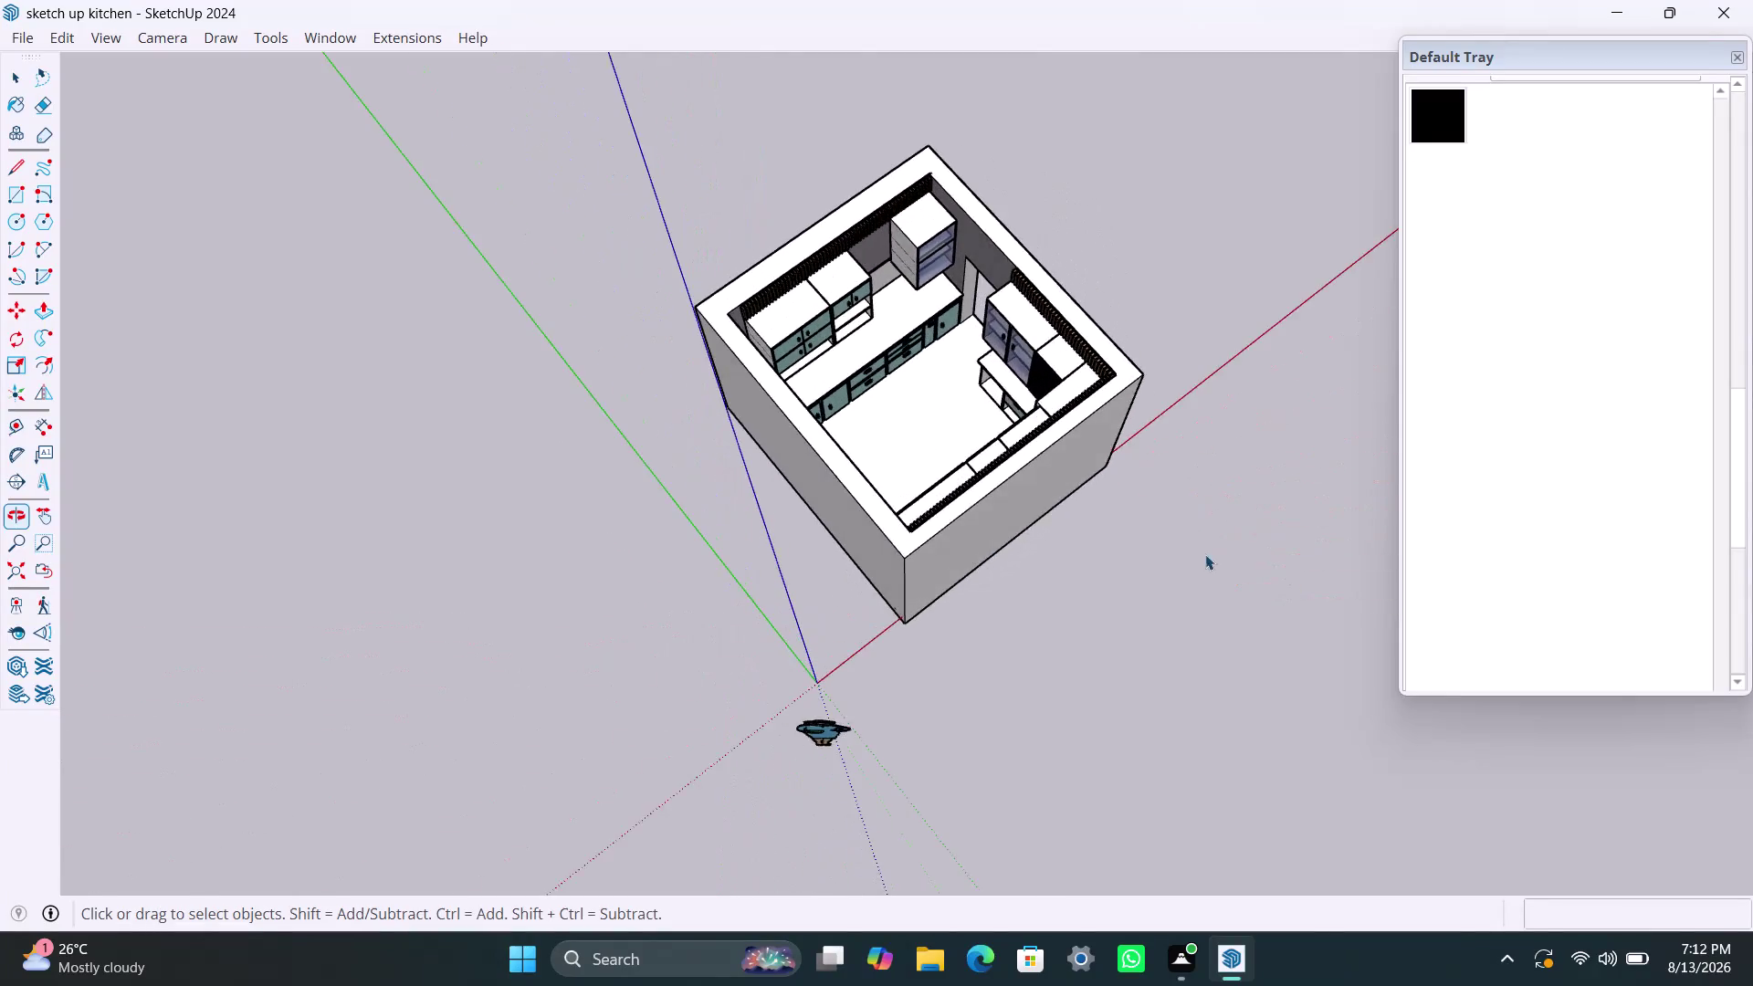
Orbit and zoom around the kitchen model to inspect the room interior.
scroll(up, 3)
scroll(up, 3)
middle_drag(843, 464, 1051, 500)
scroll(up, 3)
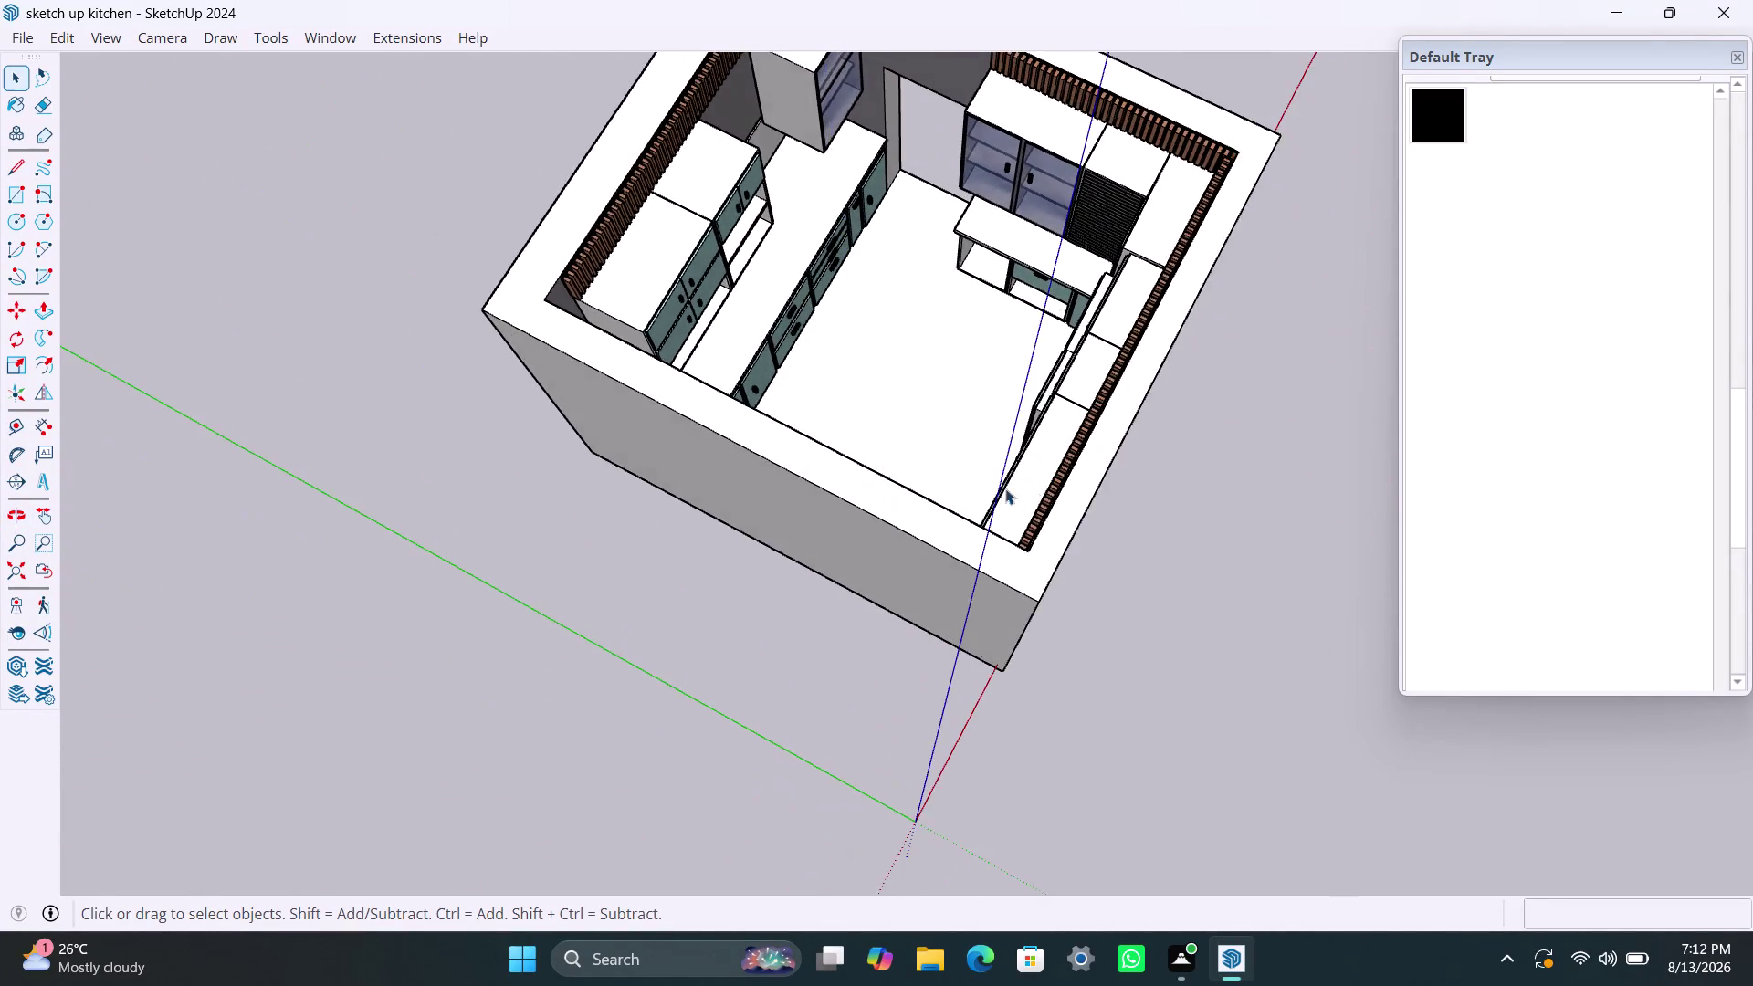
scroll(down, 3)
middle_drag(941, 485, 1055, 457)
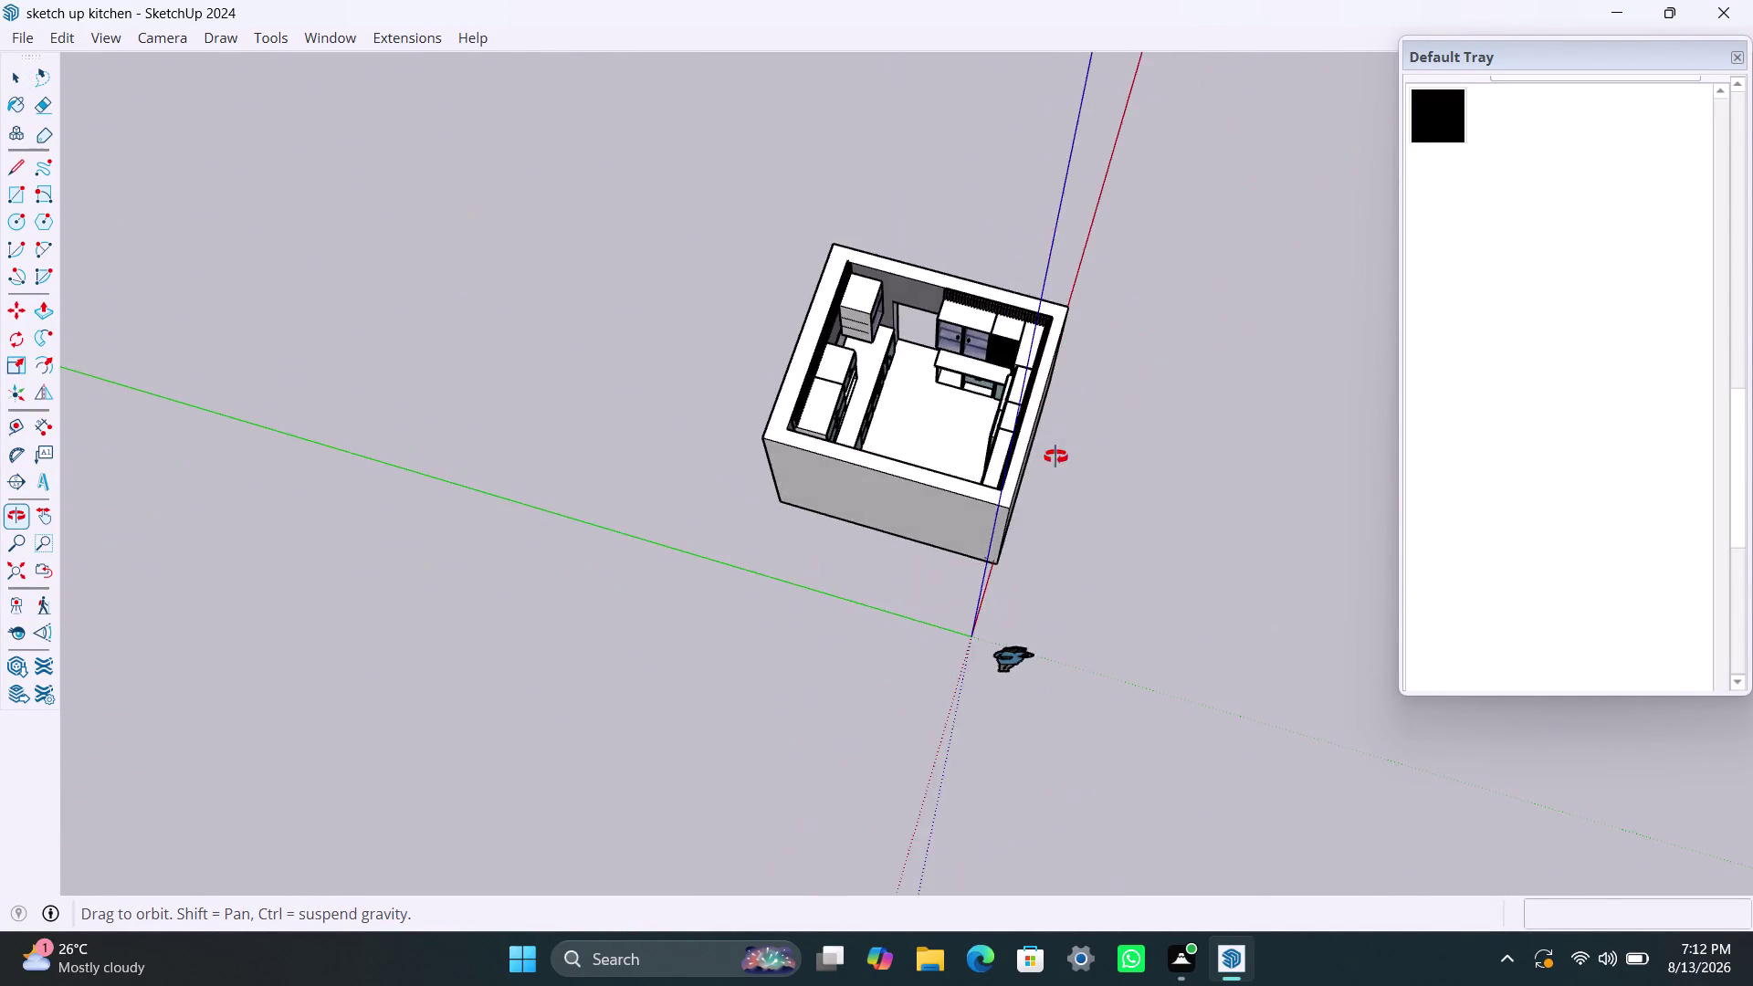
middle_drag(1055, 456, 875, 457)
scroll(up, 3)
scroll(up, 3)
middle_drag(1044, 493, 528, 366)
scroll(down, 3)
middle_drag(1017, 505, 641, 442)
scroll(up, 3)
middle_drag(1040, 561, 906, 575)
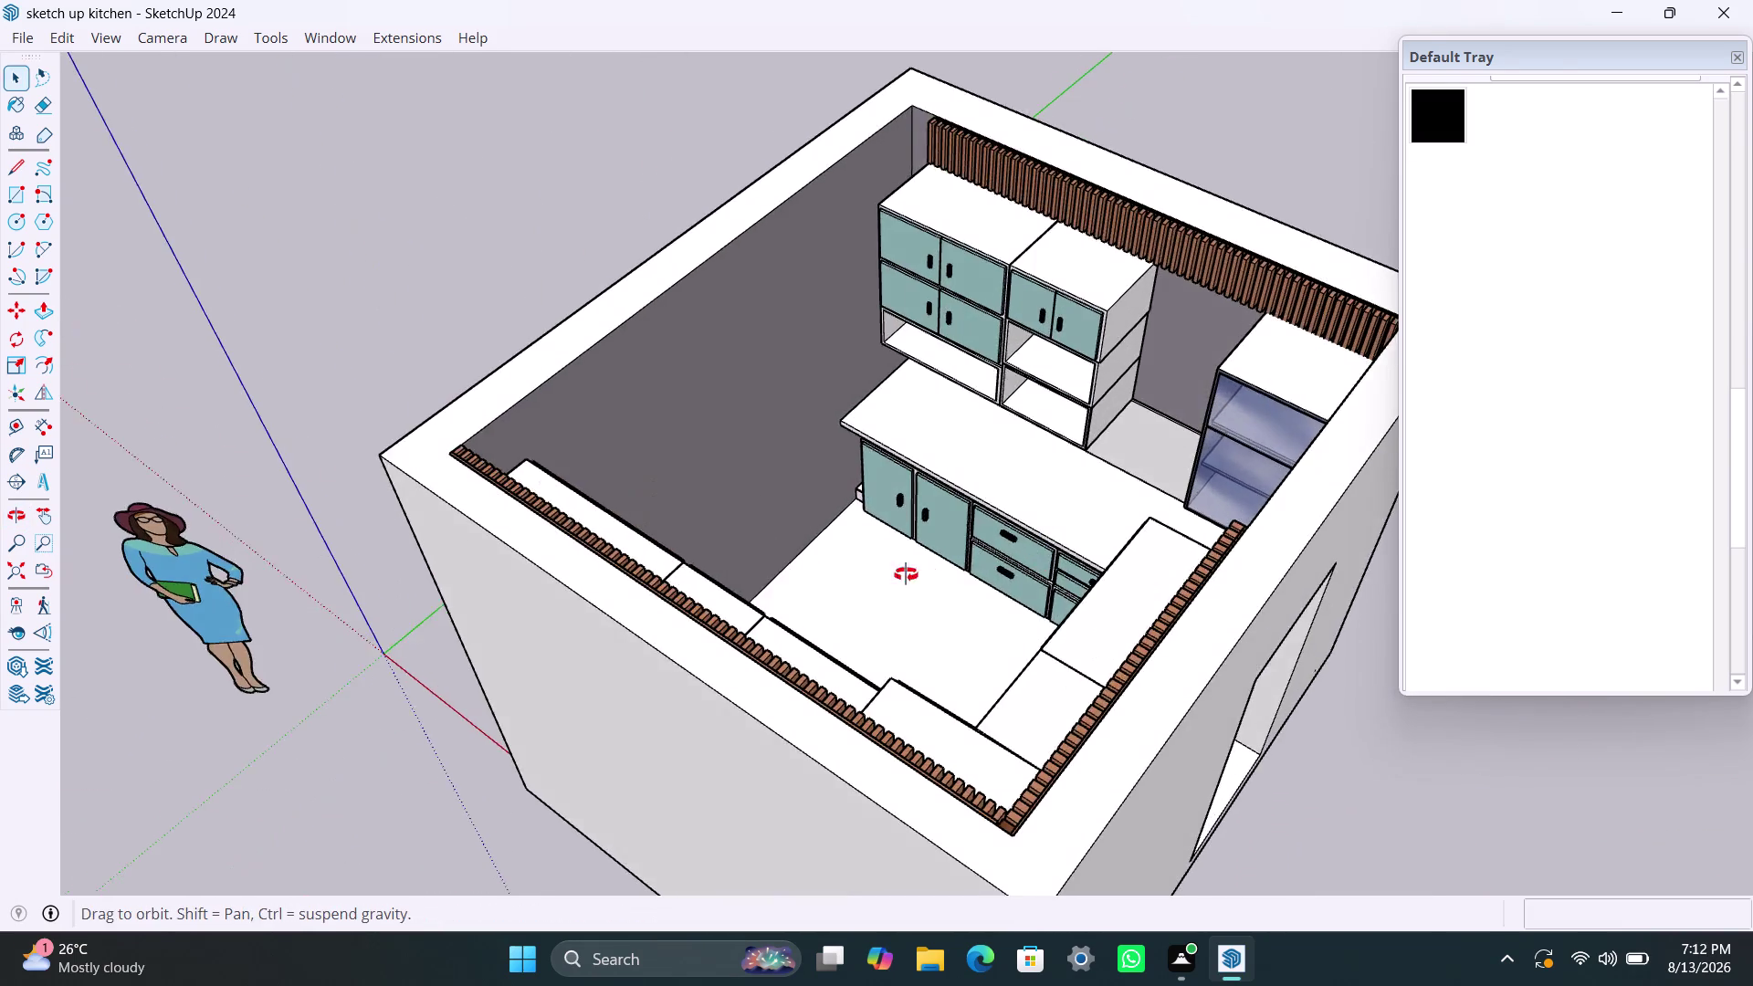
middle_drag(905, 575, 550, 492)
scroll(up, 3)
middle_drag(994, 574, 628, 517)
scroll(down, 3)
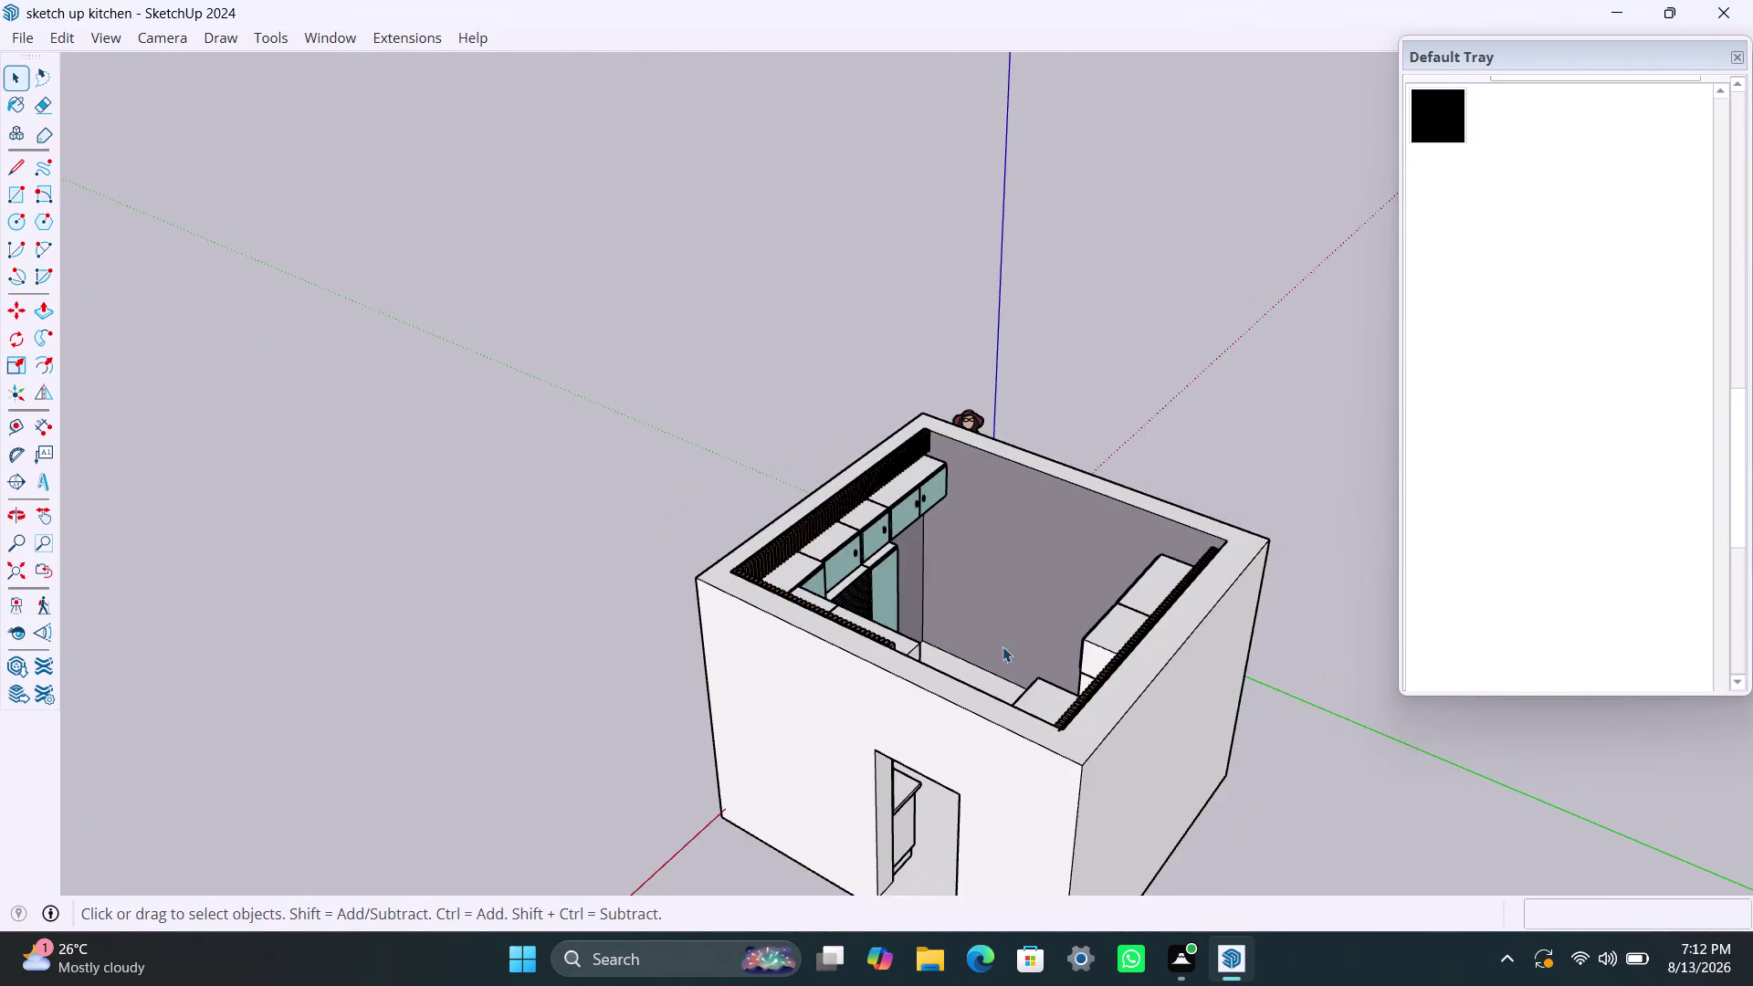
scroll(down, 3)
scroll(down, 3)
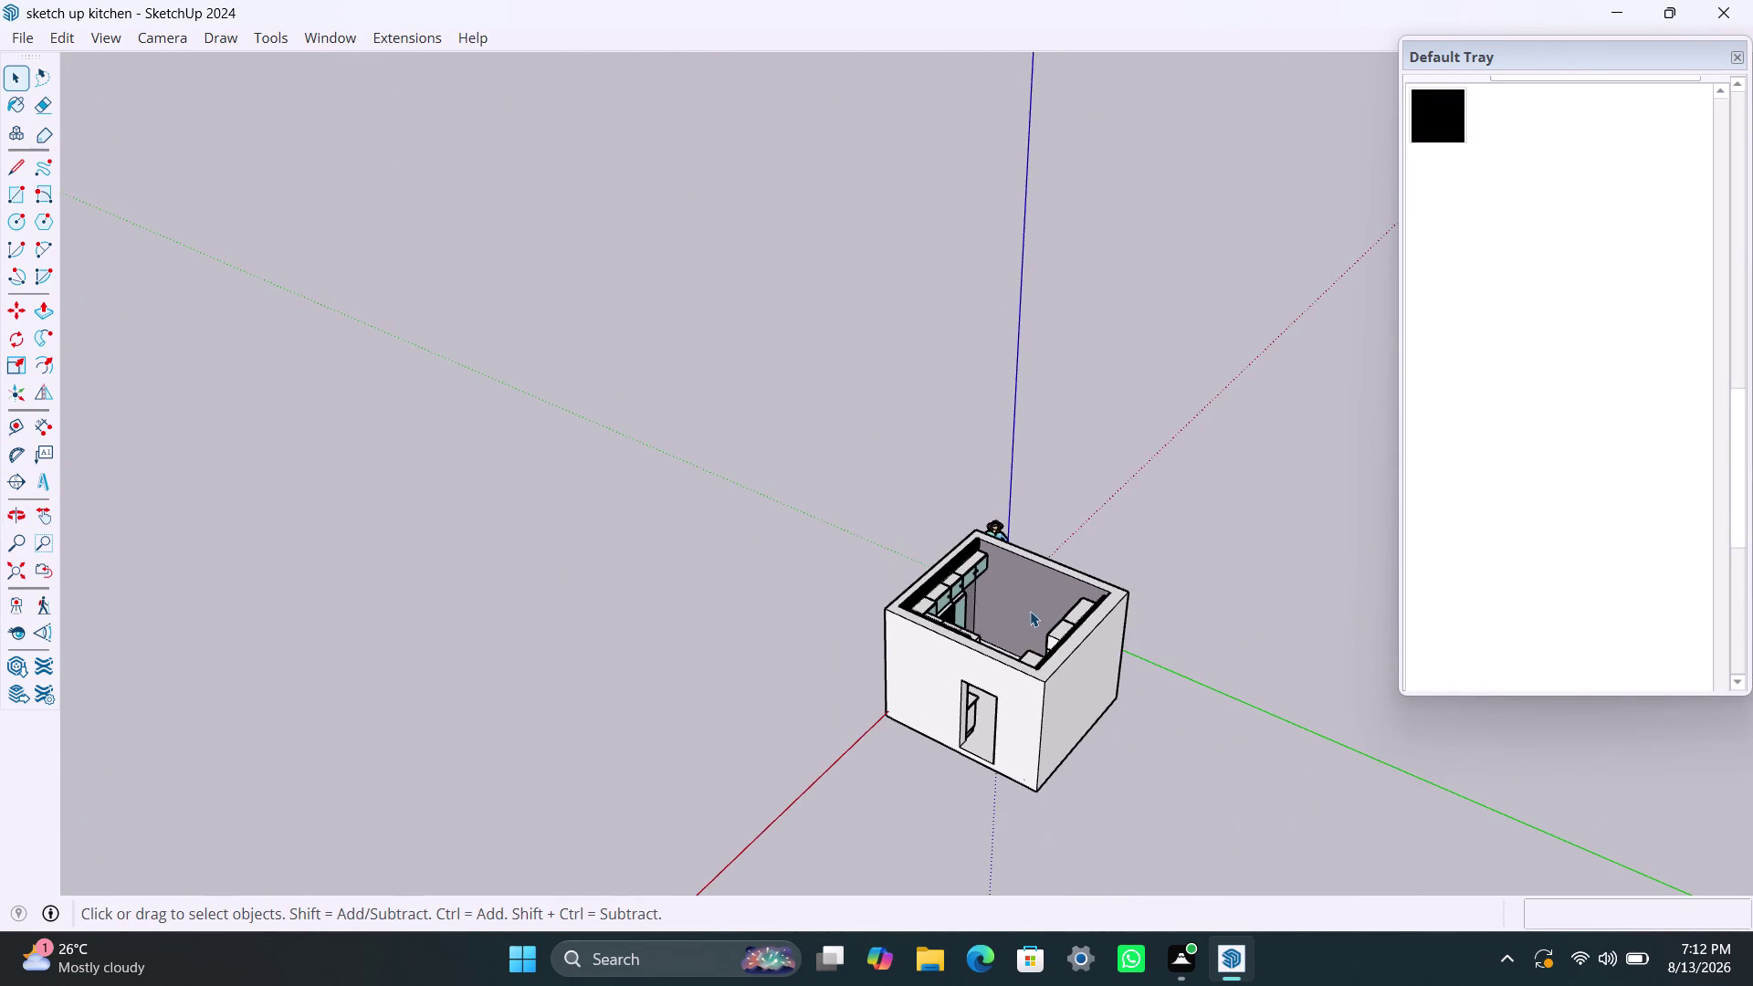
scroll(up, 3)
scroll(up, 3)
scroll(up, 3)
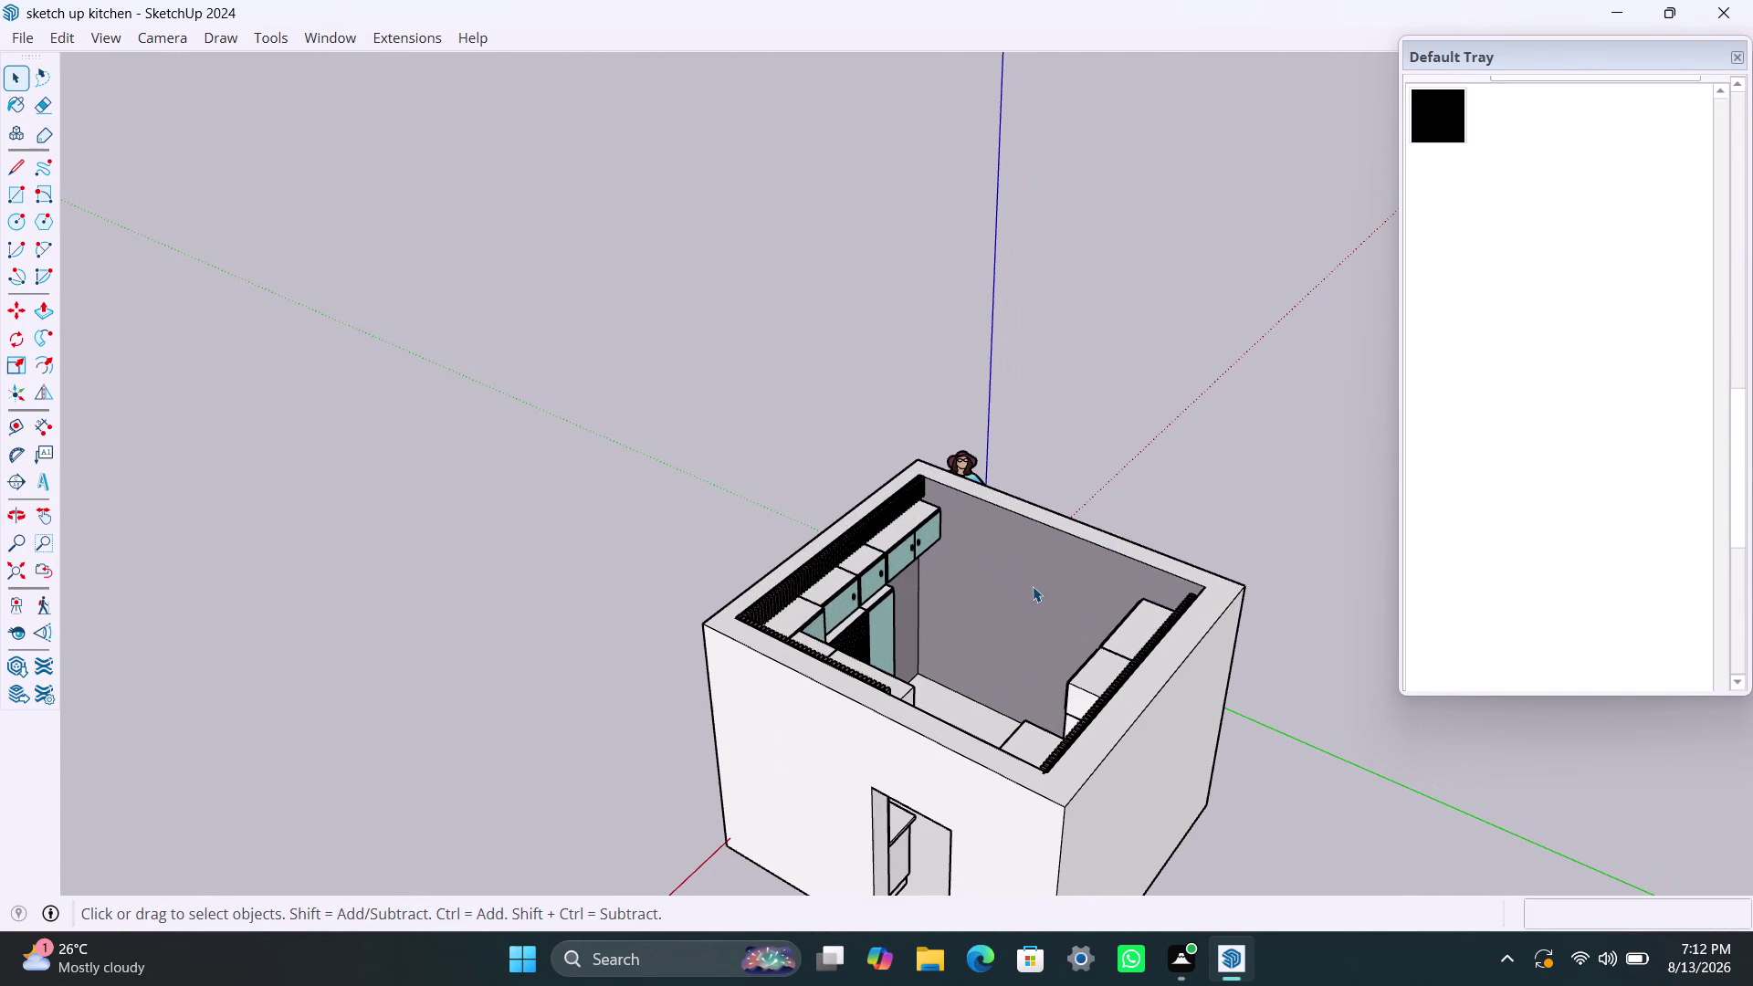
scroll(up, 3)
scroll(down, 3)
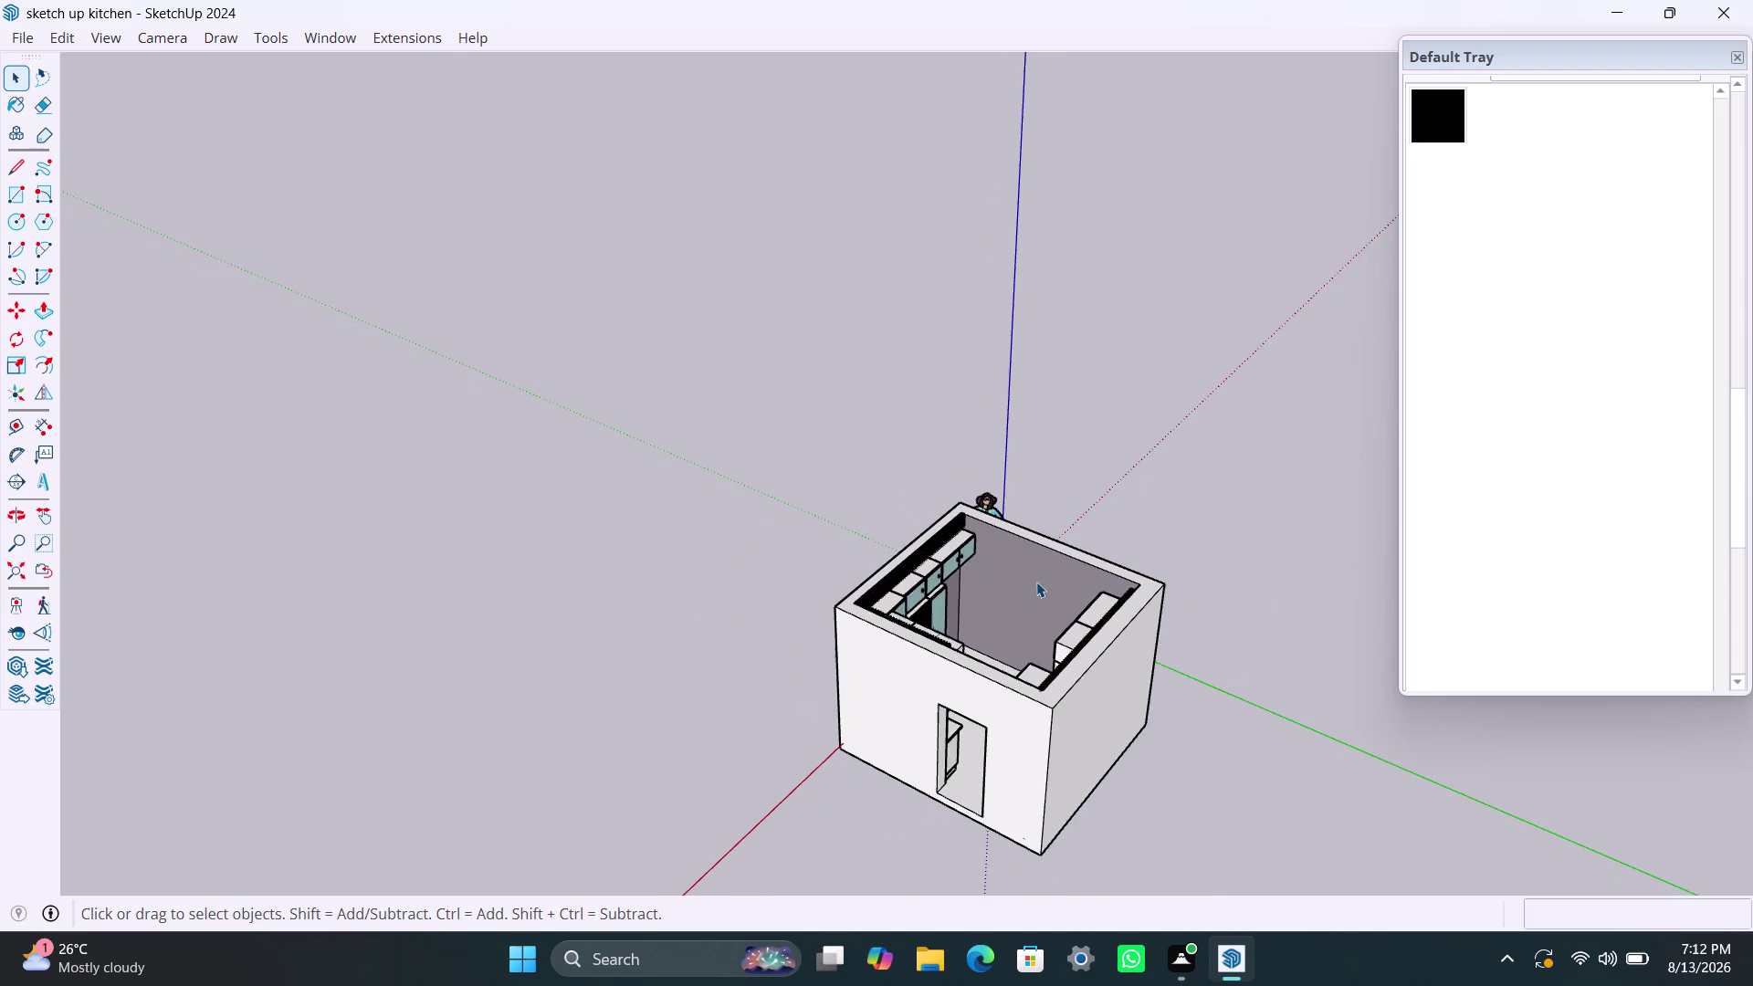
scroll(down, 3)
scroll(up, 3)
scroll(up, 3)
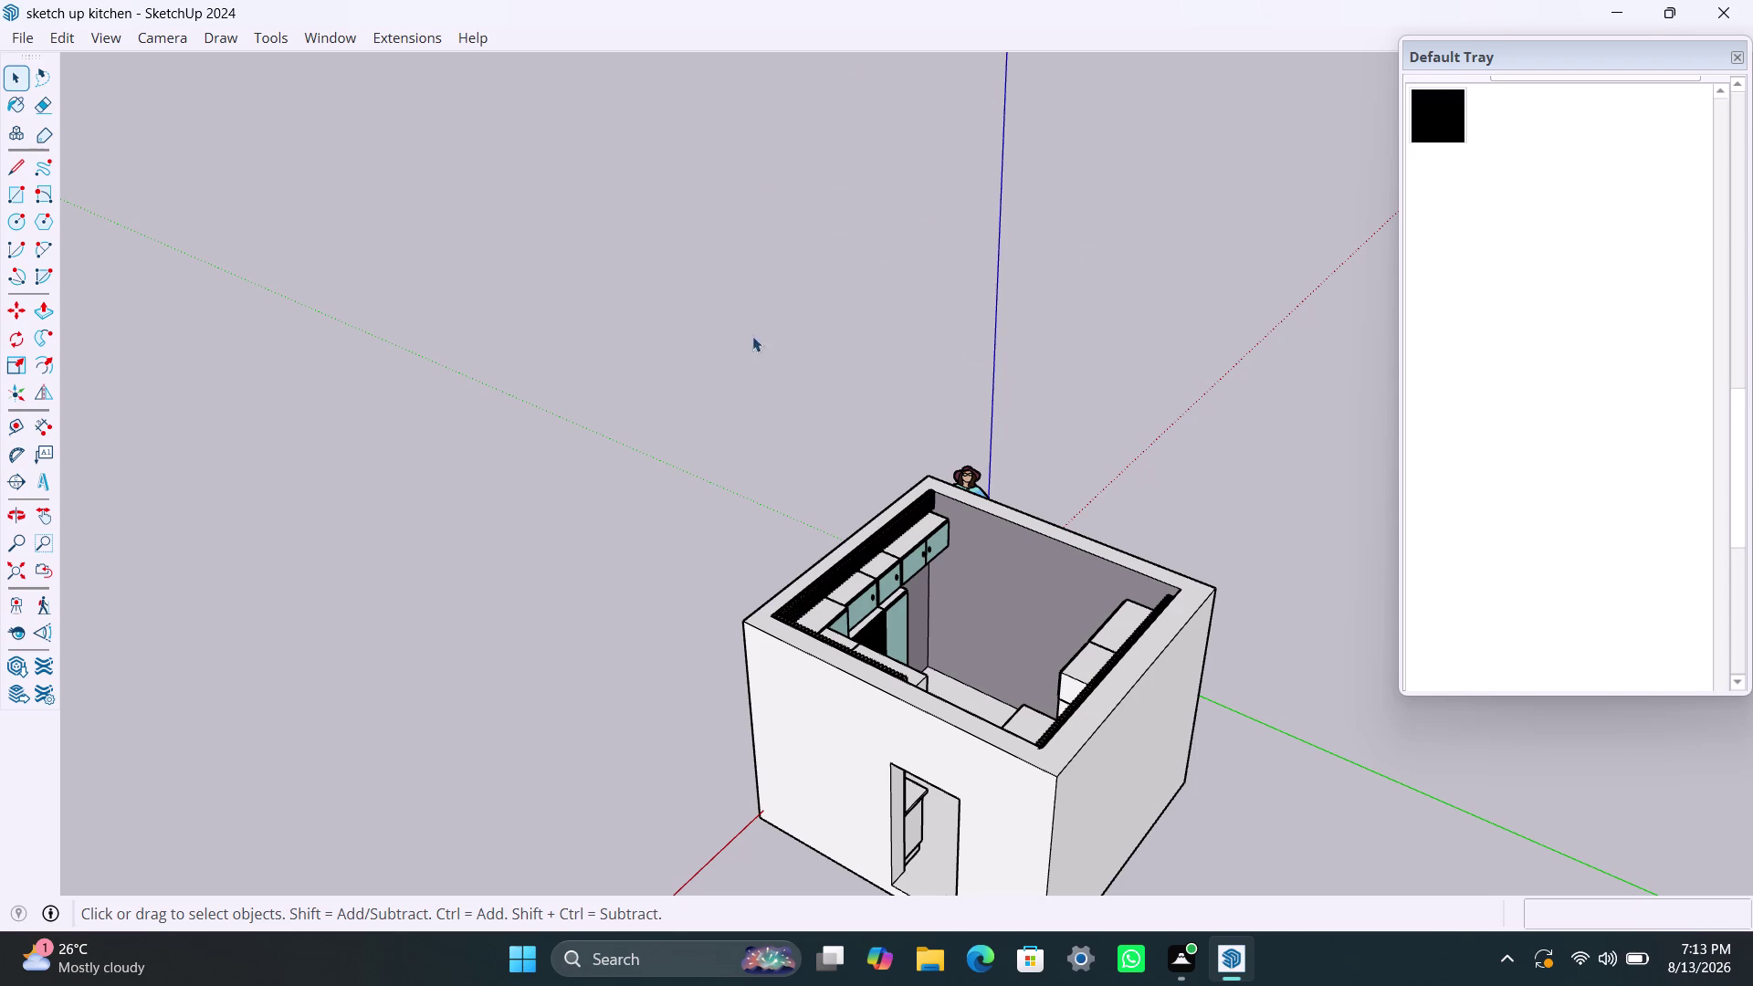
scroll(down, 3)
Cancel an accidental Scale command and orbit down over the kitchen cabinets.
key(a)
key(s)
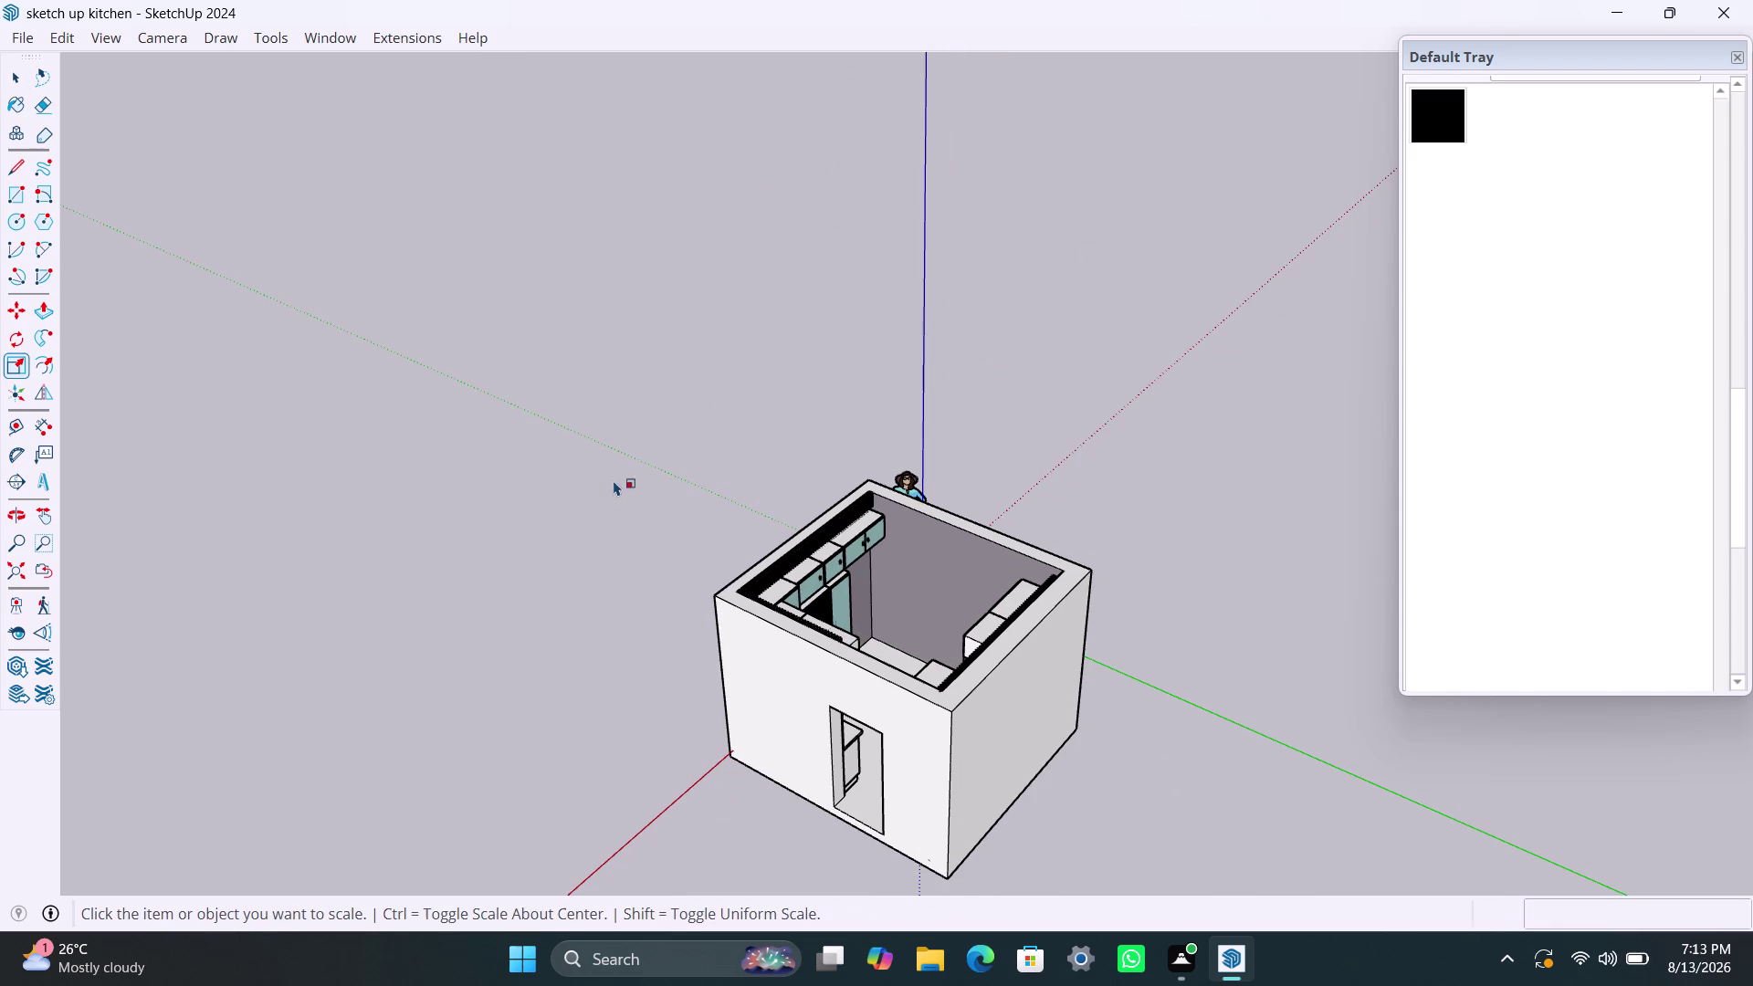
text(r)
key(space)
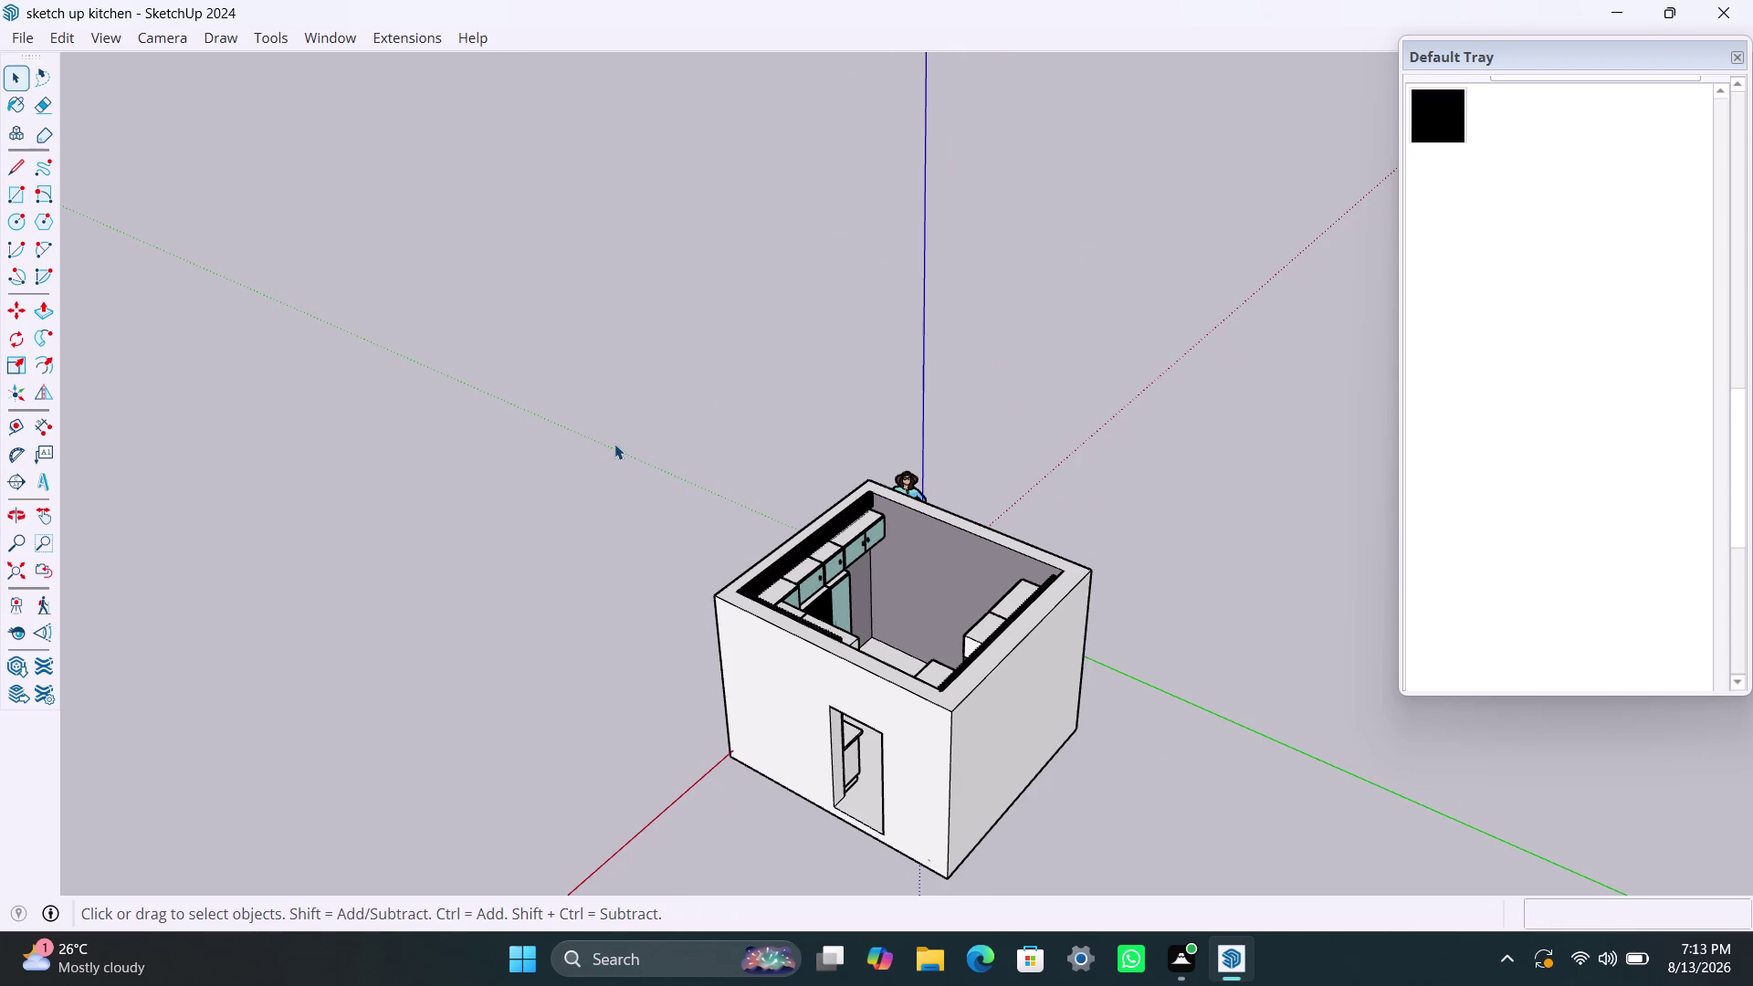
scroll(down, 3)
middle_drag(792, 573, 360, 497)
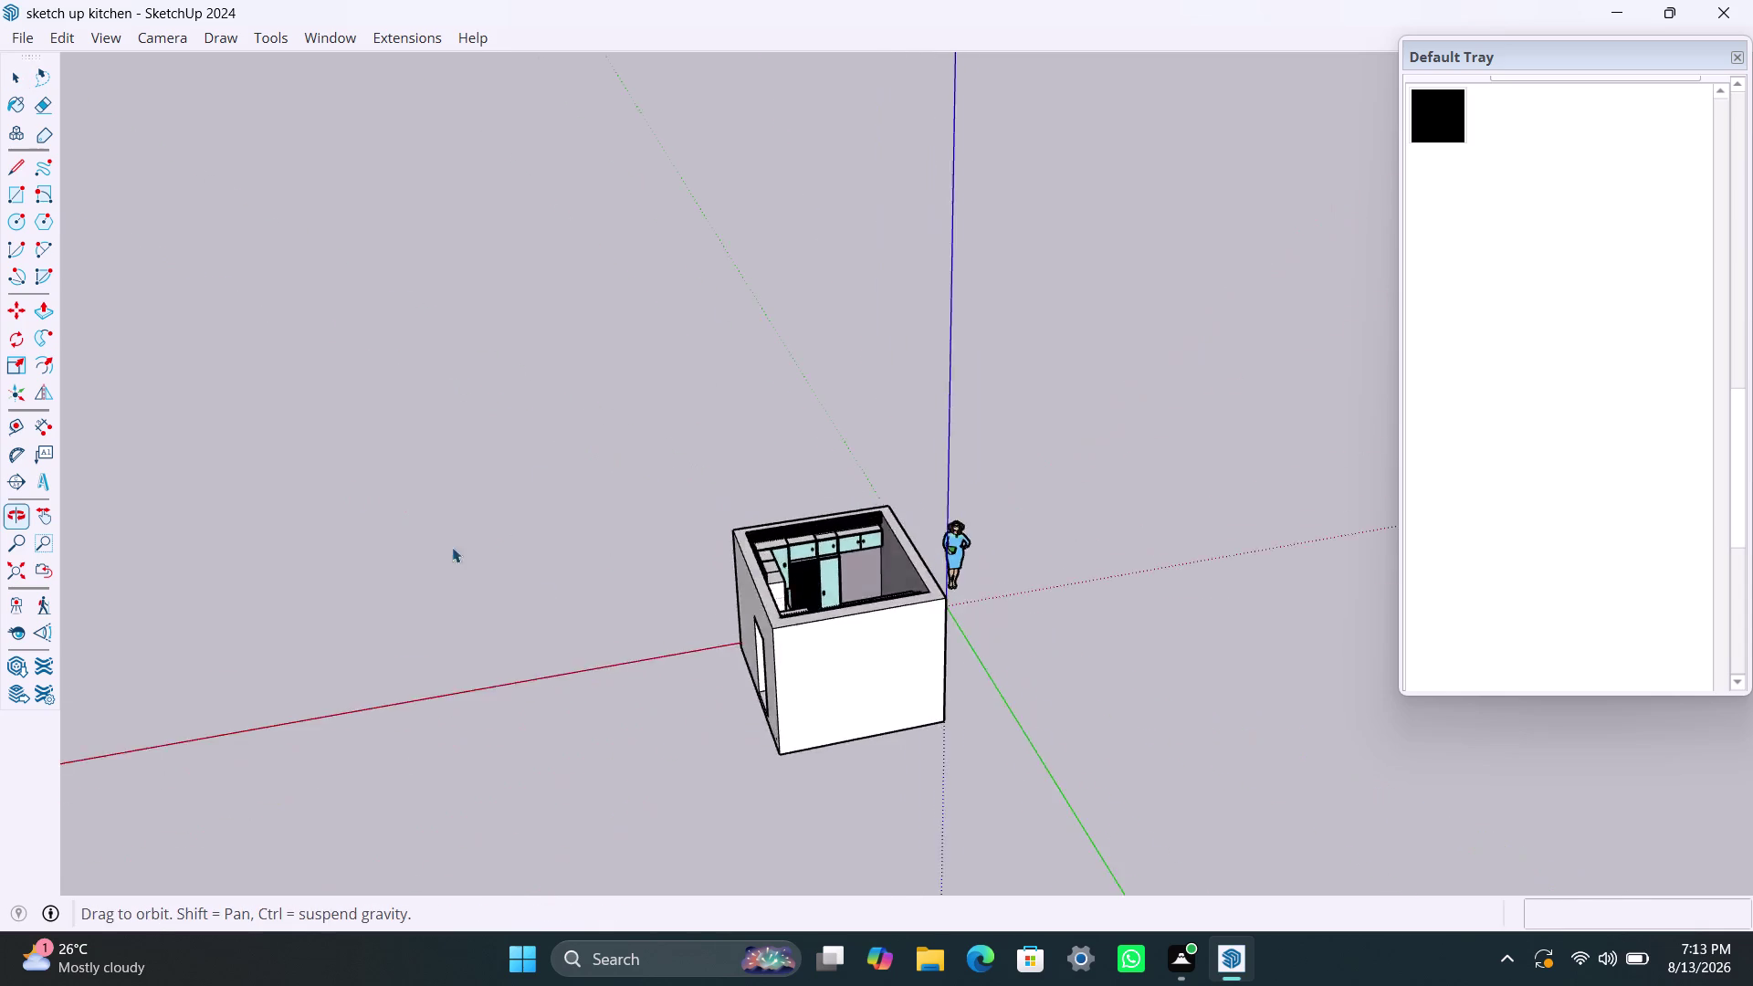
scroll(up, 3)
middle_drag(704, 508, 972, 635)
scroll(up, 3)
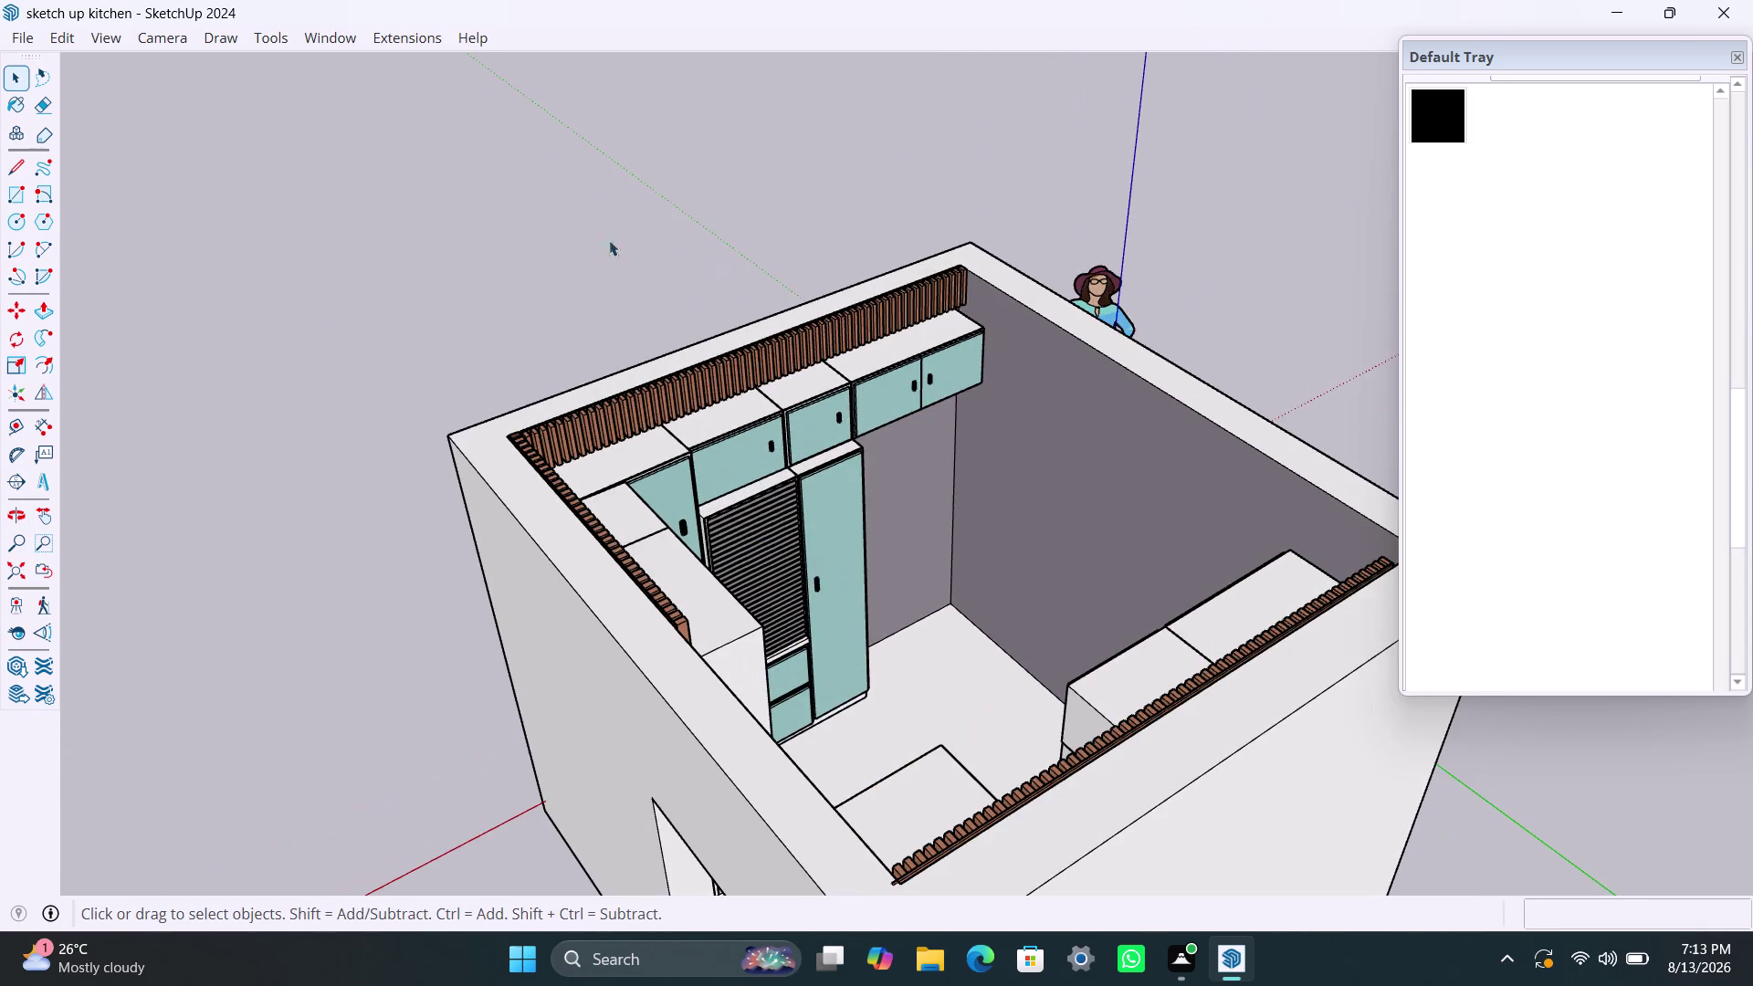
scroll(down, 3)
scroll(down, 3)
middle_drag(582, 357, 897, 542)
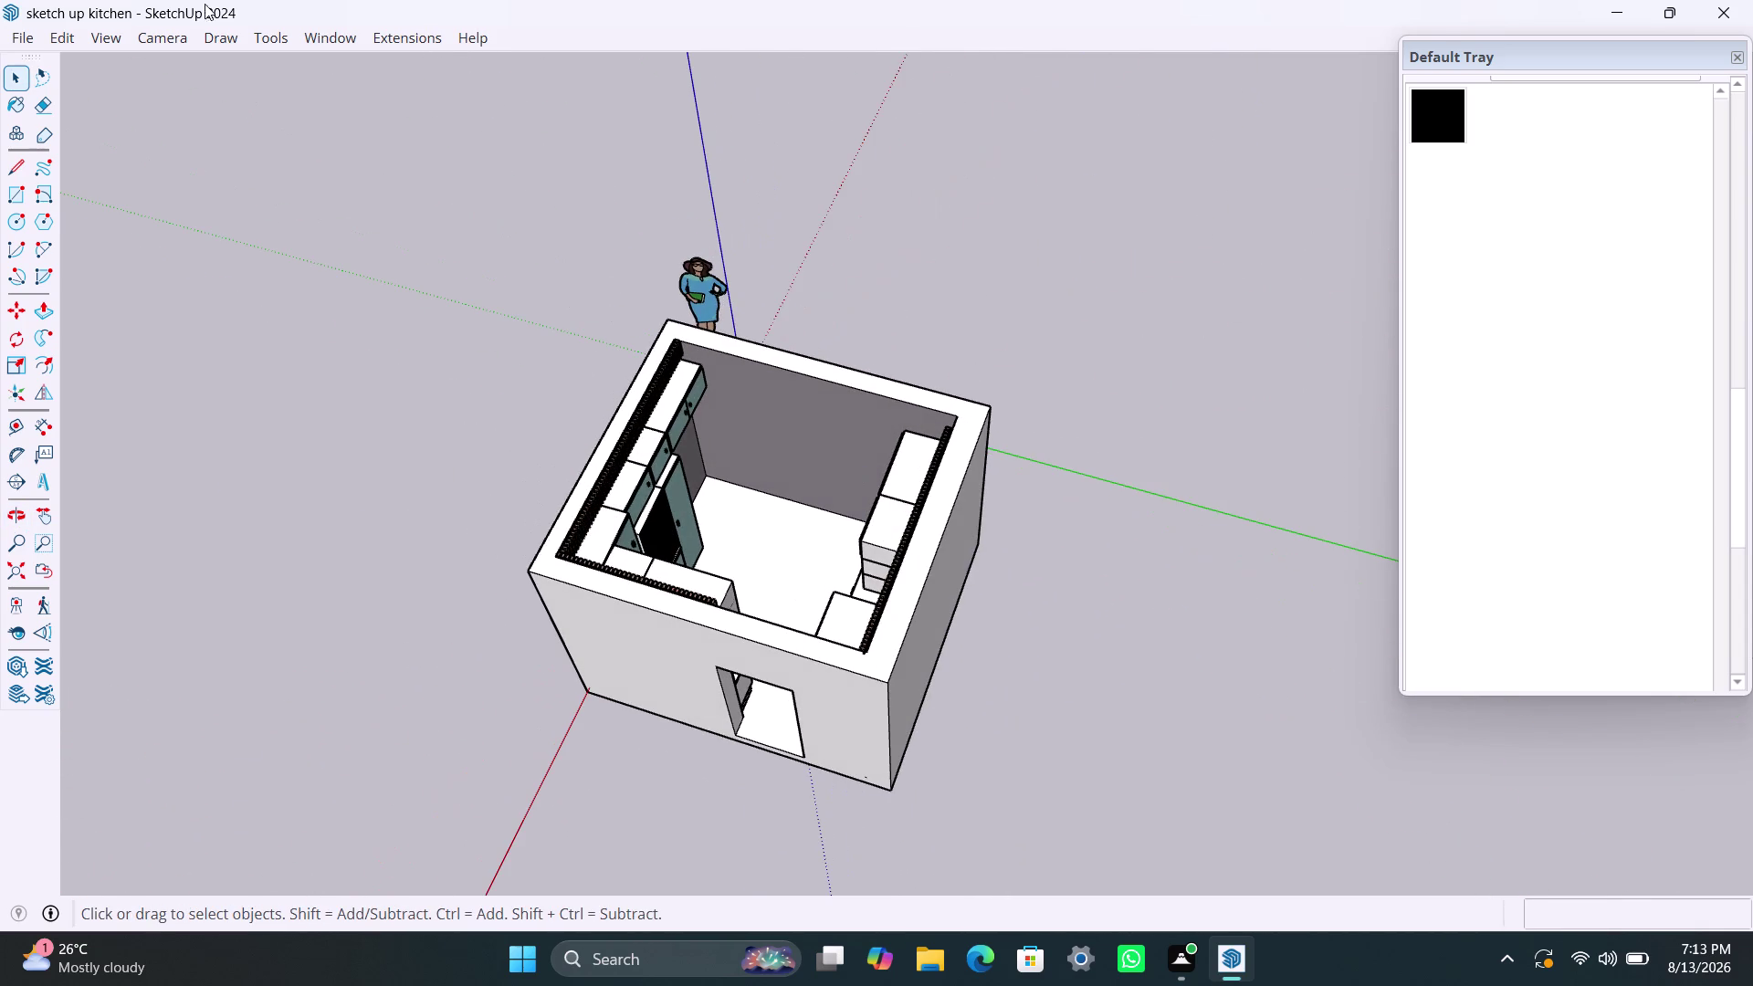
scroll(up, 3)
middle_drag(678, 582, 908, 561)
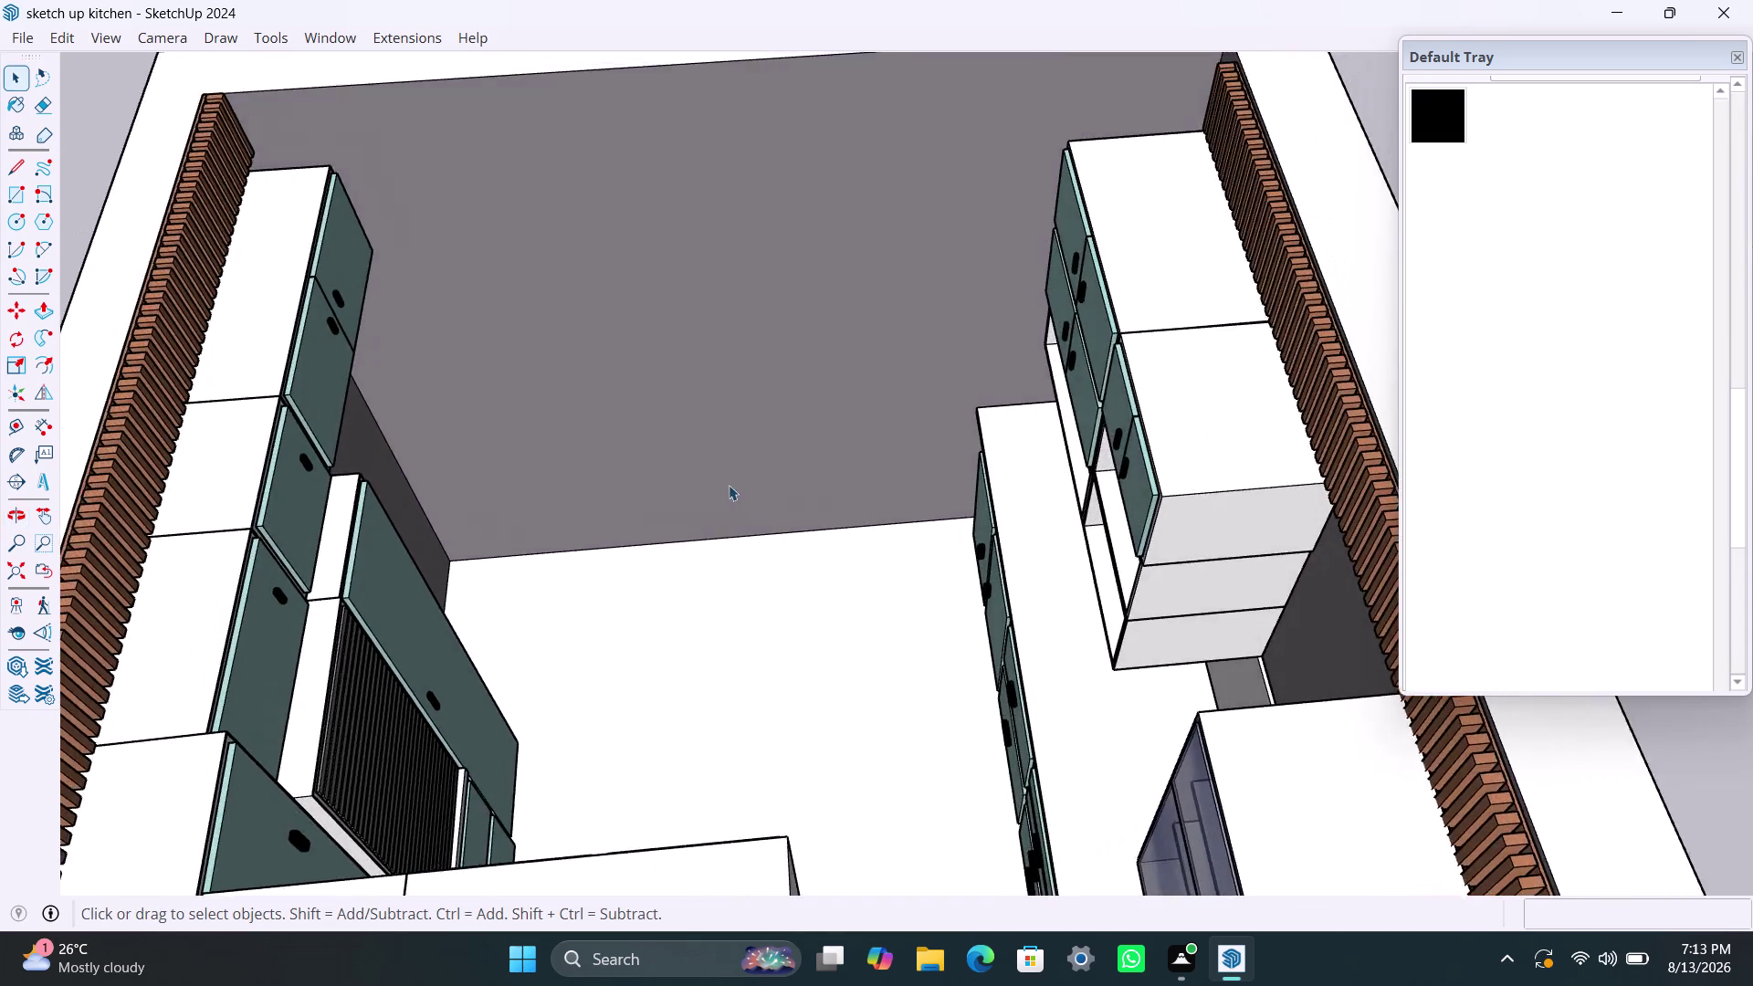
scroll(up, 3)
scroll(up, 3)
scroll(down, 3)
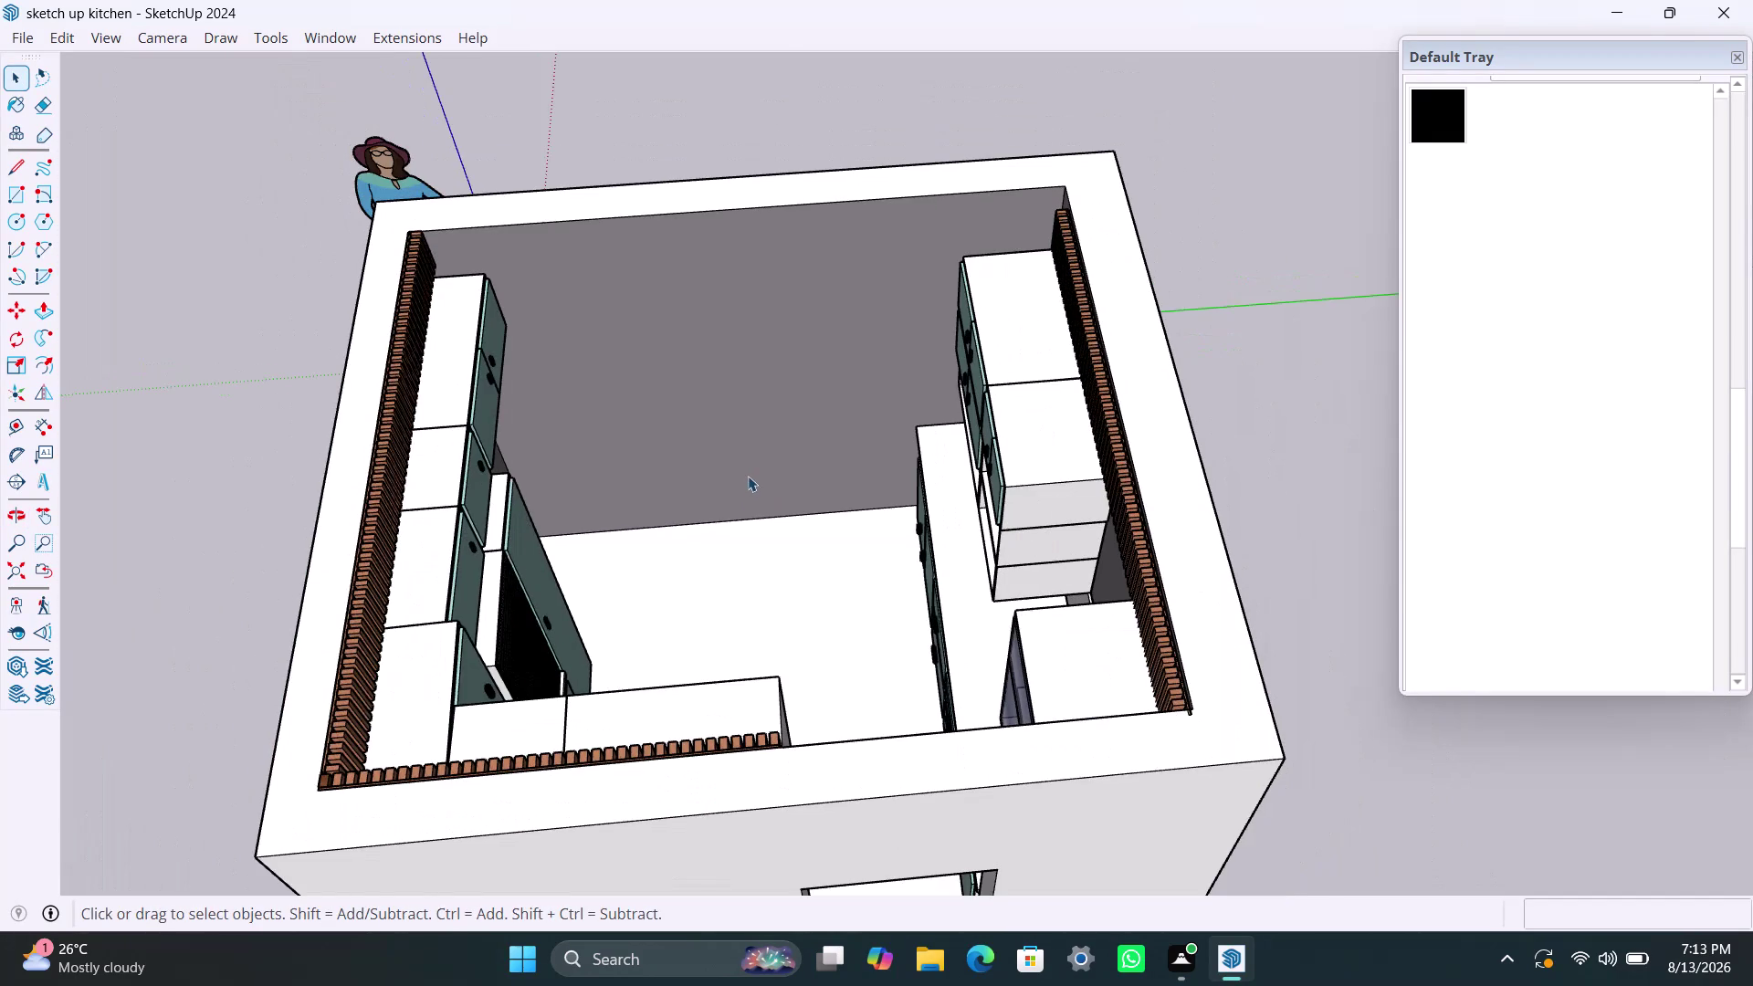
Trigger the Scale and Offset shortcuts, then cancel back to selecting.
key(s)
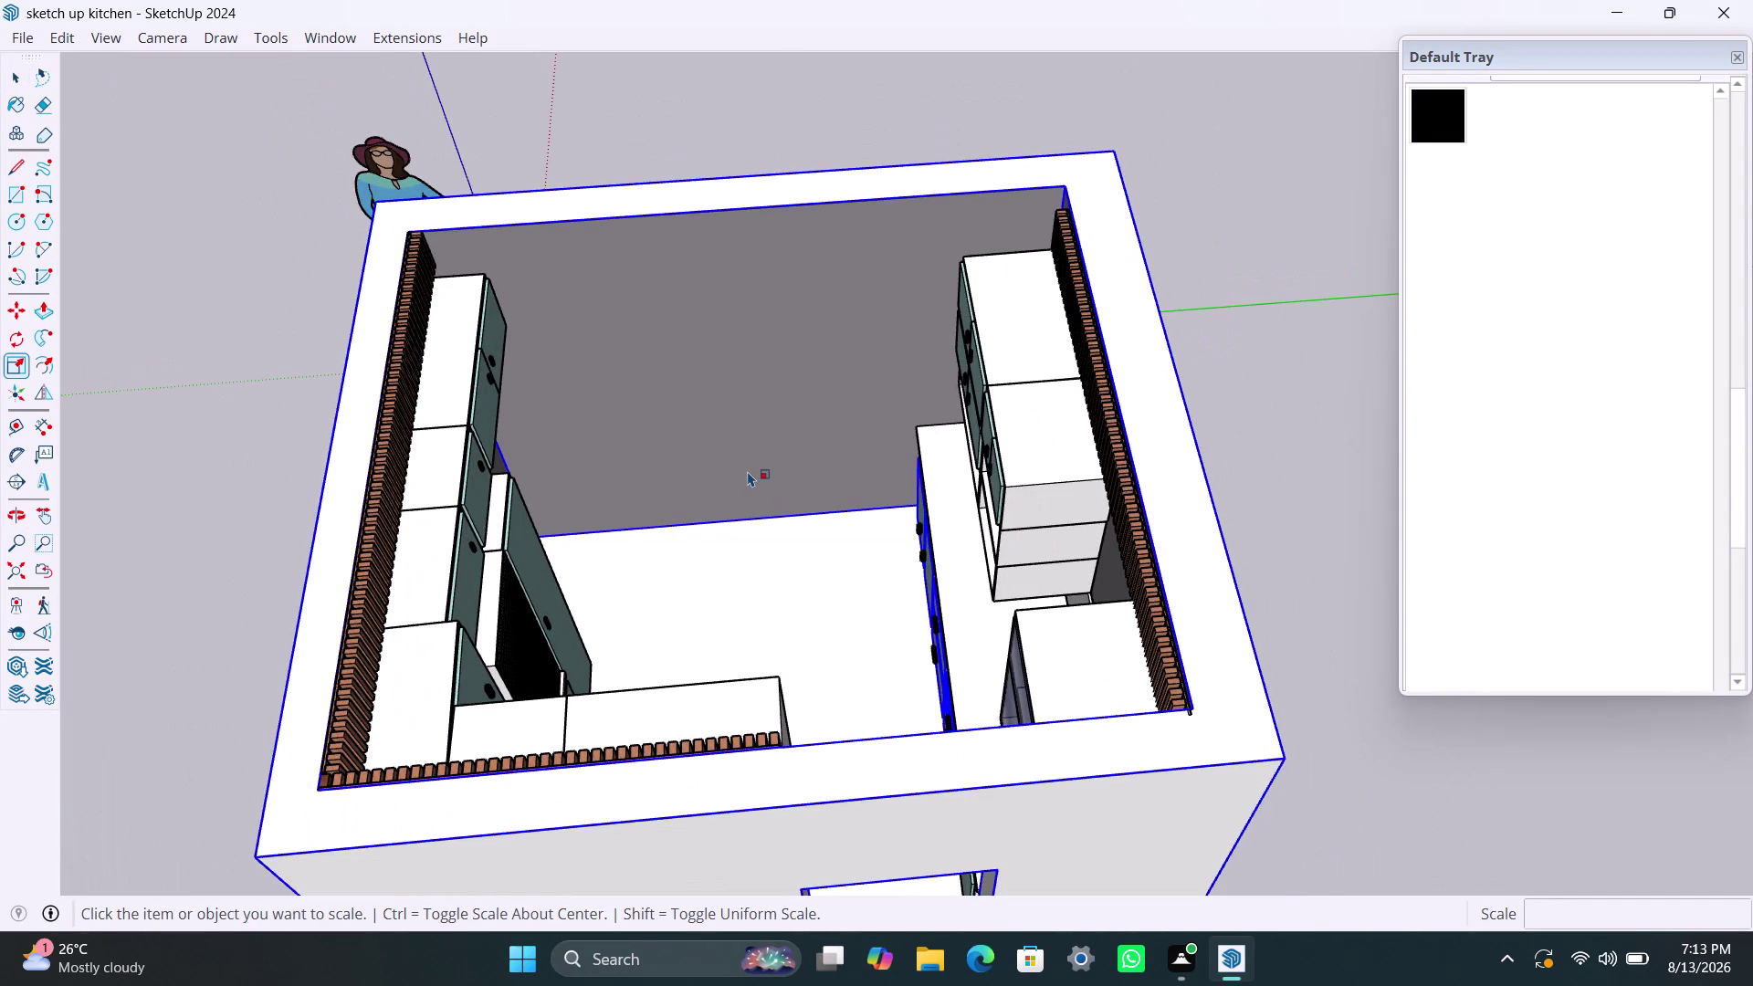
key(Escape)
key(space)
key(Escape)
key(space)
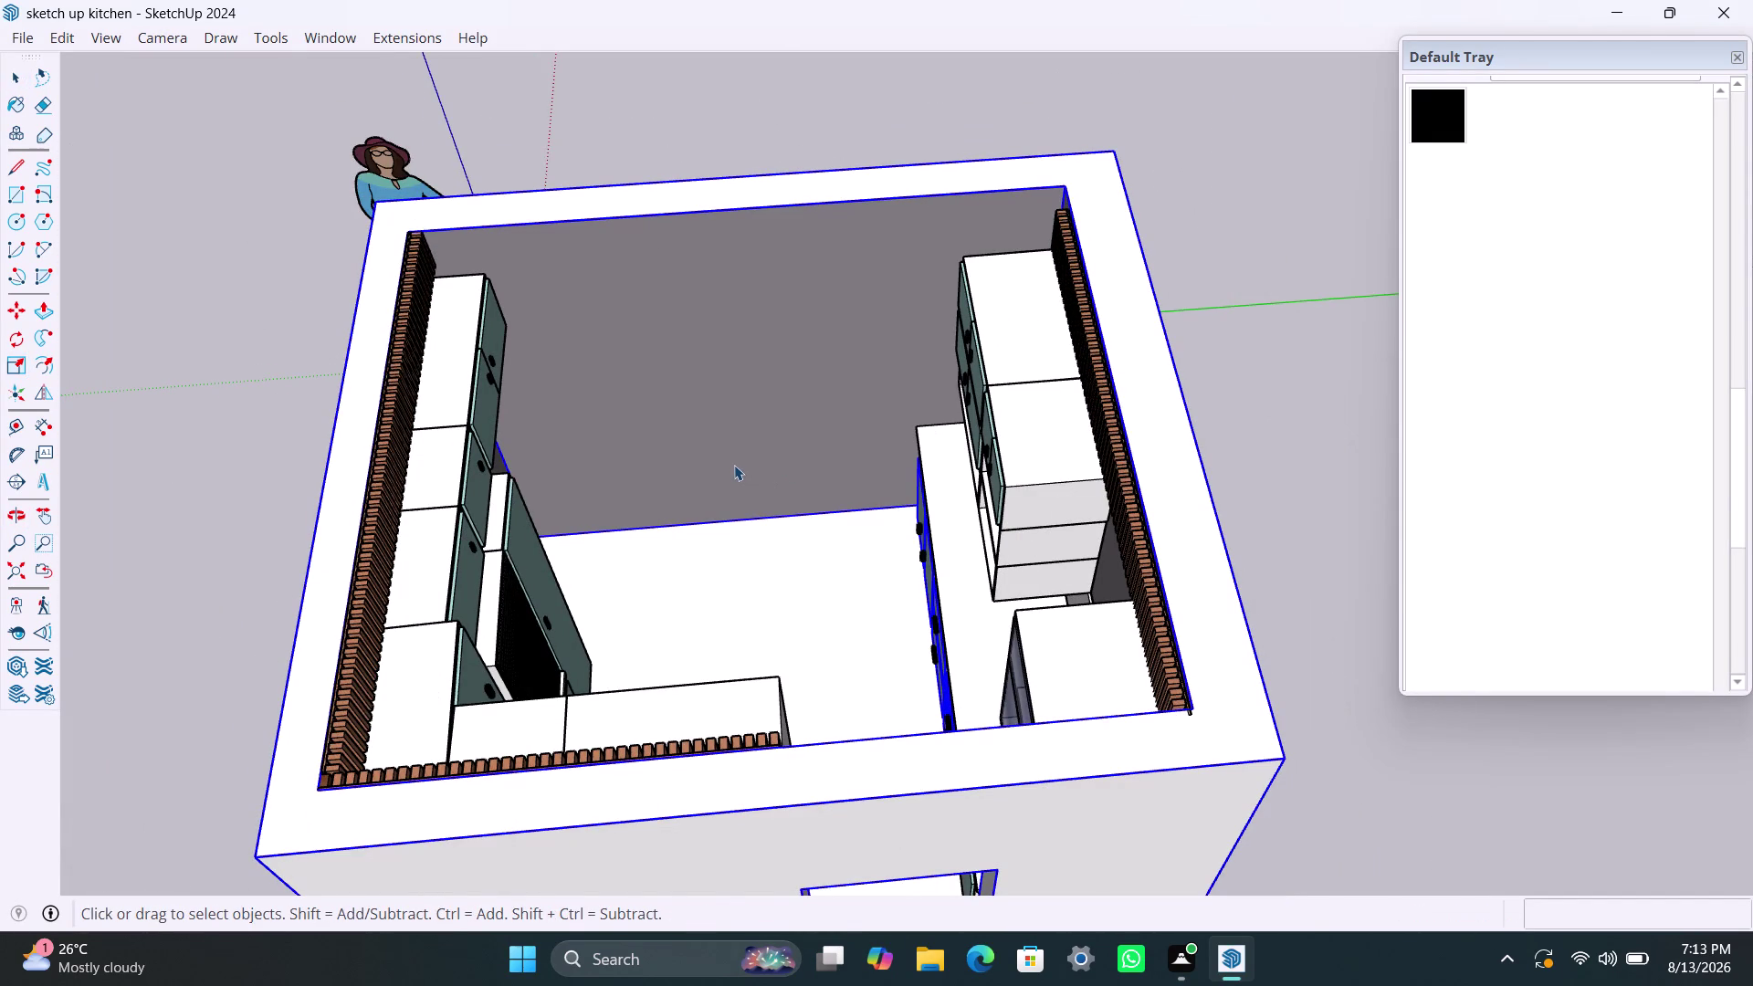
key(f)
scroll(down, 3)
scroll(down, 3)
click(826, 290)
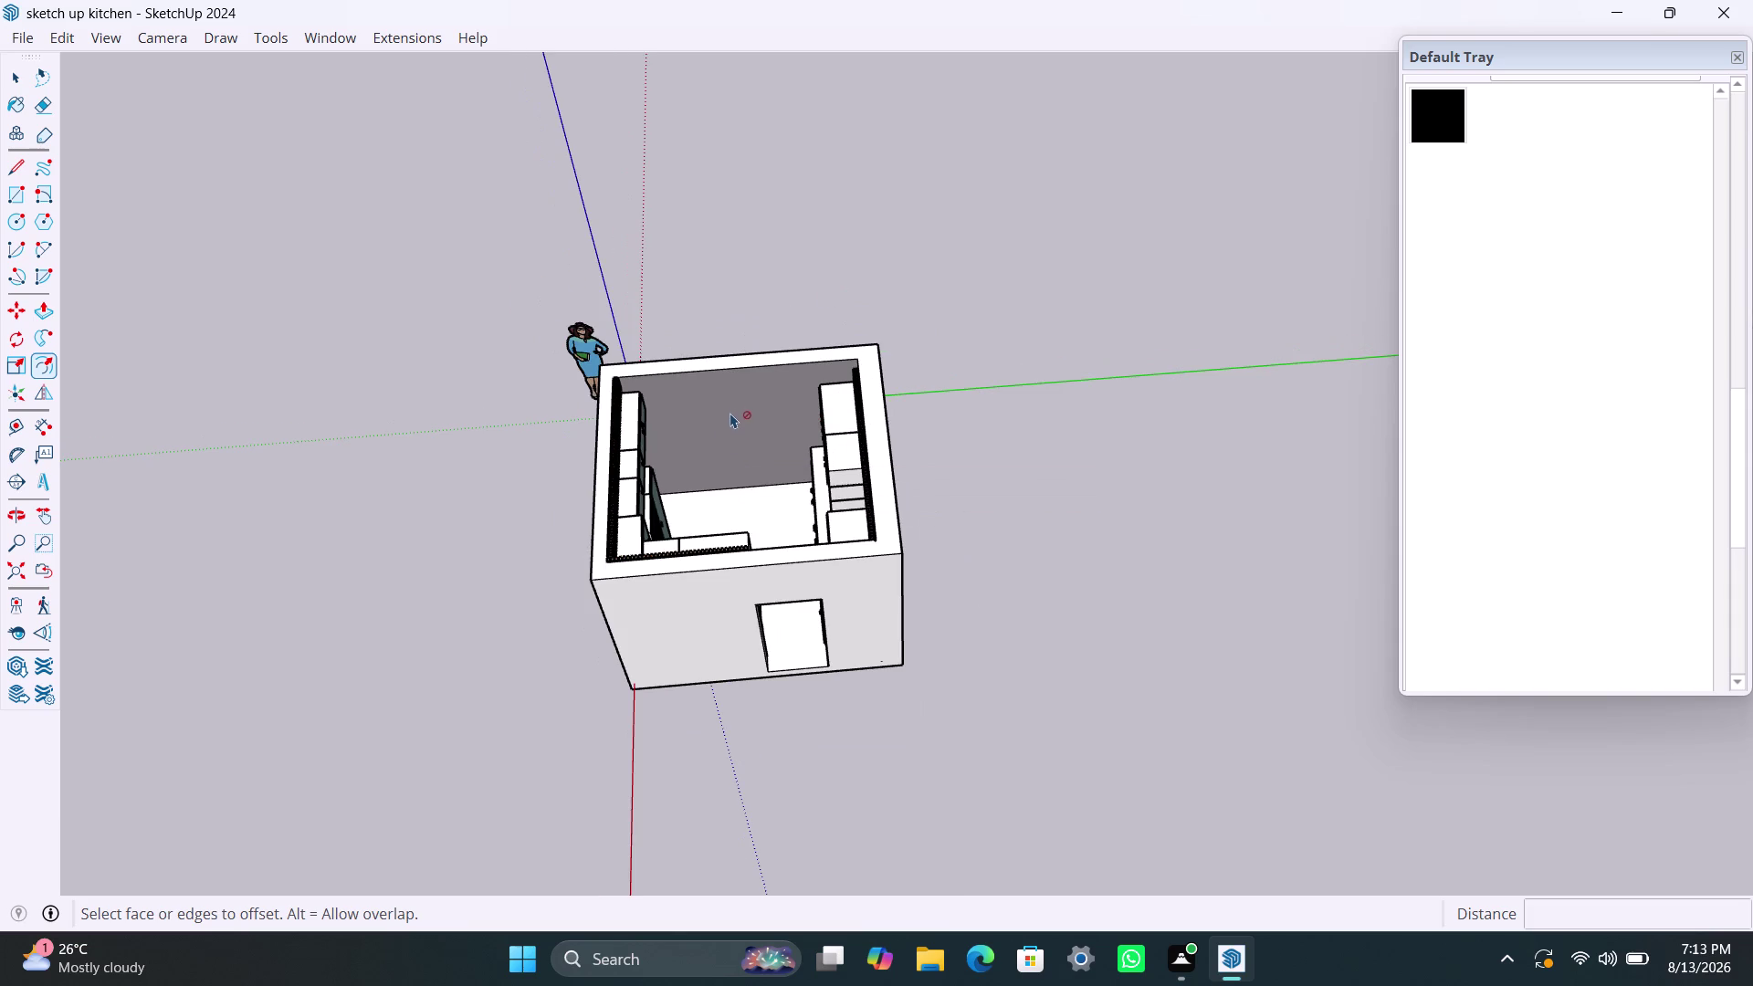
scroll(up, 3)
scroll(down, 3)
scroll(up, 3)
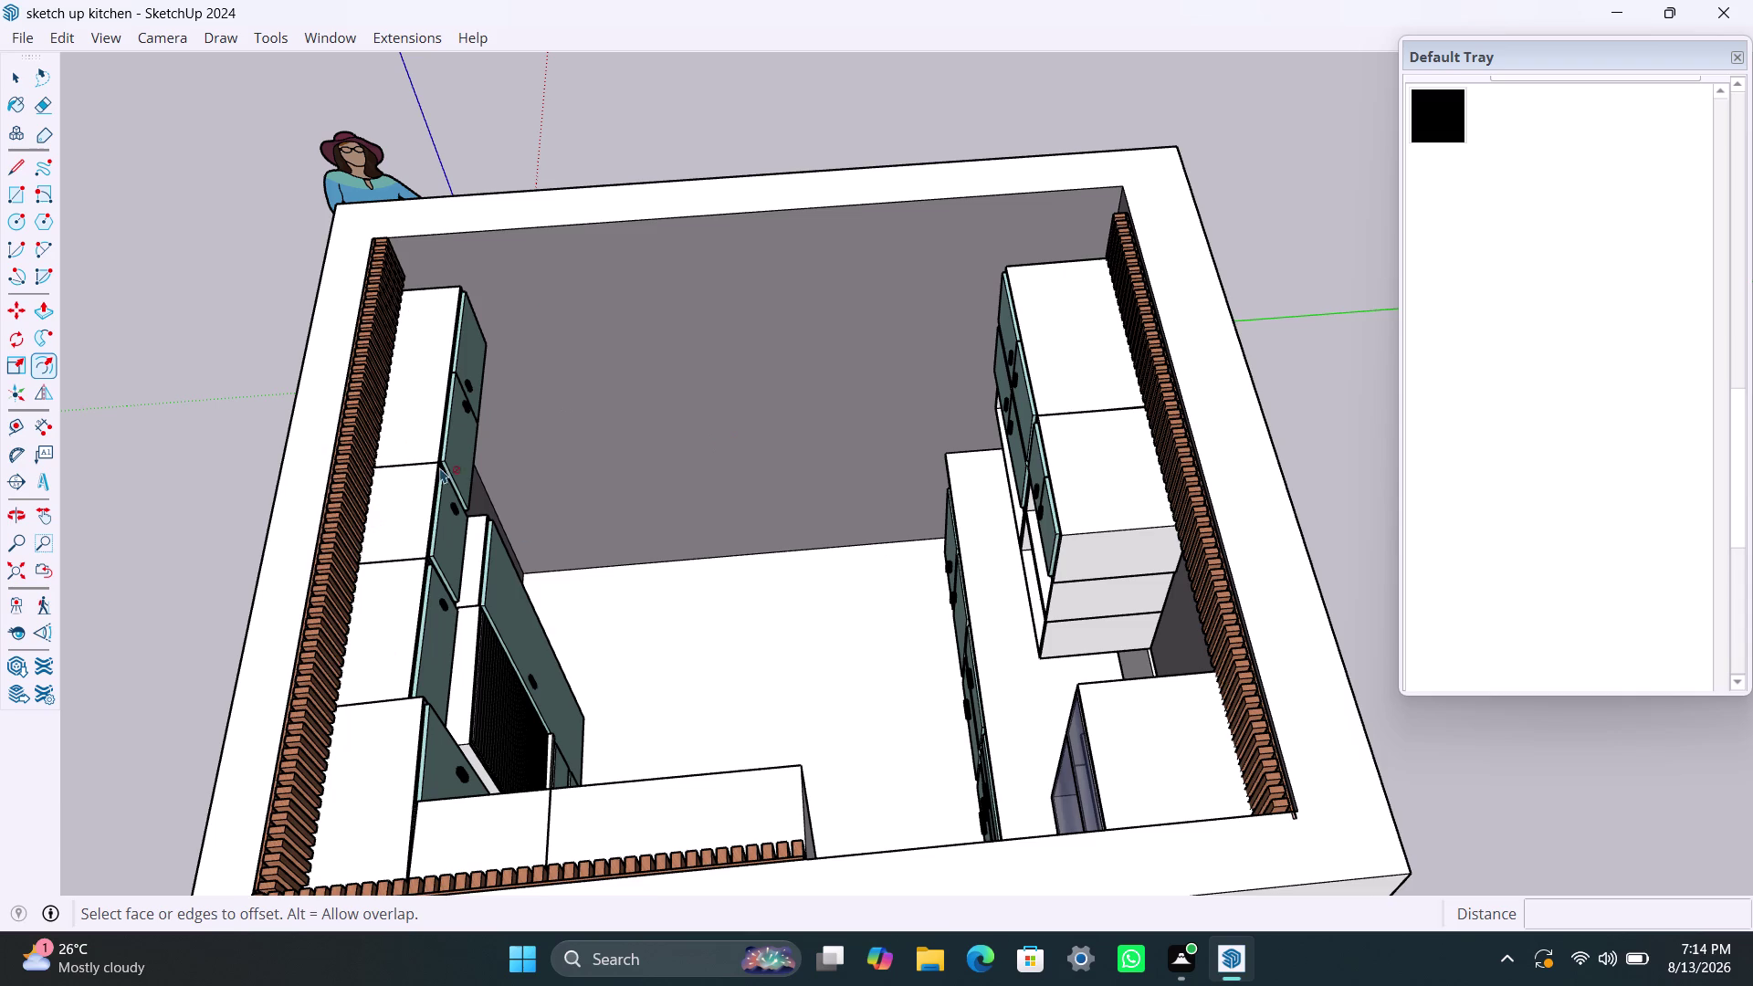
text(aq)
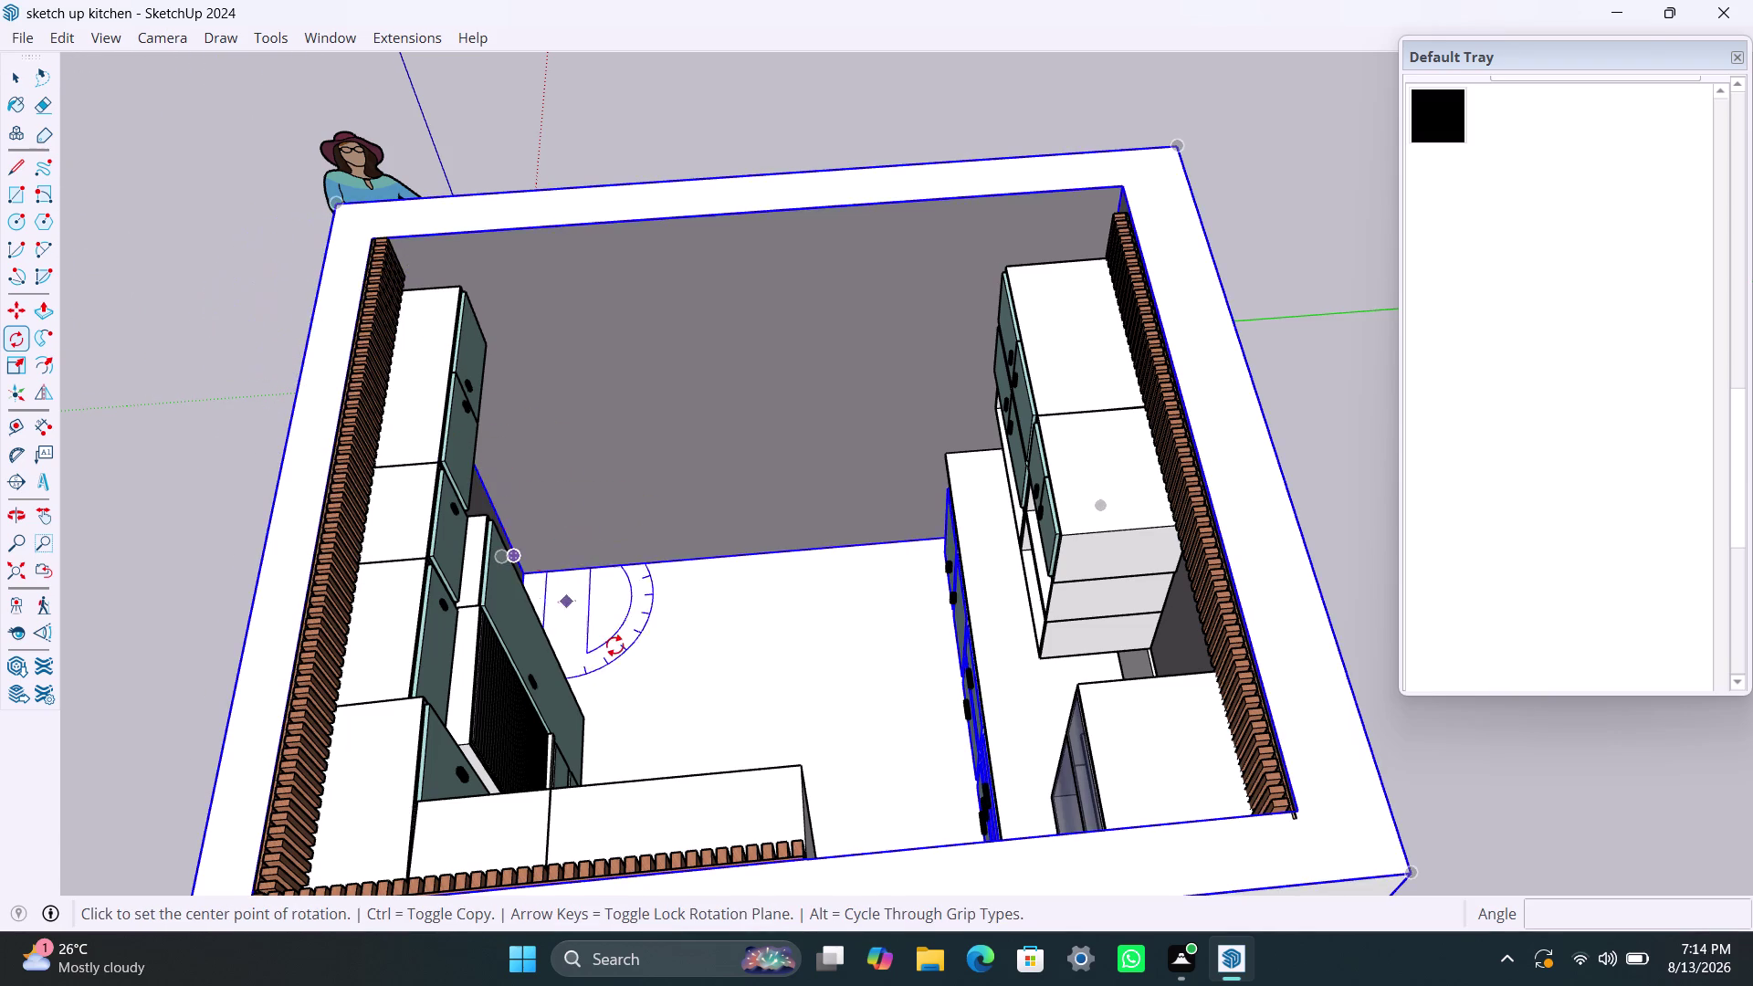
Return to the Select tool and orbit to another side of the room.
scroll(down, 3)
middle_drag(645, 622, 79, 663)
key(Escape)
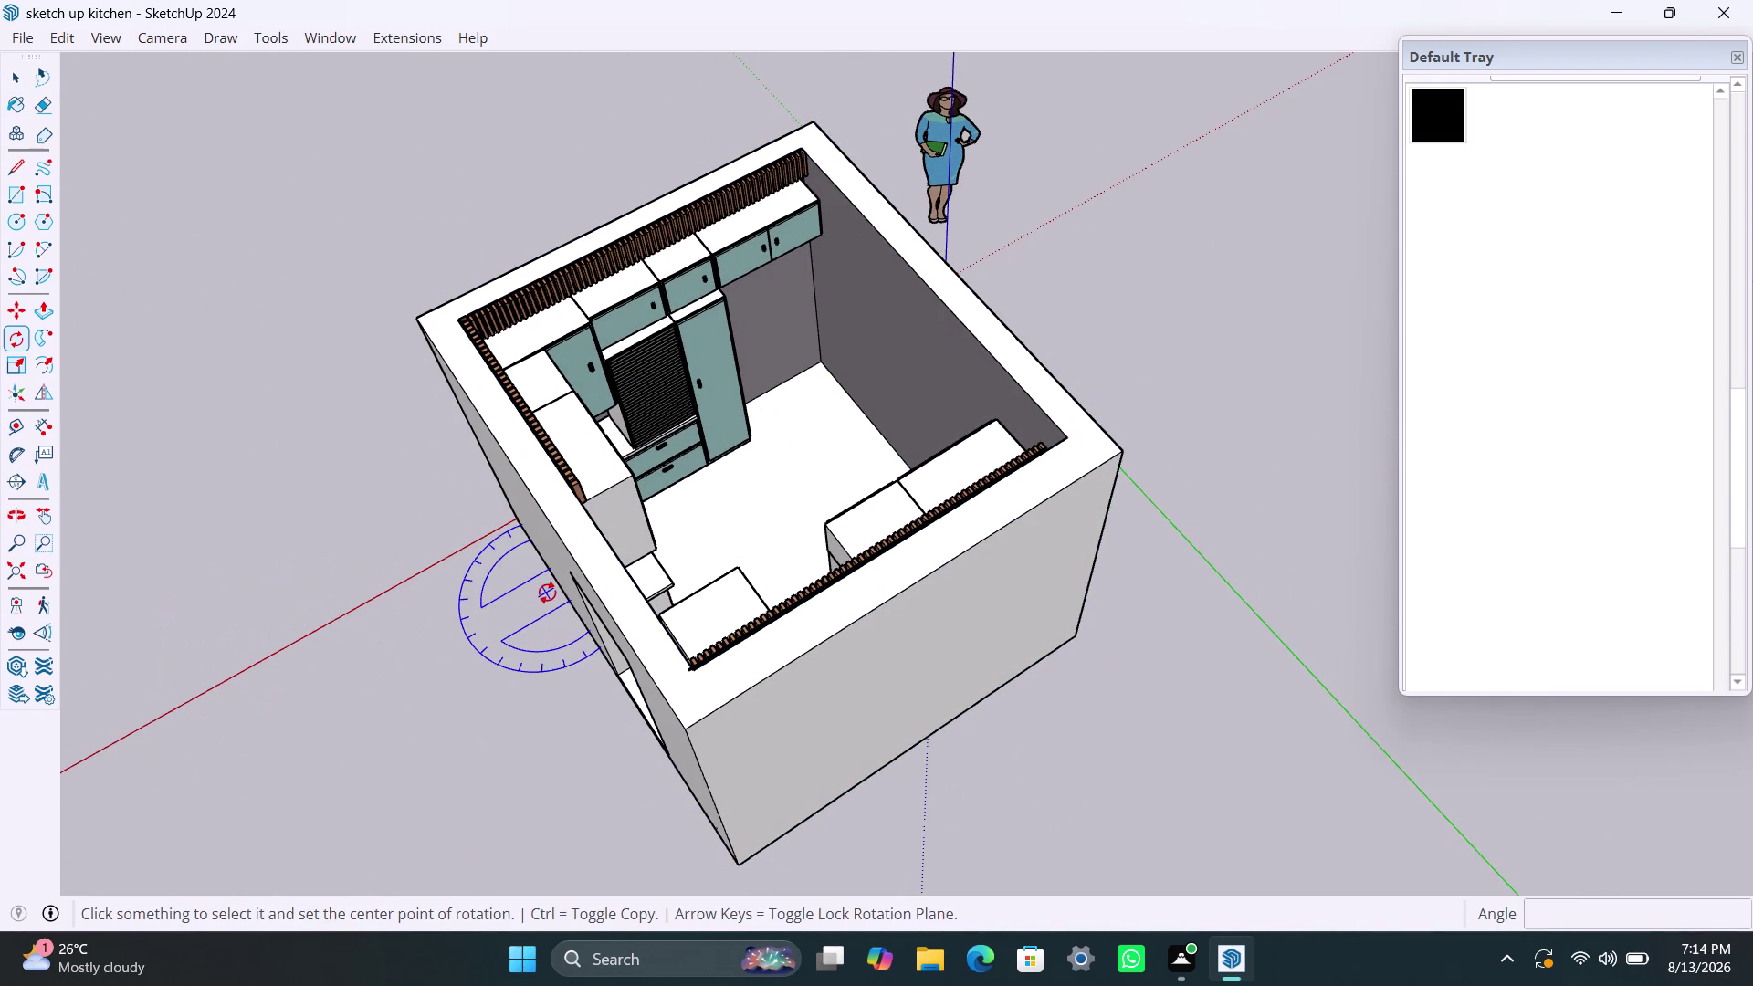
key(Escape)
key(Escape)
key(Escape)
key(space)
key(space)
scroll(up, 3)
Move close to the tall cabinet and delete its door handle.
middle_drag(727, 517, 726, 520)
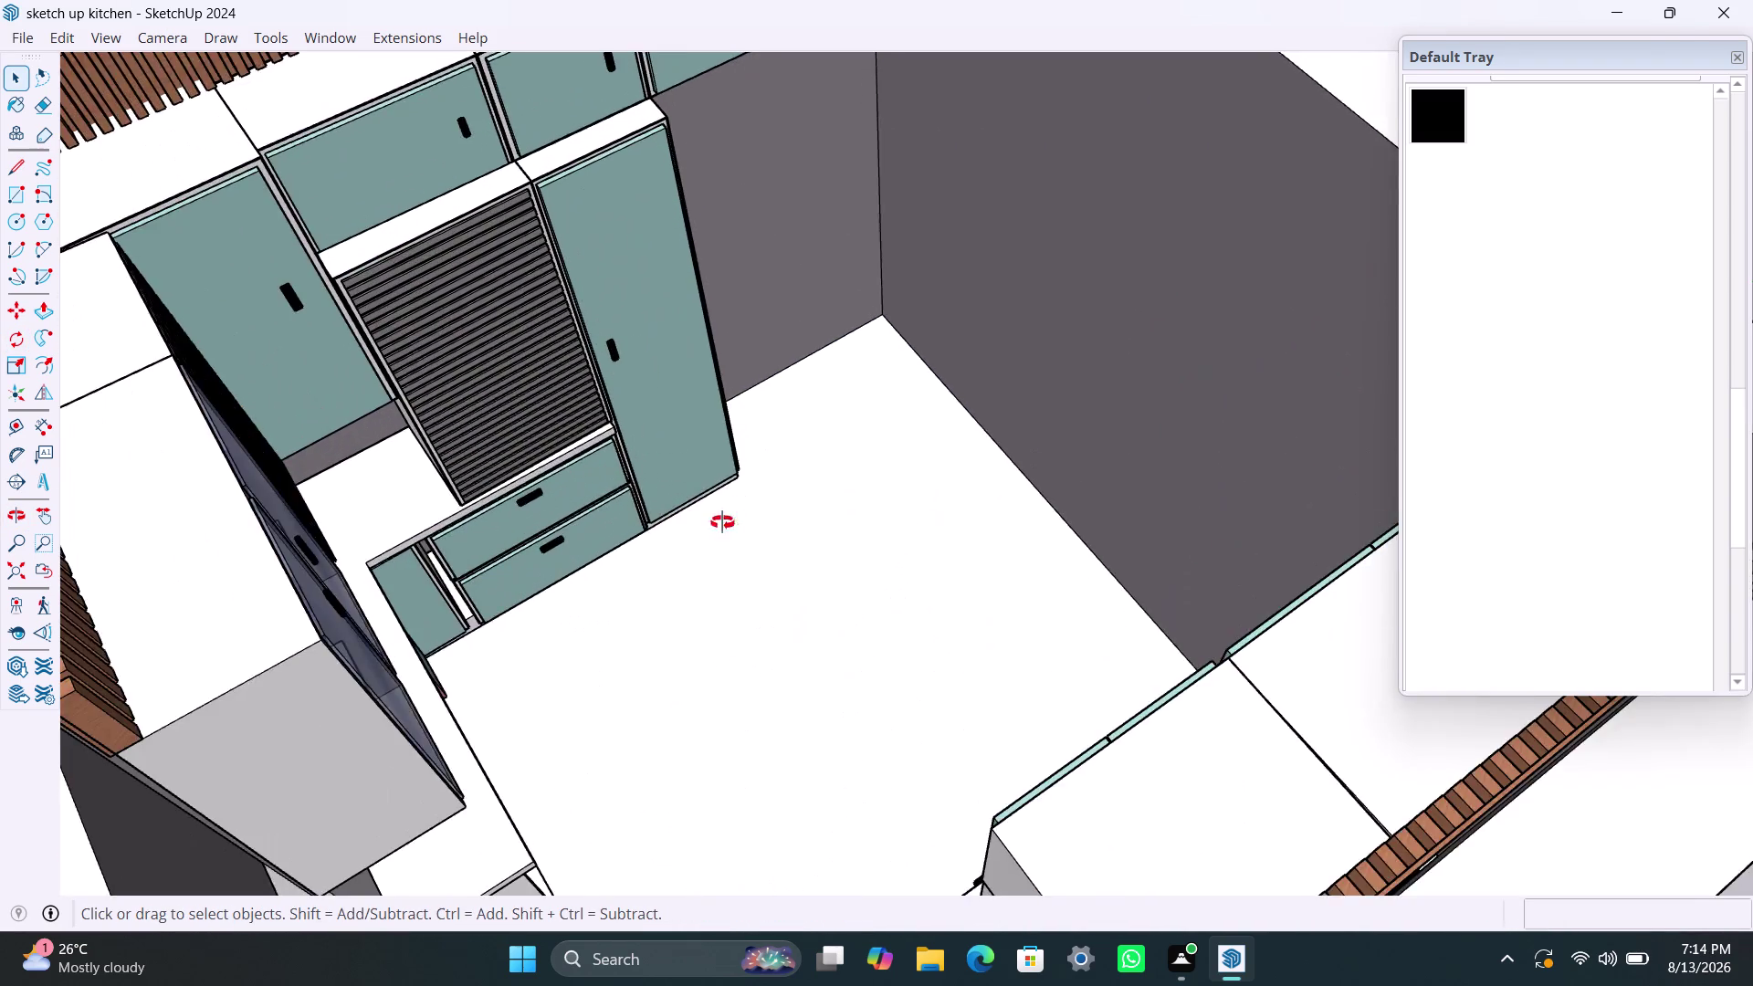
middle_drag(726, 521, 558, 533)
scroll(up, 3)
click(702, 232)
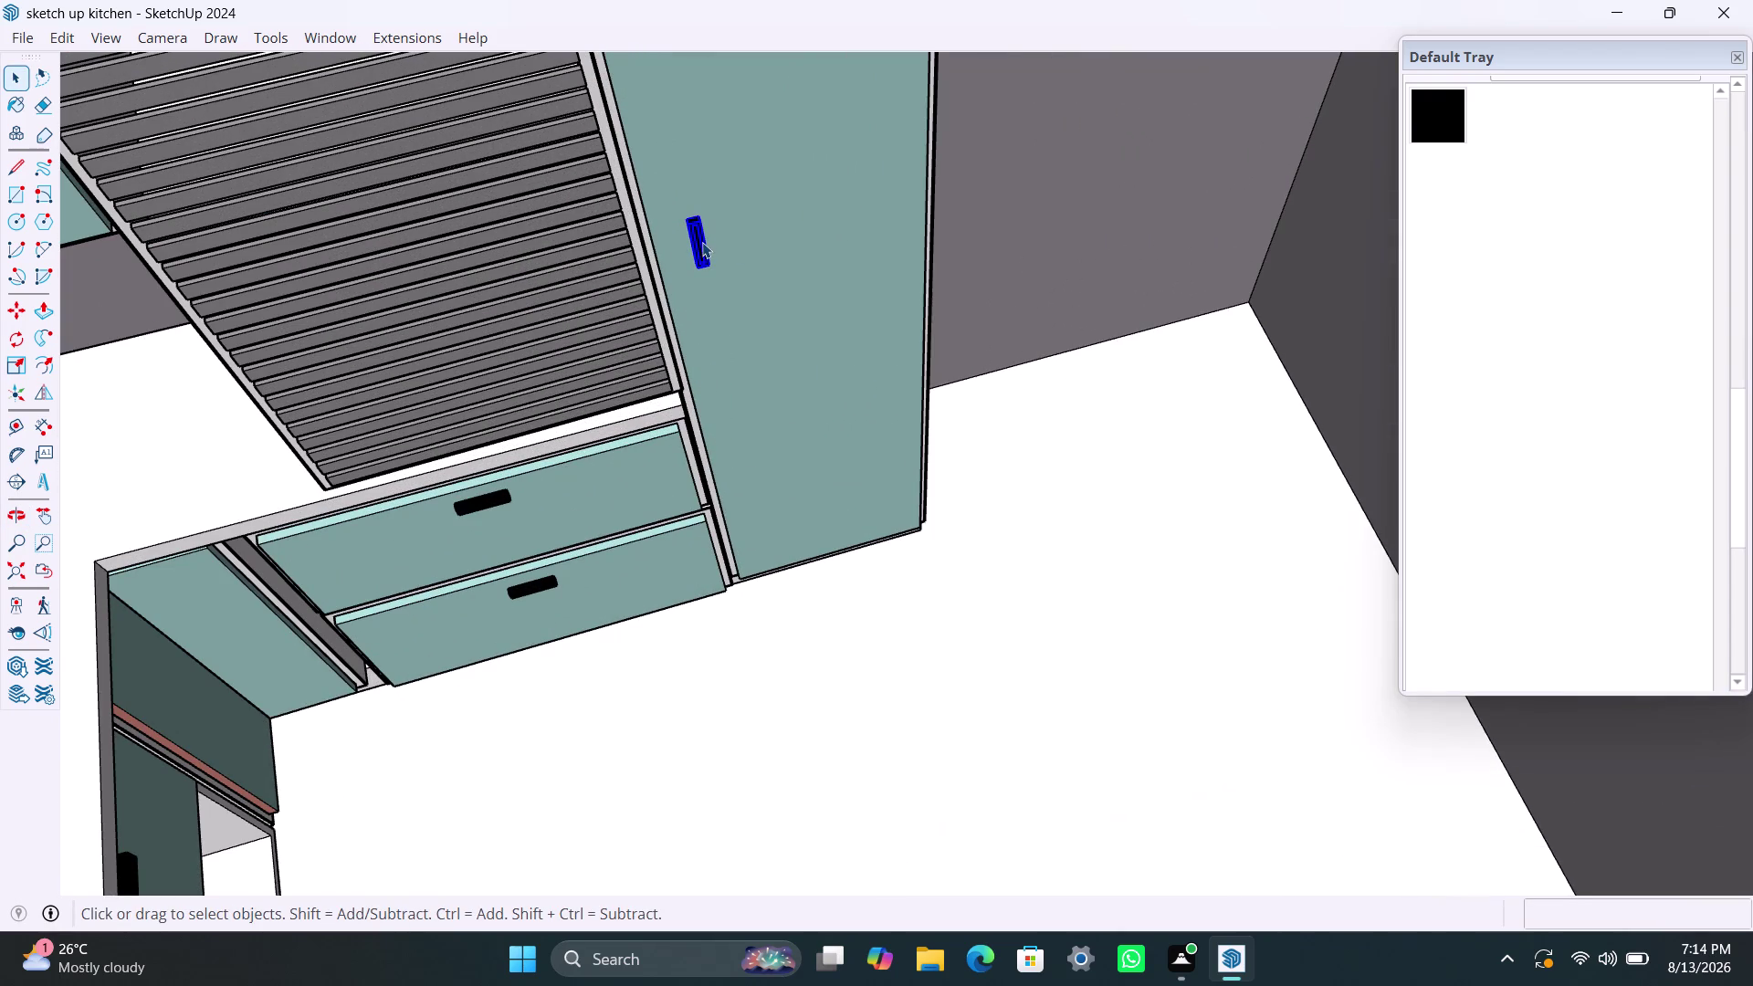
key(BackSpace)
key(Delete)
scroll(down, 3)
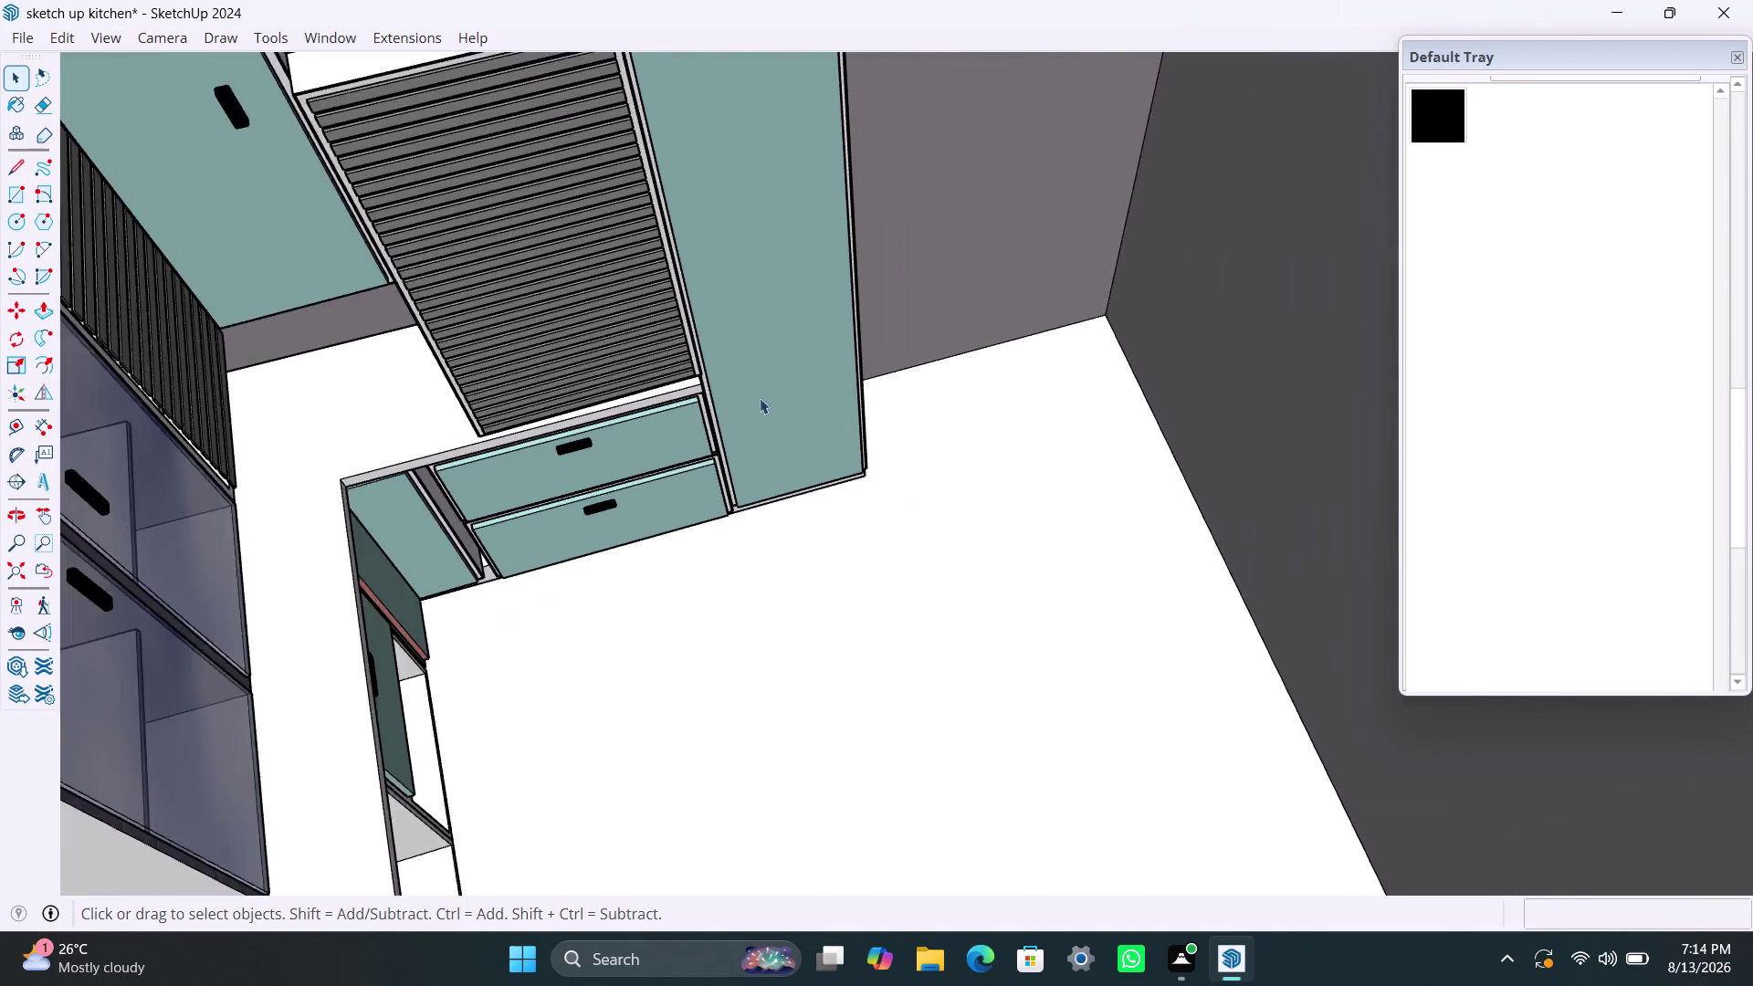
scroll(down, 3)
Open the upper wall cabinets for editing and zoom toward their doors.
click(766, 125)
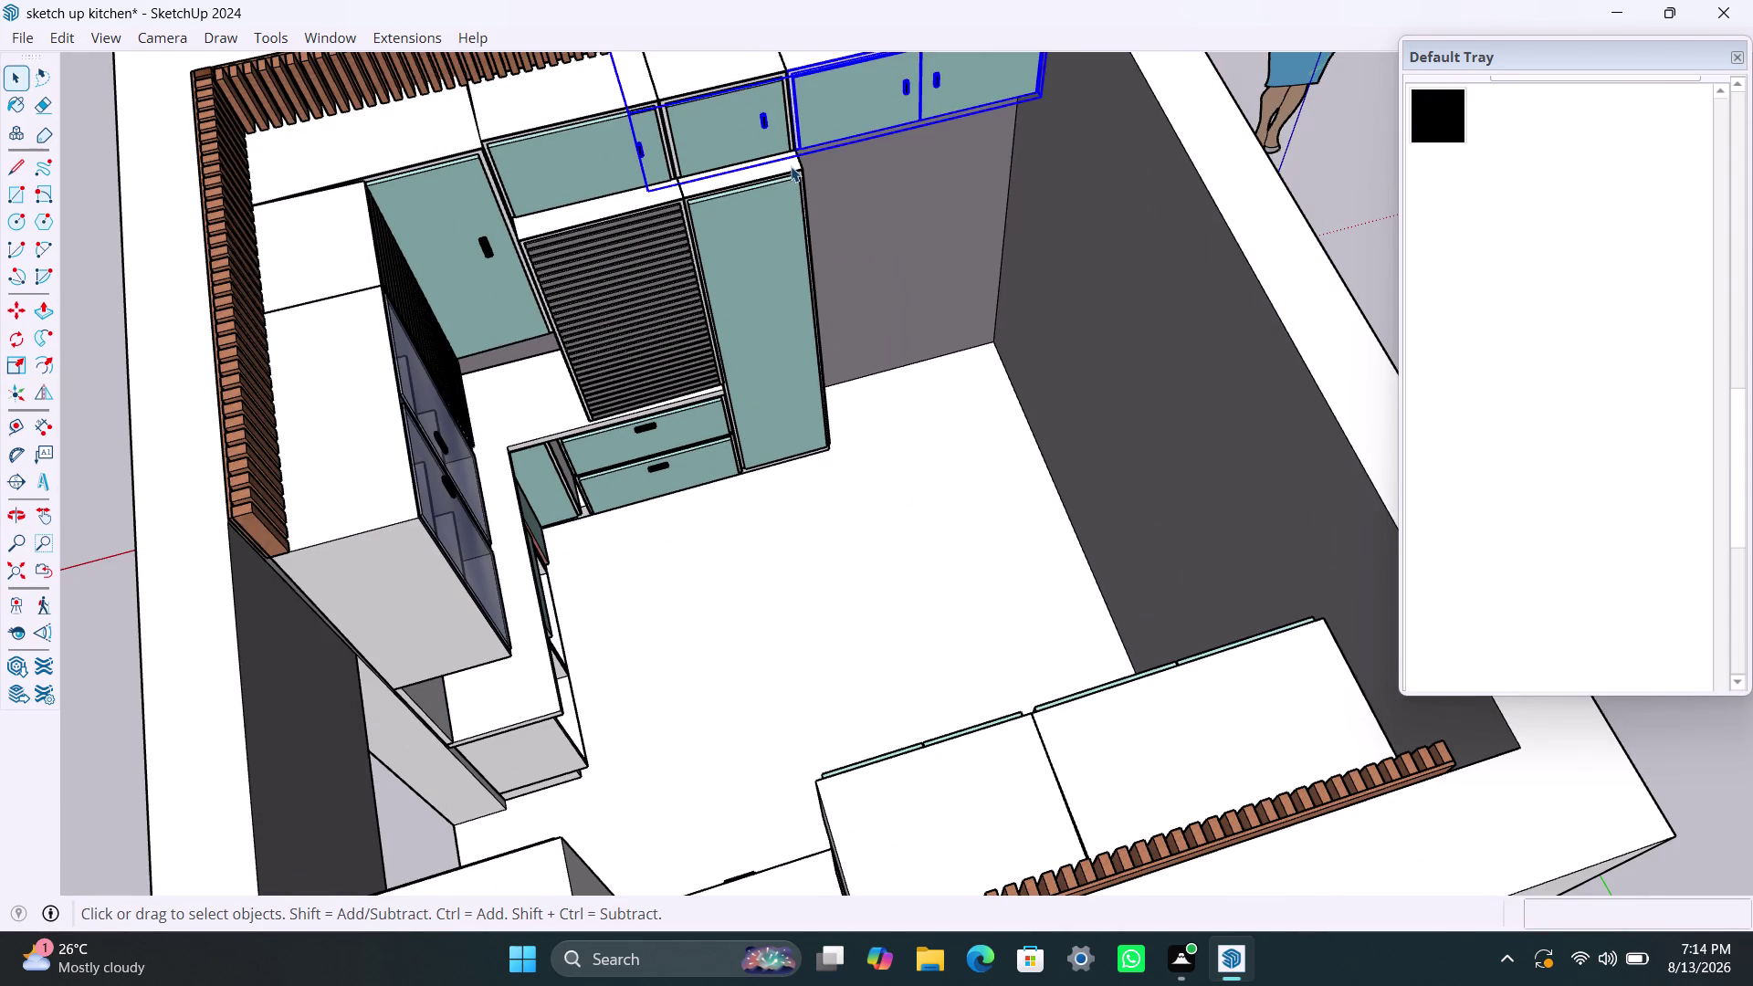
scroll(up, 3)
triple_click(764, 123)
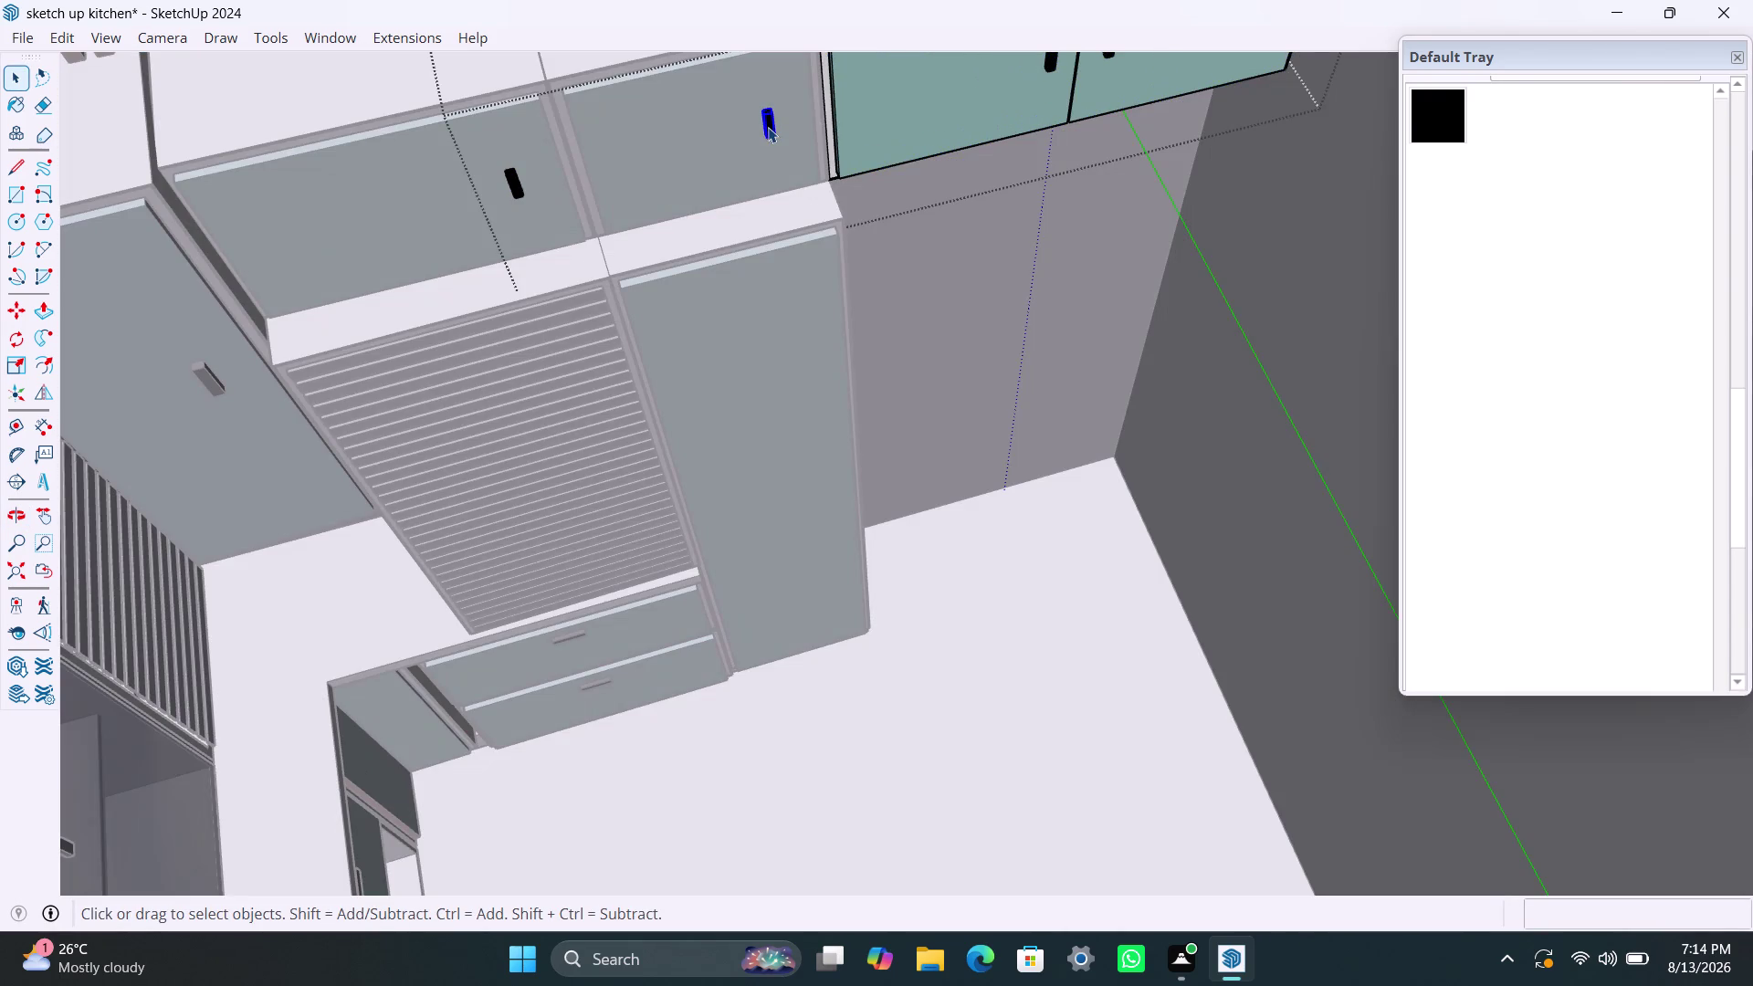
key(Delete)
scroll(down, 3)
middle_drag(654, 412, 523, 416)
scroll(up, 3)
scroll(up, 3)
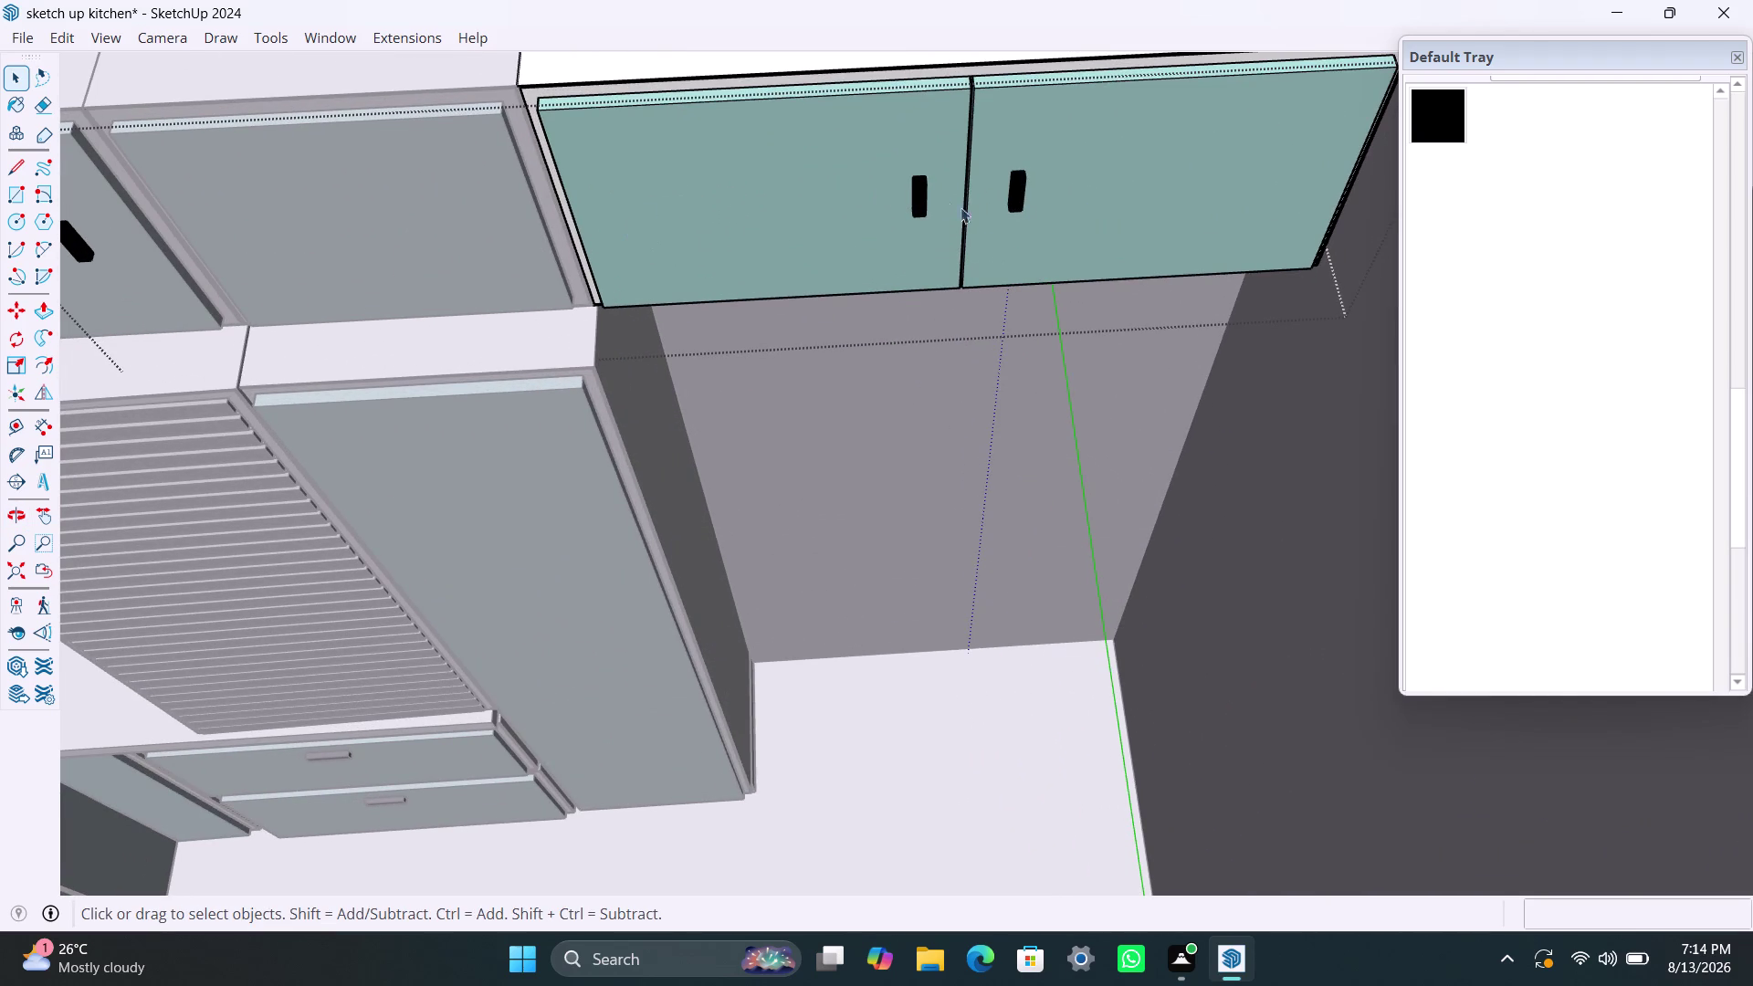
scroll(up, 3)
Delete handles from the upper wall cabinet doors.
double_click(916, 191)
click(919, 193)
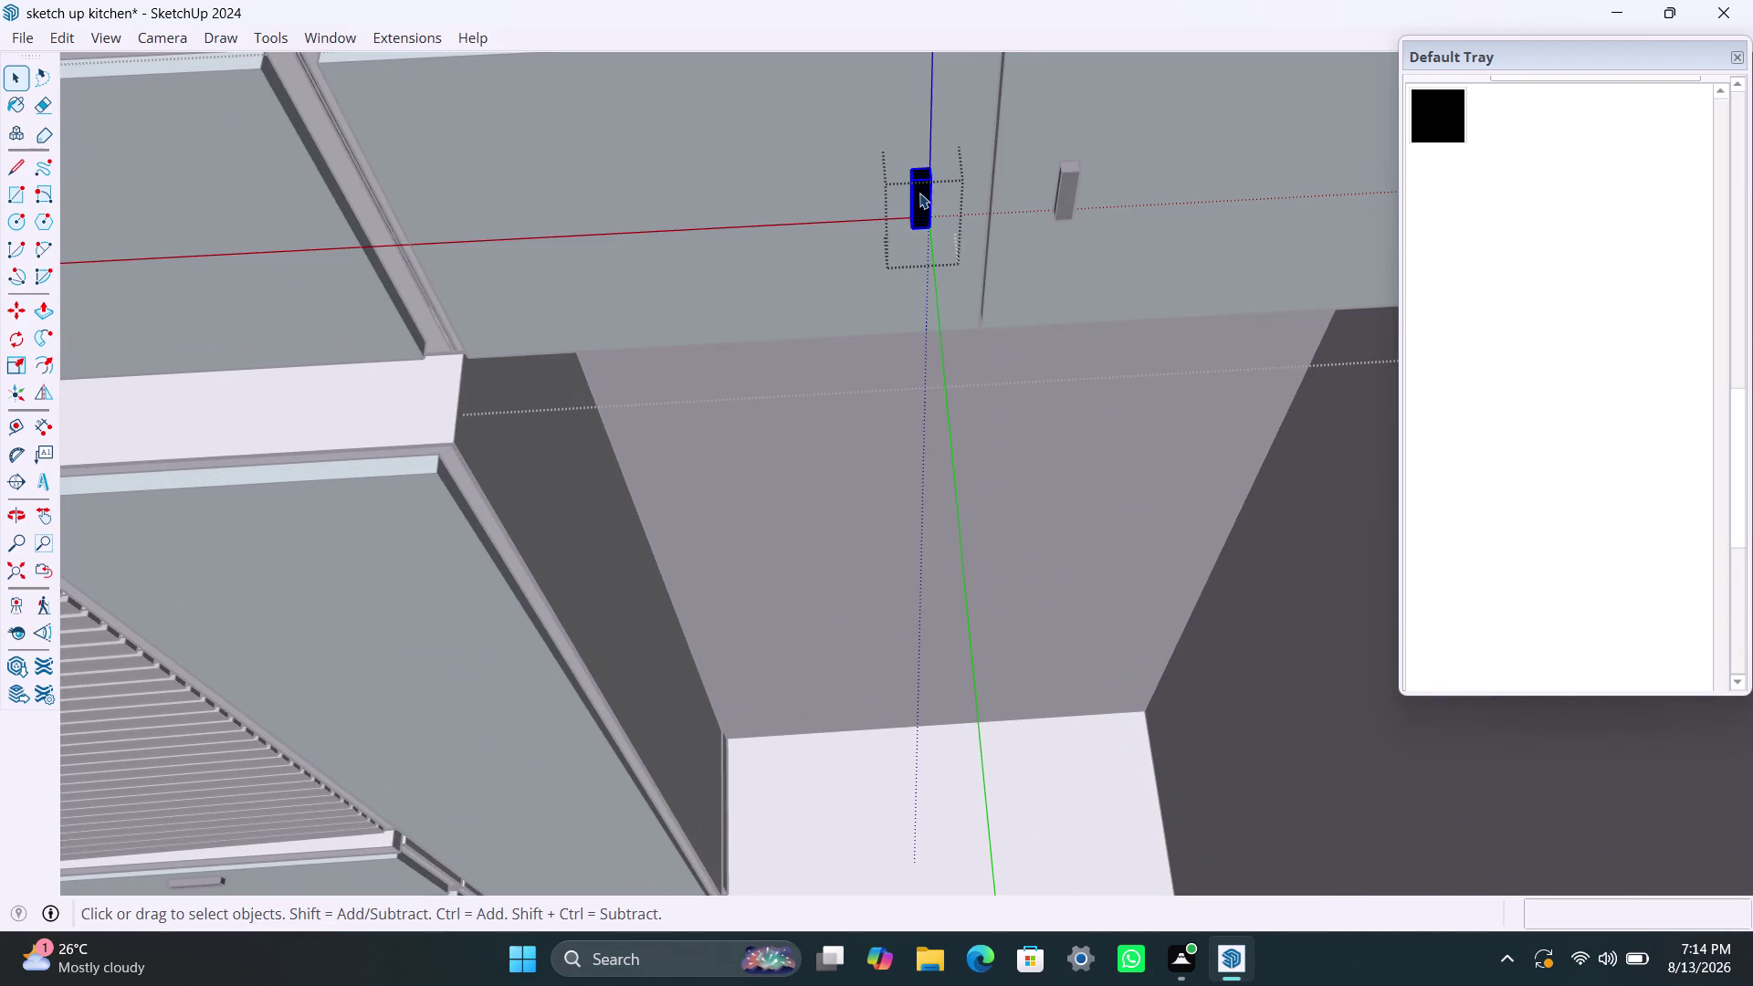
key(Delete)
triple_click(1072, 200)
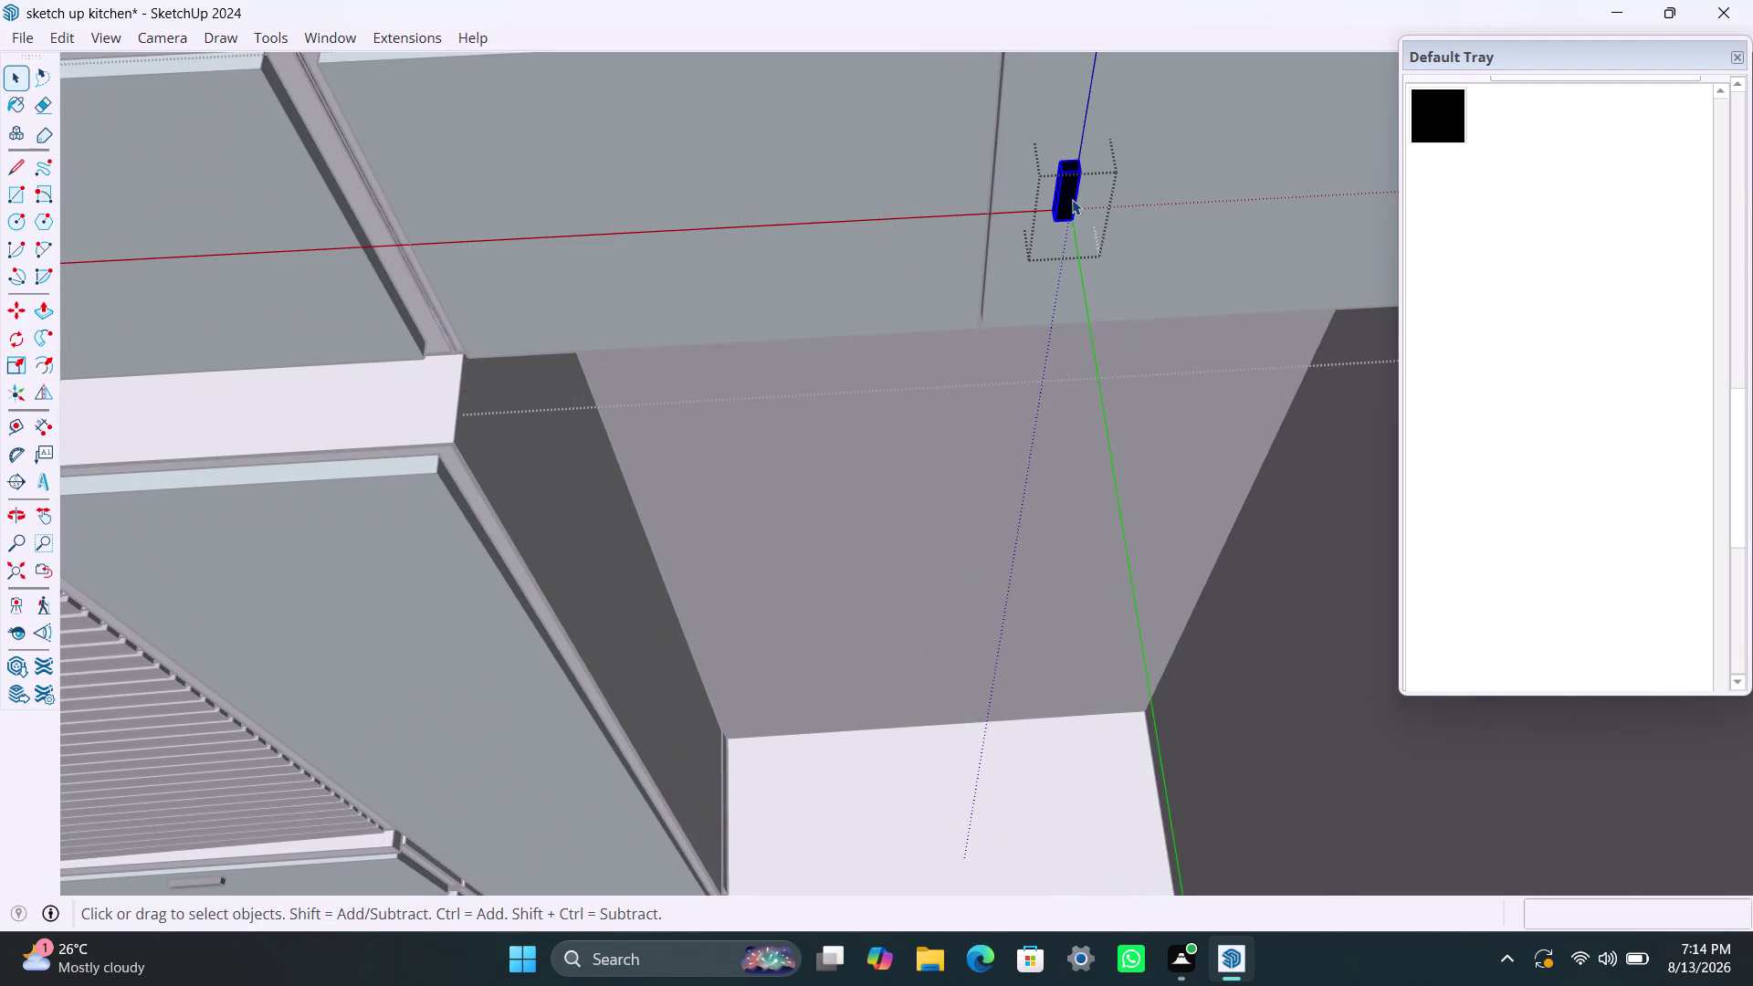
key(Delete)
scroll(down, 3)
click(529, 79)
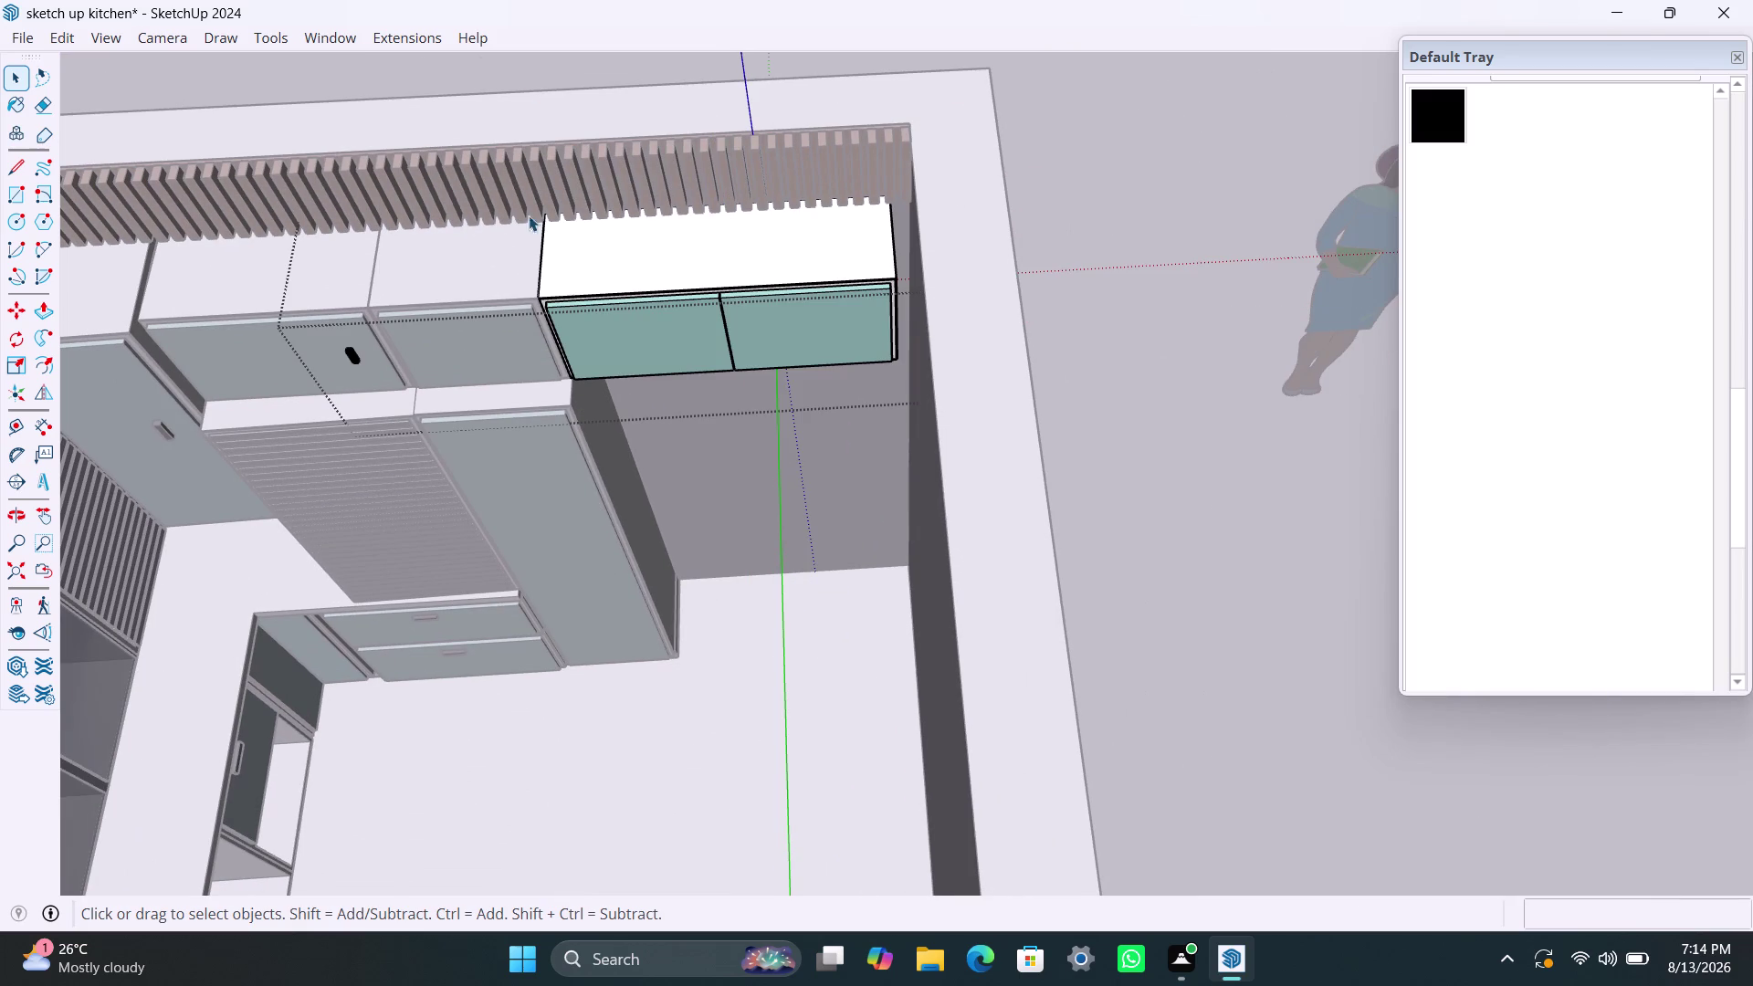
click(349, 353)
key(Delete)
scroll(down, 3)
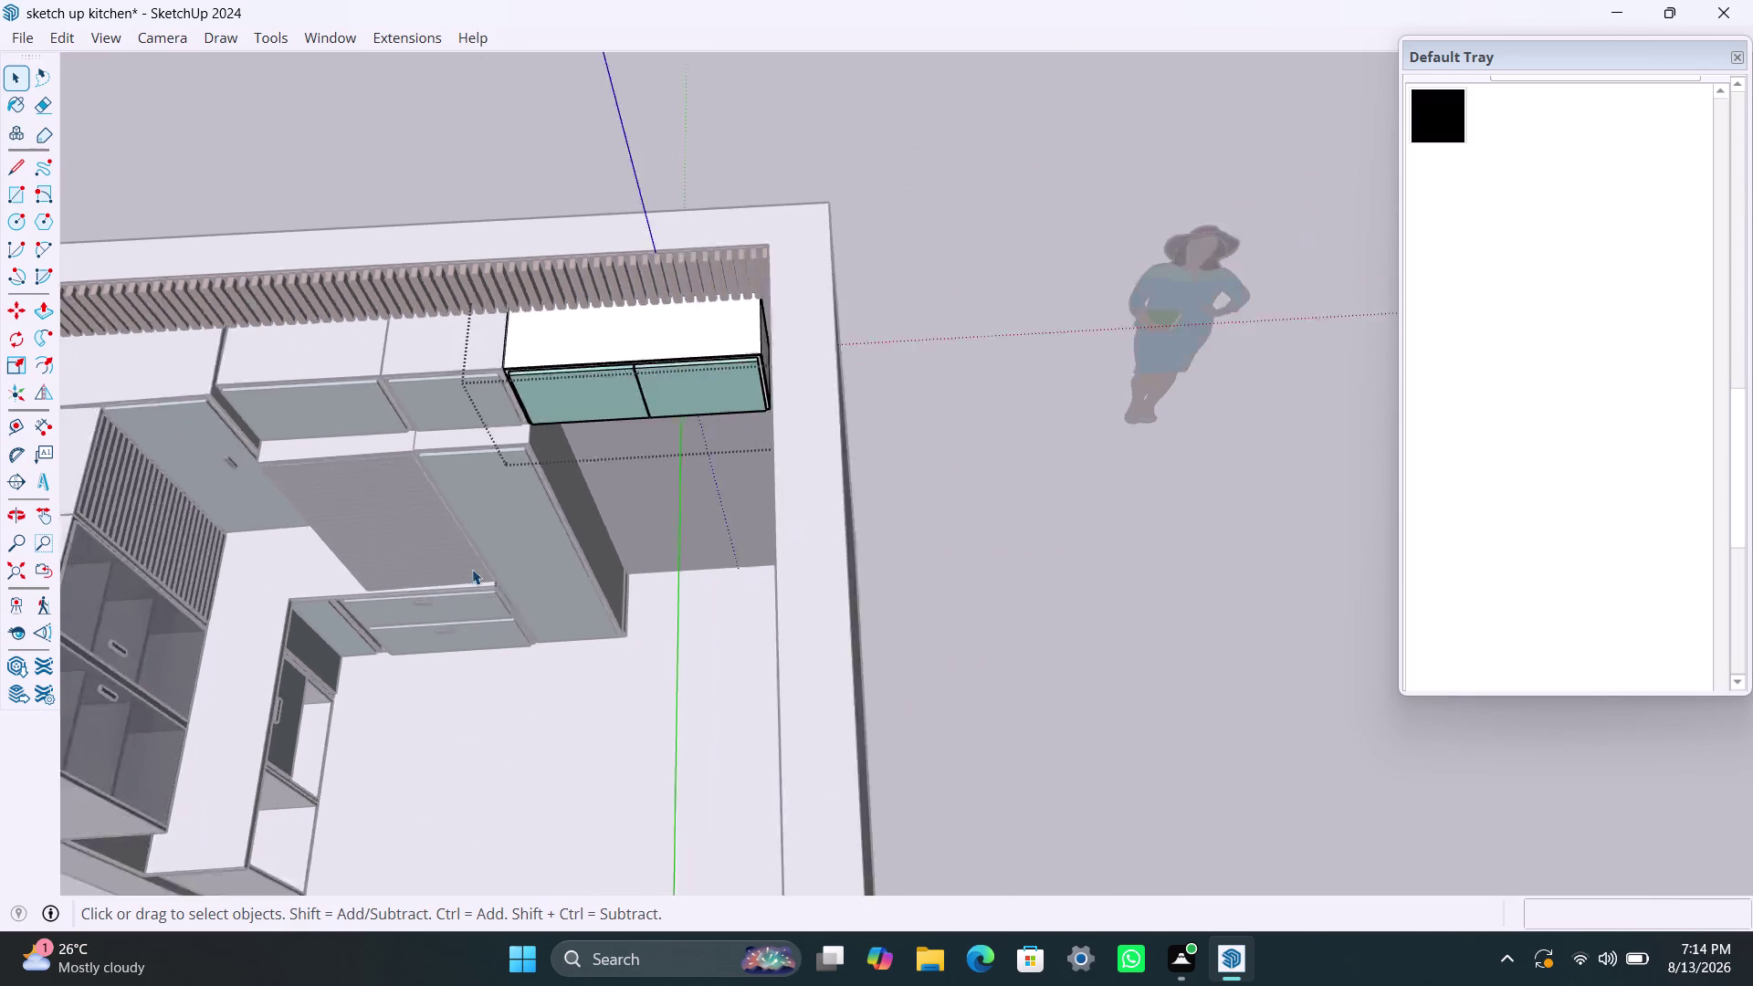
scroll(down, 3)
click(640, 245)
Orbit down into the kitchen and remove the tall door's handle.
scroll(up, 3)
middle_drag(472, 529, 289, 507)
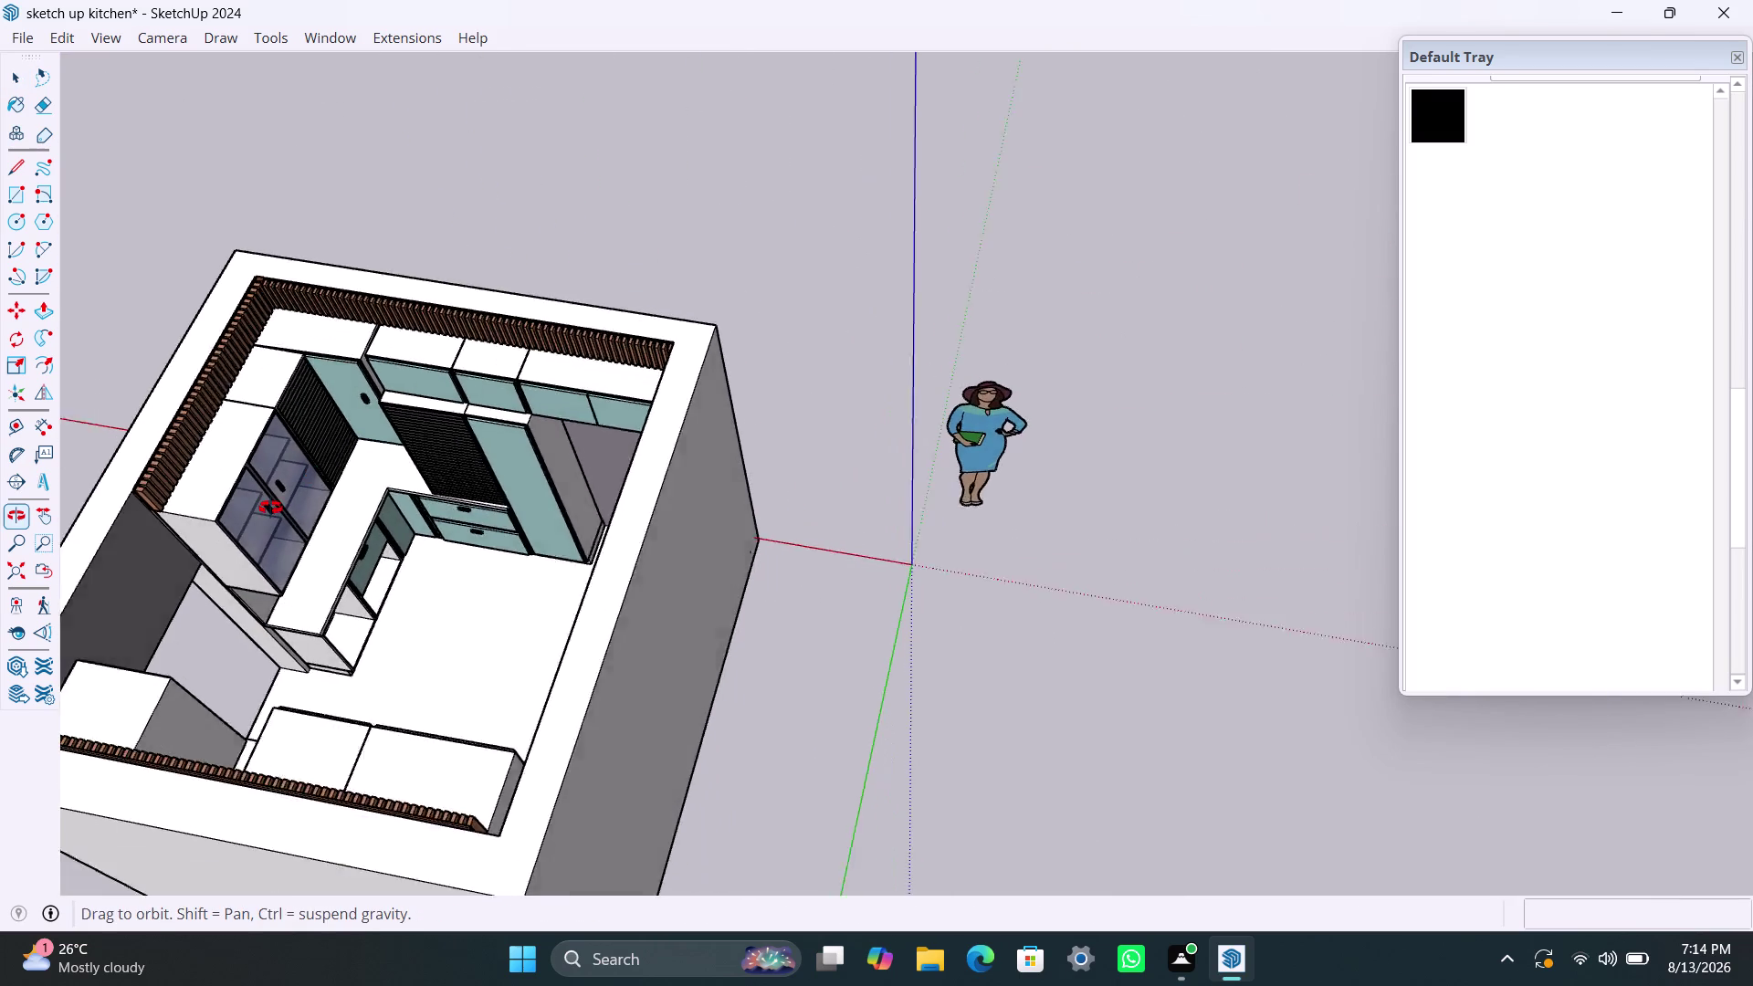
middle_drag(288, 507, 247, 506)
scroll(up, 3)
scroll(up, 3)
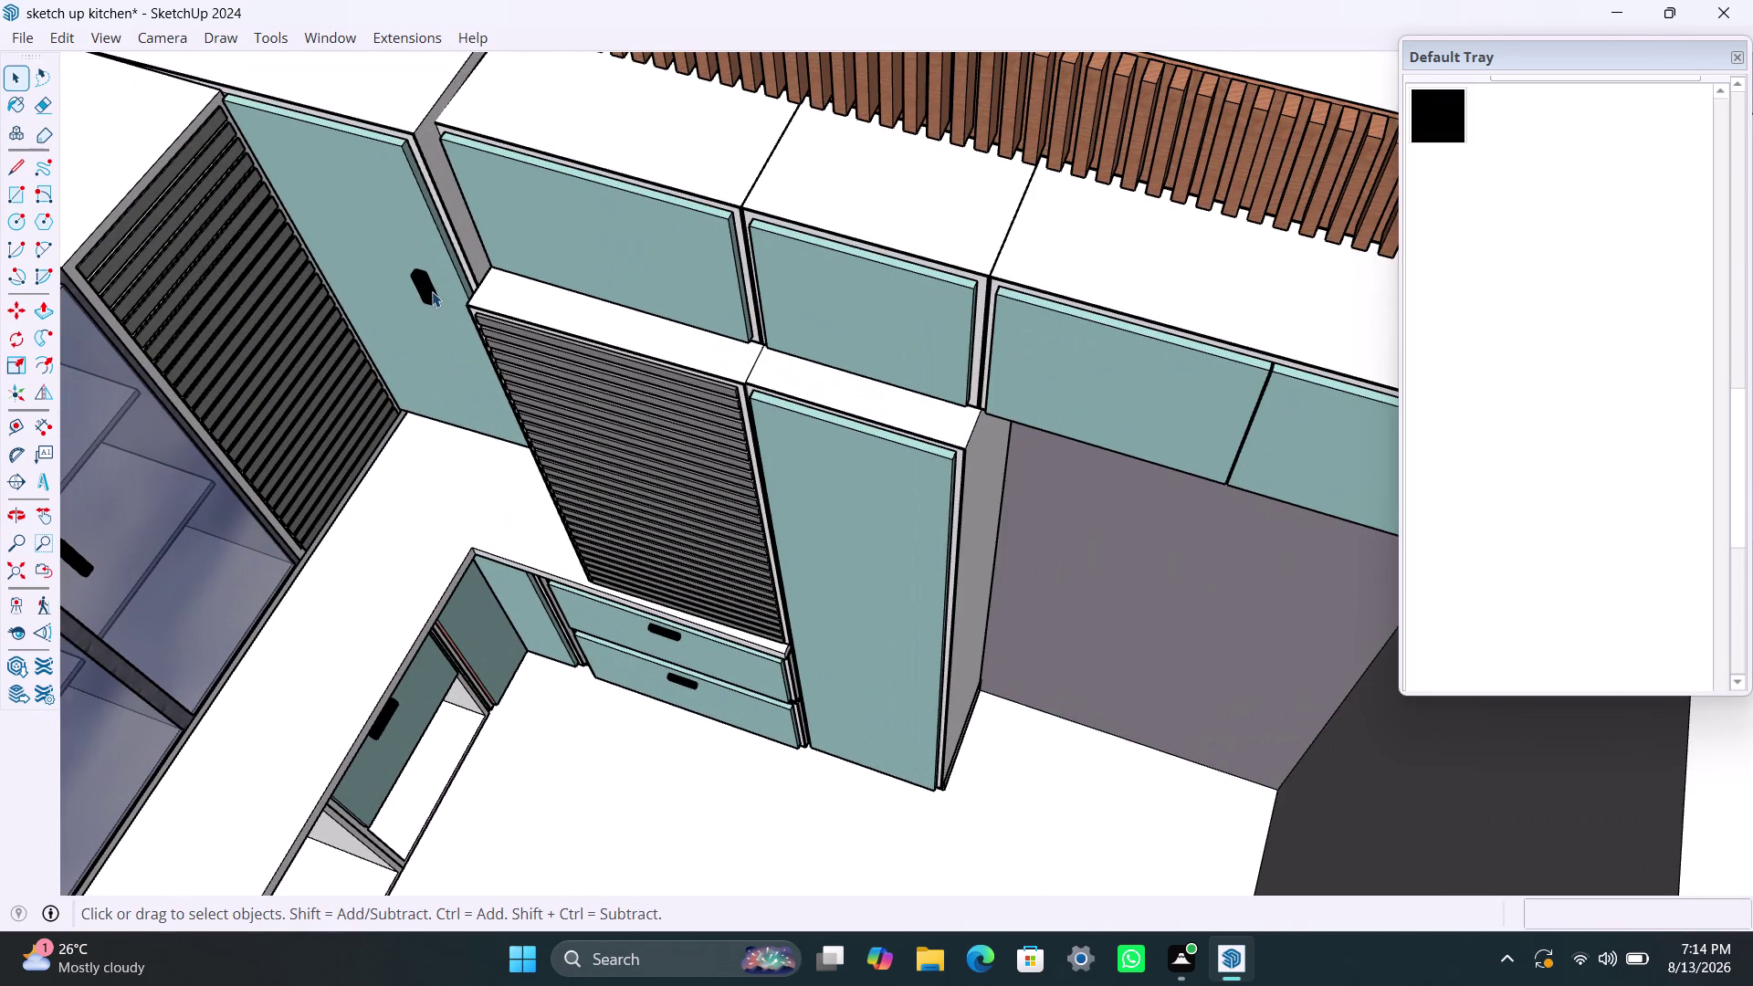
click(432, 291)
triple_click(429, 293)
key(Delete)
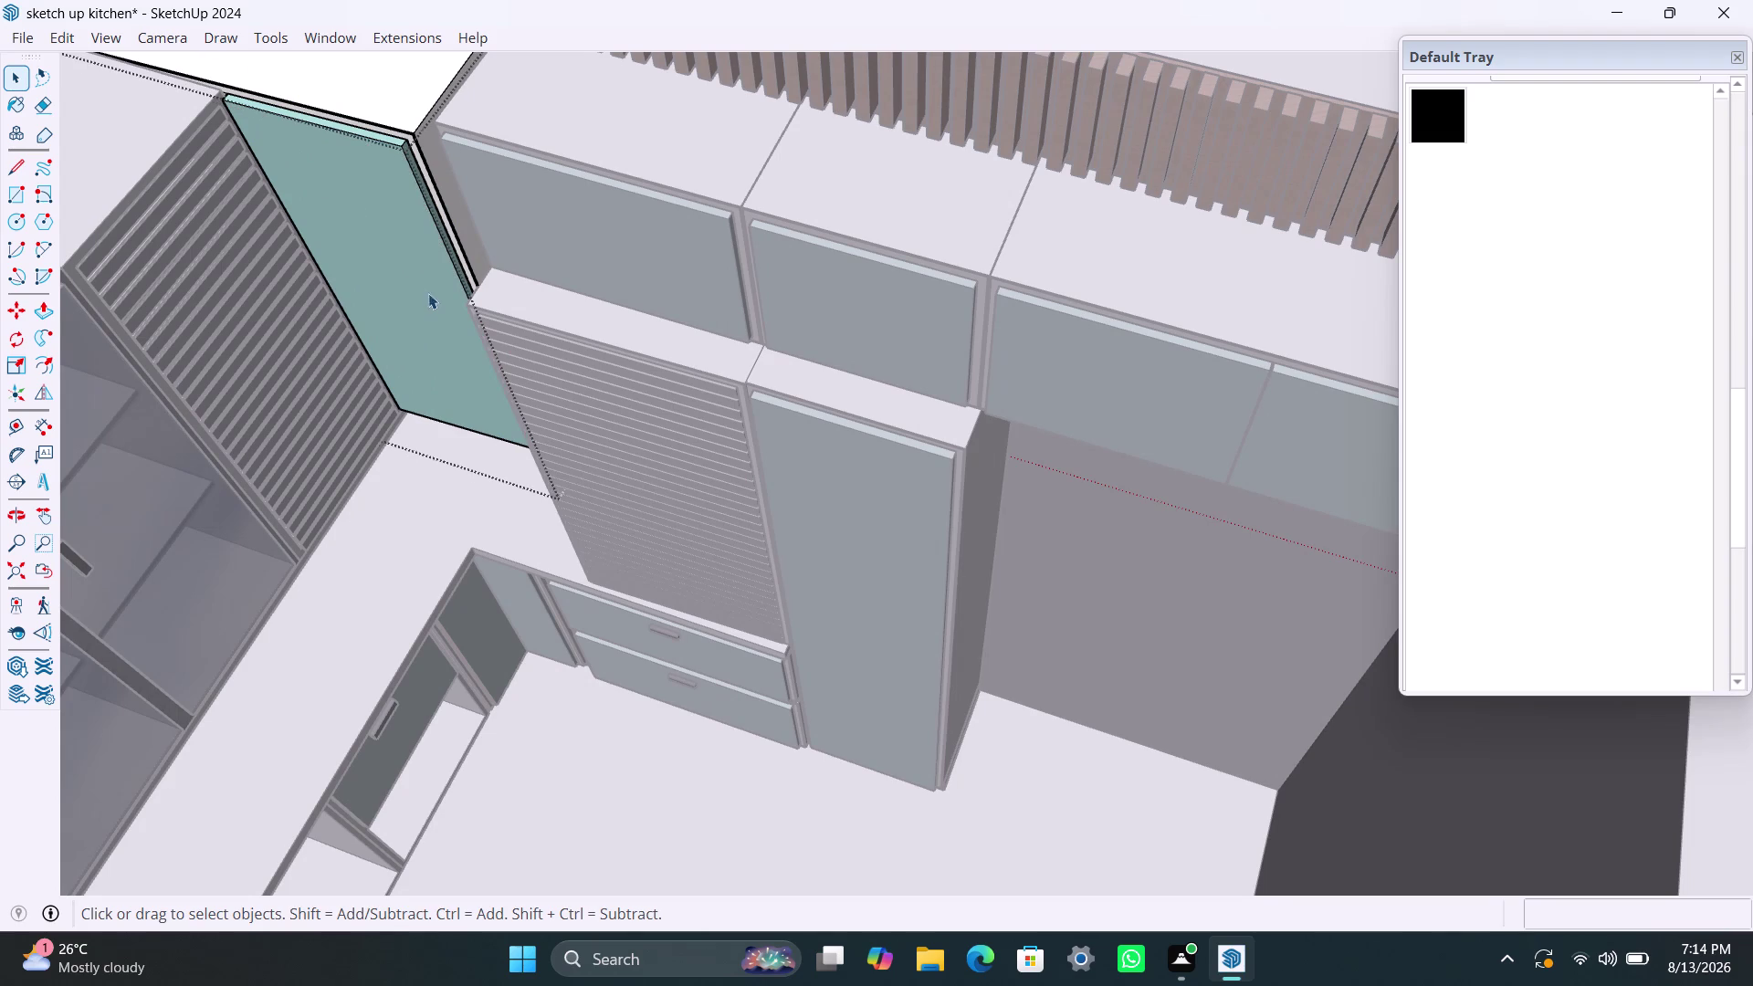
scroll(down, 3)
scroll(down, 3)
click(635, 296)
scroll(down, 3)
Delete the handle on the lower corner cabinet door.
middle_drag(427, 543, 227, 555)
scroll(up, 3)
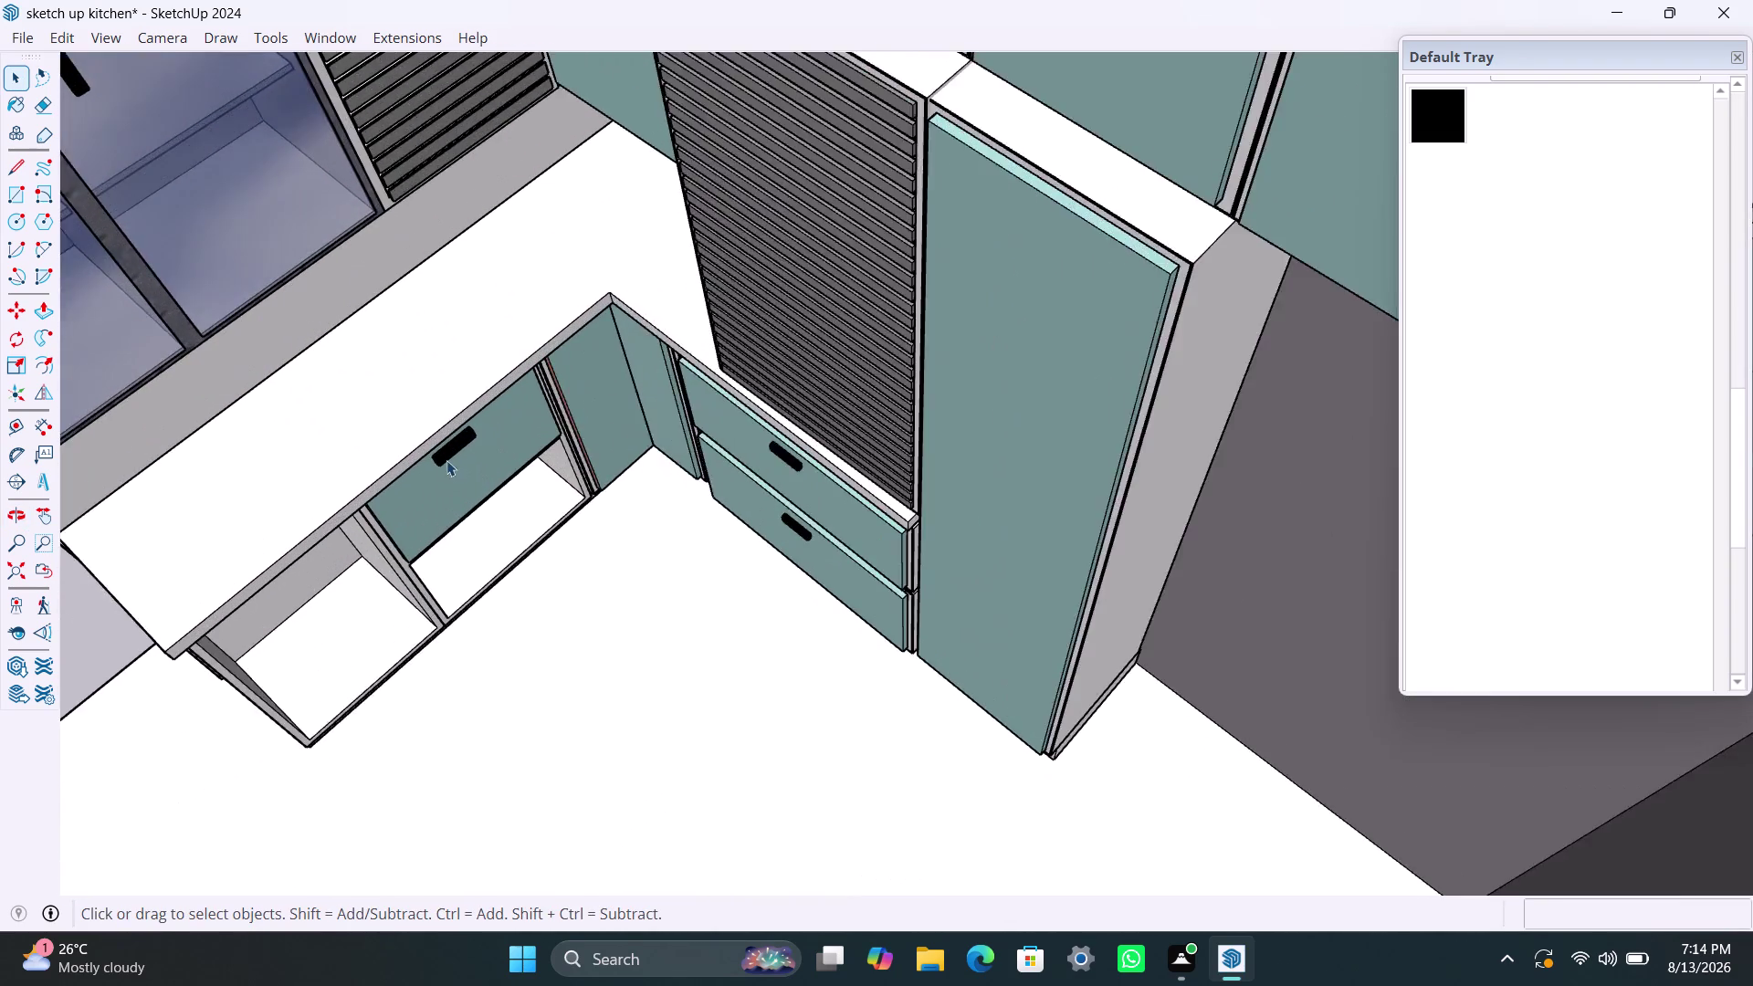
scroll(up, 3)
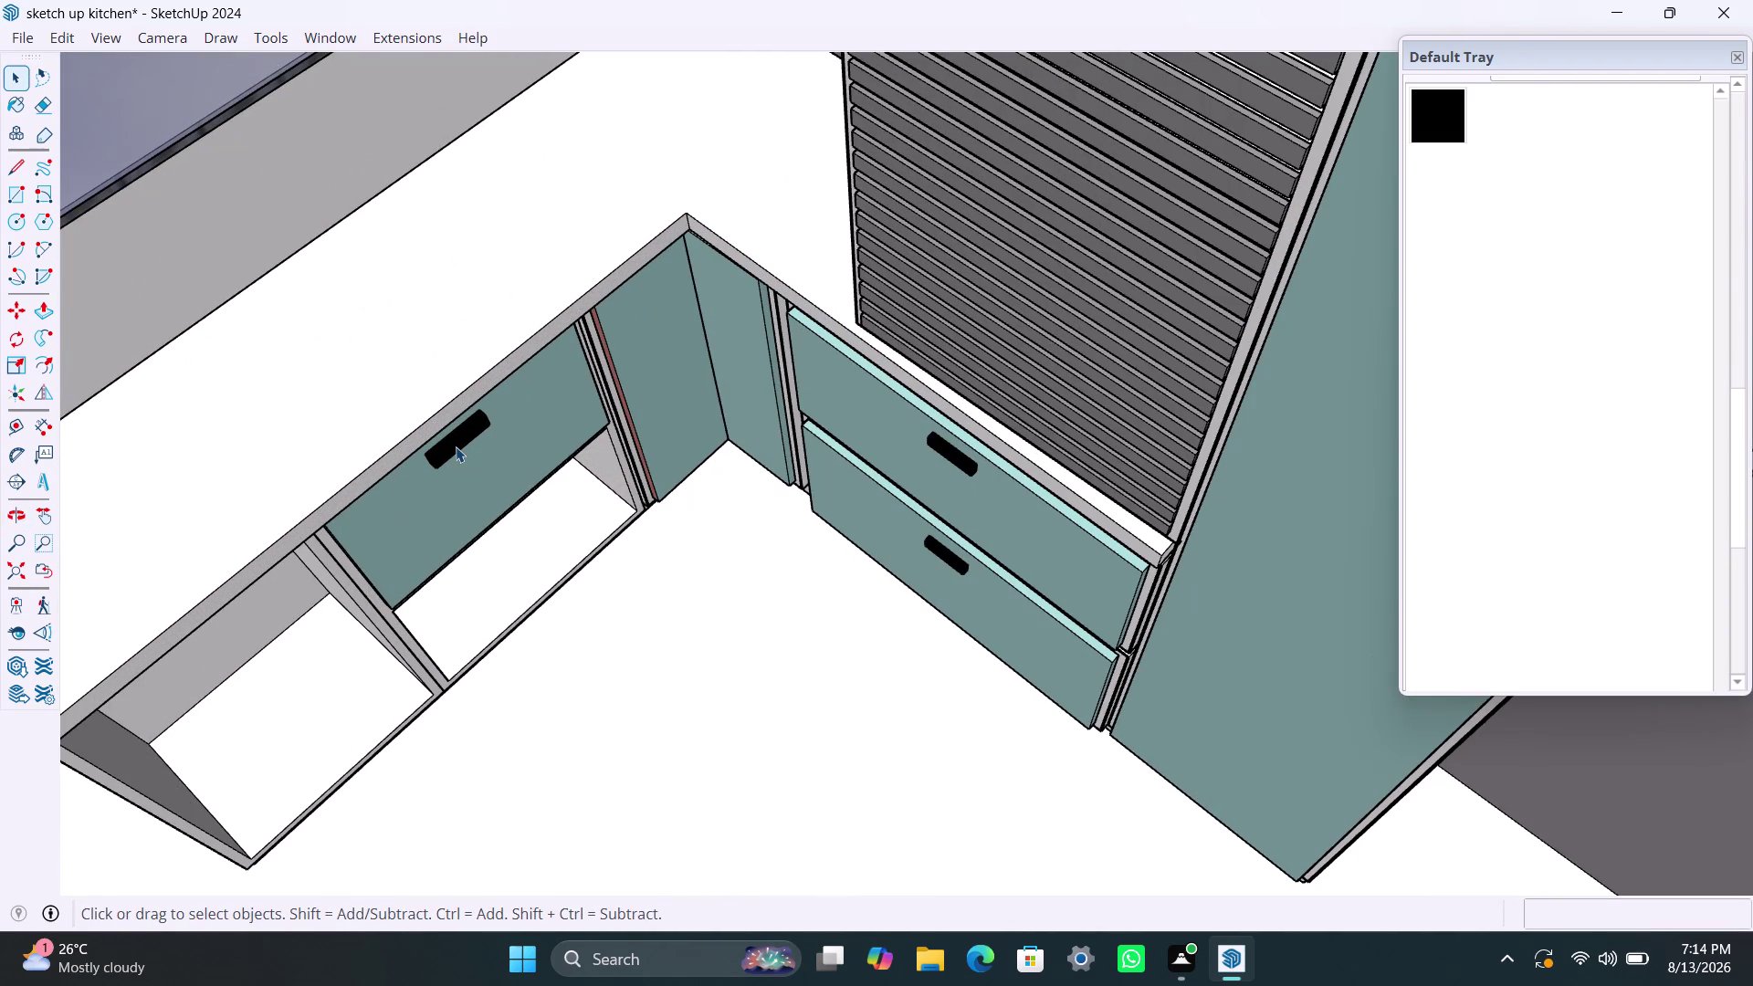
click(455, 447)
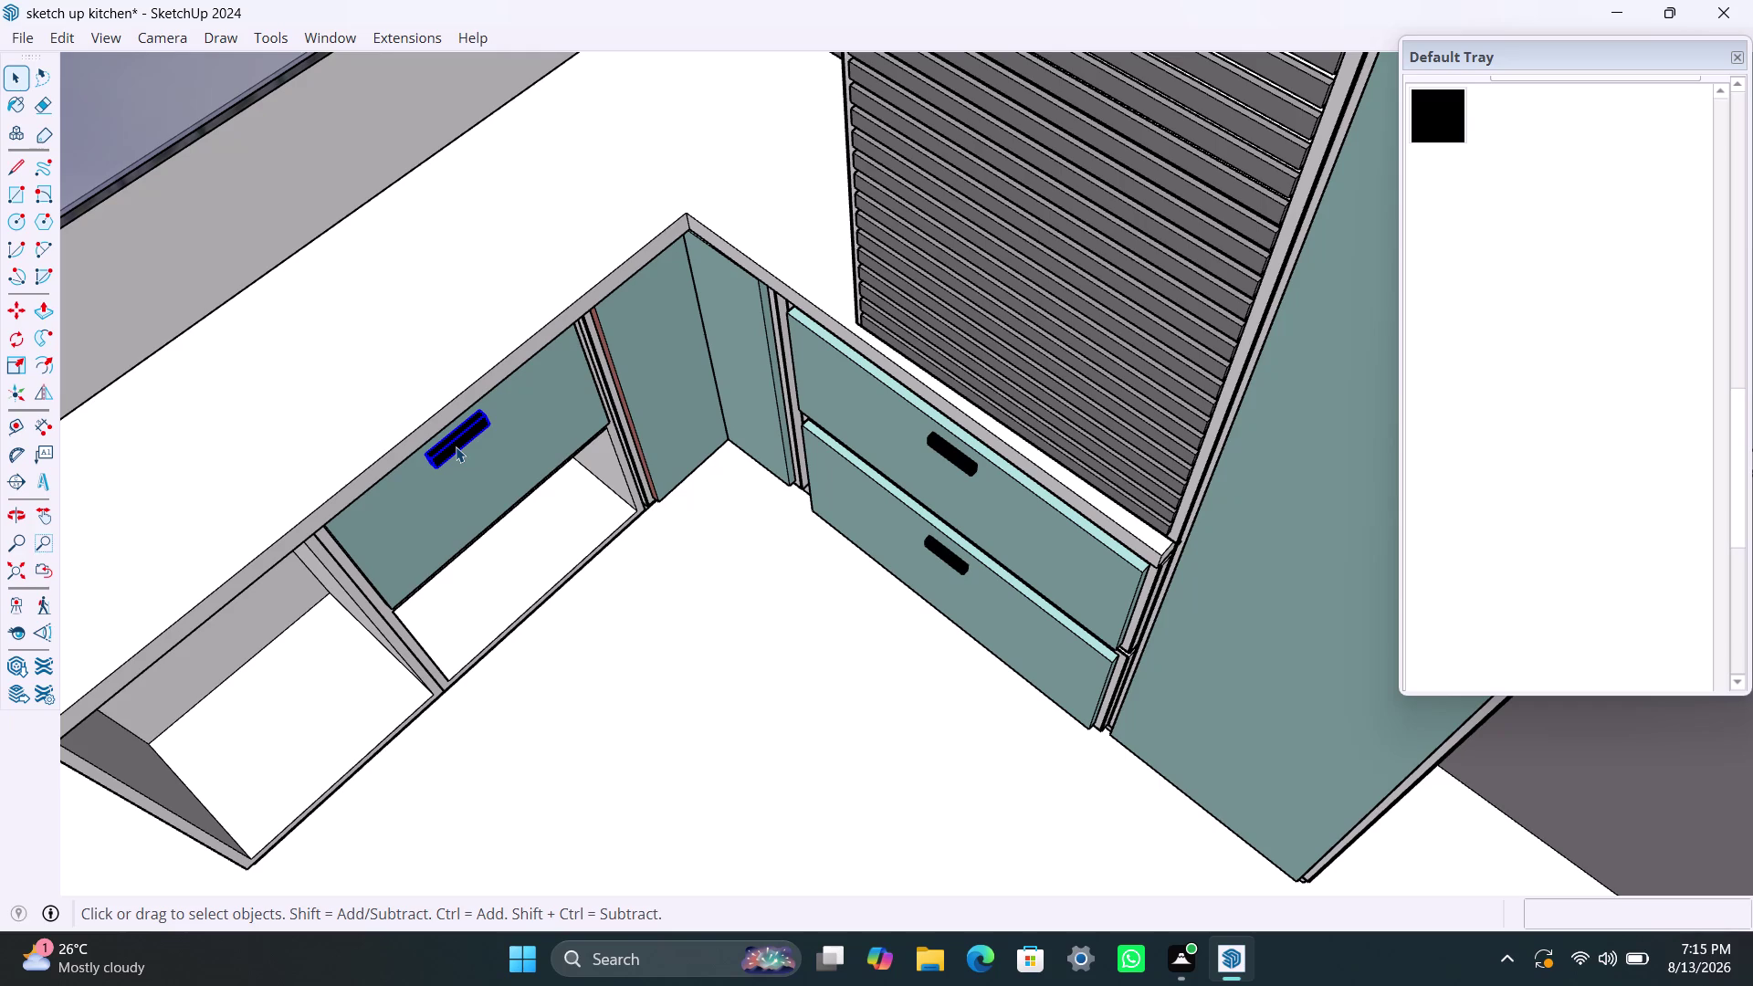
key(Delete)
Delete the upper and lower drawer handles of the drawer unit.
click(945, 550)
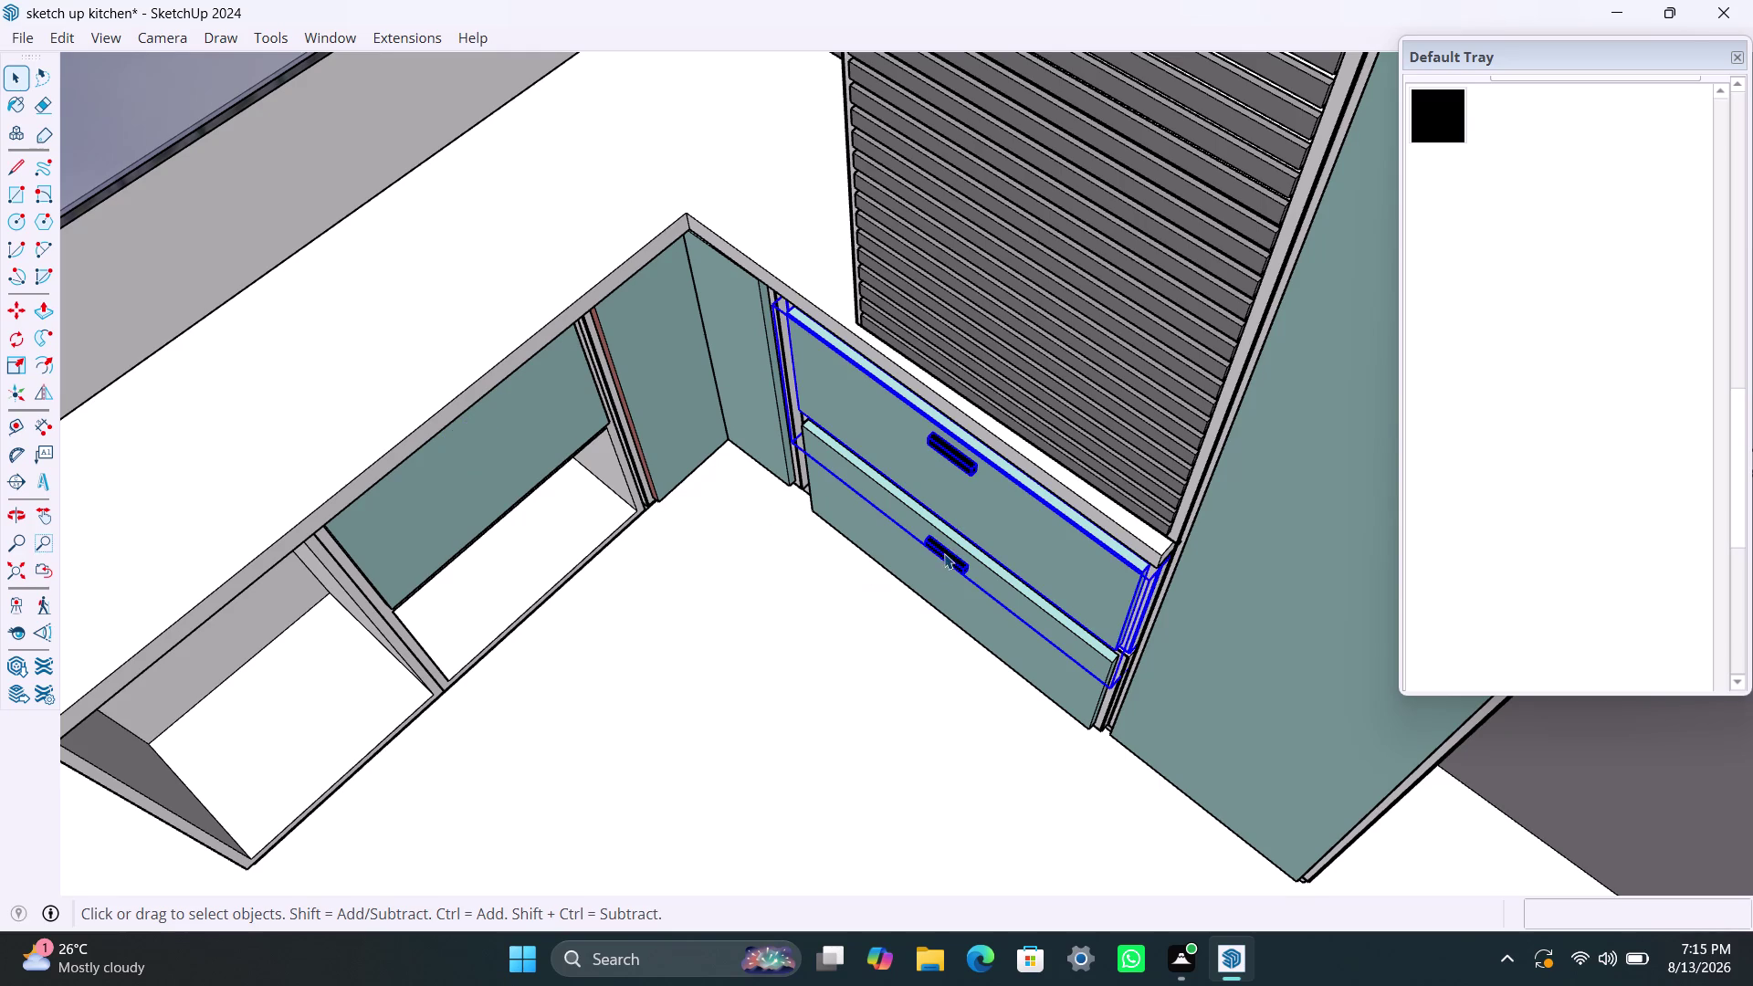
triple_click(948, 450)
click(952, 456)
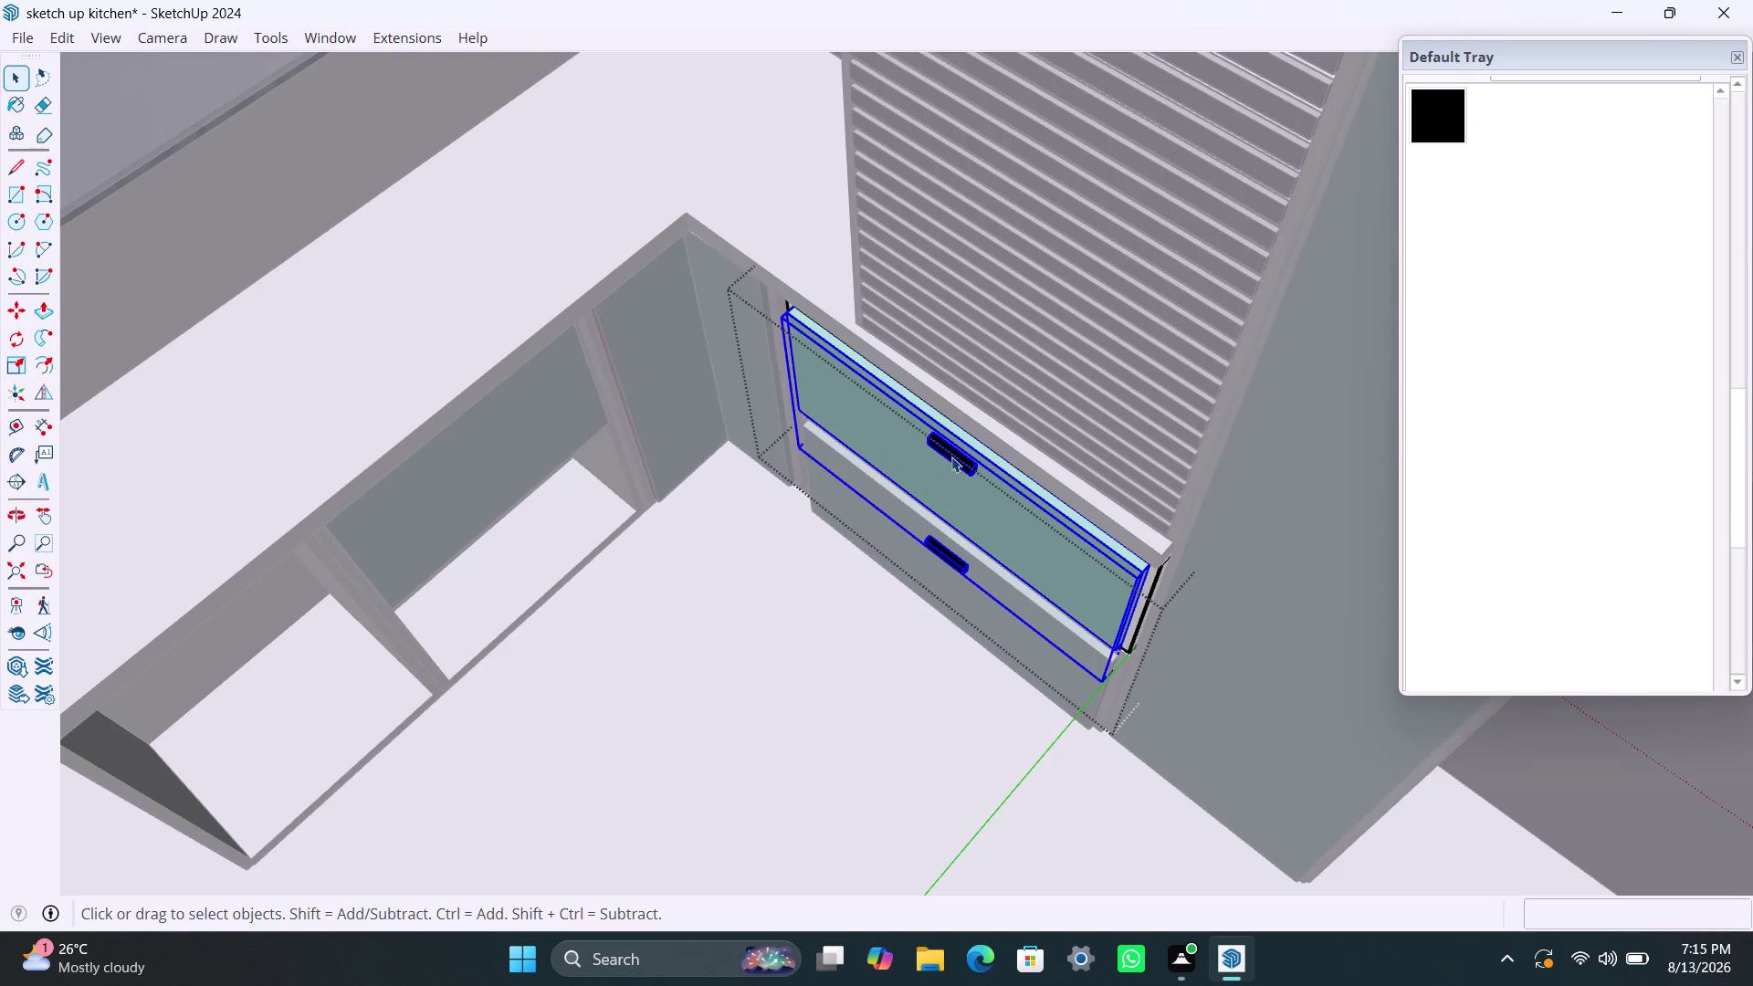
scroll(up, 3)
click(952, 462)
triple_click(952, 458)
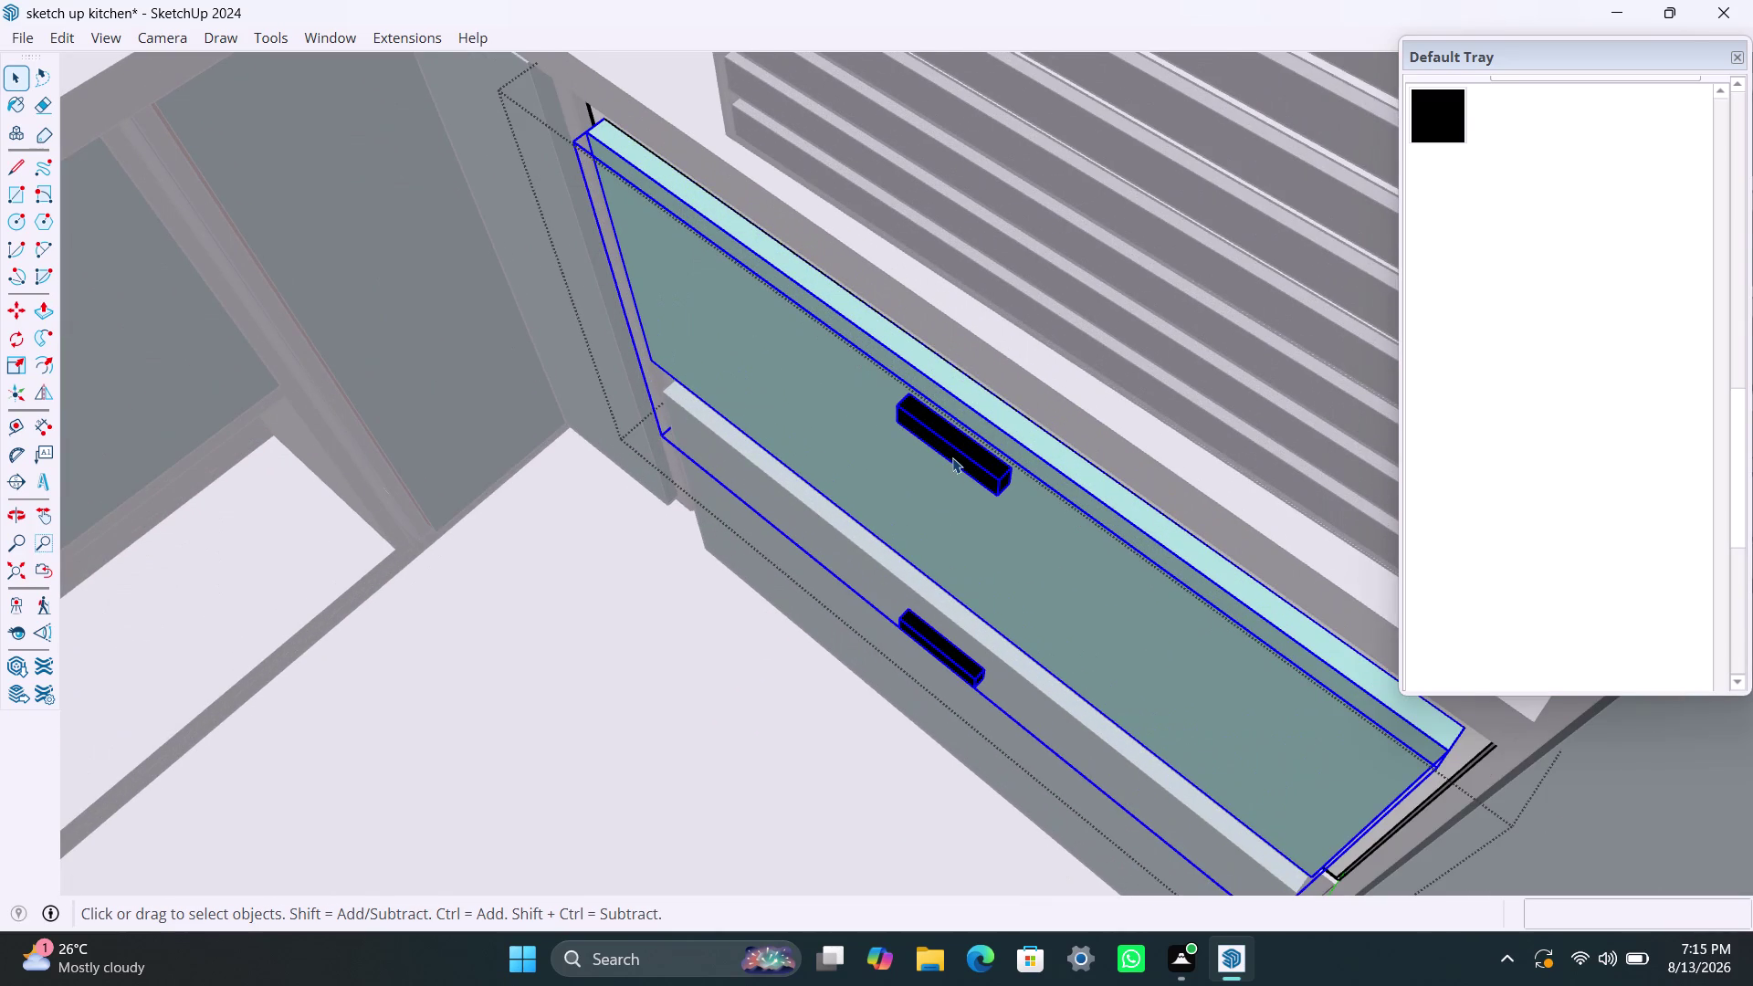
key(Delete)
click(935, 650)
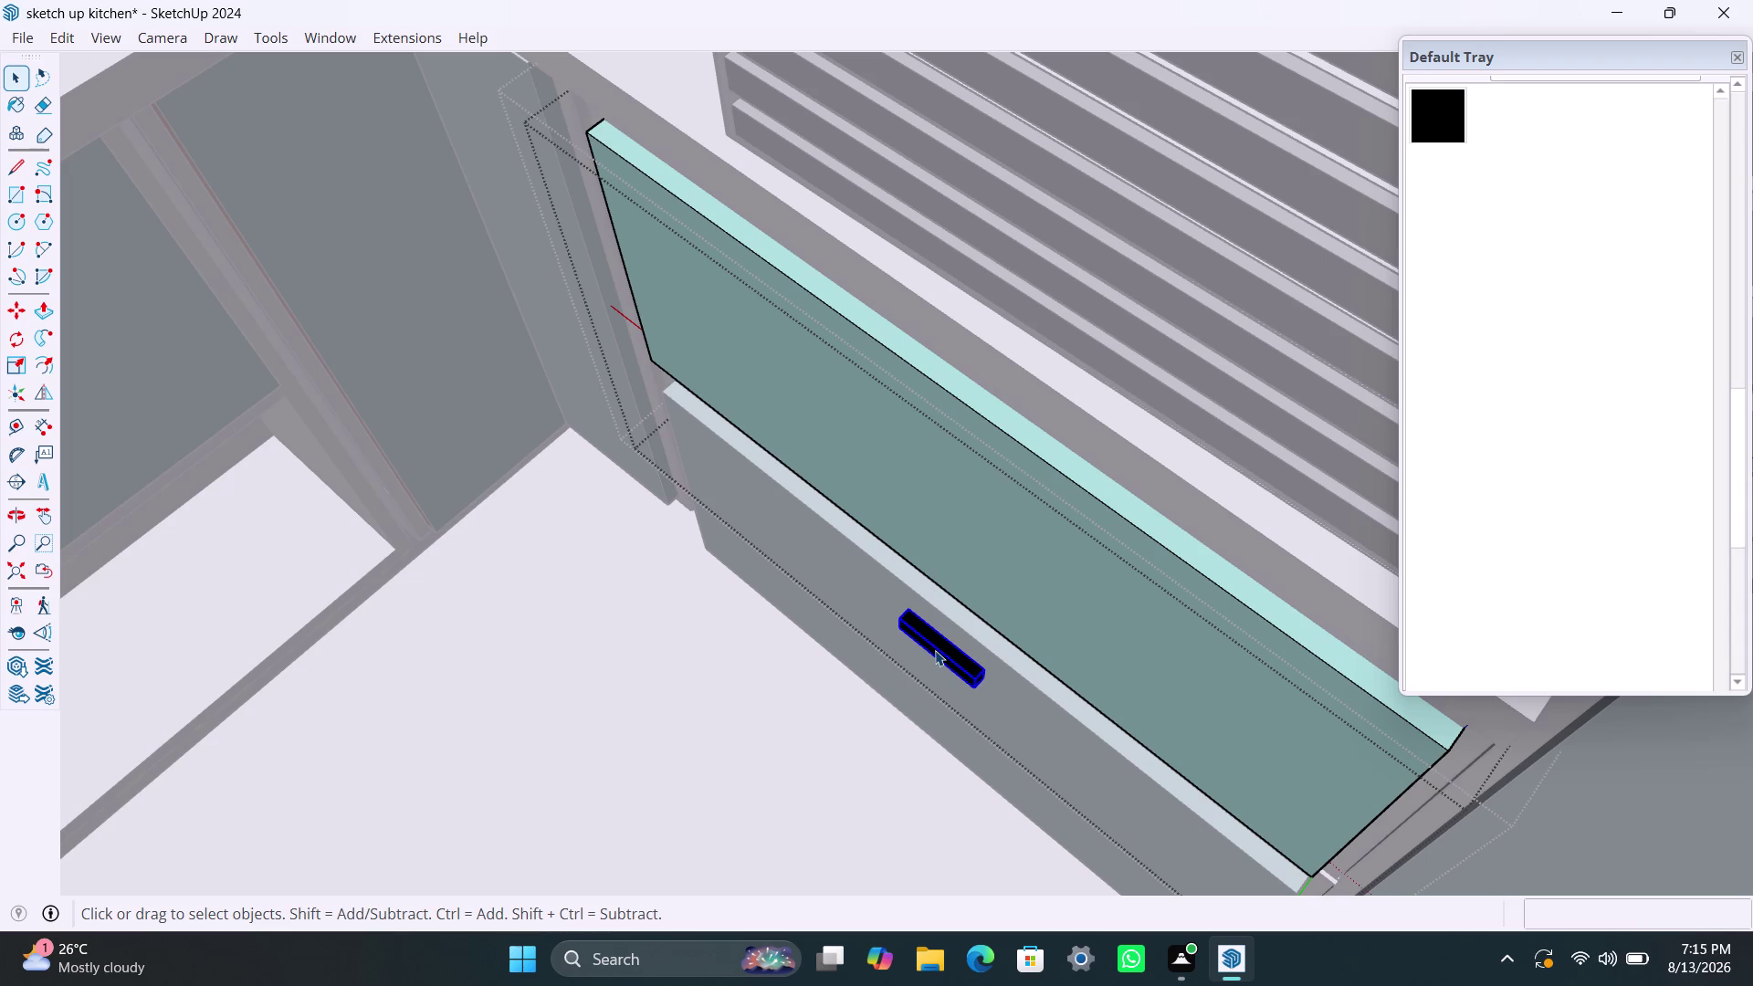
key(Delete)
Delete the handles on both glass wall cabinet doors.
scroll(down, 3)
middle_drag(616, 547, 374, 600)
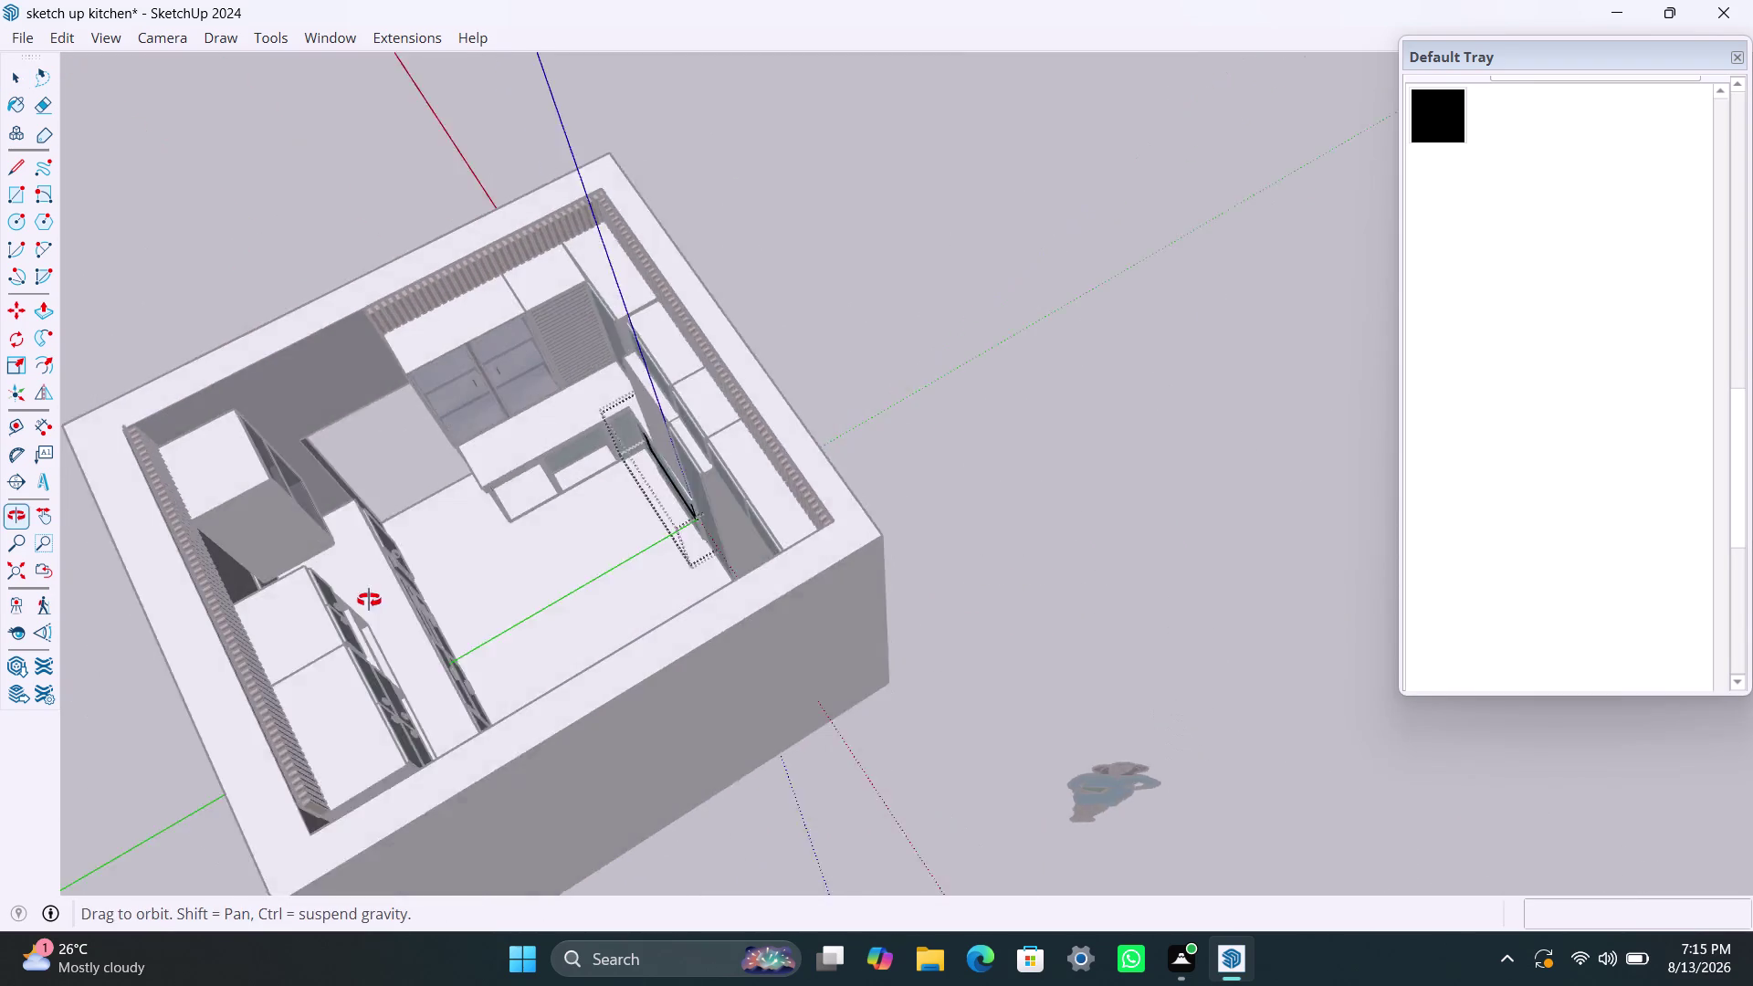
middle_drag(374, 600, 366, 600)
click(879, 382)
double_click(863, 229)
scroll(up, 3)
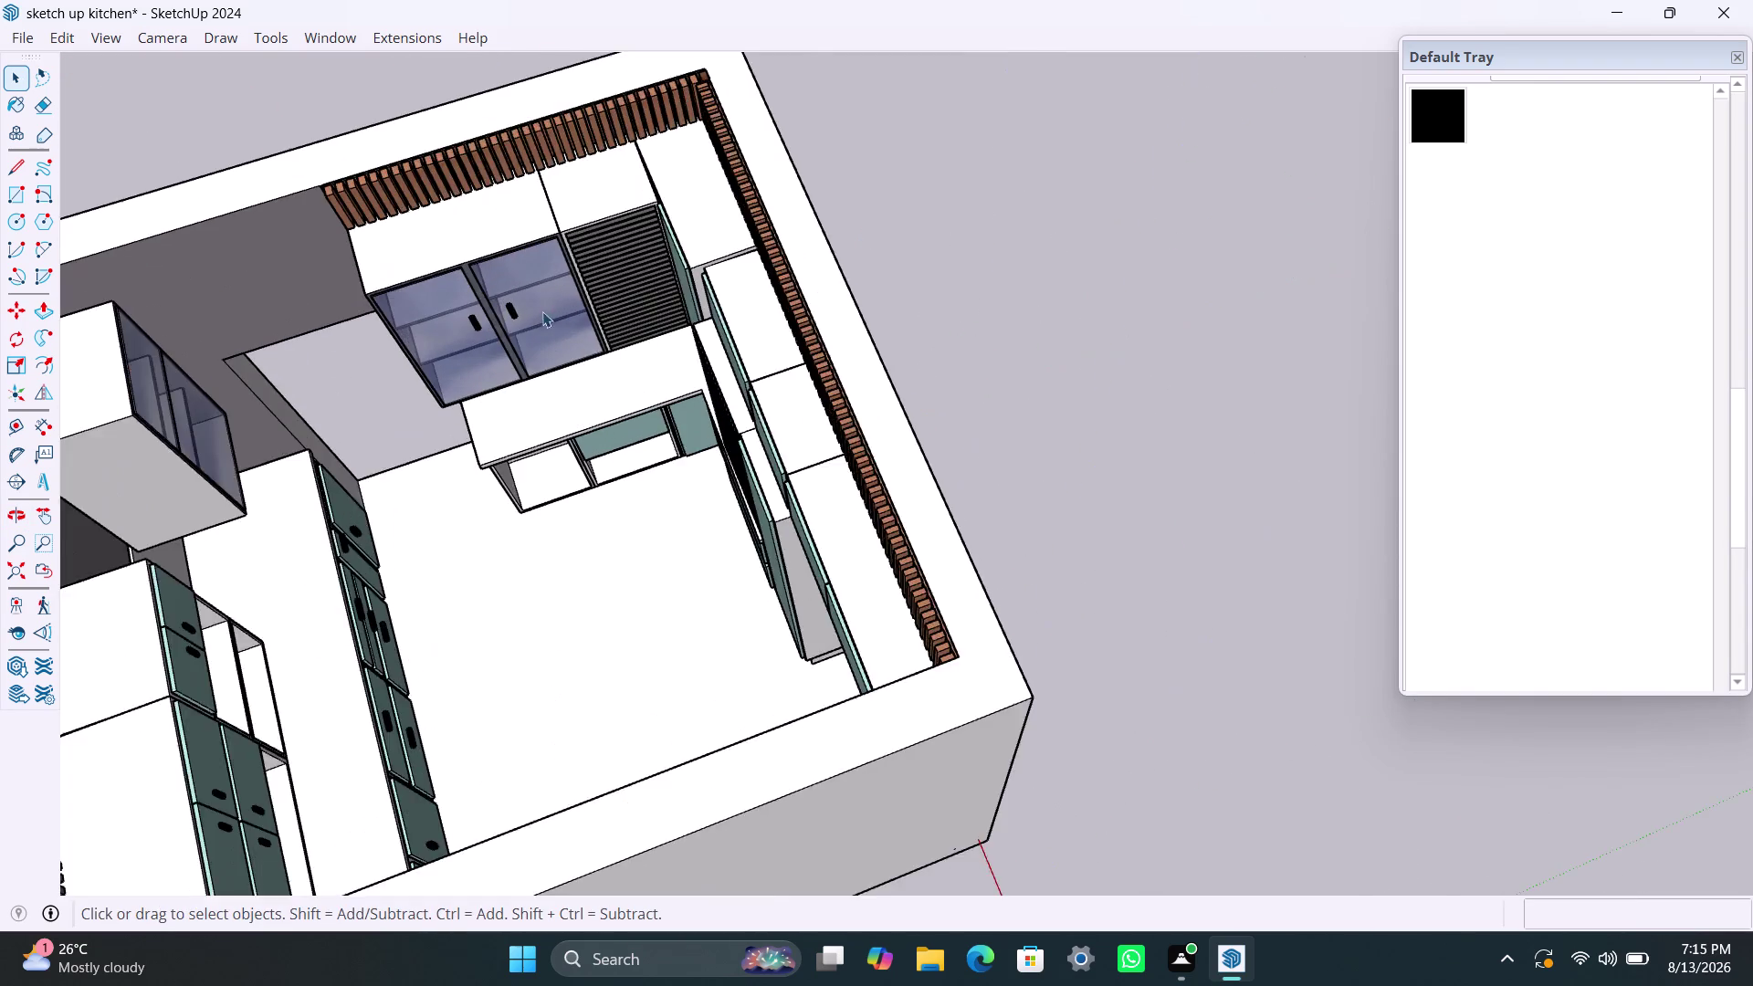
scroll(up, 3)
scroll(up, 3)
click(489, 309)
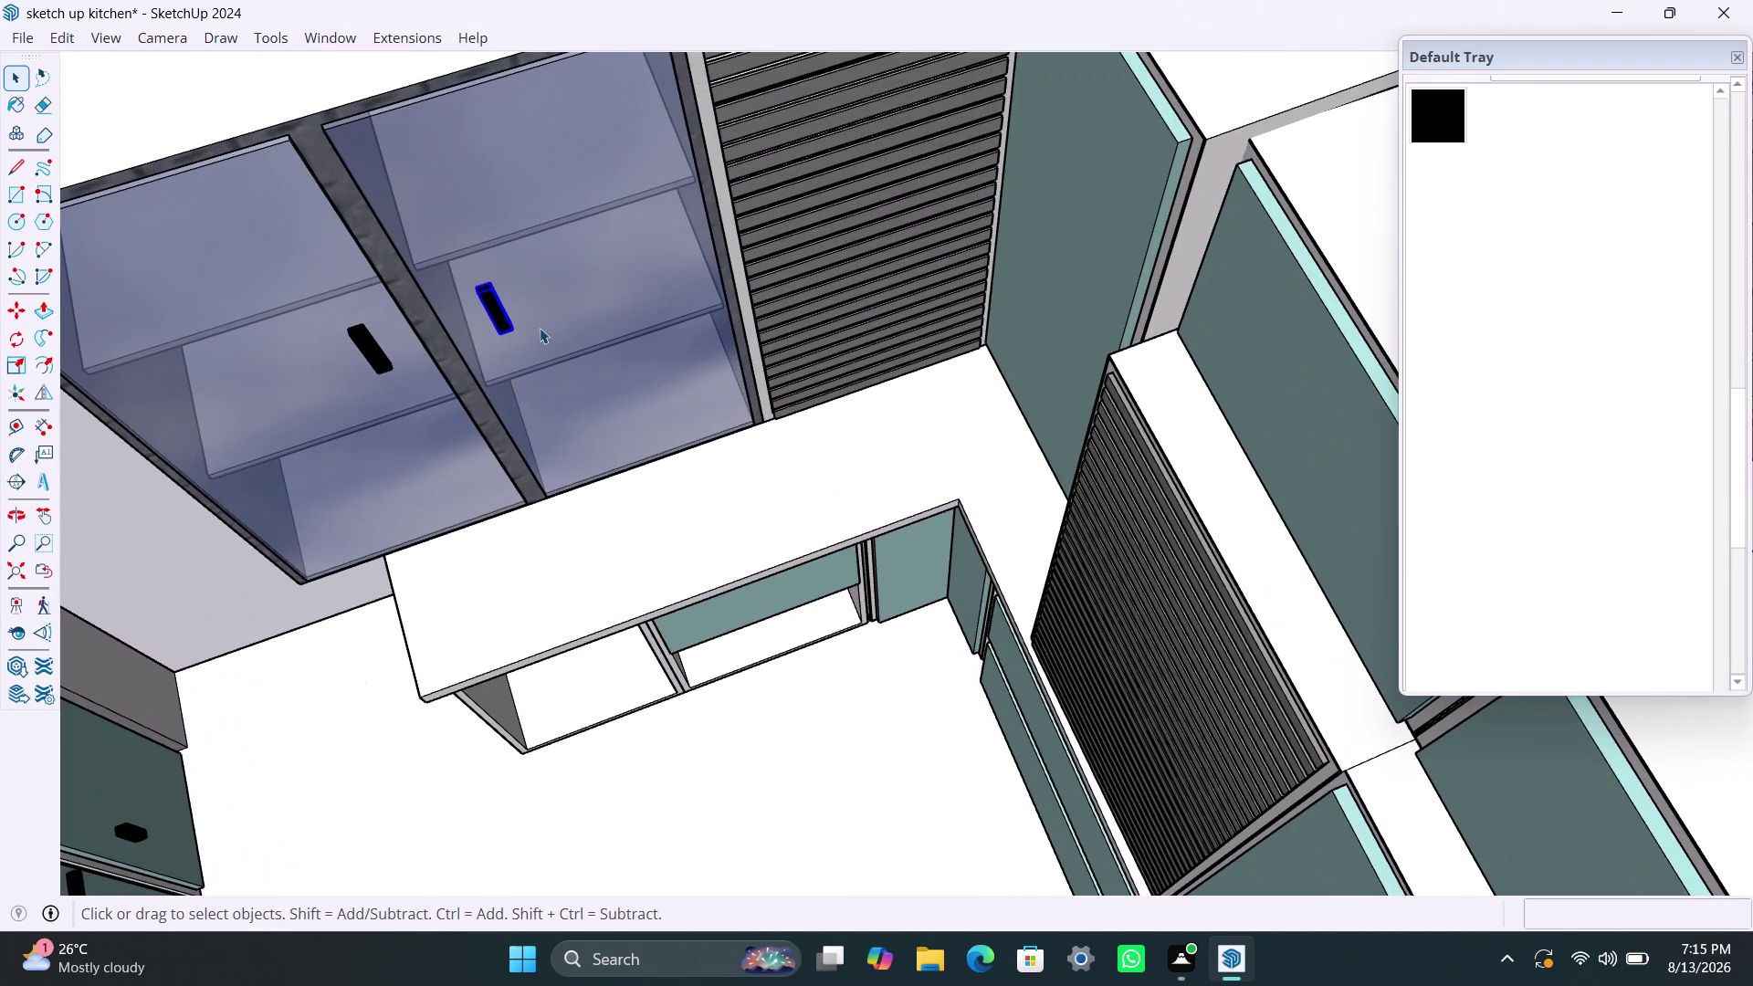
key(Delete)
click(362, 345)
key(Delete)
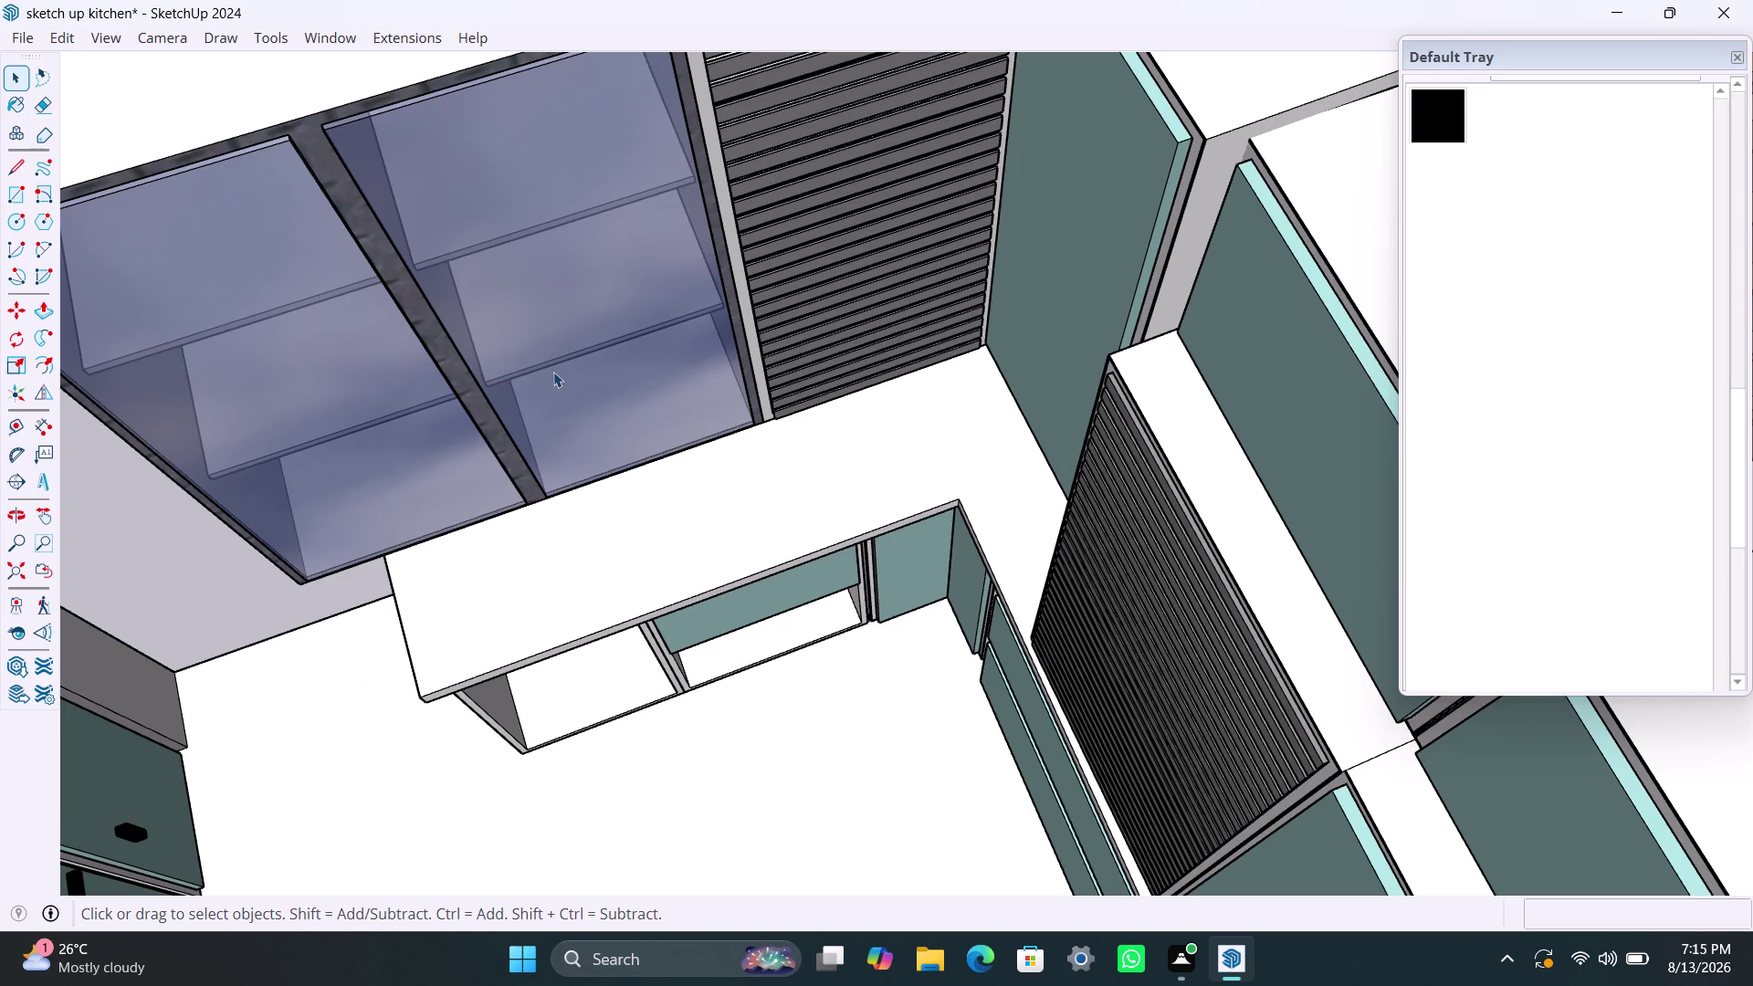
Orbit around the room toward the counter cabinets.
scroll(down, 3)
scroll(down, 3)
scroll(down, 3)
middle_drag(613, 438, 561, 480)
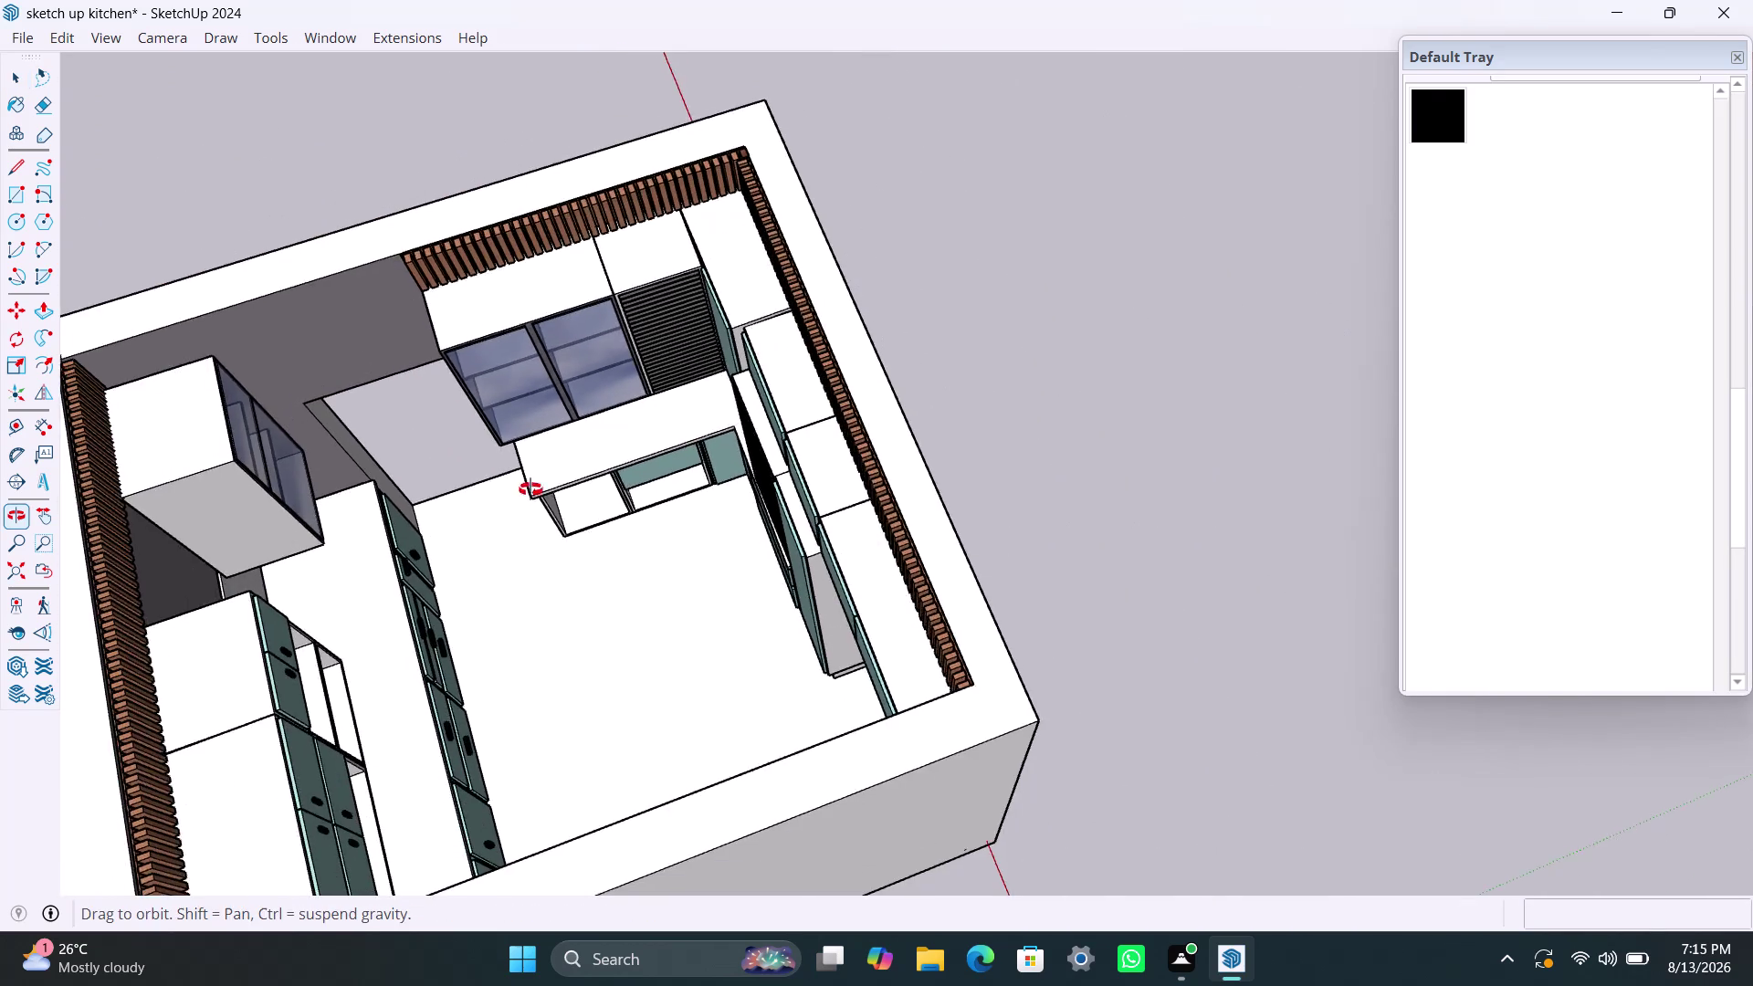
middle_drag(562, 481, 278, 450)
scroll(up, 3)
middle_drag(610, 439, 265, 449)
scroll(down, 3)
middle_drag(601, 426, 381, 442)
scroll(up, 3)
middle_drag(719, 321, 665, 397)
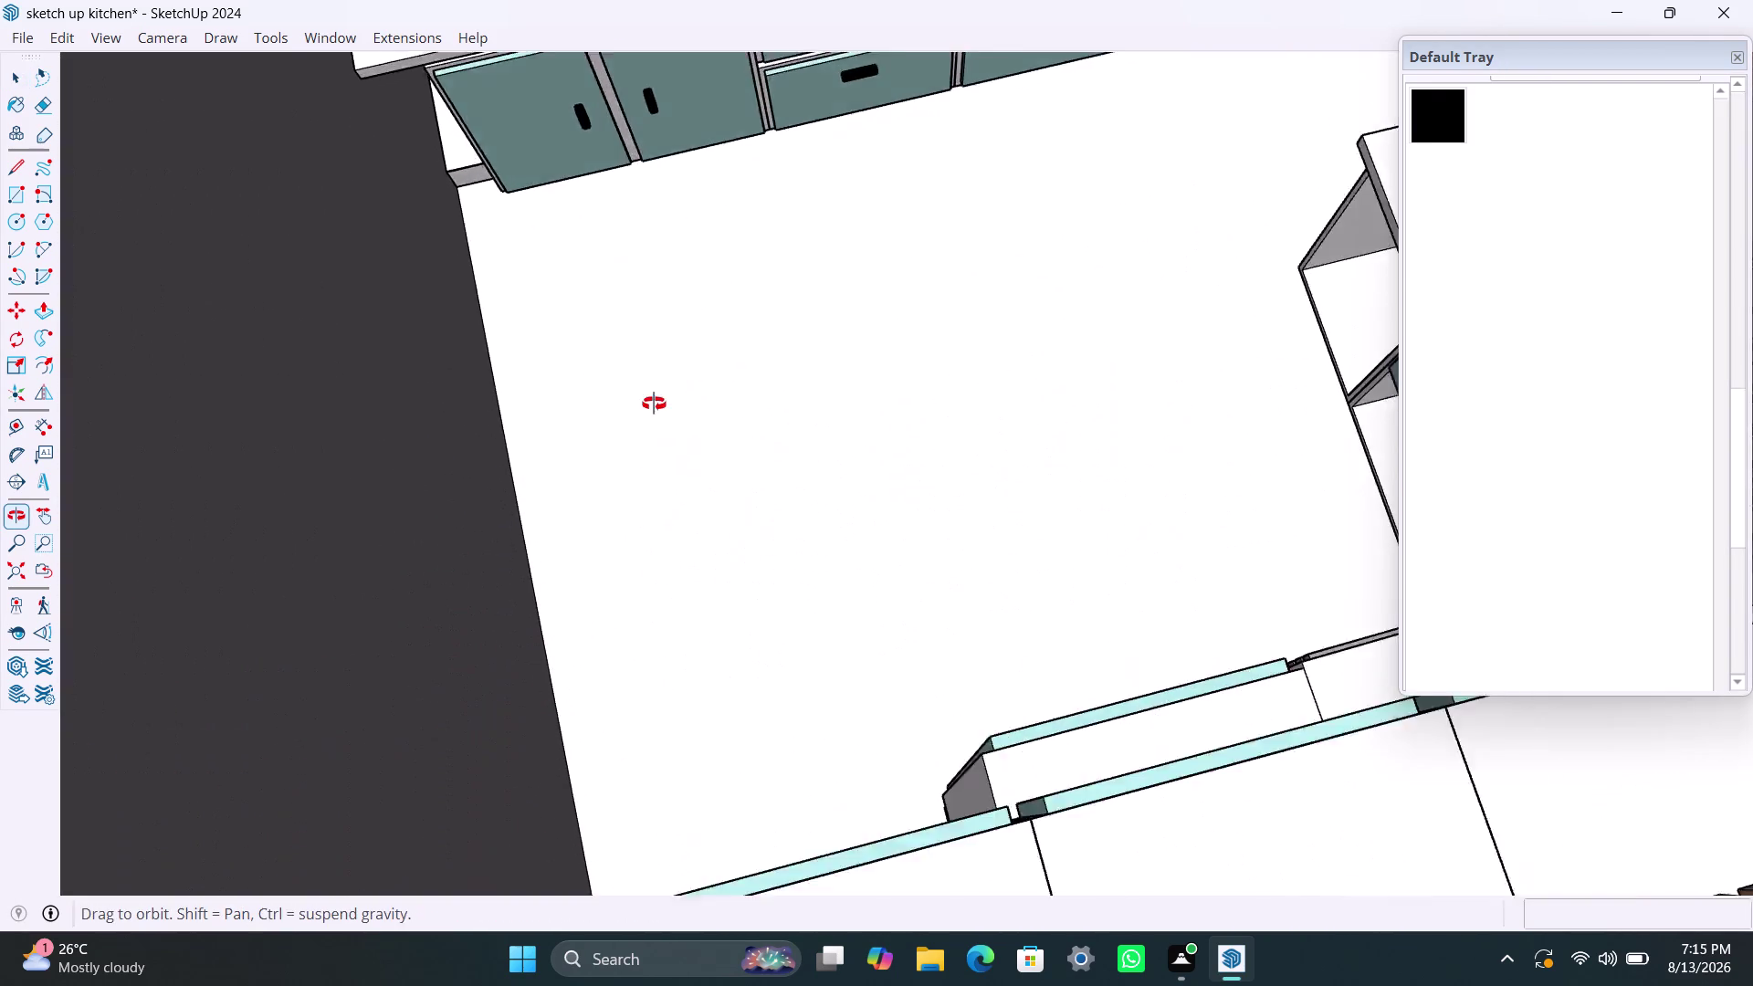
middle_drag(666, 397, 648, 401)
Delete three lower door handles and a drawer handle on the counter cabinets.
scroll(down, 3)
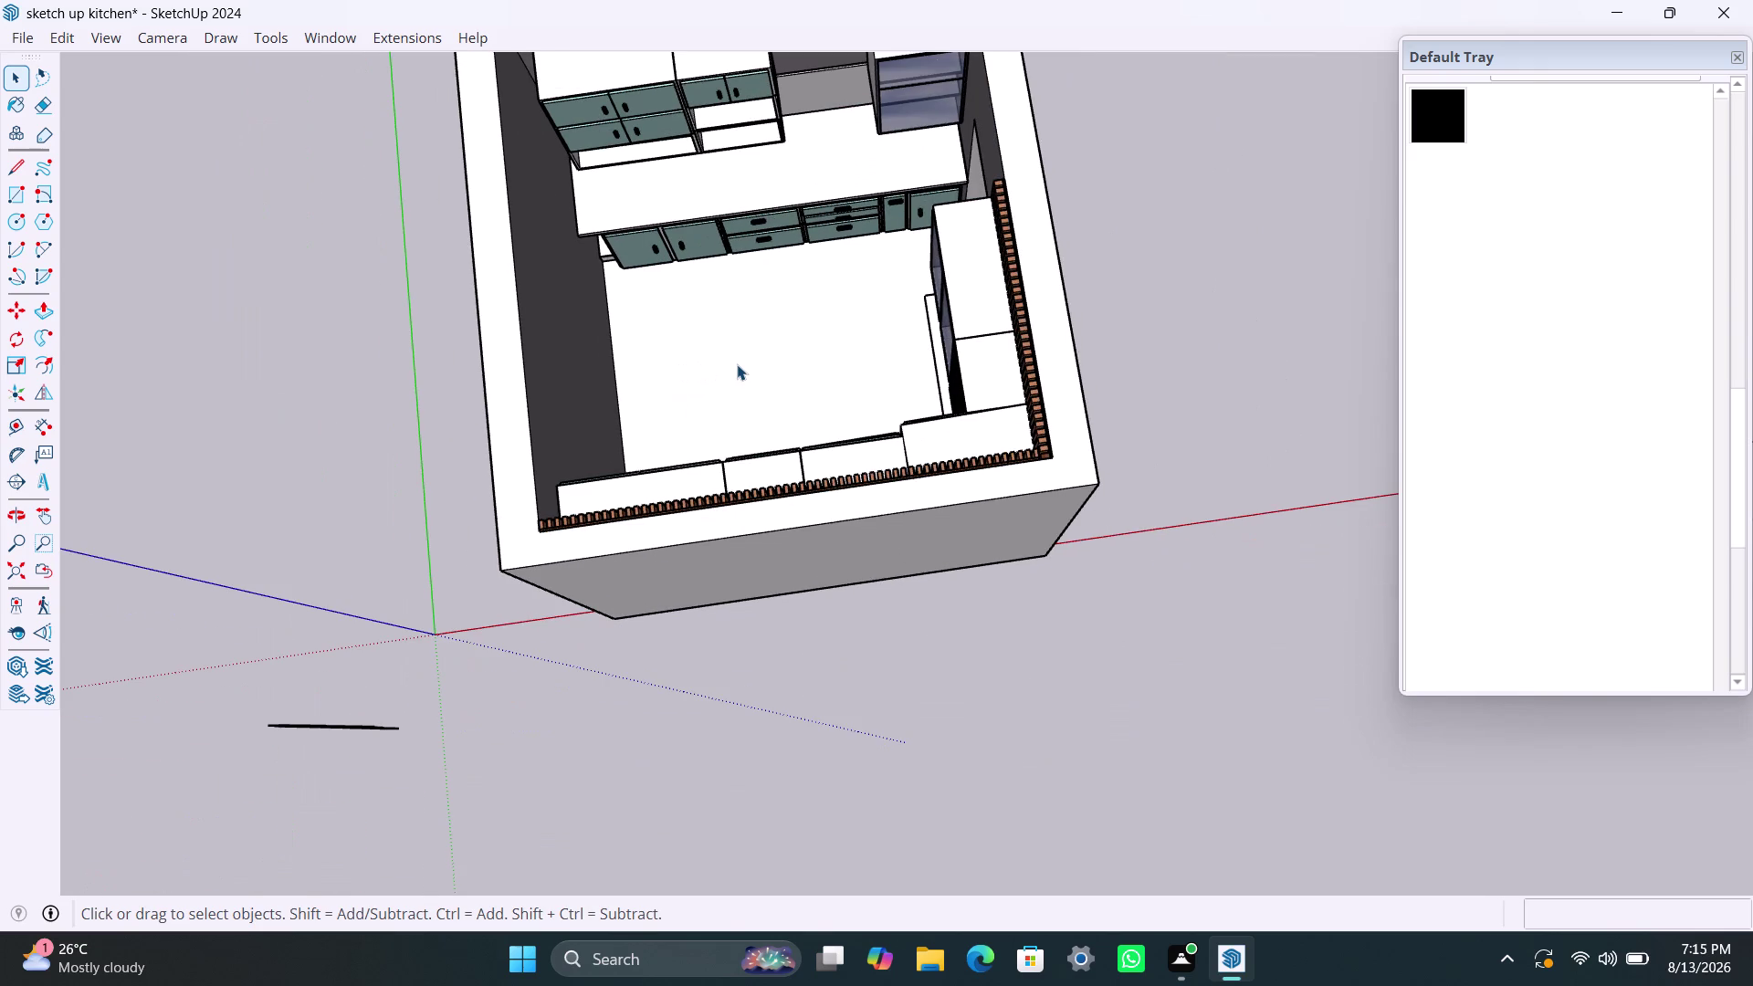
scroll(up, 3)
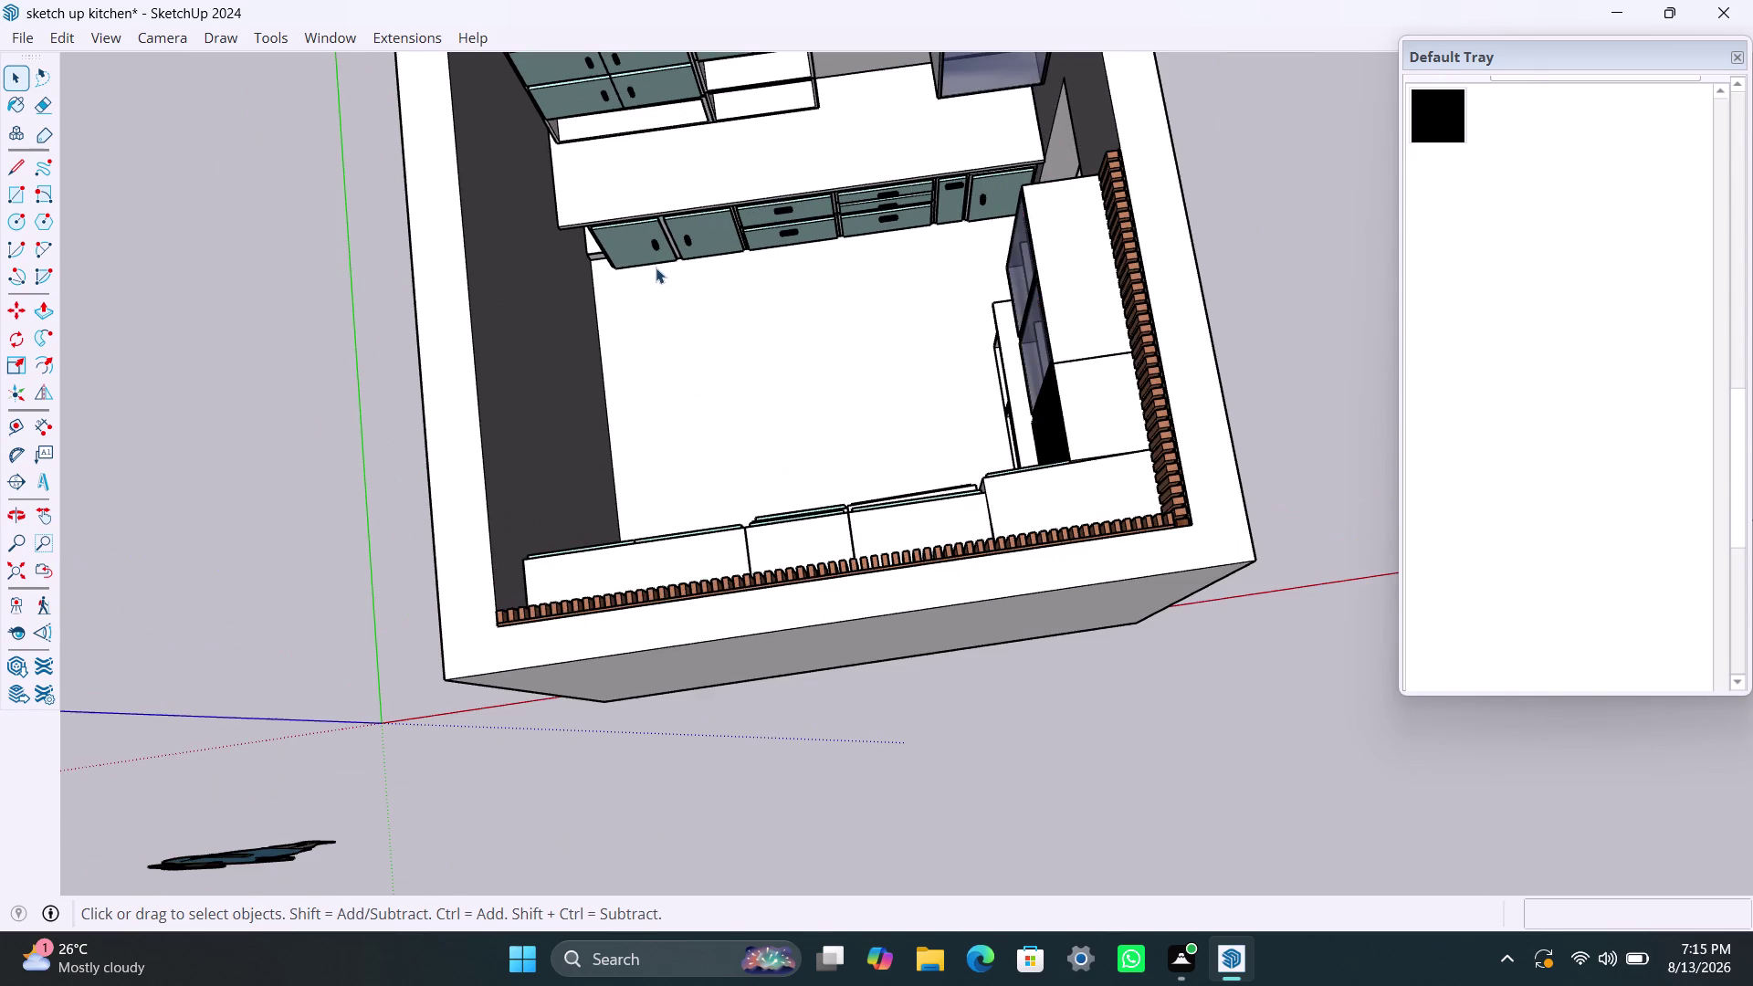
scroll(up, 3)
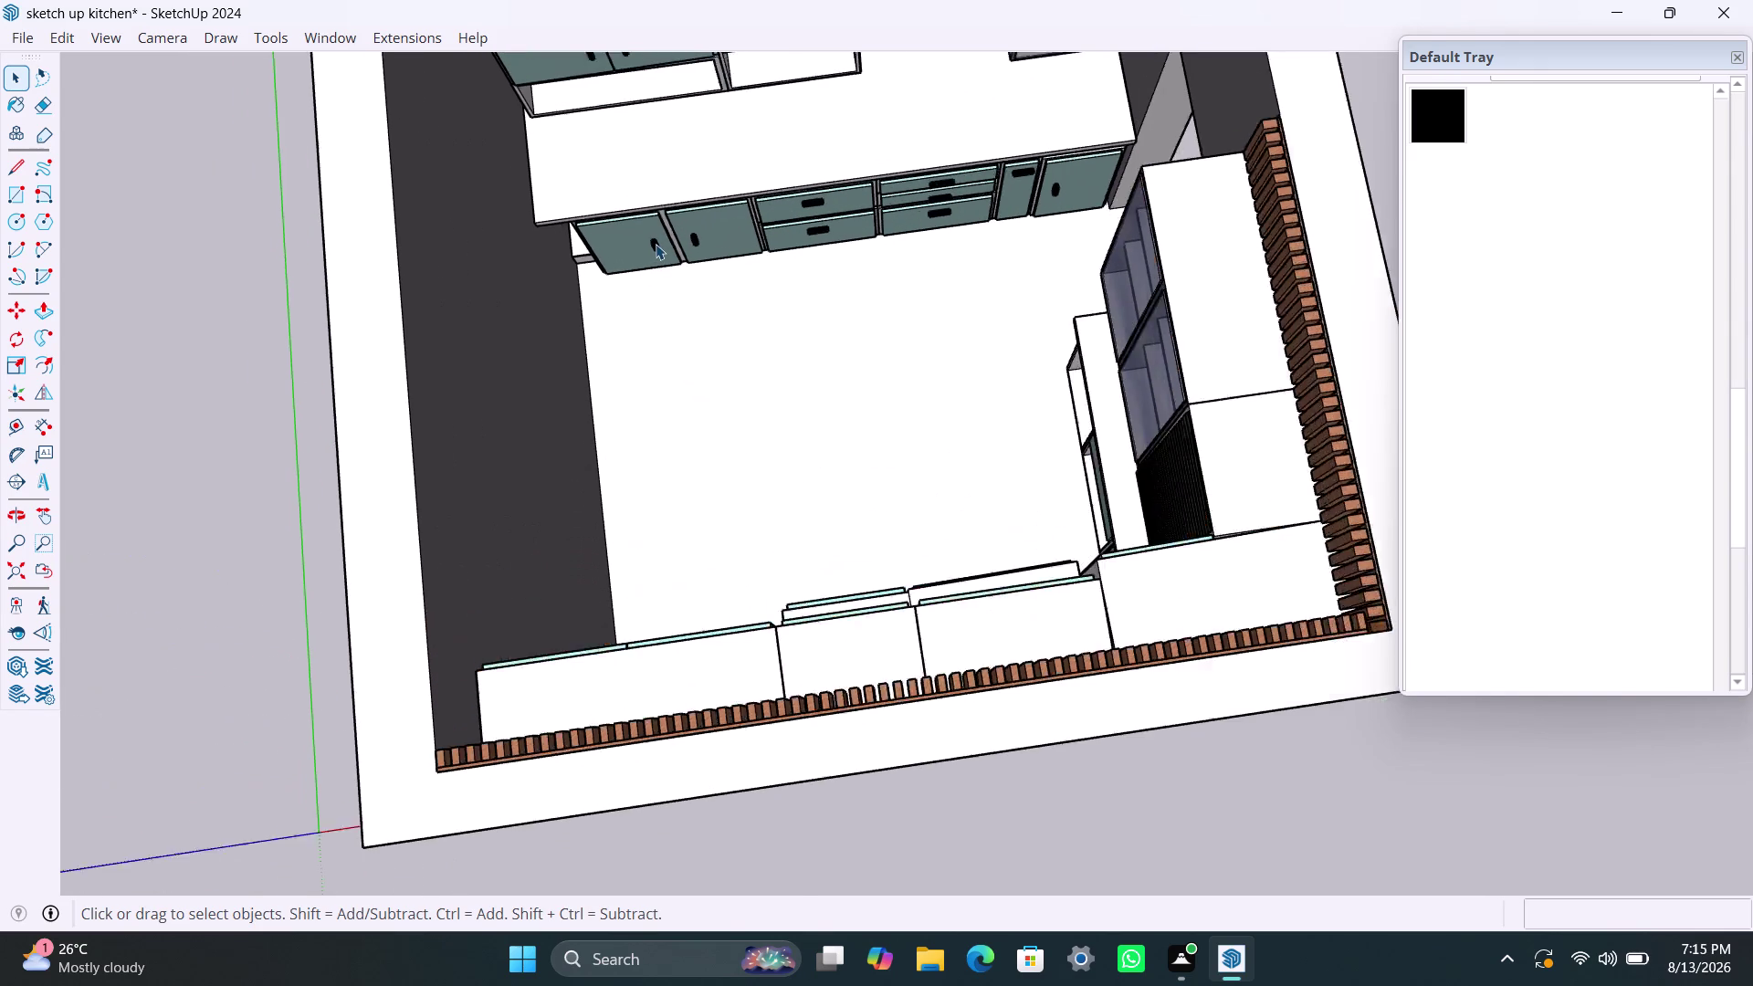
scroll(up, 3)
scroll(up, 3)
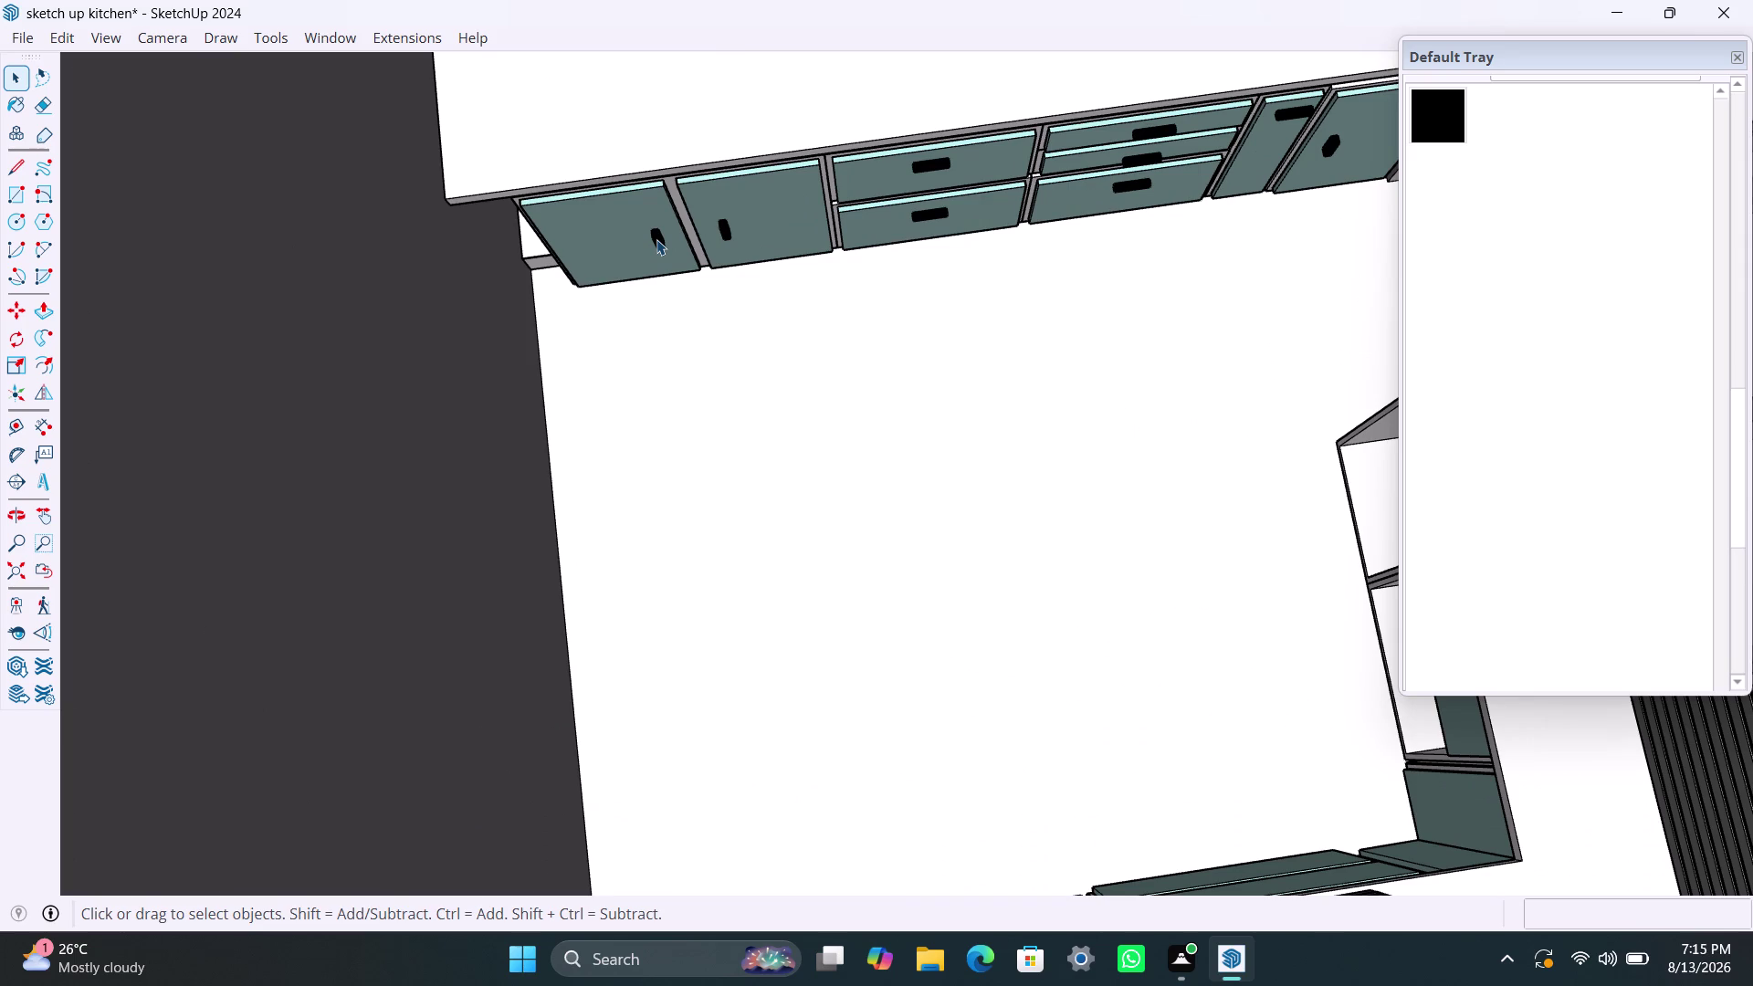
click(656, 240)
key(Delete)
click(732, 239)
key(Delete)
click(945, 167)
key(Delete)
click(935, 217)
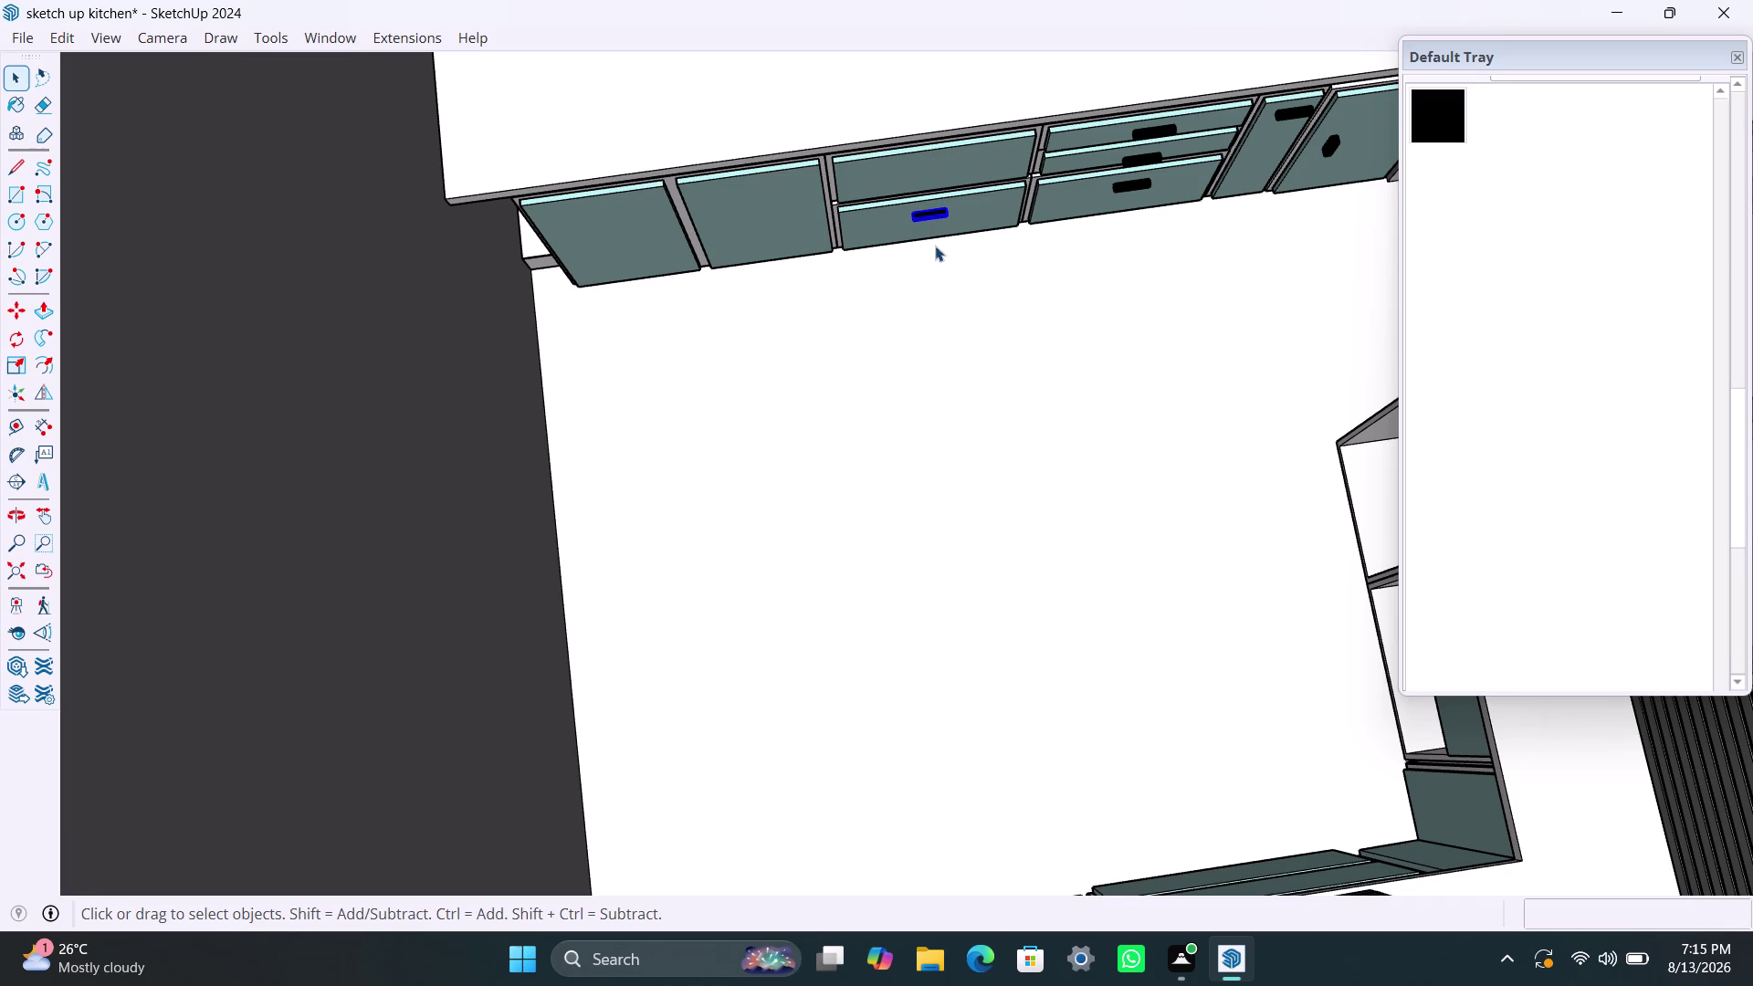
key(Delete)
Face the upper cabinets and delete six upper door handles.
scroll(down, 3)
scroll(up, 3)
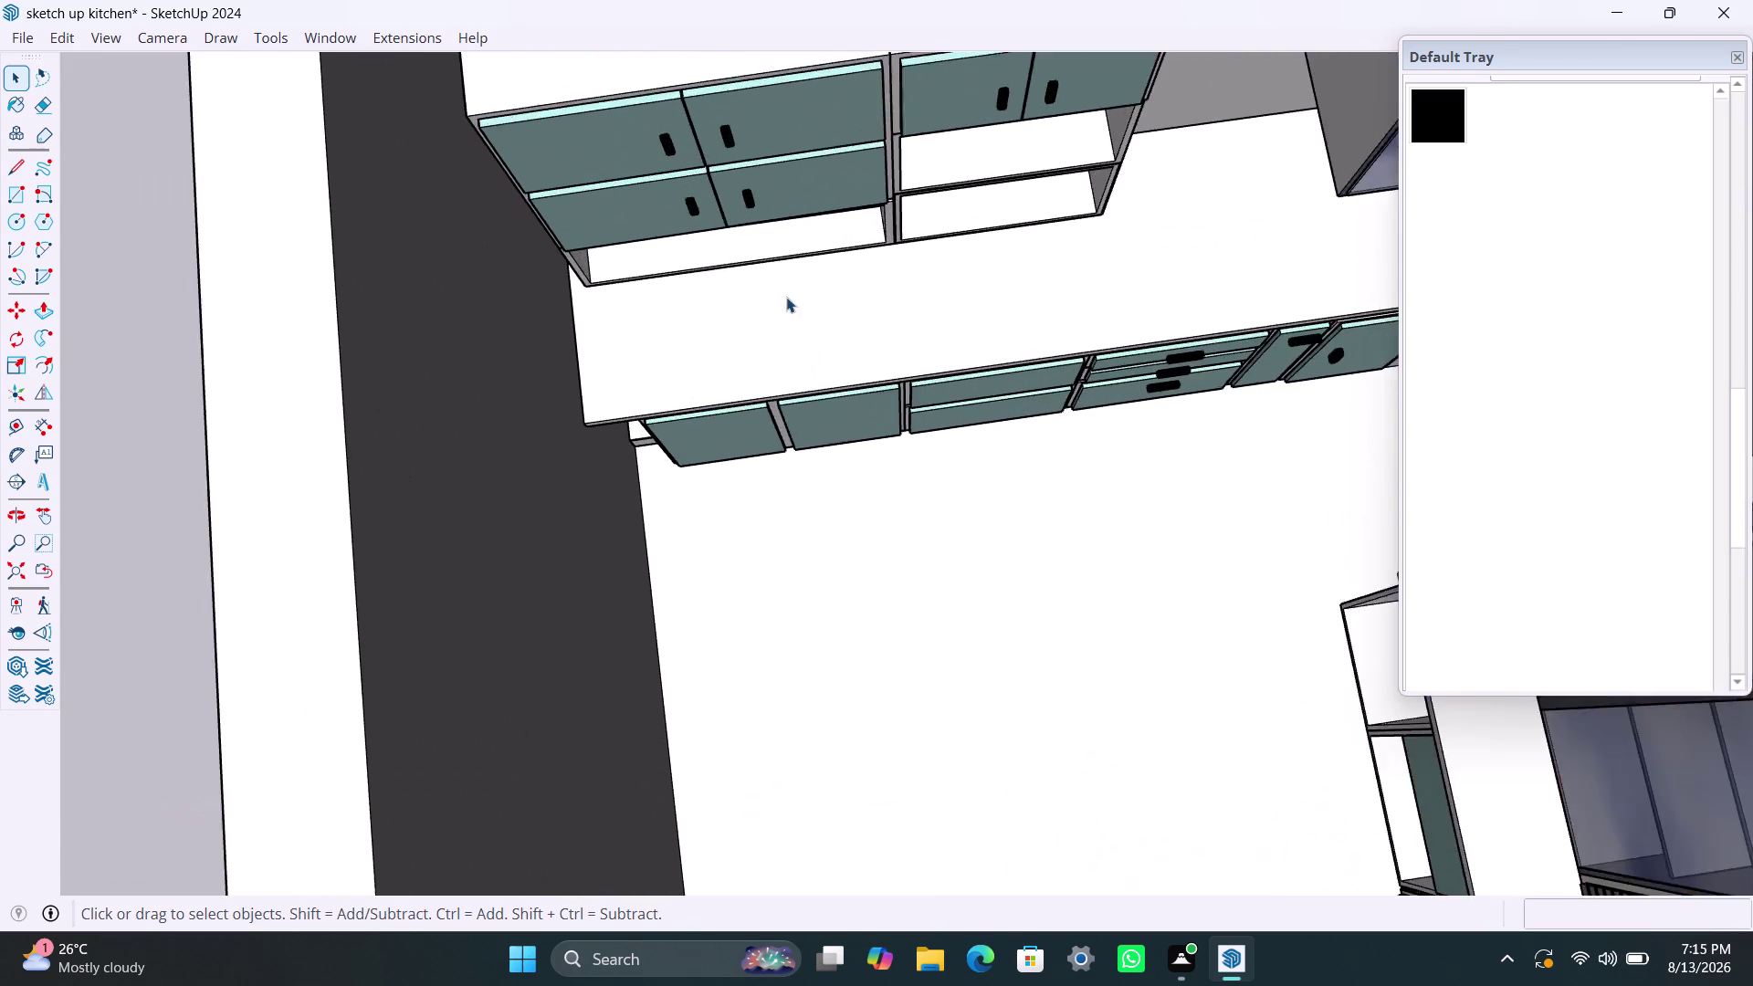
middle_drag(786, 296, 725, 65)
scroll(down, 3)
middle_drag(747, 320, 639, 406)
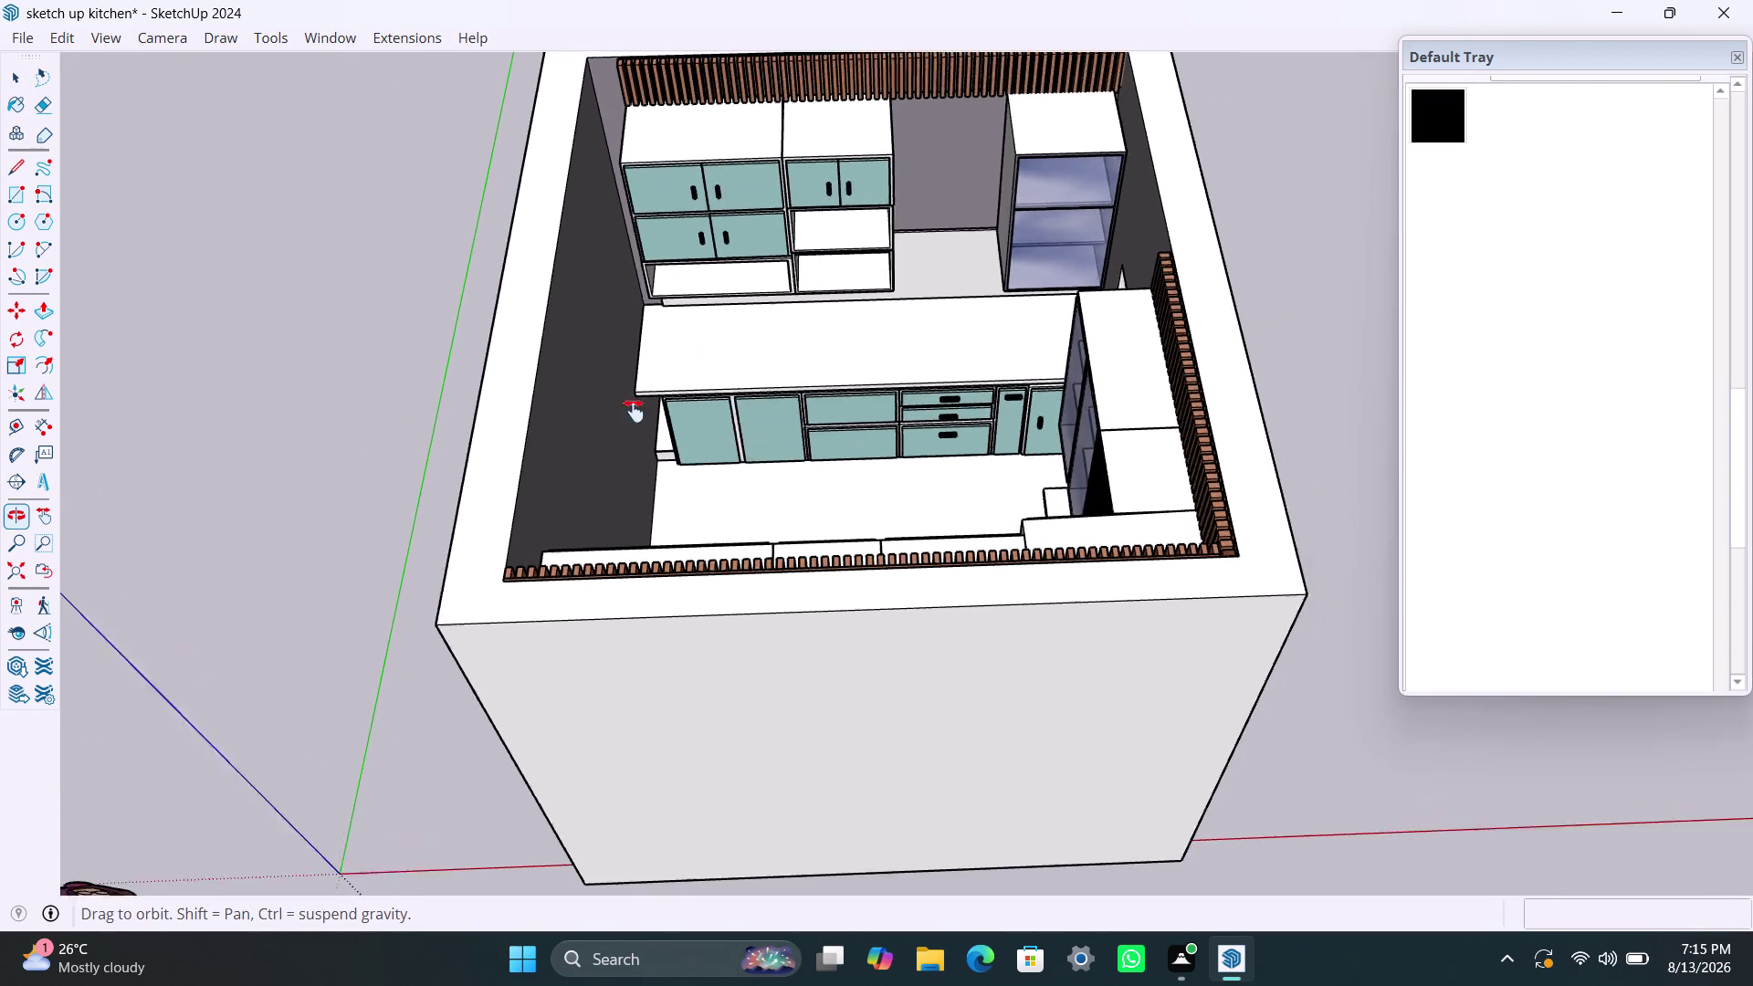
middle_drag(639, 406, 565, 488)
scroll(up, 3)
click(450, 312)
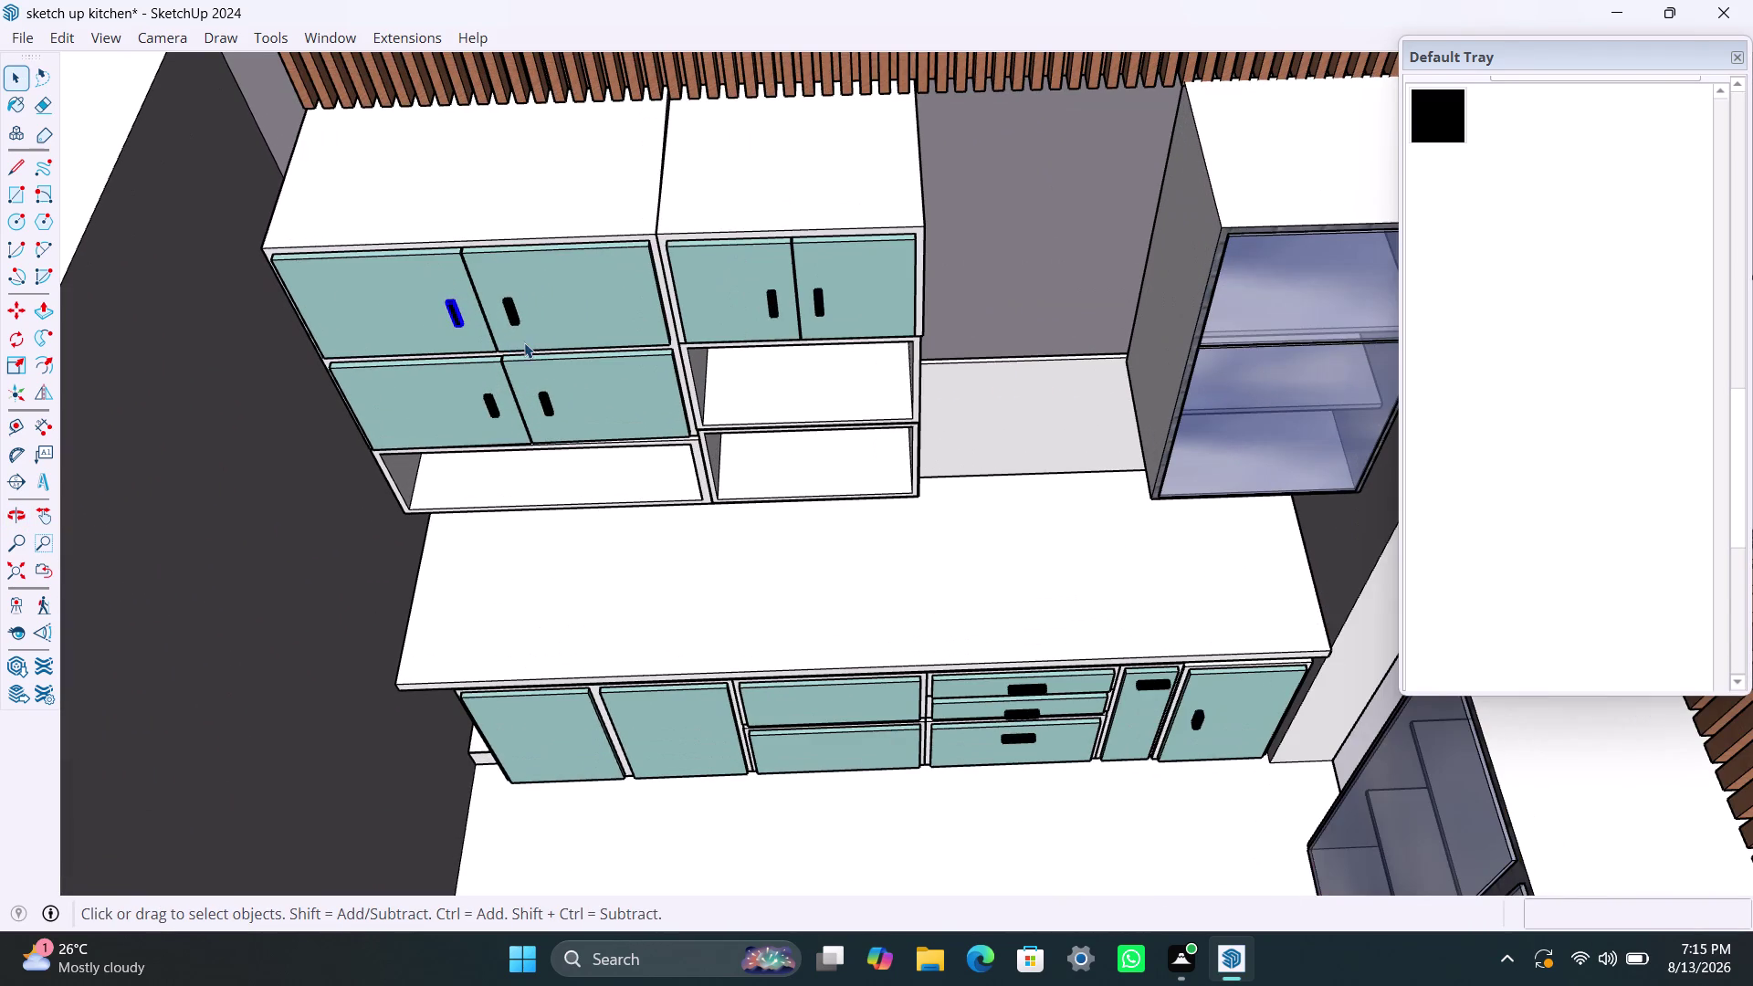
key(Delete)
click(516, 305)
key(Delete)
click(488, 402)
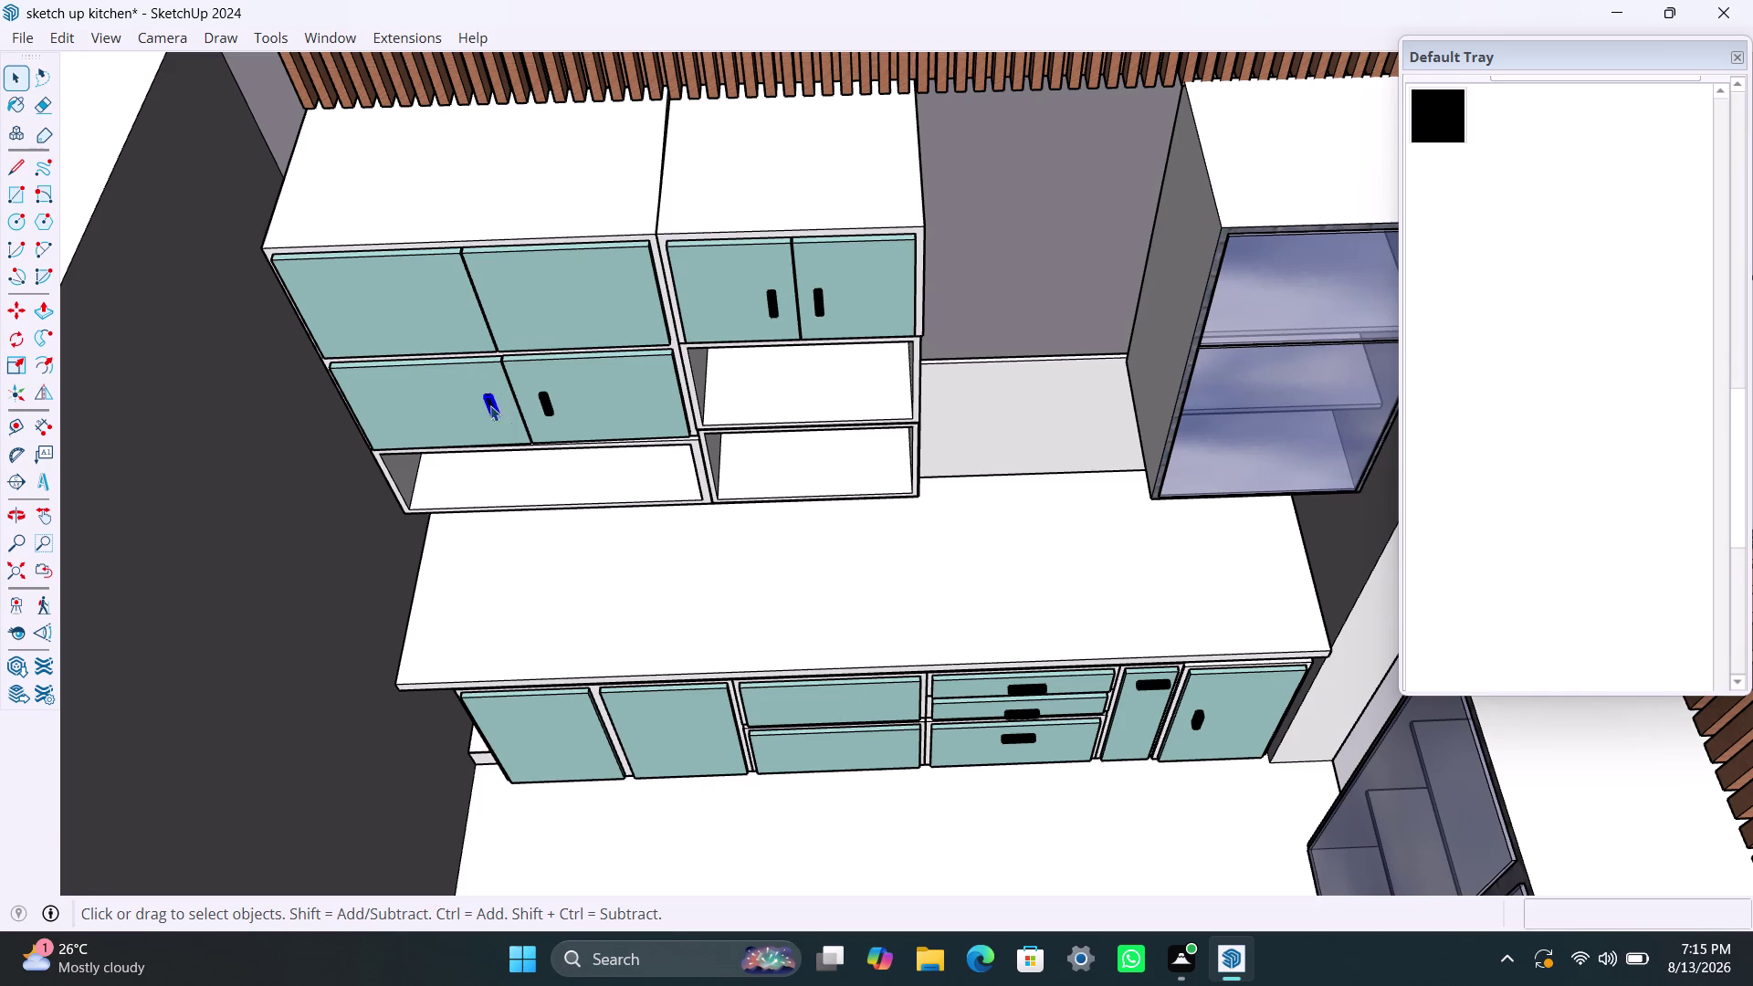
key(Delete)
click(547, 405)
key(Delete)
click(776, 305)
key(Delete)
click(821, 302)
key(Delete)
Delete three drawer handles, the tall narrow door's handle and one more handle.
scroll(down, 3)
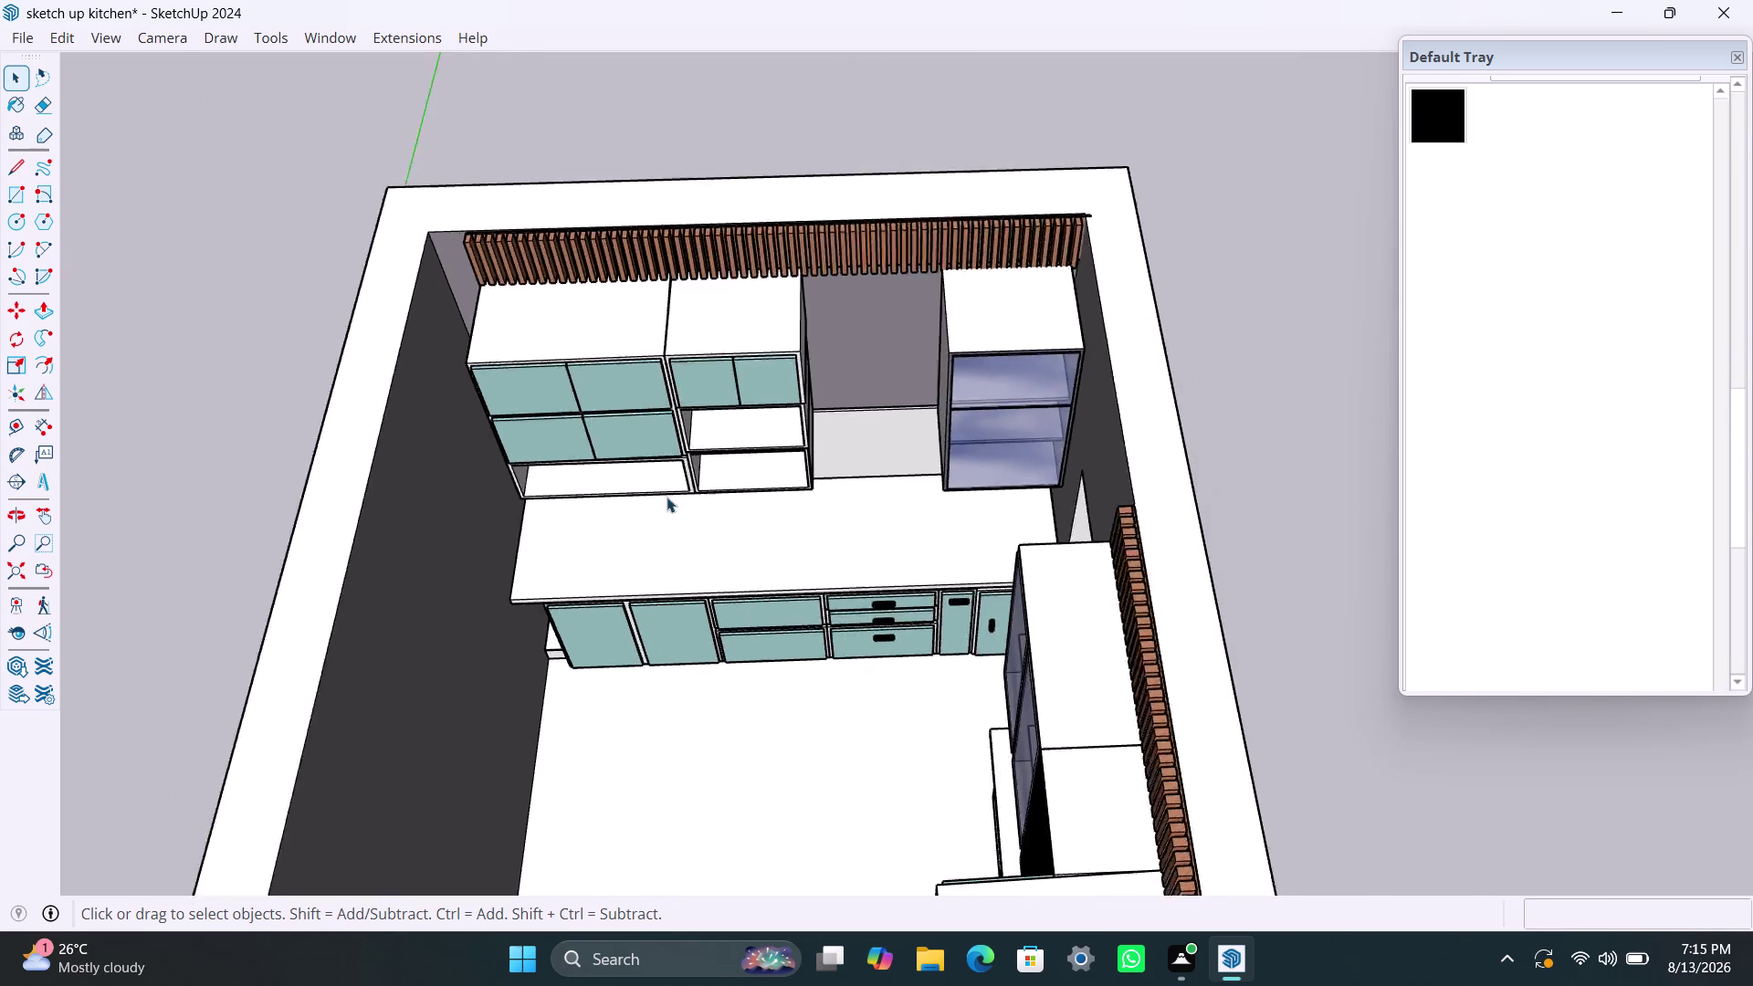
middle_drag(678, 504, 434, 502)
scroll(up, 3)
scroll(up, 3)
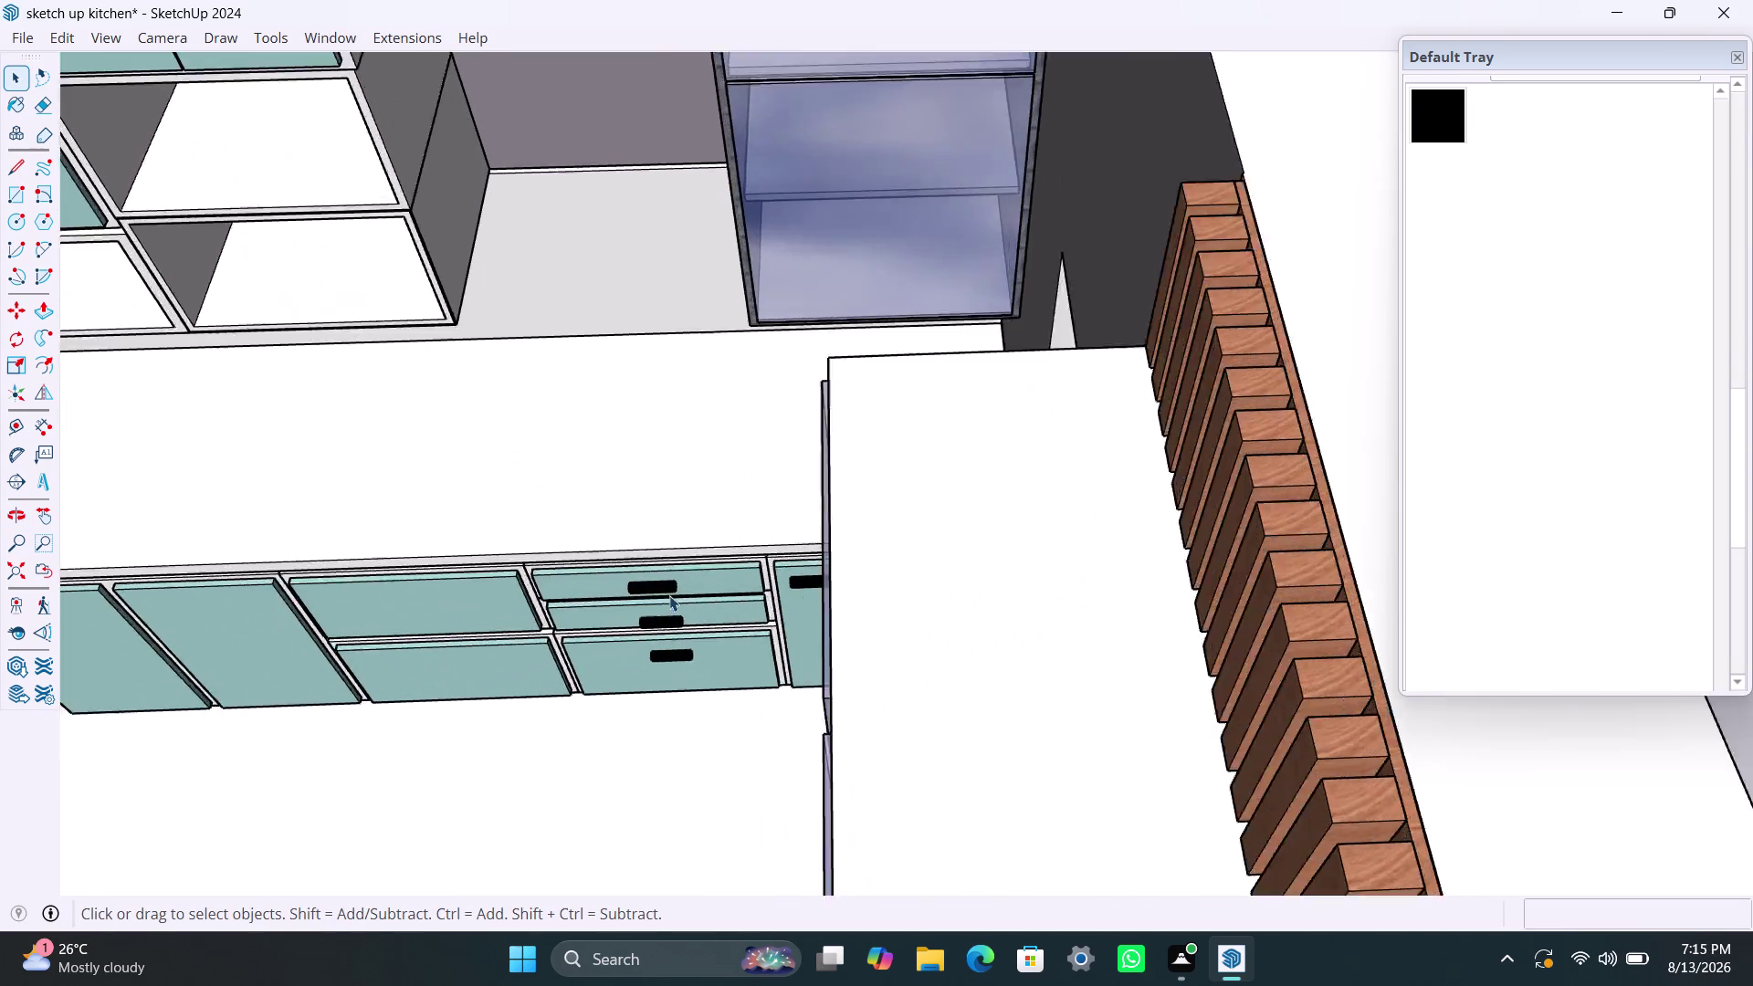
scroll(up, 3)
click(647, 583)
key(Delete)
click(646, 650)
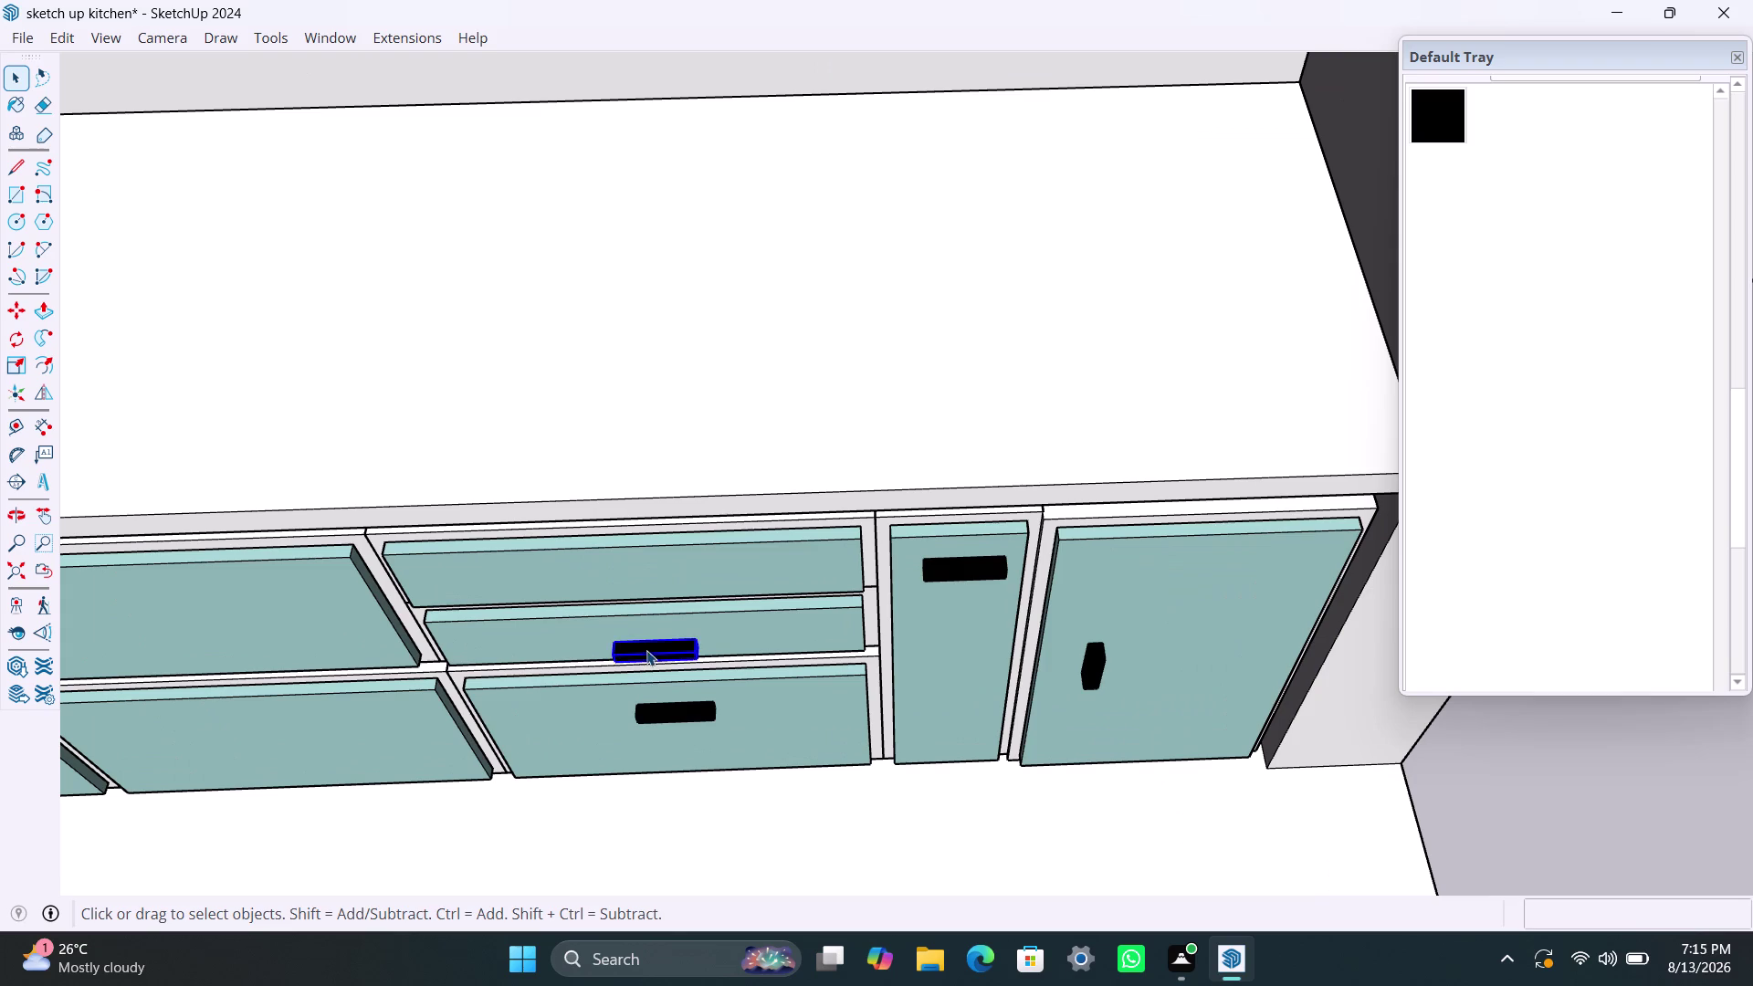
key(Delete)
click(659, 709)
key(Delete)
click(980, 571)
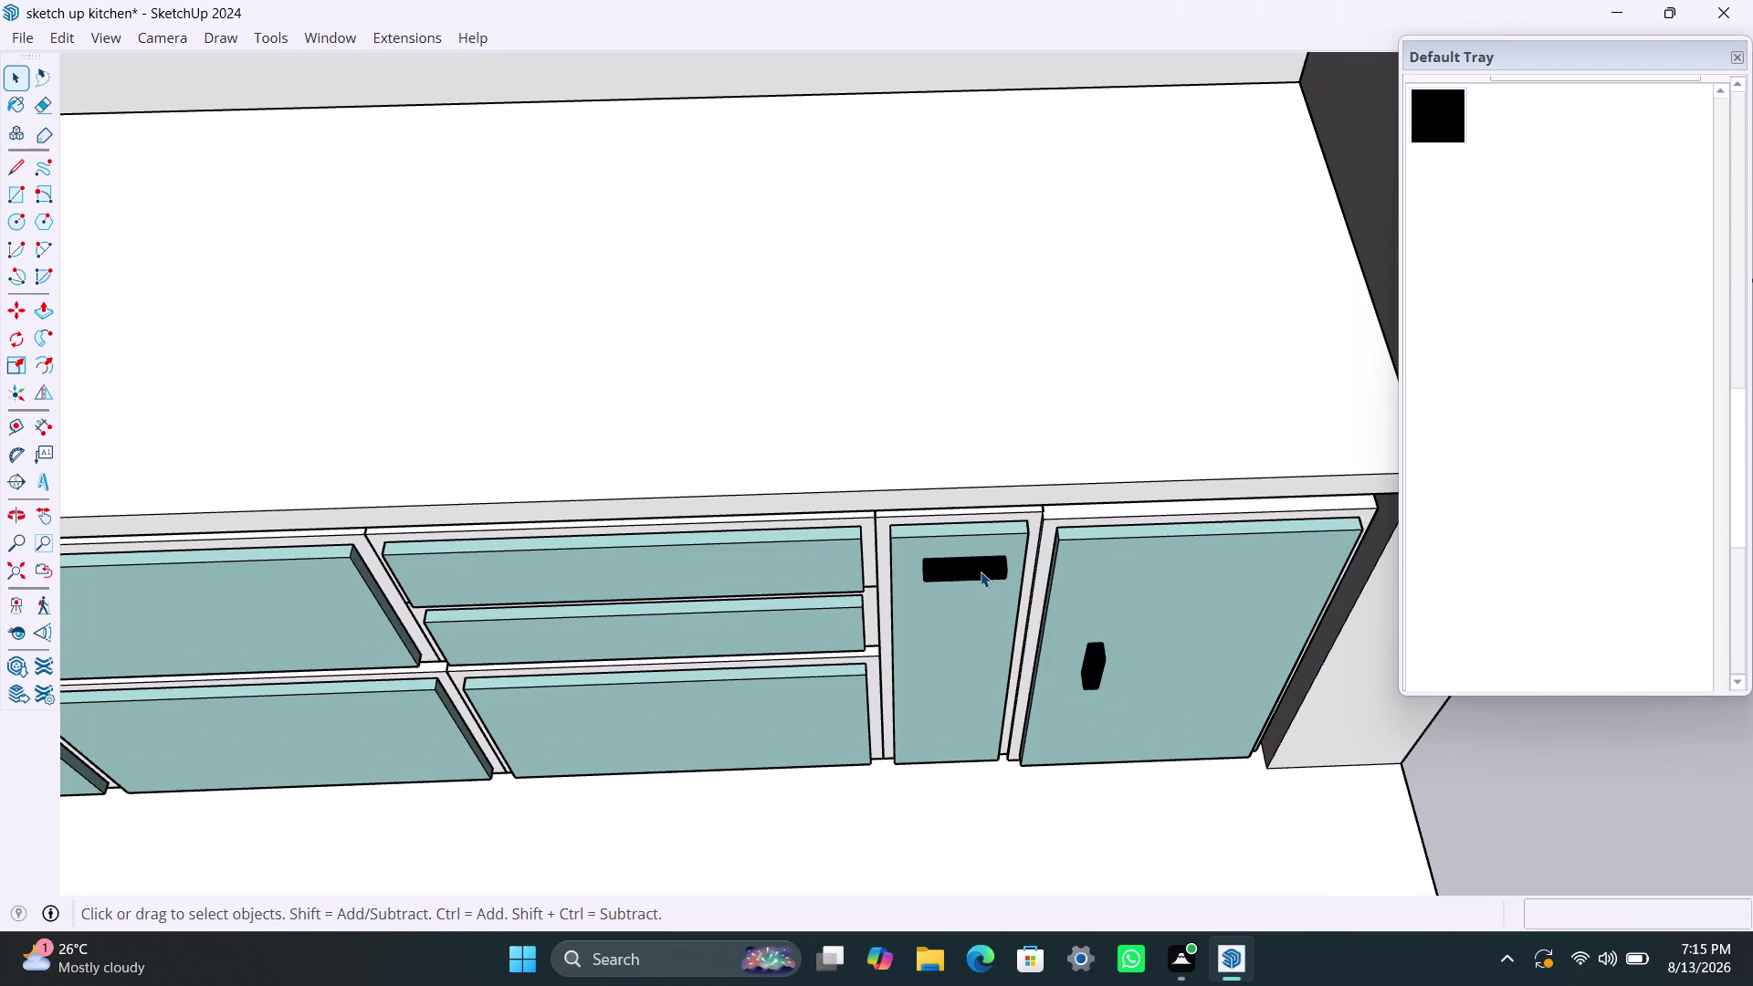
key(Delete)
click(1094, 662)
key(Delete)
scroll(down, 3)
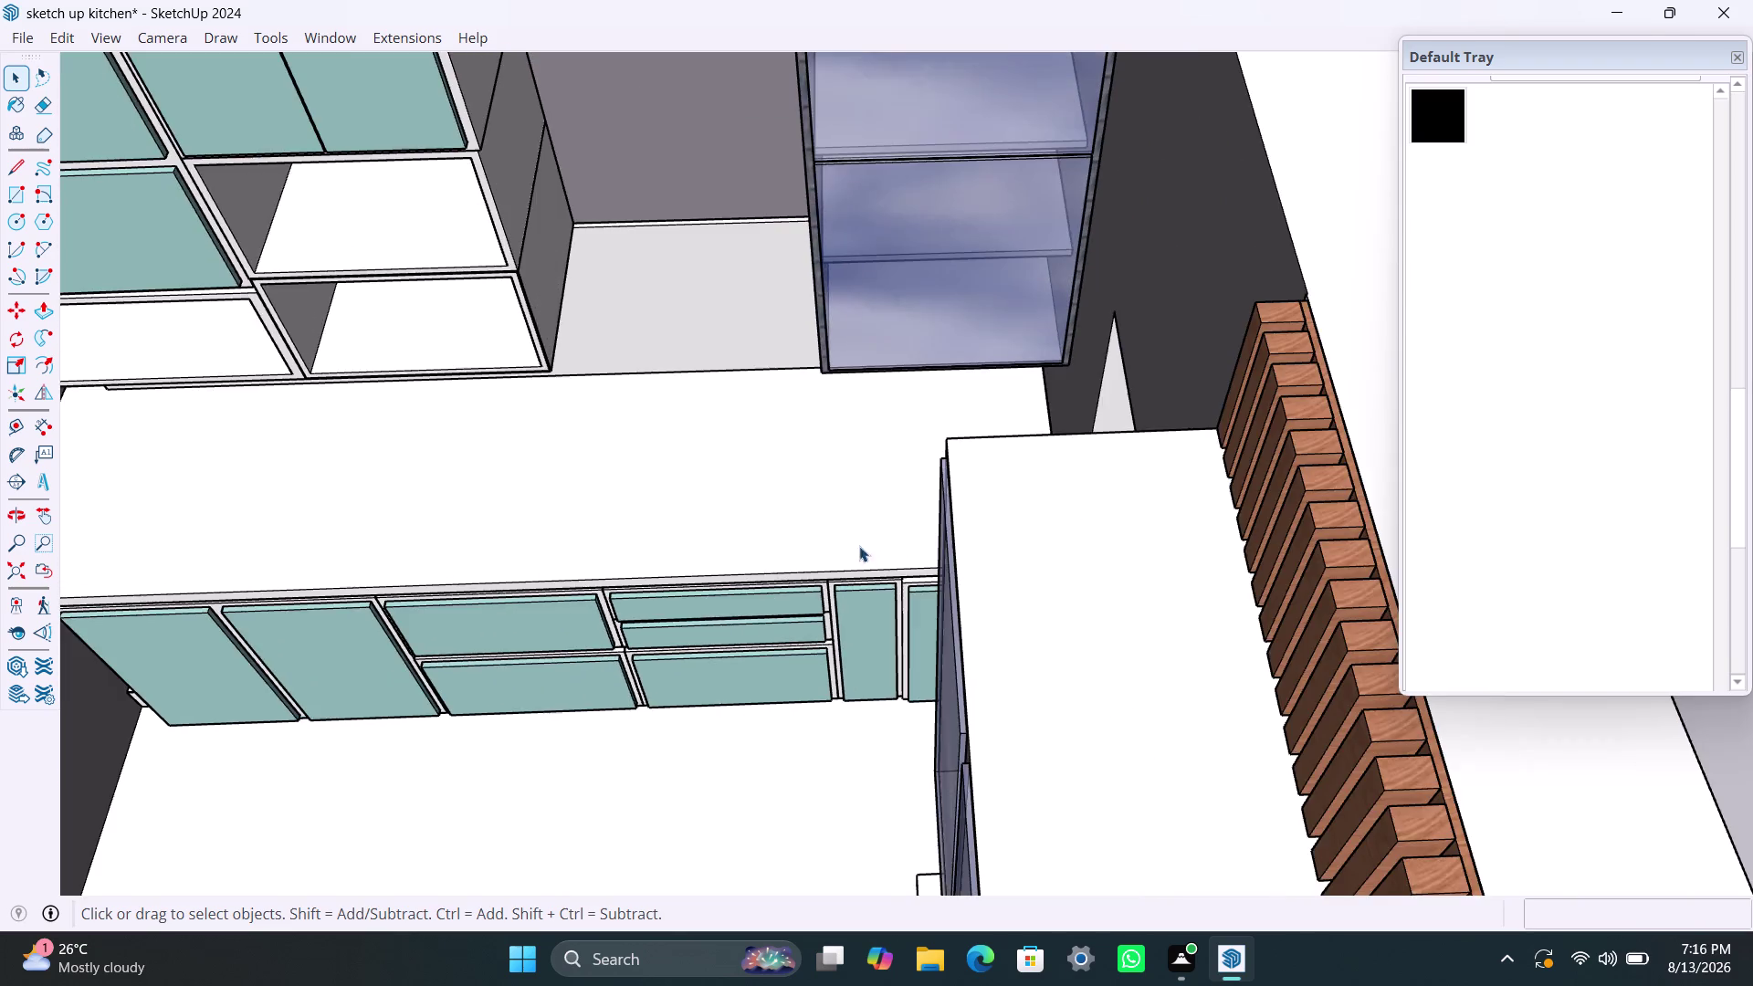
Orbit and zoom around the kitchen to bring the corner cabinet door edge into view.
scroll(down, 3)
middle_drag(715, 612, 1038, 537)
scroll(up, 3)
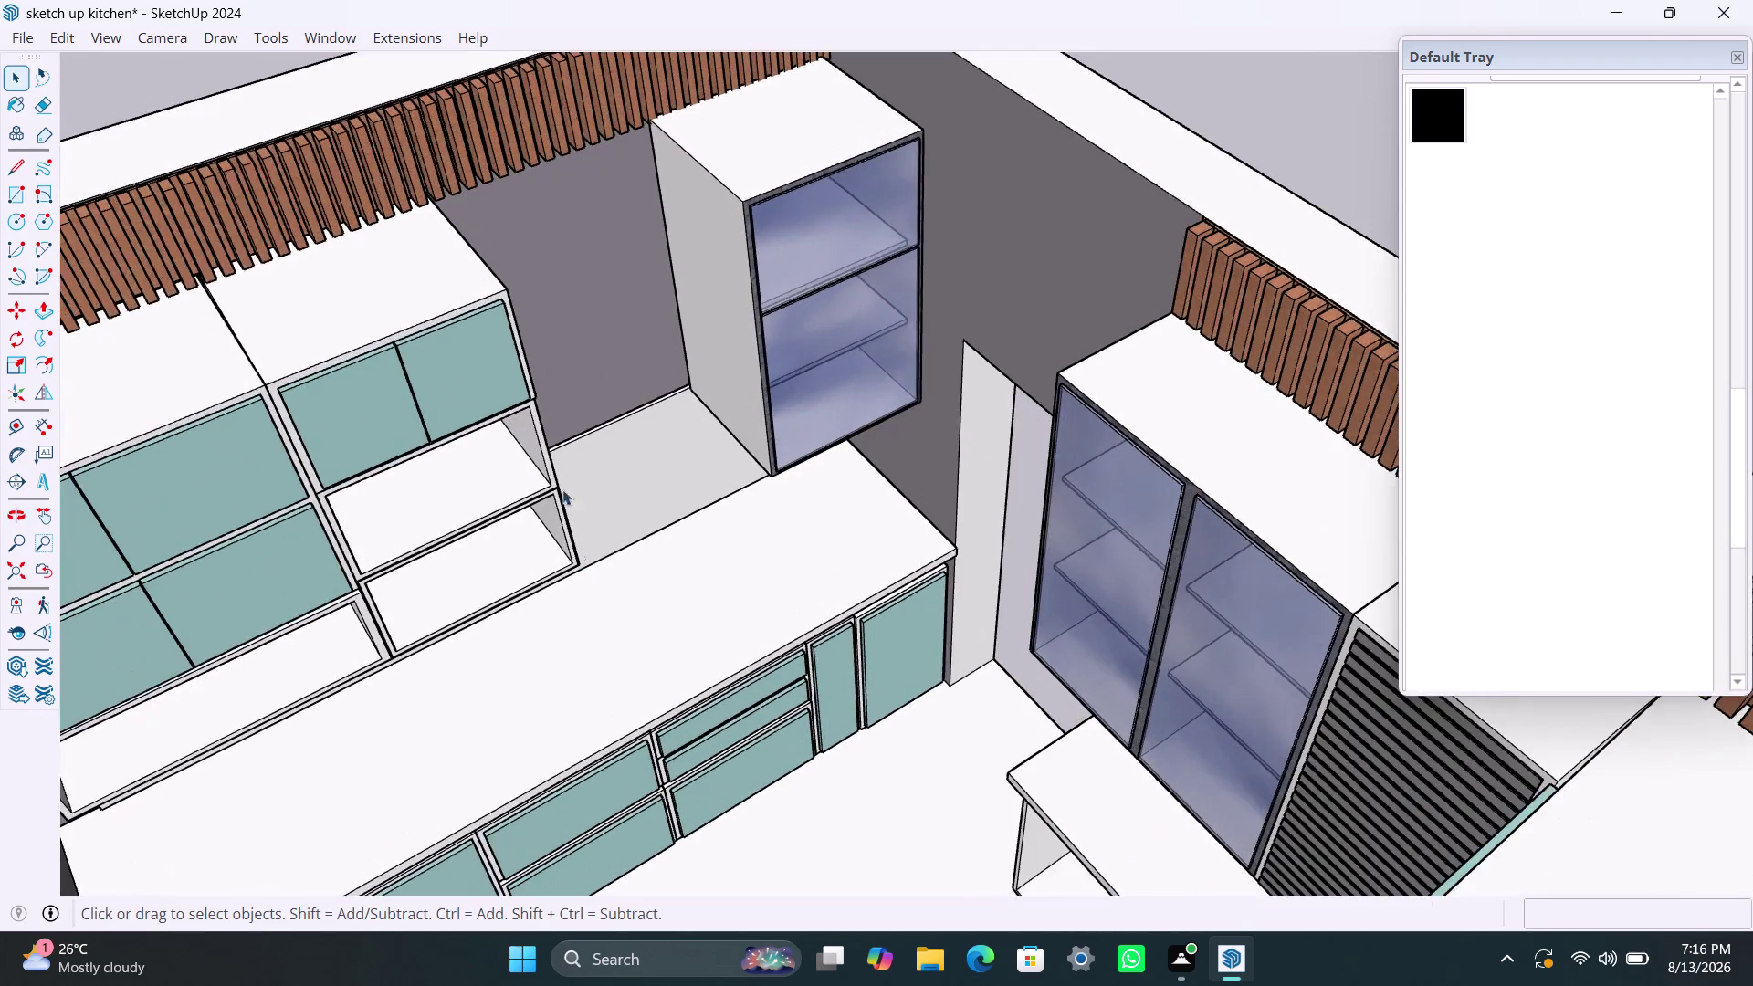
scroll(down, 3)
middle_drag(477, 617, 998, 642)
scroll(up, 3)
scroll(down, 3)
middle_drag(727, 712, 1244, 707)
scroll(up, 3)
scroll(up, 3)
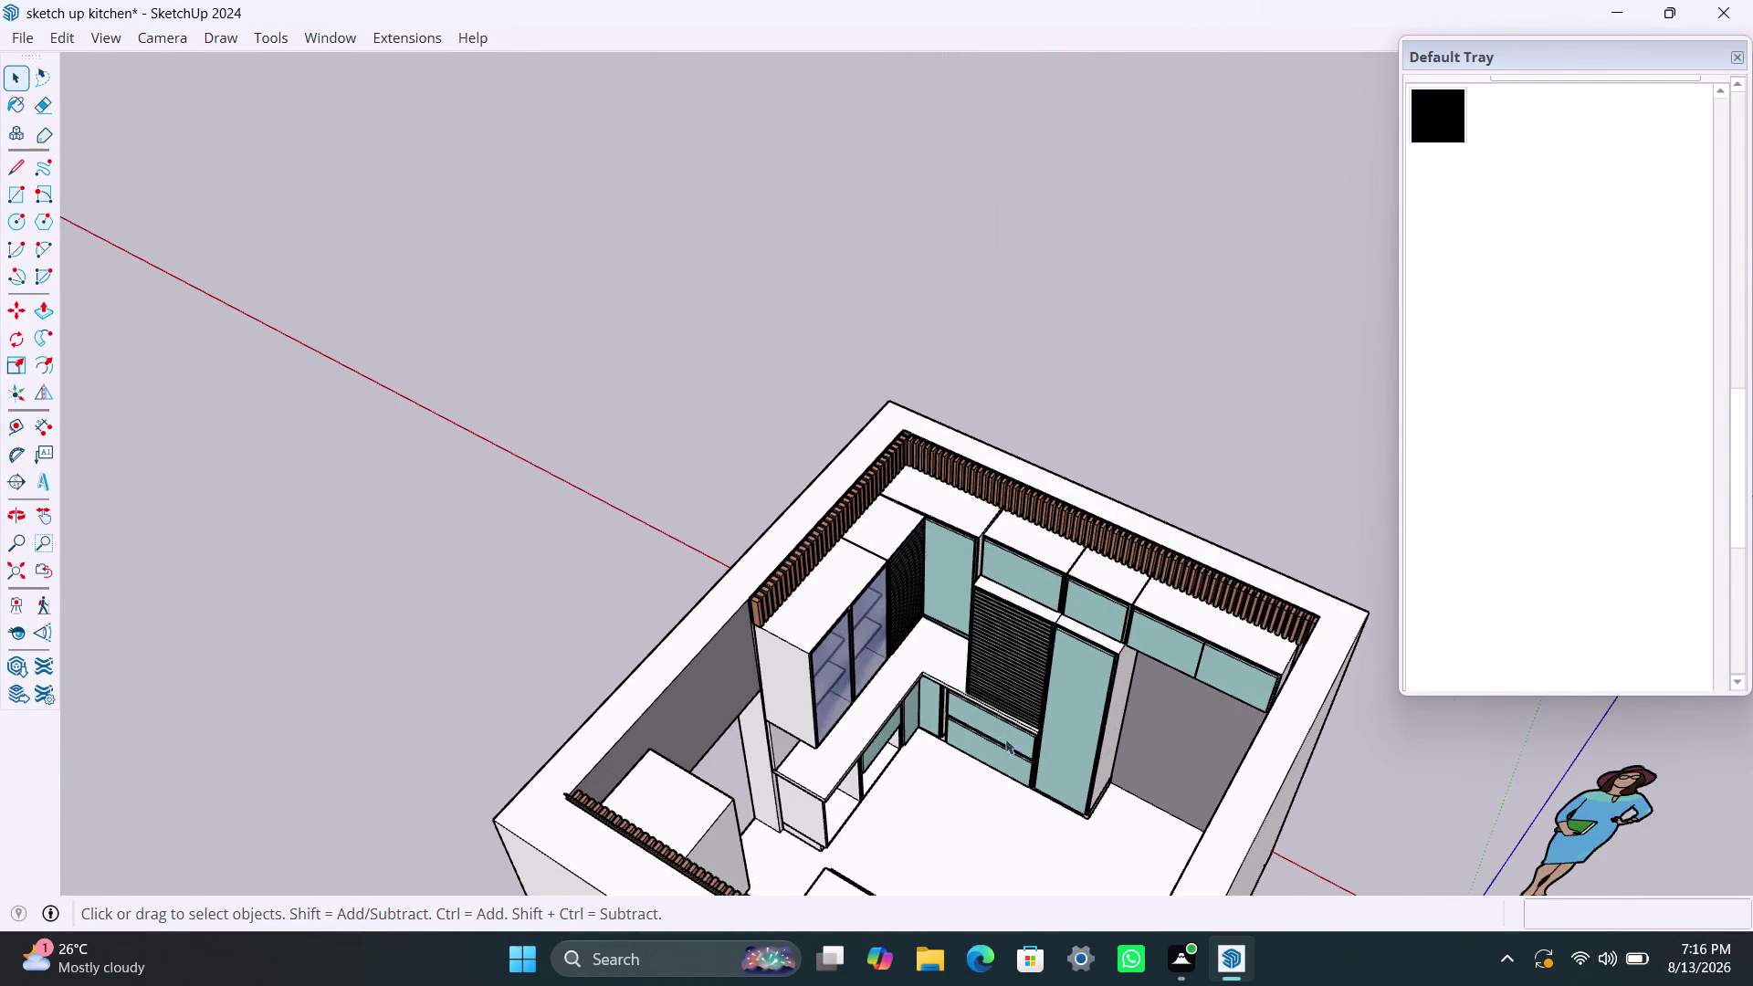
scroll(up, 3)
middle_drag(951, 776, 1225, 741)
scroll(down, 3)
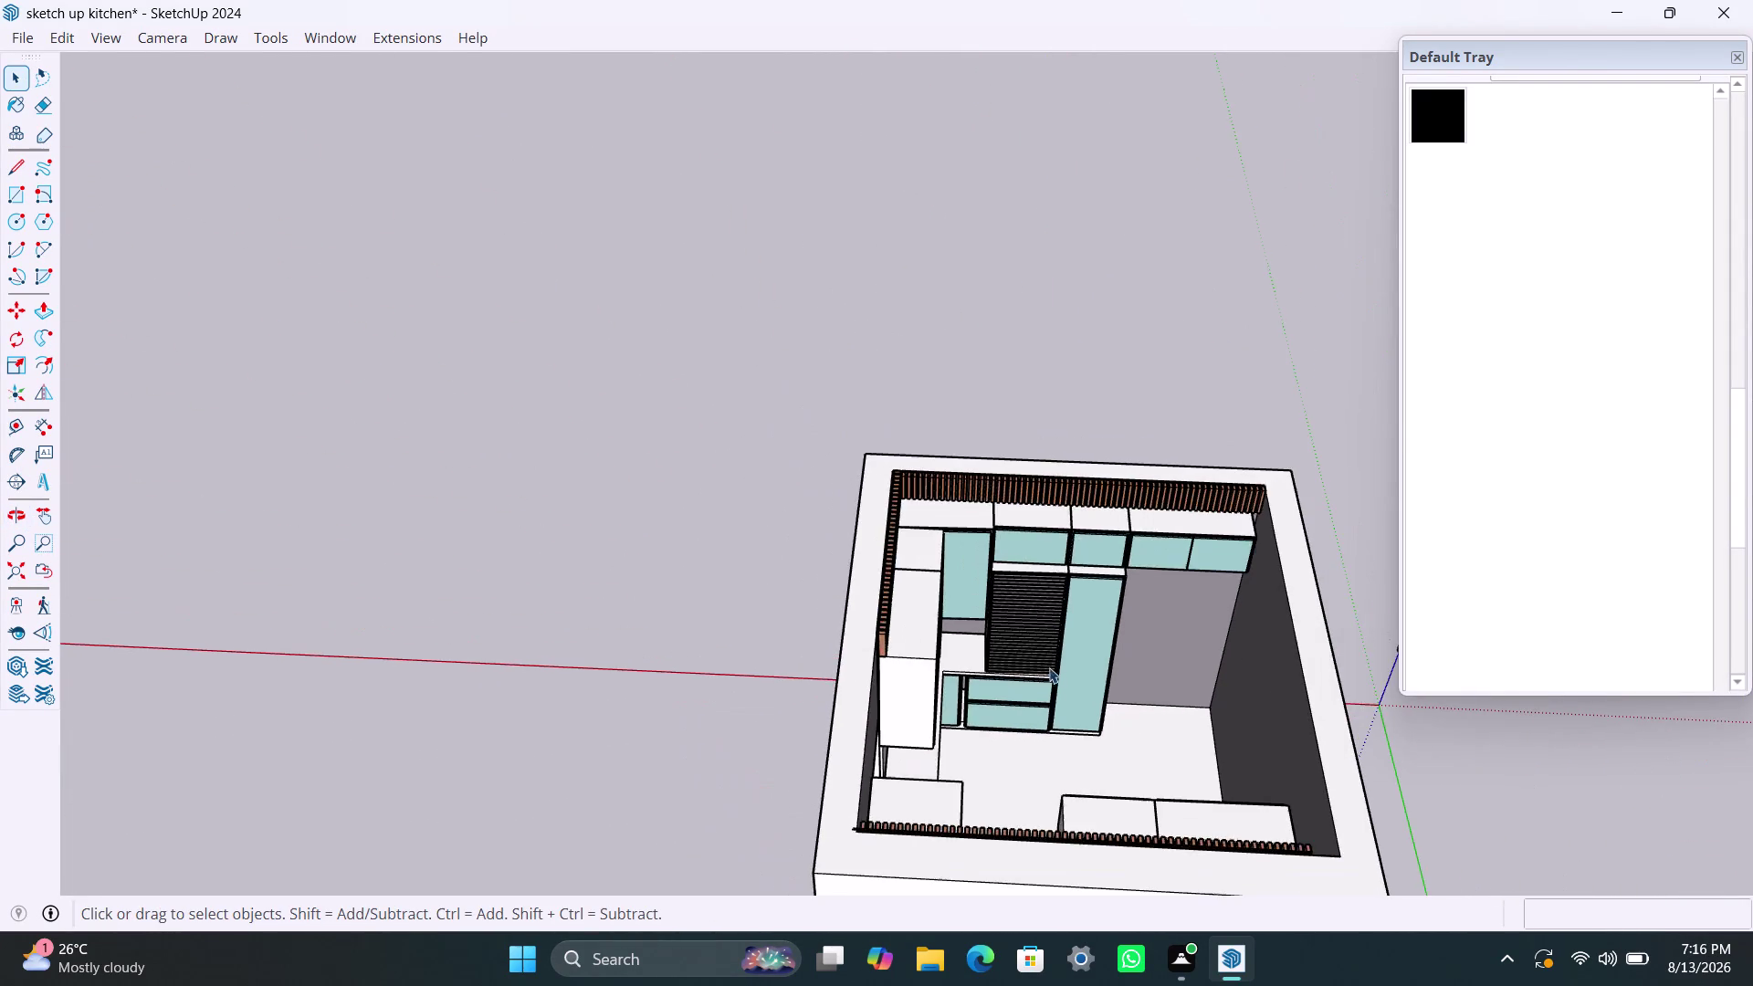
scroll(down, 3)
middle_drag(1073, 643, 667, 533)
scroll(up, 3)
middle_drag(660, 610, 706, 661)
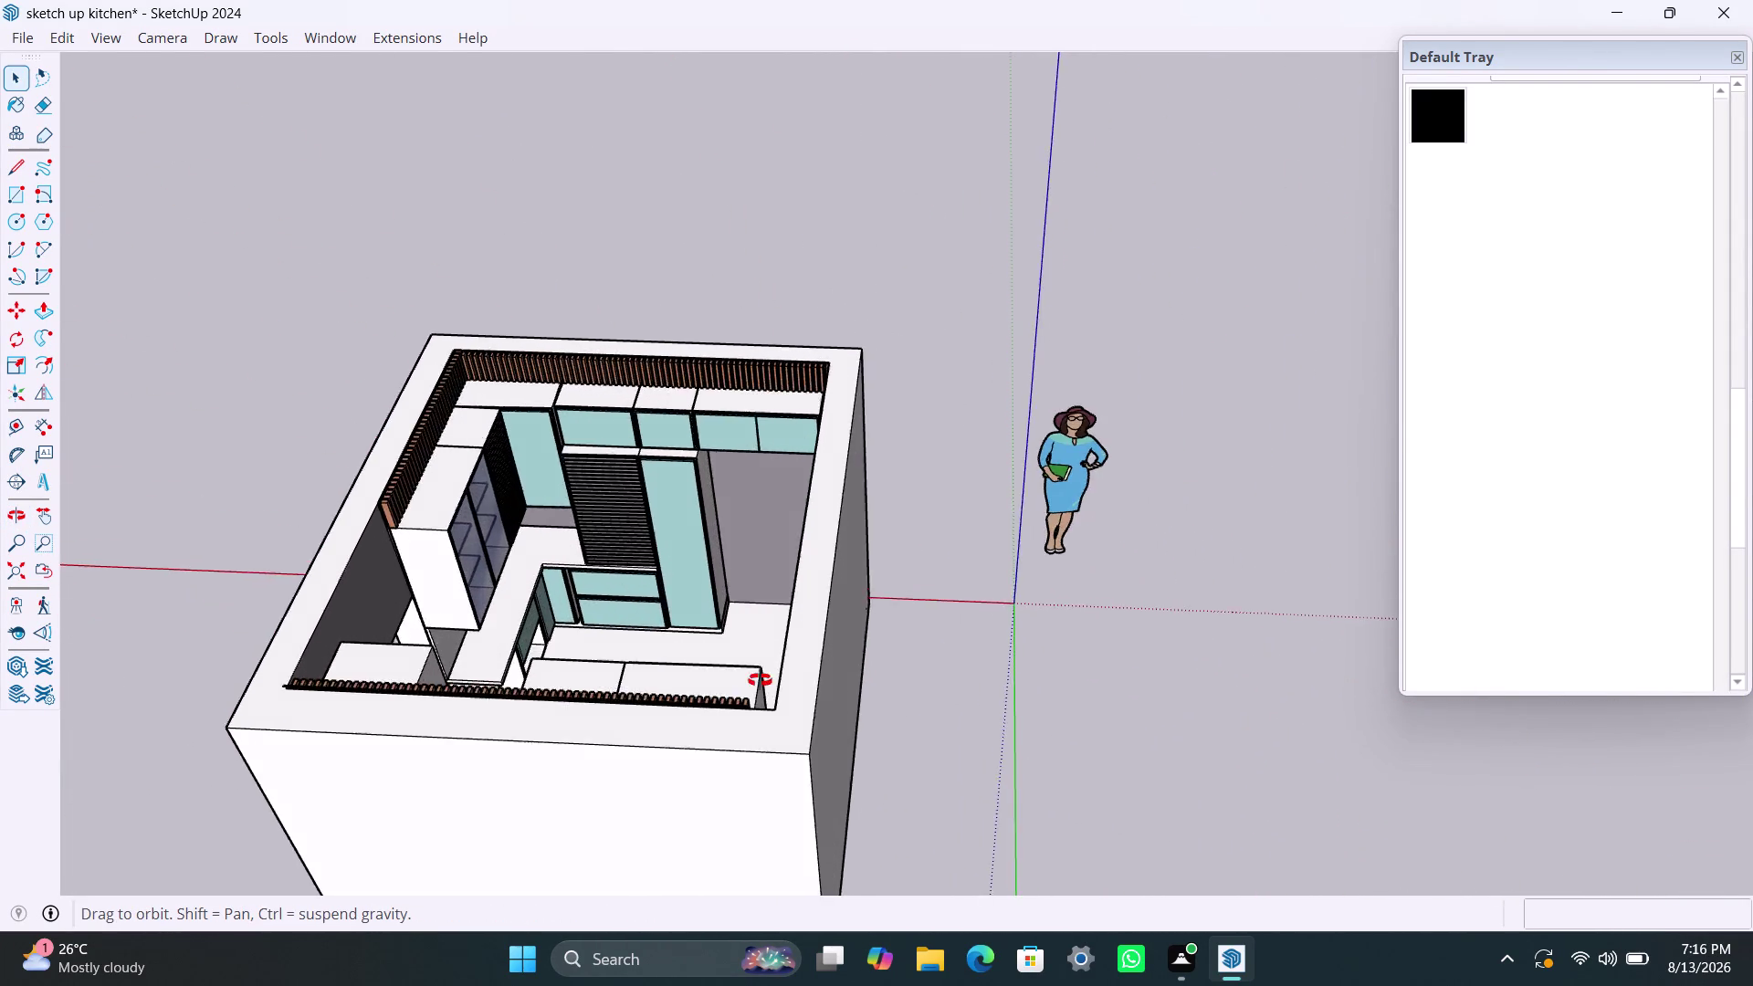
middle_drag(706, 661, 666, 643)
scroll(up, 3)
scroll(up, 3)
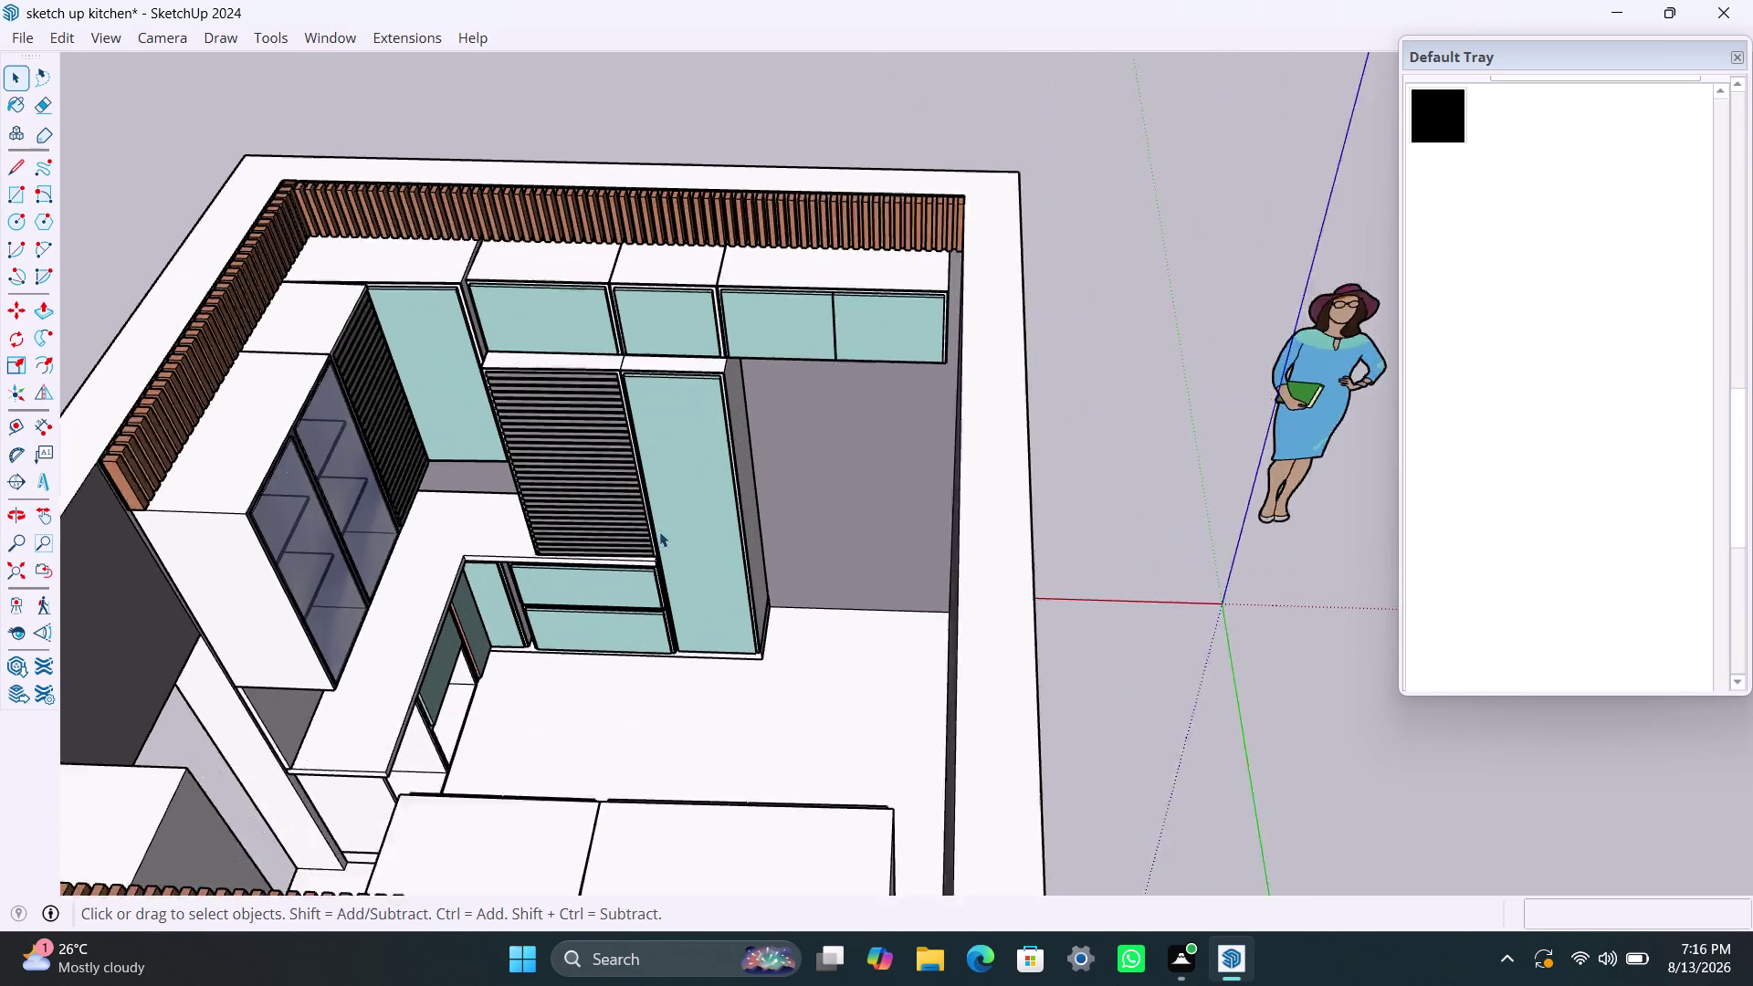
scroll(up, 3)
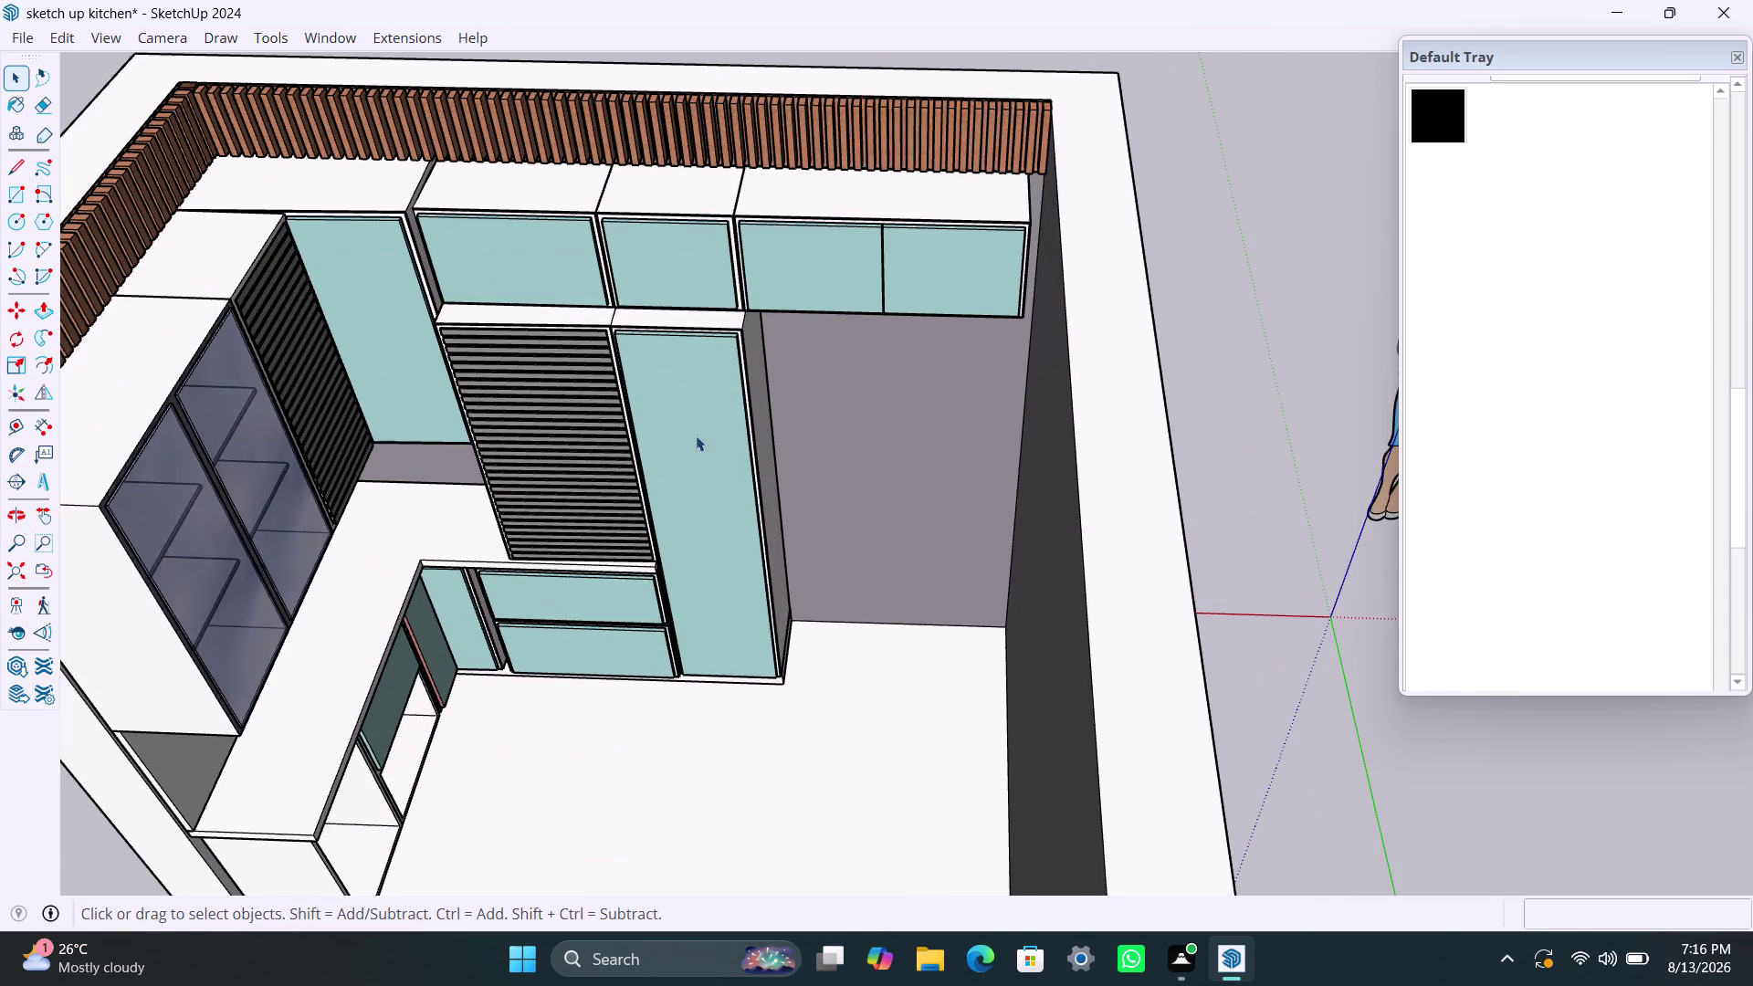
scroll(down, 3)
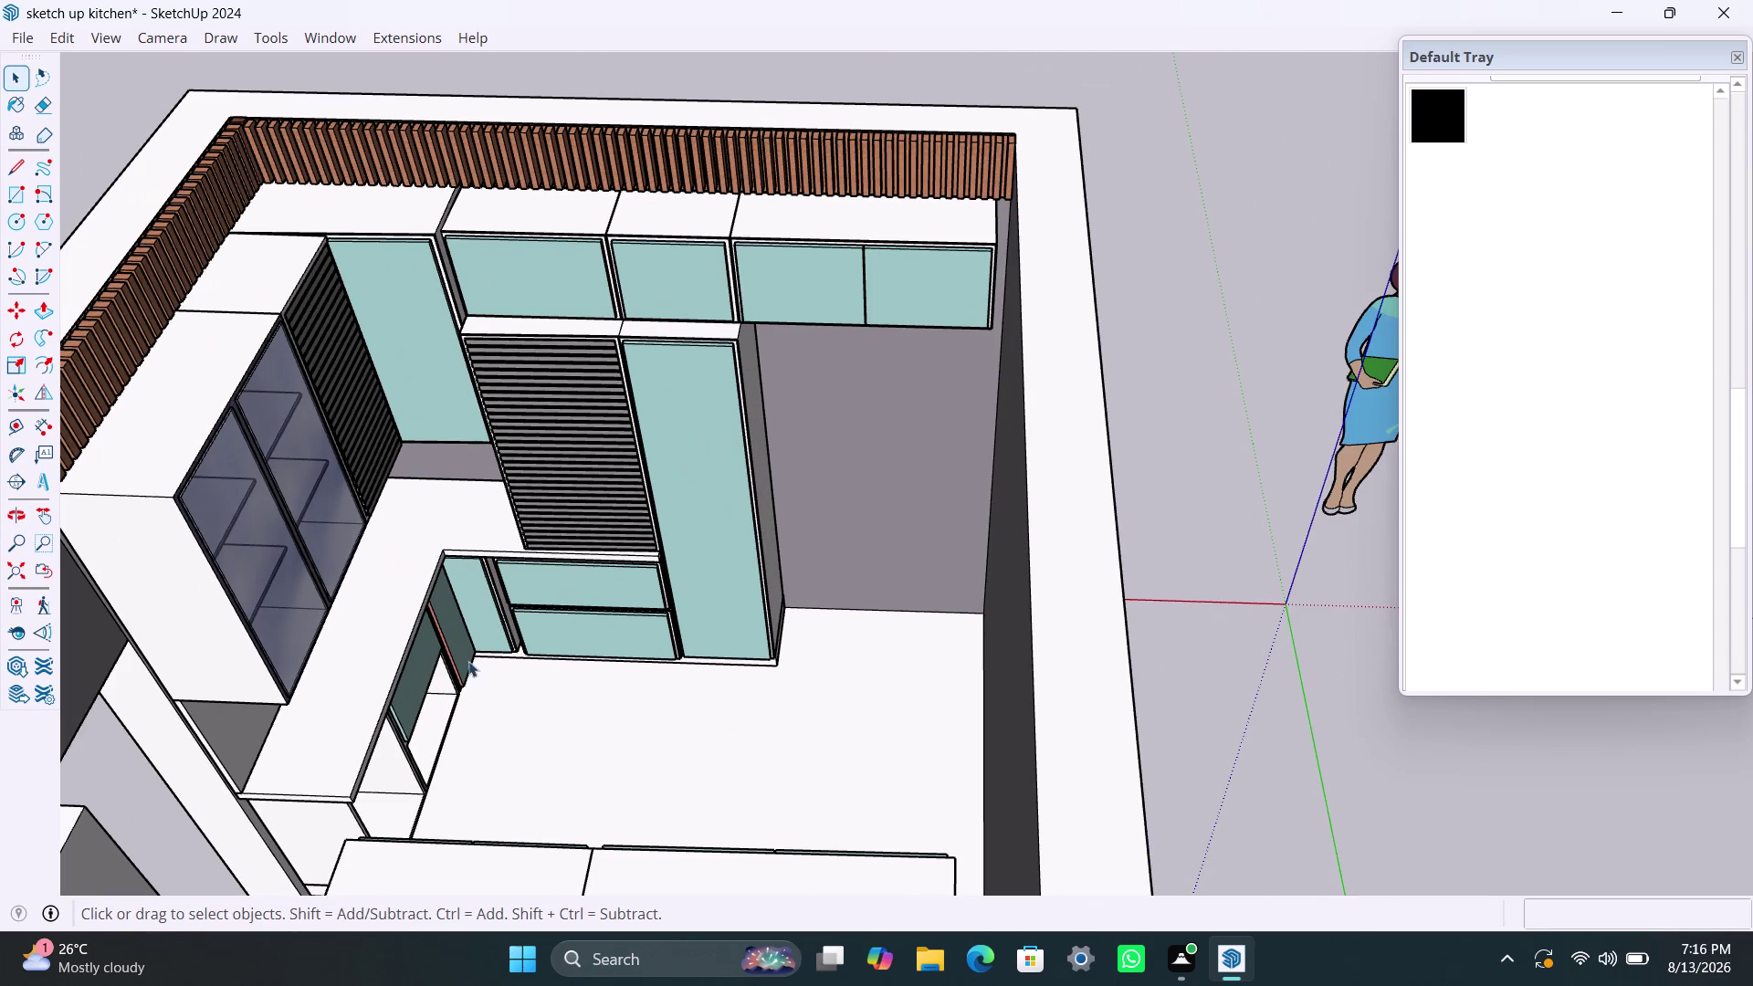
scroll(up, 3)
Select the door piece and pick the teal In Model material in the Materials tray.
triple_click(380, 533)
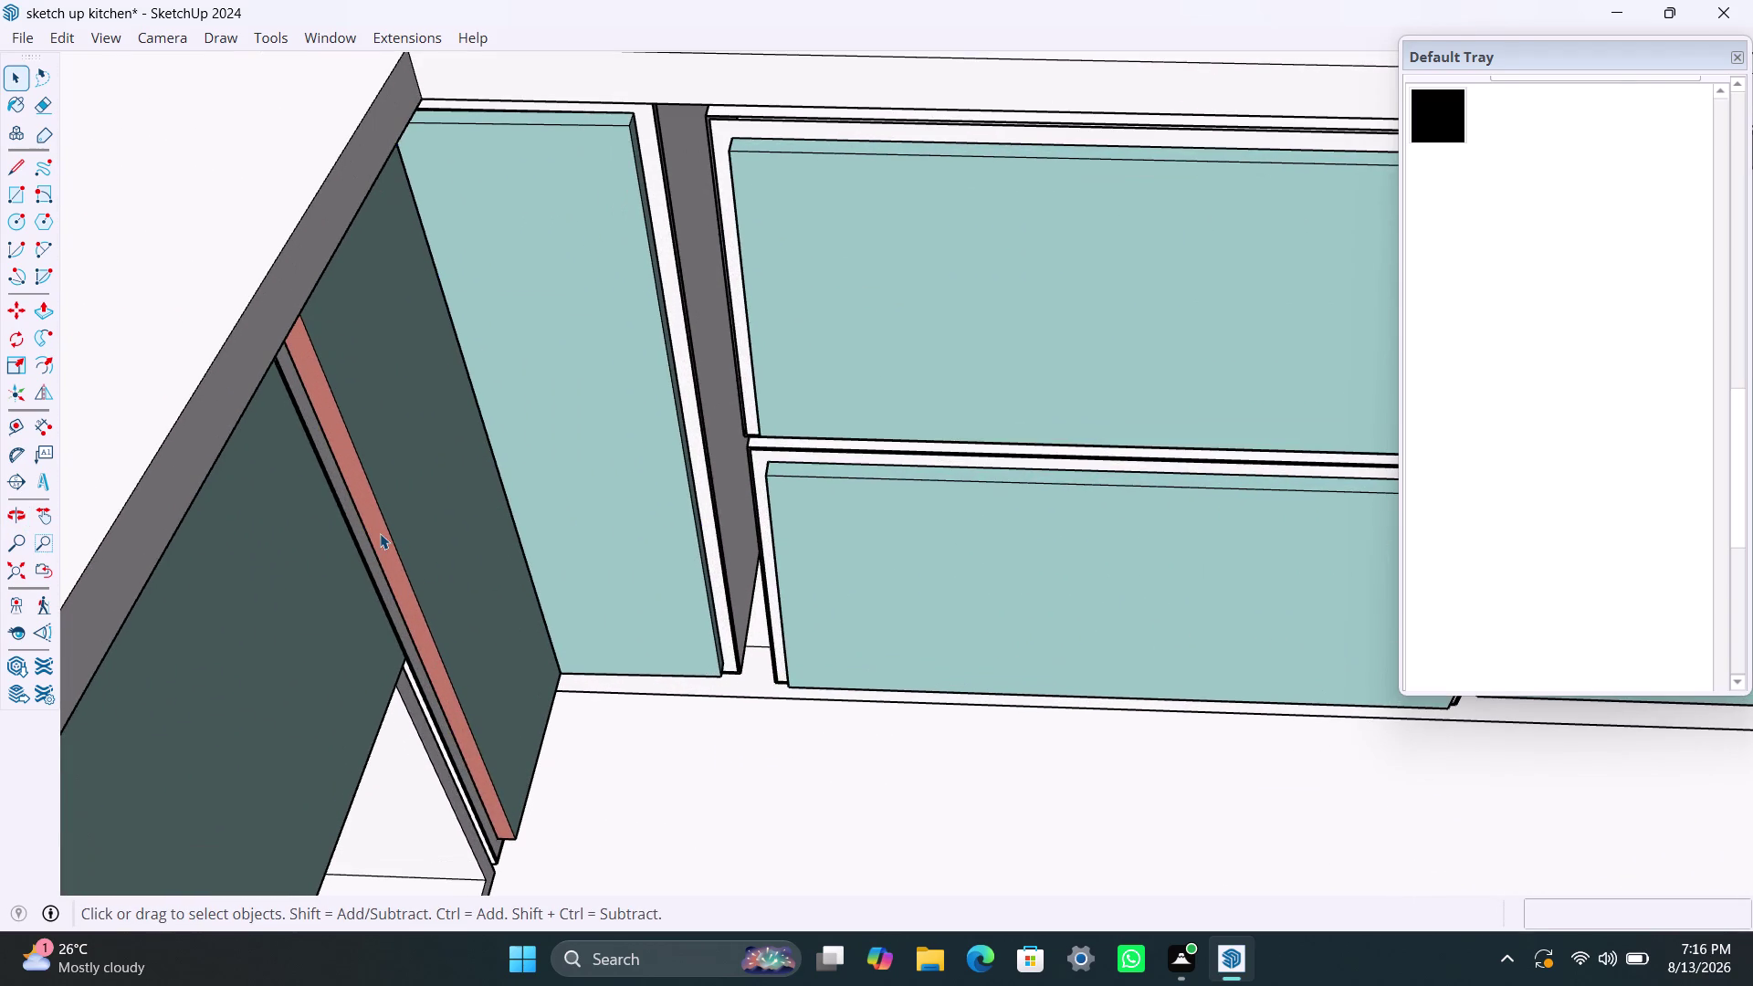
click(379, 533)
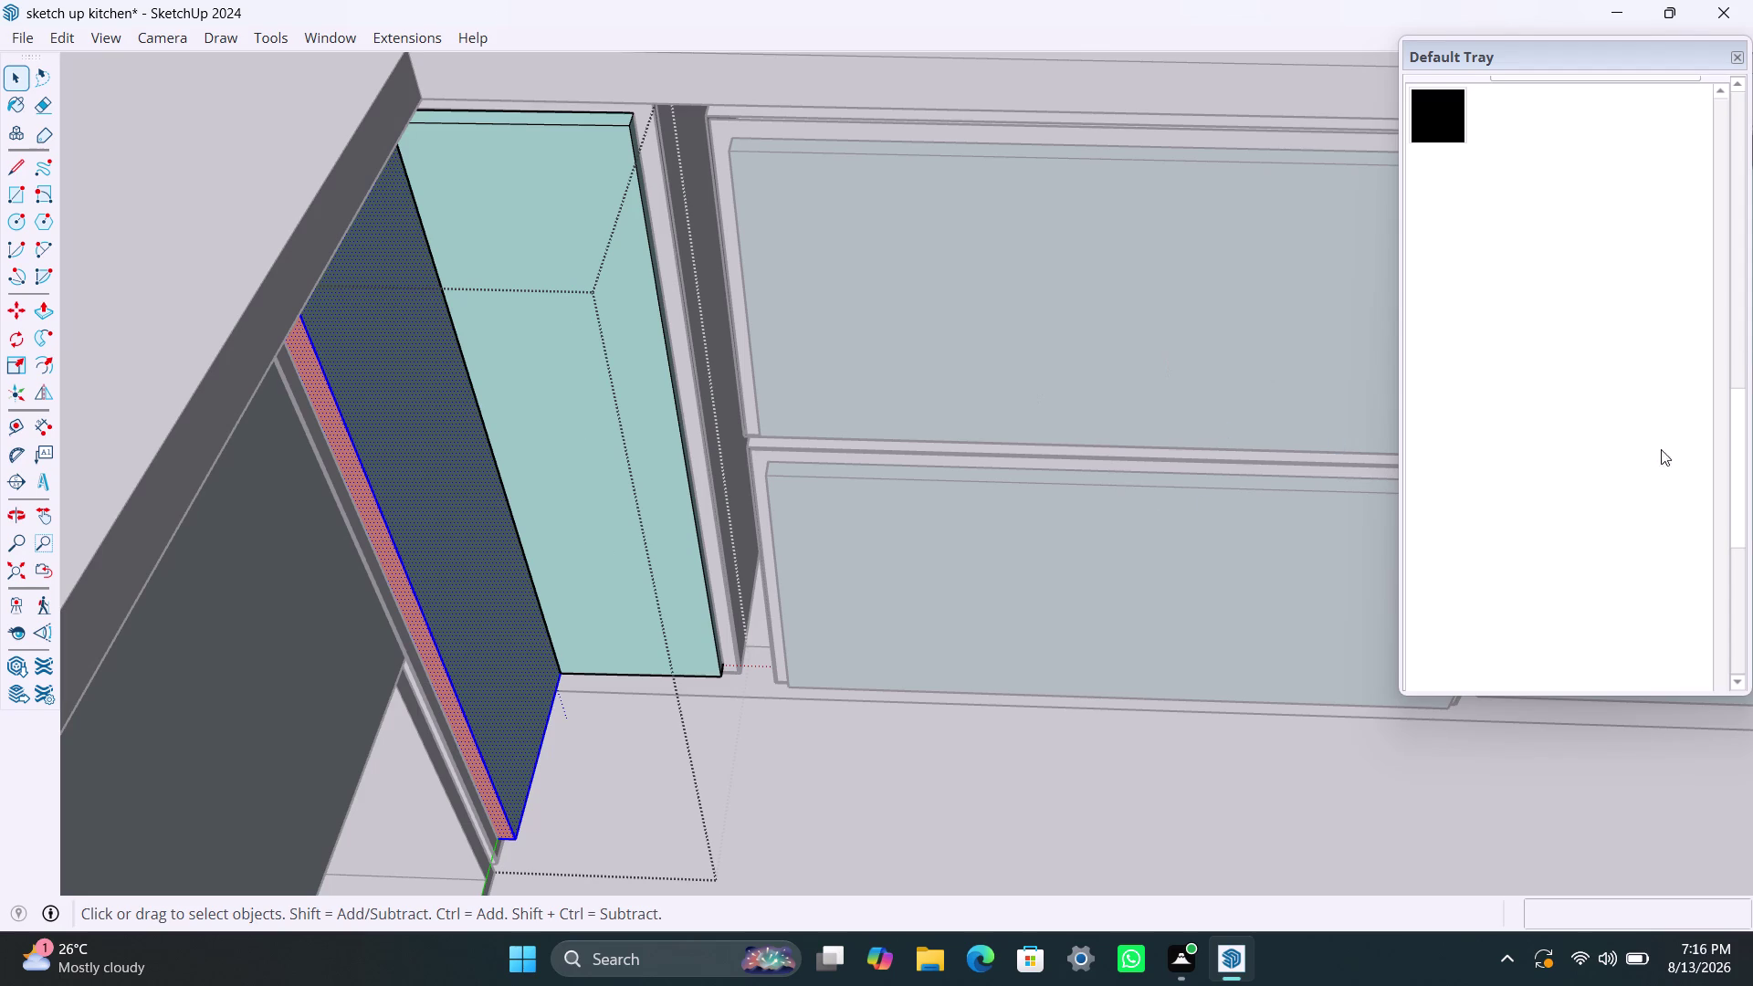
scroll(up, 3)
scroll(up, 3)
scroll(up, 3)
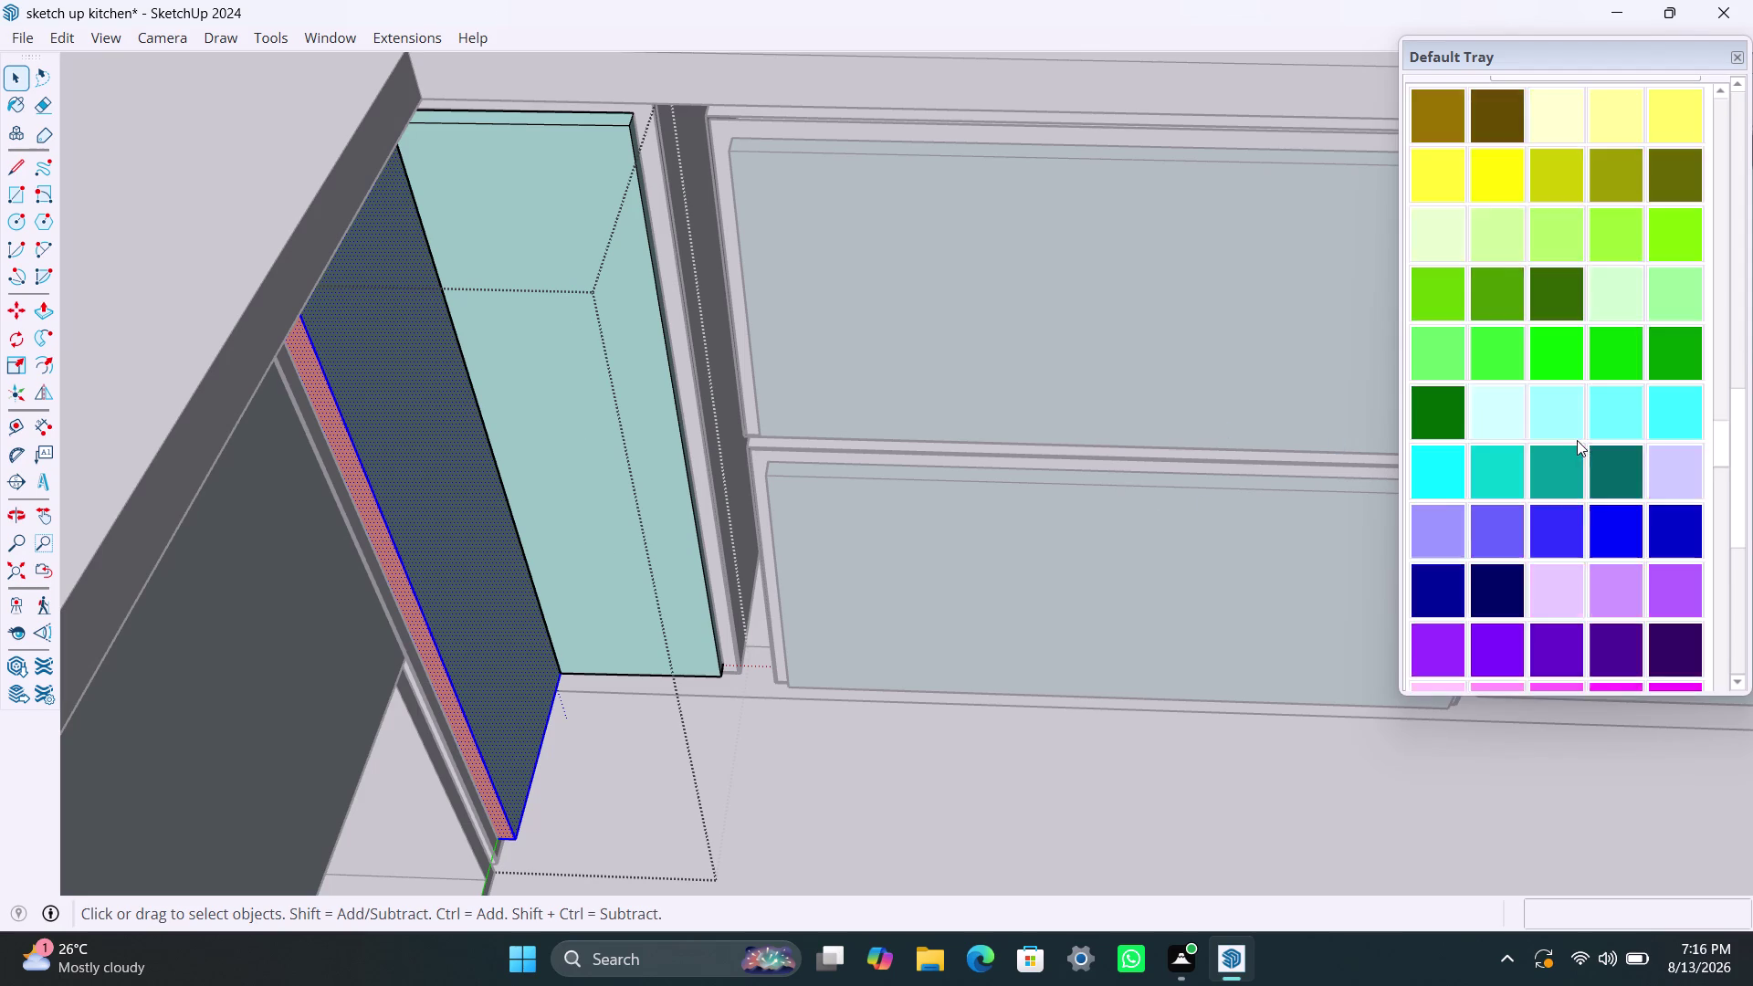
scroll(up, 3)
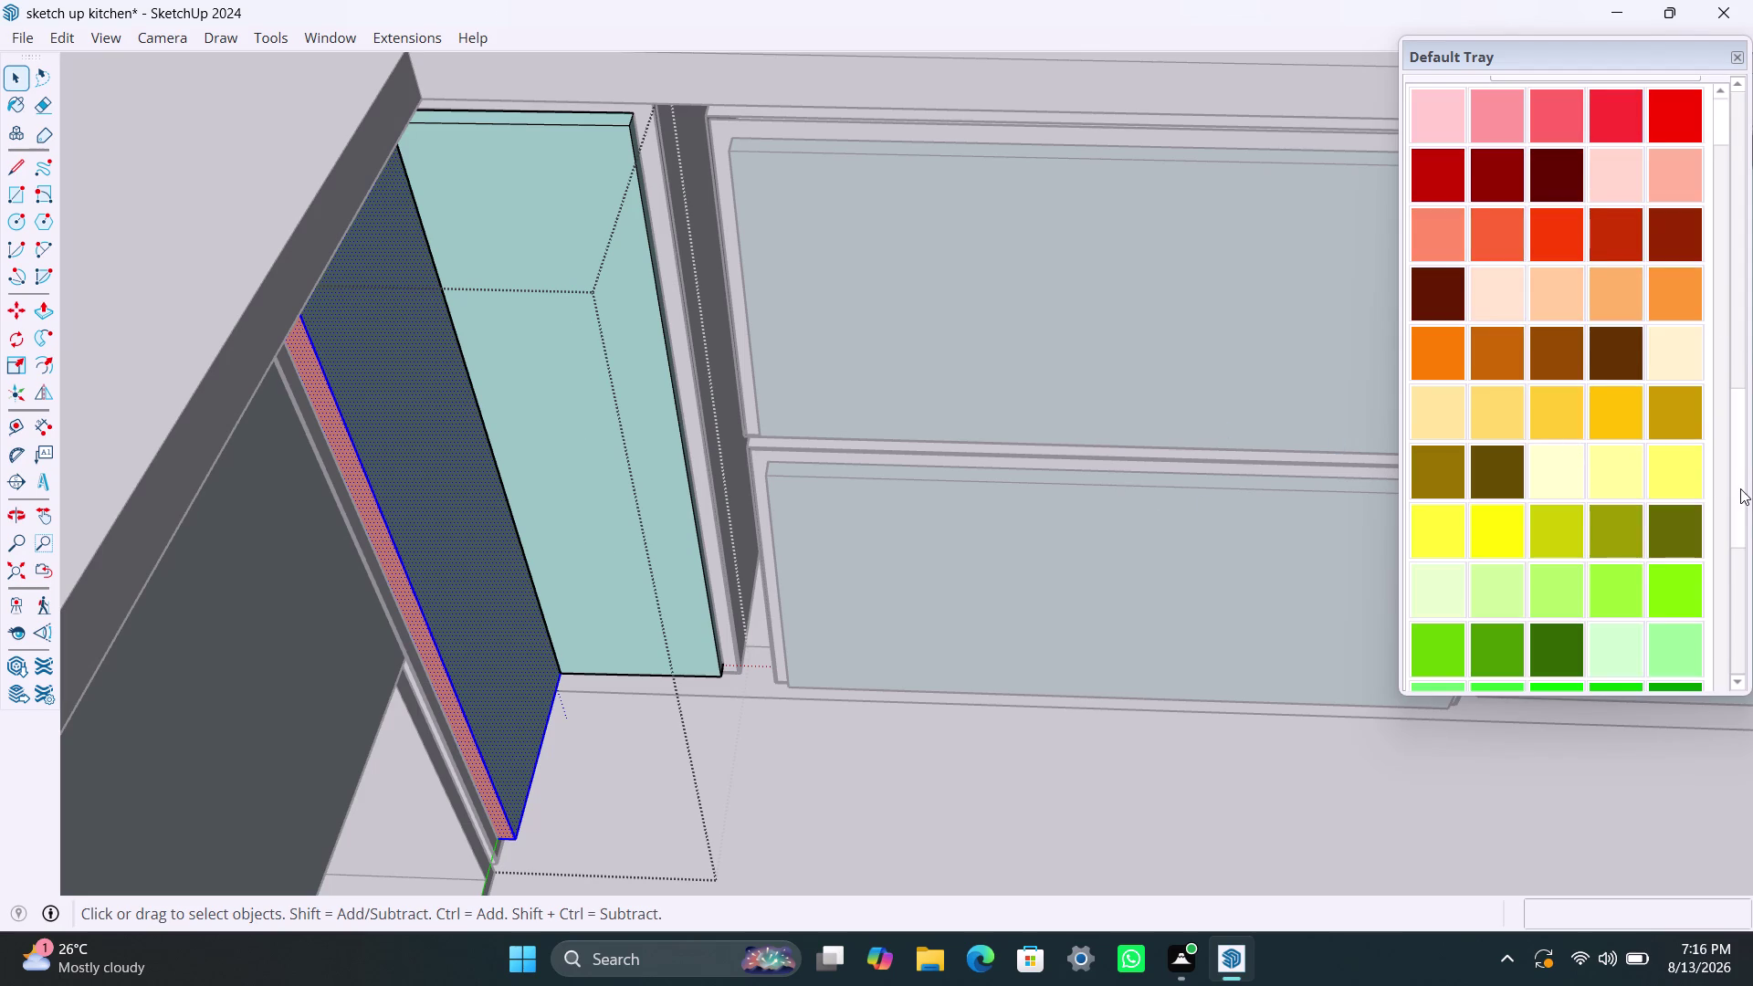
drag(1741, 489, 1752, 376)
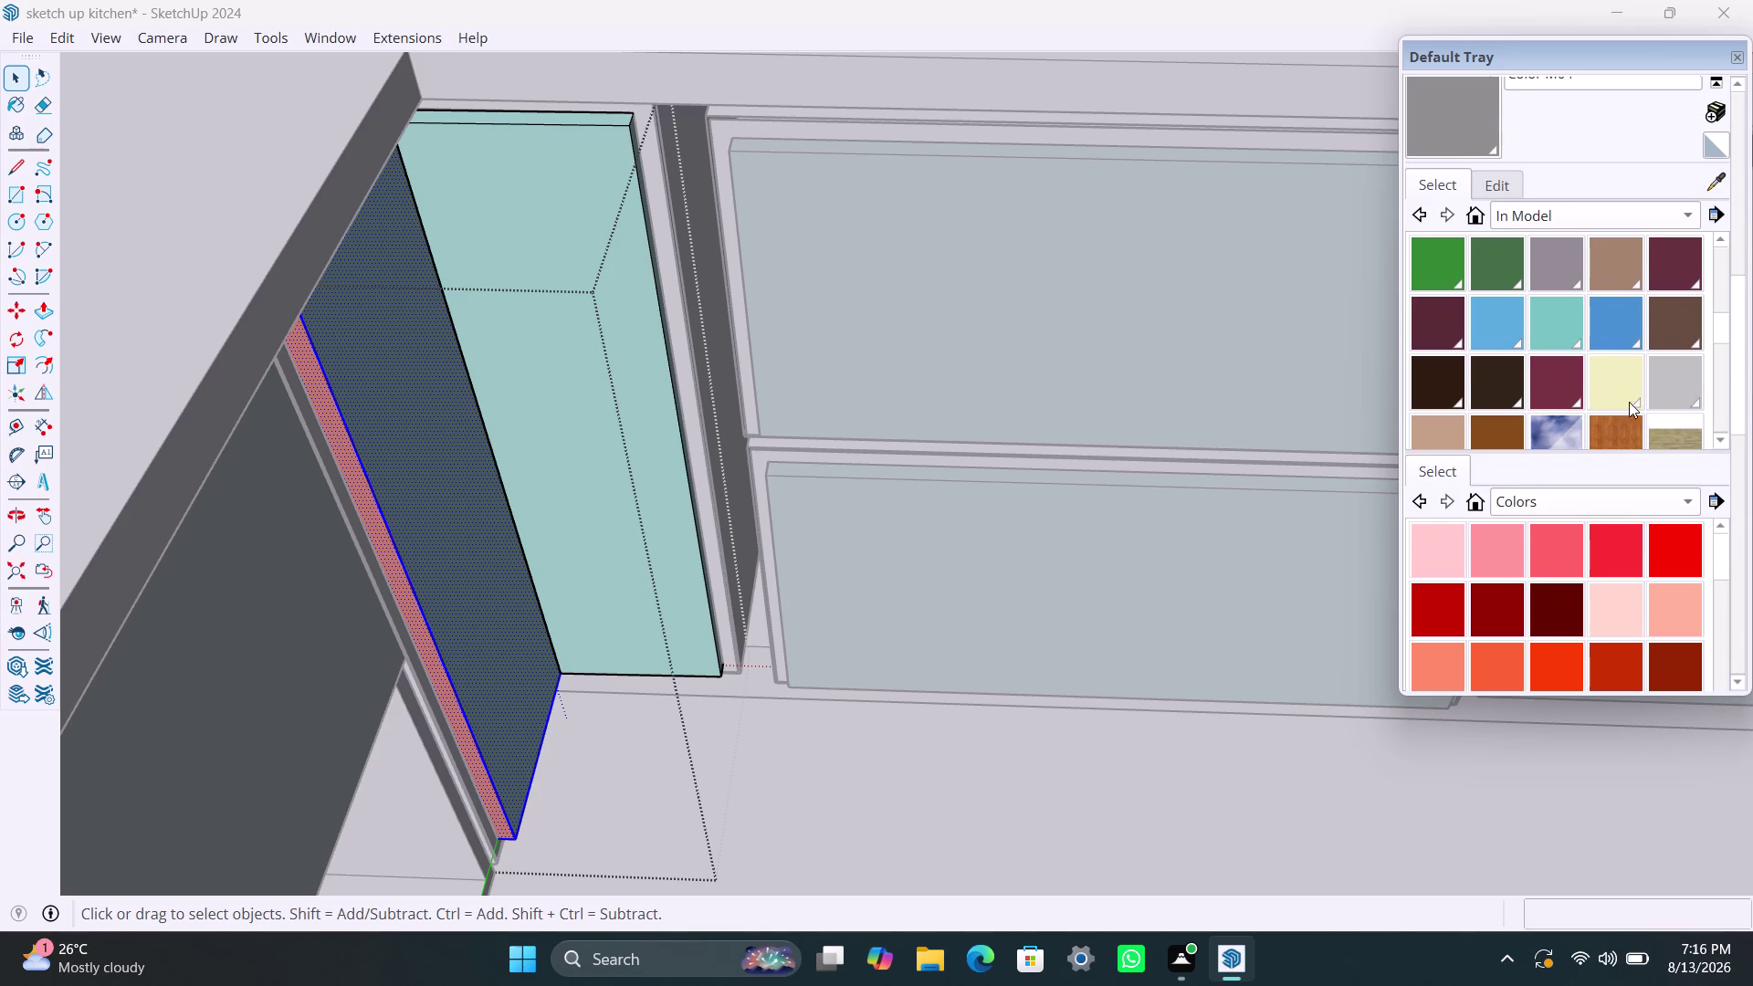
click(1565, 307)
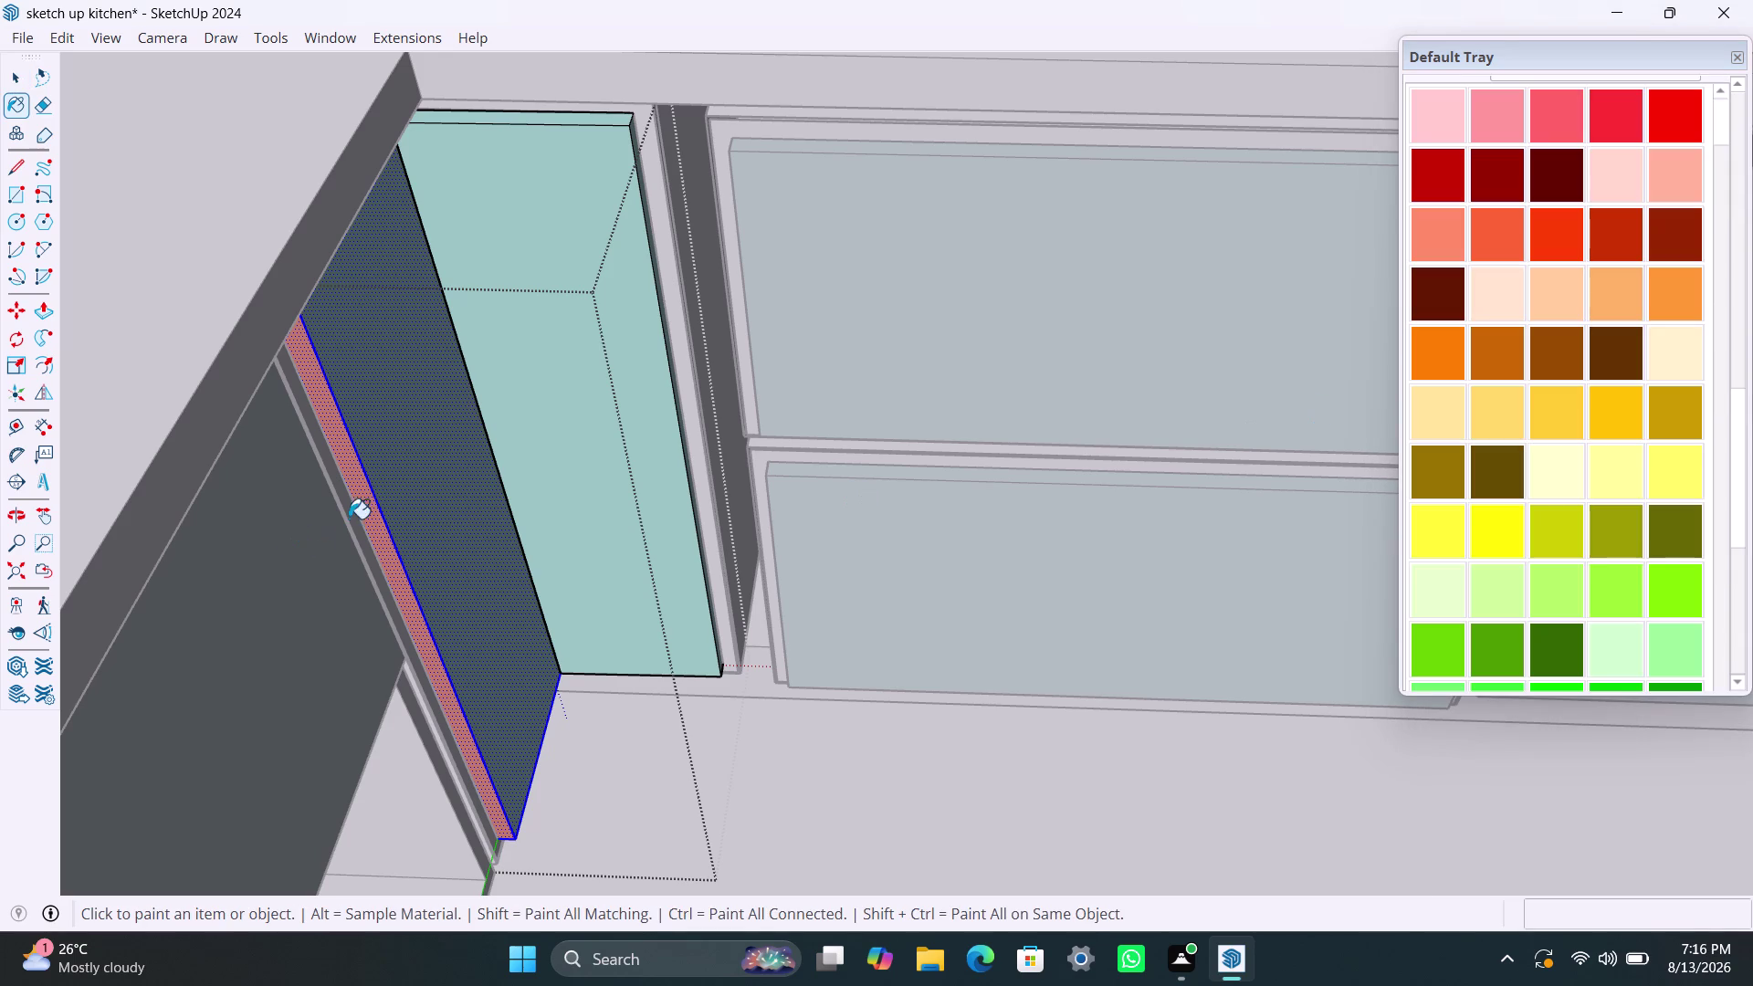
Paint the salmon strip teal and finish editing the cabinet group.
click(362, 495)
key(space)
click(715, 772)
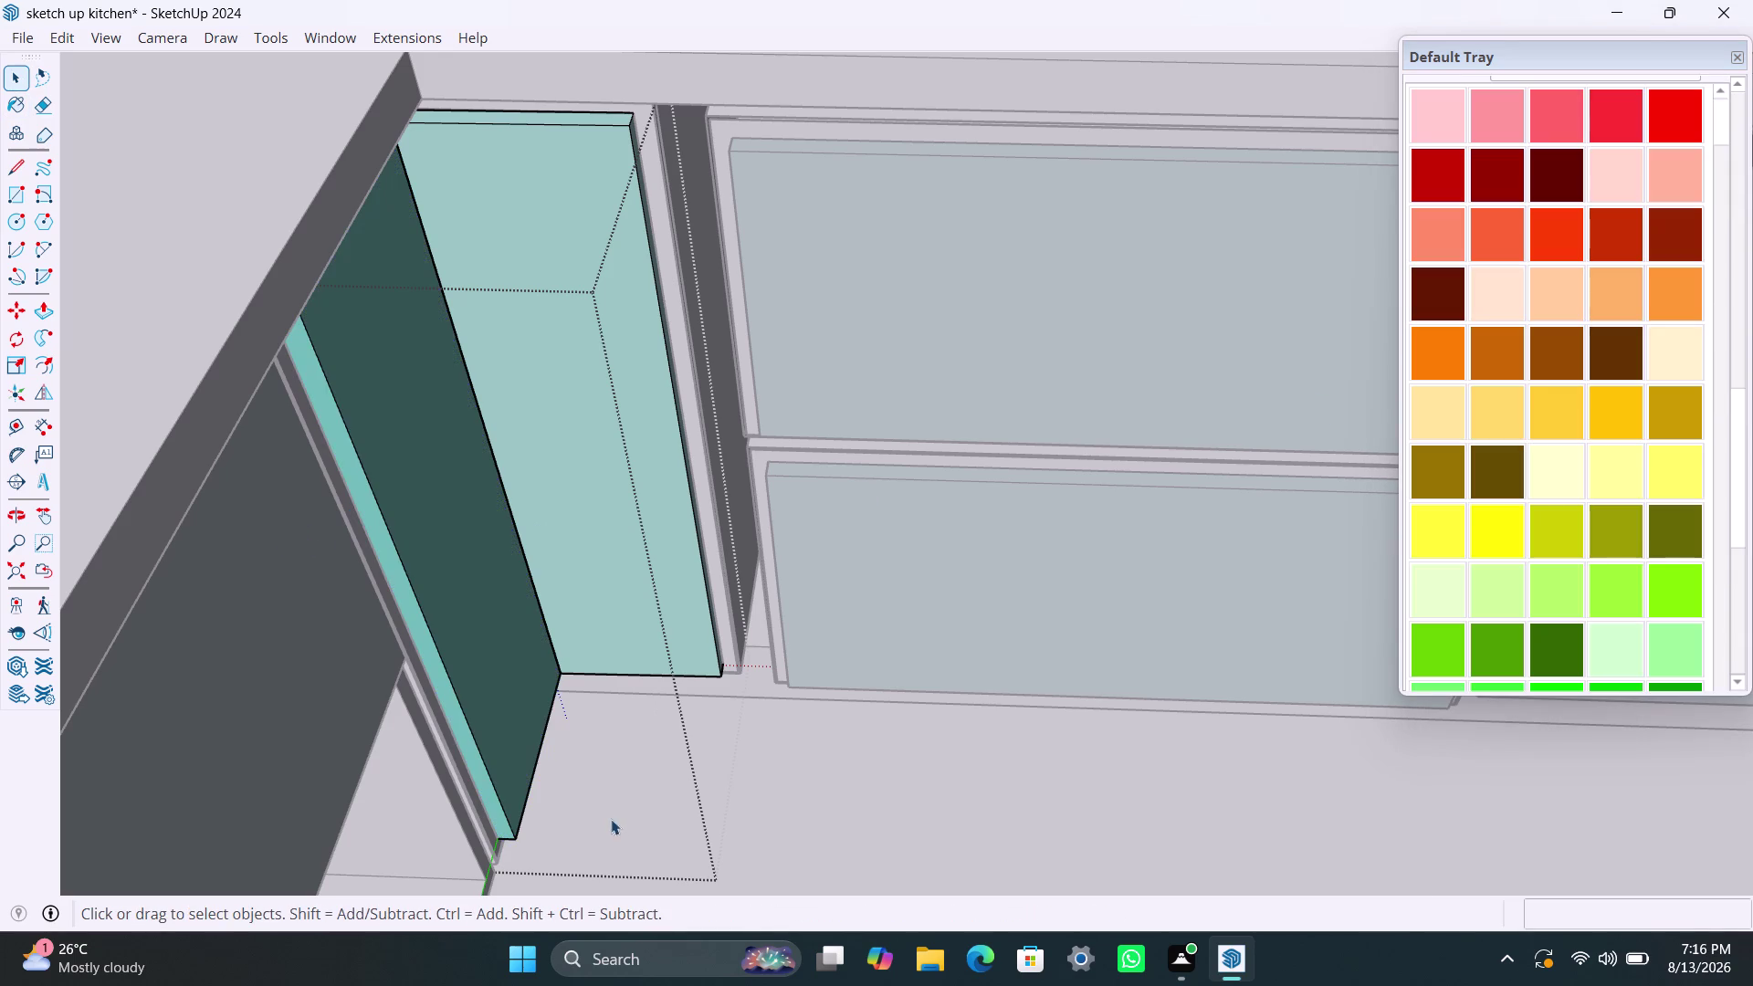
double_click(706, 787)
double_click(792, 782)
scroll(down, 3)
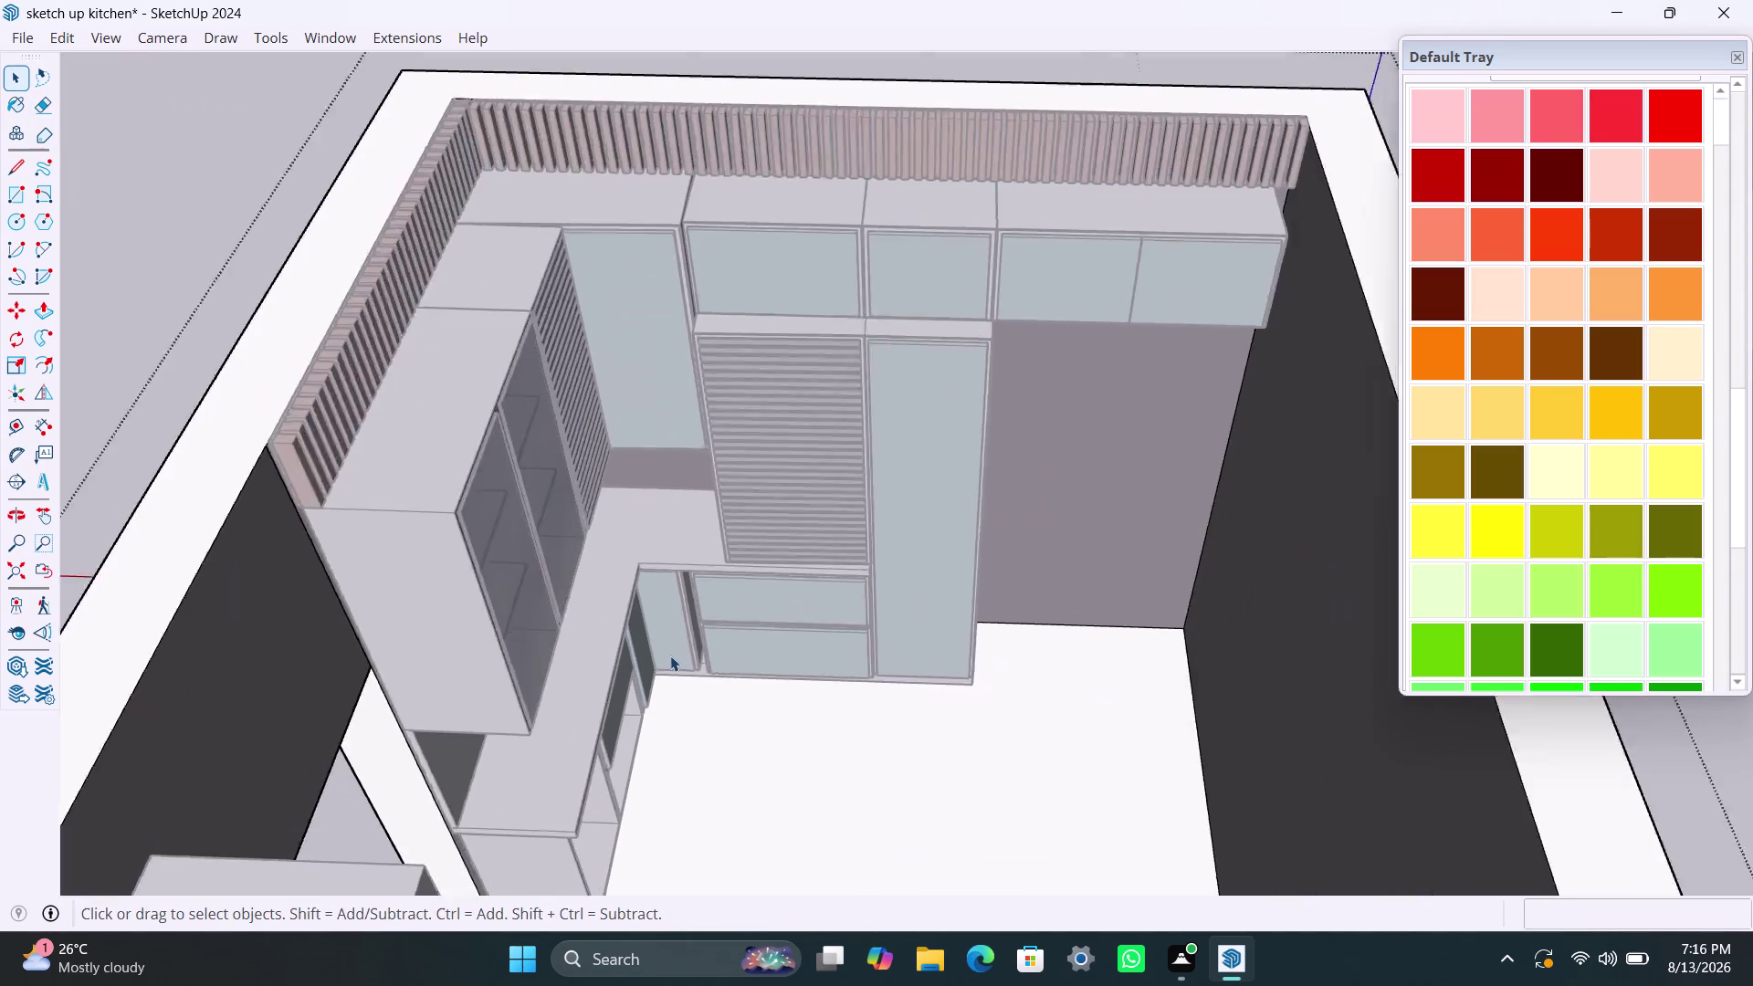
scroll(down, 3)
click(332, 460)
double_click(358, 477)
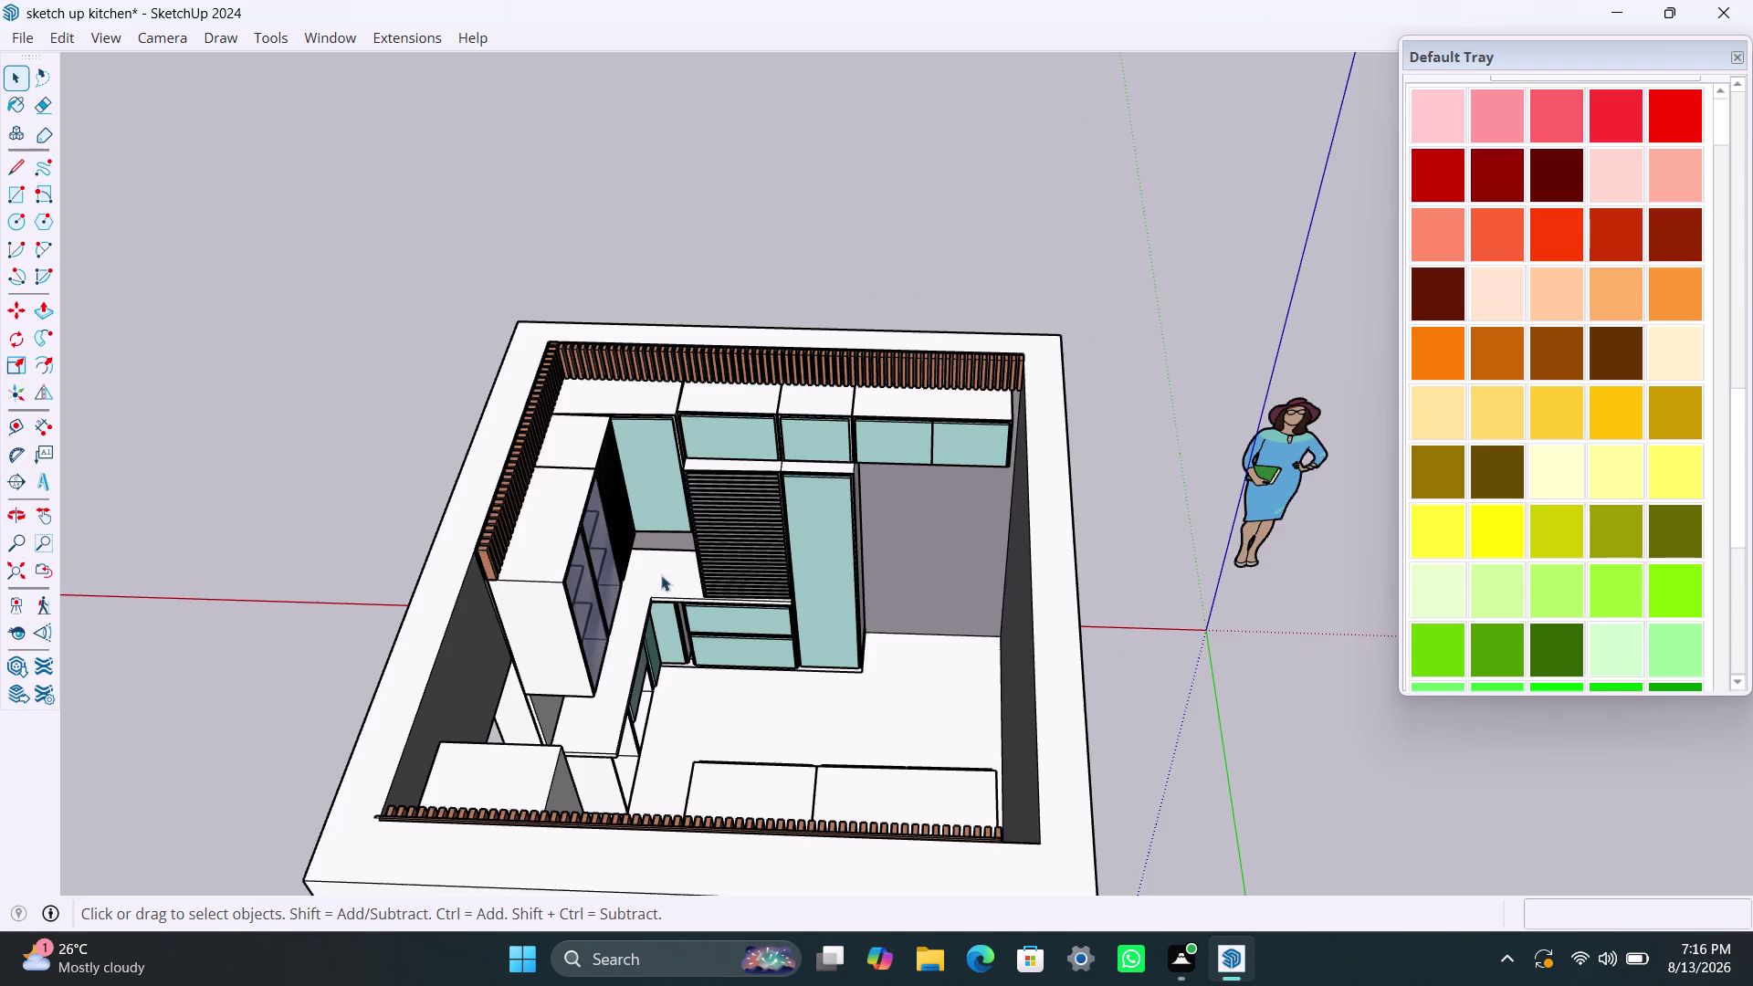
scroll(up, 3)
scroll(down, 3)
middle_drag(823, 767, 625, 767)
scroll(up, 3)
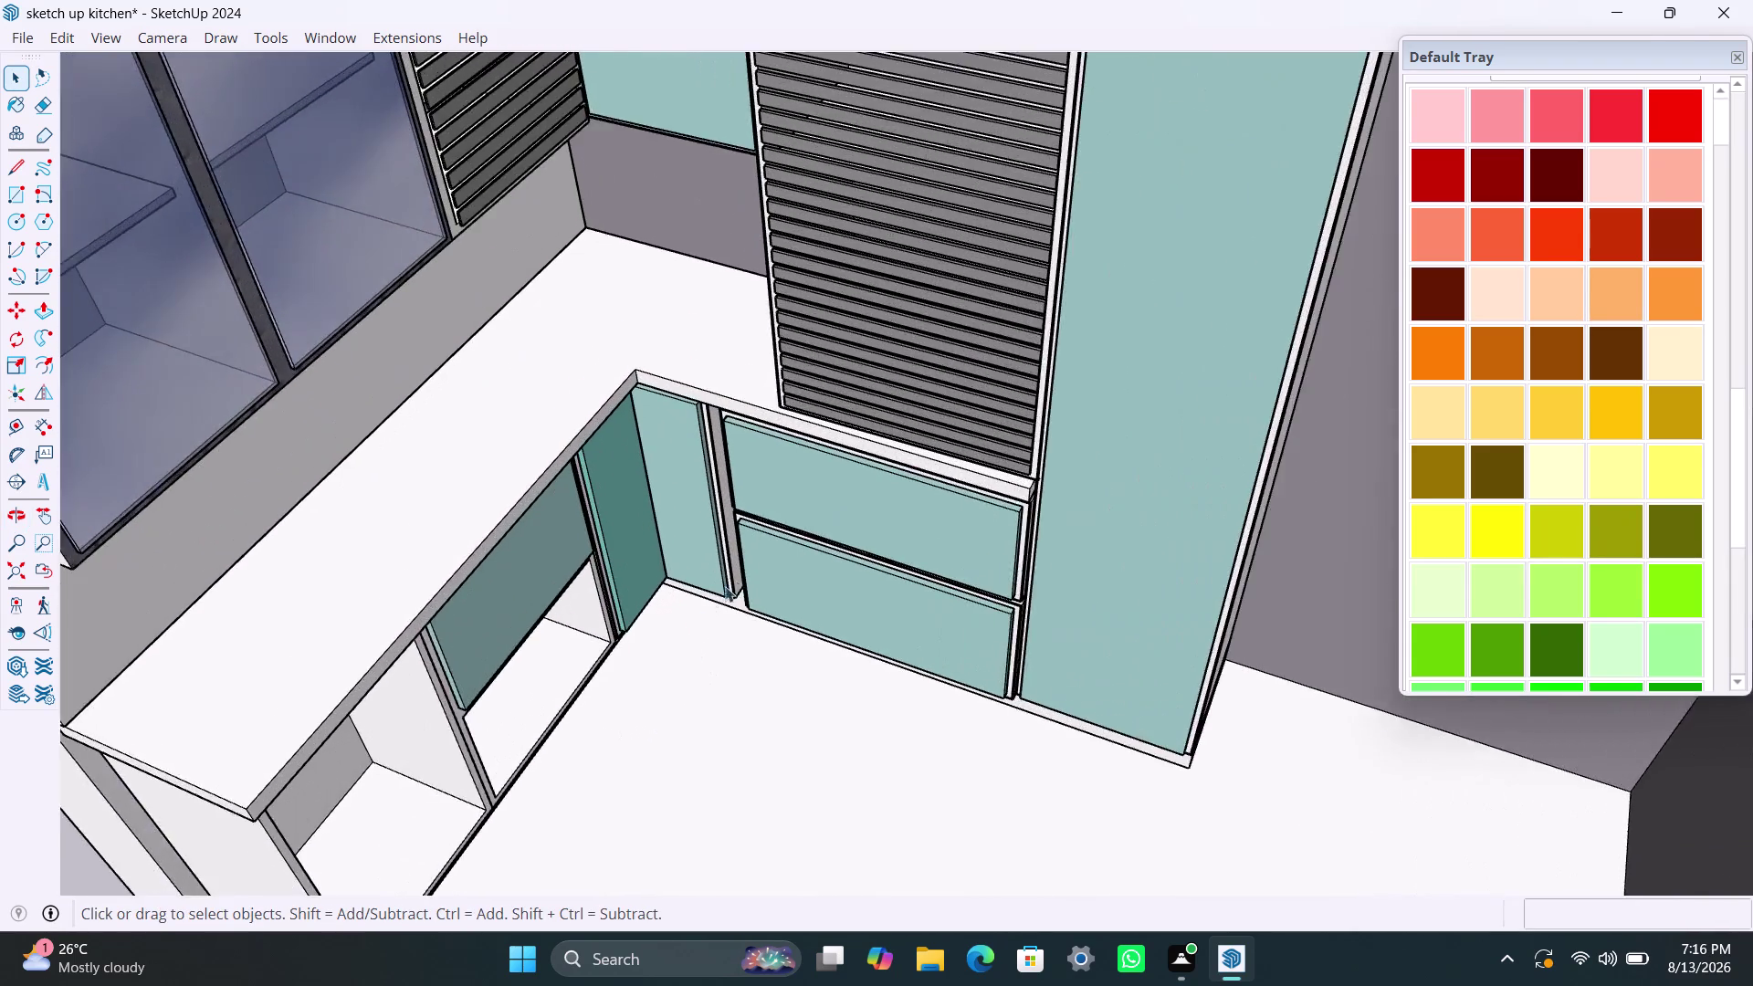
scroll(up, 3)
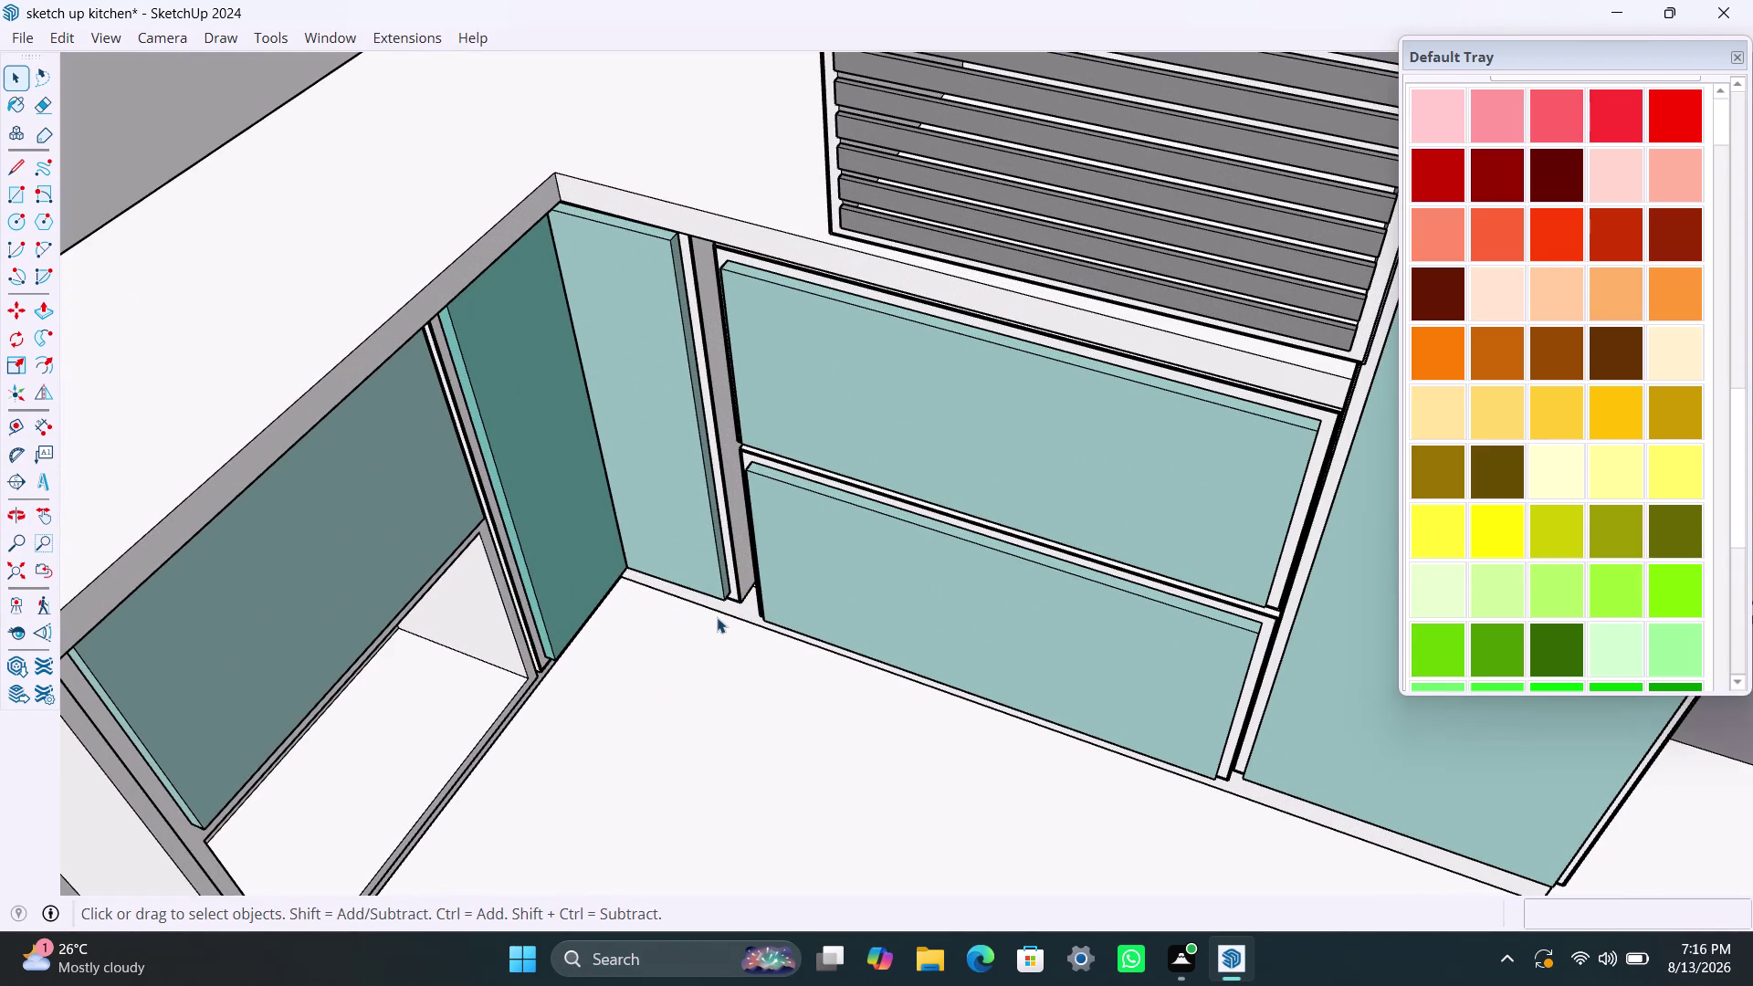
scroll(down, 3)
scroll(down, 3)
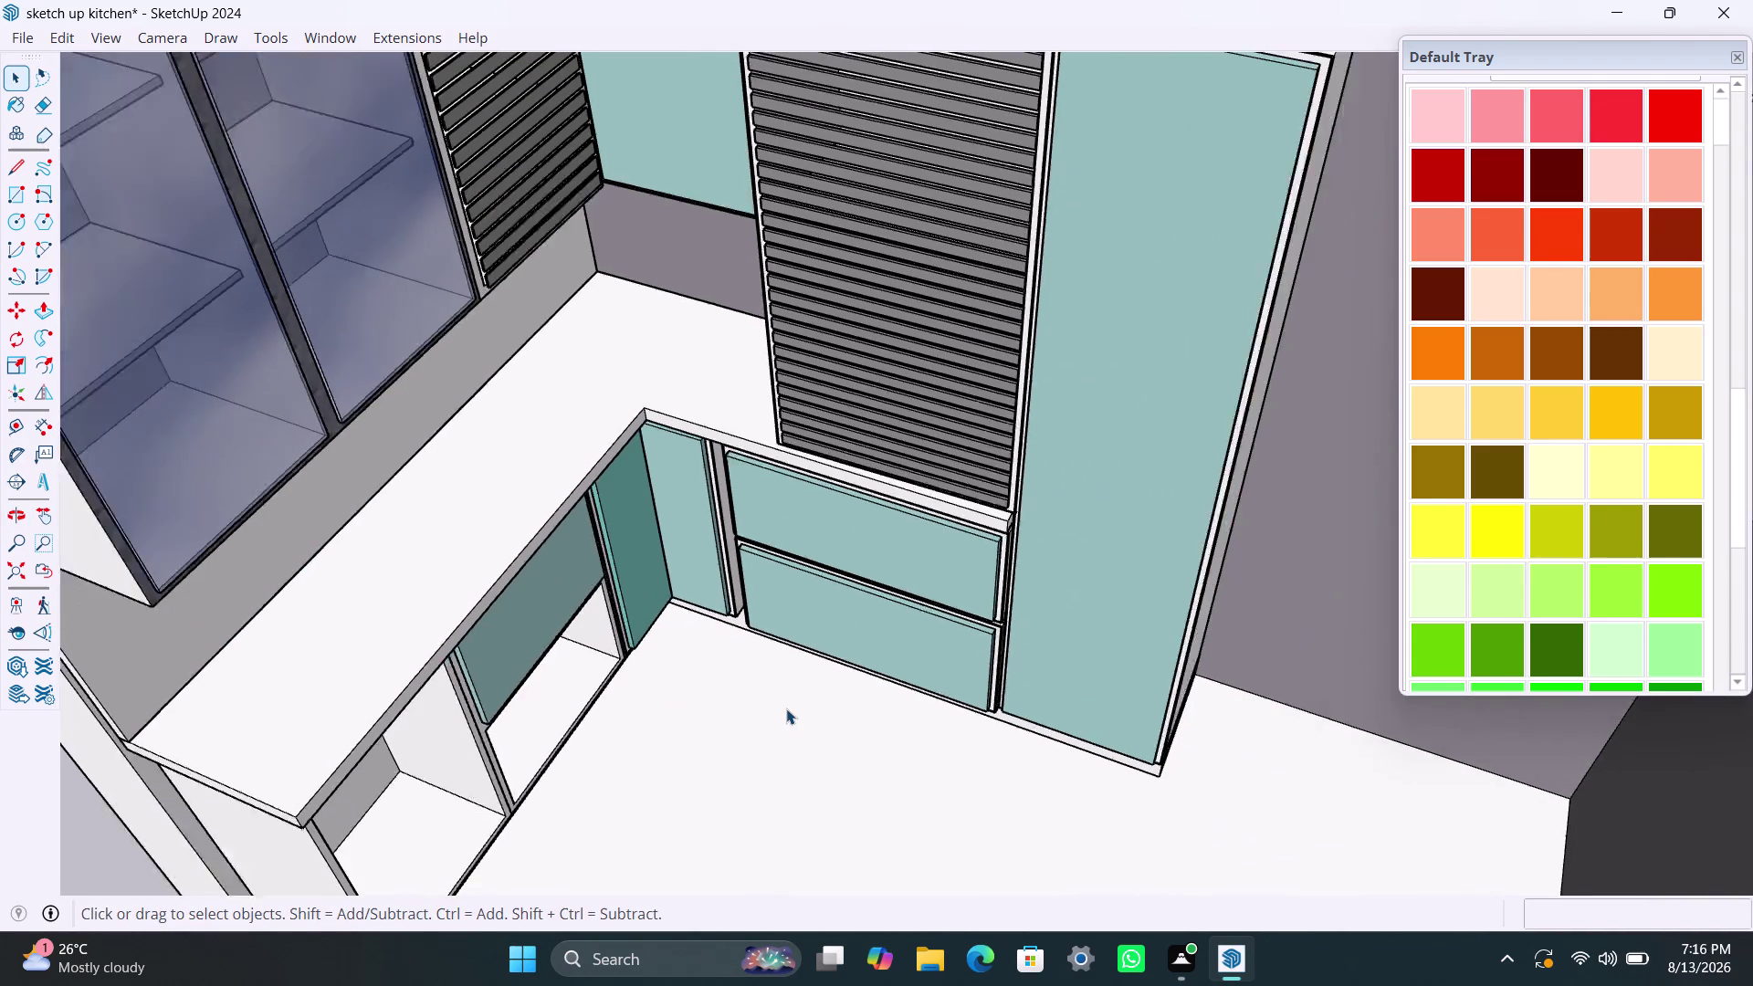
scroll(down, 3)
scroll(down, 3)
middle_drag(831, 750, 928, 769)
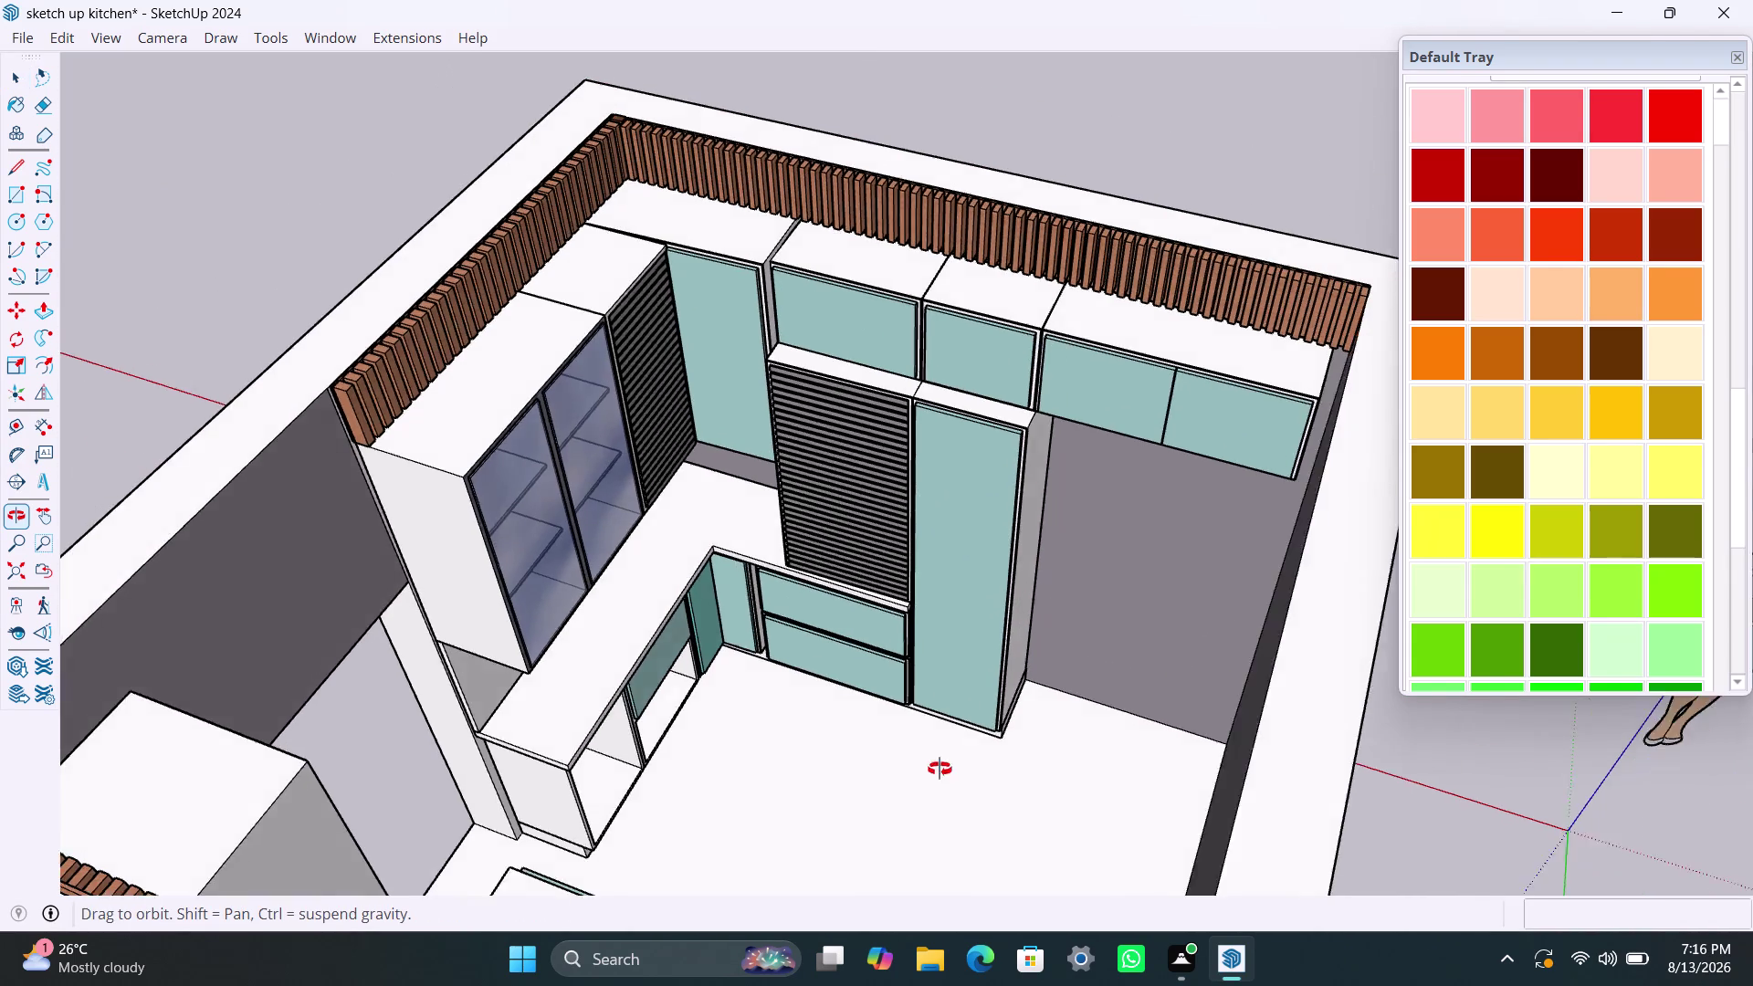
middle_drag(928, 769, 1108, 701)
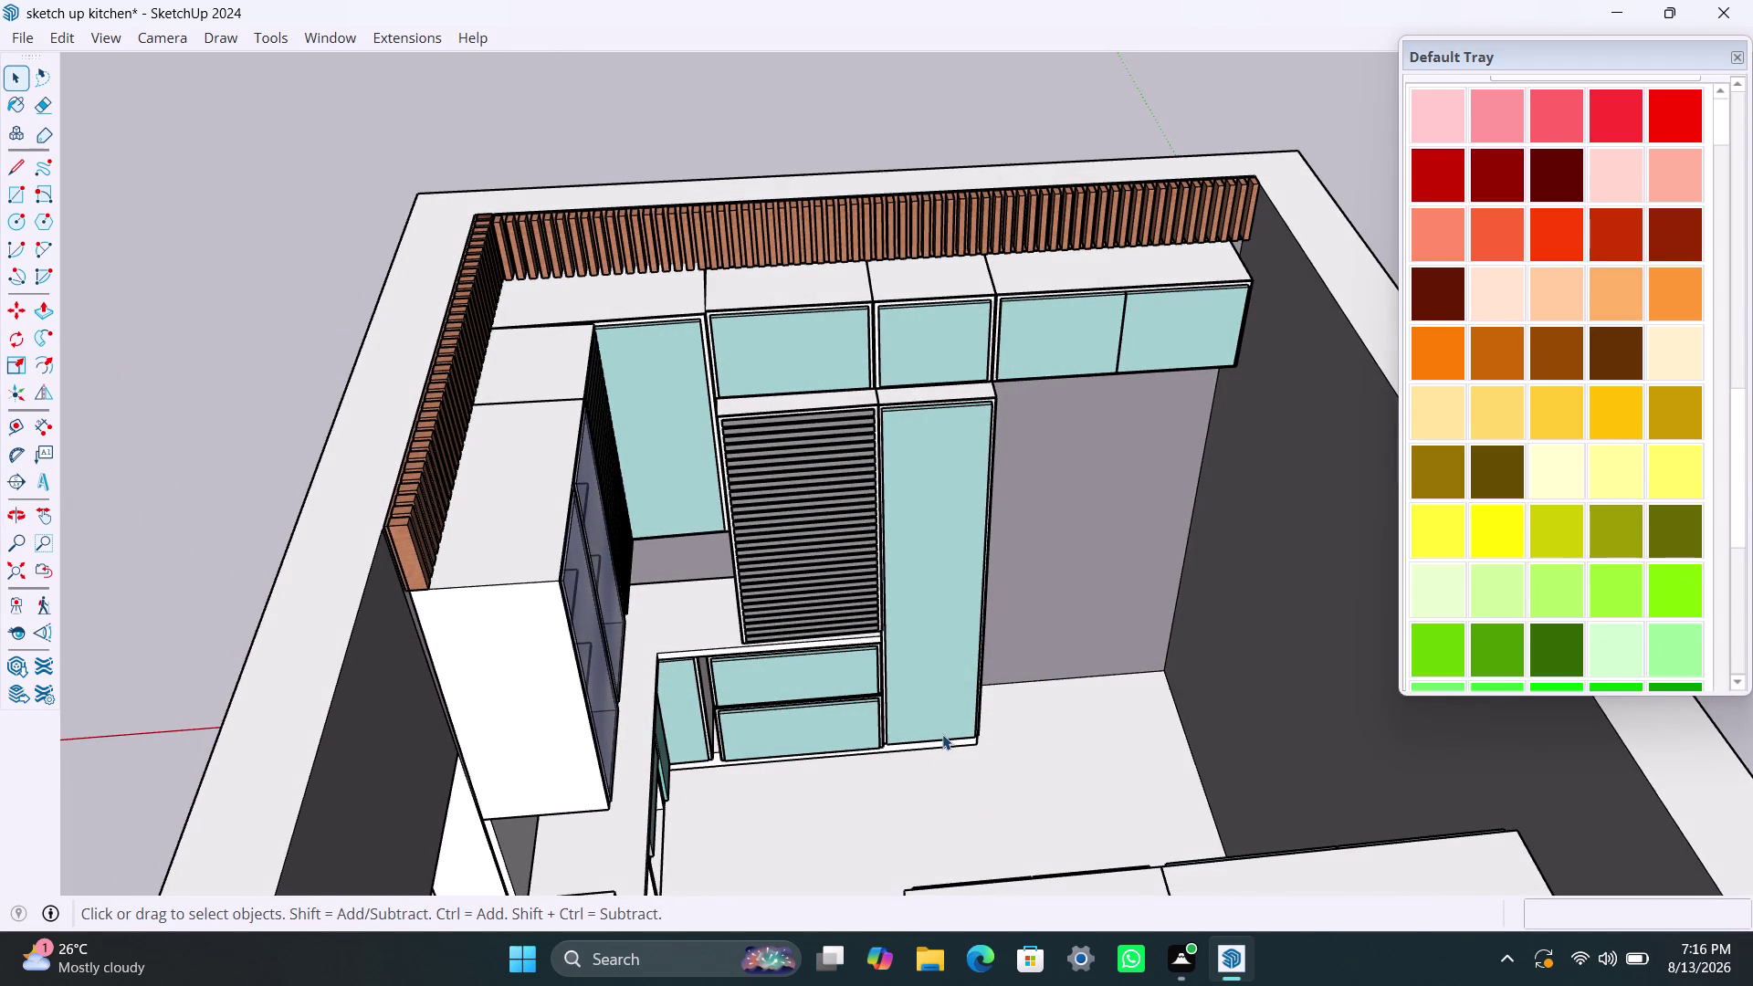
scroll(down, 3)
scroll(up, 3)
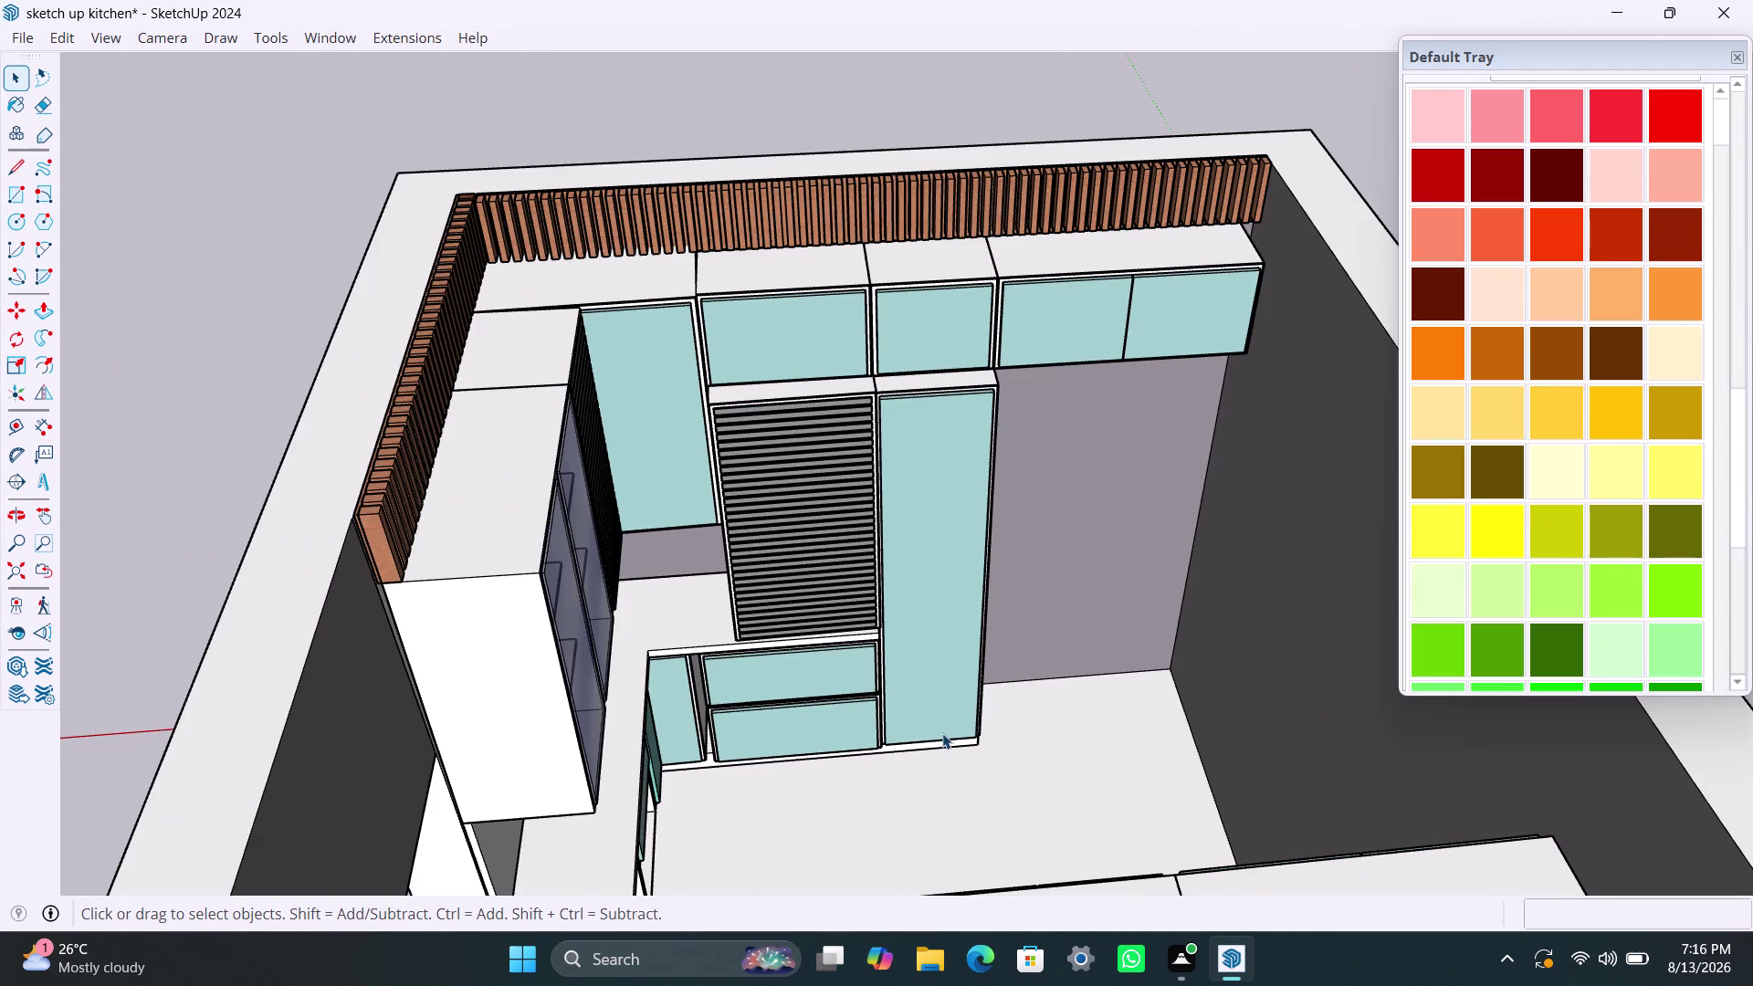
scroll(down, 3)
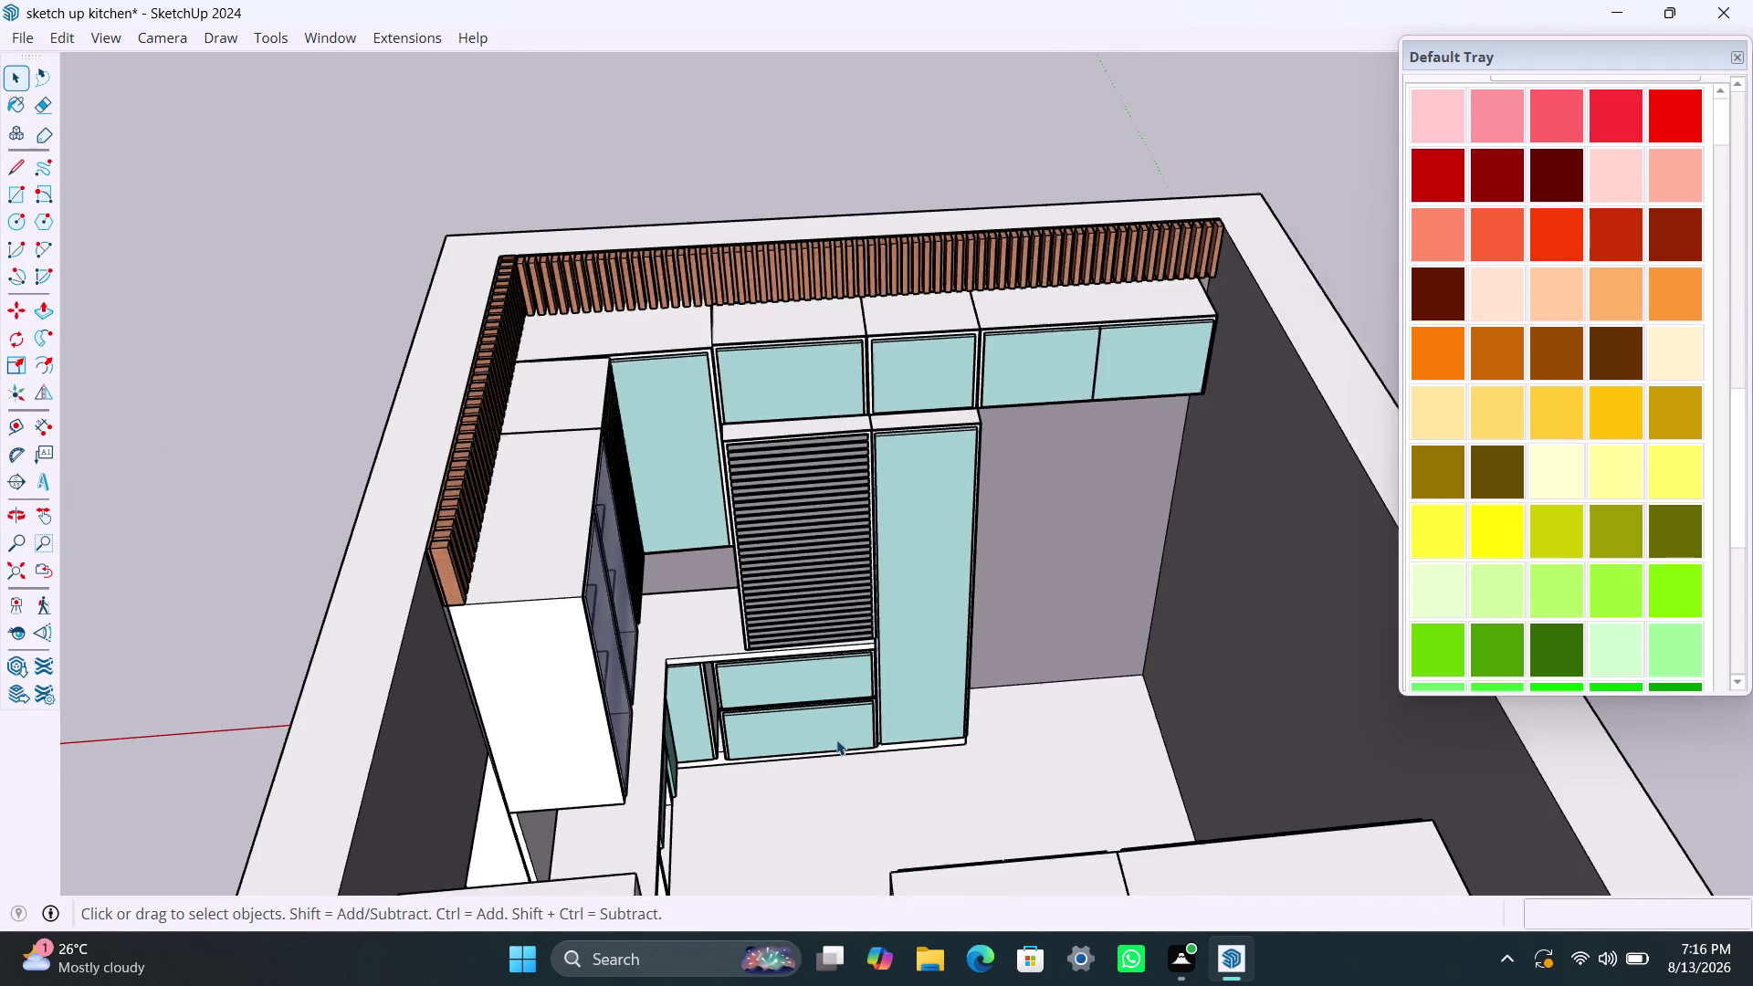
middle_drag(887, 751, 332, 719)
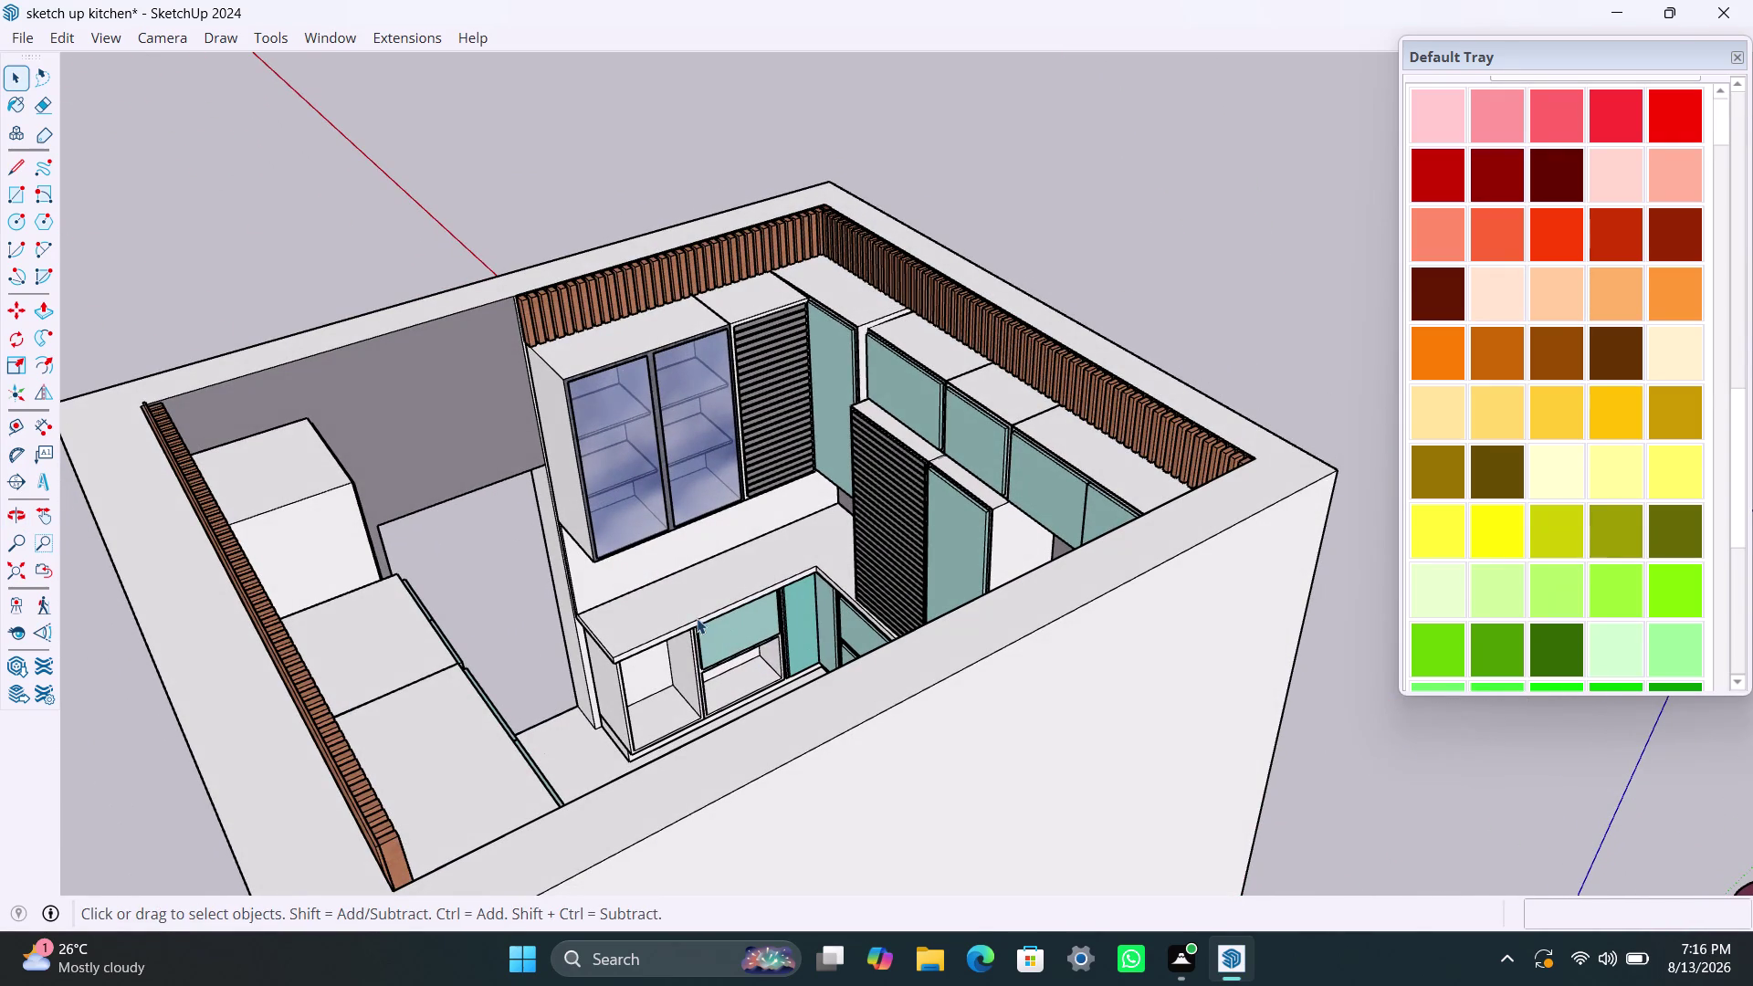
middle_drag(723, 618, 388, 624)
scroll(down, 3)
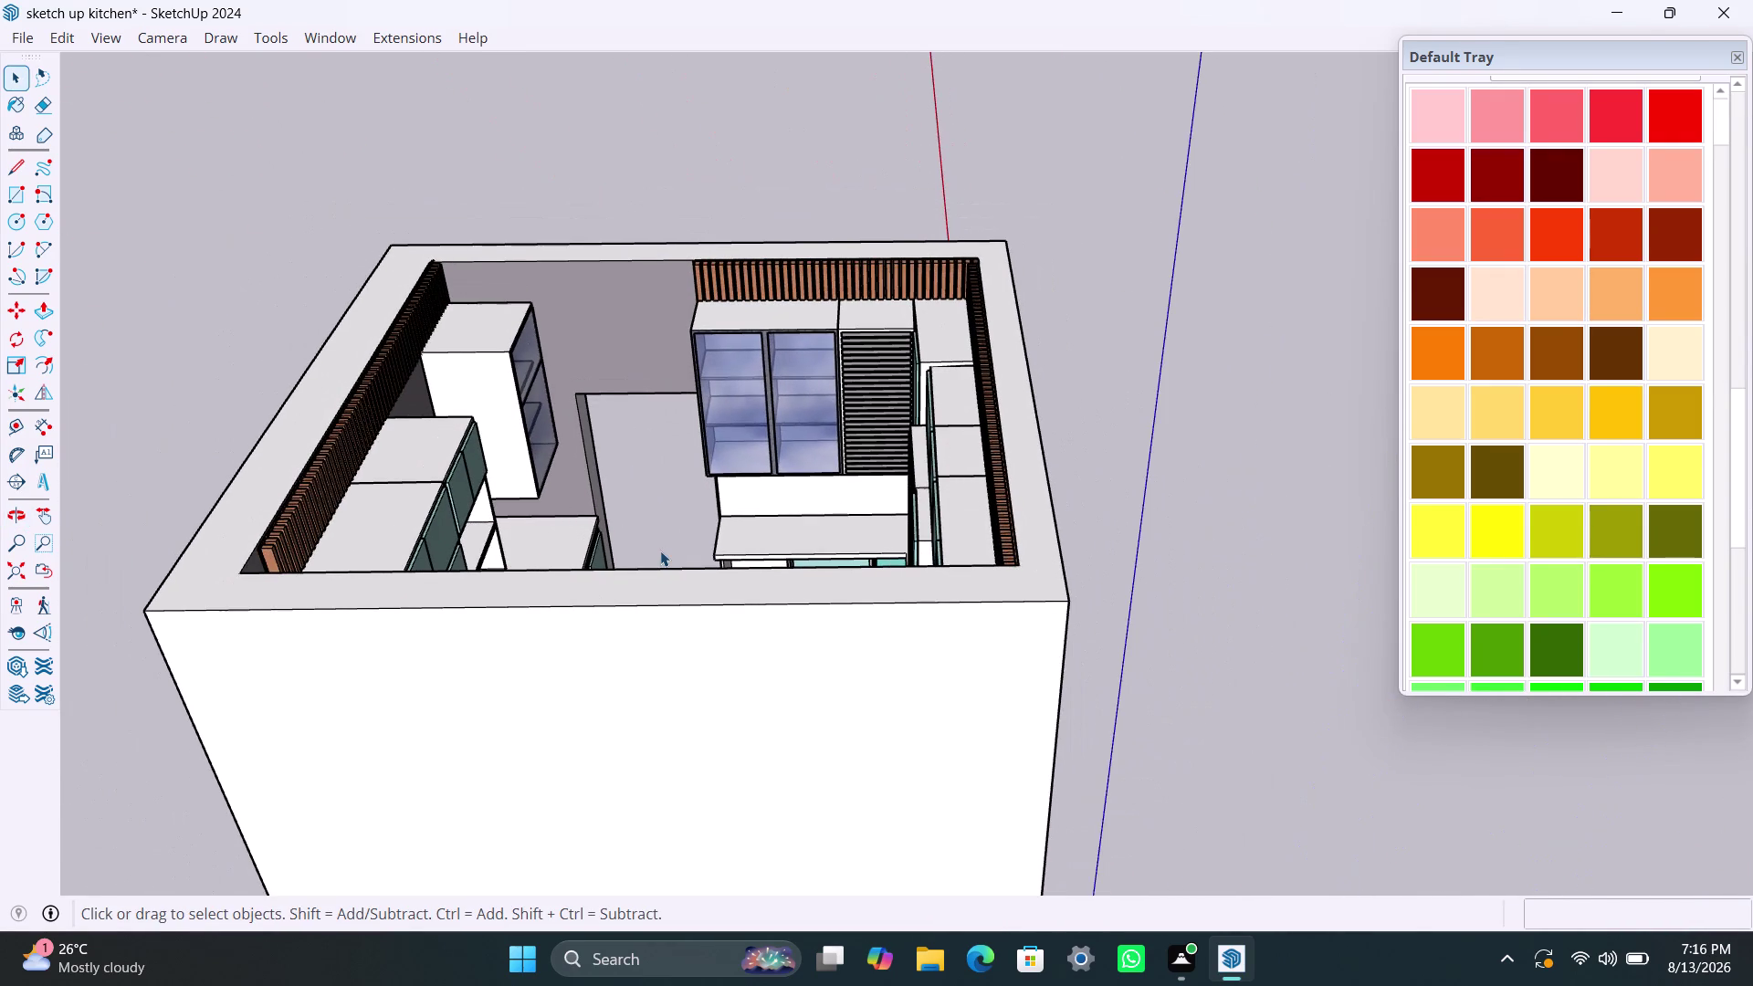
scroll(down, 3)
middle_drag(679, 501, 515, 629)
scroll(up, 3)
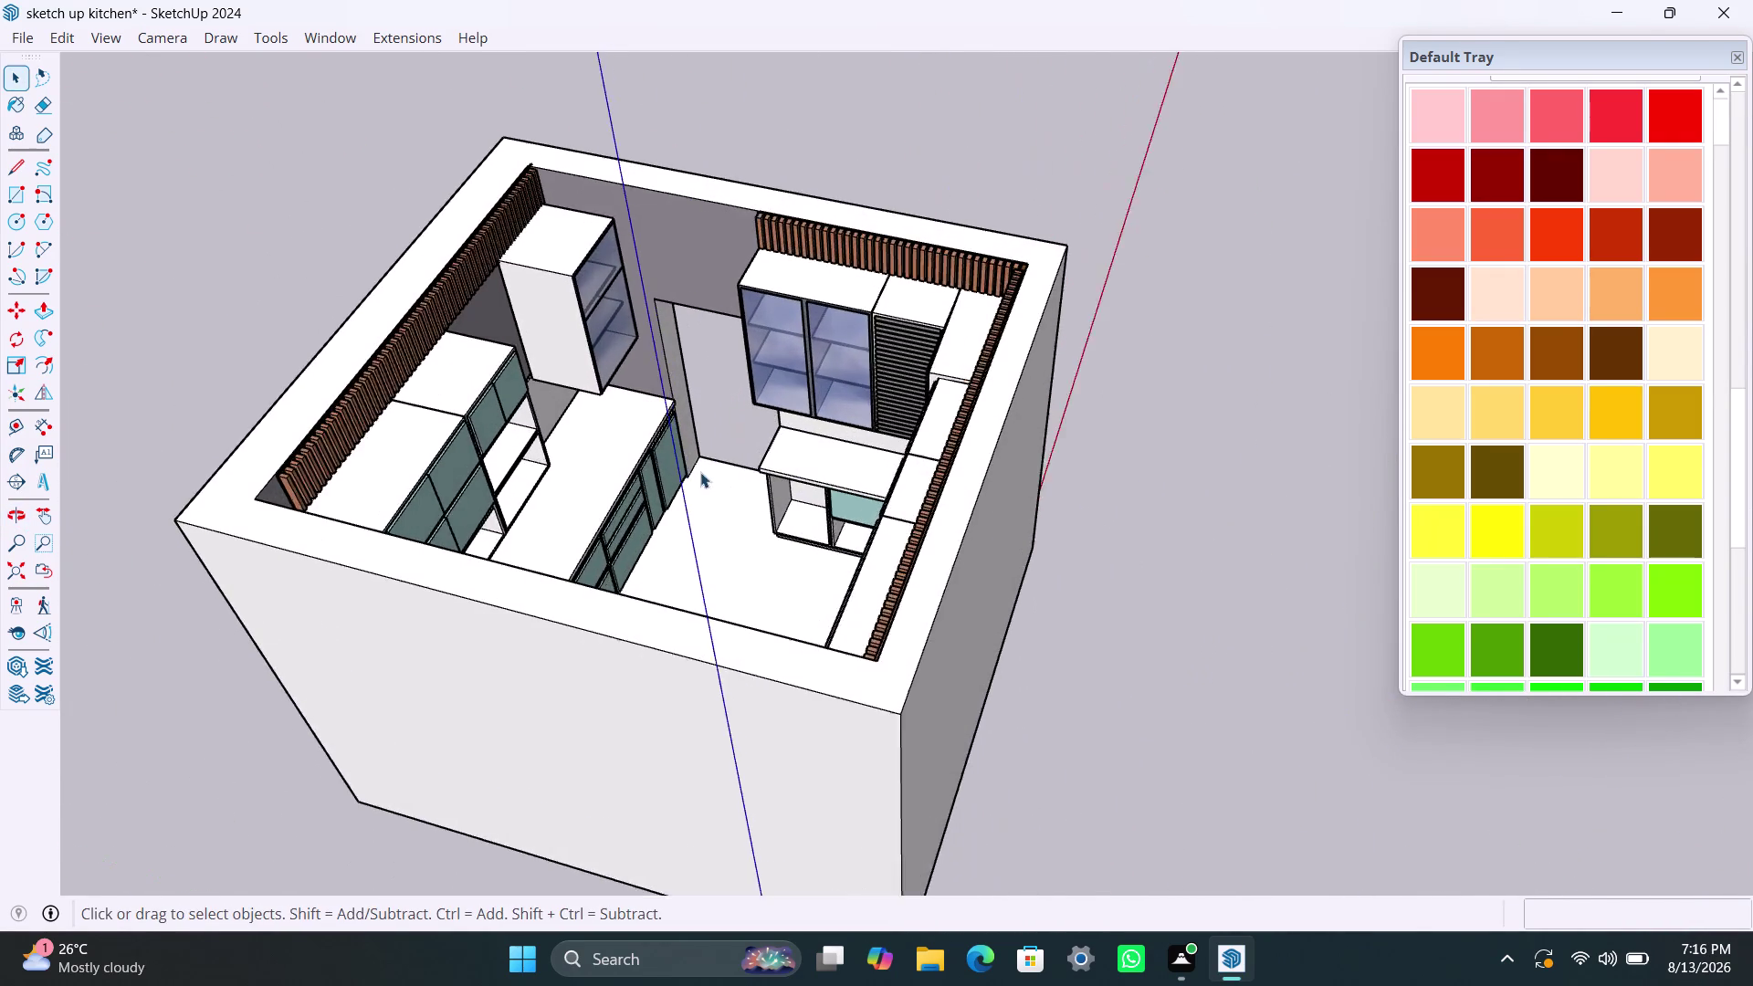
middle_drag(712, 458, 556, 605)
scroll(up, 3)
middle_drag(637, 645, 360, 679)
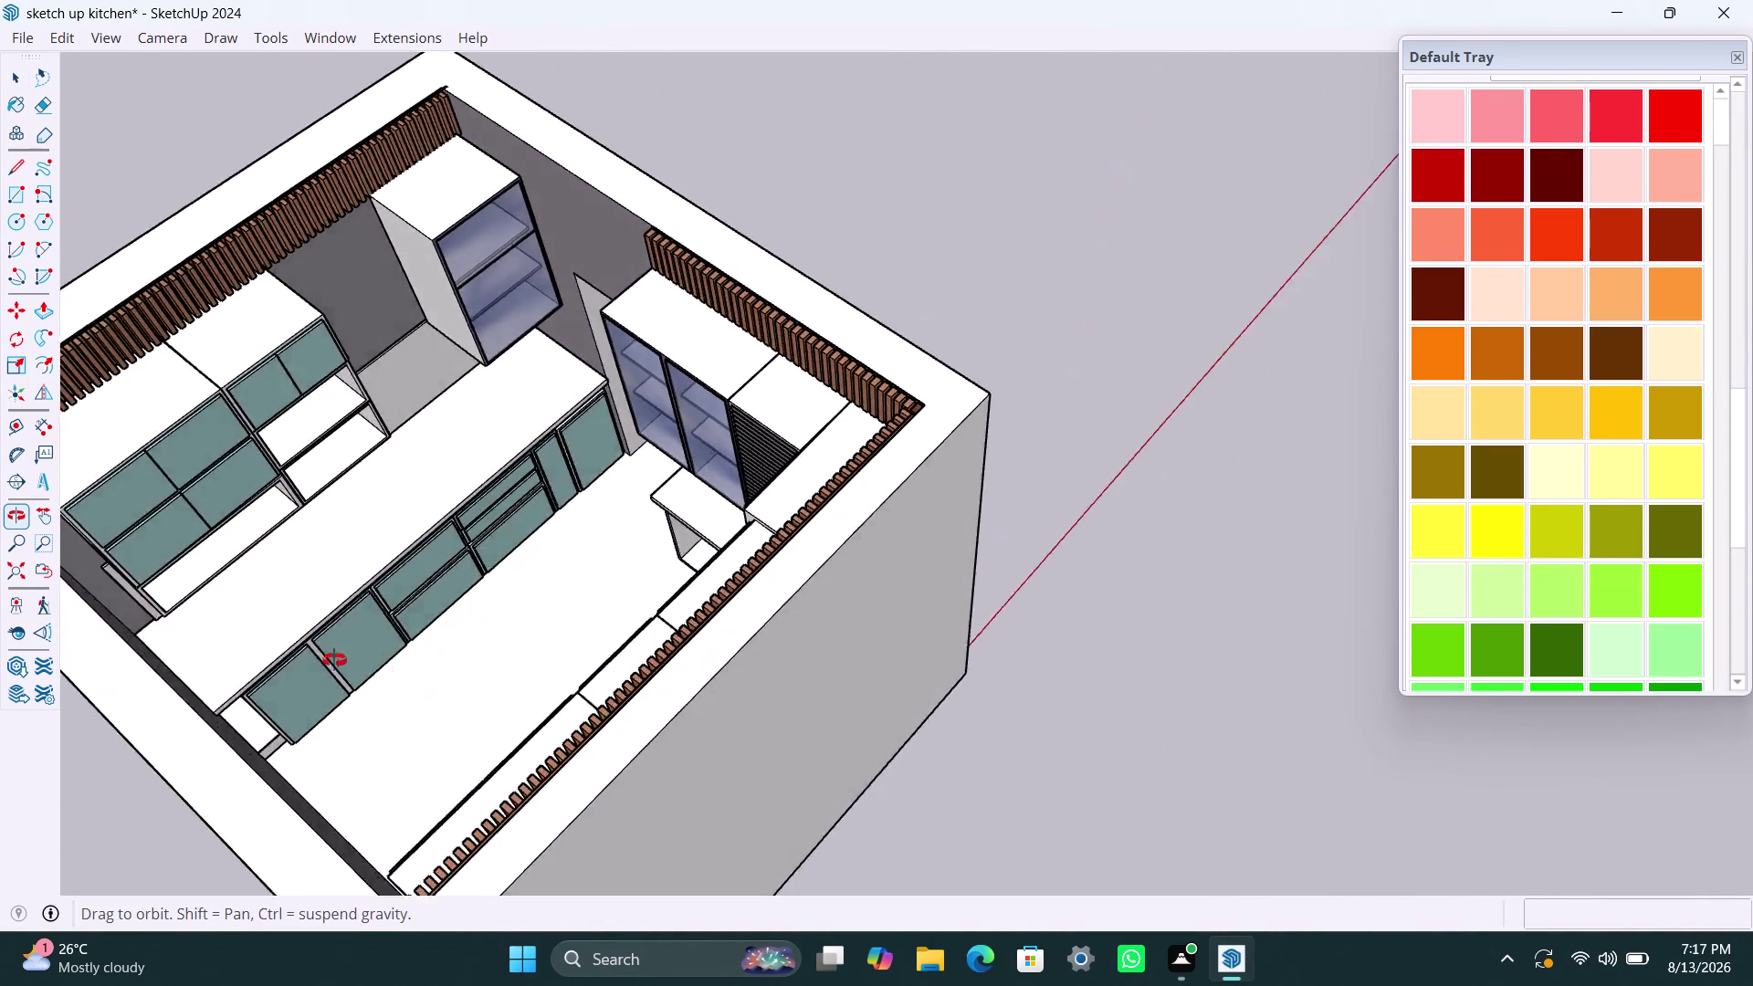
middle_drag(361, 679, 297, 625)
scroll(up, 3)
middle_drag(578, 454, 372, 431)
scroll(down, 3)
scroll(up, 3)
scroll(up, 3)
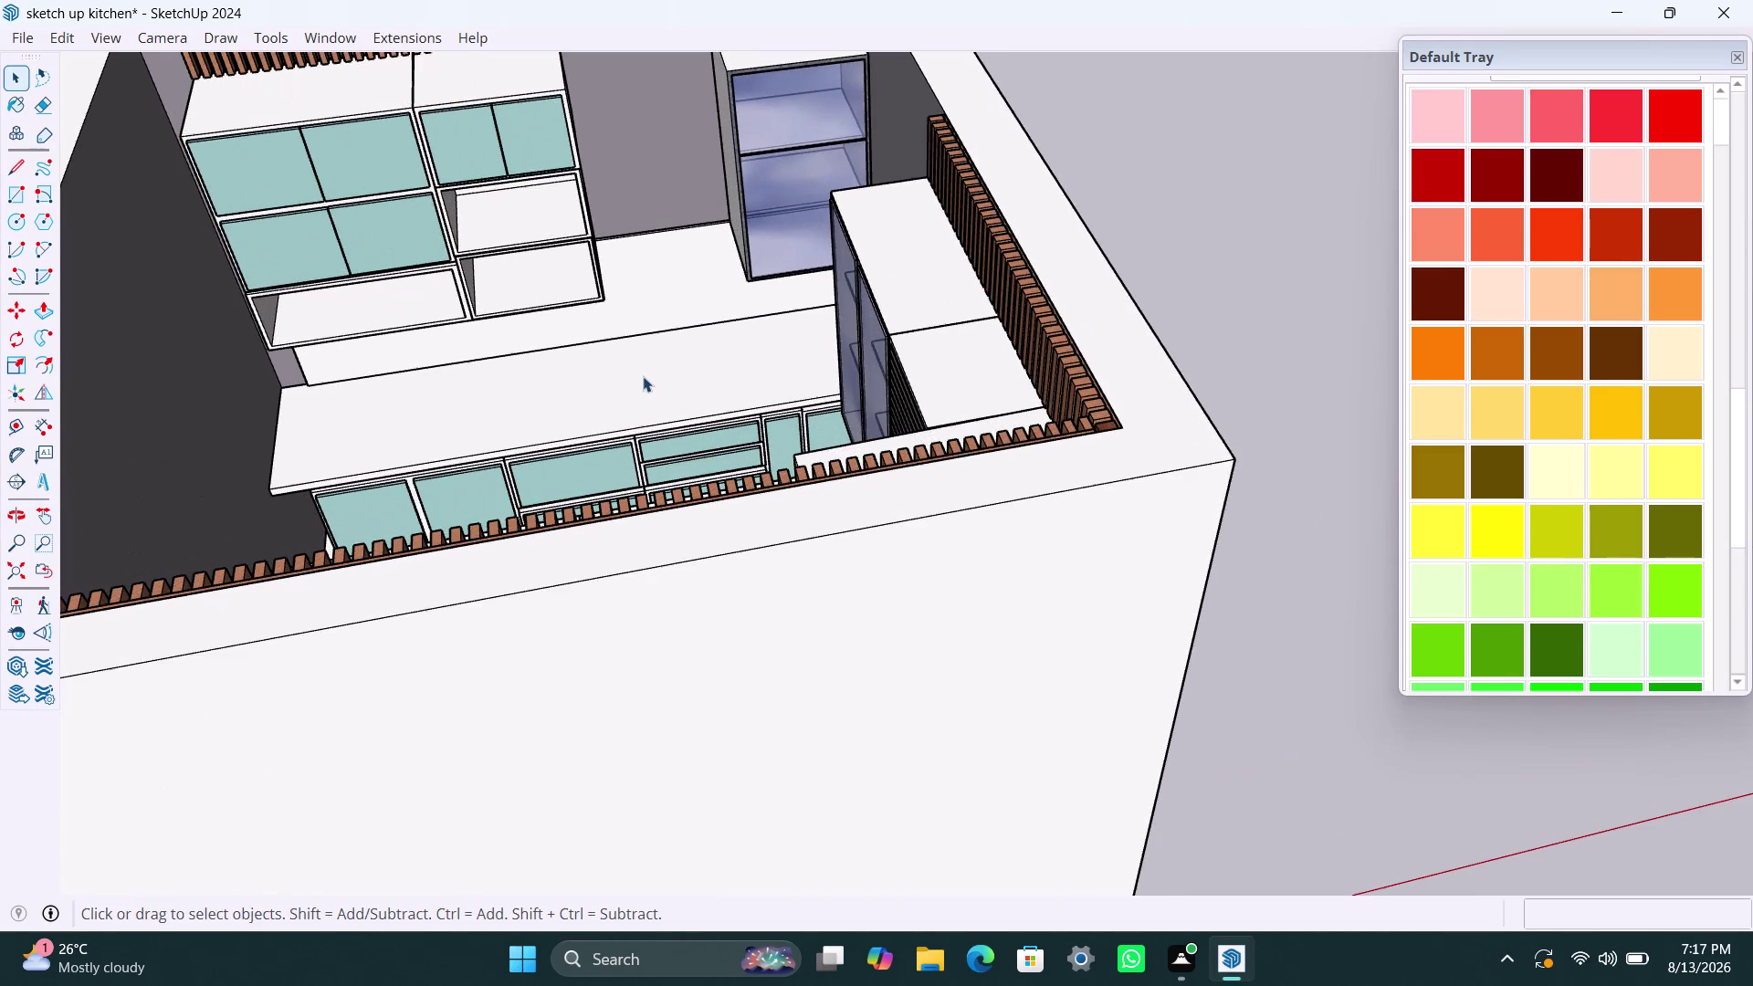
scroll(down, 3)
middle_drag(671, 391, 1047, 529)
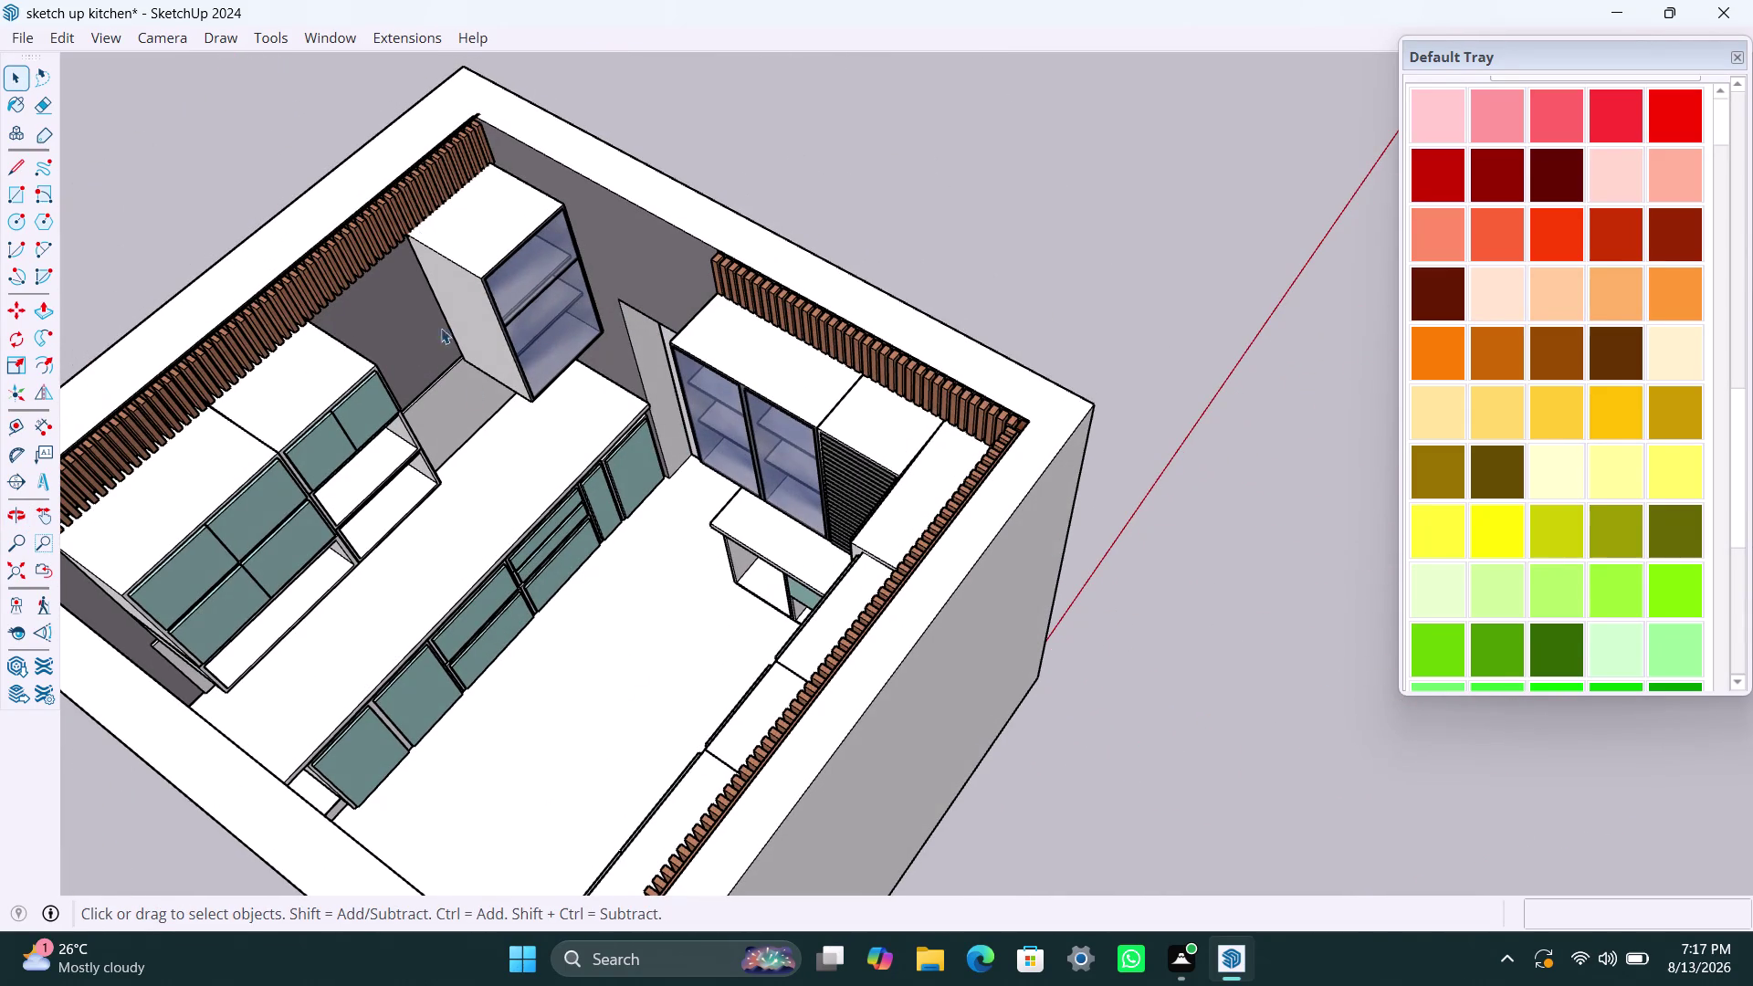
scroll(down, 3)
middle_drag(510, 499, 797, 519)
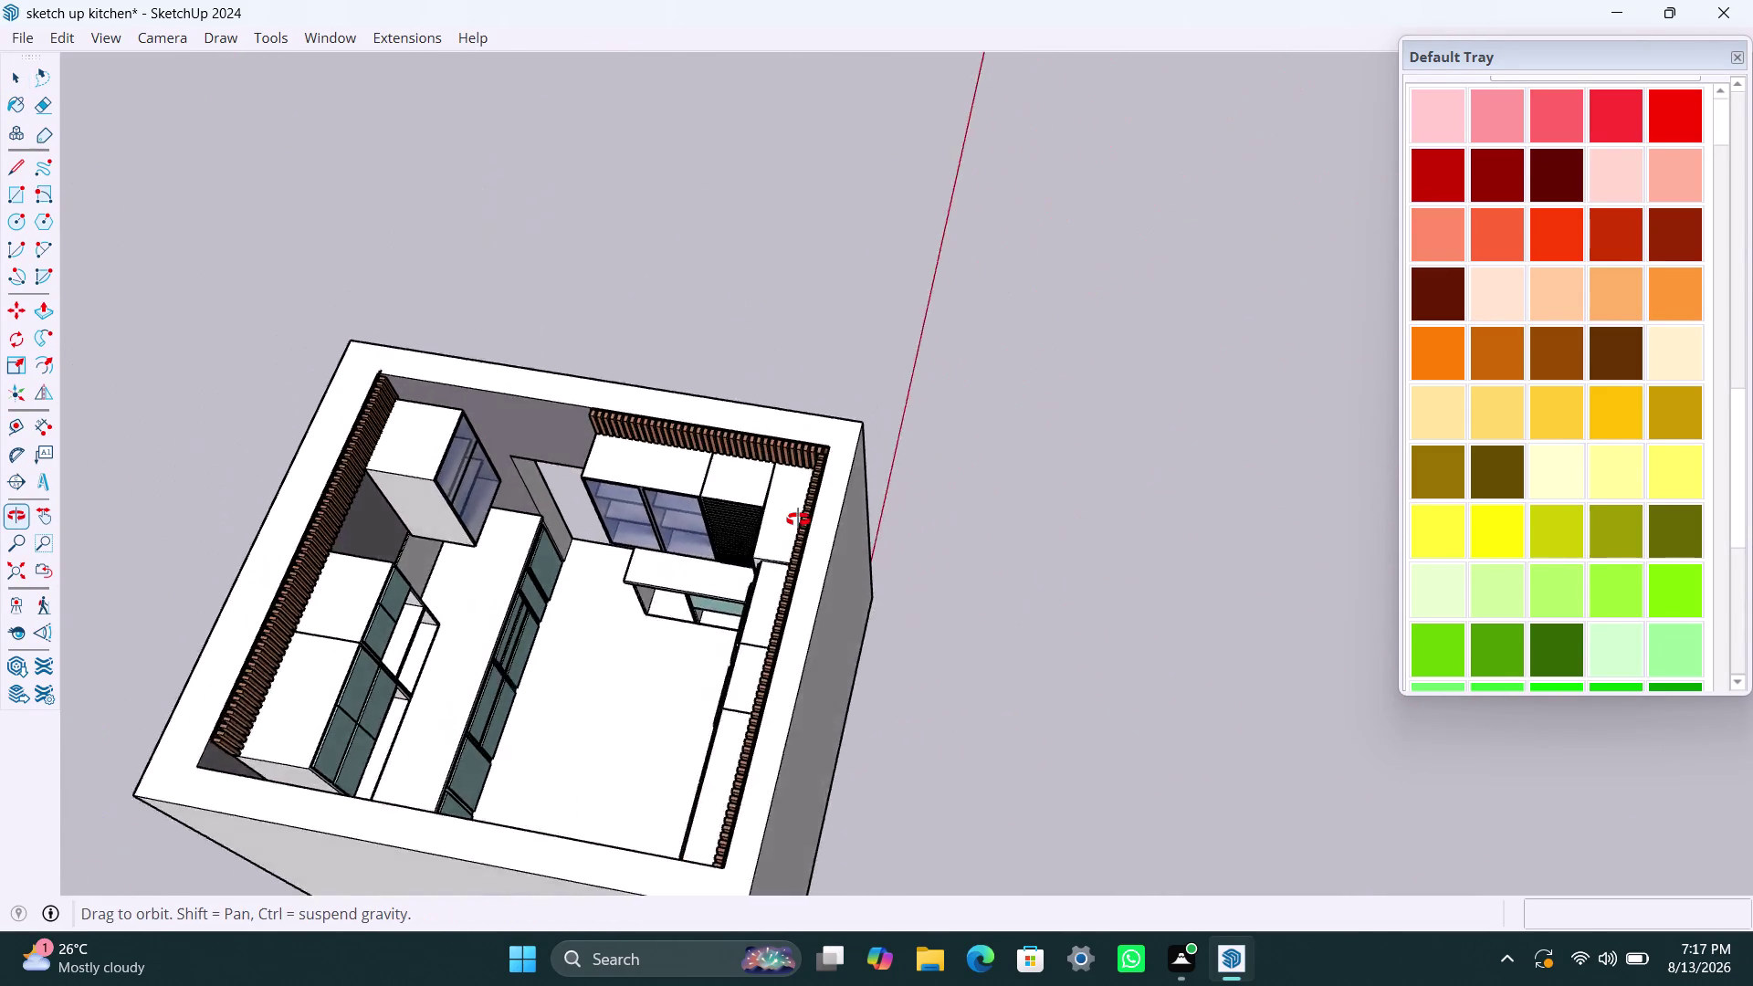
middle_drag(797, 519, 798, 520)
scroll(up, 3)
middle_drag(607, 637, 725, 545)
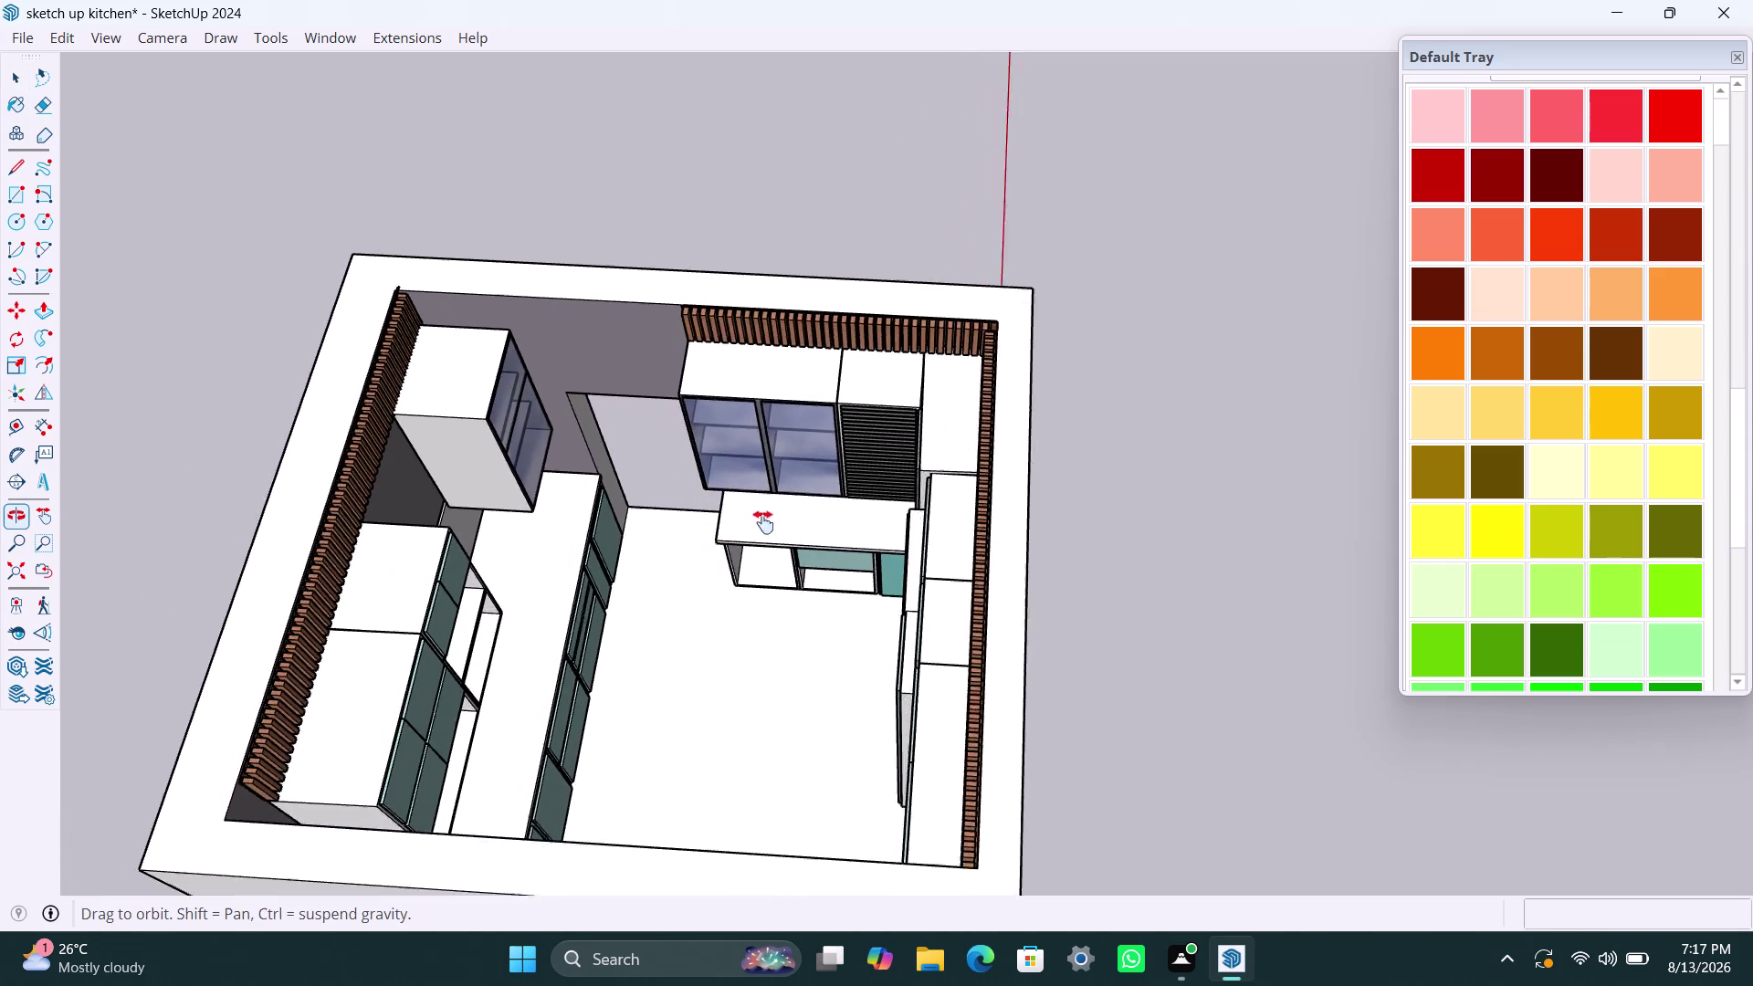
middle_drag(725, 545, 853, 482)
scroll(up, 3)
scroll(up, 3)
scroll(up, 3)
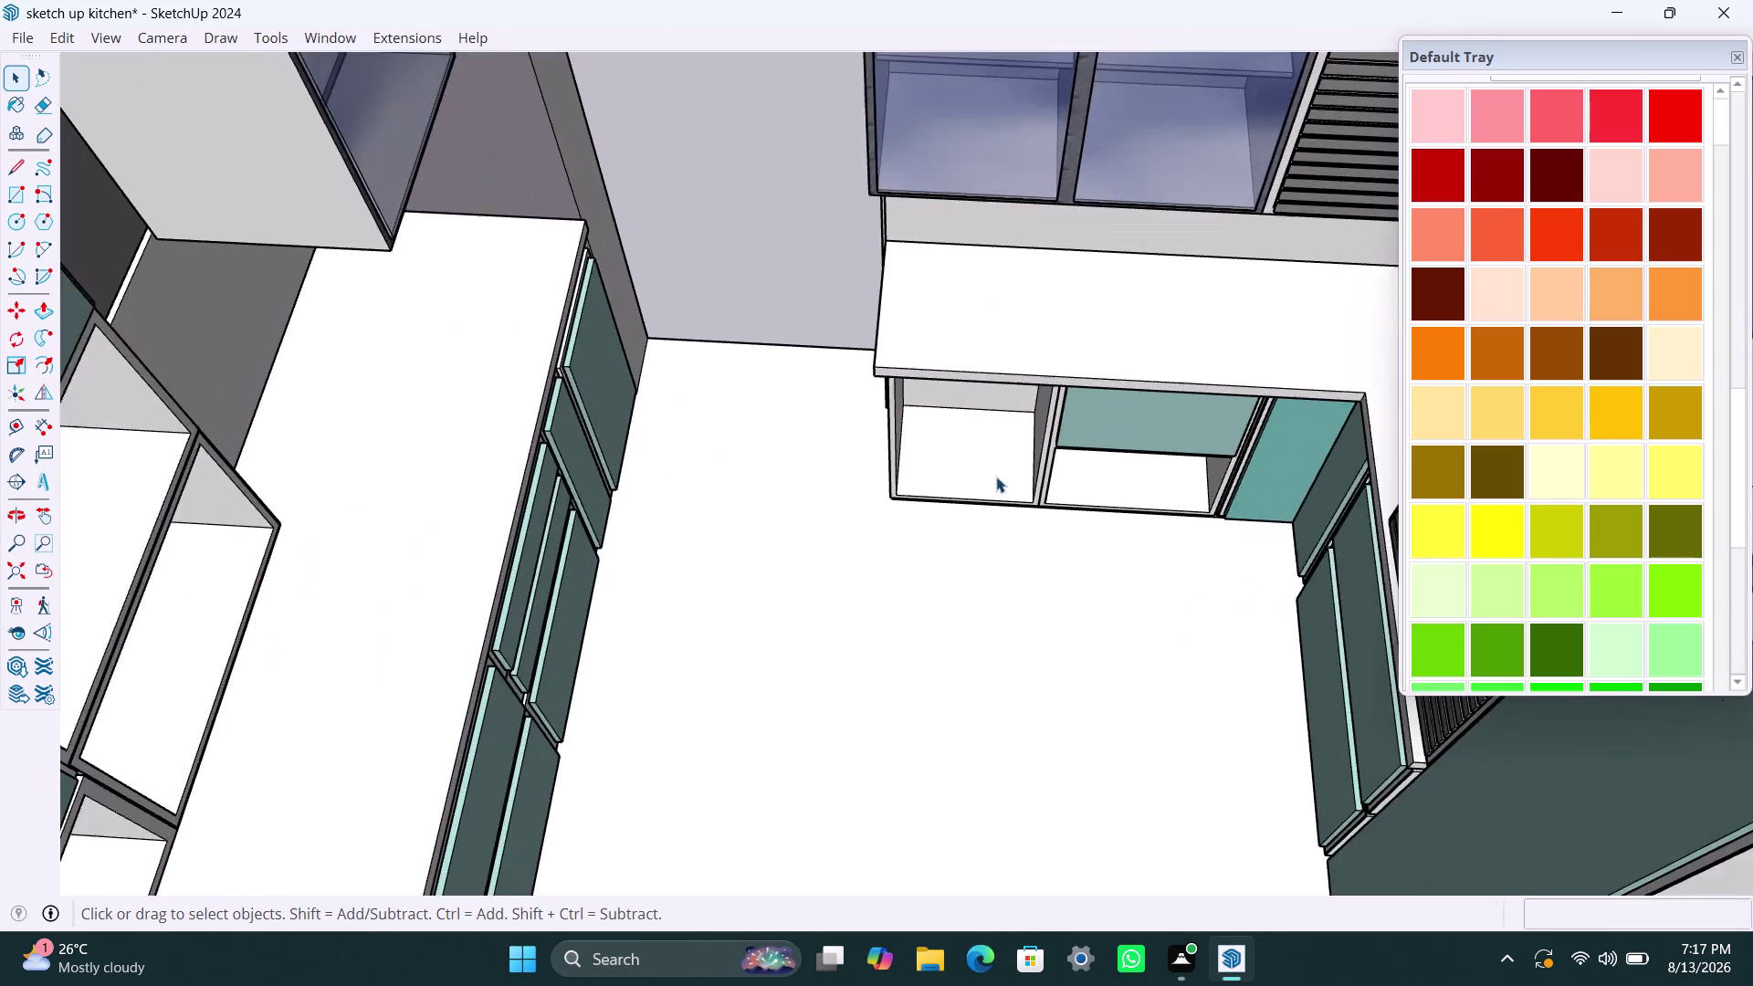
middle_drag(975, 488, 917, 329)
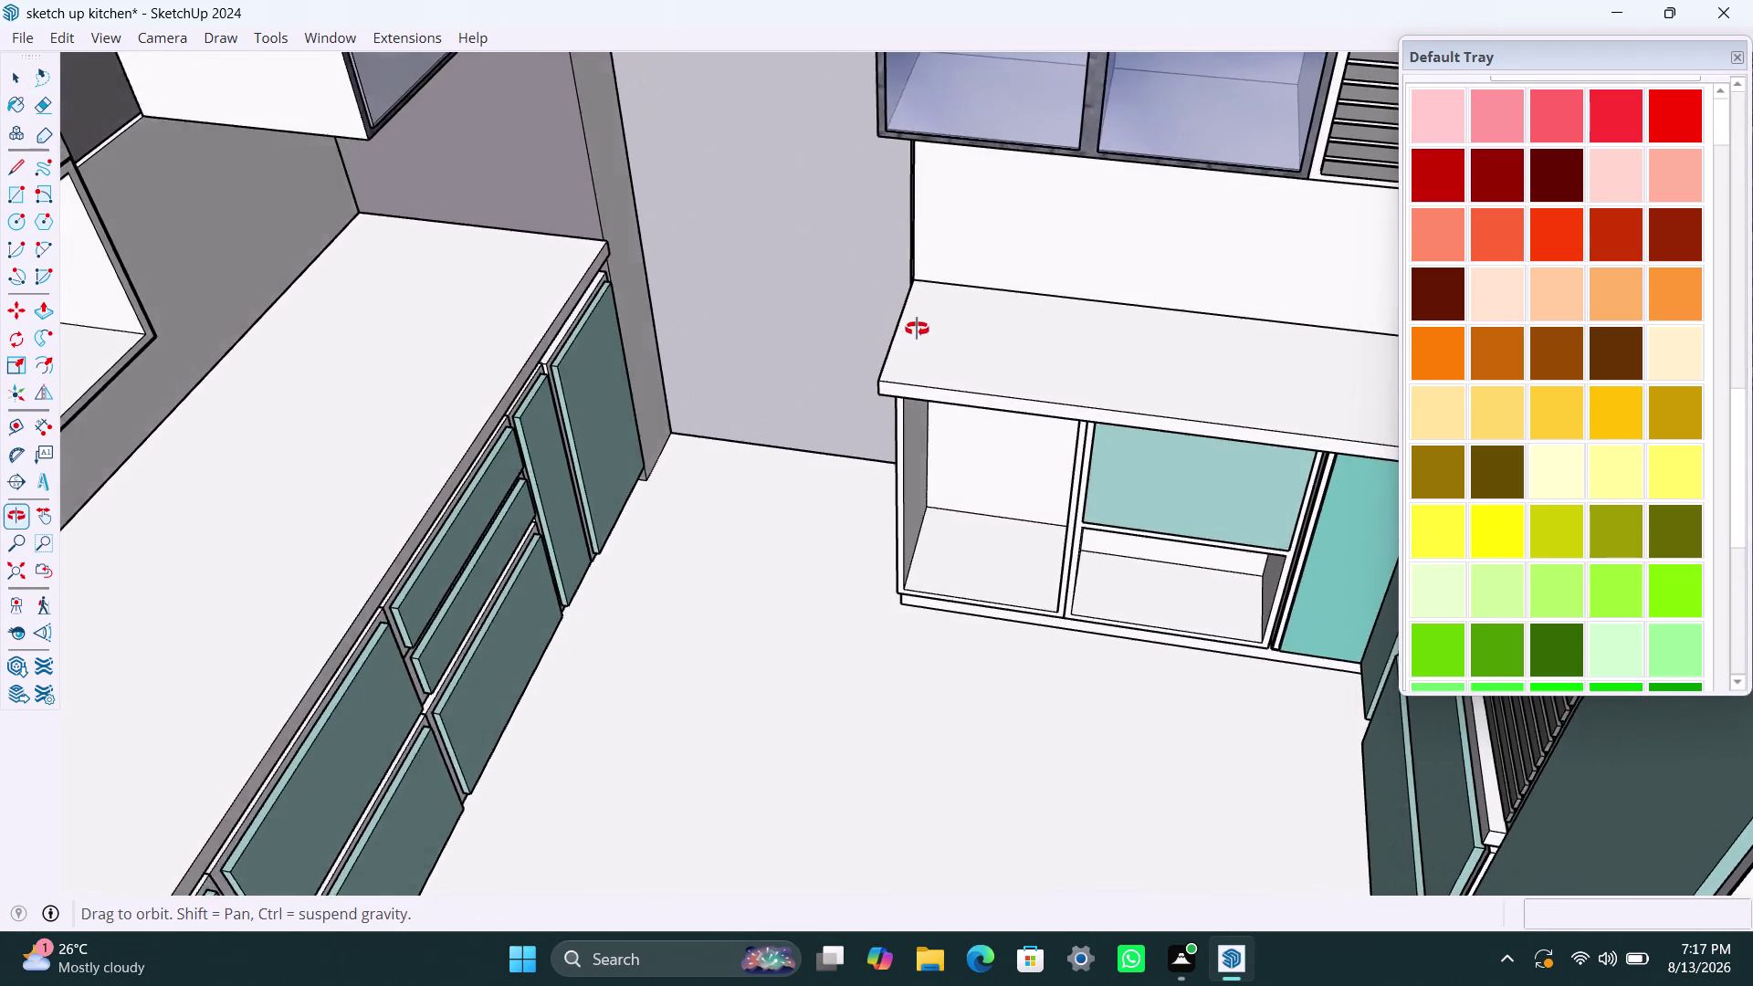
middle_drag(916, 329, 924, 423)
scroll(down, 3)
middle_drag(909, 467, 1492, 614)
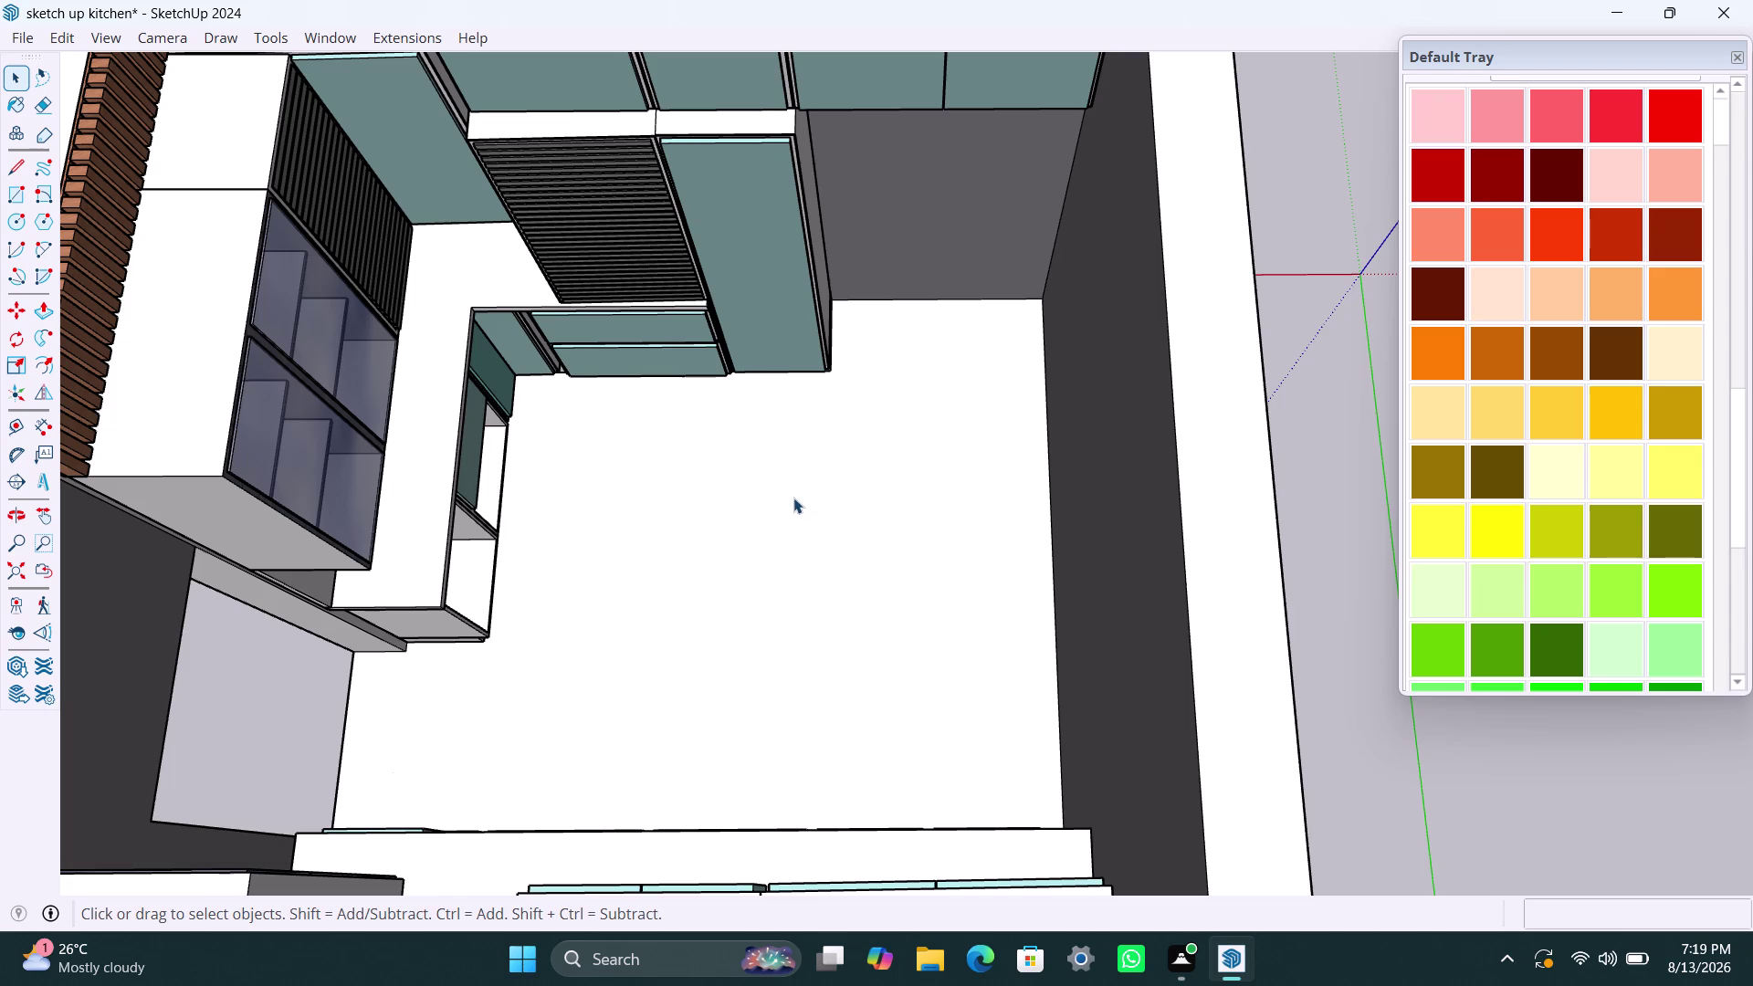
scroll(down, 3)
scroll(up, 3)
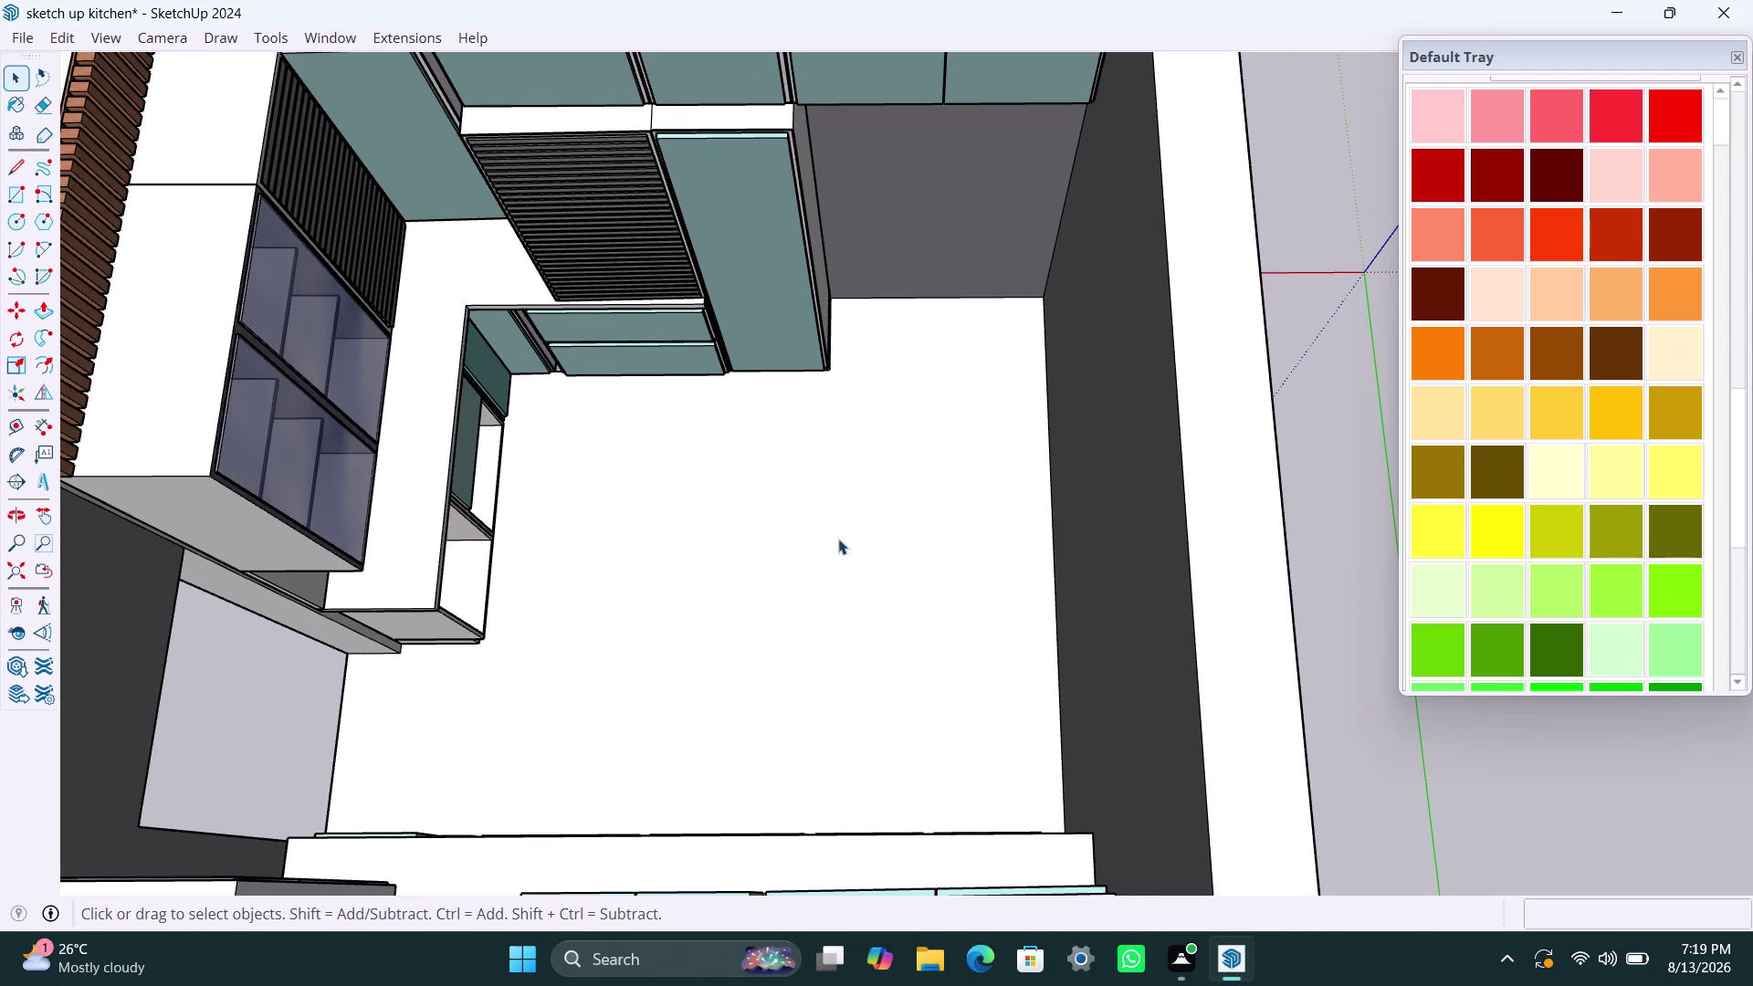
scroll(down, 3)
scroll(up, 3)
middle_drag(905, 554, 685, 591)
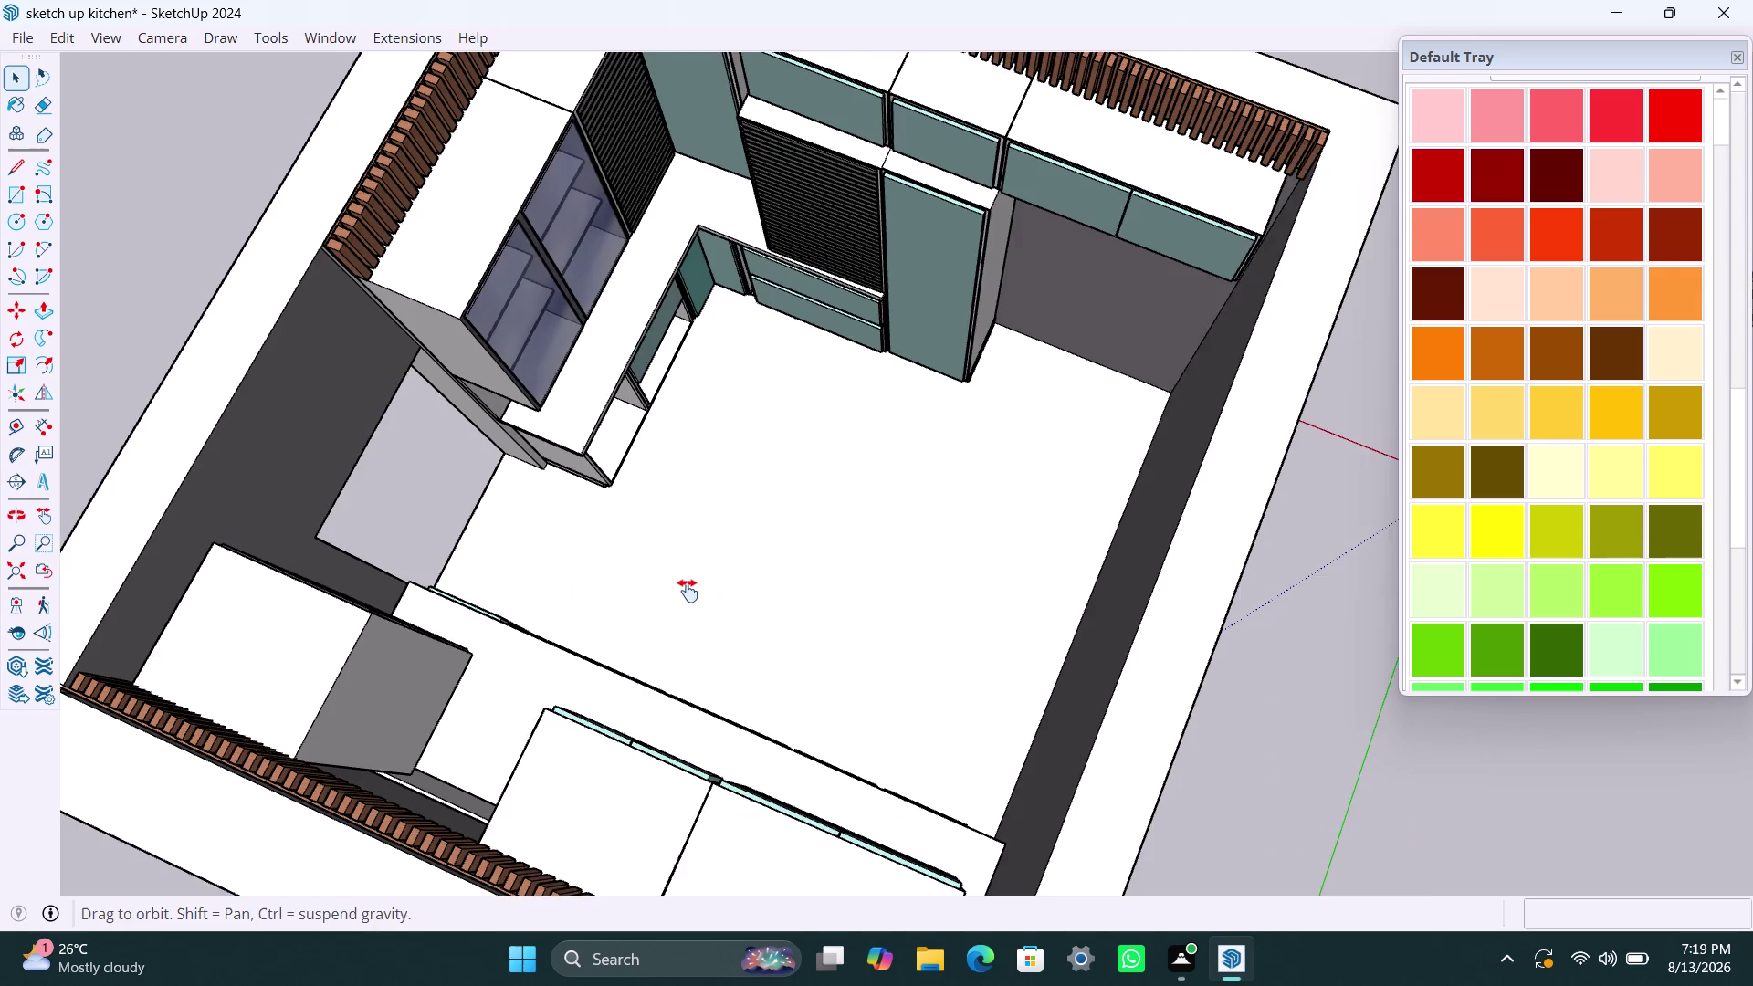
middle_drag(685, 591, 710, 574)
middle_drag(839, 564, 567, 479)
scroll(down, 3)
middle_drag(567, 470, 853, 483)
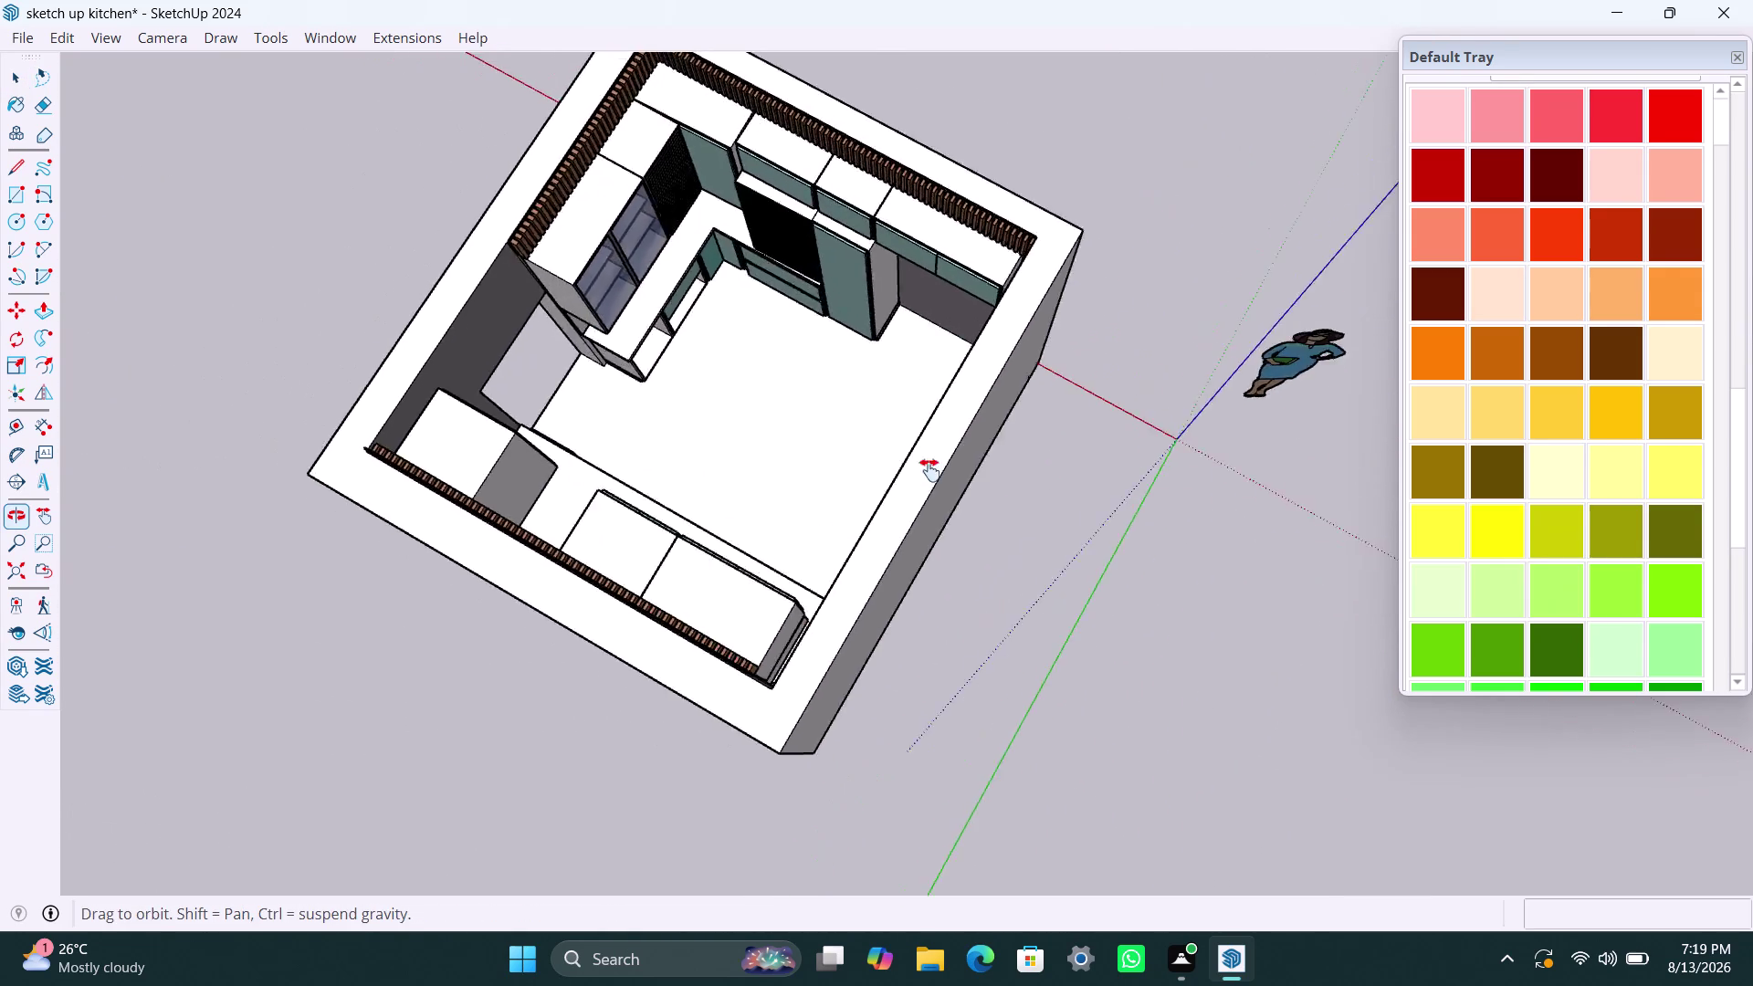
middle_drag(853, 482, 979, 464)
scroll(up, 3)
middle_drag(839, 415, 1294, 515)
scroll(down, 3)
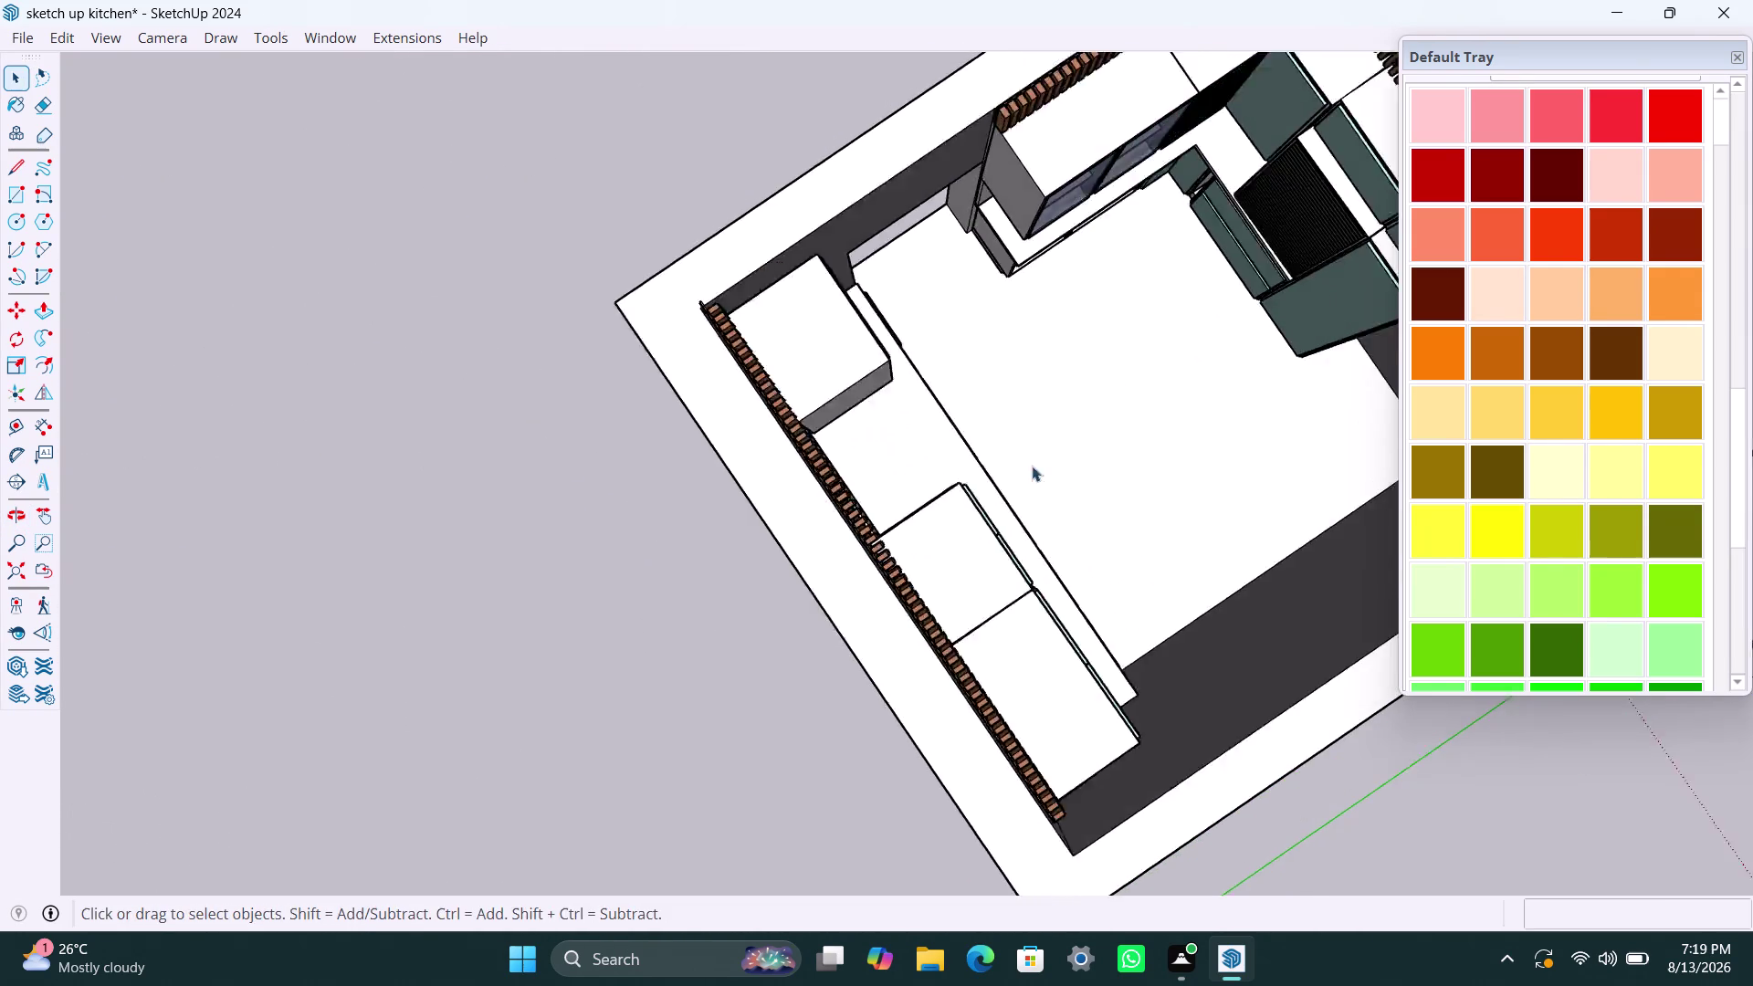
middle_drag(1179, 517, 1312, 440)
scroll(up, 3)
middle_drag(724, 320, 729, 338)
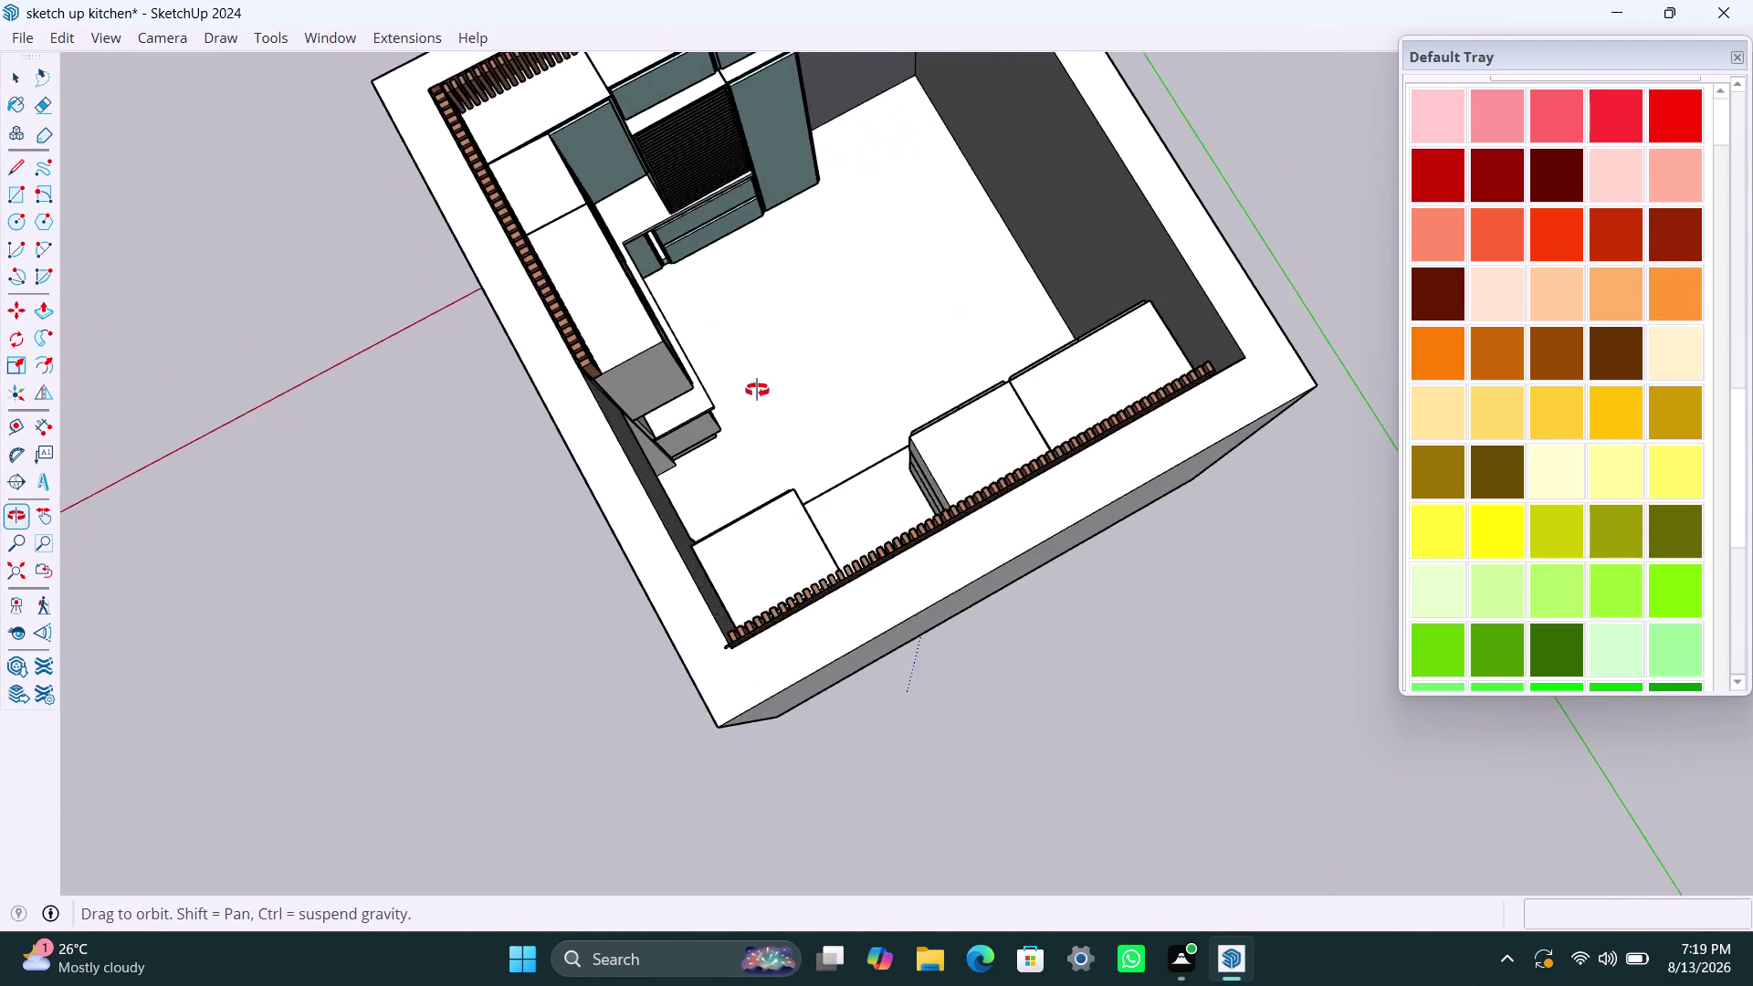
middle_drag(729, 338, 919, 294)
scroll(down, 3)
middle_drag(893, 306, 794, 592)
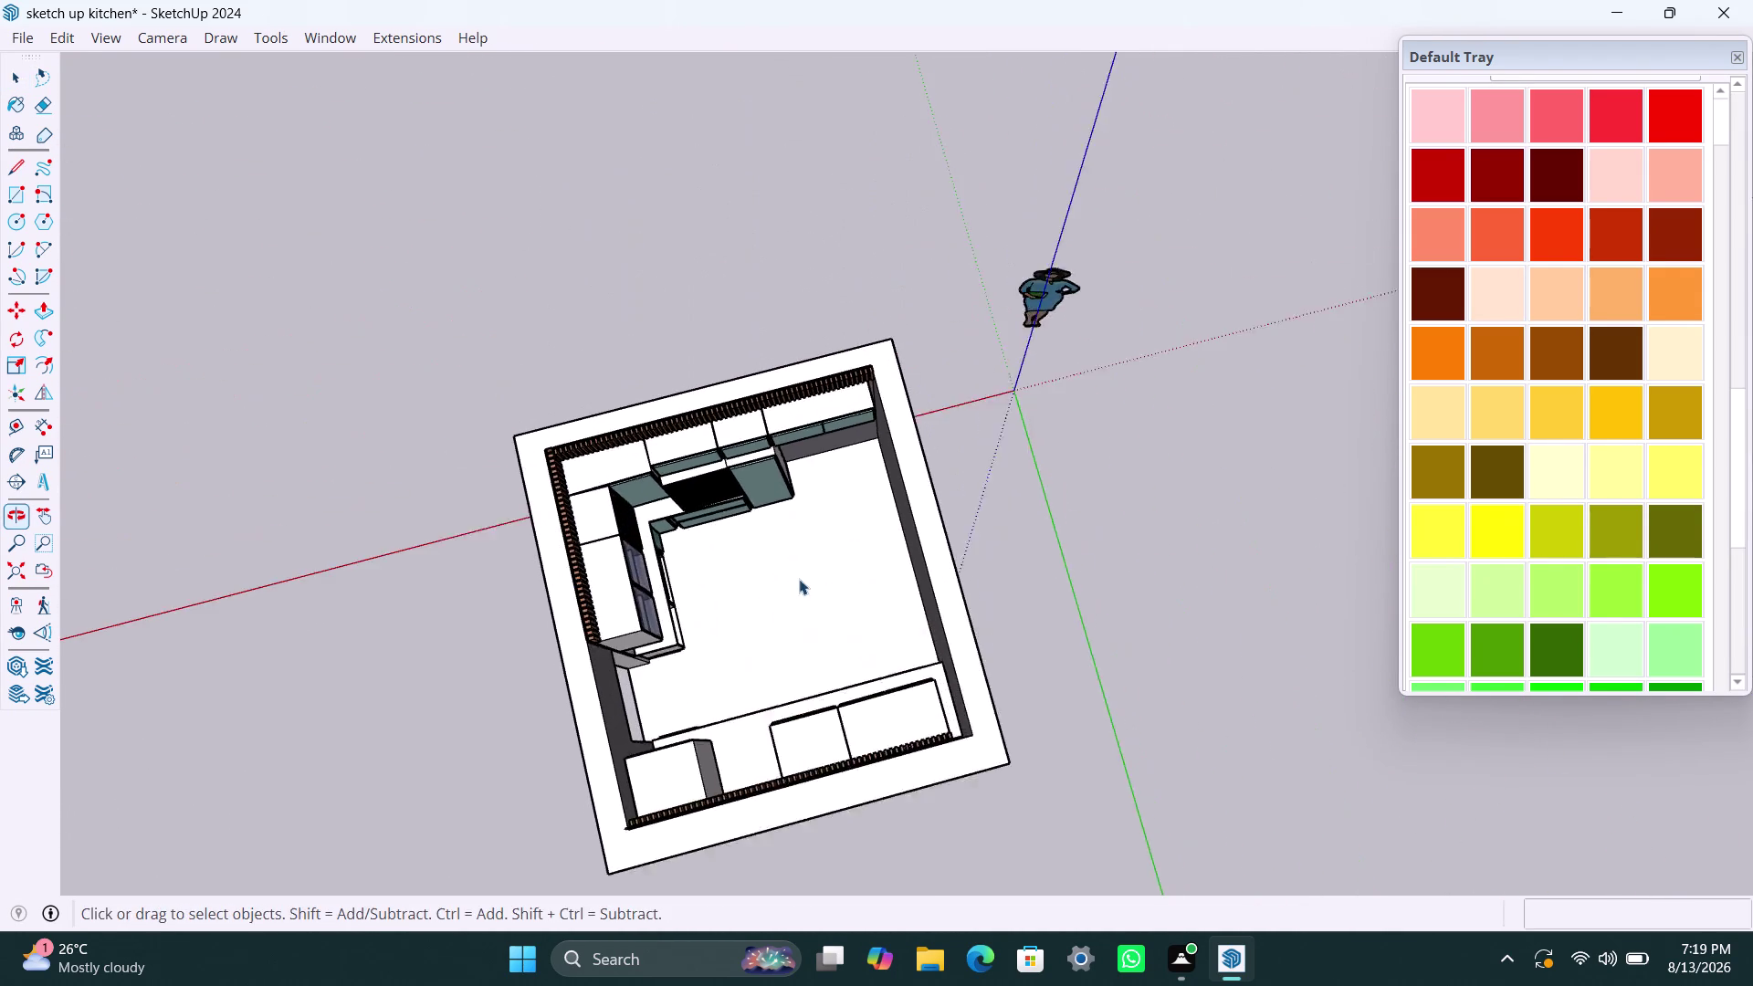
scroll(up, 3)
middle_drag(740, 638, 1005, 481)
scroll(up, 3)
scroll(up, 3)
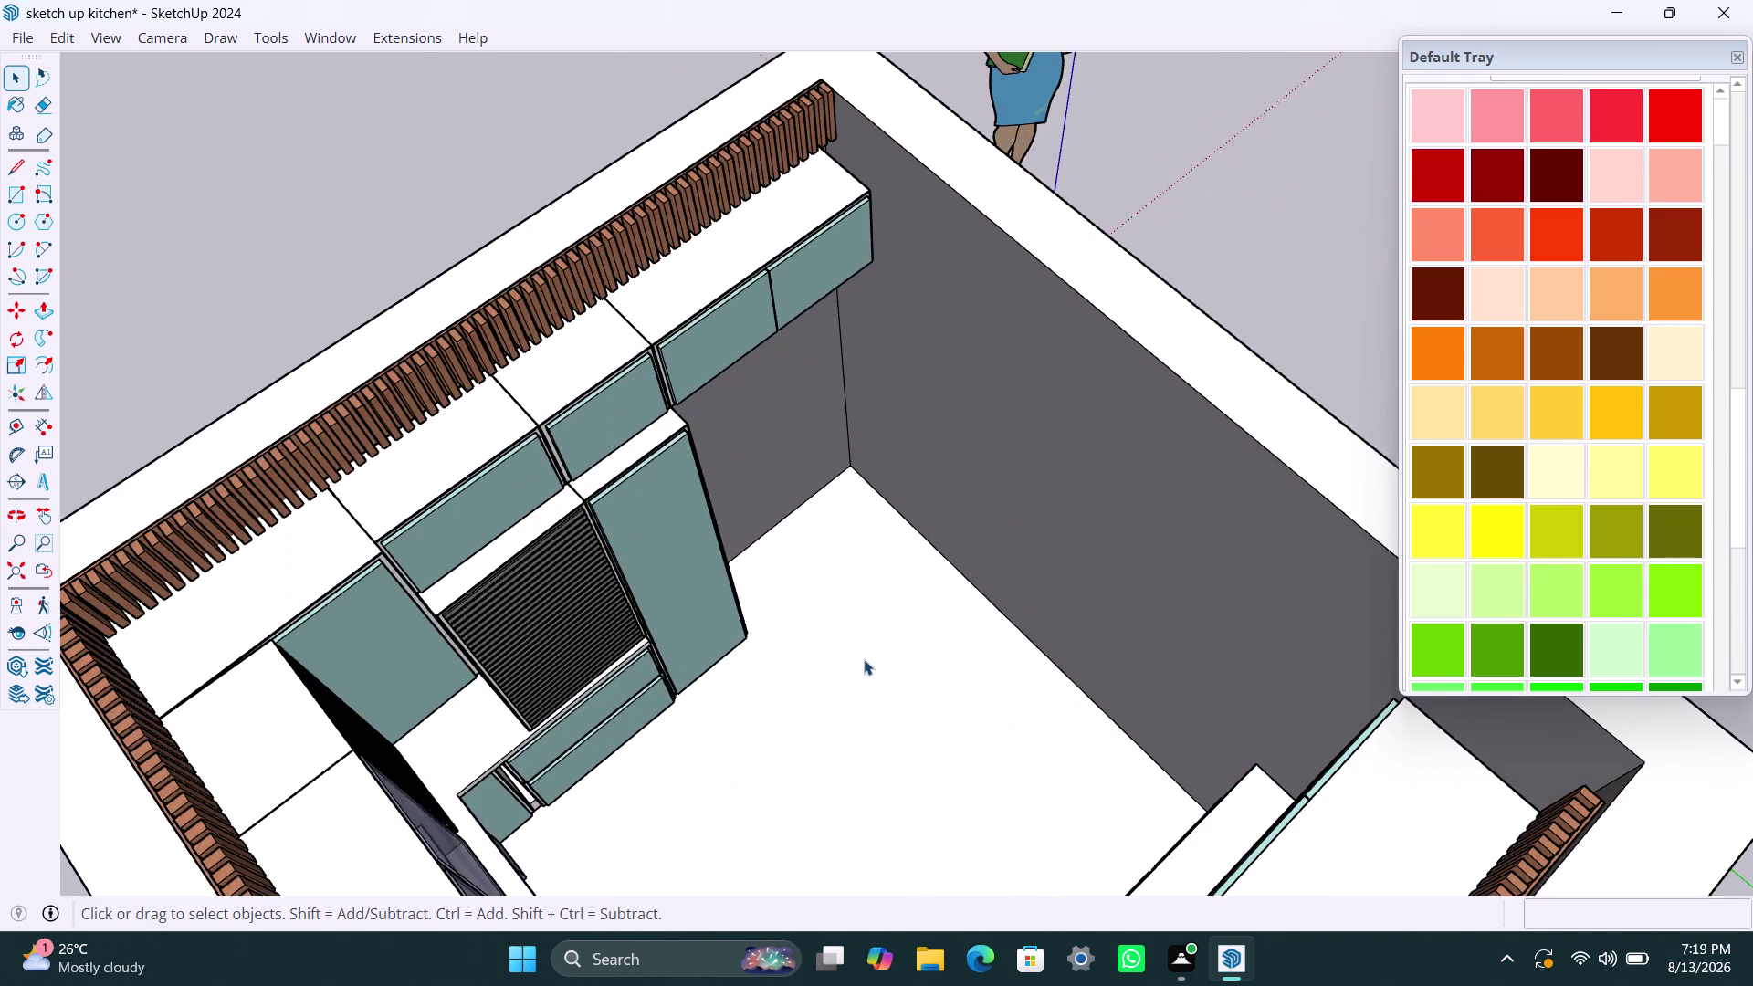
scroll(down, 3)
middle_drag(864, 659, 850, 659)
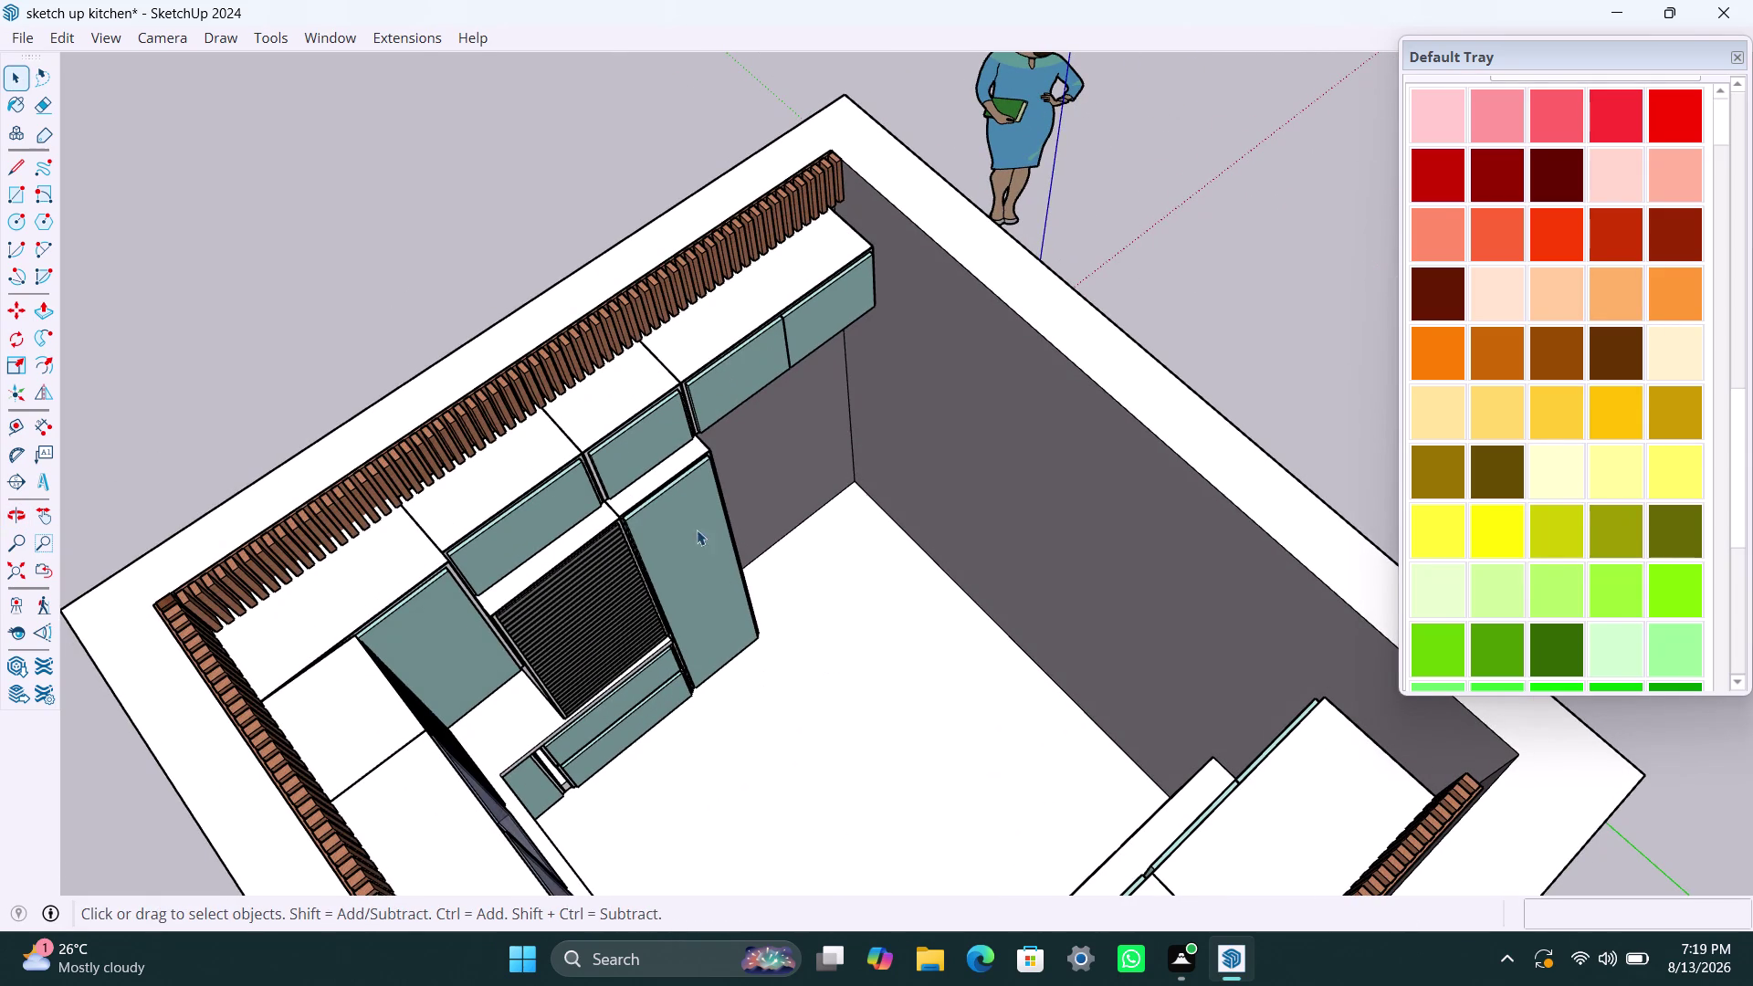
key(space)
key(space)
key(space)
key(space)
middle_drag(719, 726, 650, 723)
scroll(down, 3)
middle_drag(730, 697, 781, 633)
key(space)
scroll(down, 3)
scroll(up, 3)
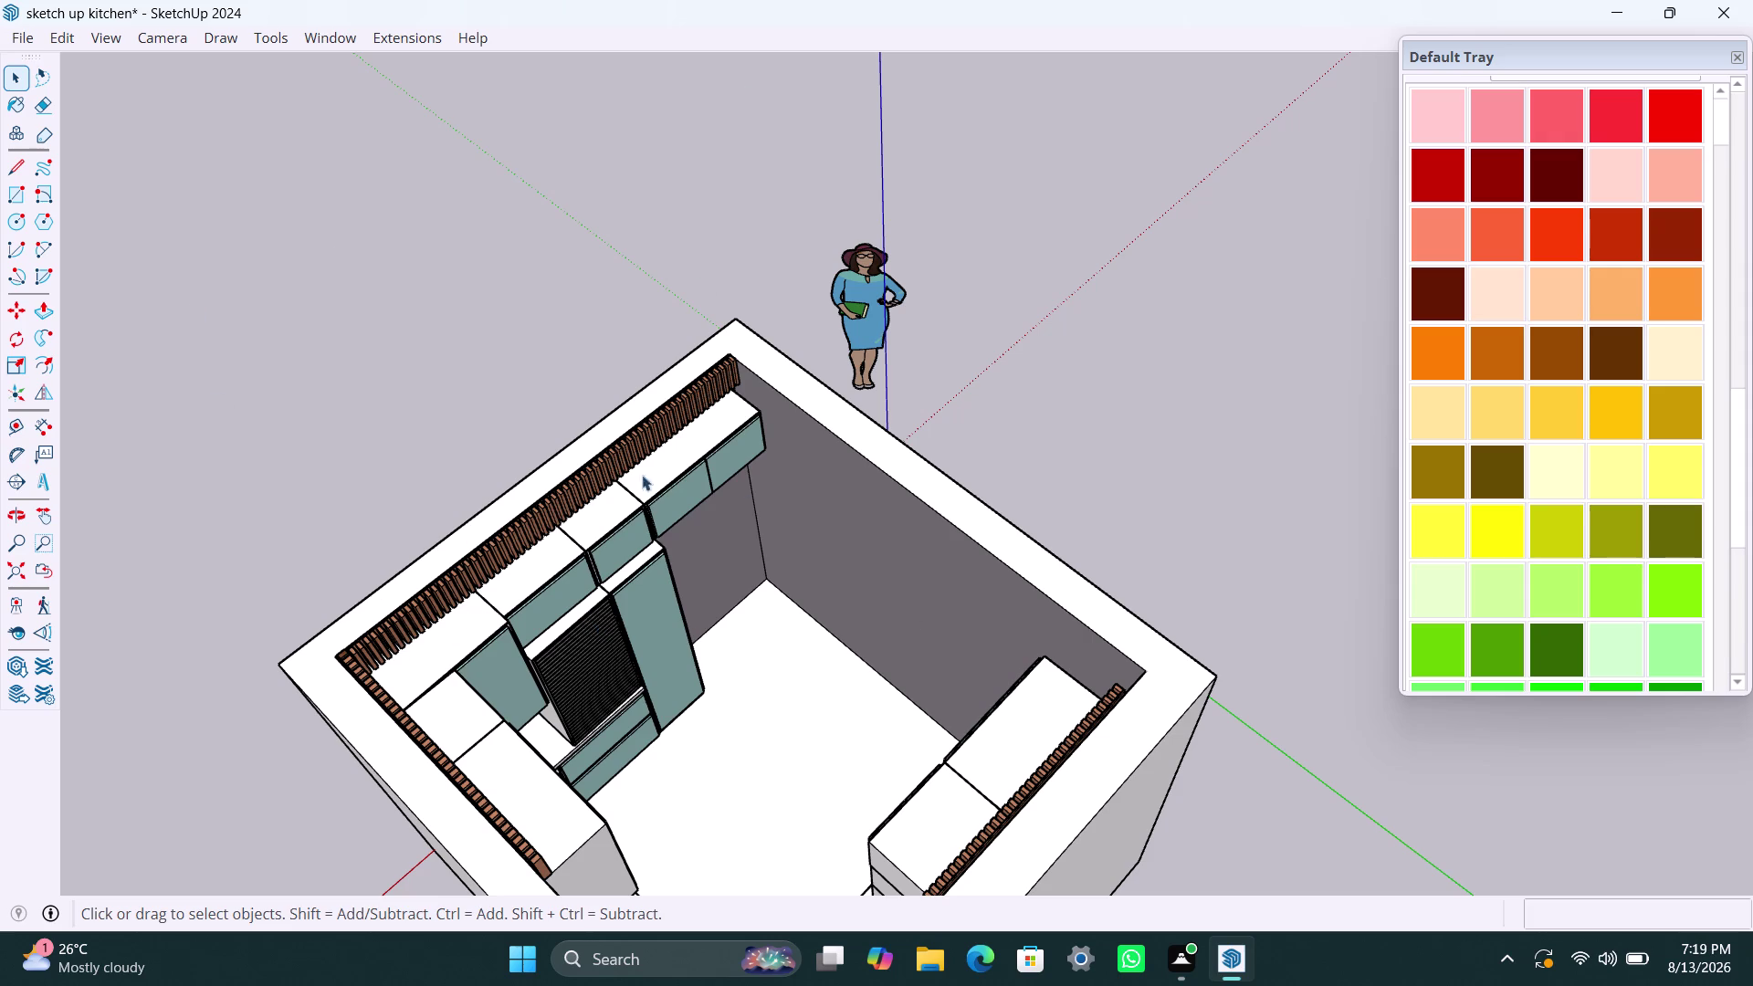
scroll(down, 3)
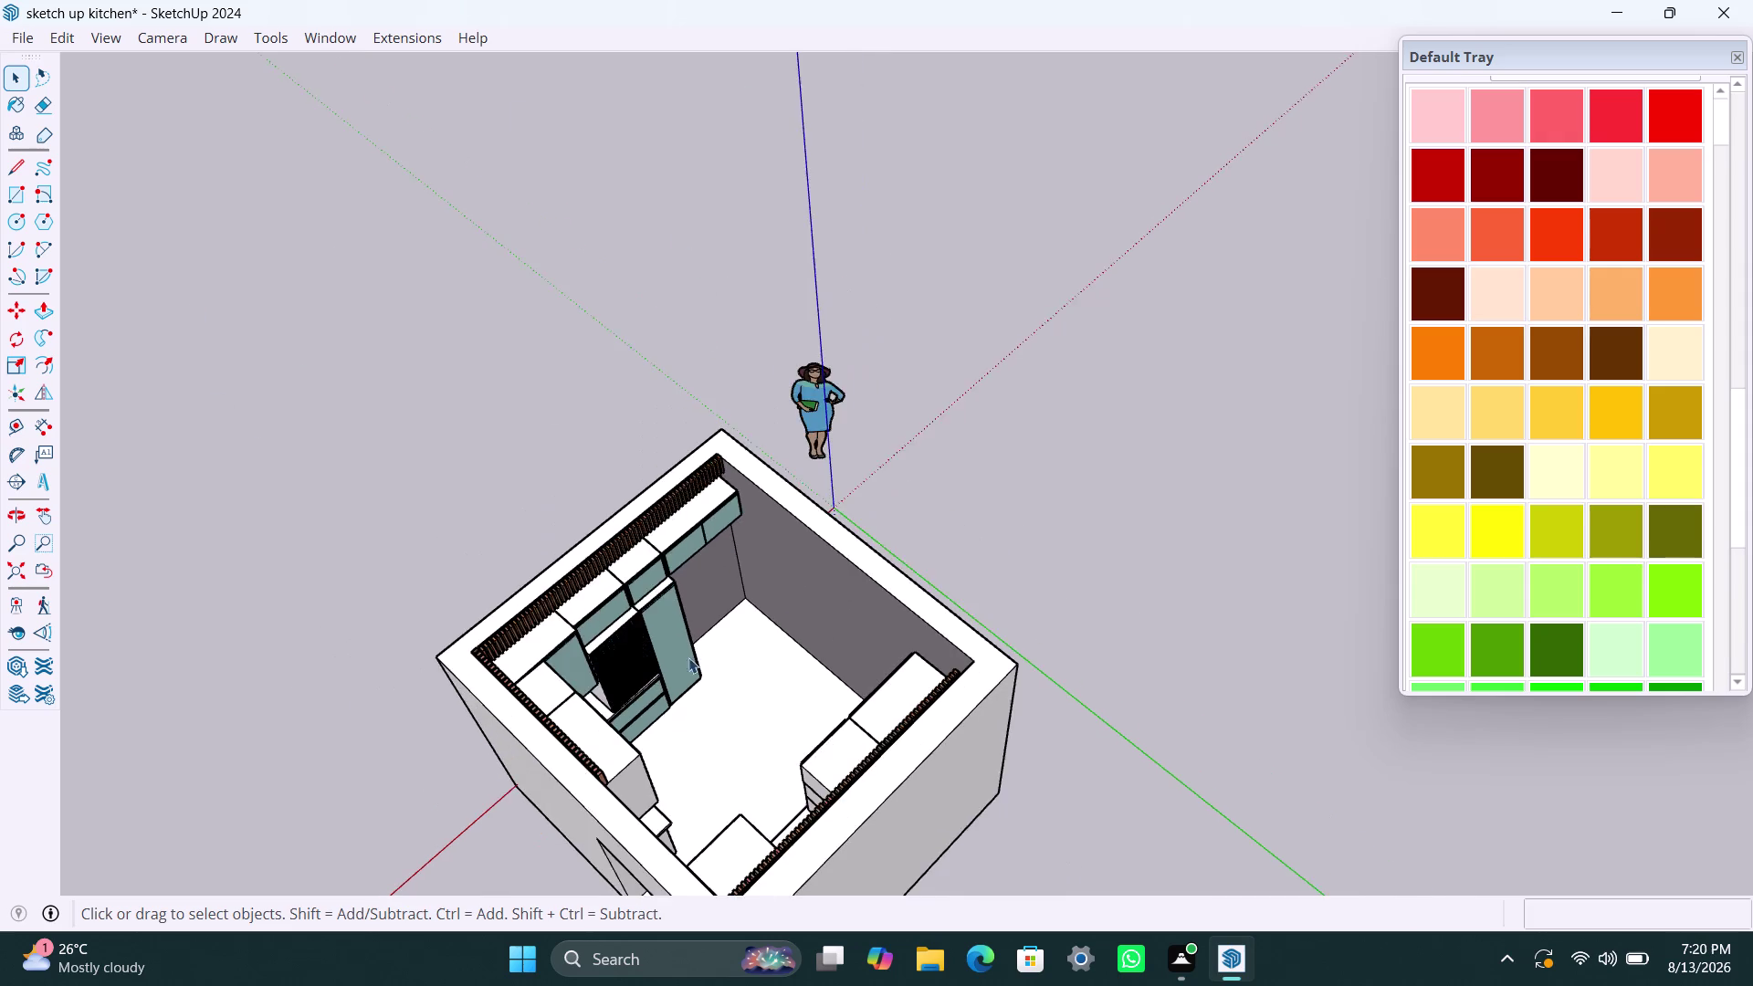
middle_drag(684, 652, 234, 705)
scroll(down, 3)
middle_drag(639, 615, 607, 621)
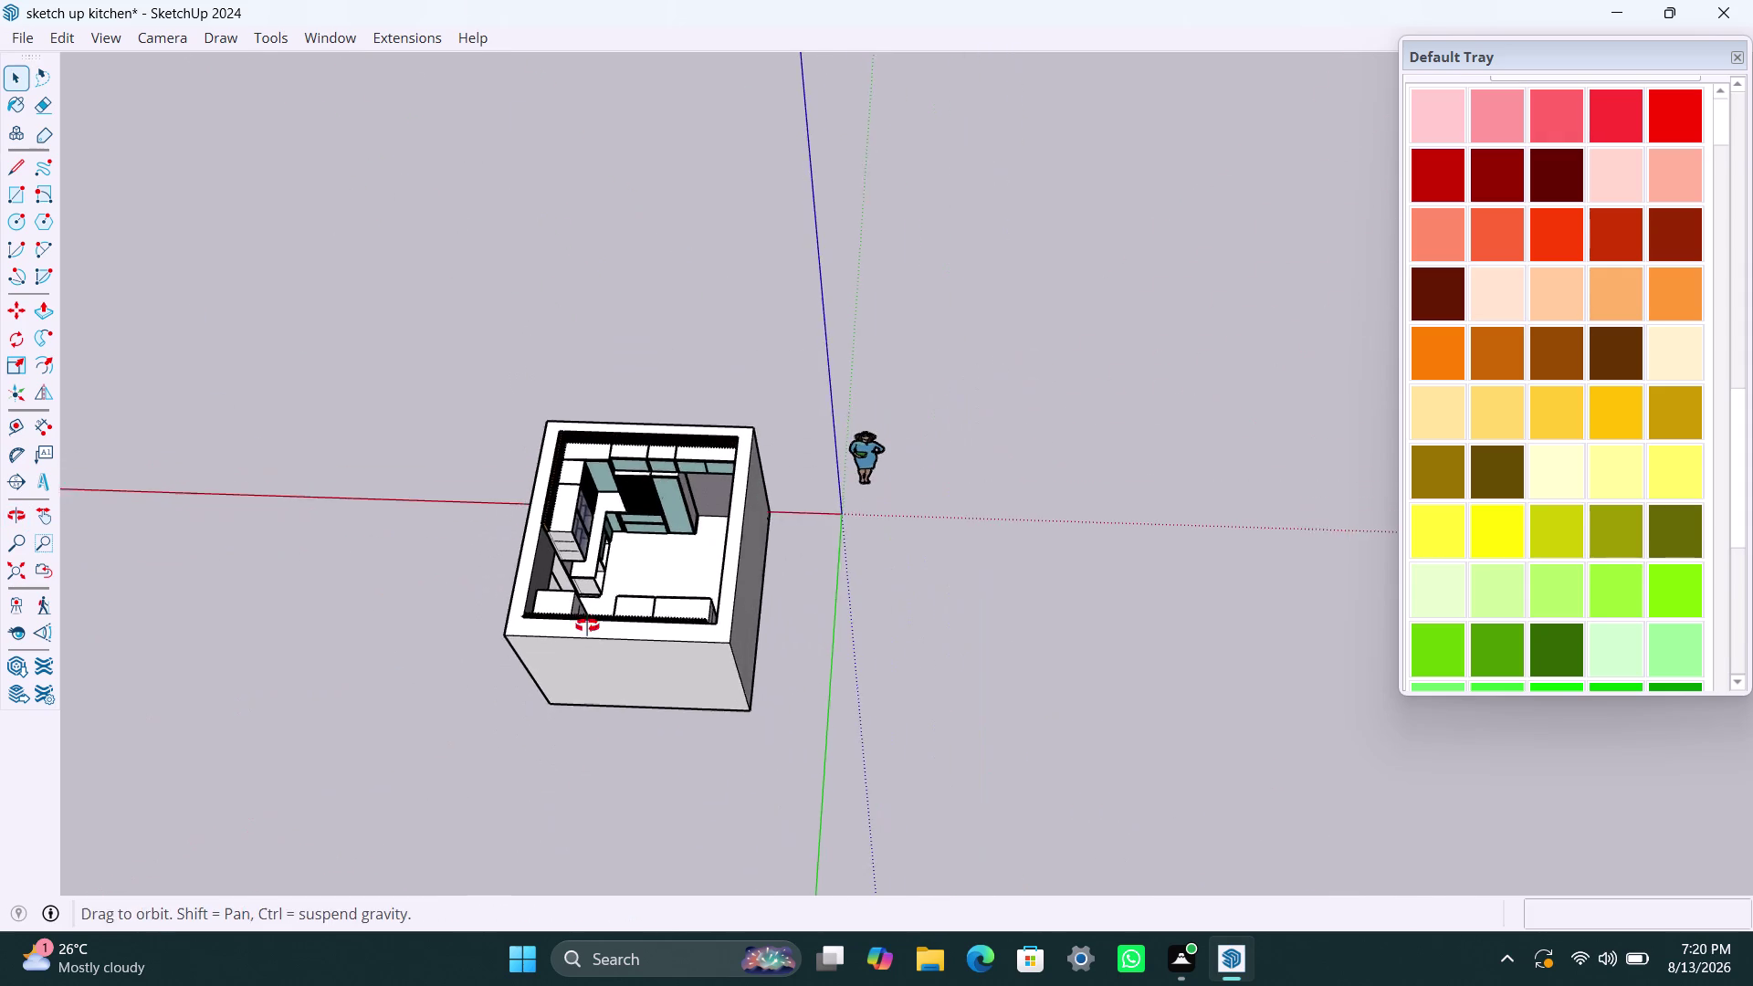
middle_drag(607, 621, 433, 654)
scroll(up, 3)
scroll(up, 3)
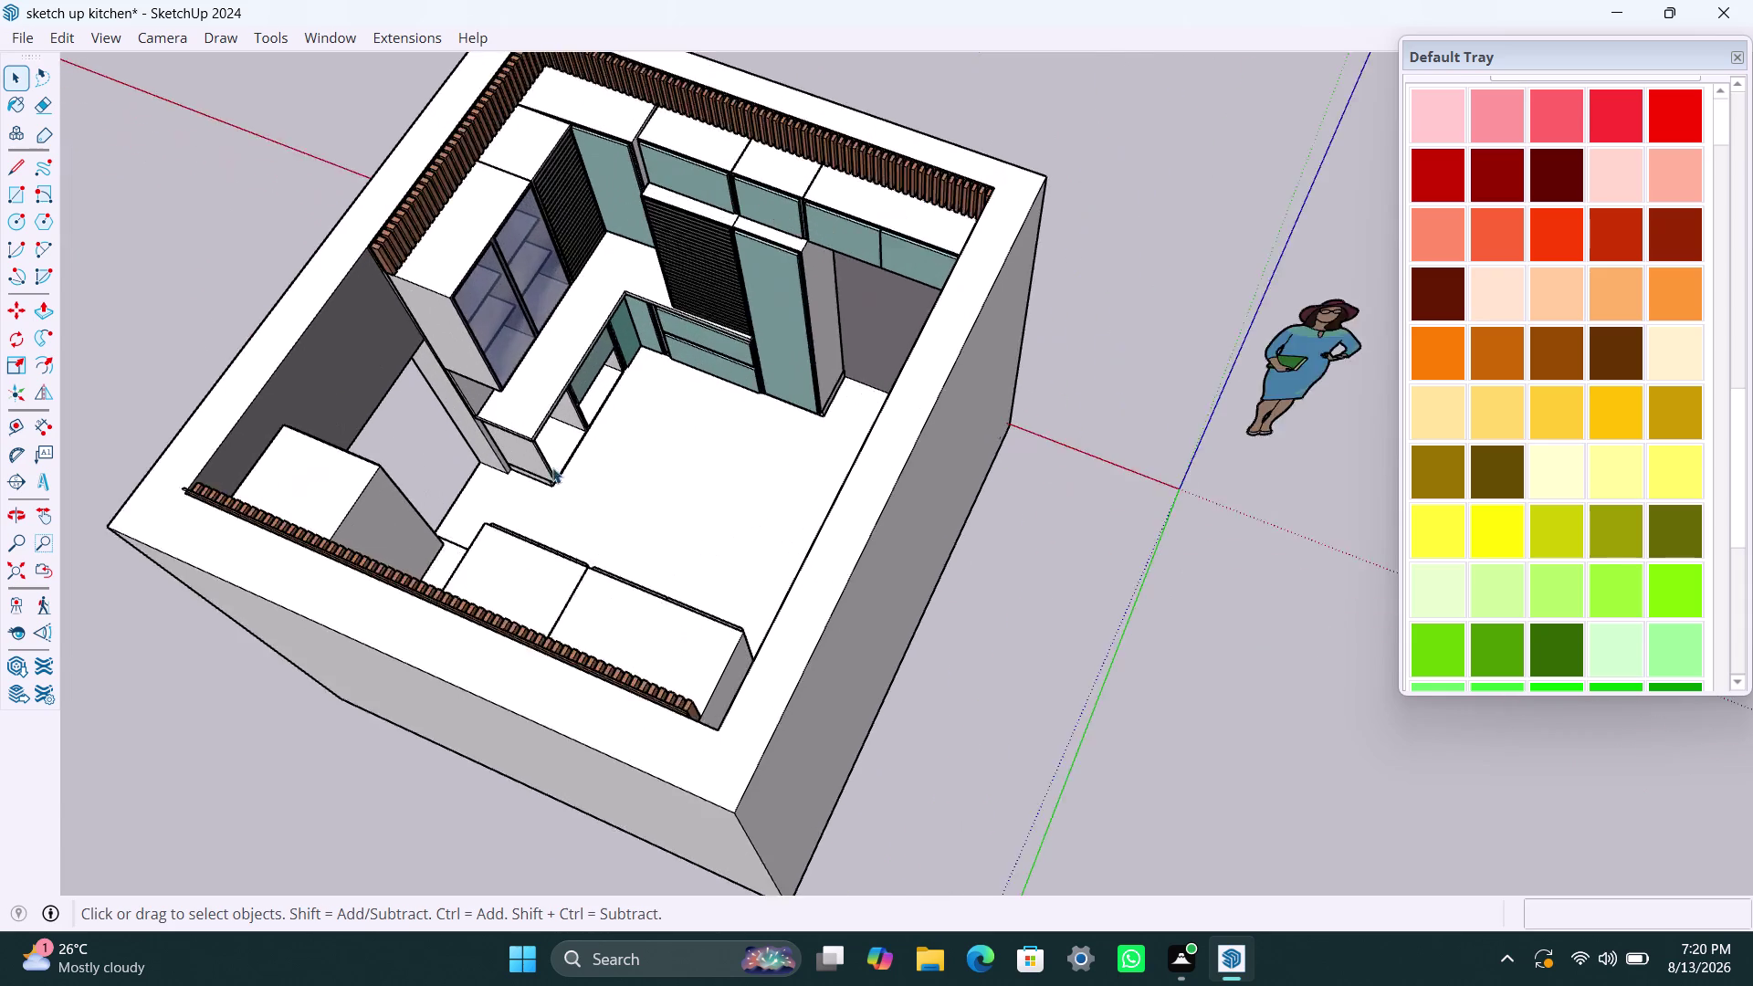
scroll(up, 3)
middle_drag(535, 485, 763, 541)
scroll(up, 3)
scroll(down, 3)
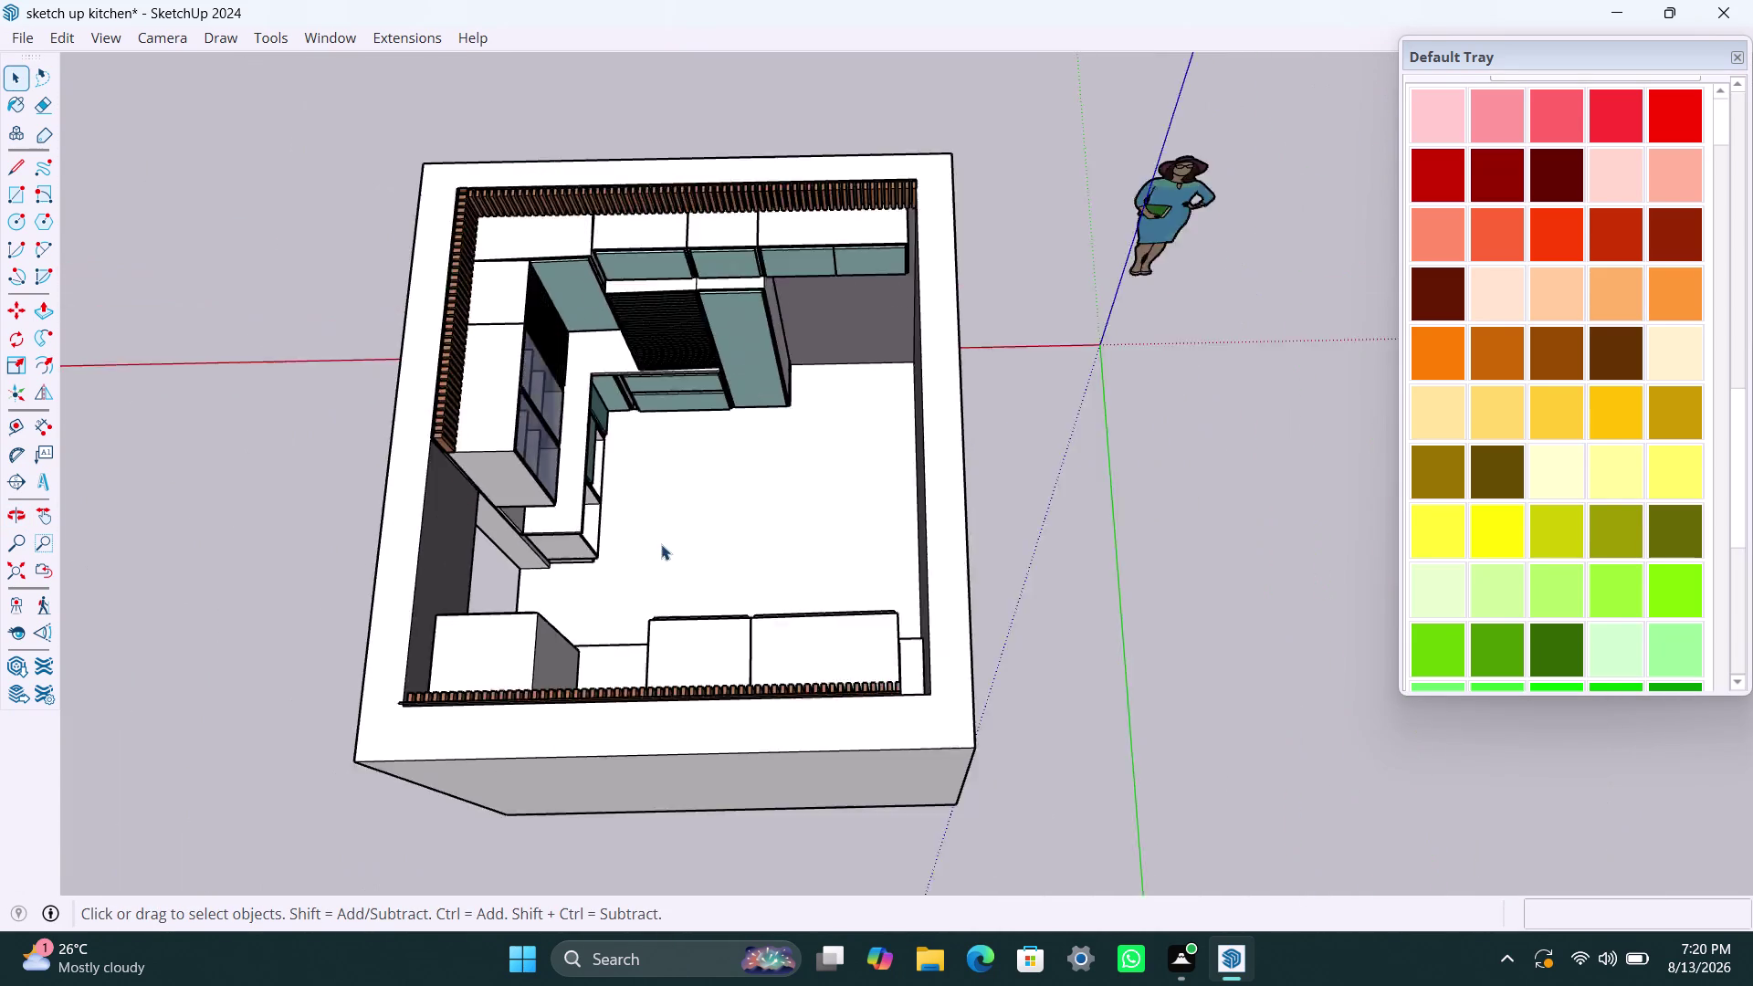
scroll(down, 3)
middle_drag(657, 549, 775, 567)
scroll(up, 3)
middle_drag(754, 568, 684, 576)
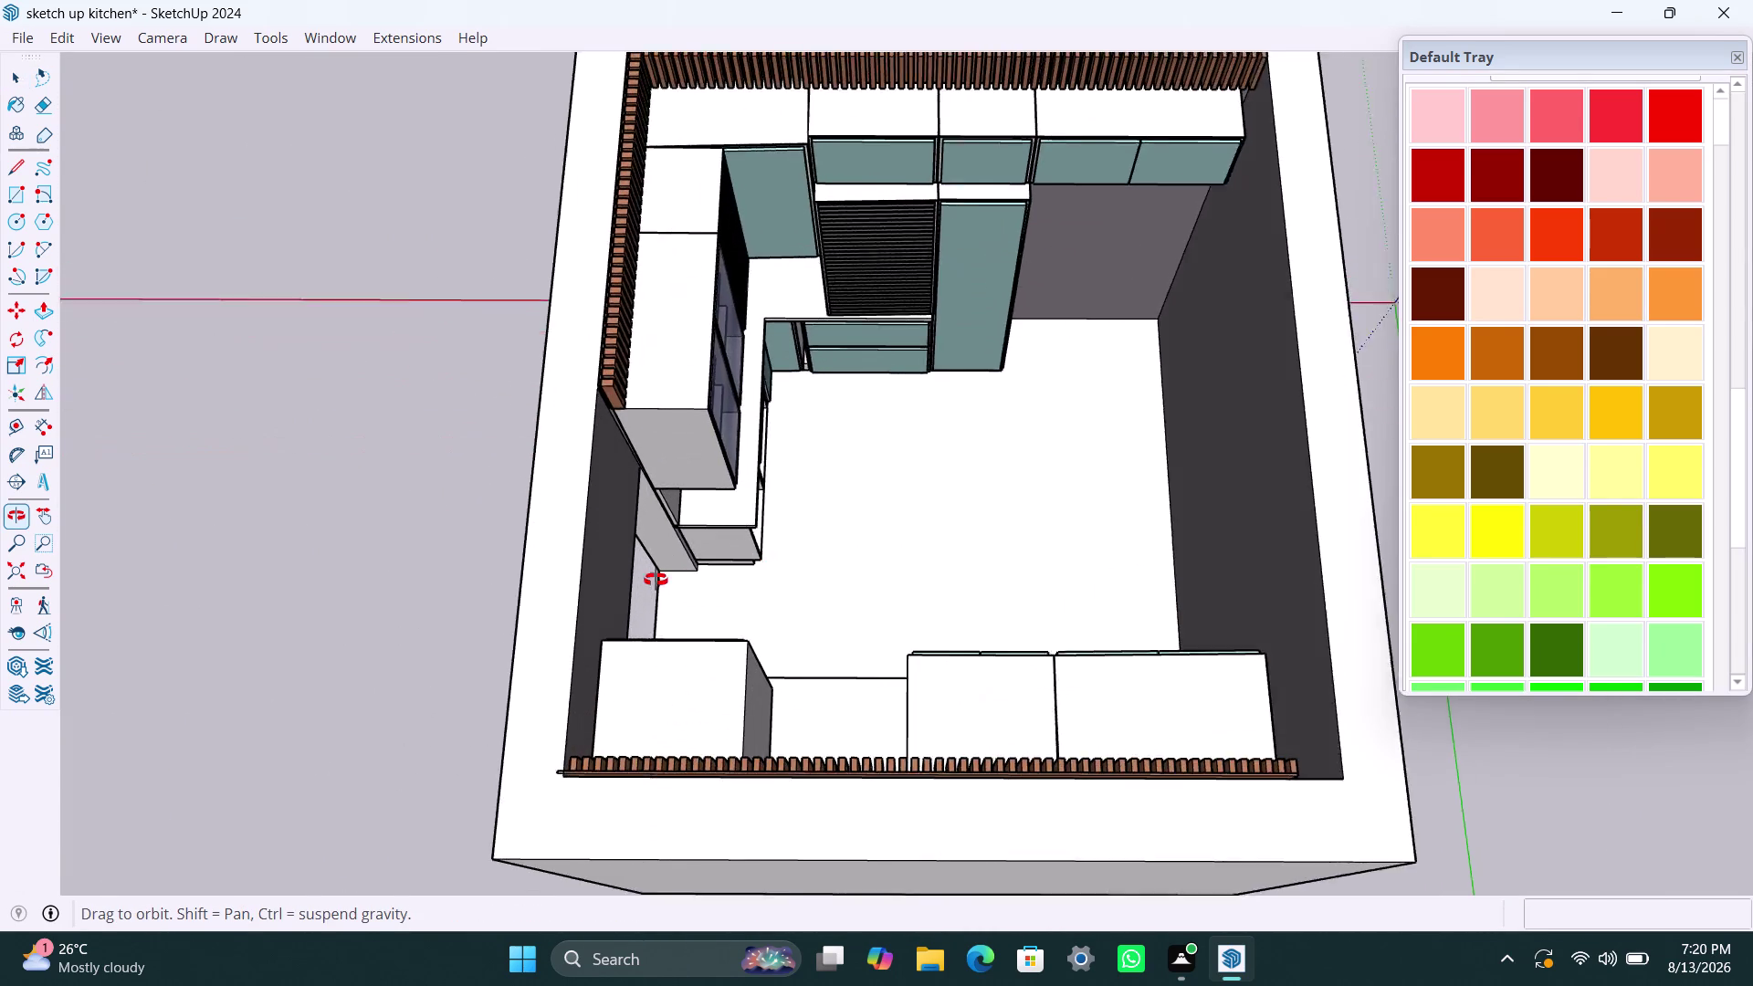
middle_drag(684, 576, 842, 578)
scroll(up, 3)
middle_drag(827, 450, 748, 479)
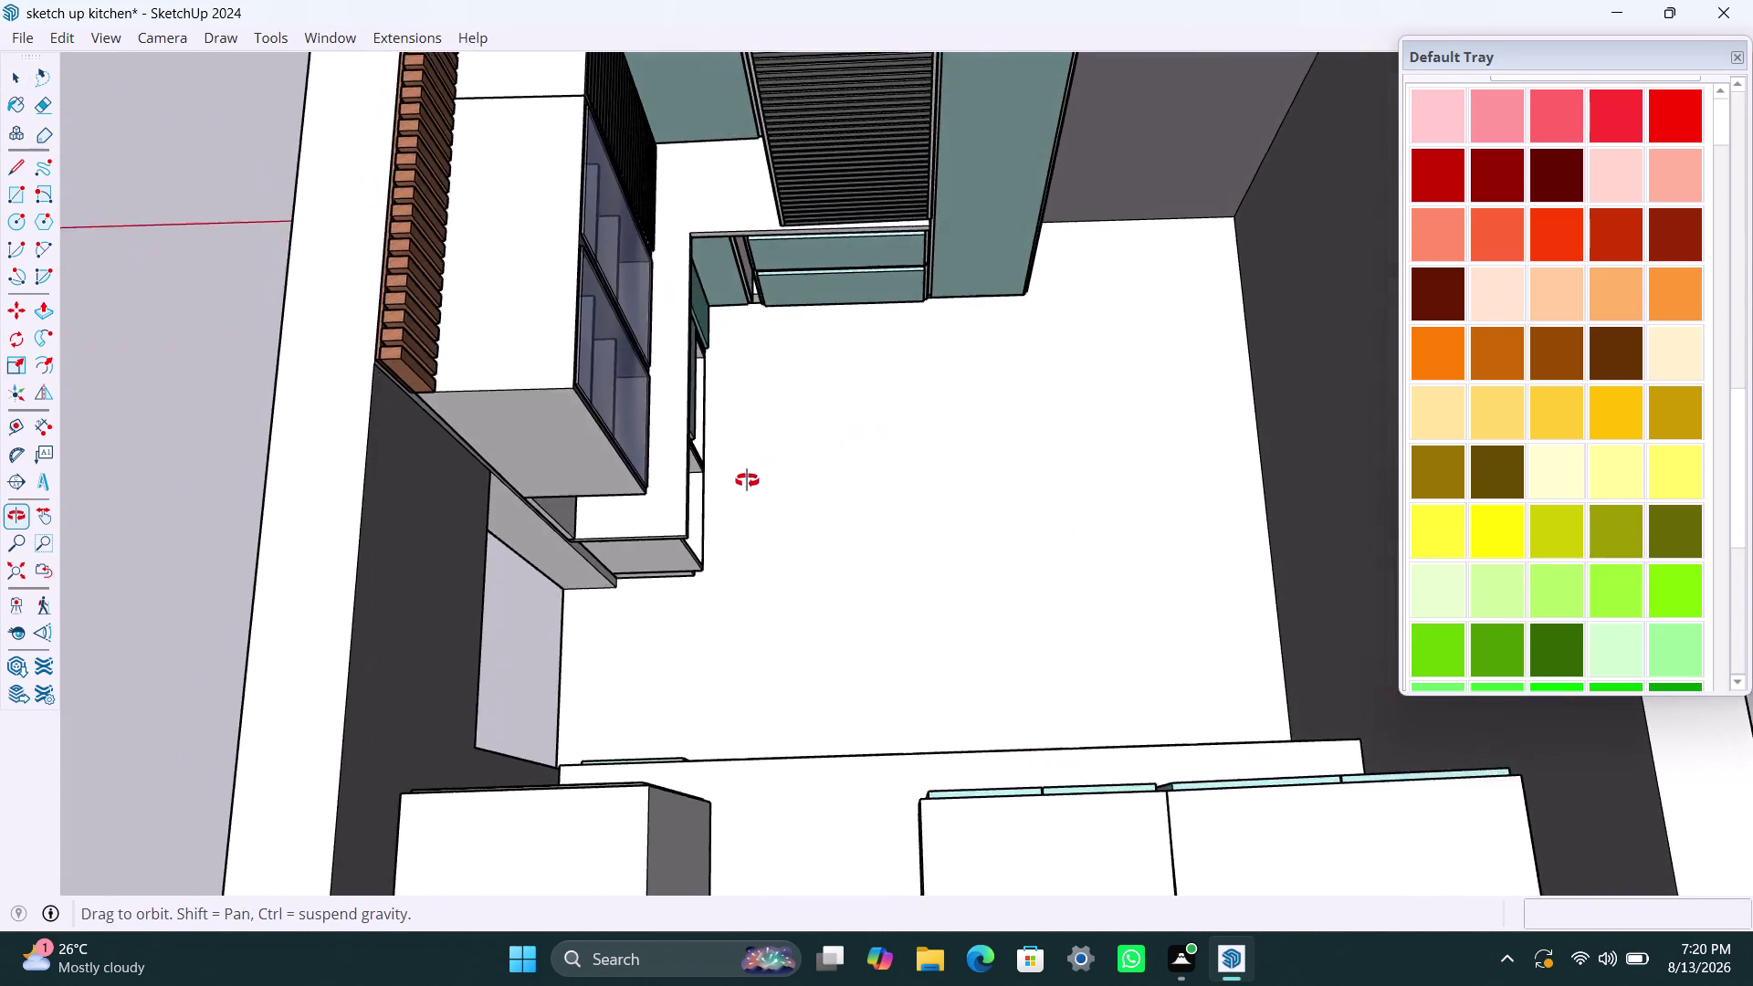
middle_drag(747, 479, 955, 493)
scroll(down, 3)
scroll(up, 3)
middle_drag(753, 457, 911, 474)
scroll(down, 3)
middle_drag(817, 474, 674, 495)
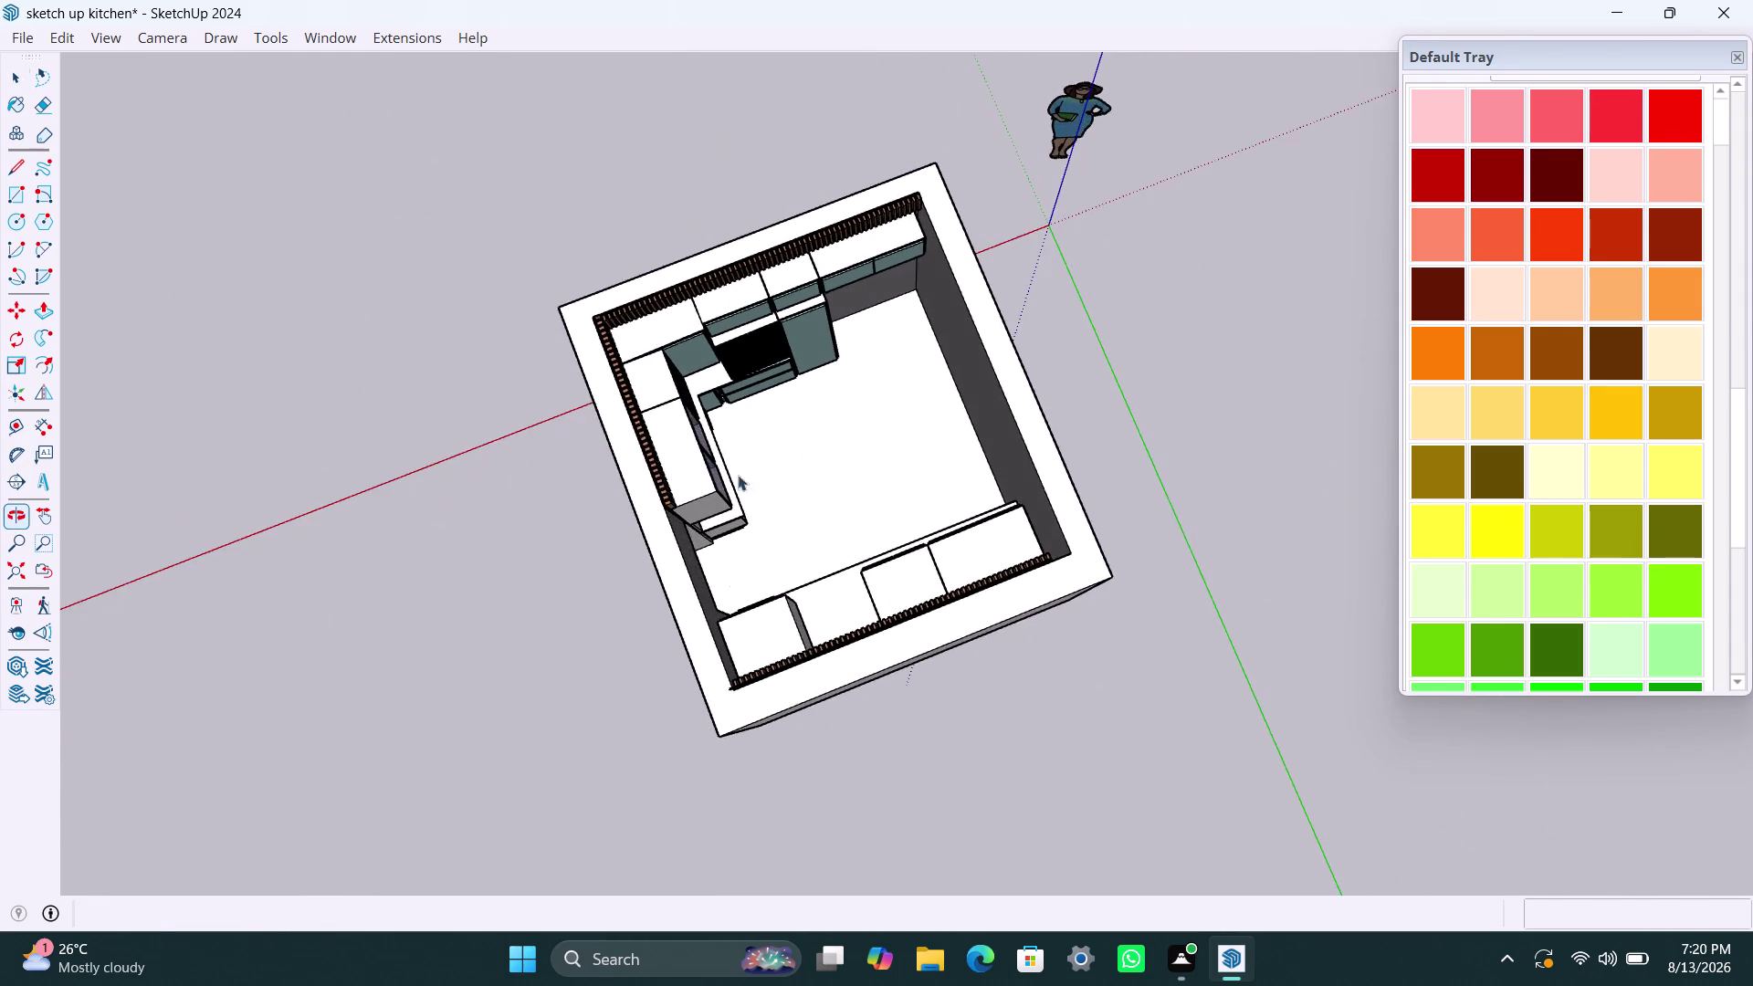
scroll(down, 3)
middle_drag(811, 497, 511, 529)
scroll(up, 3)
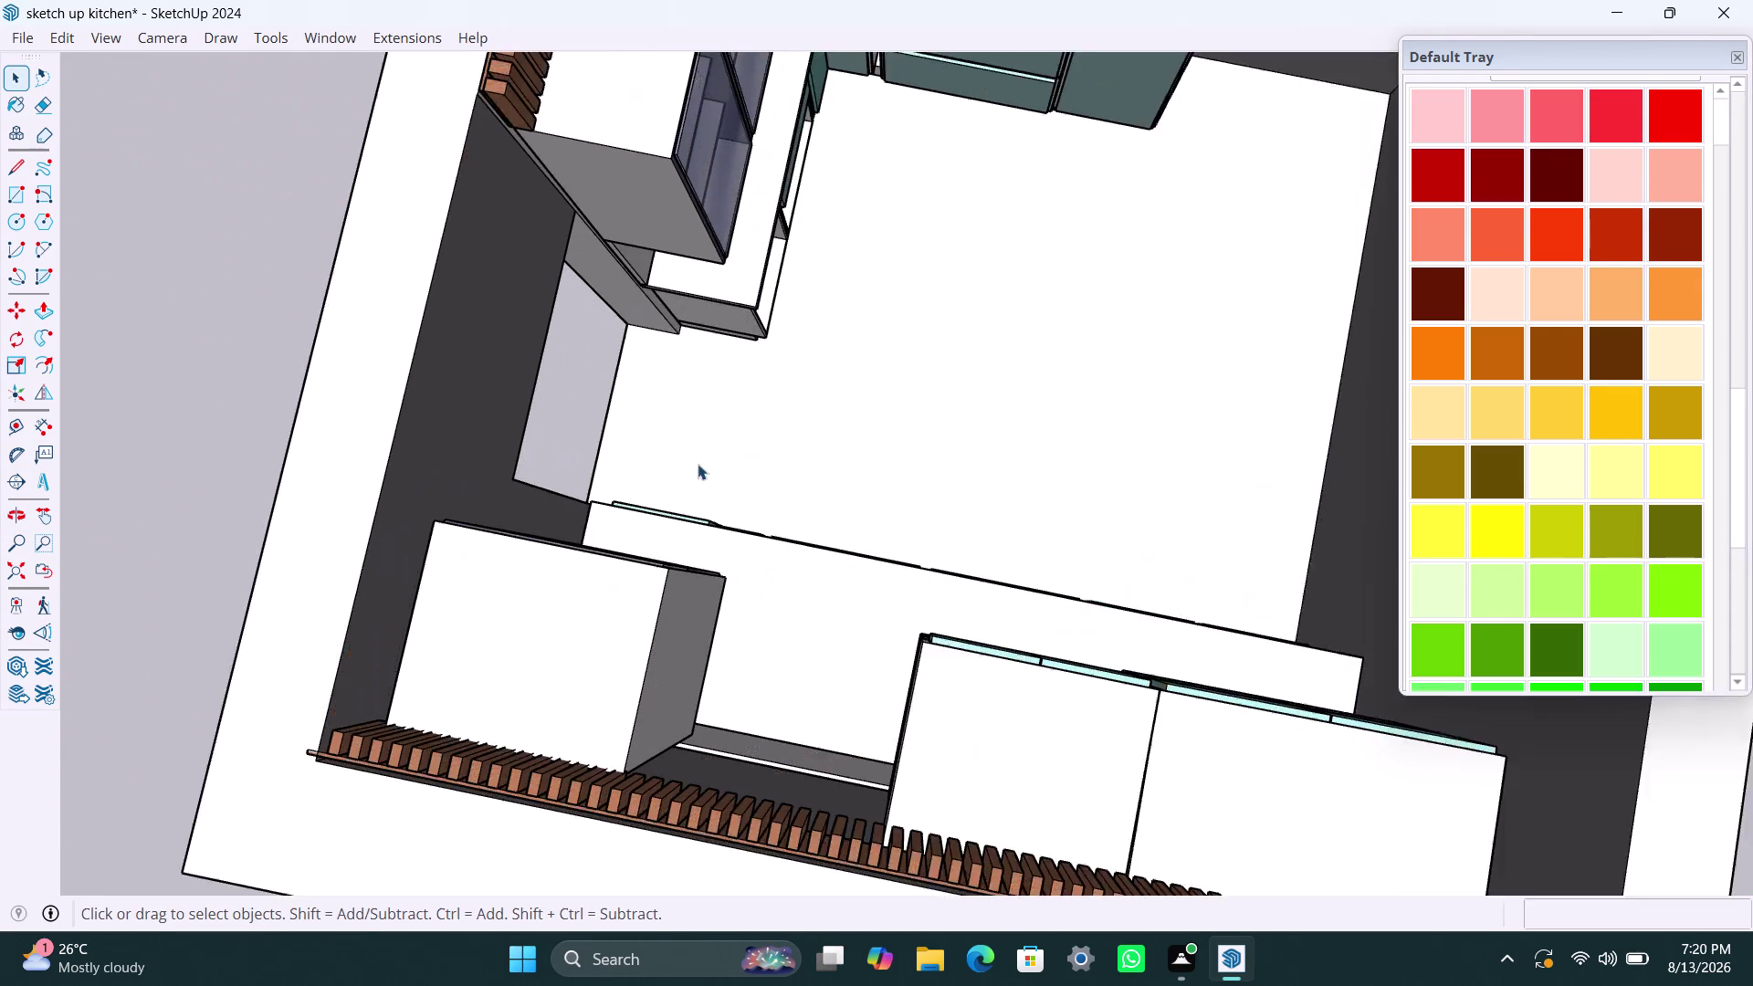
middle_drag(679, 471, 1056, 469)
scroll(down, 3)
middle_drag(672, 552, 1104, 505)
scroll(up, 3)
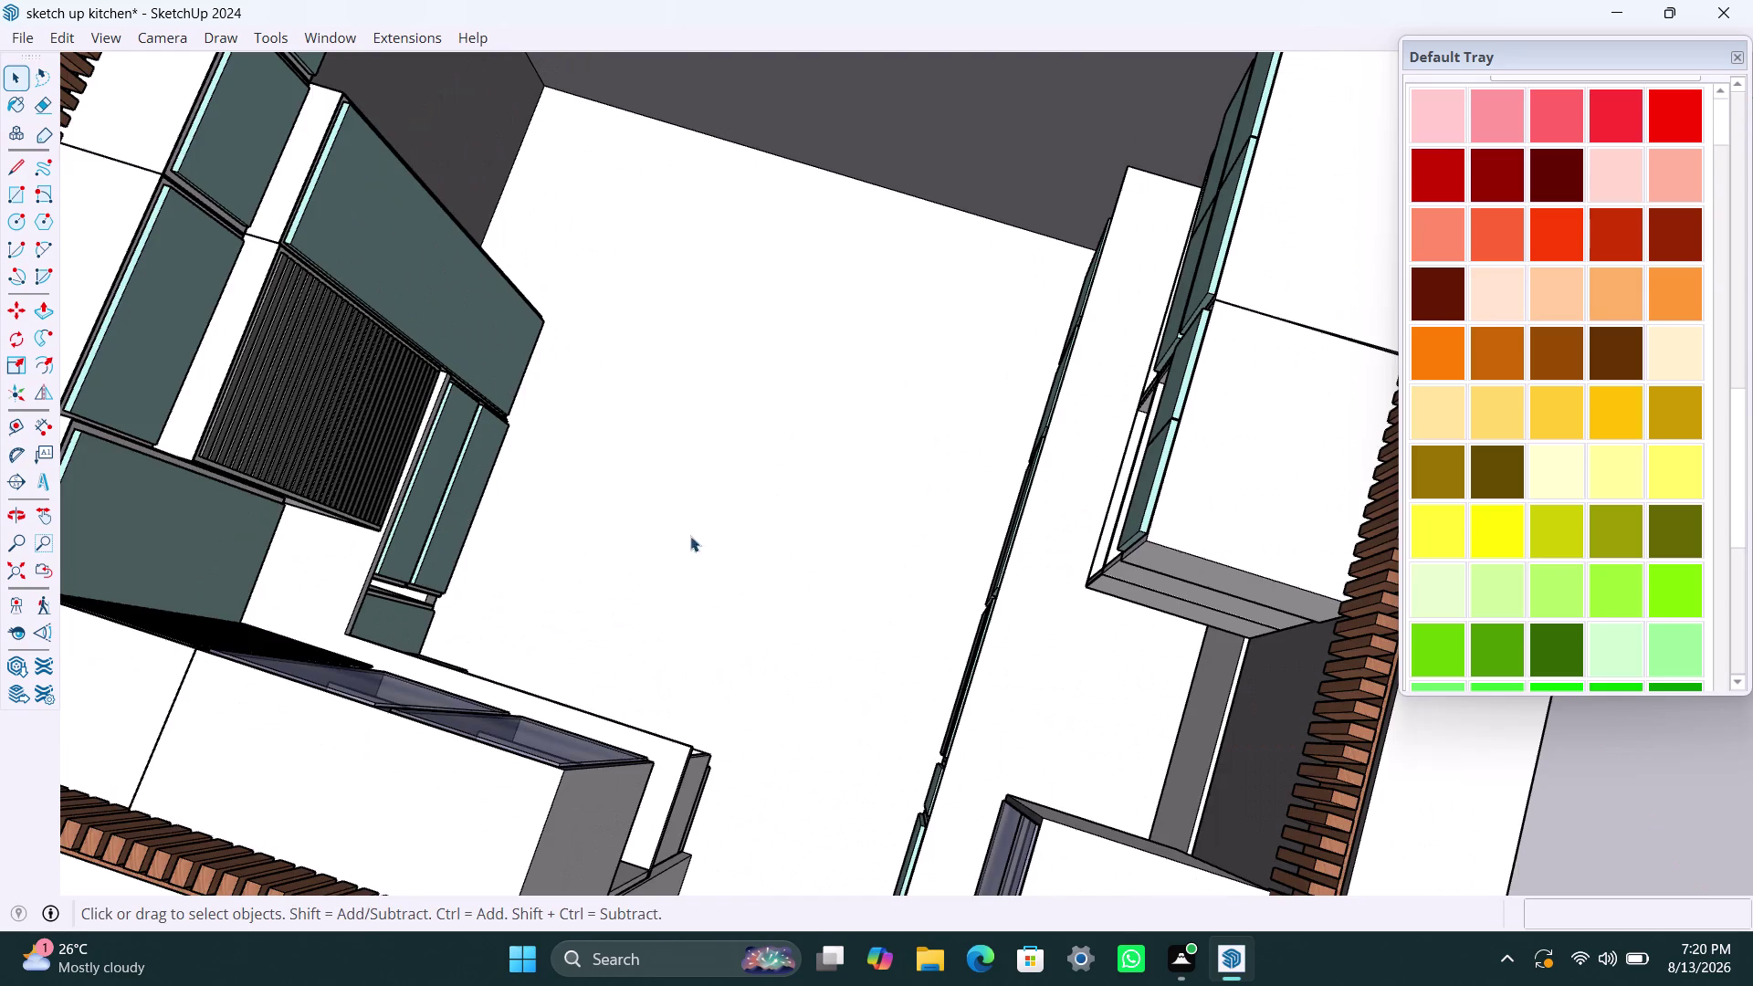
middle_drag(690, 536, 933, 431)
scroll(down, 3)
middle_drag(608, 546, 1101, 520)
scroll(up, 3)
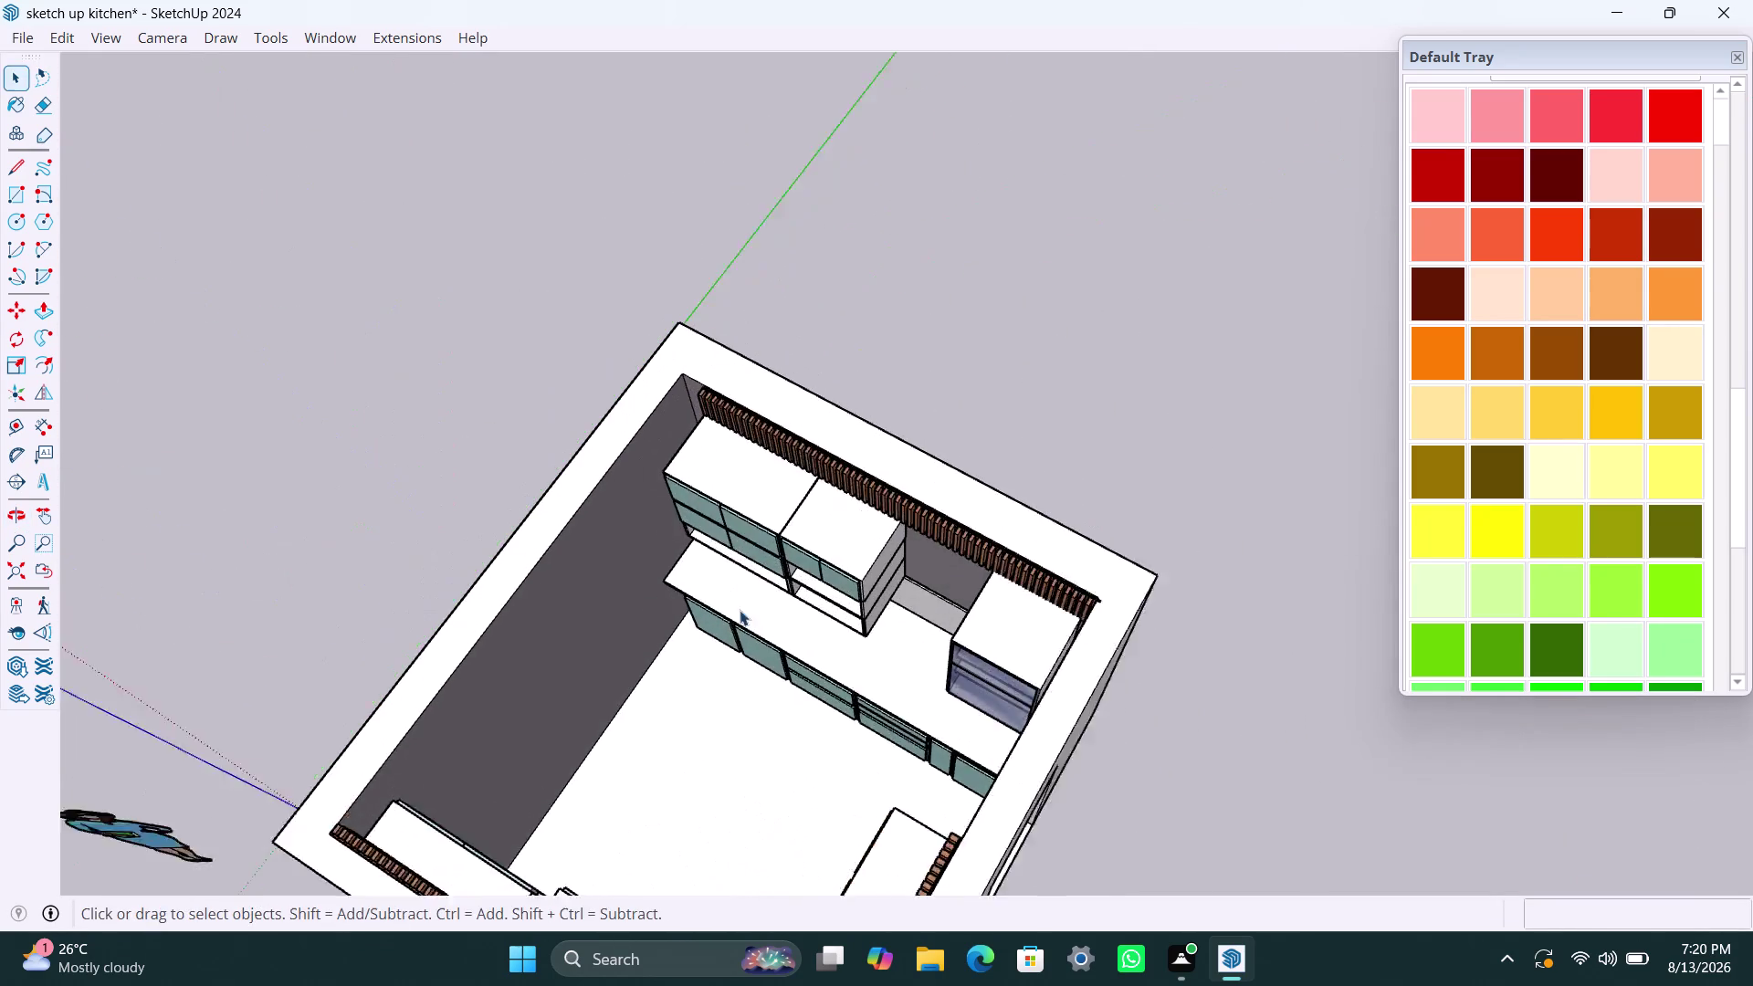
middle_drag(698, 723, 961, 490)
scroll(up, 3)
middle_drag(765, 734, 815, 605)
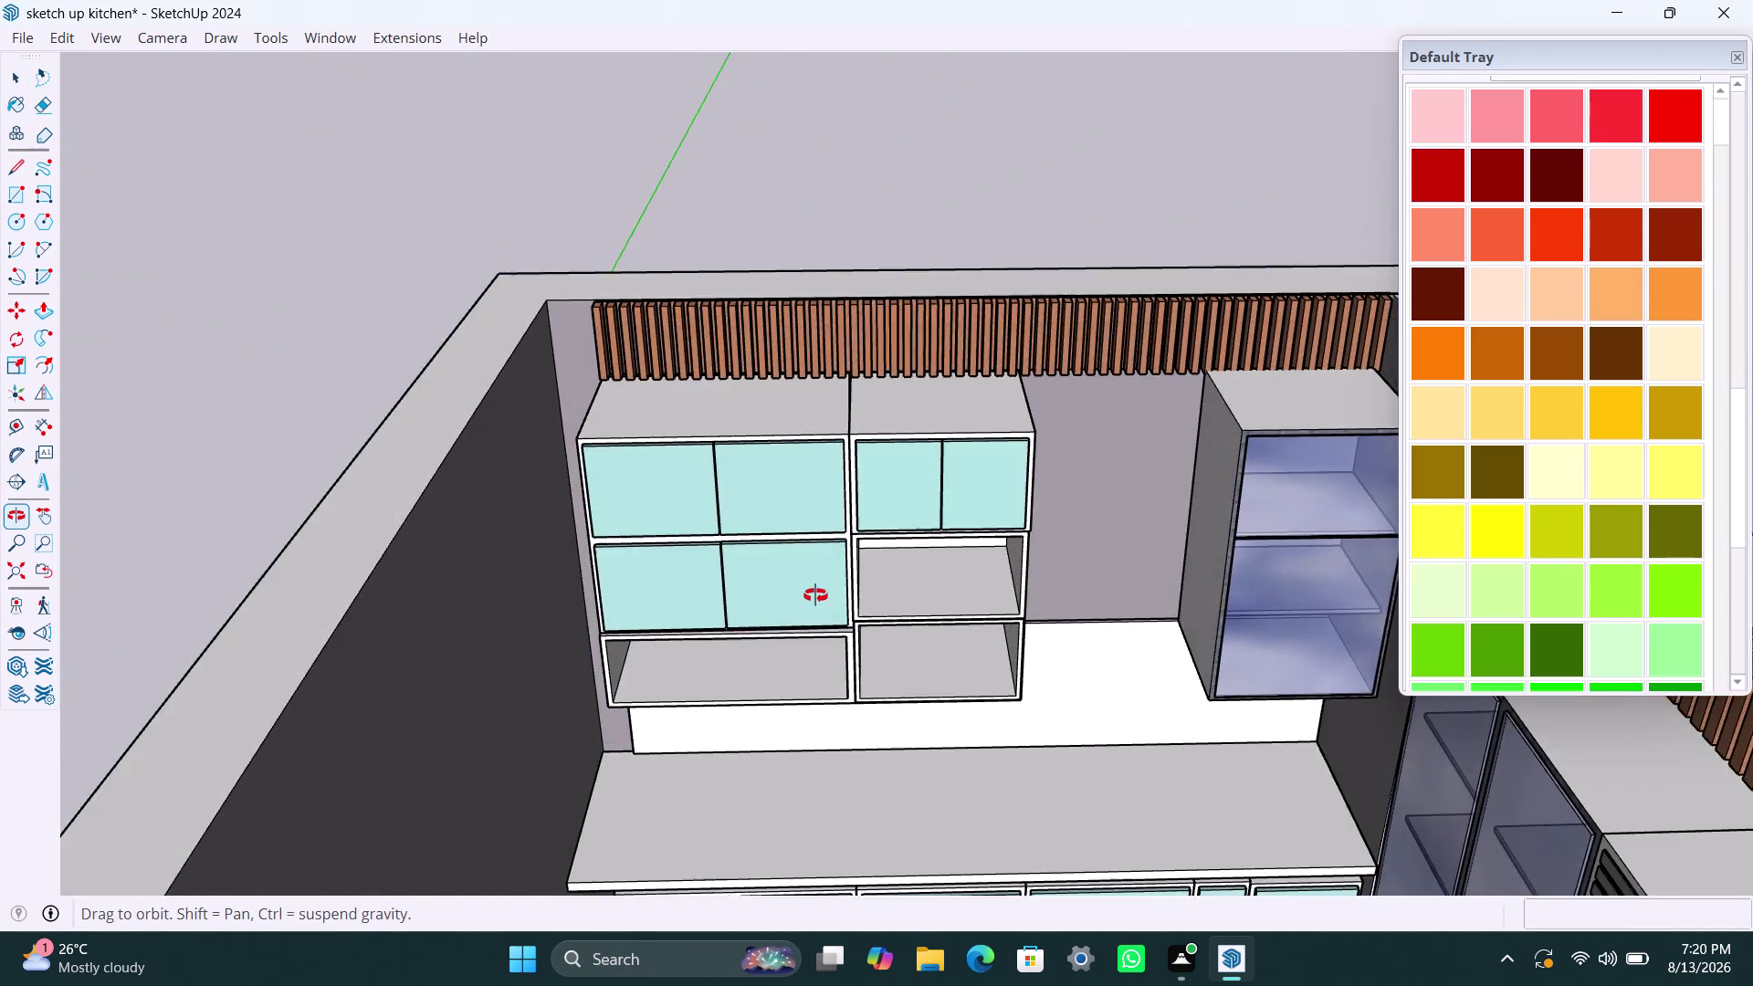
middle_drag(815, 606, 813, 536)
scroll(down, 3)
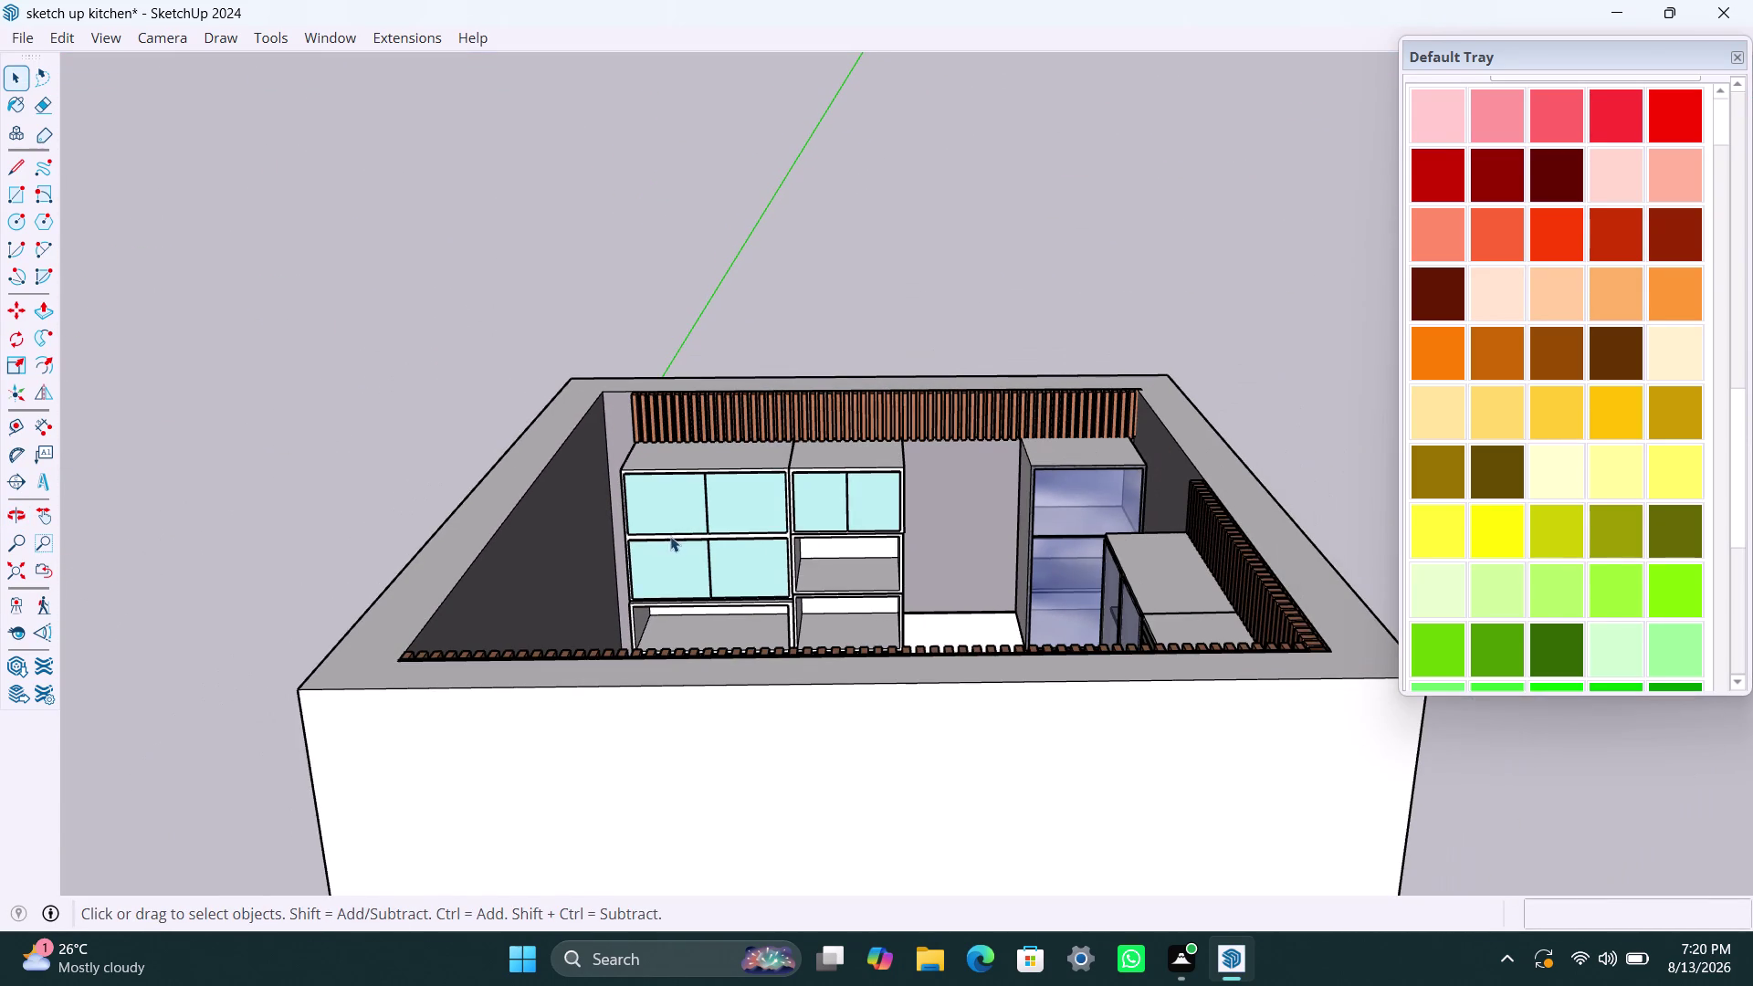
scroll(down, 3)
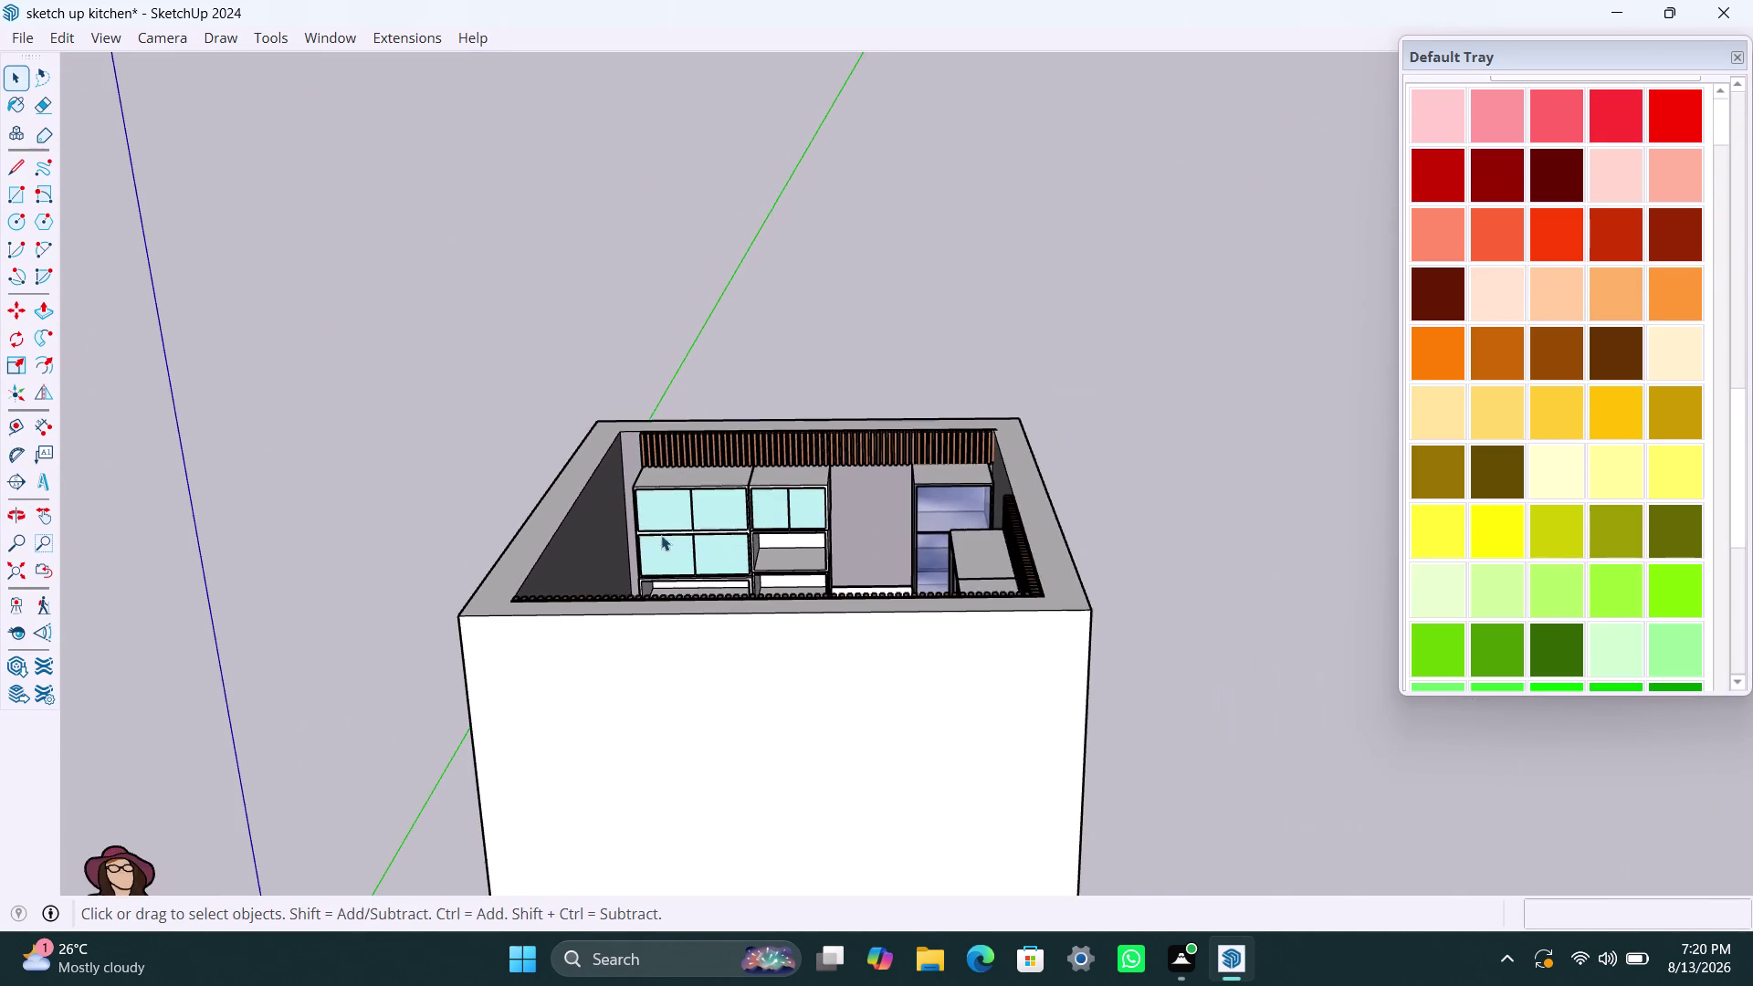
middle_drag(663, 536, 786, 587)
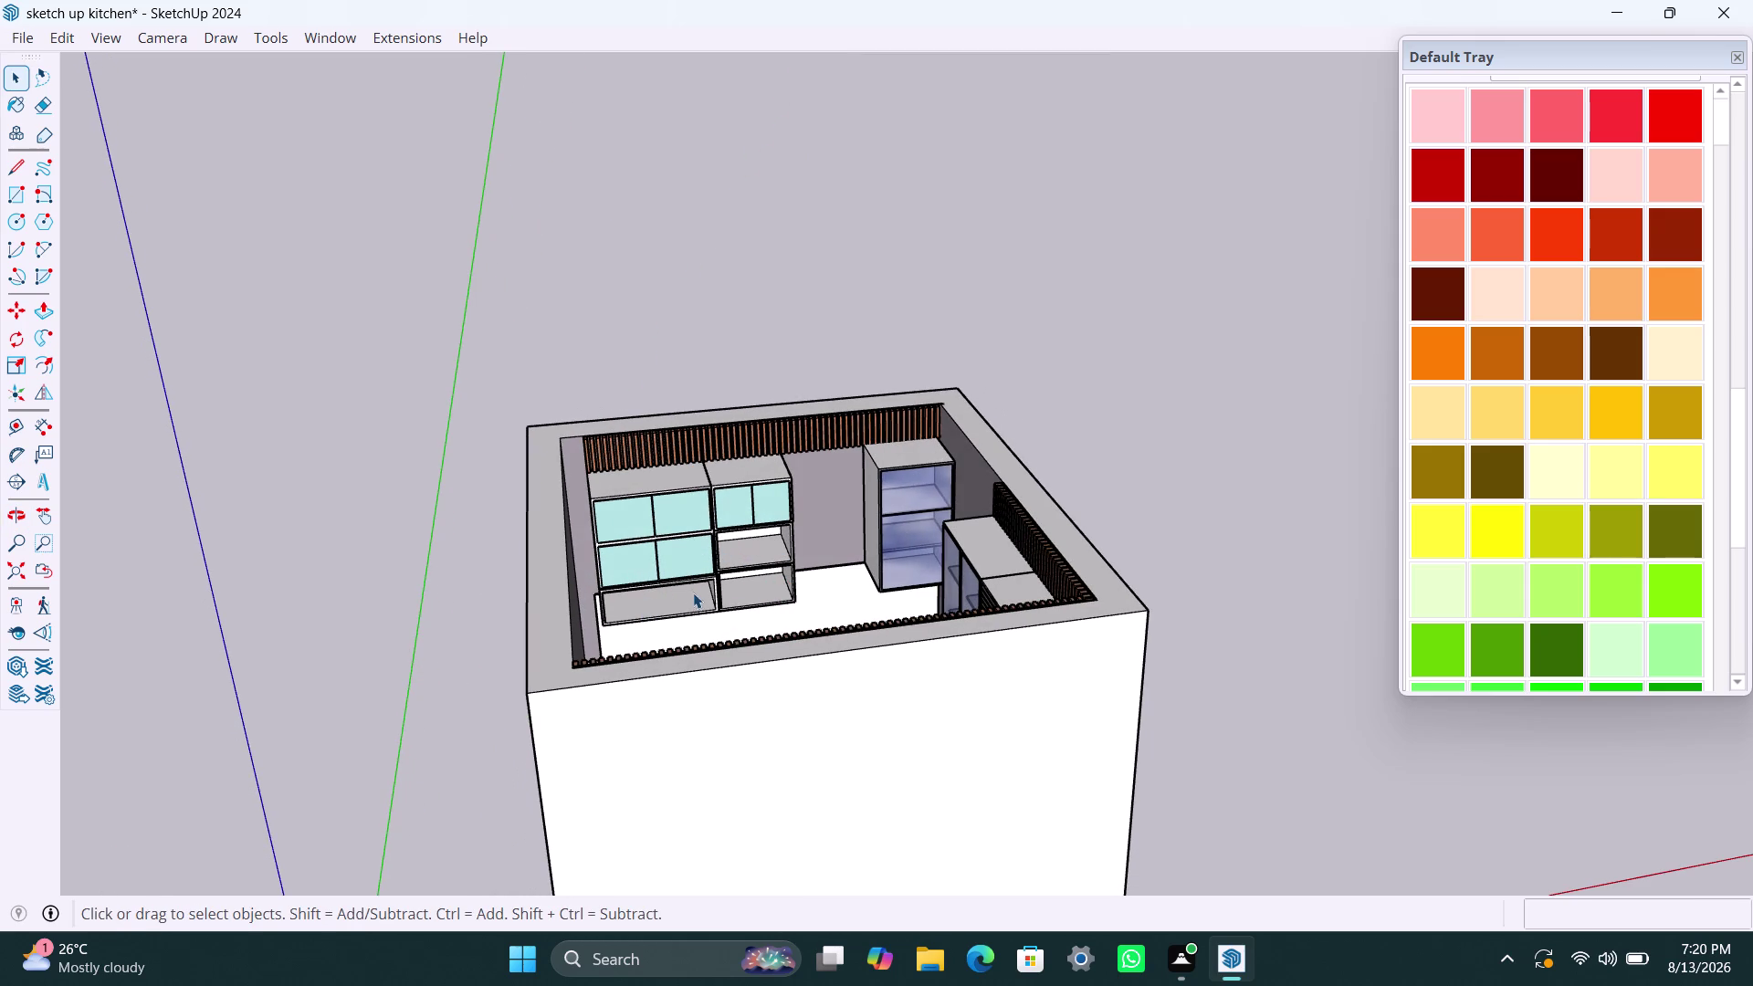
middle_drag(693, 593, 911, 630)
middle_drag(794, 630, 534, 583)
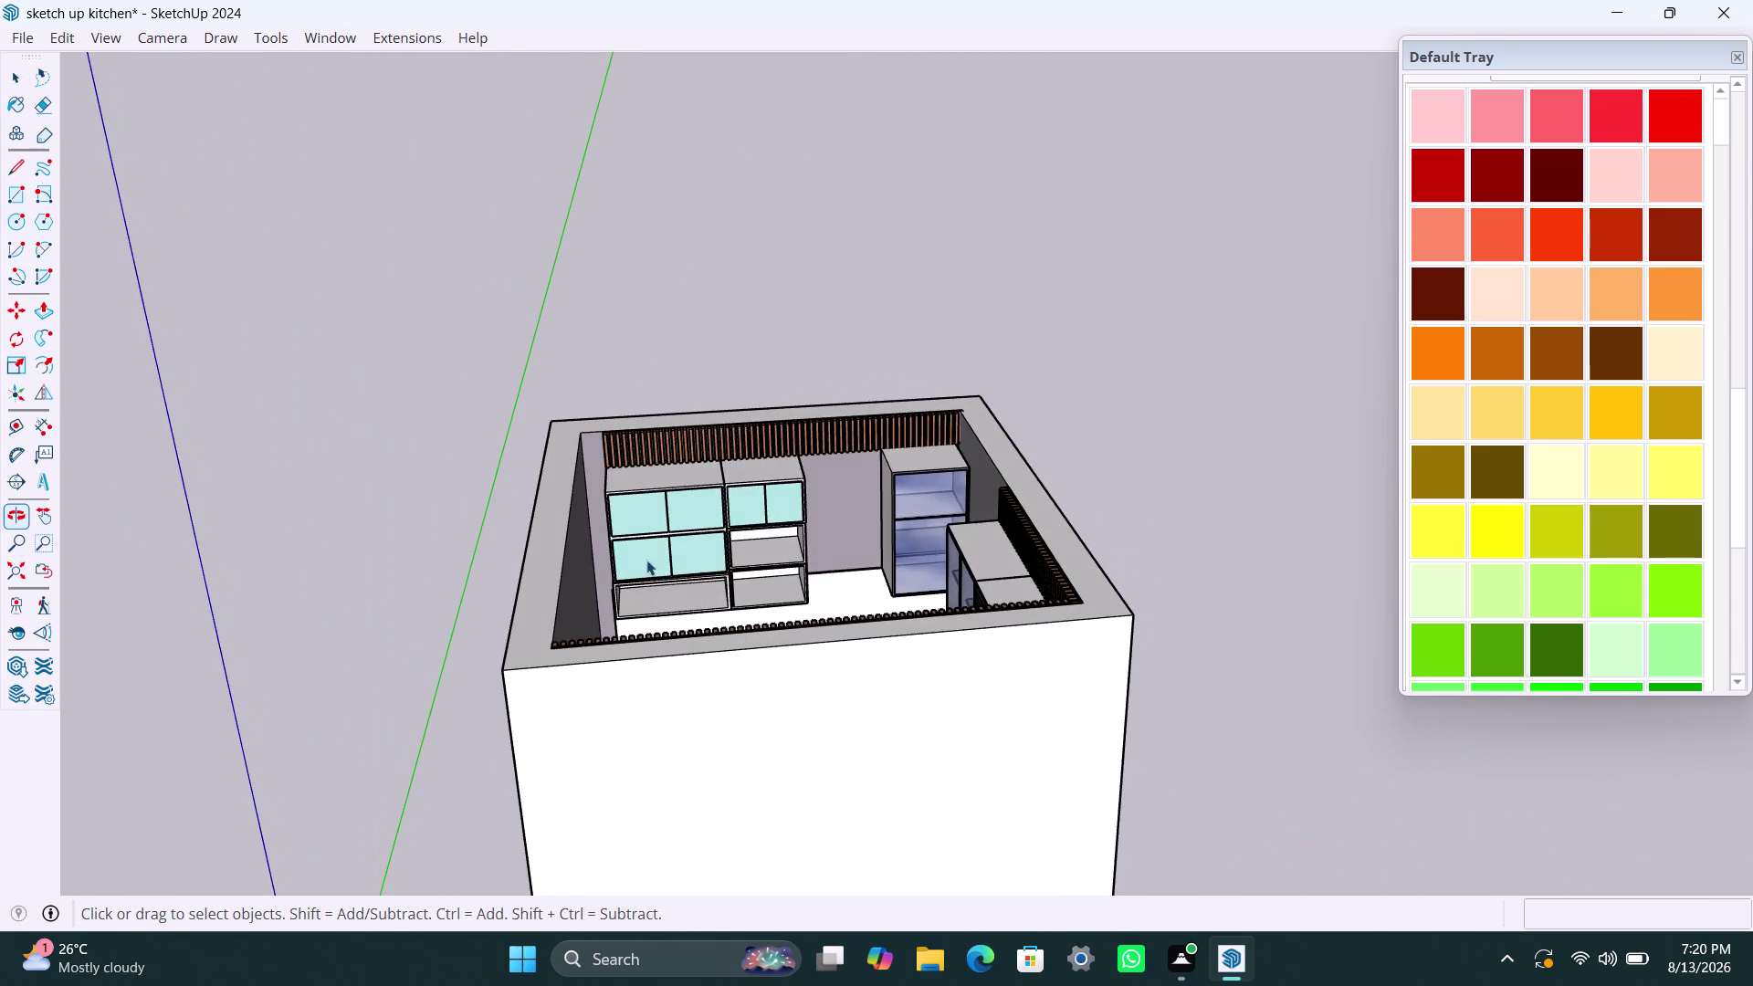
scroll(up, 3)
scroll(up, 3)
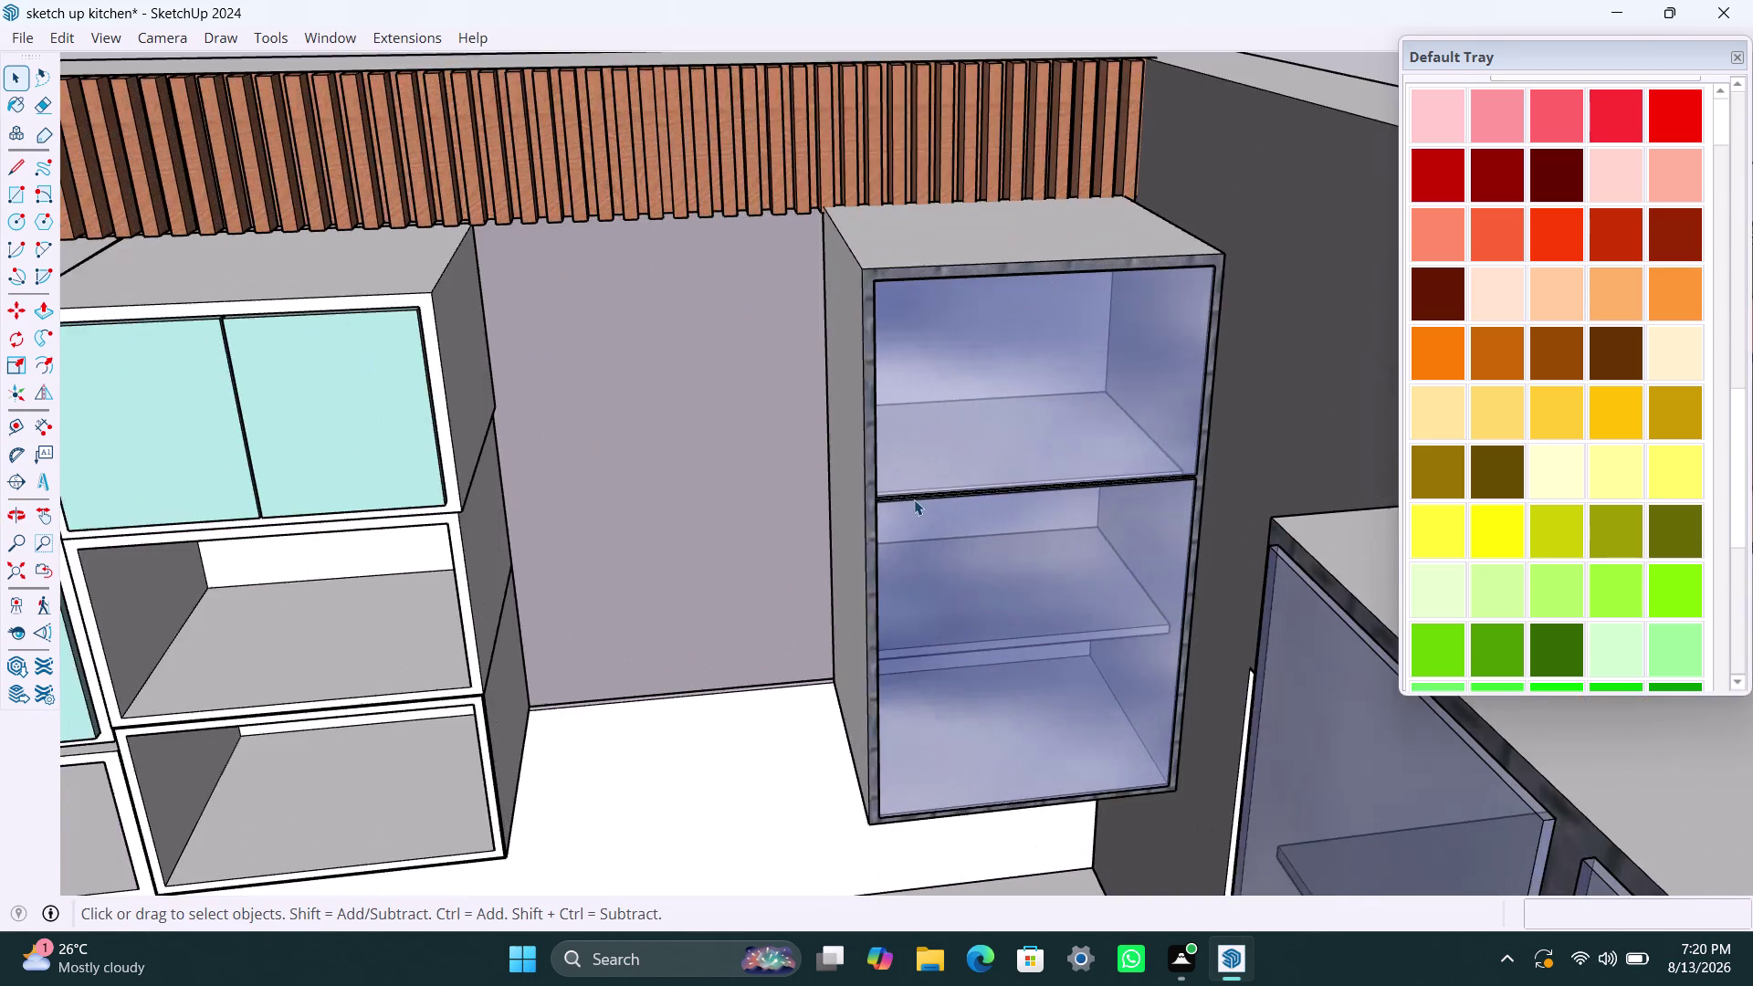
scroll(up, 3)
scroll(up, 3)
middle_drag(910, 531, 844, 414)
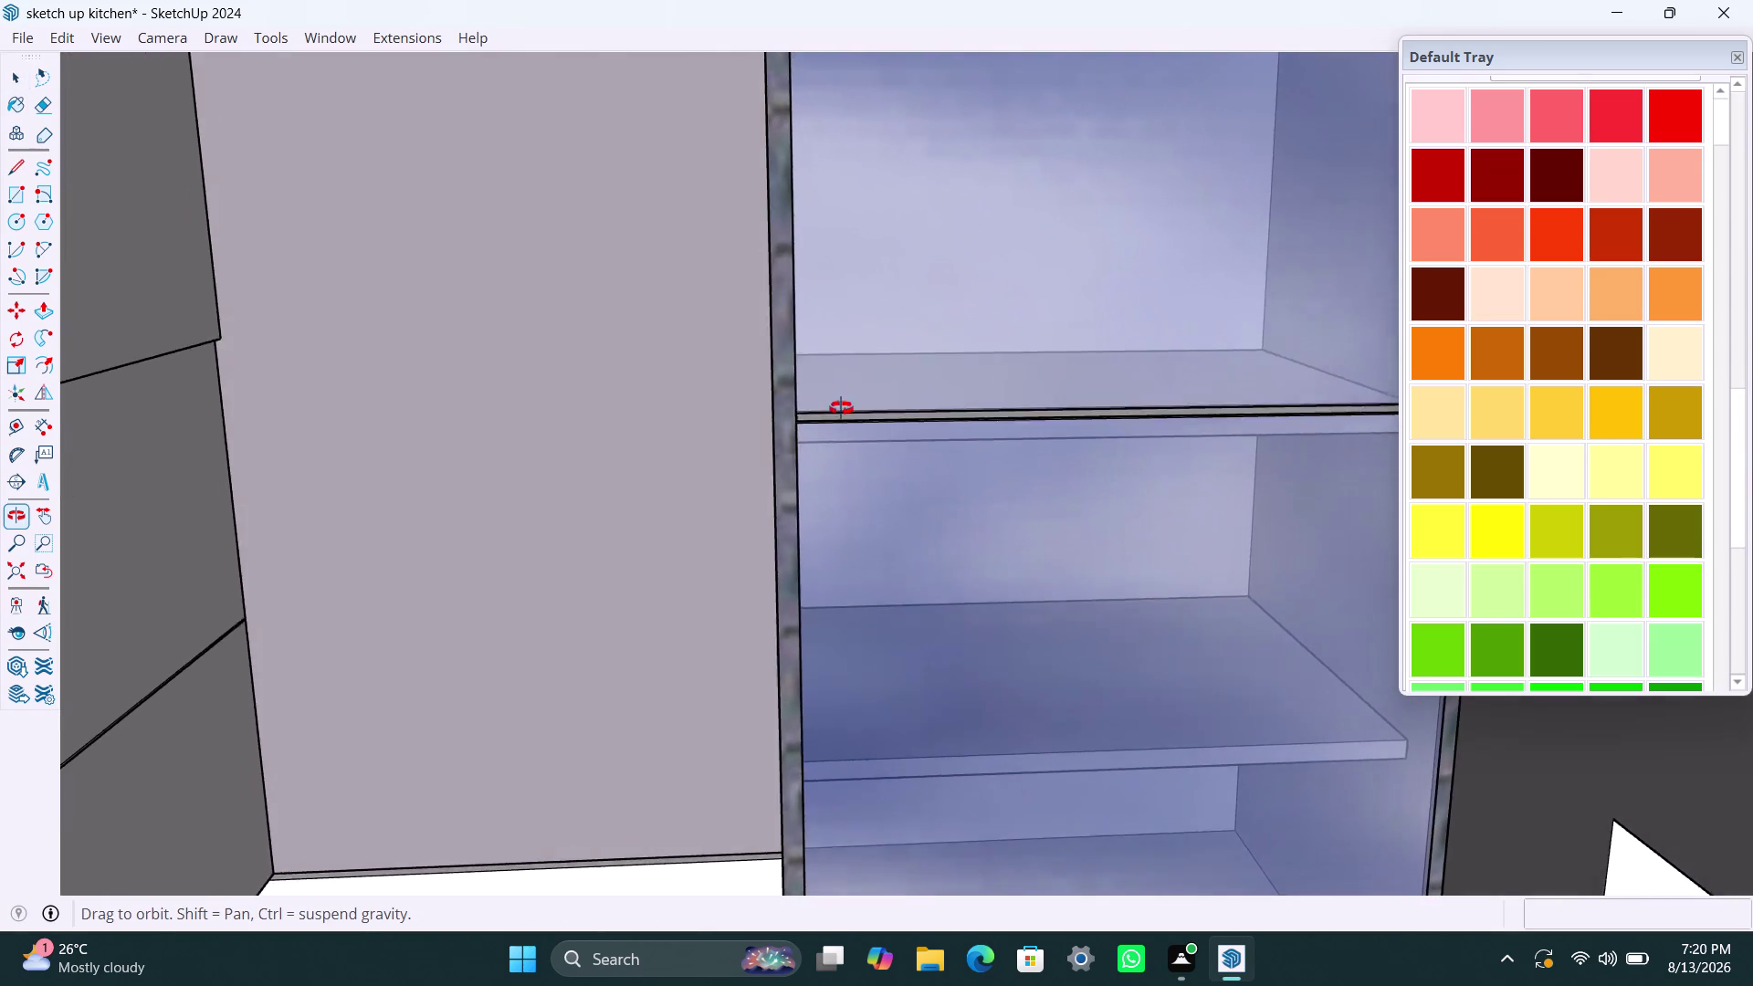
middle_drag(844, 414, 836, 402)
scroll(down, 3)
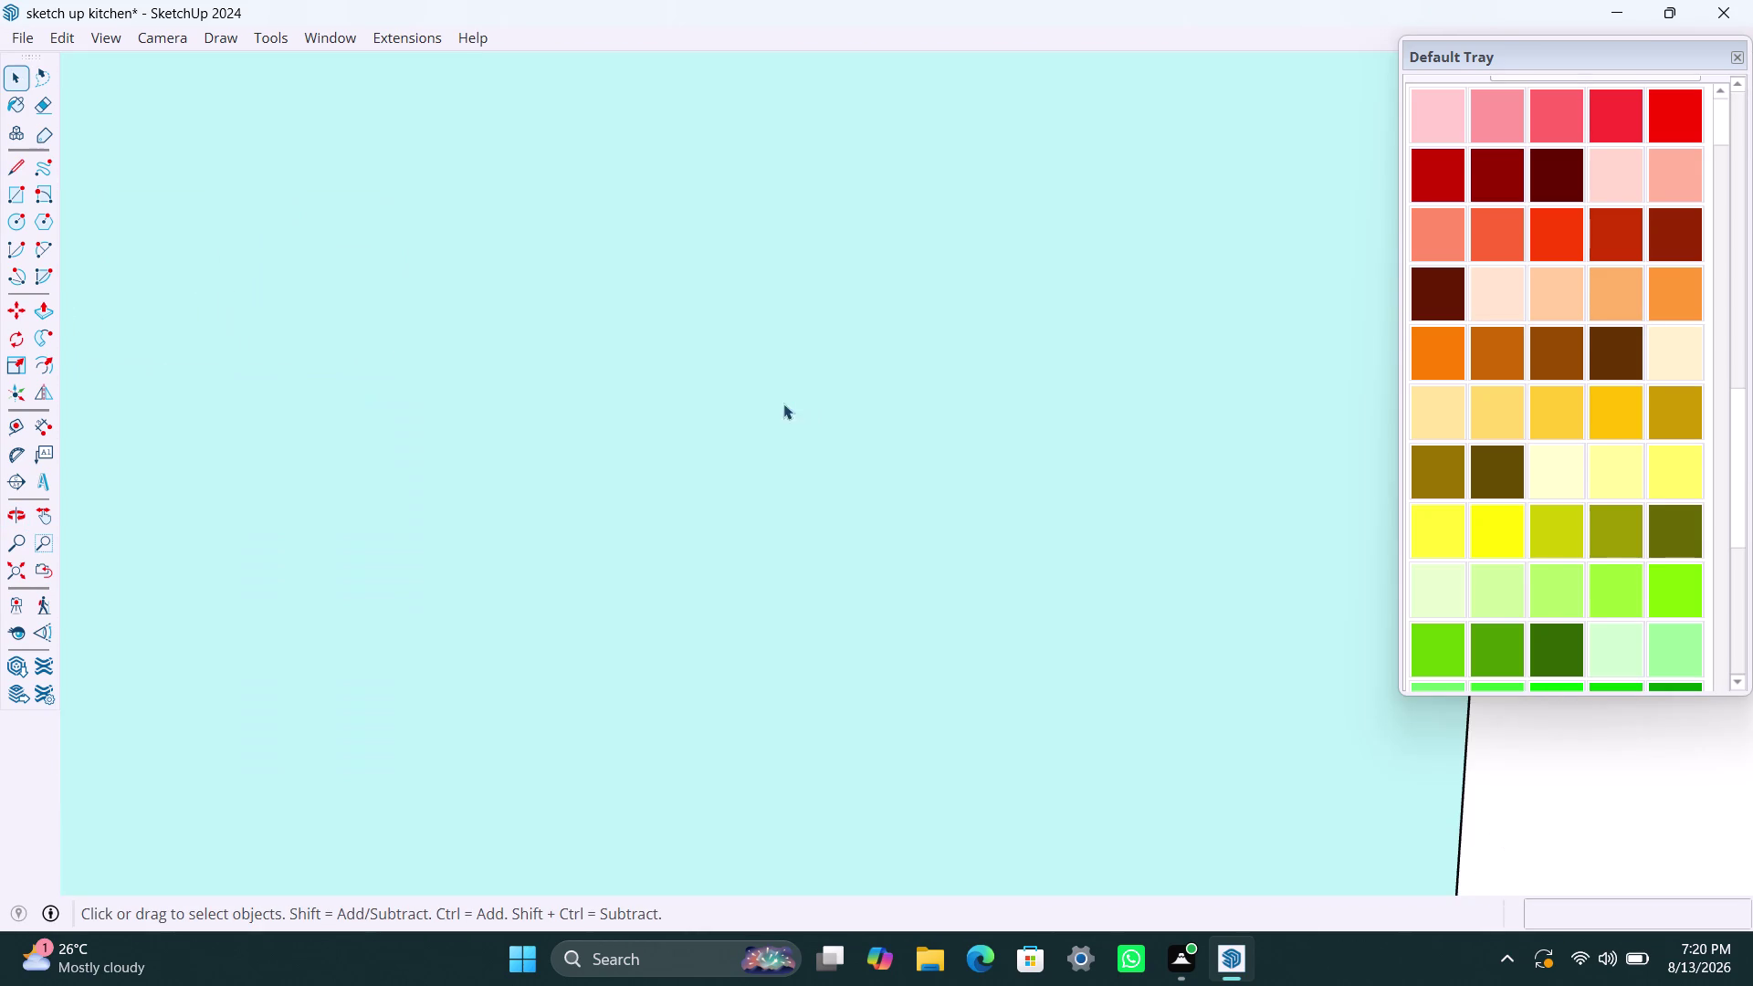
click(23, 579)
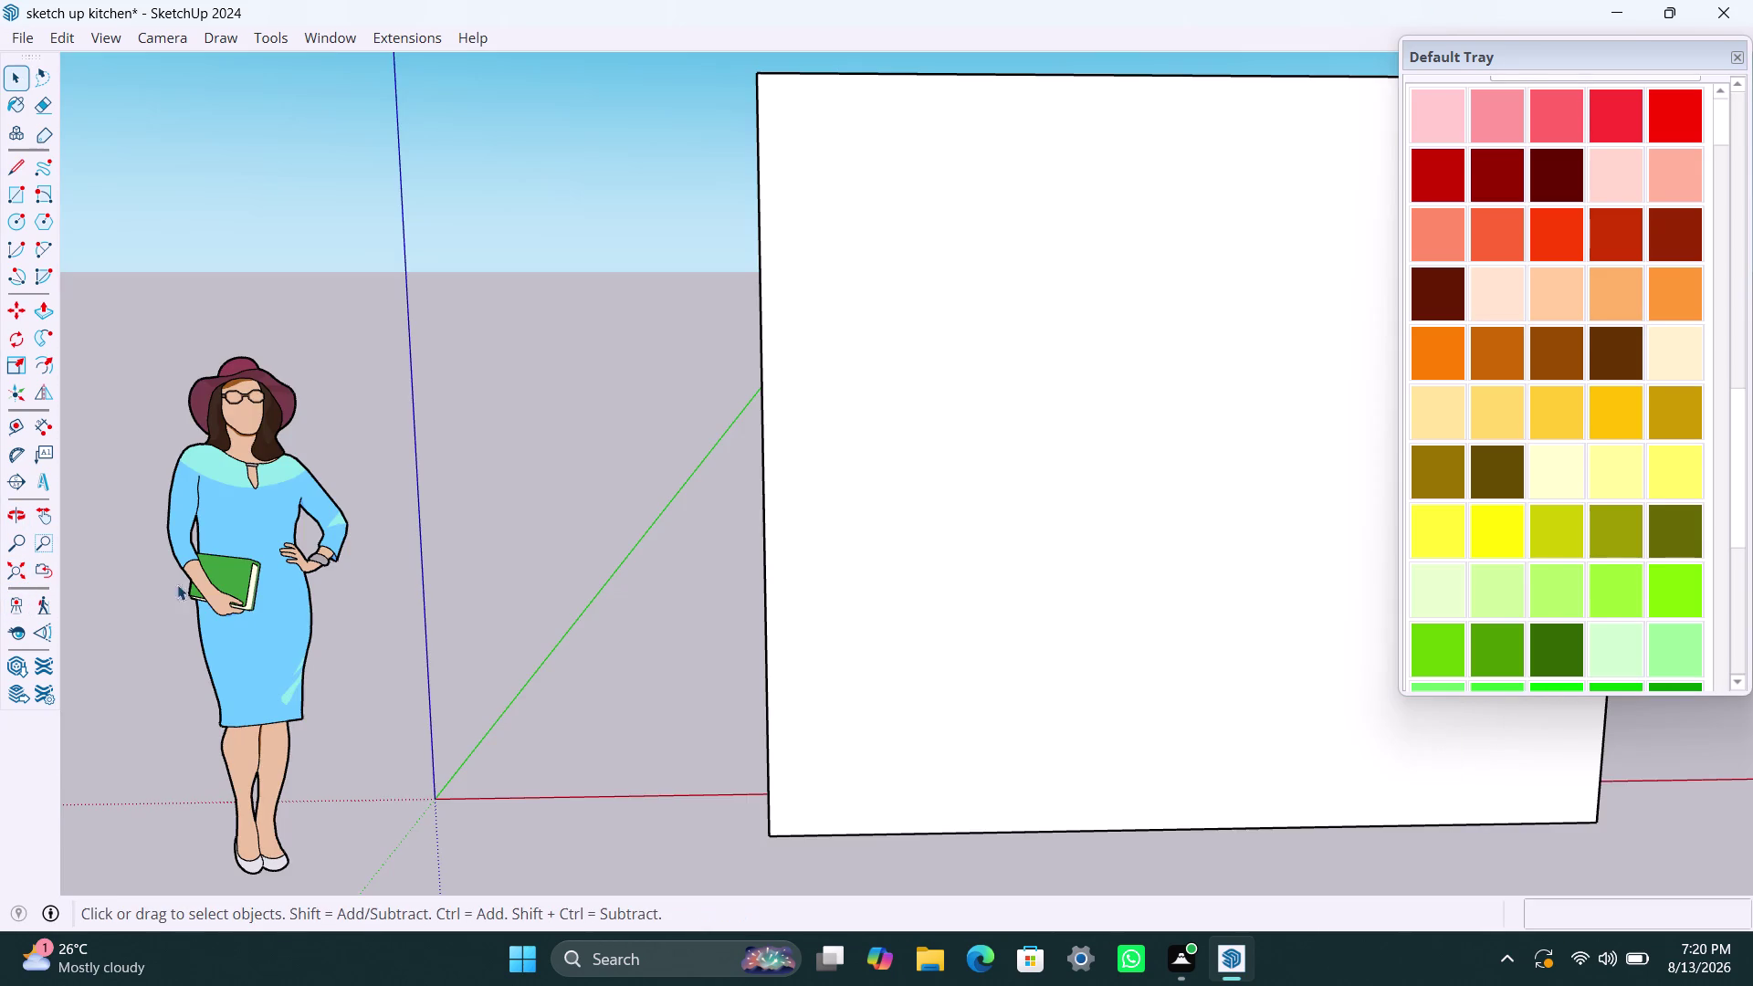
scroll(down, 3)
middle_drag(539, 502, 360, 755)
scroll(down, 3)
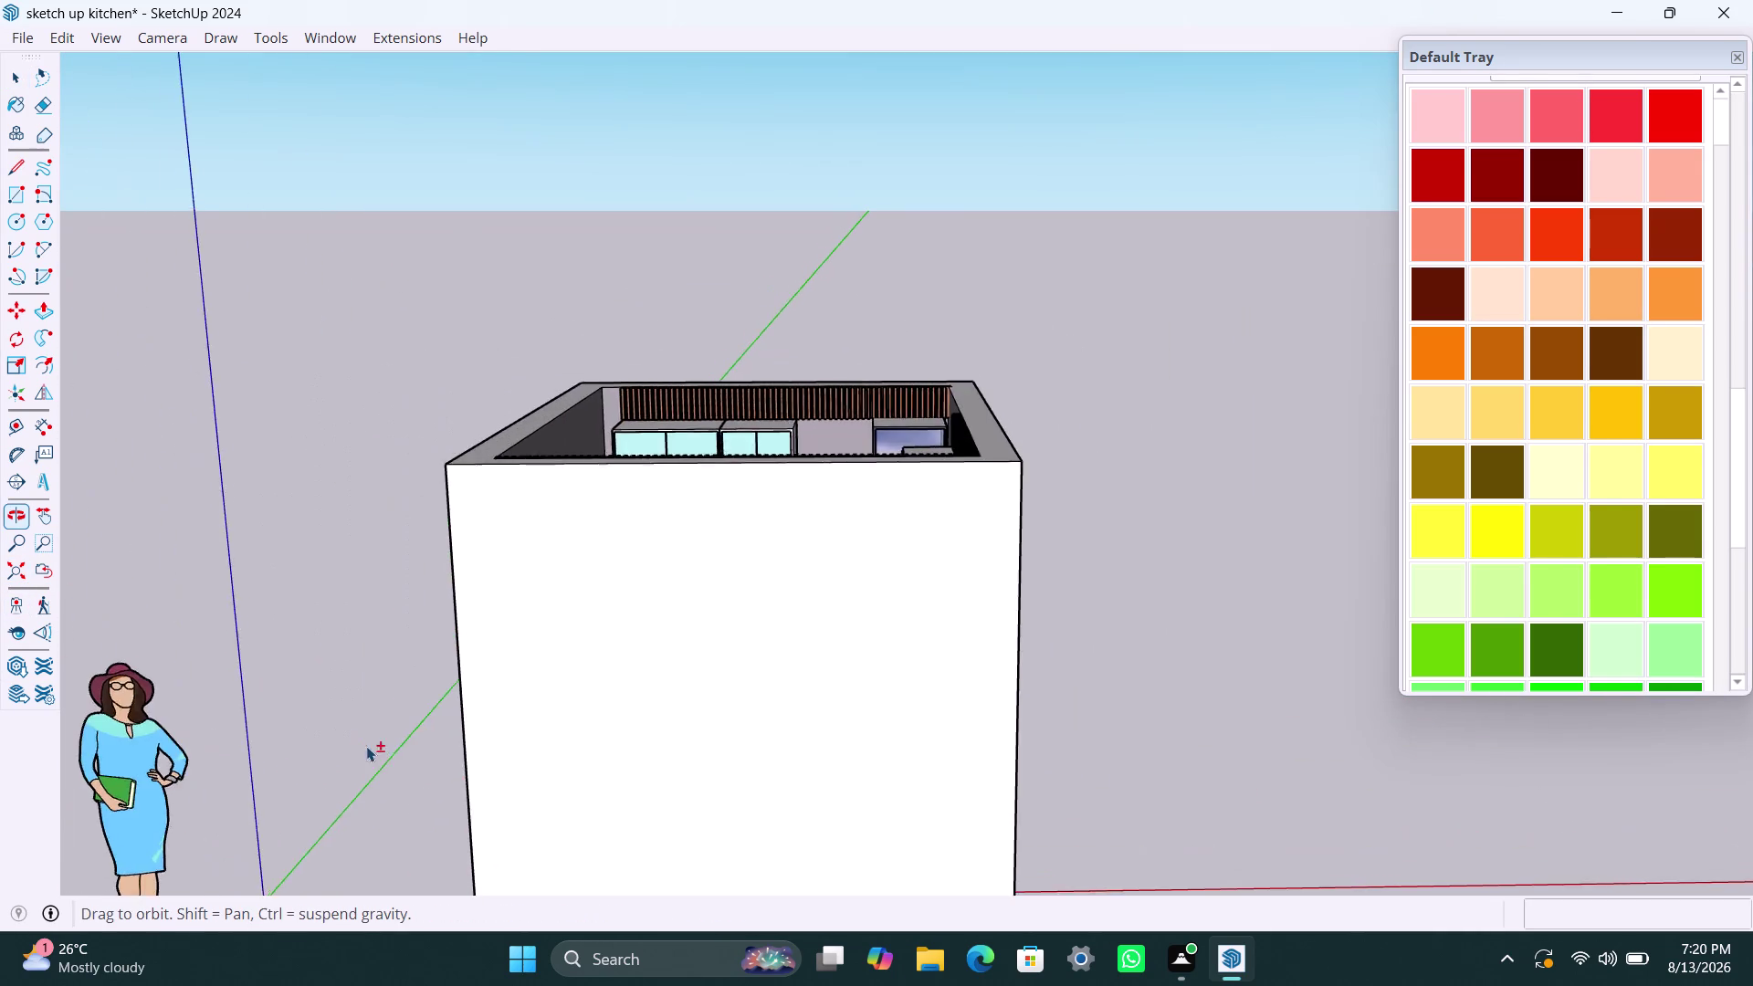
middle_drag(359, 755, 360, 753)
scroll(down, 3)
middle_drag(576, 700, 147, 714)
scroll(down, 3)
middle_drag(501, 663, 129, 712)
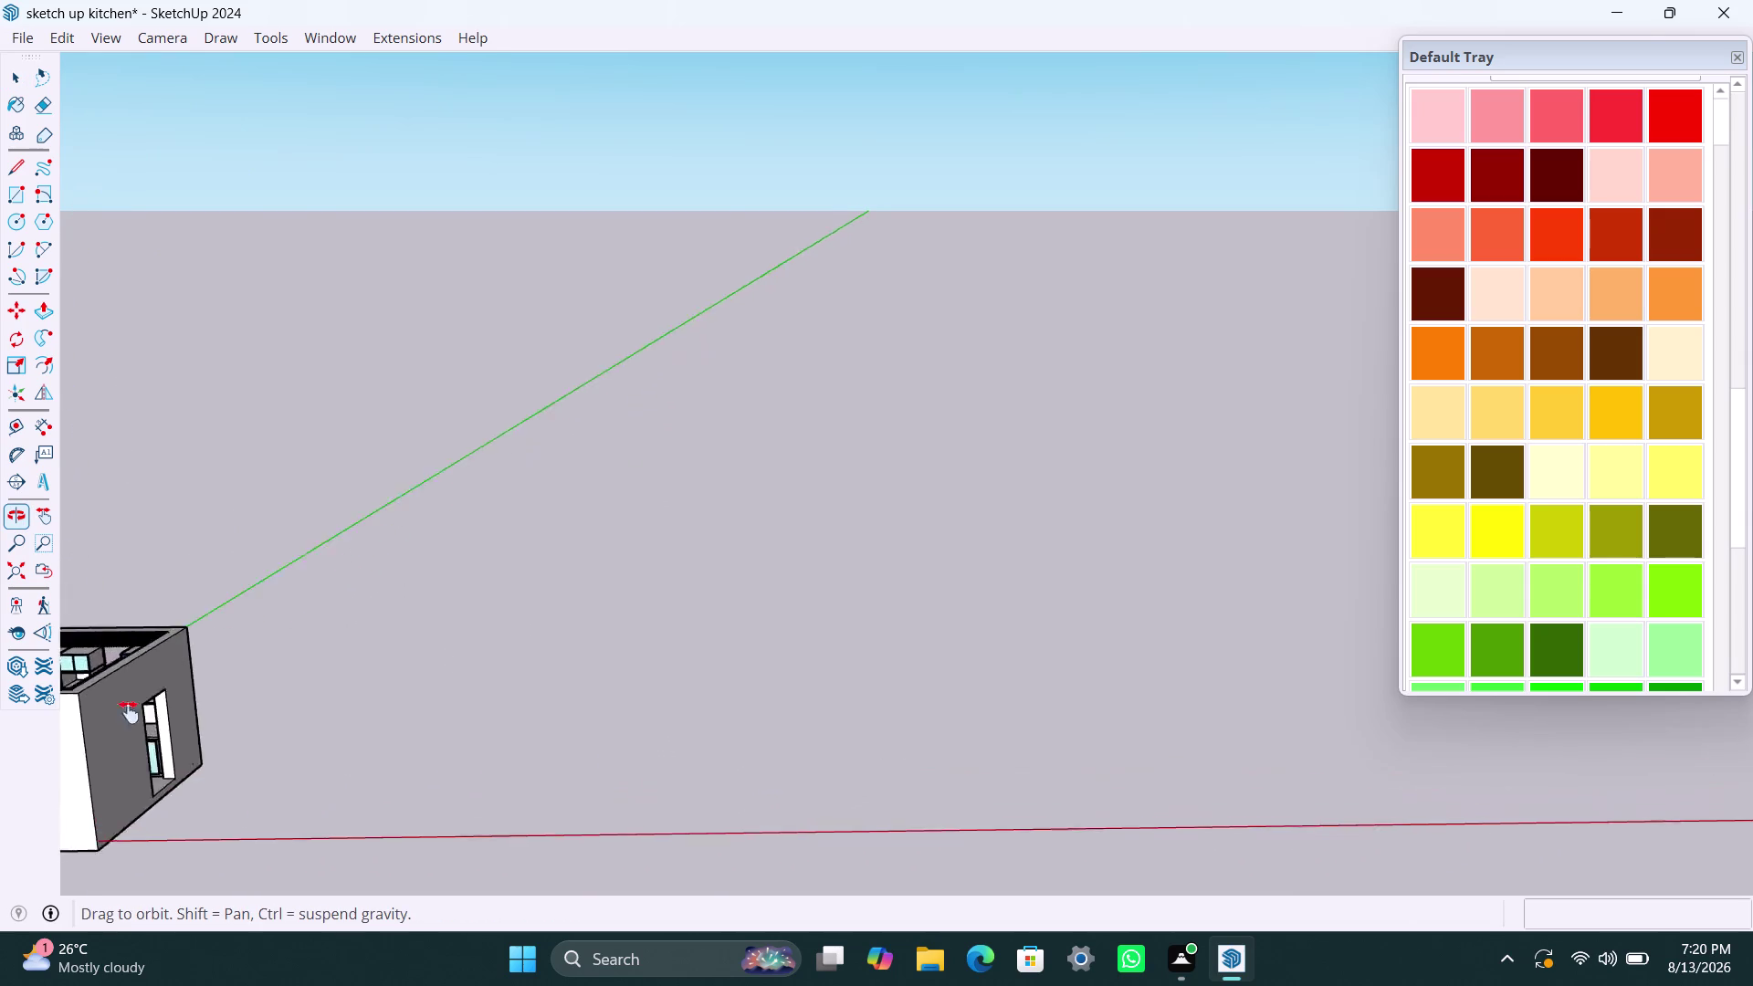
middle_drag(128, 713, 668, 564)
middle_drag(565, 600, 0, 478)
scroll(up, 3)
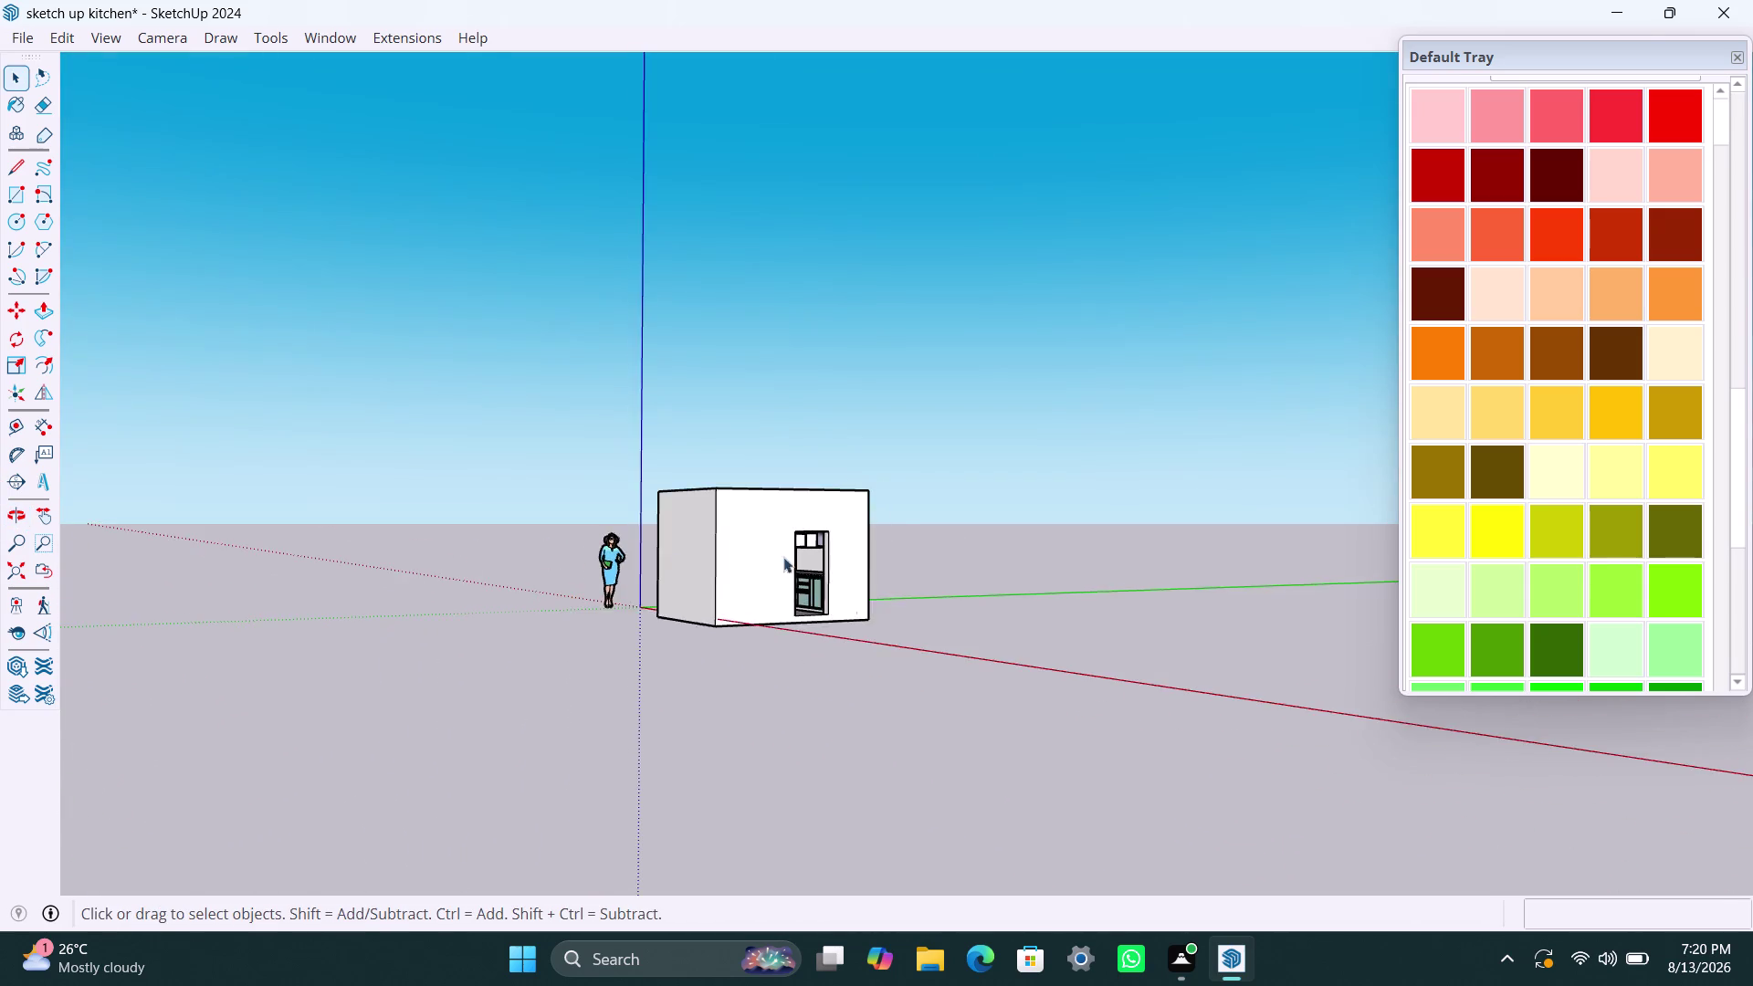
scroll(up, 3)
middle_drag(823, 504, 630, 792)
scroll(up, 3)
middle_drag(599, 630, 533, 806)
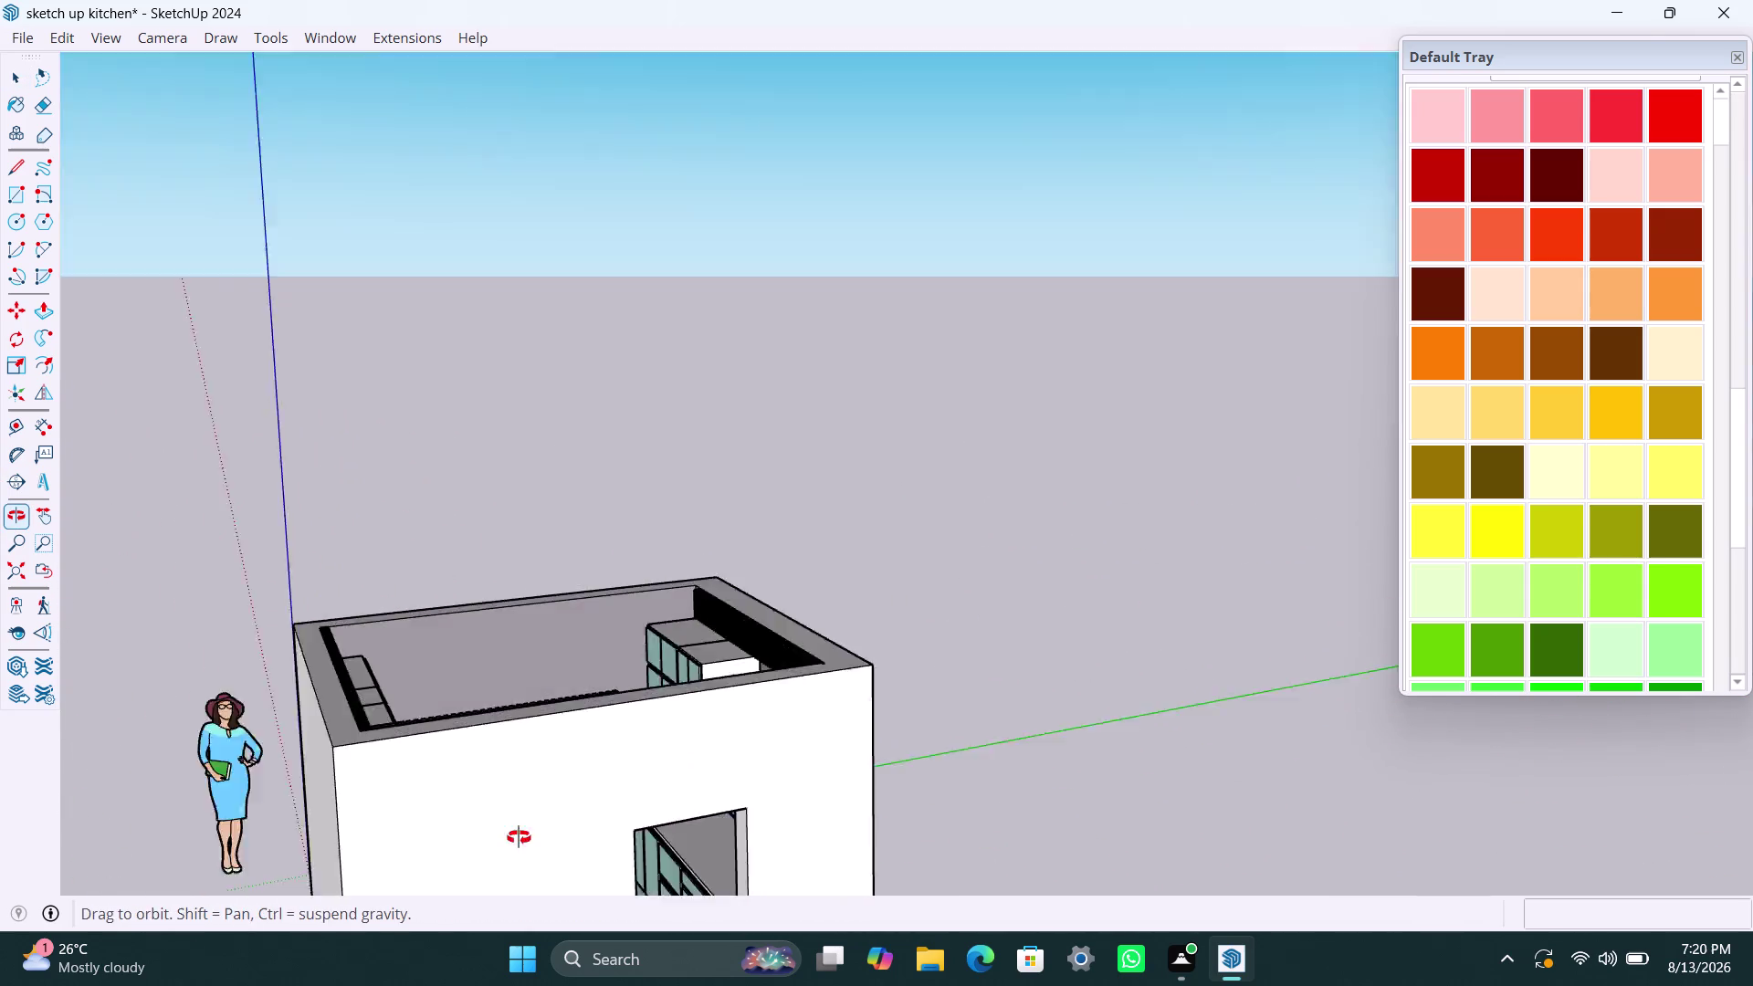
middle_drag(534, 806, 496, 892)
scroll(up, 3)
middle_drag(654, 597, 517, 744)
scroll(up, 3)
middle_drag(659, 435, 739, 439)
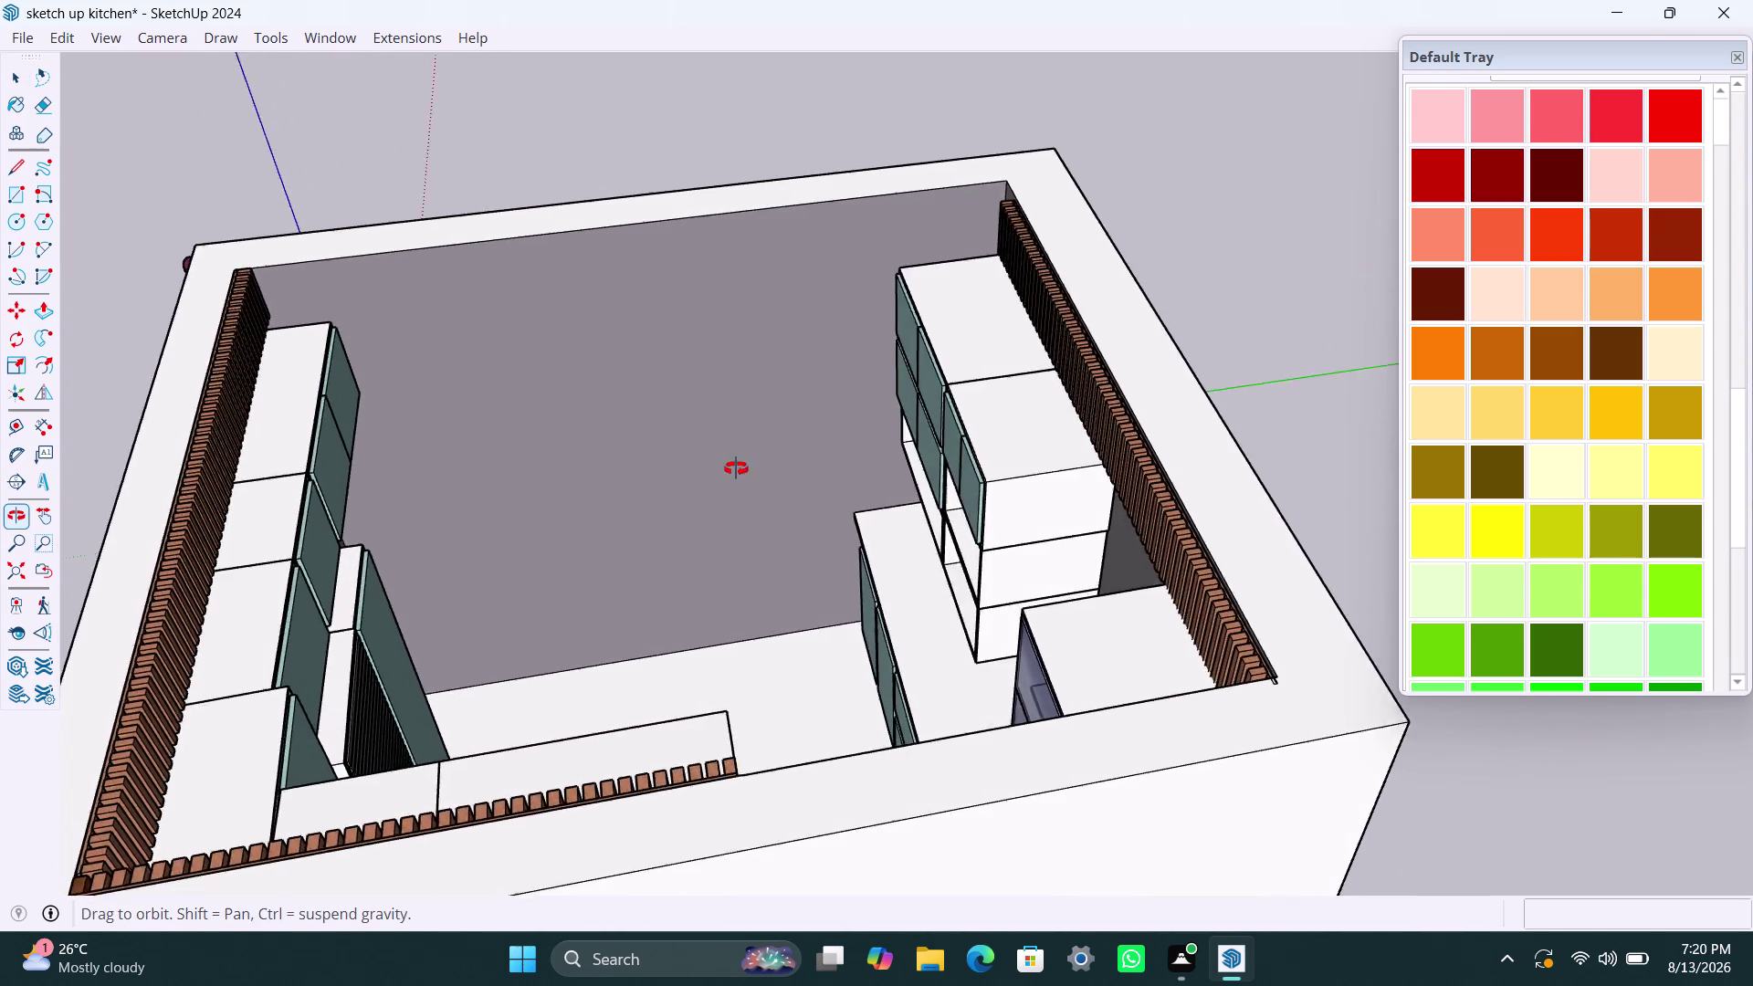
middle_drag(739, 440, 441, 514)
scroll(down, 3)
middle_drag(516, 438, 745, 441)
scroll(down, 3)
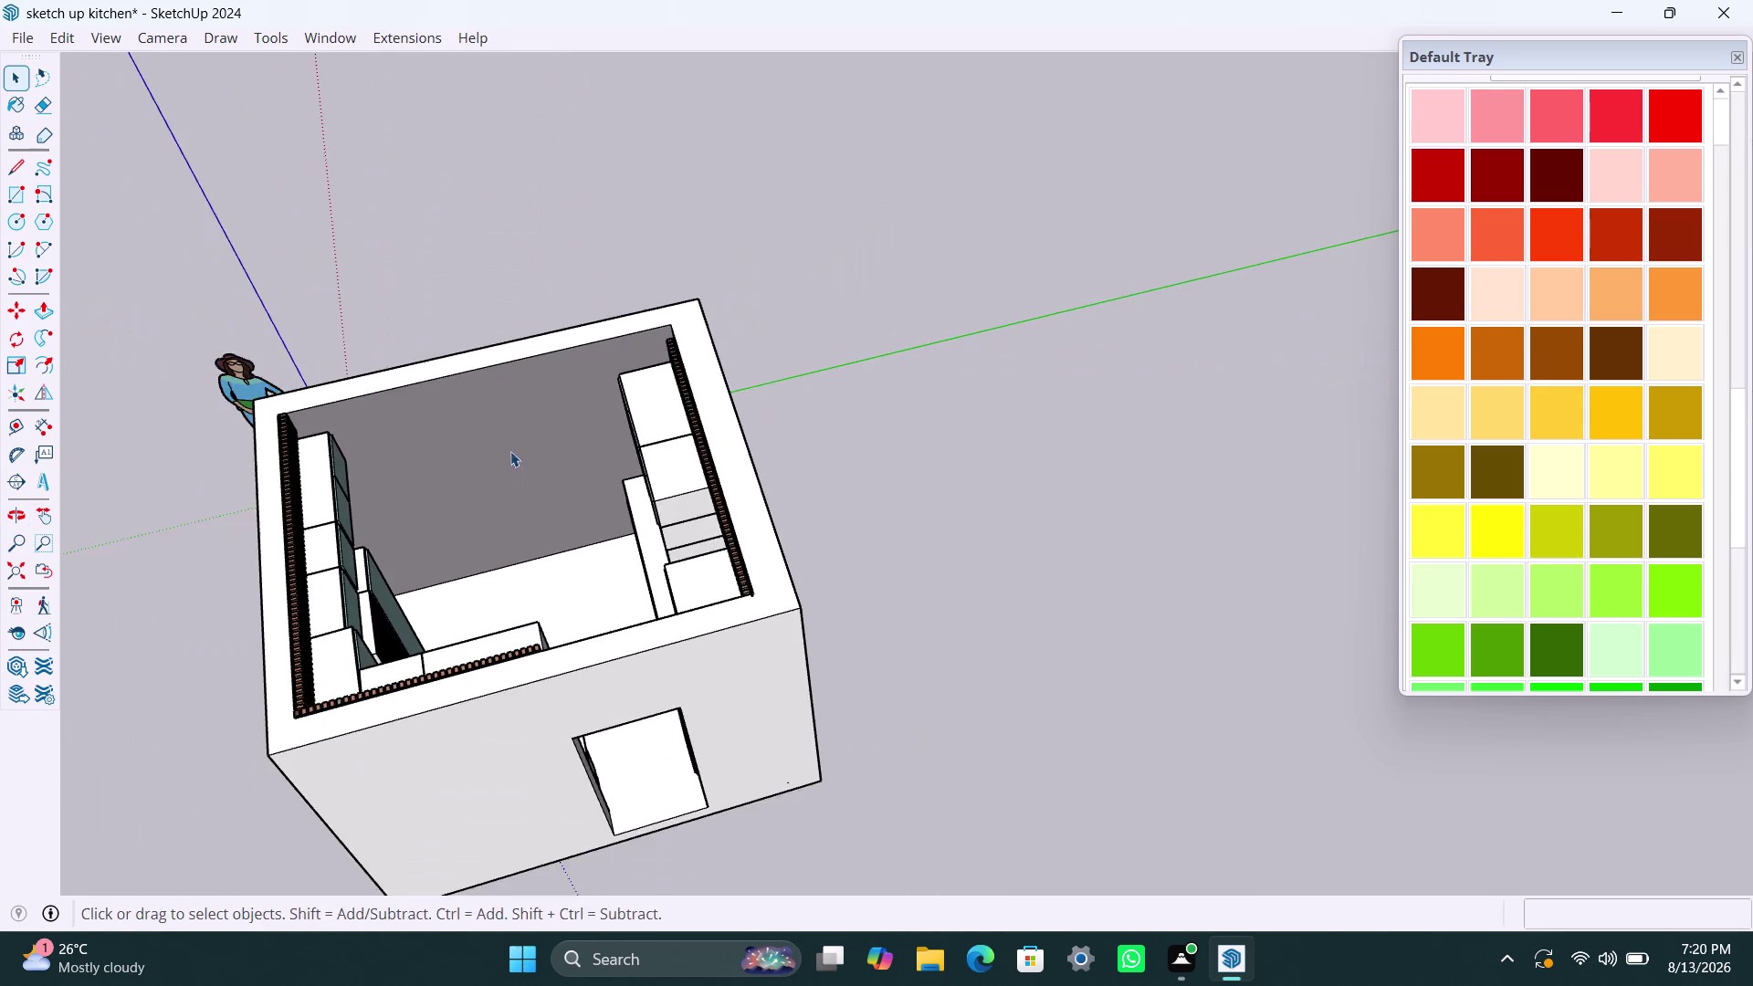
middle_drag(510, 451, 385, 454)
Draw a rectangle across the wall tops and make it a group.
key(r)
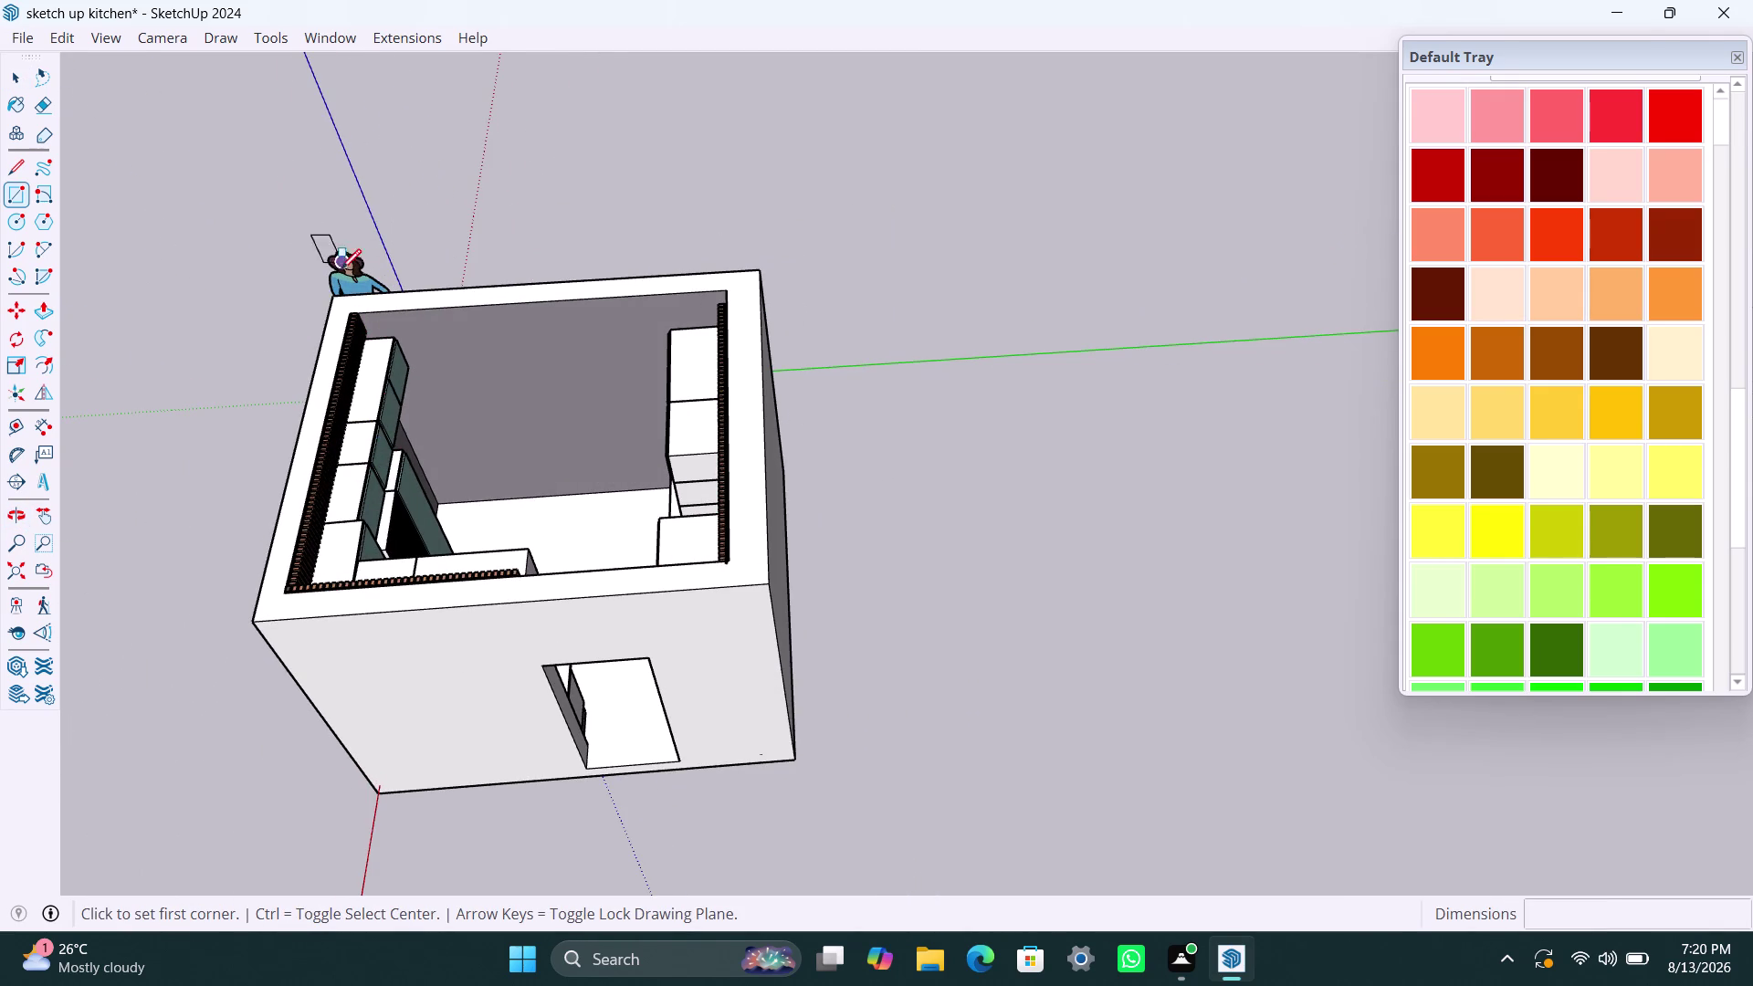
click(338, 297)
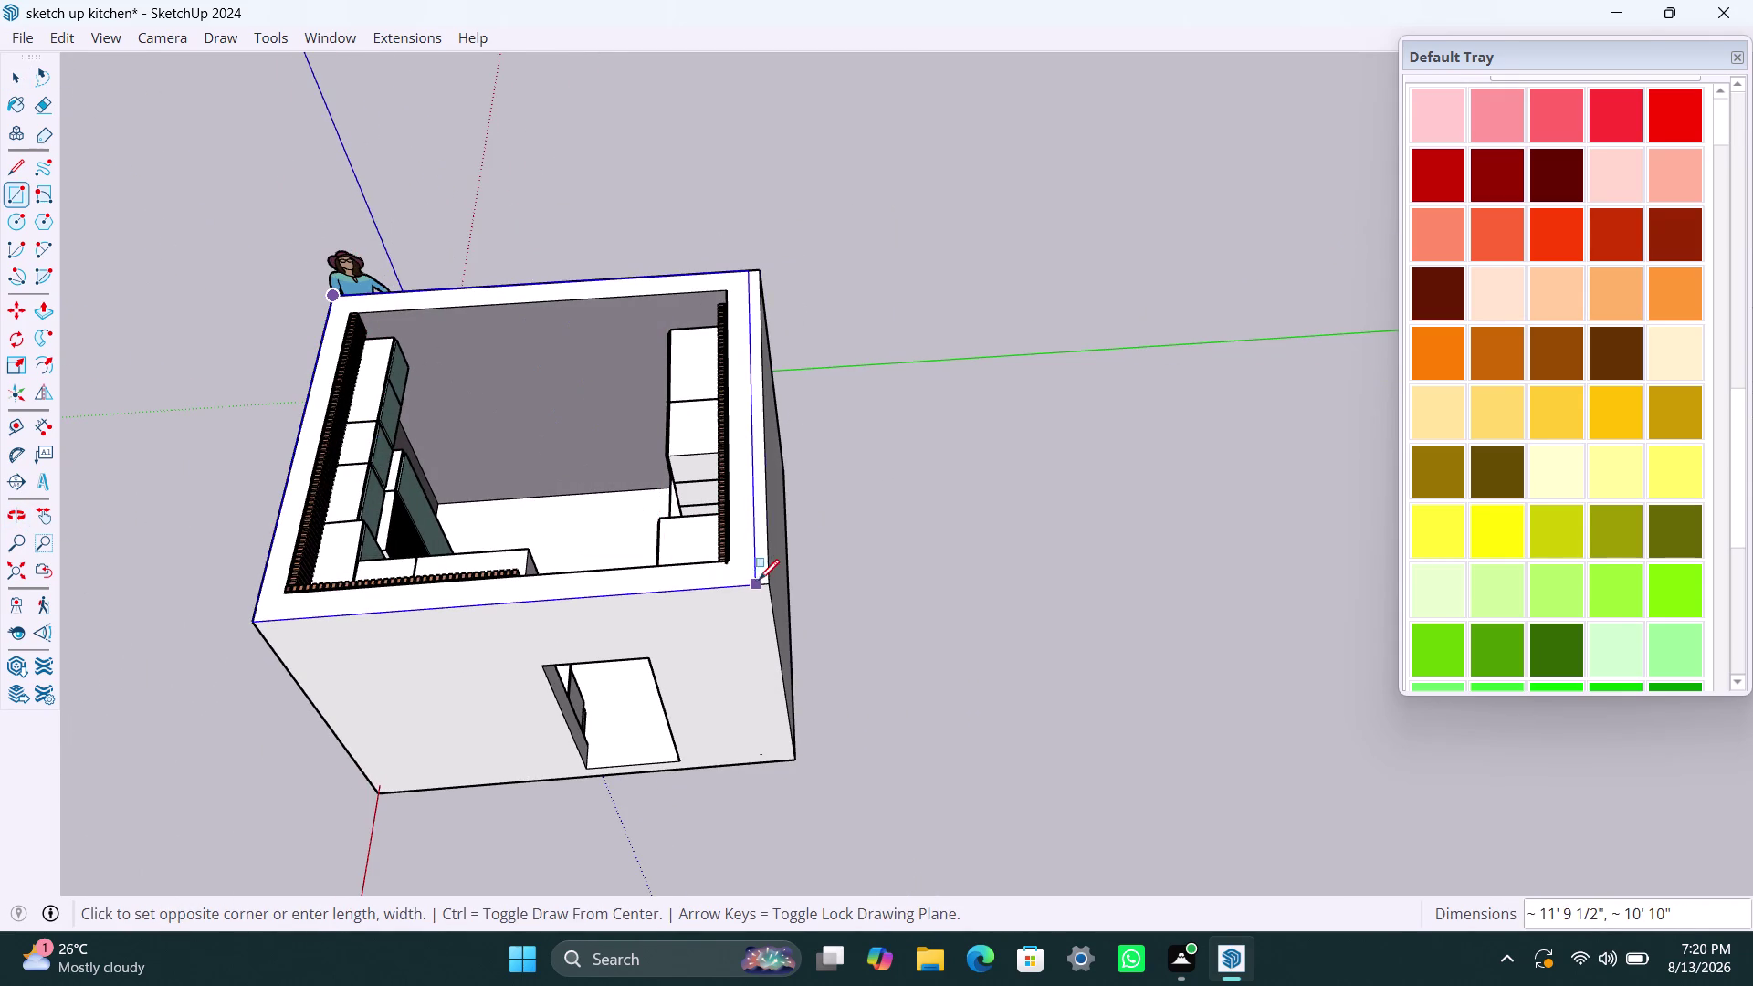
click(764, 581)
key(space)
double_click(633, 514)
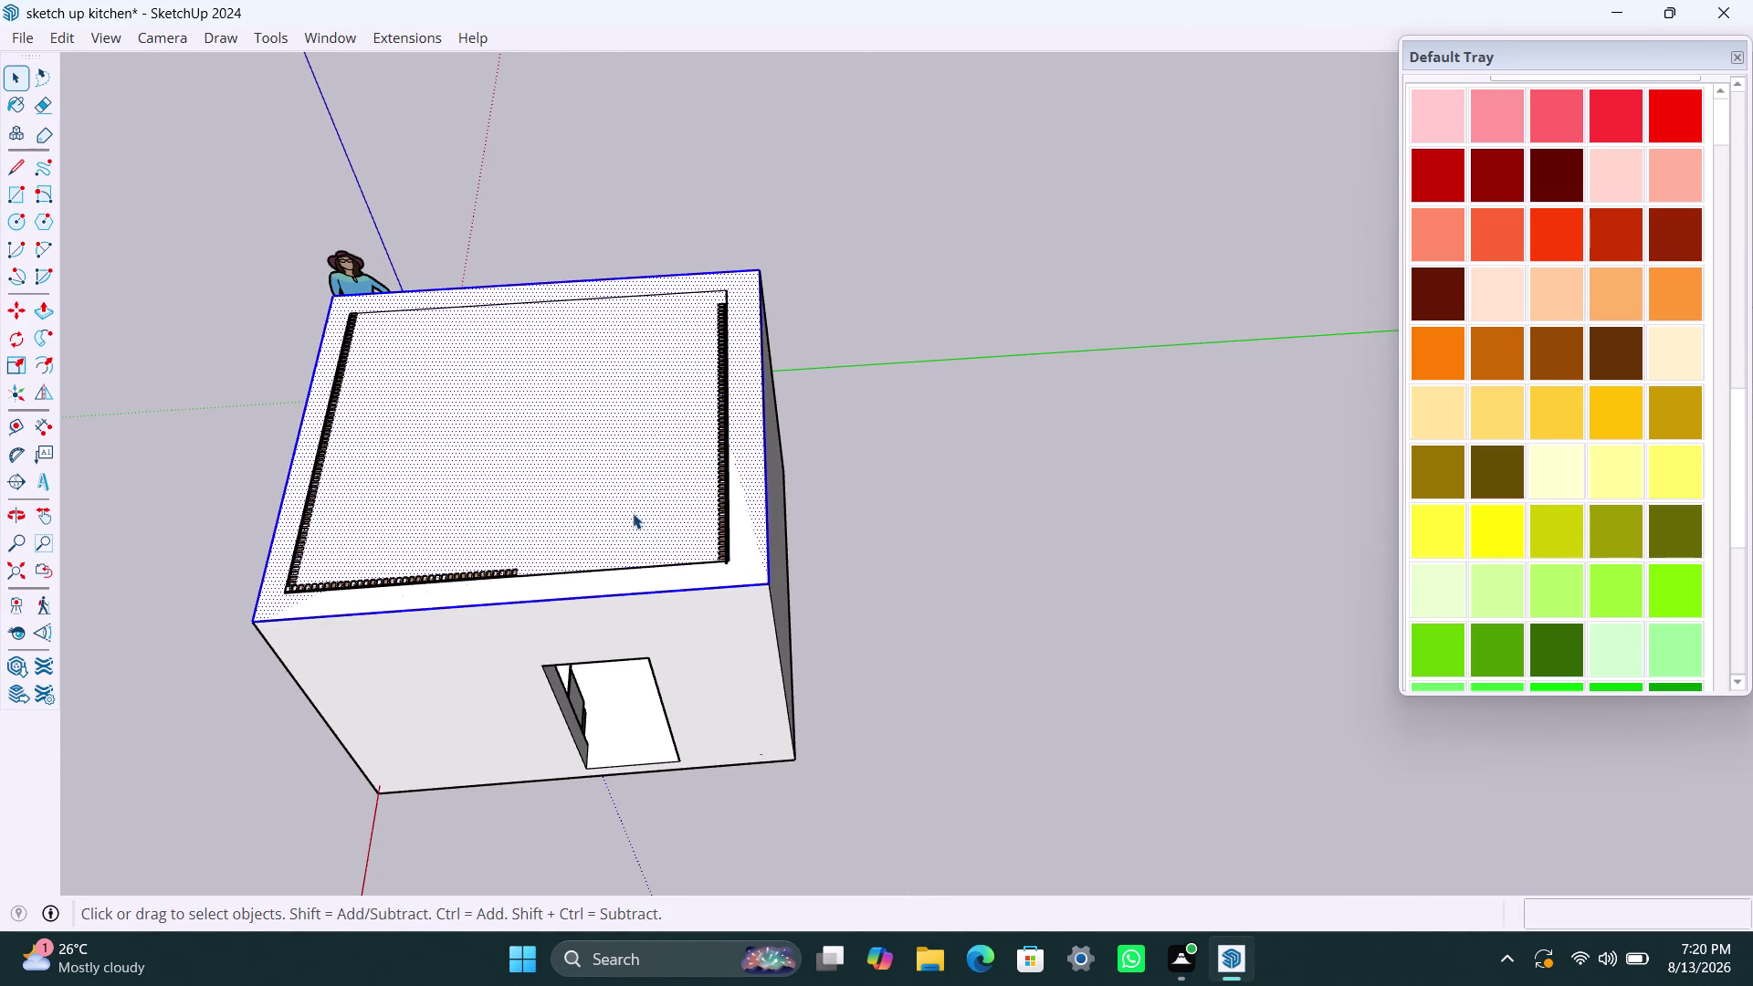
right_click(632, 513)
click(754, 215)
Push/Pull the roof face up 6" inside the group and exit it.
triple_click(534, 432)
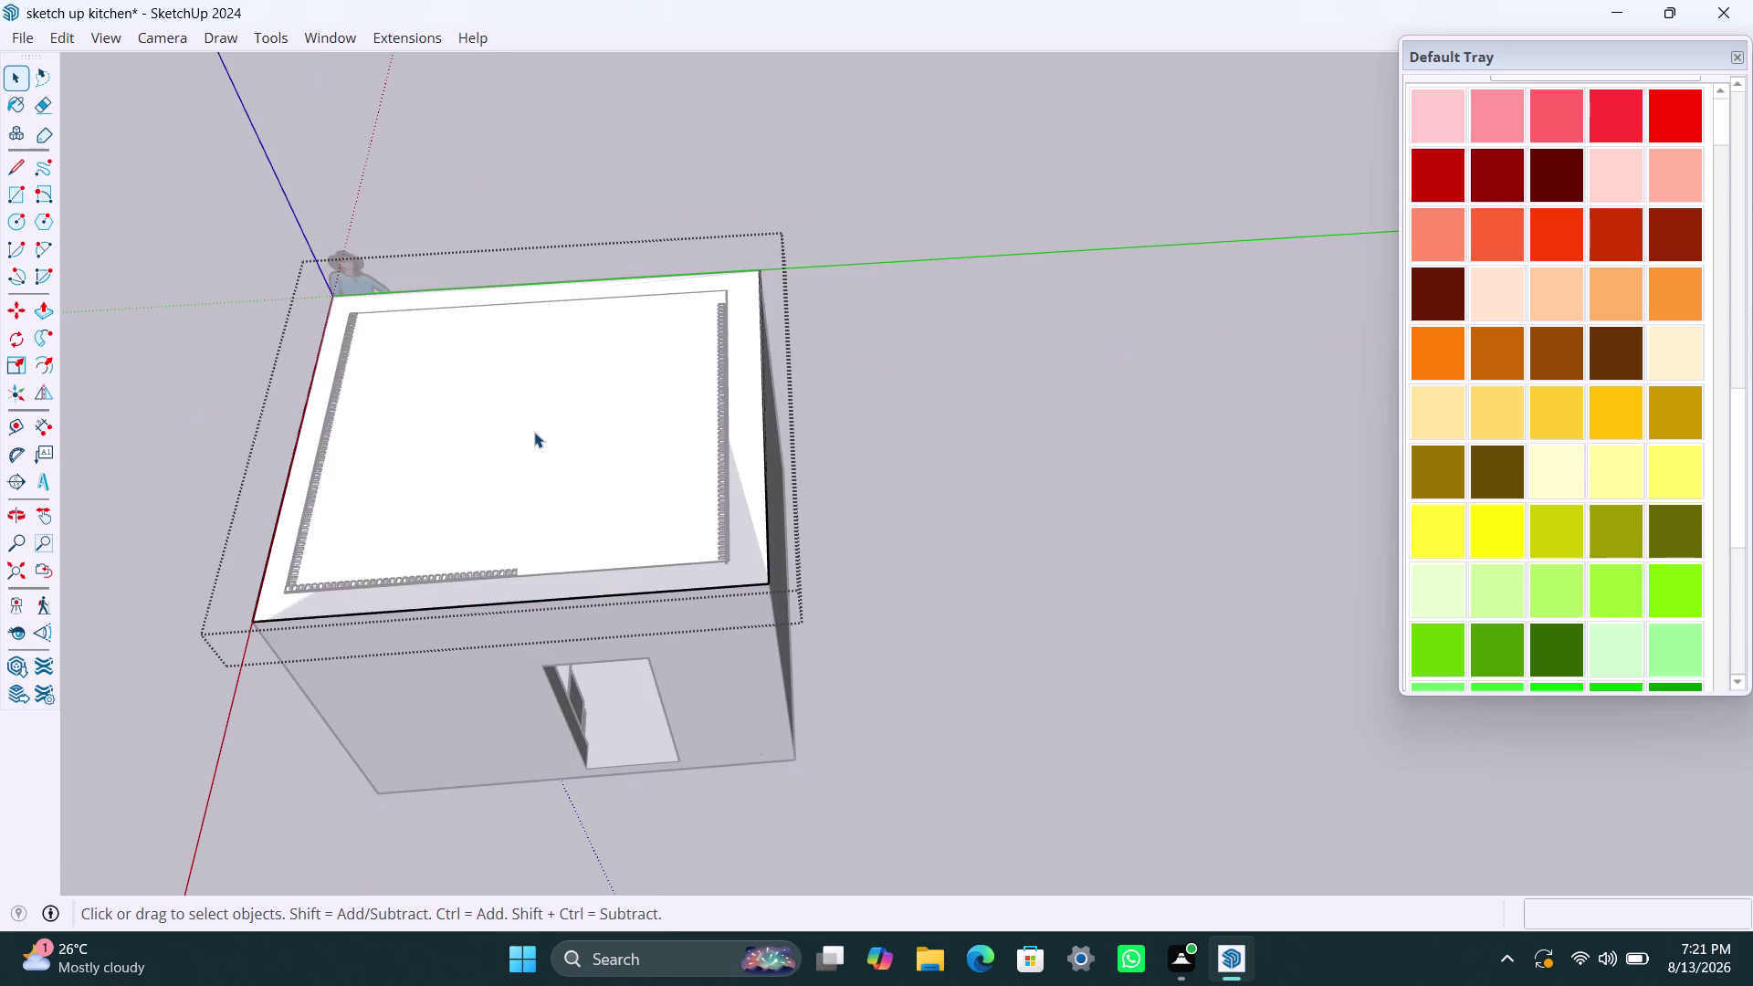
key(p)
click(534, 432)
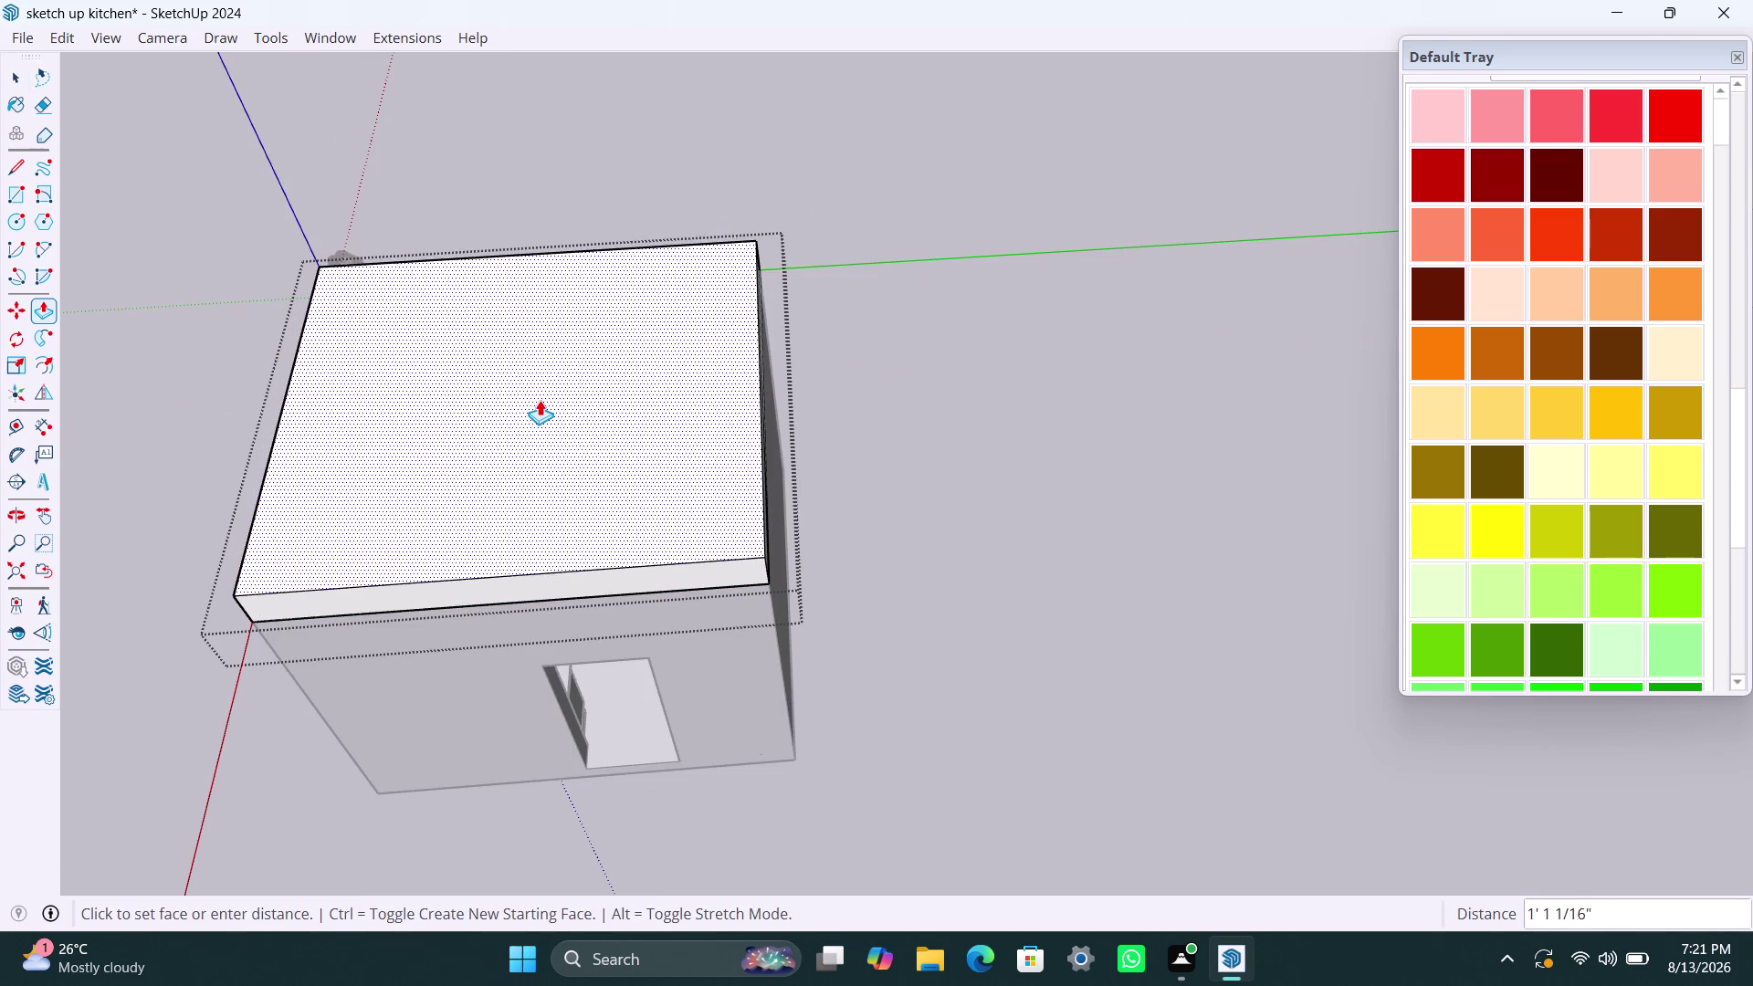
text(6)
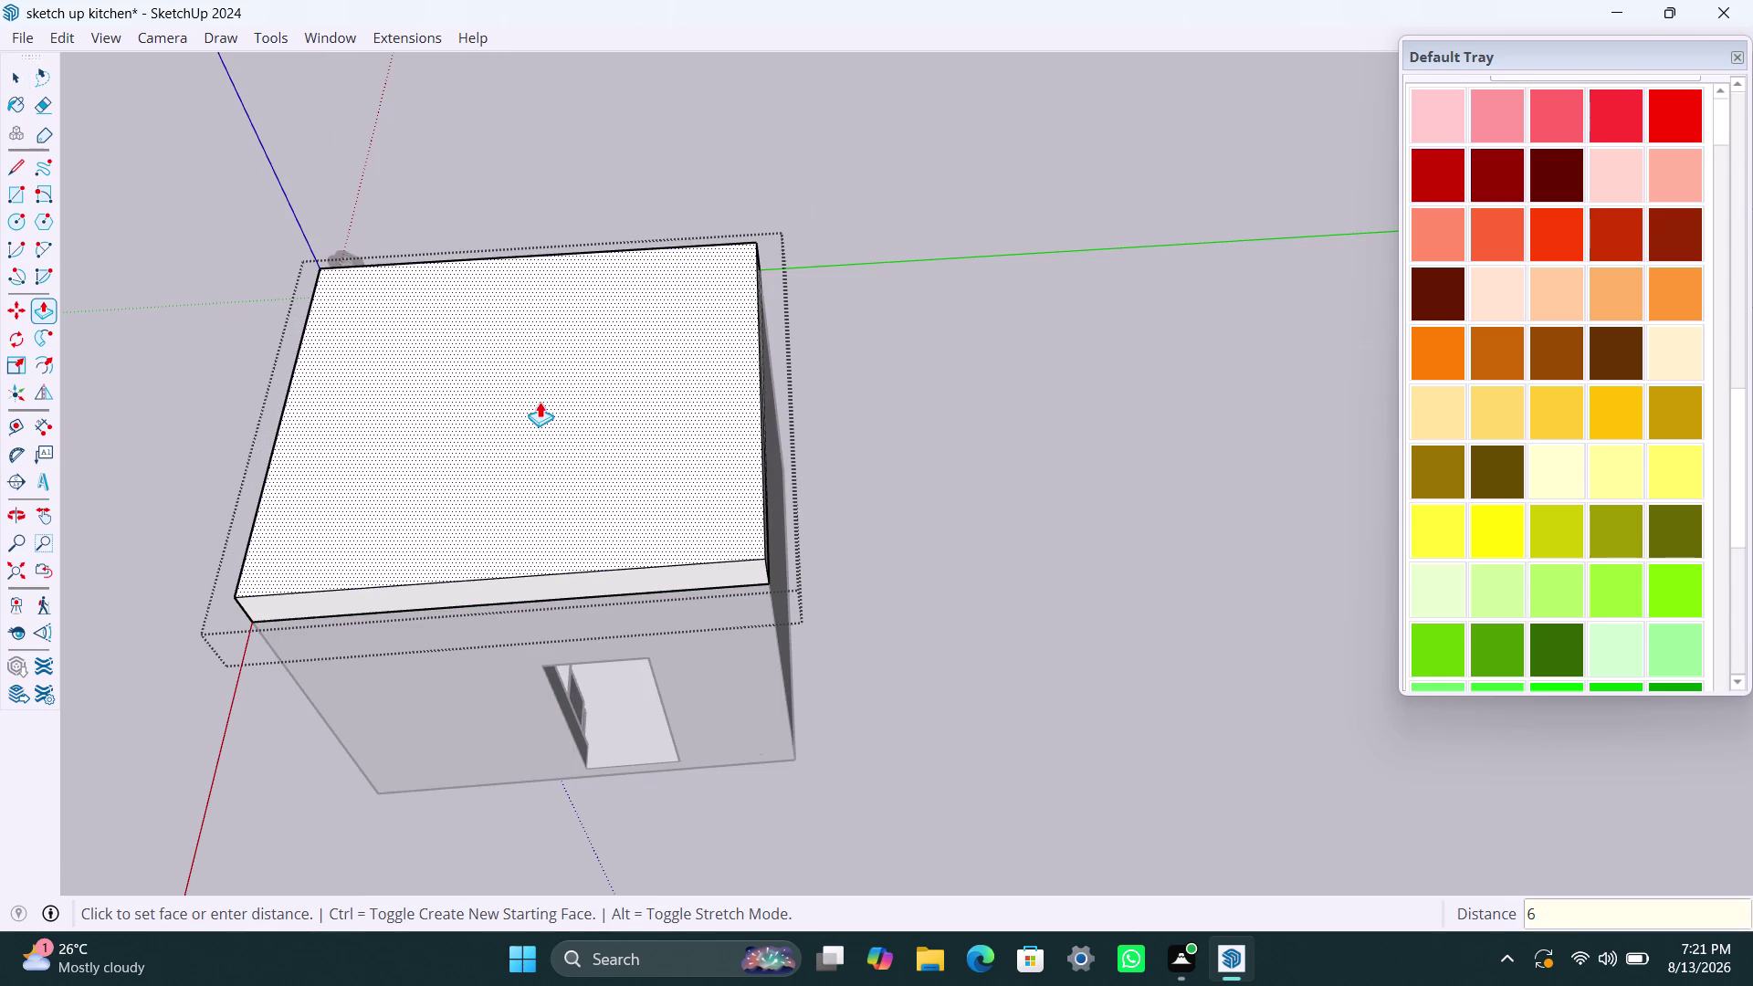
text(")
key(Return)
key(space)
click(898, 482)
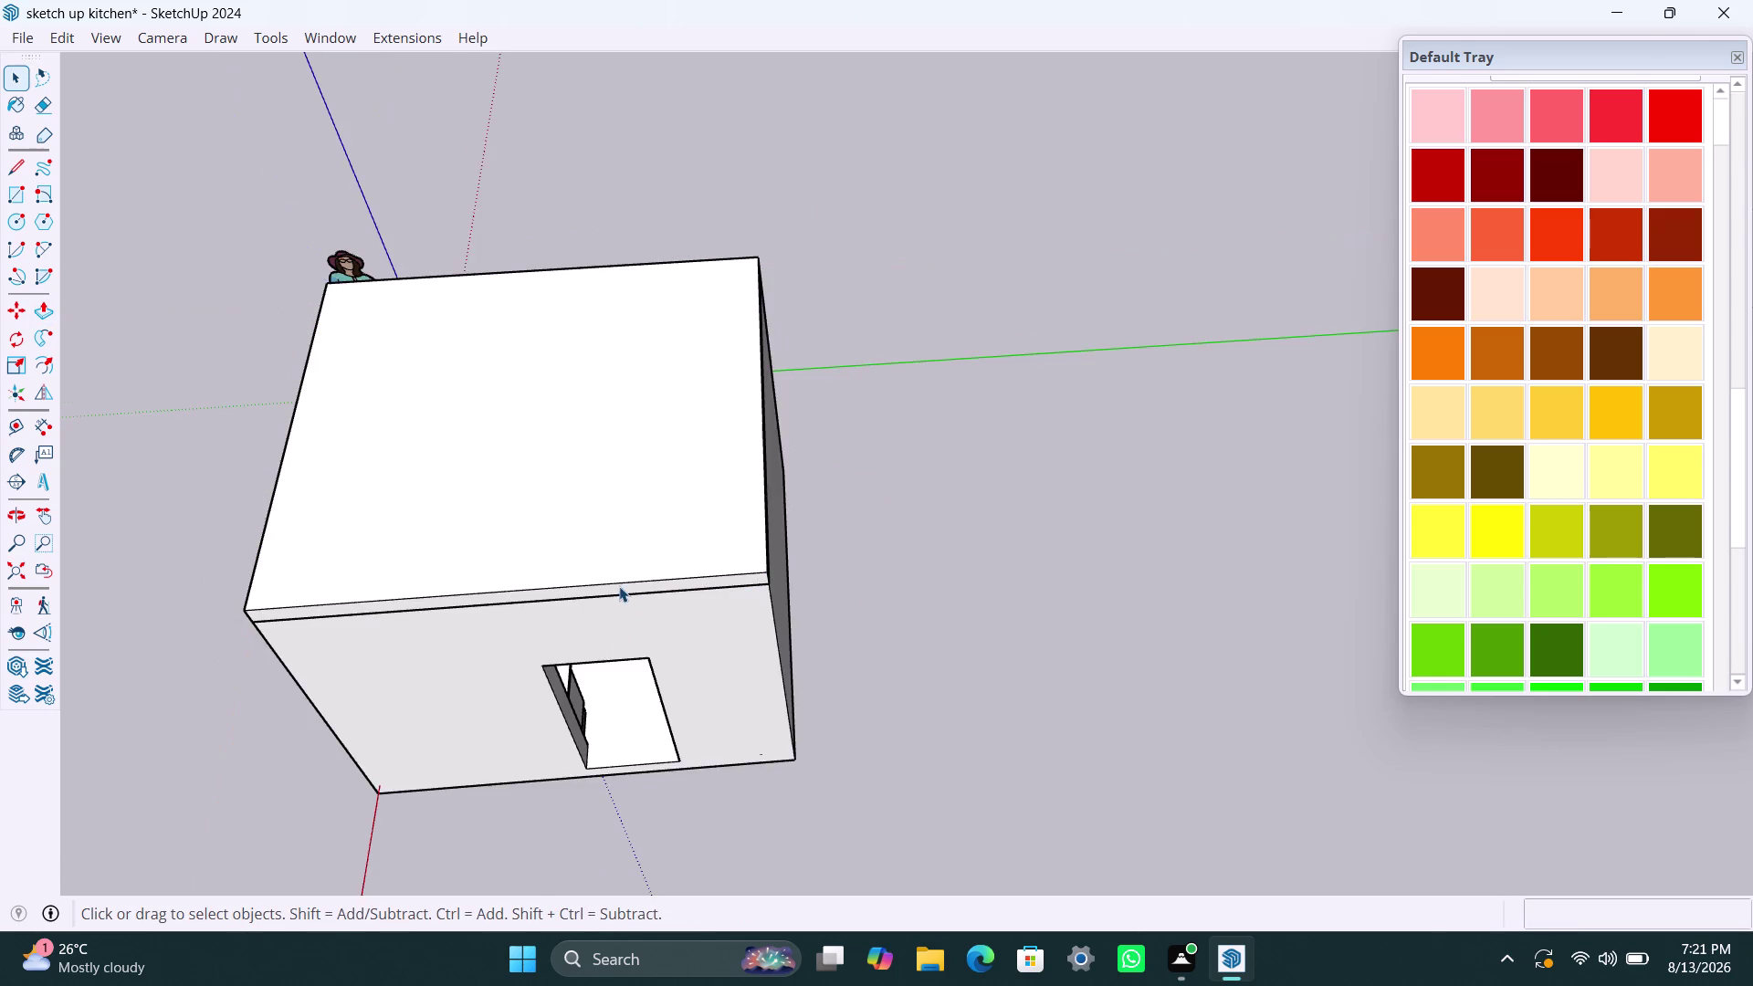
scroll(up, 3)
middle_drag(628, 681, 631, 374)
scroll(down, 3)
middle_drag(580, 696, 585, 469)
scroll(up, 3)
scroll(up, 3)
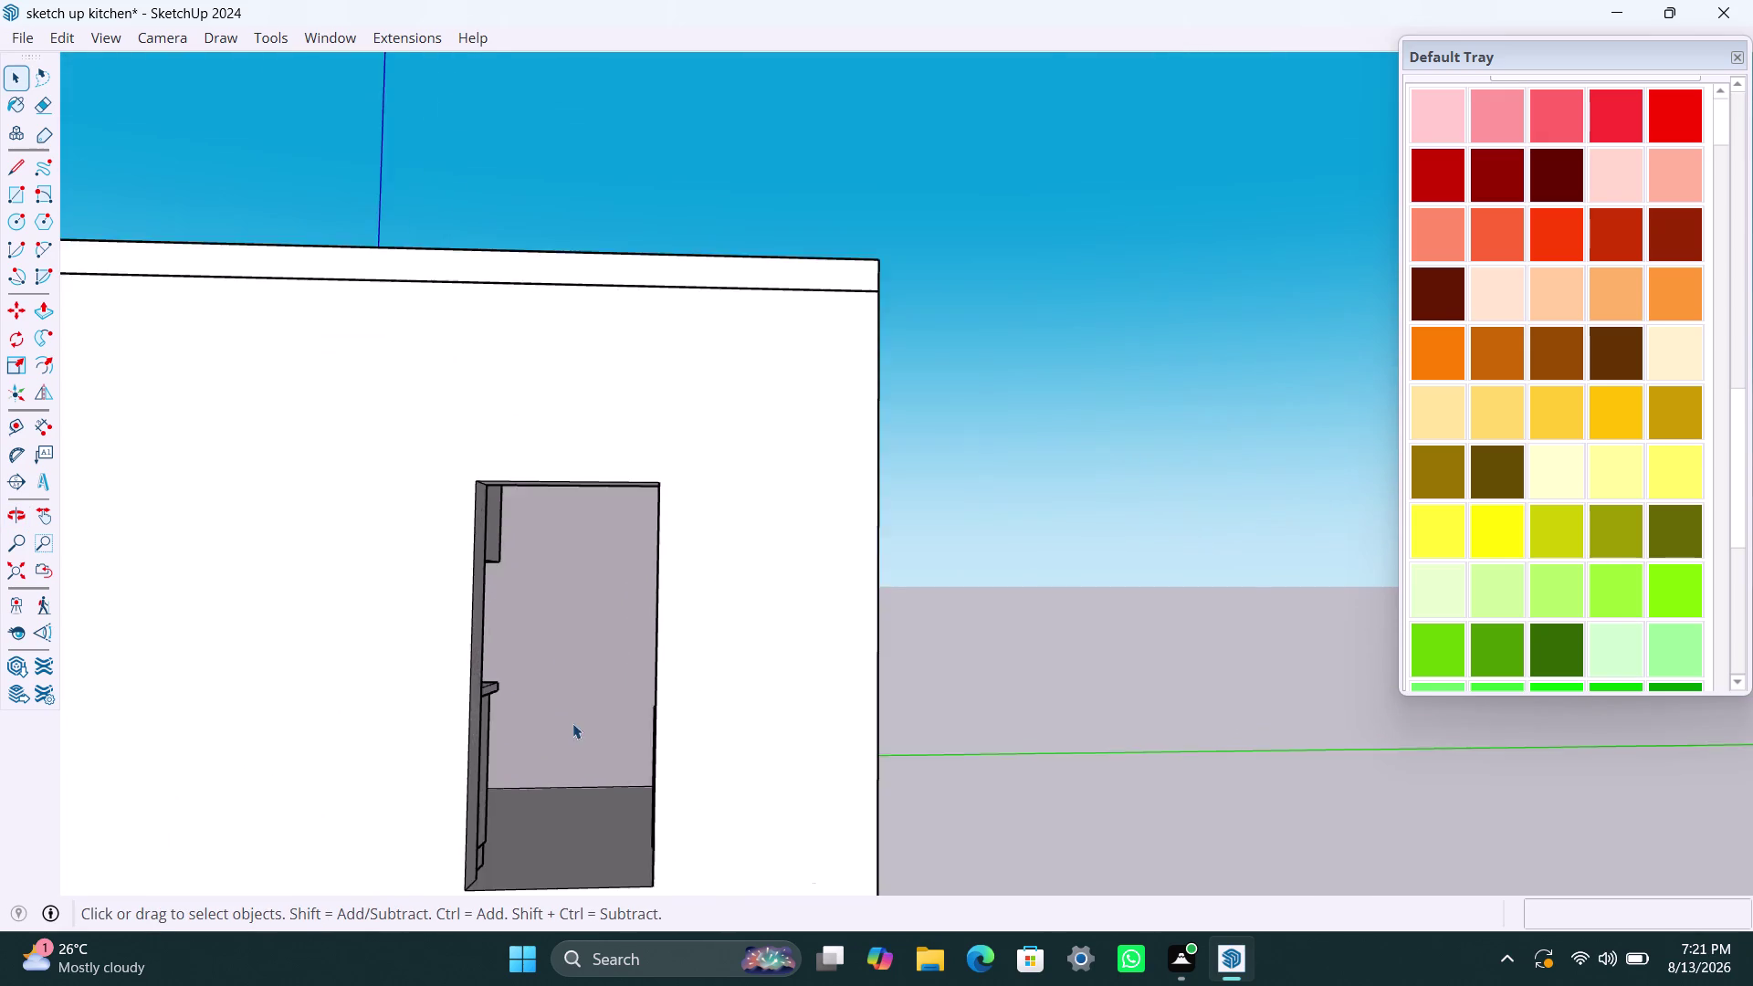
scroll(up, 3)
middle_drag(592, 731, 341, 753)
scroll(down, 3)
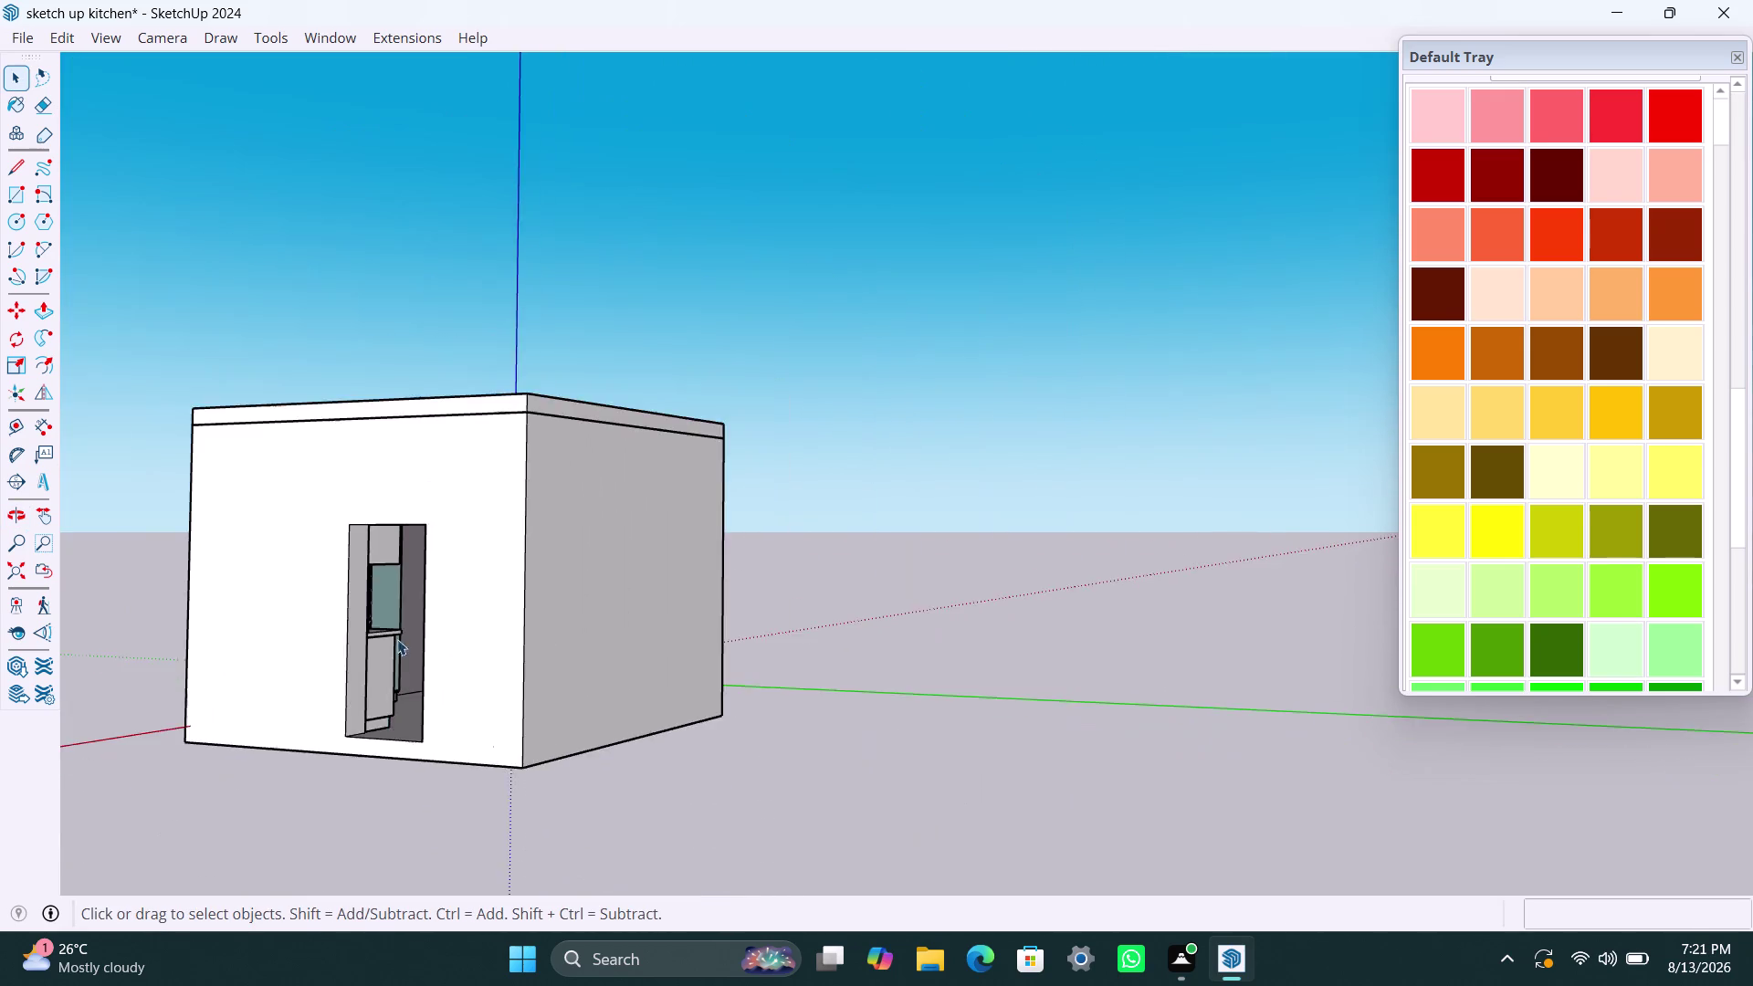
middle_drag(397, 640, 716, 736)
scroll(down, 3)
middle_drag(534, 685, 514, 767)
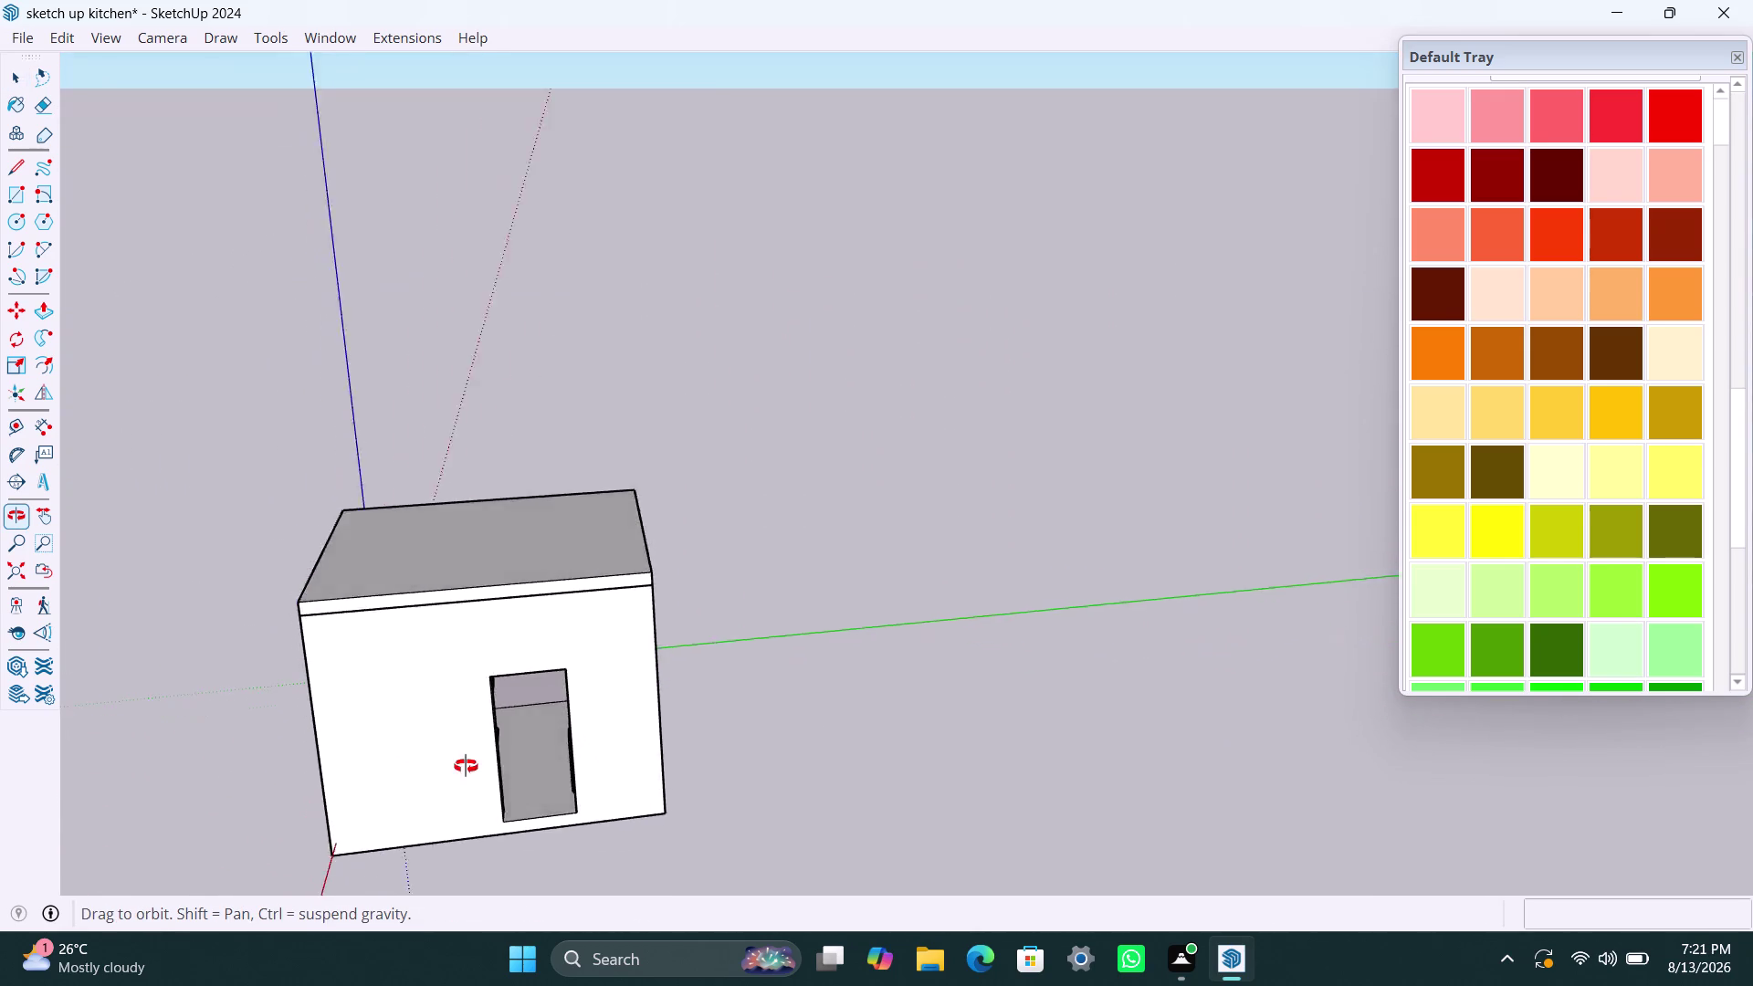
middle_drag(515, 767, 378, 734)
click(21, 602)
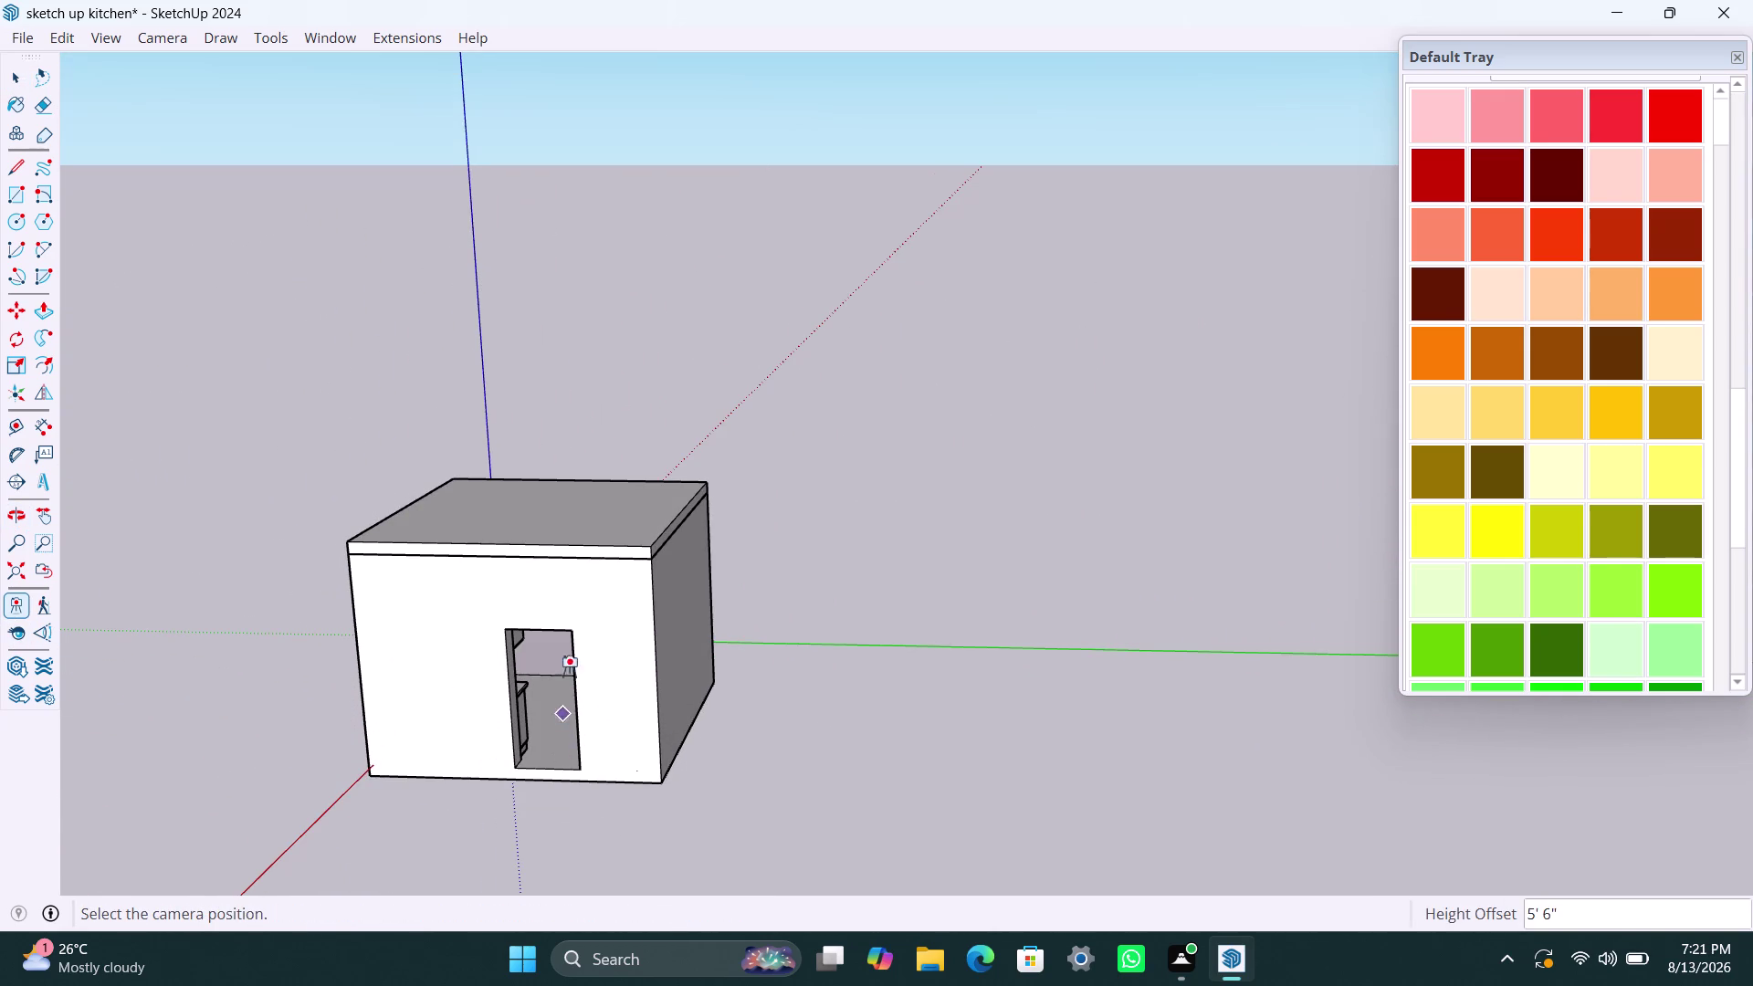
click(544, 672)
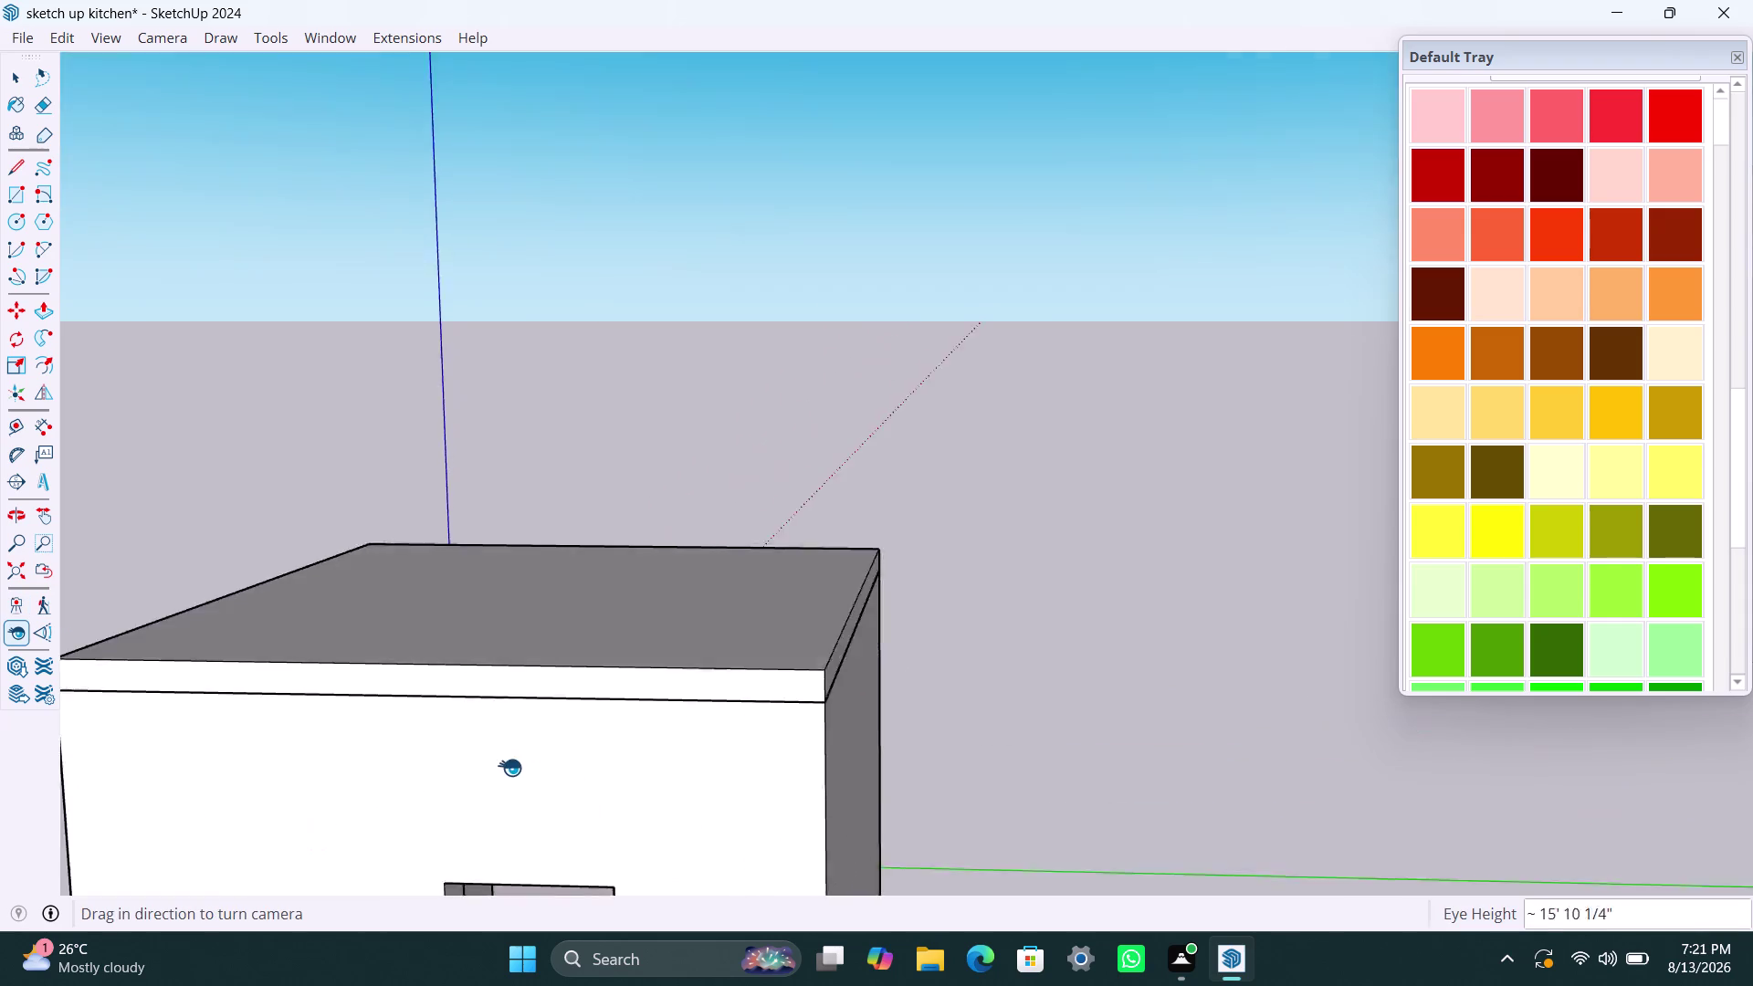
scroll(down, 3)
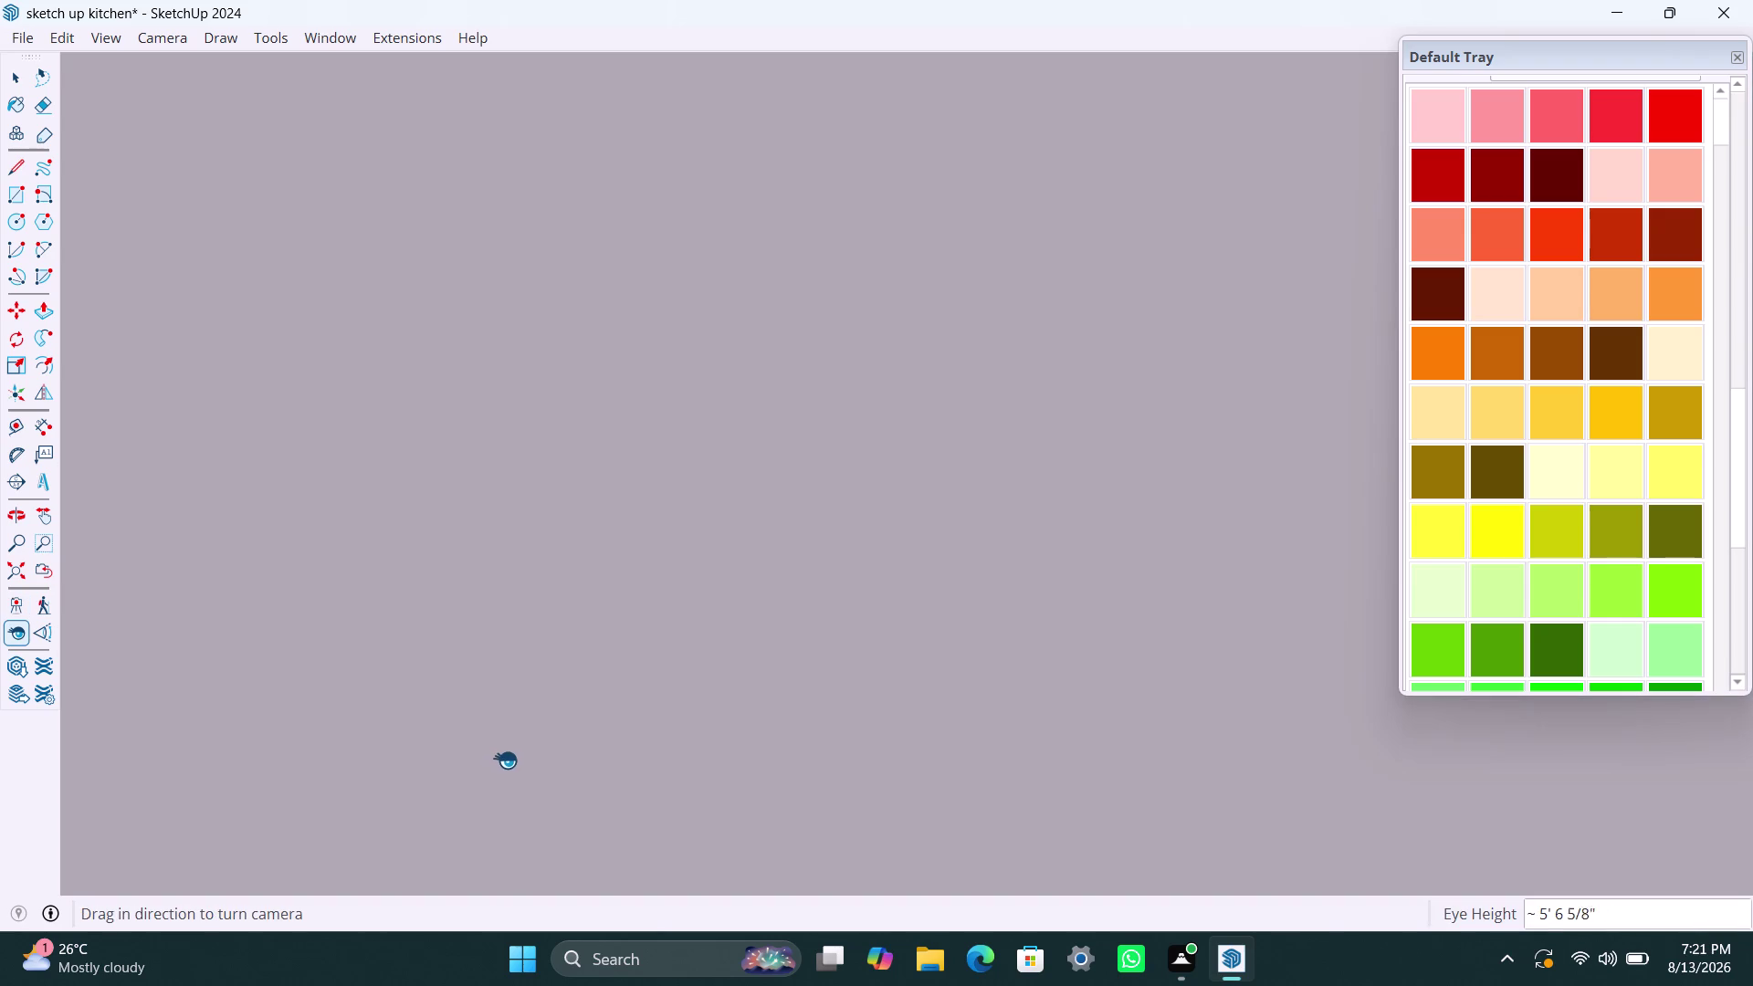
scroll(down, 3)
middle_drag(501, 703, 512, 697)
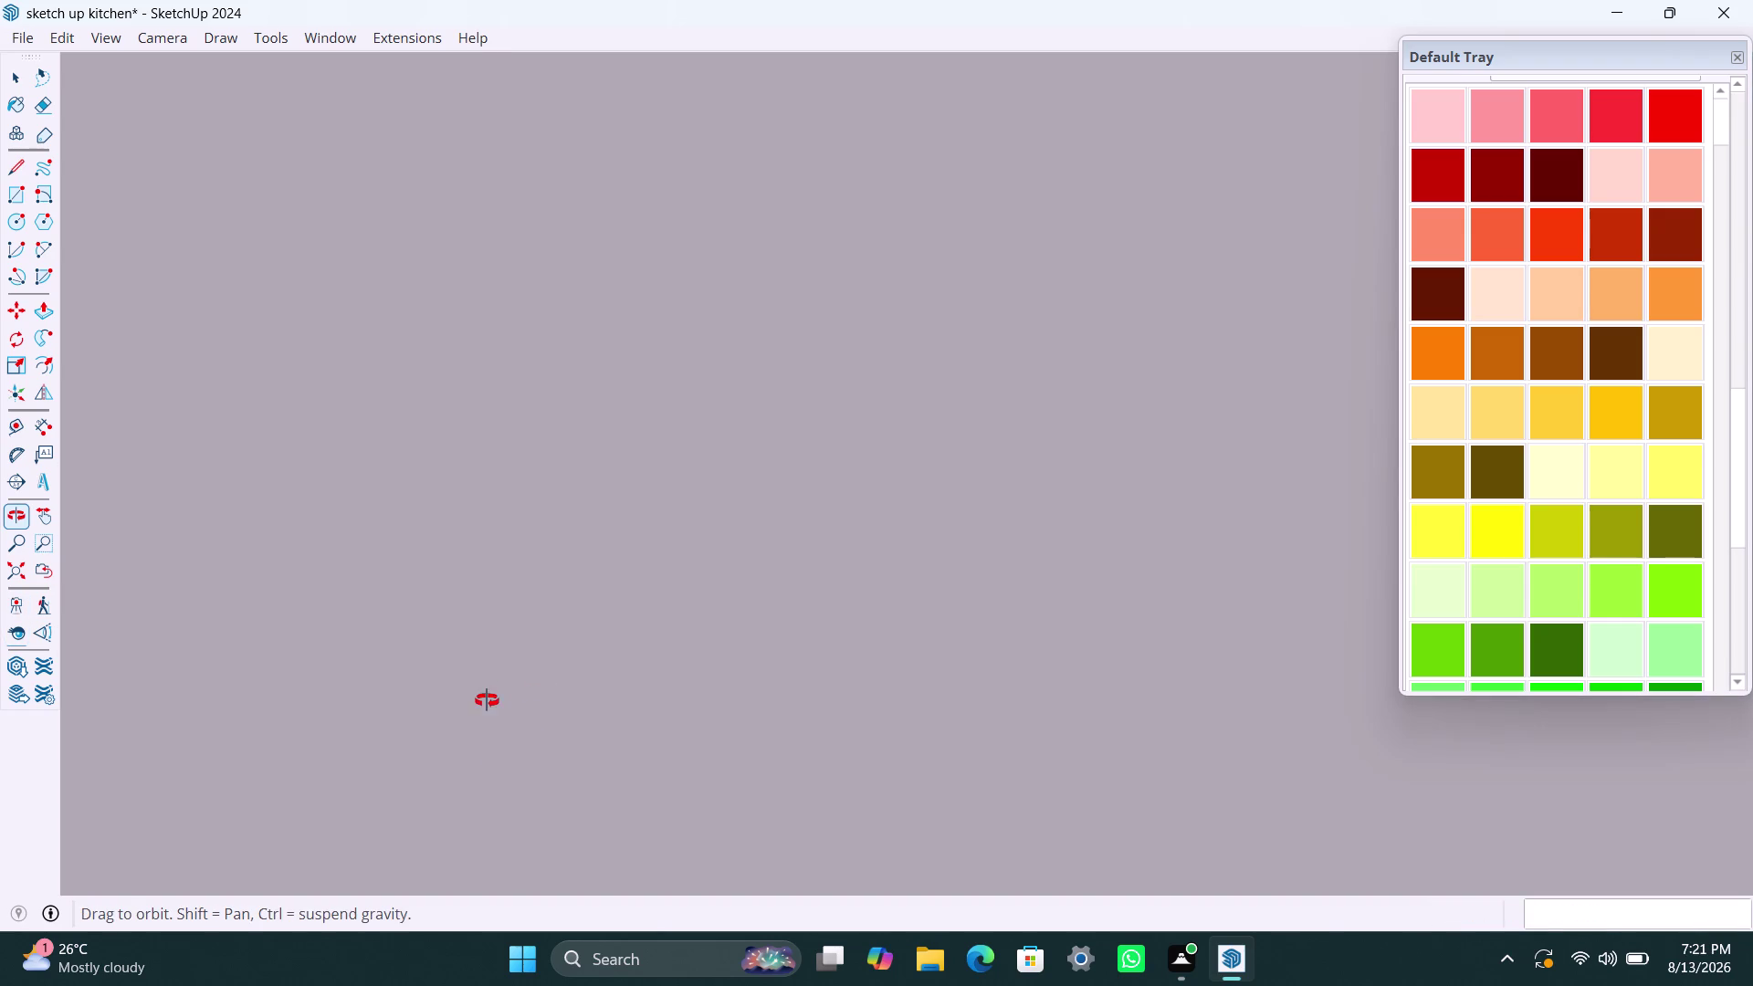
middle_drag(512, 697, 18, 788)
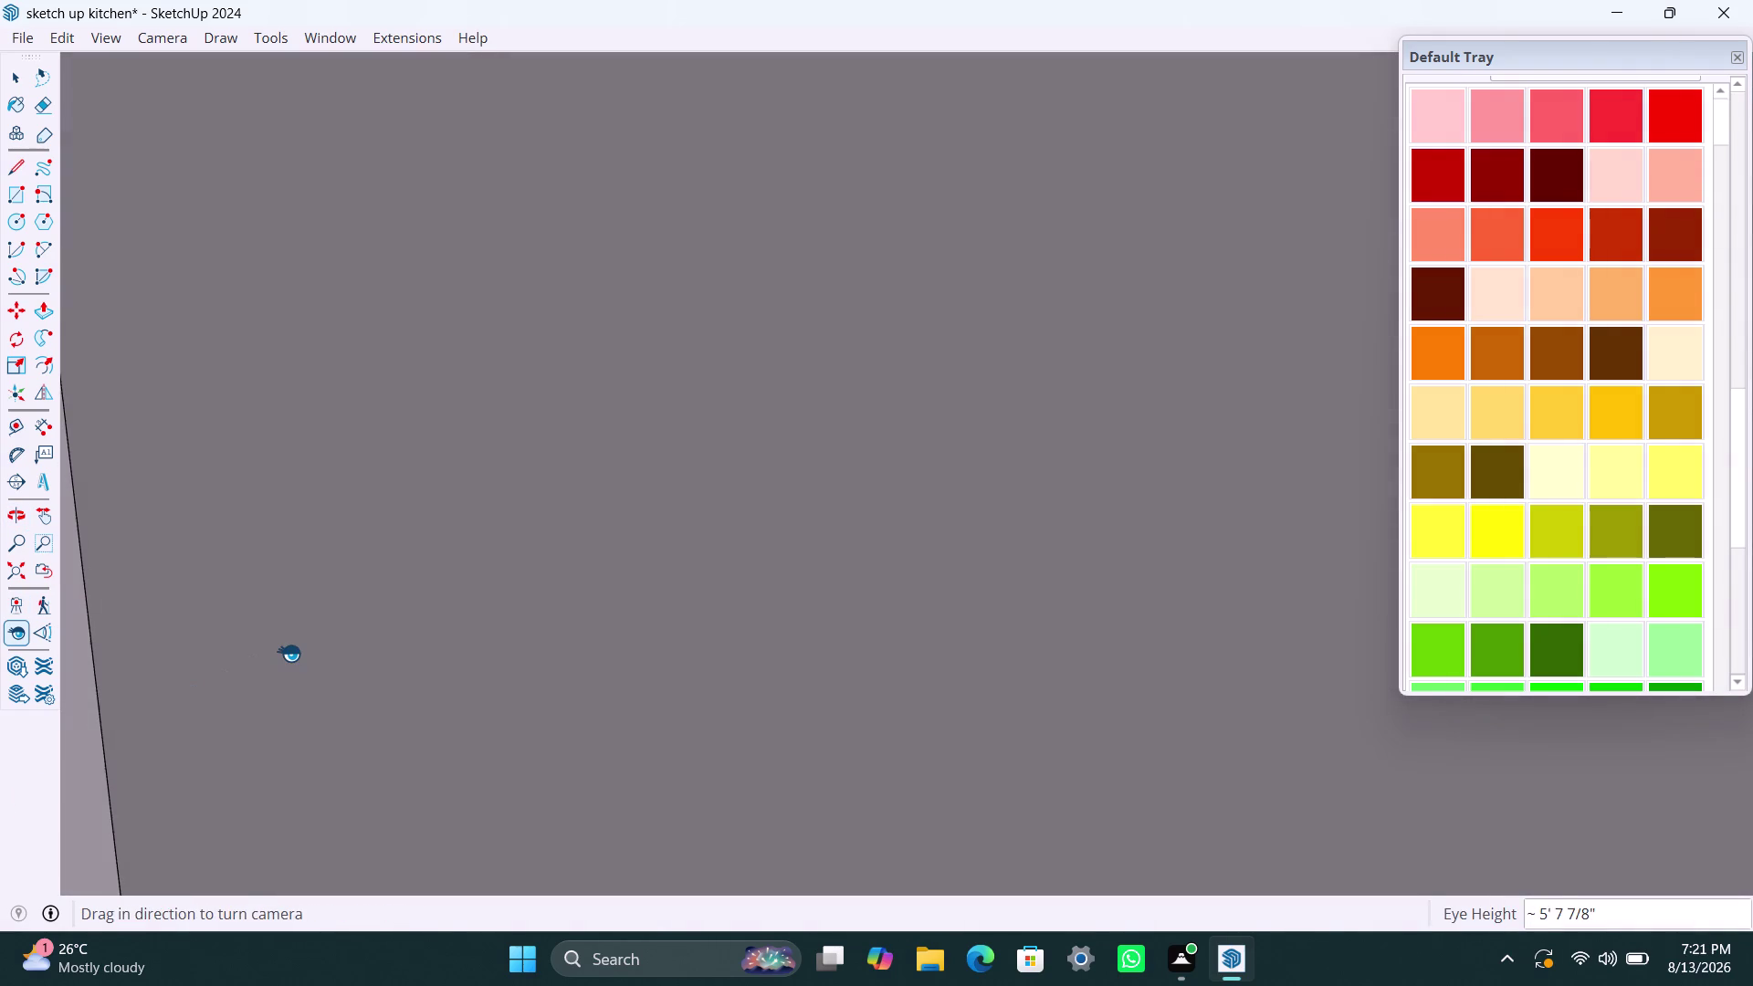
scroll(down, 3)
scroll(down, 3)
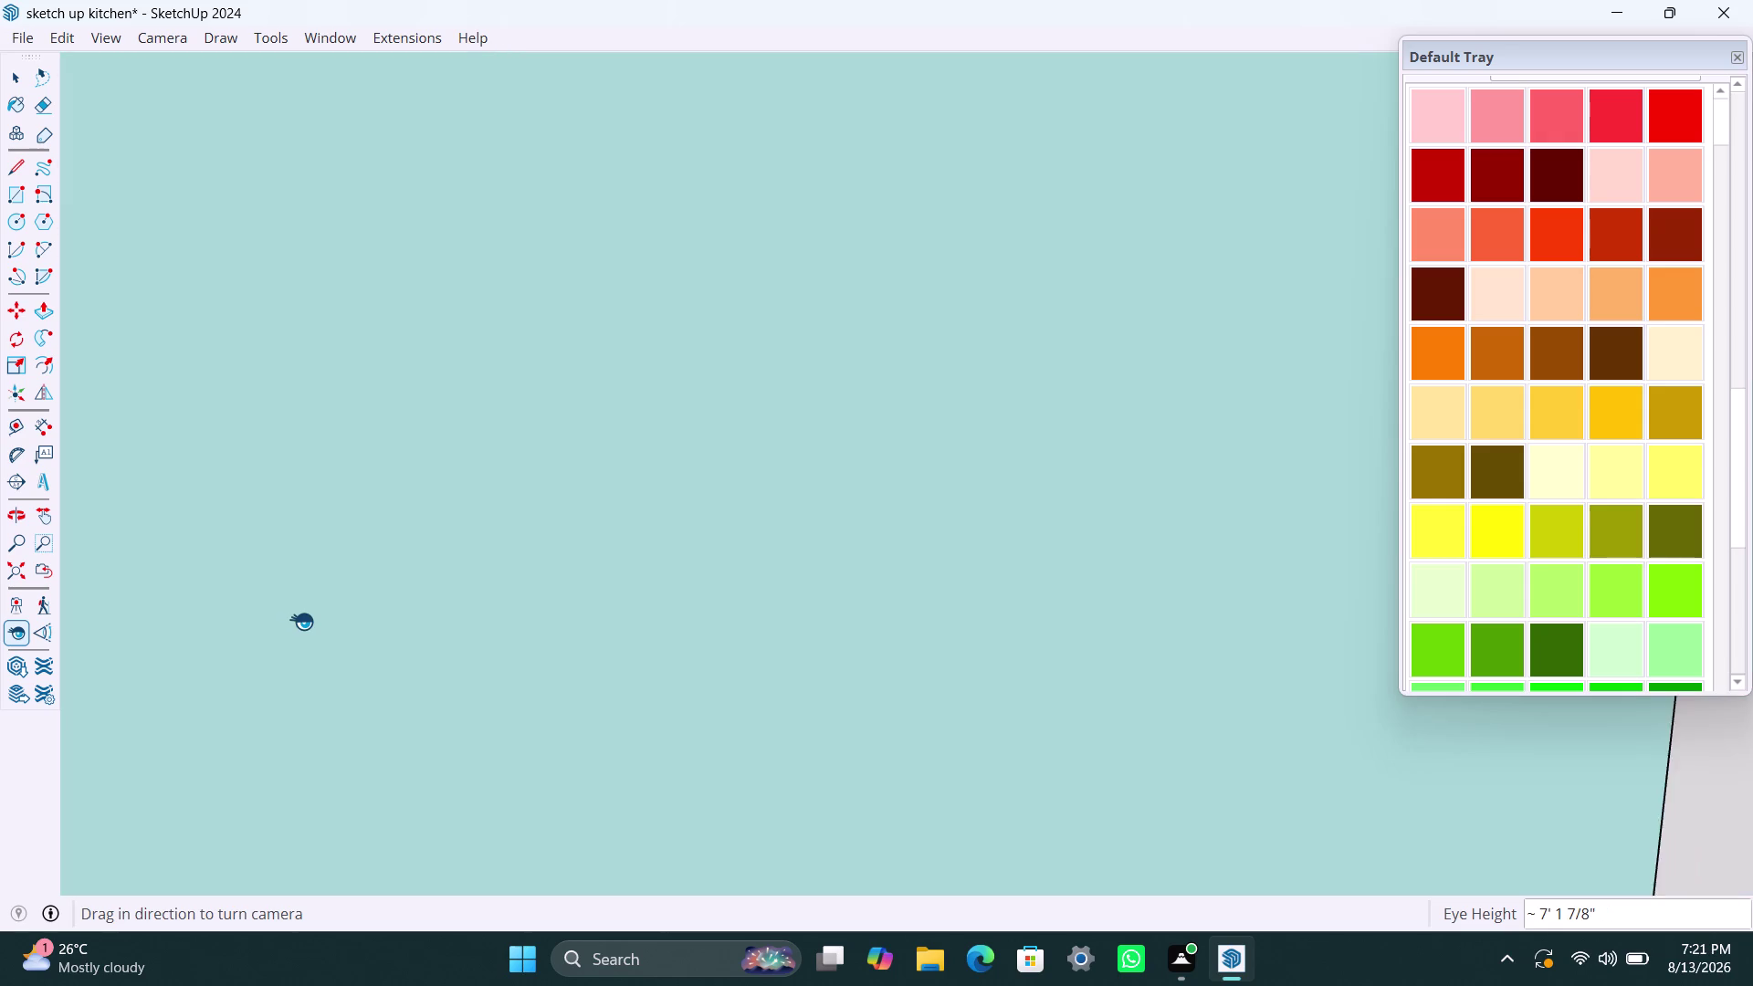
scroll(up, 3)
scroll(down, 3)
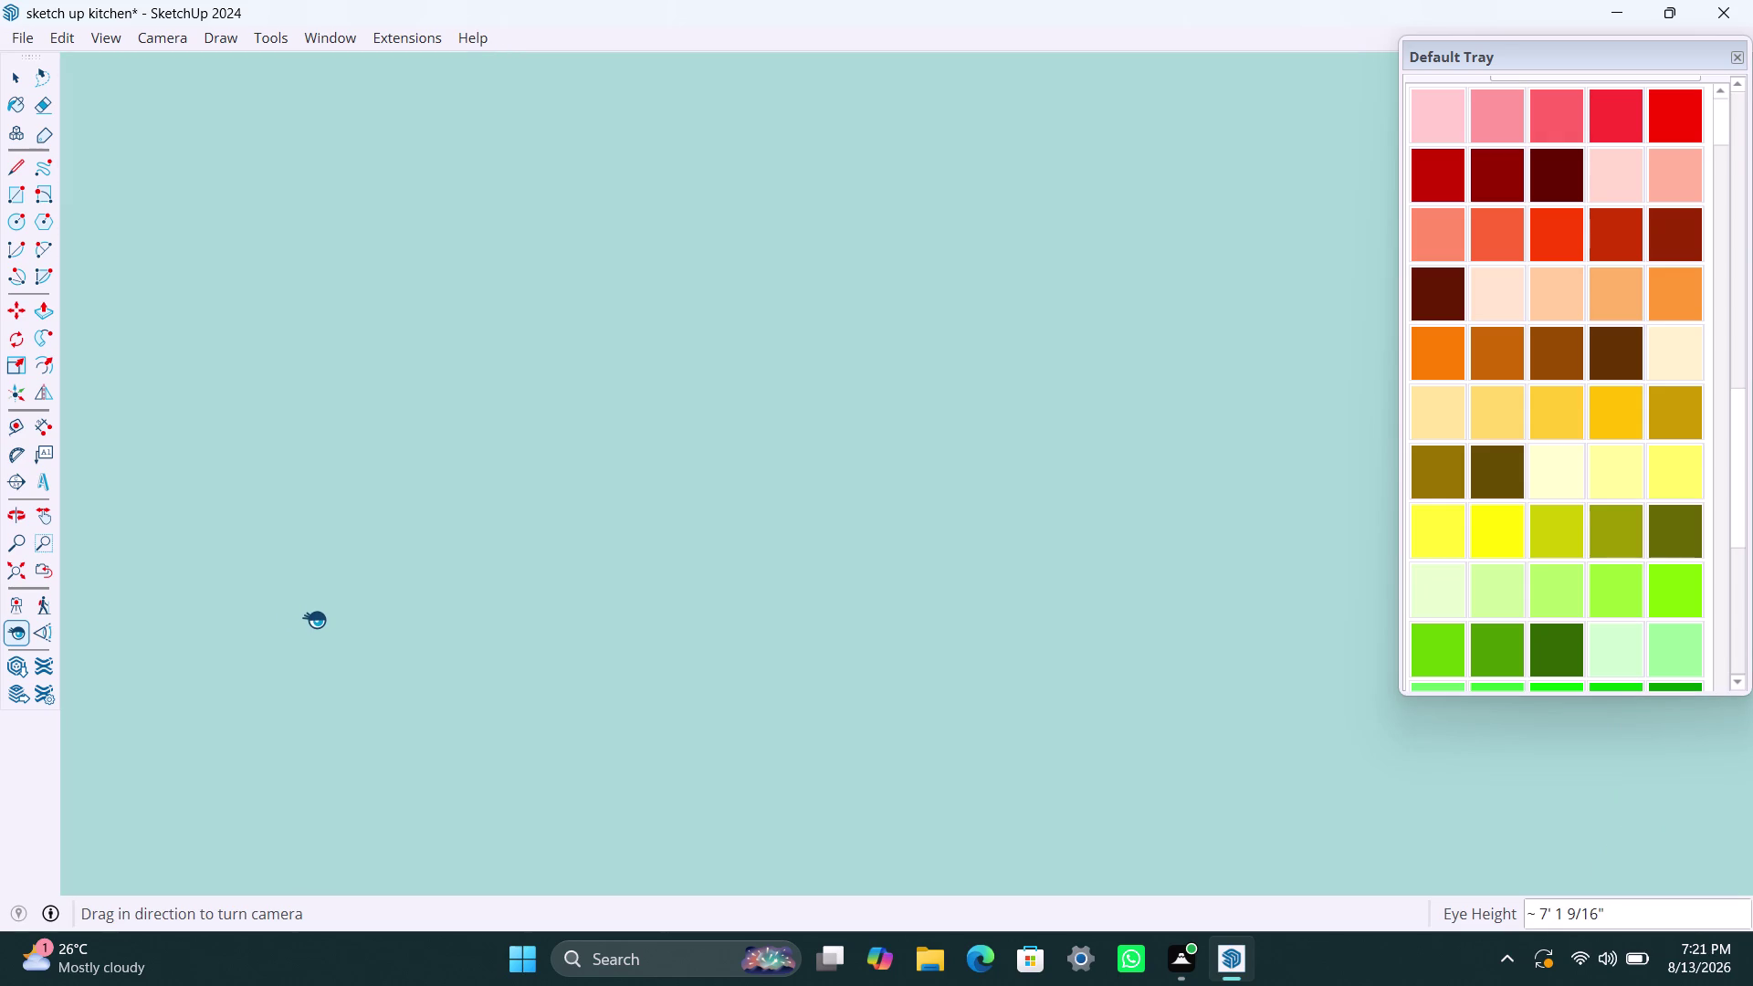
scroll(down, 3)
scroll(down, 3)
scroll(down, 3)
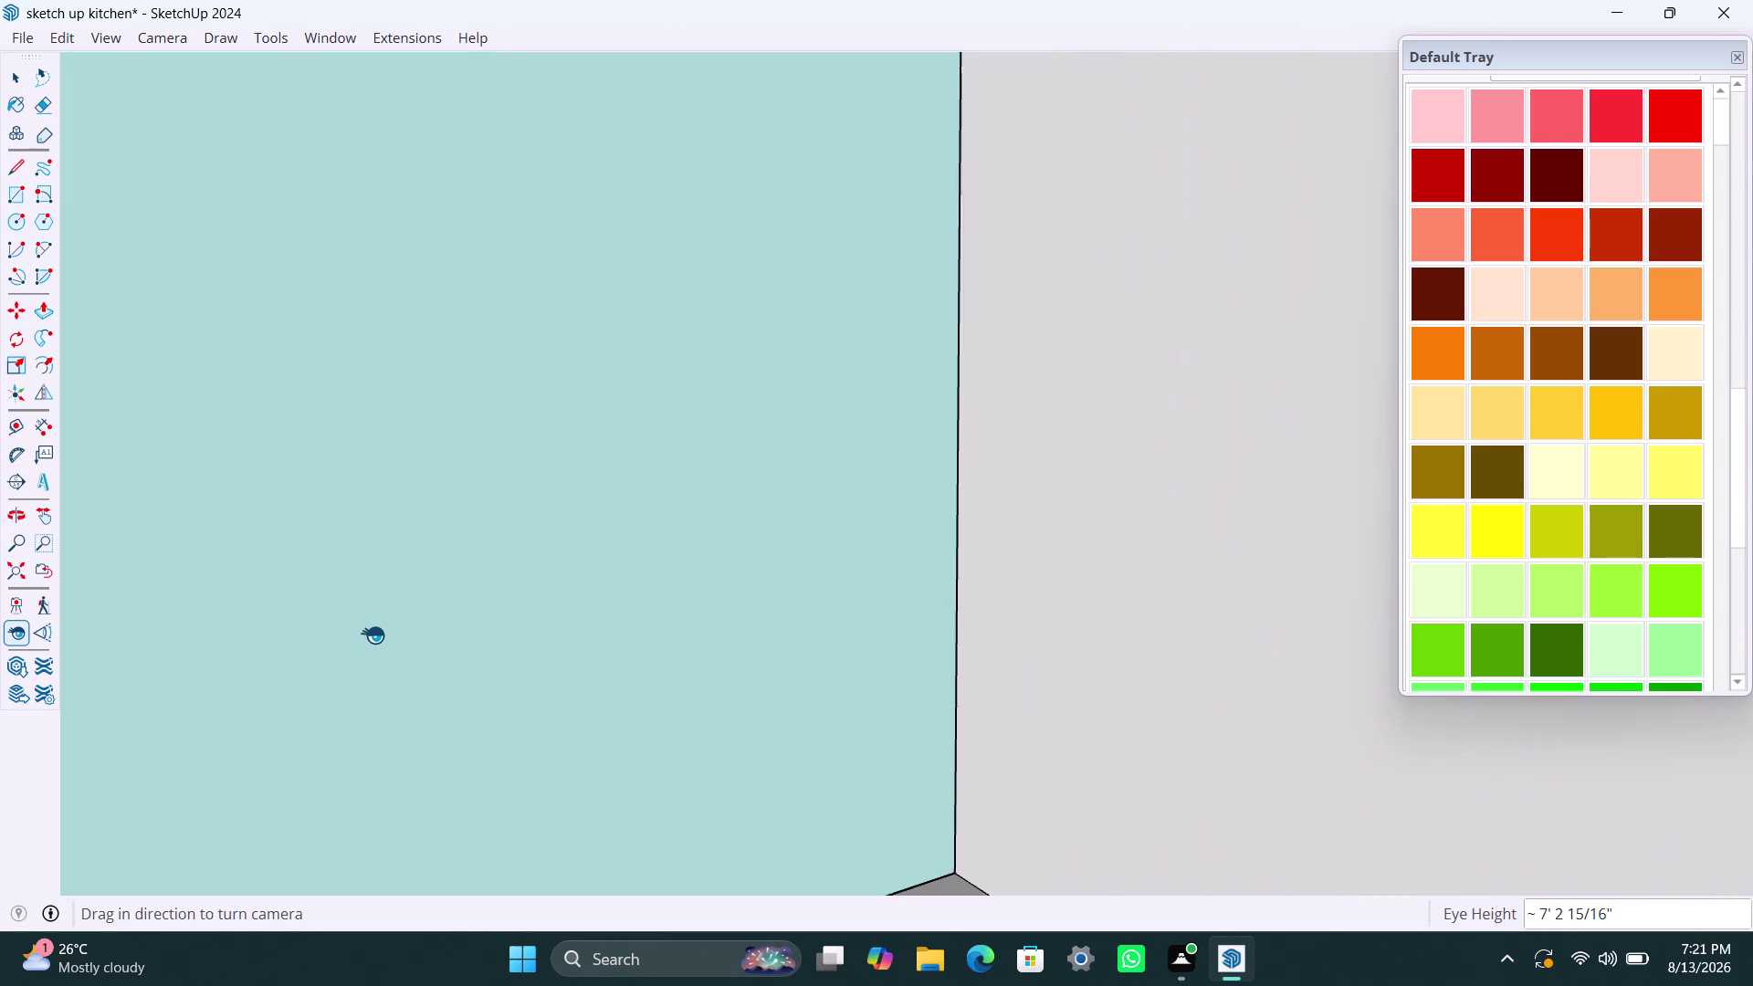
scroll(down, 3)
scroll(down, 3)
scroll(down, 3)
scroll(down, 3)
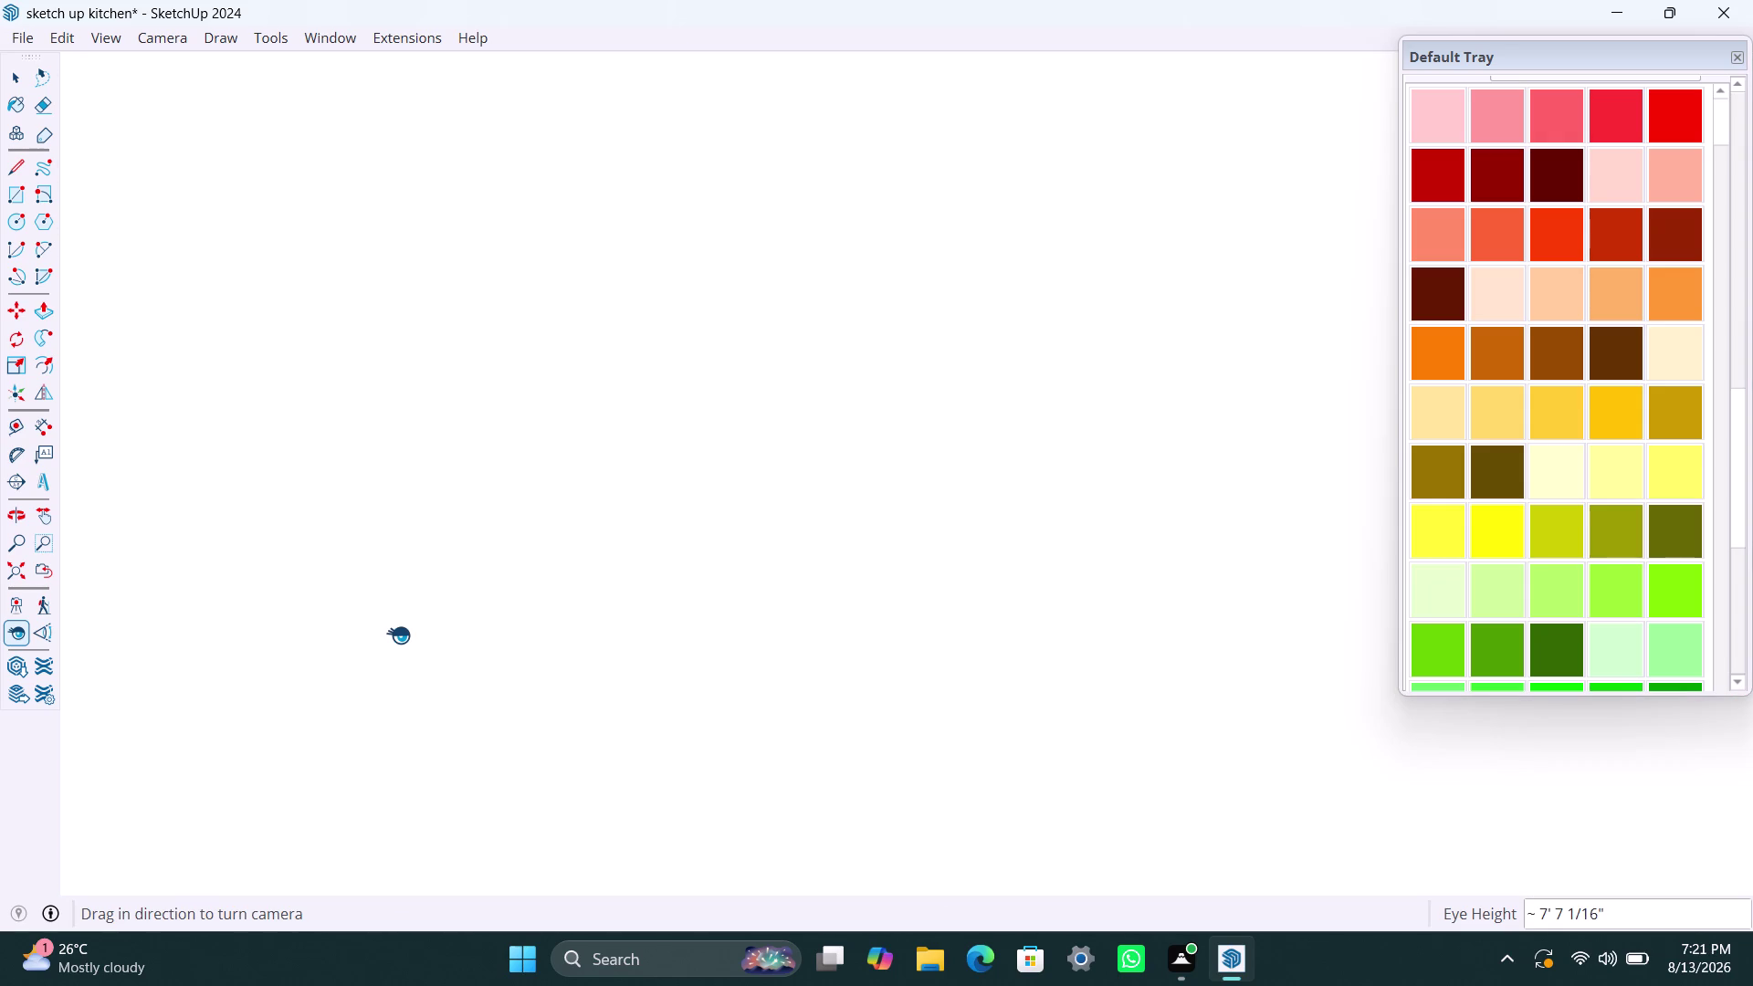
scroll(up, 3)
scroll(up, 3)
click(16, 624)
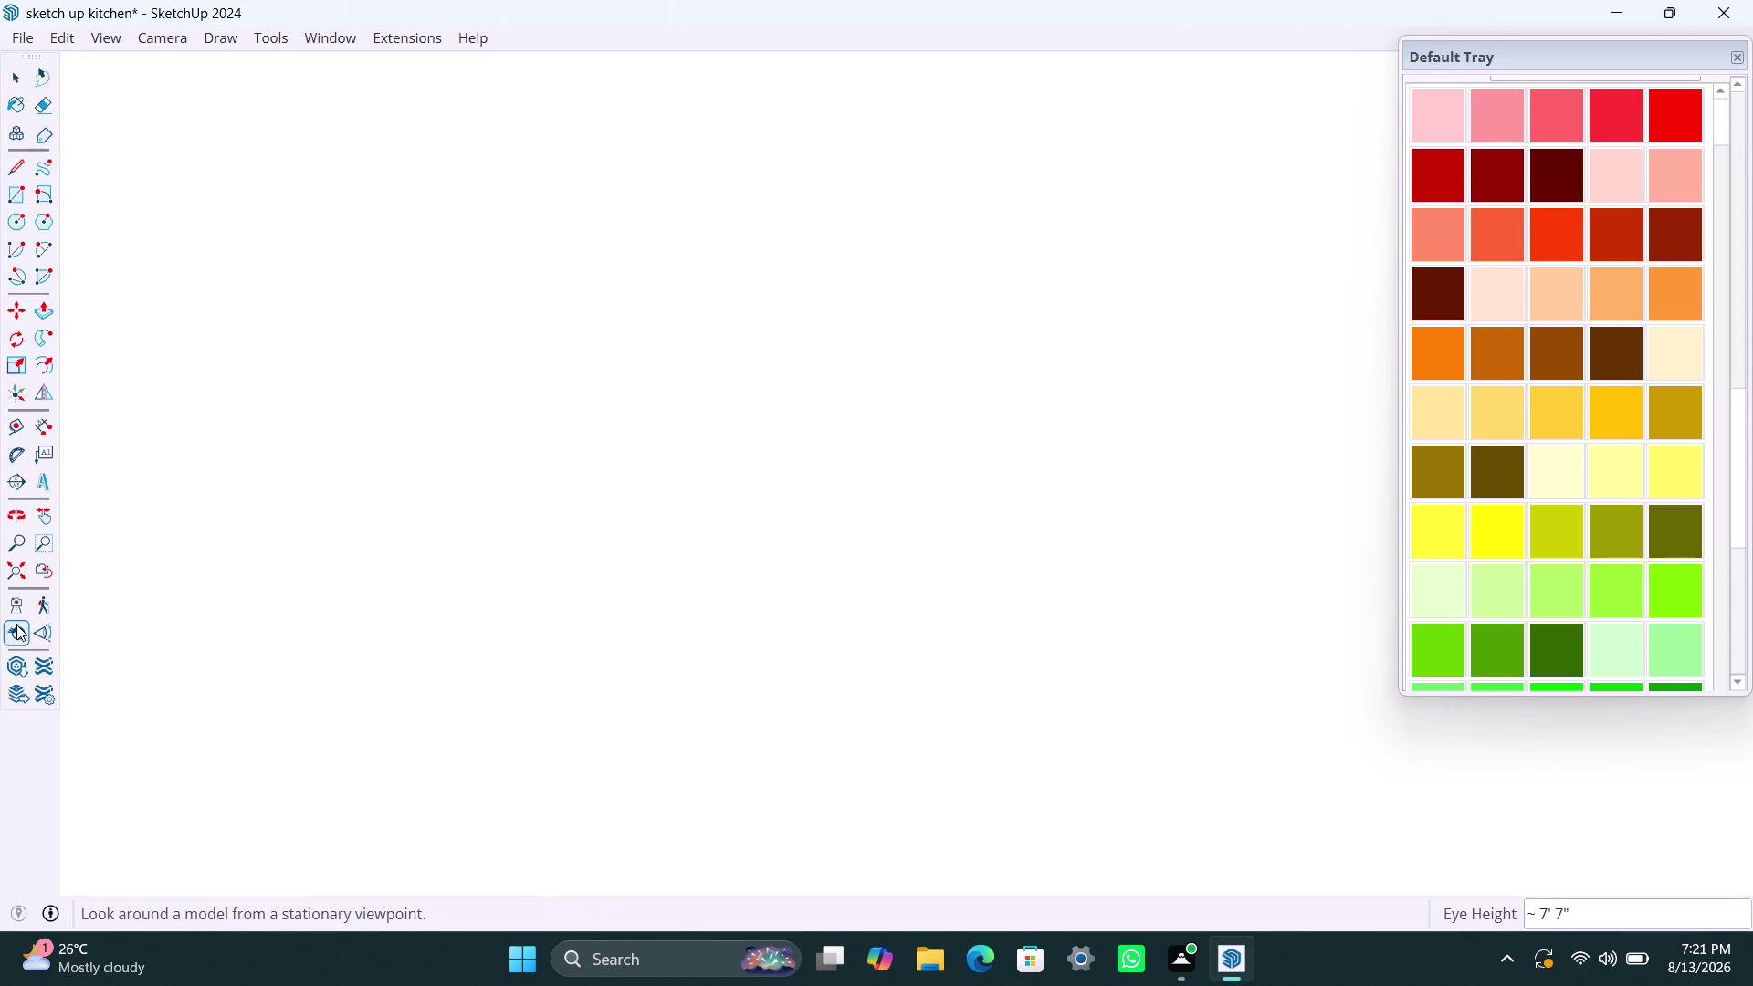
click(17, 611)
scroll(down, 3)
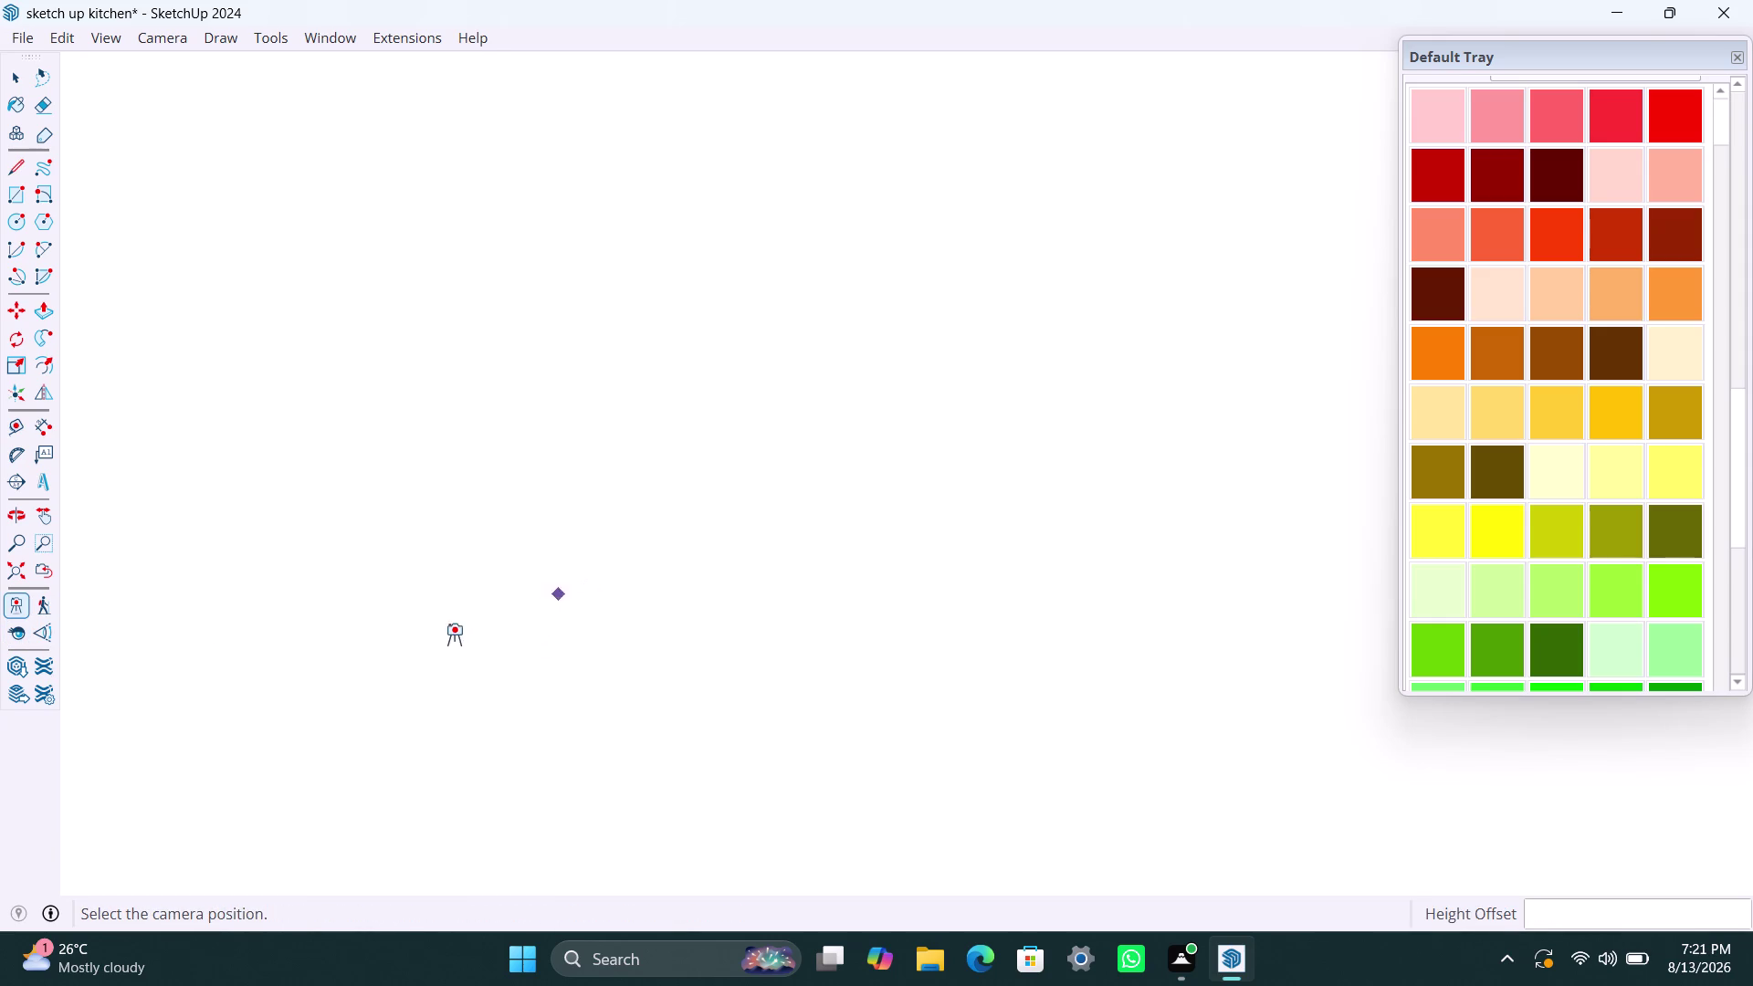
click(11, 568)
scroll(down, 3)
middle_drag(553, 612, 639, 682)
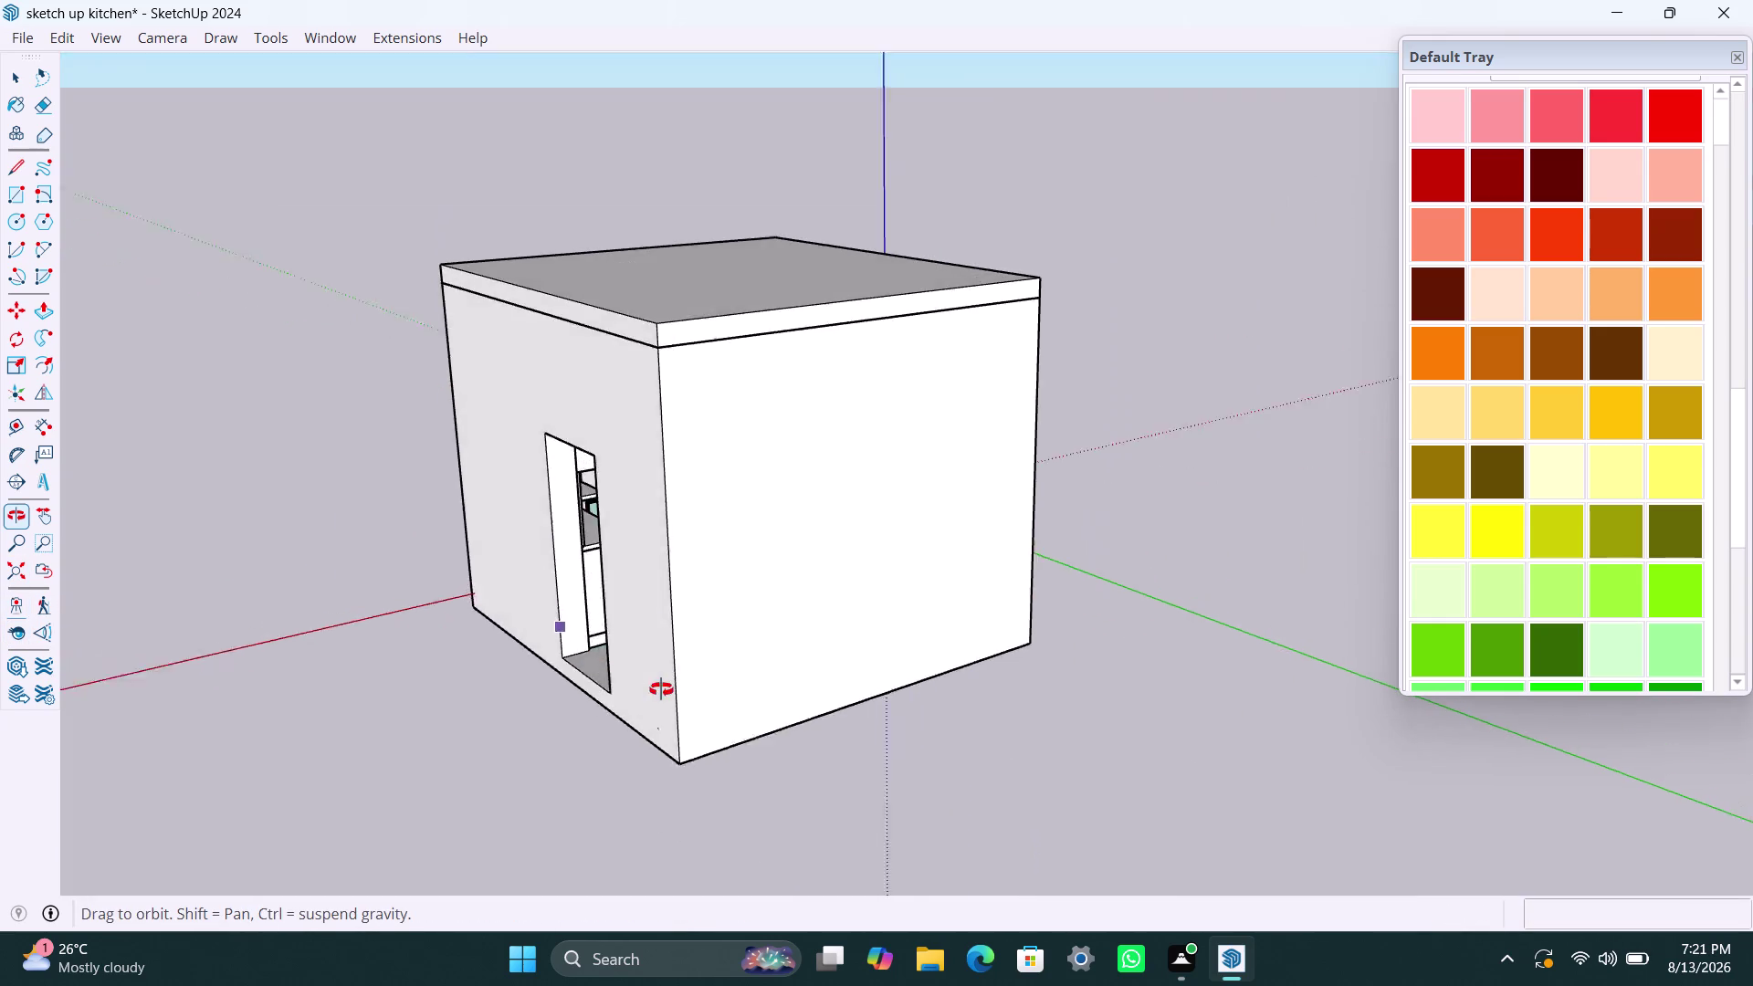
middle_drag(639, 682, 807, 715)
scroll(up, 3)
middle_drag(676, 575, 735, 583)
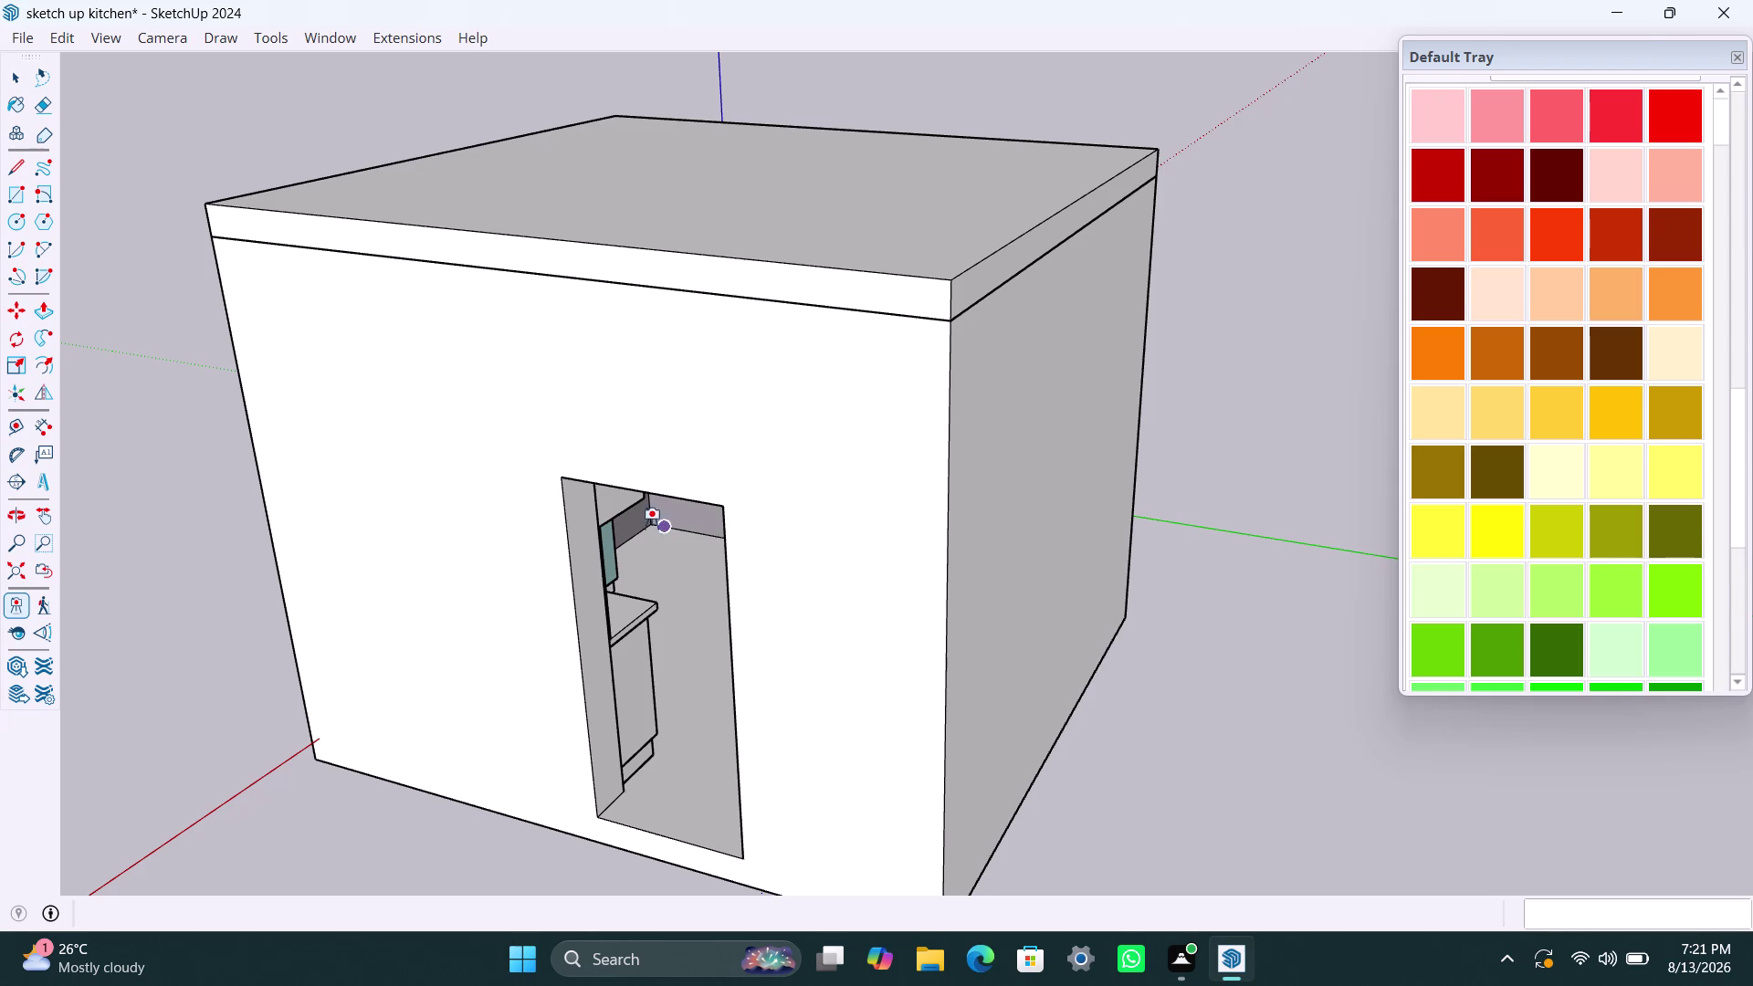
scroll(up, 3)
click(643, 527)
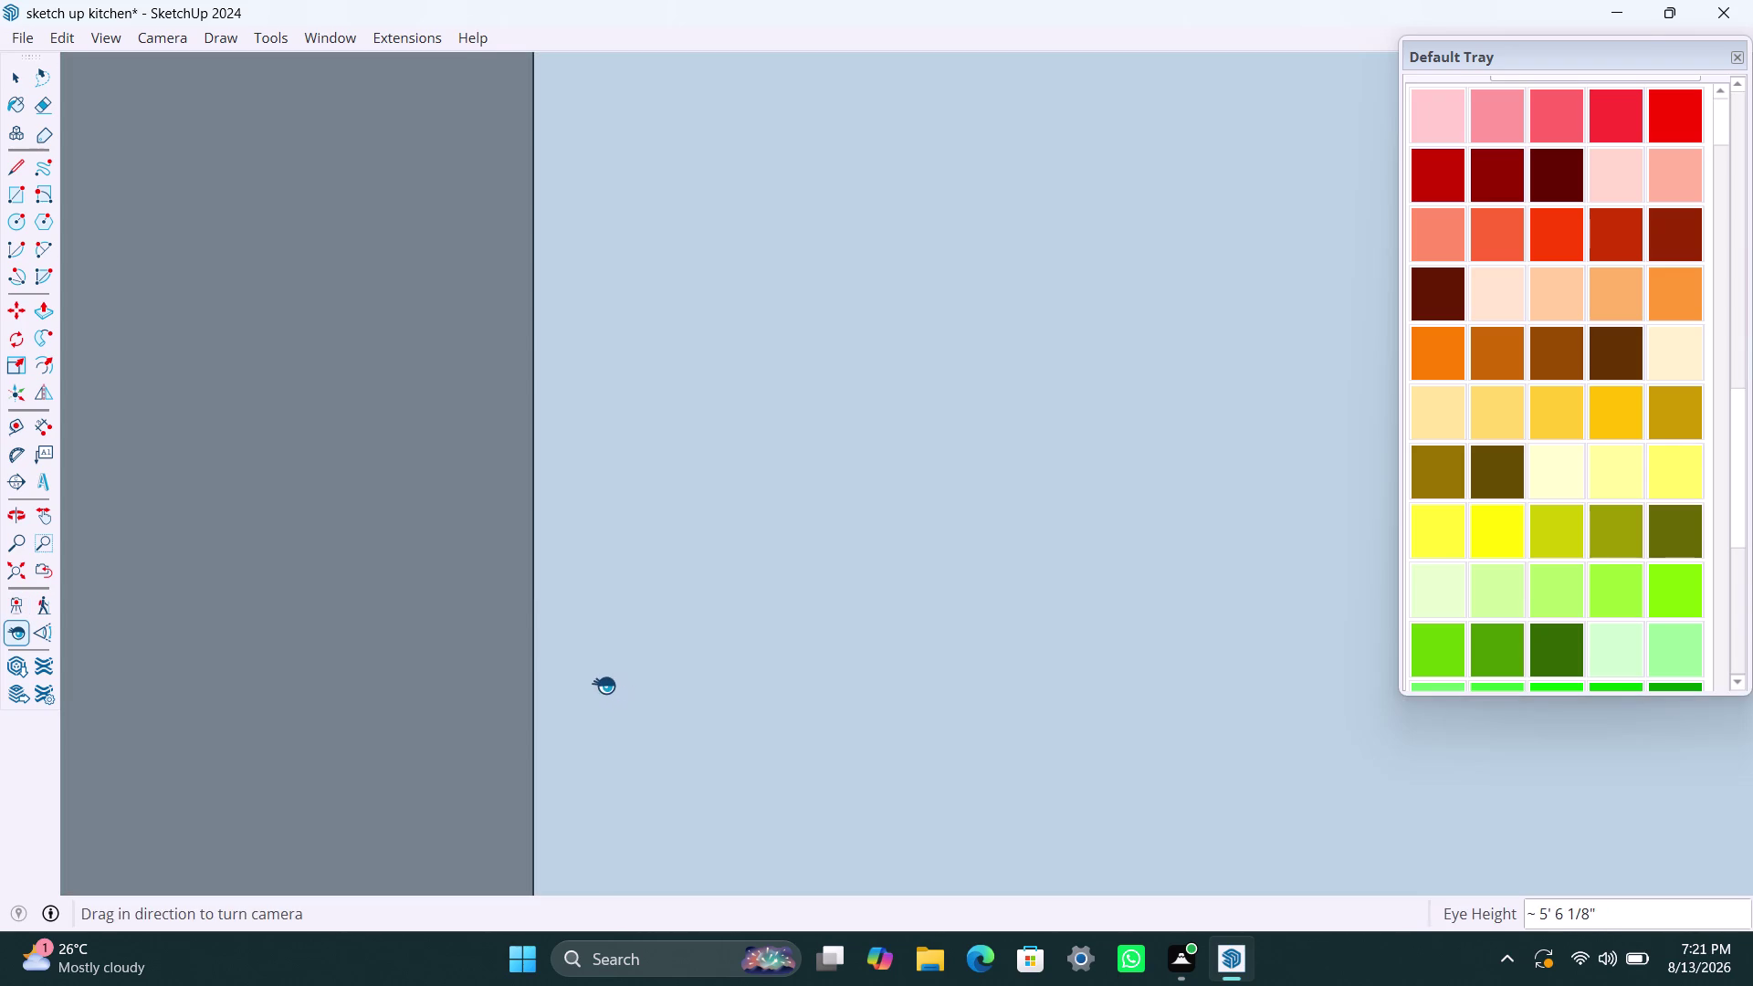
scroll(down, 3)
scroll(down, 3)
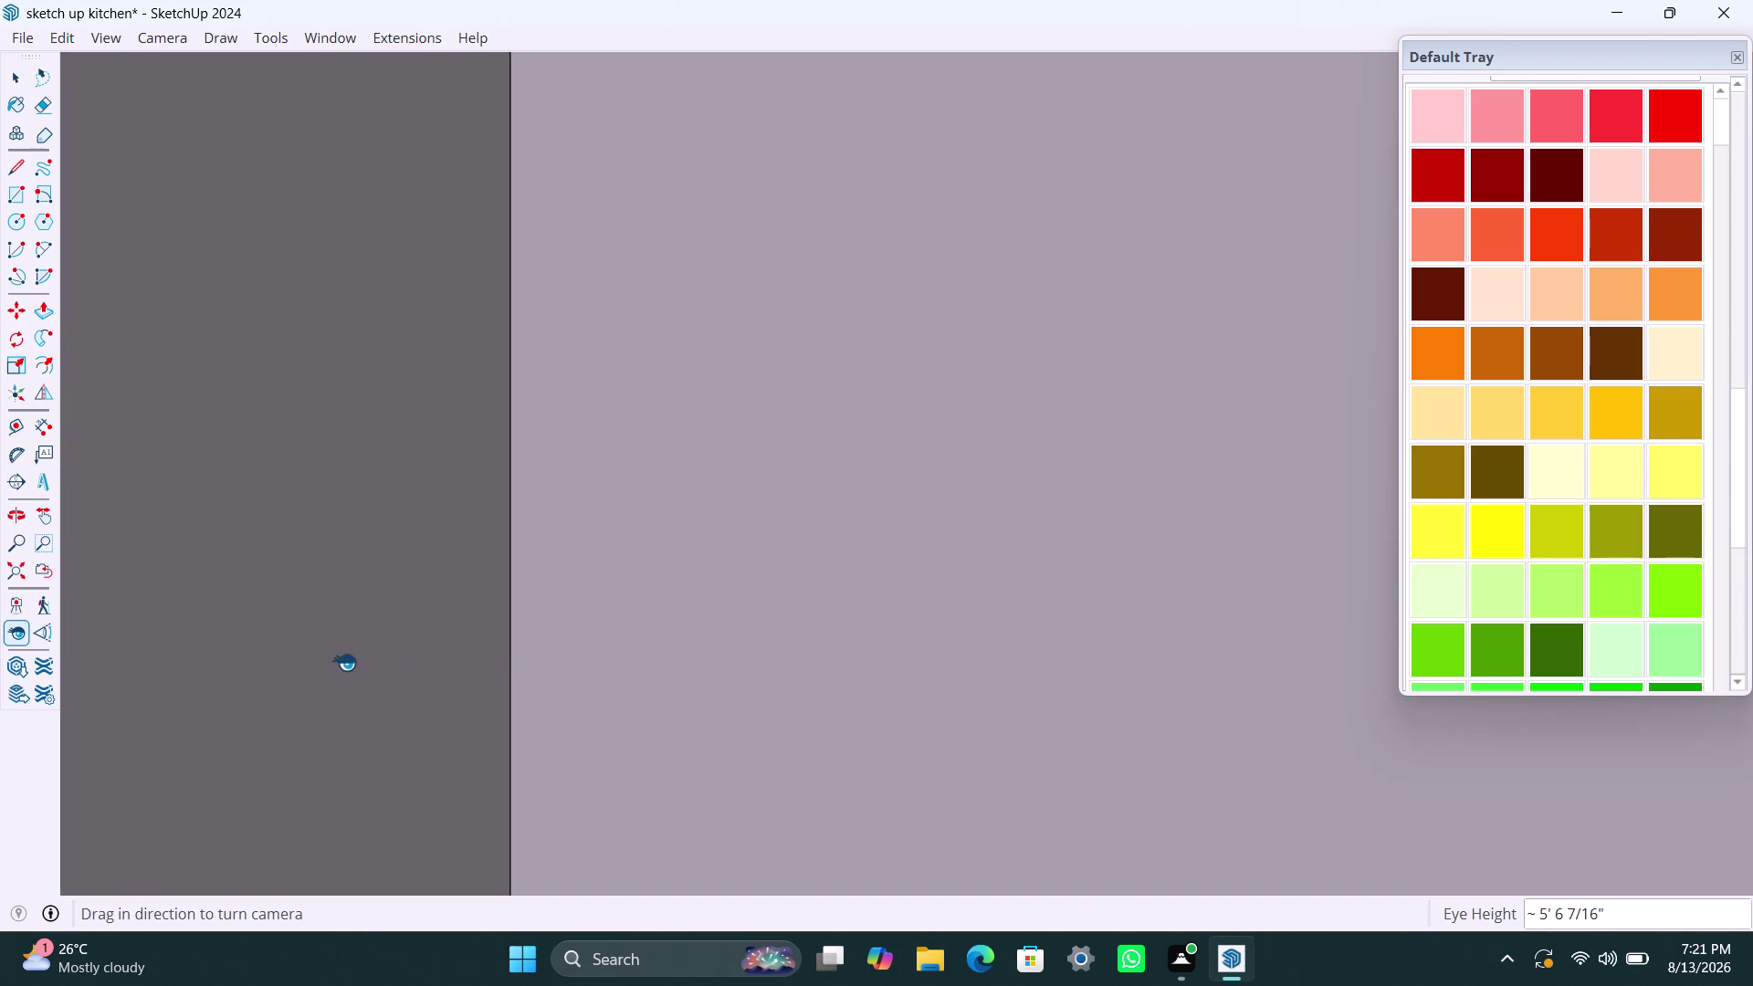
middle_drag(340, 662, 963, 653)
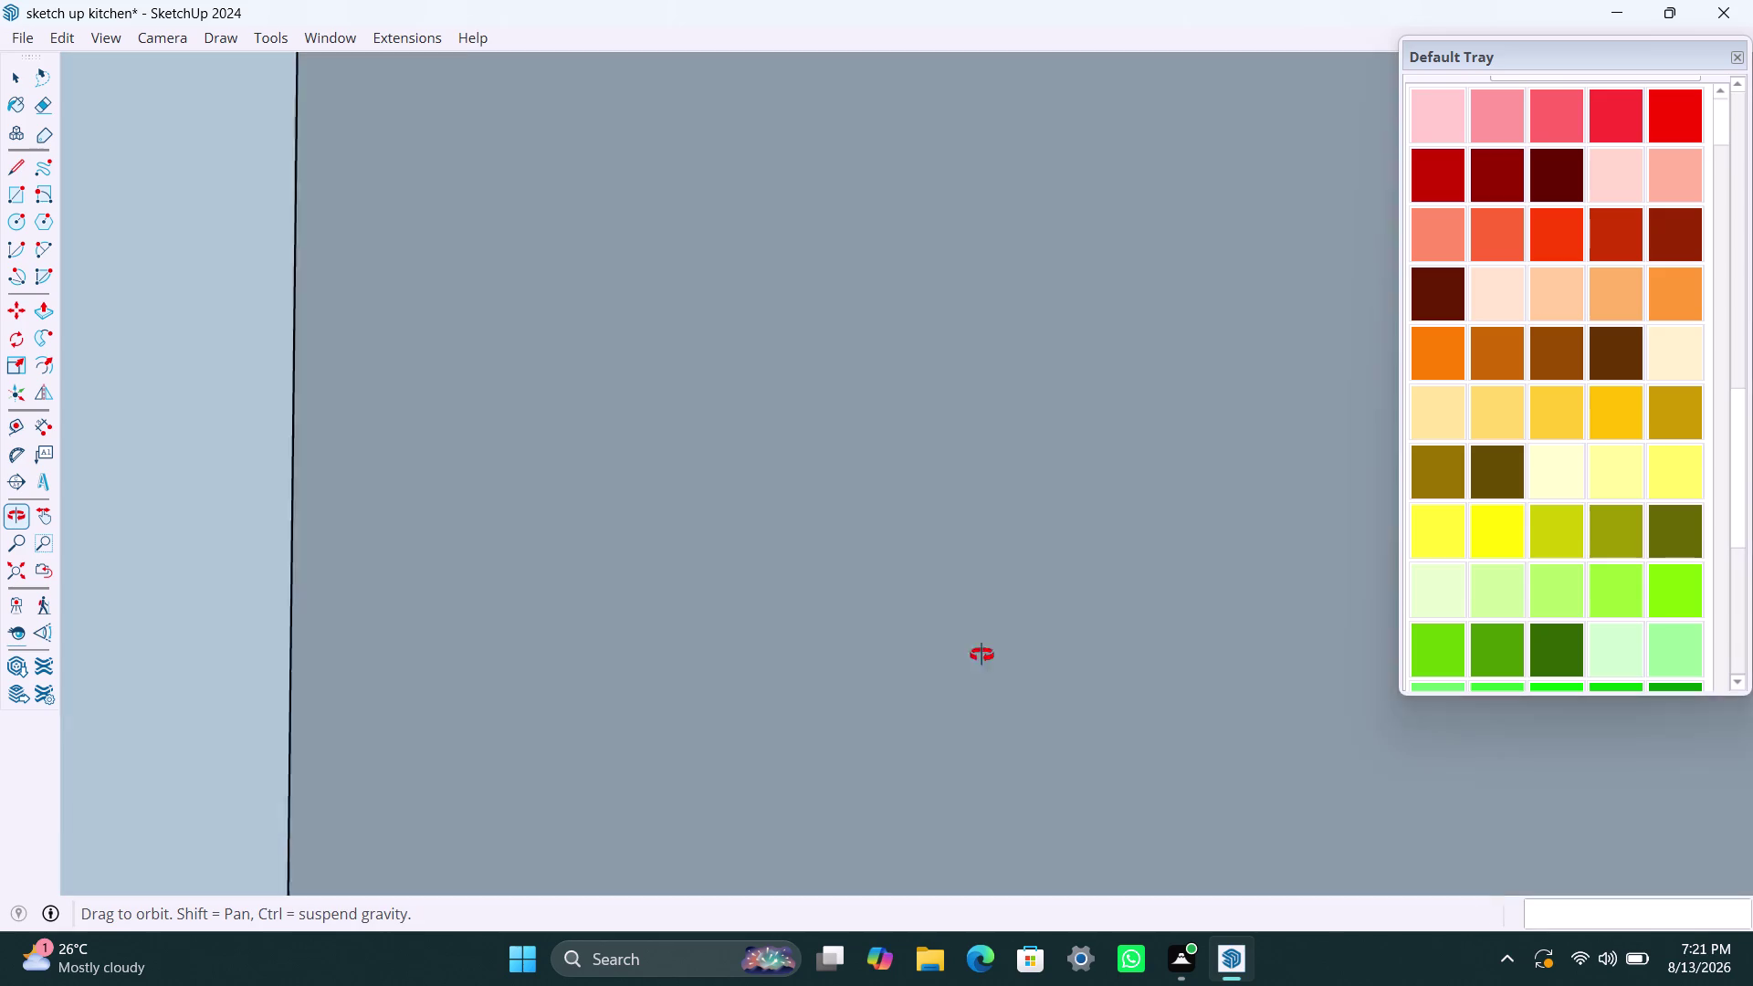
middle_drag(963, 652, 1747, 782)
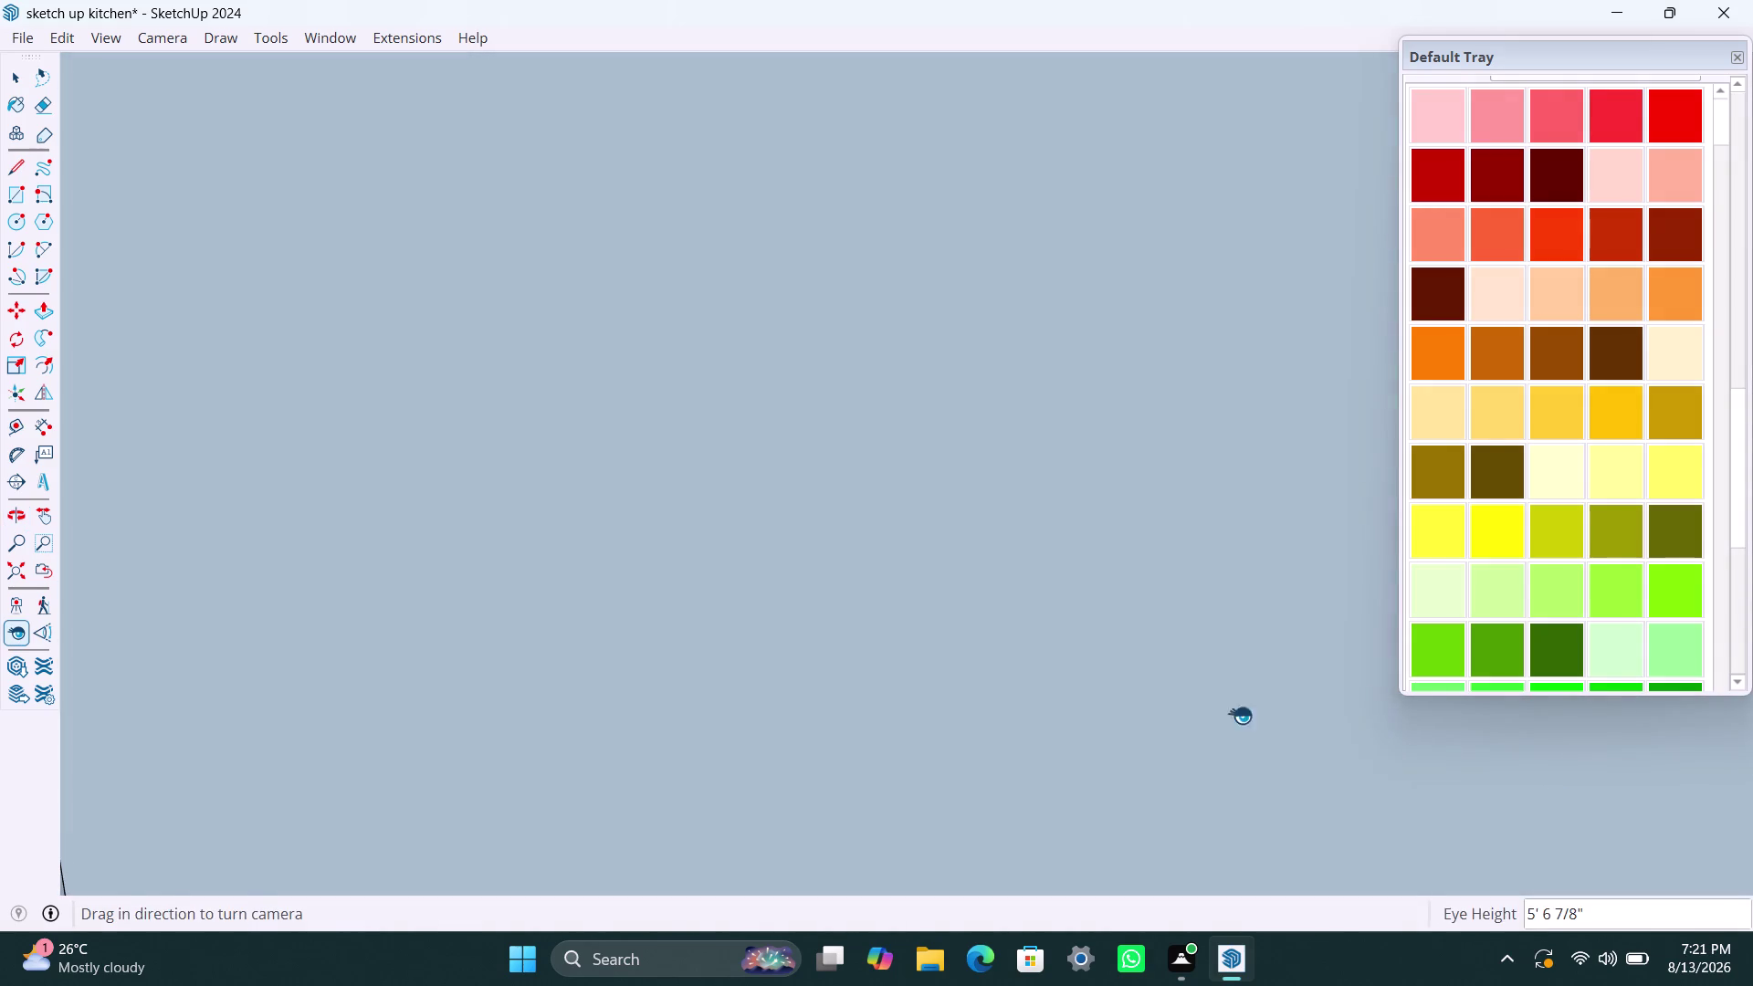
middle_drag(1173, 684, 1486, 739)
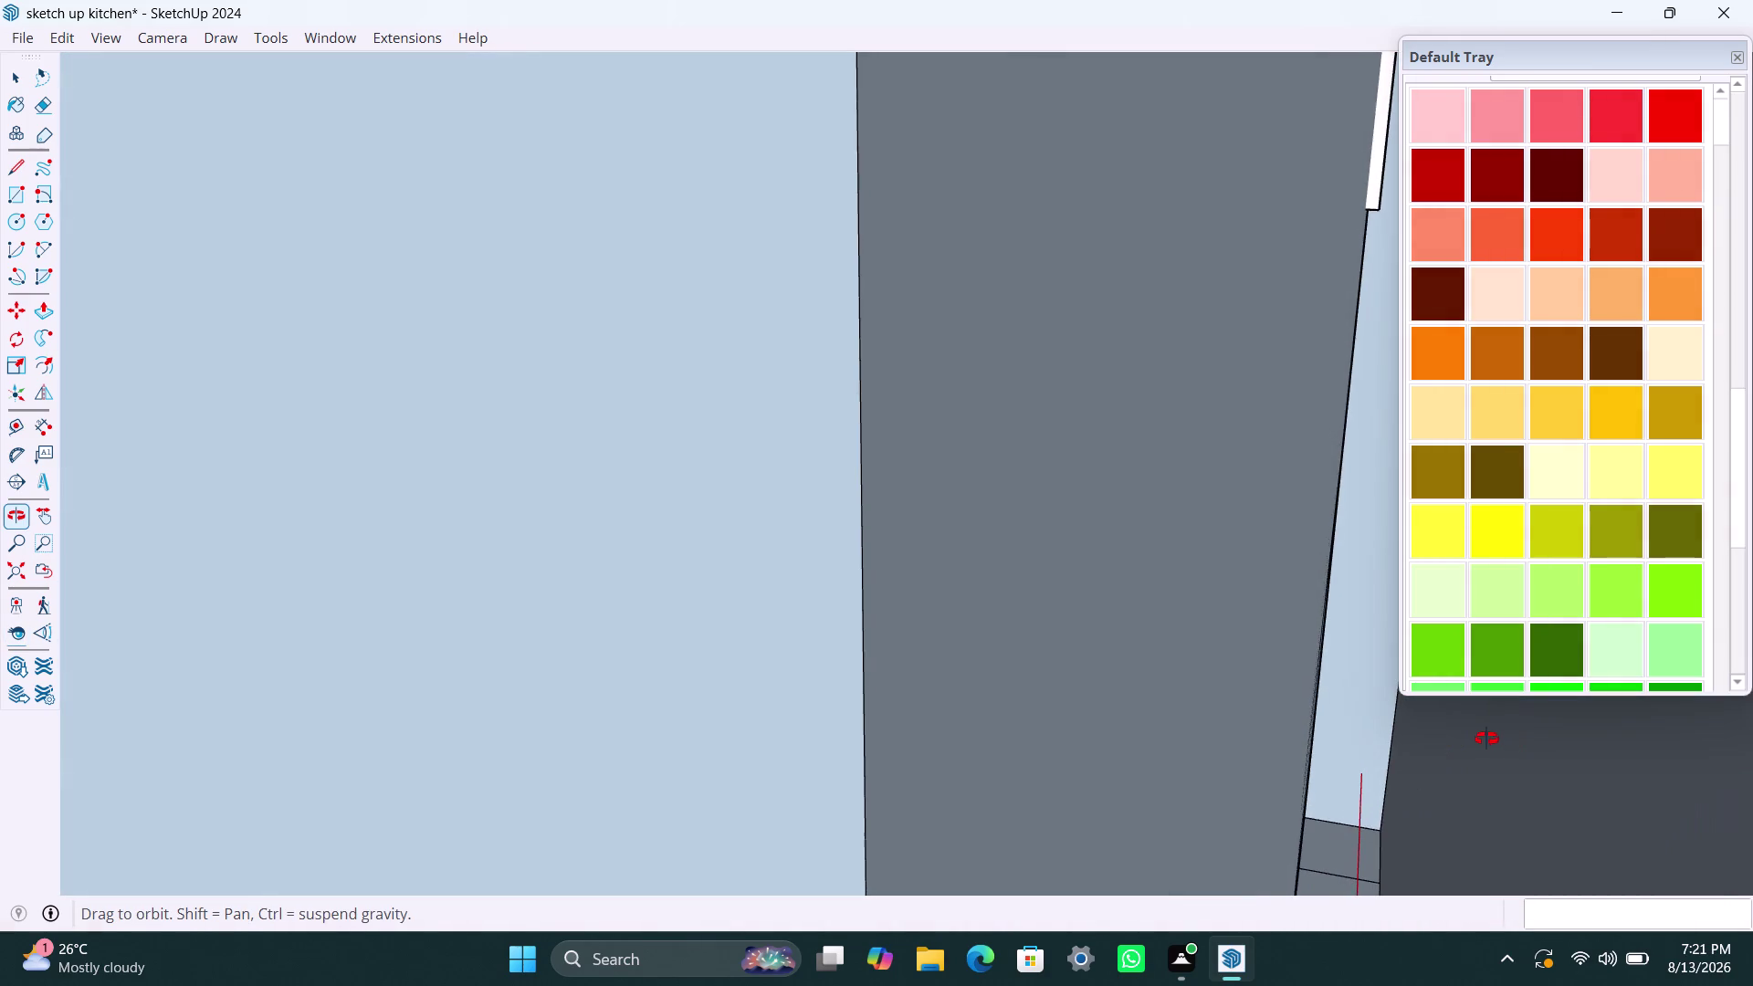
middle_drag(1487, 739, 1596, 735)
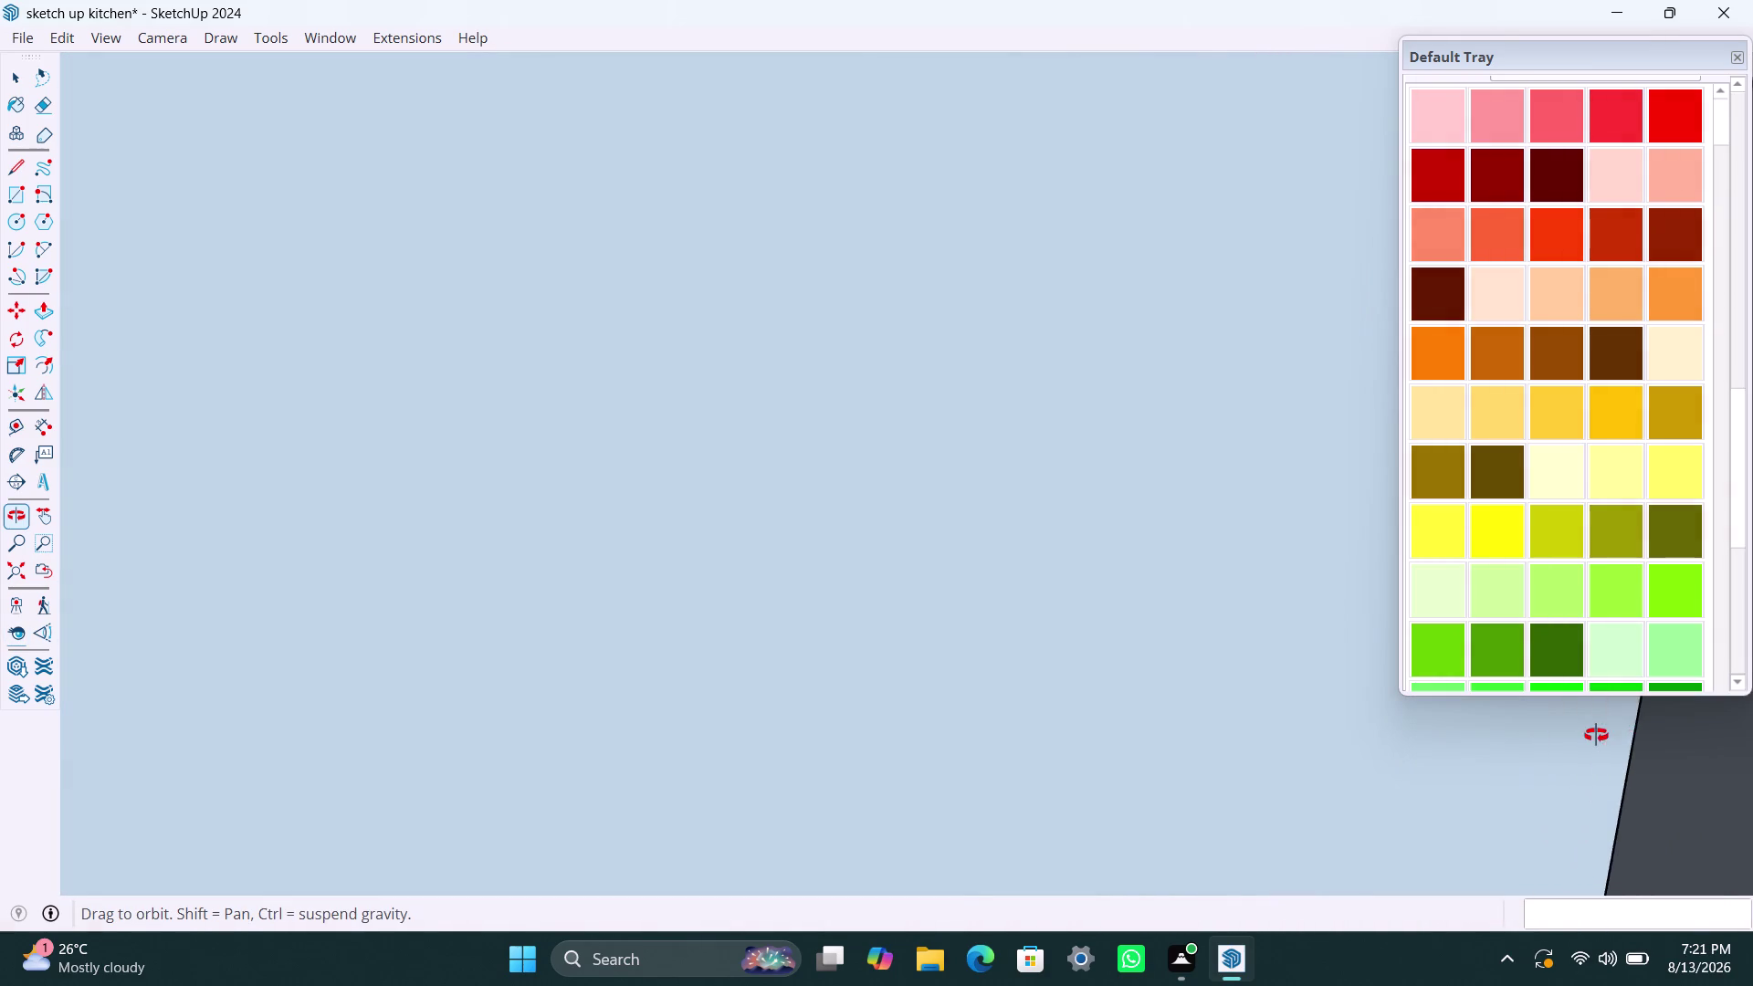
middle_drag(1596, 735, 1333, 705)
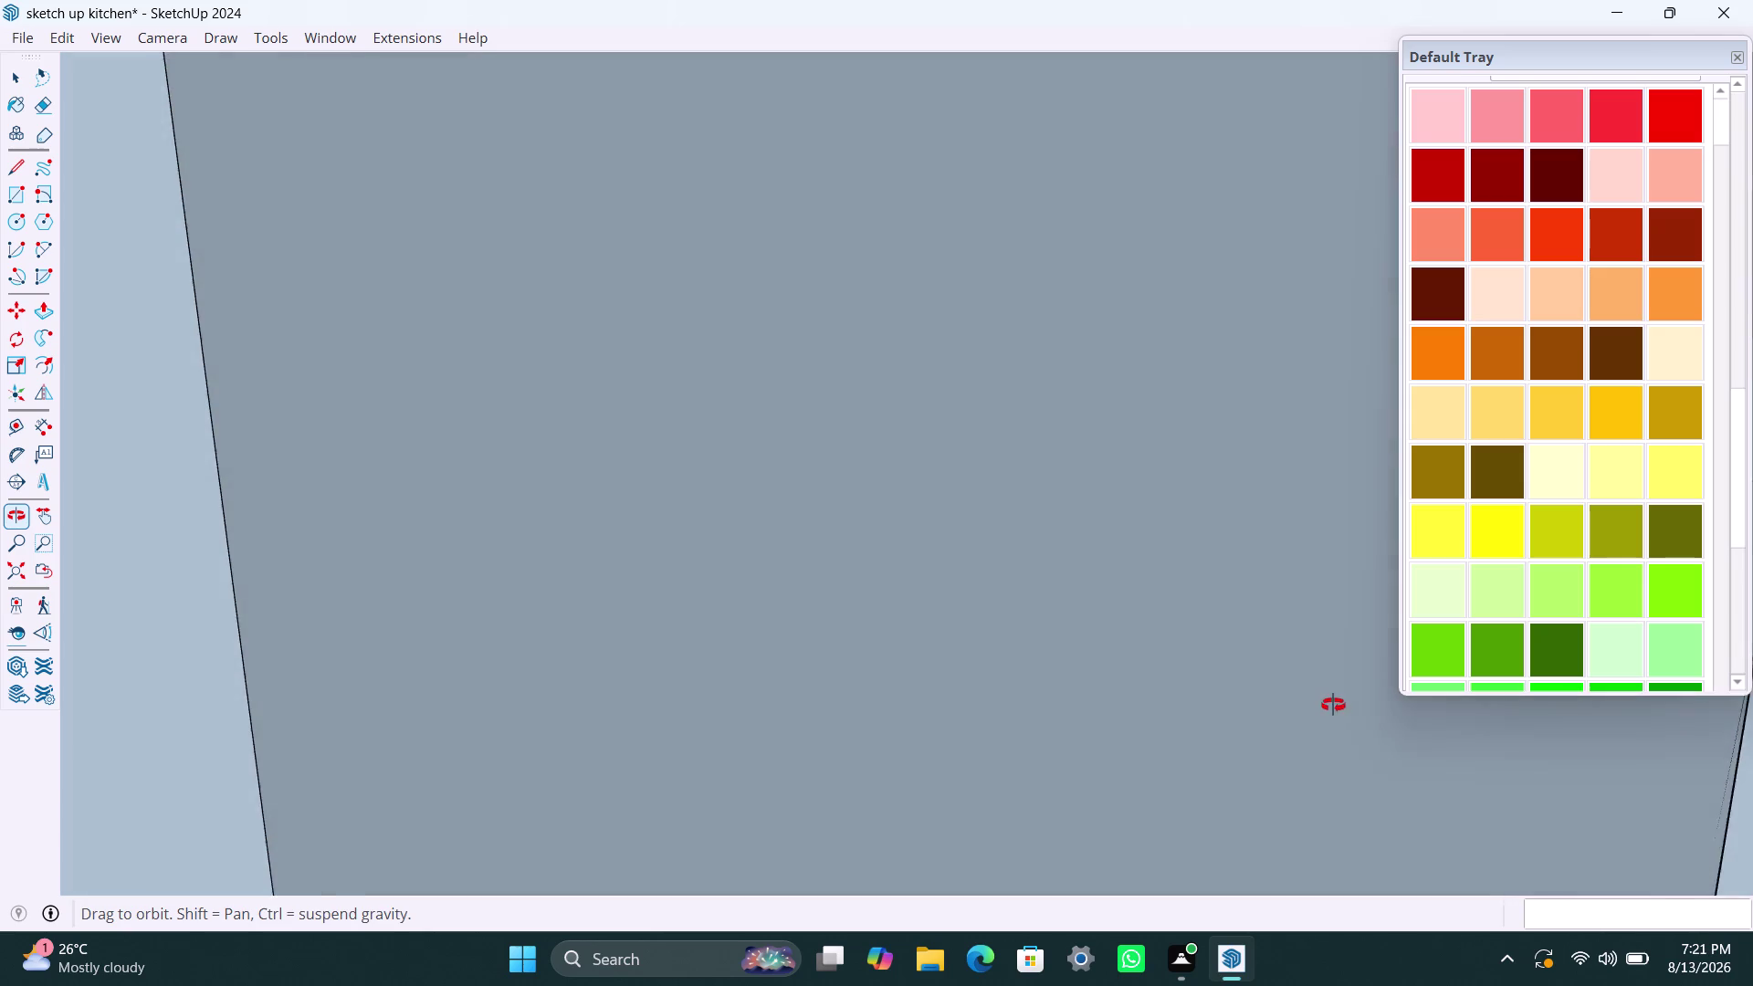
middle_drag(1333, 705, 1616, 730)
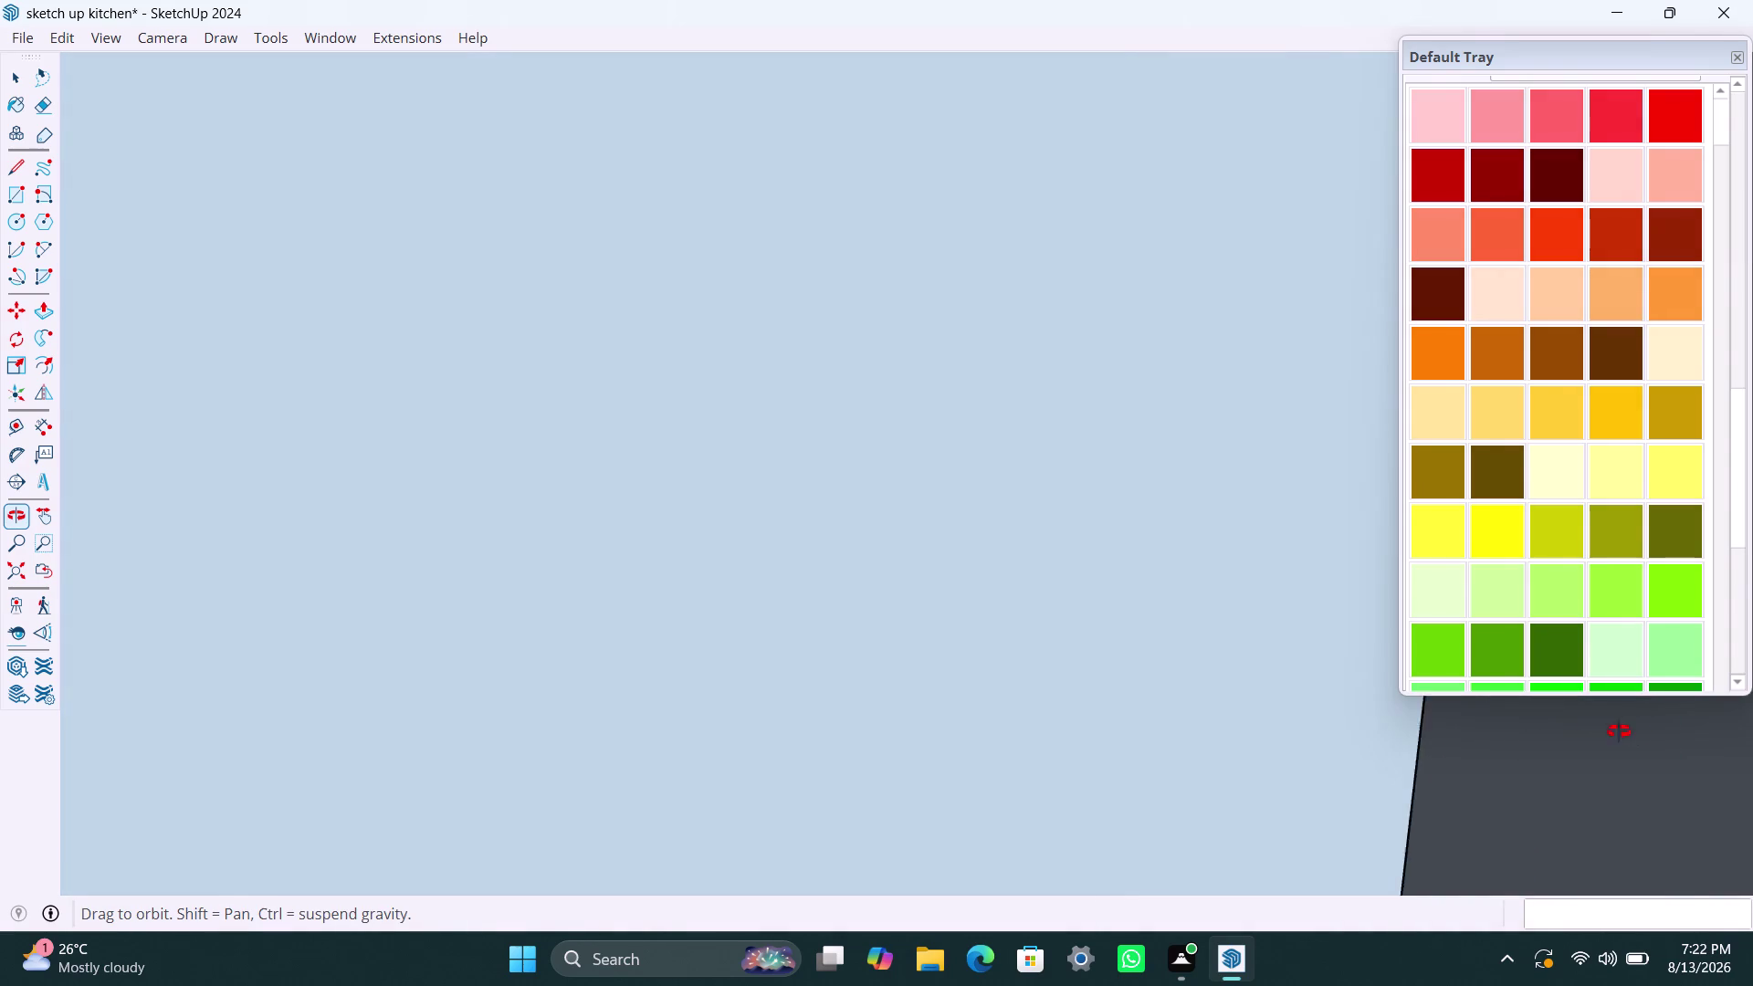
middle_drag(1616, 730, 1722, 751)
scroll(down, 3)
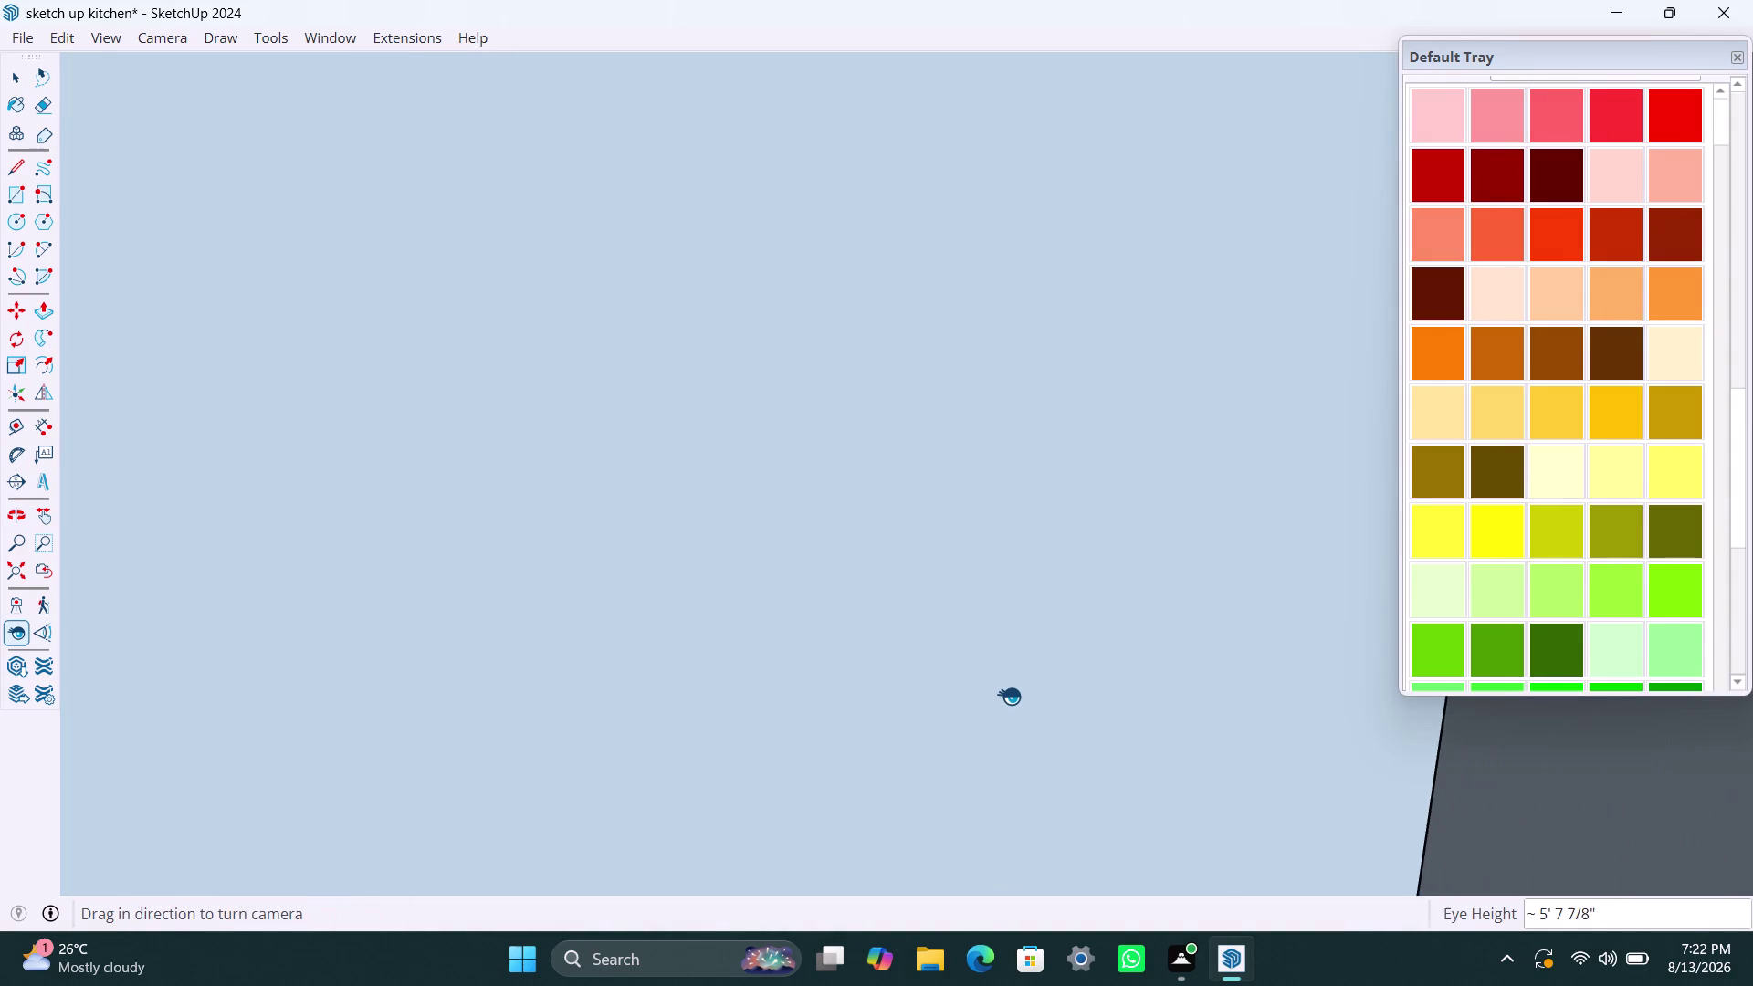
scroll(down, 3)
scroll(down, 3)
scroll(down, 3)
scroll(up, 3)
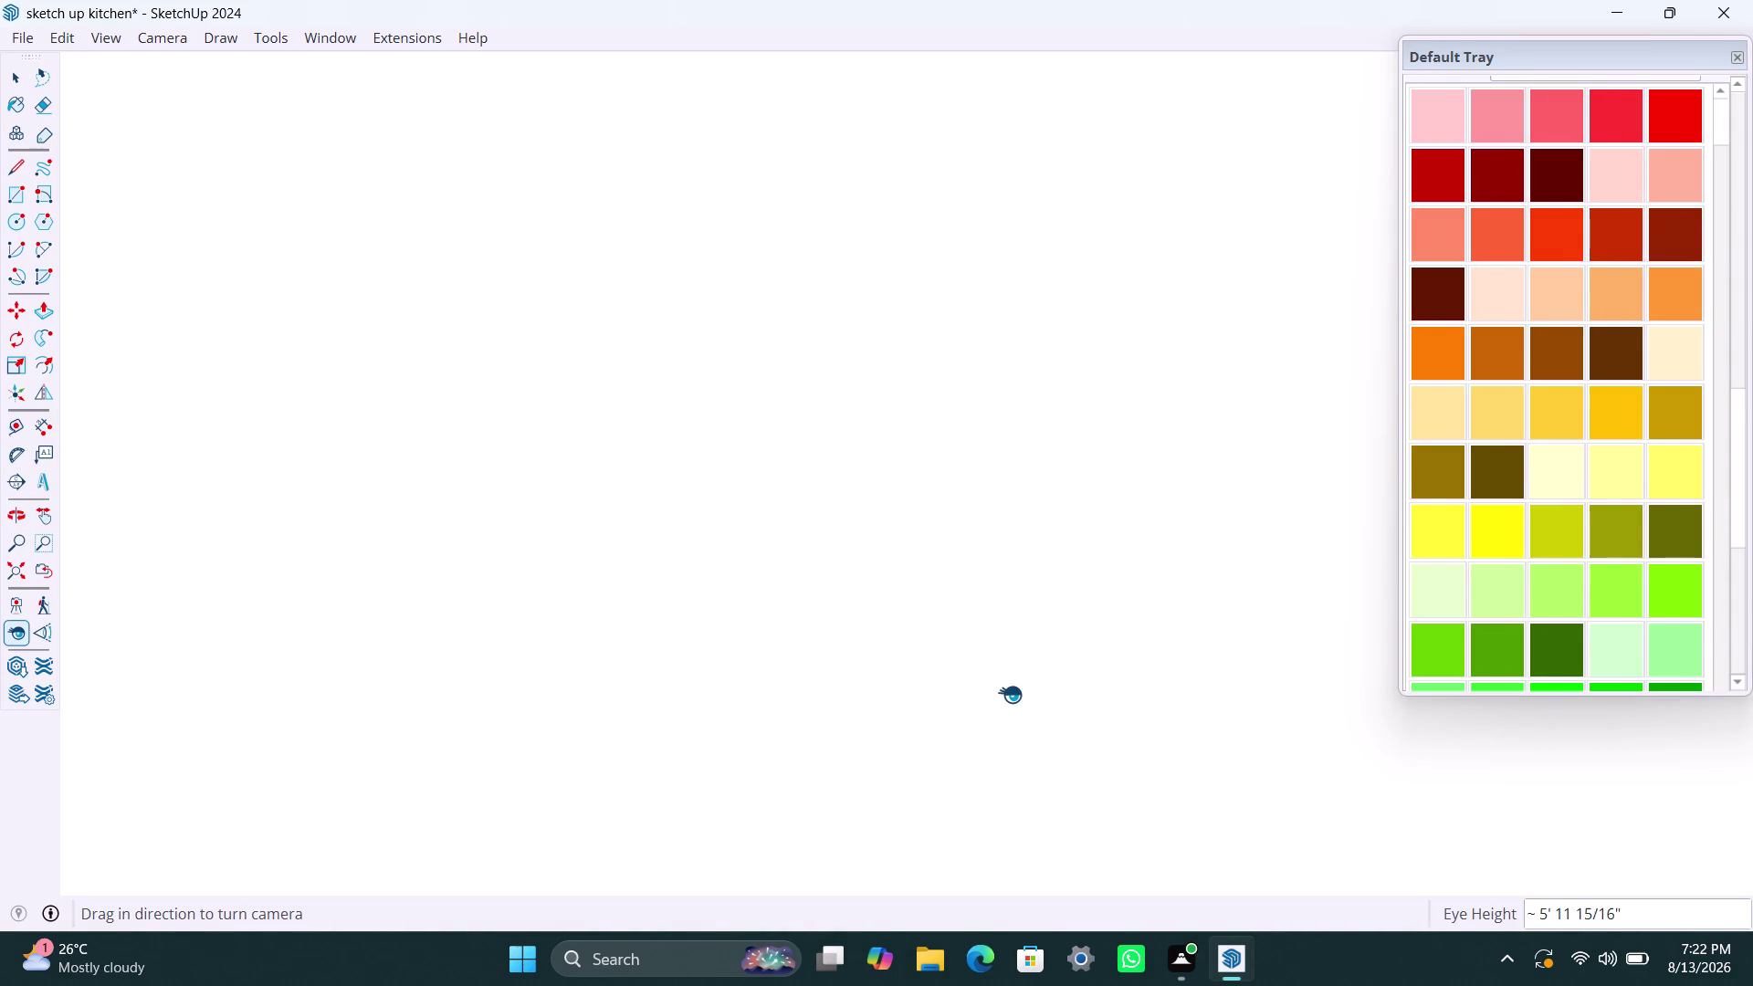
scroll(up, 3)
scroll(up, 3)
scroll(up, 3)
scroll(up, 3)
scroll(up, 3)
scroll(up, 3)
scroll(up, 3)
middle_drag(1010, 692, 1158, 697)
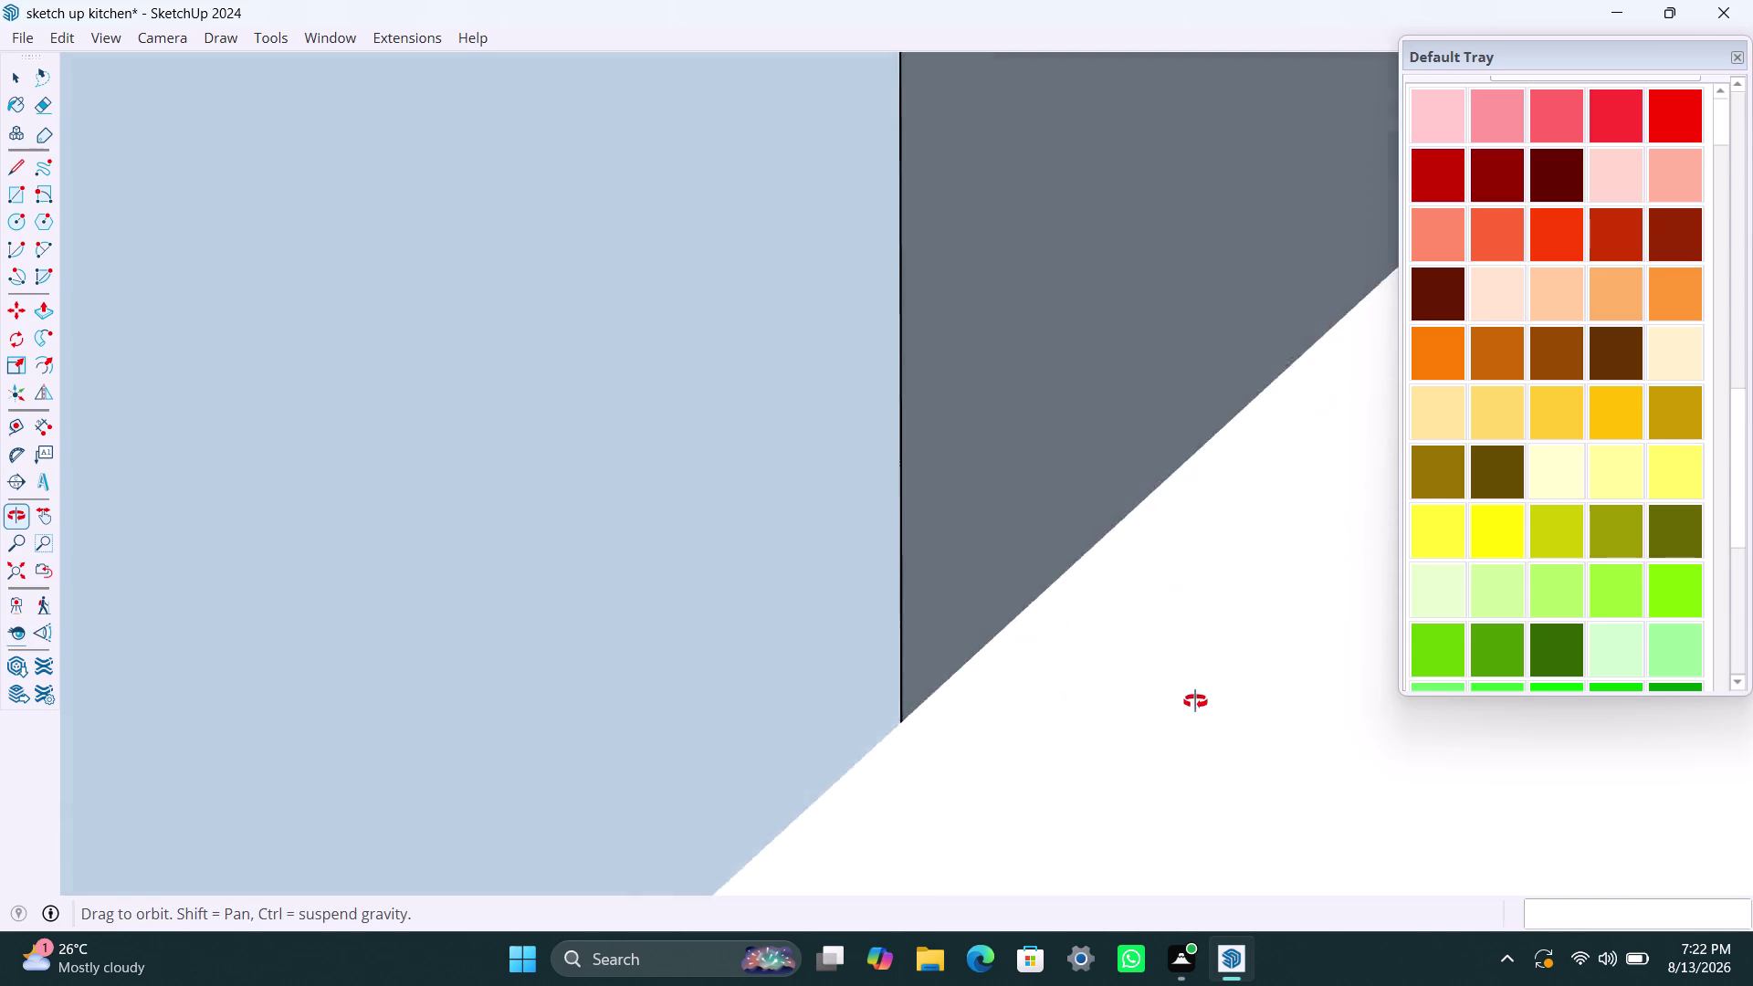
middle_drag(1157, 697, 1289, 679)
scroll(up, 3)
scroll(down, 3)
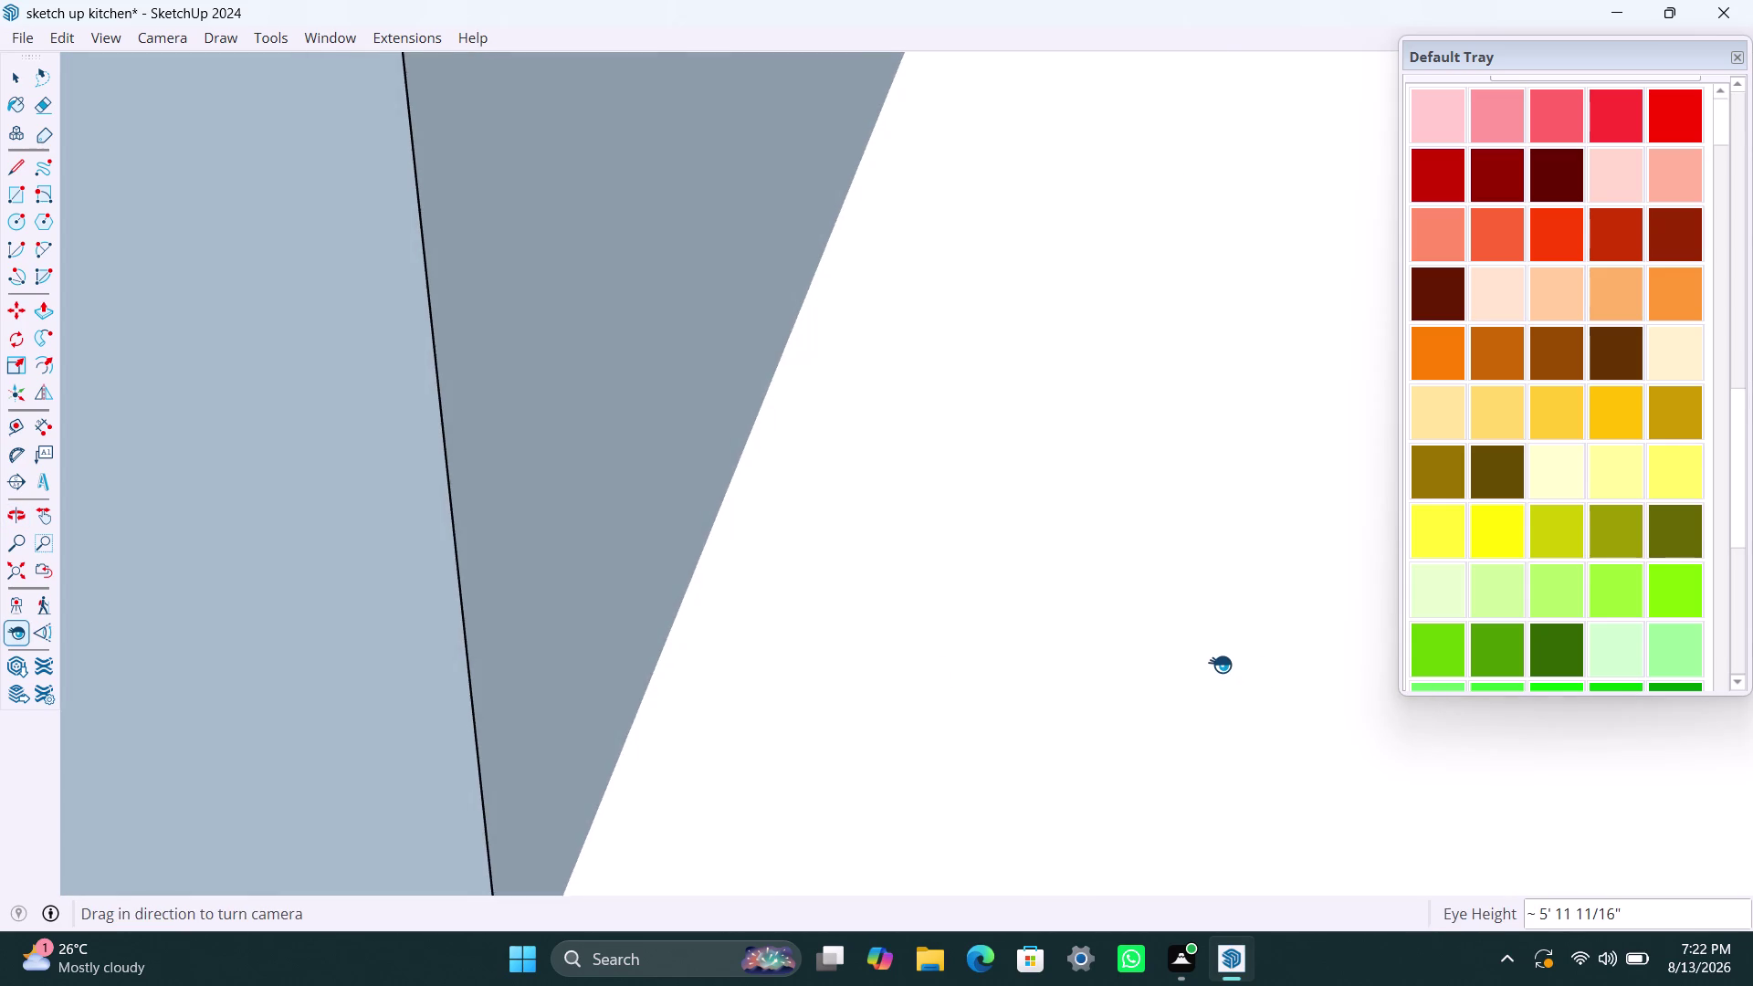
scroll(down, 3)
scroll(up, 3)
scroll(down, 3)
scroll(down, 3)
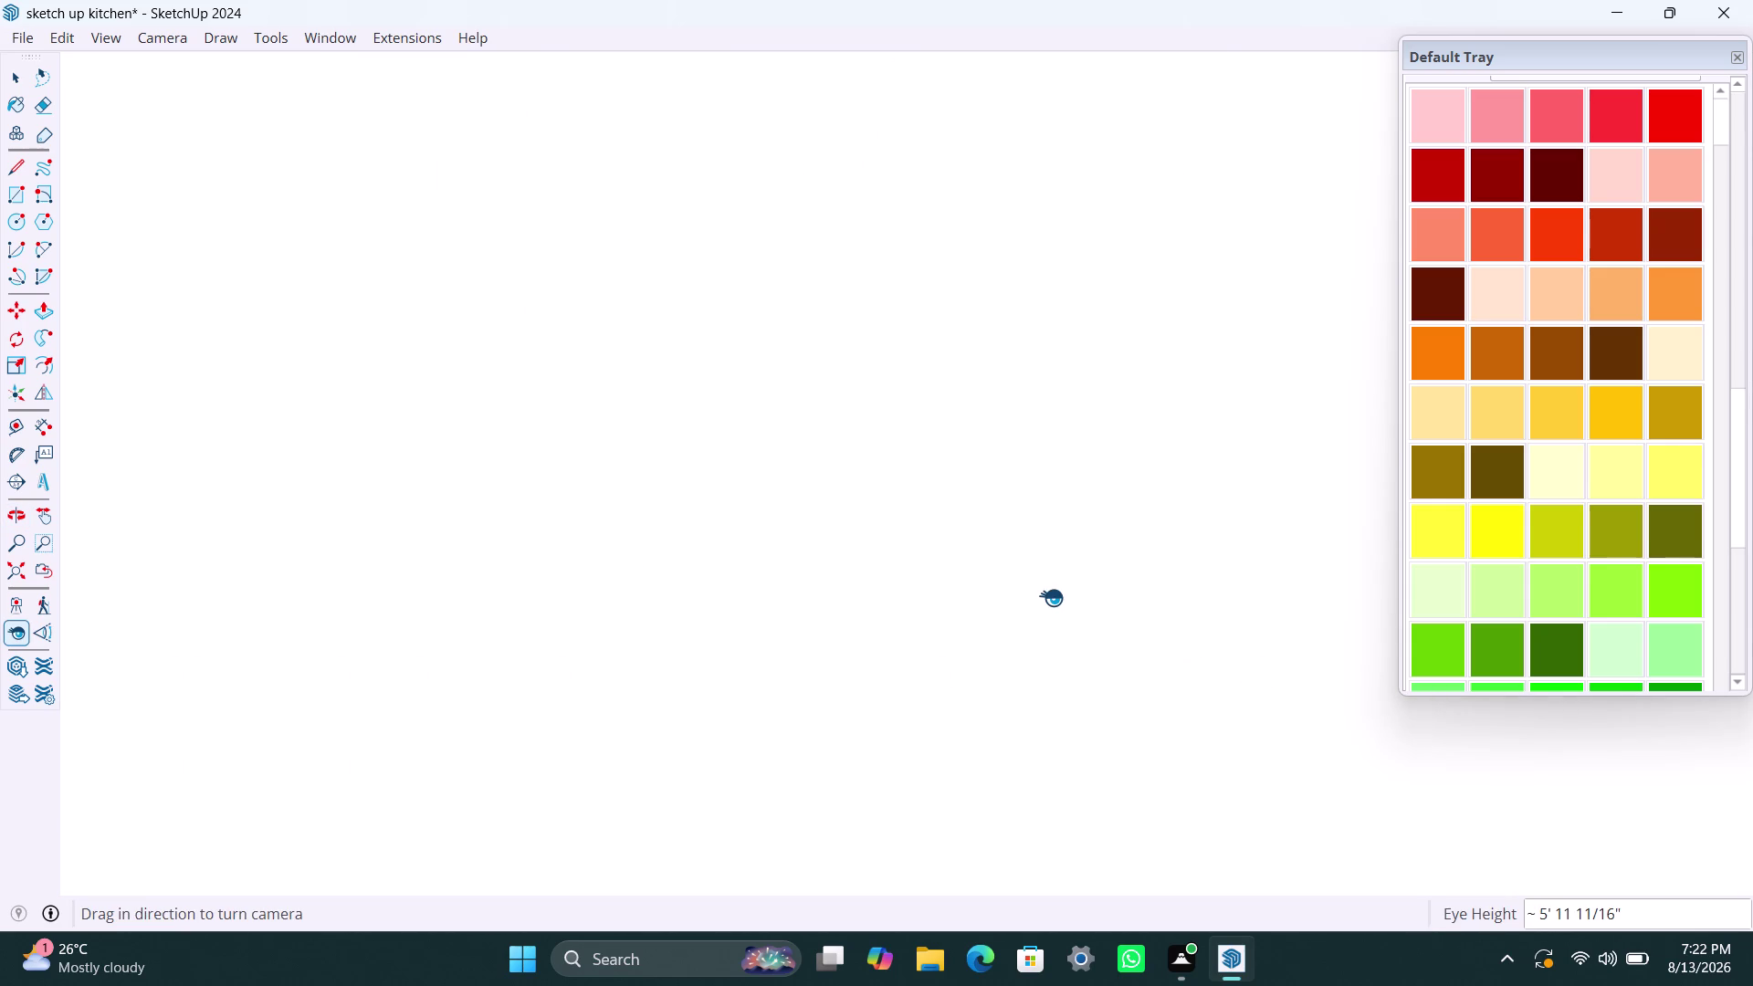
scroll(down, 3)
middle_drag(1011, 552, 1005, 694)
scroll(down, 3)
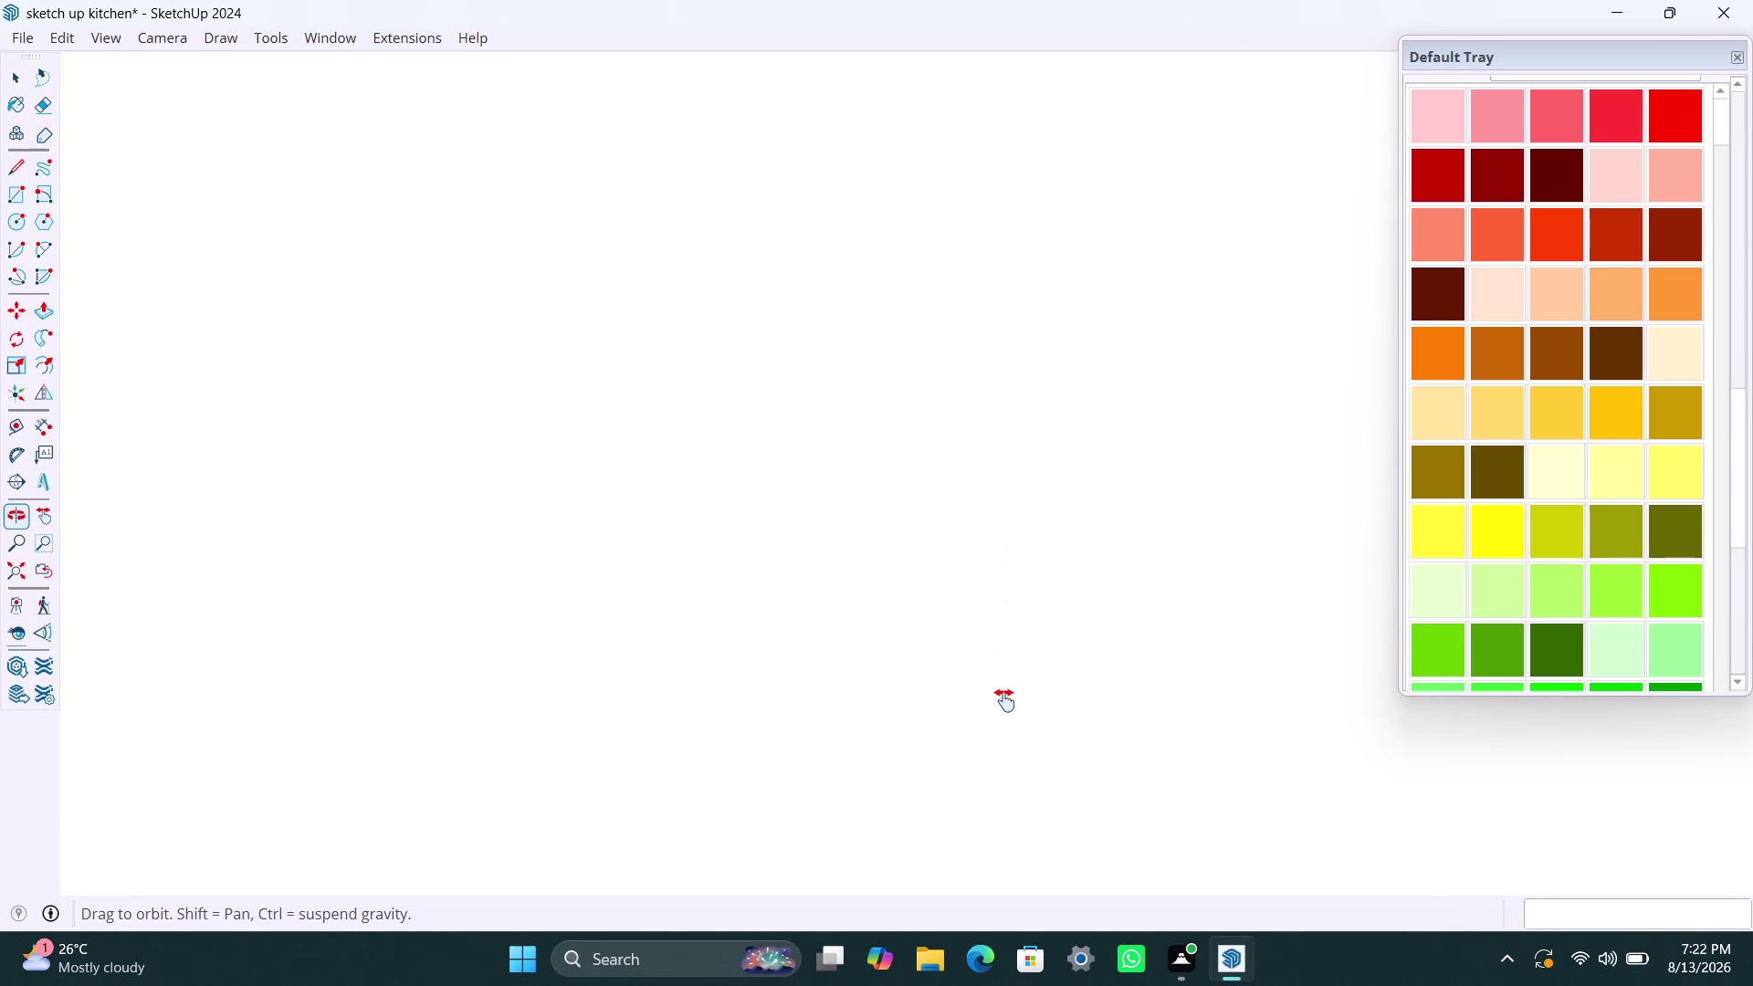
middle_drag(1006, 694, 998, 724)
scroll(down, 3)
scroll(up, 3)
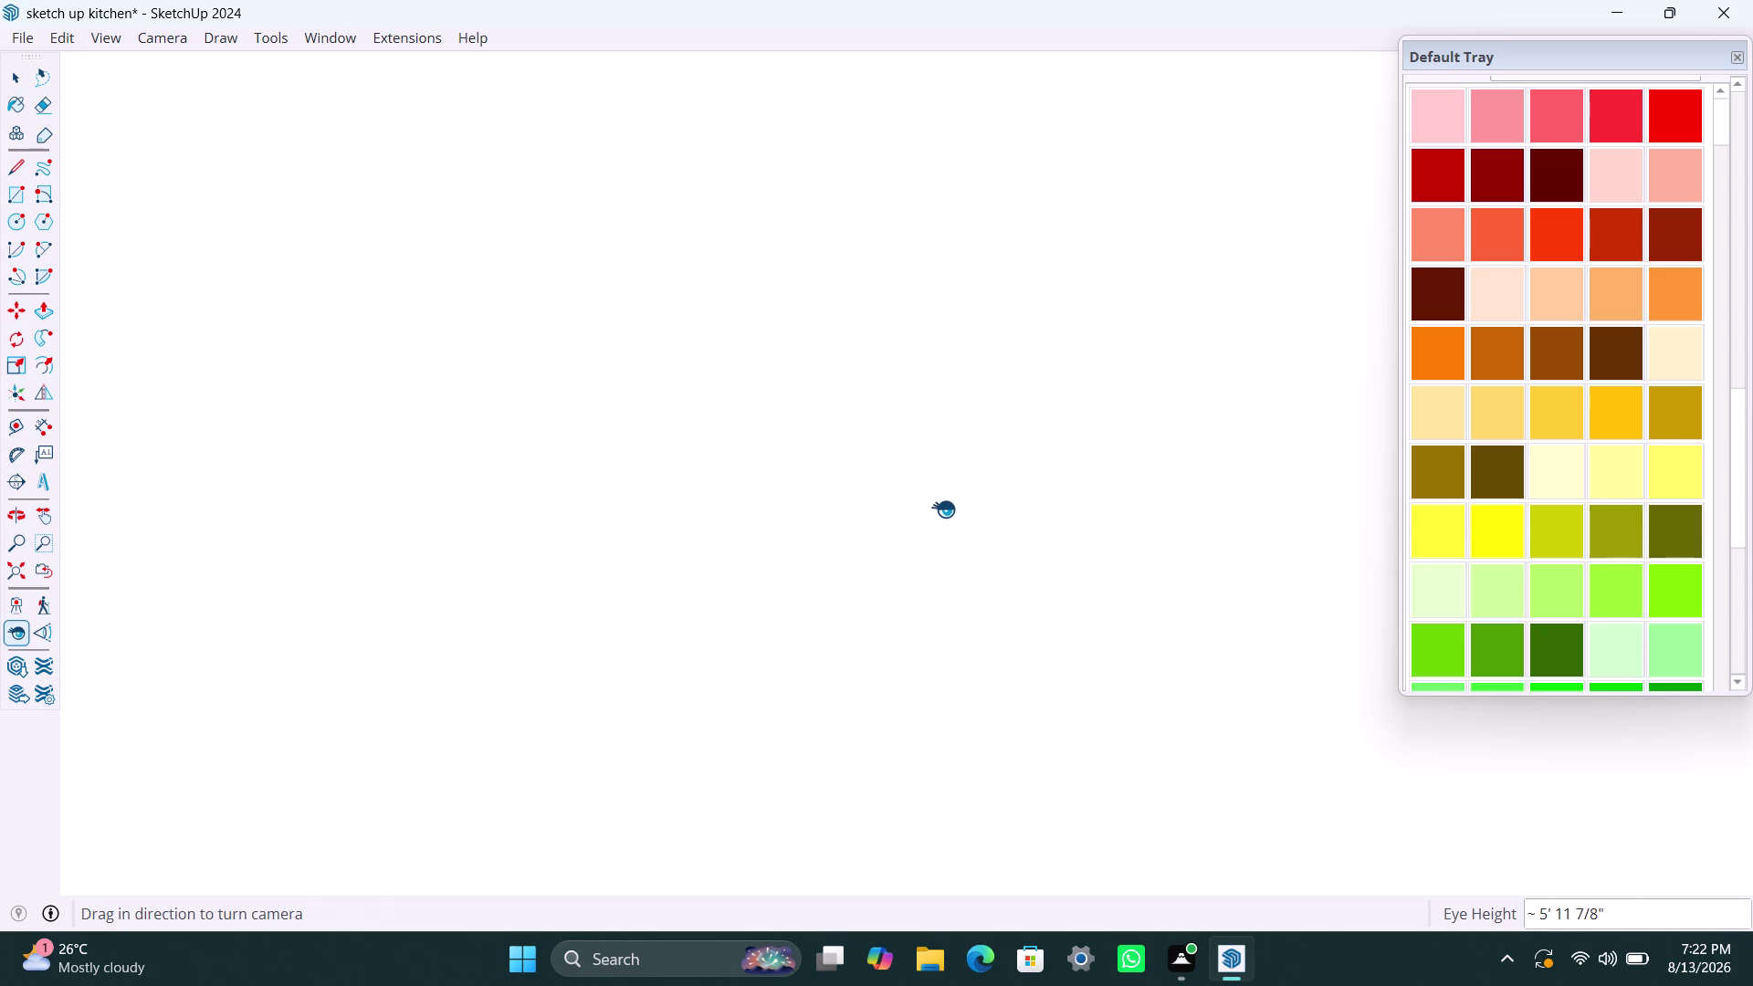
scroll(up, 3)
middle_drag(951, 502, 954, 507)
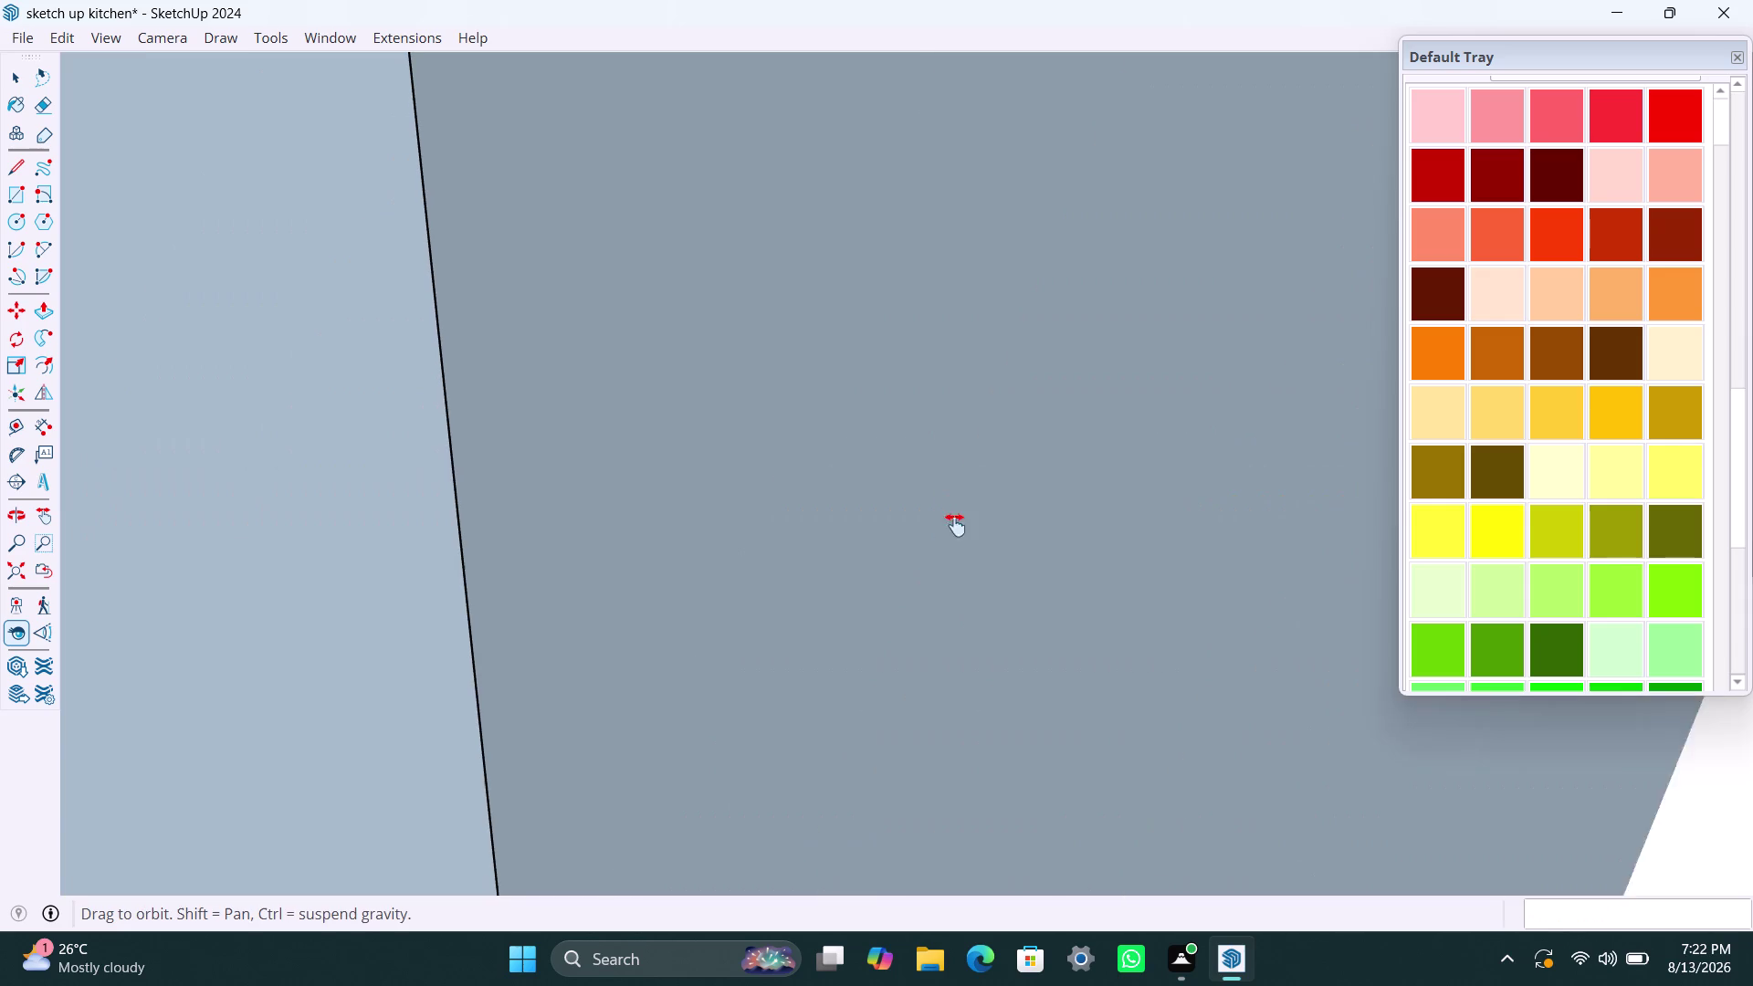
middle_drag(953, 507, 968, 476)
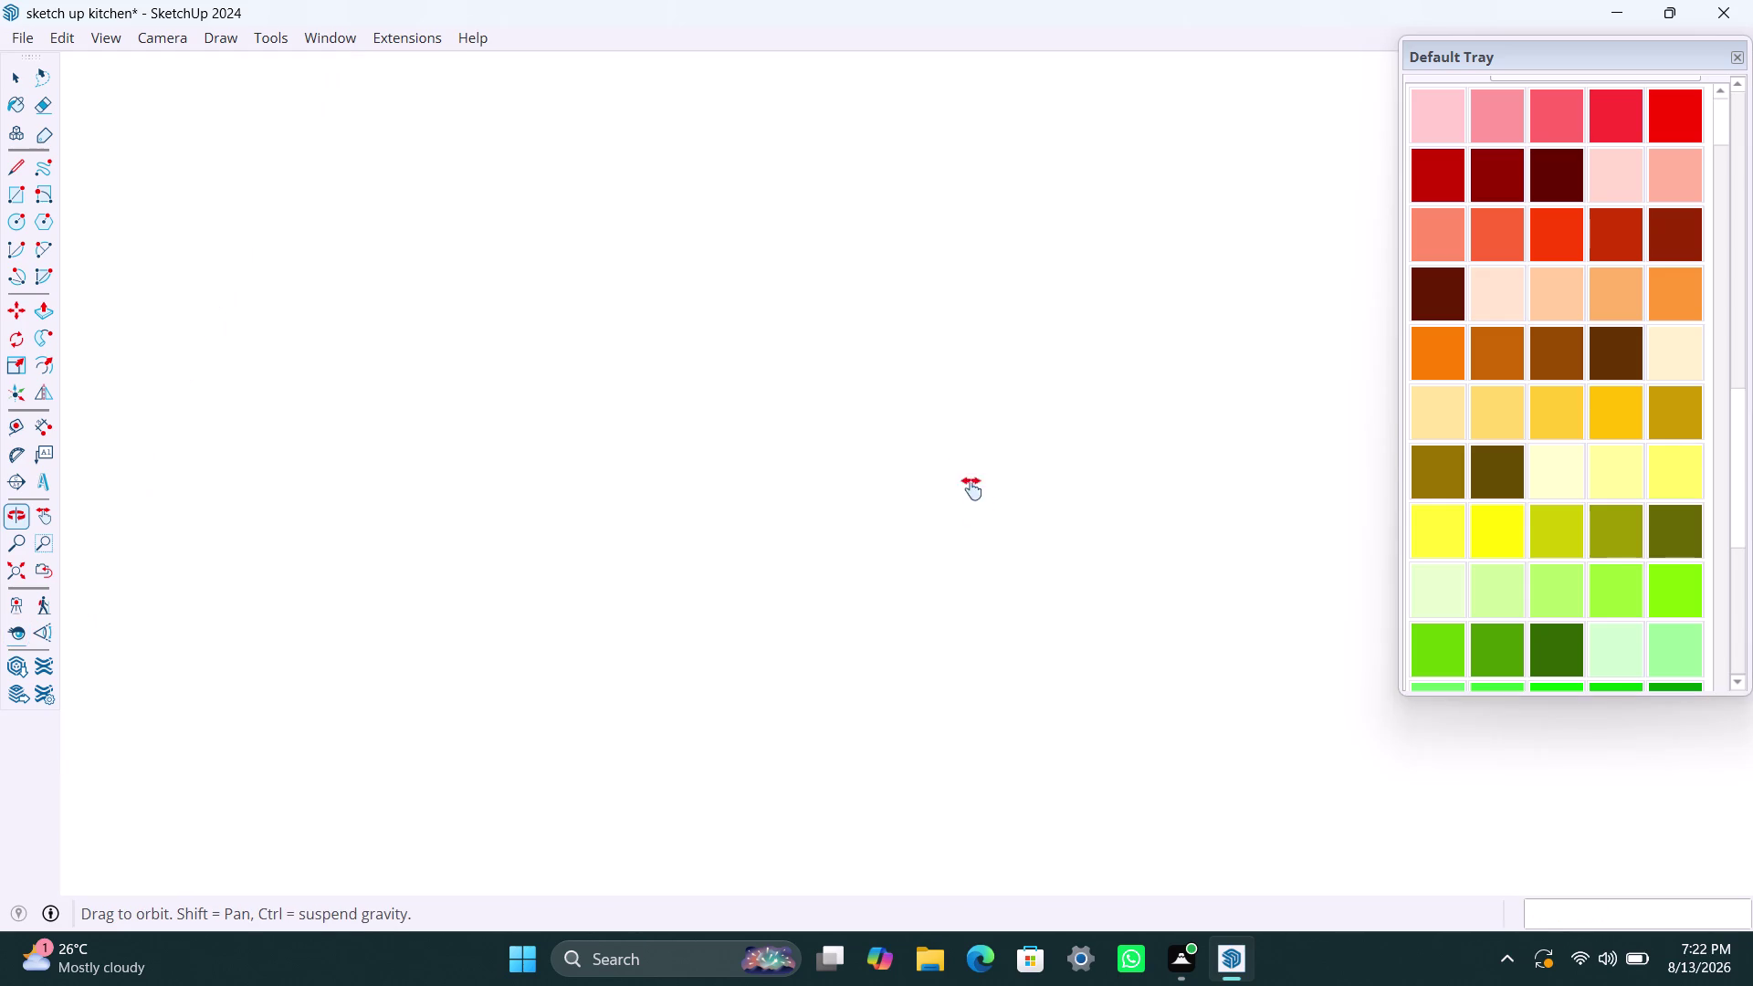
middle_drag(968, 476, 969, 123)
middle_drag(969, 122, 959, 0)
scroll(down, 3)
scroll(down, 3)
scroll(down, 3)
scroll(down, 3)
scroll(down, 3)
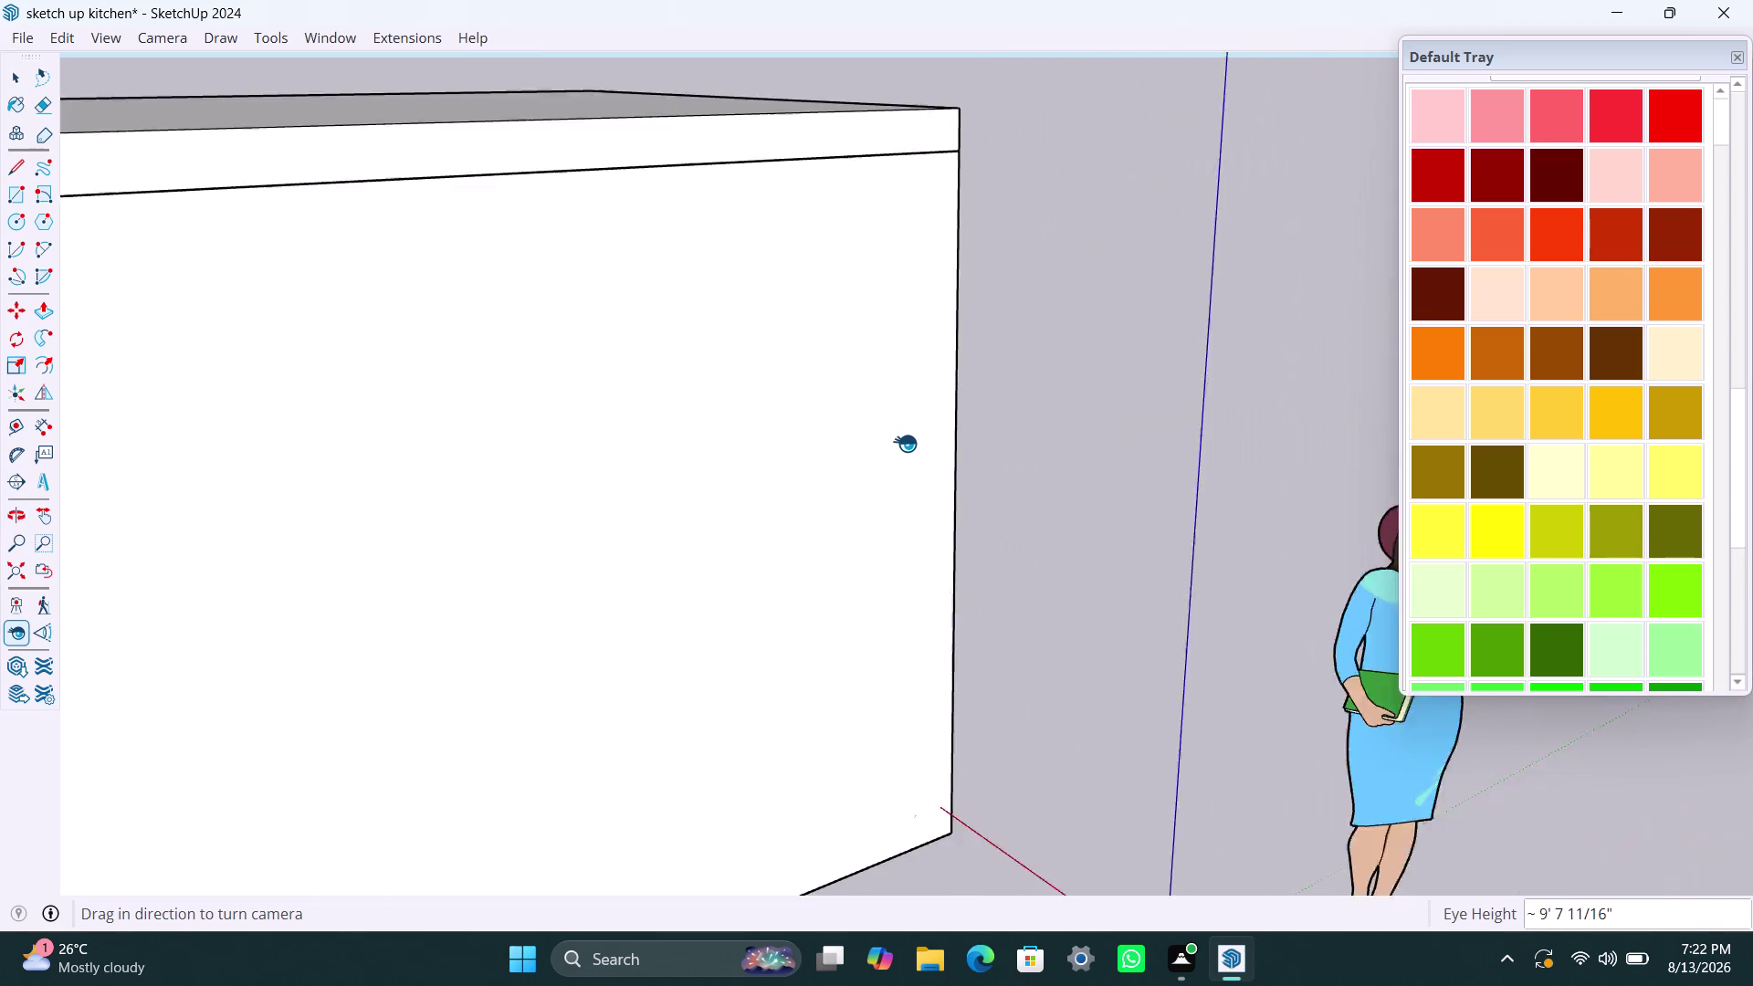
scroll(down, 3)
middle_drag(641, 631, 981, 607)
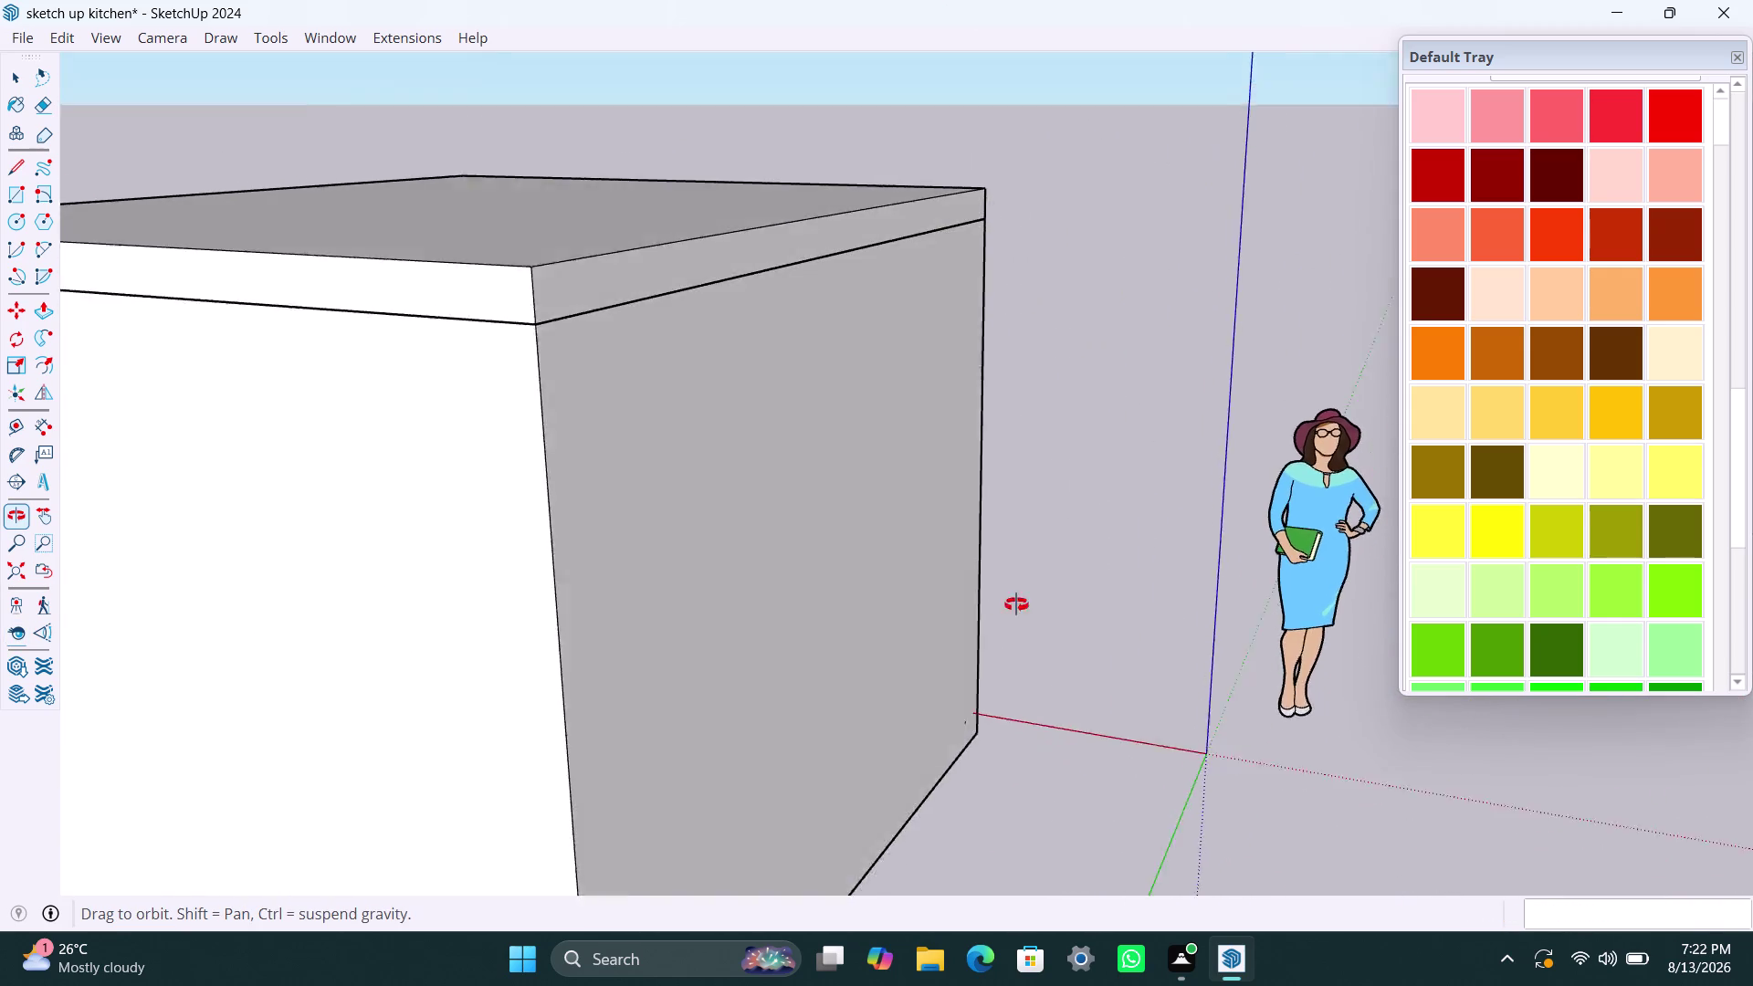
middle_drag(982, 607, 213, 563)
scroll(down, 3)
middle_drag(670, 569, 546, 591)
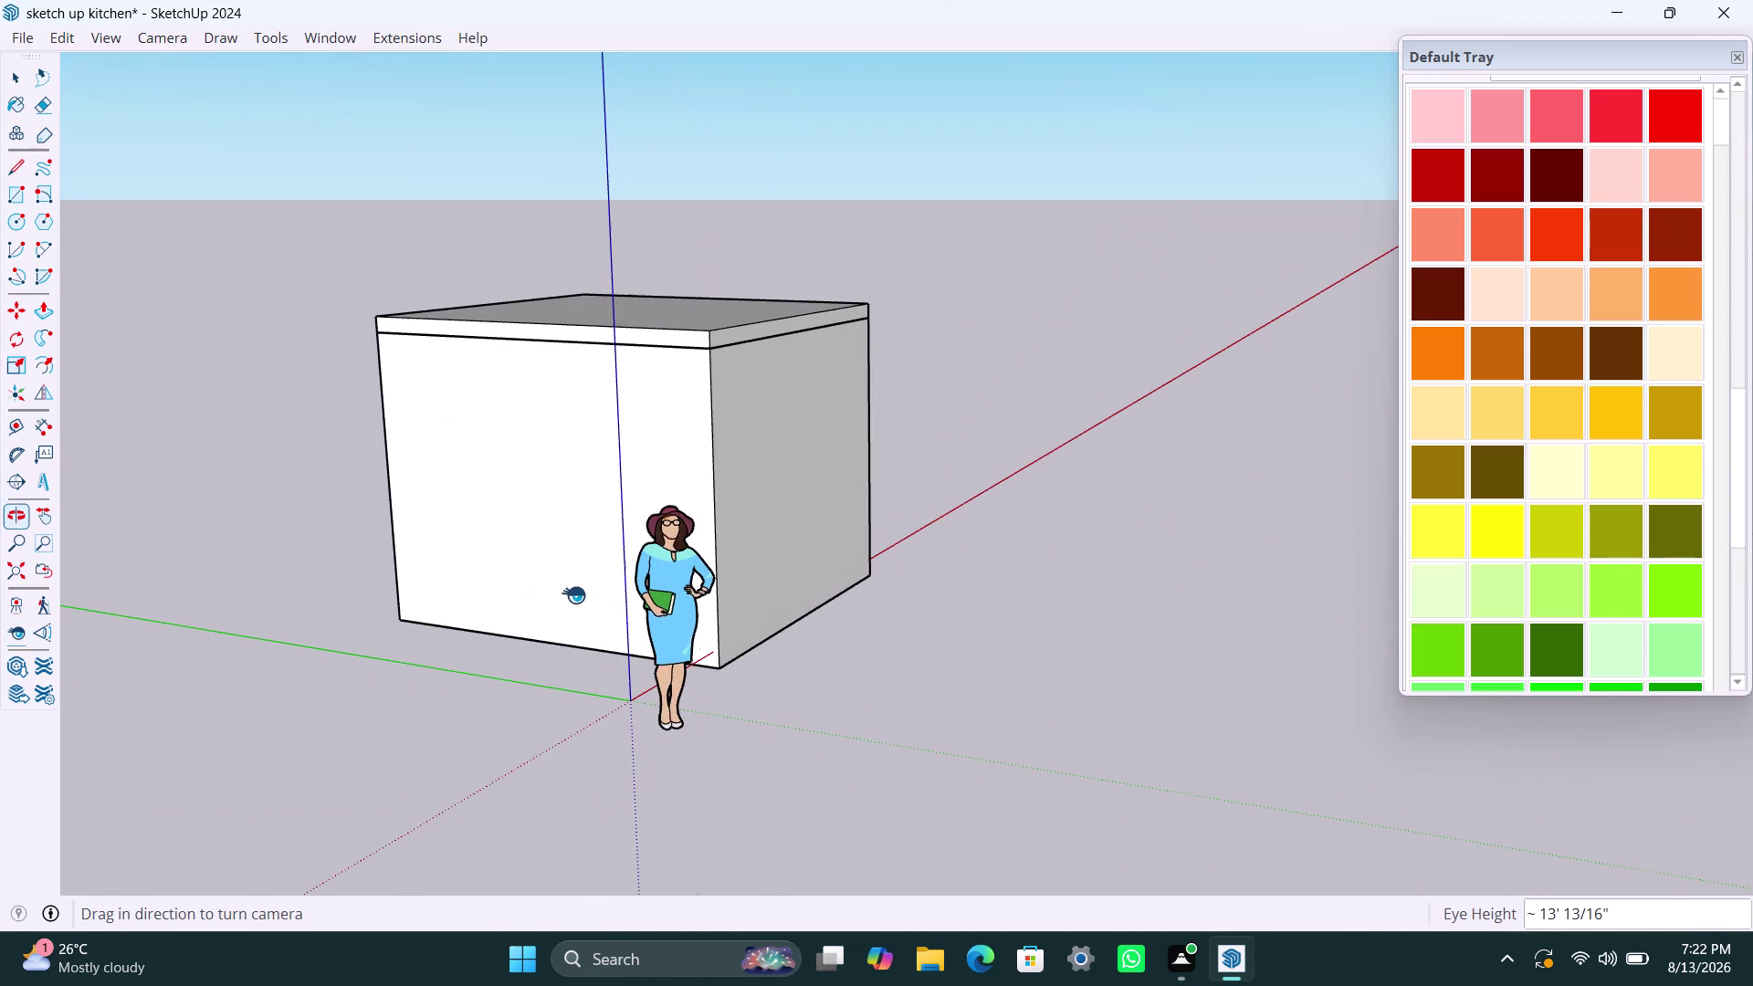
click(602, 619)
scroll(up, 3)
scroll(up, 3)
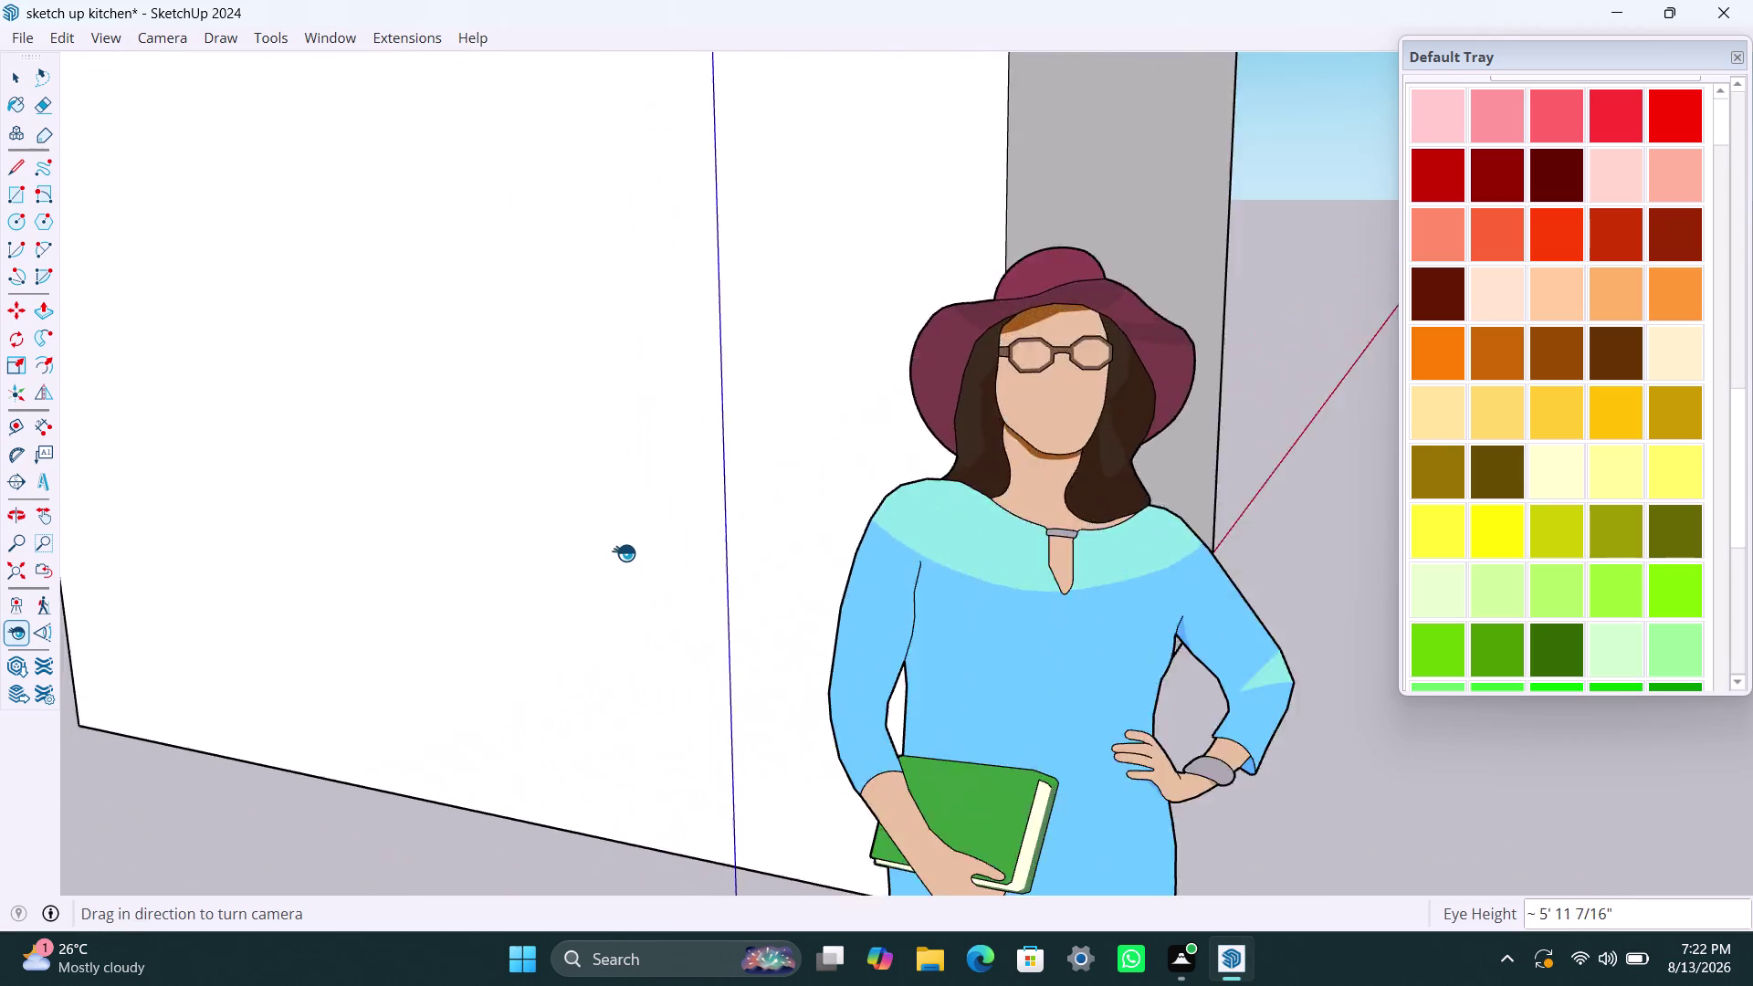
scroll(up, 3)
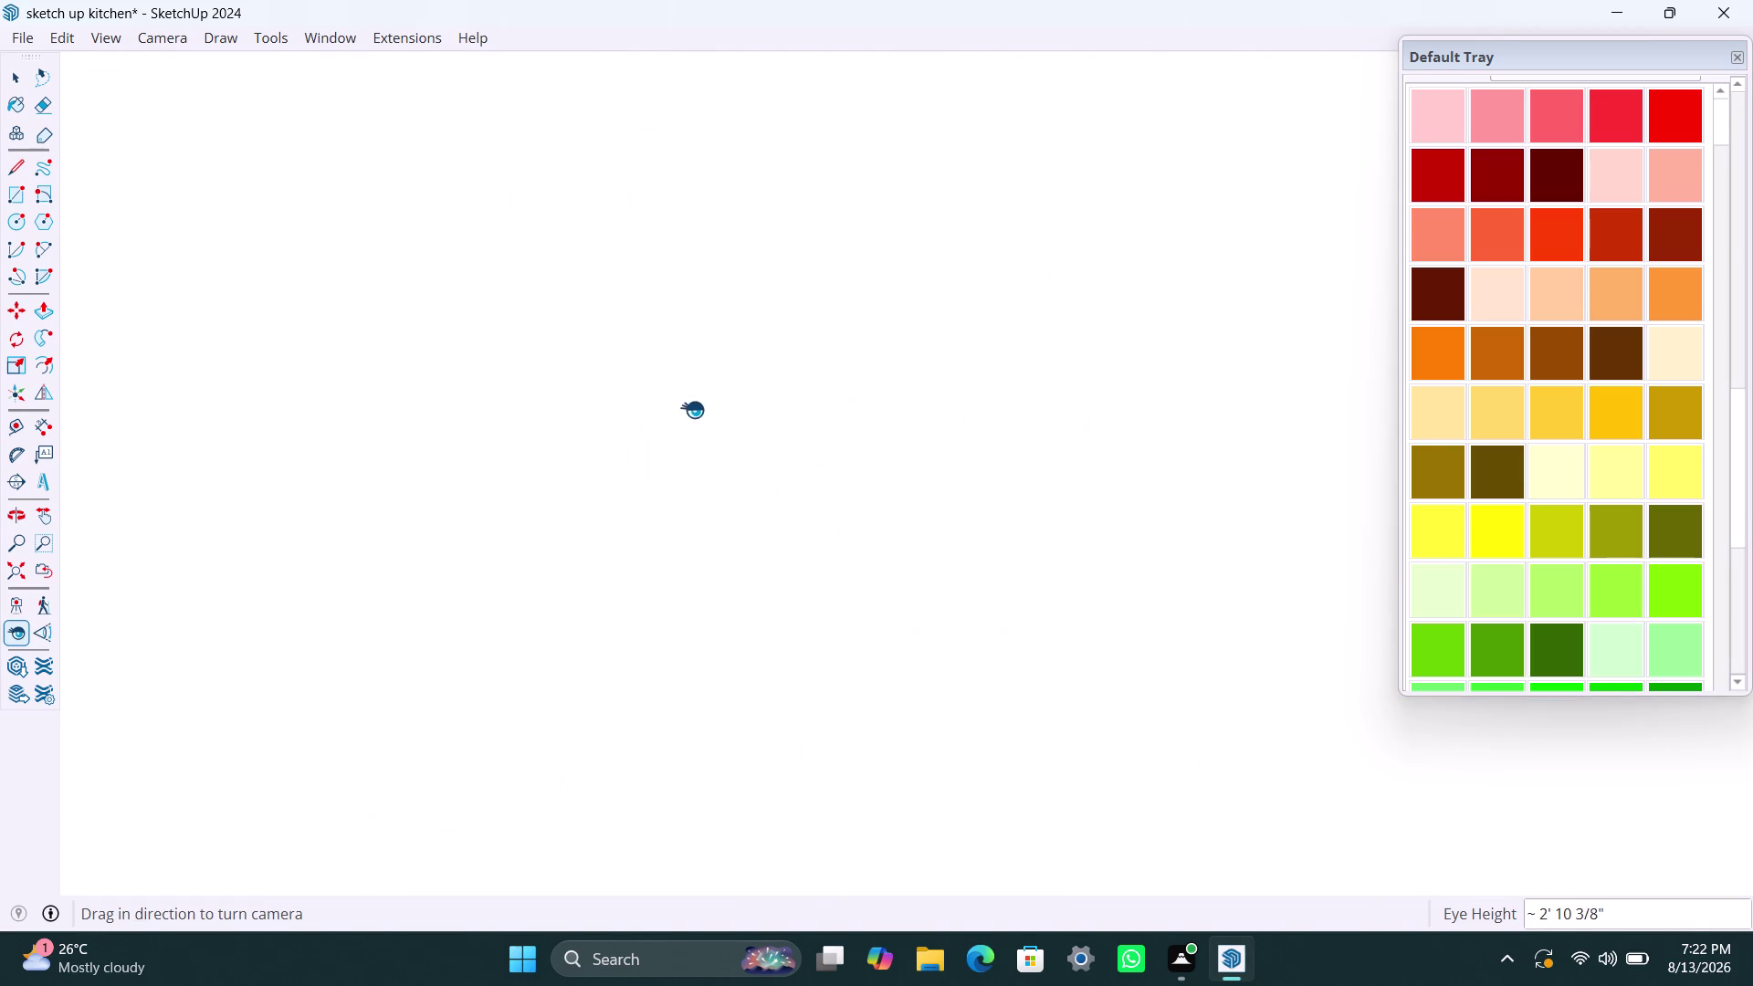
scroll(down, 3)
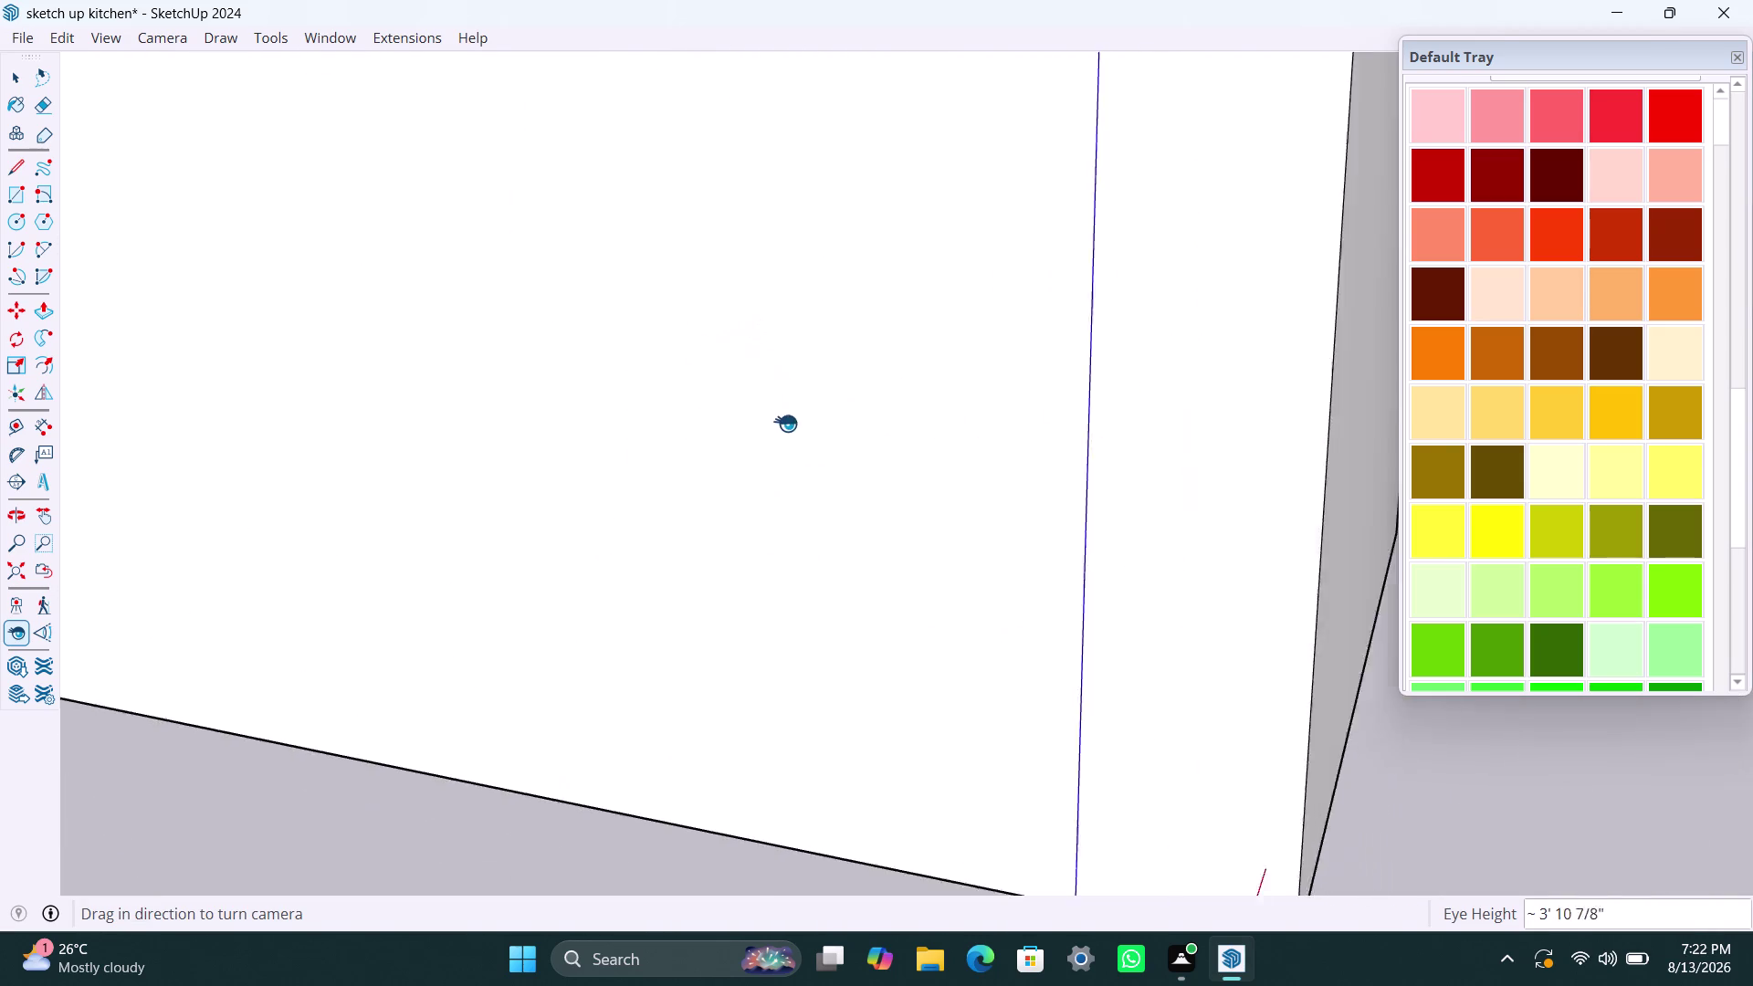
scroll(down, 3)
middle_drag(1014, 315, 389, 327)
scroll(up, 3)
middle_drag(948, 366, 294, 301)
scroll(up, 3)
middle_drag(1021, 528, 517, 491)
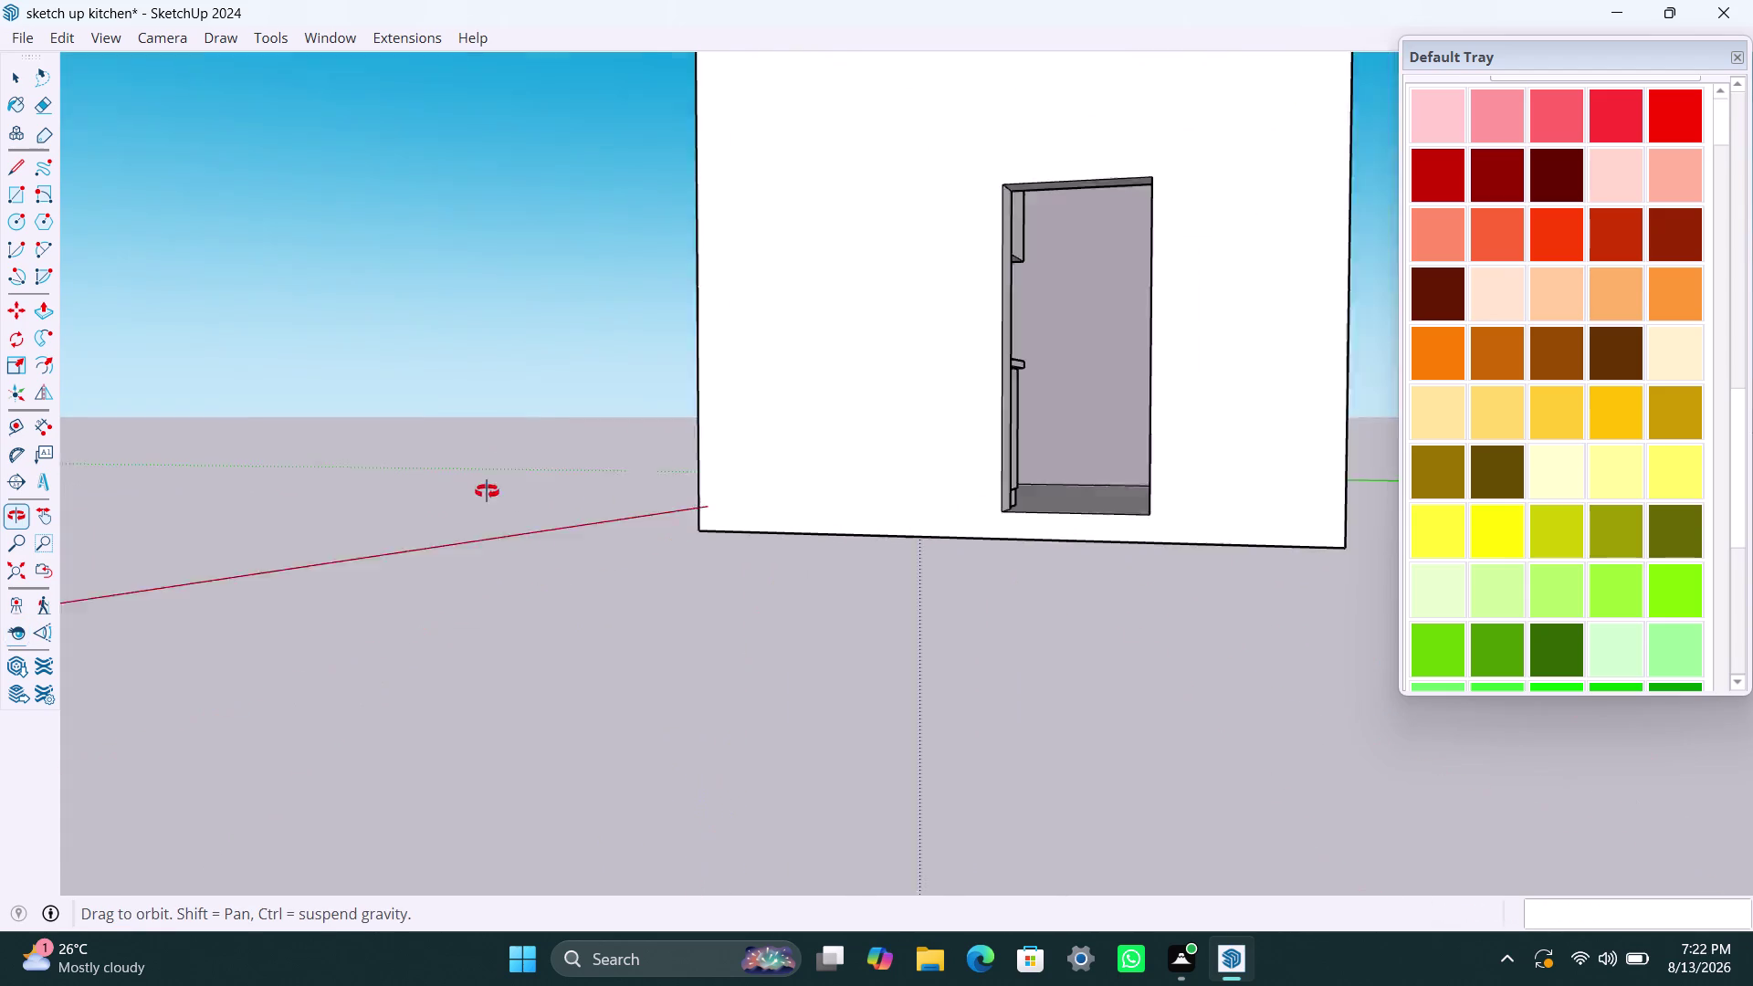
Orbit toward the opening and place the camera on the floor inside the room.
middle_drag(517, 491, 528, 642)
scroll(up, 3)
scroll(up, 3)
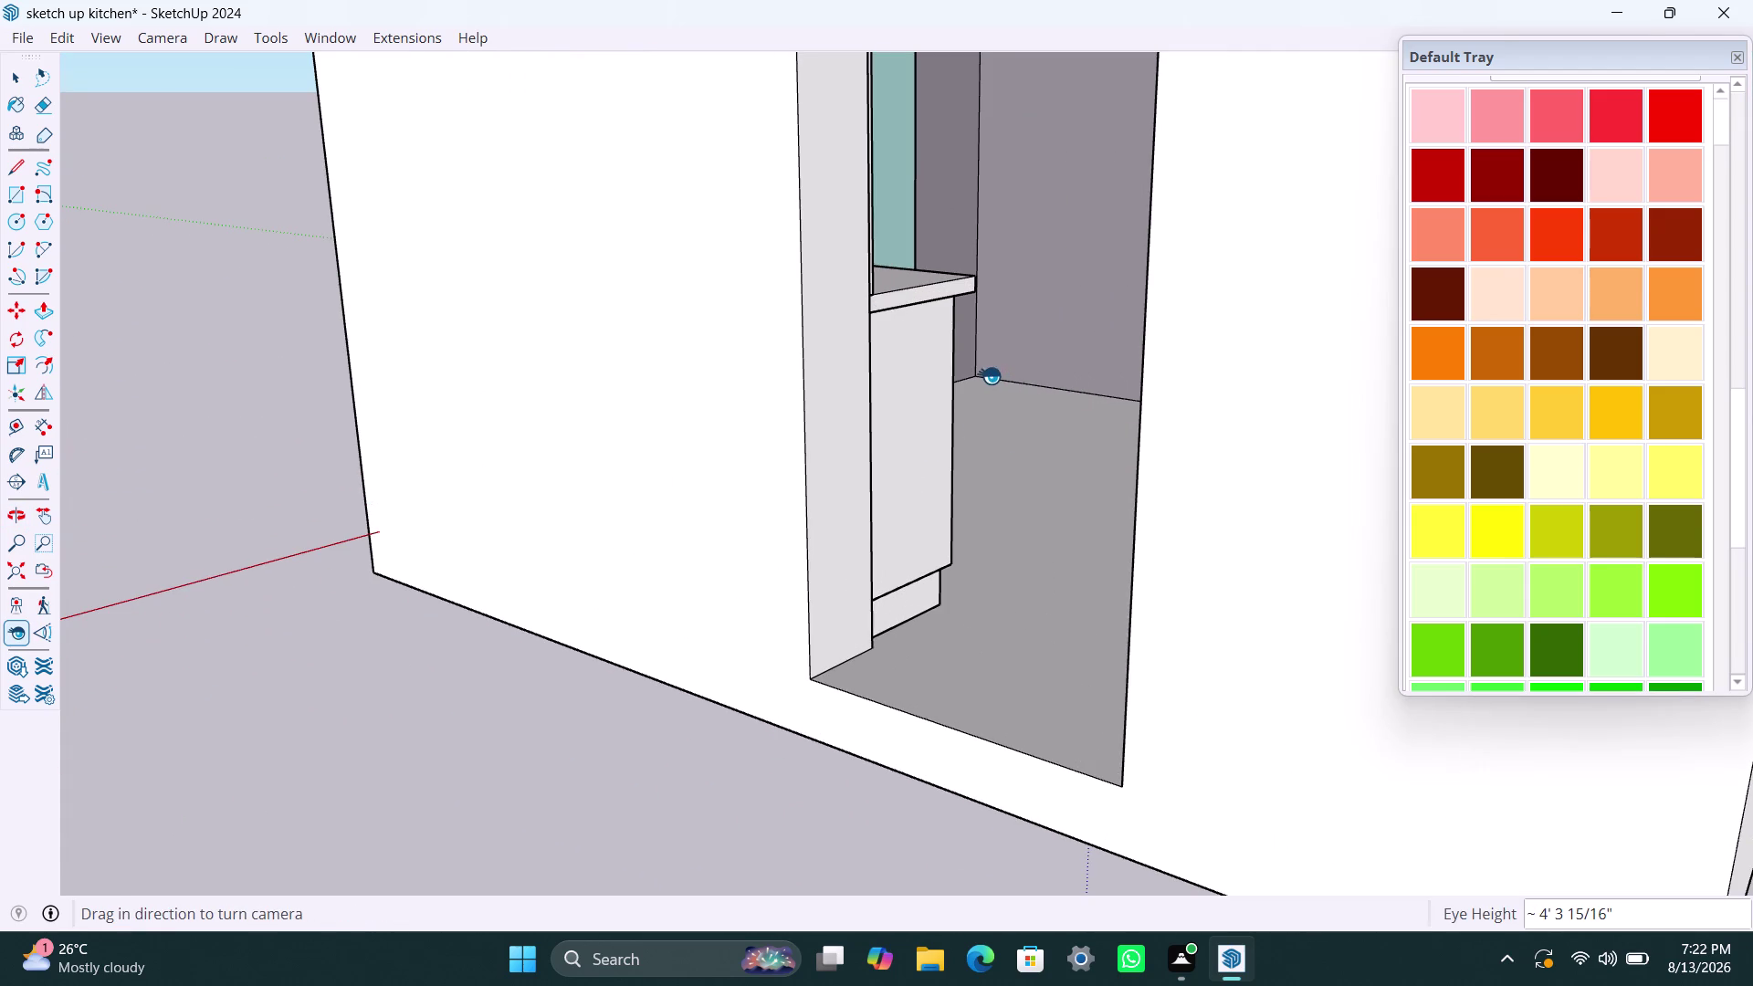
click(989, 376)
double_click(978, 374)
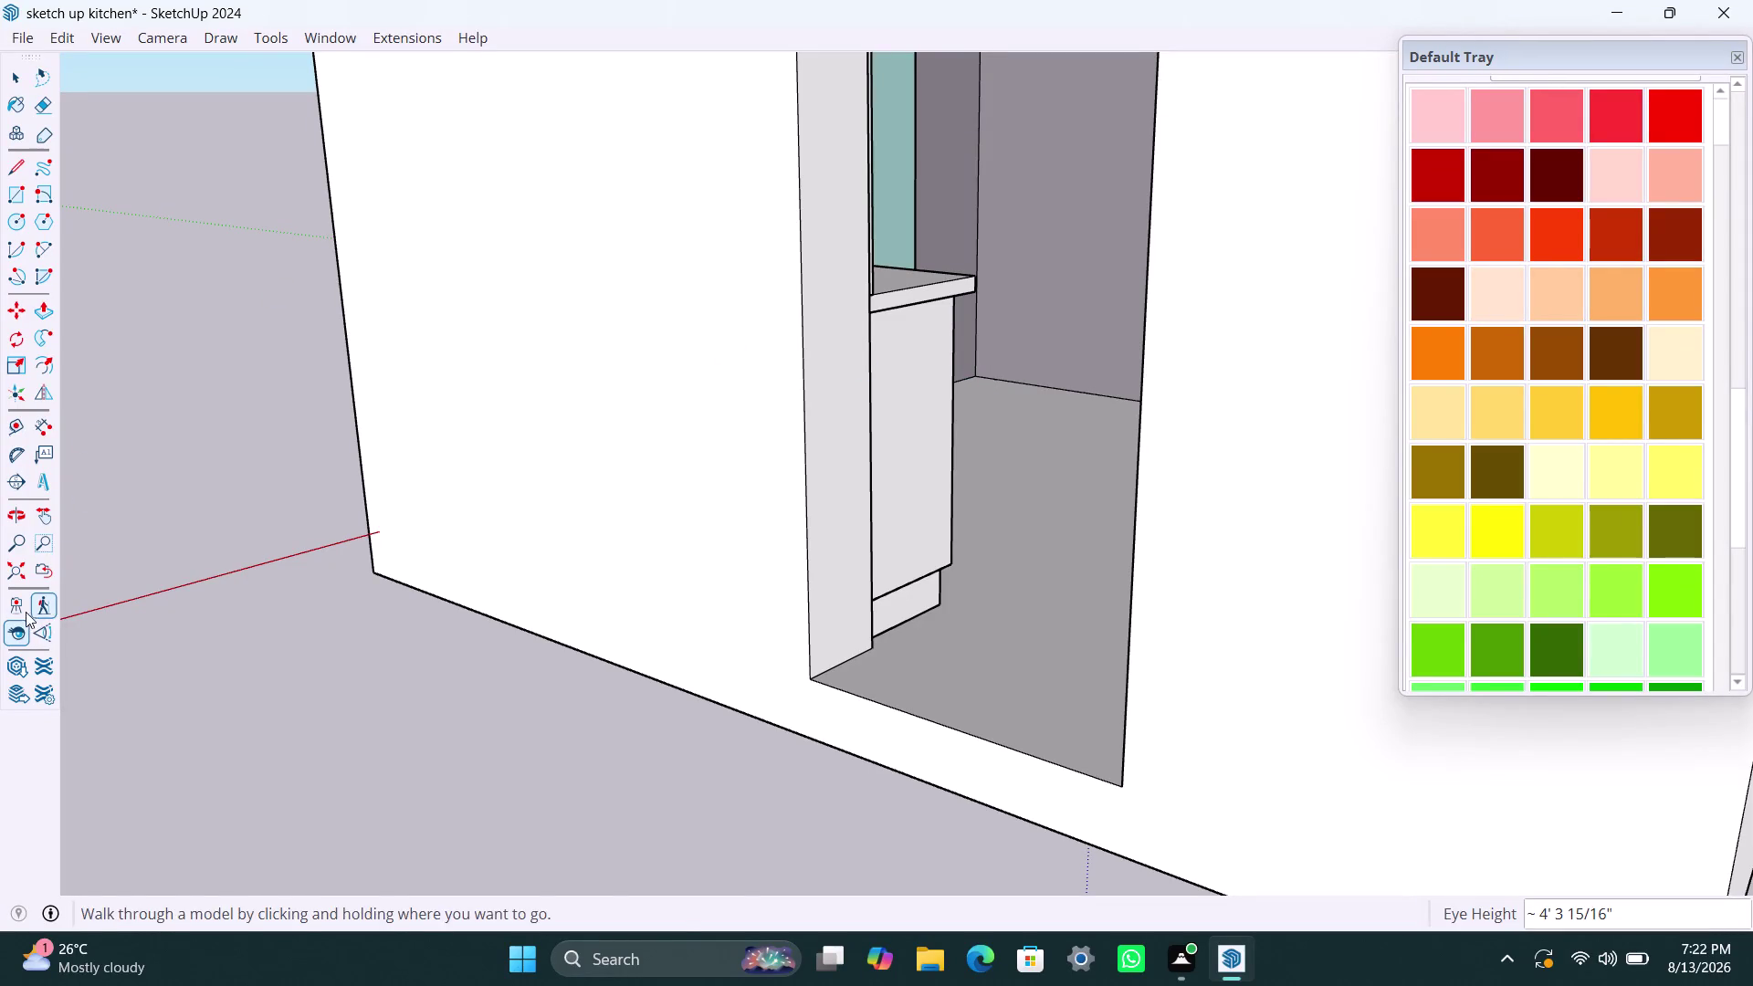
click(26, 610)
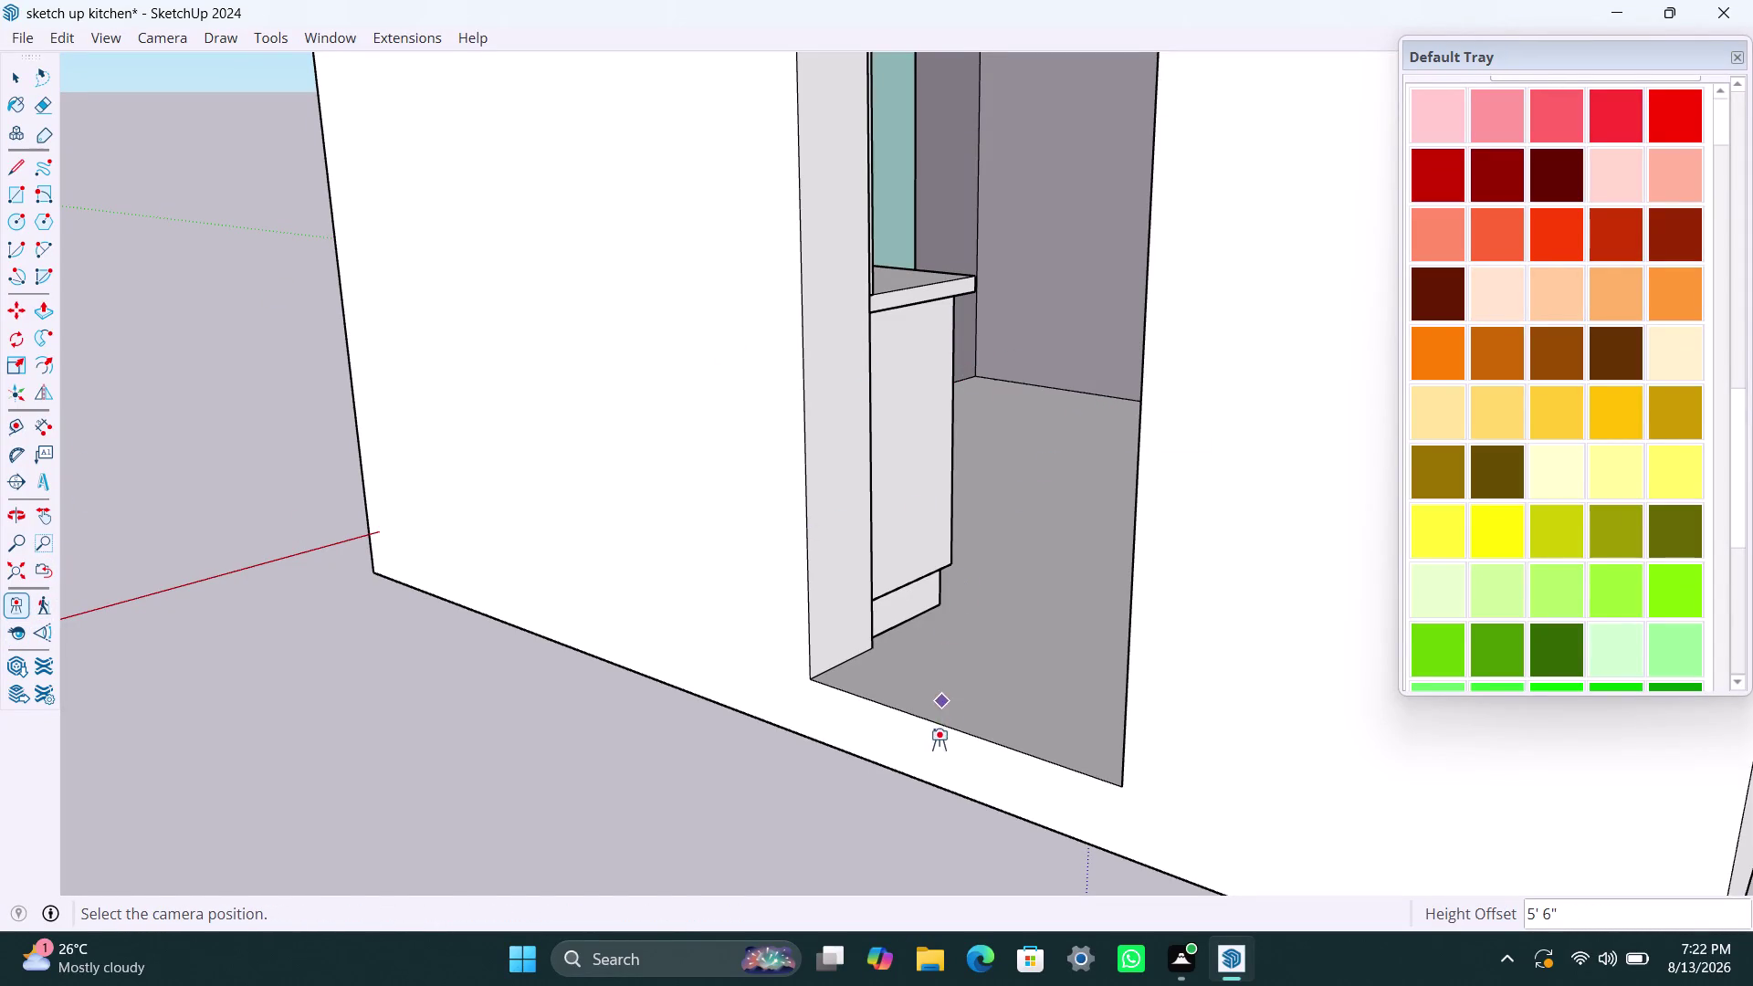
click(952, 718)
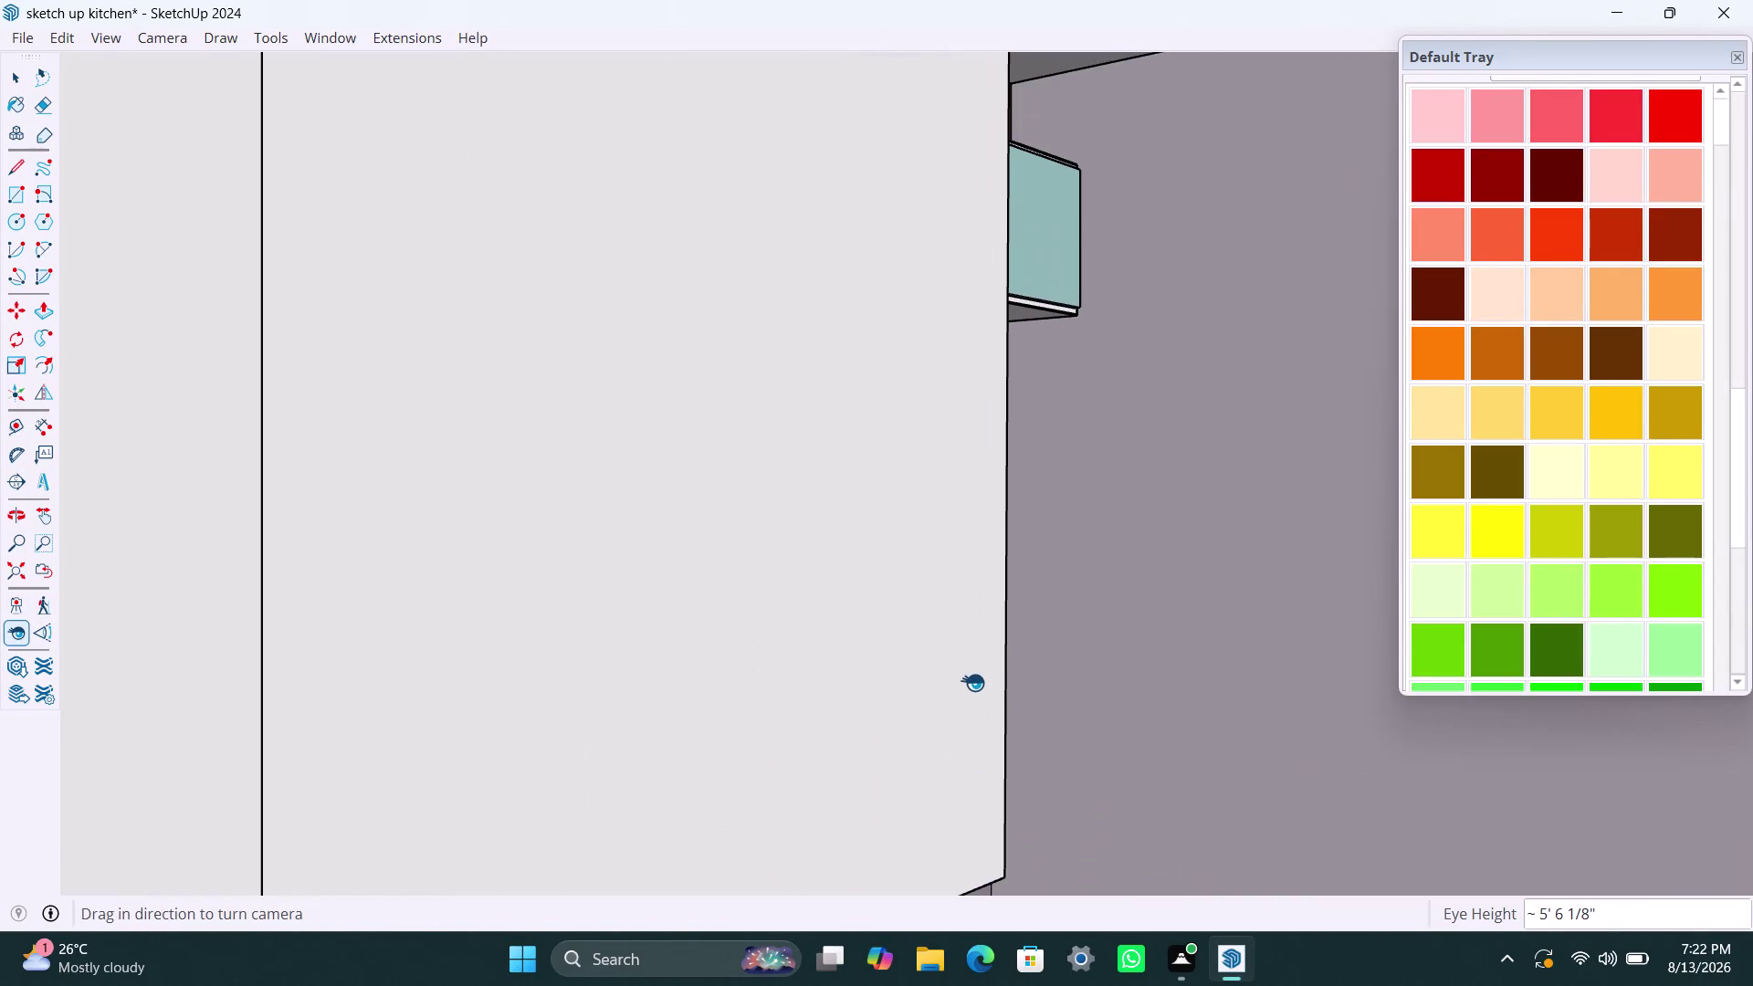
Orbit back out and swing the view to look down on the room from above.
scroll(down, 3)
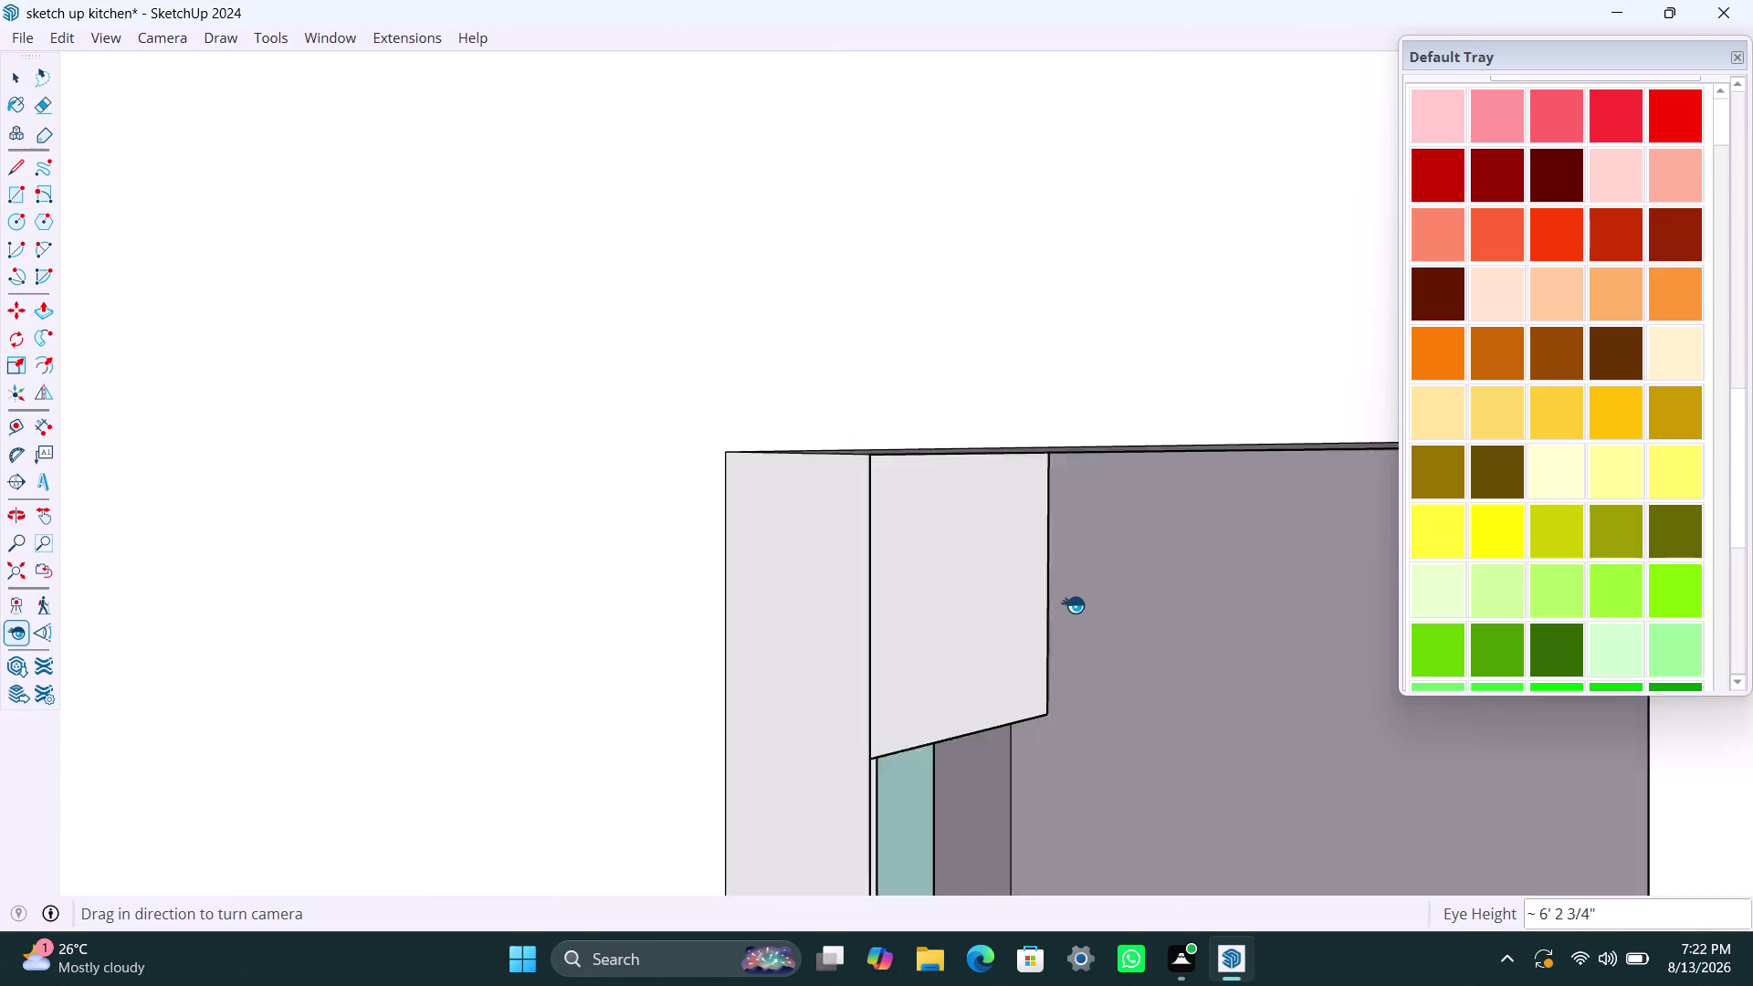
middle_drag(1063, 746, 952, 389)
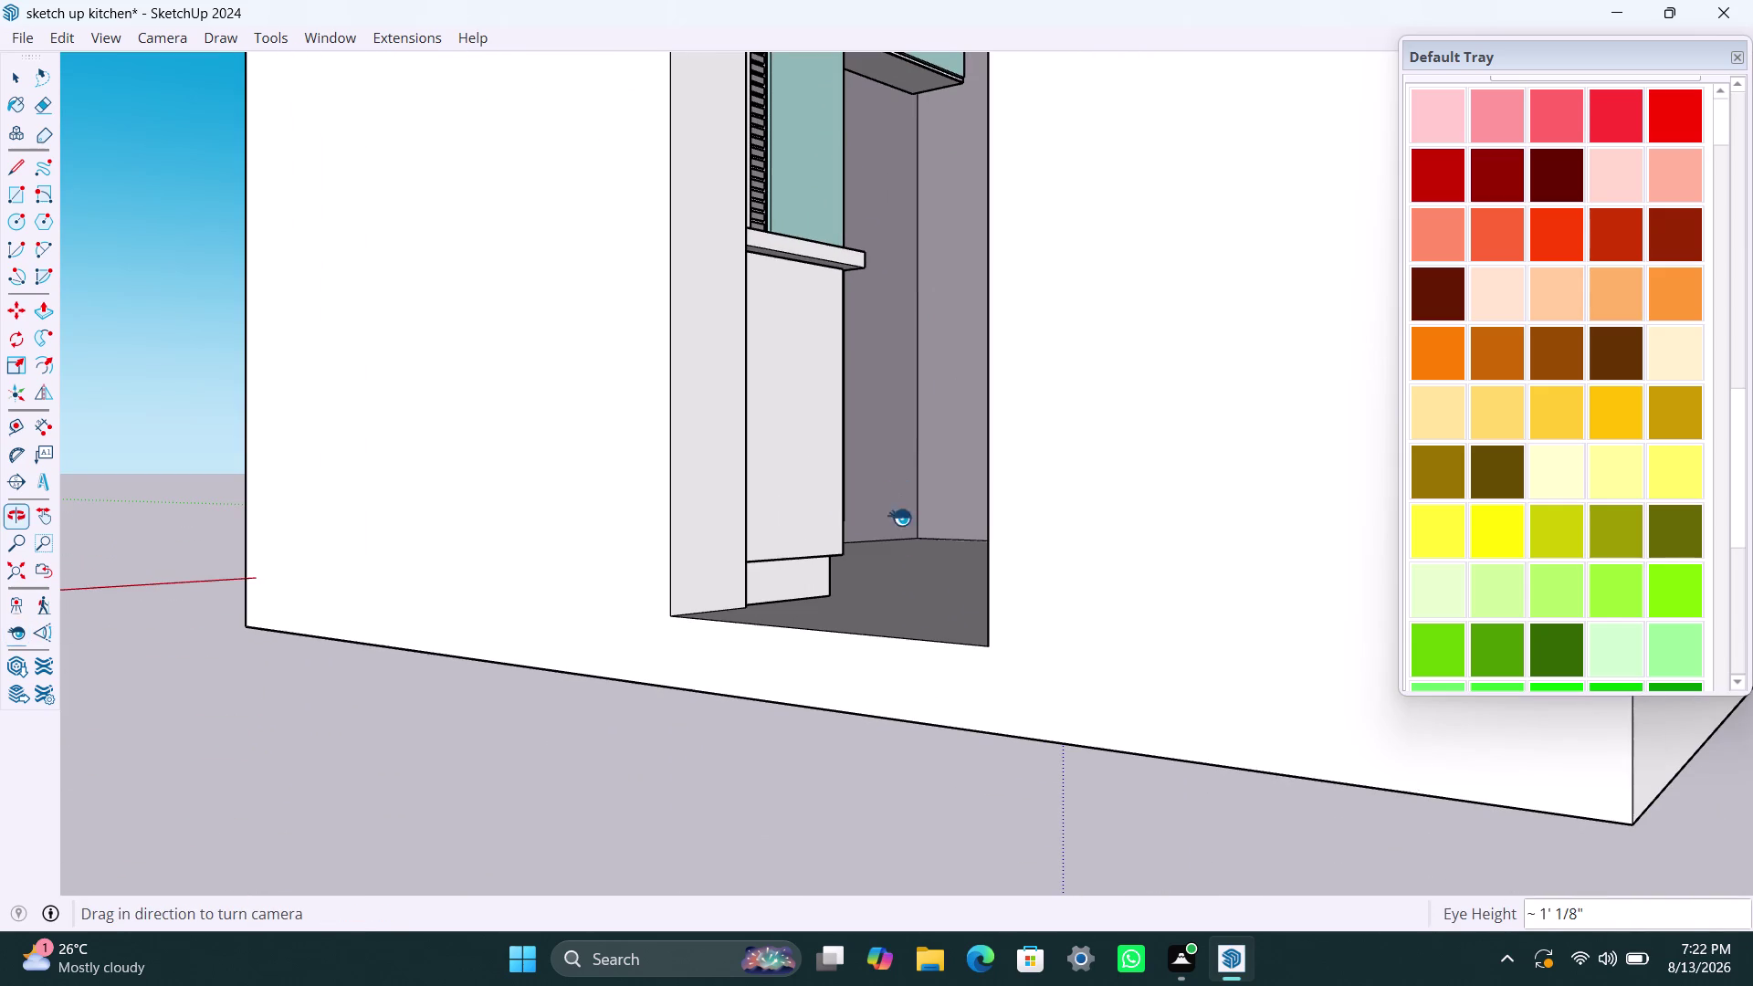
click(20, 601)
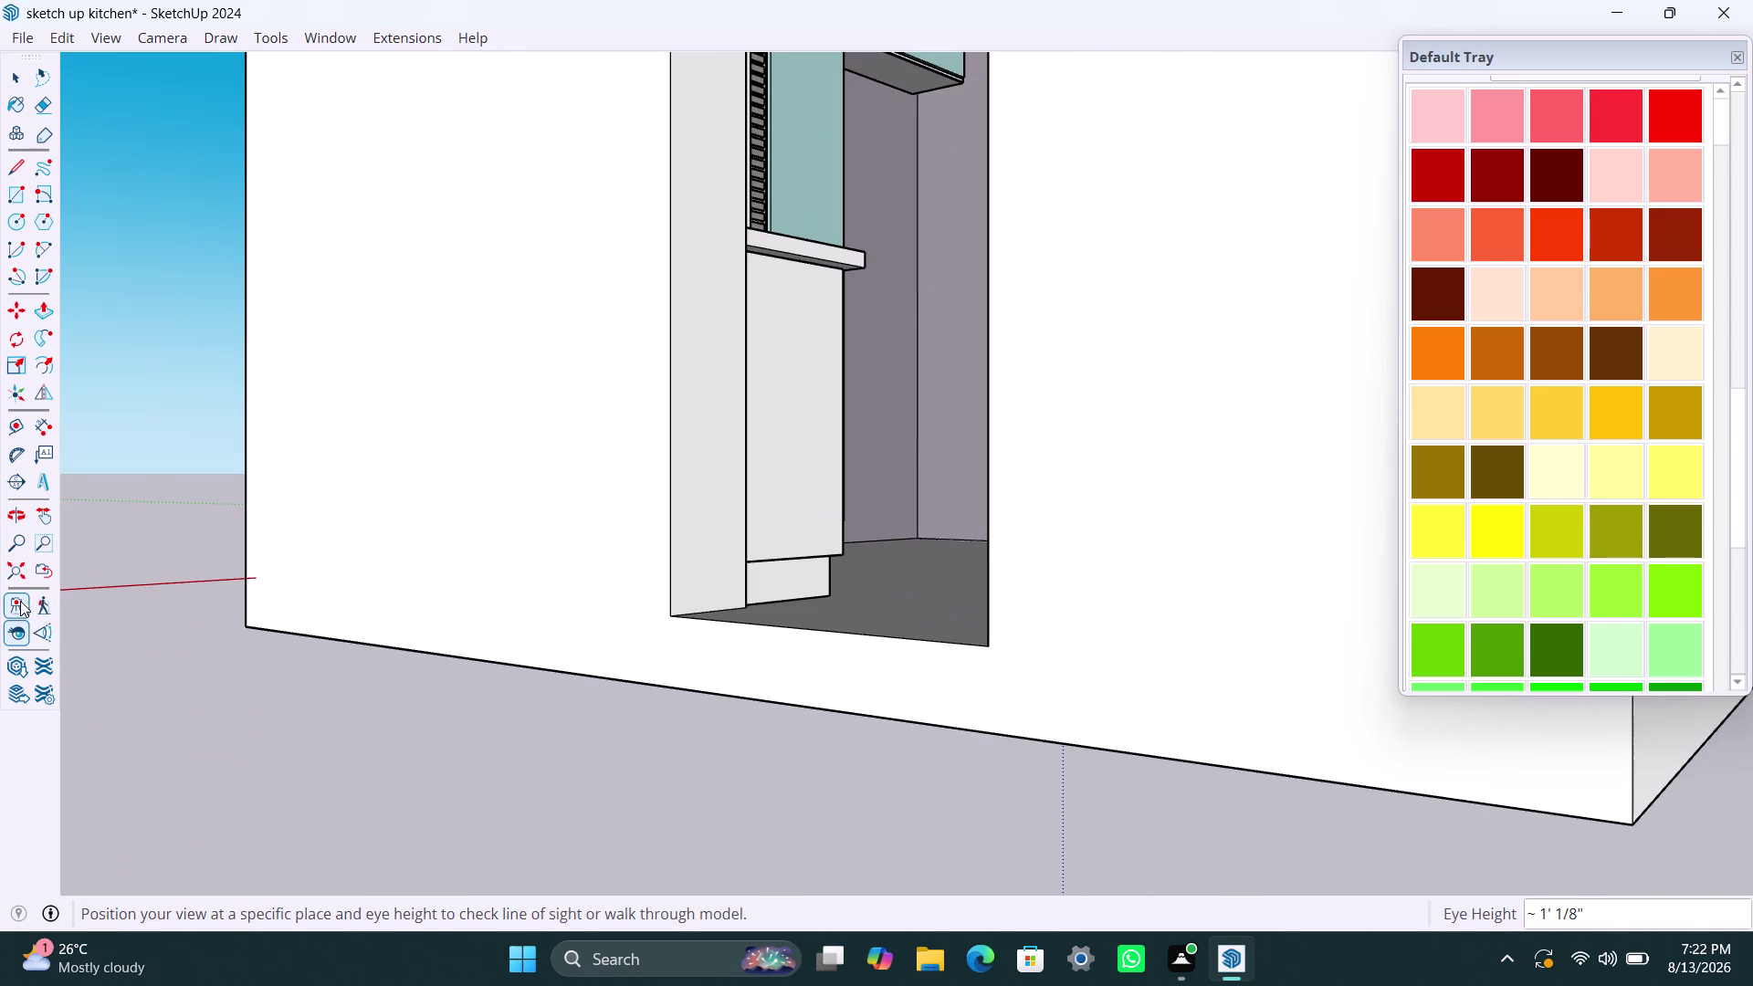
click(865, 541)
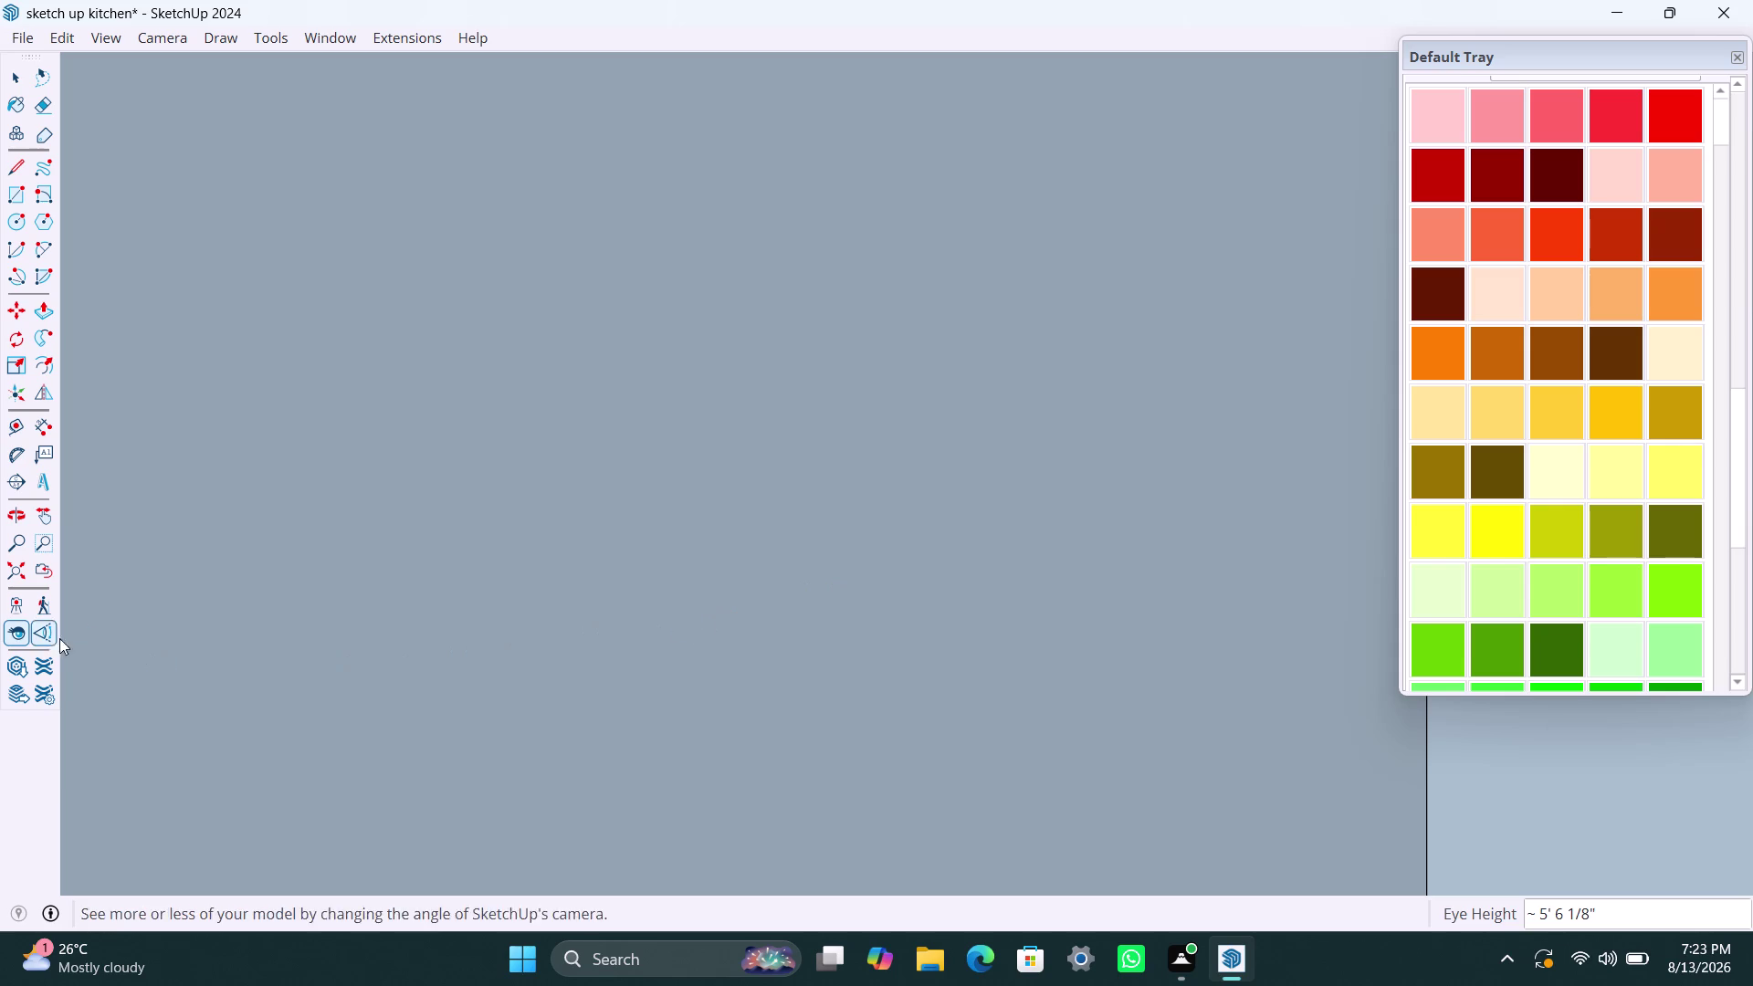
key(Escape)
scroll(down, 3)
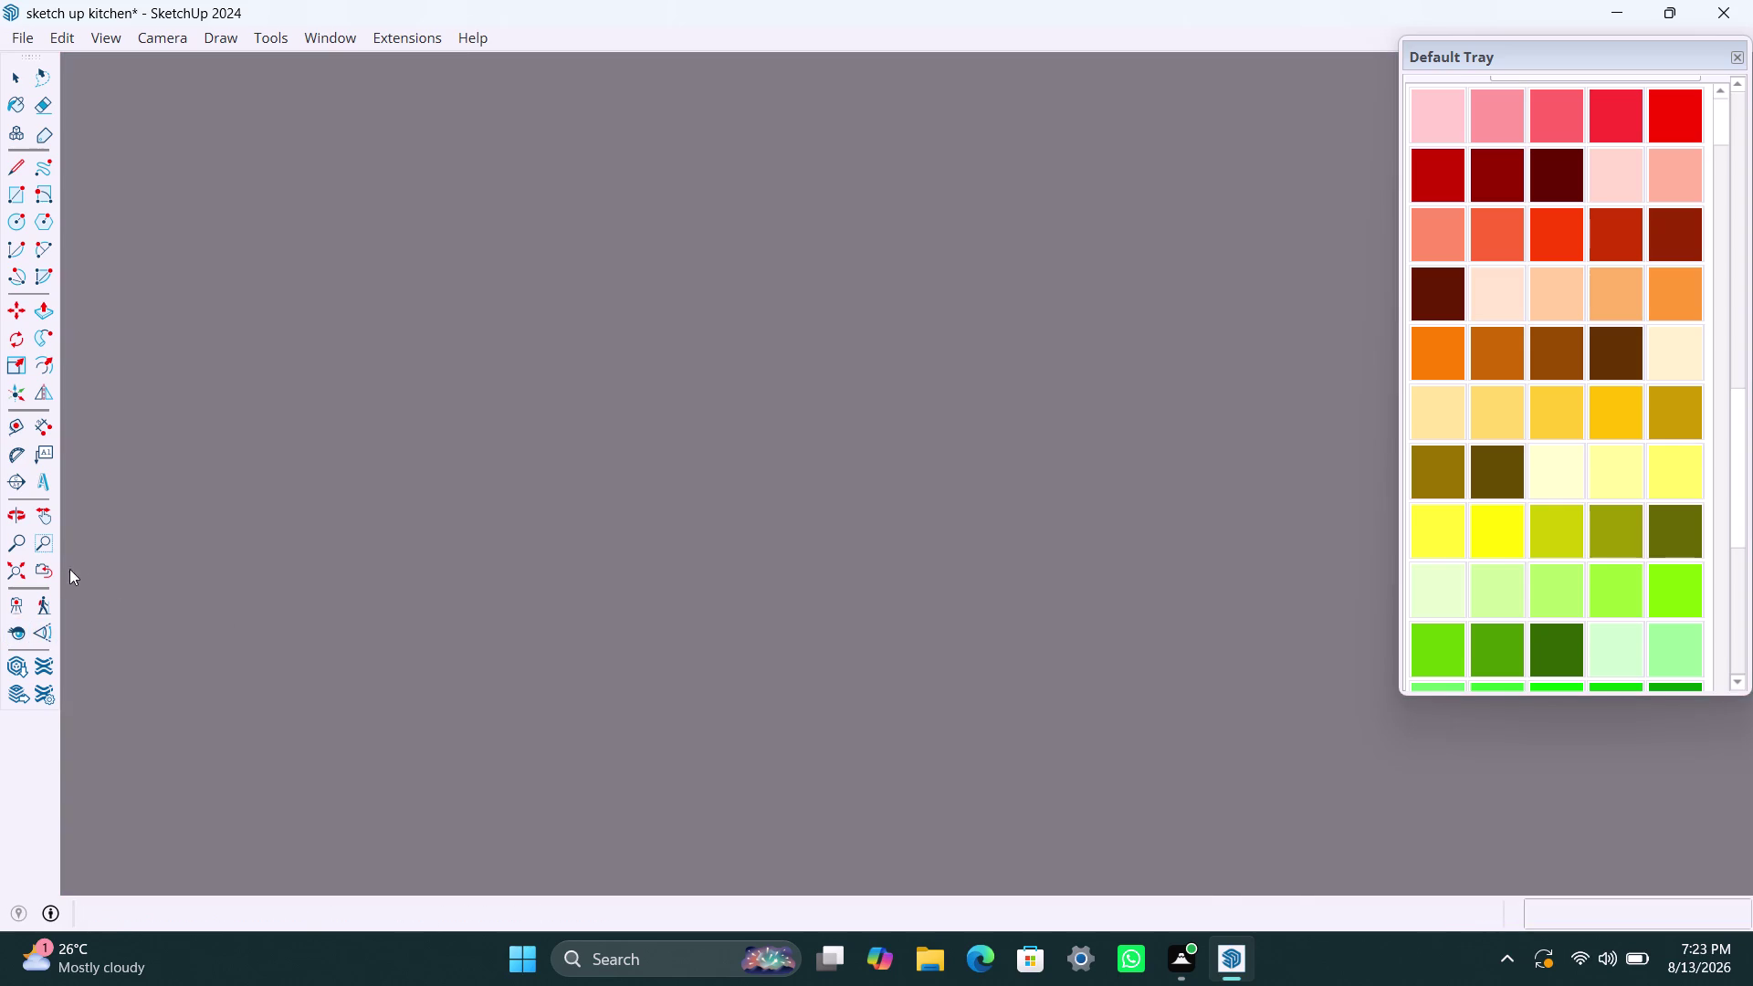
click(21, 571)
scroll(down, 3)
middle_drag(569, 571, 1050, 672)
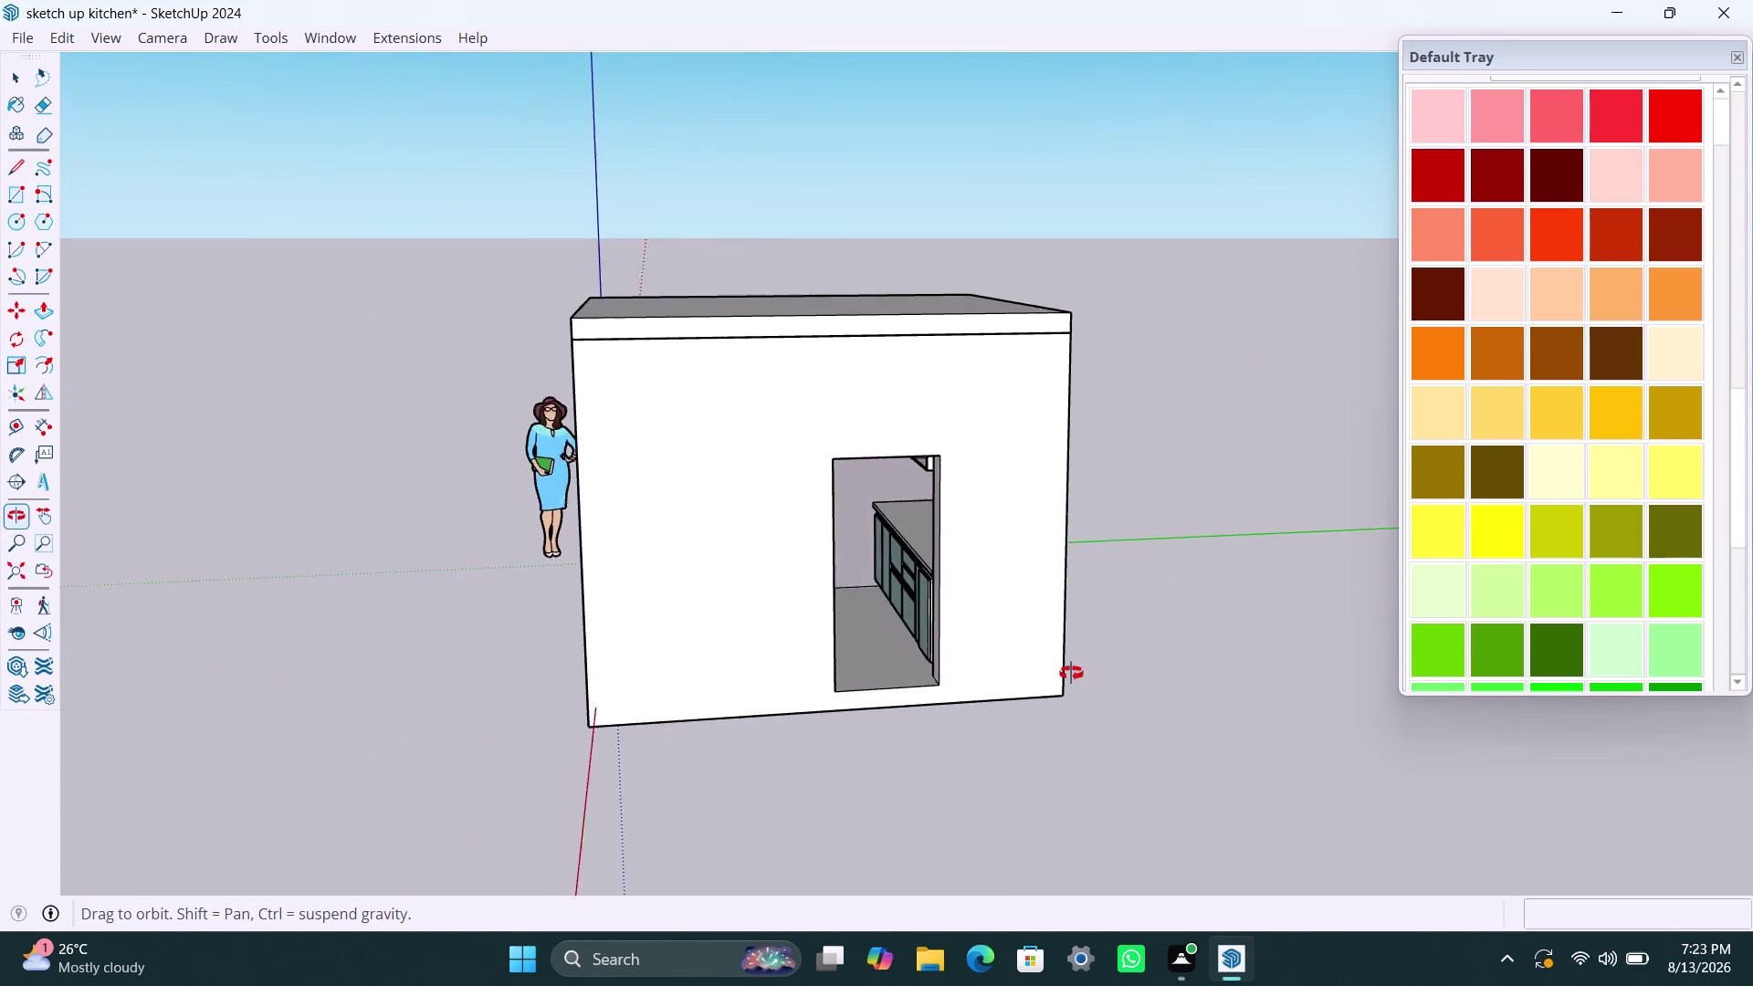
middle_drag(1050, 671, 1109, 677)
scroll(down, 3)
Tilt the view and select the whole roof slab.
middle_drag(806, 374, 625, 594)
click(766, 323)
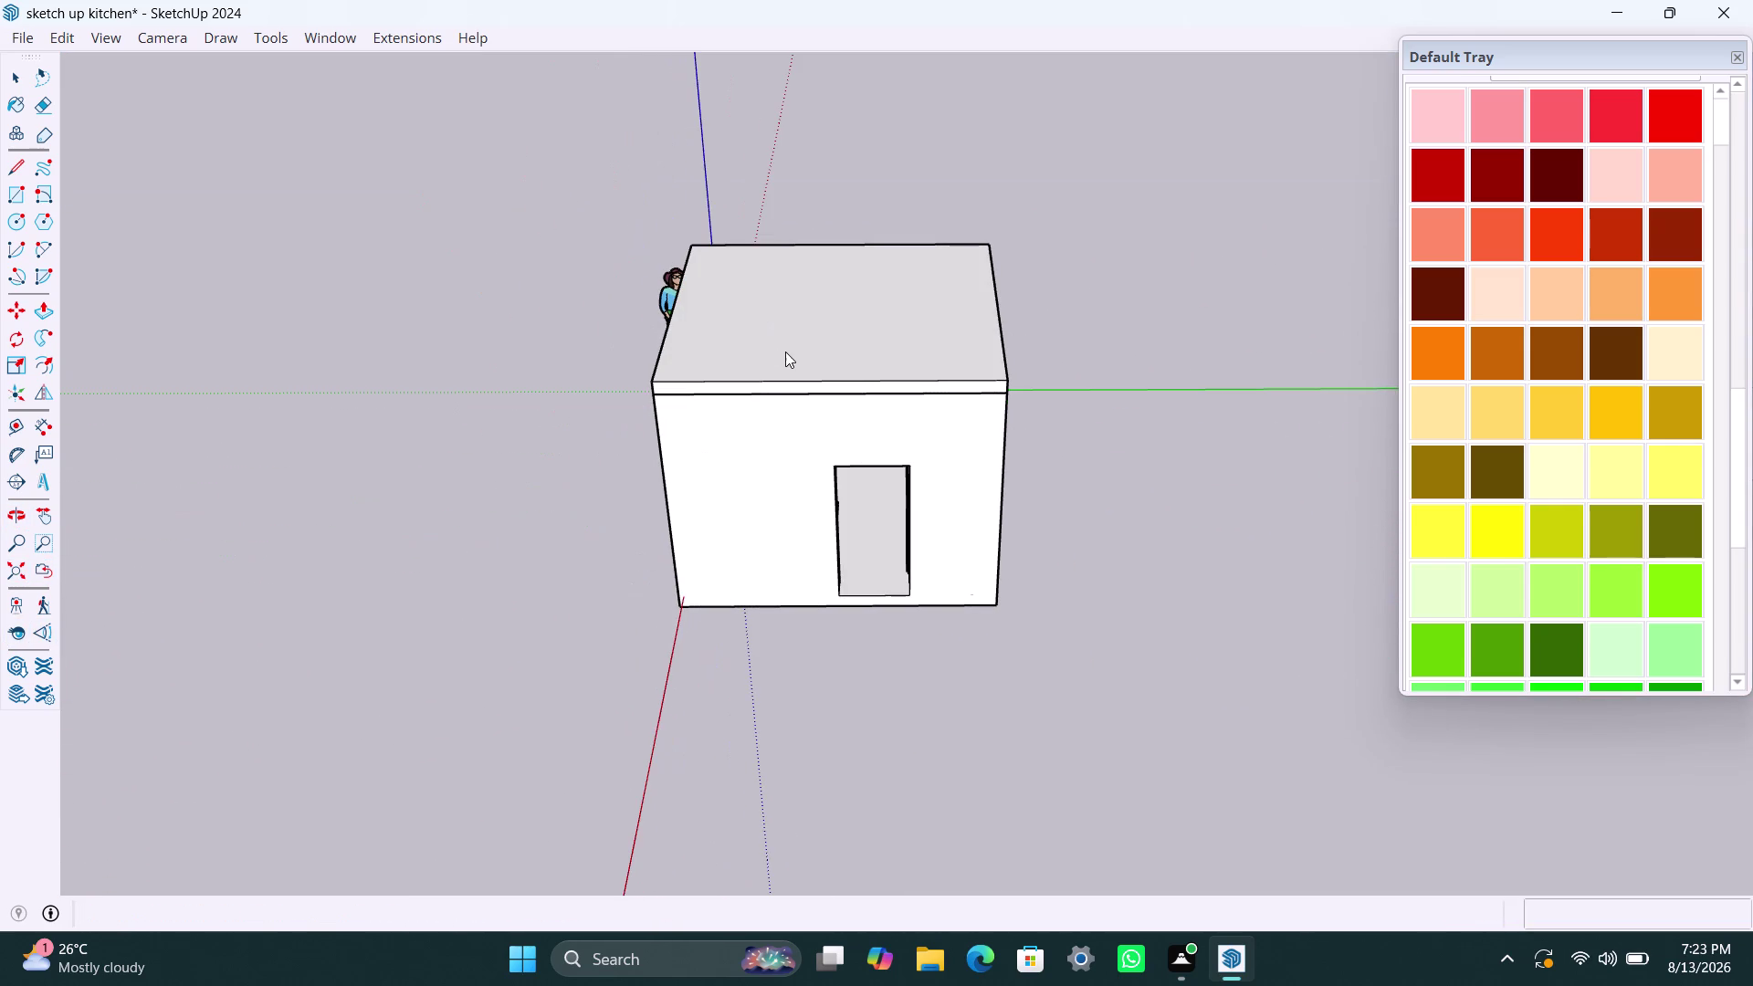
click(782, 351)
click(781, 356)
triple_click(786, 380)
triple_click(500, 410)
key(Escape)
key(Escape)
key(space)
click(901, 380)
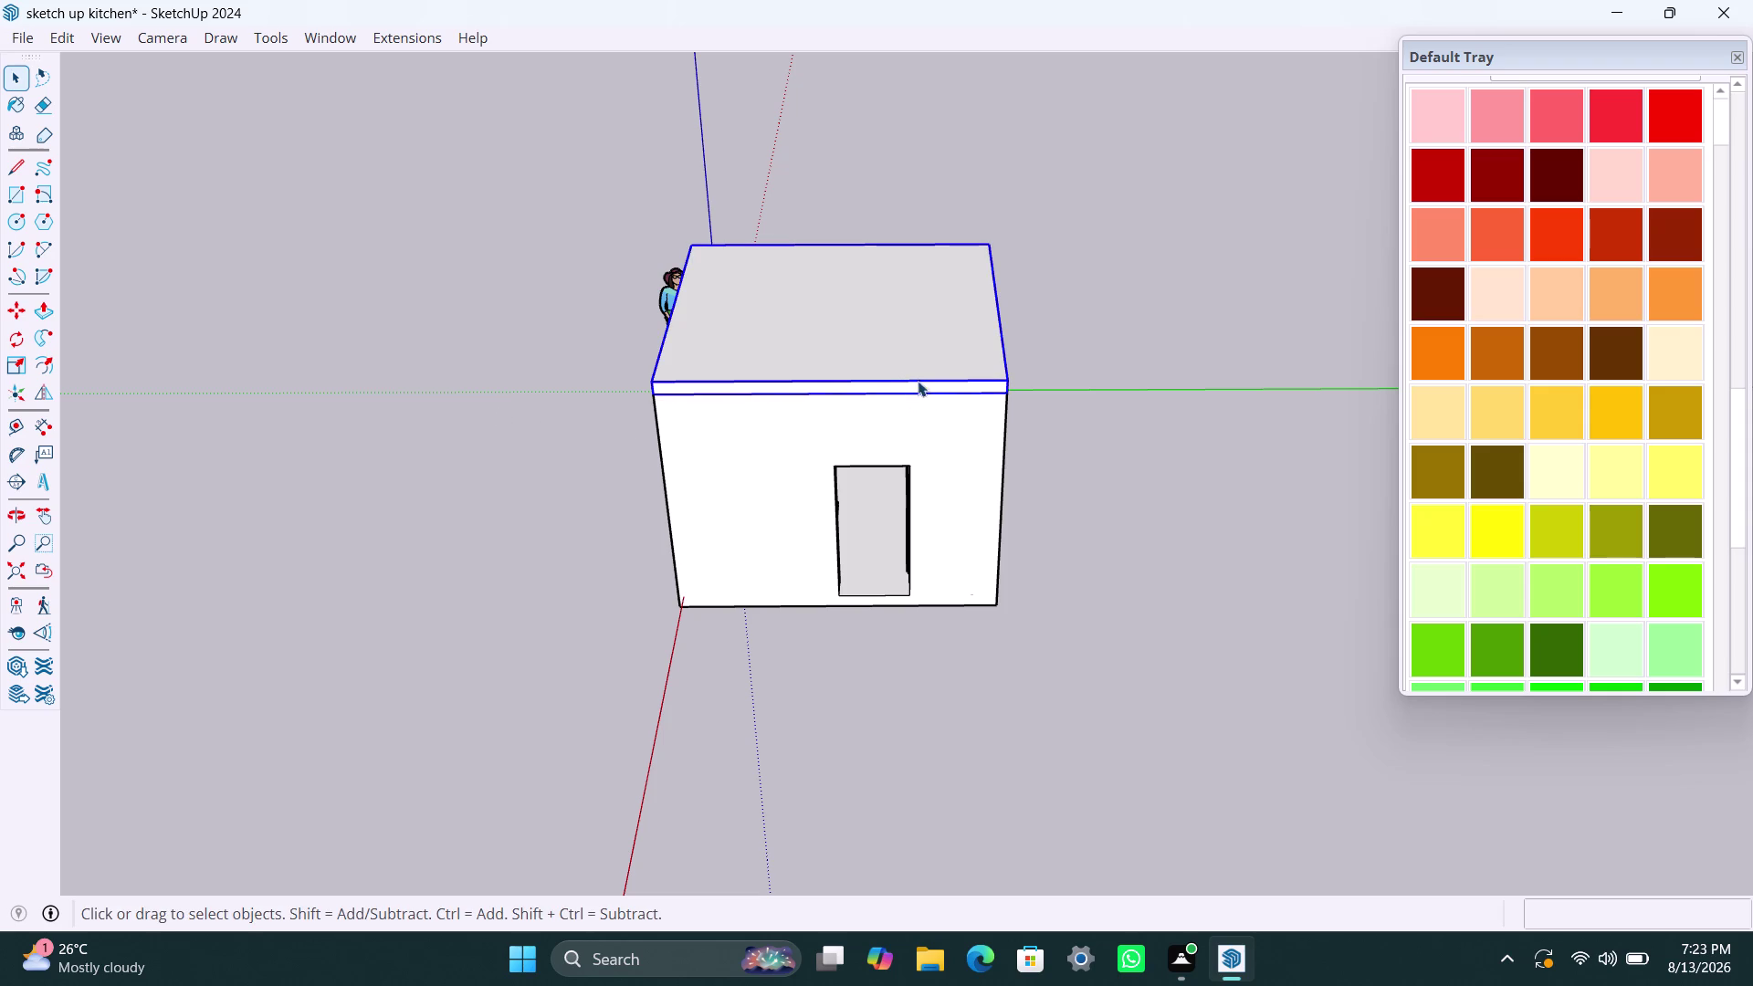
Move the roof slab beside the room with M and clear the selection.
key(m)
click(917, 375)
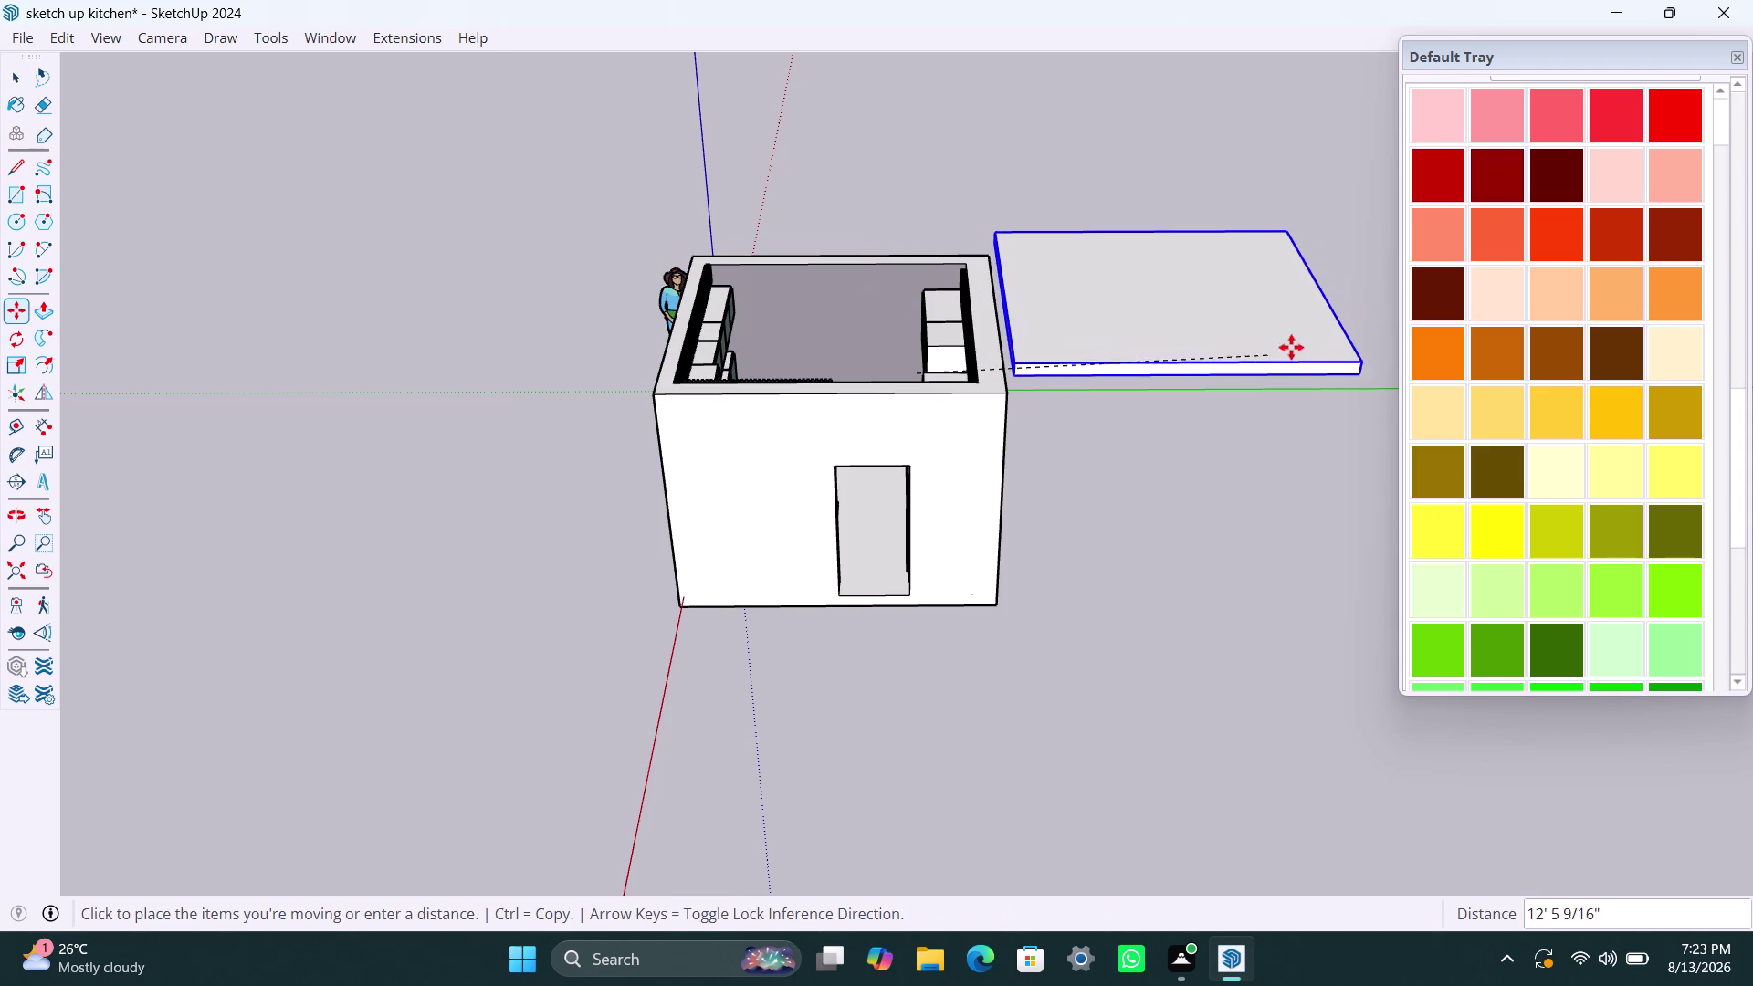
click(1311, 337)
key(space)
click(1190, 499)
scroll(down, 3)
middle_drag(825, 331, 824, 332)
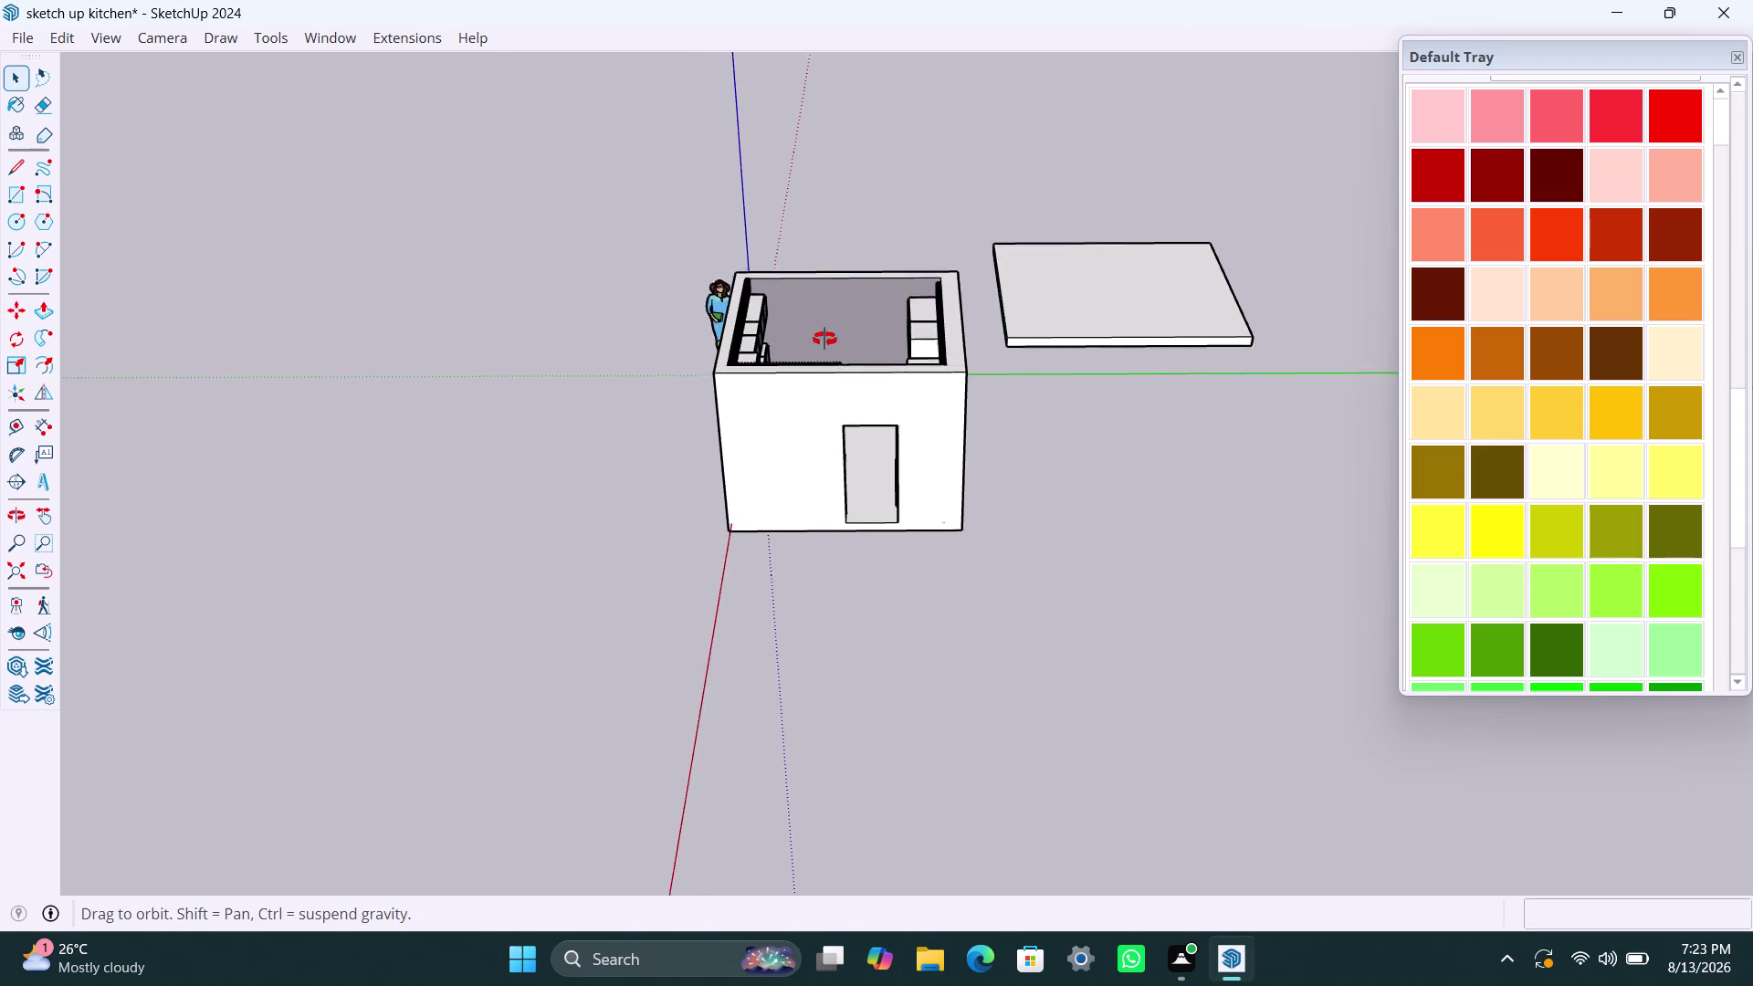
middle_drag(824, 332, 1654, 701)
scroll(up, 3)
middle_drag(791, 563, 946, 545)
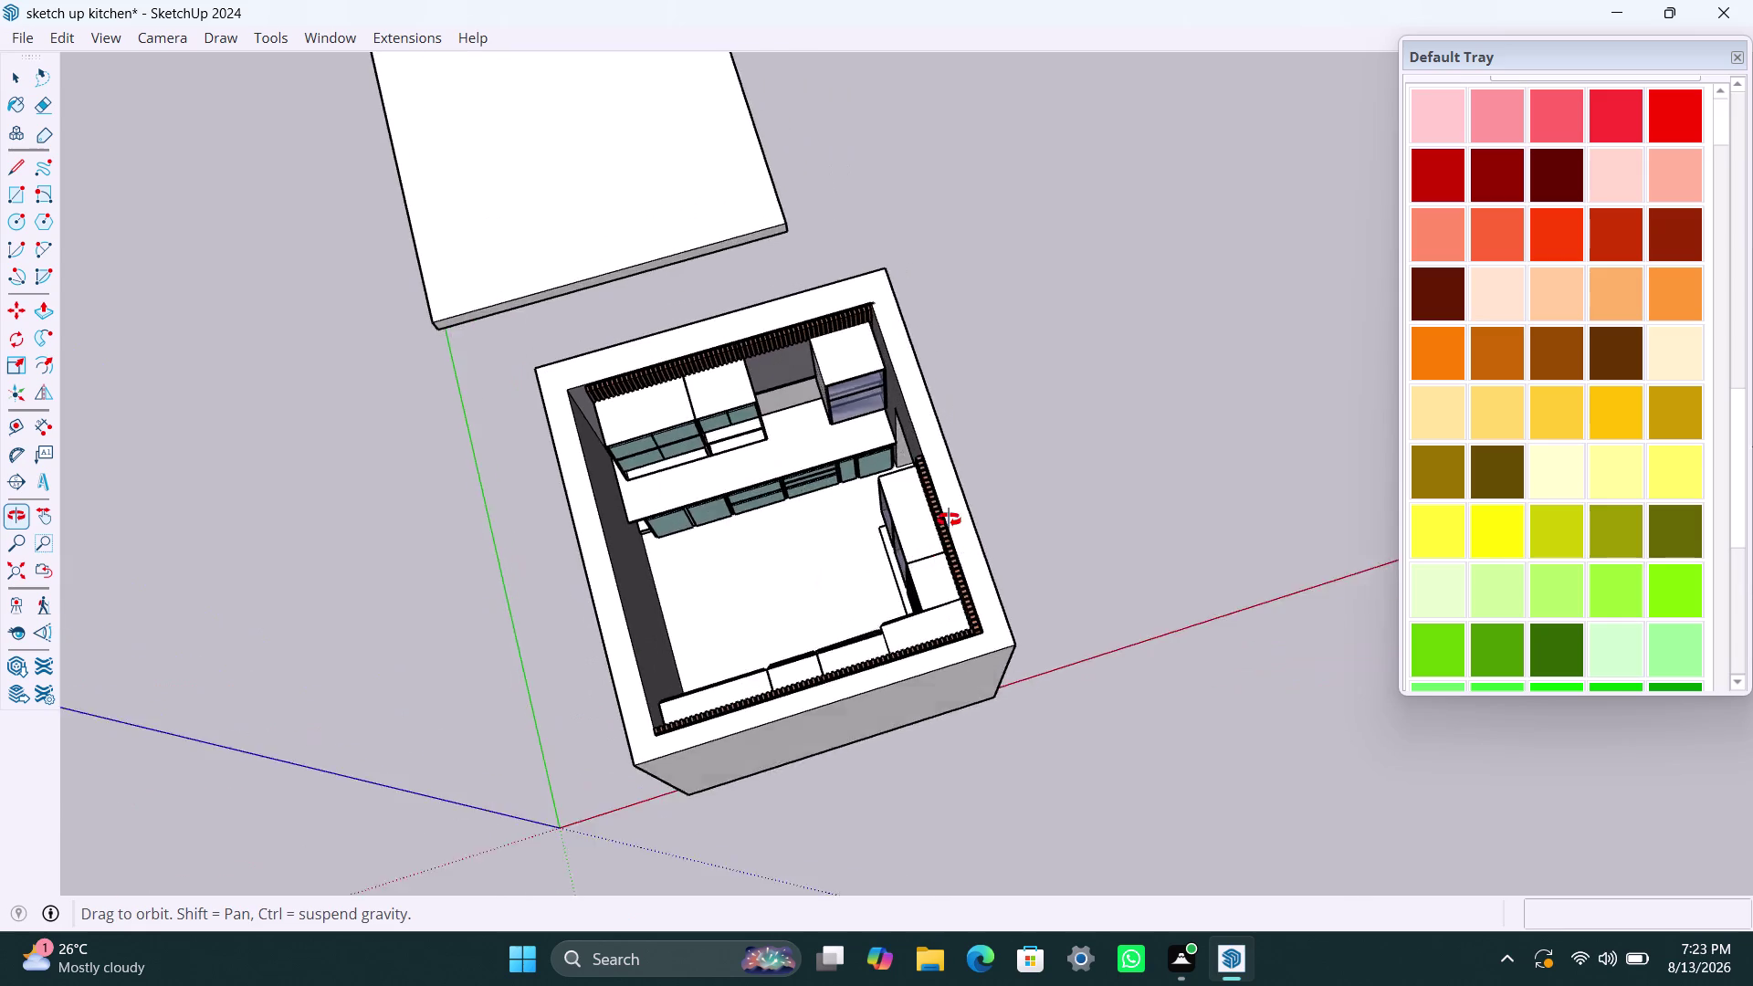
middle_drag(946, 545, 962, 398)
scroll(up, 3)
middle_drag(835, 658, 706, 720)
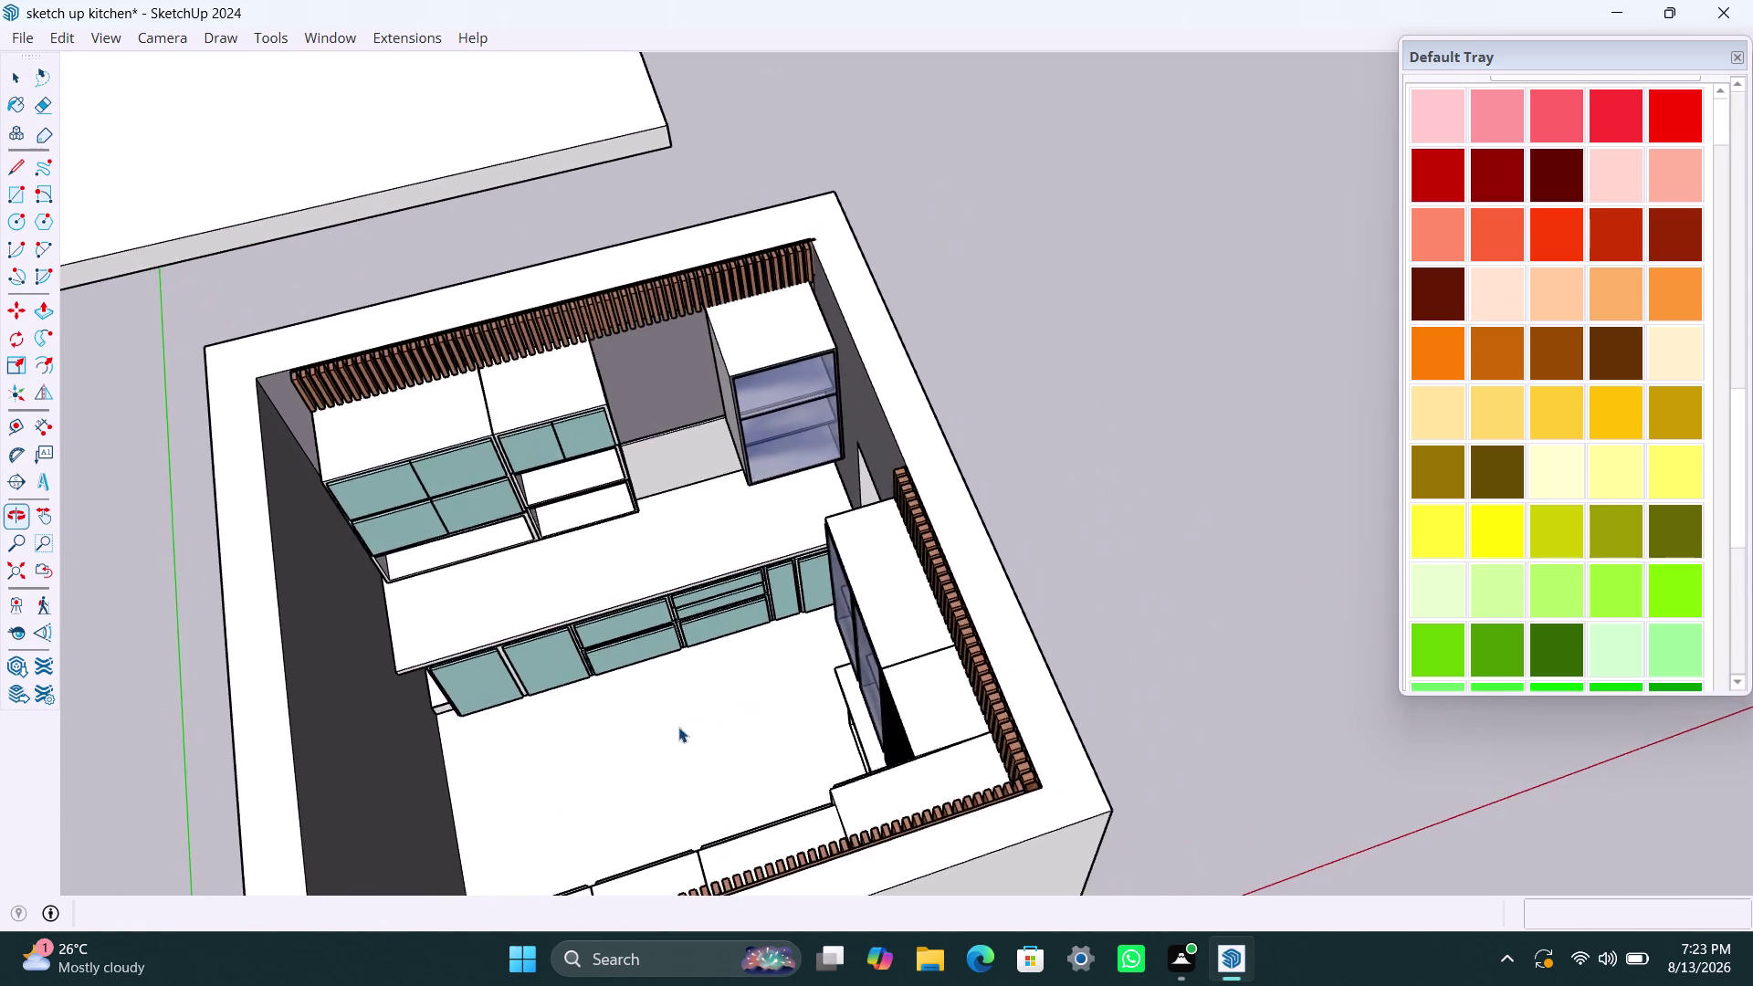
scroll(up, 3)
middle_drag(903, 695, 639, 734)
scroll(down, 3)
middle_drag(641, 616, 835, 689)
scroll(up, 3)
middle_drag(745, 665, 918, 696)
scroll(down, 3)
middle_drag(922, 682, 828, 713)
scroll(up, 3)
middle_drag(959, 758, 950, 767)
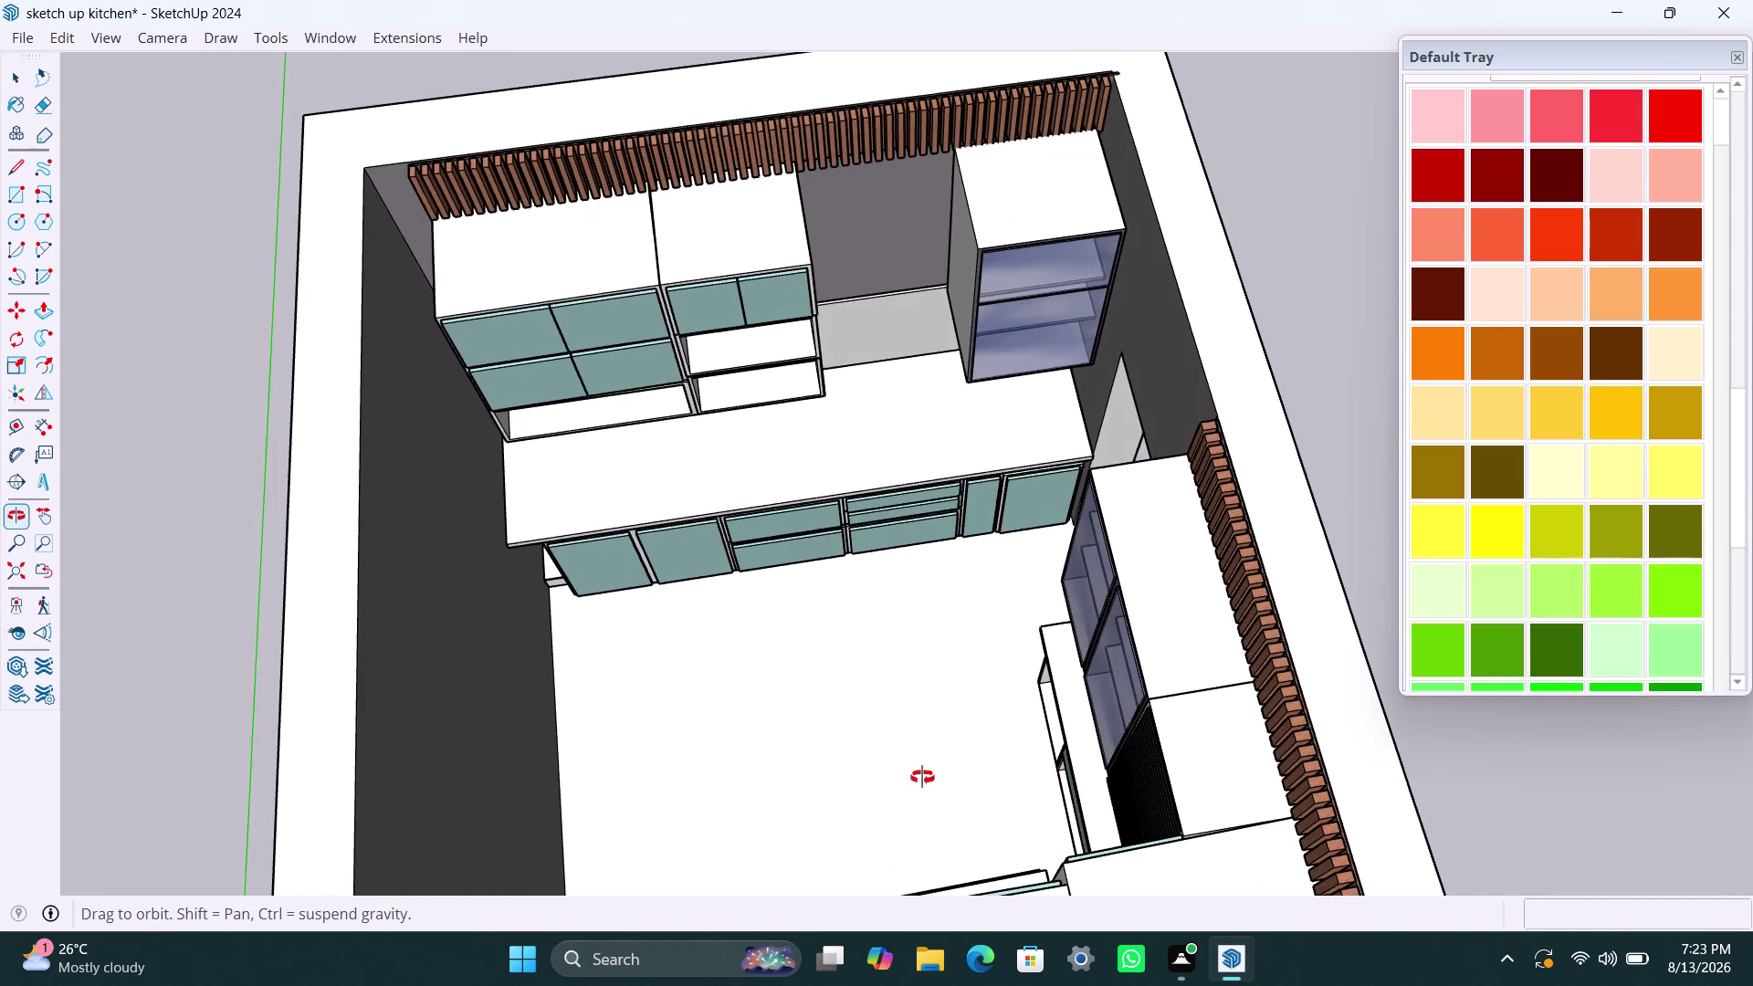
middle_drag(950, 767, 869, 778)
scroll(down, 3)
scroll(down, 3)
middle_drag(769, 737, 963, 744)
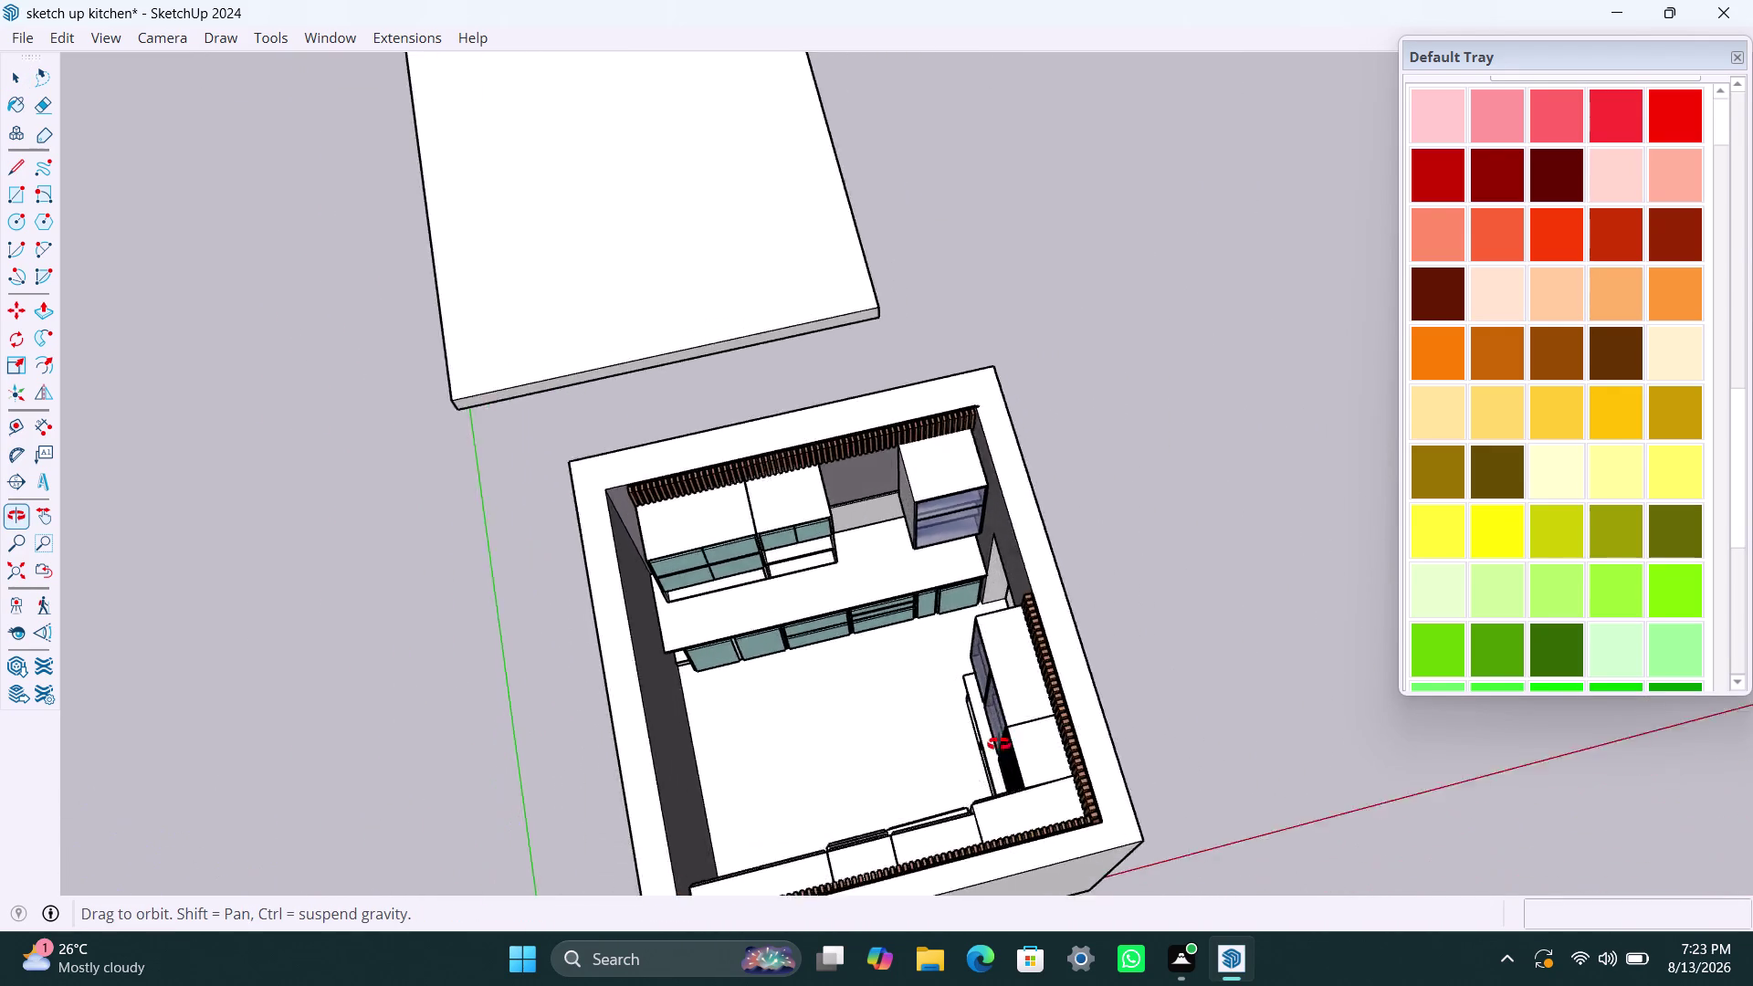
middle_drag(964, 744, 1662, 691)
scroll(down, 3)
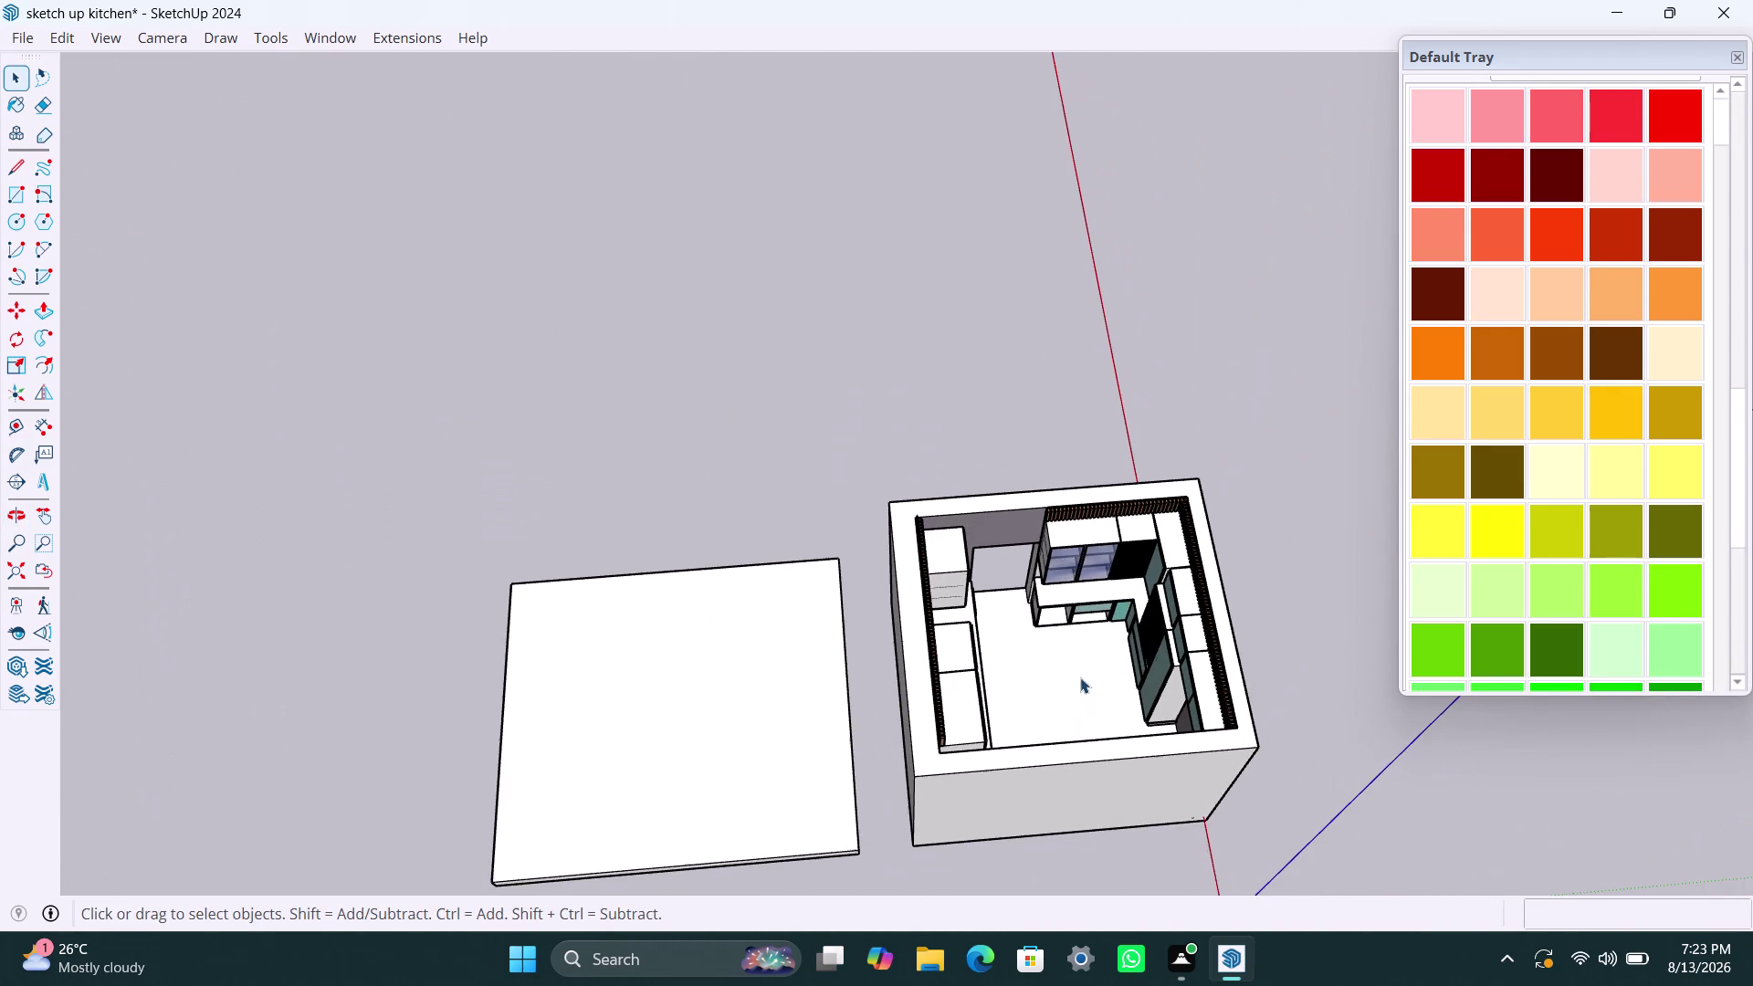
middle_drag(1080, 678, 979, 472)
scroll(down, 3)
middle_drag(995, 536, 915, 771)
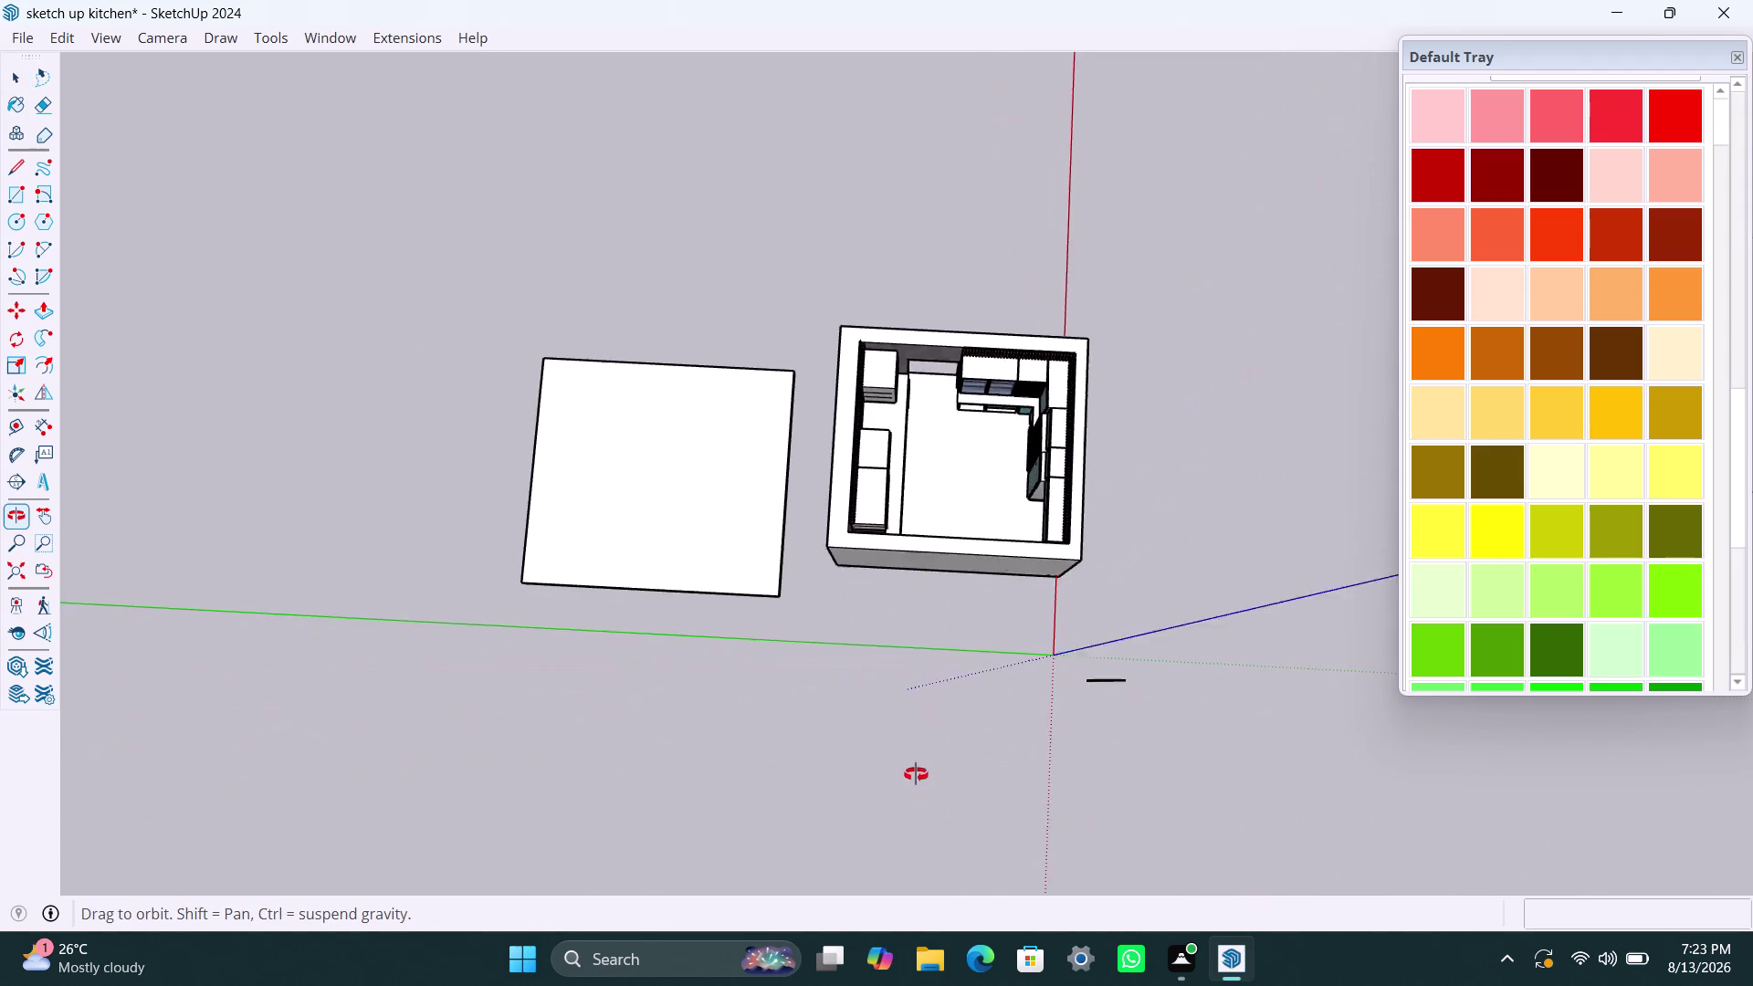
middle_drag(916, 771, 915, 788)
scroll(up, 3)
scroll(up, 3)
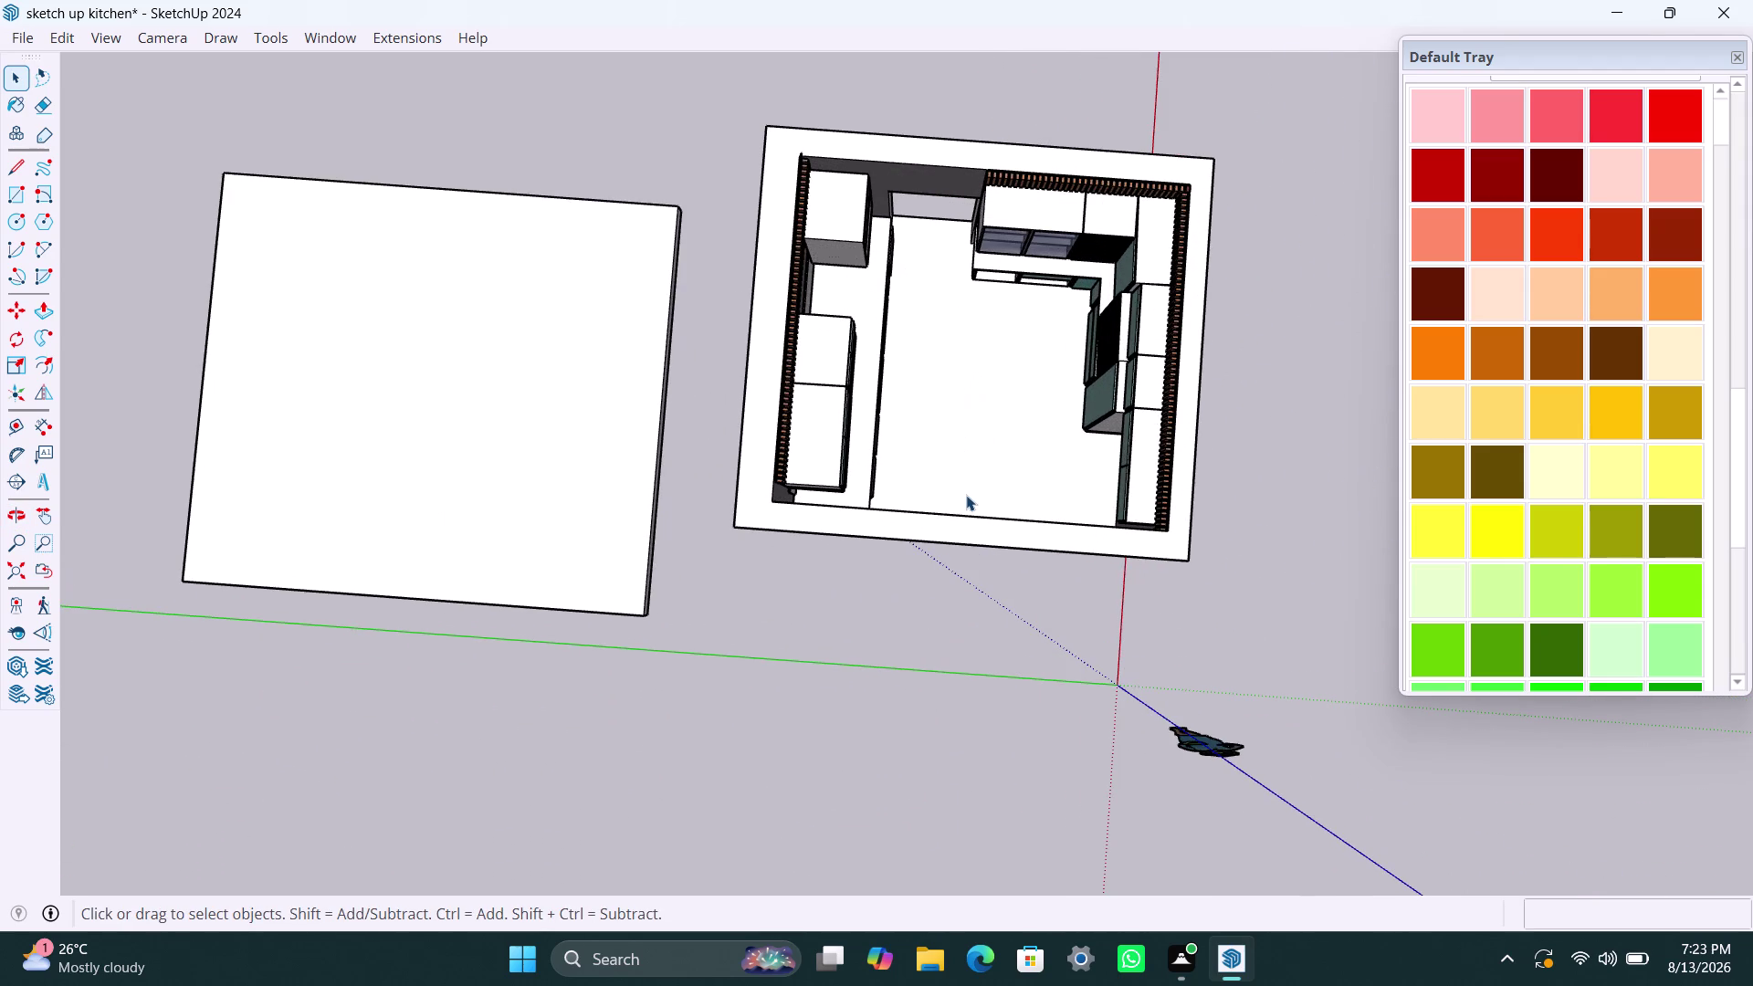
scroll(up, 3)
middle_drag(956, 519, 962, 458)
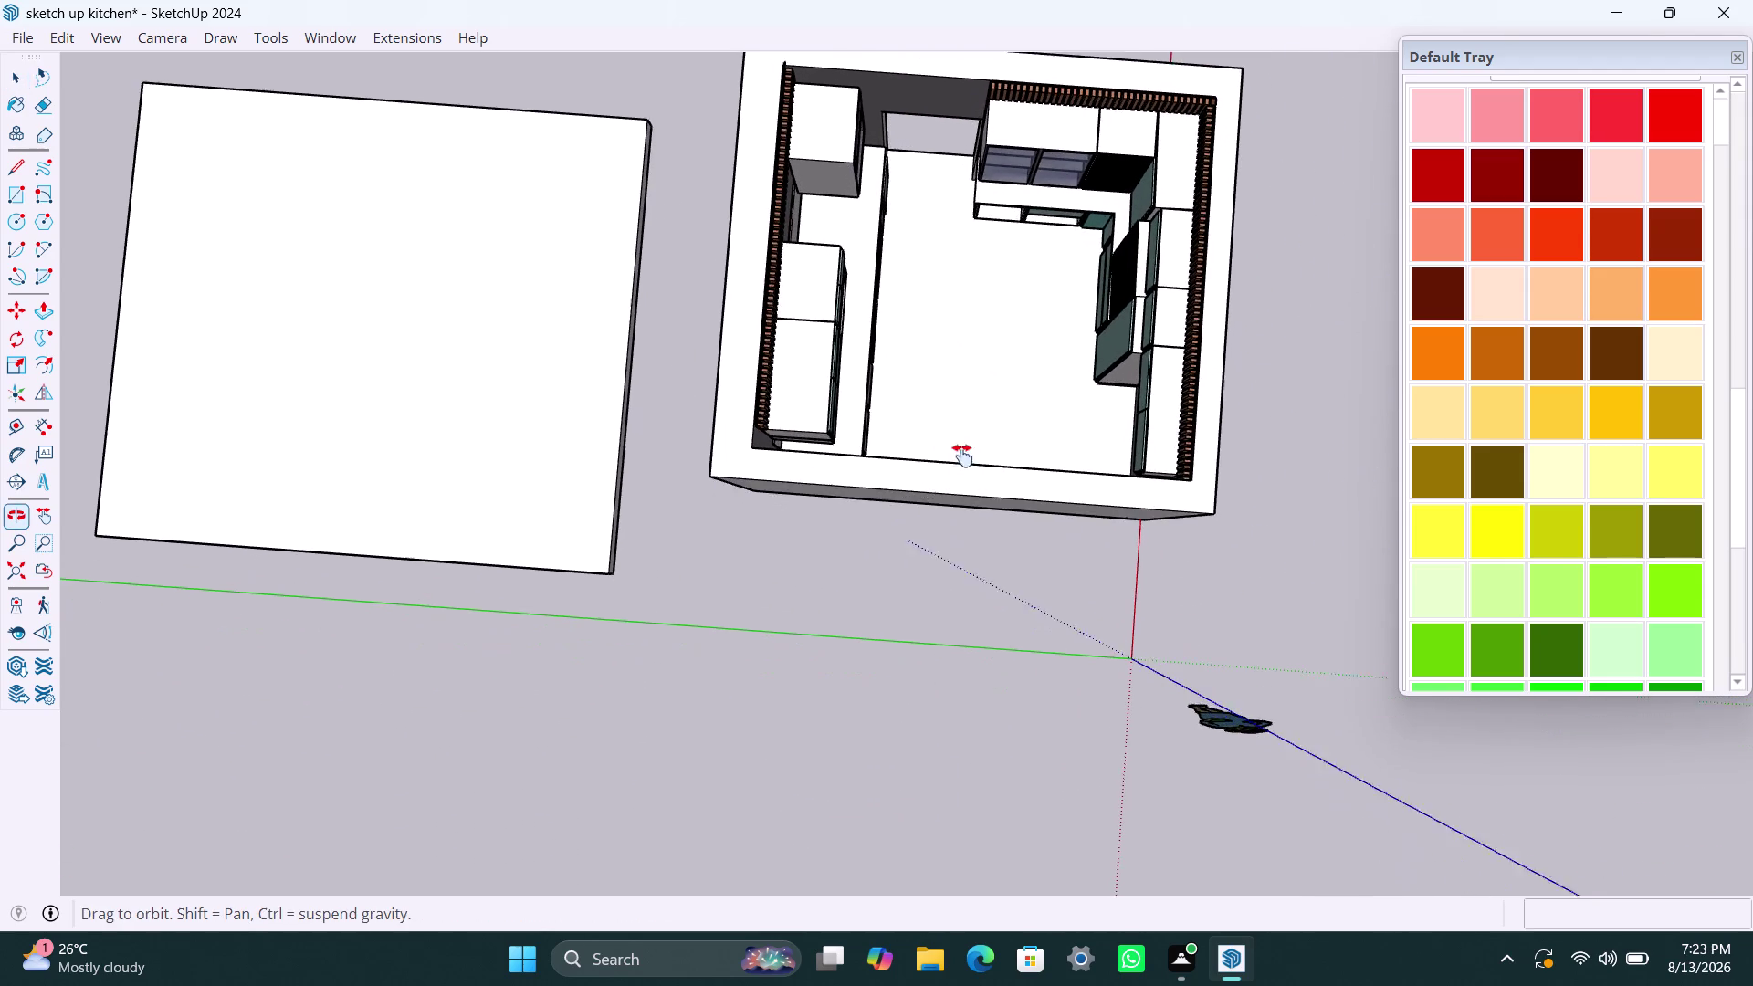
middle_drag(962, 458, 962, 455)
scroll(up, 3)
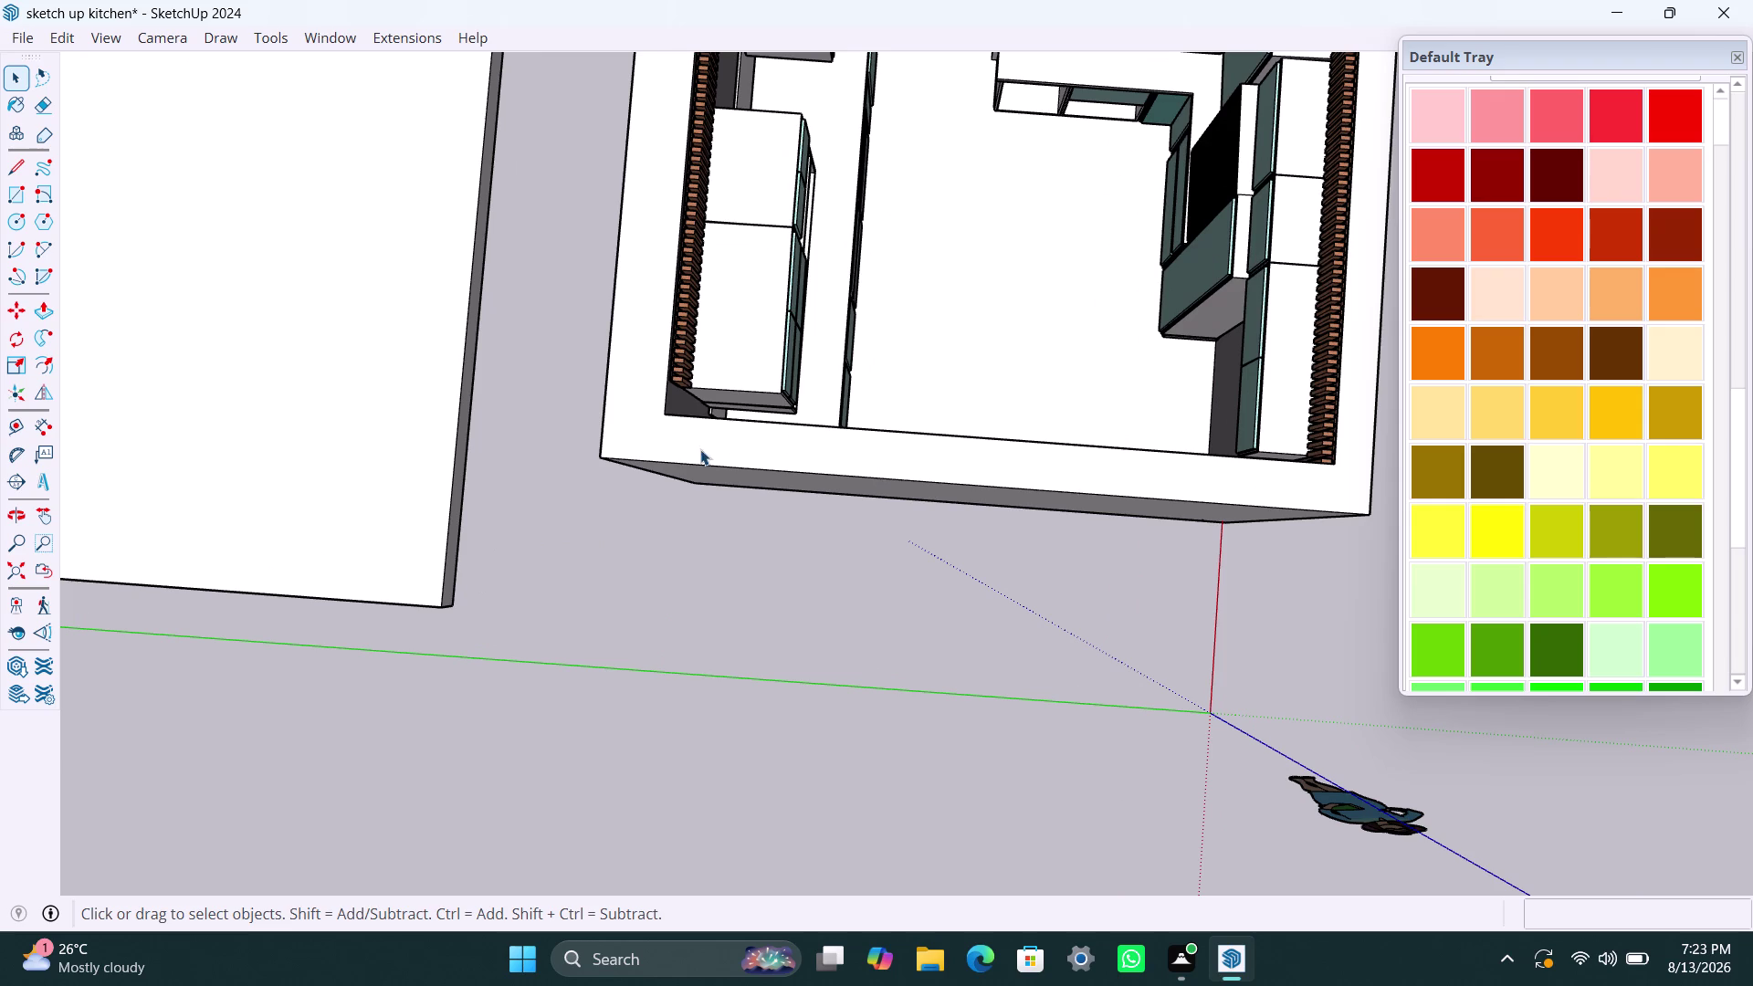
Open the room group and draw a line across the front wall's top face.
double_click(834, 428)
click(836, 440)
key(l)
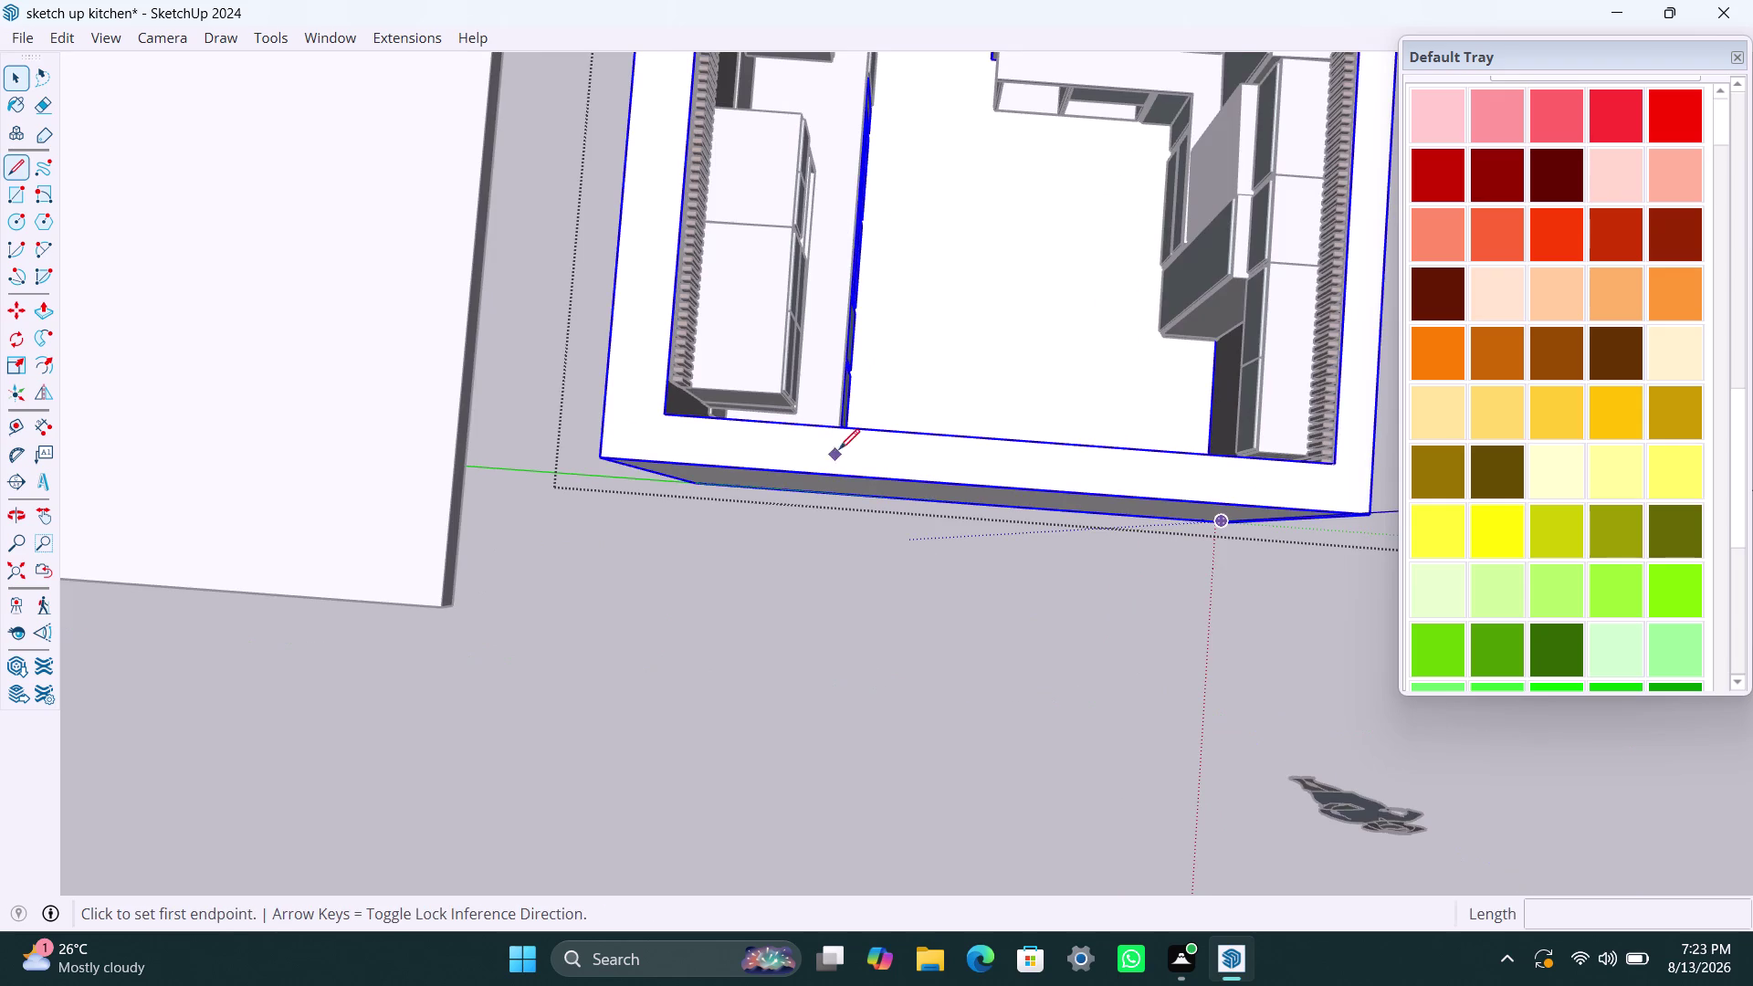
click(848, 429)
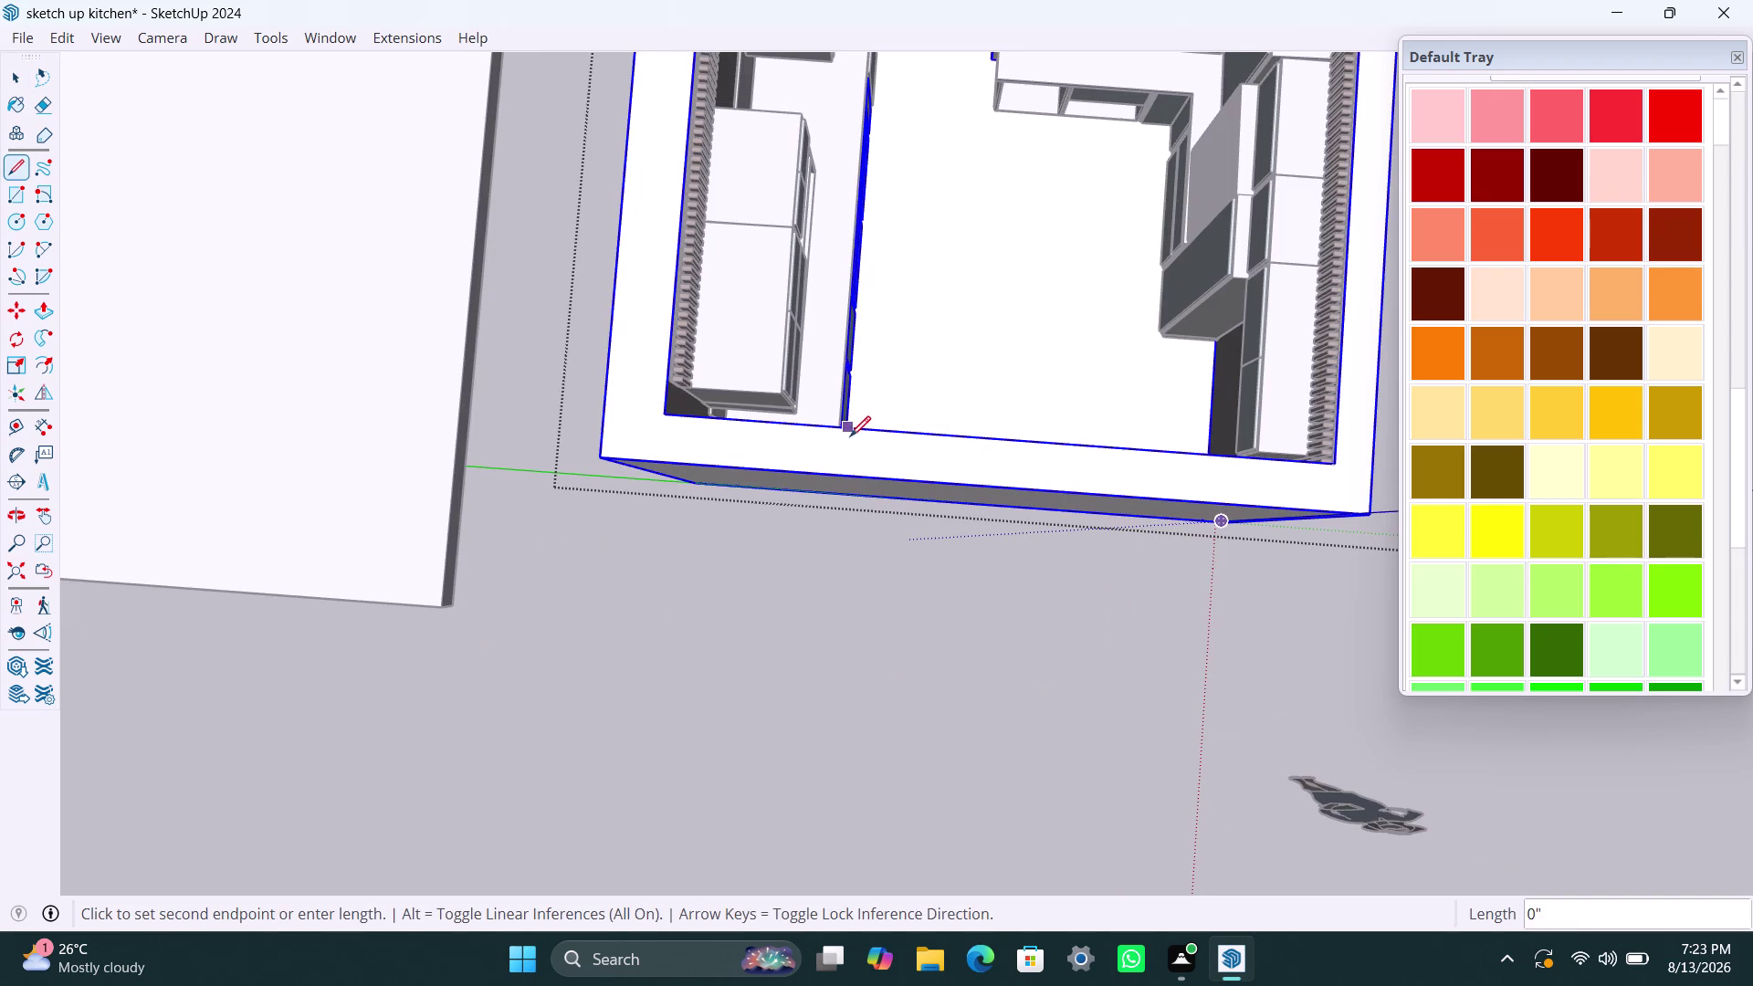
click(846, 476)
key(space)
Click around the wall top, then undo the first line with four Ctrl+Z.
click(1010, 483)
click(881, 469)
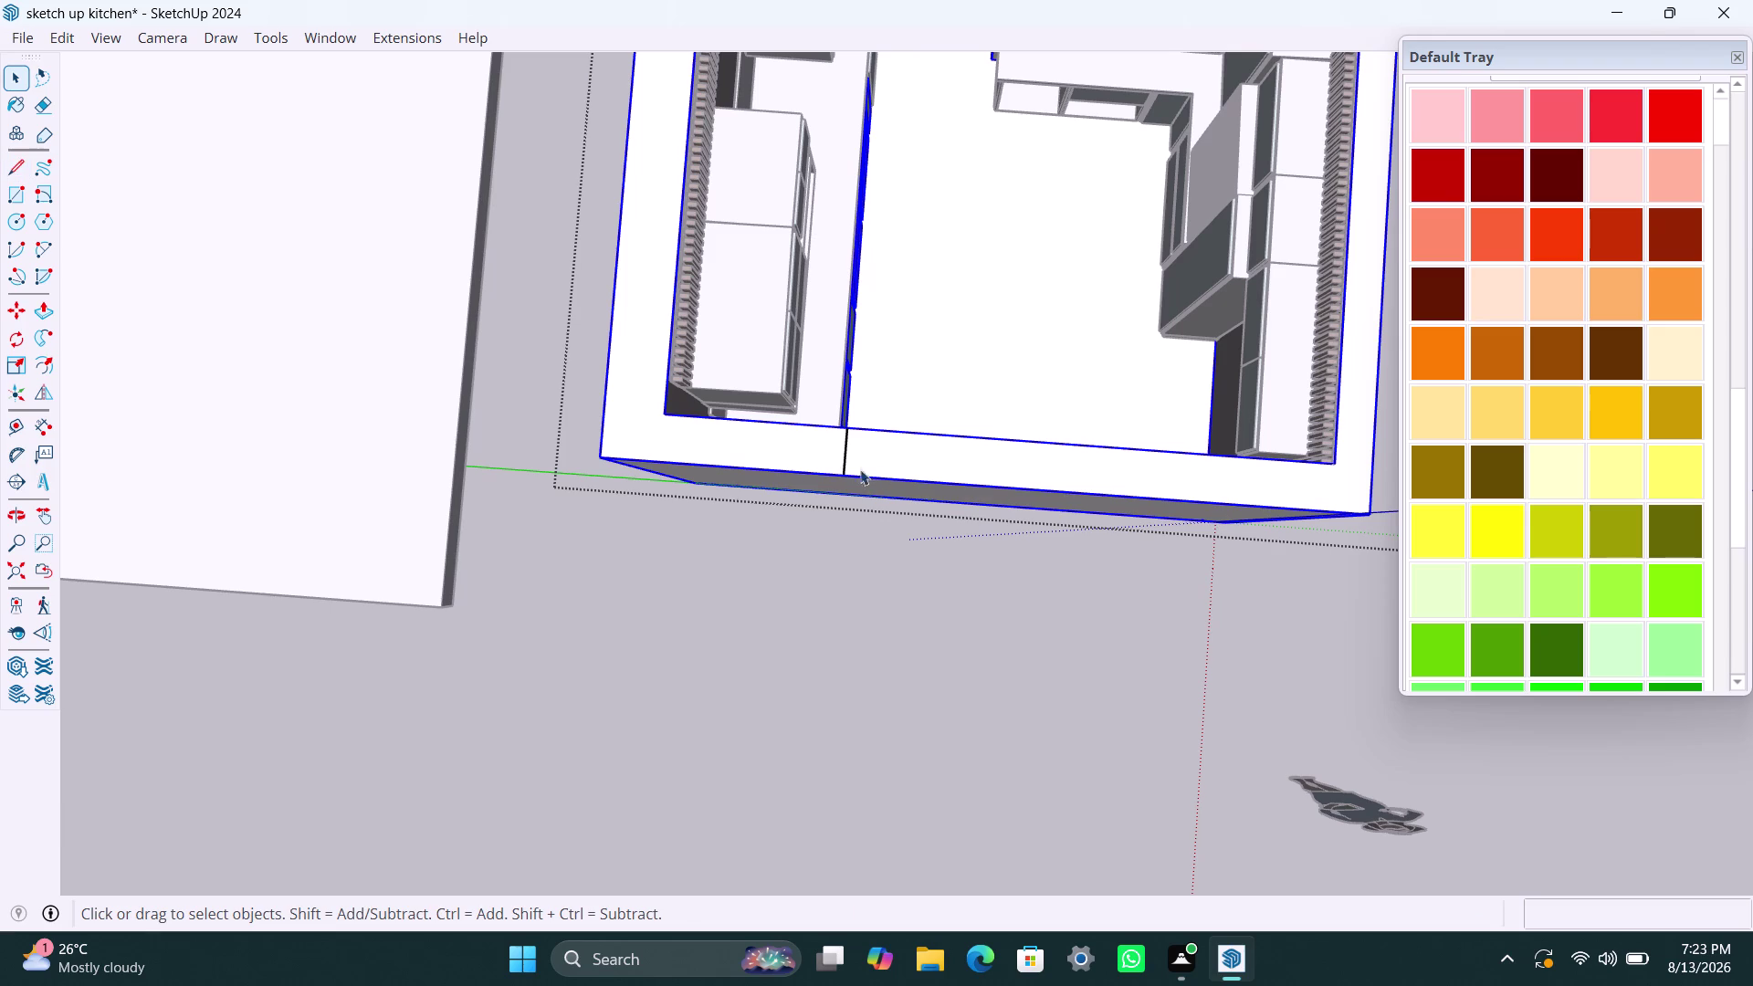
click(785, 460)
click(860, 451)
click(847, 452)
click(819, 580)
click(790, 451)
click(884, 455)
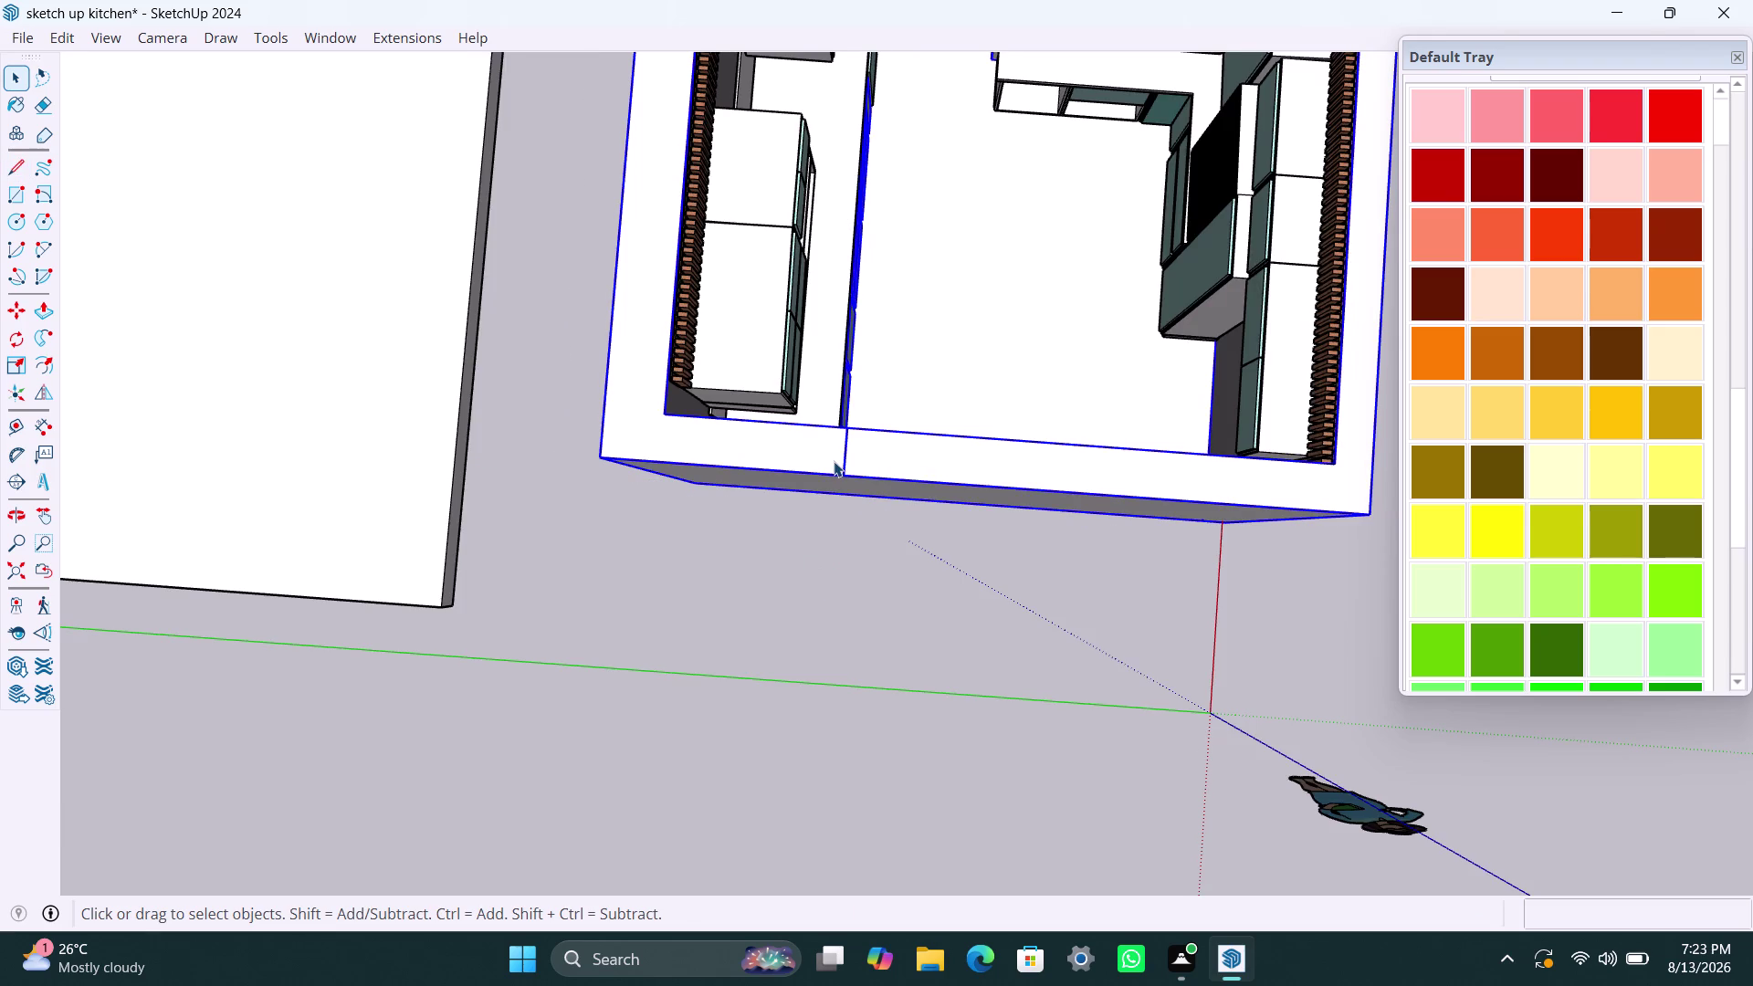
triple_click(834, 461)
double_click(833, 461)
click(825, 456)
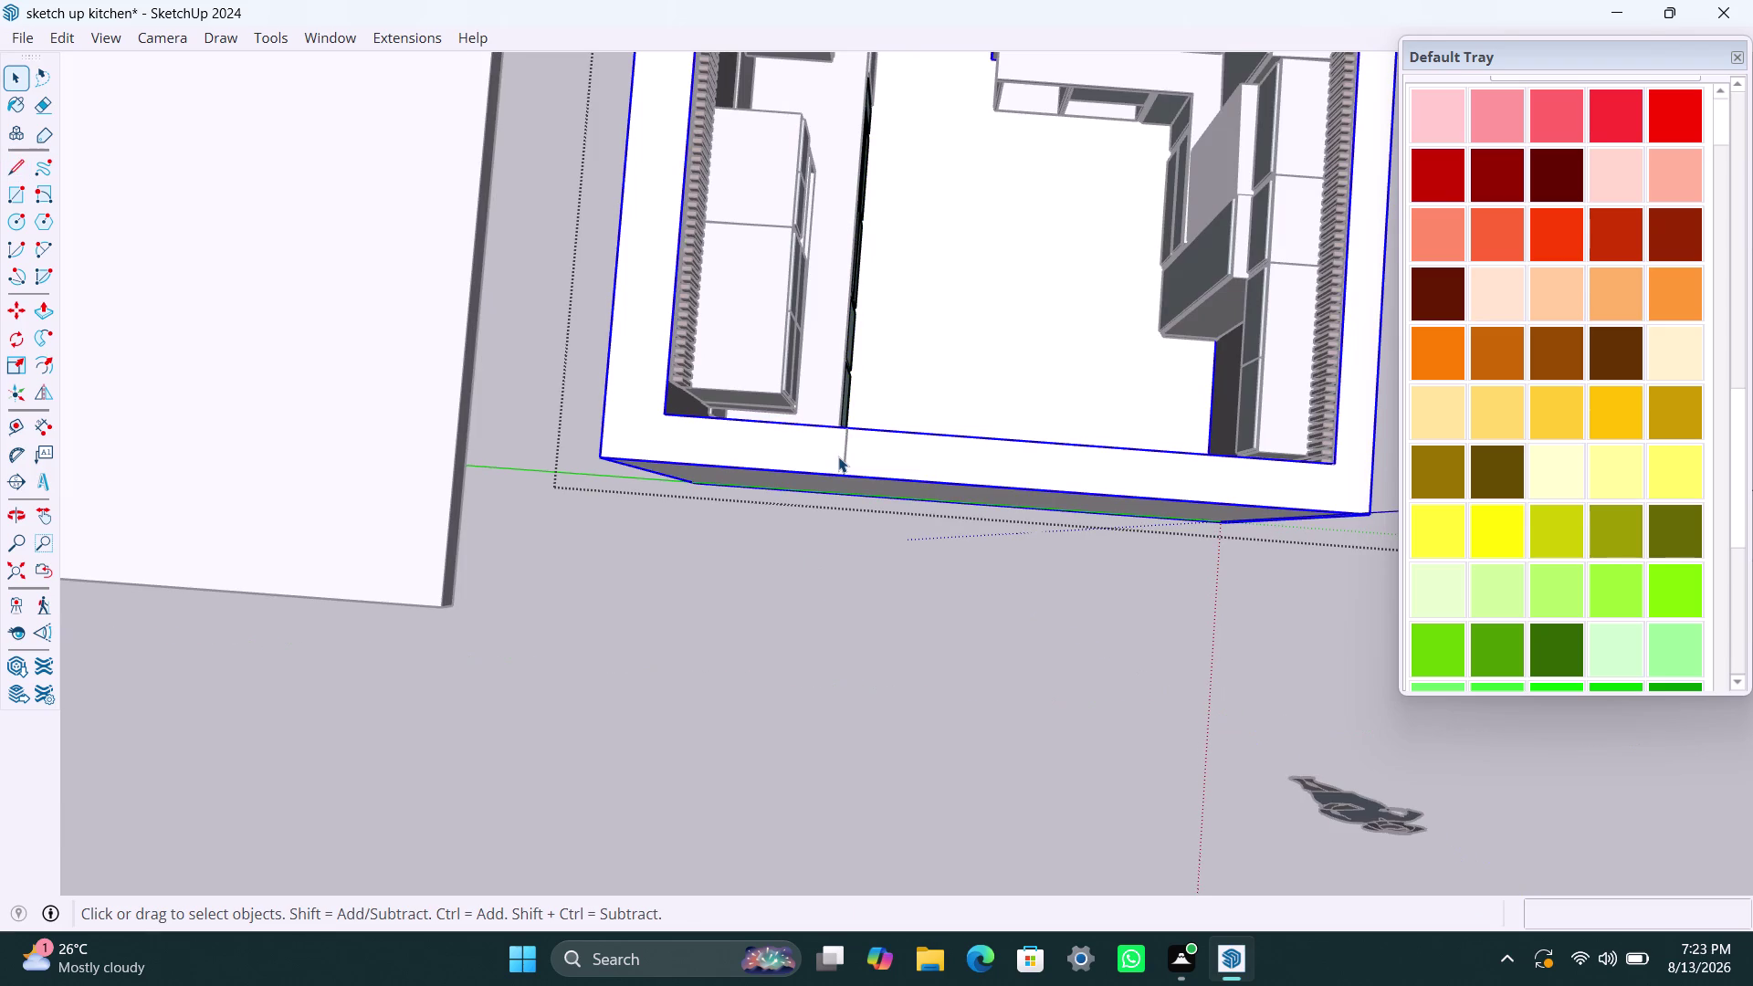
key(ctrl+z)
key(ctrl+z)
key(ctrl+z)
key(ctrl+z)
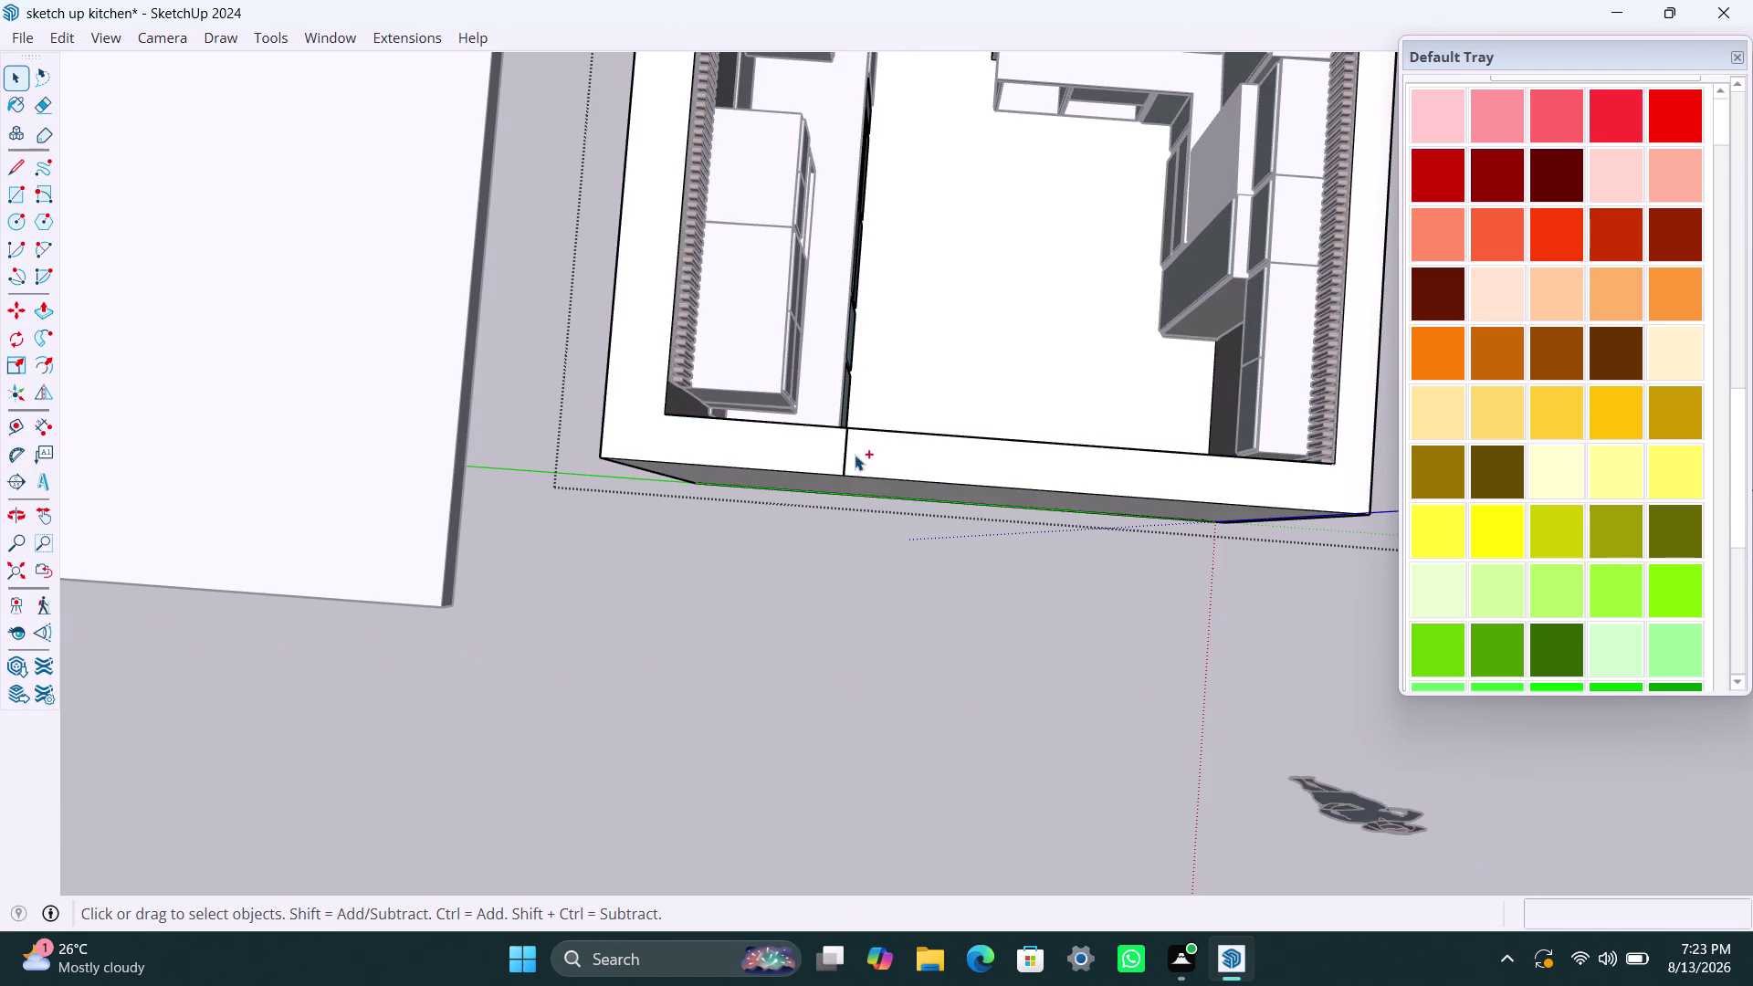
Select the wall top and redraw the line from the partition's wall corner across it.
scroll(up, 3)
triple_click(835, 451)
triple_click(836, 451)
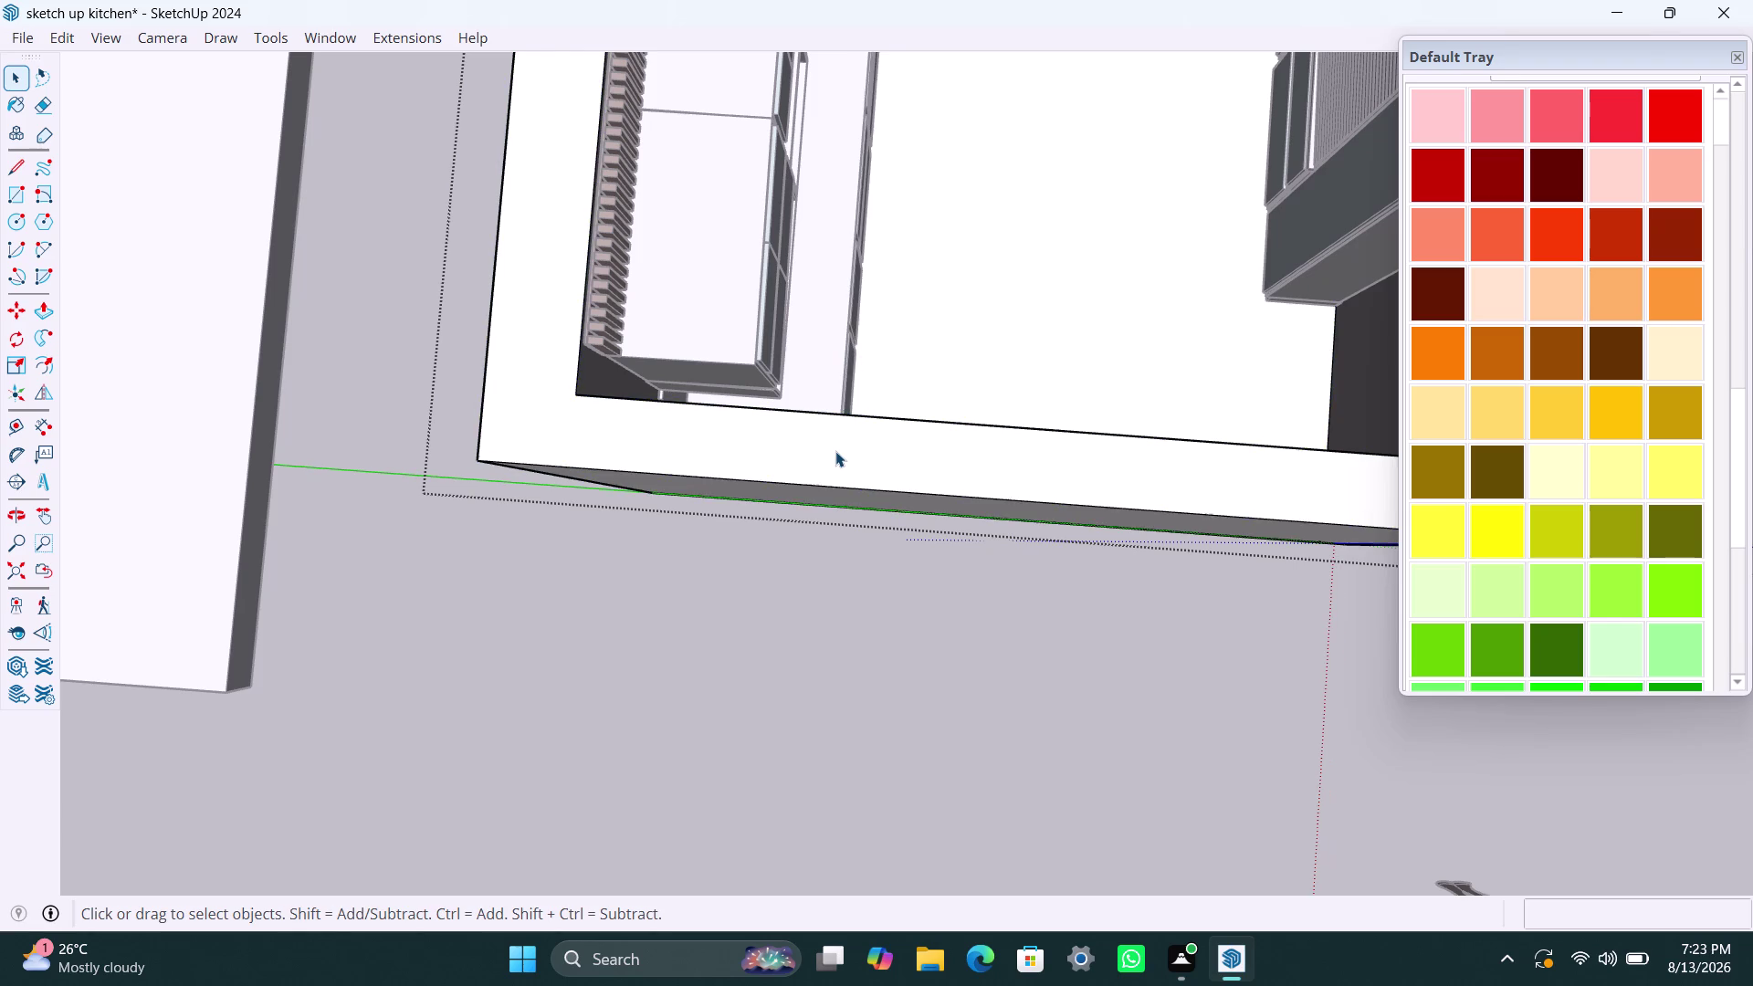
click(824, 454)
click(833, 452)
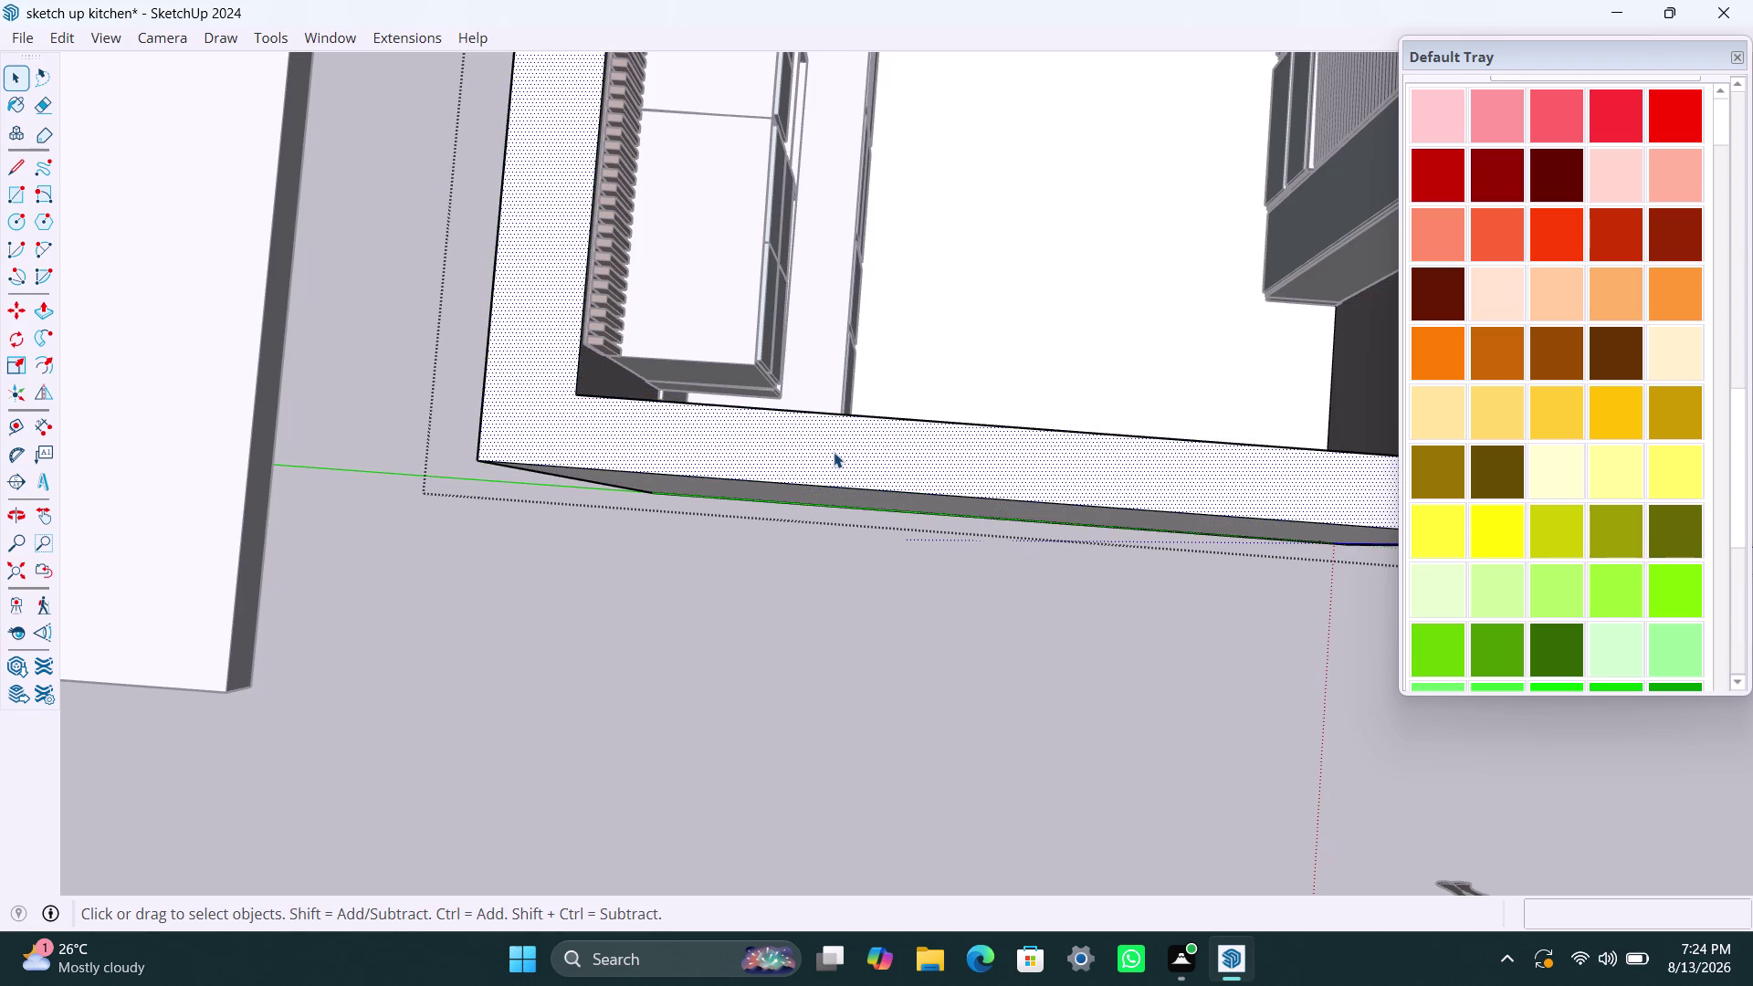
key(l)
click(843, 414)
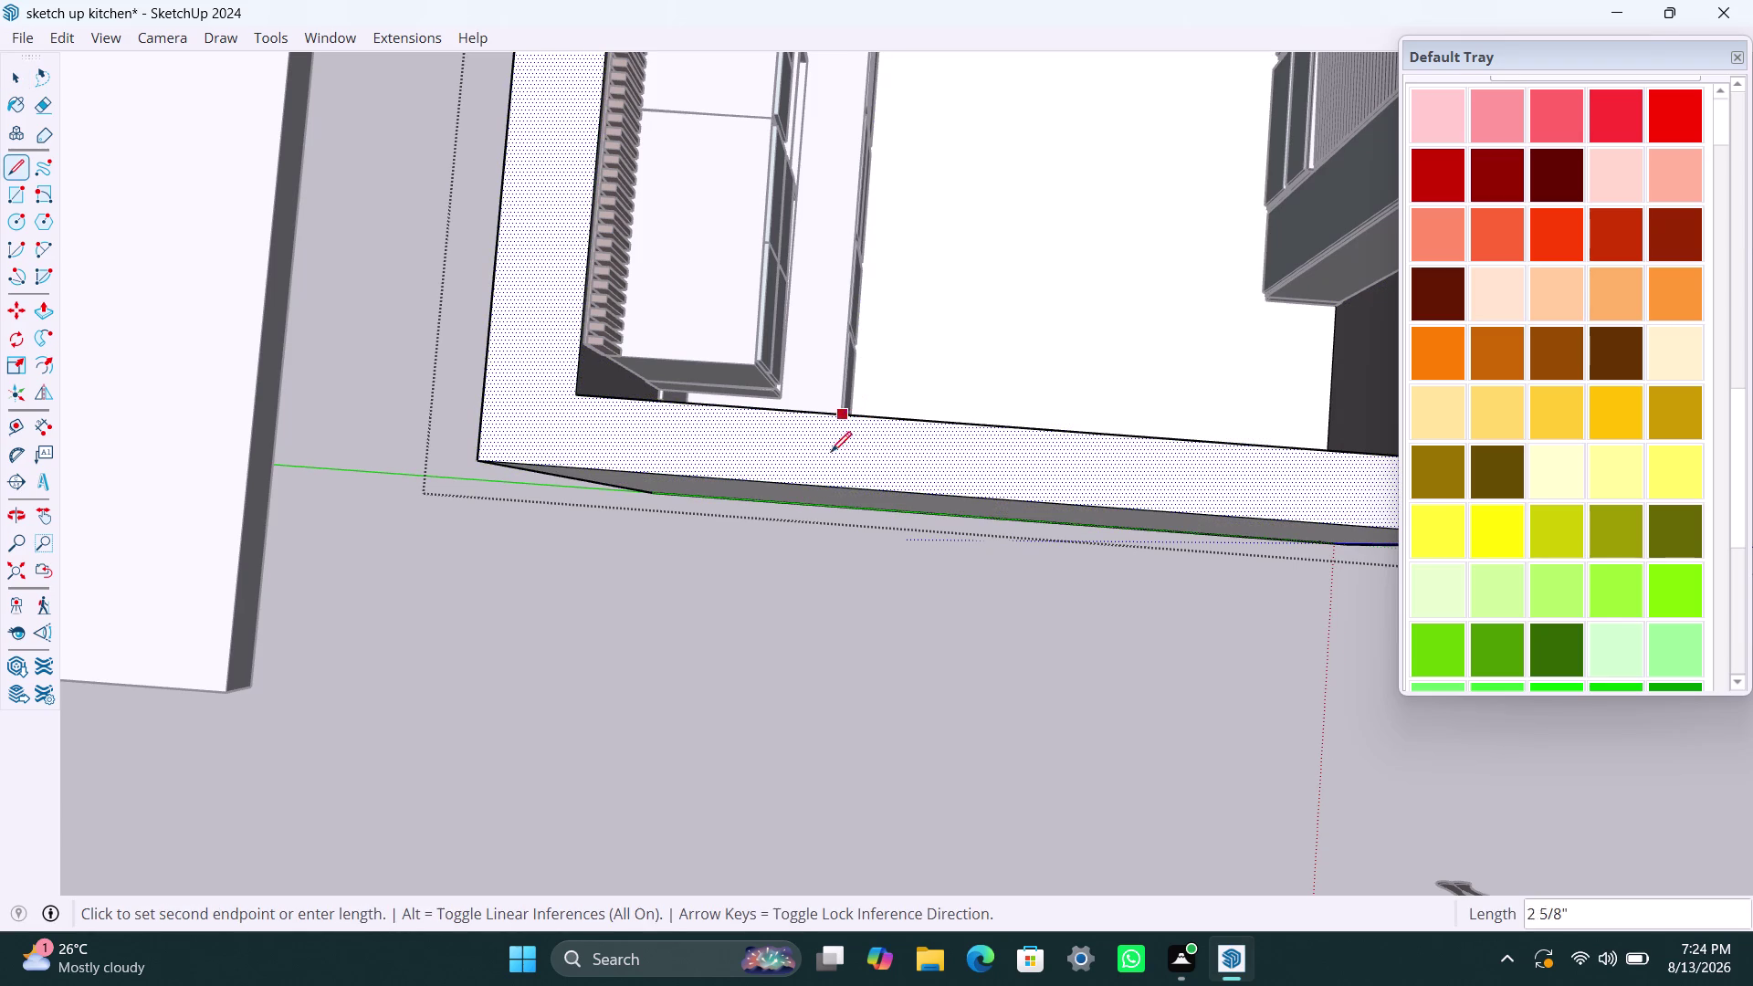
click(826, 489)
key(space)
Click around the split wall top and zoom out.
click(792, 447)
click(872, 461)
click(791, 465)
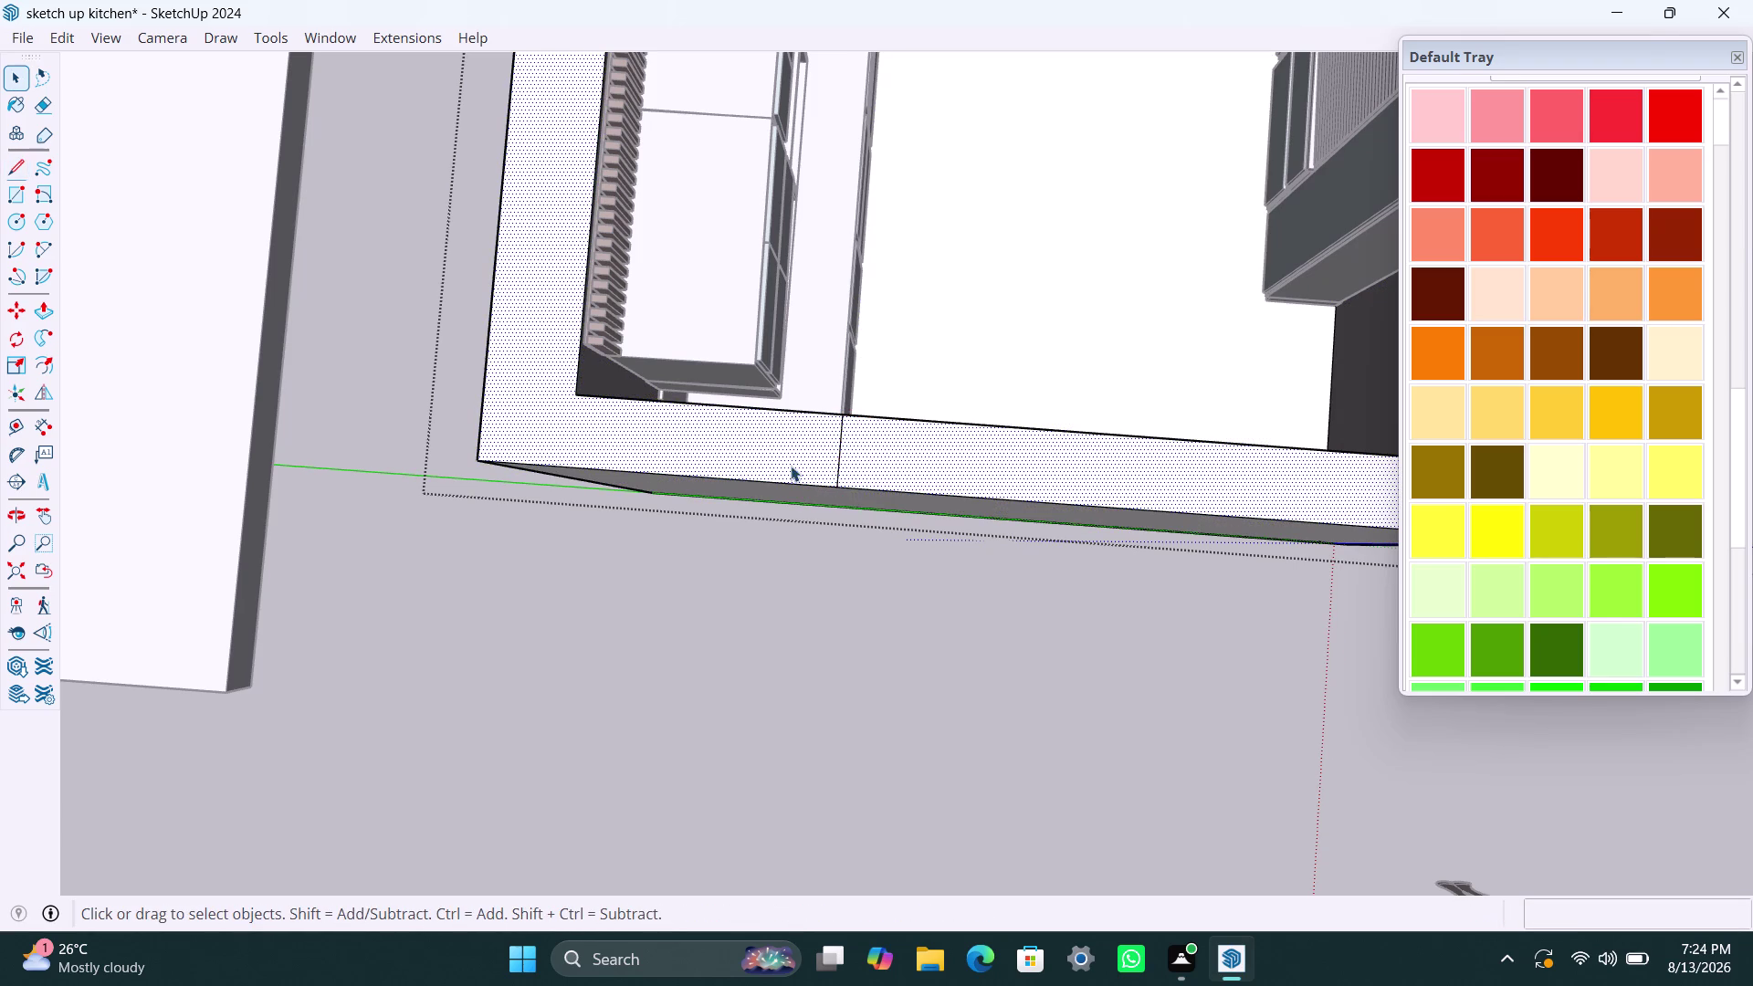
click(820, 463)
double_click(897, 474)
scroll(down, 3)
scroll(down, 3)
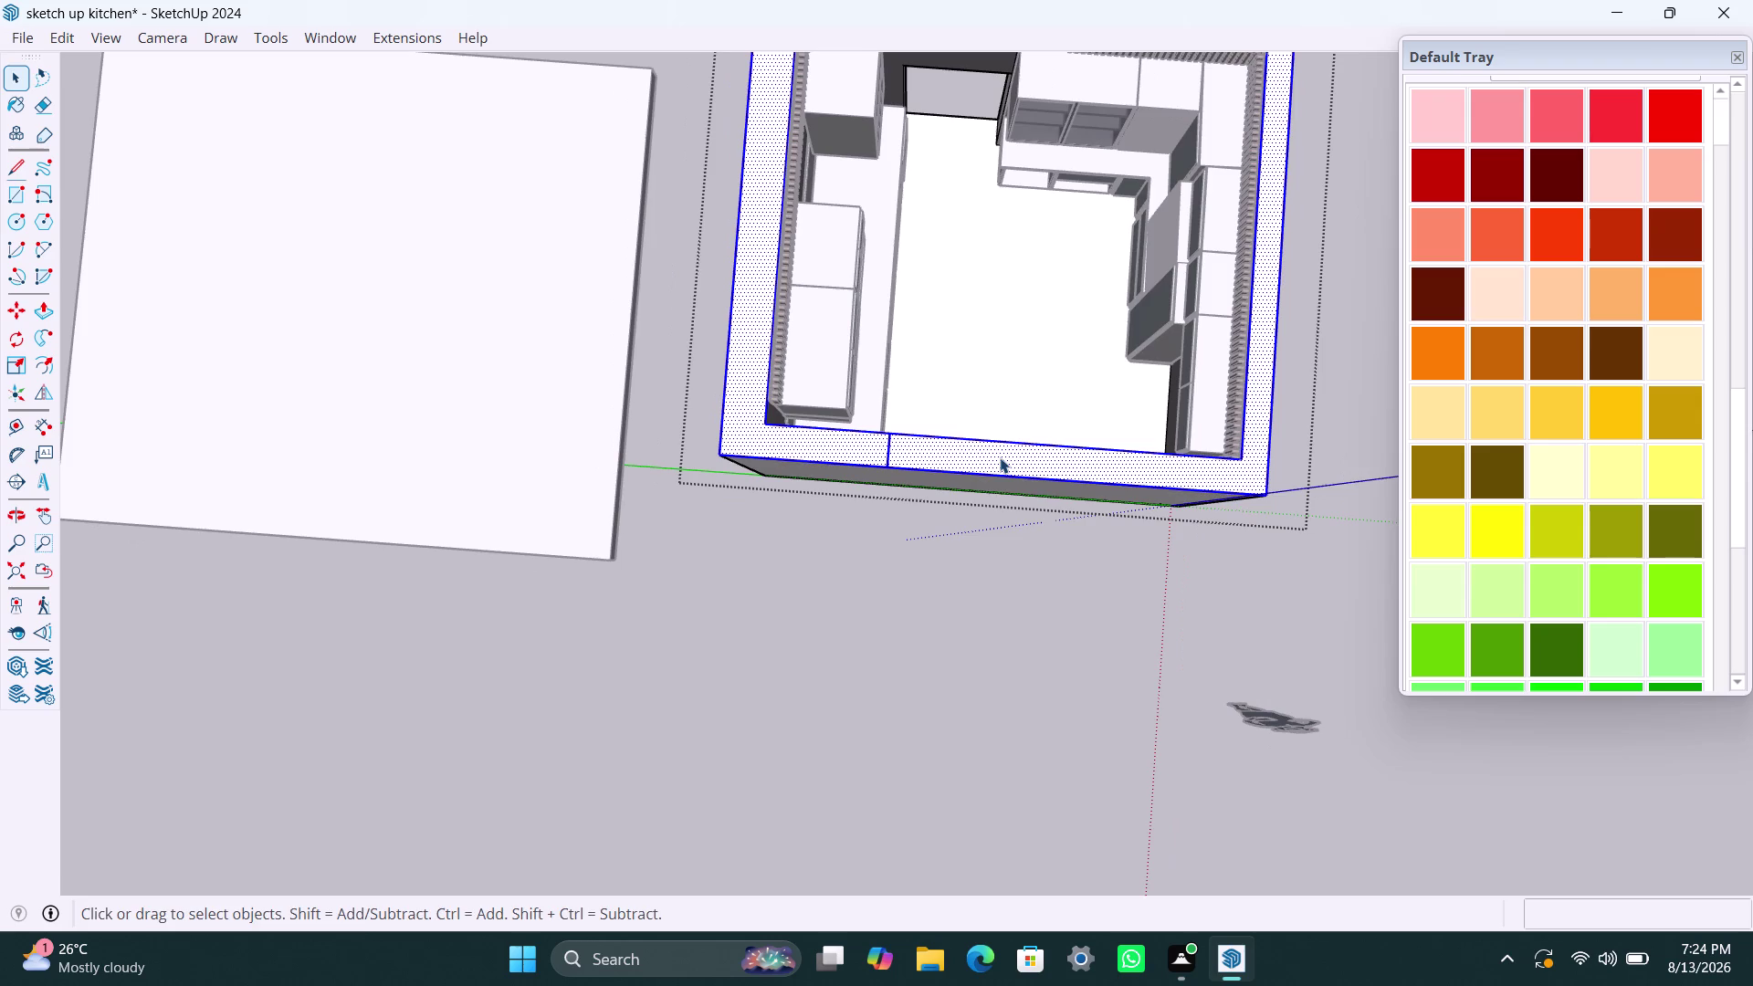
Orbit along the front wall and out over the whole room, clearing the selection.
middle_drag(1000, 457, 719, 578)
scroll(up, 3)
middle_drag(739, 580, 691, 718)
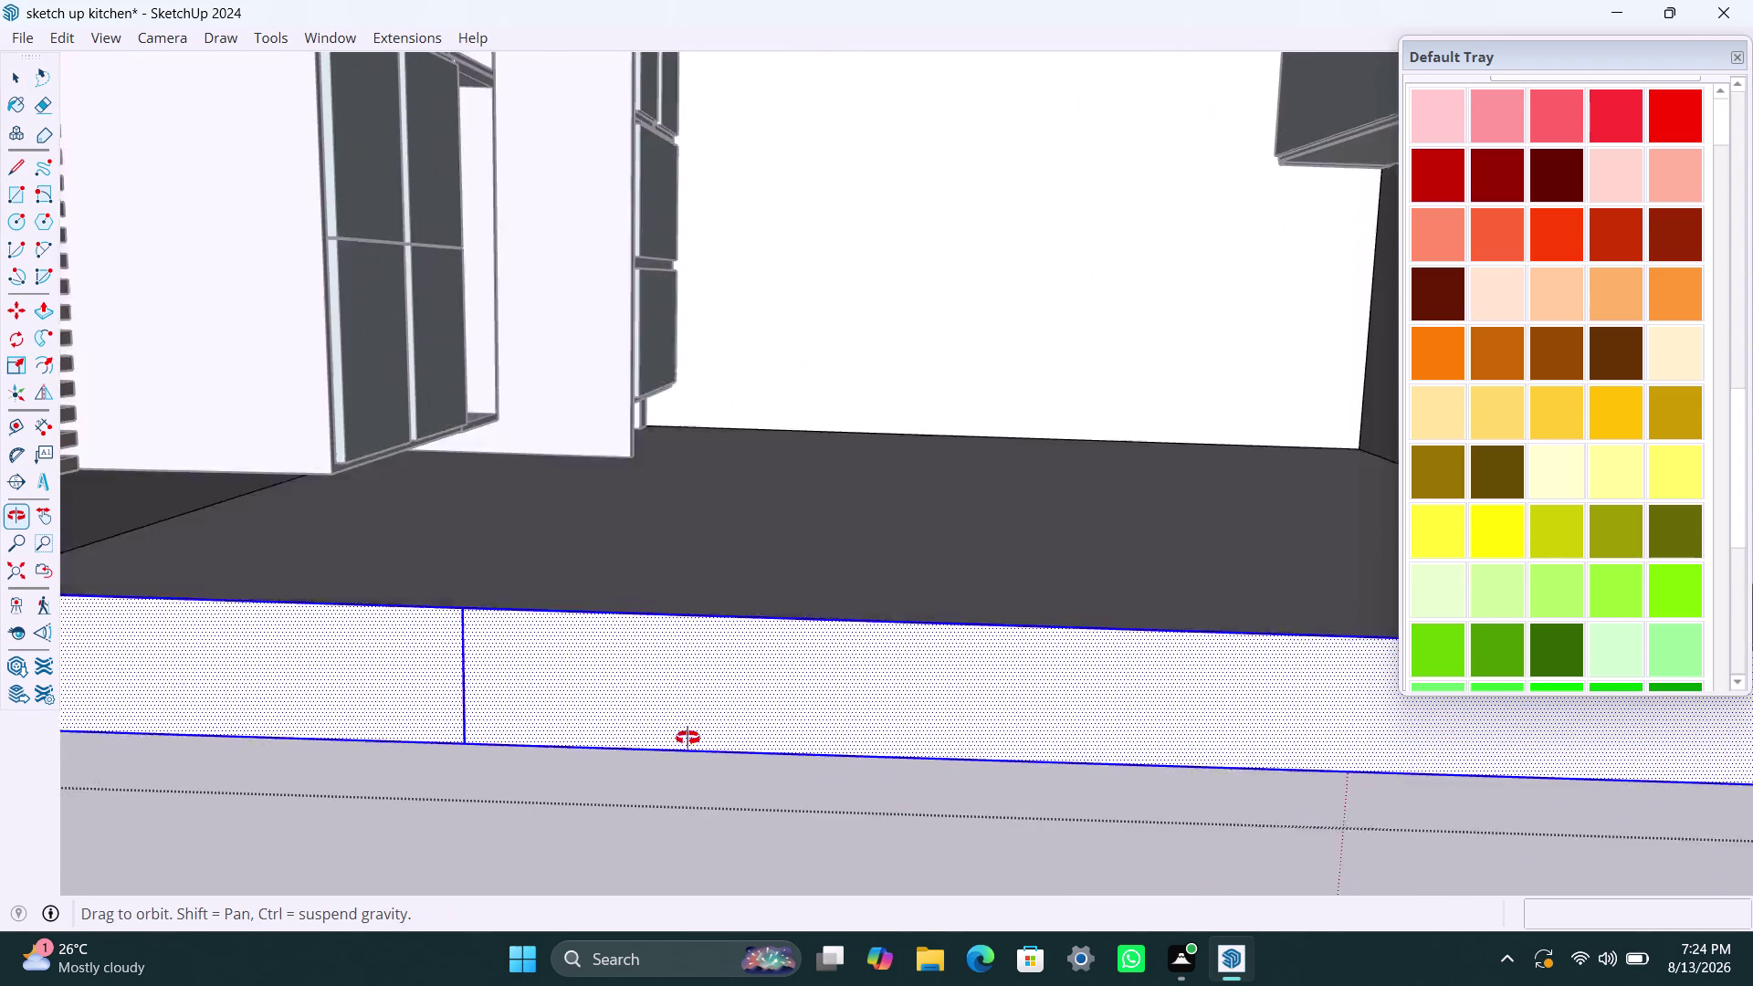
middle_drag(690, 718, 678, 741)
click(395, 691)
click(582, 731)
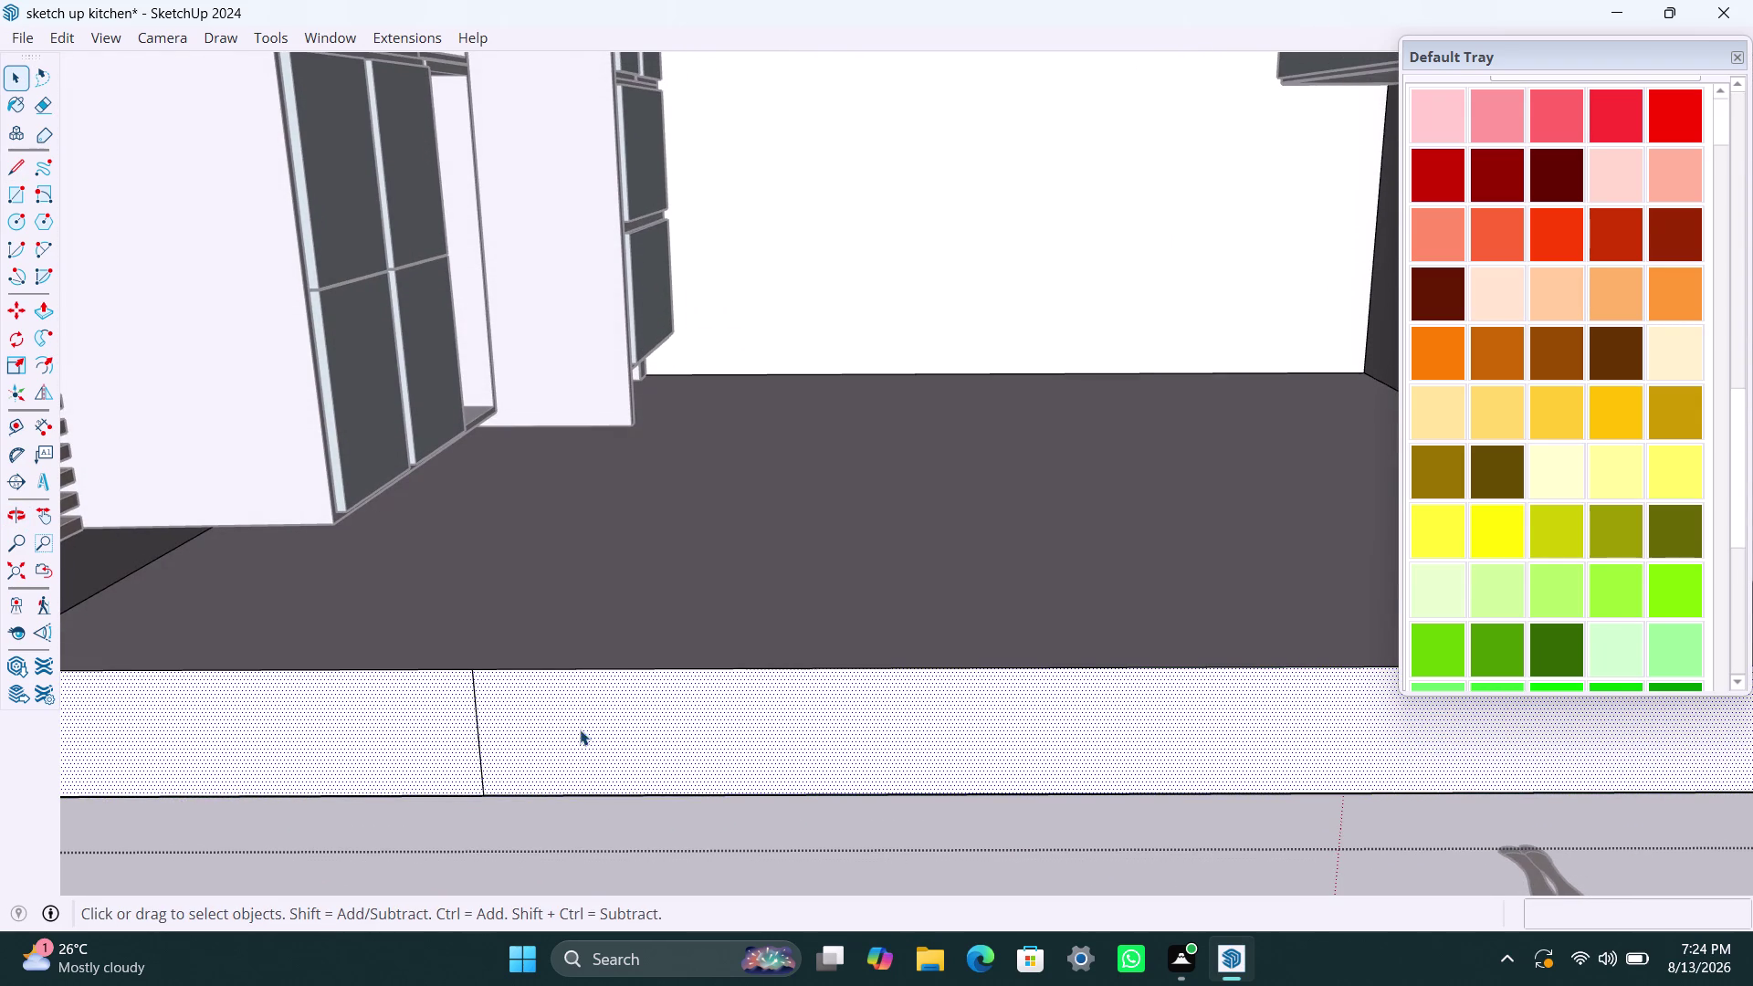
scroll(down, 3)
middle_drag(930, 530, 1025, 648)
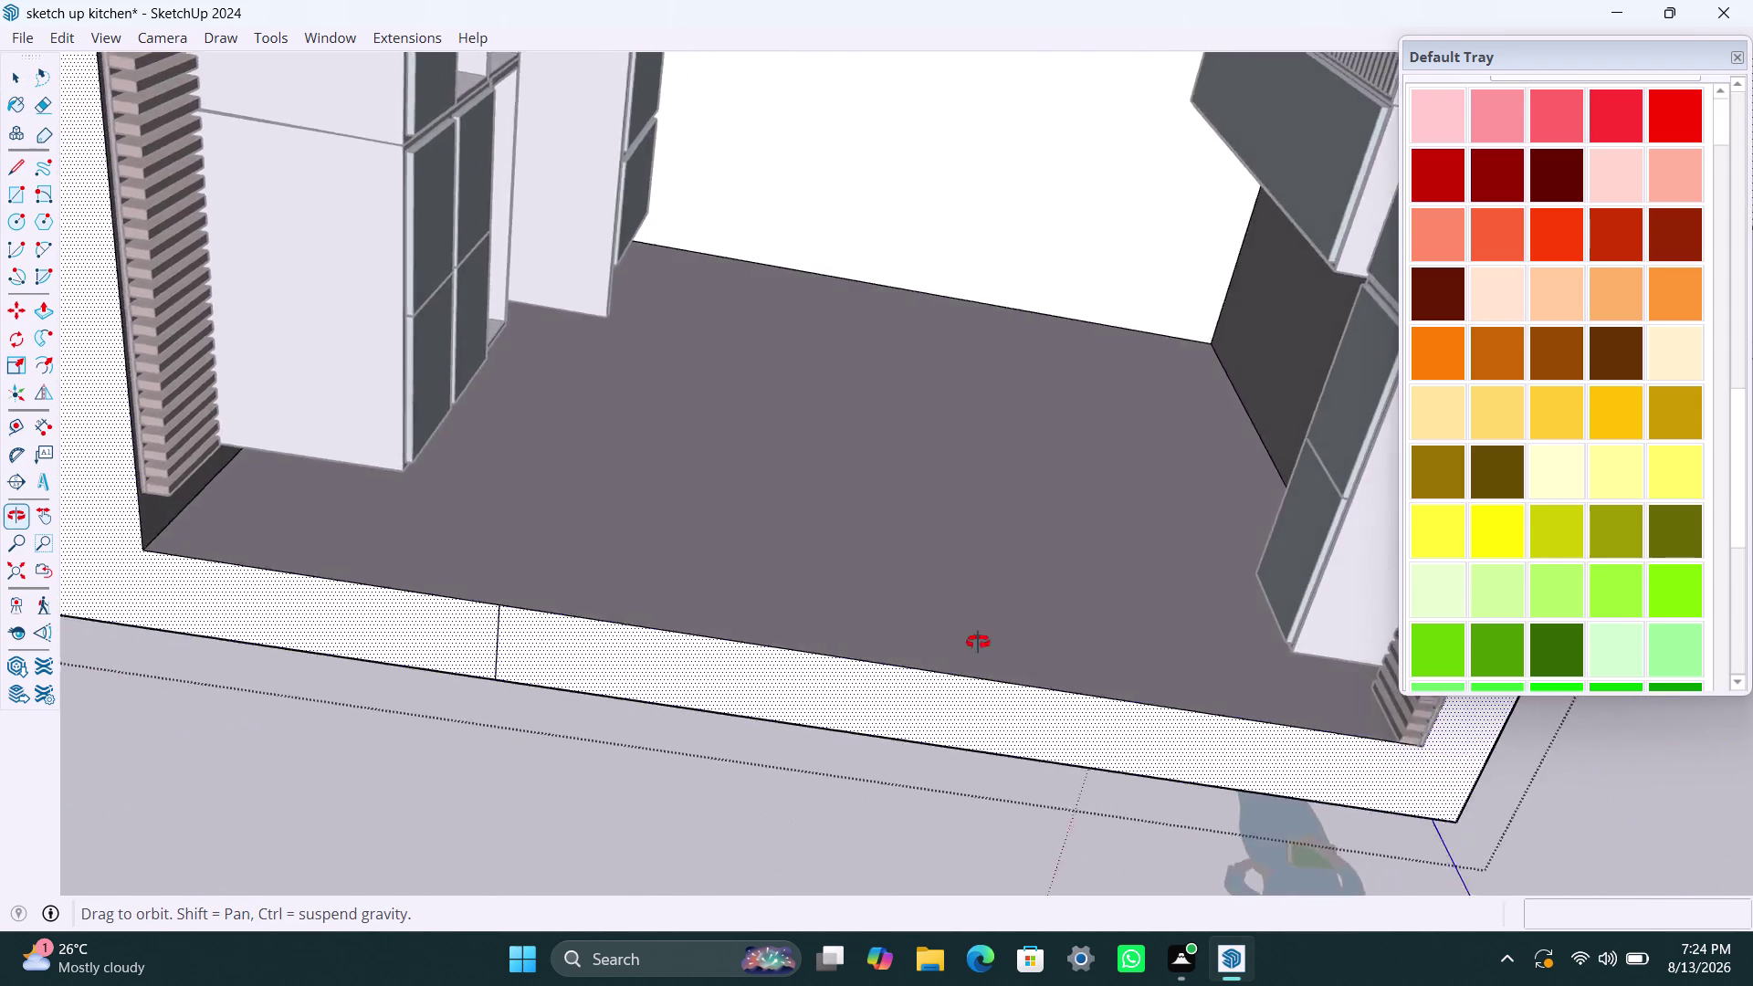
middle_drag(1025, 648, 244, 563)
scroll(down, 3)
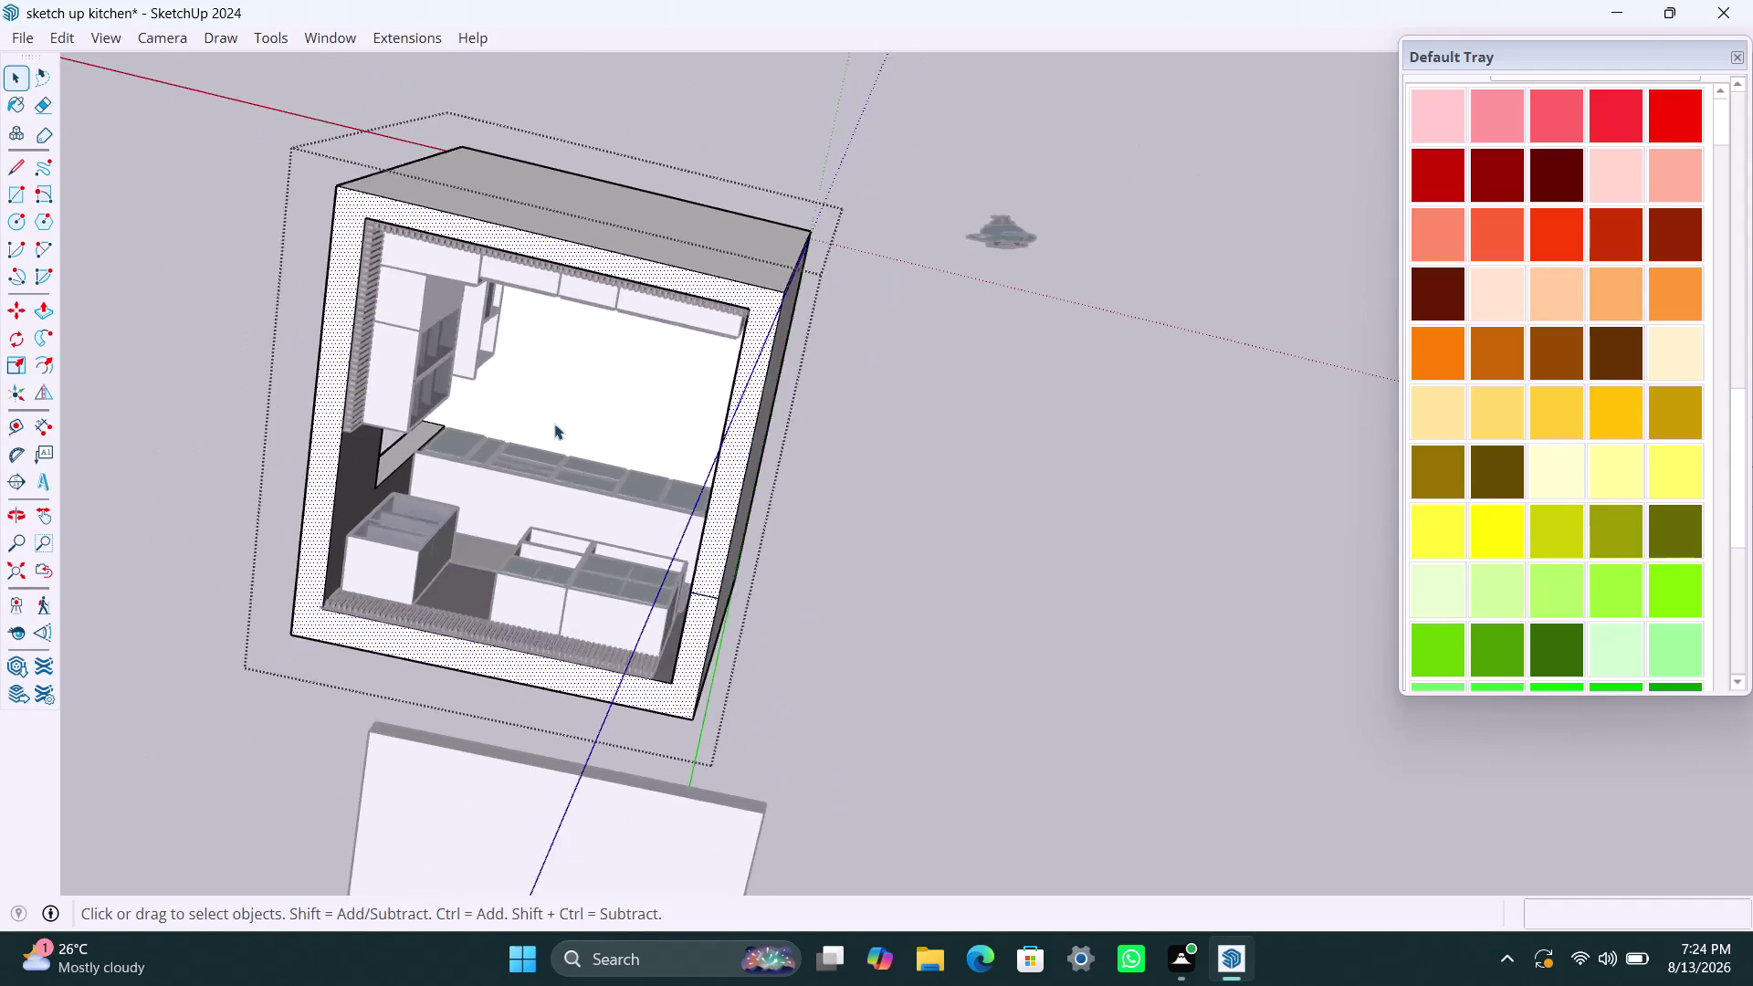
middle_drag(498, 467, 279, 329)
scroll(up, 3)
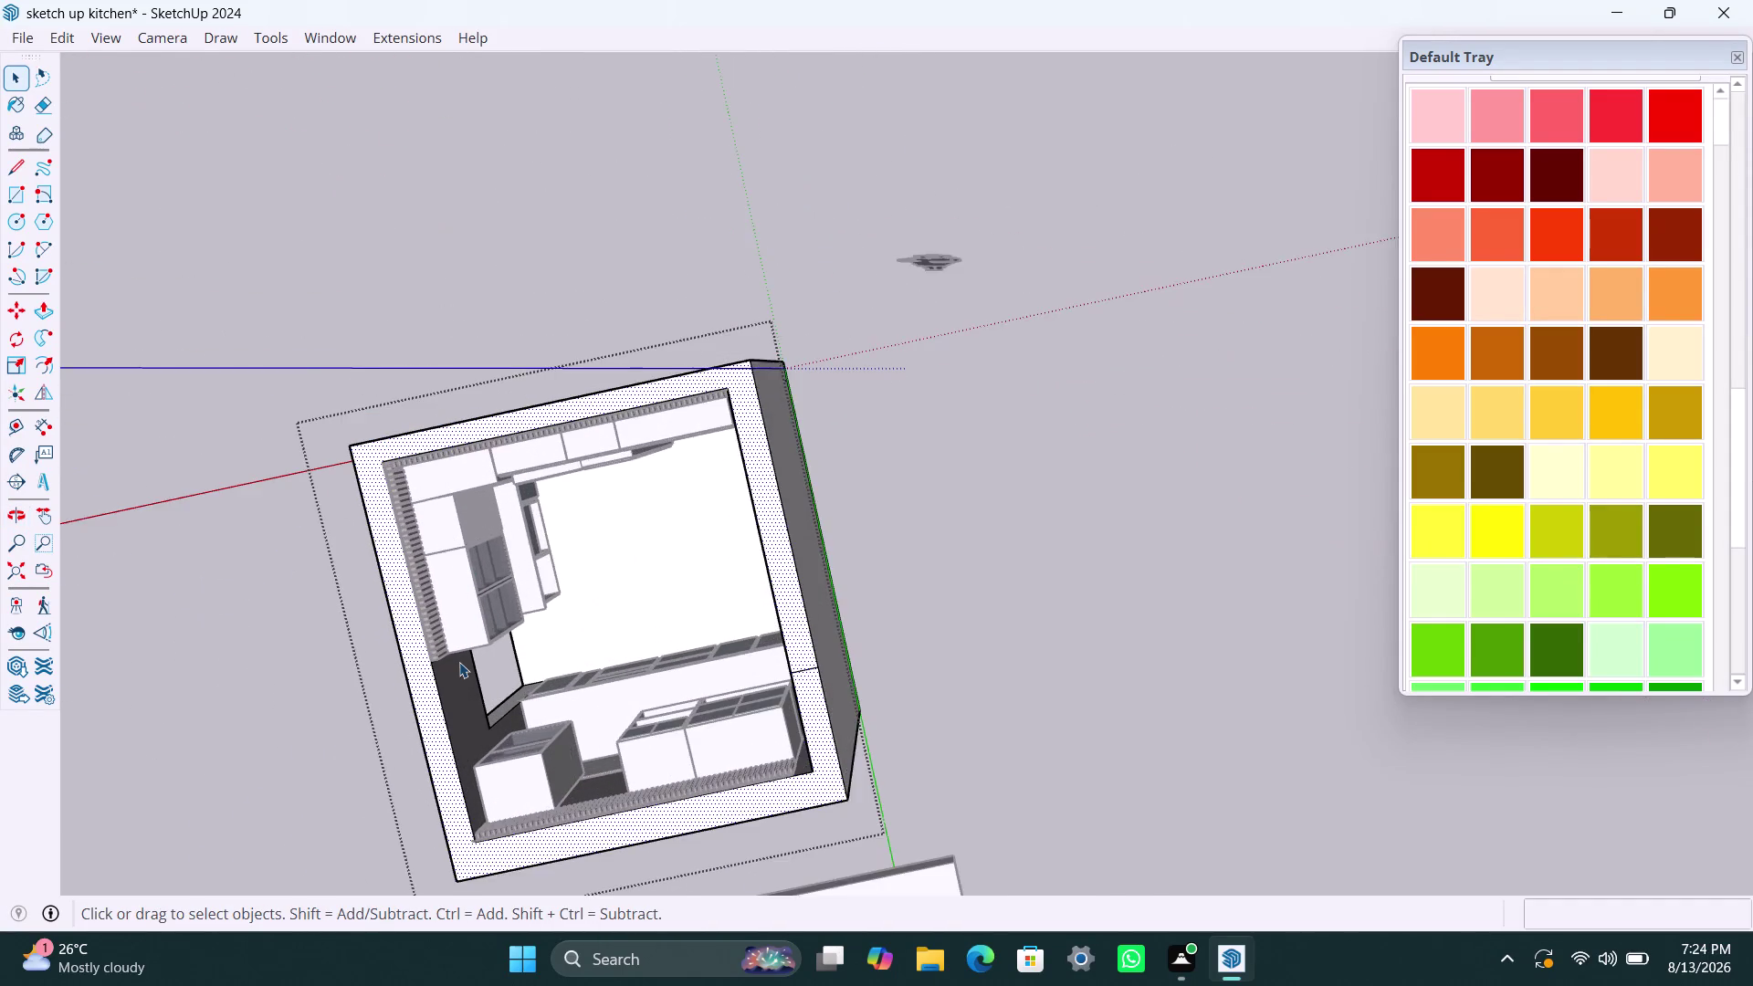
scroll(up, 3)
Orbit down into the room and zoom in on the back wall beside the cabinets.
middle_drag(457, 663, 374, 479)
scroll(down, 3)
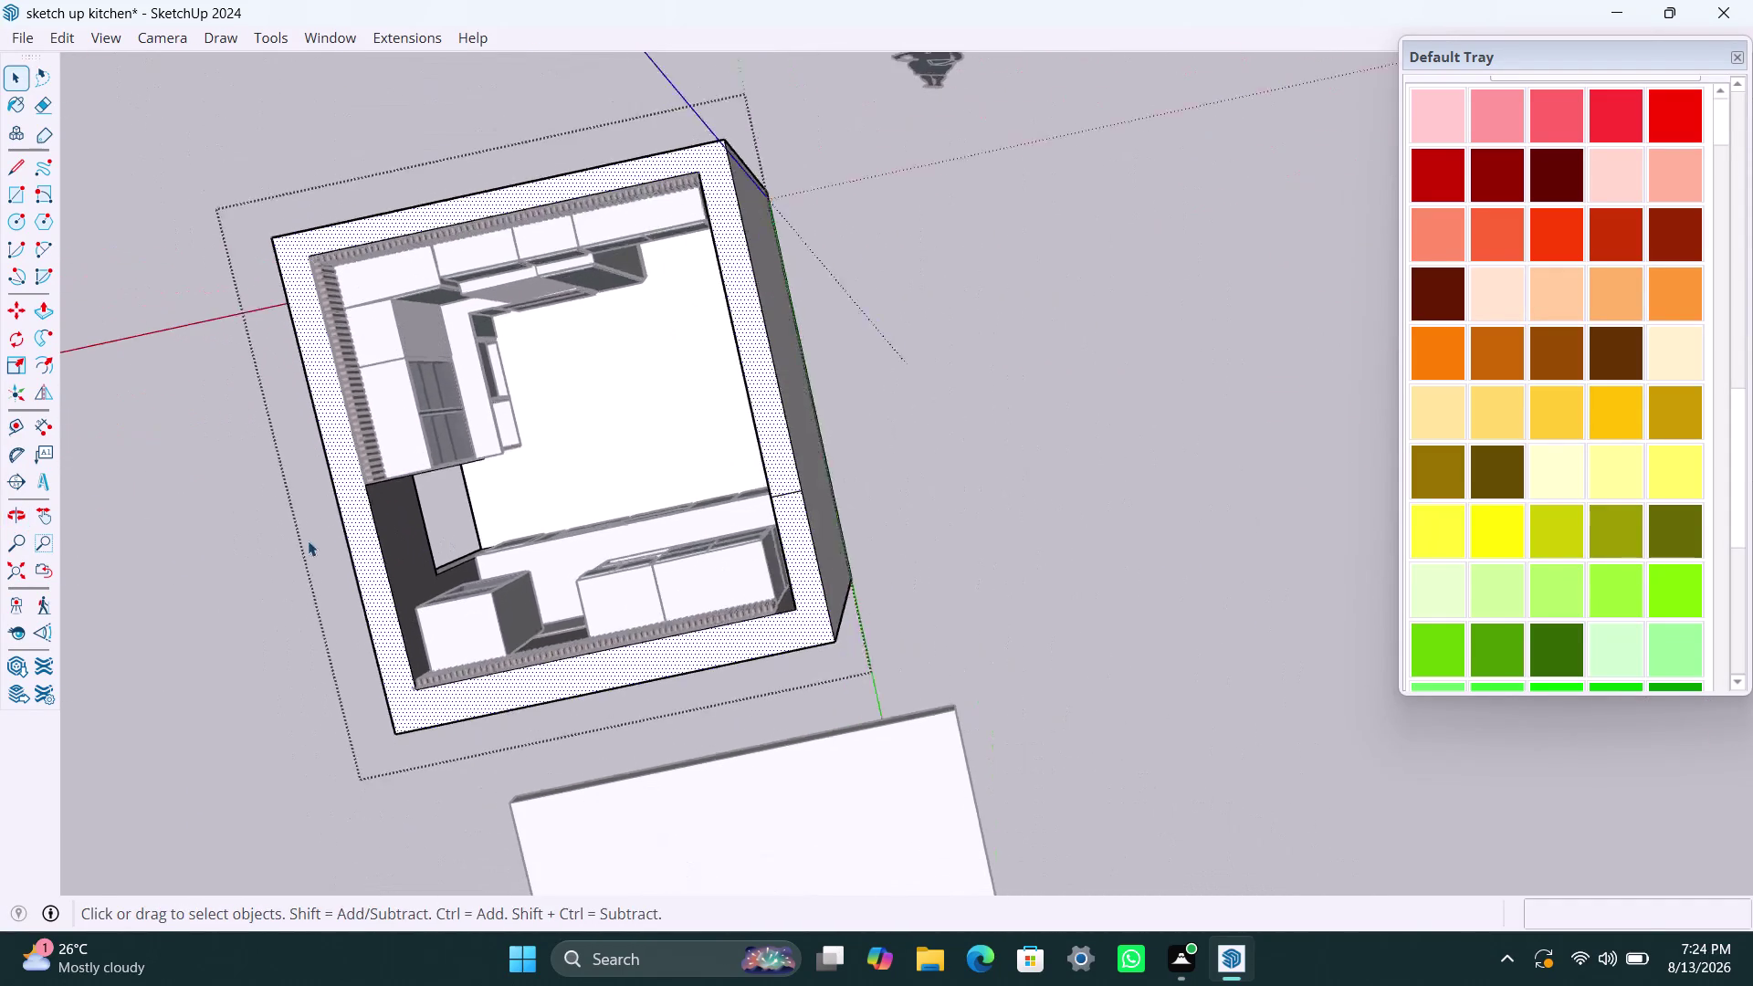
middle_drag(292, 548, 559, 221)
scroll(down, 3)
middle_drag(400, 420, 437, 452)
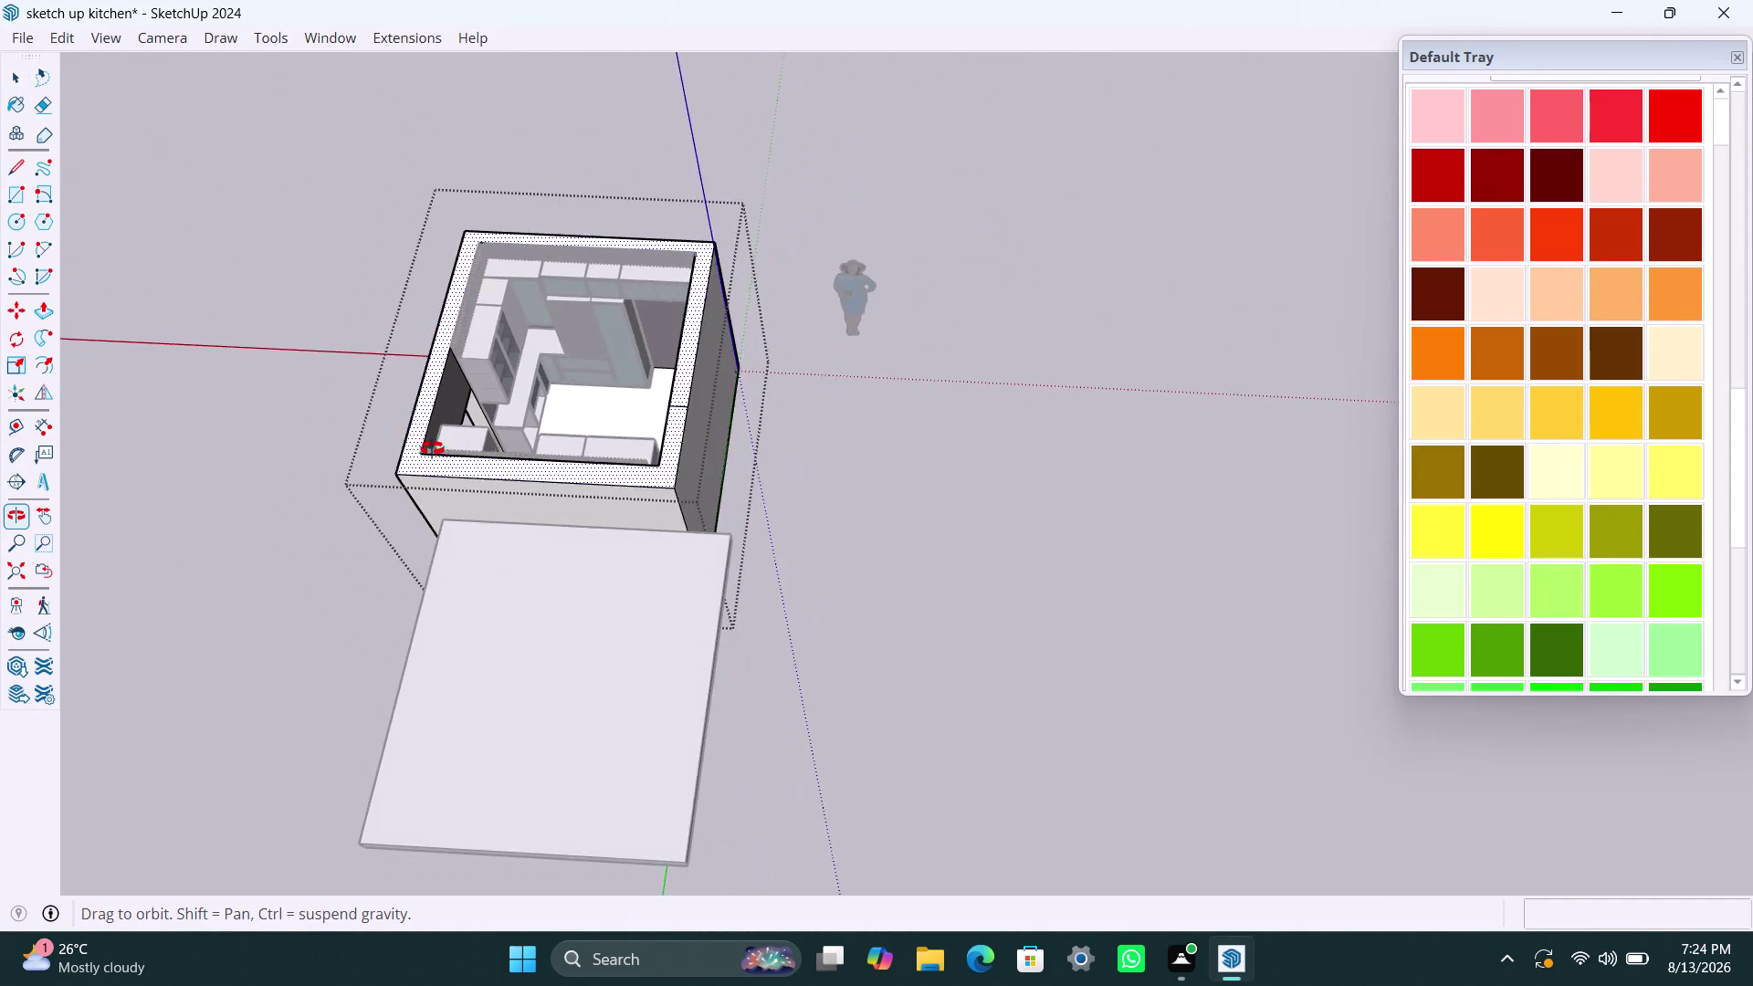
middle_drag(437, 452, 1208, 431)
scroll(up, 3)
middle_drag(769, 735, 801, 742)
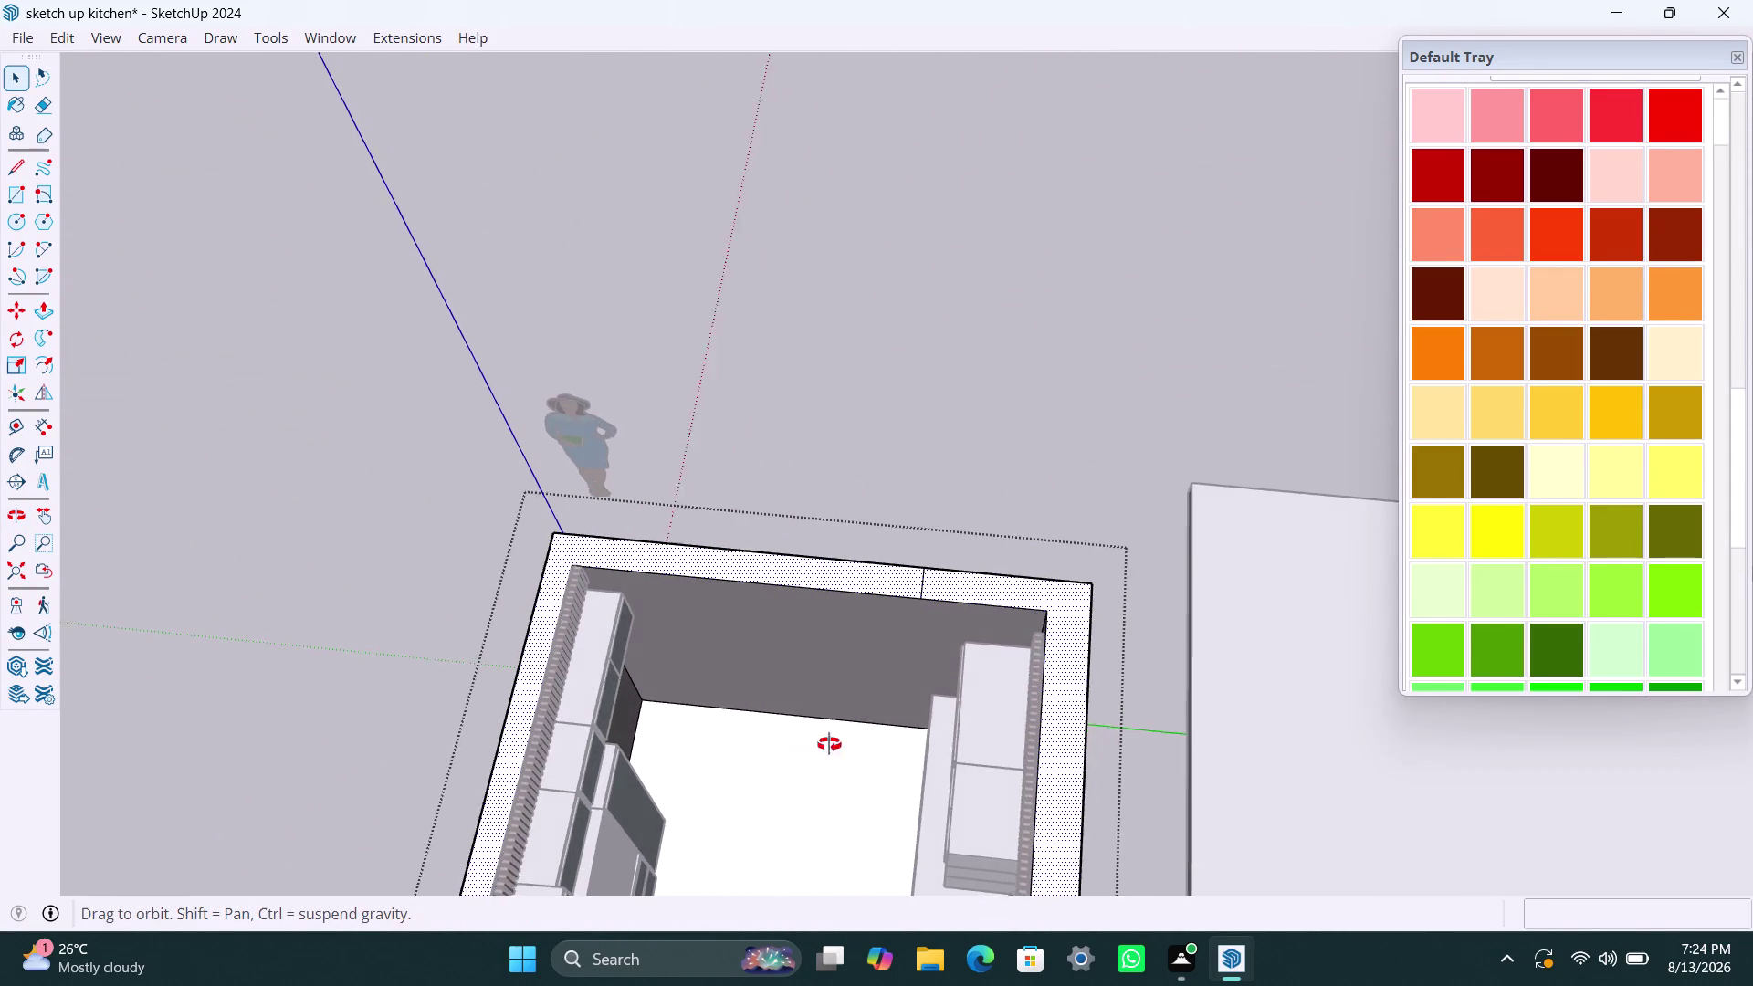
middle_drag(802, 742, 869, 725)
scroll(up, 3)
middle_drag(943, 770, 909, 759)
scroll(up, 3)
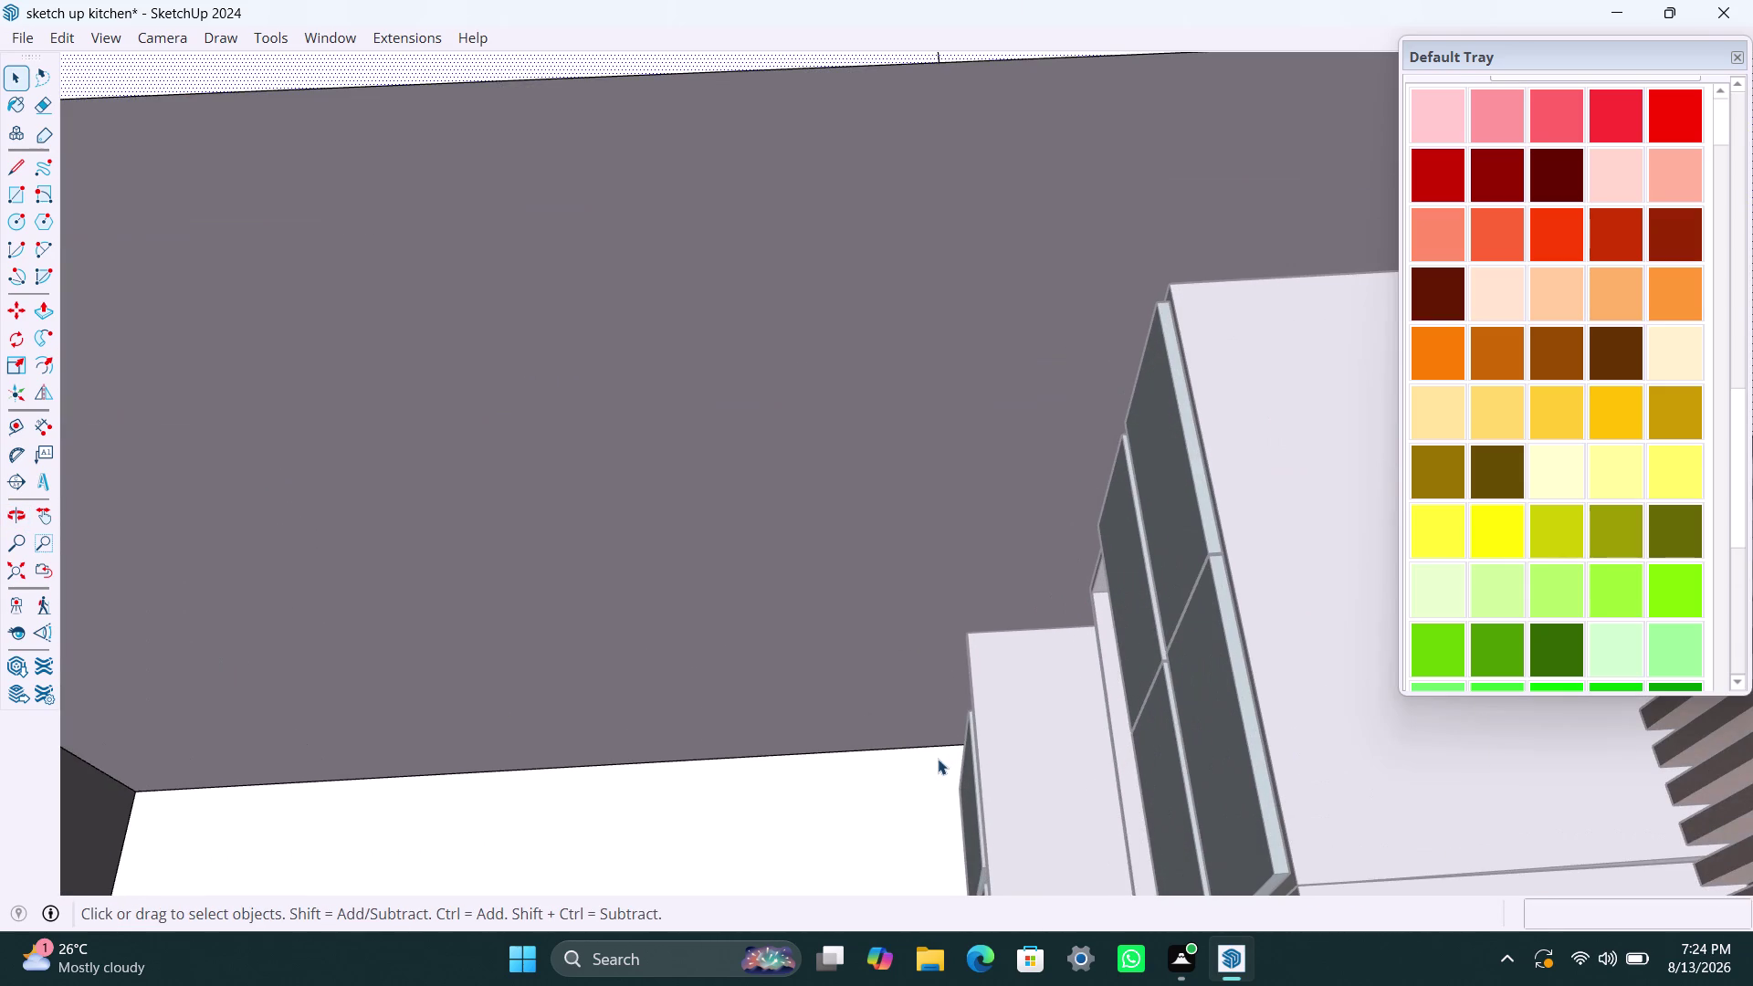
Draw a vertical line from the cabinet's top corner up to the wall's top edge.
key(l)
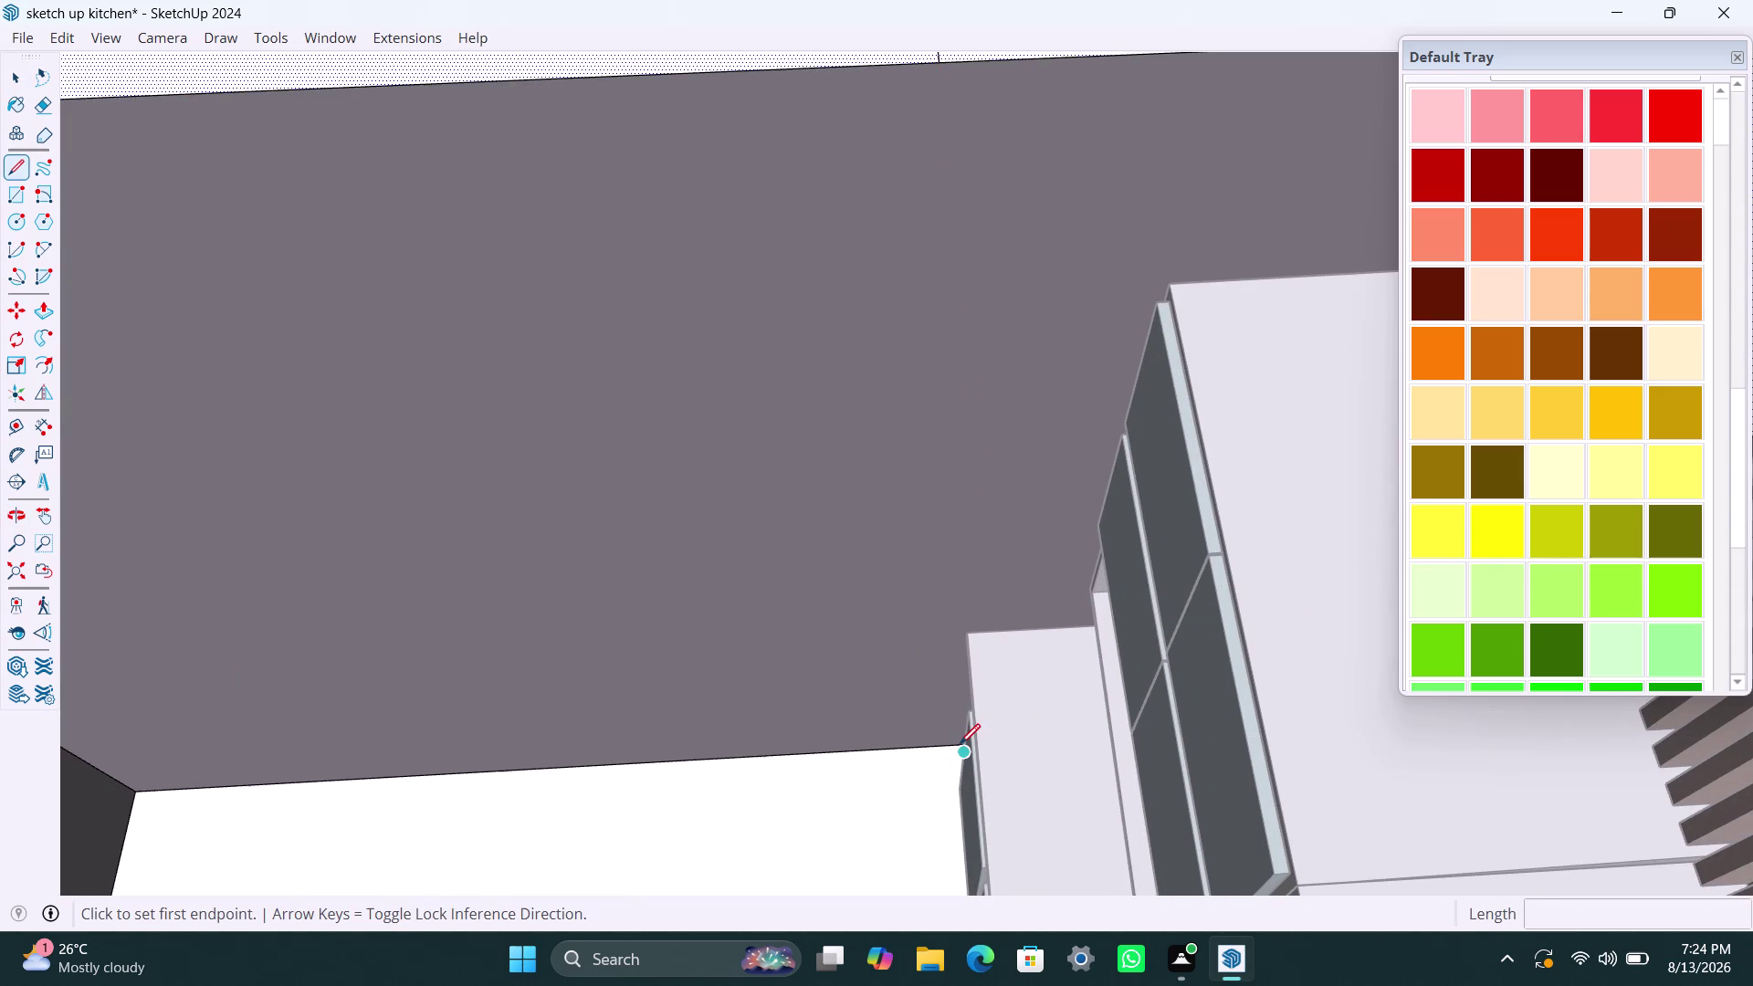
click(959, 745)
scroll(down, 3)
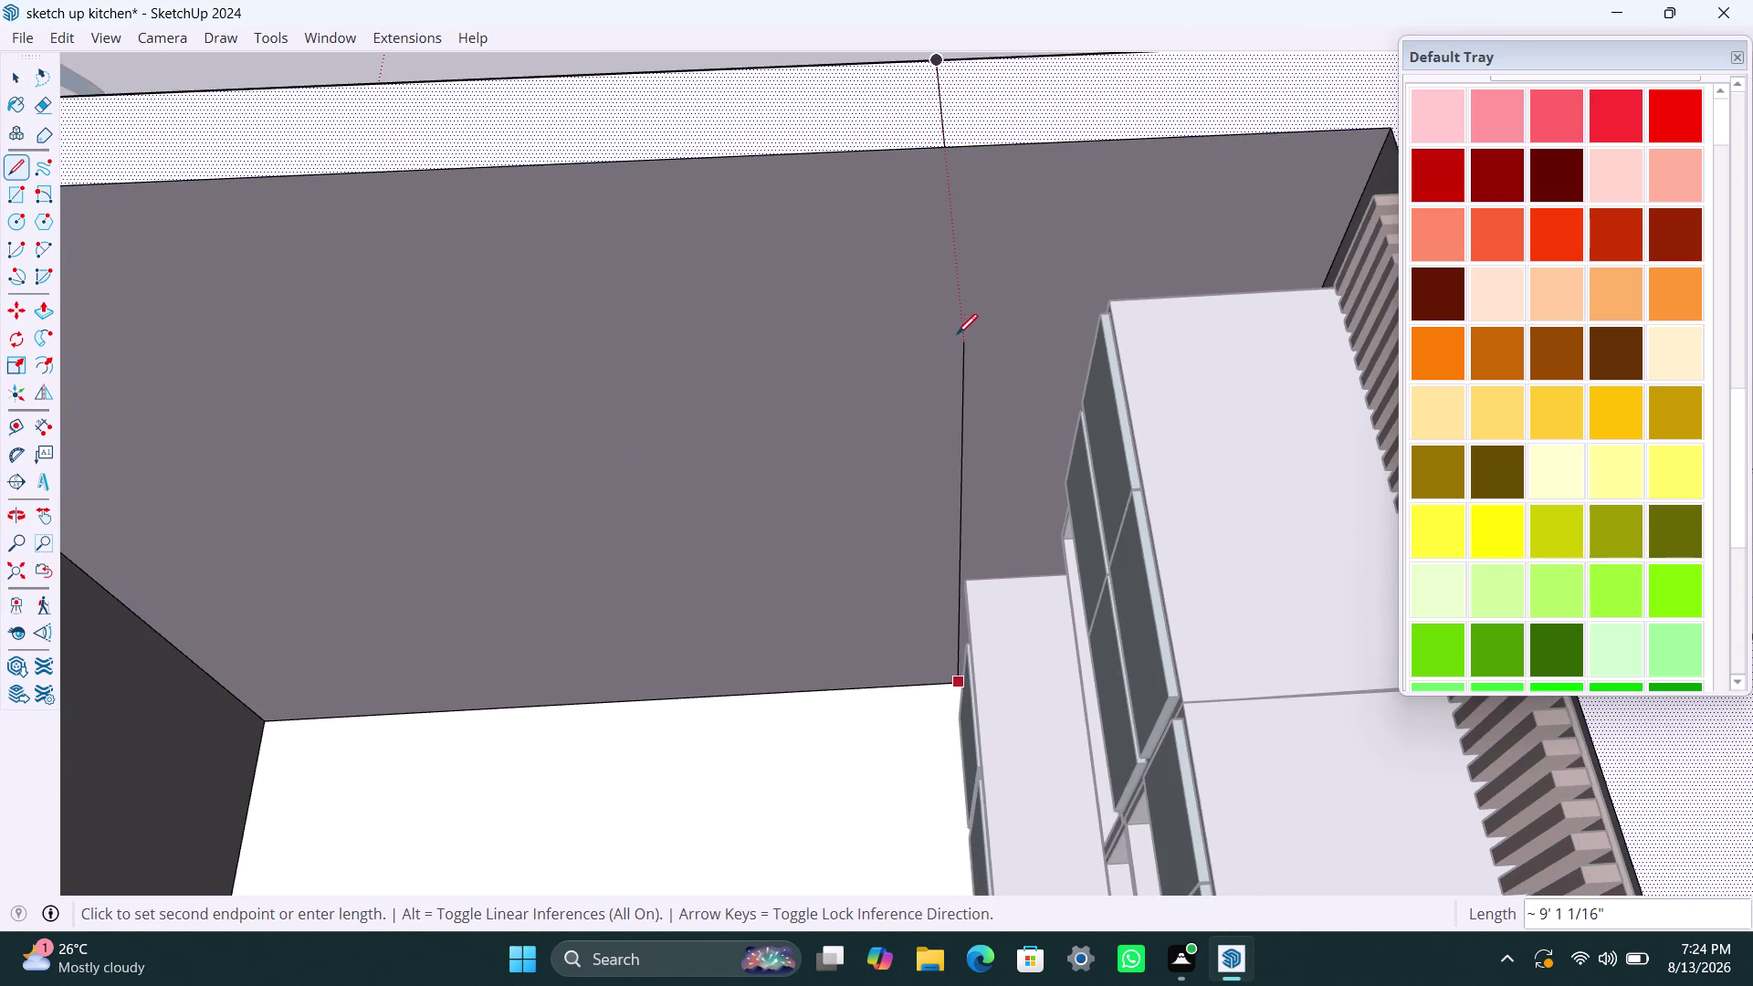
click(948, 167)
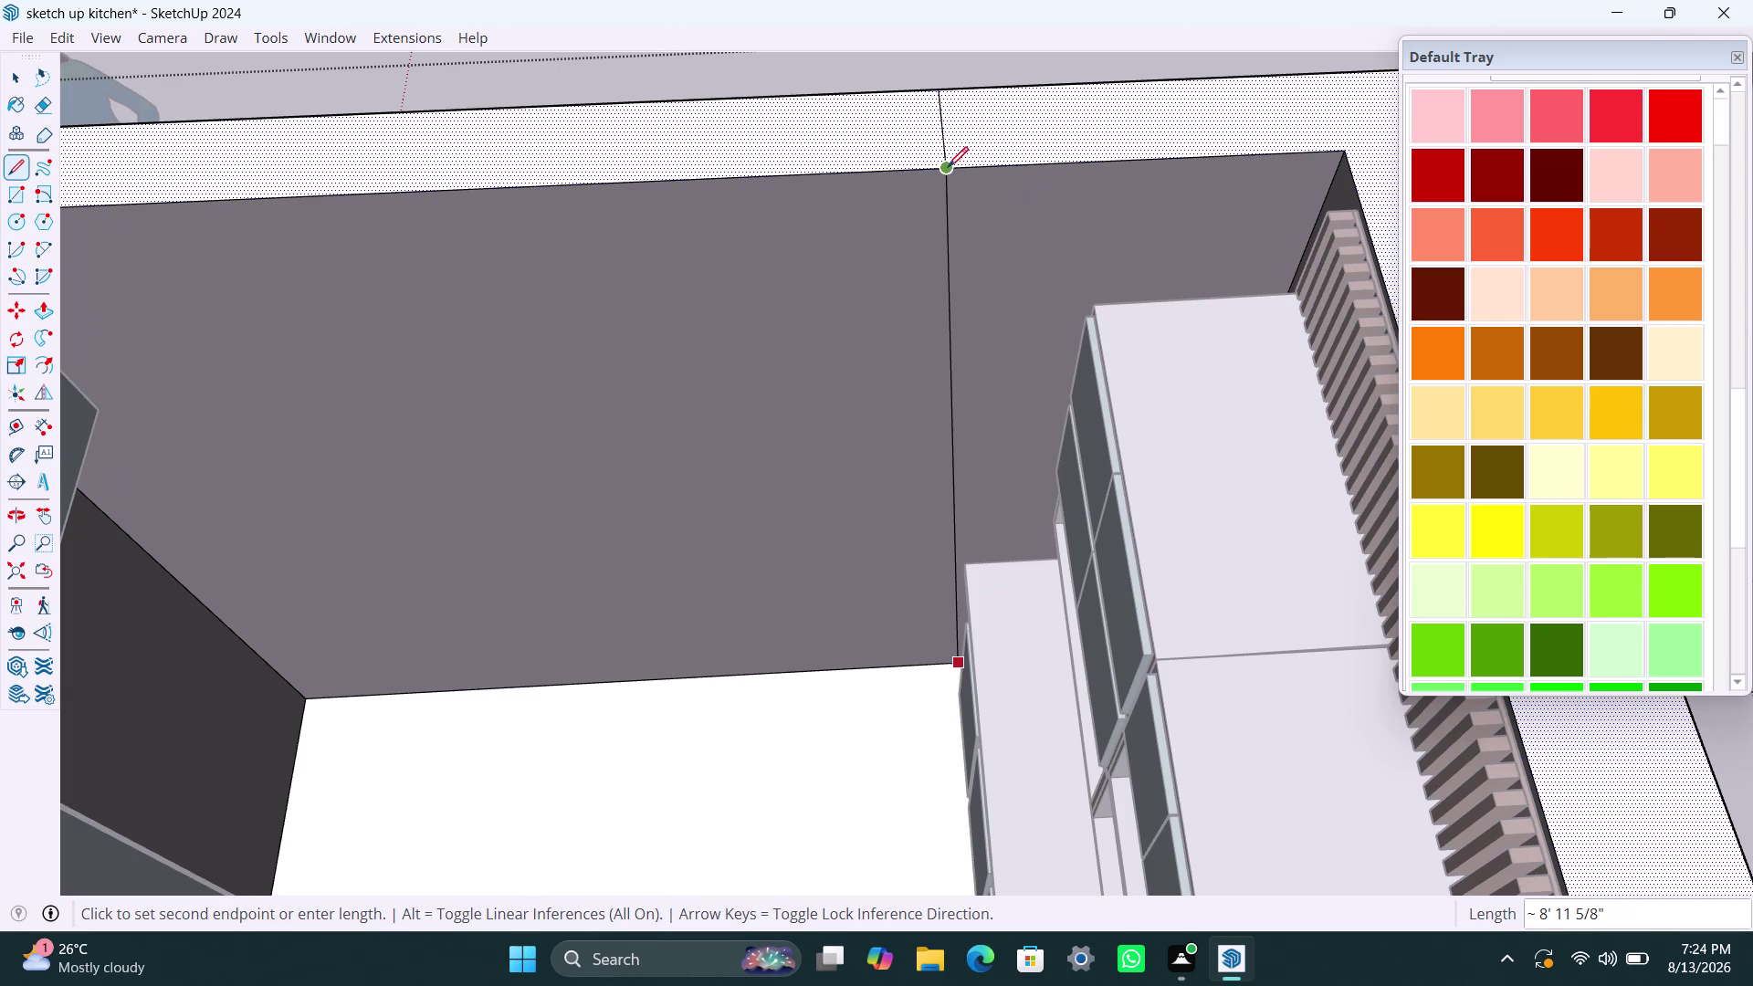
key(space)
Select the split wall faces, then orbit back out to see the whole room.
click(989, 123)
double_click(990, 226)
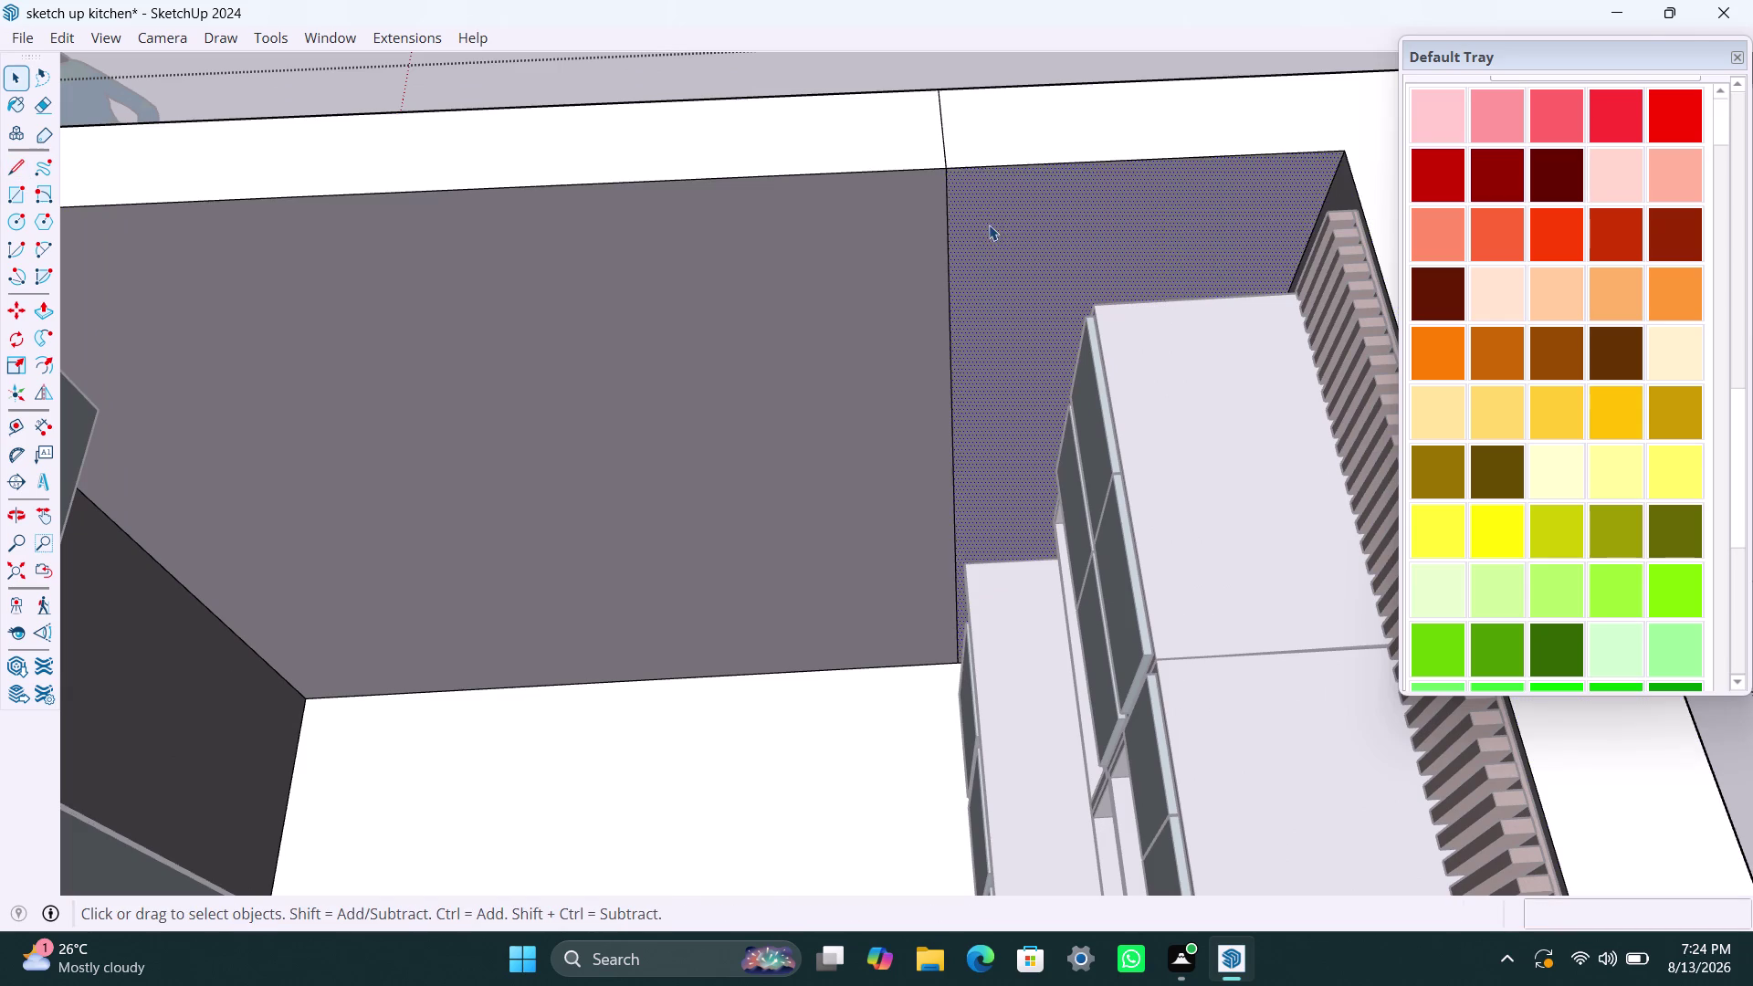
click(927, 233)
scroll(down, 3)
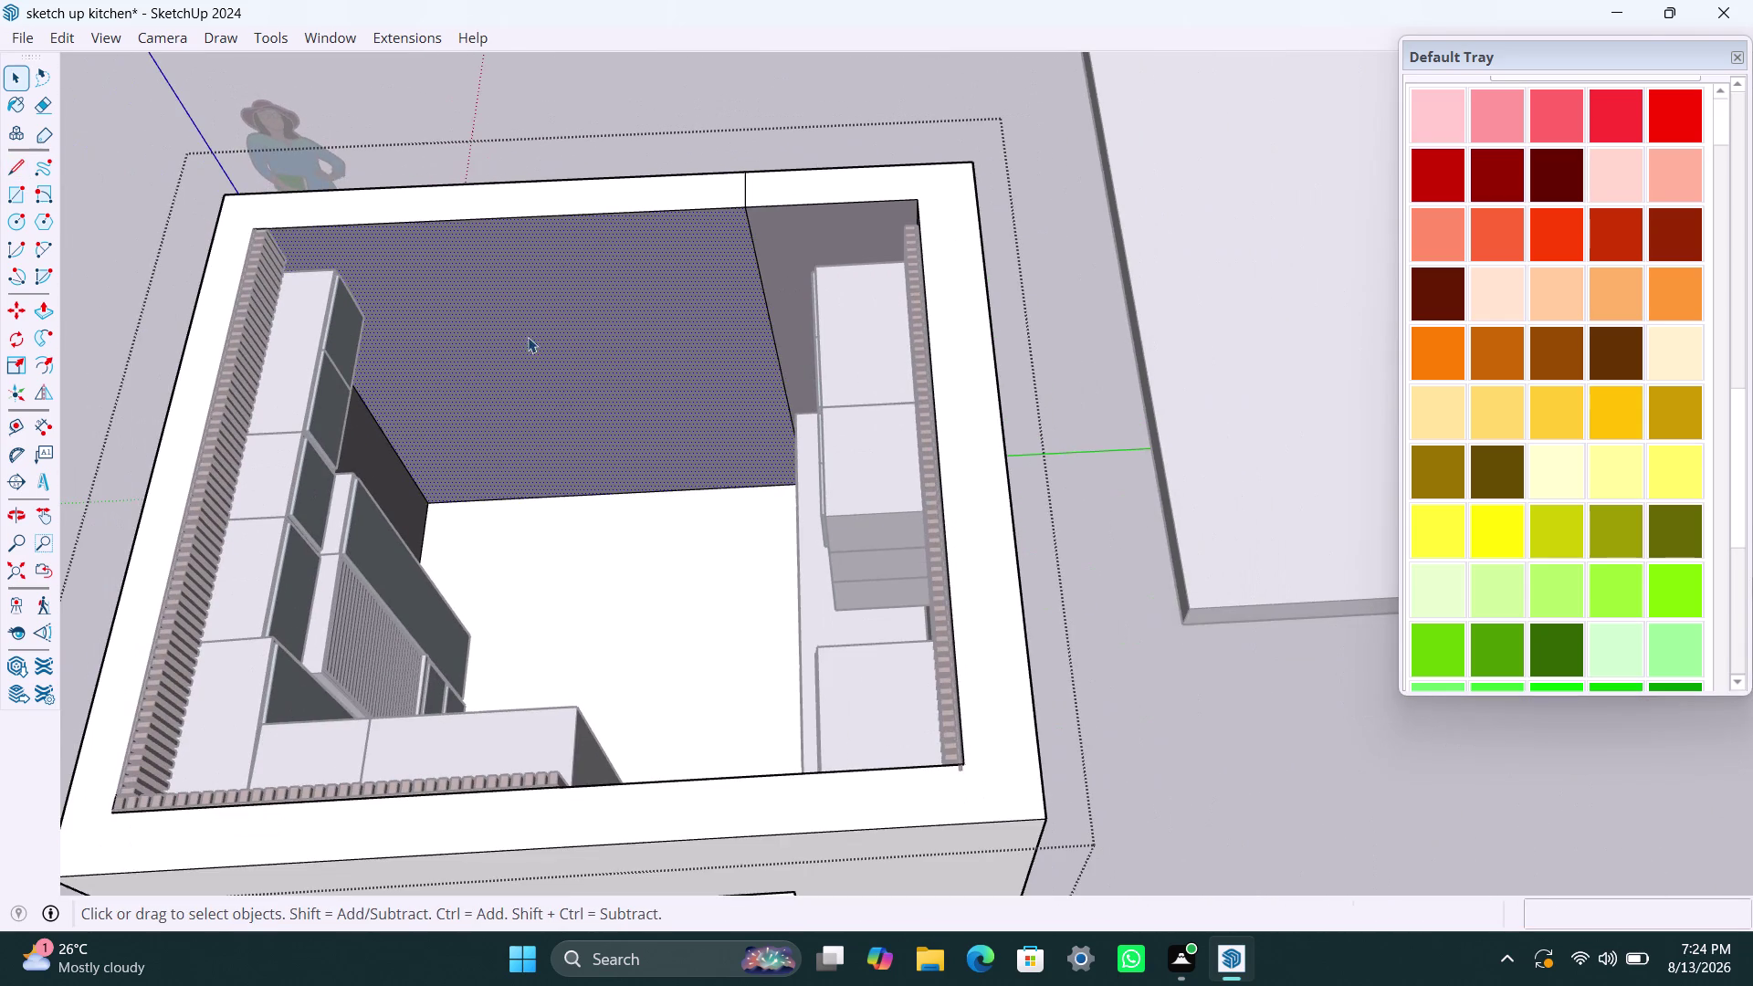
middle_drag(508, 350, 838, 410)
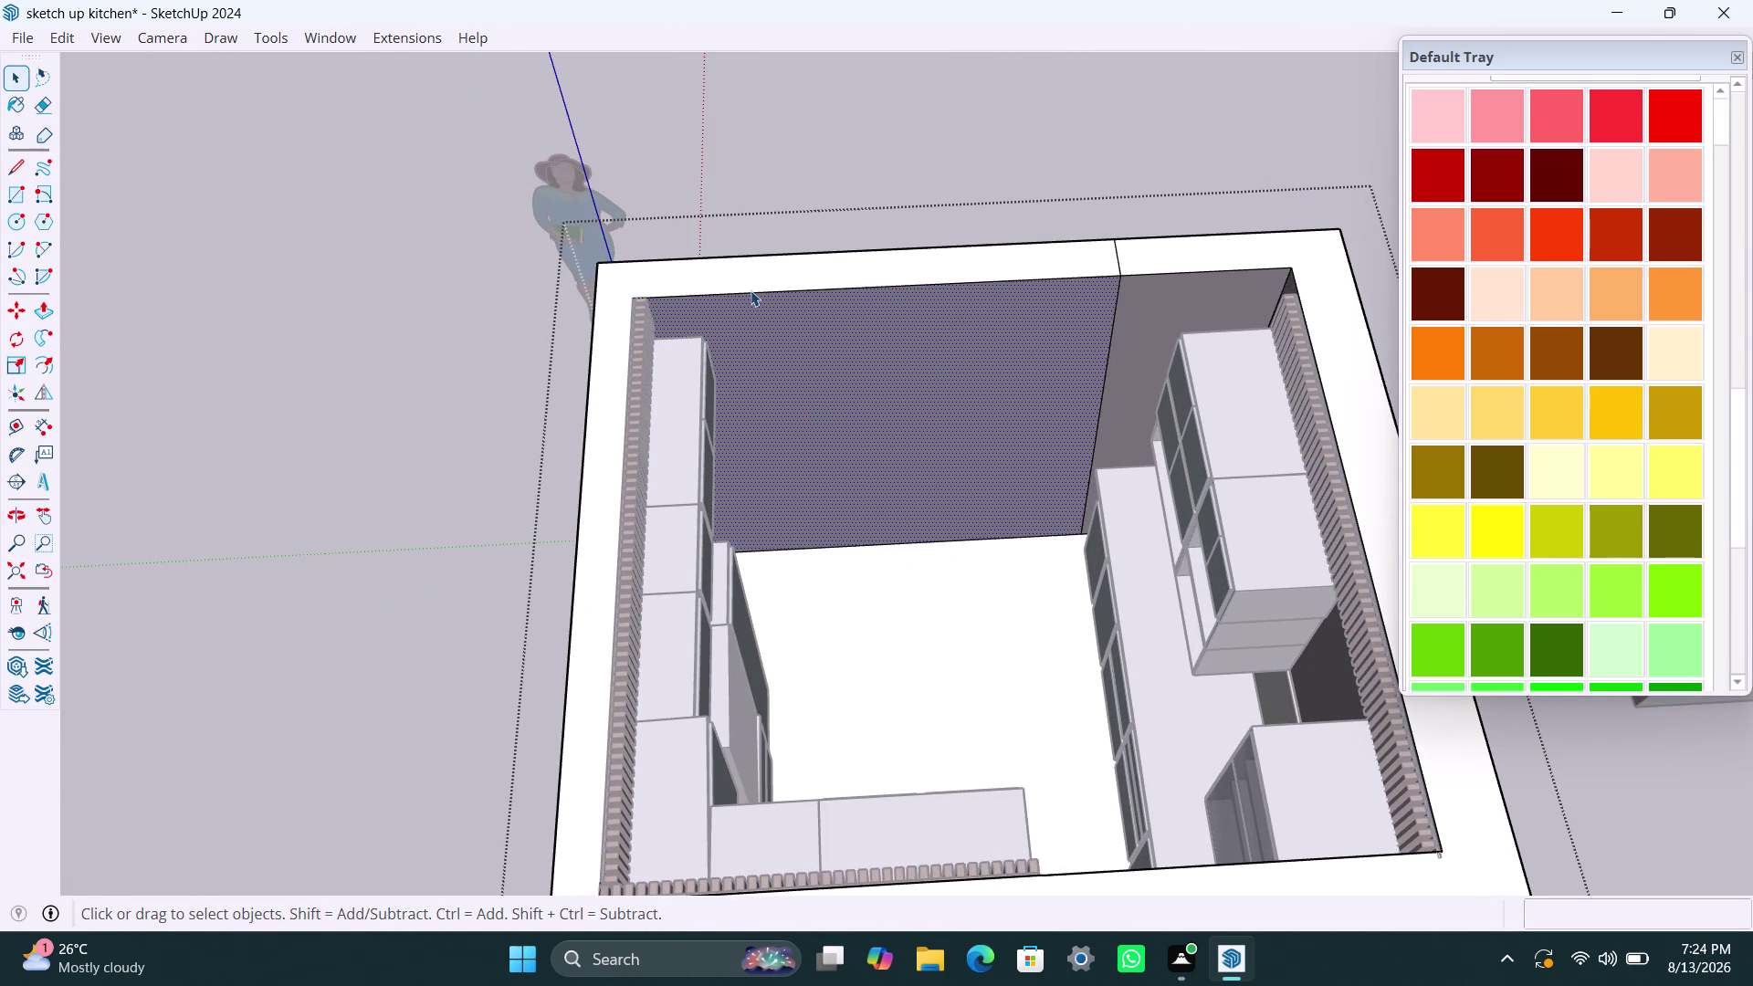
Draw a second vertical line up the back wall and across its top thickness.
key(l)
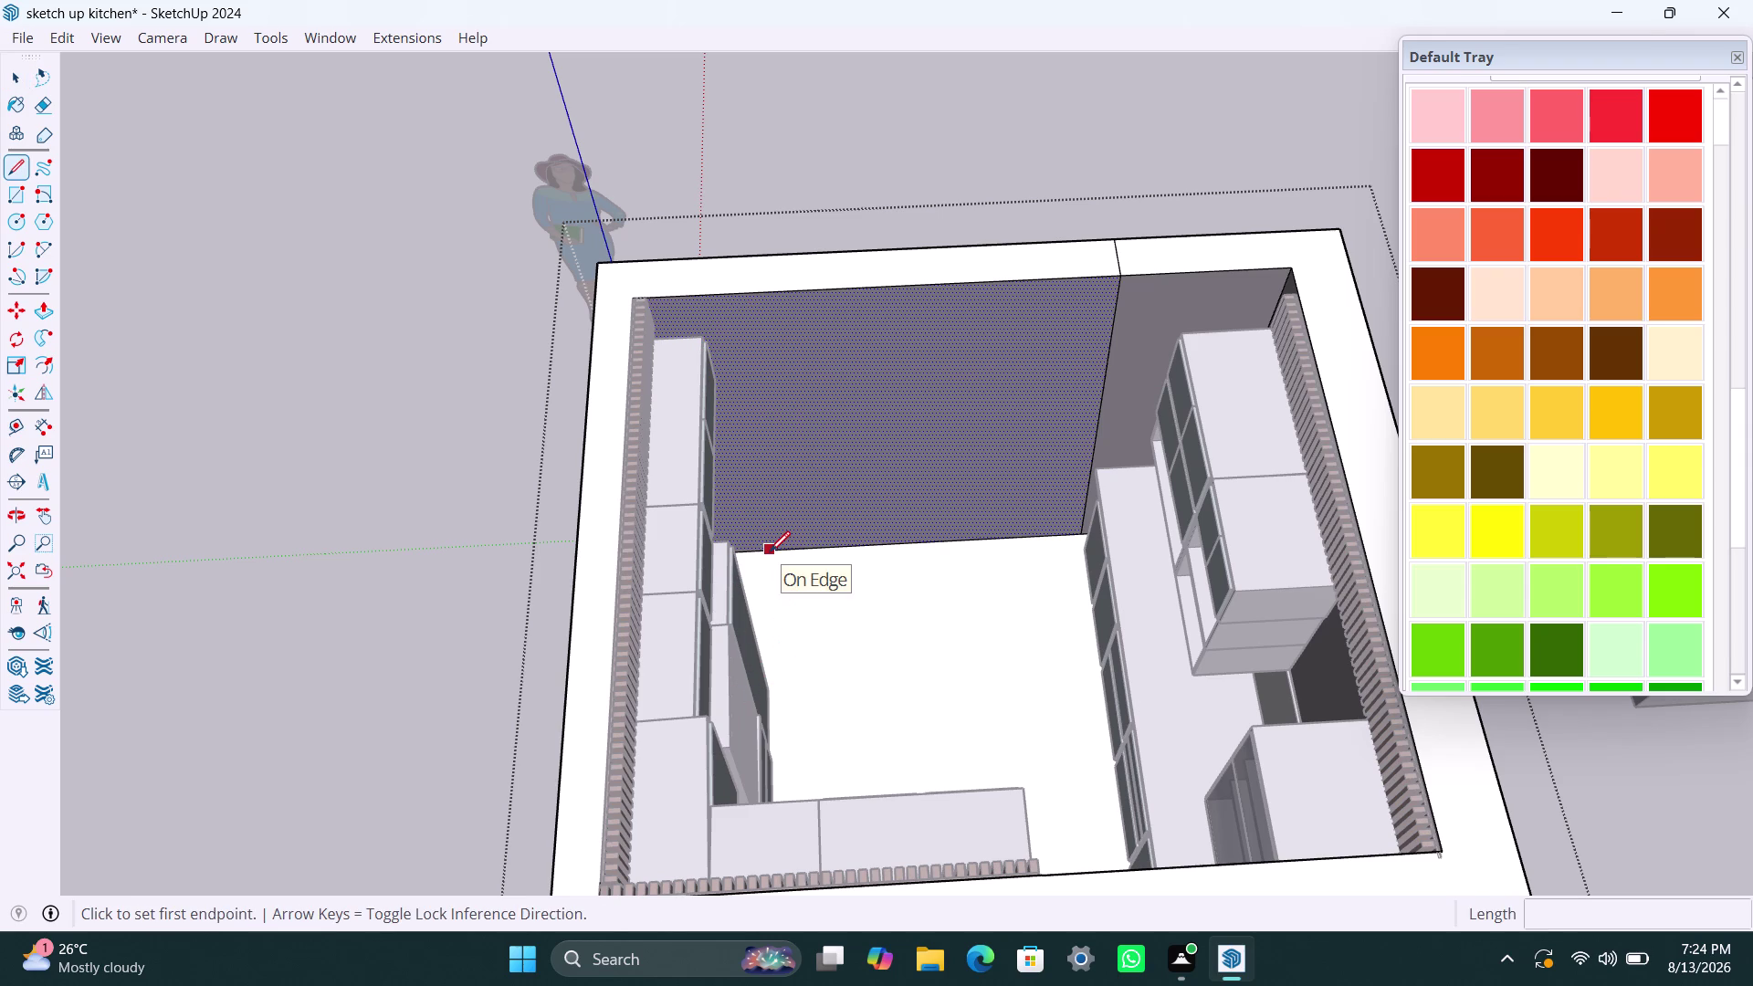
click(770, 552)
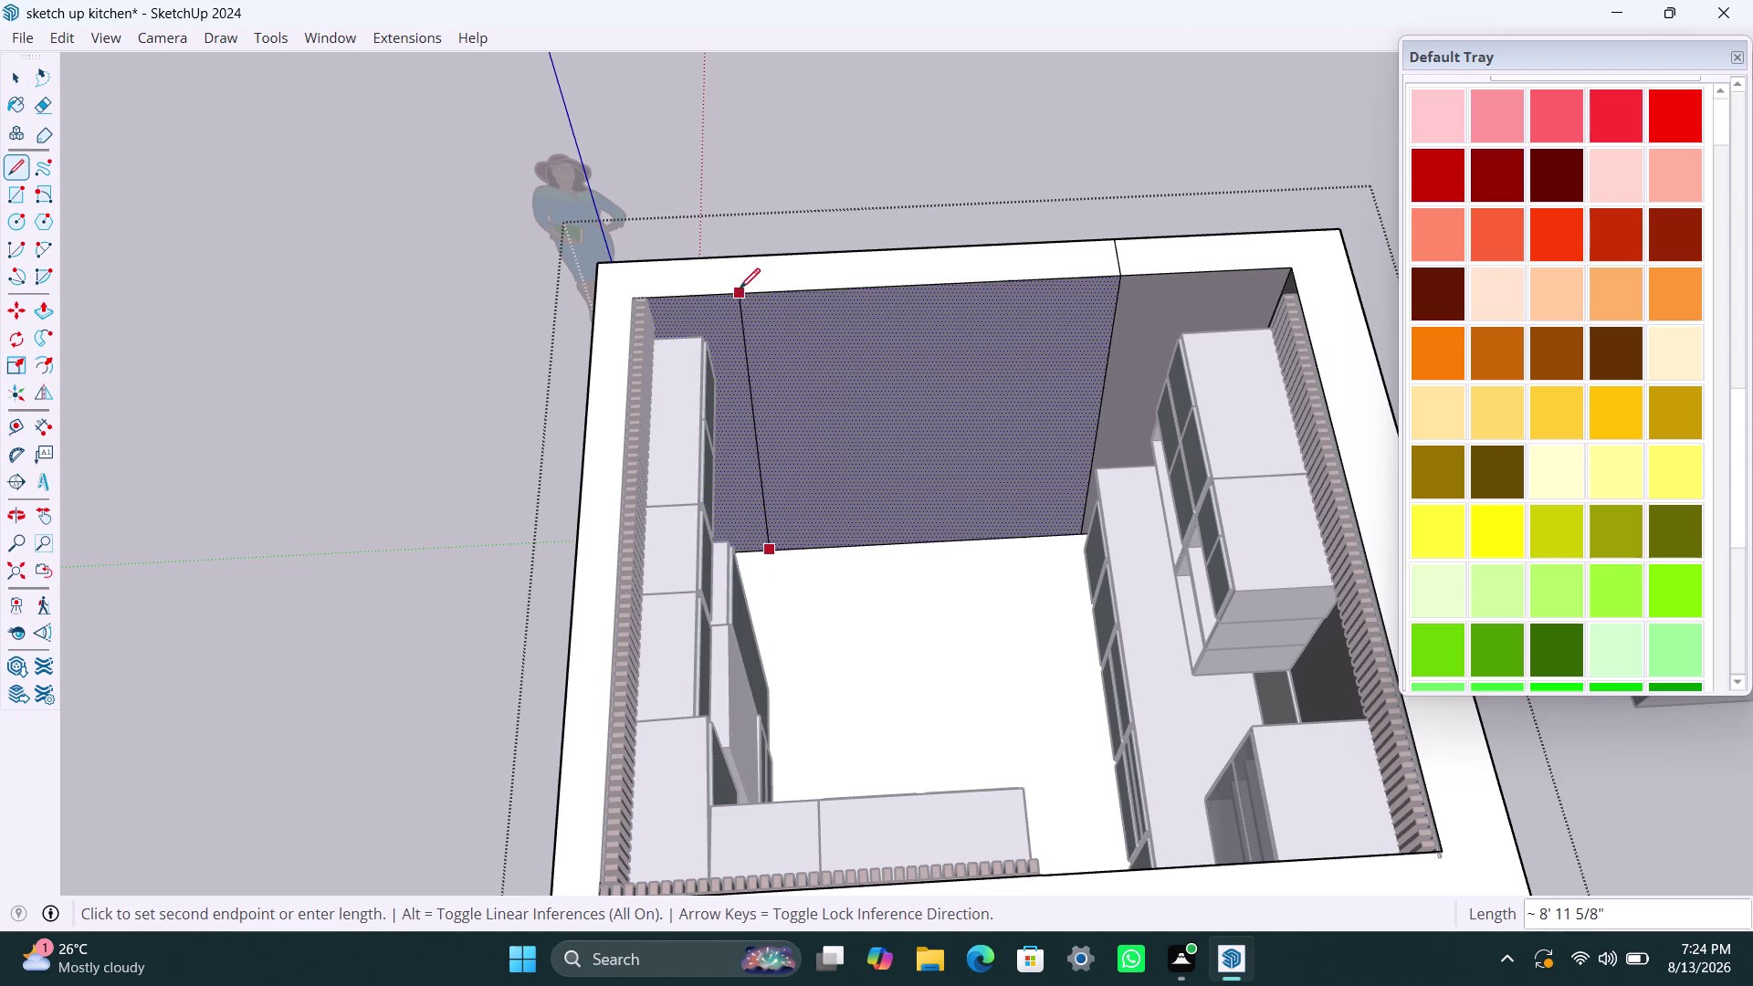
click(738, 287)
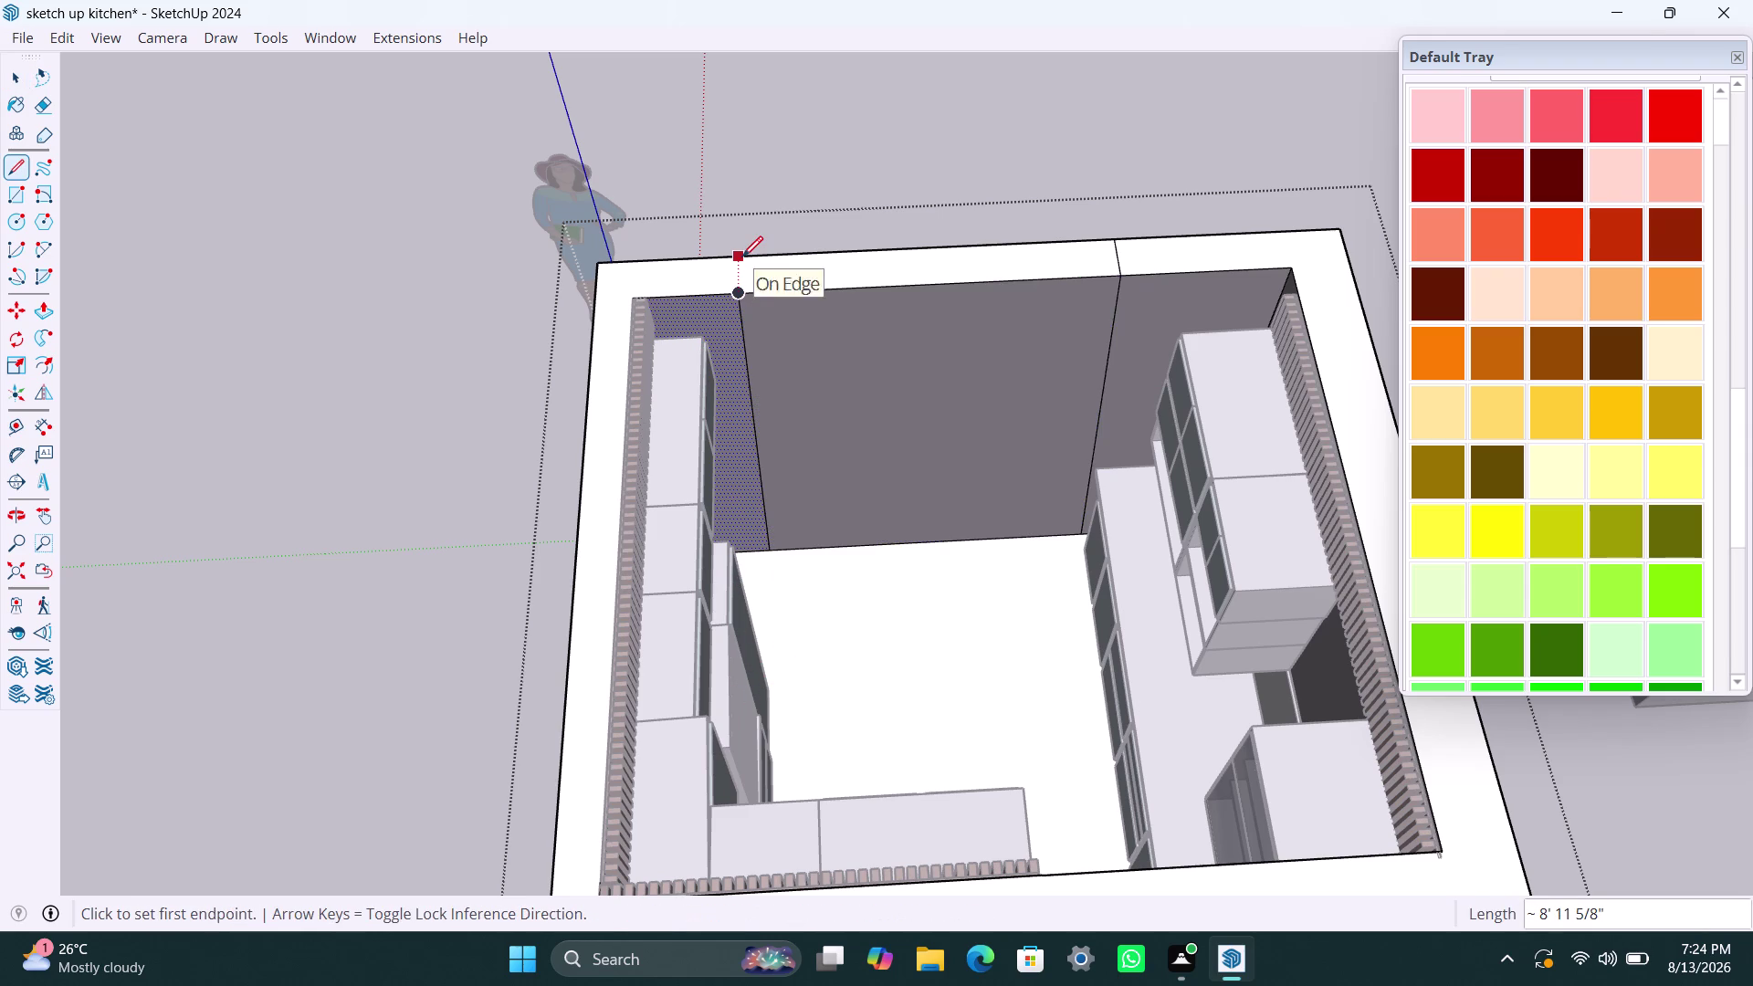
click(742, 256)
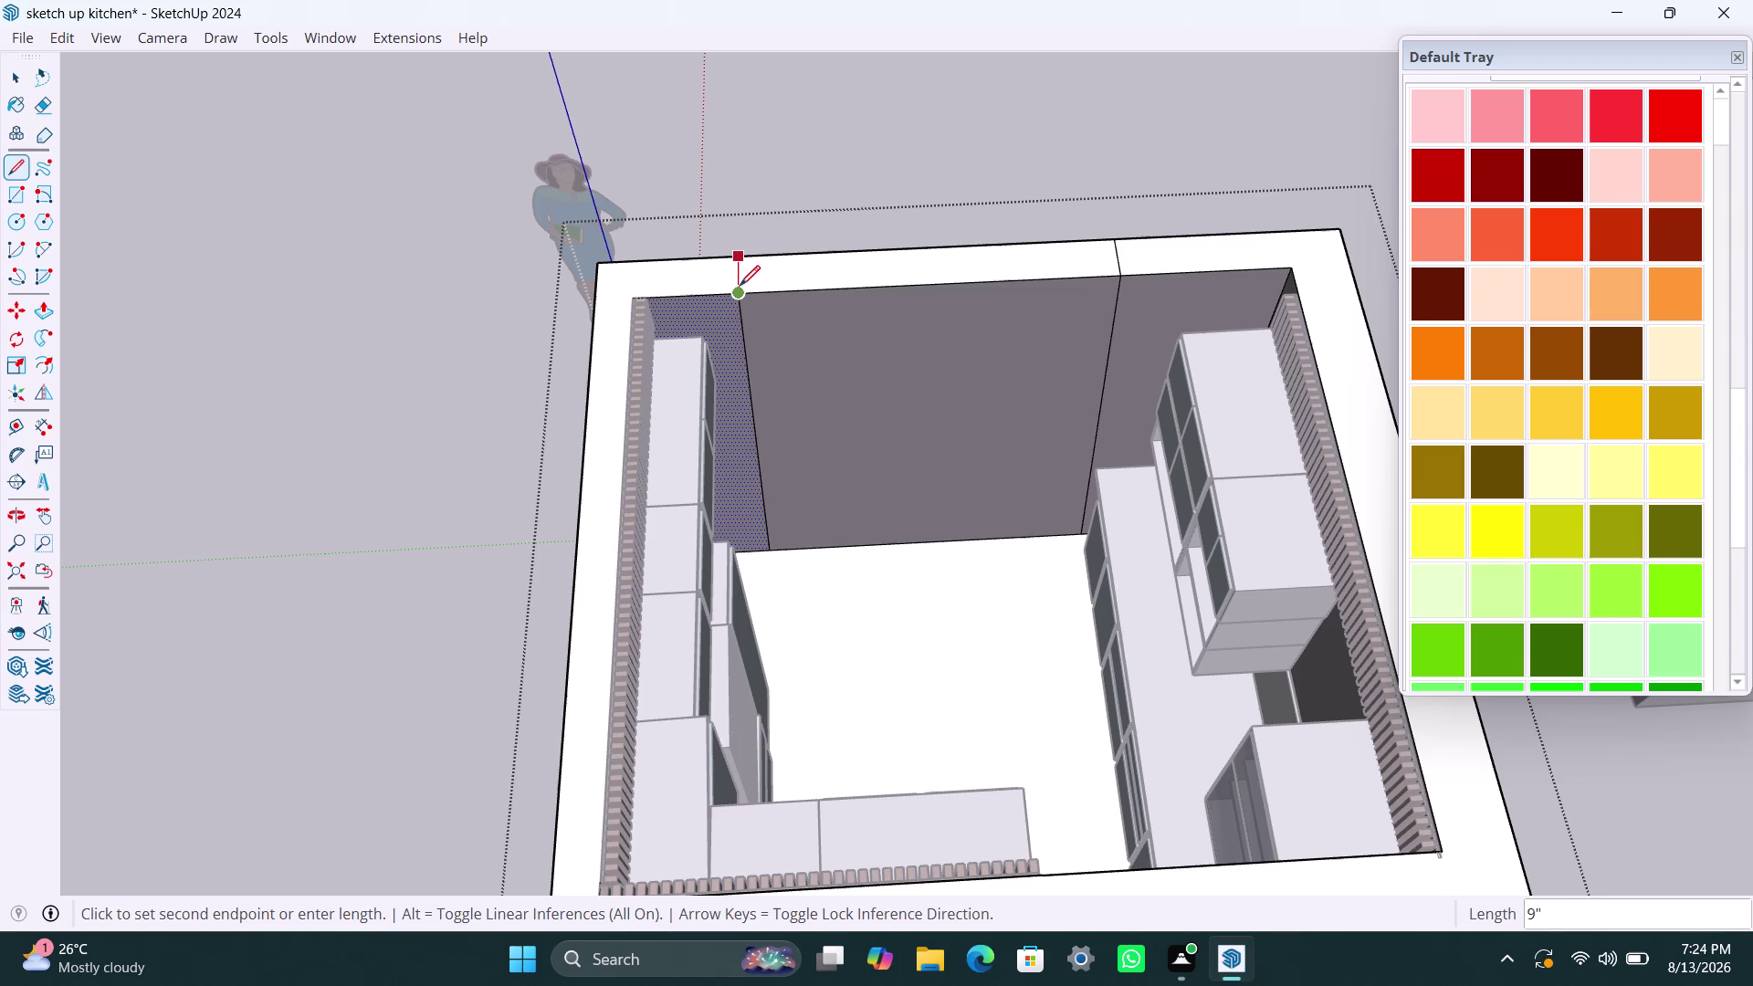
click(737, 291)
key(space)
Select the wall top strip between the two lines along with its edges.
click(758, 217)
click(786, 270)
click(691, 286)
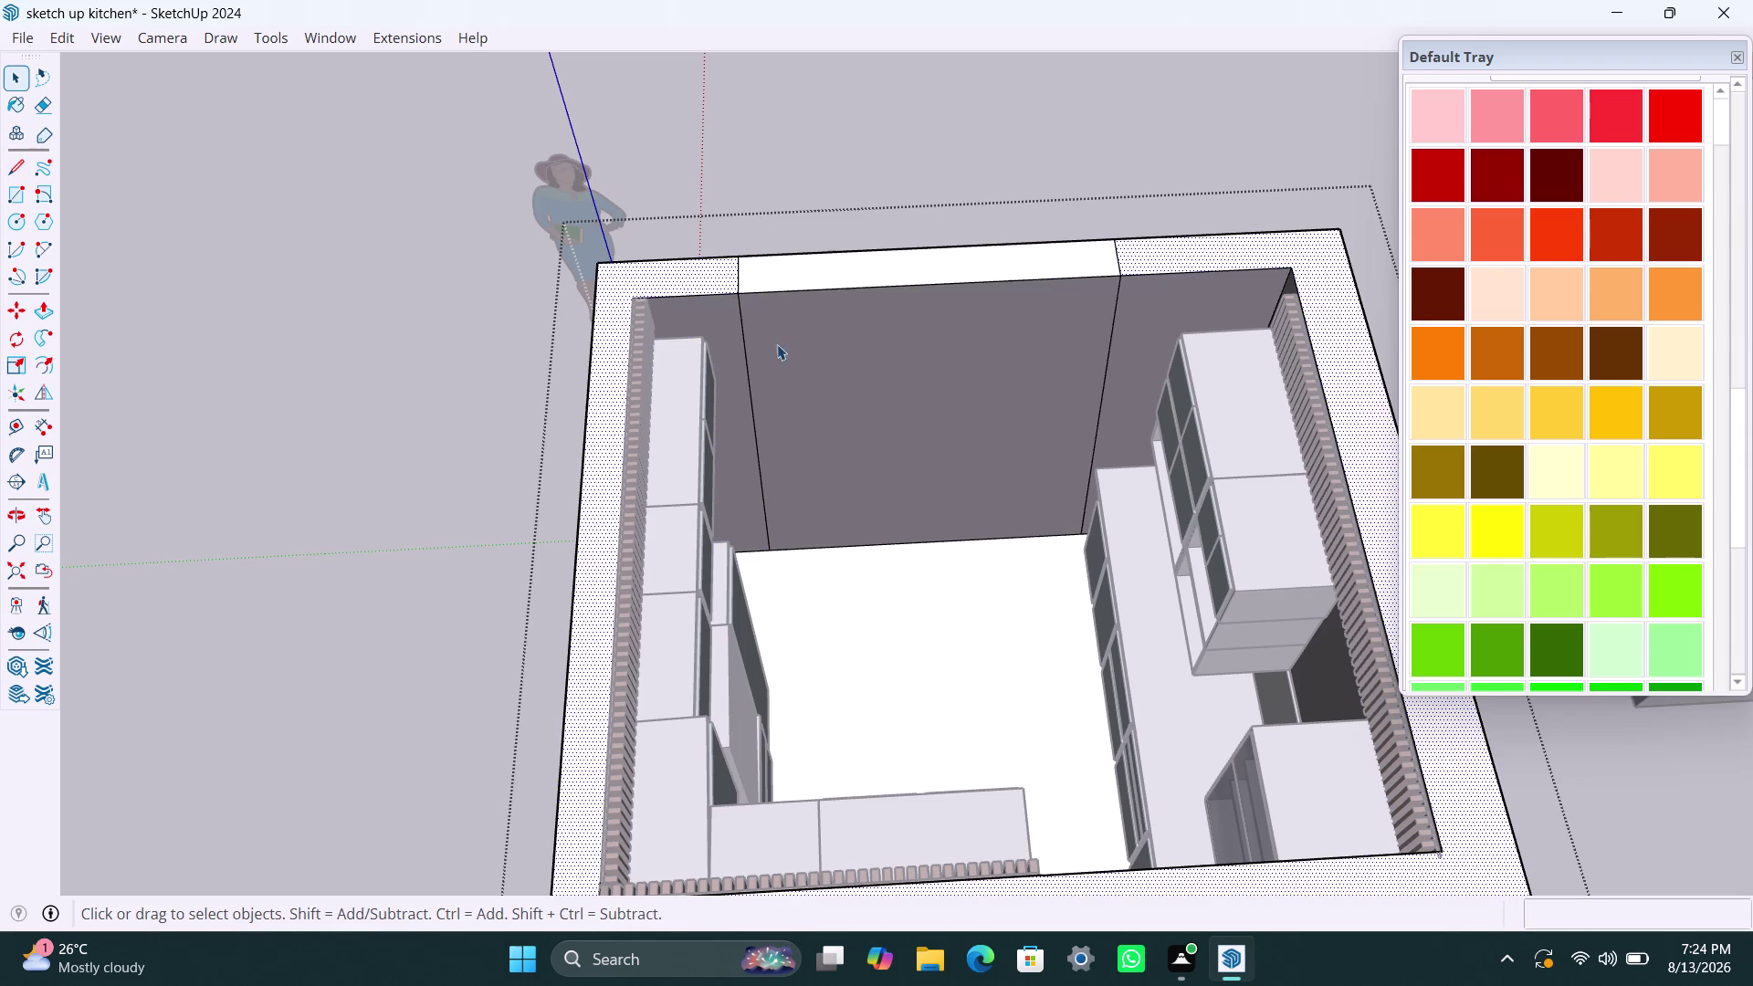
click(718, 320)
click(835, 281)
triple_click(884, 282)
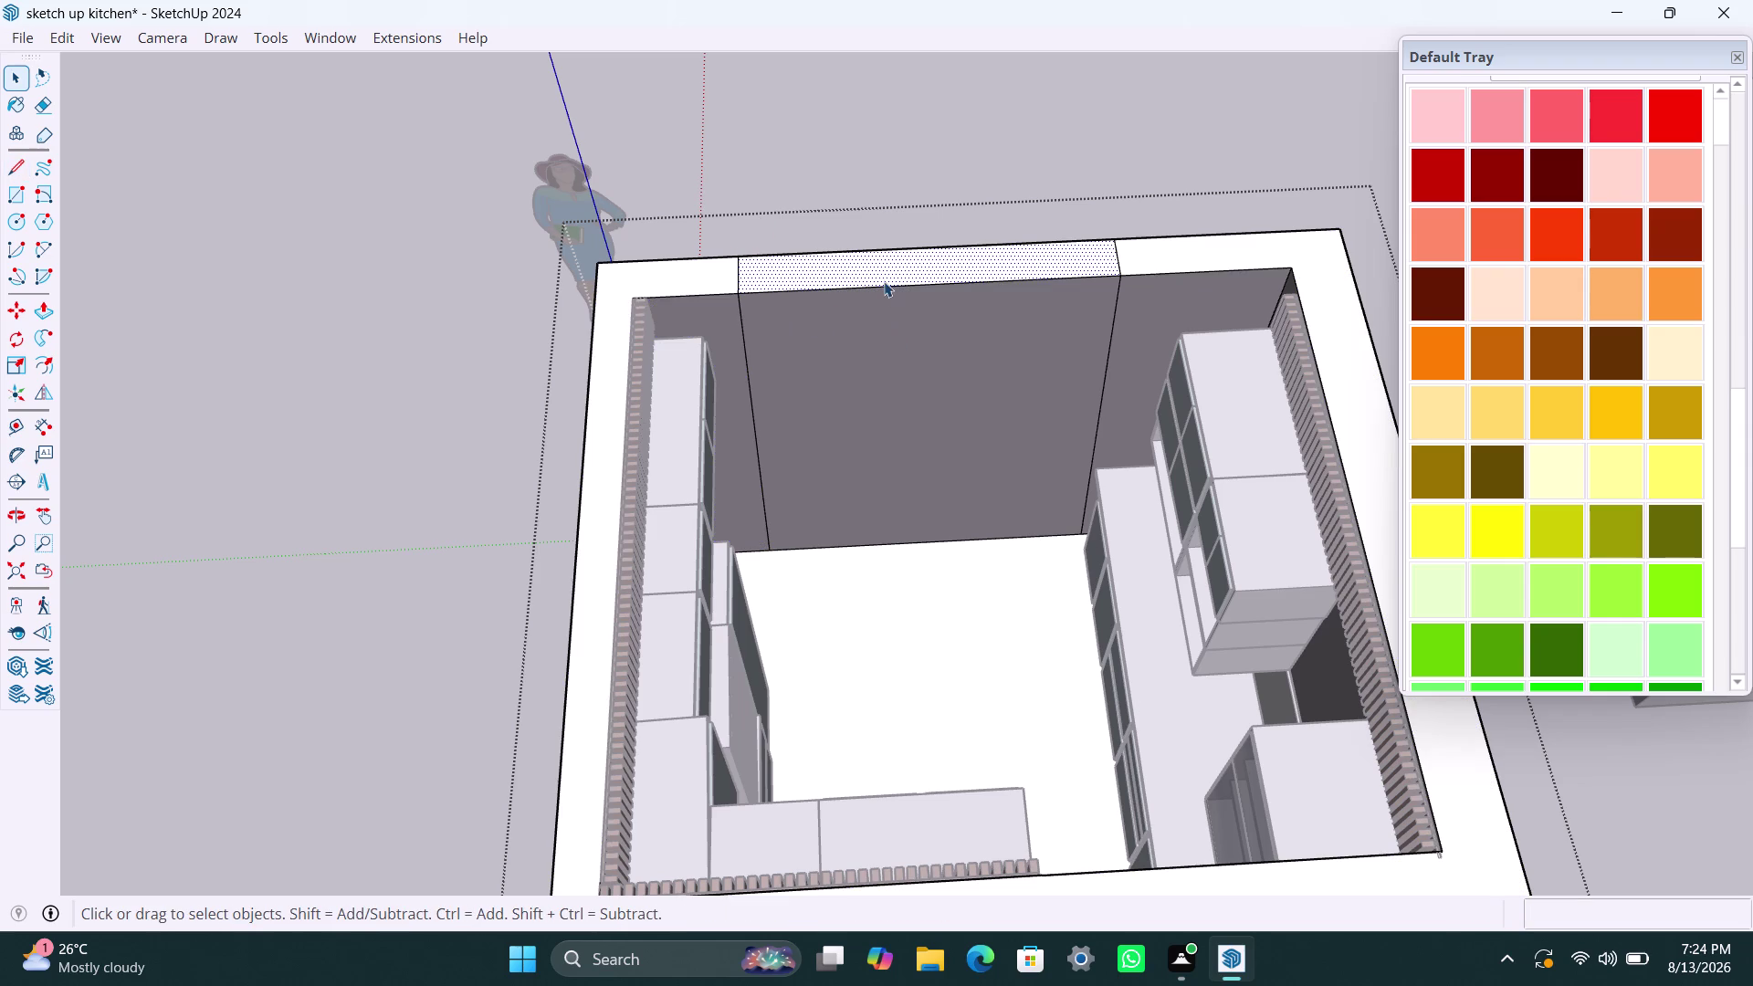
Select the middle wall section, test deleting it, undo, and reselect it.
click(883, 280)
double_click(894, 313)
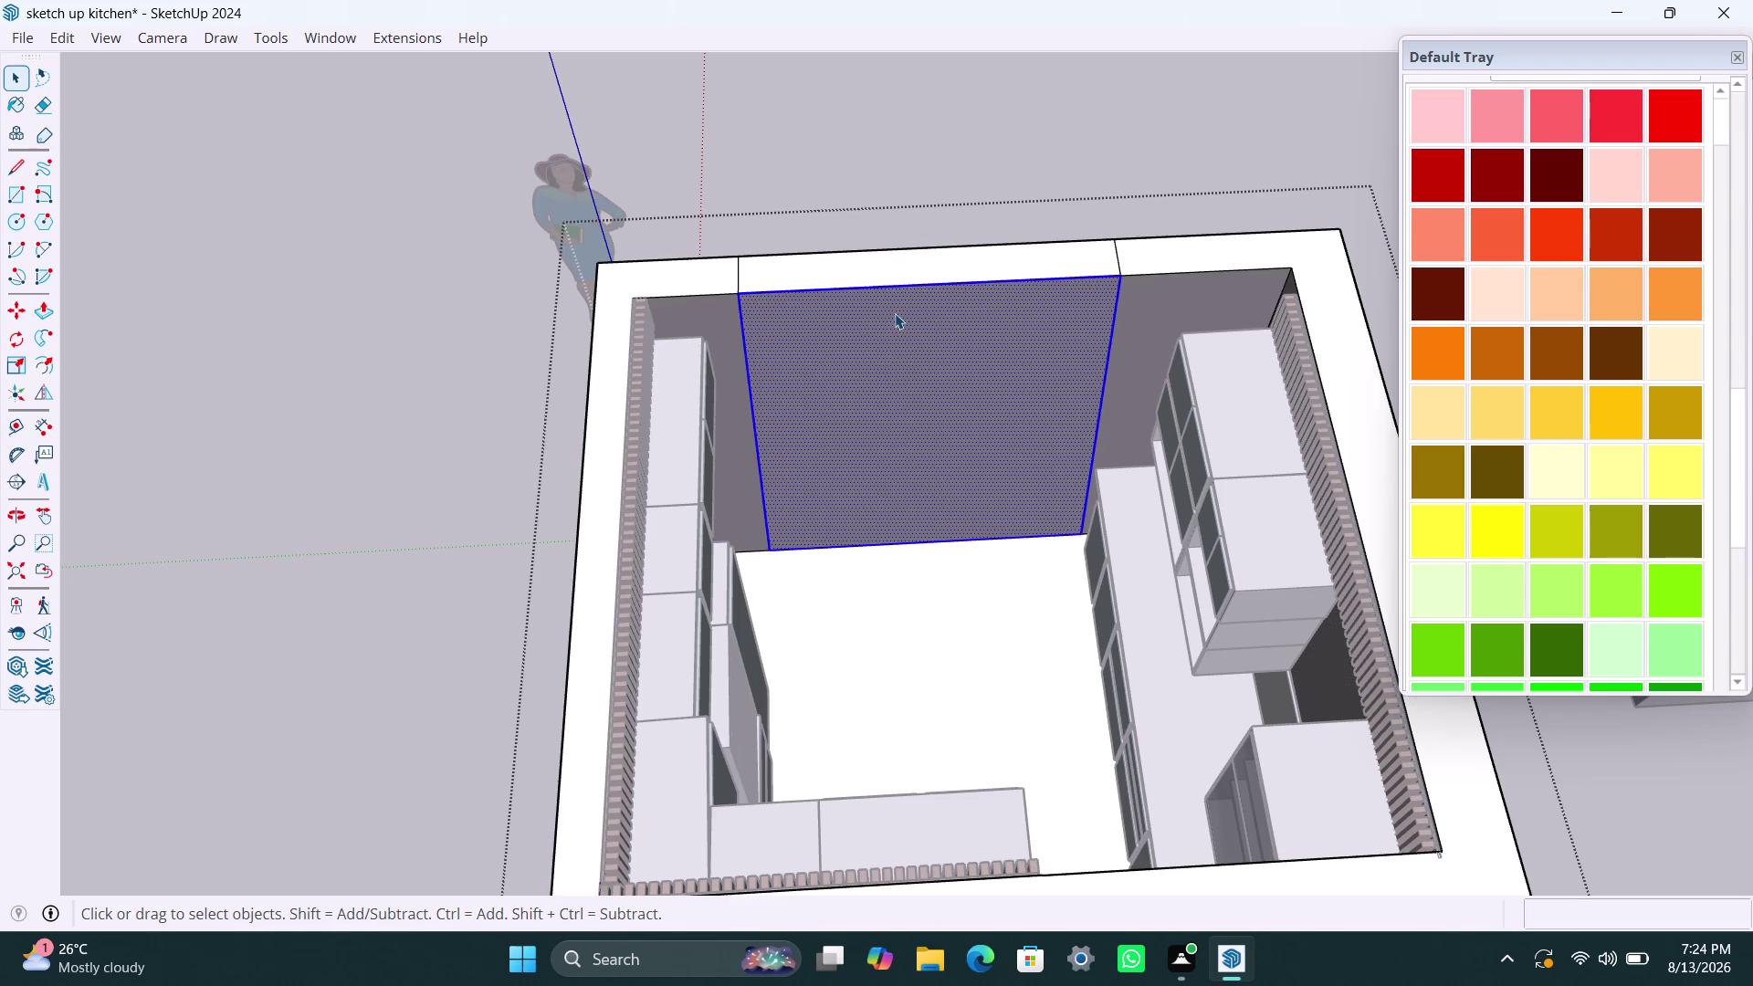
key(Delete)
key(ctrl+z)
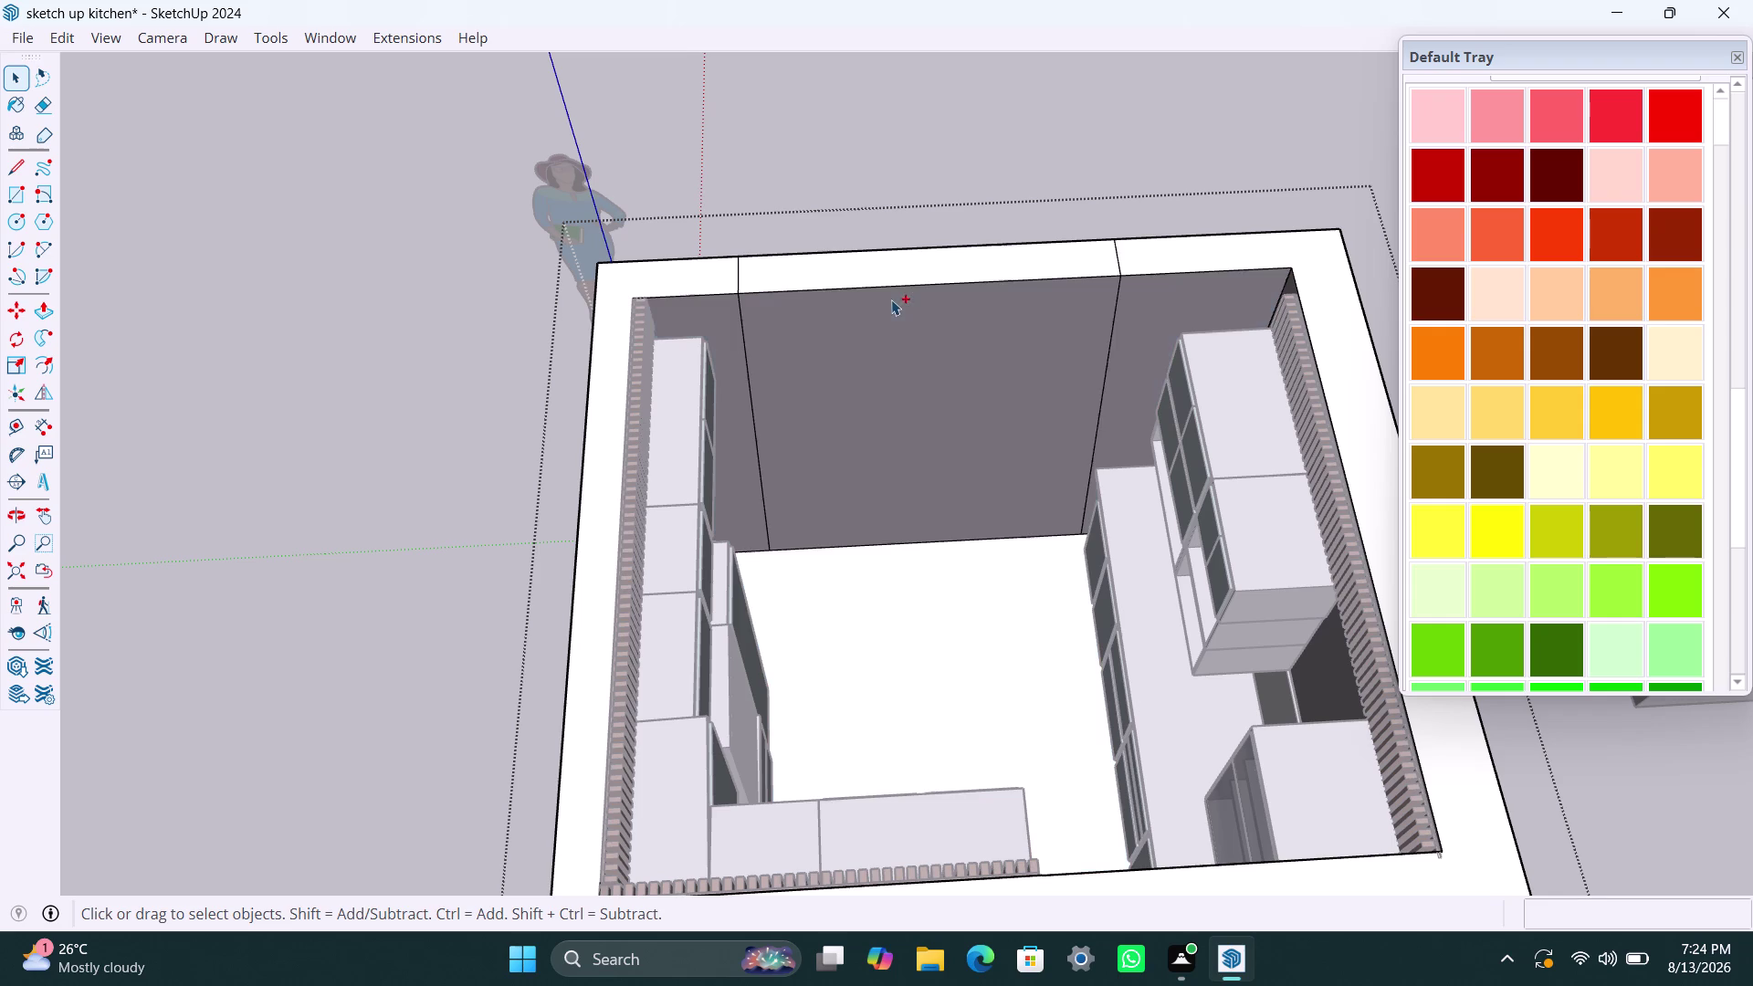
key(space)
click(875, 324)
Undo a trial deletion of the middle section and draw a line along the wall base.
double_click(875, 323)
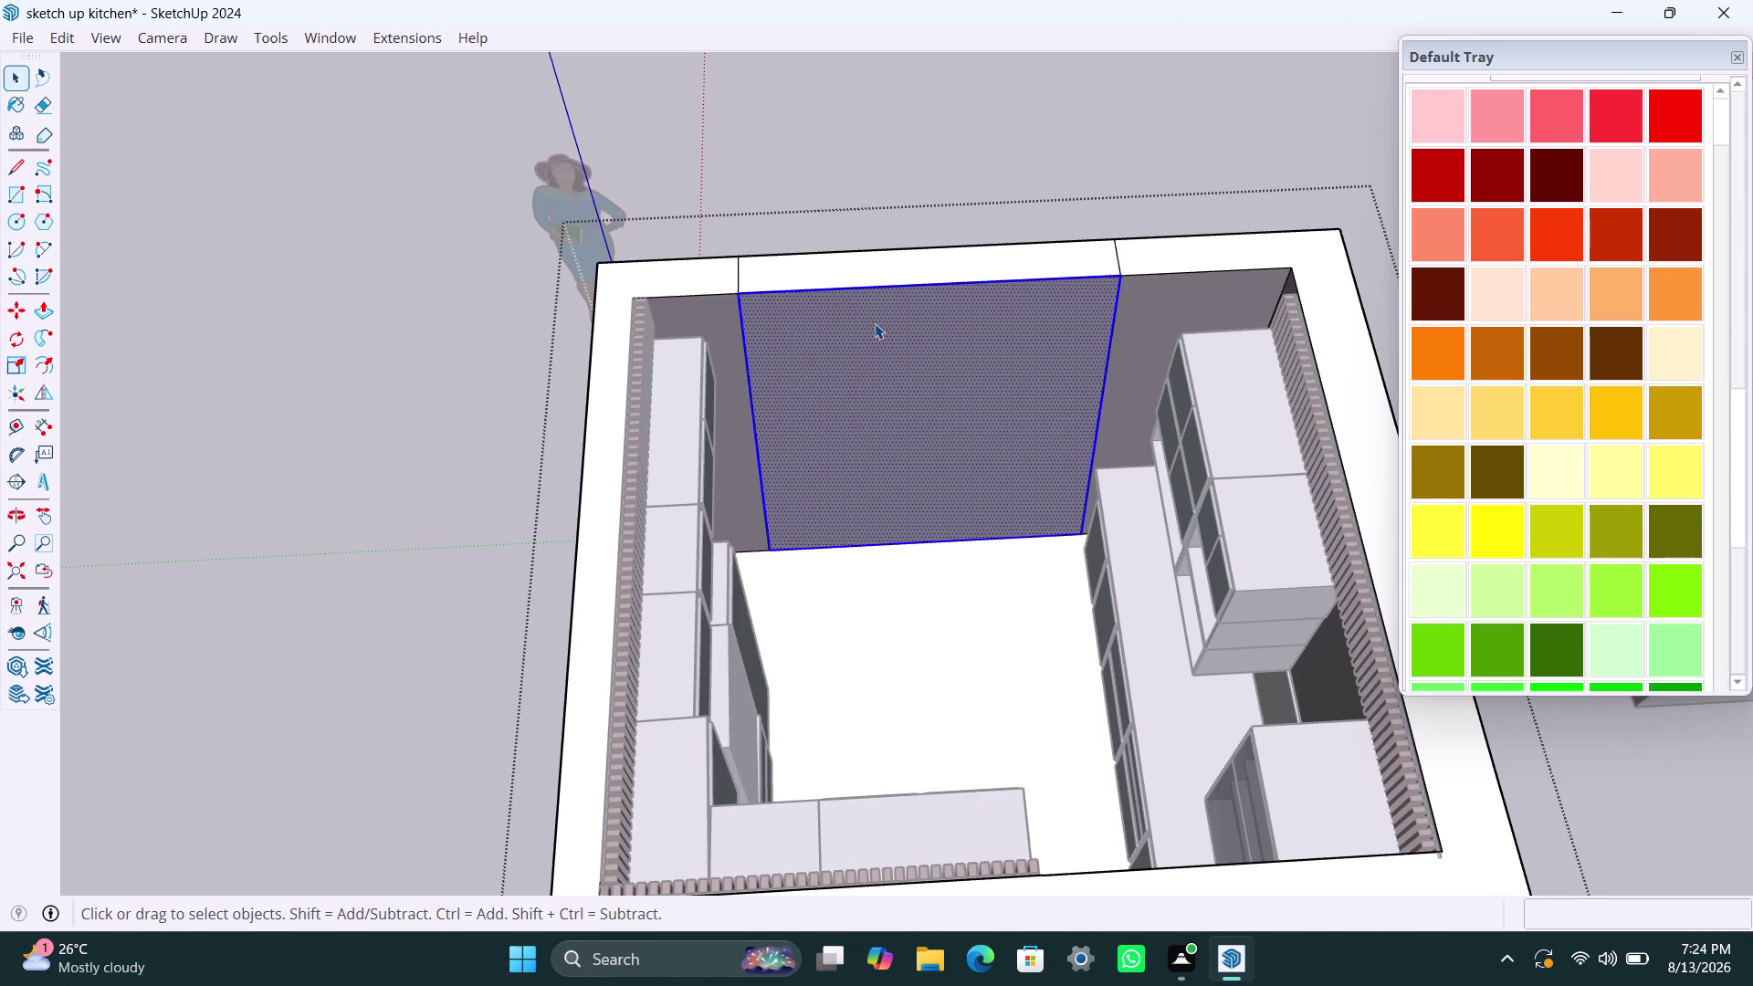
key(Delete)
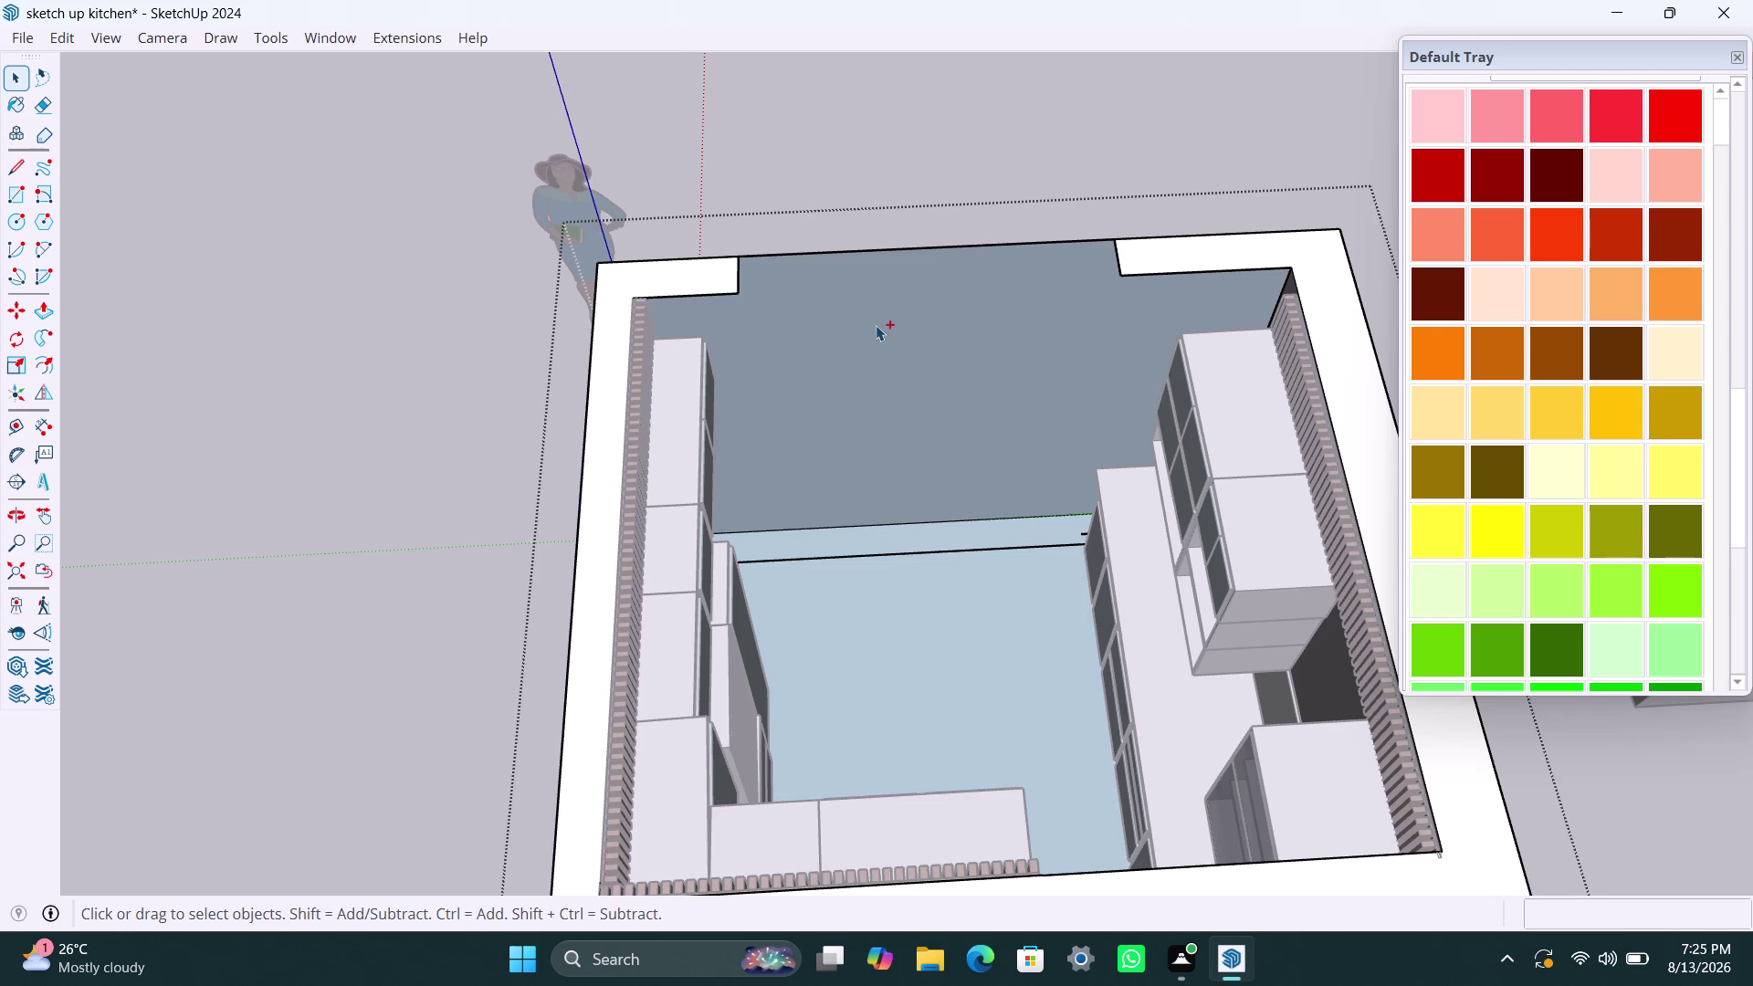
key(ctrl+z)
key(space)
key(l)
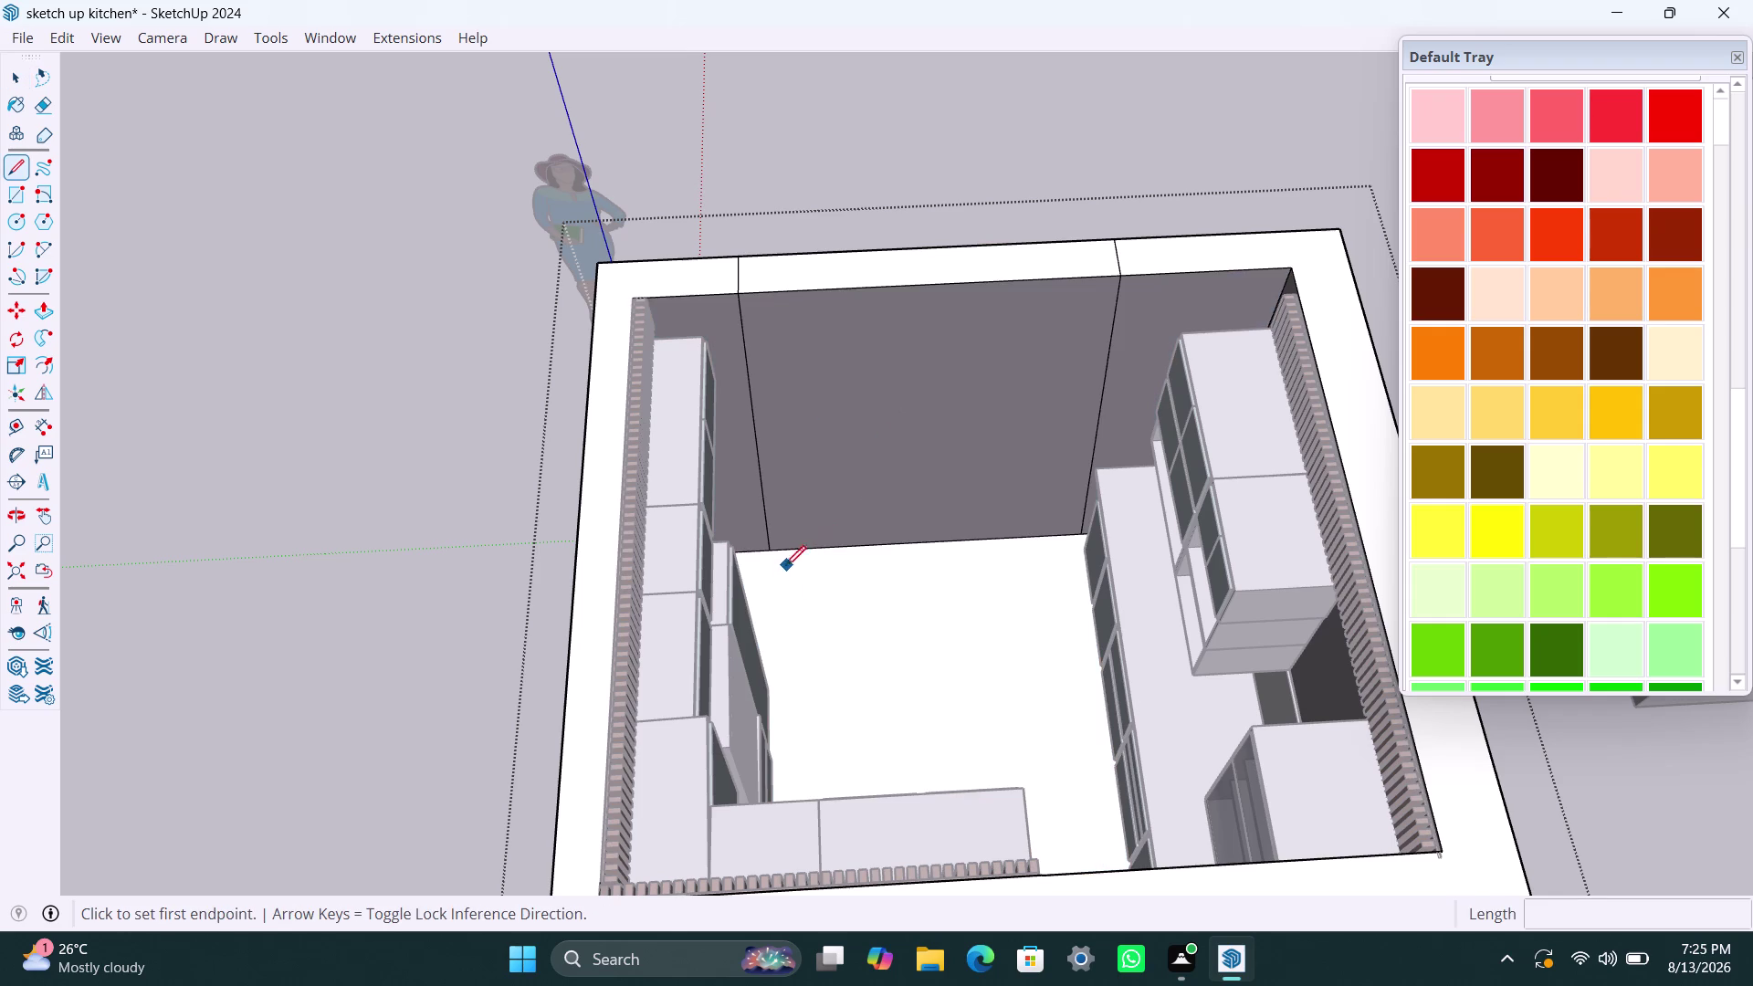
click(772, 552)
click(1081, 529)
key(space)
Delete the middle wall face and the wall top strip above the gap.
click(950, 377)
key(Delete)
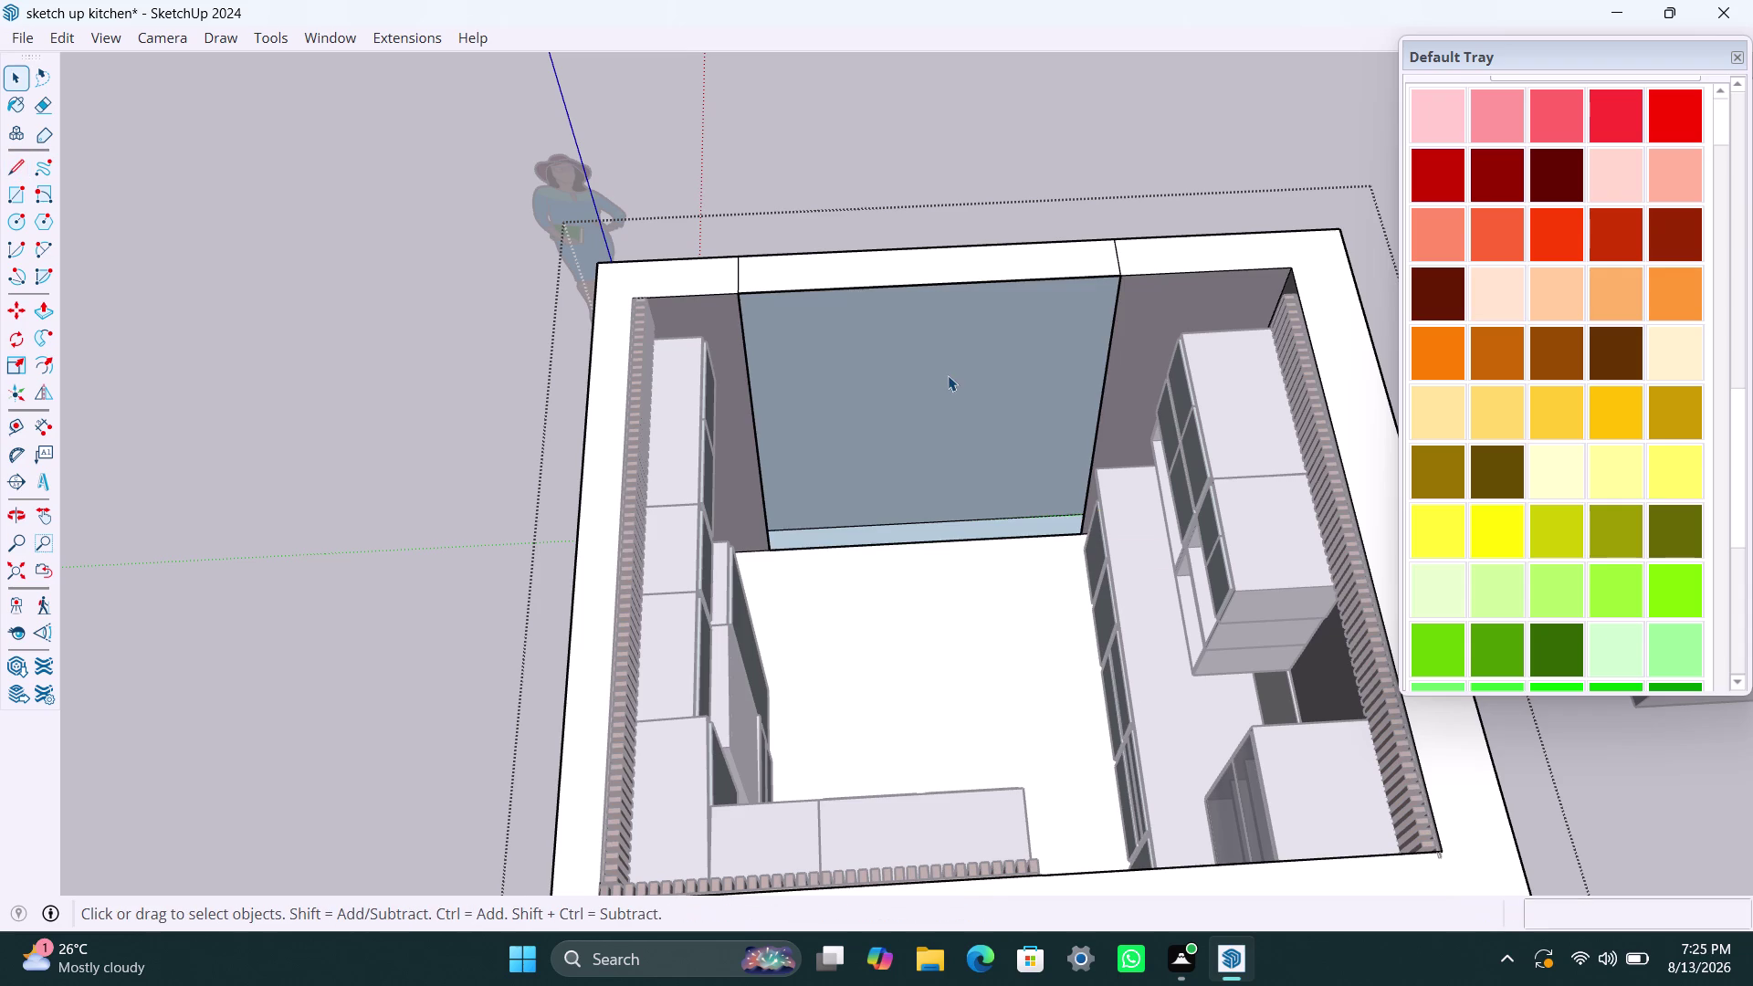
click(924, 283)
key(Delete)
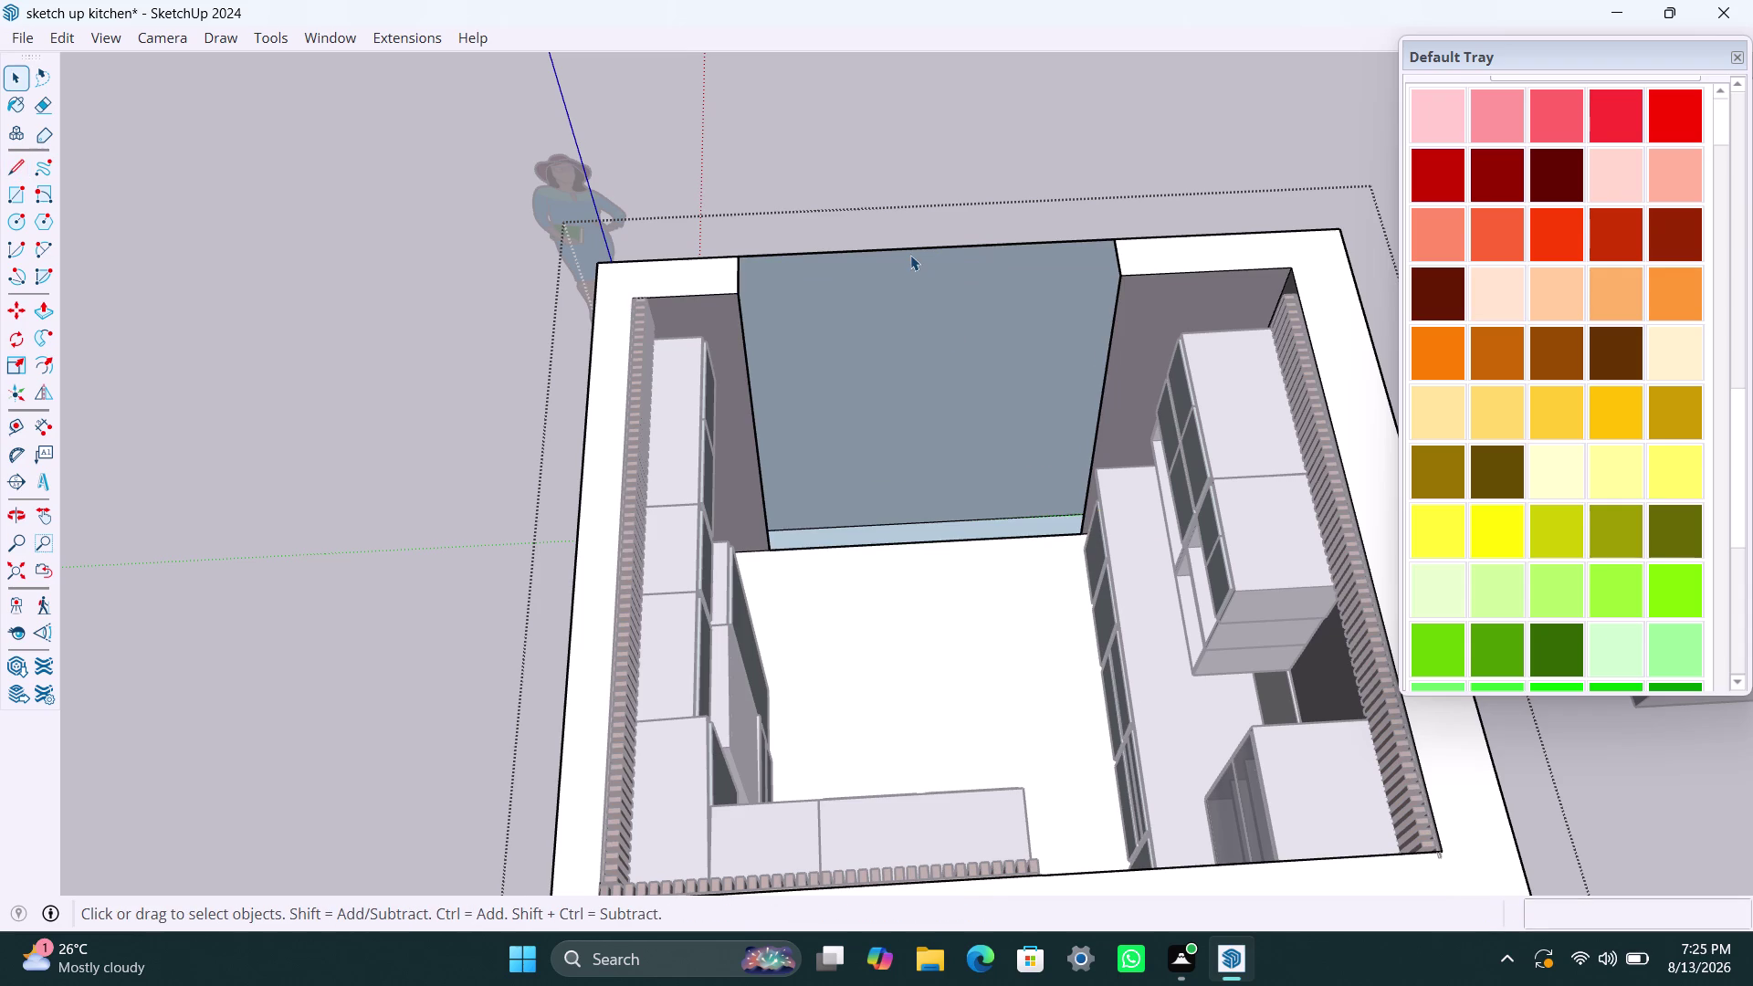
Select and delete the remaining faces of the wall section, then zoom out.
click(910, 254)
click(910, 254)
click(904, 246)
click(906, 250)
key(Delete)
click(930, 523)
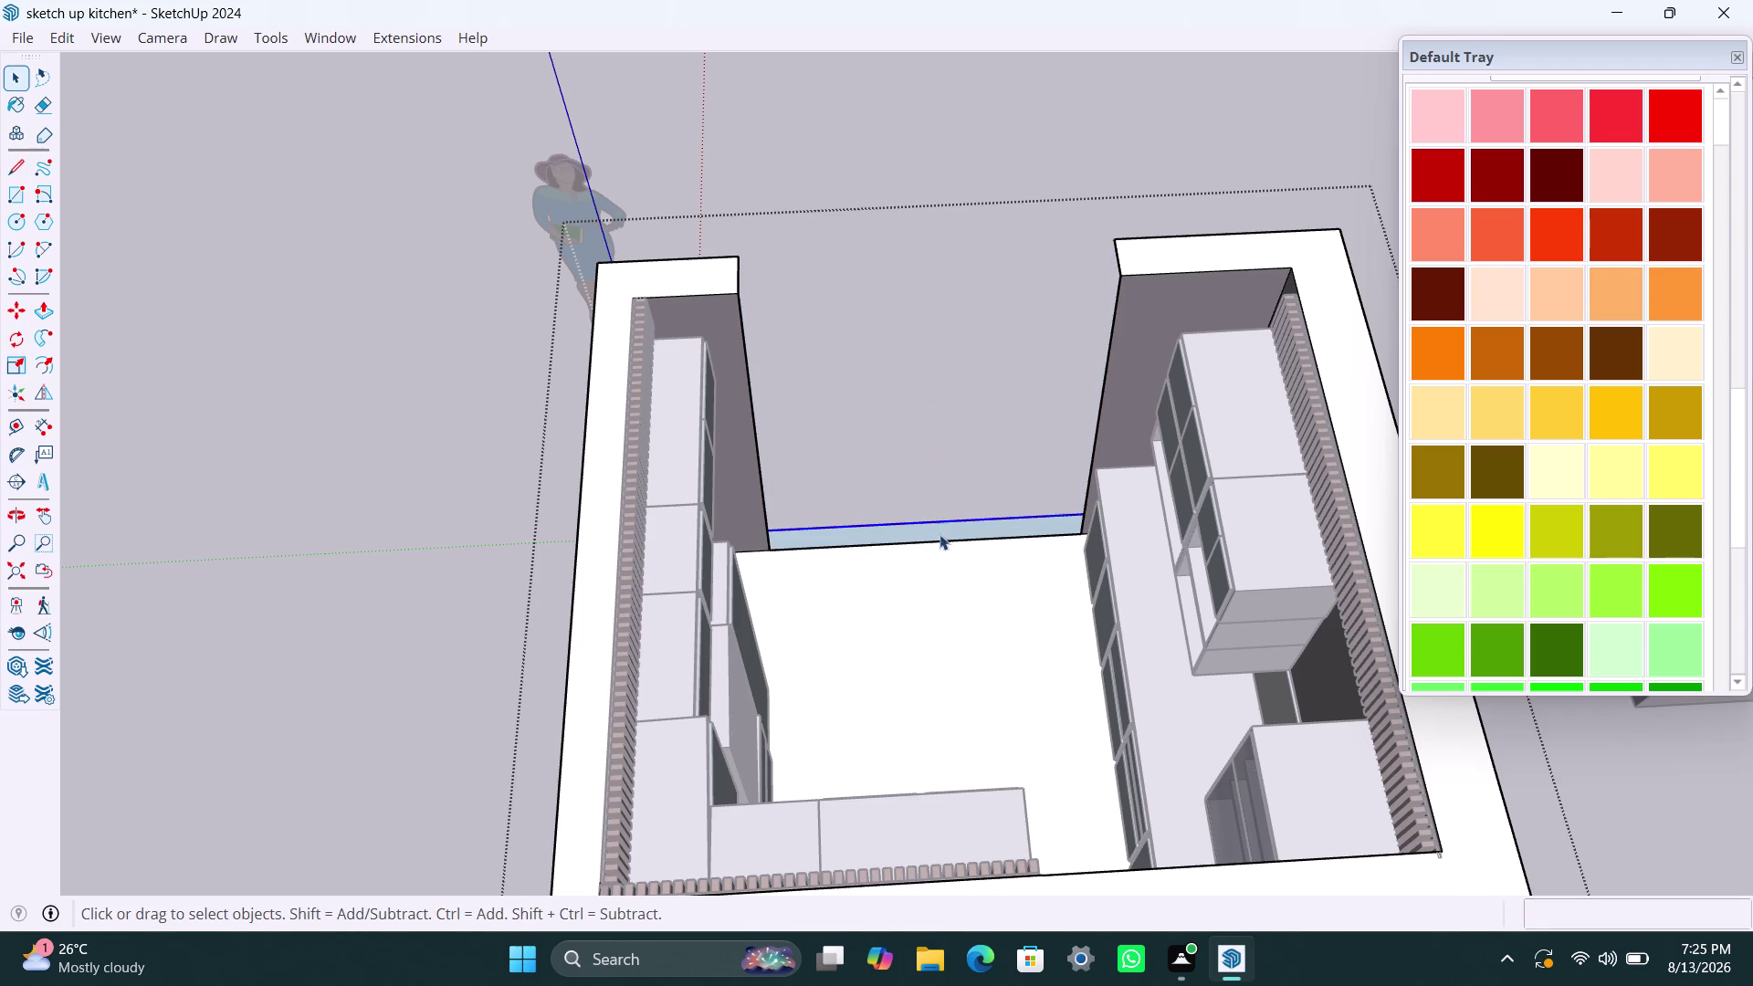
scroll(down, 3)
scroll(down, 3)
Orbit outside to view the outer front wall and undo the last change.
middle_drag(890, 599, 1480, 652)
scroll(up, 3)
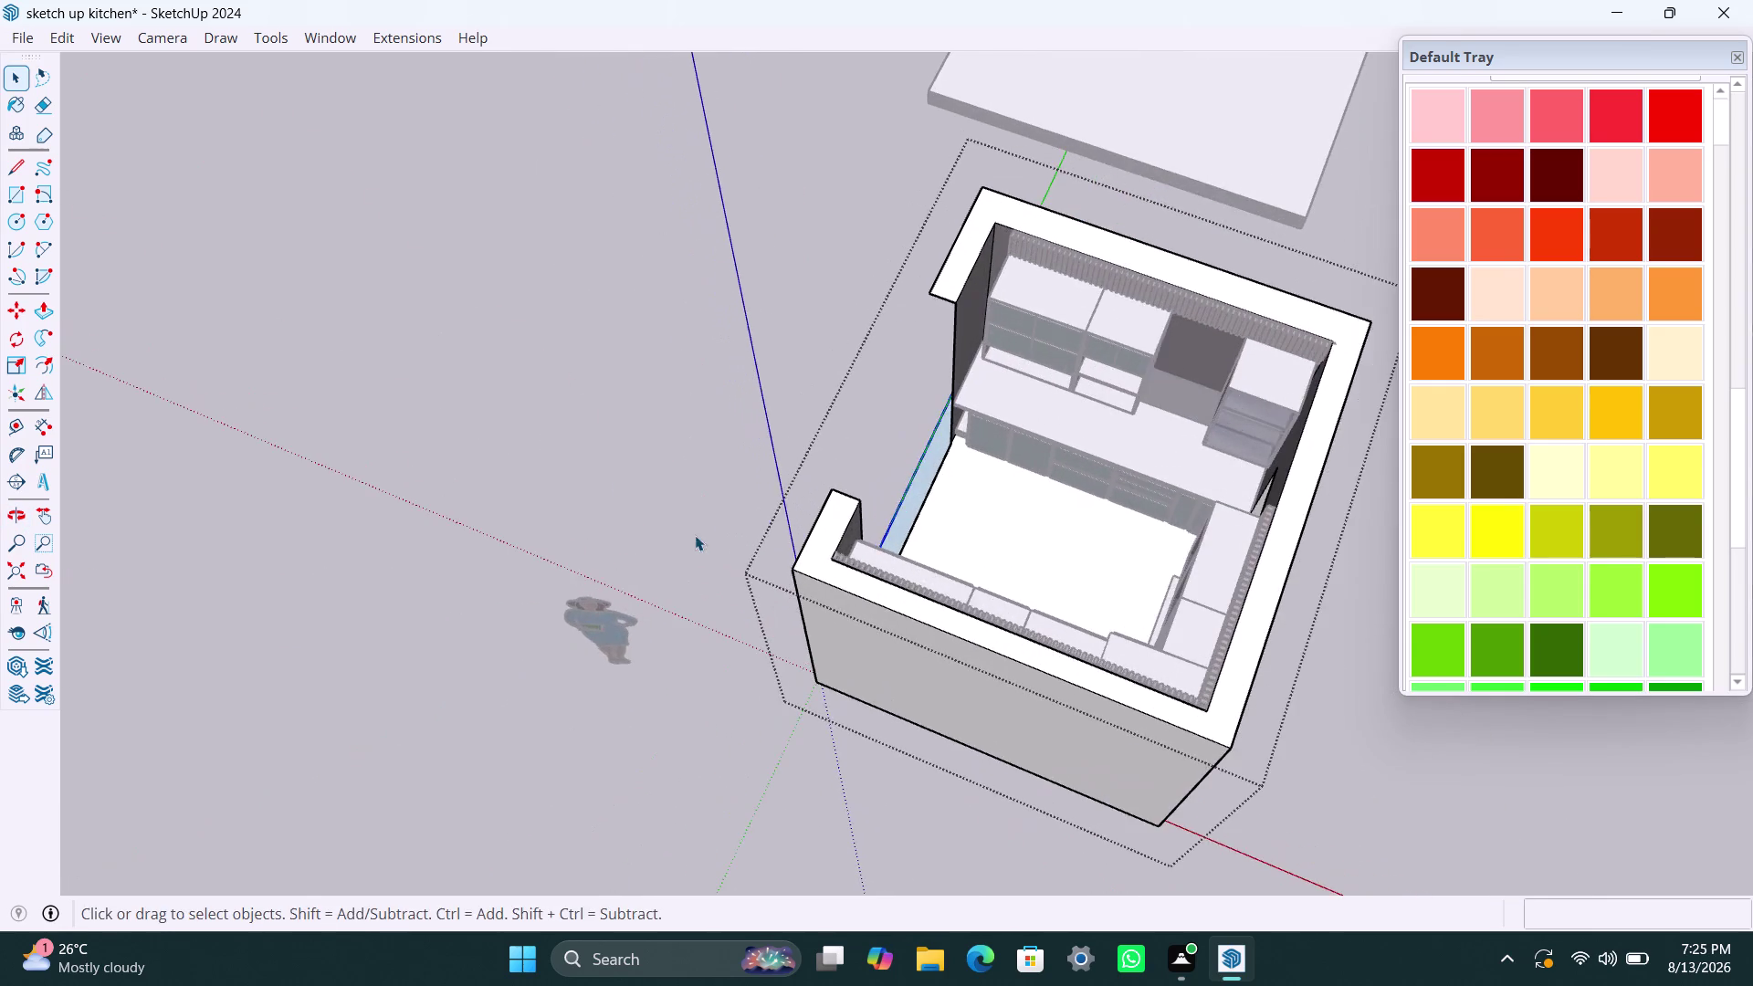
middle_drag(692, 549, 1491, 663)
scroll(up, 3)
middle_drag(824, 632, 1201, 546)
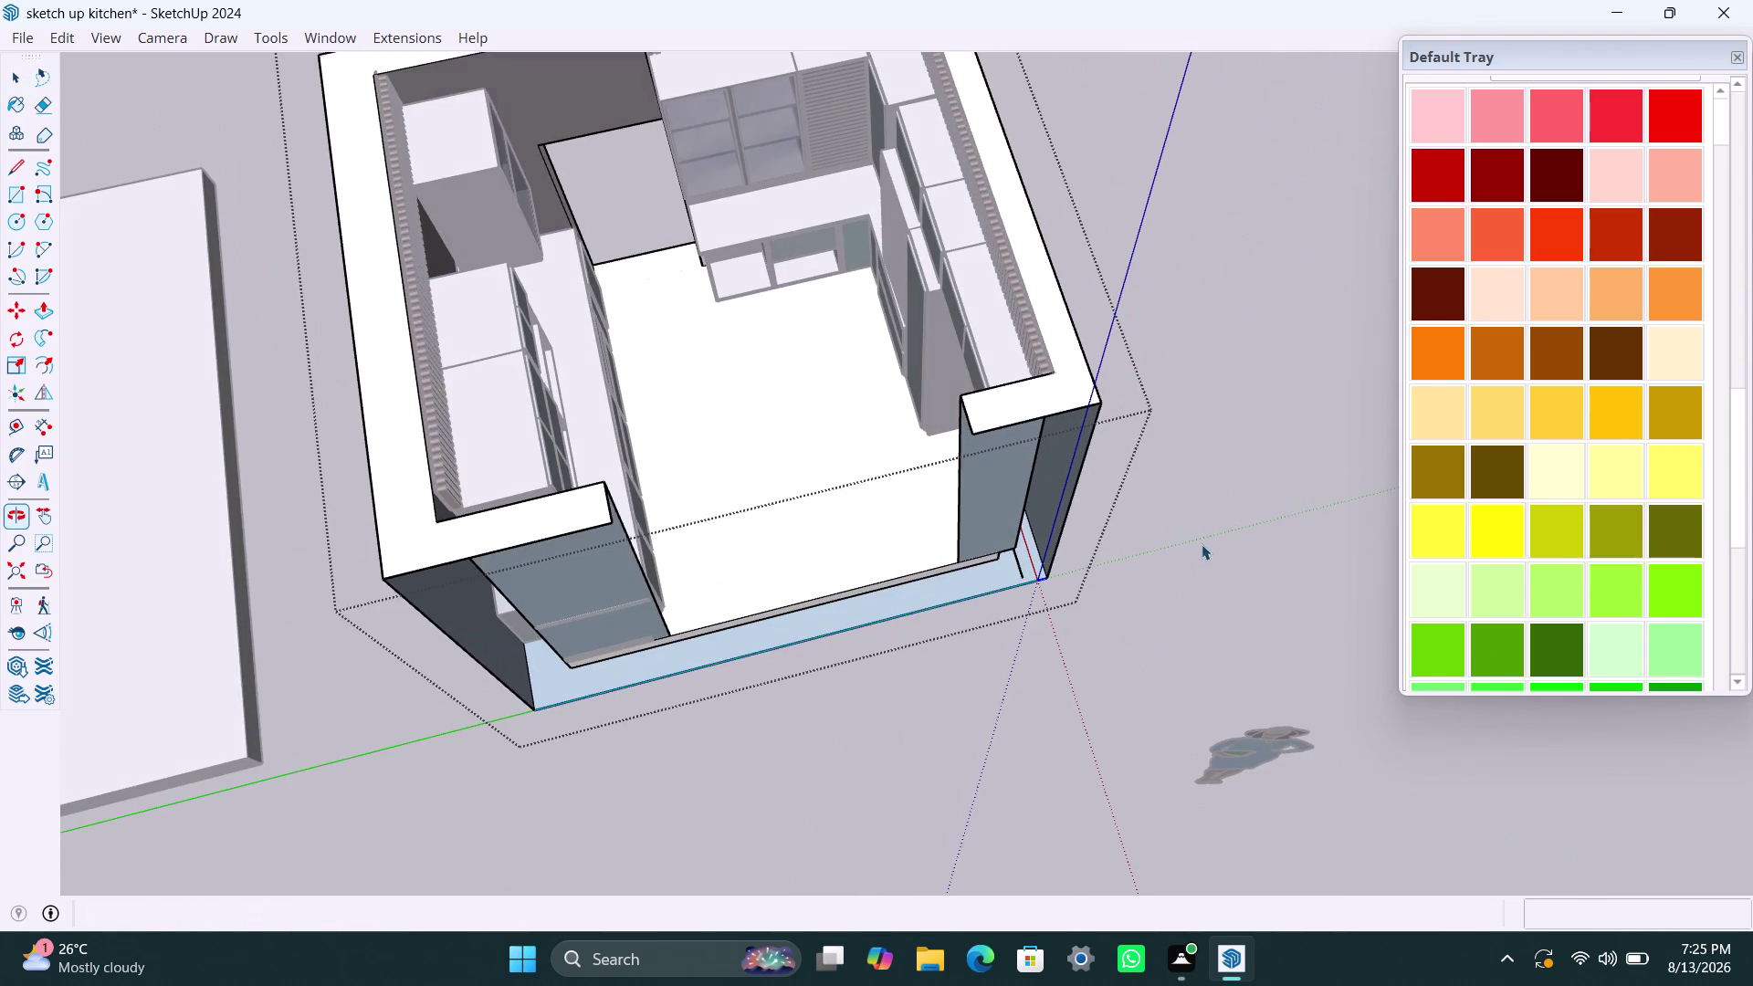
key(ctrl+z)
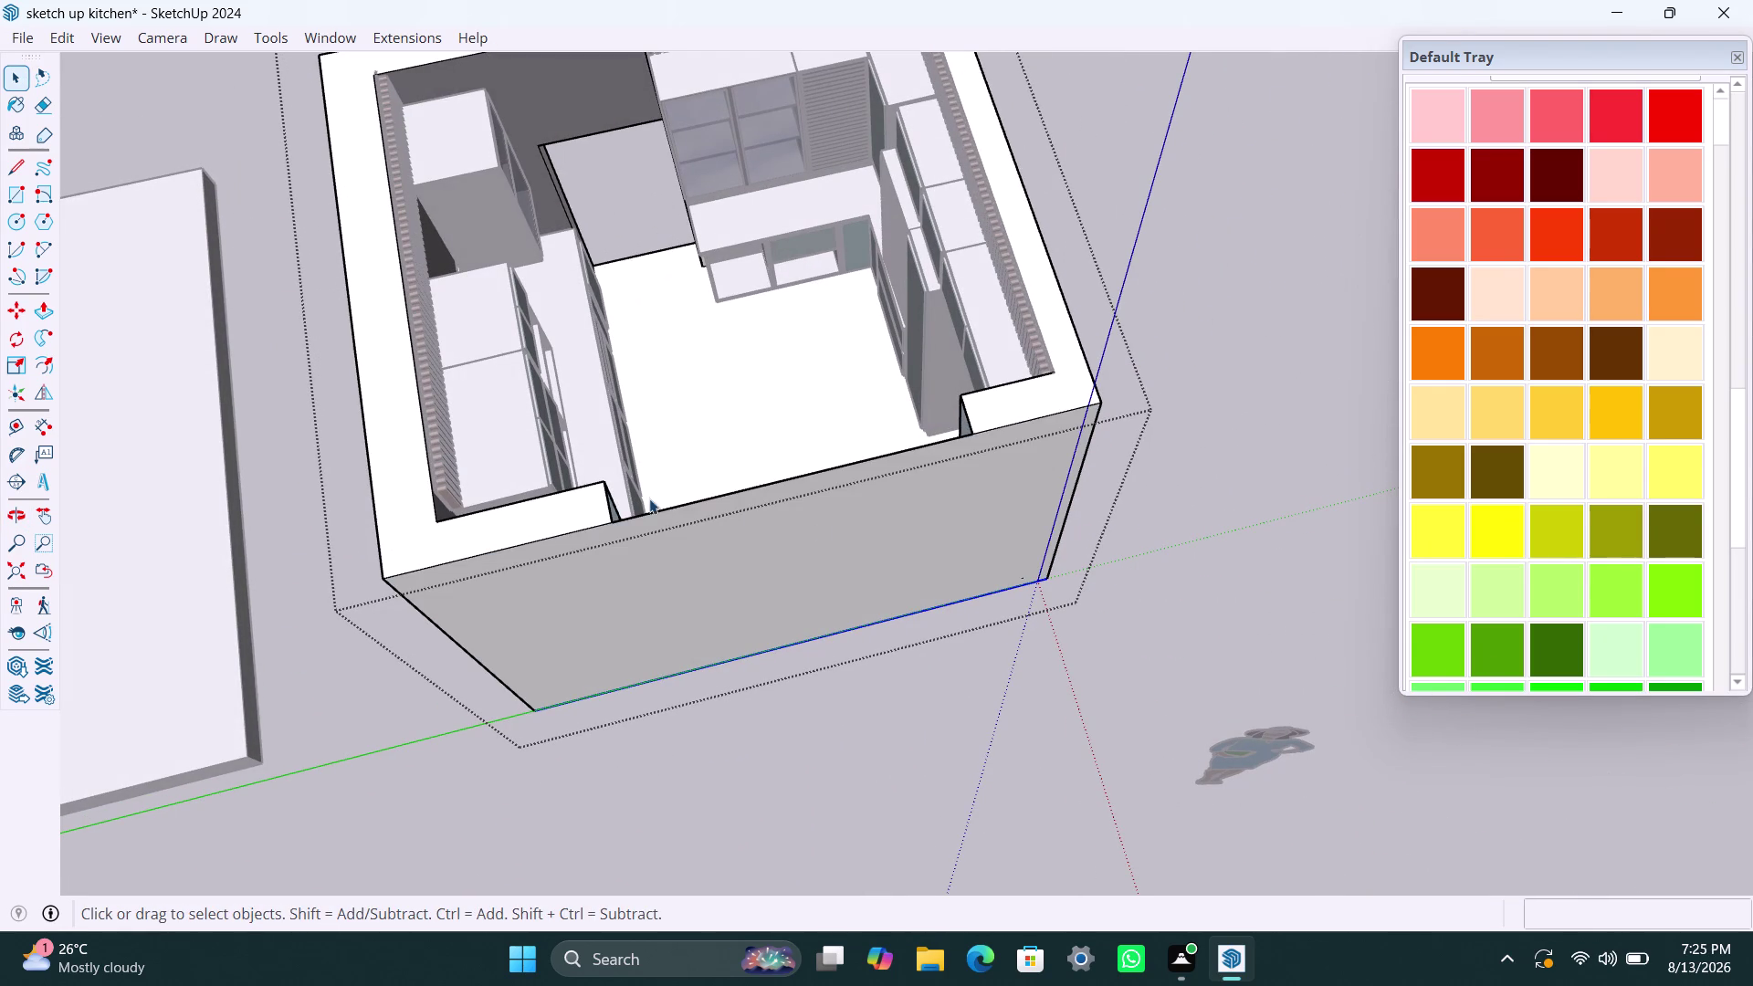
Draw a vertical line from the wall's outer corner down to its bottom edge.
key(l)
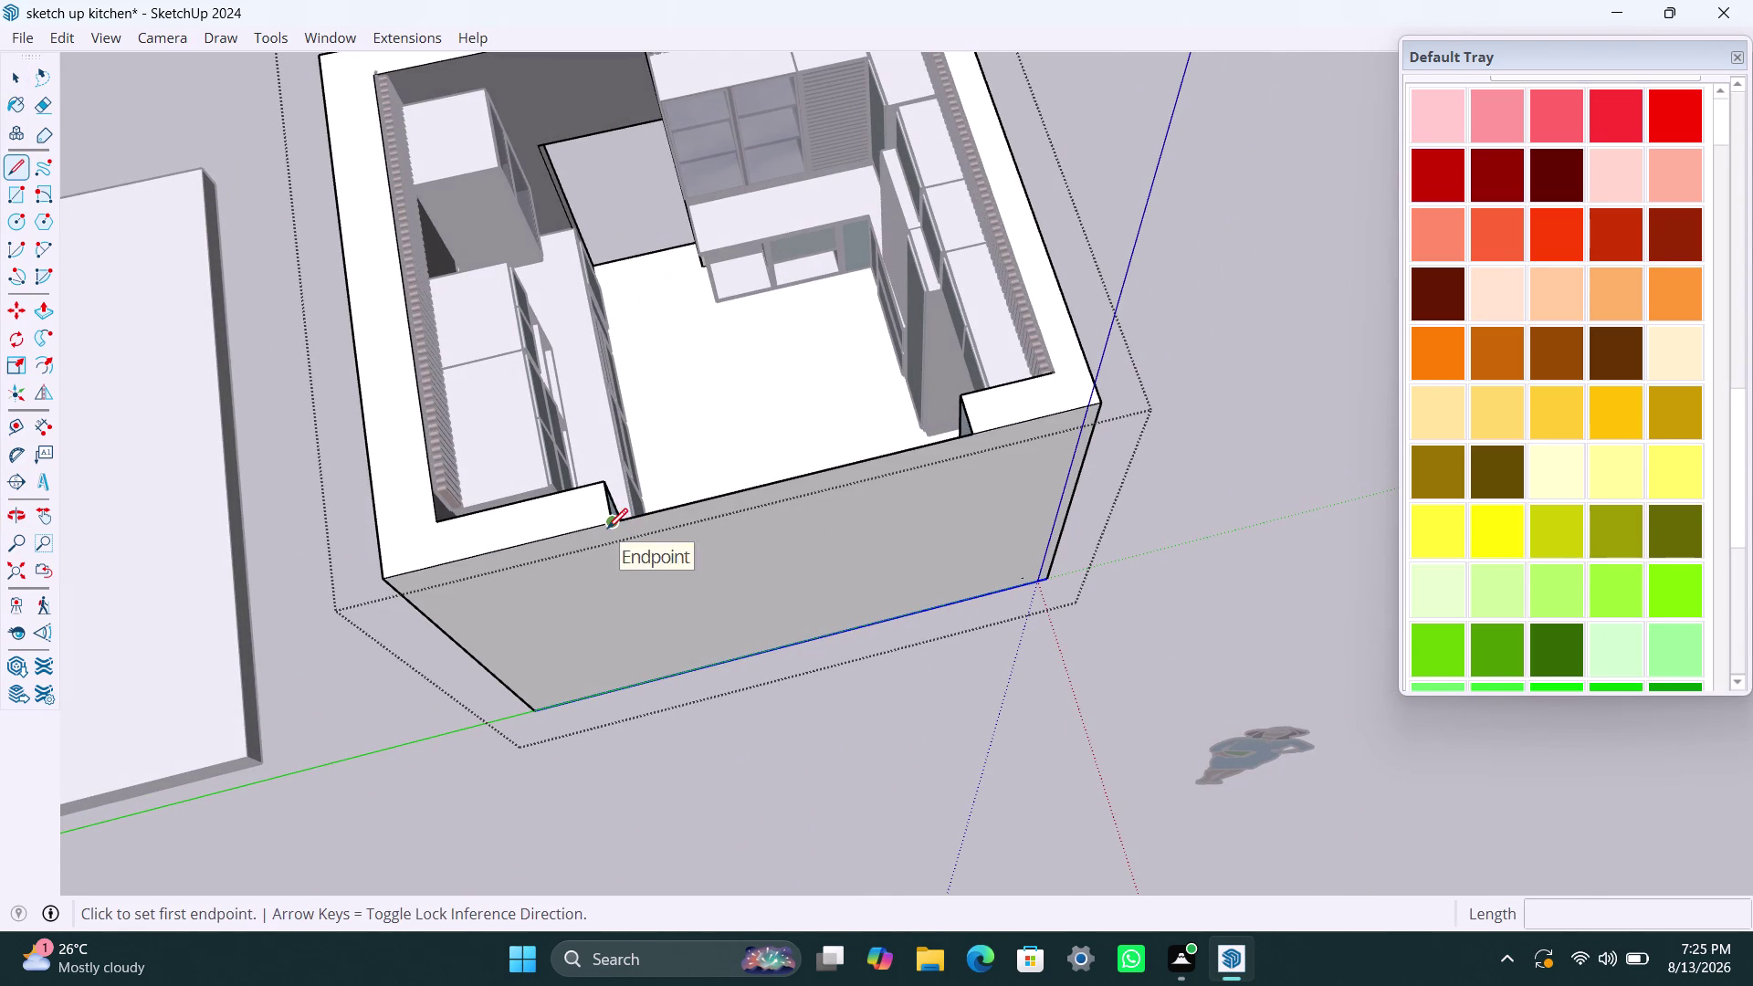
click(607, 528)
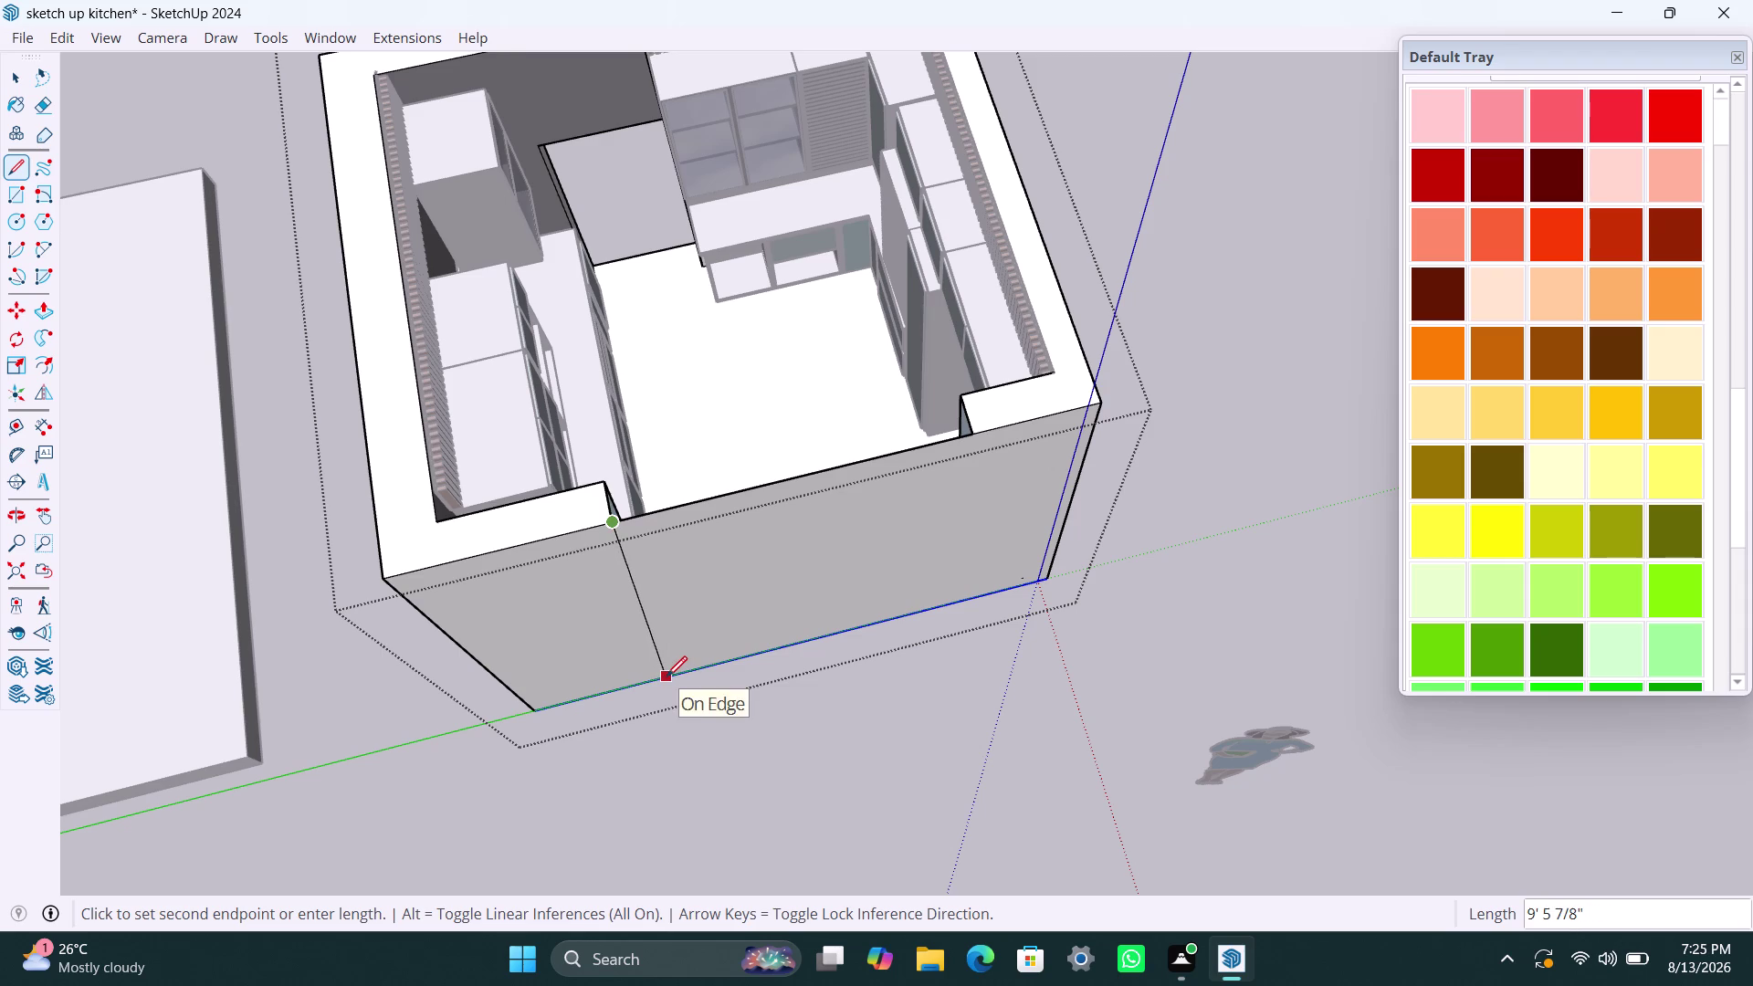
scroll(up, 3)
middle_drag(665, 685, 608, 424)
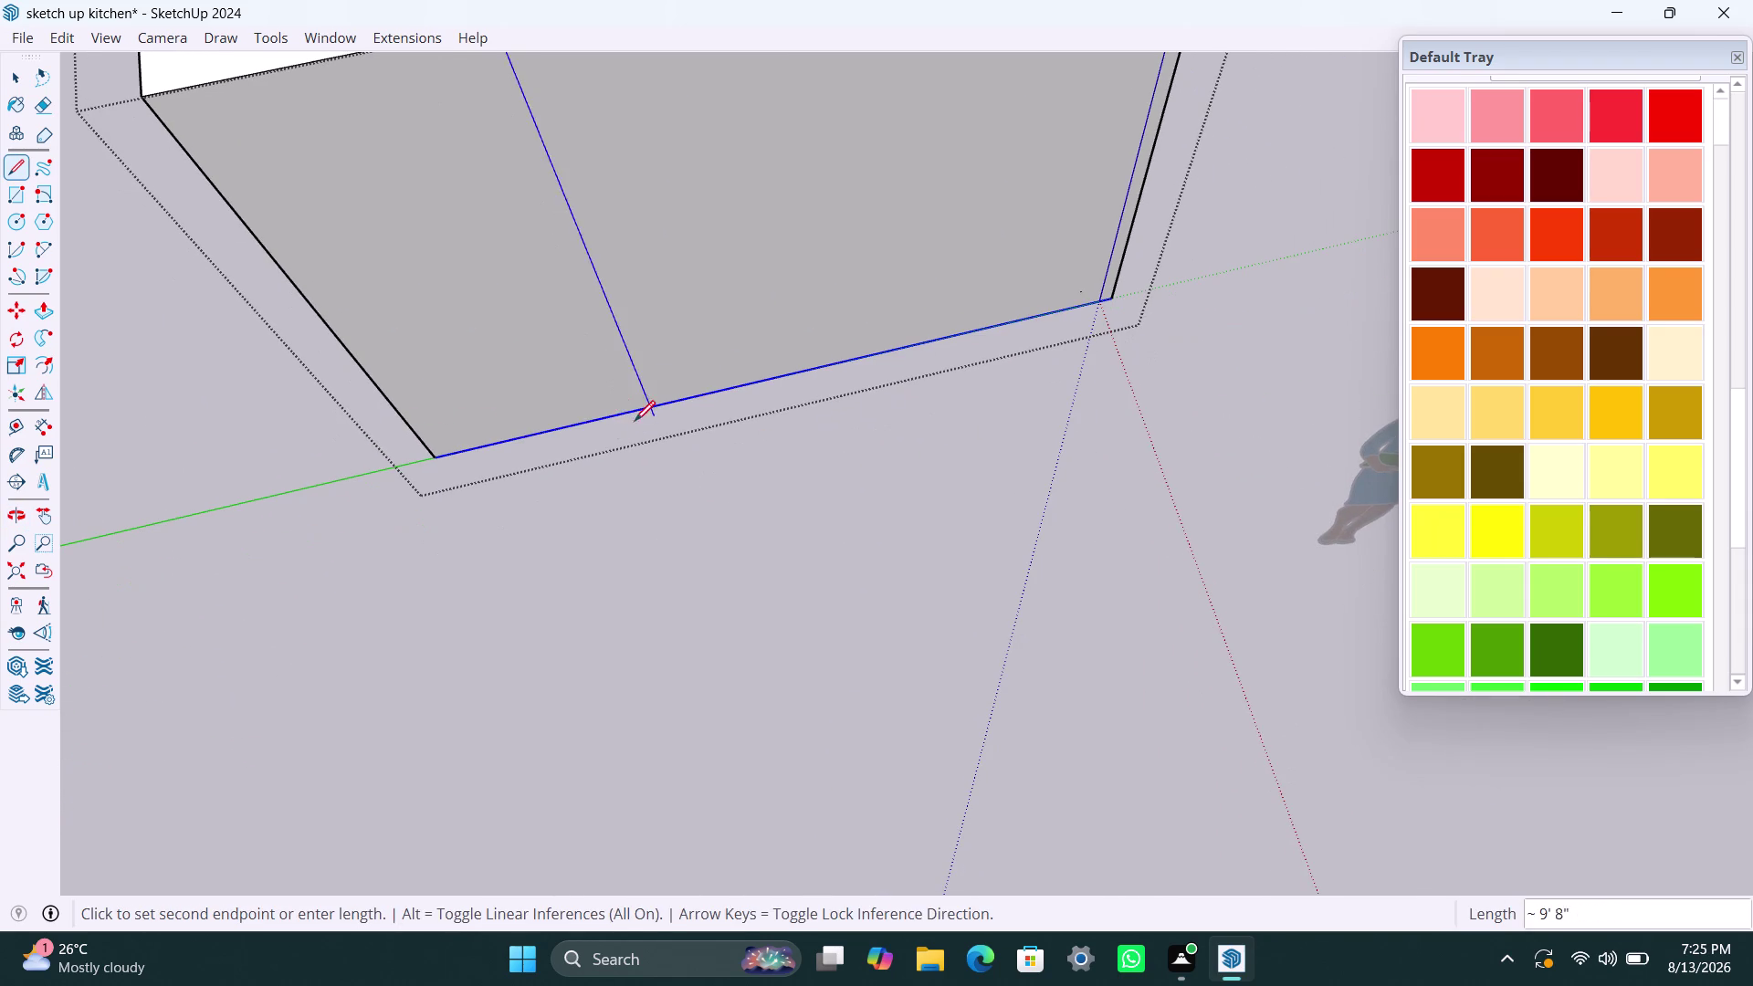
click(627, 414)
key(space)
scroll(down, 3)
middle_drag(802, 431, 723, 509)
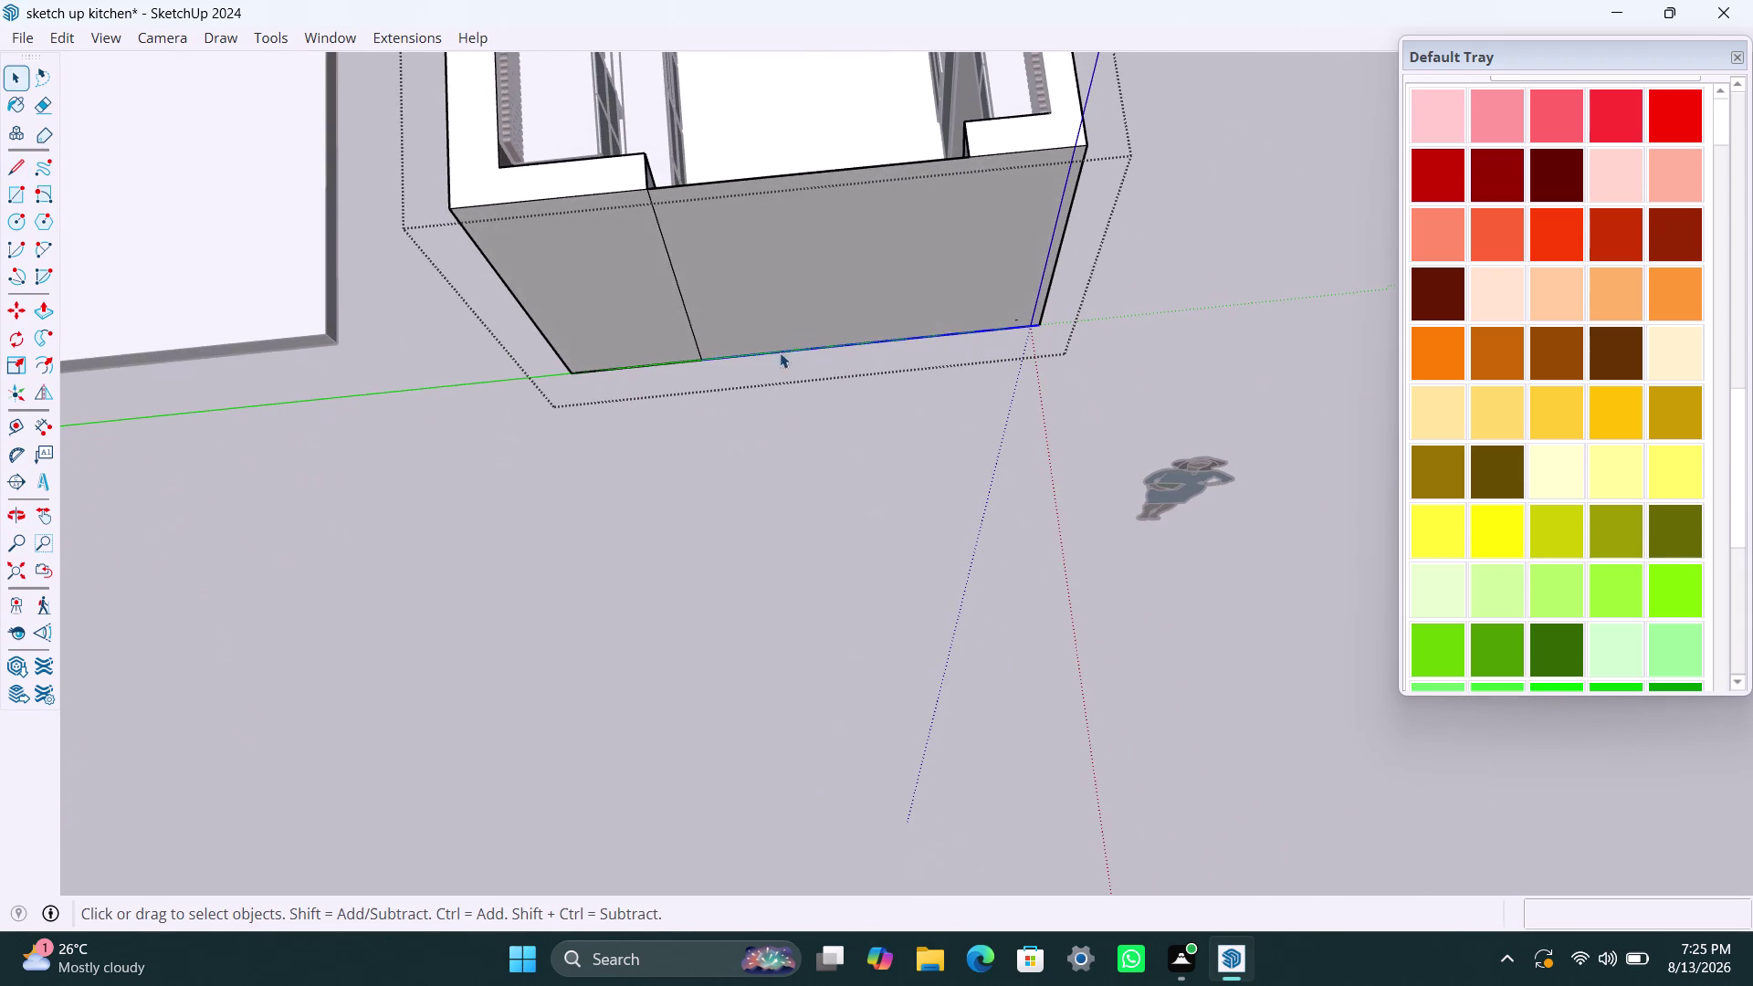
click(823, 287)
click(624, 267)
scroll(down, 3)
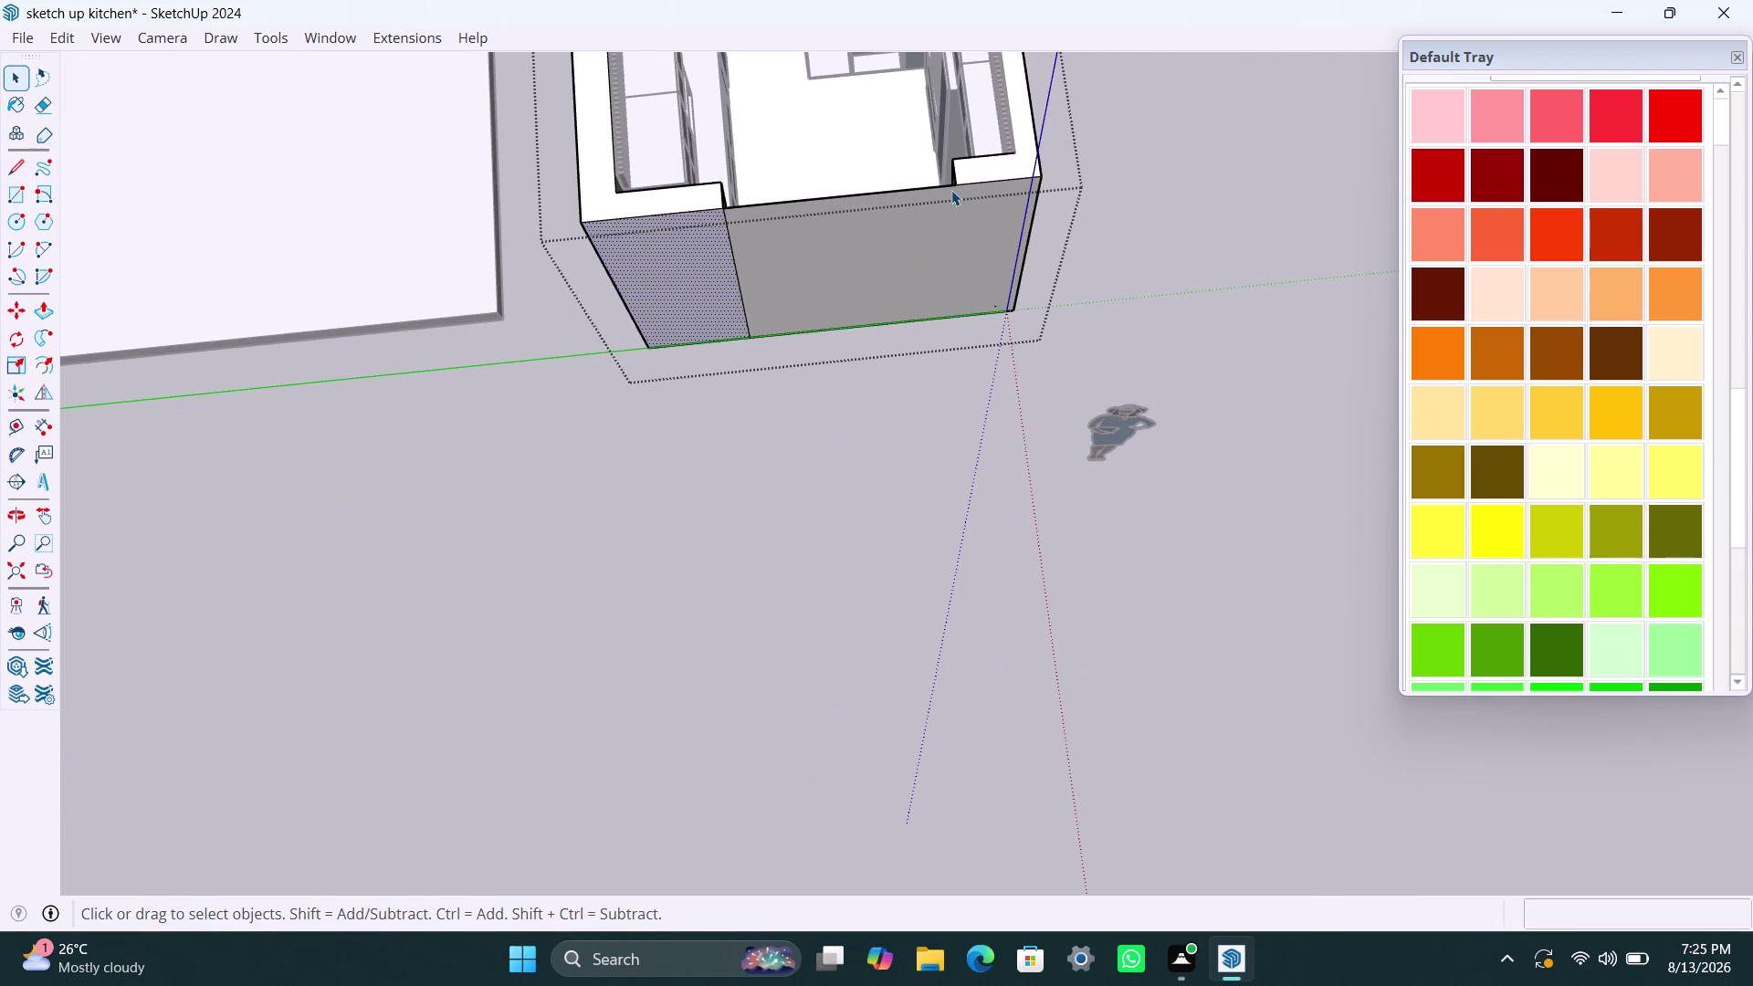
Draw a vertical line from the opening's top to the wall base and delete the doorway face.
key(l)
click(954, 186)
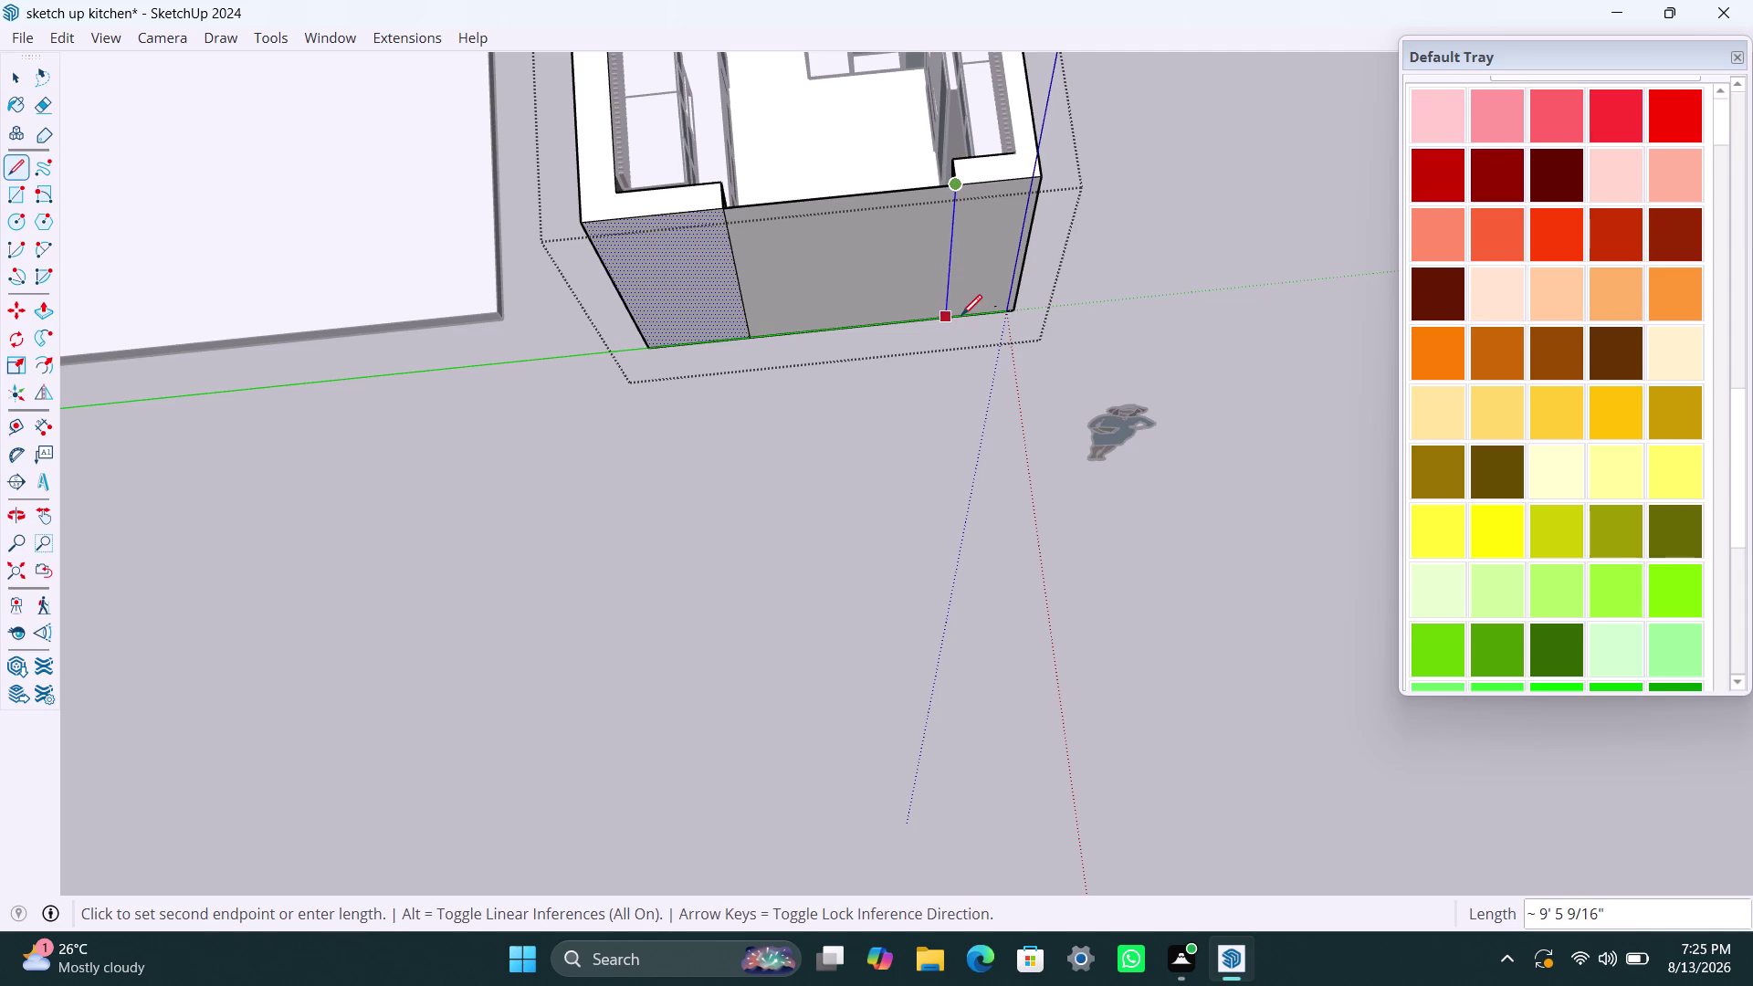
click(967, 311)
key(space)
click(881, 264)
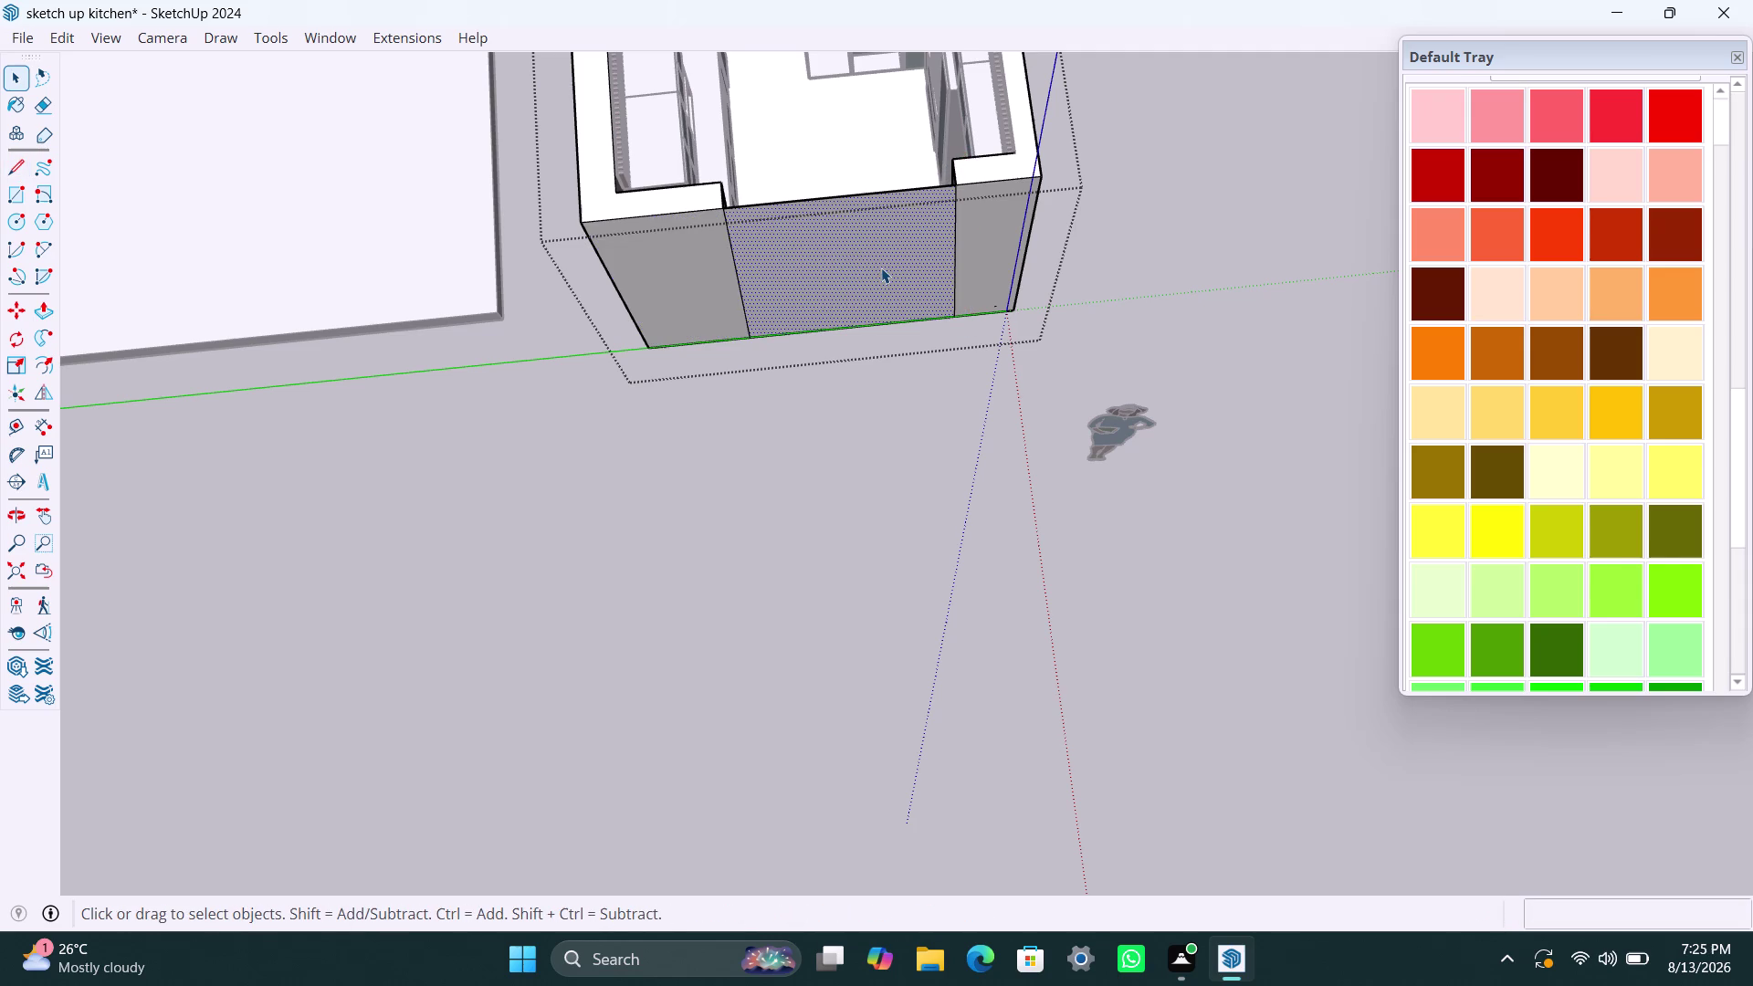
key(Delete)
Select the edge across the doorway top and the surface visible through it.
click(870, 199)
click(869, 192)
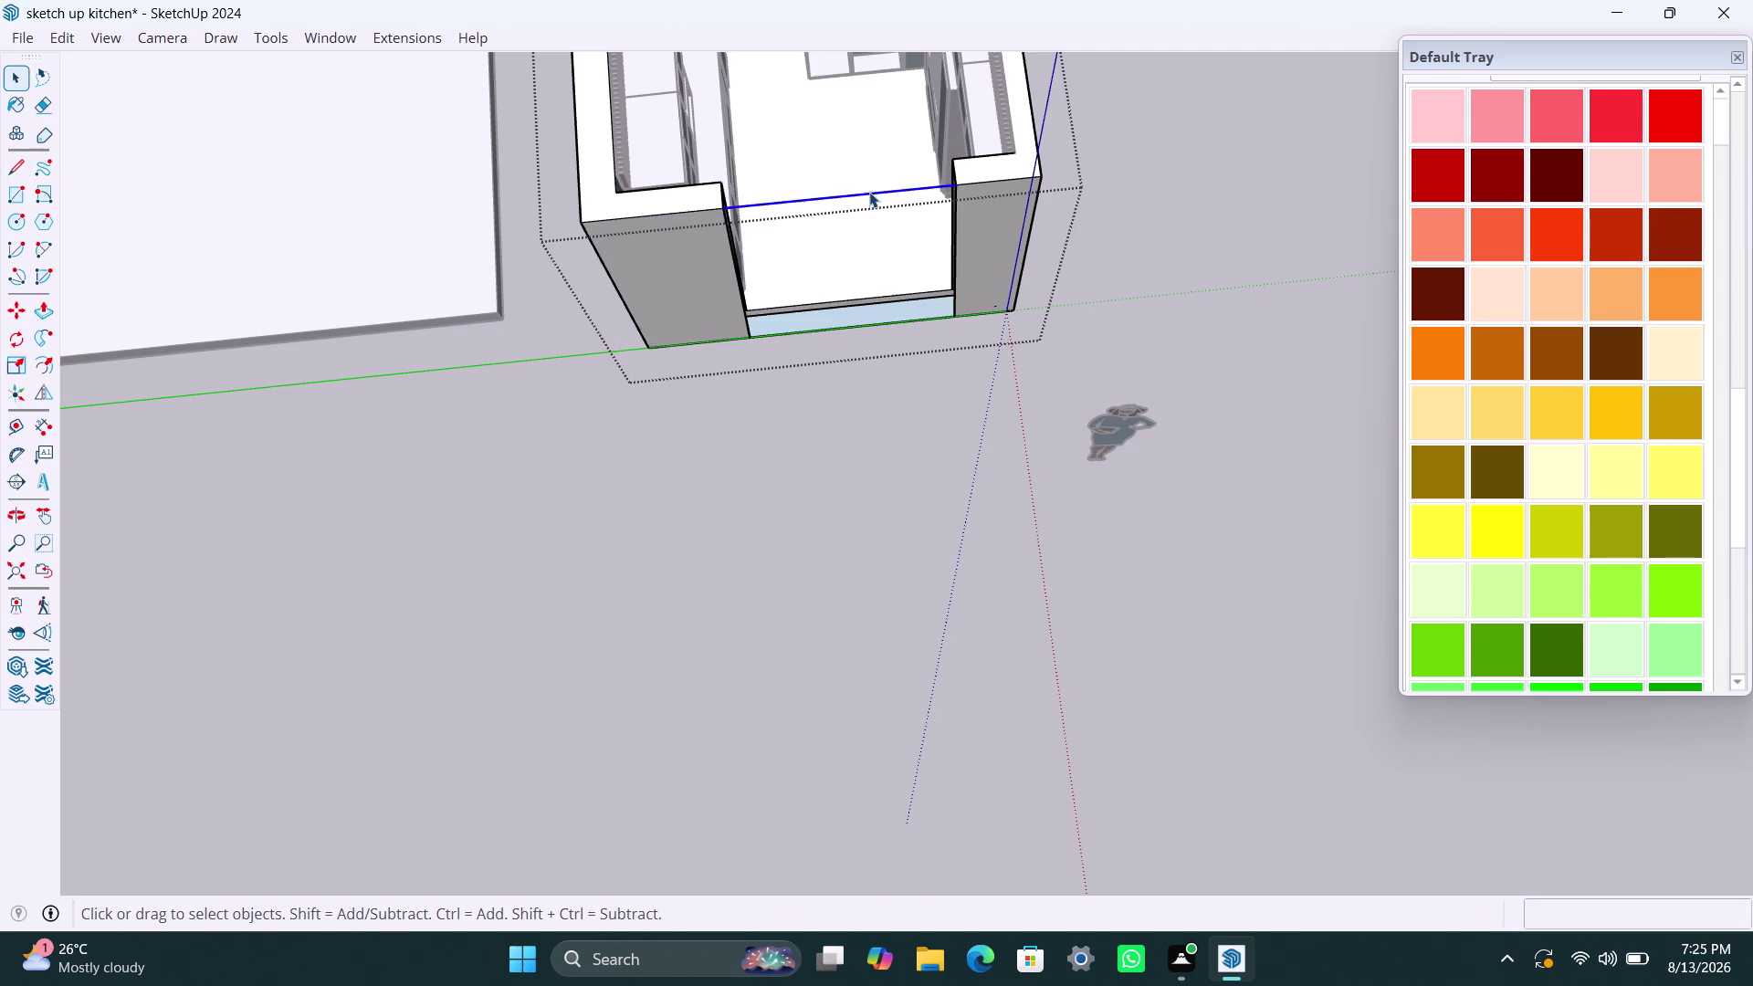
key(BackSpace)
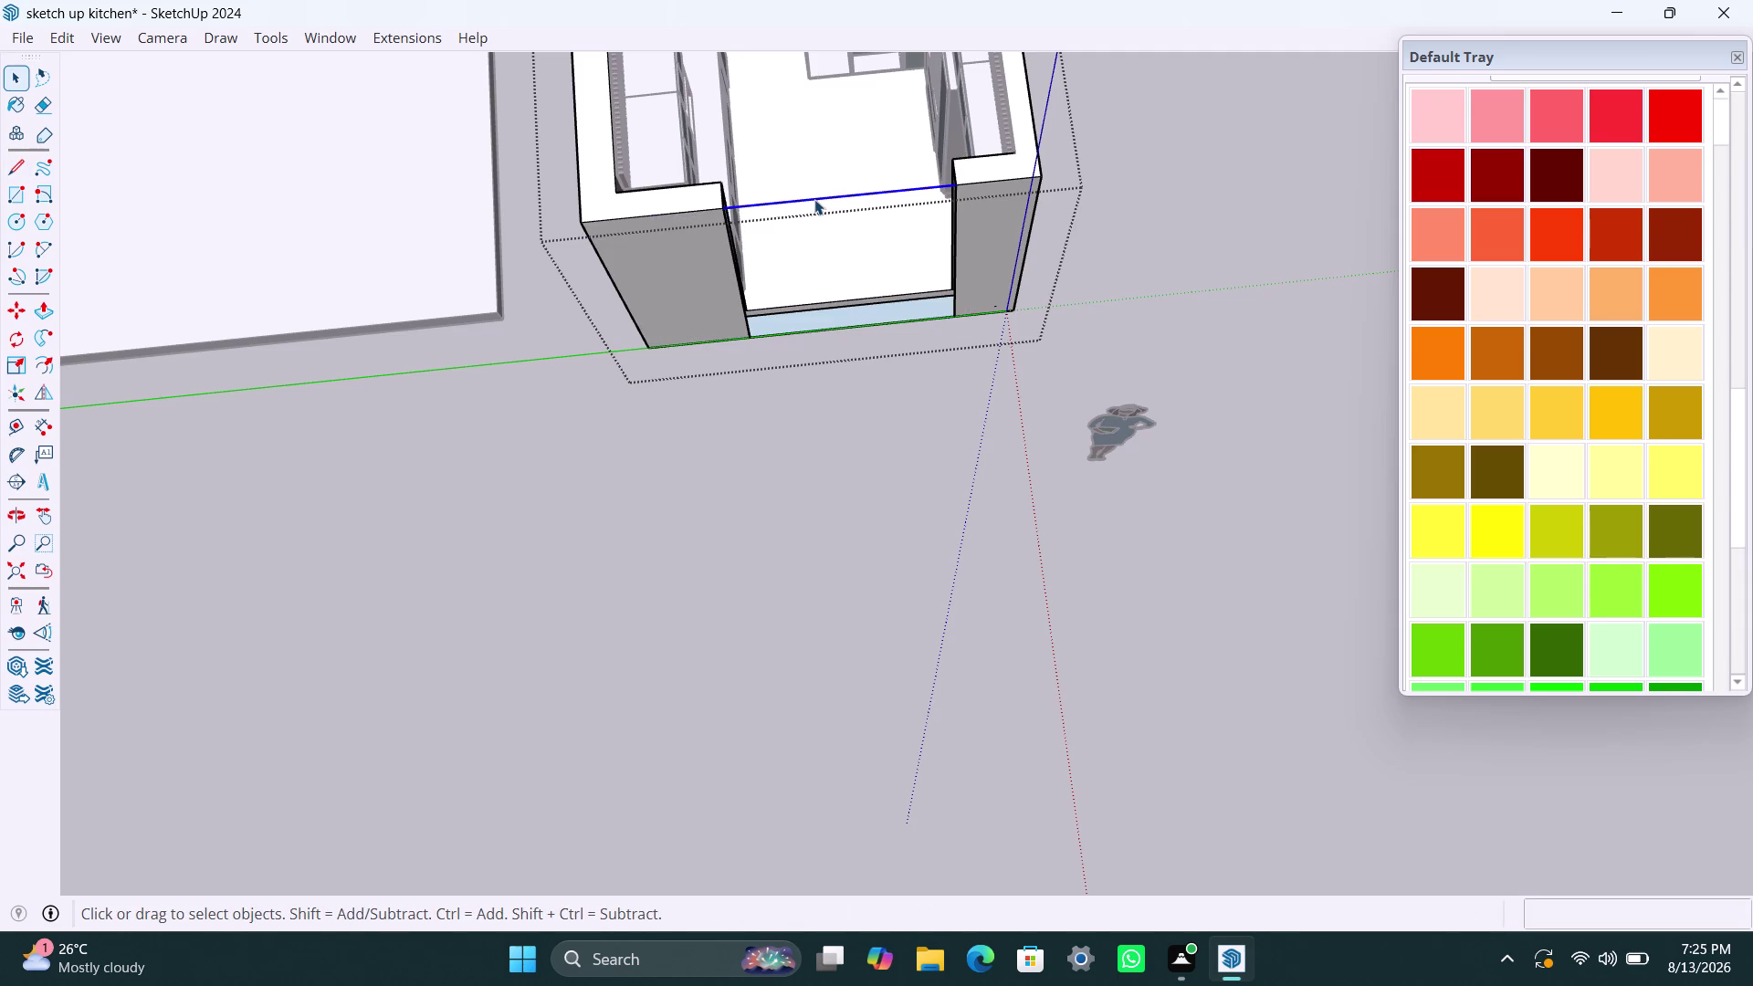
click(815, 199)
click(813, 195)
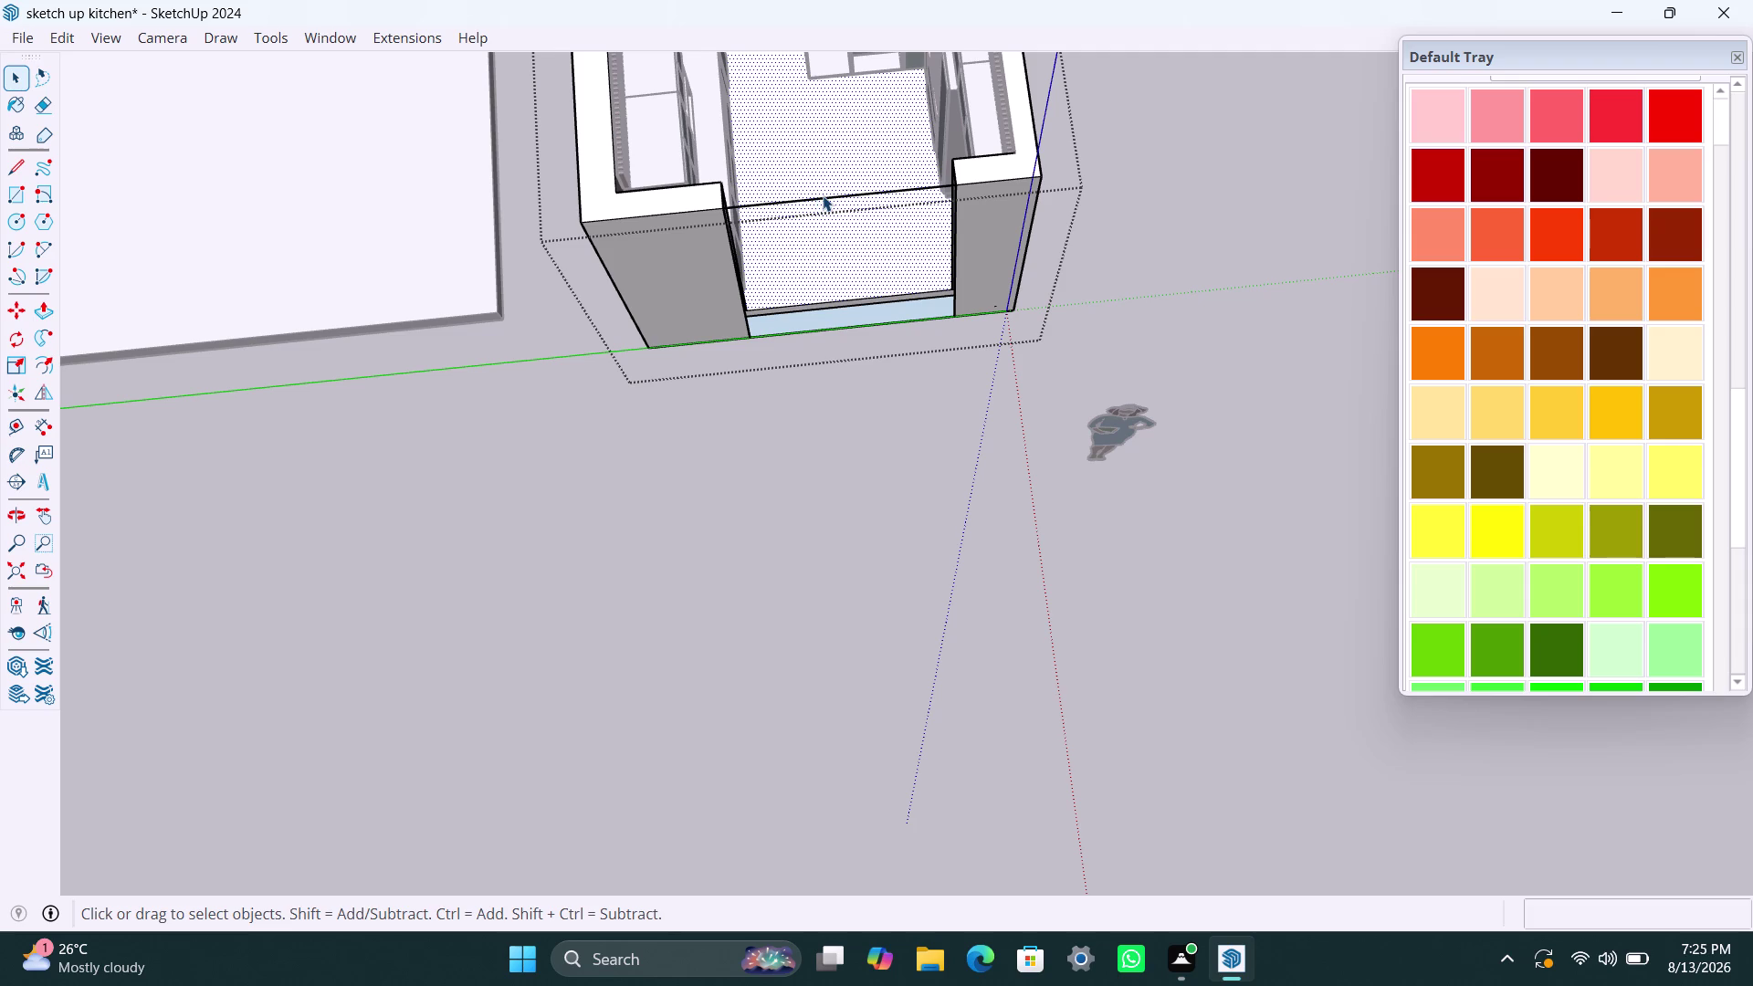
Zoom in, delete the leftover edge above the doorway, and view it from another angle.
scroll(up, 3)
click(822, 196)
click(824, 195)
scroll(up, 3)
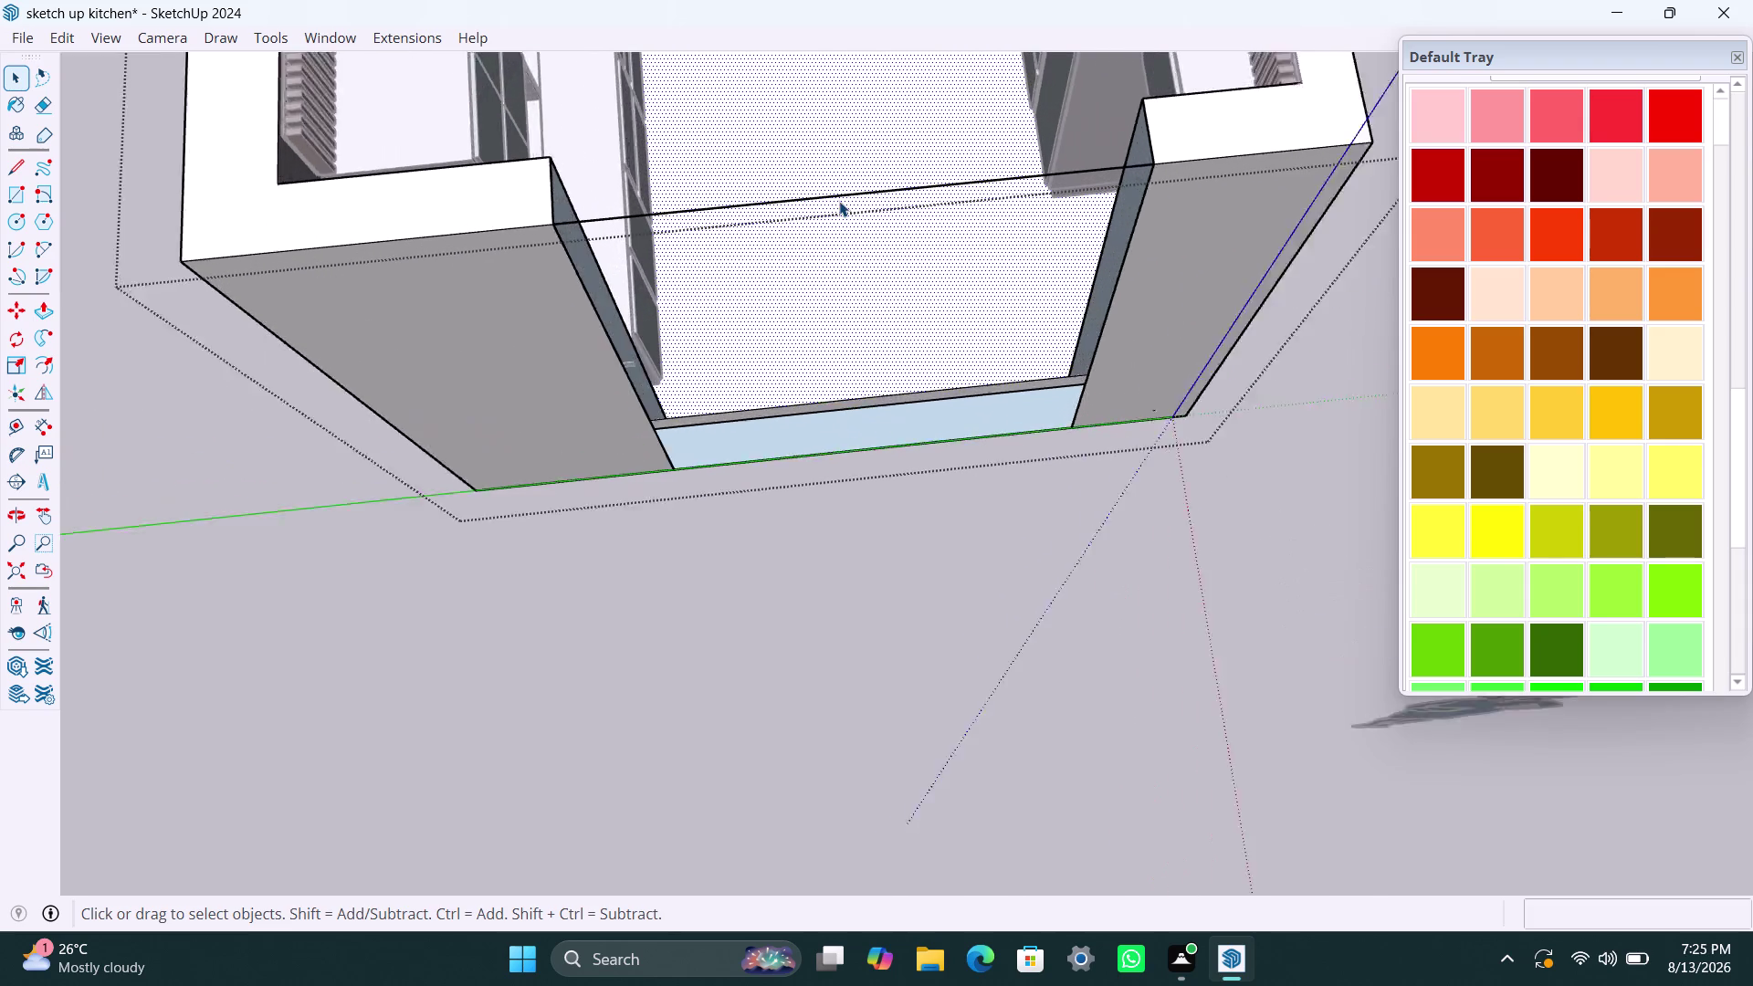
scroll(up, 3)
click(824, 195)
key(BackSpace)
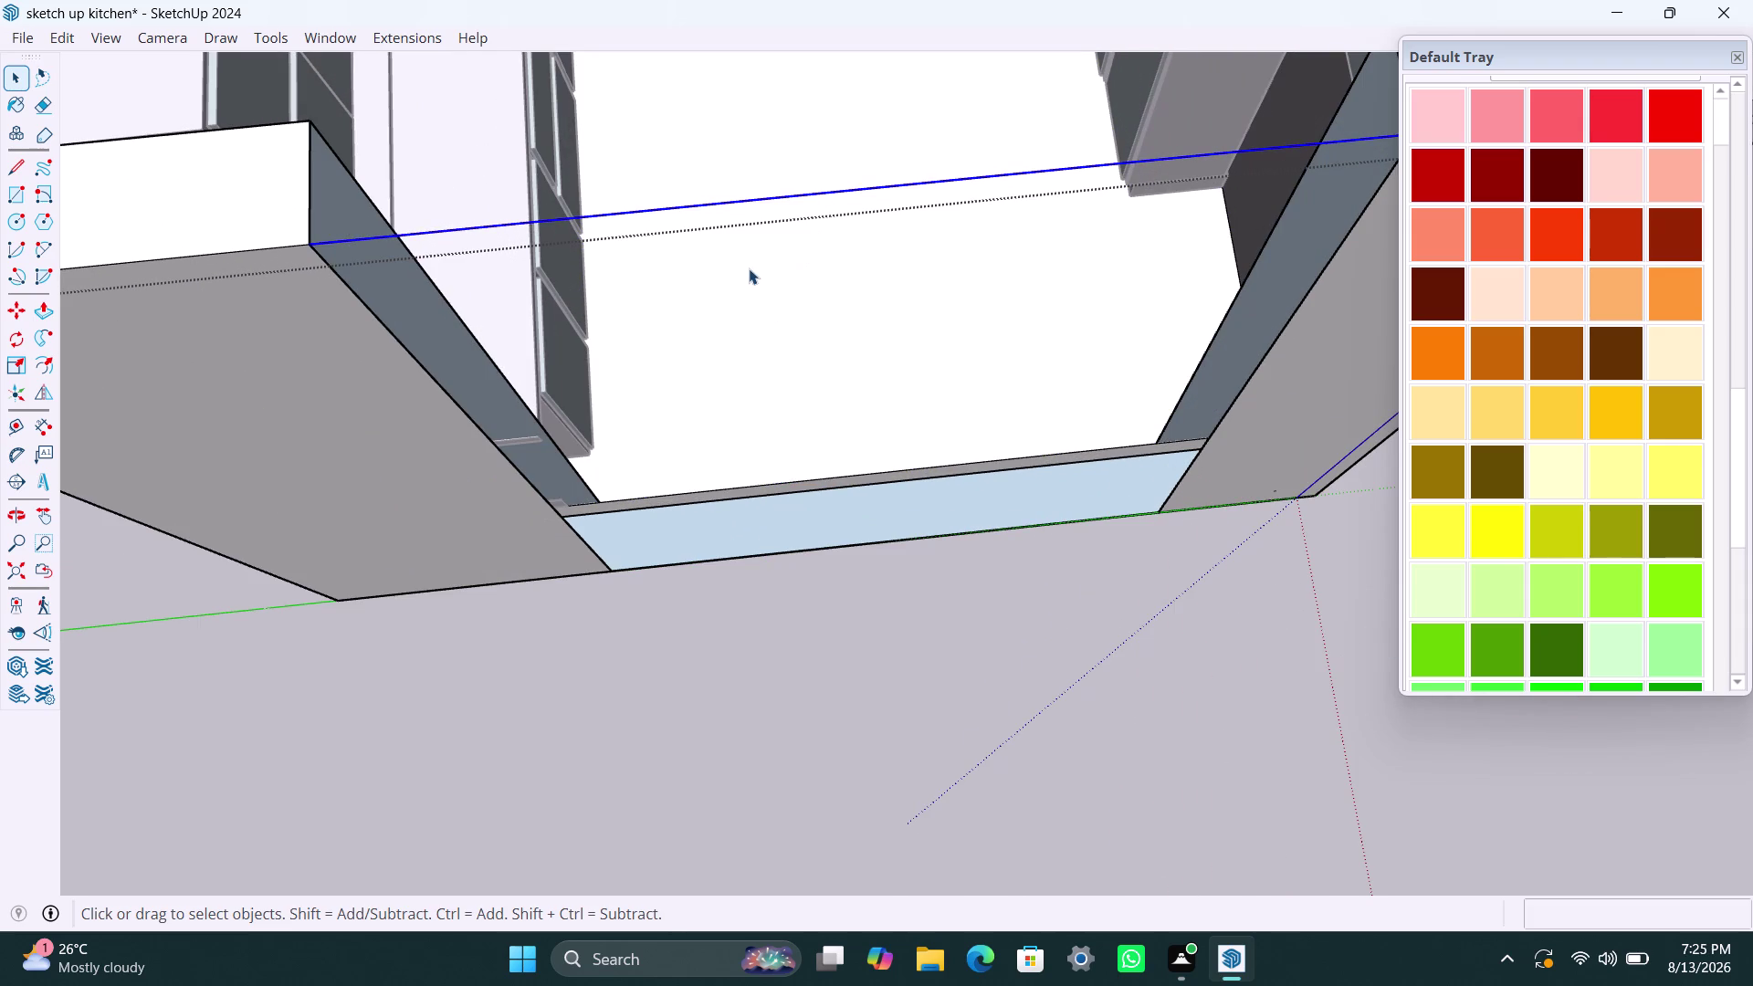
key(Delete)
scroll(down, 3)
middle_drag(695, 627, 516, 619)
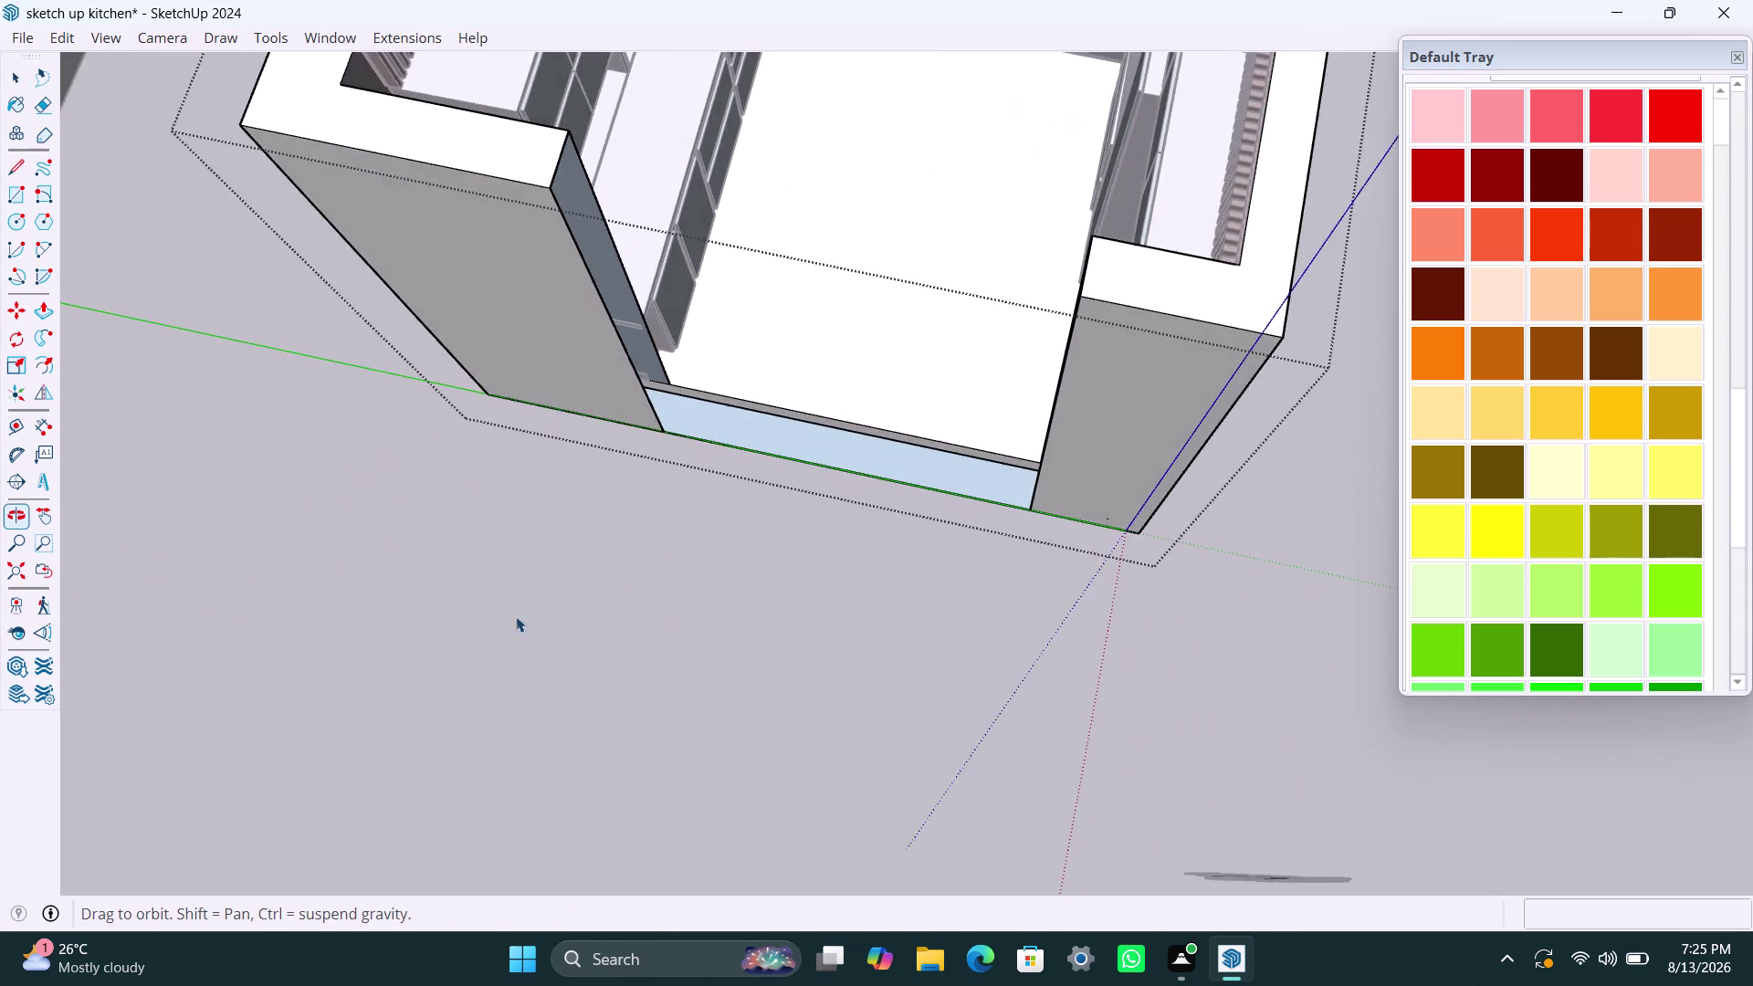
scroll(up, 3)
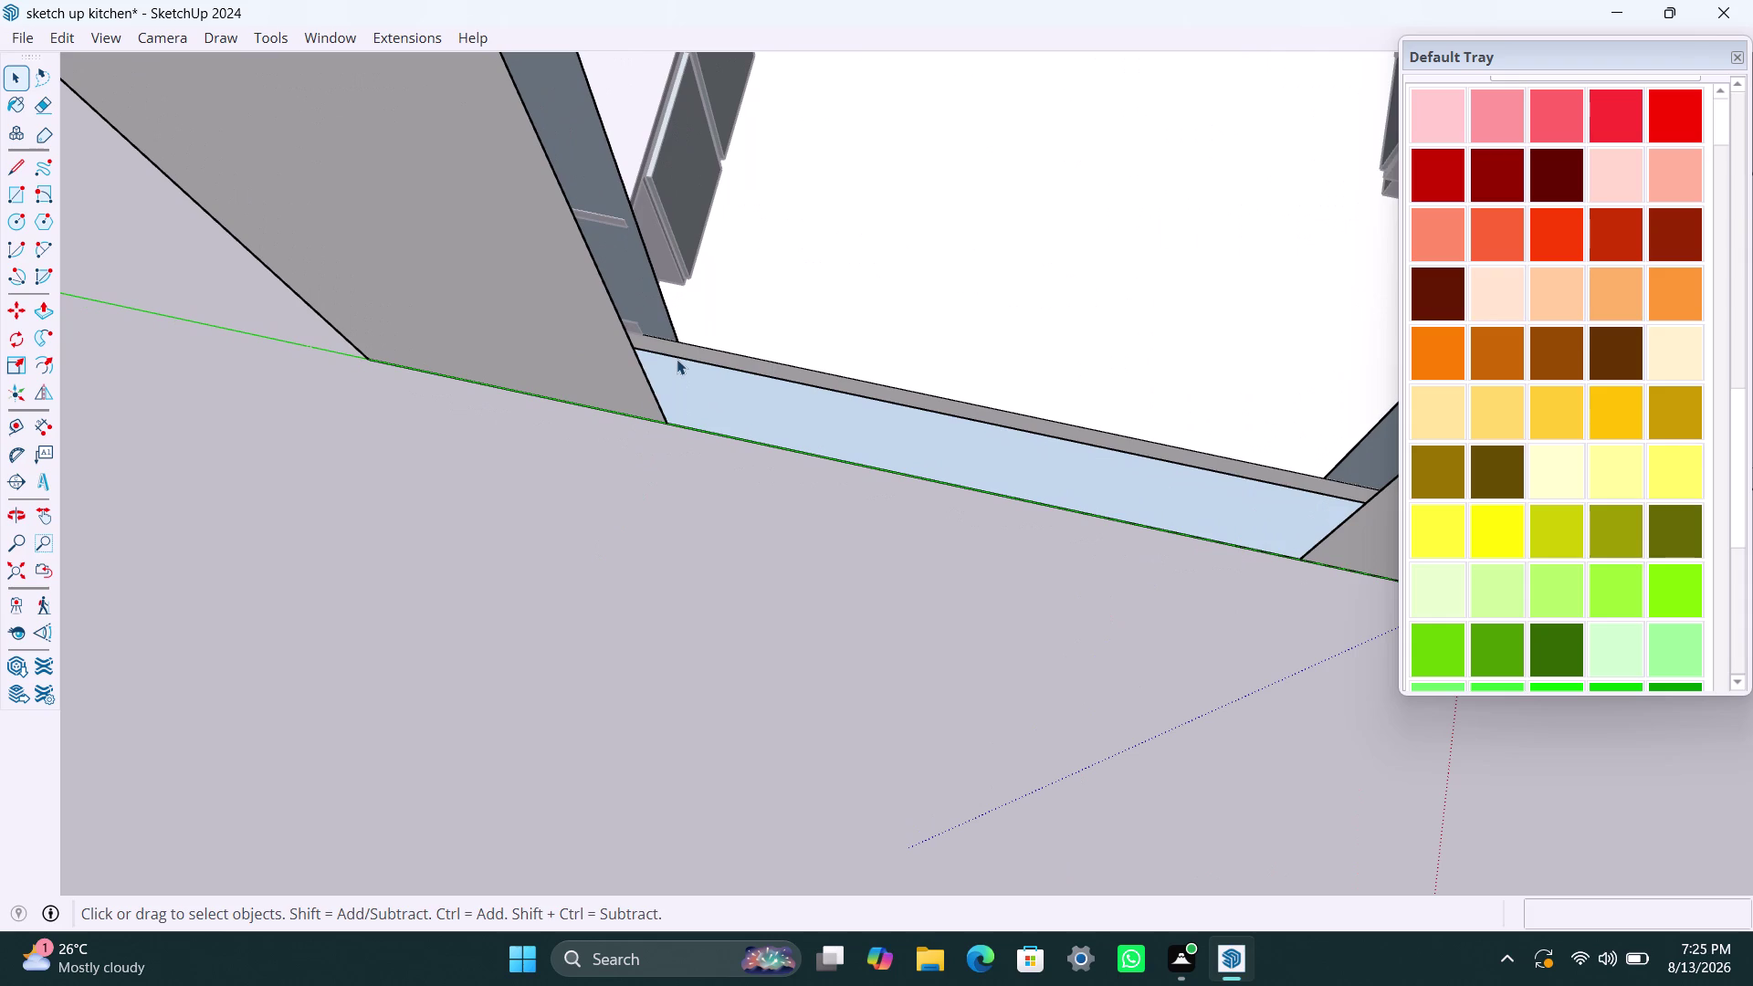
key(l)
click(681, 342)
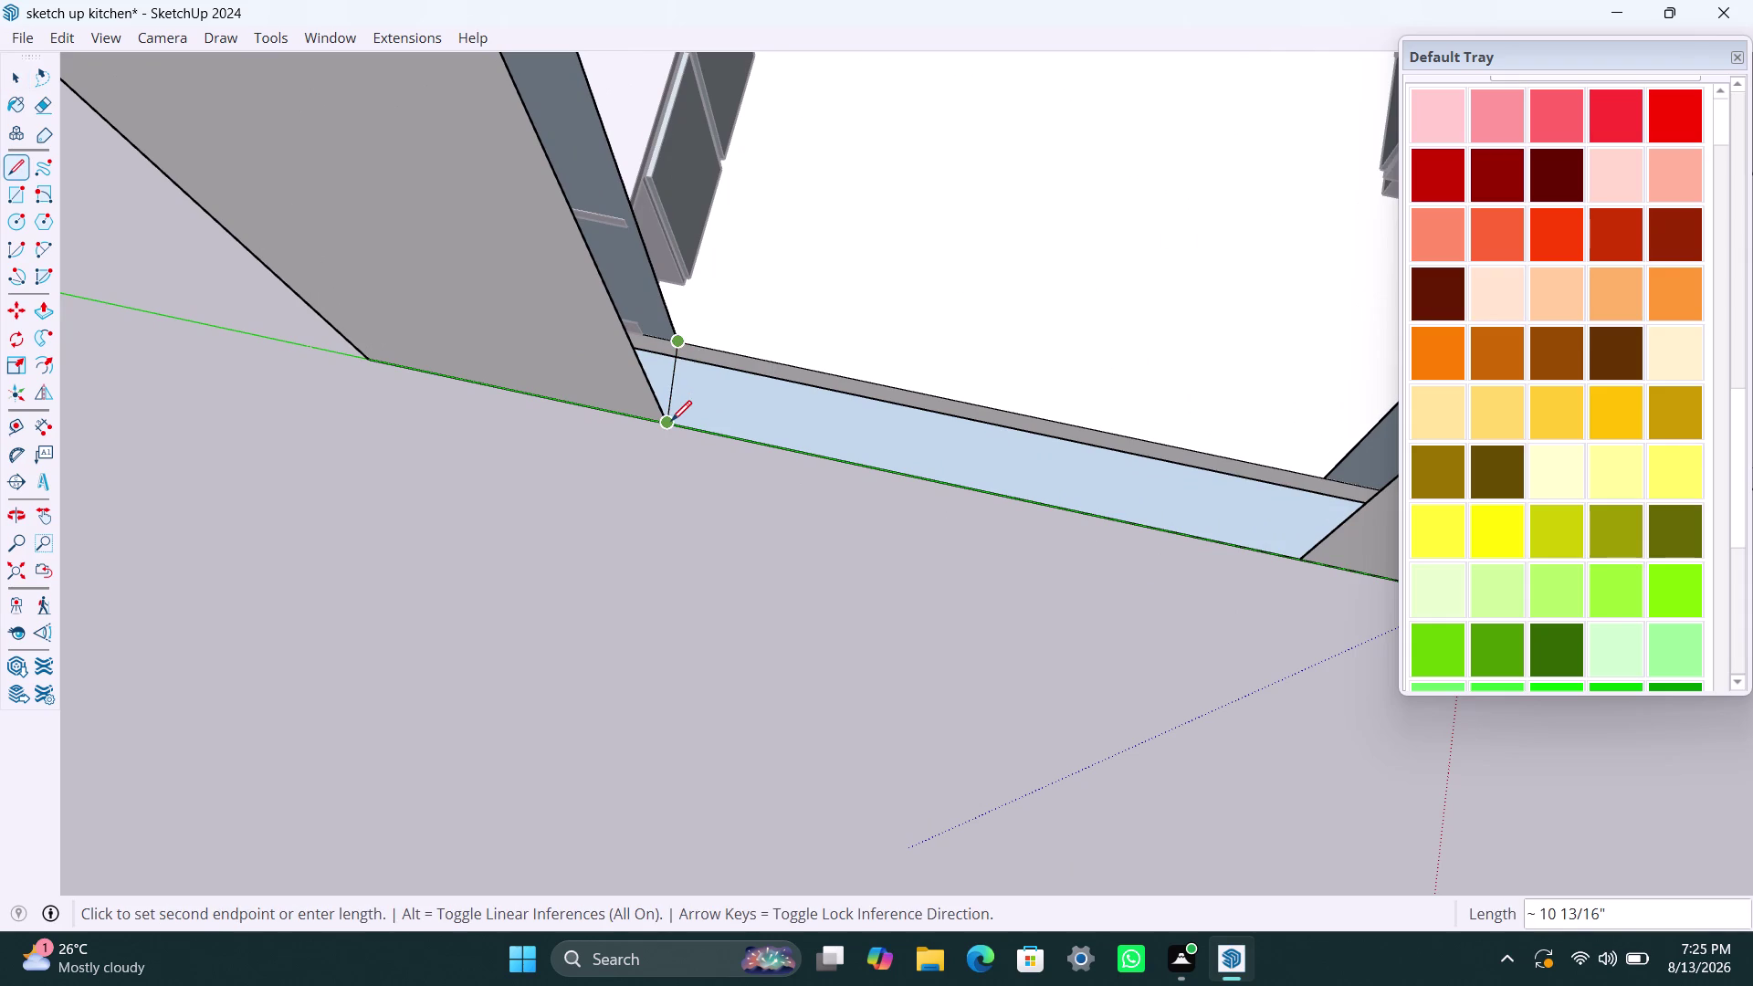
click(671, 421)
key(space)
click(672, 547)
scroll(down, 3)
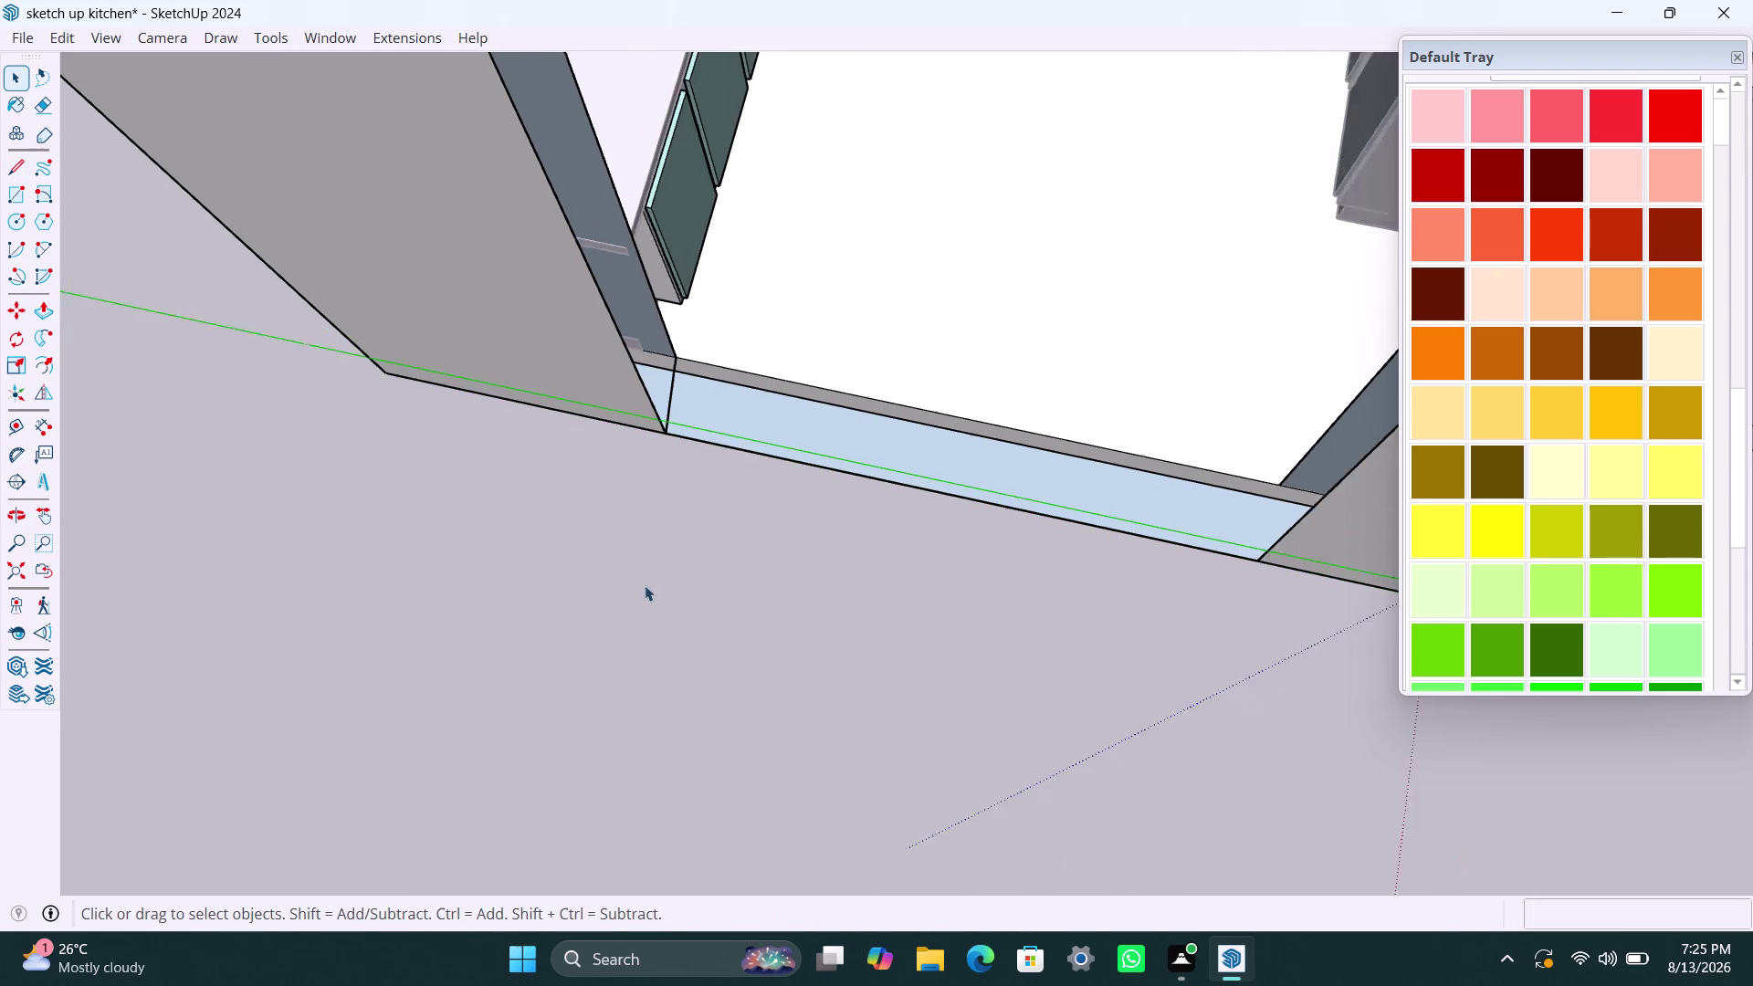
scroll(down, 3)
middle_drag(718, 641, 285, 423)
scroll(up, 3)
scroll(up, 3)
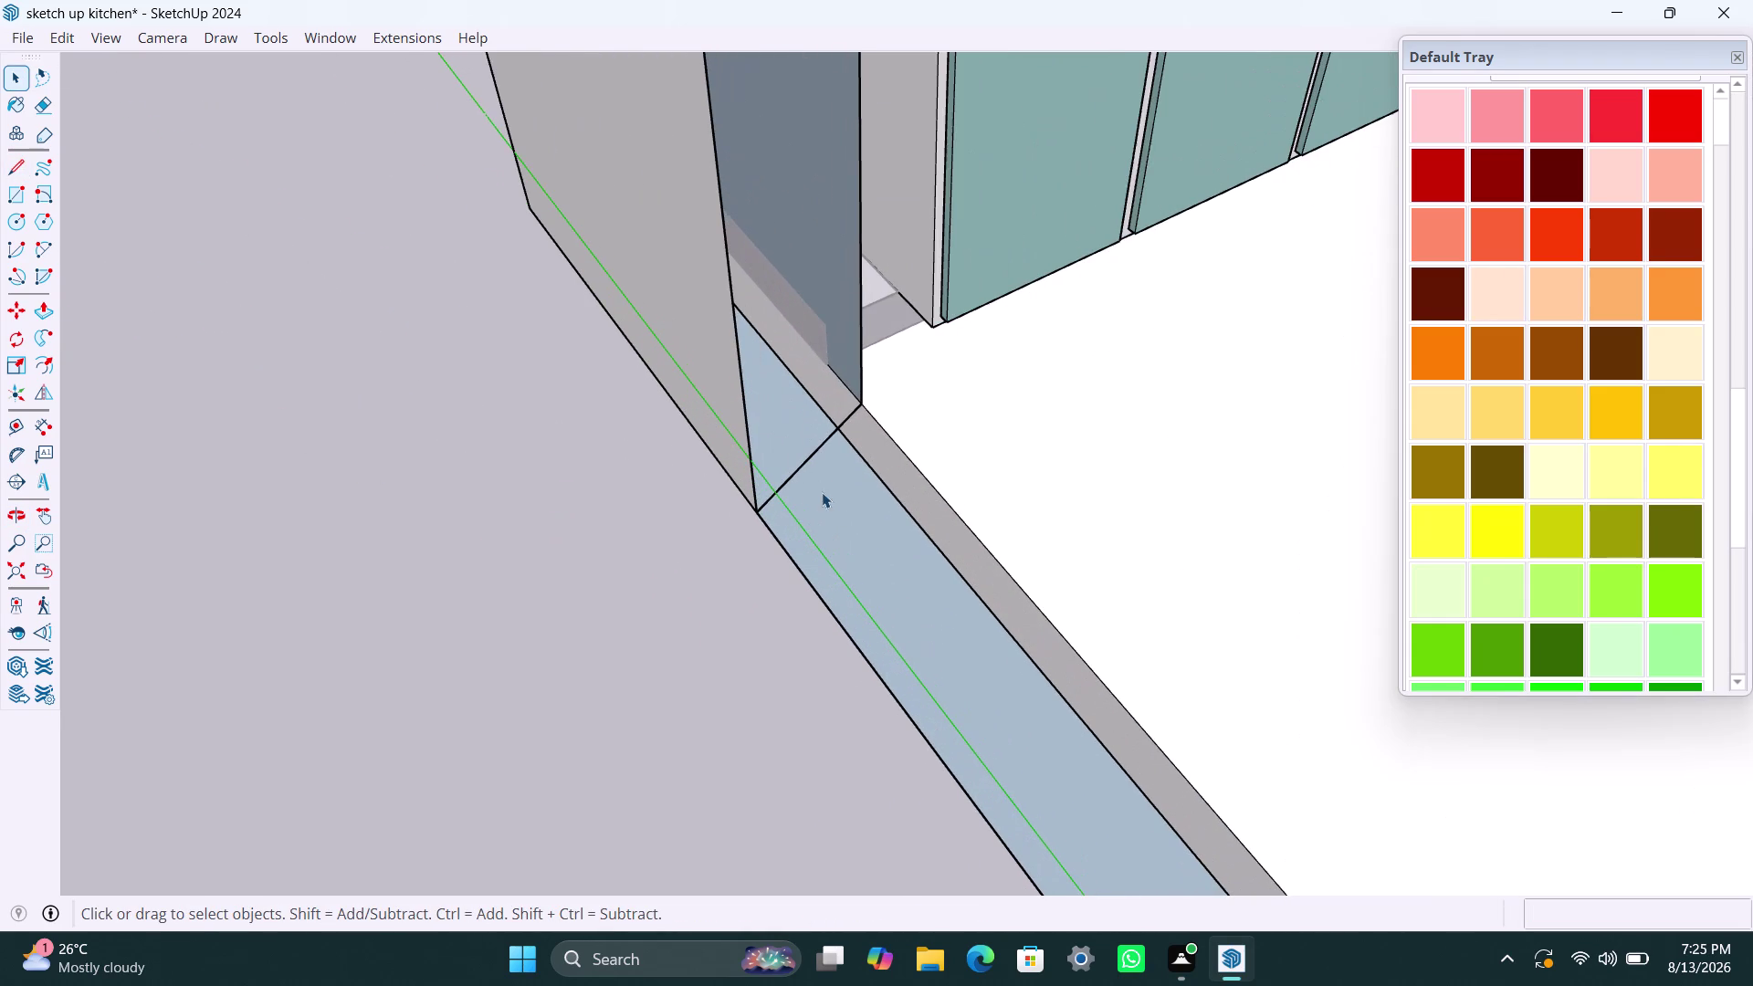
scroll(up, 3)
key(ctrl+z)
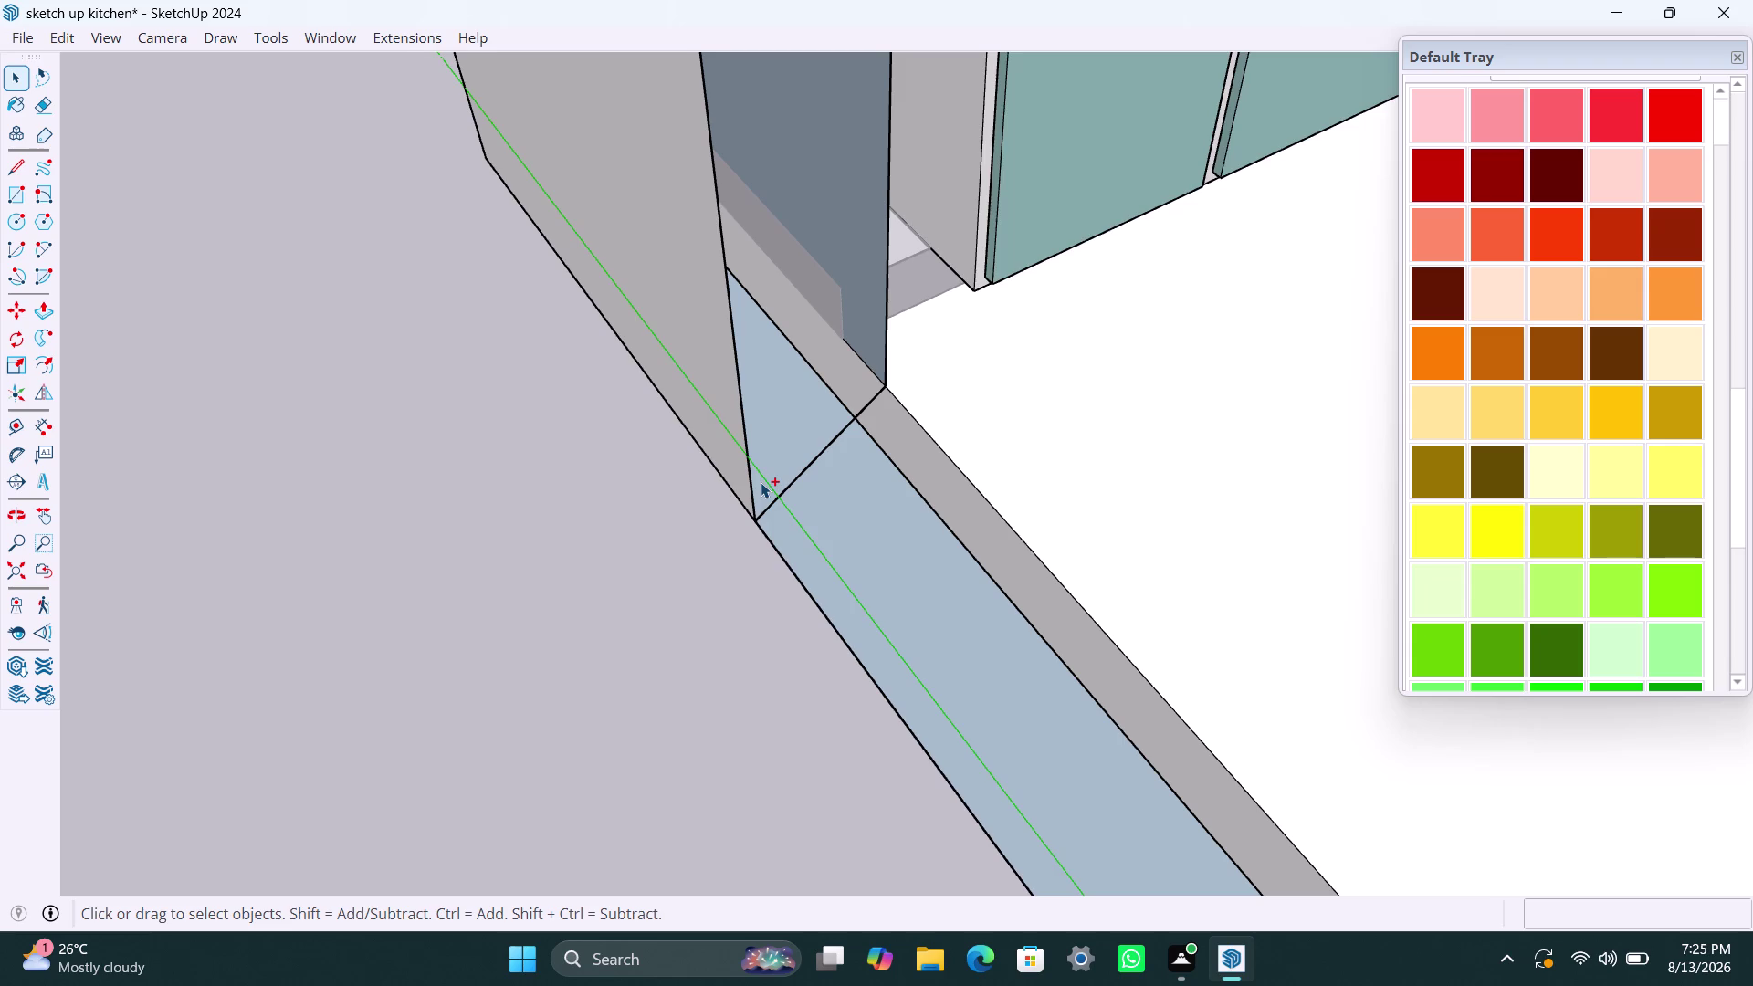
key(ctrl+z)
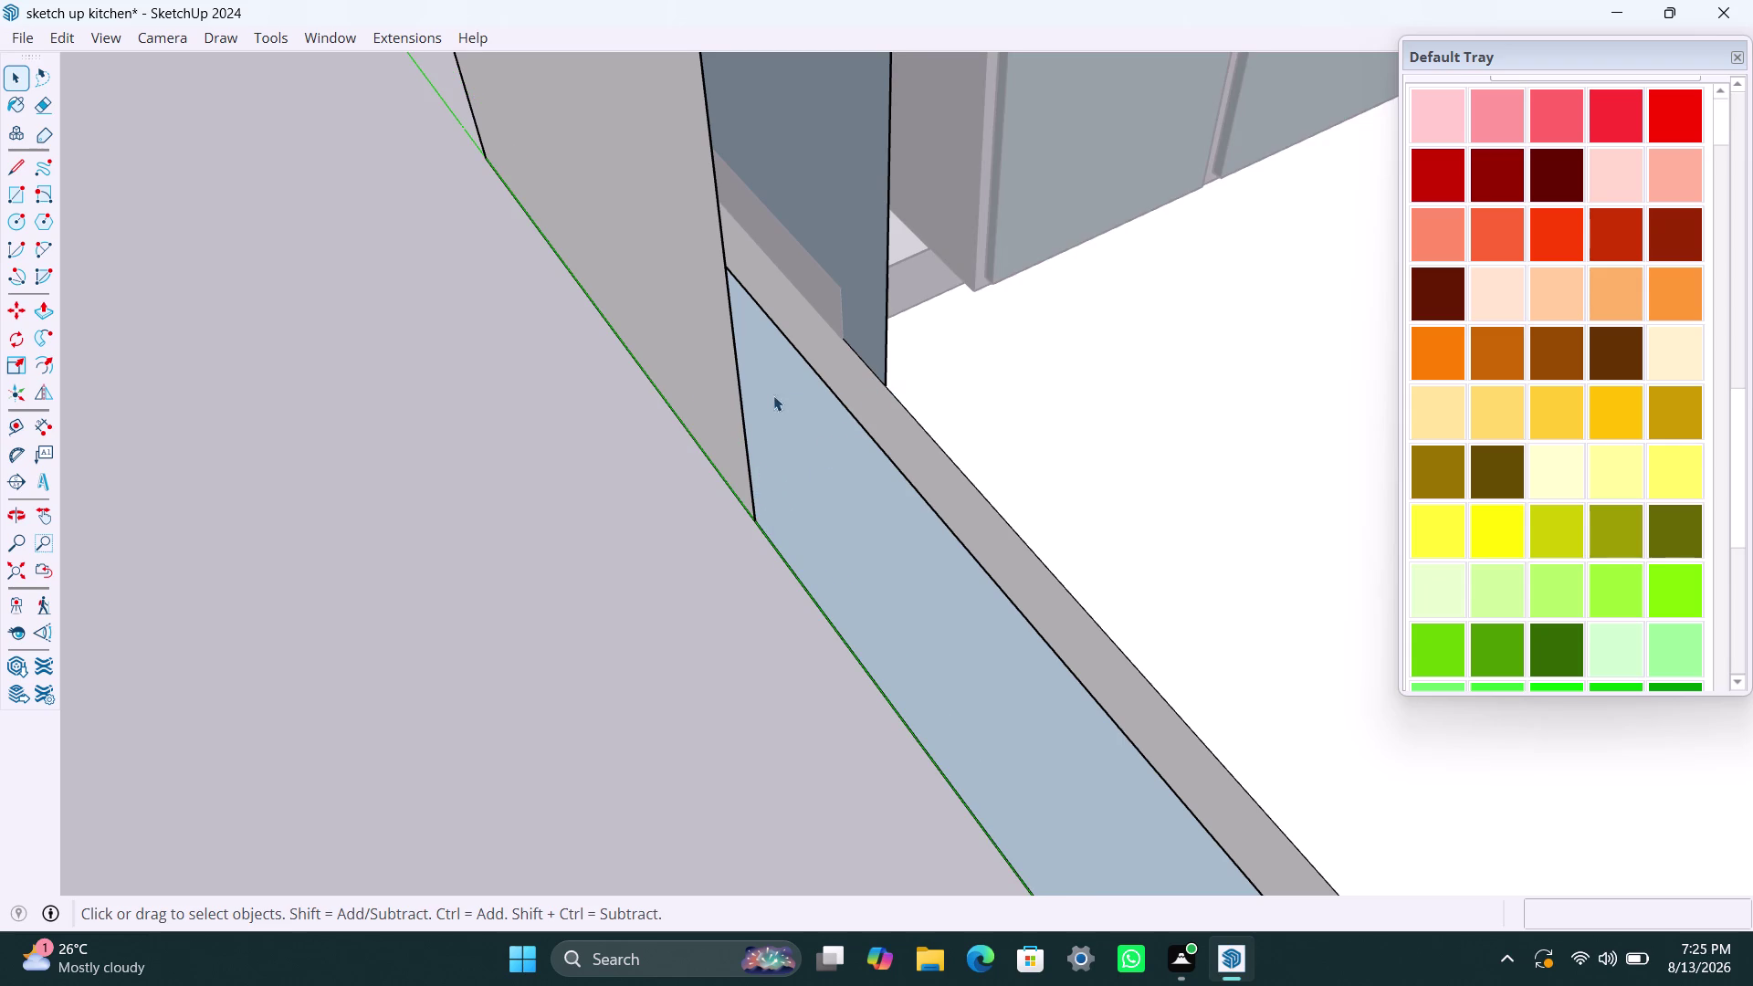
key(l)
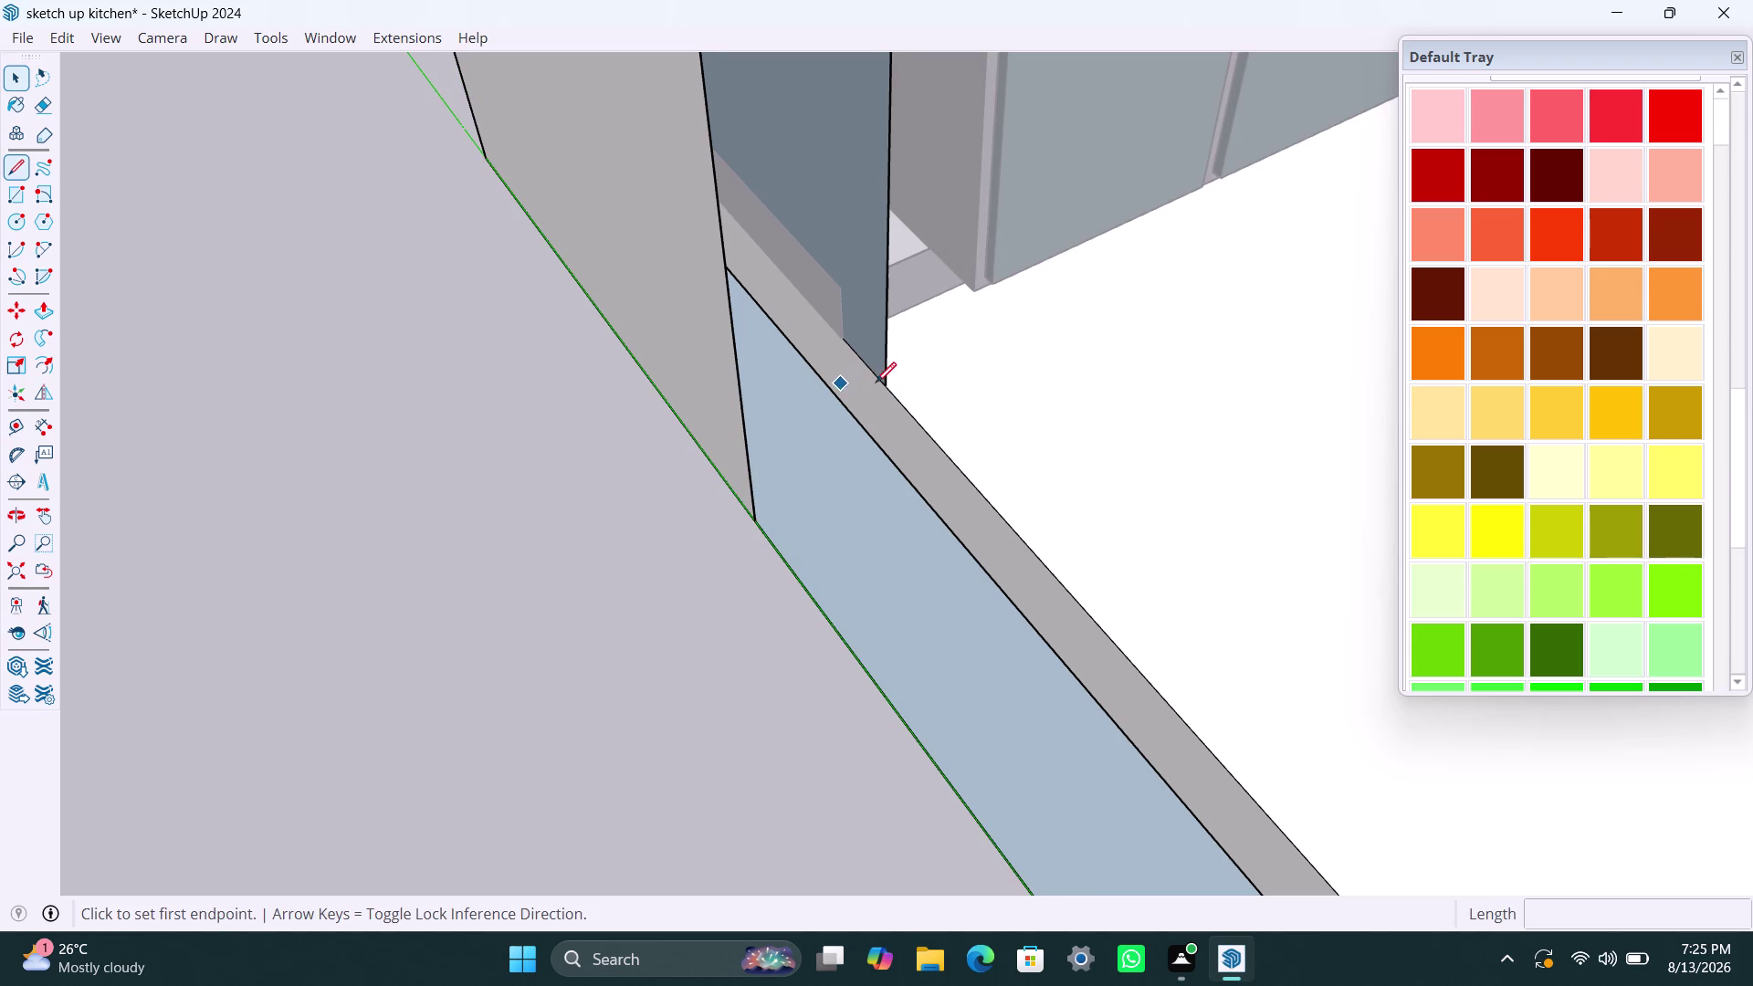
click(886, 384)
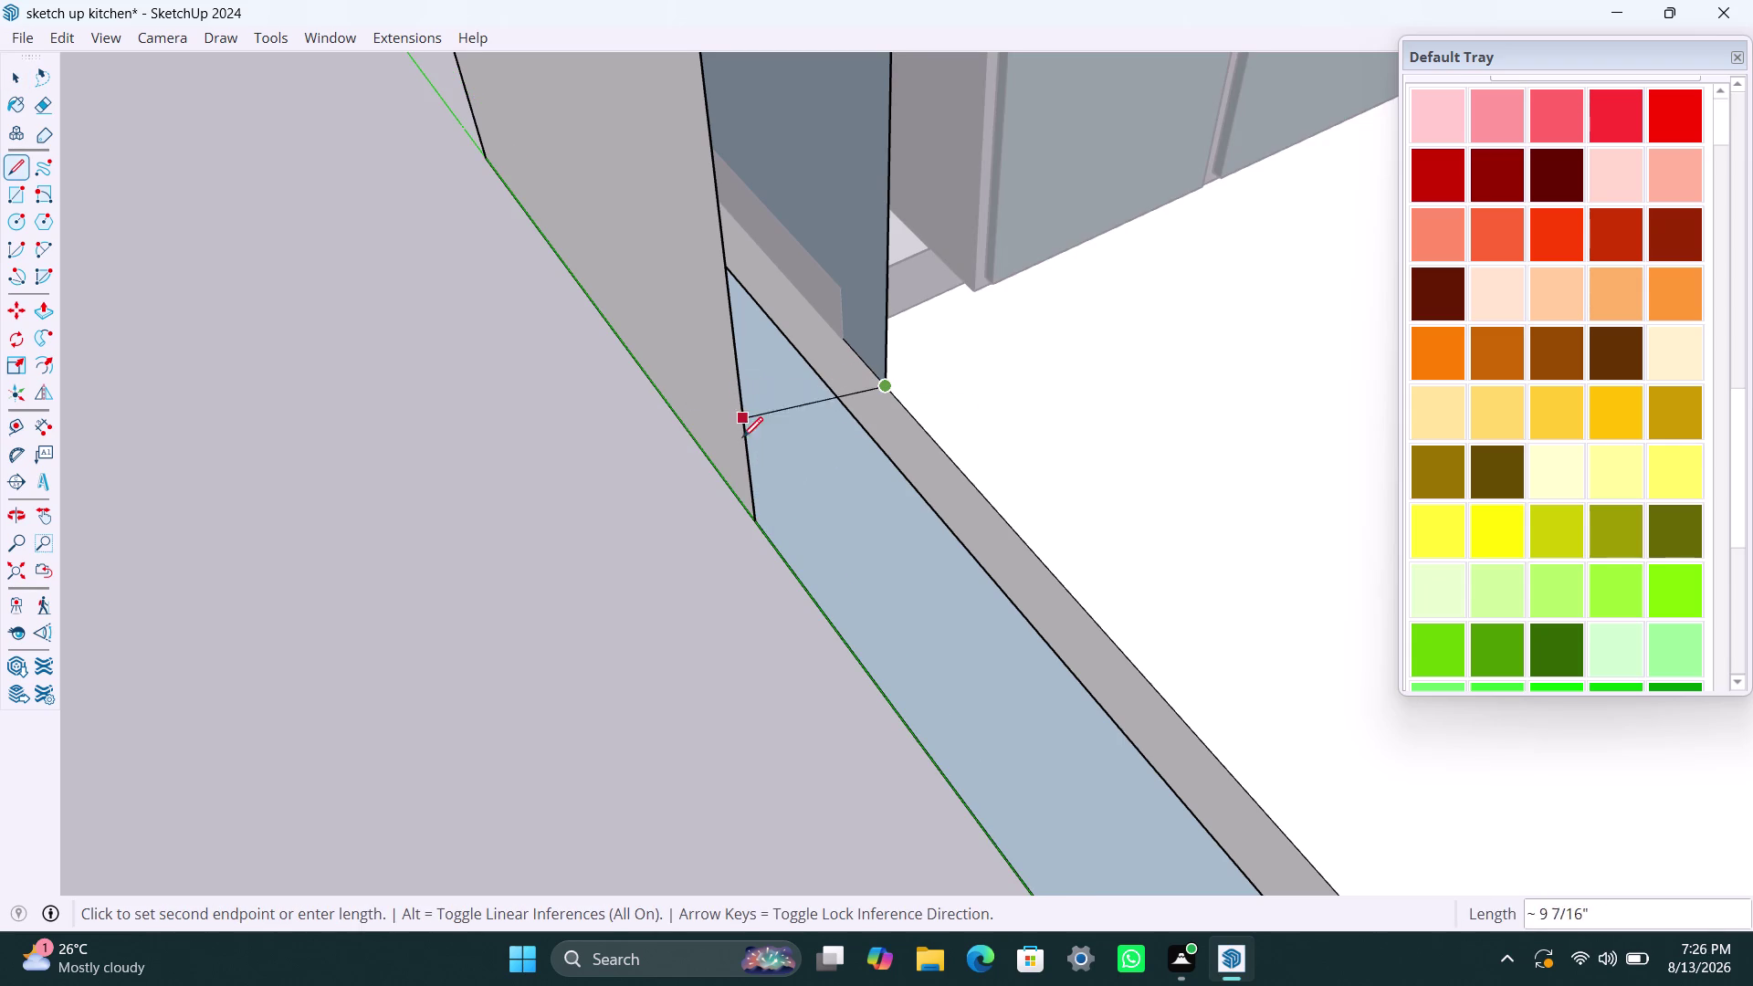
click(747, 450)
key(space)
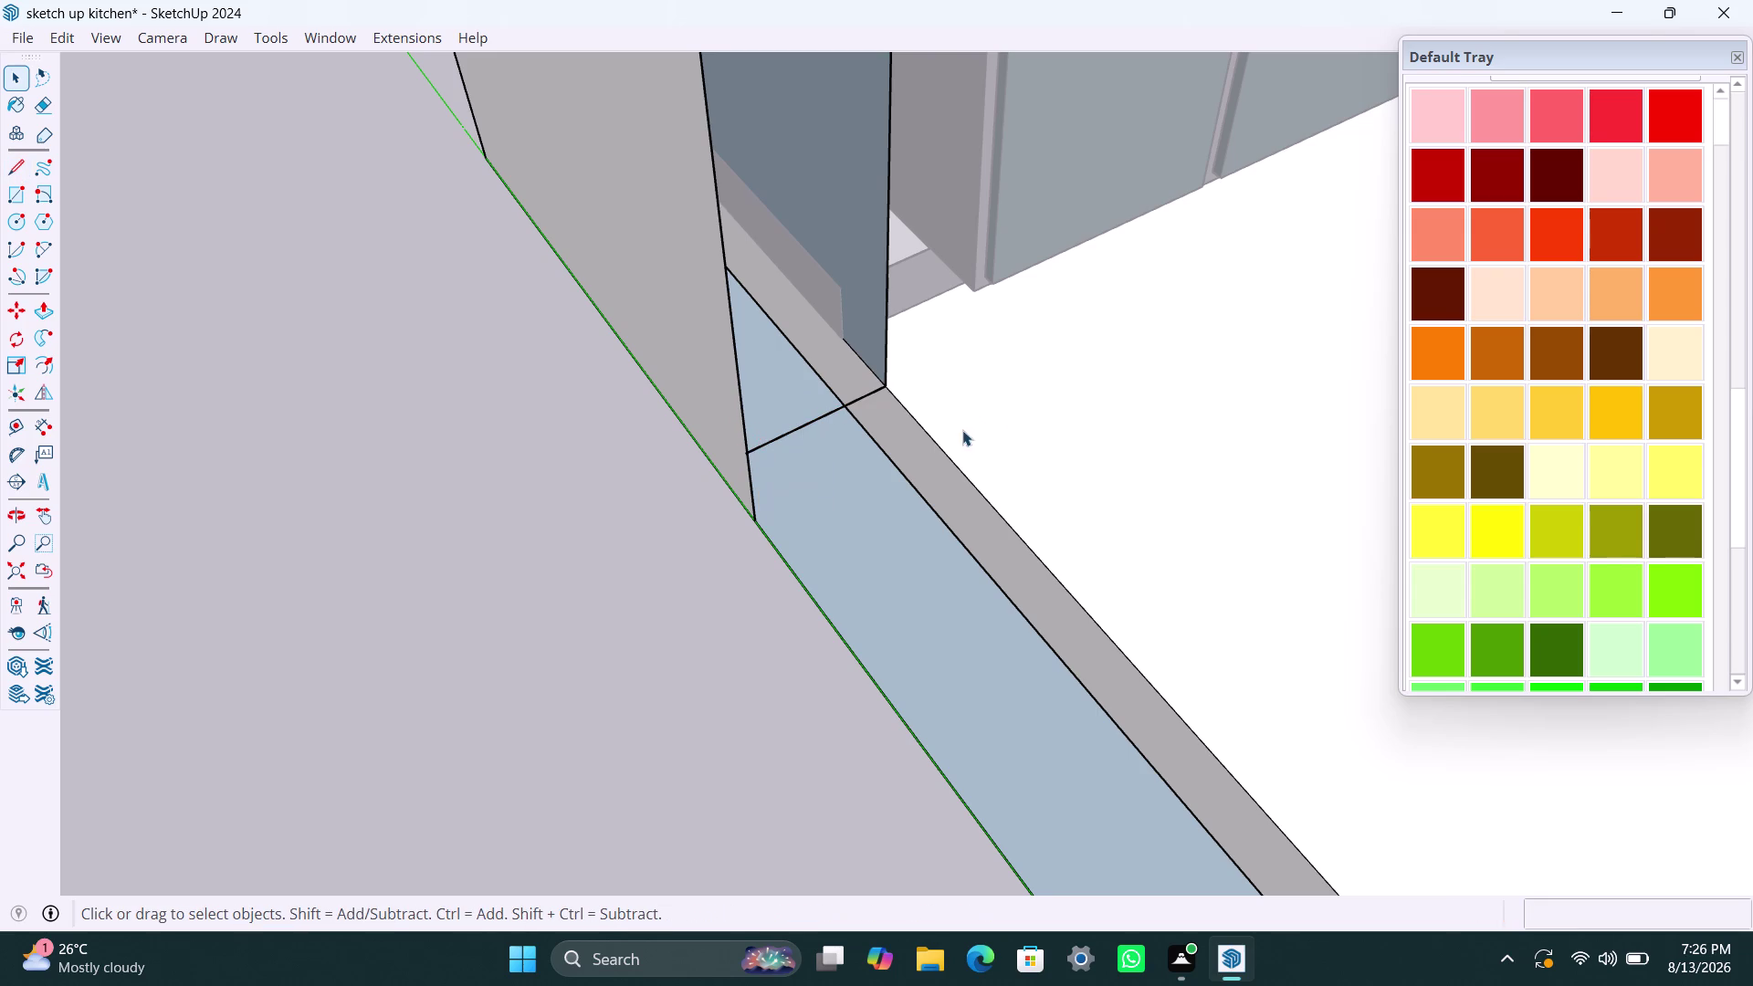
click(1005, 405)
scroll(down, 3)
scroll(down, 3)
scroll(down, 3)
key(l)
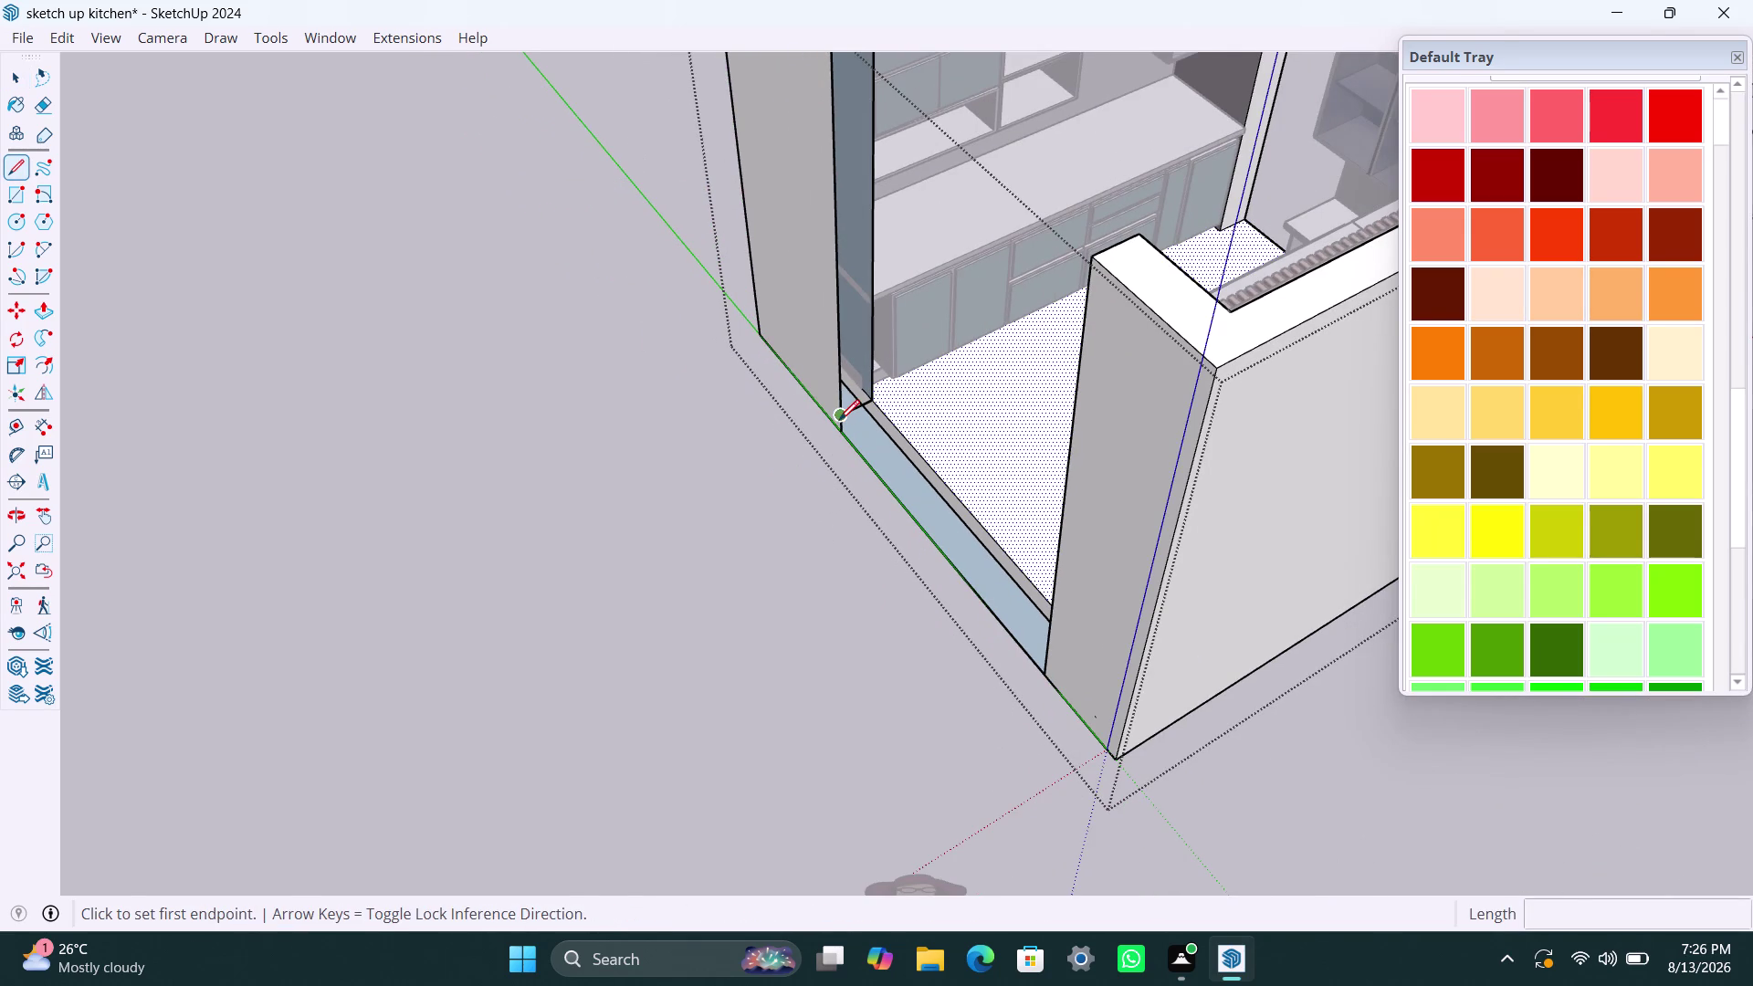
click(840, 414)
scroll(down, 3)
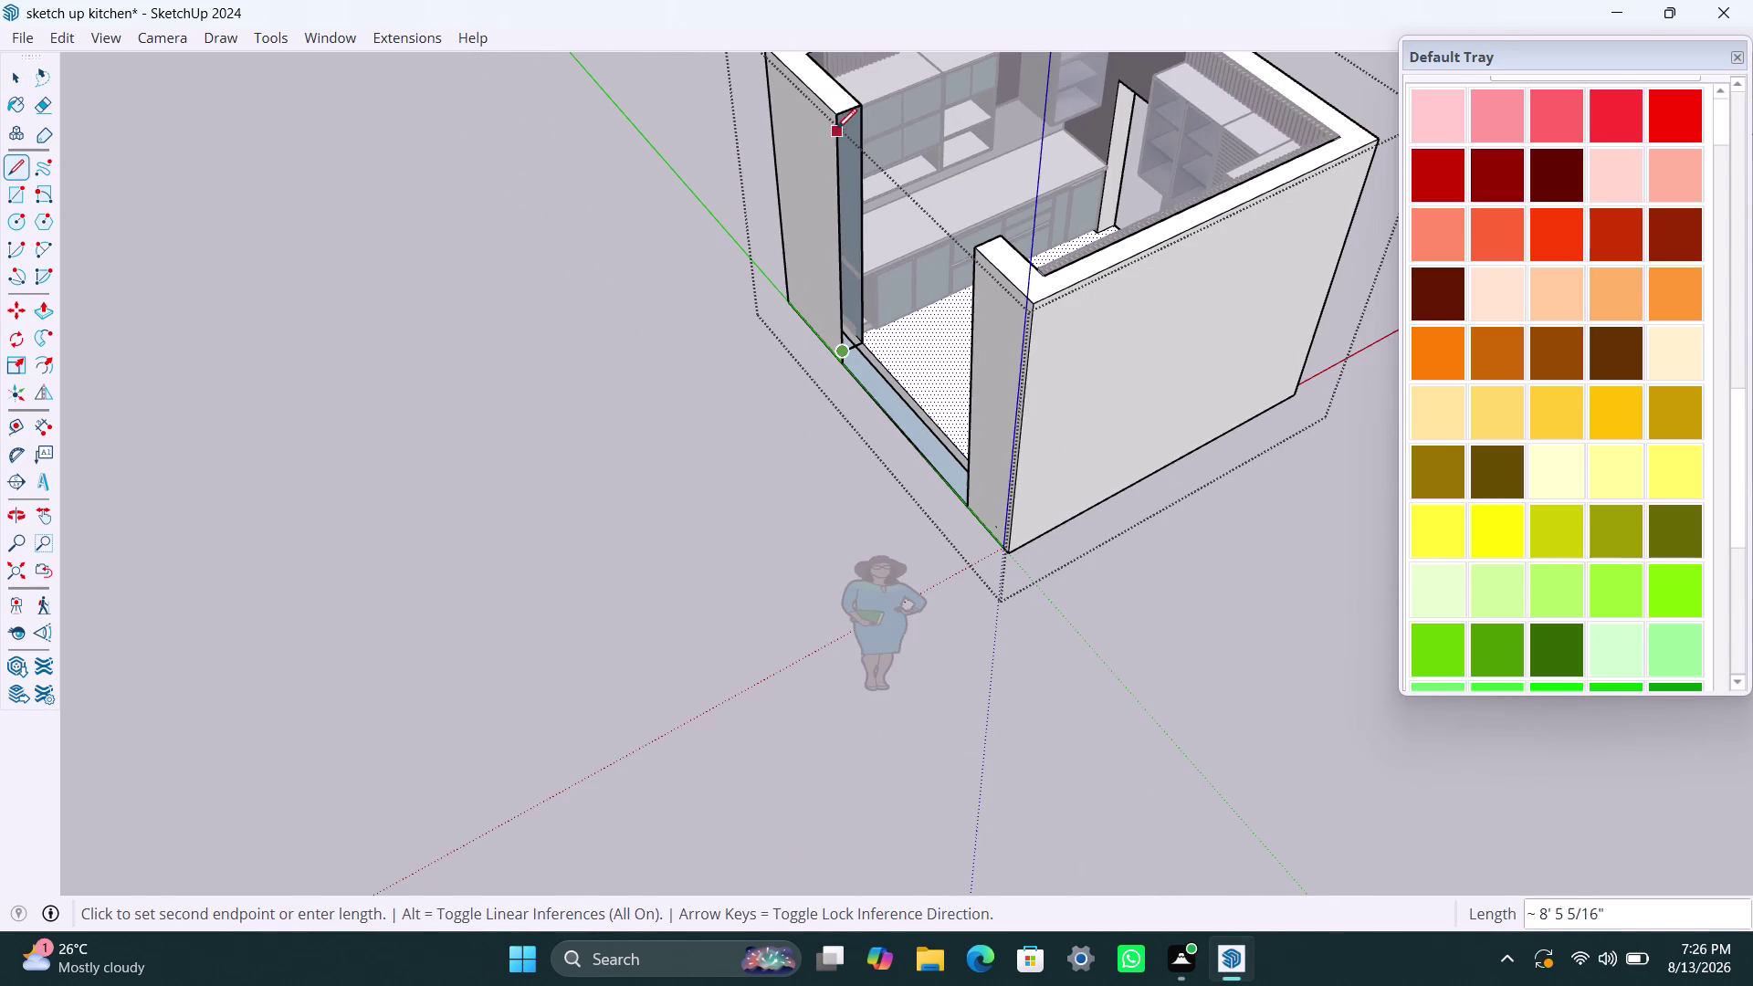
click(836, 122)
key(space)
click(669, 422)
scroll(down, 3)
middle_drag(618, 497, 1317, 543)
scroll(up, 3)
middle_drag(834, 633, 836, 637)
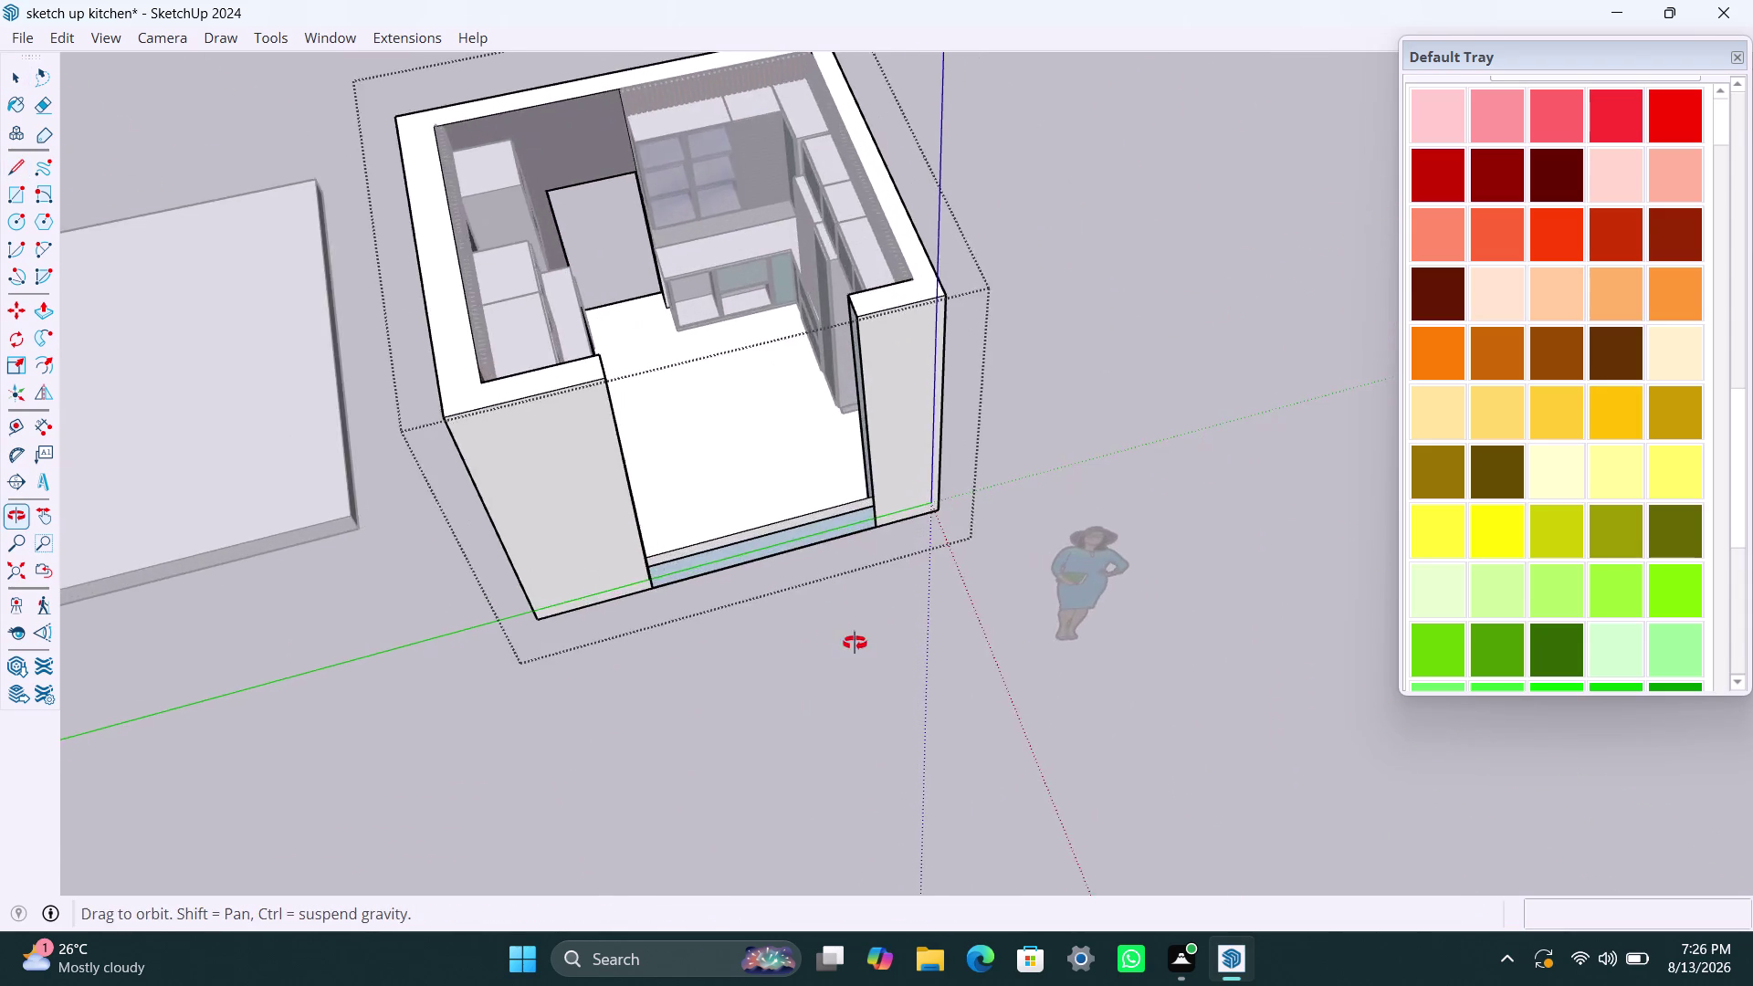
middle_drag(835, 636, 1129, 635)
scroll(up, 3)
key(l)
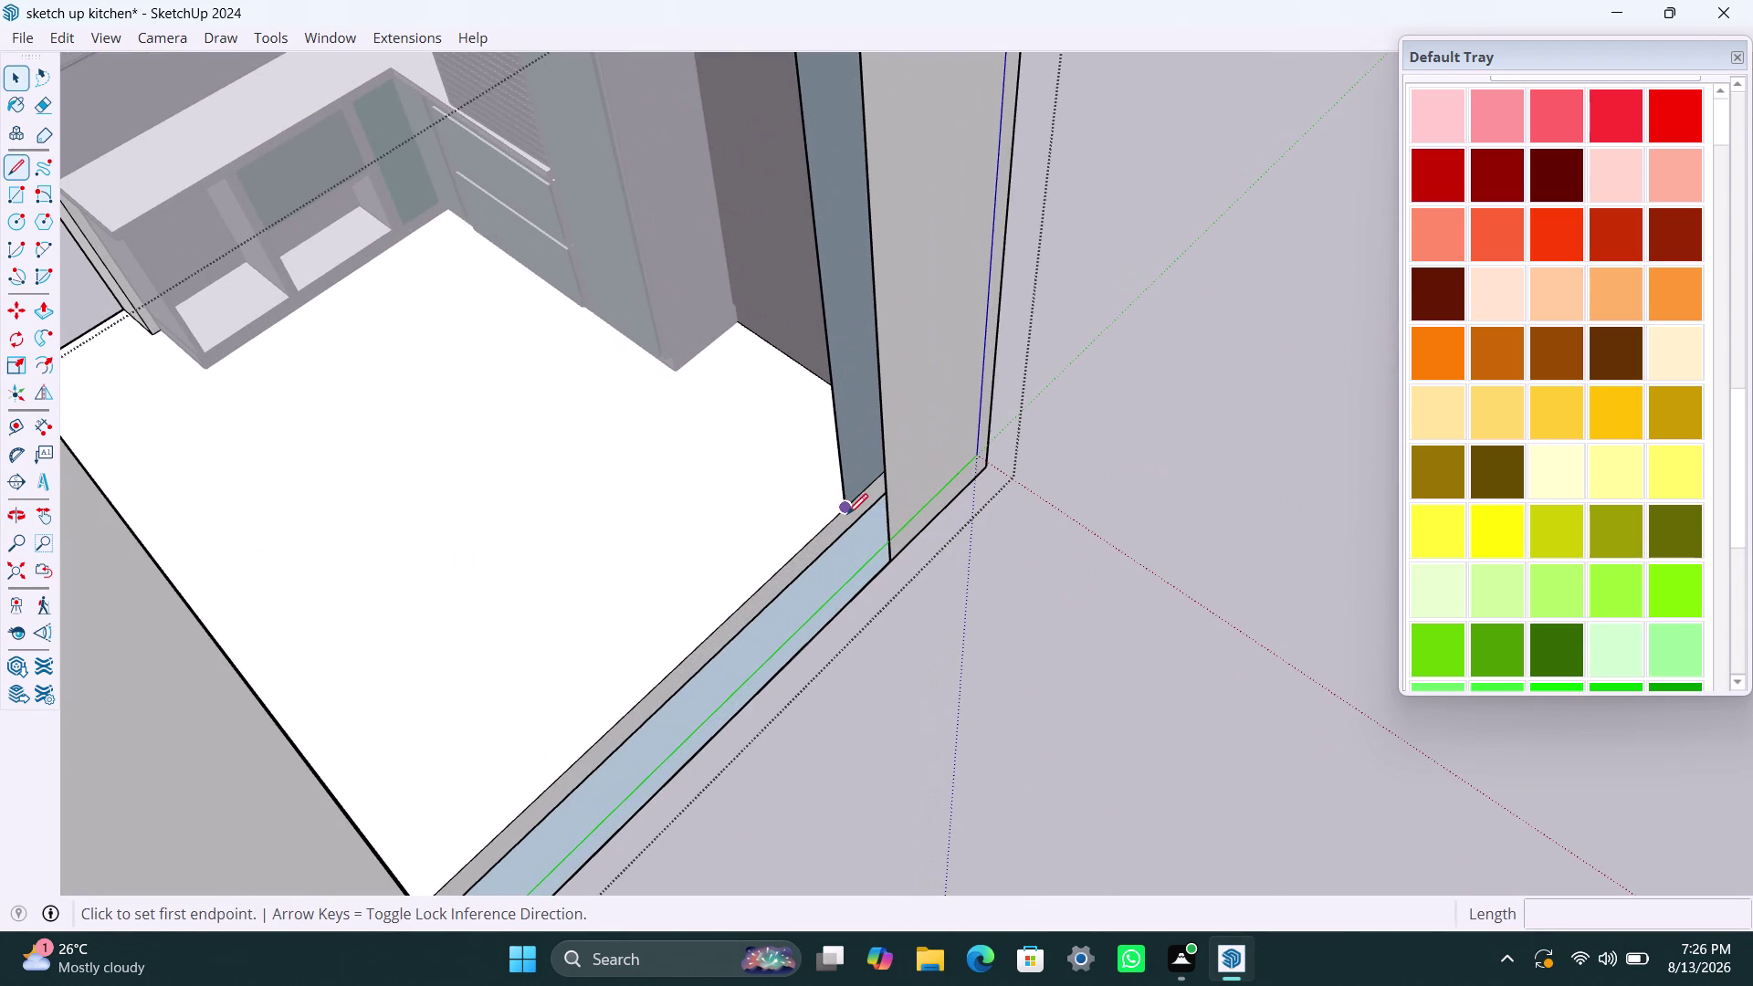
click(849, 503)
click(895, 537)
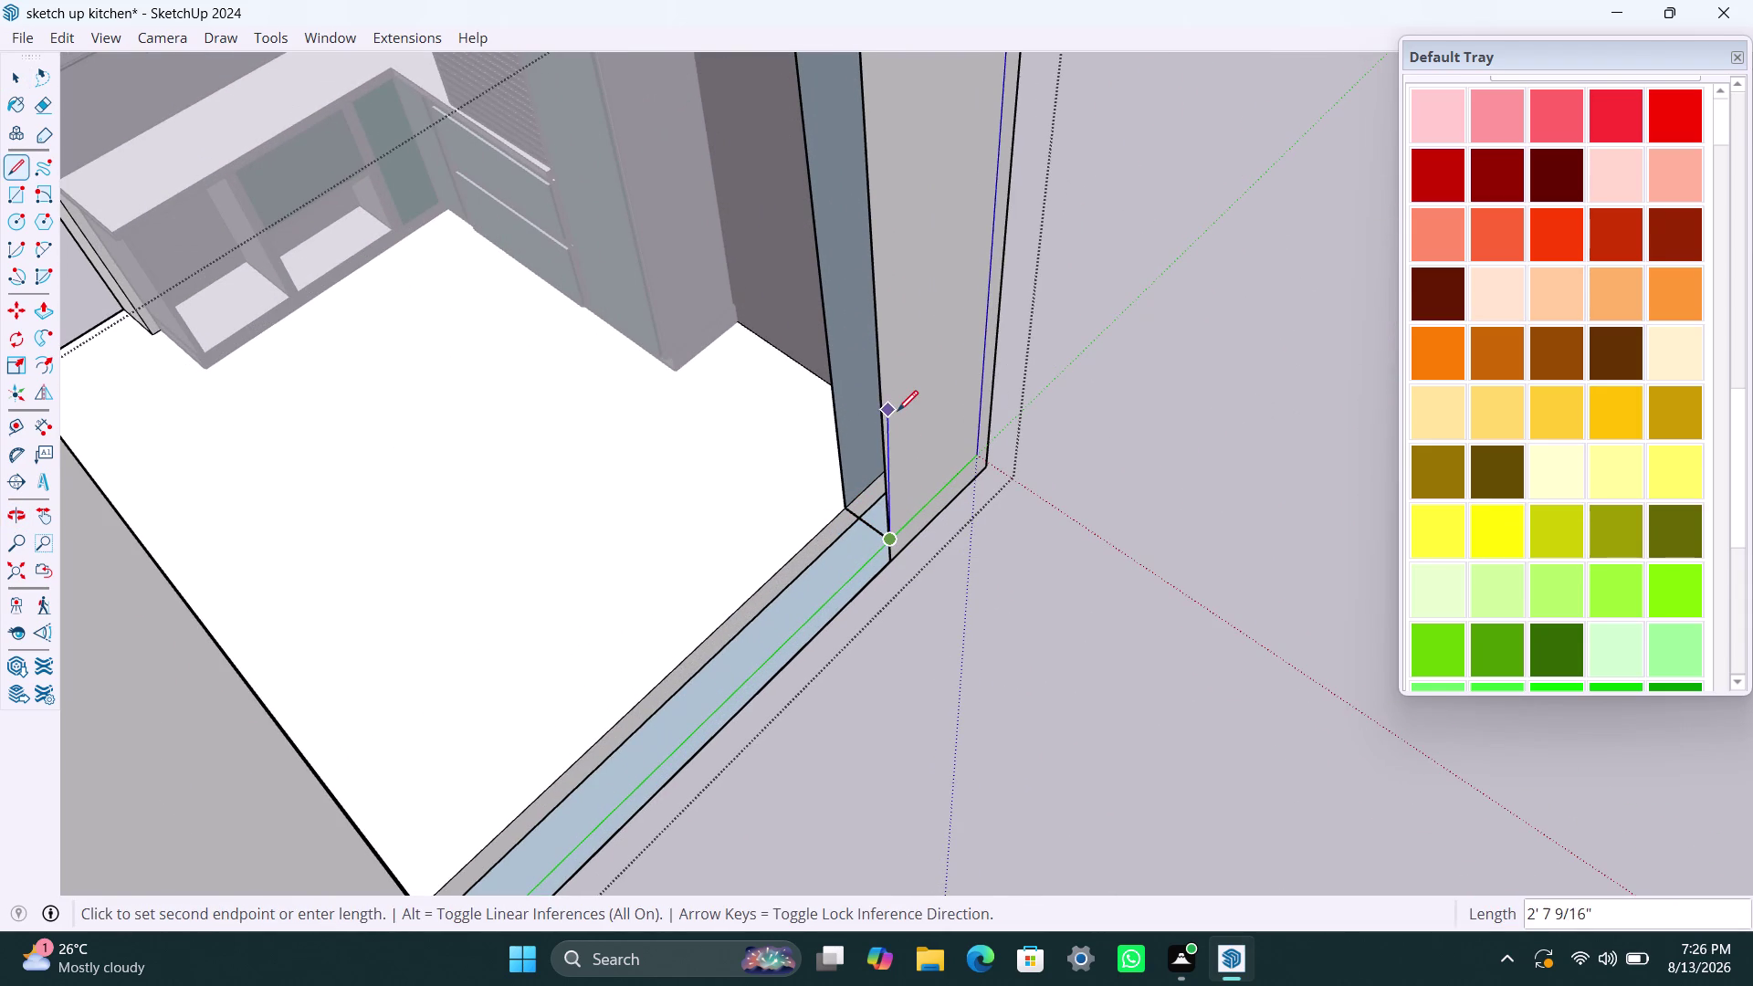
click(881, 388)
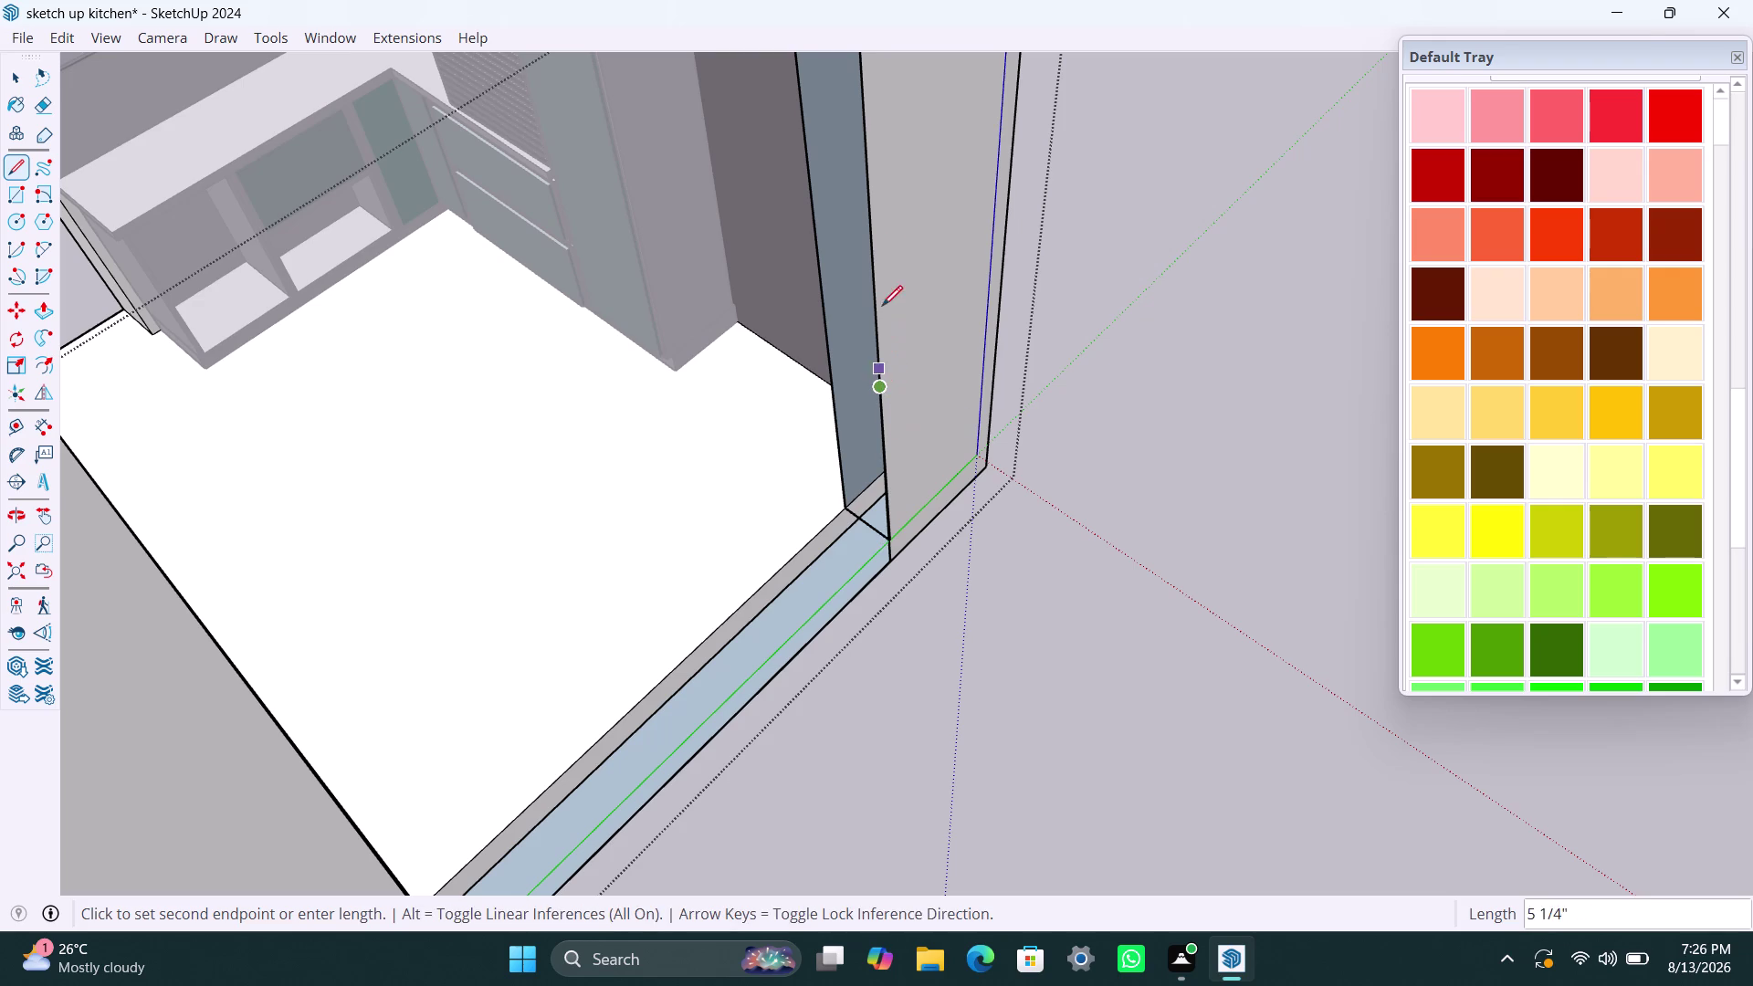
scroll(down, 3)
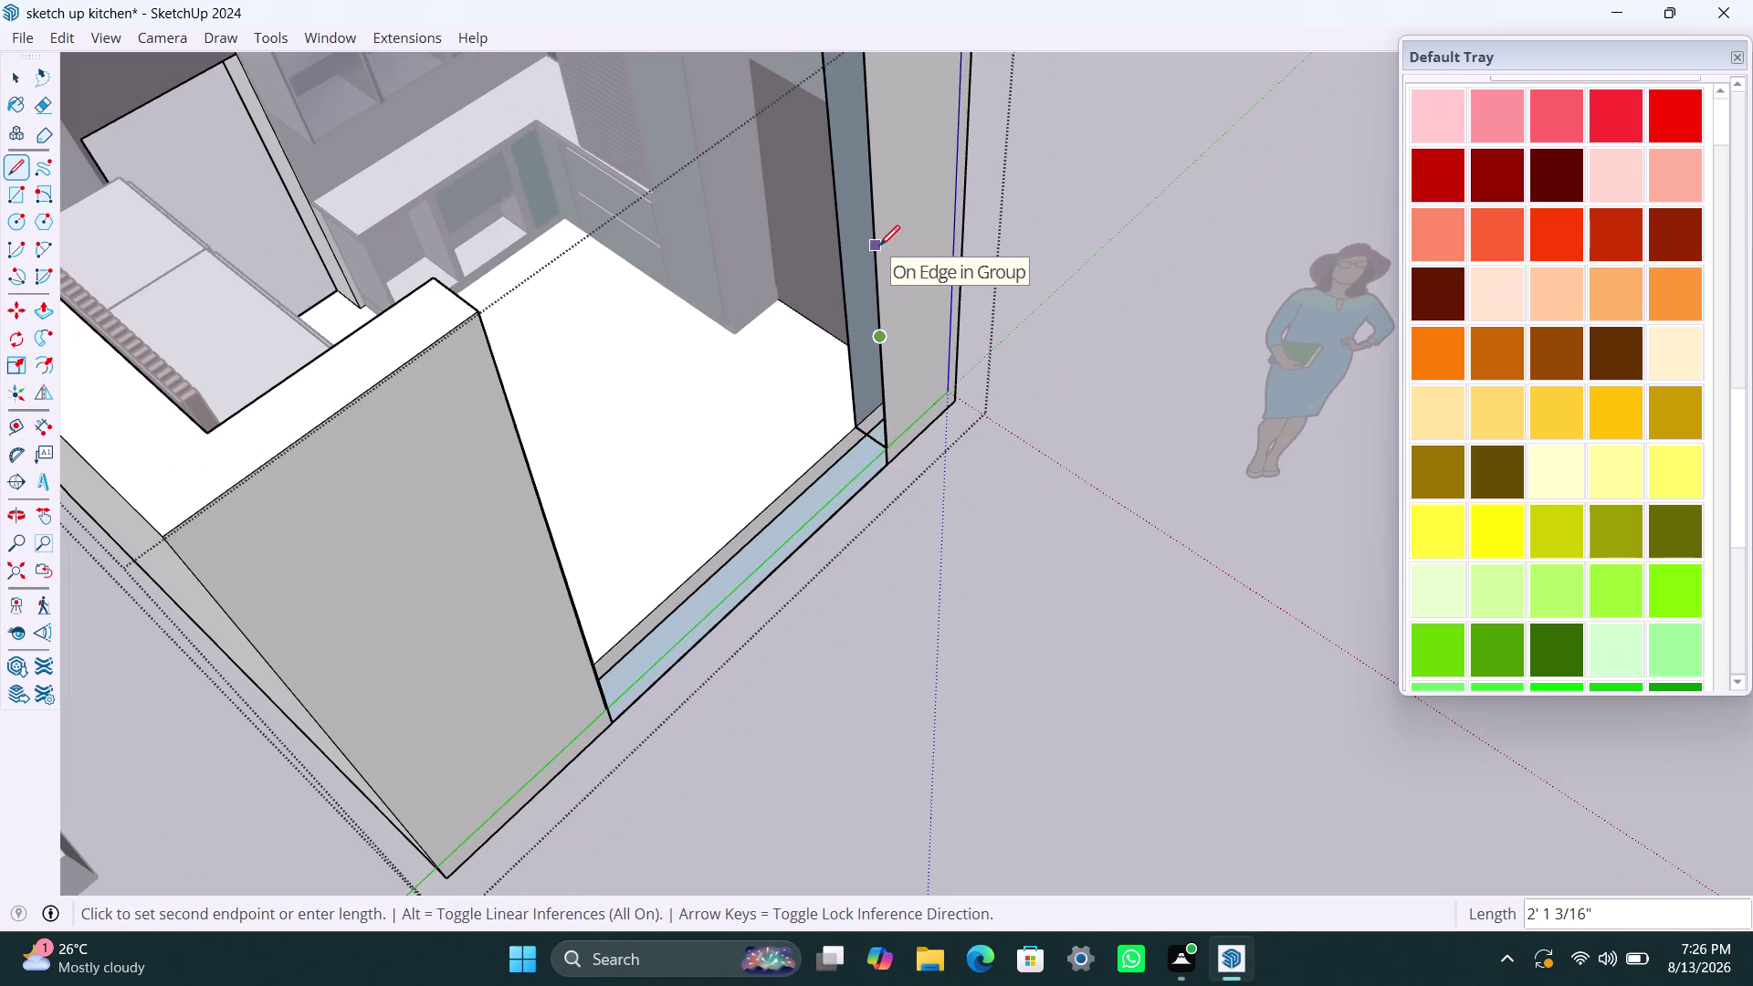
key(ctrl+z)
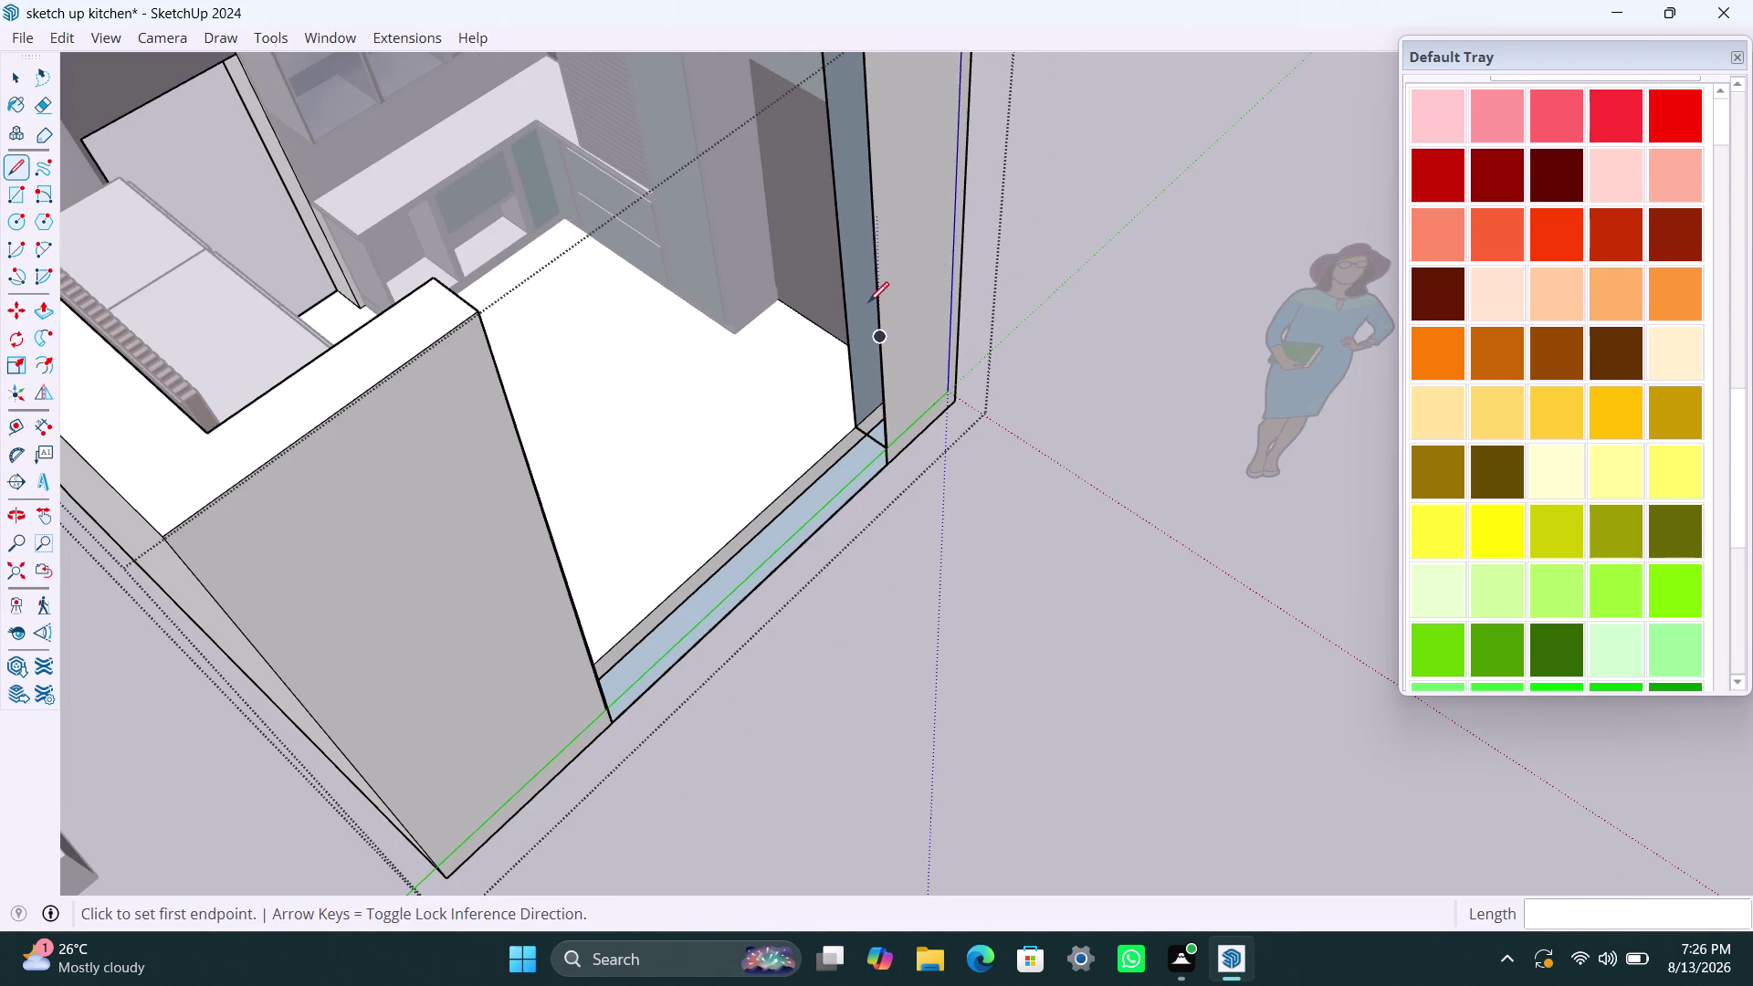
key(ctrl+z)
click(887, 445)
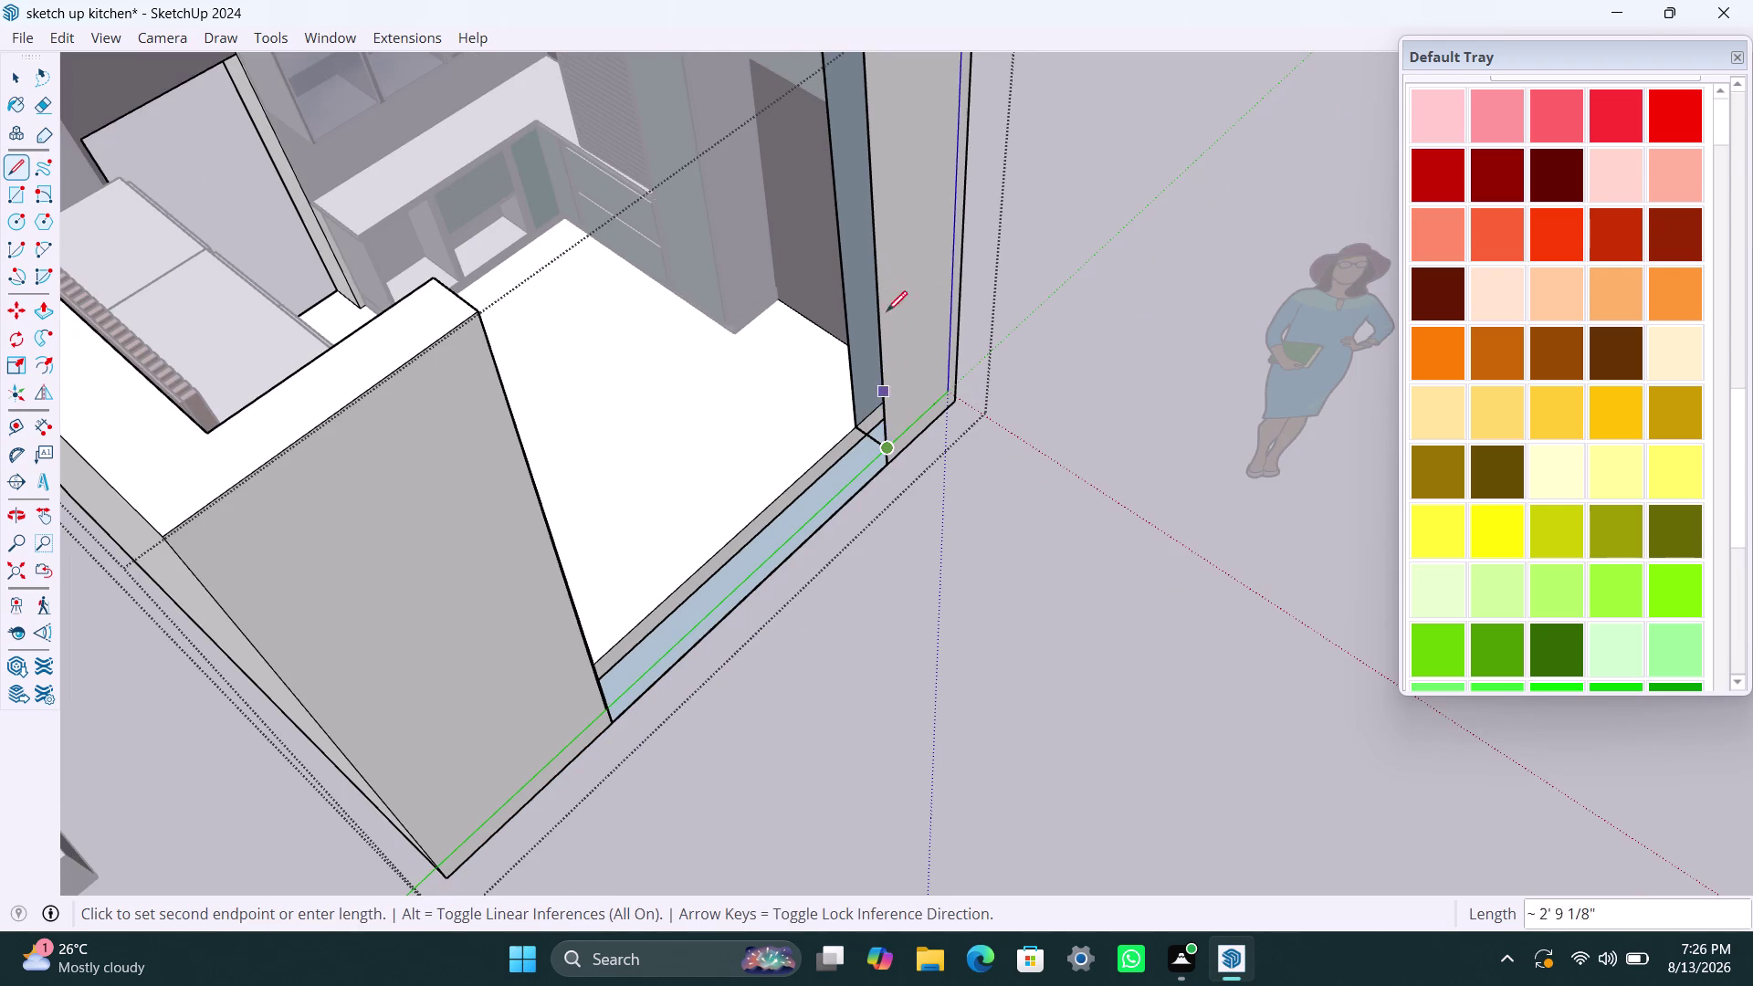
scroll(down, 3)
middle_drag(890, 312, 841, 514)
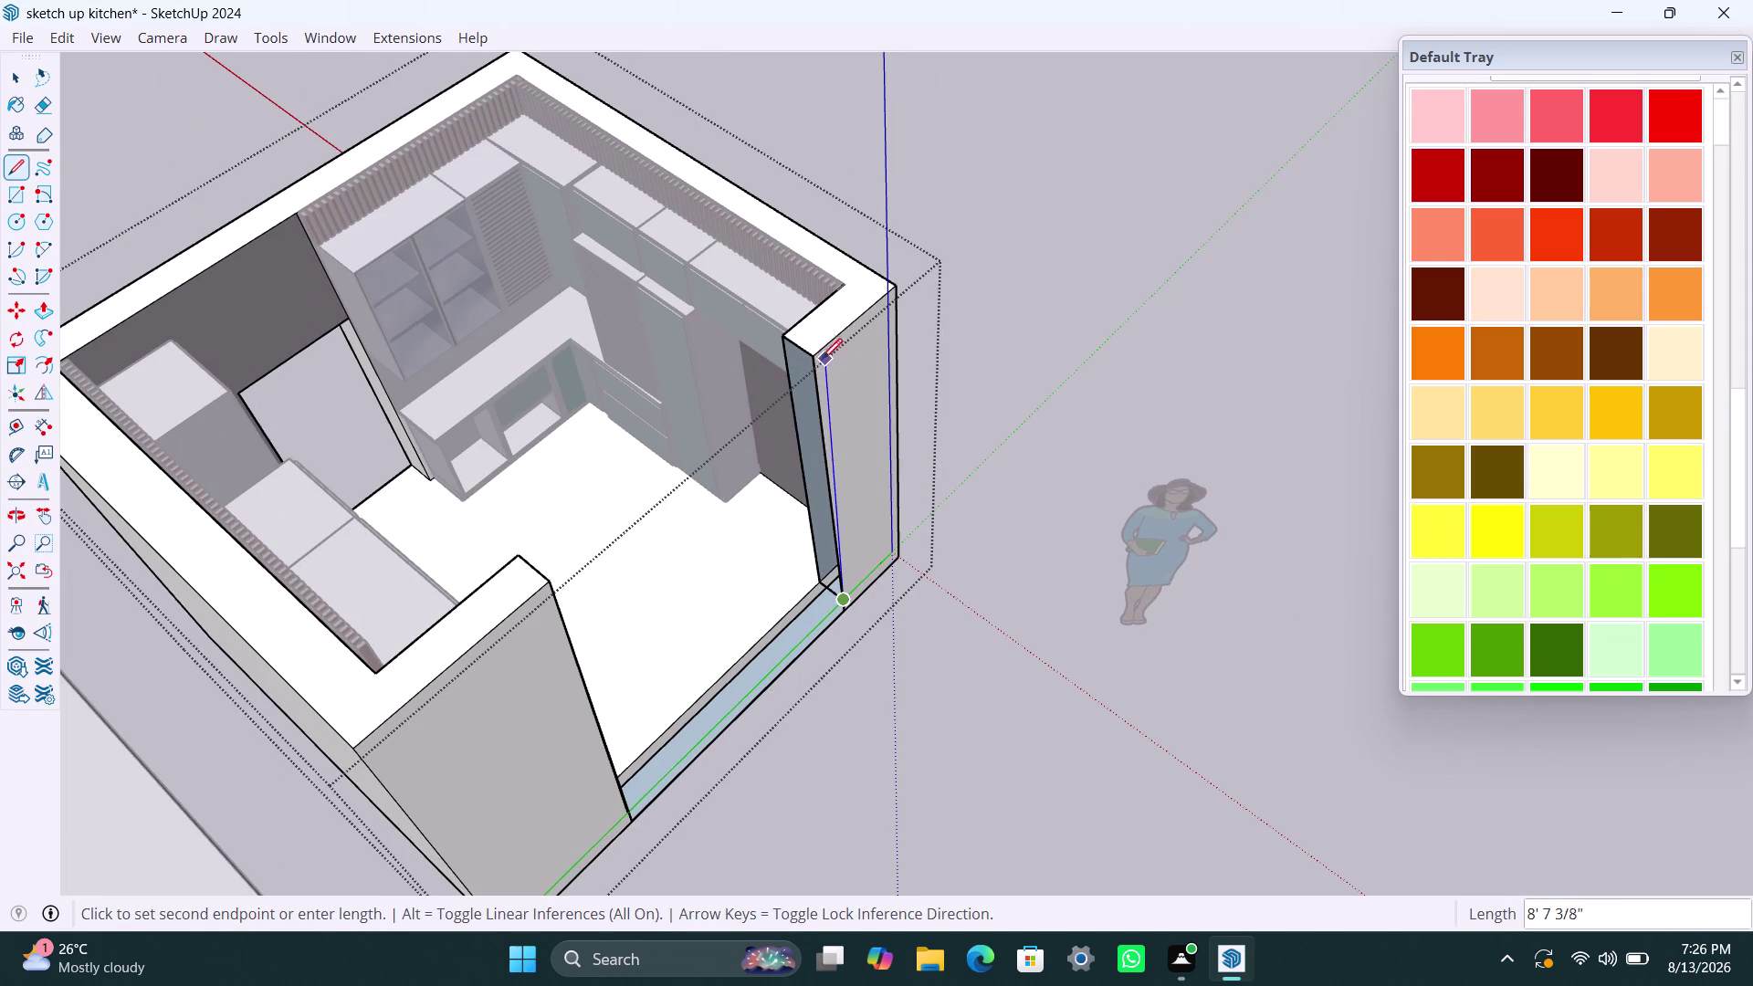
click(811, 358)
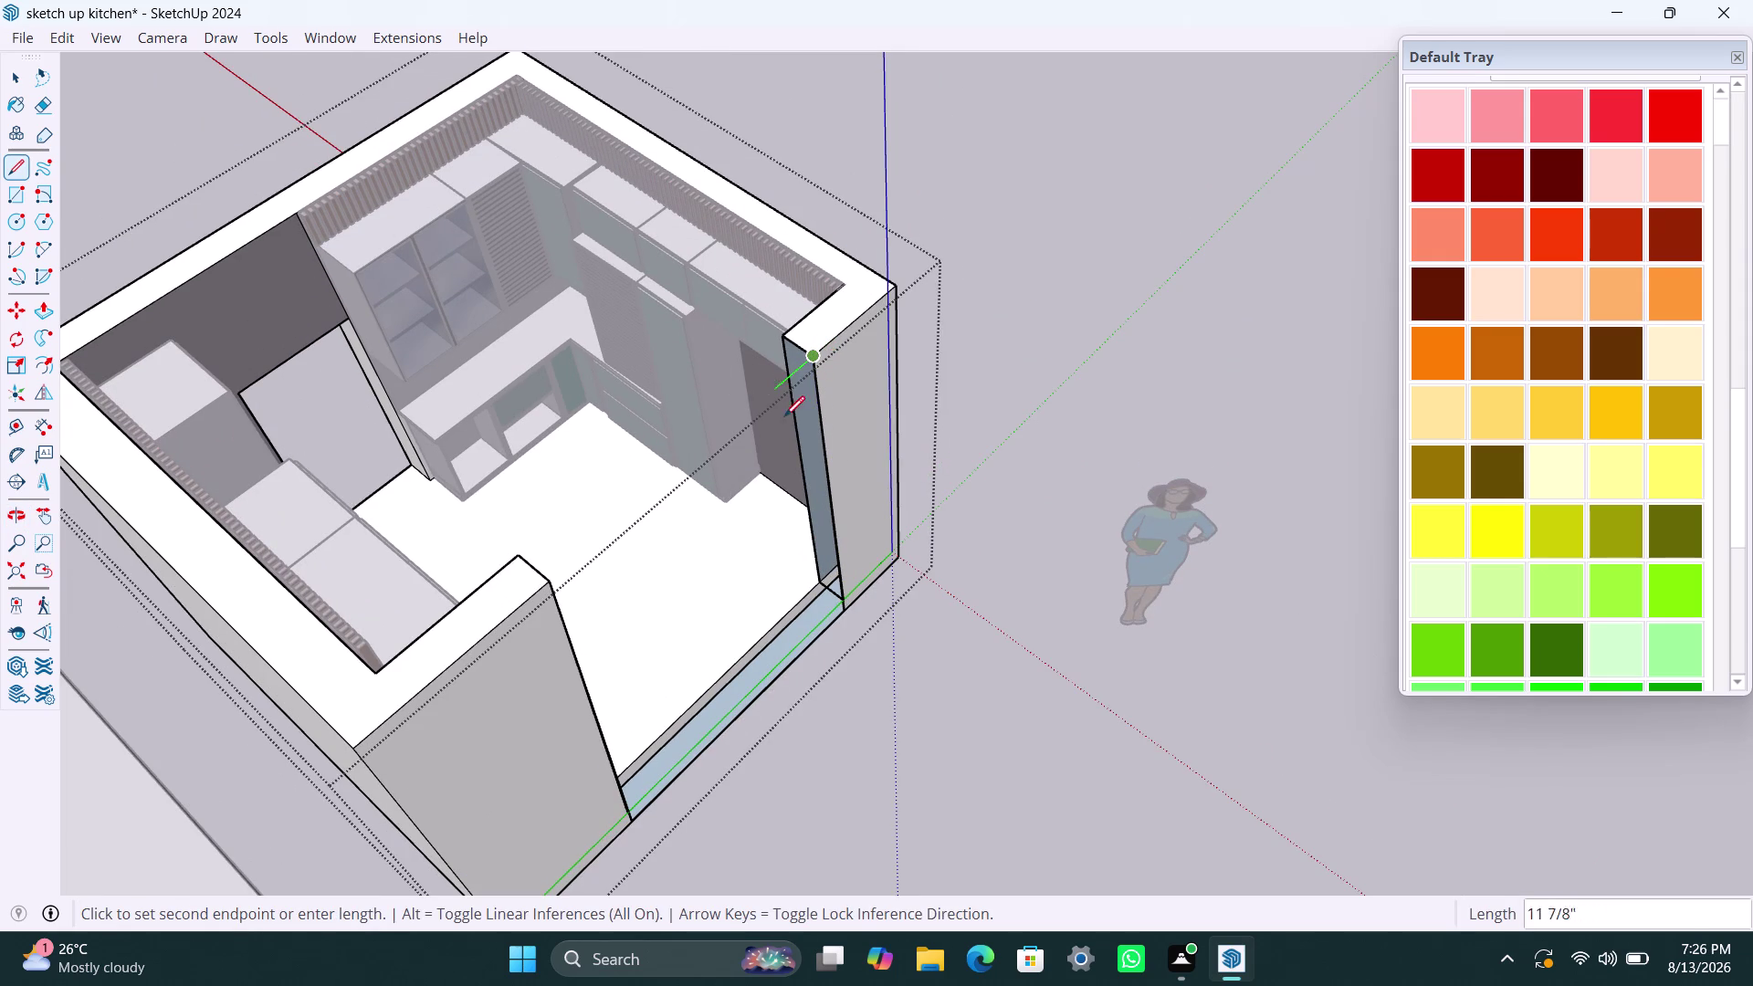
scroll(up, 3)
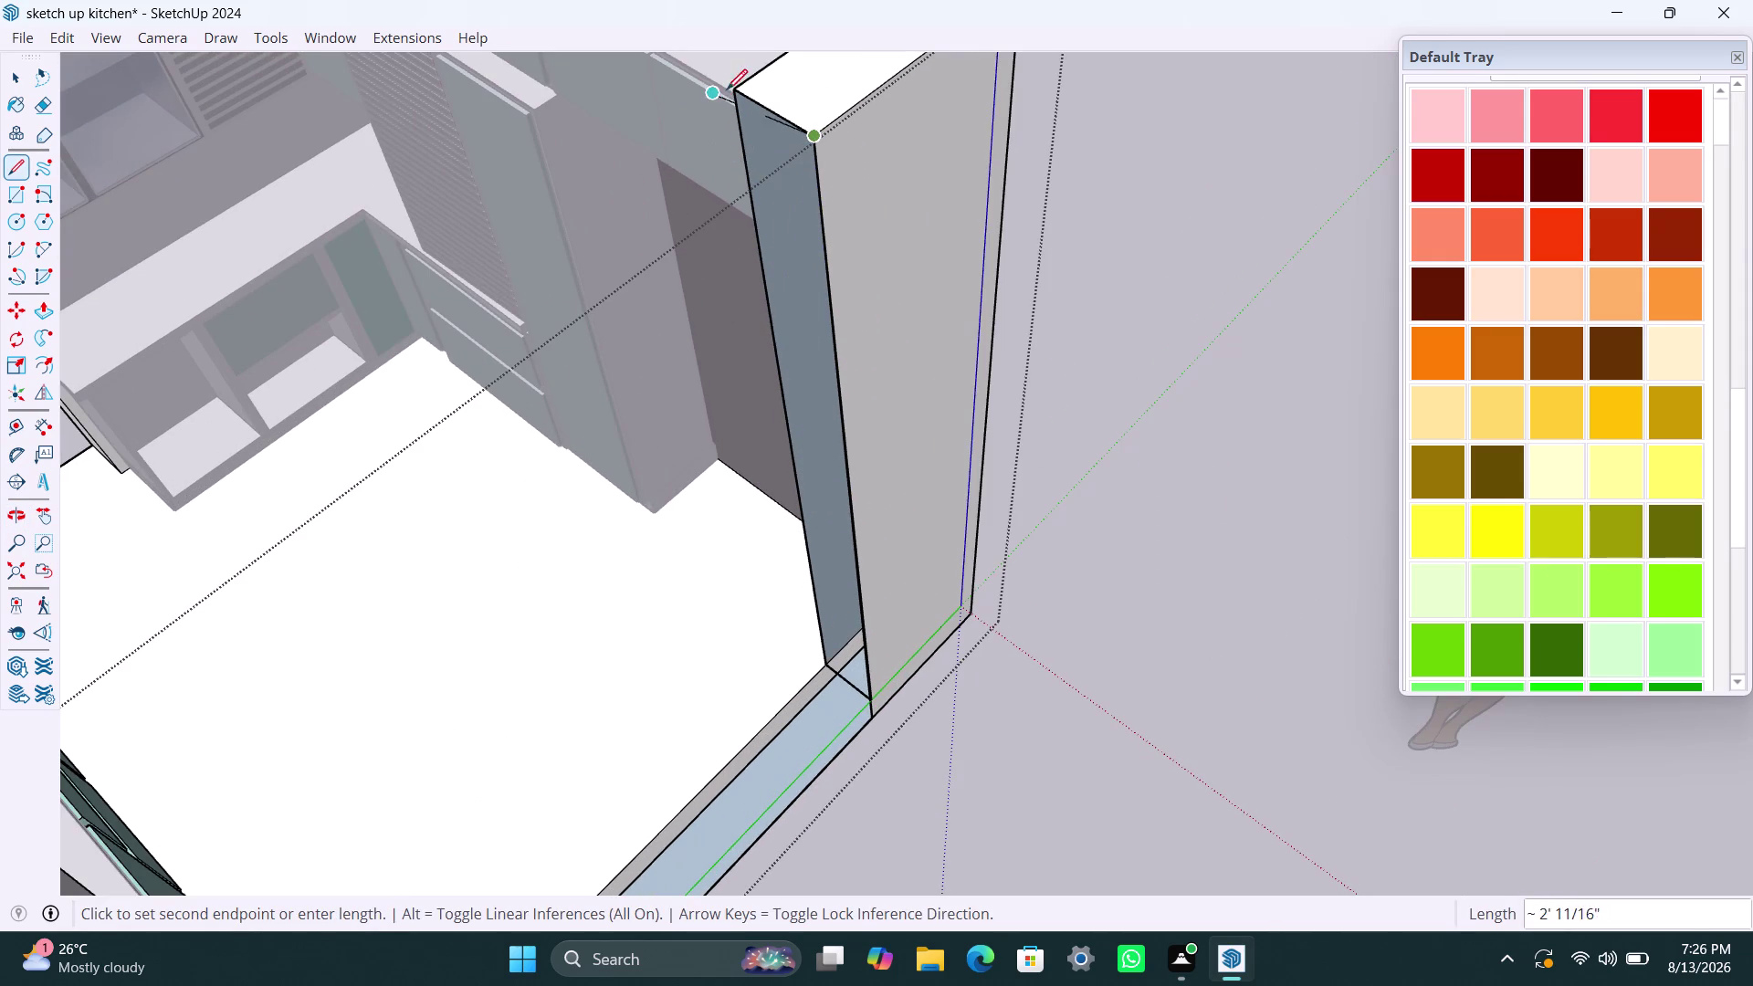
click(745, 99)
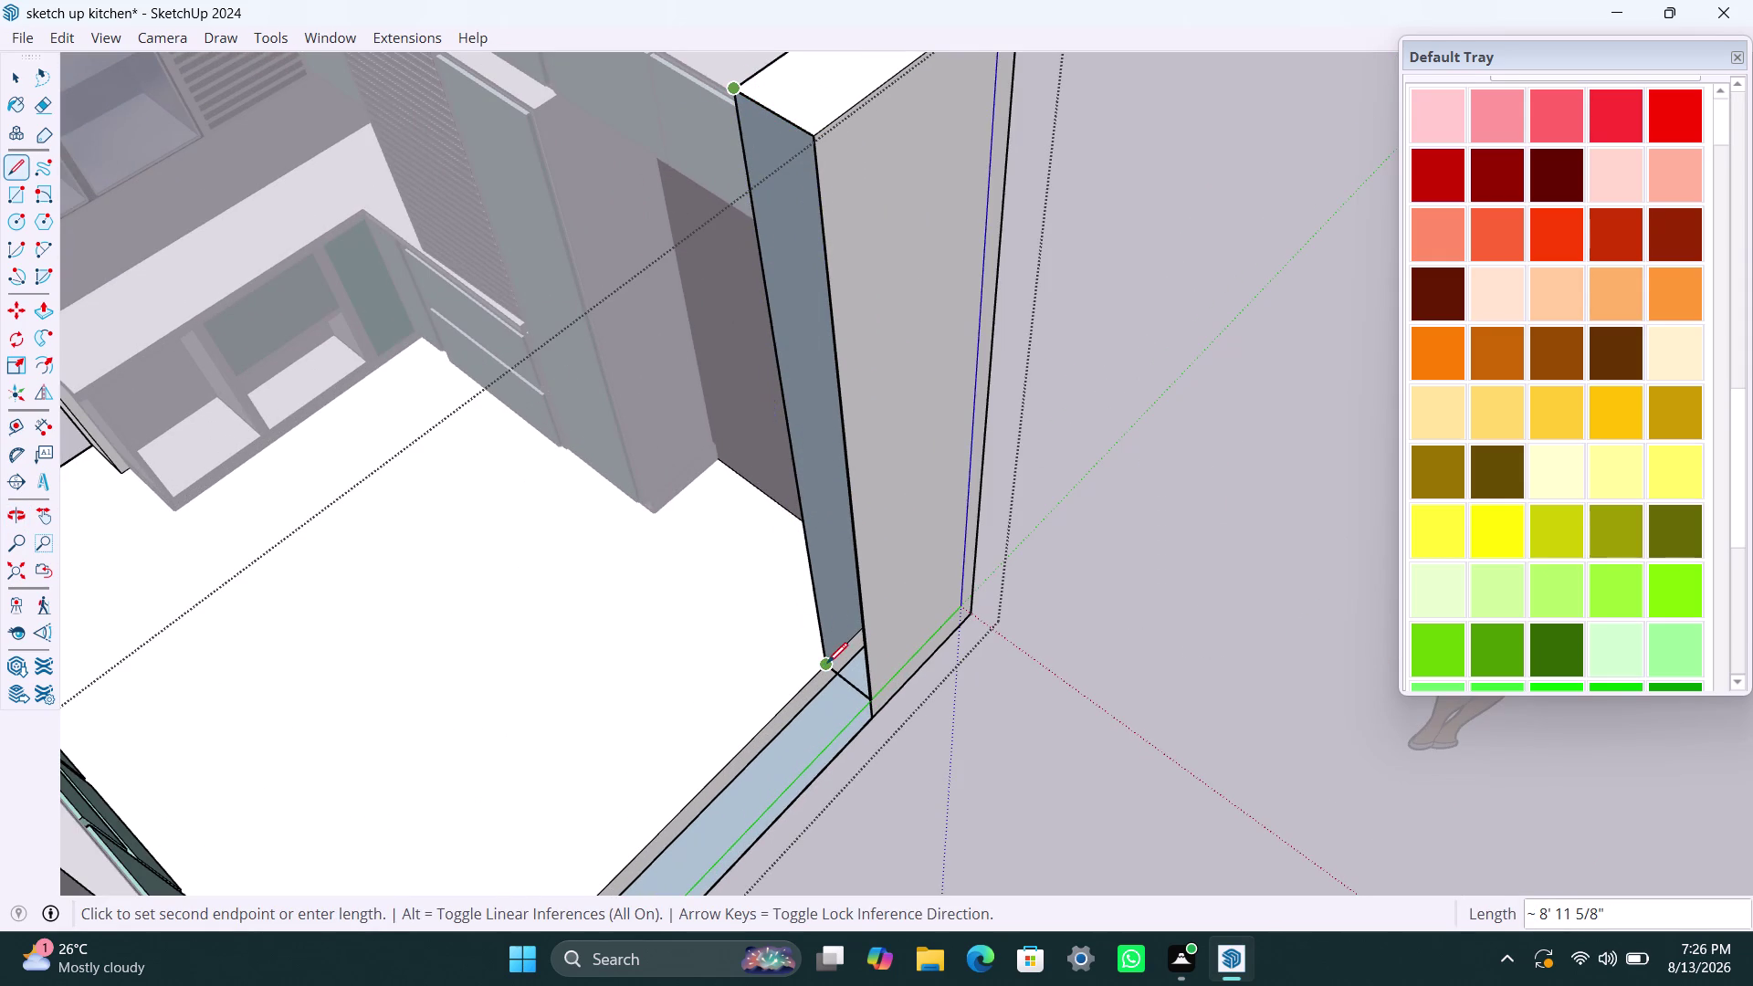
click(829, 662)
key(space)
click(998, 699)
scroll(up, 3)
scroll(down, 3)
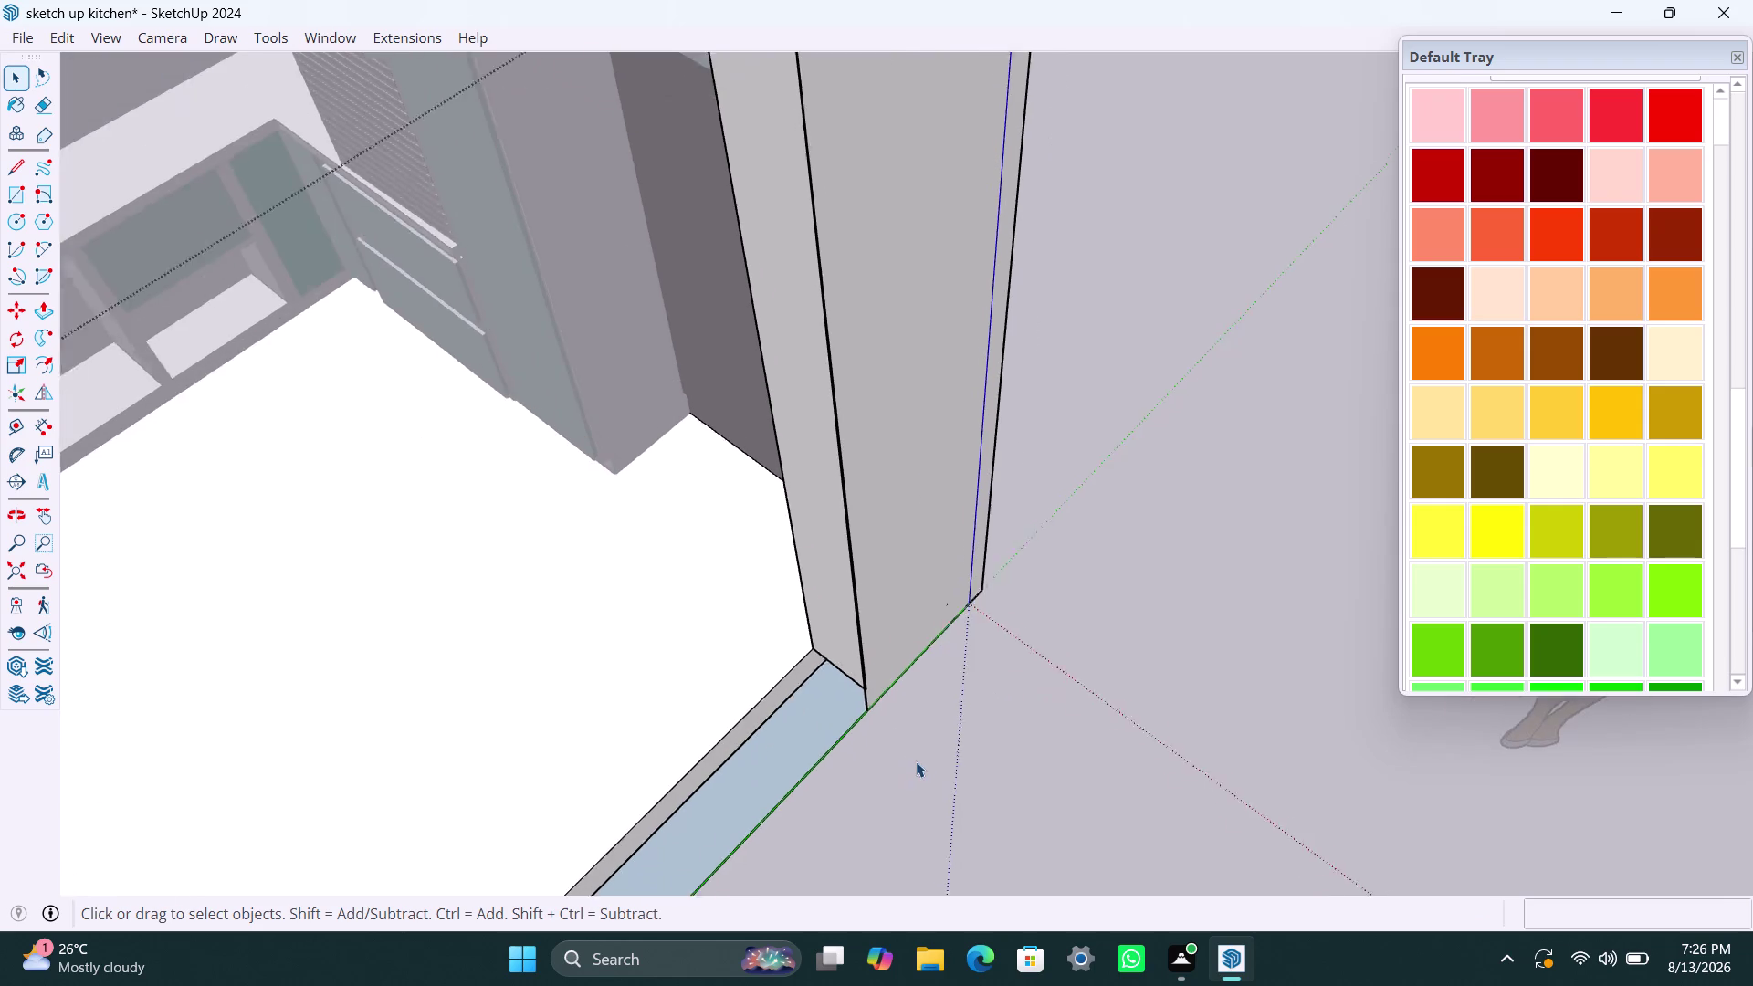
scroll(down, 3)
middle_drag(917, 761, 505, 671)
double_click(1118, 583)
click(1111, 583)
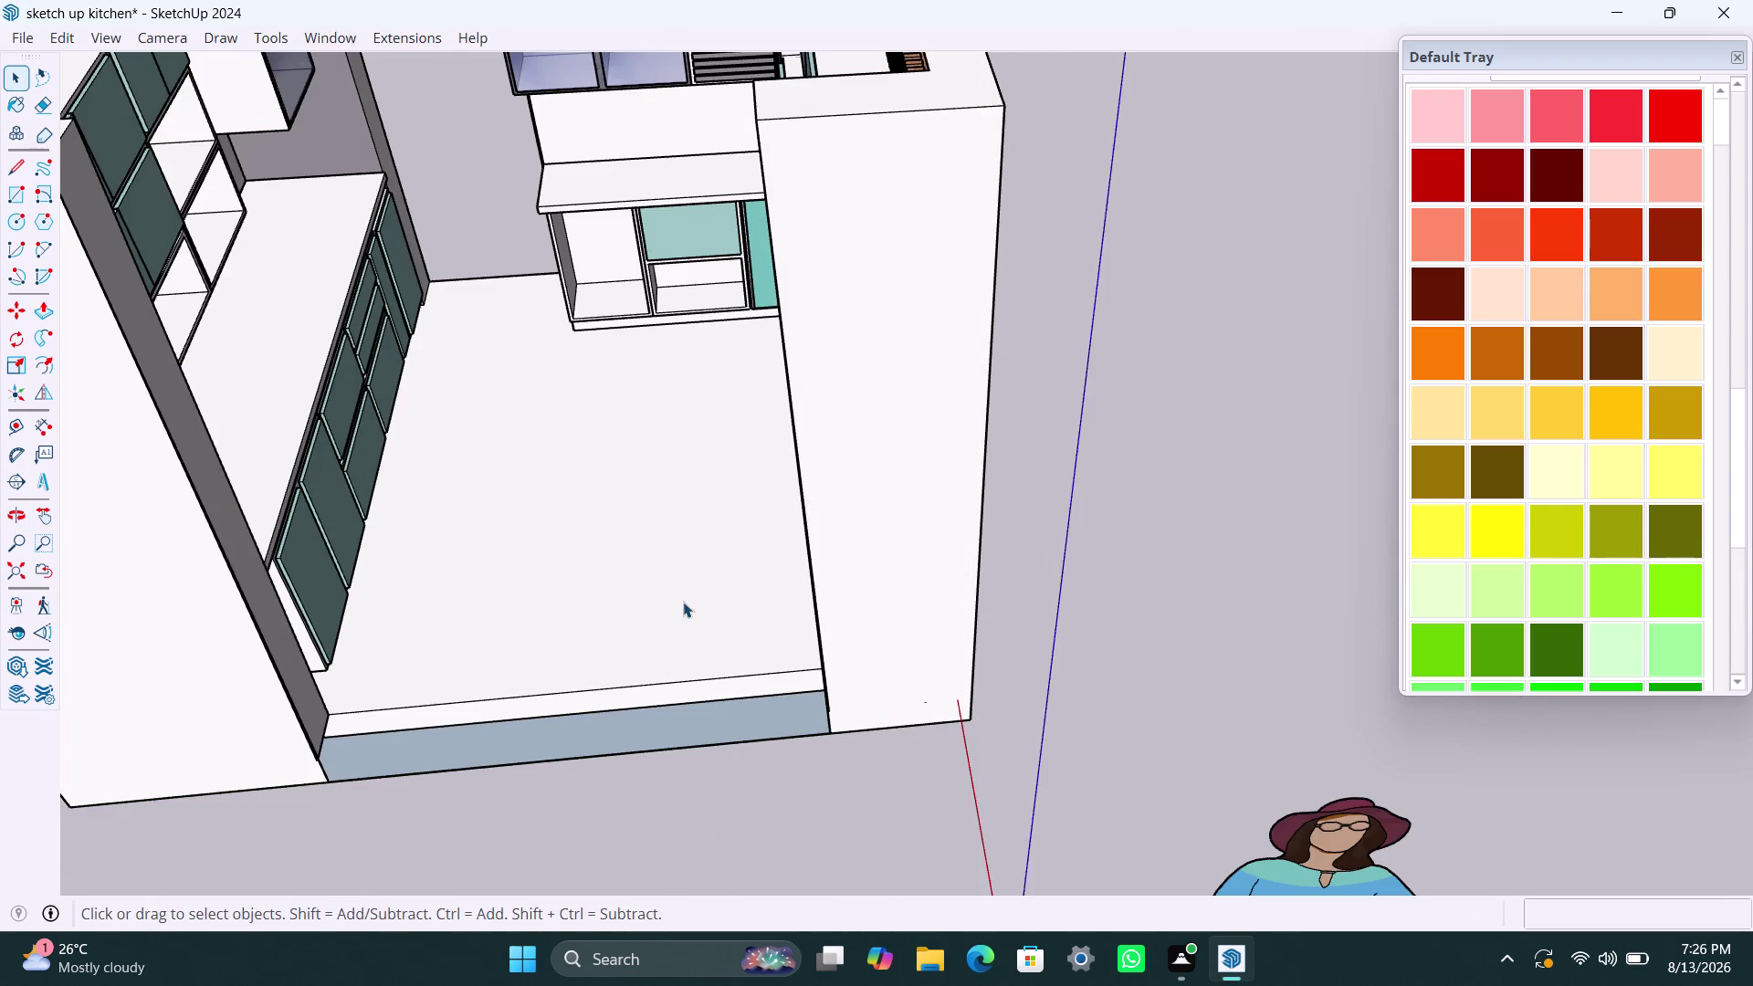
scroll(down, 3)
scroll(up, 3)
scroll(up, 3)
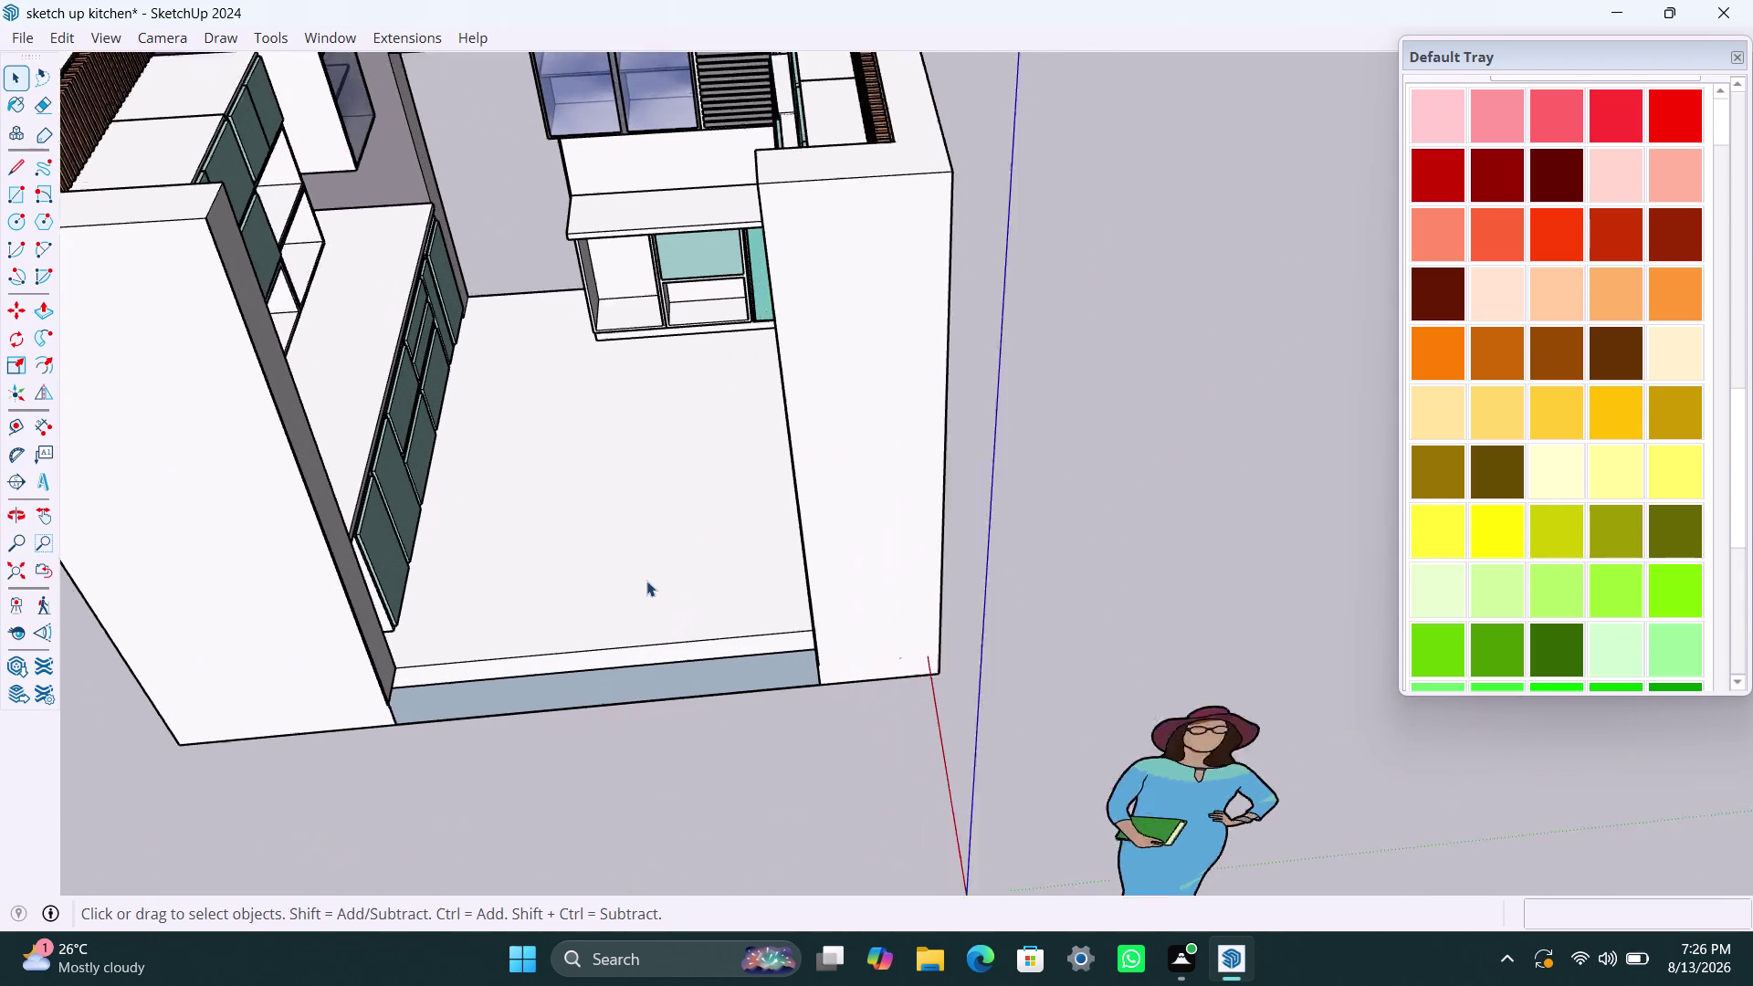
scroll(up, 3)
middle_drag(694, 556, 454, 605)
scroll(up, 3)
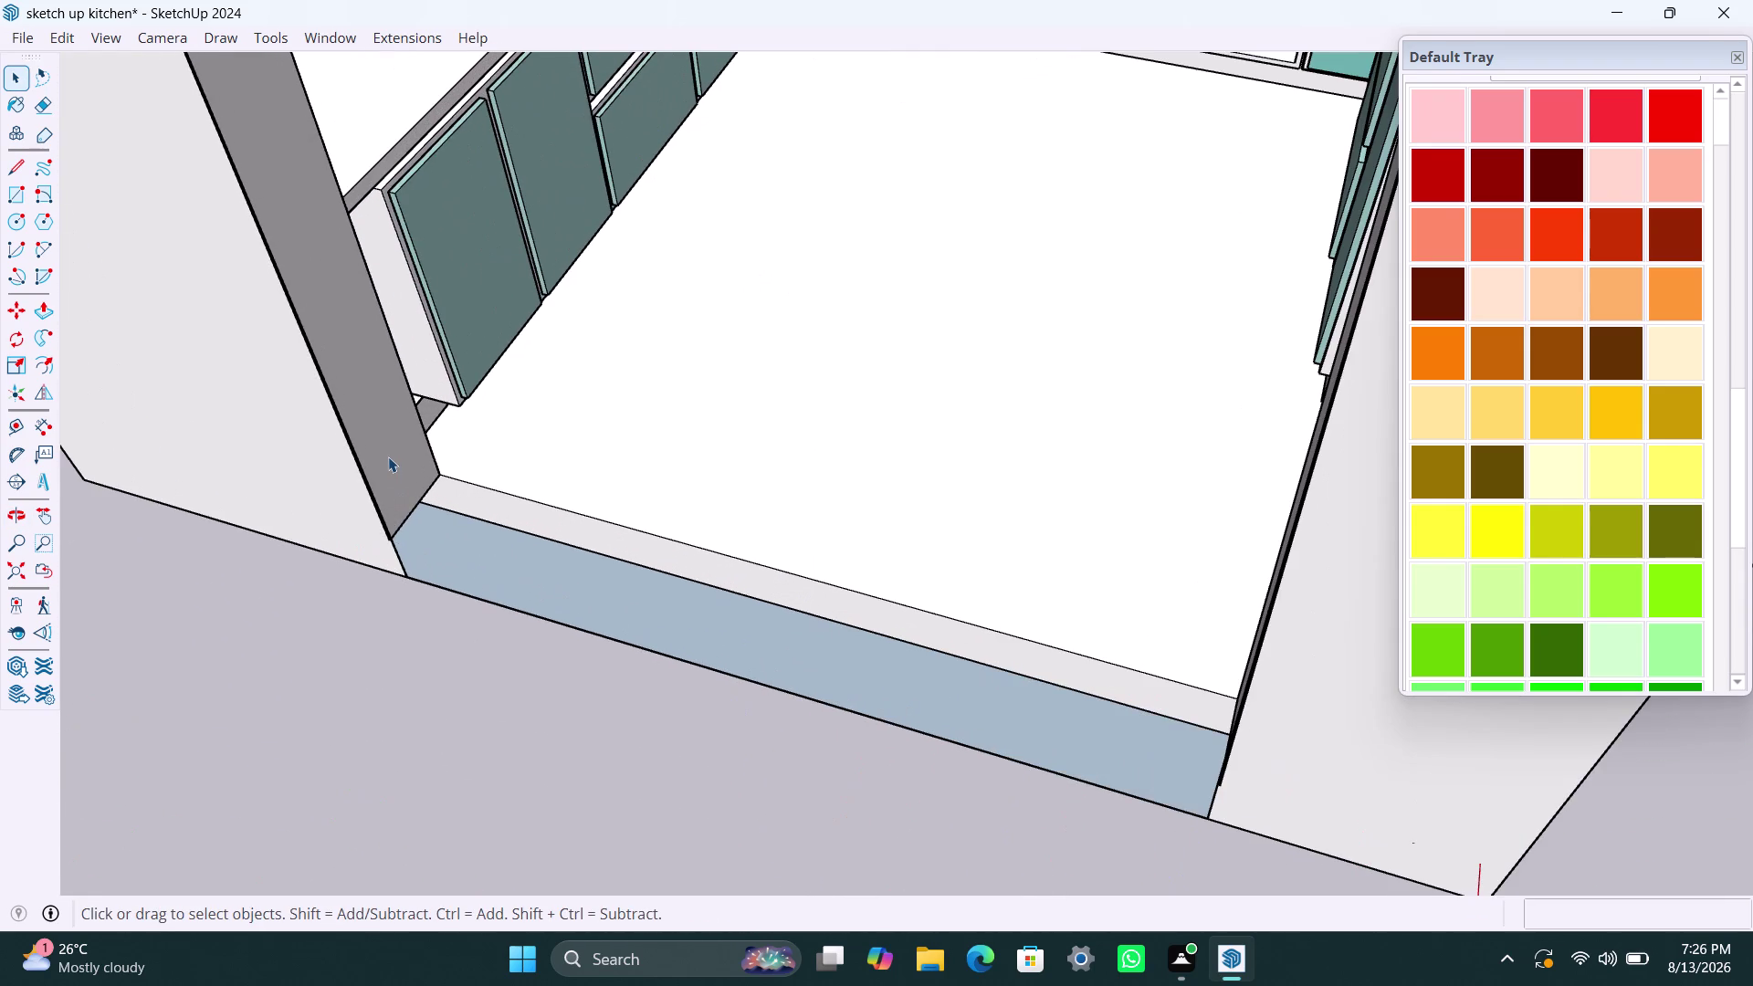
click(388, 456)
triple_click(388, 457)
triple_click(383, 456)
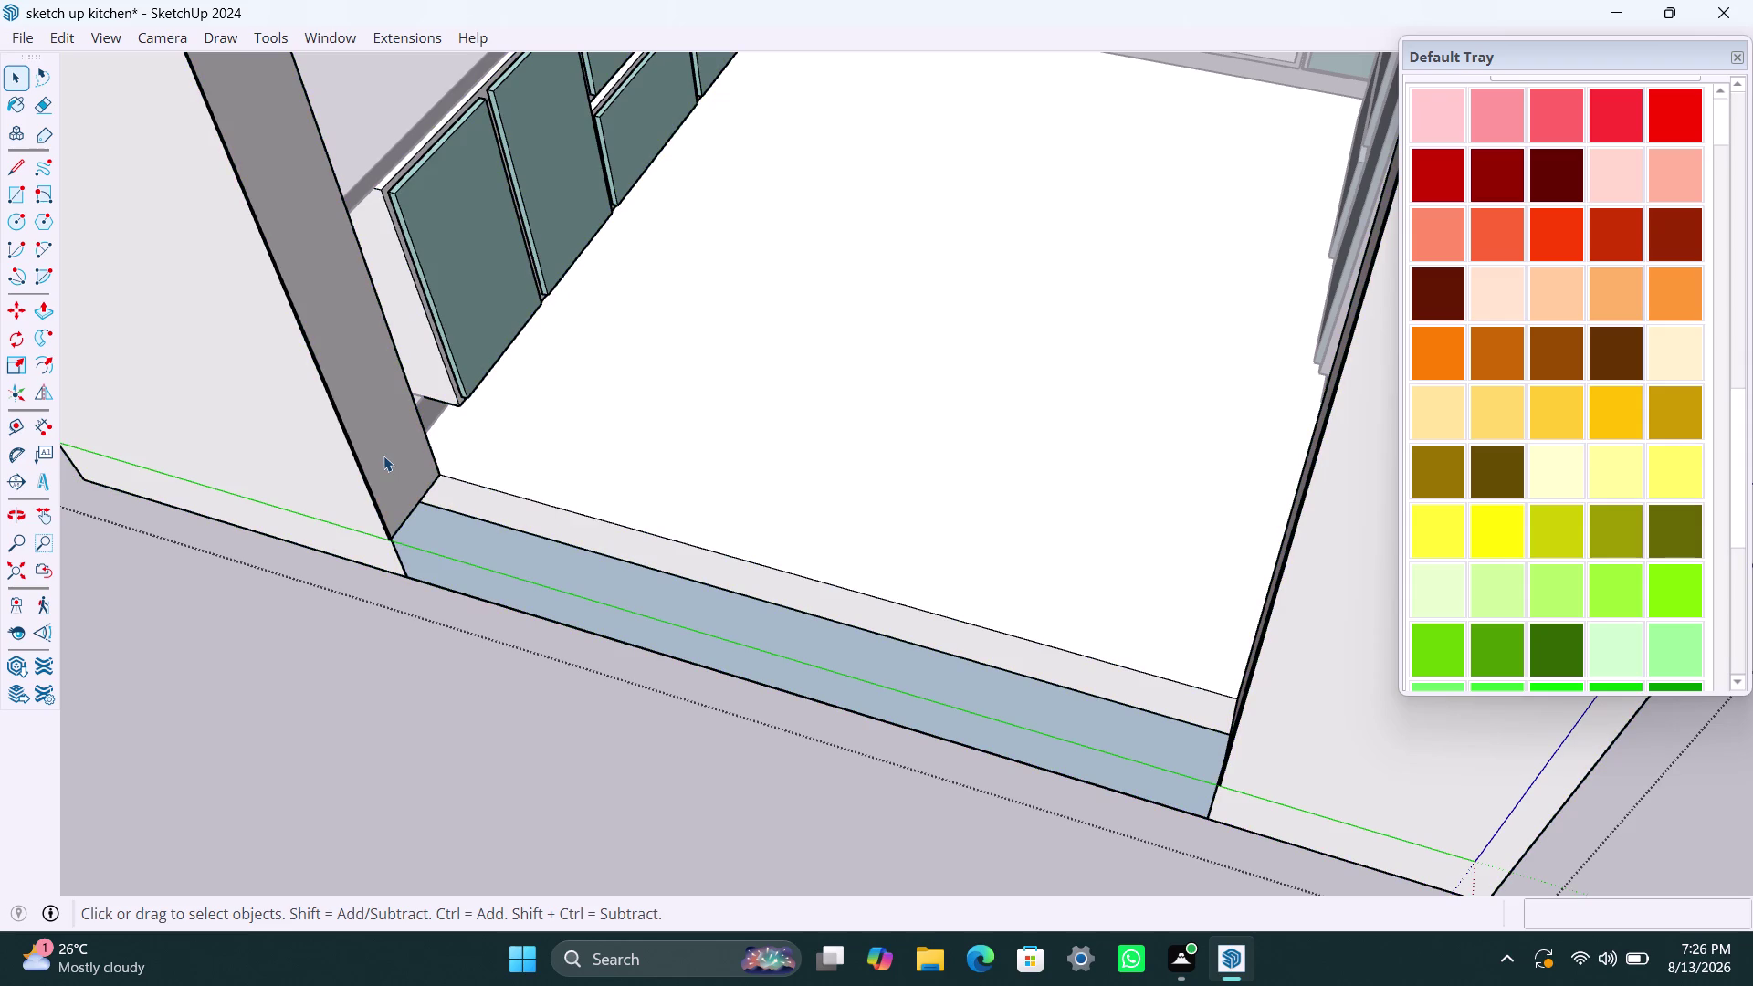
triple_click(373, 455)
click(375, 452)
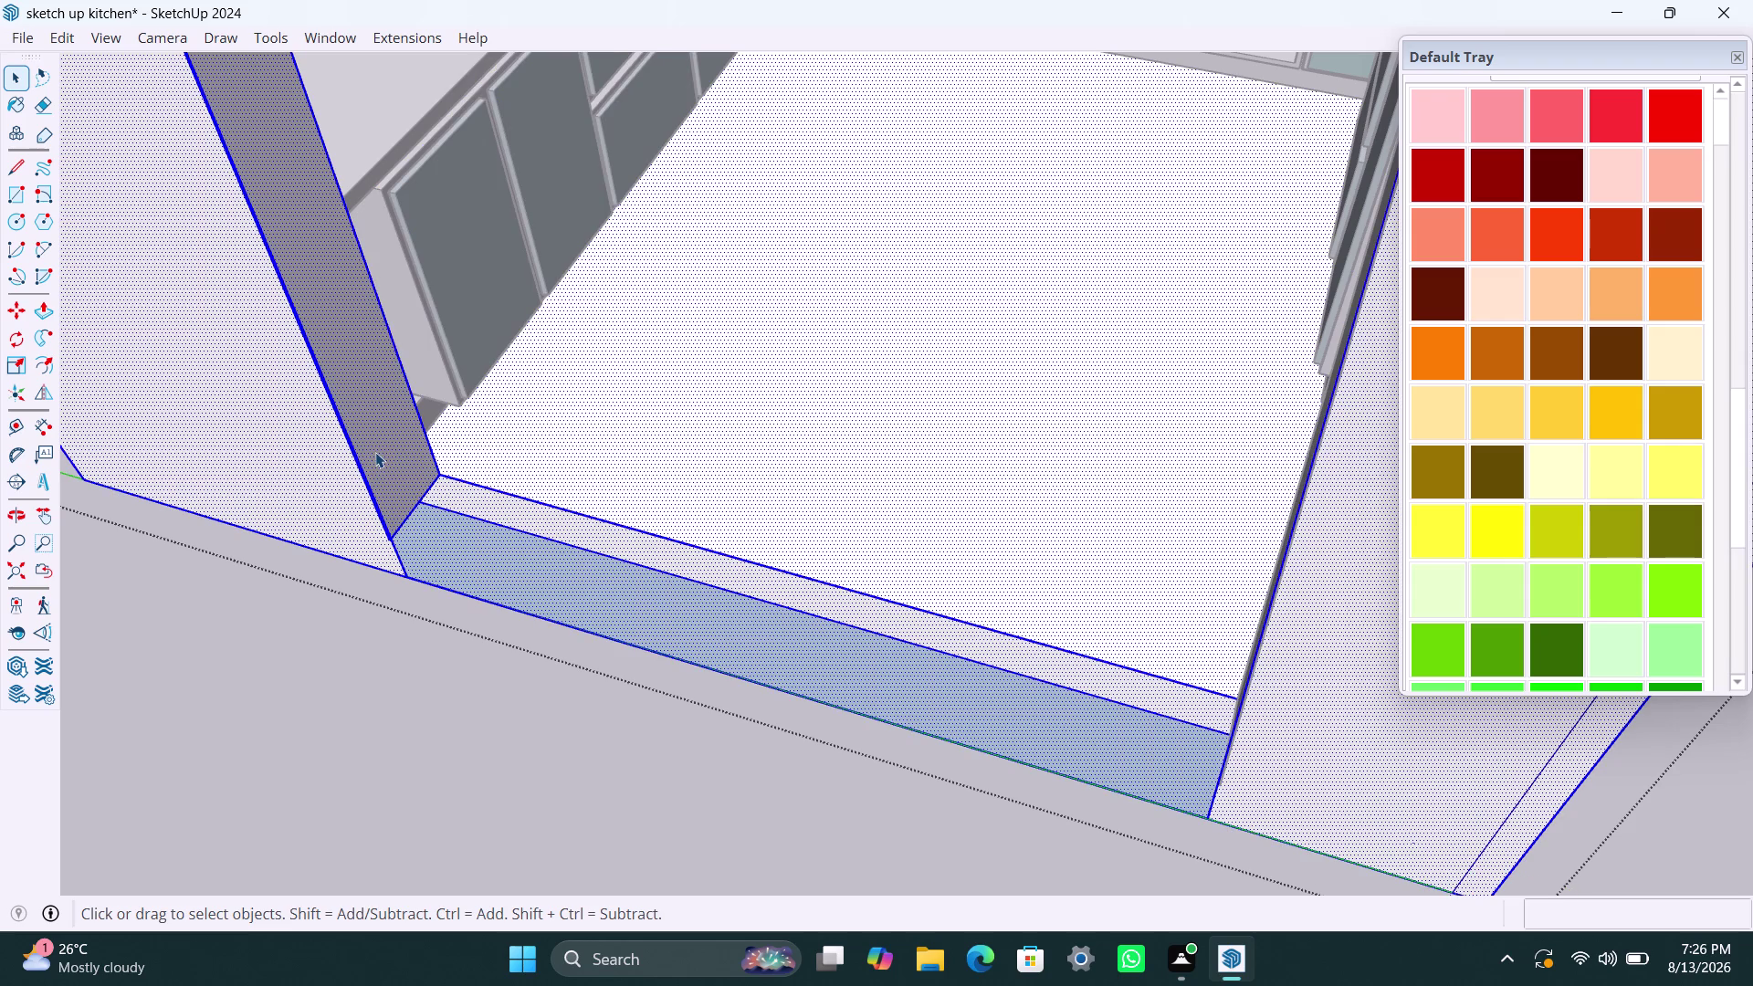
double_click(375, 452)
click(379, 438)
key(p)
click(391, 445)
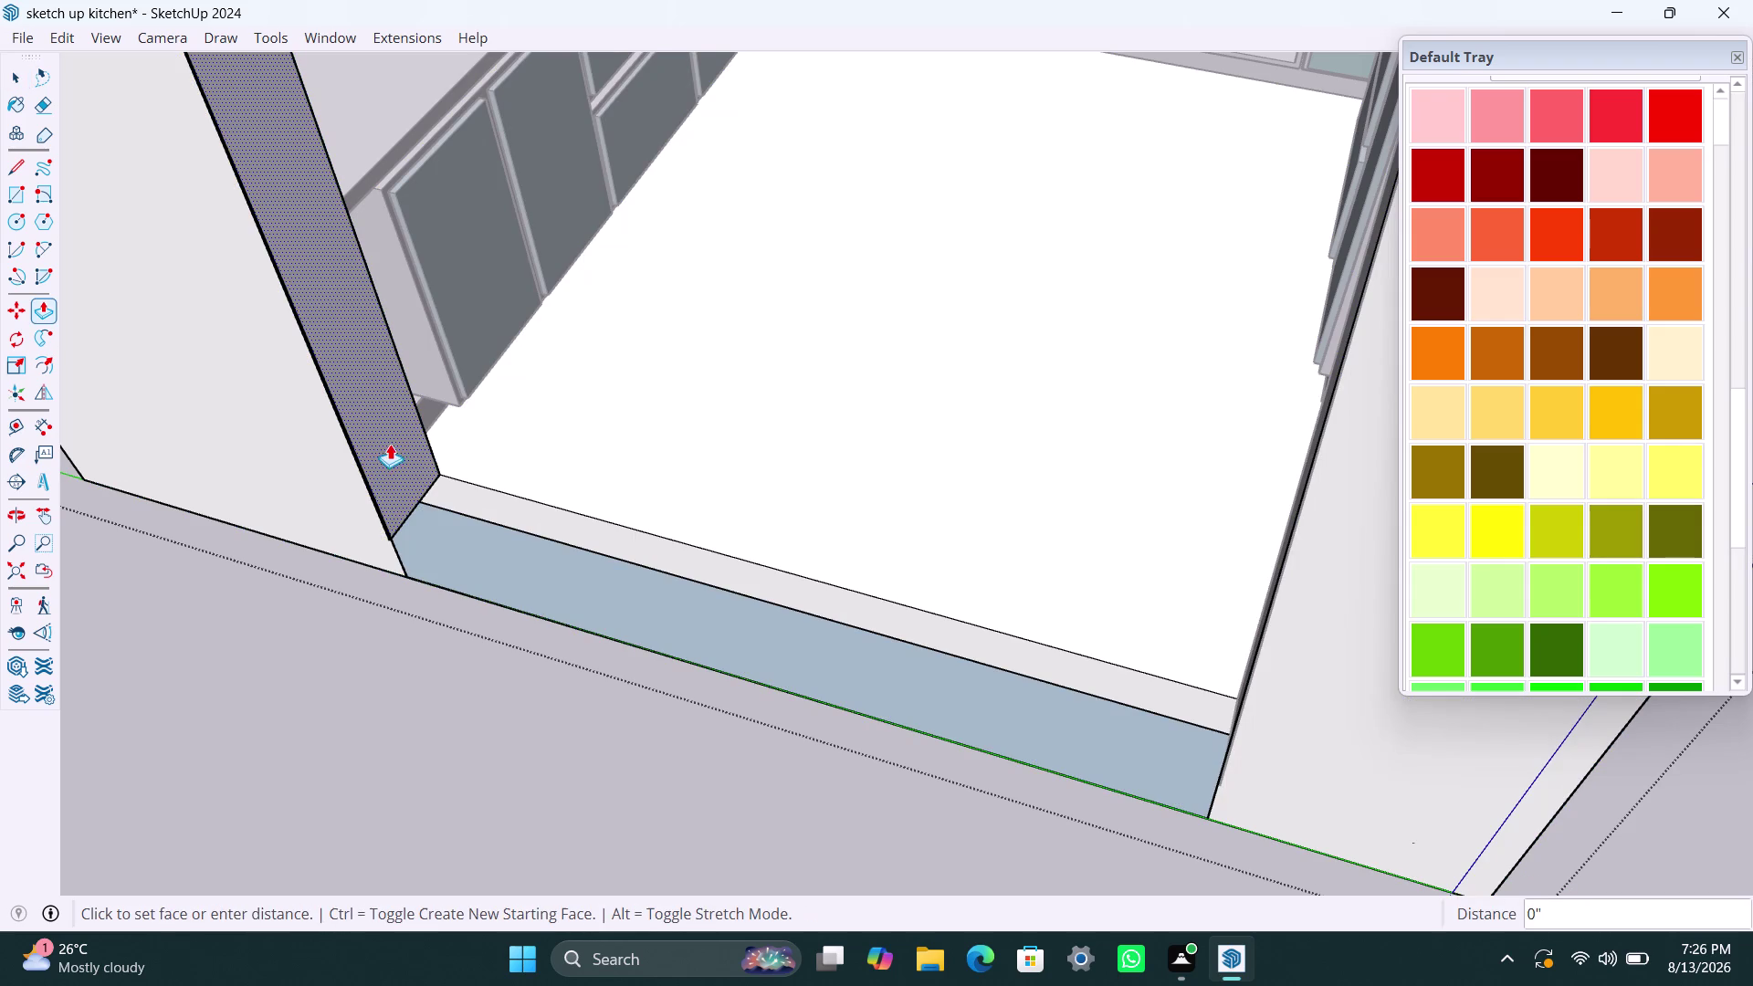
key(space)
click(518, 418)
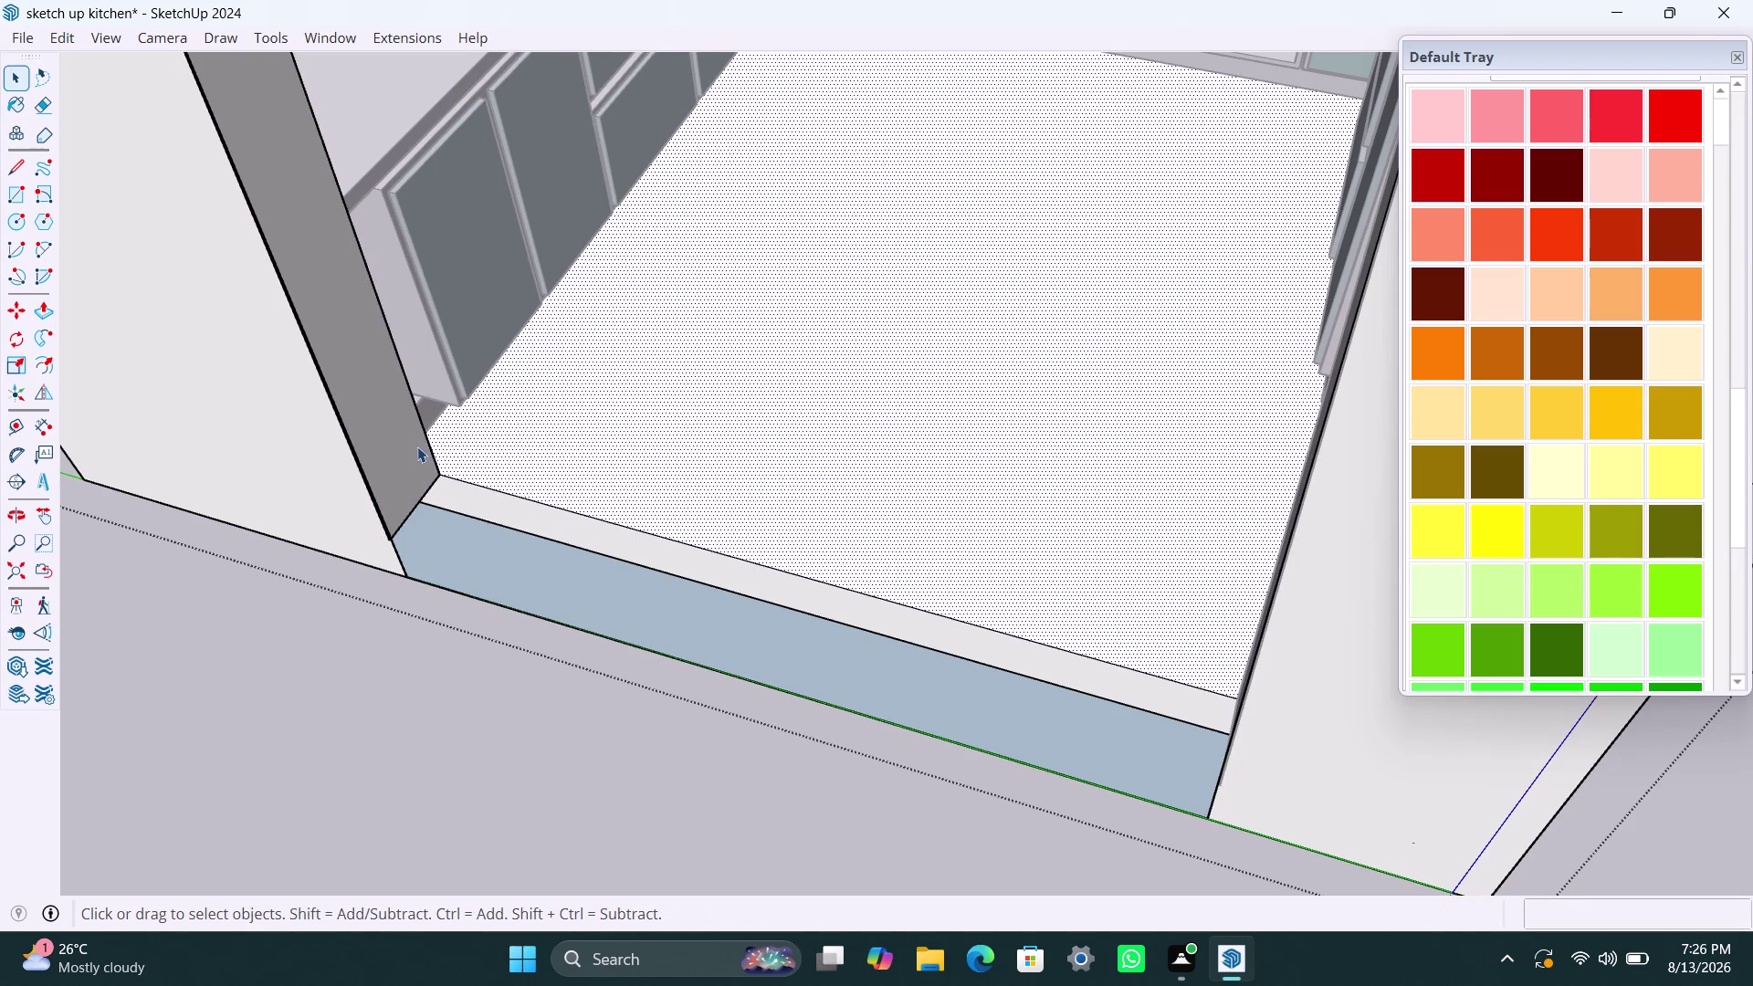
click(417, 447)
triple_click(402, 460)
click(401, 460)
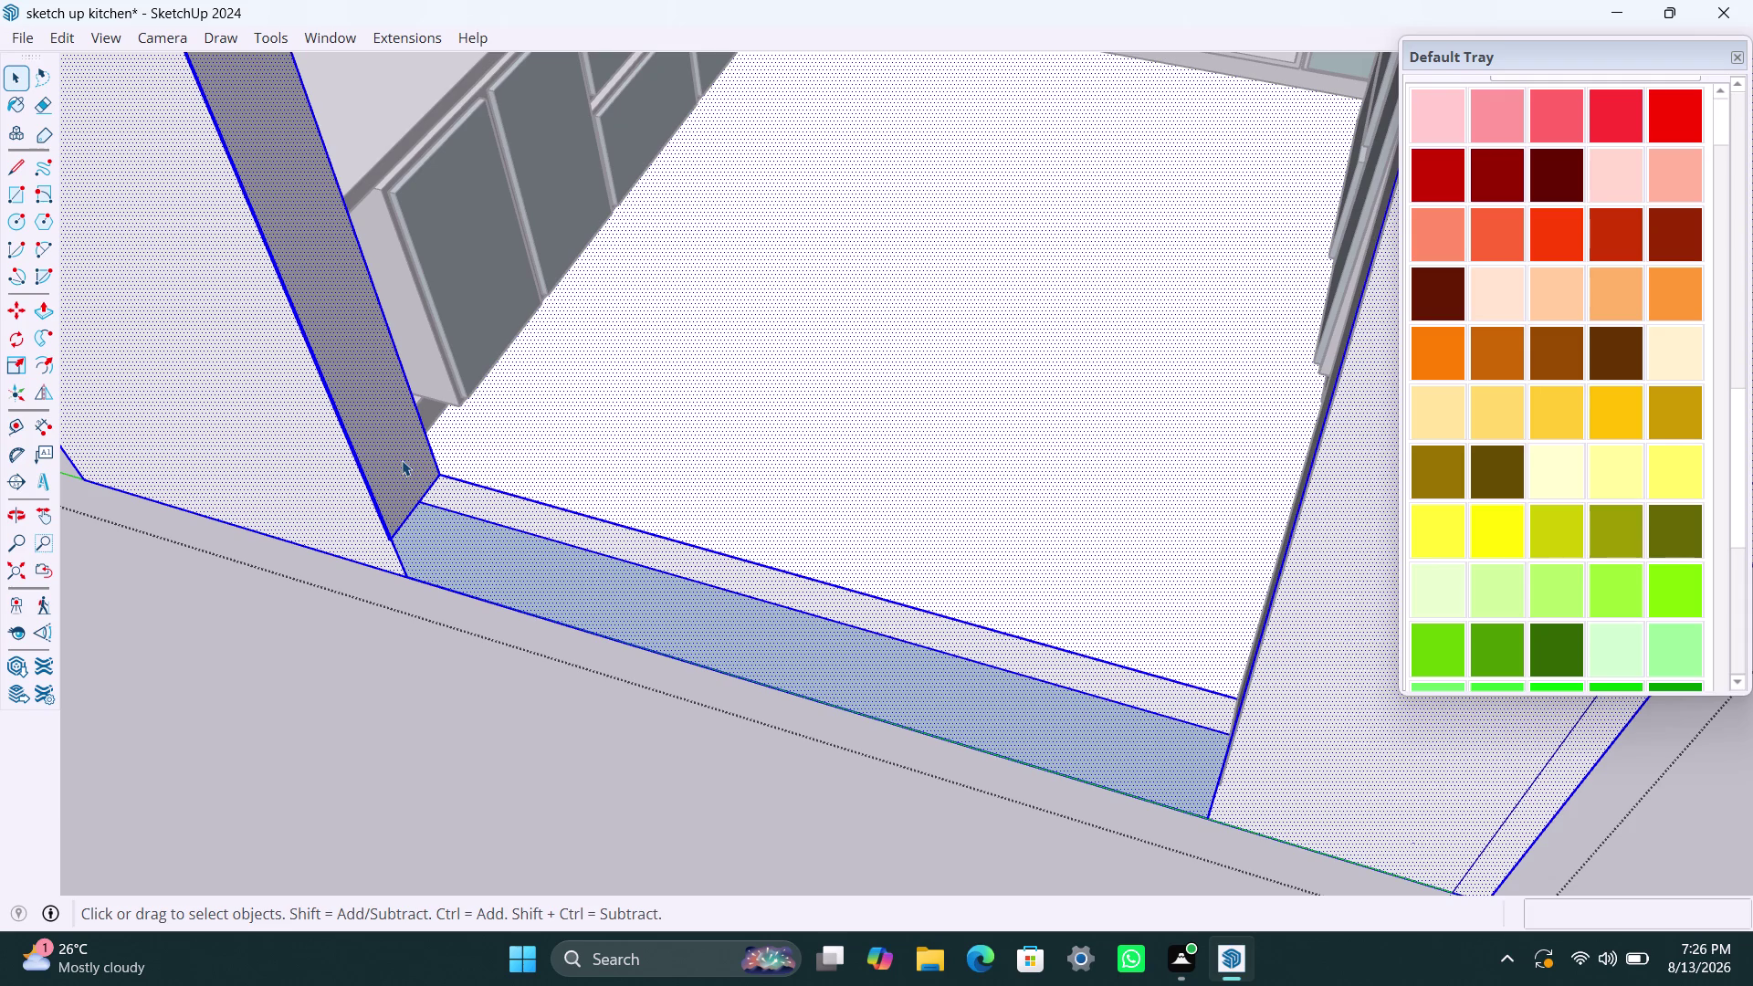
key(p)
click(400, 462)
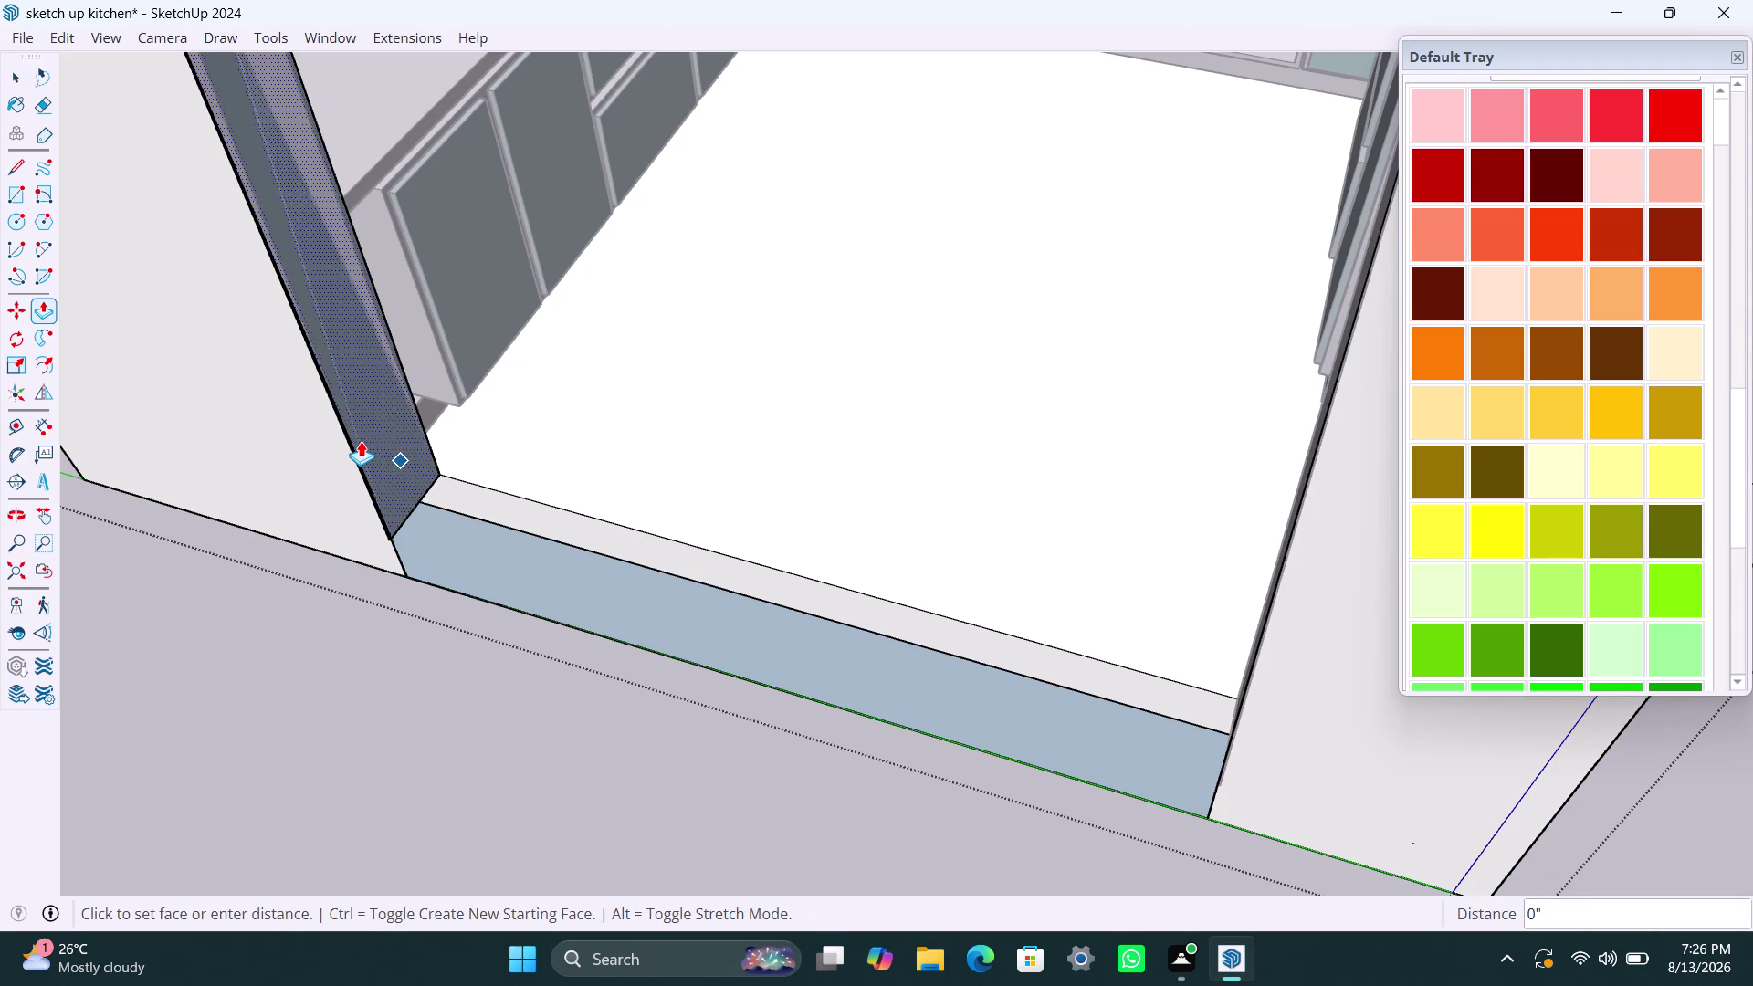
key(space)
click(497, 421)
scroll(down, 3)
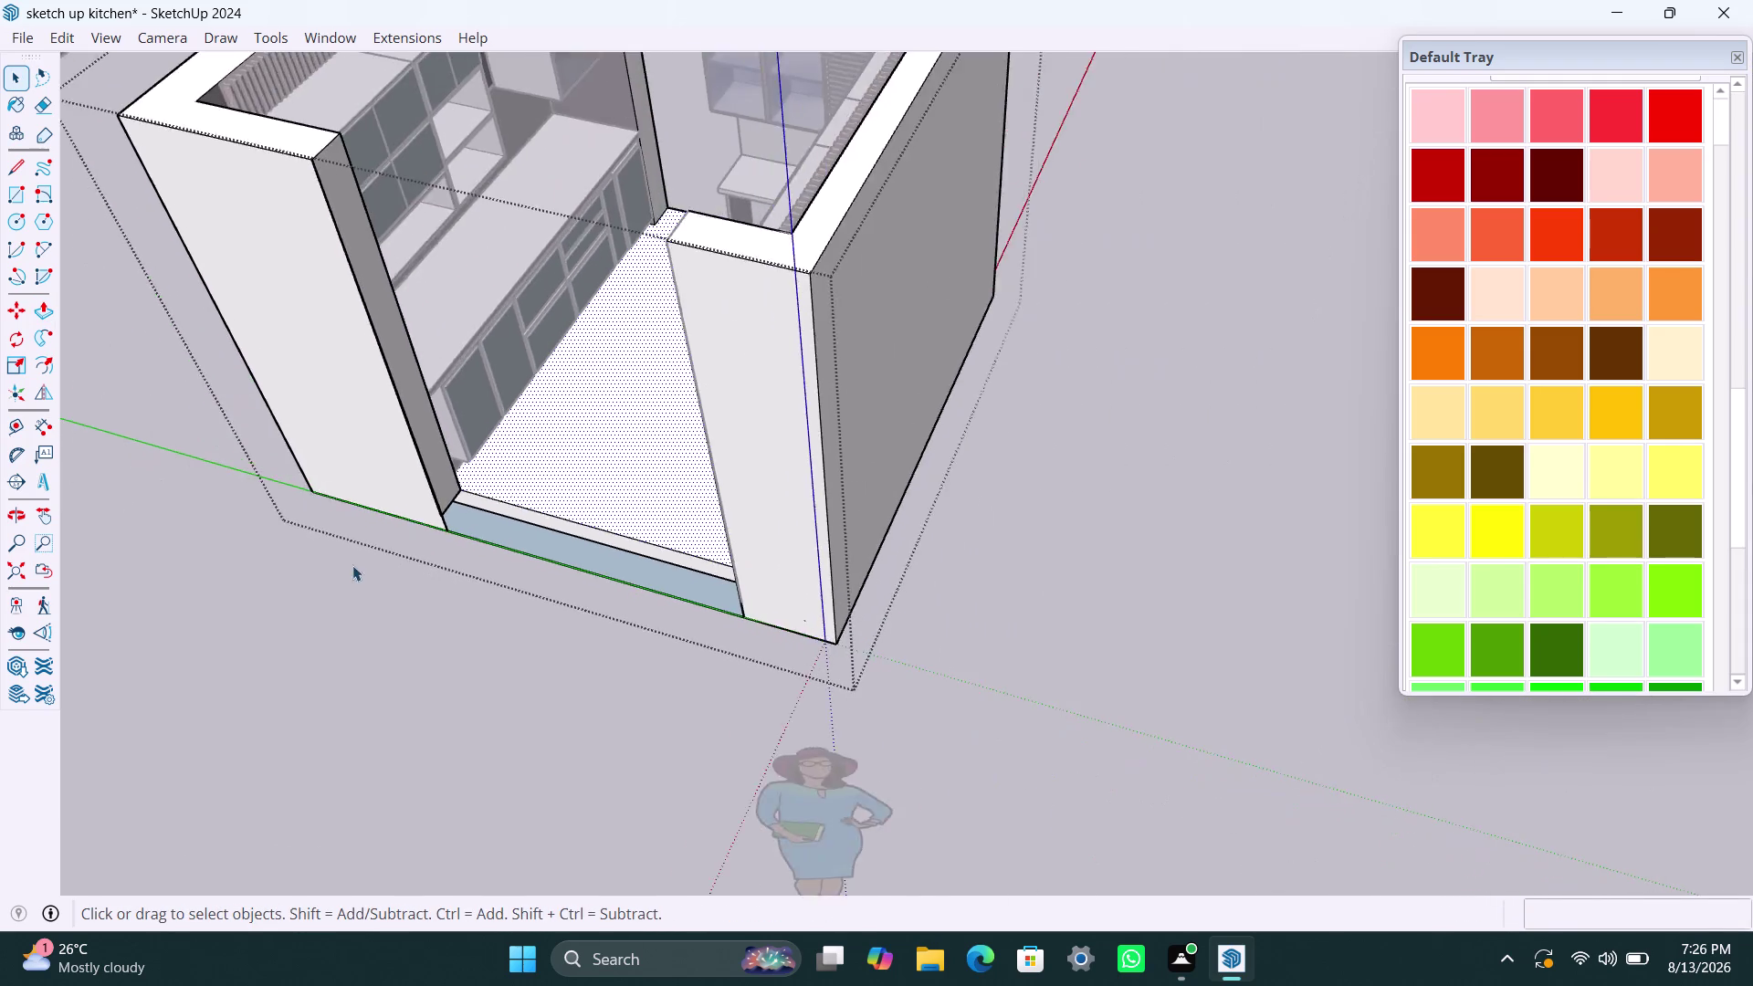
middle_drag(352, 567, 538, 650)
double_click(932, 590)
click(936, 579)
click(940, 566)
click(941, 556)
double_click(945, 546)
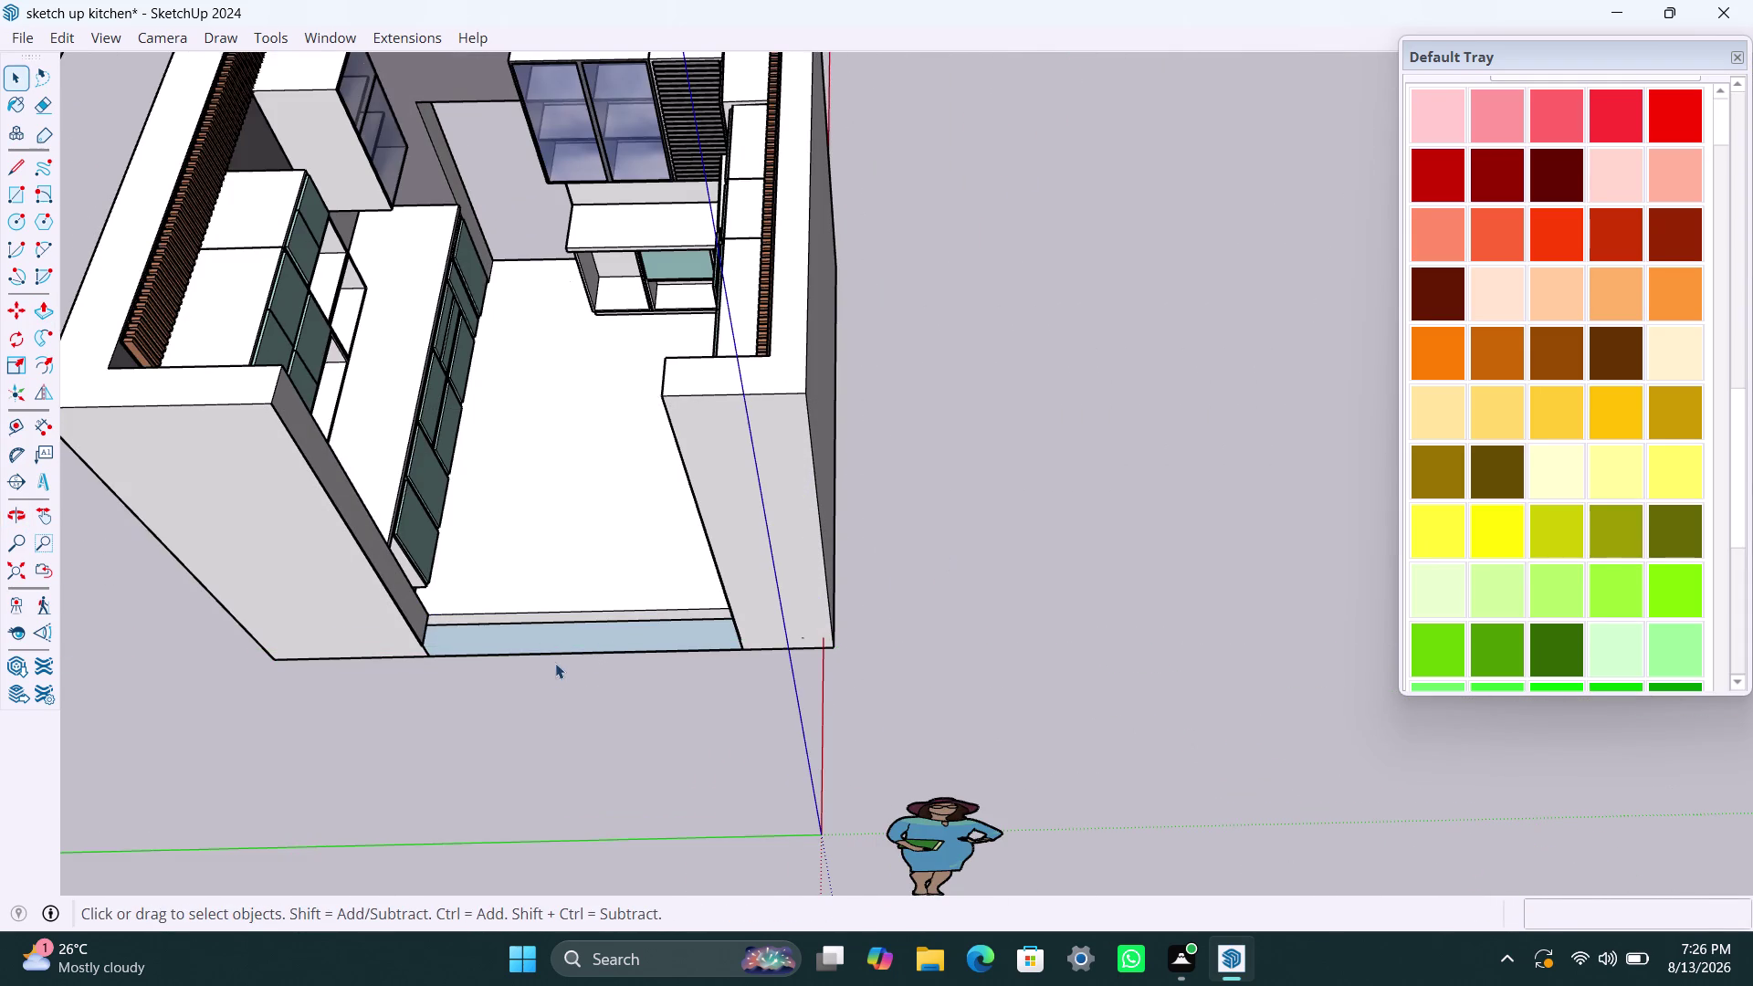
scroll(down, 3)
middle_drag(526, 668, 386, 657)
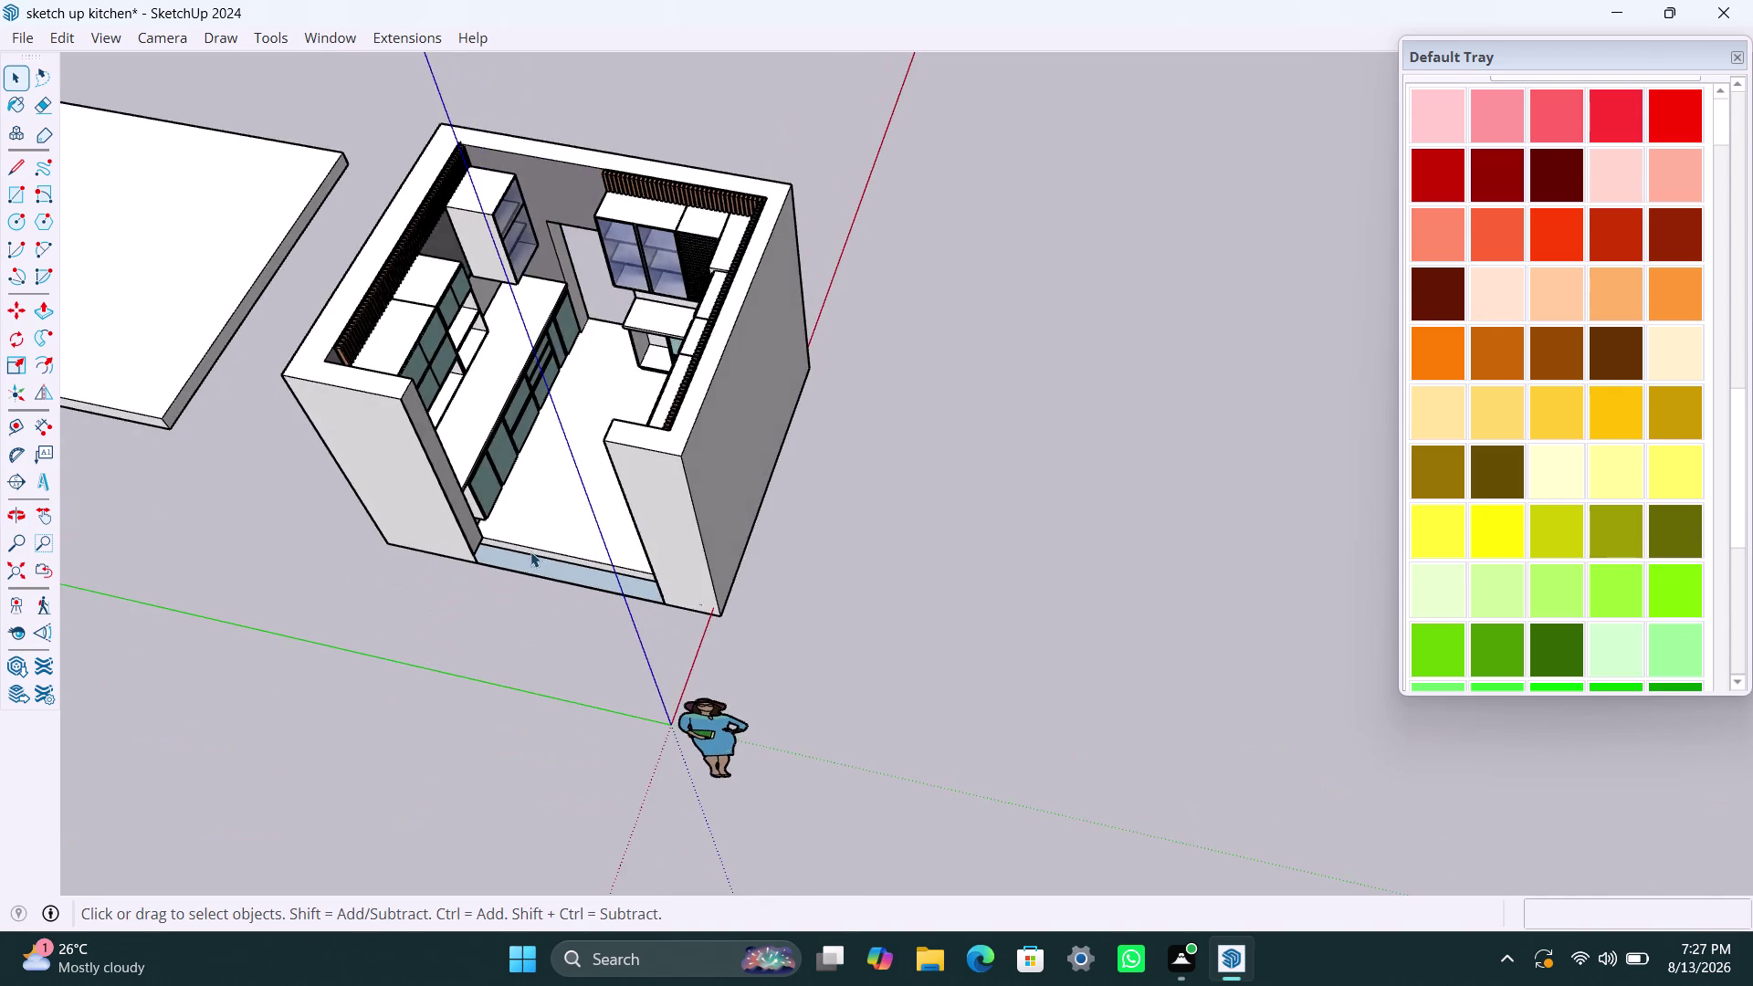
scroll(up, 3)
scroll(up, 3)
middle_drag(750, 563, 691, 760)
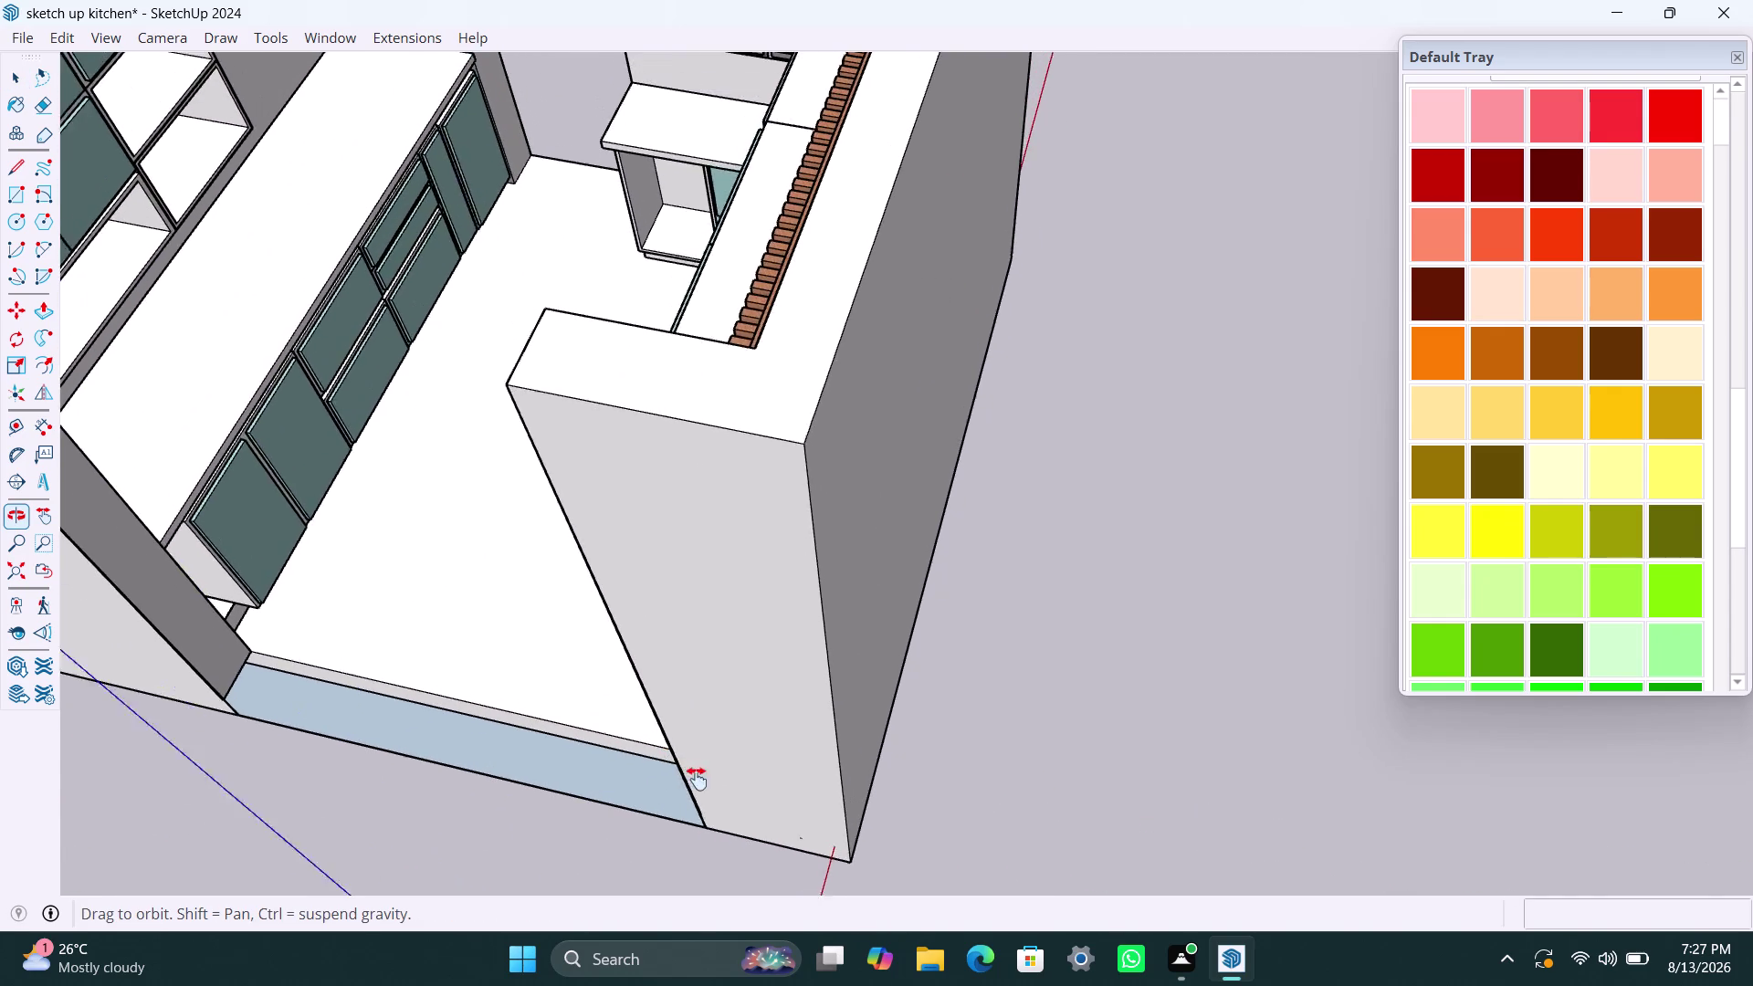
middle_drag(690, 761, 884, 803)
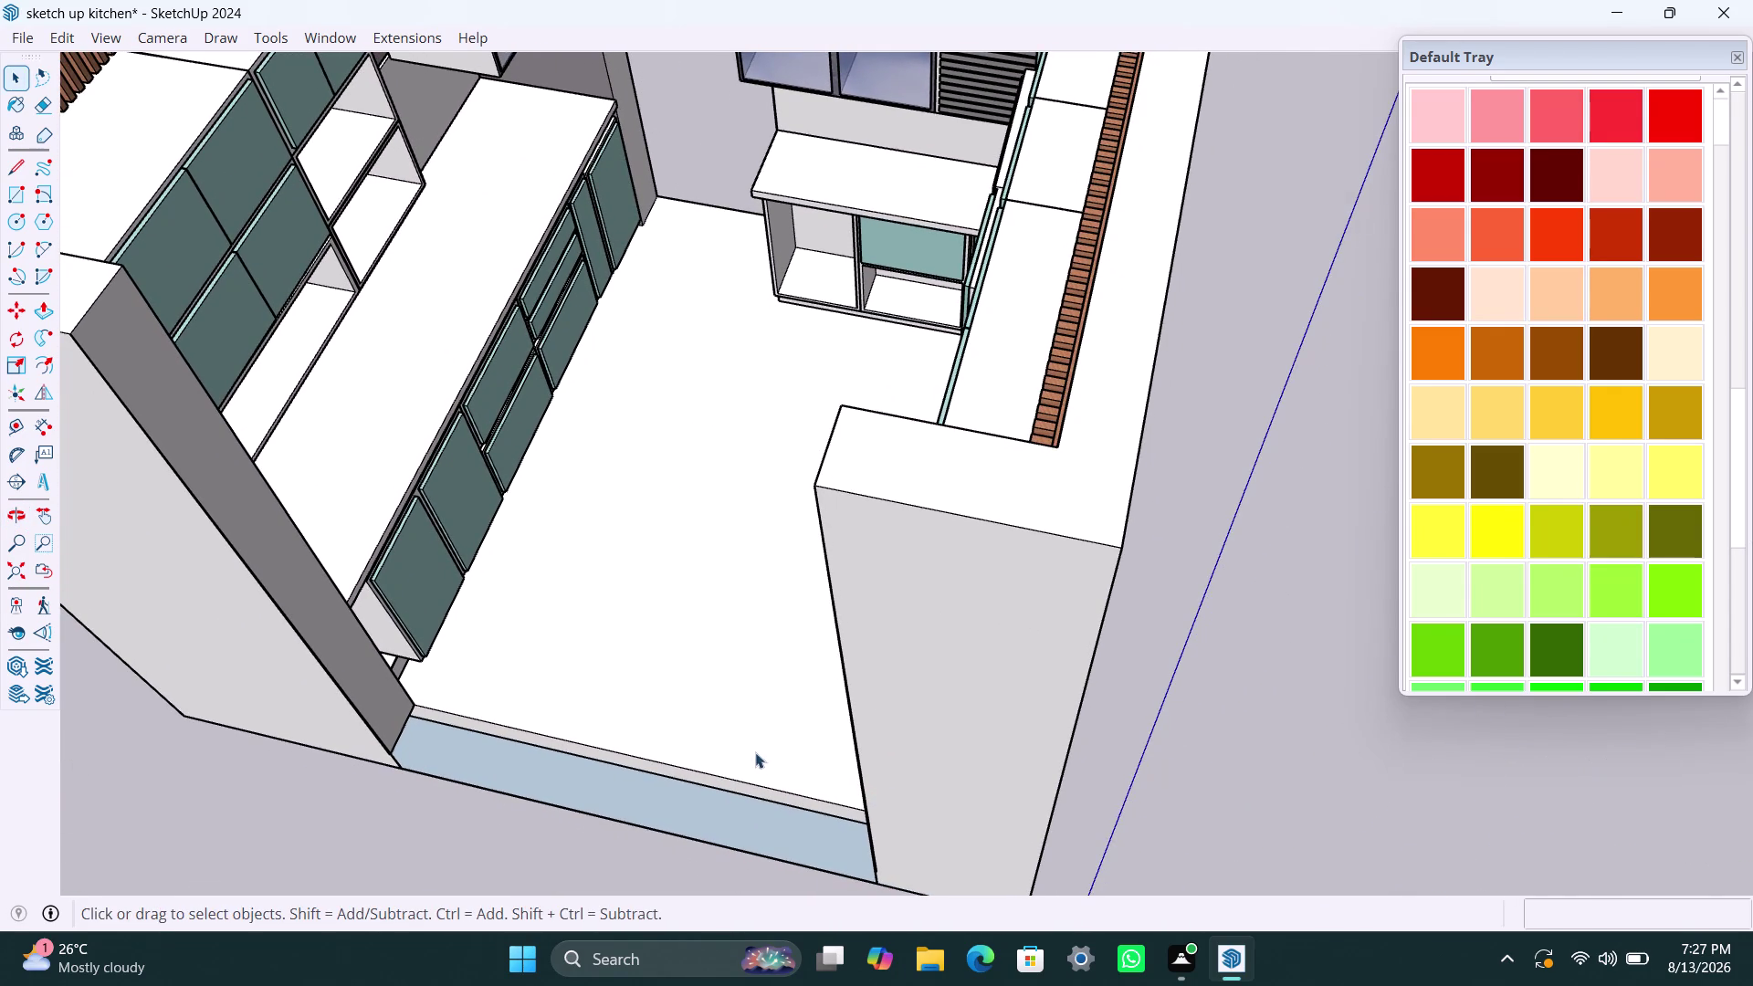
middle_drag(689, 718, 1147, 646)
scroll(down, 3)
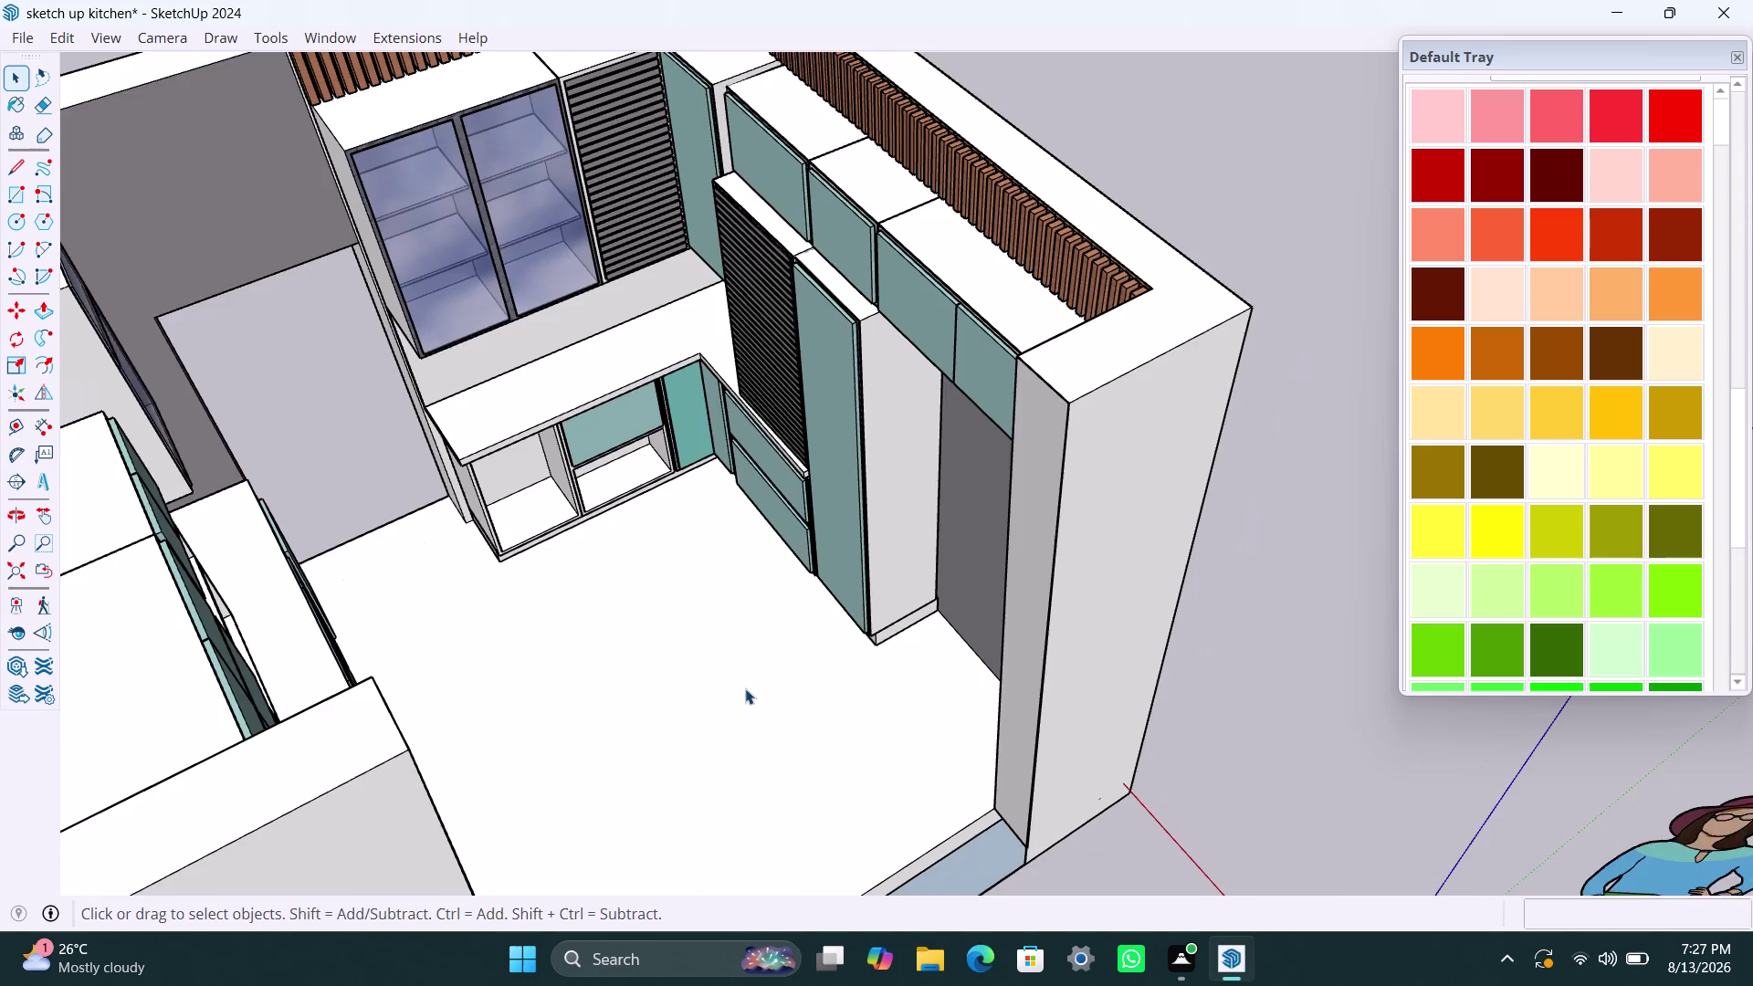
middle_drag(736, 689, 696, 461)
scroll(down, 3)
middle_drag(848, 611, 653, 405)
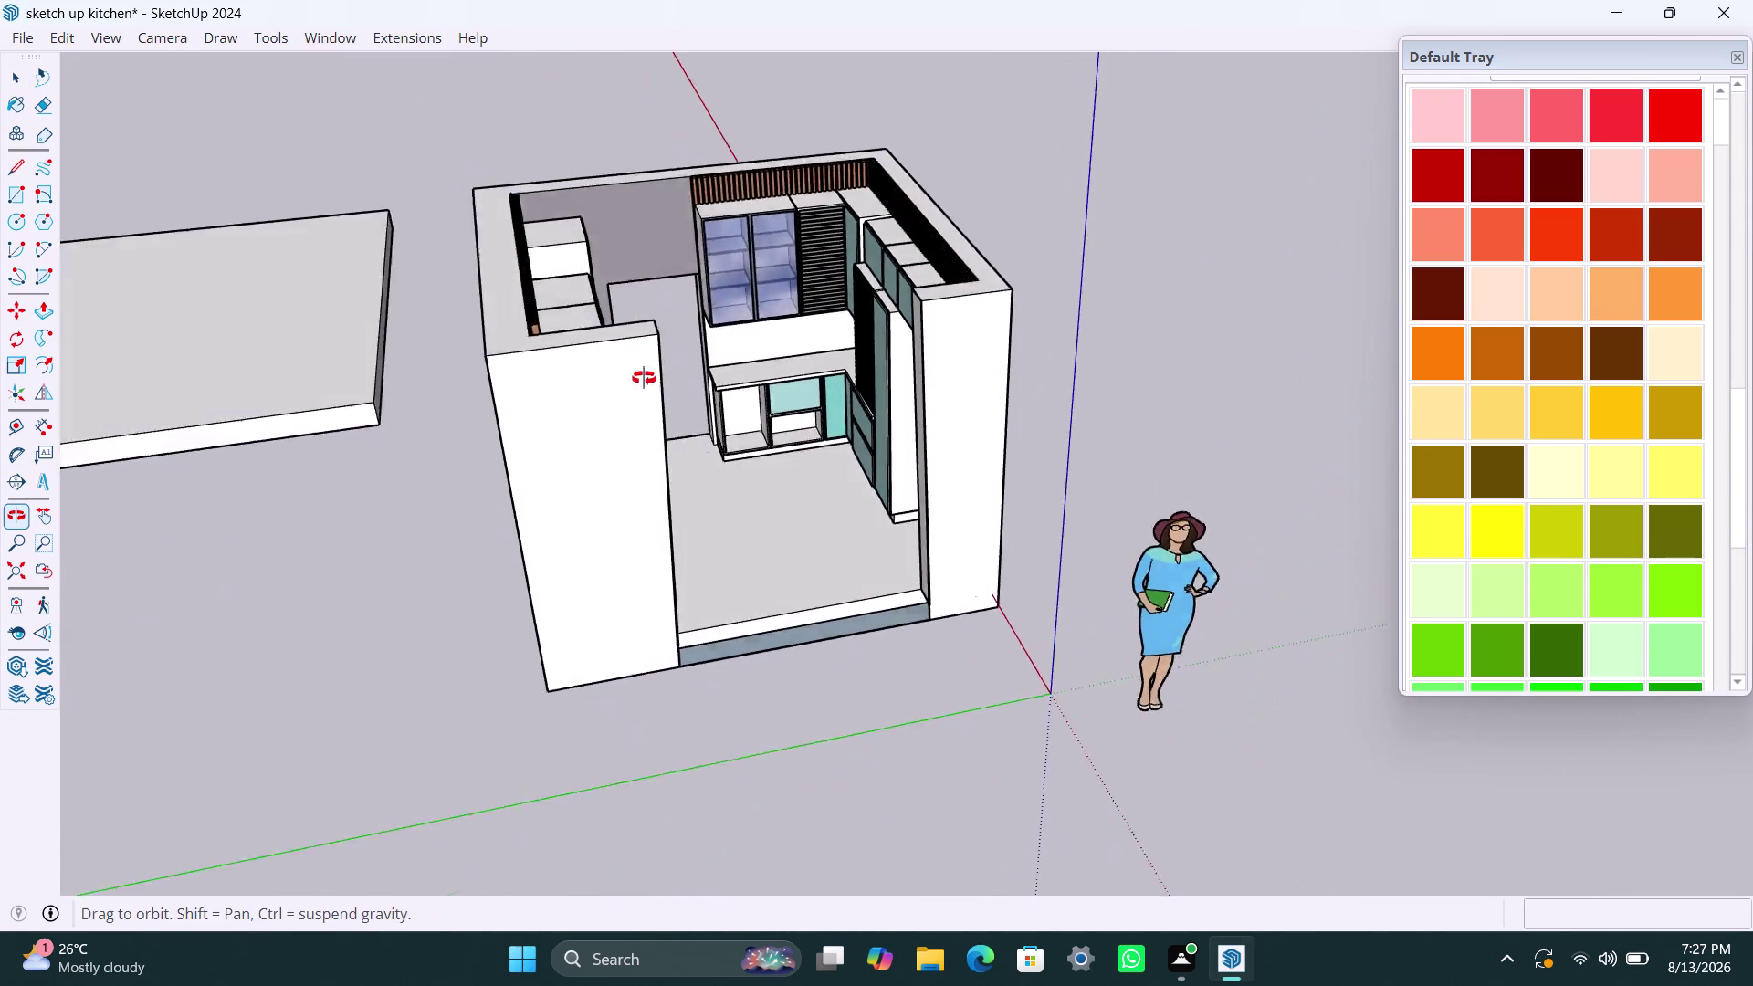
middle_drag(653, 406, 304, 305)
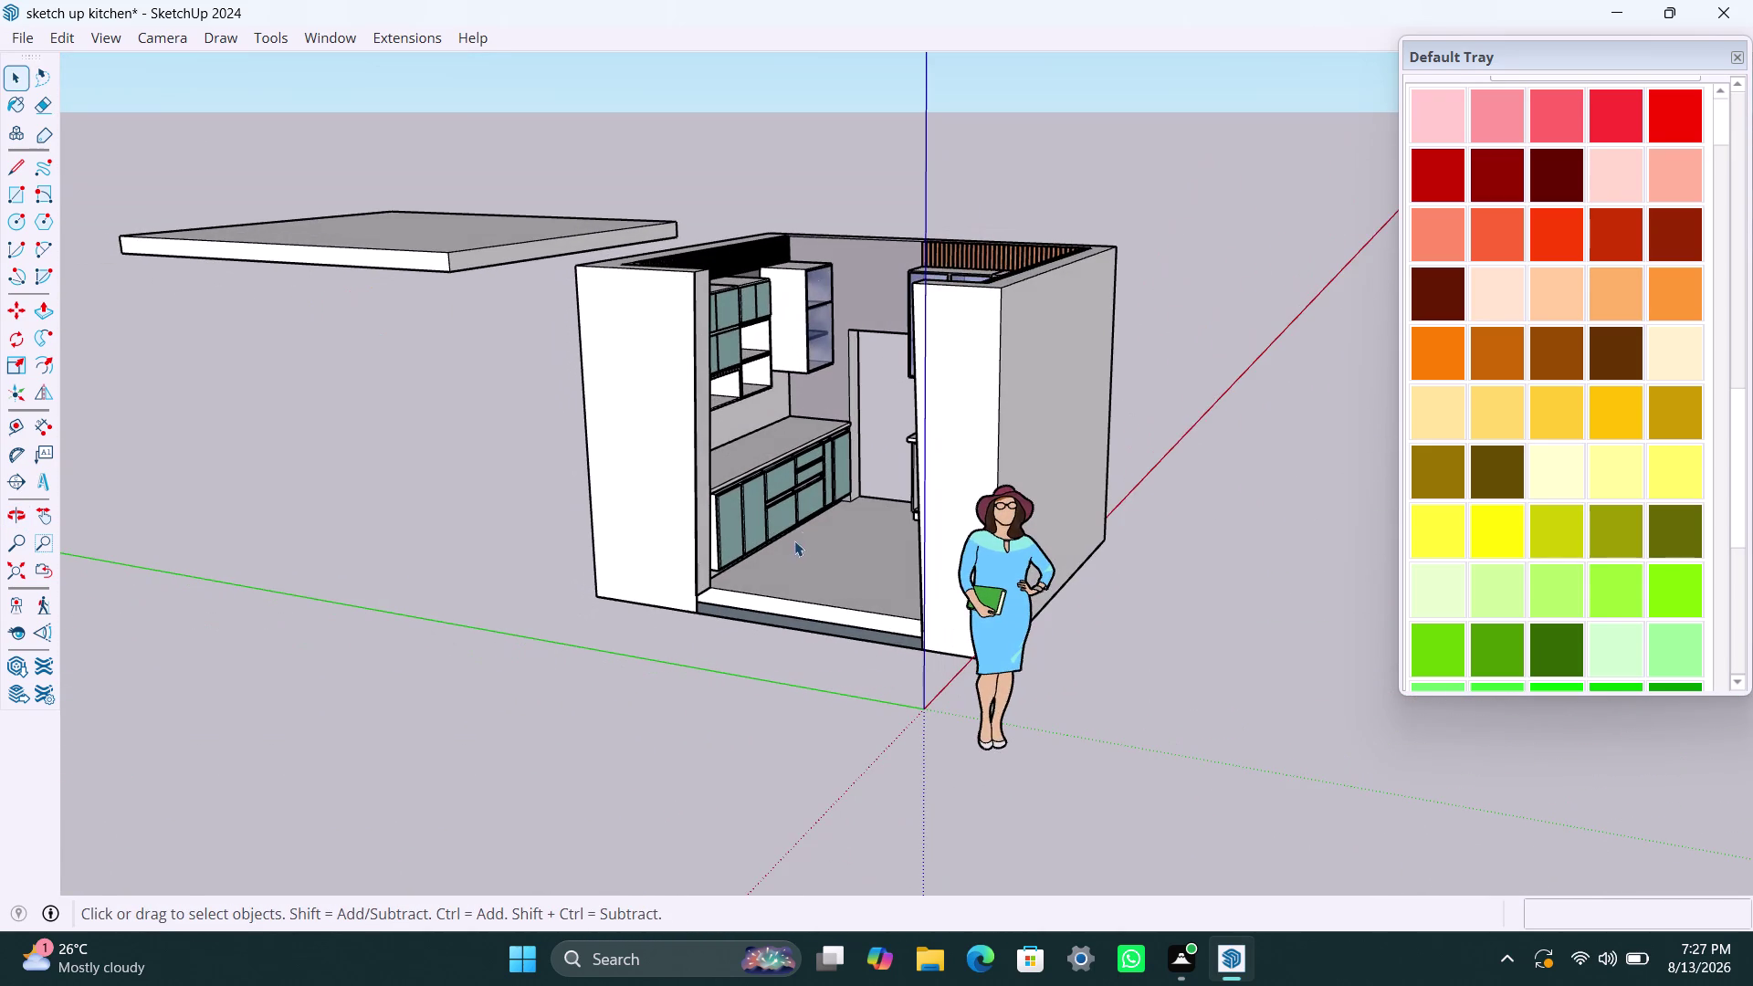
scroll(up, 3)
middle_drag(827, 549, 1315, 617)
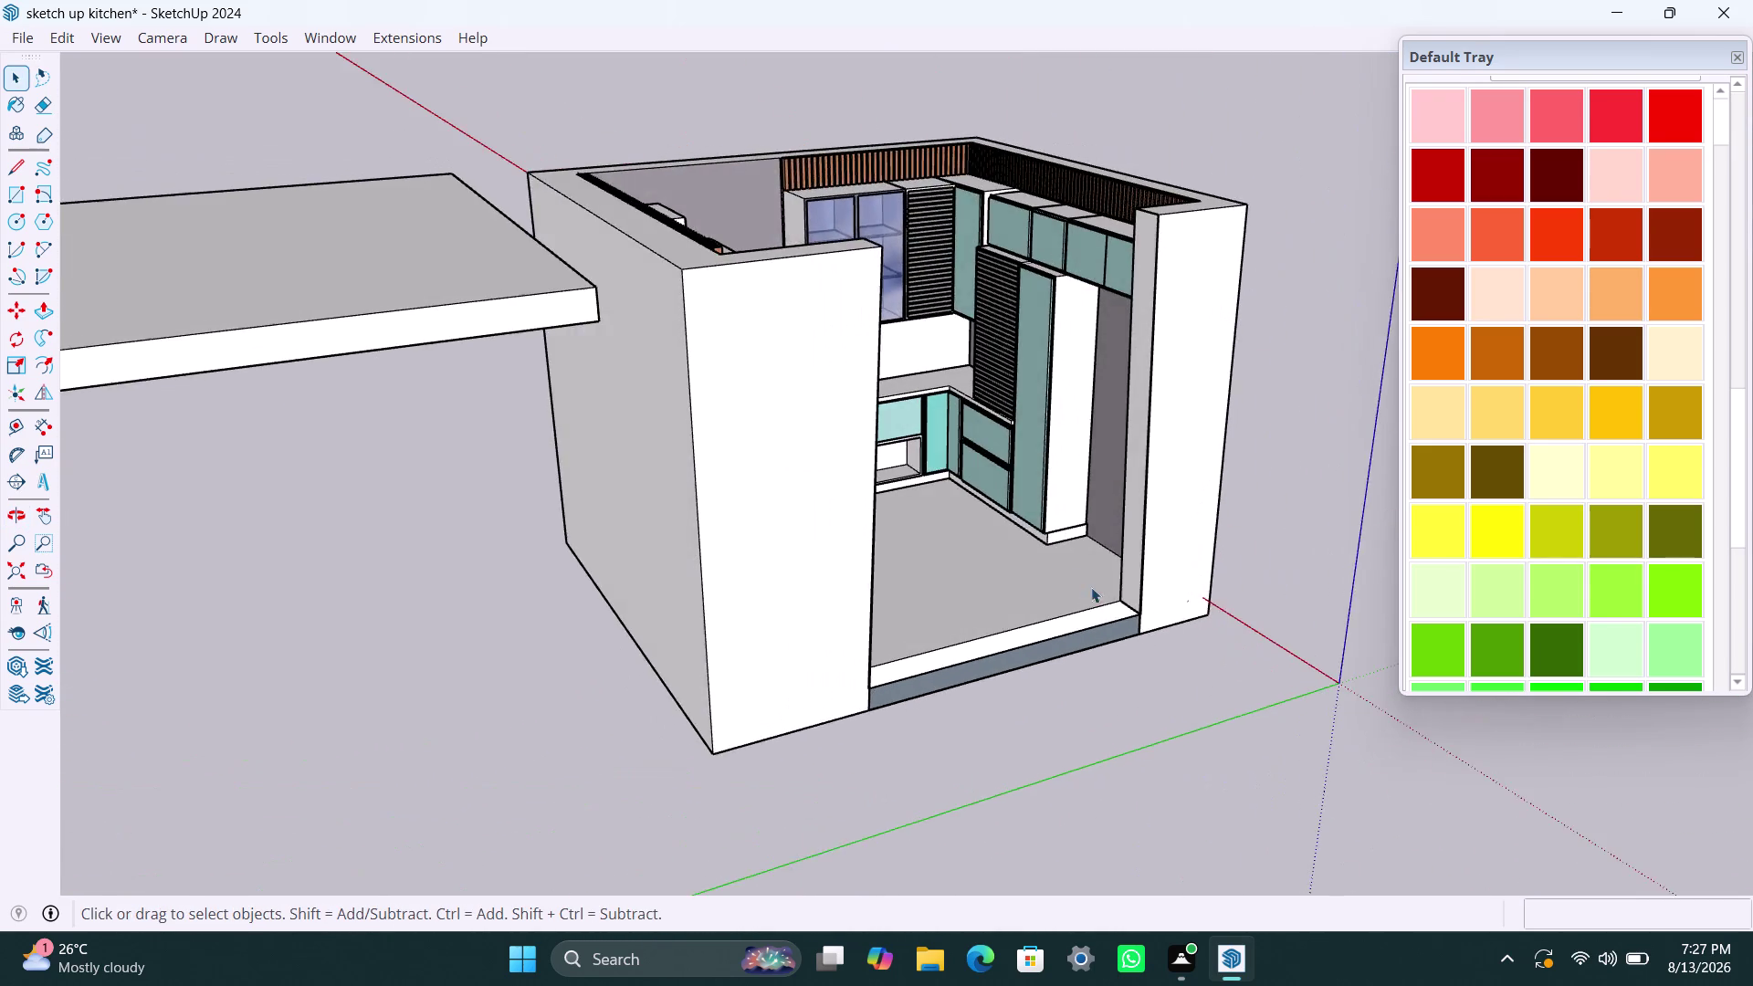
scroll(up, 3)
scroll(up, 3)
Try a push/pull on the doorway wall's inner face, then undo it.
click(1162, 594)
triple_click(1163, 594)
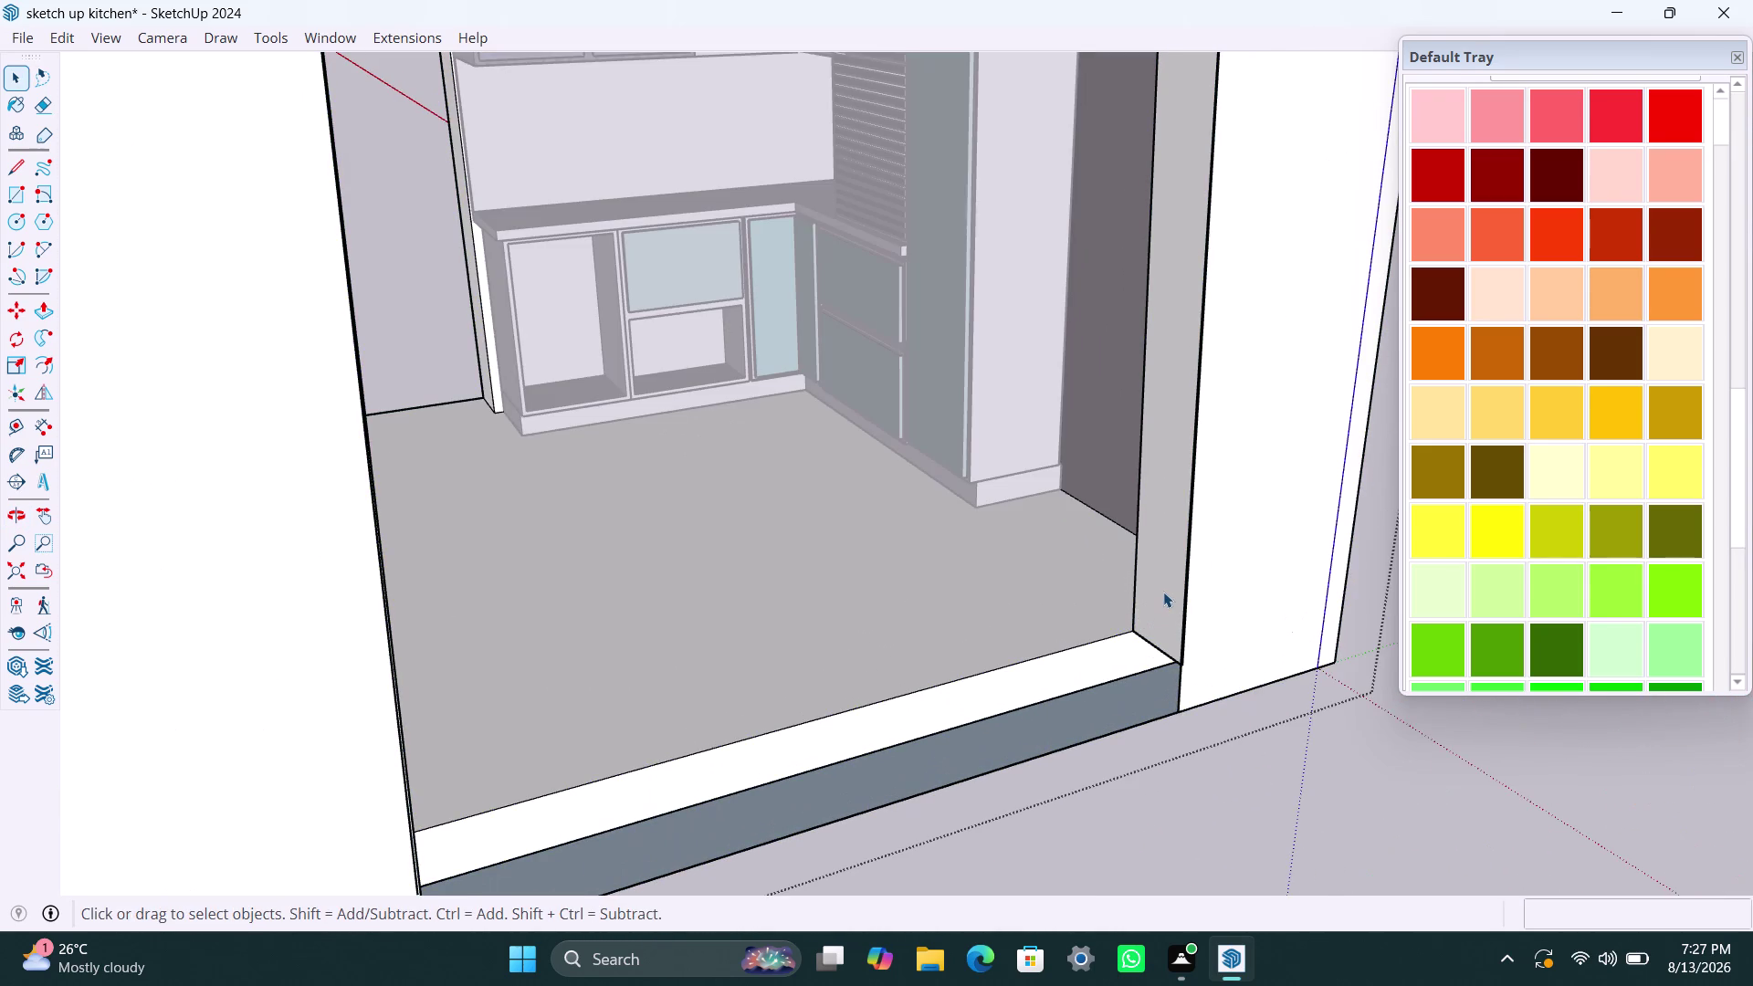
click(1164, 590)
click(1159, 597)
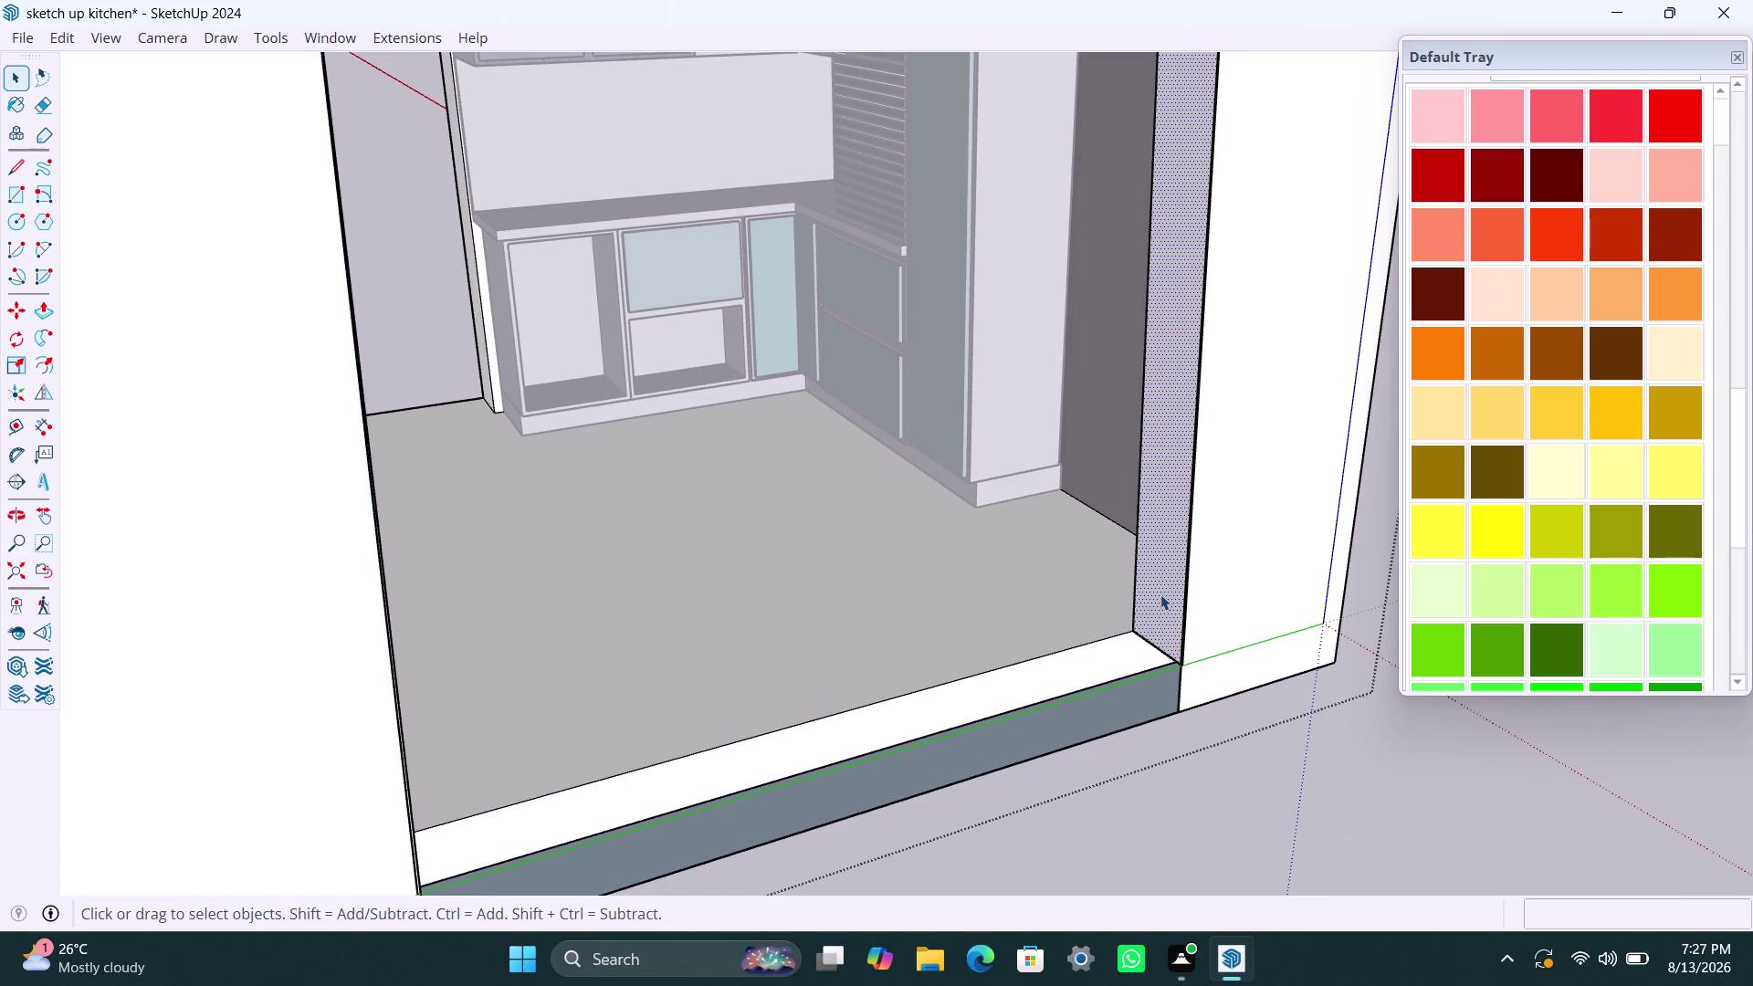
key(p)
click(1160, 588)
key(space)
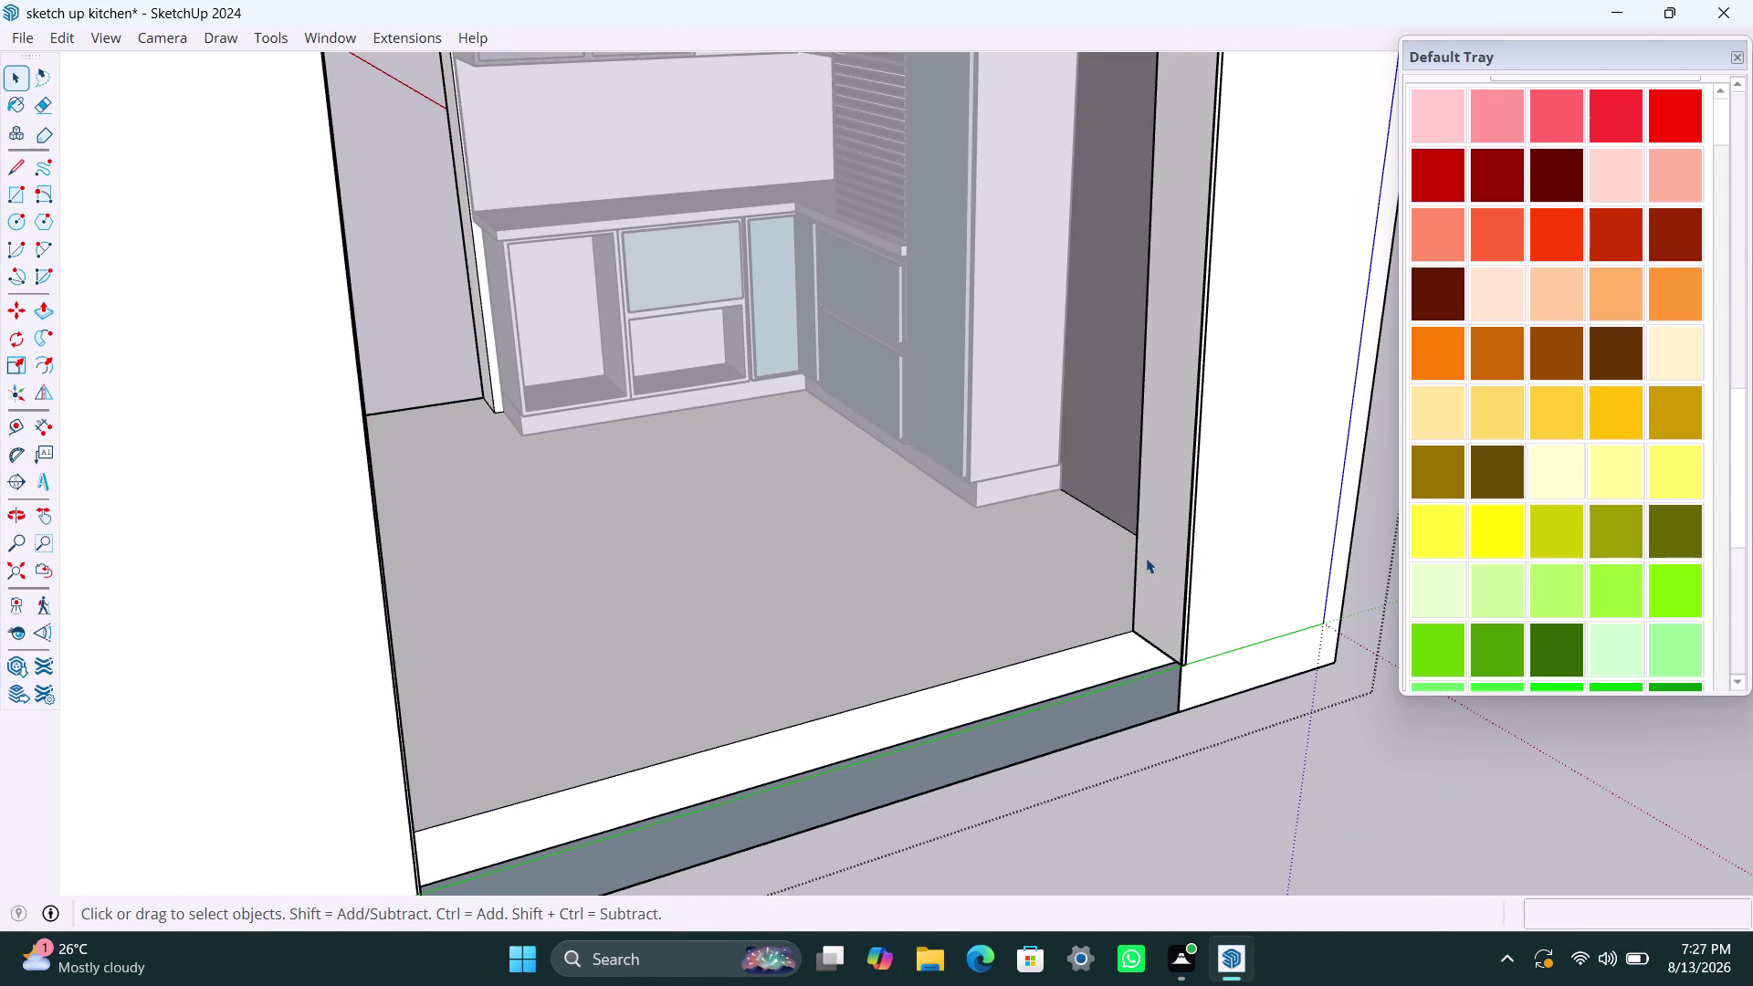
key(ctrl+z)
Orbit round to face the doorway and select only the threshold's top face.
scroll(down, 3)
middle_drag(936, 533, 793, 588)
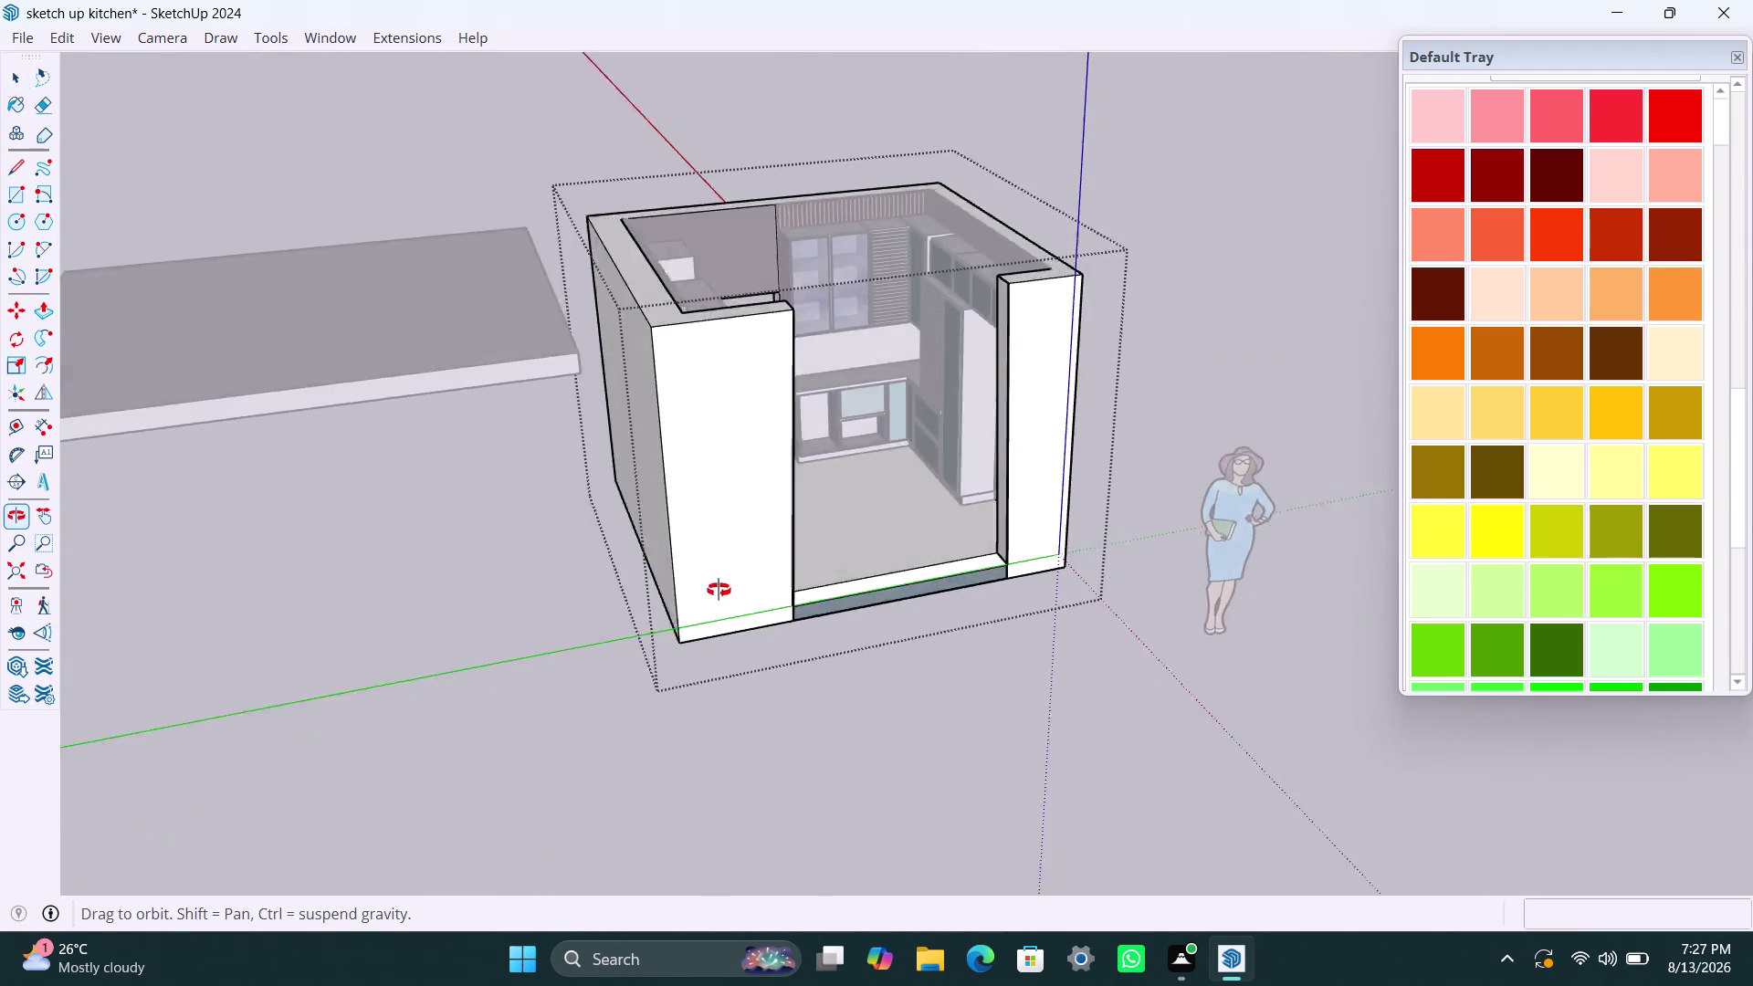
middle_drag(792, 588, 569, 590)
scroll(up, 3)
key(space)
click(797, 594)
double_click(807, 521)
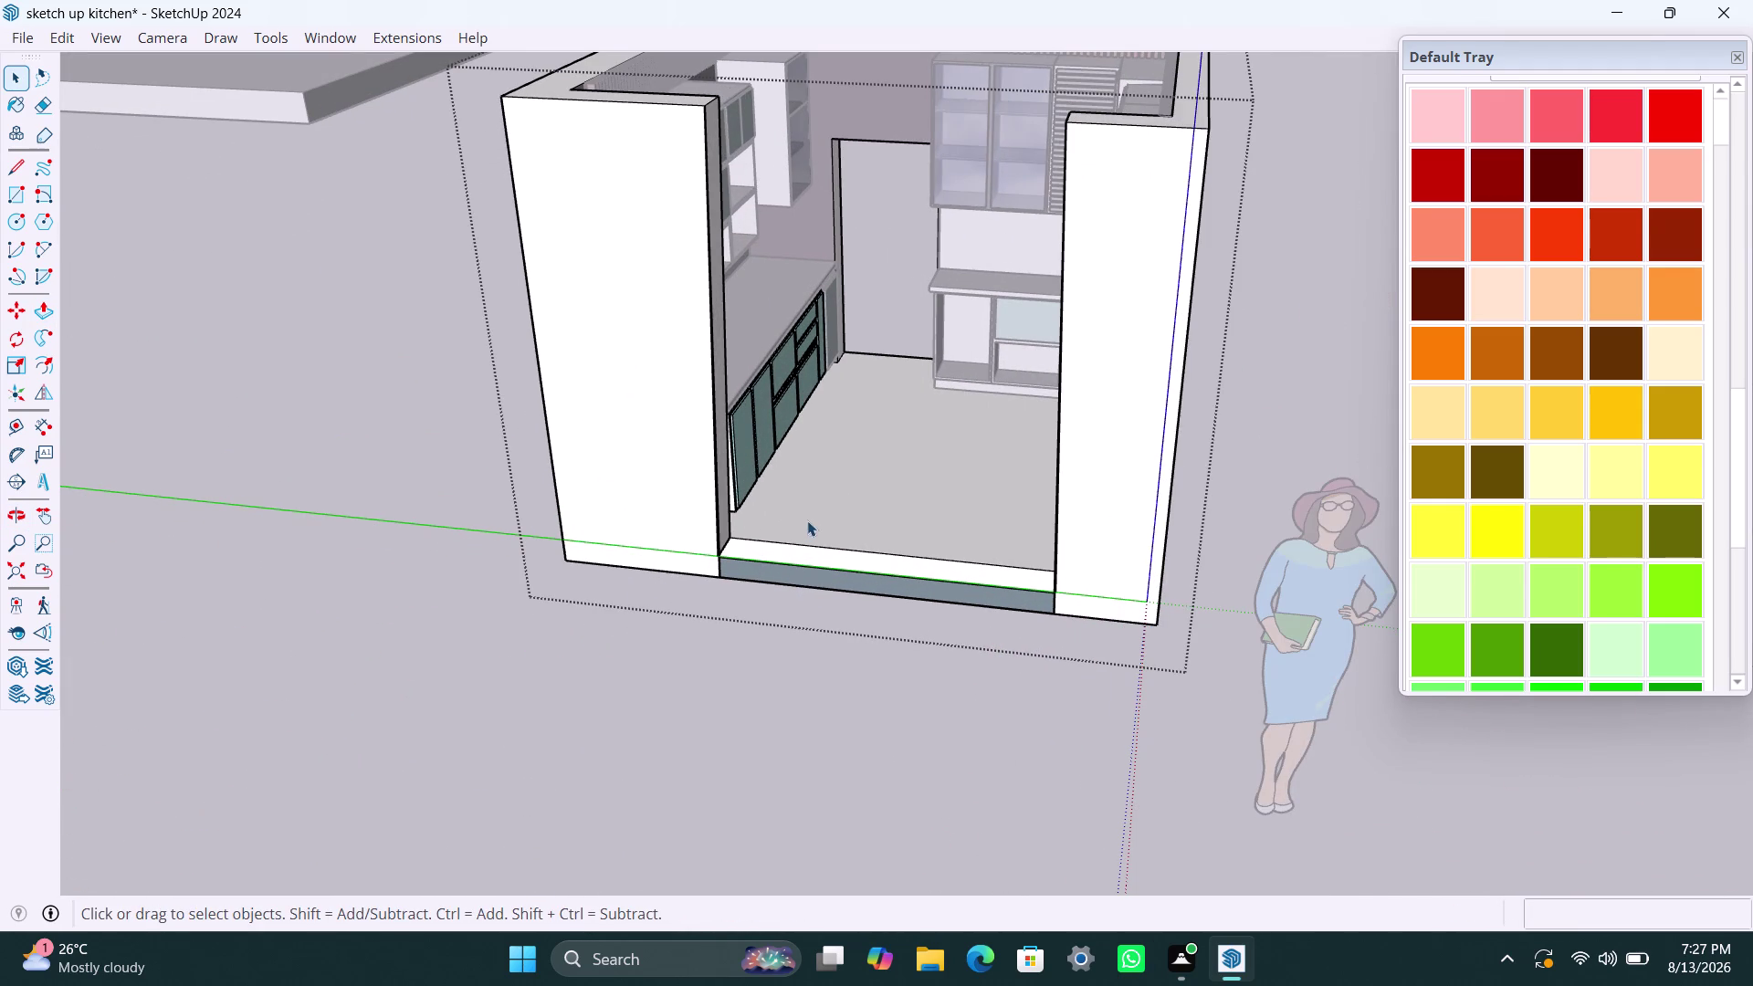
triple_click(861, 553)
triple_click(862, 558)
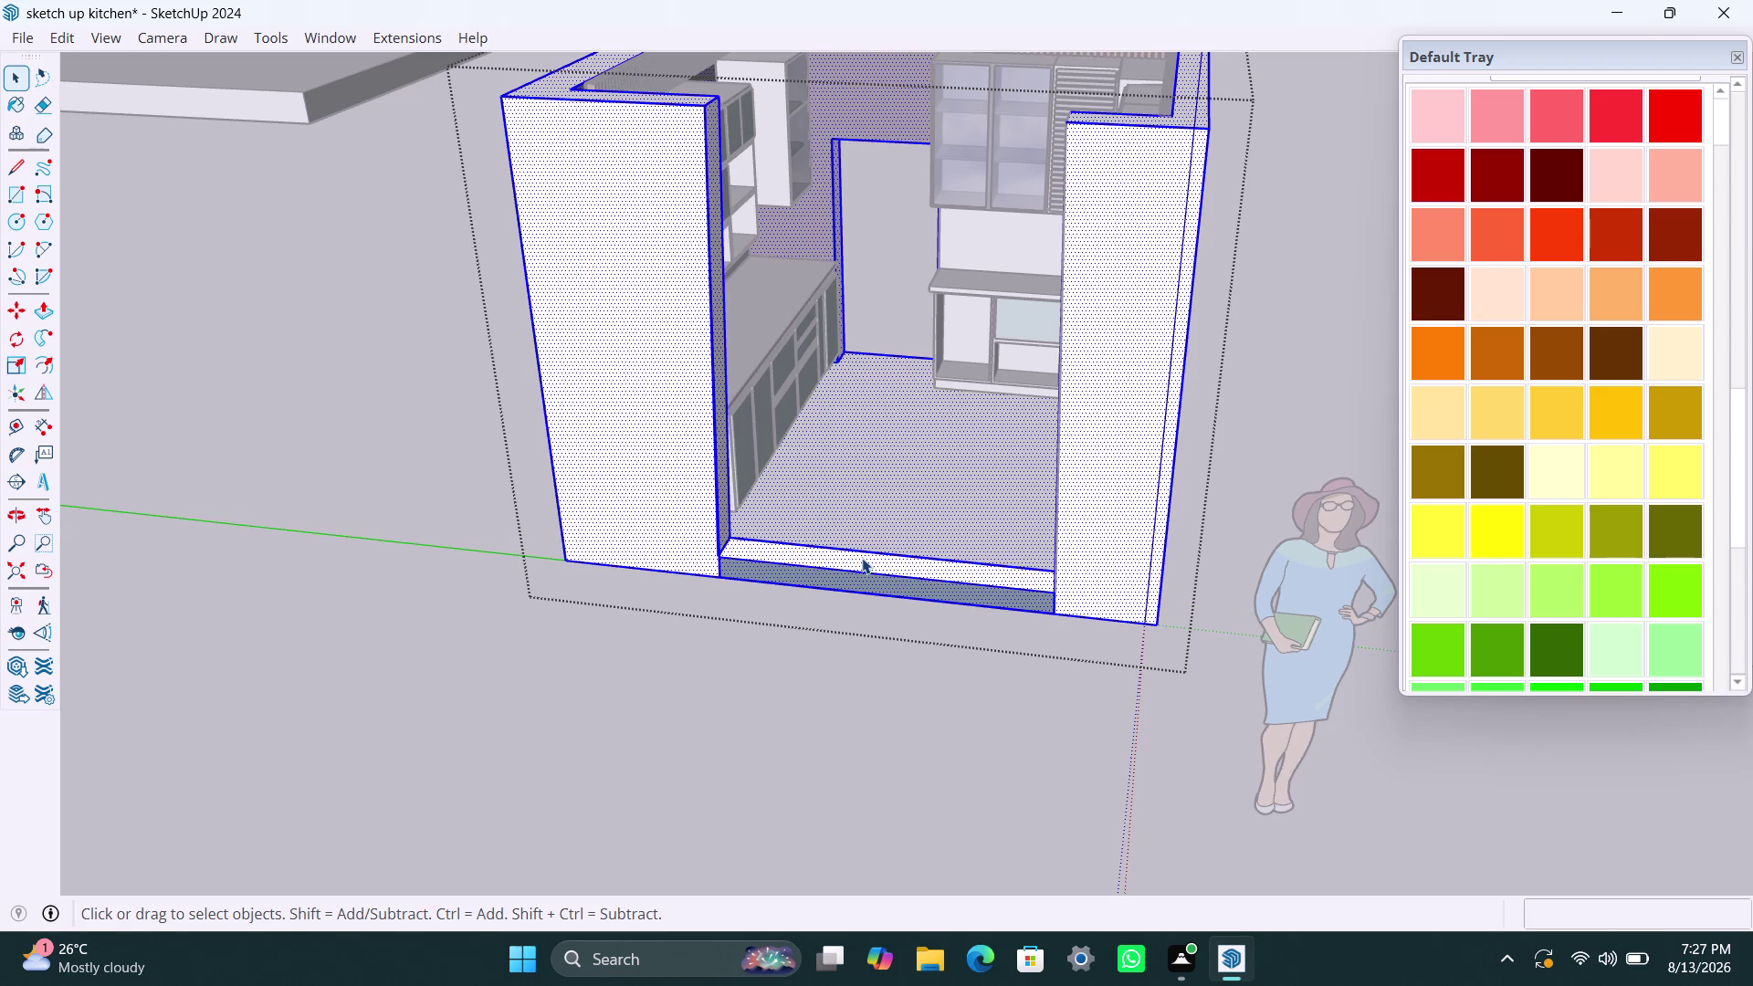
scroll(up, 3)
double_click(869, 560)
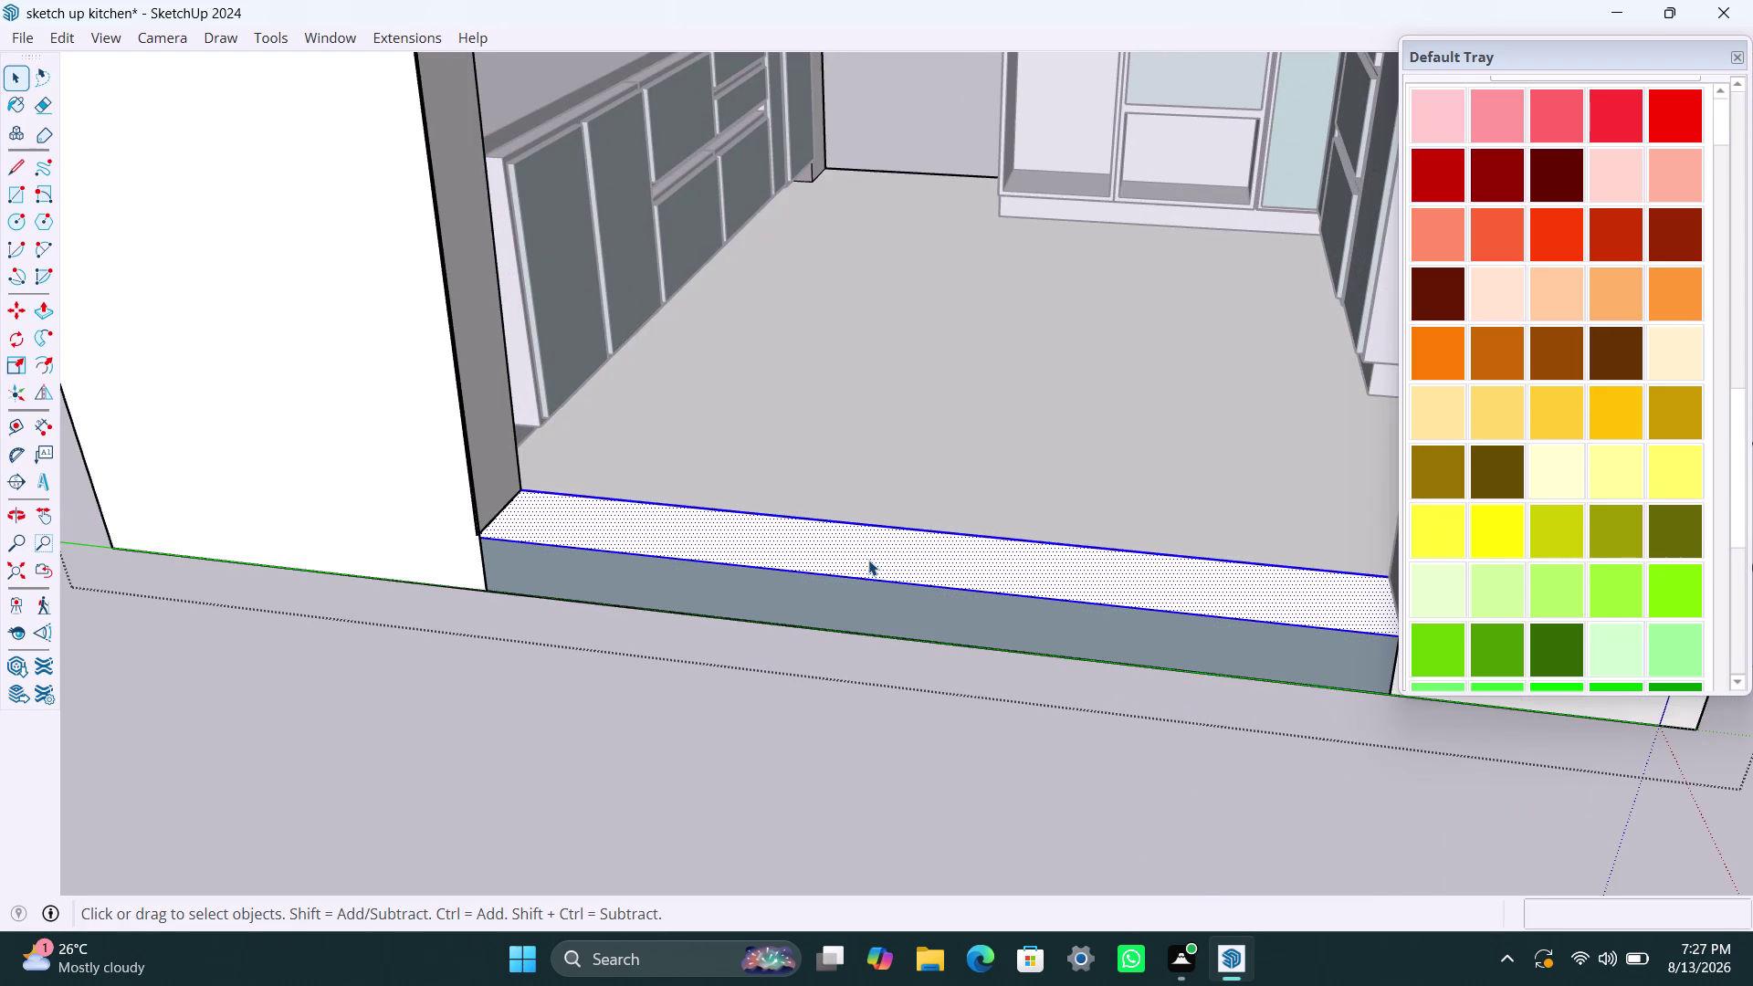
click(867, 557)
click(868, 557)
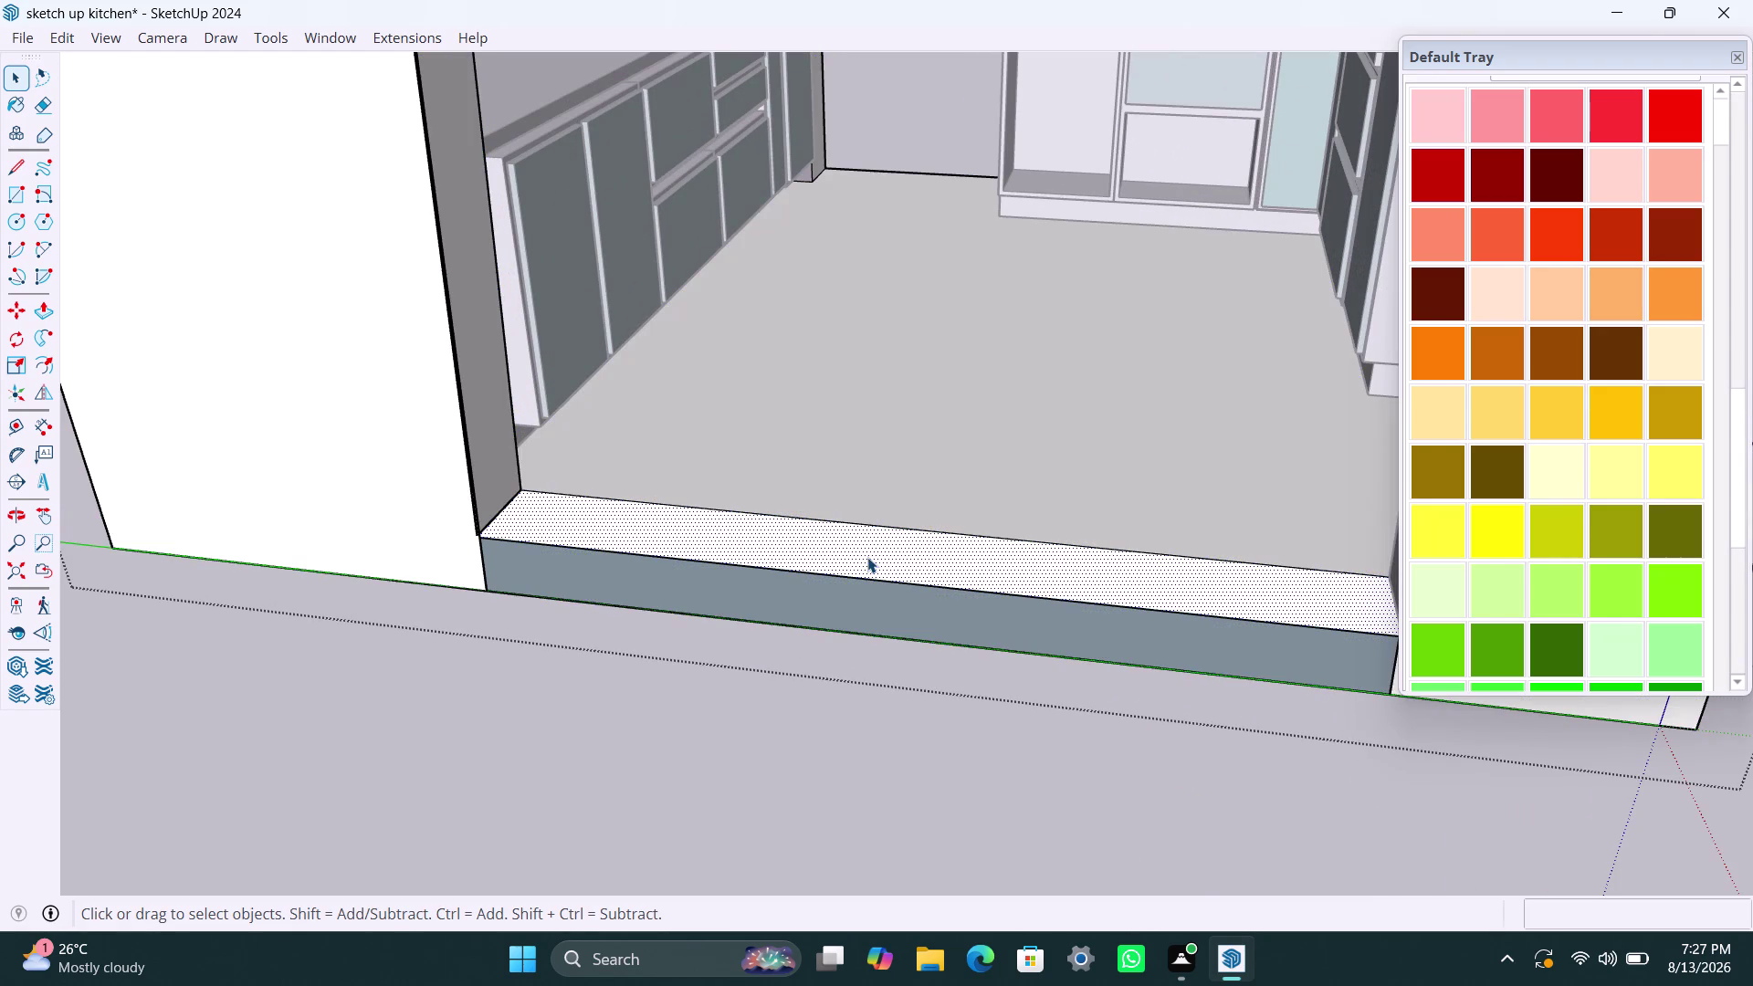
Start pushing the threshold face, then undo repeatedly back through the recent edits.
key(p)
click(867, 557)
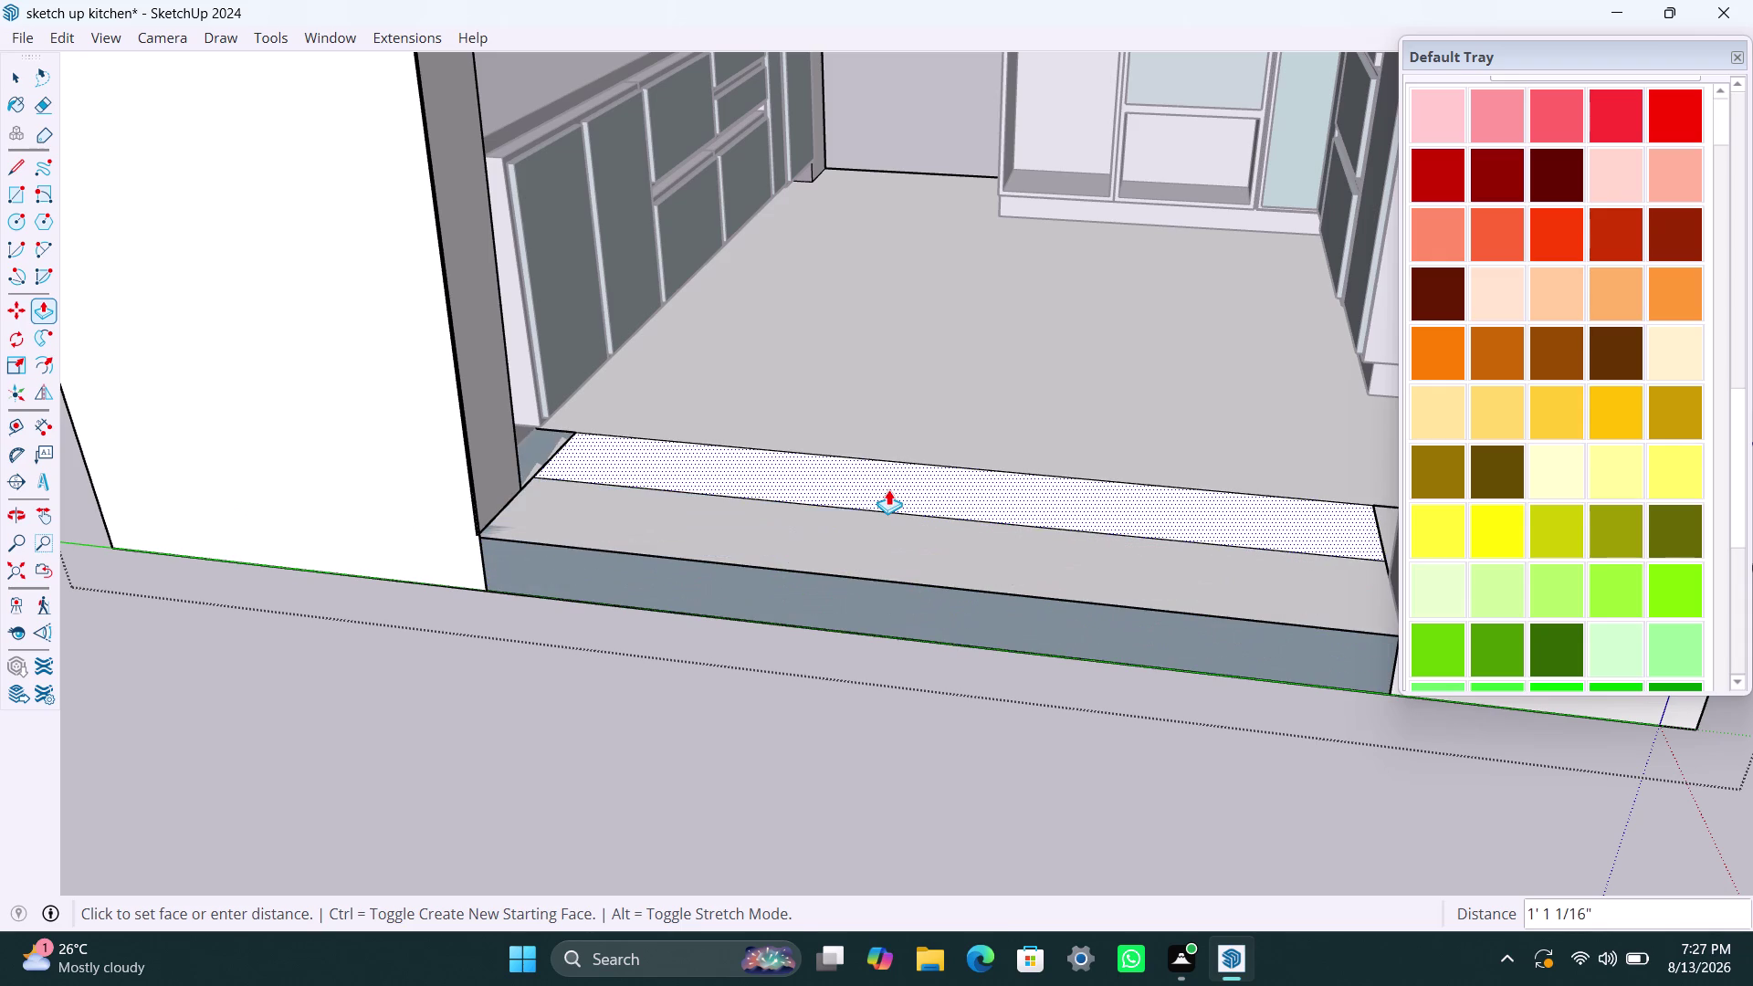
key(ctrl+z)
key(ctrl+z)
key(ctrl+z)
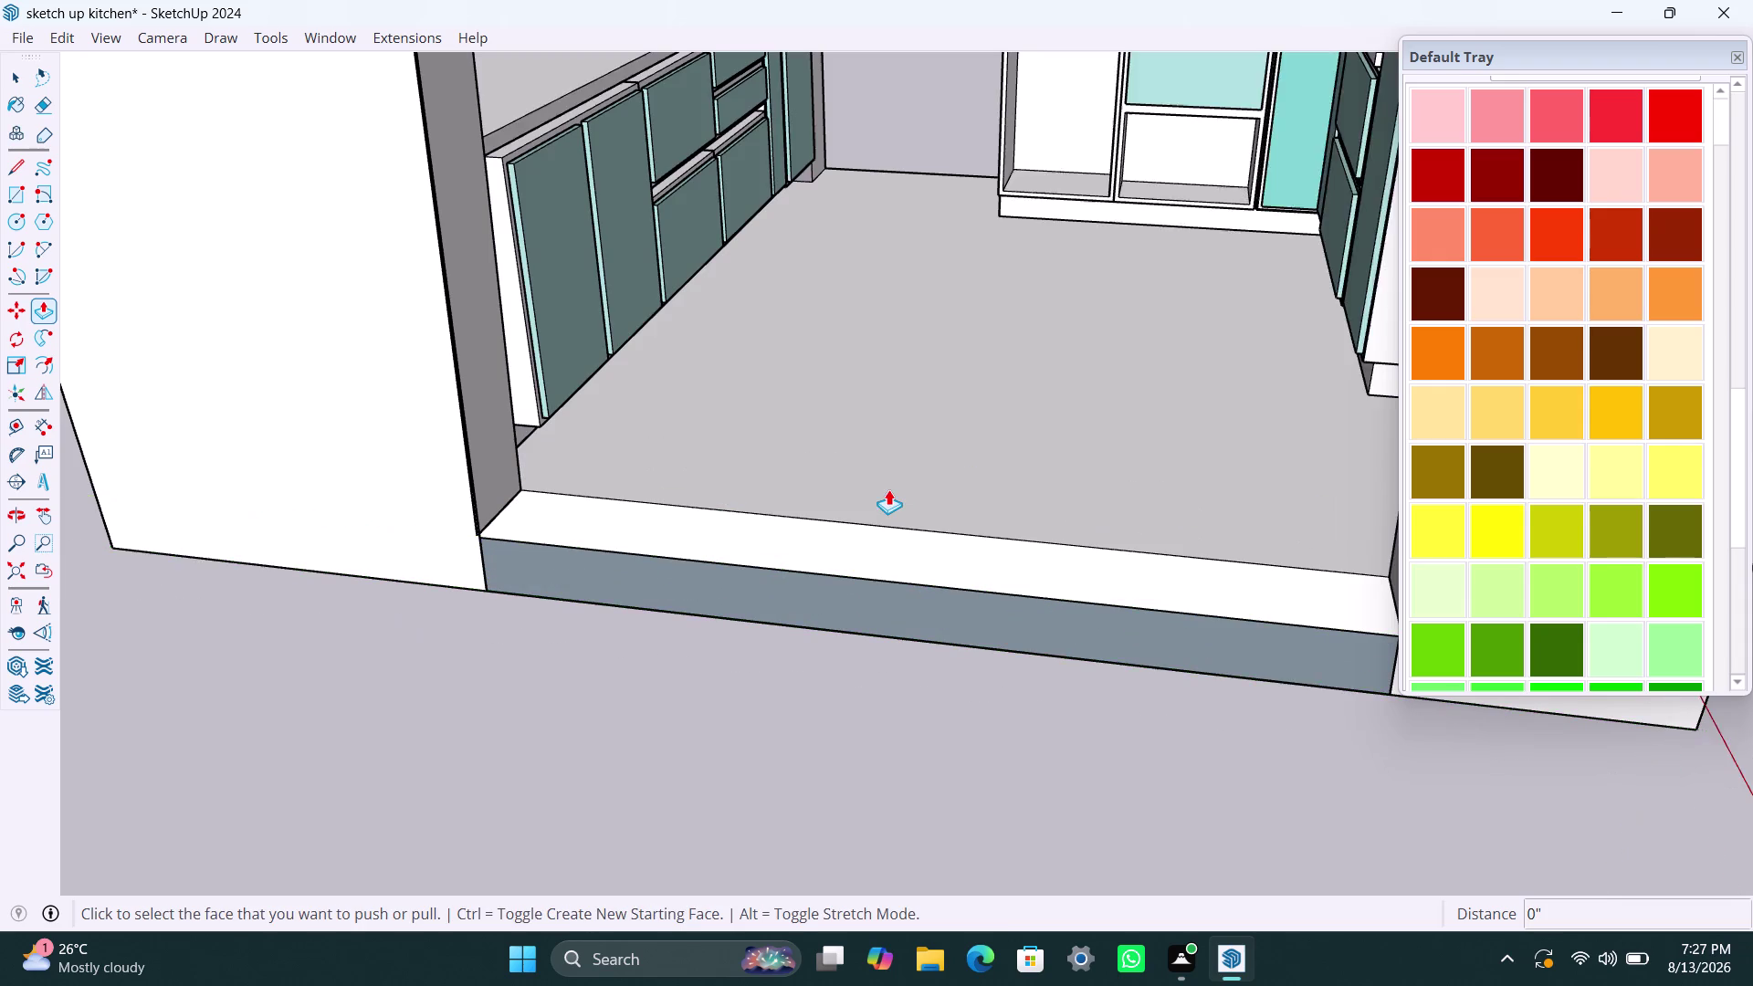
key(ctrl+z)
key(ctrl+z)
key(ctrl+z)
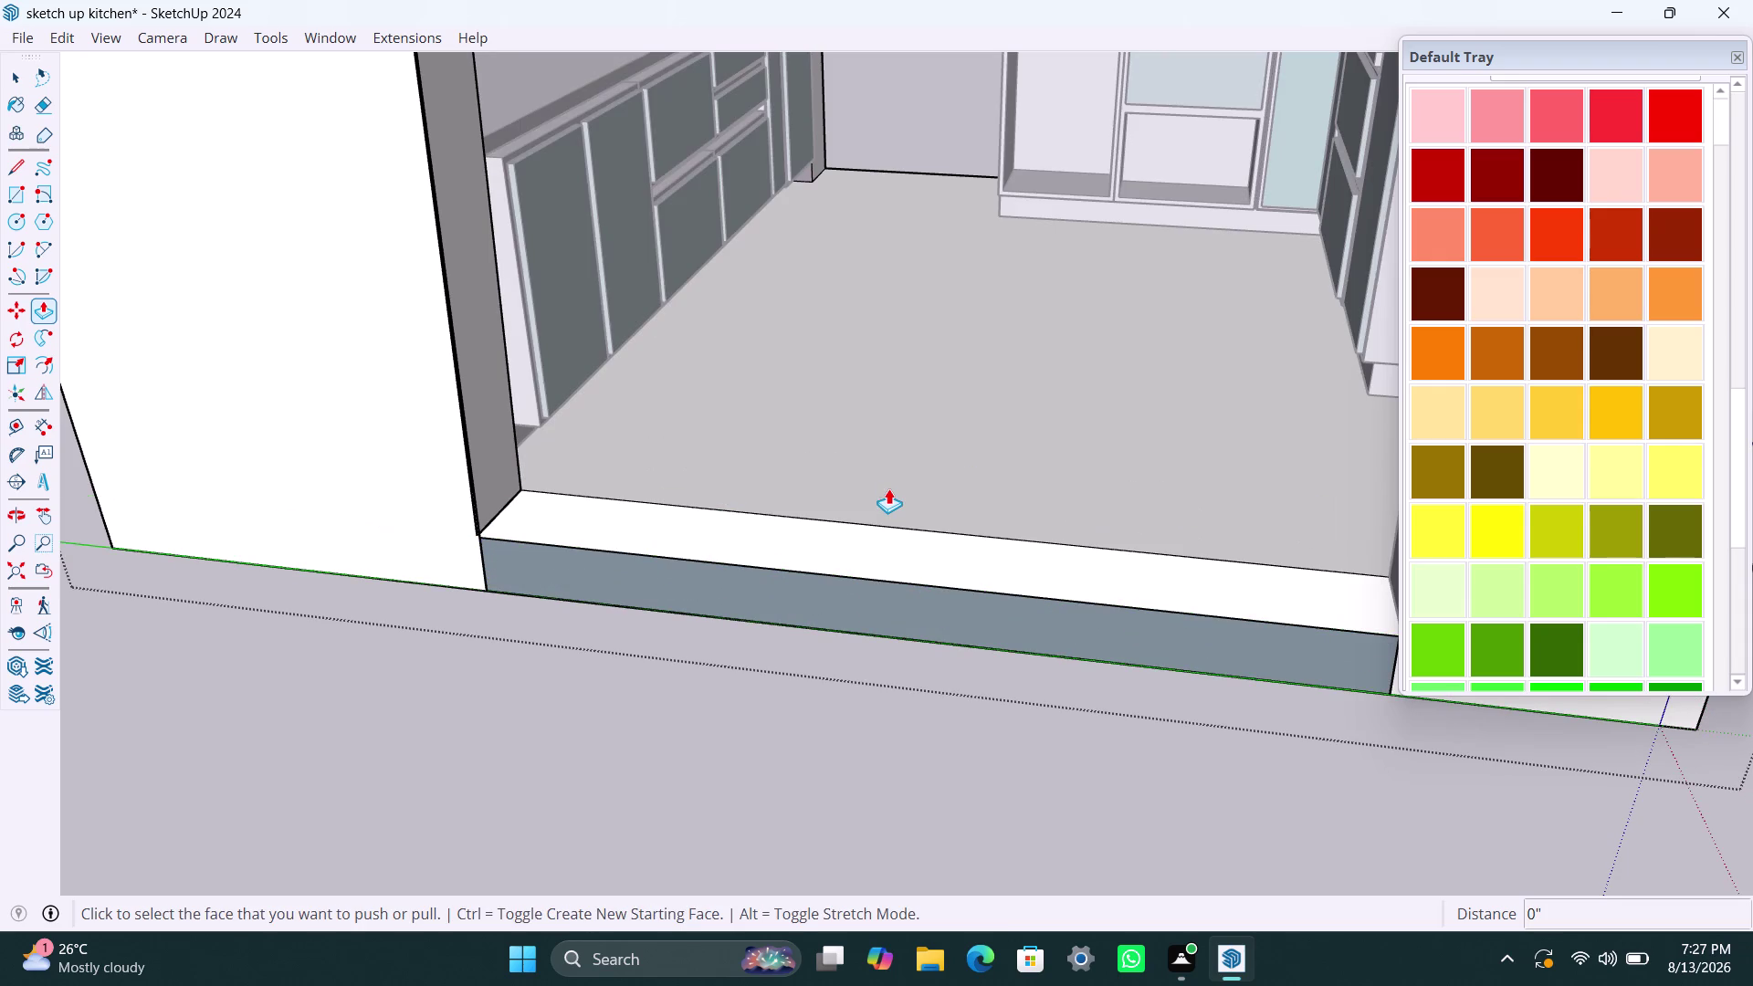
key(ctrl+z)
key(ctrl+z)
key(ctrl+z)
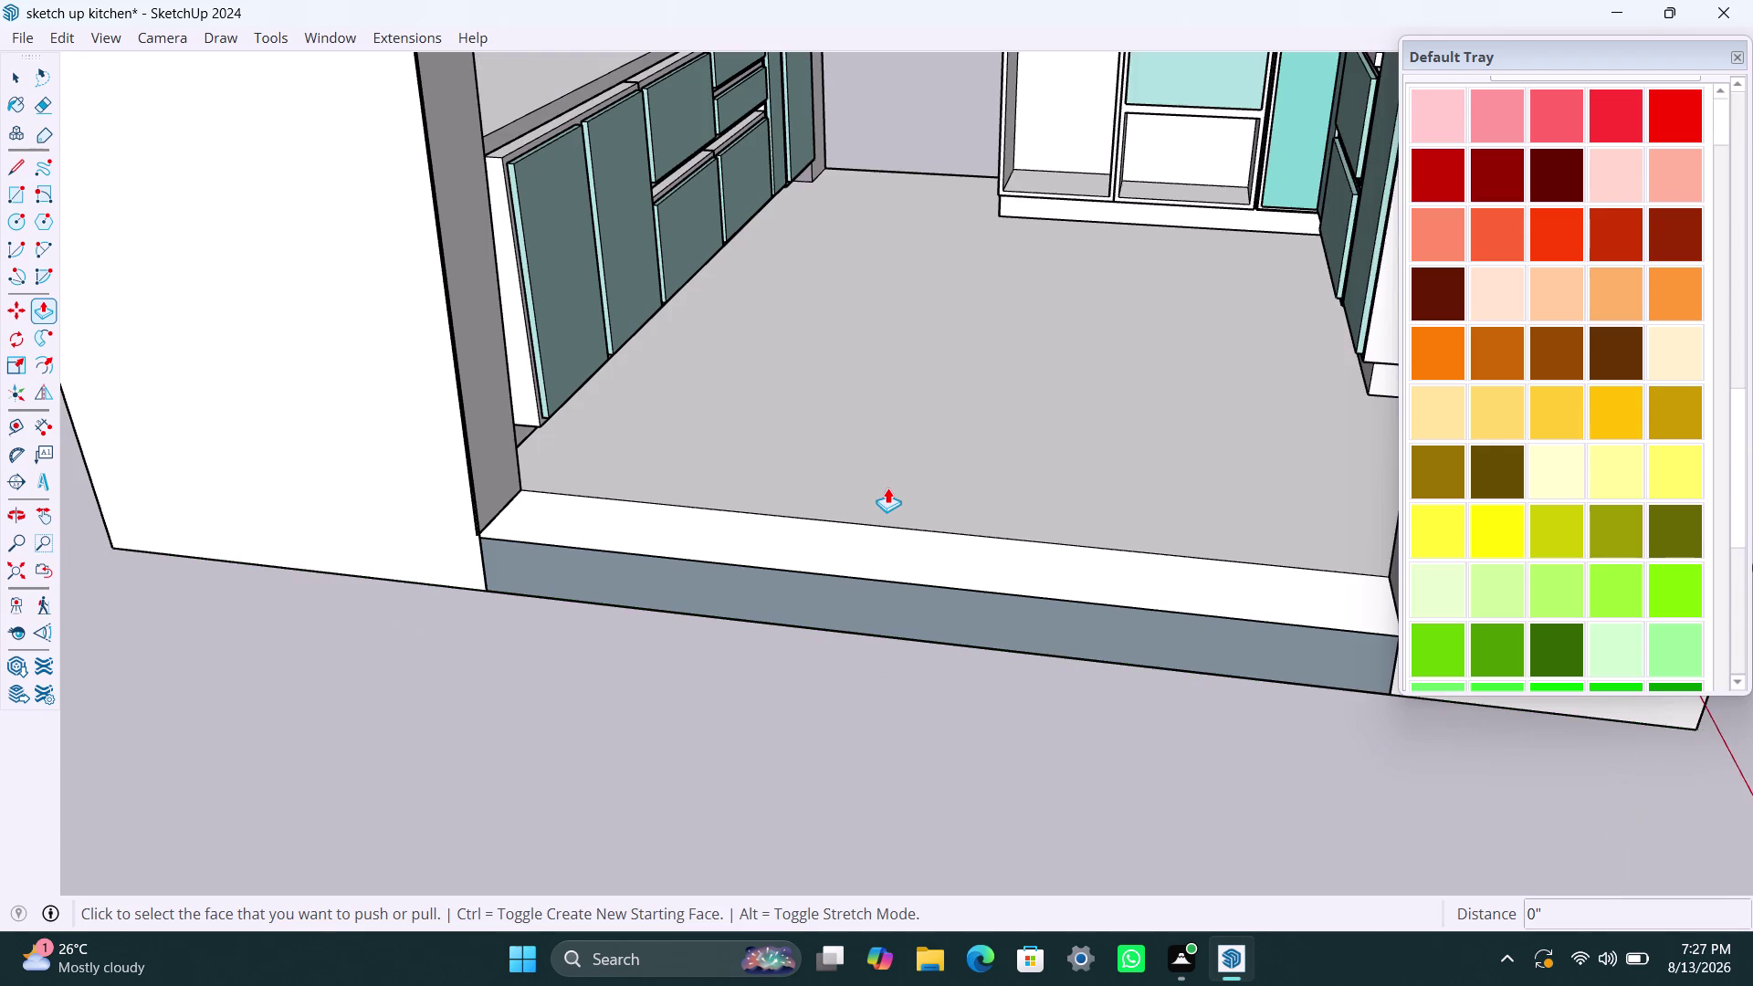
key(ctrl+z)
key(ctrl+z)
key(ctrl+z)
key(ctrl+z)
key(ctrl+z)
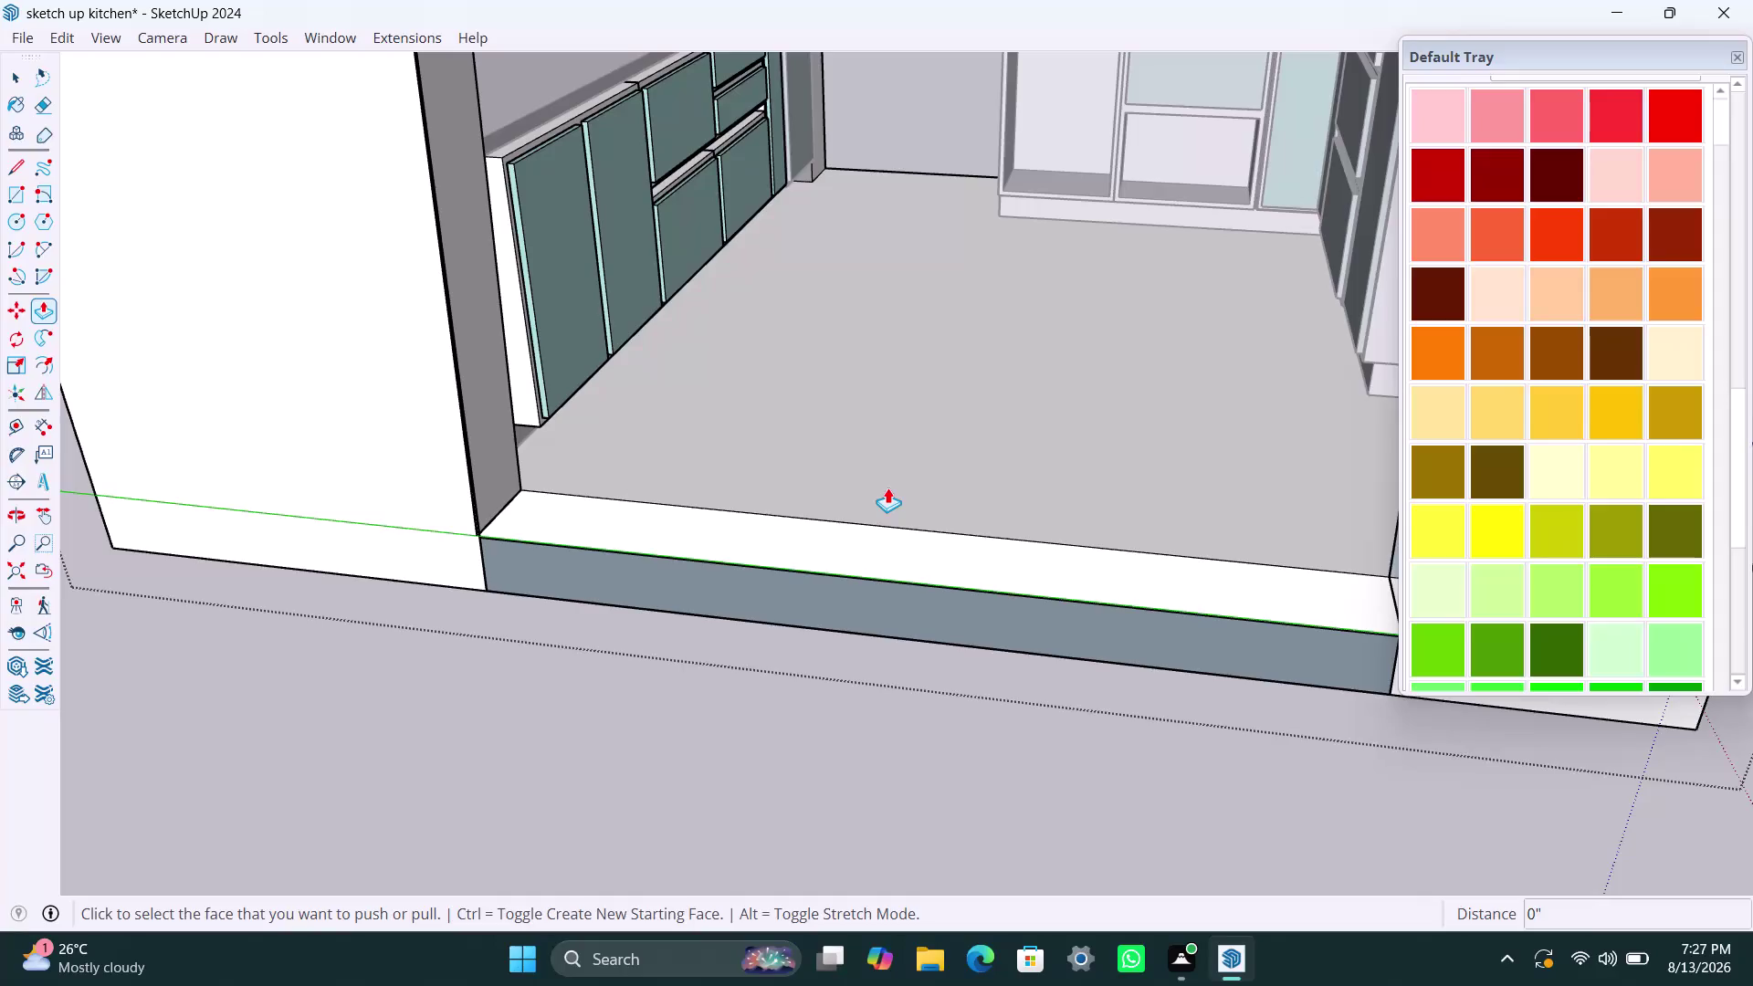
key(ctrl+z)
key(ctrl+z)
key(ctrl+z)
key(ctrl+z)
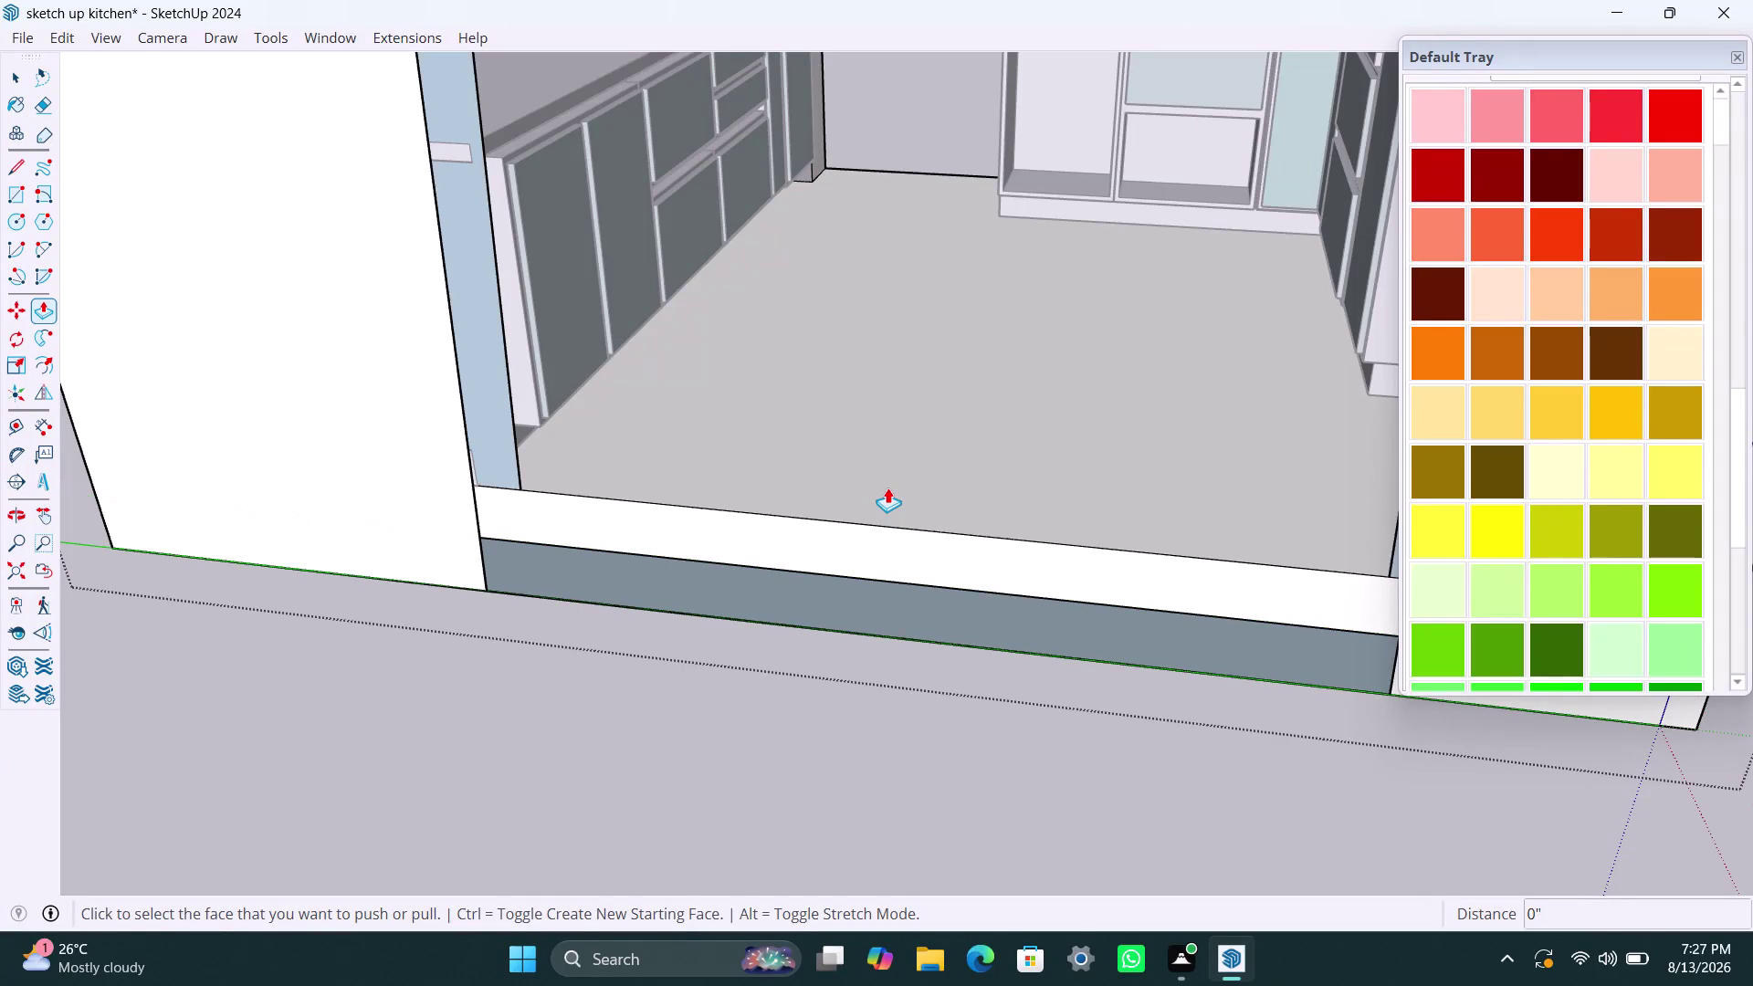
Push the ledge under the front opening down to a thin strip near floor level.
scroll(down, 3)
scroll(down, 3)
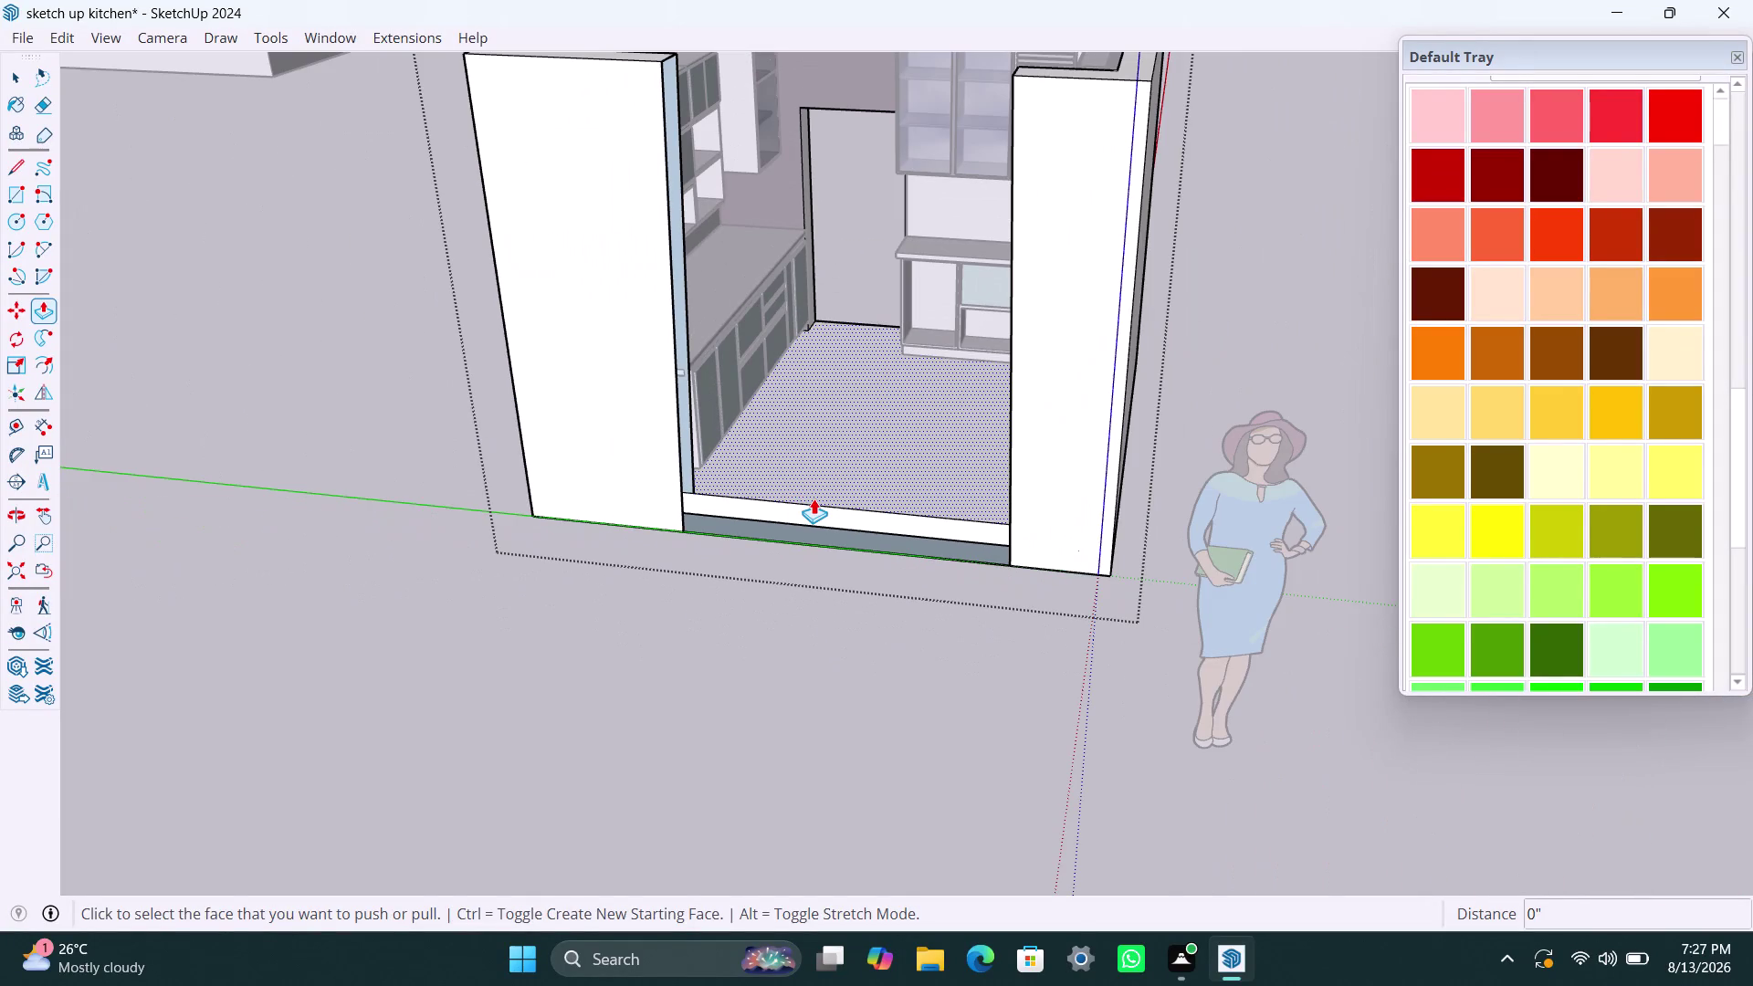
click(820, 507)
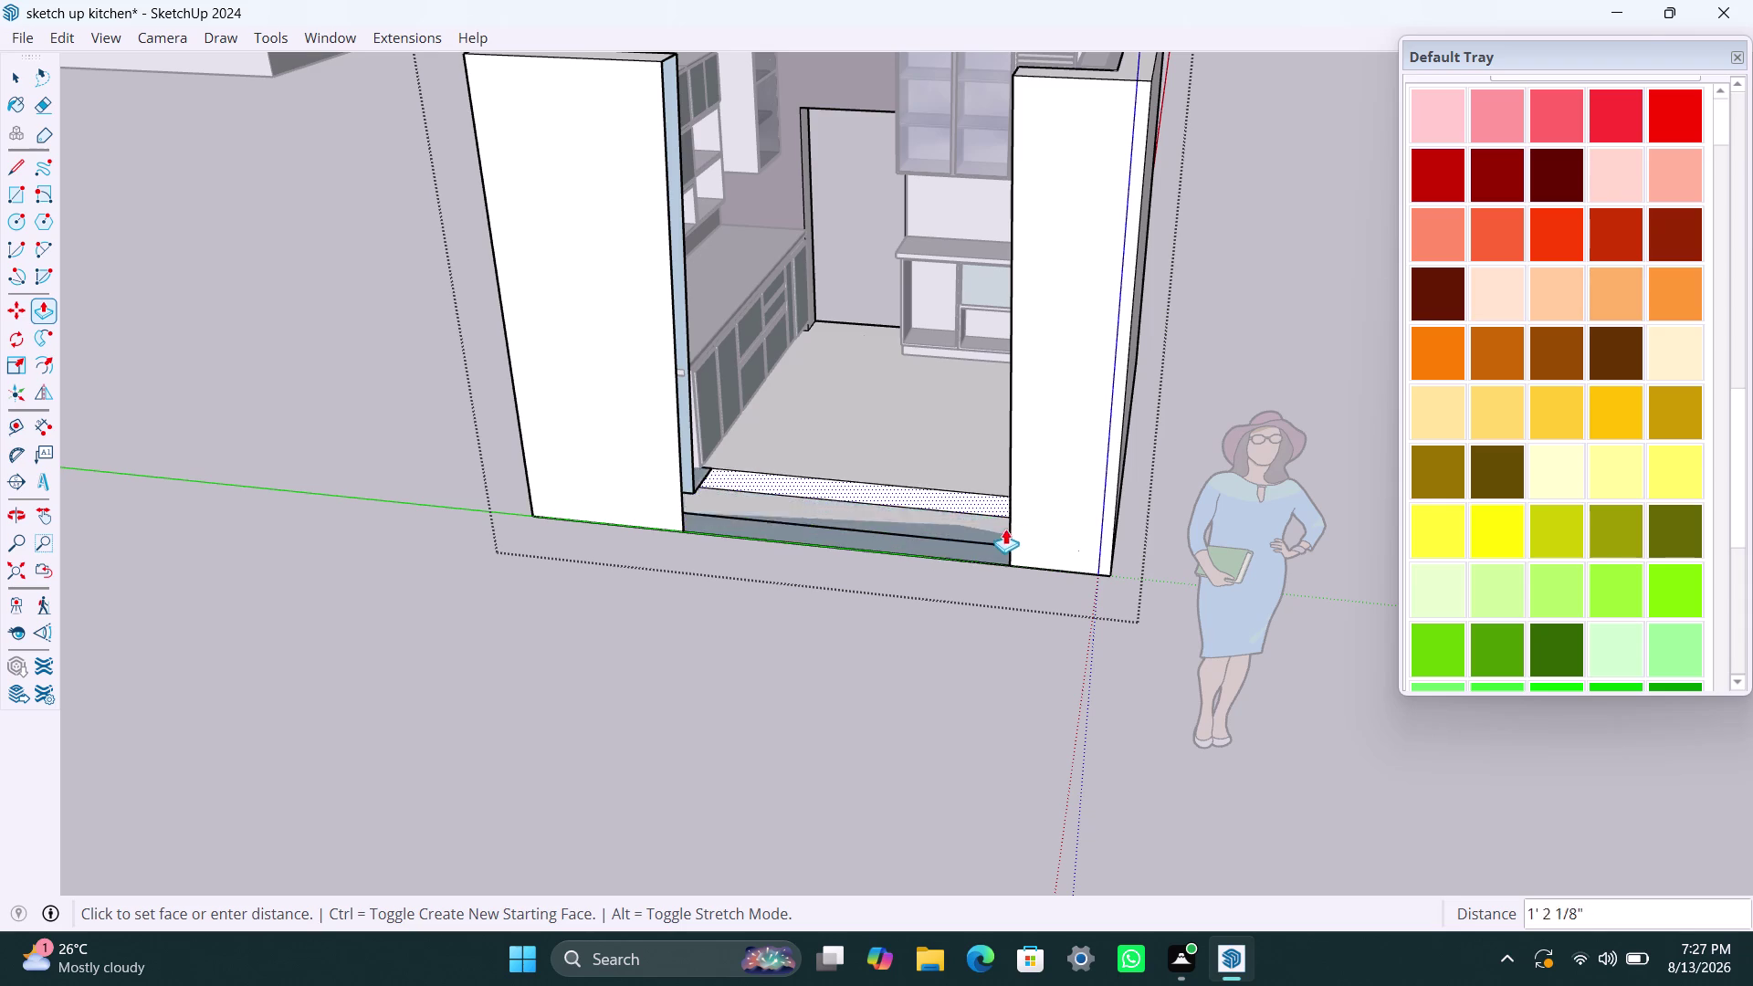
click(1030, 536)
key(space)
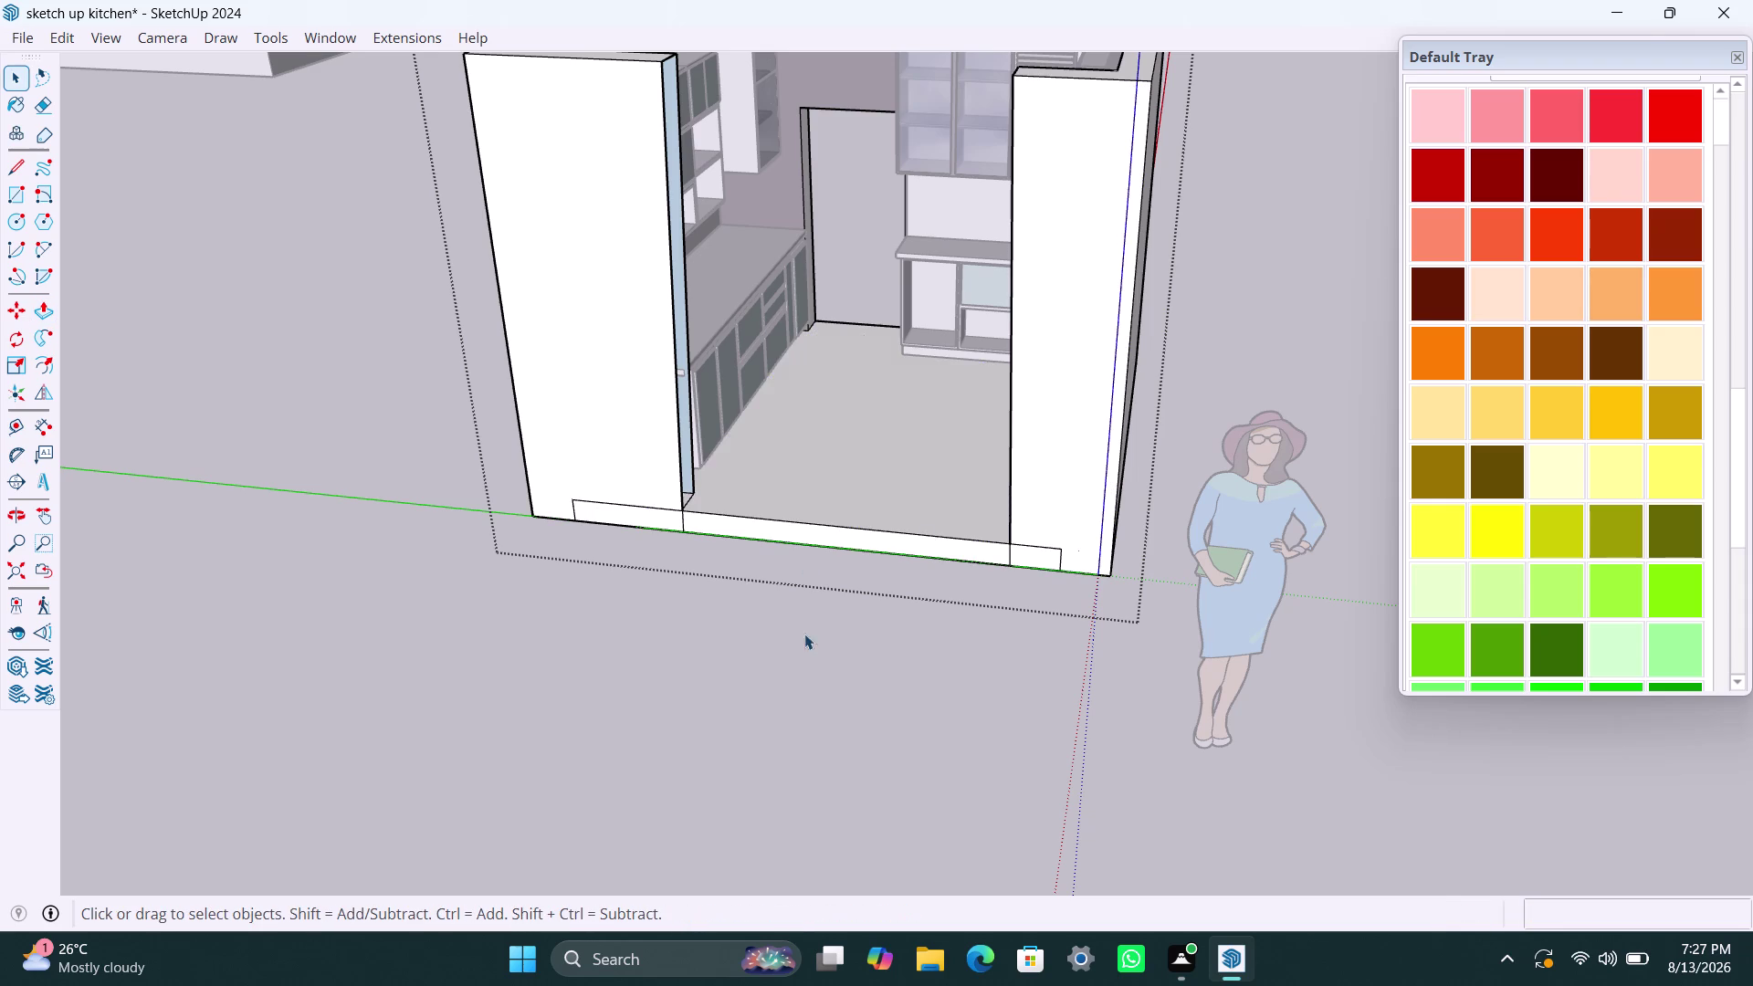
Select the wall group, then orbit round to view the room's front wall.
click(804, 638)
scroll(up, 3)
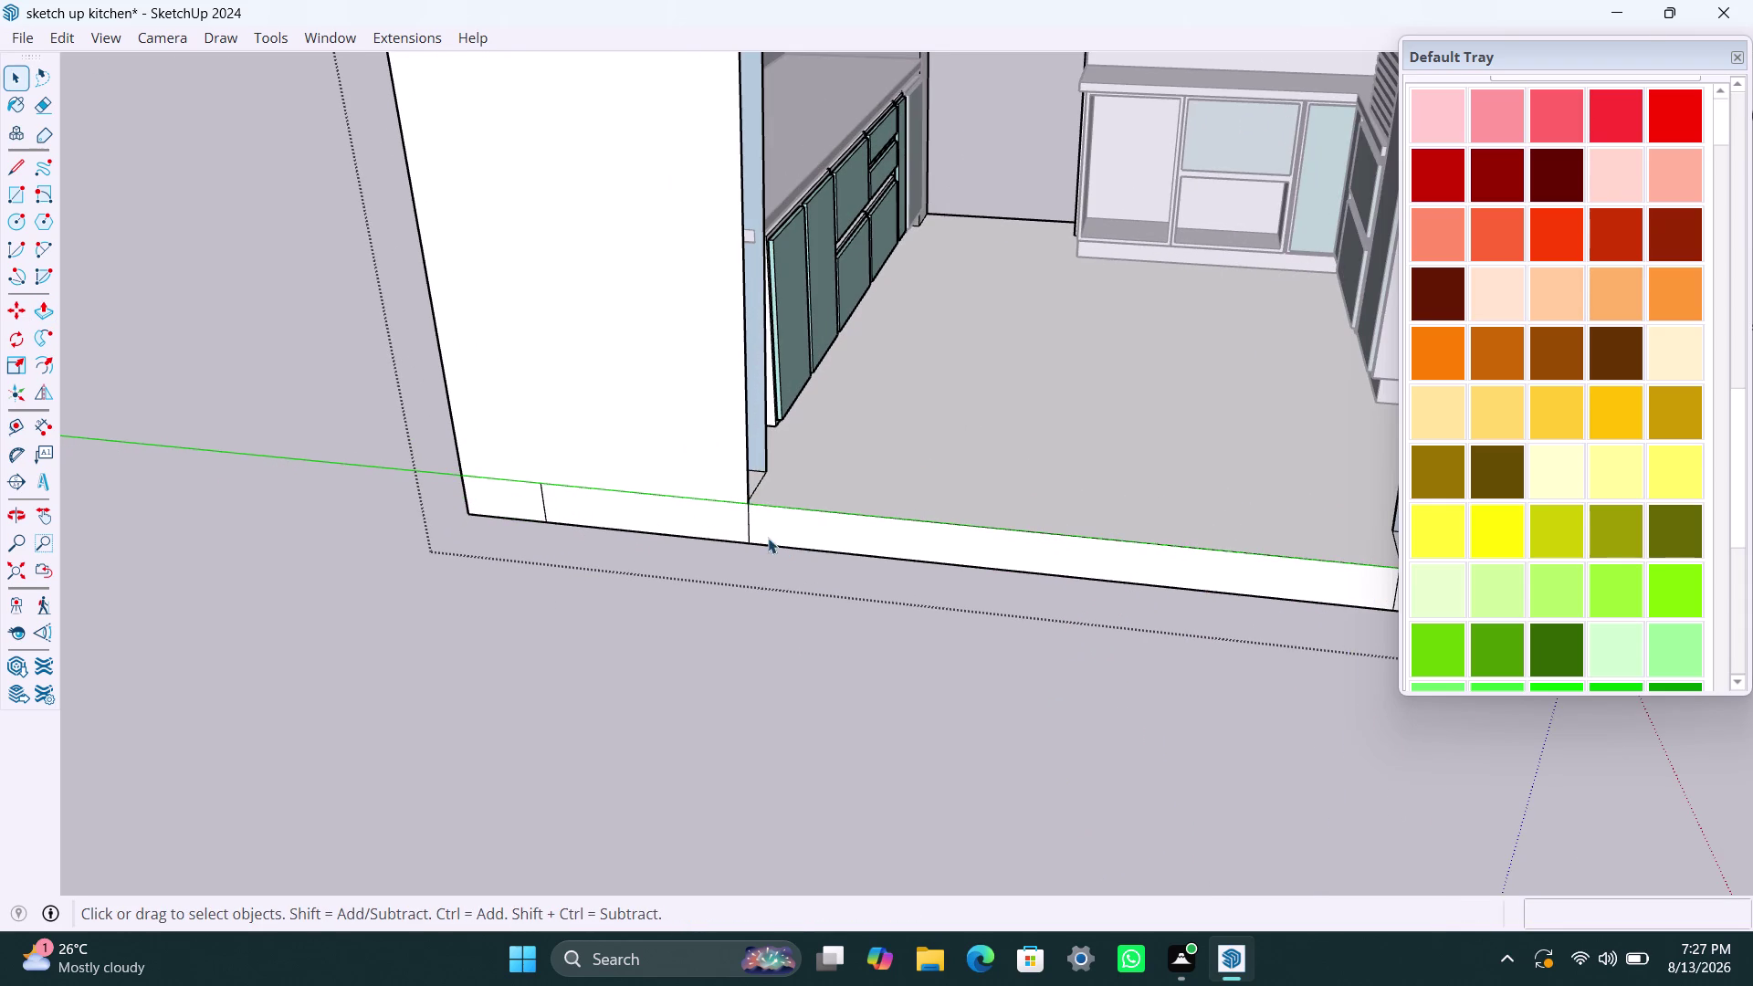
click(749, 520)
click(751, 527)
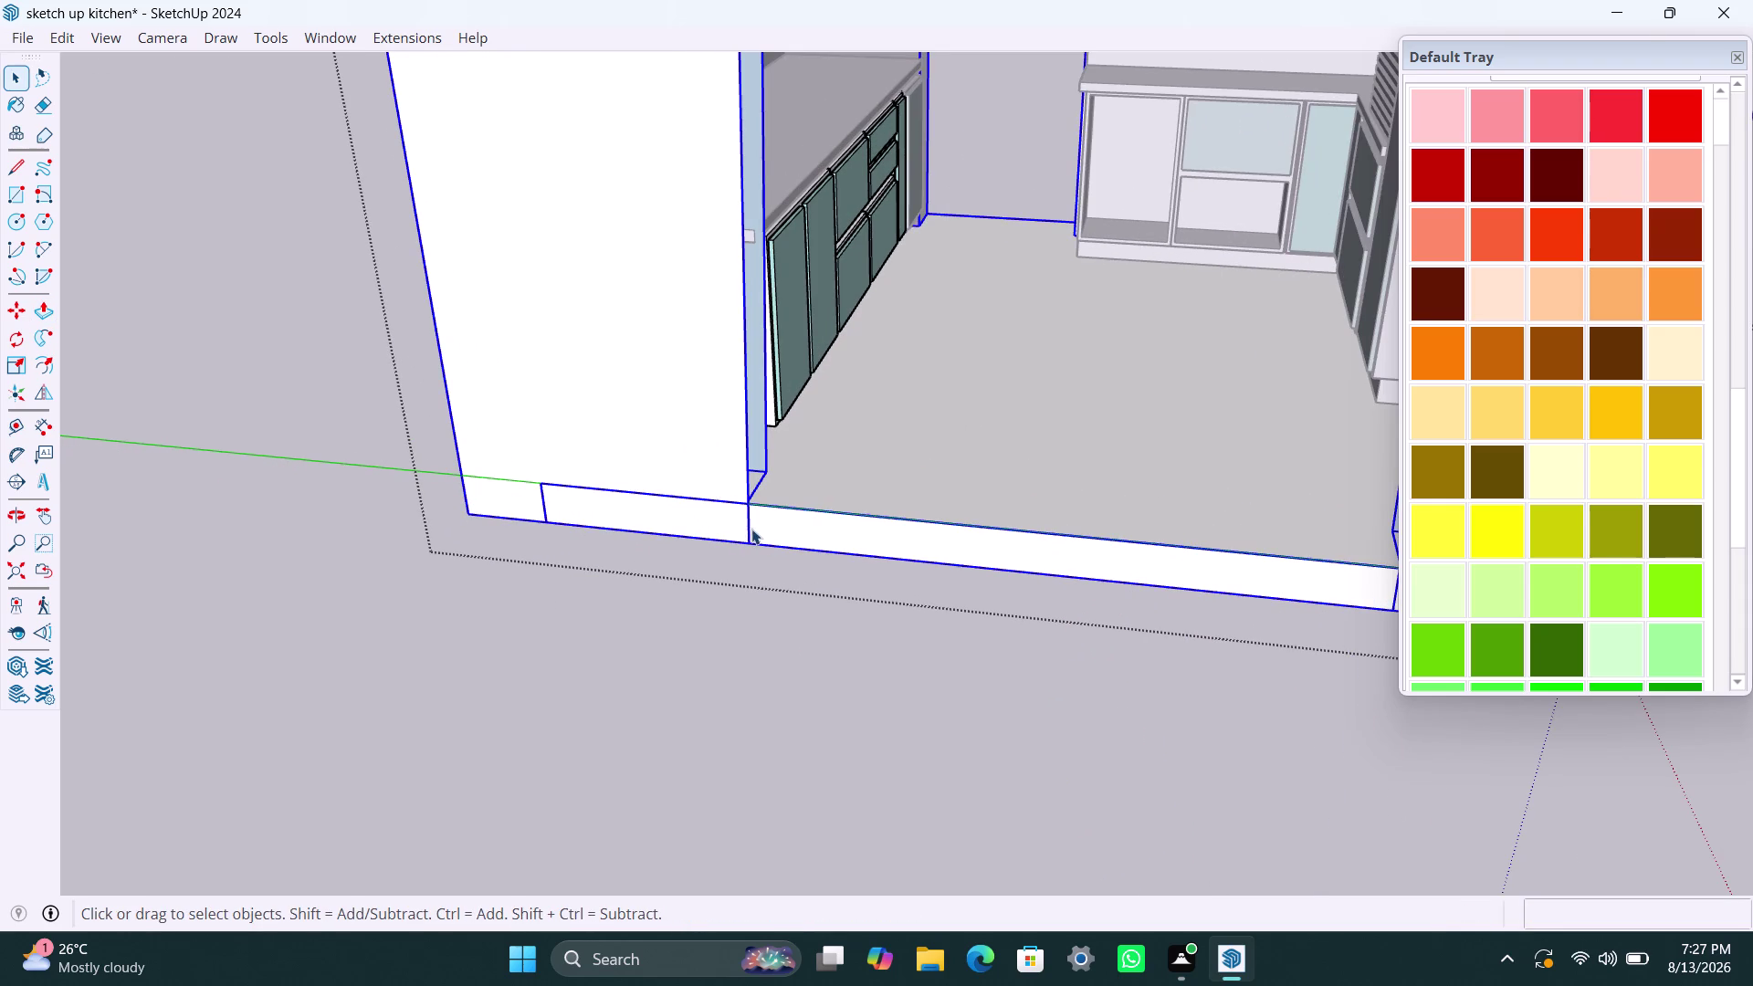
scroll(down, 3)
middle_drag(952, 446, 775, 517)
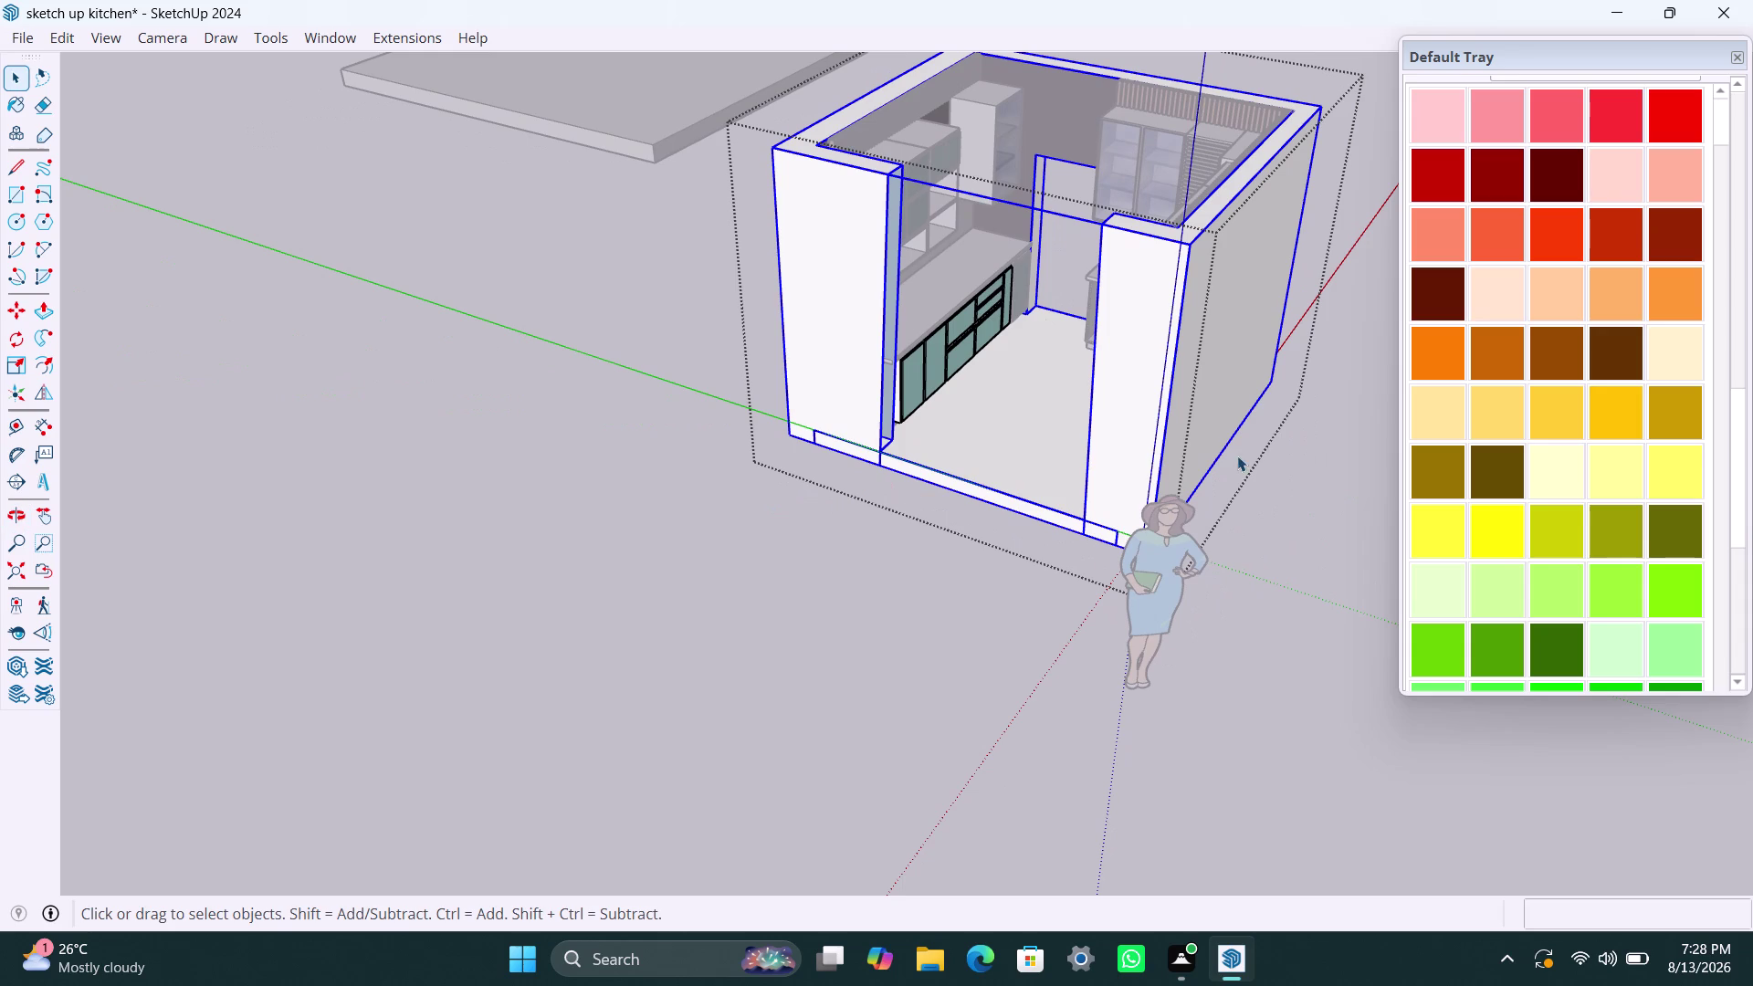
click(1237, 460)
scroll(up, 3)
middle_drag(918, 550, 1310, 605)
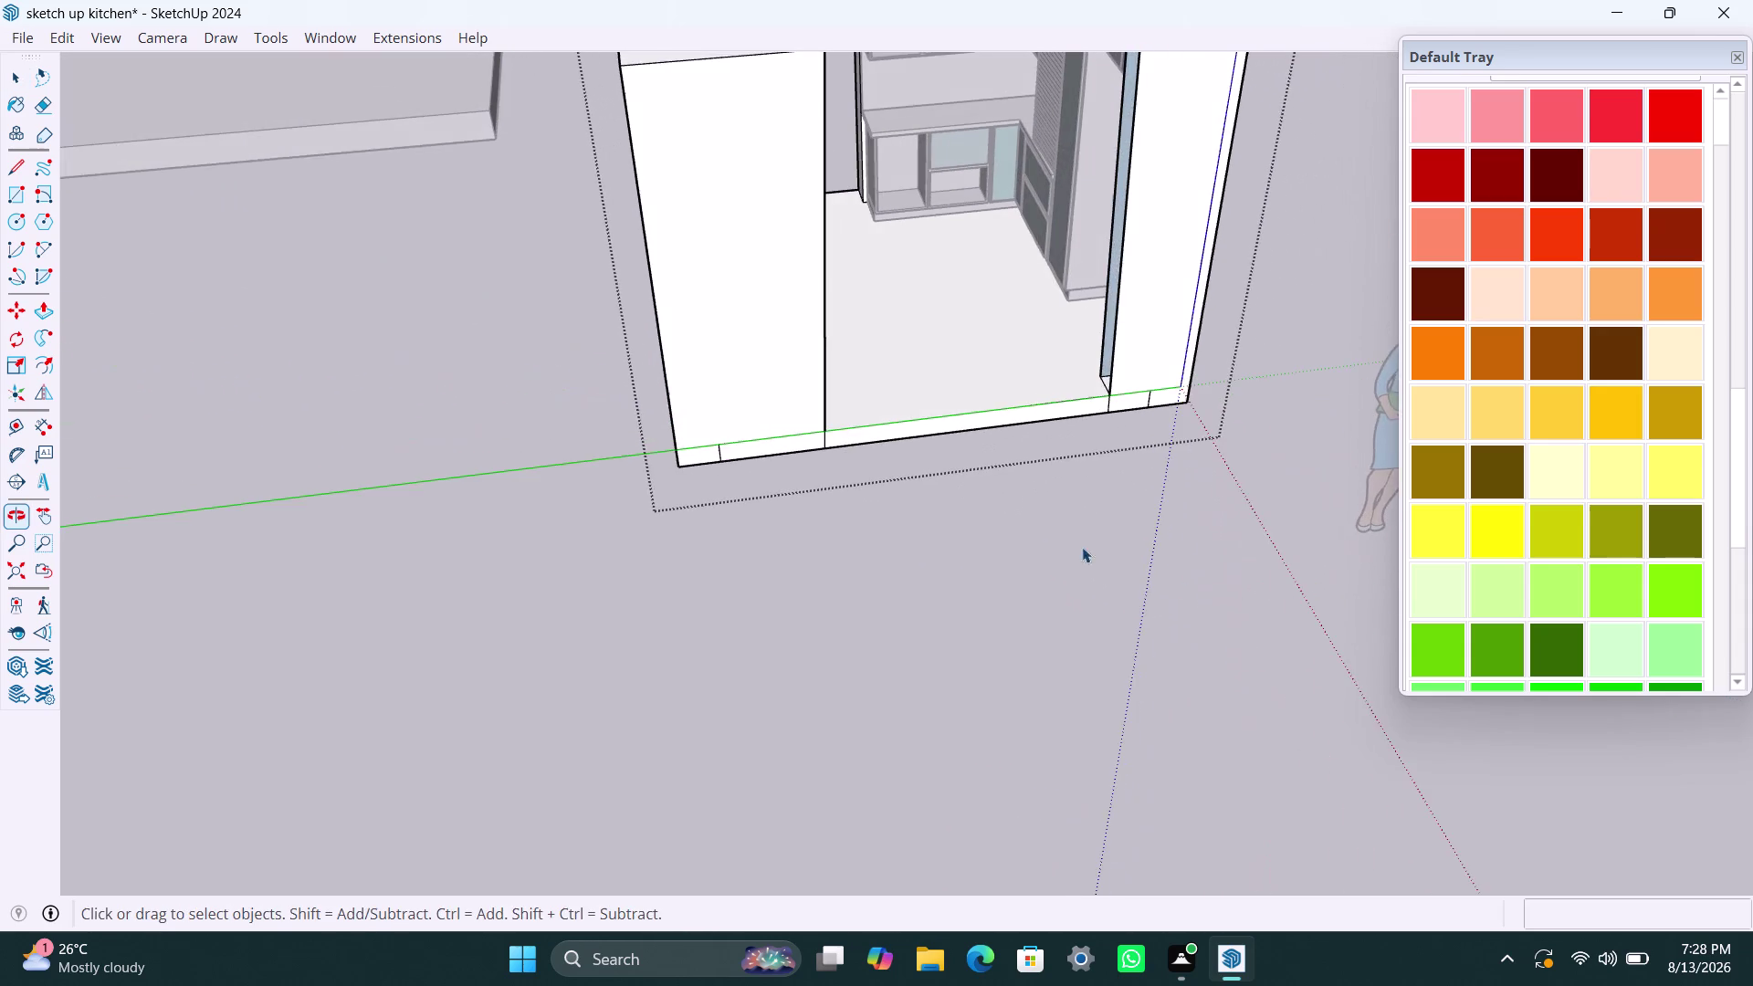
scroll(up, 3)
middle_drag(1069, 472, 770, 492)
scroll(down, 3)
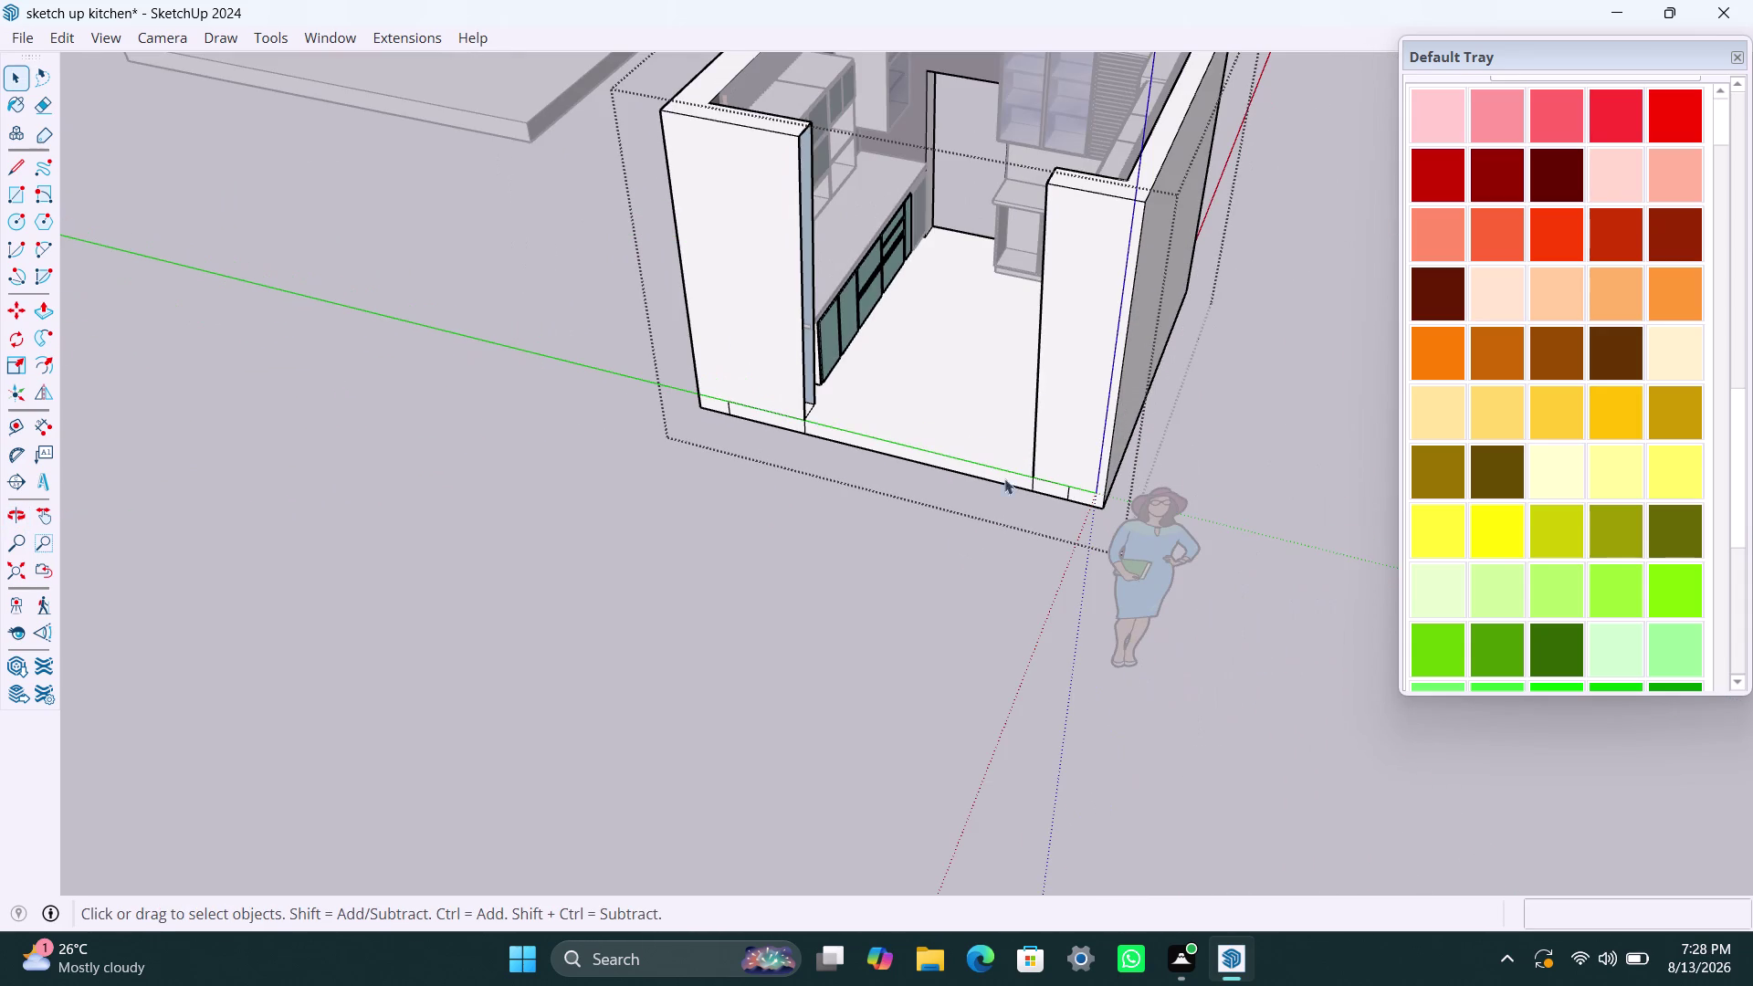
Draw a vertical line from the top of the right wall down to its base.
key(l)
click(1048, 183)
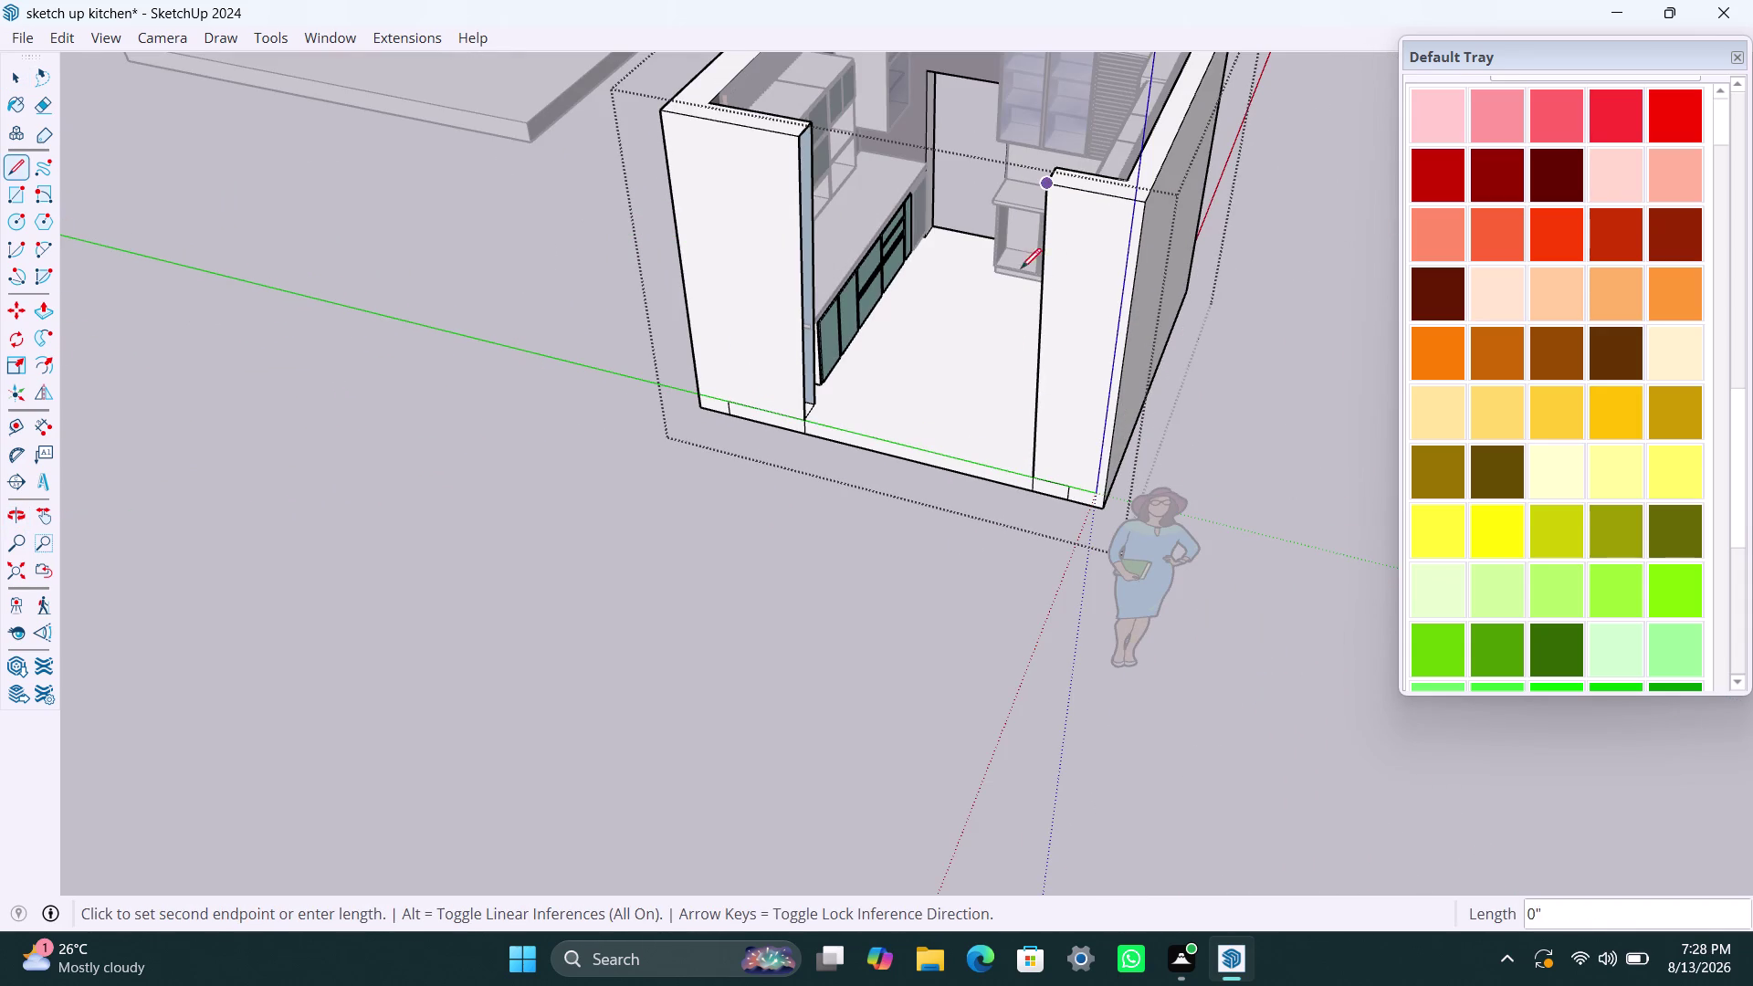
click(1010, 489)
key(space)
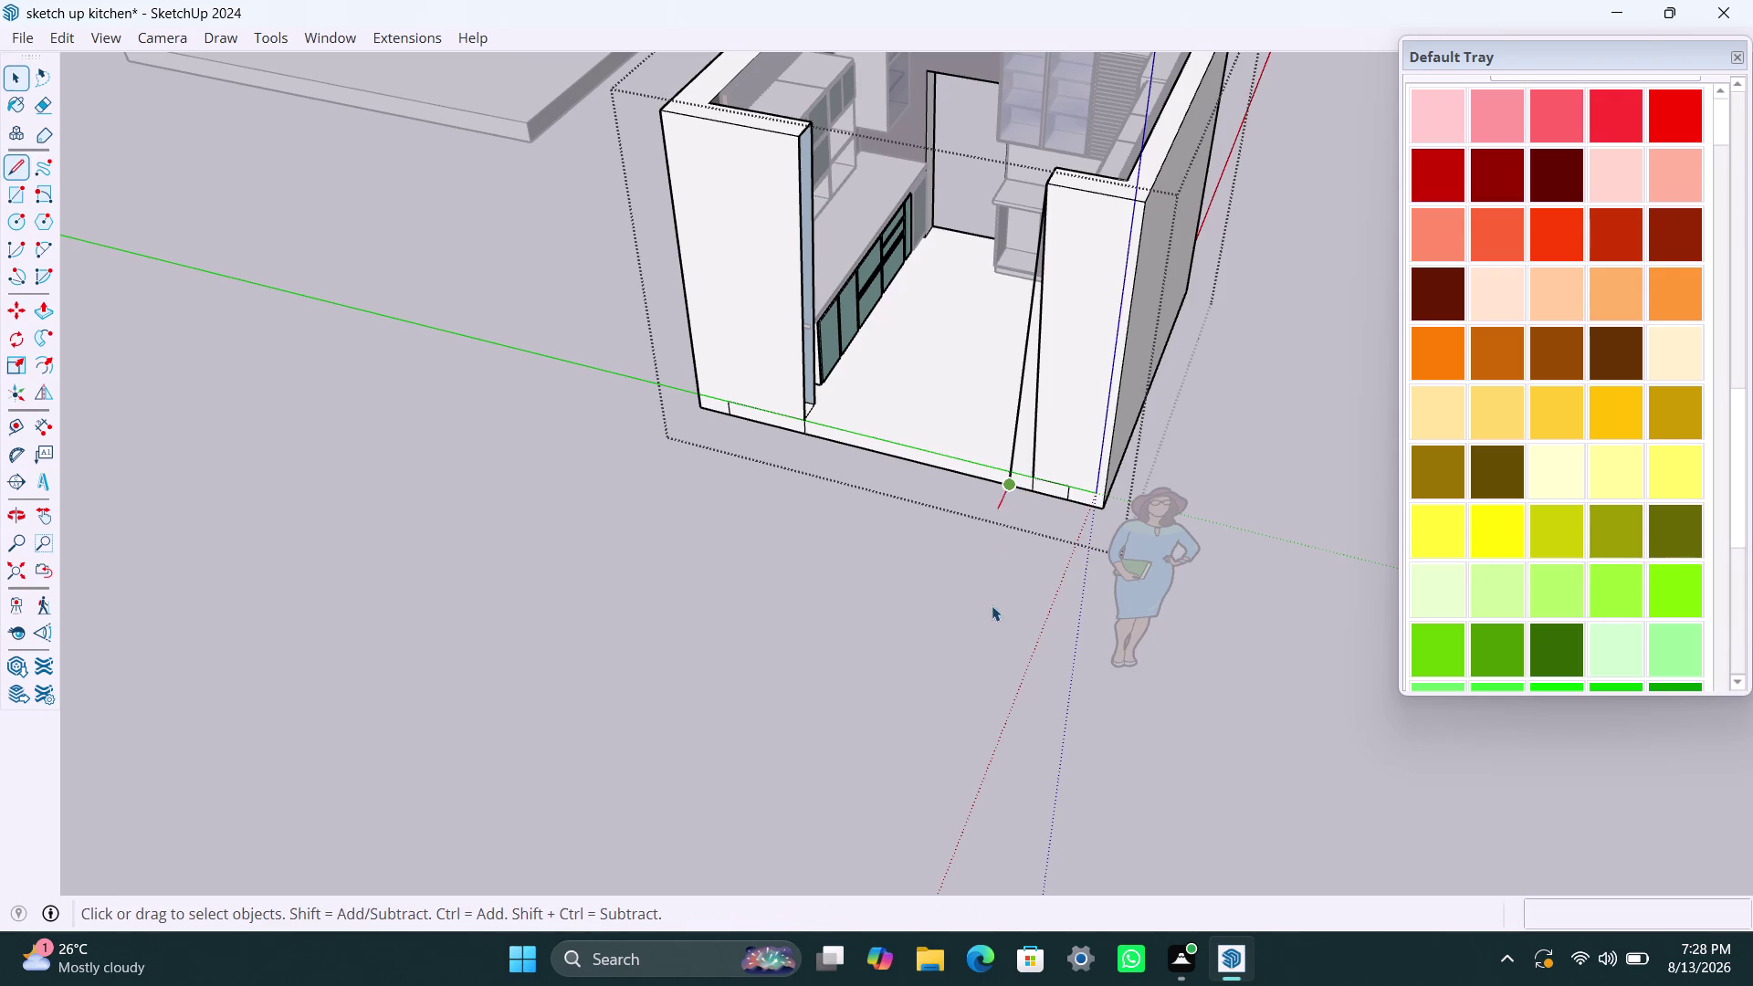
Open the wall group, delete the new vertical line, then undo the deletion.
click(999, 615)
click(1037, 436)
triple_click(1032, 436)
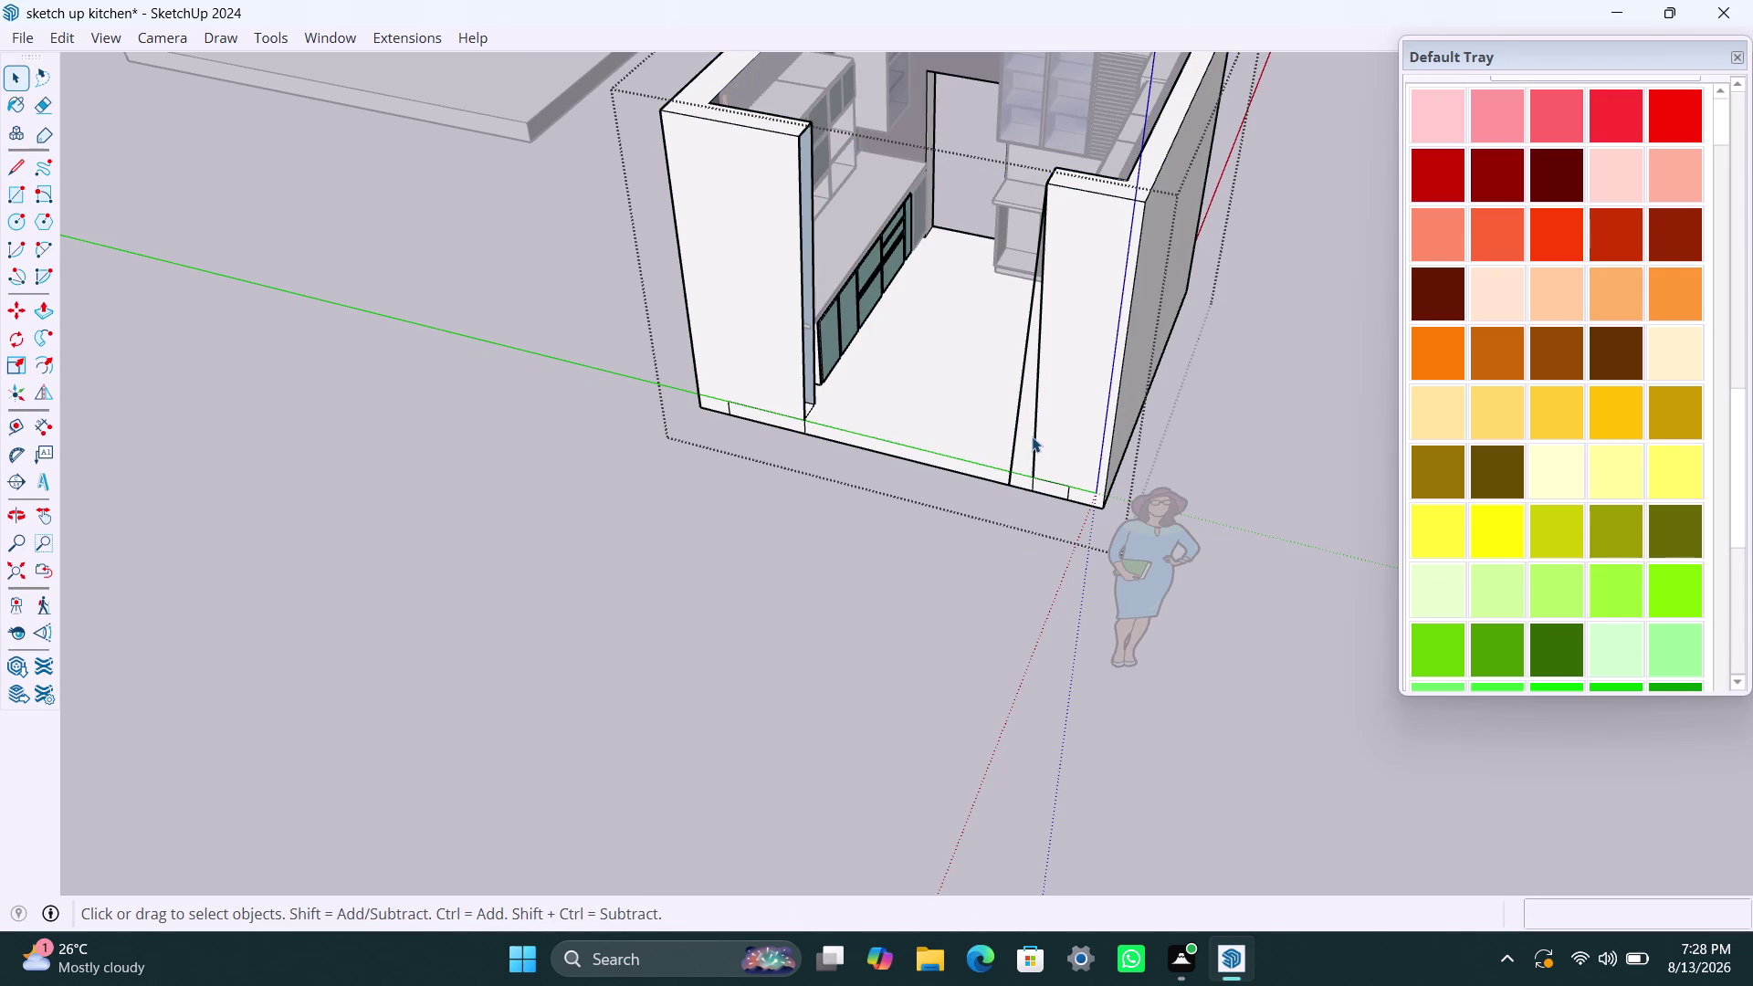
triple_click(1032, 435)
triple_click(1032, 435)
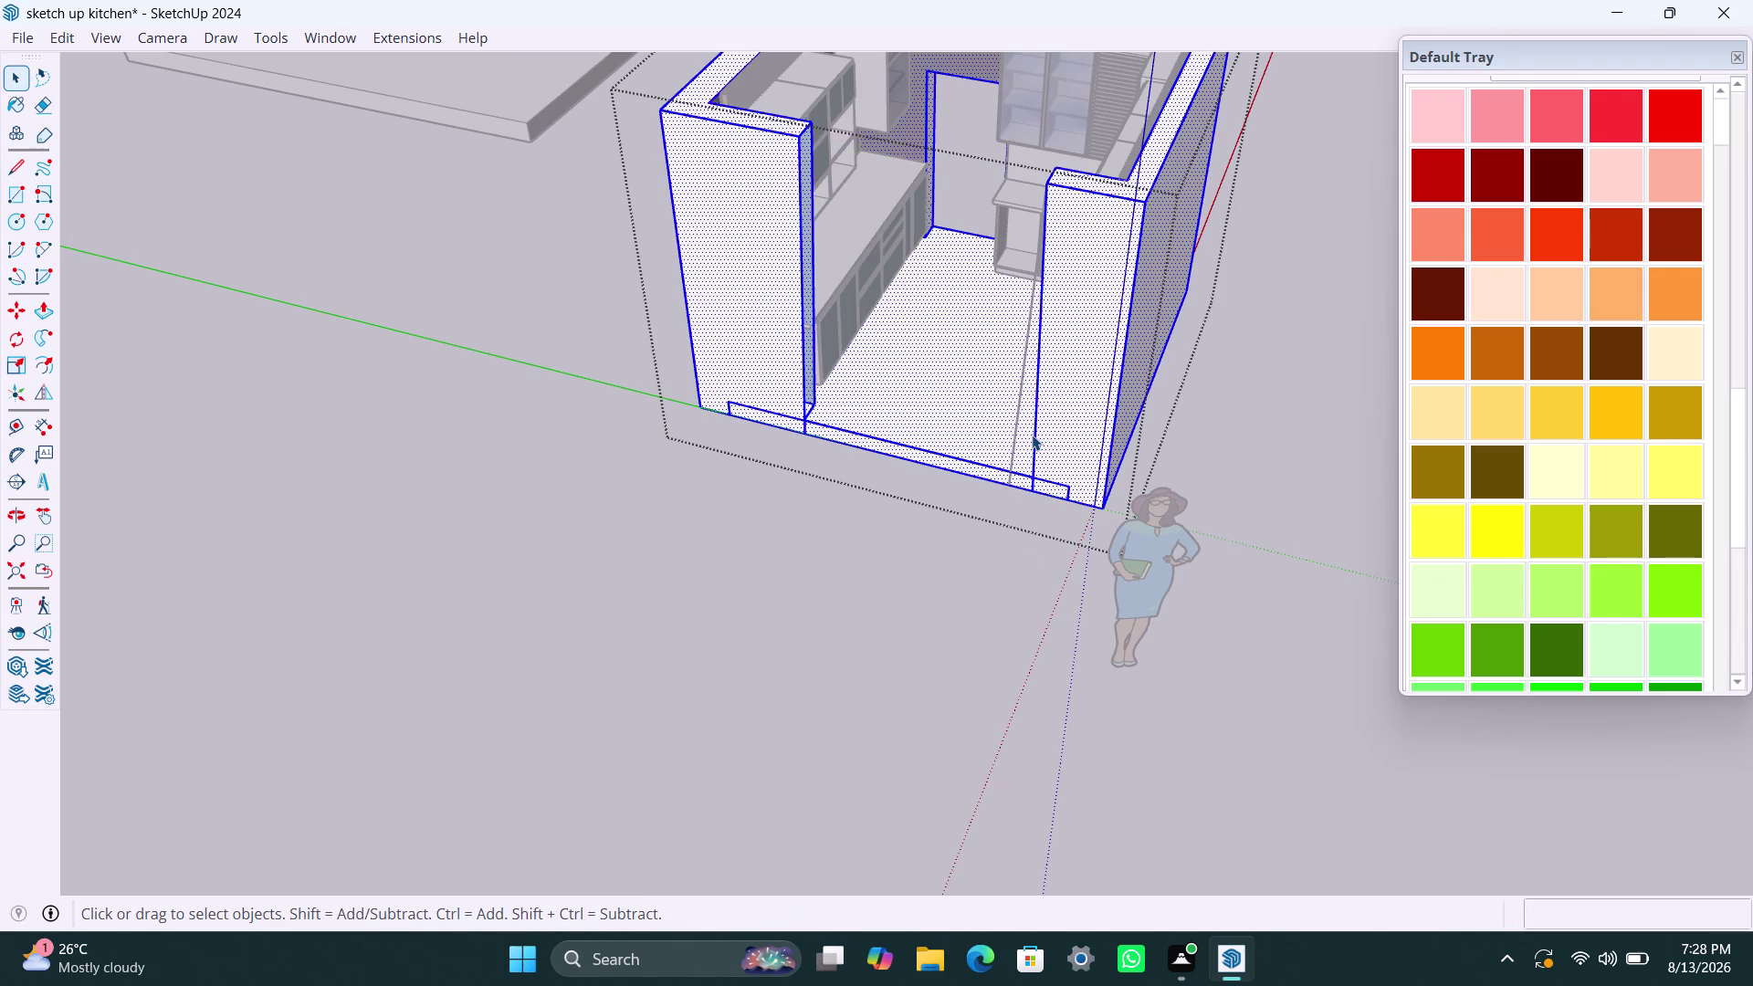
double_click(1031, 433)
click(1031, 425)
scroll(up, 3)
click(1033, 409)
click(1037, 403)
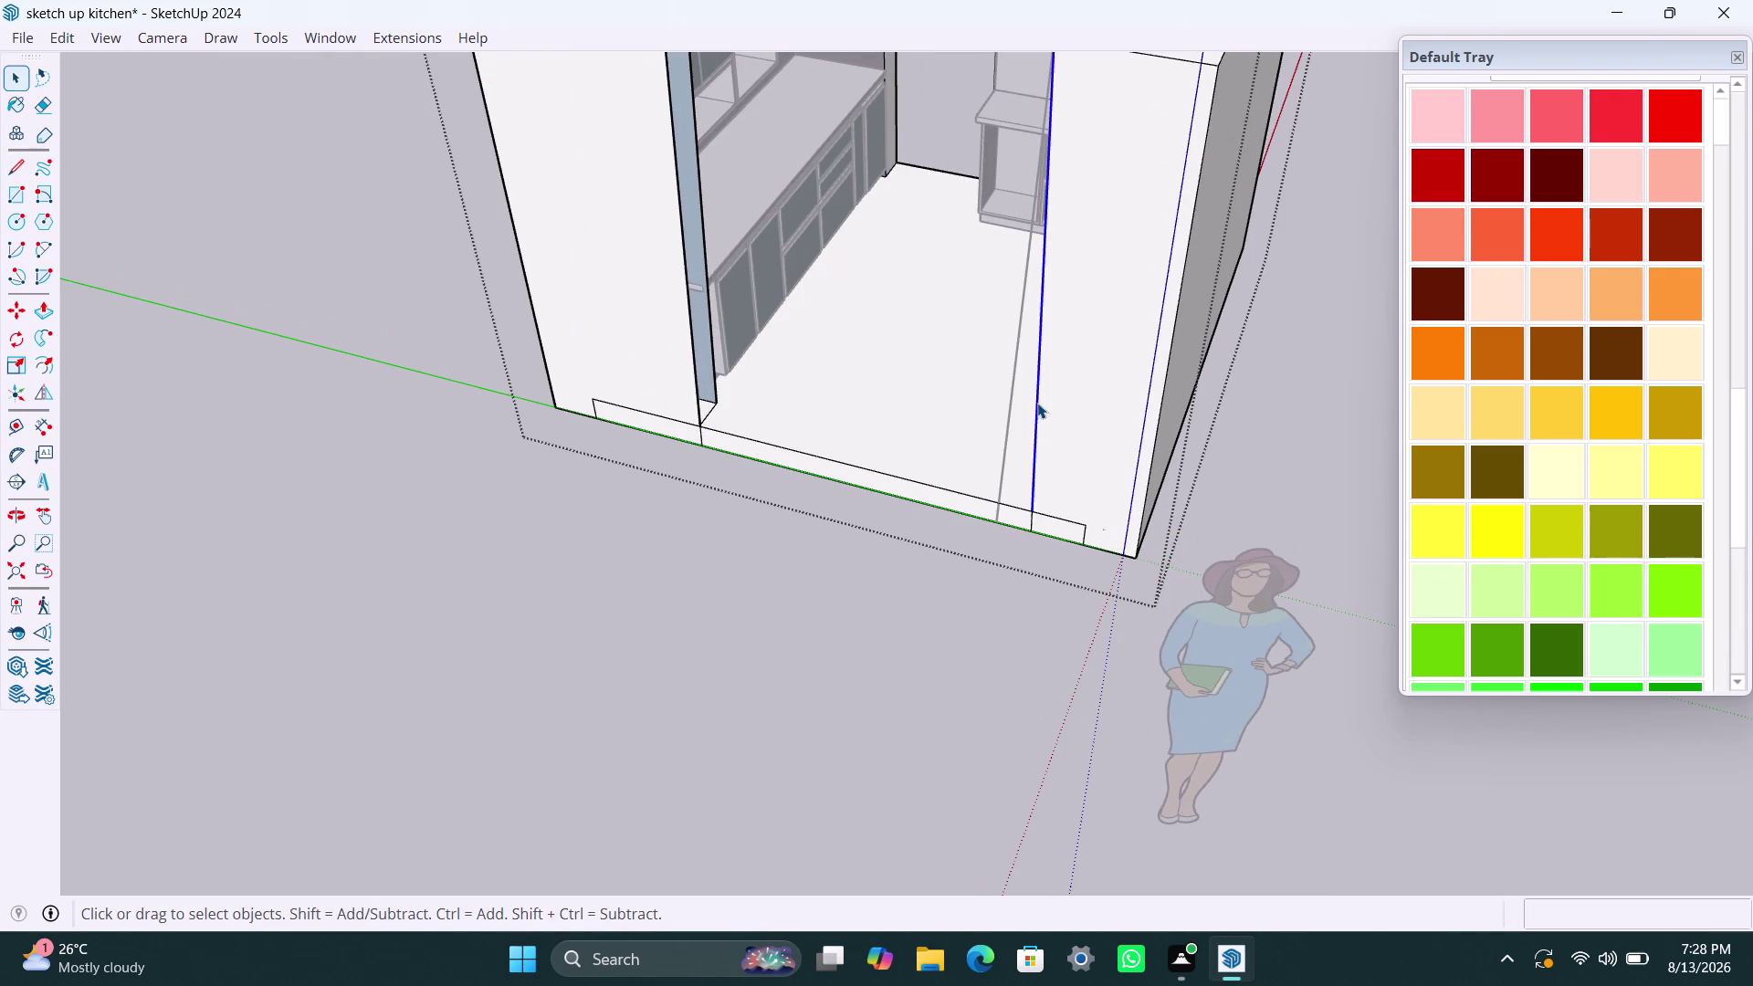
key(Delete)
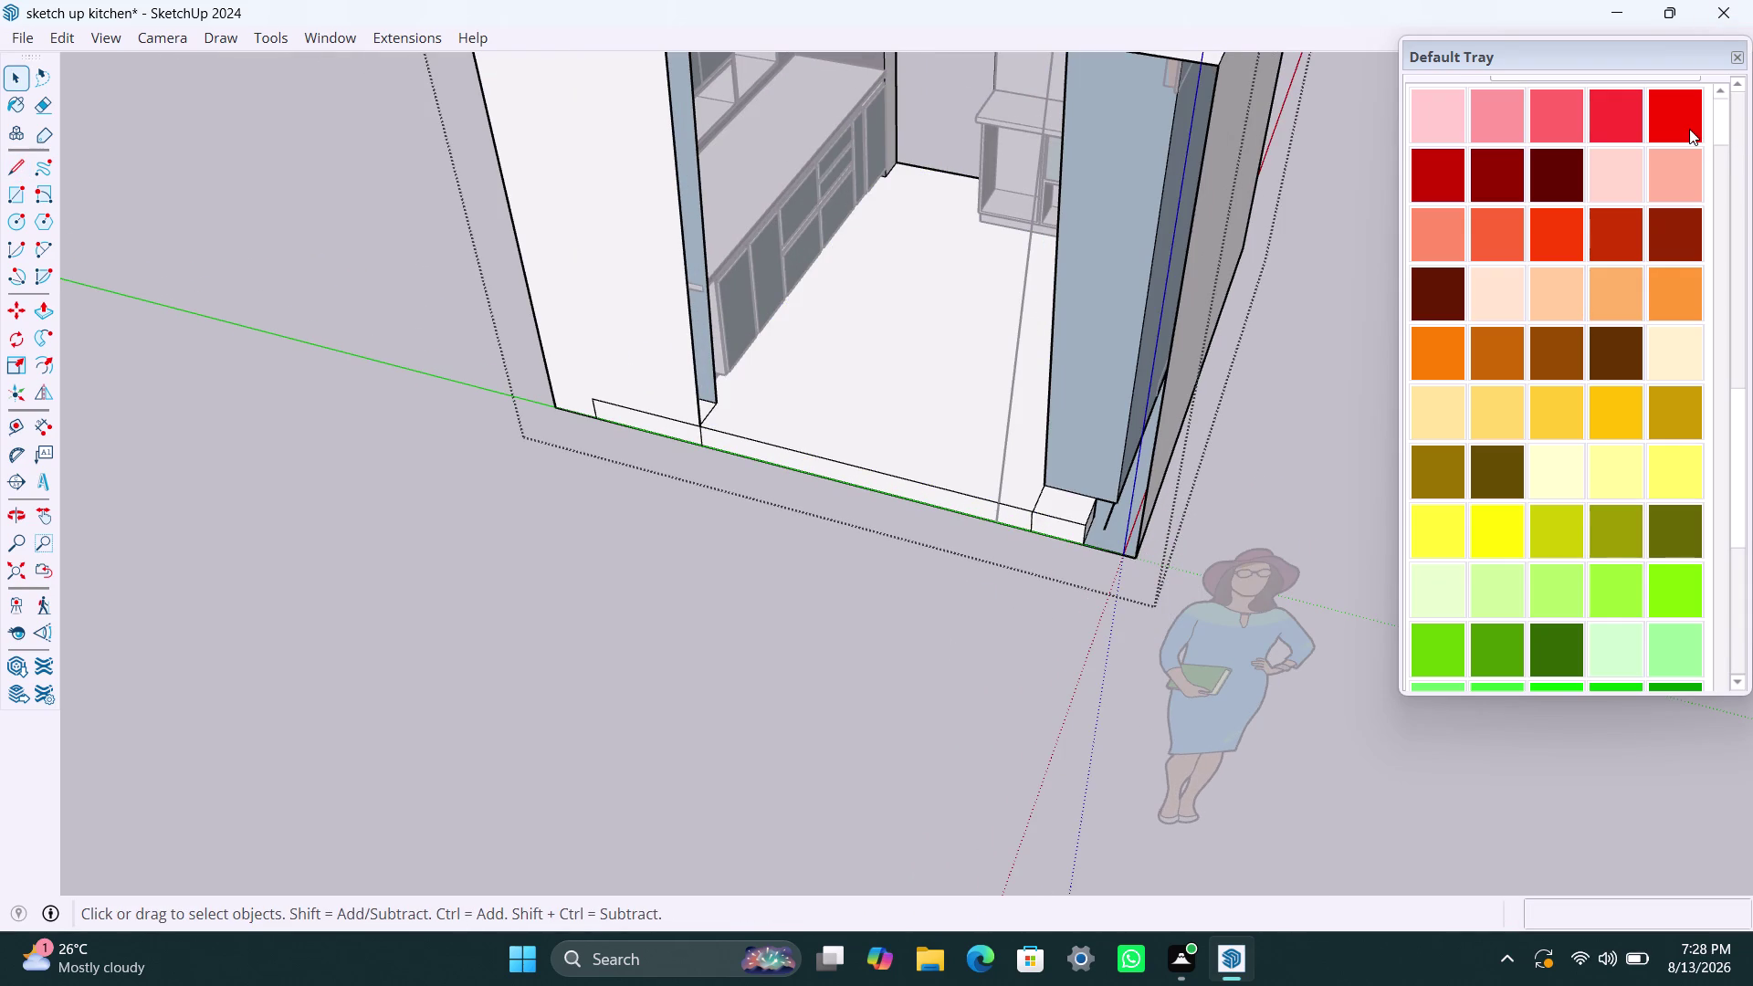
key(ctrl+z)
Select geometry near the wall base, then orbit around the room from outside.
scroll(down, 3)
scroll(down, 3)
middle_drag(843, 553, 1093, 608)
scroll(up, 3)
click(933, 639)
triple_click(826, 602)
double_click(824, 601)
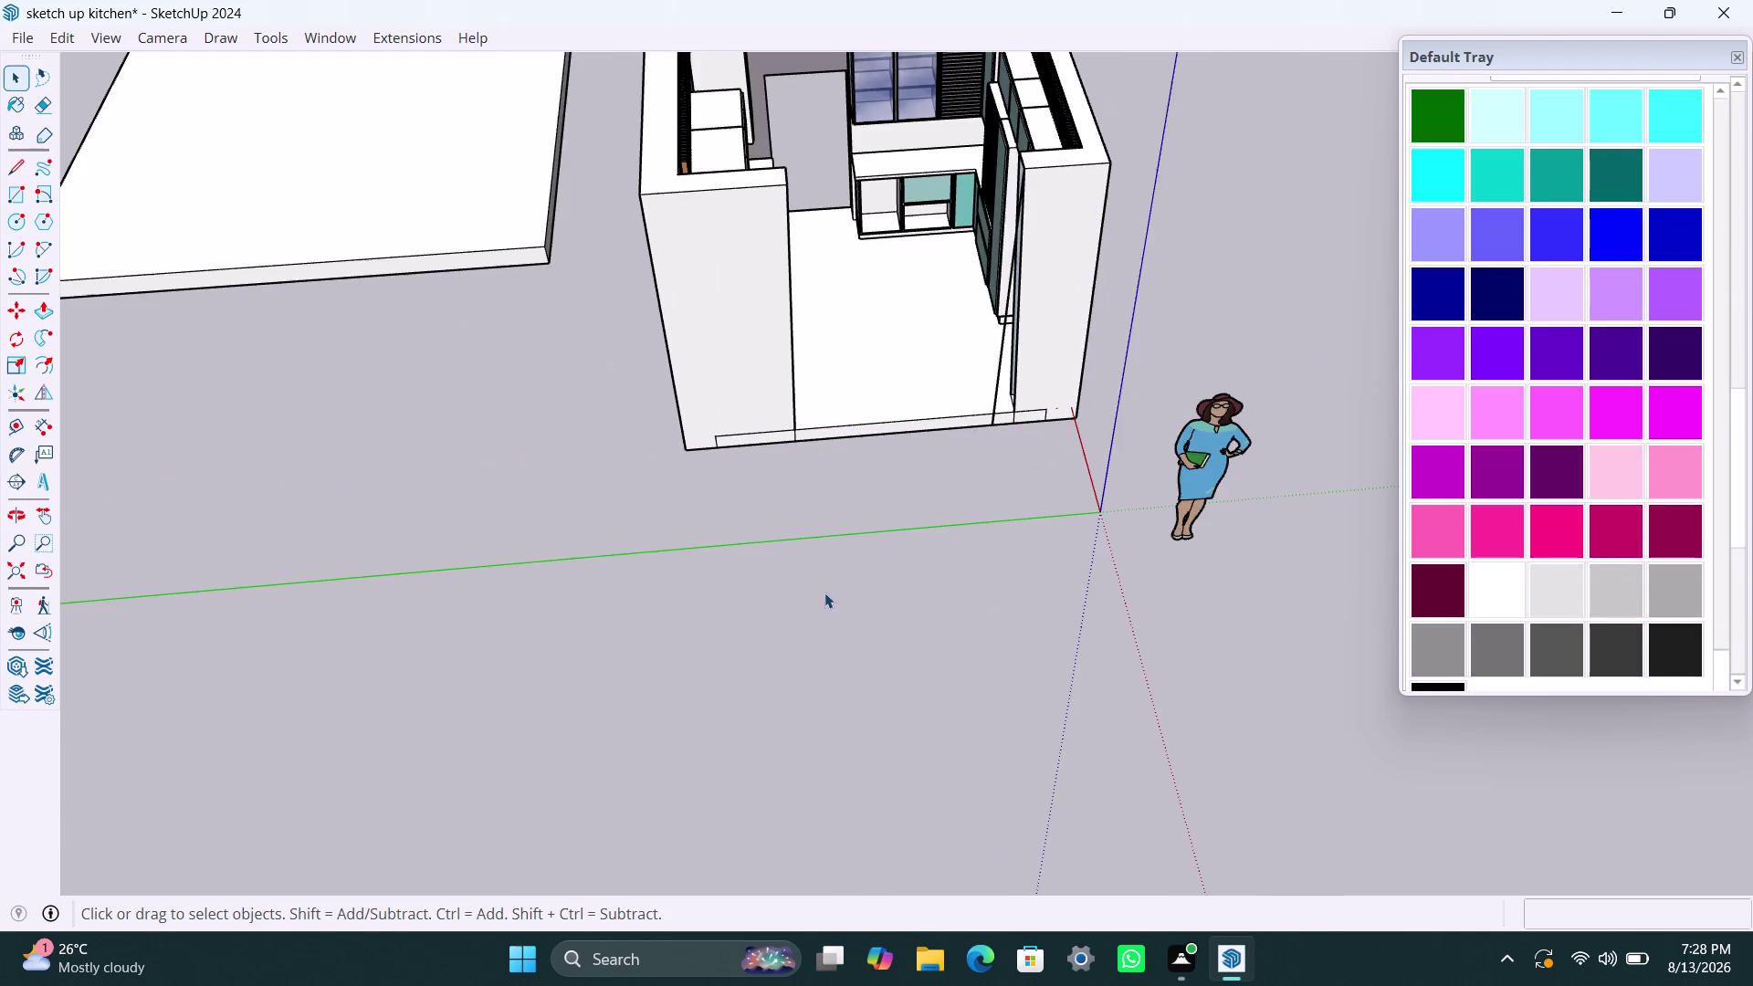
drag(827, 585, 829, 576)
scroll(down, 3)
middle_drag(970, 425, 728, 605)
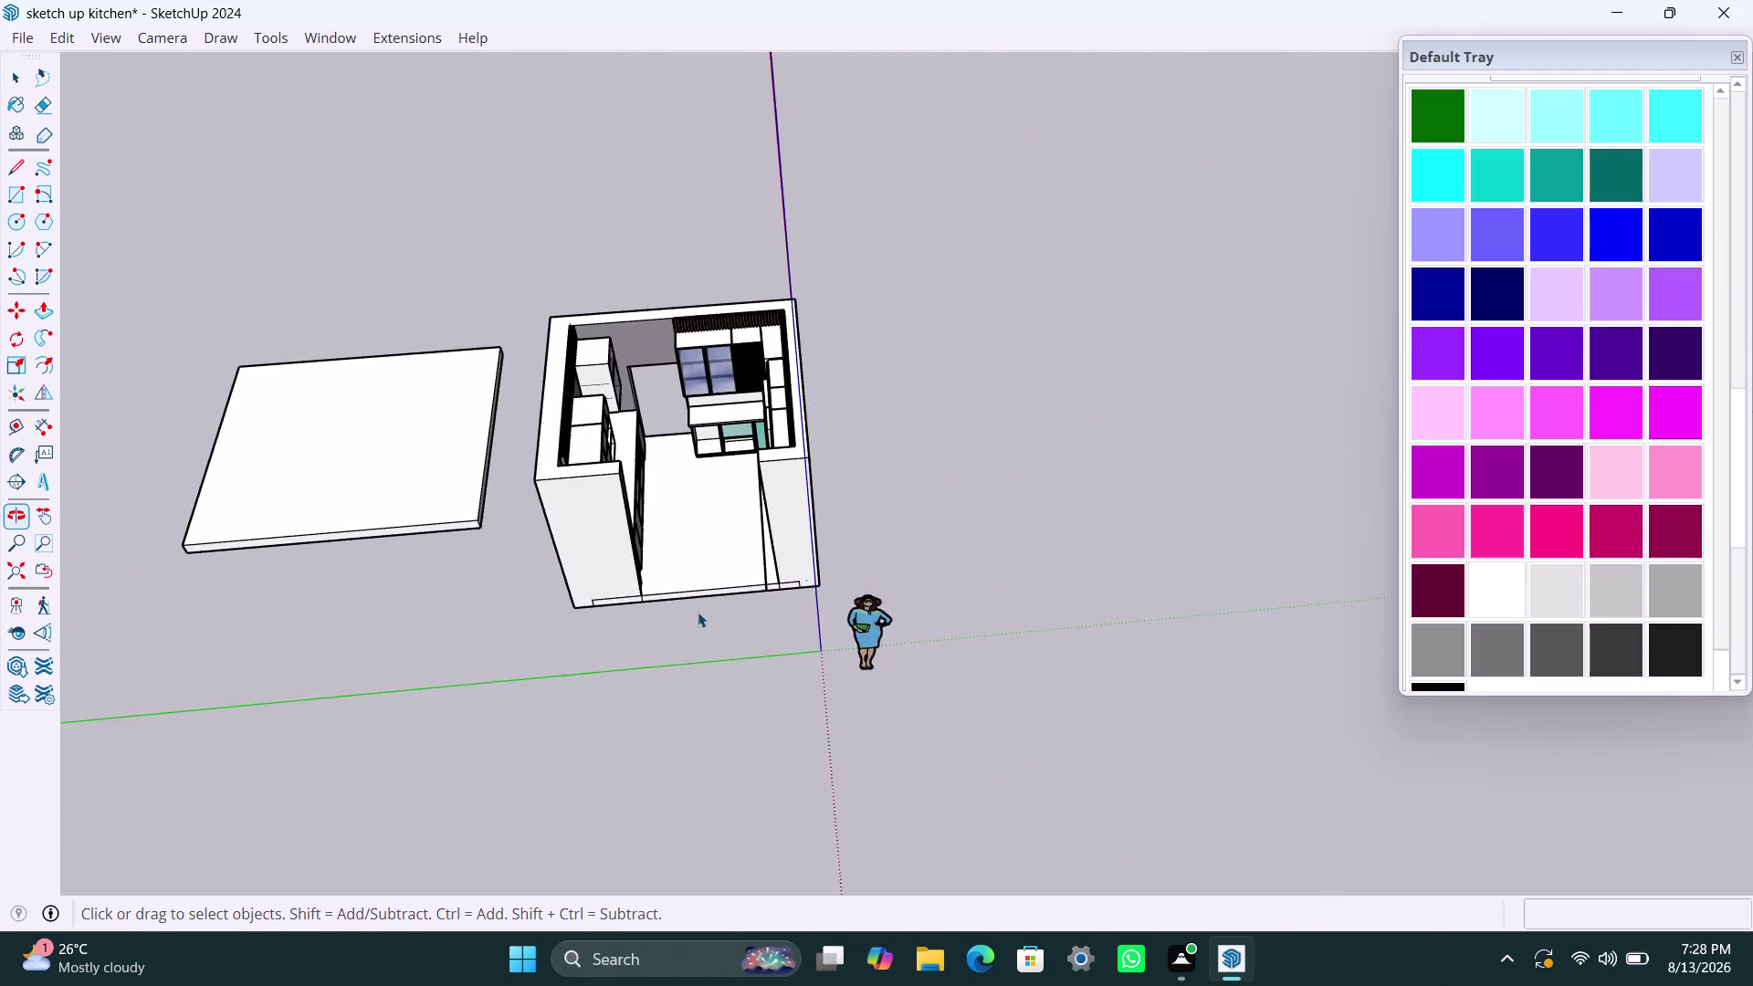
scroll(up, 3)
middle_drag(741, 623, 231, 583)
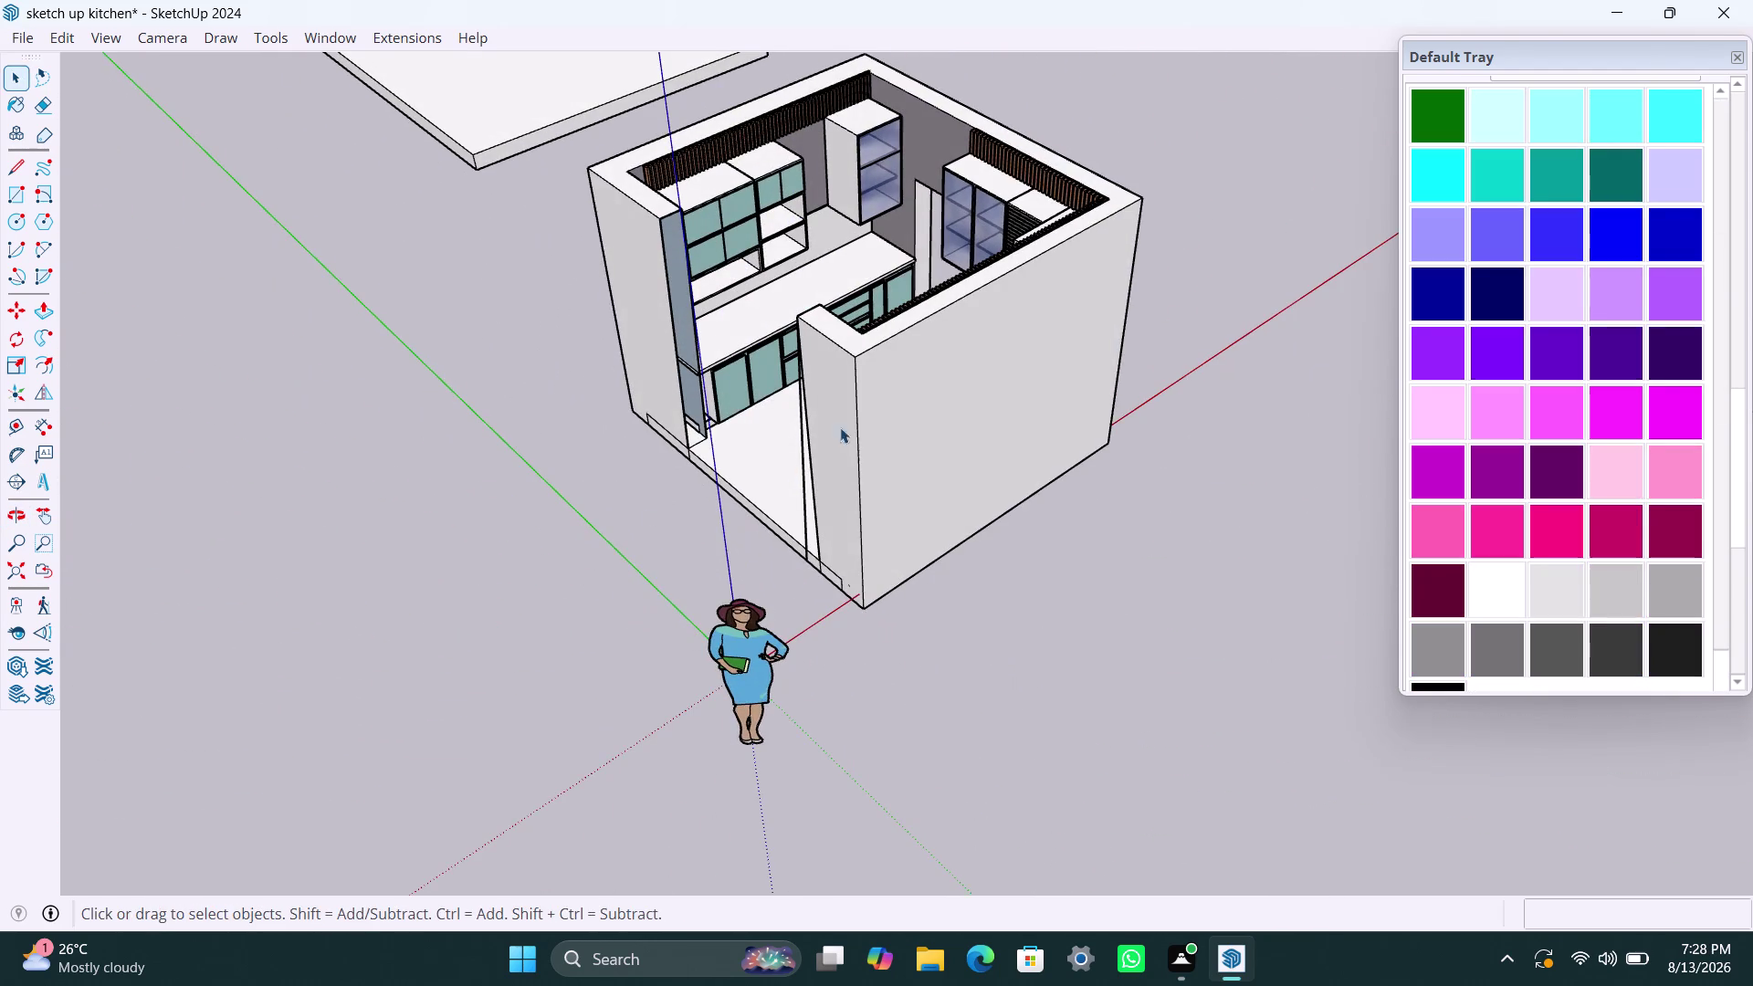
middle_drag(969, 346, 629, 397)
scroll(up, 3)
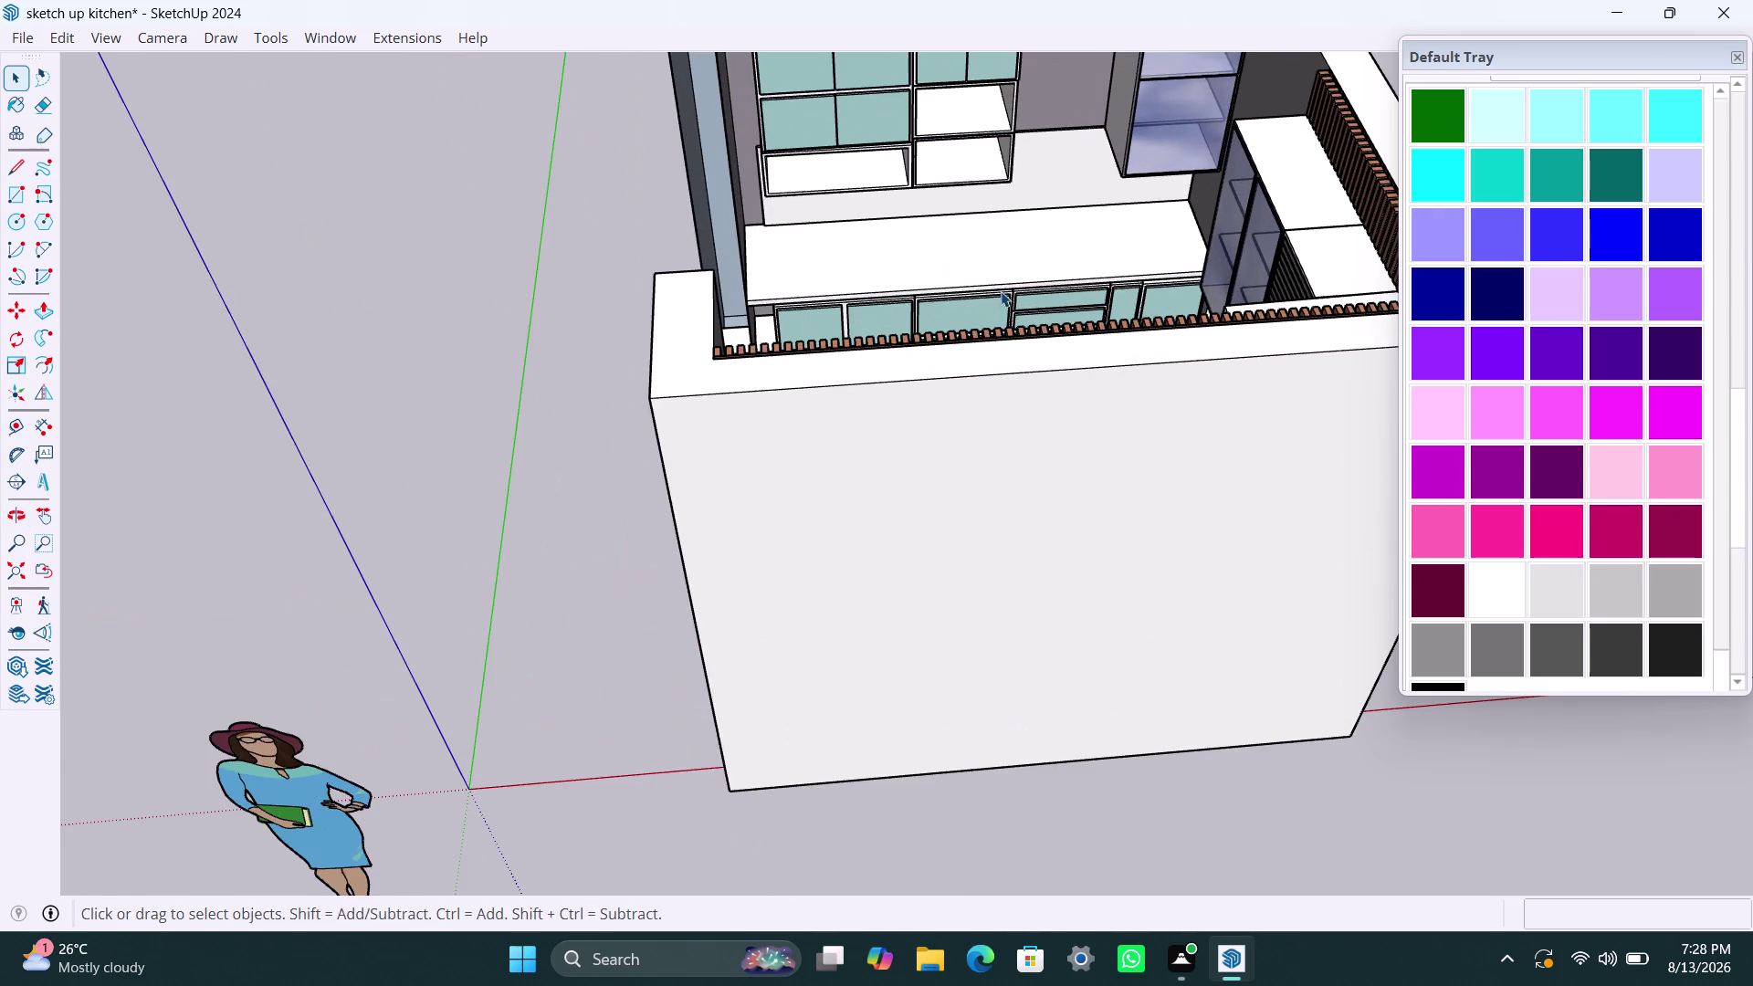
middle_drag(1001, 293, 888, 606)
scroll(up, 3)
middle_drag(846, 669, 838, 636)
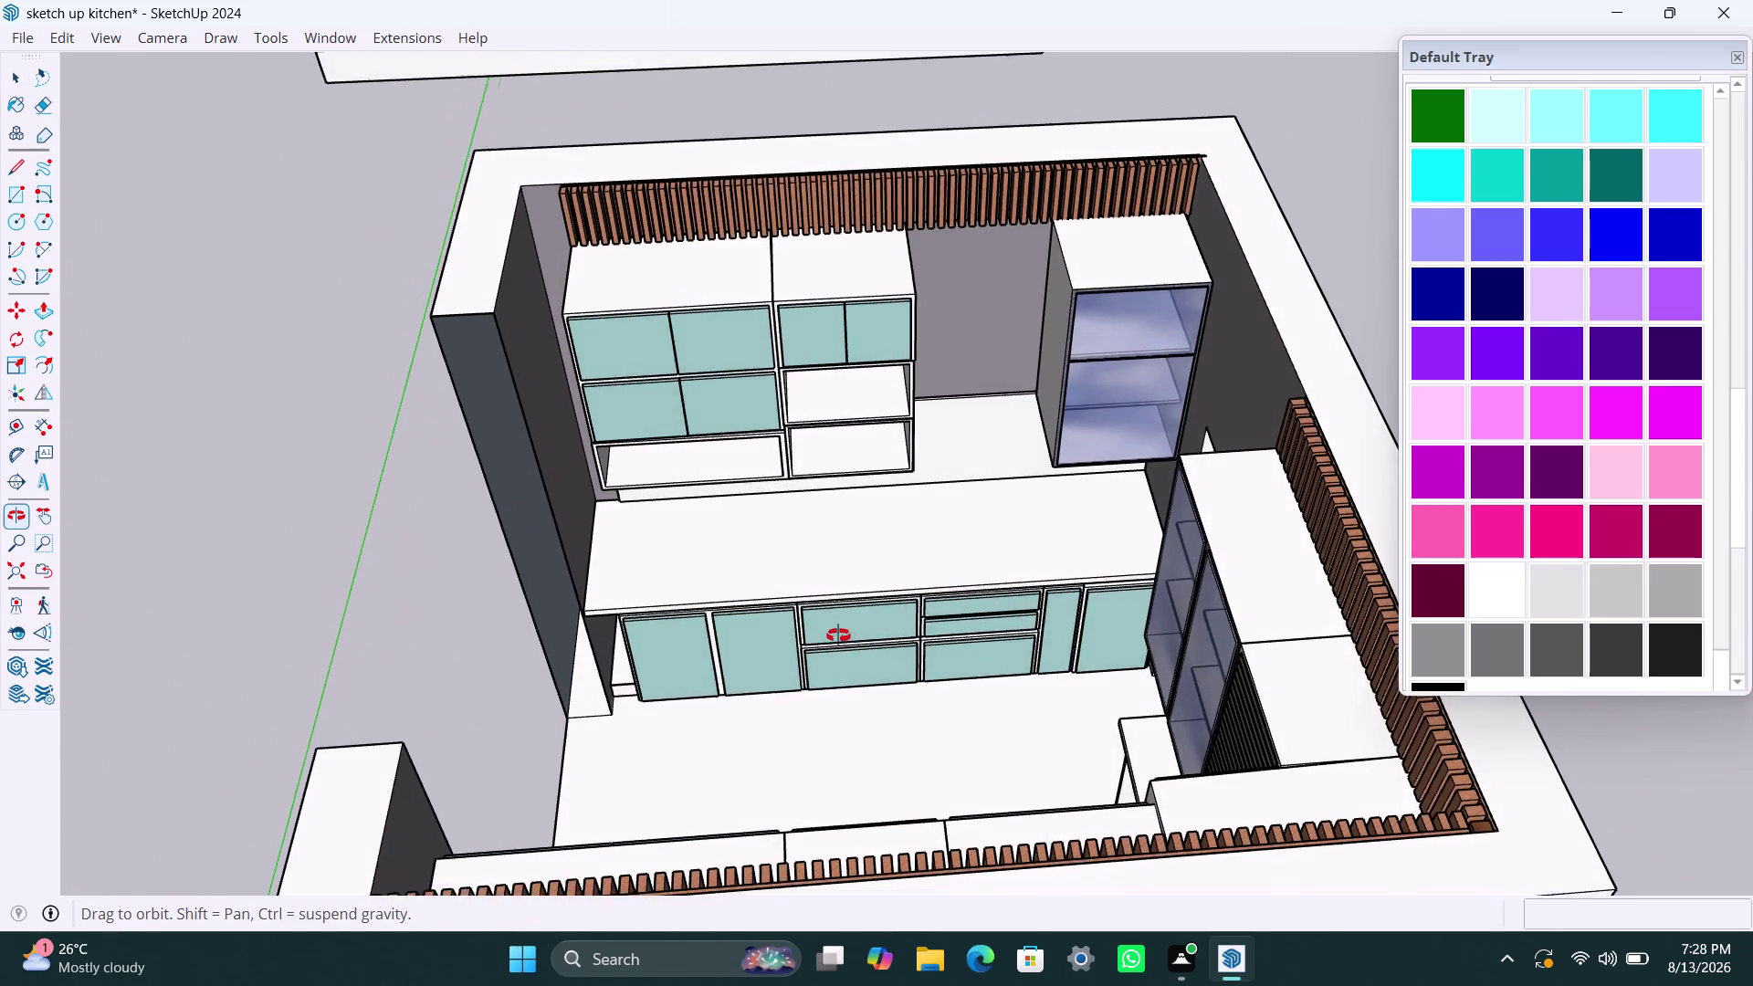
middle_drag(838, 636, 823, 567)
scroll(up, 3)
middle_drag(876, 728, 798, 670)
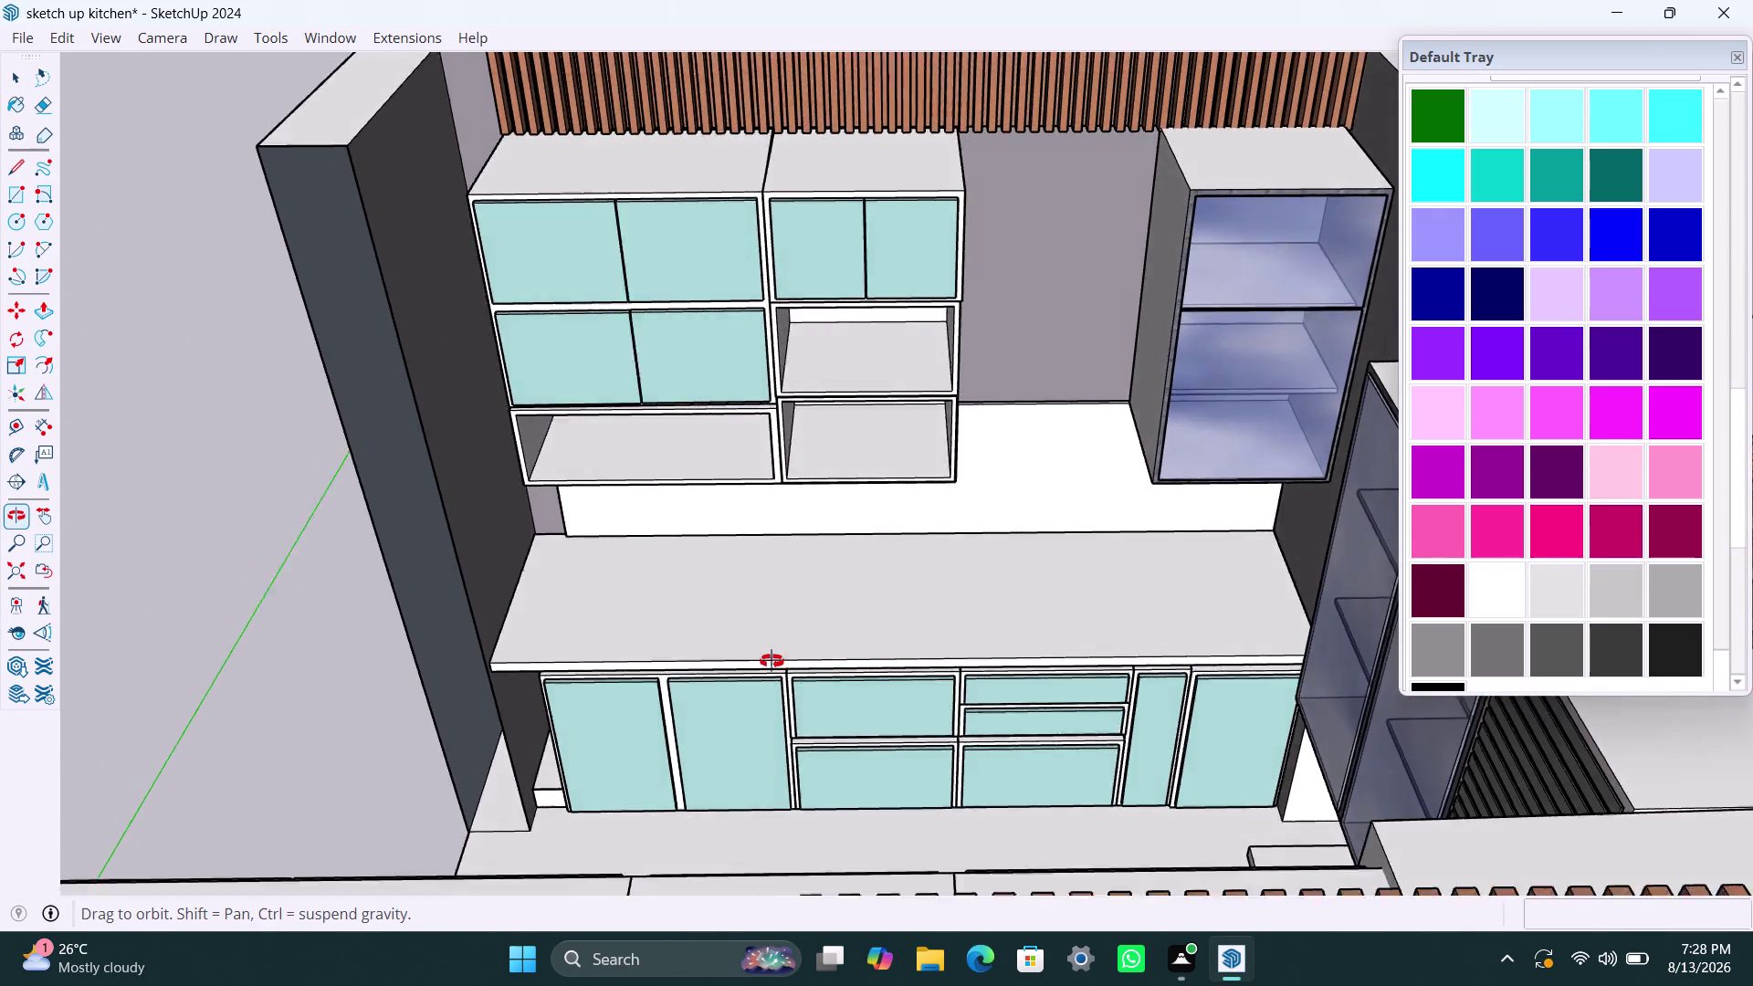
middle_drag(798, 670, 818, 697)
scroll(down, 3)
scroll(up, 3)
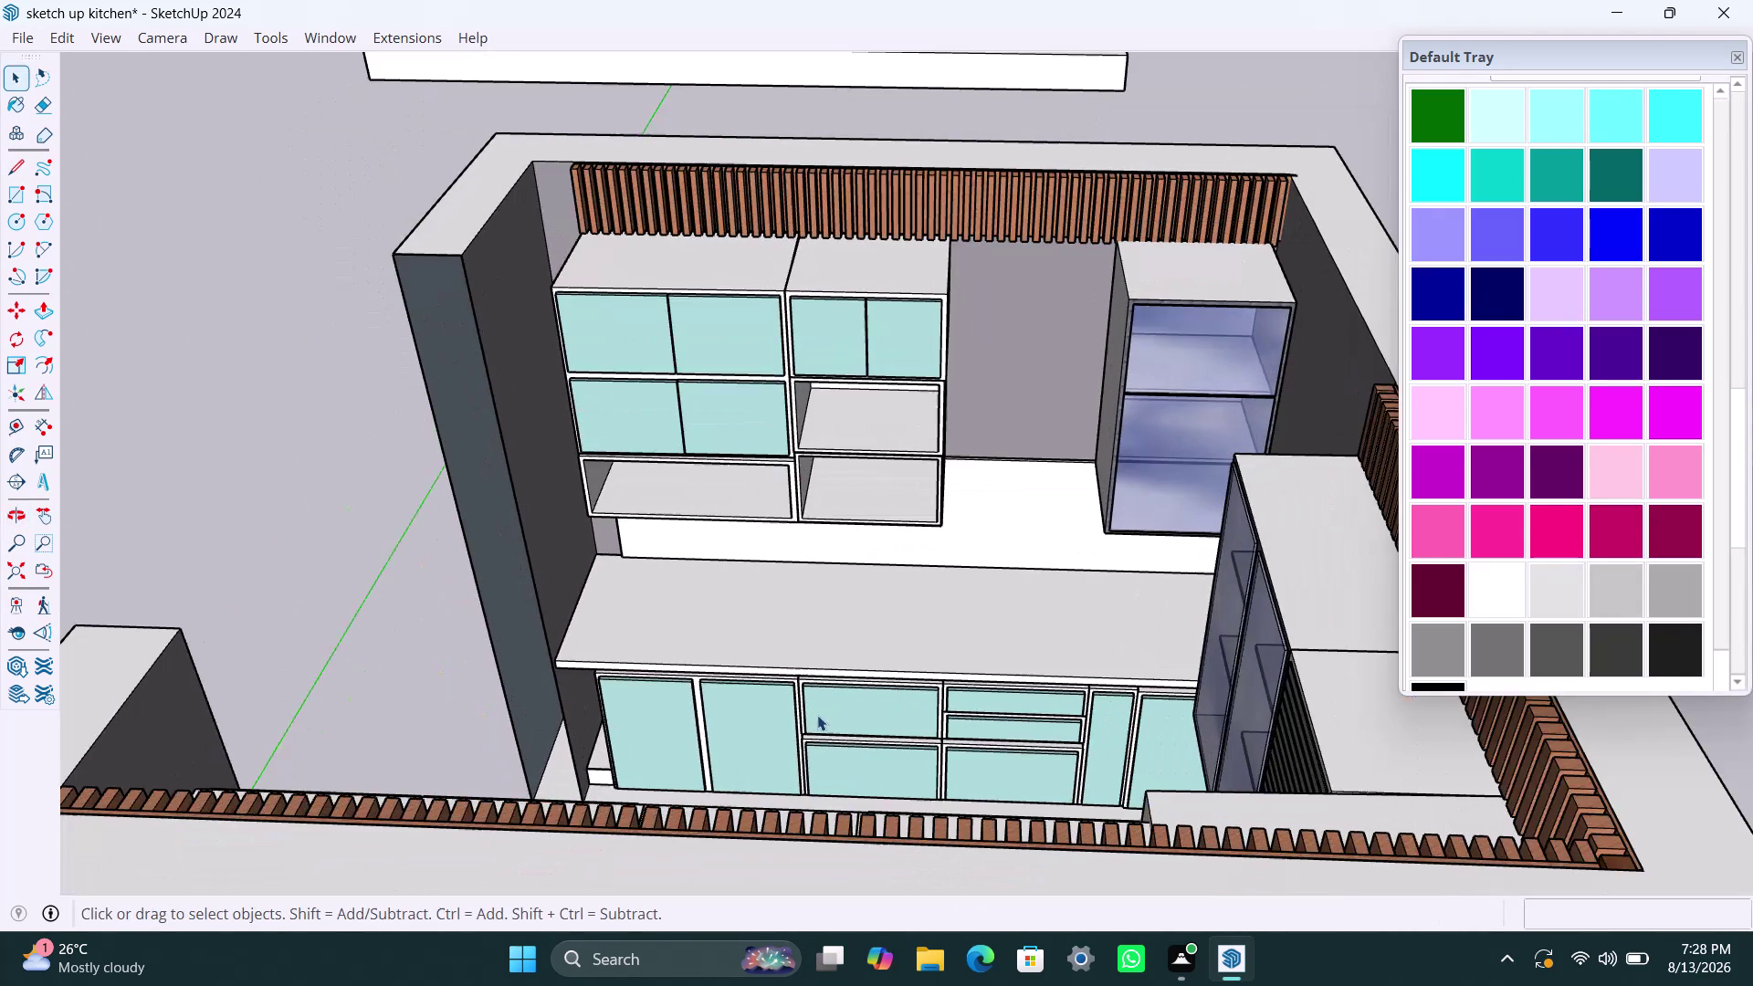
click(1735, 51)
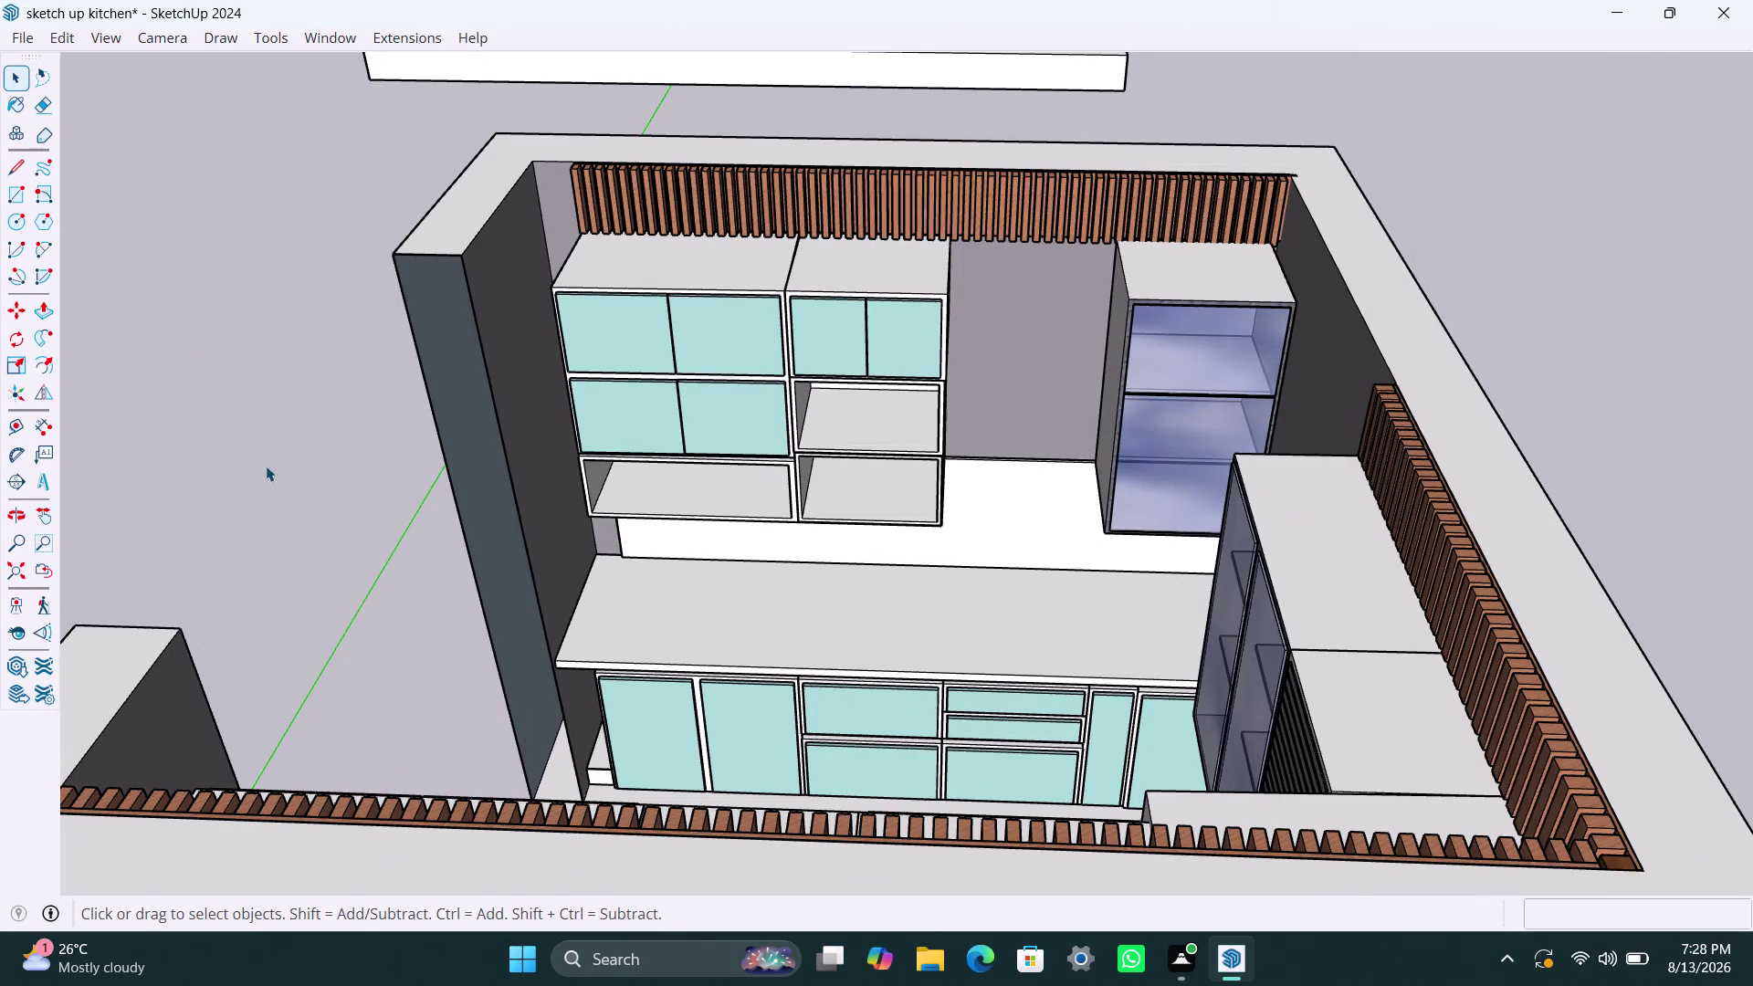
scroll(down, 3)
middle_drag(425, 583, 1199, 724)
scroll(down, 3)
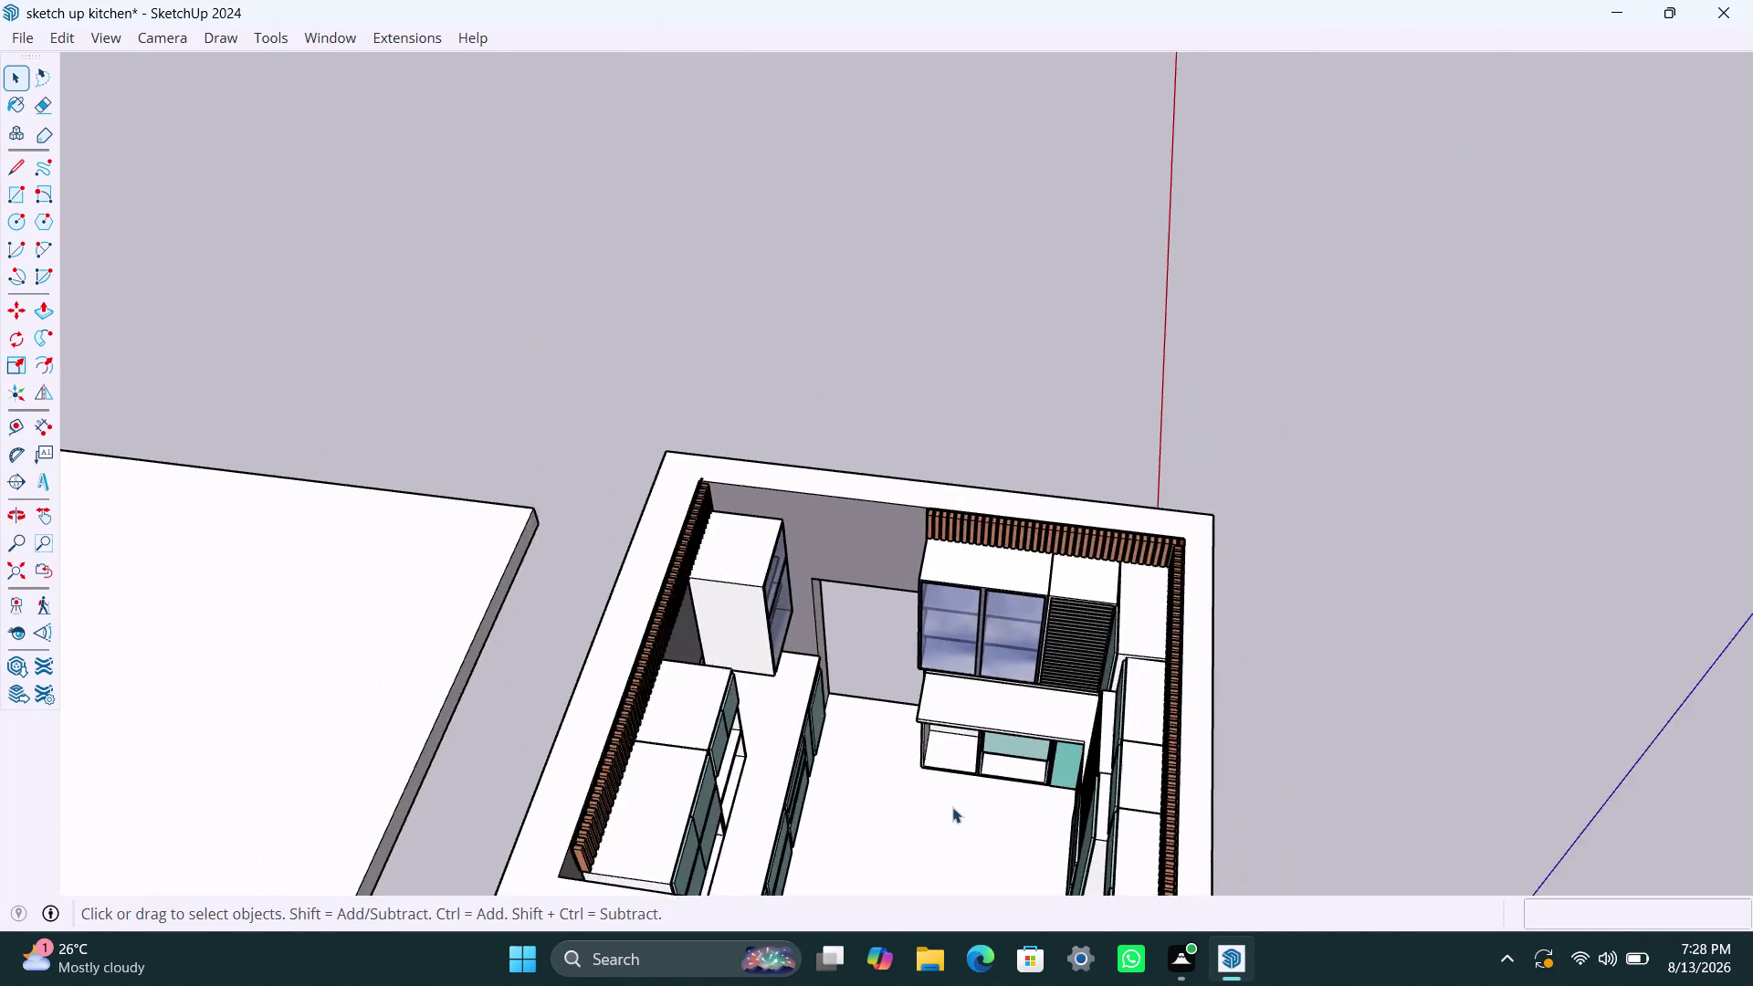
Place the eye-level camera in front of the kitchen and turn it toward the doorway.
middle_drag(951, 807, 799, 484)
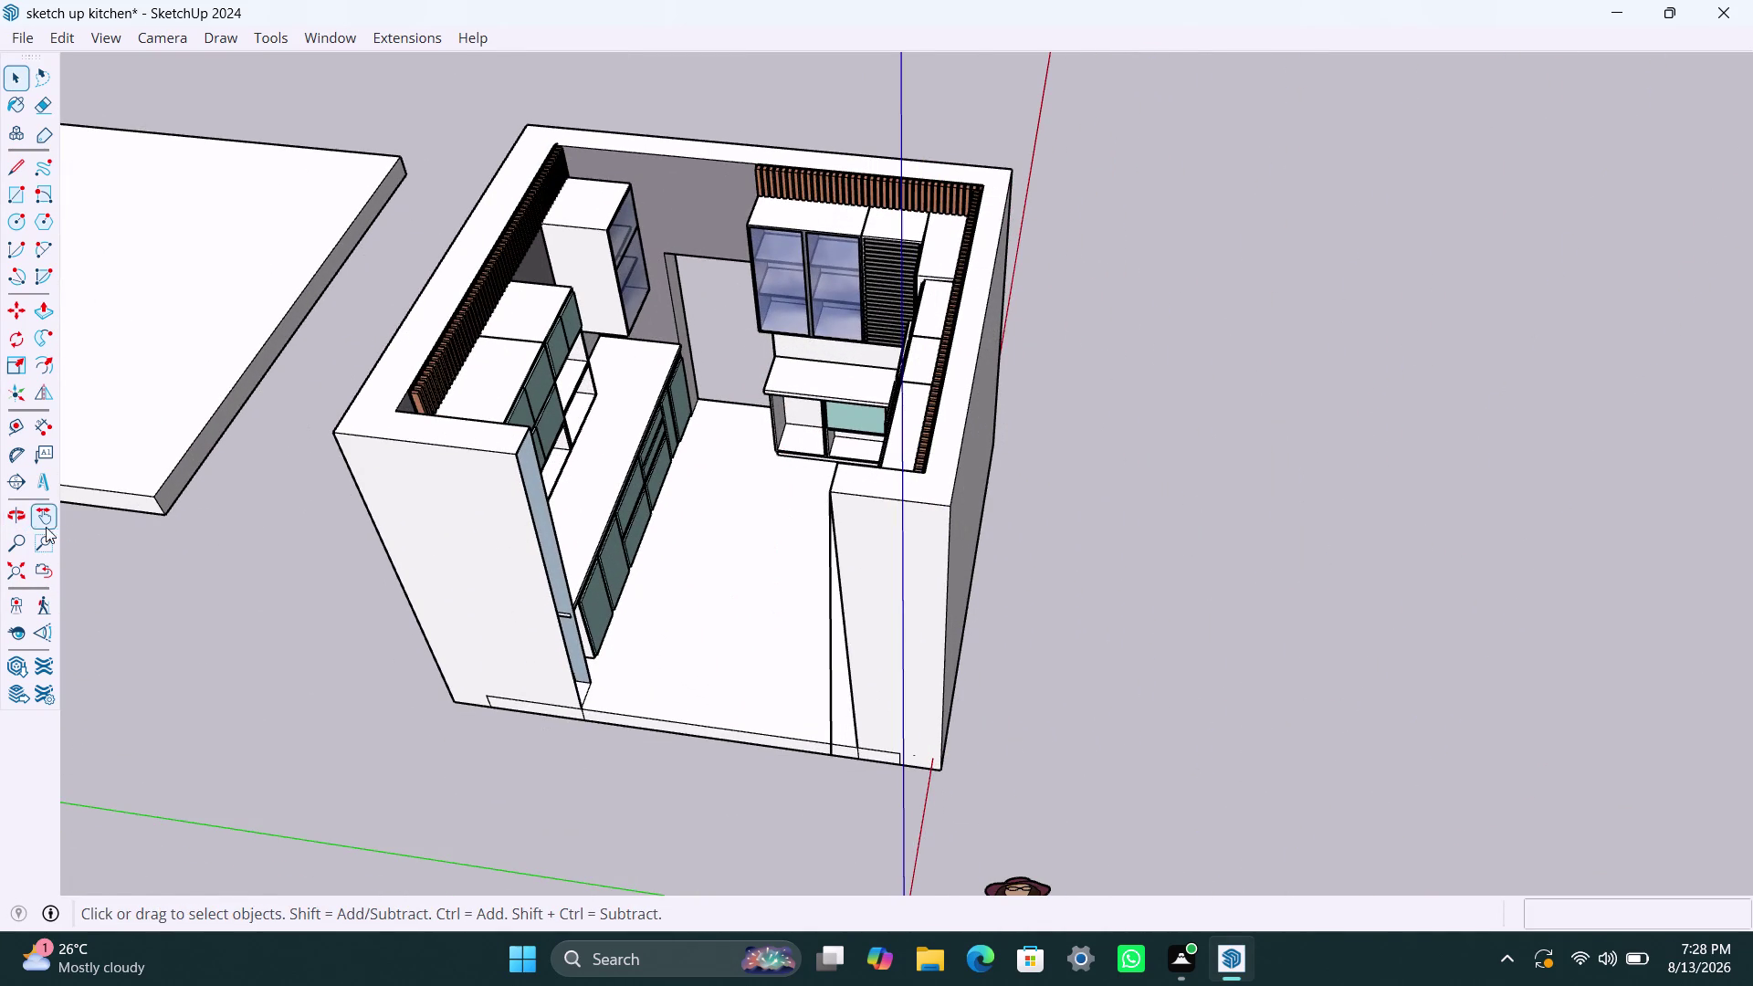
click(20, 596)
click(604, 699)
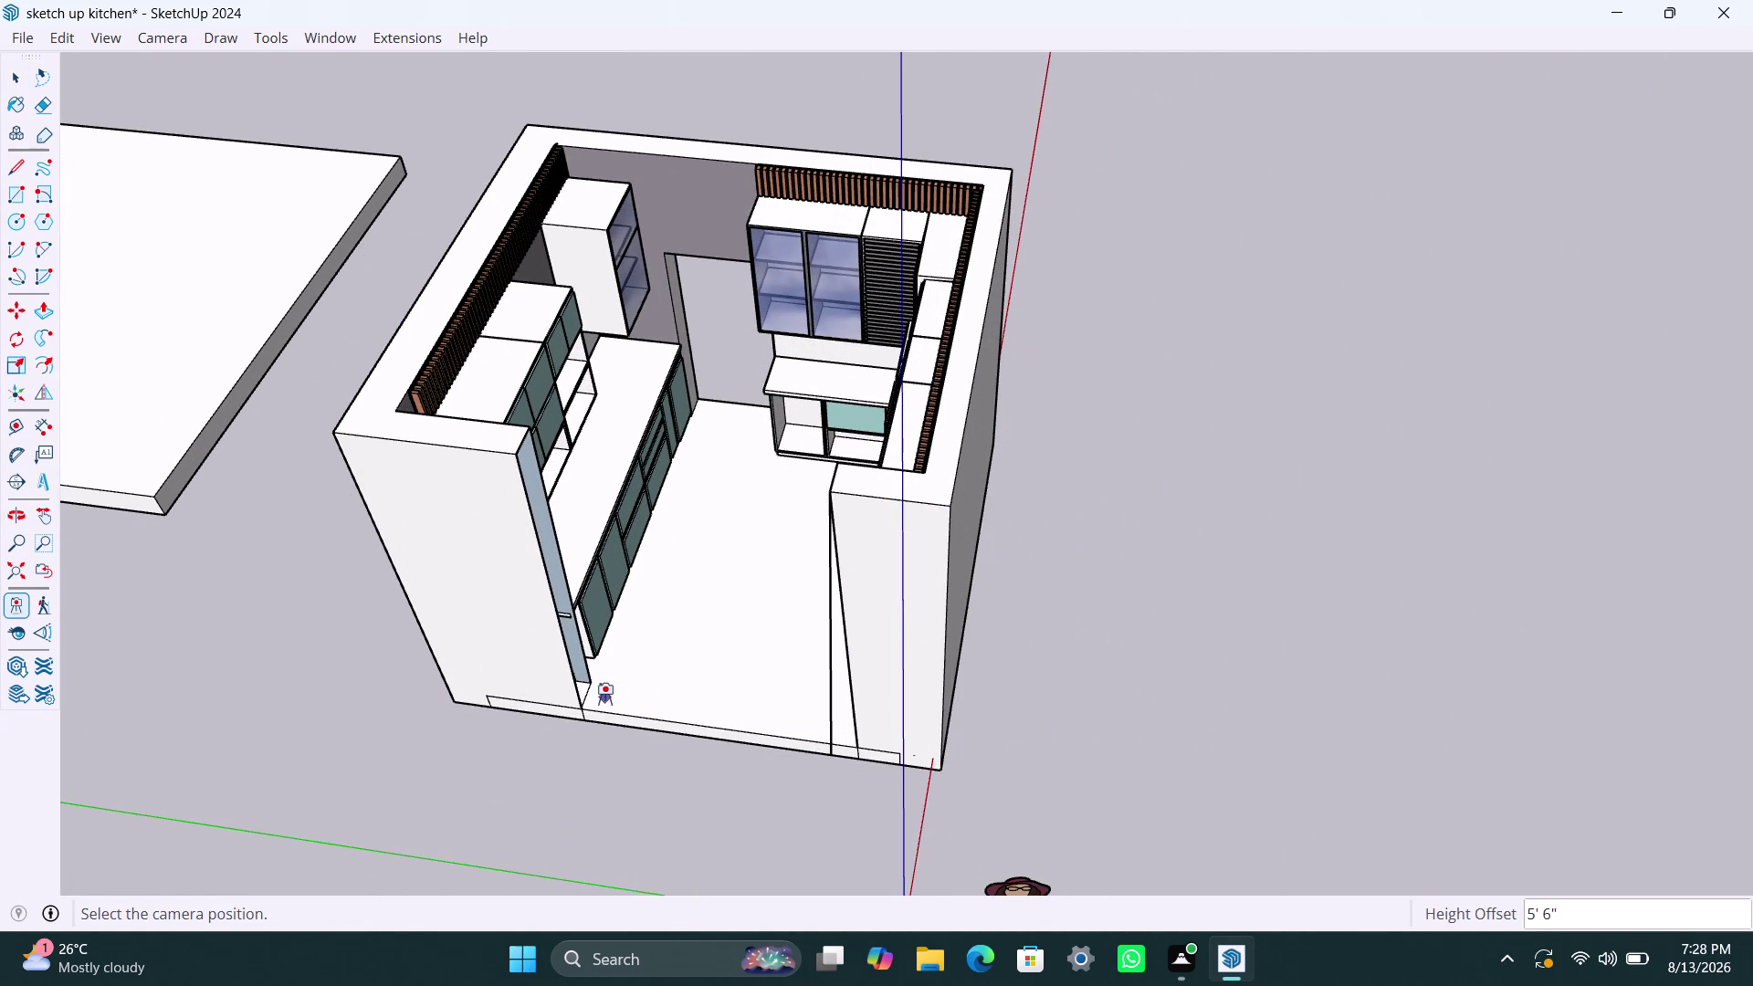
scroll(down, 3)
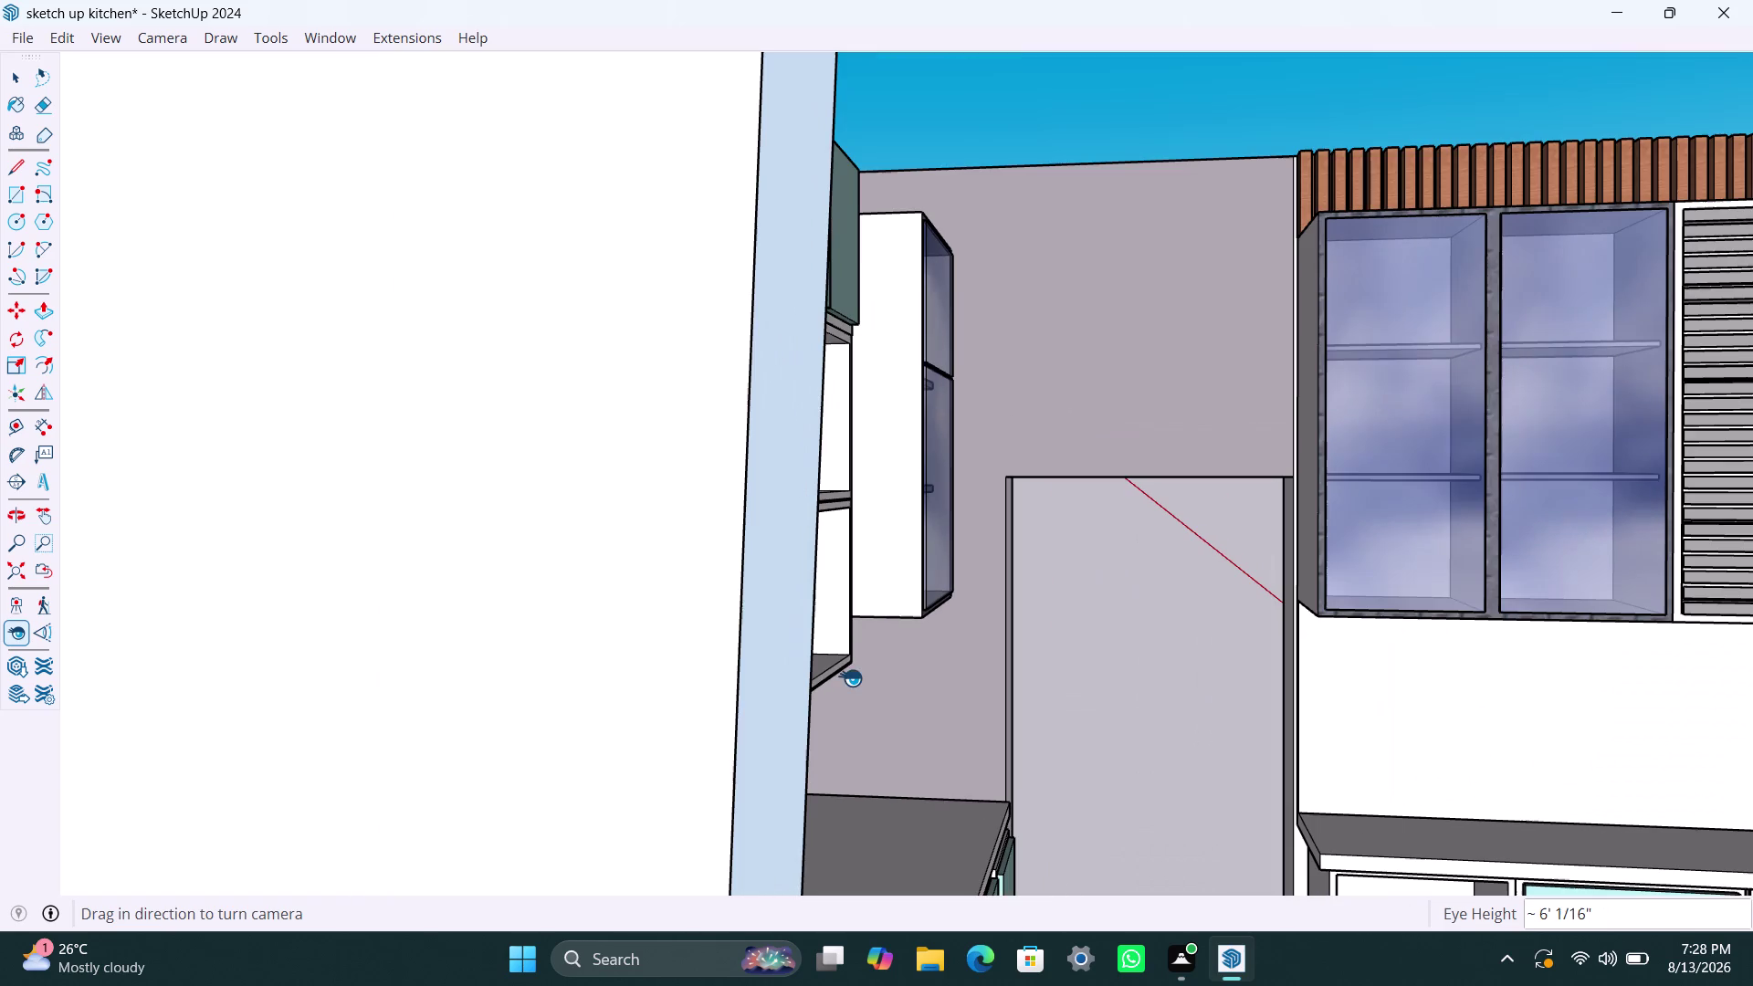
scroll(down, 3)
middle_drag(900, 659, 888, 392)
middle_drag(885, 461, 985, 559)
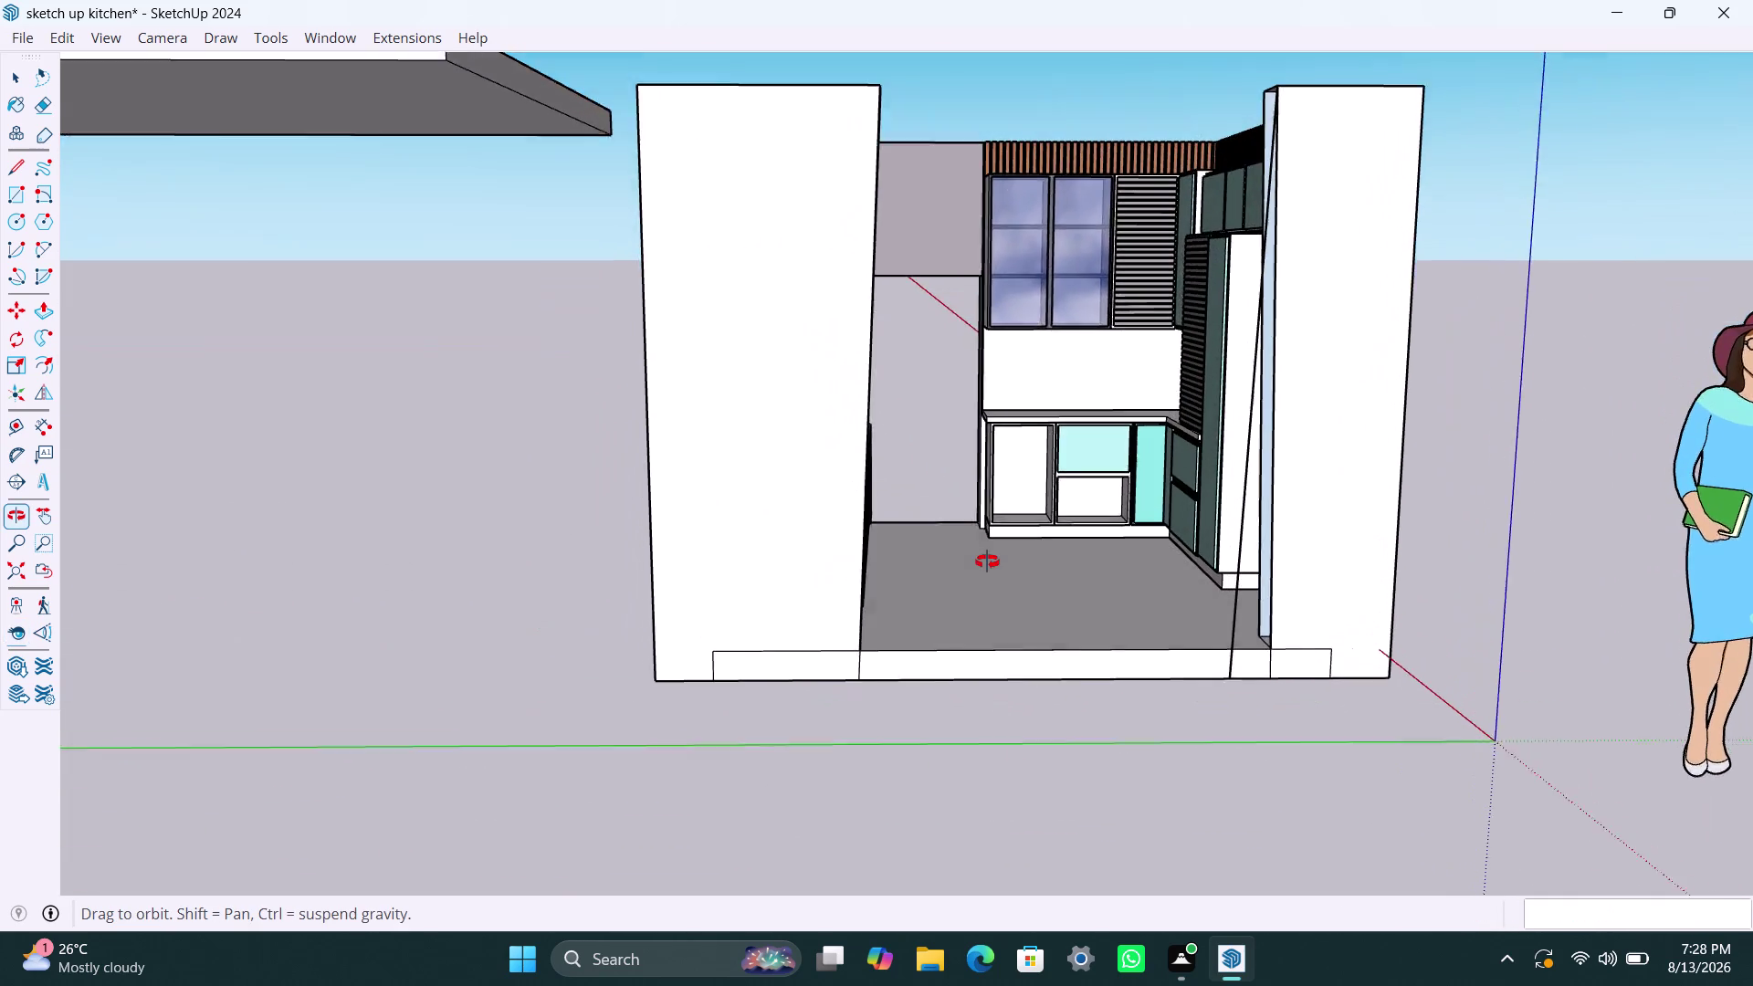
middle_drag(985, 558, 1022, 600)
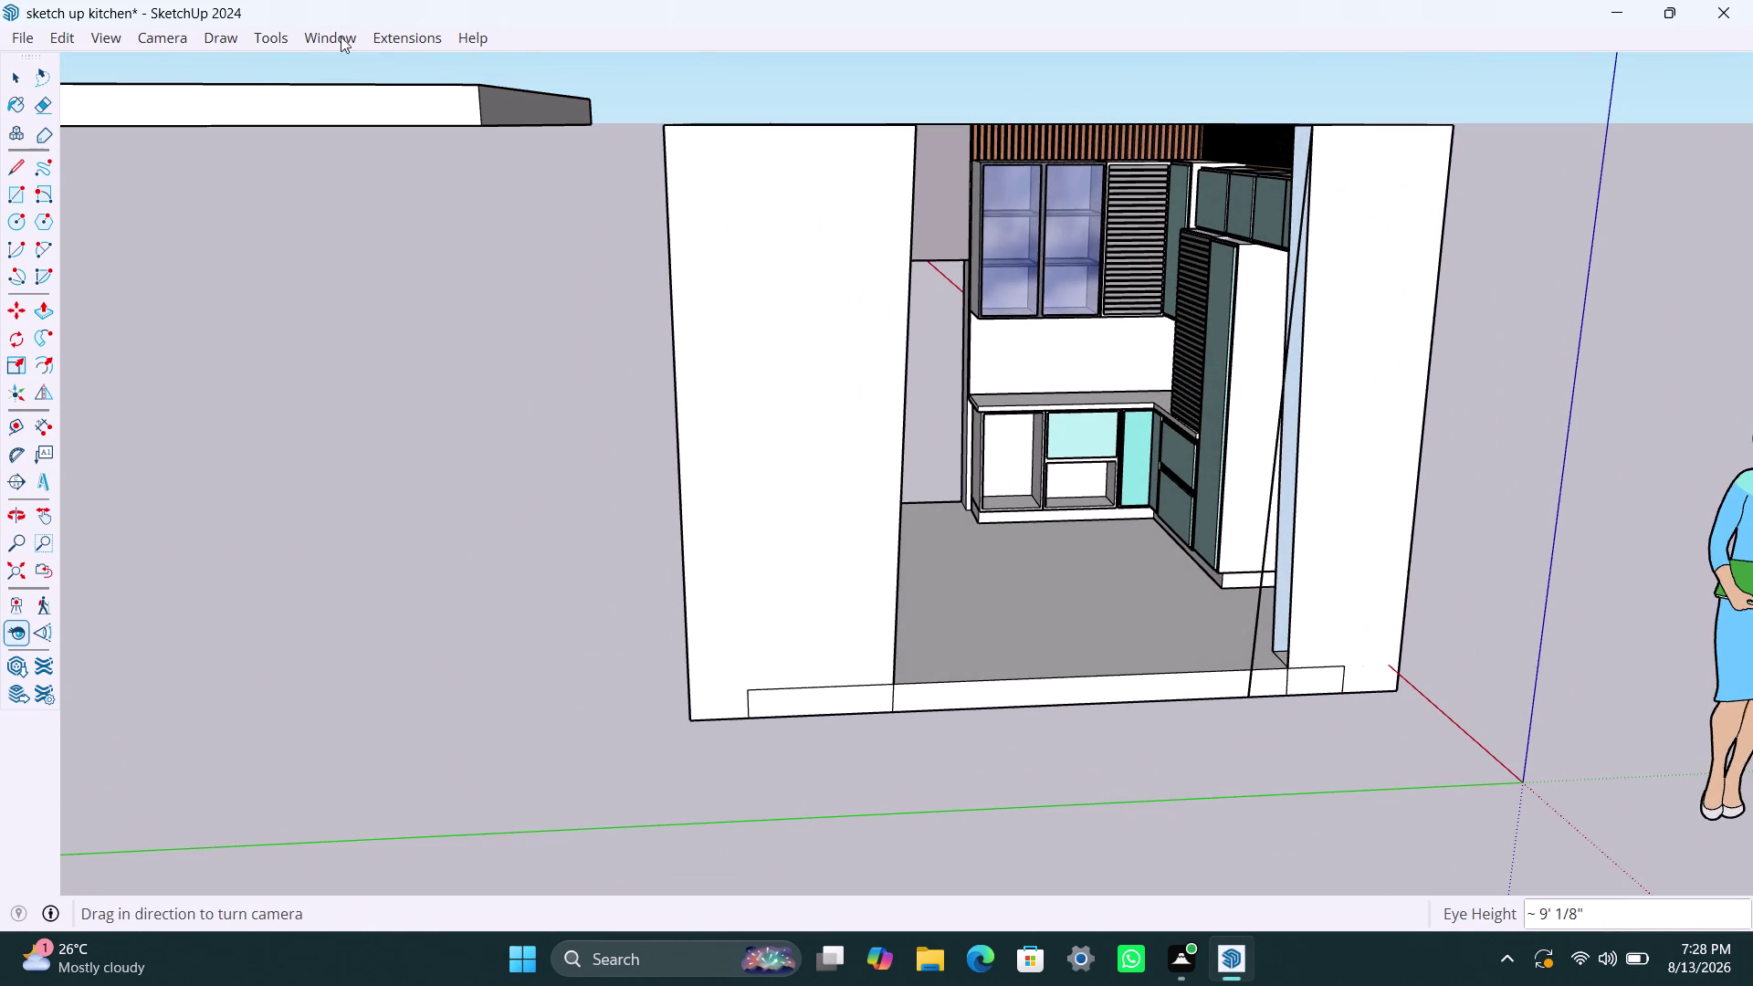
click(153, 30)
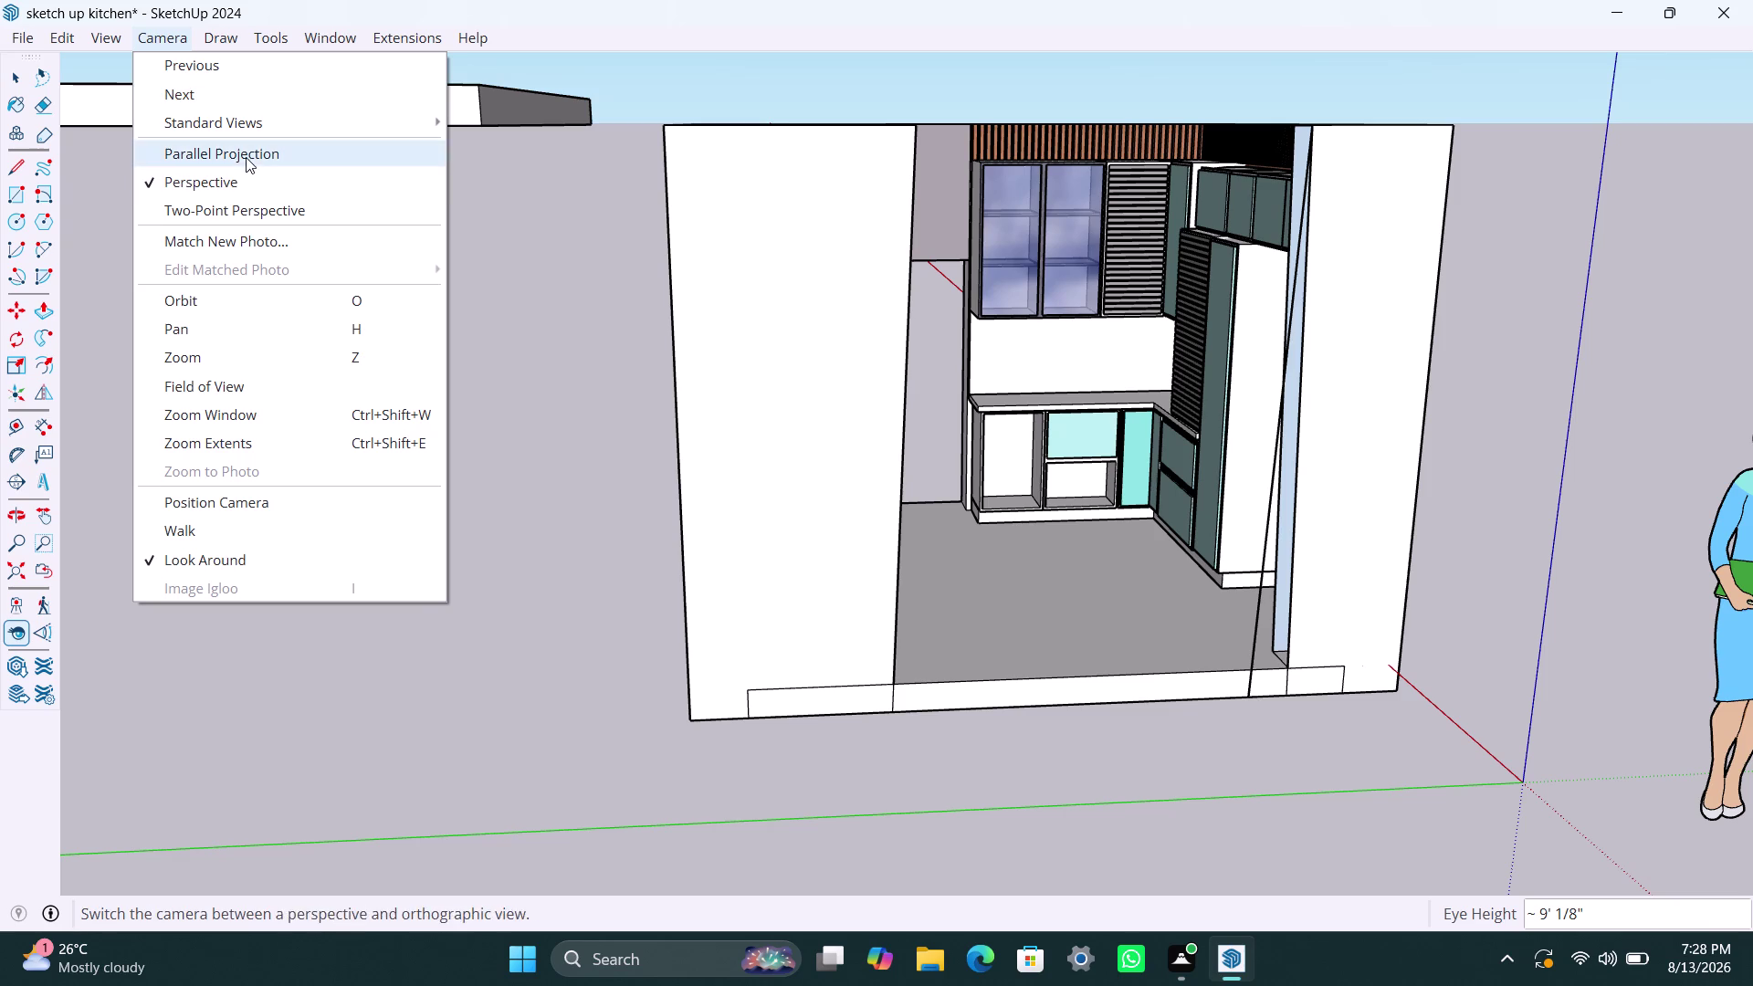
Reframe the kitchen box and place the eye-level camera inside the room.
click(253, 213)
scroll(down, 3)
middle_drag(888, 588, 889, 582)
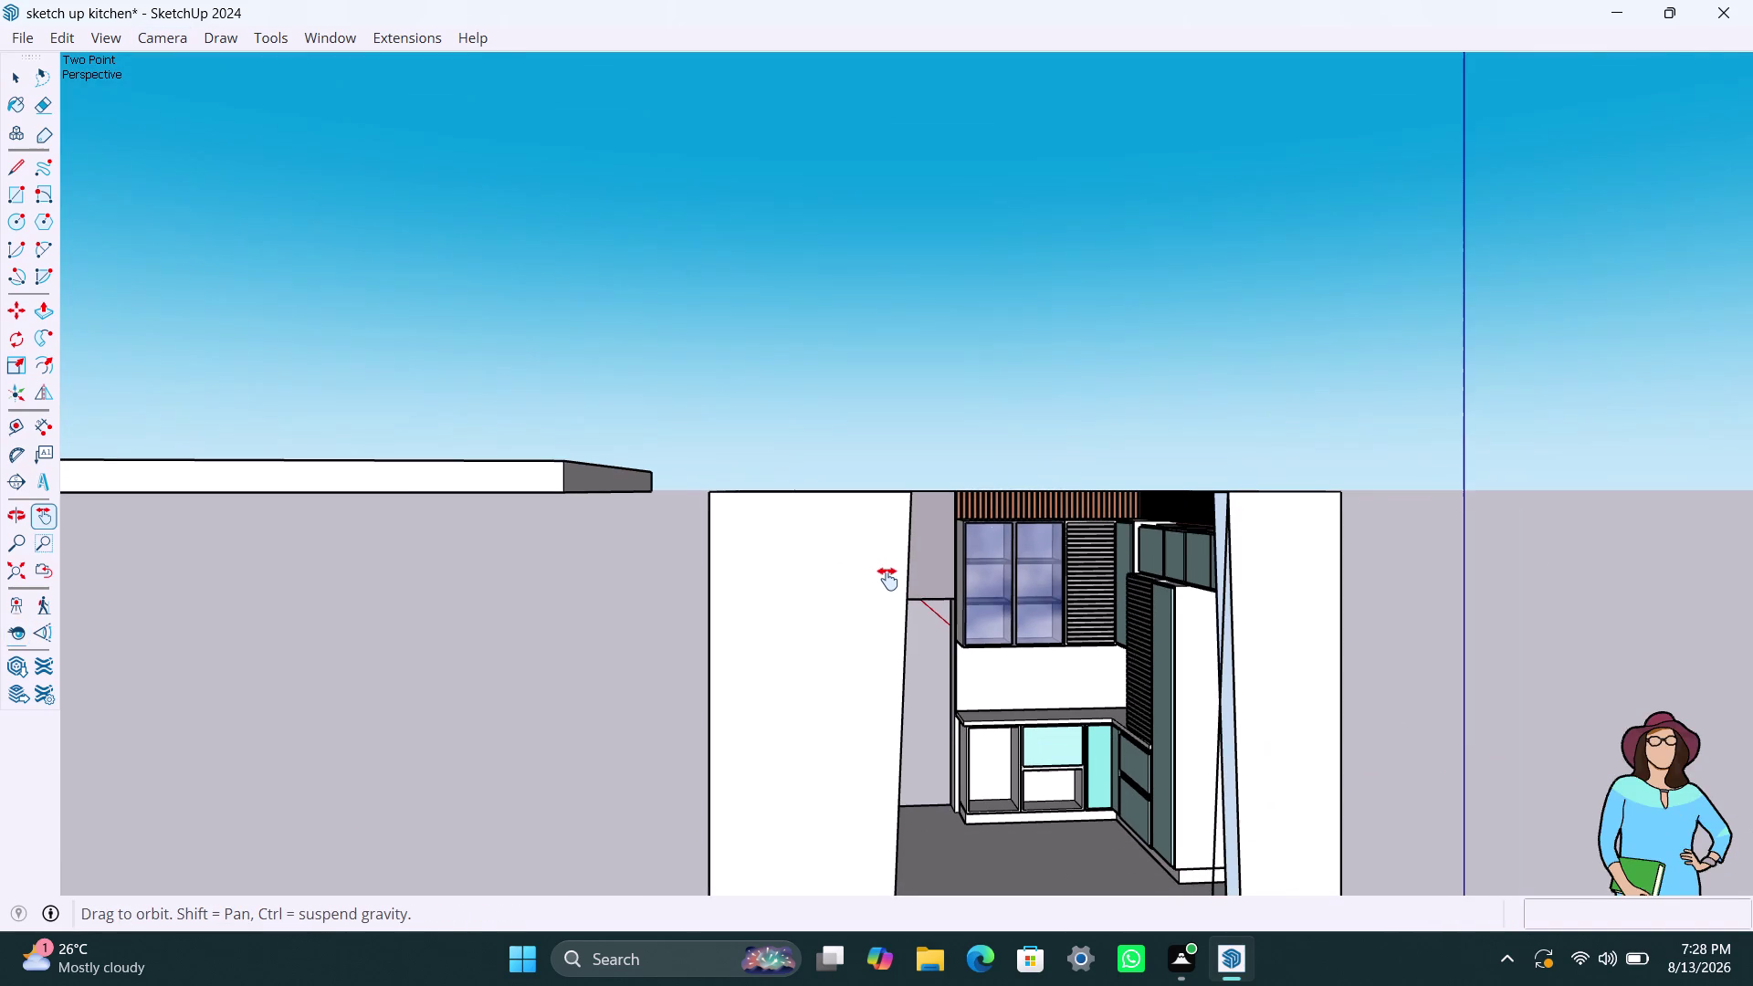
middle_drag(888, 581, 873, 402)
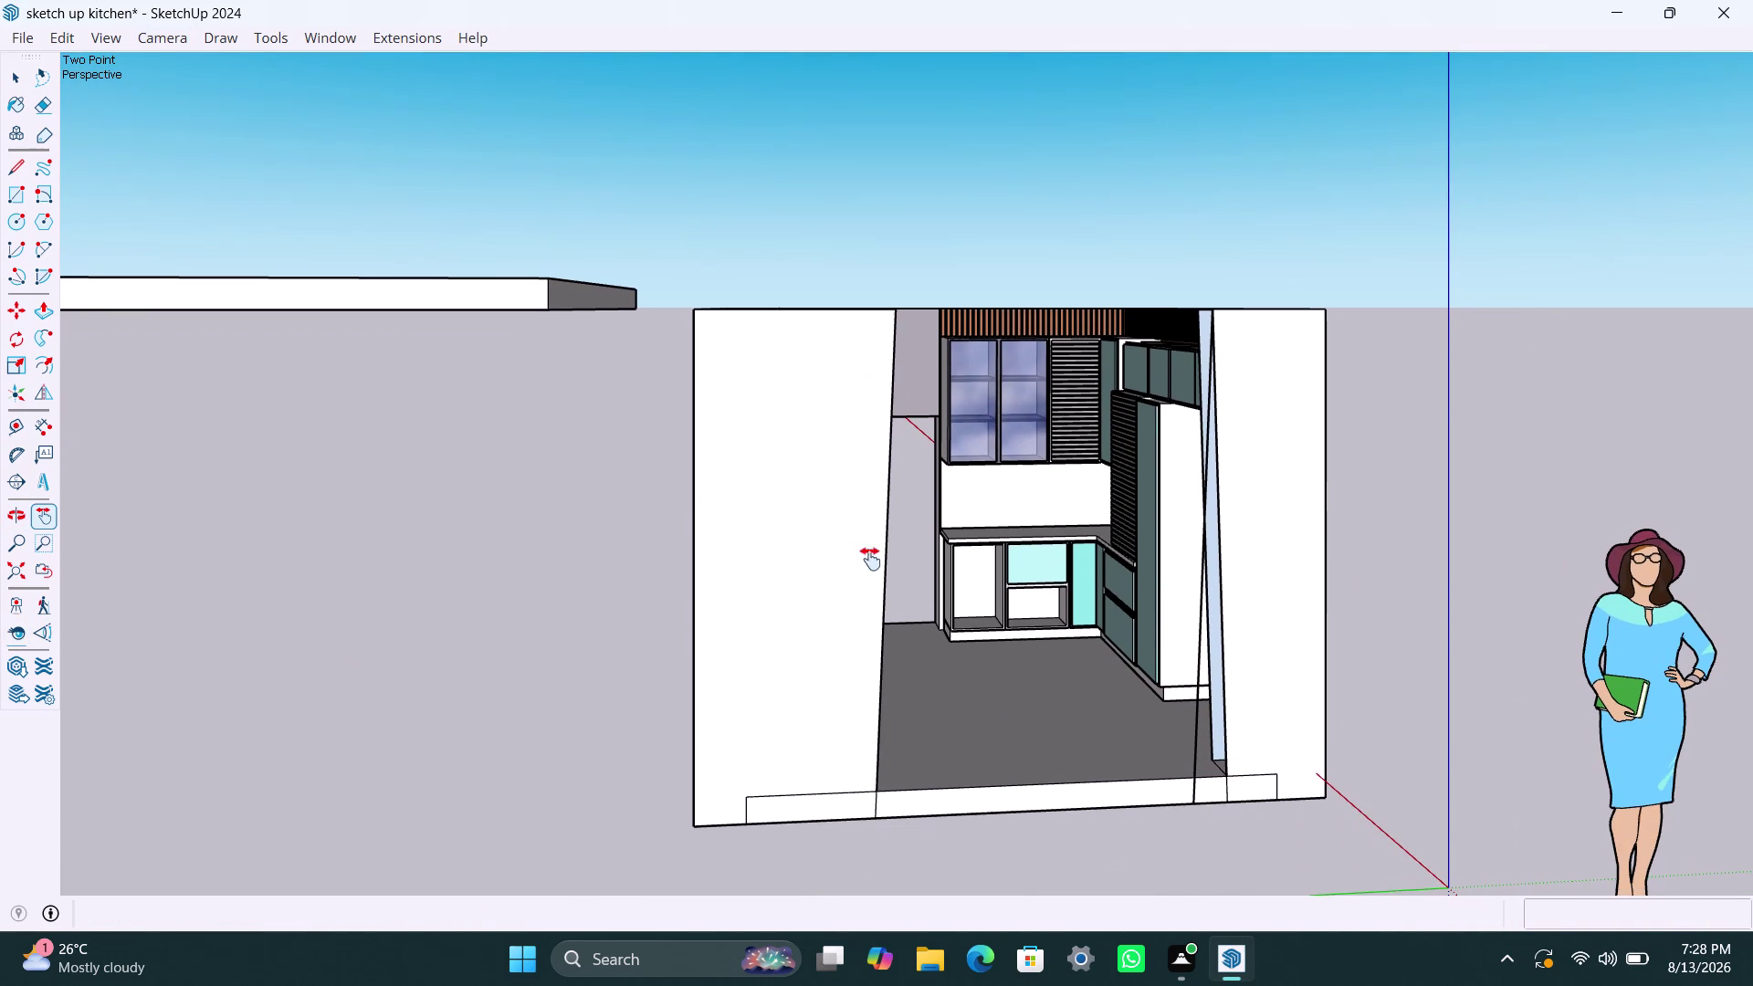
click(17, 594)
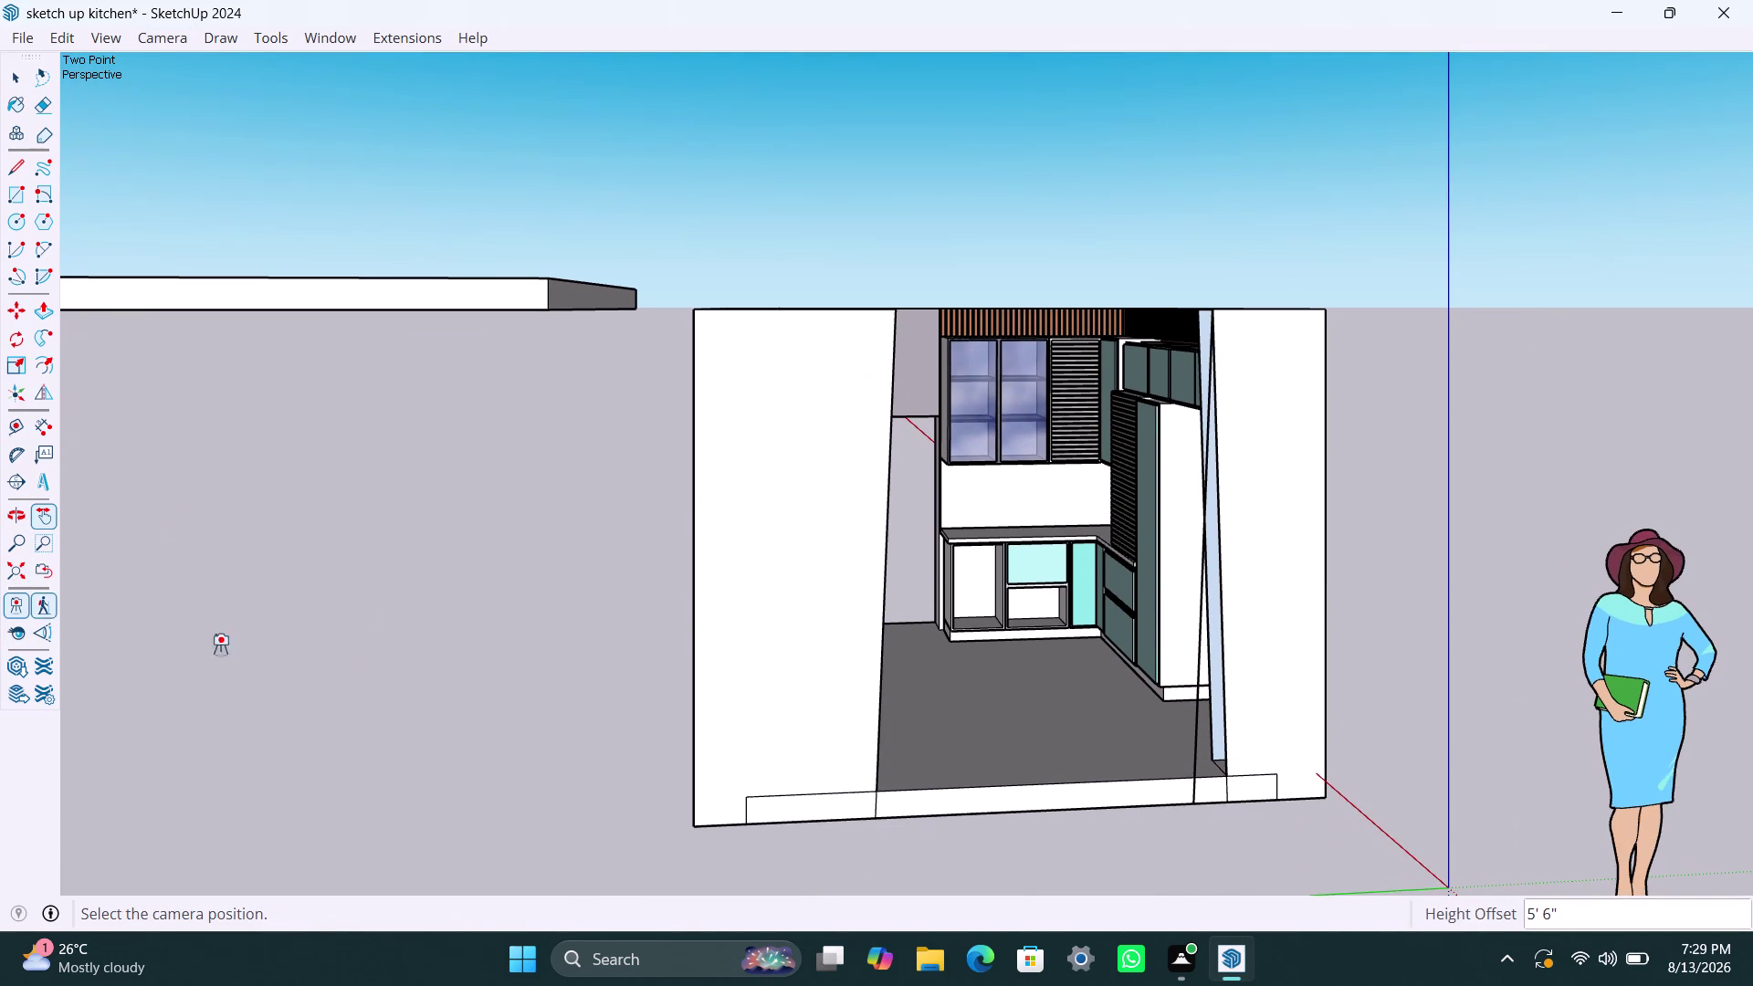
click(1096, 649)
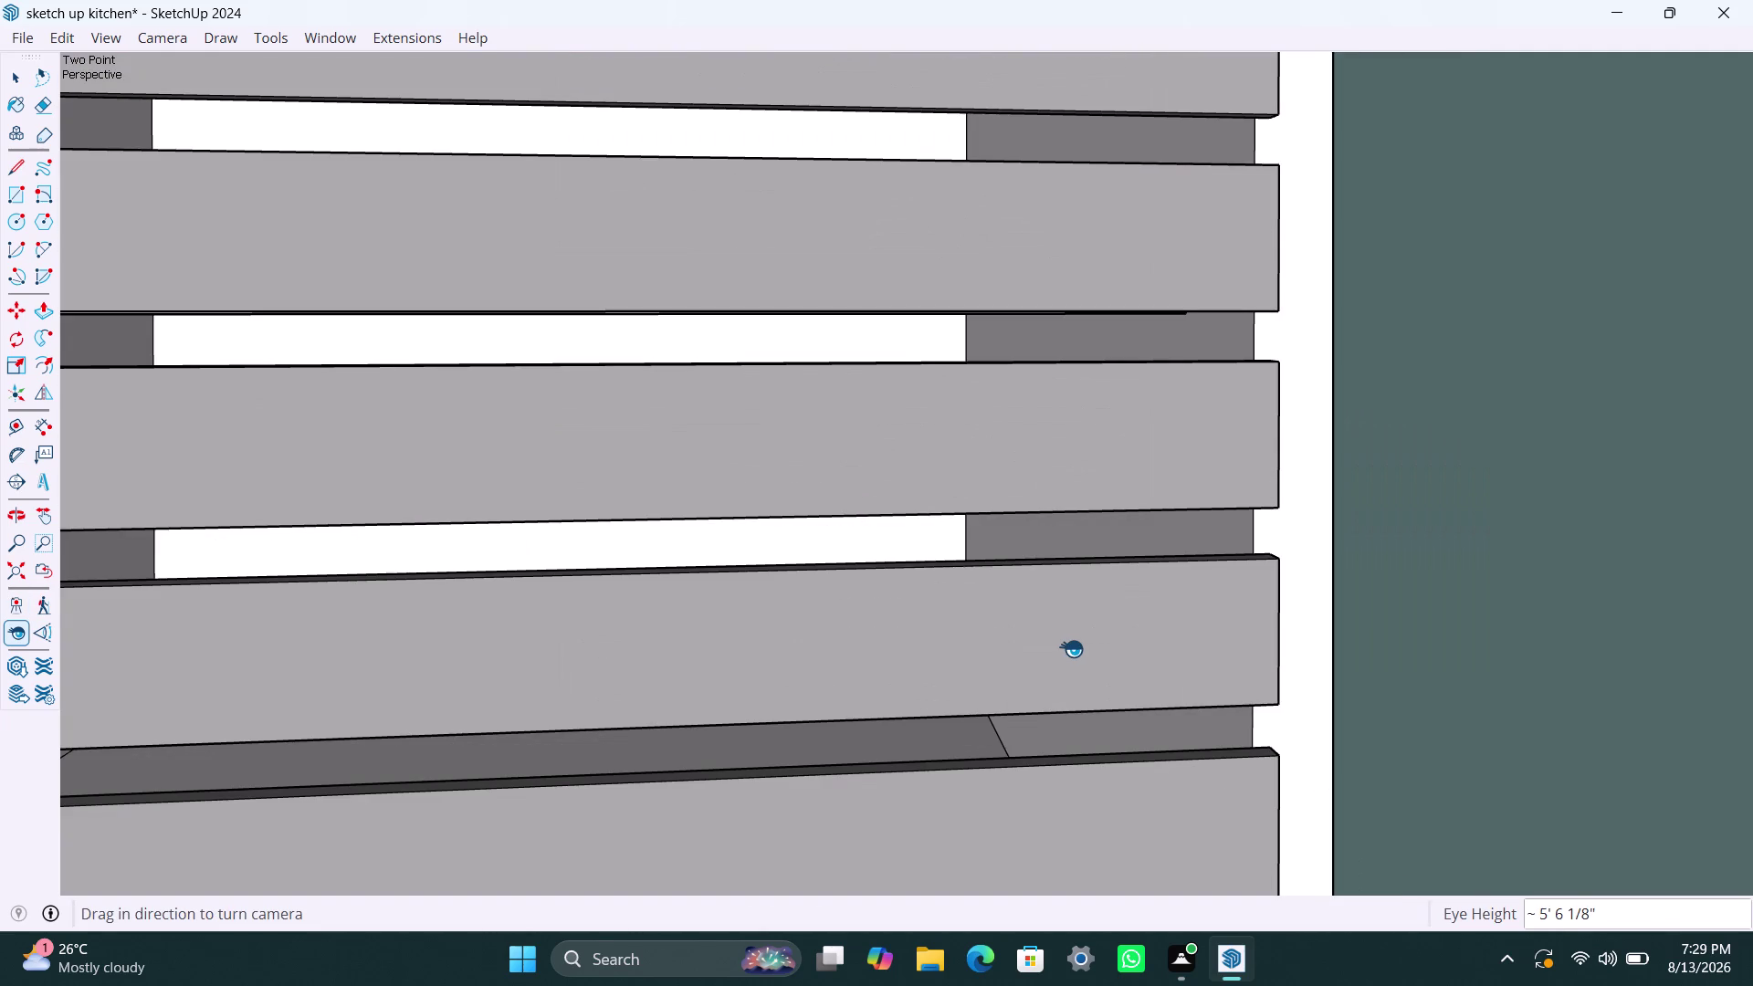
Sweep the eye-height view from the slatted wall and glass cabinets to open sky.
scroll(down, 3)
scroll(down, 3)
scroll(down, 3)
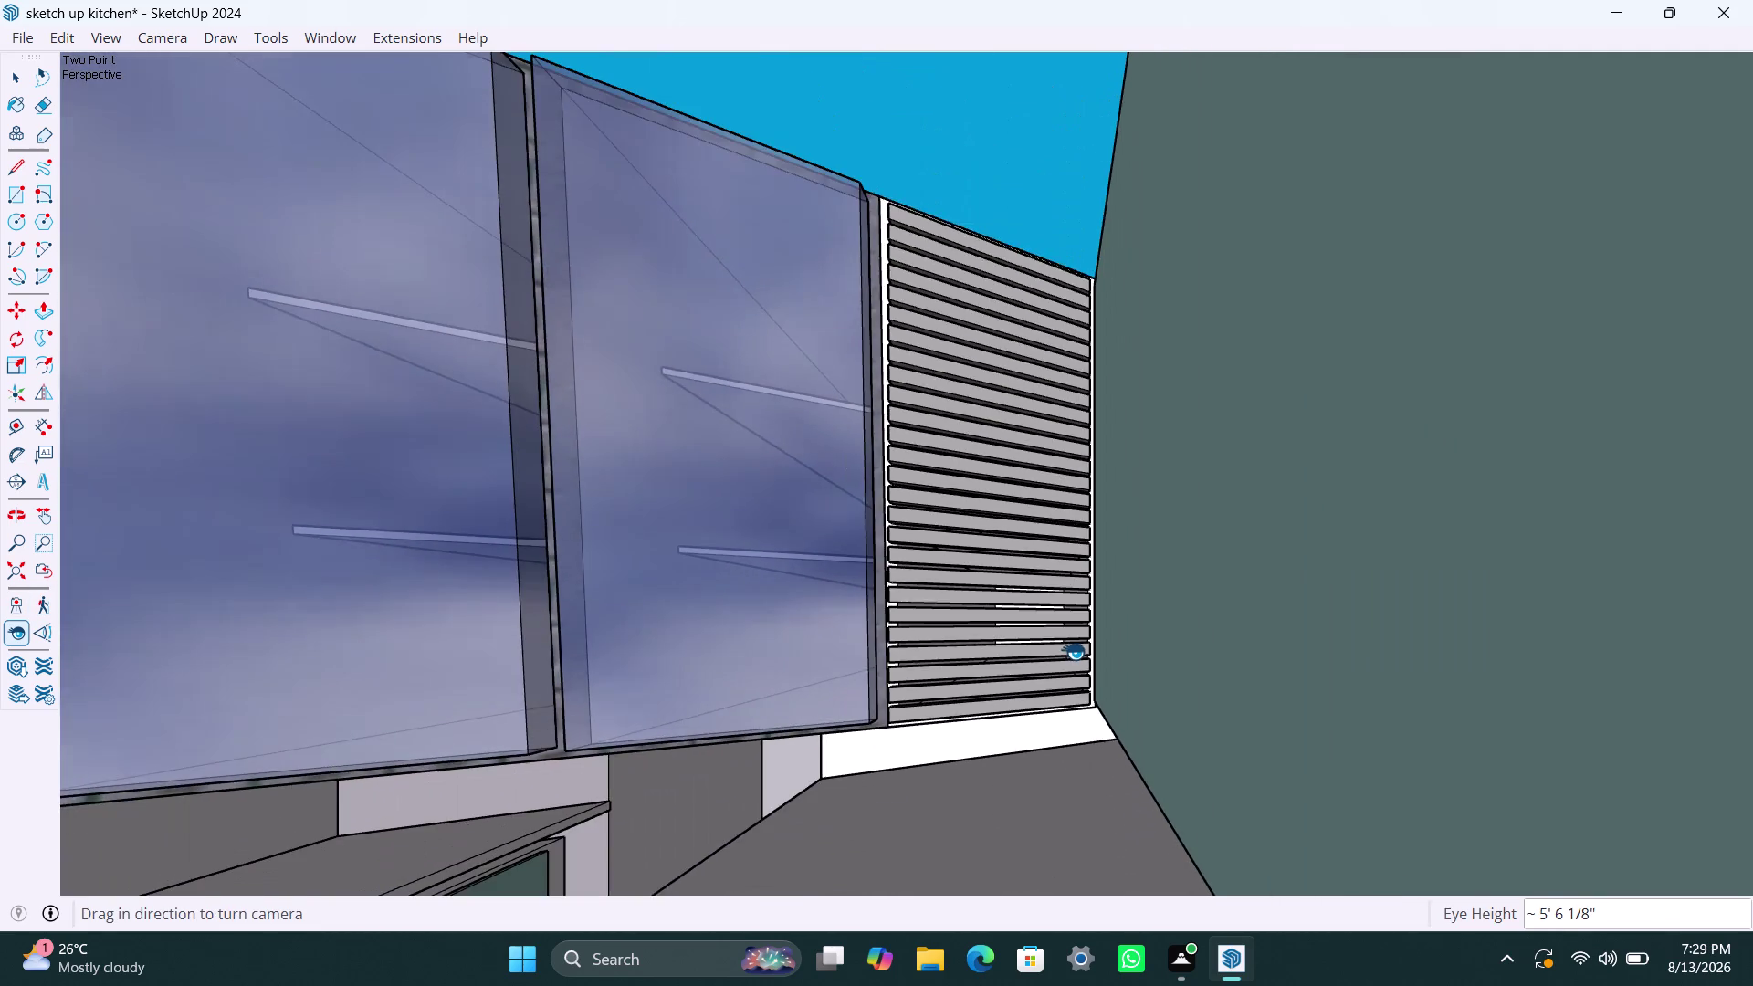
scroll(down, 3)
scroll(down, 3)
scroll(down, 3)
scroll(down, 3)
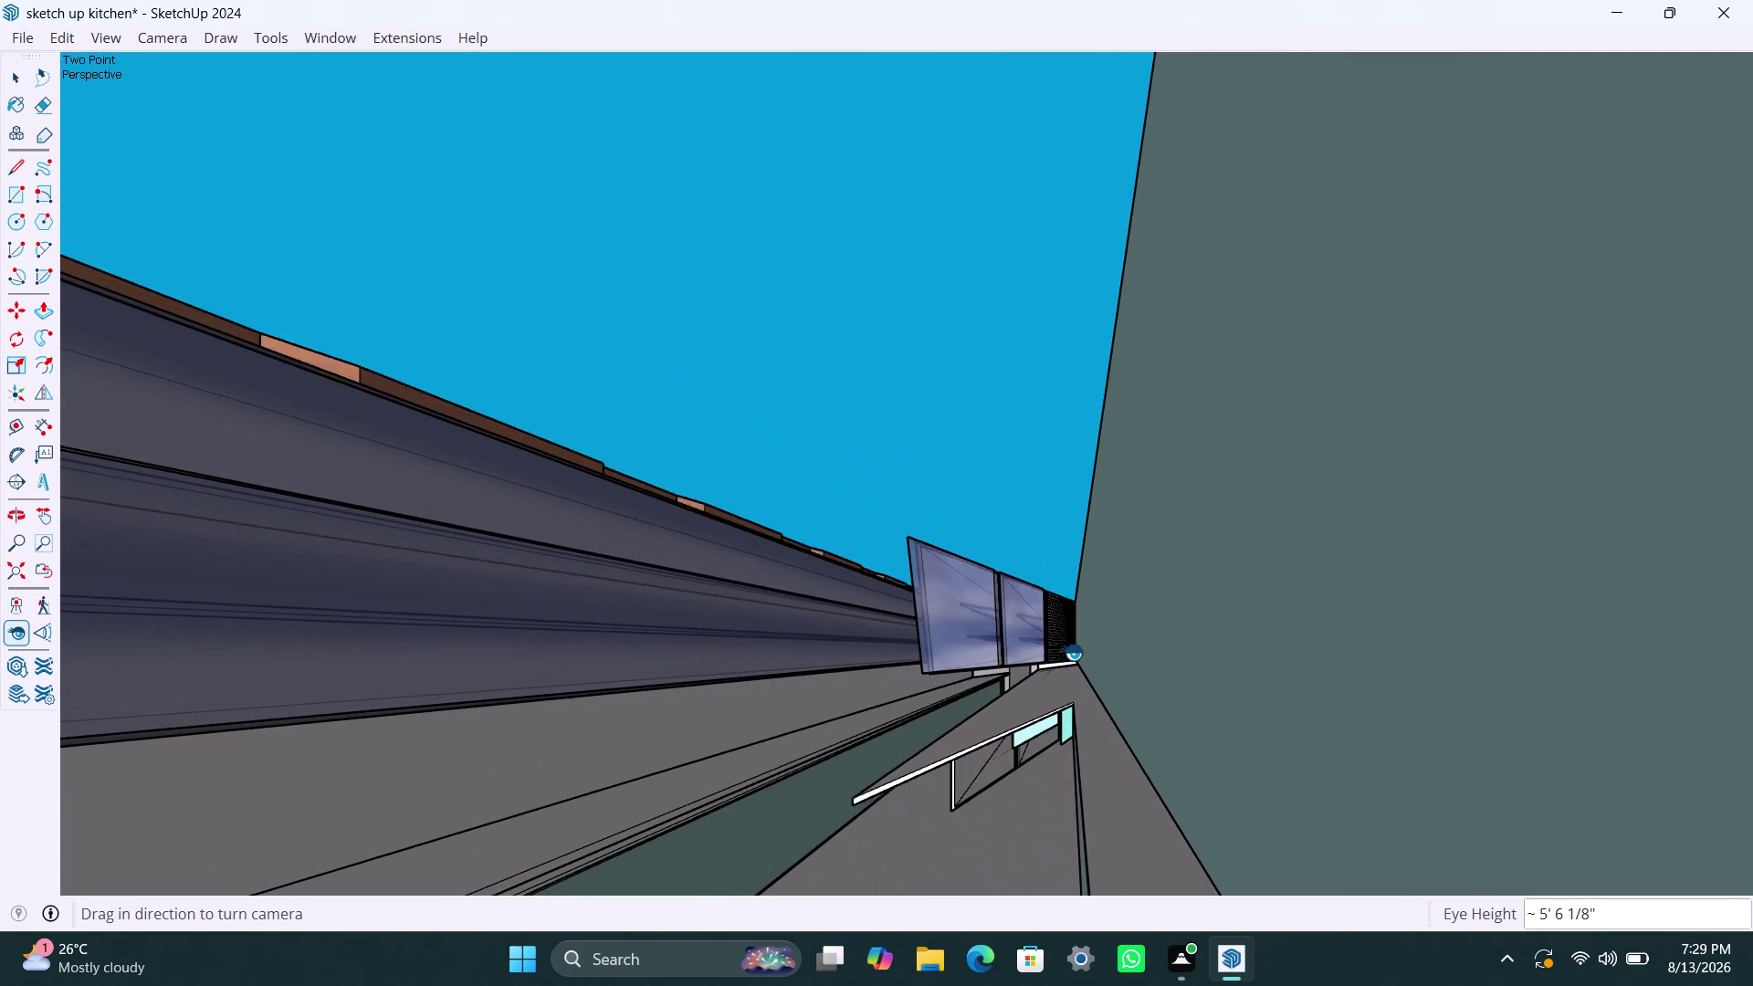
scroll(down, 3)
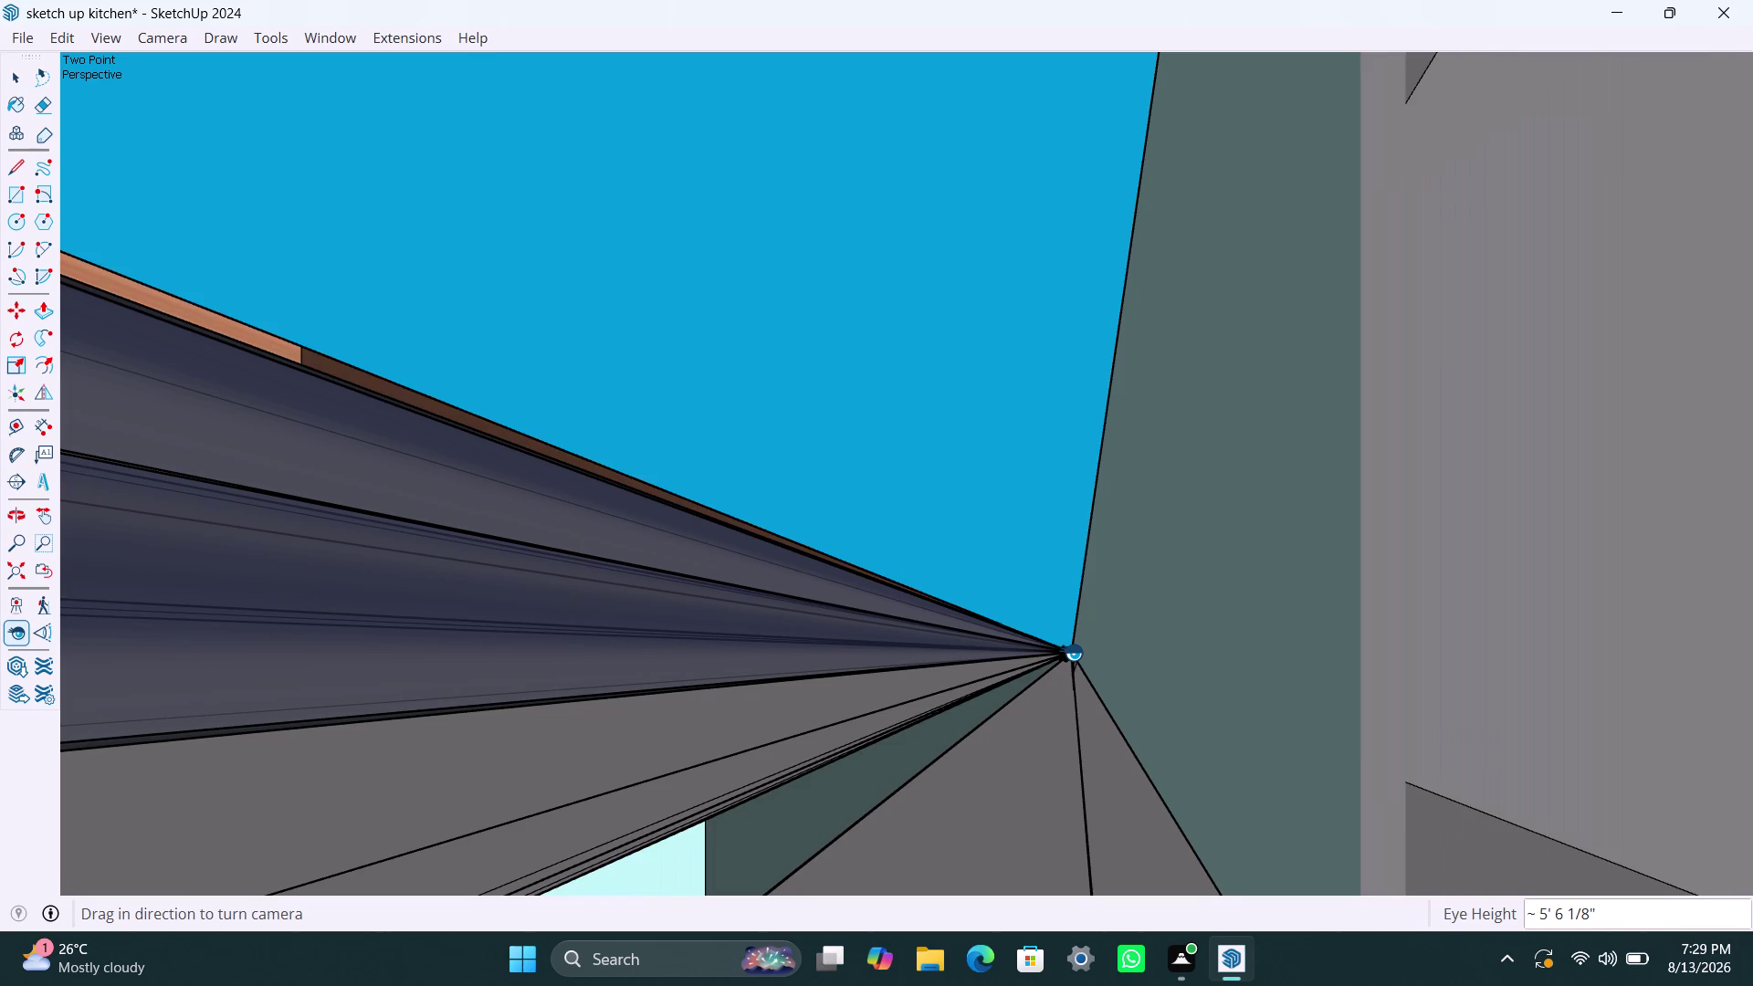
scroll(down, 3)
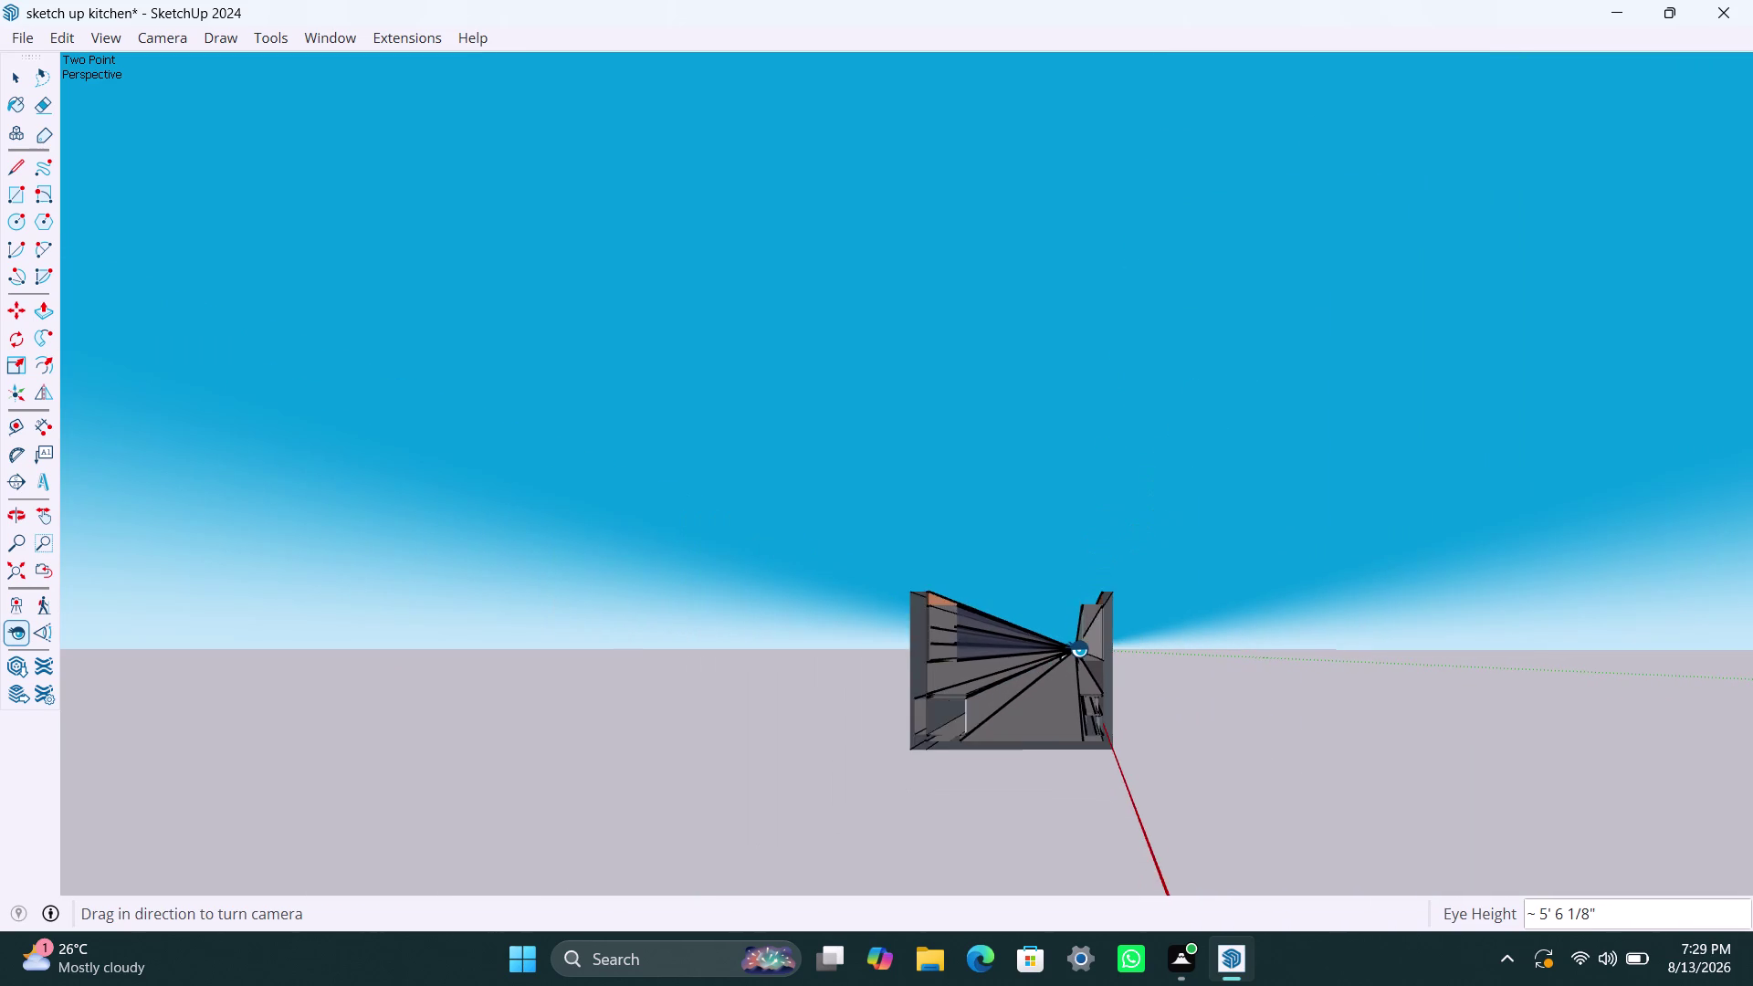
scroll(down, 3)
scroll(down, 3)
scroll(up, 3)
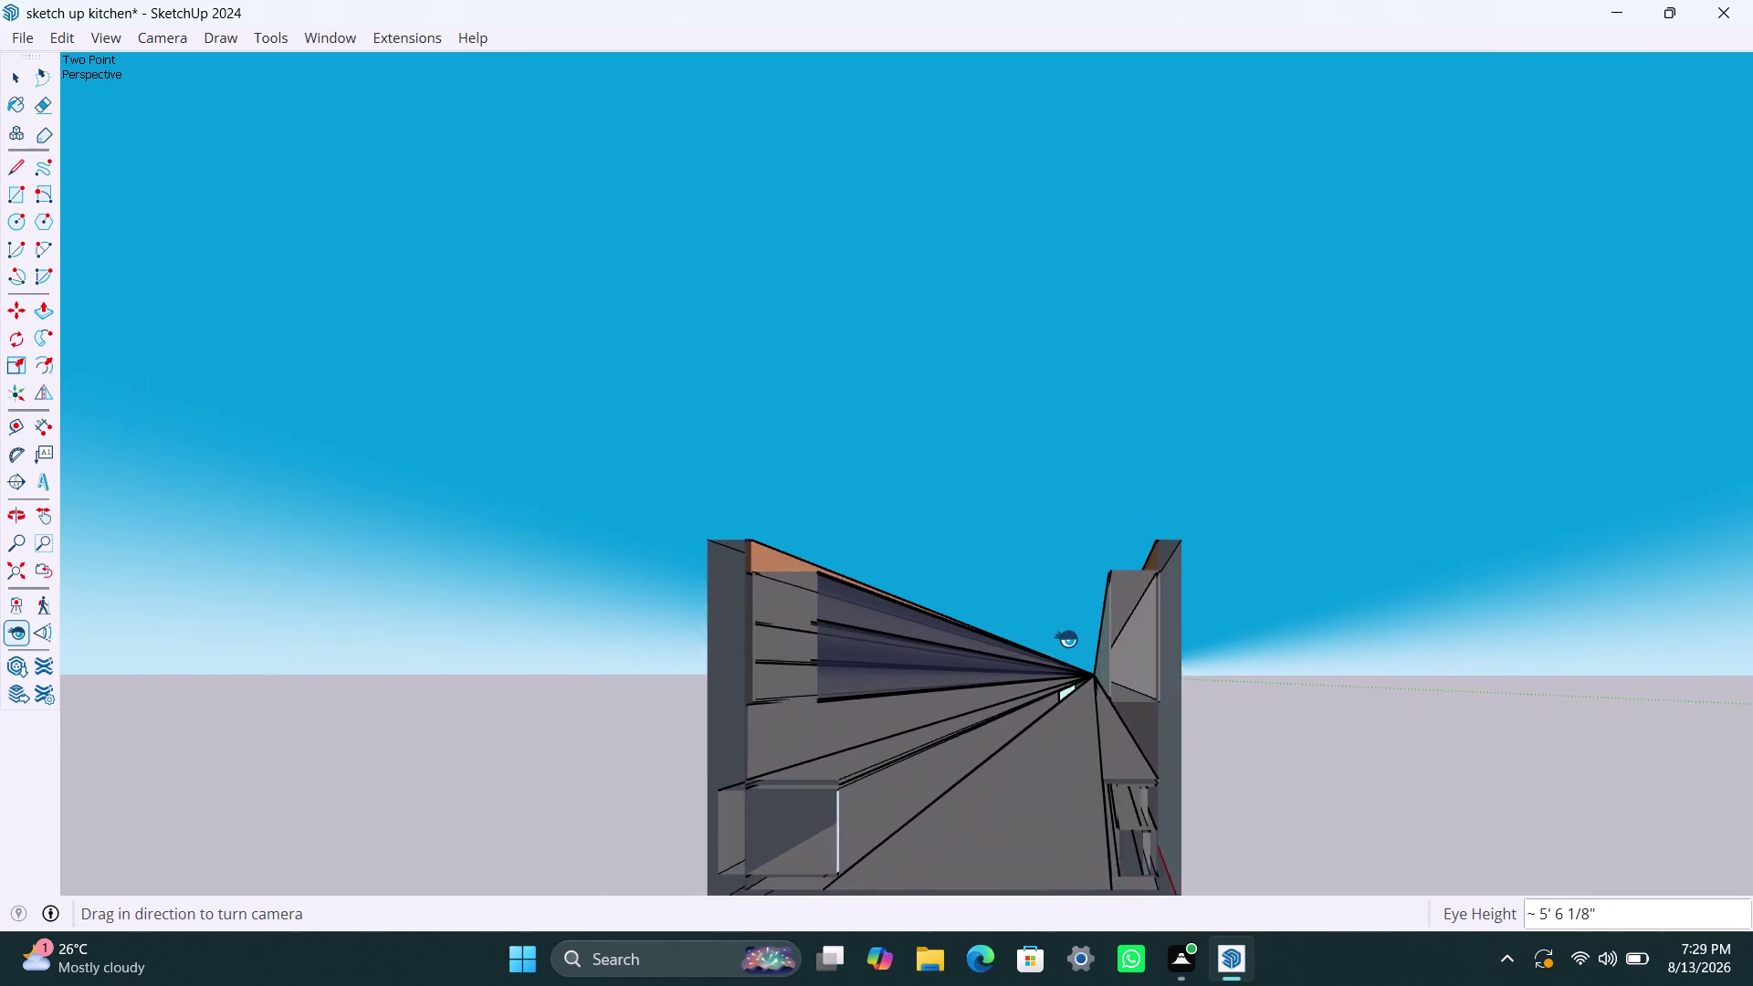
scroll(up, 3)
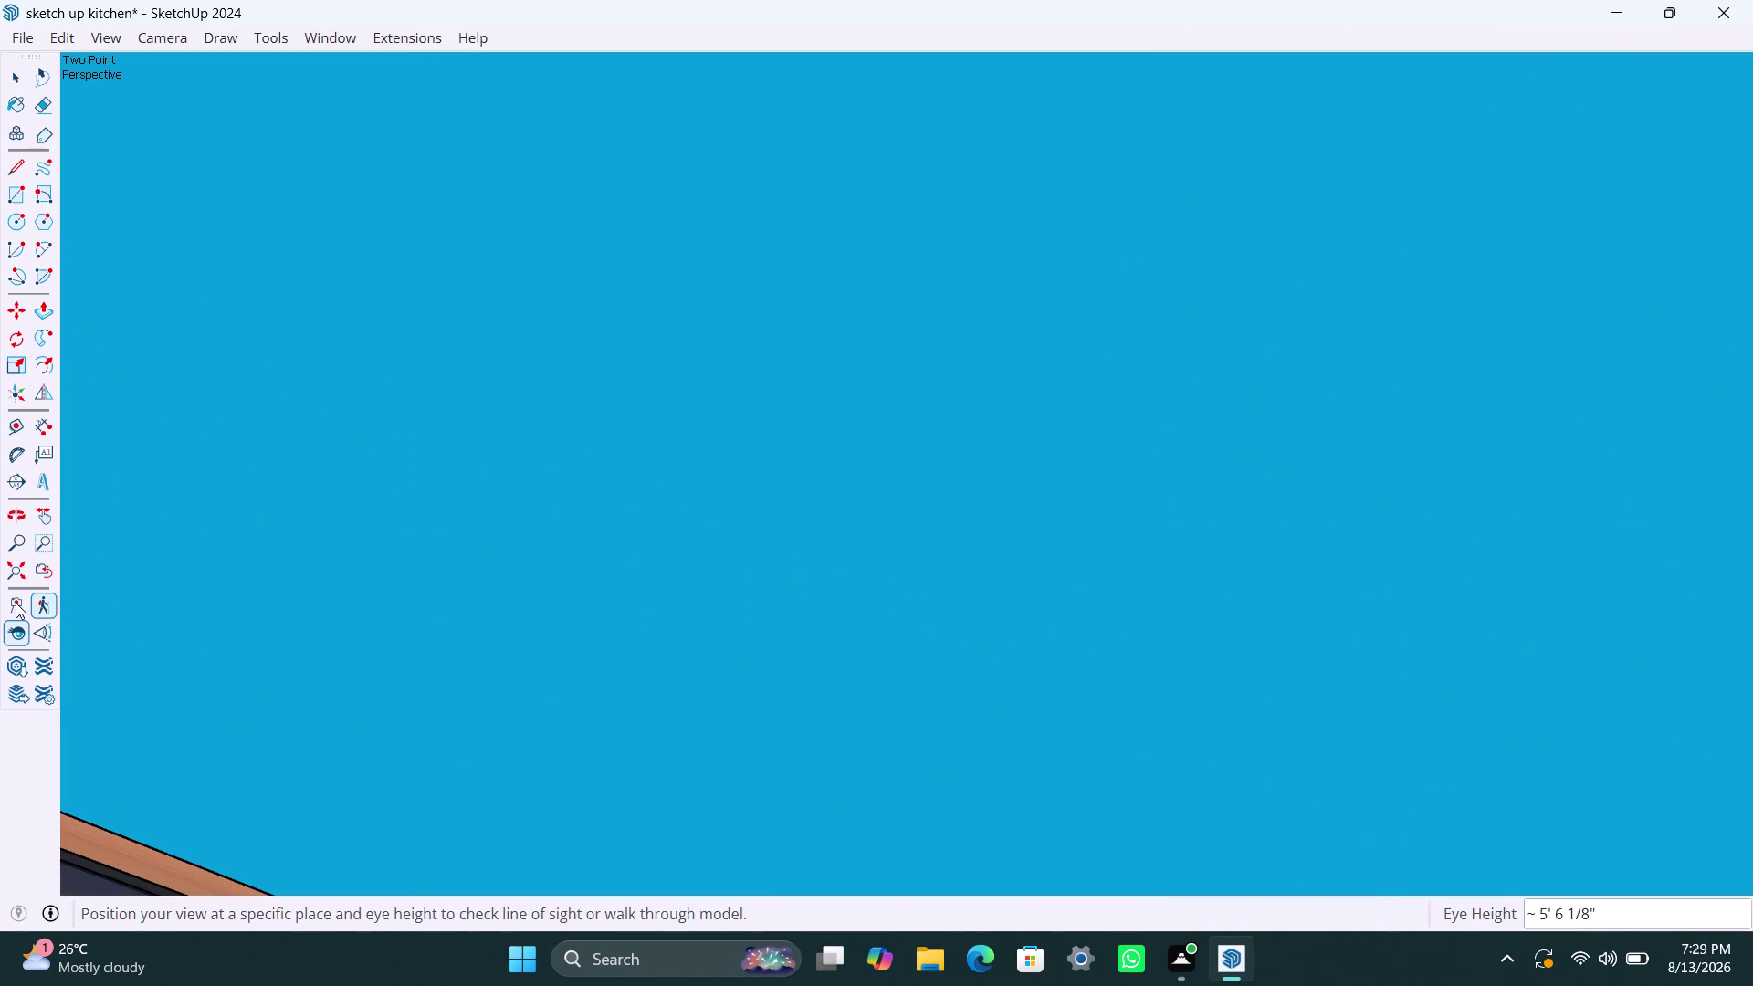
Cancel the Position Camera attempt and escape out of the active tool.
click(16, 602)
click(24, 576)
scroll(down, 3)
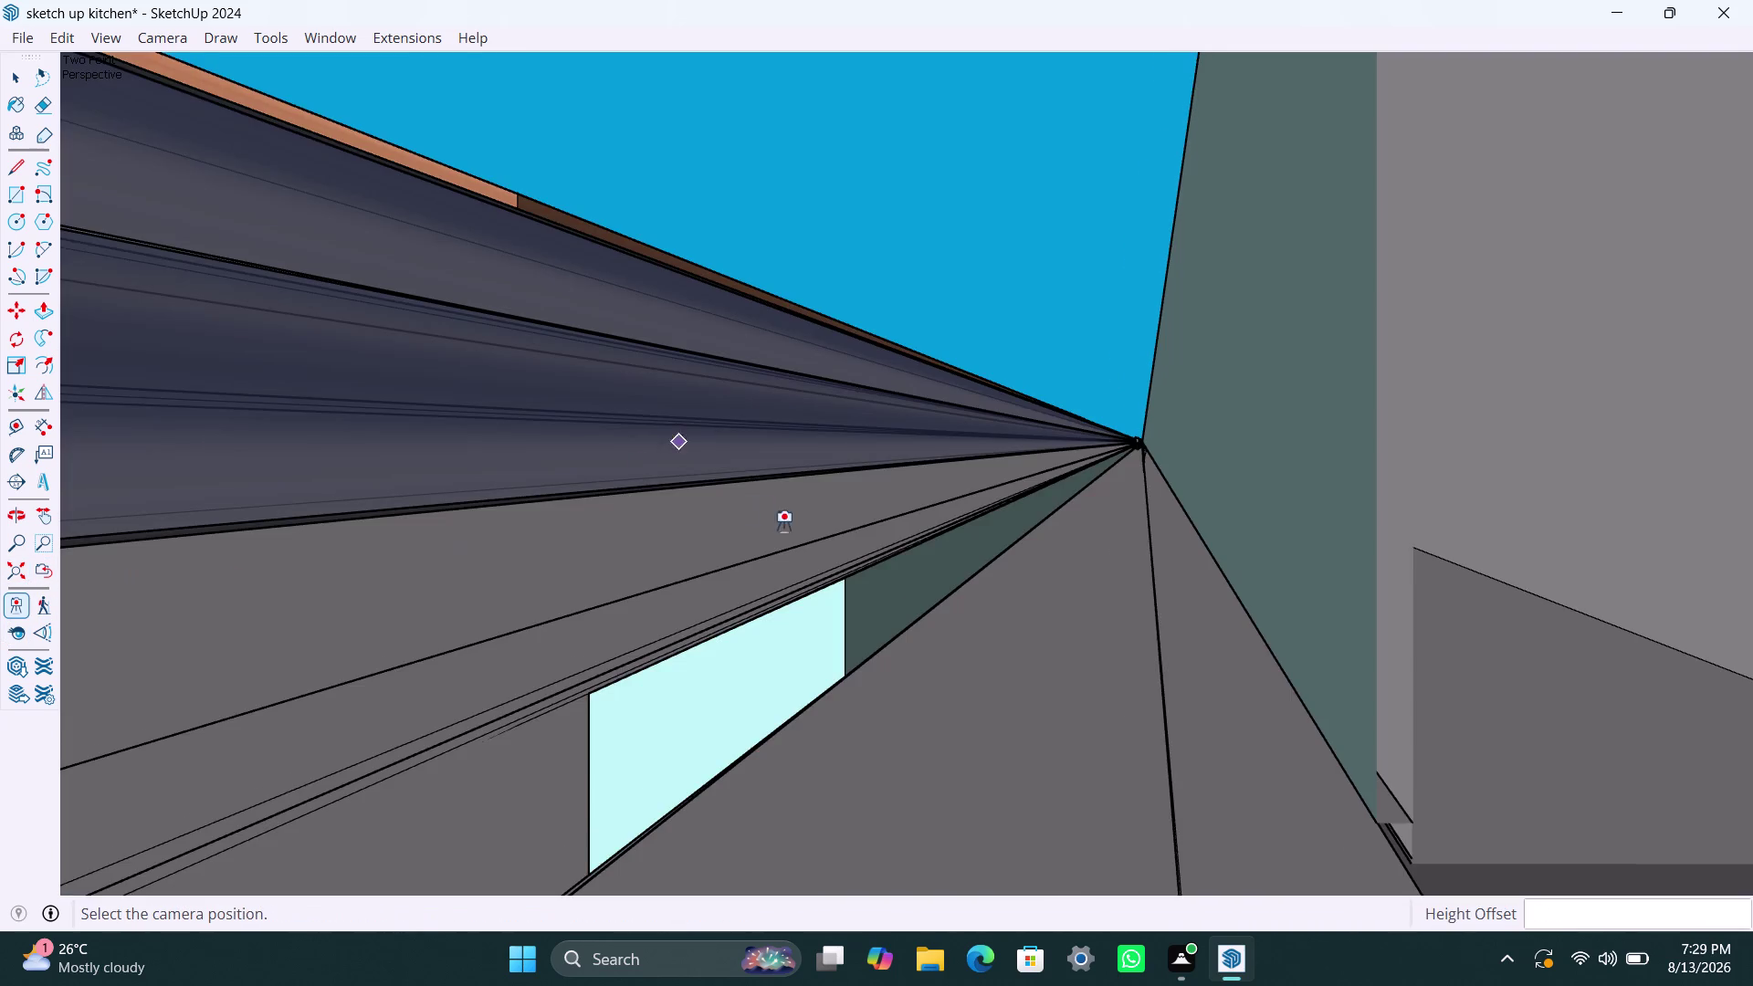
click(21, 572)
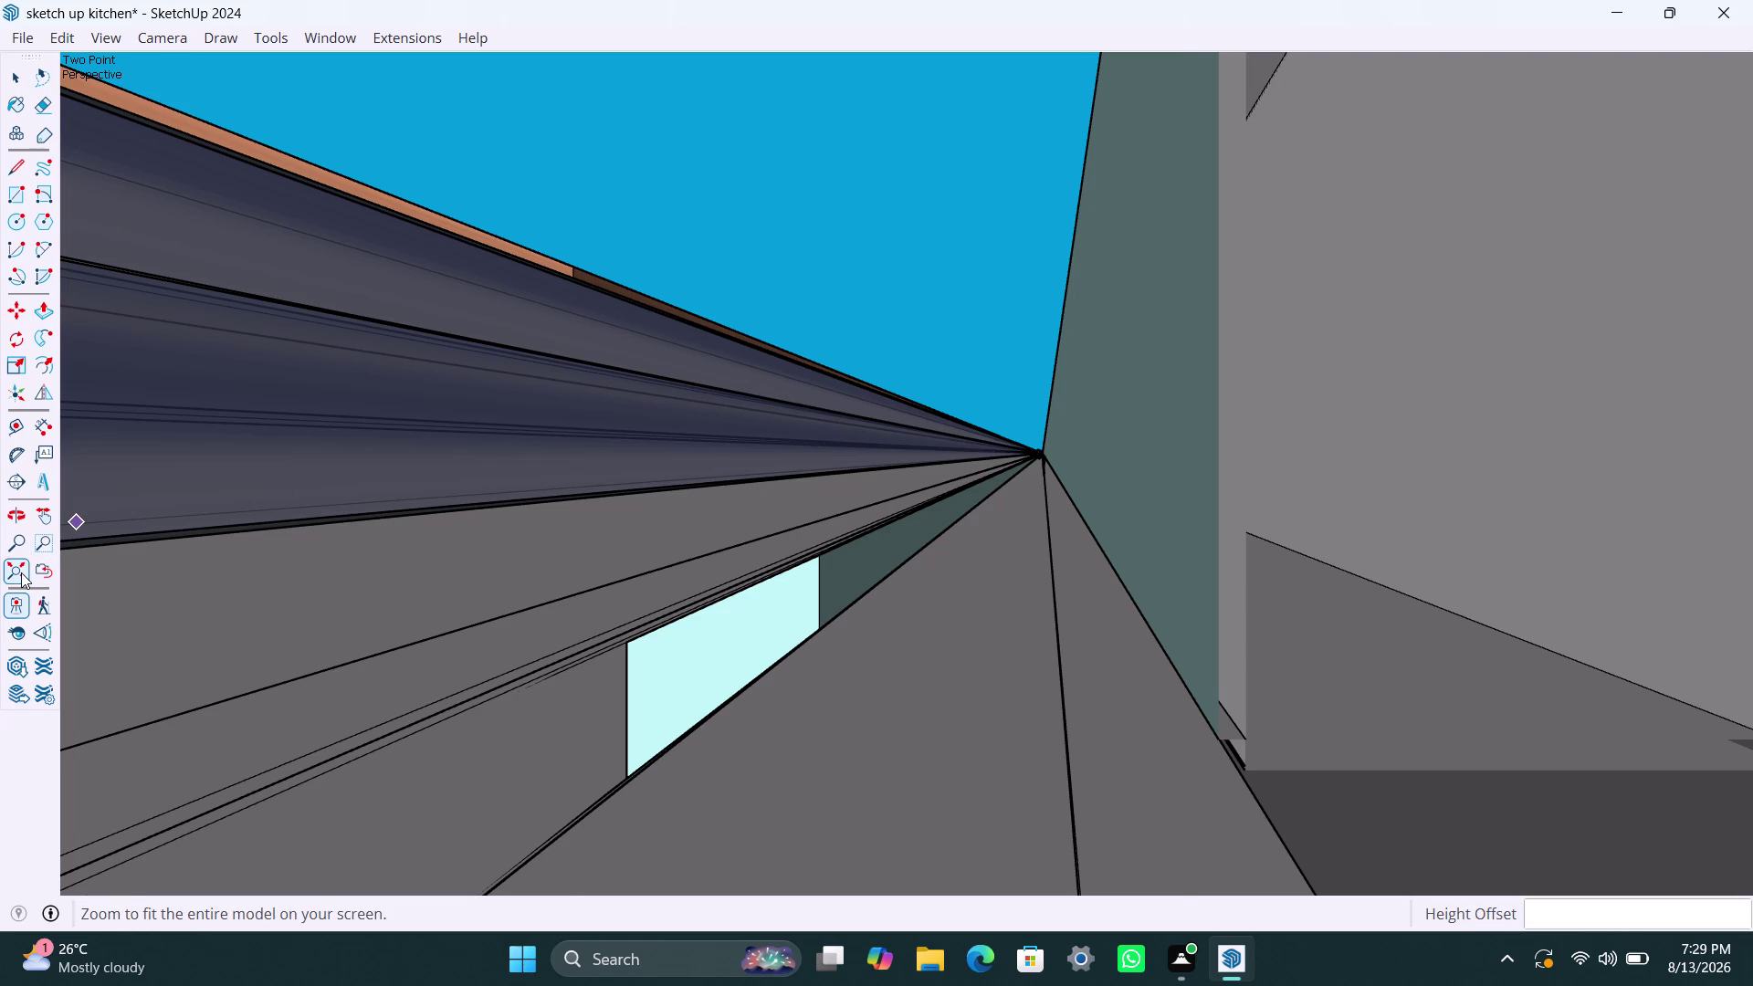
triple_click(21, 572)
double_click(20, 572)
key(Escape)
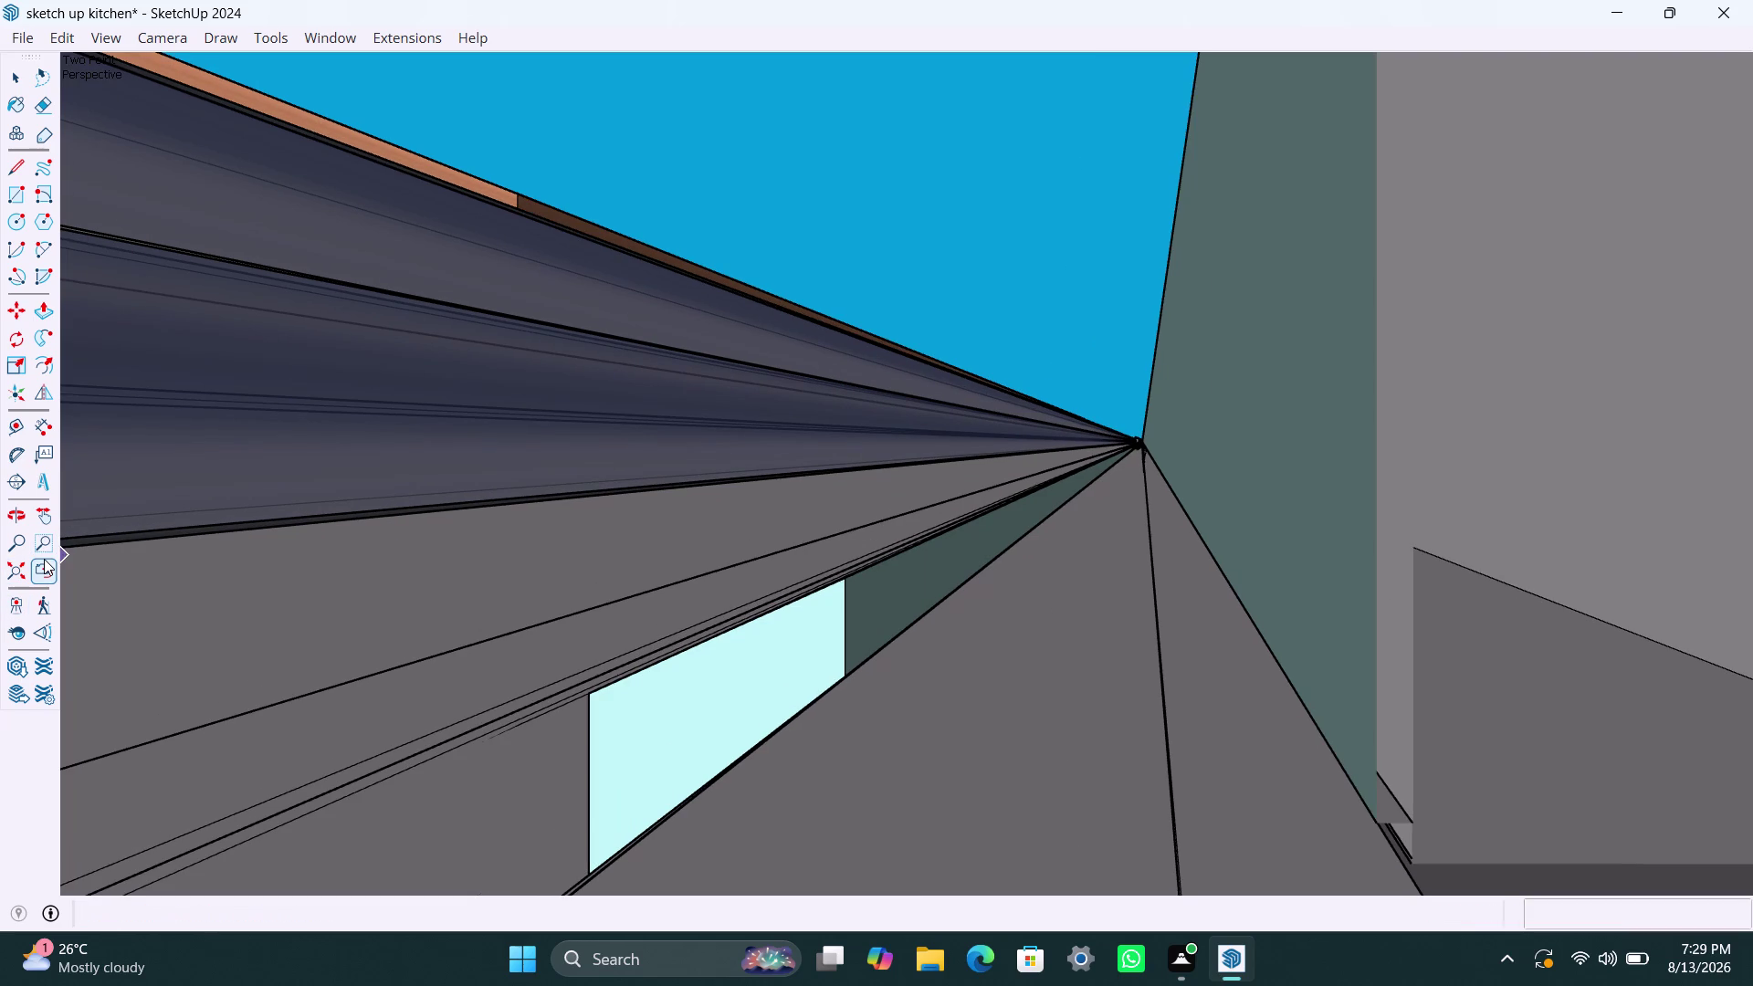
key(Escape)
key(Escape)
Return to the Select tool and zoom the view back out over the model.
key(space)
key(space)
key(space)
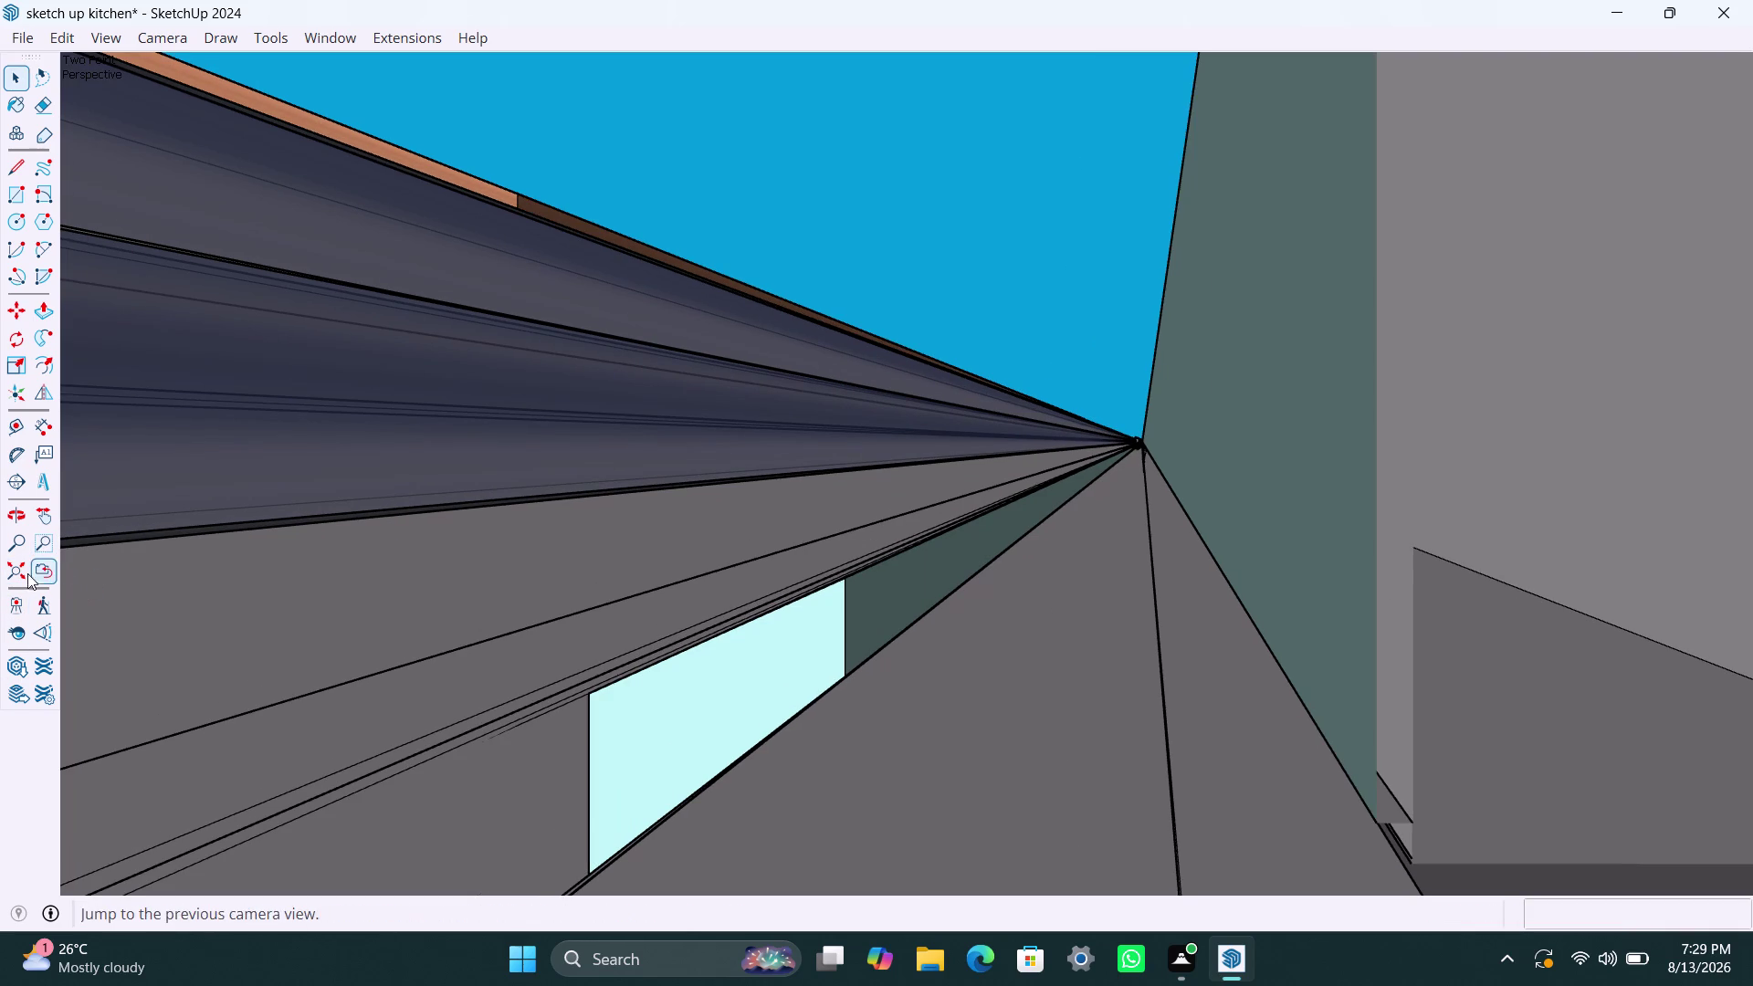
click(24, 573)
scroll(down, 3)
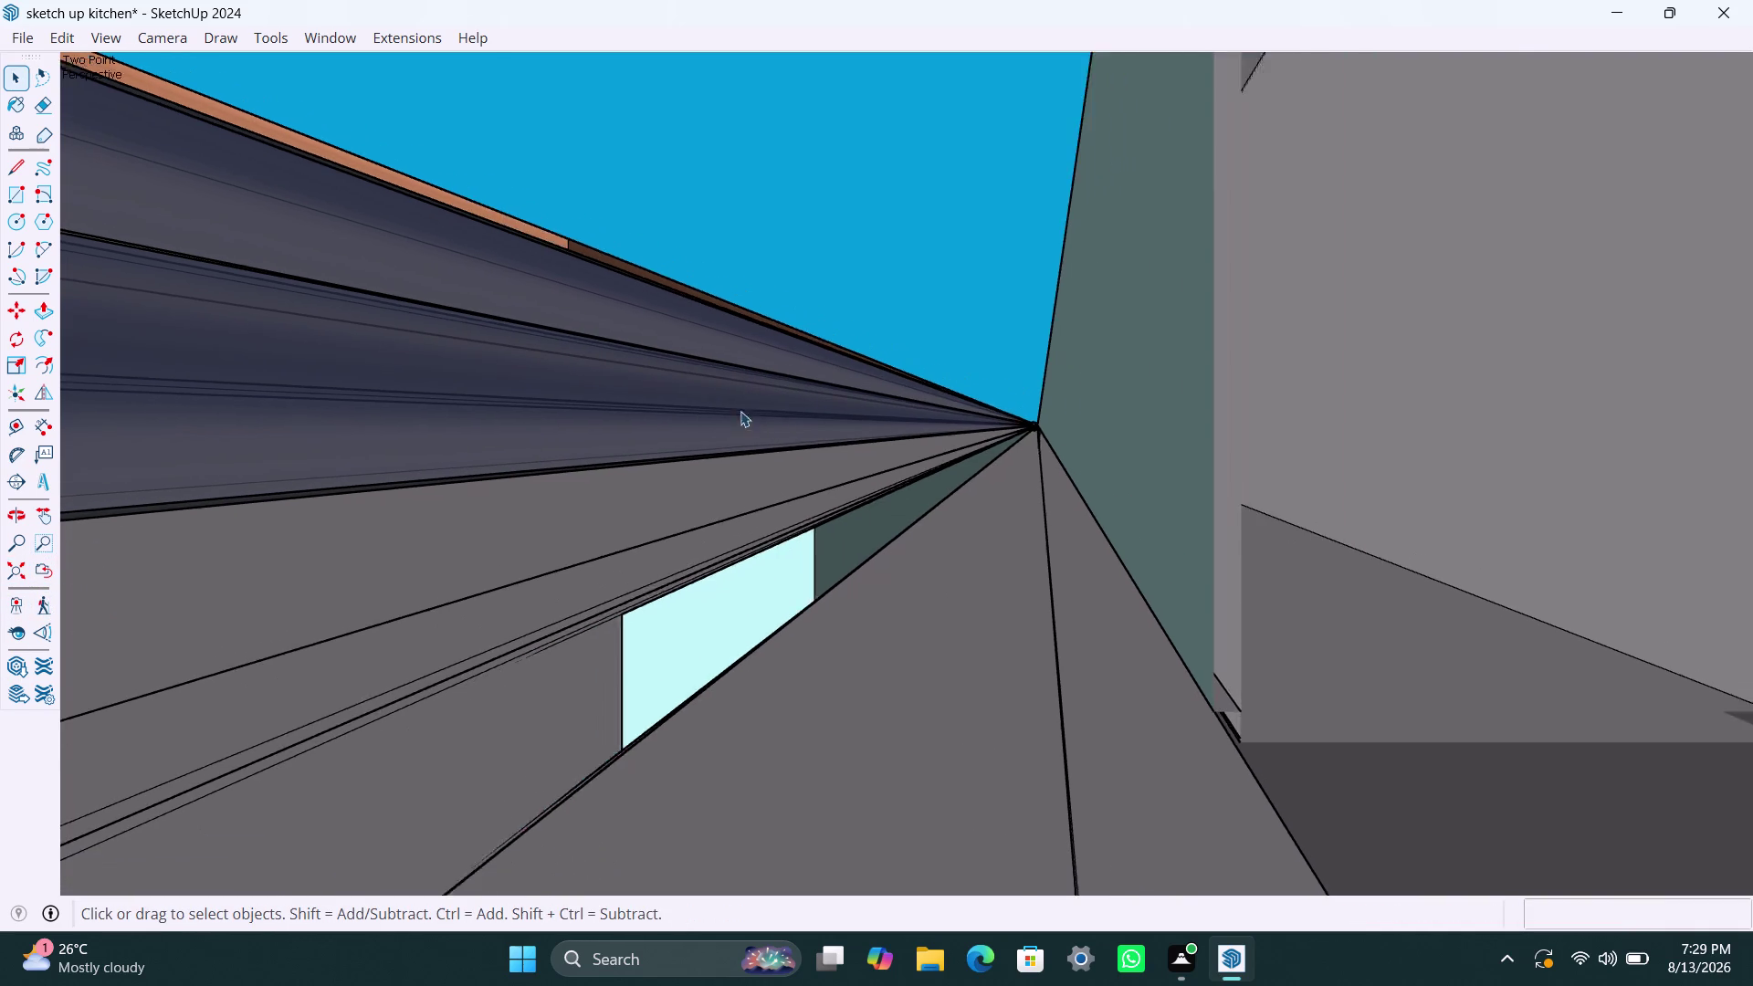
scroll(down, 3)
triple_click(1142, 347)
click(1144, 347)
scroll(down, 3)
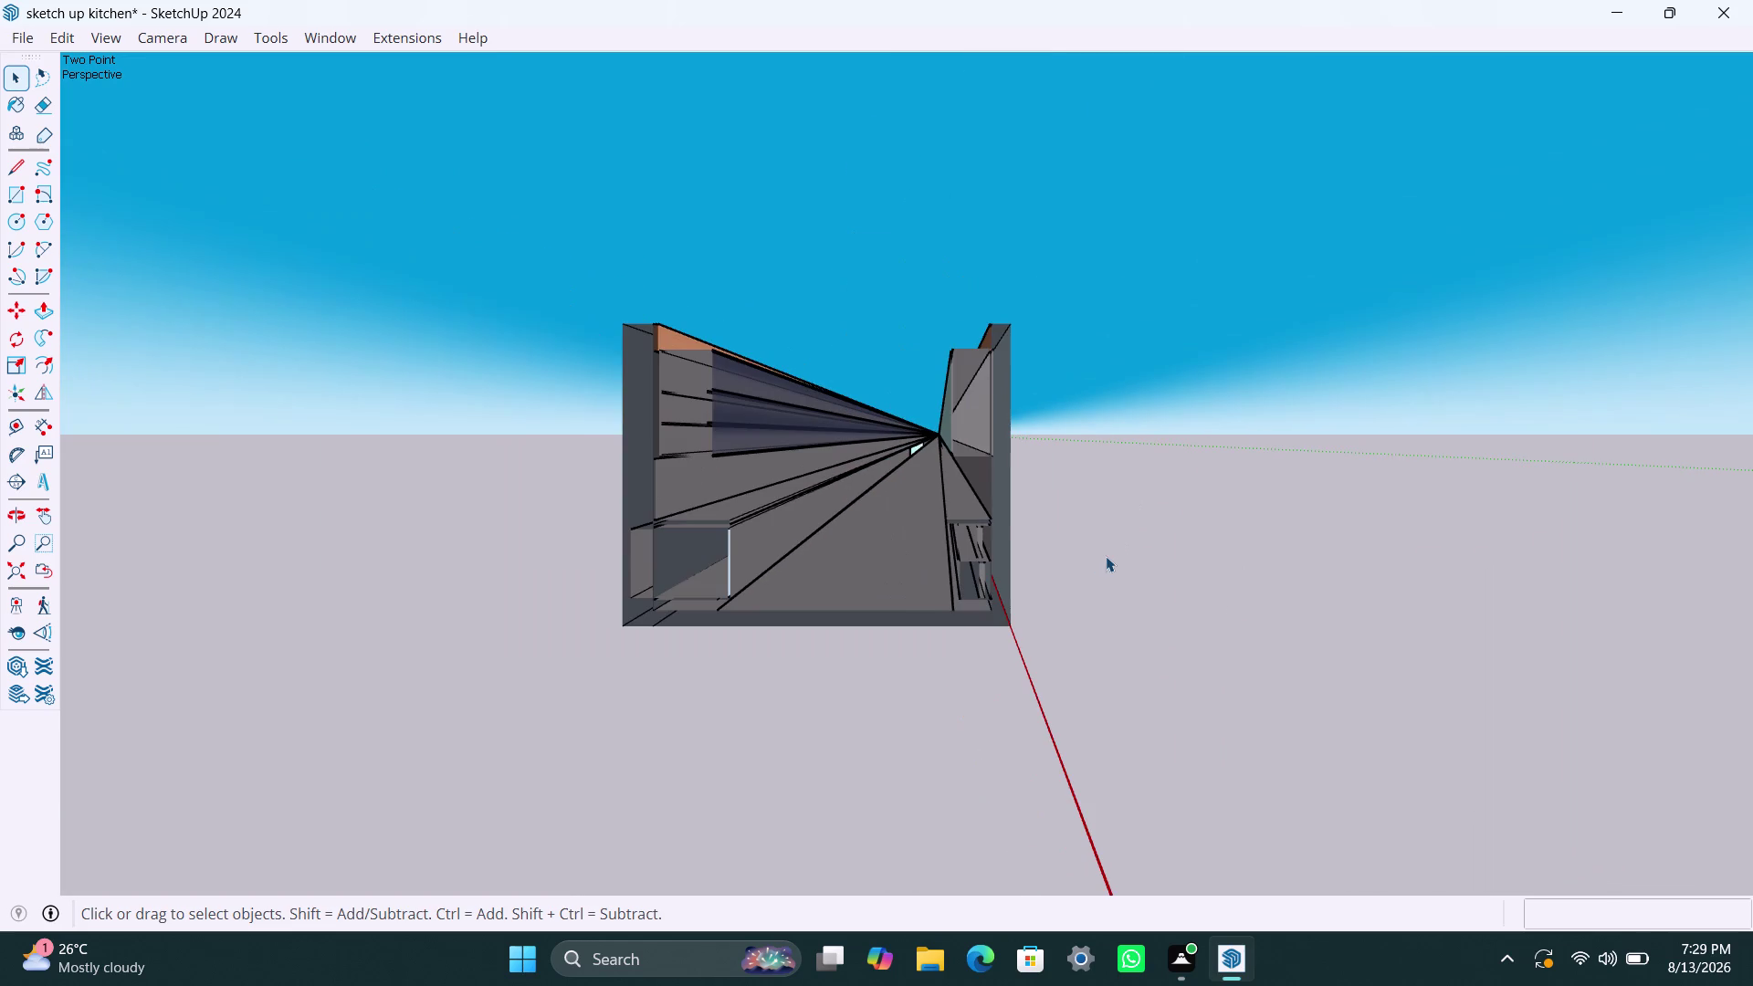
Shift the kitchen left in view, undo that, and zoom out again.
middle_drag(1117, 549, 787, 595)
key(ctrl+z)
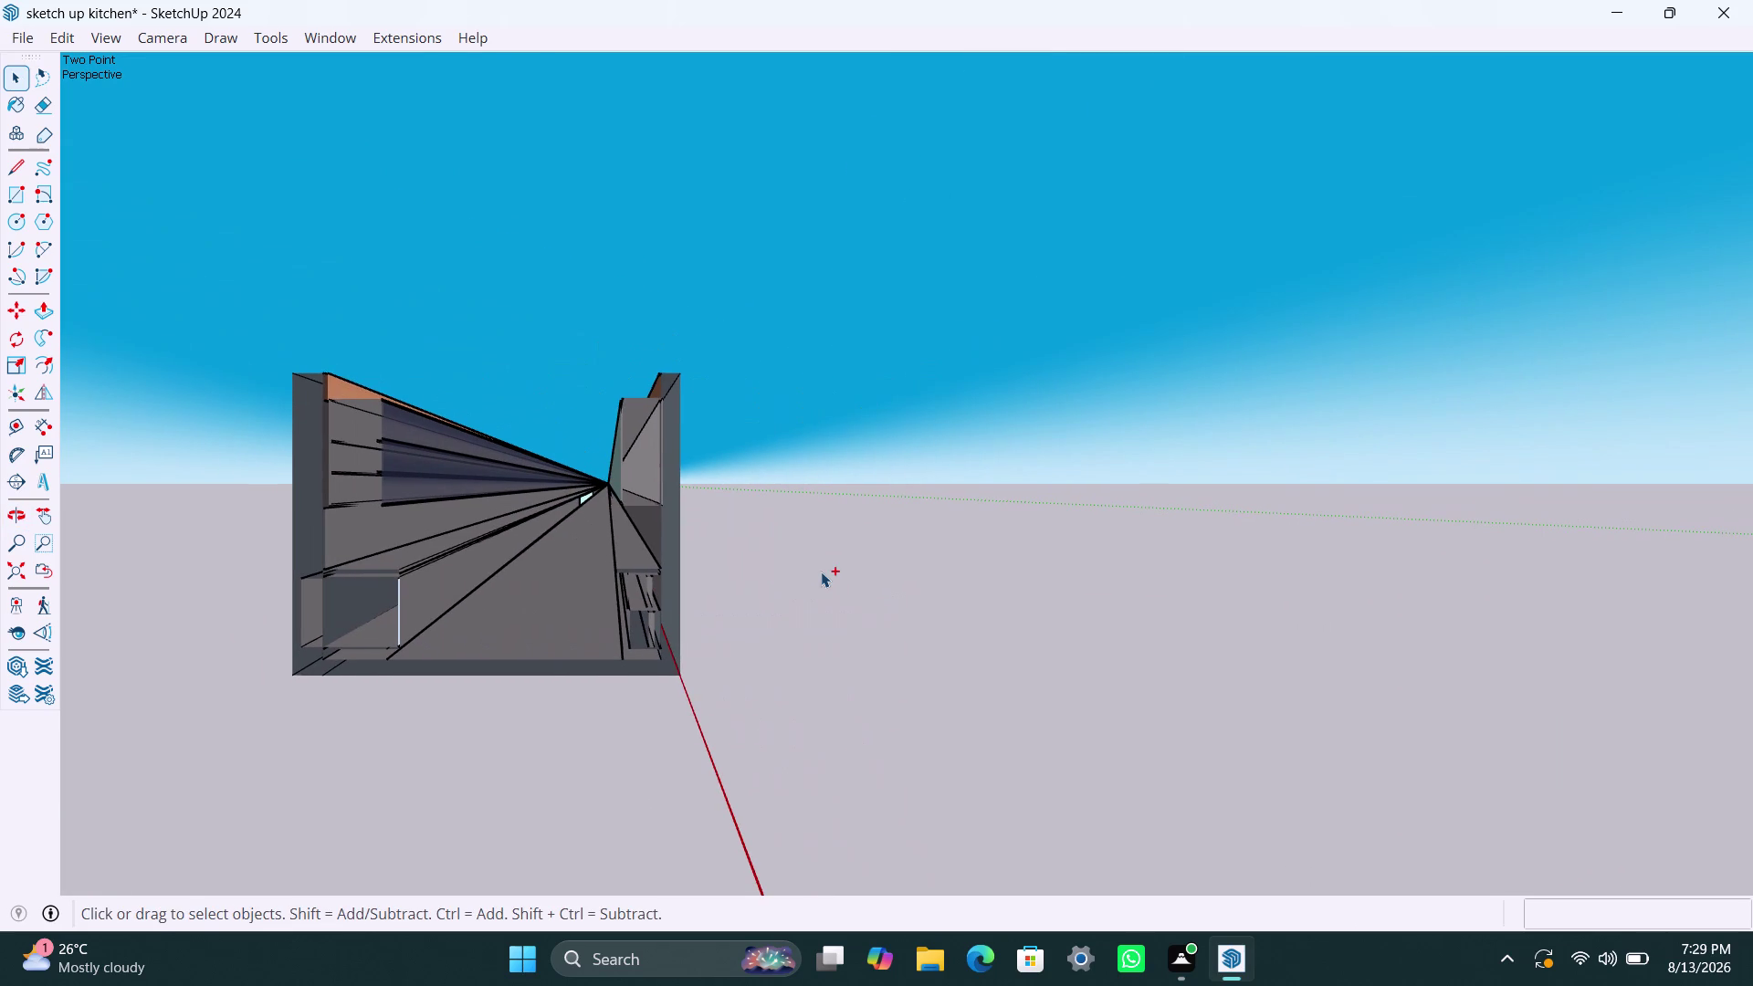
key(ctrl+z)
click(935, 540)
scroll(down, 3)
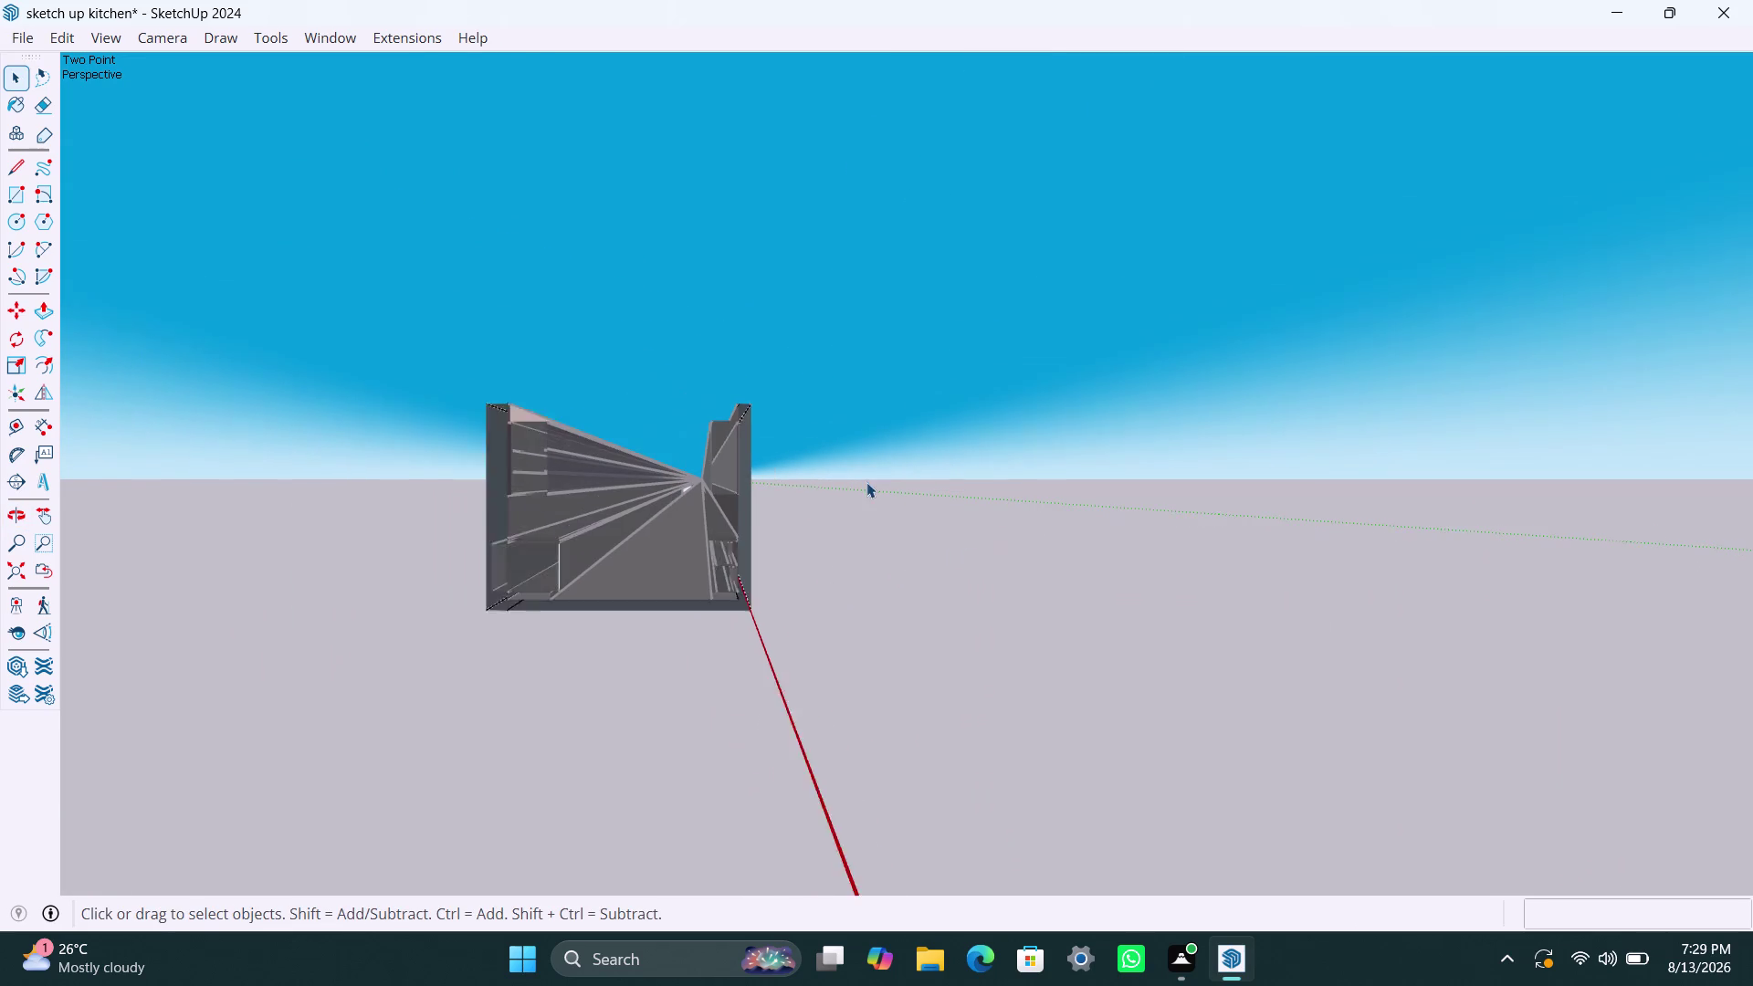
Orbit to look down on the kitchen and center the model and figure.
middle_drag(547, 648, 701, 689)
triple_click(858, 417)
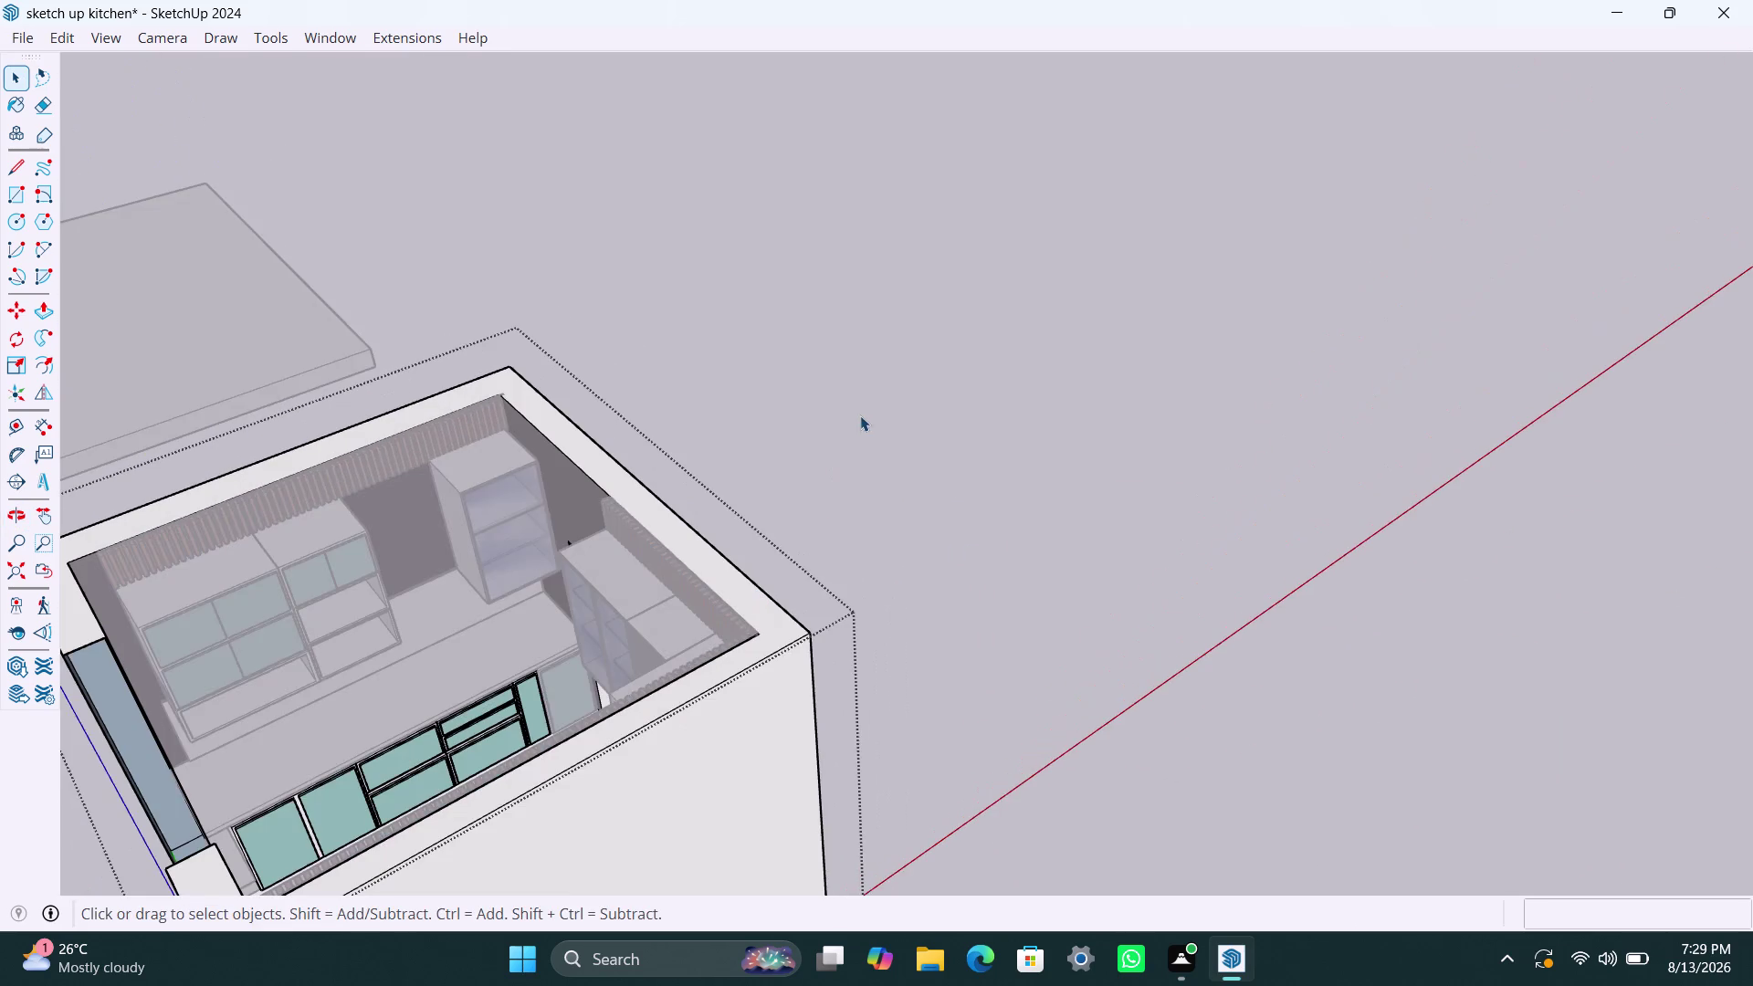
click(861, 412)
scroll(down, 3)
middle_drag(375, 659, 527, 693)
scroll(down, 3)
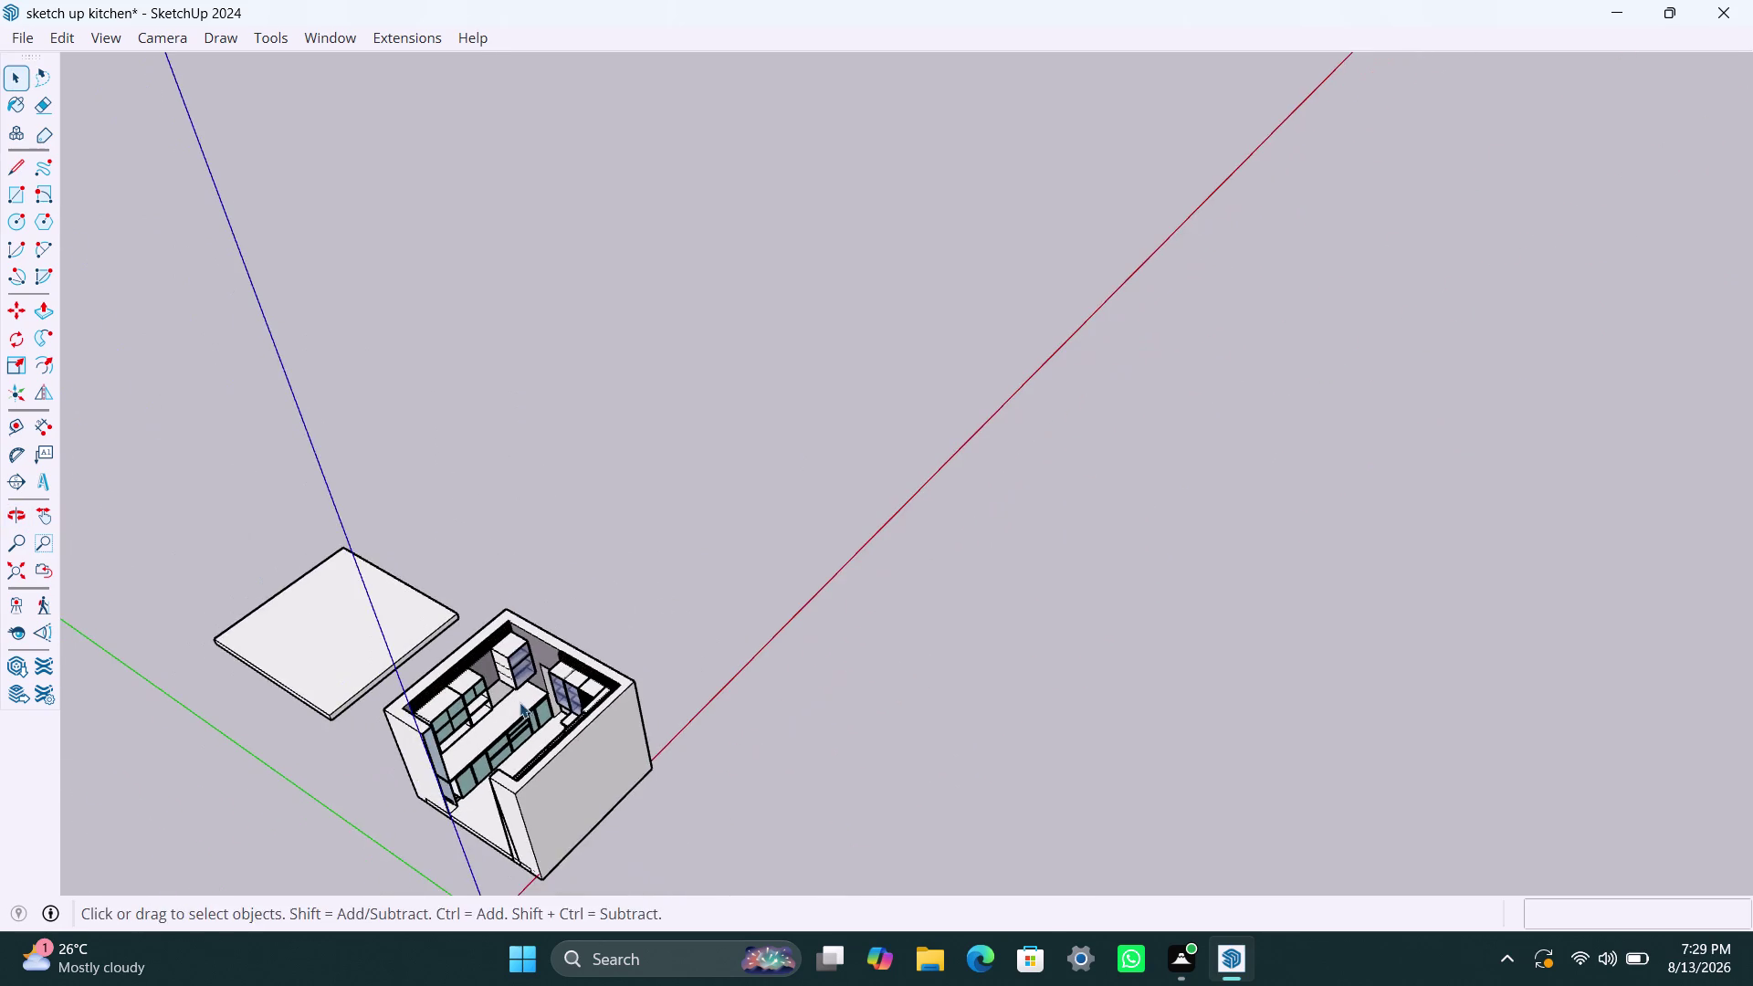
middle_drag(514, 702, 695, 462)
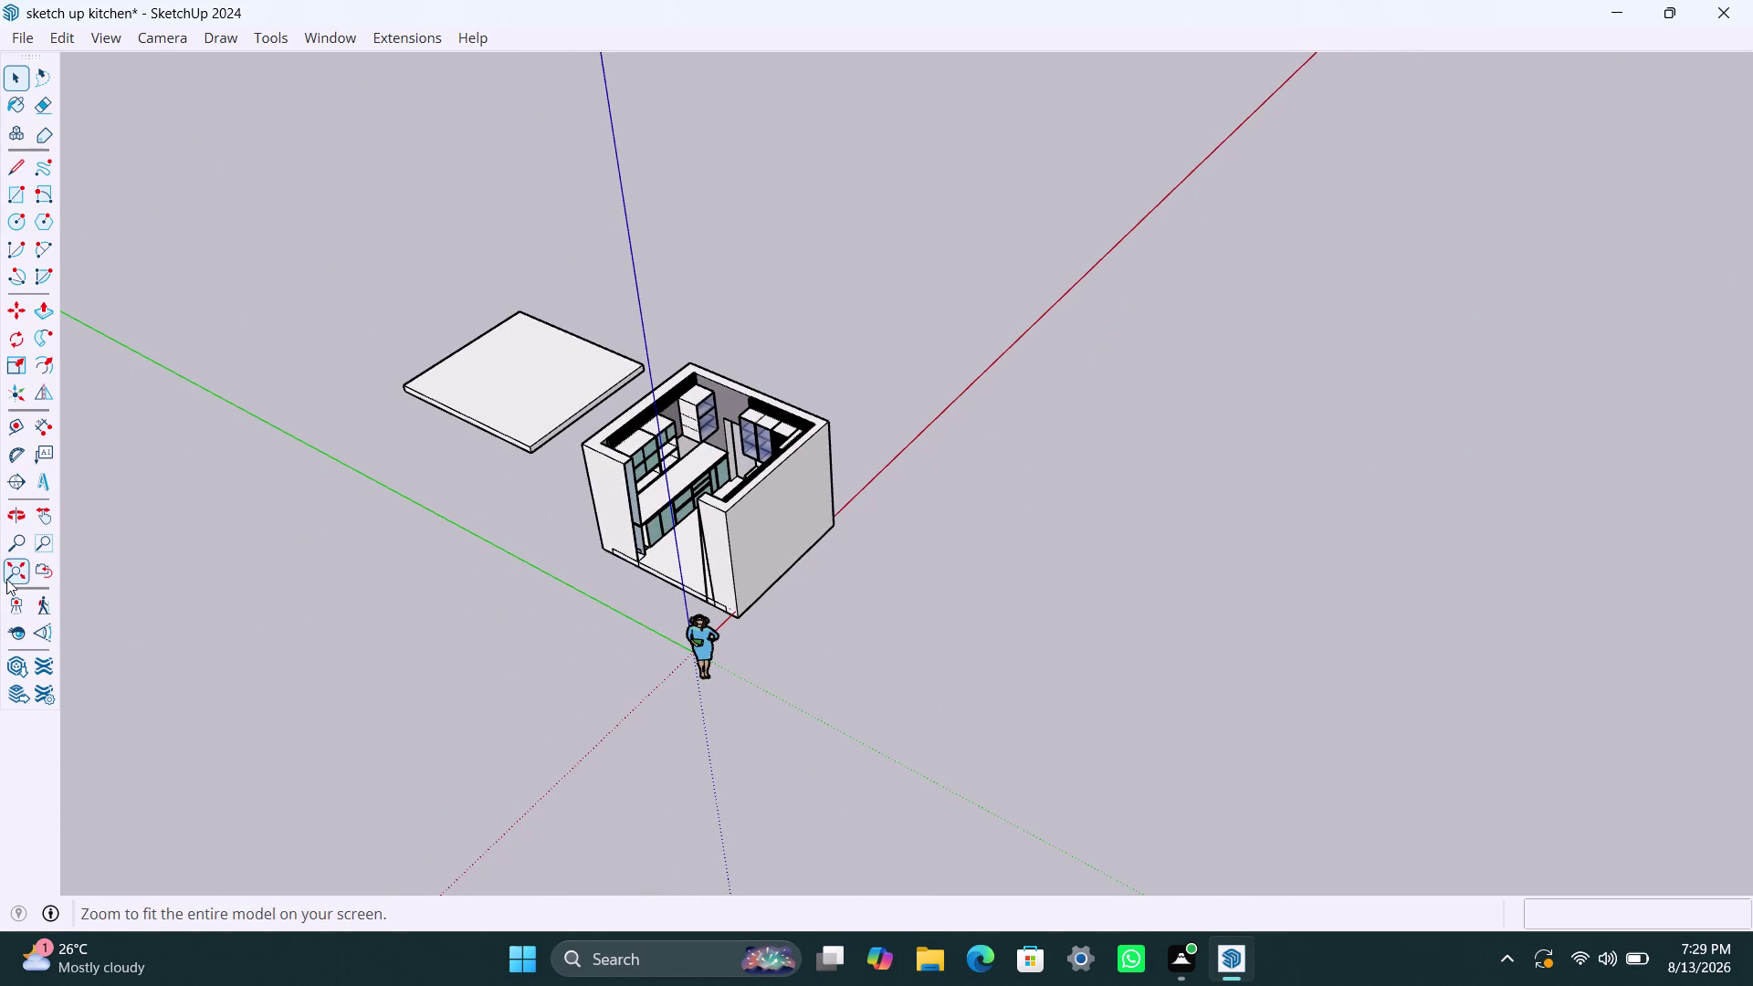
Fit the model on screen, place the camera inside, then view from farther off.
click(18, 600)
click(652, 641)
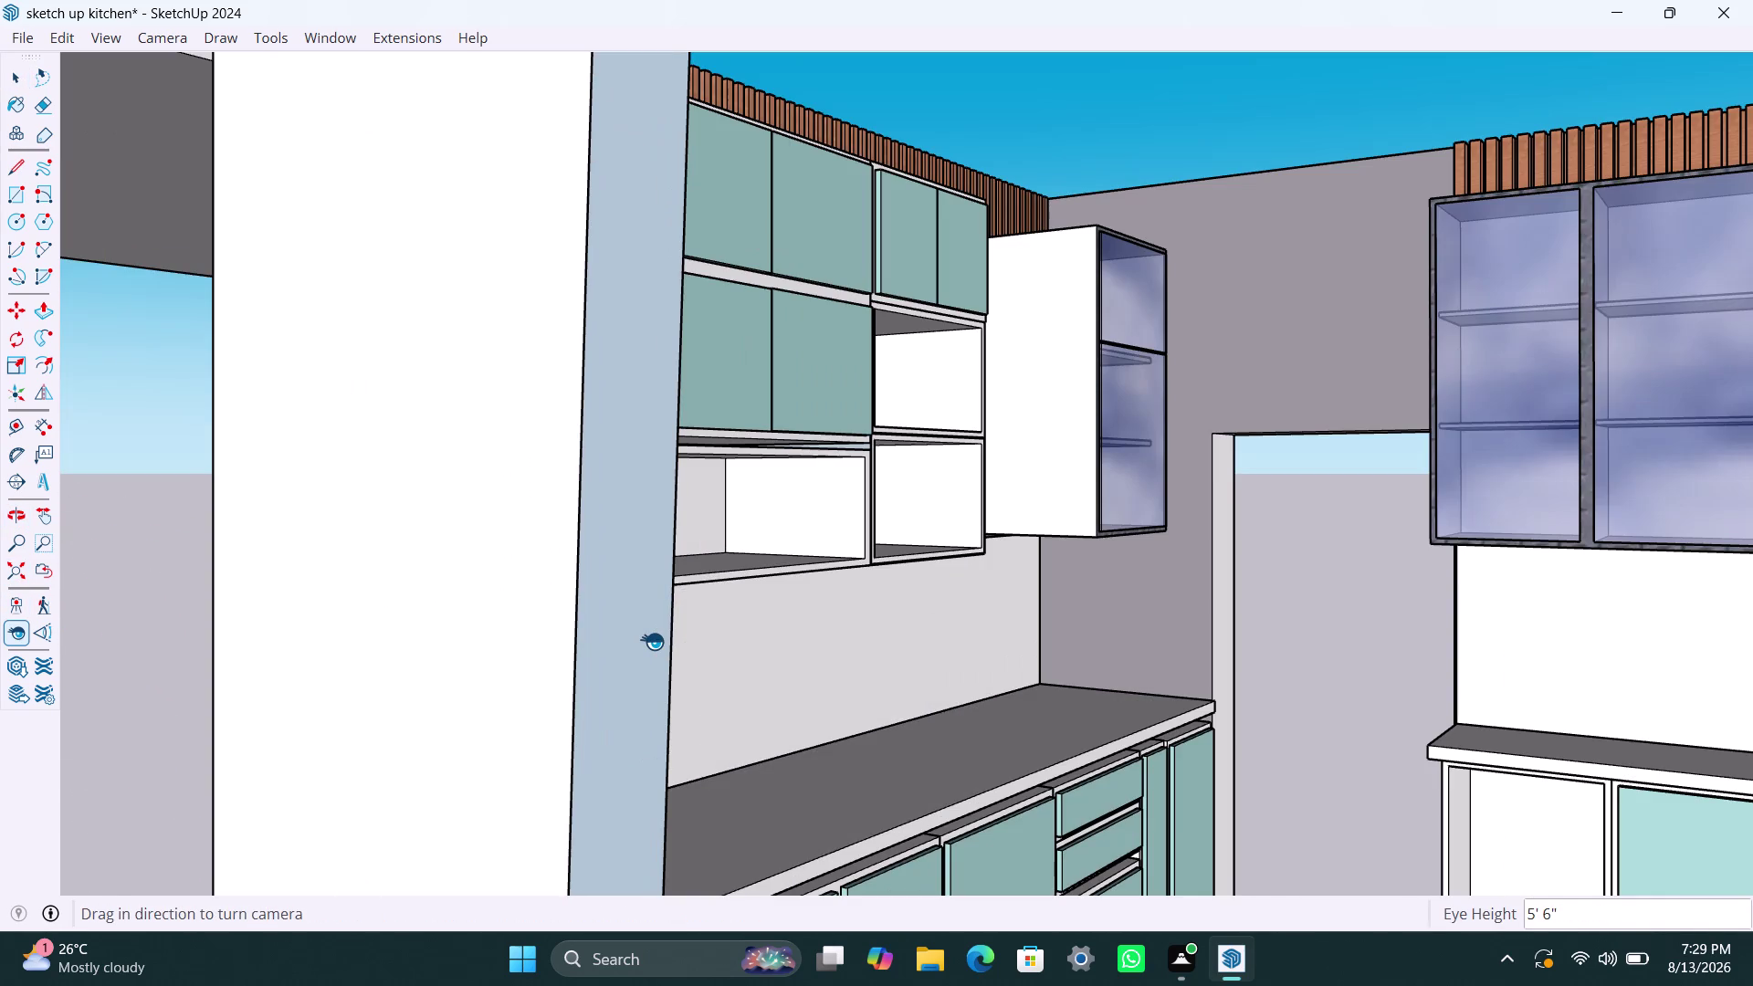
scroll(down, 3)
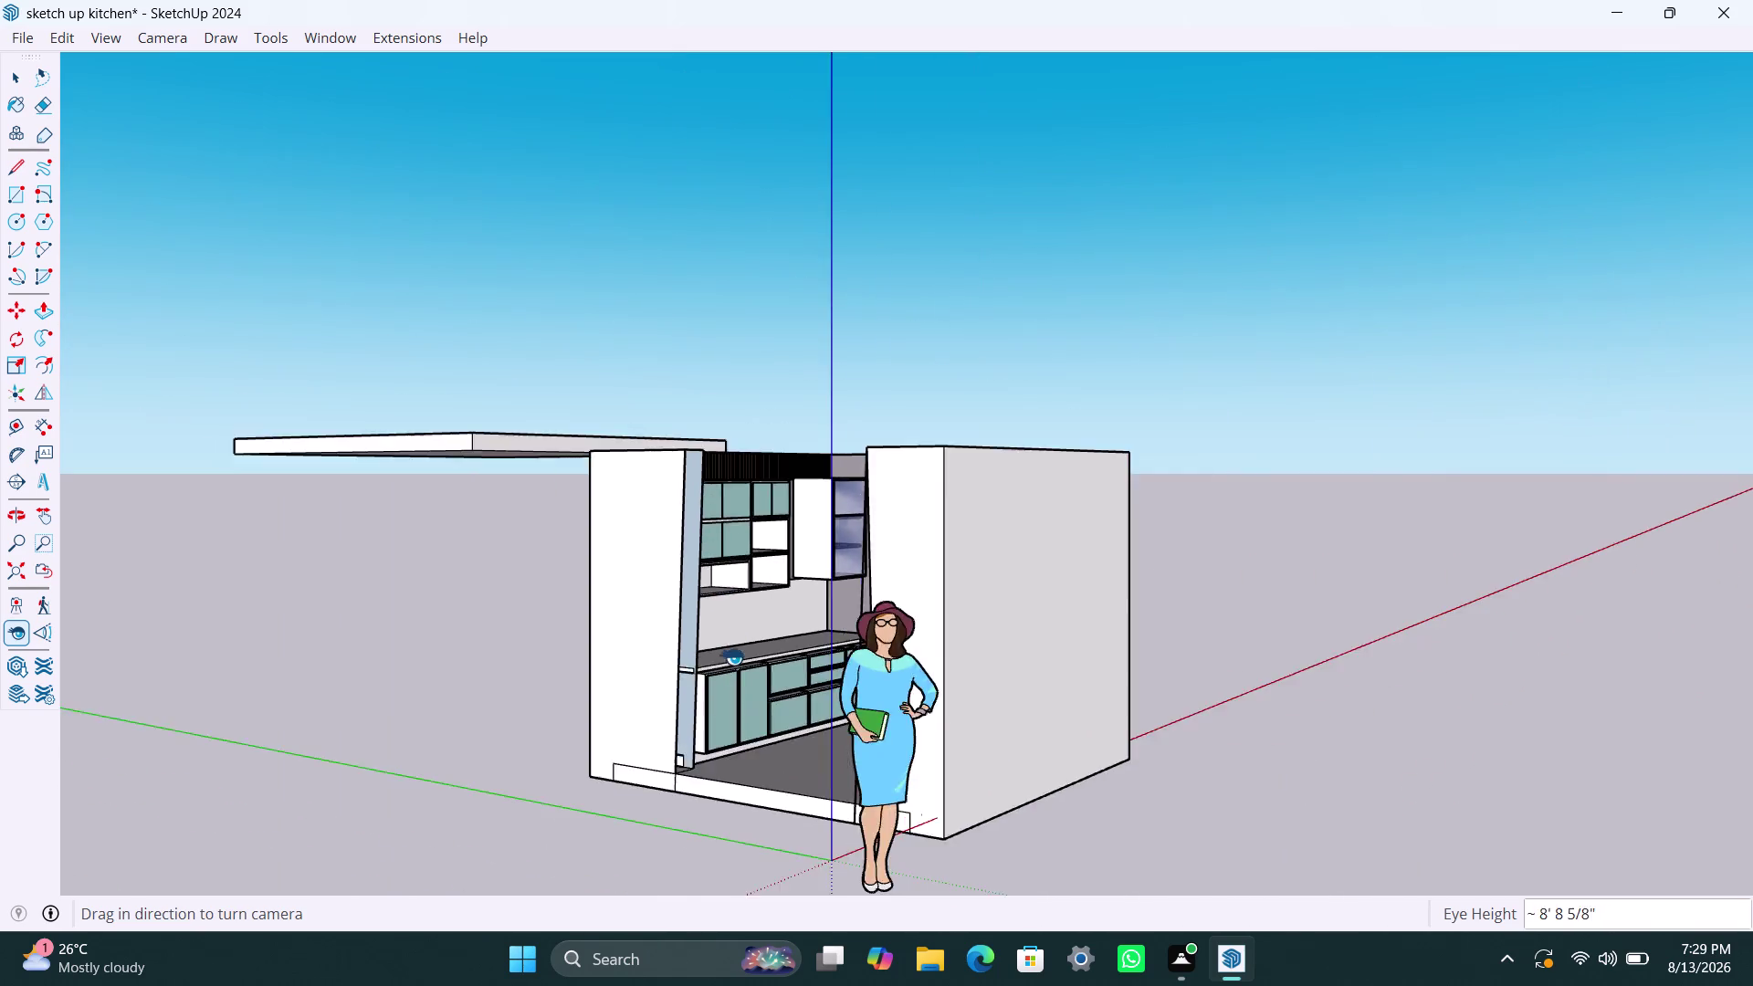
scroll(down, 3)
middle_drag(600, 766, 1002, 700)
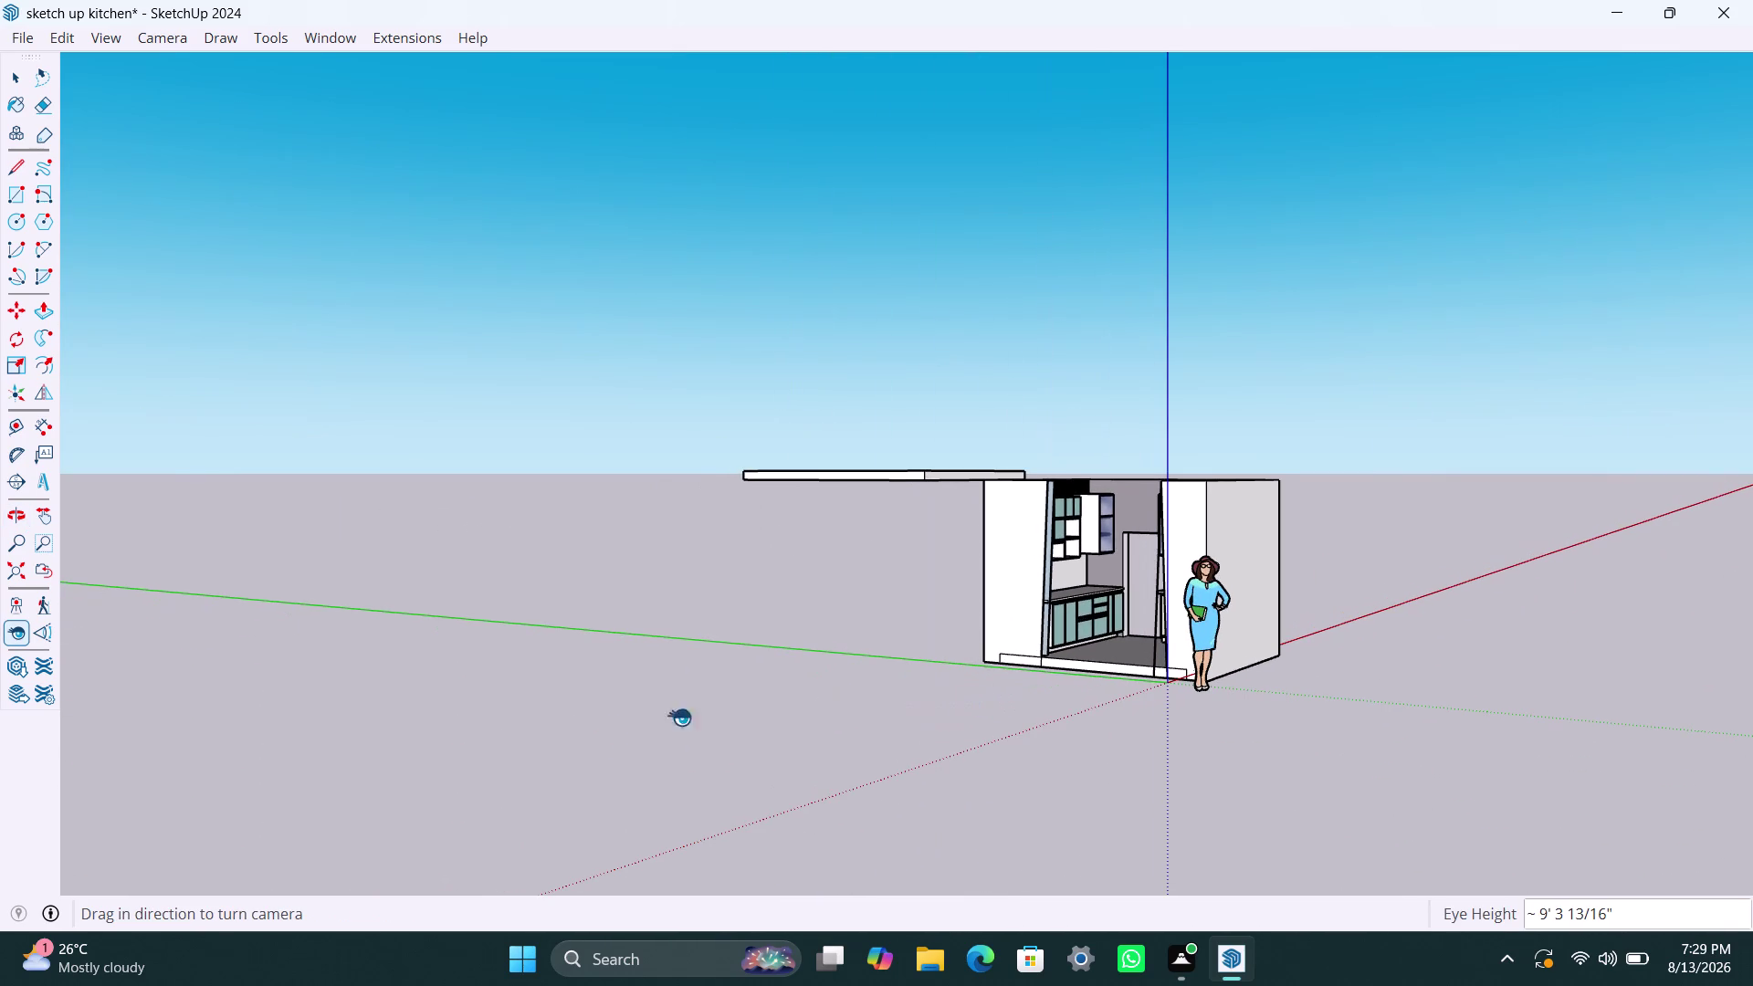
Try standing the camera near the kitchen opening and then facing the countertop.
click(19, 603)
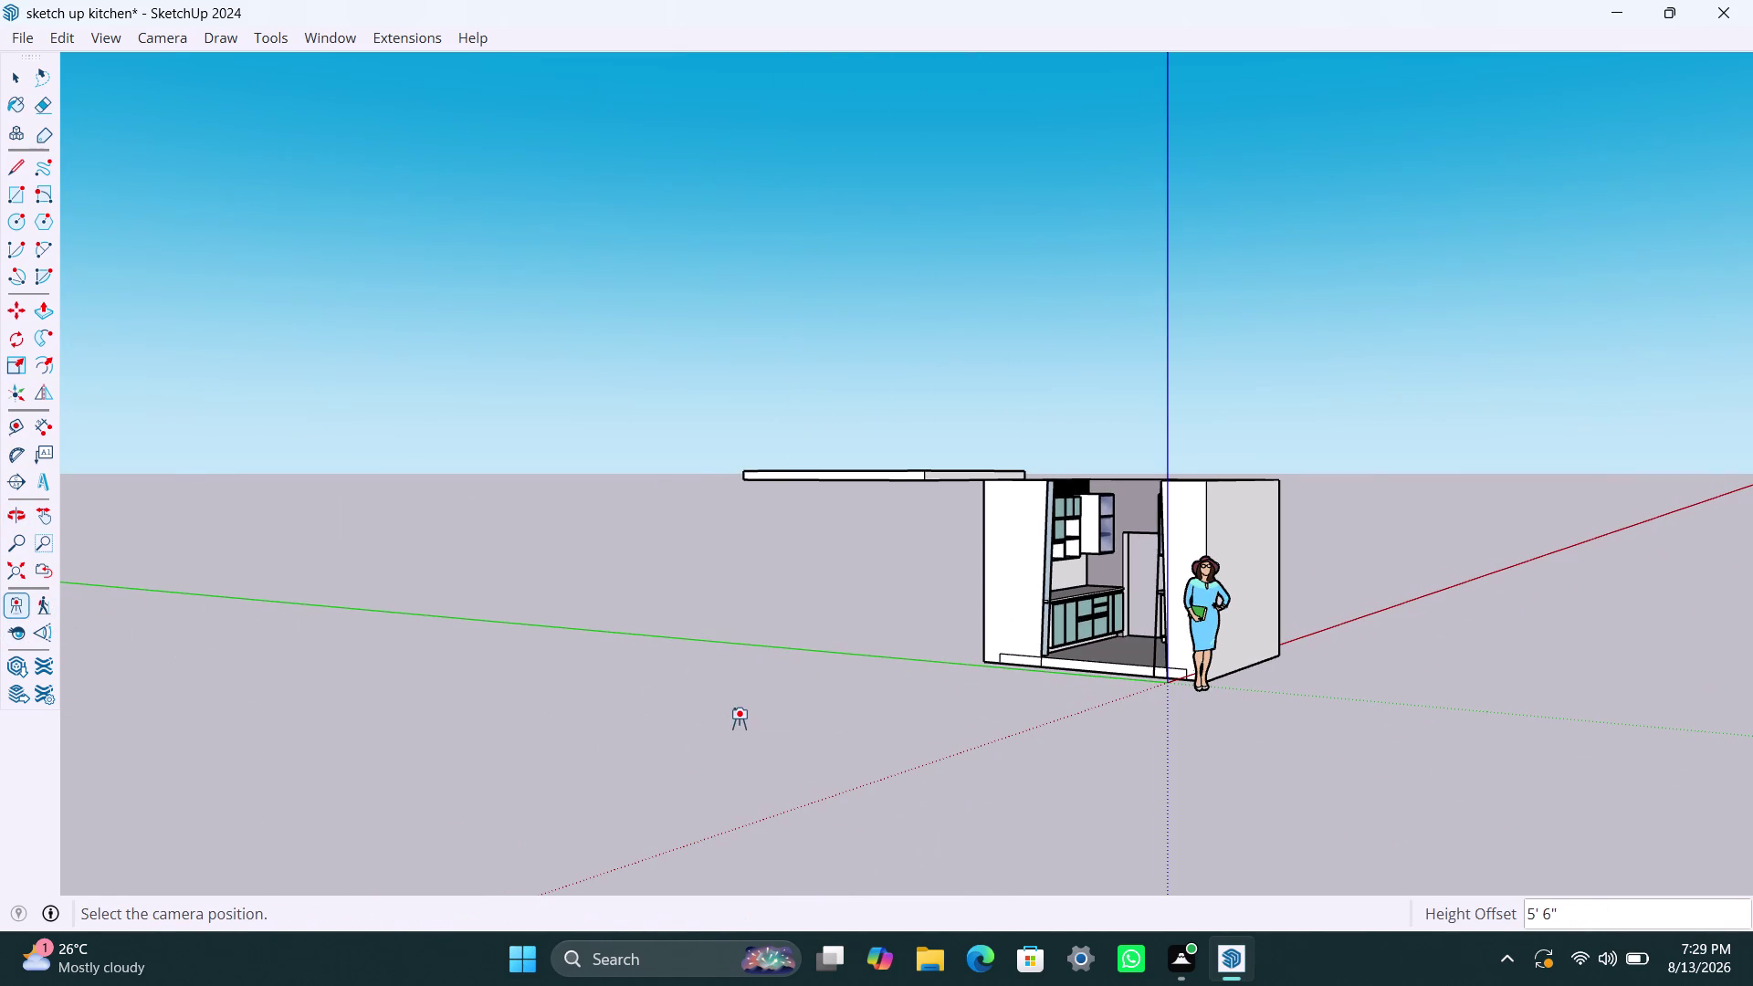
click(1139, 717)
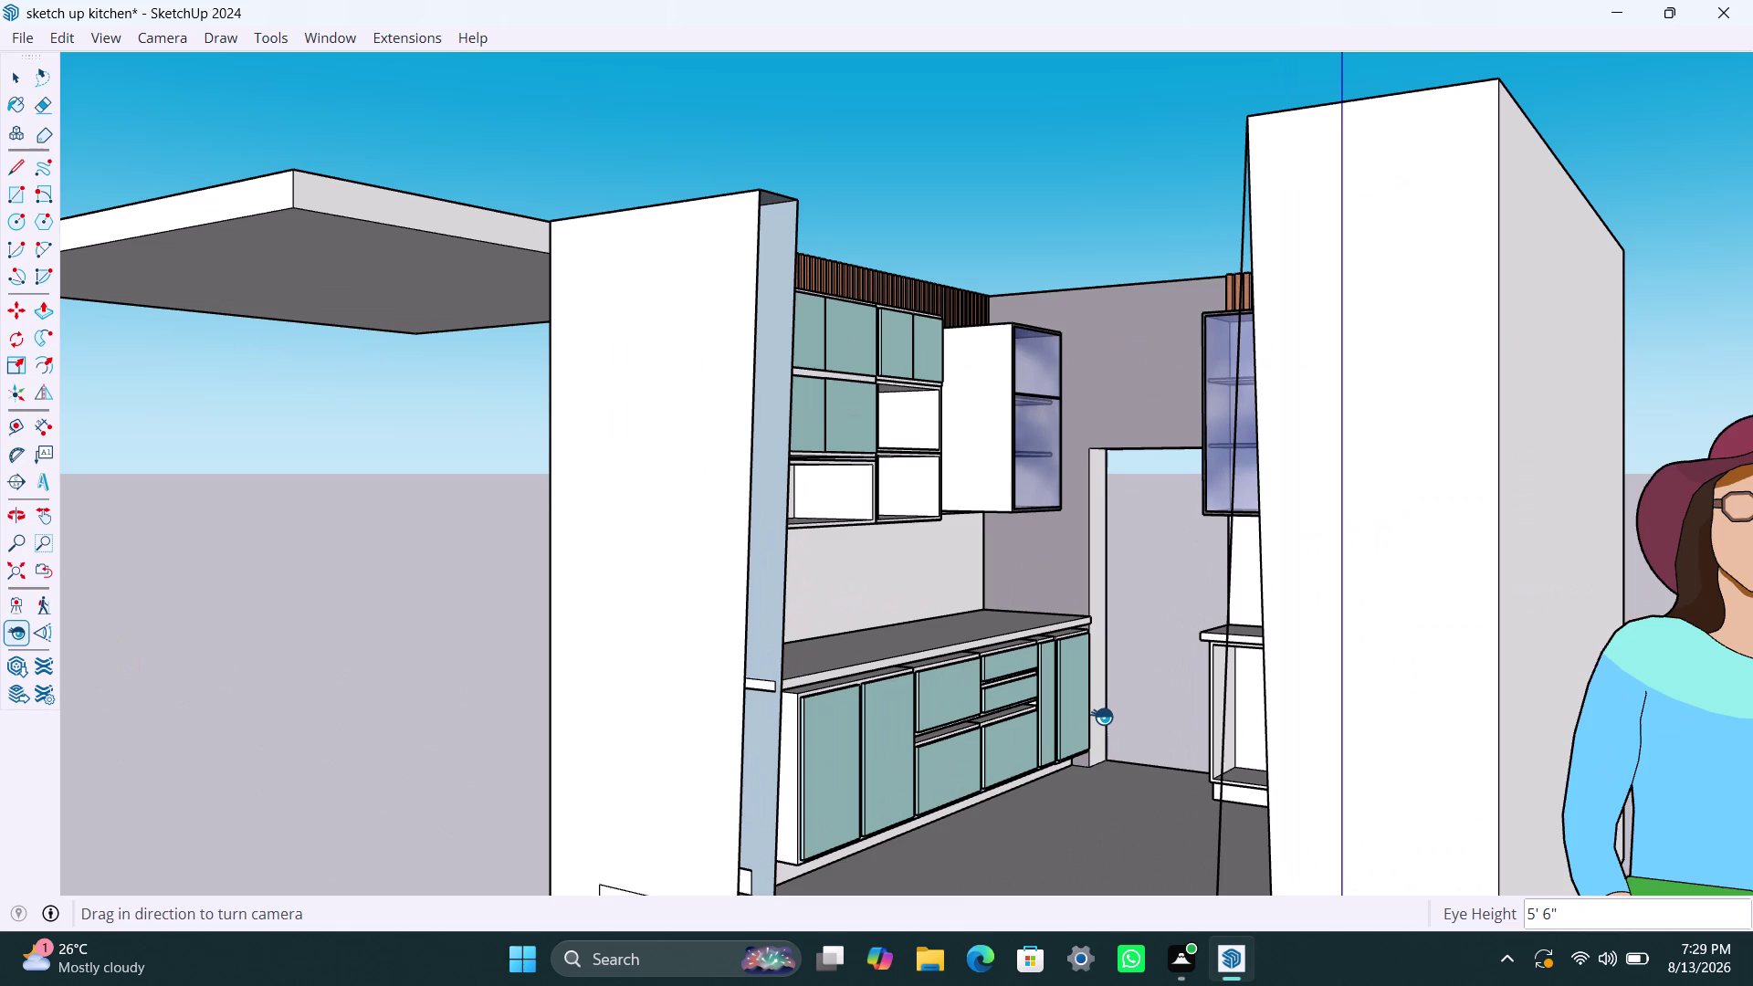
click(22, 607)
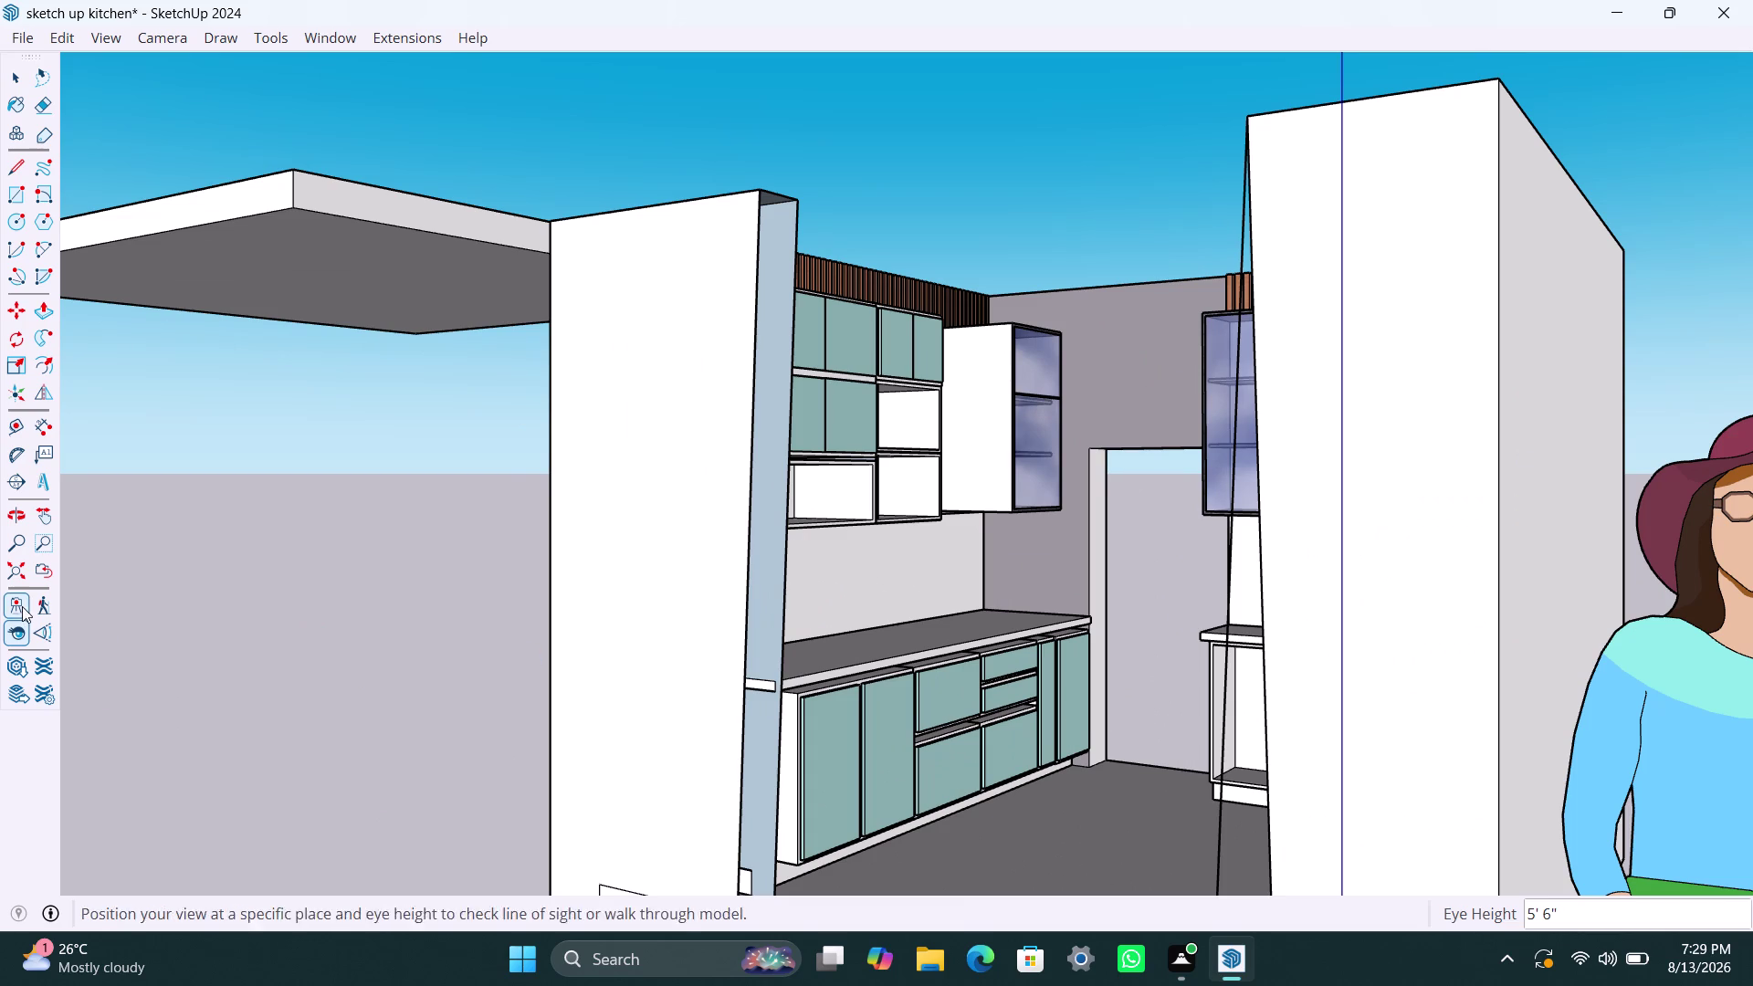
scroll(down, 3)
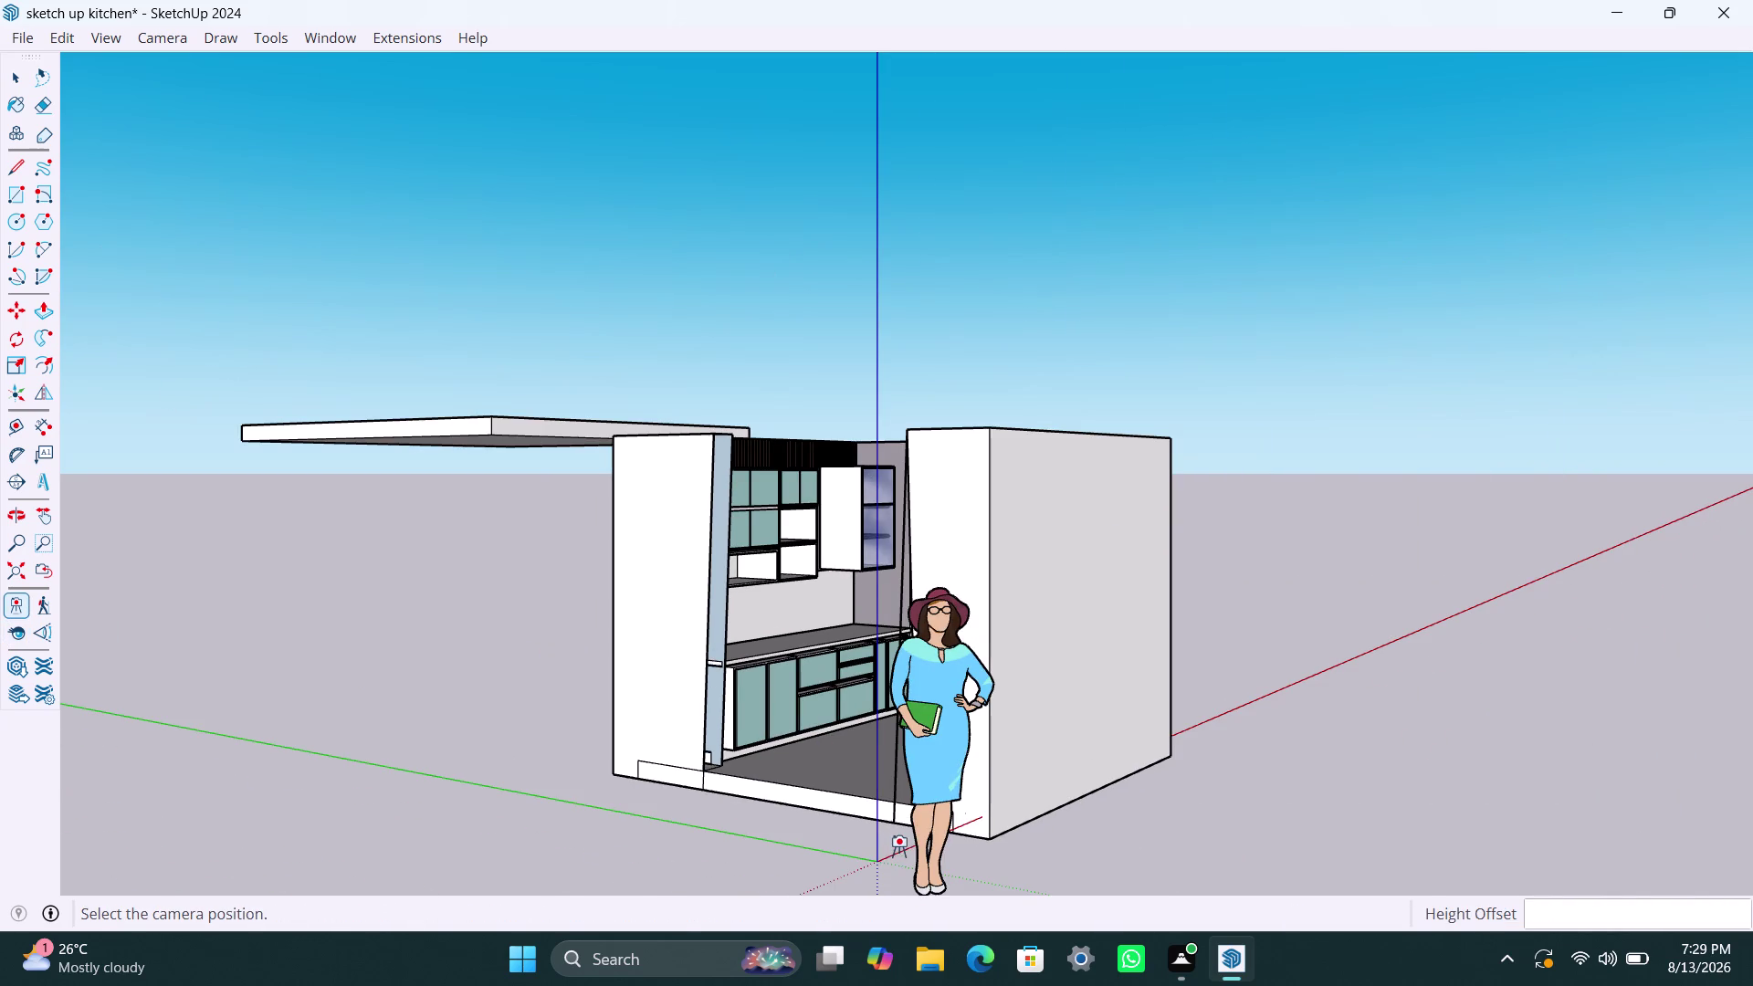
click(899, 851)
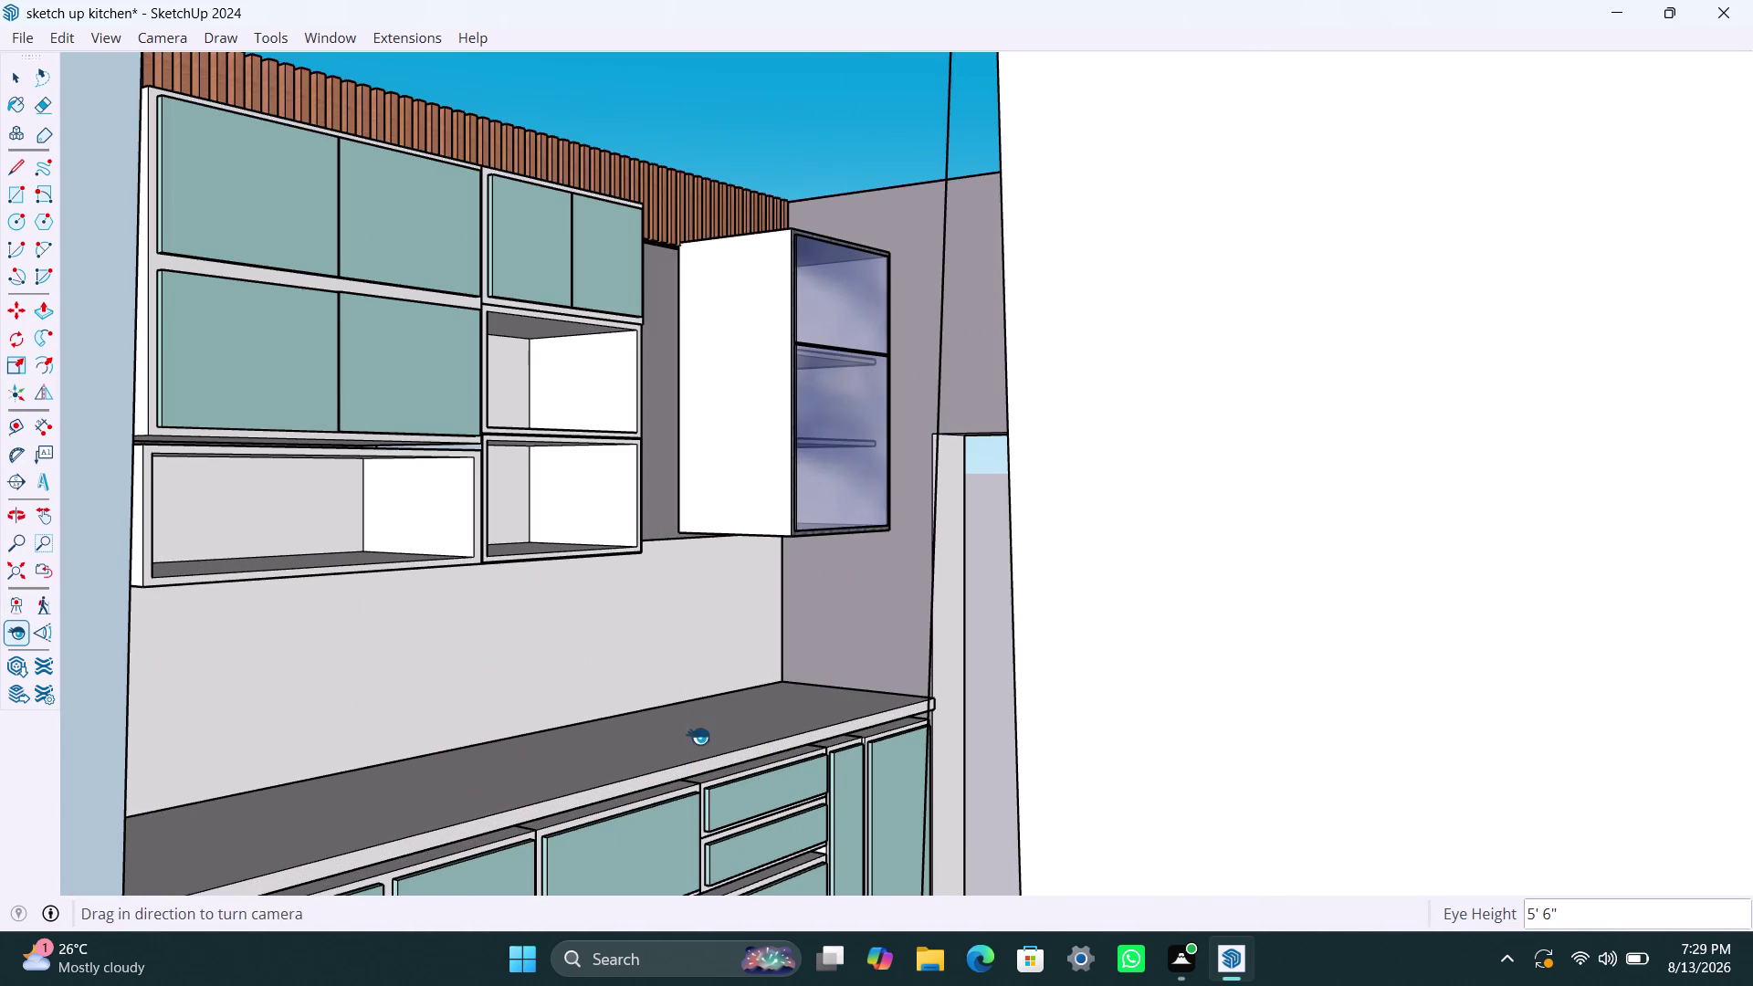
Escape out of Position Camera and return to the Select tool.
click(27, 608)
scroll(down, 3)
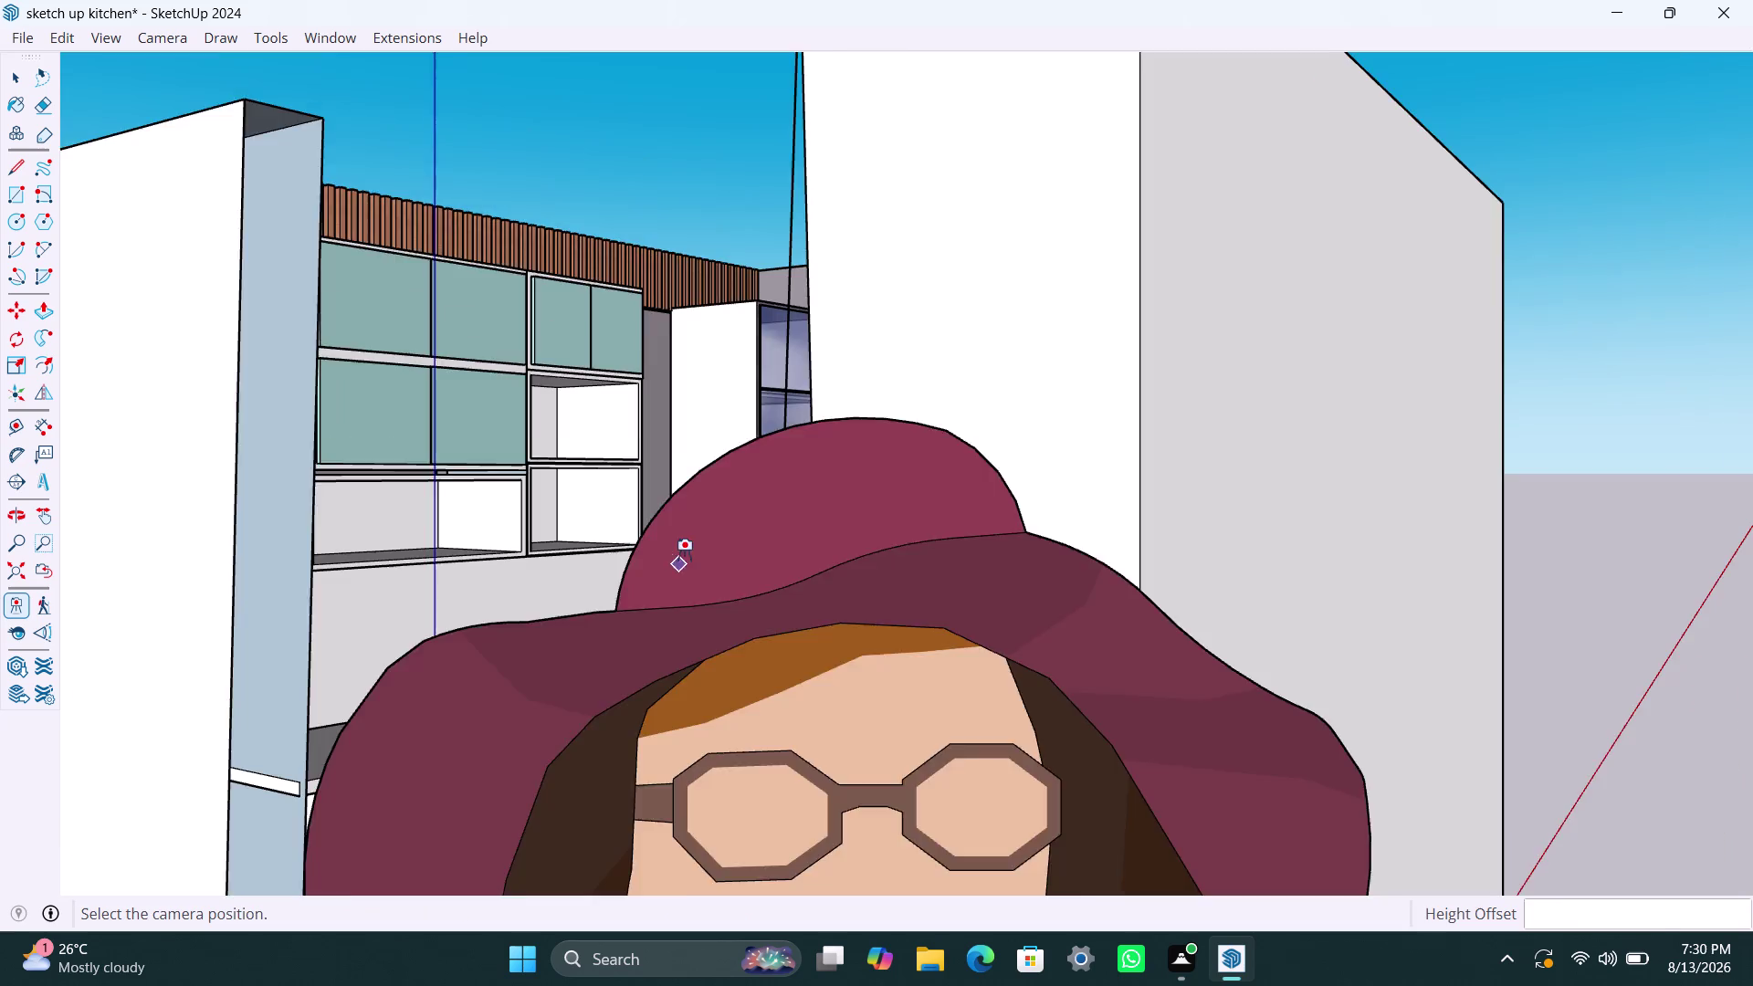
scroll(down, 3)
key(Escape)
key(Escape)
key(Escape)
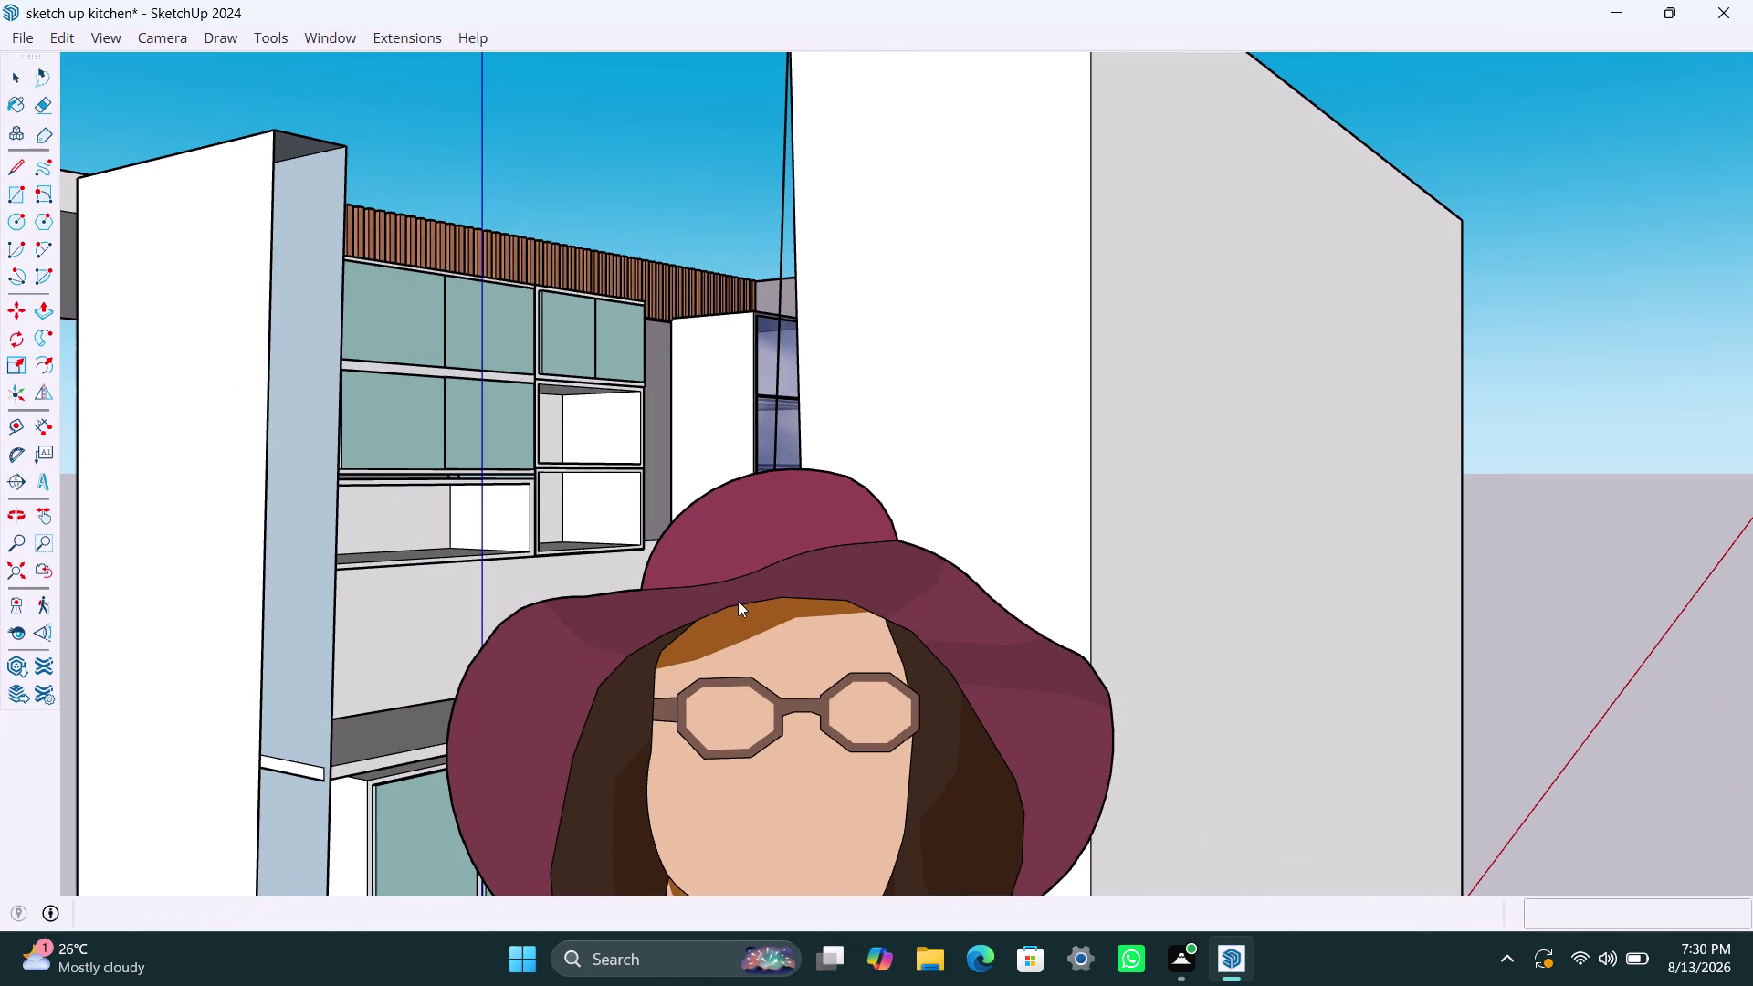
click(727, 570)
key(space)
click(748, 585)
key(Delete)
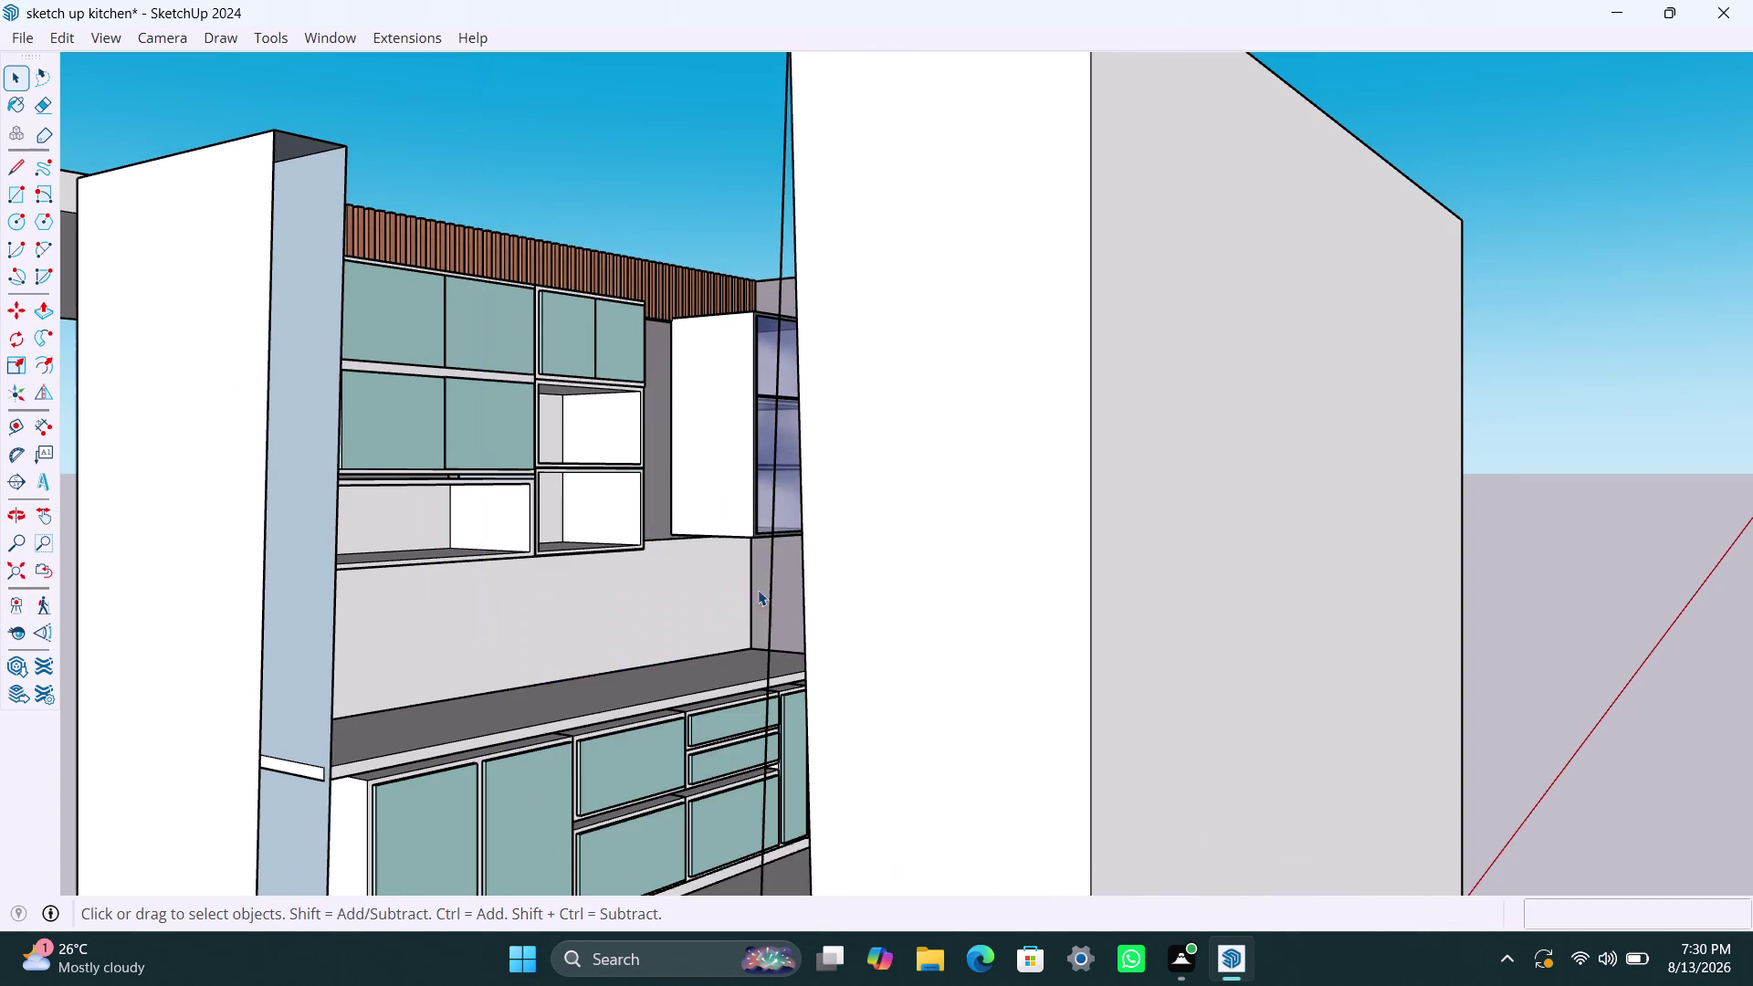
Orbit out to see the whole room, then stand inside the kitchen at eye level.
scroll(down, 3)
scroll(down, 3)
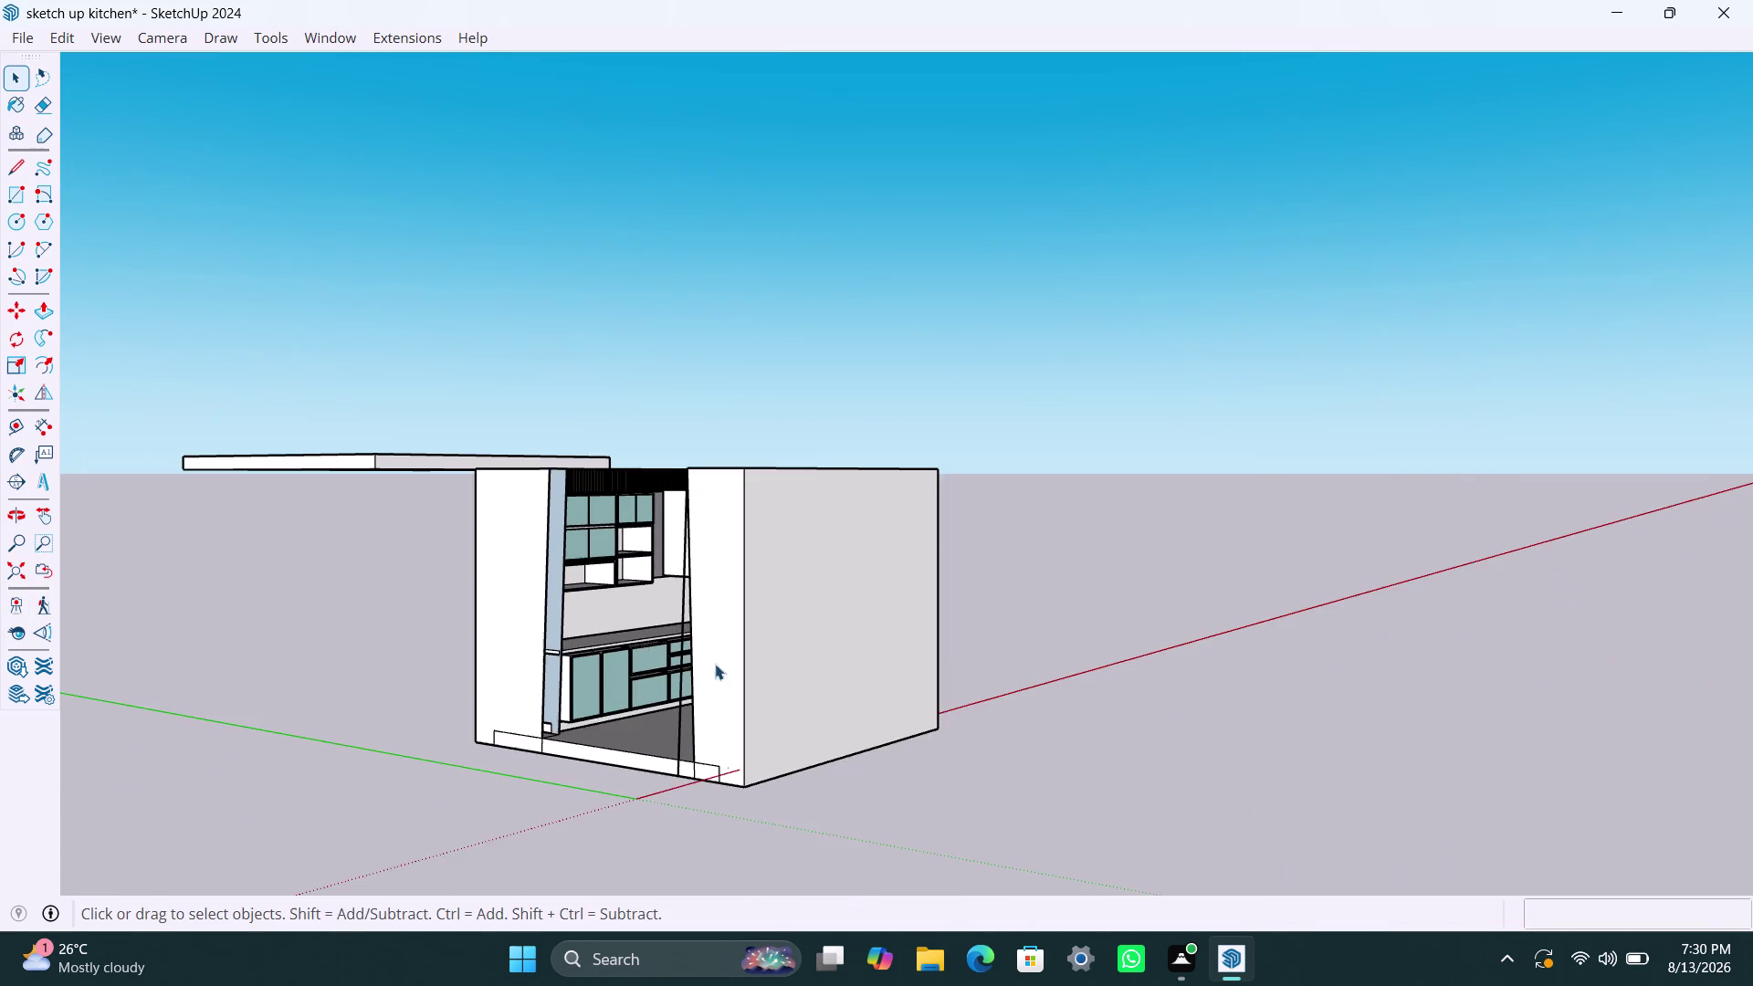
middle_drag(791, 671, 580, 819)
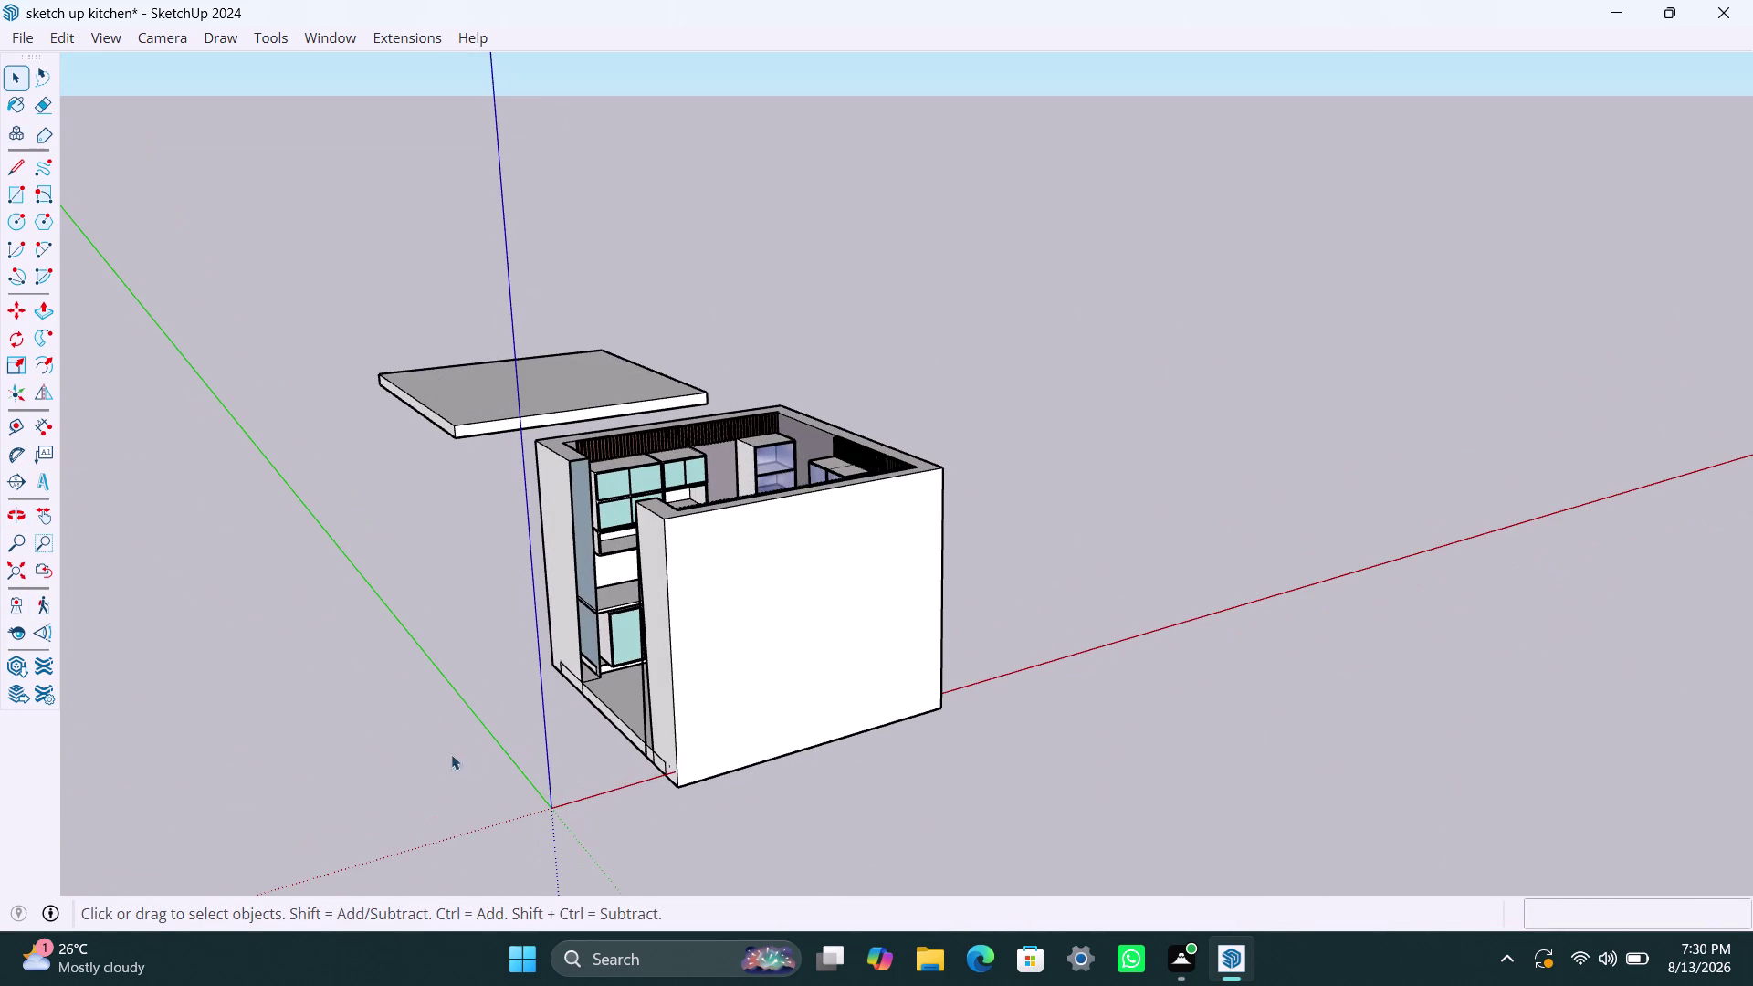
click(19, 607)
click(590, 748)
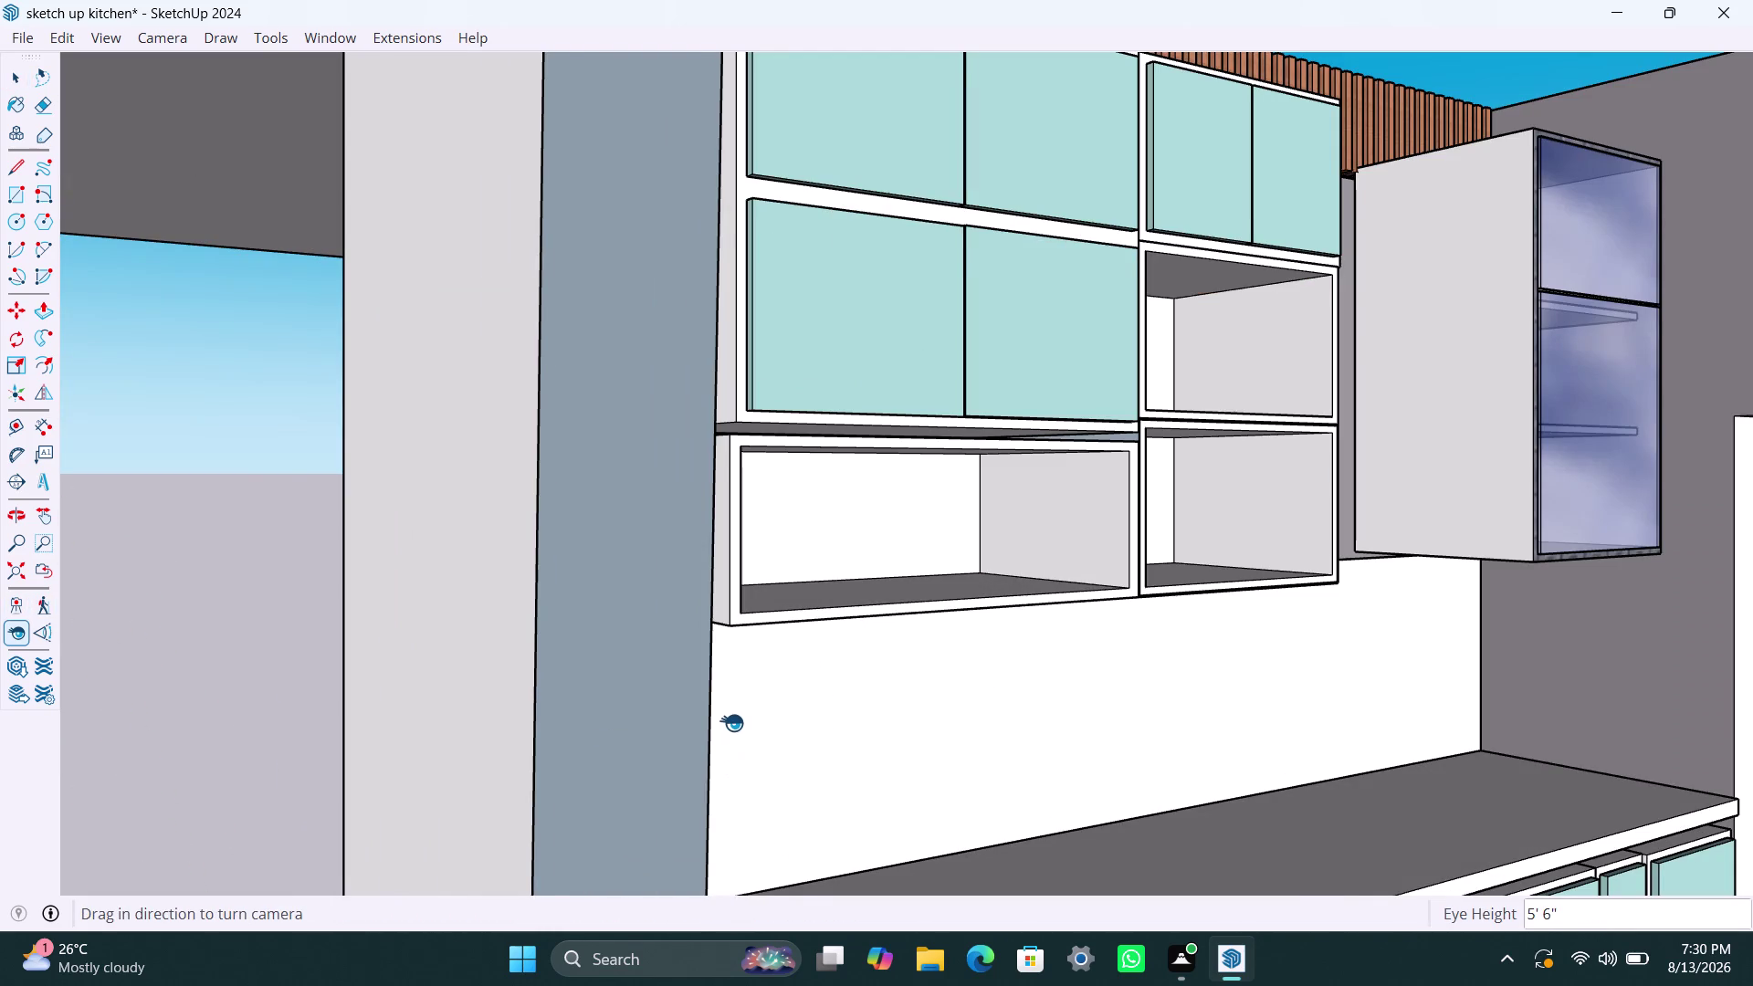
Orbit to the room's open side, stand facing the doorway, and return to Select.
scroll(down, 3)
scroll(down, 3)
scroll(down, 3)
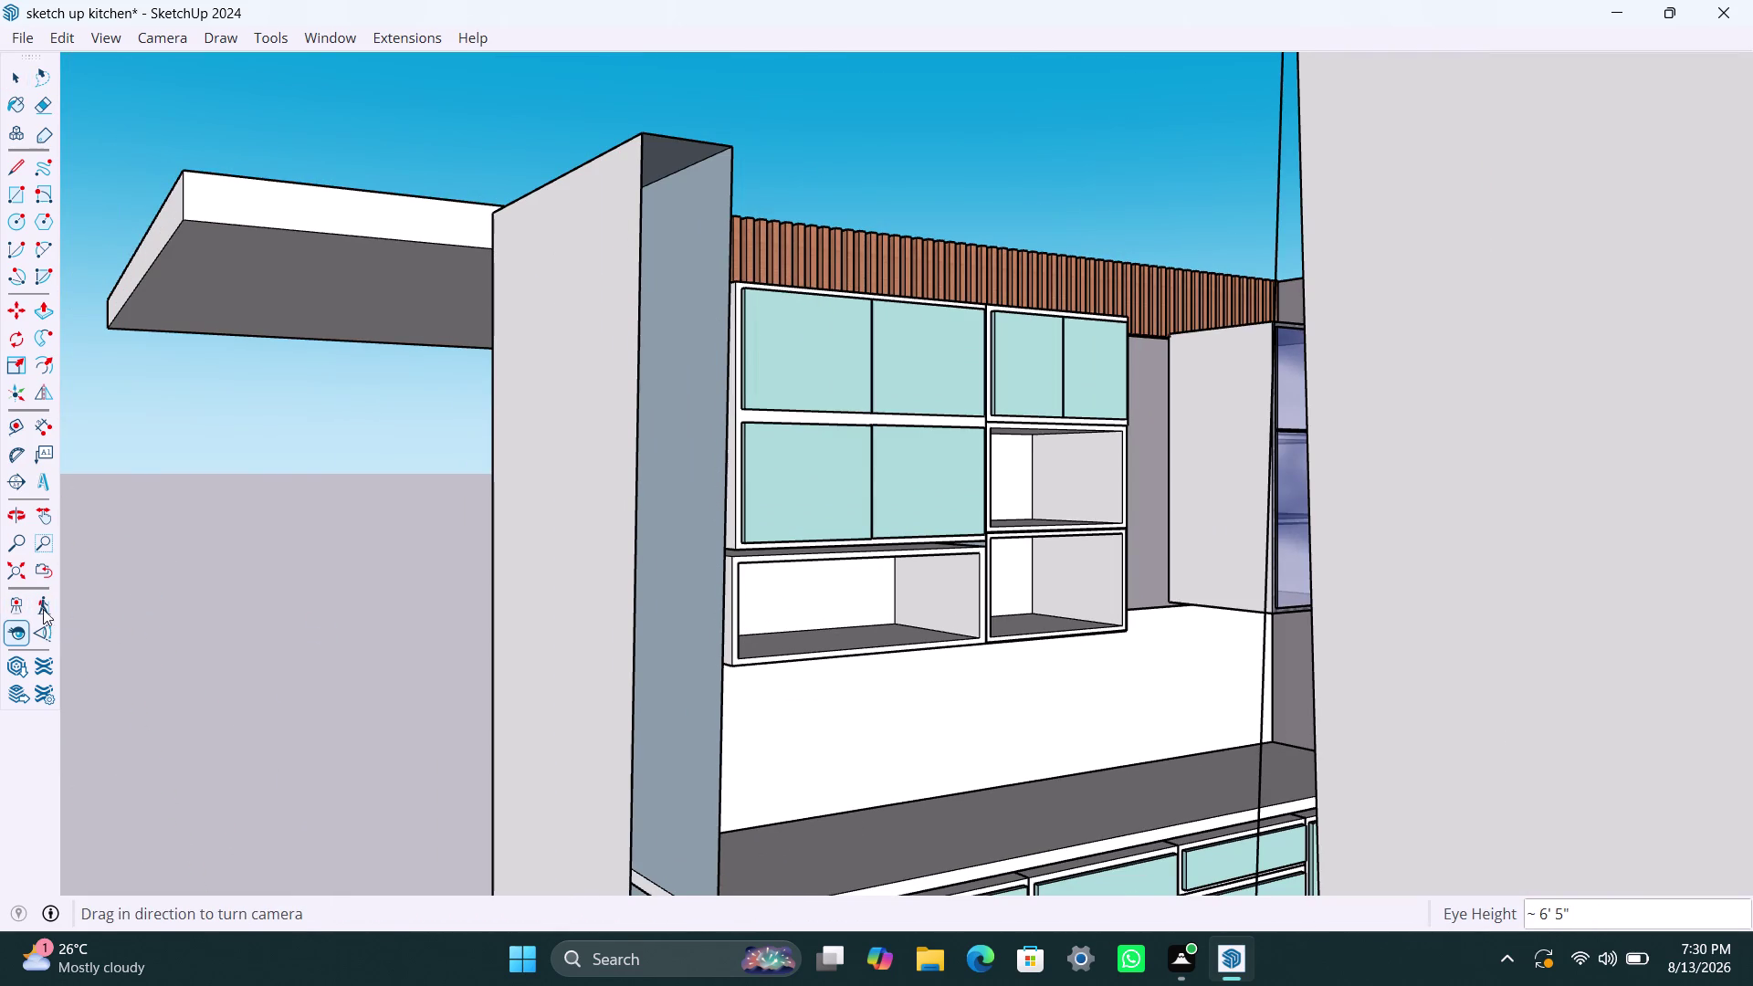
scroll(down, 3)
middle_drag(740, 734, 1139, 726)
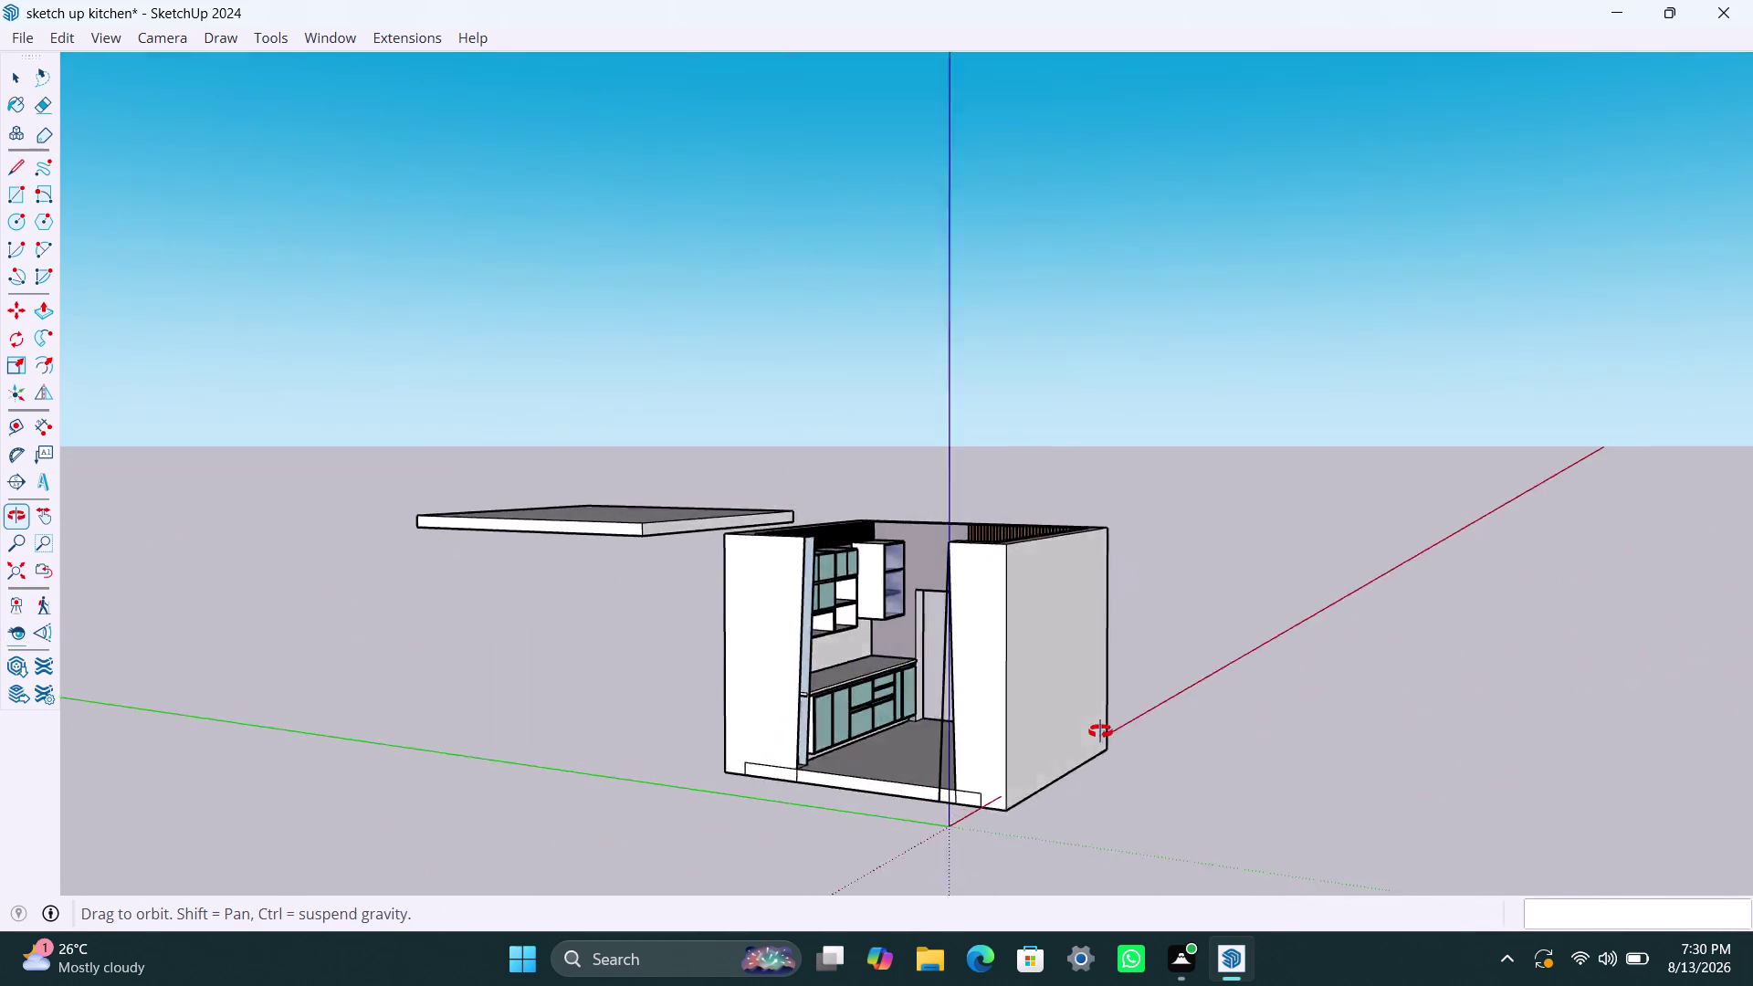
middle_drag(1139, 726, 1286, 696)
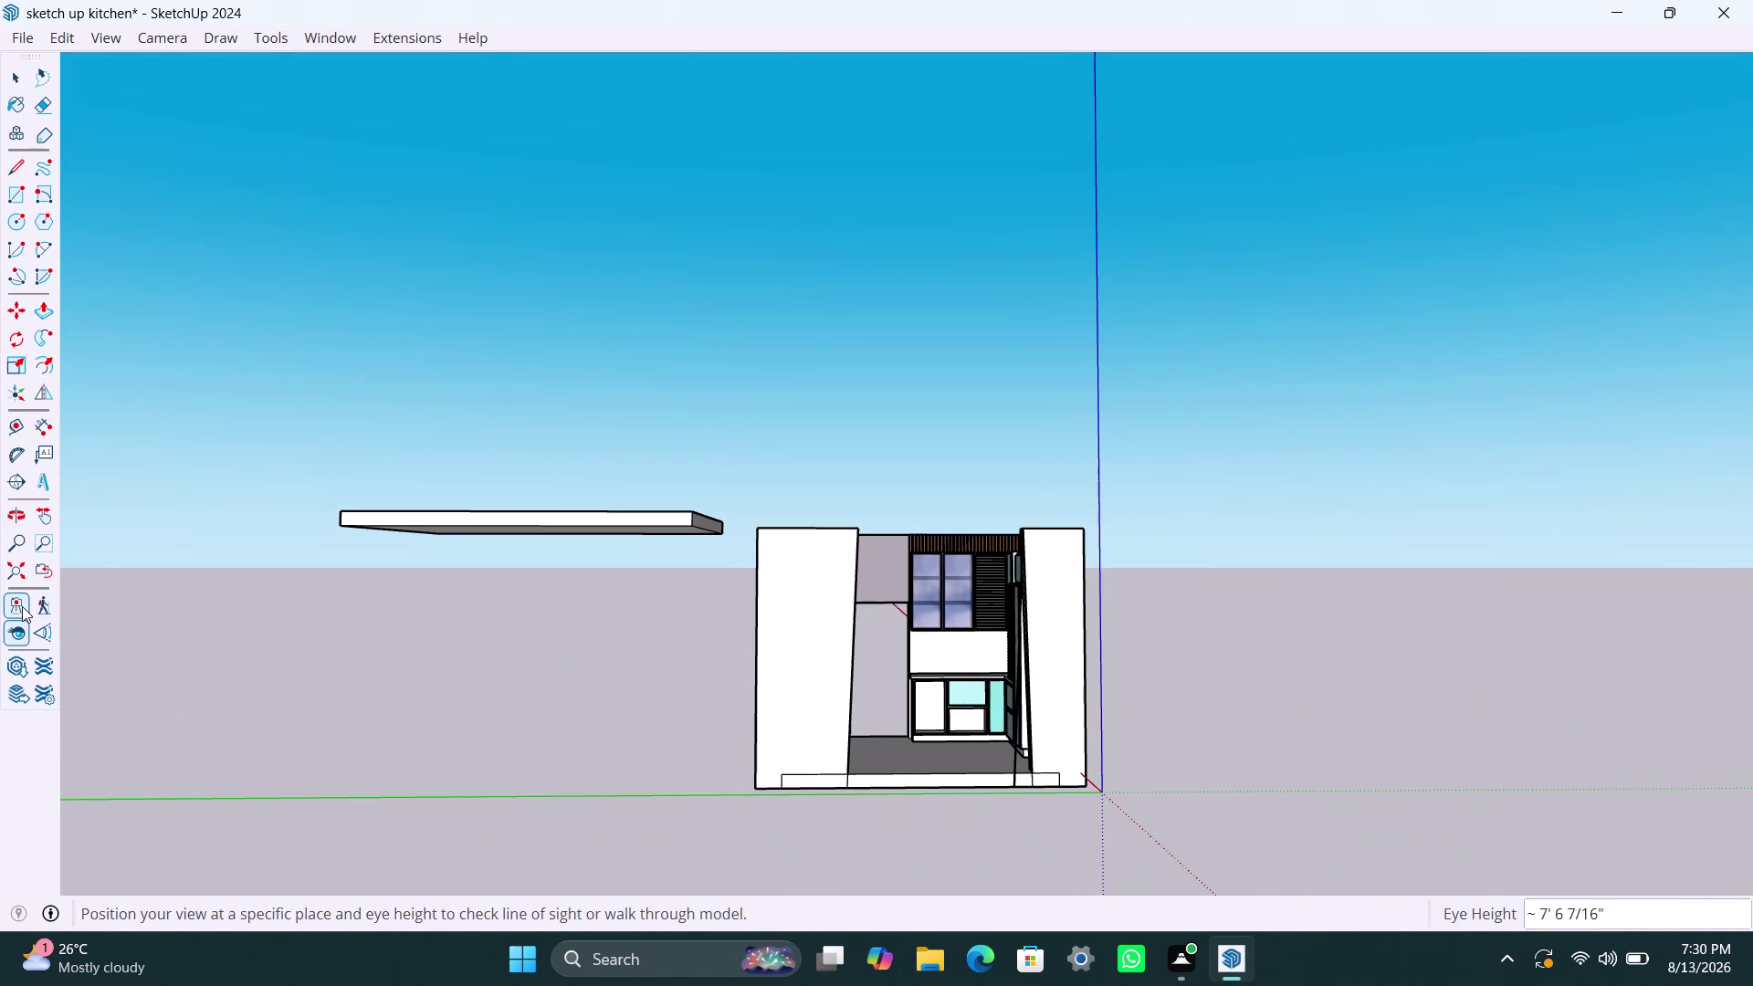
click(22, 606)
click(925, 831)
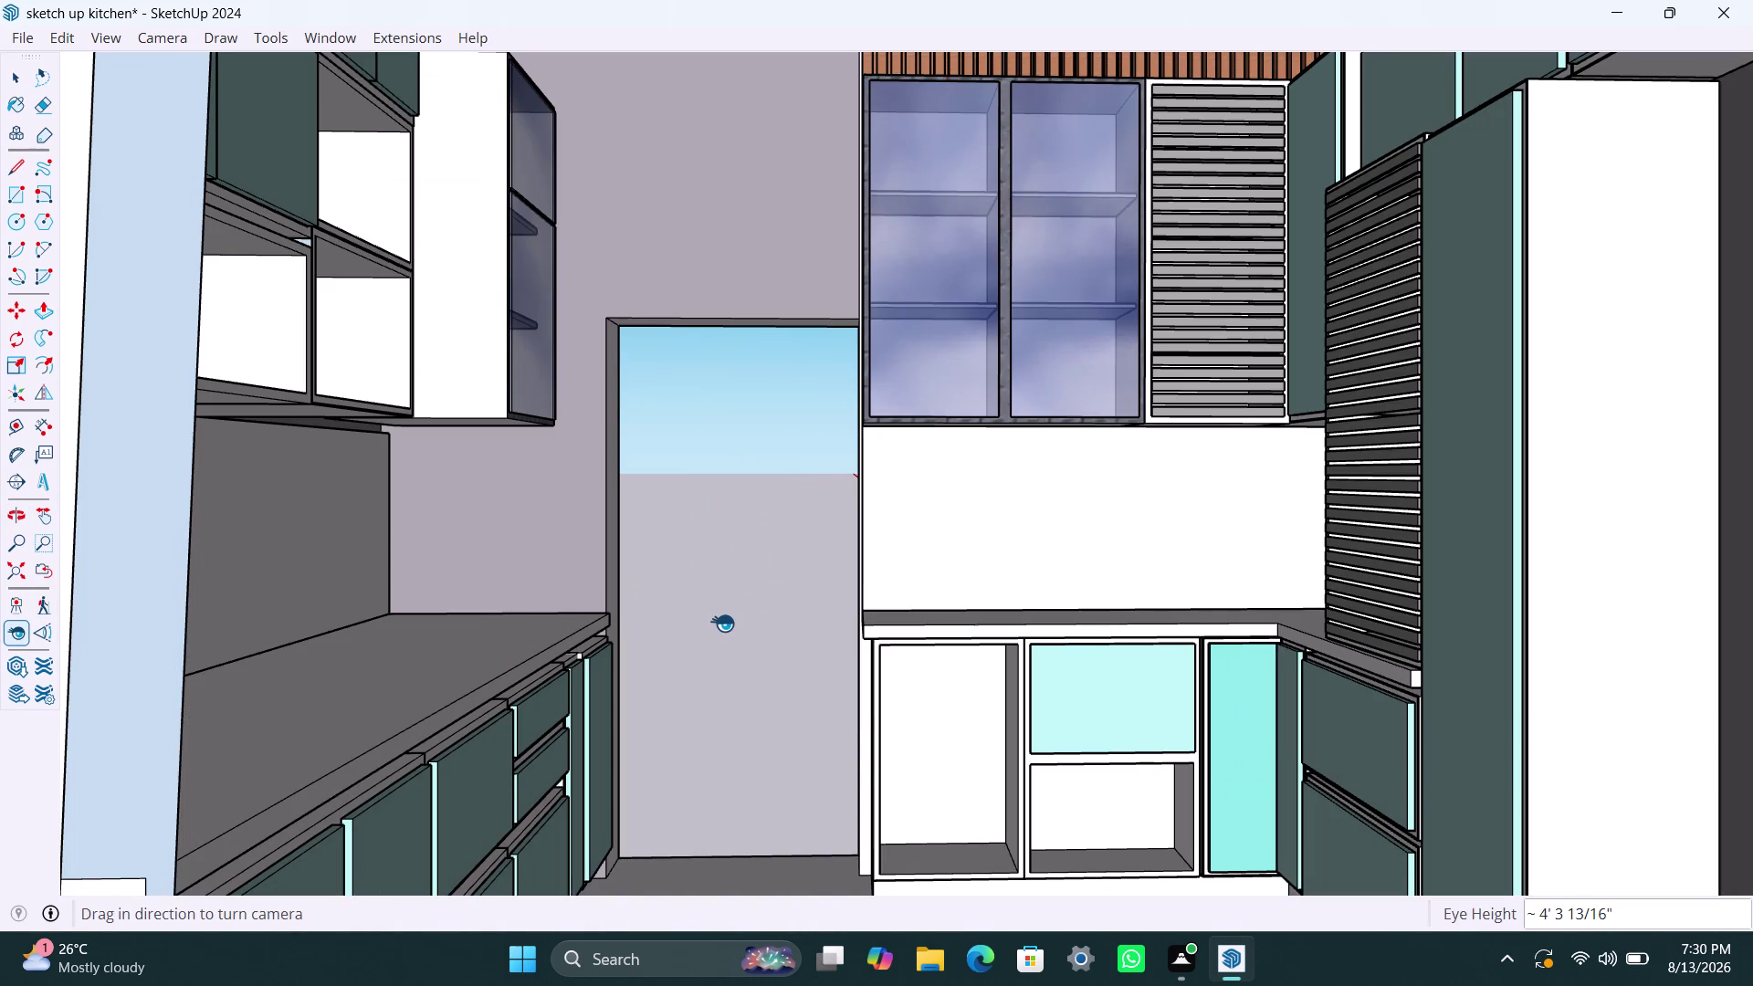
key(space)
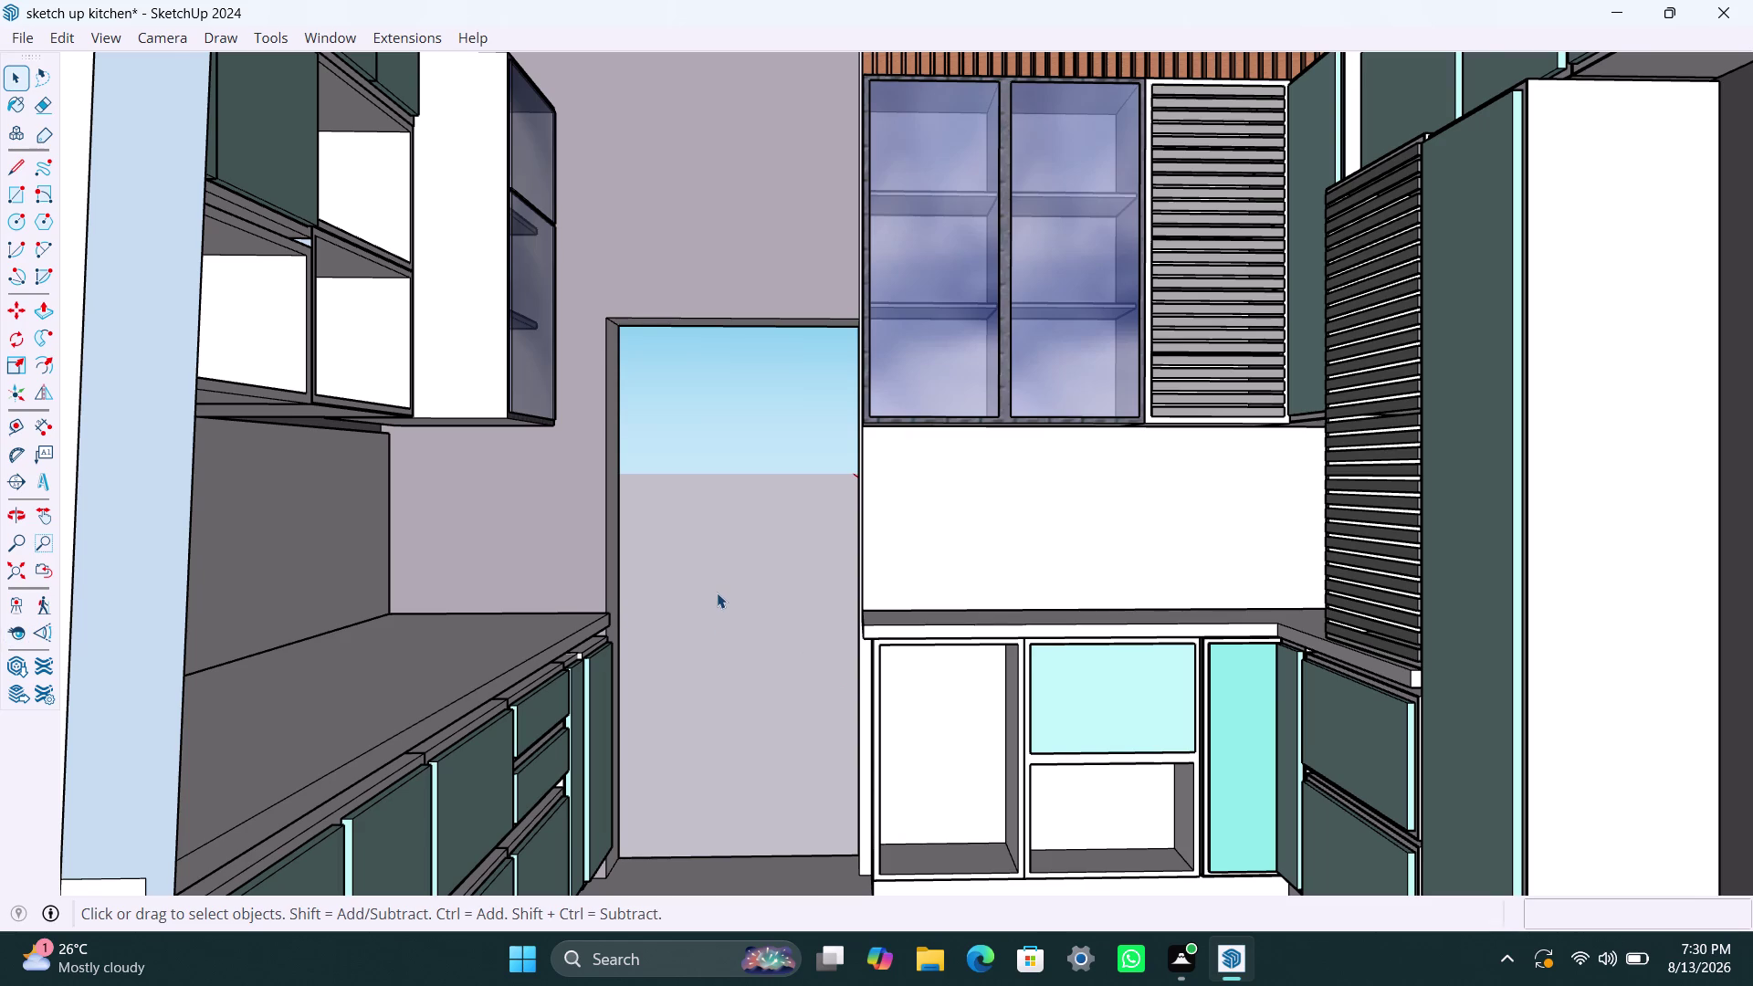
Orbit around the outside of the kitchen box.
scroll(down, 3)
scroll(down, 3)
scroll(down, 3)
middle_drag(1139, 628, 417, 622)
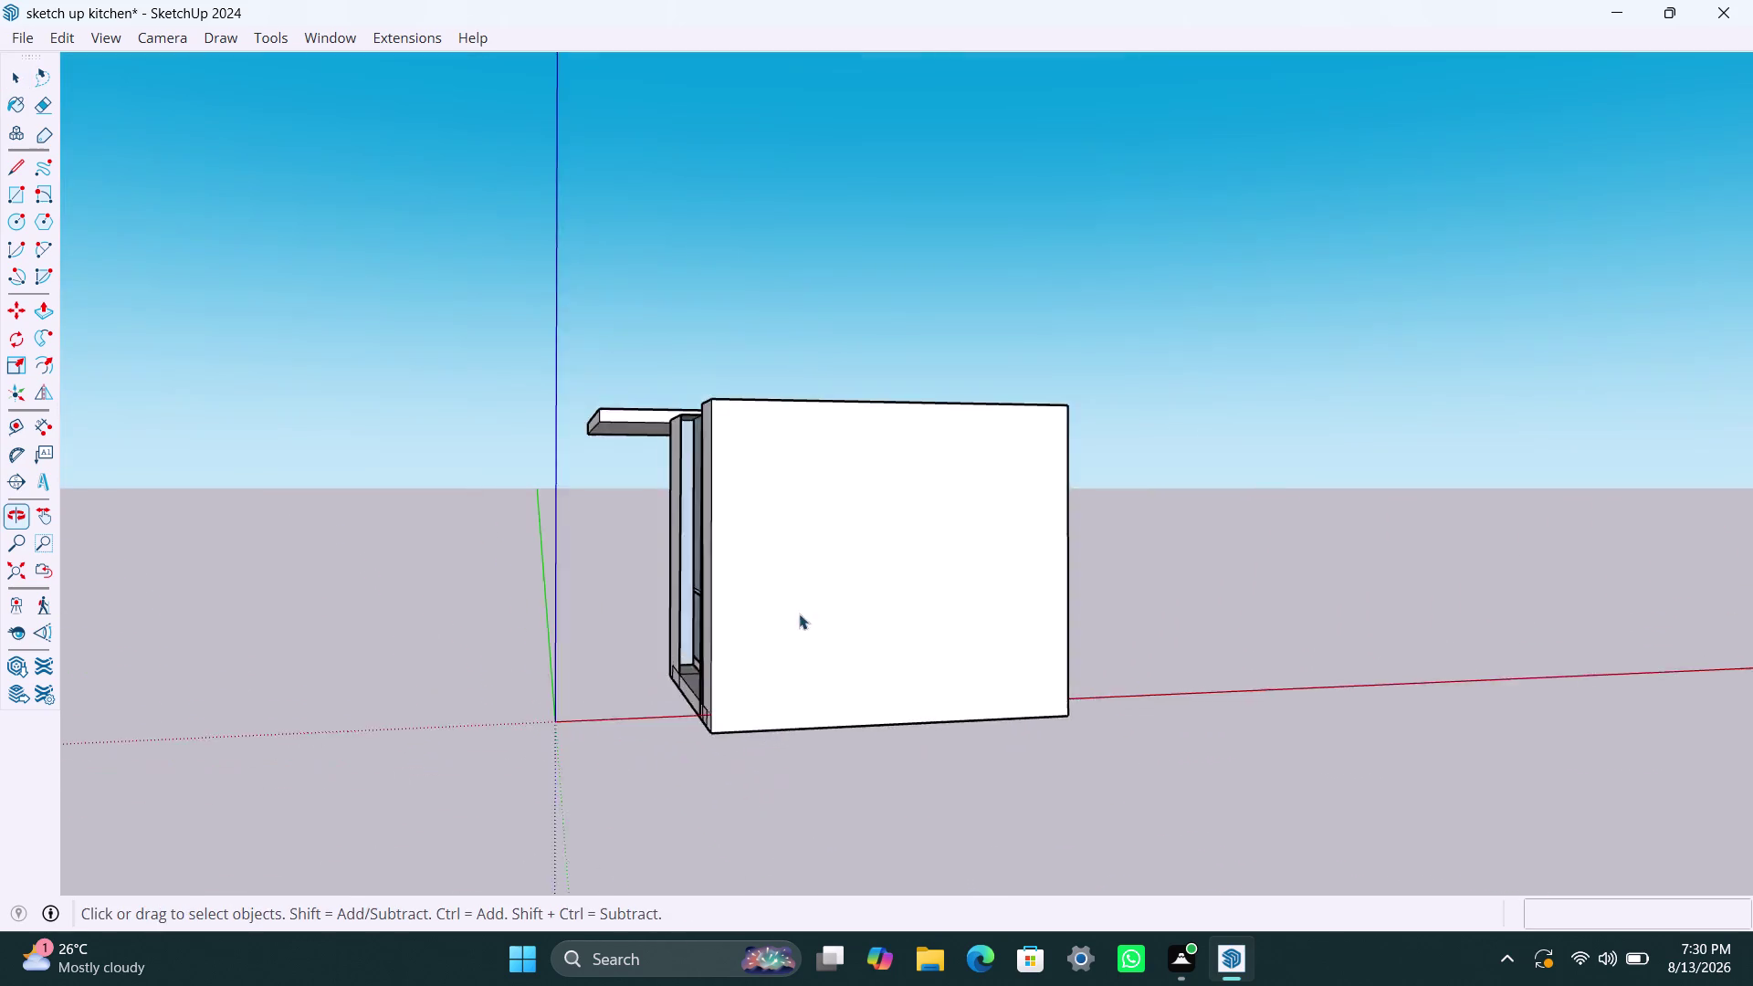
scroll(down, 3)
middle_drag(1080, 669, 180, 567)
scroll(up, 3)
Line up a straight view of the door opening and stand at the doorway at eye level.
middle_drag(974, 730, 767, 798)
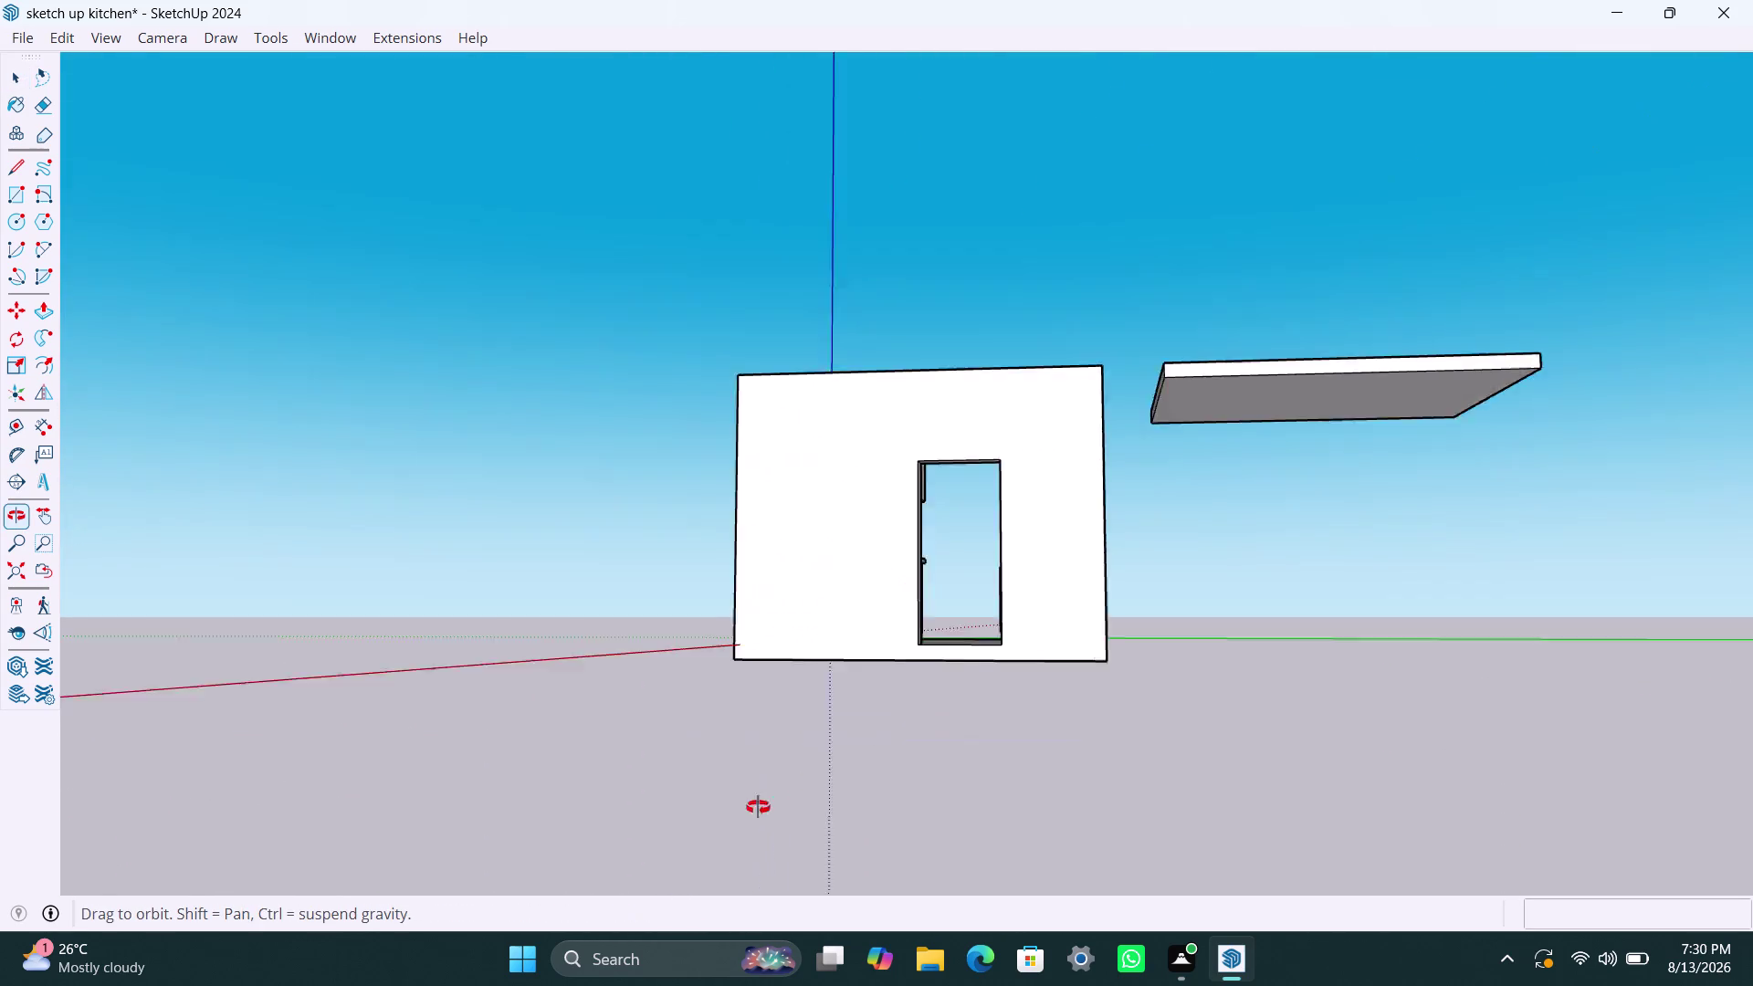
middle_drag(768, 798, 721, 842)
scroll(up, 3)
middle_drag(880, 707, 1054, 731)
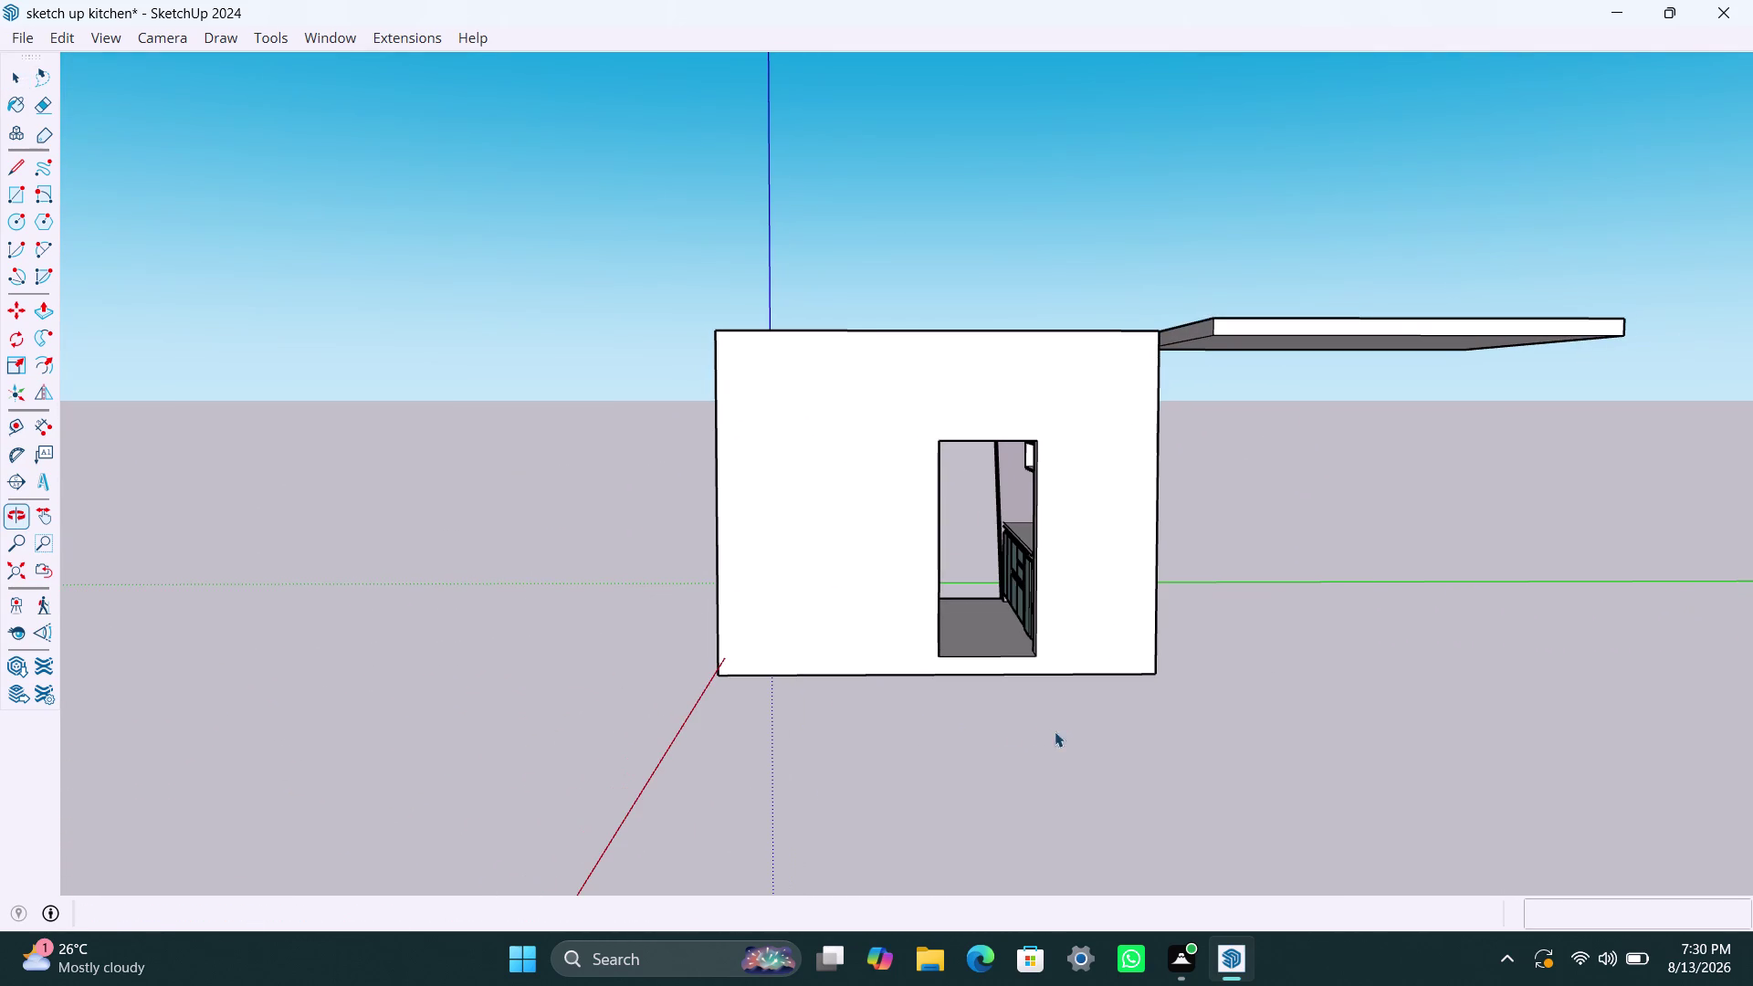
click(17, 605)
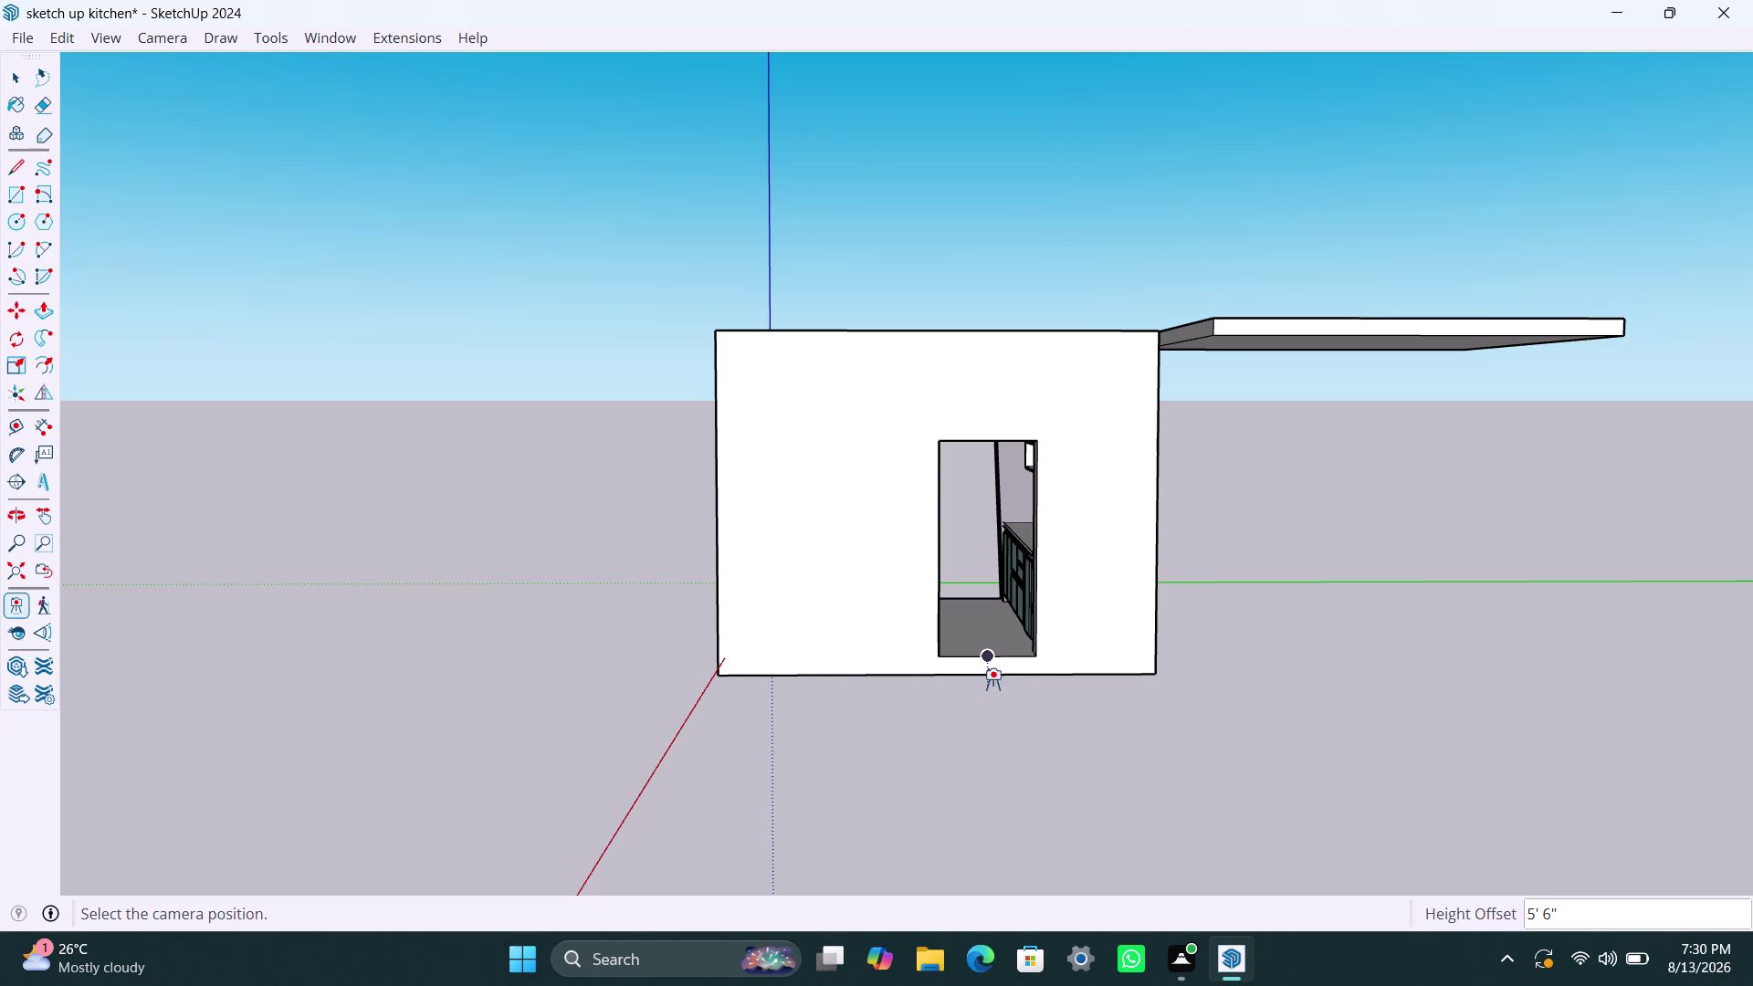
click(994, 682)
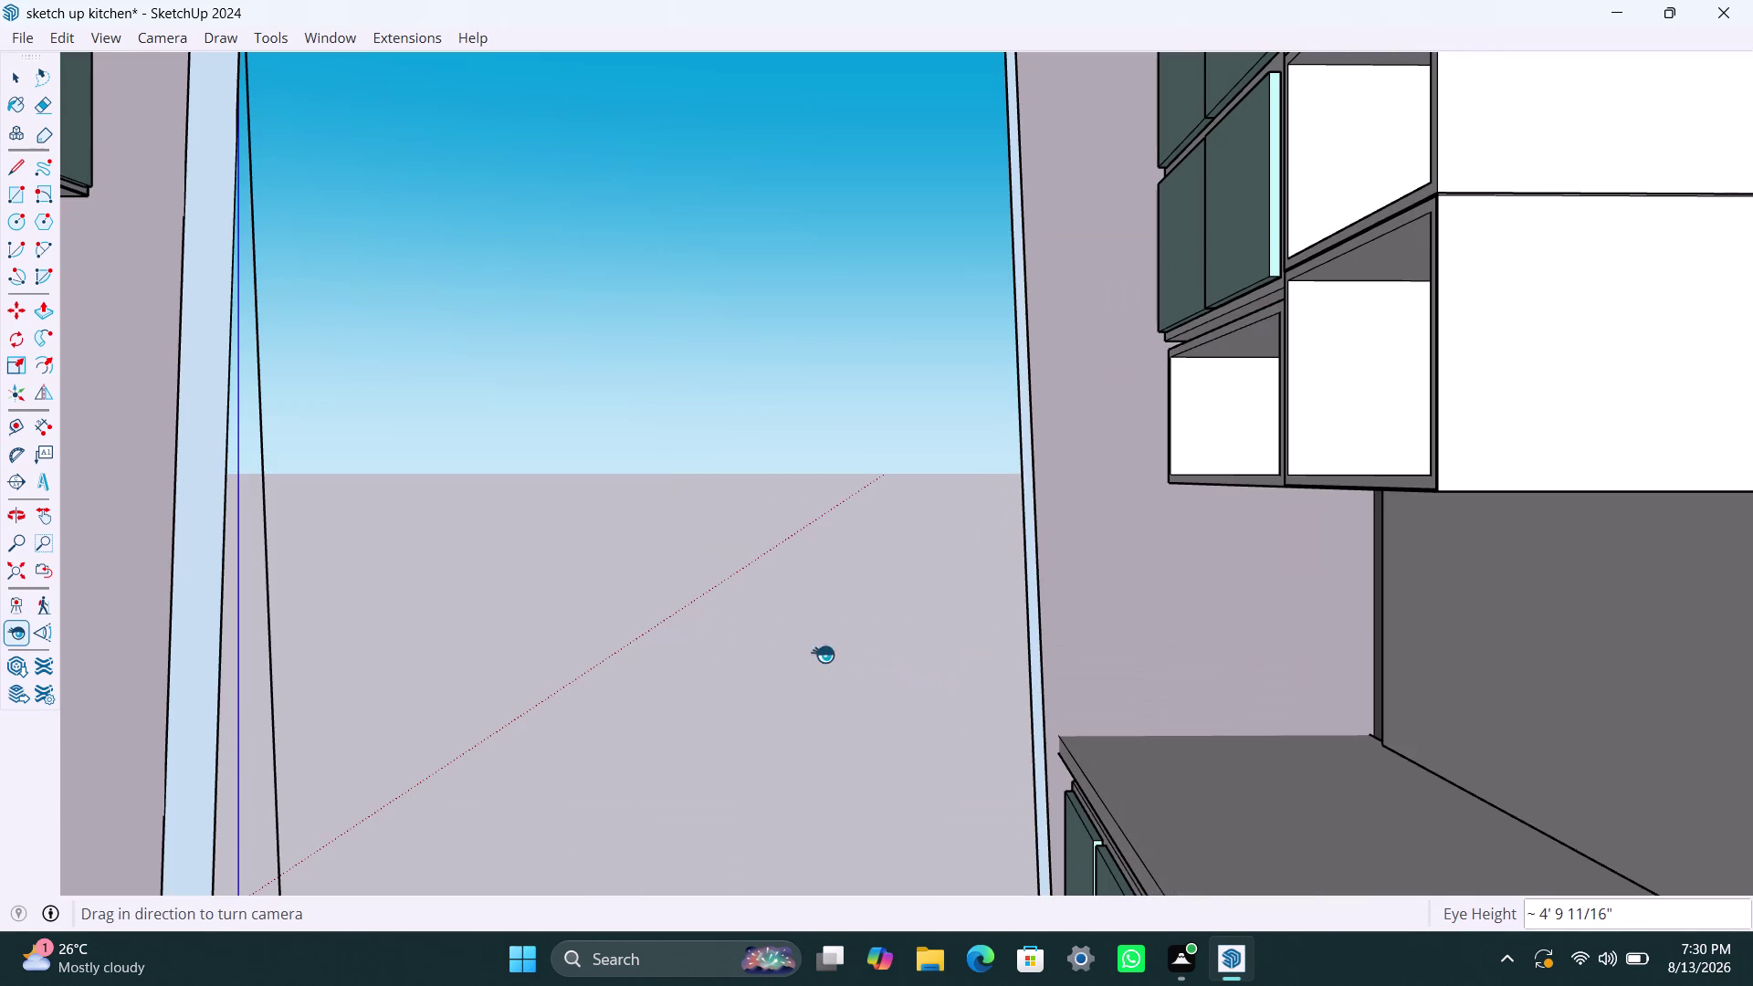
Orbit back out and around to a front view into the open kitchen.
scroll(down, 3)
scroll(down, 3)
middle_drag(585, 599, 619, 623)
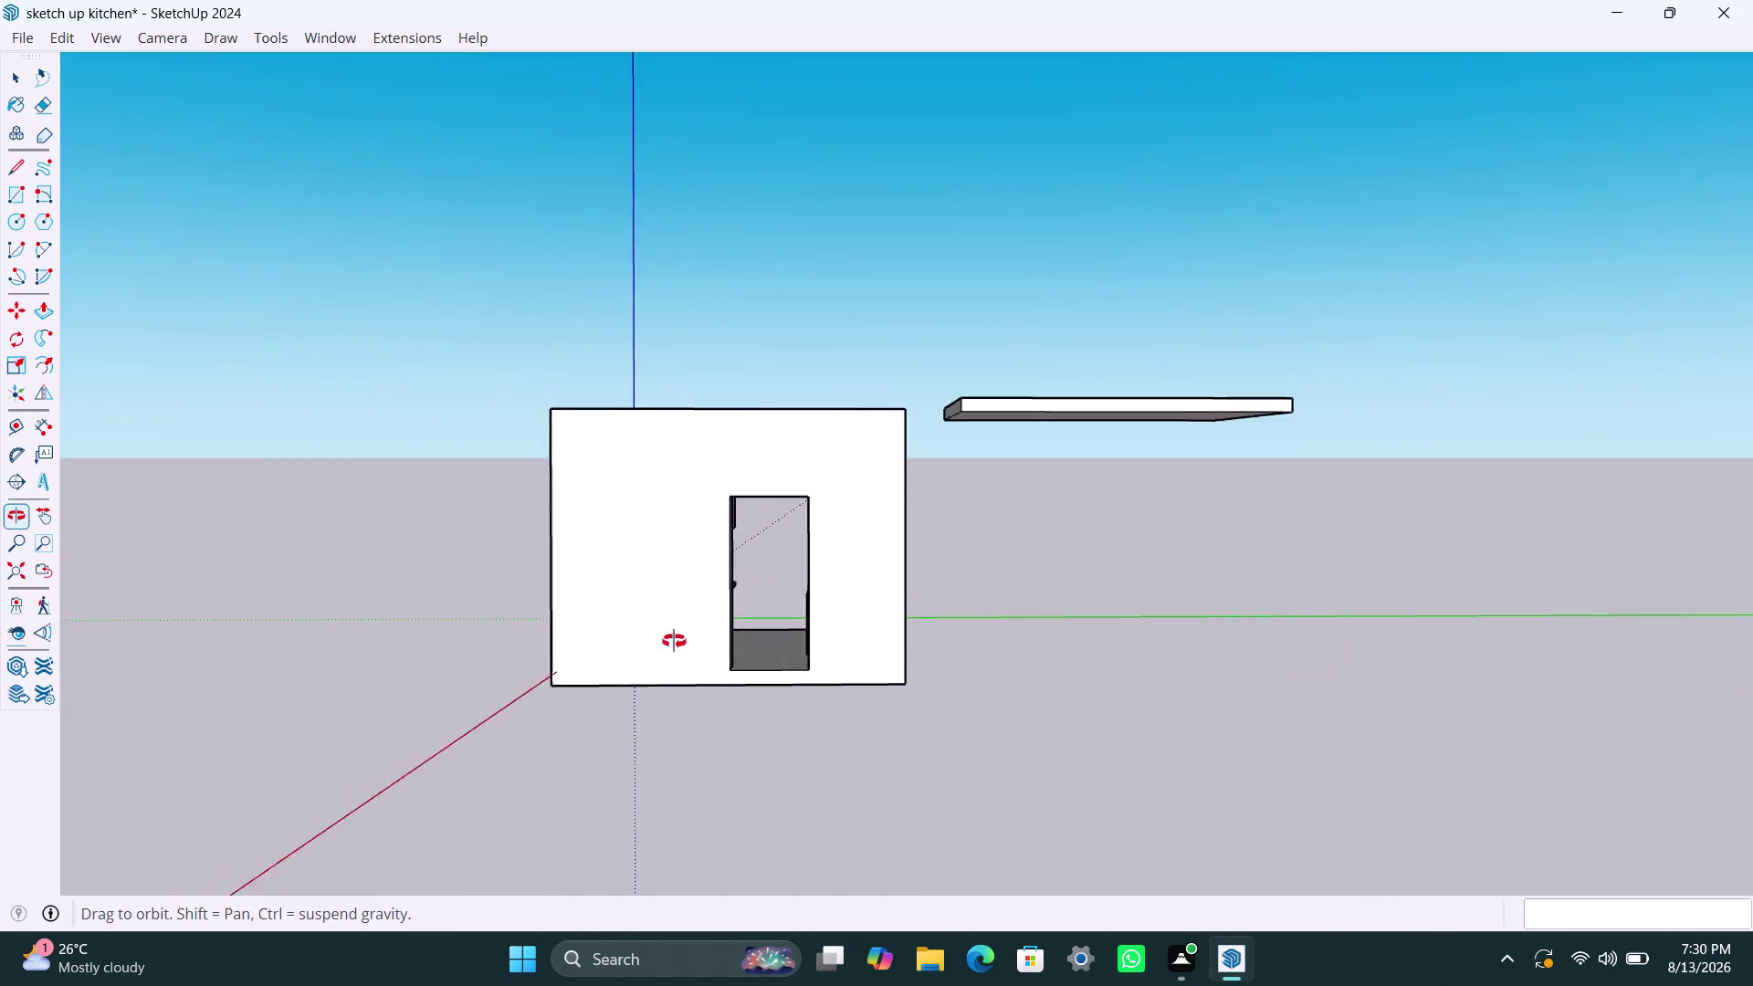
middle_drag(619, 623, 1481, 488)
scroll(down, 3)
middle_drag(629, 629, 1573, 640)
scroll(up, 3)
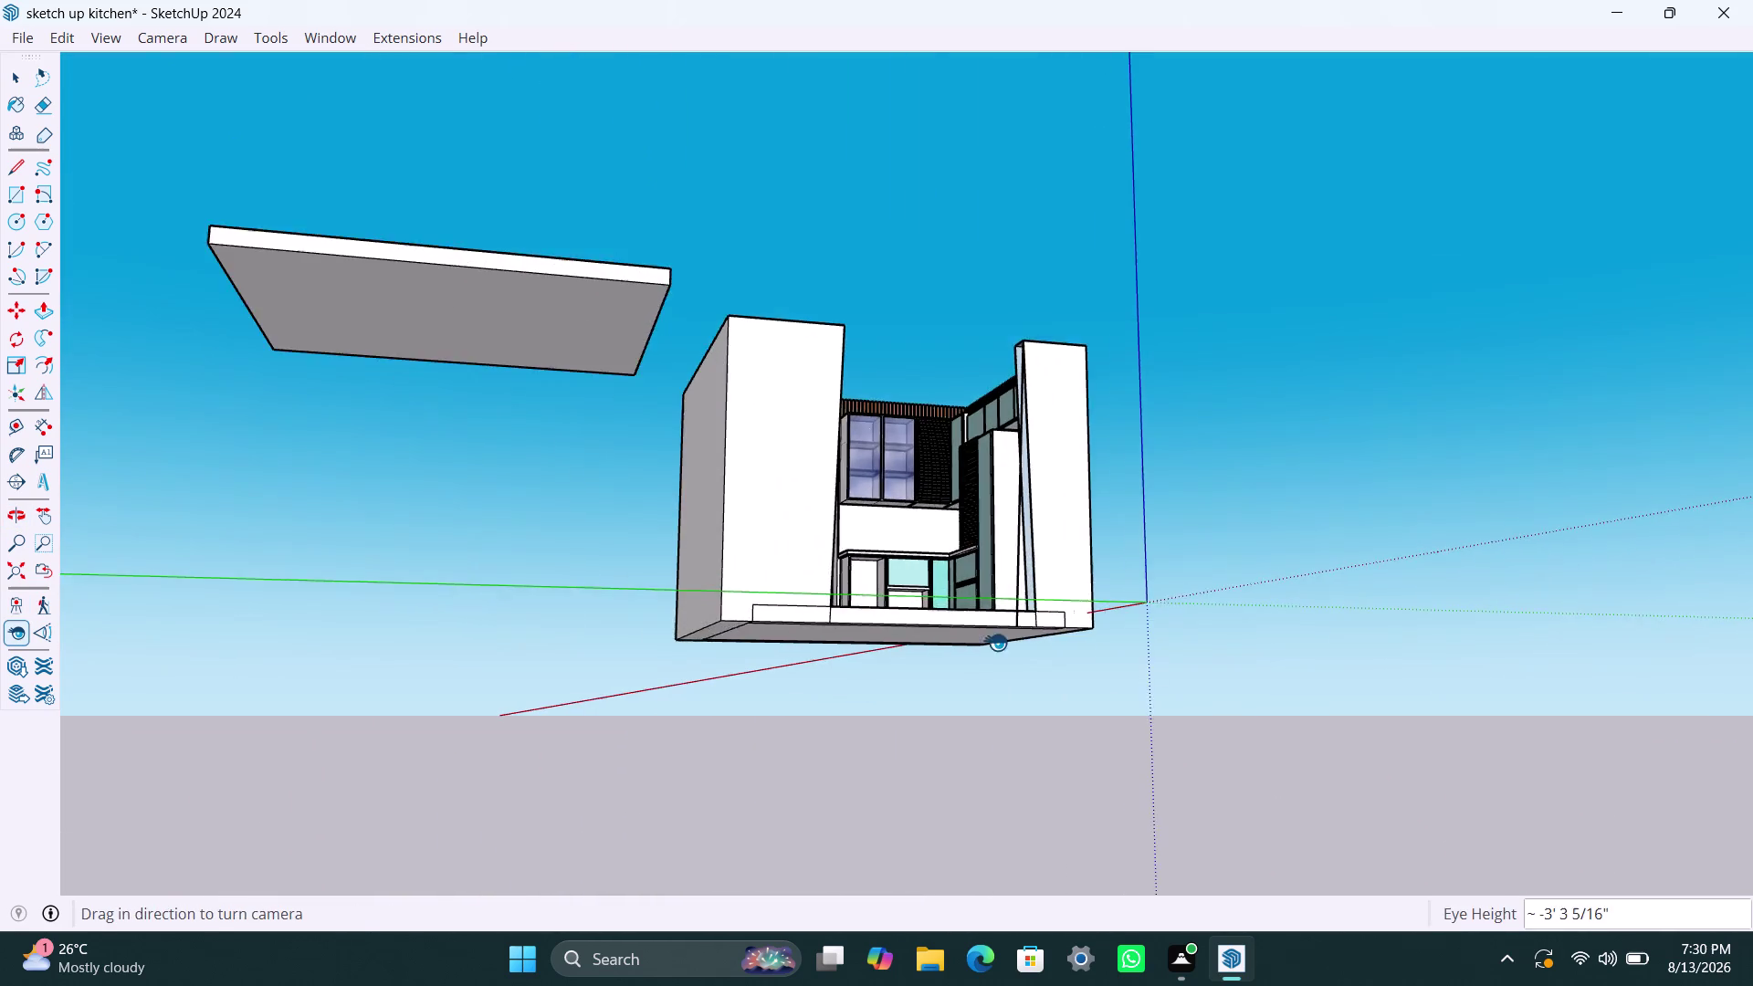
middle_drag(1002, 644, 794, 808)
scroll(up, 3)
middle_drag(902, 635, 985, 669)
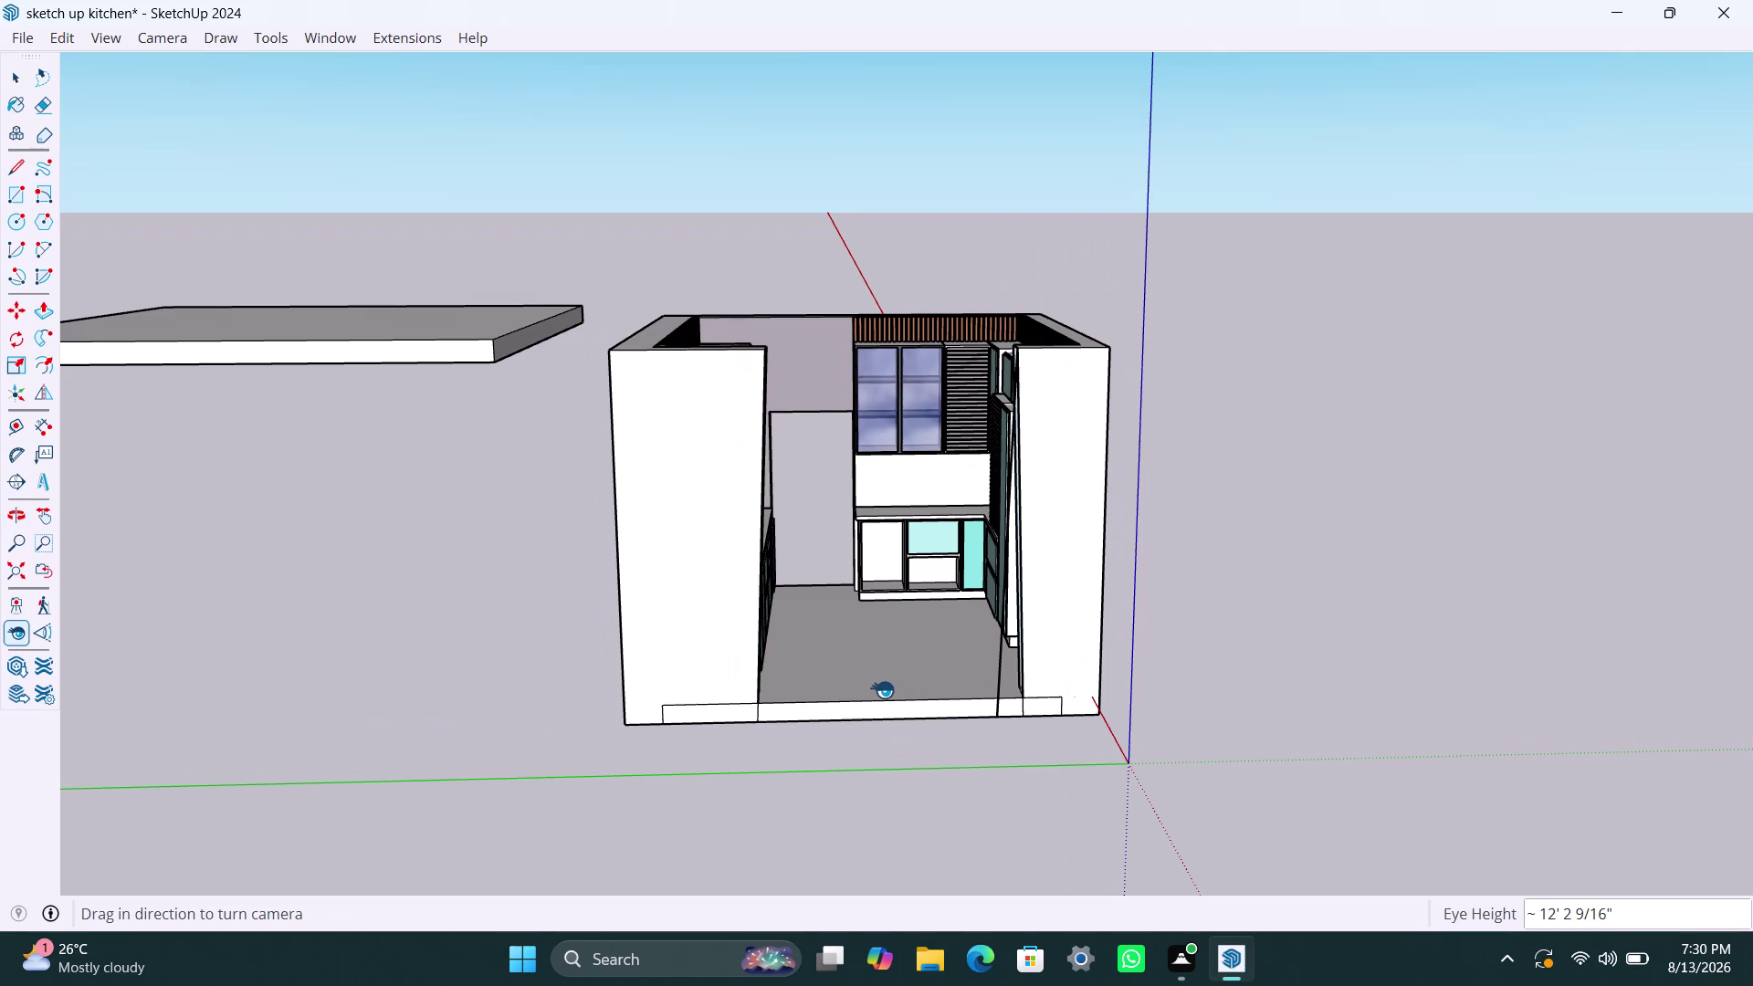
Stand inside the kitchen by the glass cabinets, then at another interior spot.
click(16, 595)
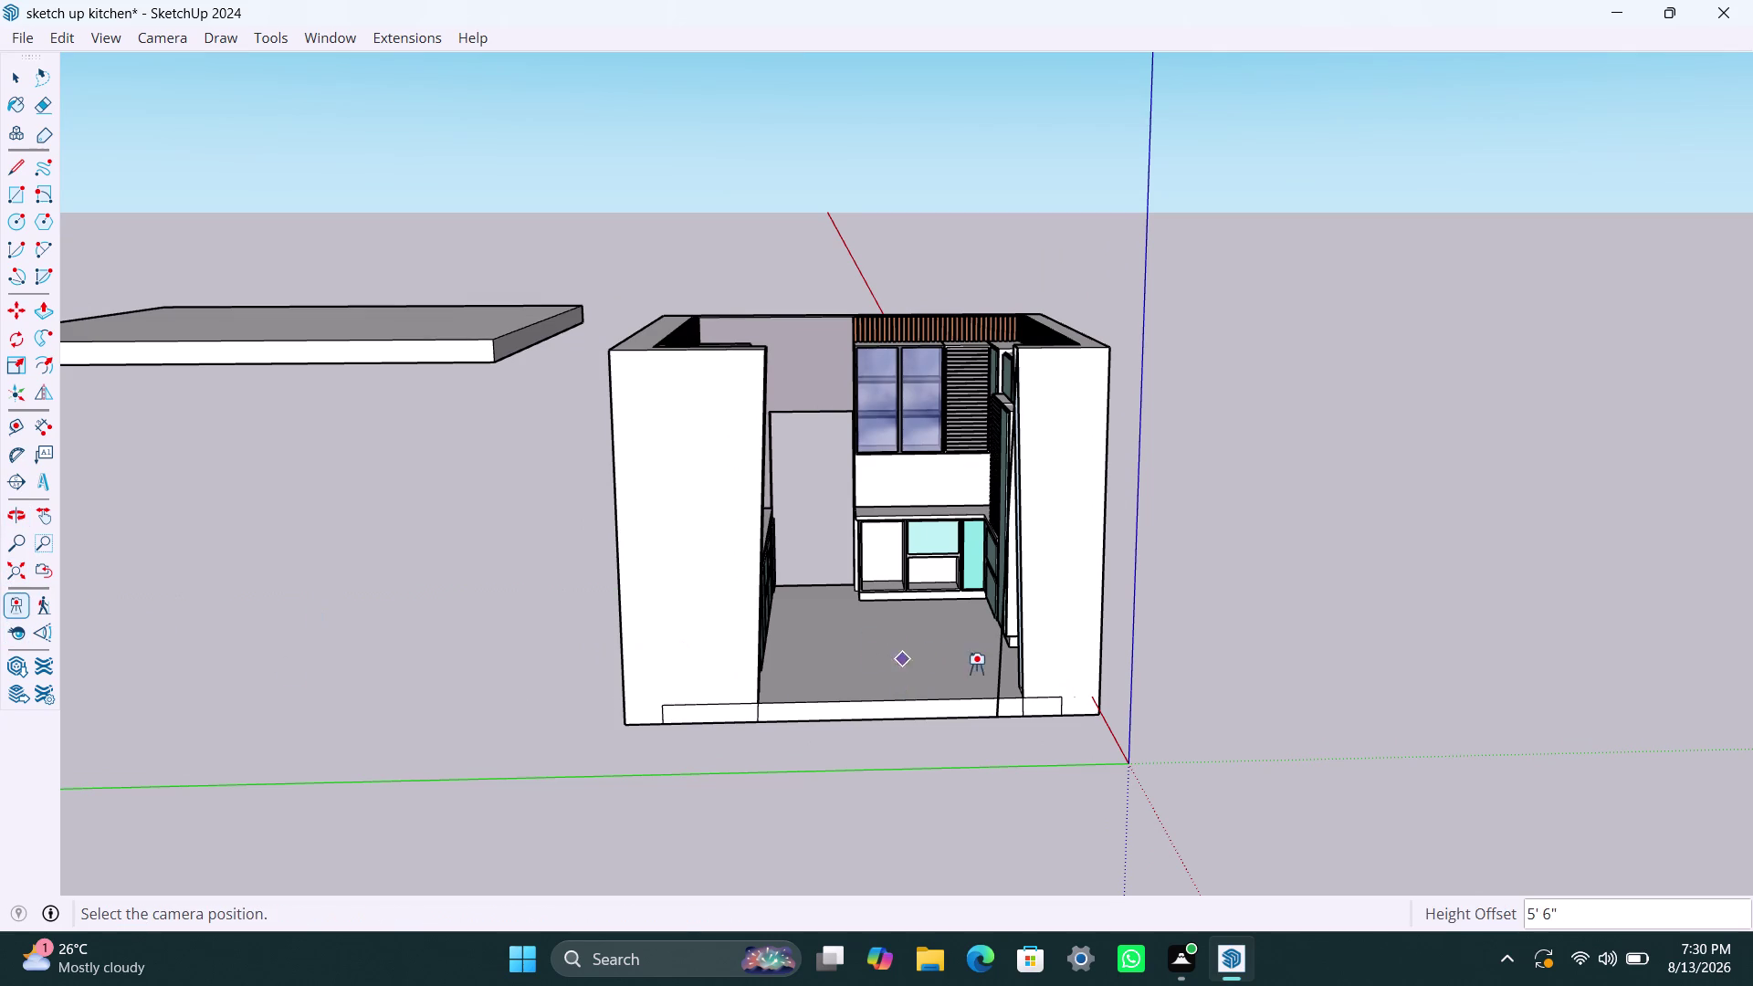
click(989, 691)
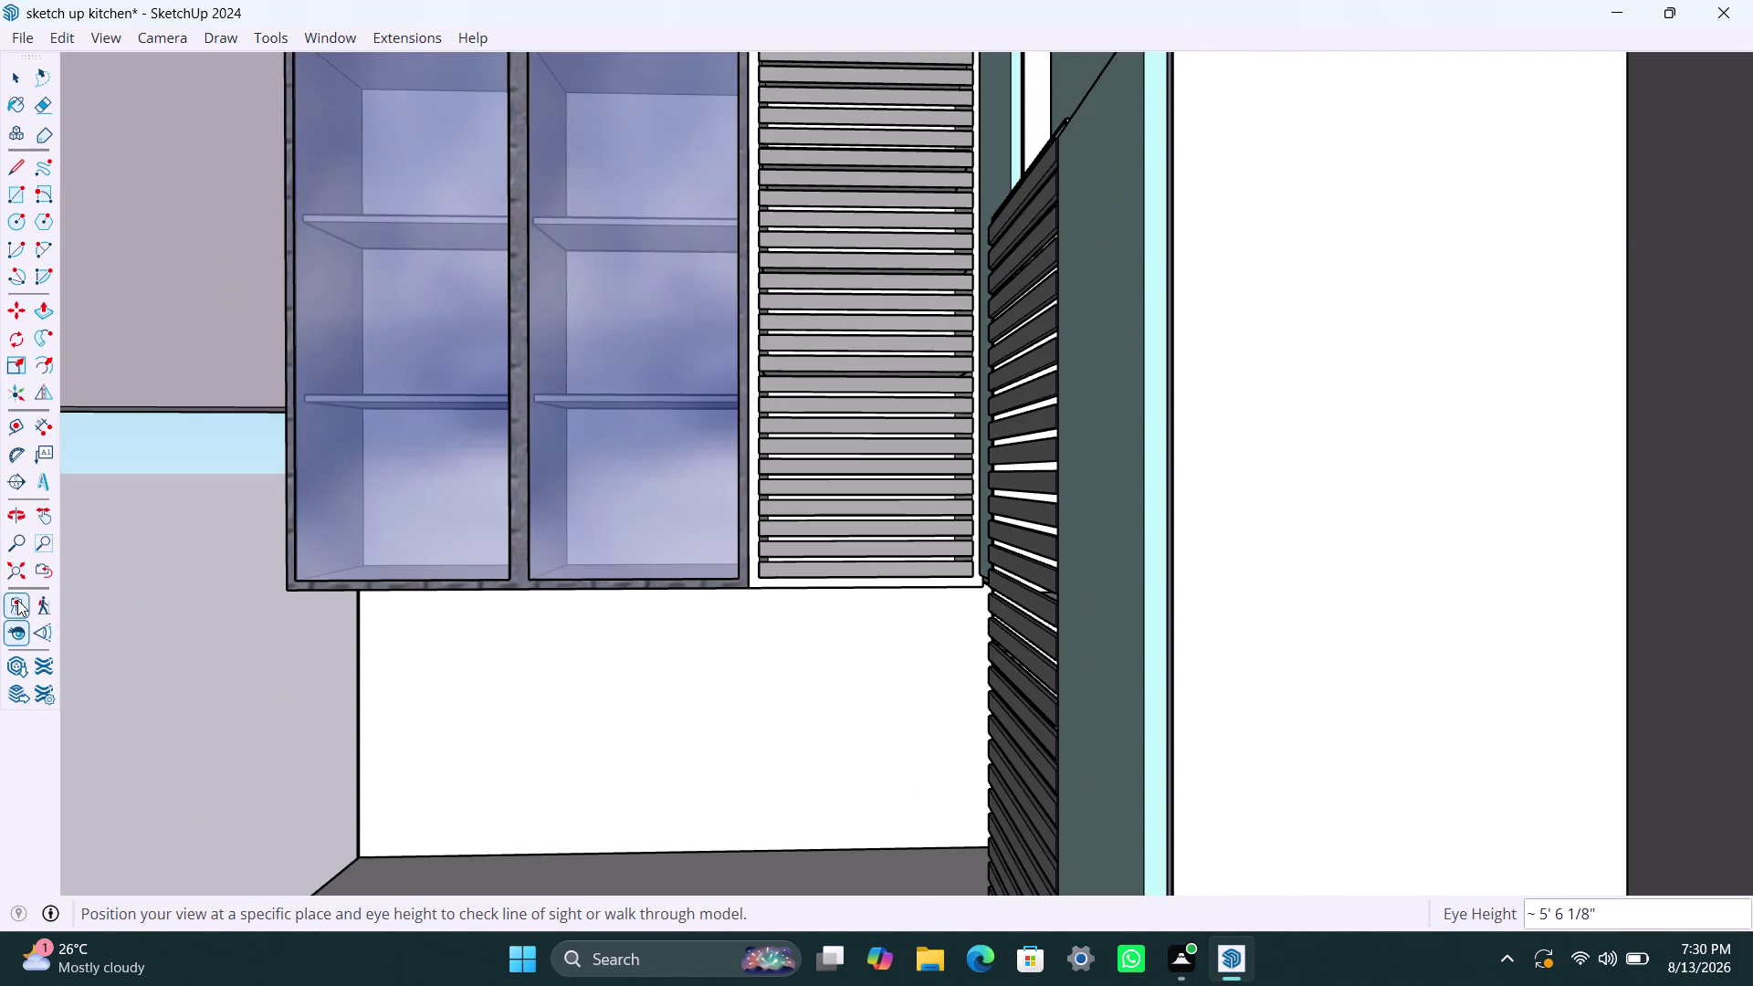
scroll(down, 3)
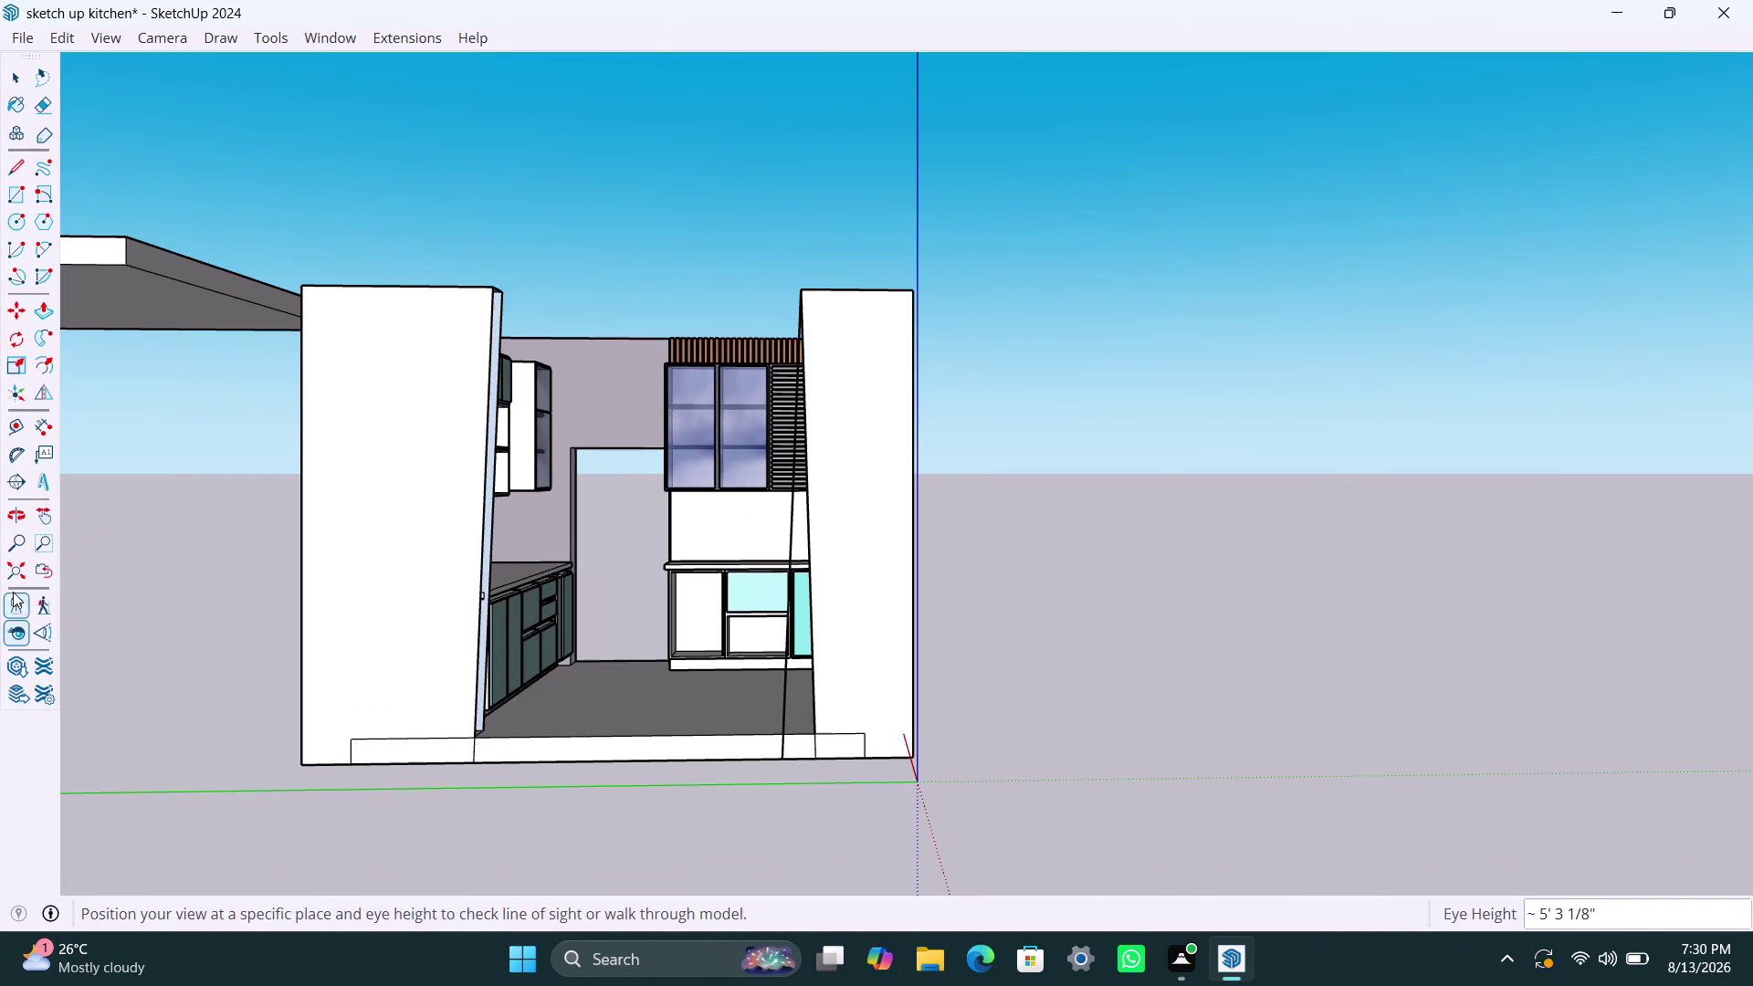
click(16, 598)
click(801, 674)
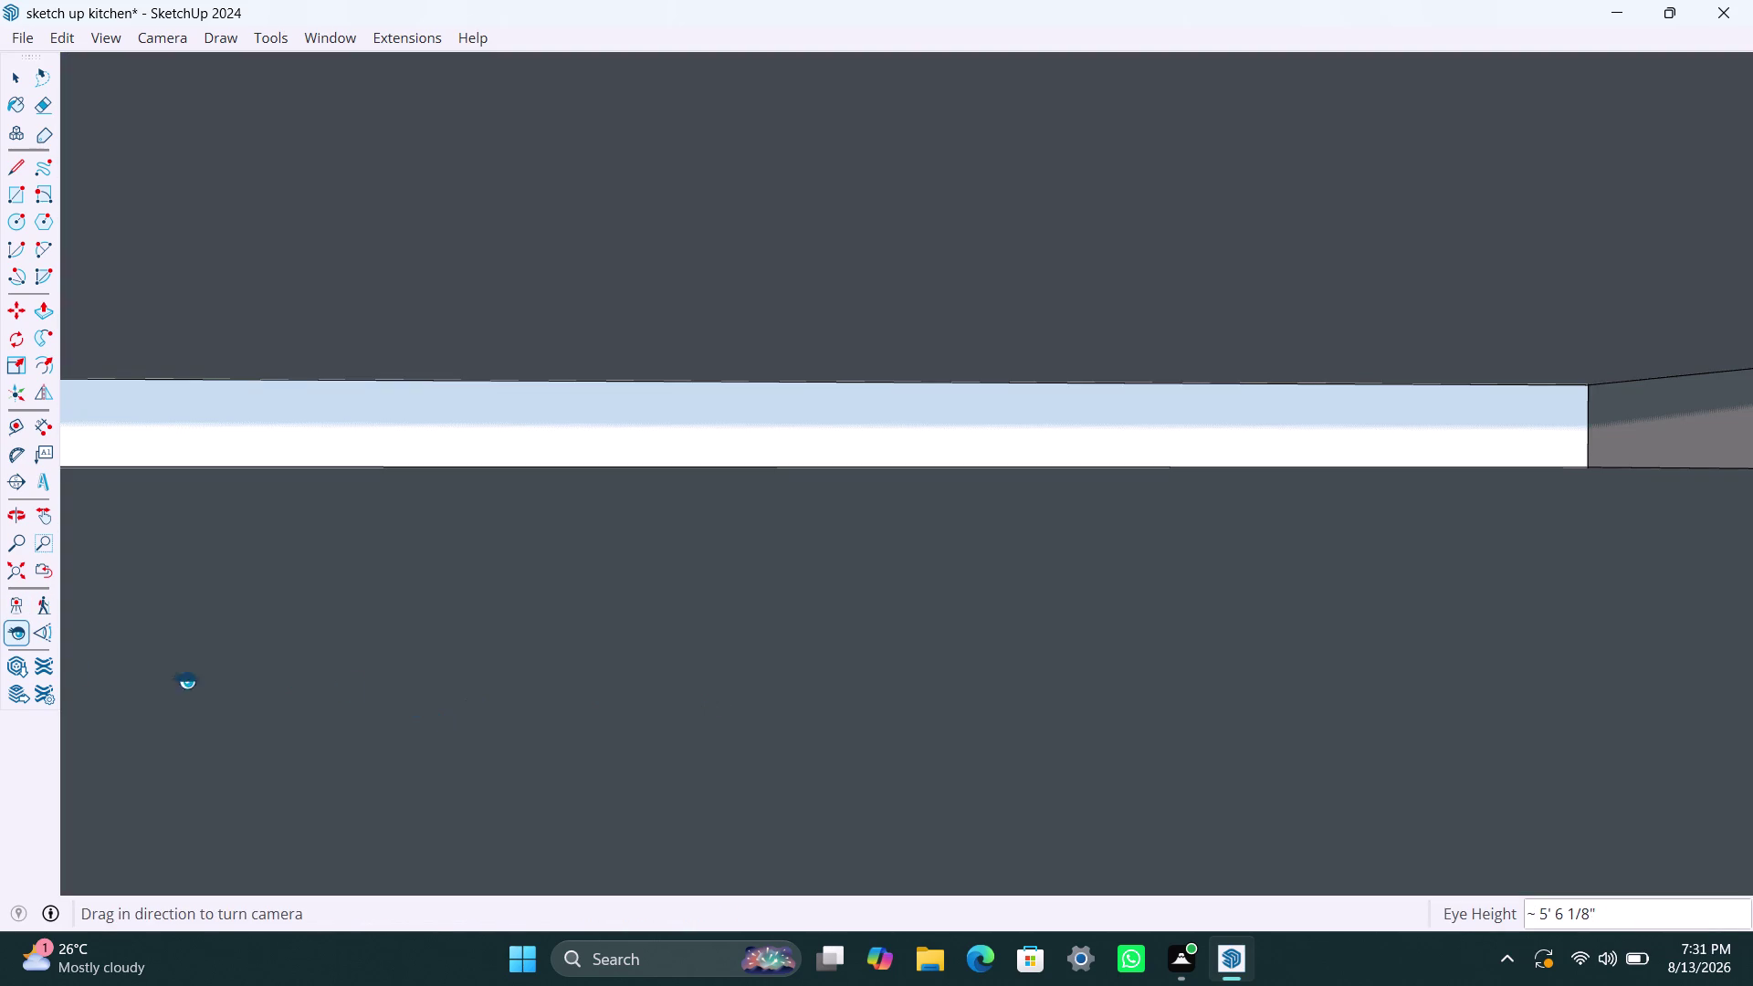
scroll(down, 3)
scroll(down, 3)
Orbit up above the room to look down into the open kitchen.
click(17, 570)
scroll(down, 3)
middle_drag(1076, 382, 874, 482)
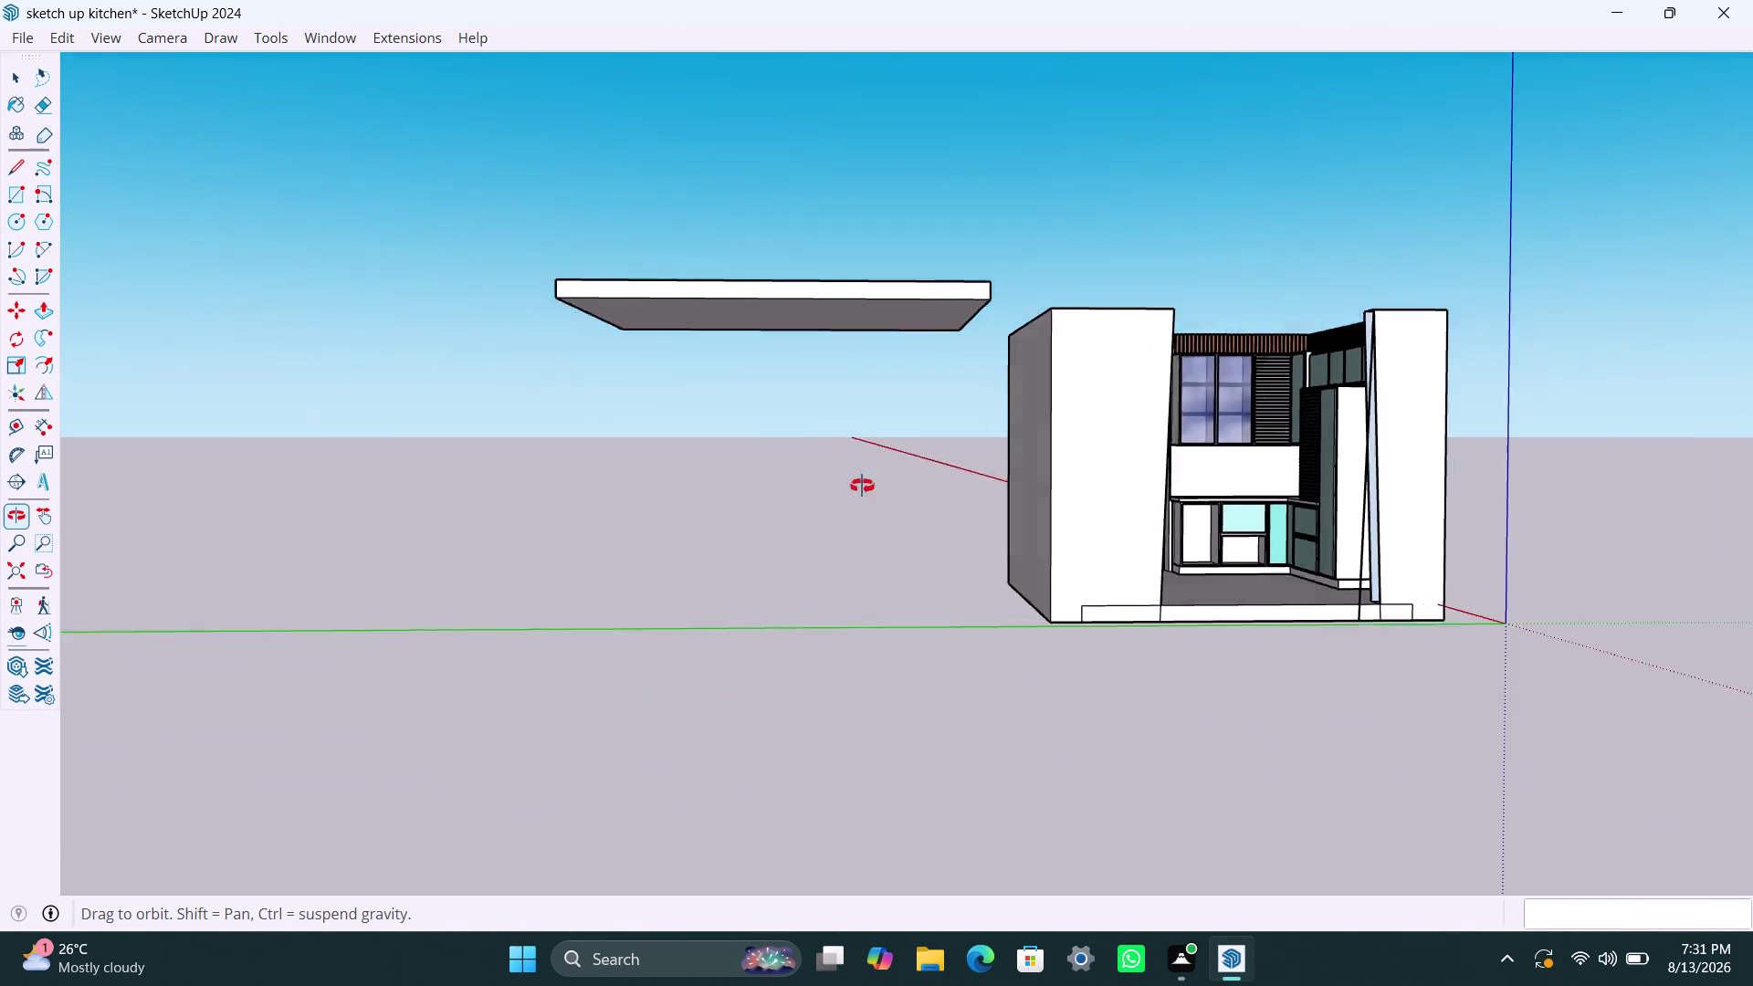
middle_drag(874, 482, 337, 515)
middle_drag(412, 453, 284, 601)
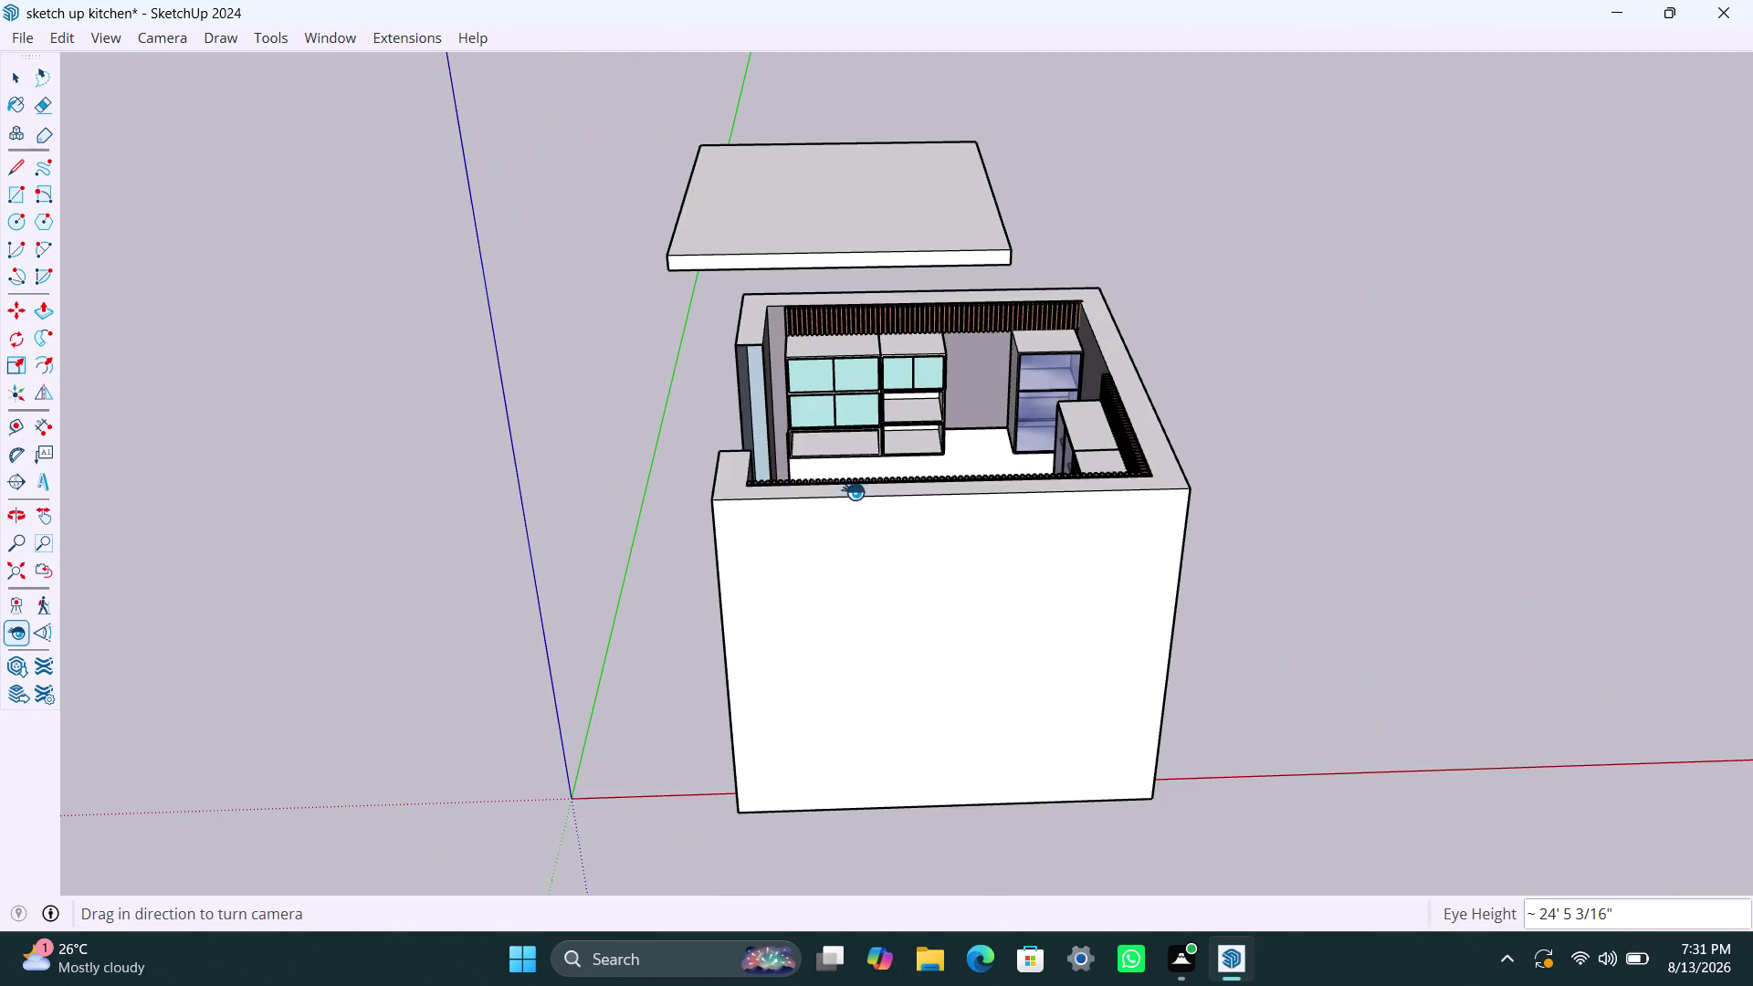
Look straight down into the kitchen and set a standing viewpoint on its floor.
scroll(up, 3)
middle_drag(844, 478, 794, 920)
middle_drag(935, 626, 921, 704)
click(15, 603)
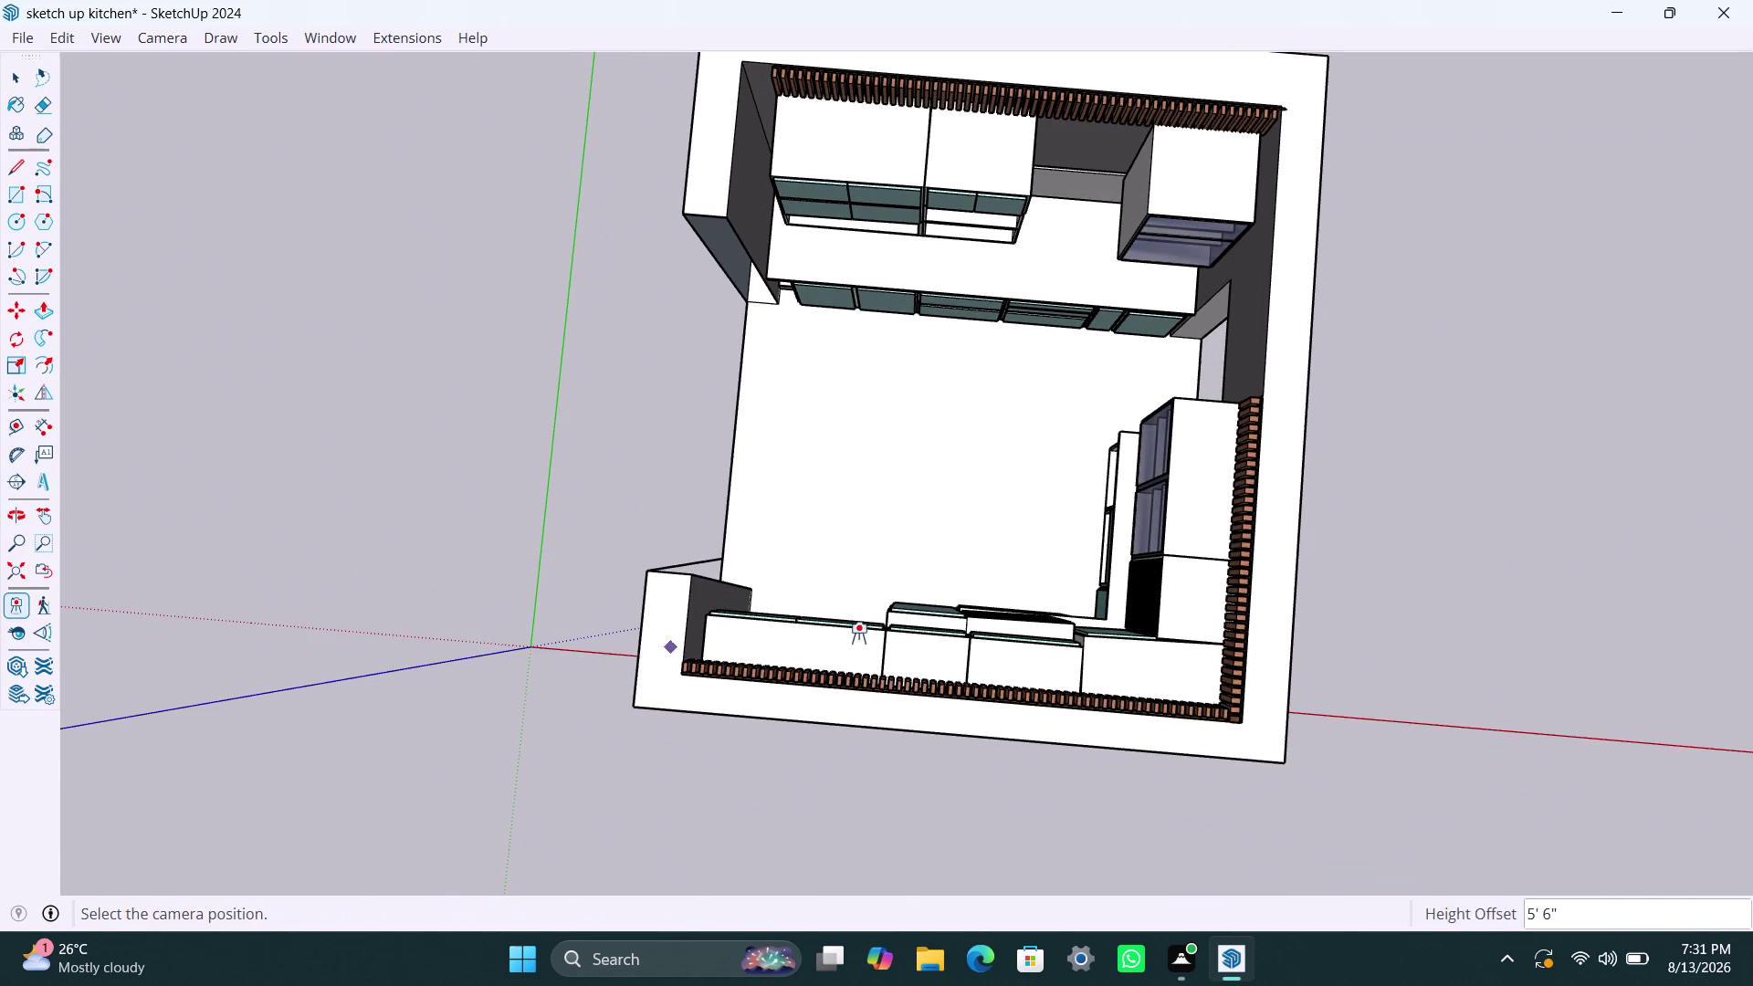
click(944, 593)
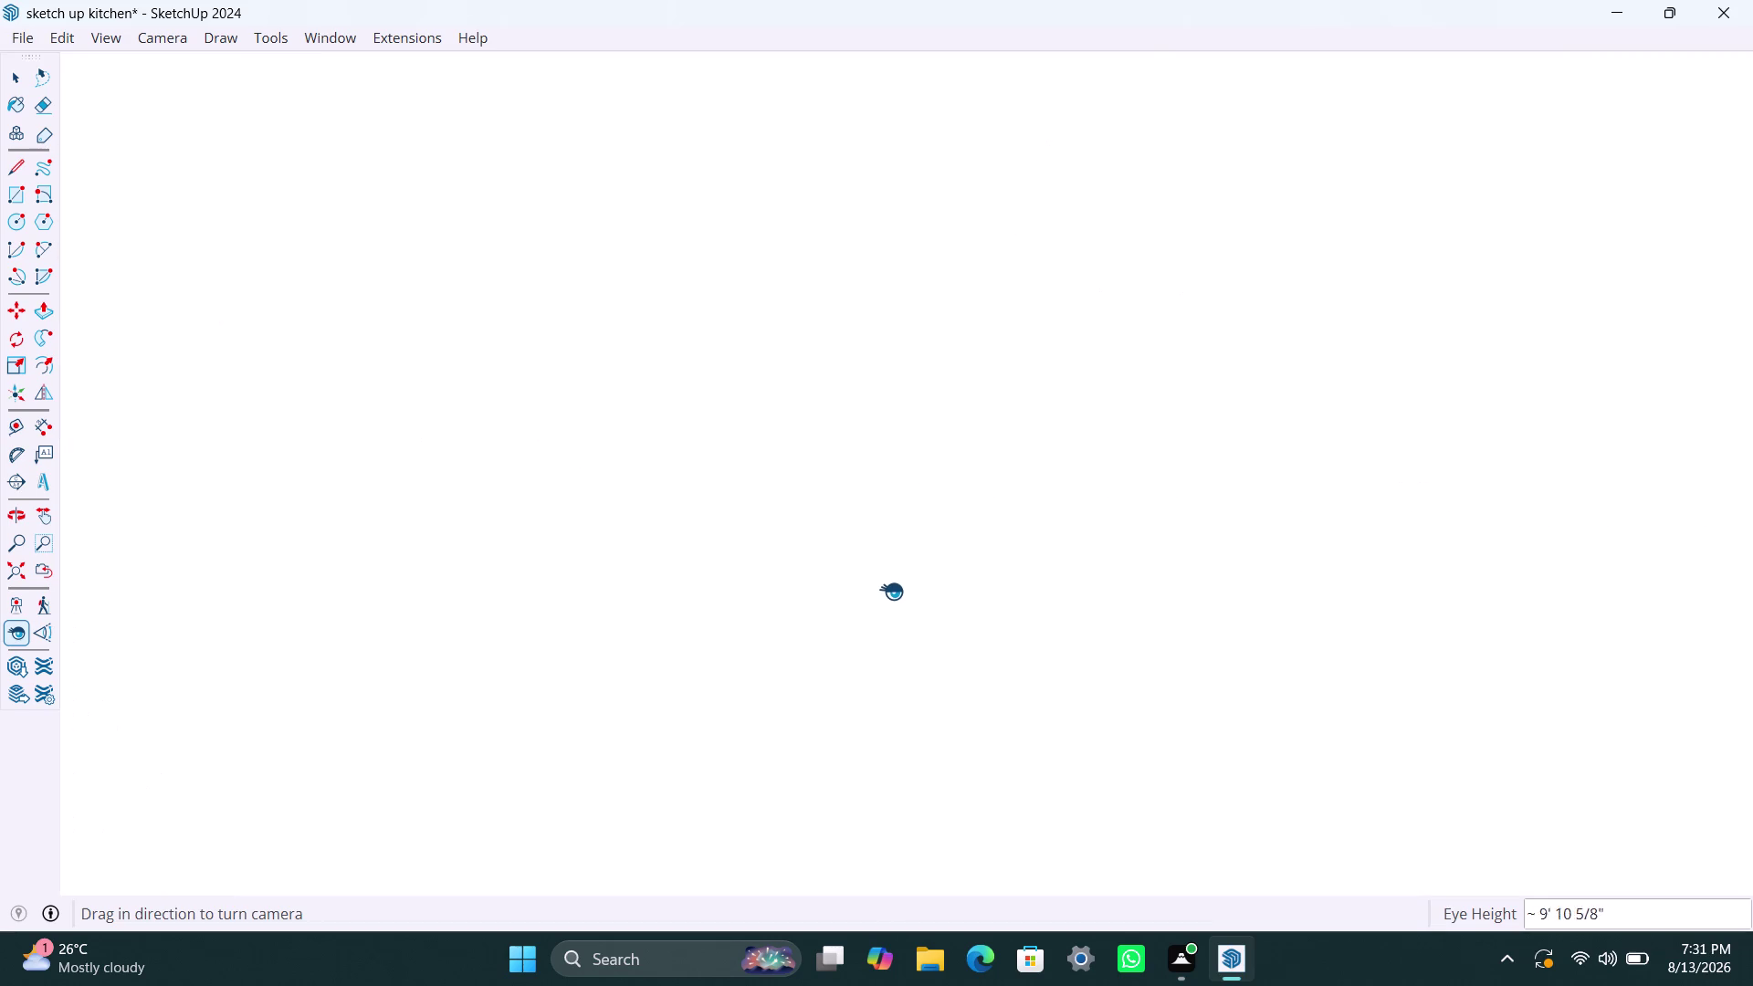
Reposition the standing viewpoint at a new spot and then near the wall.
scroll(down, 3)
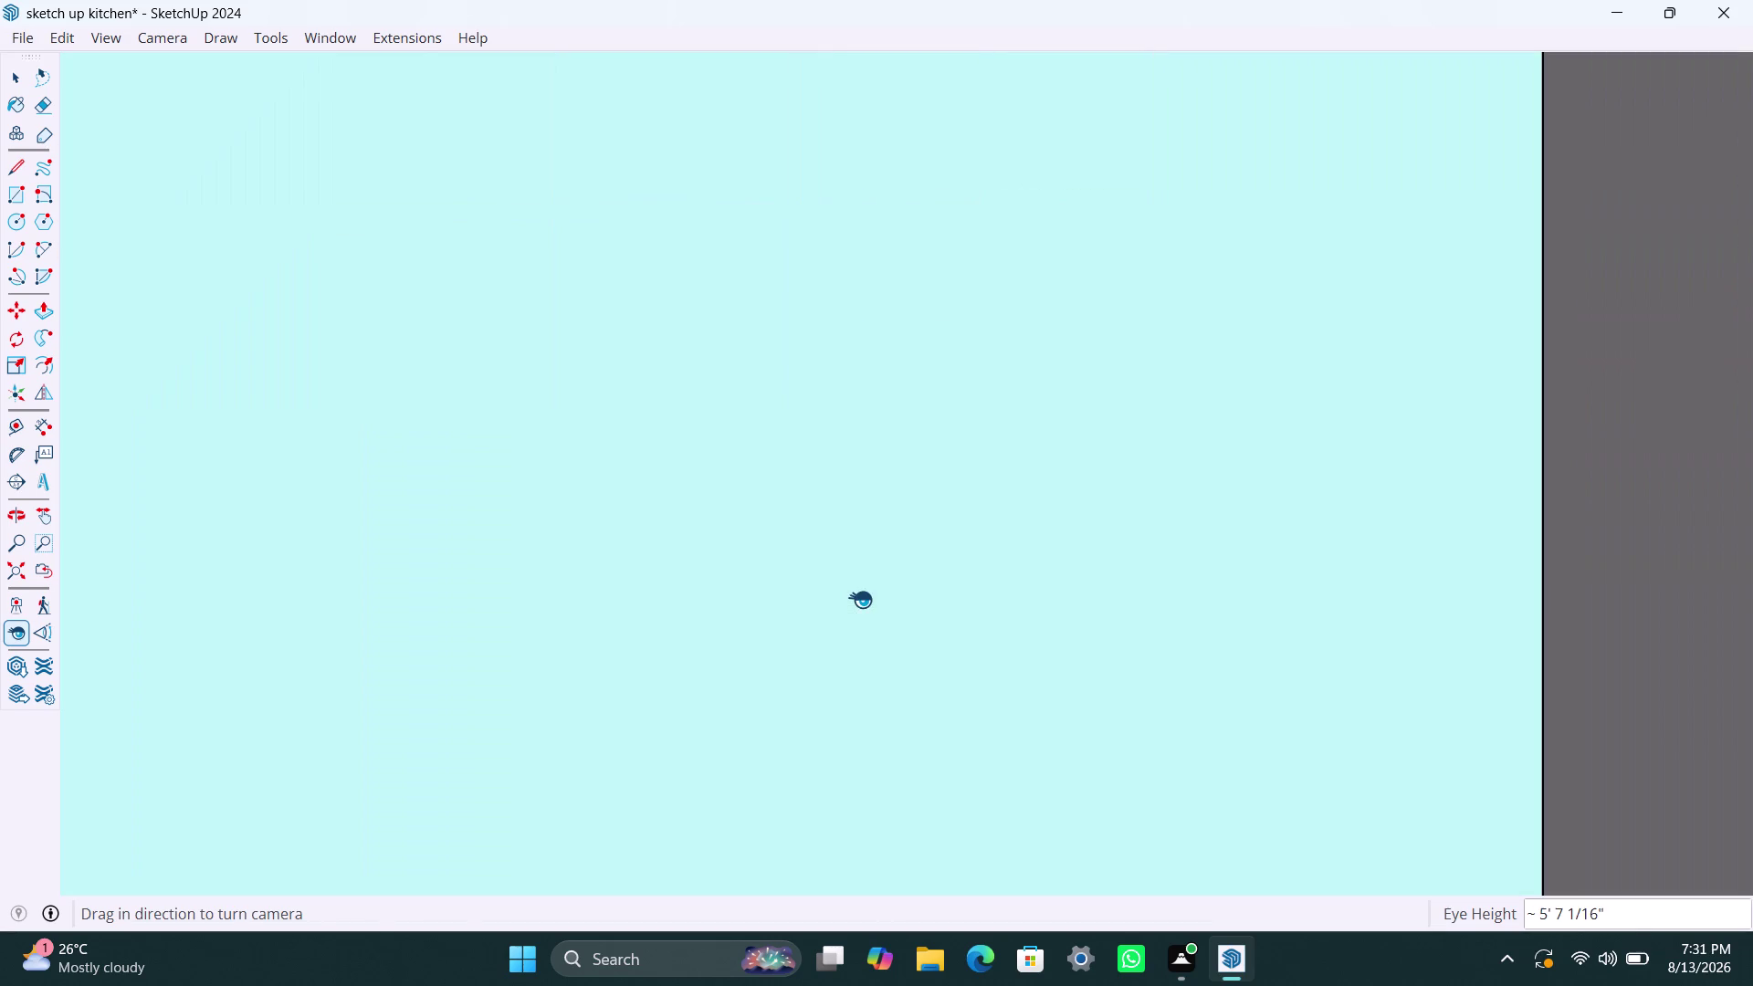
click(17, 599)
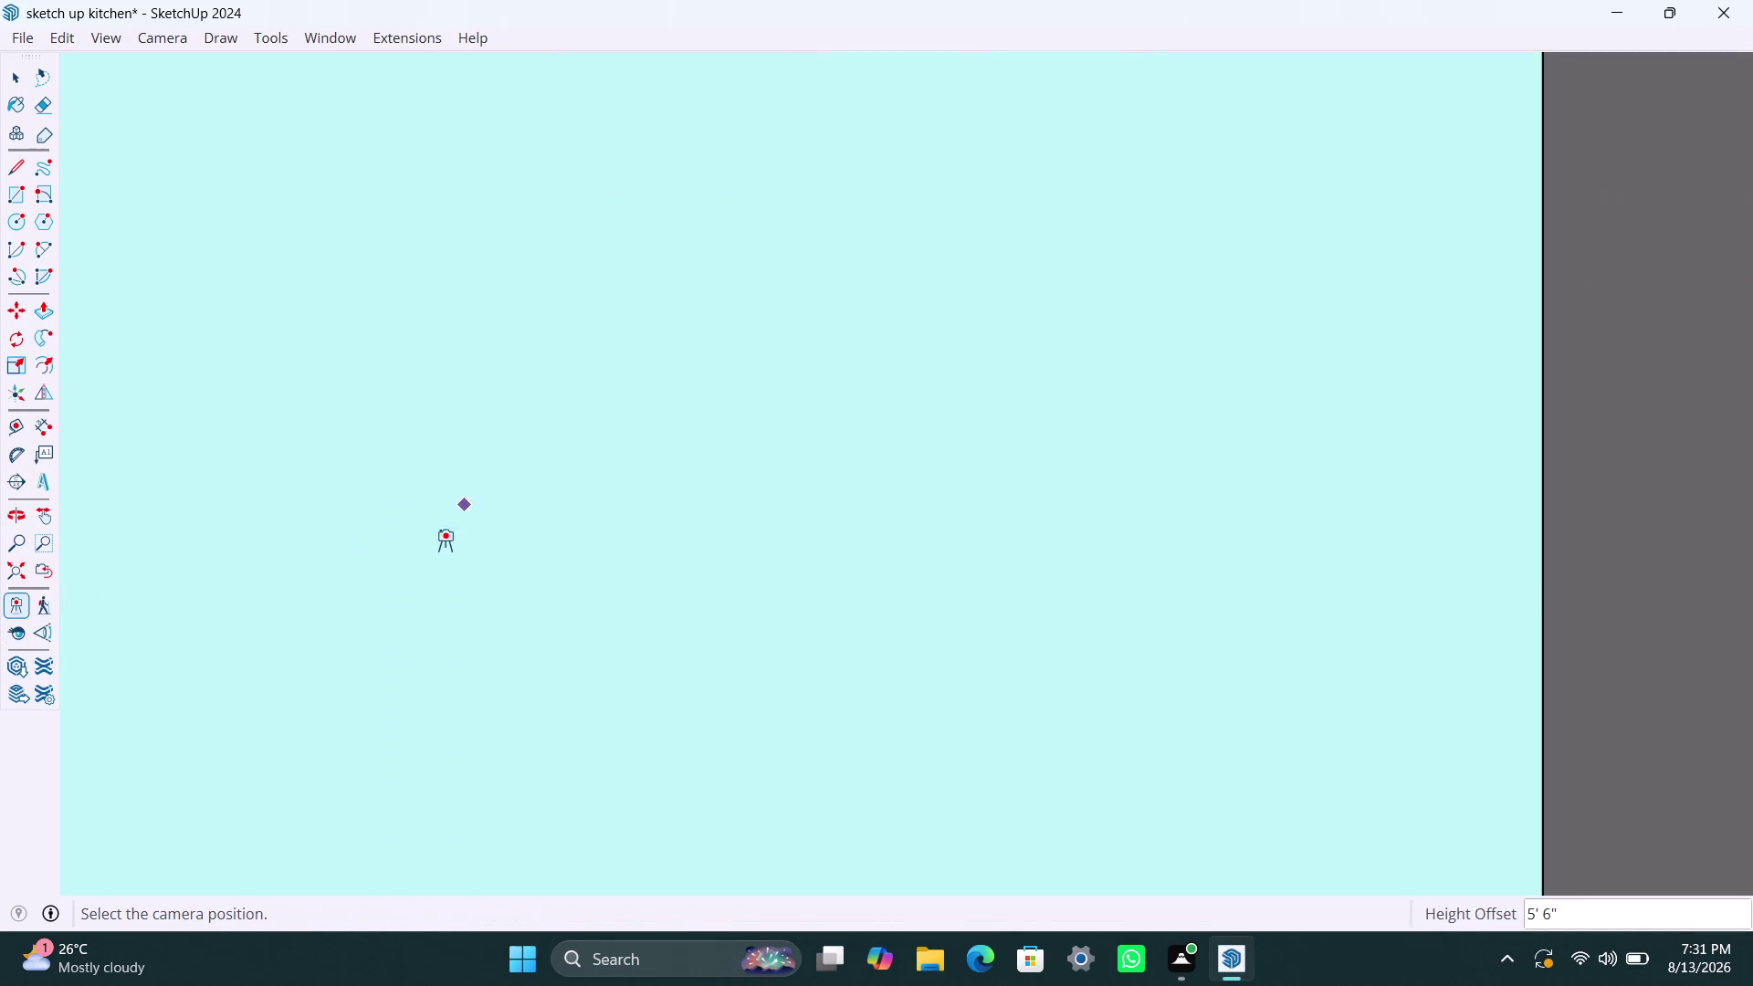
click(11, 574)
scroll(down, 3)
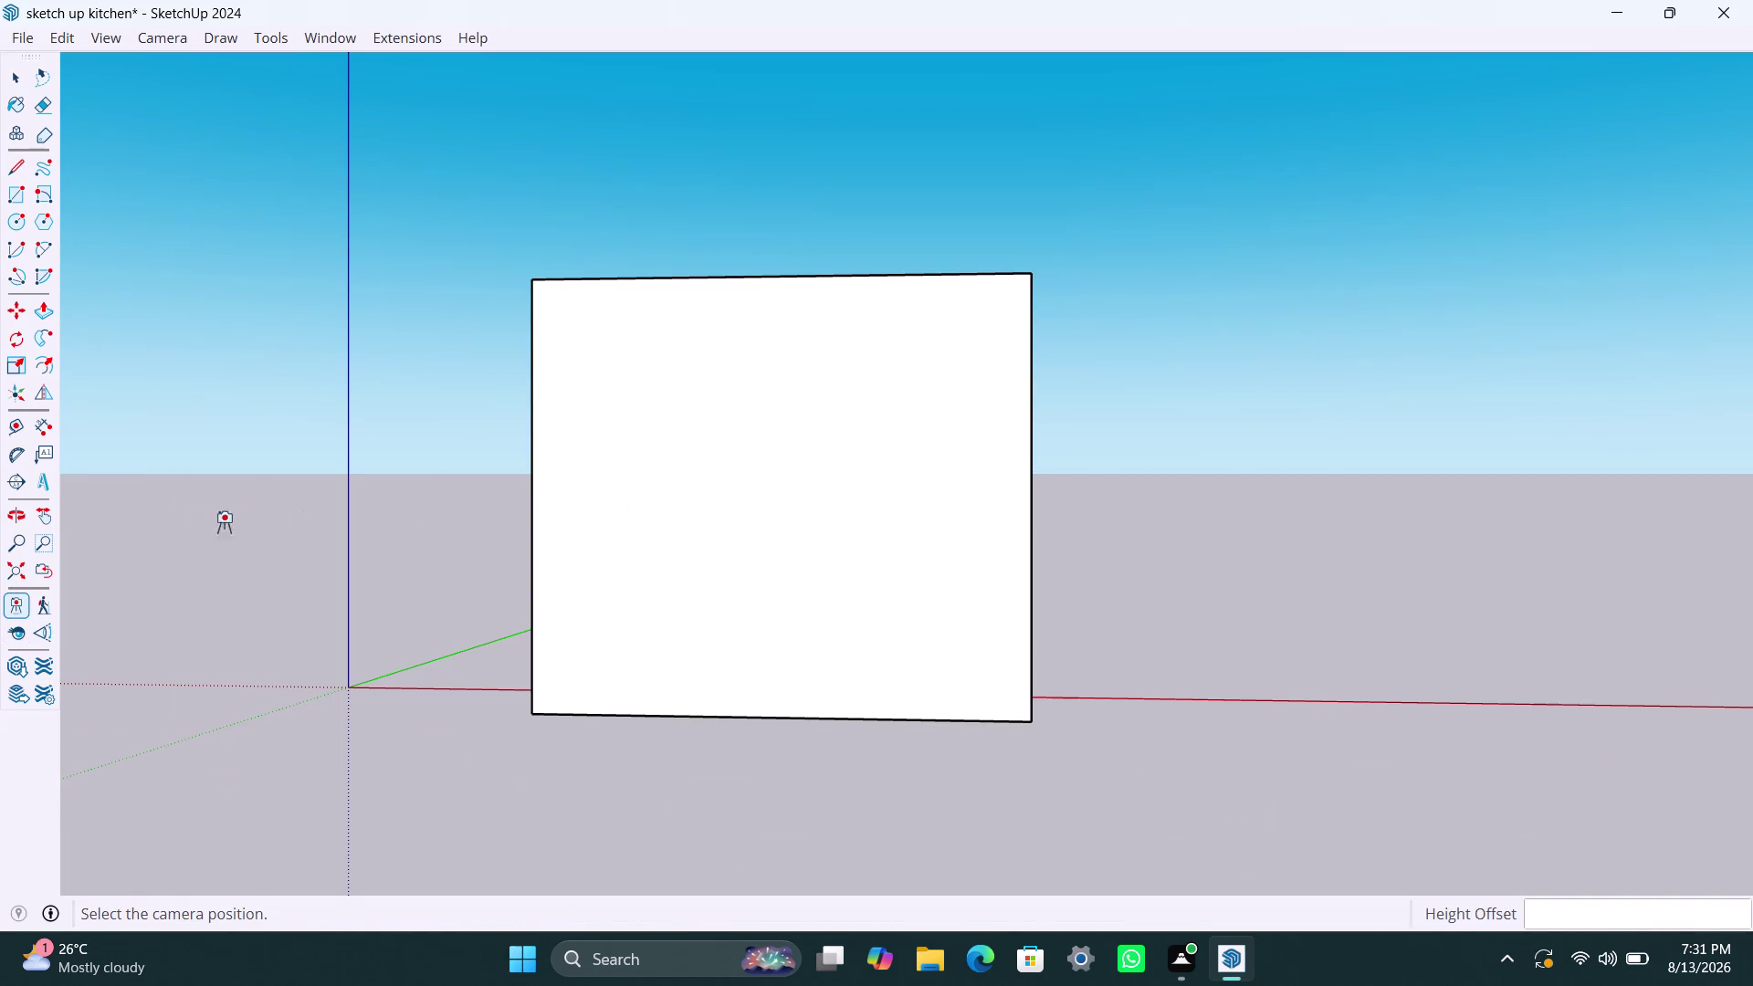
click(9, 599)
click(757, 762)
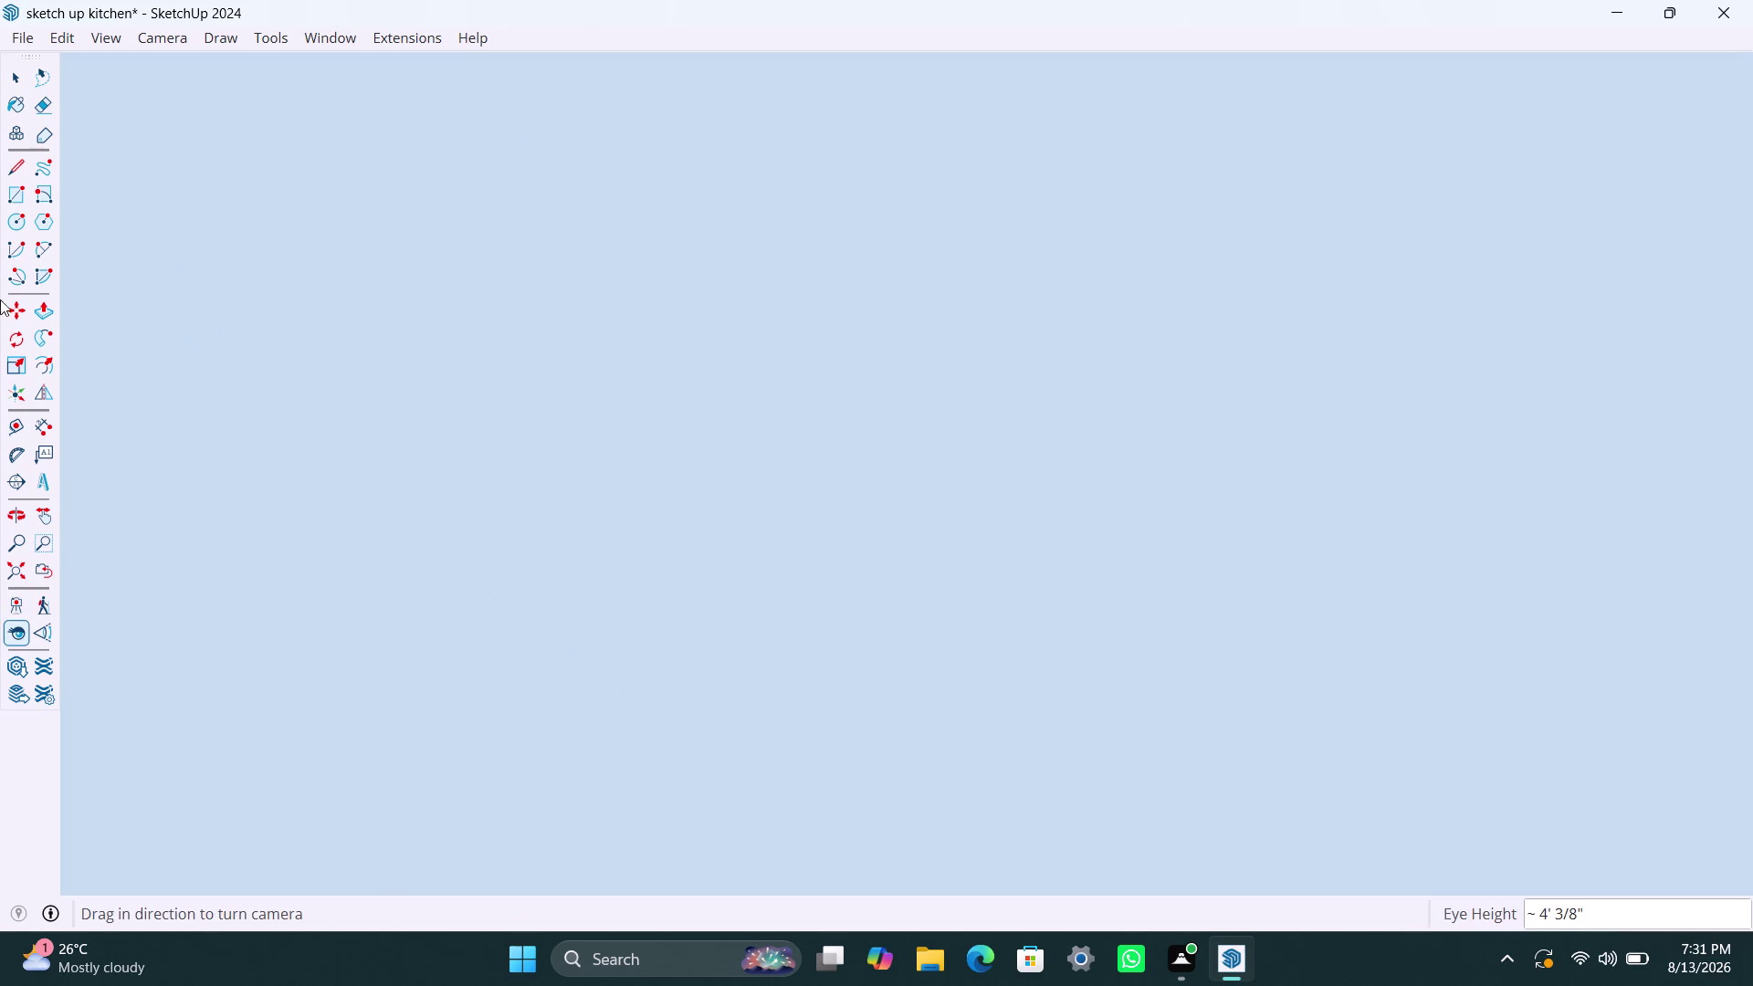
Fit the entire model into view.
click(21, 599)
scroll(down, 3)
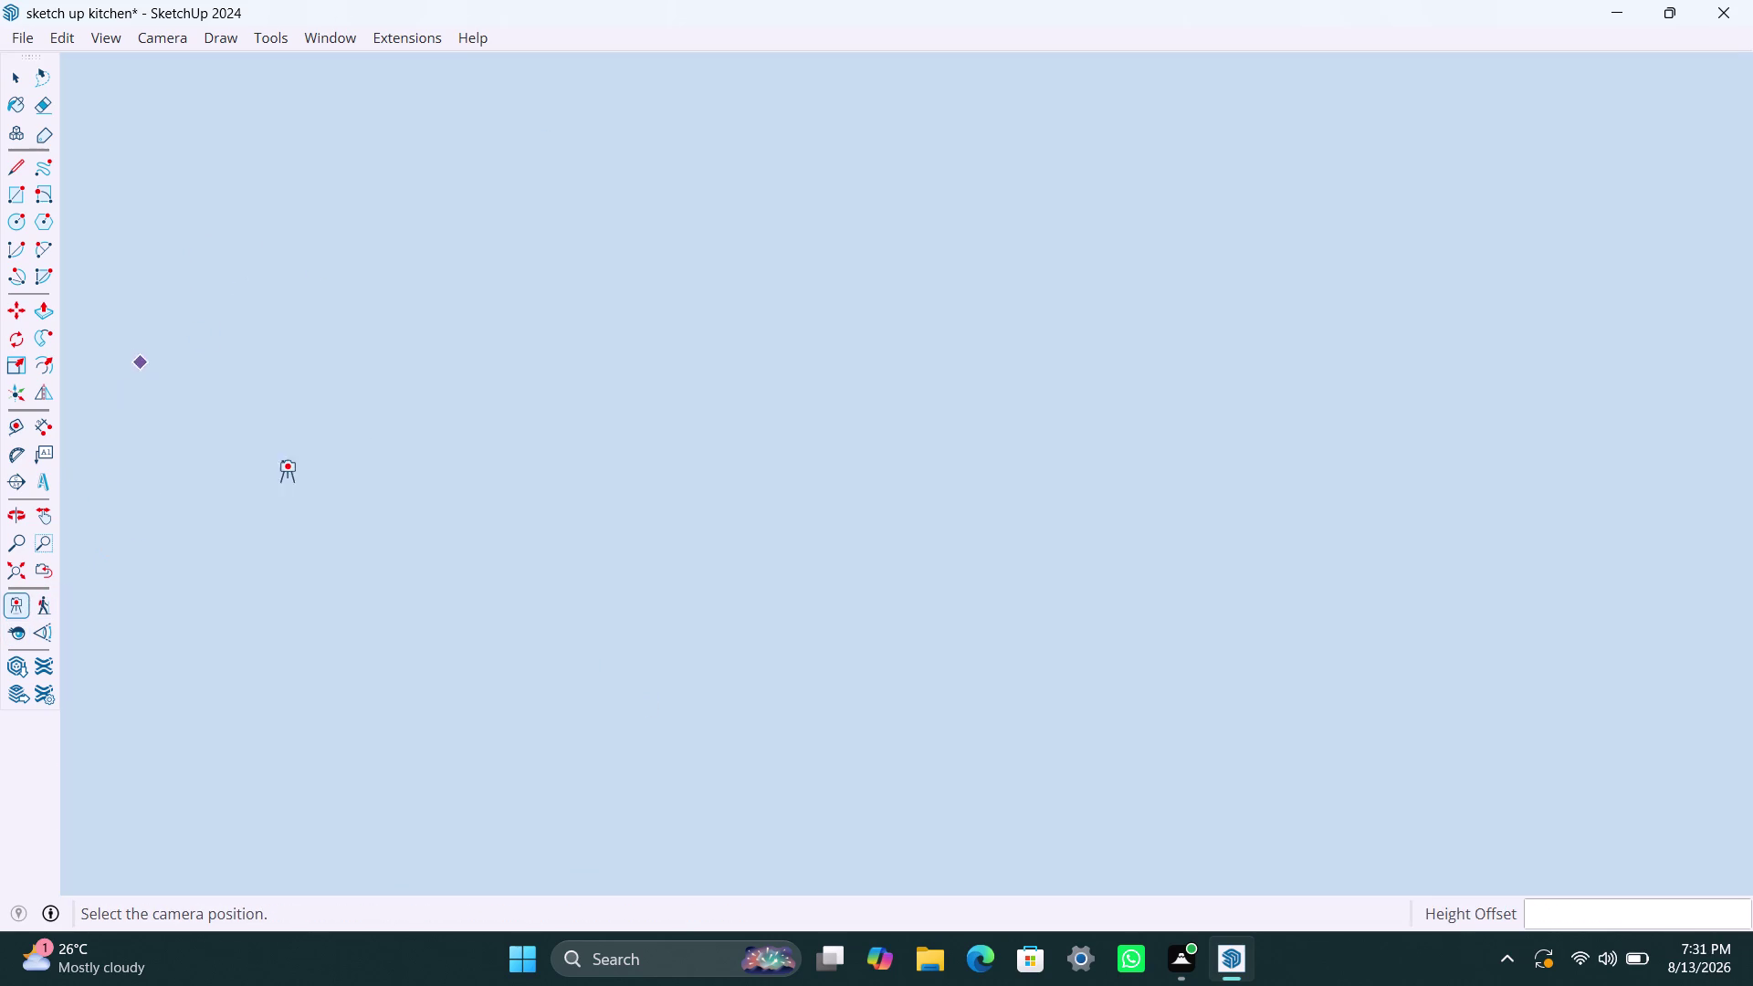
scroll(down, 3)
click(19, 564)
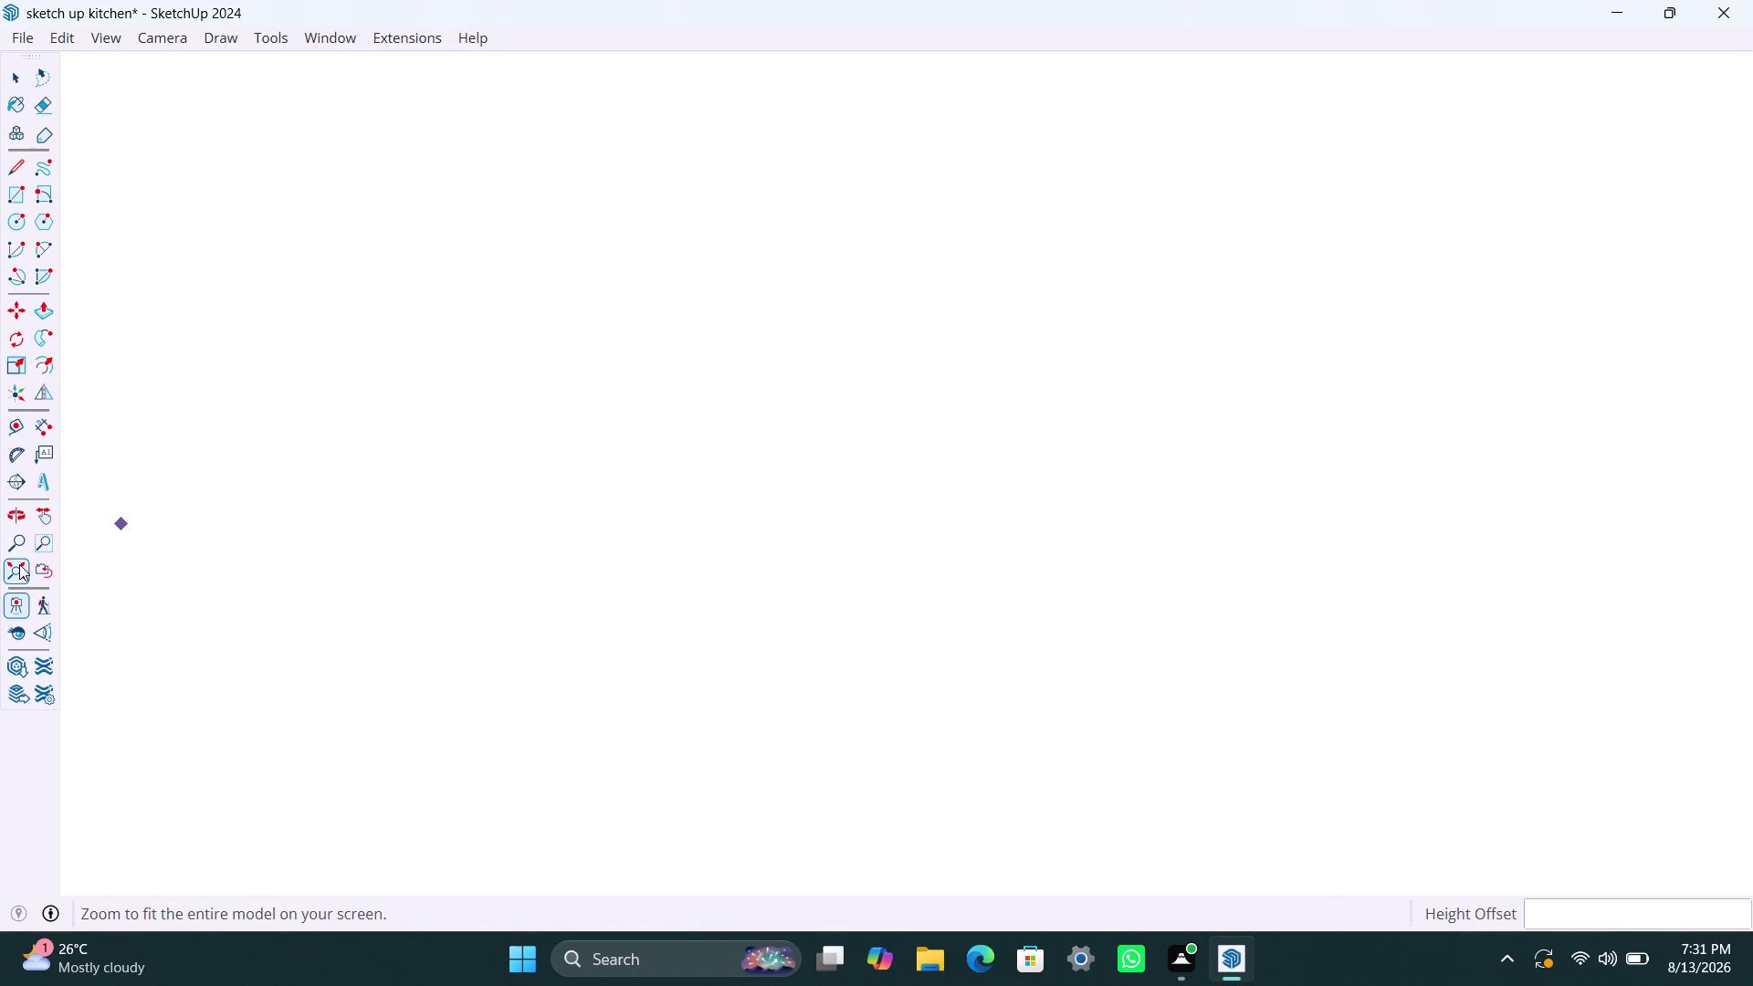
scroll(down, 3)
Orbit to face the kitchen interior and place the camera inside.
middle_drag(284, 519, 309, 540)
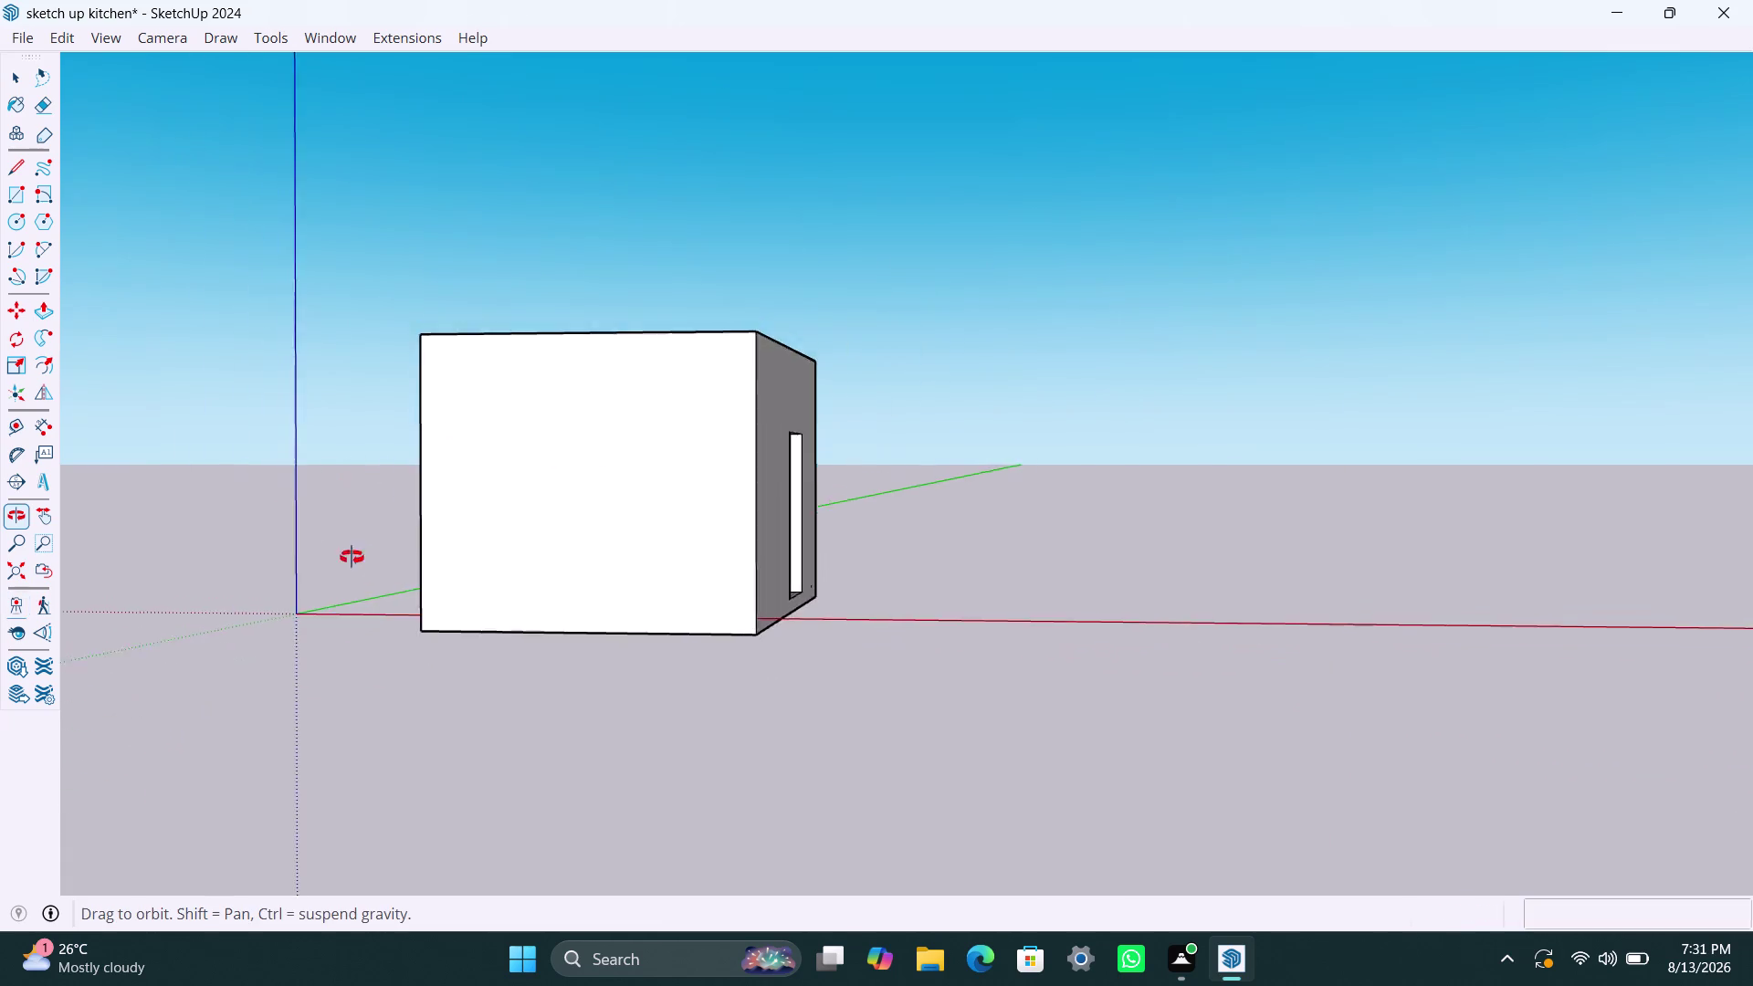
middle_drag(308, 539, 986, 667)
scroll(down, 3)
middle_drag(231, 725, 578, 763)
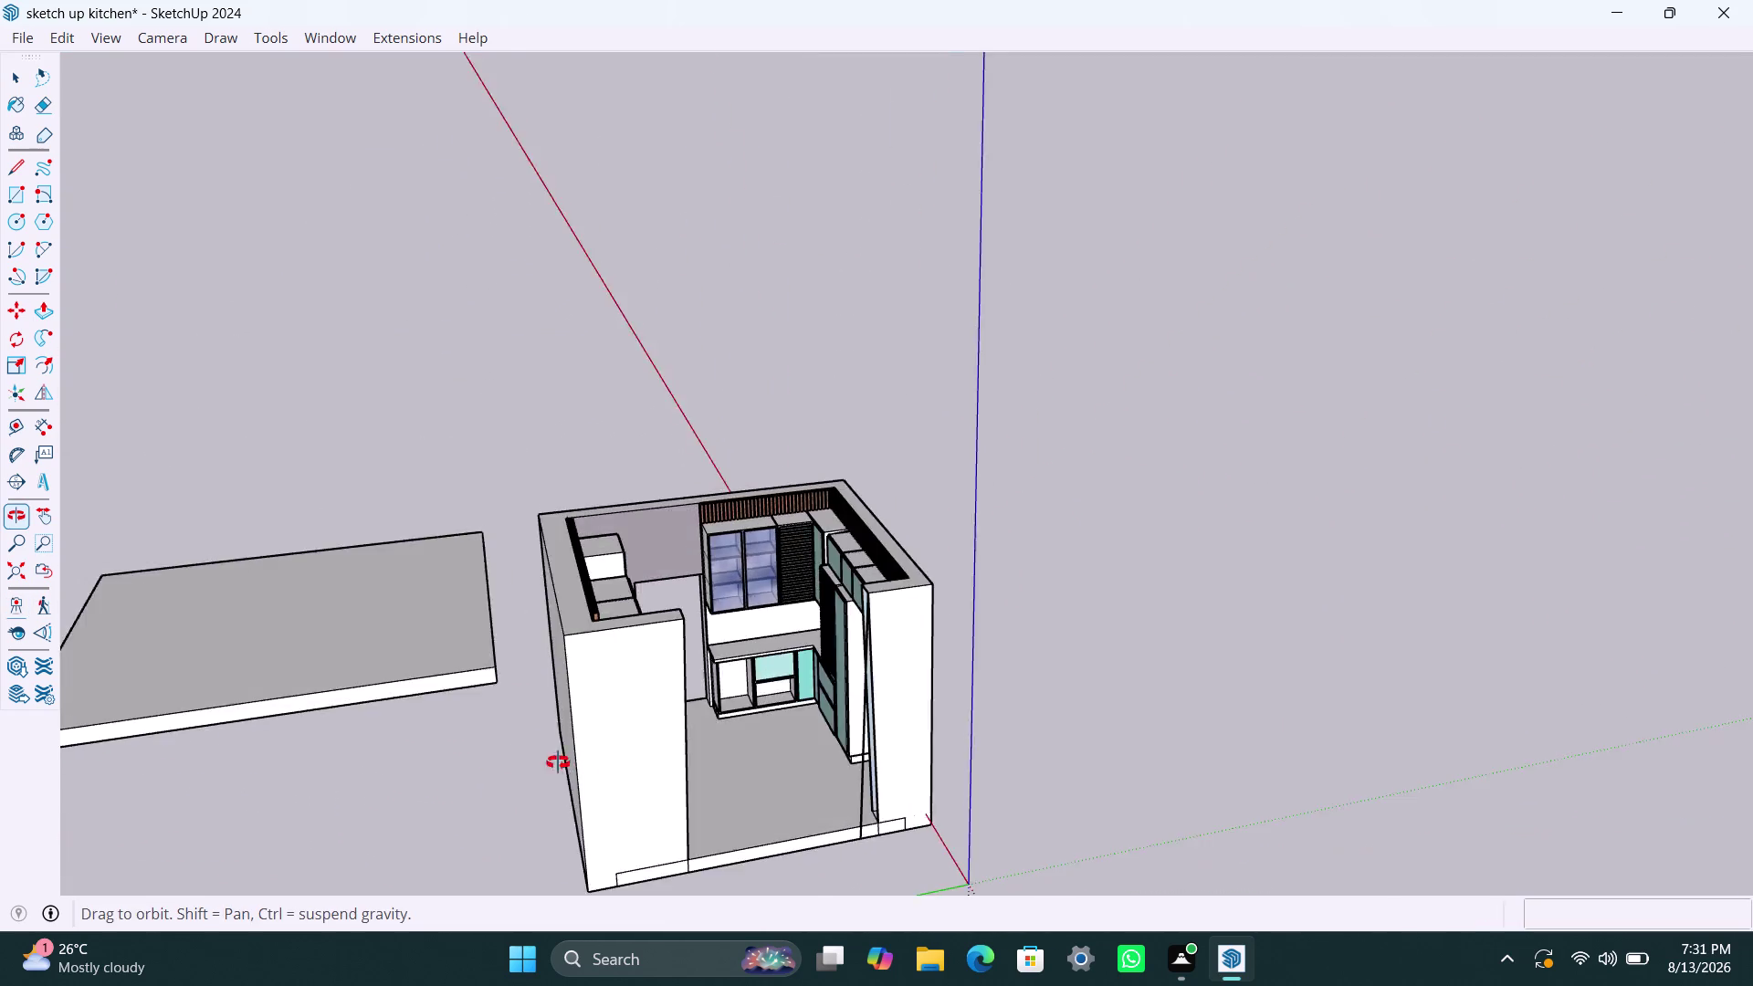
middle_drag(579, 763, 489, 756)
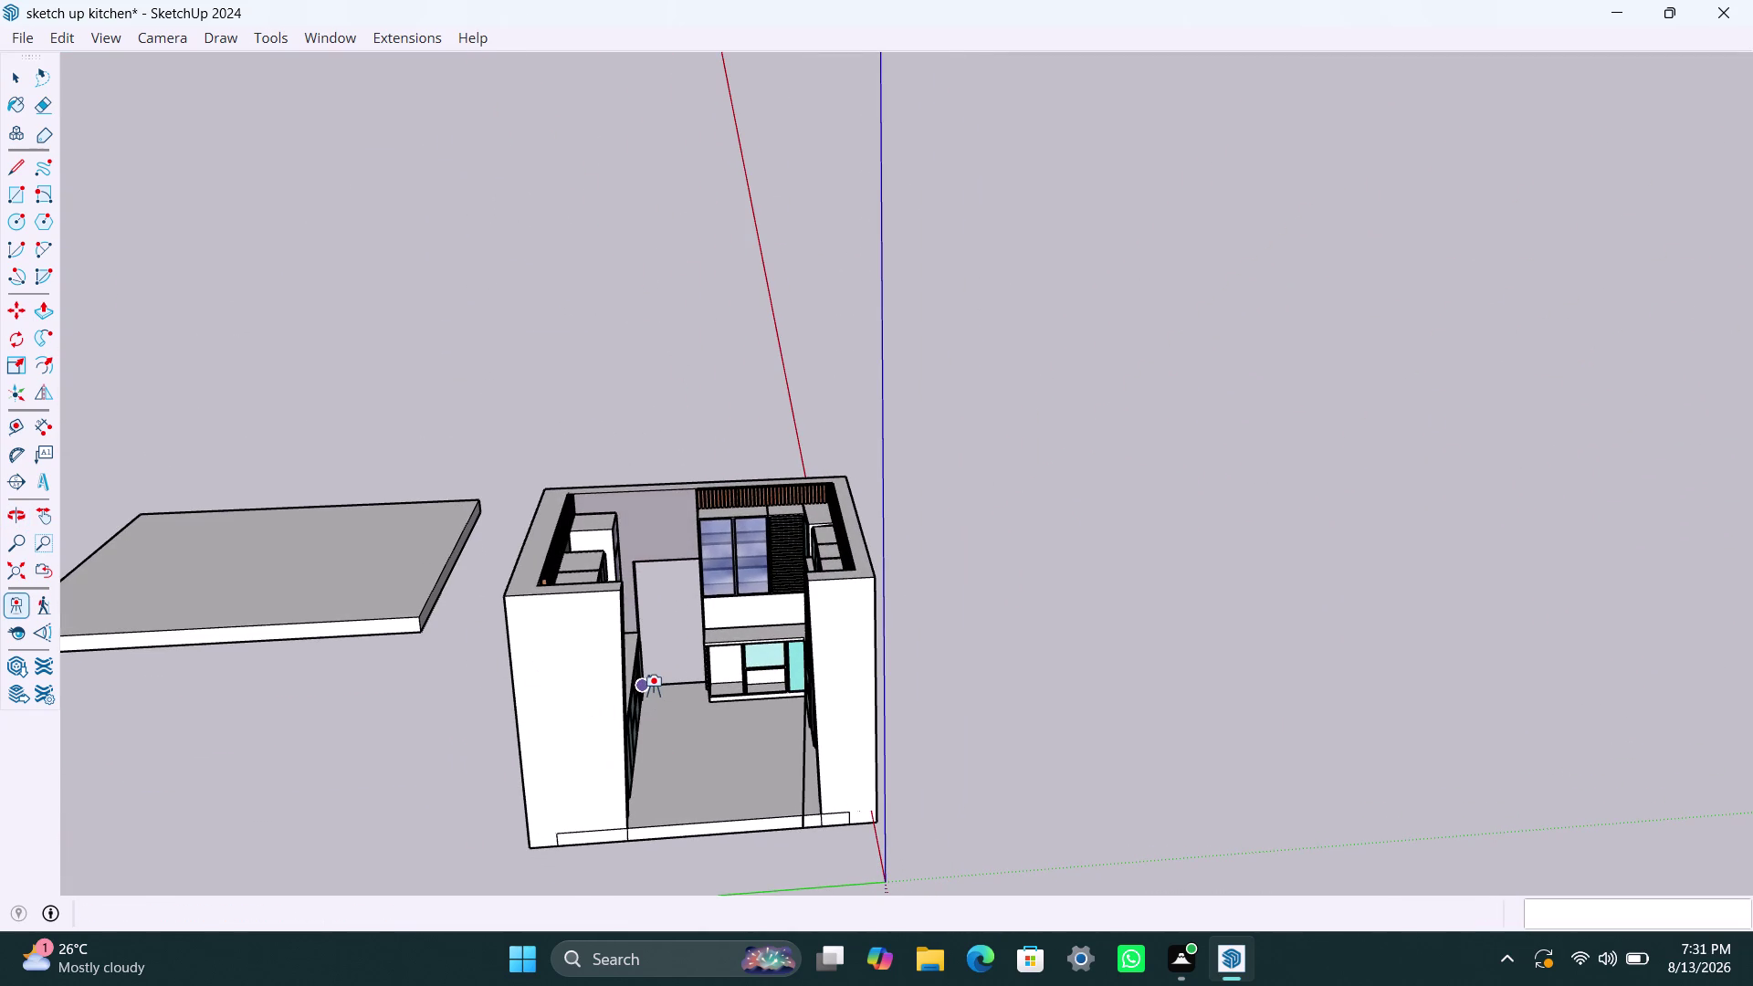
click(653, 683)
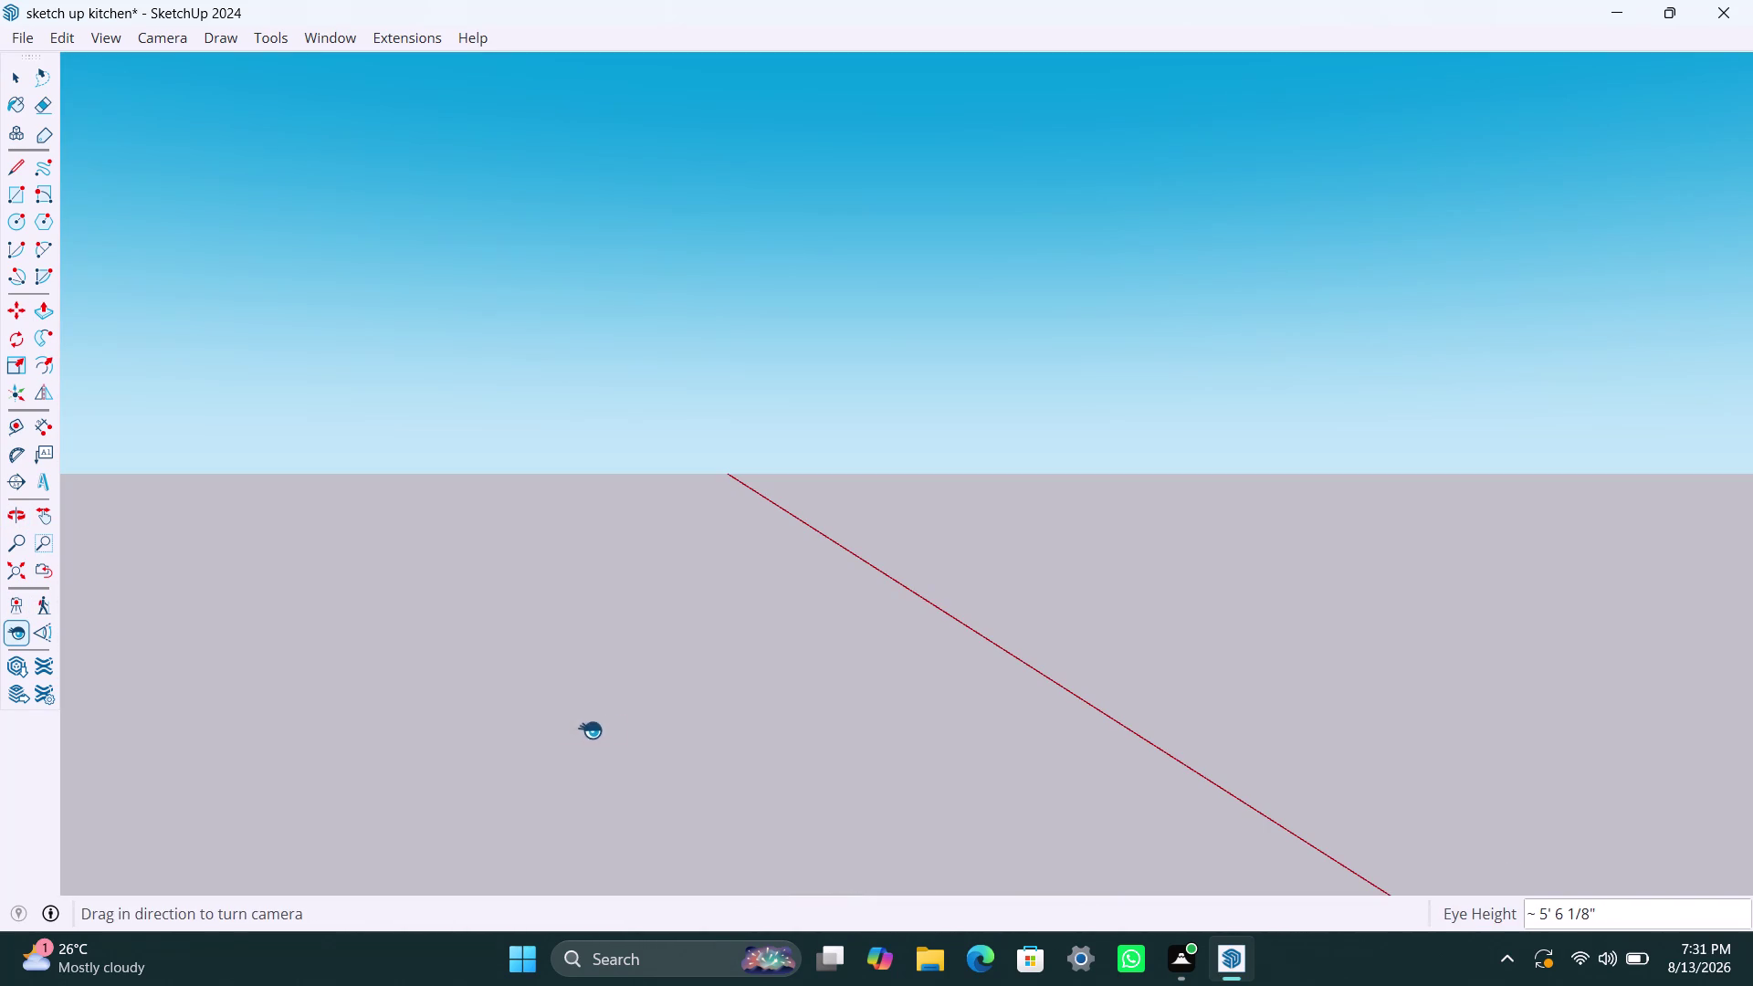
Stand the camera at a different spot inside the kitchen.
scroll(down, 3)
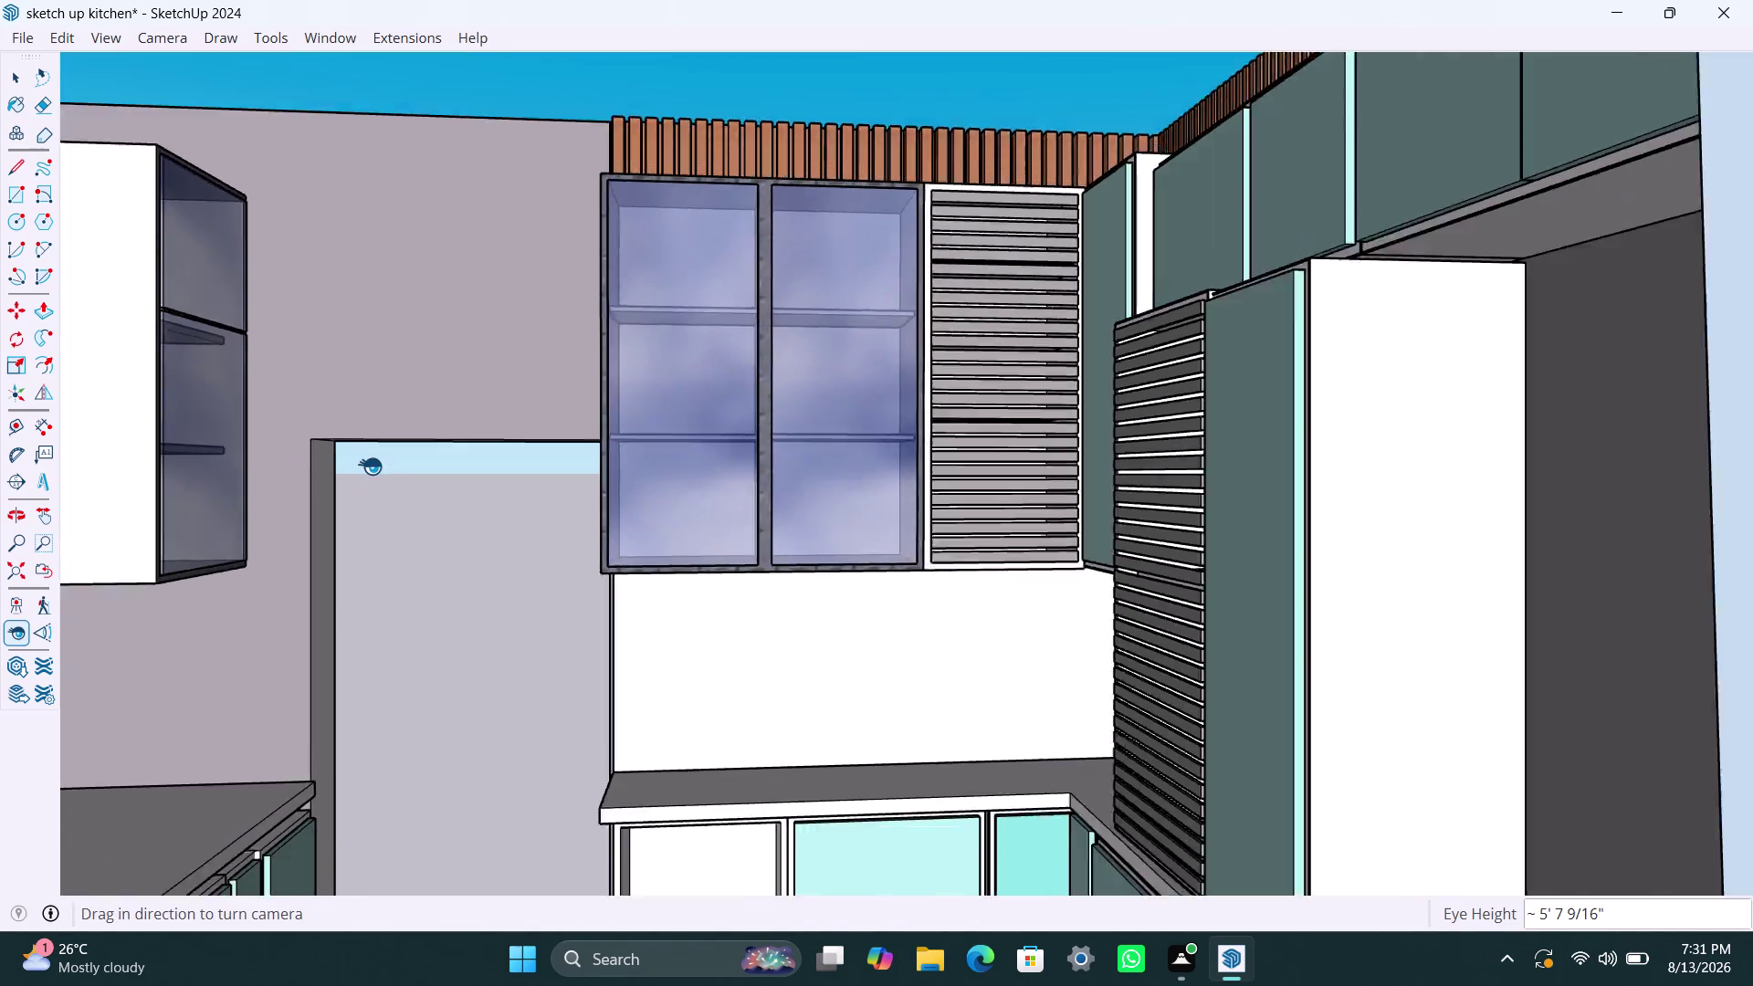
scroll(down, 3)
scroll(down, 3)
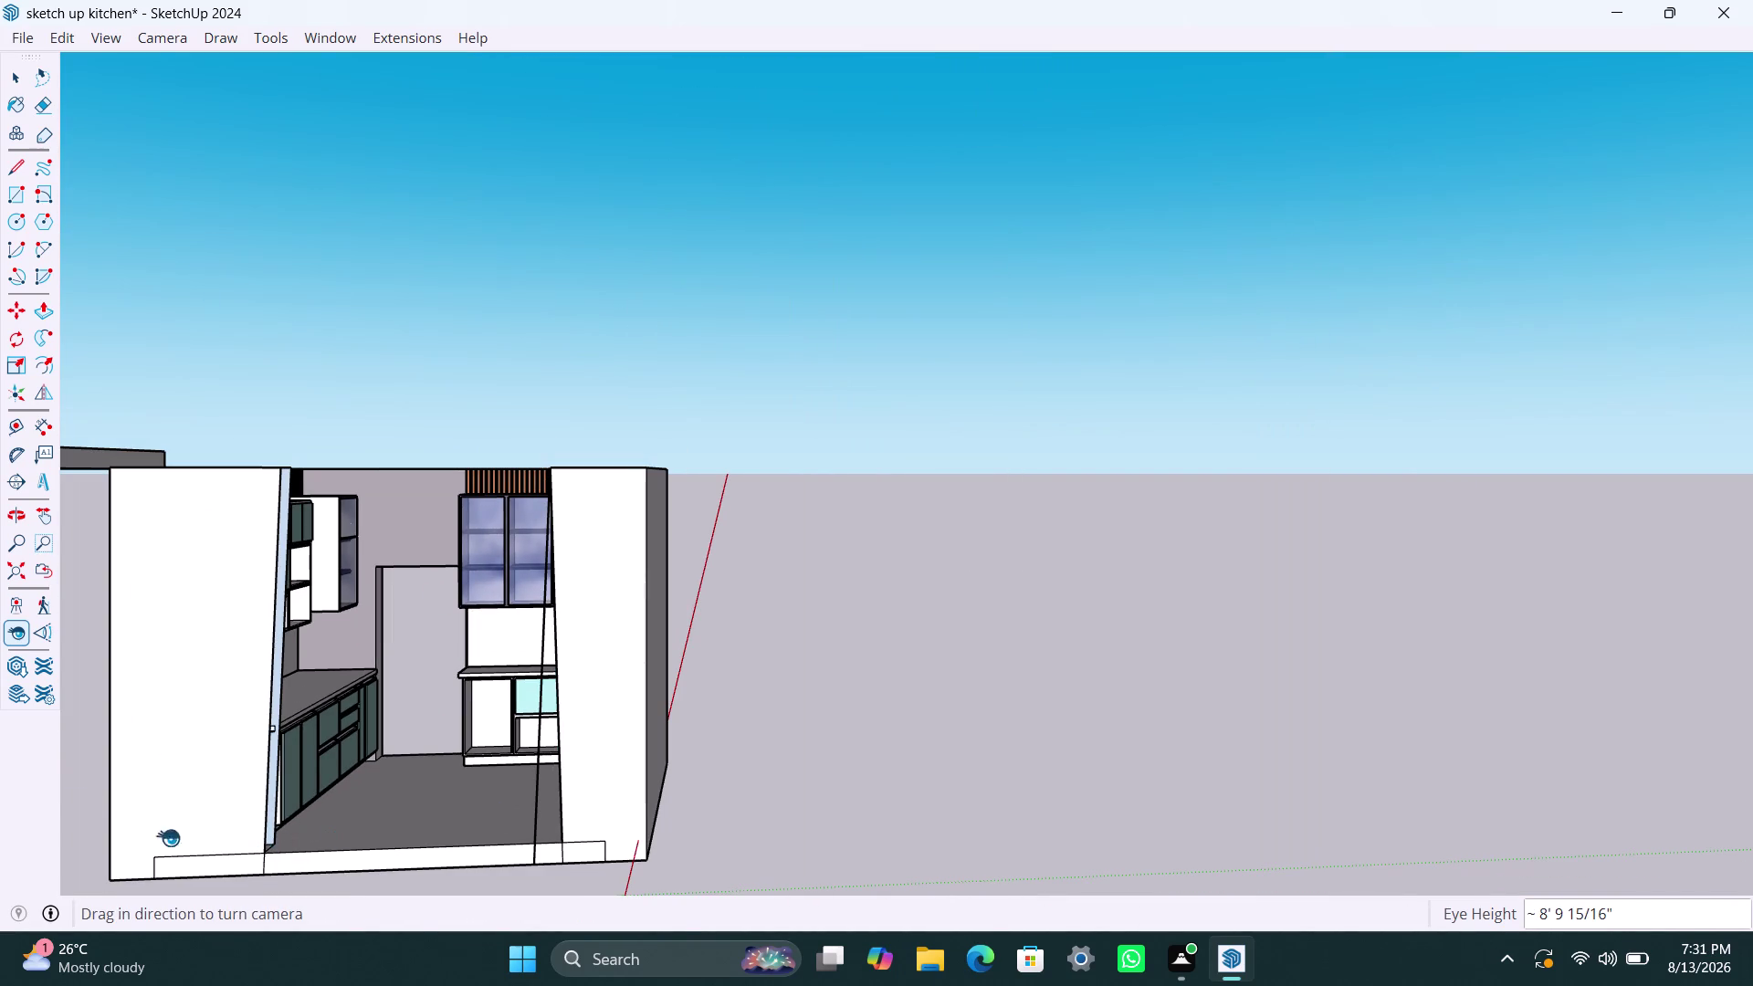
click(6, 608)
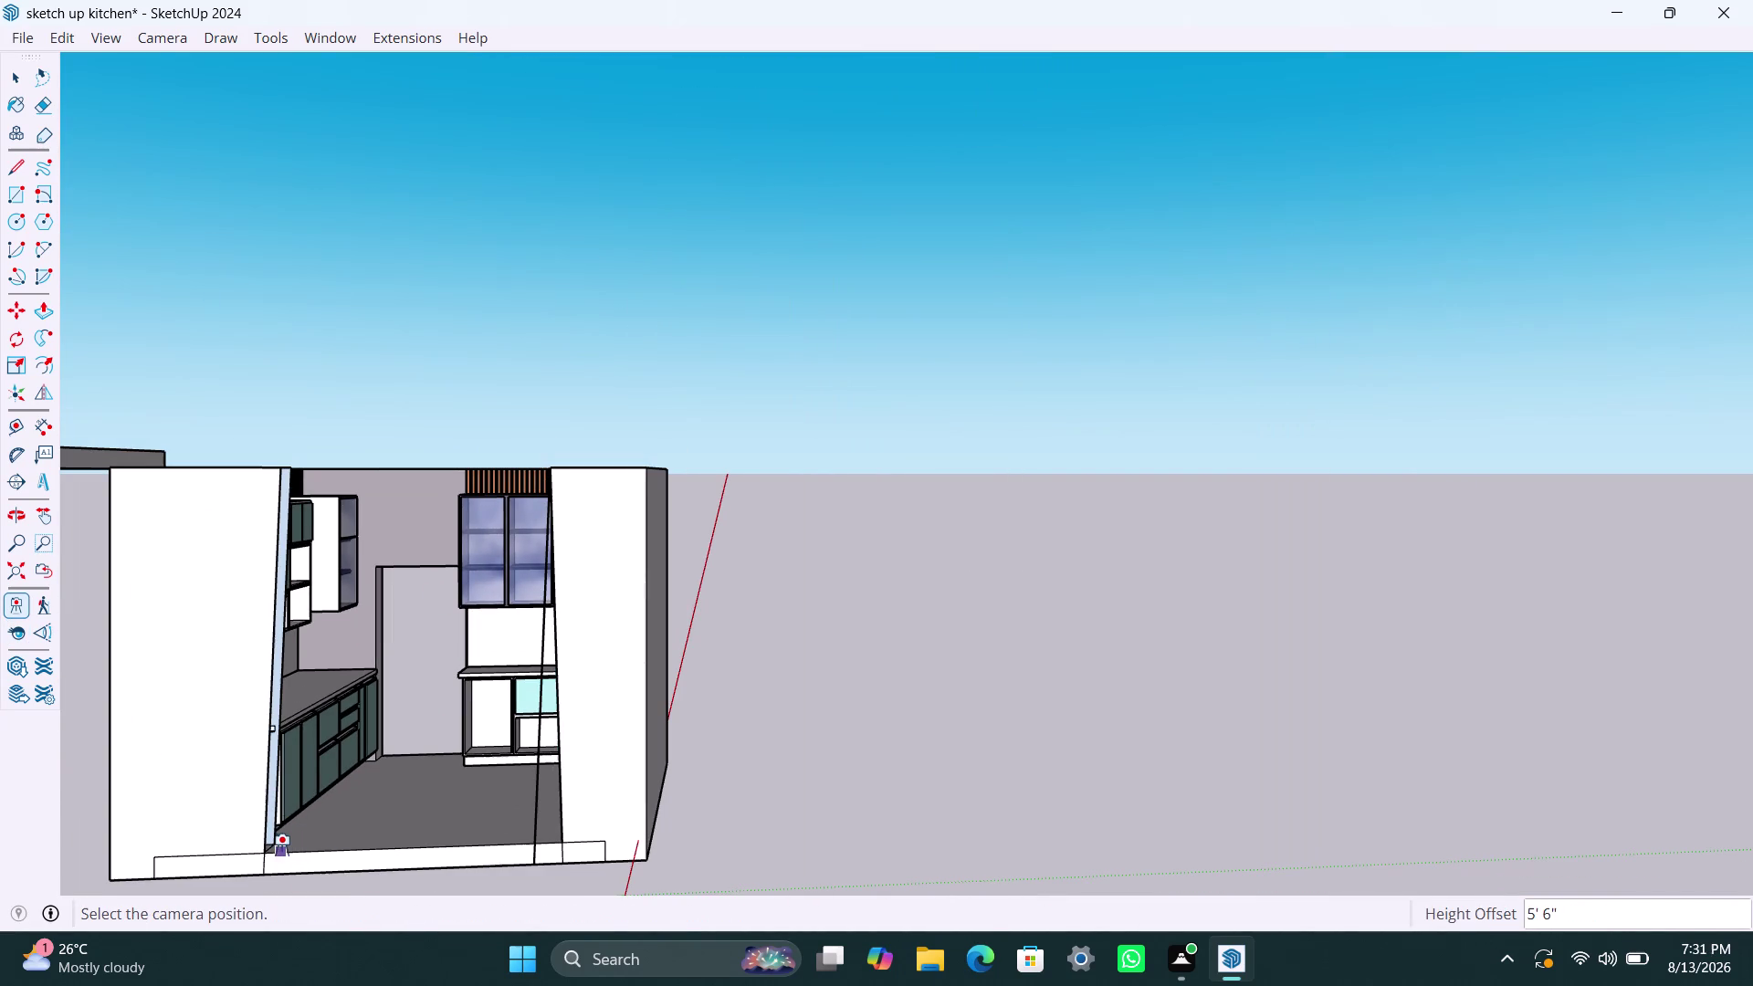
click(280, 847)
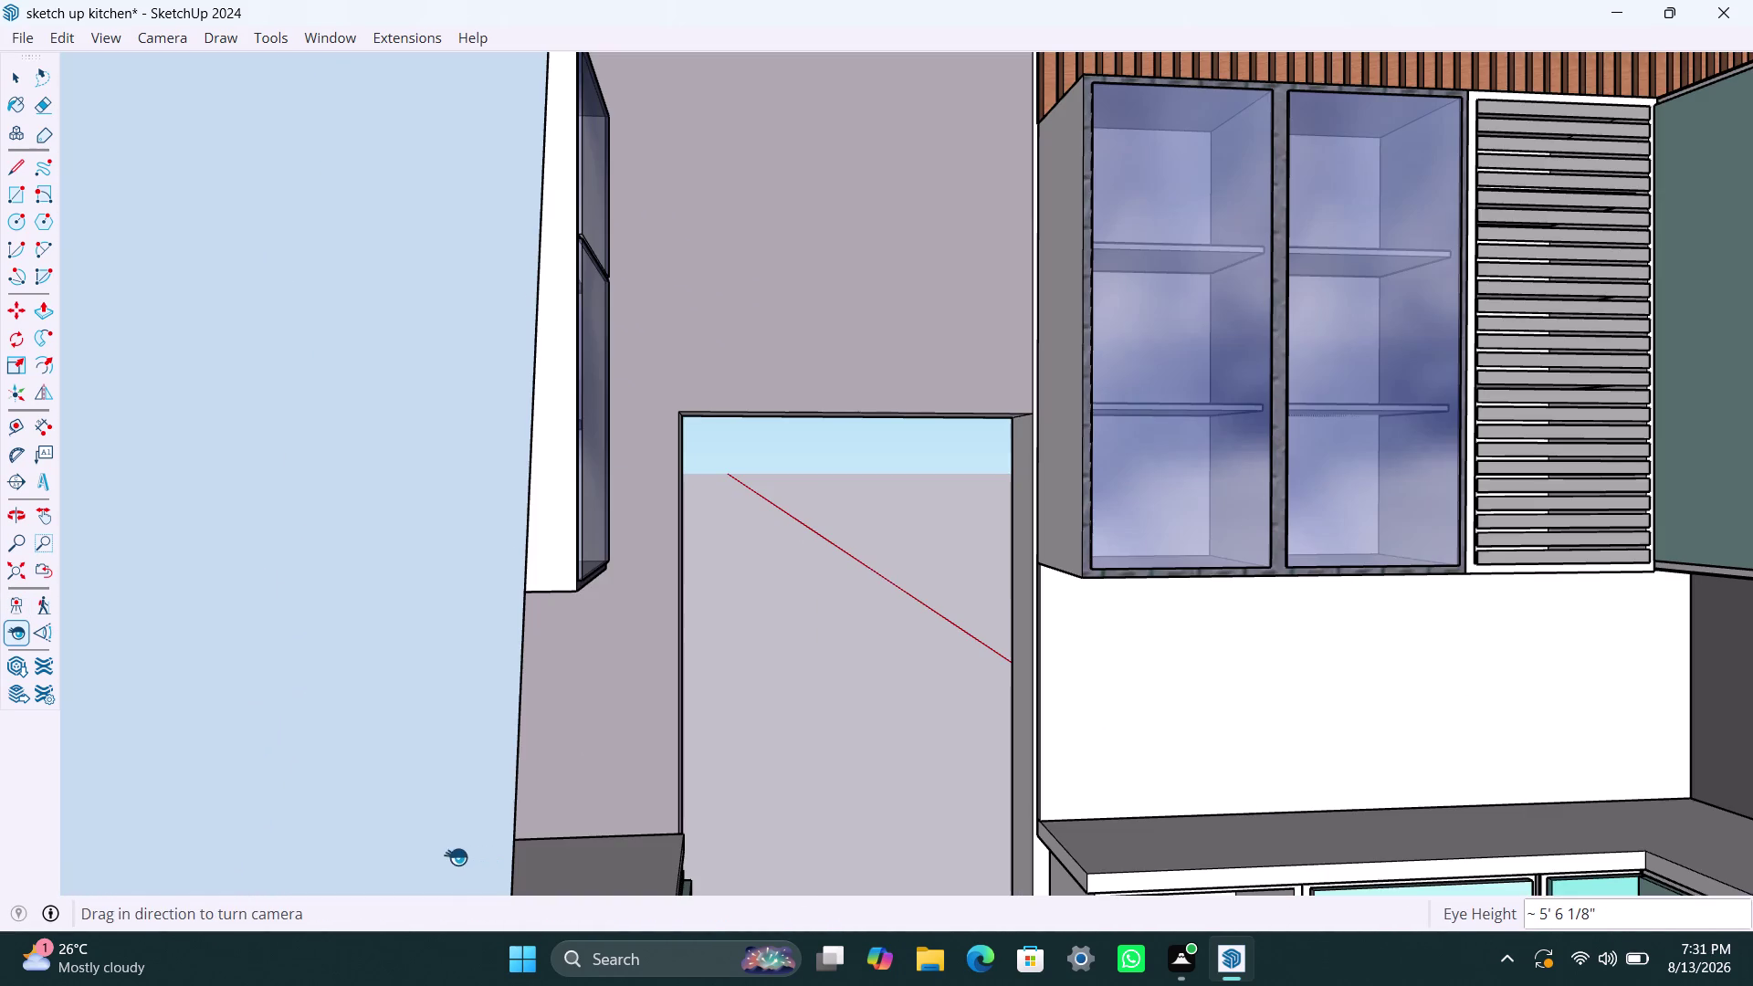
Turn the view toward the doorway and the glass wall cabinets.
middle_drag(582, 731, 699, 752)
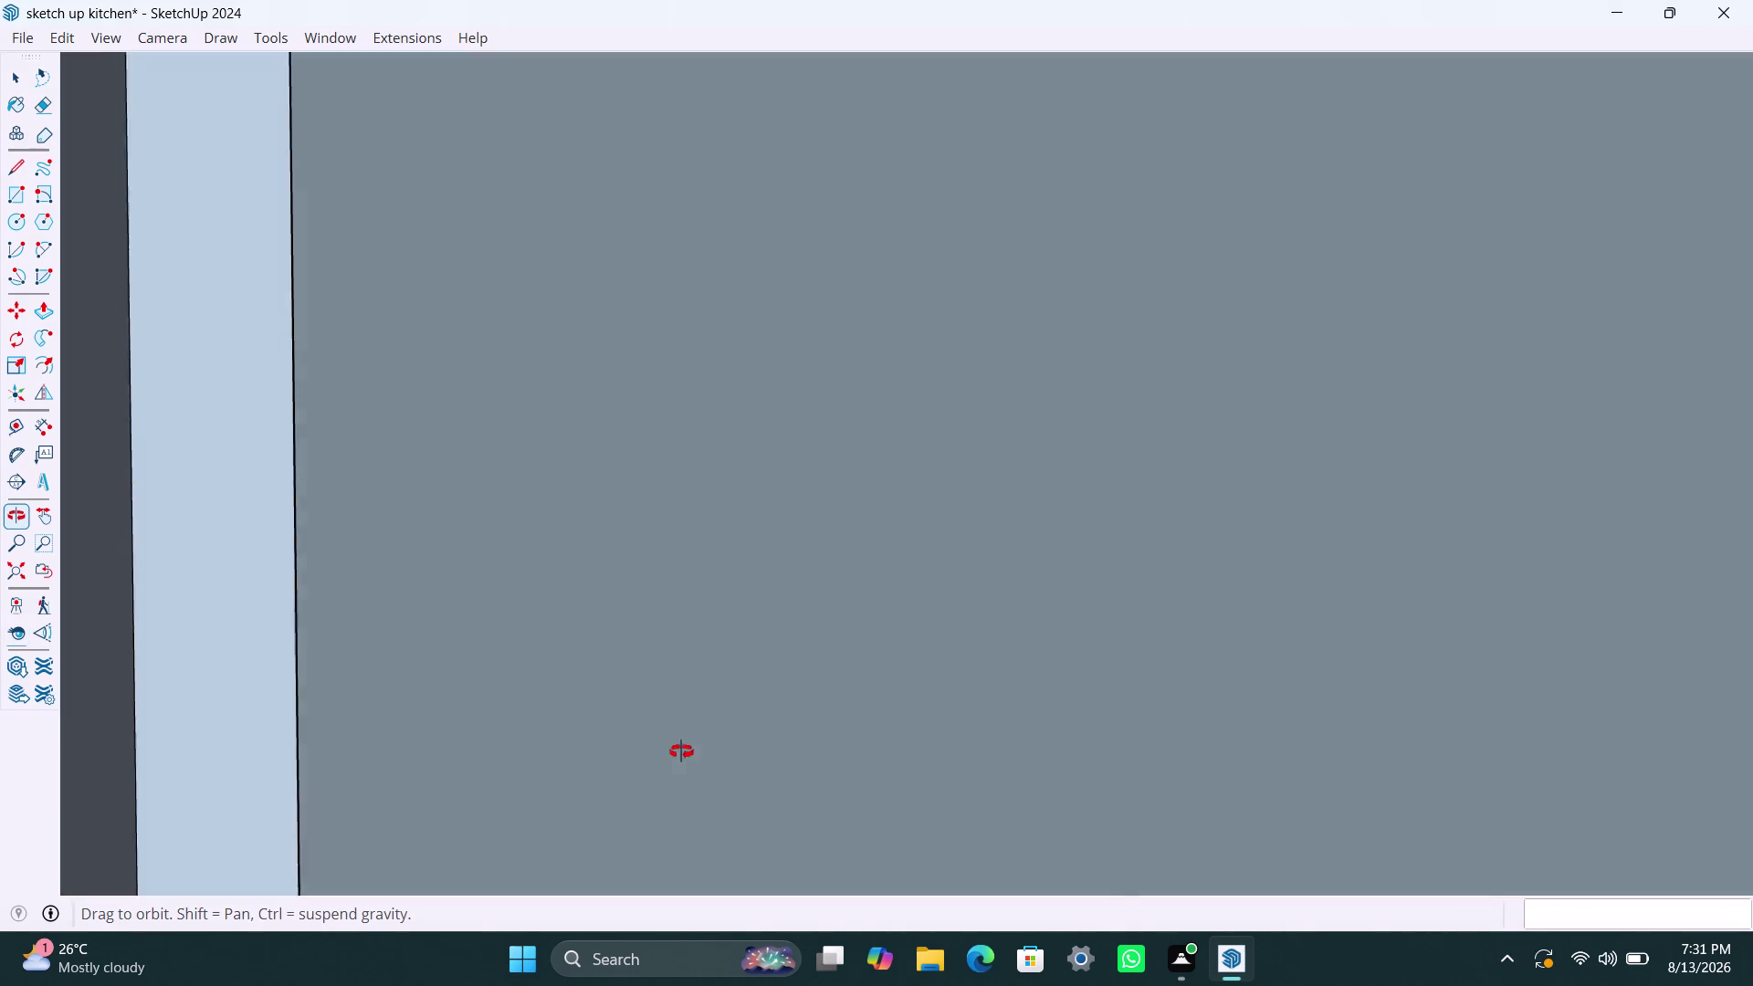
middle_drag(699, 751, 263, 745)
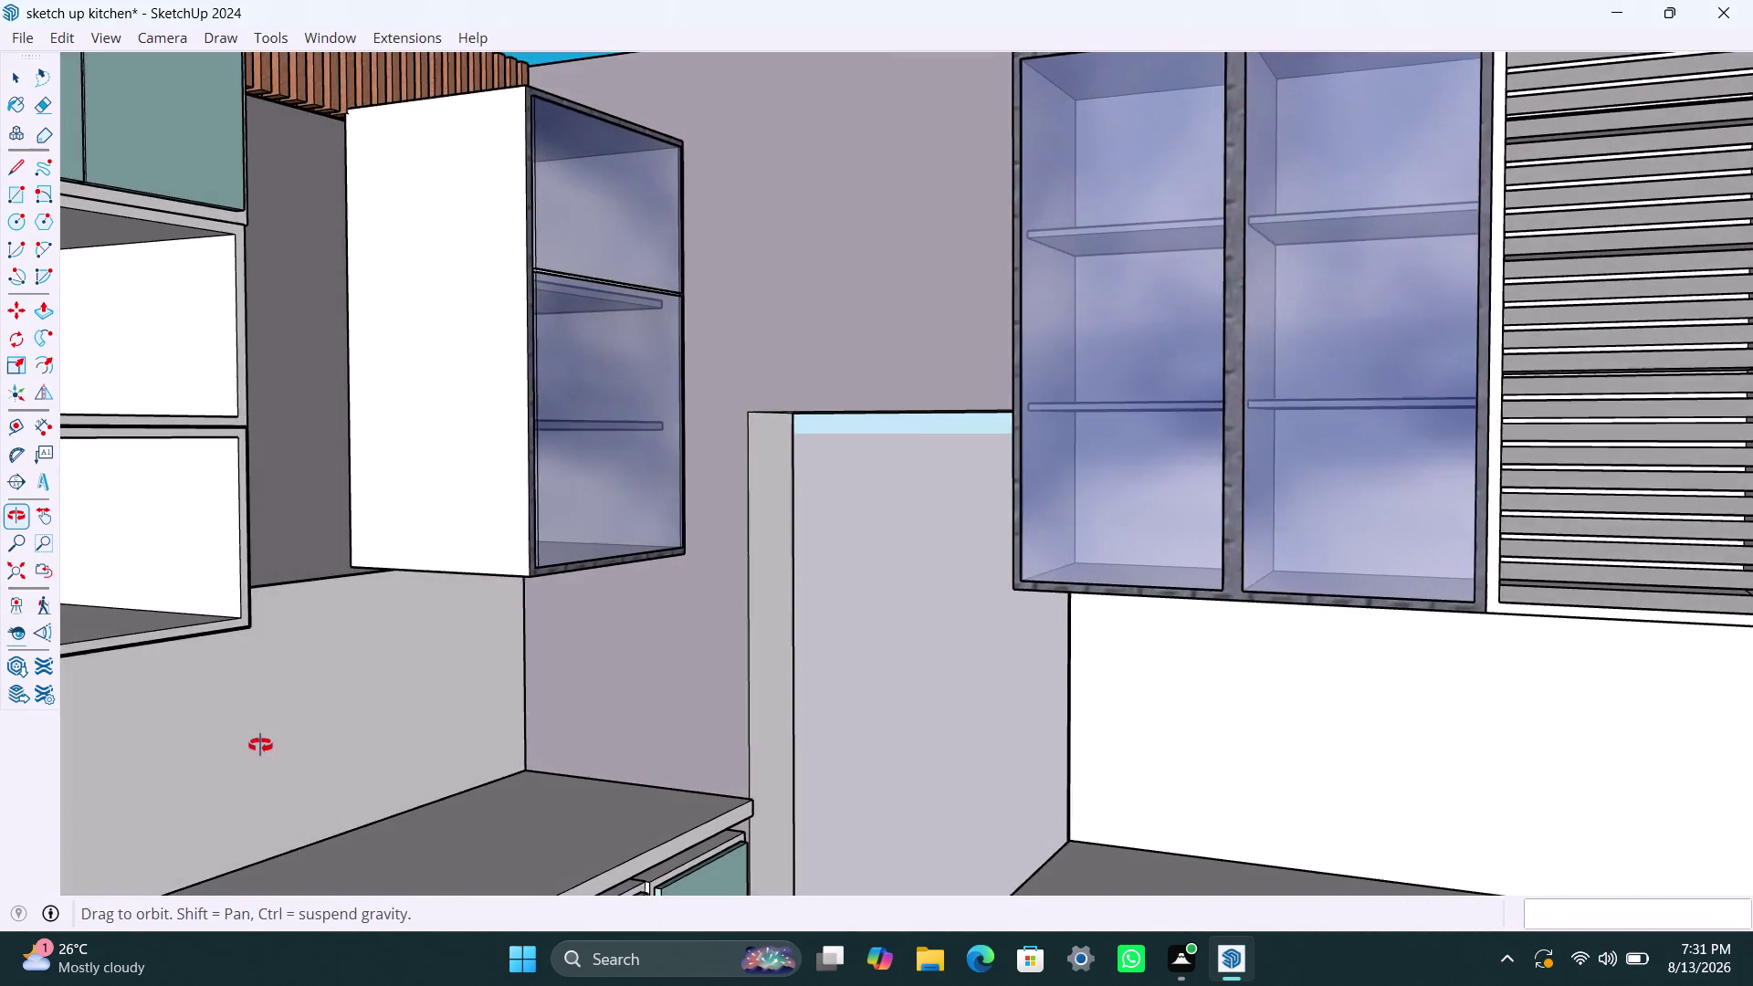
middle_drag(264, 745, 161, 739)
scroll(down, 3)
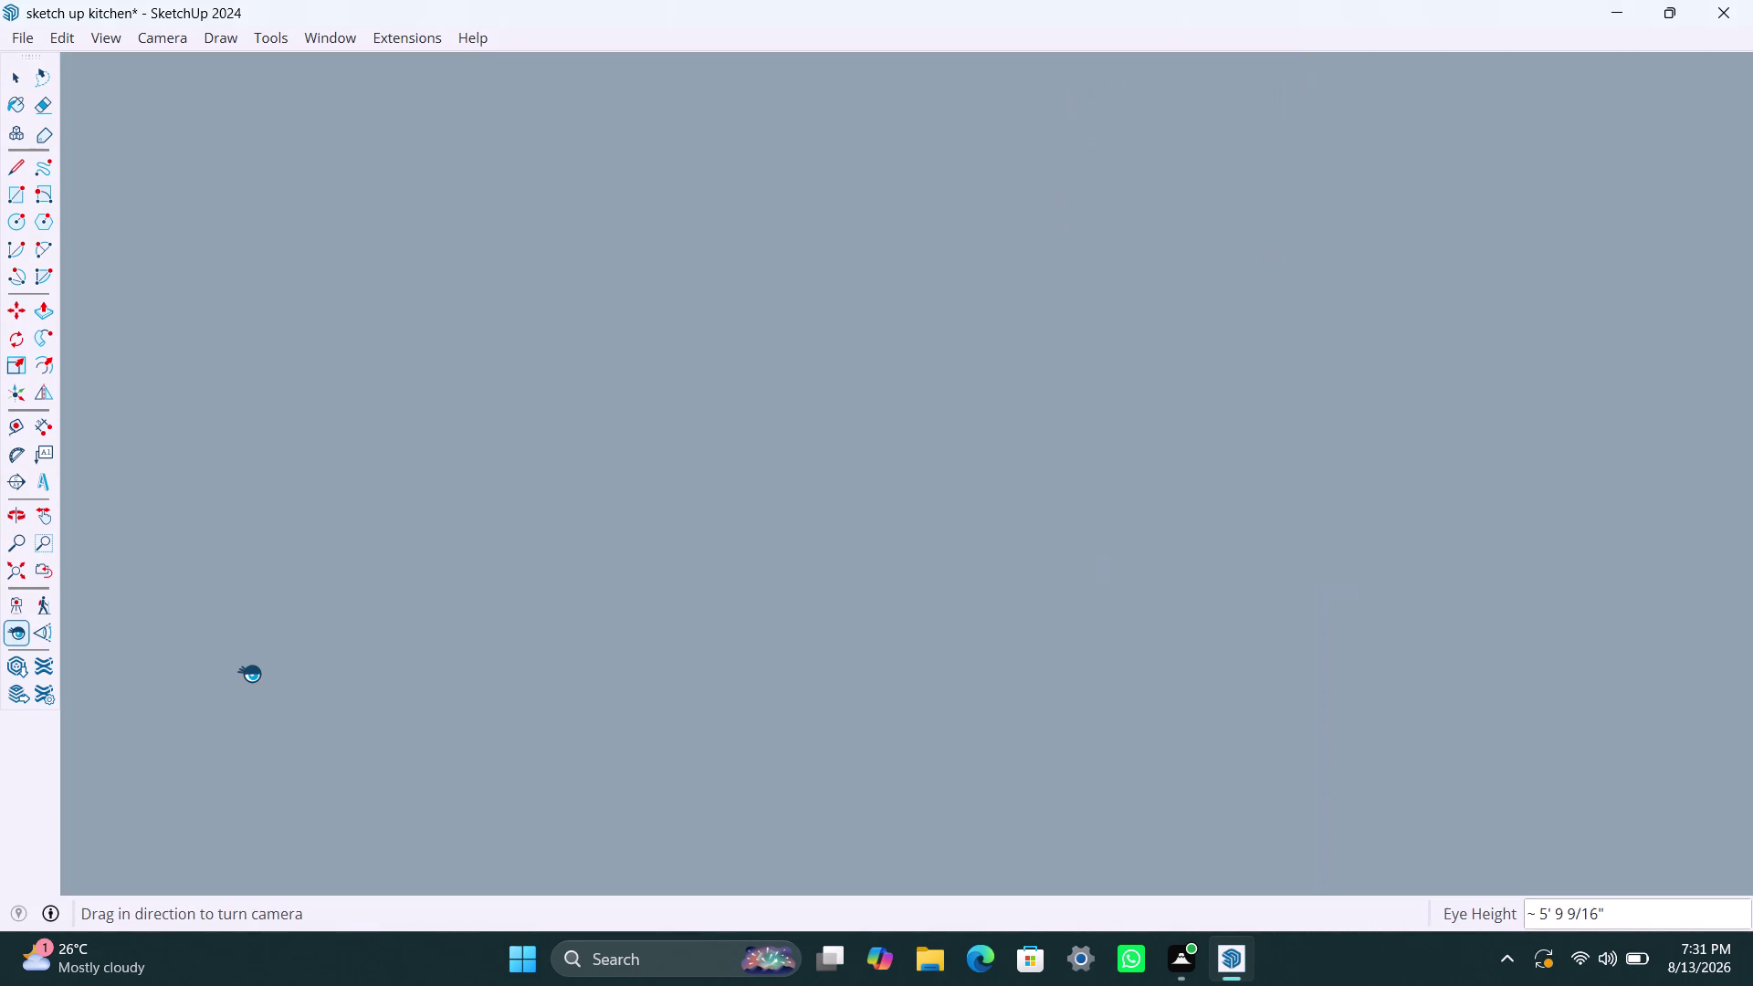
scroll(down, 3)
scroll(down, 3)
click(13, 604)
Place the camera at eye level beside the cabinets.
scroll(down, 3)
click(16, 564)
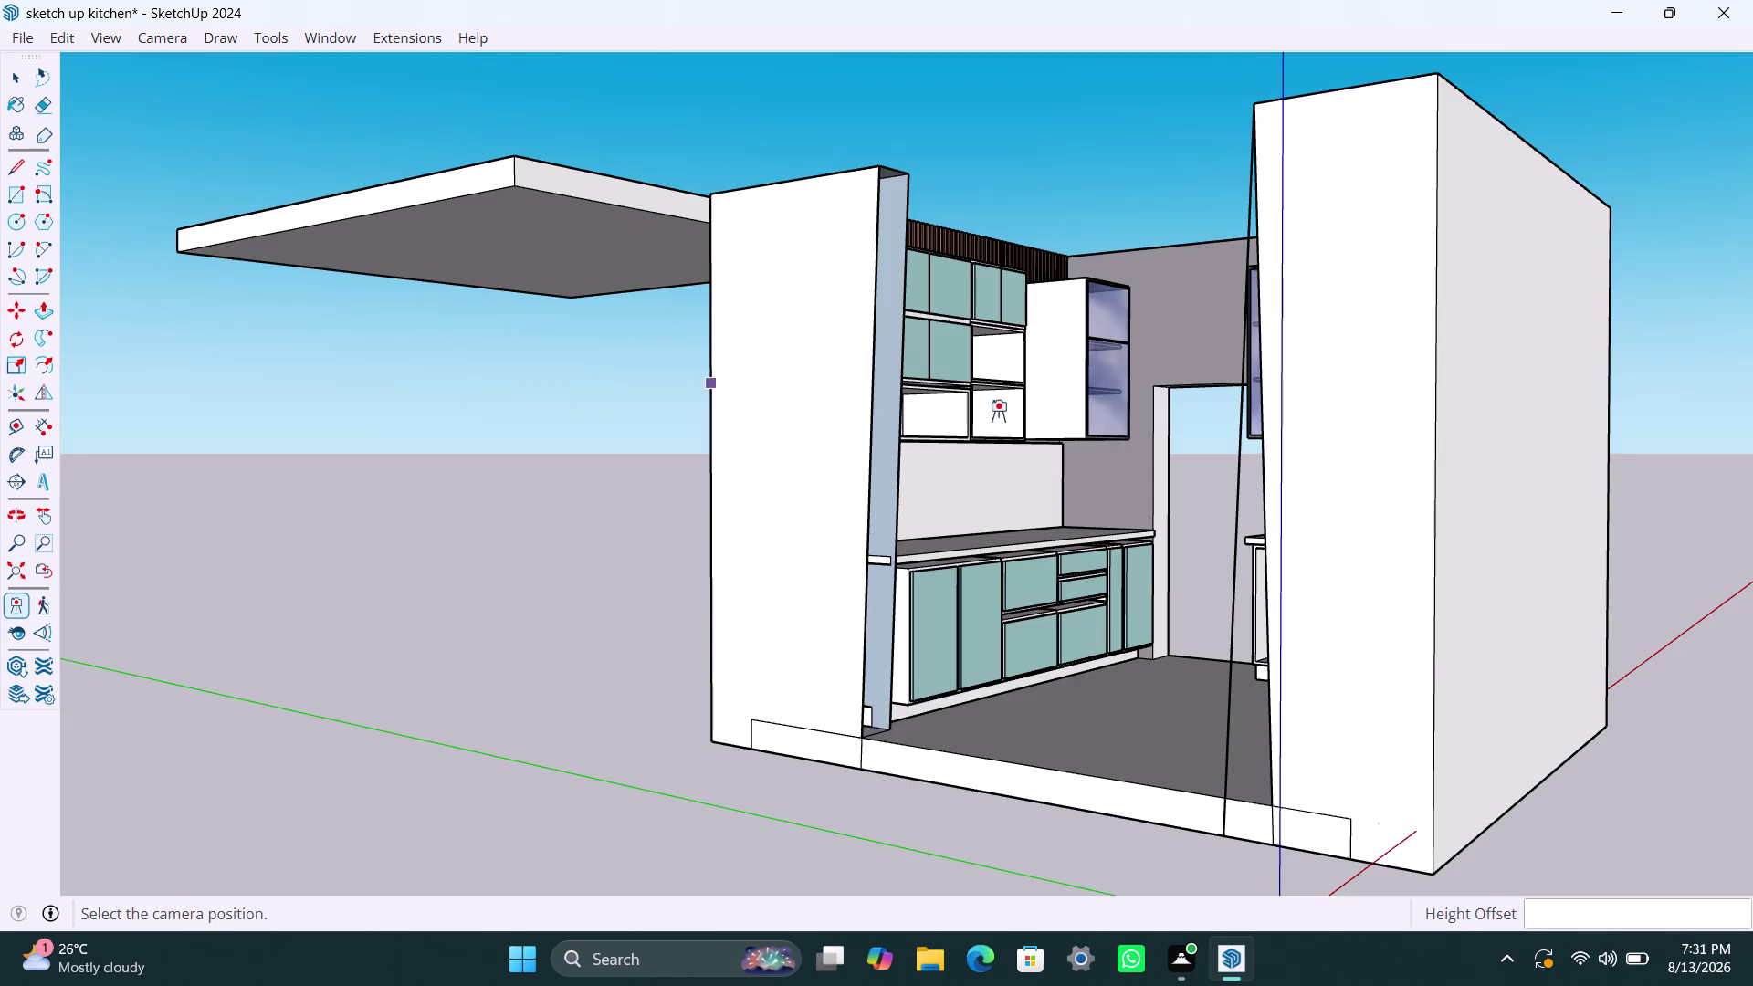
click(924, 807)
Orbit and zoom around the open shelf cabinets and past the cabinet wall.
middle_drag(971, 741, 987, 741)
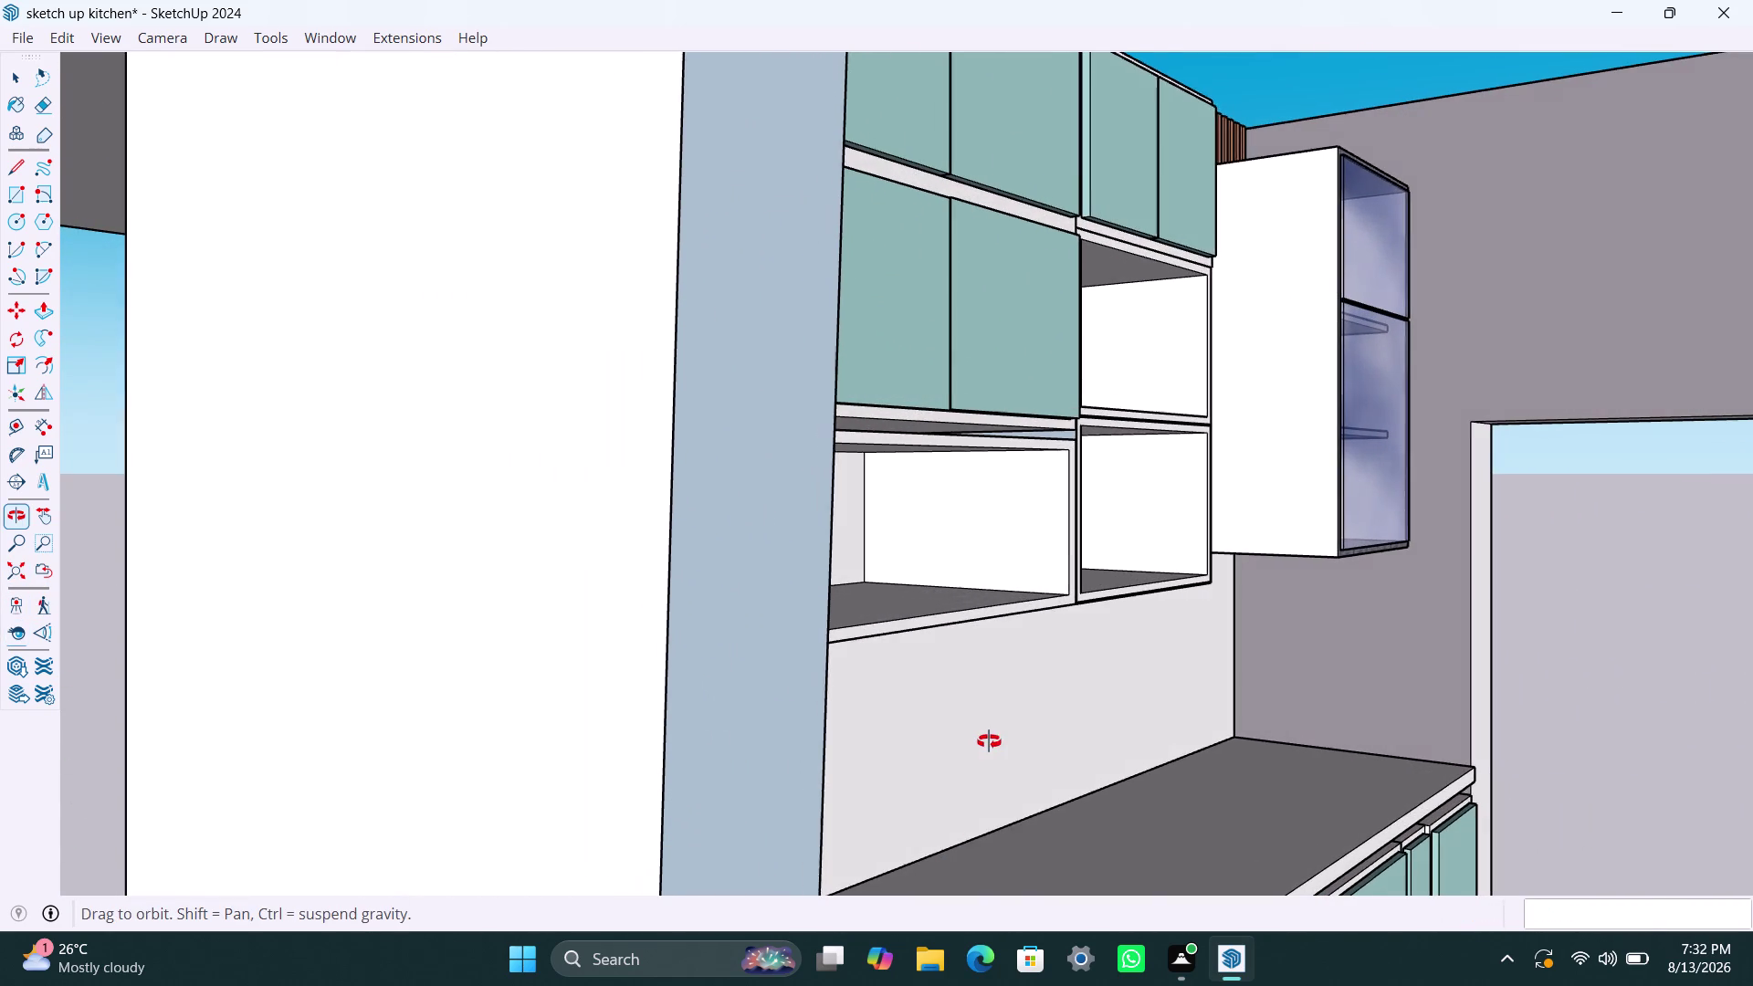
middle_drag(987, 741, 735, 743)
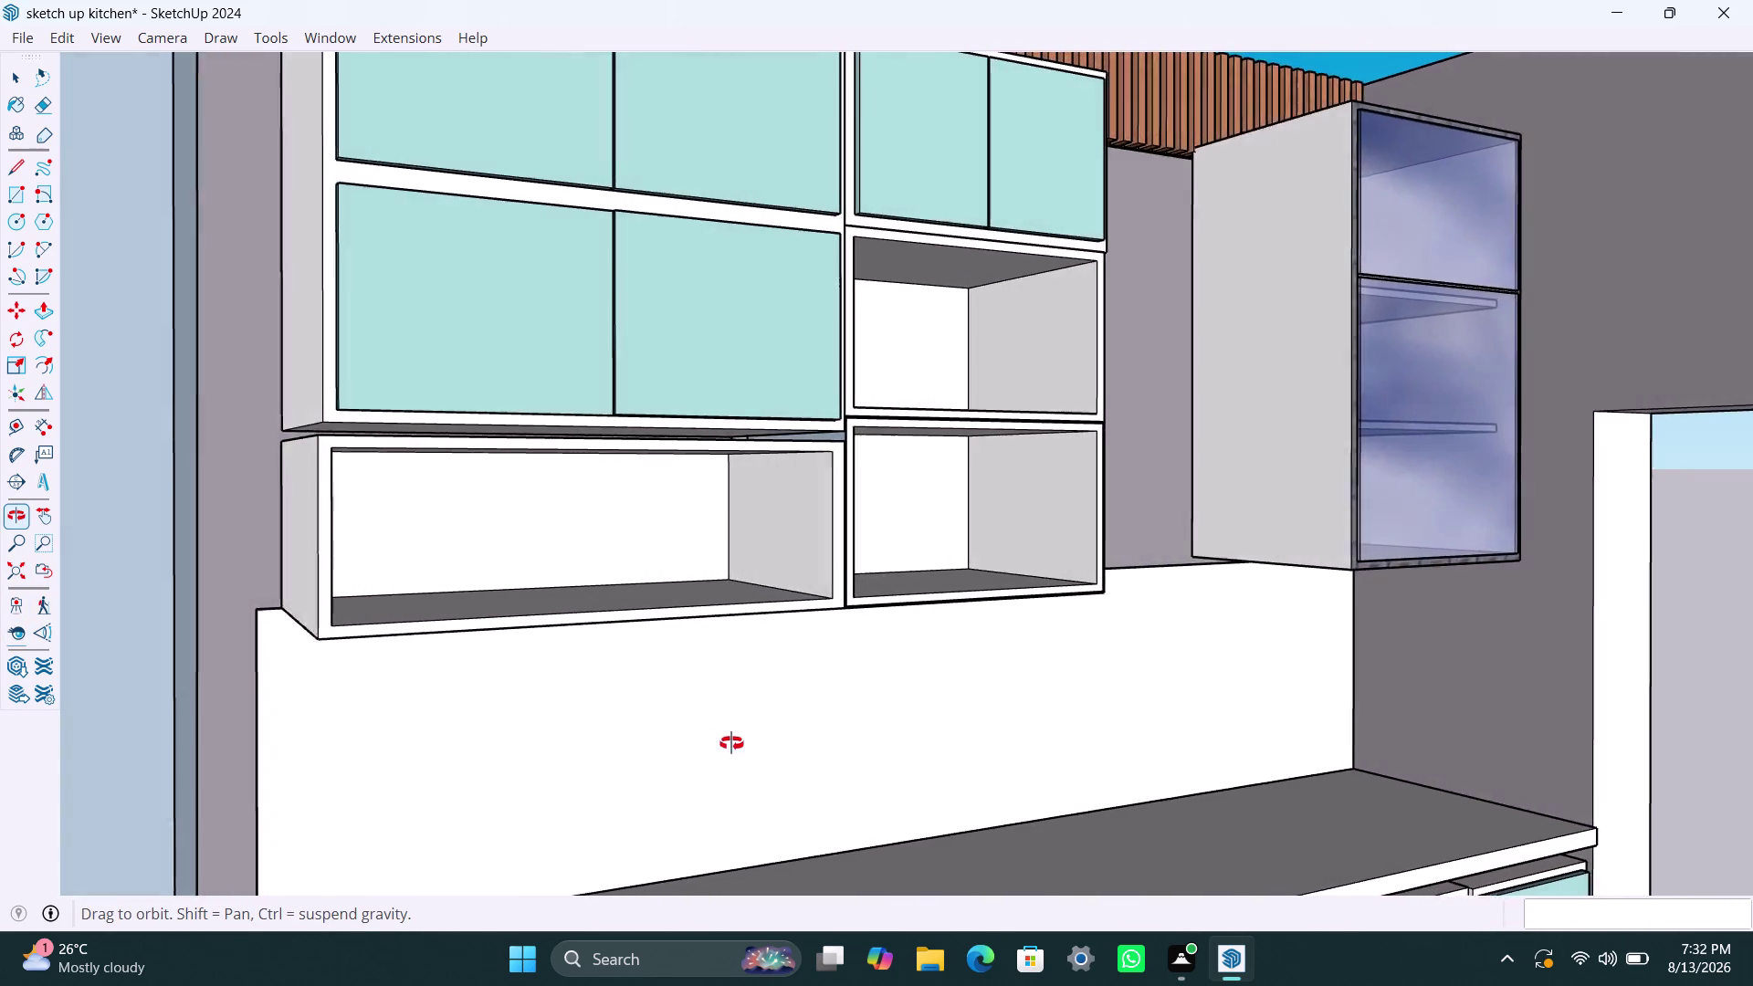
middle_drag(735, 743, 581, 743)
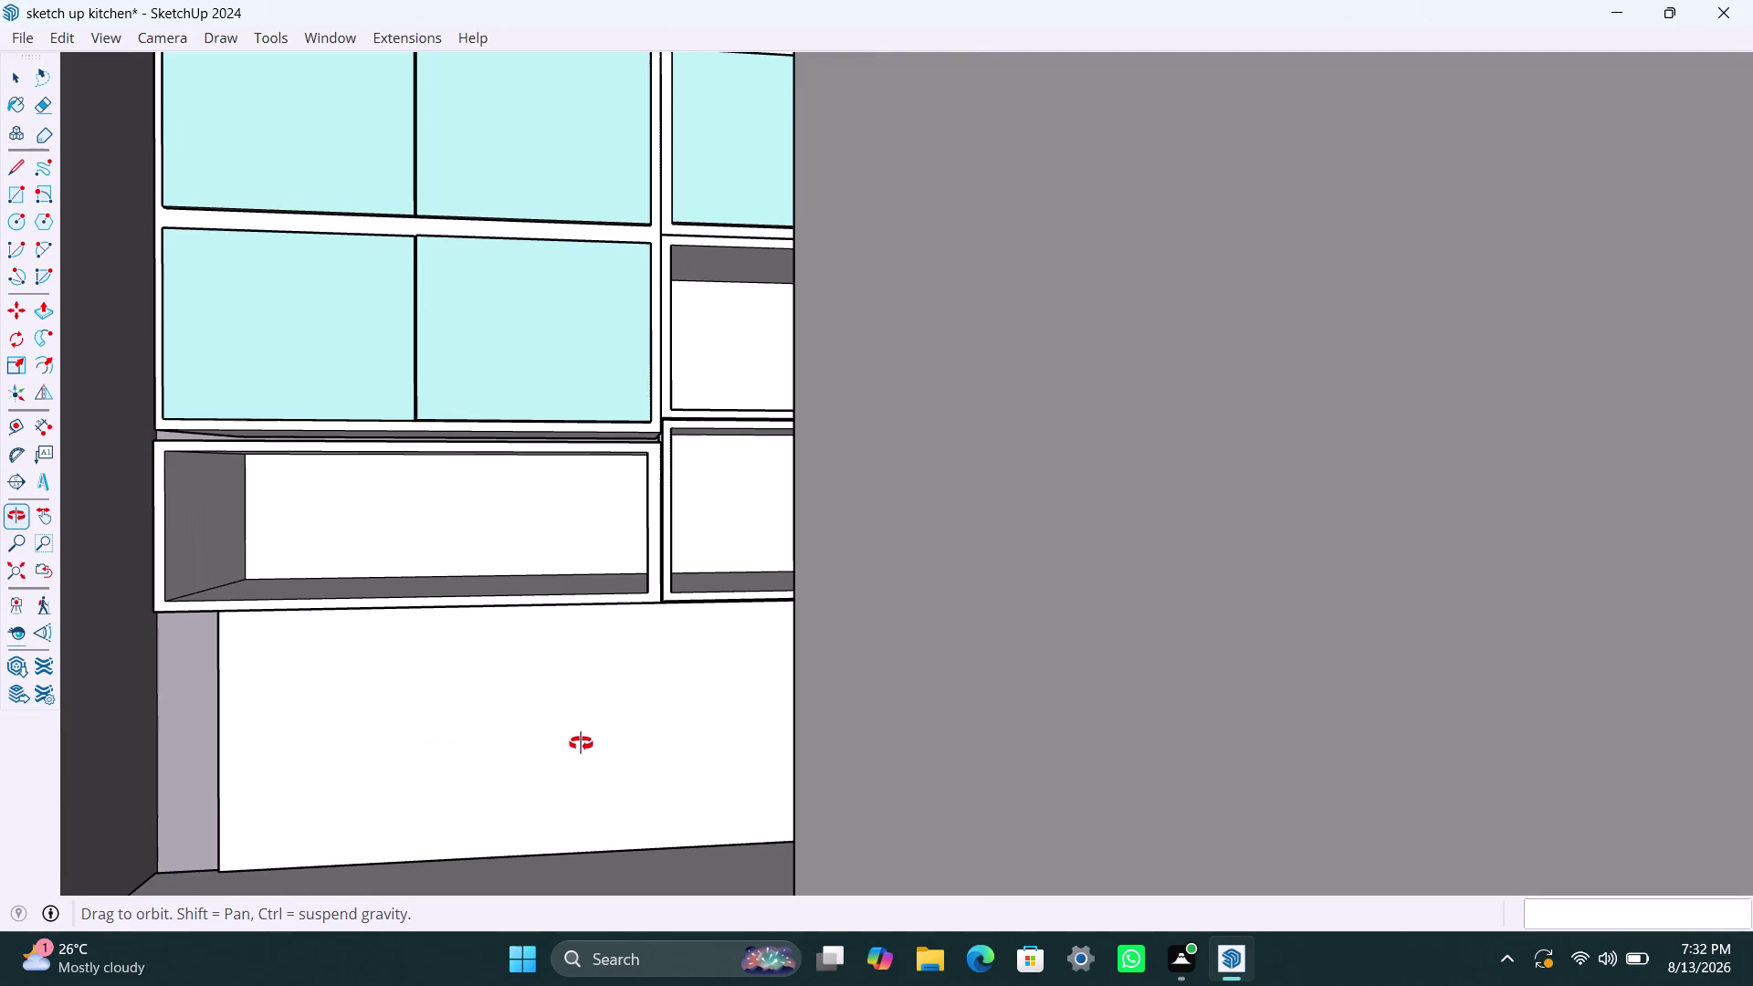
middle_drag(581, 743, 649, 745)
scroll(down, 3)
scroll(down, 3)
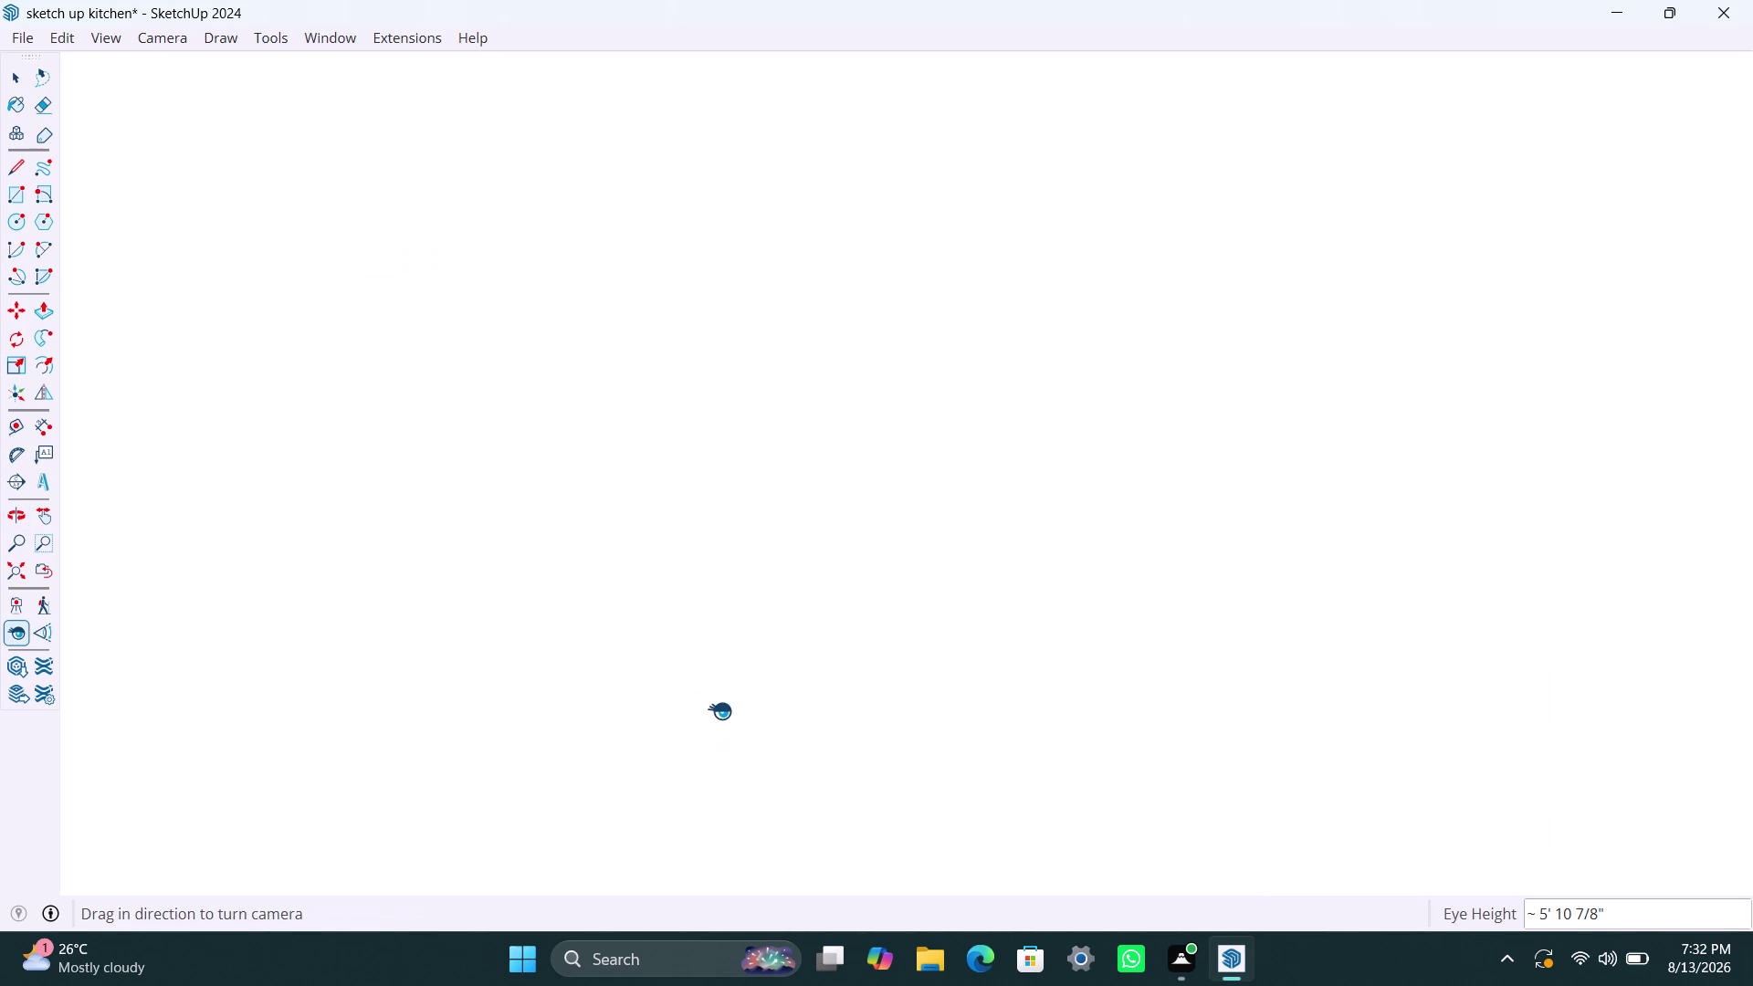
scroll(up, 3)
scroll(up, 3)
scroll(up, 3)
scroll(up, 3)
scroll(down, 3)
scroll(down, 3)
Zoom to extents and orbit to view the whole room from outside.
click(24, 577)
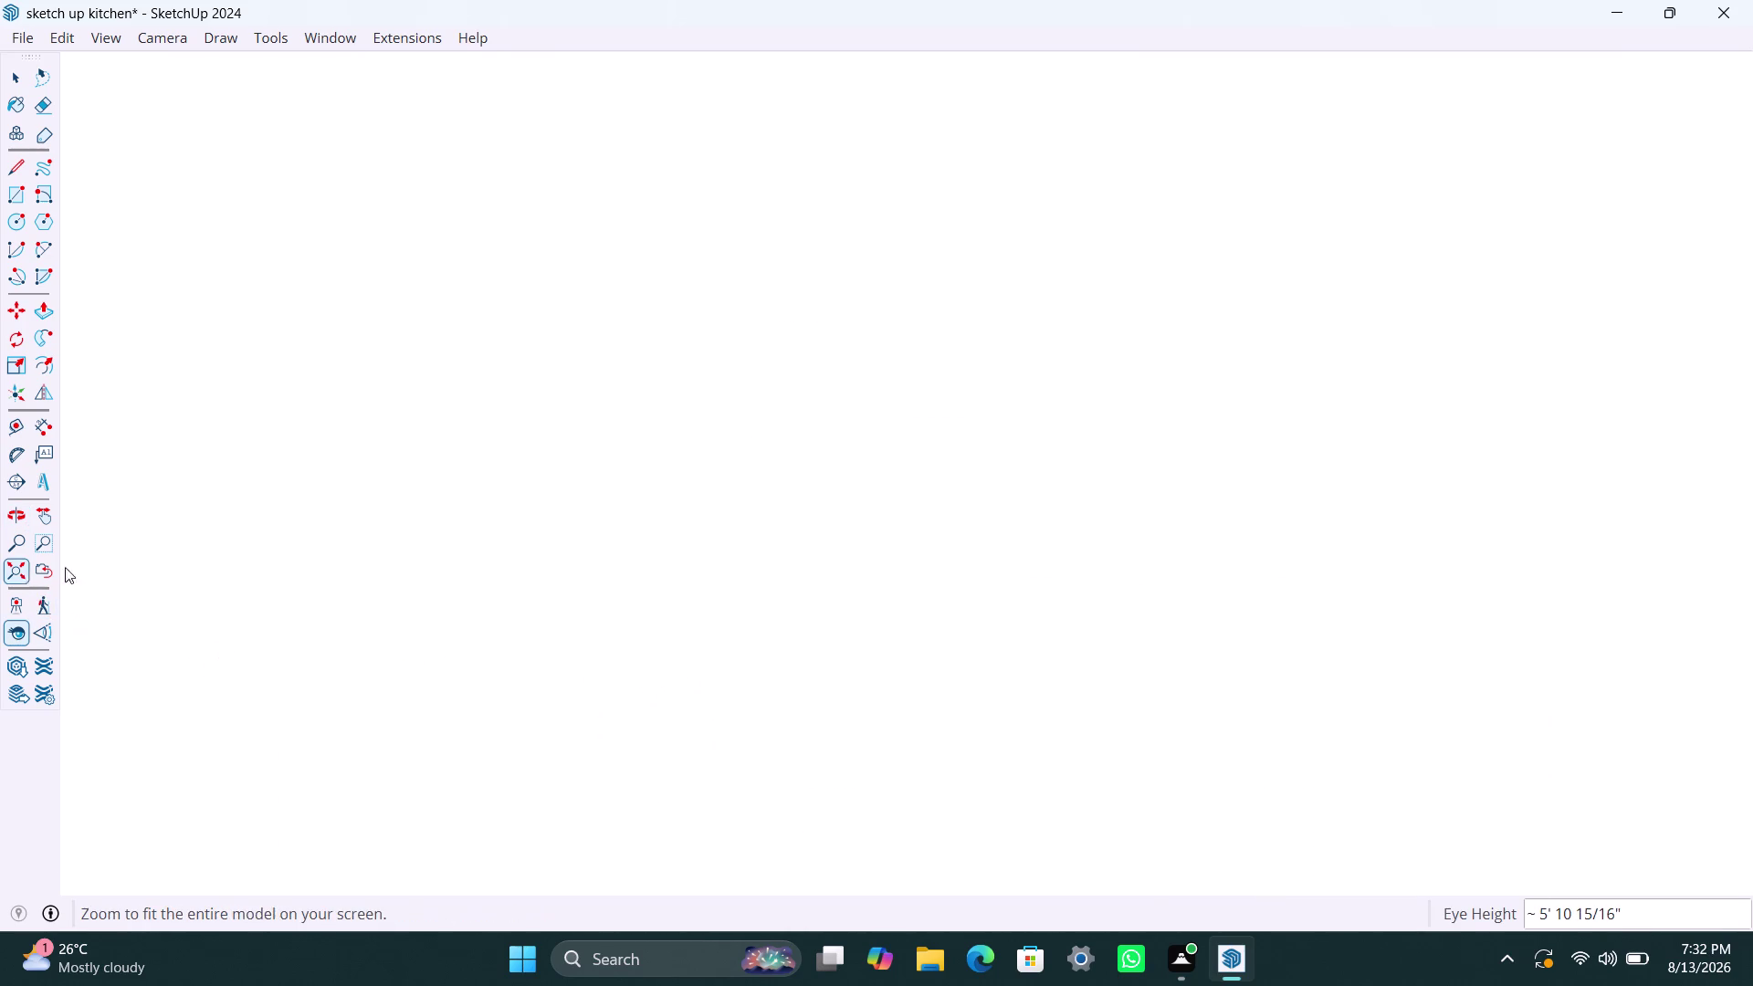
scroll(down, 3)
middle_drag(689, 645, 1257, 670)
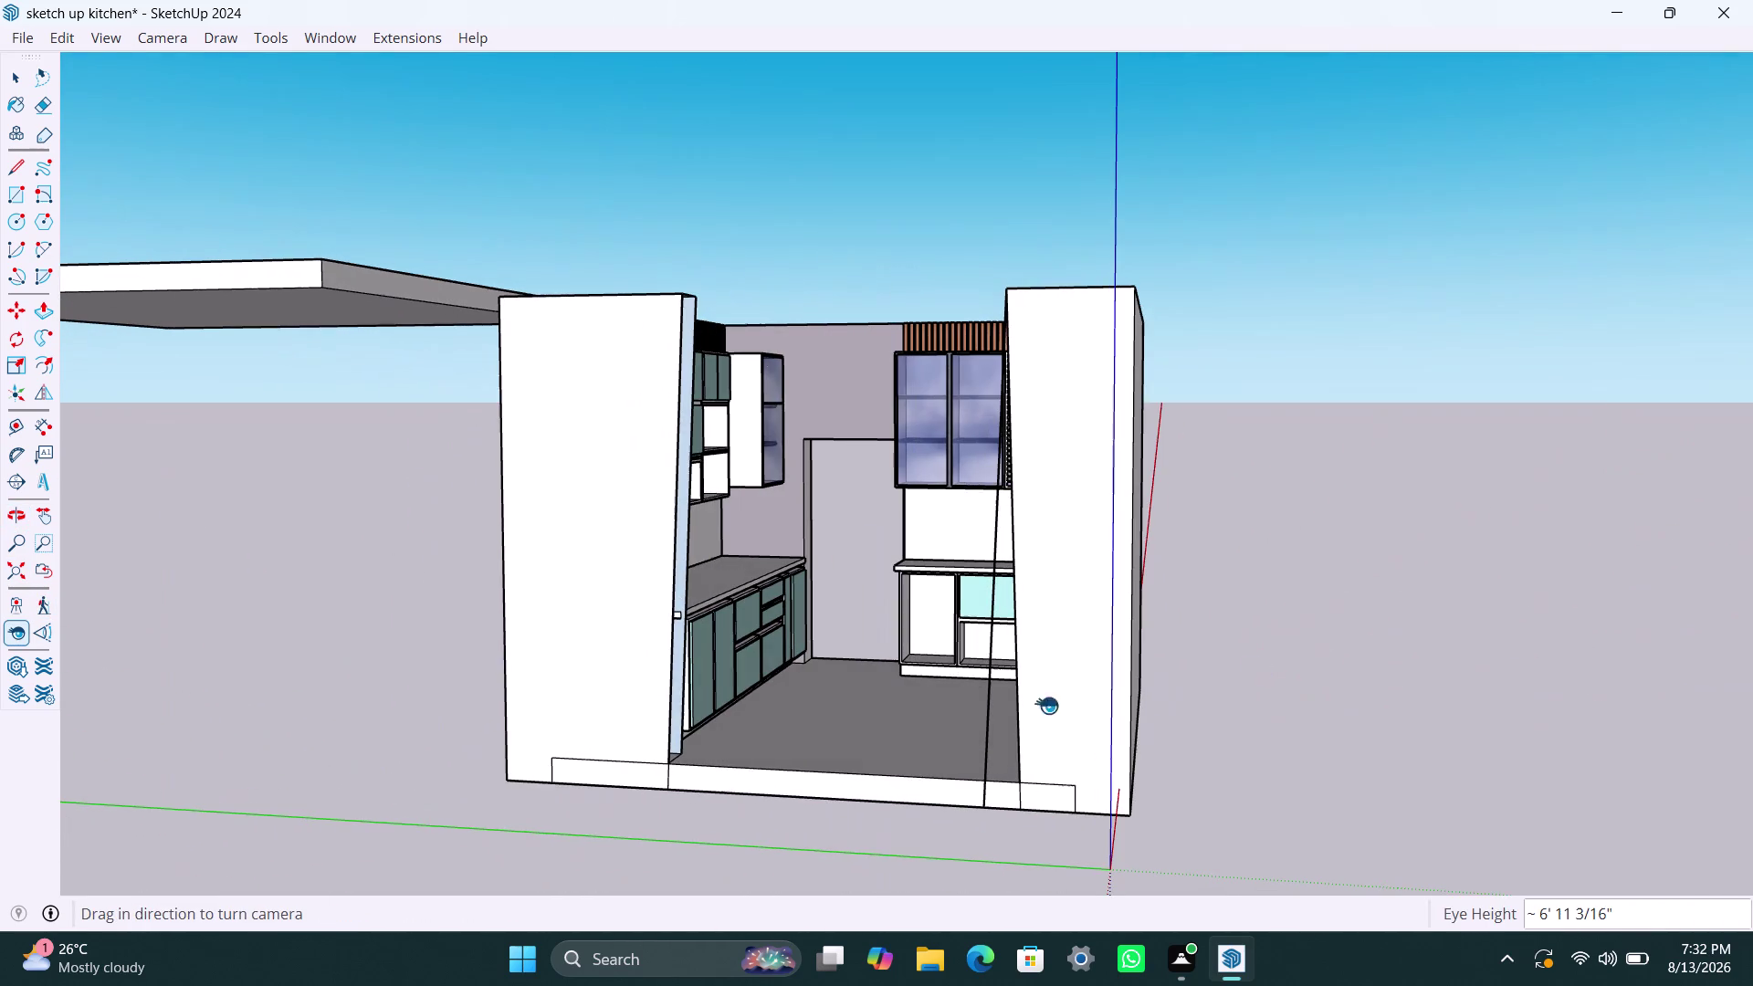
key(Escape)
key(Escape)
key(Escape)
scroll(down, 3)
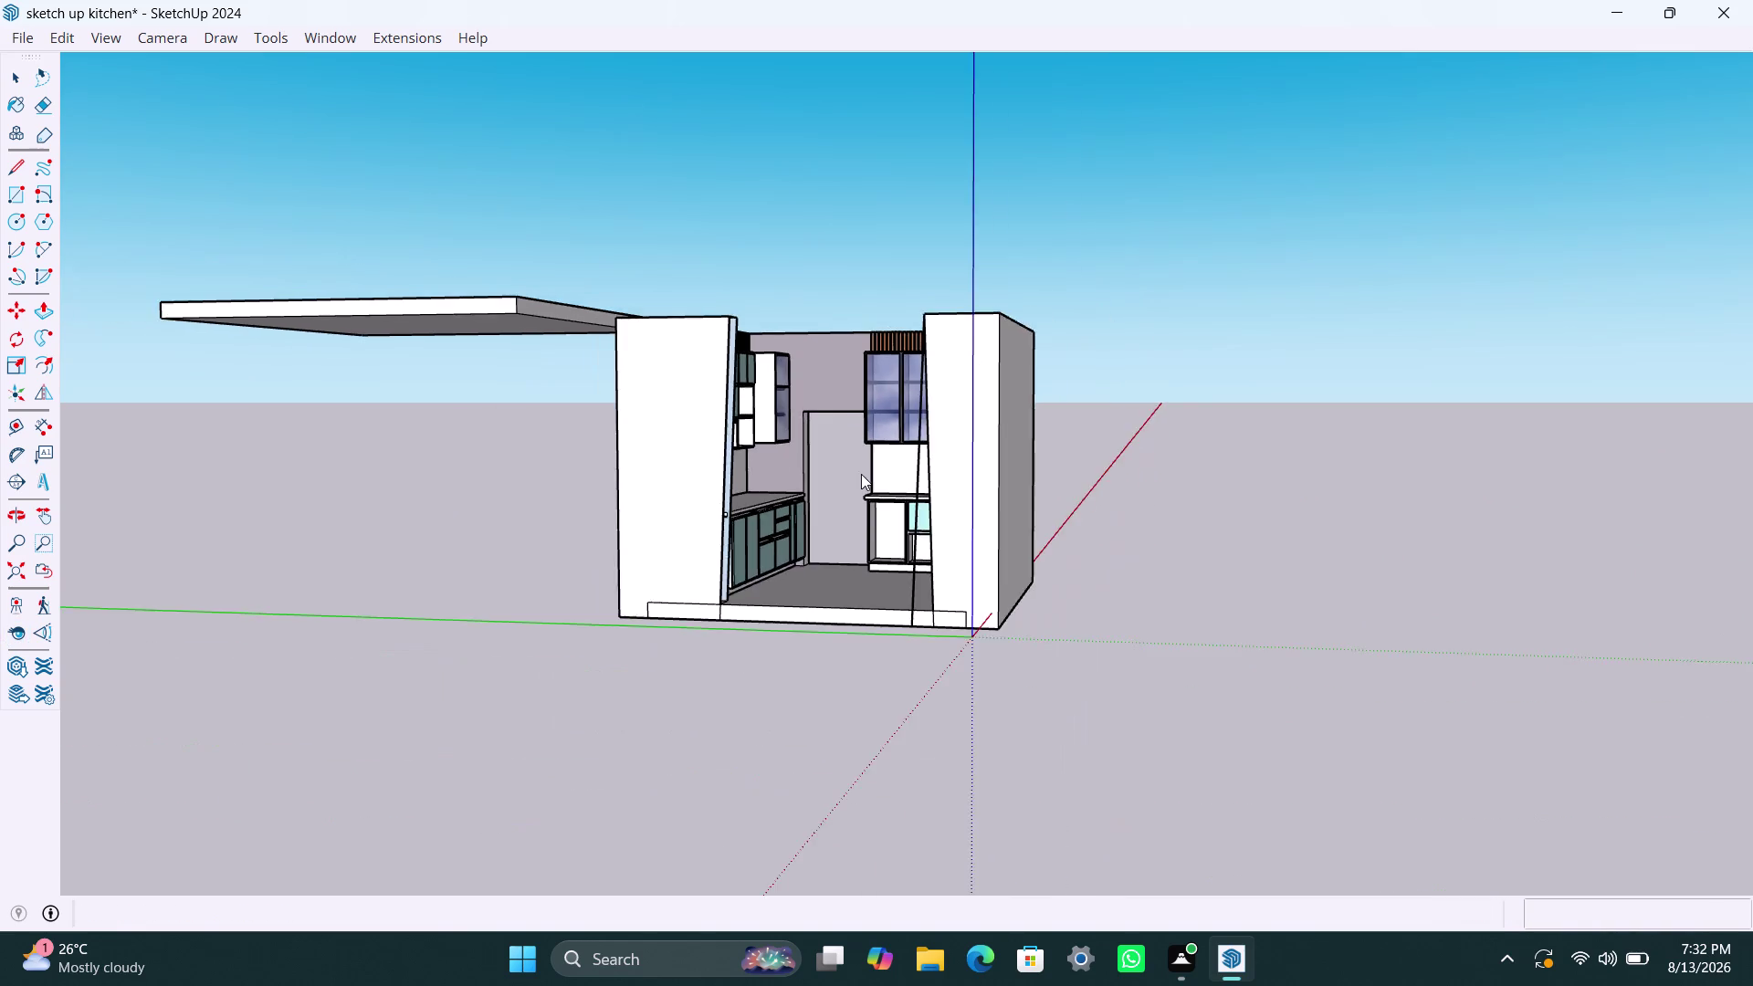
middle_drag(856, 523, 871, 651)
Undo the five most recent edits.
key(ctrl+z)
key(ctrl+z)
key(ctrl+z)
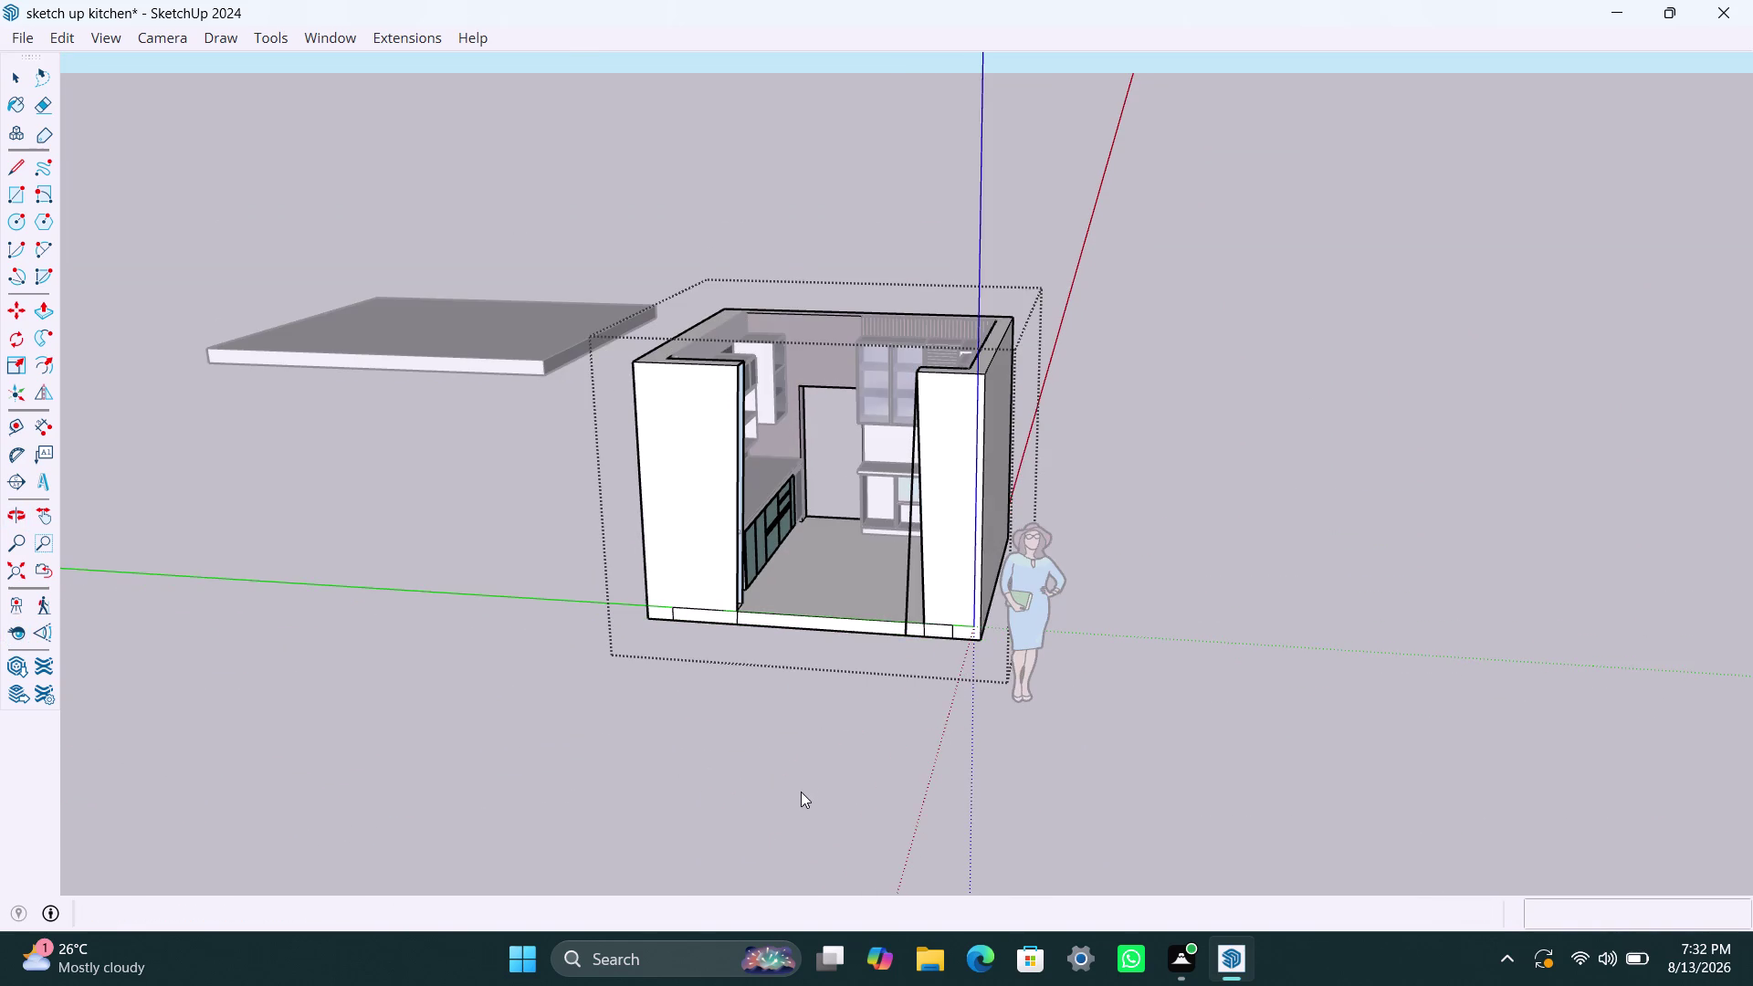
key(ctrl+z)
key(ctrl+z)
Undo ten earlier edits until the closed front wall is restored.
key(ctrl+z)
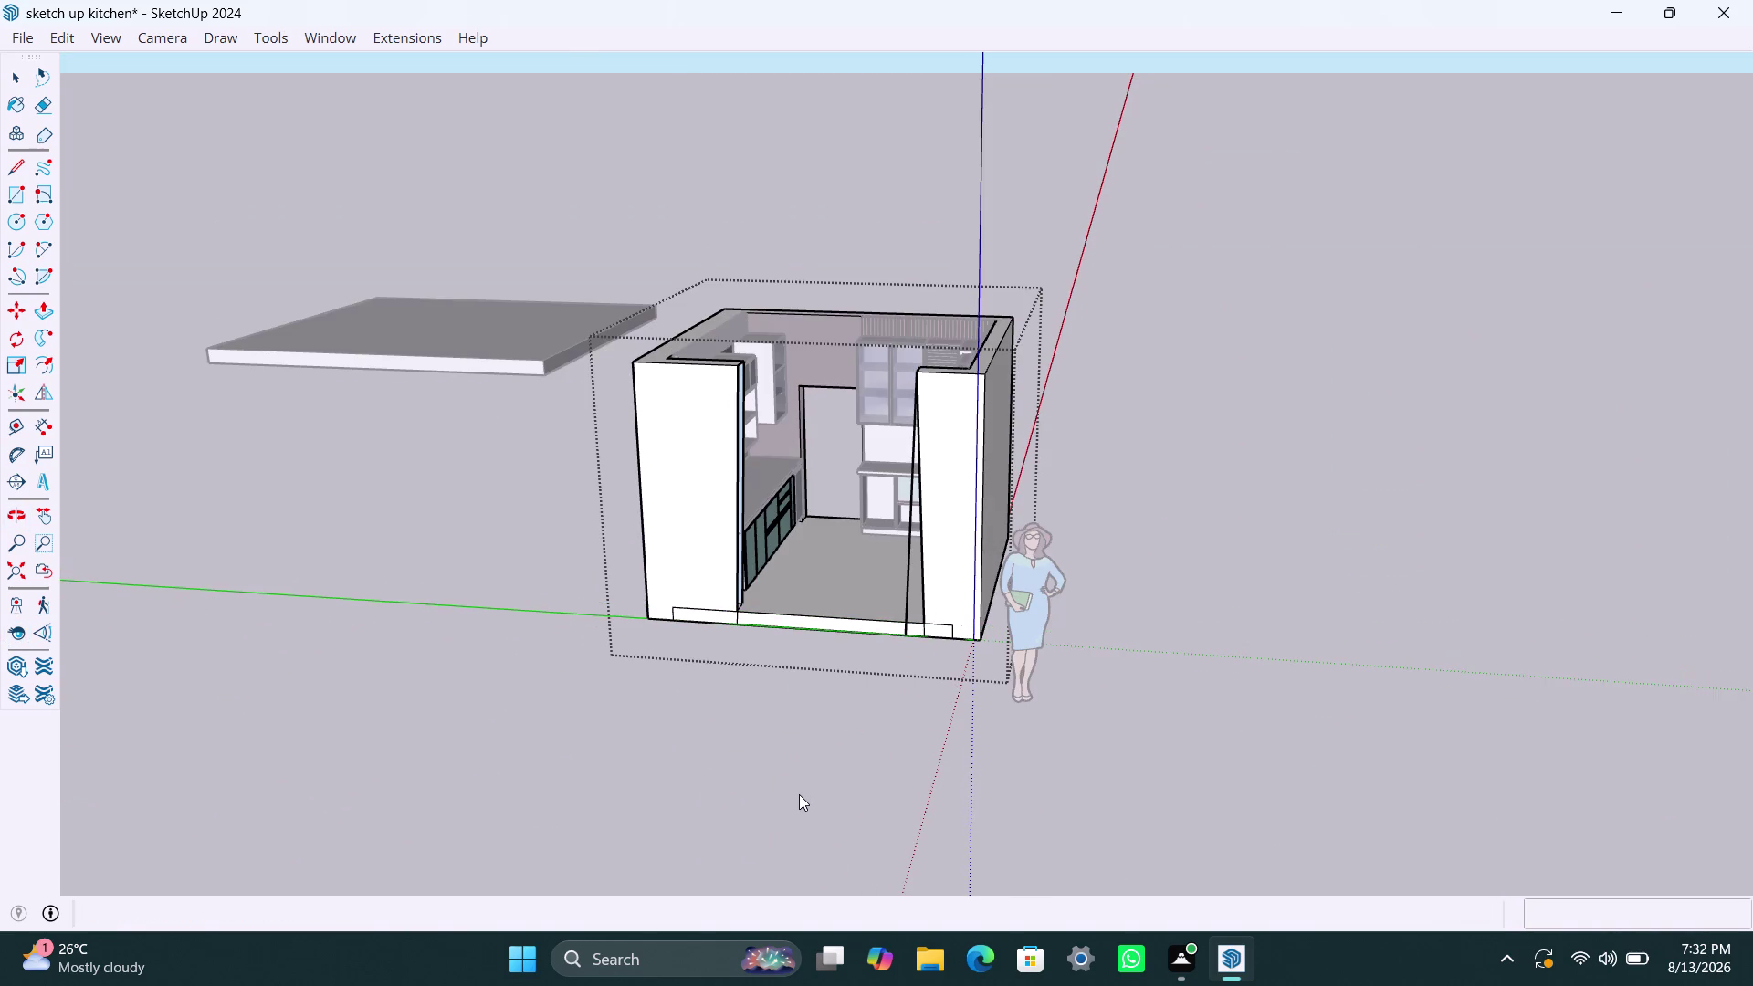
key(ctrl+z)
key(ctrl+z)
key(ctrl+z)
key(ctrl+z)
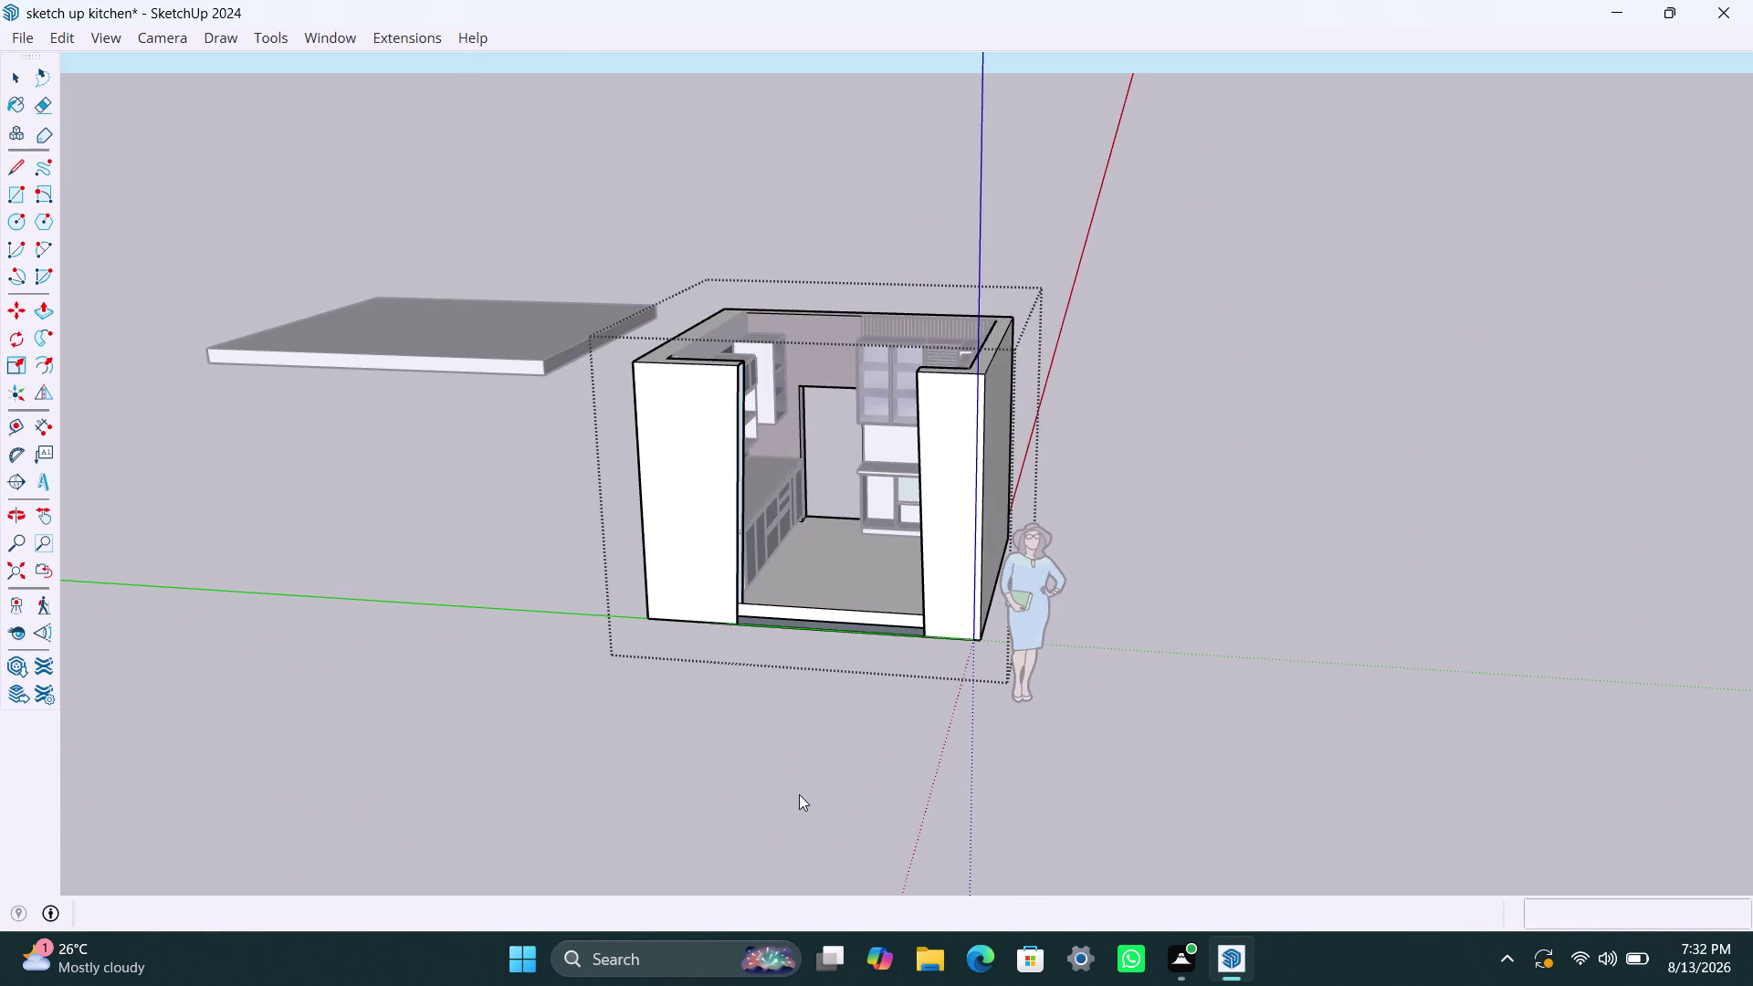
key(ctrl+z)
key(ctrl+z)
key(ctrl+z)
key(ctrl+z)
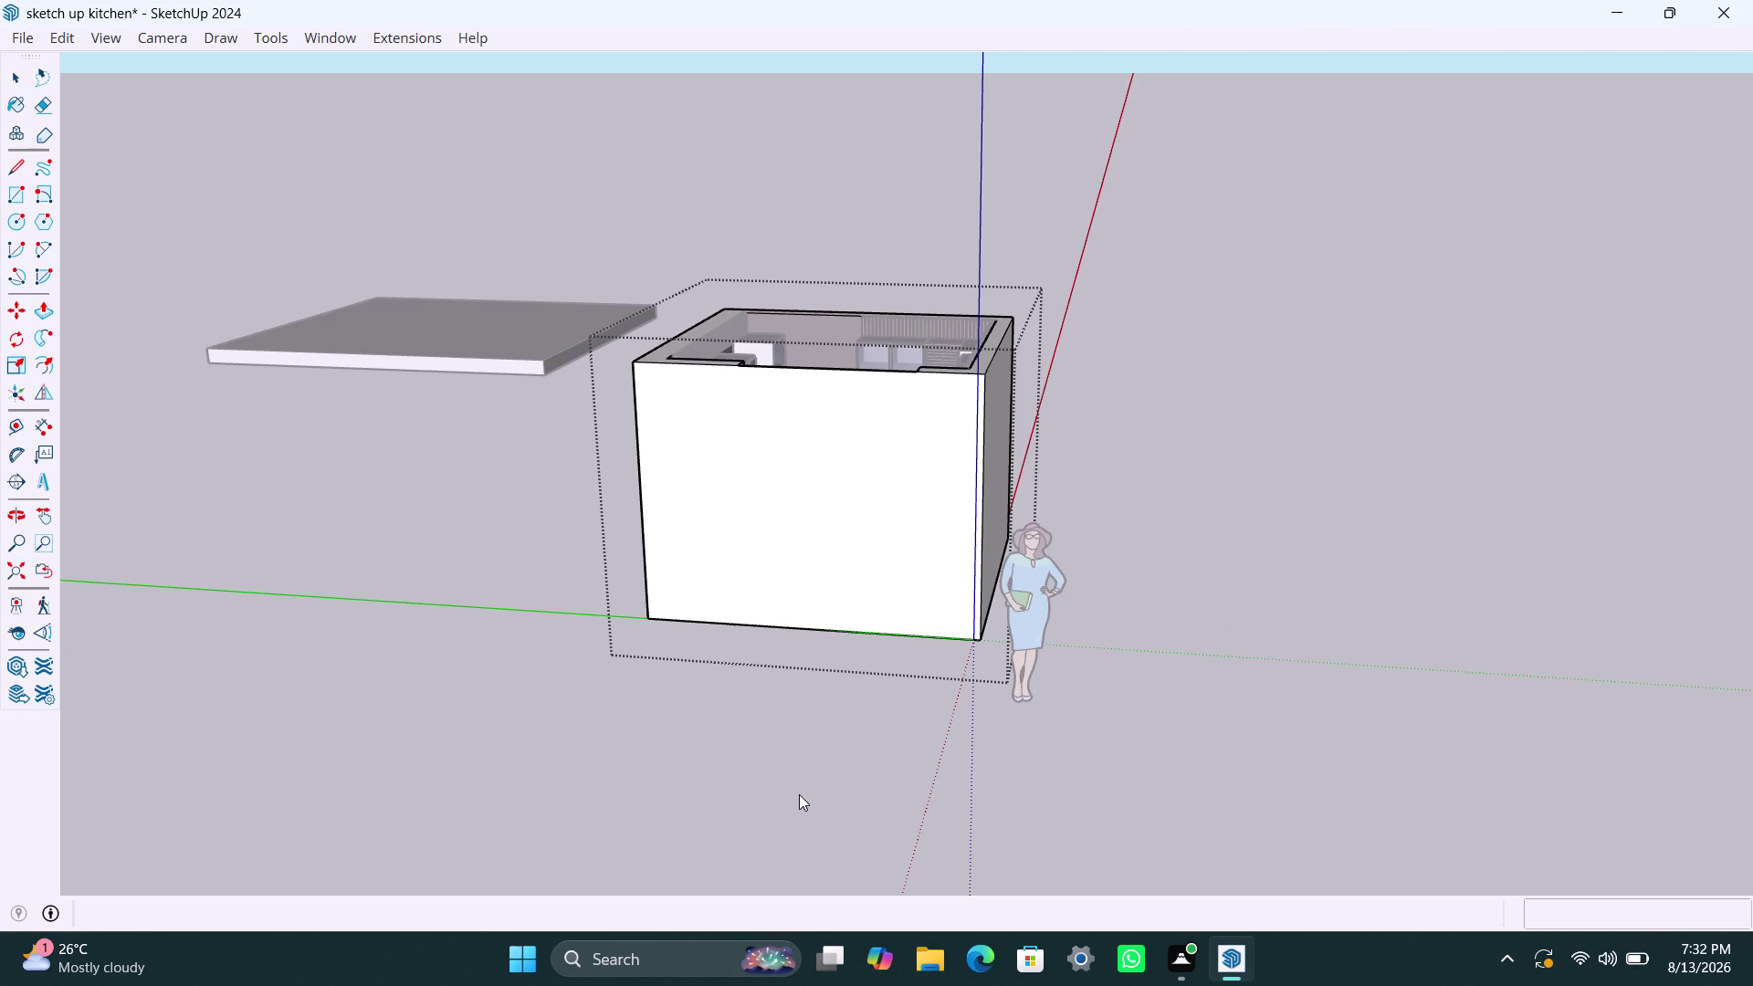
key(ctrl+z)
Undo six more edits and orbit down onto the room and door opening.
scroll(down, 3)
middle_drag(793, 444, 716, 870)
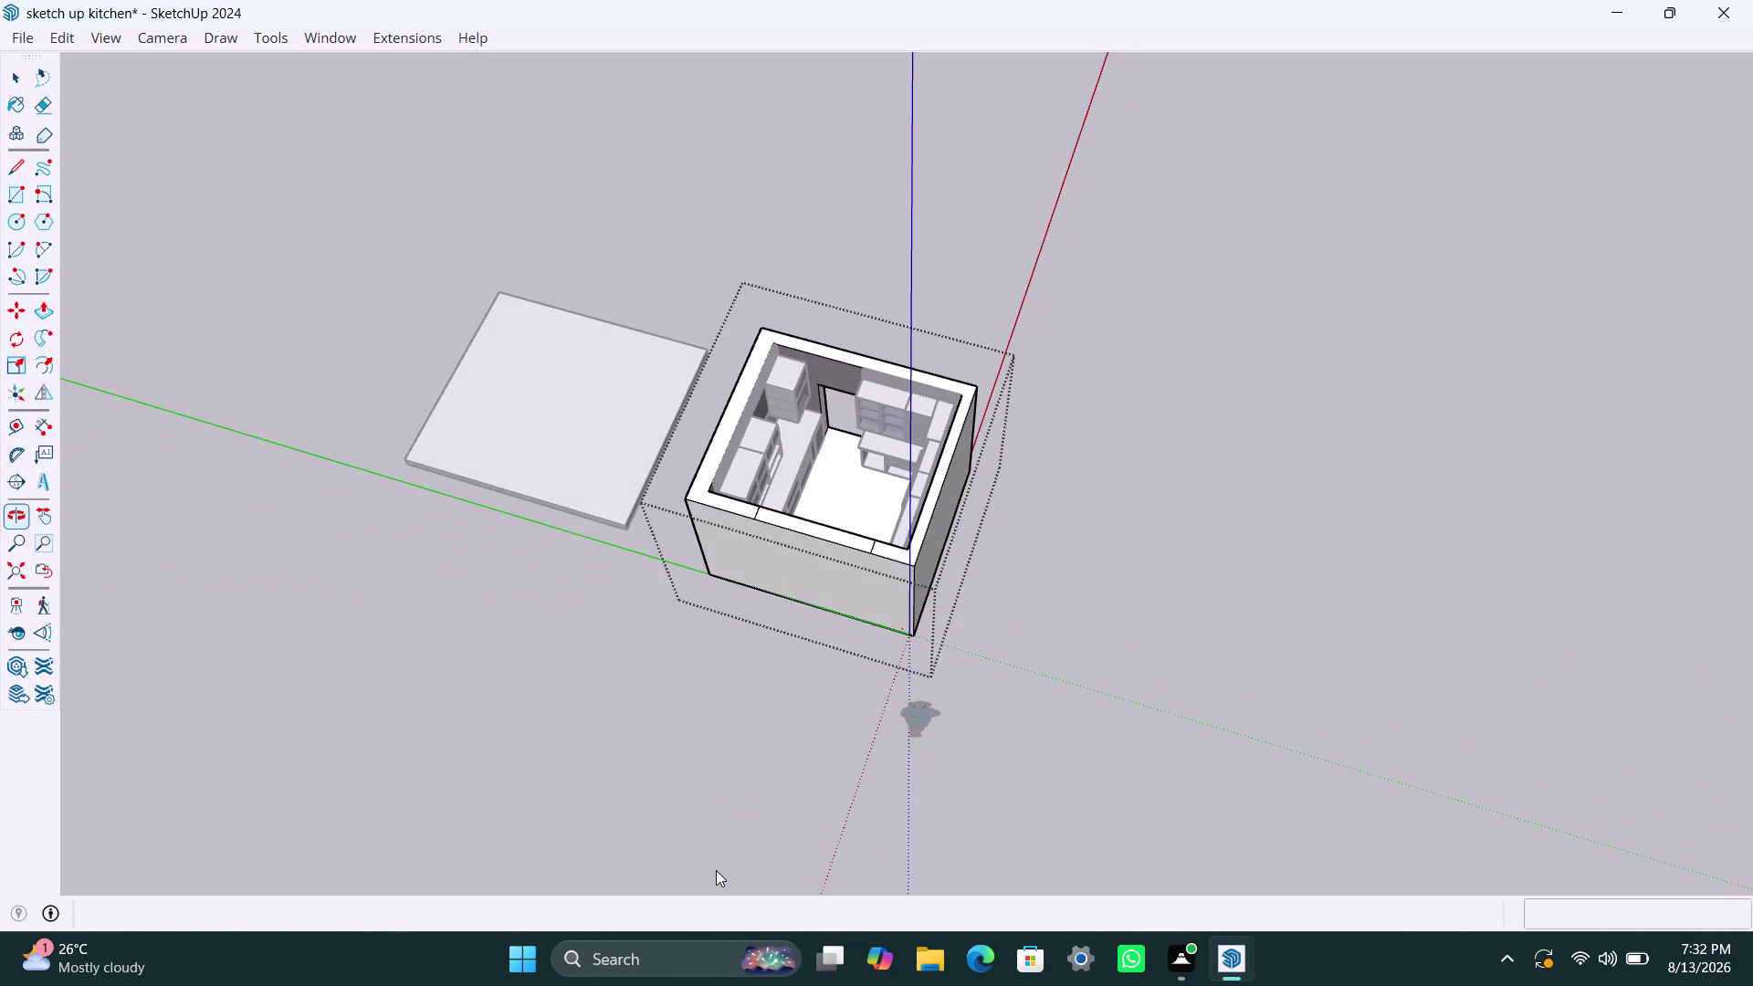
key(ctrl+z)
key(ctrl+z)
key(ctrl+z)
key(ctrl+z)
key(ctrl+z)
key(ctrl+z)
scroll(down, 3)
middle_drag(856, 527, 139, 612)
scroll(up, 3)
middle_drag(807, 399, 239, 170)
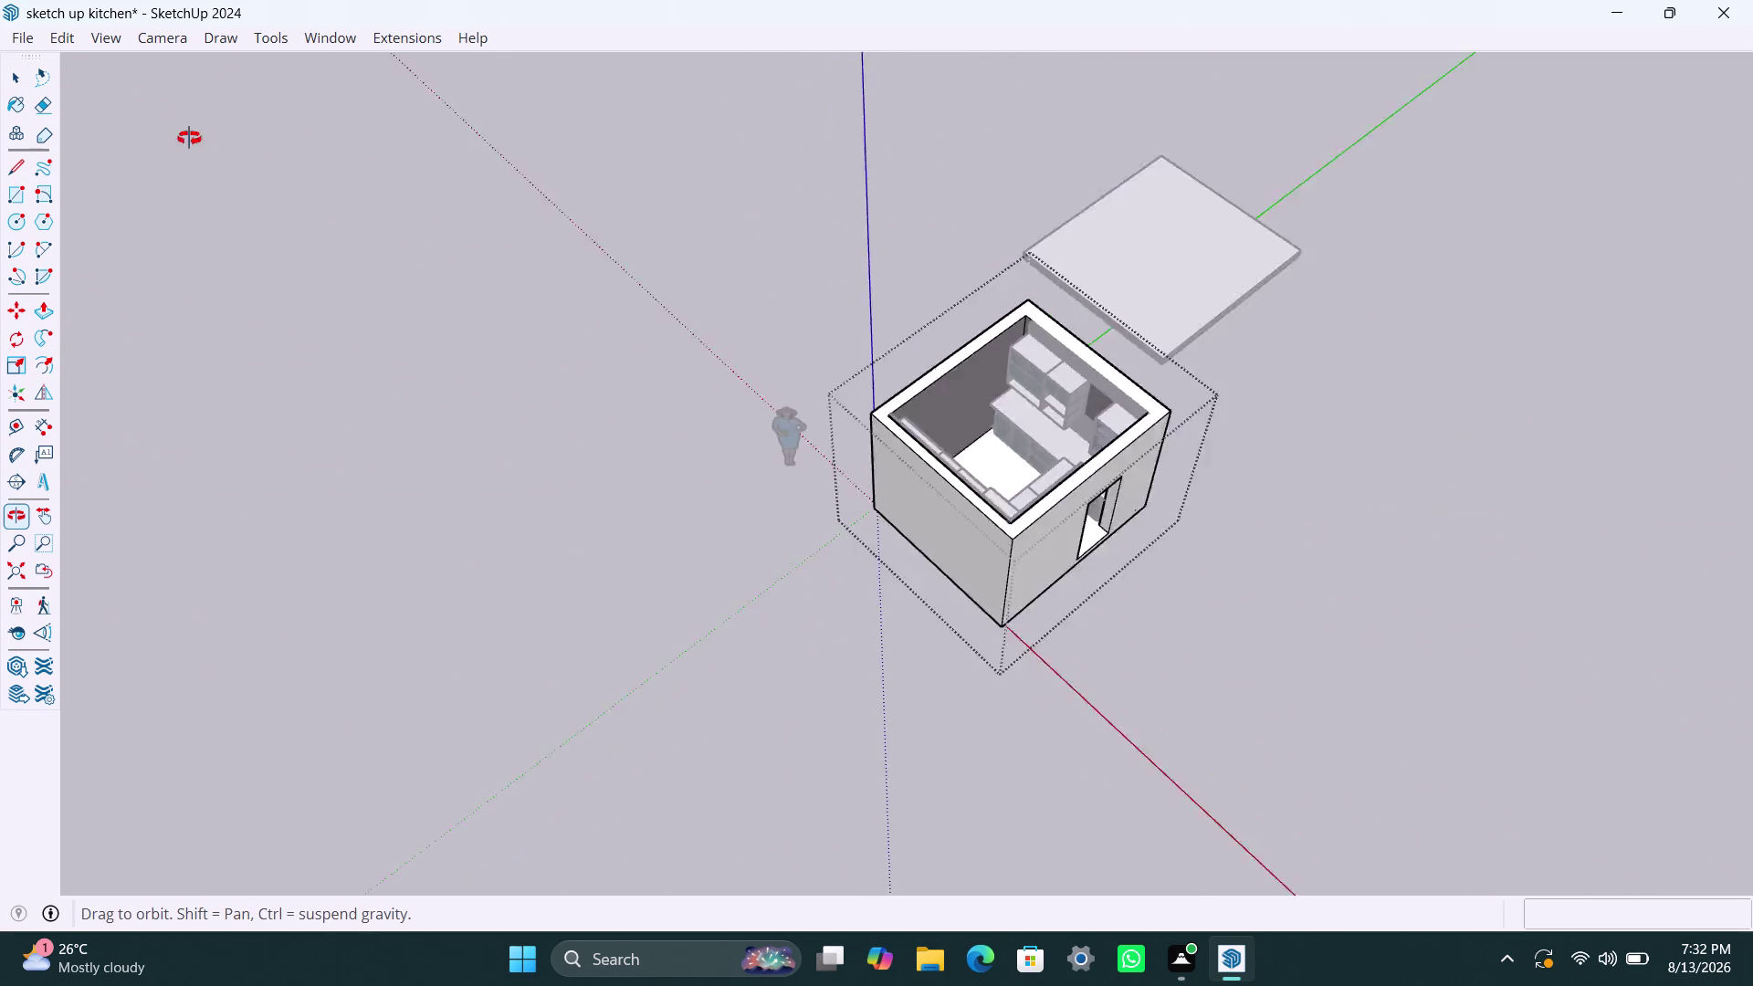
middle_drag(239, 171, 163, 122)
Select parts of the kitchen model, then deselect it.
triple_click(1403, 561)
double_click(1405, 561)
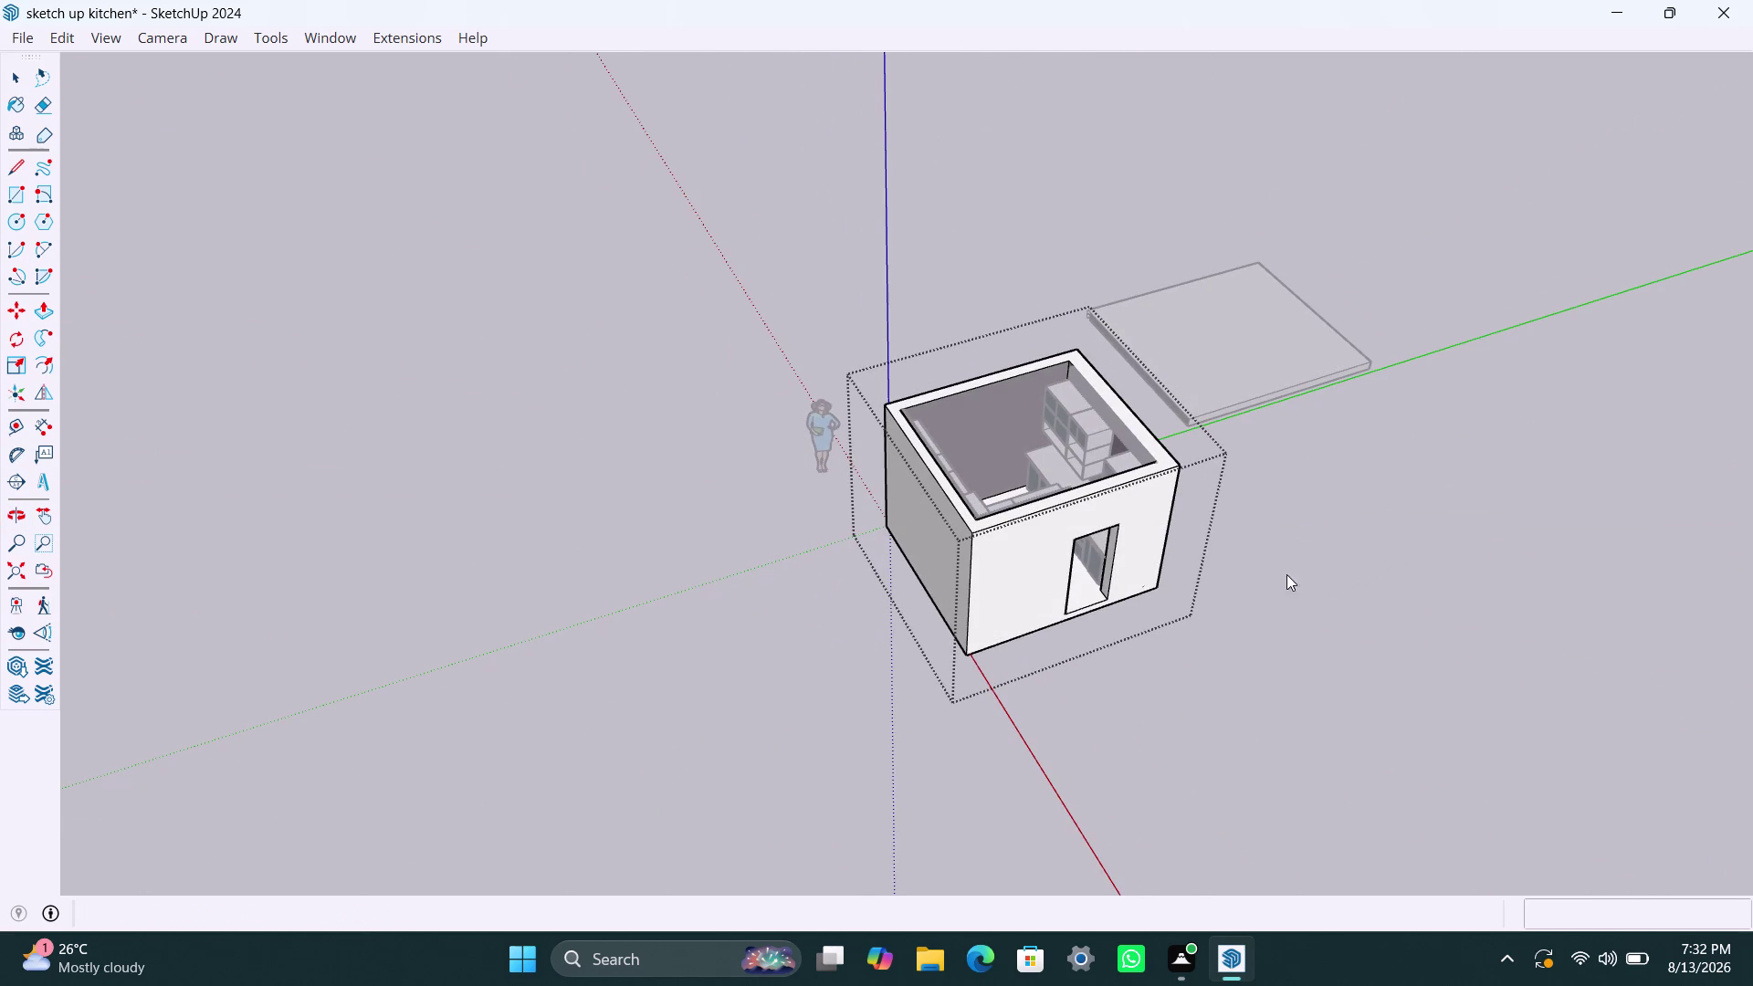
key(ctrl+z)
double_click(1272, 567)
key(space)
click(1277, 558)
key(space)
triple_click(1304, 461)
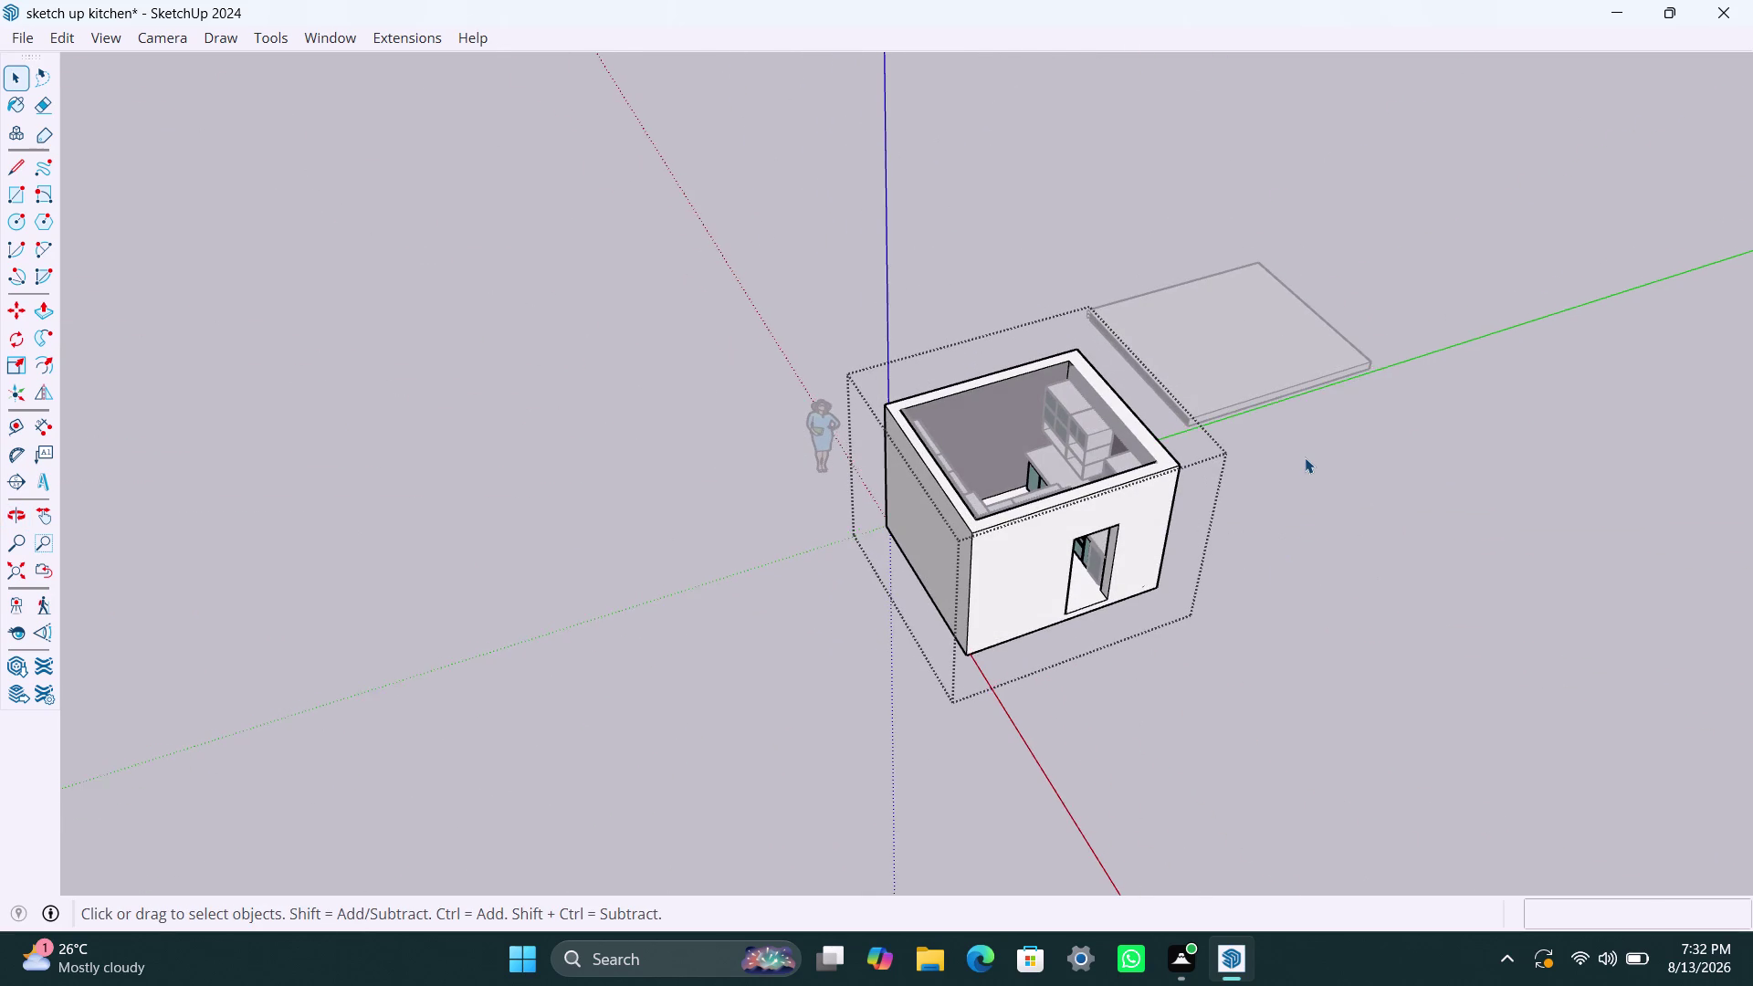
click(1306, 456)
Orbit to a top-down view of the cabinets and fit the model in view.
scroll(up, 3)
middle_drag(1098, 691, 716, 759)
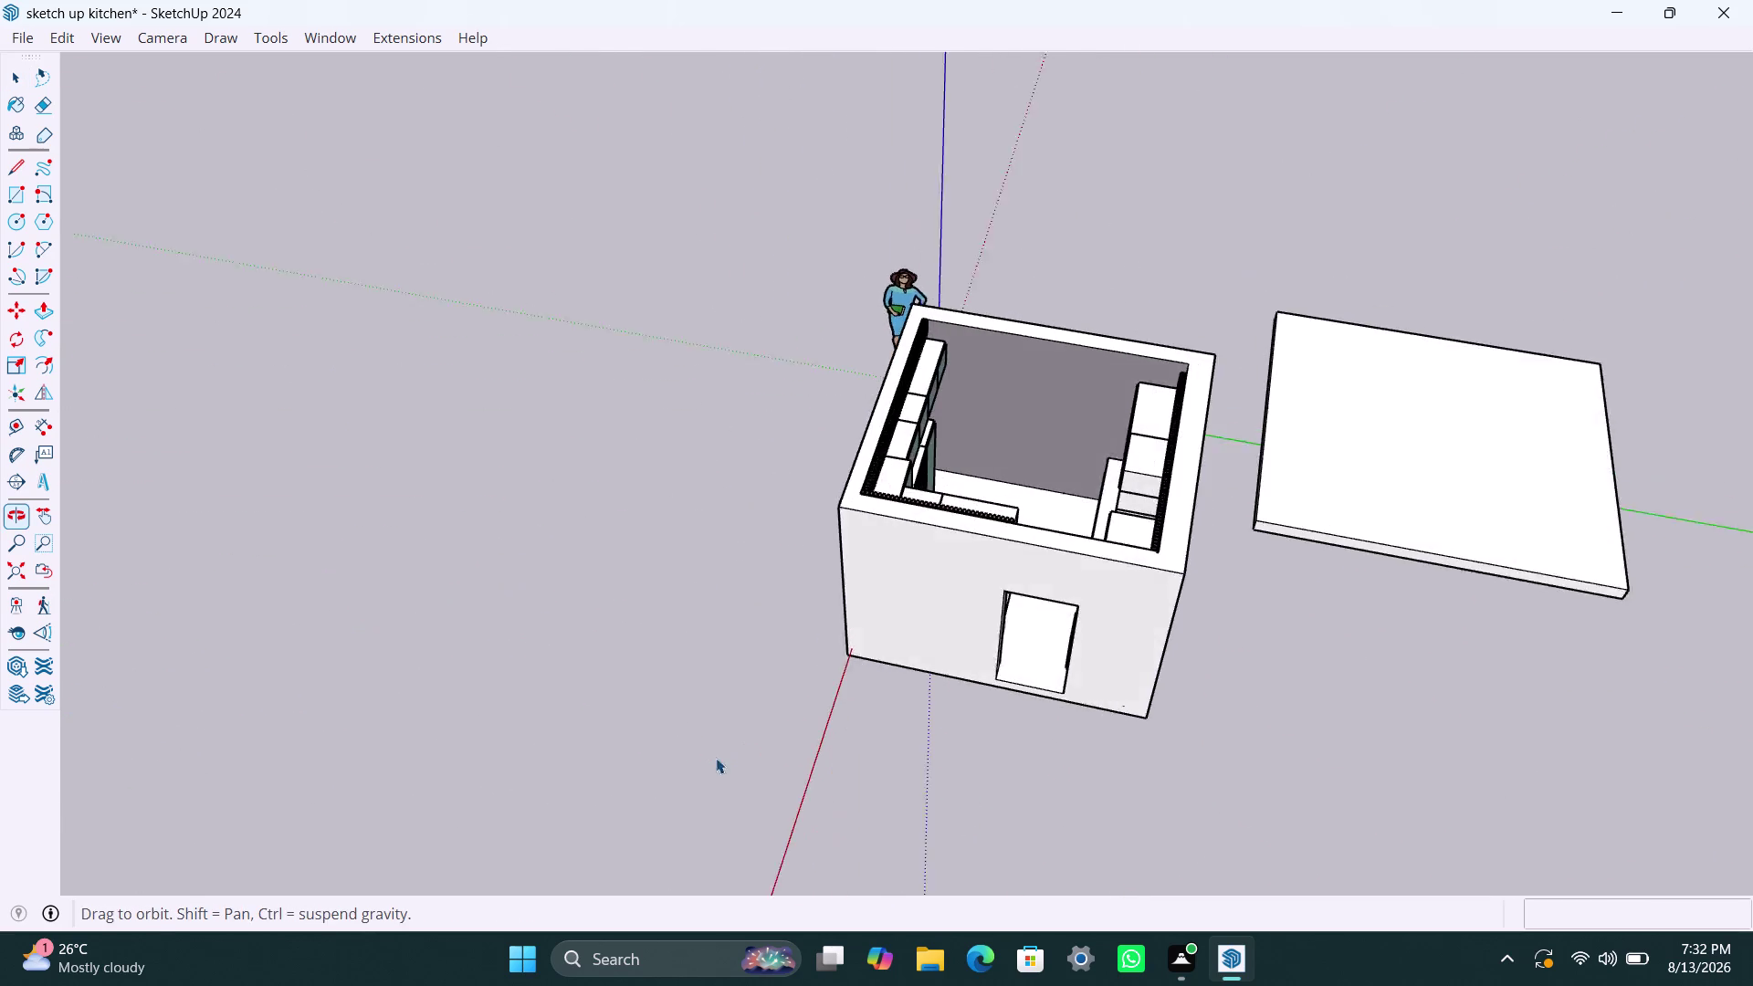
scroll(up, 3)
middle_drag(1003, 548, 592, 798)
scroll(up, 3)
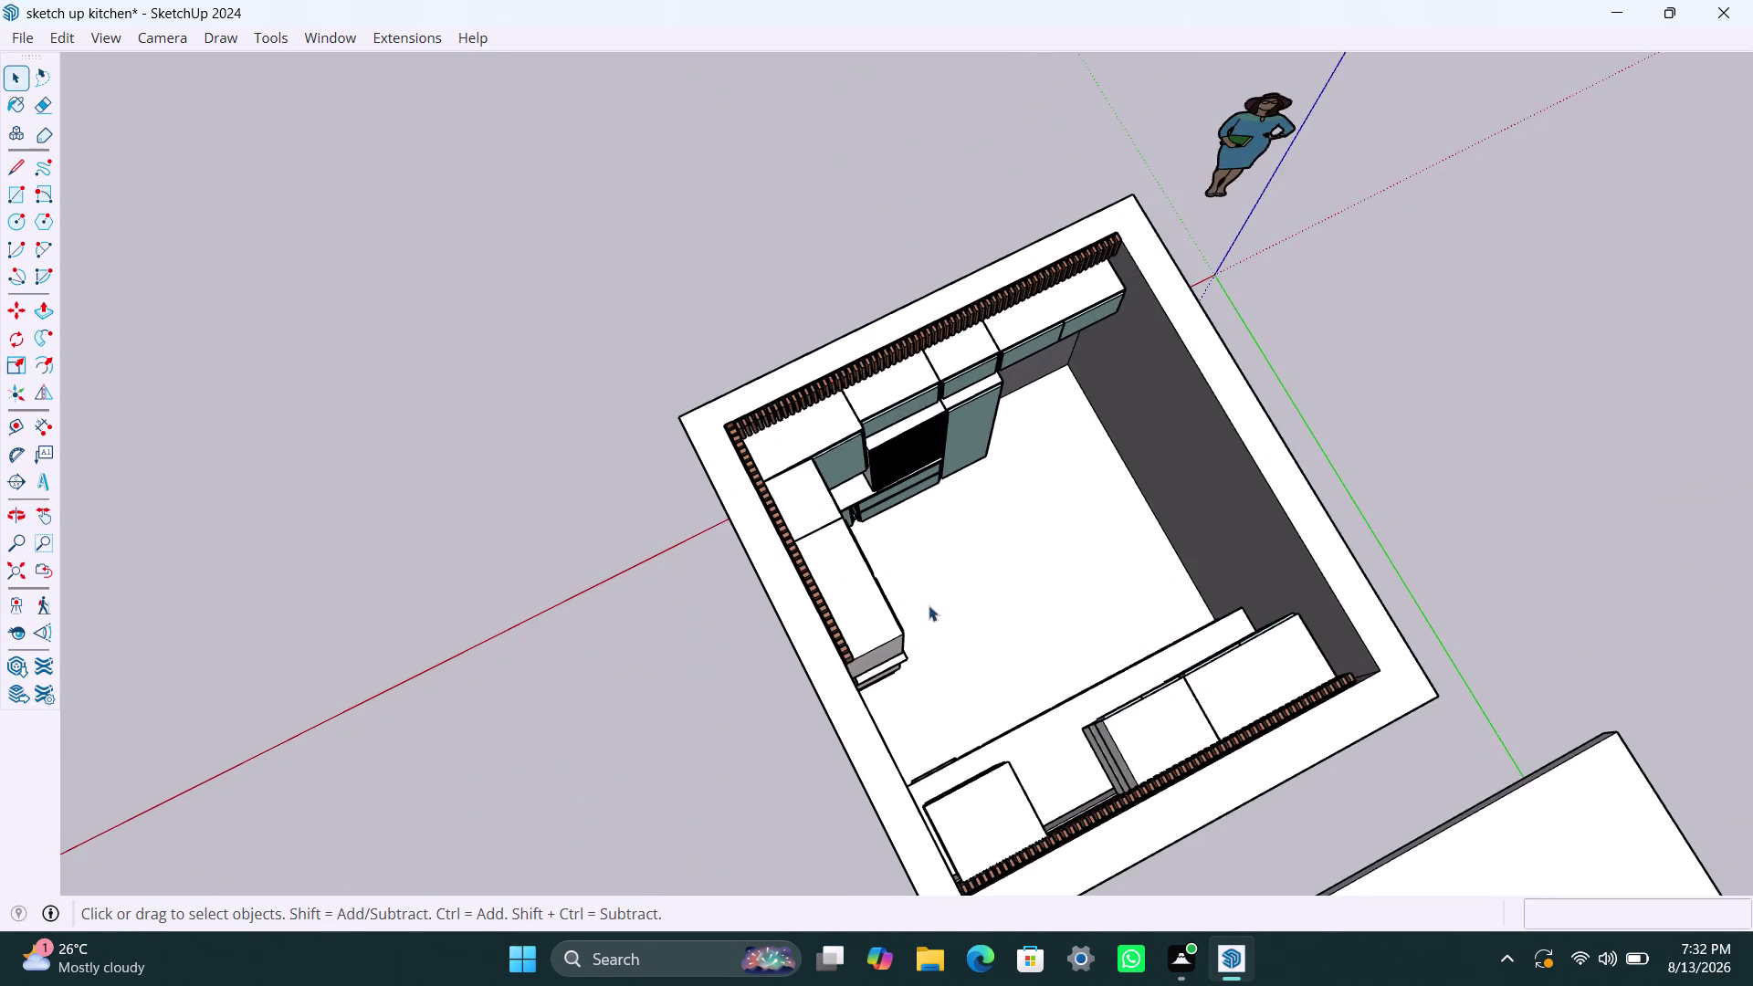
middle_drag(929, 605, 543, 406)
middle_drag(910, 698, 749, 848)
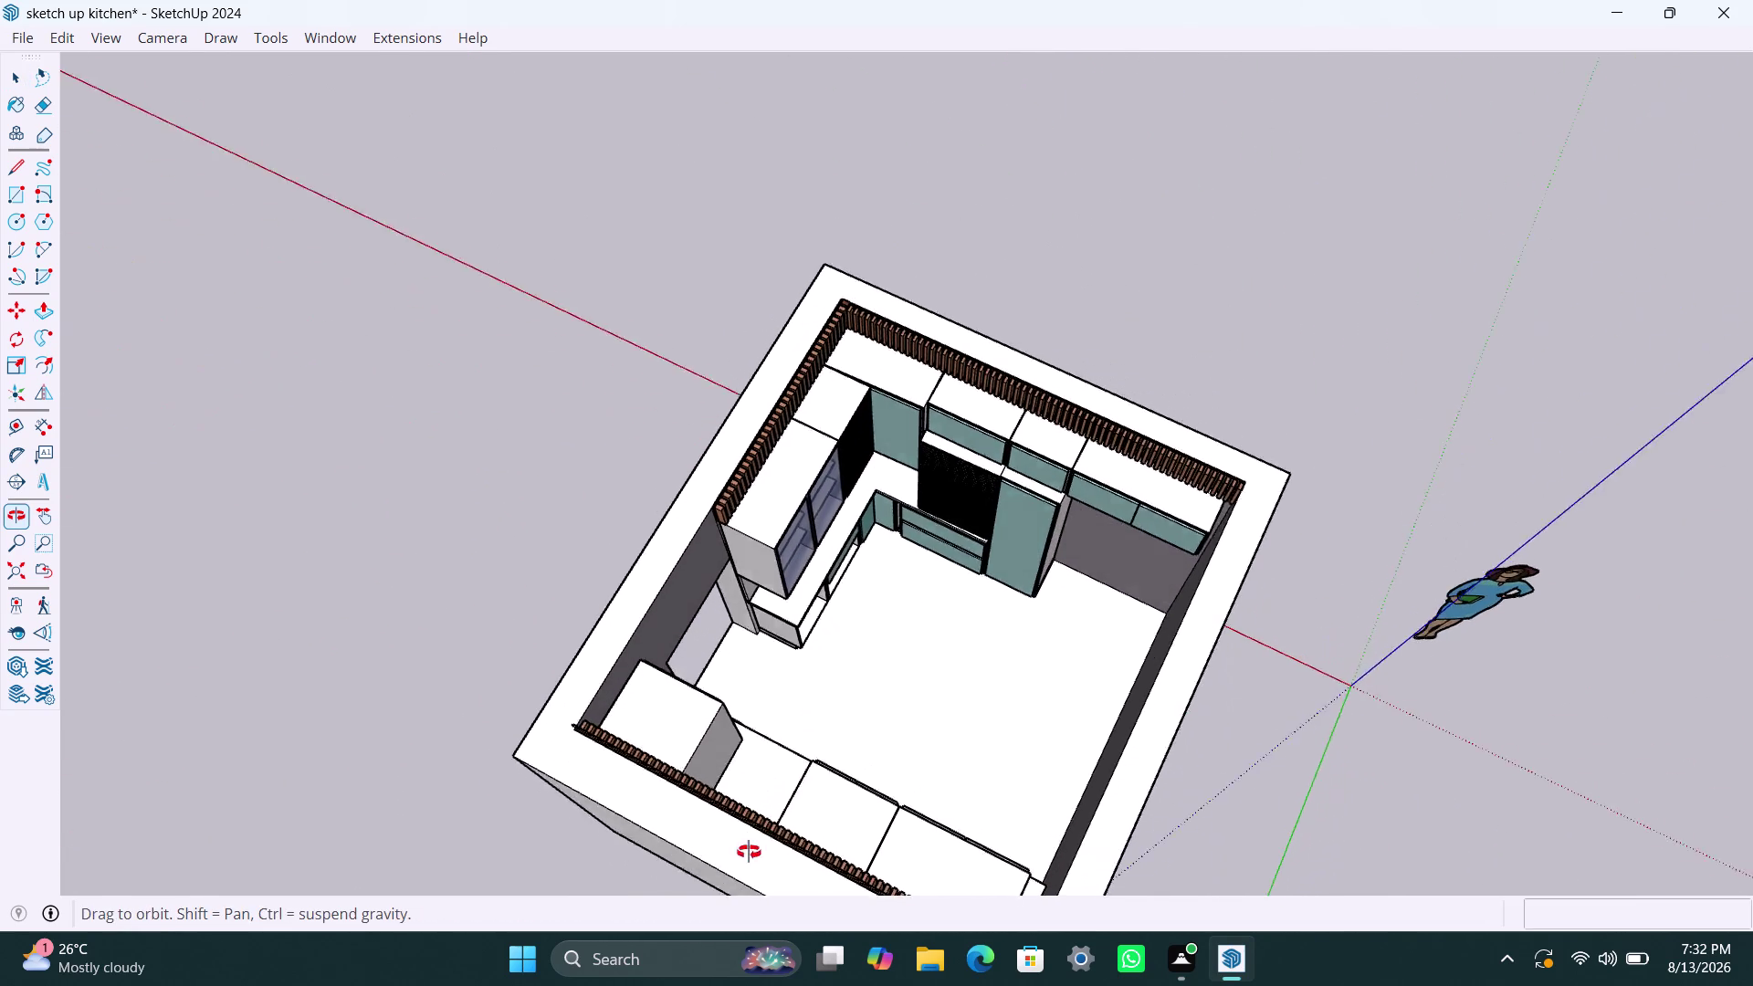
middle_drag(750, 848, 749, 852)
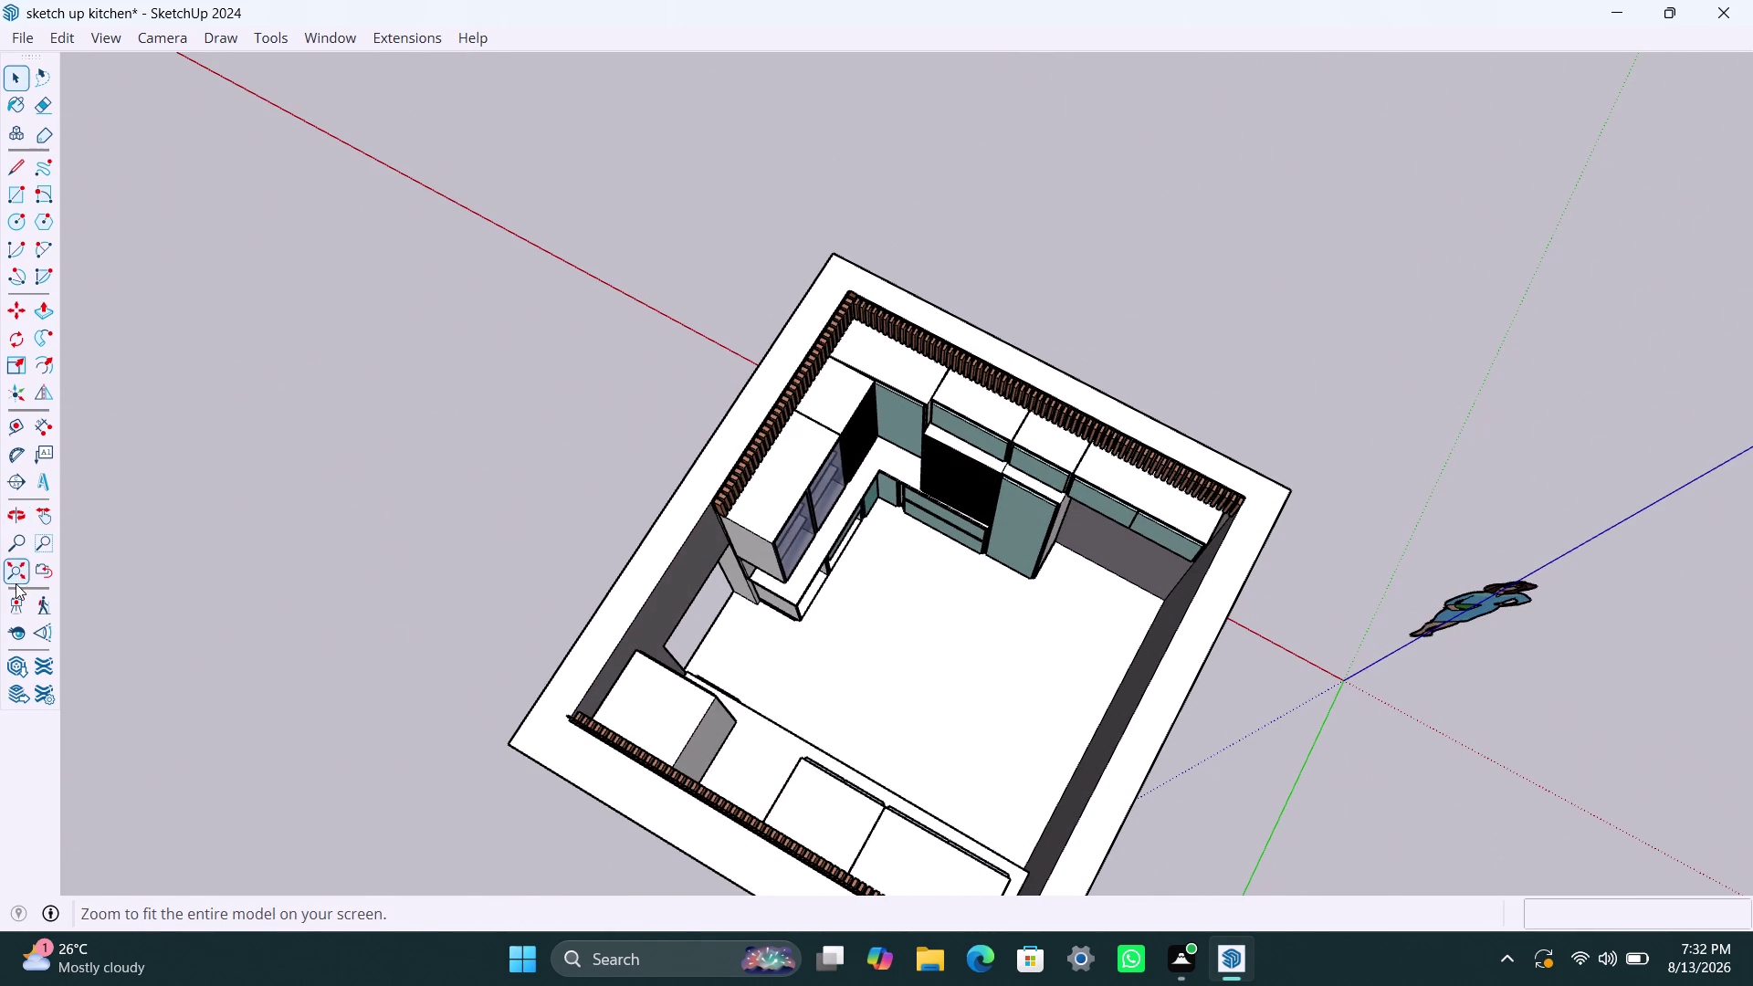
click(15, 591)
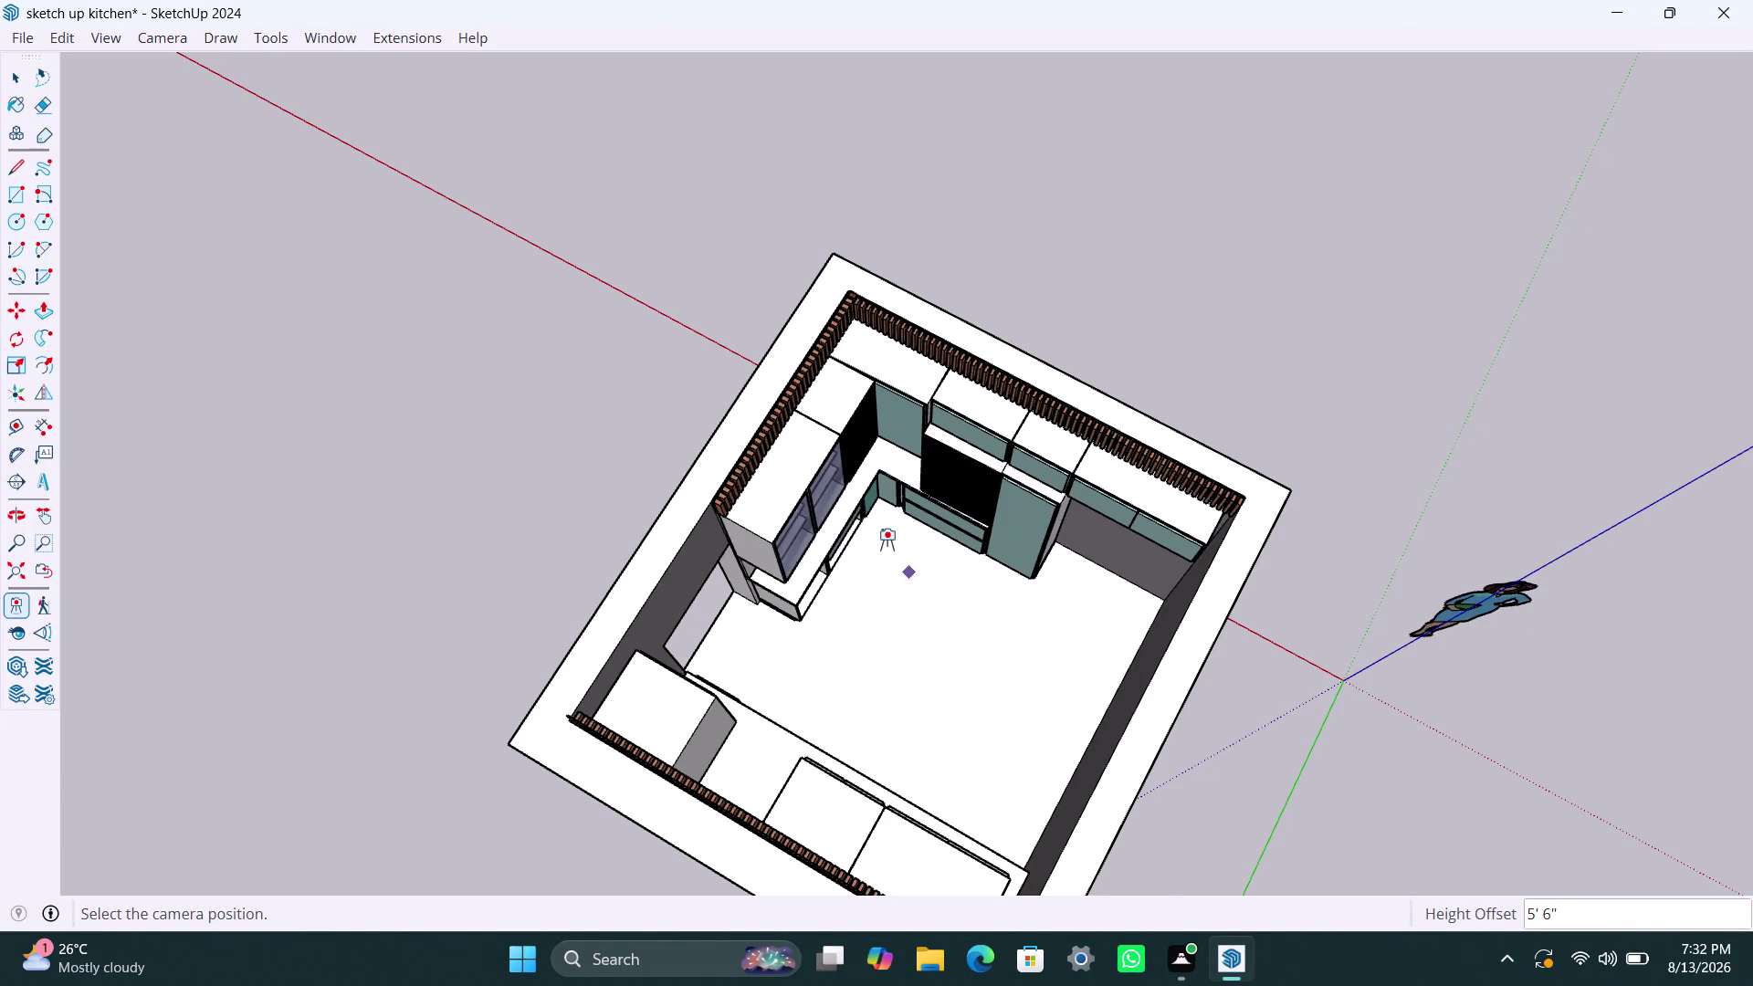
click(884, 510)
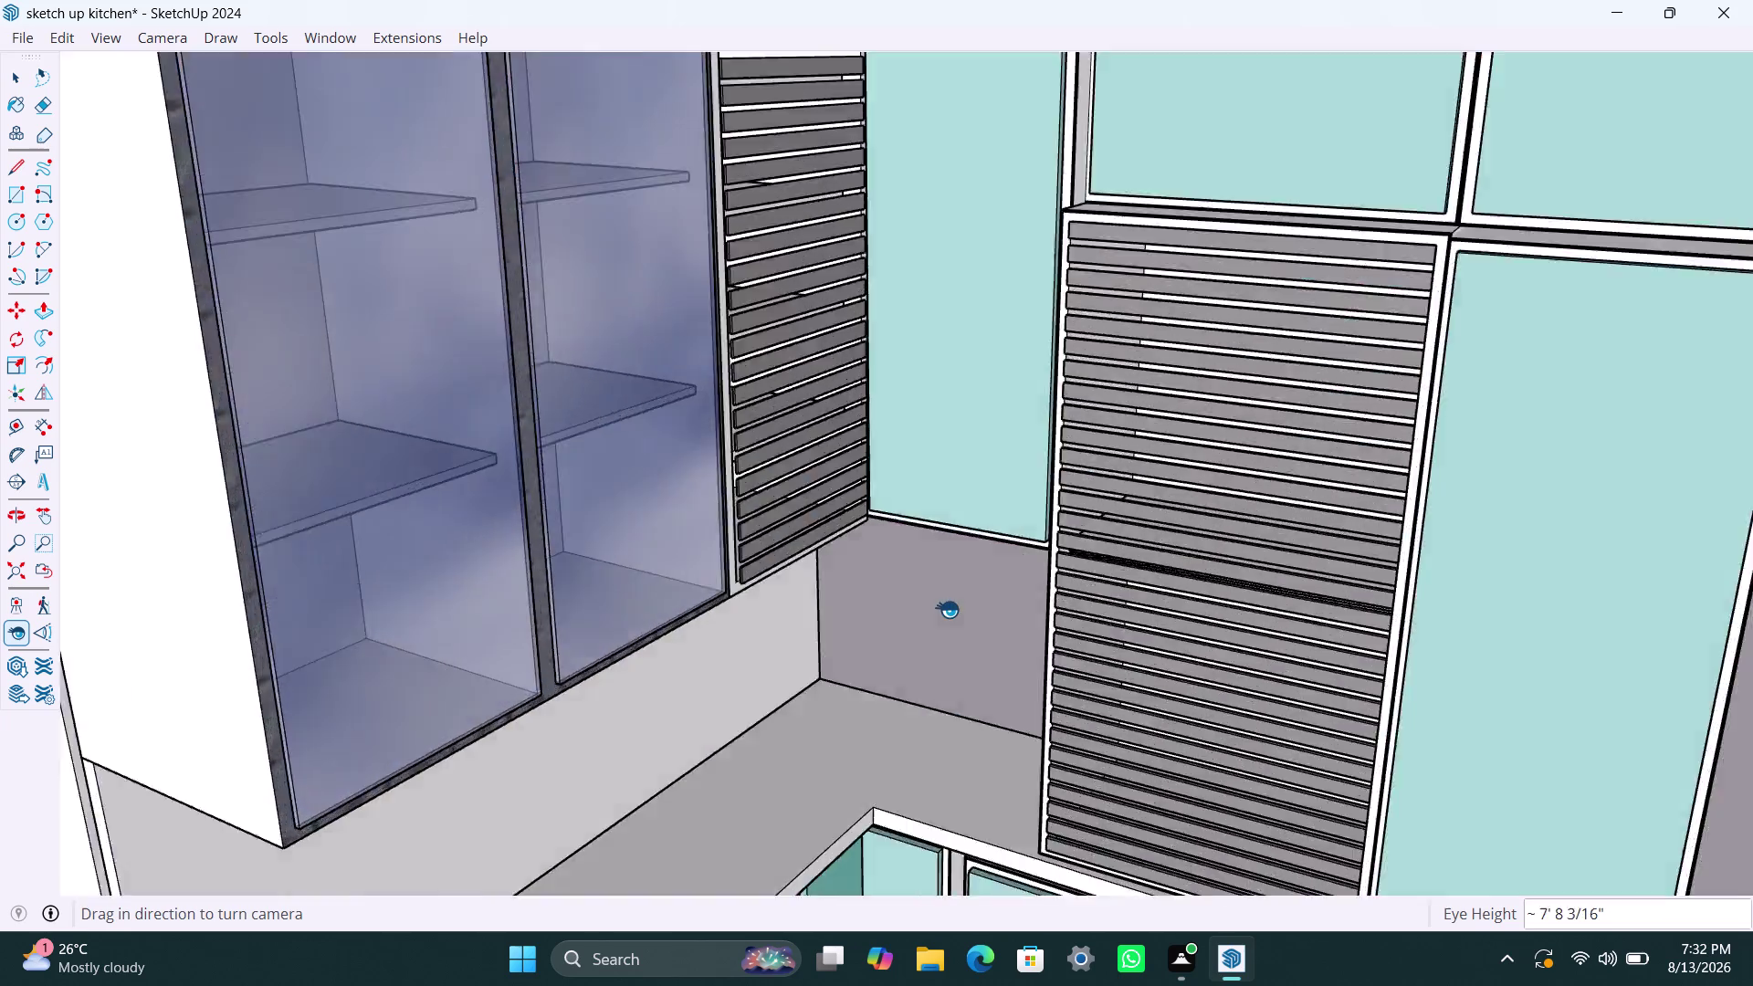
click(20, 606)
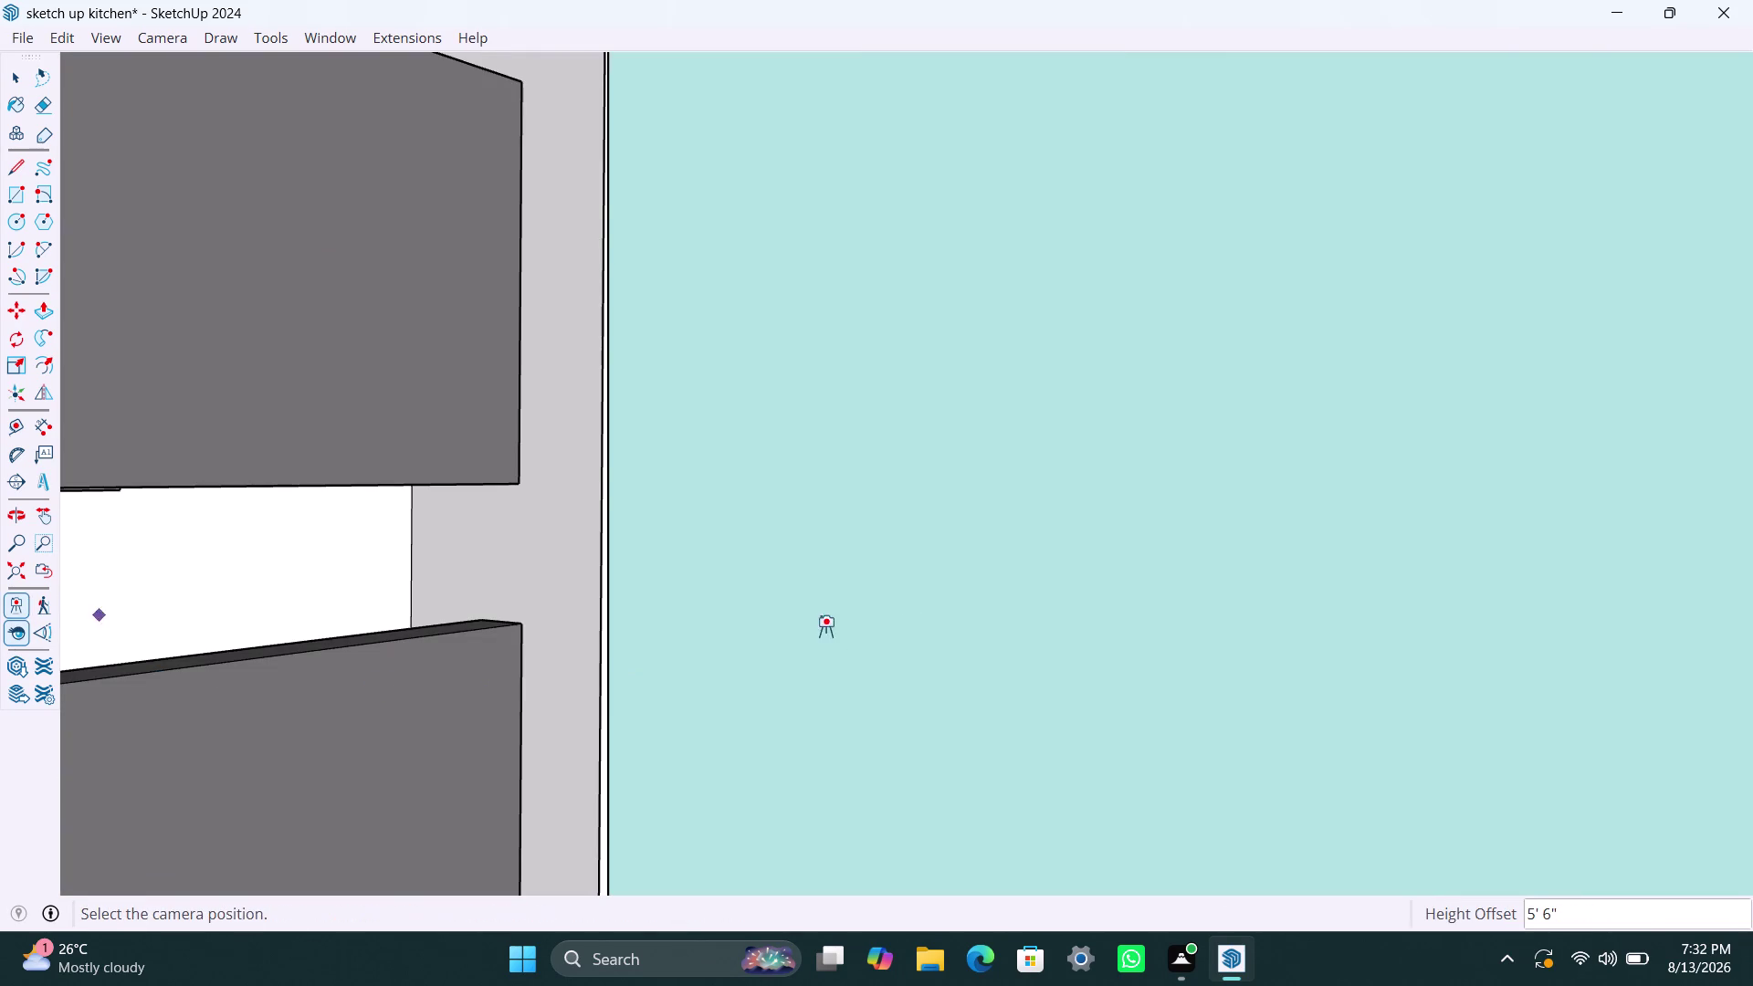
click(20, 561)
scroll(down, 3)
middle_drag(1337, 378, 1253, 501)
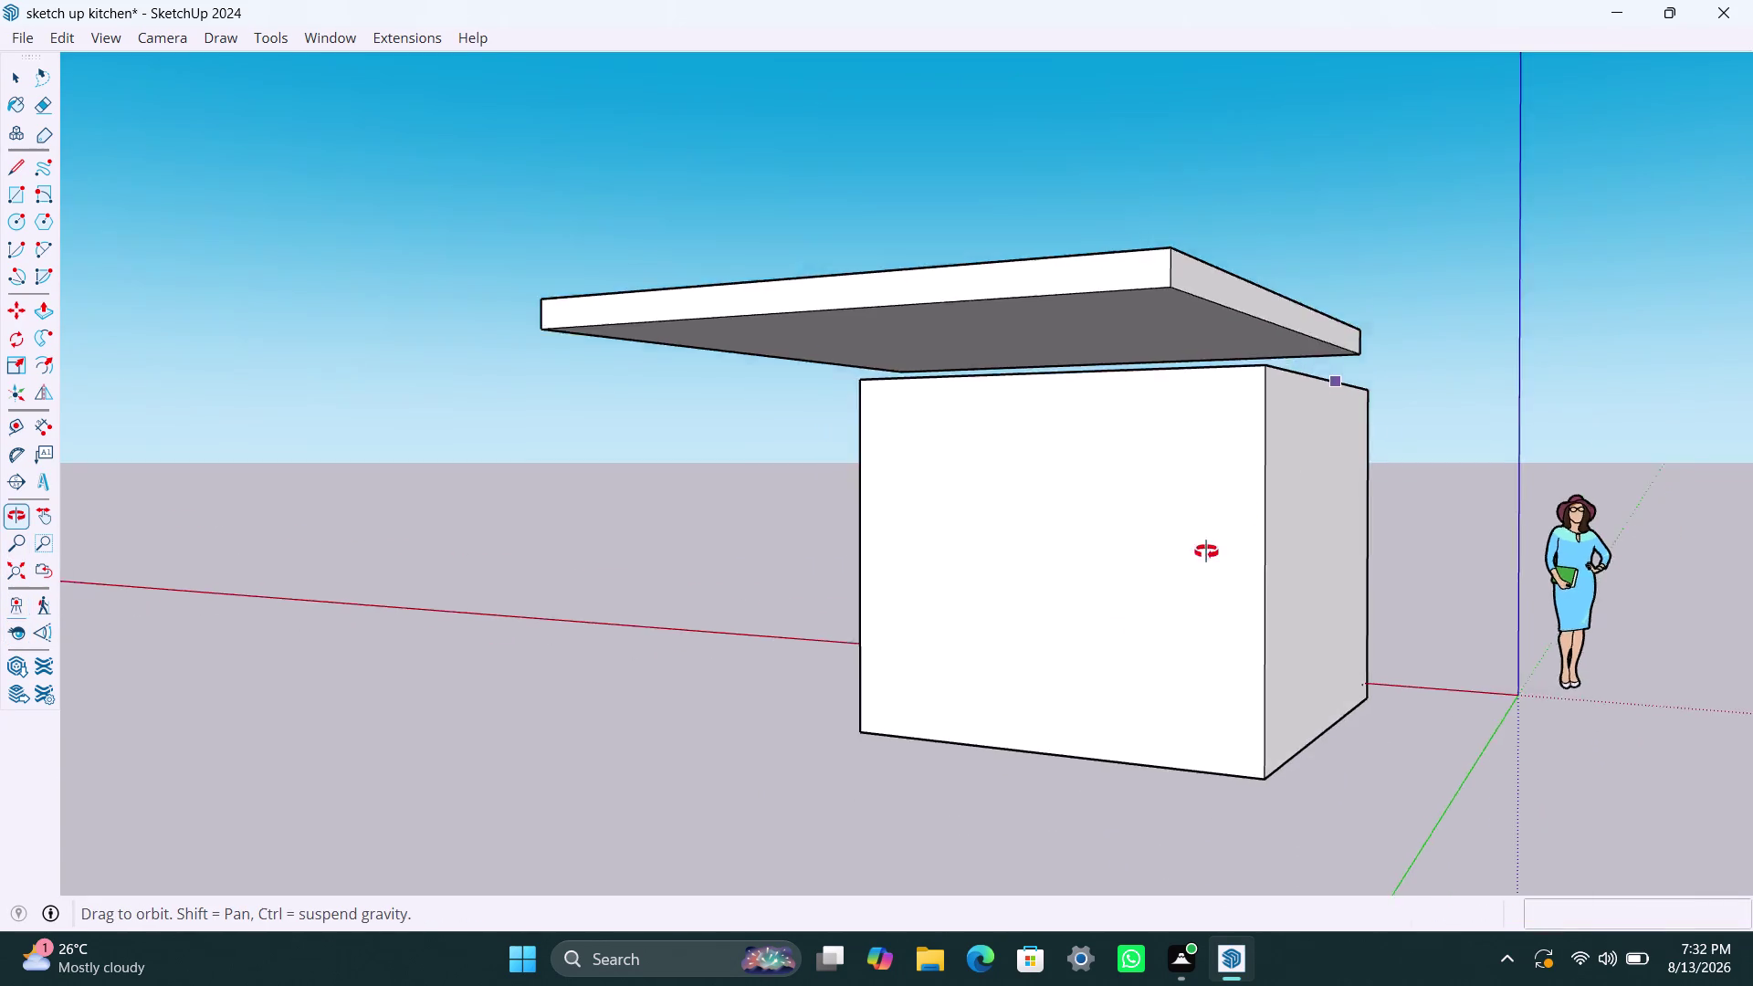
middle_drag(1253, 501, 665, 837)
middle_drag(968, 715, 702, 826)
scroll(up, 3)
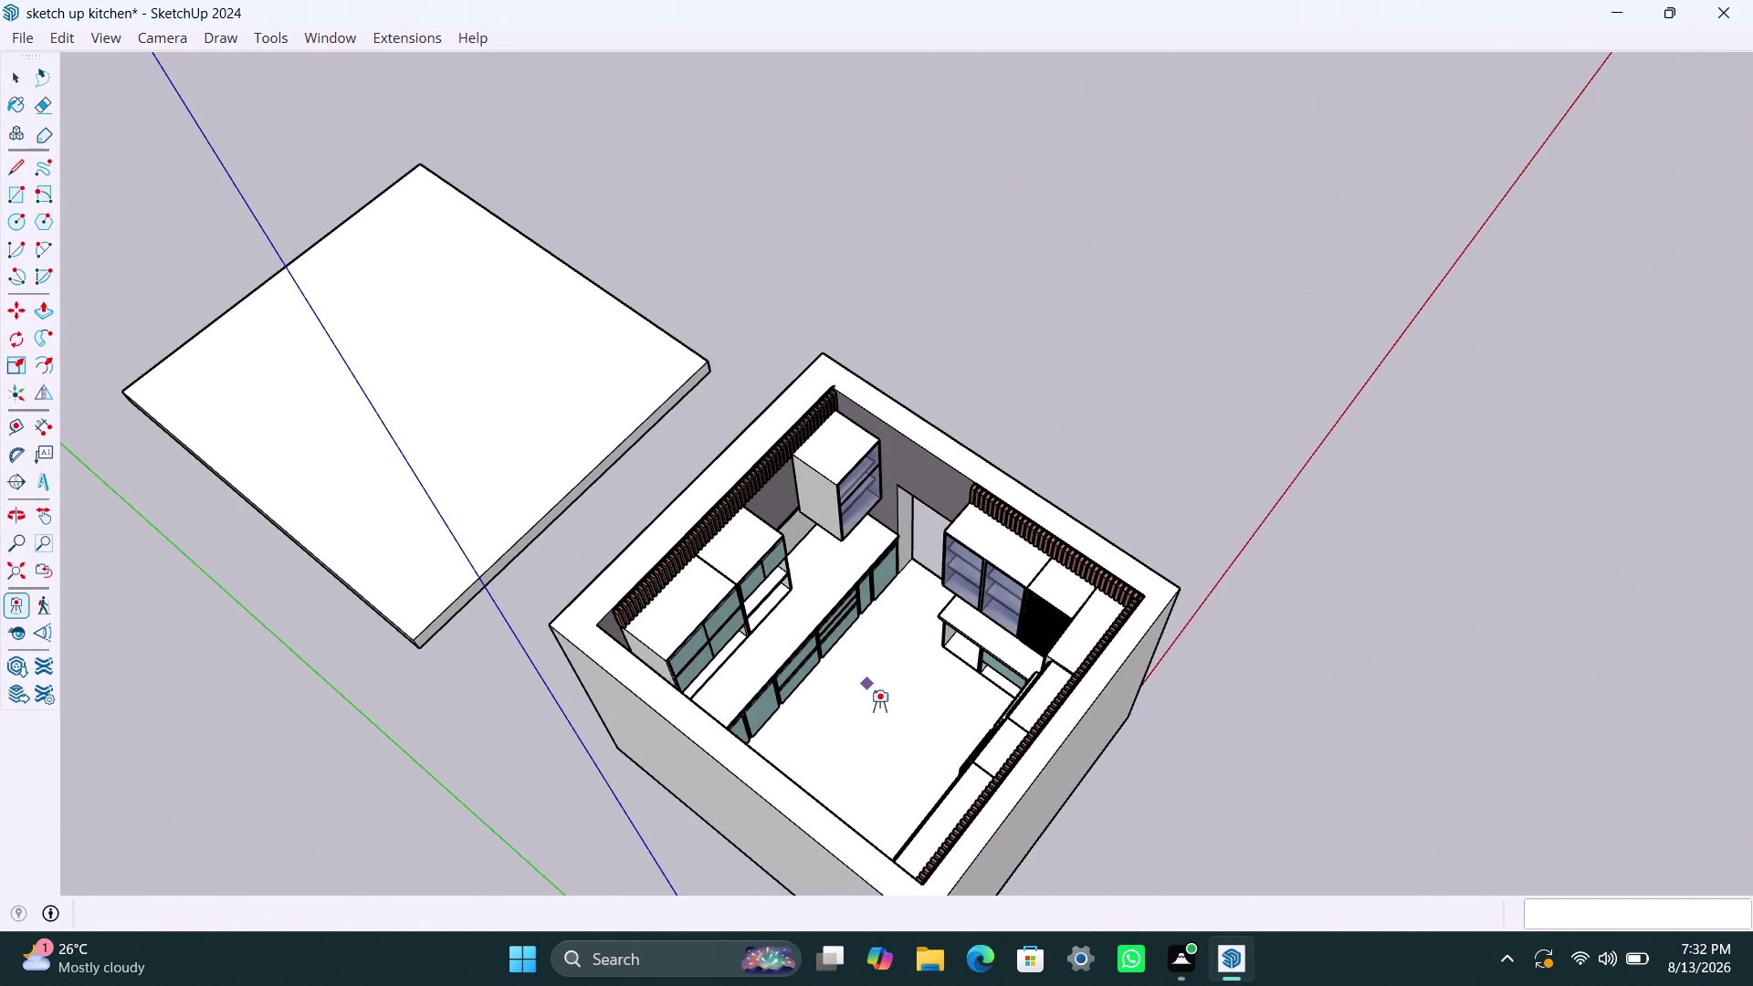
middle_drag(888, 756, 846, 887)
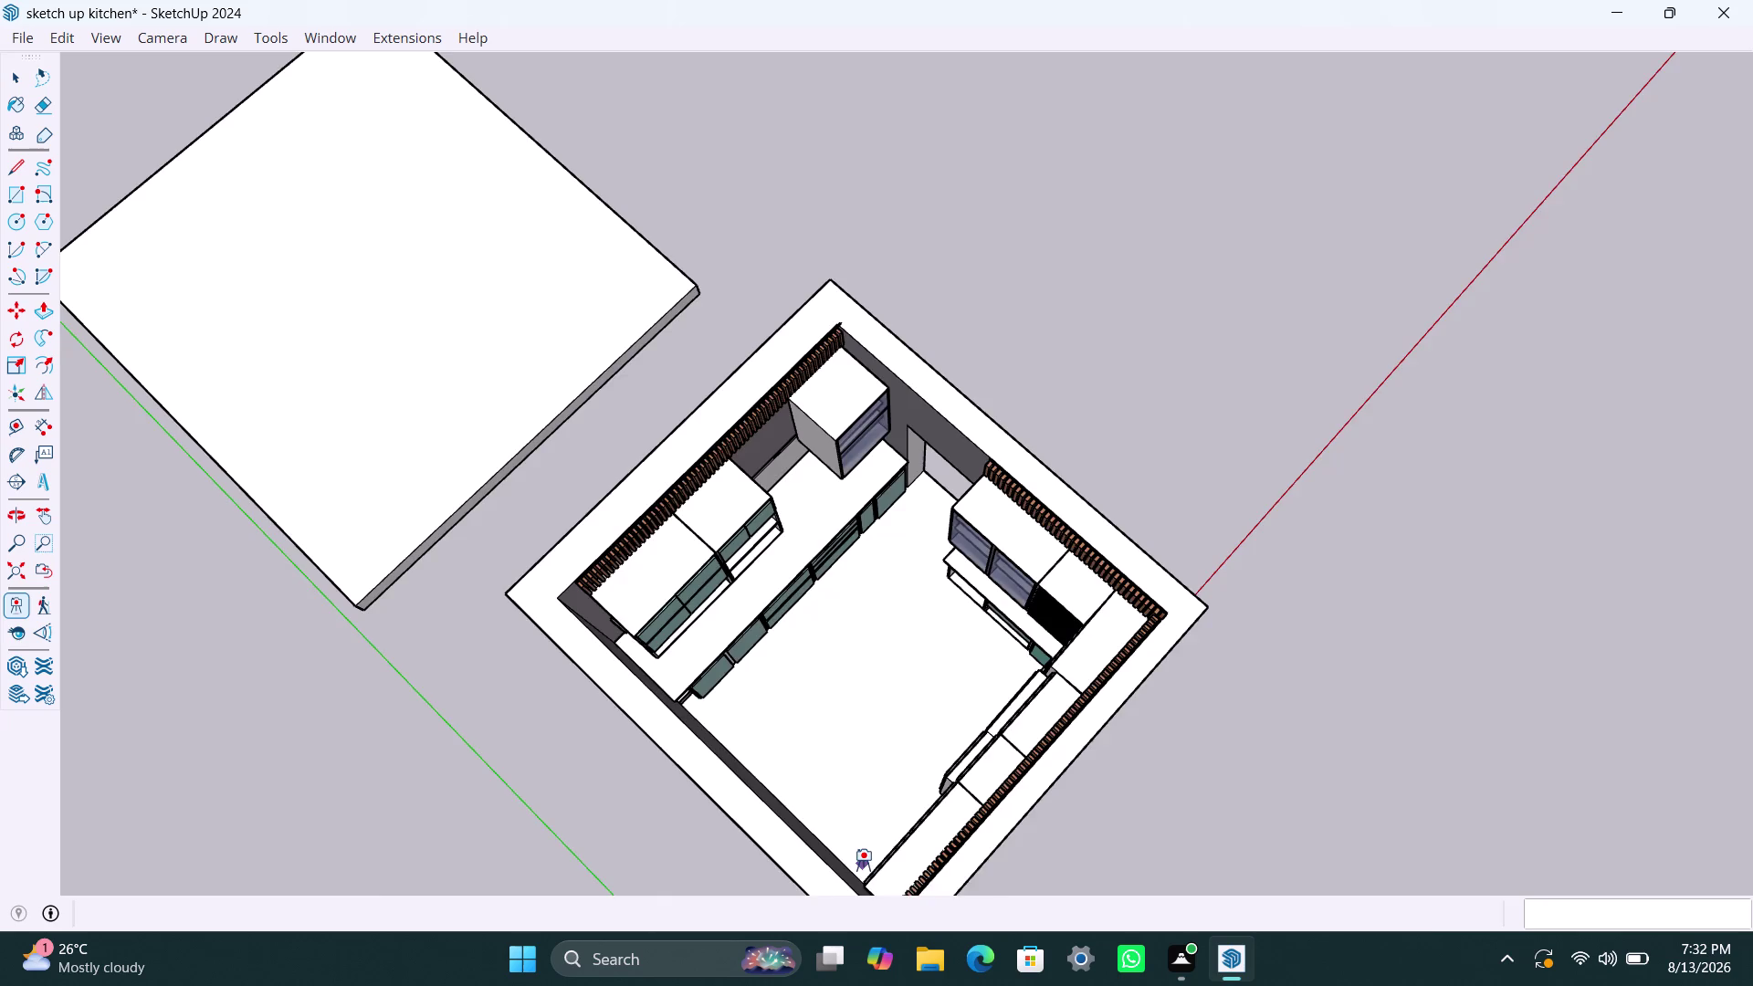
click(862, 864)
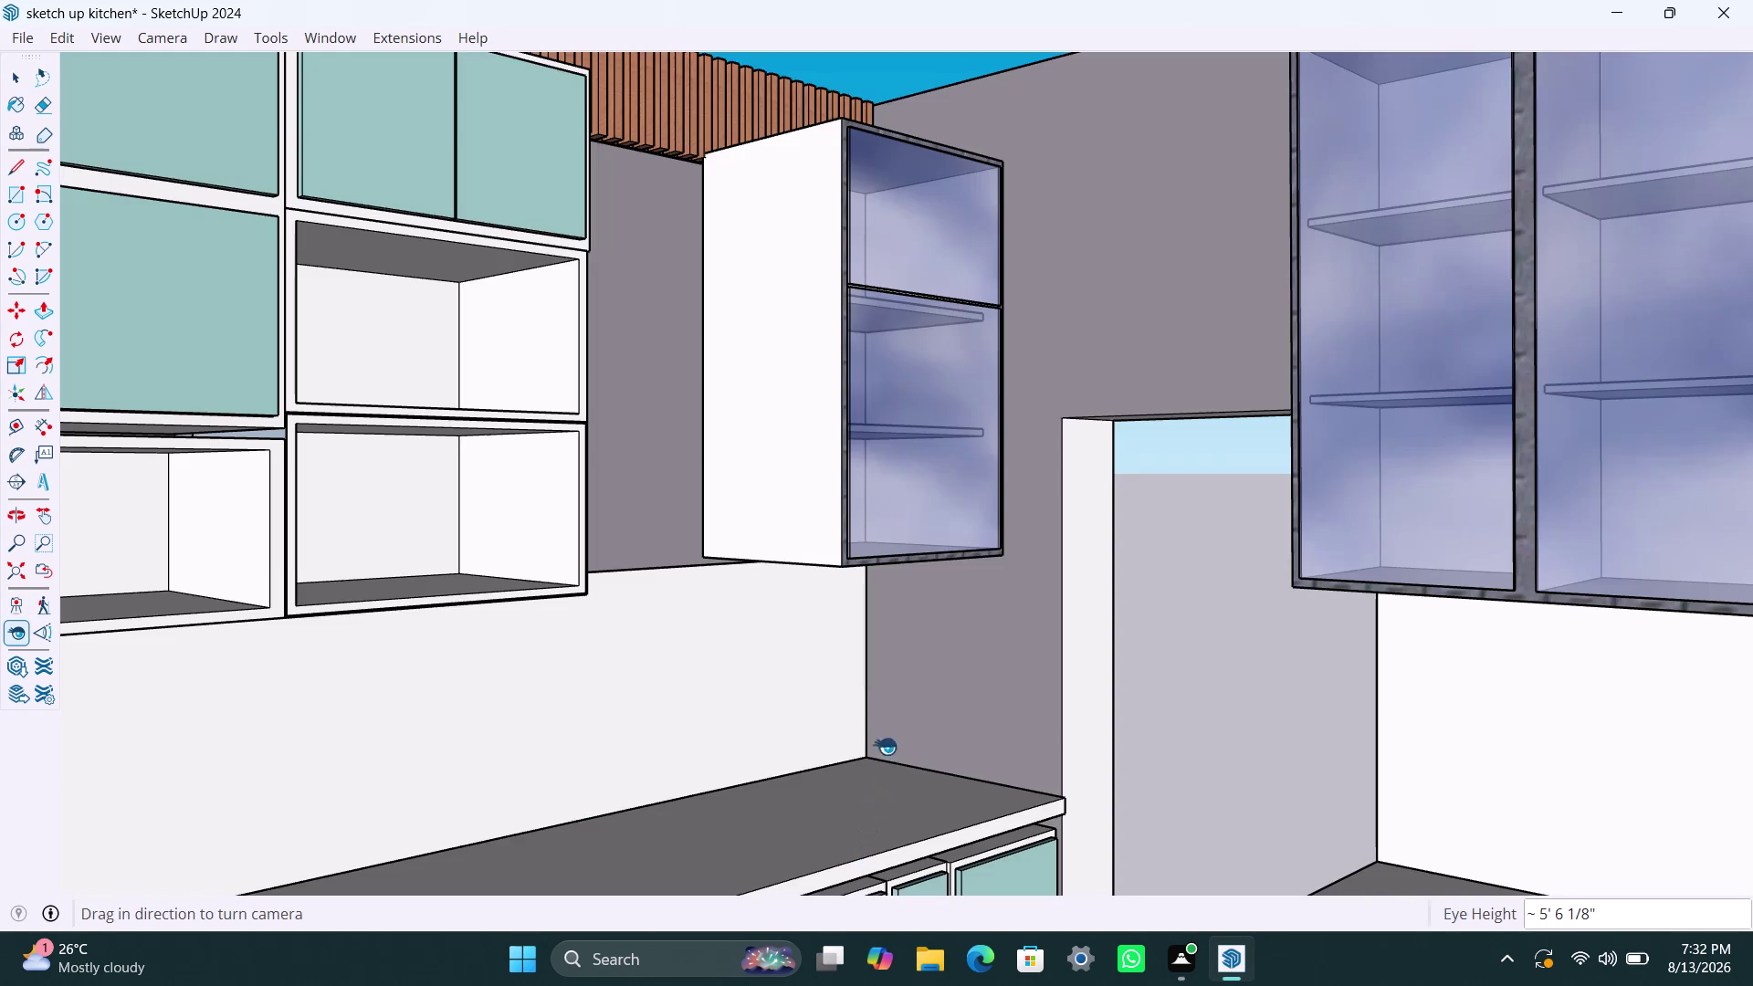
middle_drag(852, 702, 846, 702)
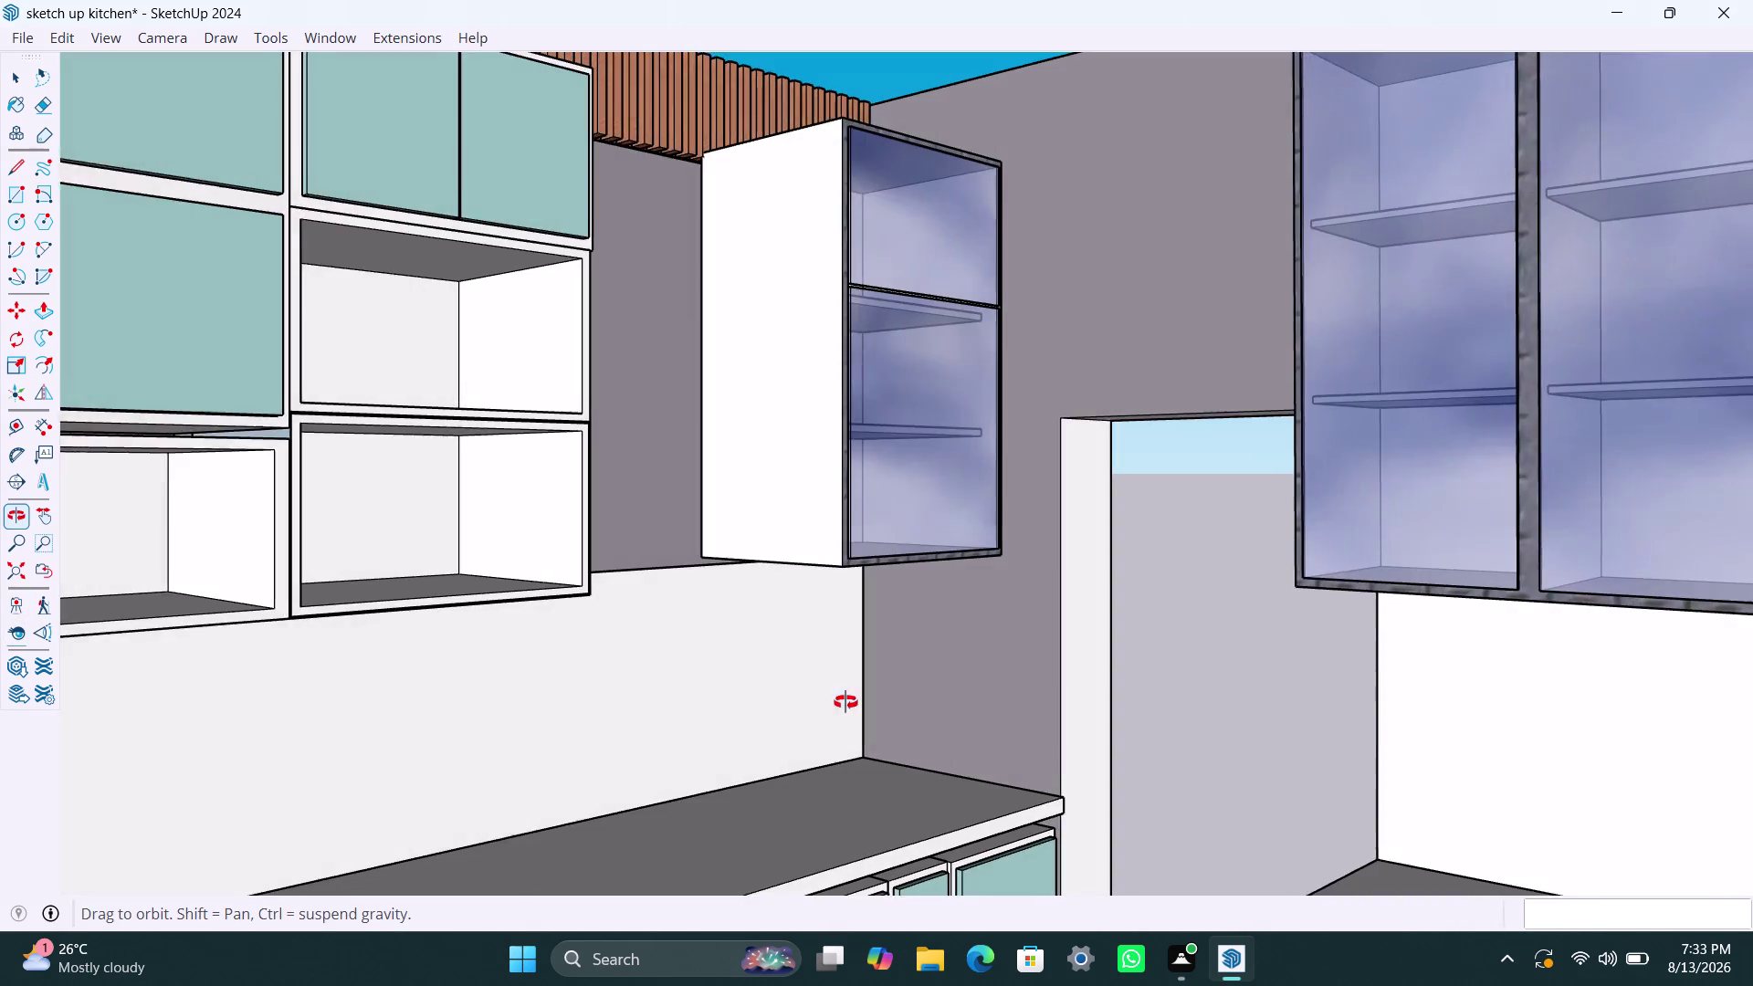
middle_drag(845, 702, 766, 714)
scroll(down, 3)
scroll(up, 3)
scroll(up, 3)
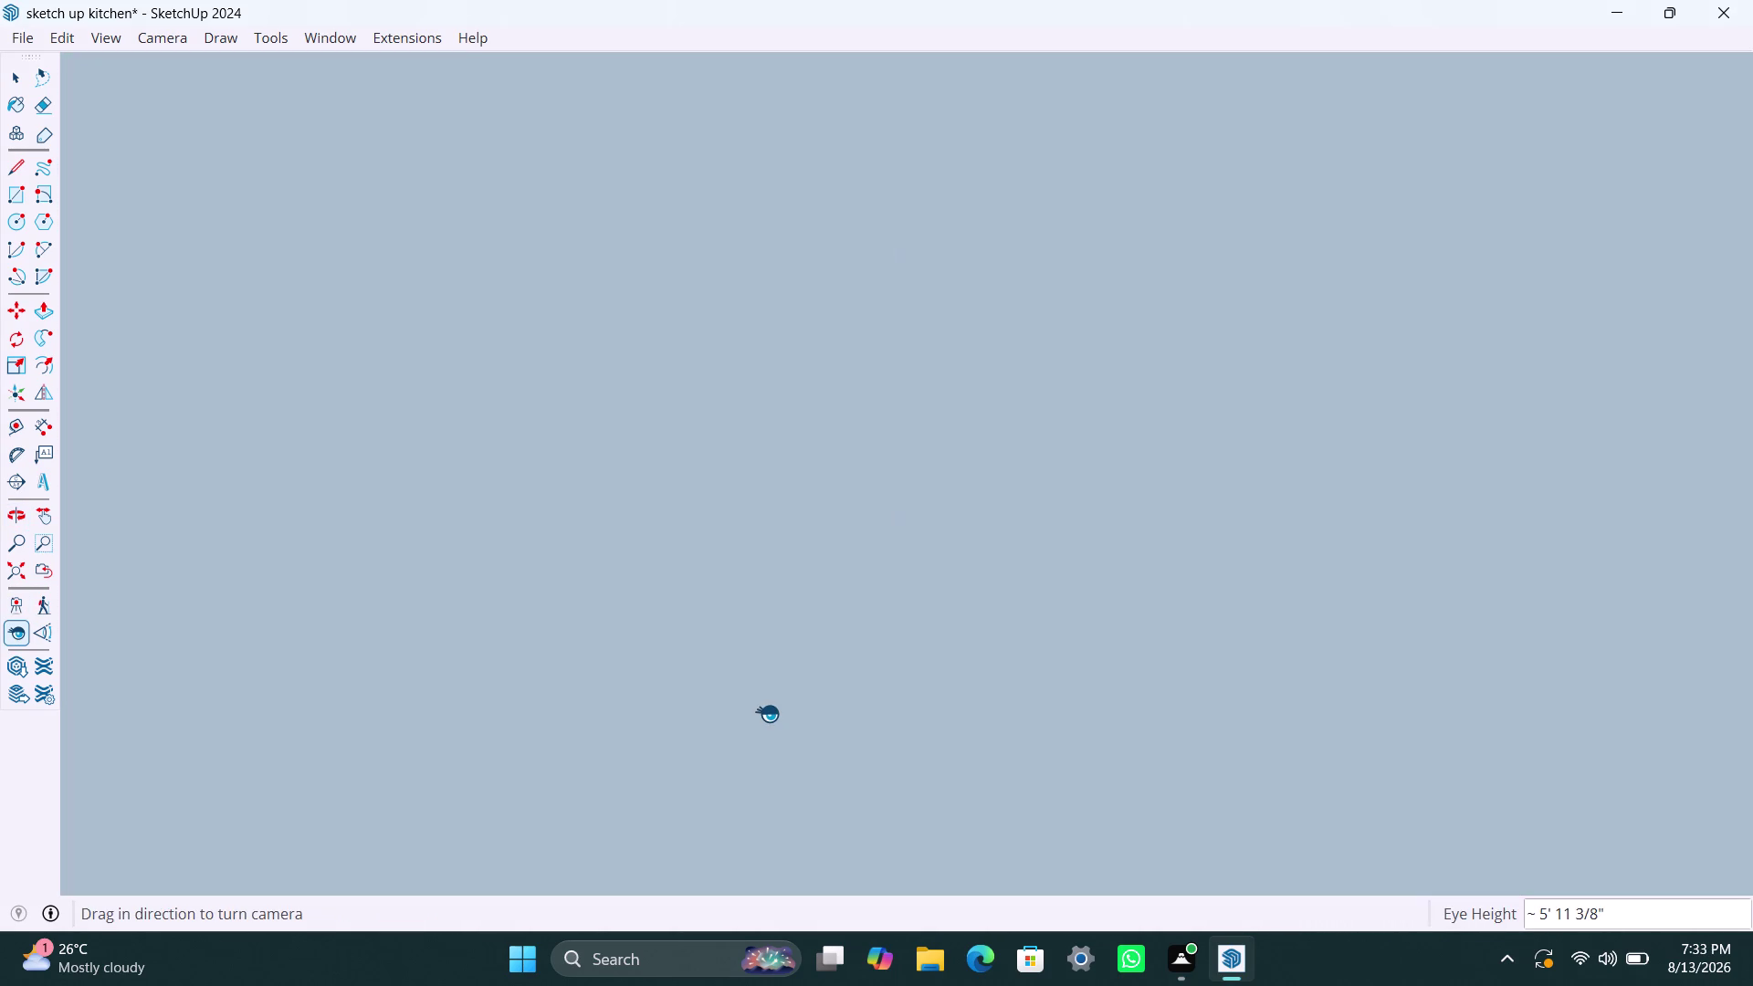
scroll(down, 3)
scroll(down, 3)
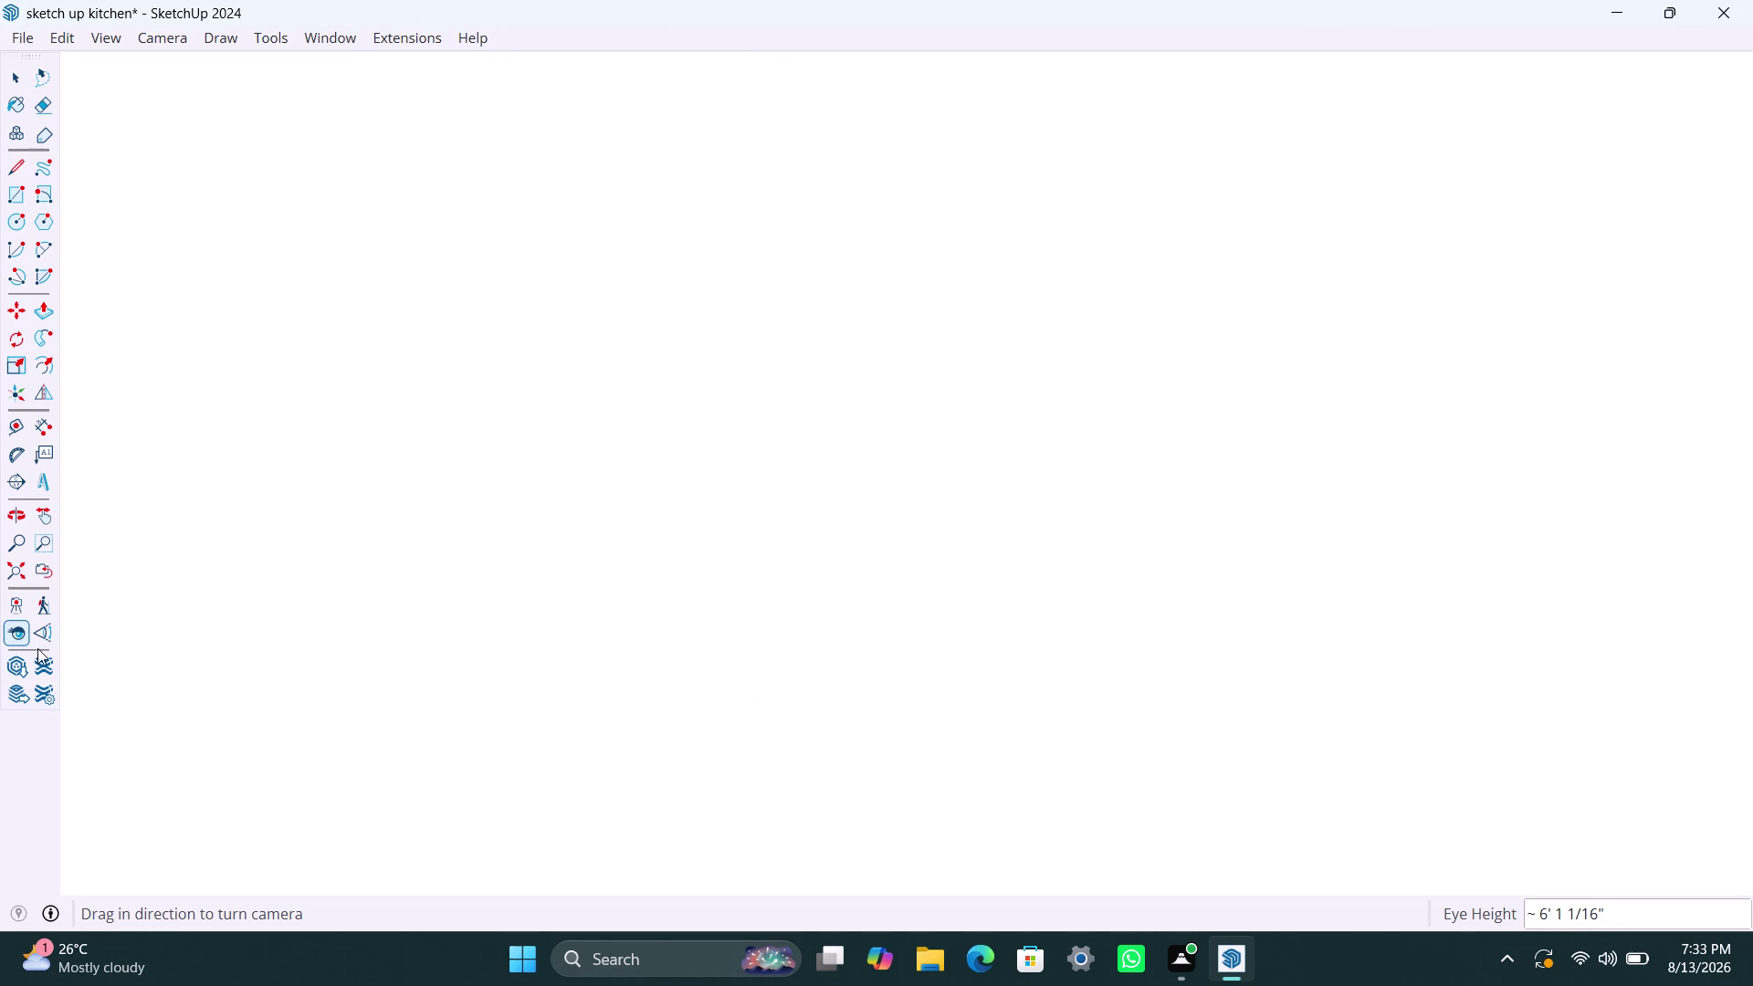
click(24, 607)
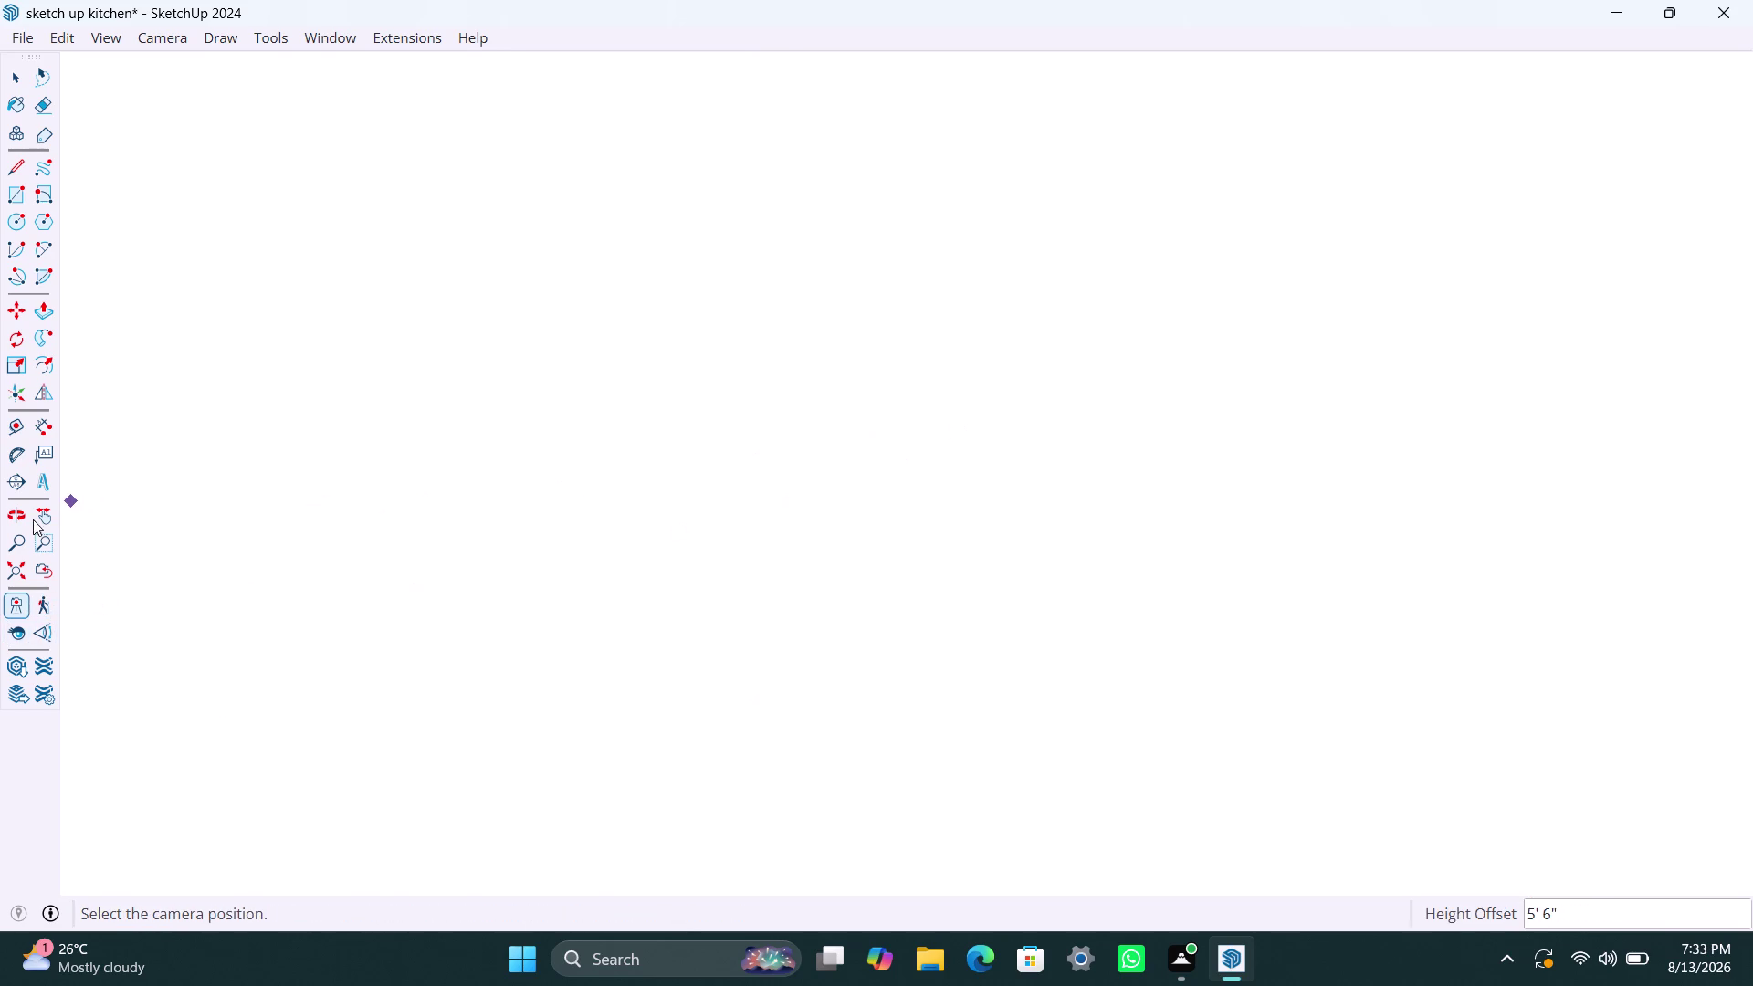
click(17, 564)
scroll(down, 3)
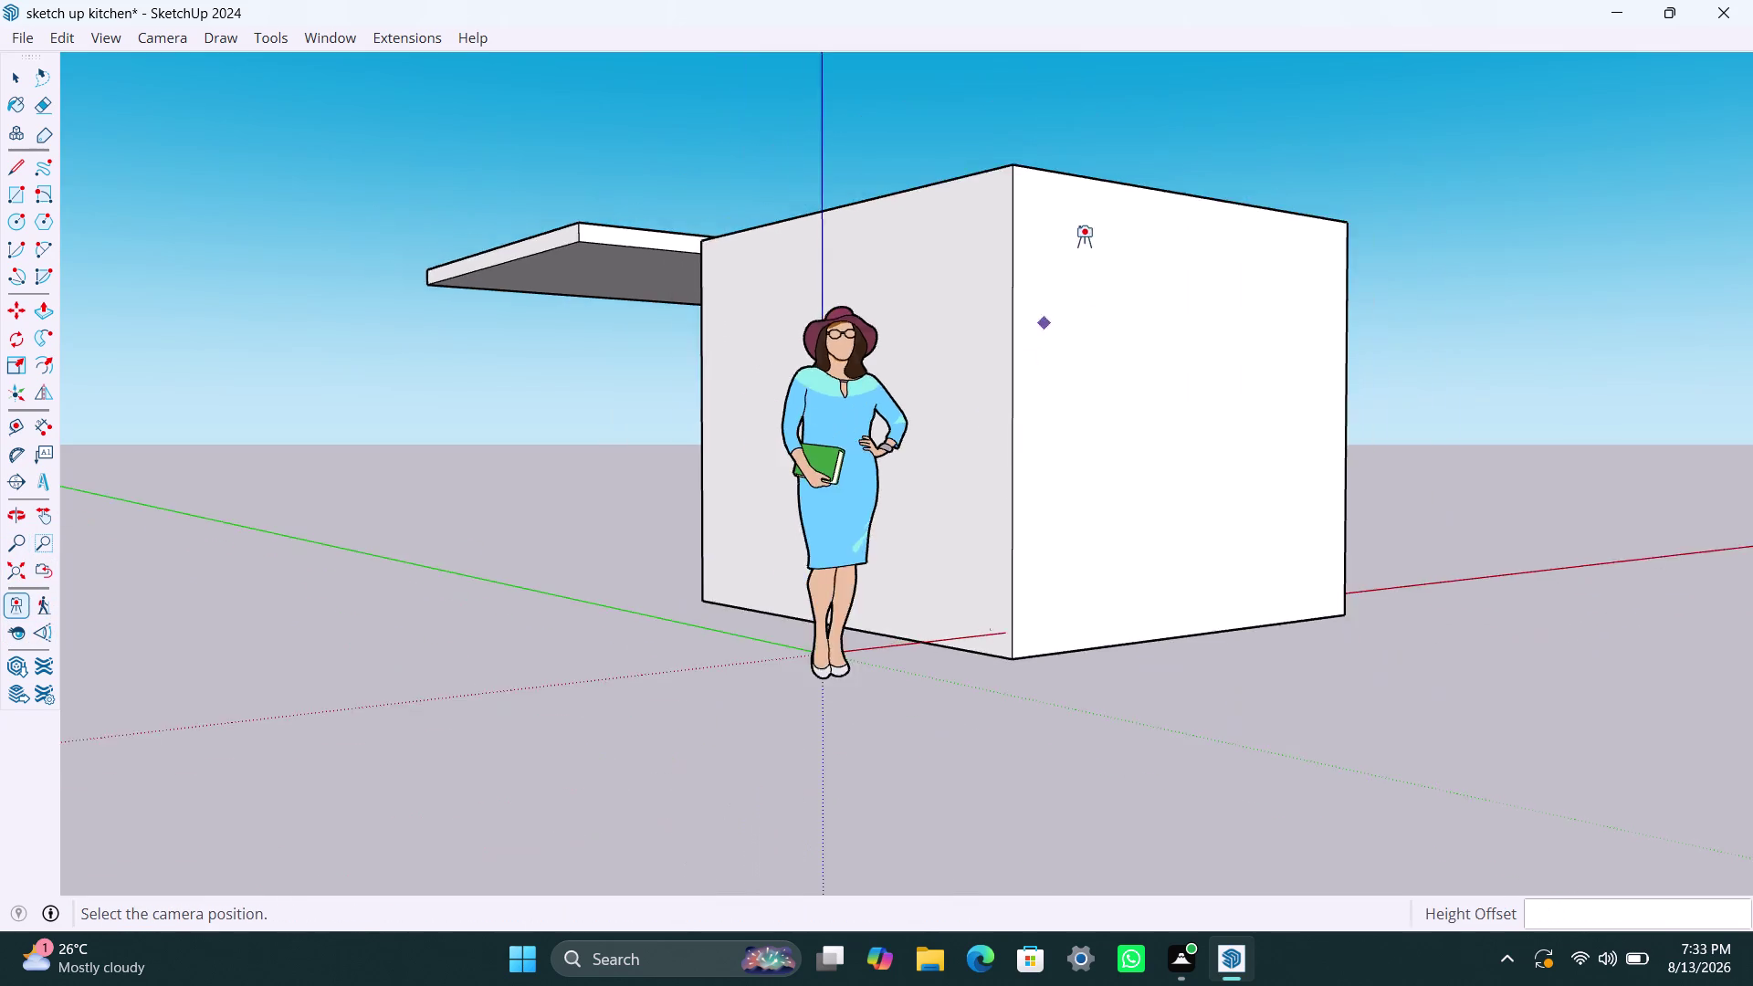
middle_drag(1084, 241, 895, 967)
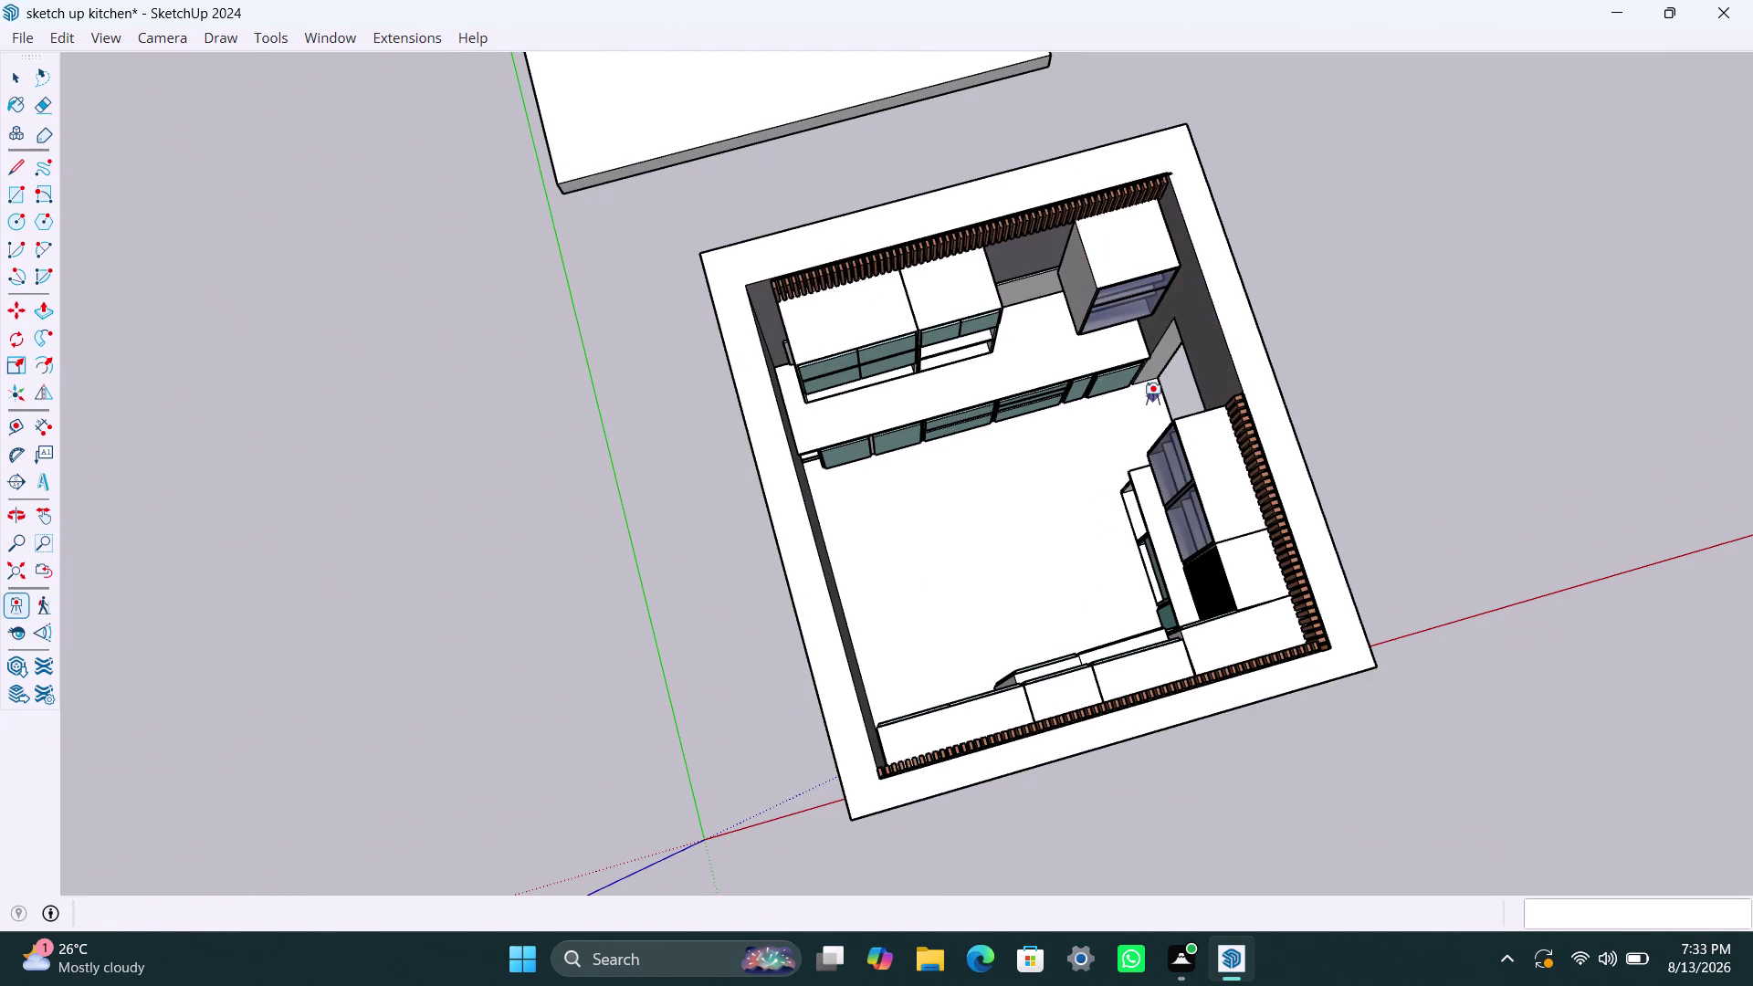
click(1152, 398)
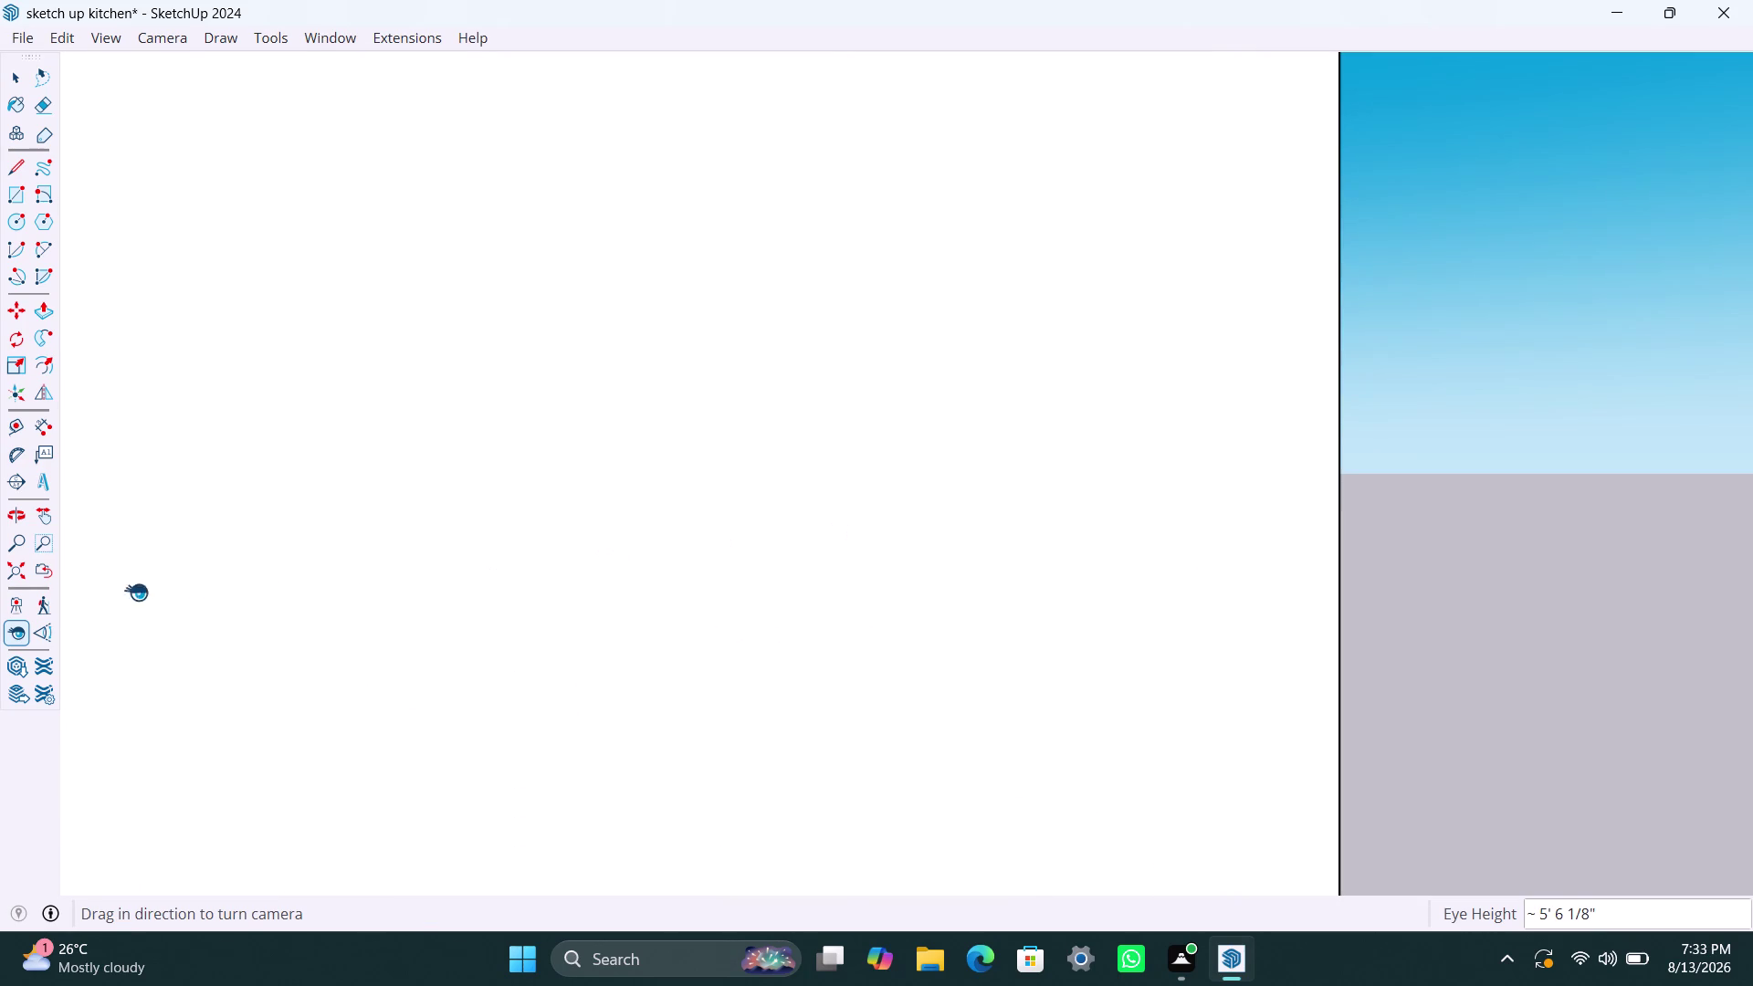
click(15, 602)
scroll(down, 3)
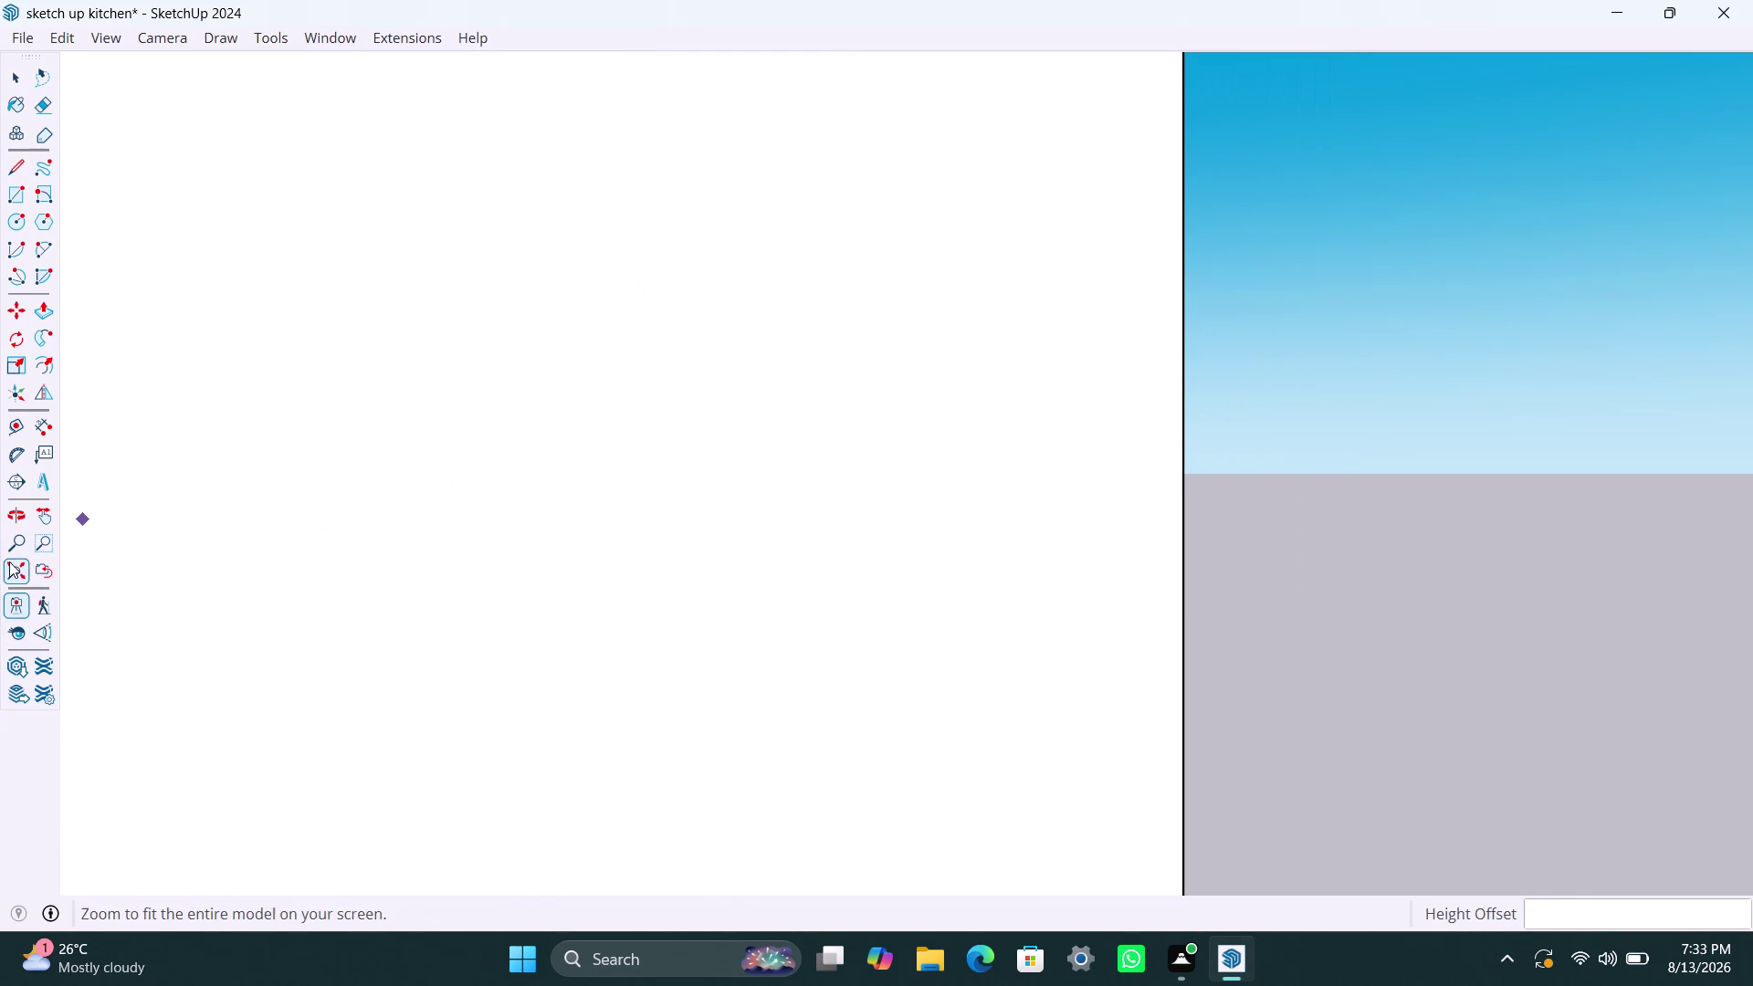
click(11, 569)
scroll(down, 3)
middle_drag(1056, 404, 518, 603)
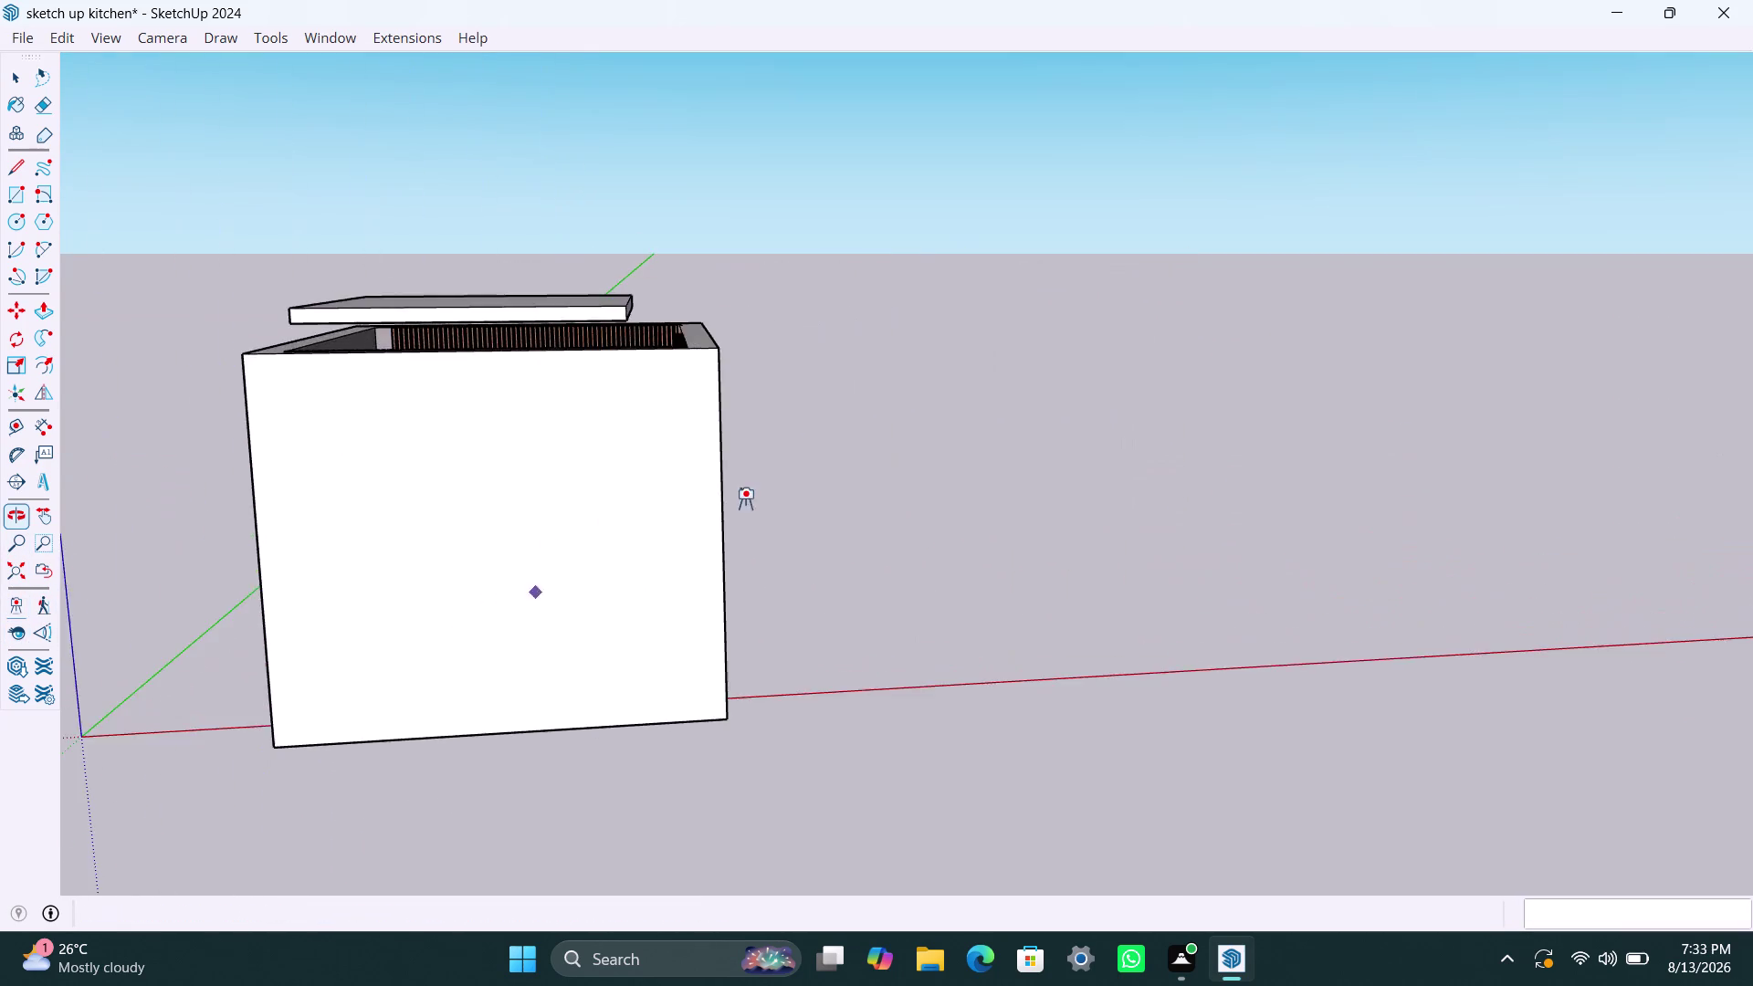
scroll(down, 3)
middle_drag(839, 509, 192, 666)
middle_drag(347, 601, 0, 603)
scroll(up, 3)
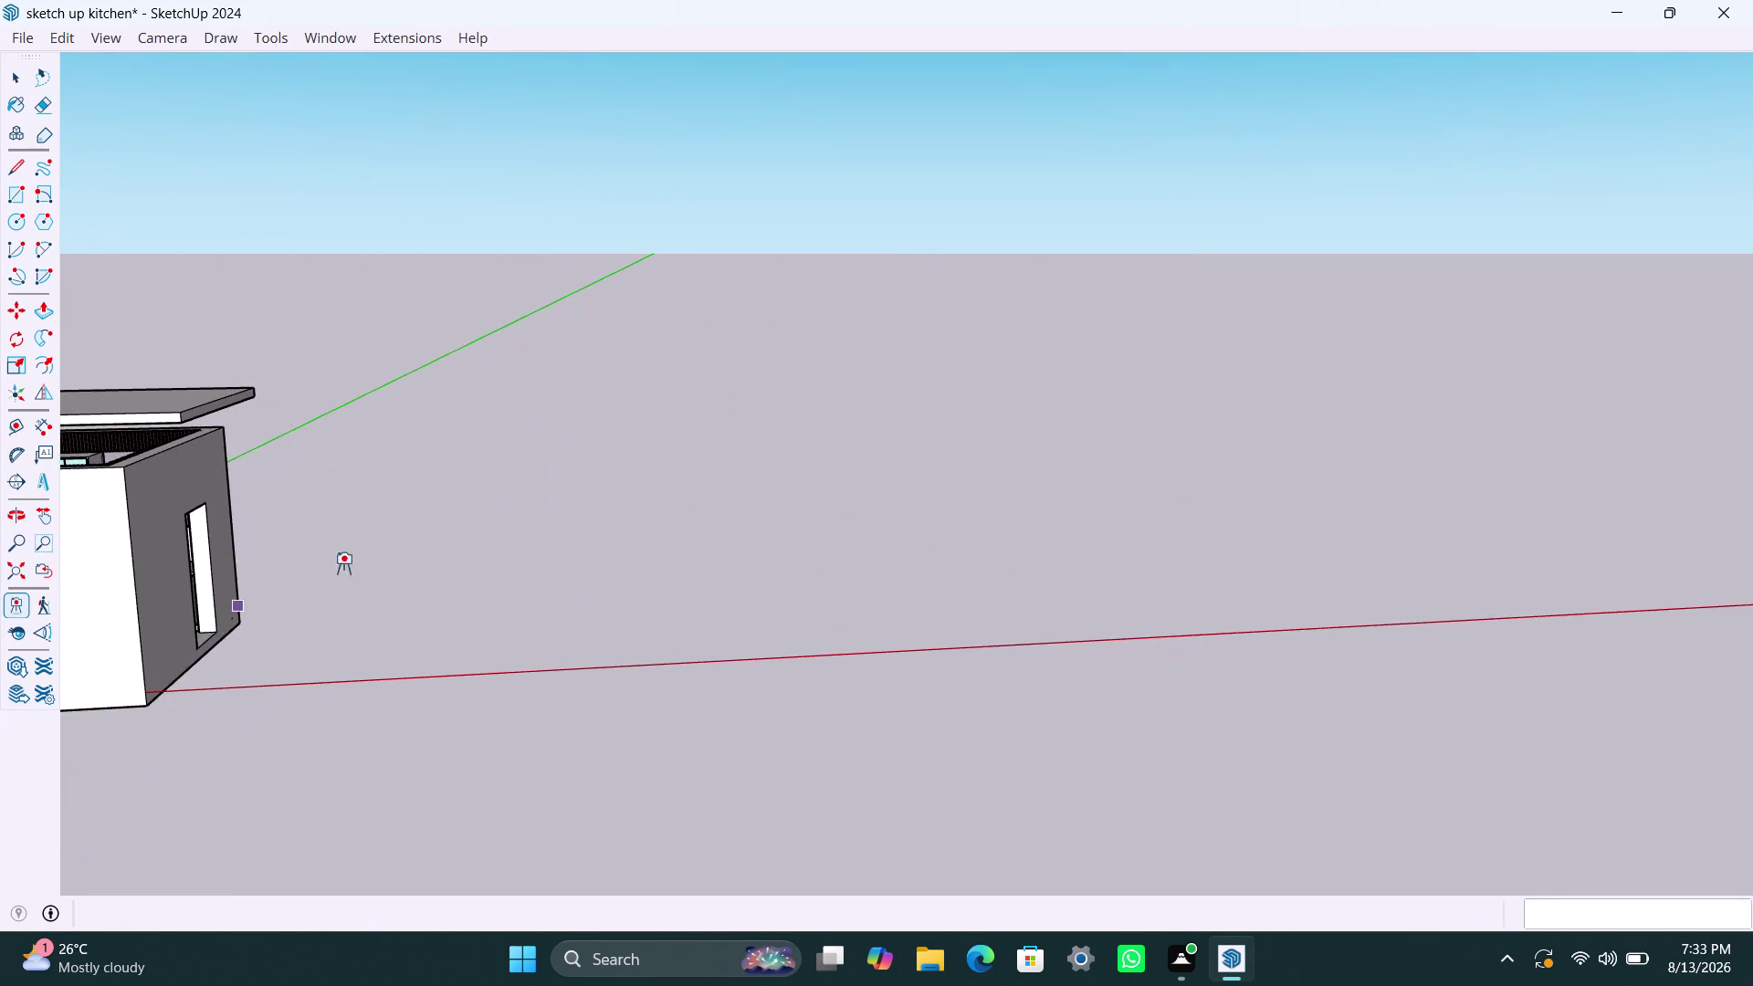
middle_drag(604, 564, 1345, 529)
scroll(down, 3)
middle_drag(873, 564, 889, 707)
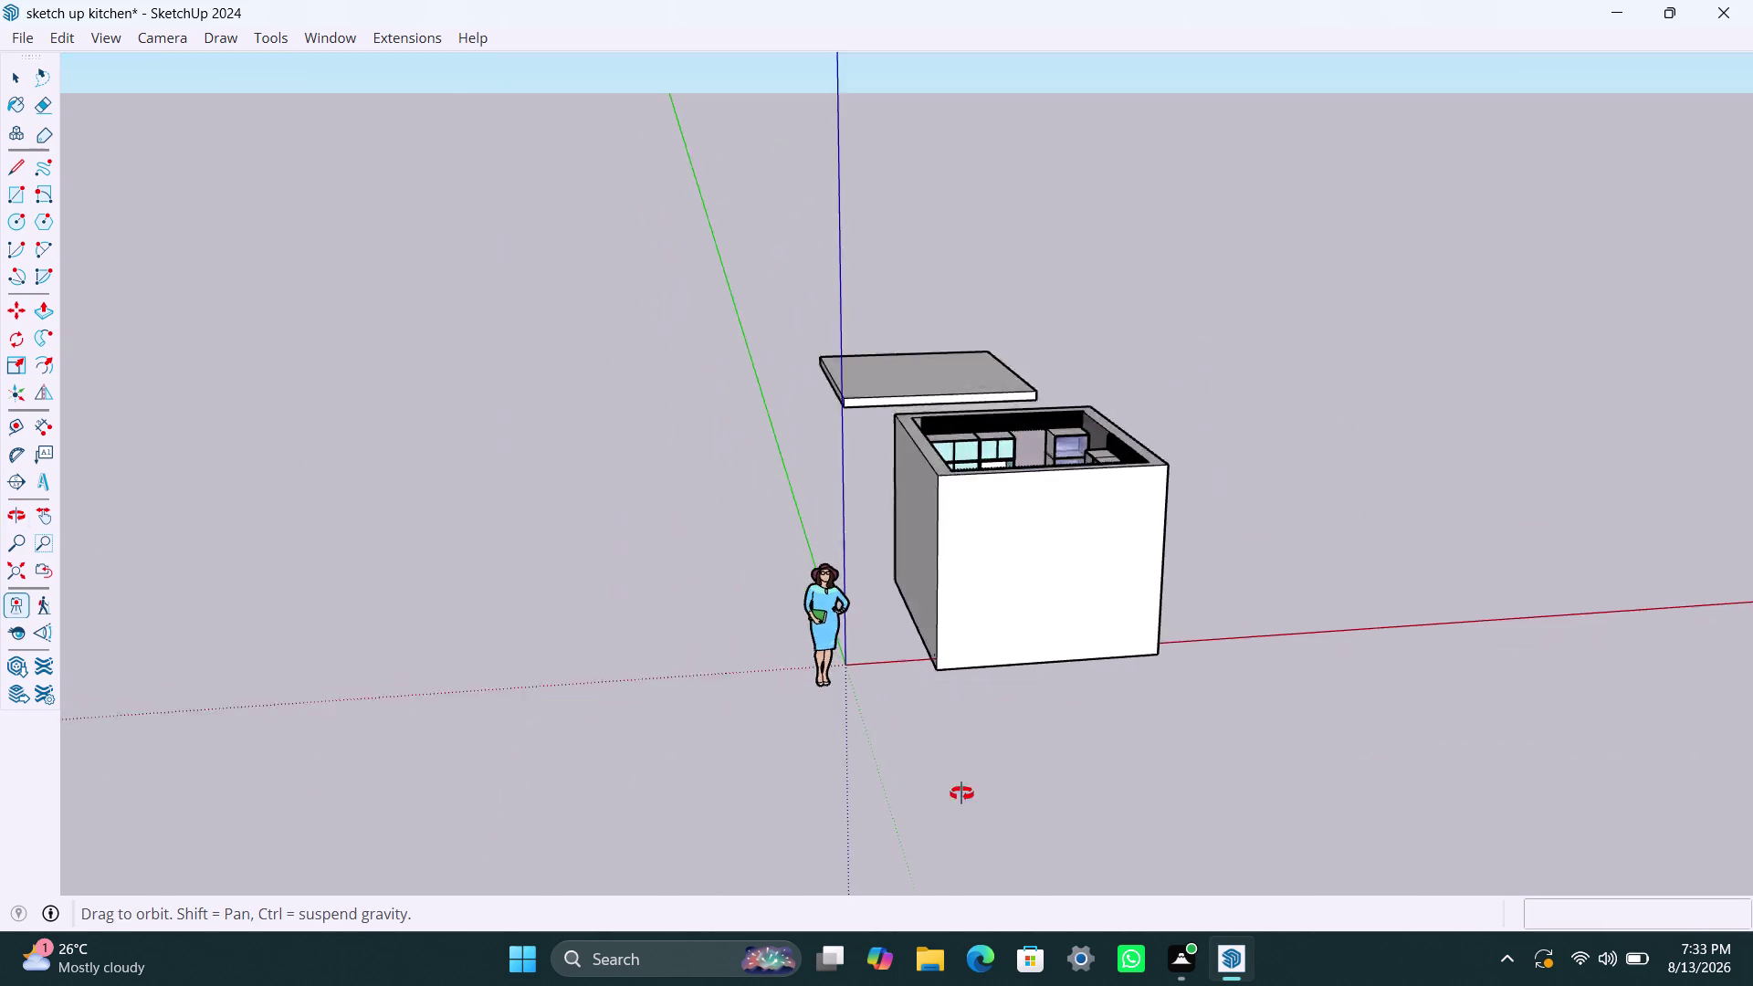
middle_drag(888, 706, 1530, 821)
middle_drag(774, 541, 801, 983)
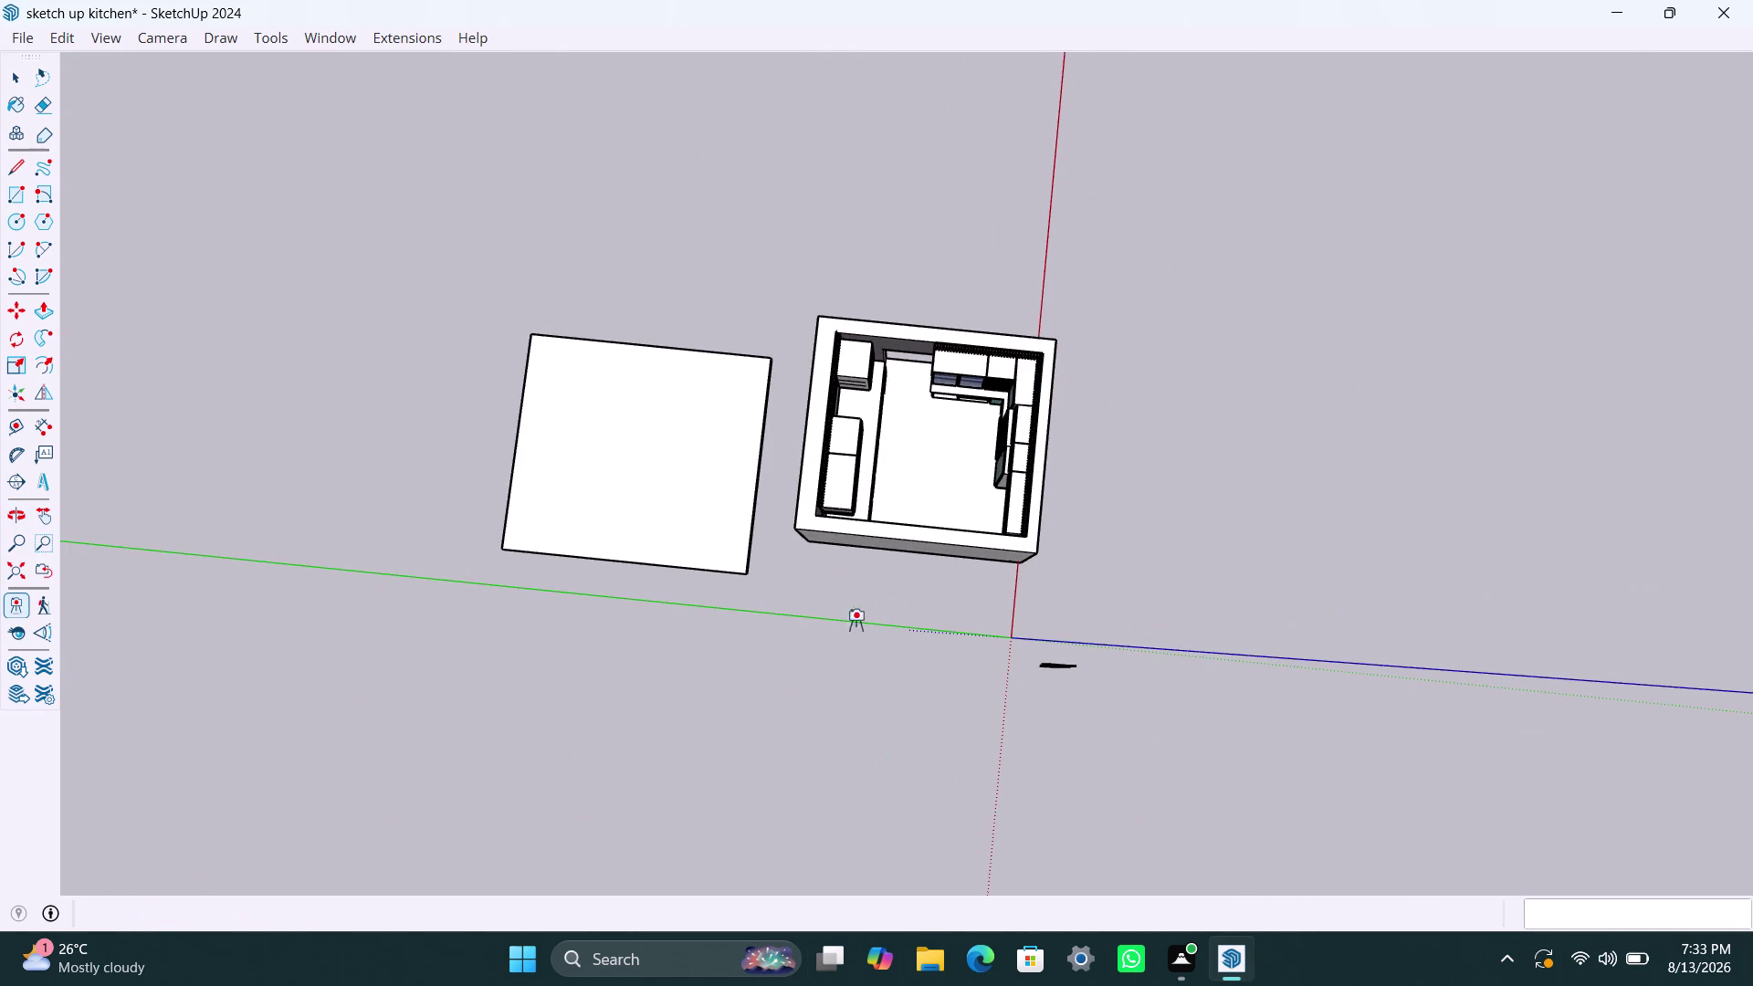
key(space)
key(space)
key(space)
scroll(up, 3)
middle_drag(897, 602, 887, 447)
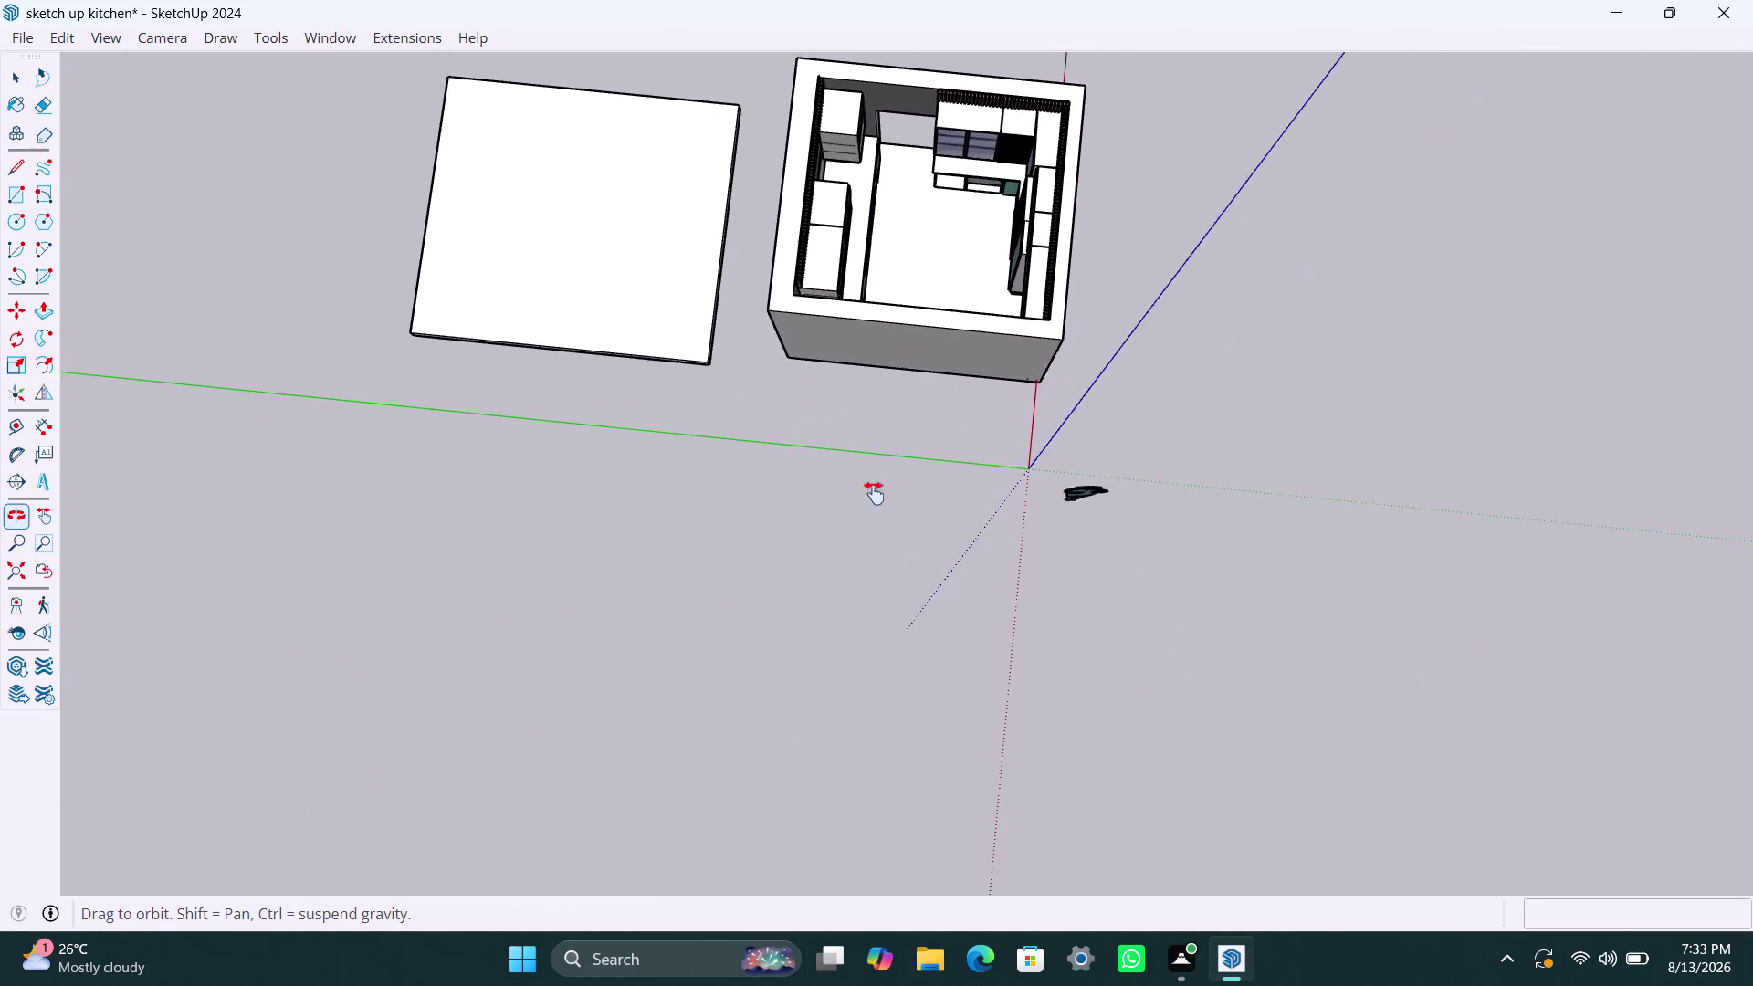
middle_drag(887, 447, 840, 726)
scroll(up, 3)
middle_drag(854, 614, 916, 221)
scroll(up, 3)
middle_drag(865, 590, 861, 593)
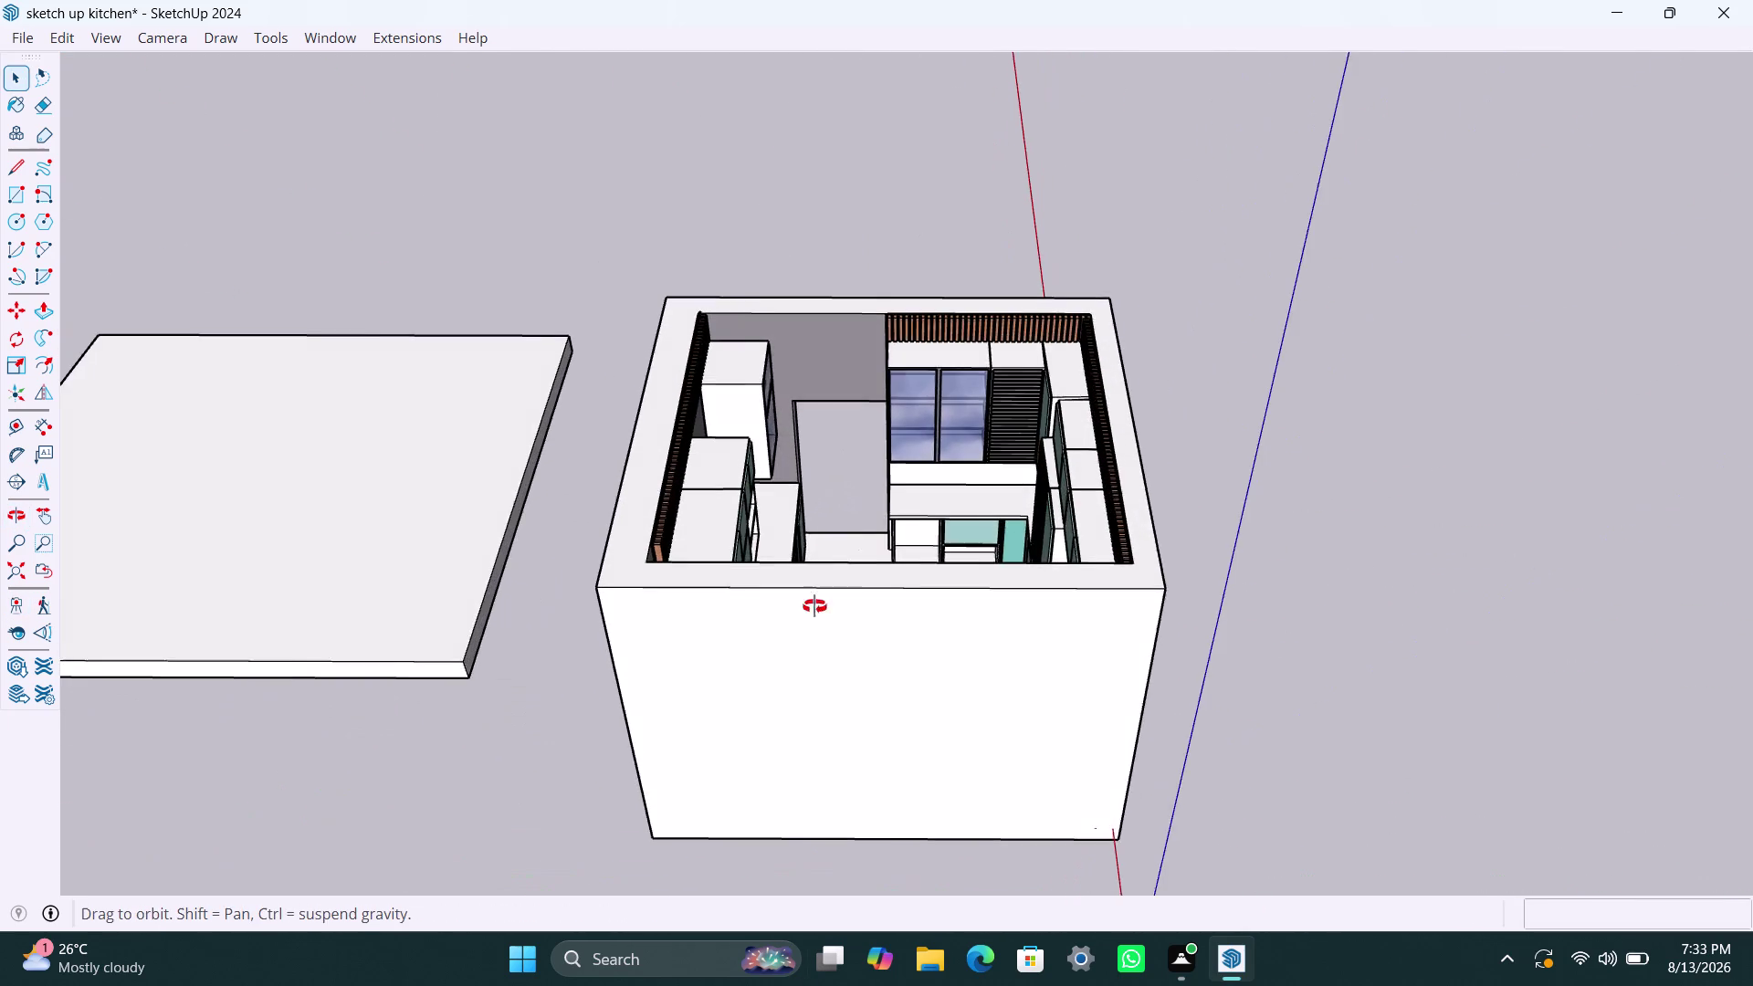
middle_drag(861, 593, 242, 675)
middle_drag(808, 533, 279, 544)
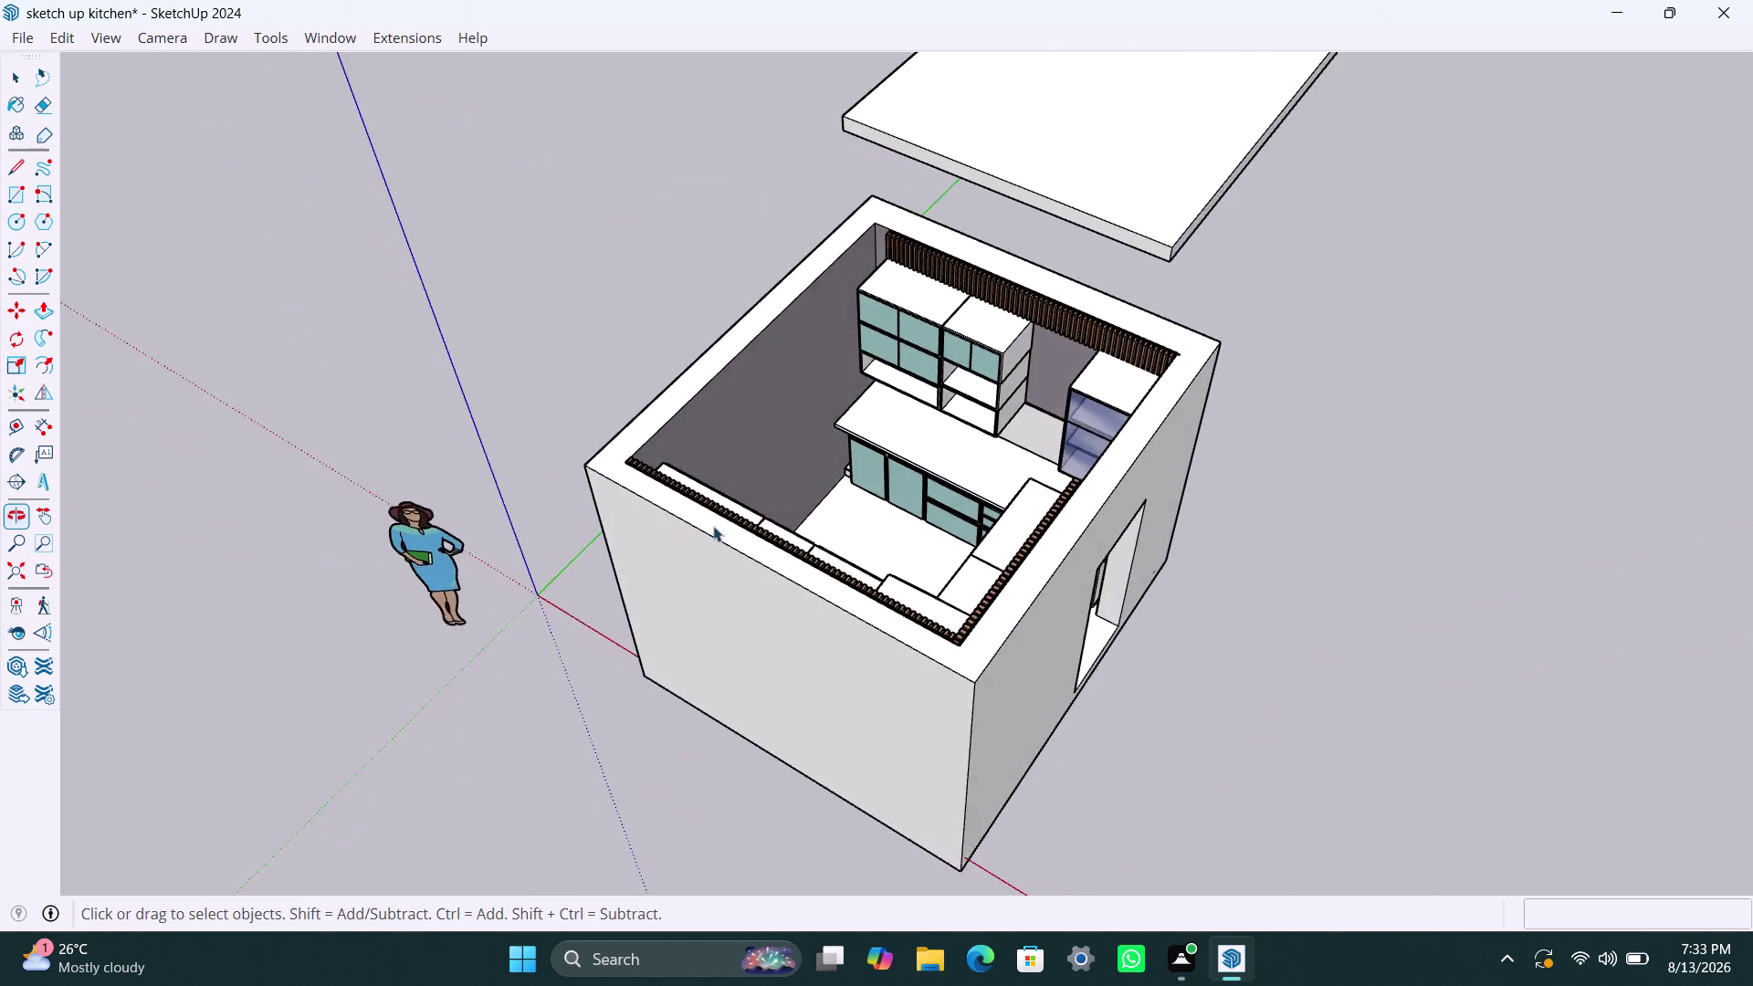
scroll(up, 3)
middle_drag(909, 481, 466, 468)
scroll(up, 3)
middle_drag(998, 490, 864, 508)
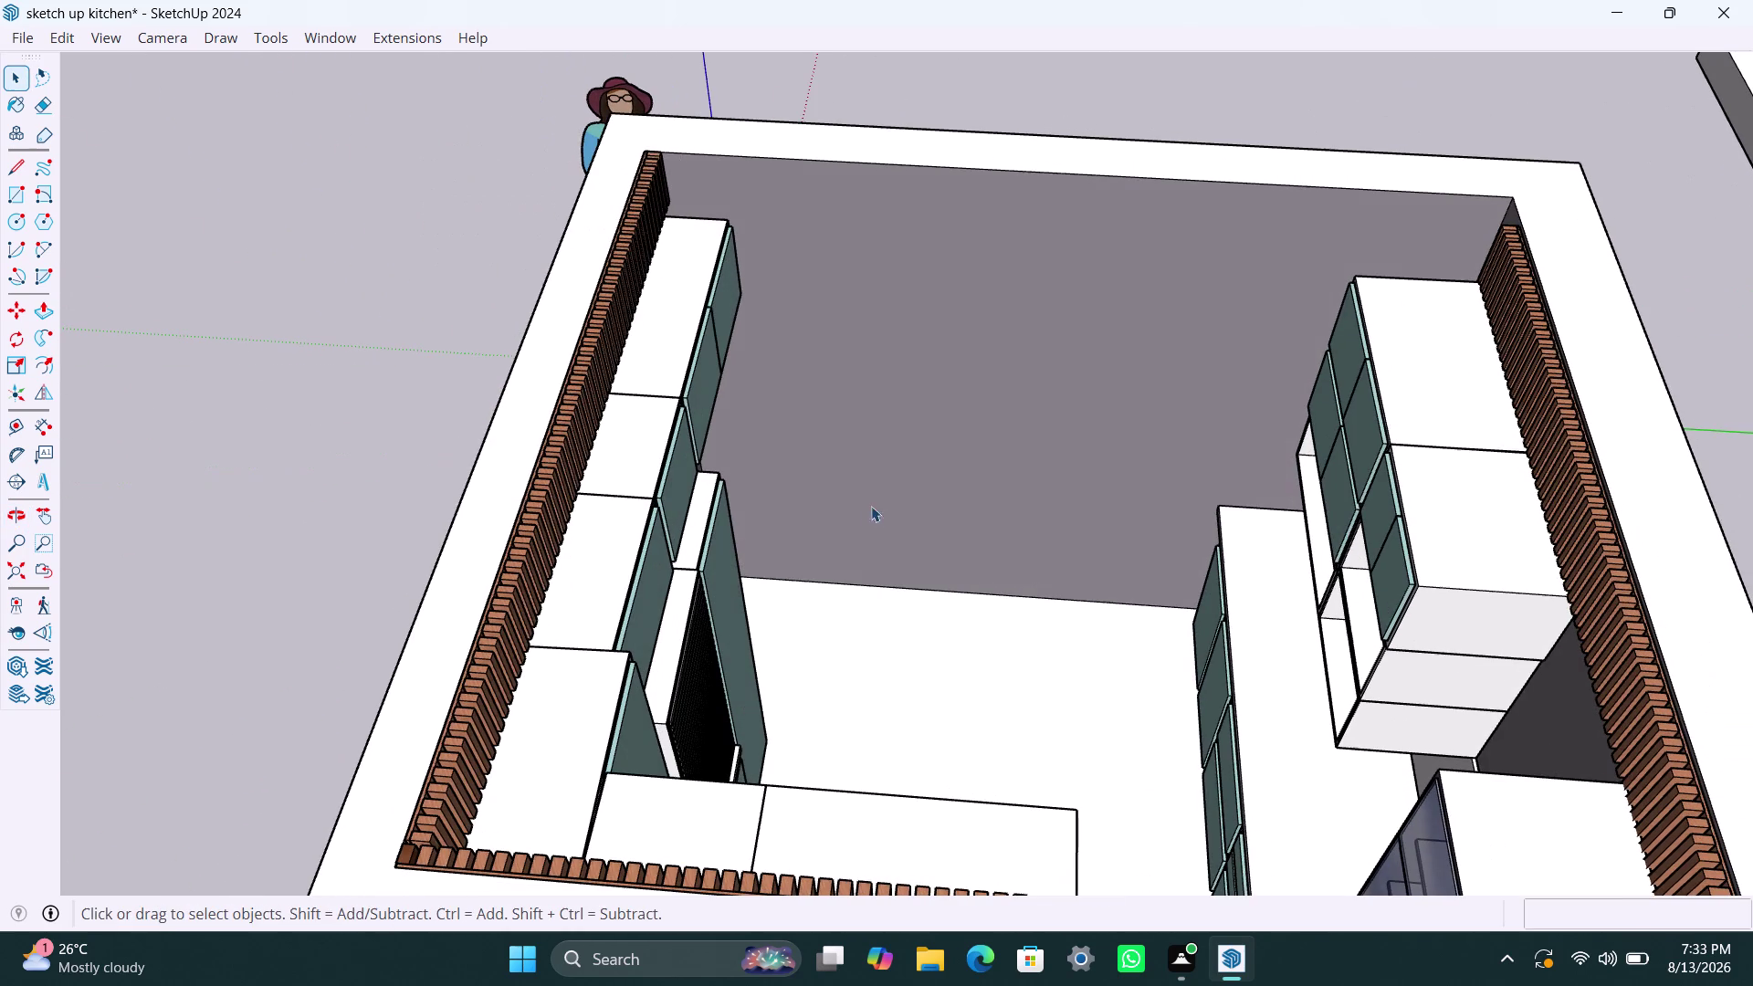
Select the room's walls and the top face of the walls.
drag(934, 110, 950, 132)
click(1023, 212)
triple_click(1020, 212)
triple_click(1019, 213)
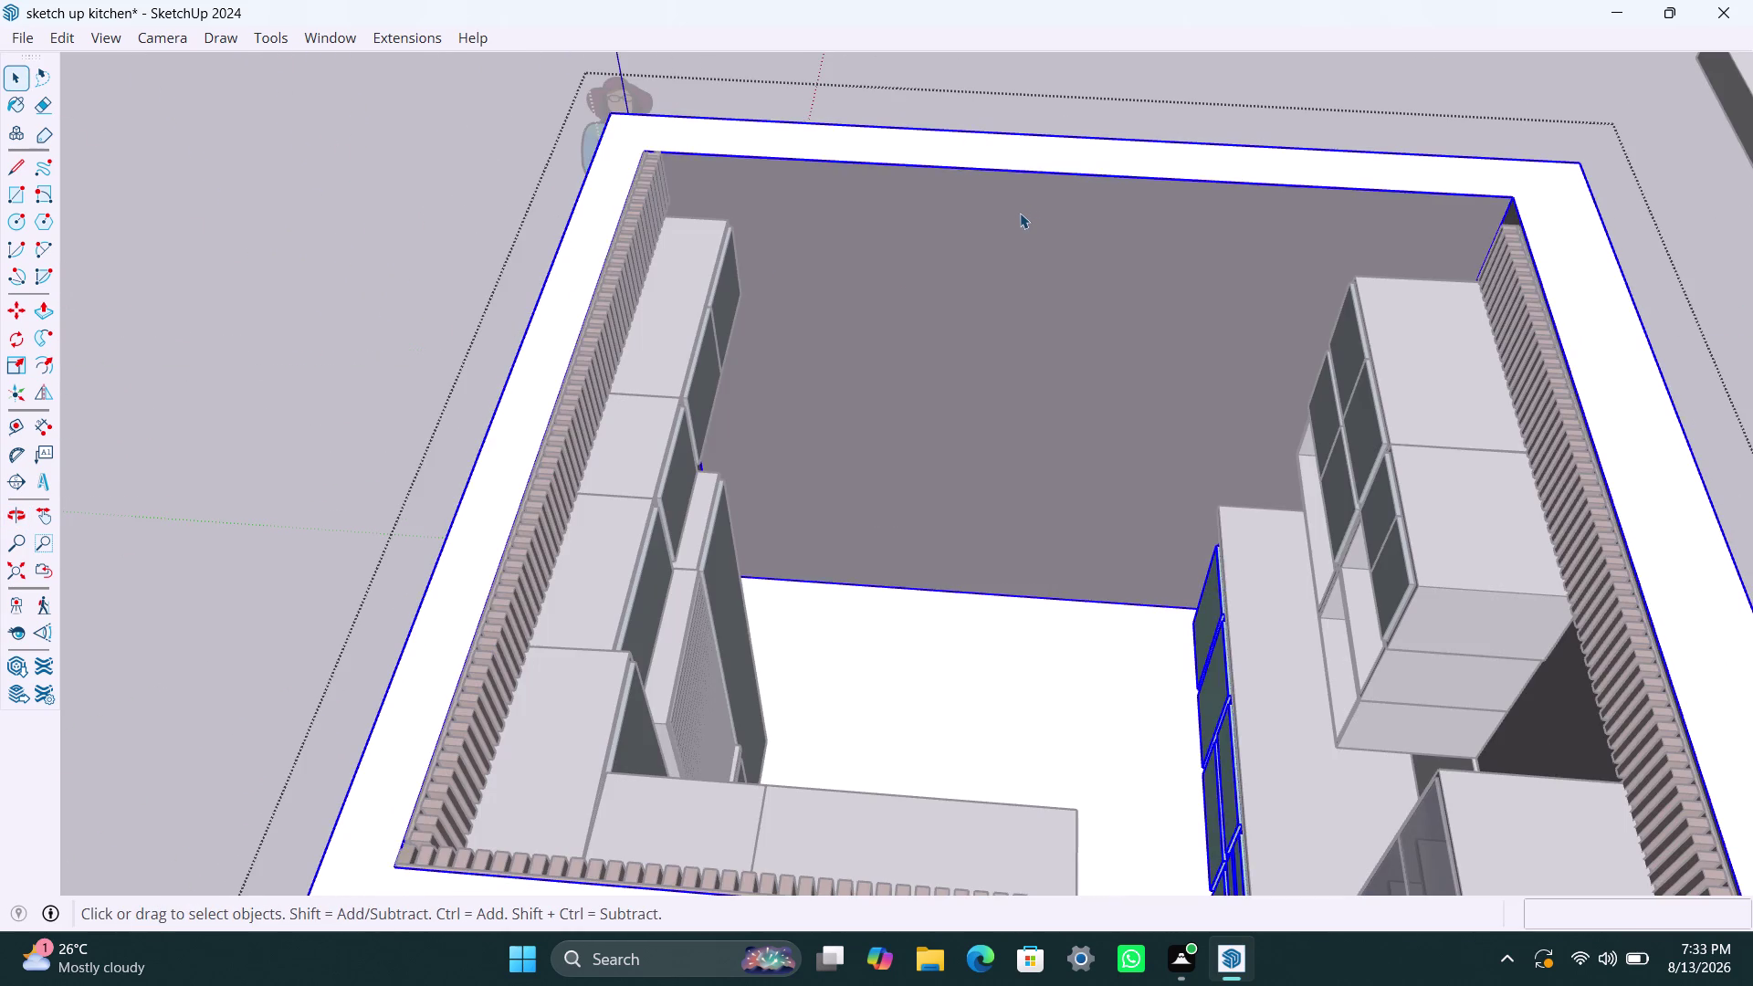
click(1016, 191)
click(1011, 162)
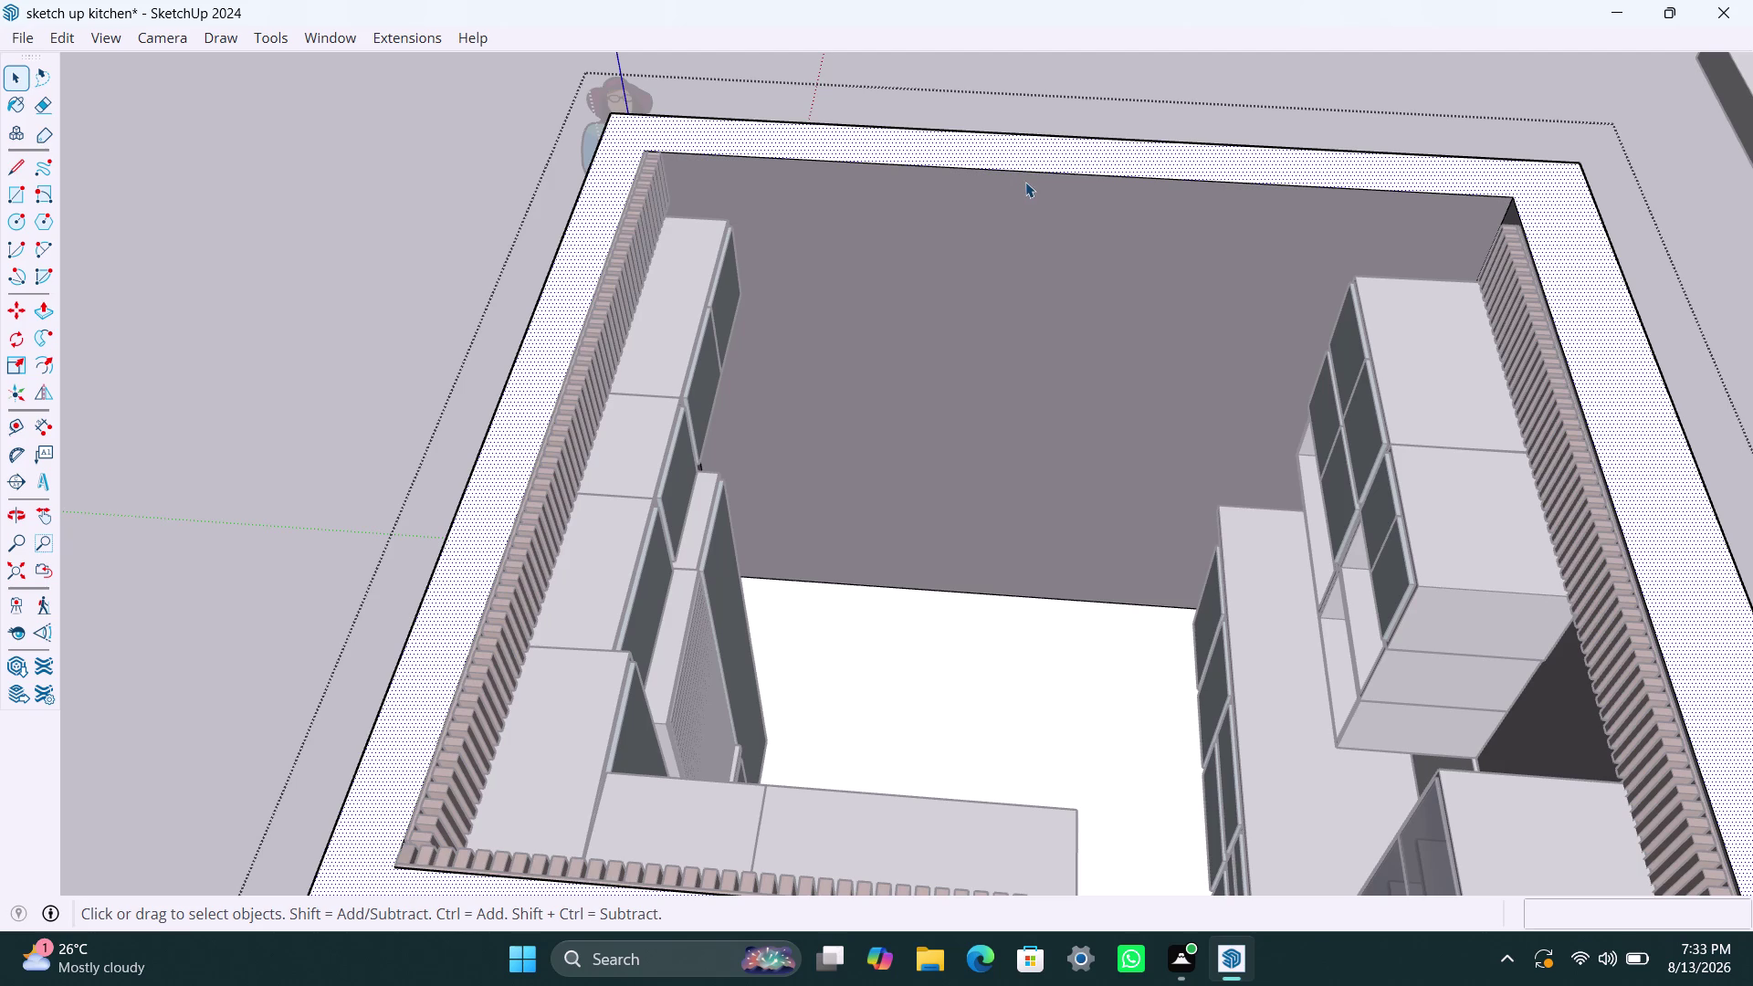
Draw a line down the back wall, cancelling a stray second line.
key(l)
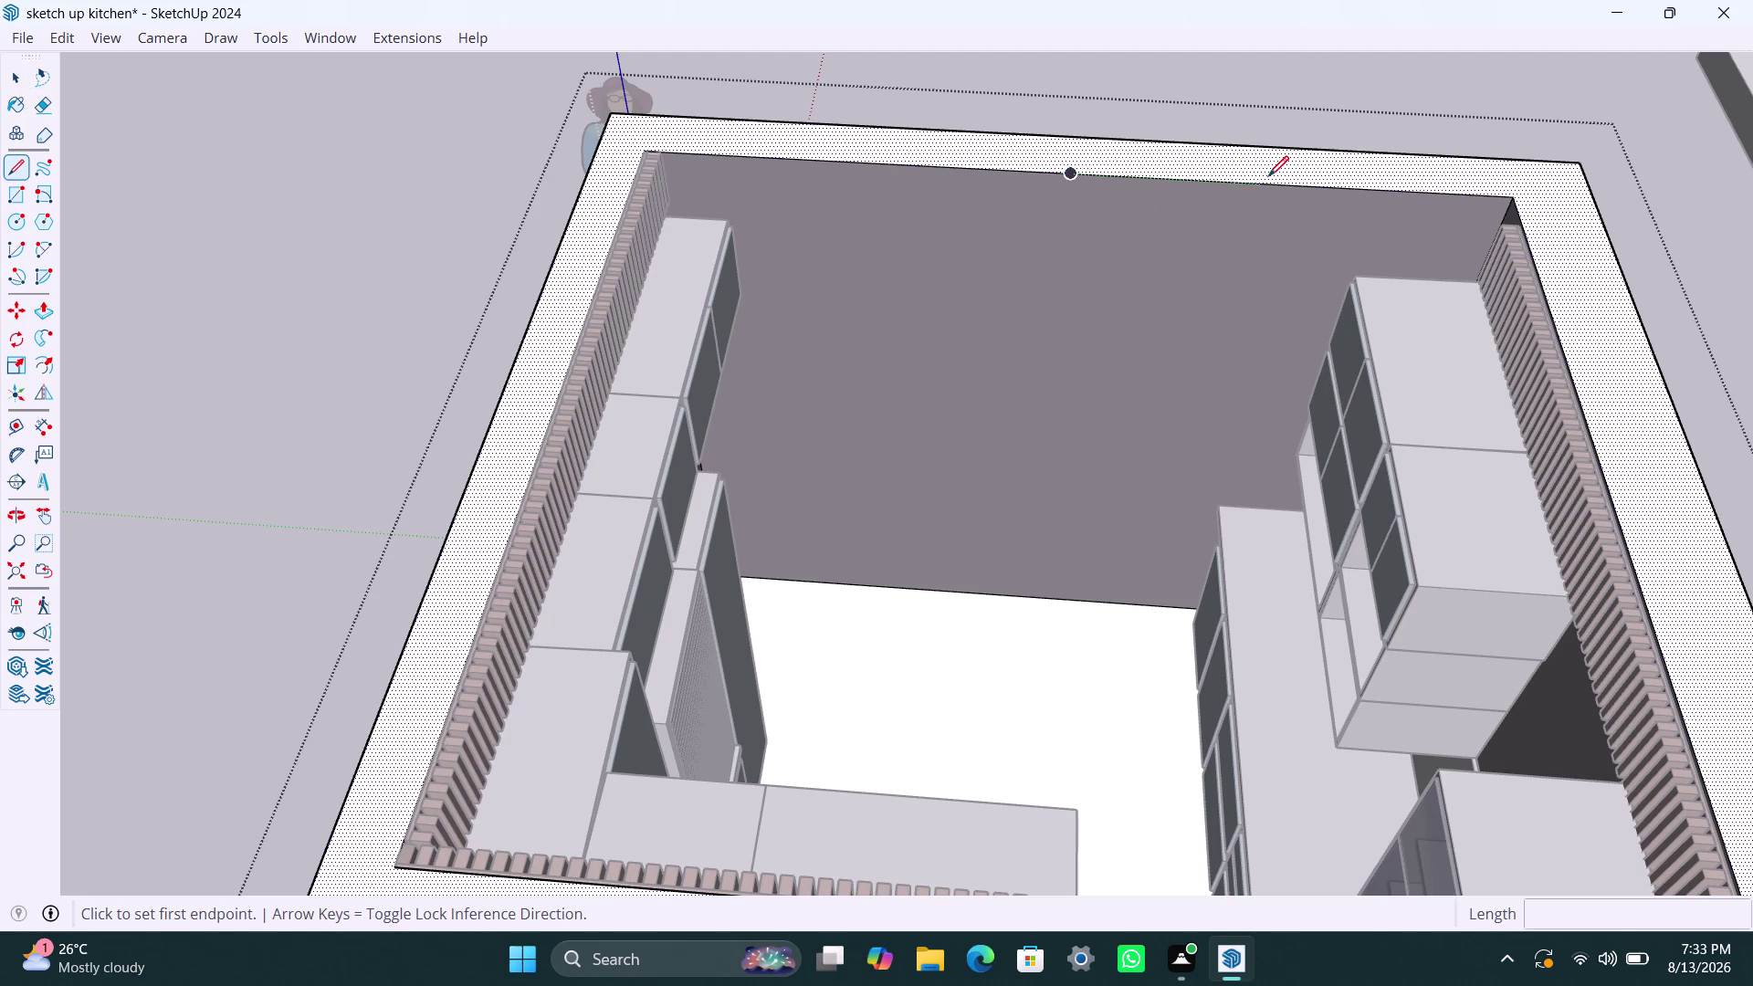
click(1069, 175)
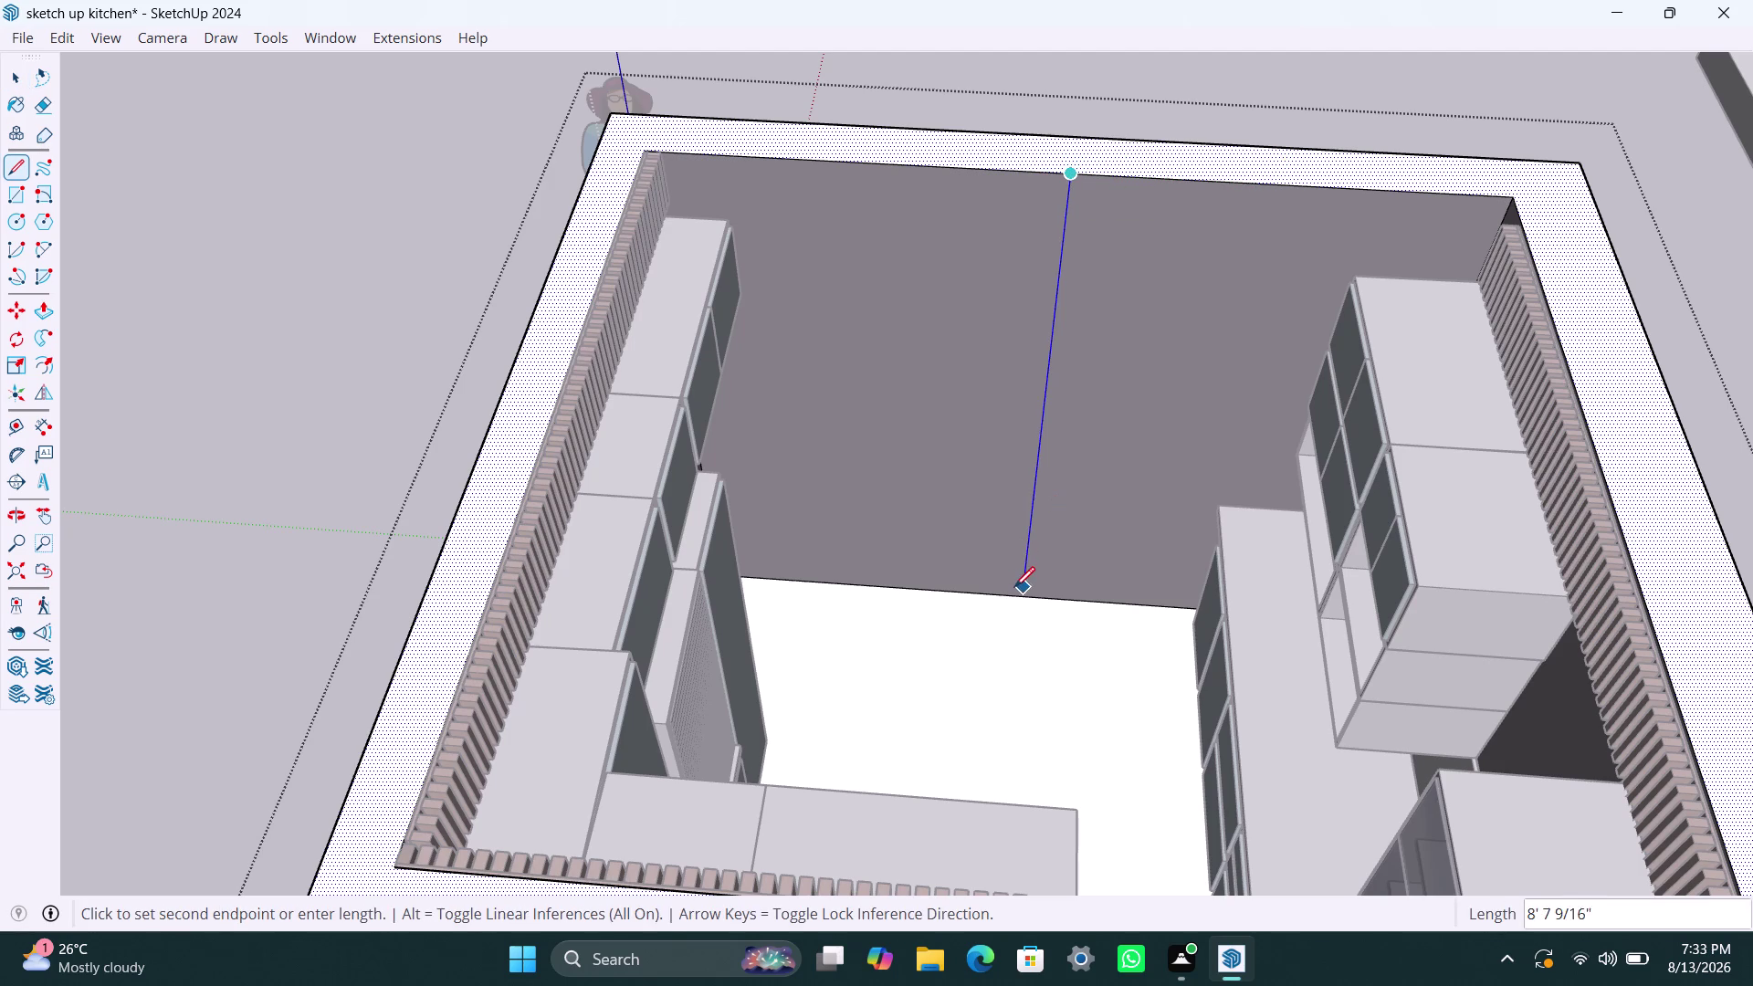
click(1044, 594)
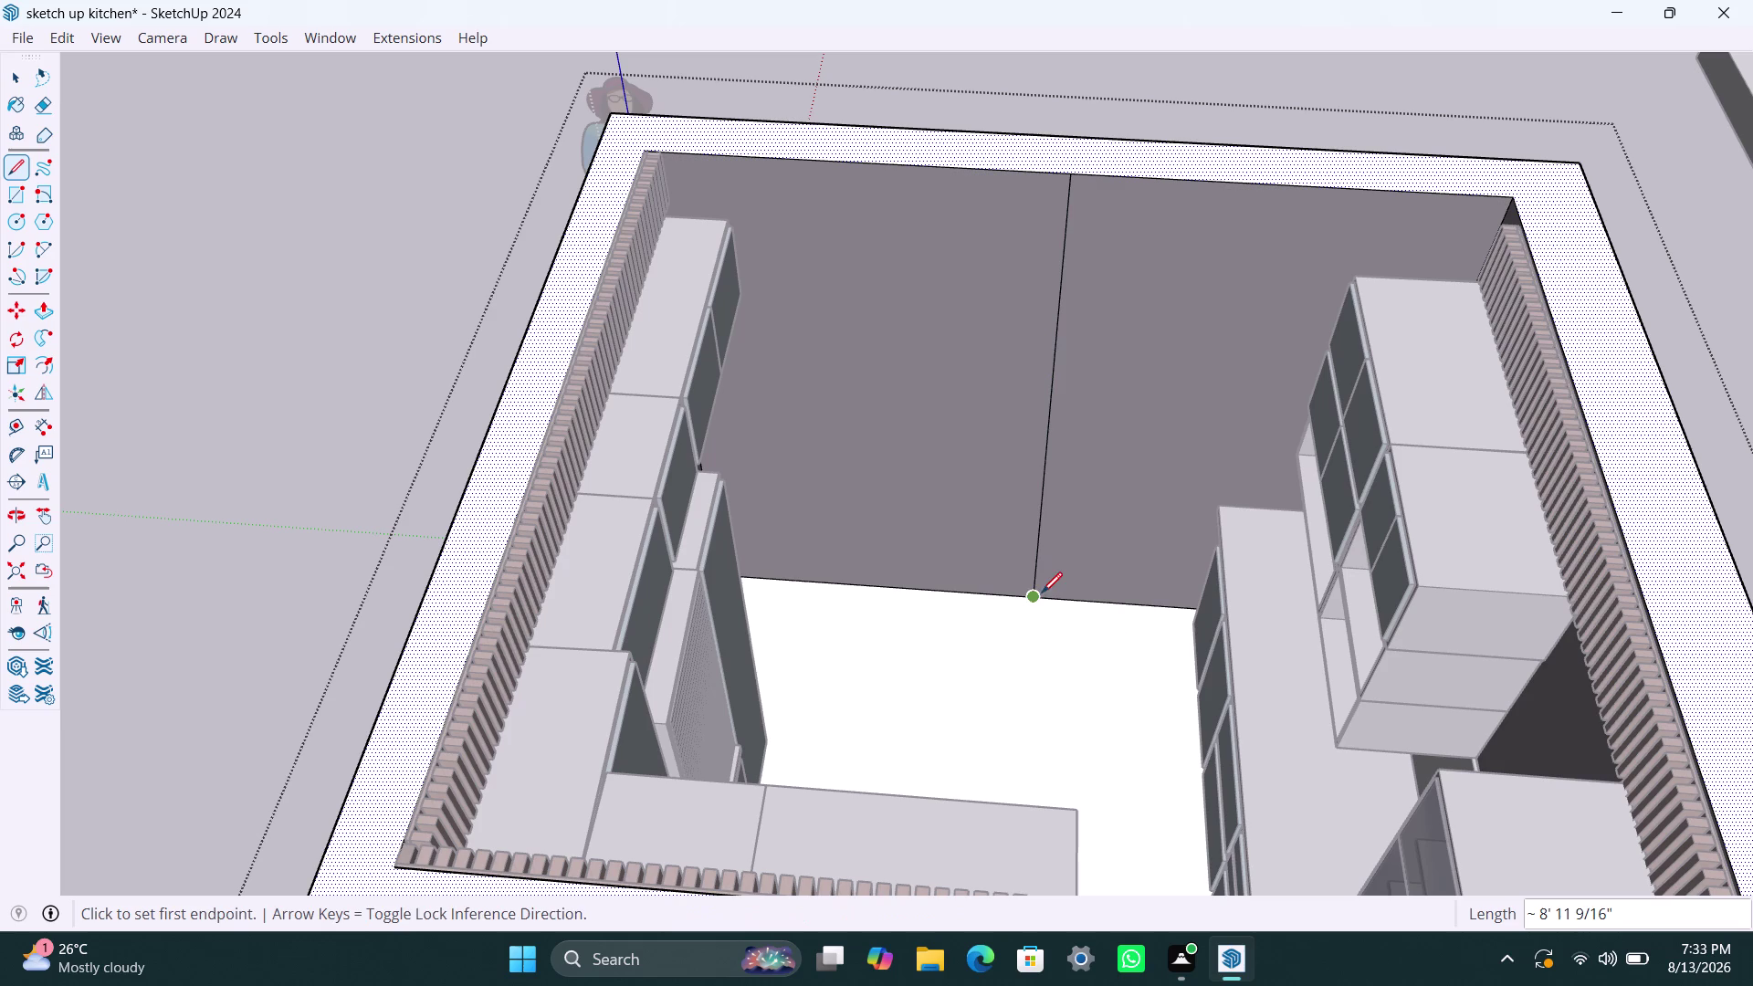
drag(1028, 478, 1045, 131)
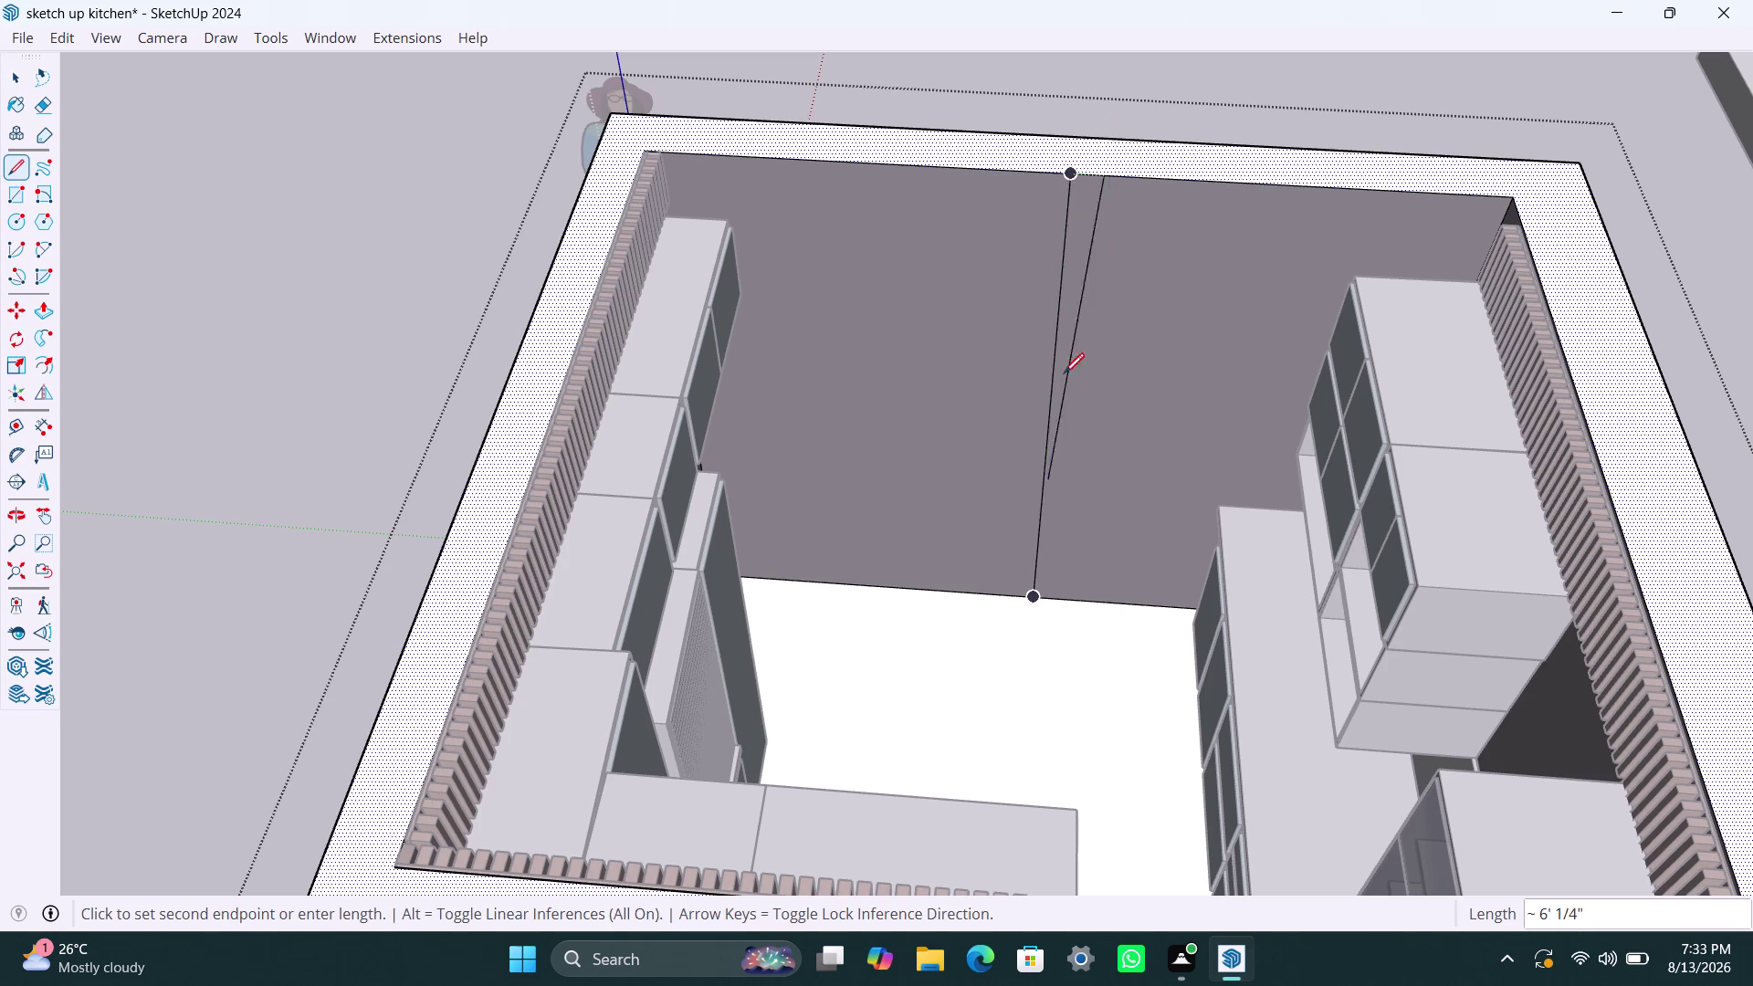
key(Escape)
click(1074, 178)
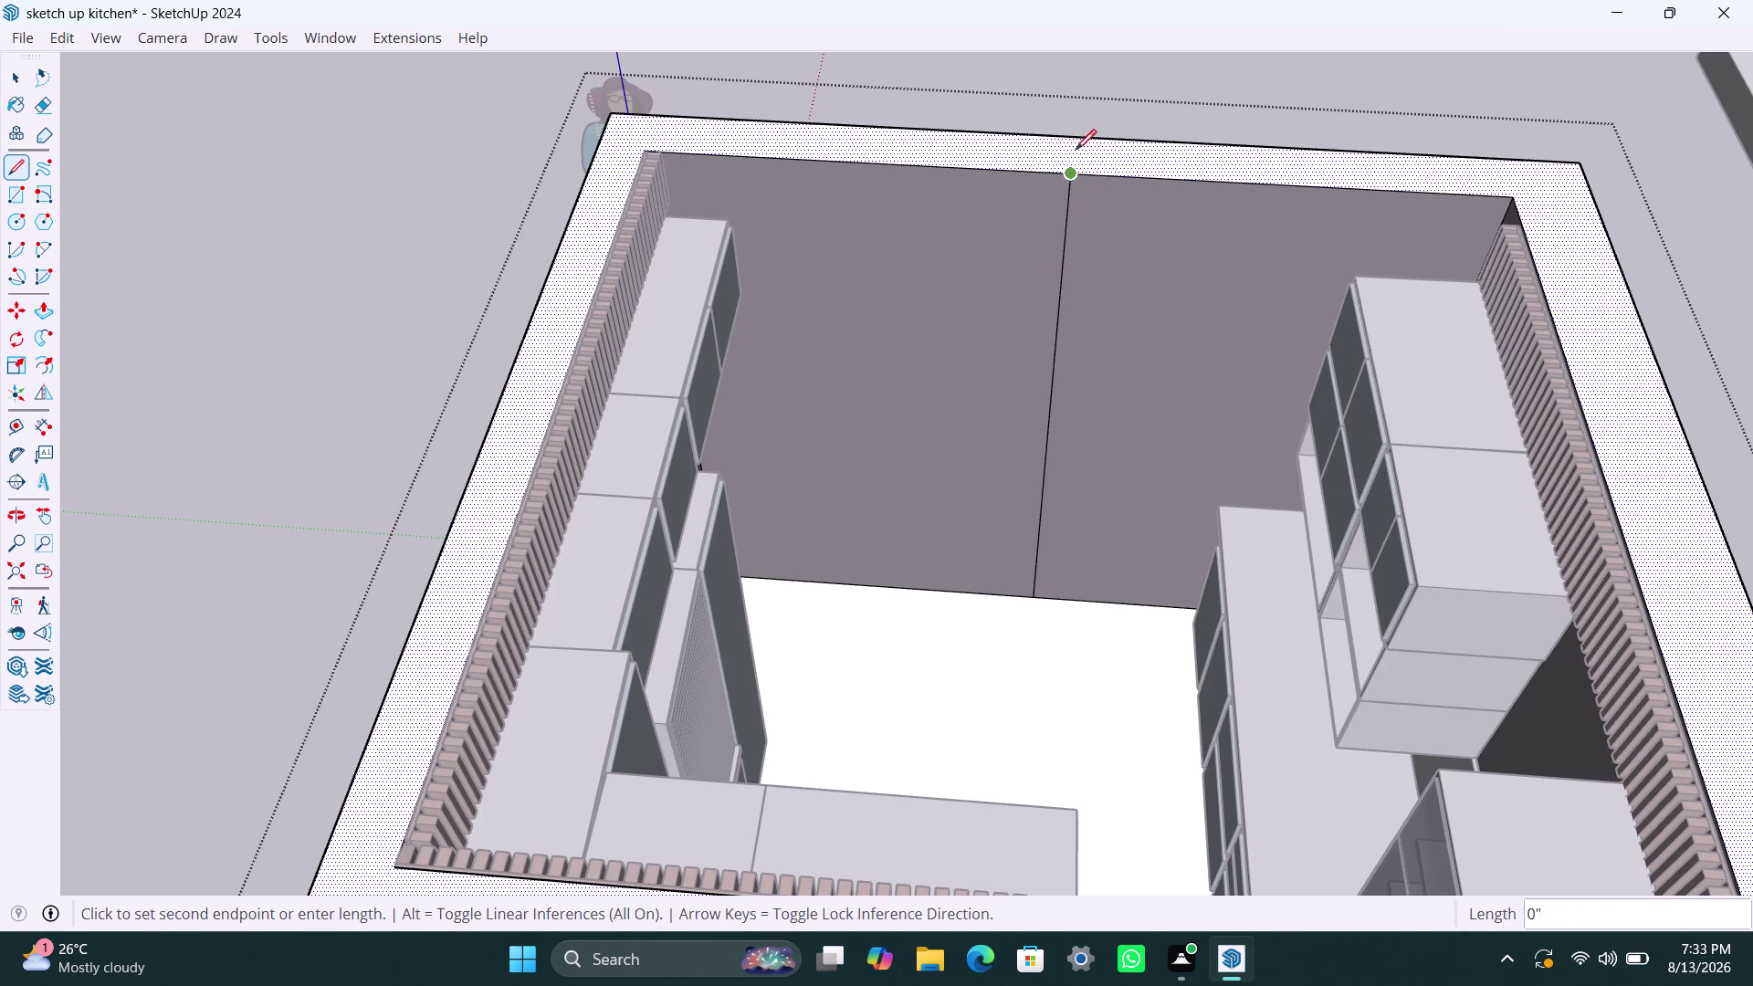
click(1081, 134)
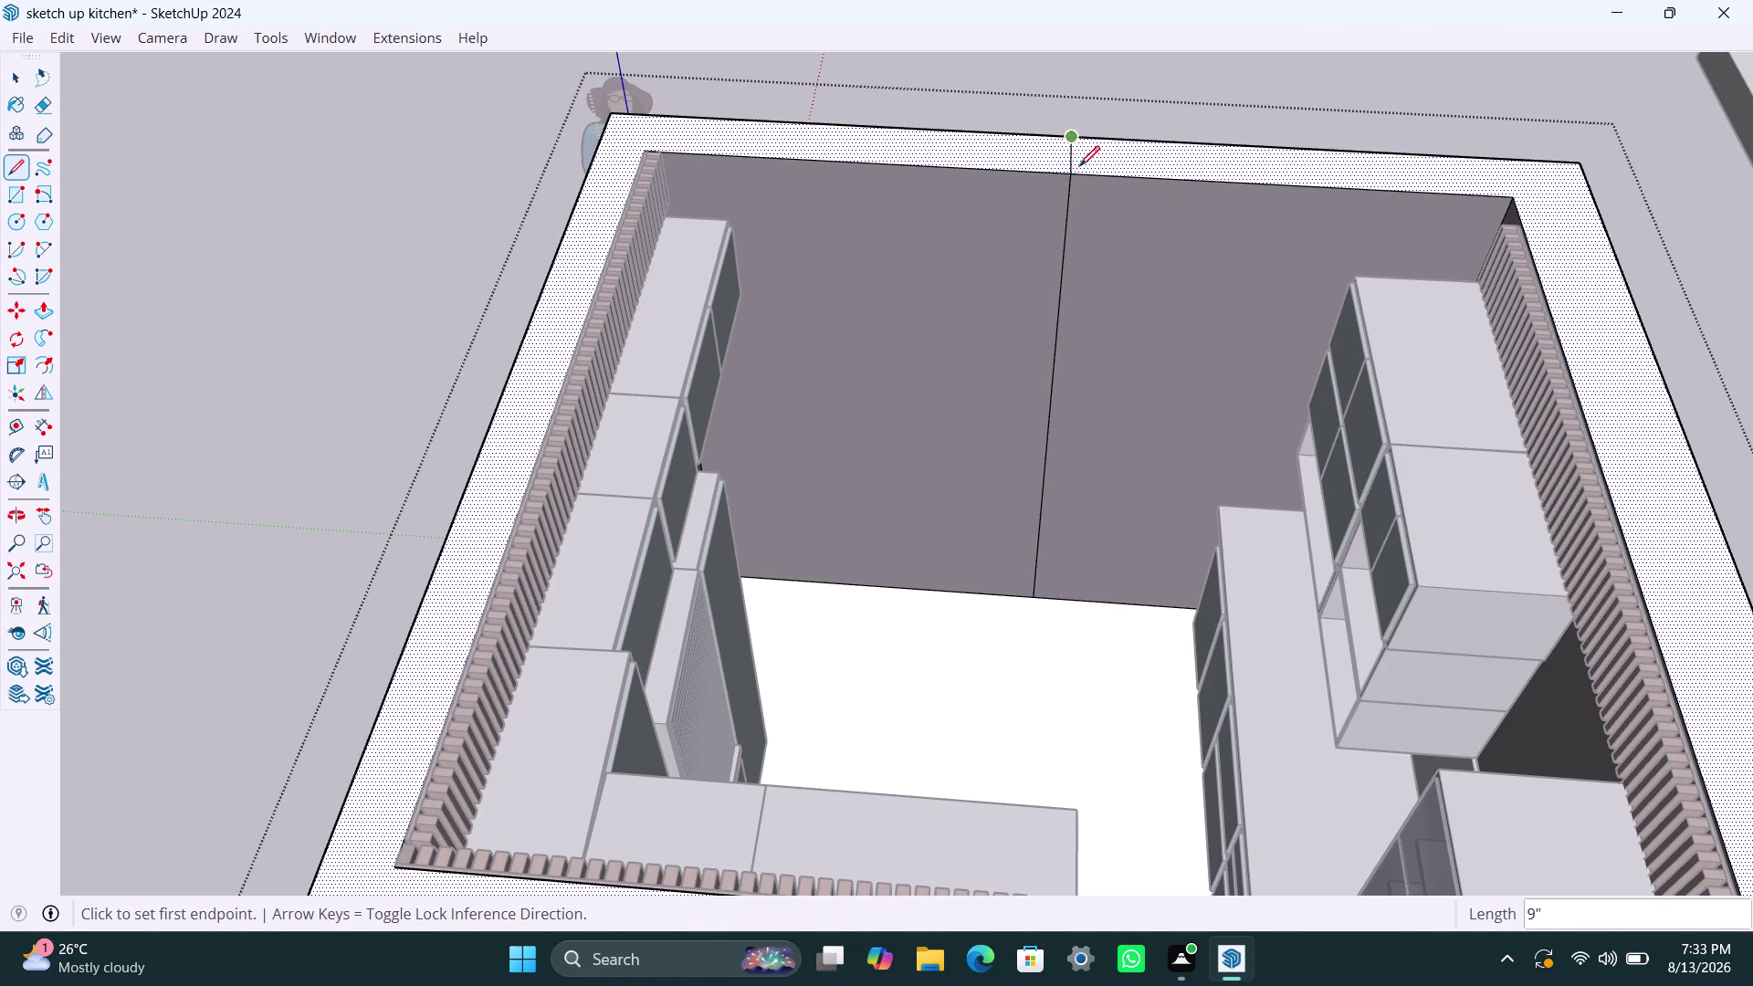
Orbit around the room until facing the outer front wall squarely.
scroll(down, 3)
middle_drag(1169, 303, 787, 410)
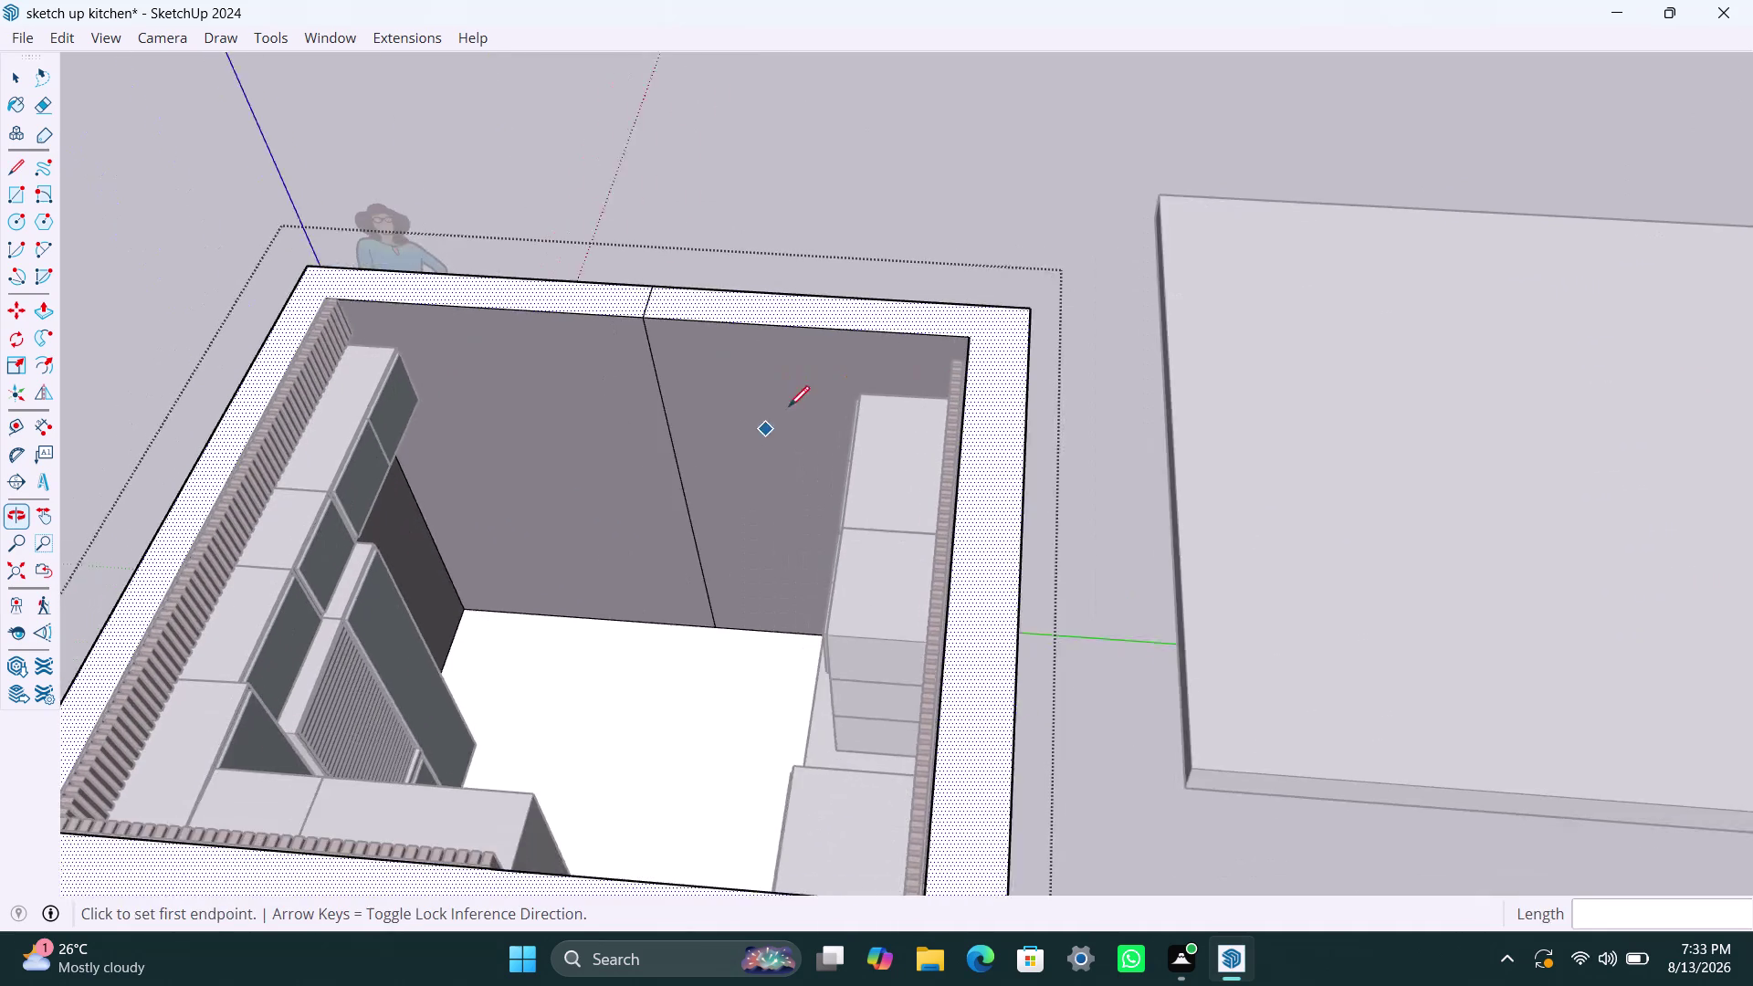
scroll(down, 3)
middle_drag(1021, 204, 193, 821)
scroll(up, 3)
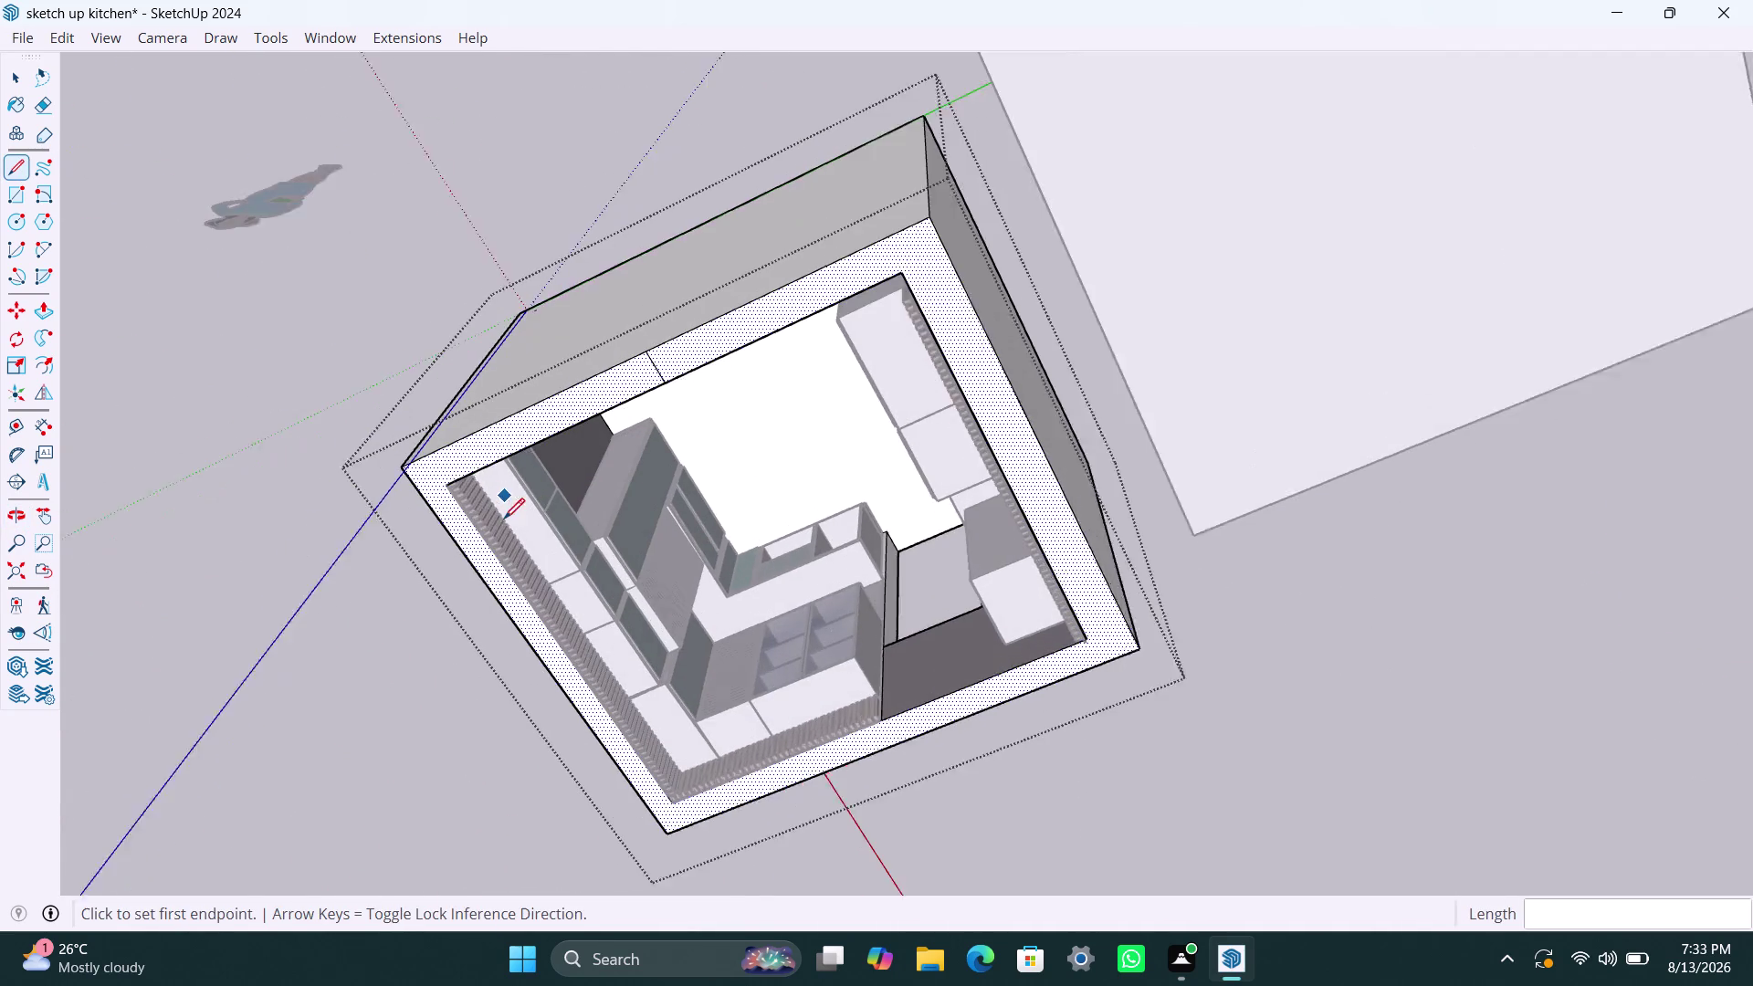
middle_drag(467, 582, 151, 481)
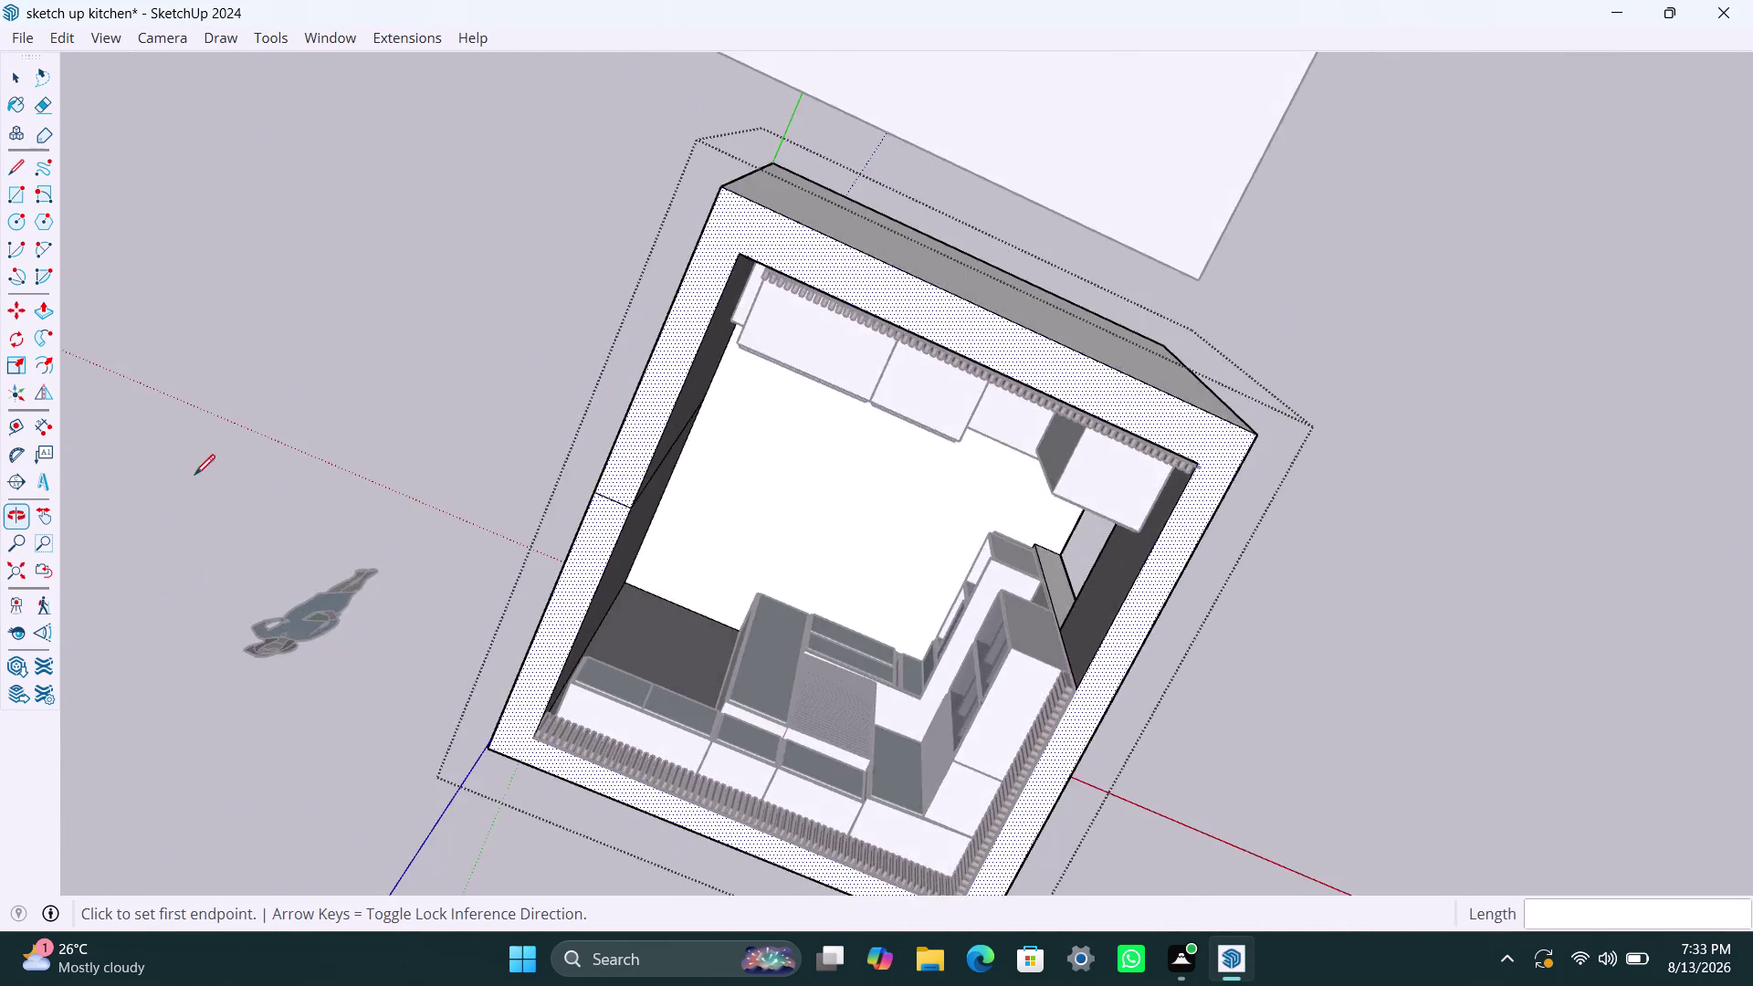
scroll(down, 3)
scroll(down, 3)
middle_drag(196, 591, 367, 665)
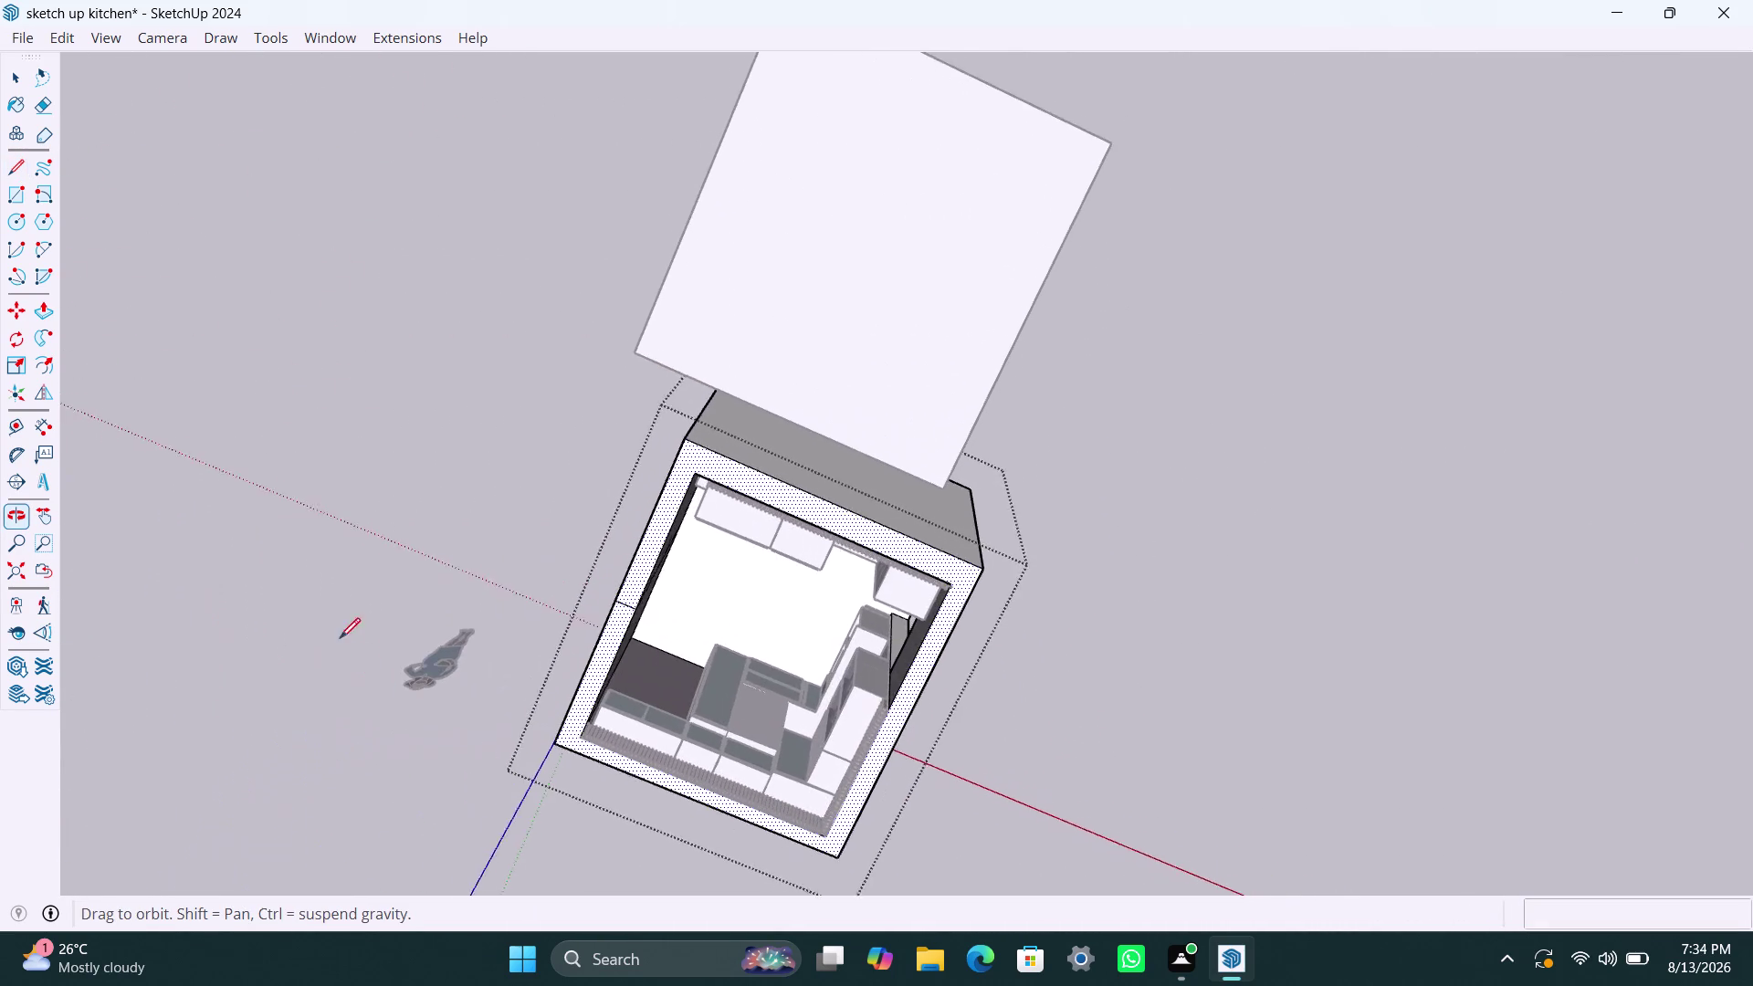
middle_drag(367, 665, 355, 645)
scroll(down, 3)
middle_drag(297, 656, 293, 449)
scroll(down, 3)
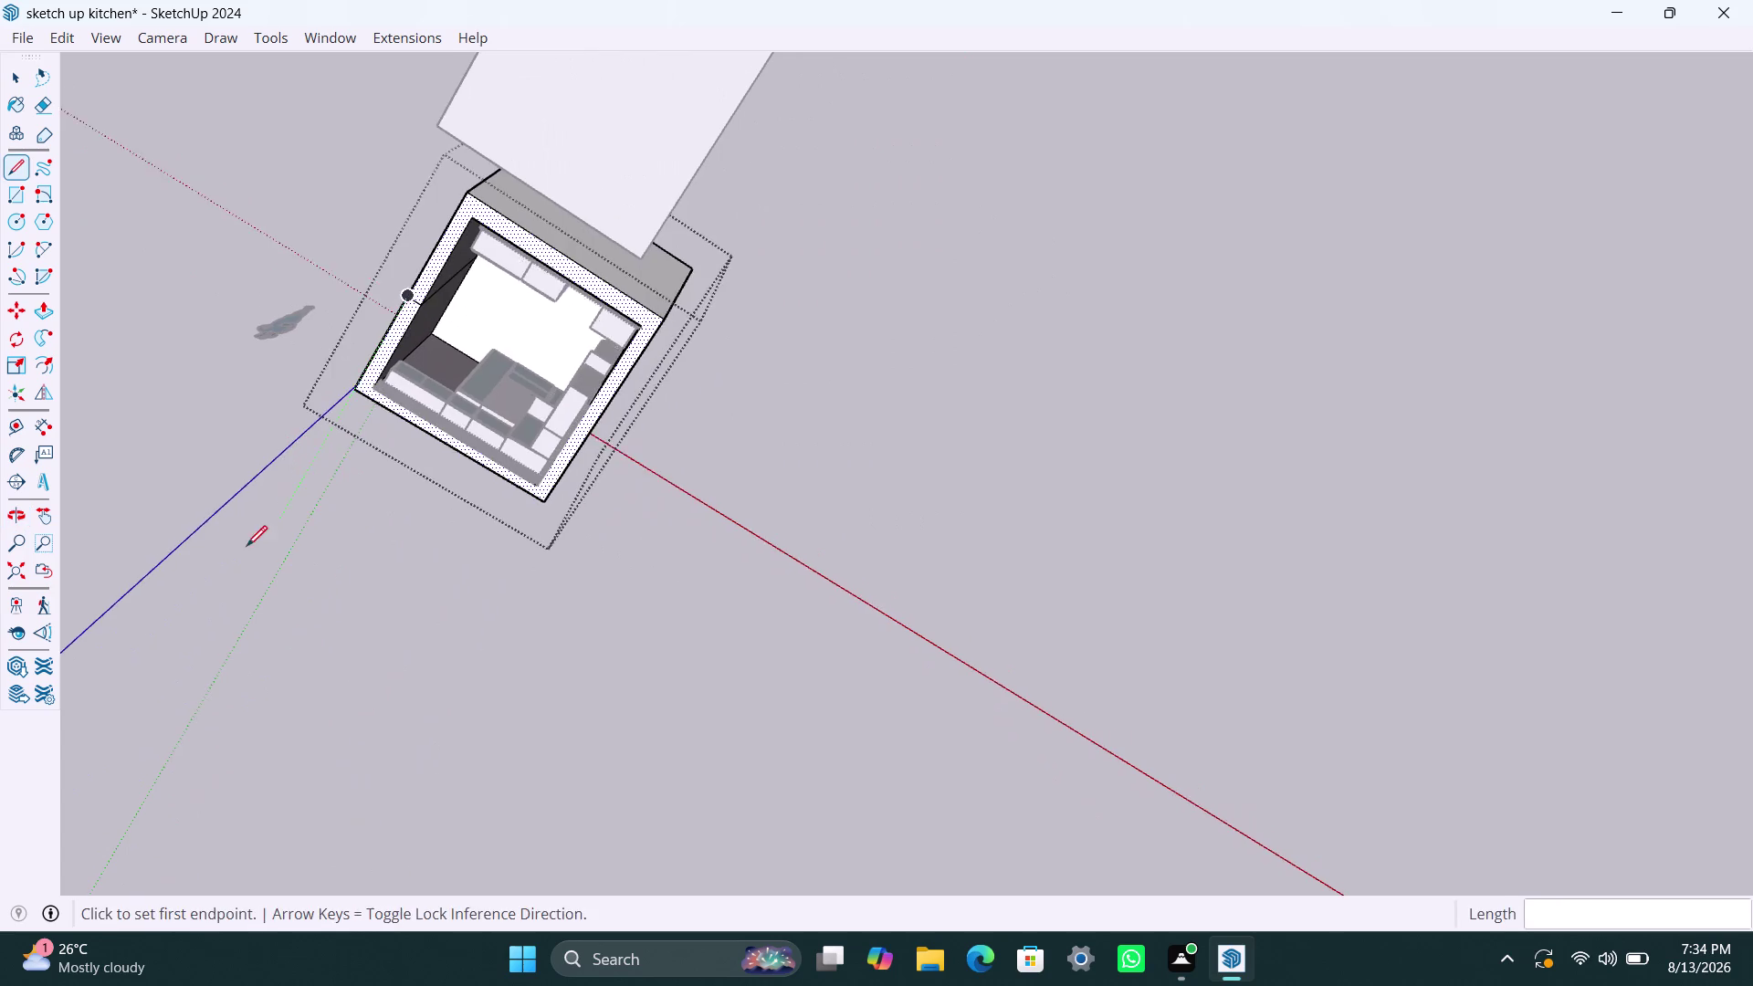
middle_drag(202, 533, 323, 359)
scroll(down, 3)
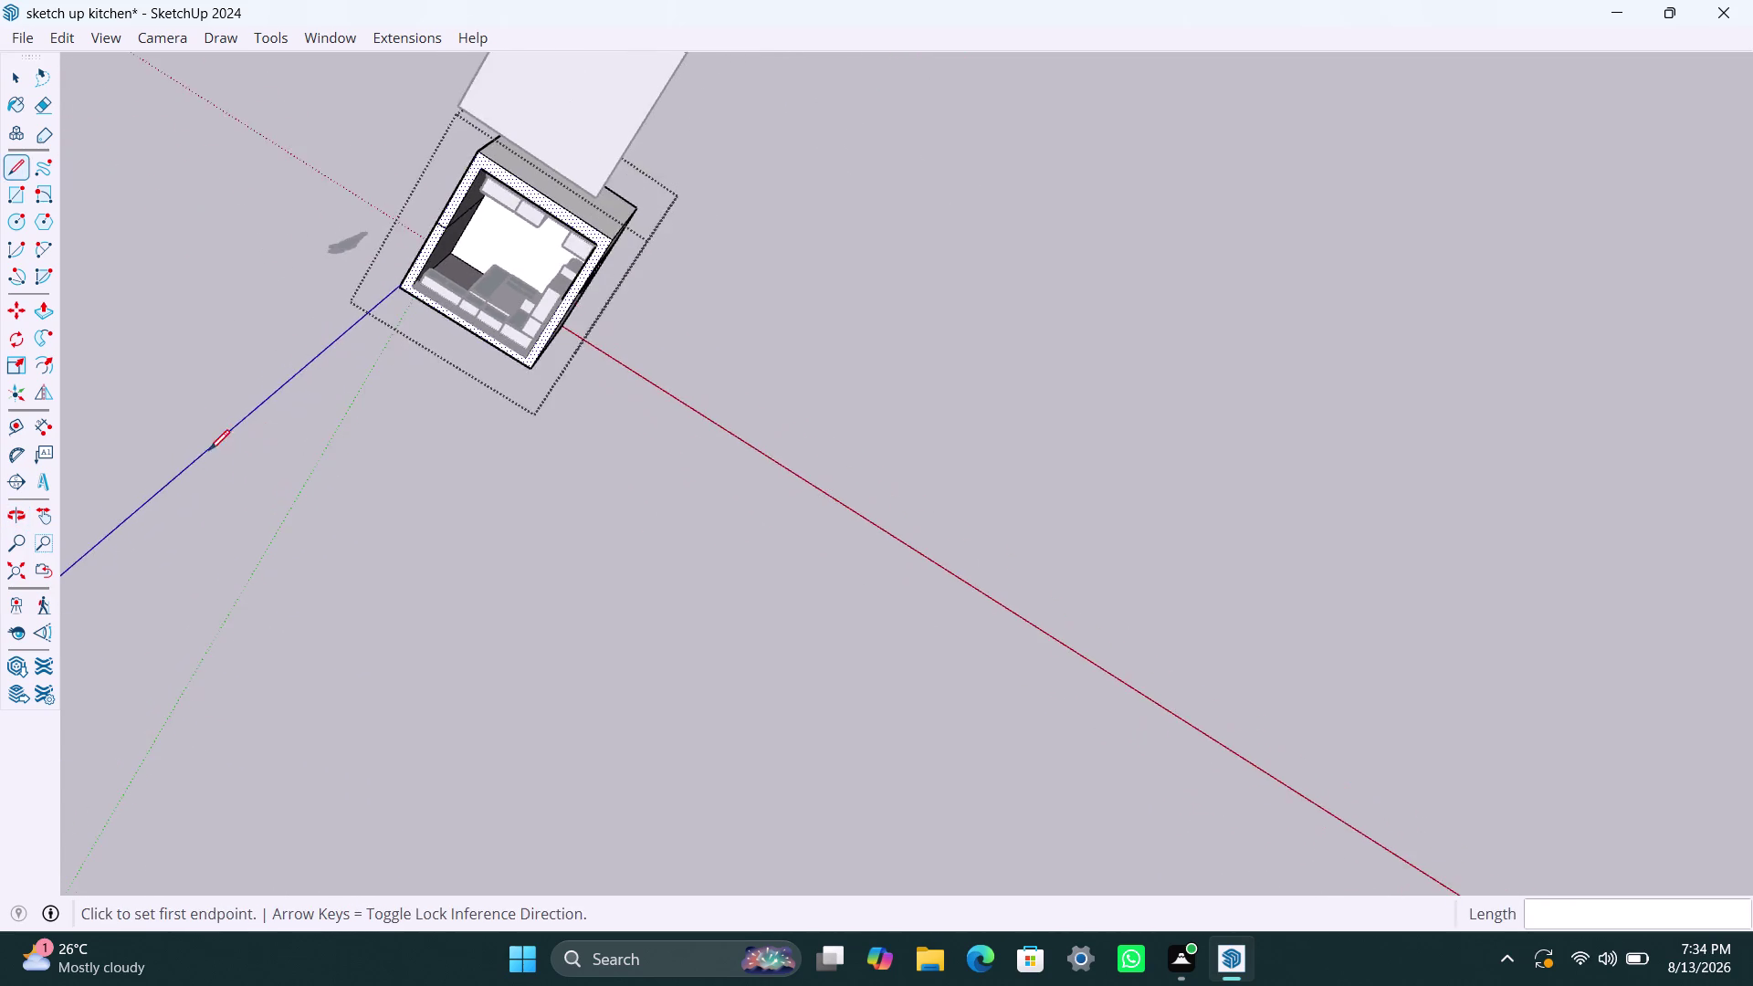
middle_drag(210, 451, 1655, 388)
scroll(up, 3)
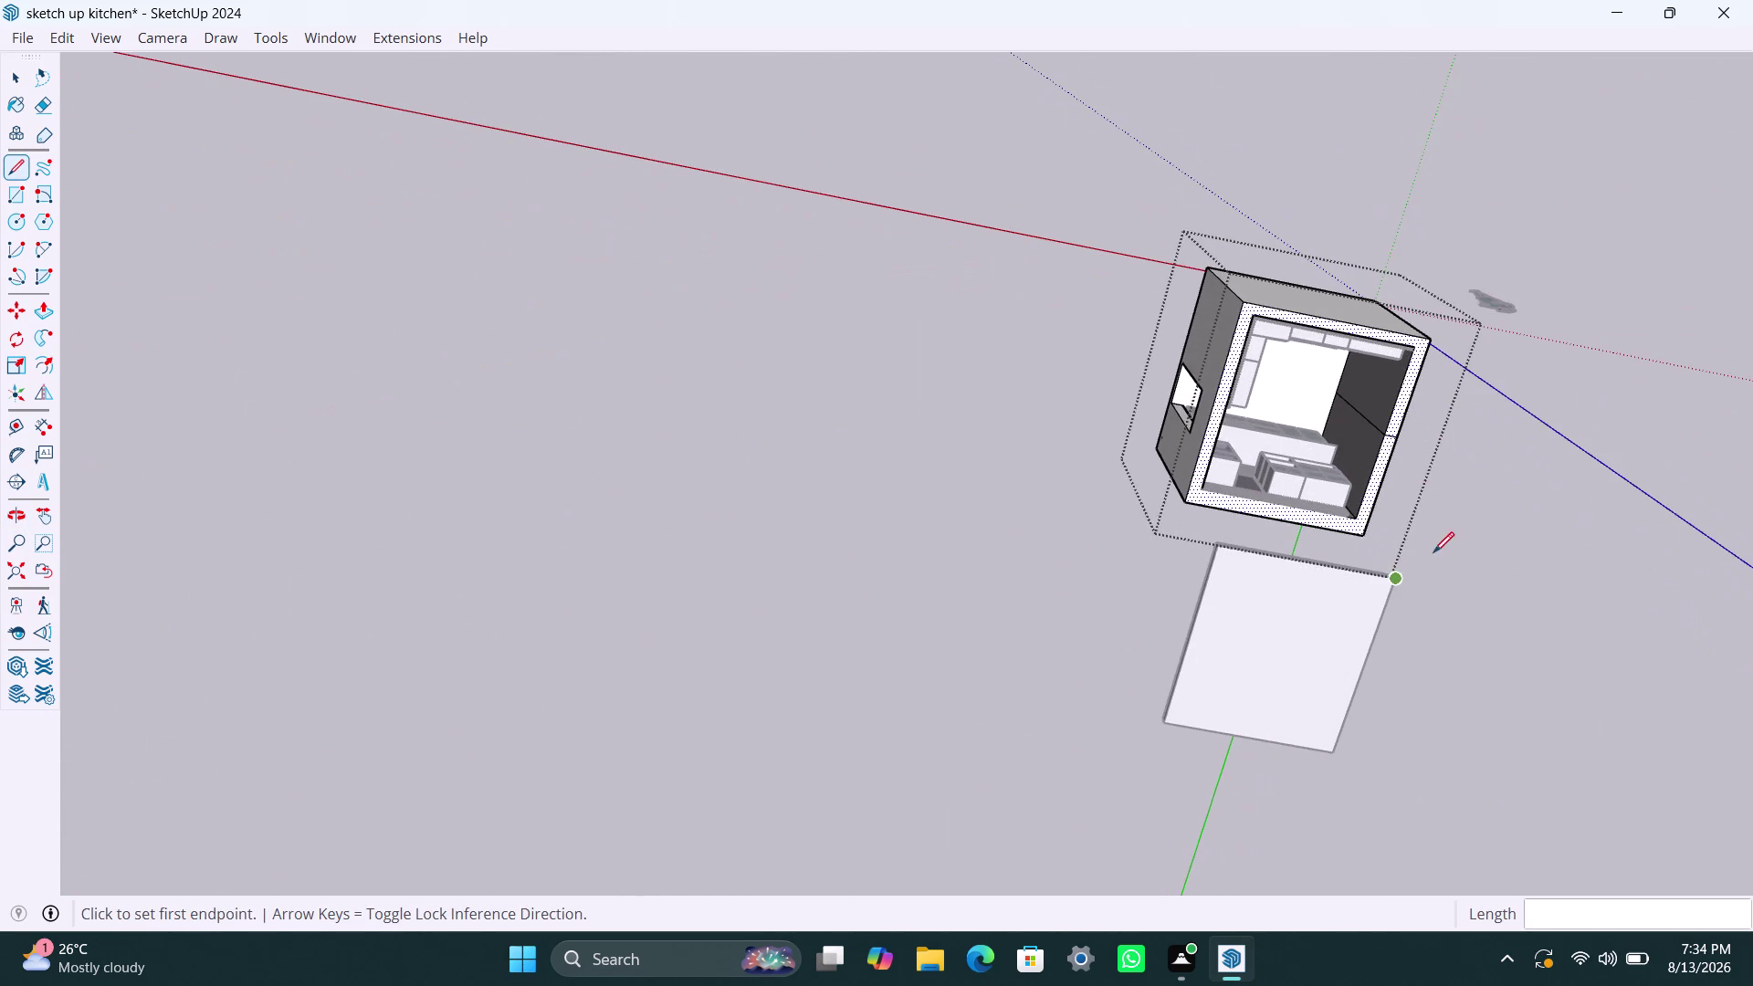
middle_drag(1474, 560, 820, 350)
scroll(up, 3)
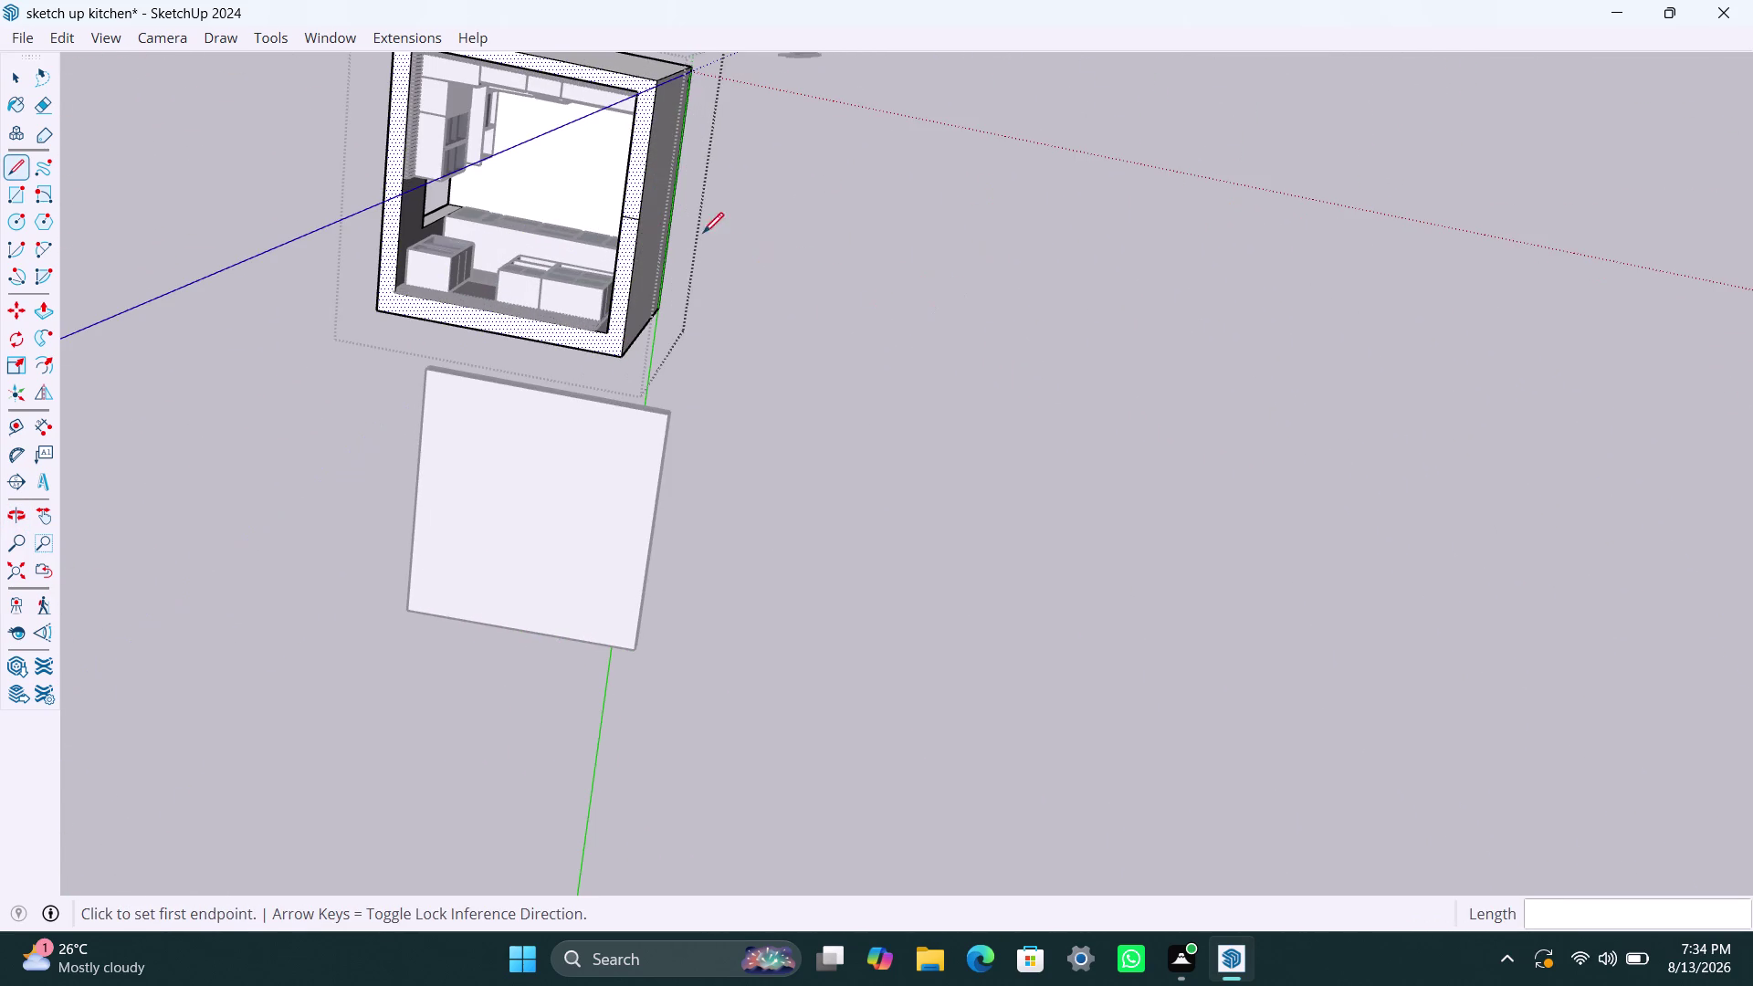
scroll(up, 3)
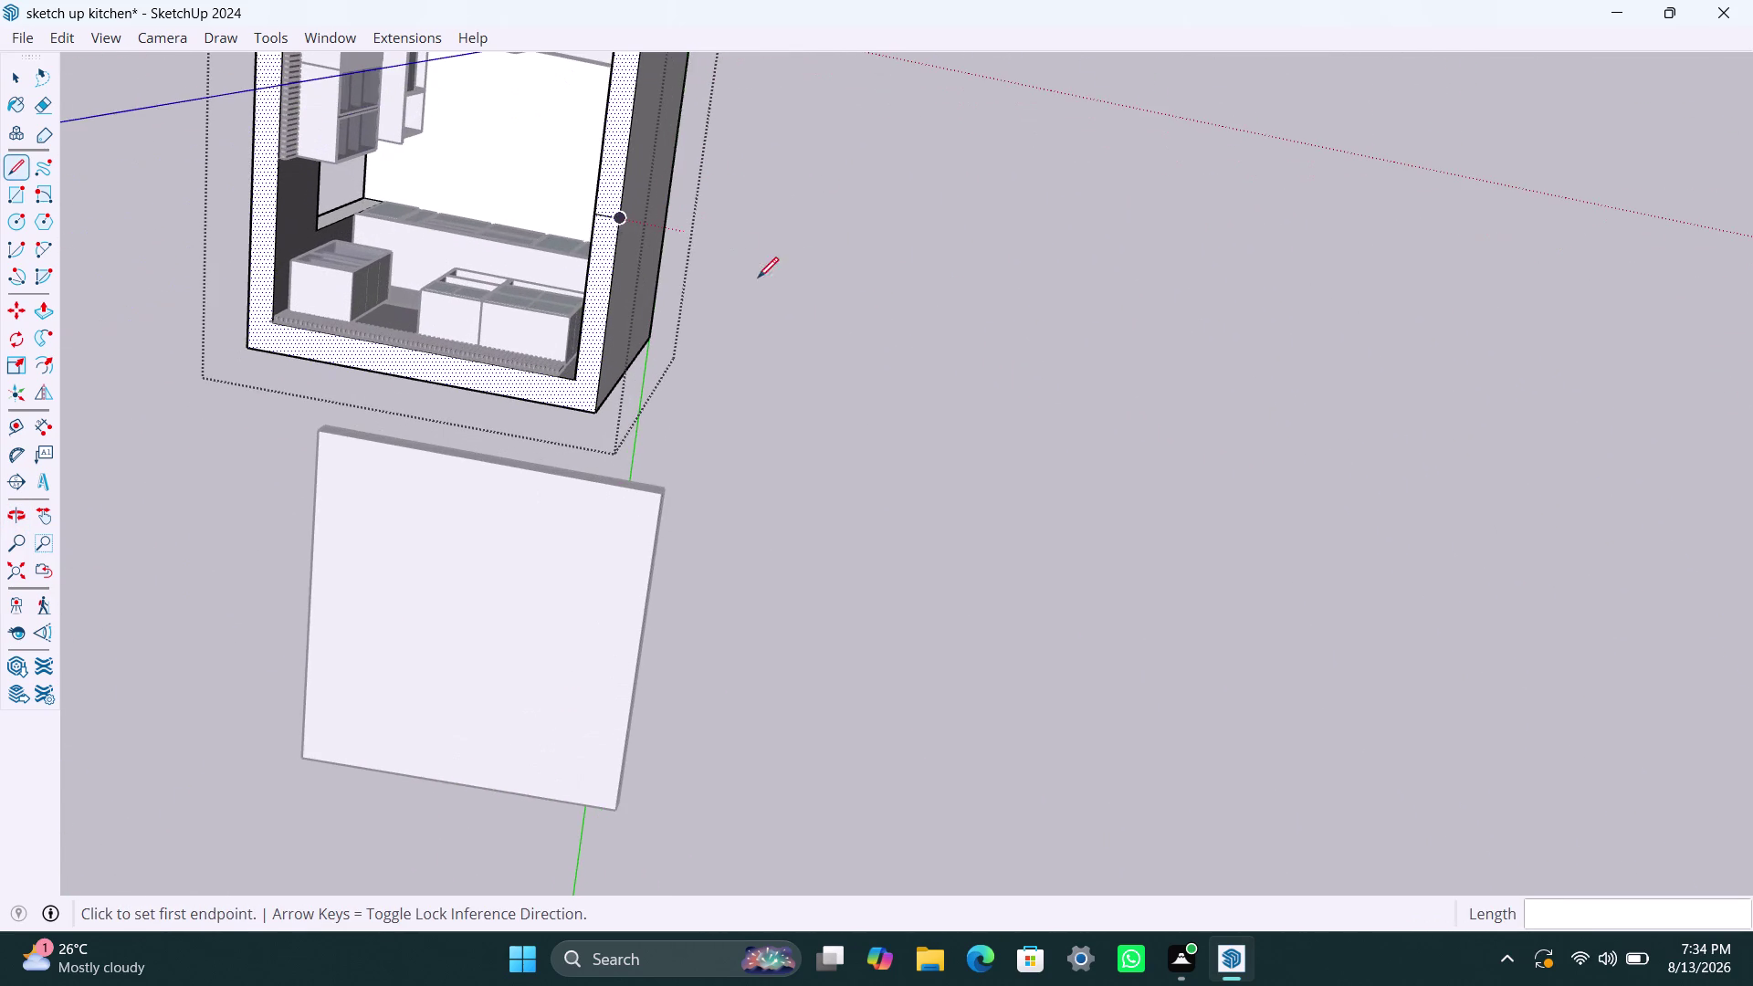
scroll(up, 3)
middle_drag(934, 477, 0, 212)
scroll(down, 3)
scroll(down, 3)
middle_drag(888, 674, 1064, 614)
scroll(down, 3)
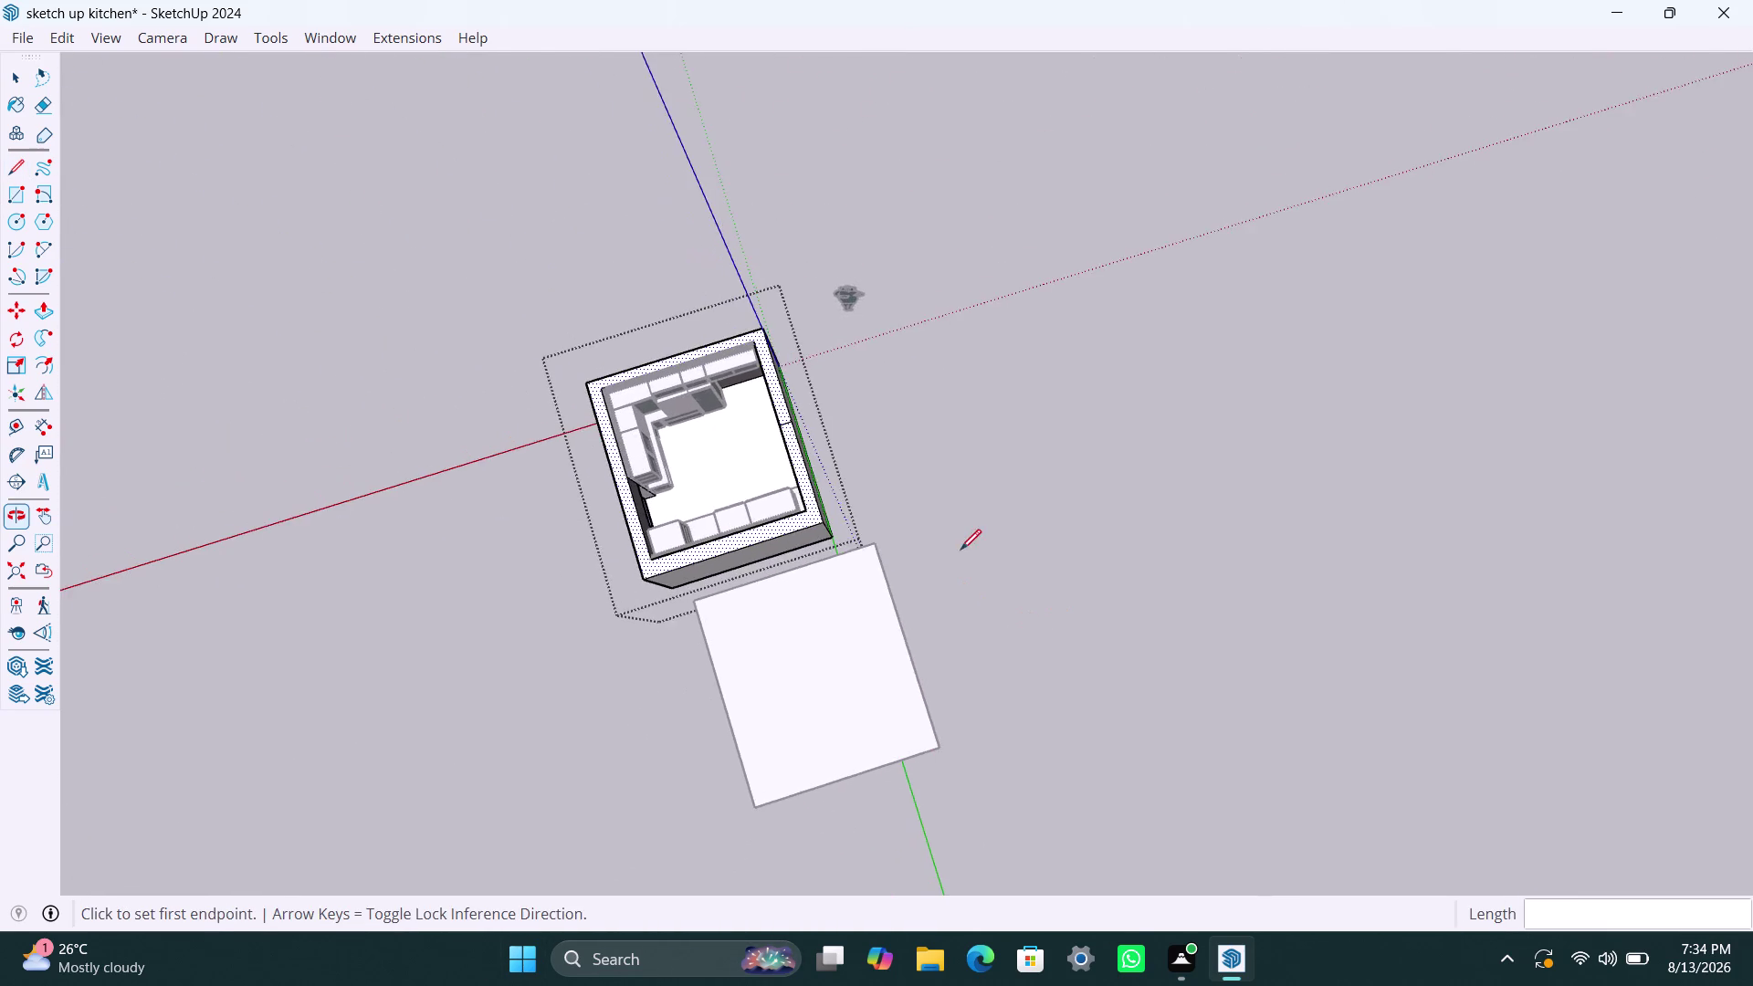
scroll(up, 3)
middle_drag(1151, 520, 411, 195)
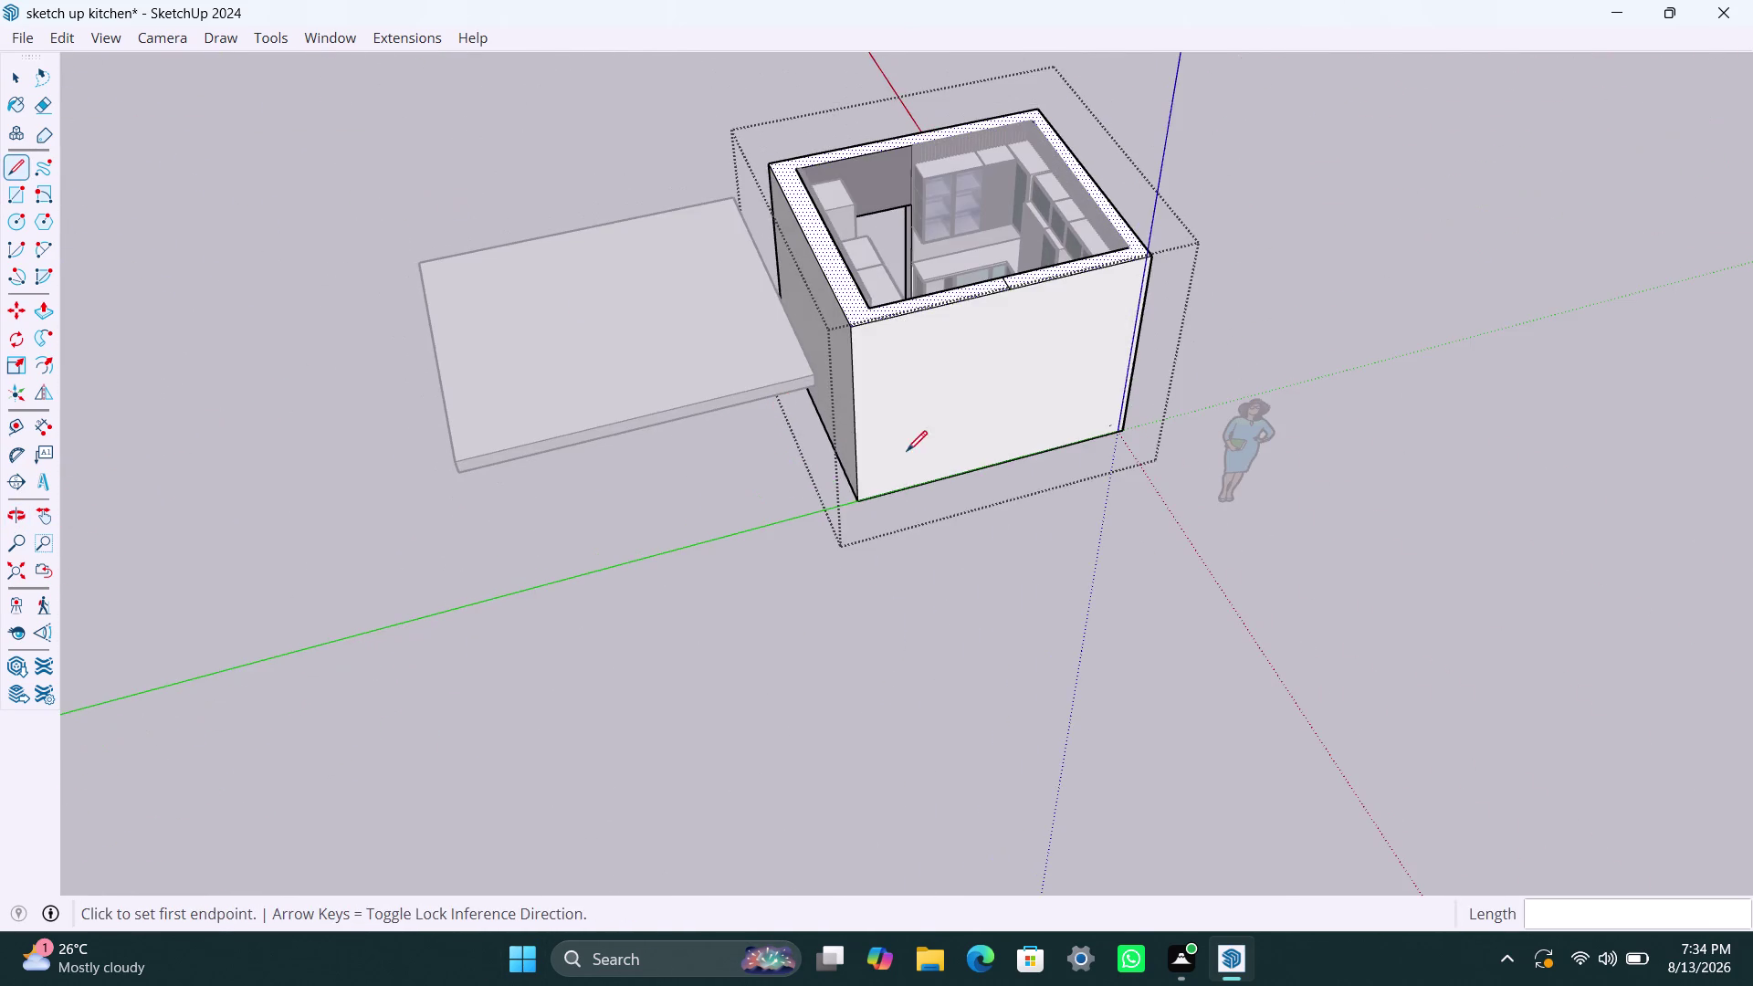
scroll(up, 3)
middle_drag(1087, 427, 924, 391)
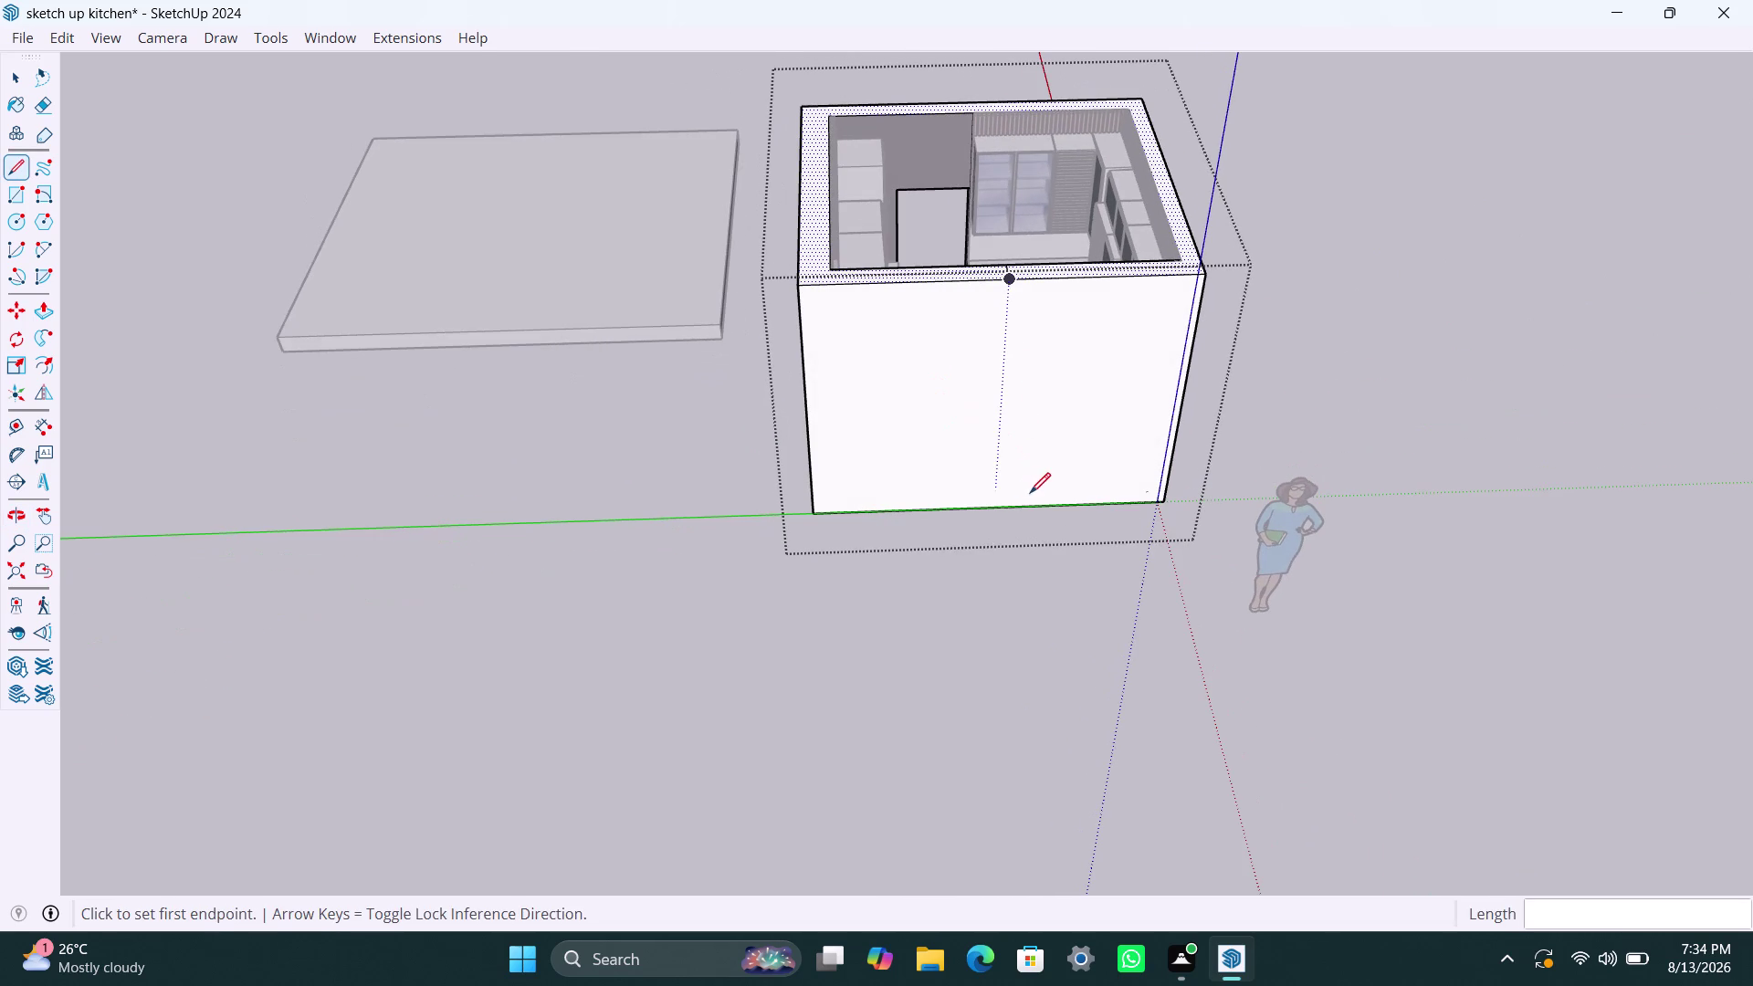
Draw a vertical line from the front wall's top-edge midpoint to its bottom edge.
click(1009, 281)
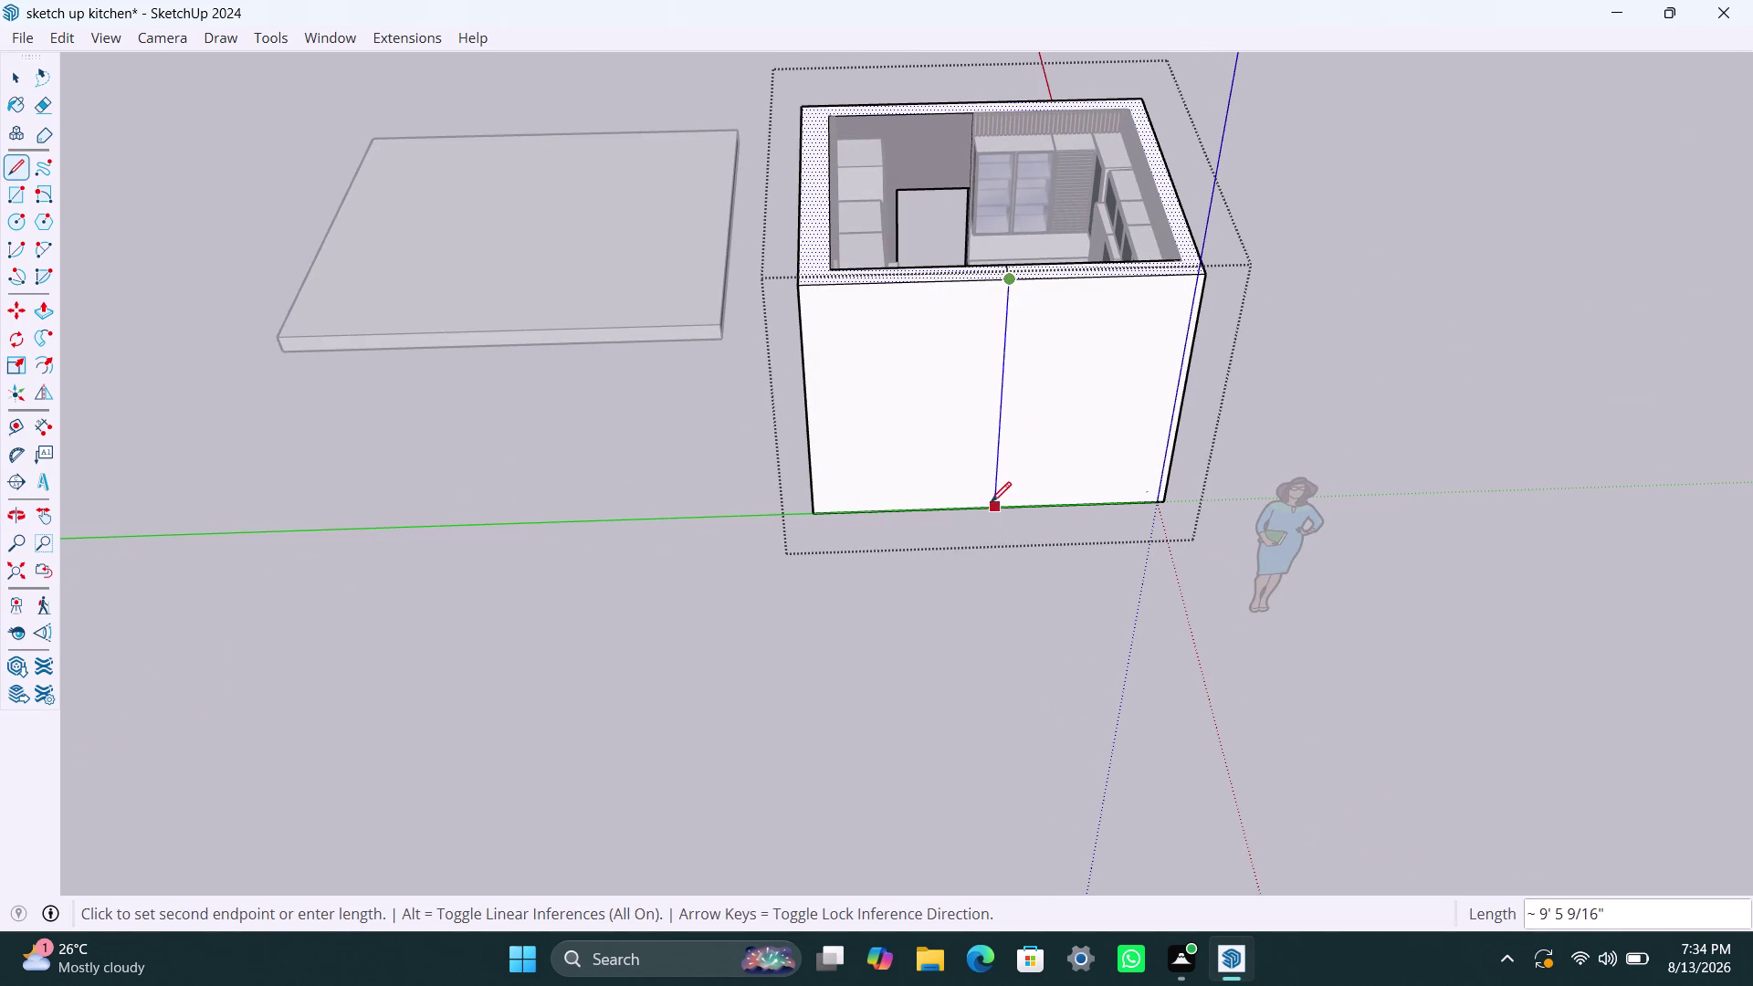
scroll(up, 3)
click(998, 511)
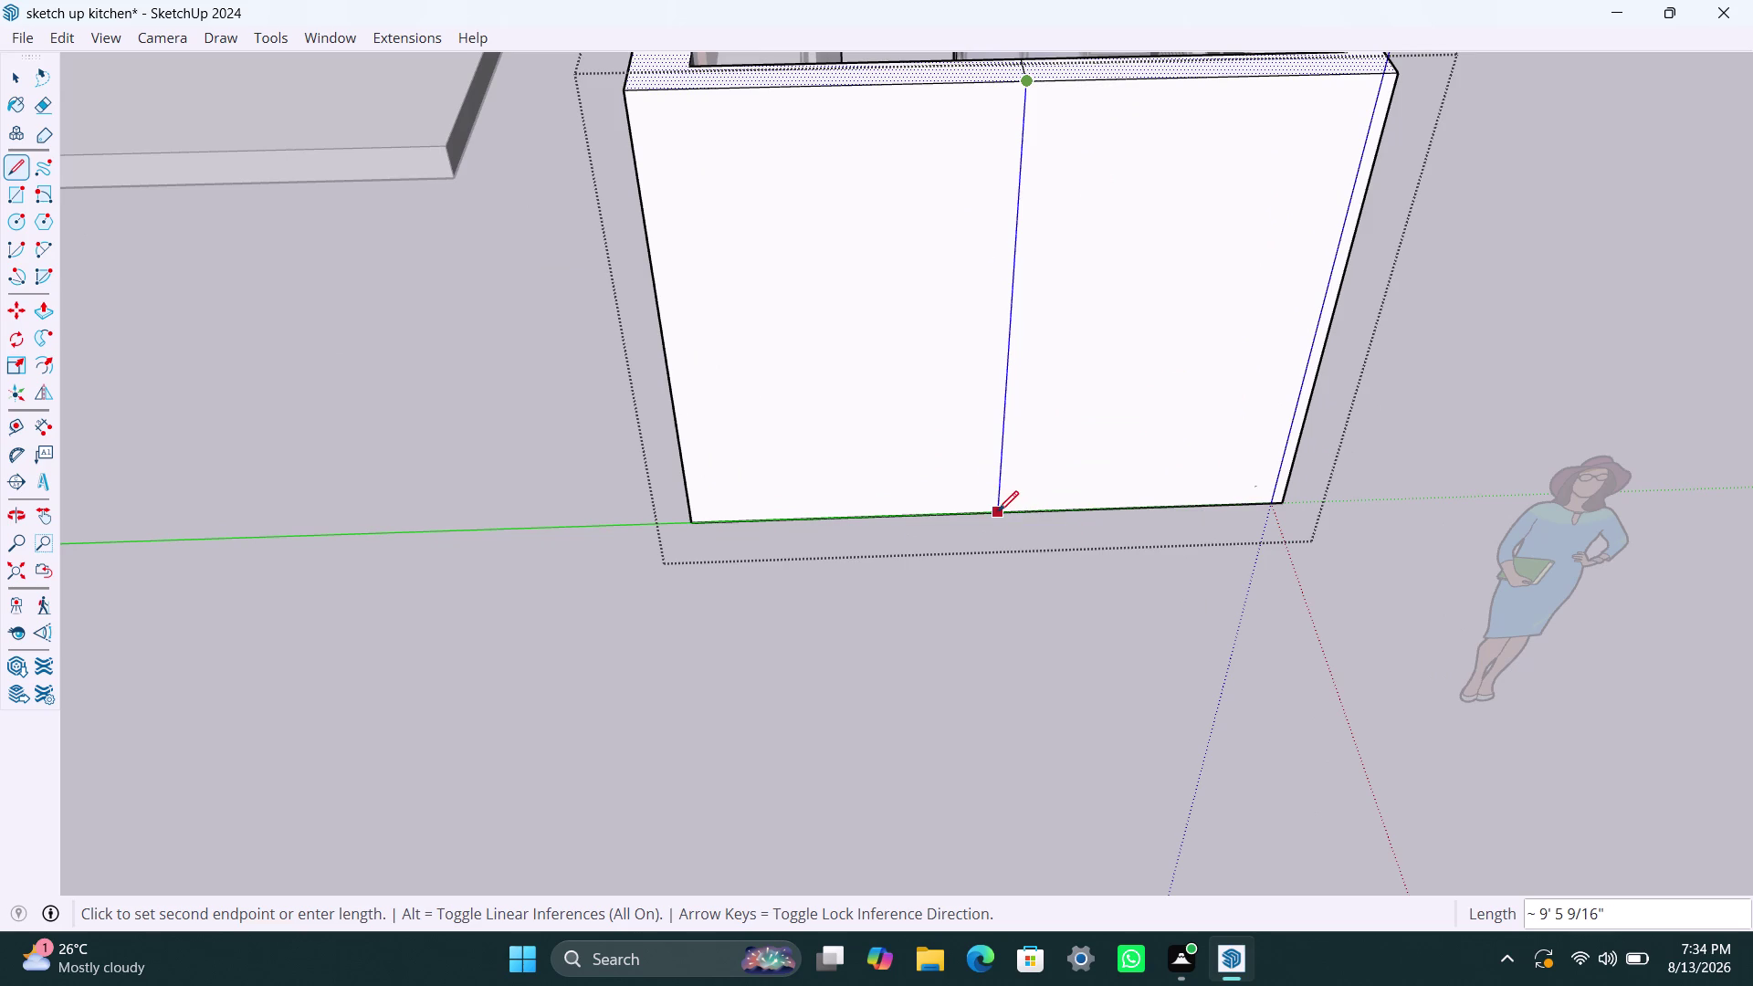
key(space)
scroll(down, 3)
middle_drag(1056, 452, 962, 539)
scroll(up, 3)
middle_drag(981, 607, 982, 603)
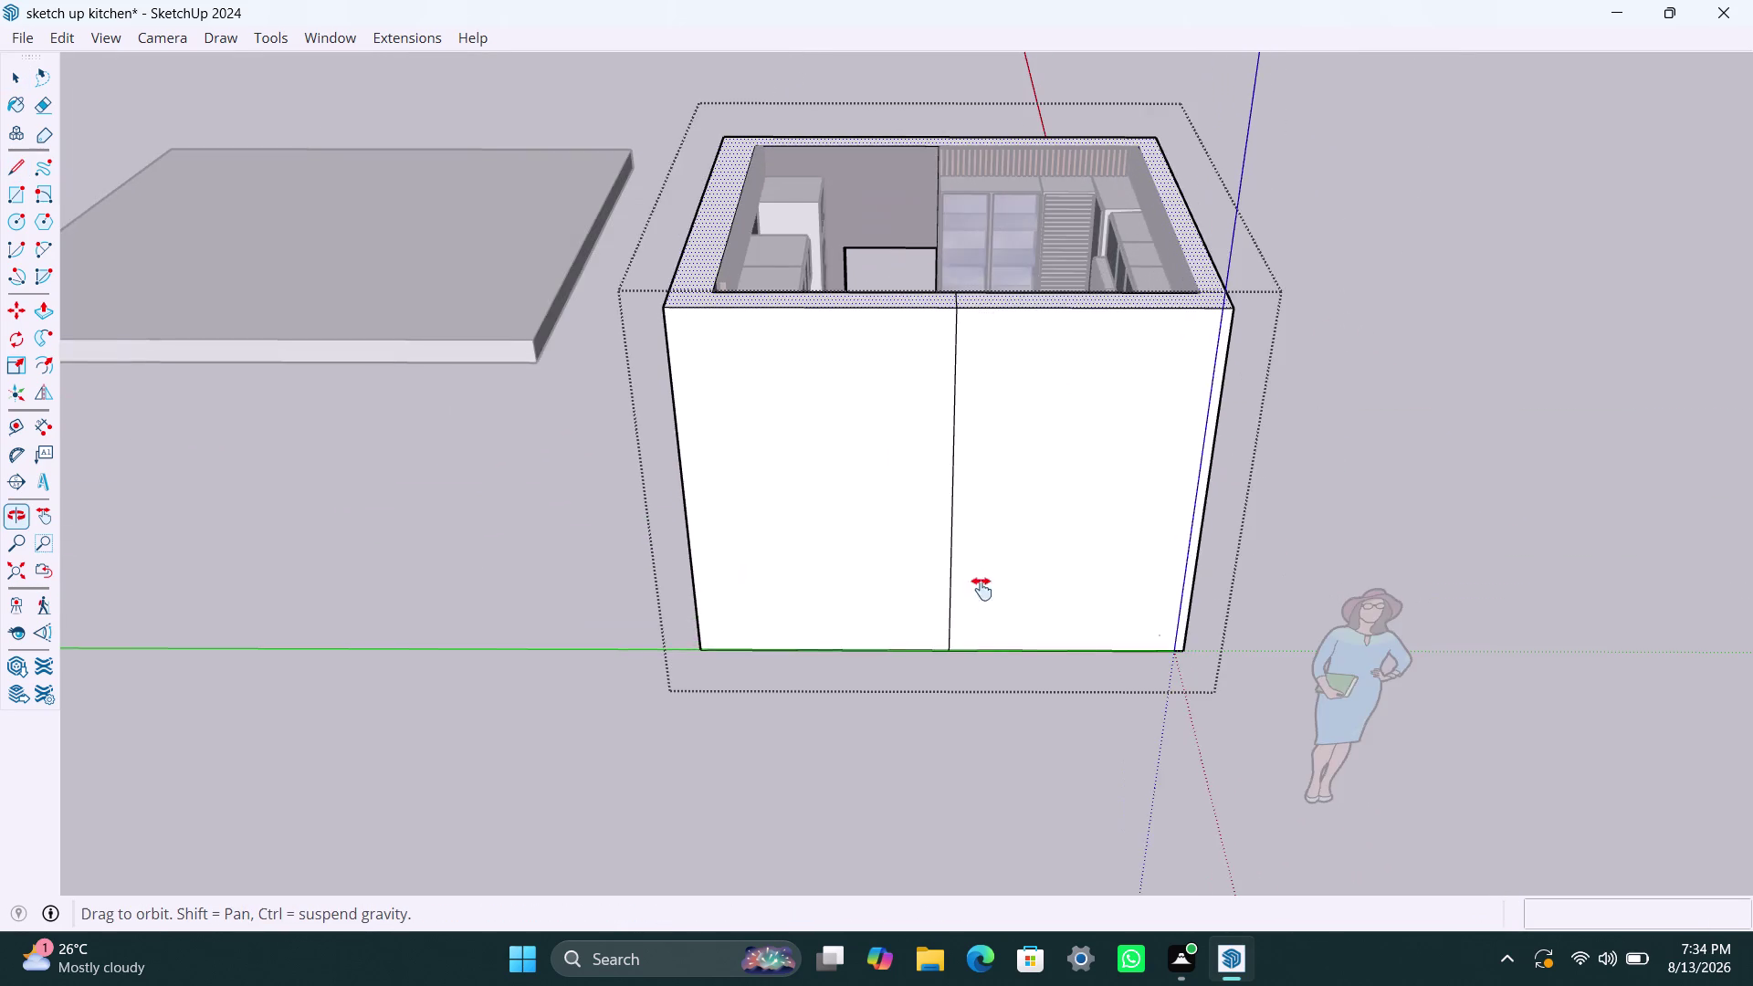
Orbit beneath the room model and delete the first stray left edge on the underside.
middle_drag(982, 604, 906, 583)
middle_drag(950, 435, 1006, 0)
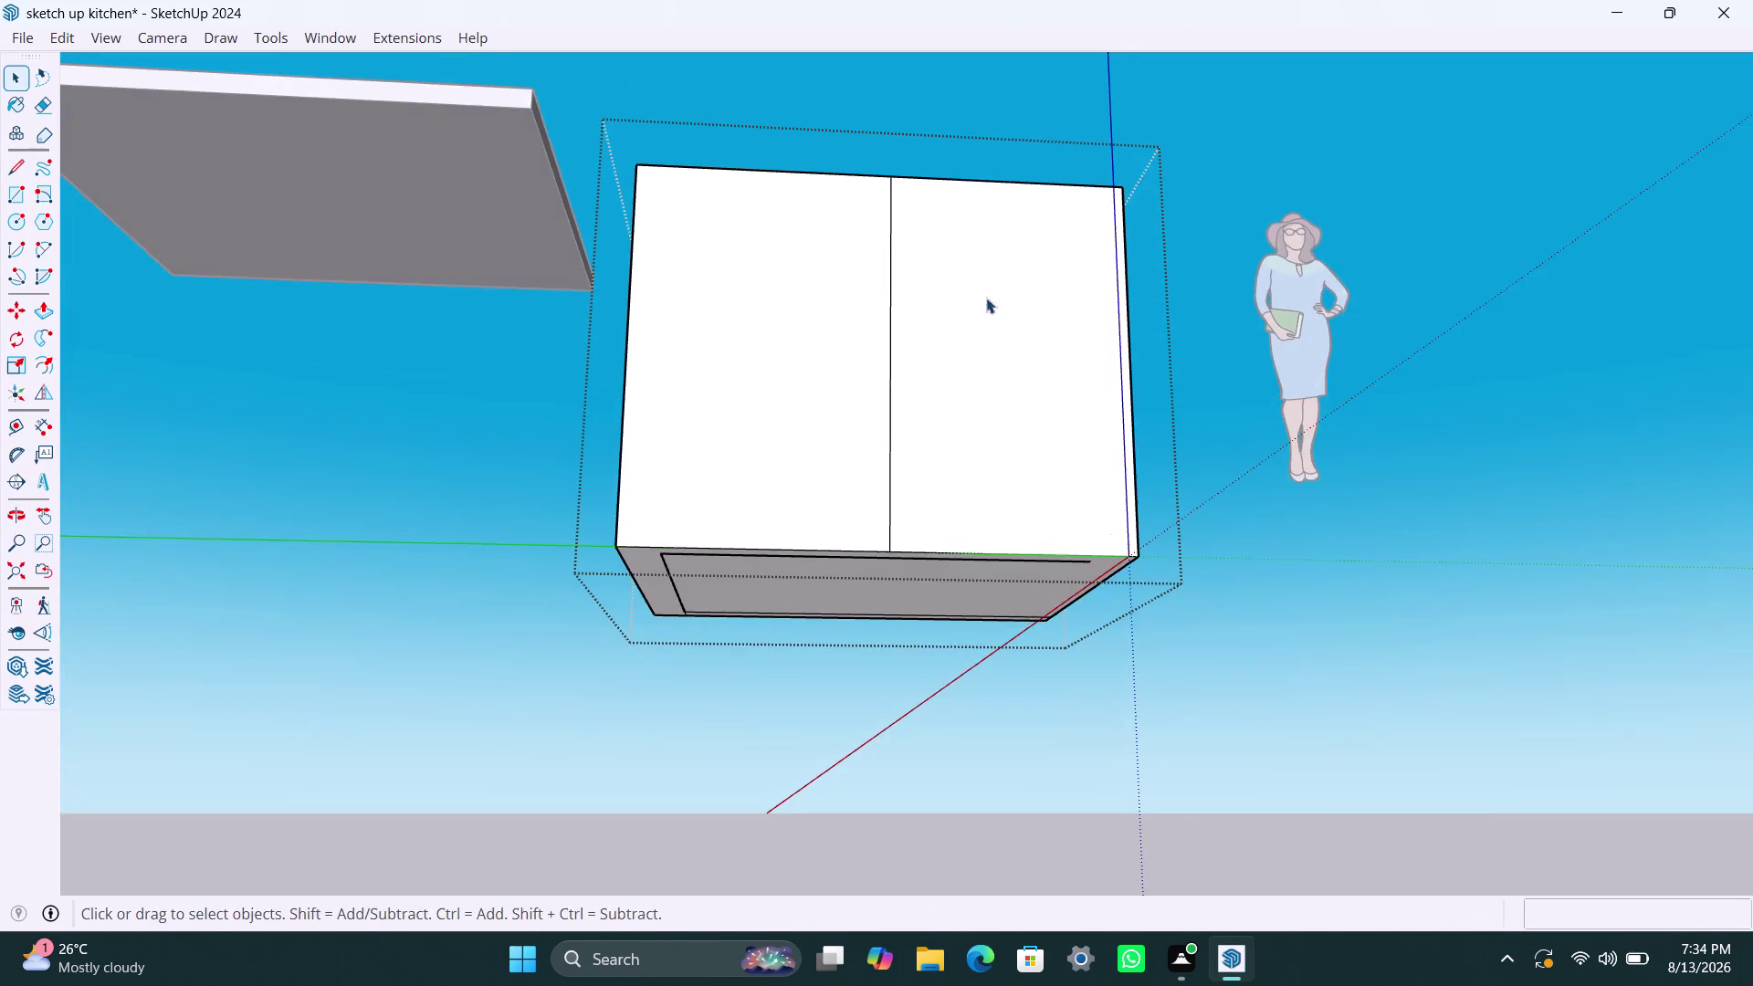
middle_drag(986, 313, 1012, 76)
scroll(up, 3)
middle_drag(884, 436, 906, 293)
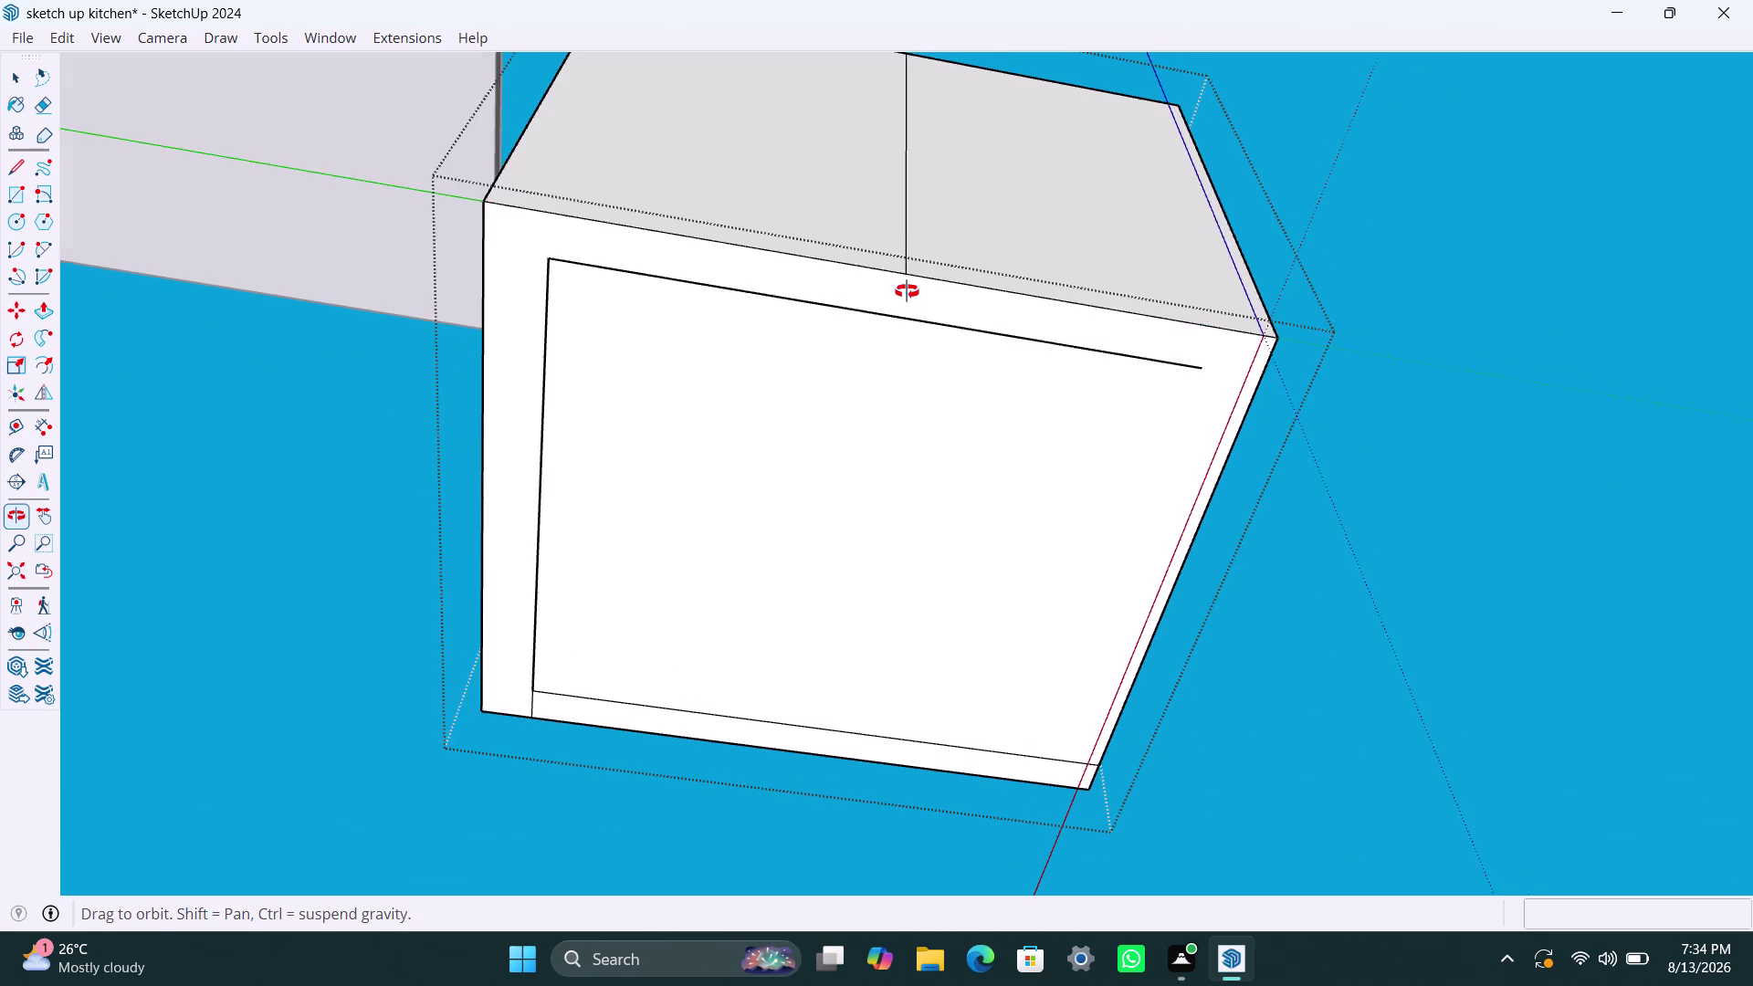
middle_drag(907, 293, 907, 291)
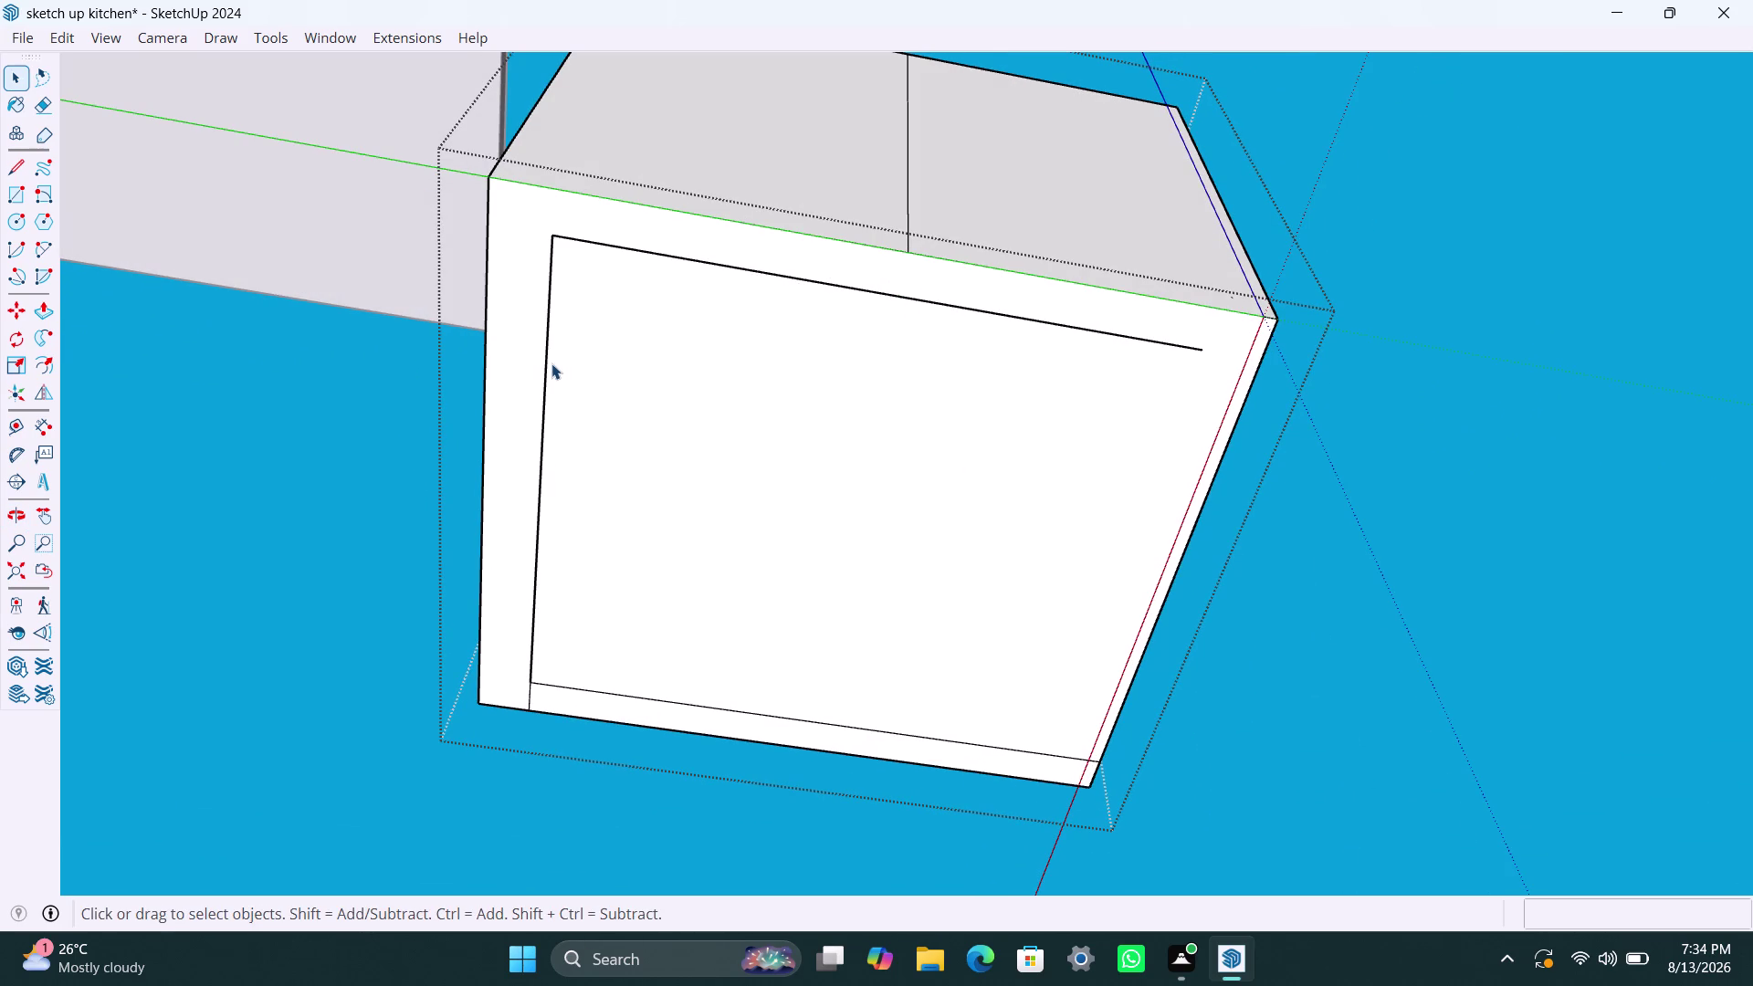
click(549, 360)
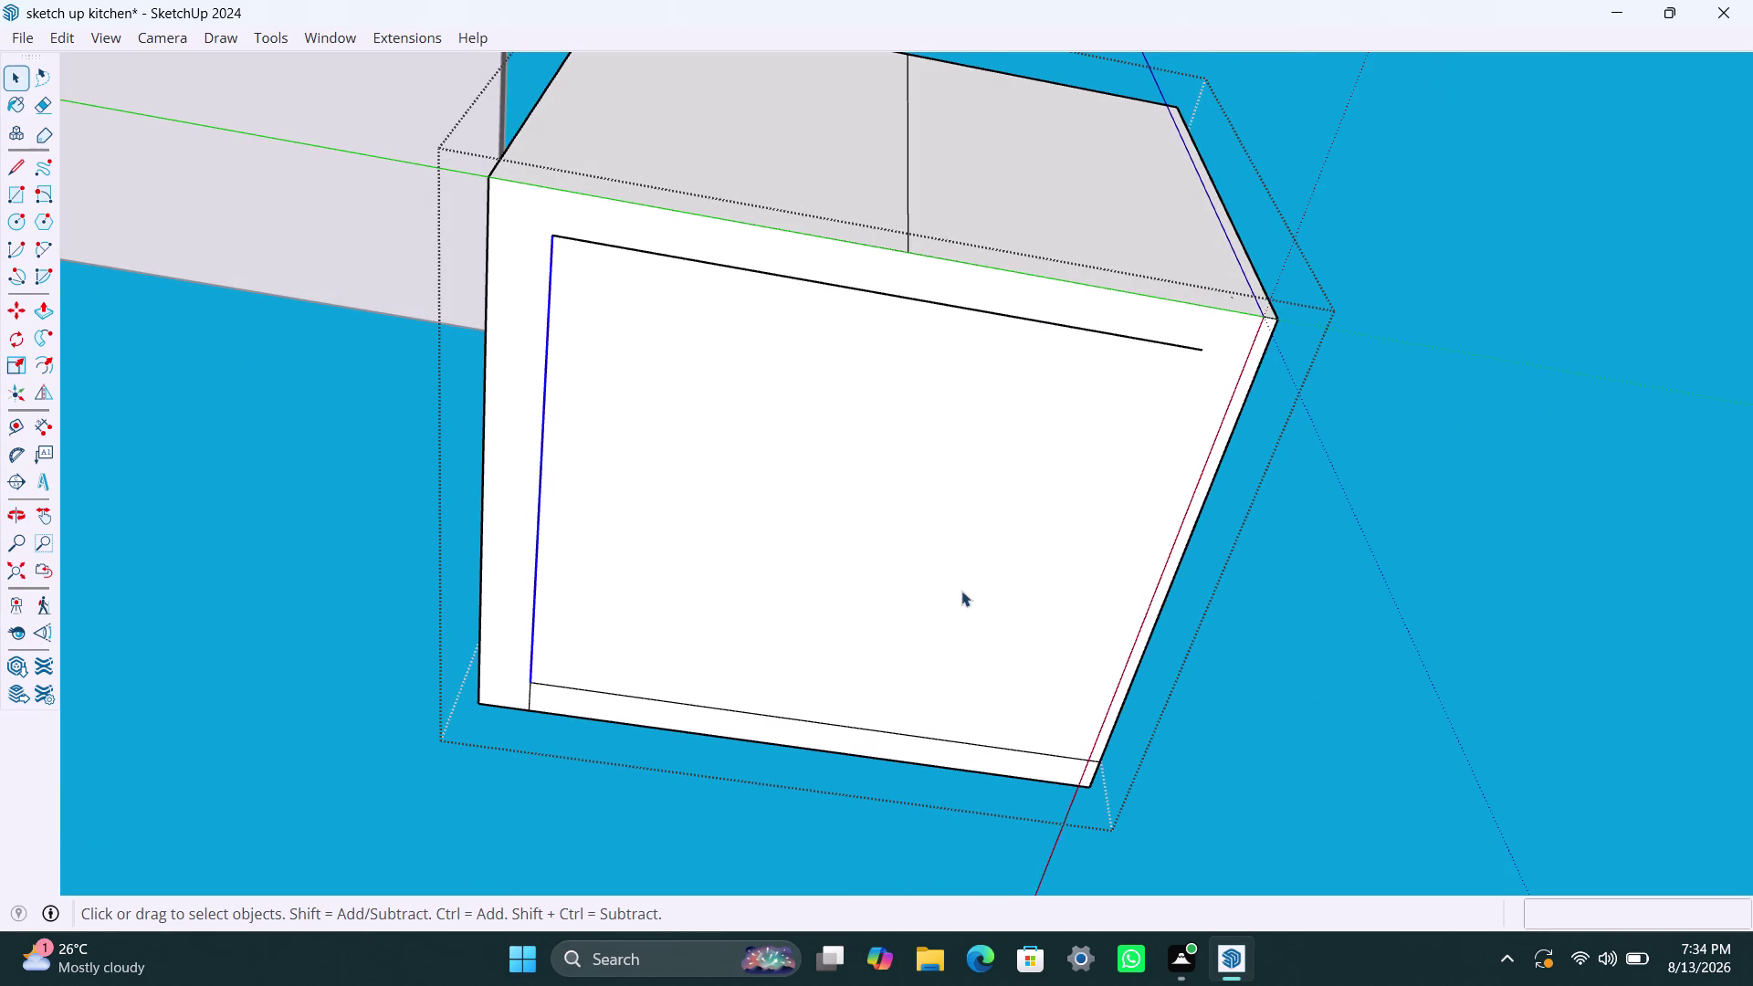
scroll(up, 3)
click(561, 708)
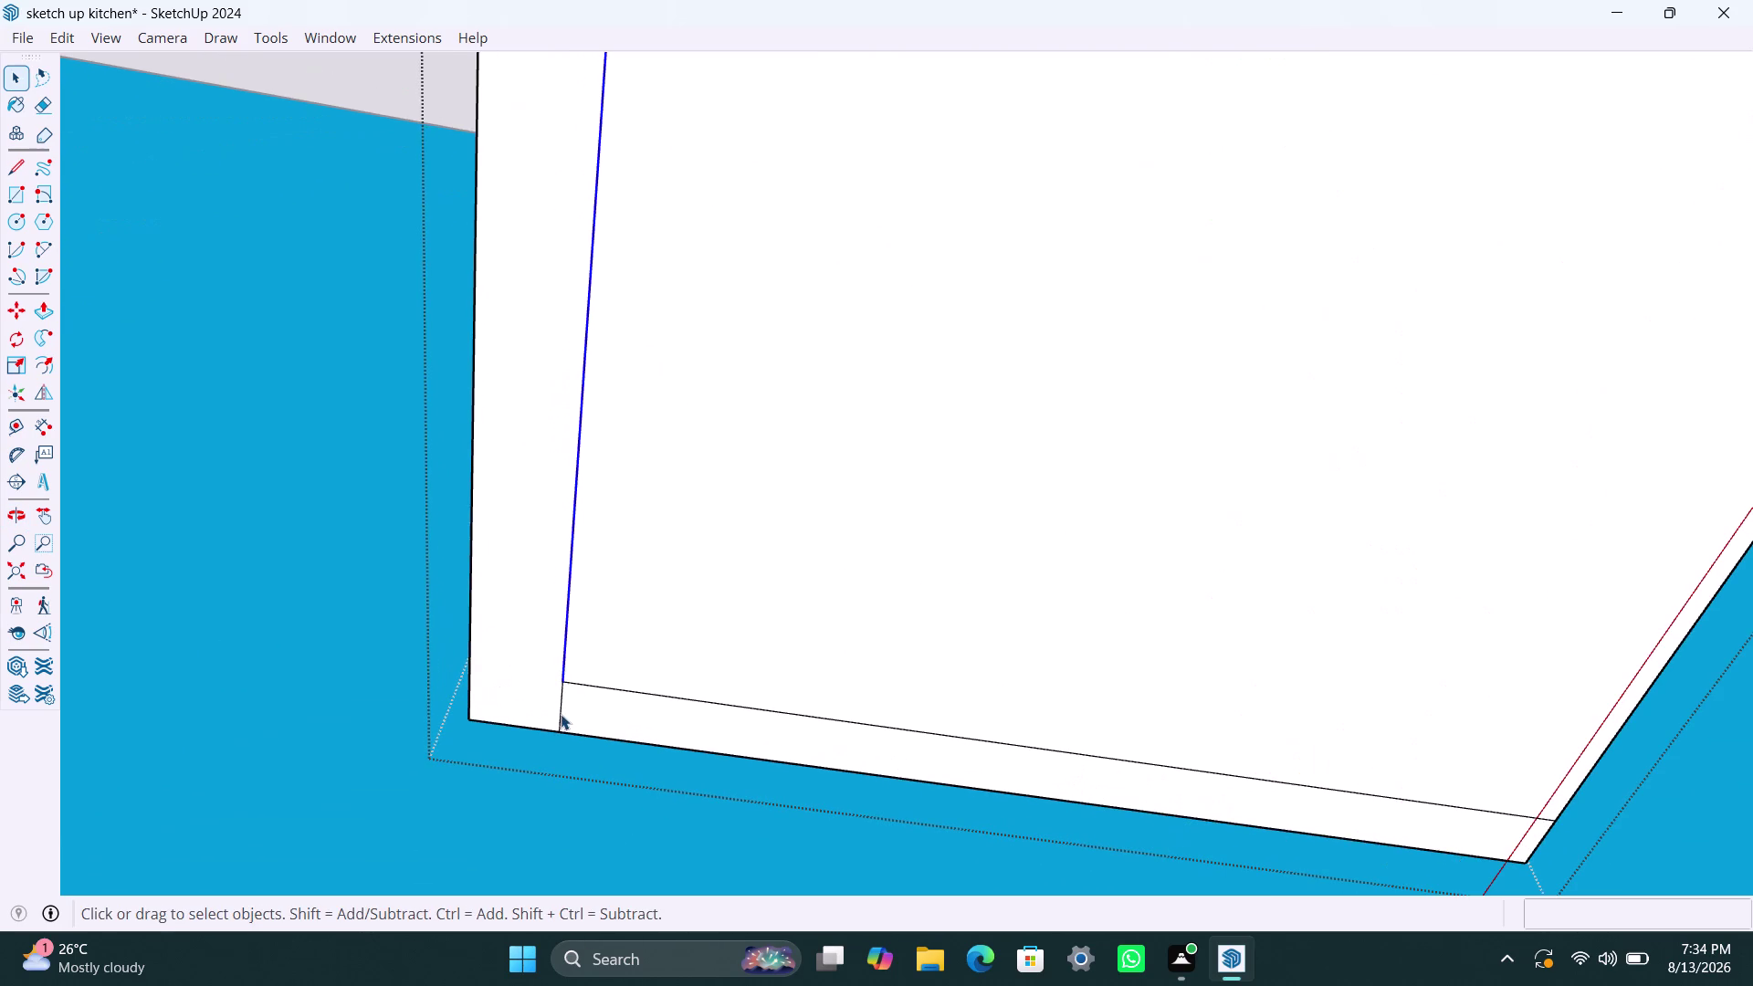
key(Delete)
Delete the remaining stray left and bottom edges from the underside.
click(561, 624)
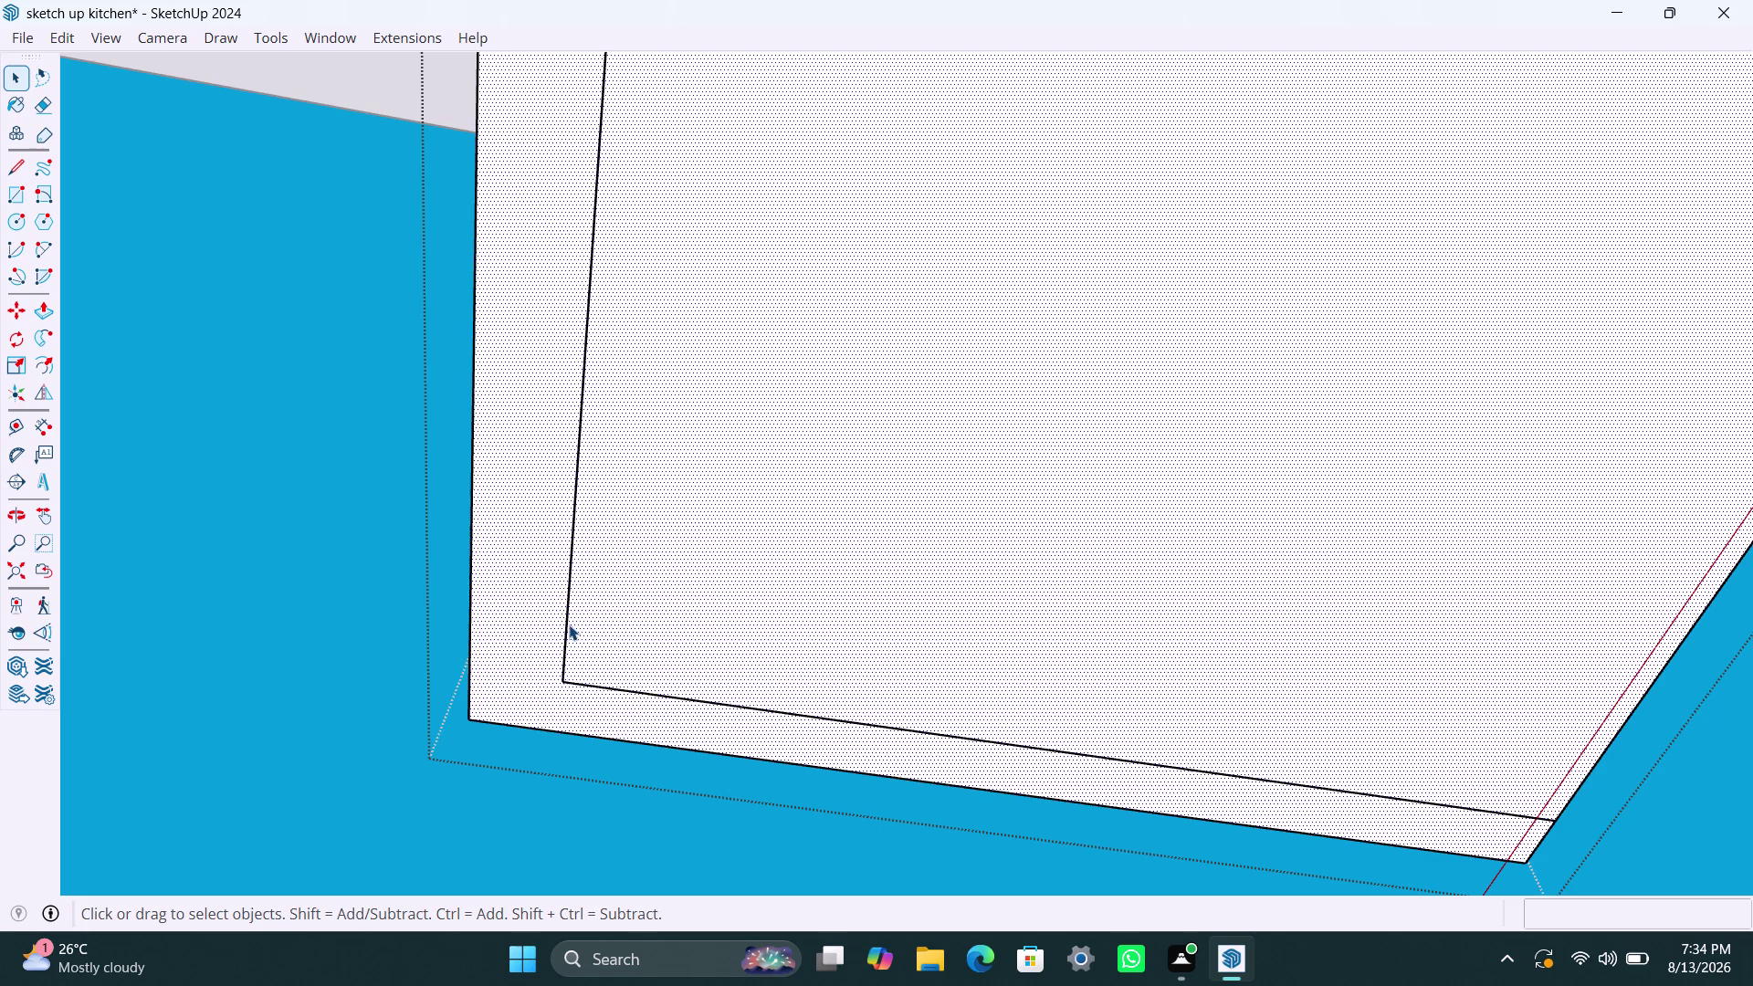
click(569, 624)
click(566, 624)
key(Delete)
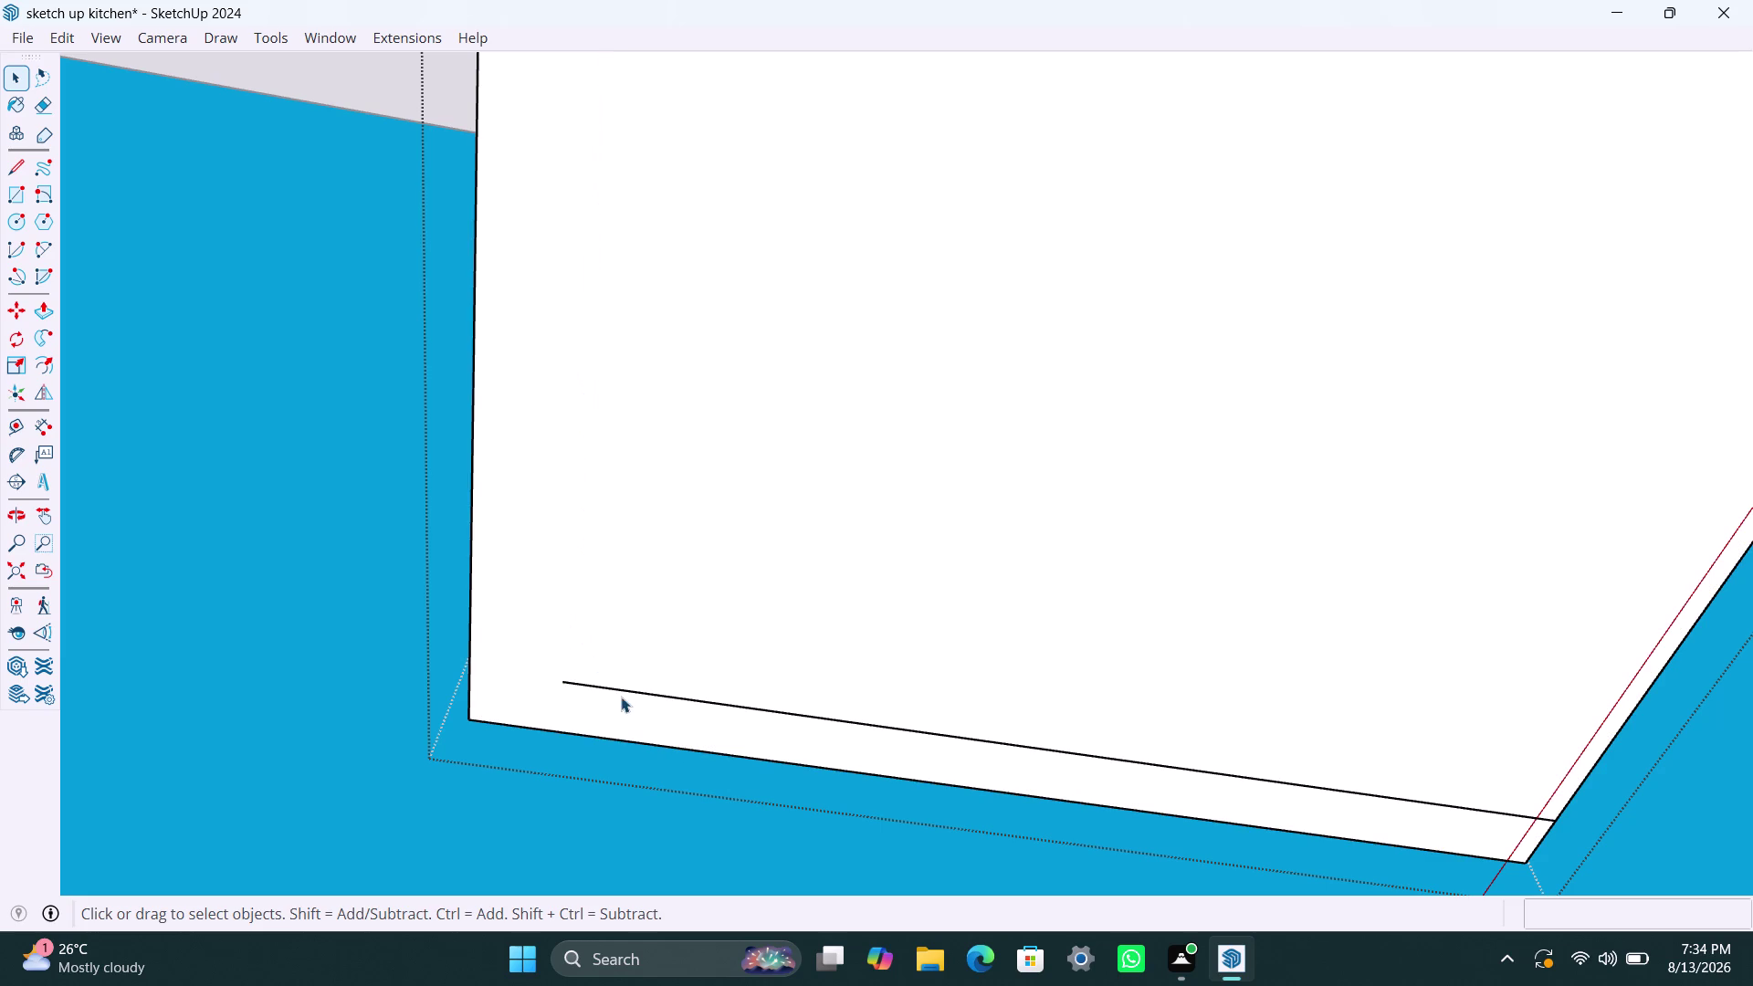
click(621, 687)
key(Delete)
scroll(down, 3)
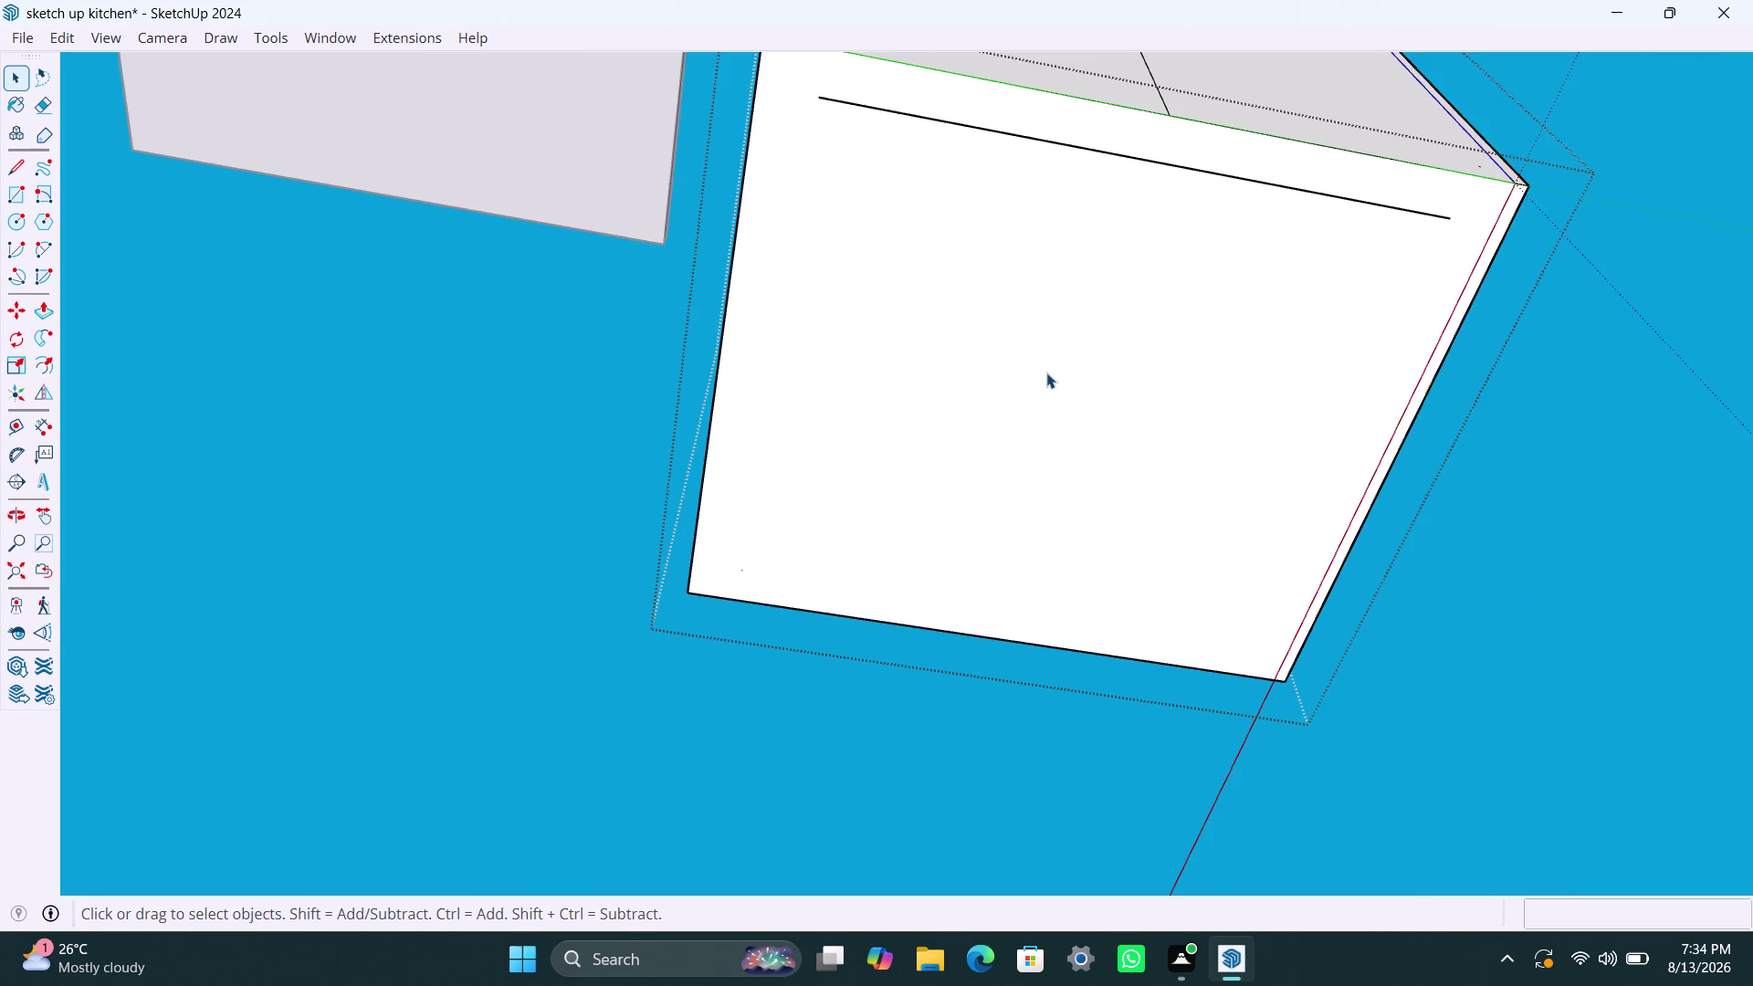
Draw a line from the wall's dividing line down to the underside's inner edge.
middle_drag(1046, 372, 986, 520)
scroll(up, 3)
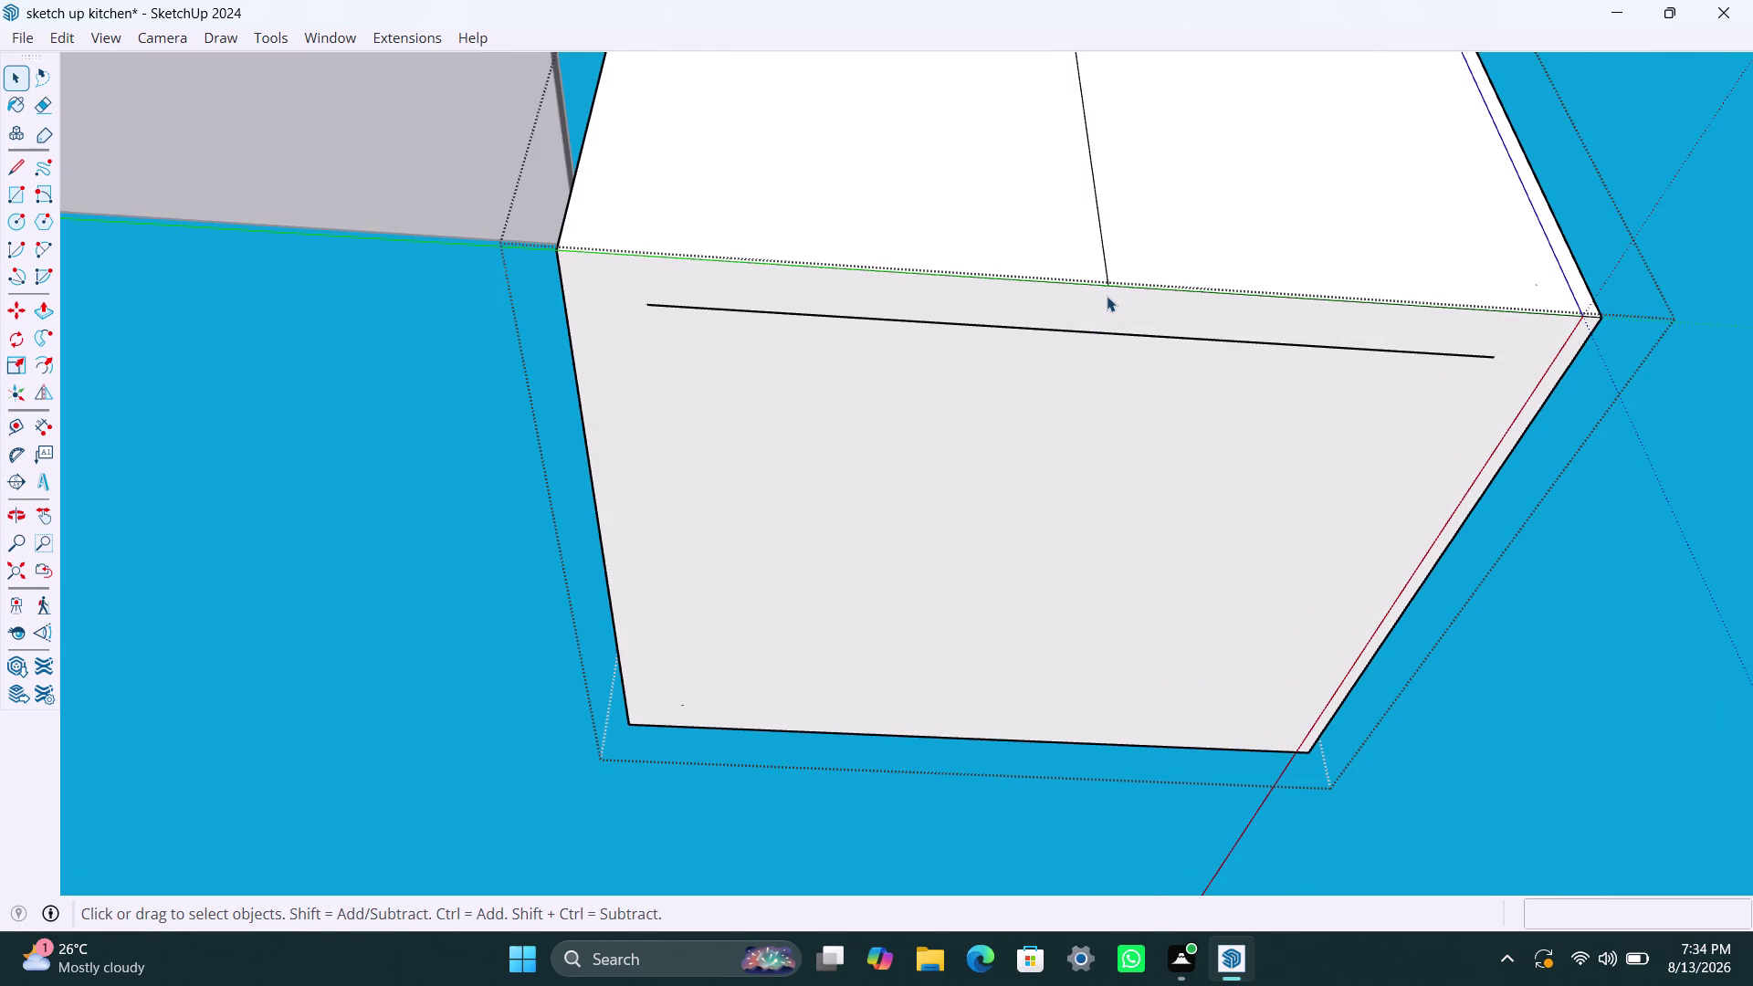
key(l)
click(1107, 288)
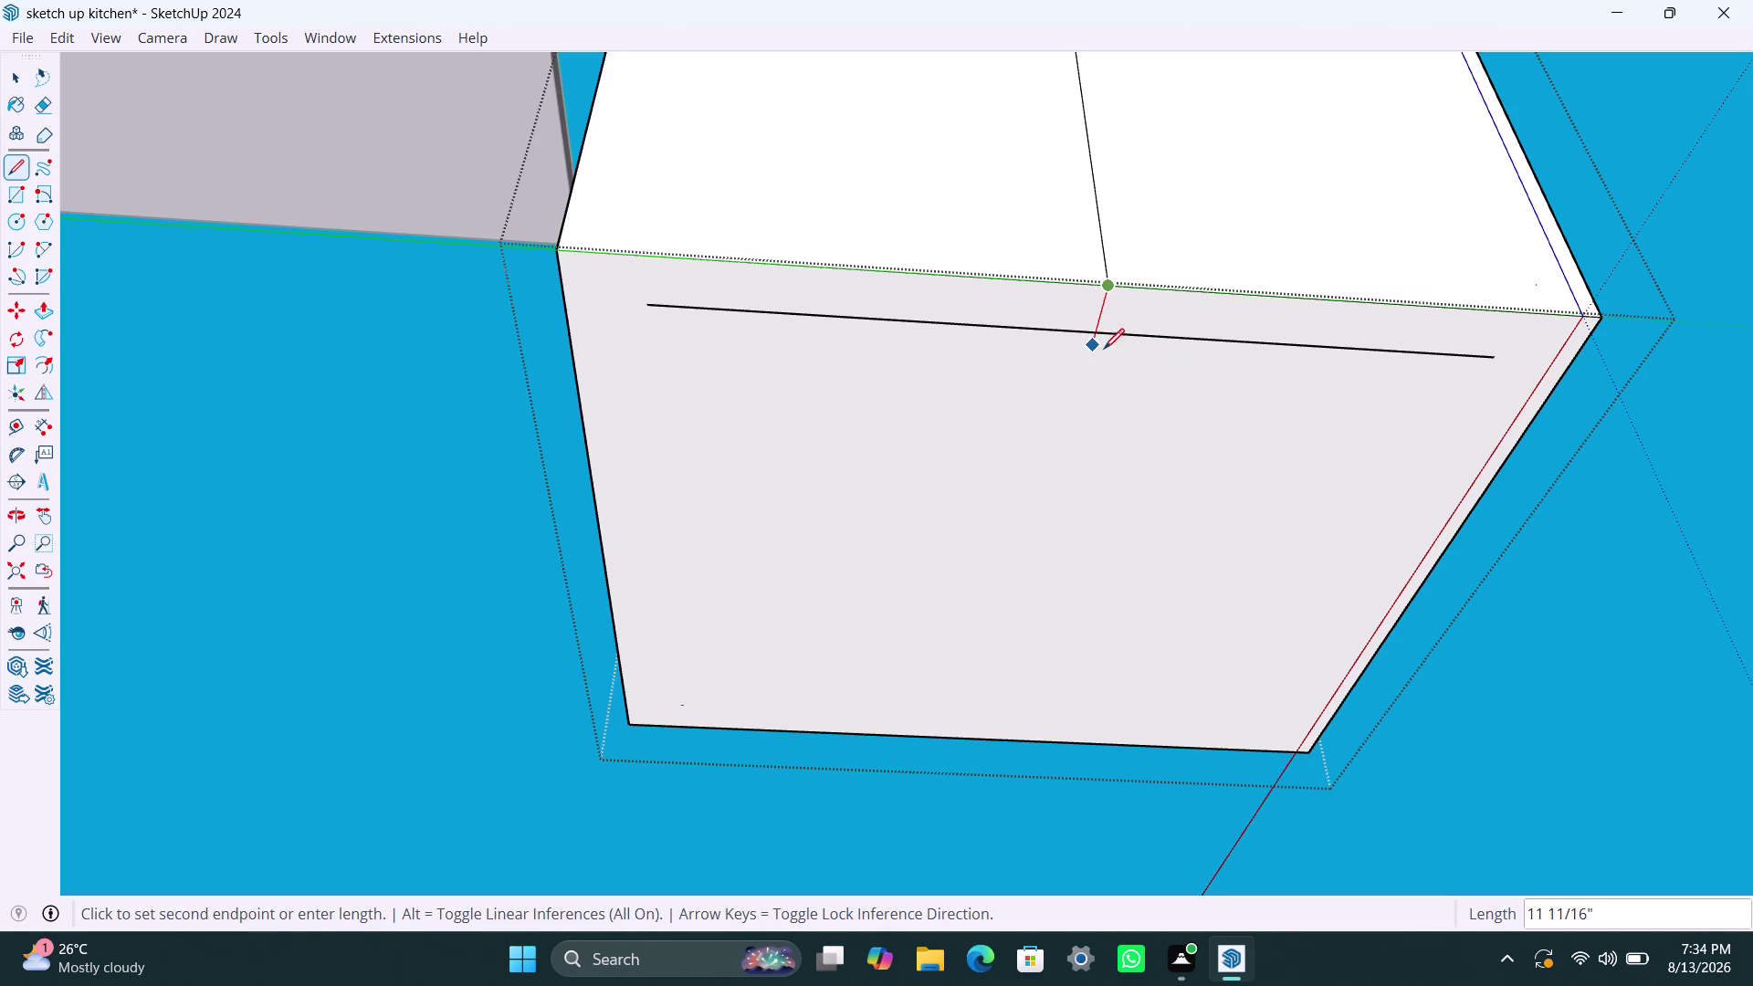
click(1100, 332)
key(space)
click(1562, 541)
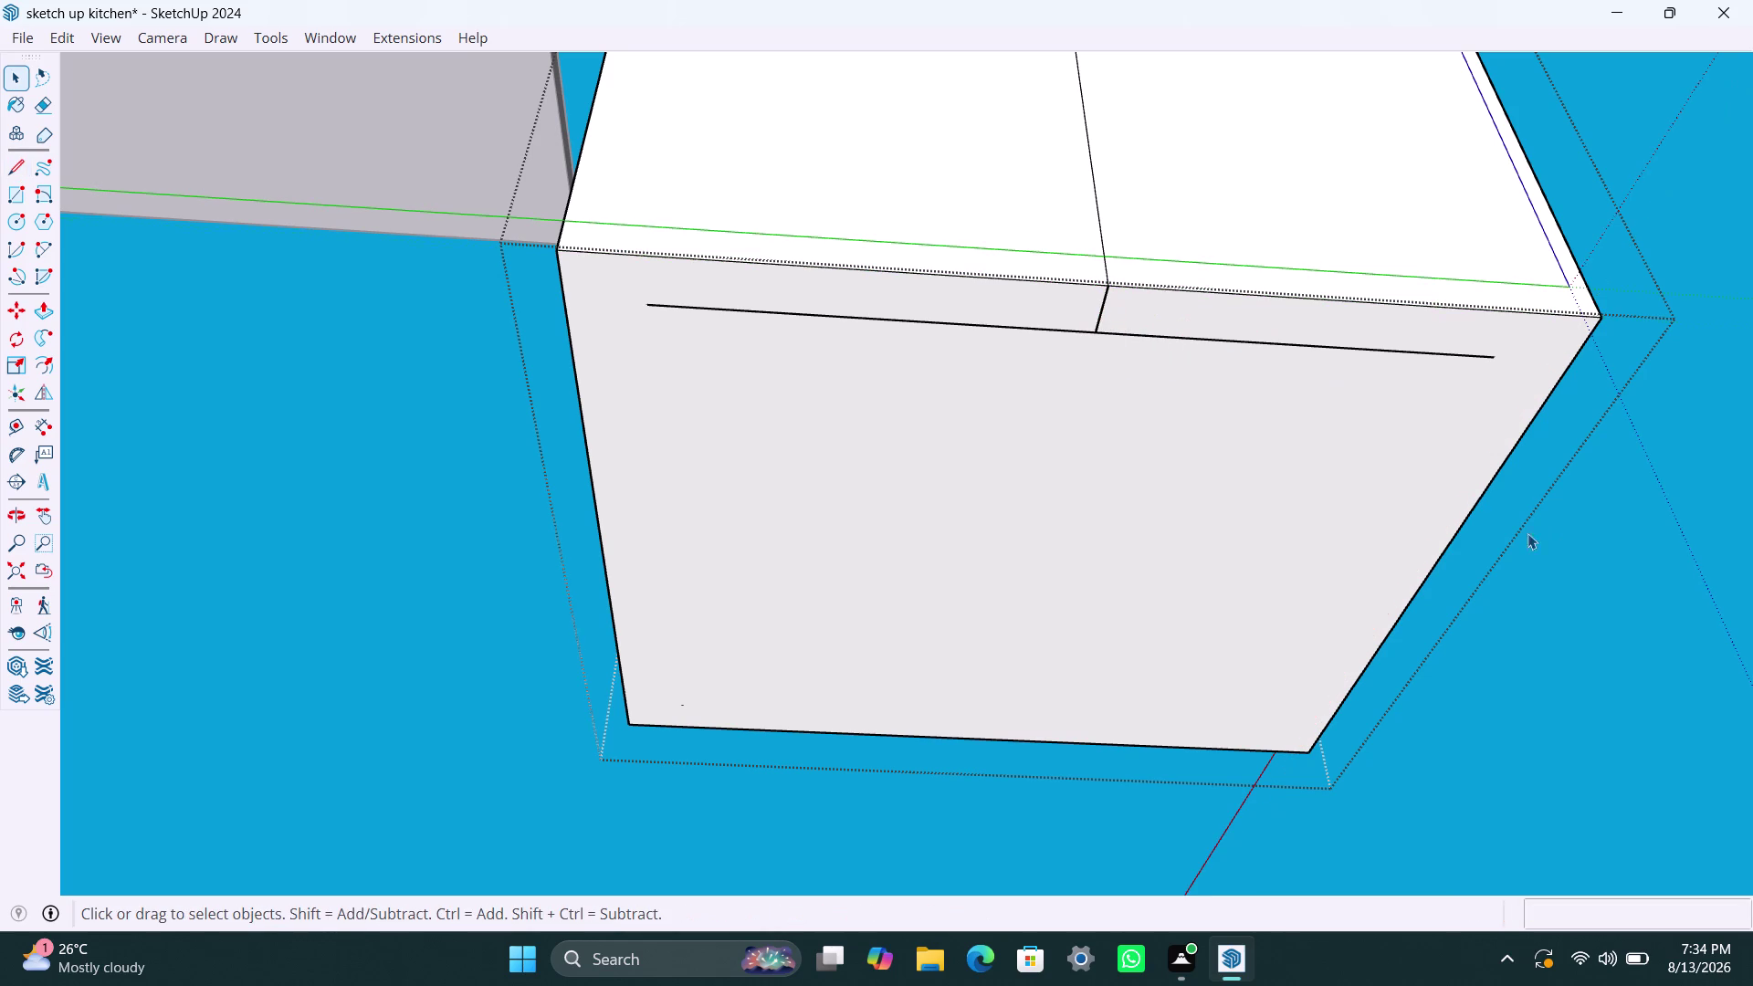
Delete the inner edge's right part, trimming it back to the new junction.
click(1165, 339)
triple_click(1165, 338)
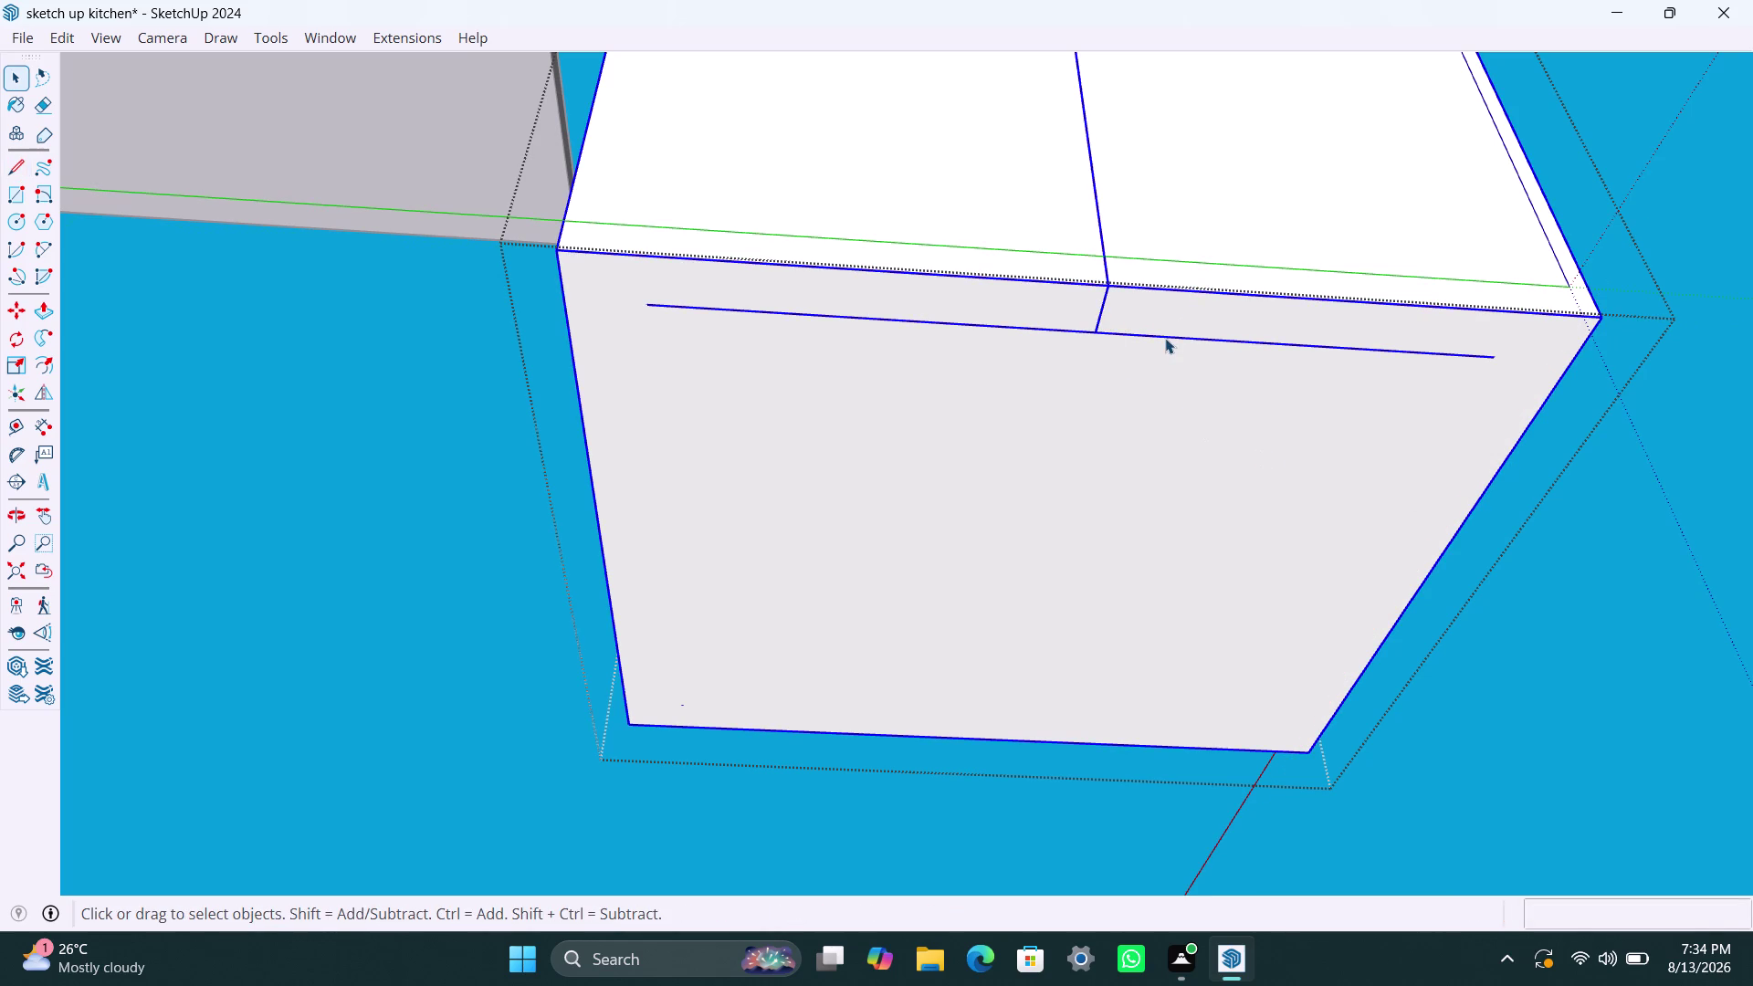
double_click(1165, 338)
click(1143, 337)
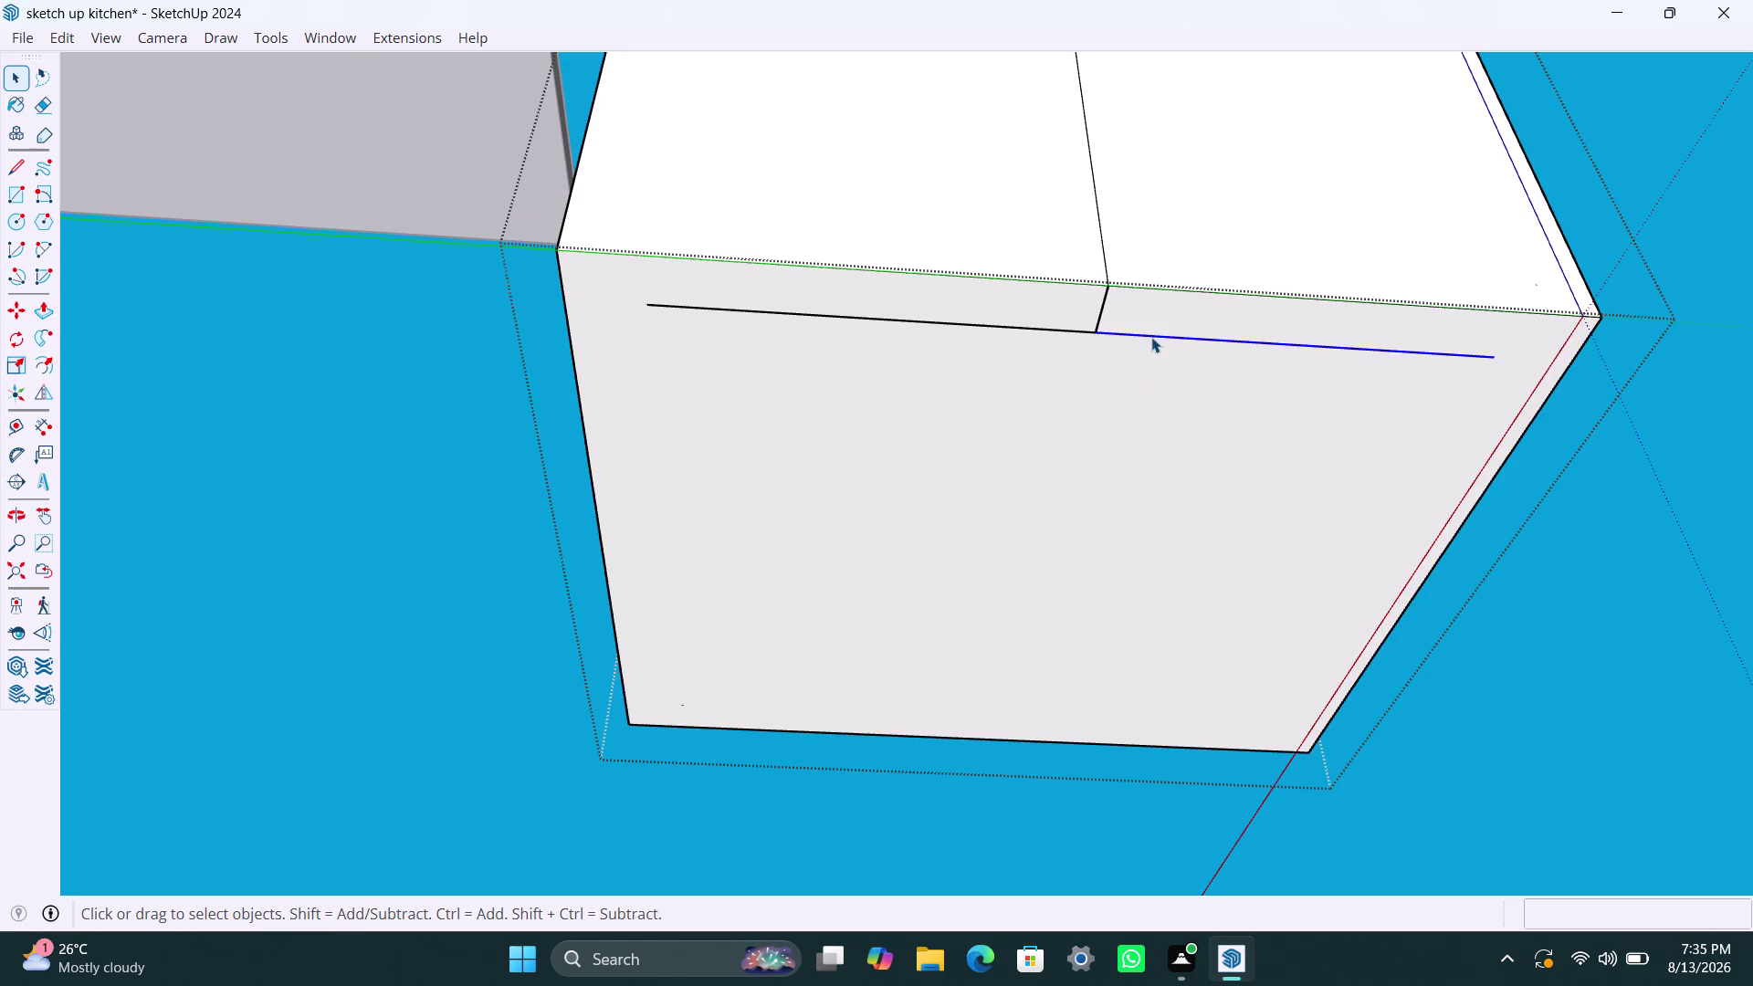
key(Delete)
click(1031, 331)
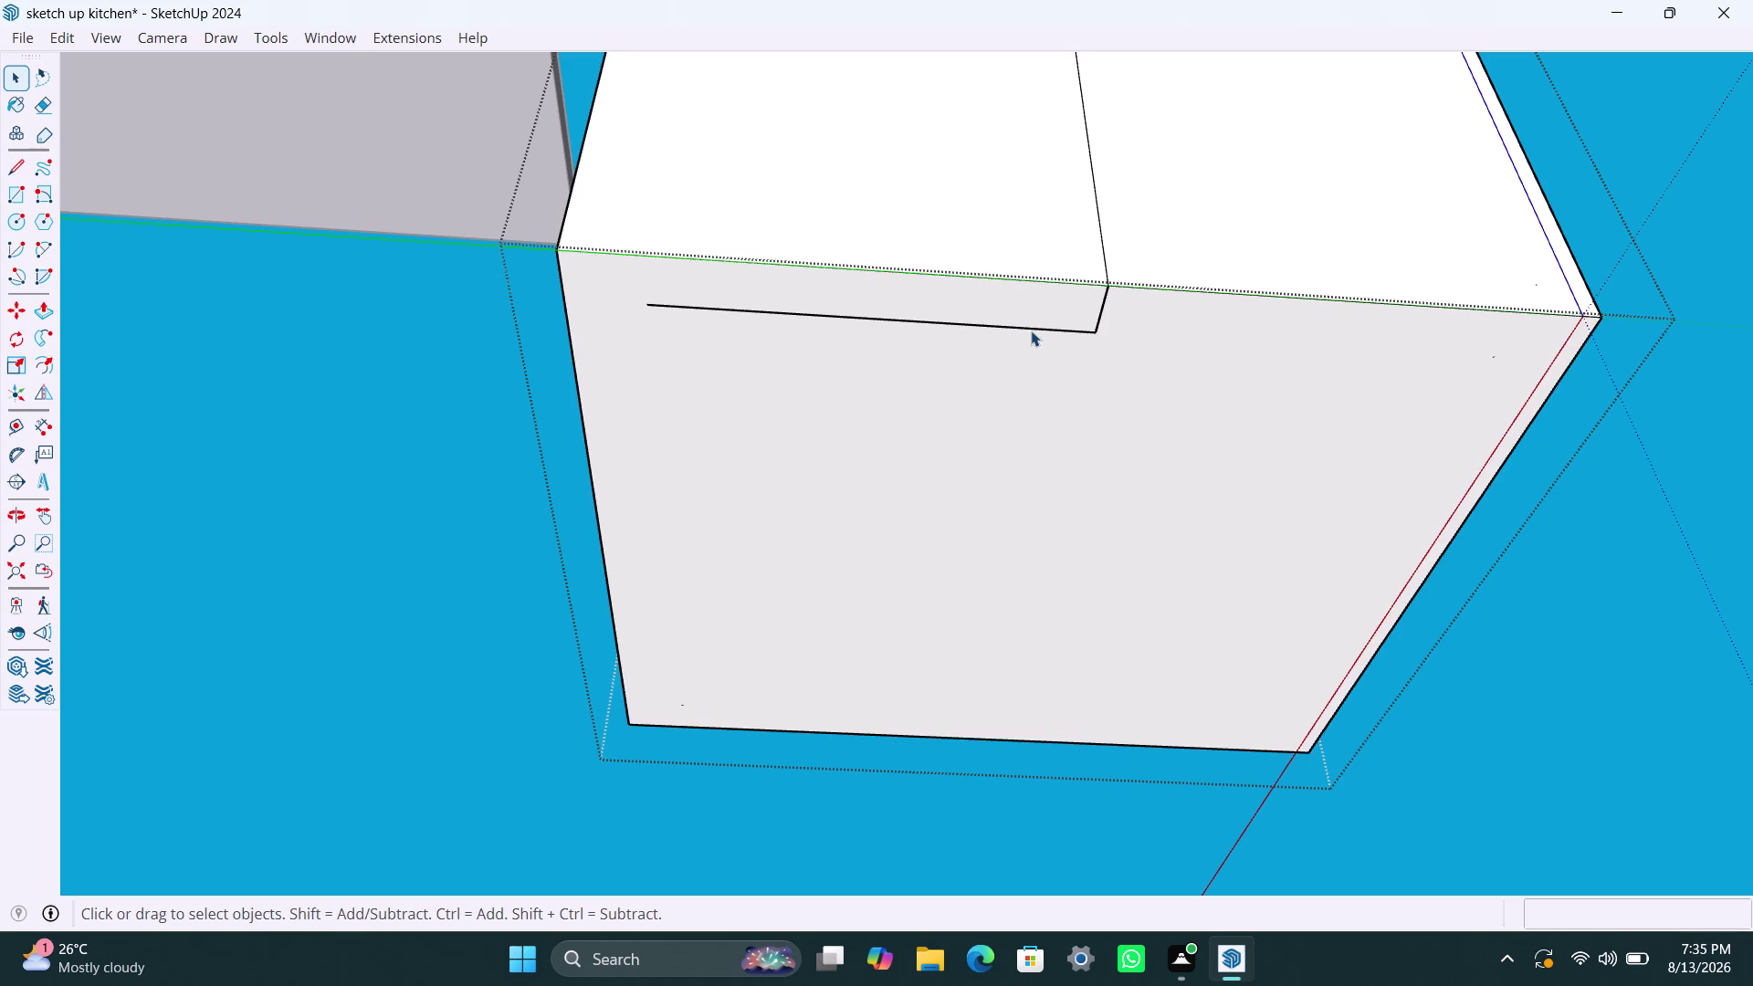
key(Delete)
scroll(down, 3)
middle_drag(1541, 609, 889, 682)
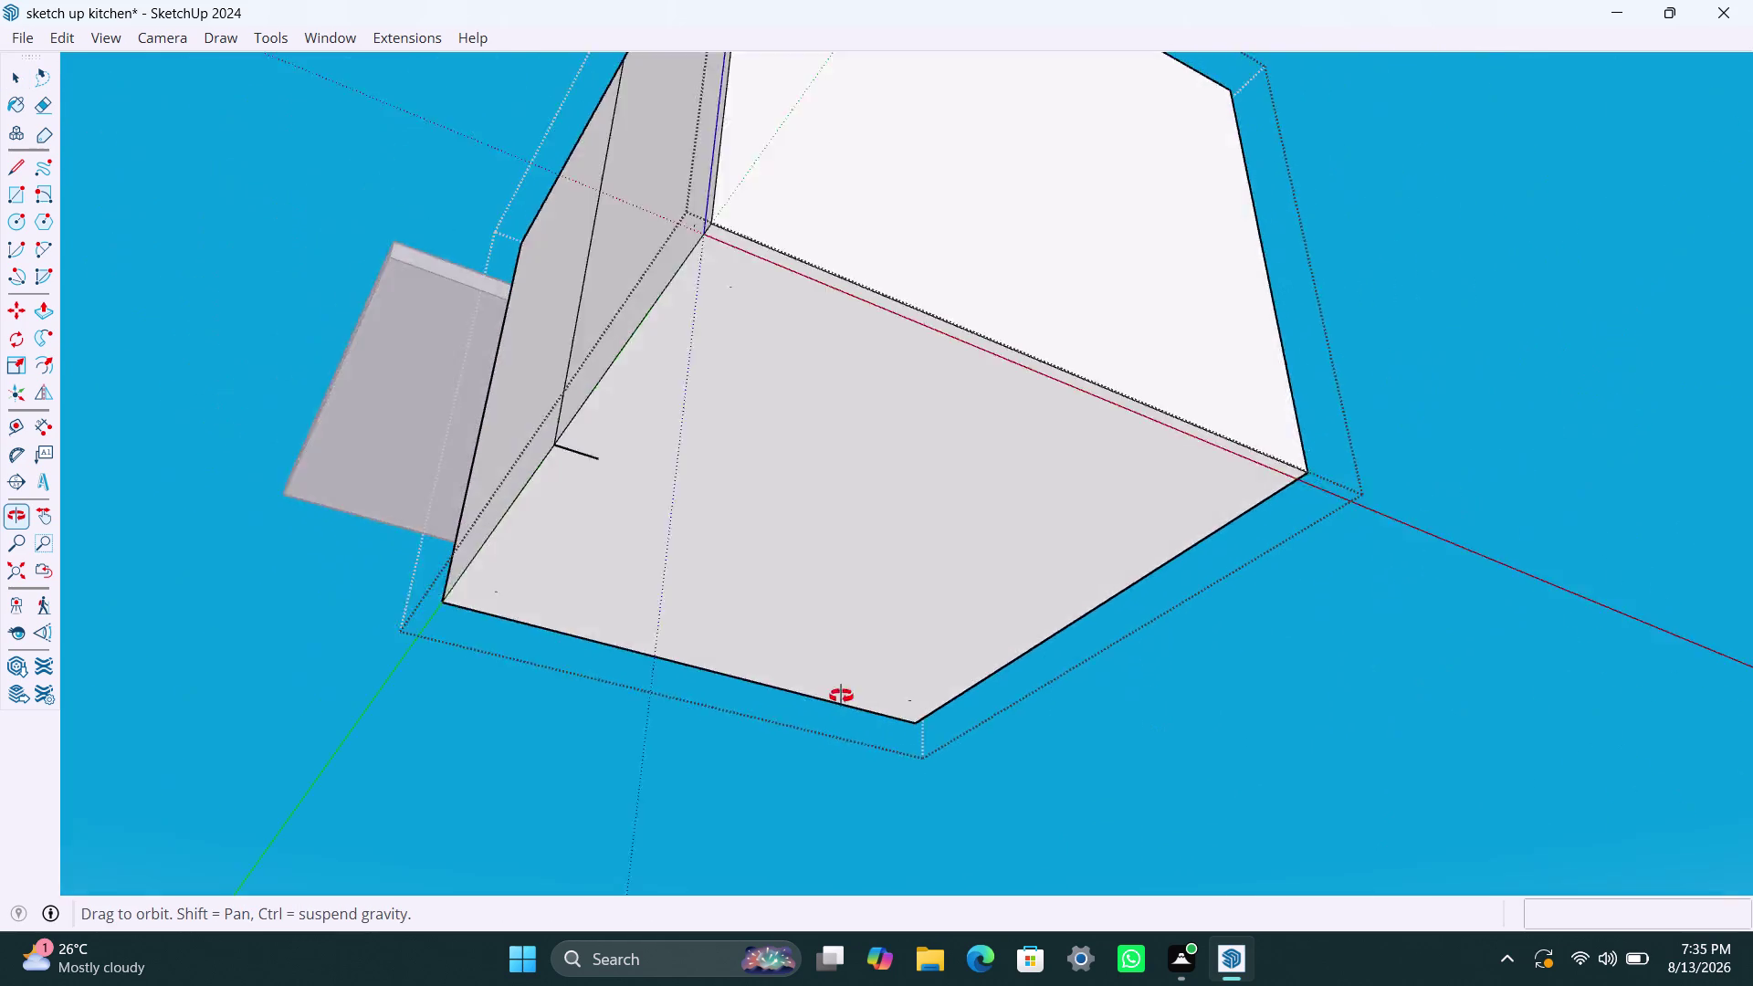
Orbit the model back upright to see the whole room box from above.
middle_drag(889, 682, 563, 985)
middle_drag(596, 289, 577, 915)
scroll(down, 3)
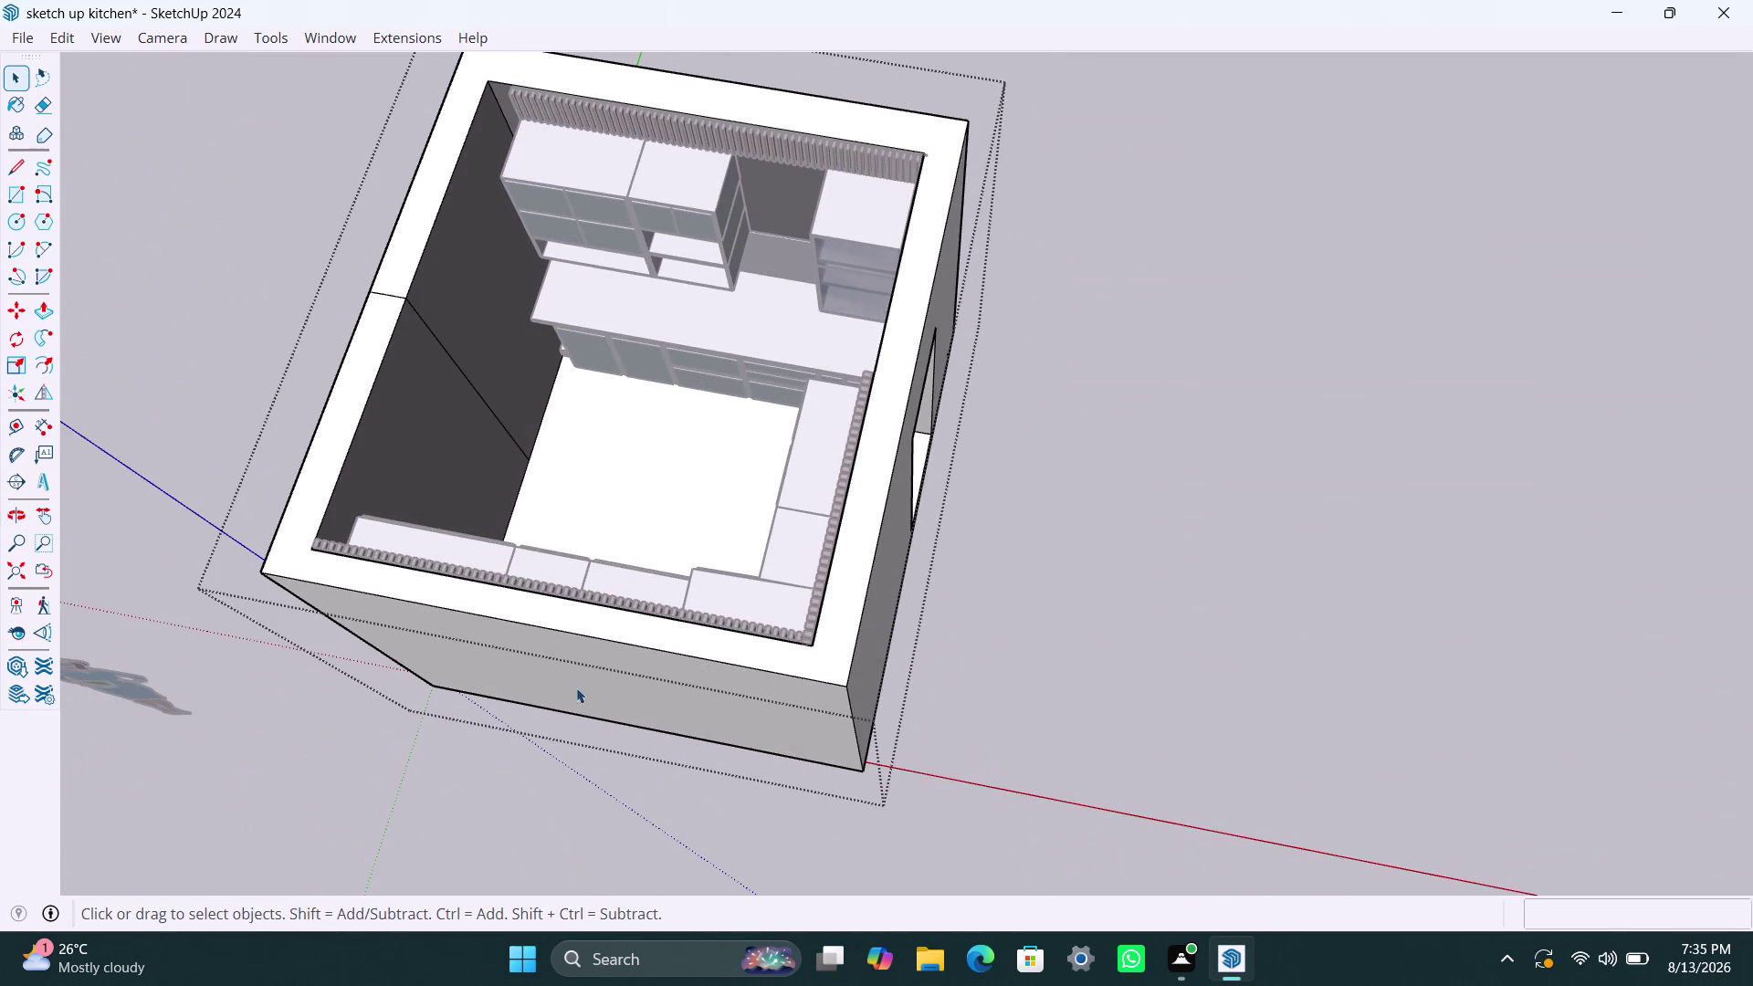
scroll(up, 3)
scroll(up, 3)
click(369, 289)
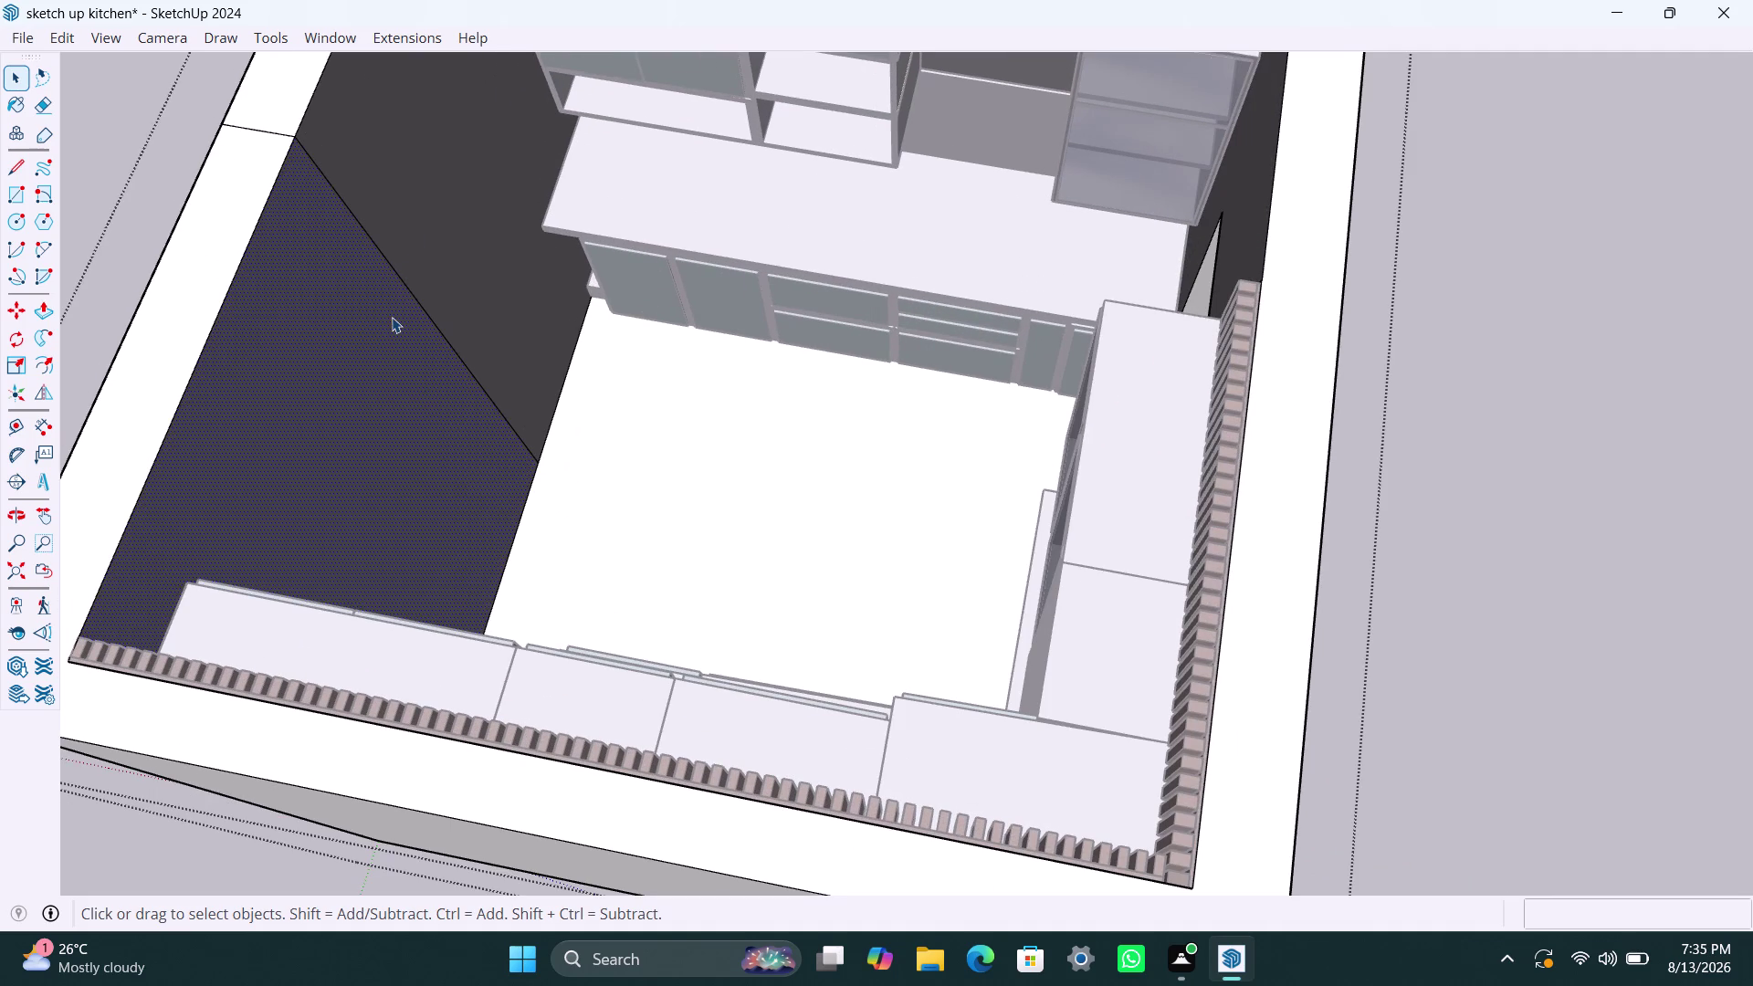
scroll(down, 3)
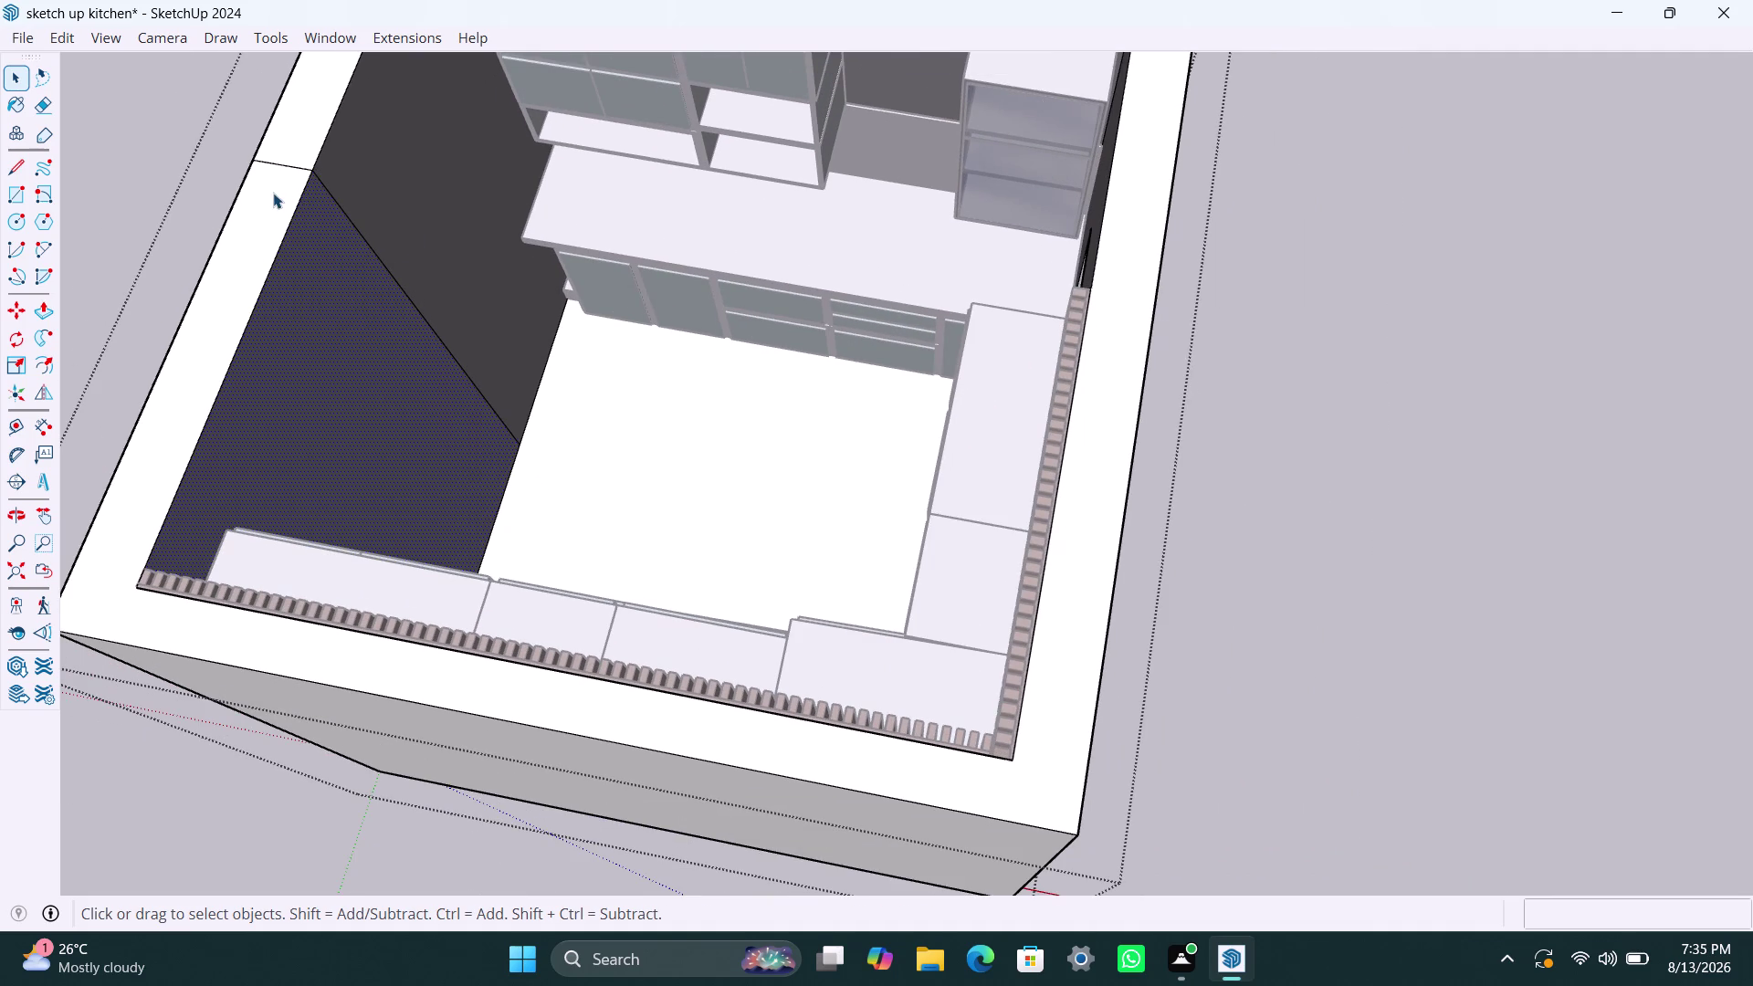
key(p)
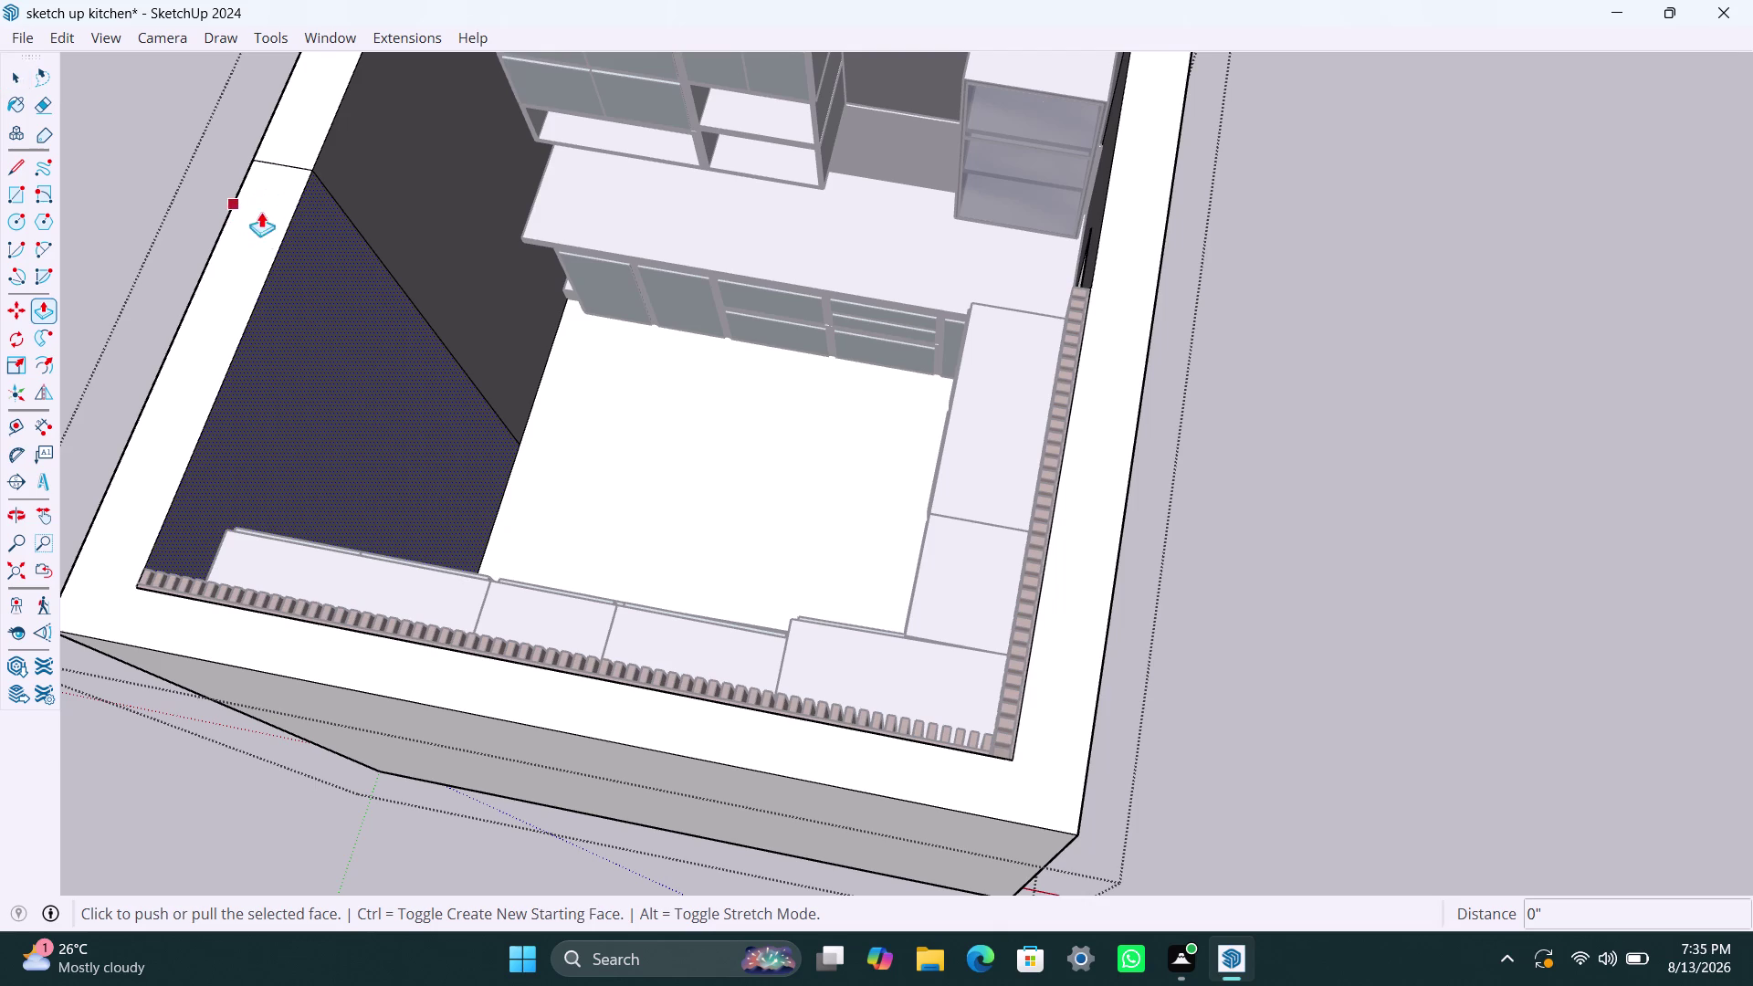
scroll(down, 3)
middle_drag(136, 342, 906, 269)
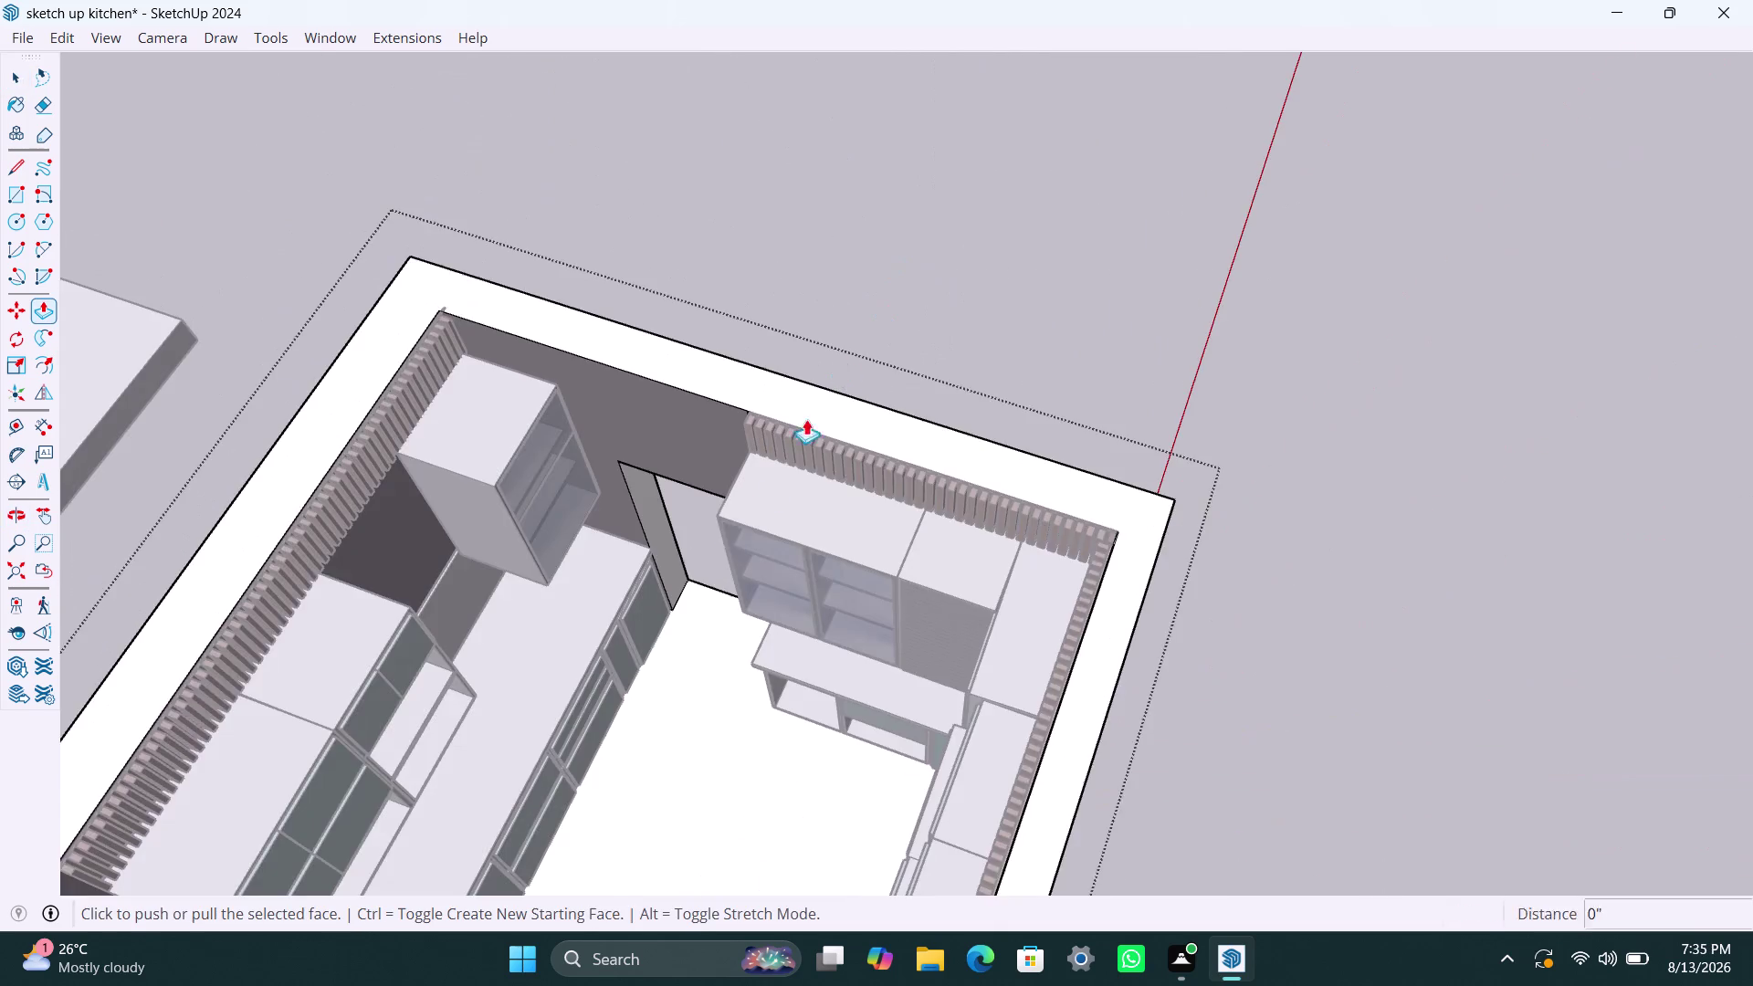
scroll(down, 3)
scroll(down, 3)
middle_drag(637, 640, 712, 369)
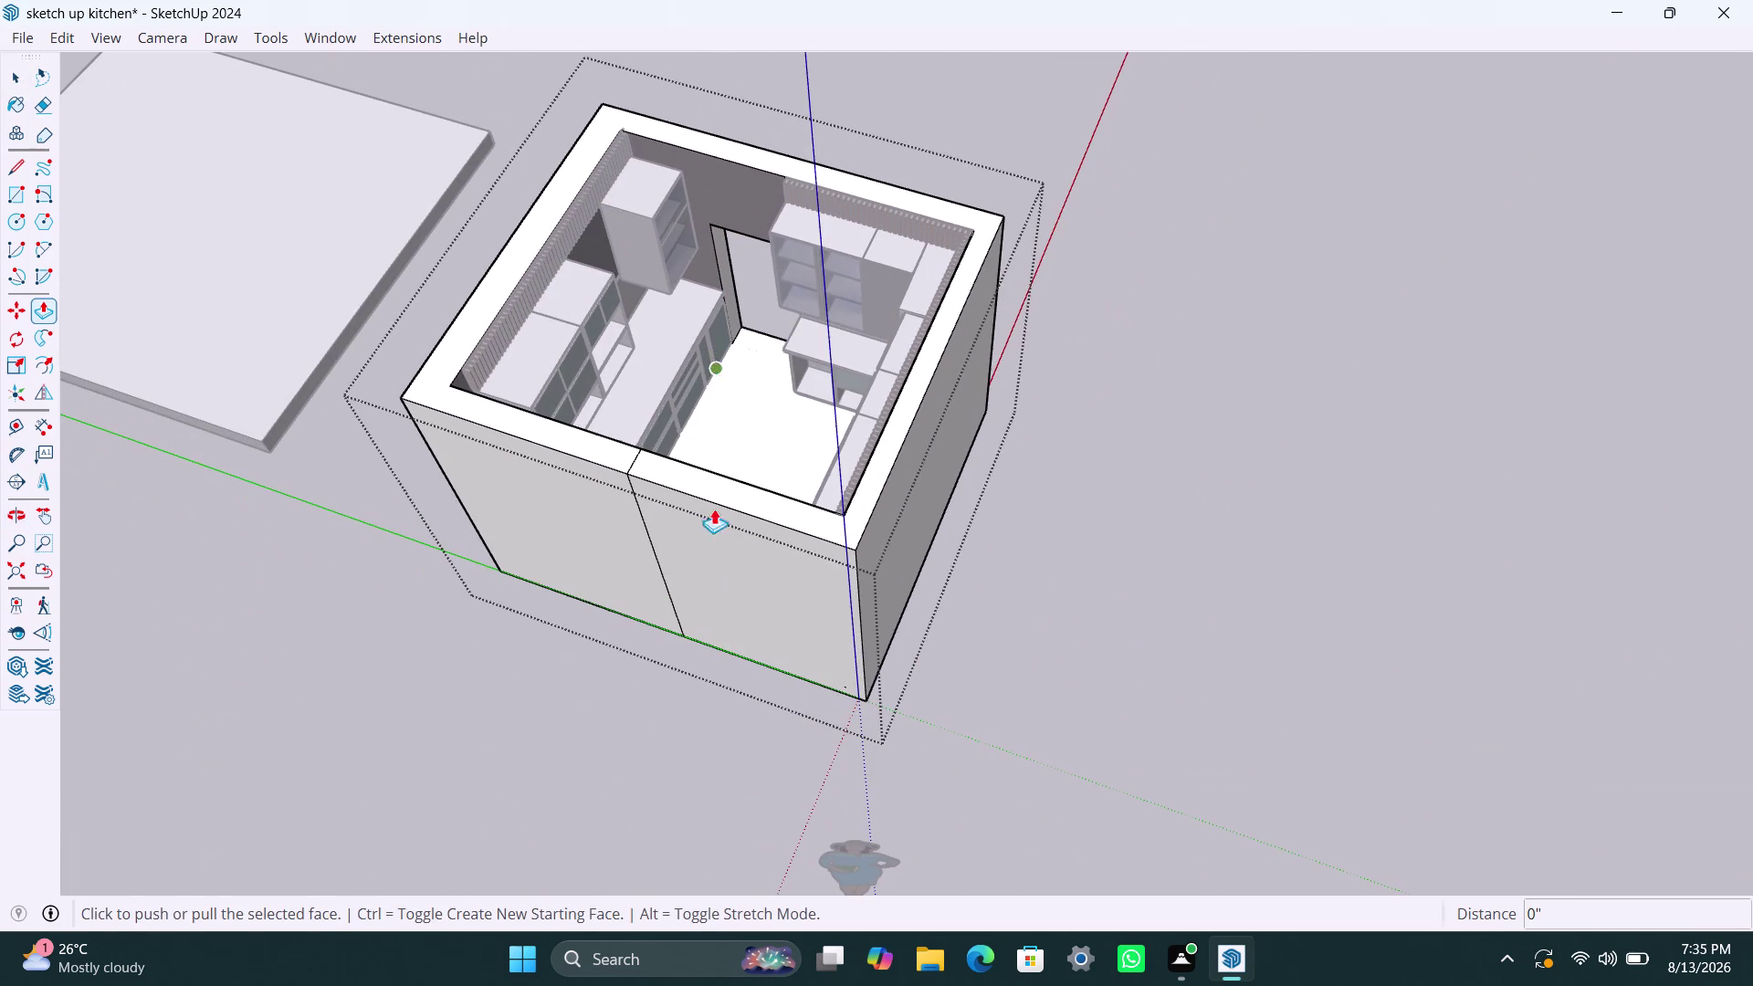
Push/pull the right part of the front outer wall outward into a projection.
key(space)
click(757, 565)
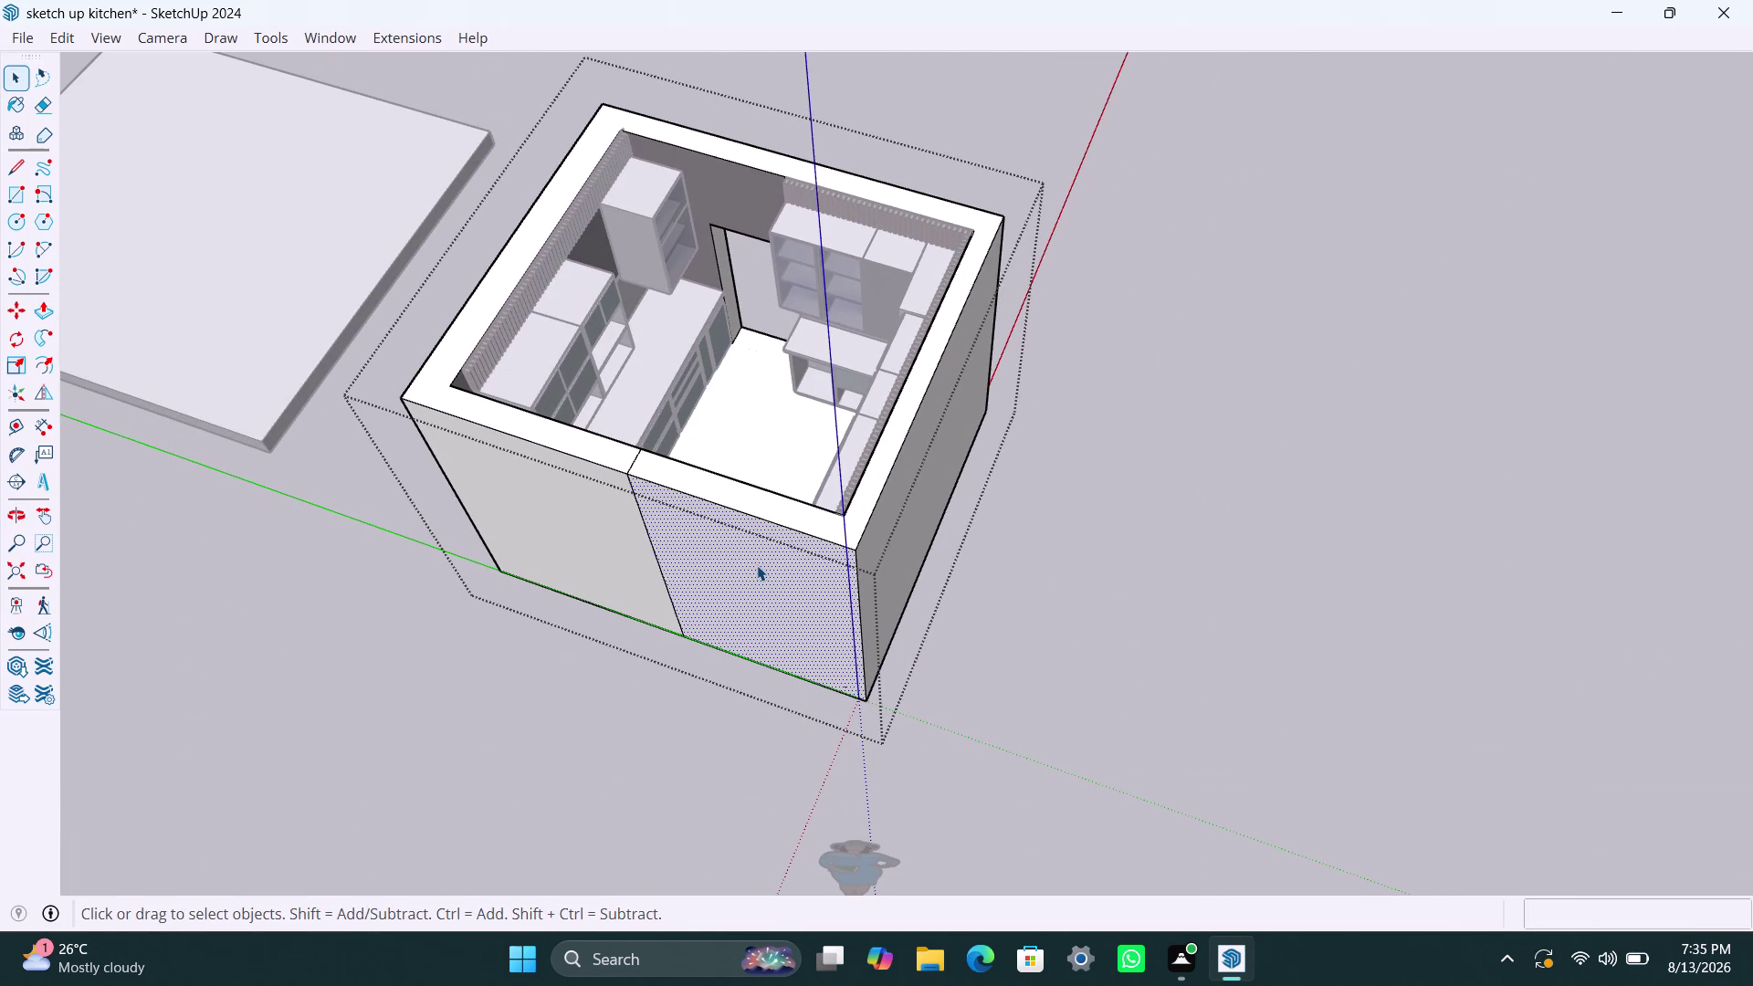
key(p)
click(757, 565)
click(734, 597)
key(space)
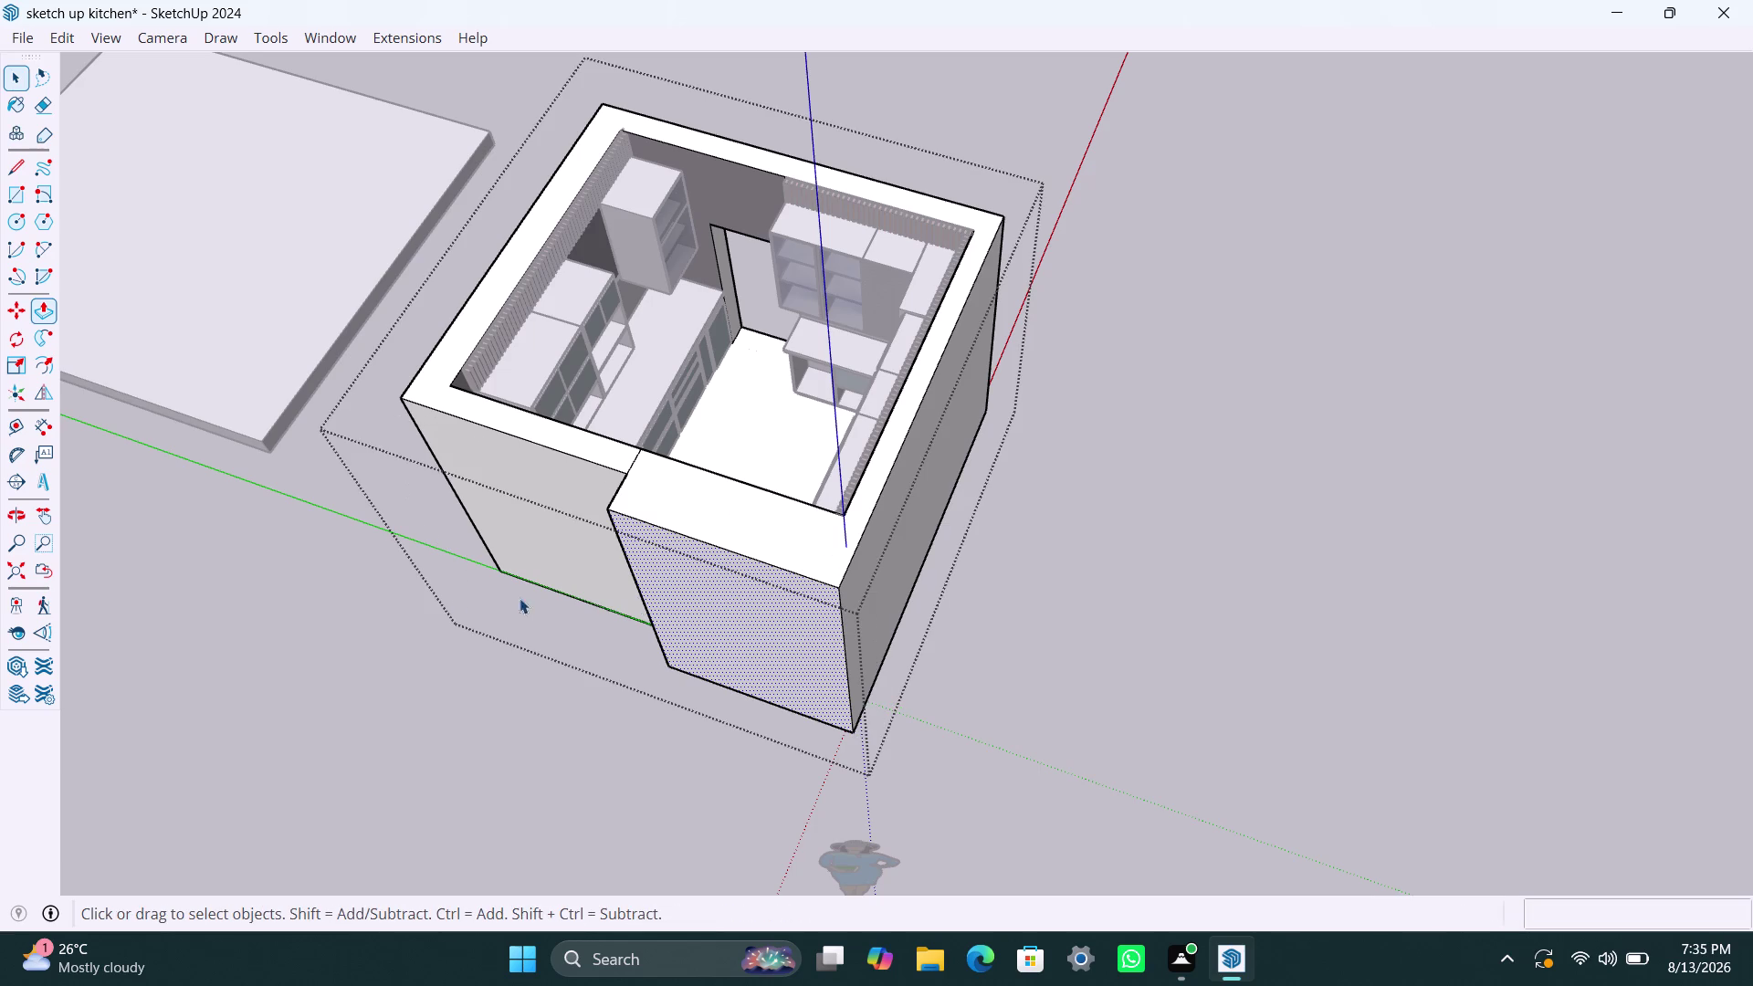
scroll(down, 3)
middle_drag(448, 622, 1020, 471)
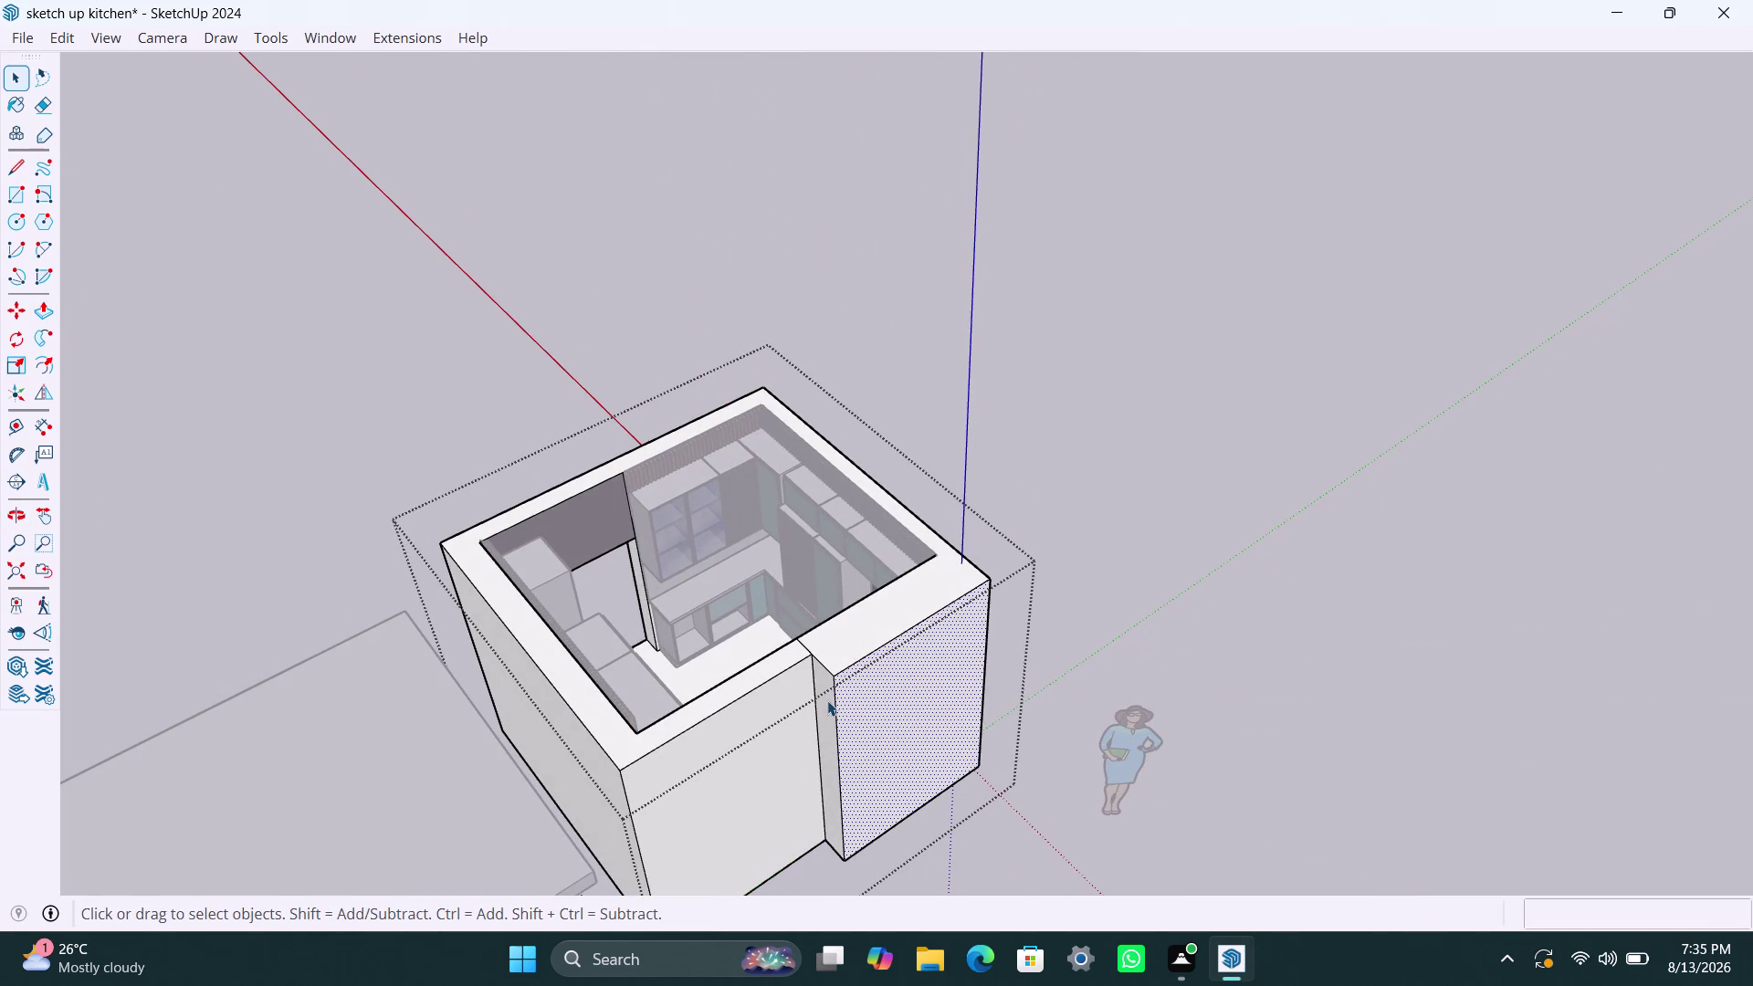
Push/pull the projection's narrow side face back, then undo the change.
click(828, 700)
key(p)
click(825, 707)
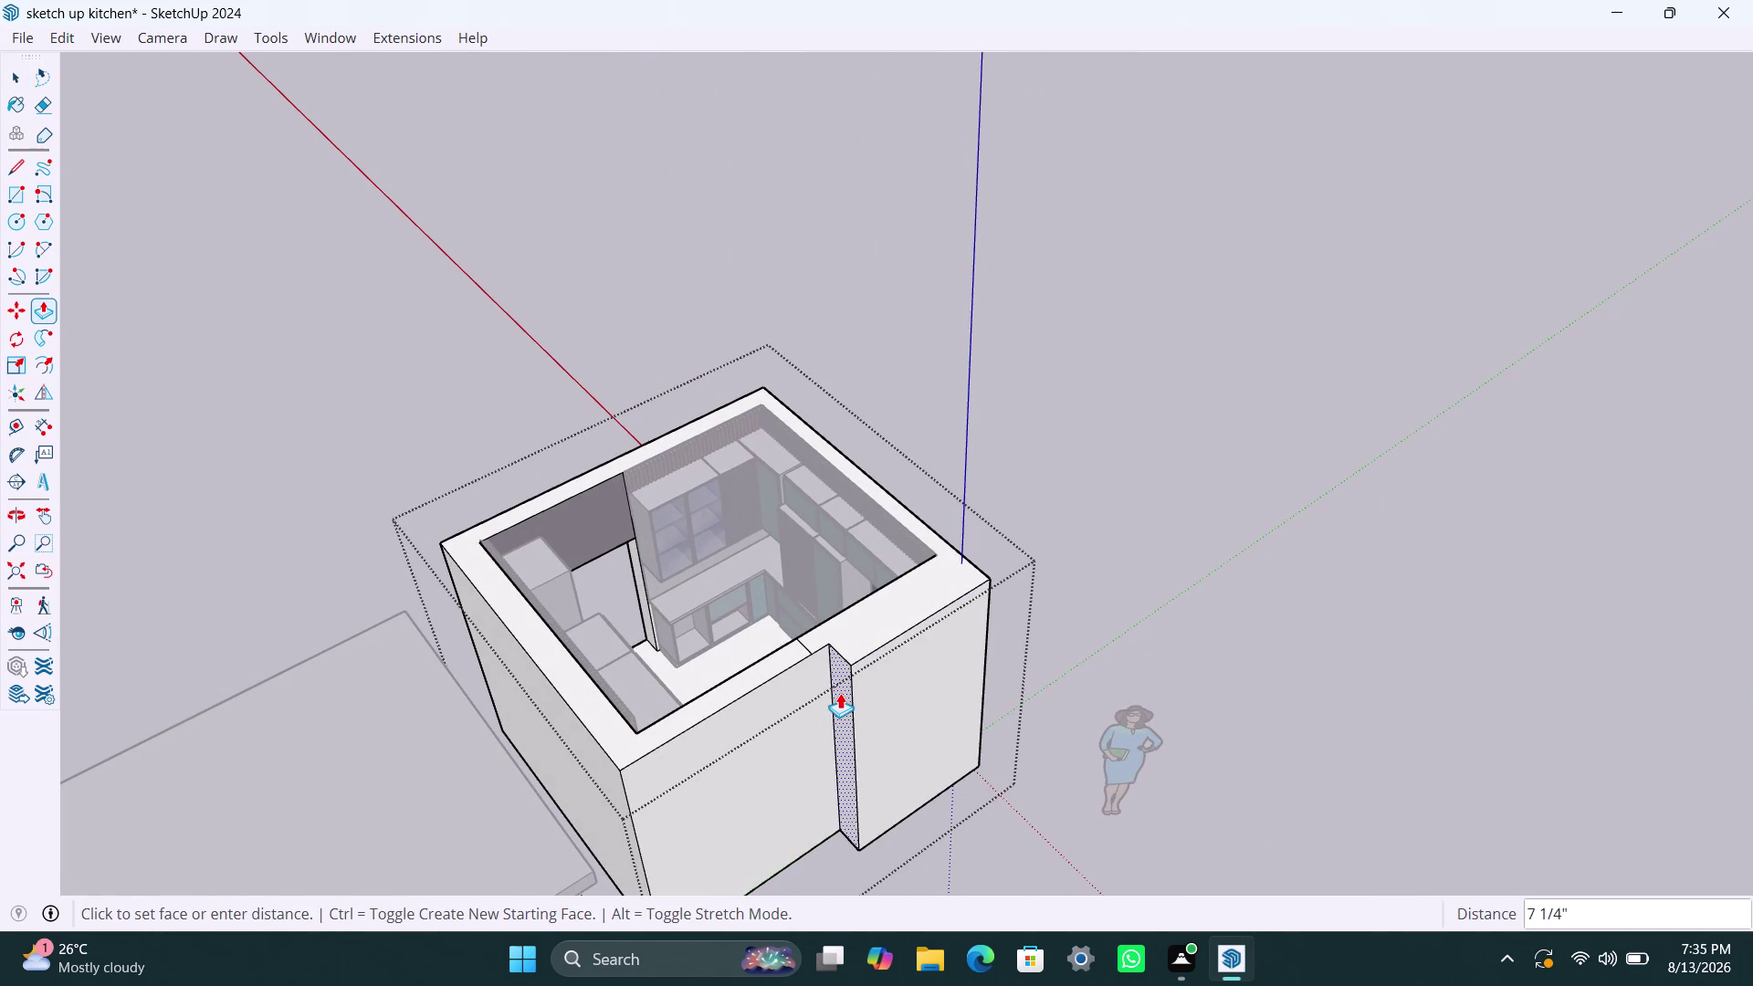
key(Escape)
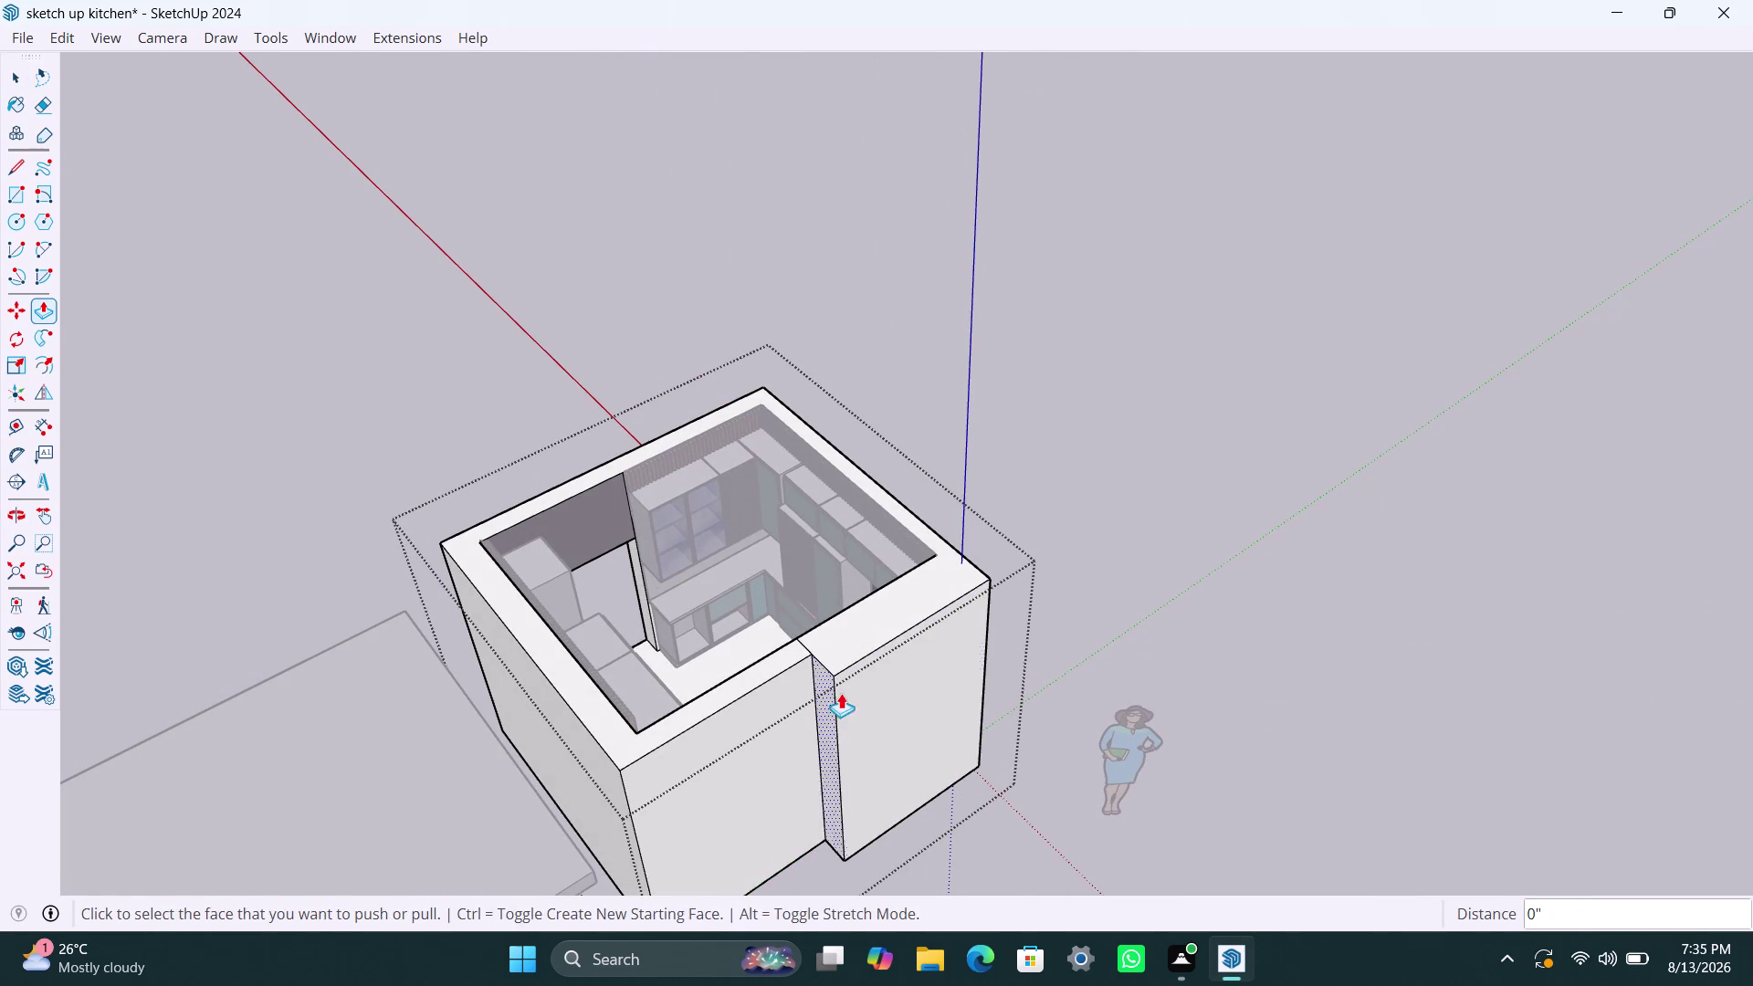
key(space)
key(ctrl+z)
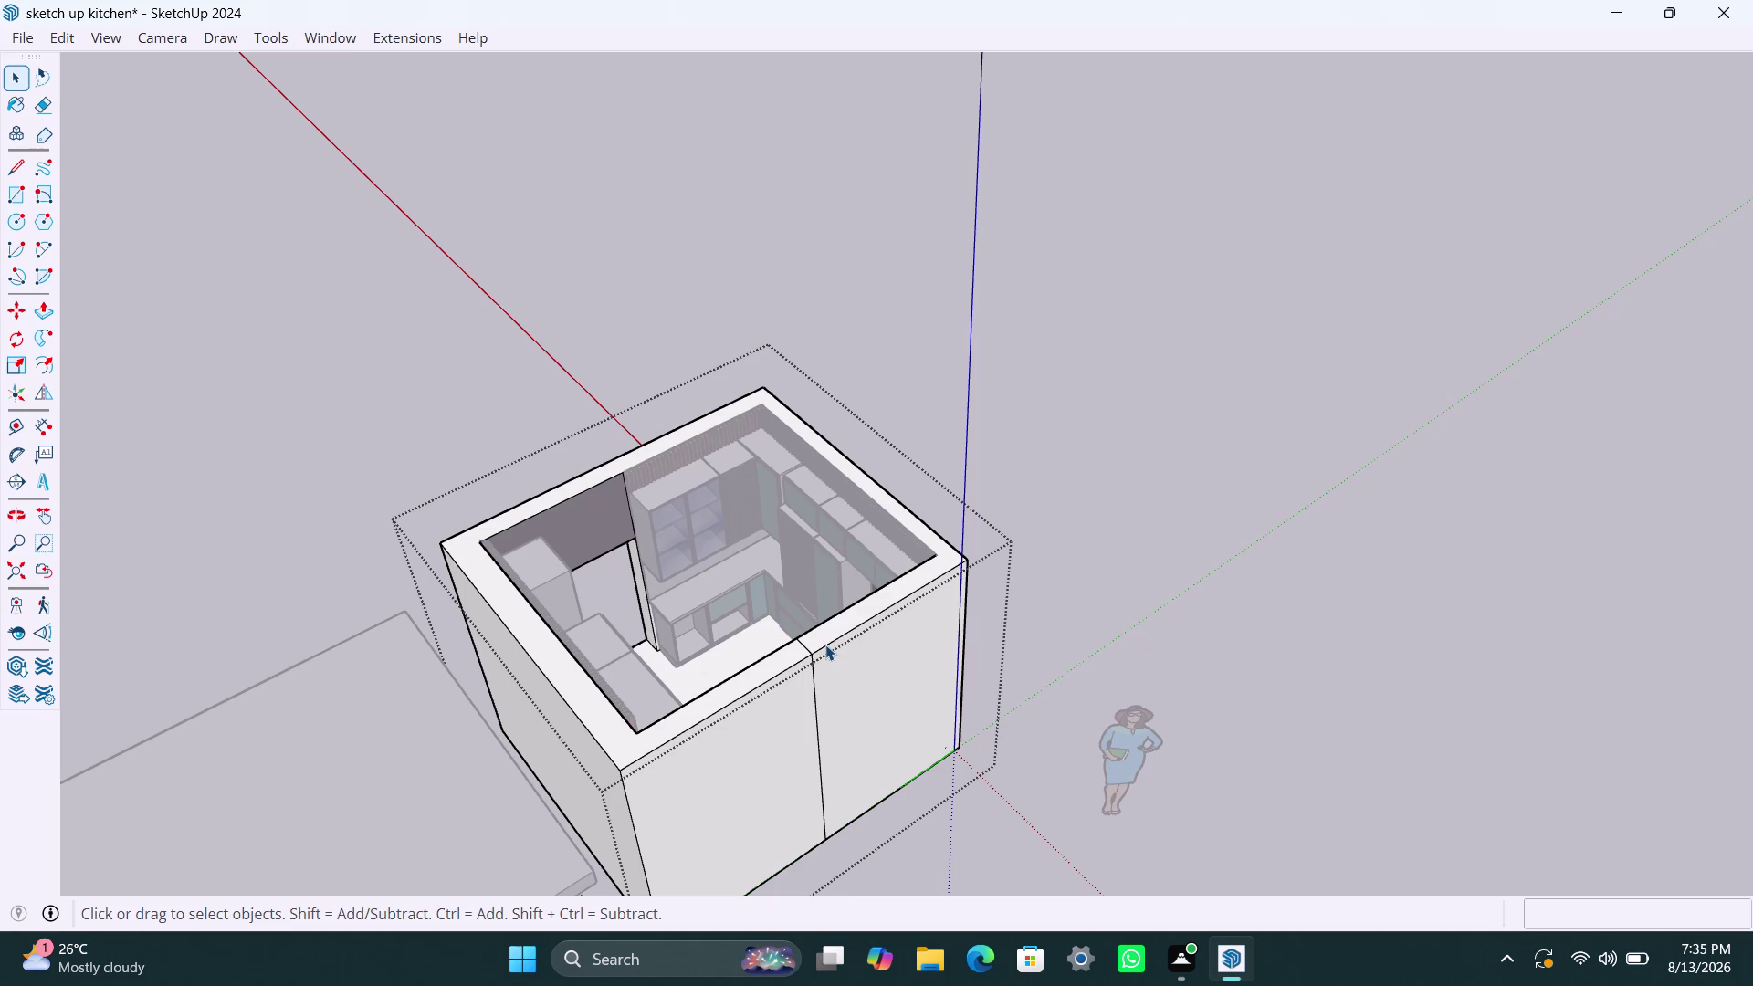
Select faces on the right front wall and along its top near the dividing edge.
click(820, 640)
click(806, 704)
click(847, 677)
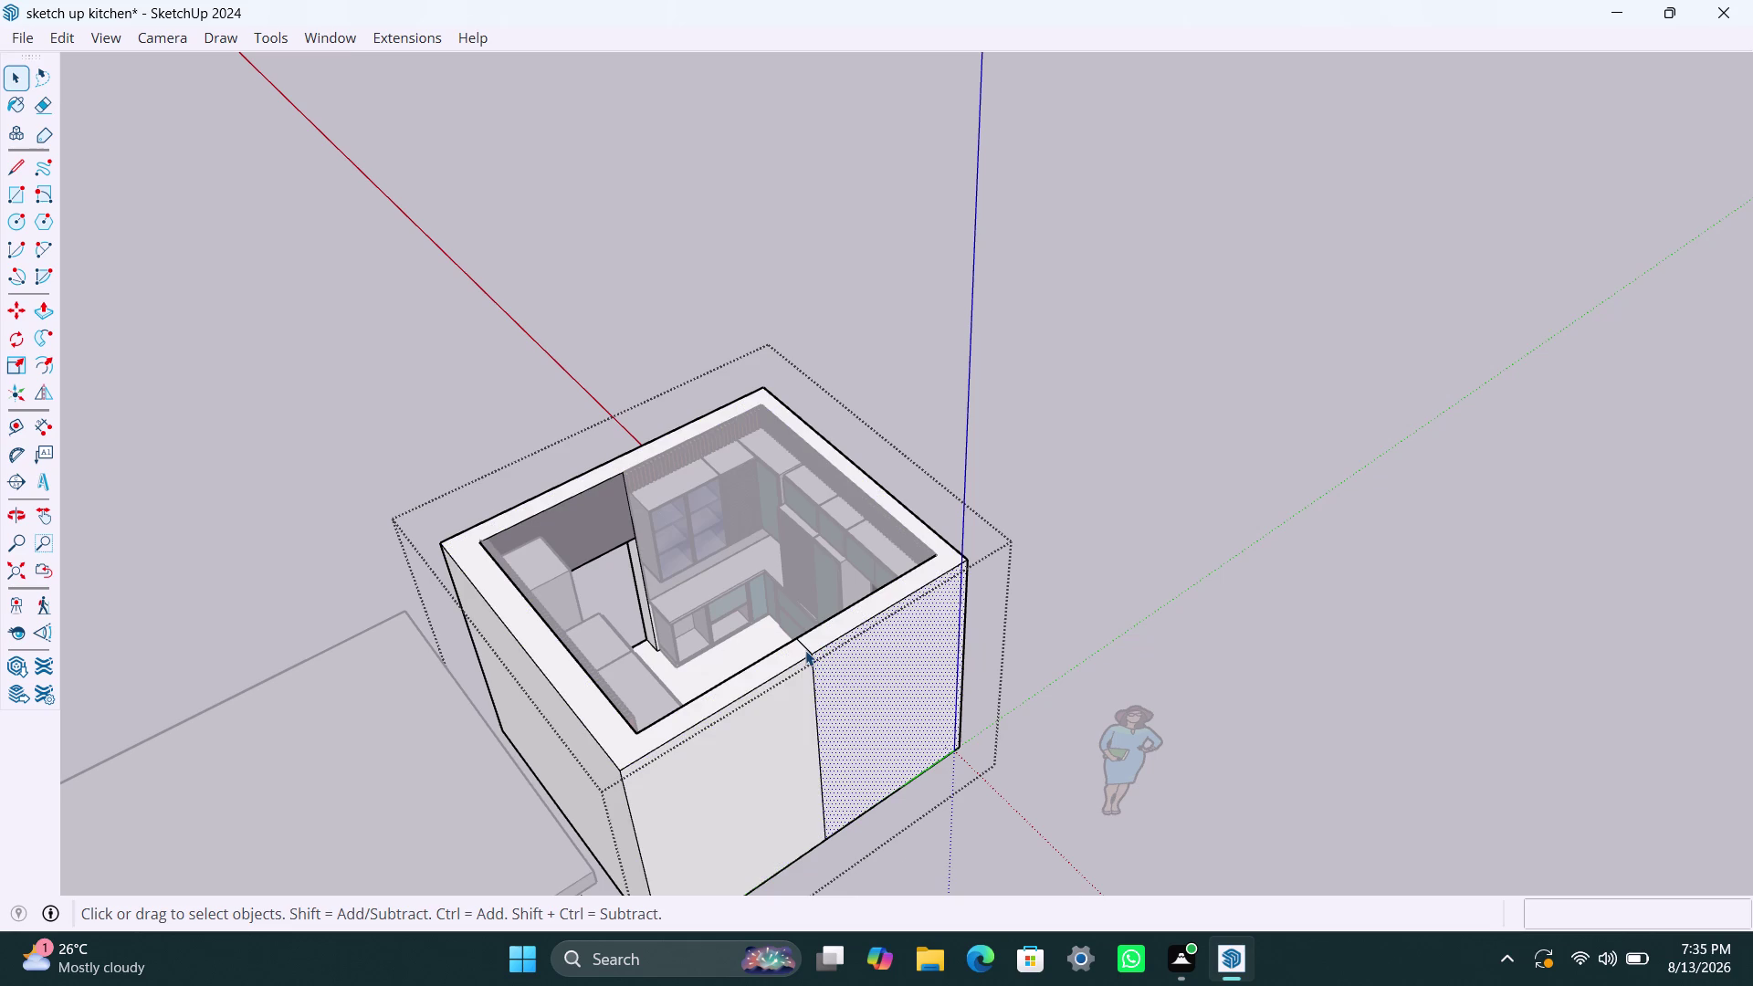
click(806, 650)
click(821, 636)
click(791, 652)
scroll(up, 3)
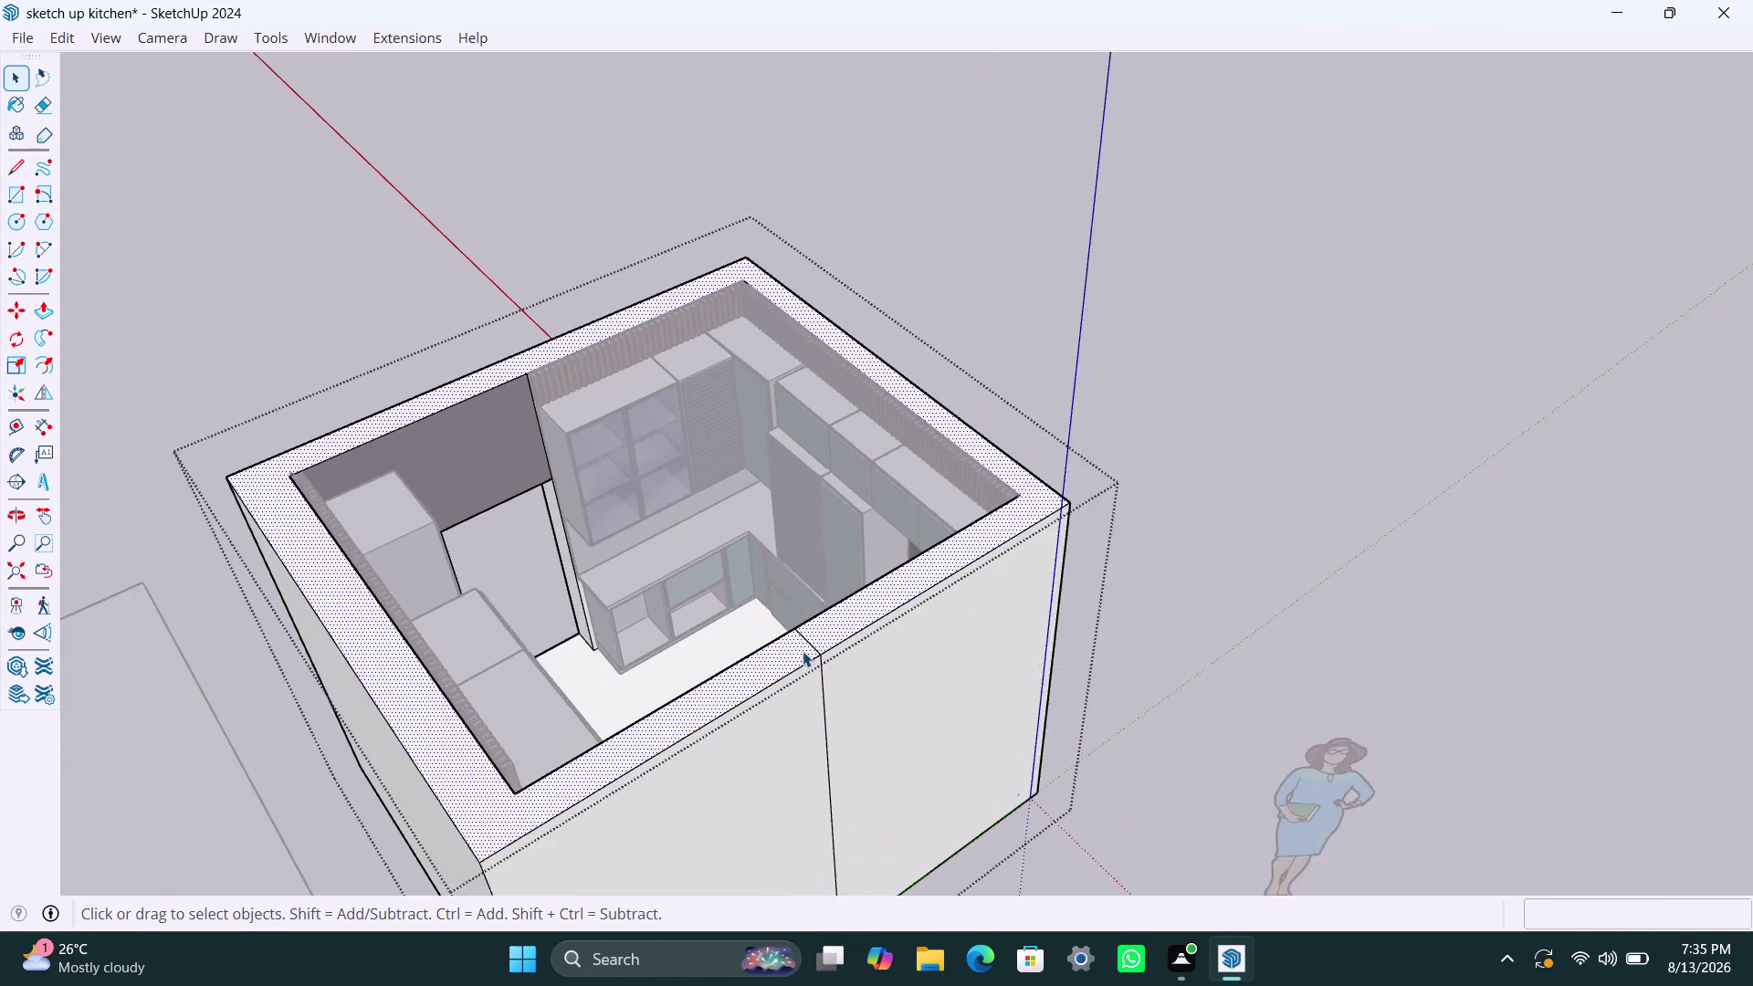
scroll(up, 3)
scroll(up, 3)
click(974, 640)
click(862, 690)
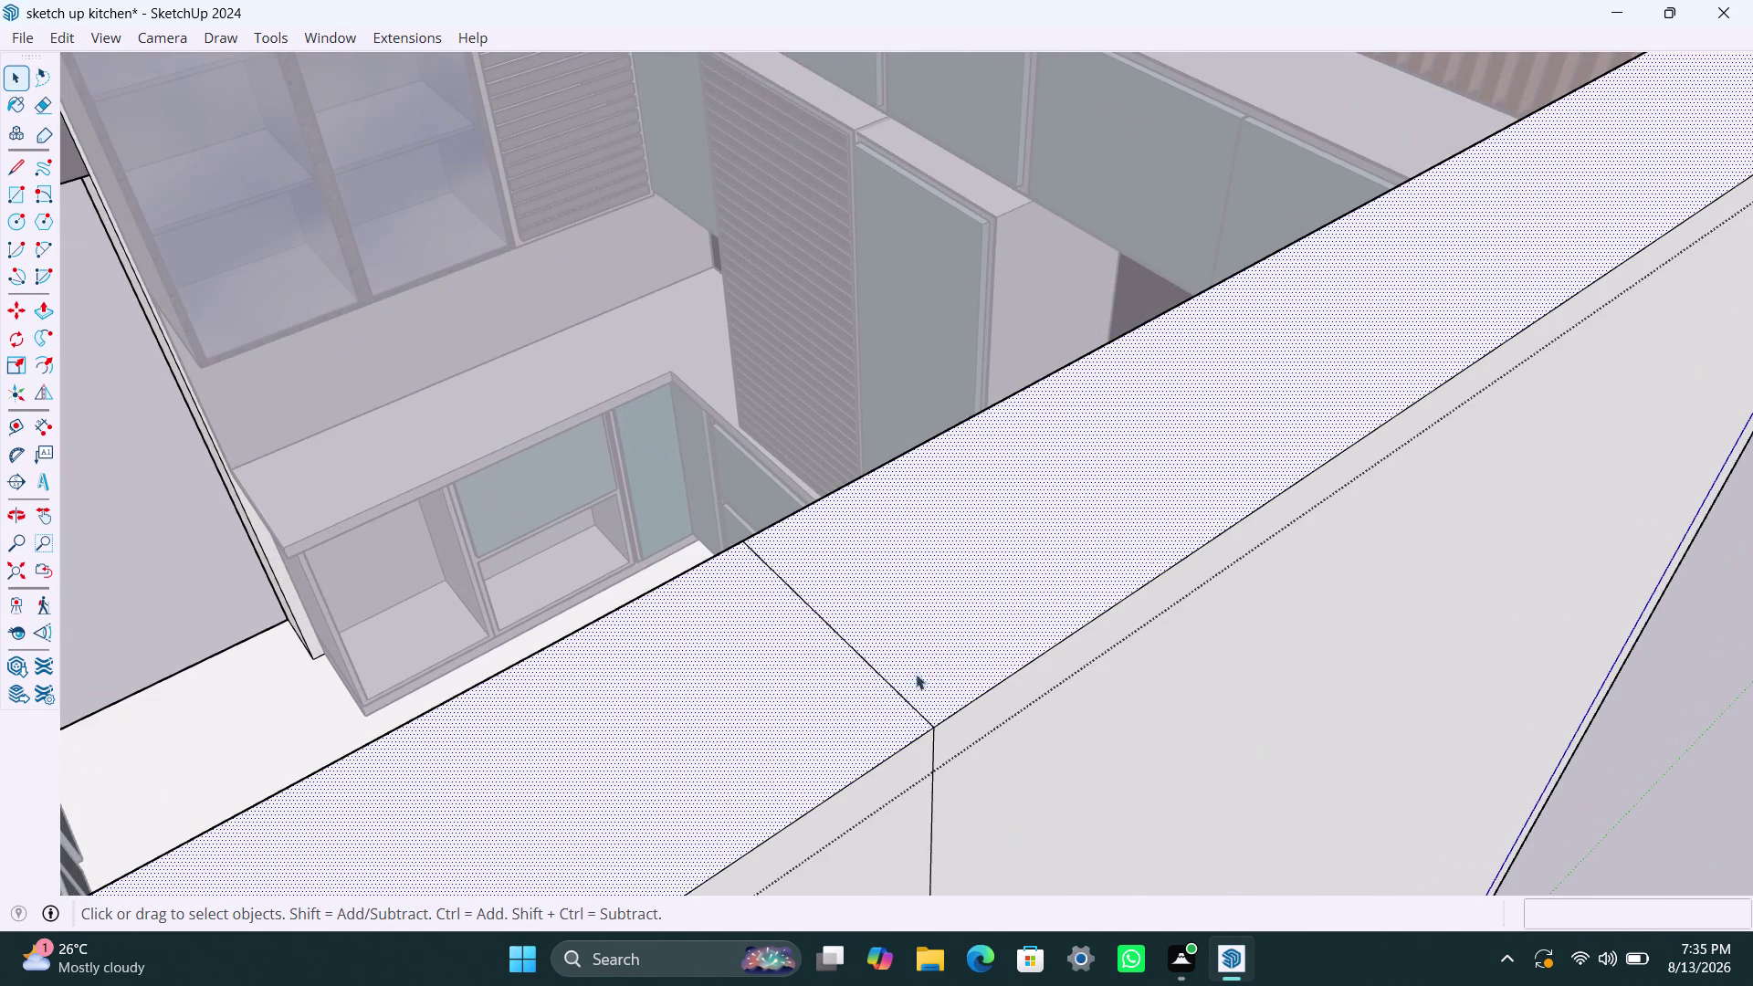
click(925, 654)
click(857, 745)
click(946, 686)
scroll(down, 3)
Orbit over the room toward the dark far inner walls and clear the selection.
middle_drag(769, 642, 778, 653)
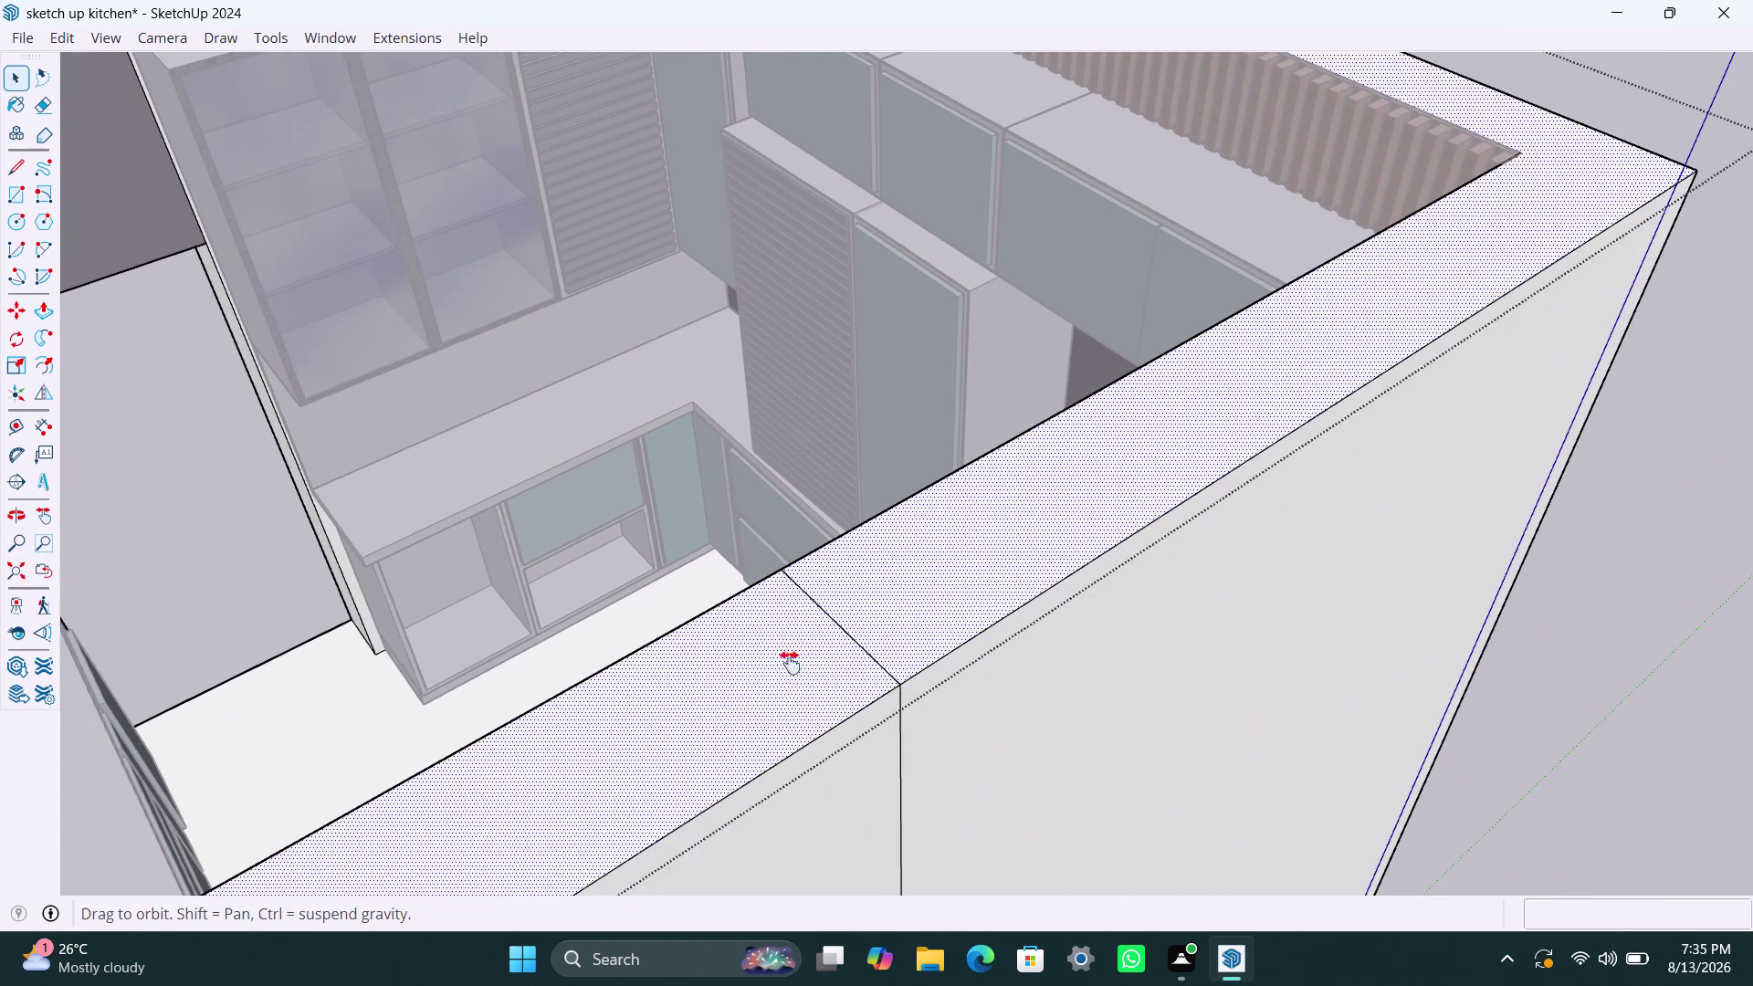
middle_drag(778, 654, 1114, 746)
scroll(down, 3)
middle_drag(863, 616, 1591, 797)
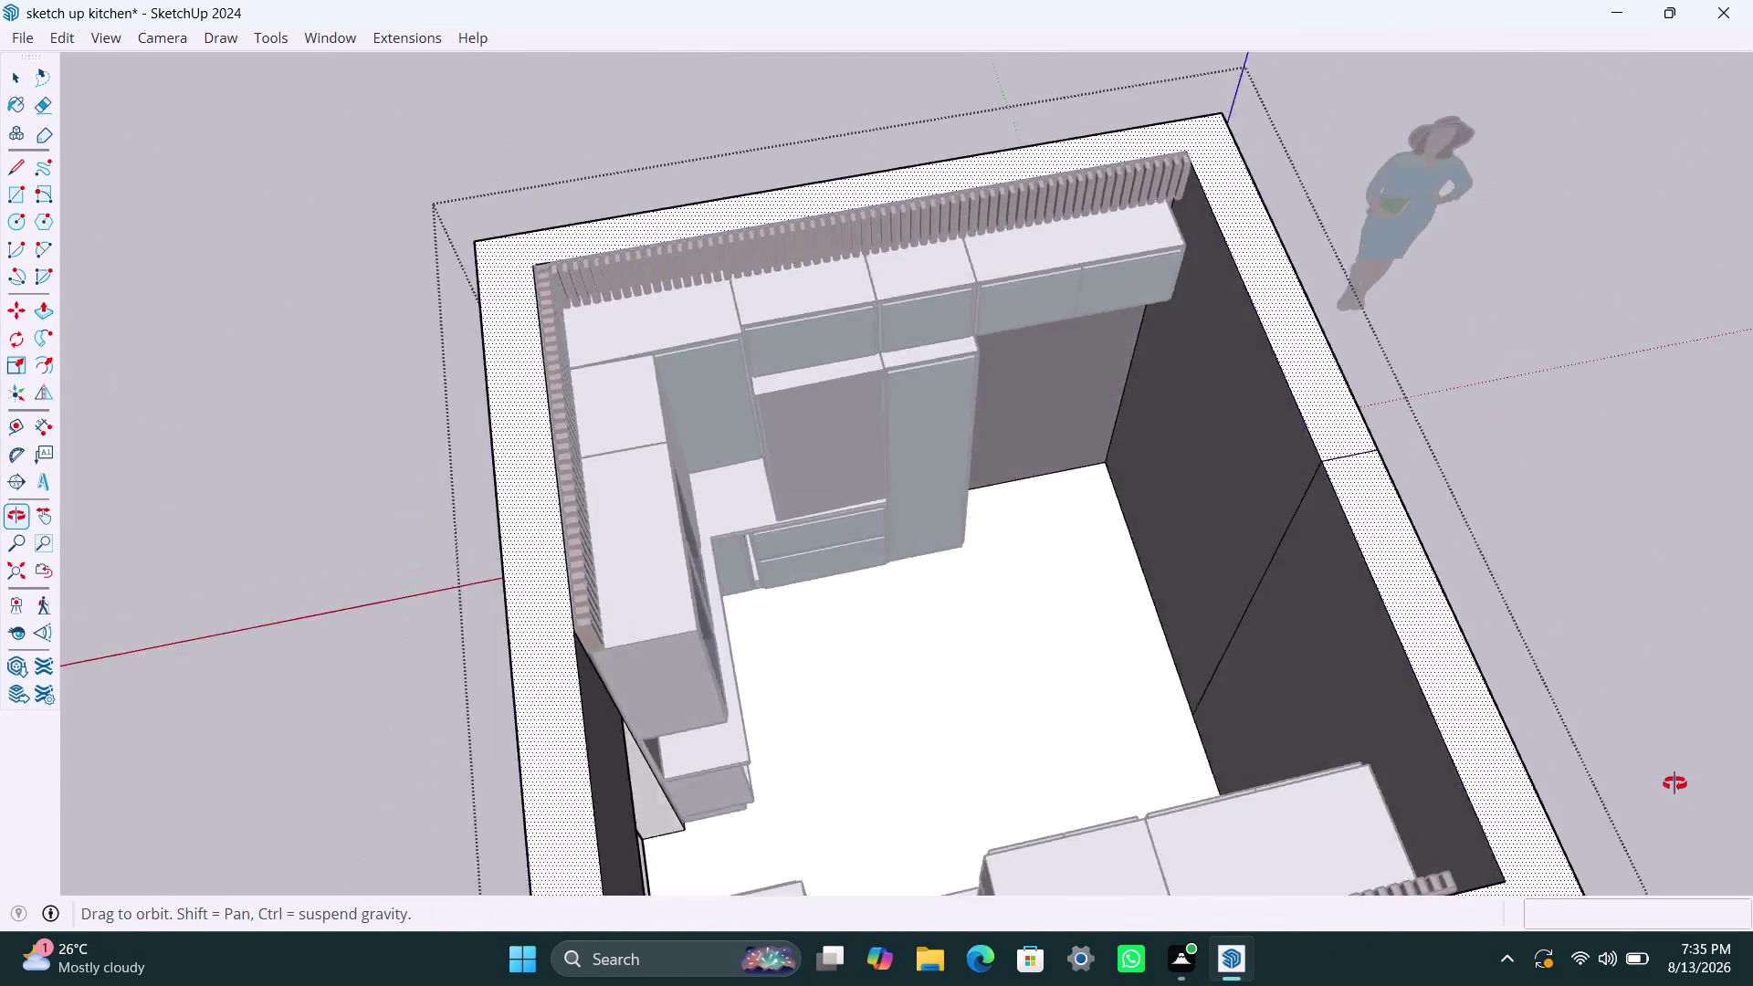
middle_drag(1590, 797, 1736, 744)
scroll(up, 3)
scroll(up, 3)
click(1311, 259)
click(1287, 300)
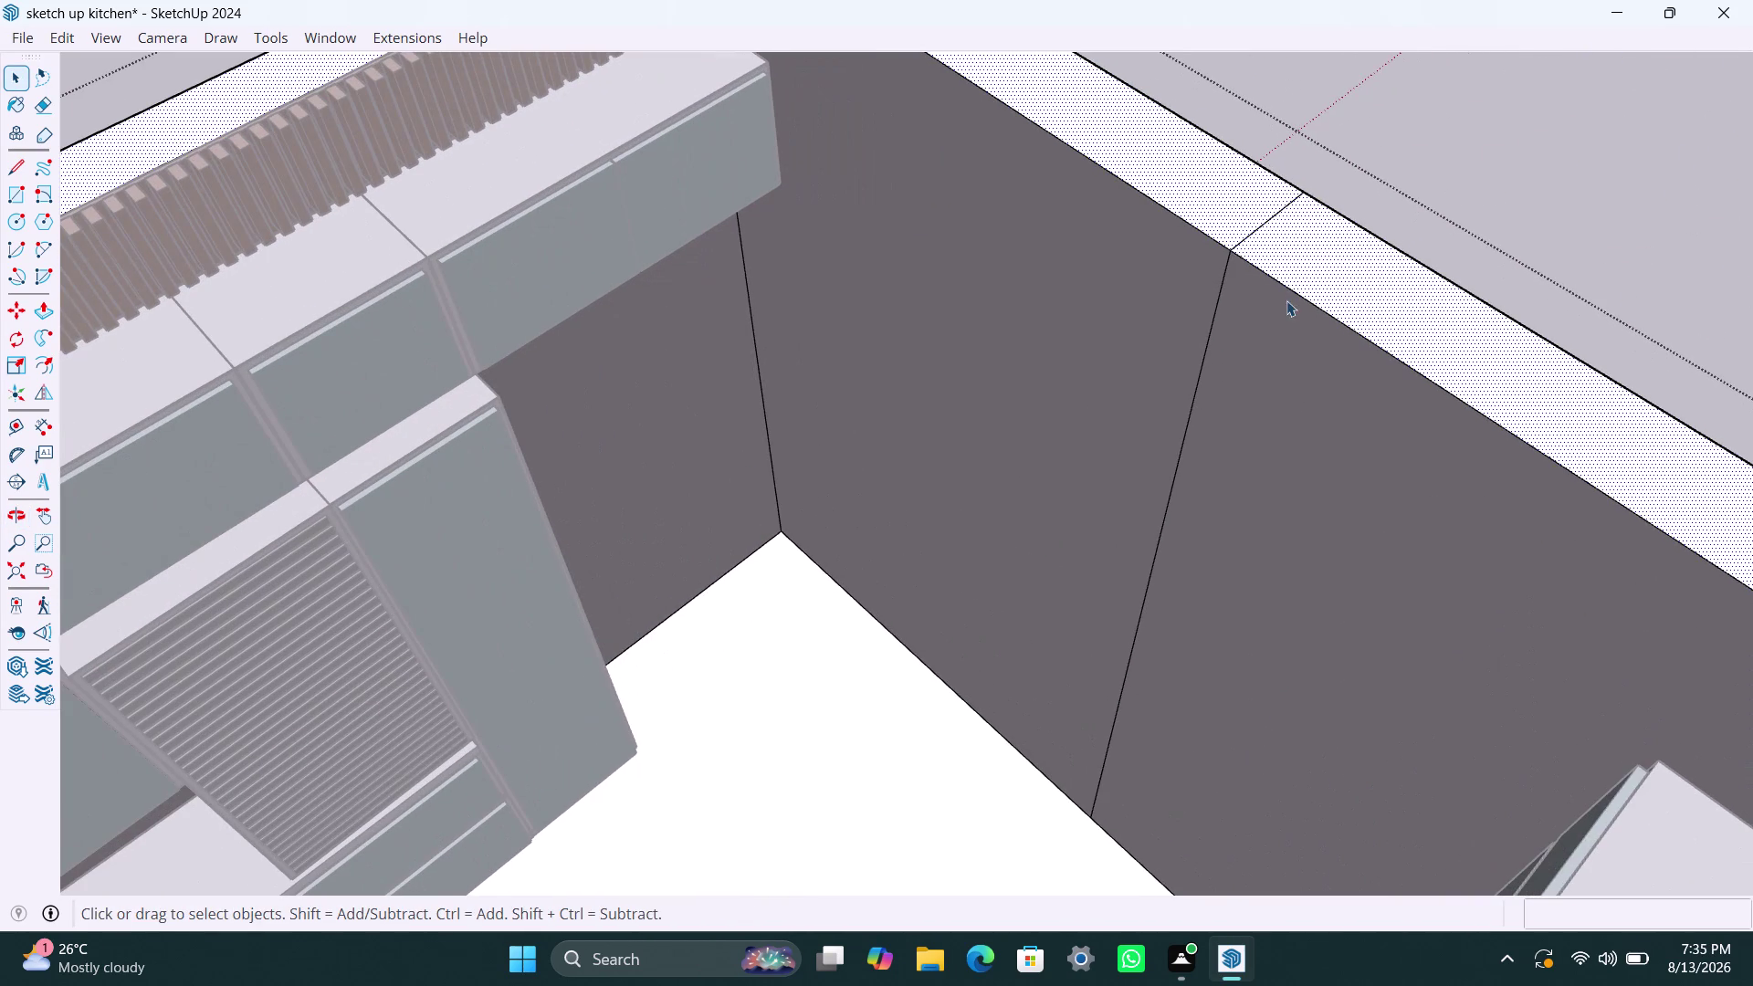
click(1321, 286)
click(1383, 275)
scroll(down, 3)
Select the connected inner corner wall faces and delete them.
middle_drag(1360, 350, 1289, 348)
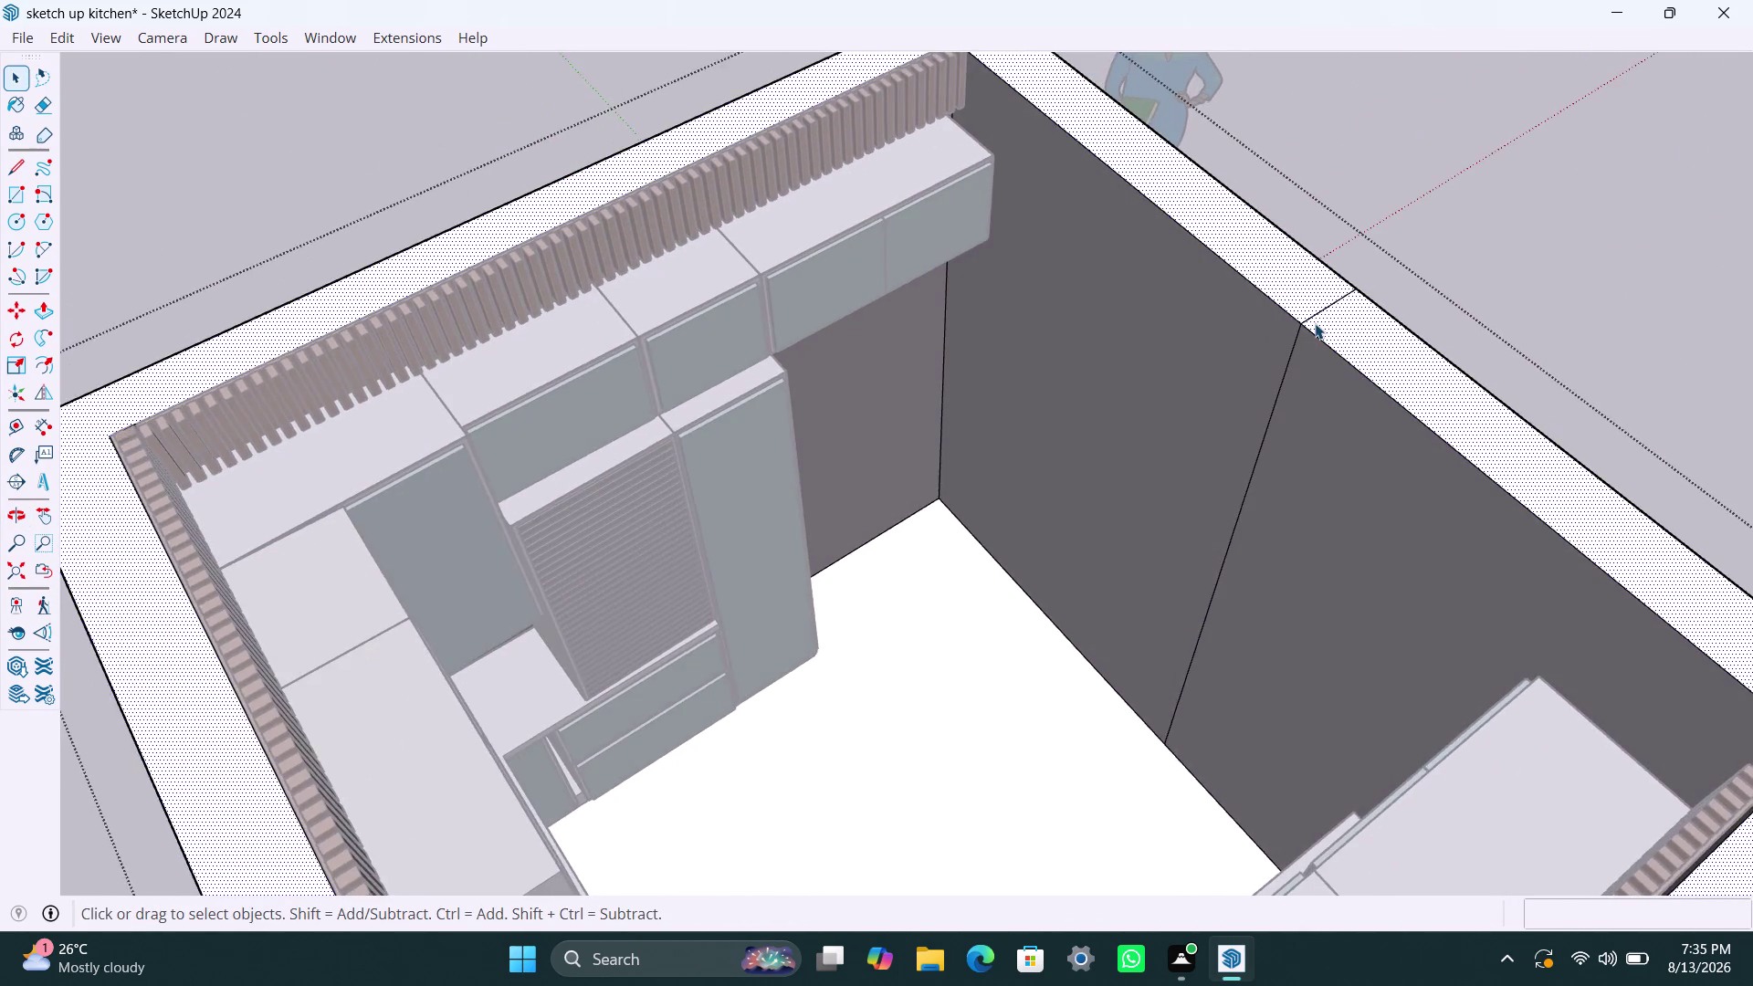
scroll(up, 3)
scroll(up, 3)
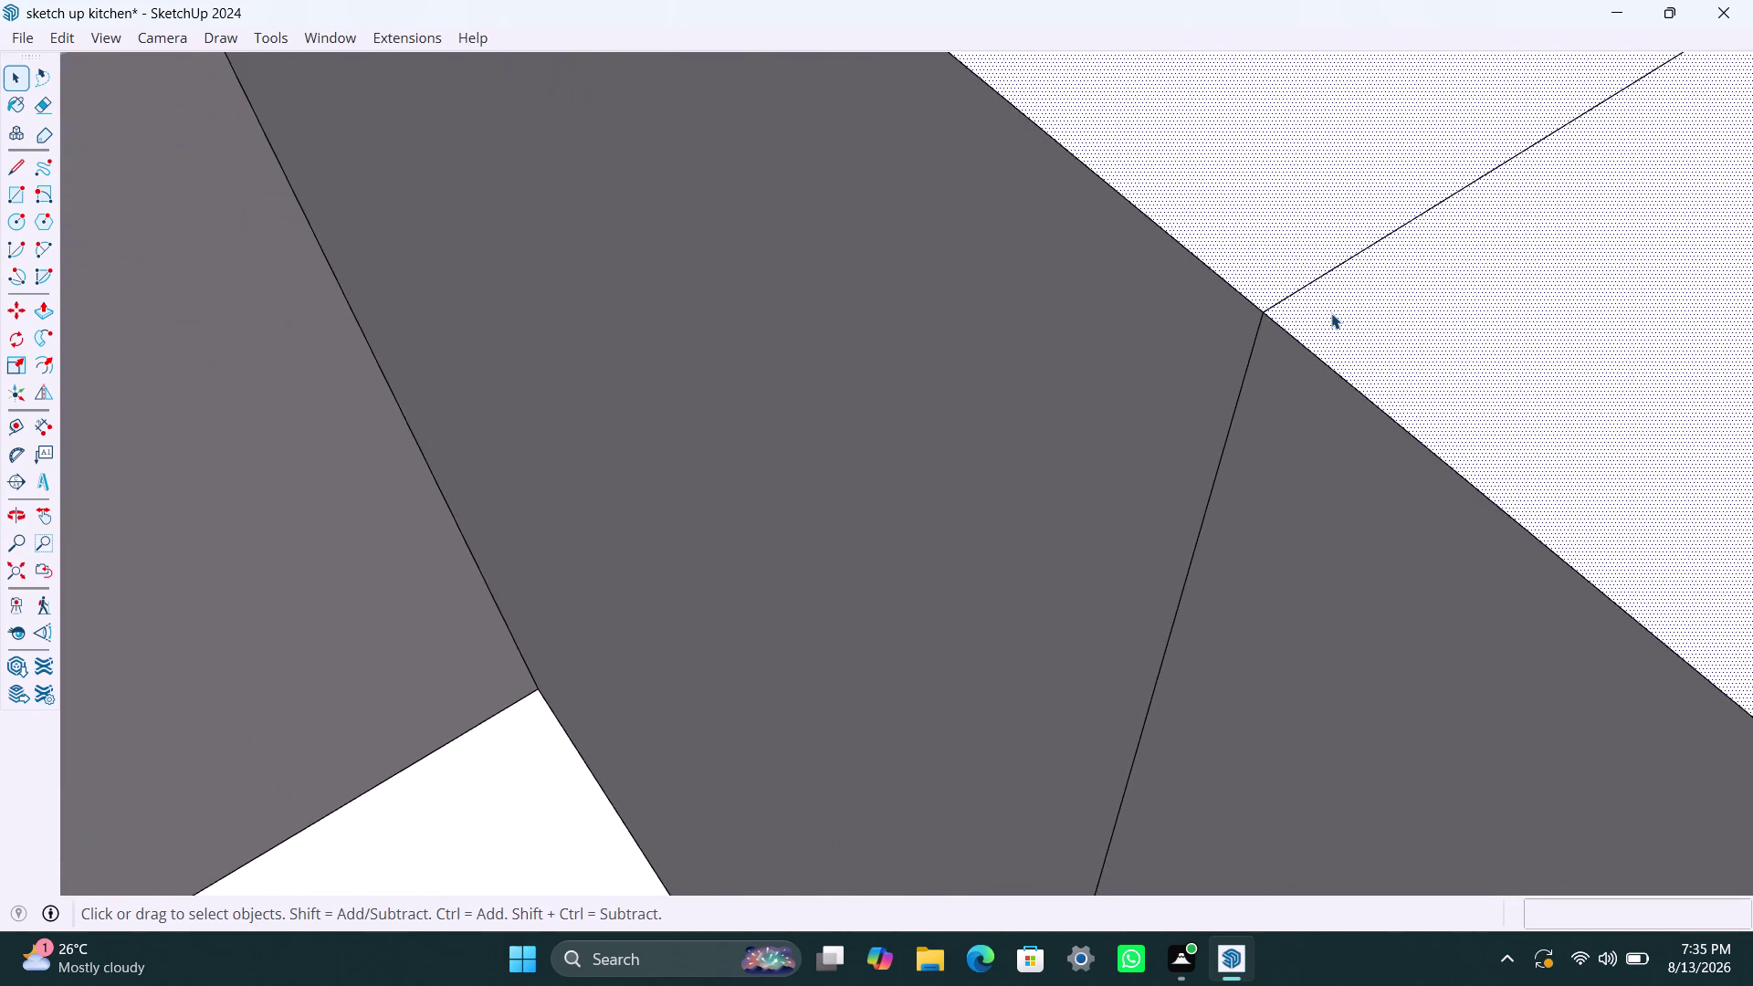
scroll(down, 3)
click(1456, 299)
triple_click(1412, 268)
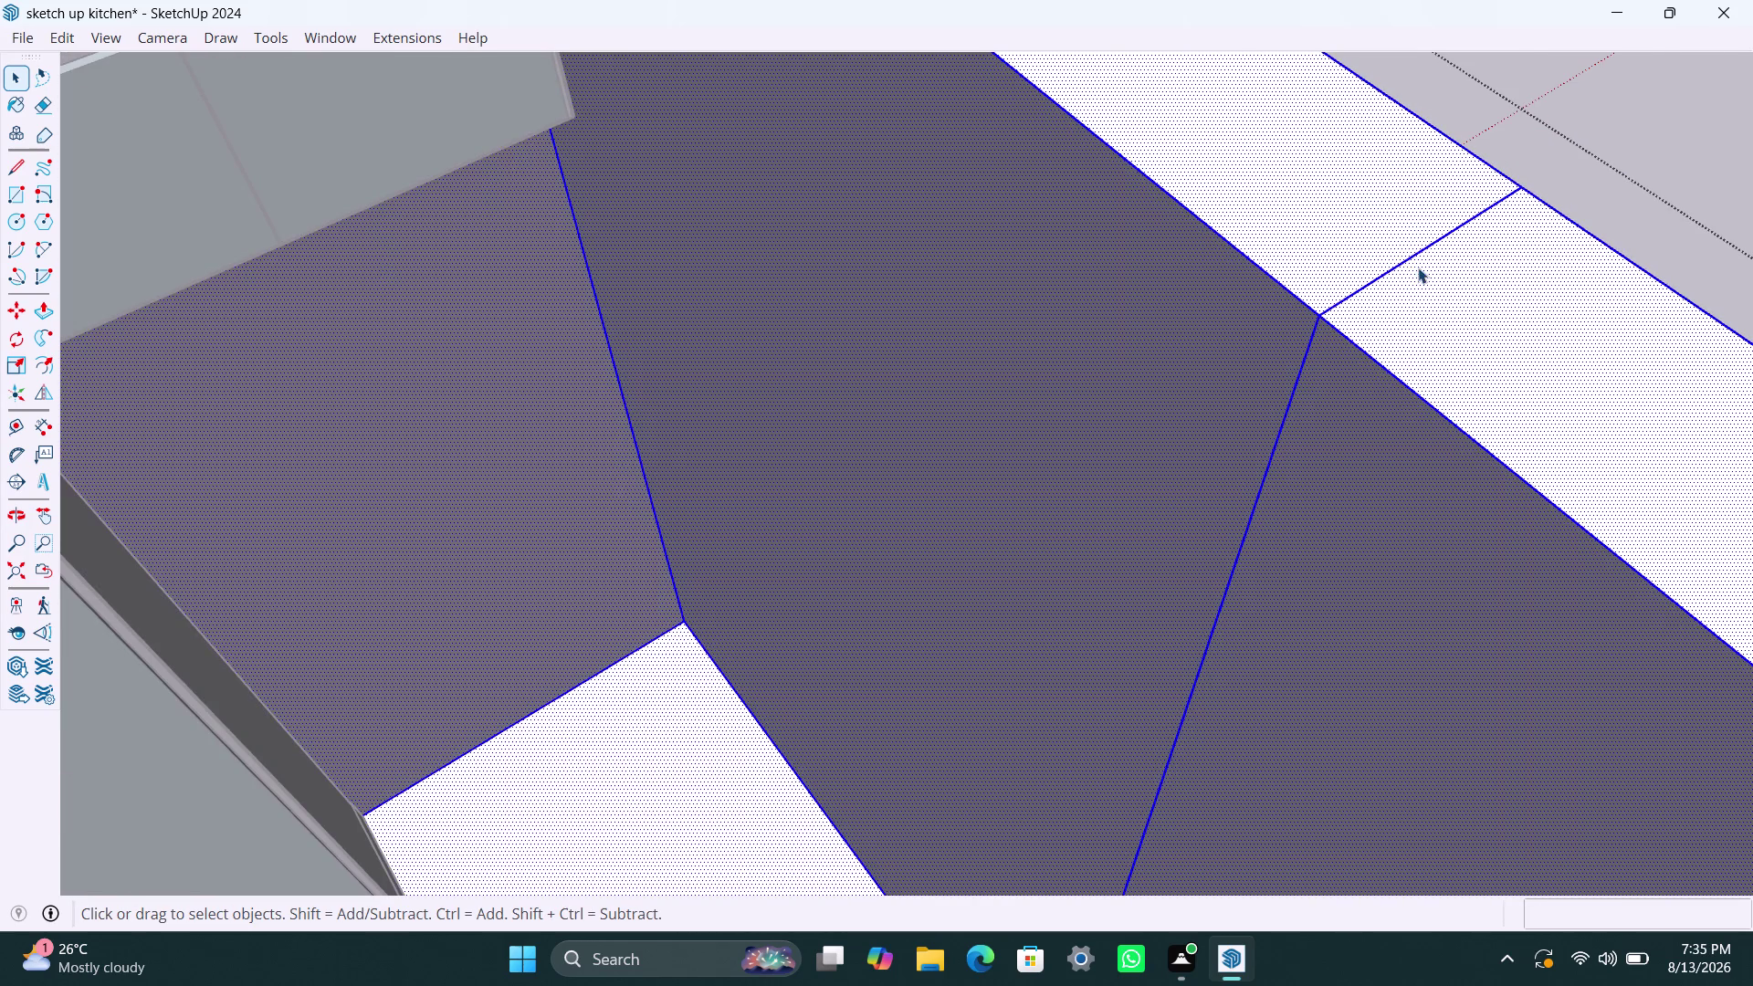
double_click(1408, 268)
key(BackSpace)
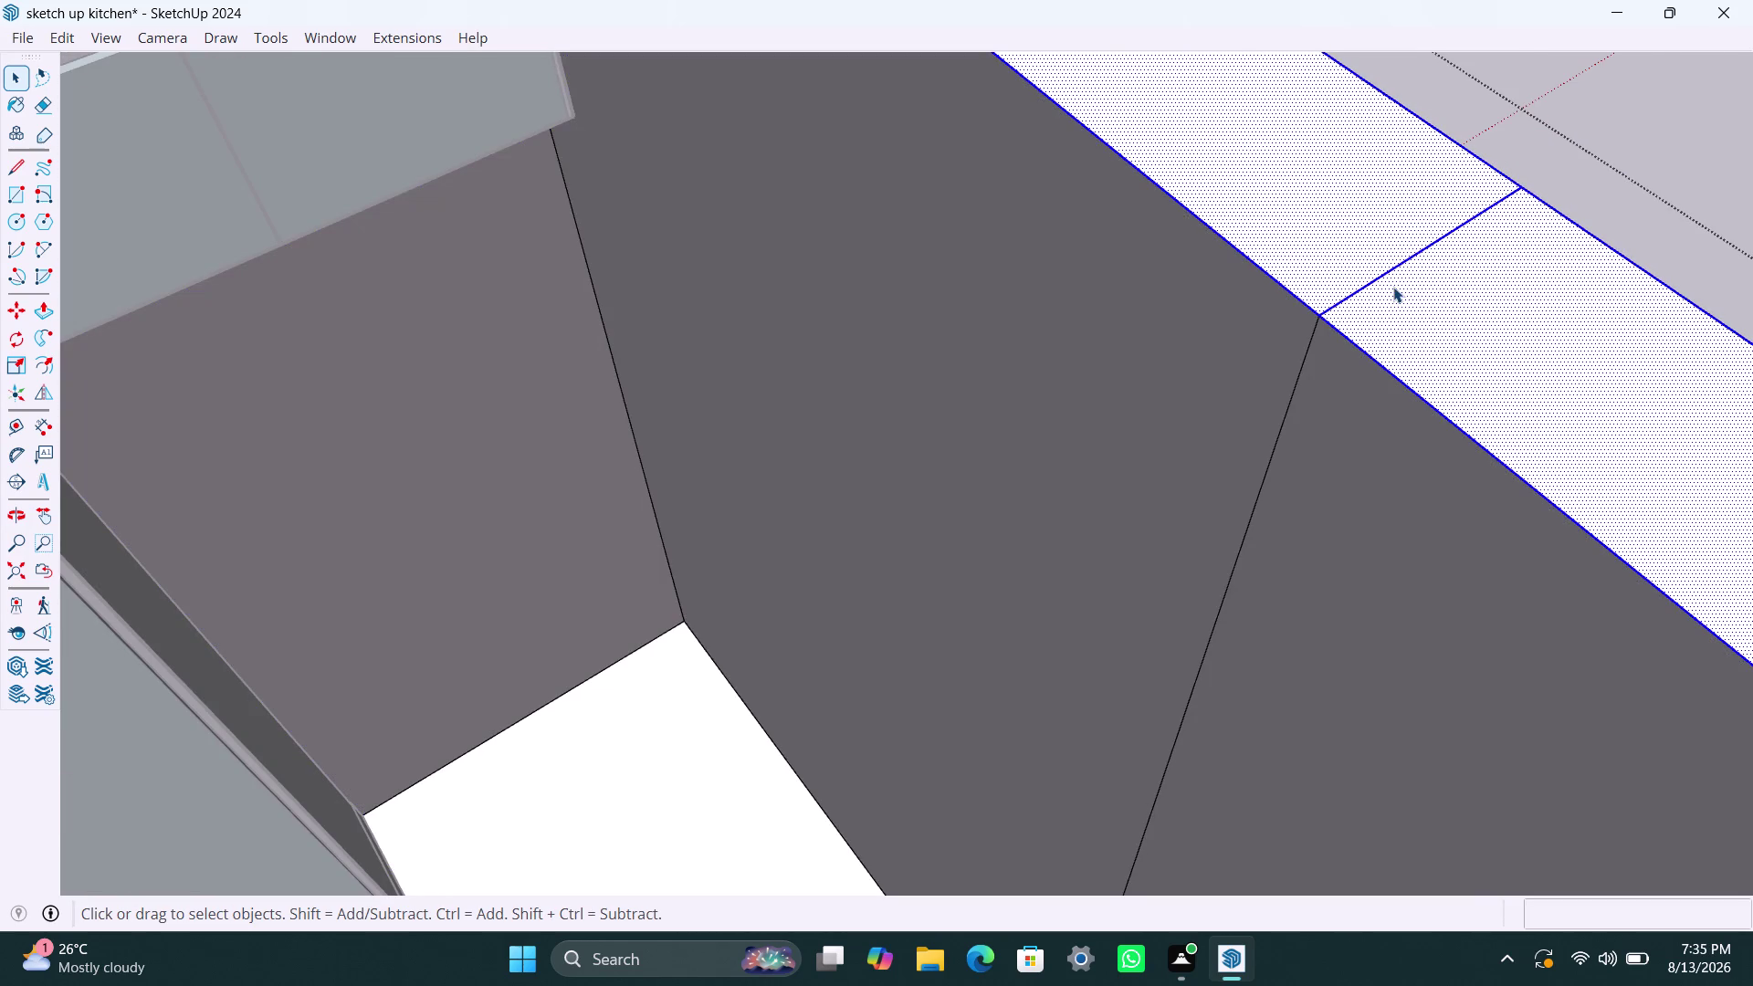
key(Delete)
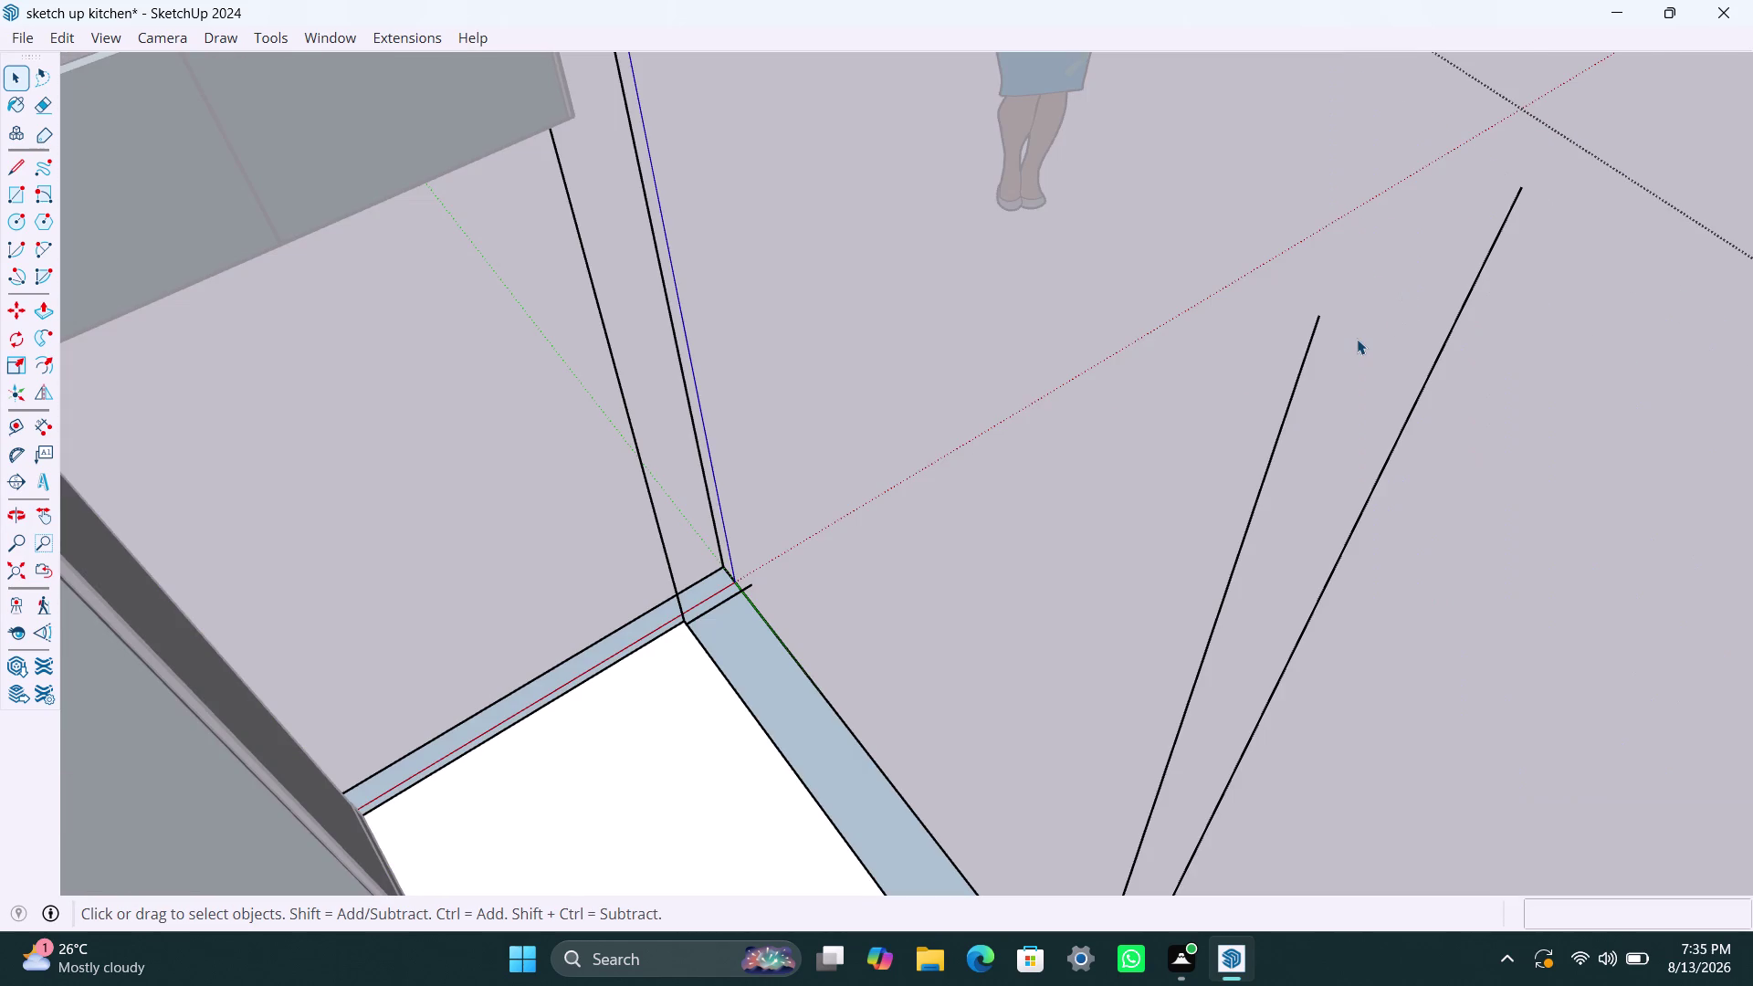
Undo the wall-face deletion and draw a line across the wall top from the corner.
key(ctrl+z)
click(1373, 283)
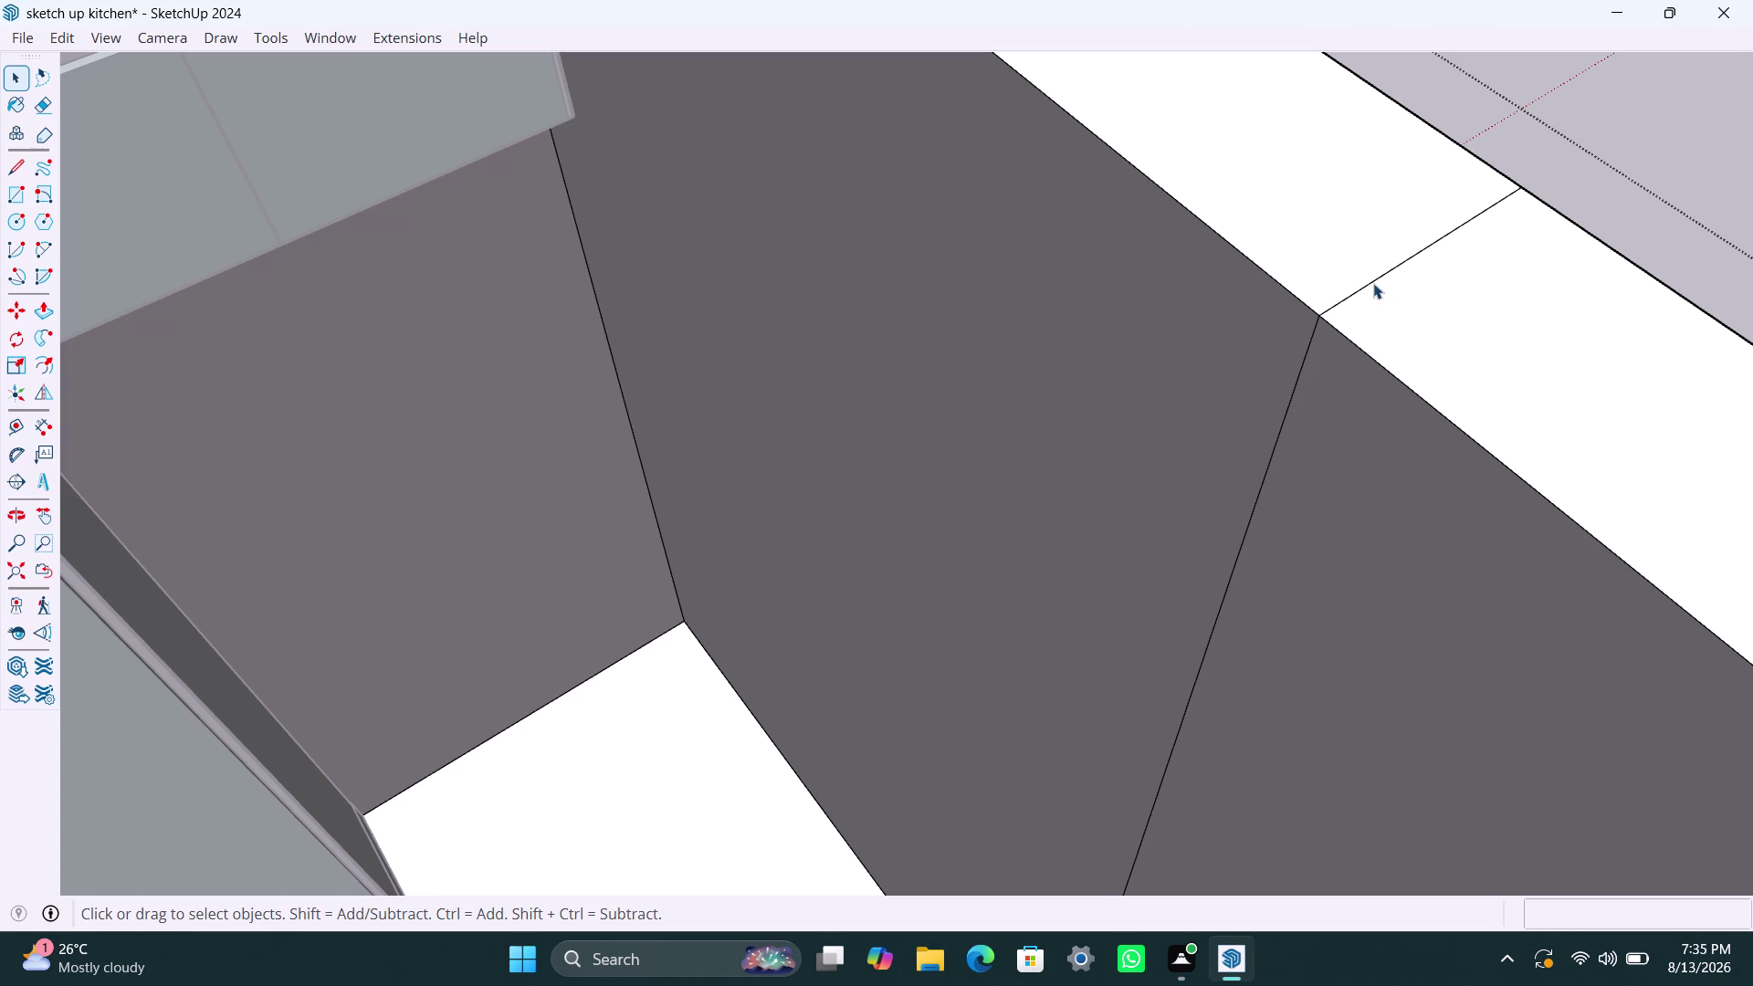
key(Delete)
key(l)
click(1320, 315)
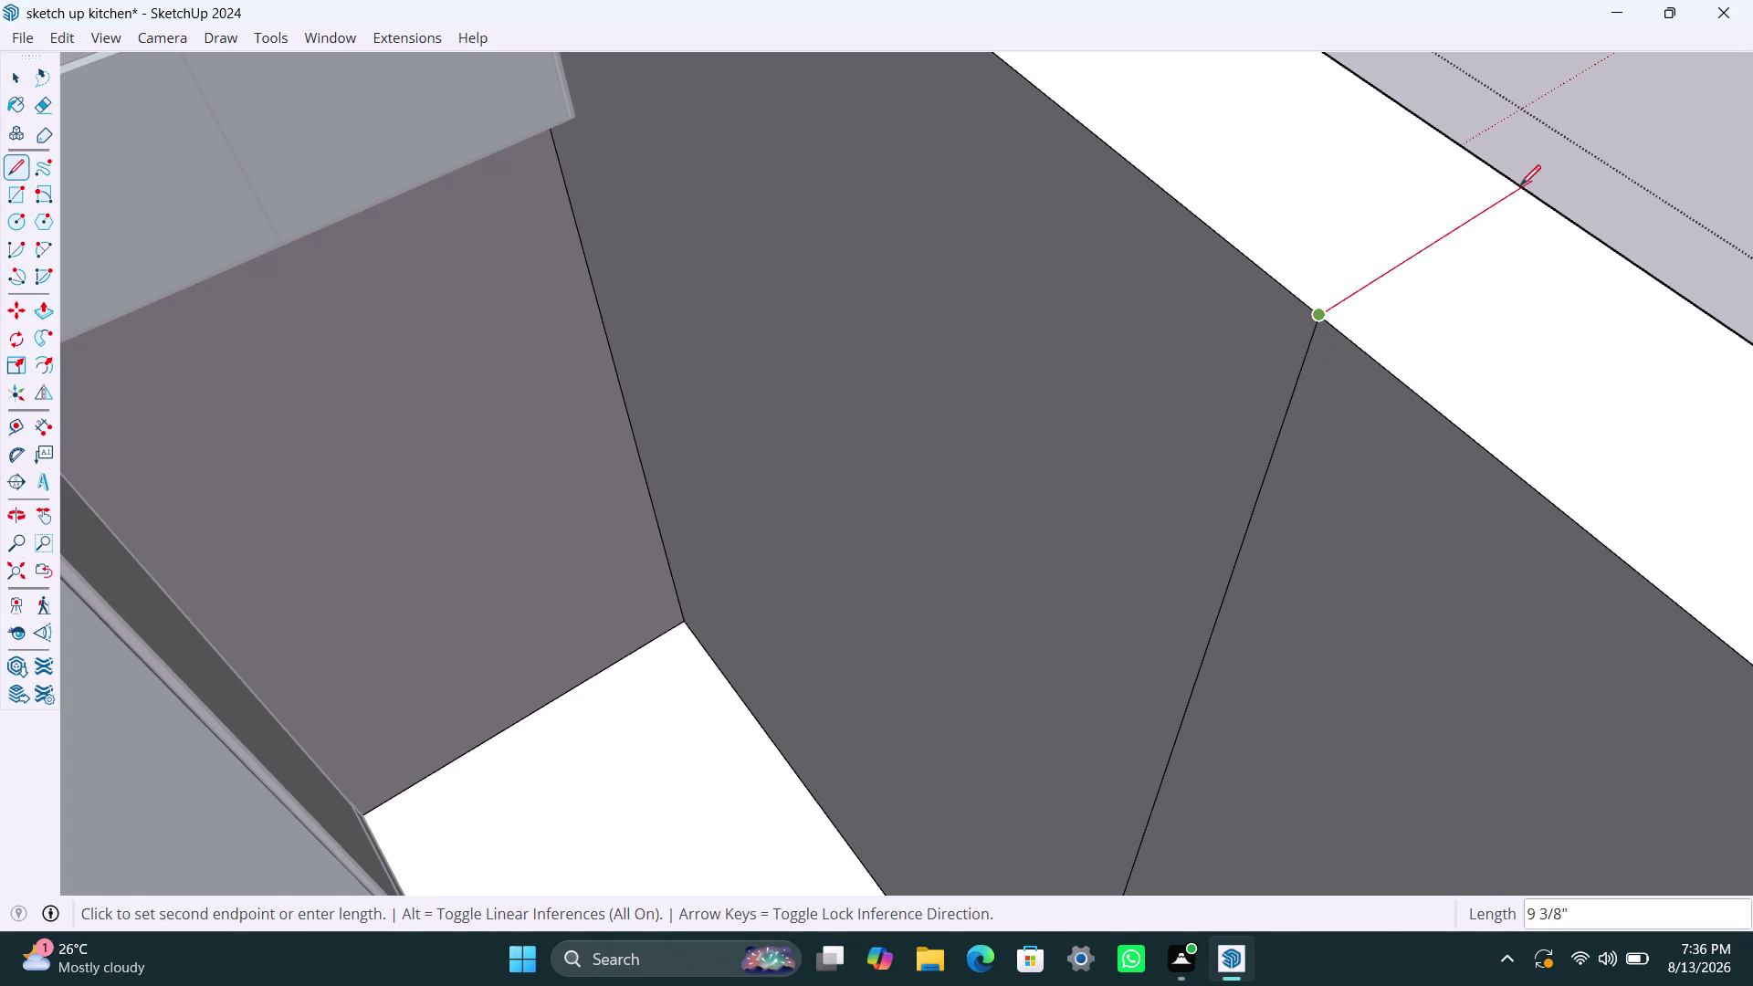
click(1520, 186)
key(space)
Select the top face of the wall.
click(1490, 272)
click(1396, 231)
click(1456, 302)
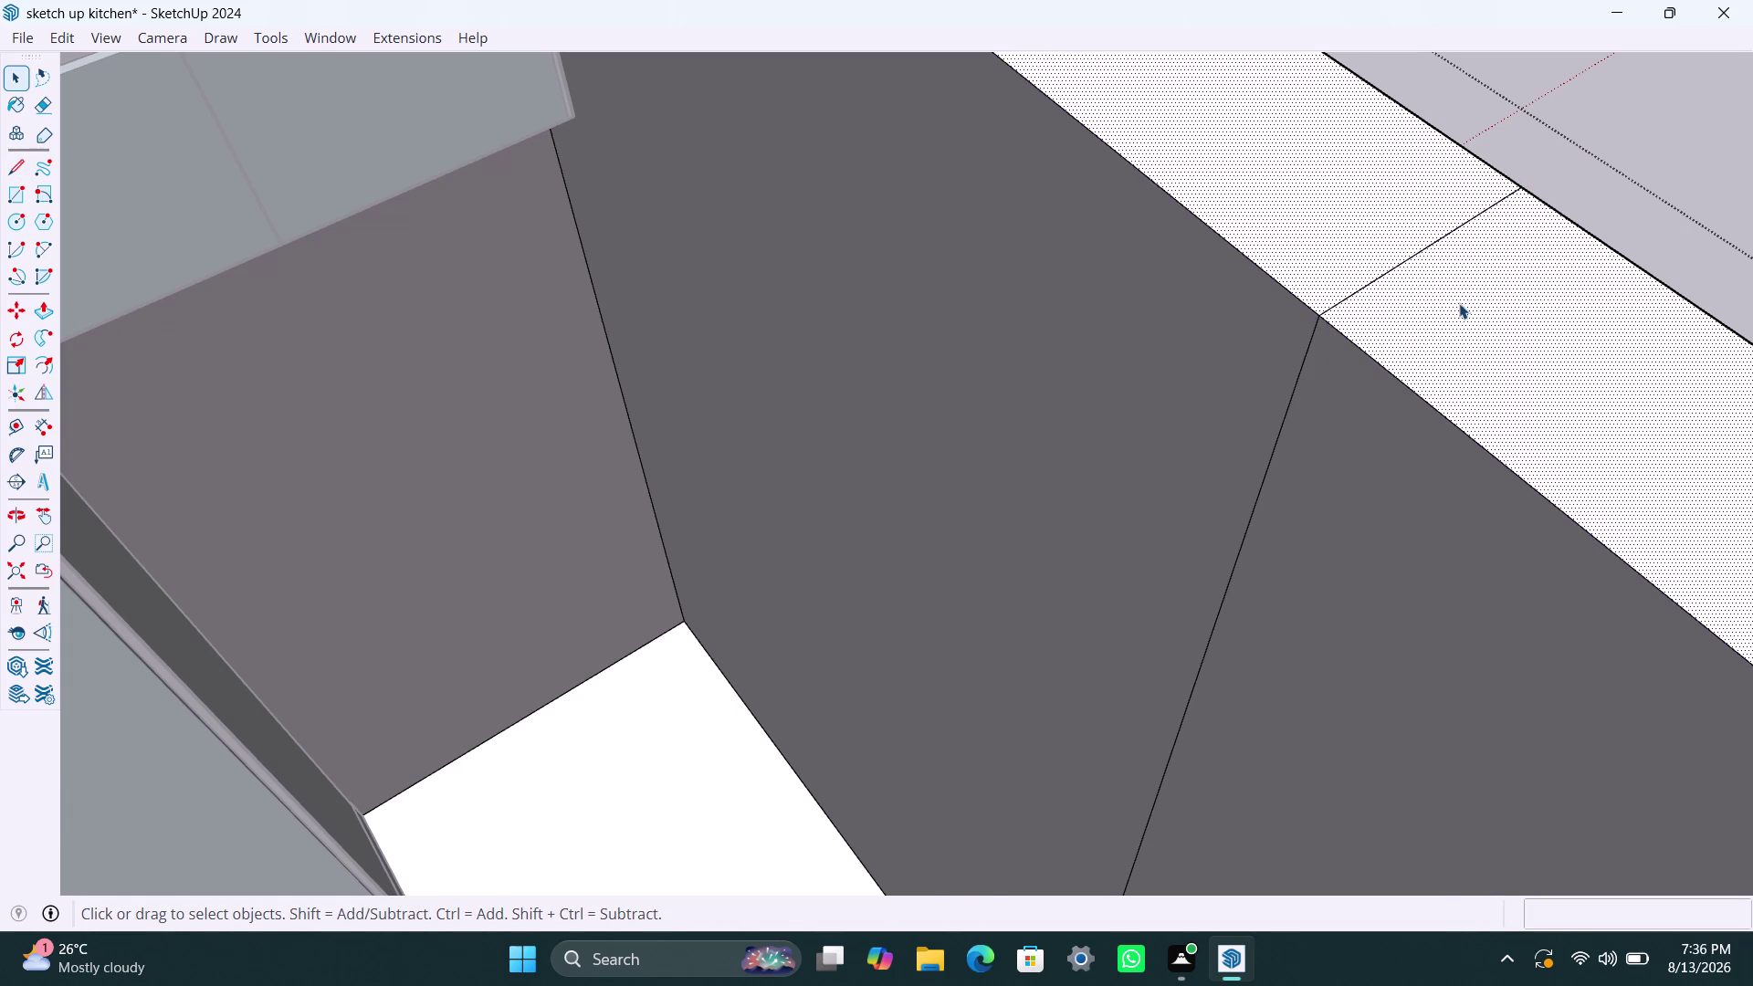
scroll(down, 3)
scroll(down, 3)
Orbit around past the wall to view it from the outside.
middle_drag(1487, 562, 803, 574)
scroll(down, 3)
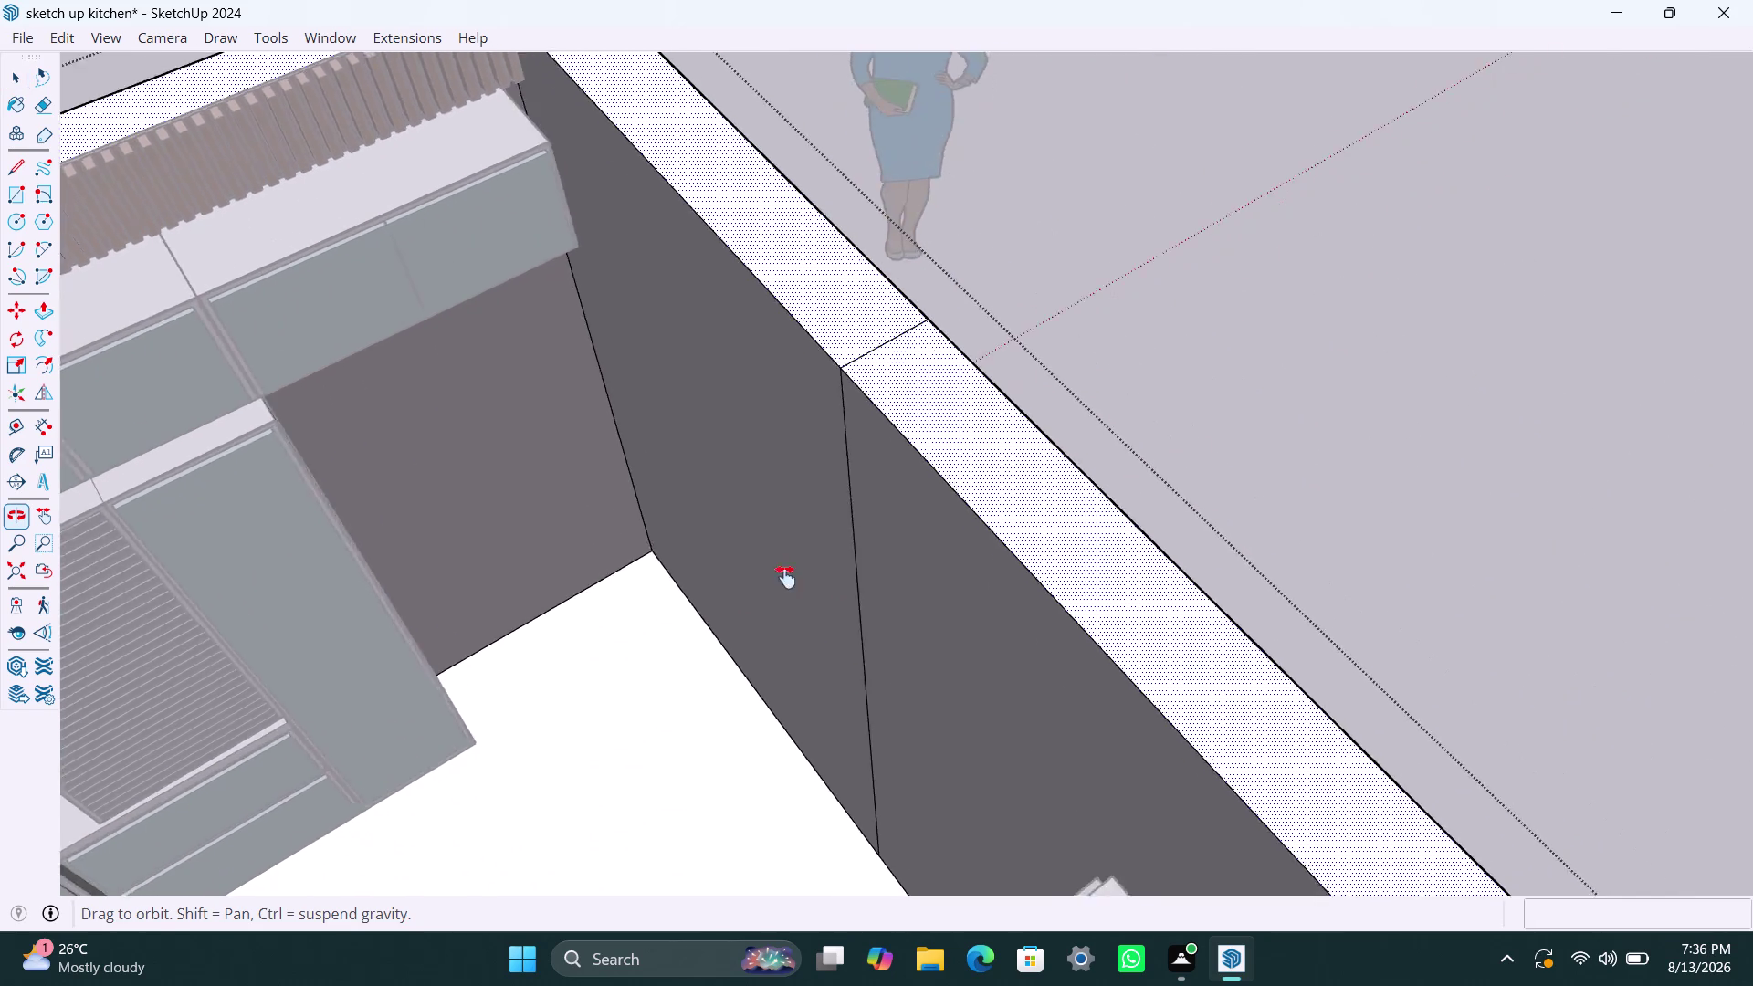
middle_drag(803, 574, 550, 640)
scroll(up, 3)
middle_drag(780, 480, 476, 527)
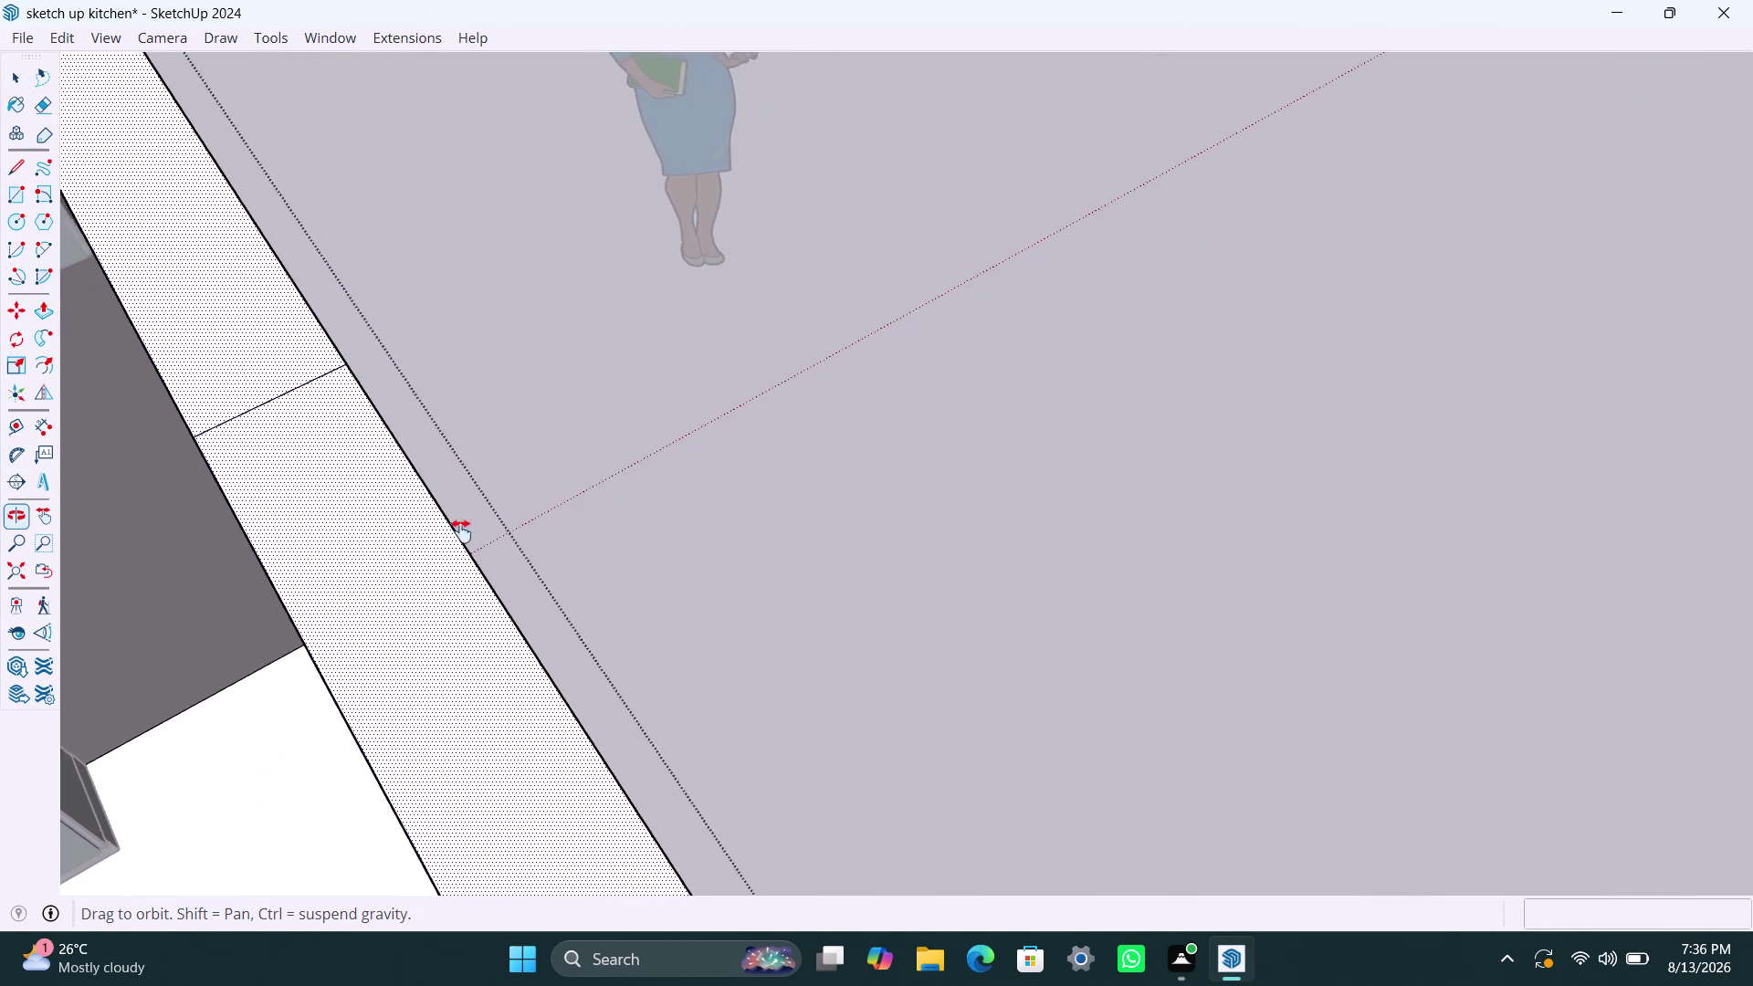
middle_drag(476, 528, 100, 636)
scroll(up, 3)
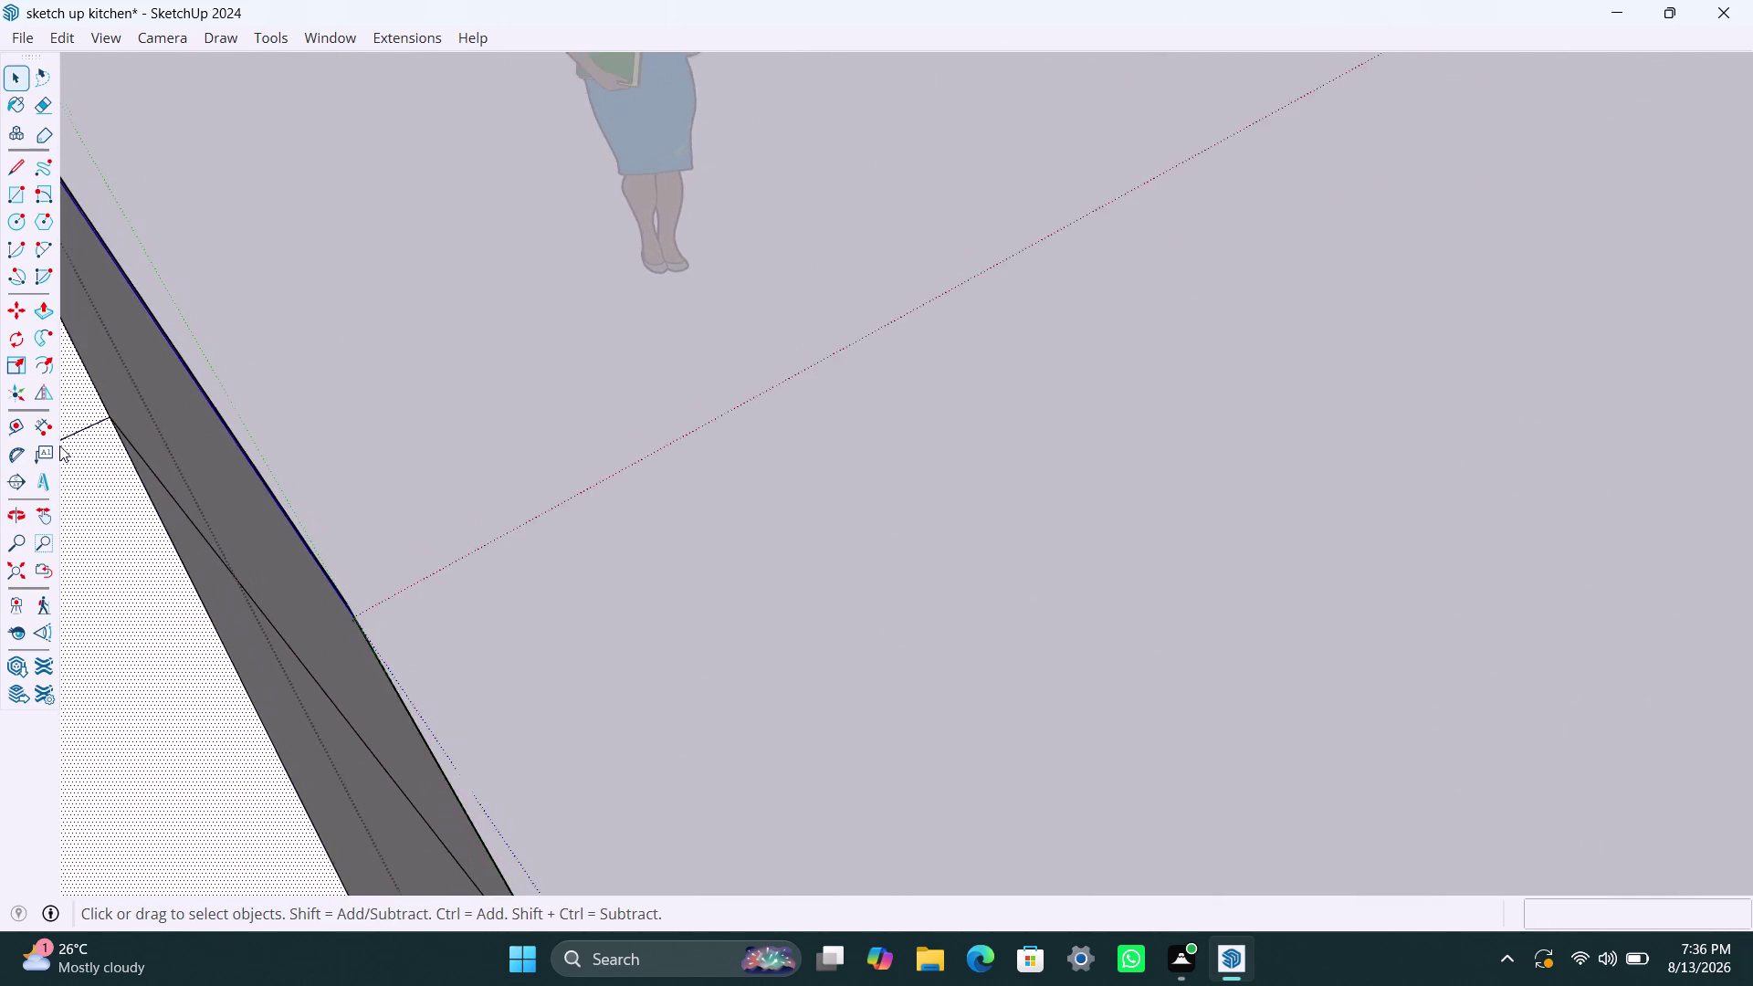
scroll(up, 3)
scroll(up, 3)
scroll(up, 3)
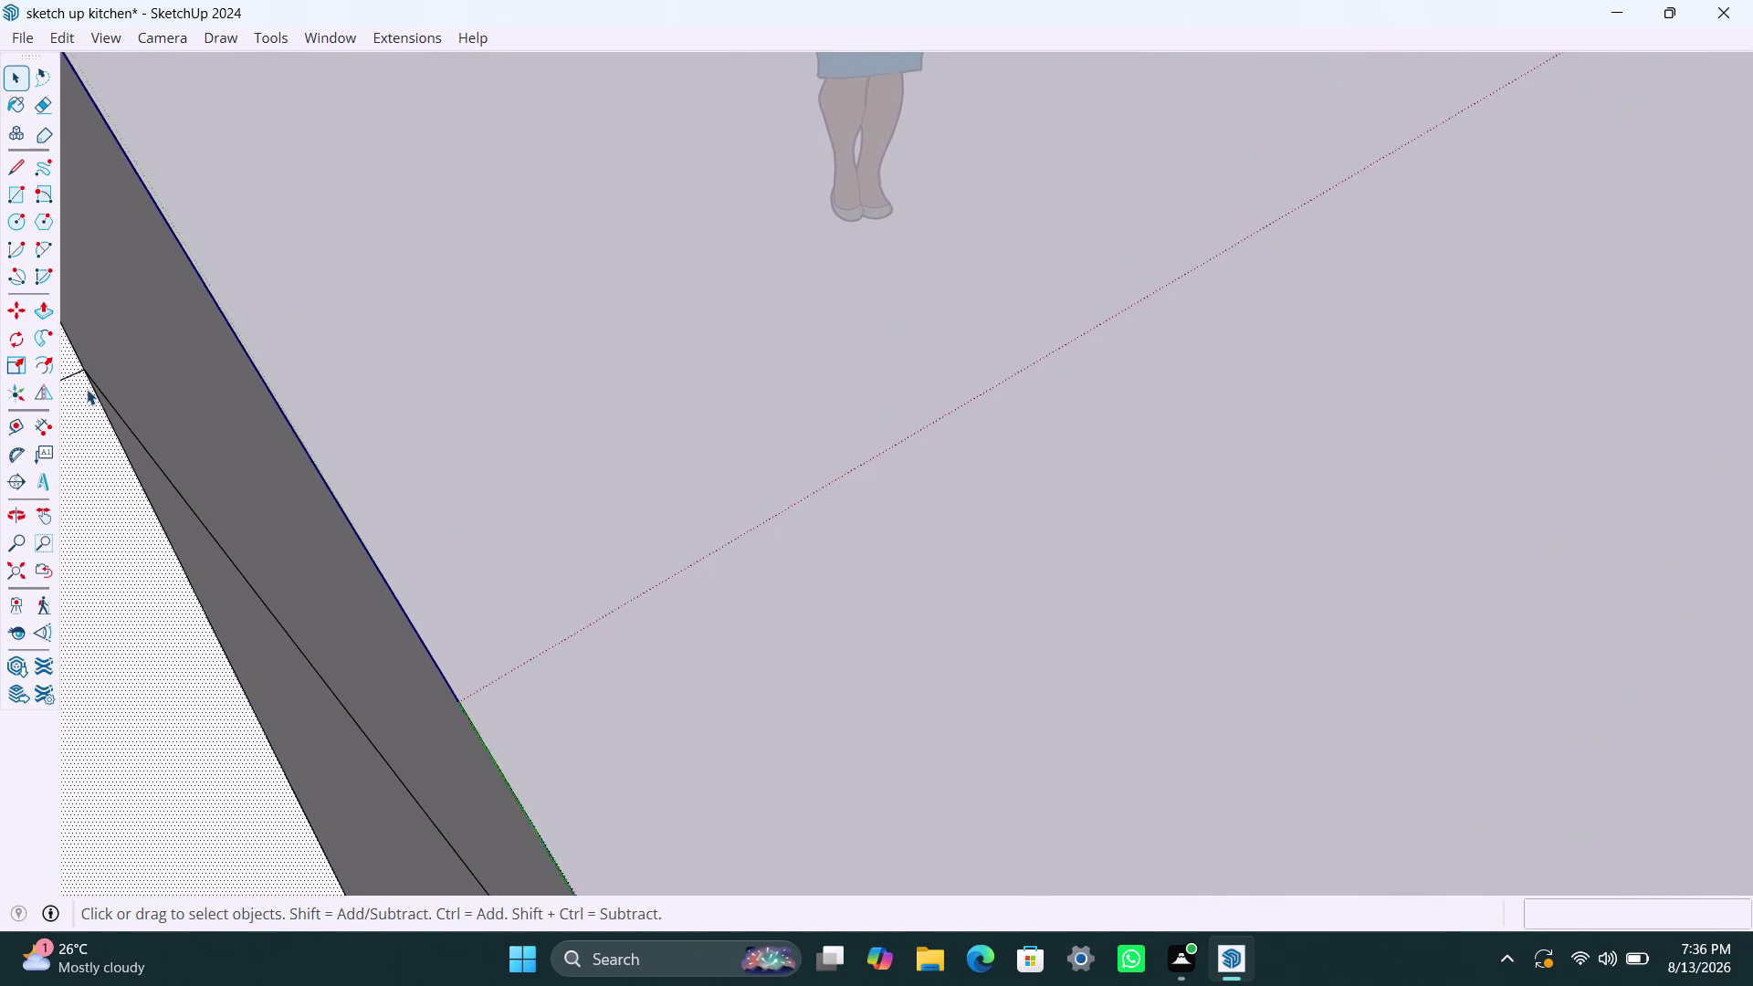
scroll(up, 3)
scroll(up, 3)
scroll(down, 3)
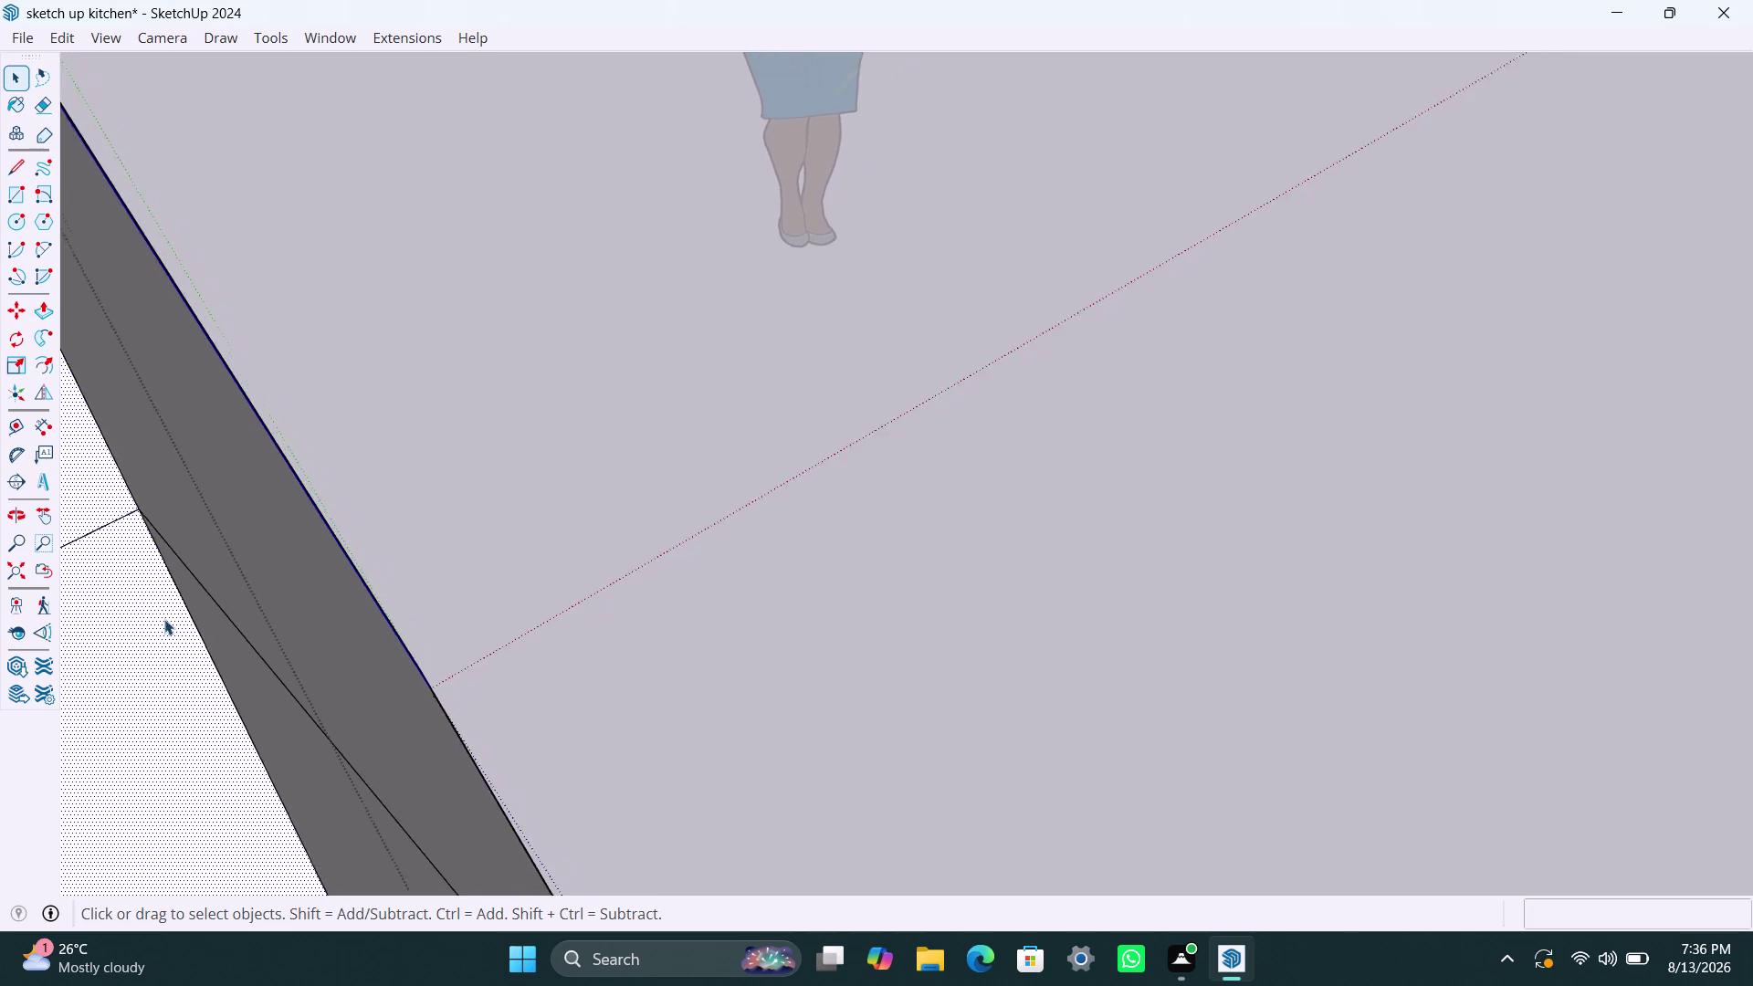
scroll(down, 3)
middle_drag(147, 774, 165, 768)
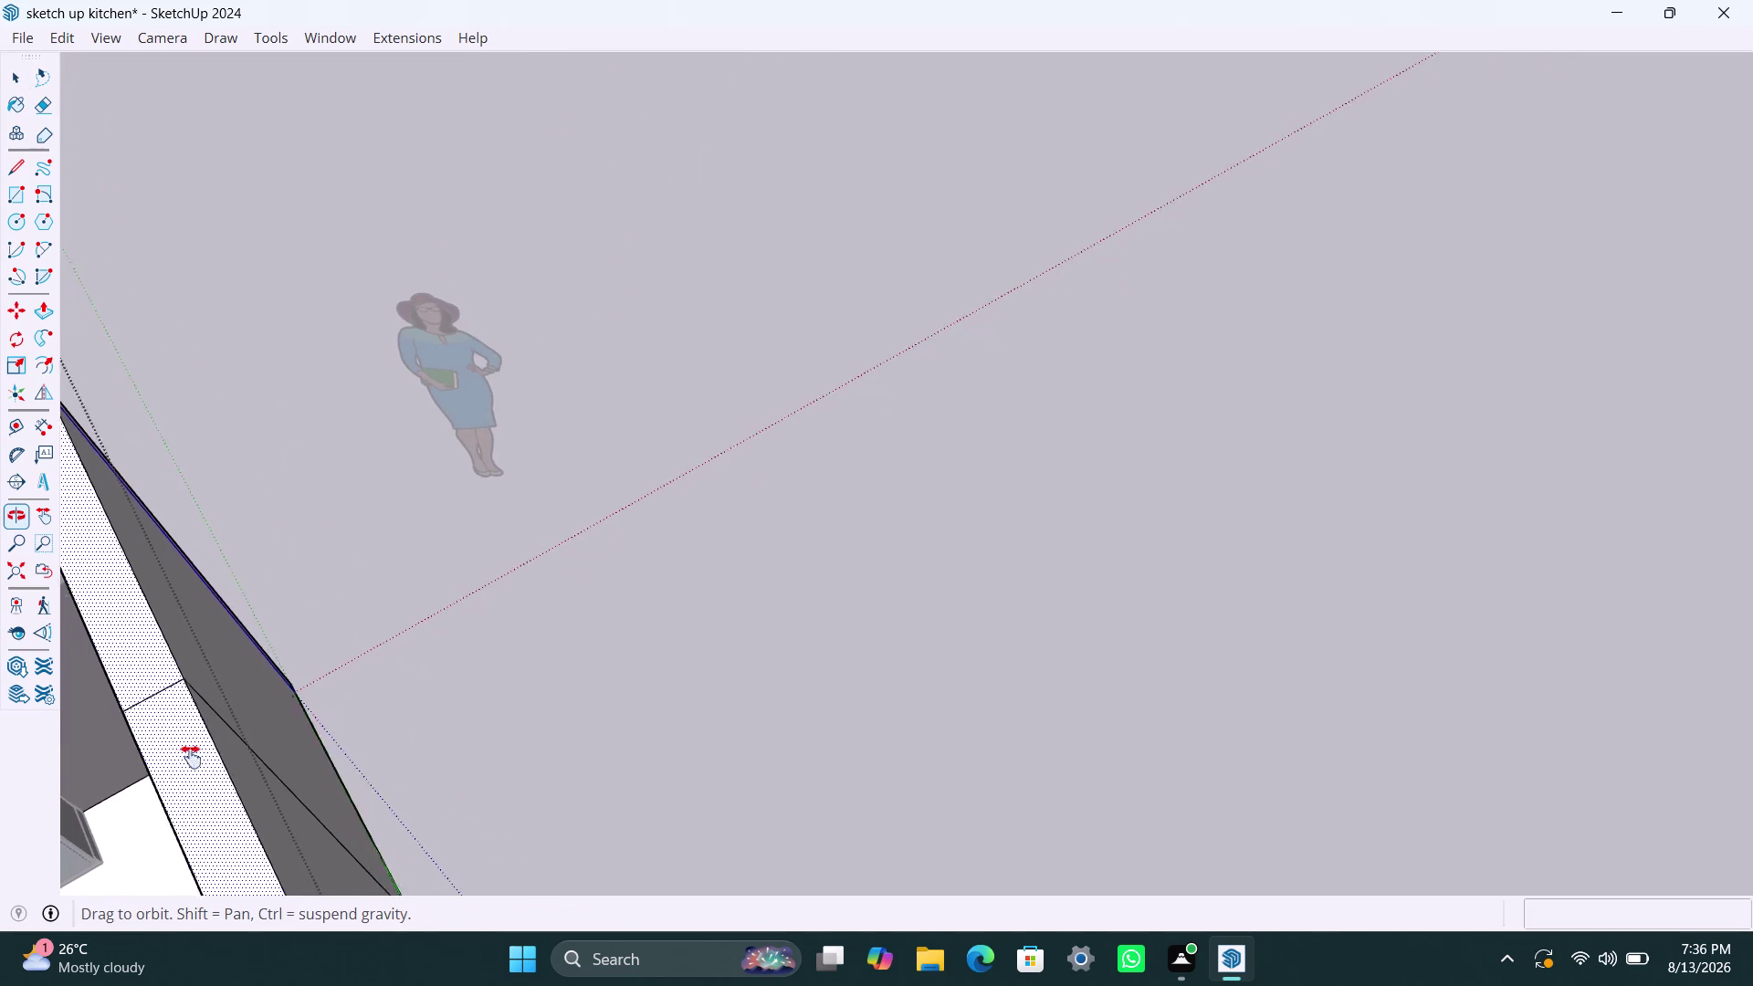
middle_drag(164, 768, 1078, 373)
scroll(up, 3)
click(942, 306)
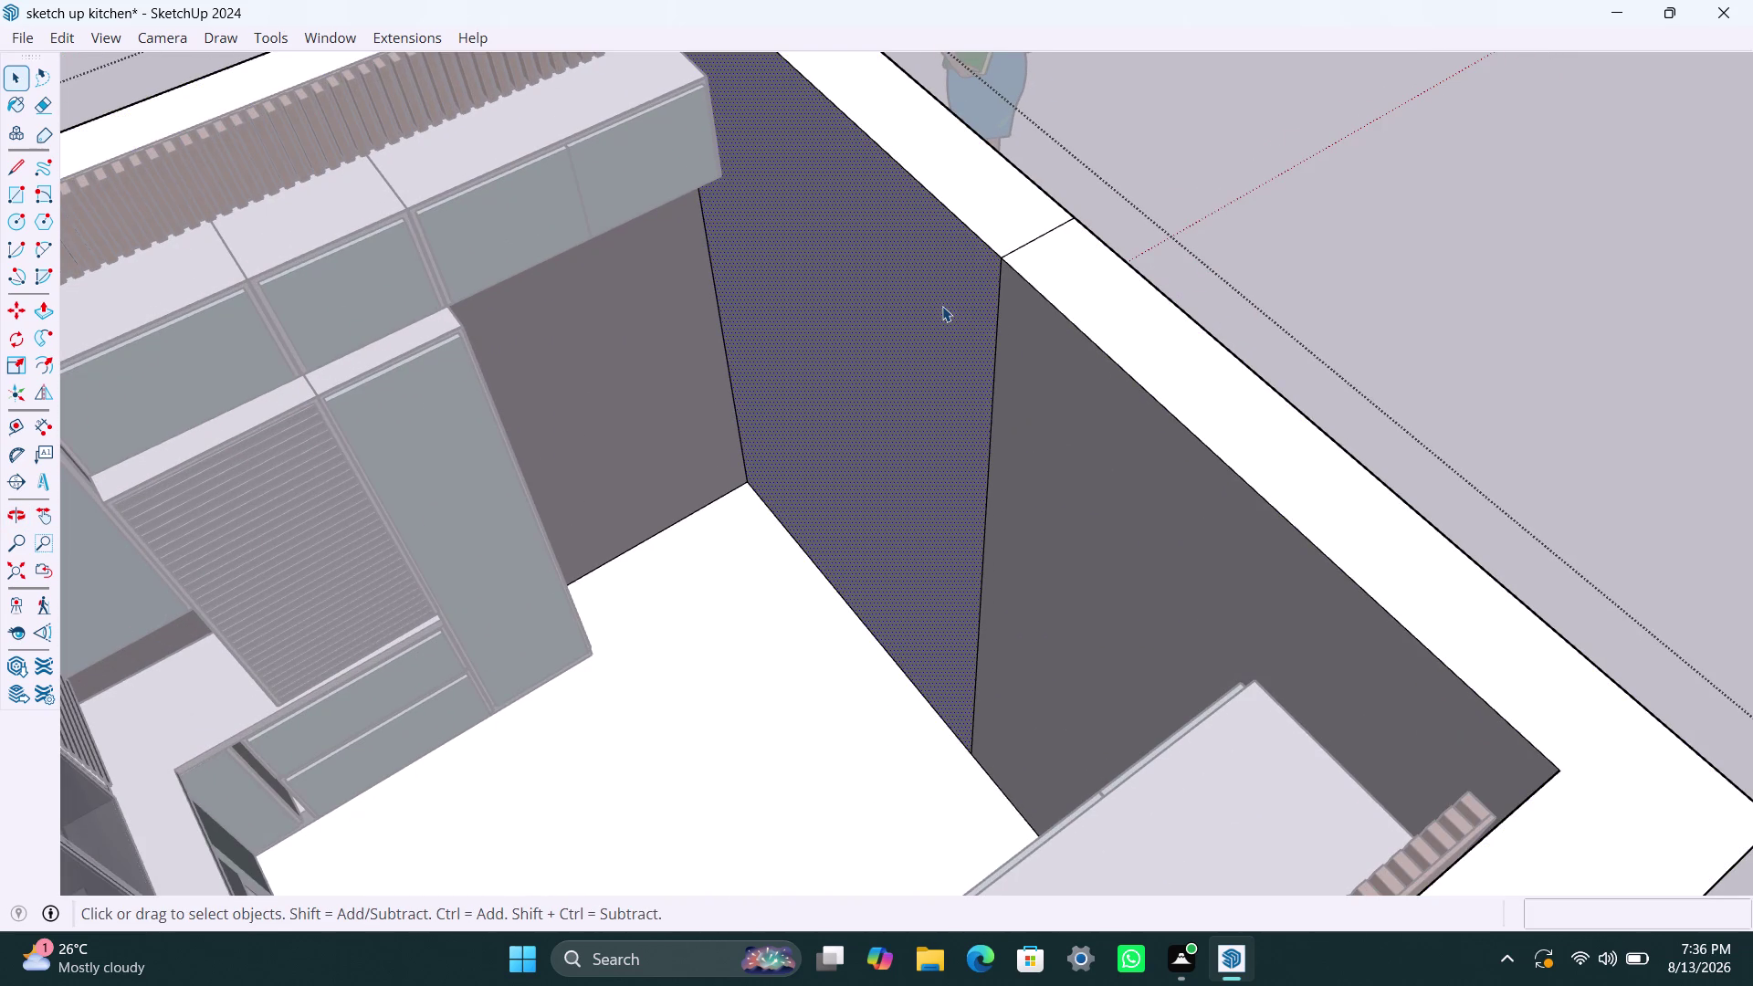
Select the wall faces inside the wall group and delete the dividing wall piece.
key(BackSpace)
key(Delete)
click(953, 258)
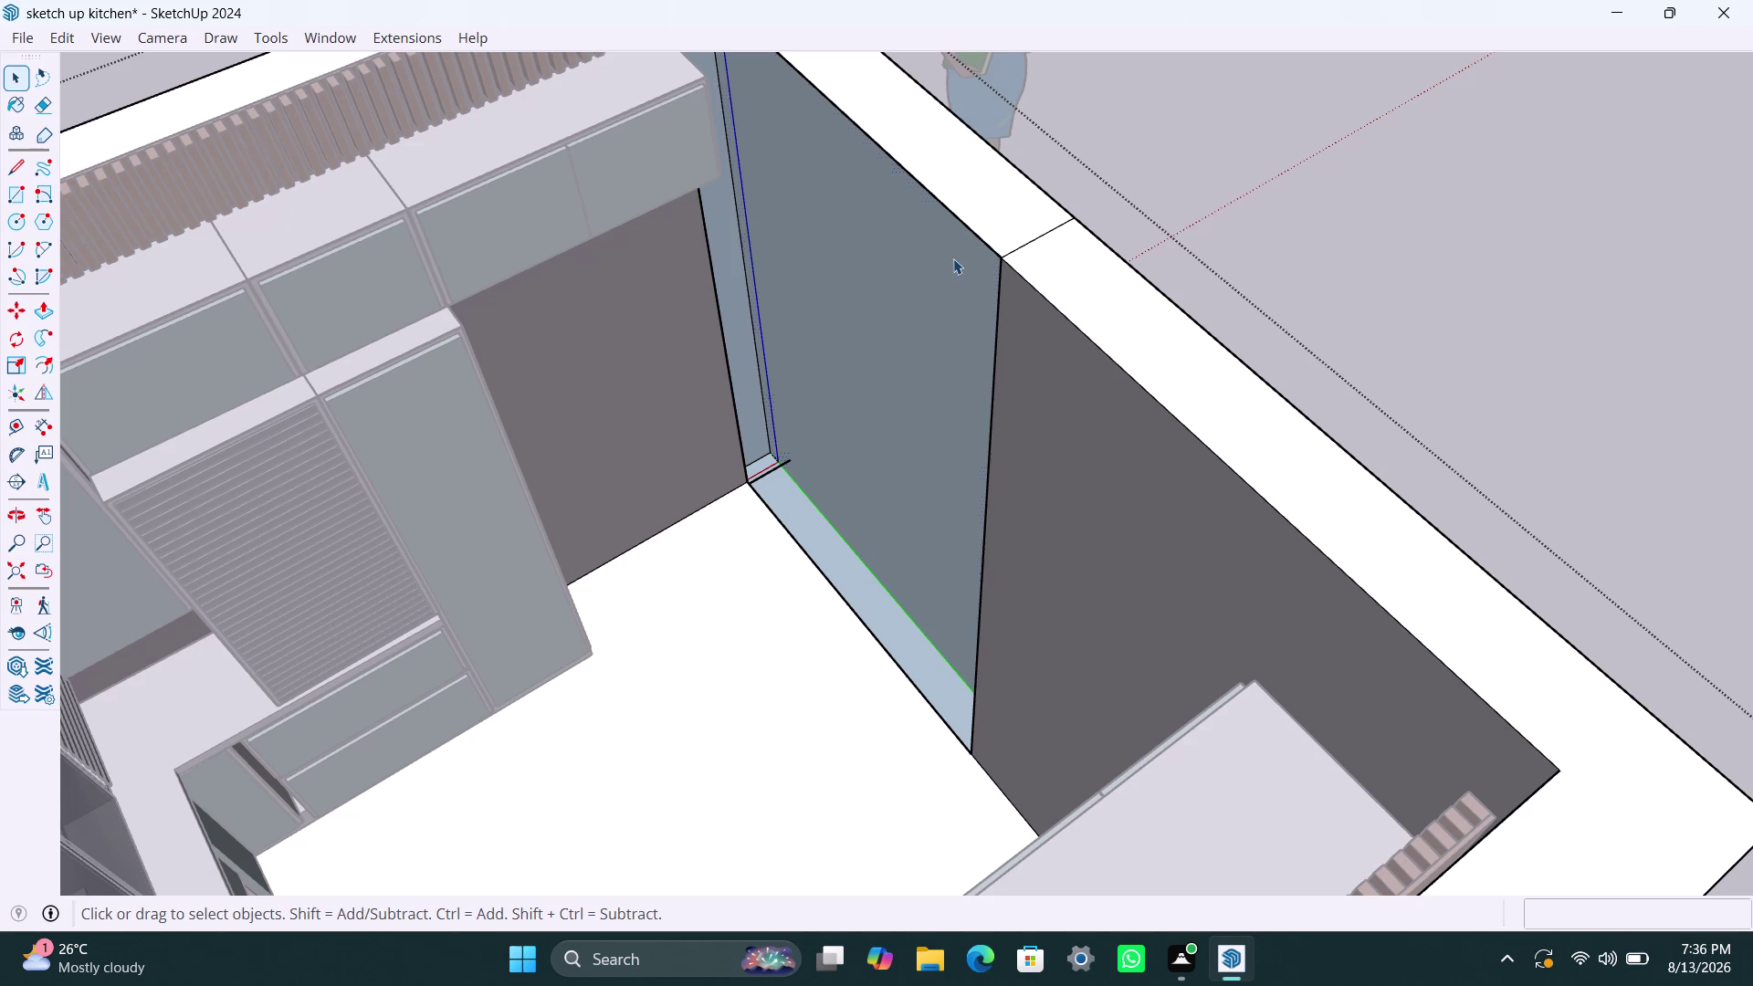
key(Delete)
click(956, 203)
click(957, 219)
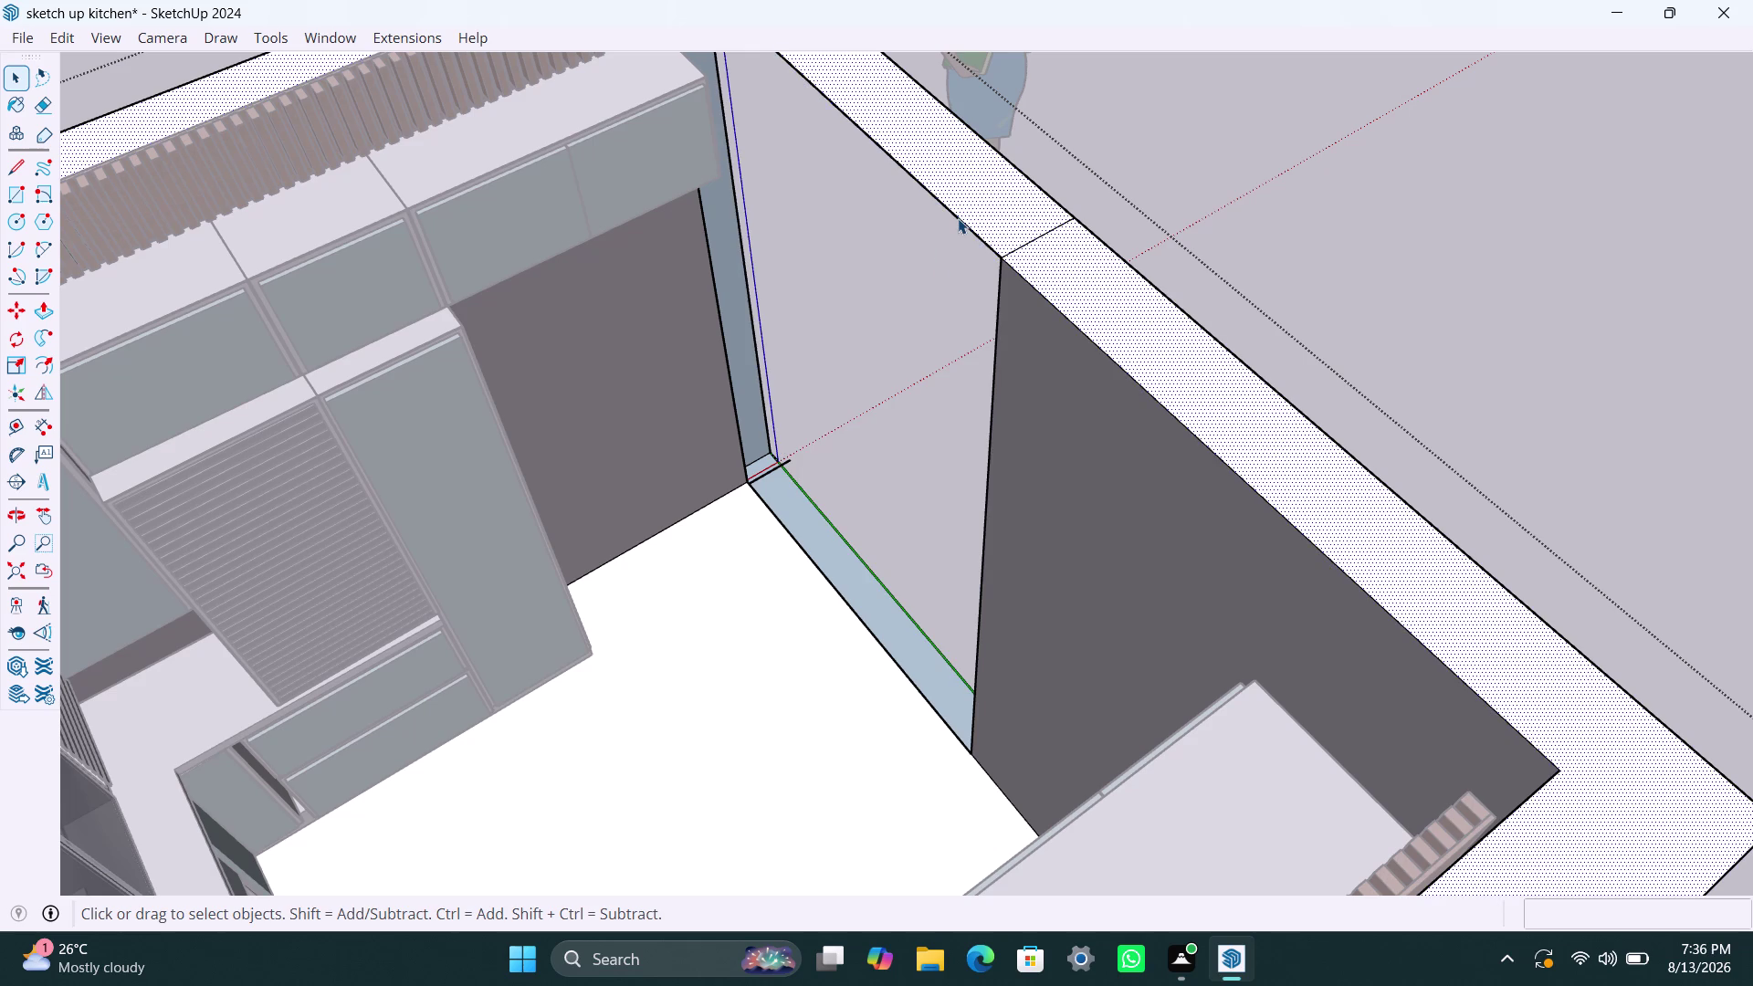
key(Delete)
click(1038, 182)
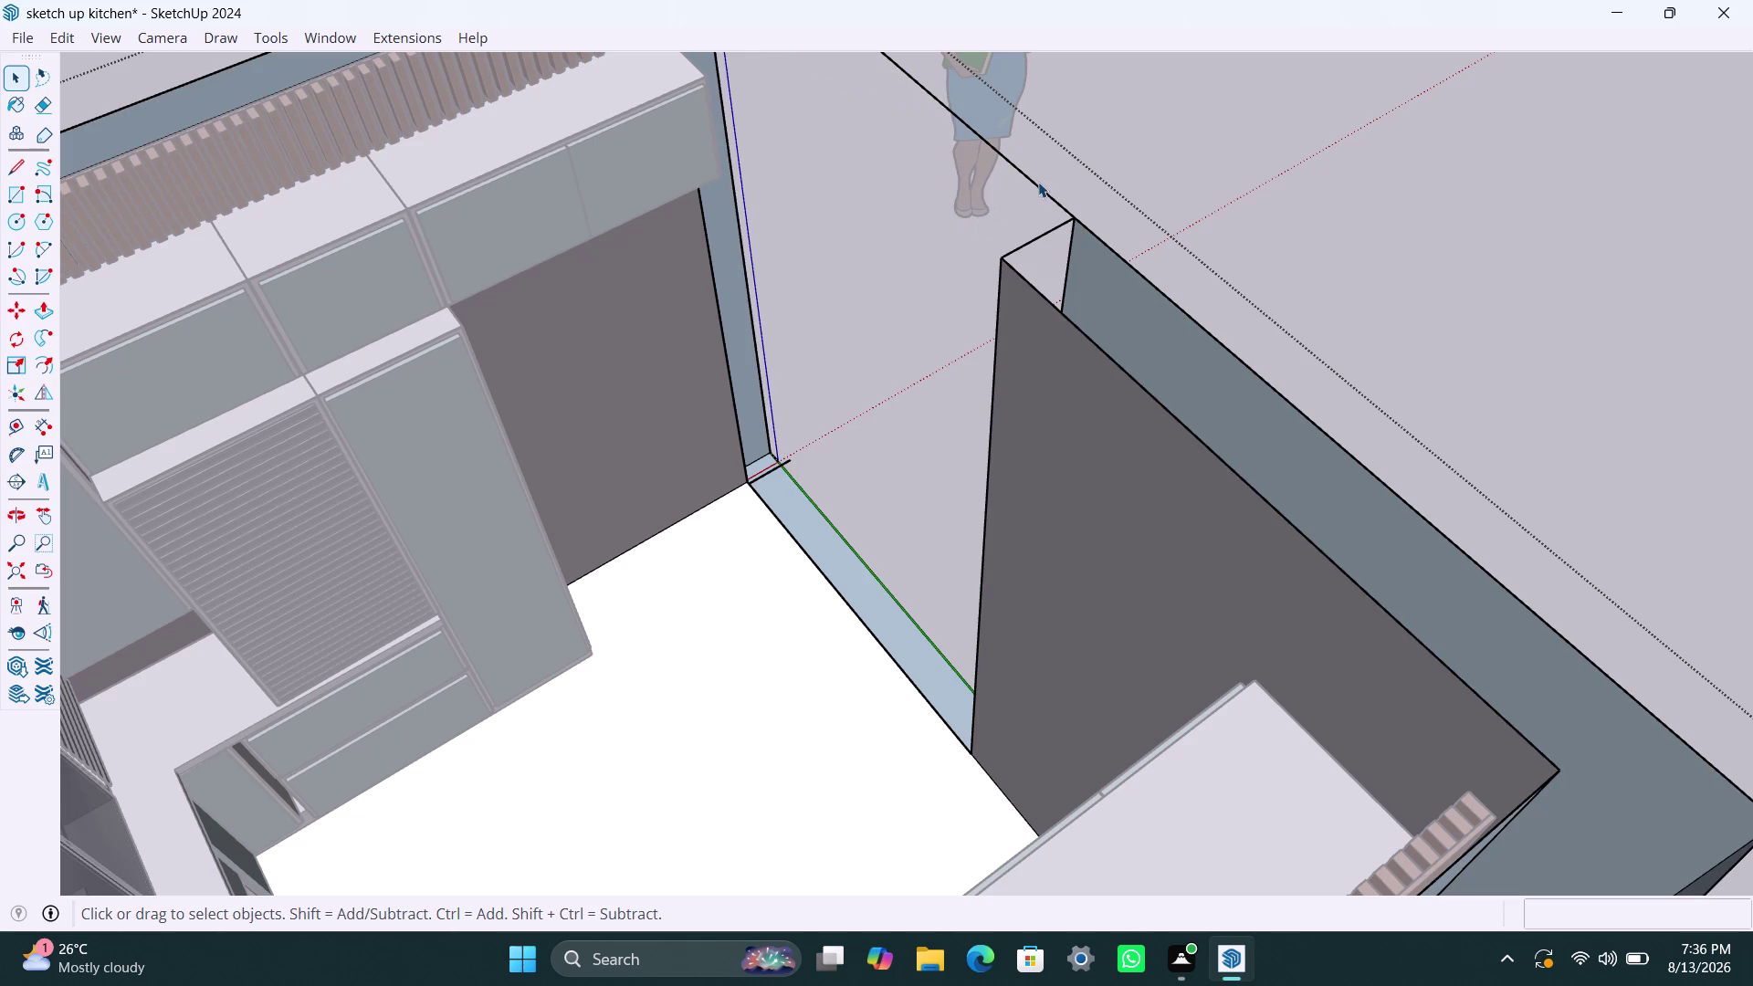
Undo the wall deletions repeatedly, then zoom out to view the room from above.
key(ctrl+z)
key(ctrl+z)
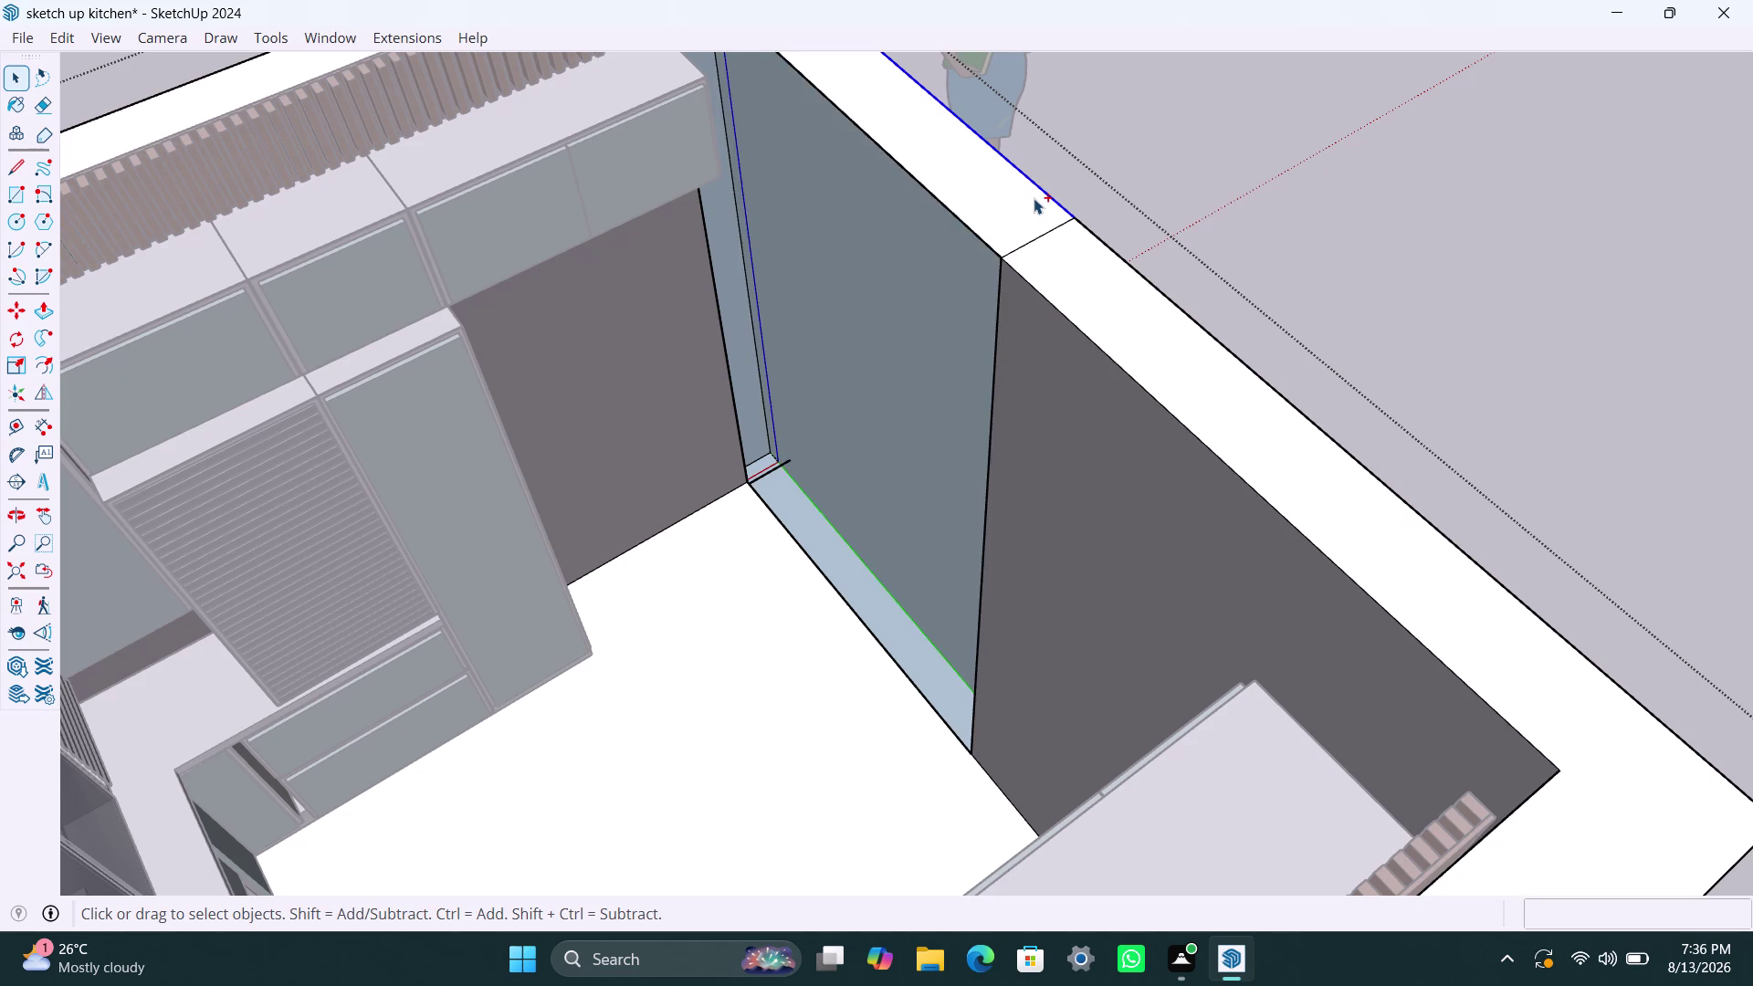
key(ctrl+z)
key(ctrl+z)
key(ctrl+z)
key(ctrl+z)
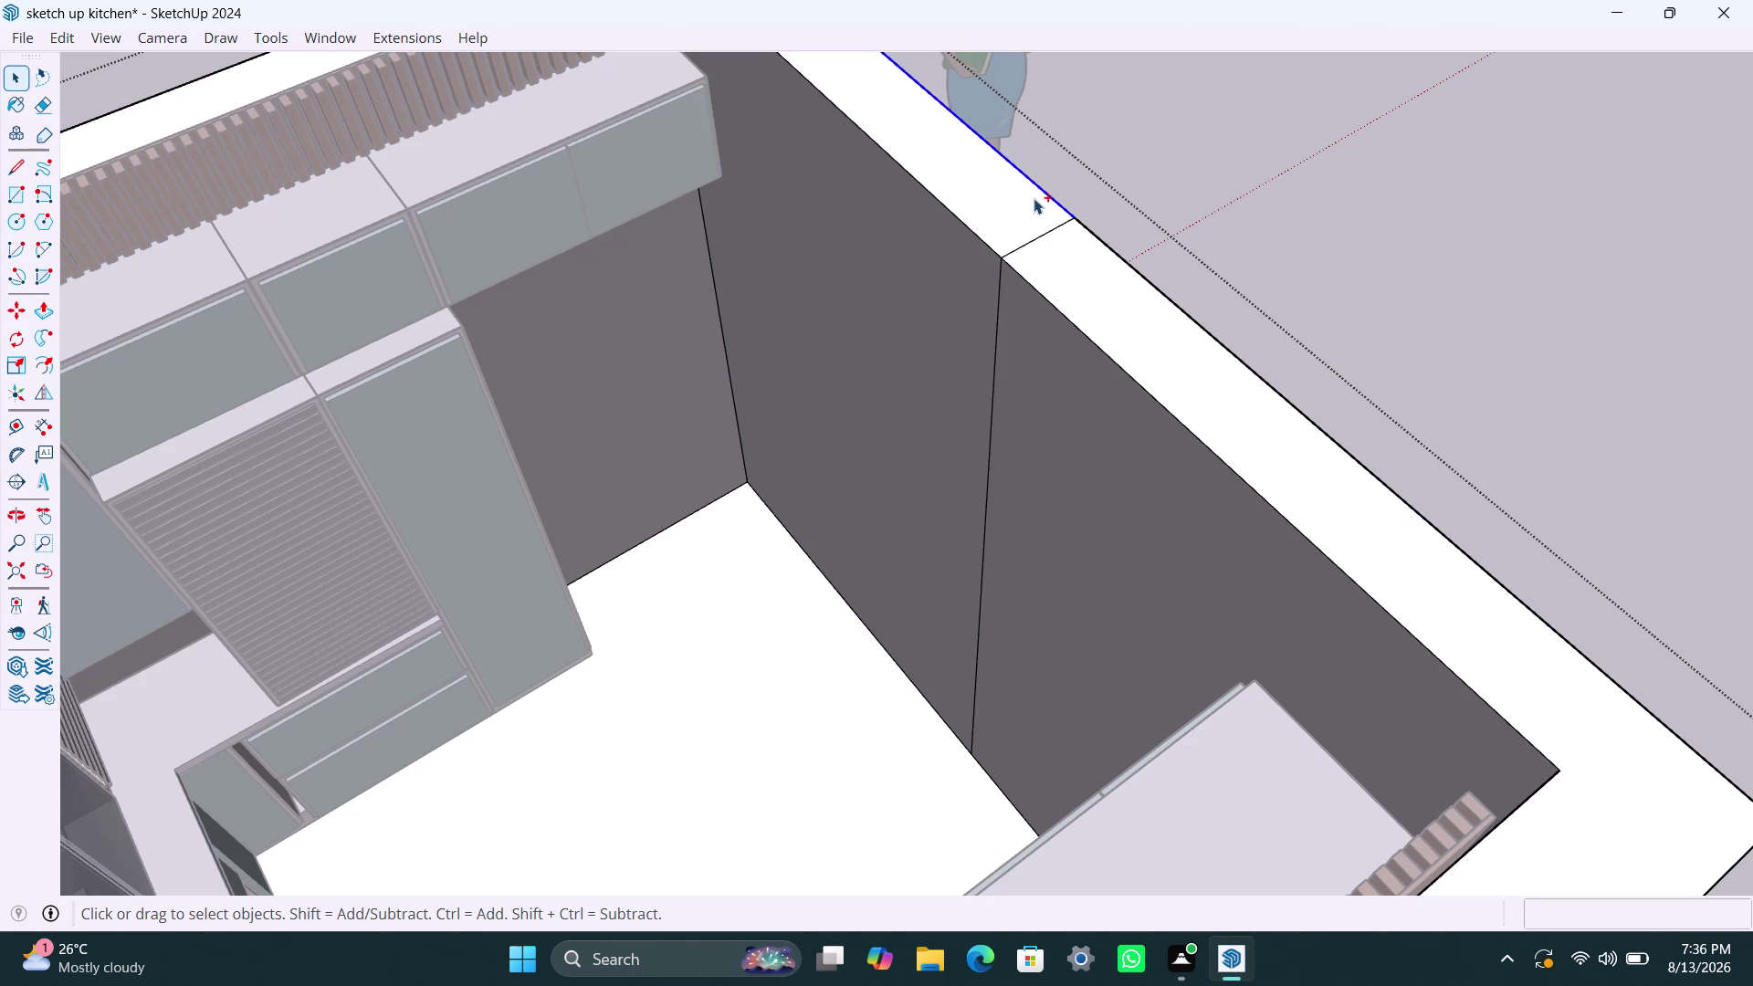
key(ctrl+z)
key(ctrl+z)
key(ctrl+z)
key(ctrl+z)
key(ctrl+z)
key(ctrl+z)
key(ctrl+z)
key(ctrl+z)
key(ctrl+z)
key(ctrl+x)
key(ctrl+z)
key(ctrl+z)
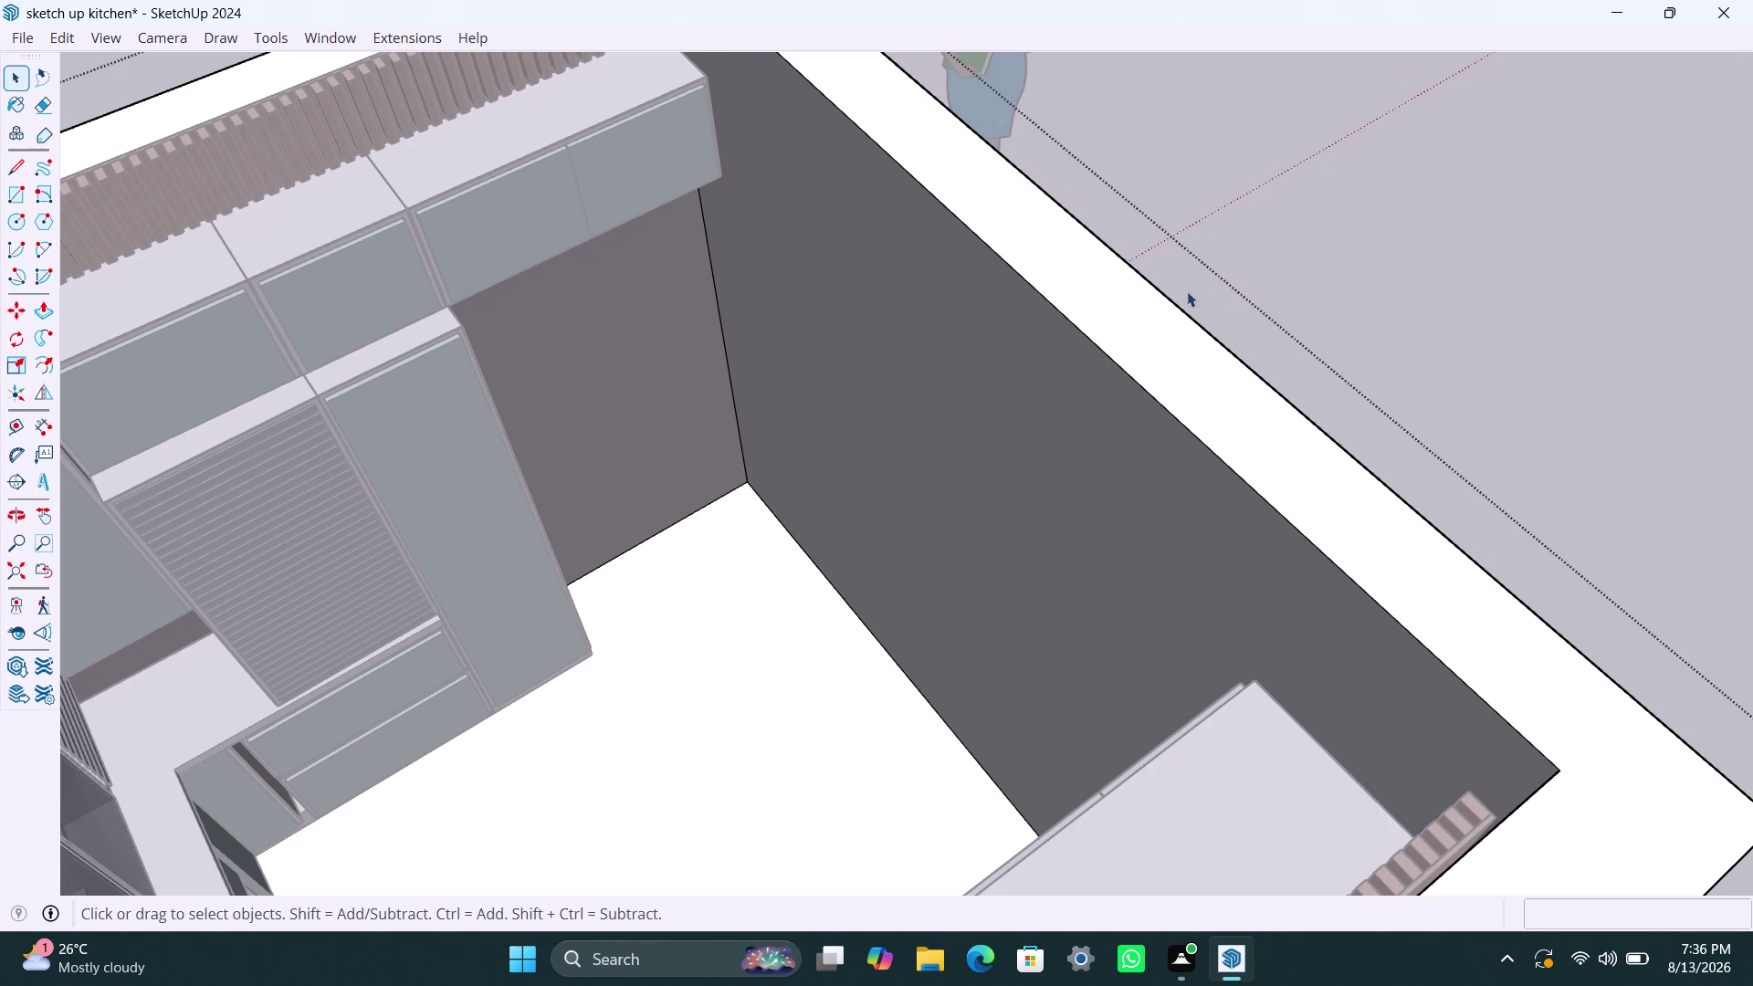
scroll(down, 3)
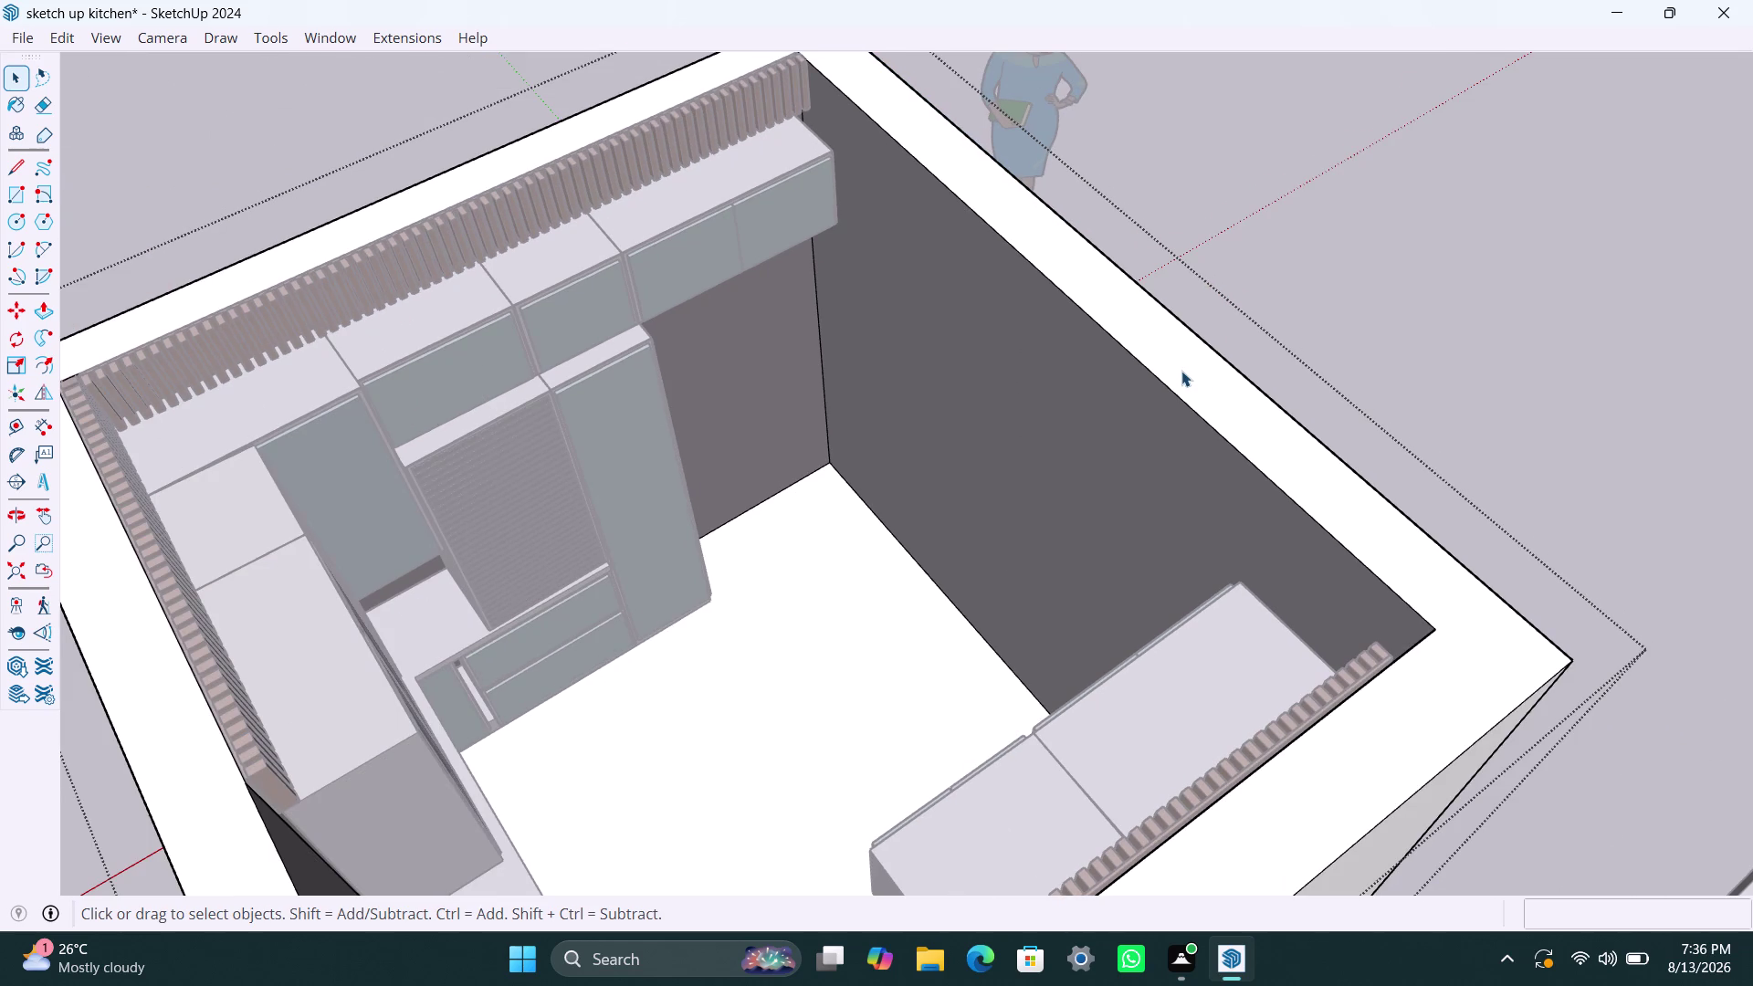
scroll(down, 3)
middle_drag(1357, 422, 1142, 427)
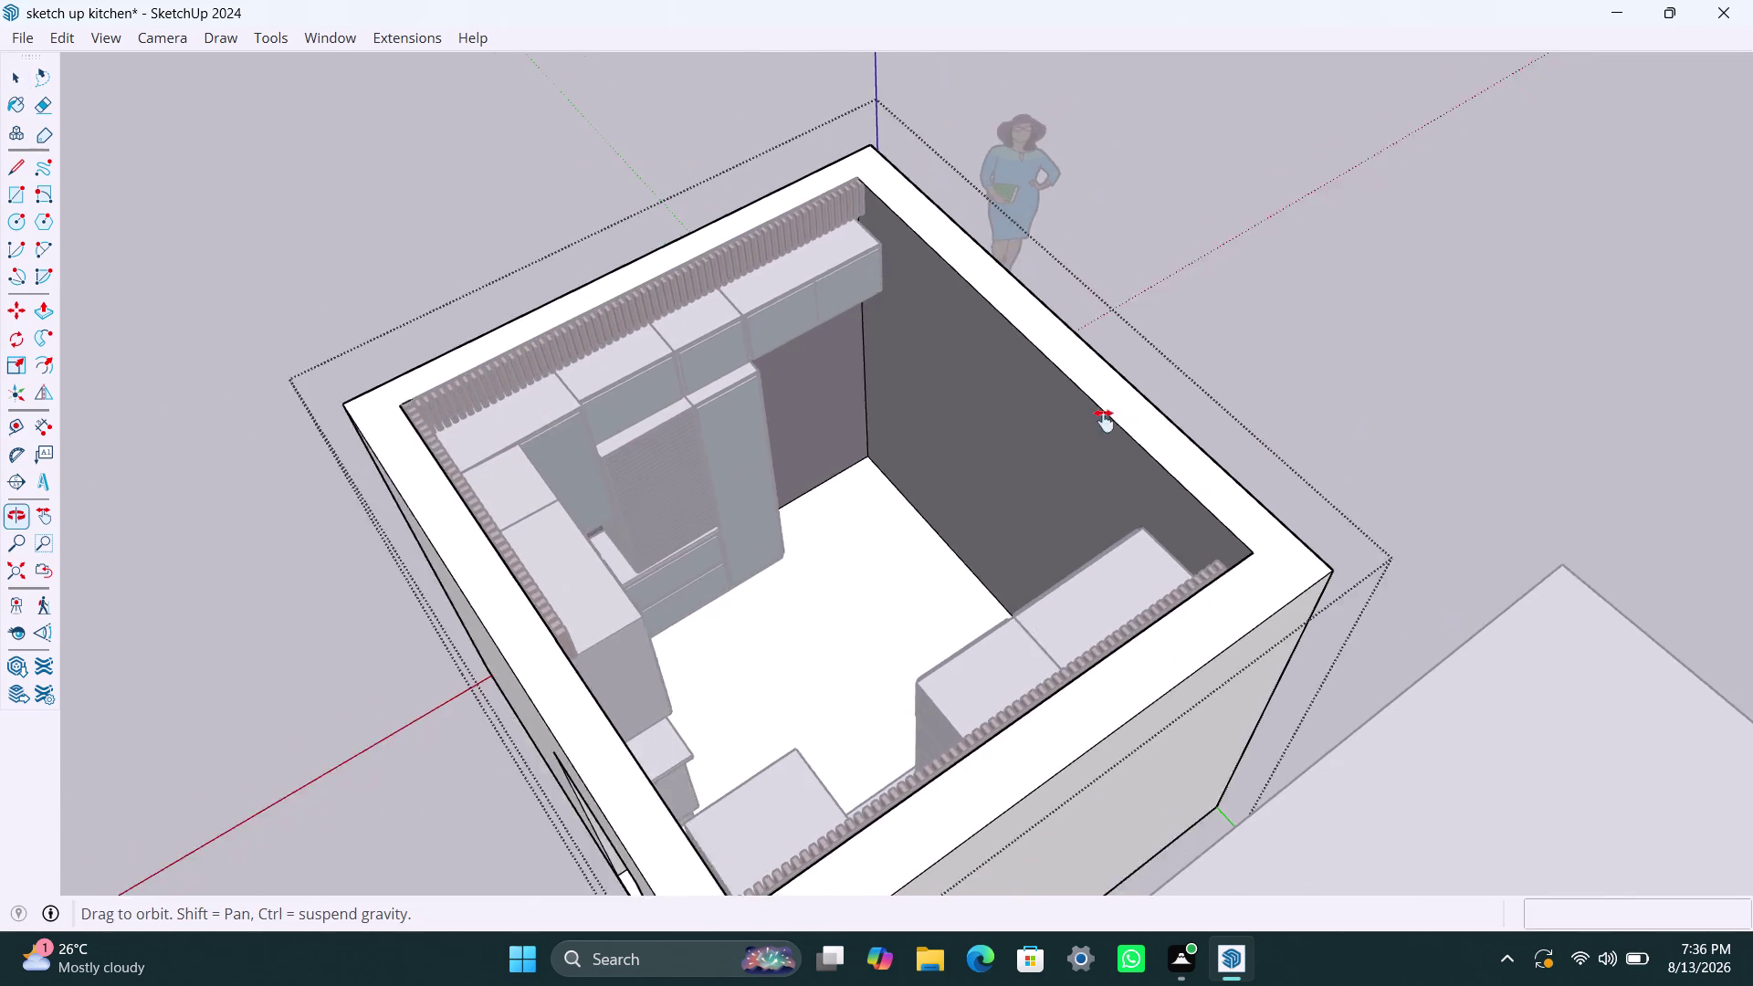
middle_drag(1143, 427, 1054, 409)
scroll(down, 3)
middle_drag(1303, 408, 417, 0)
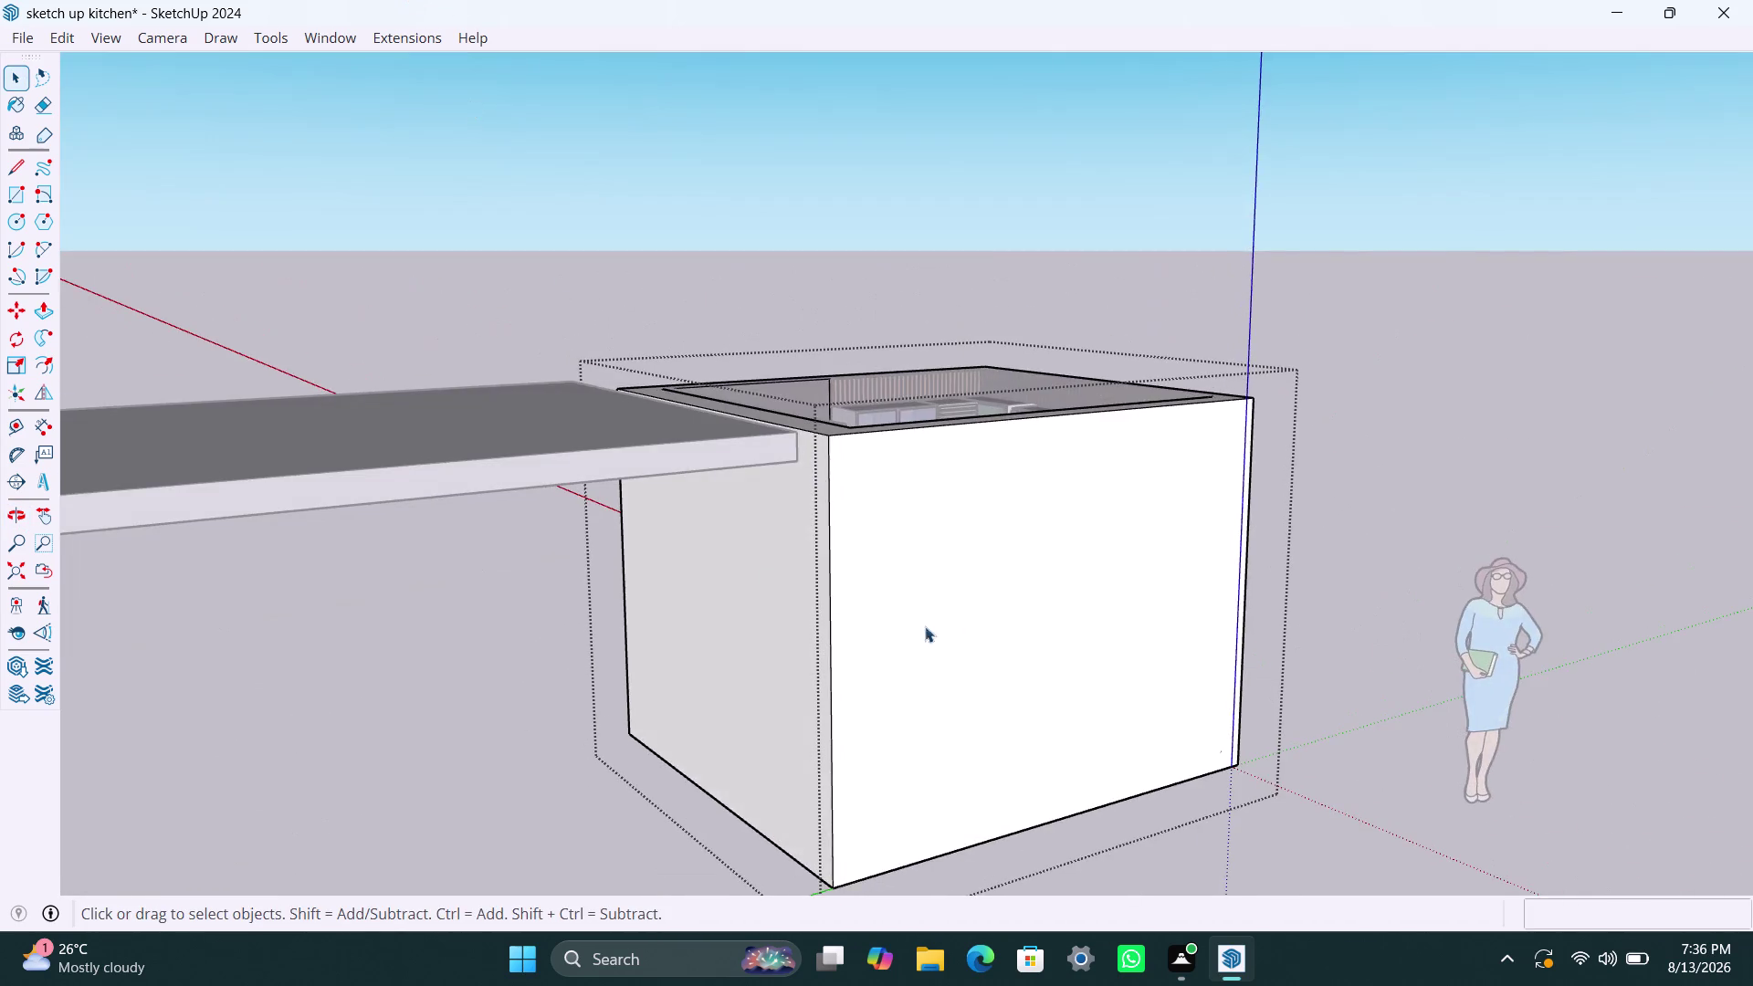
scroll(up, 3)
middle_drag(963, 613, 698, 664)
triple_click(1418, 533)
drag(1422, 533, 1422, 524)
drag(1402, 346, 1405, 332)
double_click(1405, 333)
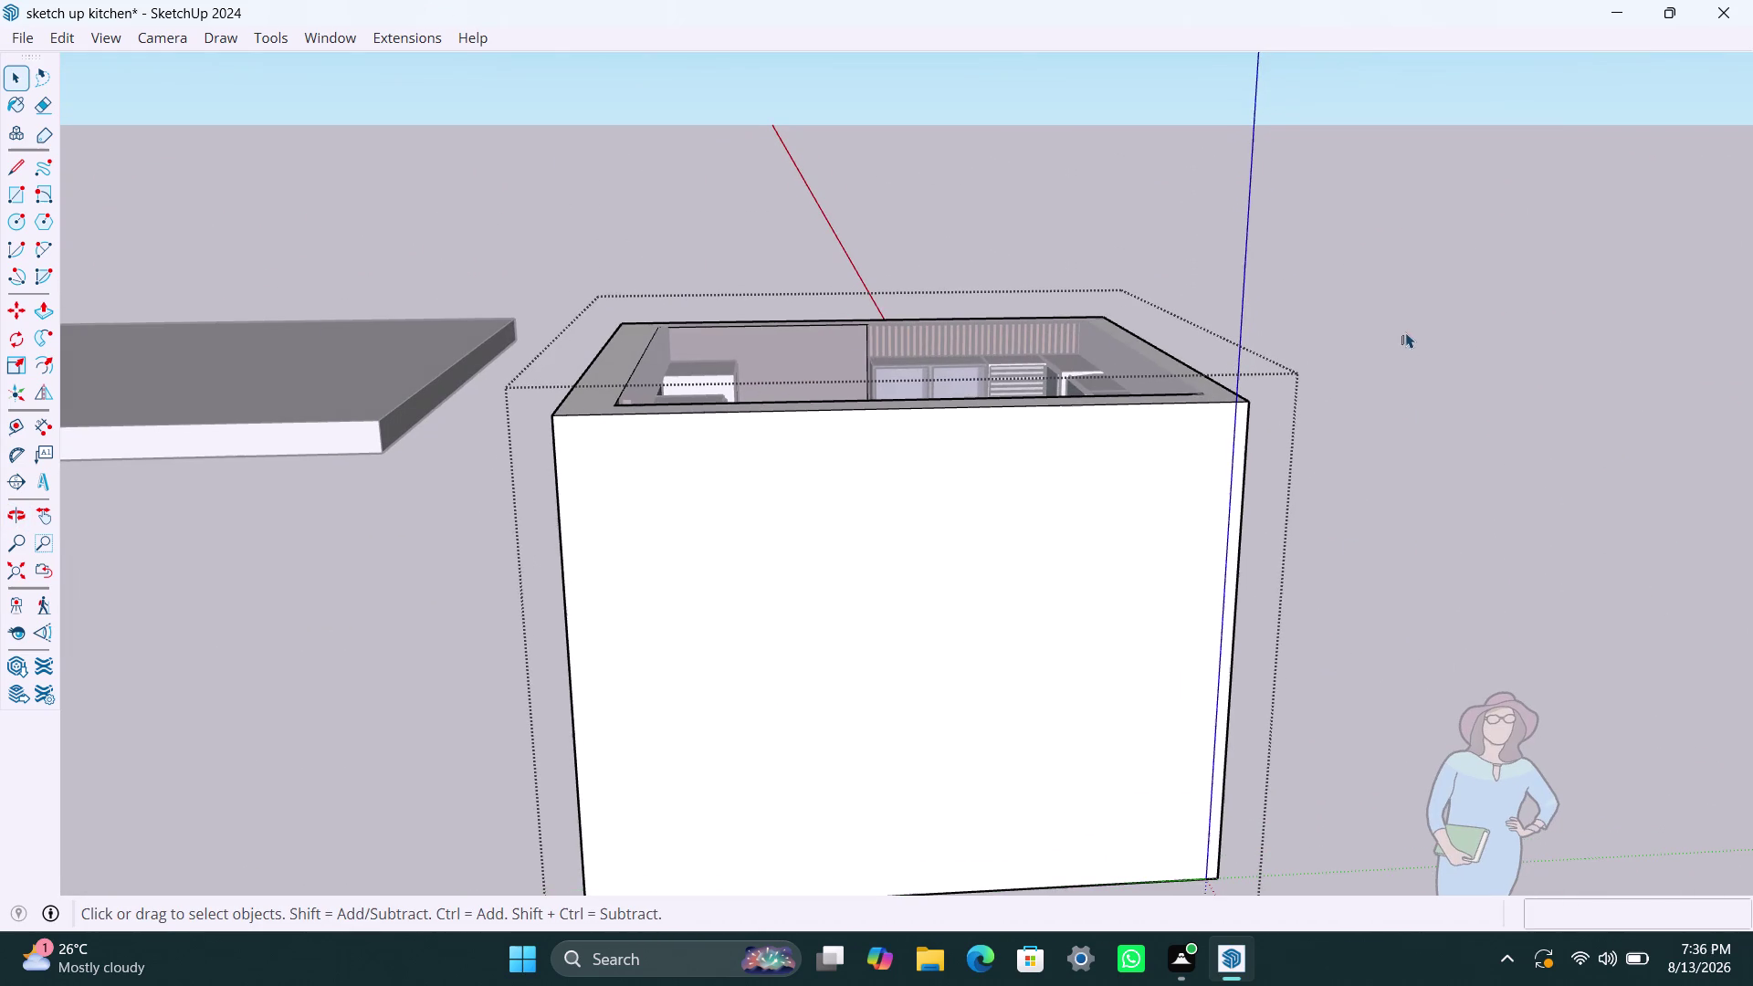
scroll(down, 3)
middle_drag(978, 422, 888, 891)
scroll(up, 3)
middle_drag(931, 628, 769, 796)
scroll(up, 3)
middle_drag(954, 723, 450, 610)
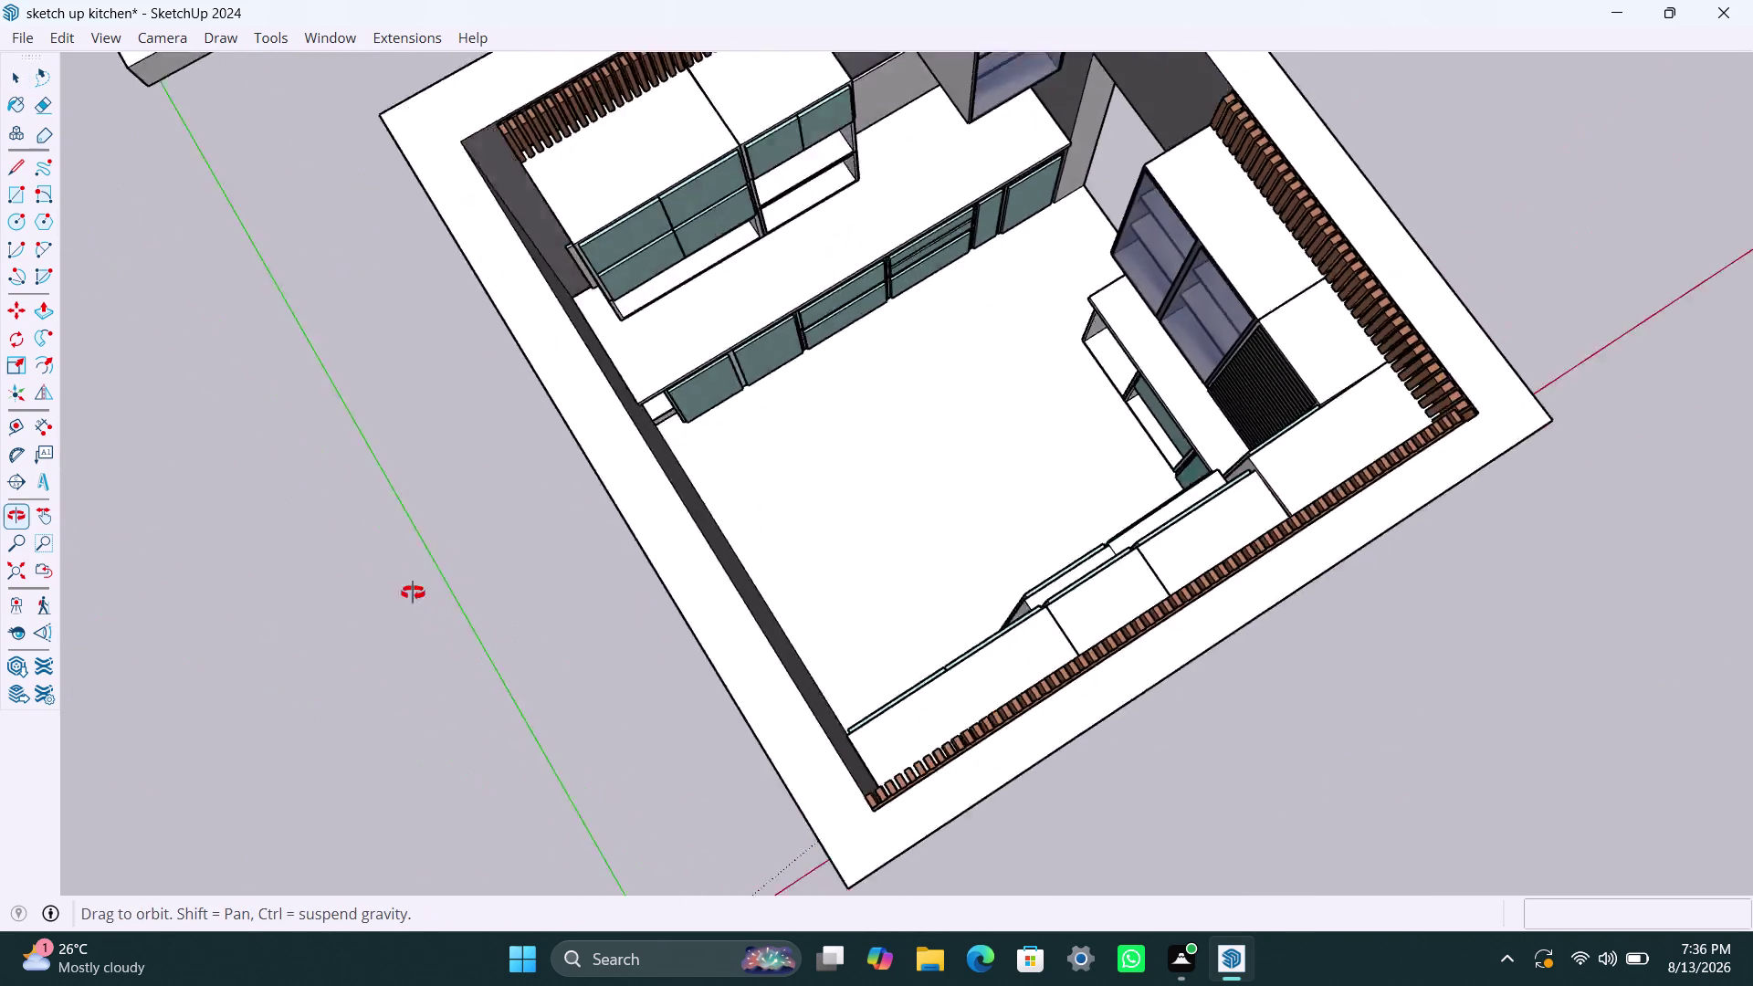
middle_drag(449, 610, 412, 592)
scroll(up, 3)
middle_drag(862, 577, 450, 491)
scroll(down, 3)
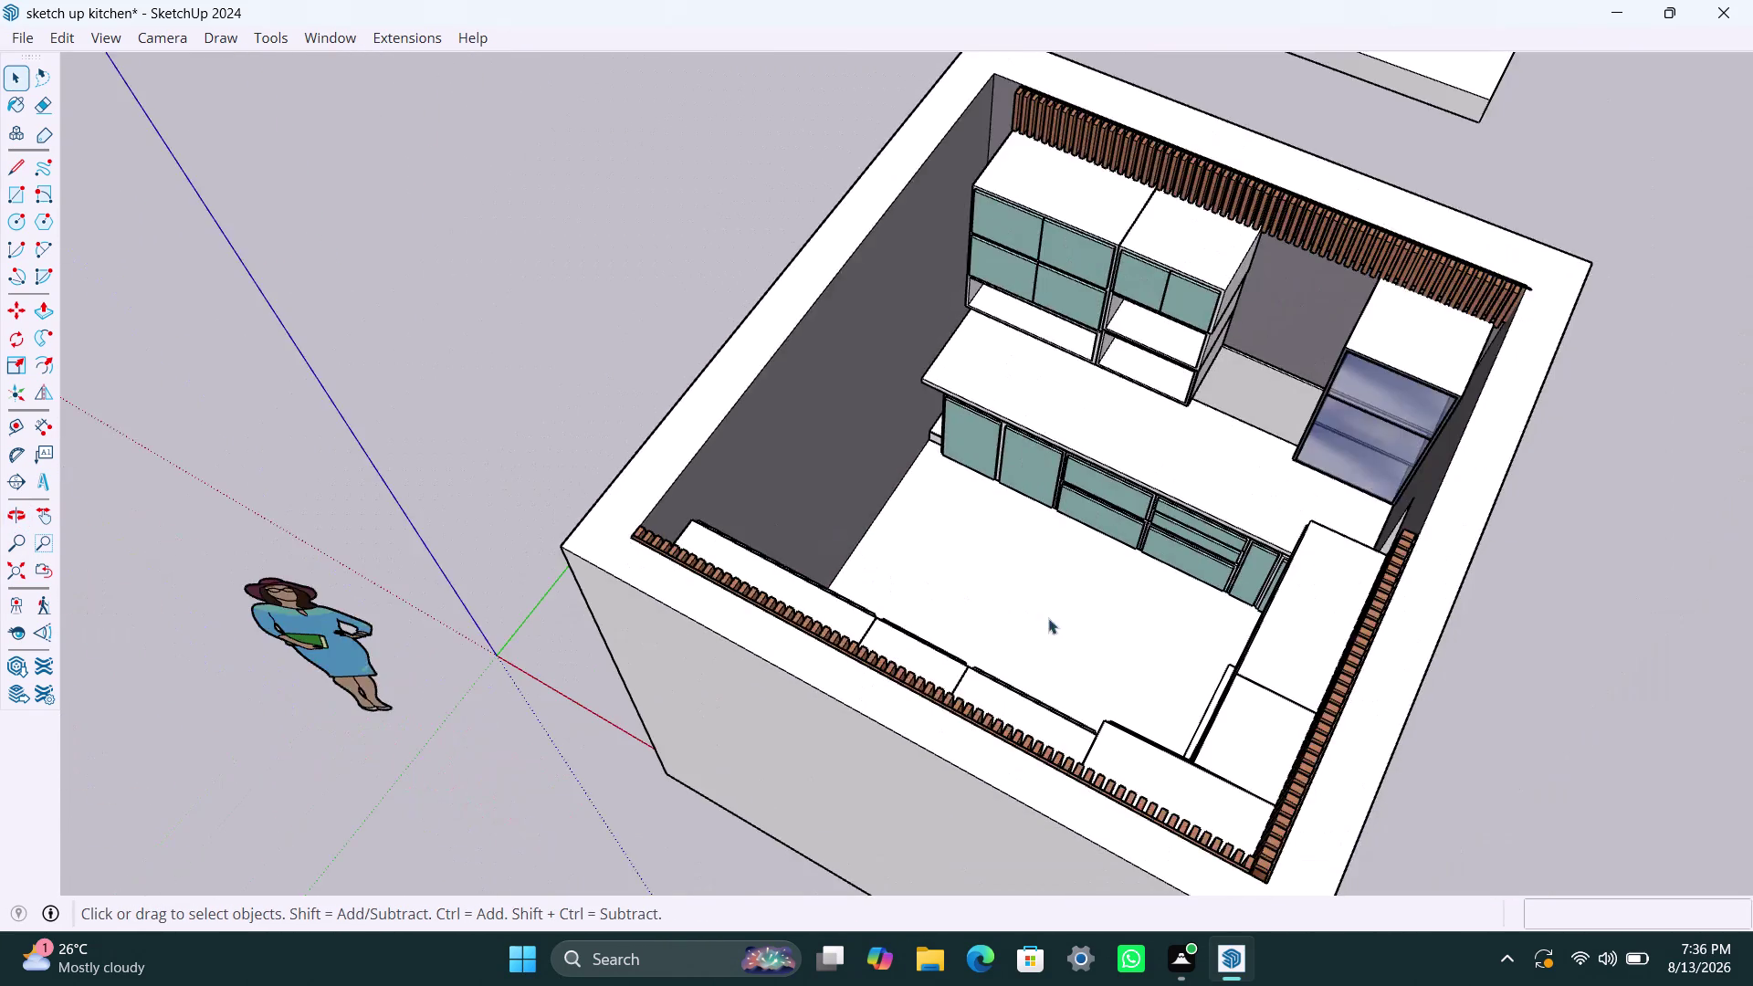
scroll(down, 3)
middle_drag(1072, 632, 1363, 618)
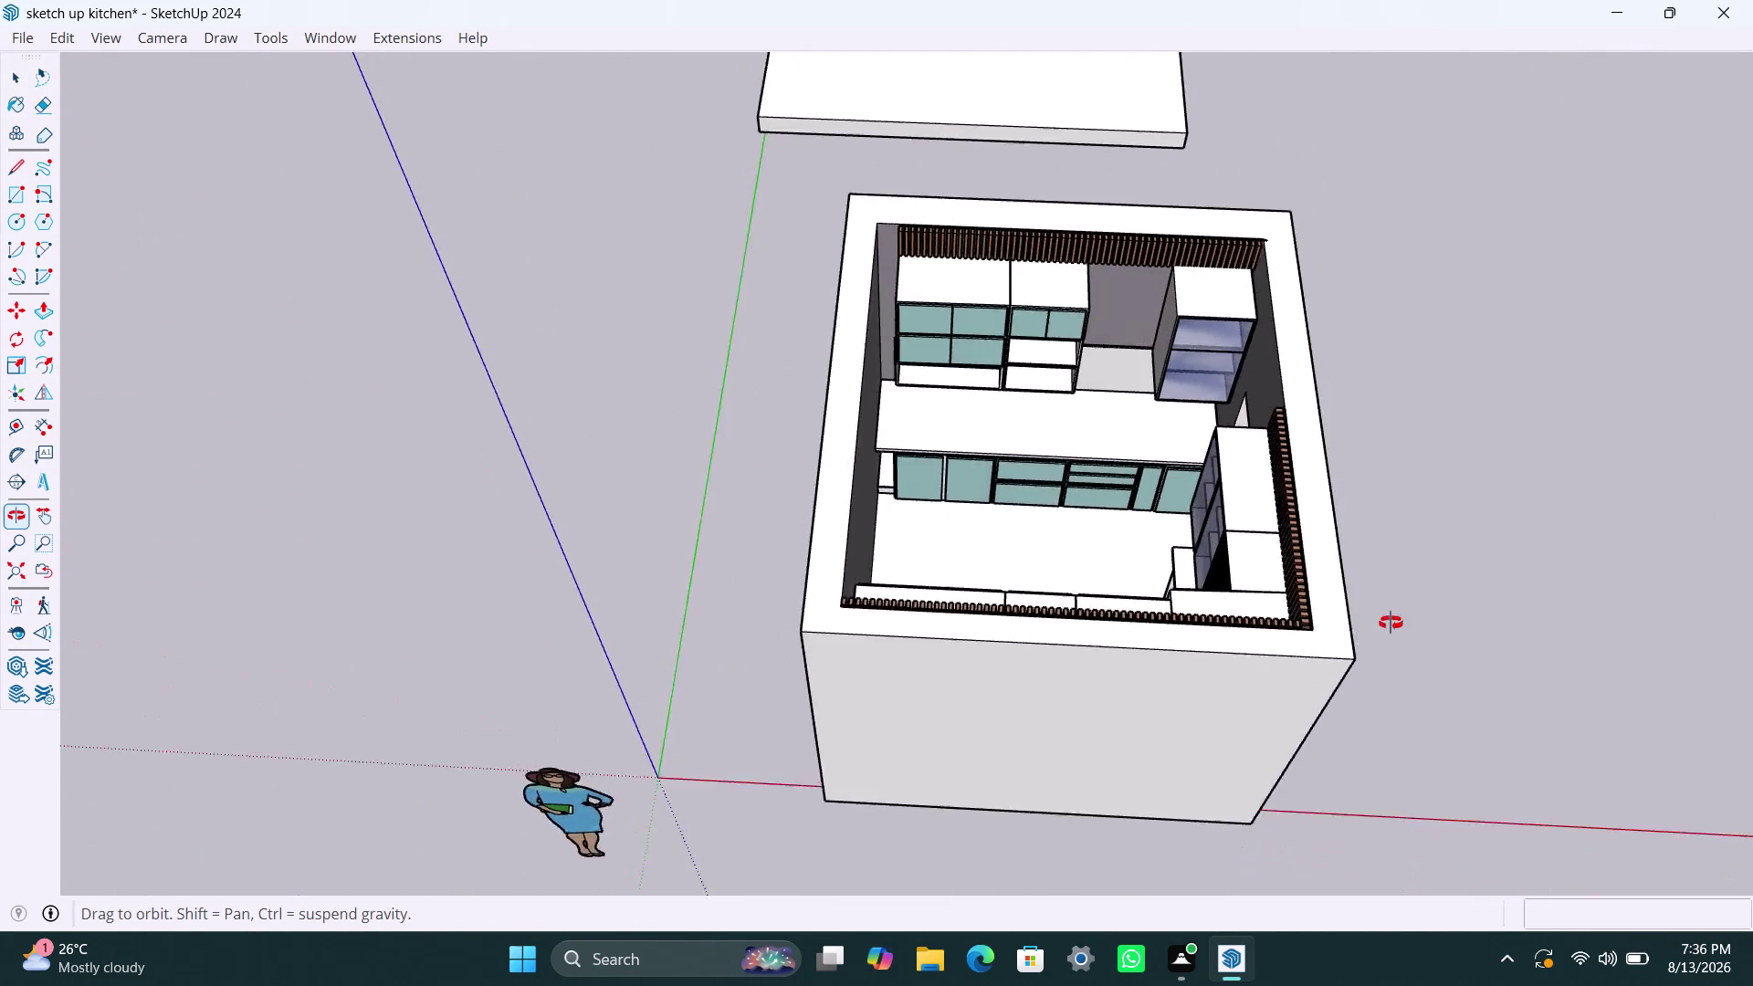
middle_drag(1363, 618, 1752, 654)
scroll(down, 3)
middle_drag(766, 552, 1444, 607)
scroll(down, 3)
middle_drag(1151, 520, 914, 501)
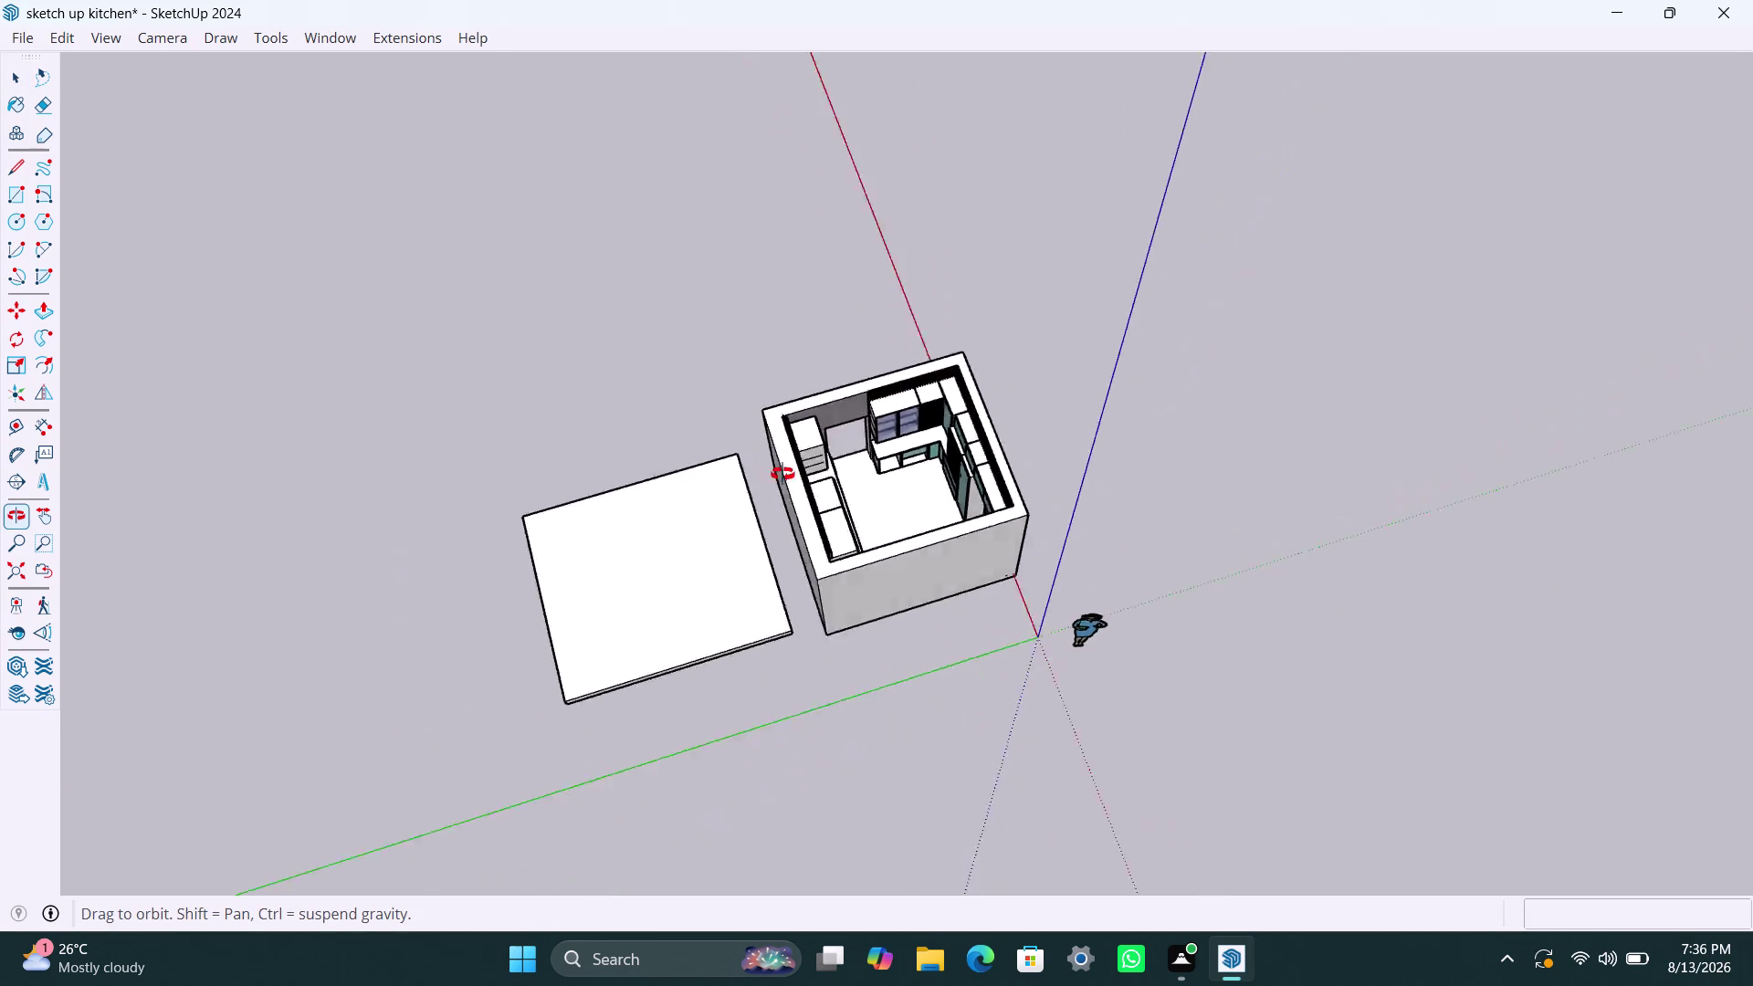
middle_drag(914, 500, 479, 365)
scroll(up, 3)
middle_drag(1072, 514, 564, 474)
scroll(up, 3)
middle_drag(953, 518, 959, 528)
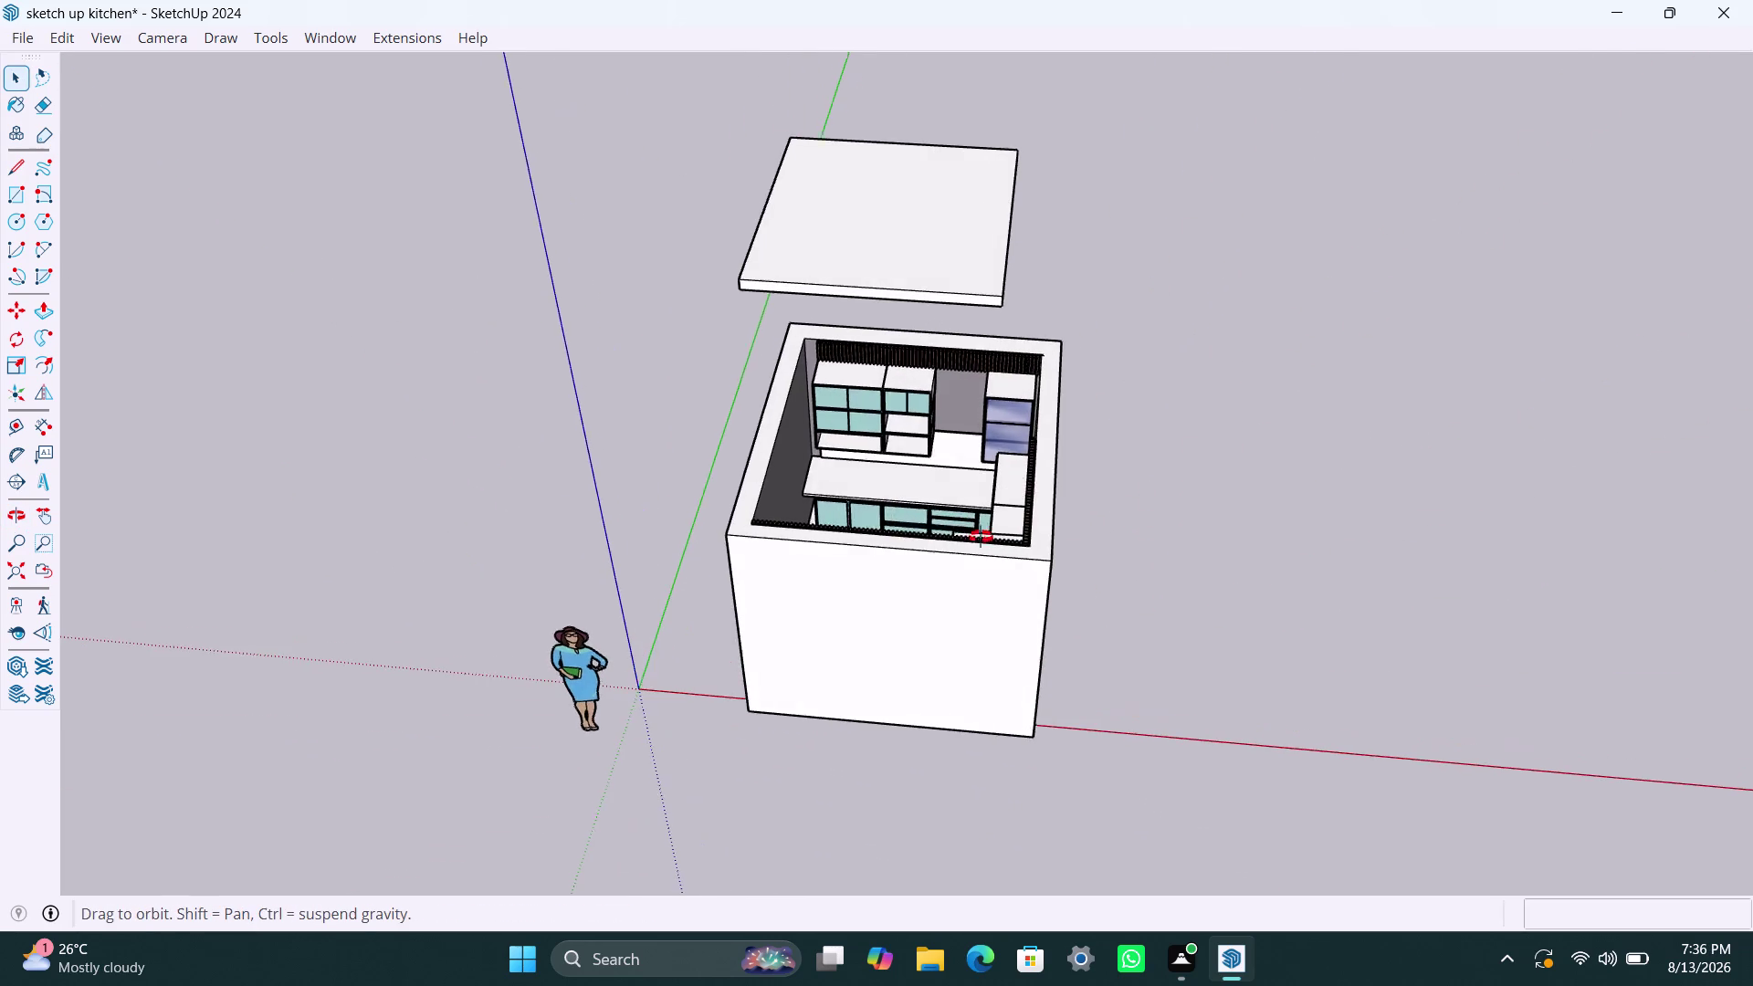
middle_drag(960, 528, 1752, 577)
scroll(up, 3)
middle_drag(842, 500, 1087, 591)
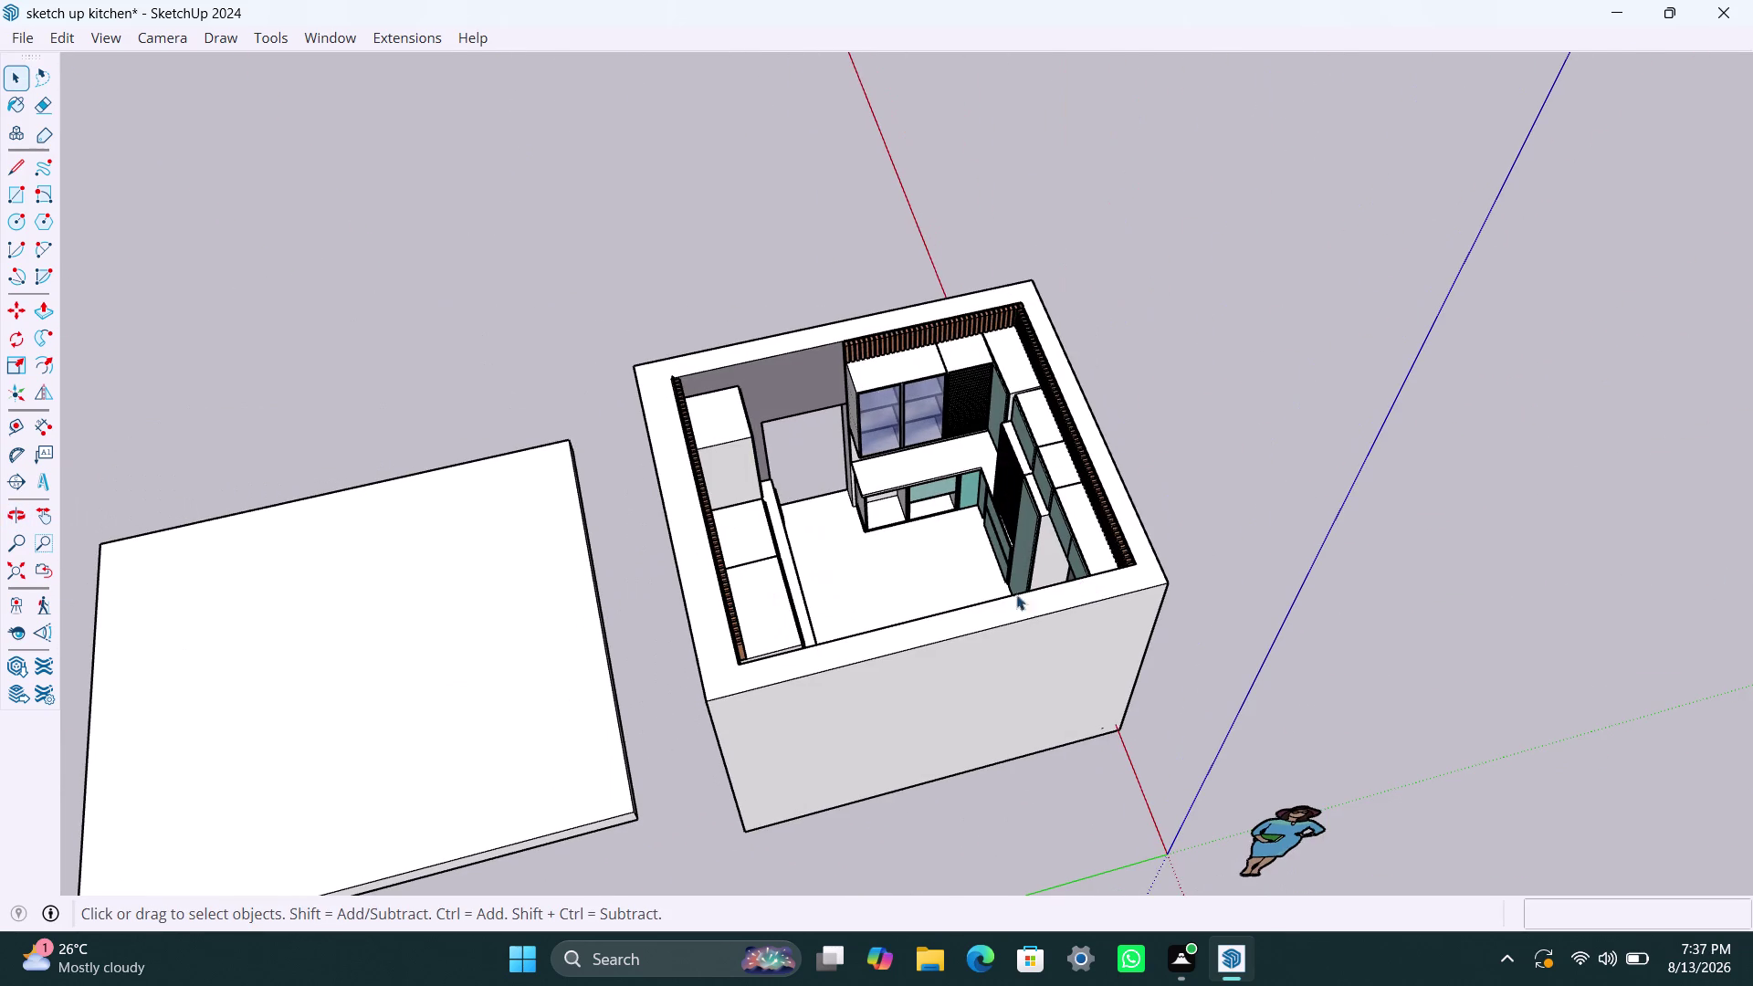
scroll(down, 3)
scroll(up, 3)
middle_drag(970, 585, 492, 561)
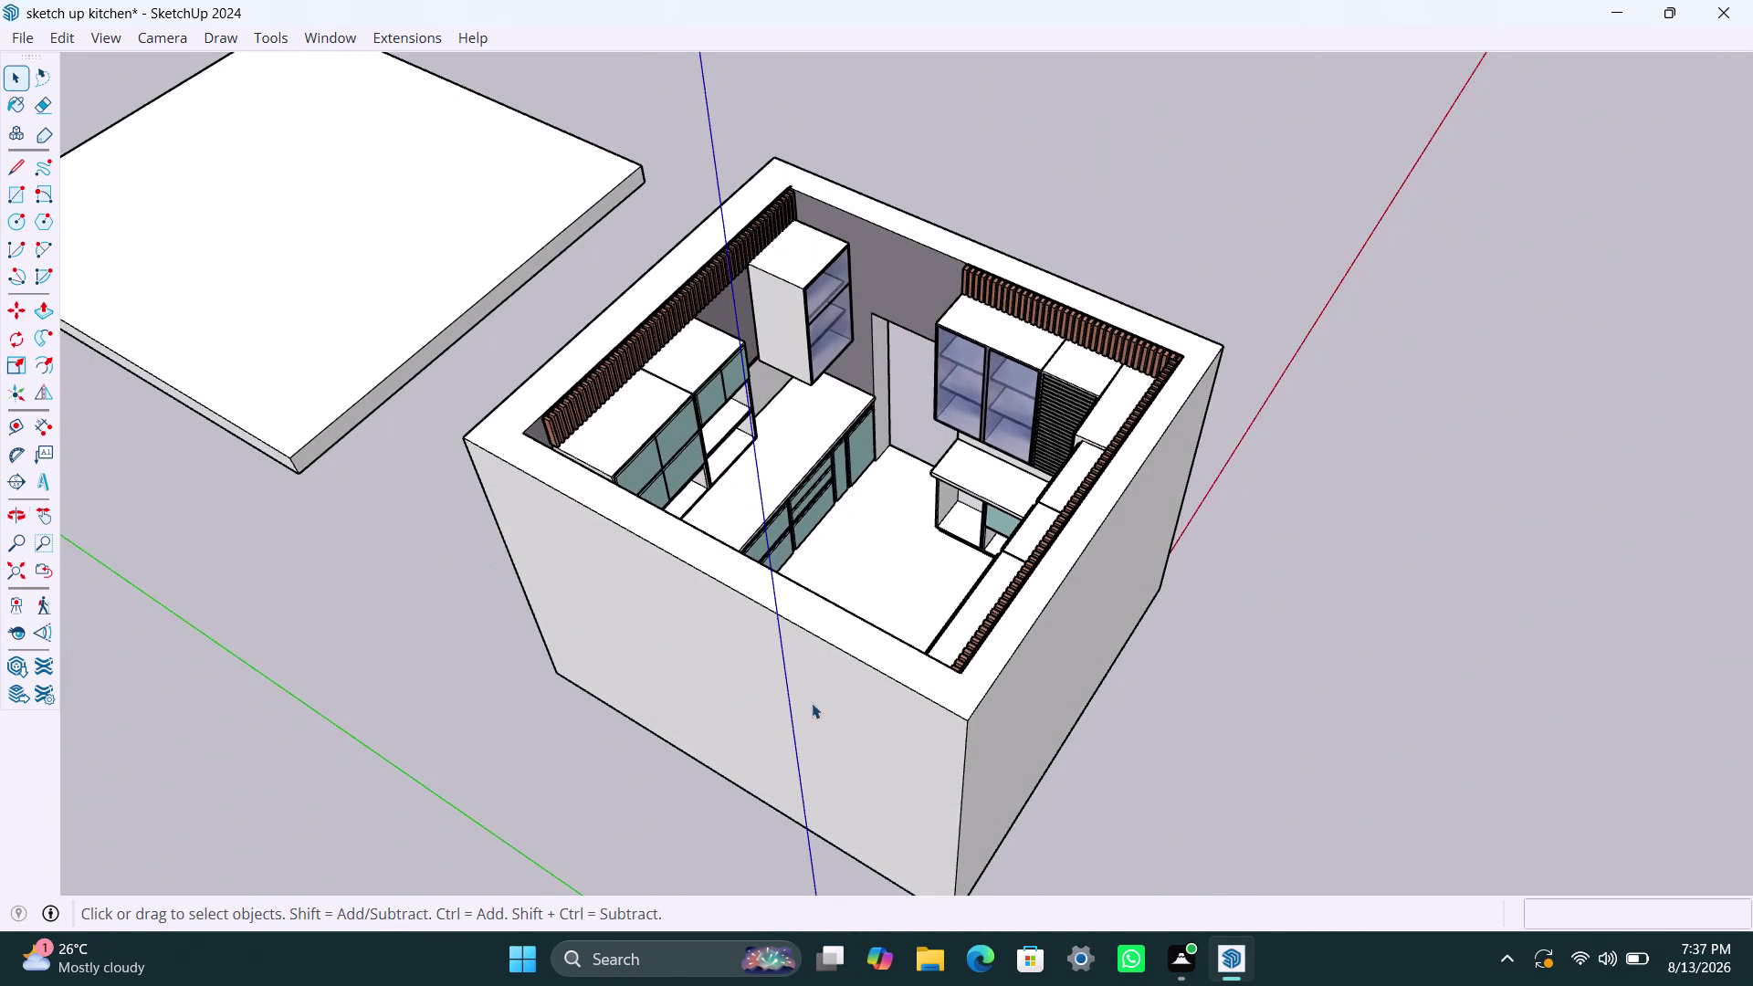
scroll(down, 3)
middle_drag(863, 680, 889, 701)
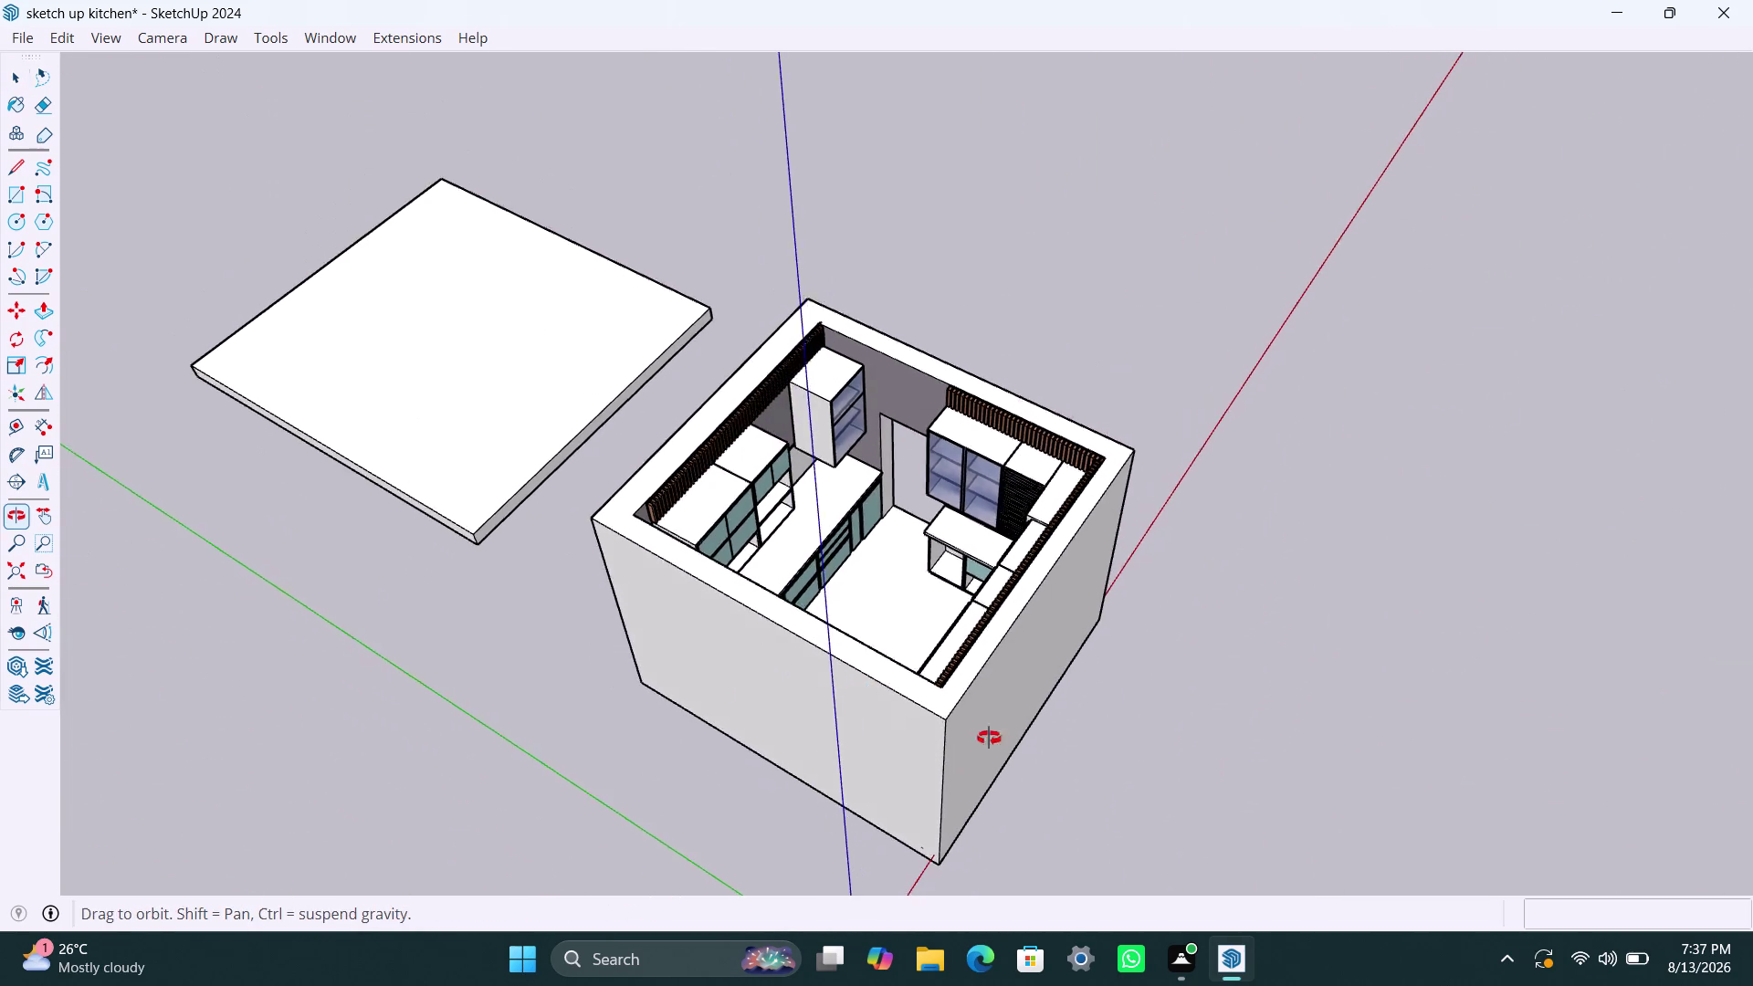
middle_drag(889, 702, 1585, 742)
scroll(up, 3)
middle_drag(897, 553, 1412, 610)
scroll(up, 3)
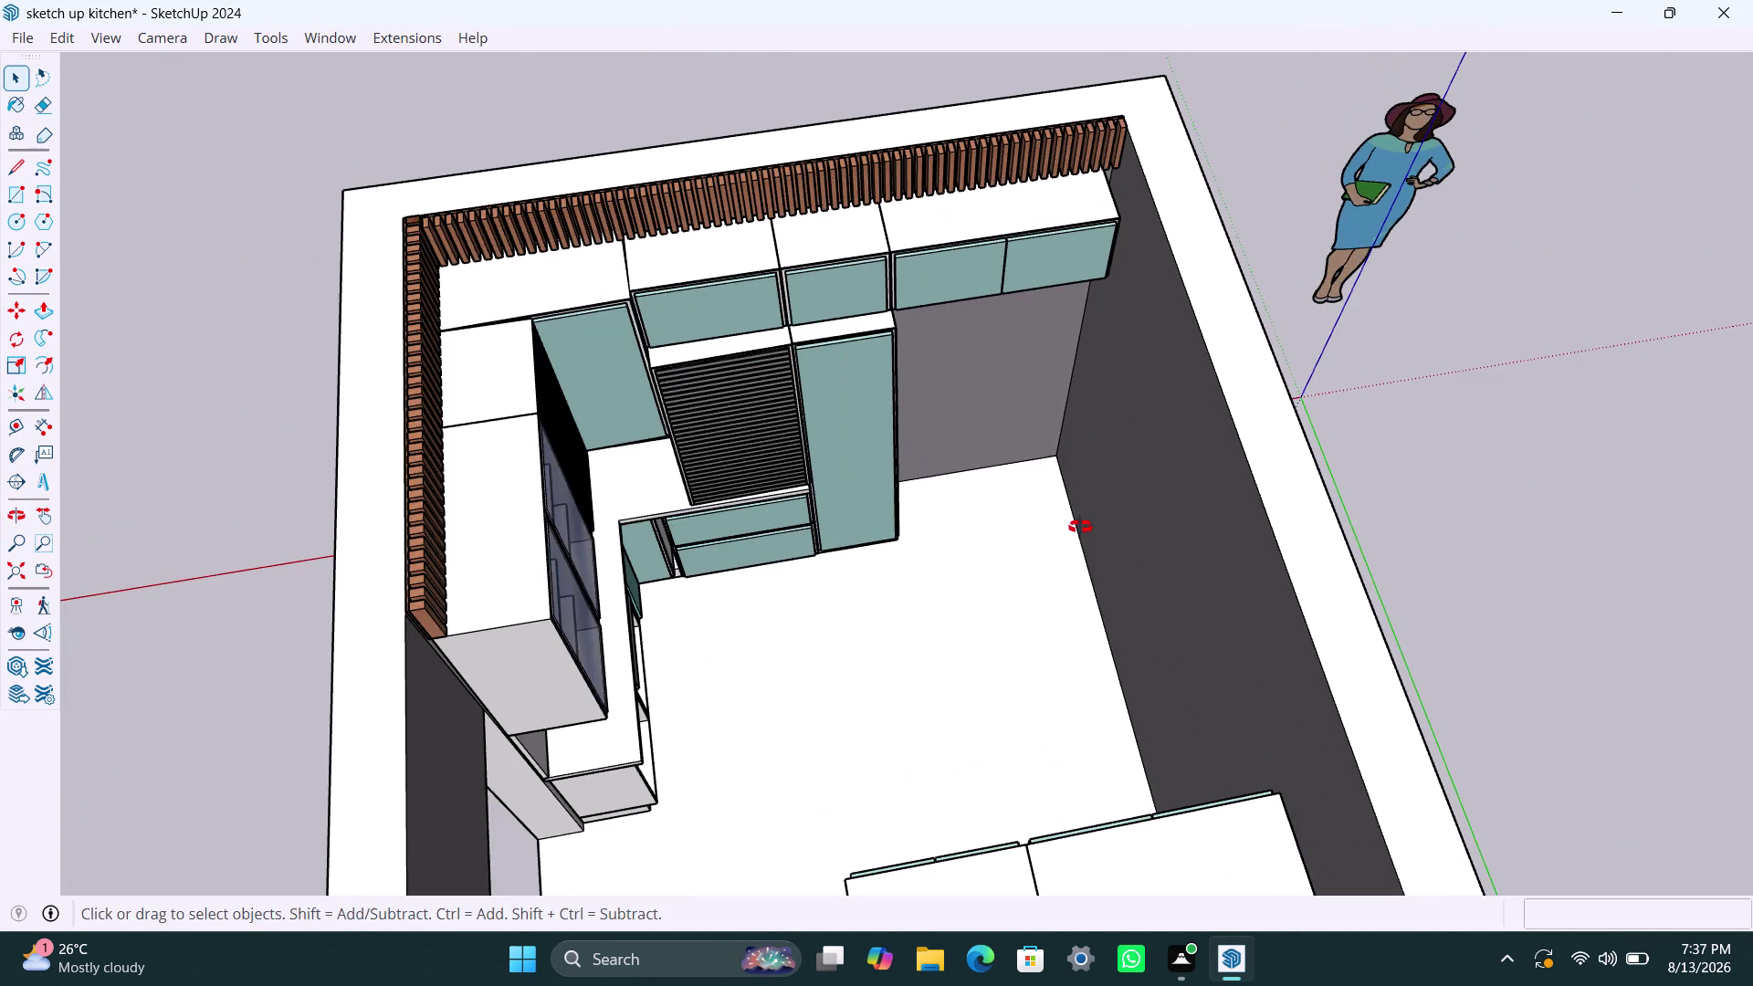
scroll(up, 3)
middle_drag(875, 603, 962, 657)
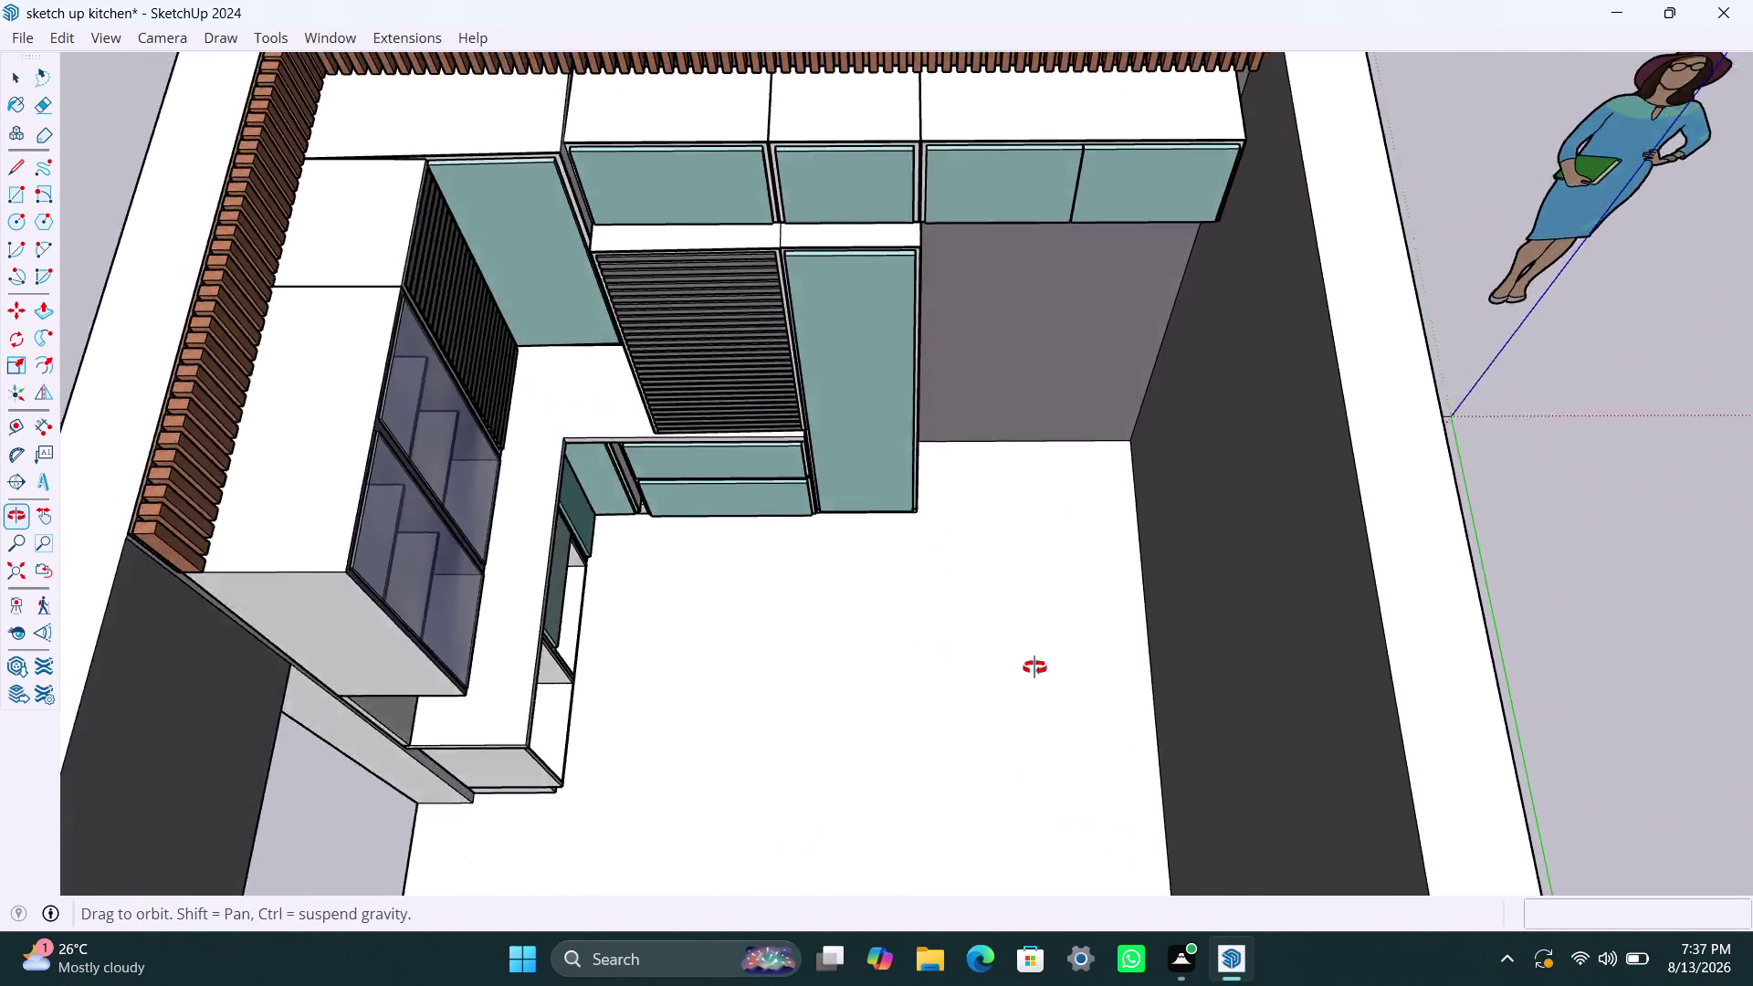
middle_drag(962, 657, 1631, 543)
scroll(down, 3)
middle_drag(1016, 434, 1121, 476)
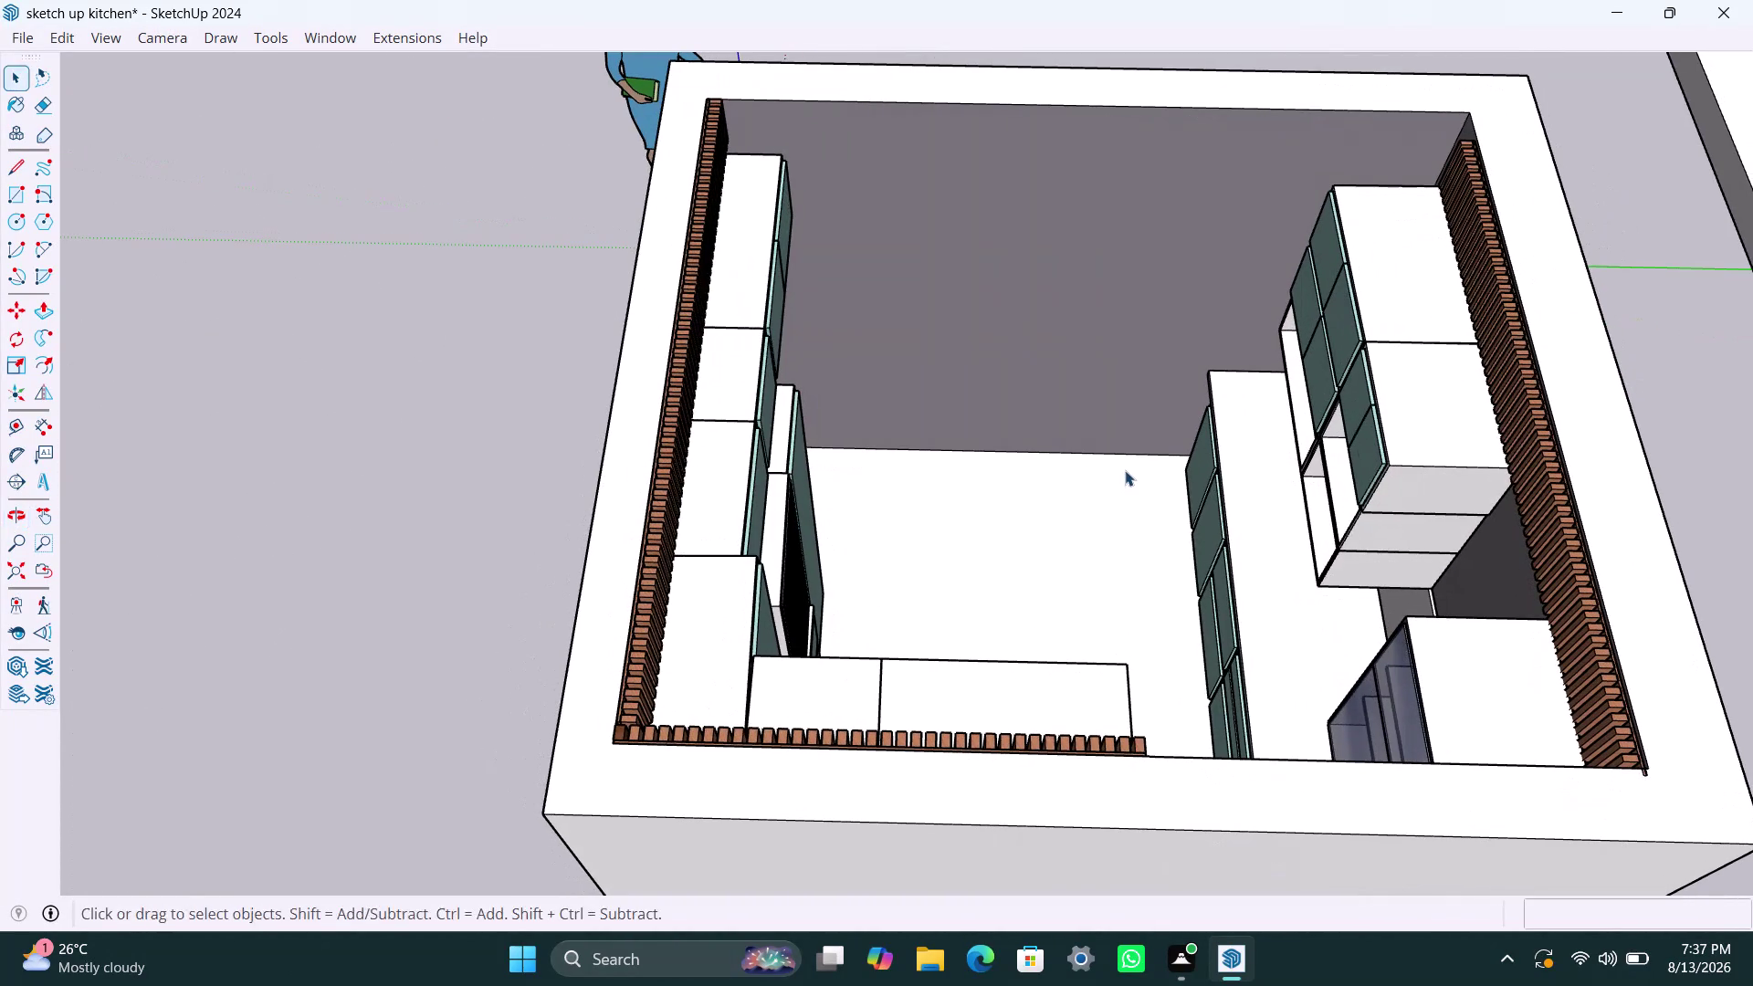
key(r)
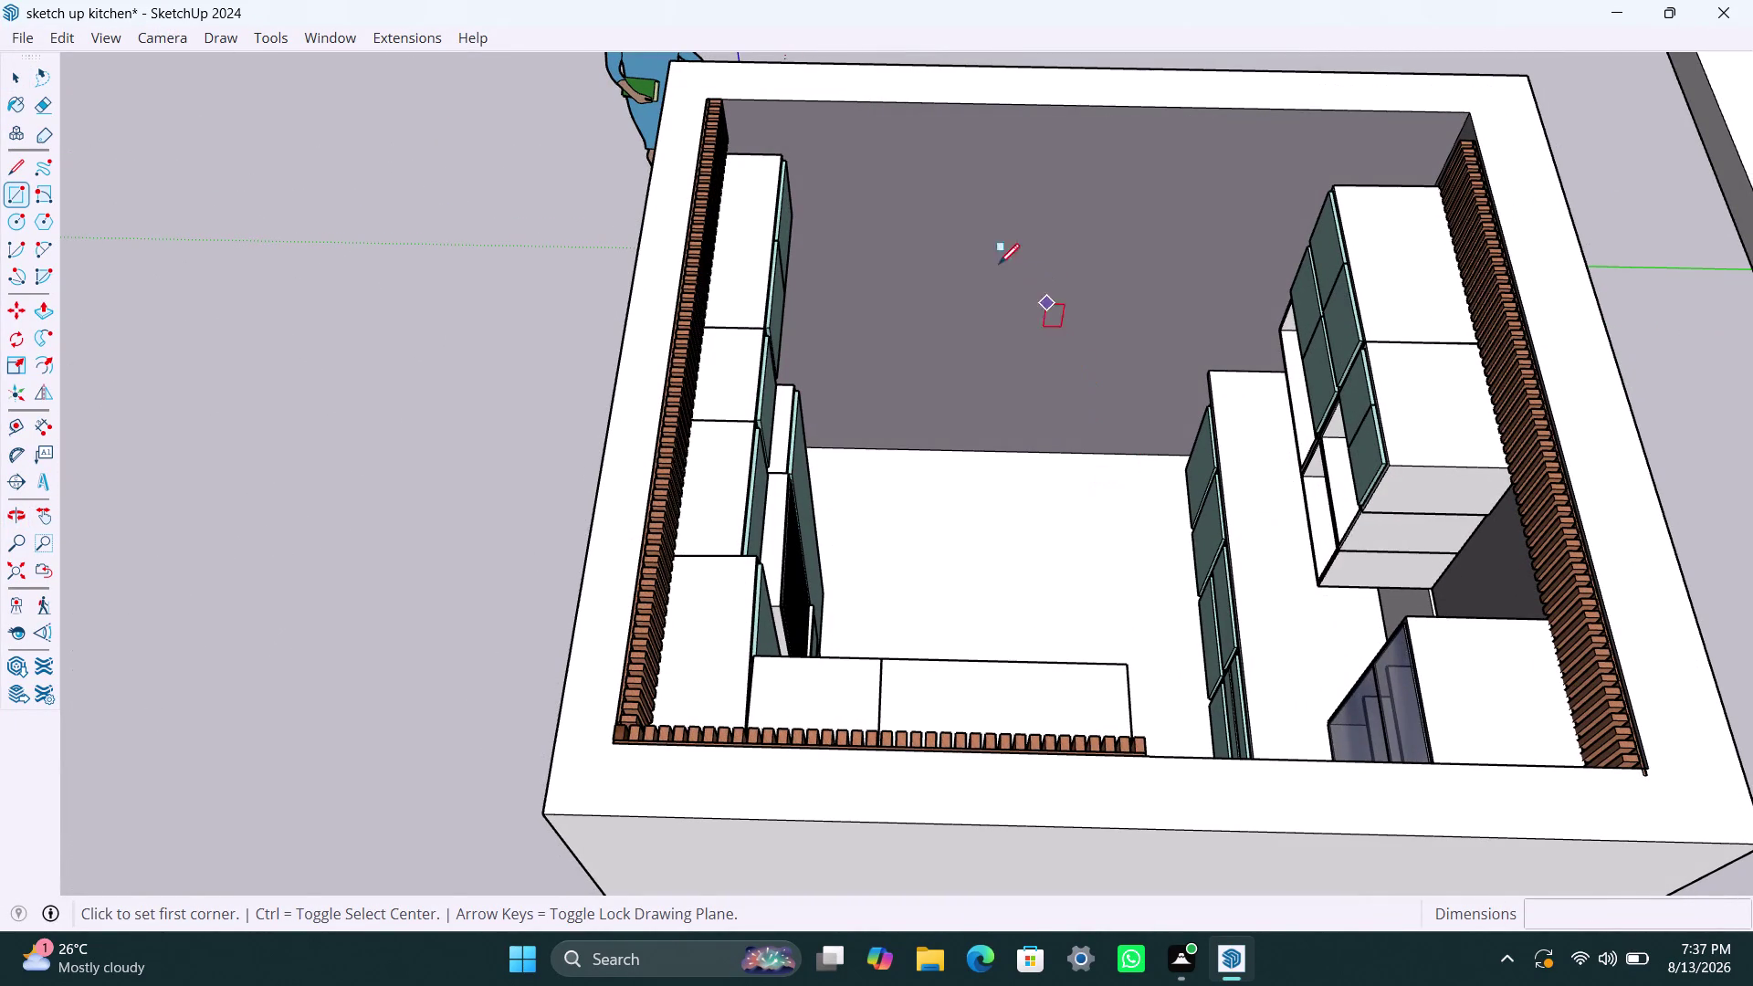
Draw a rectangle on the back wall from the top edge to the floor.
click(832, 103)
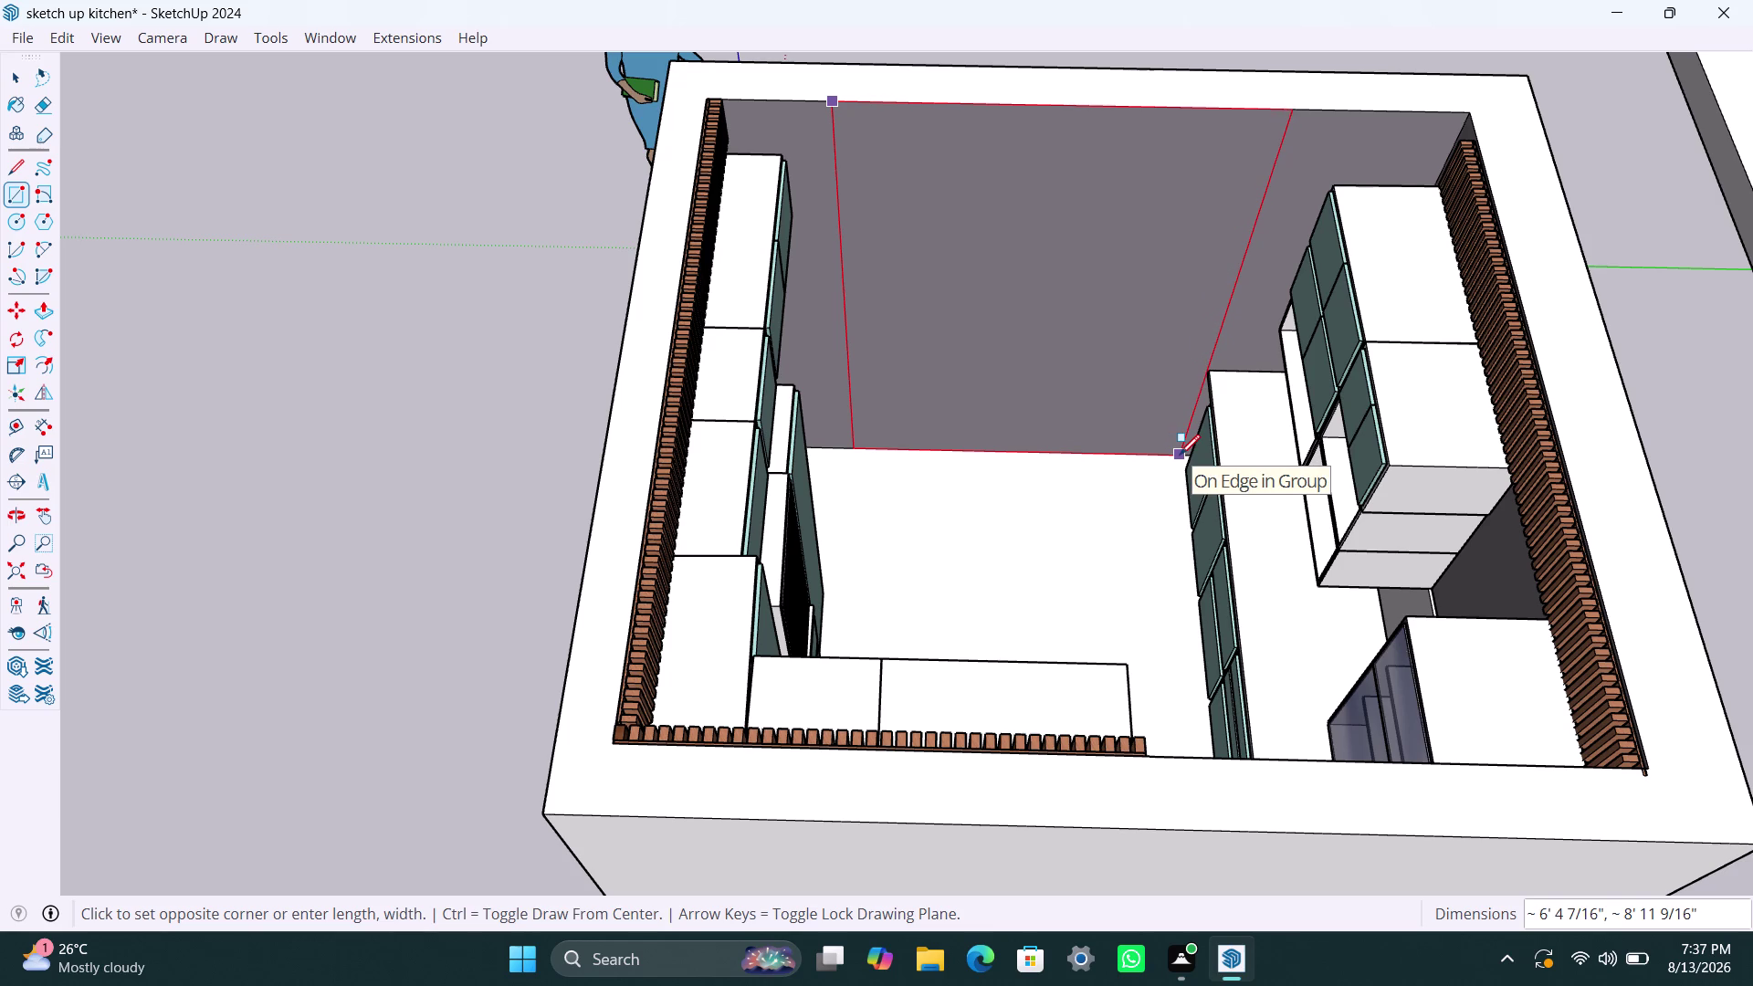
click(1179, 455)
key(space)
Select the new rectangle and start a Push/Pull on it, then cancel.
double_click(1023, 333)
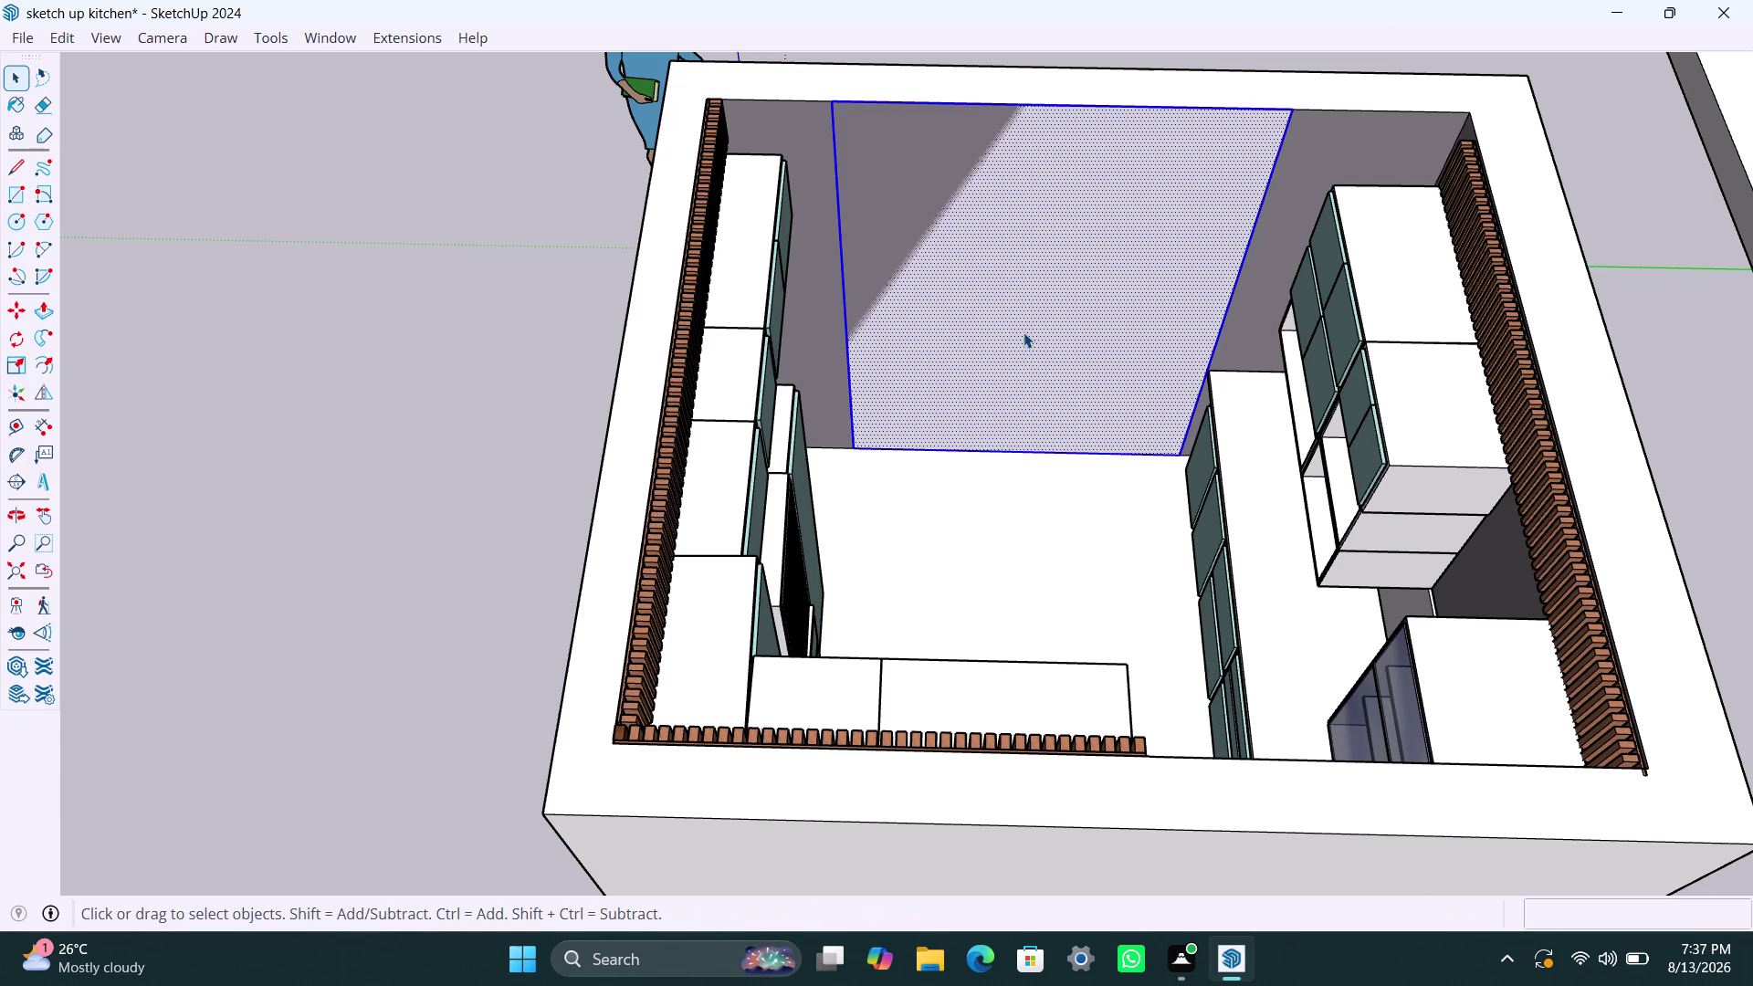
right_click(1024, 332)
click(1094, 537)
triple_click(1032, 319)
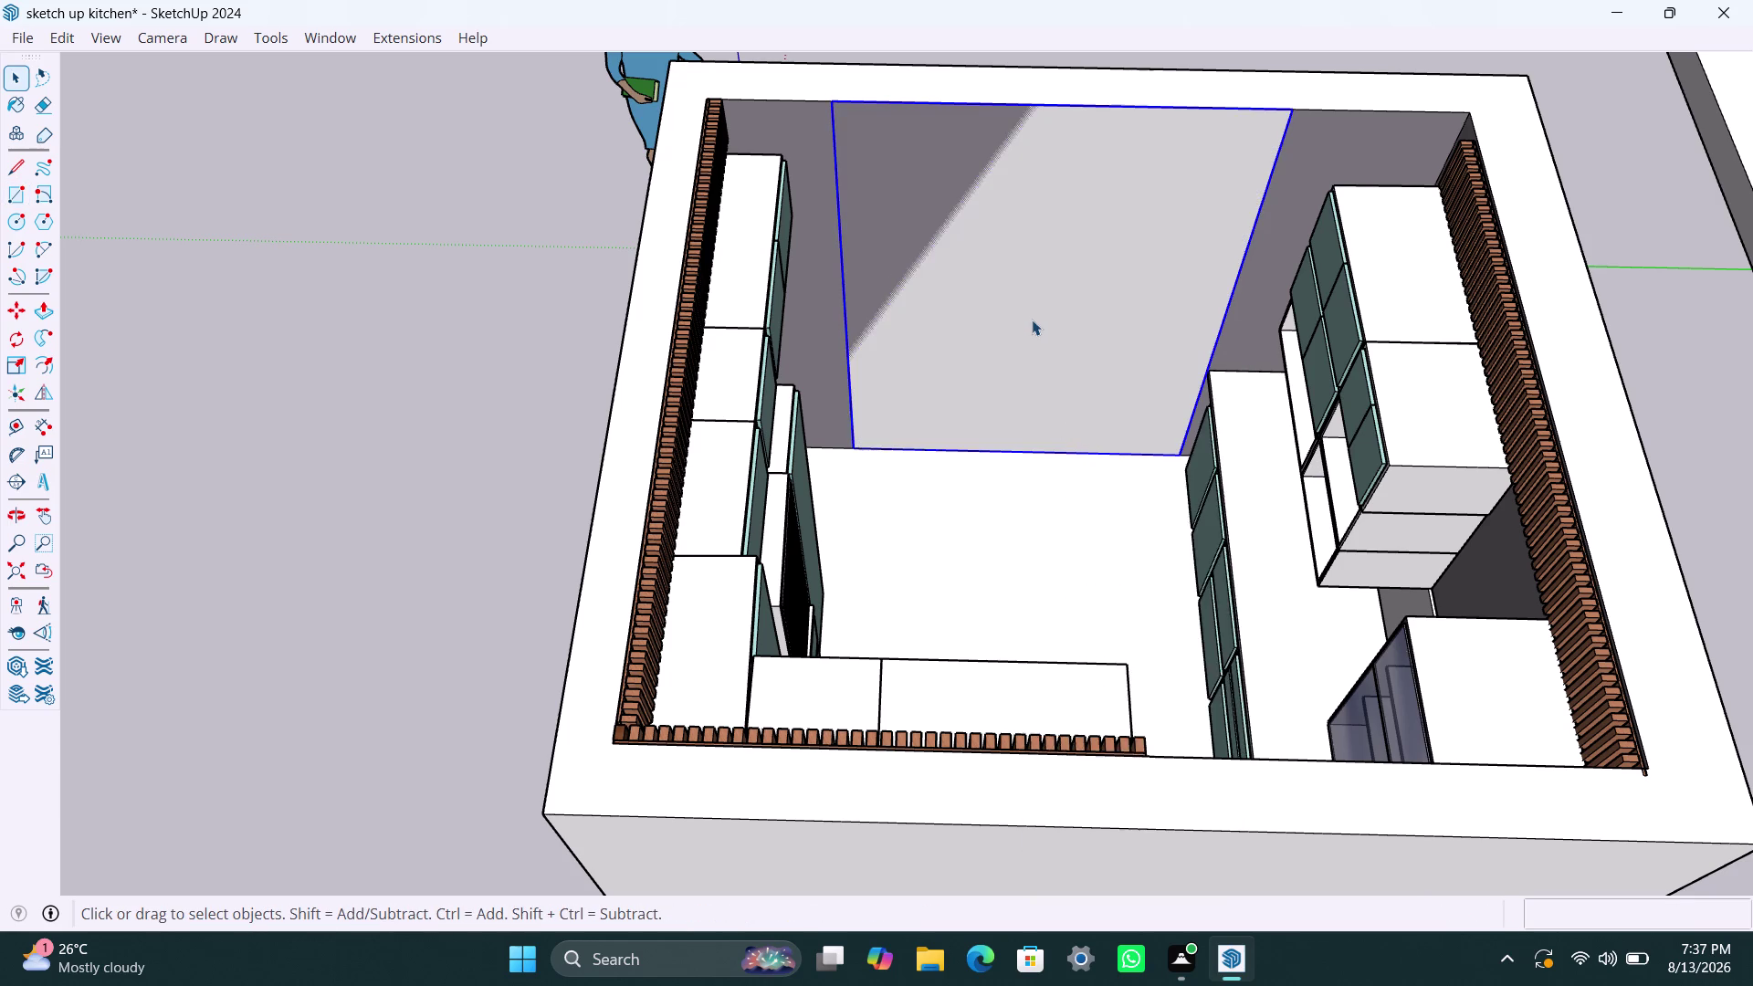
key(p)
click(1031, 318)
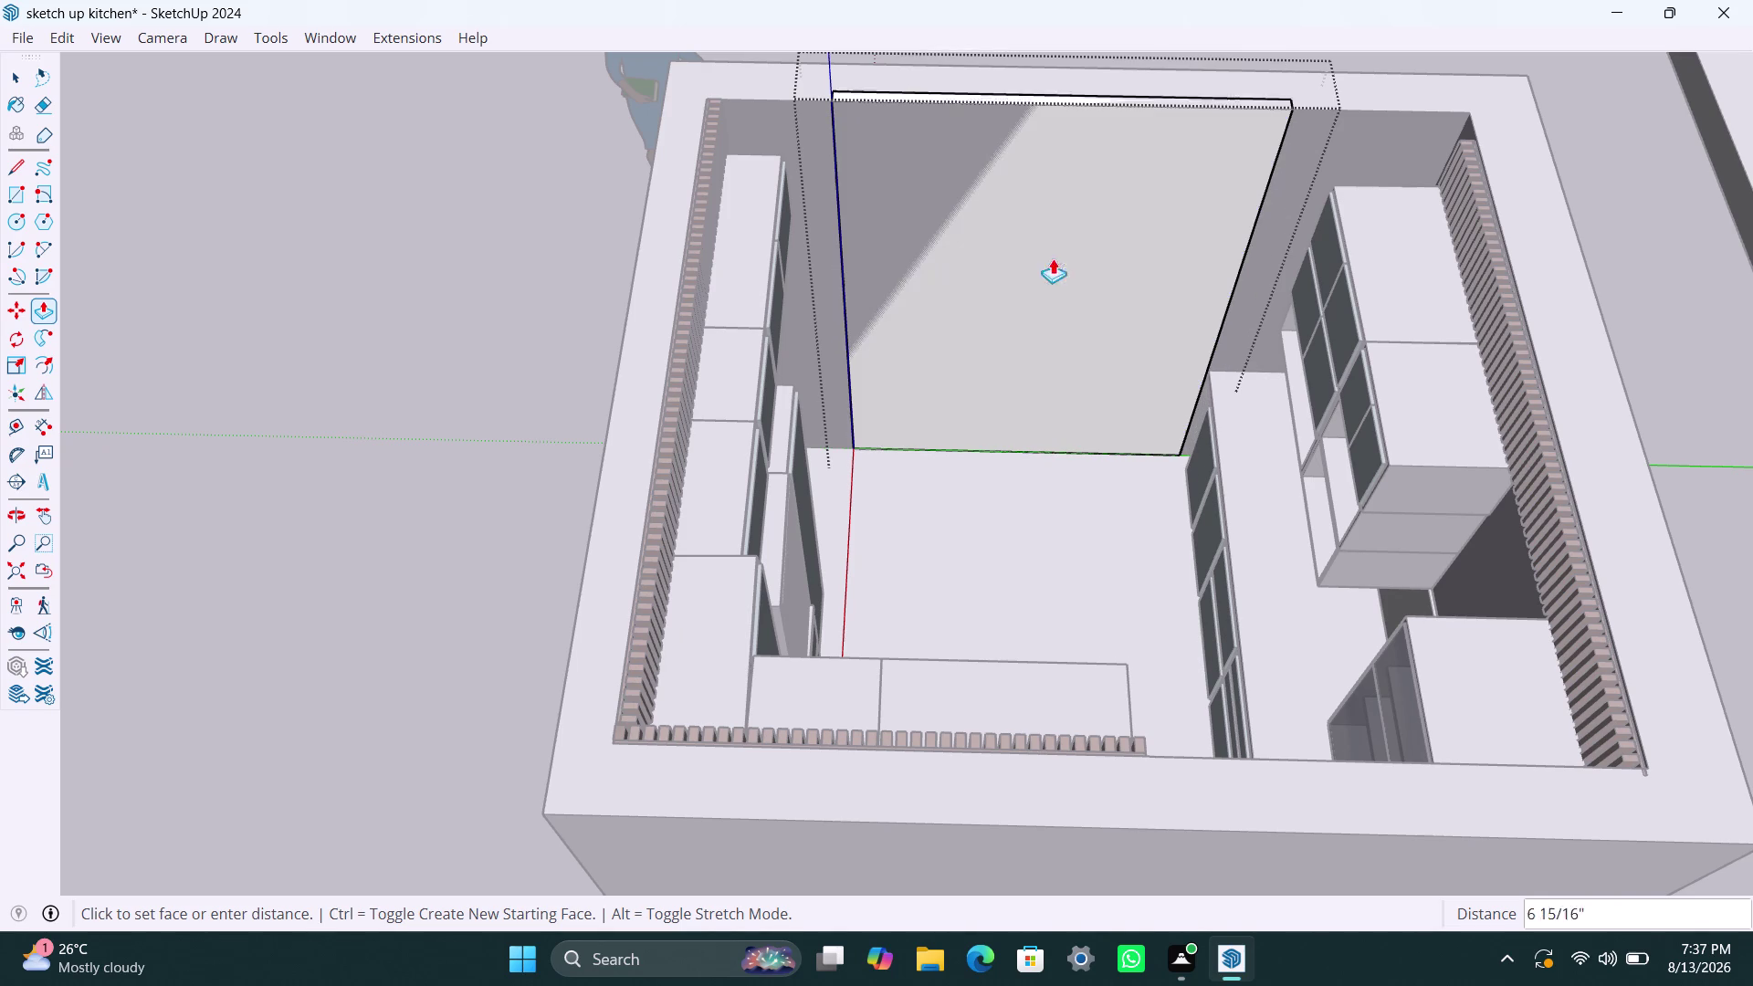
key(Escape)
click(1035, 288)
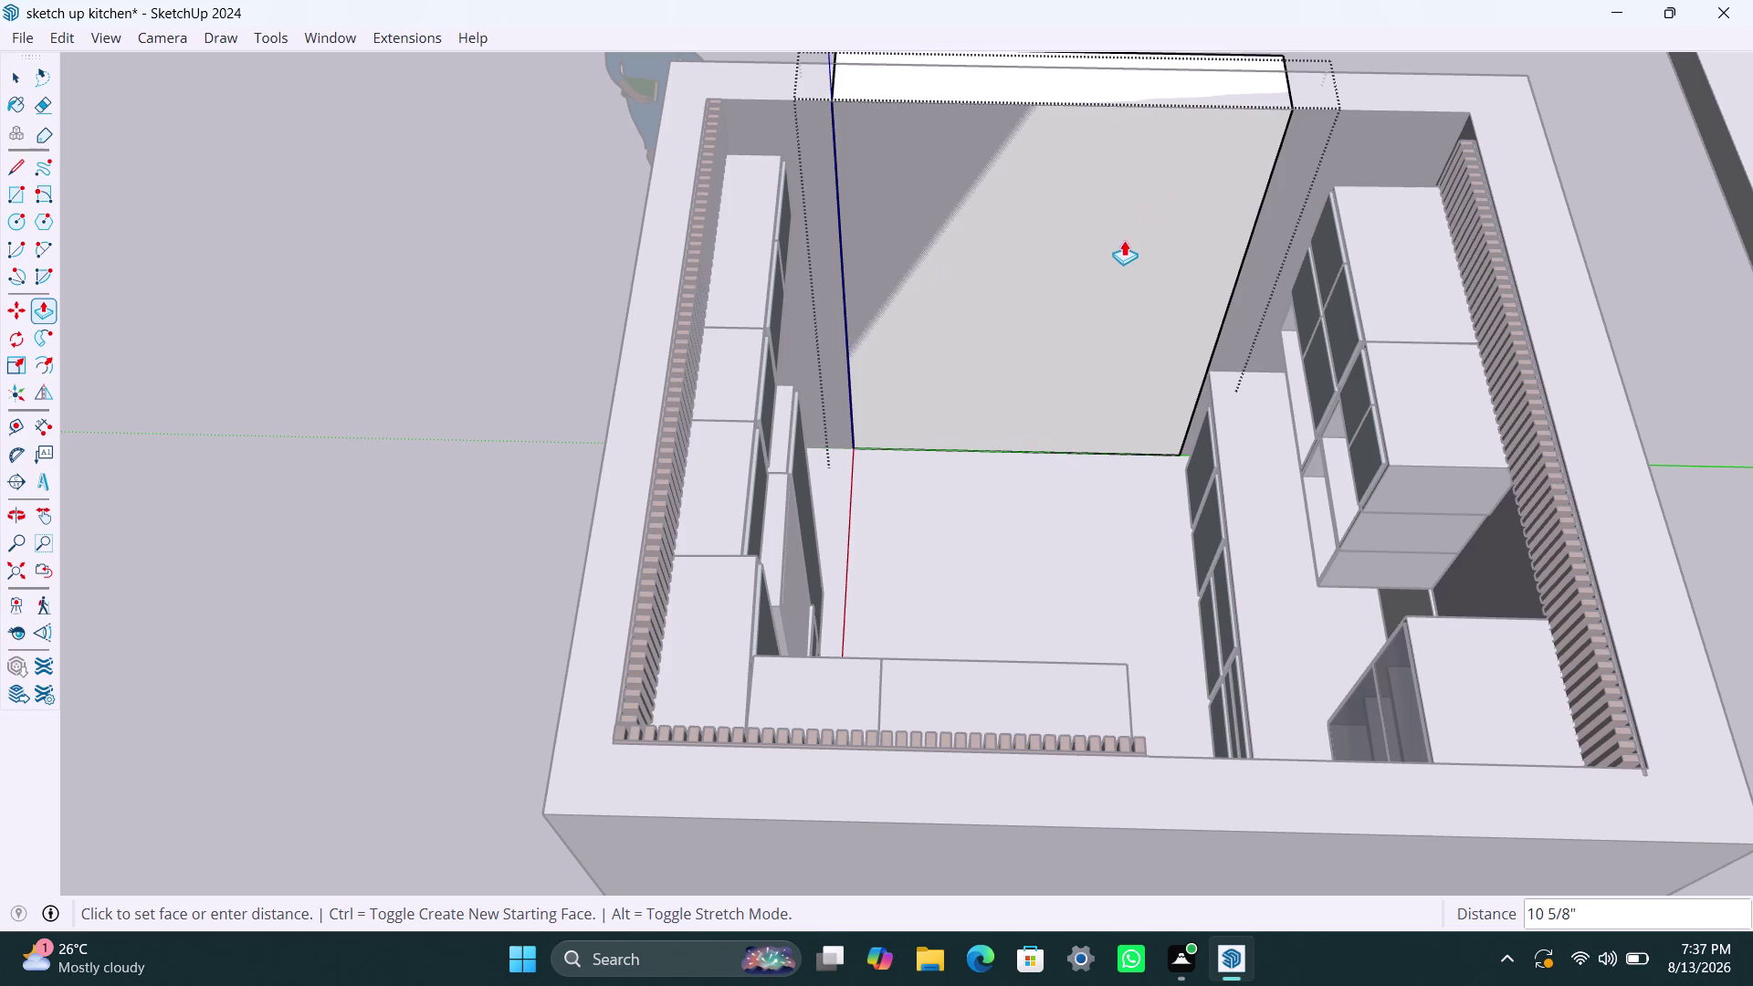
key(Escape)
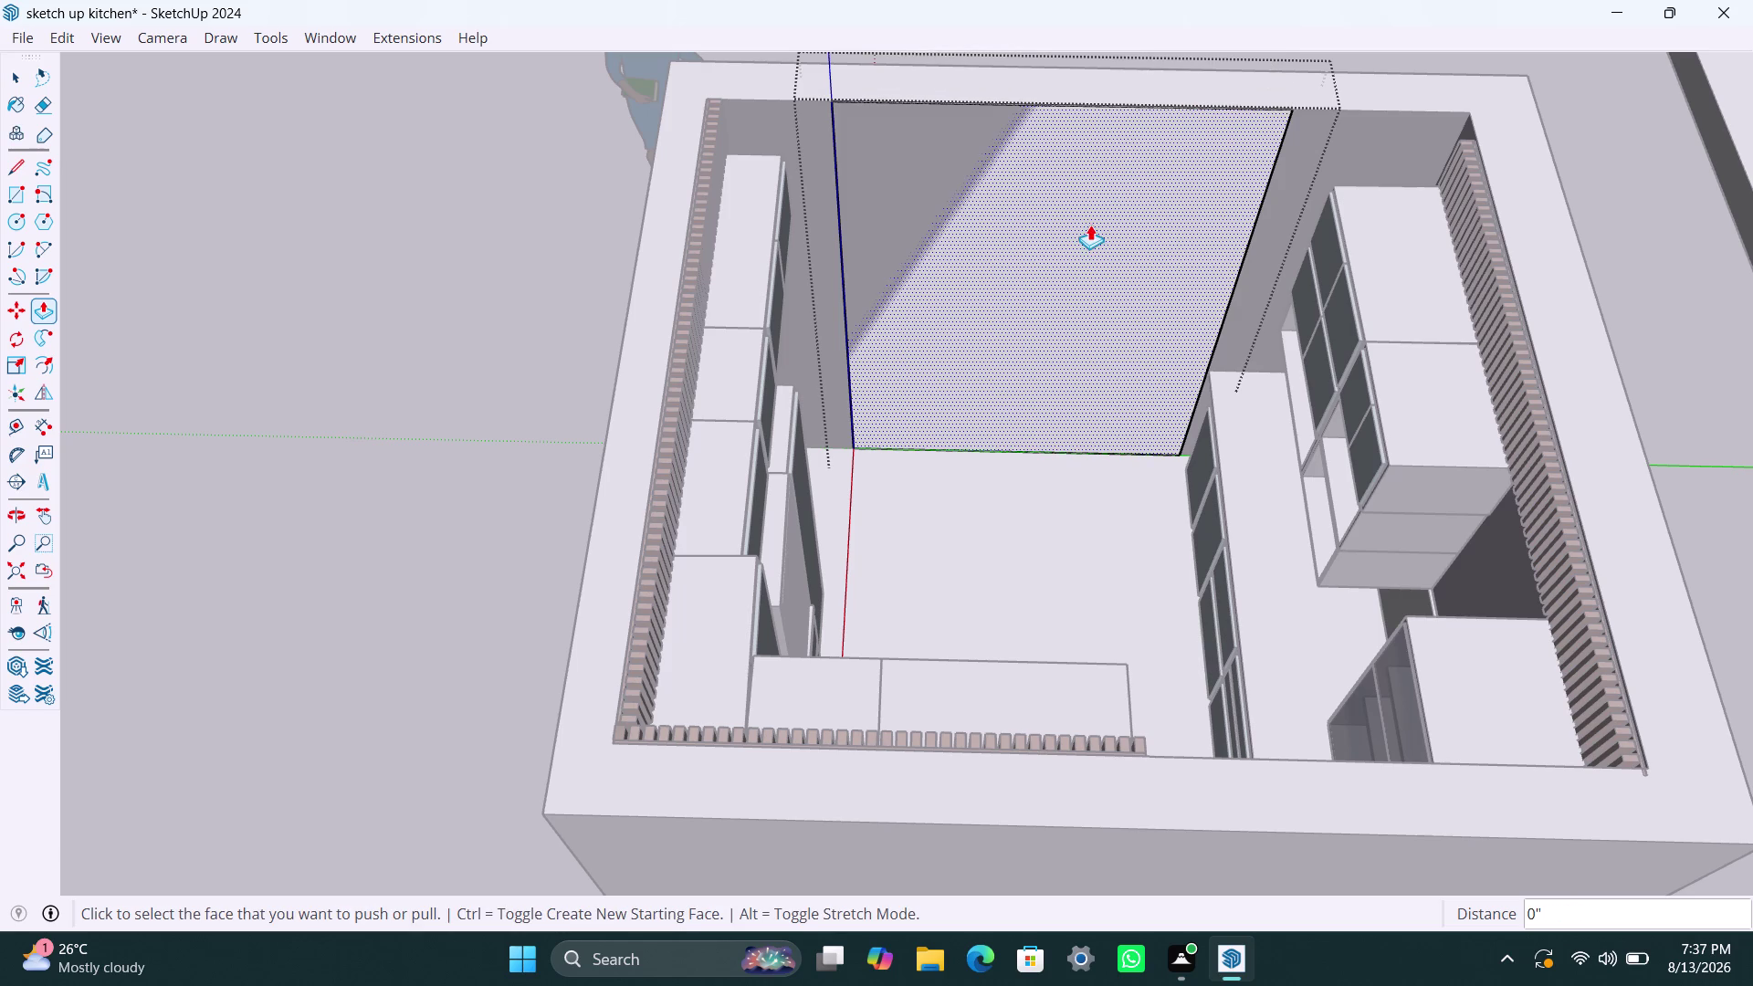
Open the back wall group for editing and select its inner face.
scroll(up, 3)
click(1006, 235)
key(Escape)
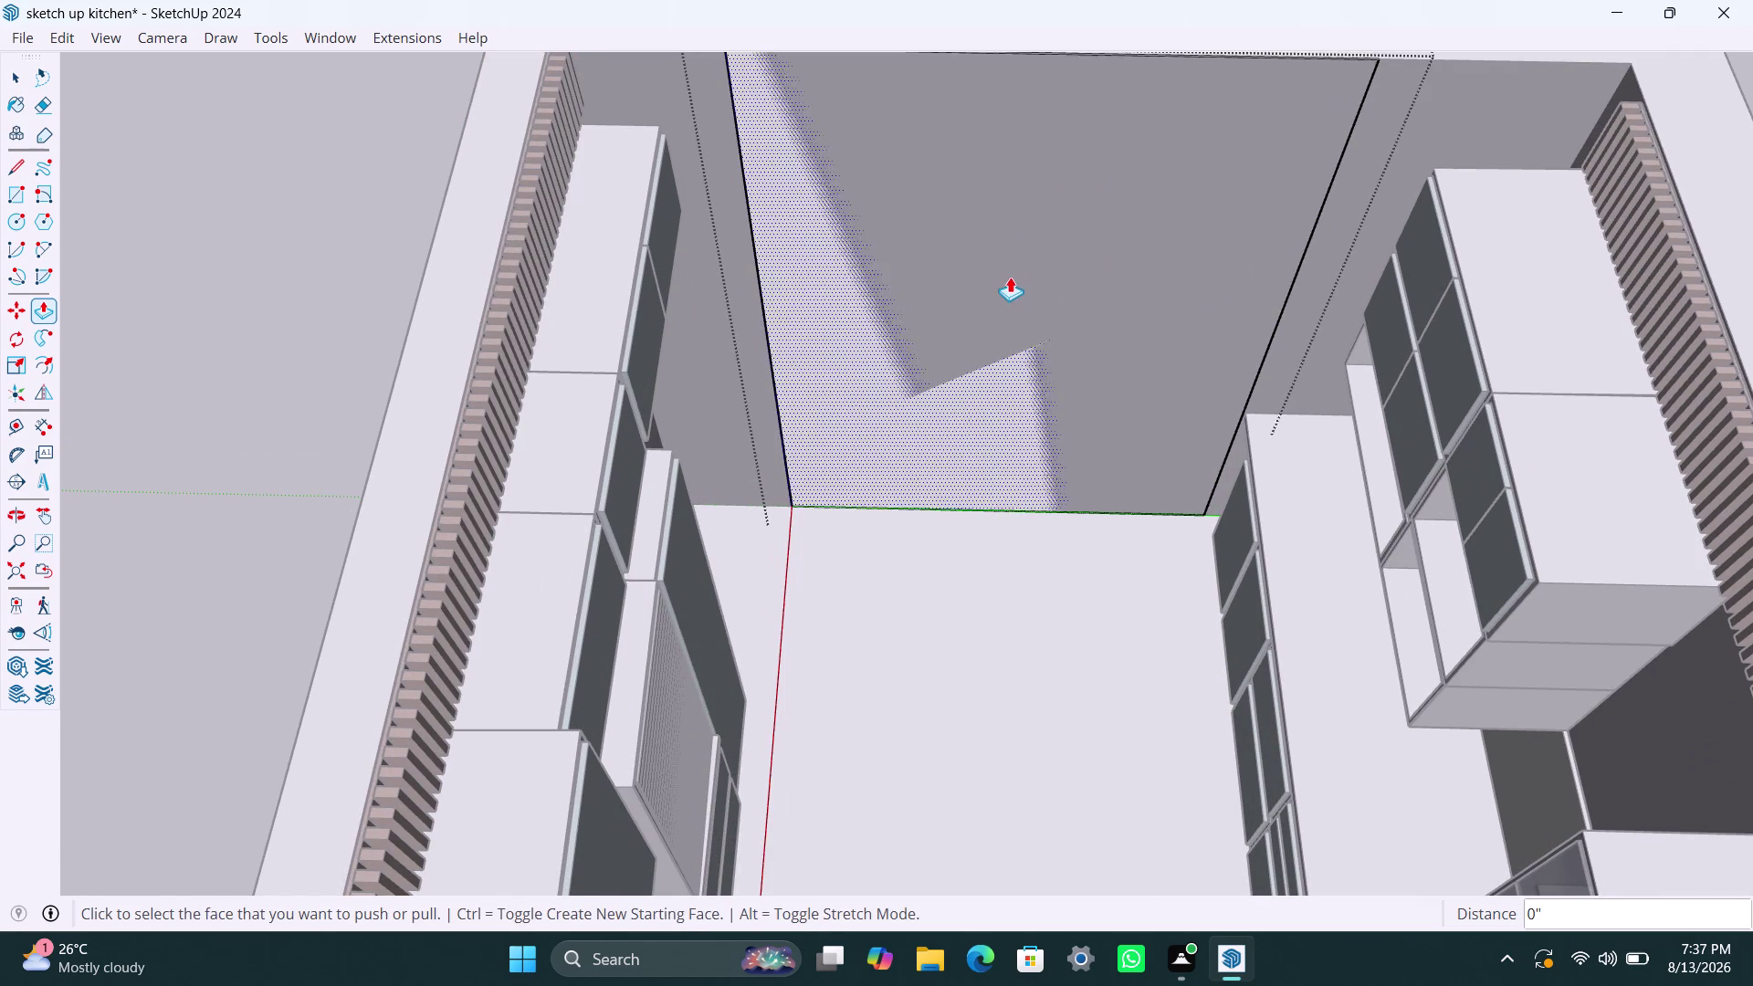
scroll(down, 3)
scroll(up, 3)
scroll(up, 3)
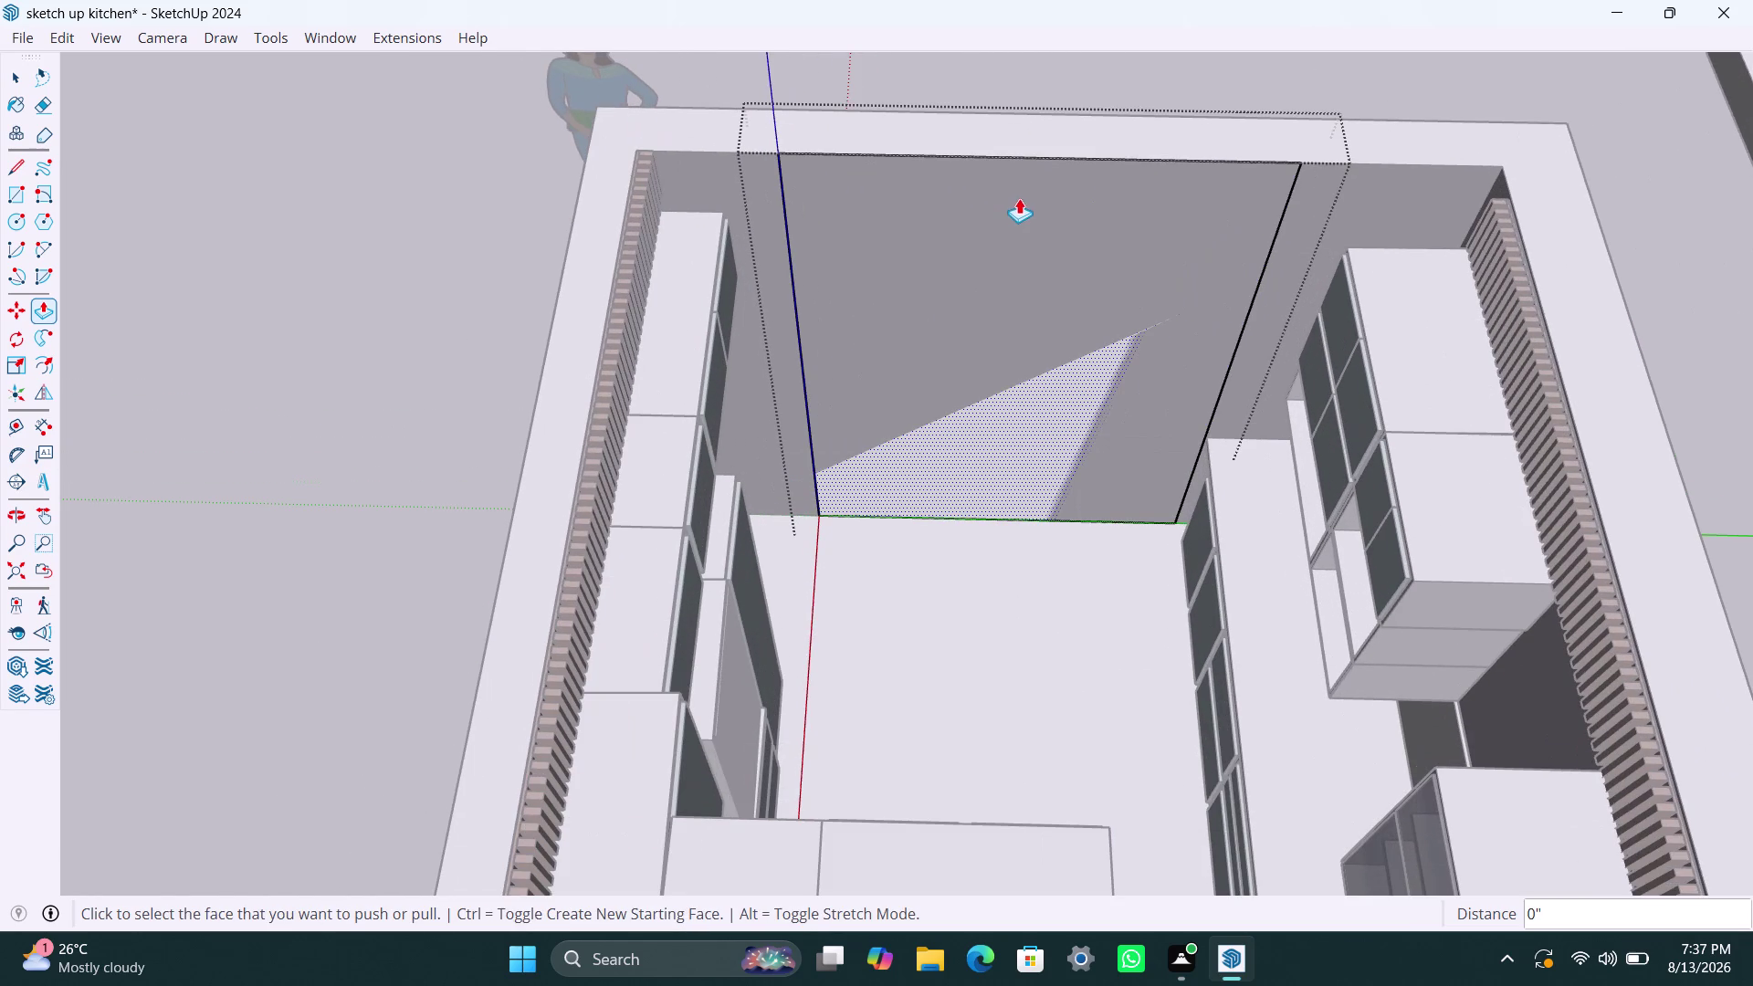
click(1035, 203)
key(space)
double_click(1007, 236)
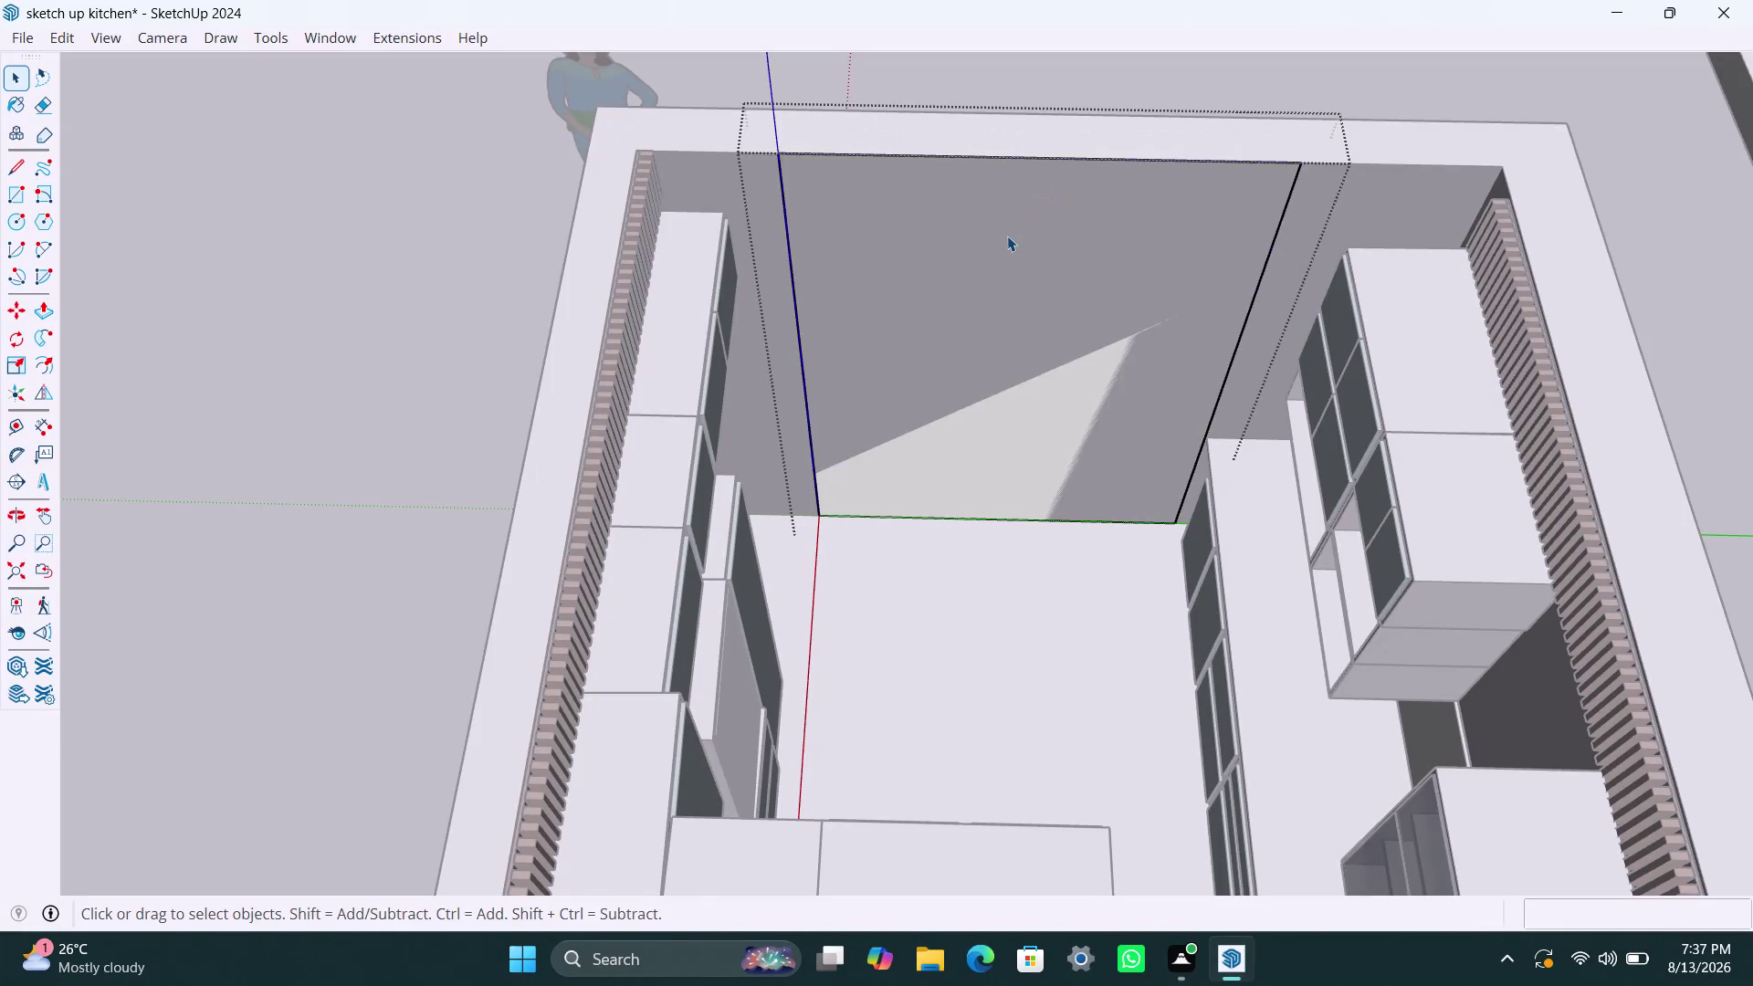
click(1007, 235)
click(1007, 236)
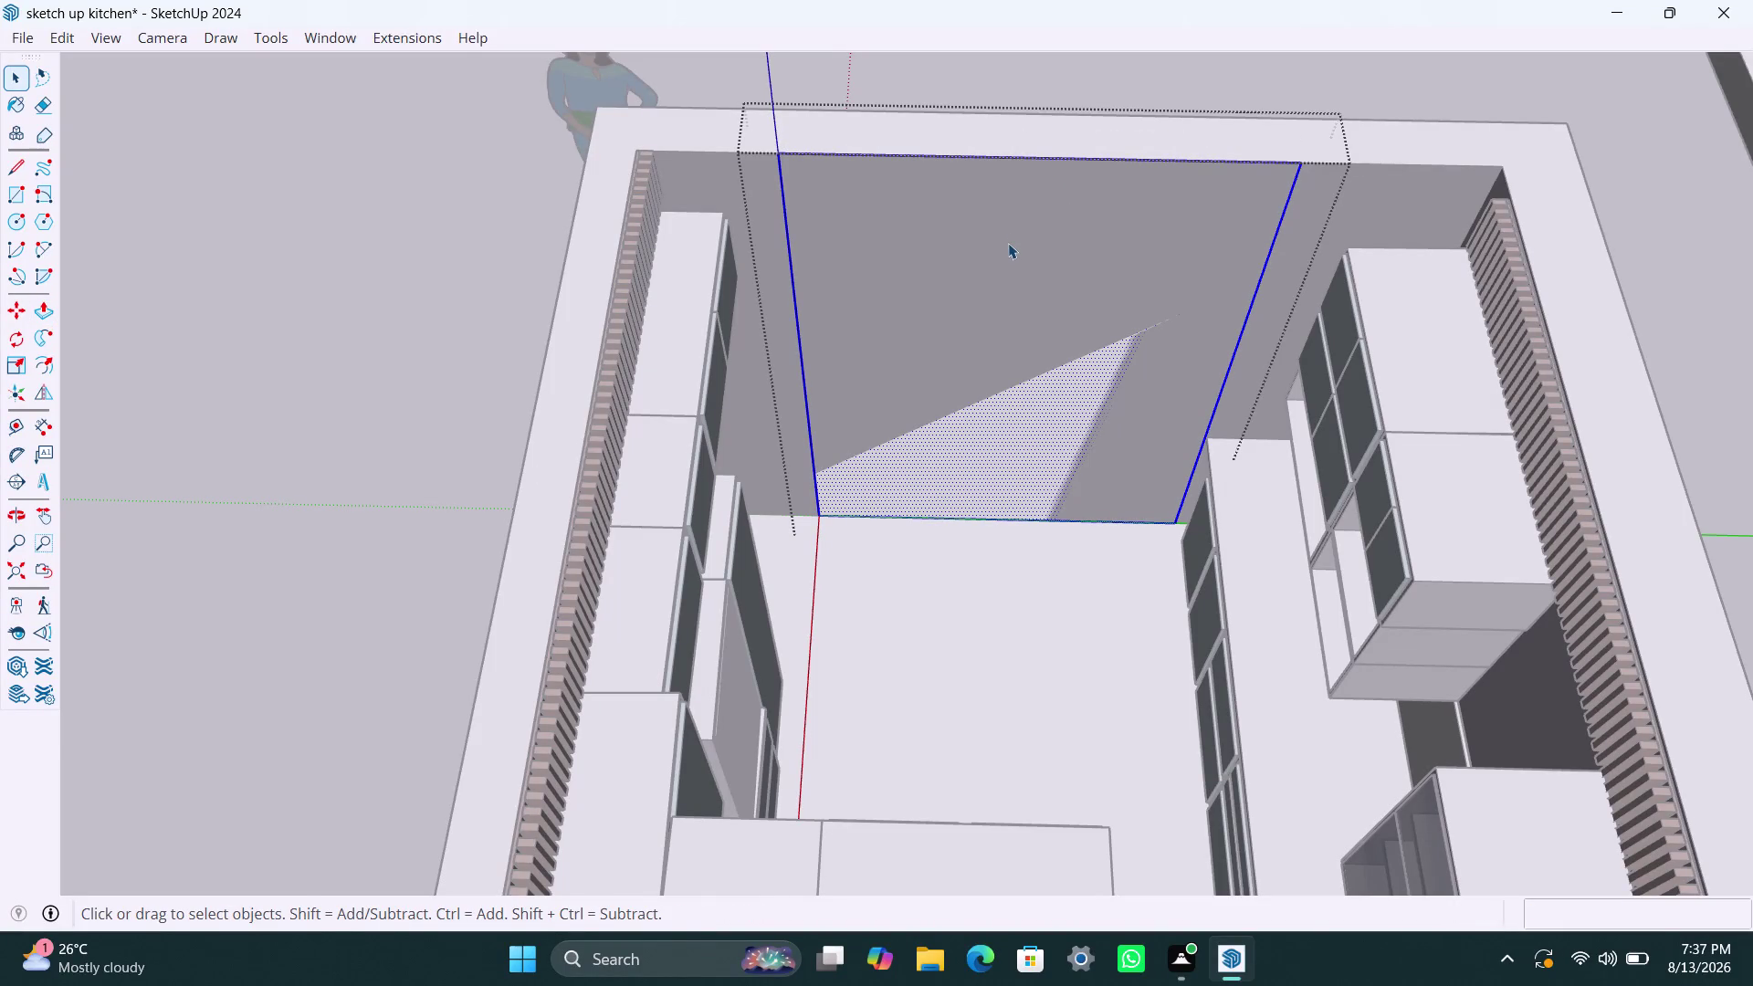
Push/pull the top of the back wall upward and orbit to inspect it from below.
key(p)
click(1008, 243)
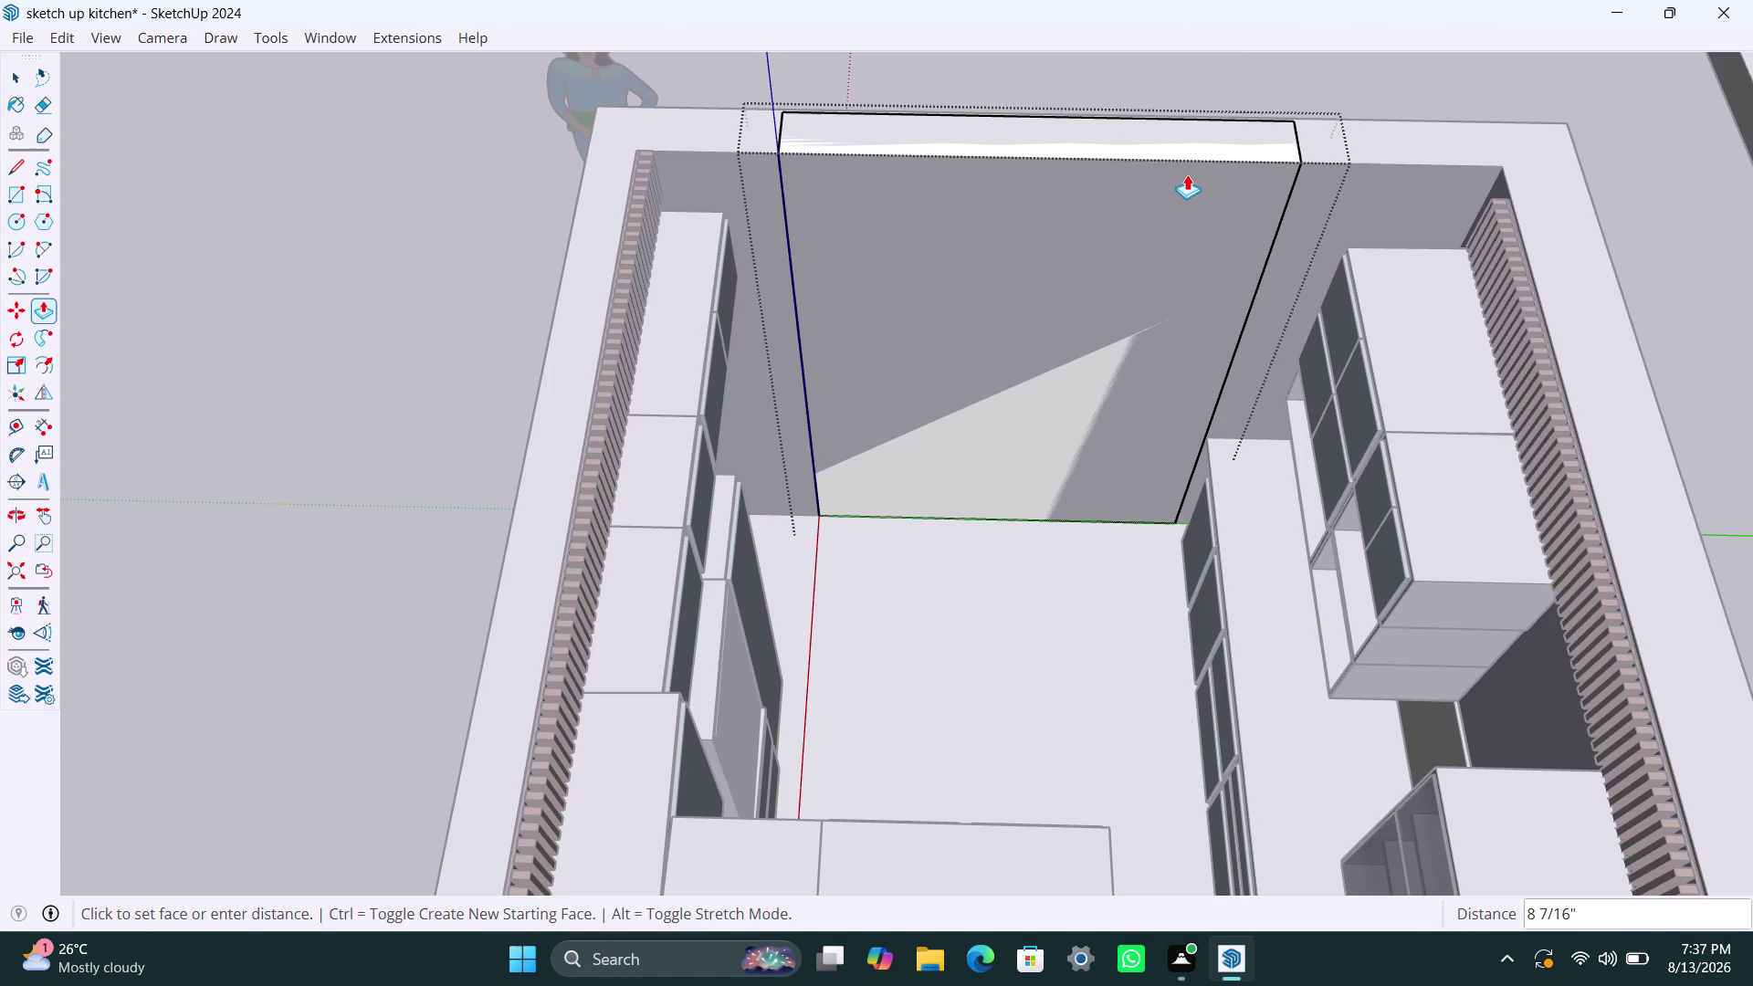
click(1187, 175)
key(space)
scroll(up, 3)
middle_drag(1115, 264, 1032, 301)
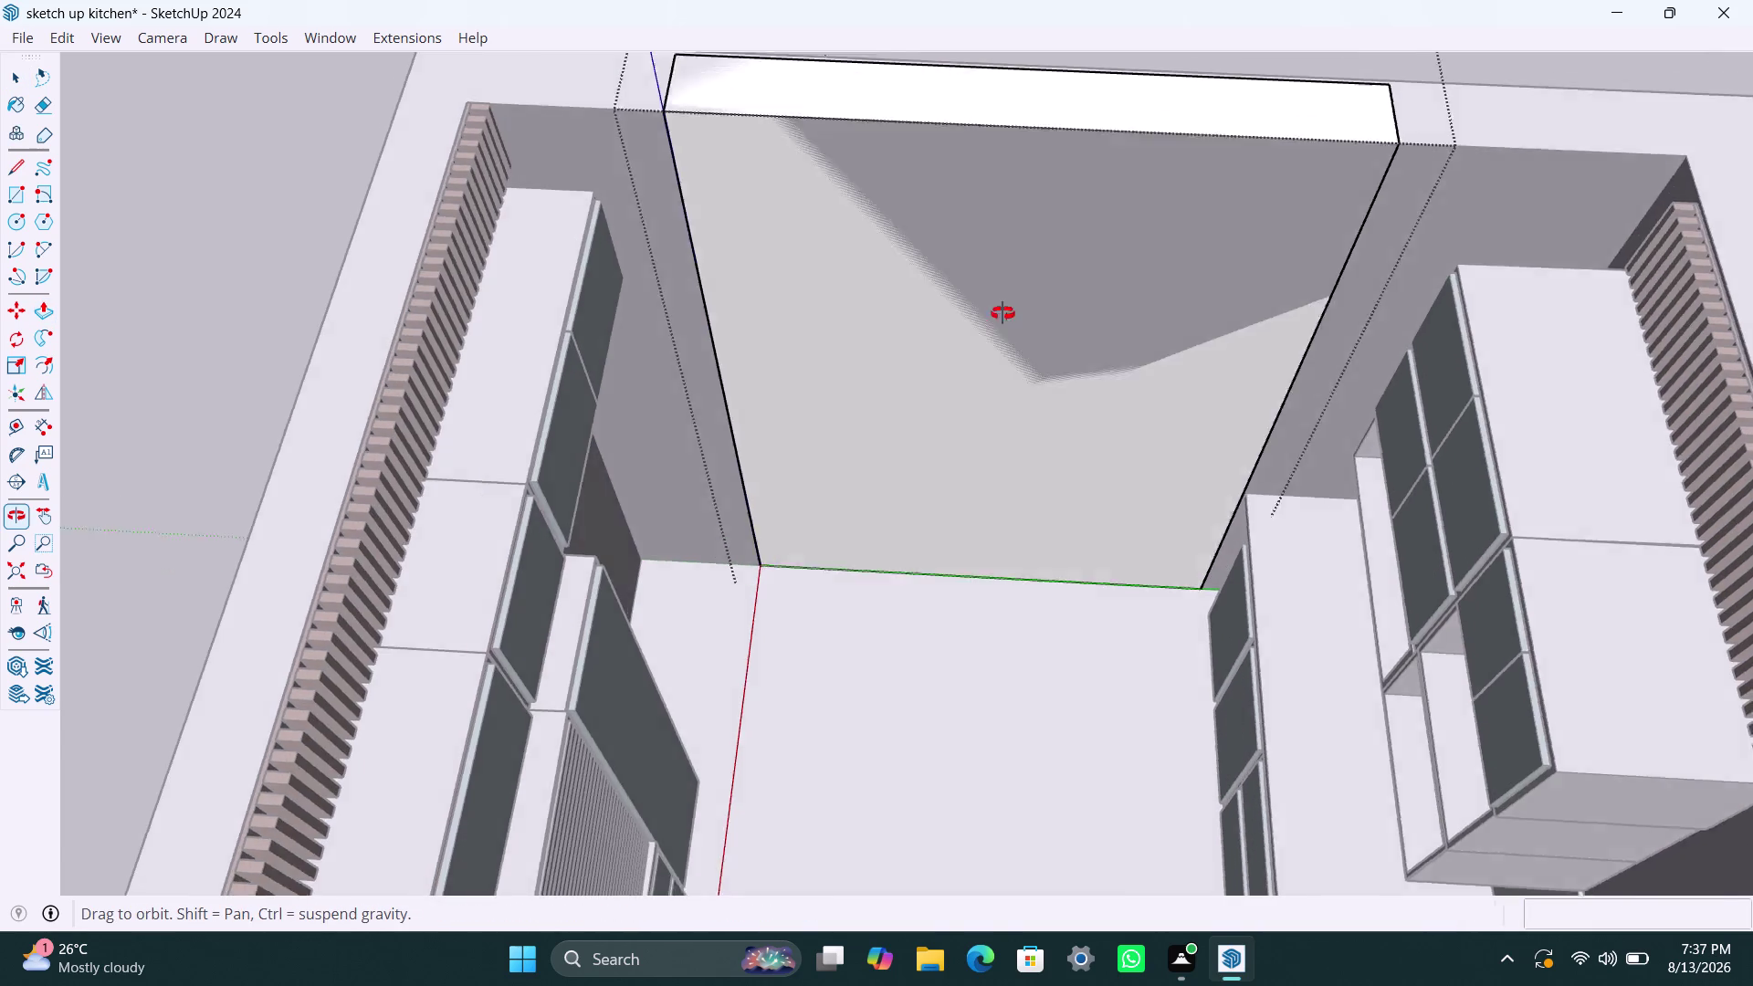
middle_drag(1031, 302, 780, 430)
scroll(up, 3)
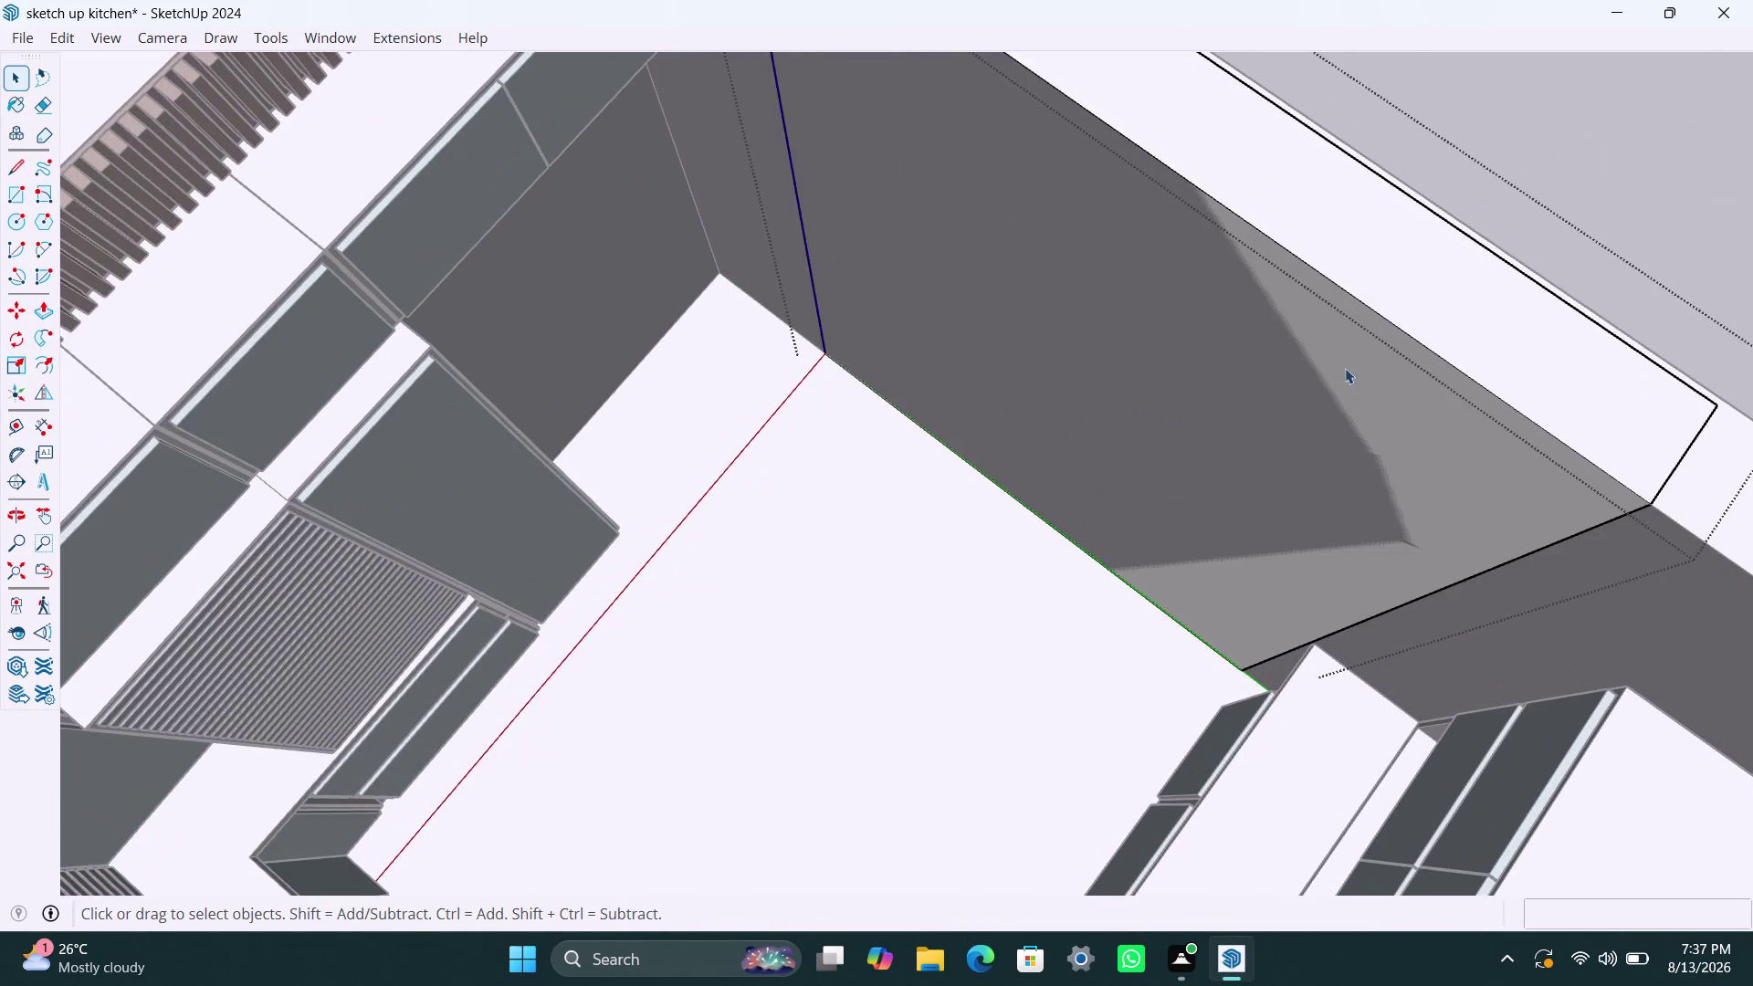
scroll(down, 3)
scroll(down, 3)
Undo the wall-top pull and return to an overhead room view.
key(ctrl+z)
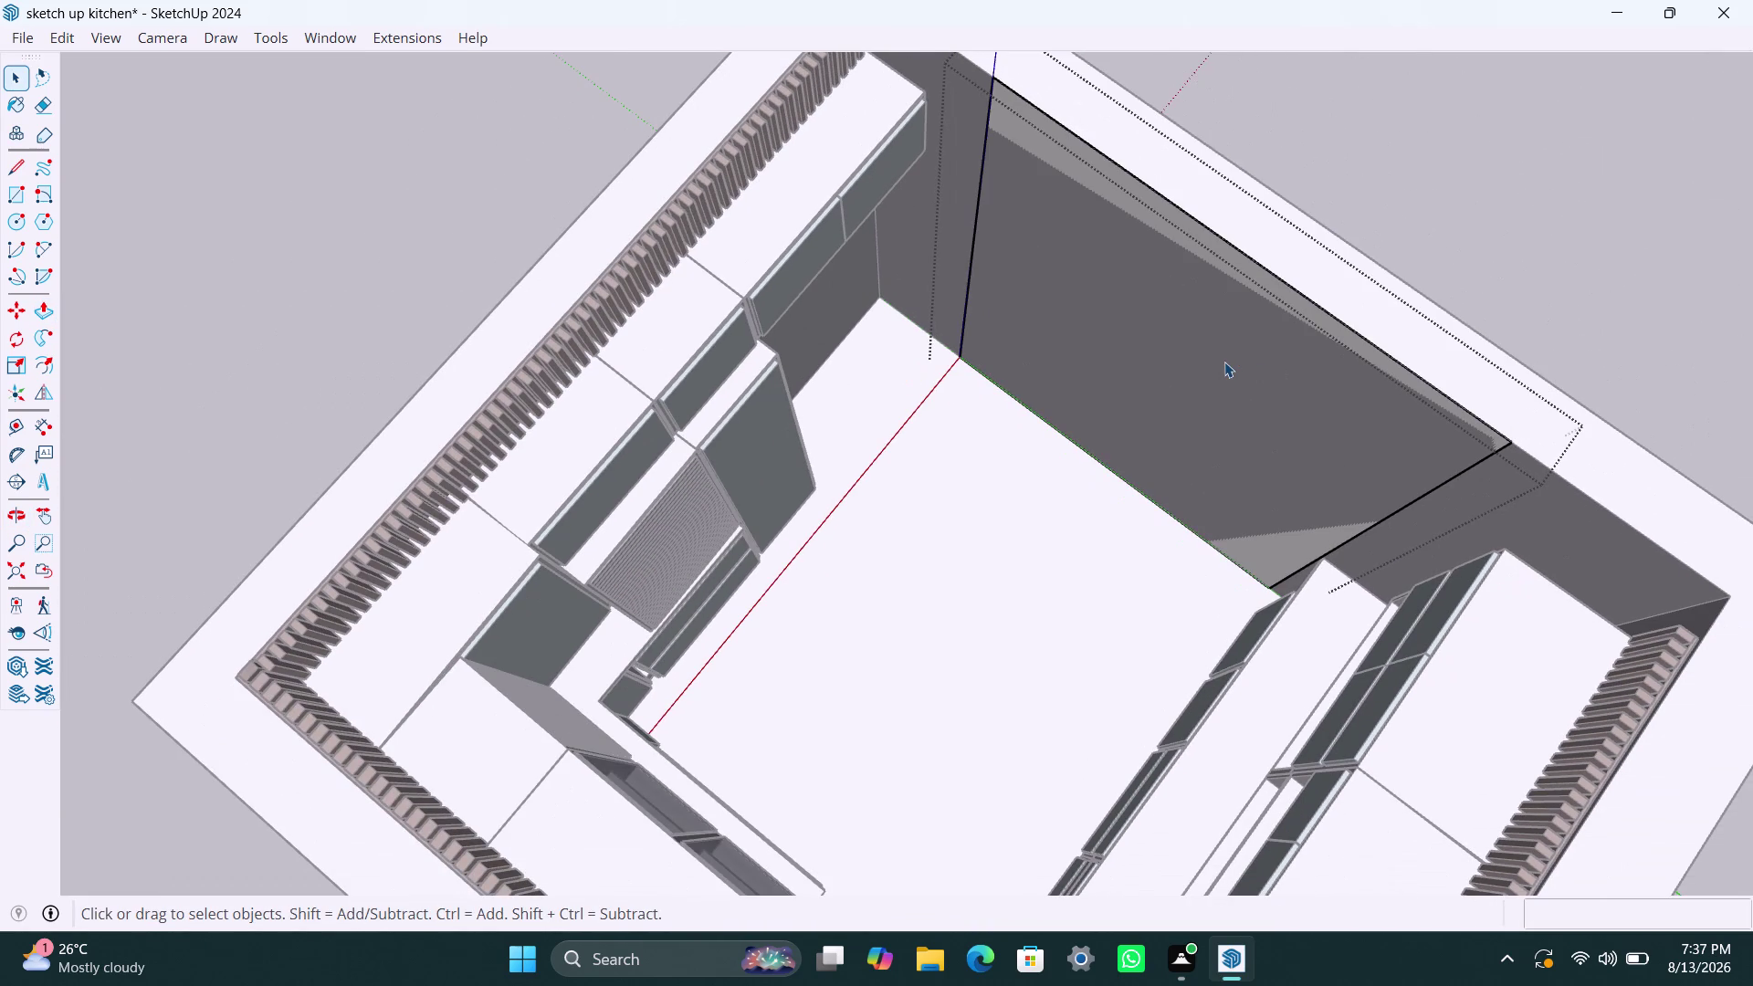
key(ctrl+z)
key(ctrl+z)
key(ctrl+z)
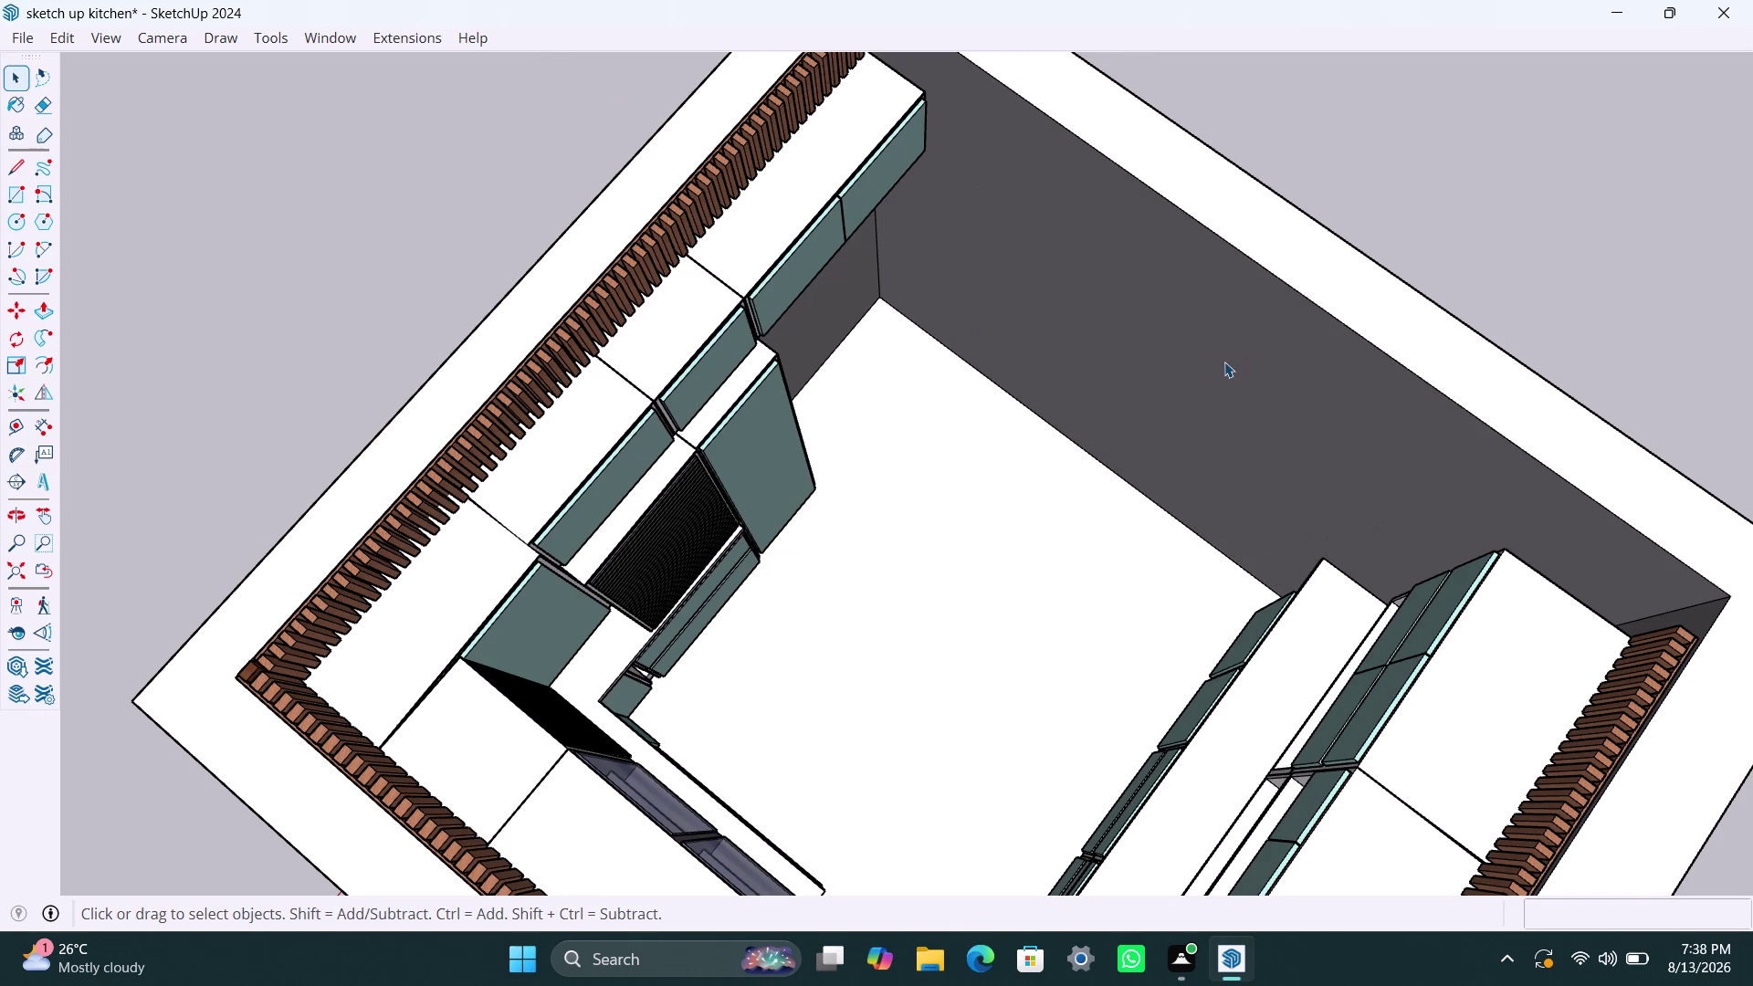
scroll(down, 3)
middle_drag(1041, 466, 1377, 444)
scroll(up, 3)
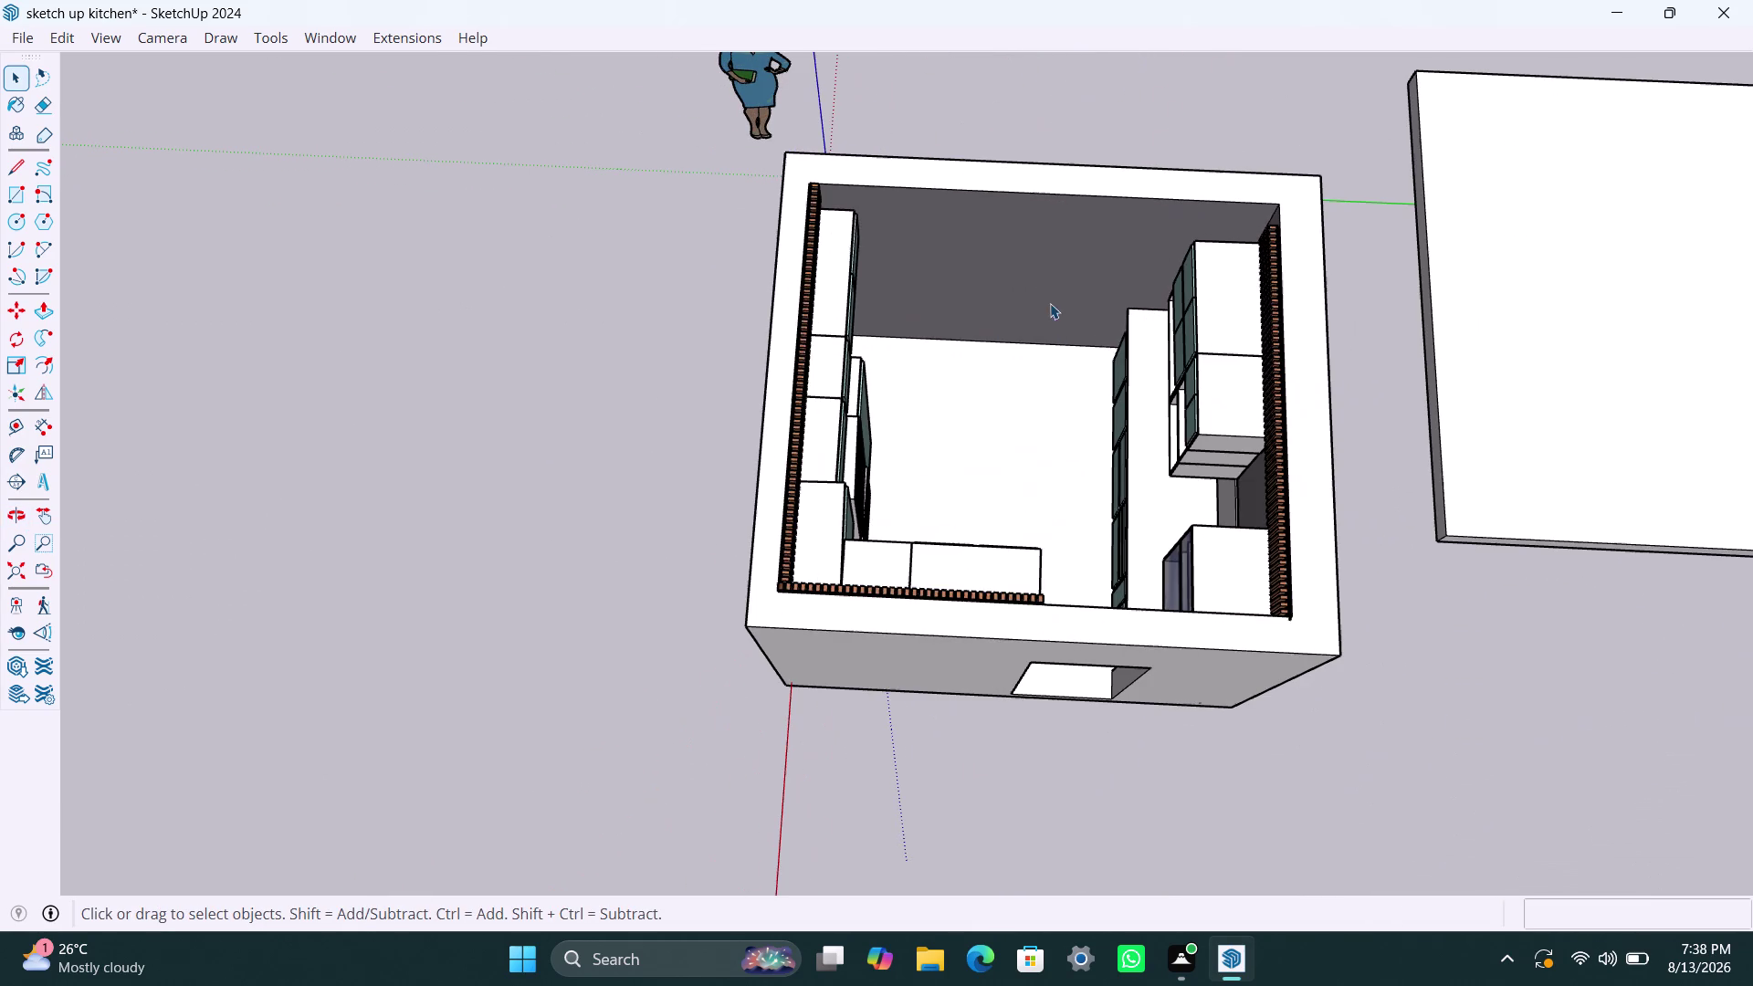
Draw a rectangle across the back wall and push/pull the middle section's top face.
key(r)
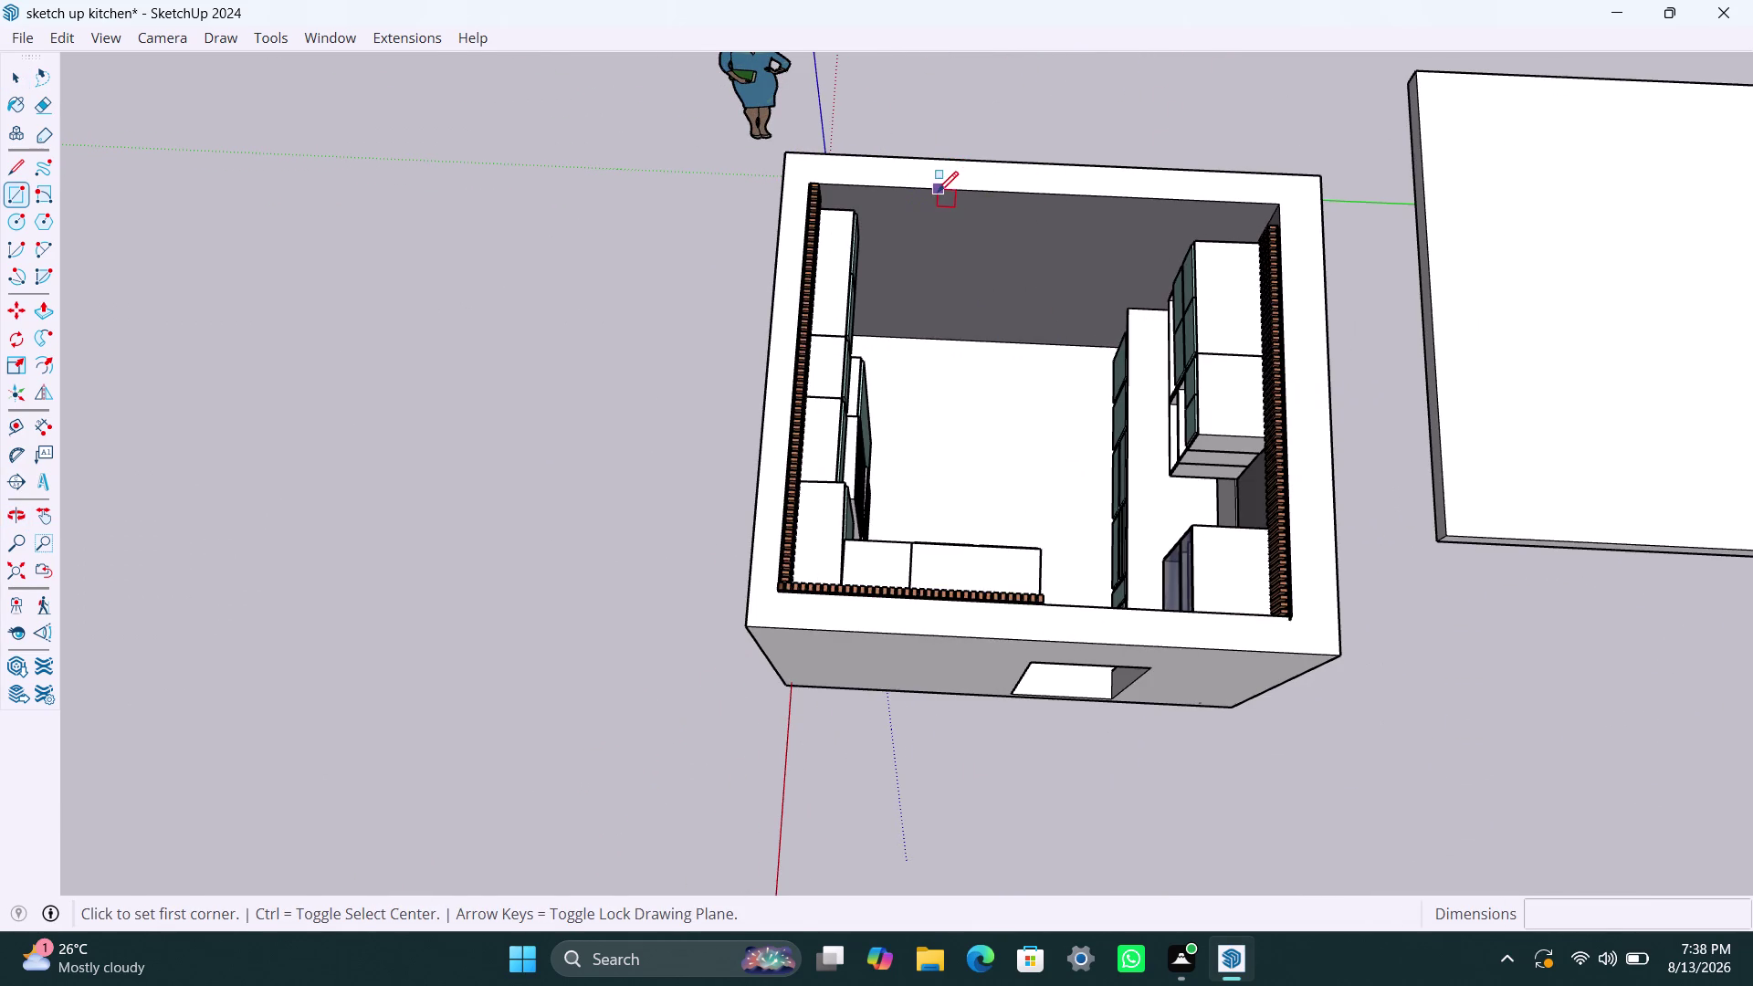
click(934, 191)
click(1074, 348)
key(space)
click(998, 279)
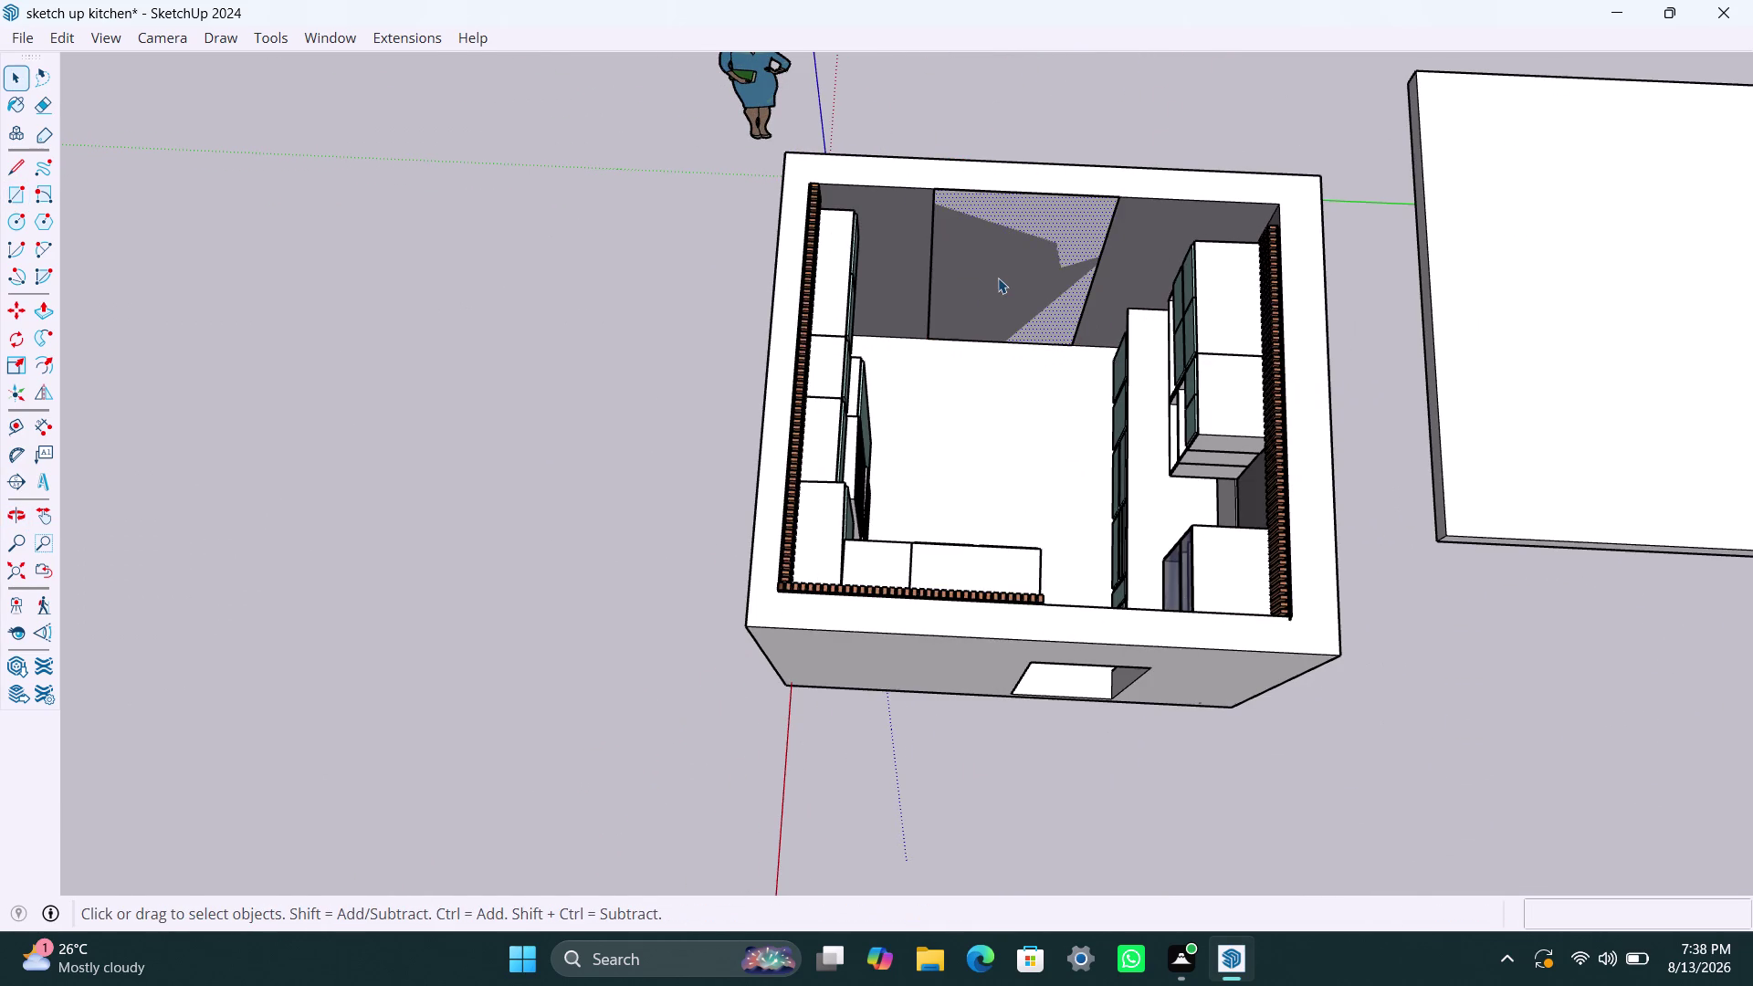
key(p)
click(998, 277)
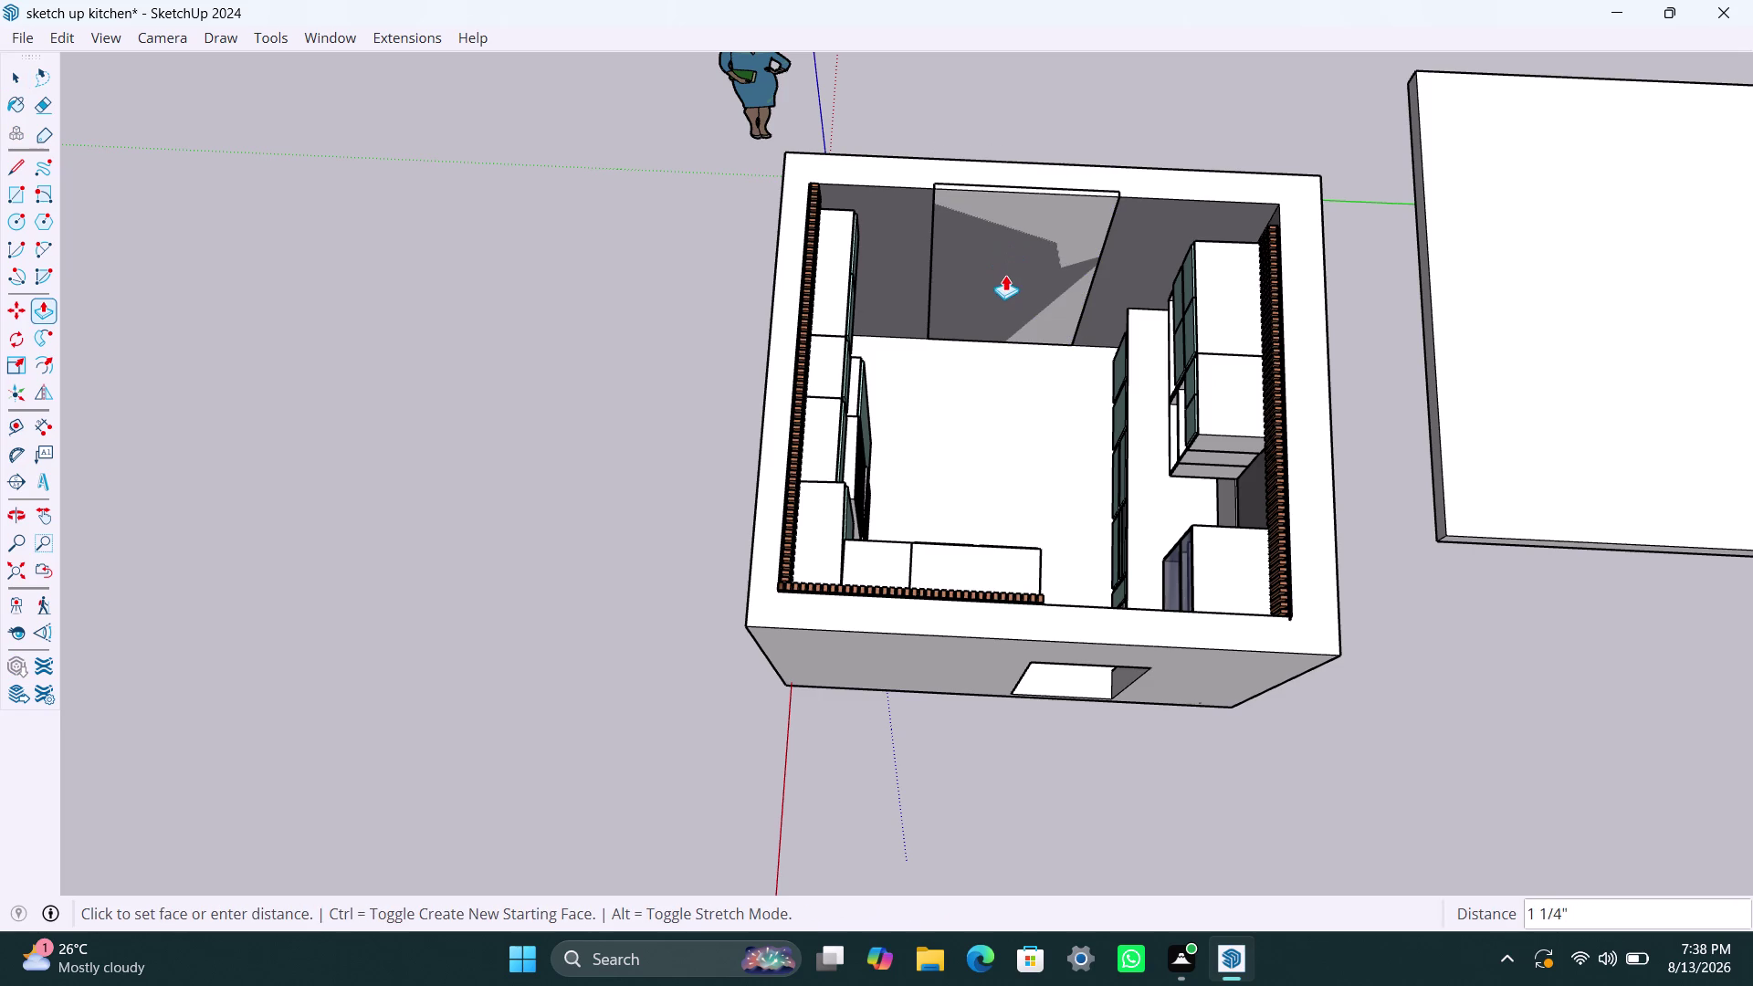
click(1010, 251)
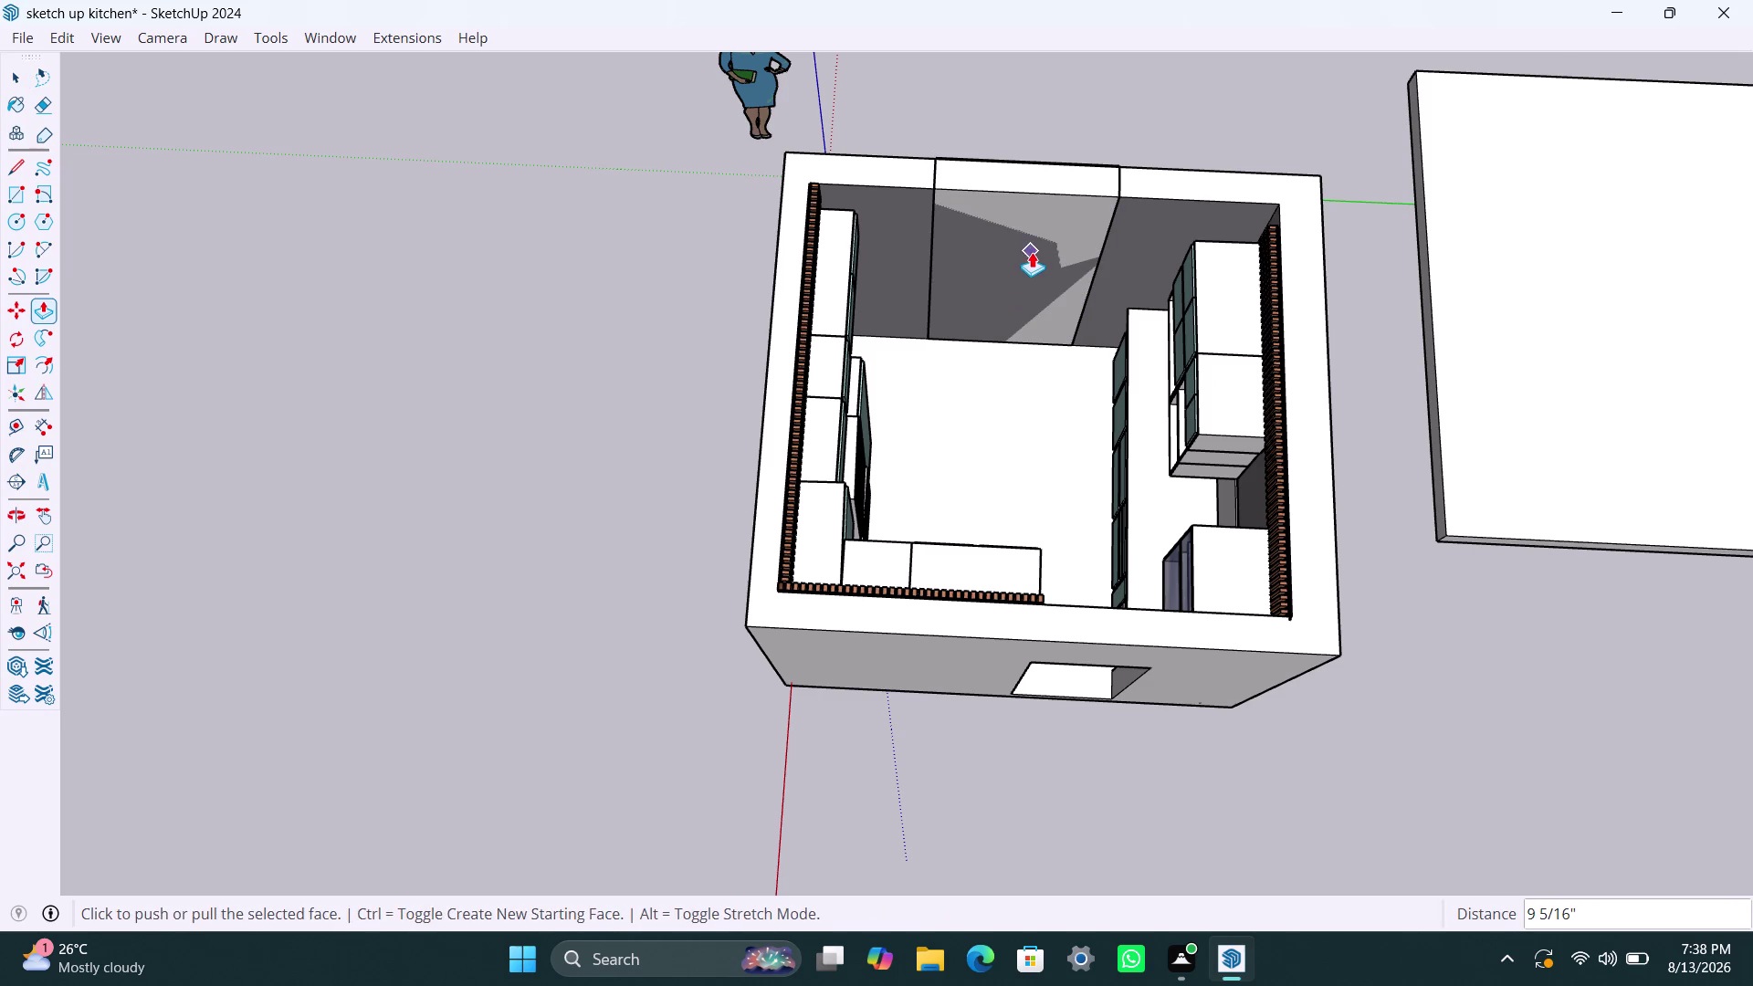
key(space)
Orbit to the outside of the back wall and select the middle section's outer face.
scroll(up, 3)
middle_drag(1081, 250, 553, 393)
scroll(up, 3)
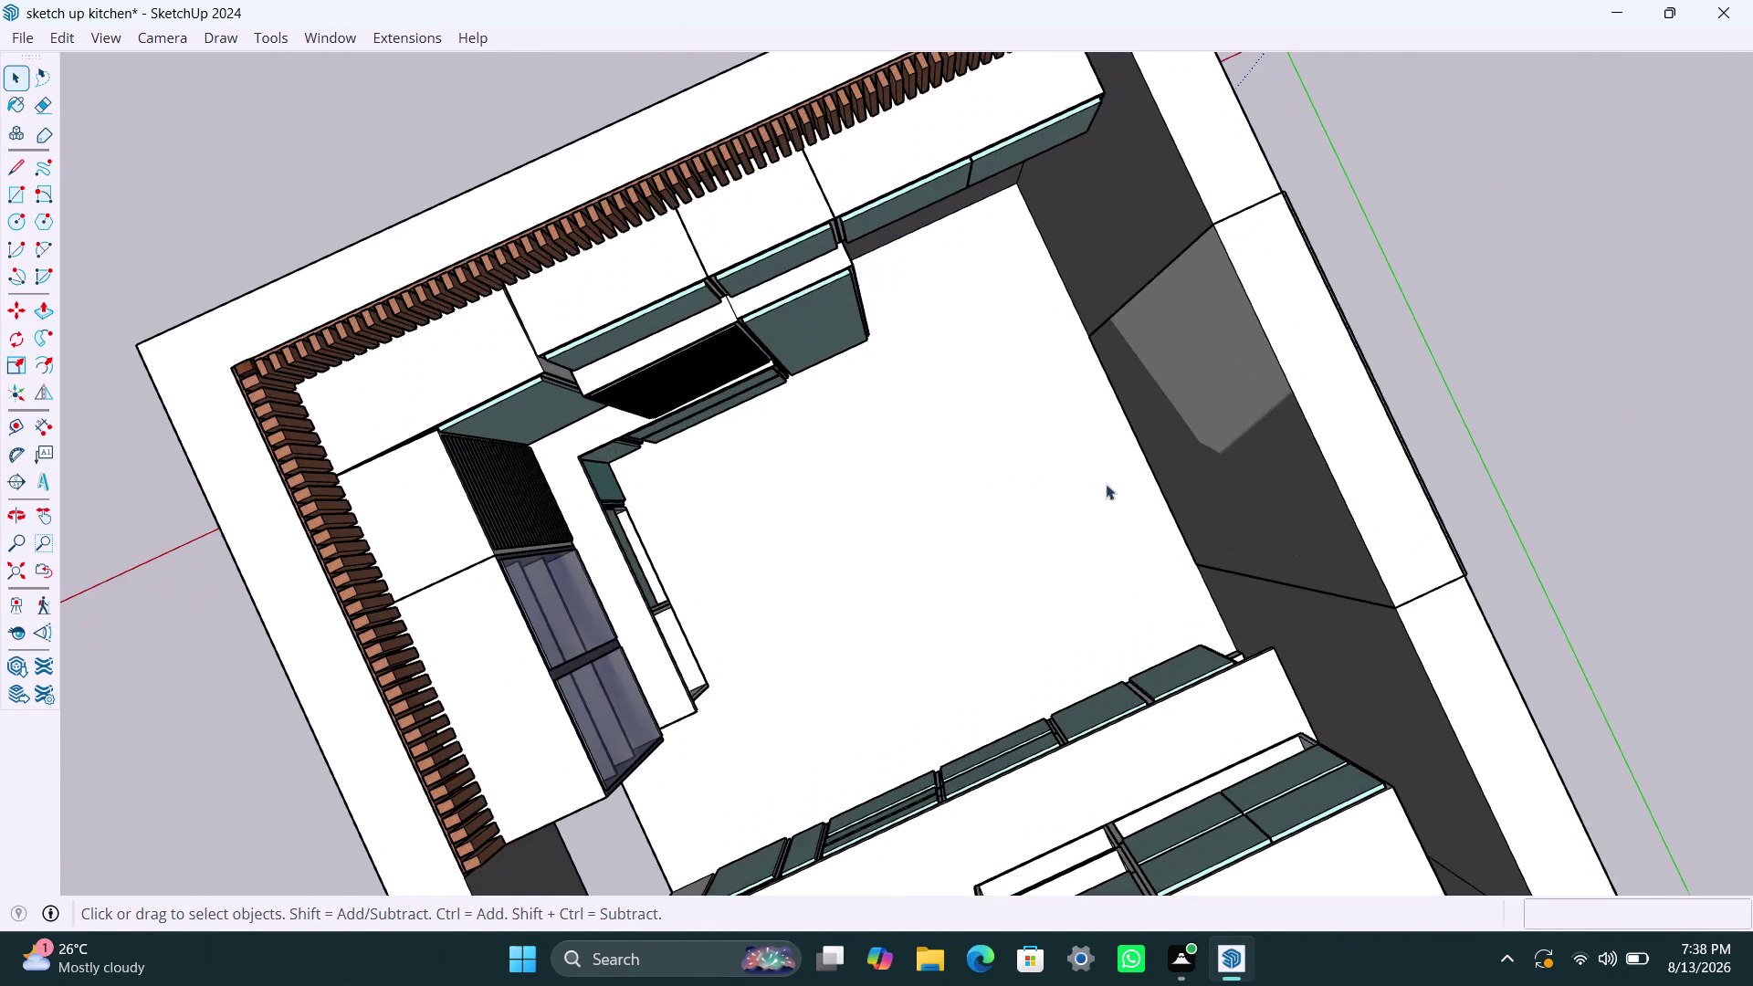
middle_drag(1152, 493, 526, 513)
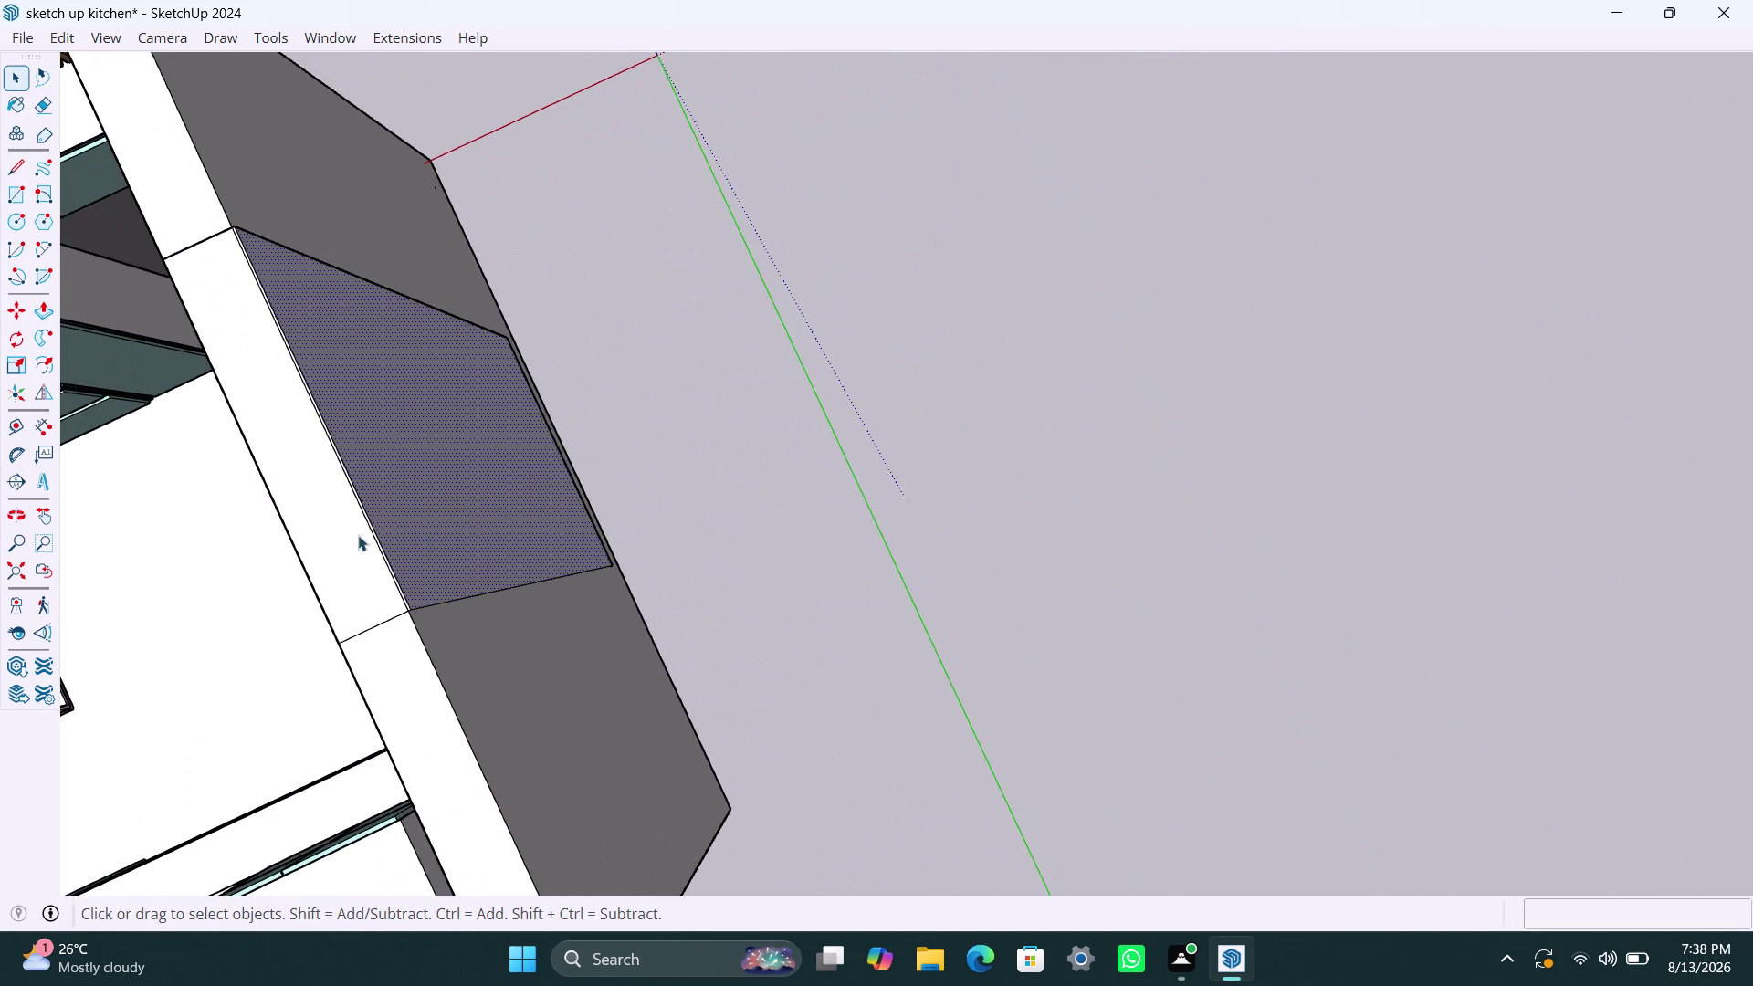
scroll(up, 3)
scroll(up, 3)
scroll(up, 3)
scroll(up, 3)
click(406, 641)
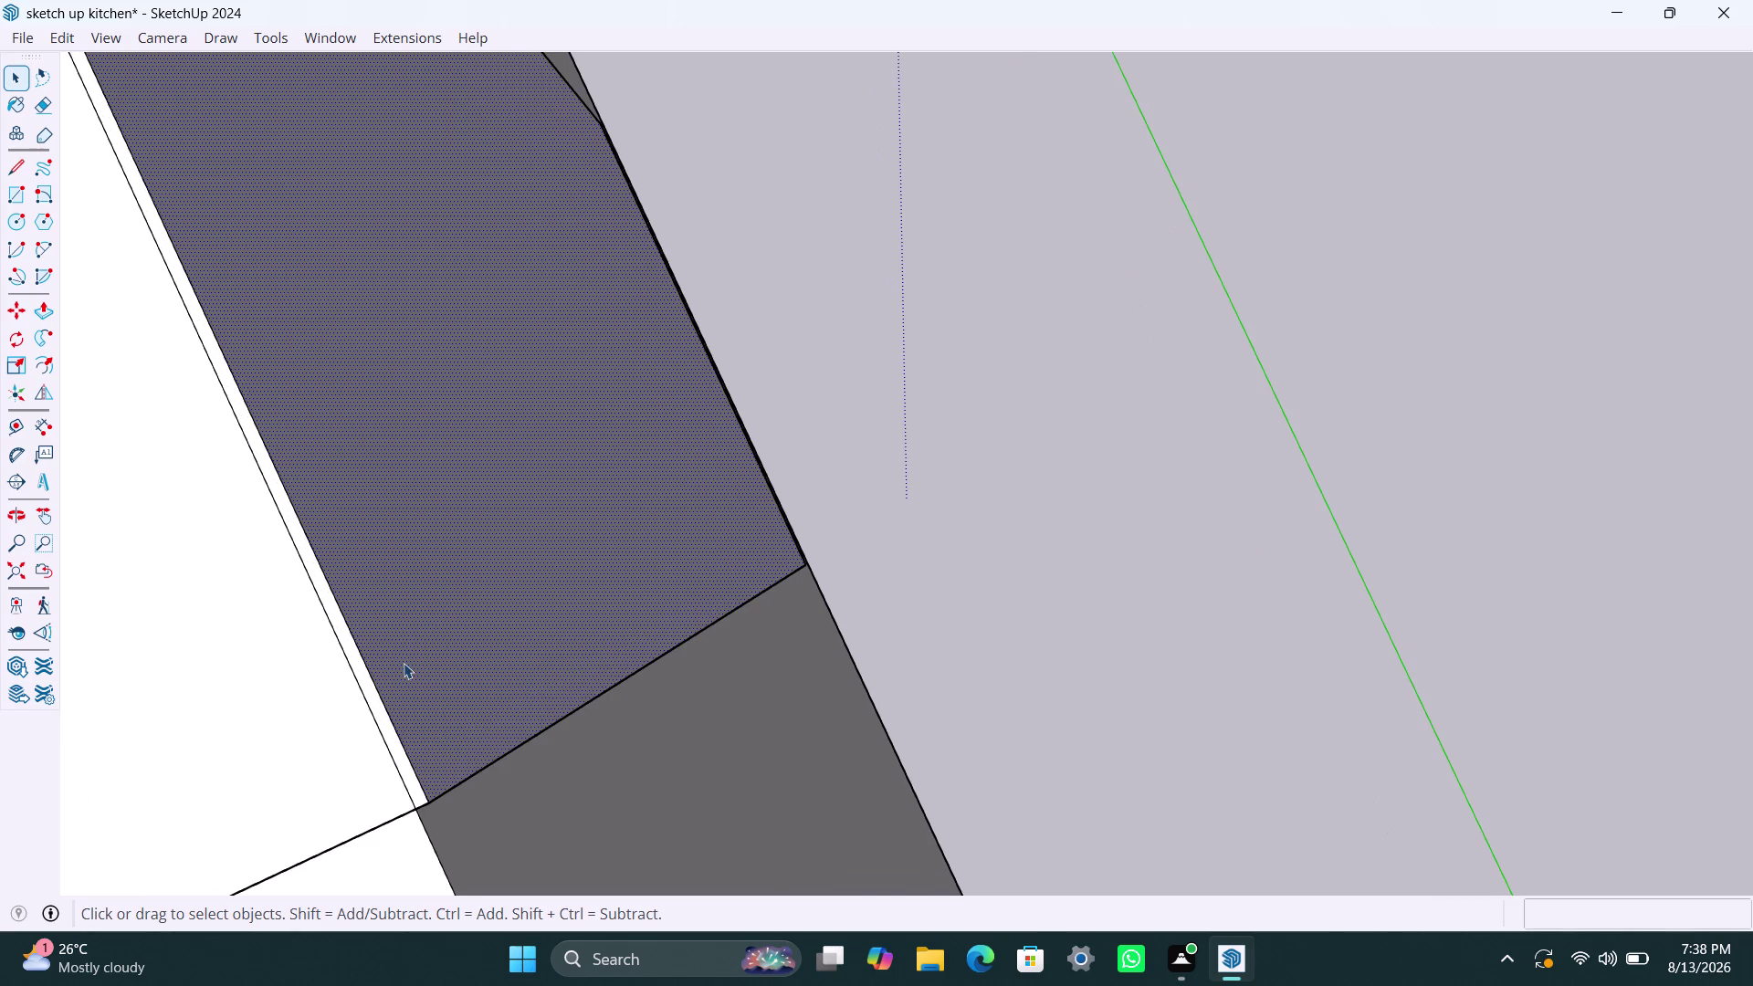
double_click(404, 663)
click(390, 709)
Push/pull the middle section's outer face outward, then orbit back toward the interior.
key(p)
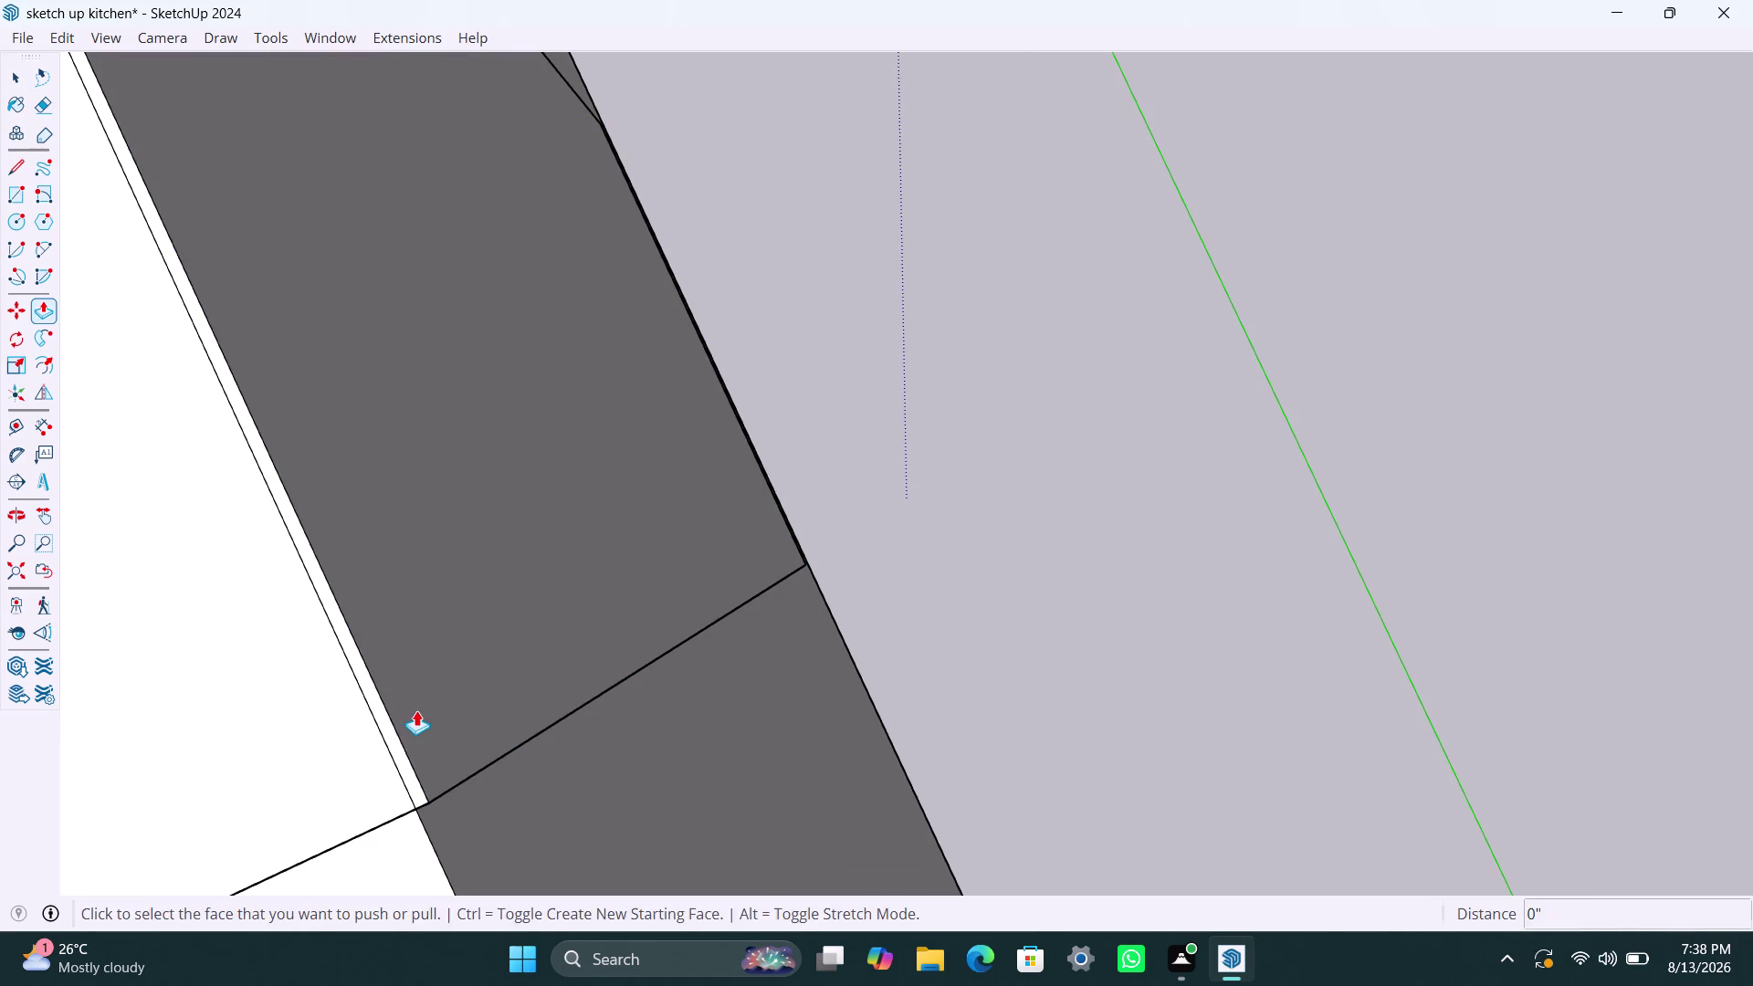
click(419, 710)
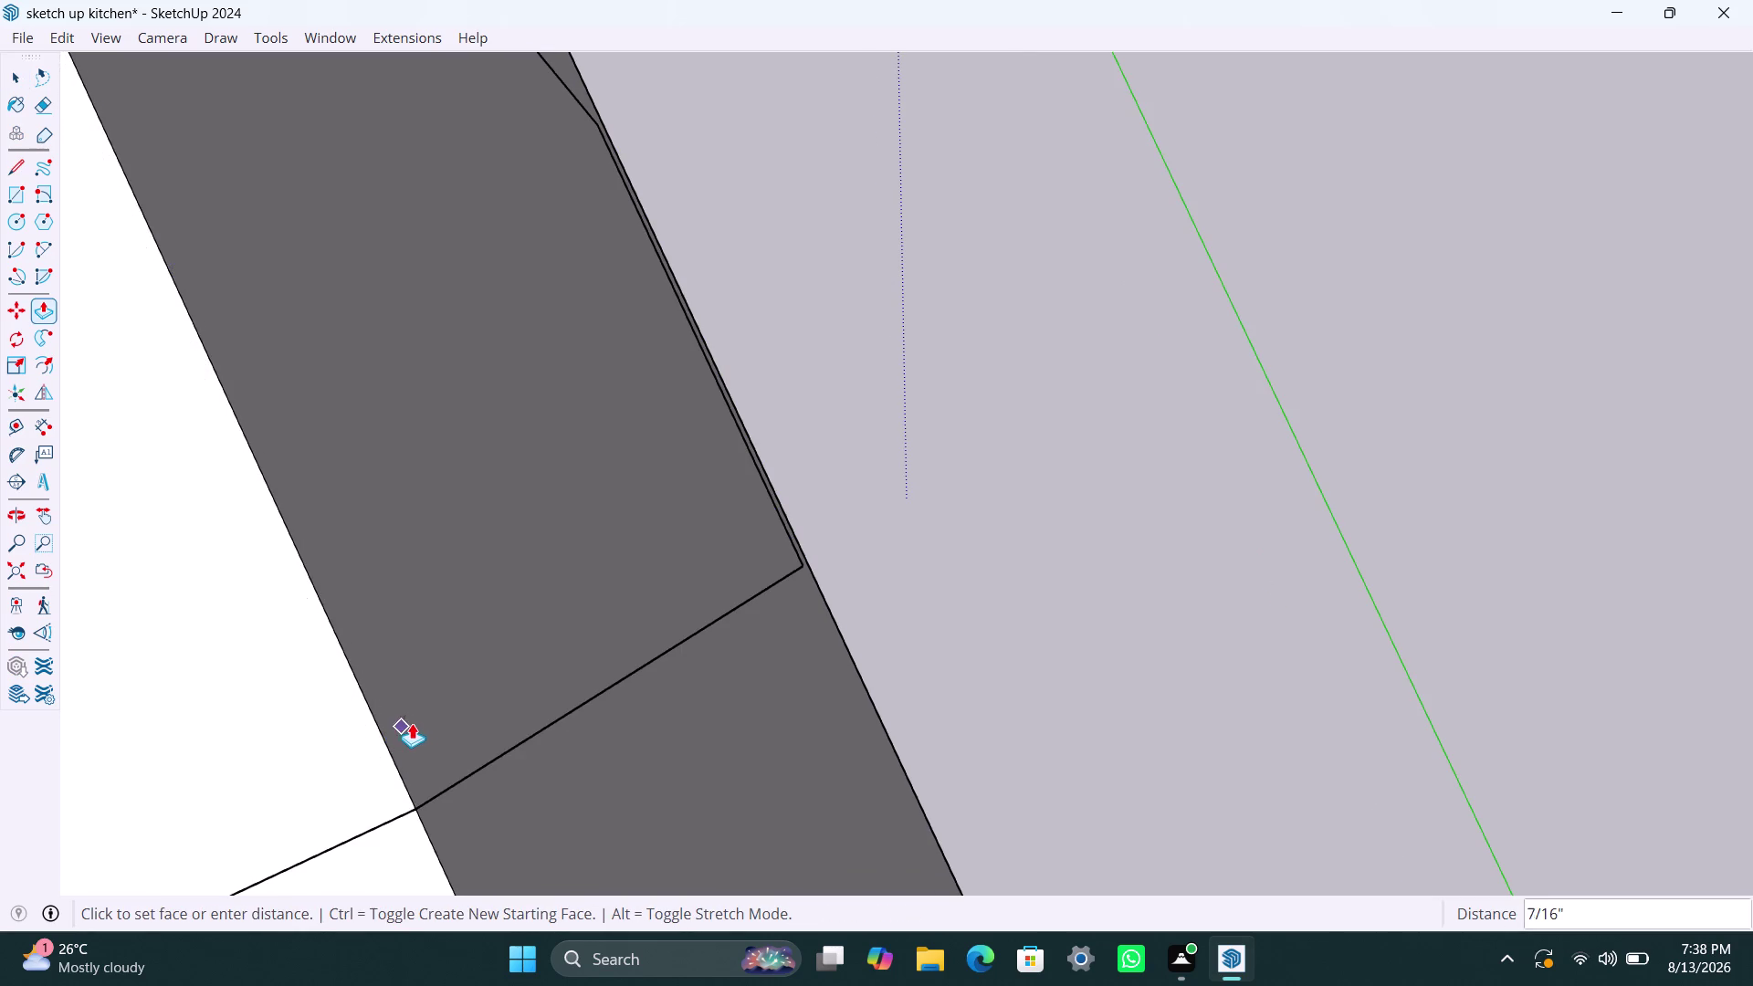
click(420, 722)
key(space)
scroll(down, 3)
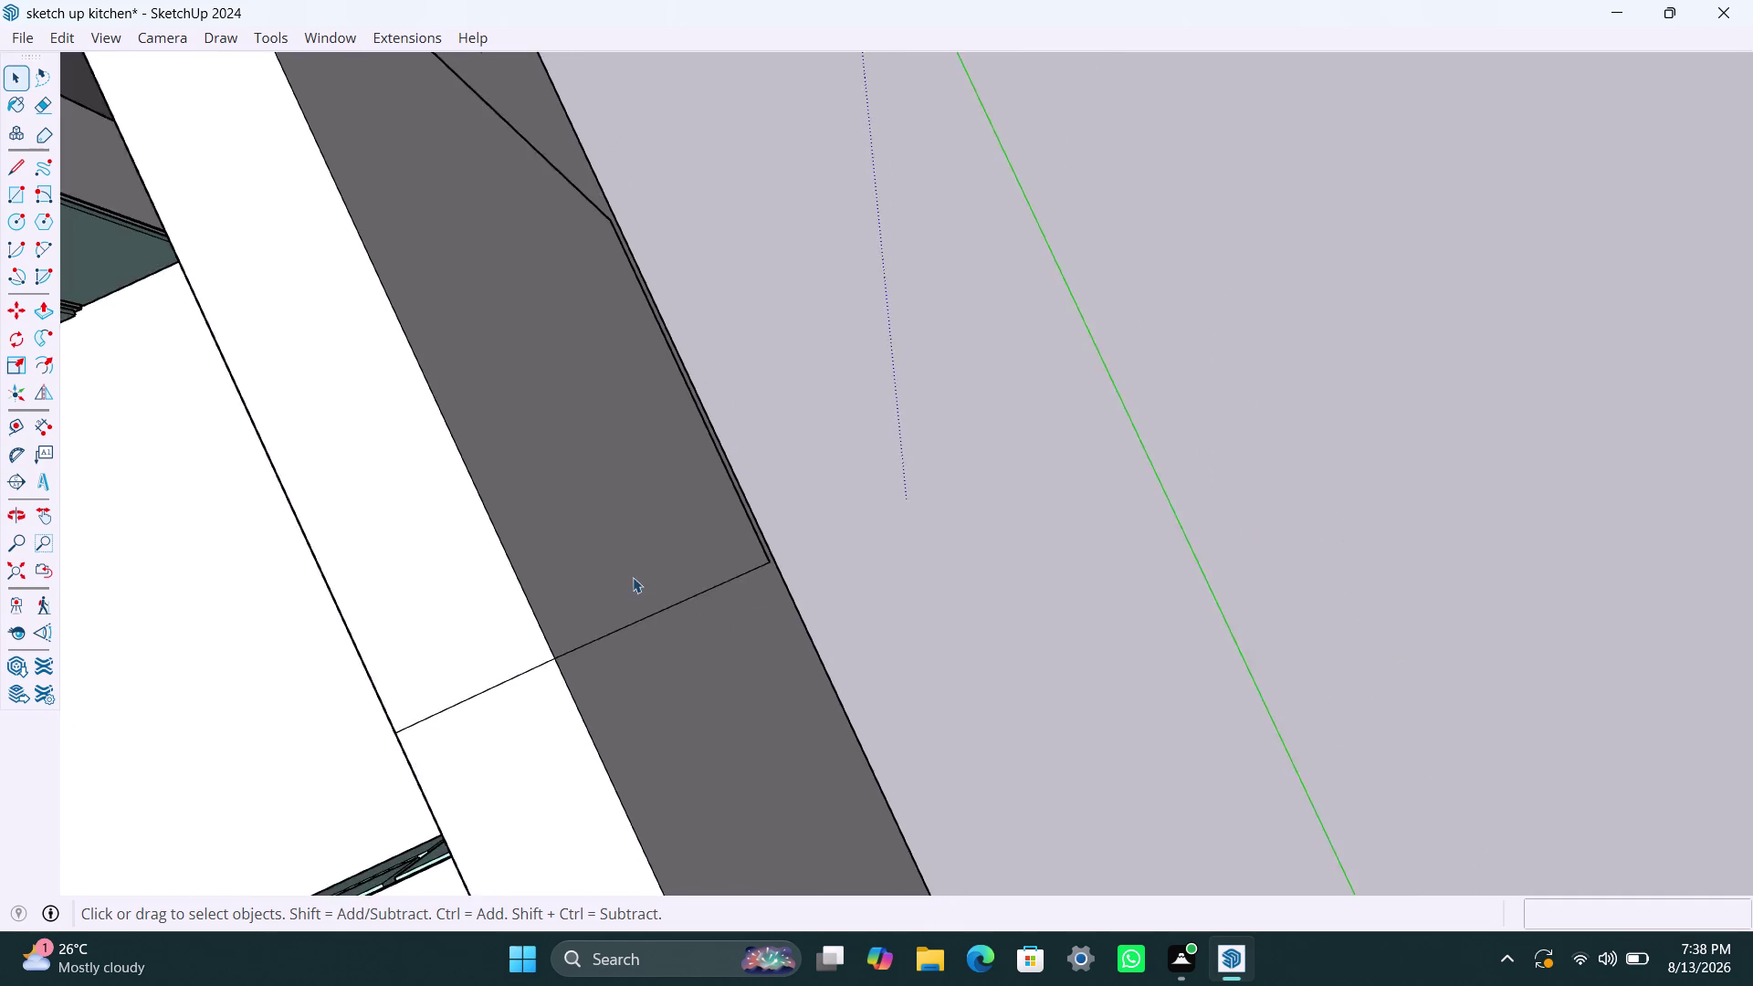
scroll(down, 3)
middle_drag(462, 597, 1081, 240)
Triple-click the back wall's middle section, delete it, then undo the deletion.
scroll(down, 3)
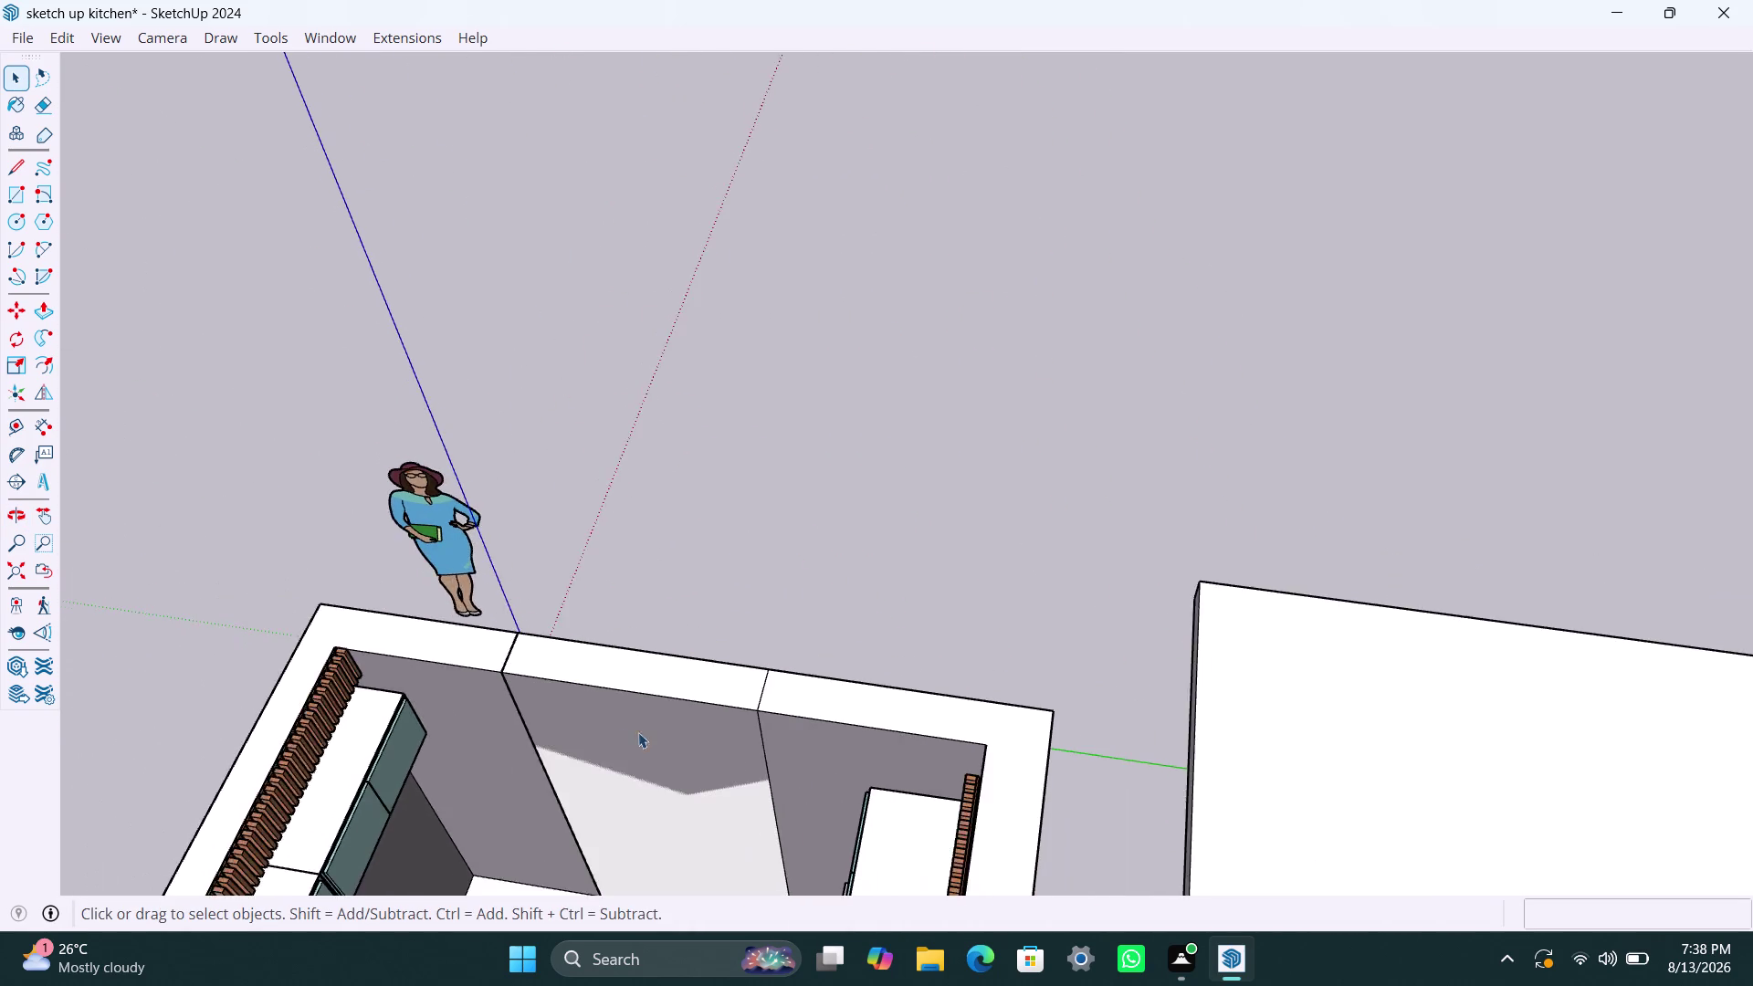
middle_drag(658, 729, 919, 435)
scroll(up, 3)
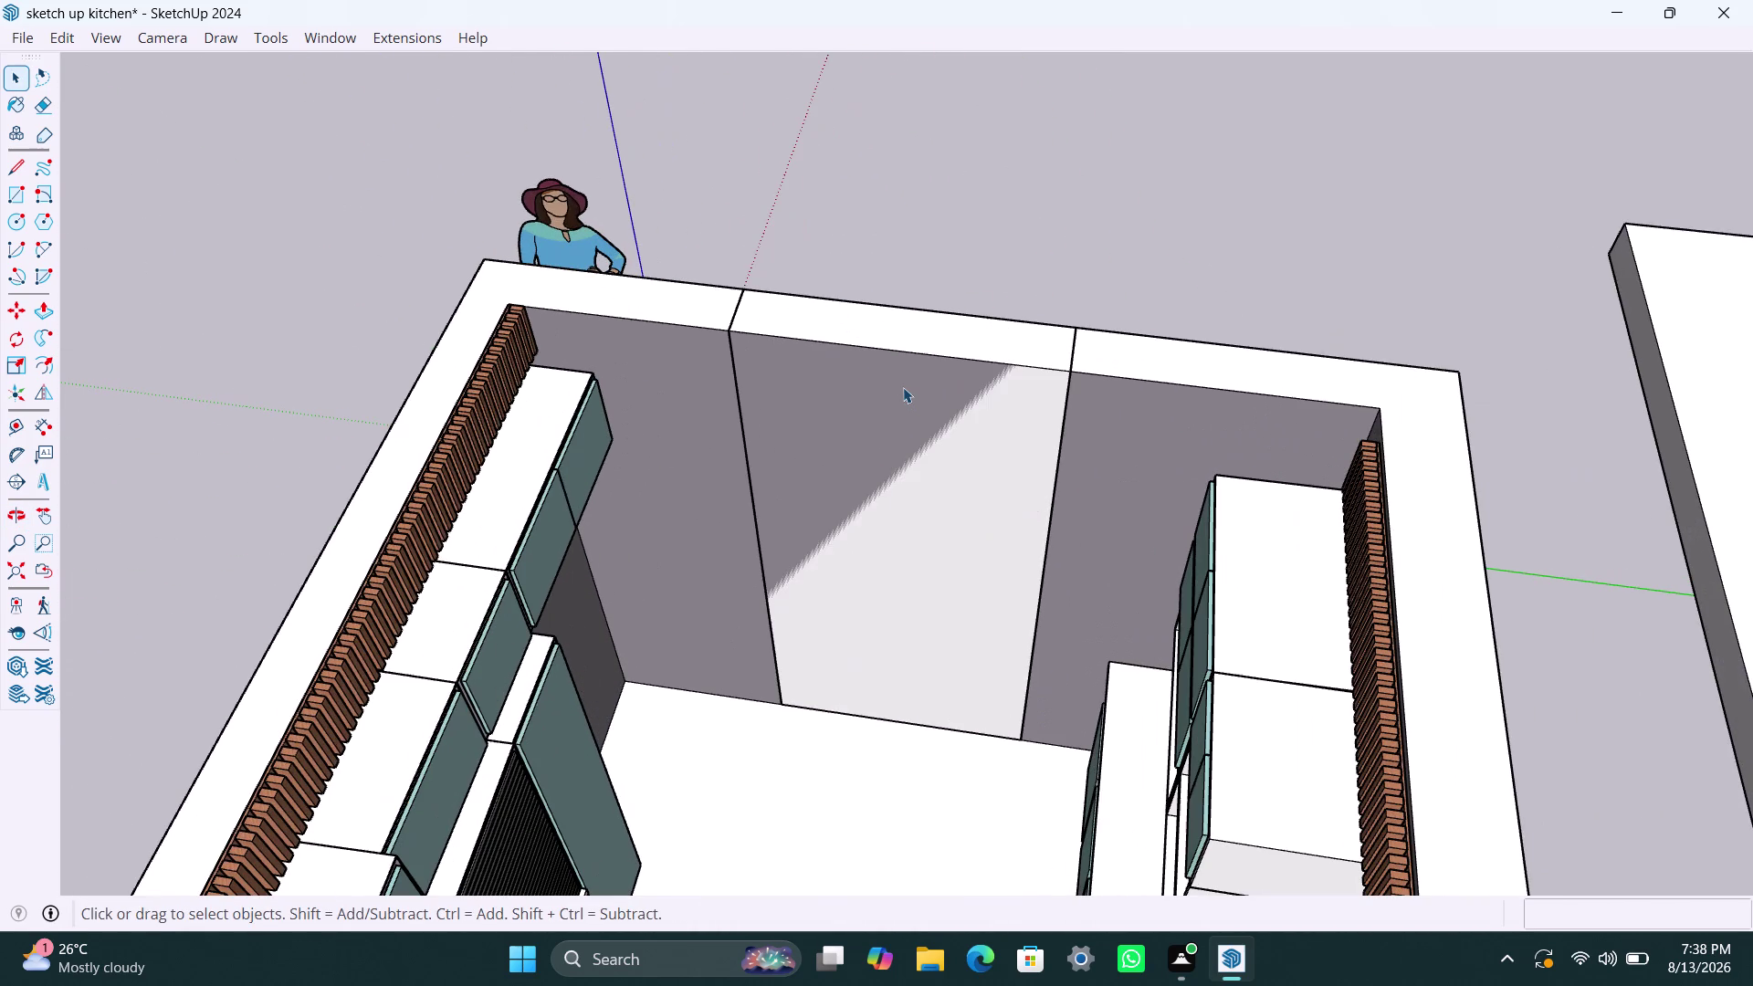
click(903, 387)
double_click(903, 387)
triple_click(903, 386)
click(903, 386)
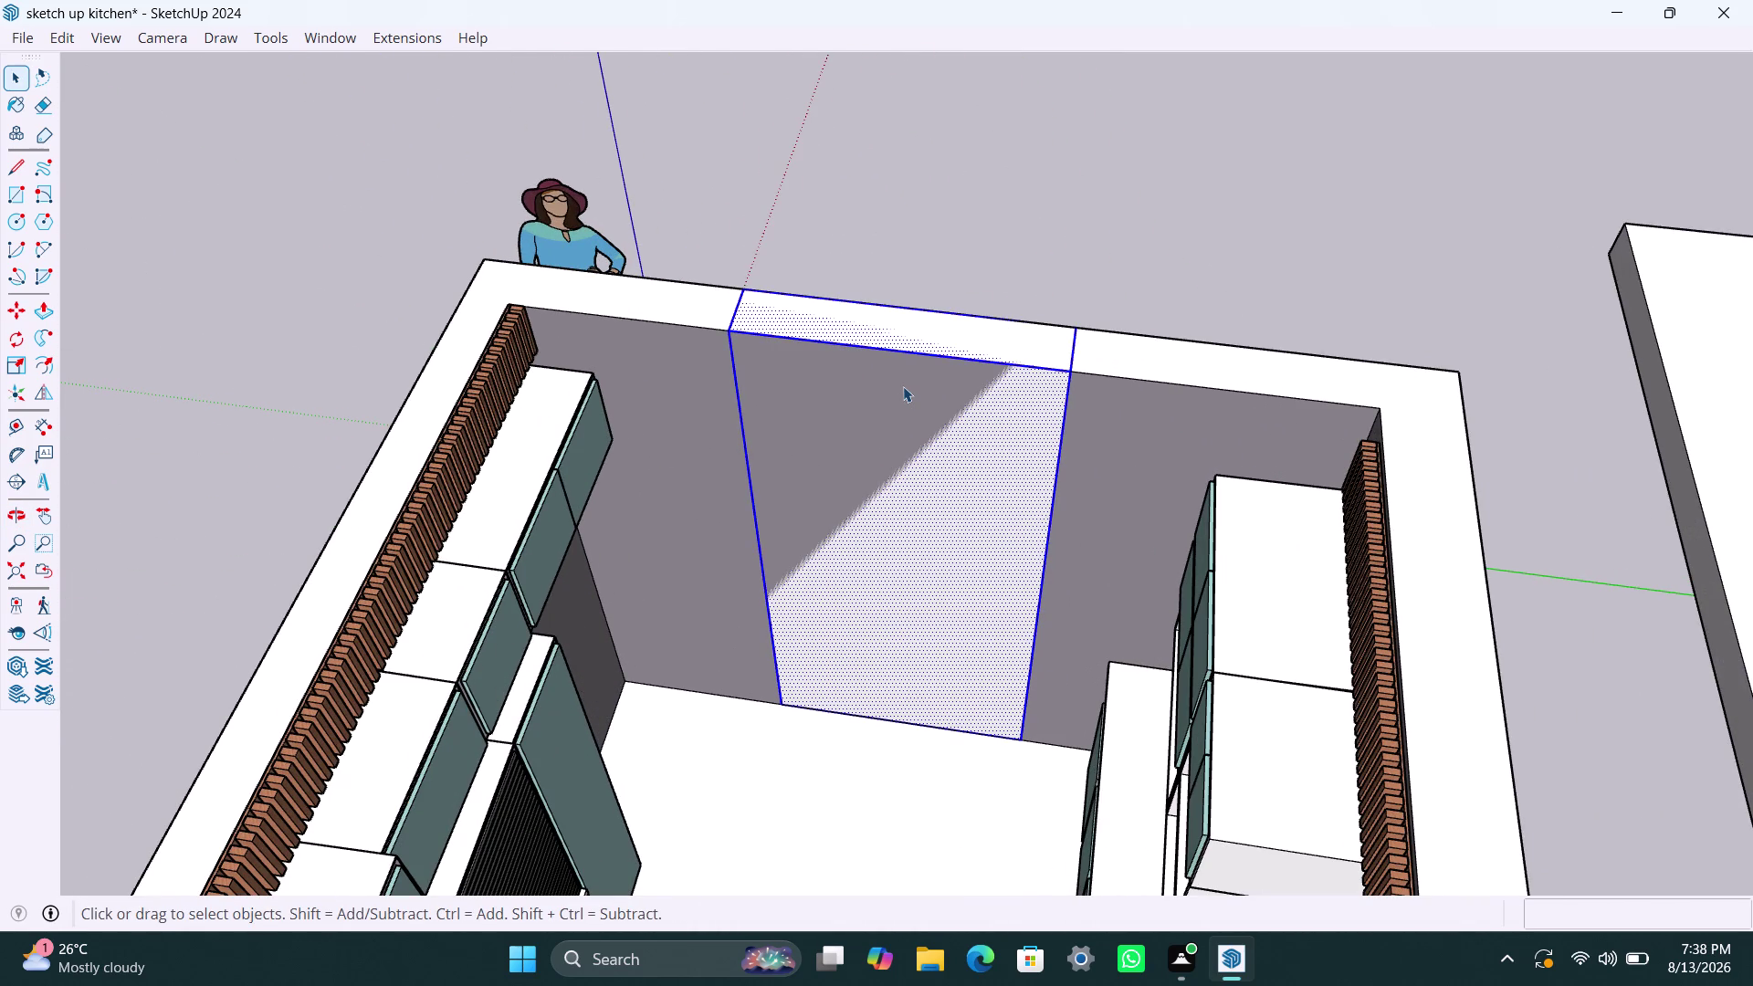
key(Delete)
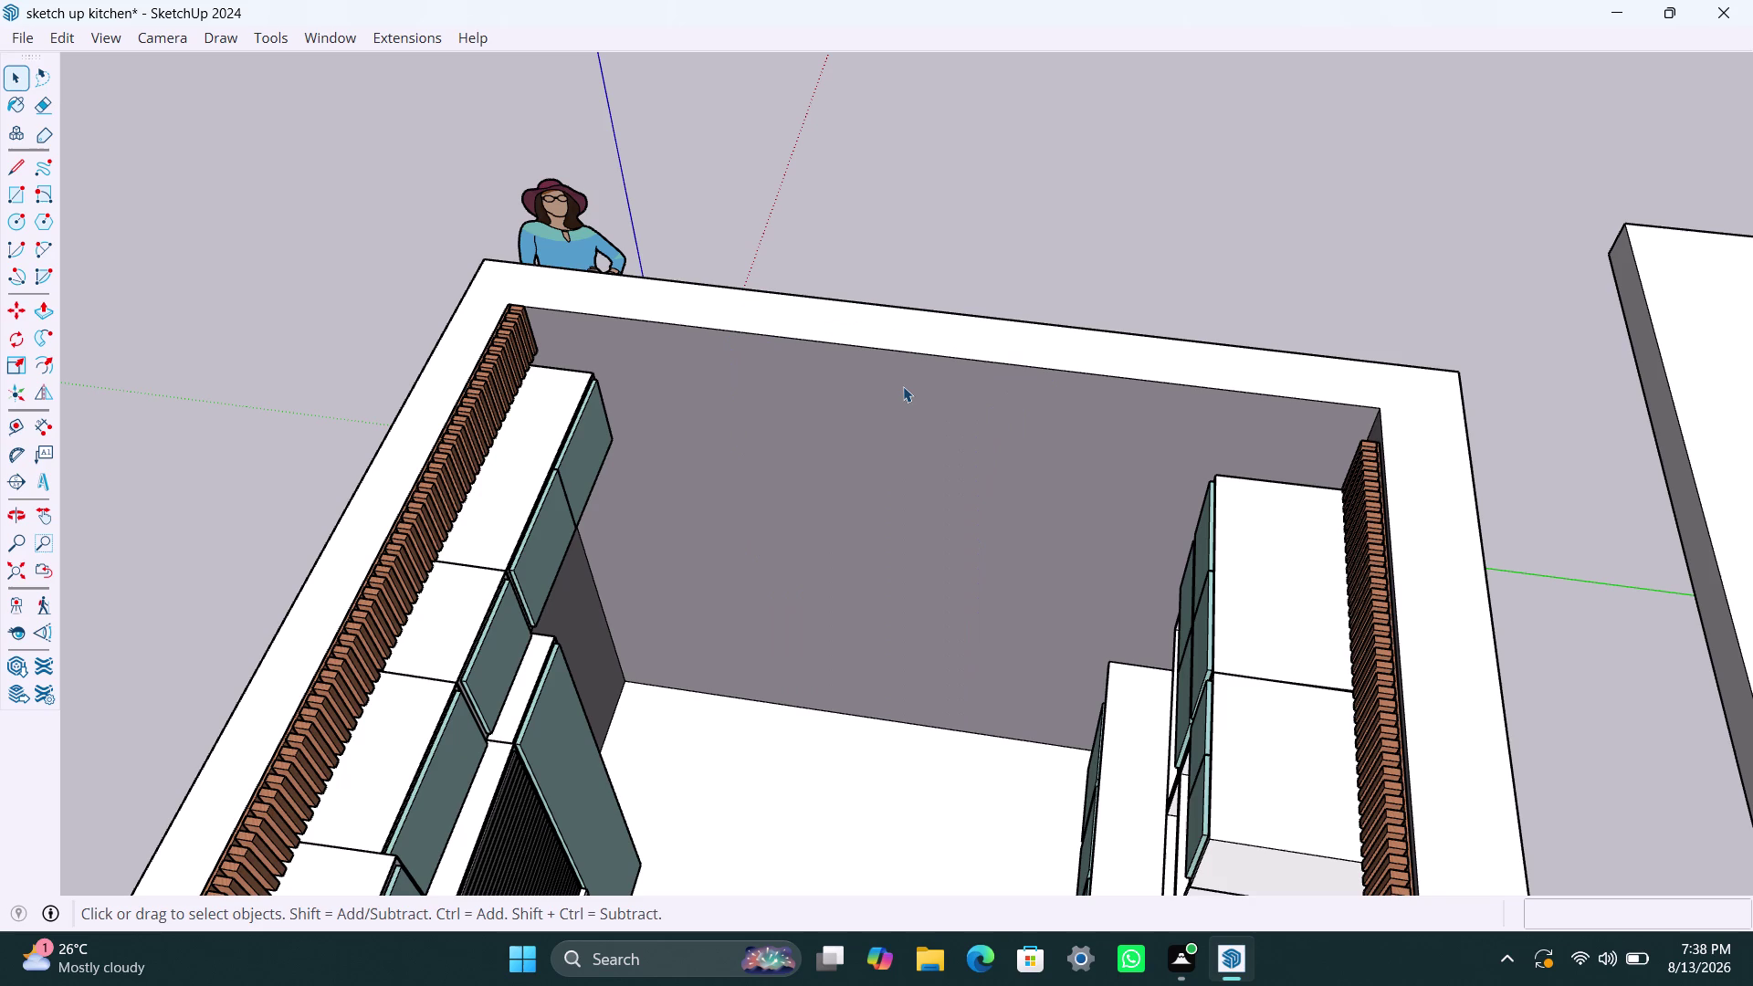
key(ctrl+z)
Reselect the middle wall section and try deleting it again, then undo.
triple_click(897, 390)
click(898, 391)
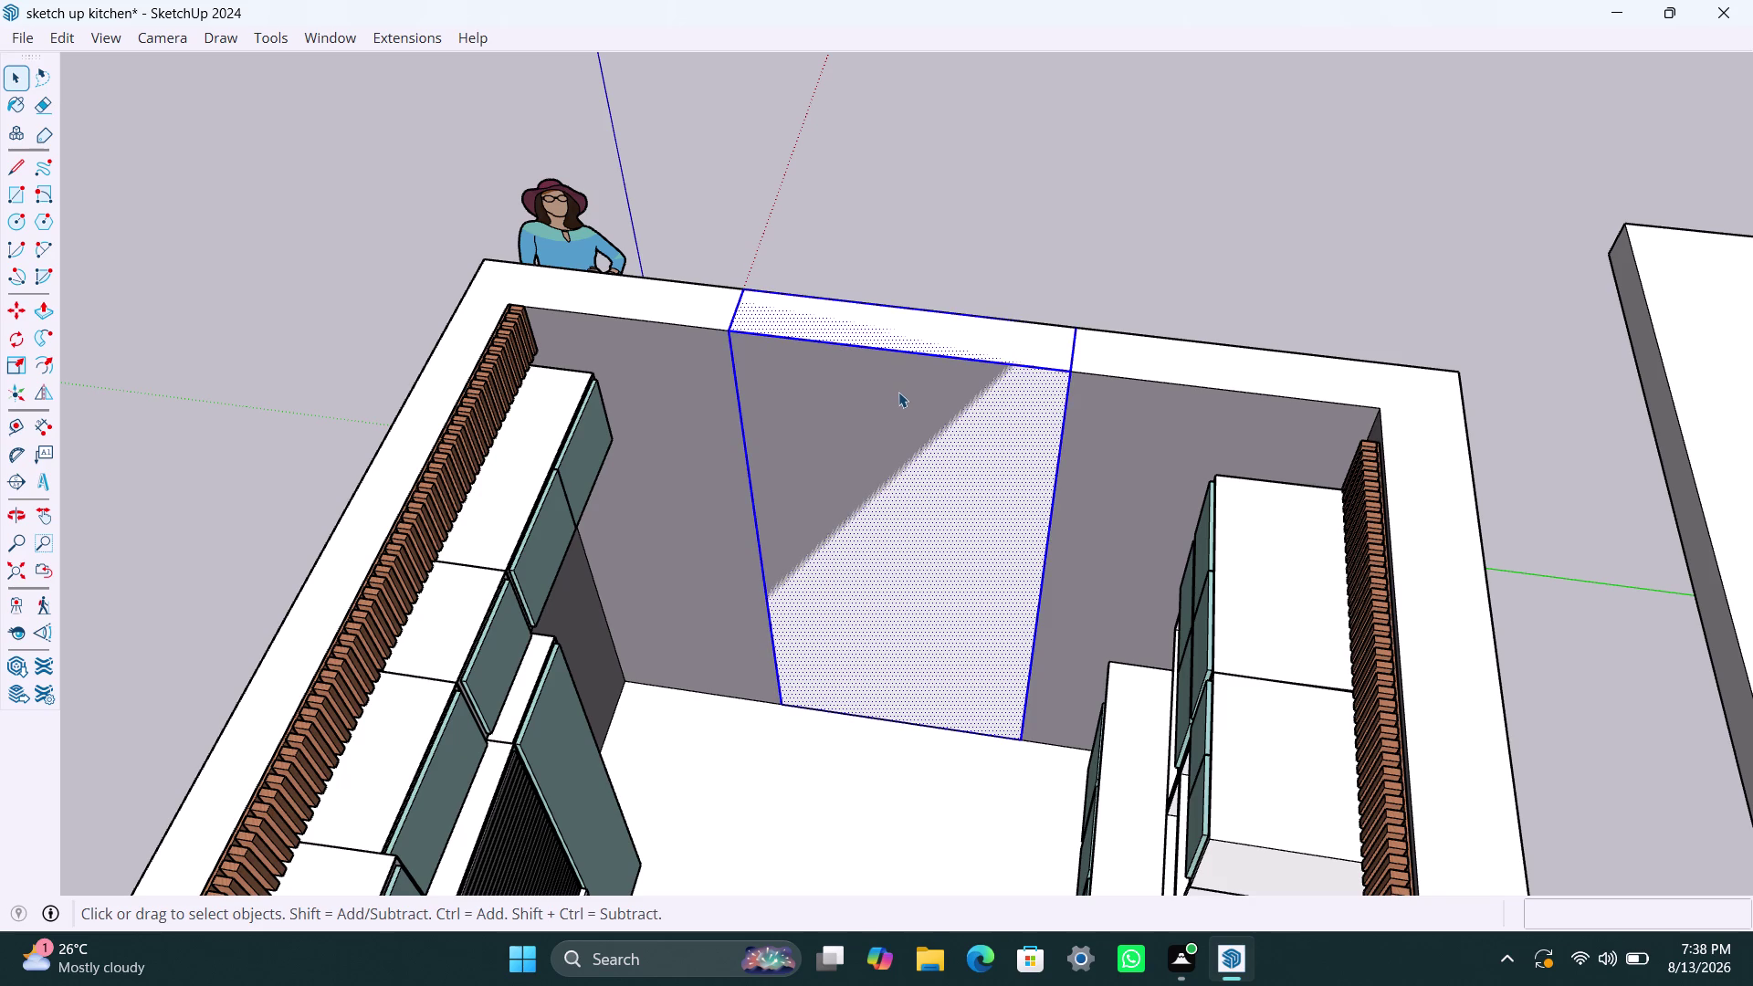
key(BackSpace)
key(Delete)
key(ctrl+z)
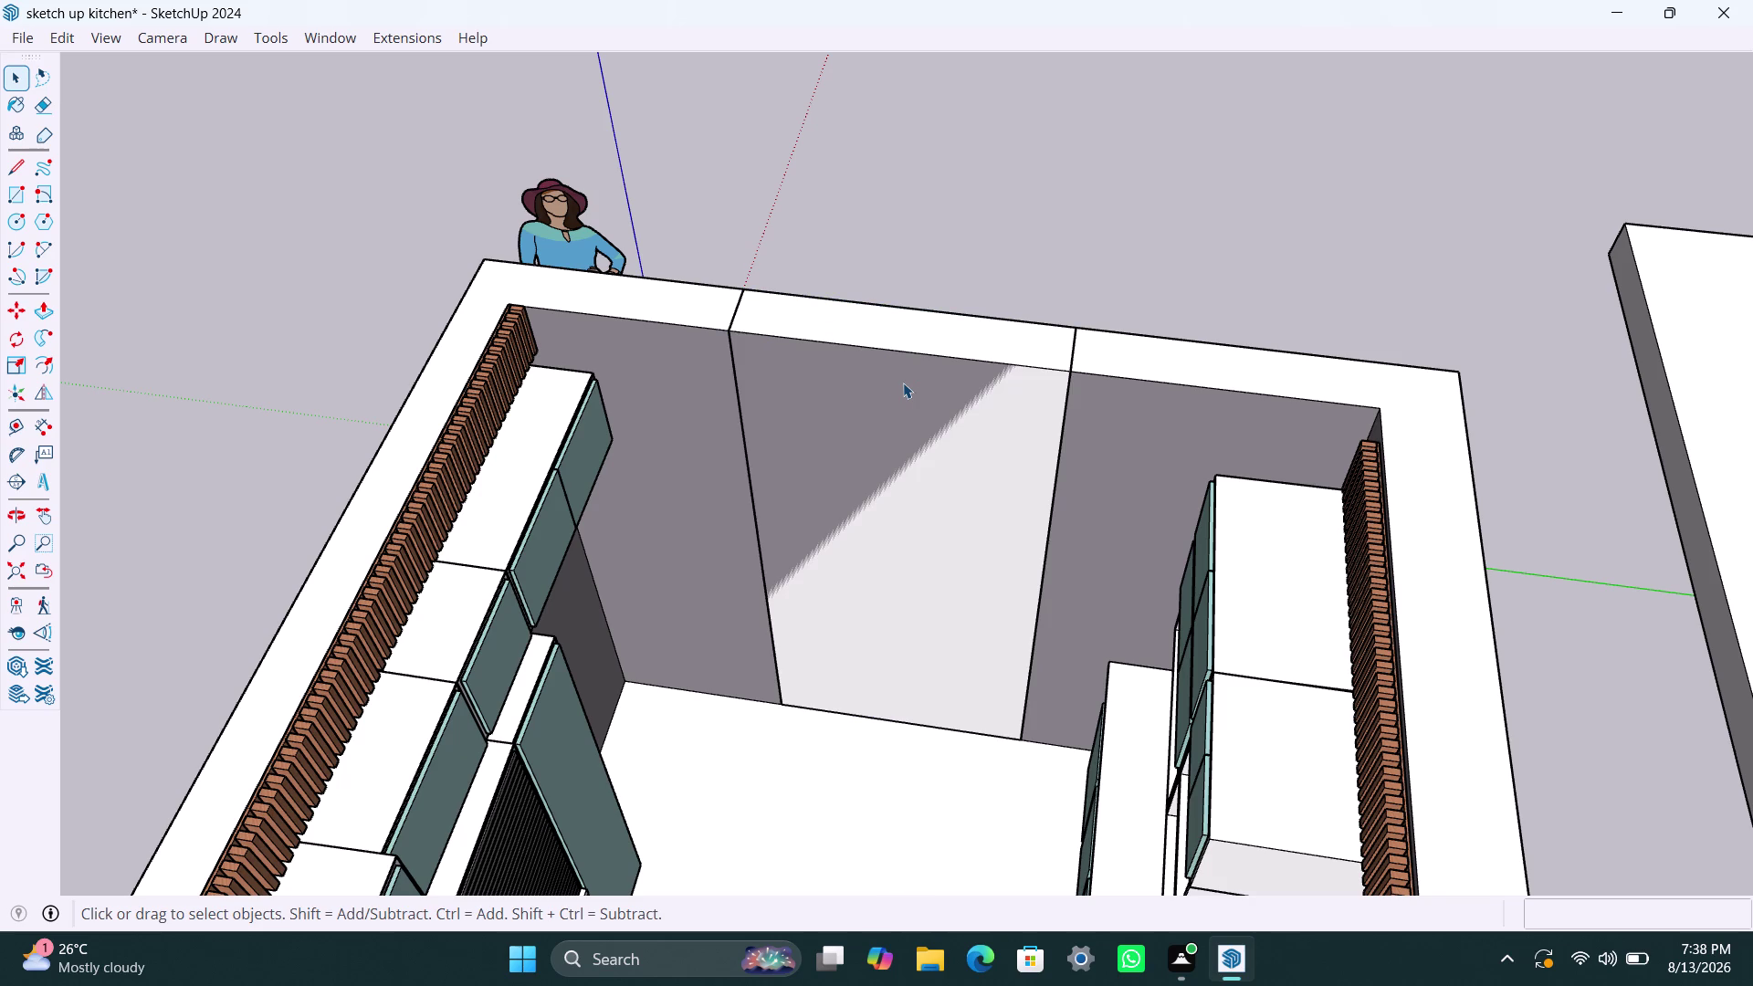
Select the whole middle section, remove it with Backspace, then undo the removals.
triple_click(903, 382)
click(903, 383)
double_click(903, 382)
key(BackSpace)
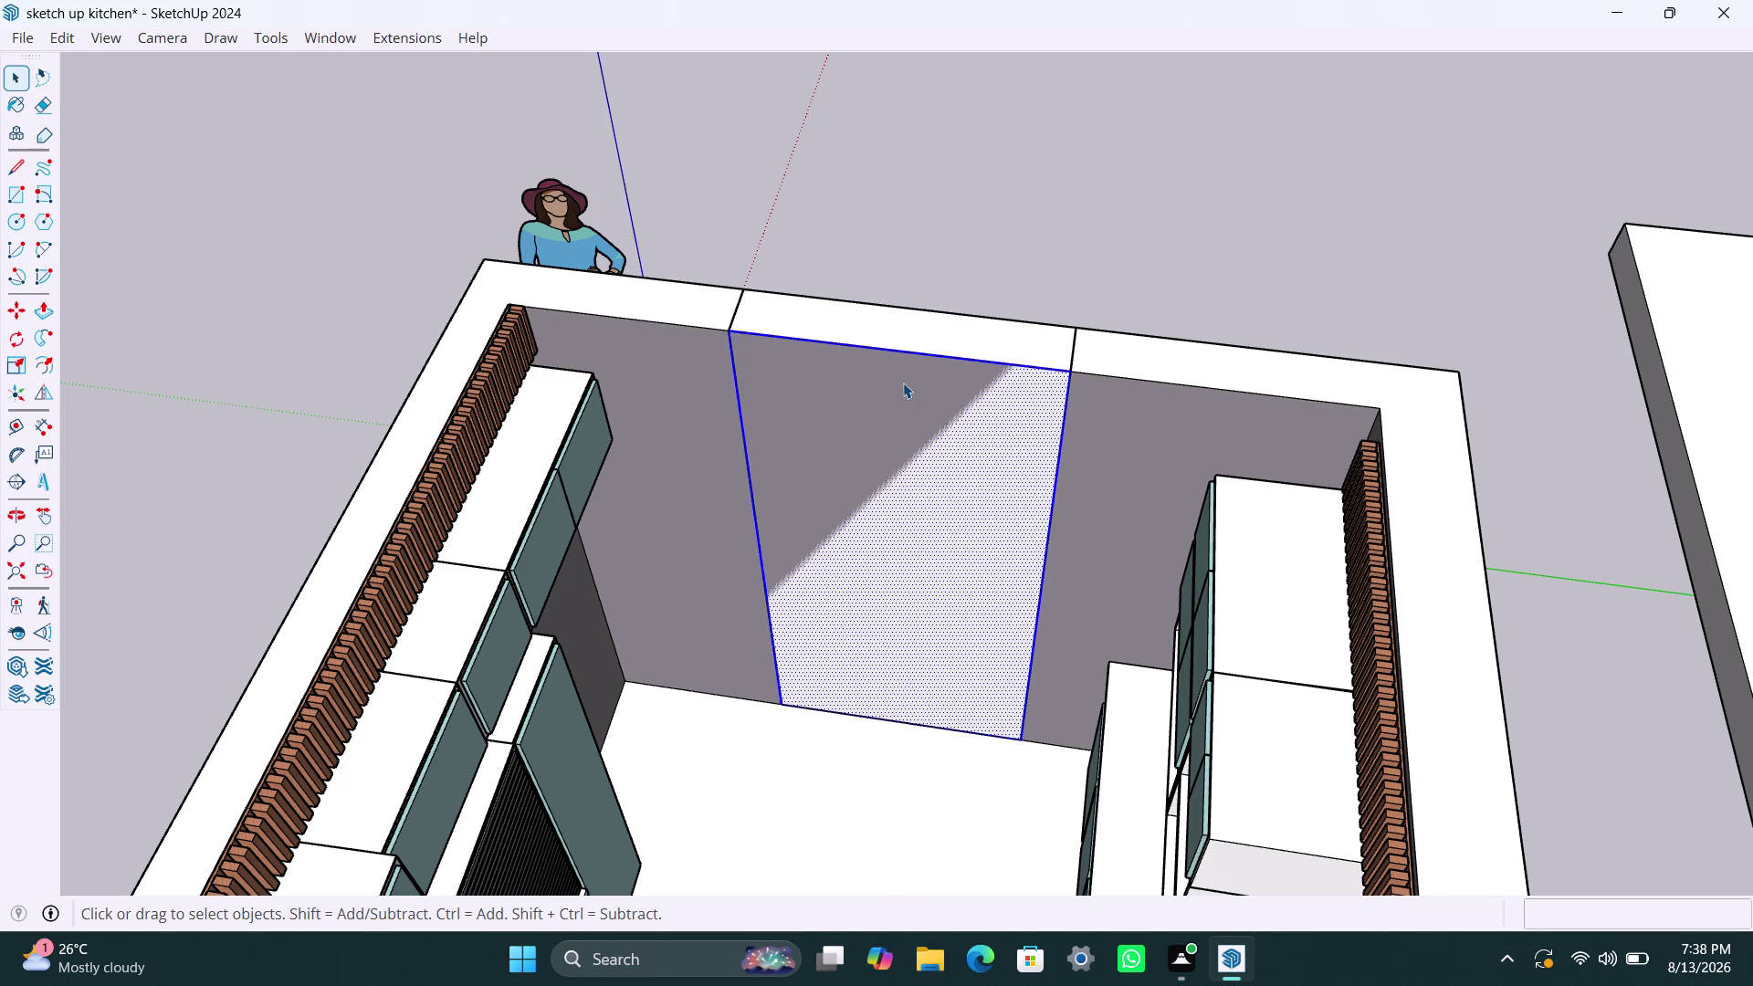
key(BackSpace)
key(BackSpace)
key(BackSpace)
key(BackSpace)
key(BackSpace)
key(ctrl+z)
key(ctrl+z)
key(ctrl+z)
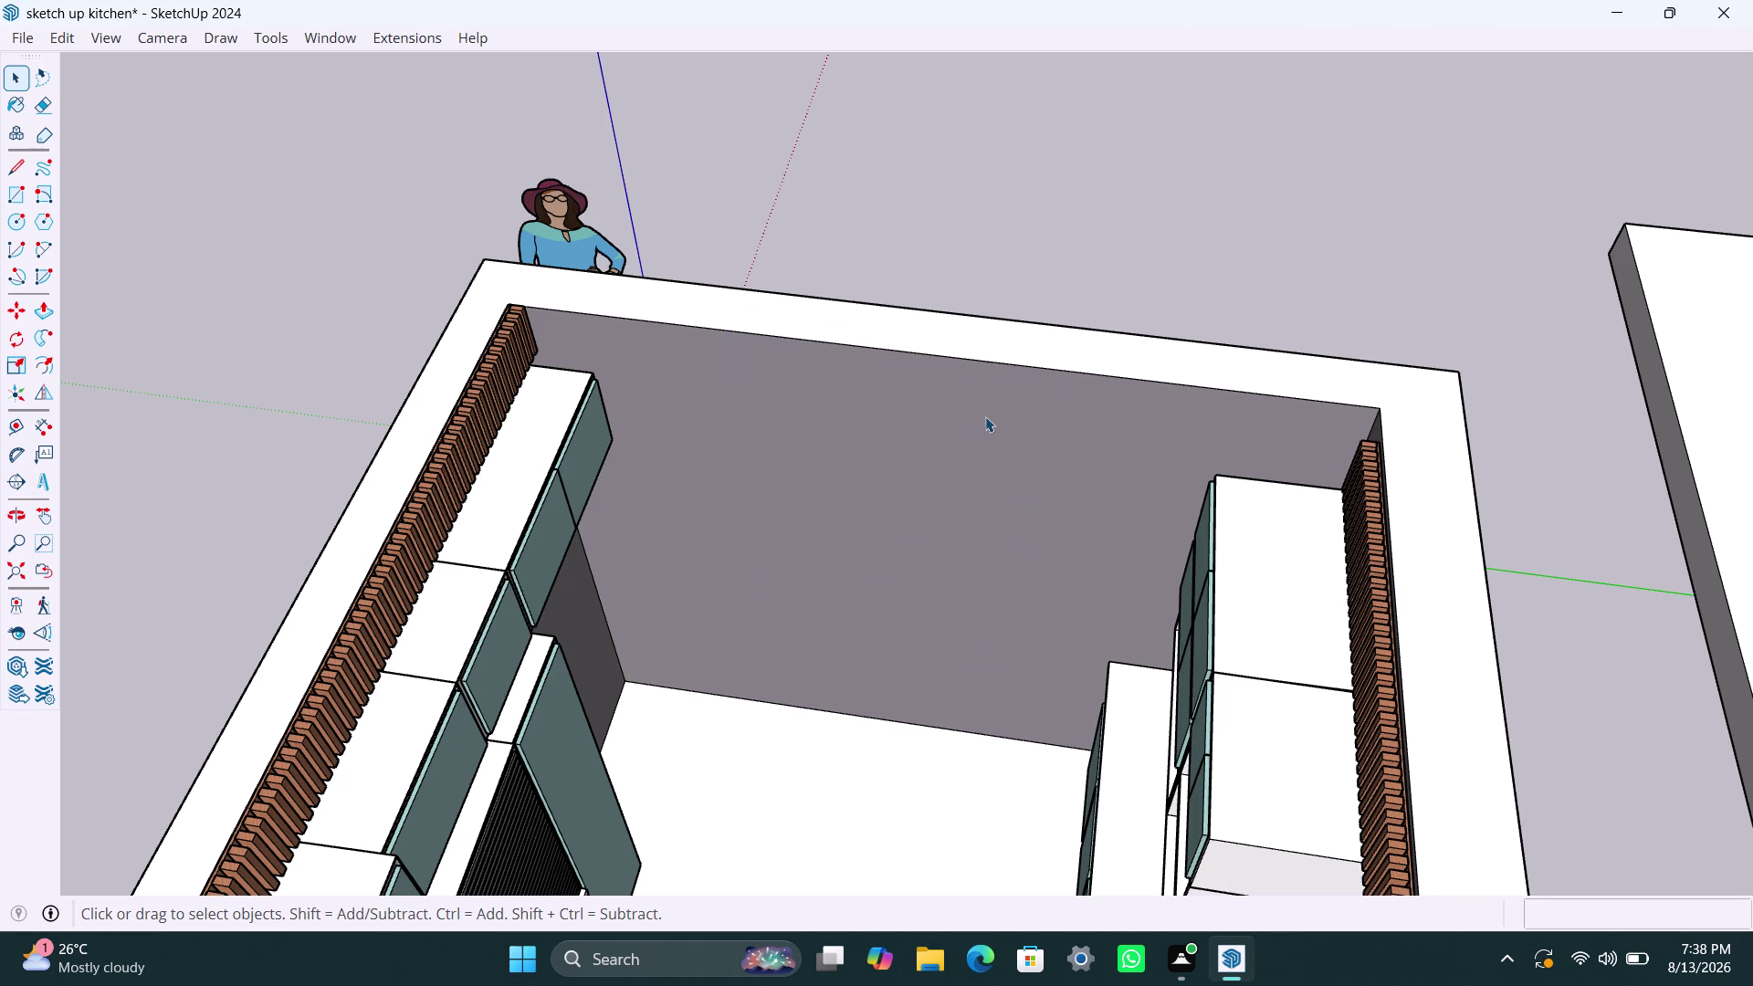
Orbit around the kitchen box and select the room model.
scroll(down, 3)
middle_drag(803, 526, 1002, 450)
drag(965, 451, 1110, 437)
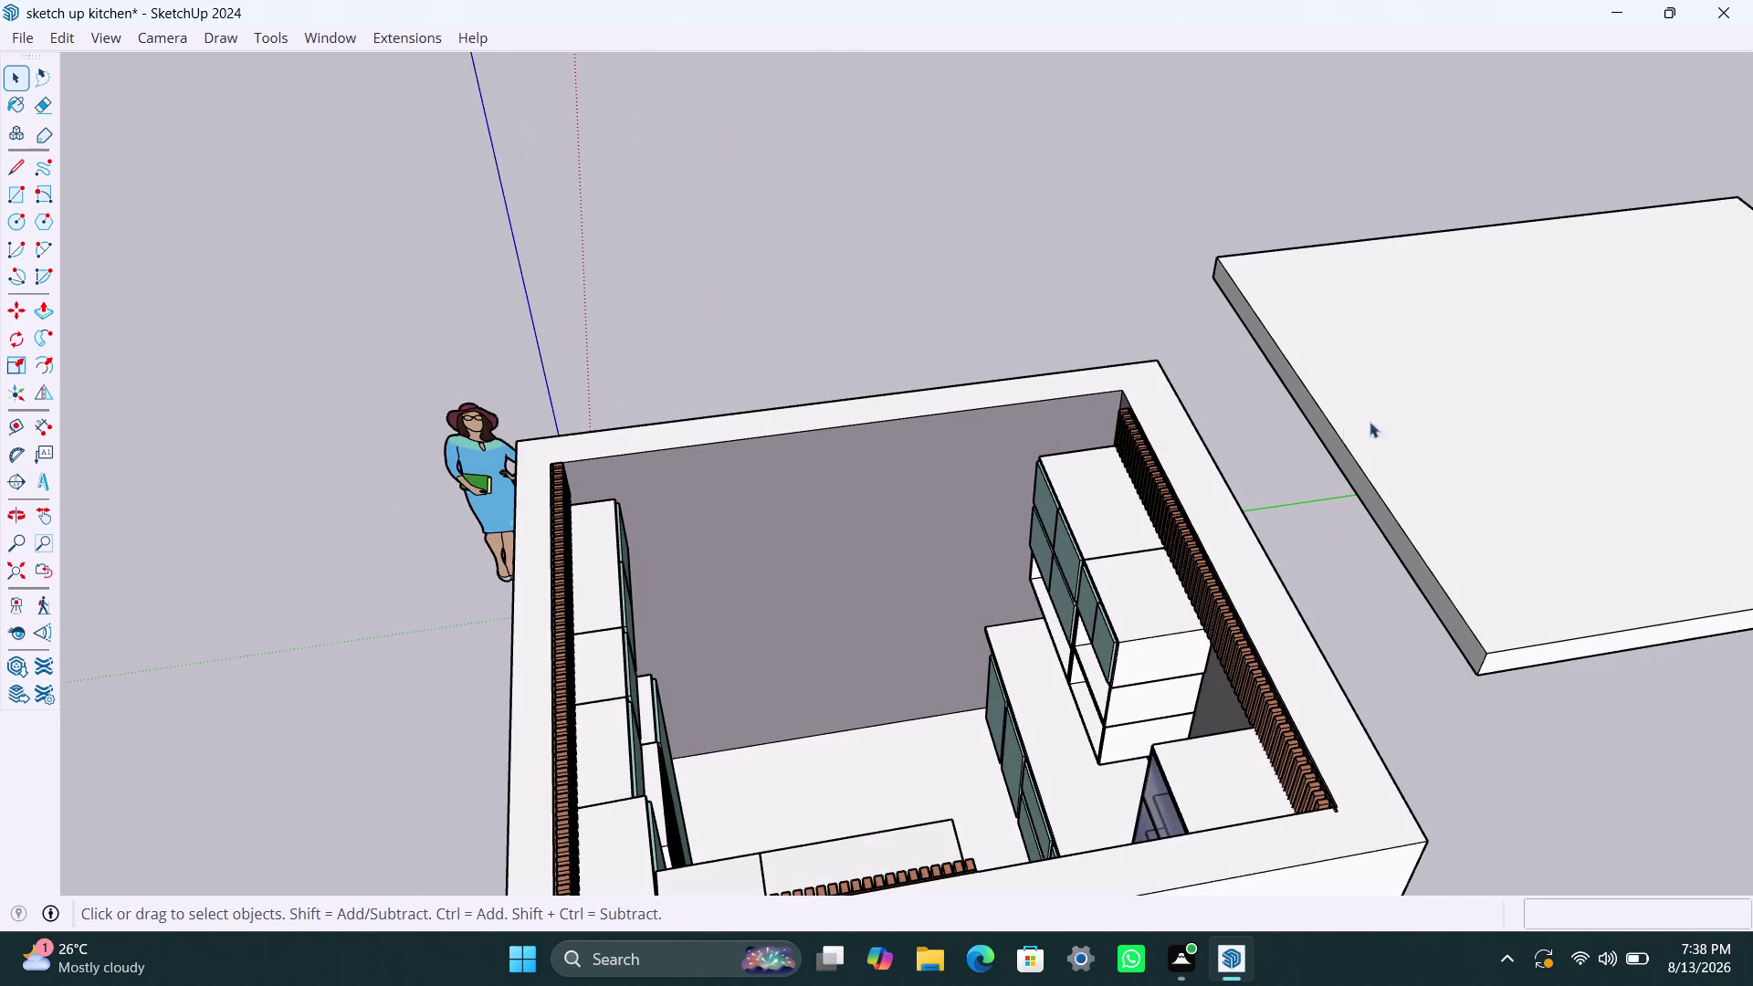
scroll(down, 3)
middle_drag(826, 555, 693, 565)
drag(794, 556, 915, 503)
scroll(up, 3)
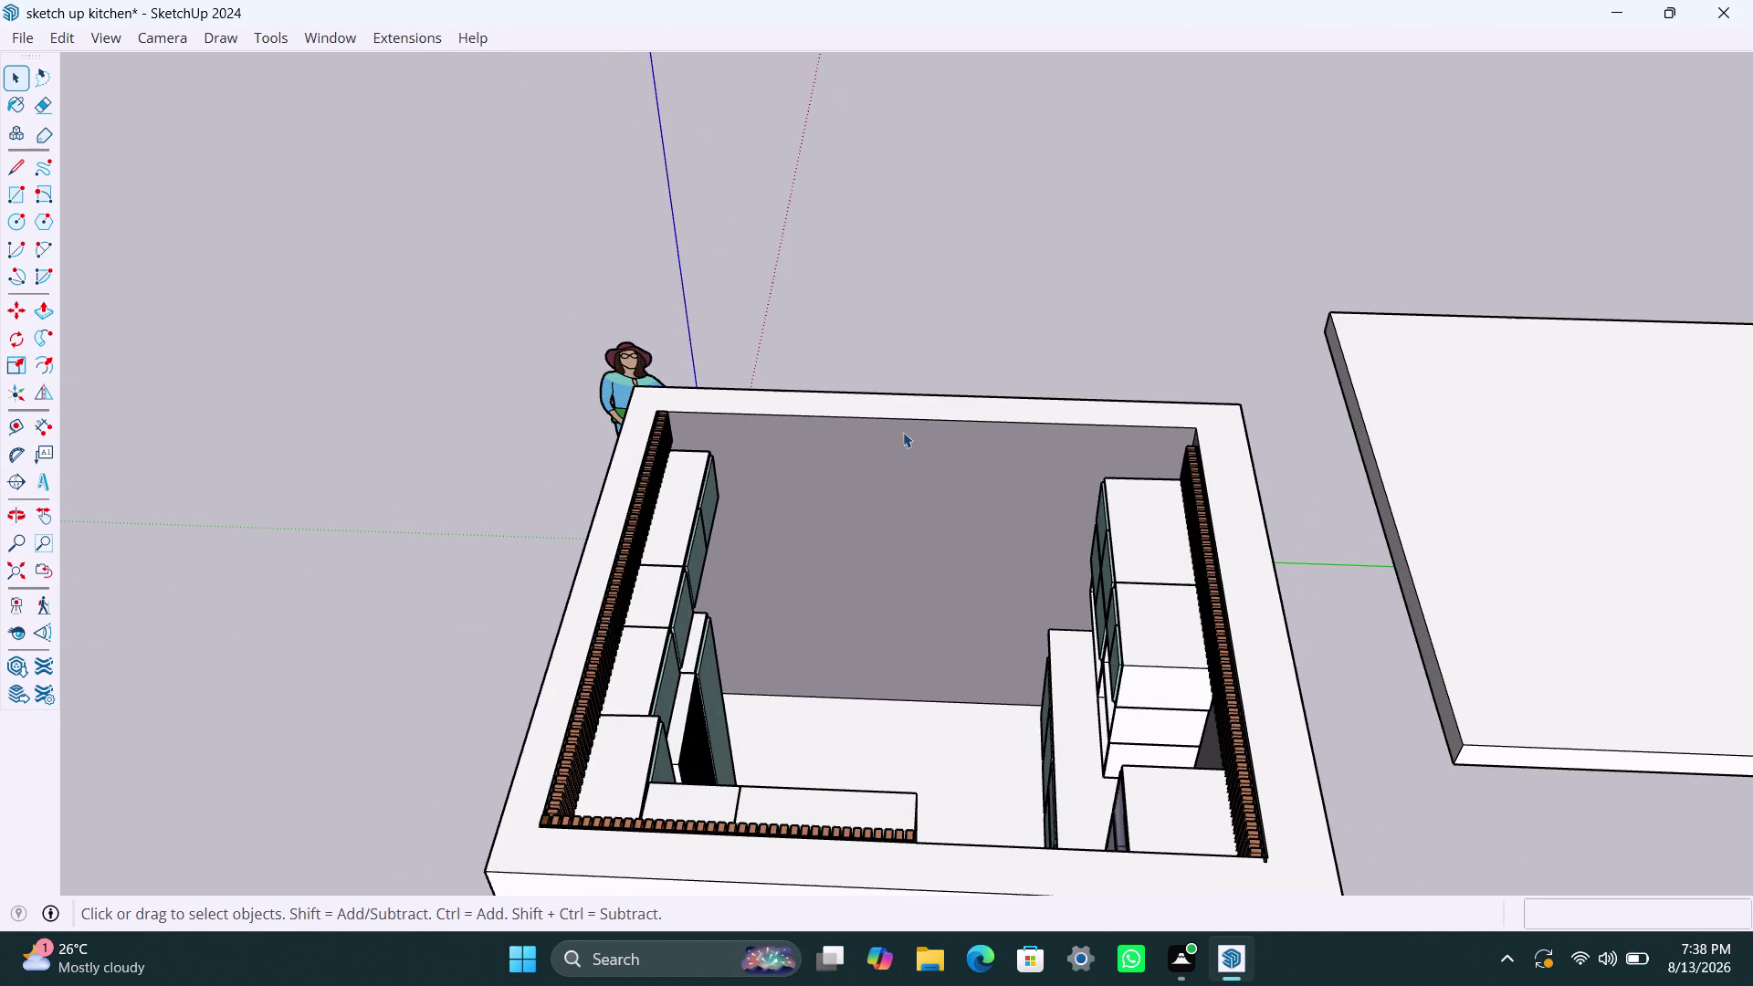
click(901, 416)
View the room from another side and enter the room group to pick the outer wall face.
scroll(down, 3)
middle_drag(977, 488, 485, 589)
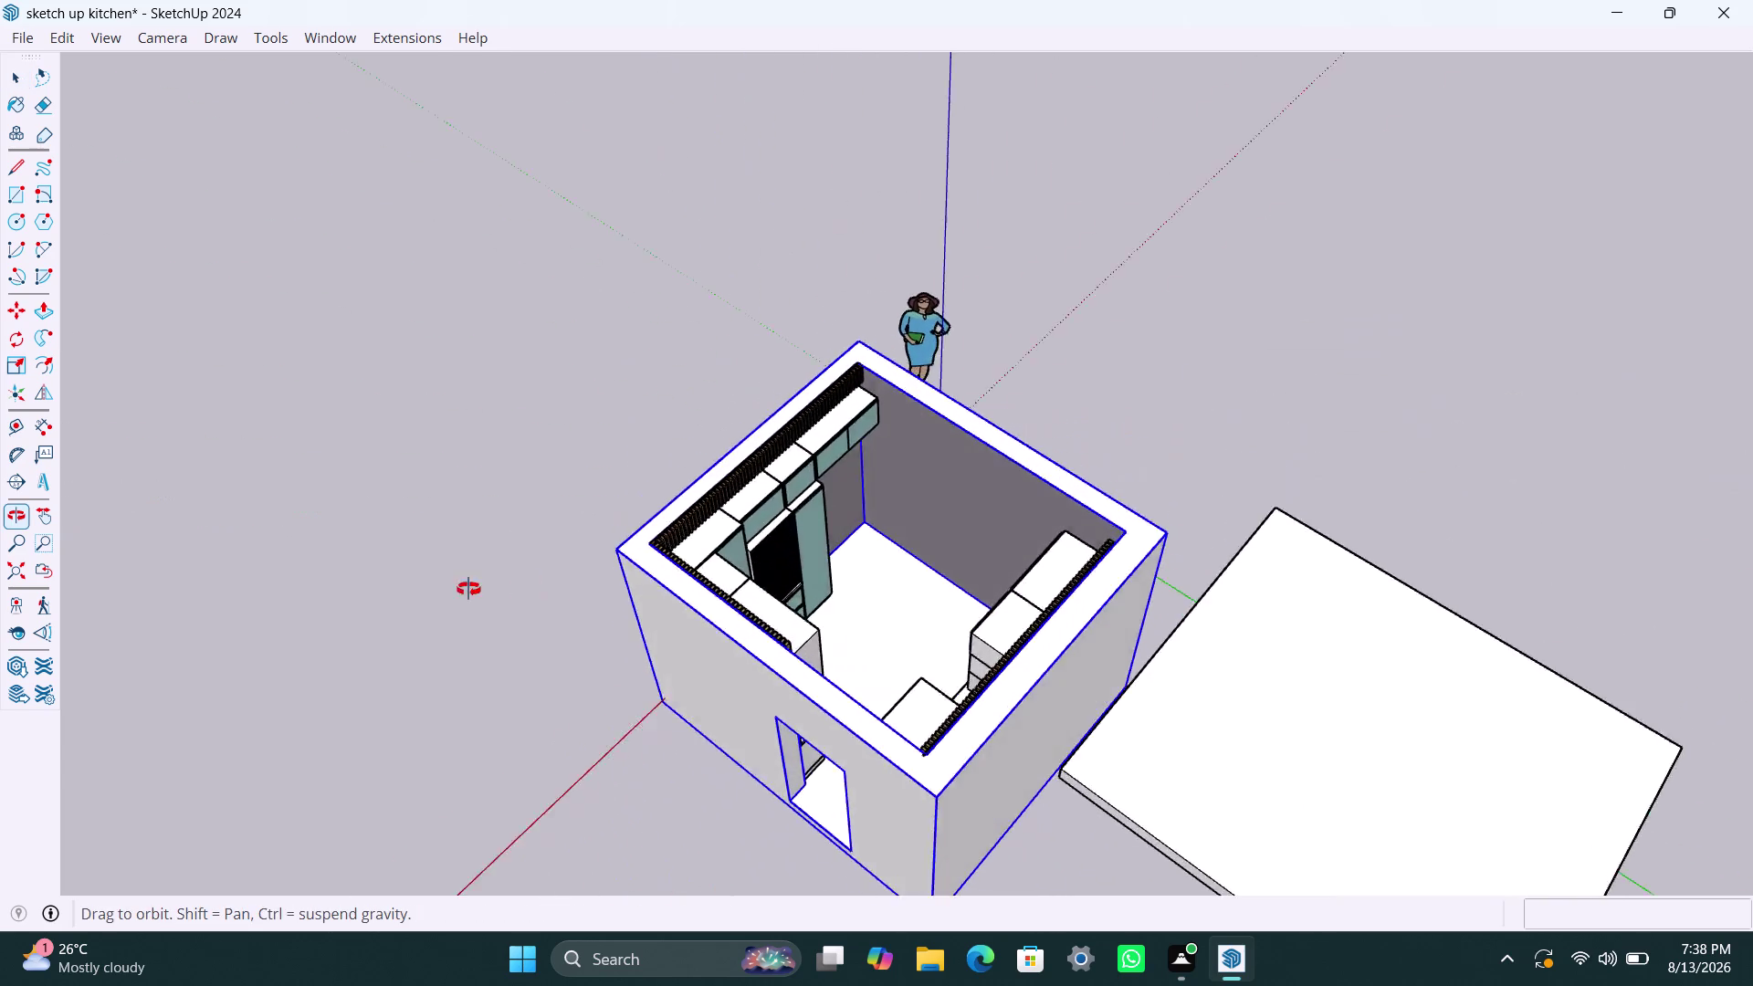
middle_drag(485, 589, 417, 577)
scroll(up, 3)
scroll(down, 3)
middle_drag(1113, 557, 391, 433)
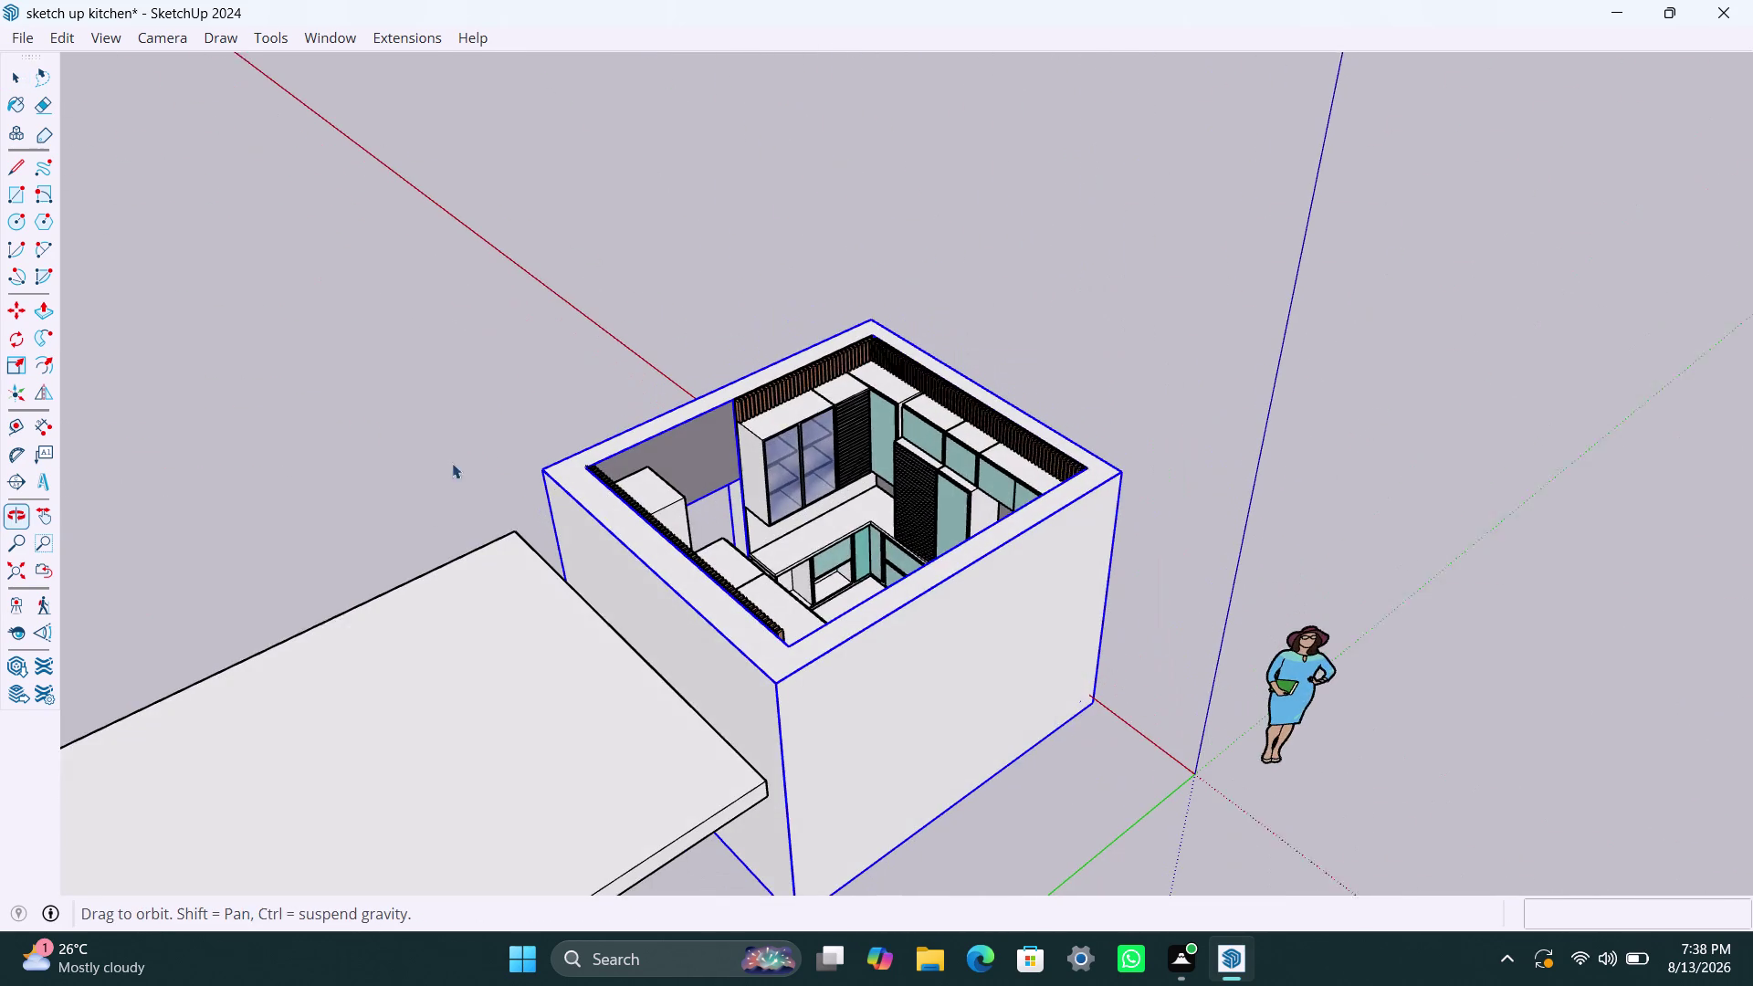
triple_click(922, 644)
click(922, 645)
double_click(906, 637)
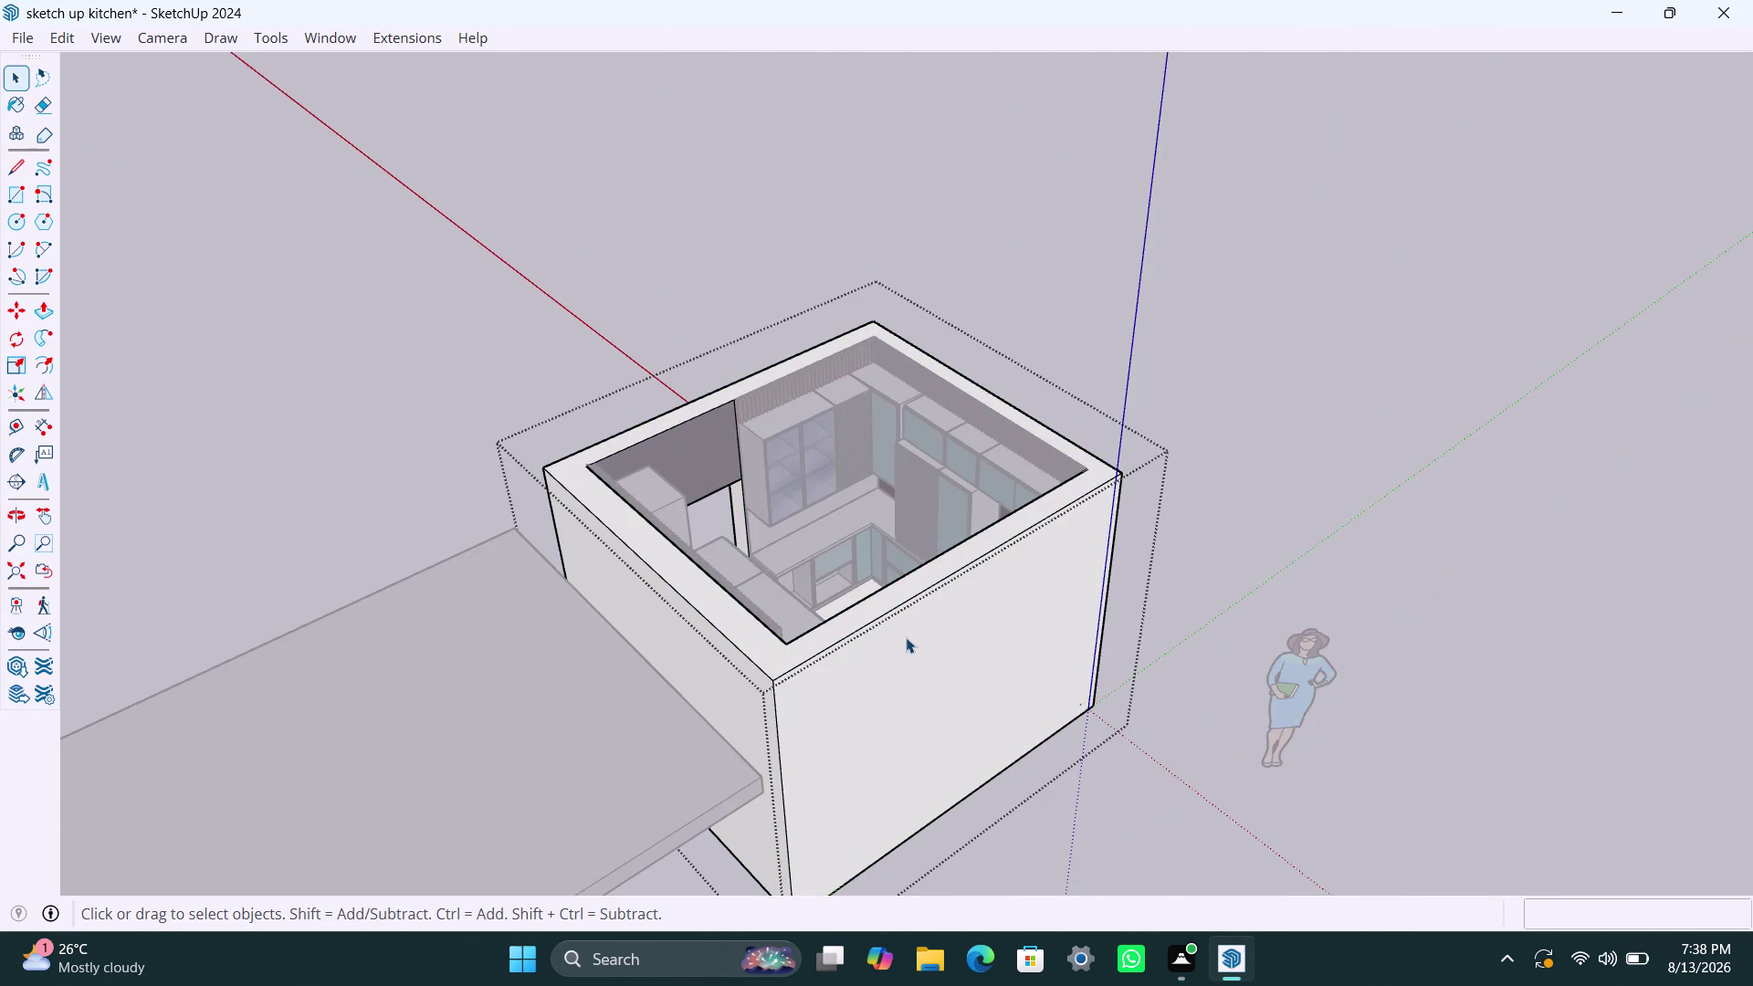
click(905, 637)
click(905, 638)
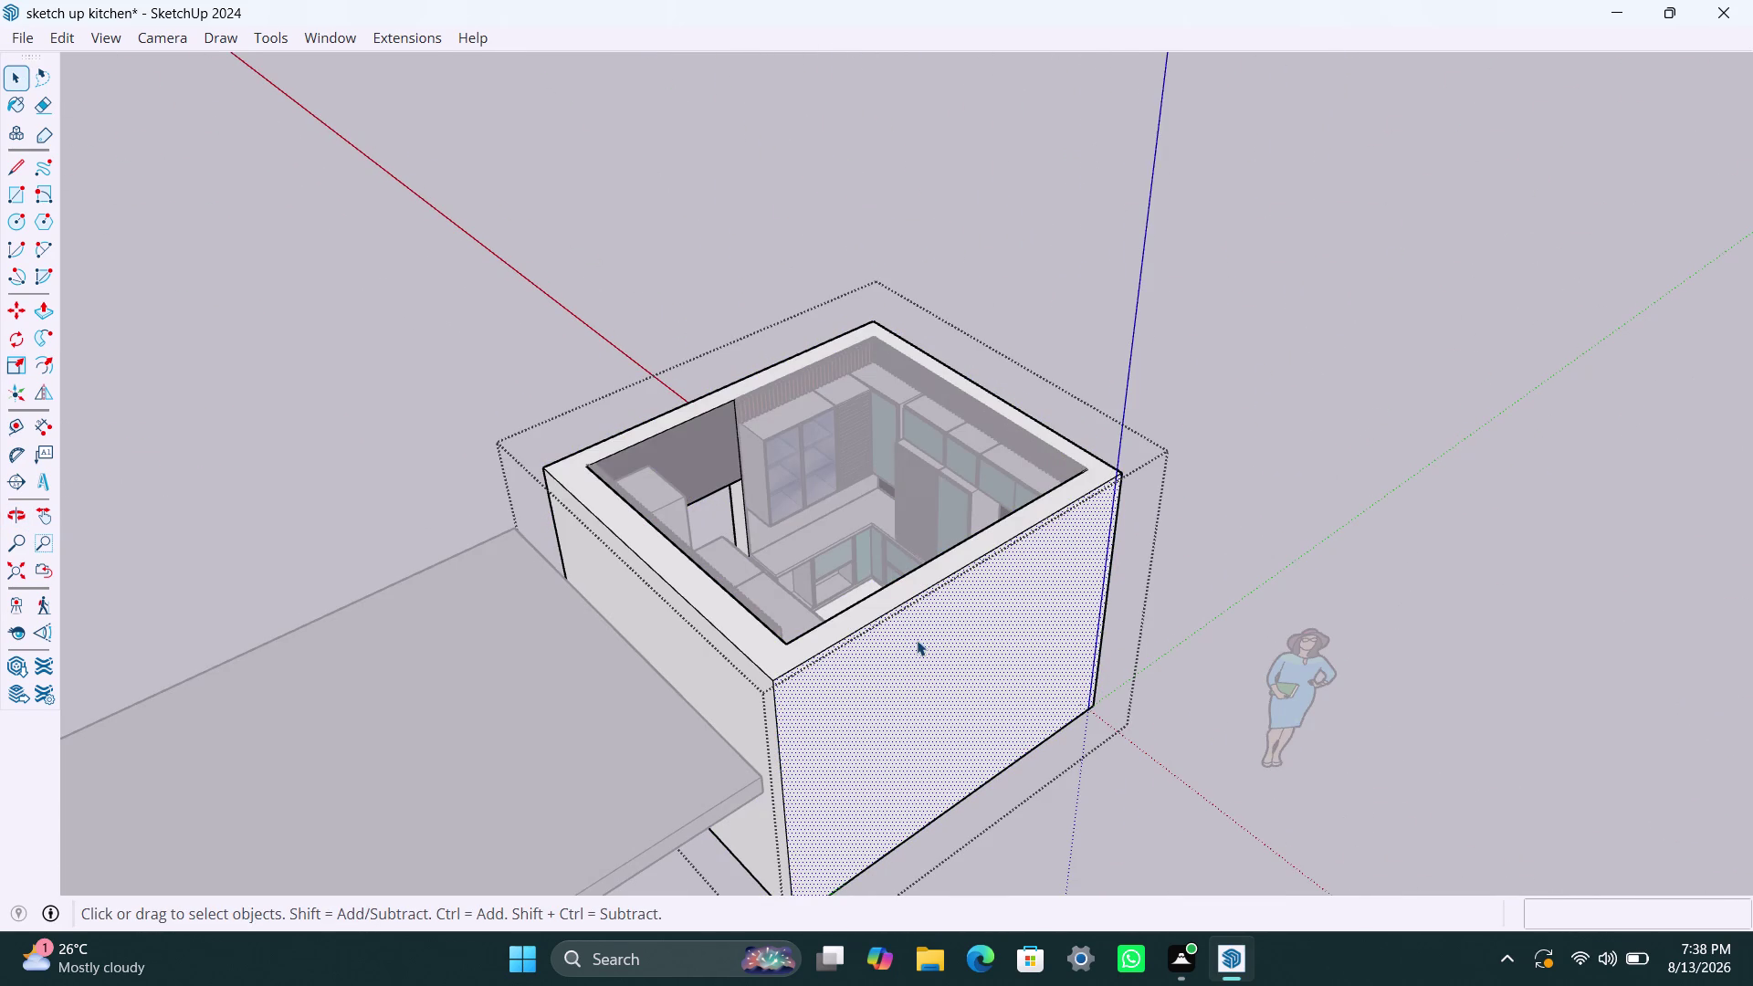
Draw a tall narrow rectangle on the outer wall face.
key(r)
click(919, 638)
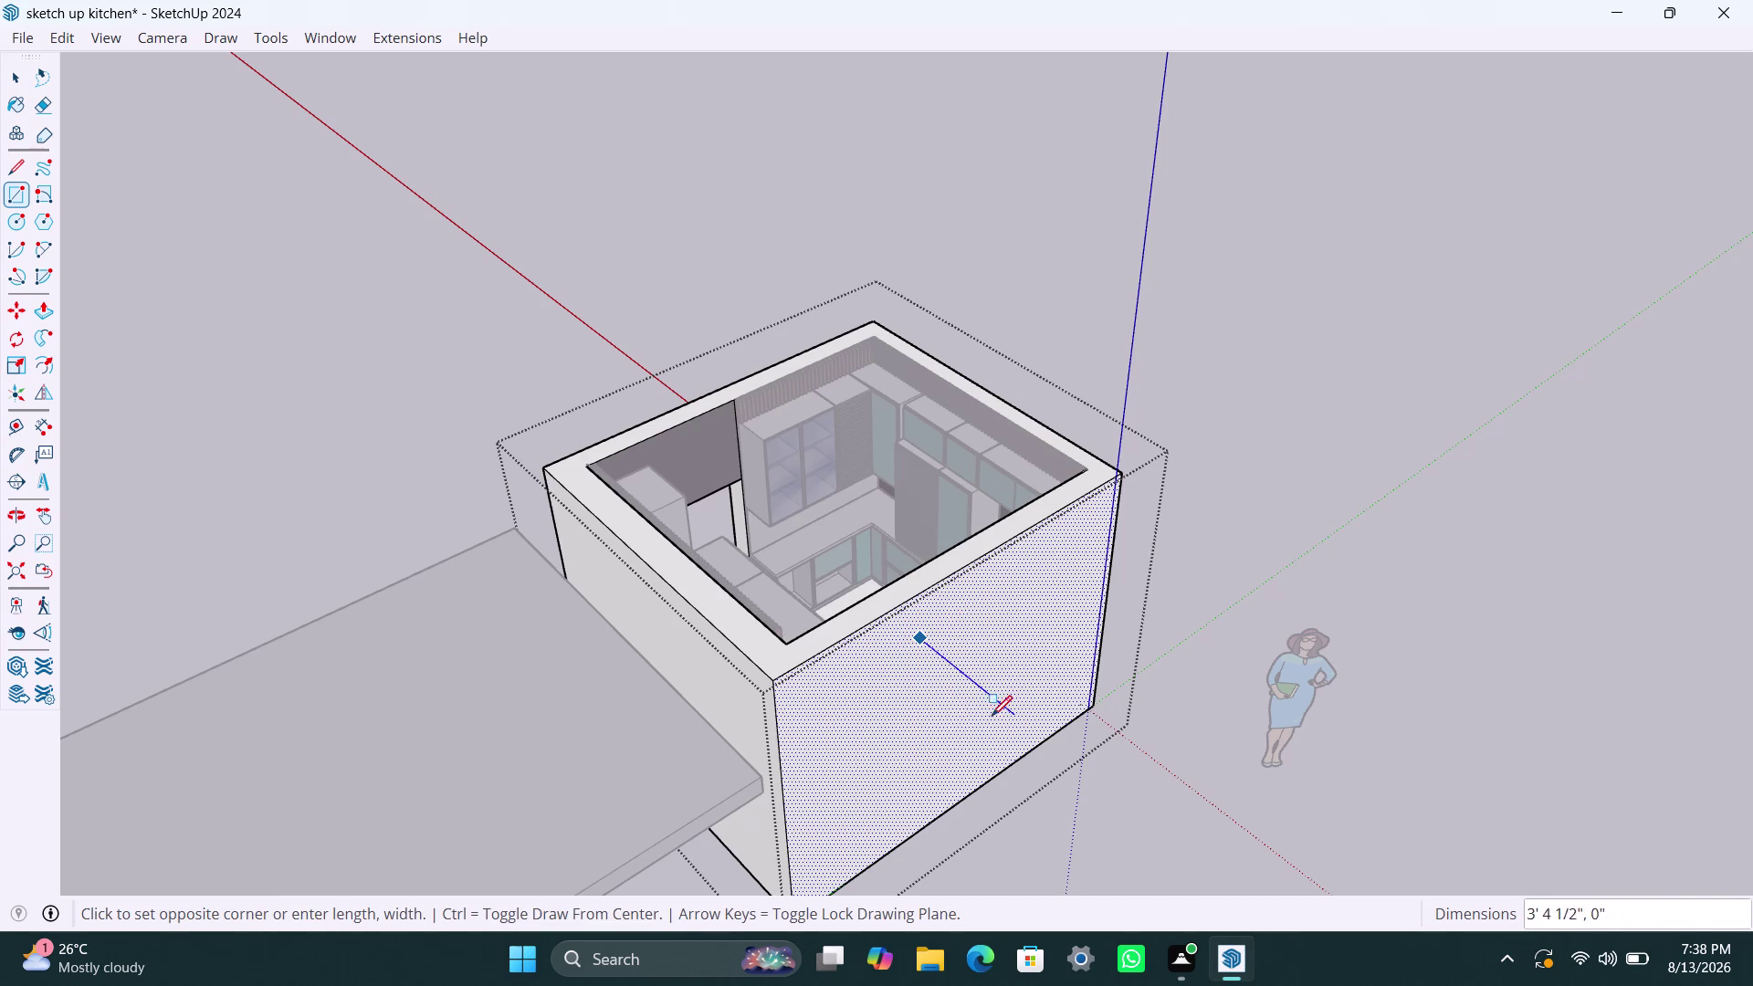
click(973, 721)
key(space)
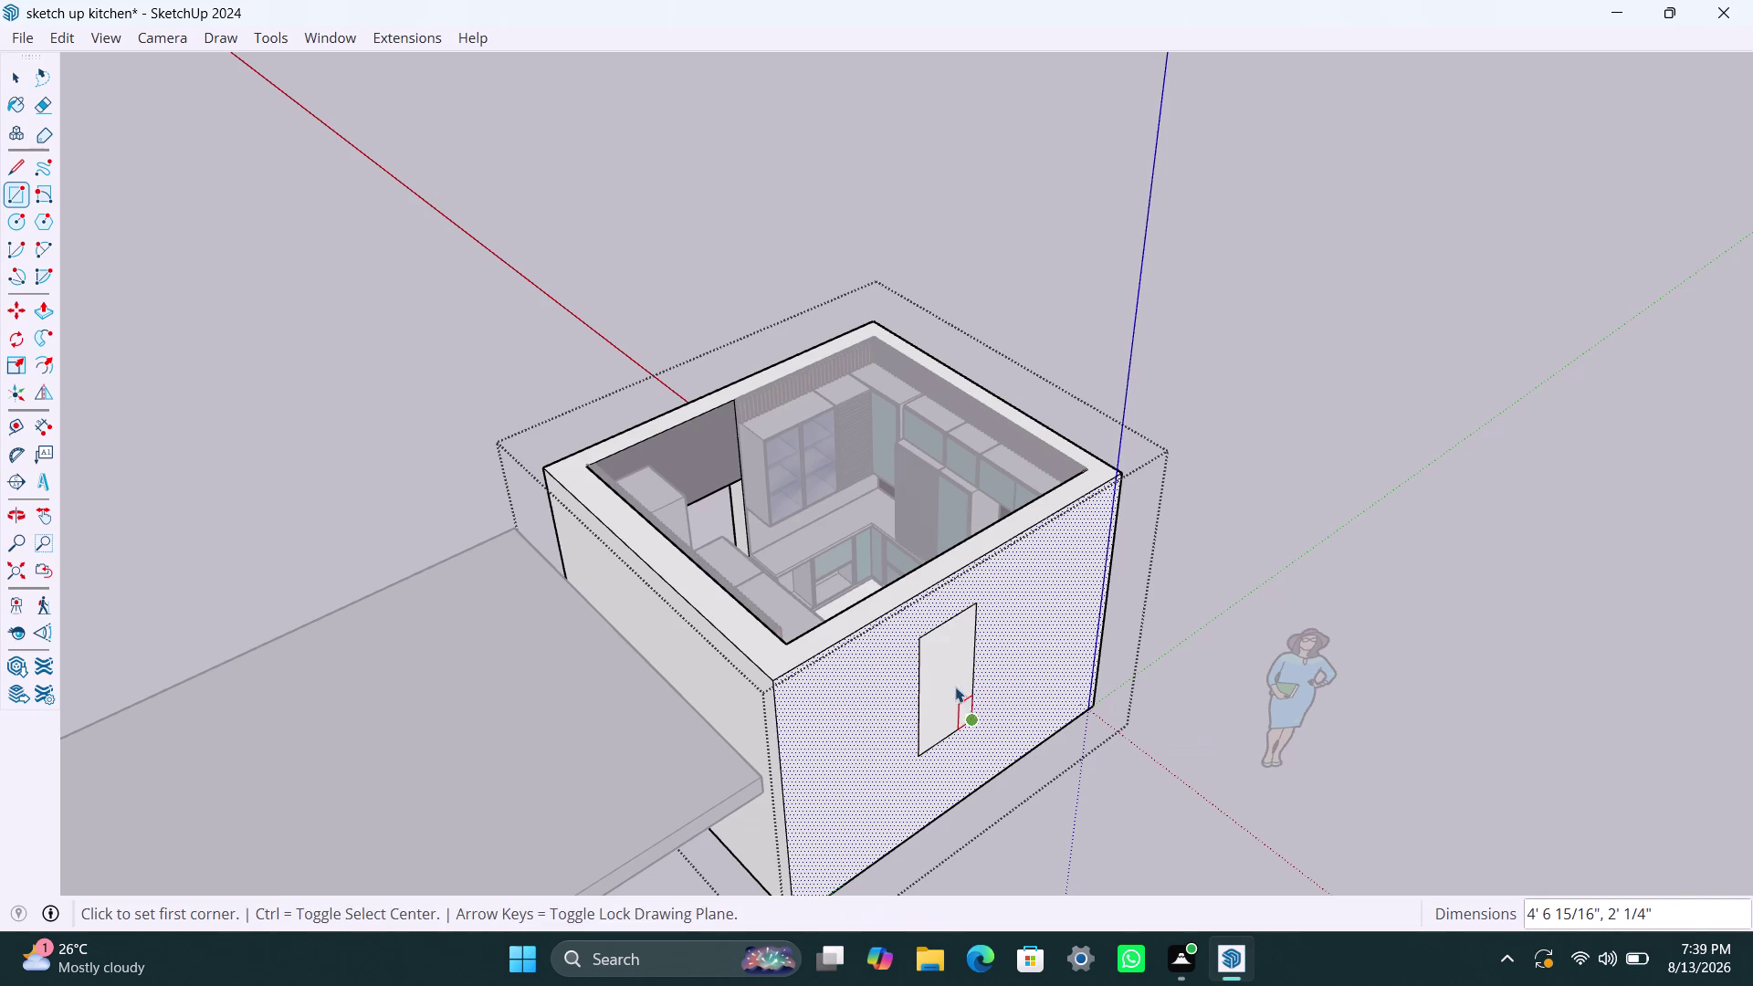
Push/Pull the rectangle through the wall to create the opening.
double_click(952, 683)
key(p)
click(952, 683)
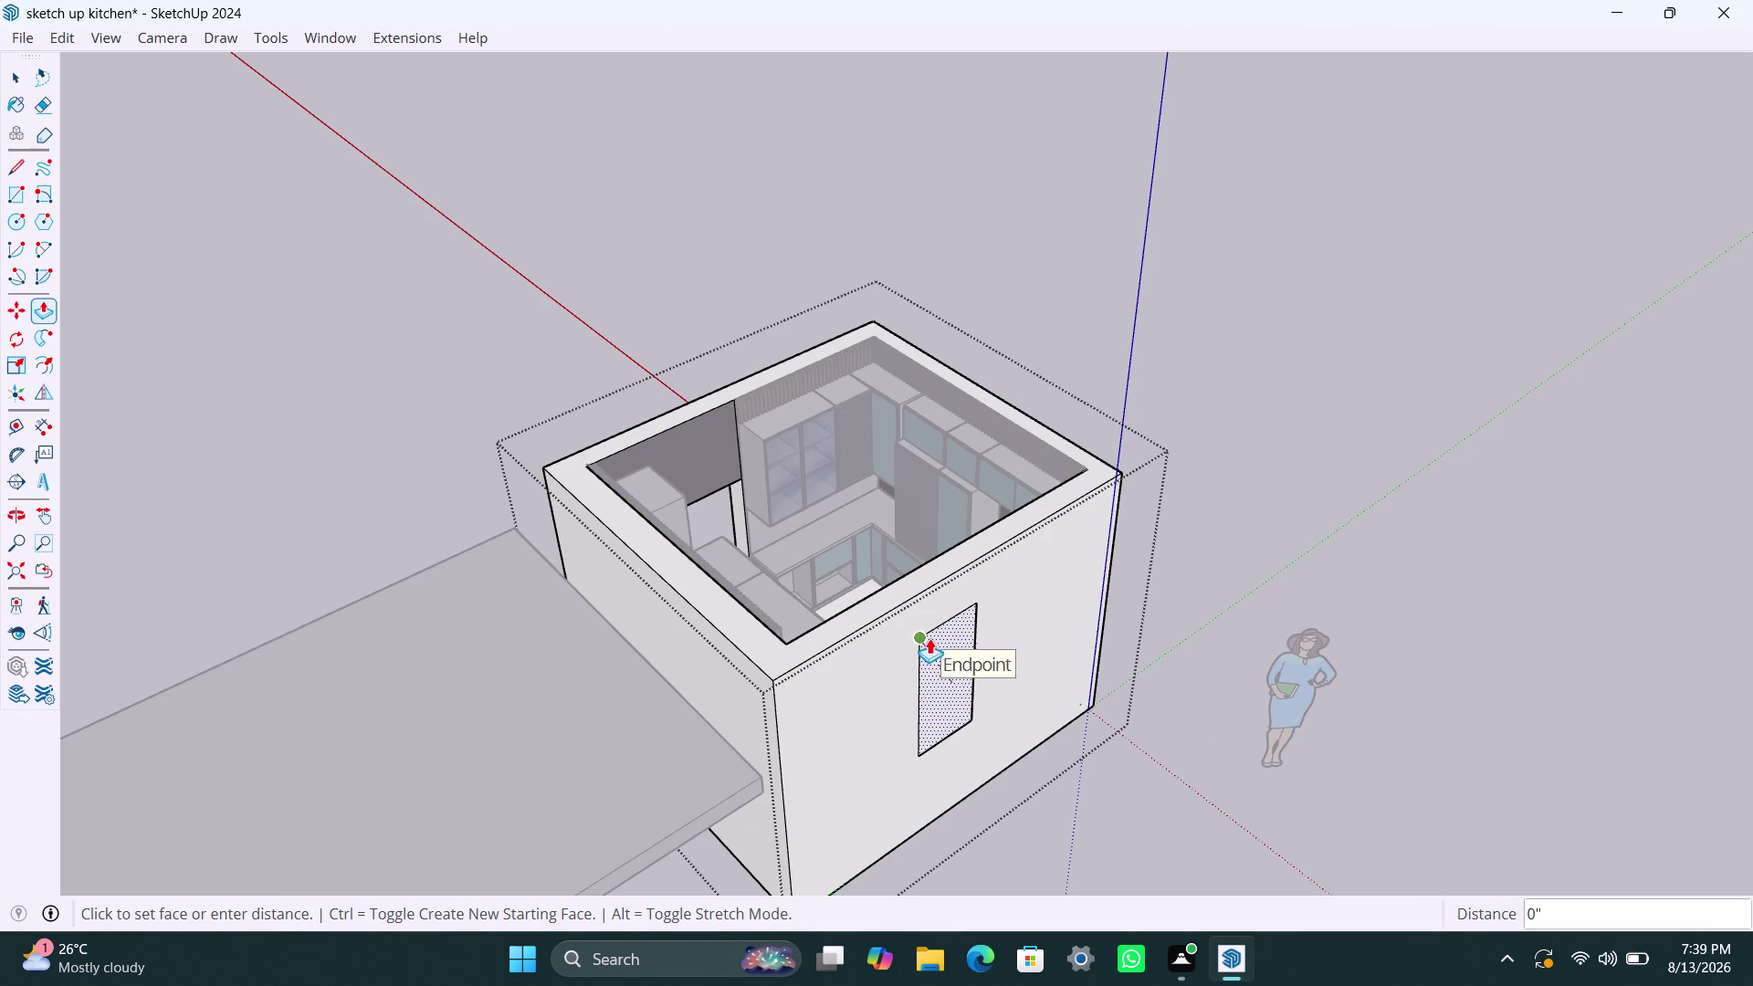
click(937, 657)
key(space)
scroll(down, 3)
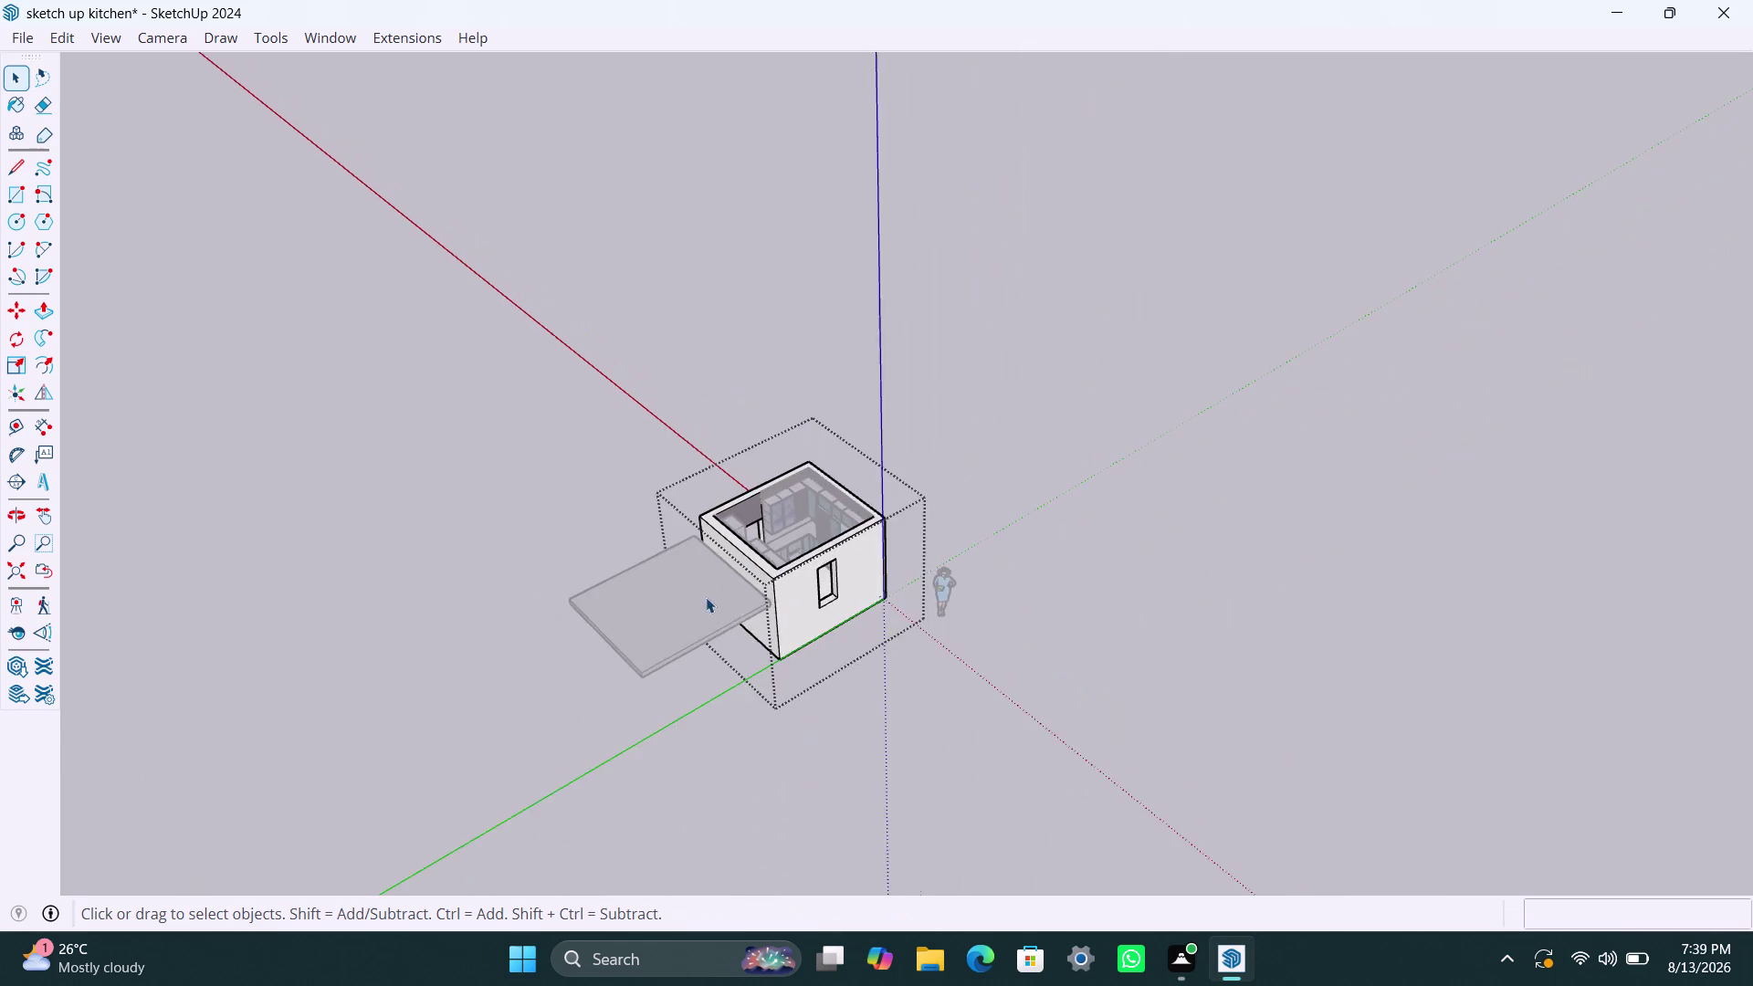
Orbit around the room model and escape out of the current editing context.
middle_drag(706, 599, 1578, 674)
click(786, 611)
scroll(up, 3)
double_click(680, 581)
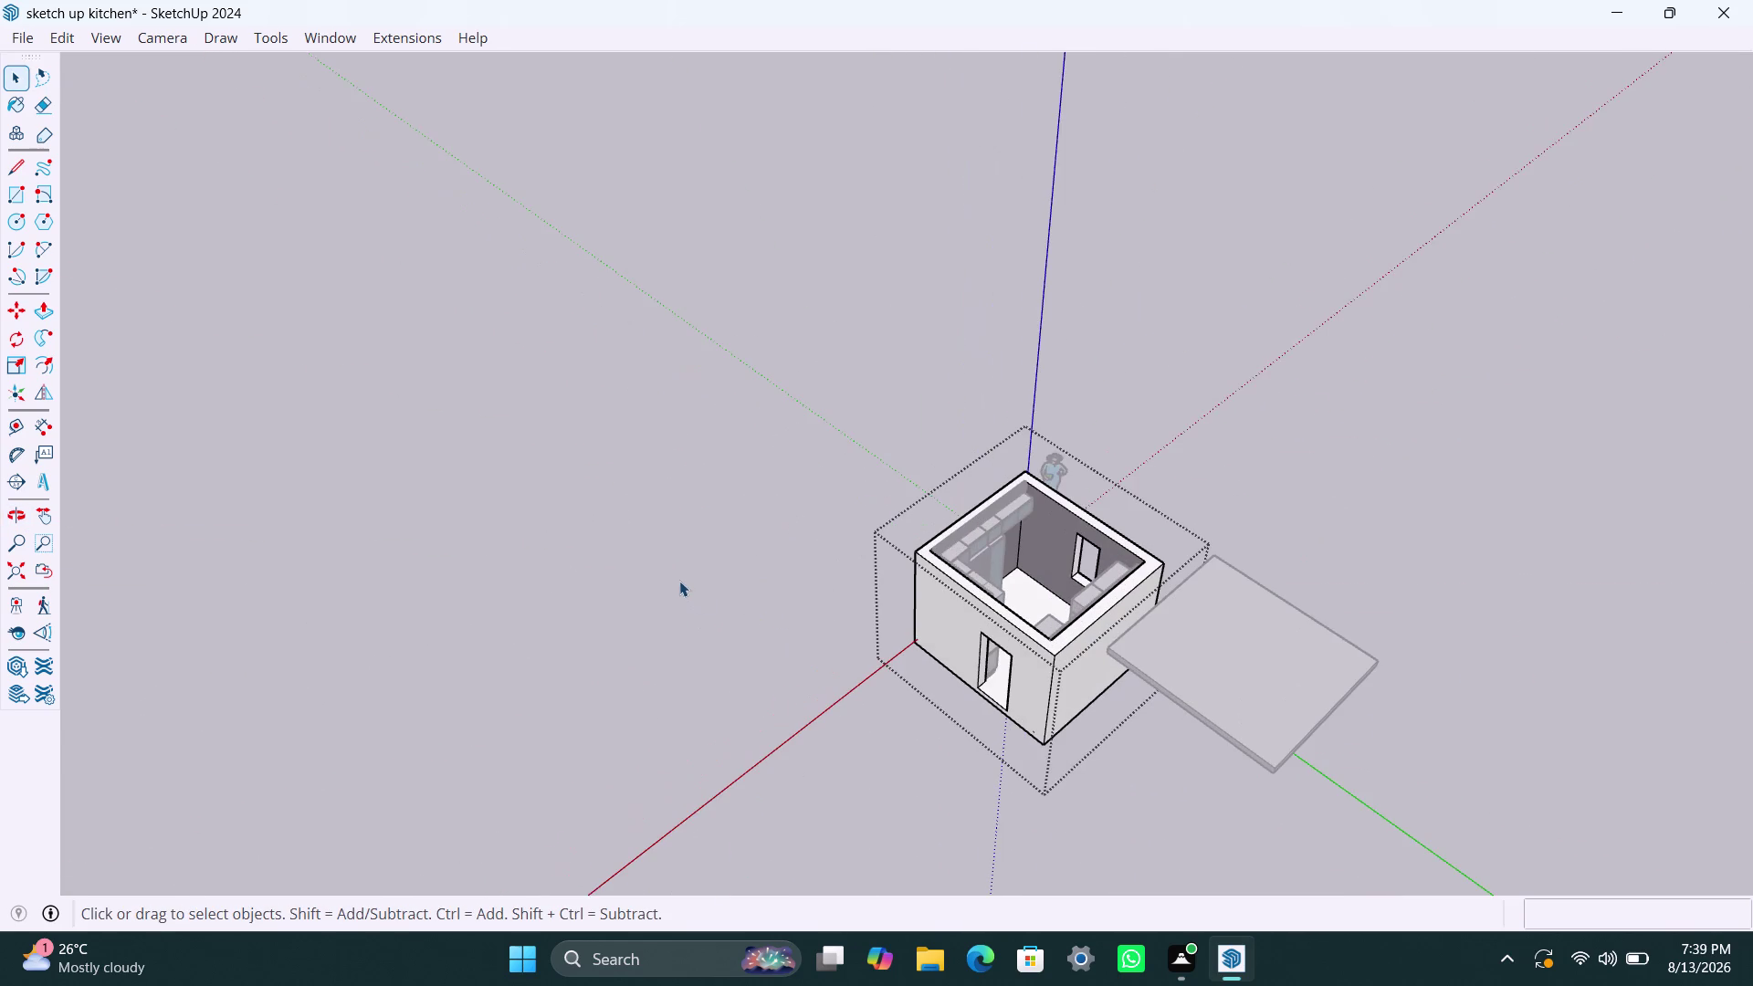
key(Escape)
key(Escape)
key(Escape)
scroll(up, 3)
Look down into the room and enter the wall group at the new opening.
middle_drag(922, 628, 1125, 711)
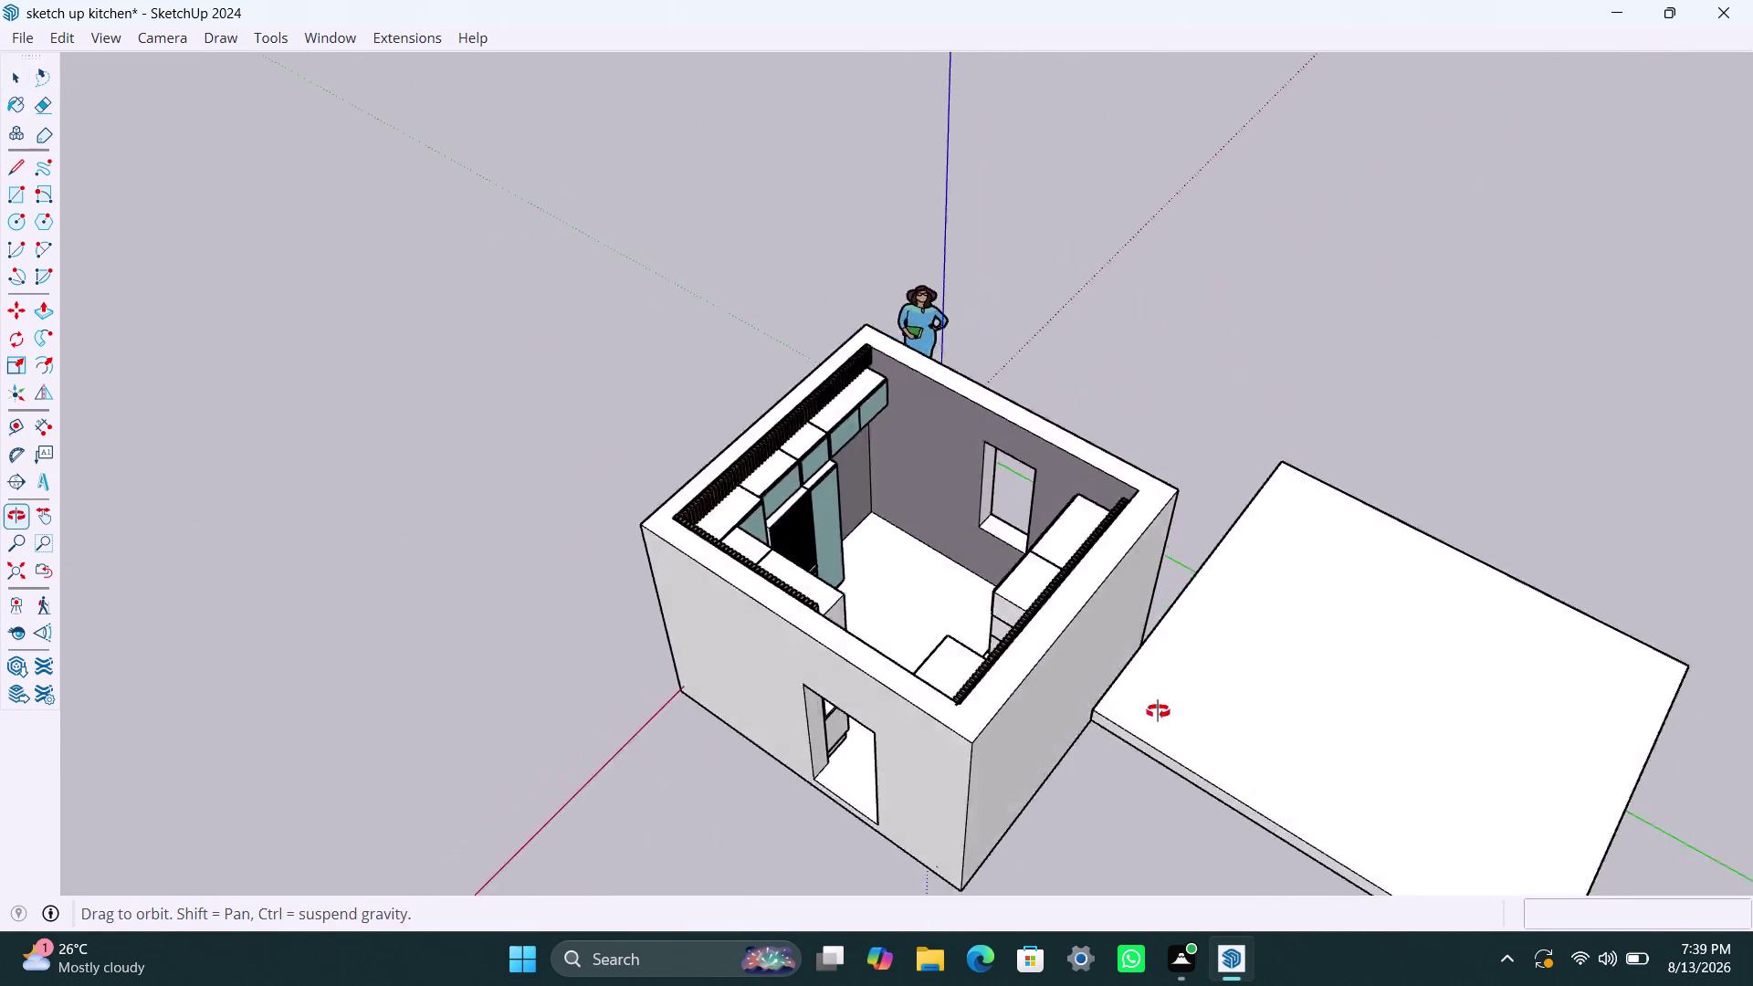
middle_drag(1124, 711, 1276, 707)
scroll(up, 3)
middle_drag(873, 565, 1312, 571)
scroll(up, 3)
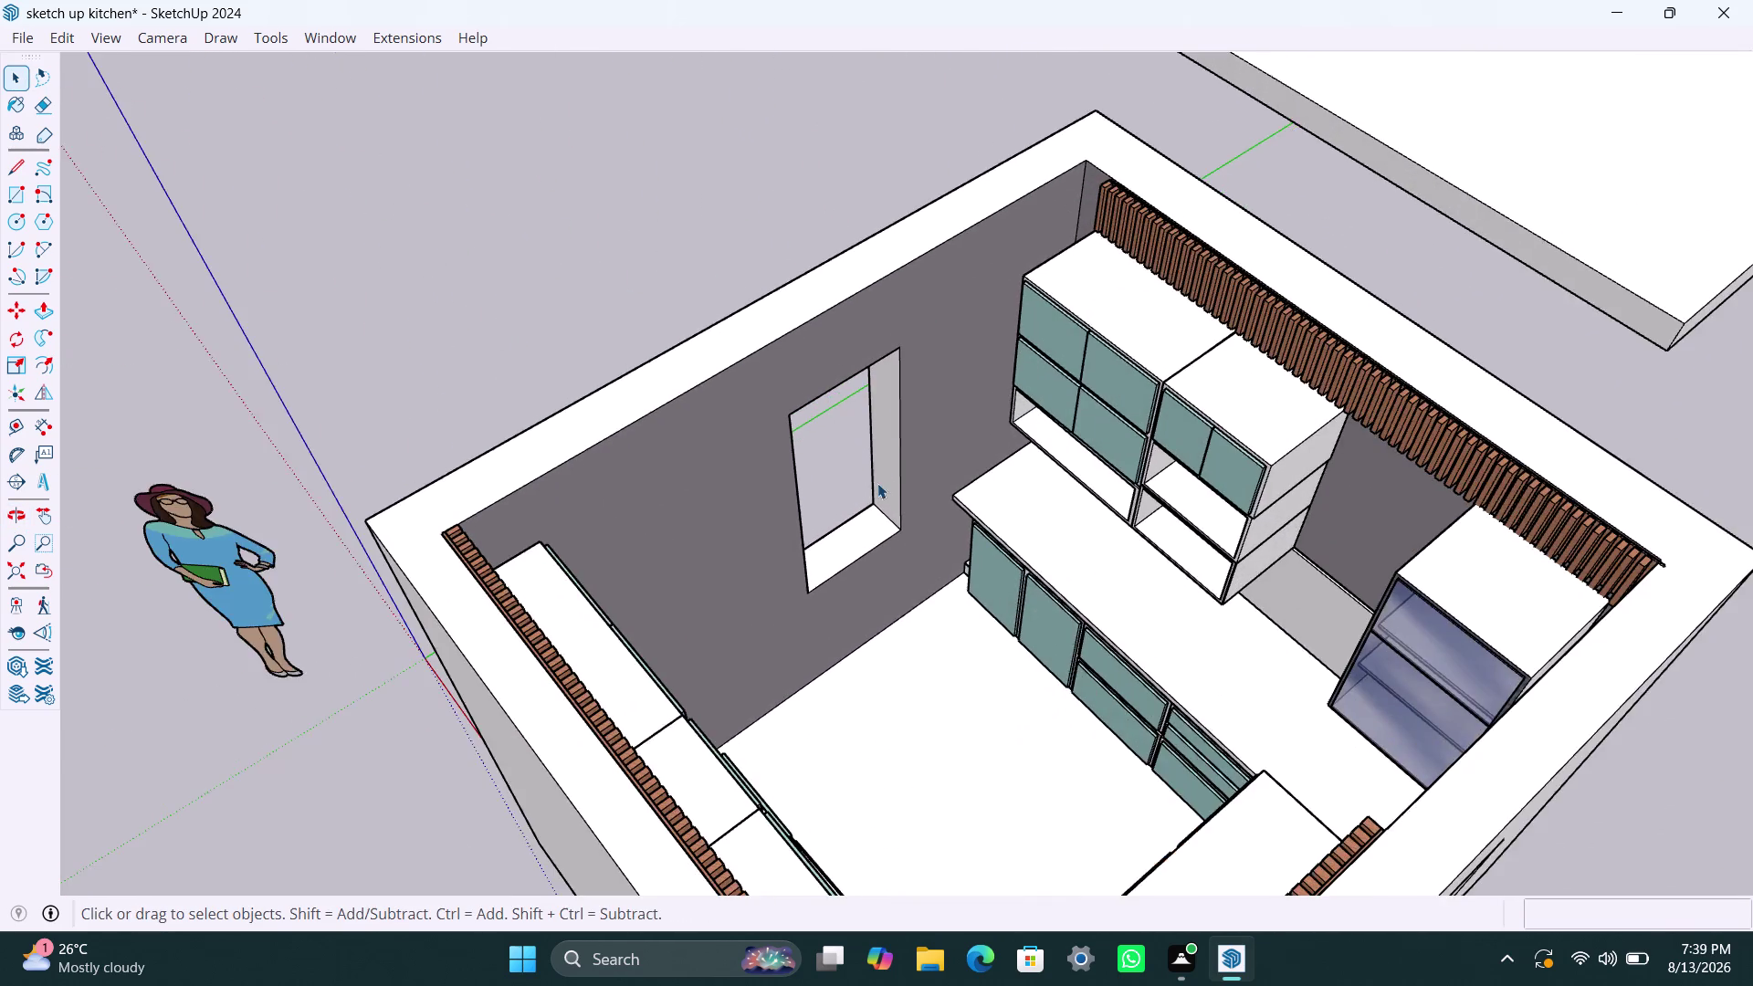
middle_drag(879, 485, 1037, 496)
click(823, 464)
triple_click(827, 466)
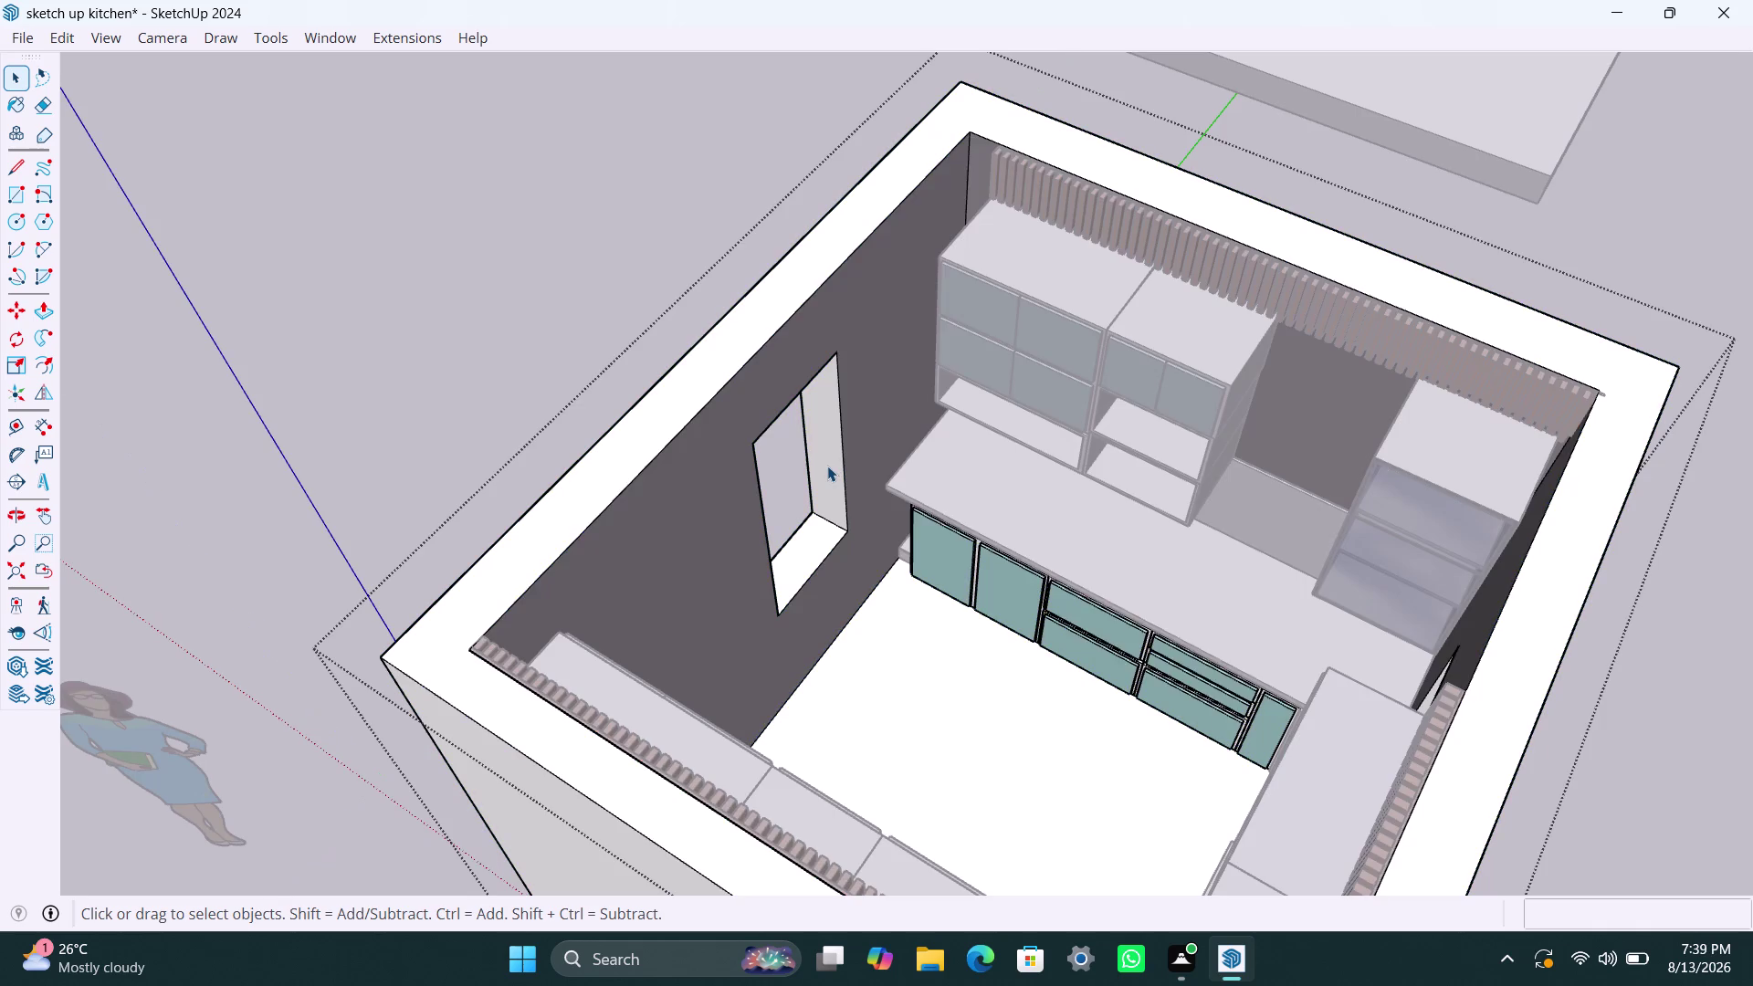
triple_click(829, 465)
double_click(829, 465)
click(828, 465)
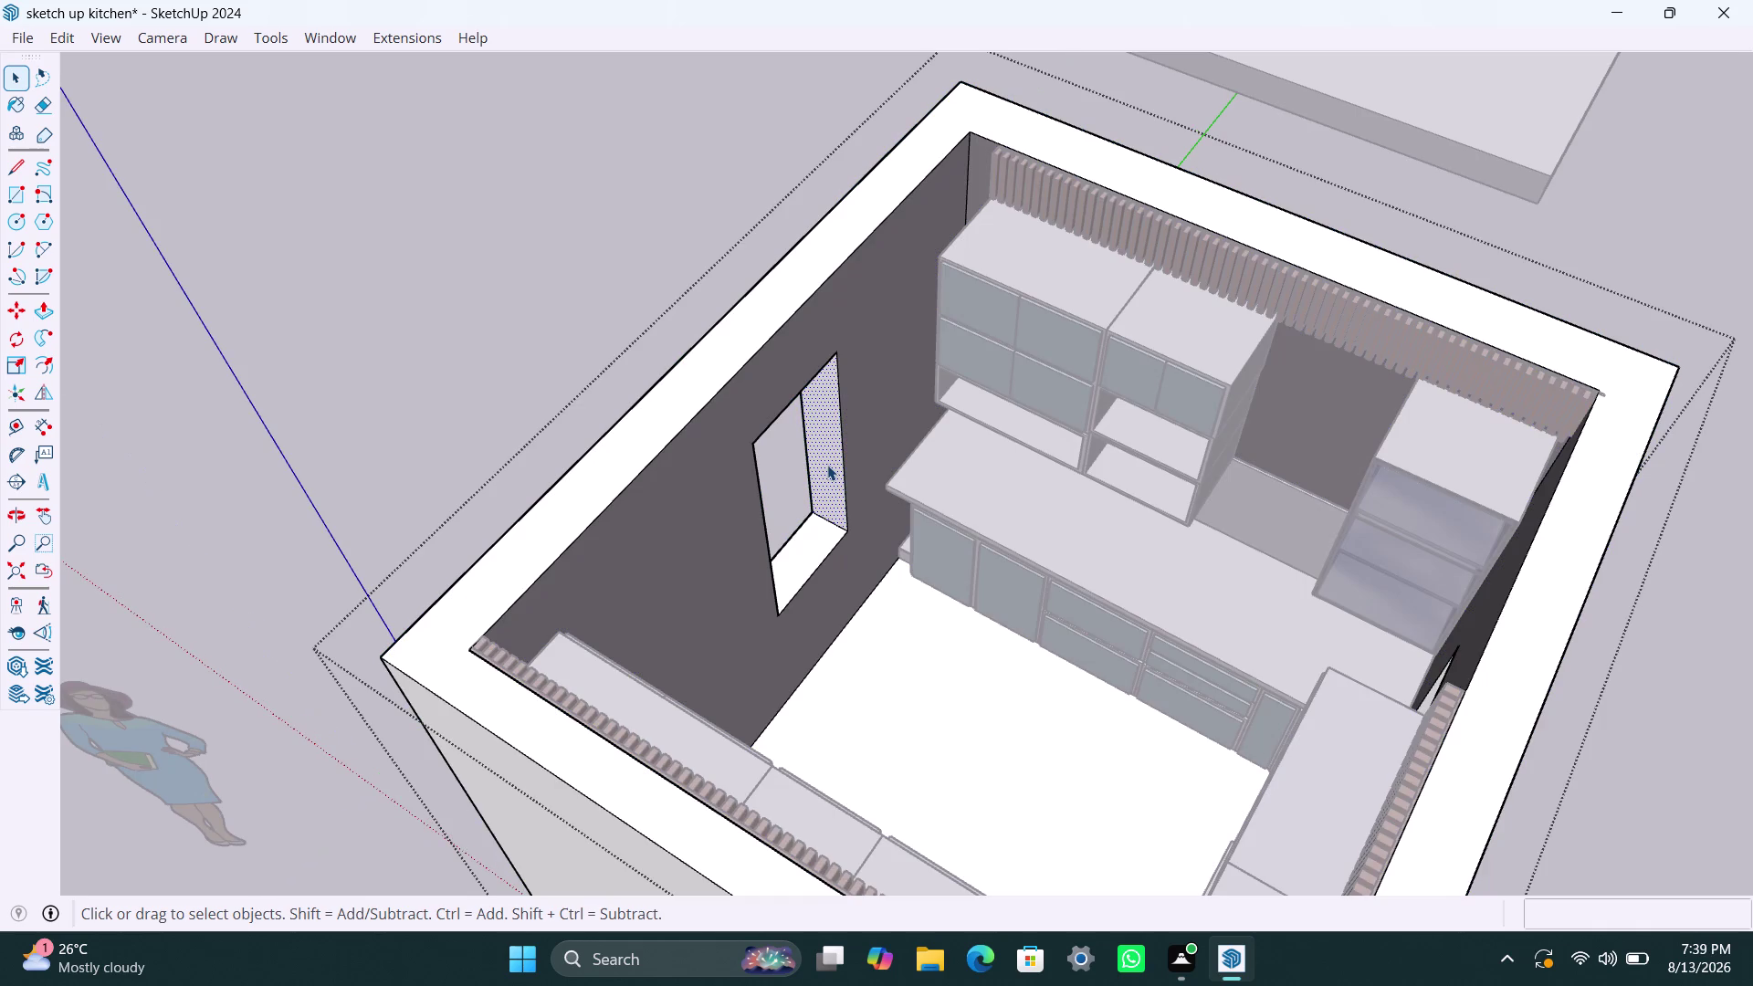
Push/Pull one inner face of the opening.
key(p)
click(828, 462)
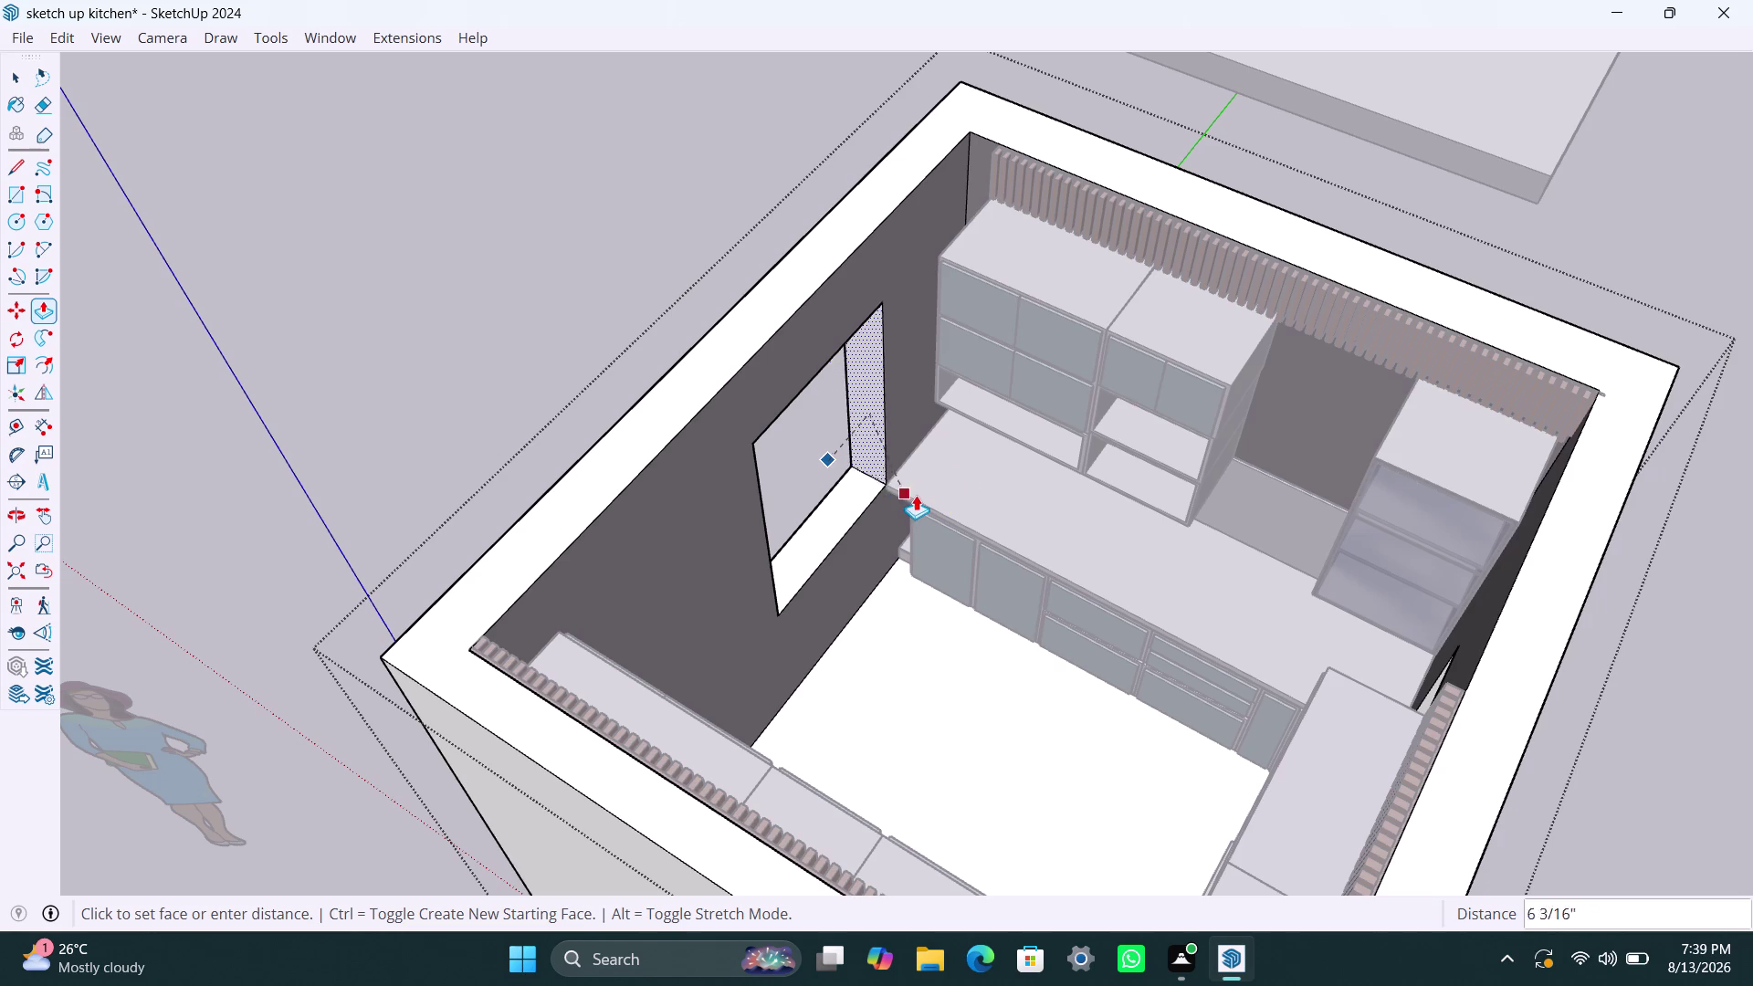
click(917, 494)
click(832, 512)
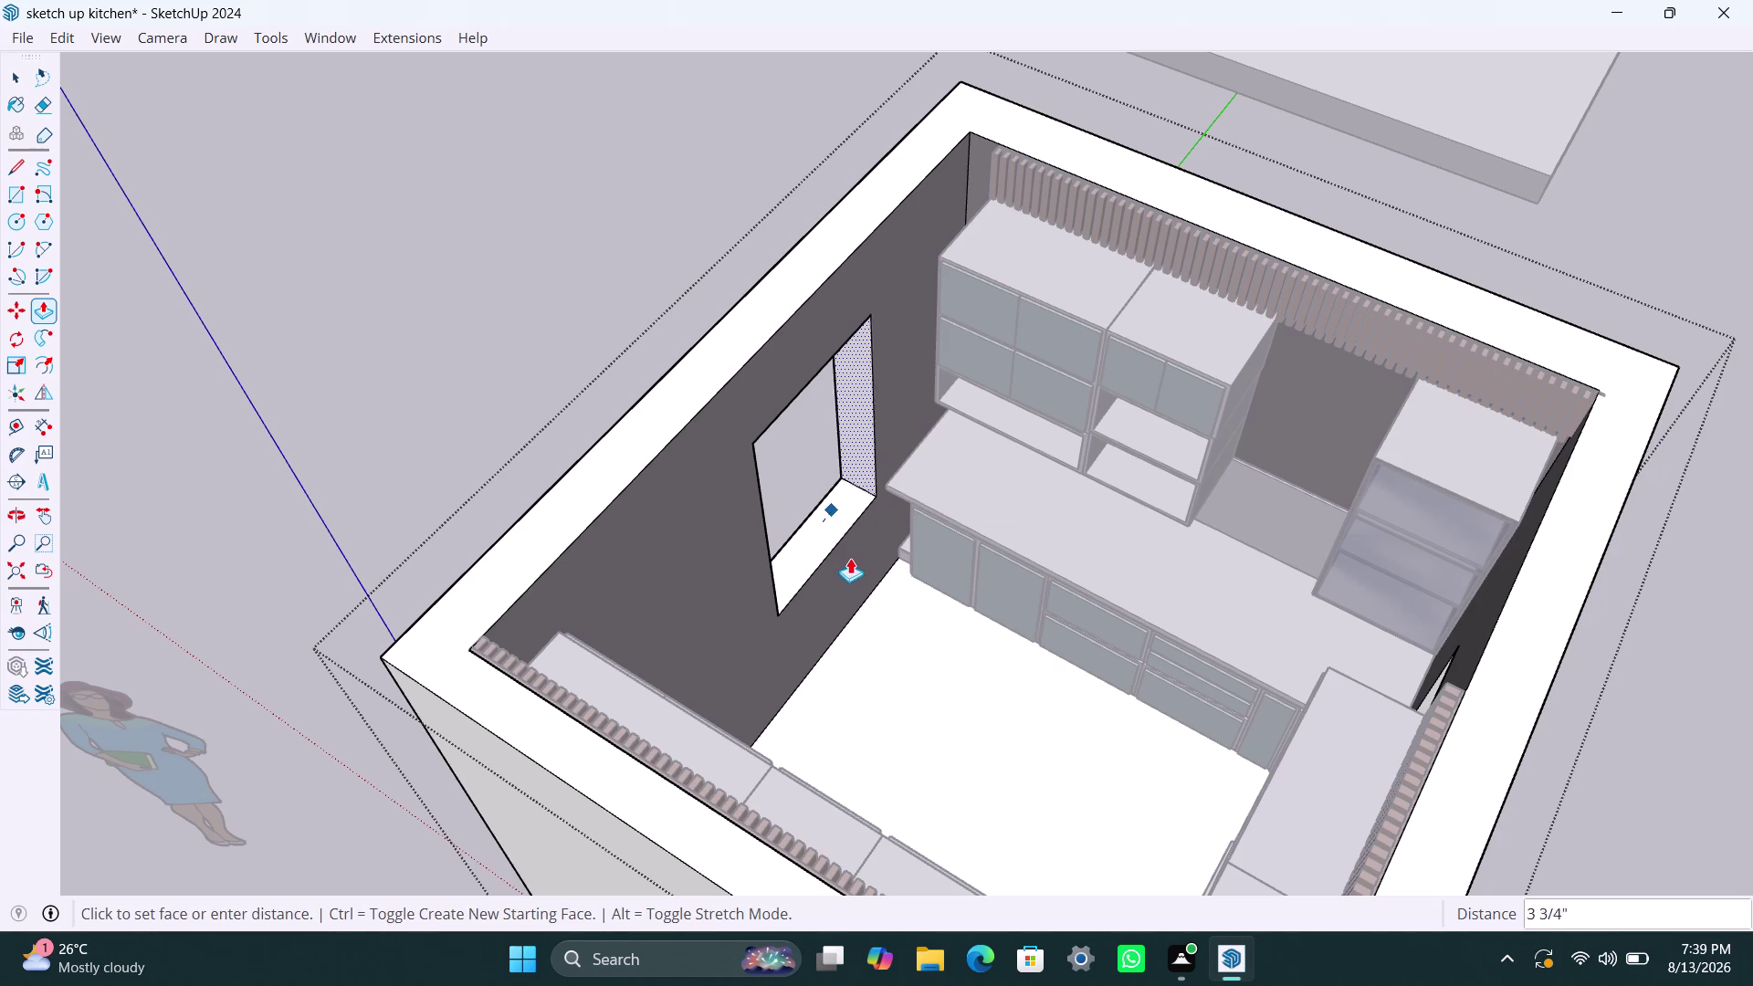
key(Escape)
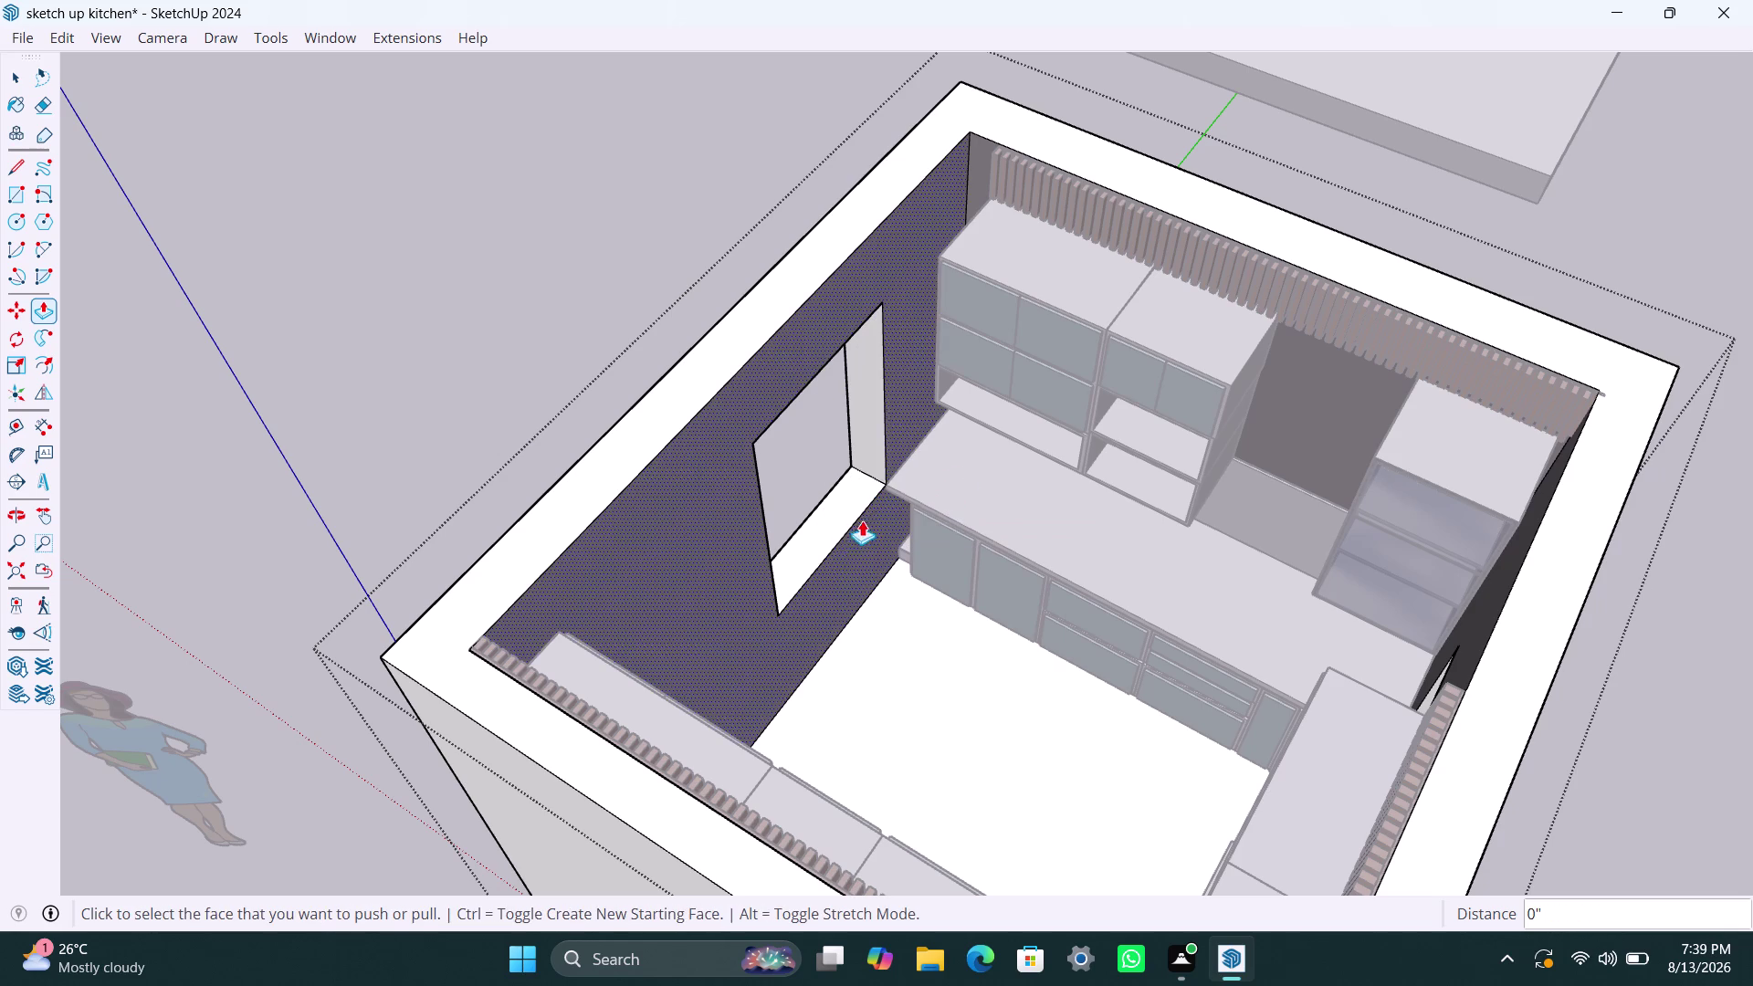
Push the opening's bottom face down to floor level.
click(830, 517)
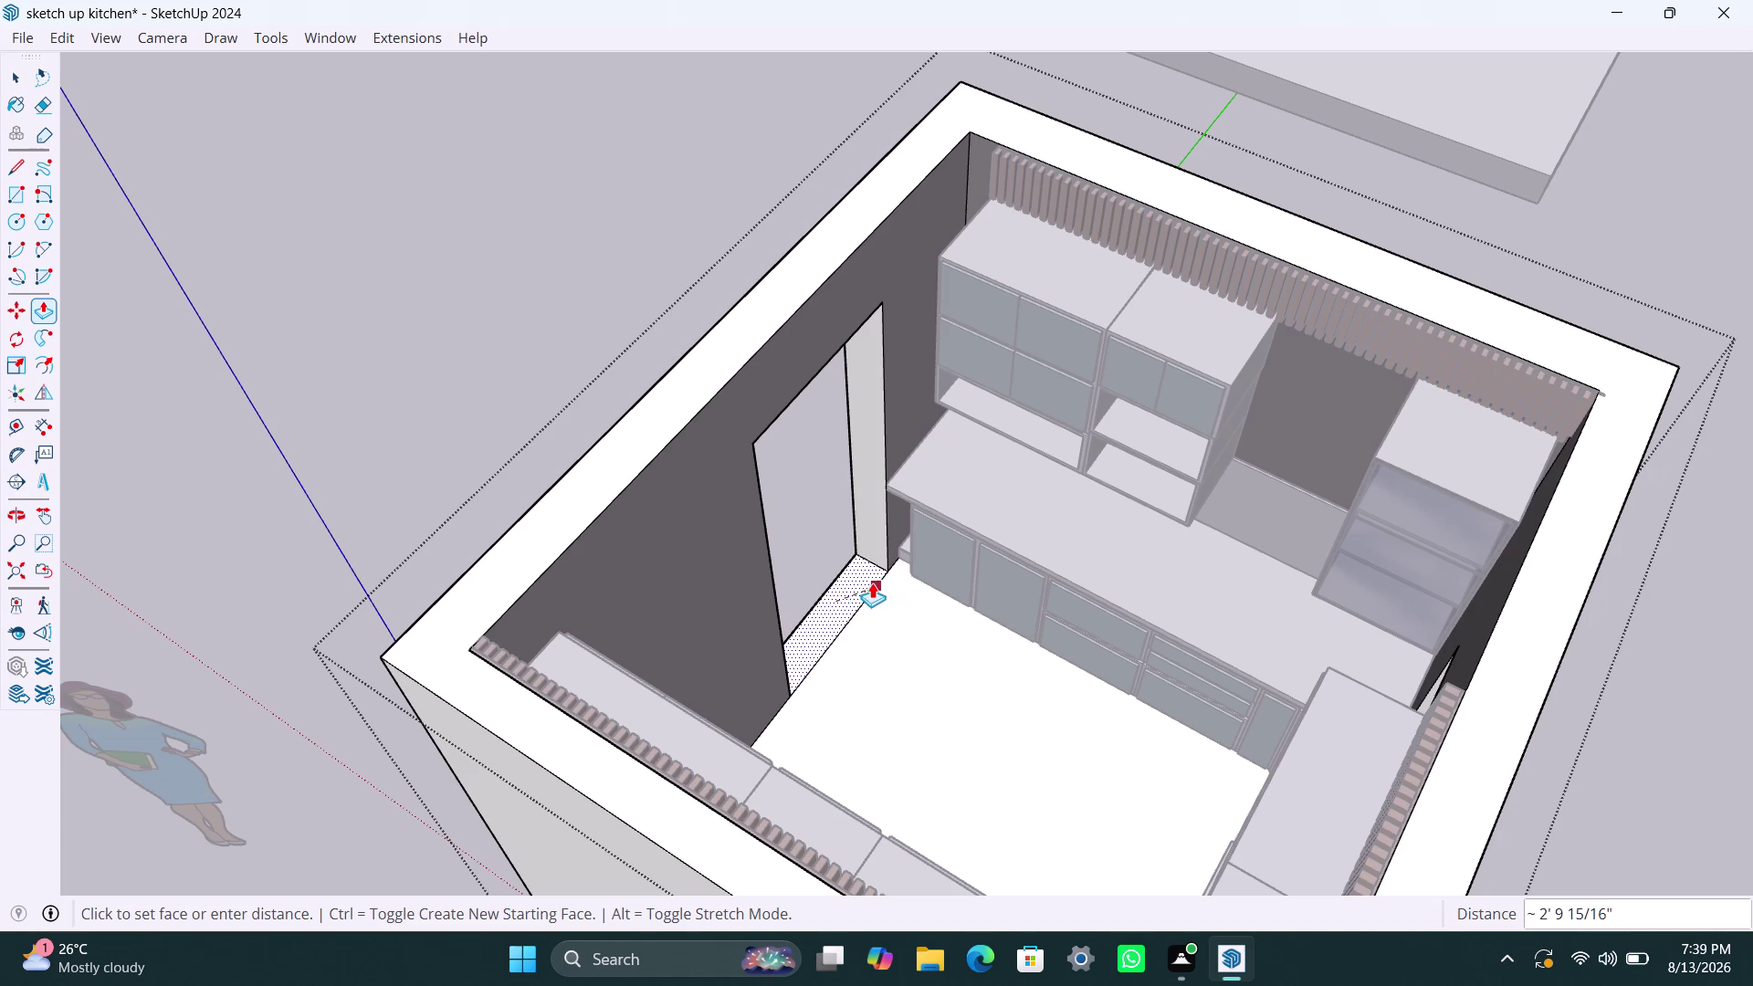
click(887, 583)
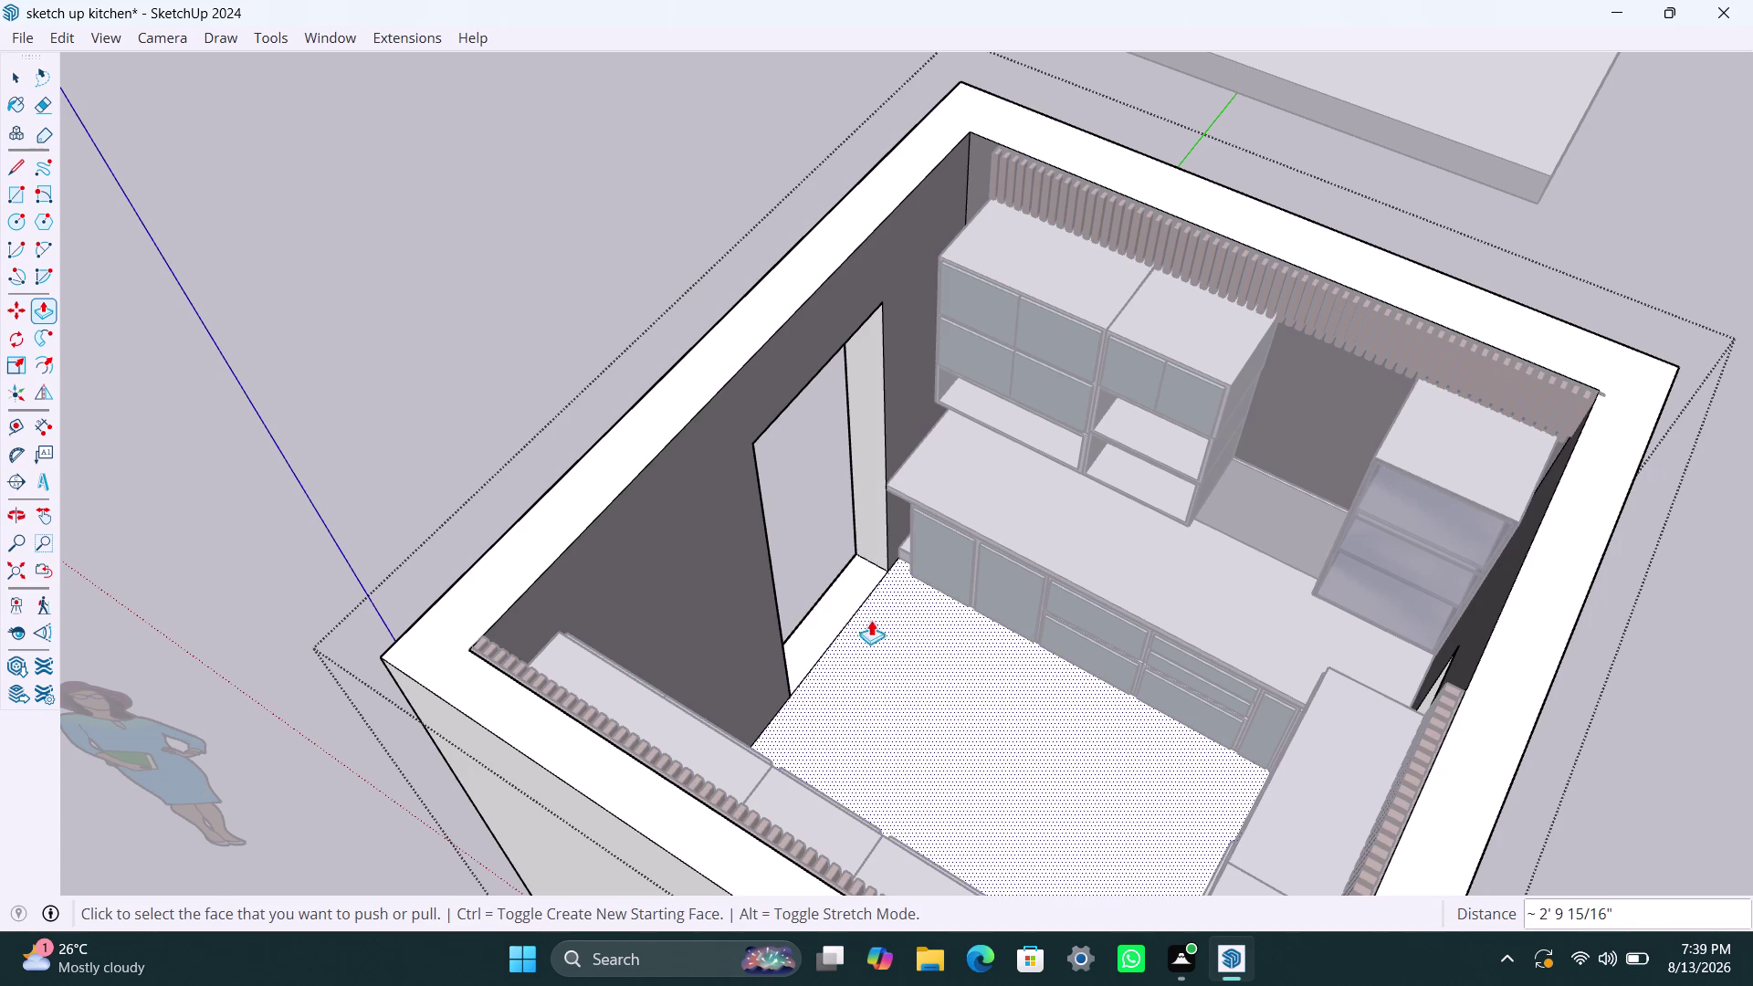
scroll(up, 3)
scroll(down, 3)
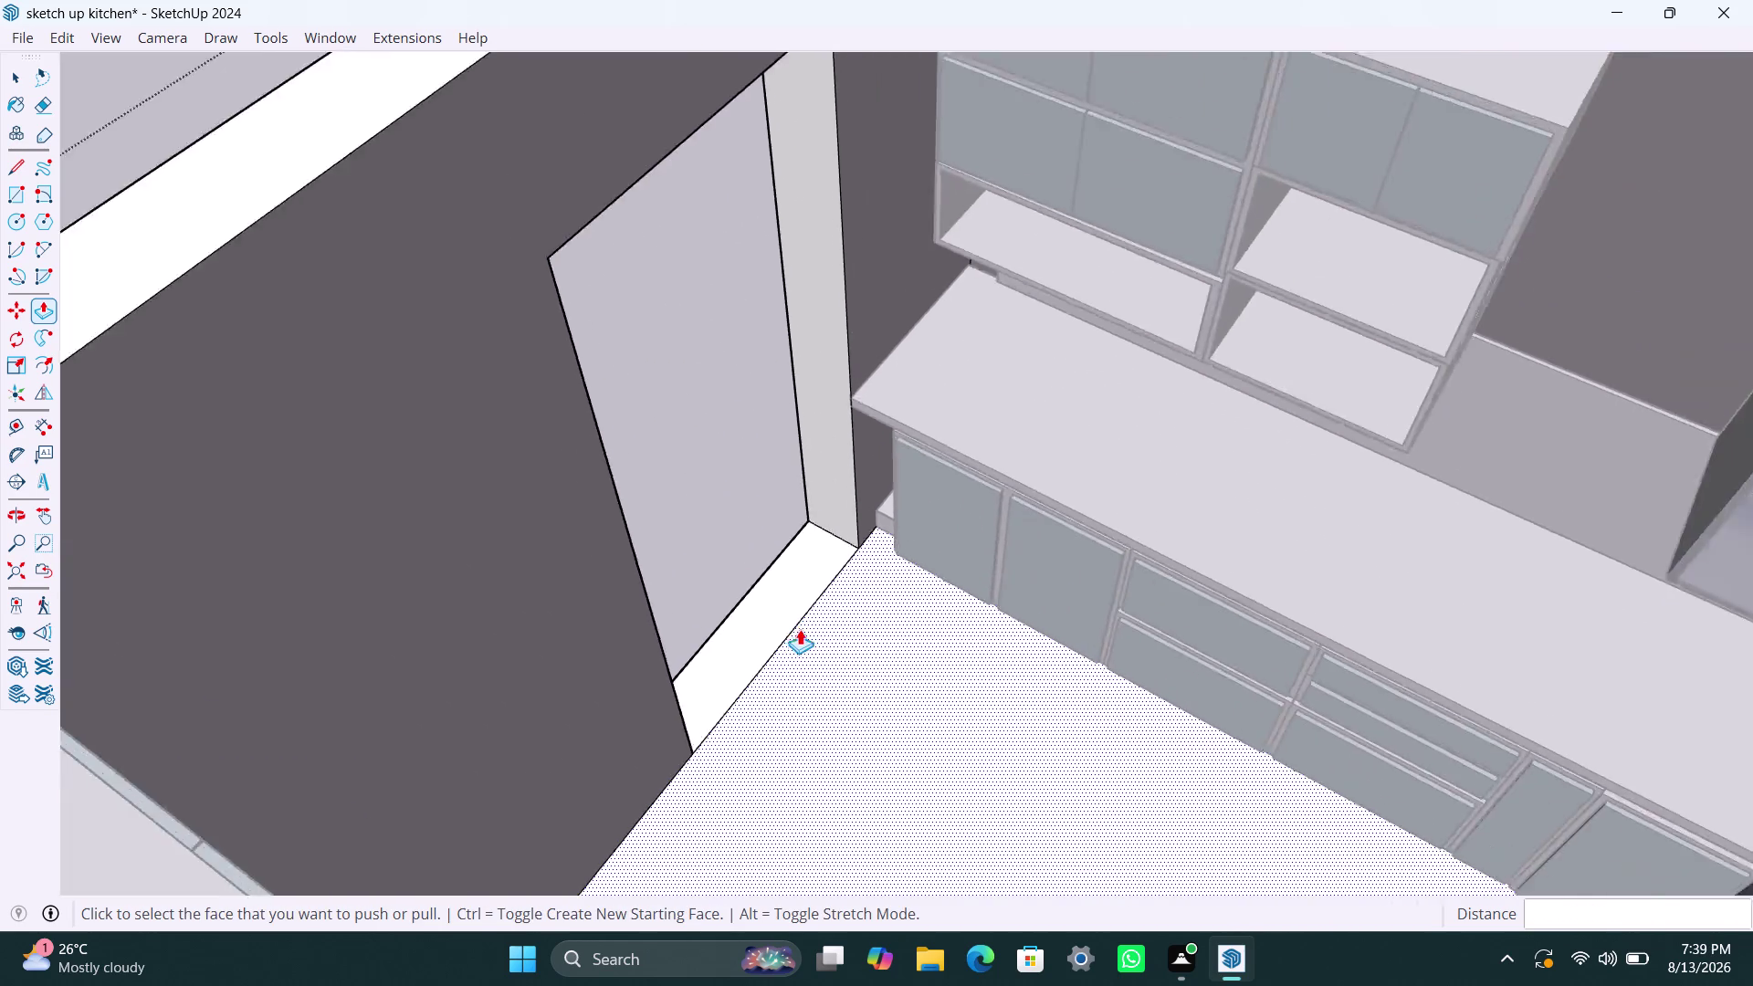
Orbit to the other wall opening and push/pull one of its faces.
scroll(down, 3)
middle_drag(884, 696, 791, 672)
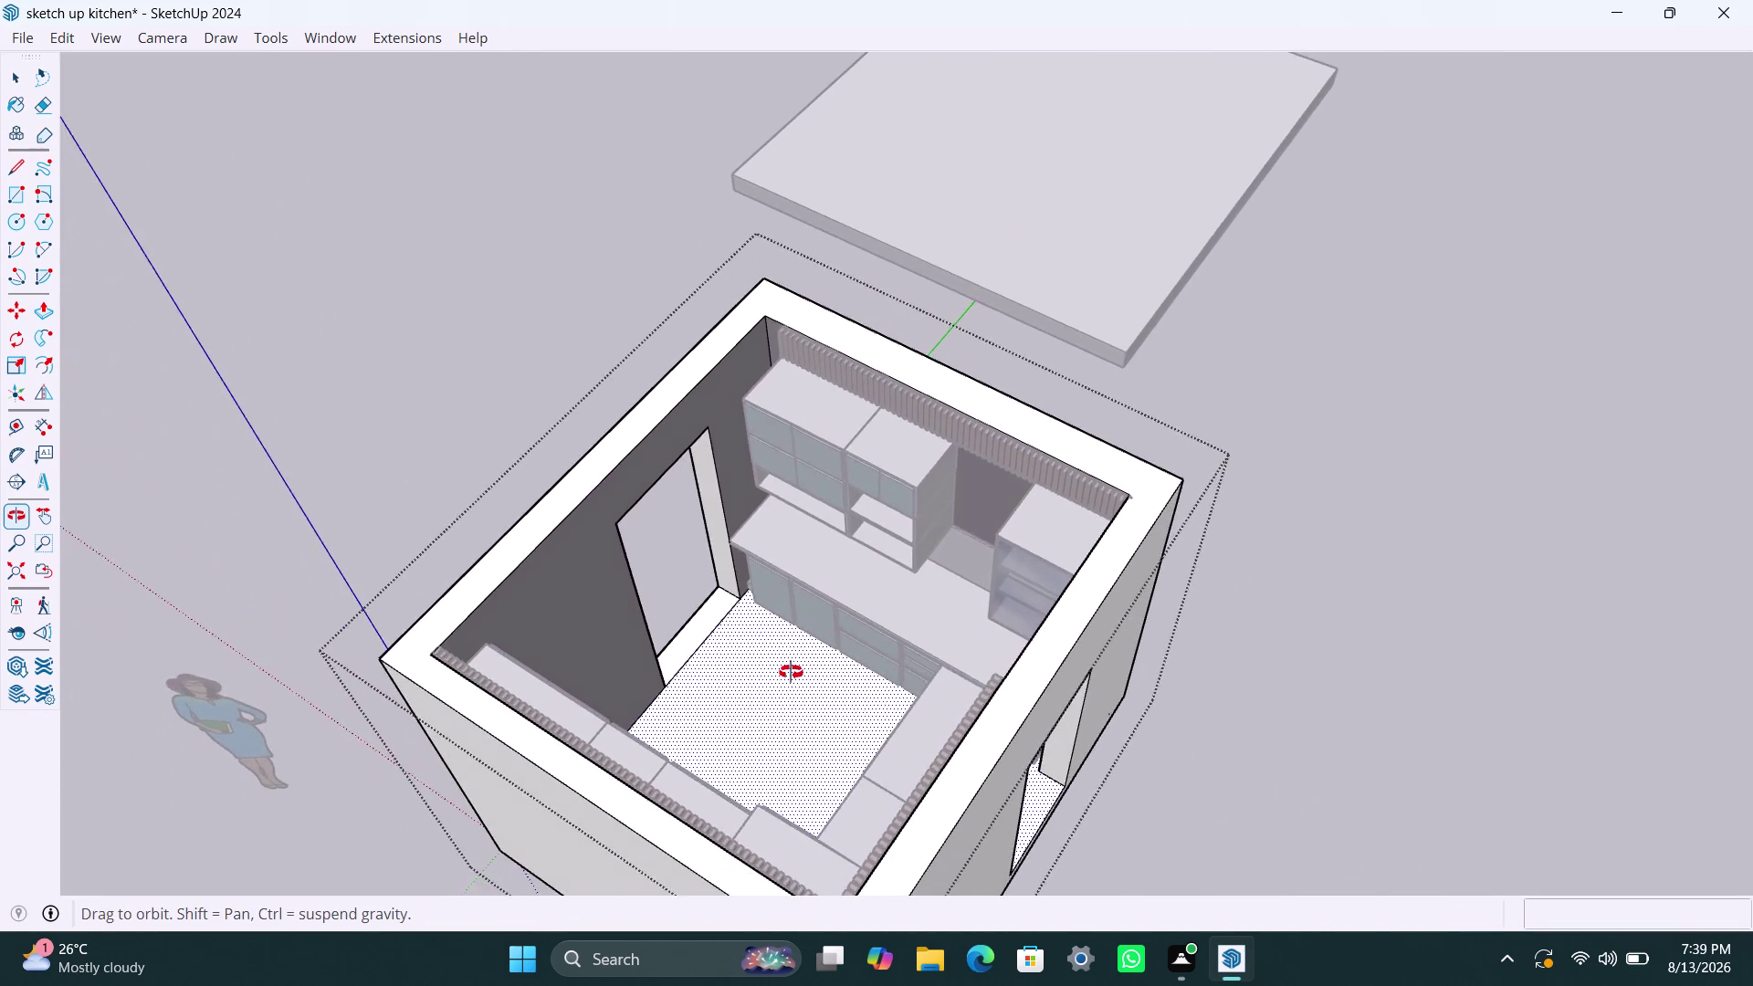
middle_drag(791, 672, 2, 465)
scroll(up, 3)
middle_drag(869, 552, 869, 556)
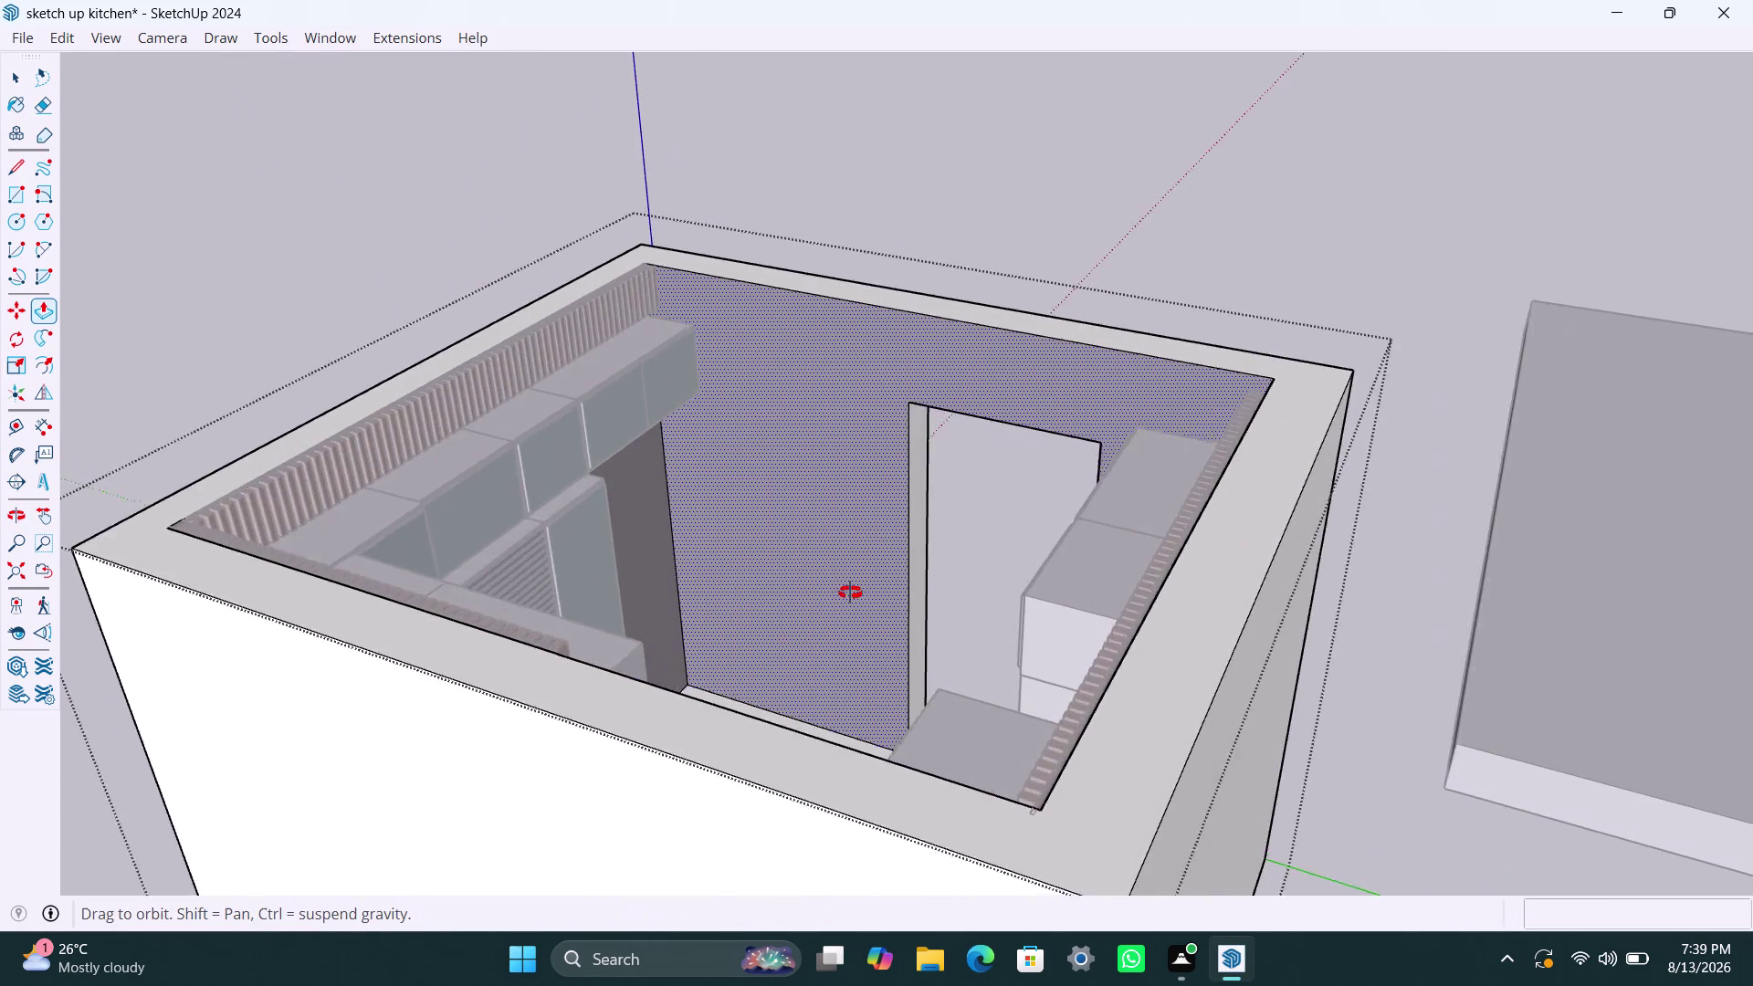
middle_drag(869, 556, 538, 684)
click(1084, 473)
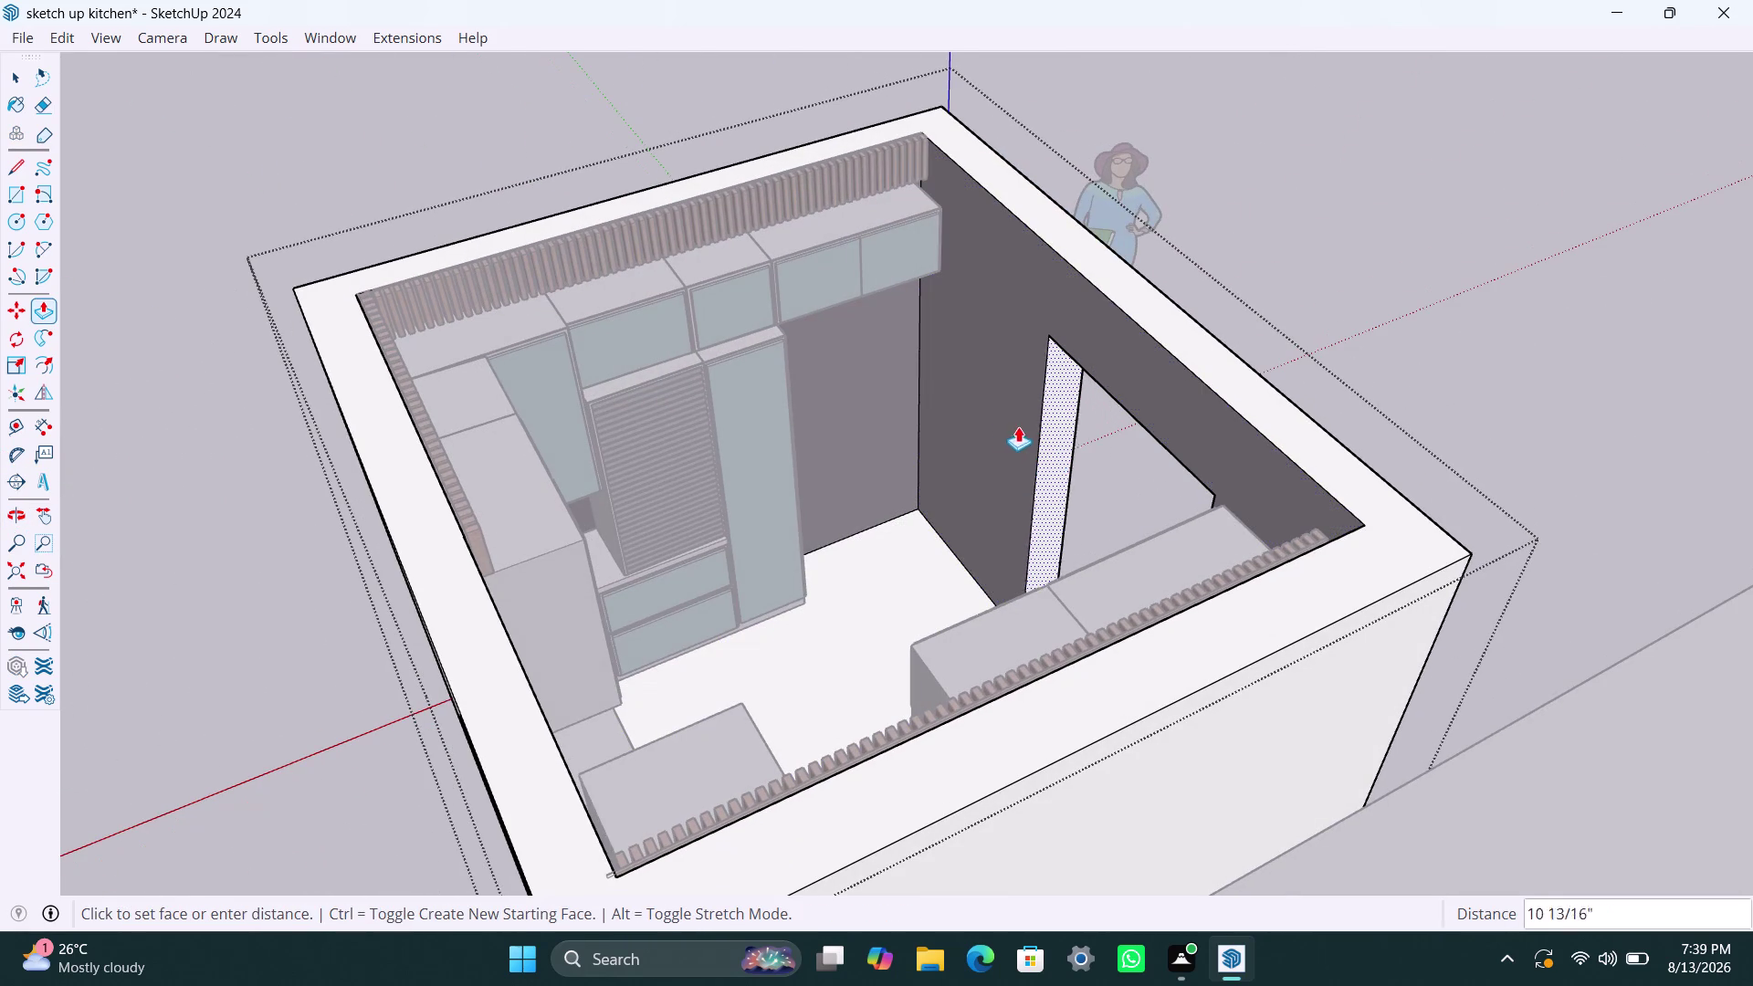
click(899, 253)
Look up at the wall tops and push a wall top to a new height.
scroll(down, 3)
middle_drag(685, 501, 1346, 588)
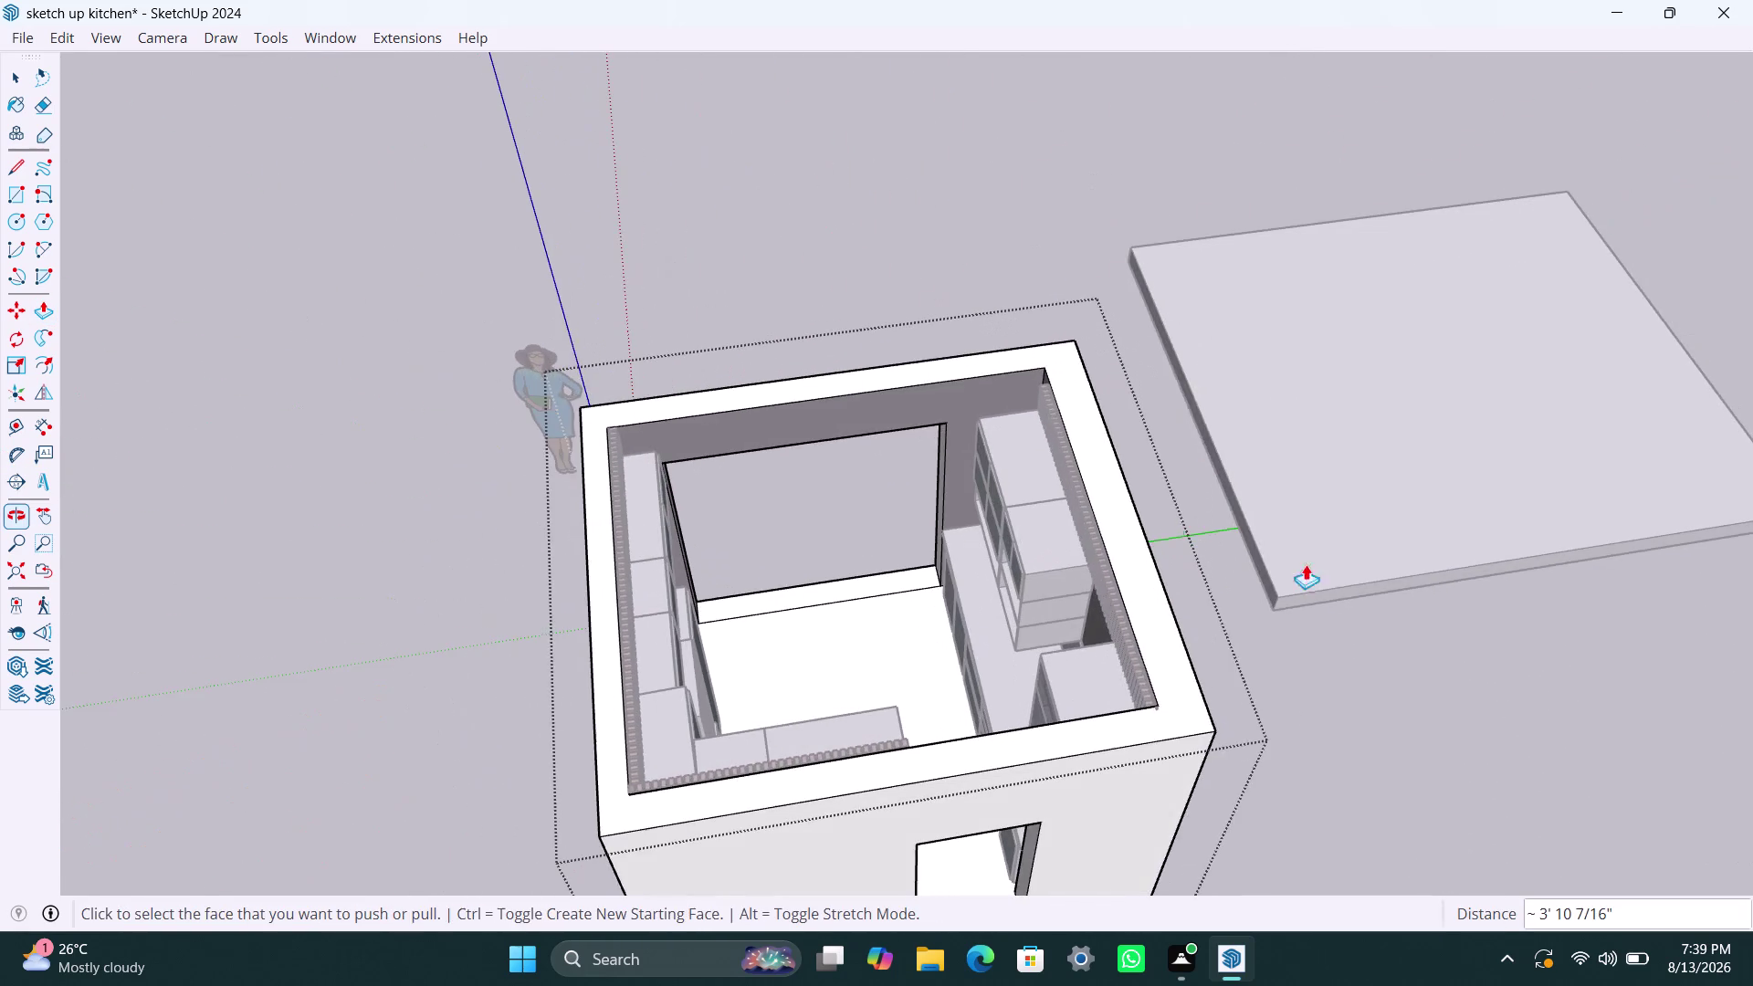
scroll(up, 3)
middle_drag(844, 453, 847, 240)
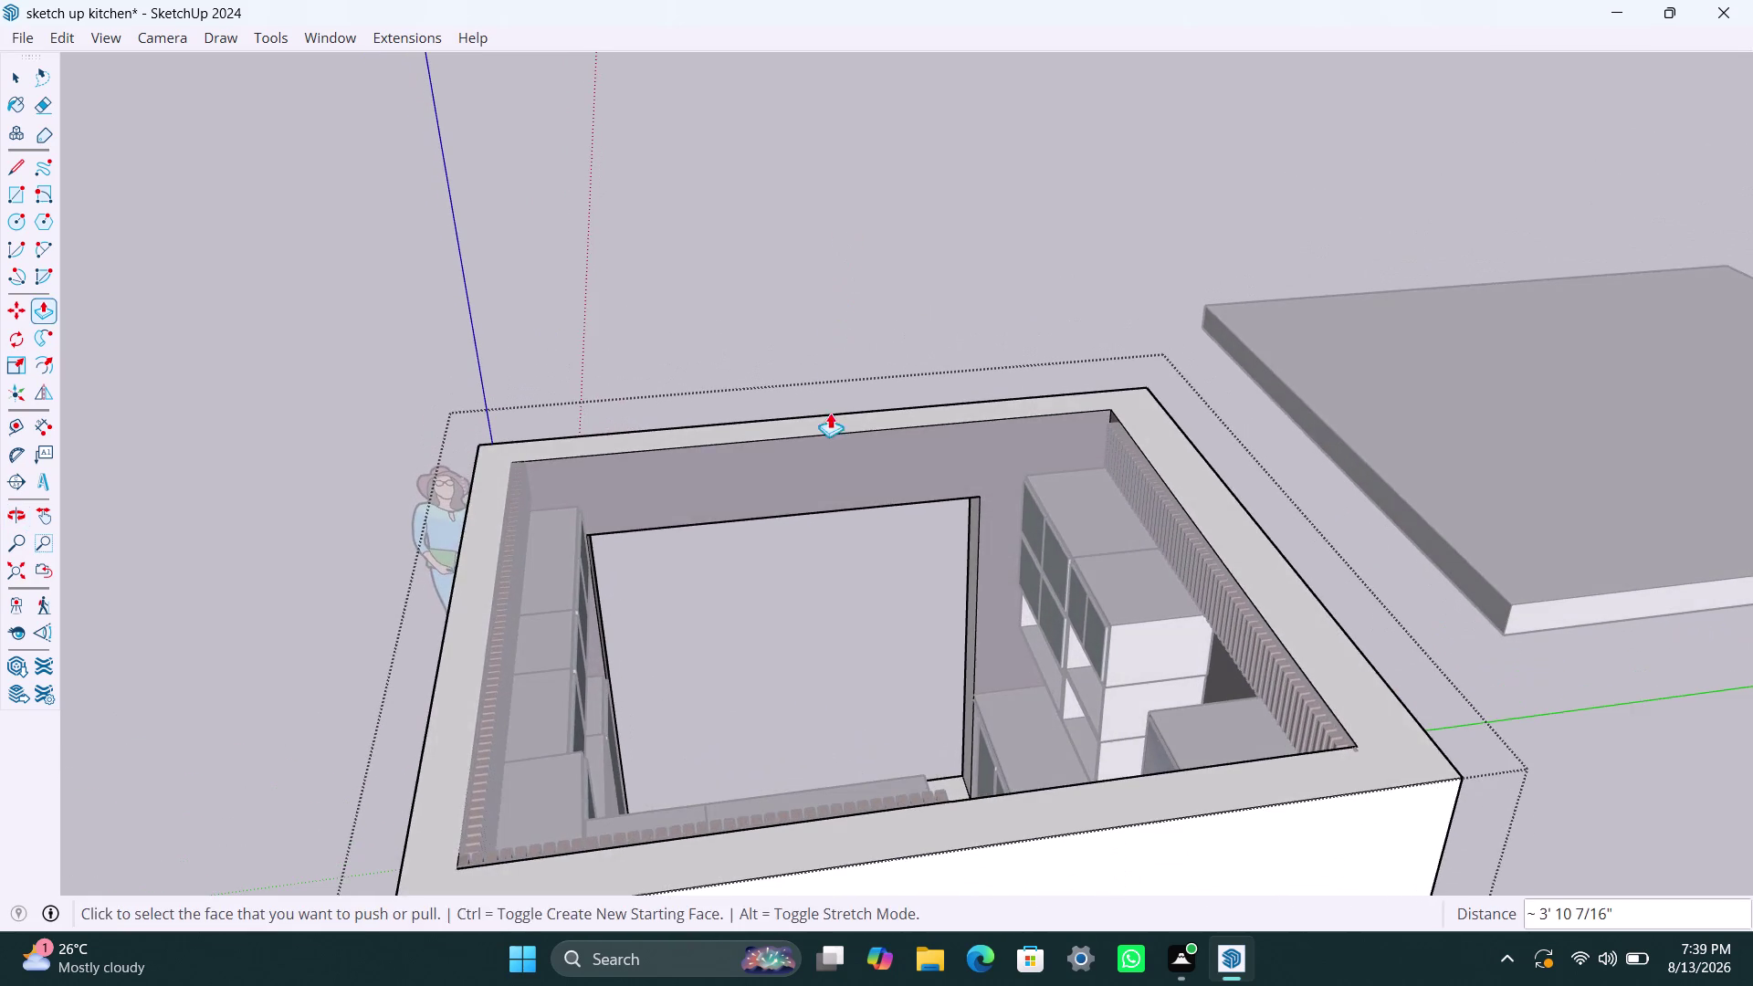
middle_drag(689, 508, 1752, 471)
middle_drag(776, 541, 1195, 475)
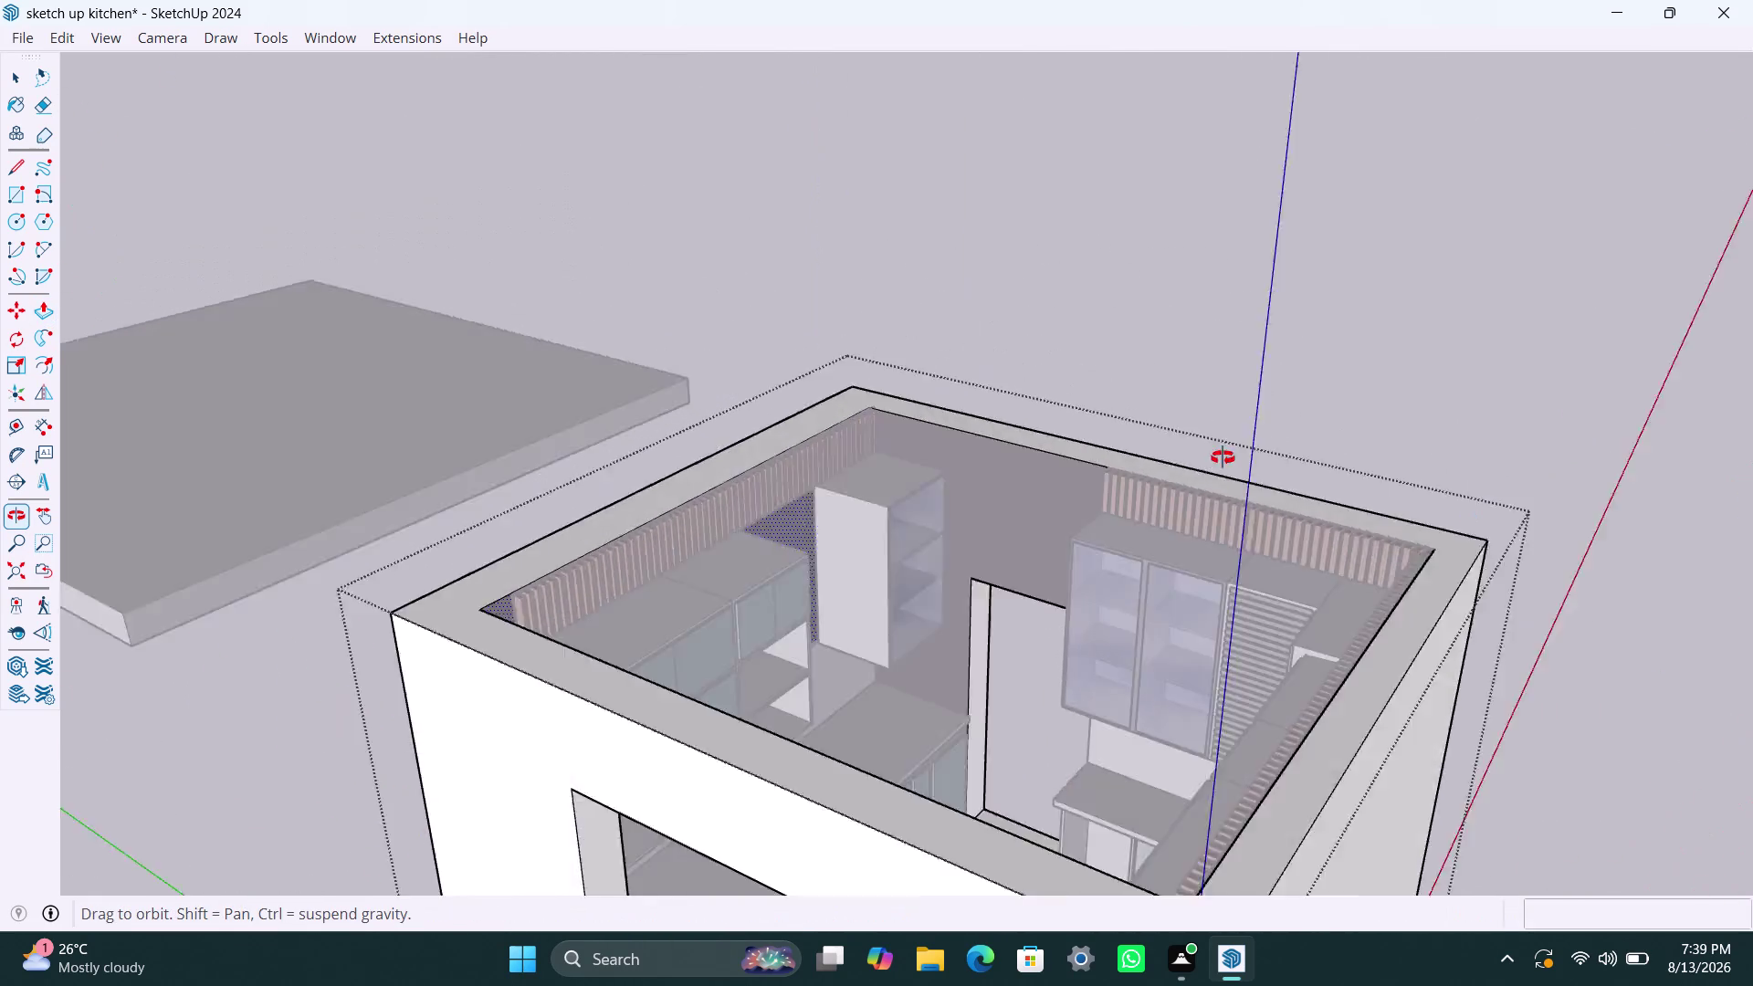
middle_drag(1194, 475, 13, 555)
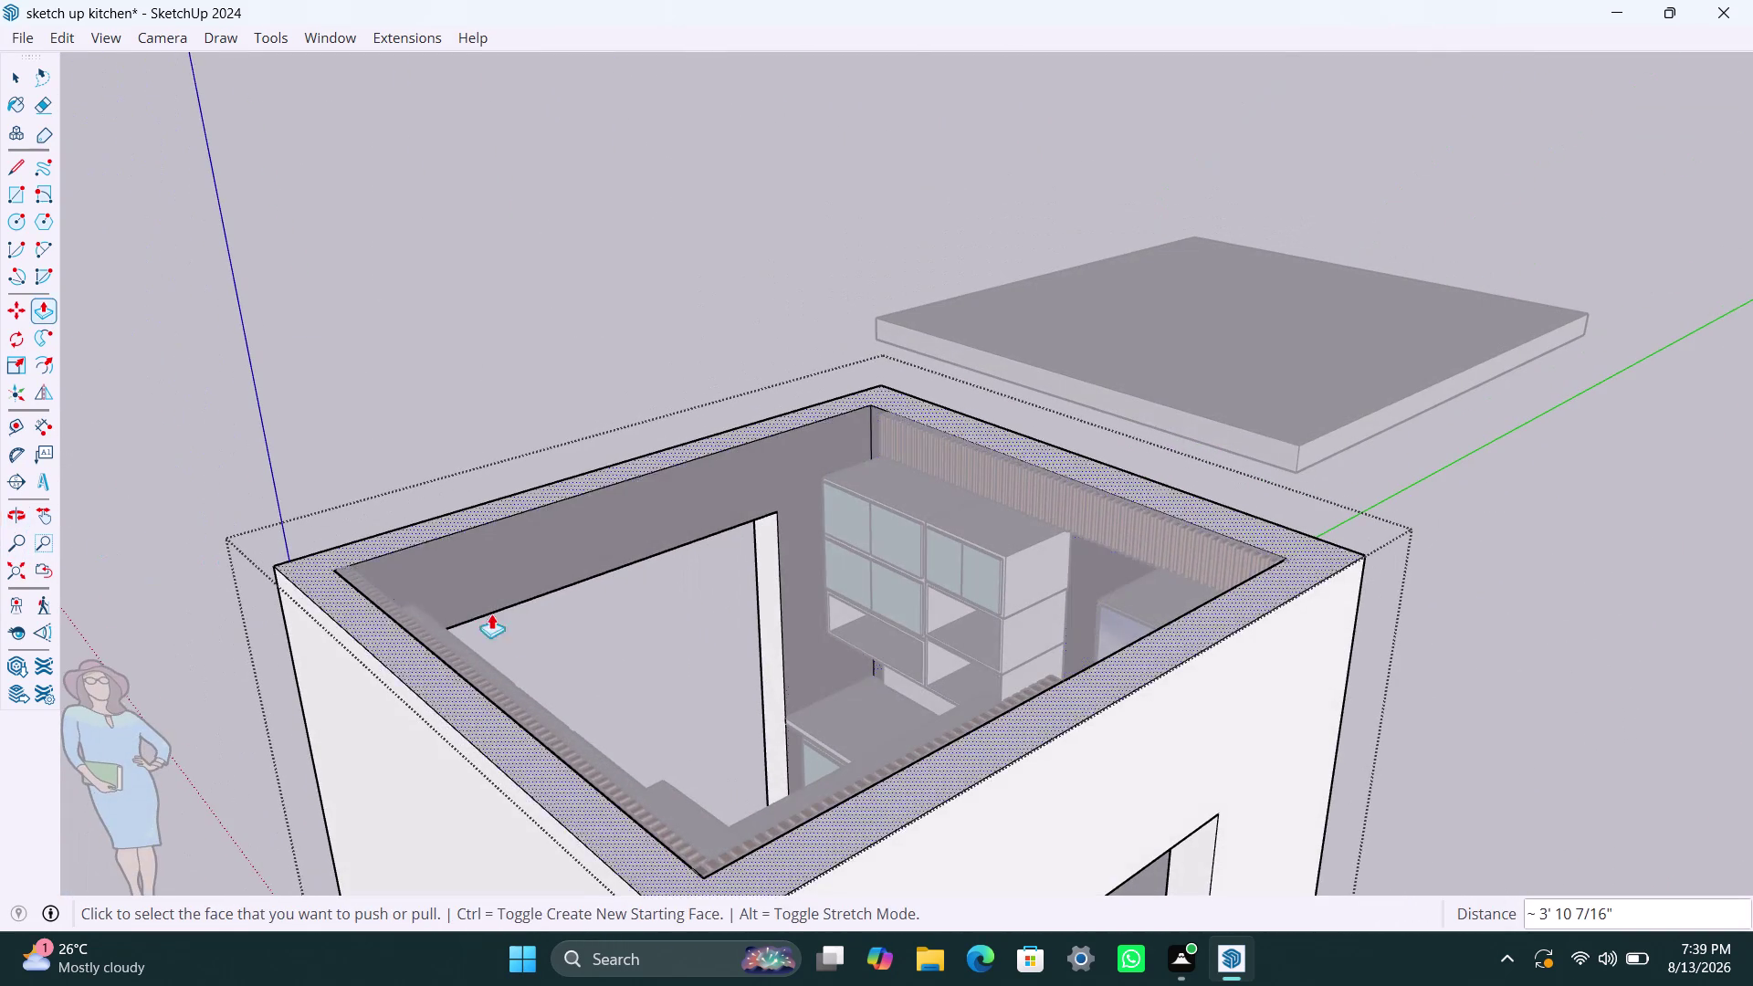
scroll(up, 3)
middle_drag(555, 627, 830, 117)
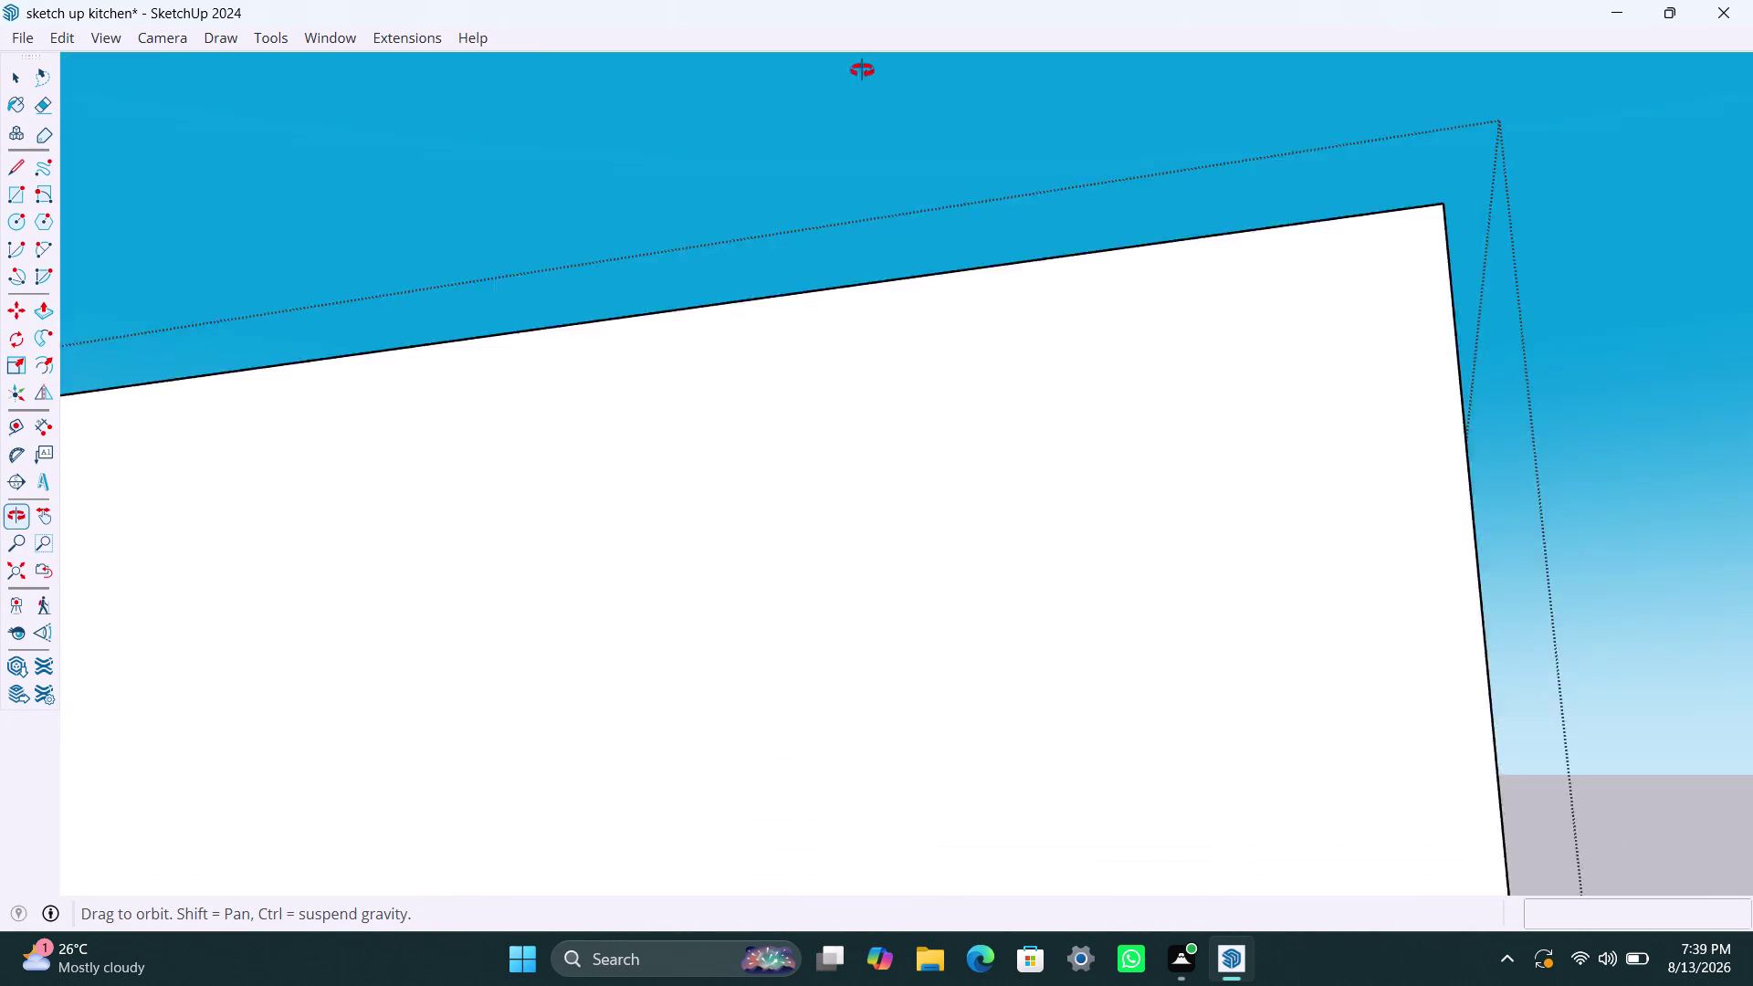
middle_drag(830, 117, 1606, 0)
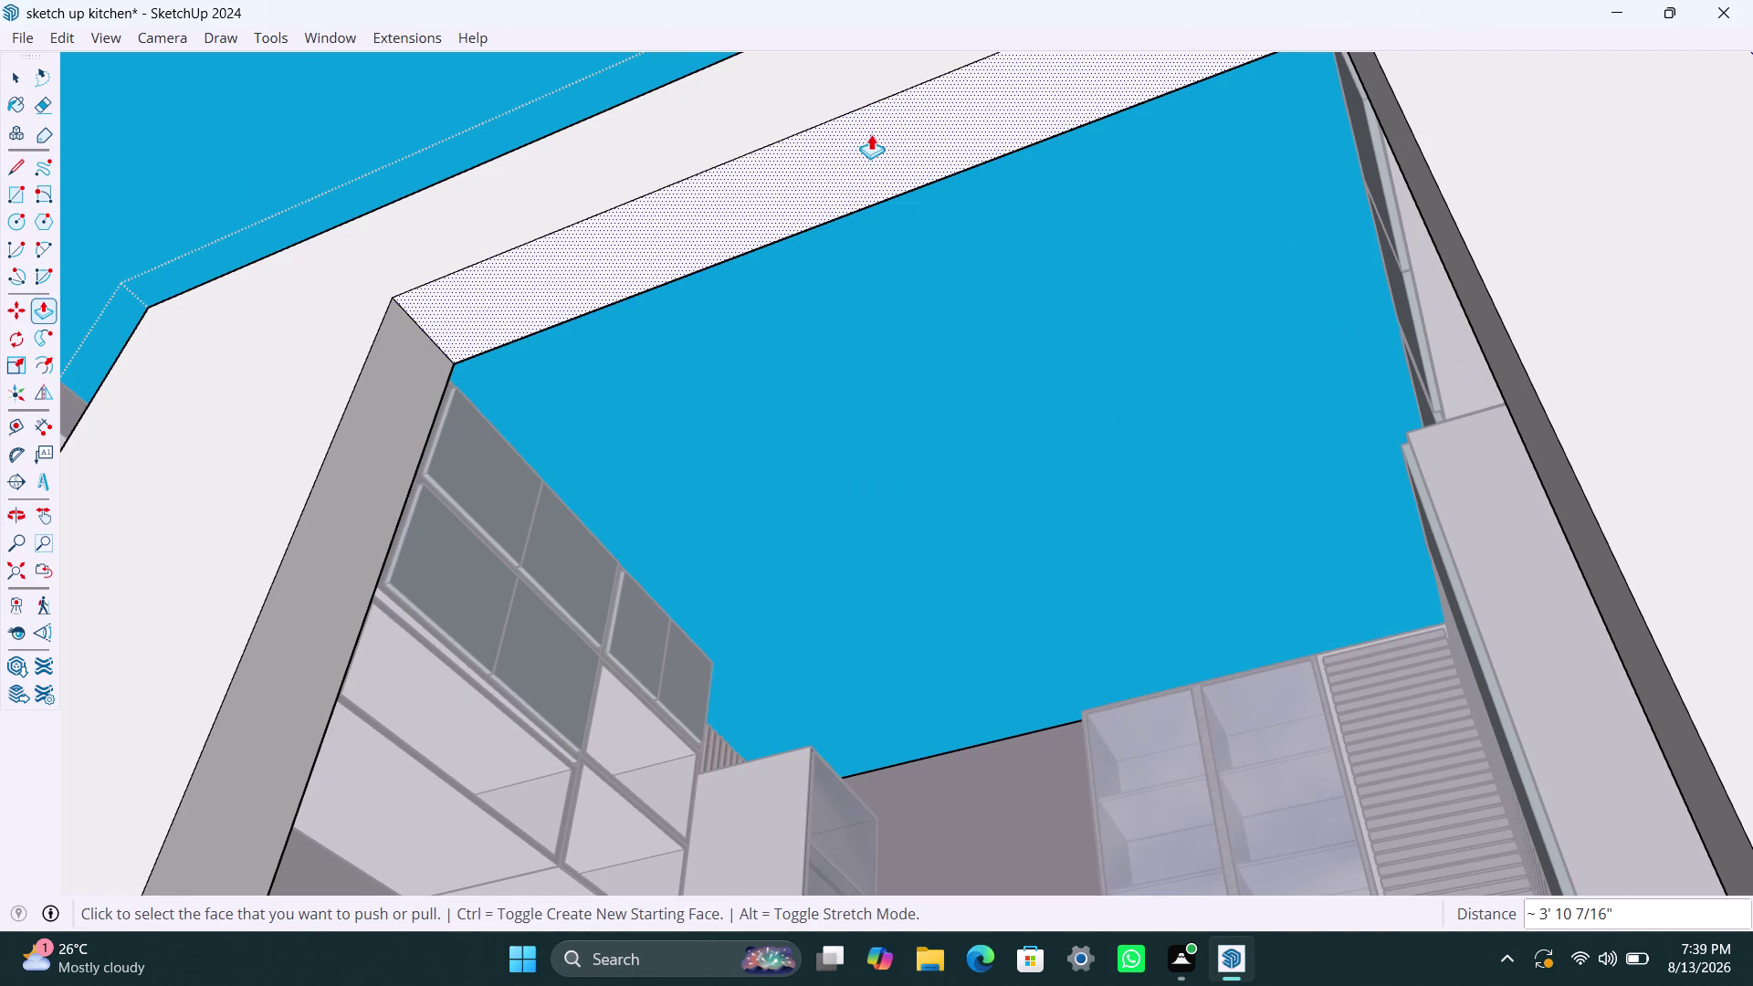
click(873, 135)
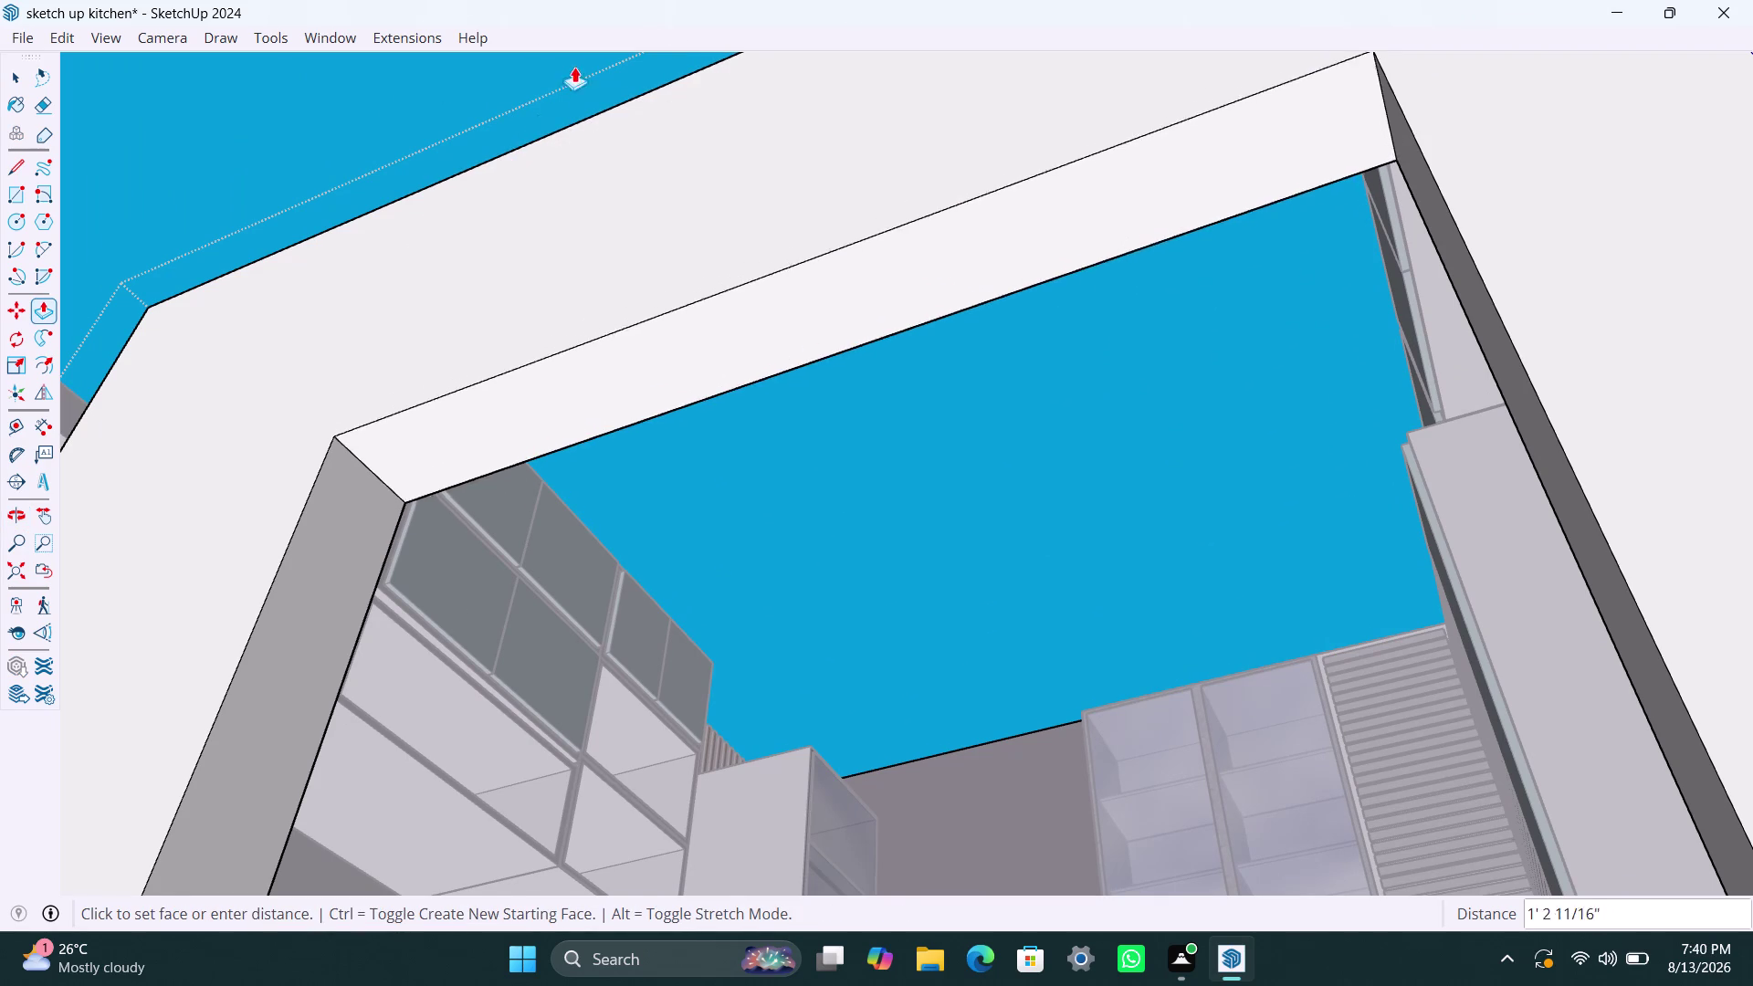
scroll(down, 3)
click(549, 181)
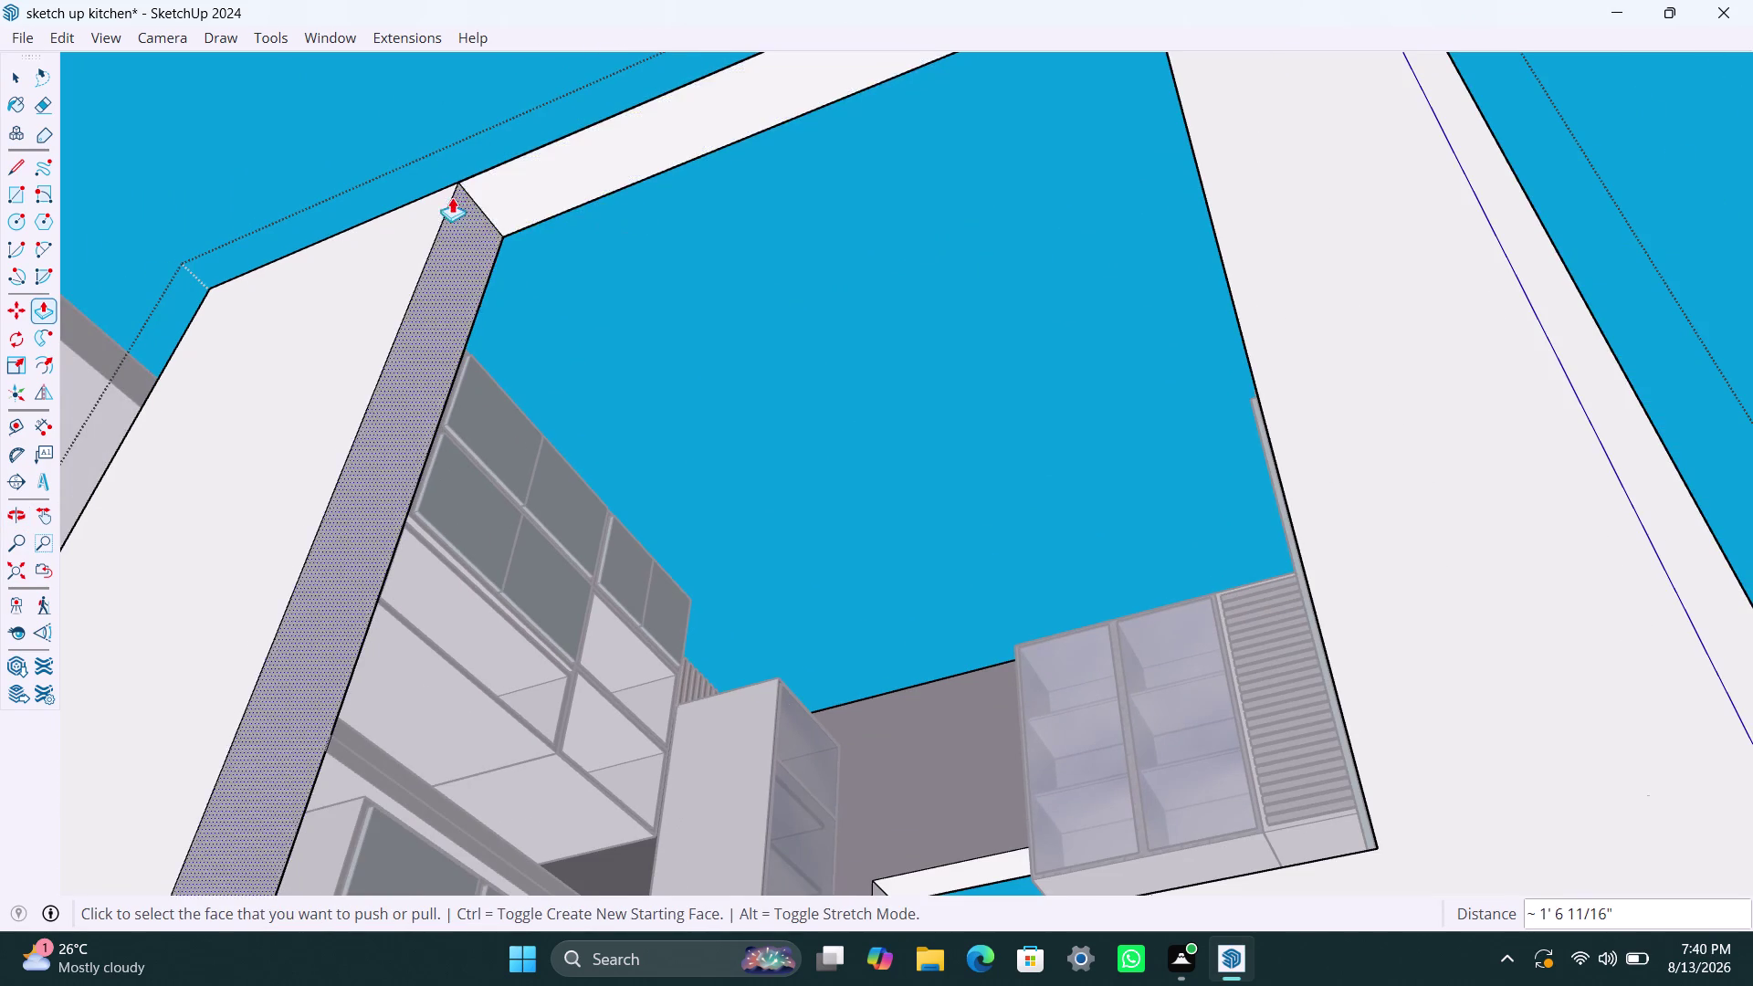
Orbit to view the room from outside and return to the Select tool.
scroll(down, 3)
middle_drag(503, 297, 751, 796)
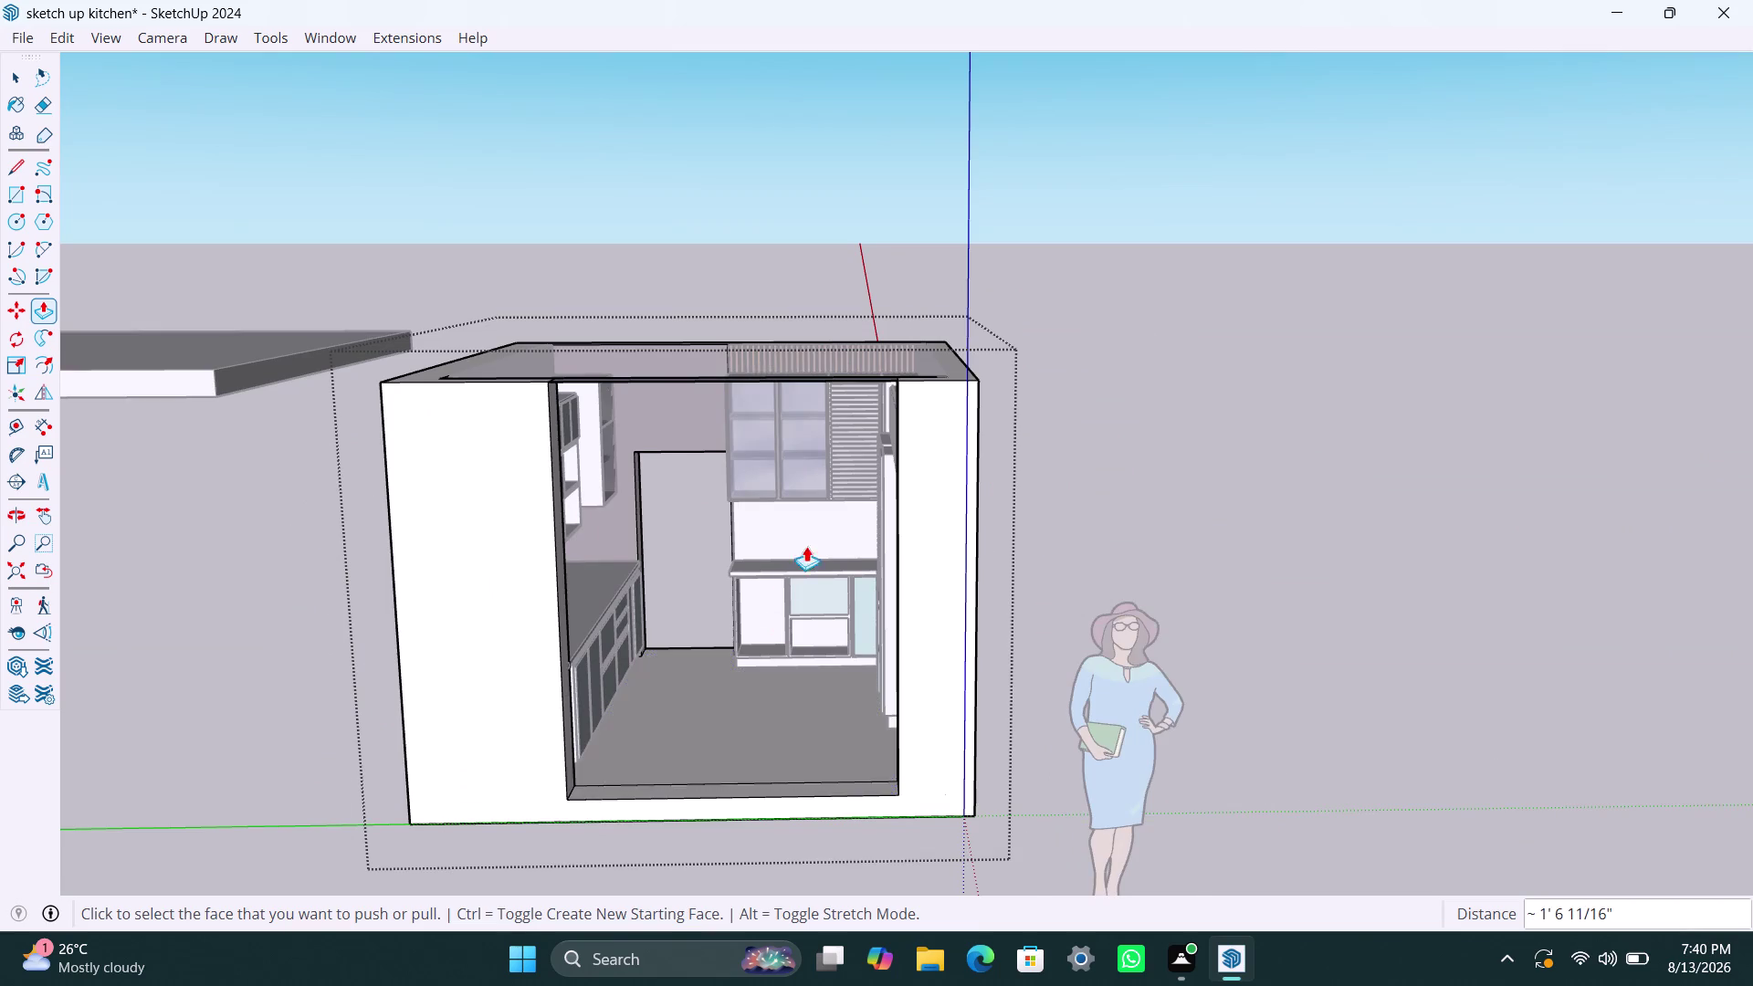
scroll(up, 3)
key(space)
key(space)
Orbit to the front of the kitchen and delete the scale figure.
key(space)
click(1171, 446)
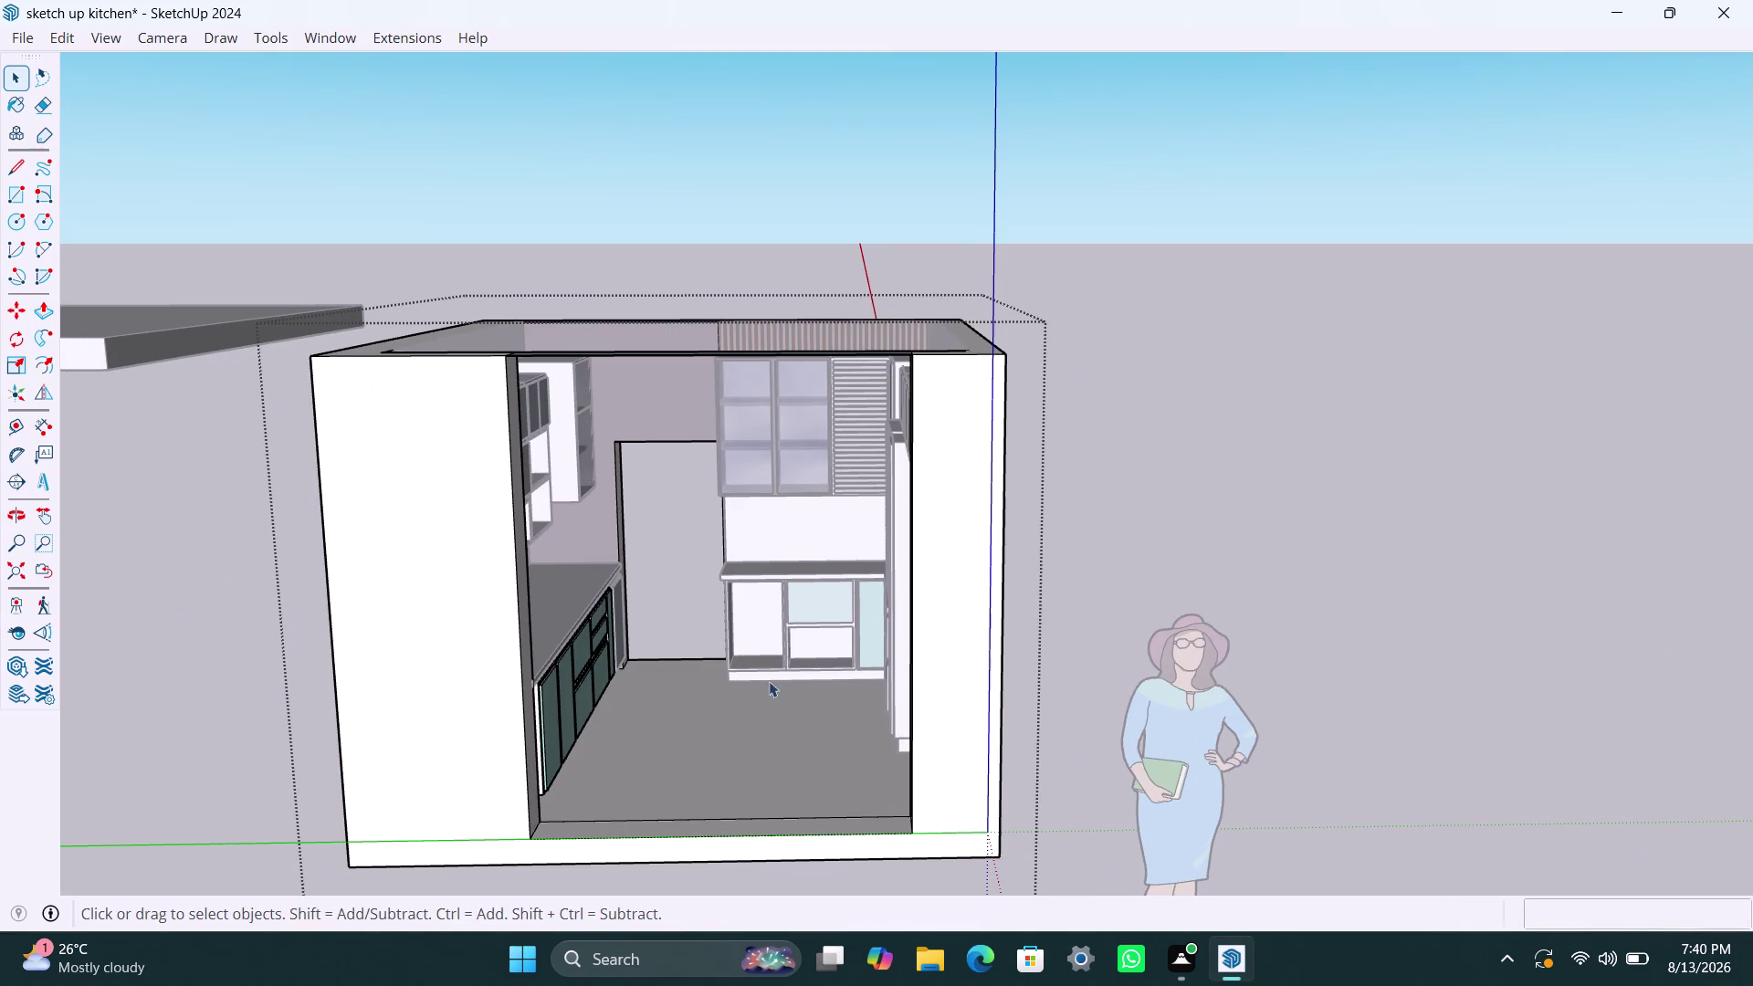
triple_click(1366, 488)
double_click(1368, 487)
scroll(down, 3)
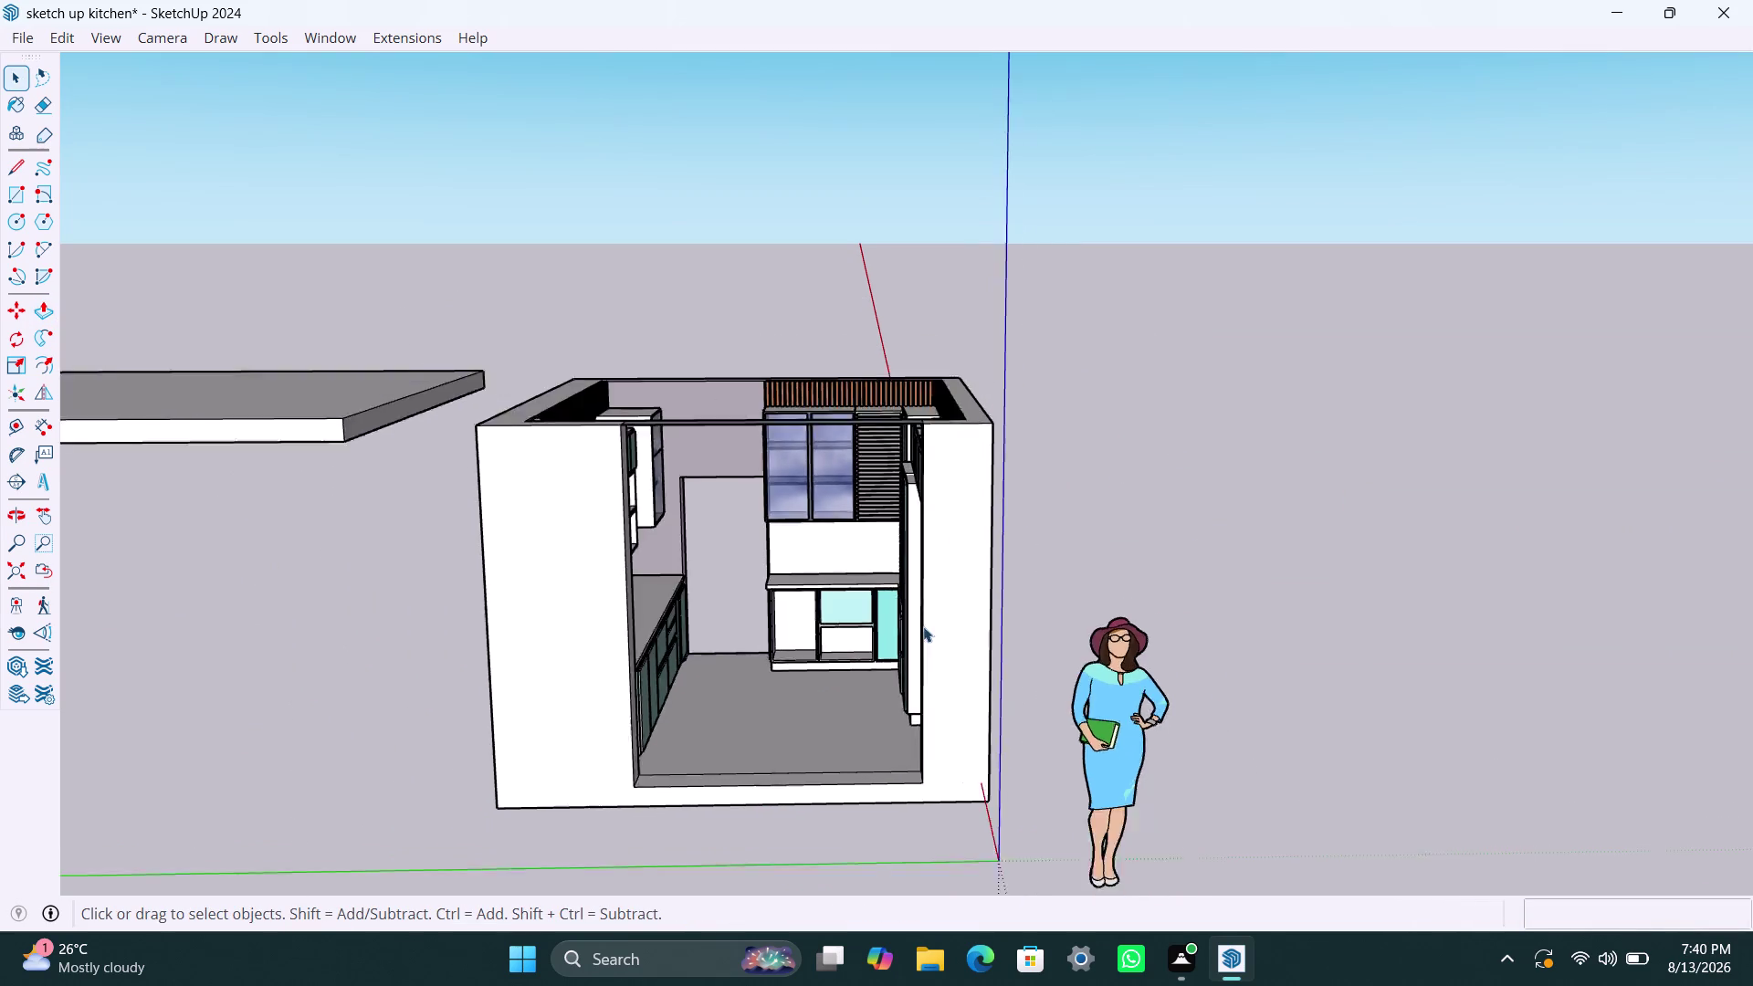
middle_drag(921, 627, 611, 573)
scroll(up, 3)
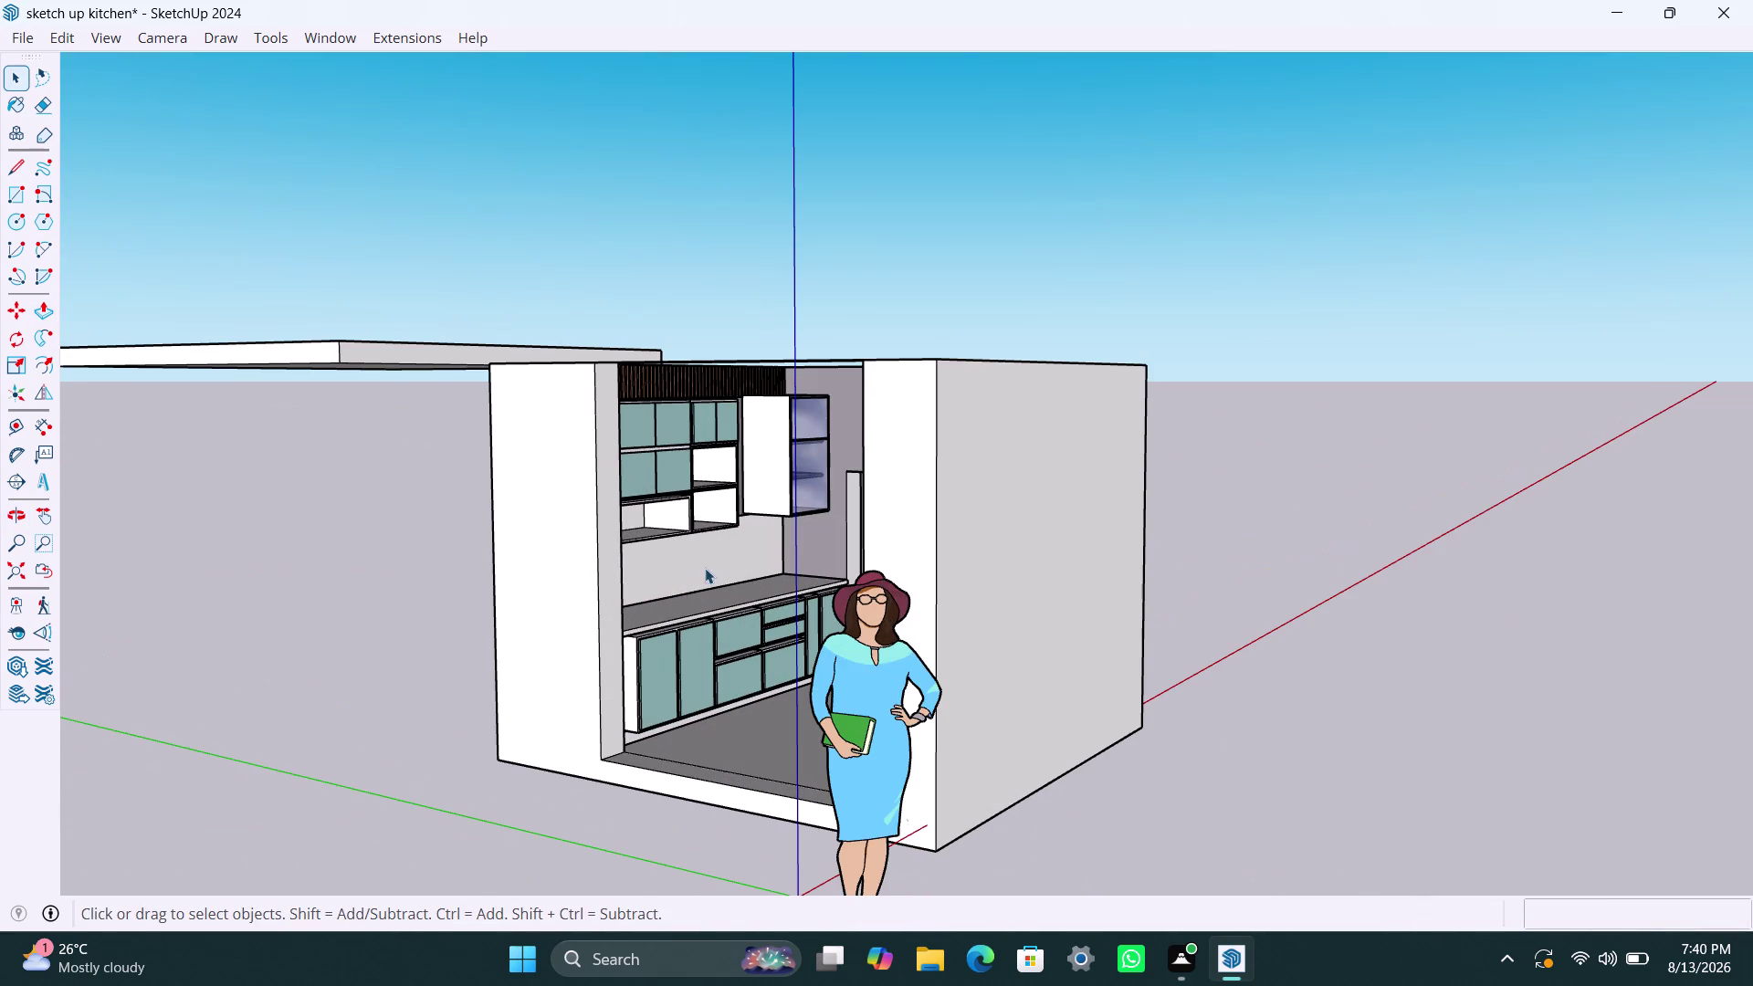
middle_drag(616, 747, 675, 787)
click(983, 758)
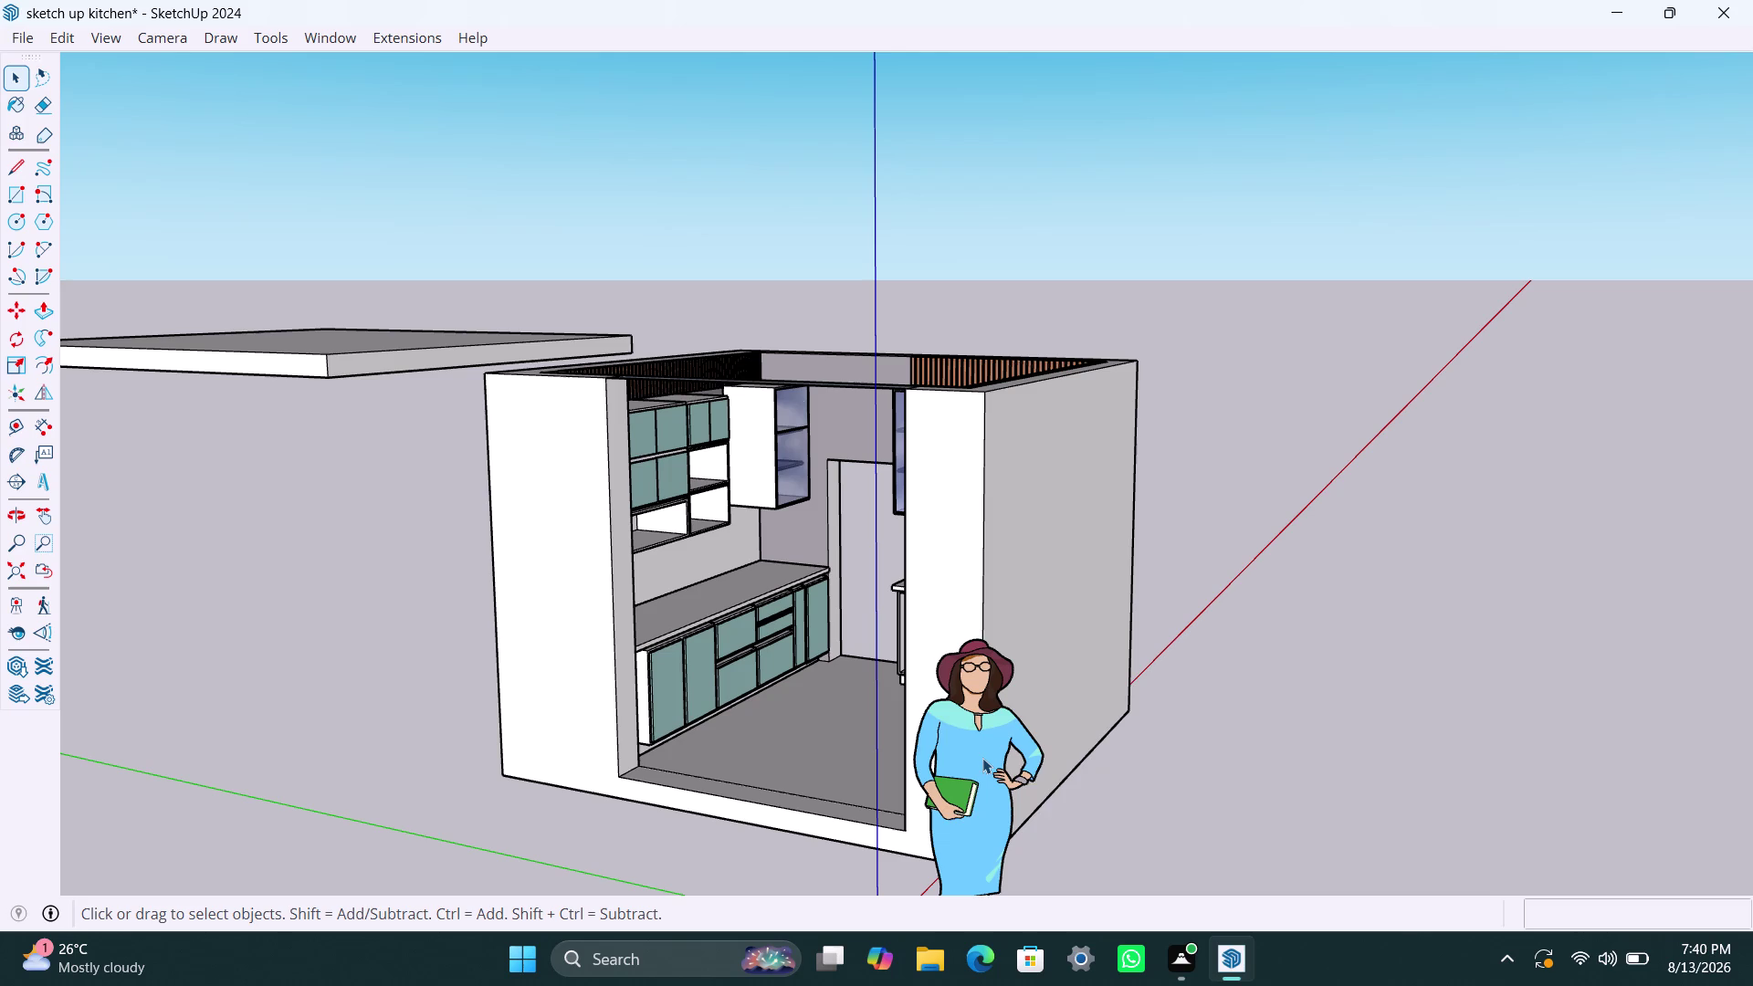
key(Delete)
scroll(down, 3)
Select the room group's geometry, start a move, then cancel it.
click(576, 734)
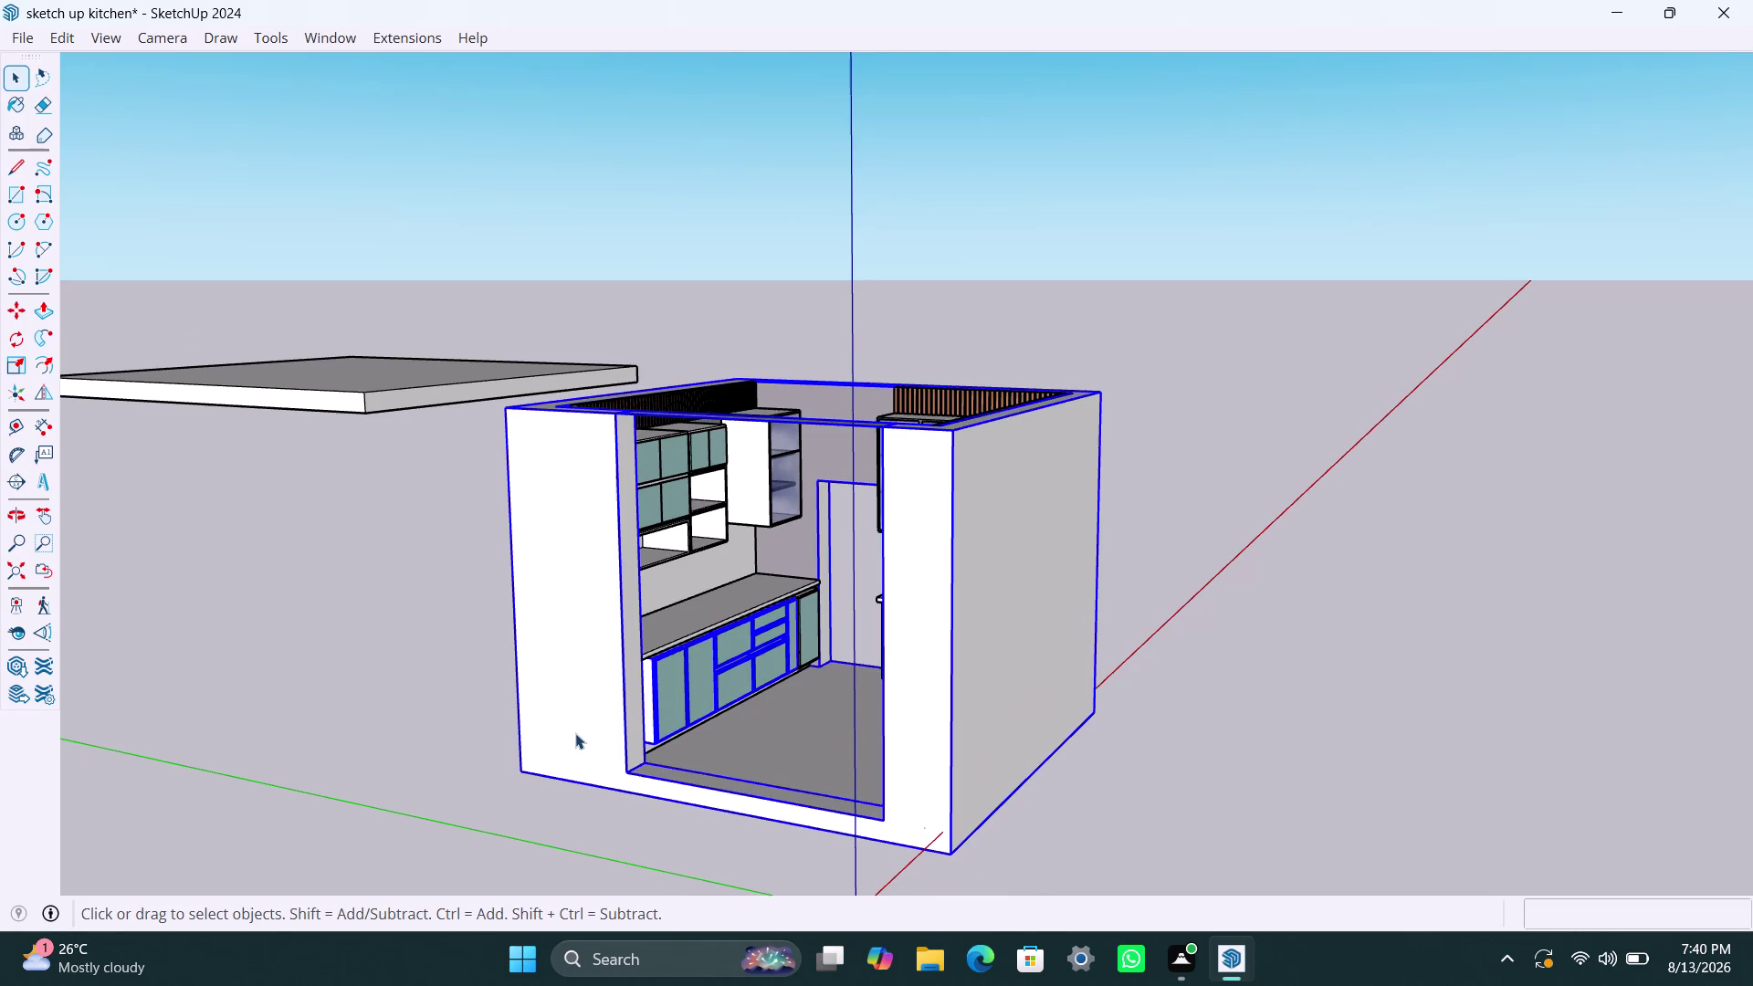
triple_click(575, 733)
triple_click(574, 734)
click(574, 733)
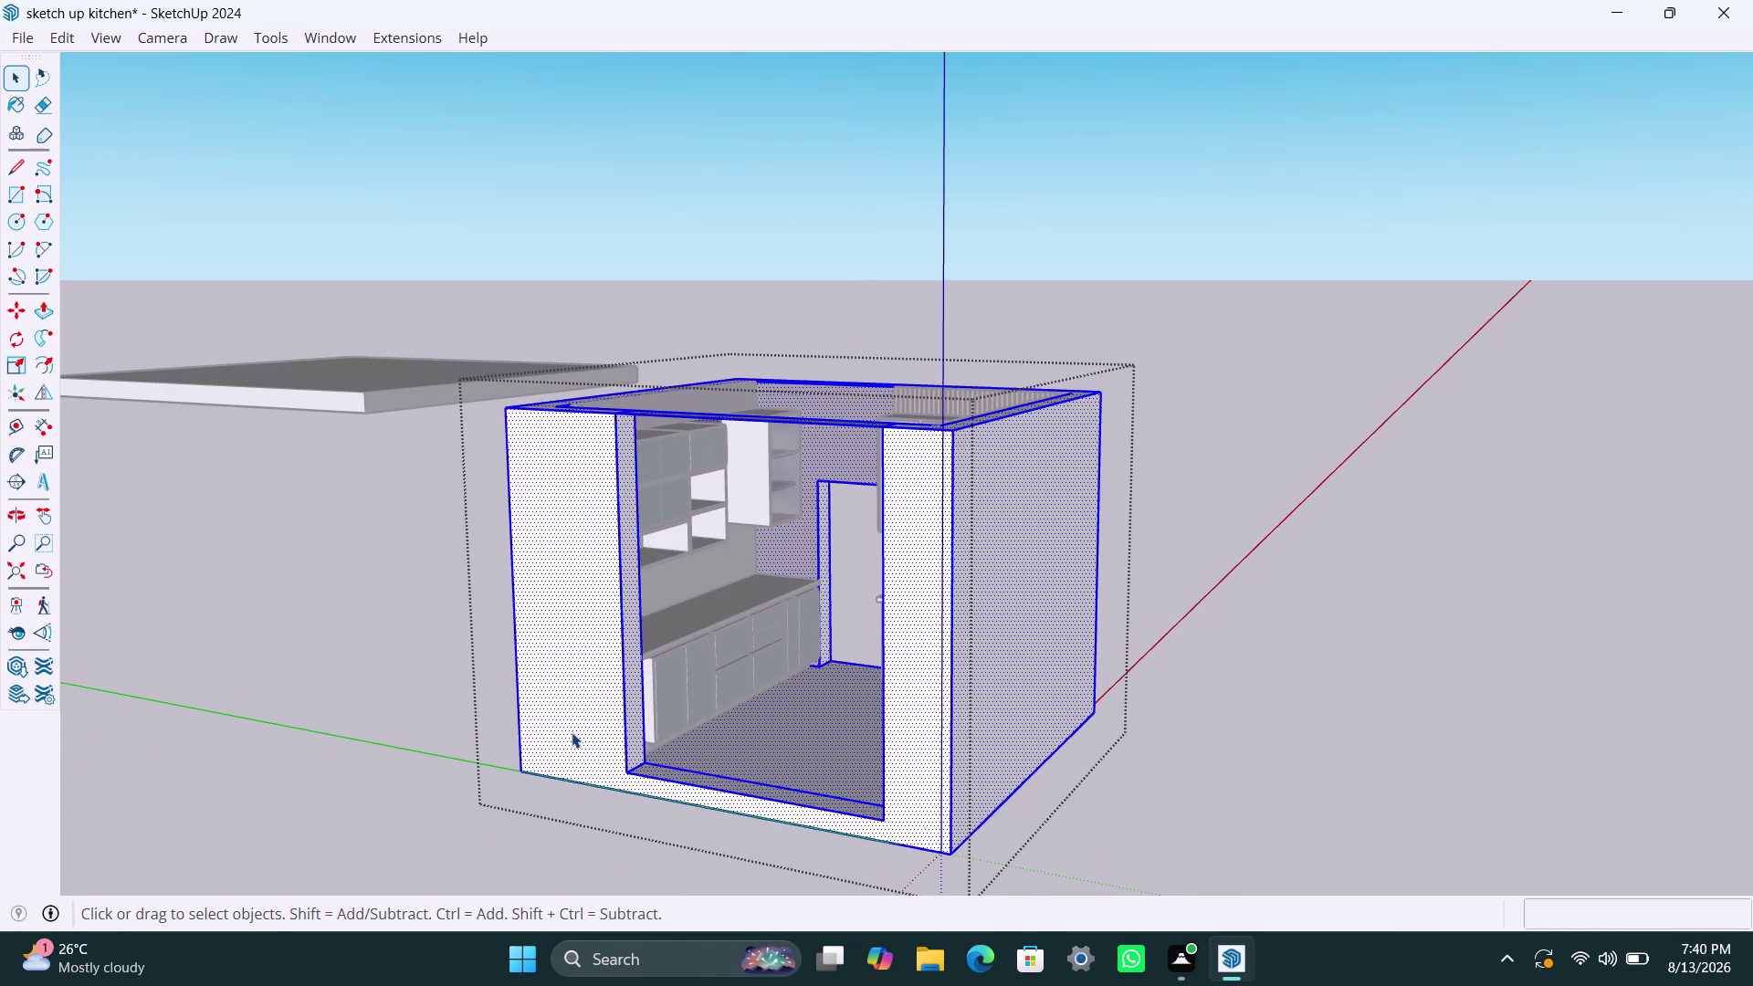
key(m)
click(572, 731)
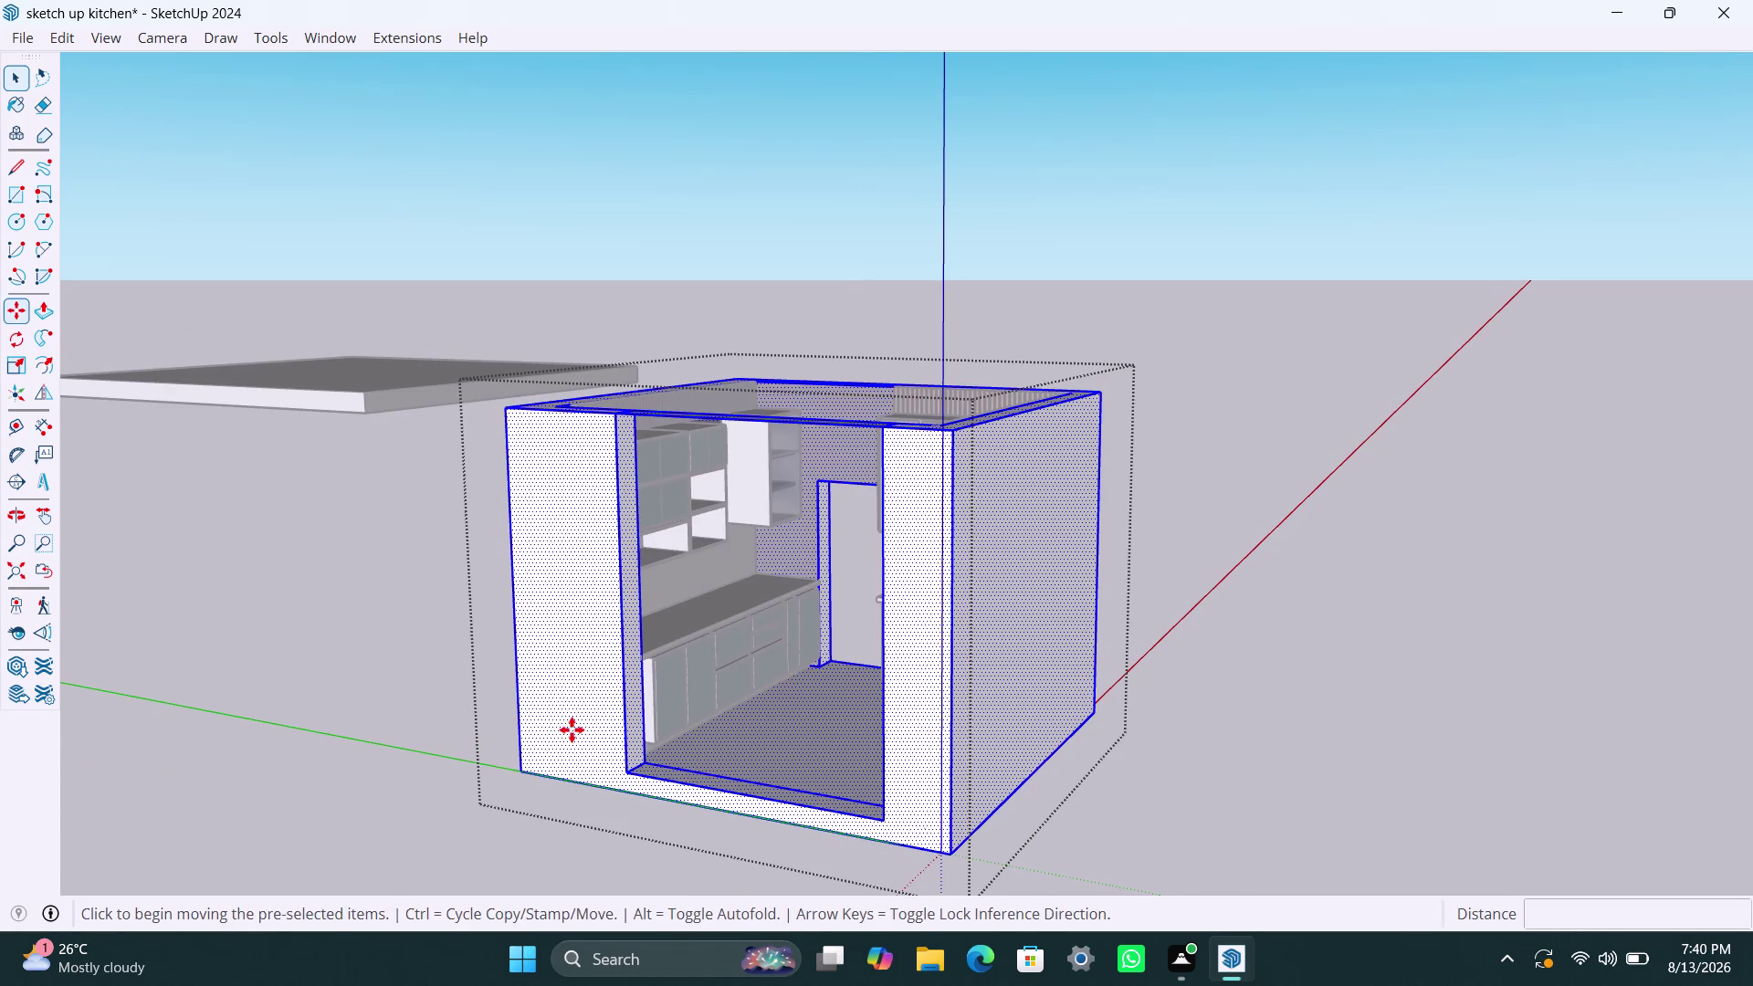
key(Escape)
key(space)
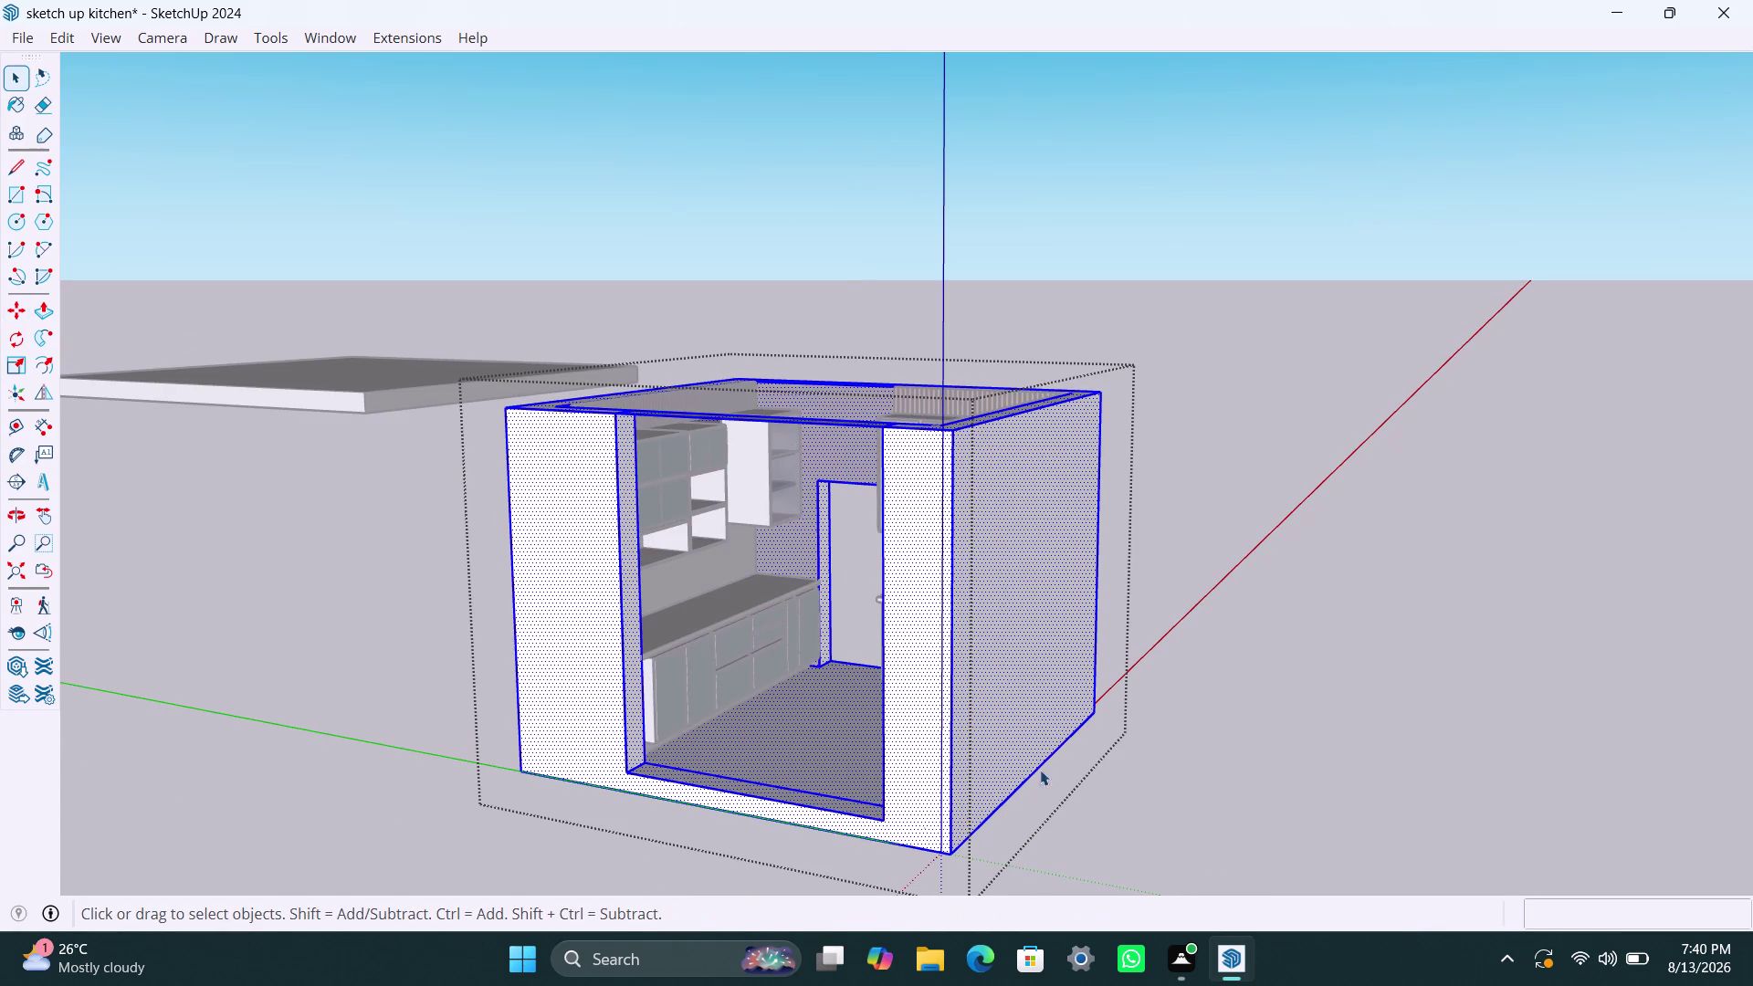
Select the back-wall cabinets and a wall shelf unit, then open the room group.
triple_click(1200, 790)
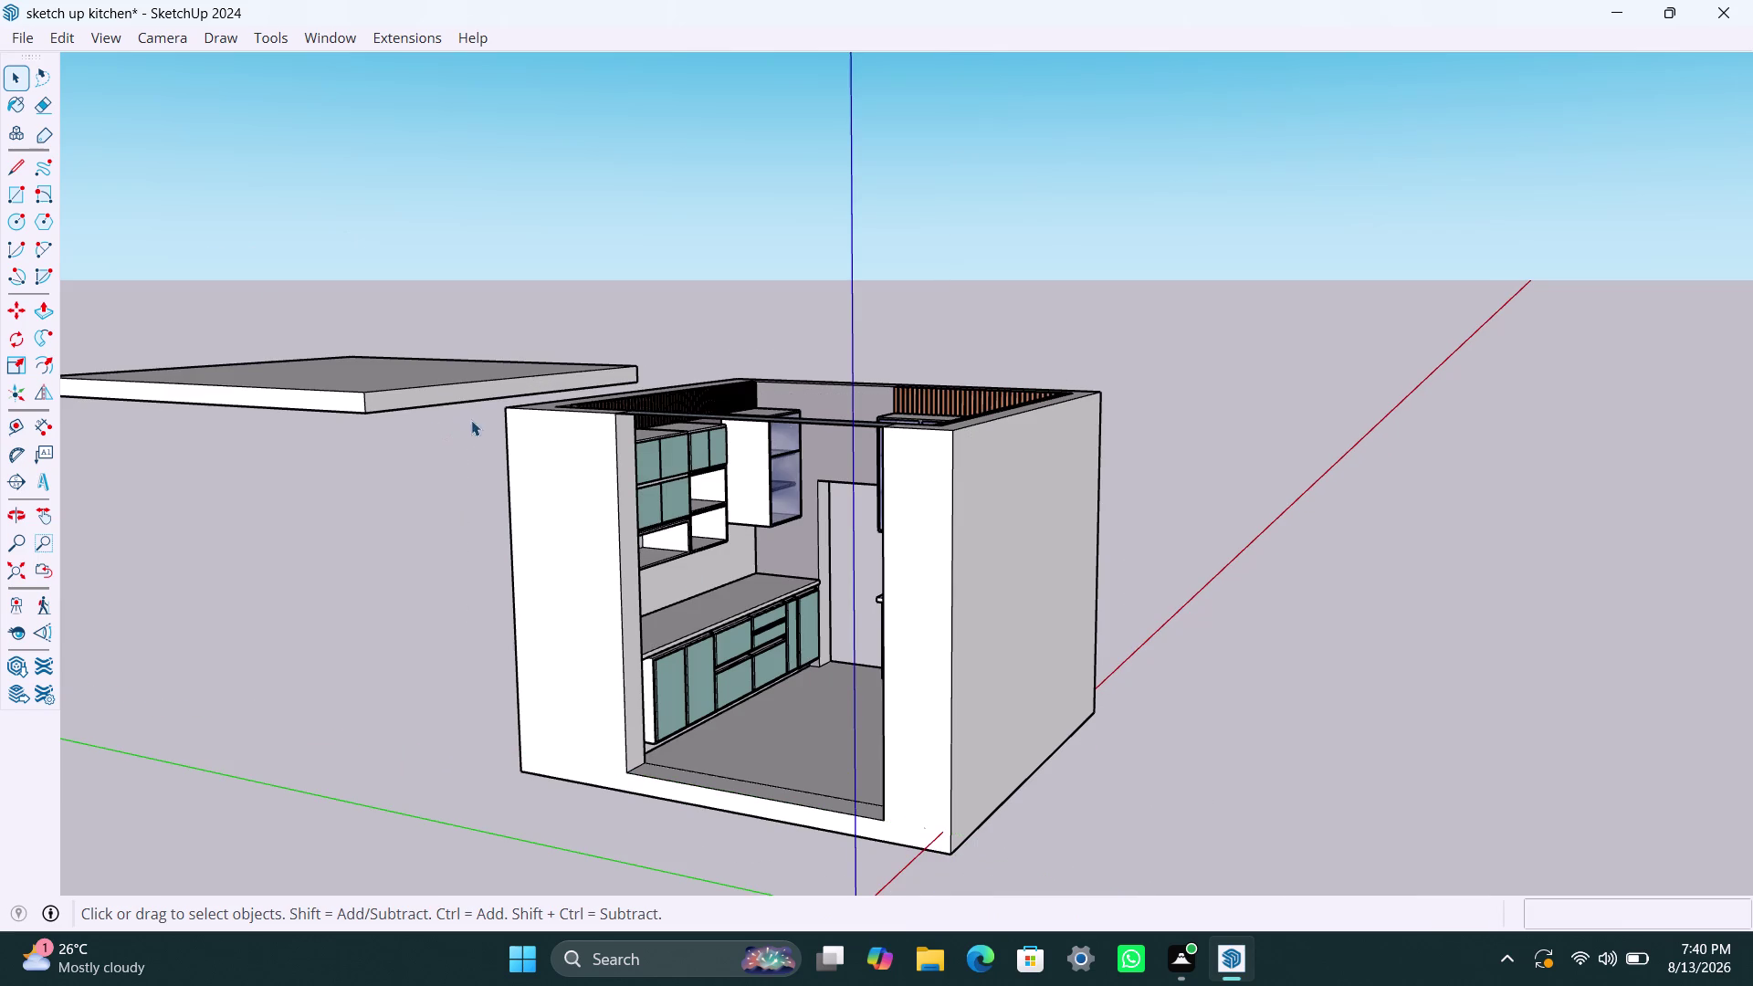
drag(471, 420, 1224, 884)
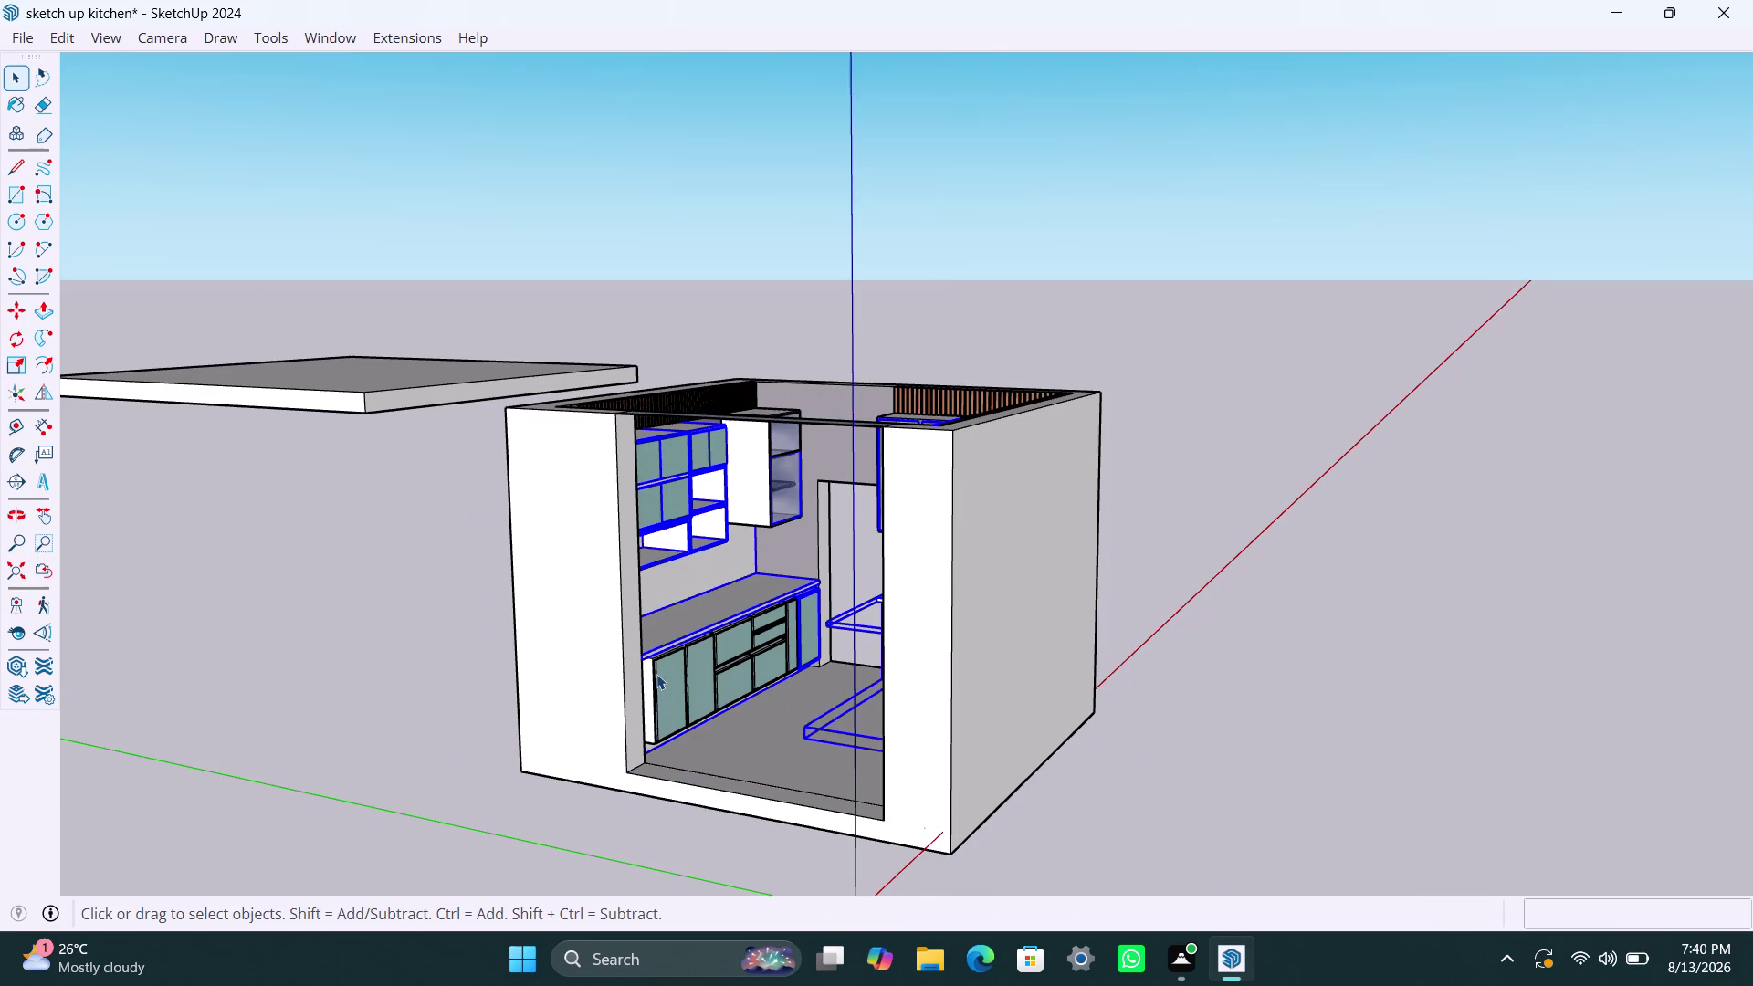
click(656, 674)
click(714, 536)
click(689, 617)
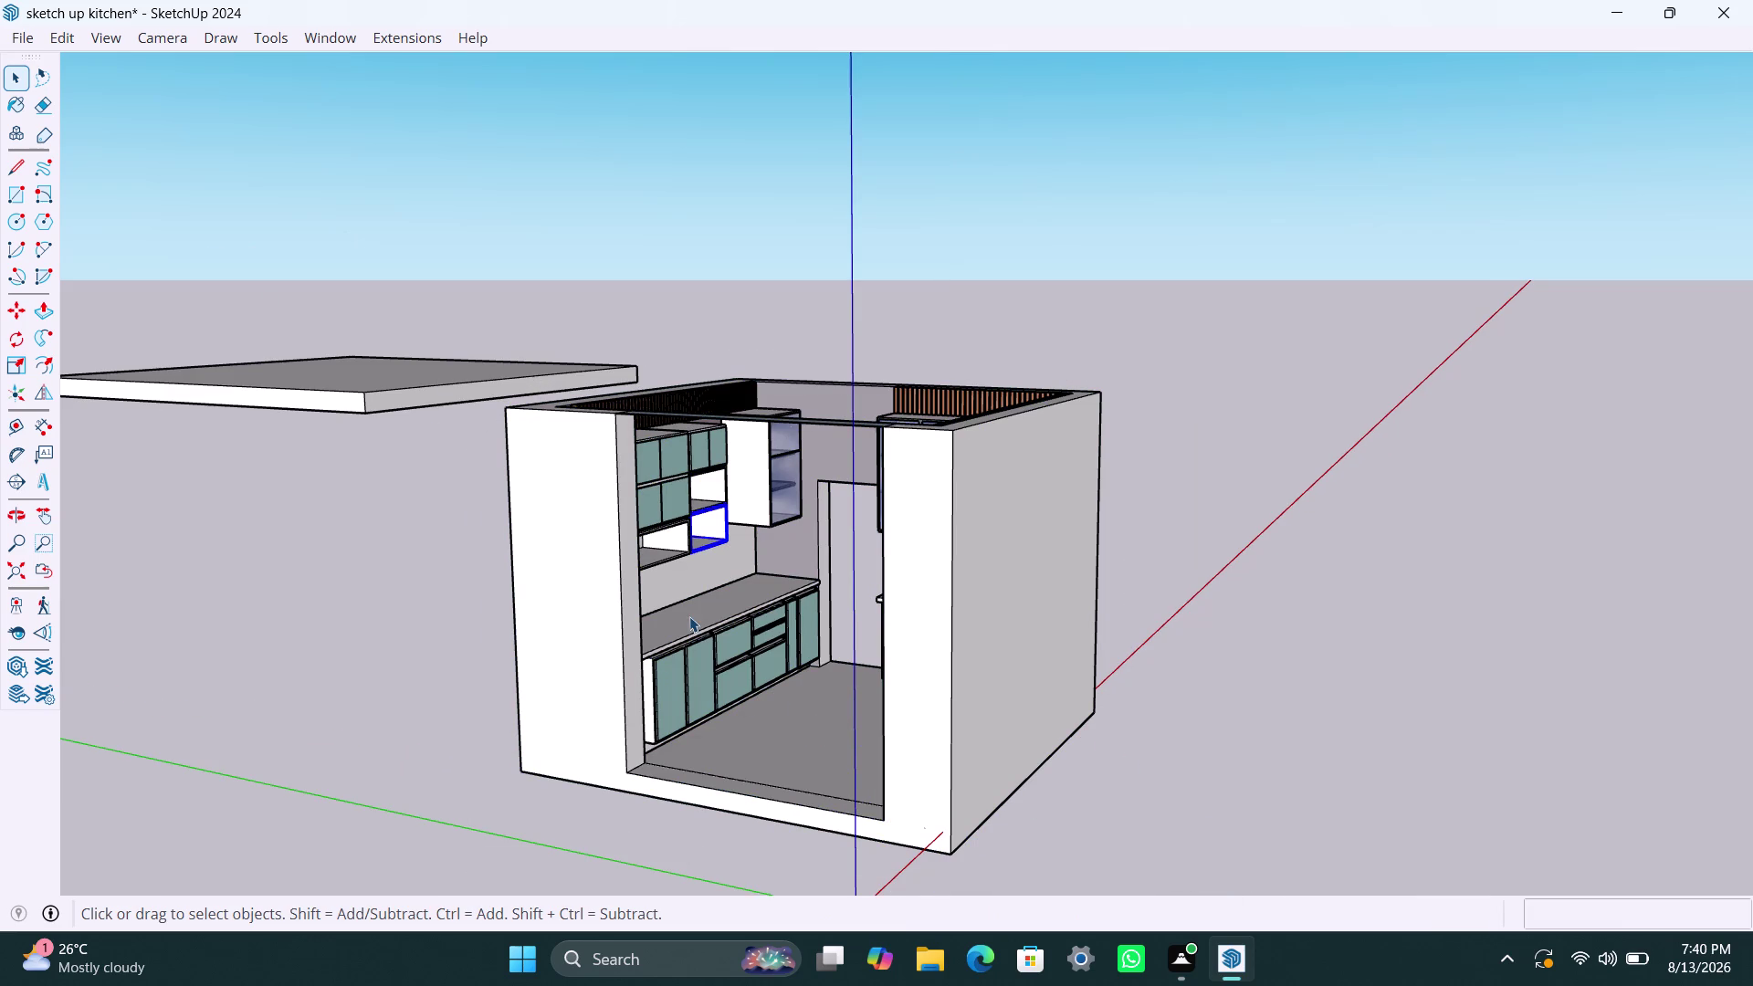
triple_click(718, 678)
triple_click(718, 678)
click(1246, 594)
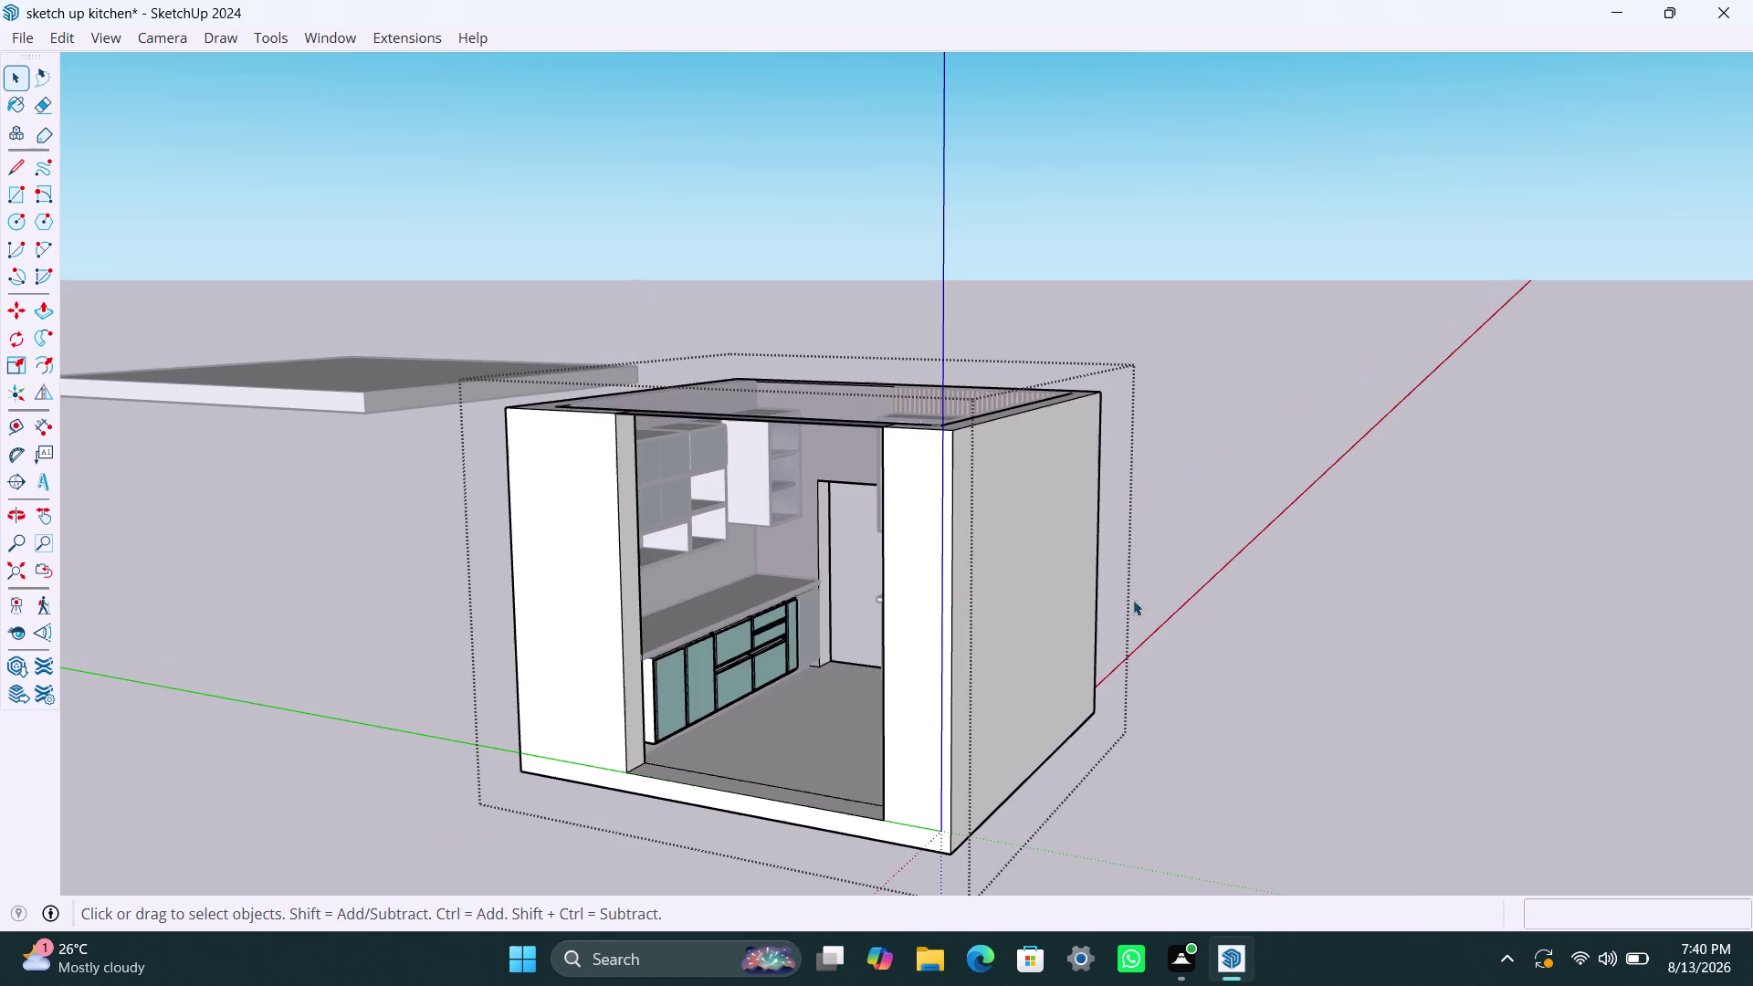
Click through the walls, base cabinets and a single drawer front to inspect them.
click(943, 563)
click(702, 668)
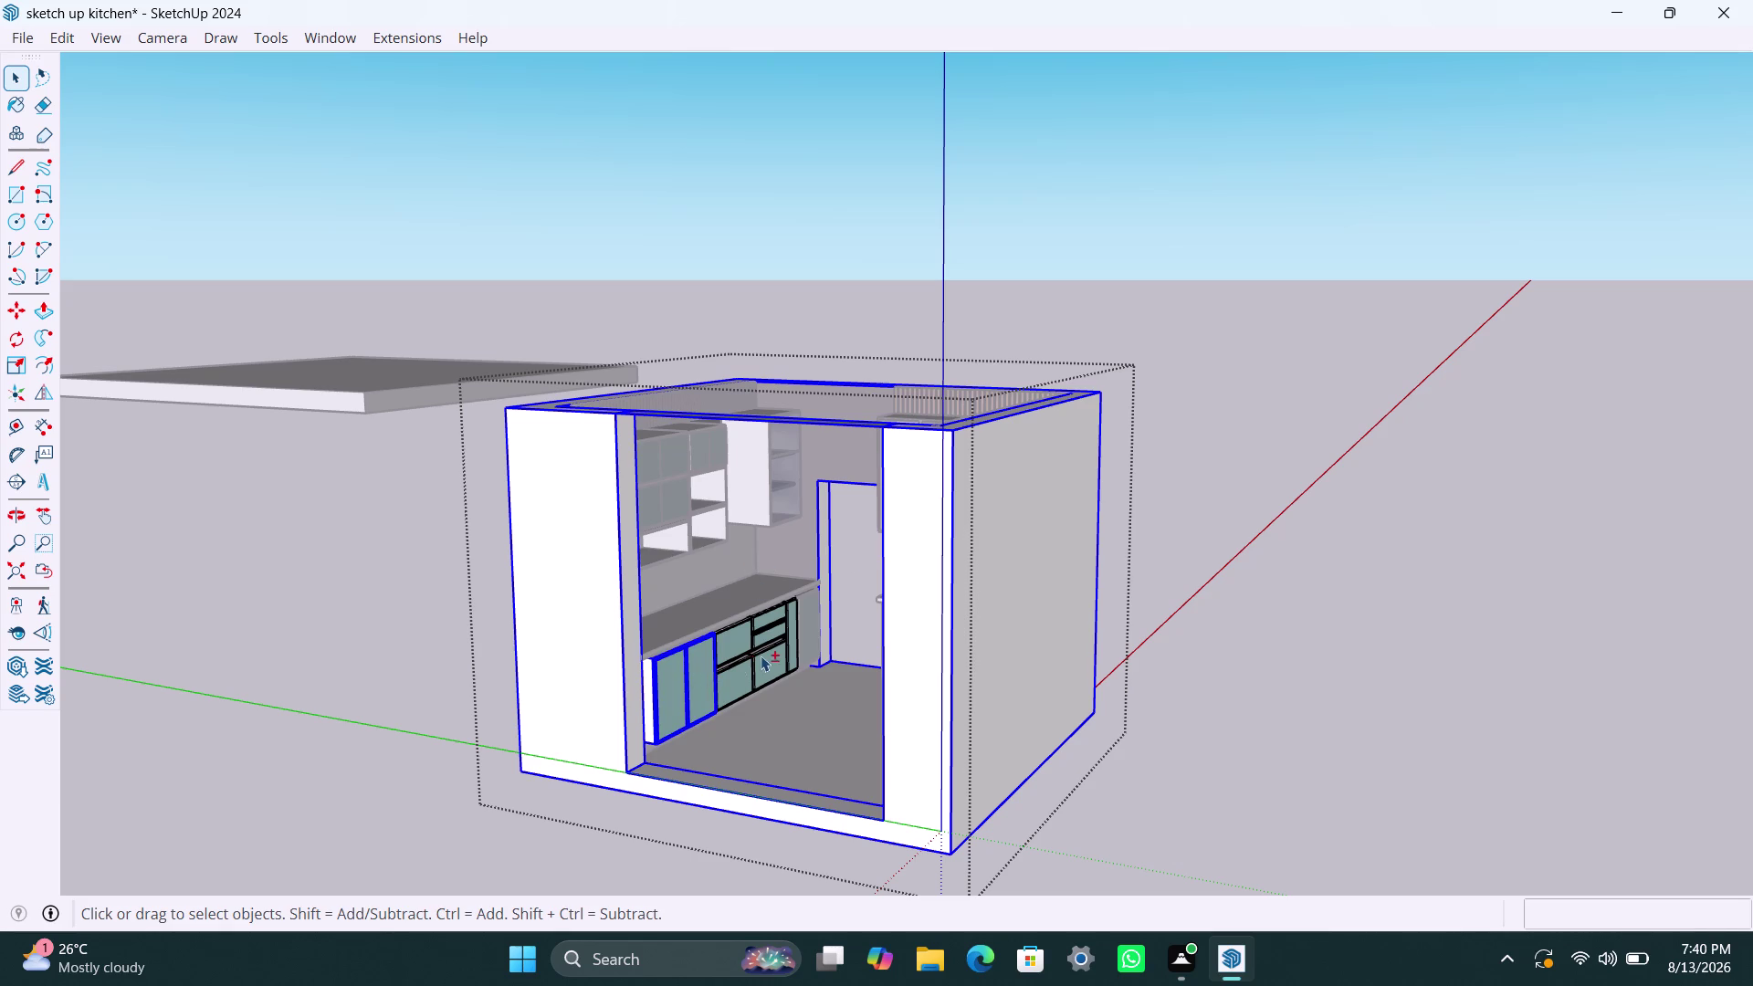
drag(741, 655, 742, 666)
click(746, 675)
click(775, 641)
click(780, 658)
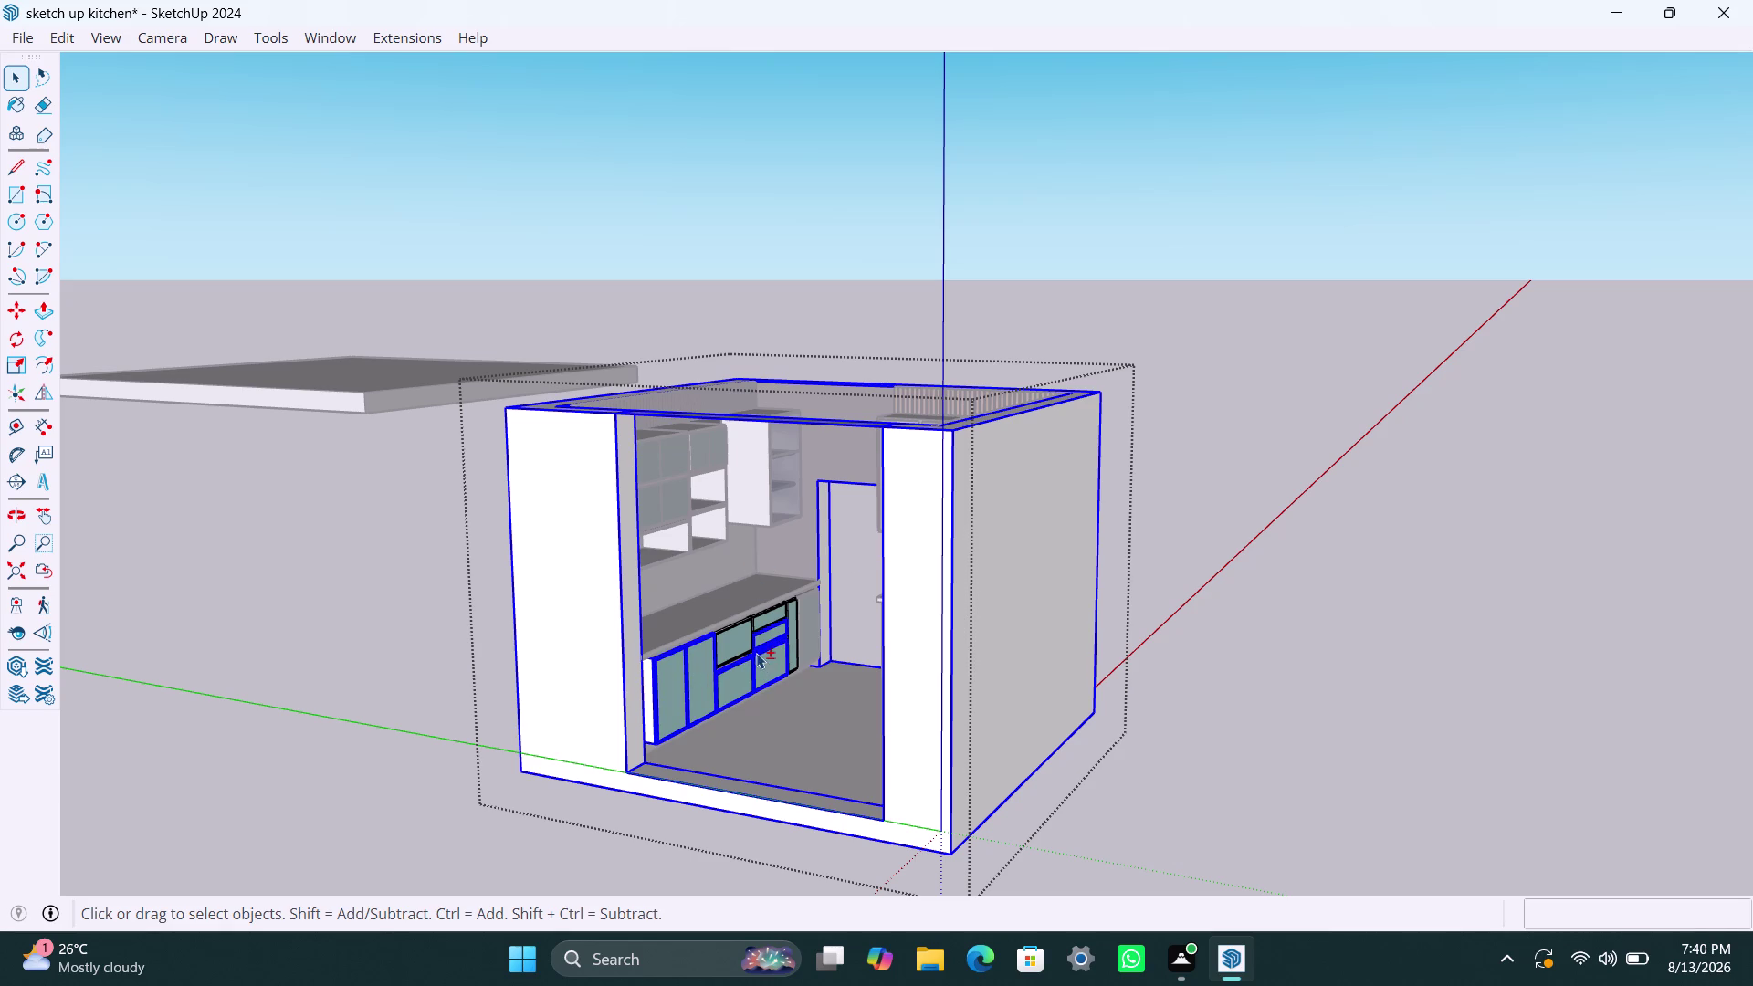
click(744, 647)
click(778, 618)
click(799, 628)
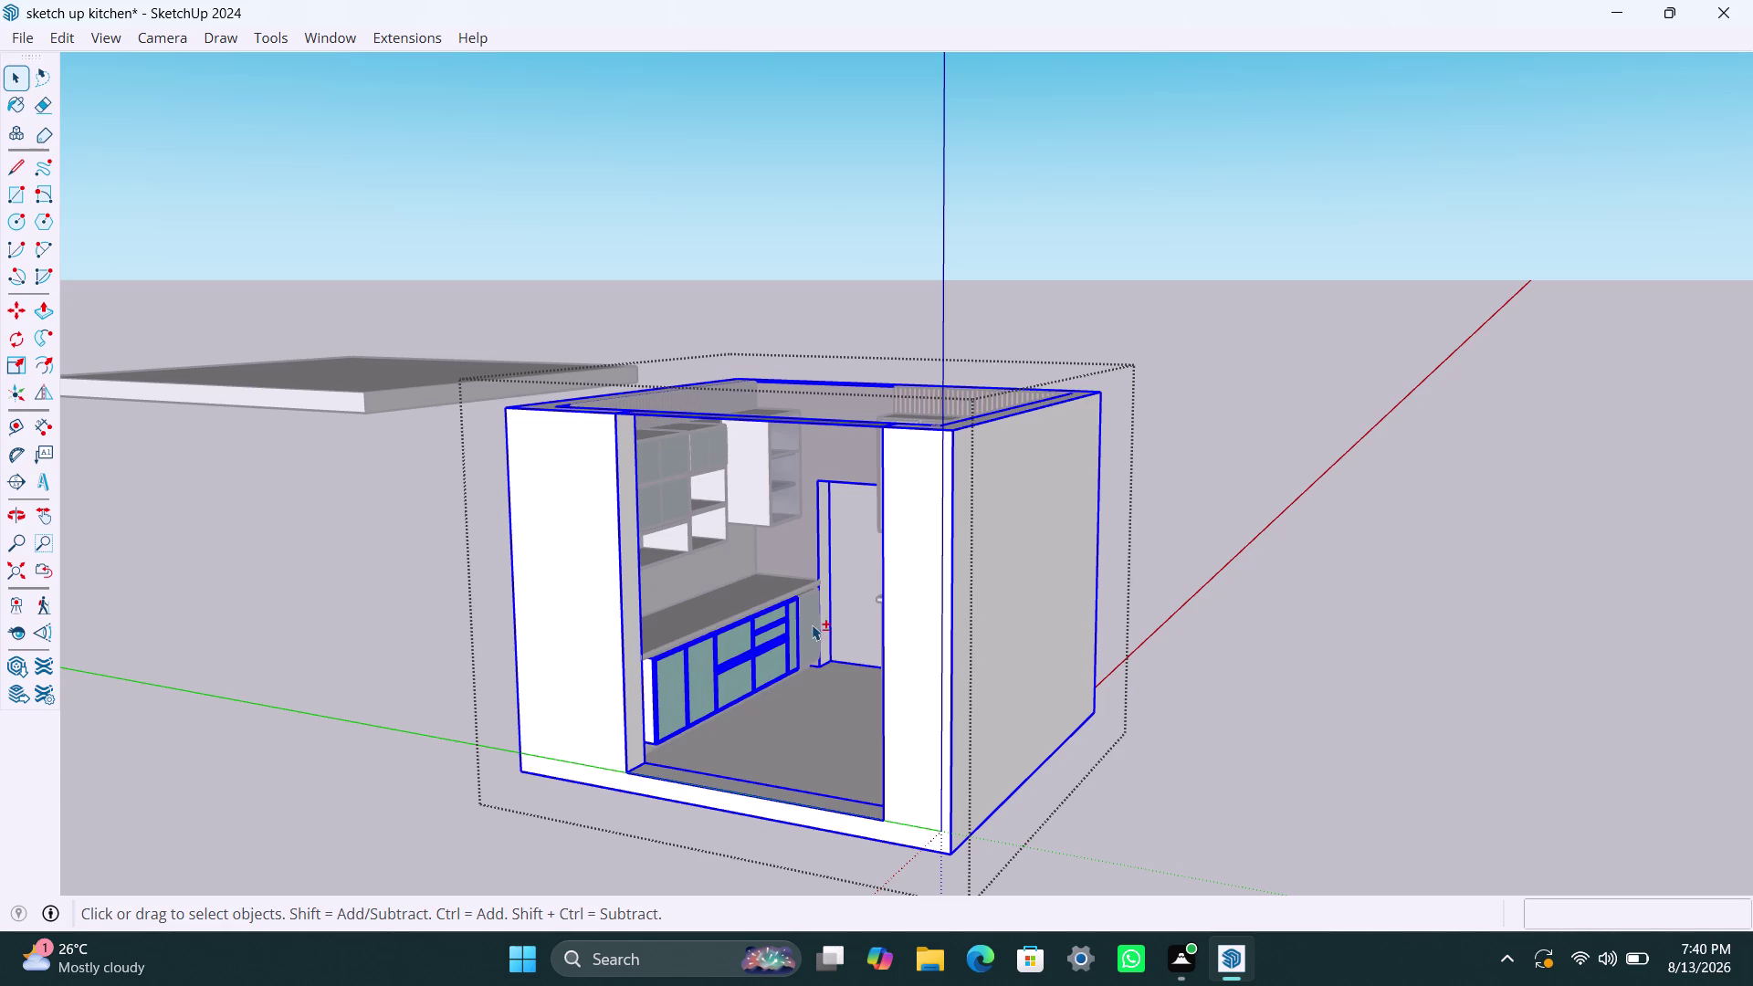
click(811, 625)
click(686, 612)
click(693, 620)
click(775, 619)
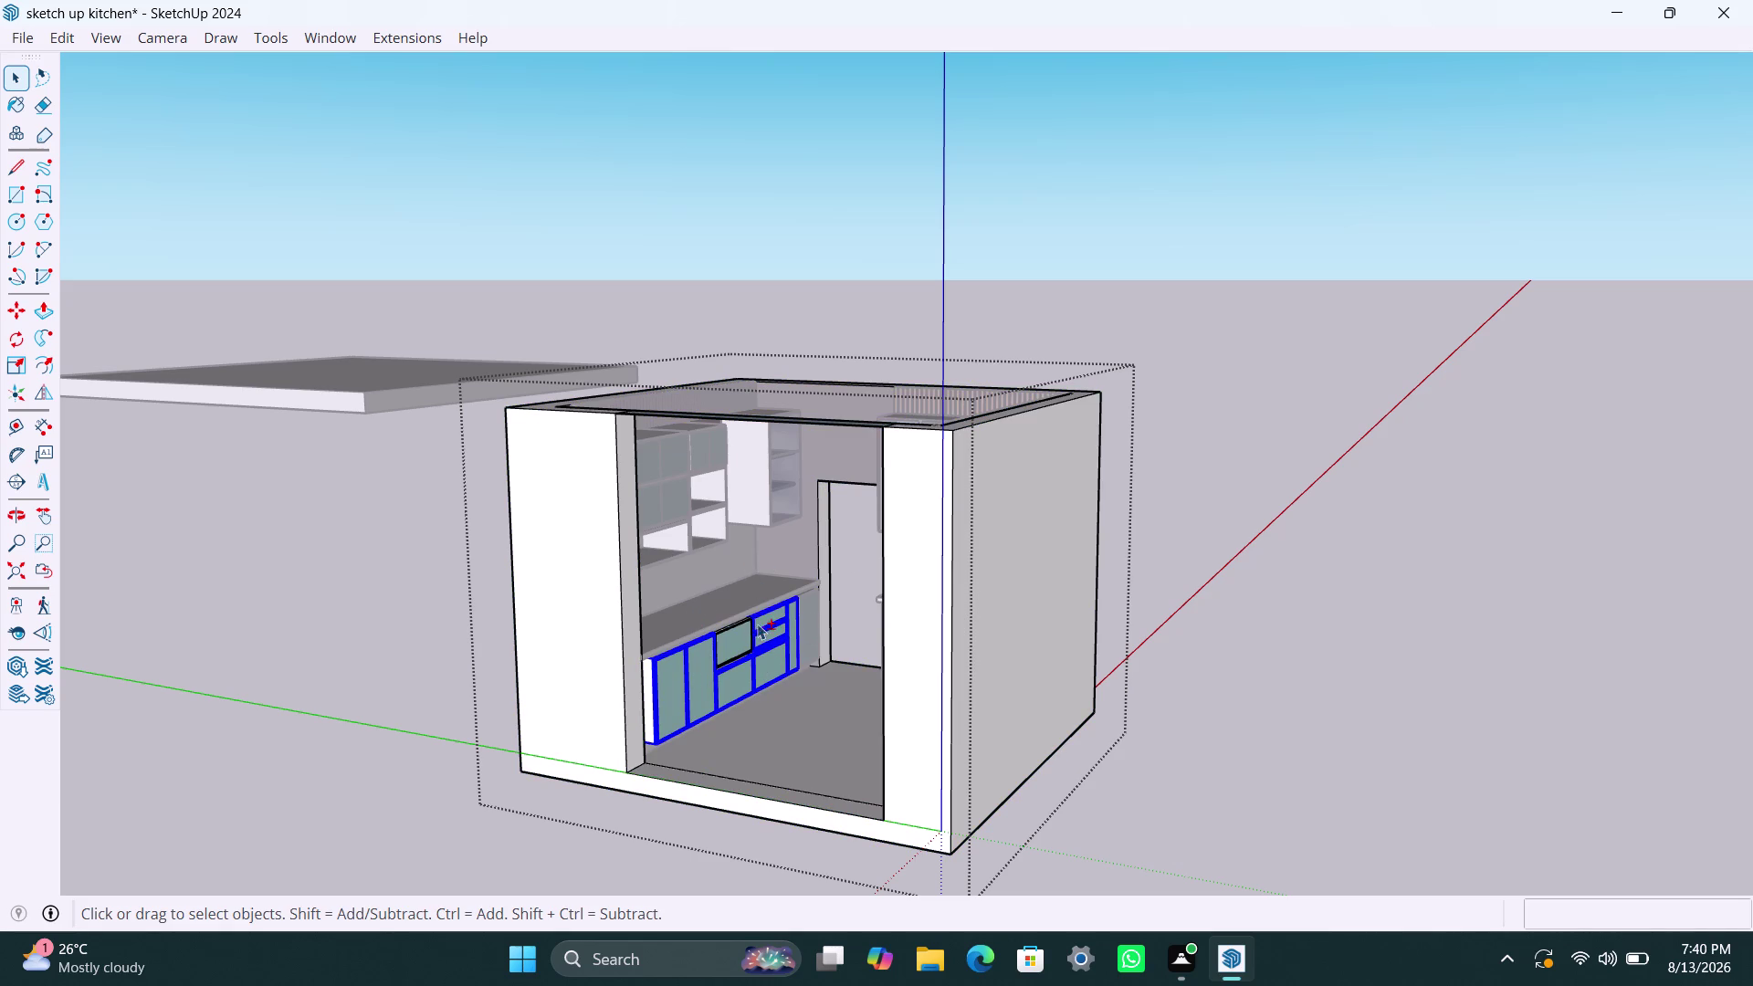
click(738, 640)
click(720, 611)
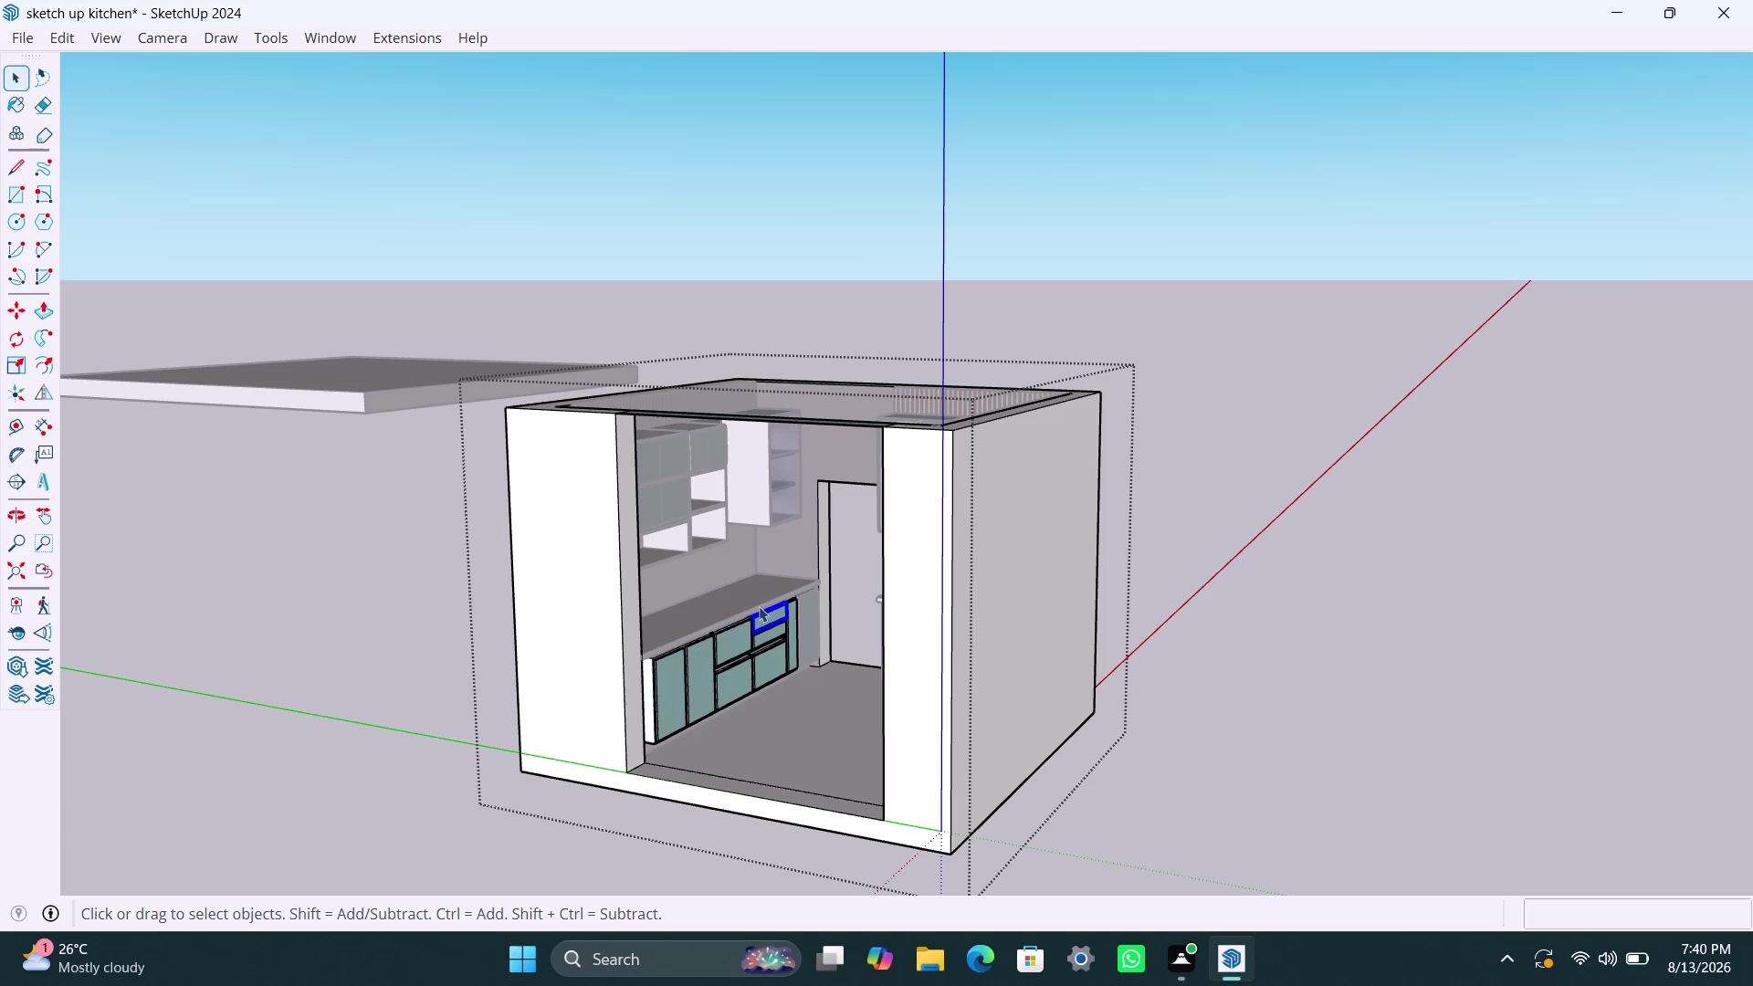
Orbit the kitchen view and exit the room group.
double_click(1312, 520)
scroll(down, 3)
middle_drag(818, 727, 916, 732)
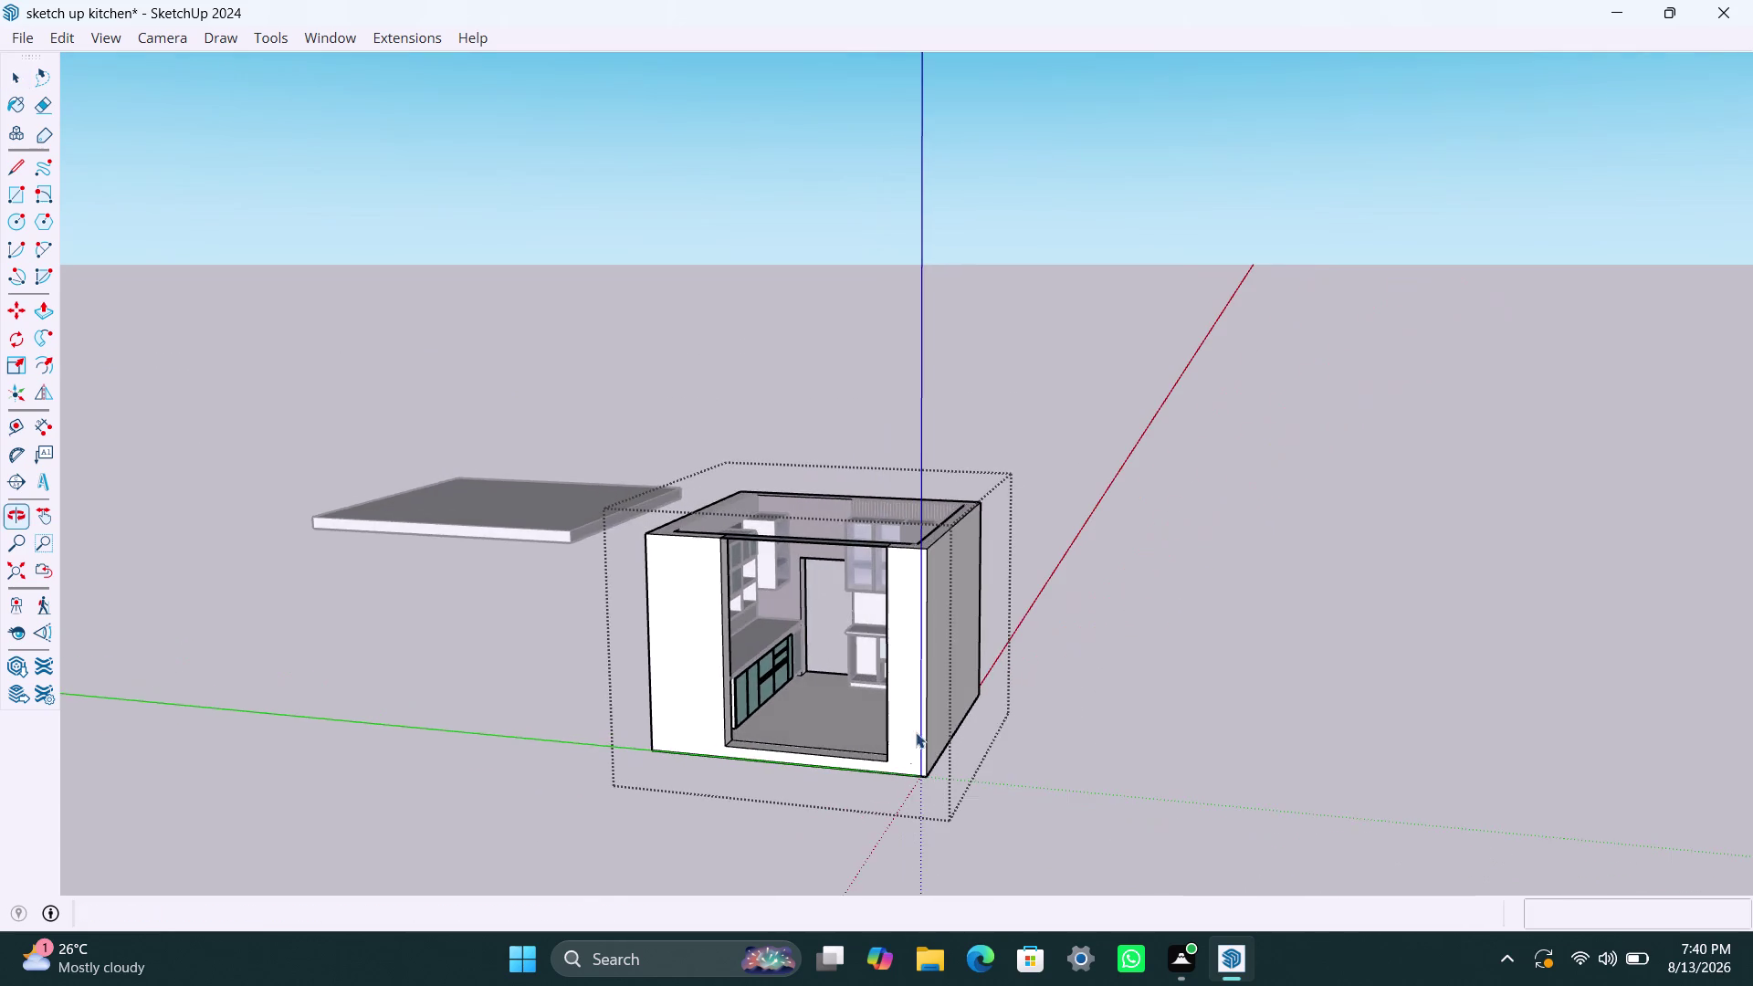
scroll(up, 3)
scroll(down, 3)
triple_click(1238, 477)
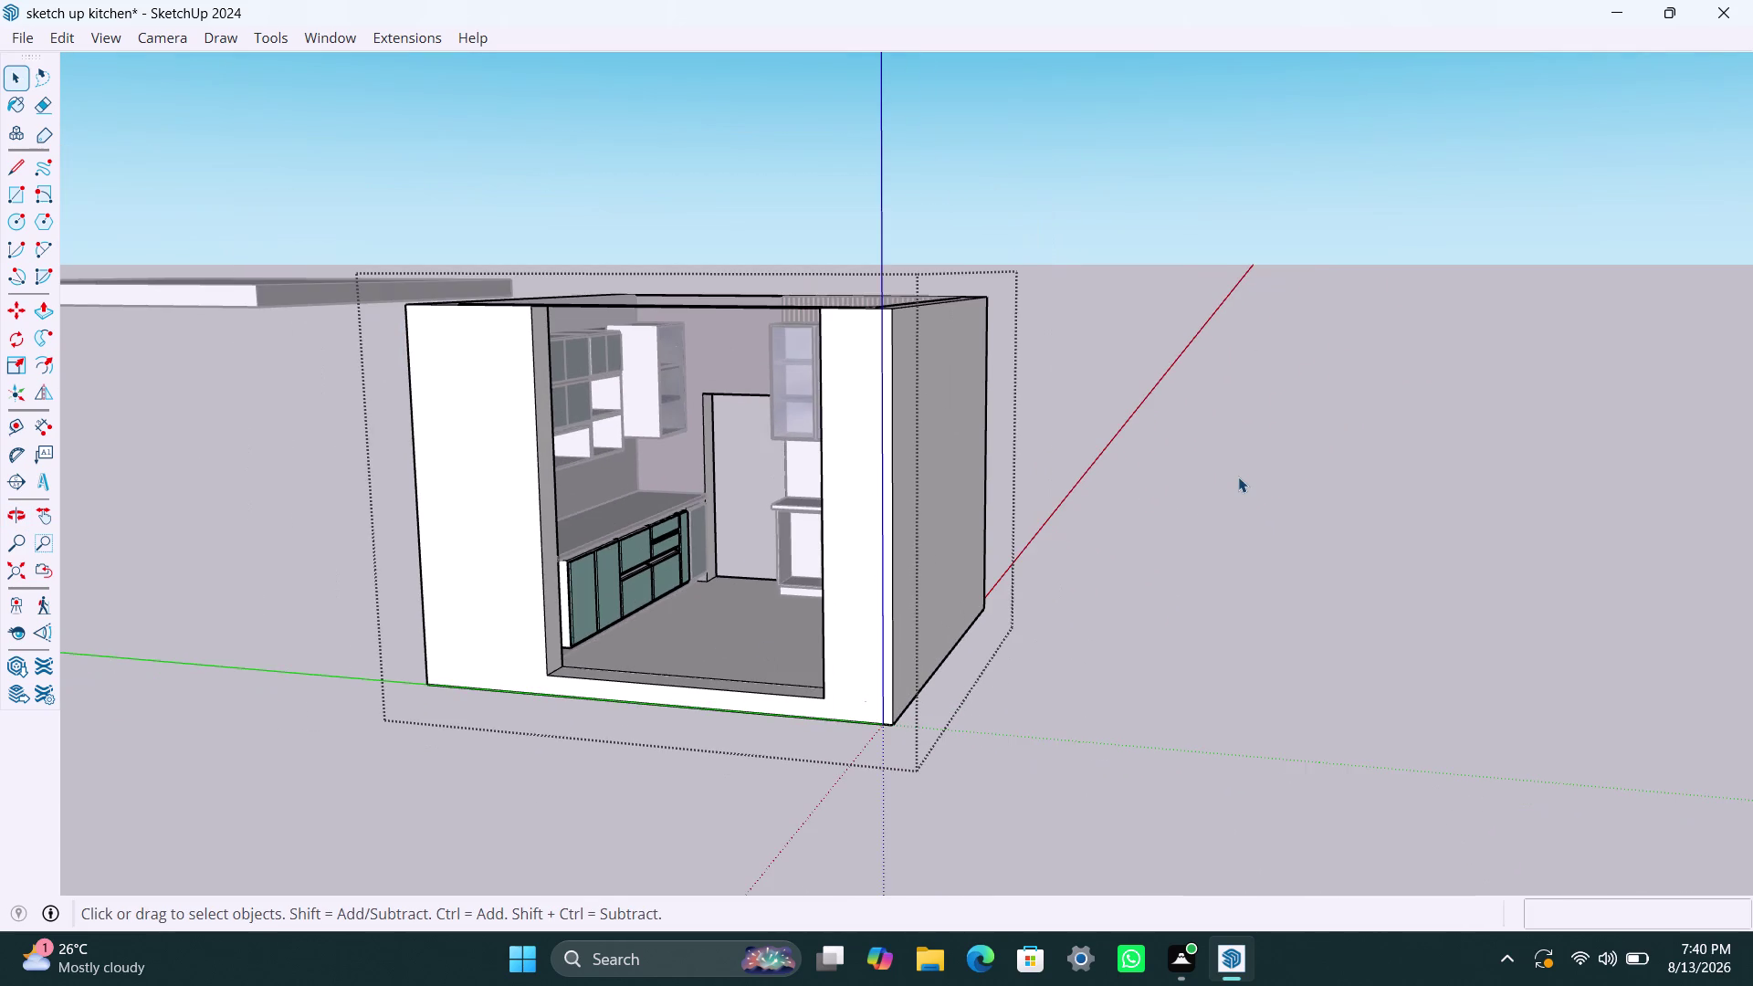
triple_click(1238, 476)
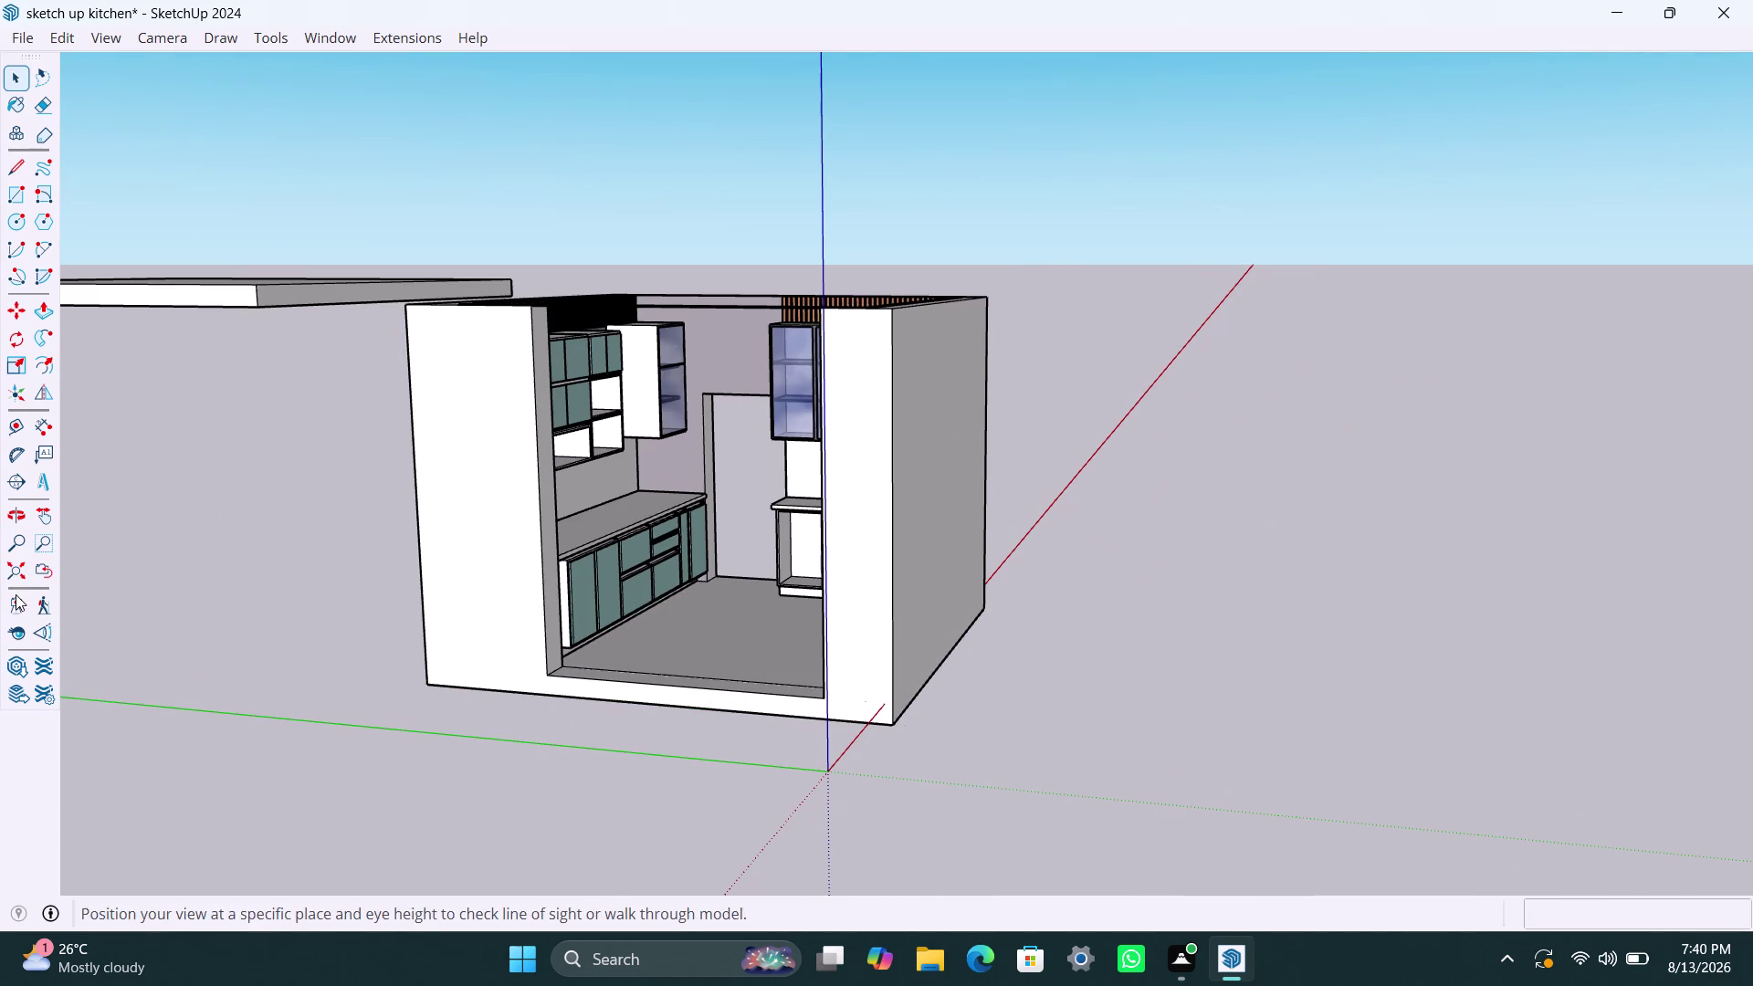
Position the camera at eye height inside the kitchen beside the counter.
click(15, 594)
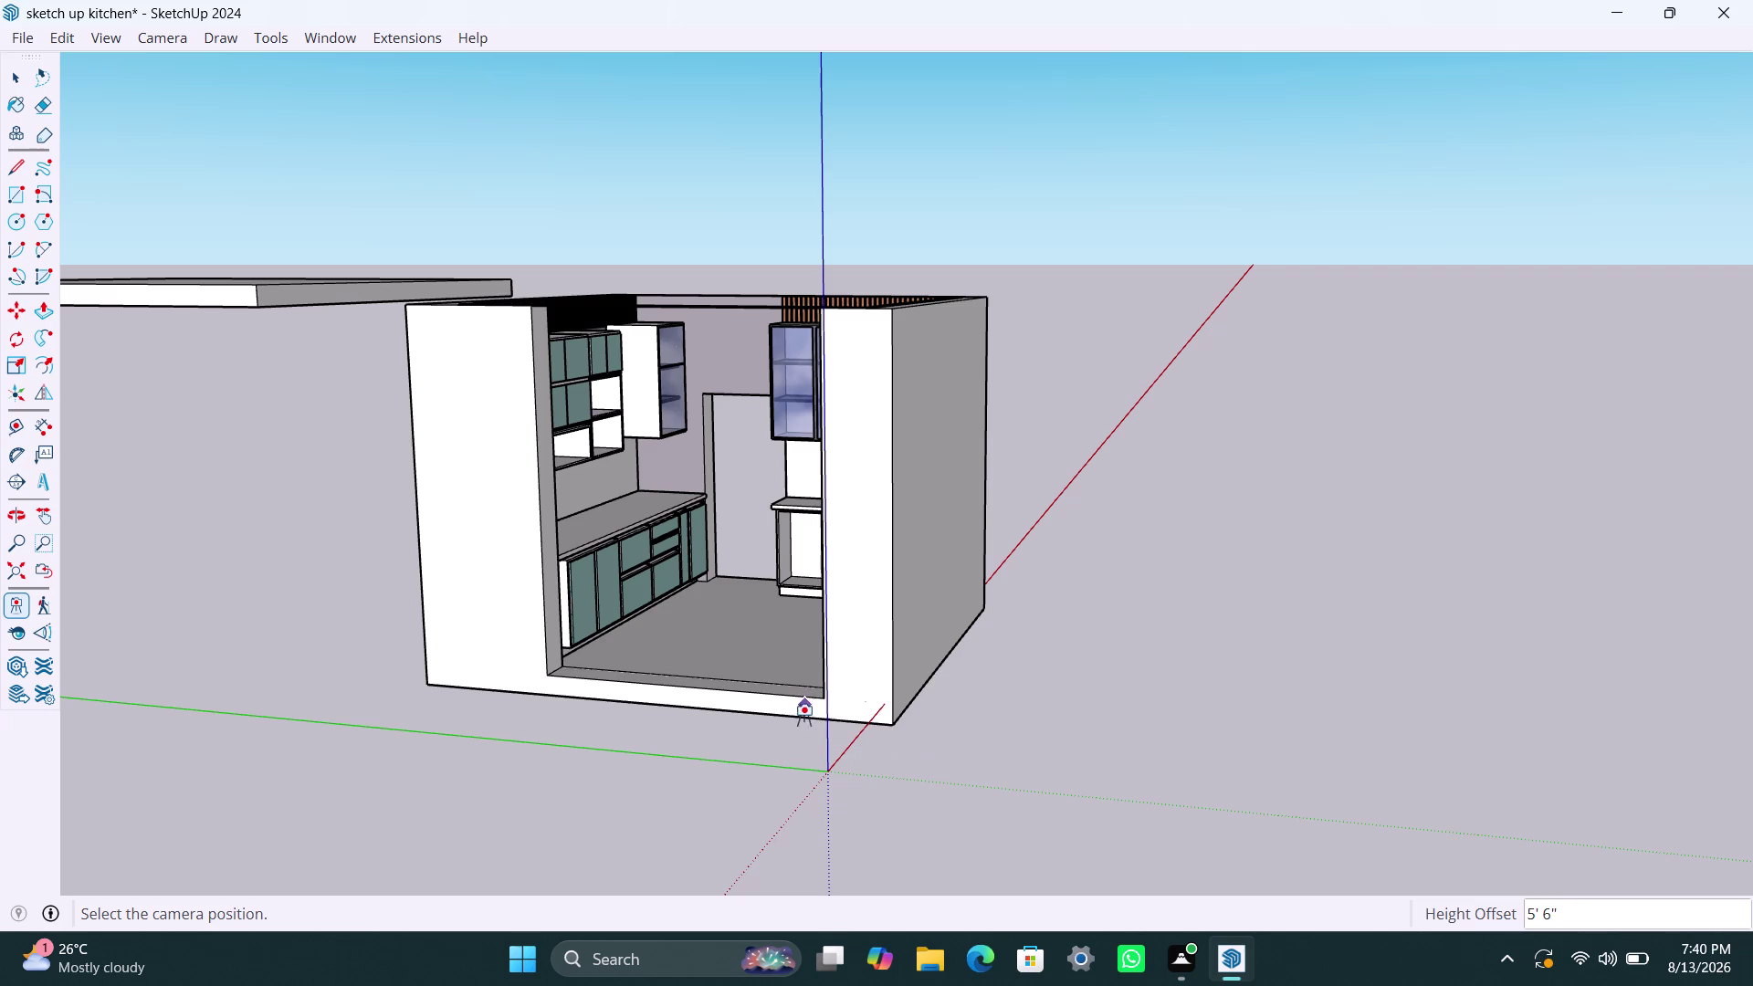
click(802, 748)
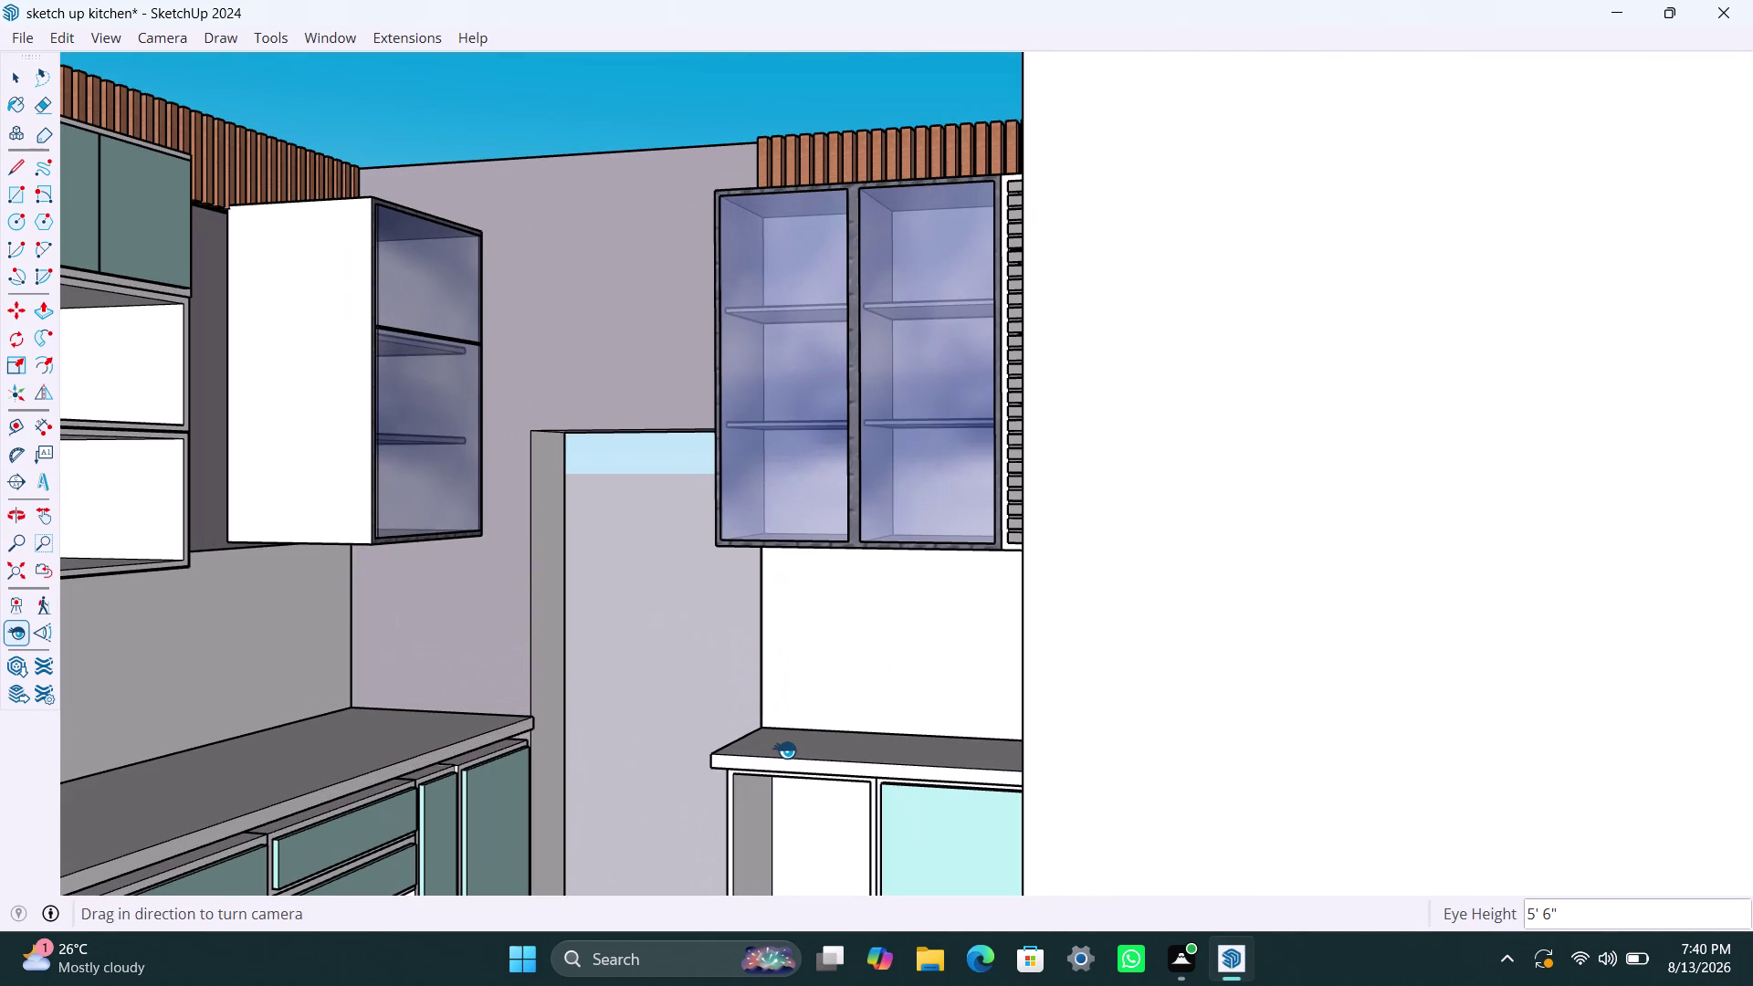
scroll(down, 3)
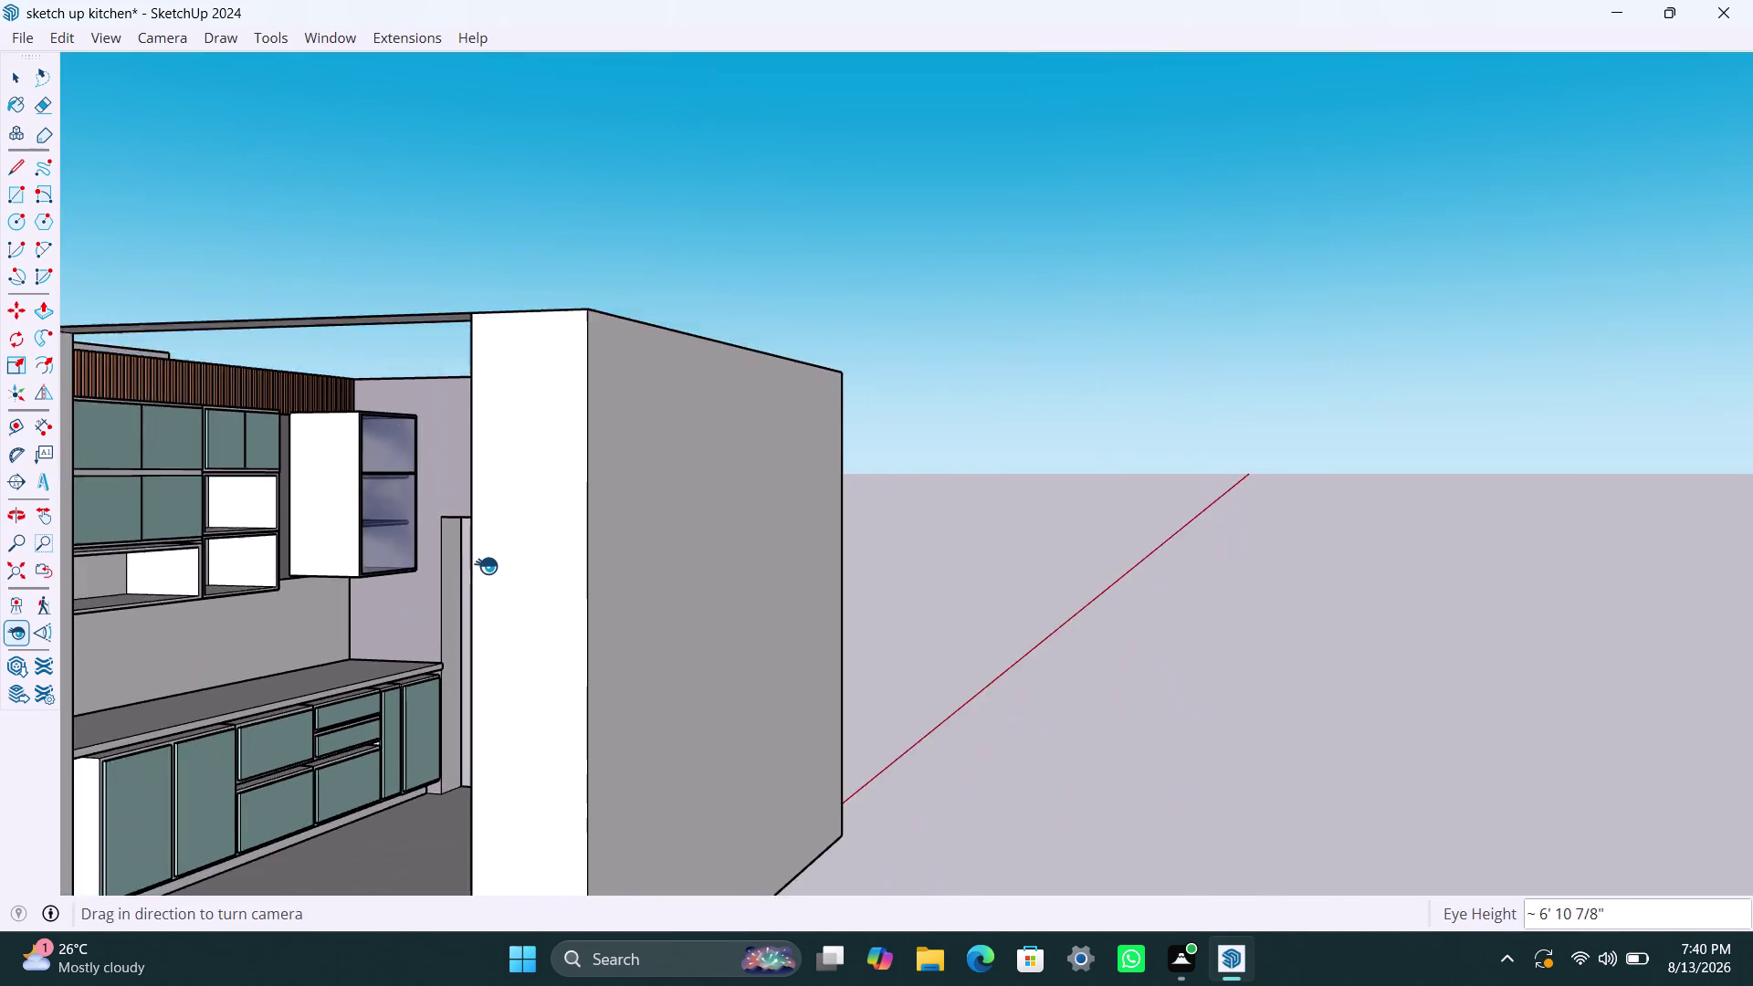
scroll(down, 3)
click(13, 600)
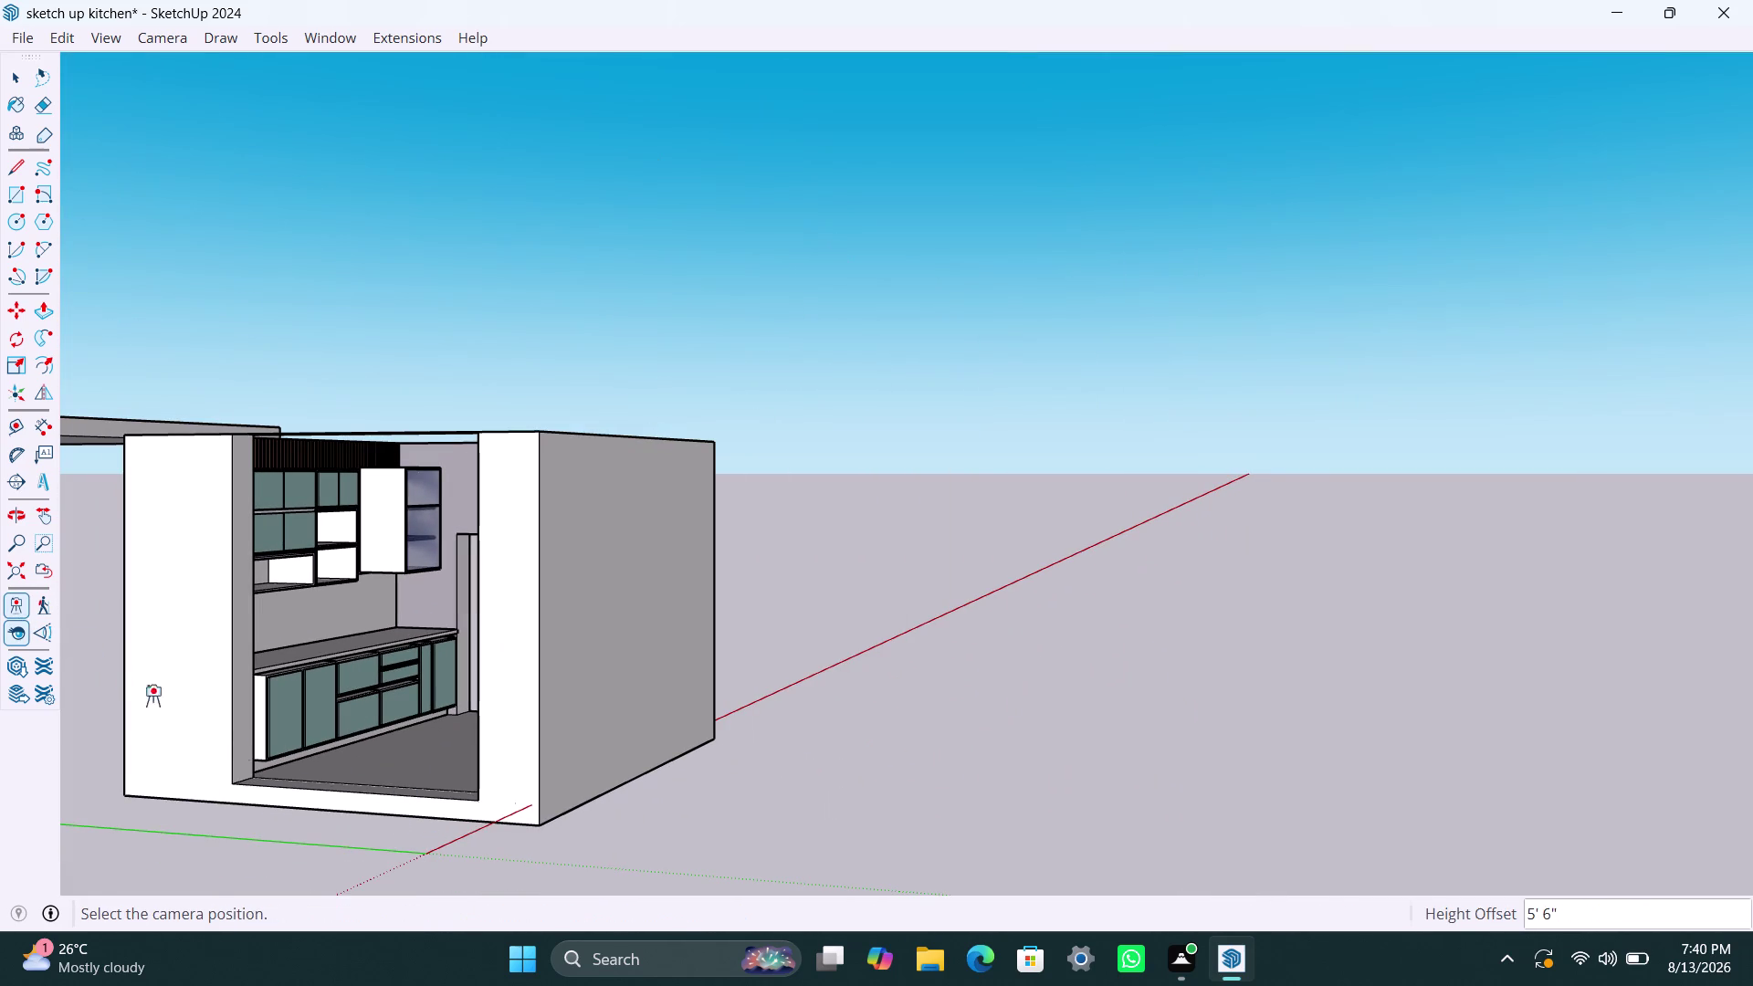
click(423, 851)
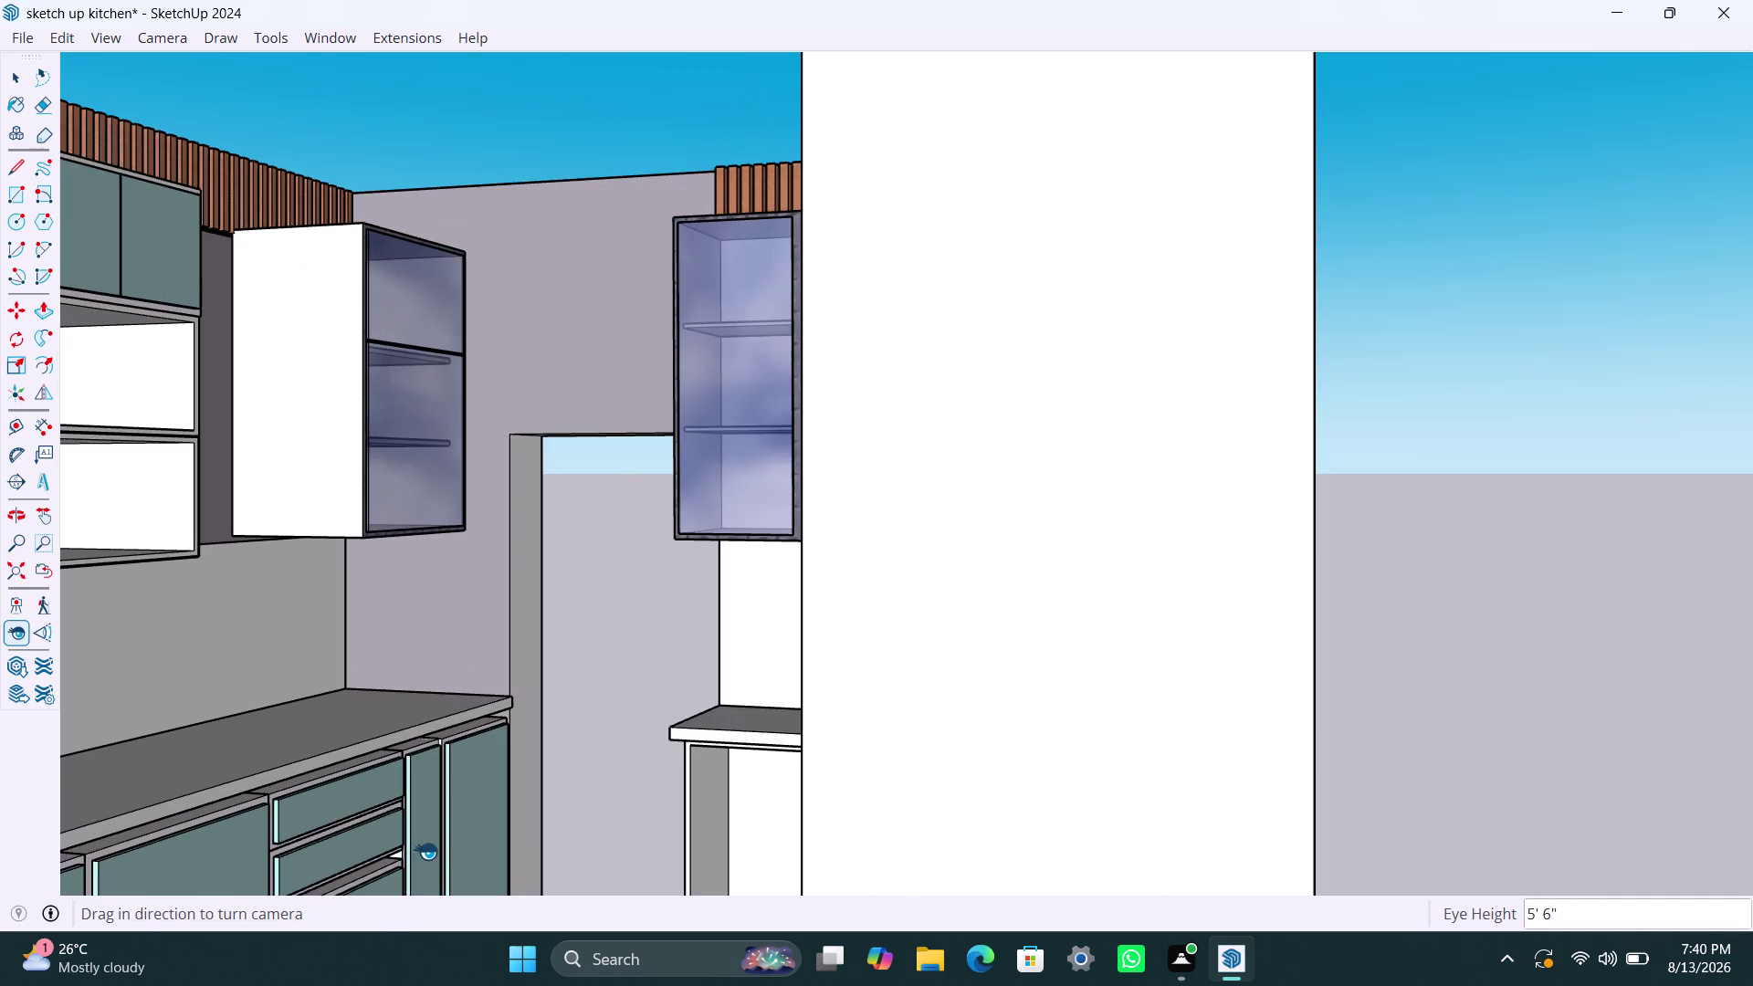
Turn and tilt the view to face the doorway and the glass wall cabinets.
middle_drag(455, 798, 434, 799)
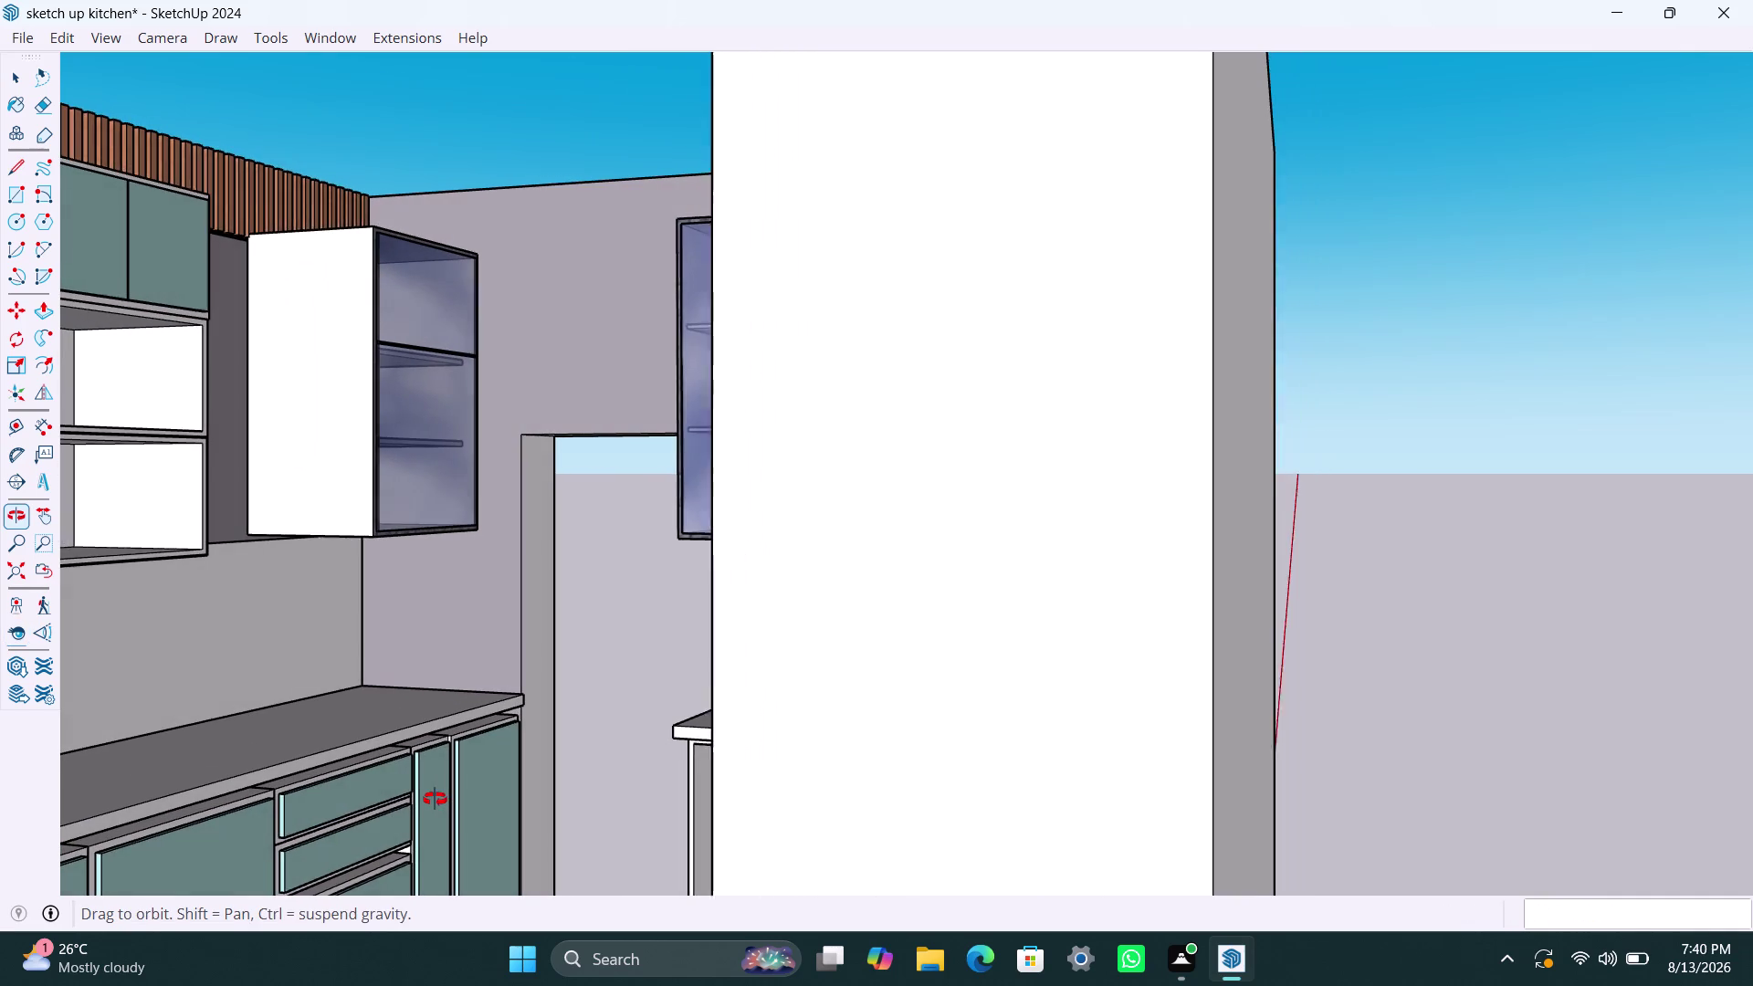
middle_drag(434, 799, 563, 792)
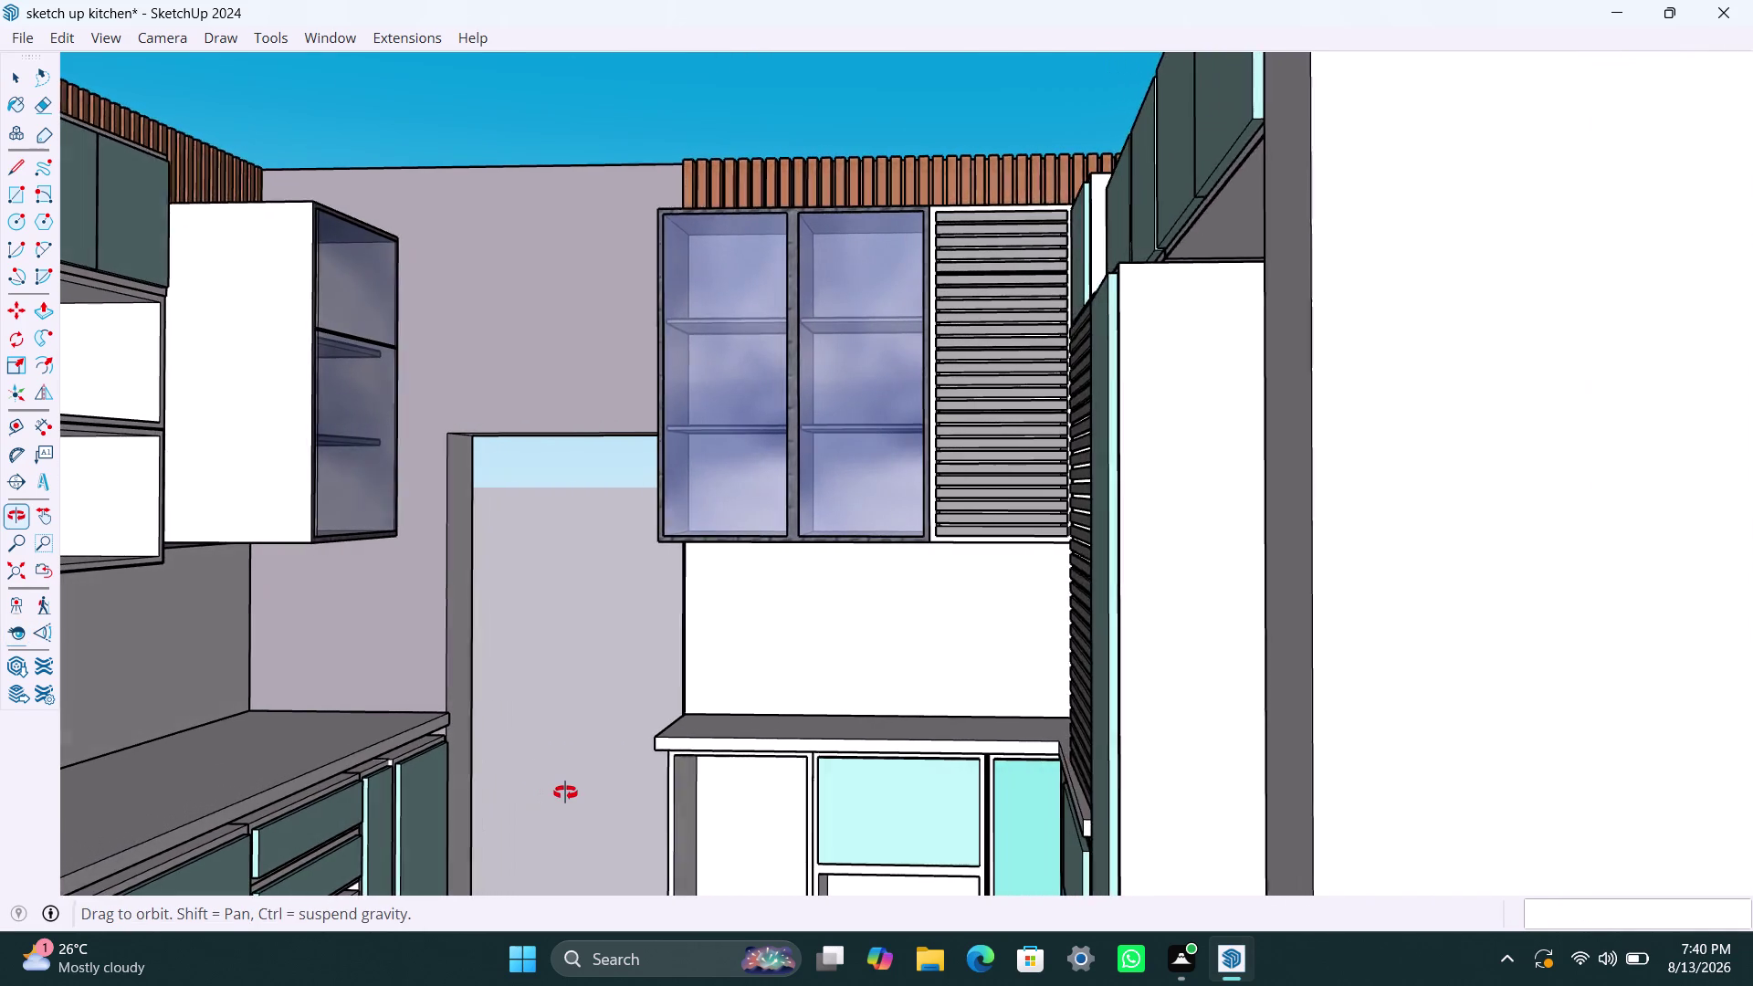
middle_drag(563, 792, 591, 793)
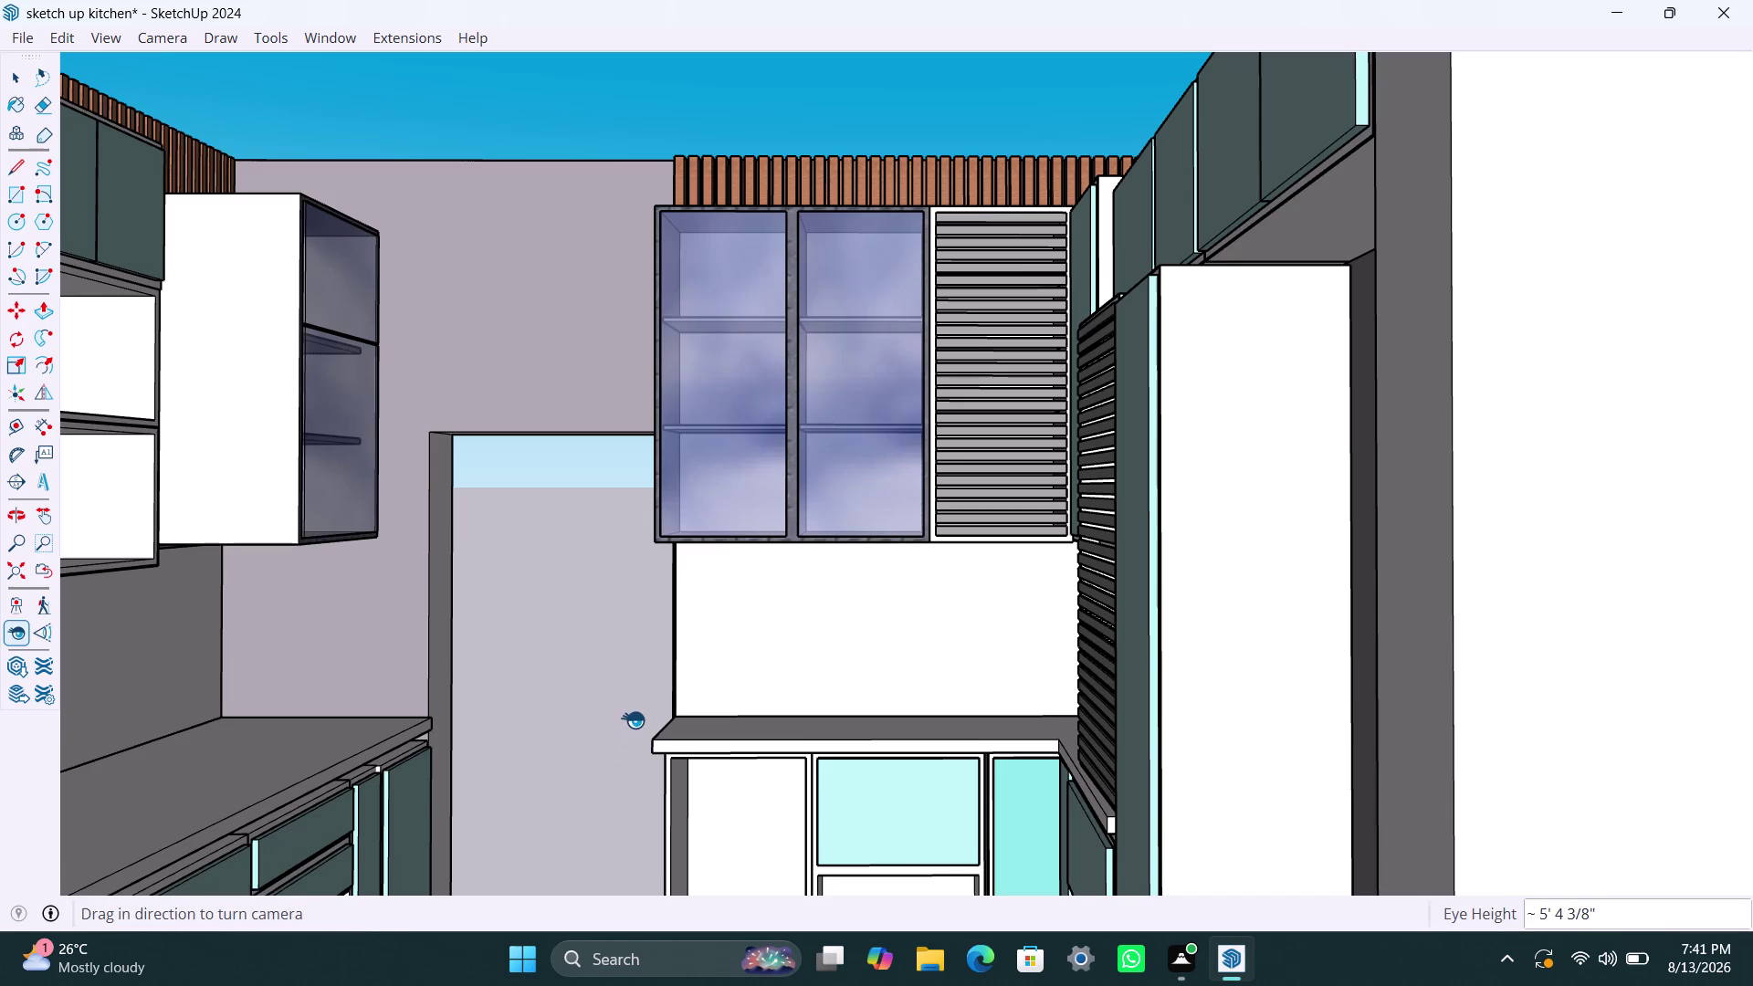
middle_drag(633, 719, 710, 606)
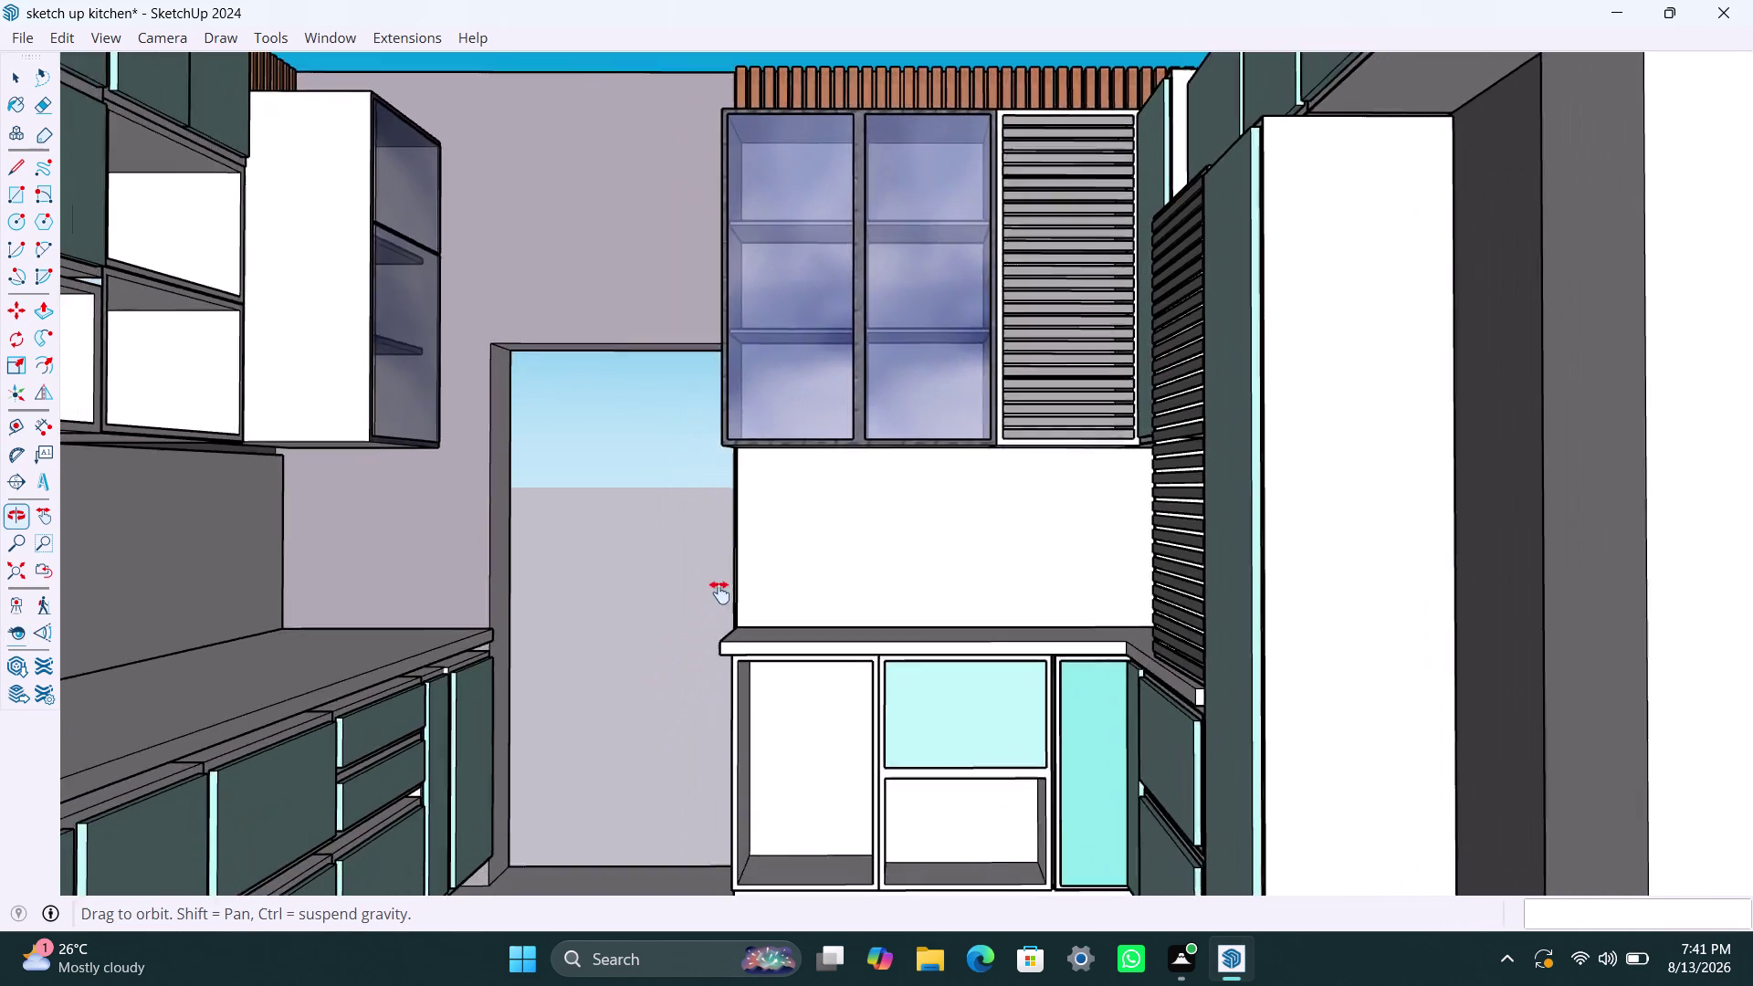
middle_drag(710, 606, 782, 491)
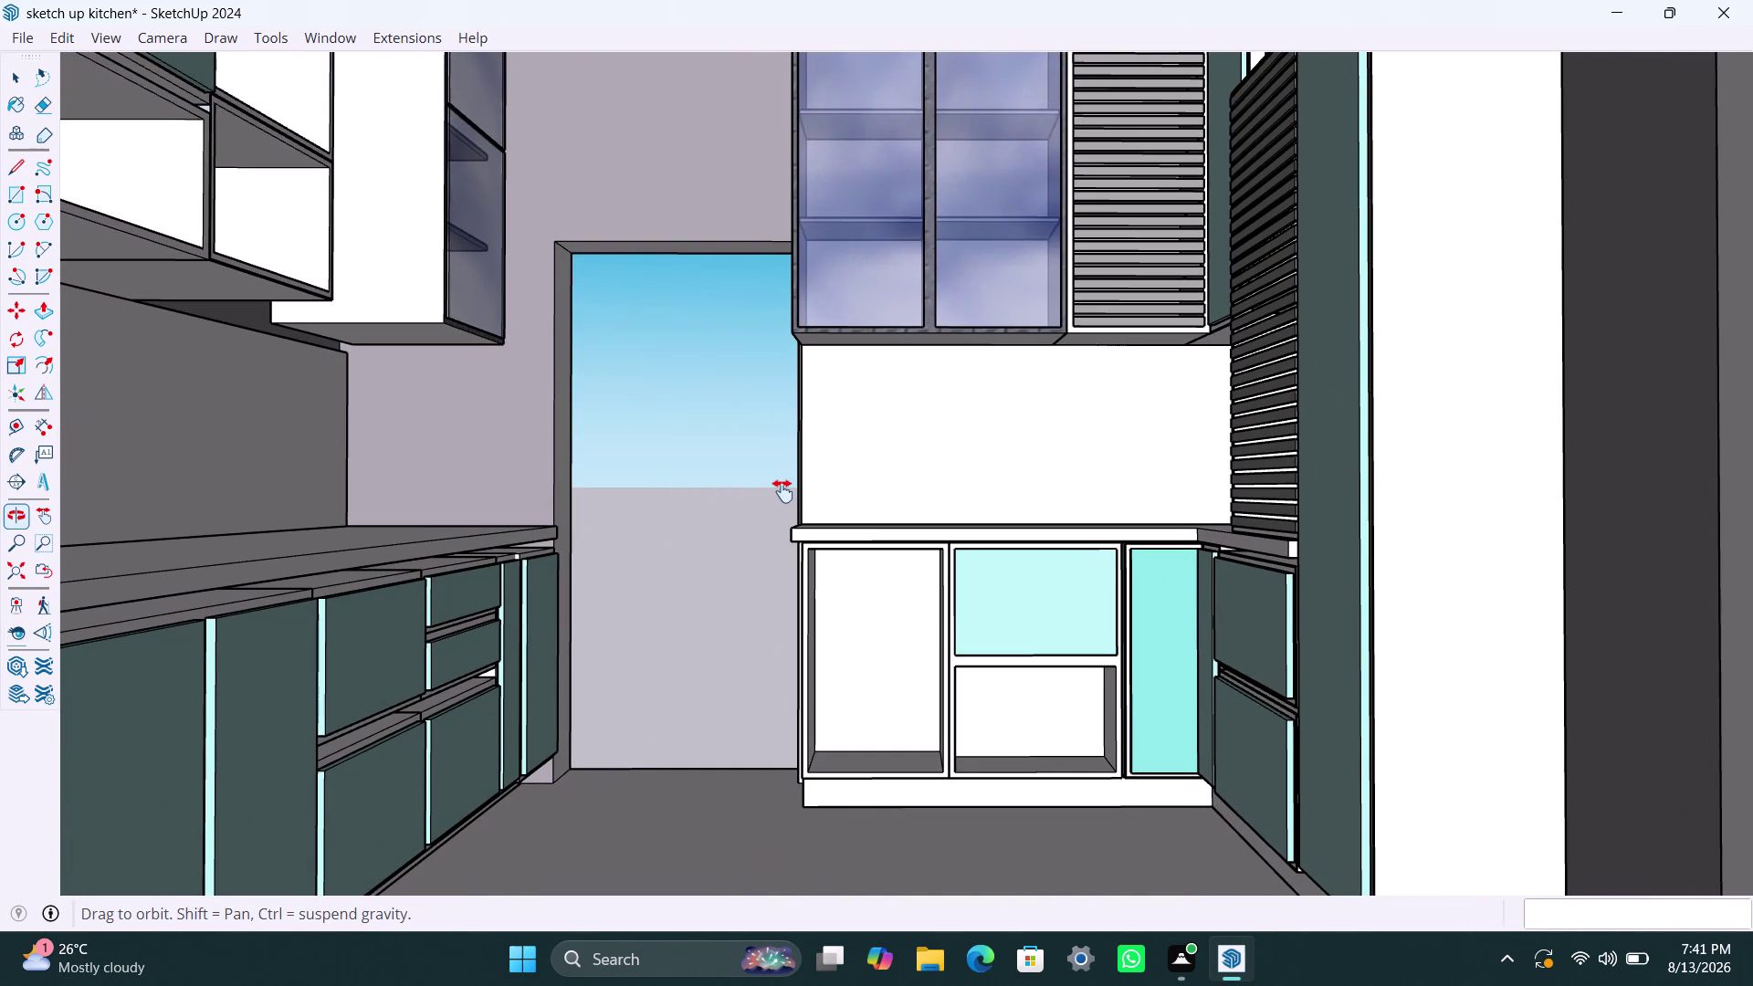
middle_drag(782, 492, 798, 454)
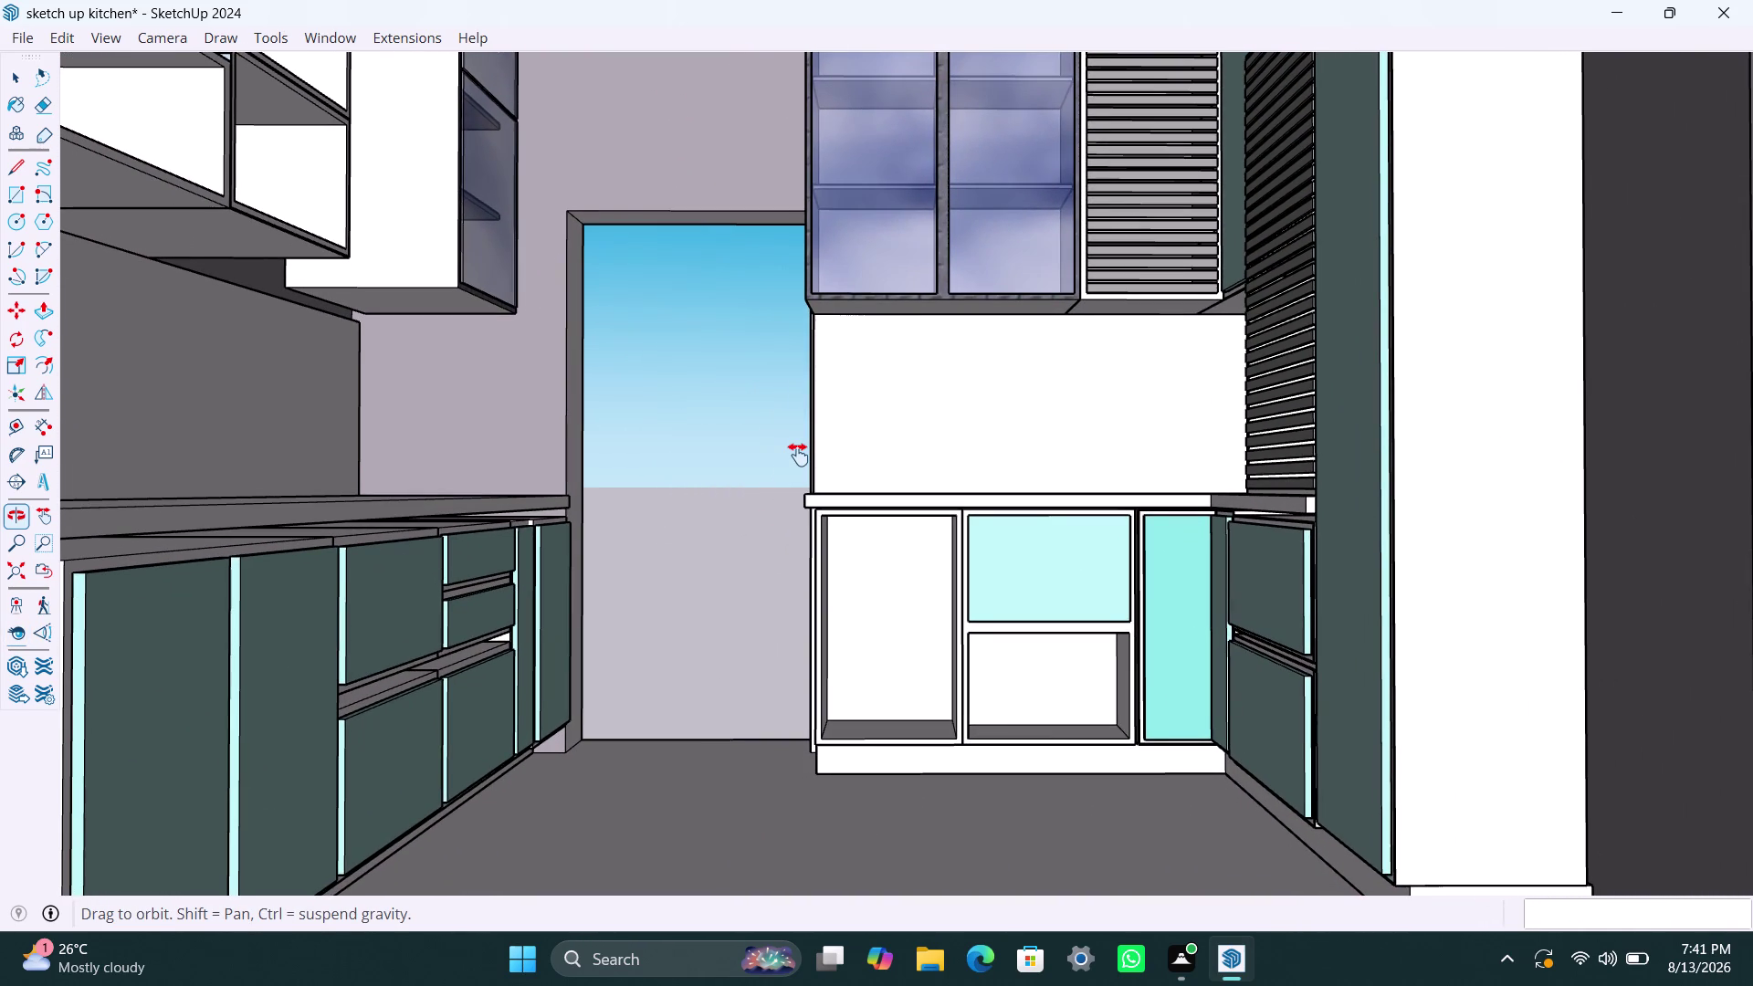
middle_drag(798, 455, 794, 457)
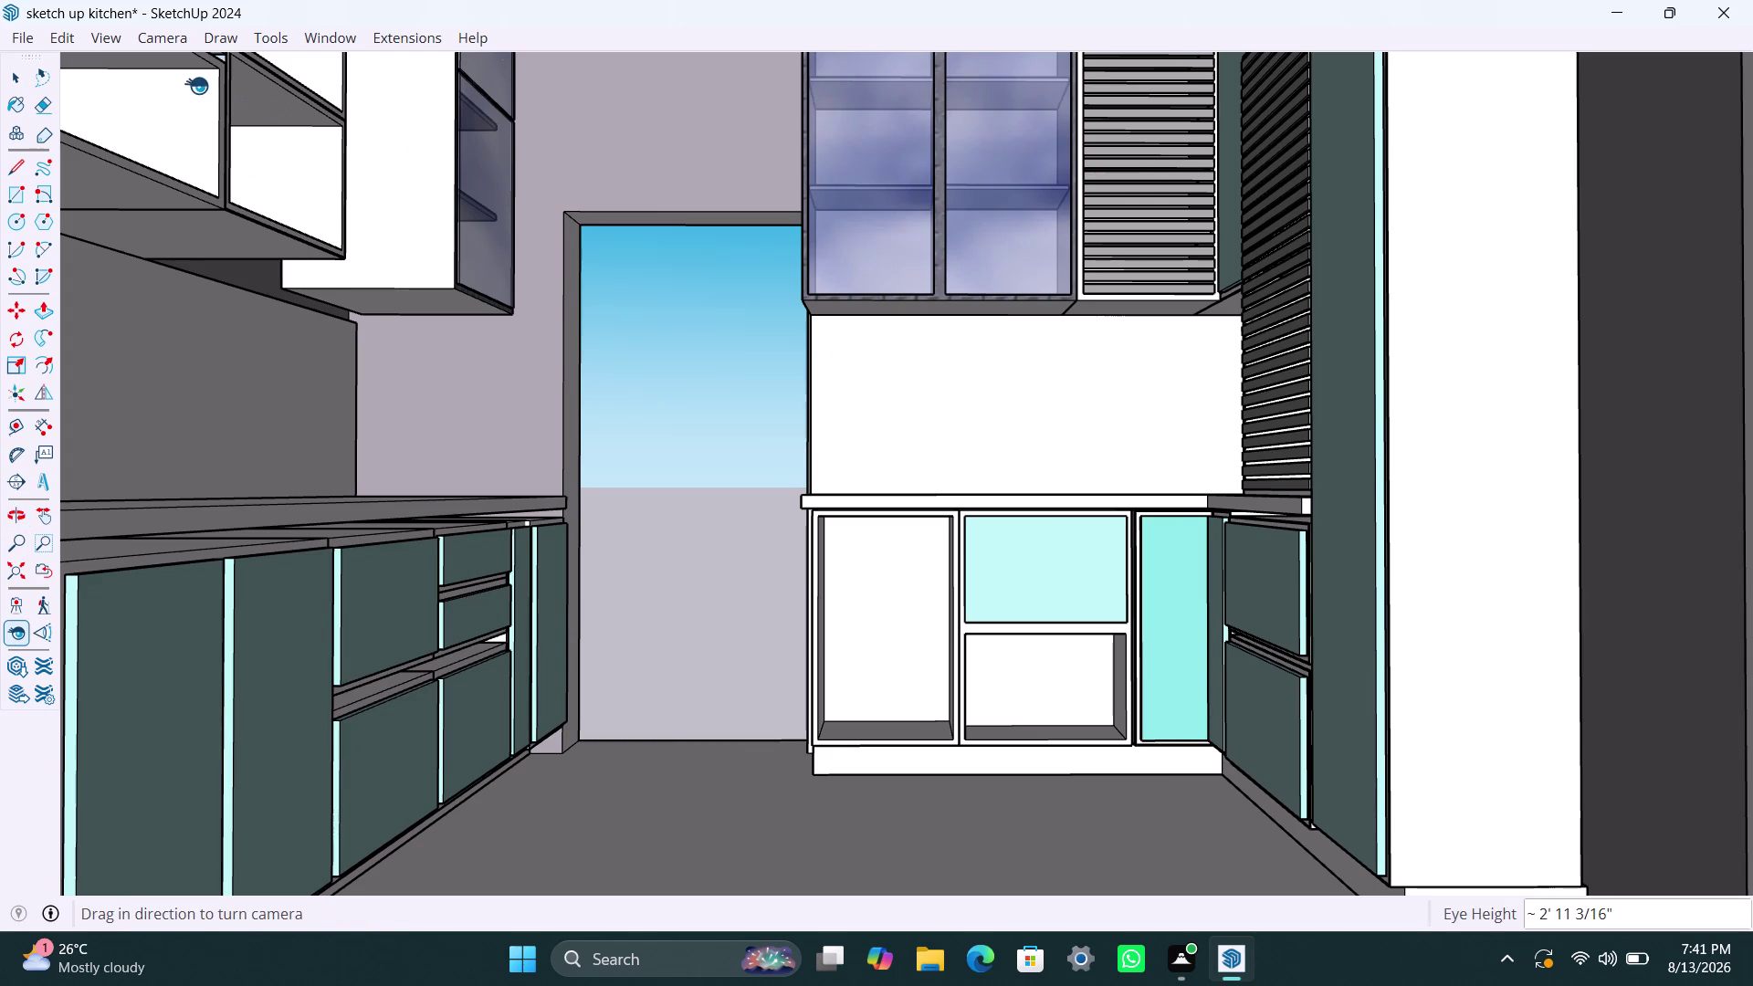
Apply Two-Point Perspective from the Camera menu to straighten the doorway's vertical edges.
click(174, 39)
click(199, 208)
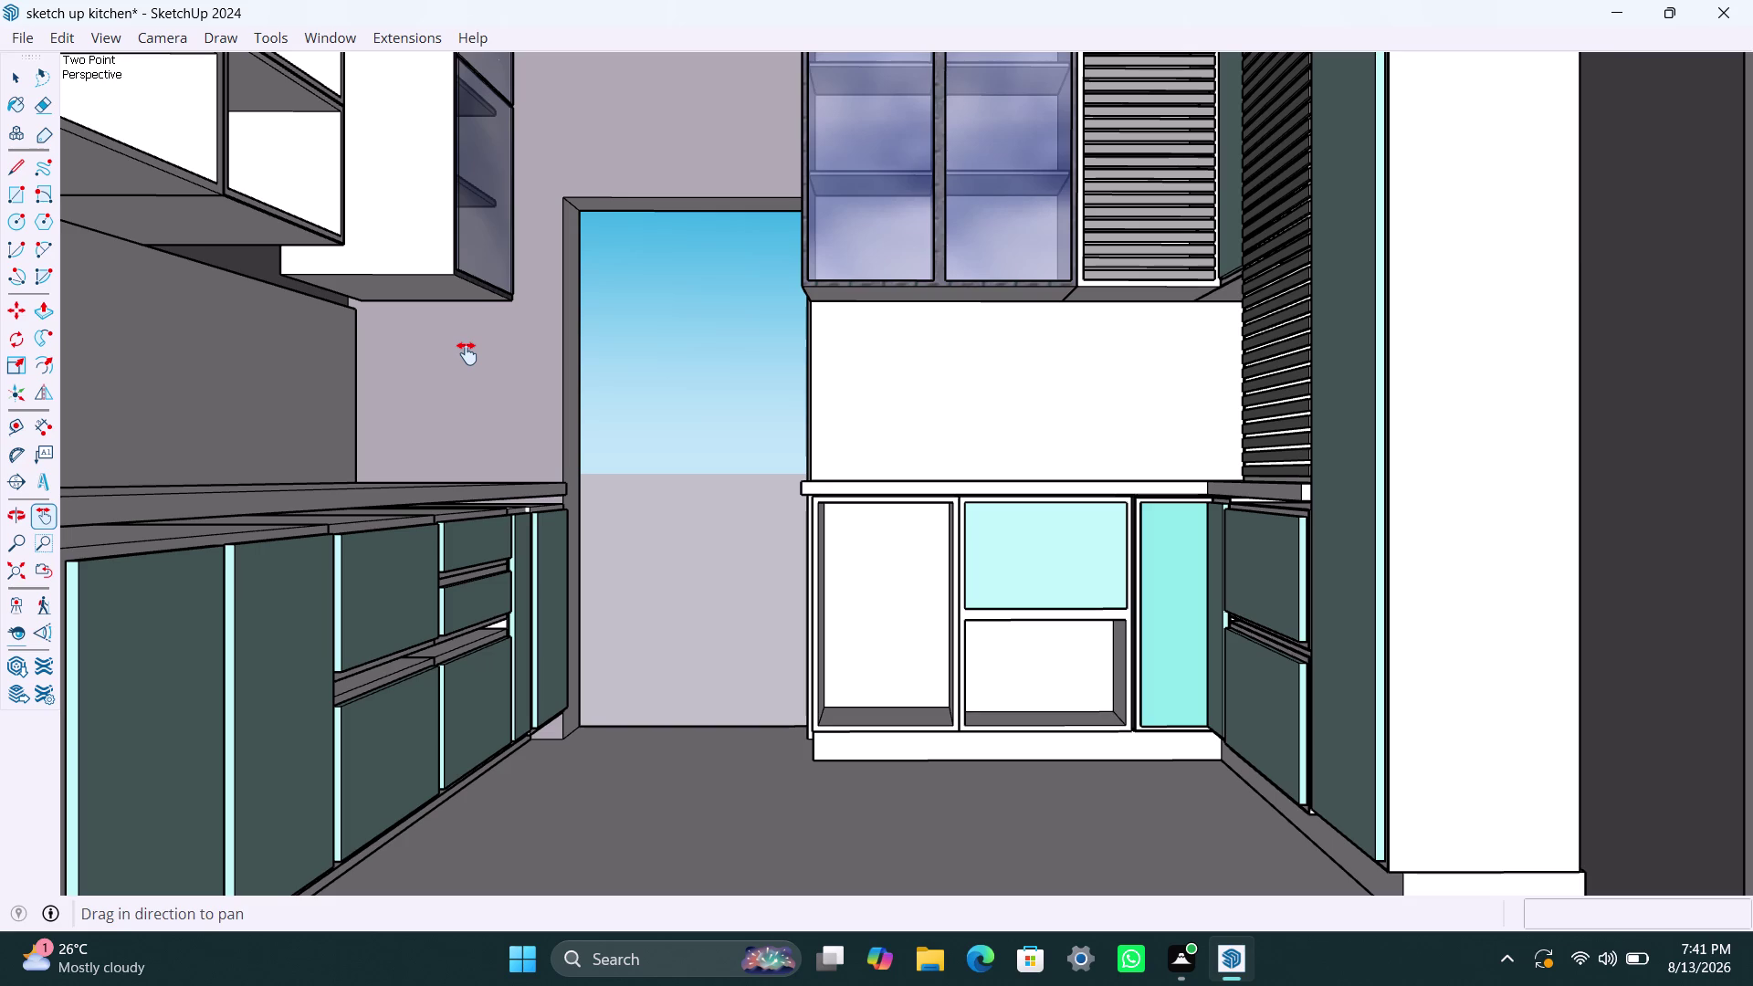
click(627, 947)
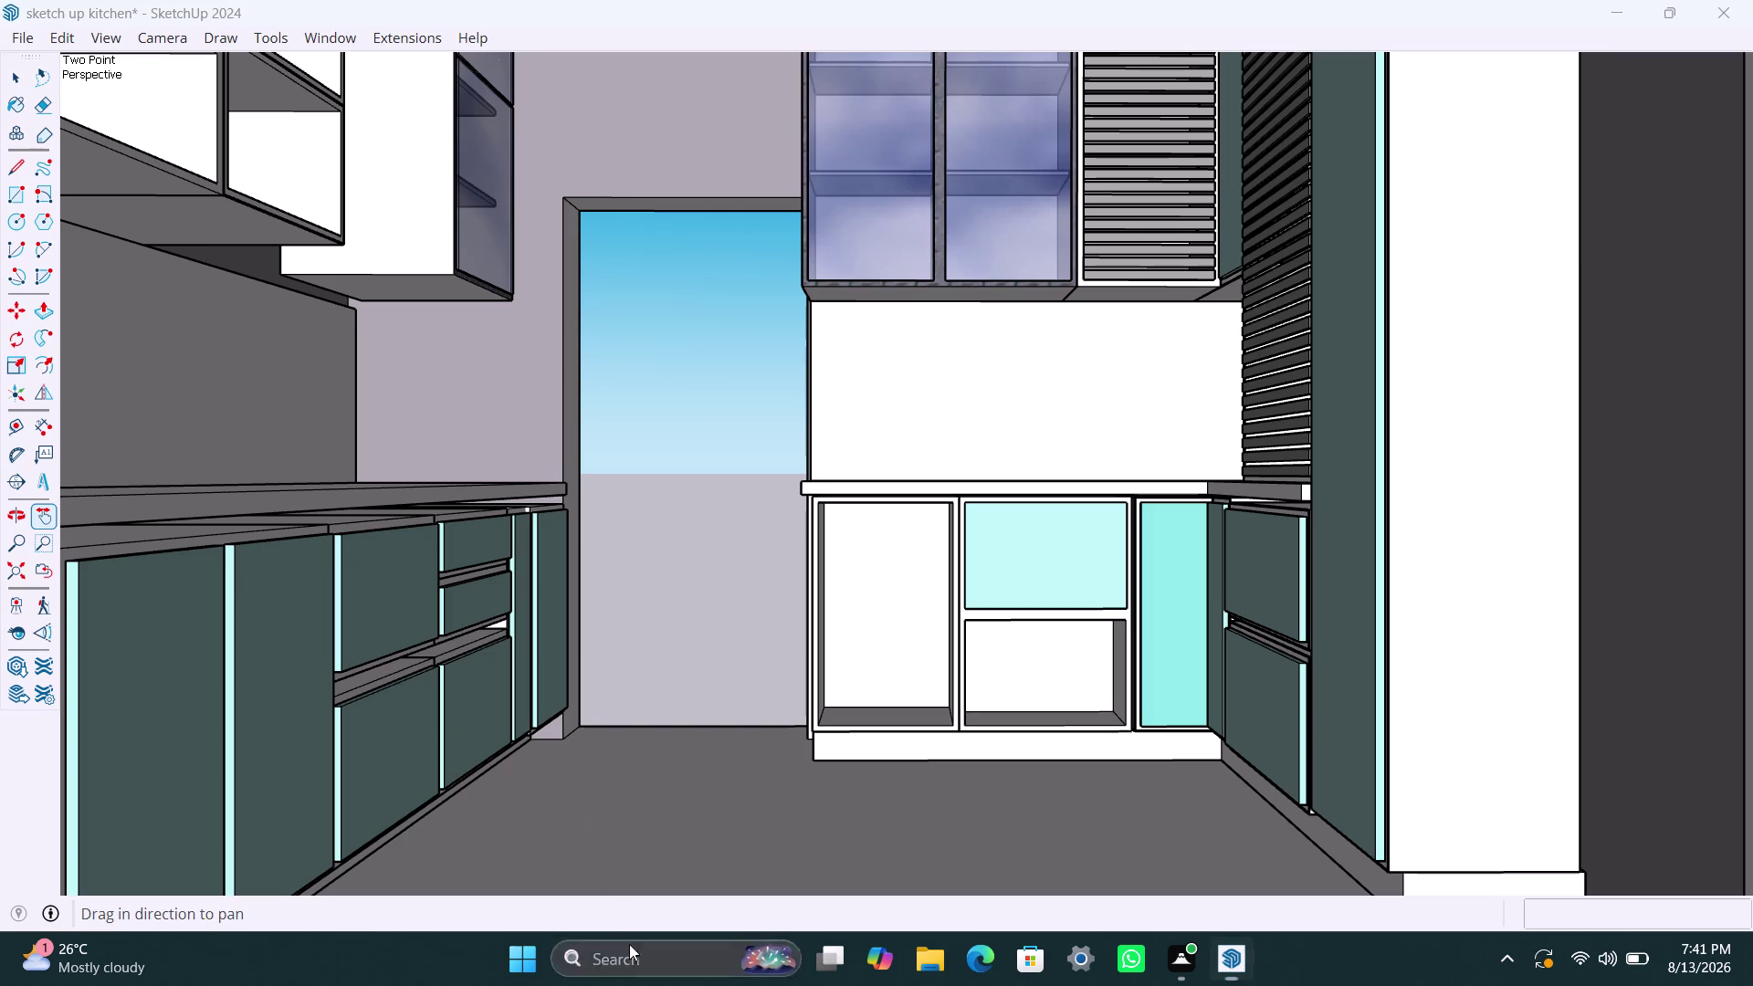